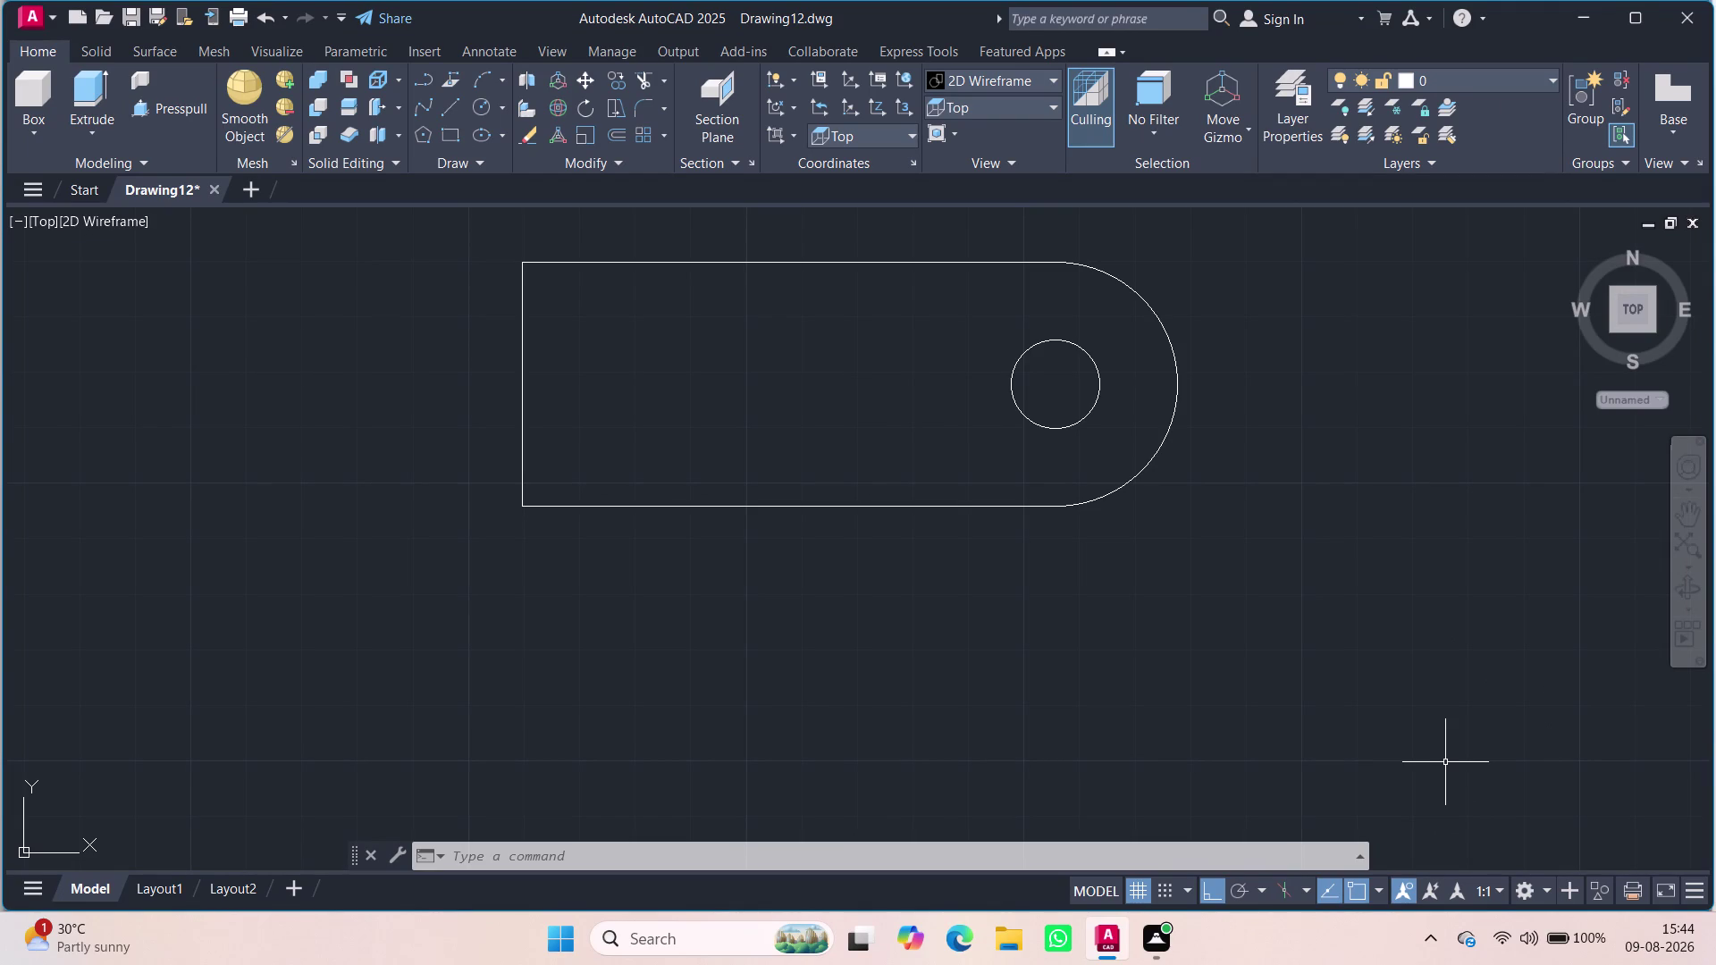
Draw a 40-unit line leftward from the existing hole's centre as a placement guide.
key(Escape)
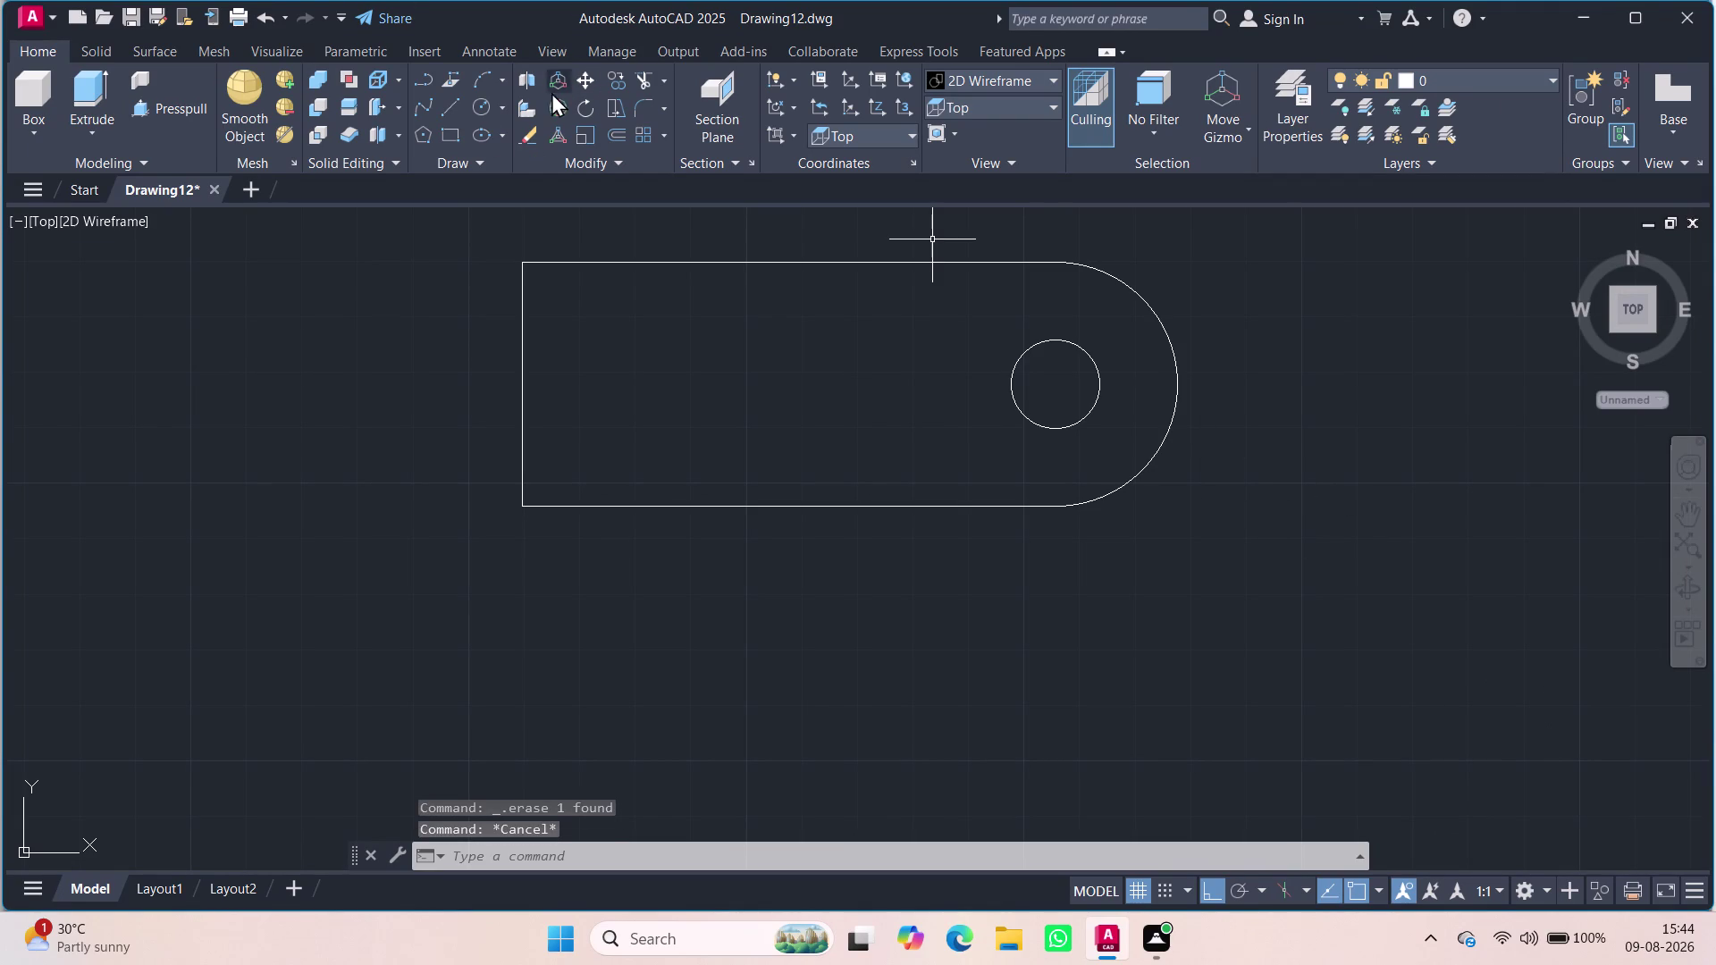
key(l)
key(Return)
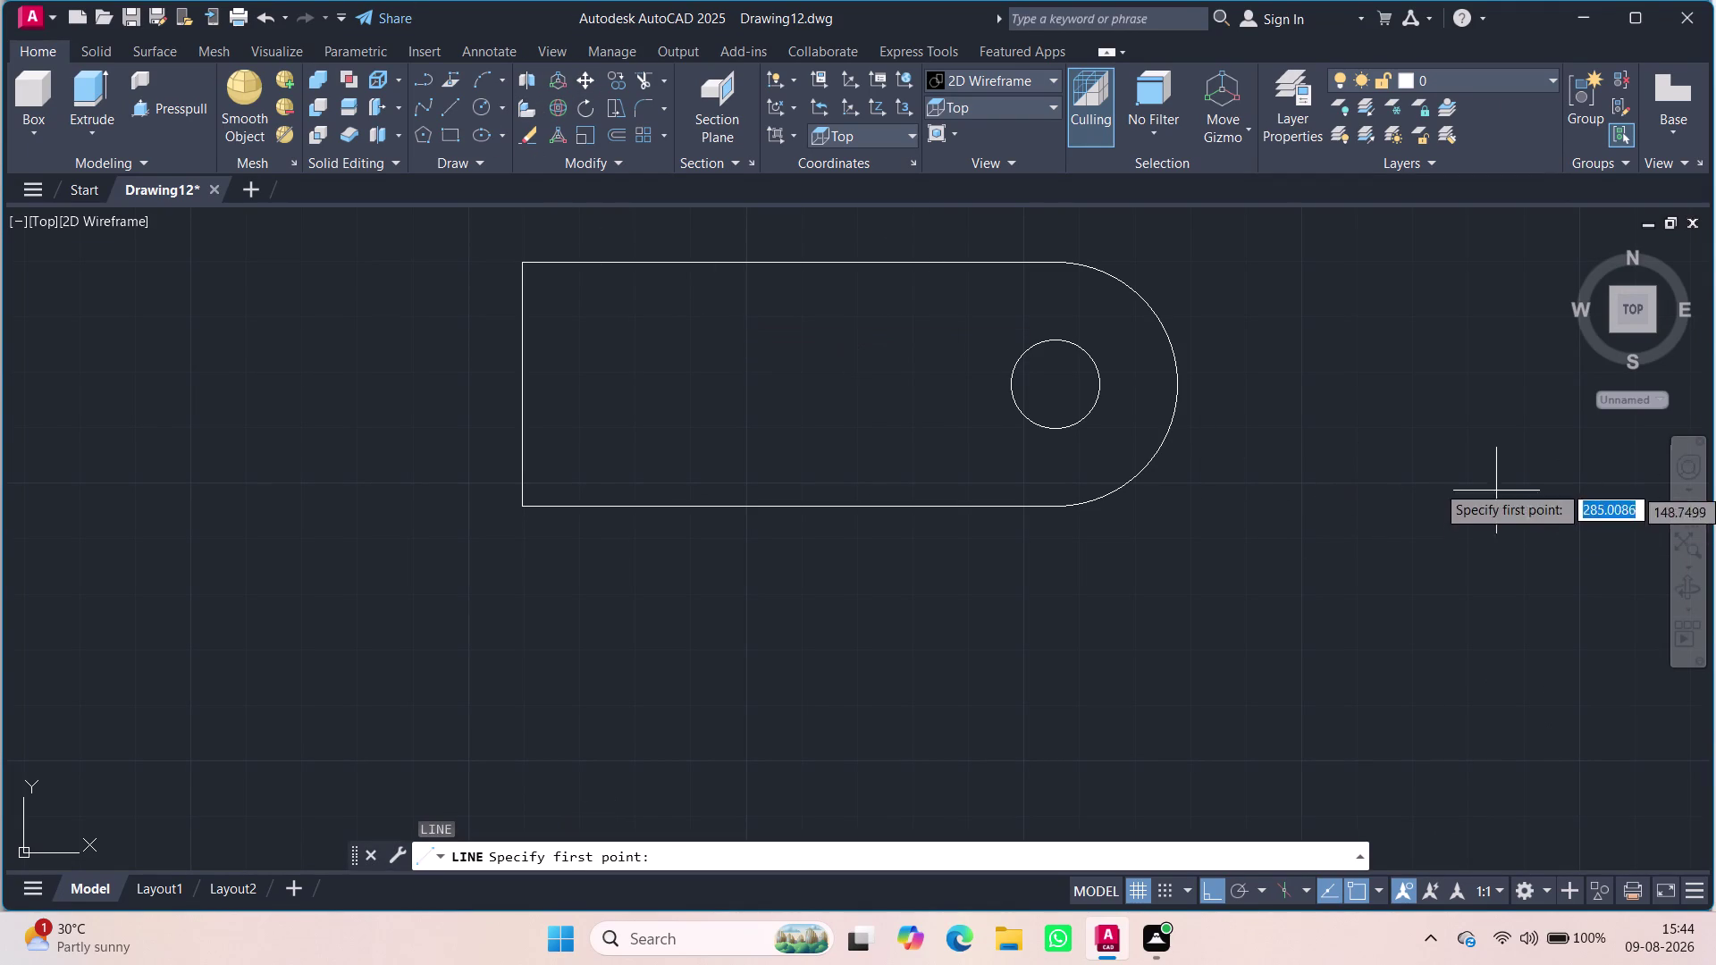
click(1096, 387)
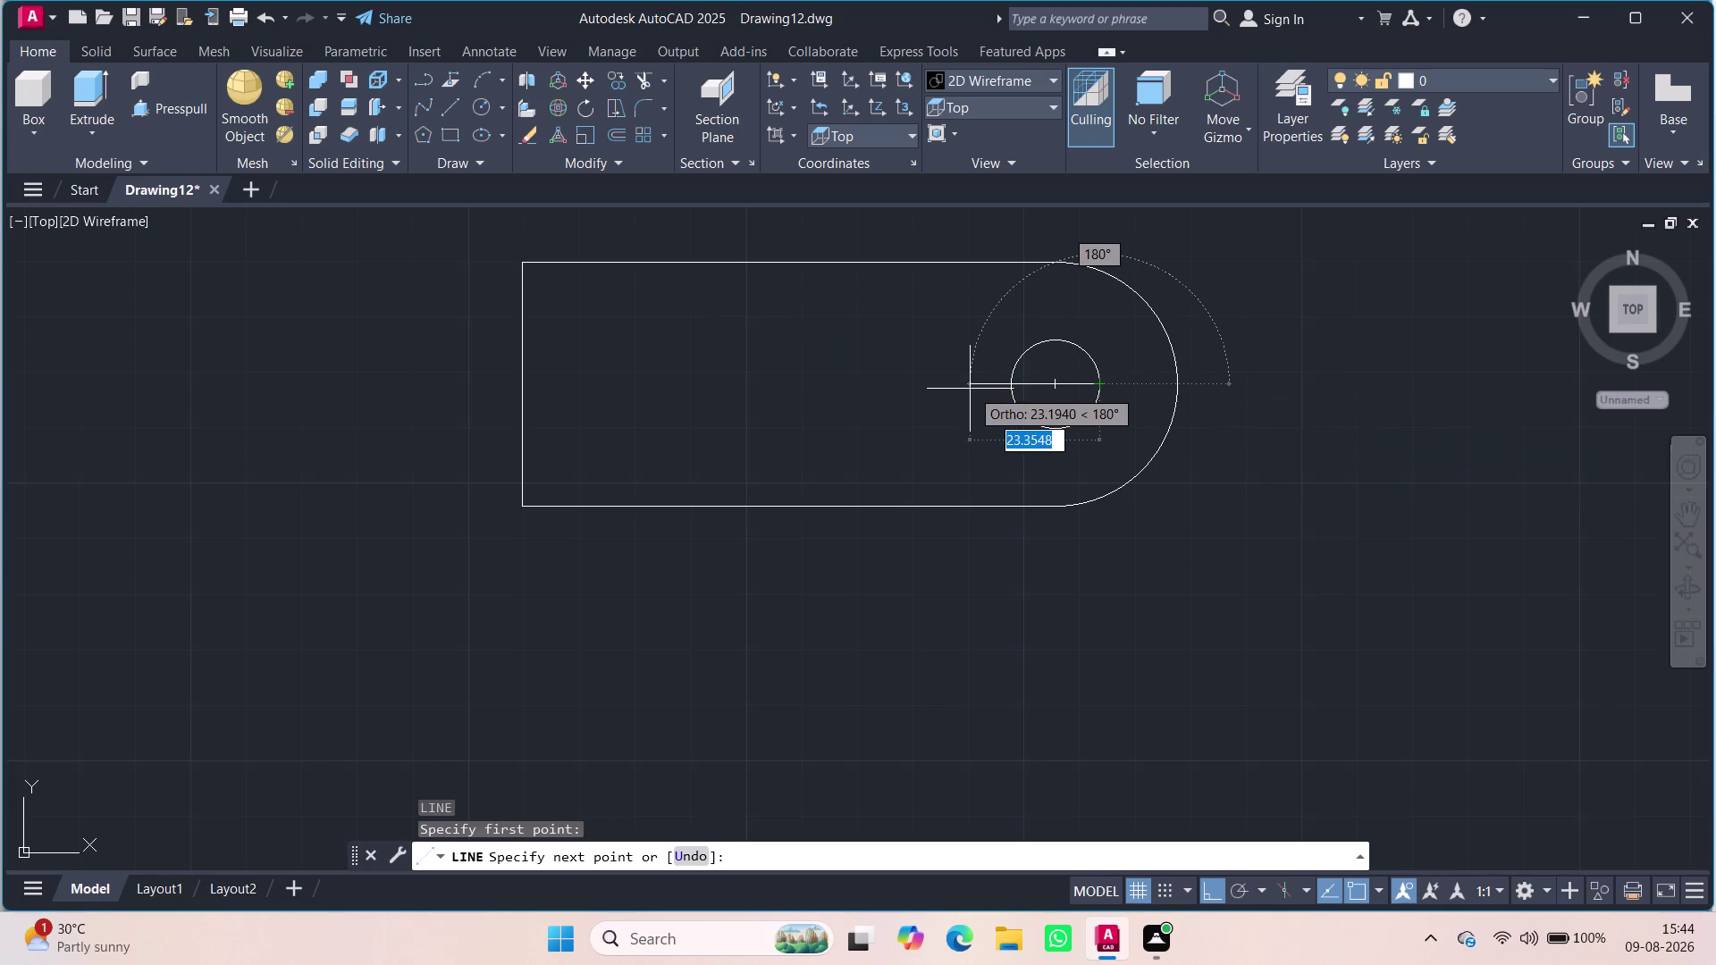
text(40)
key(Return)
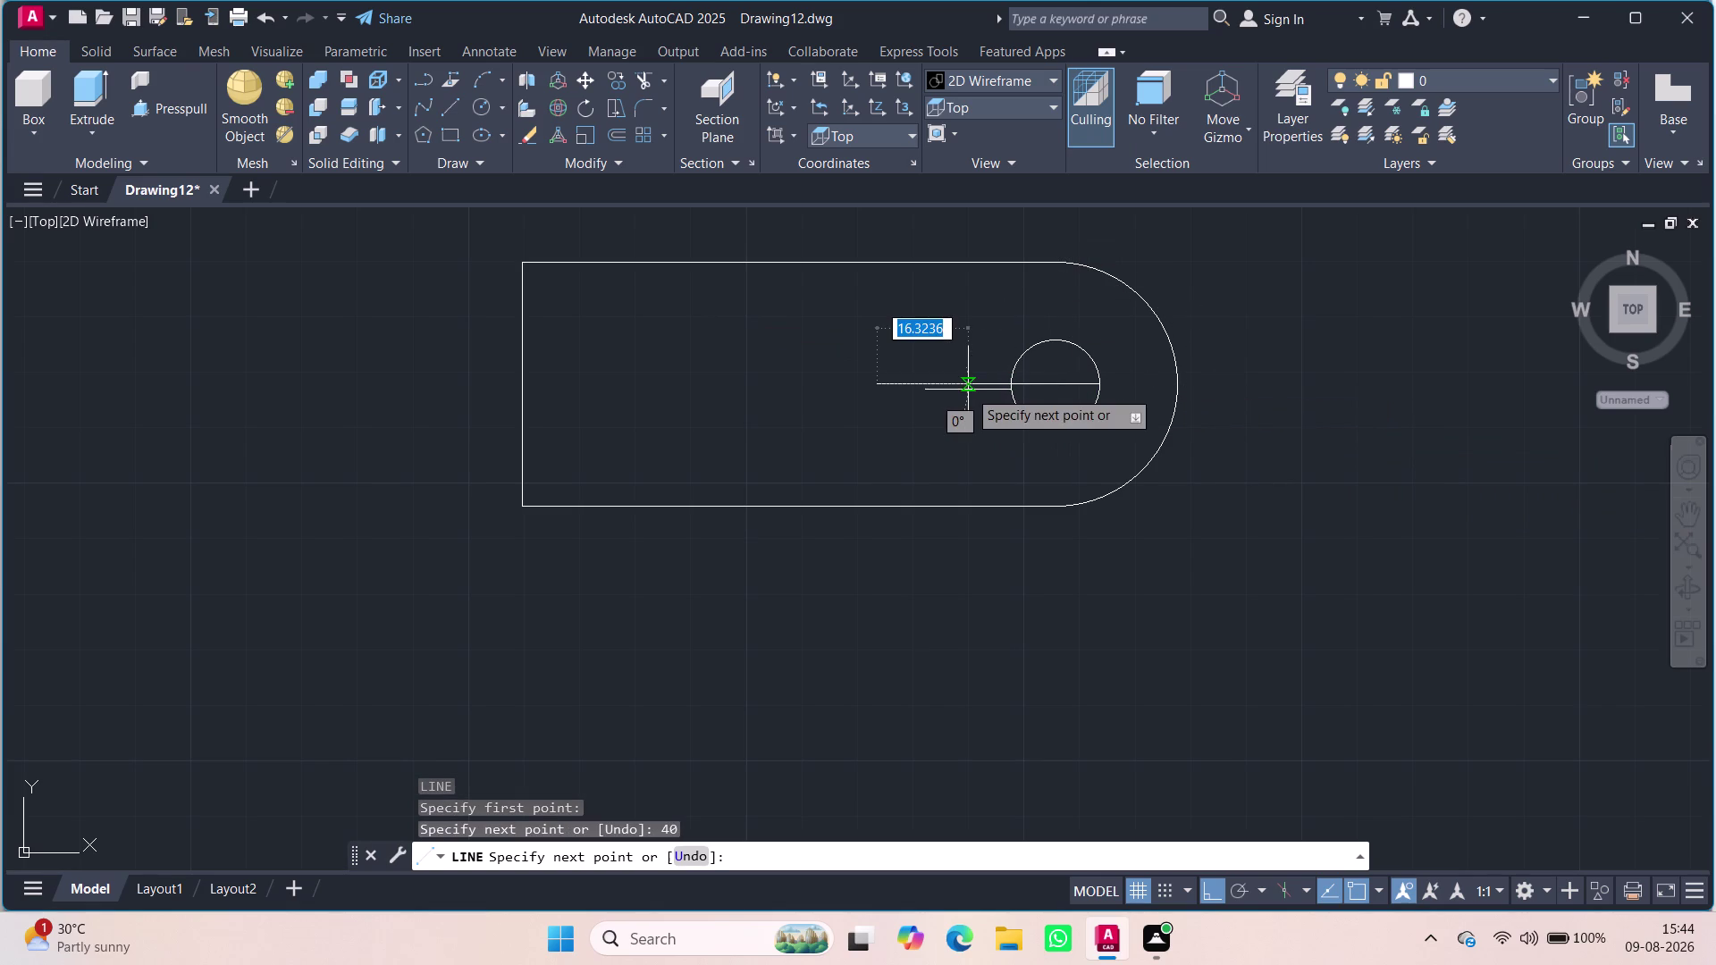
key(Escape)
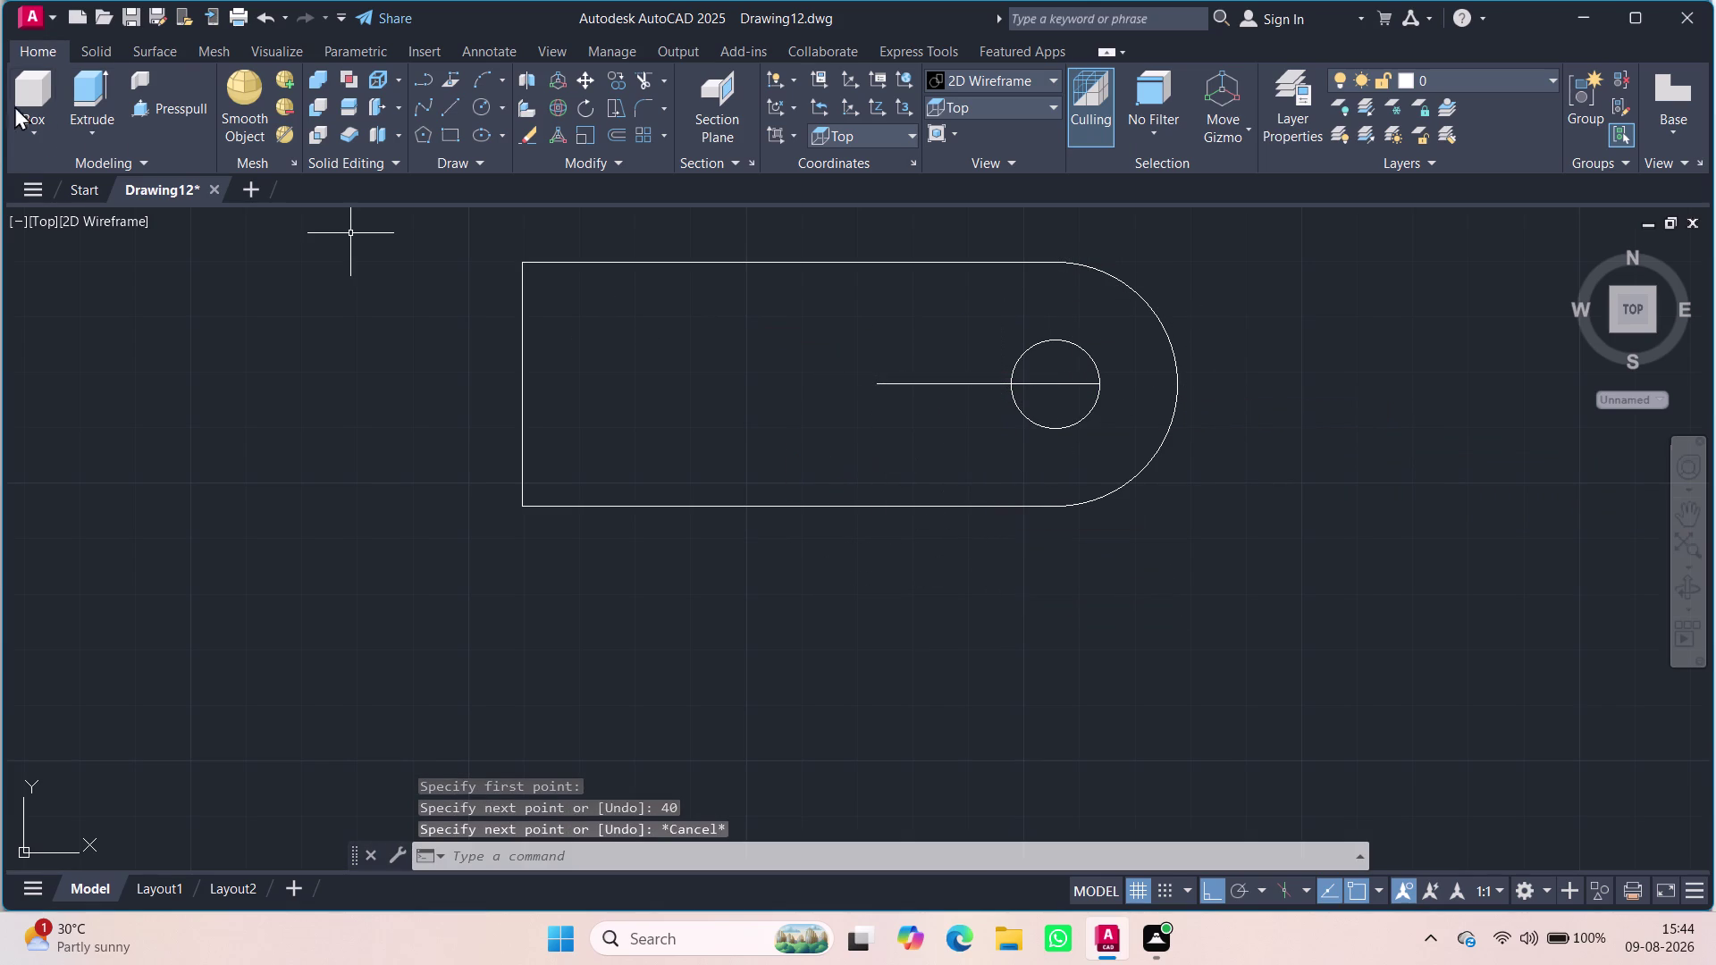
click(476, 109)
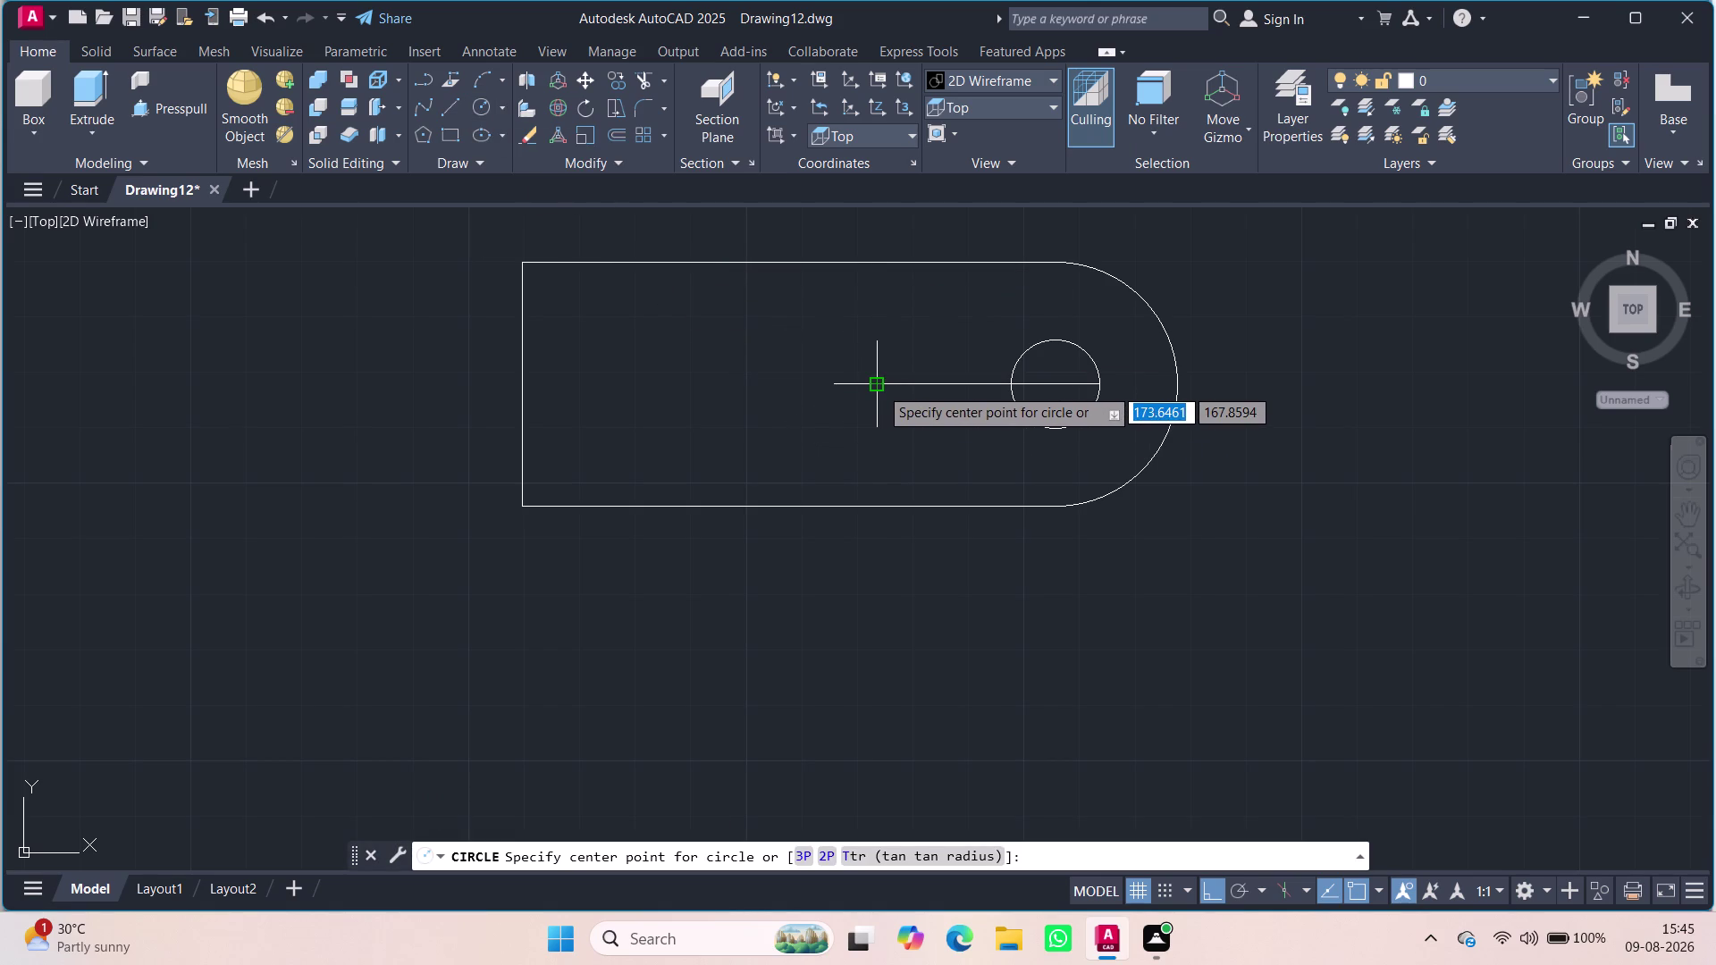
text(tk)
key(Return)
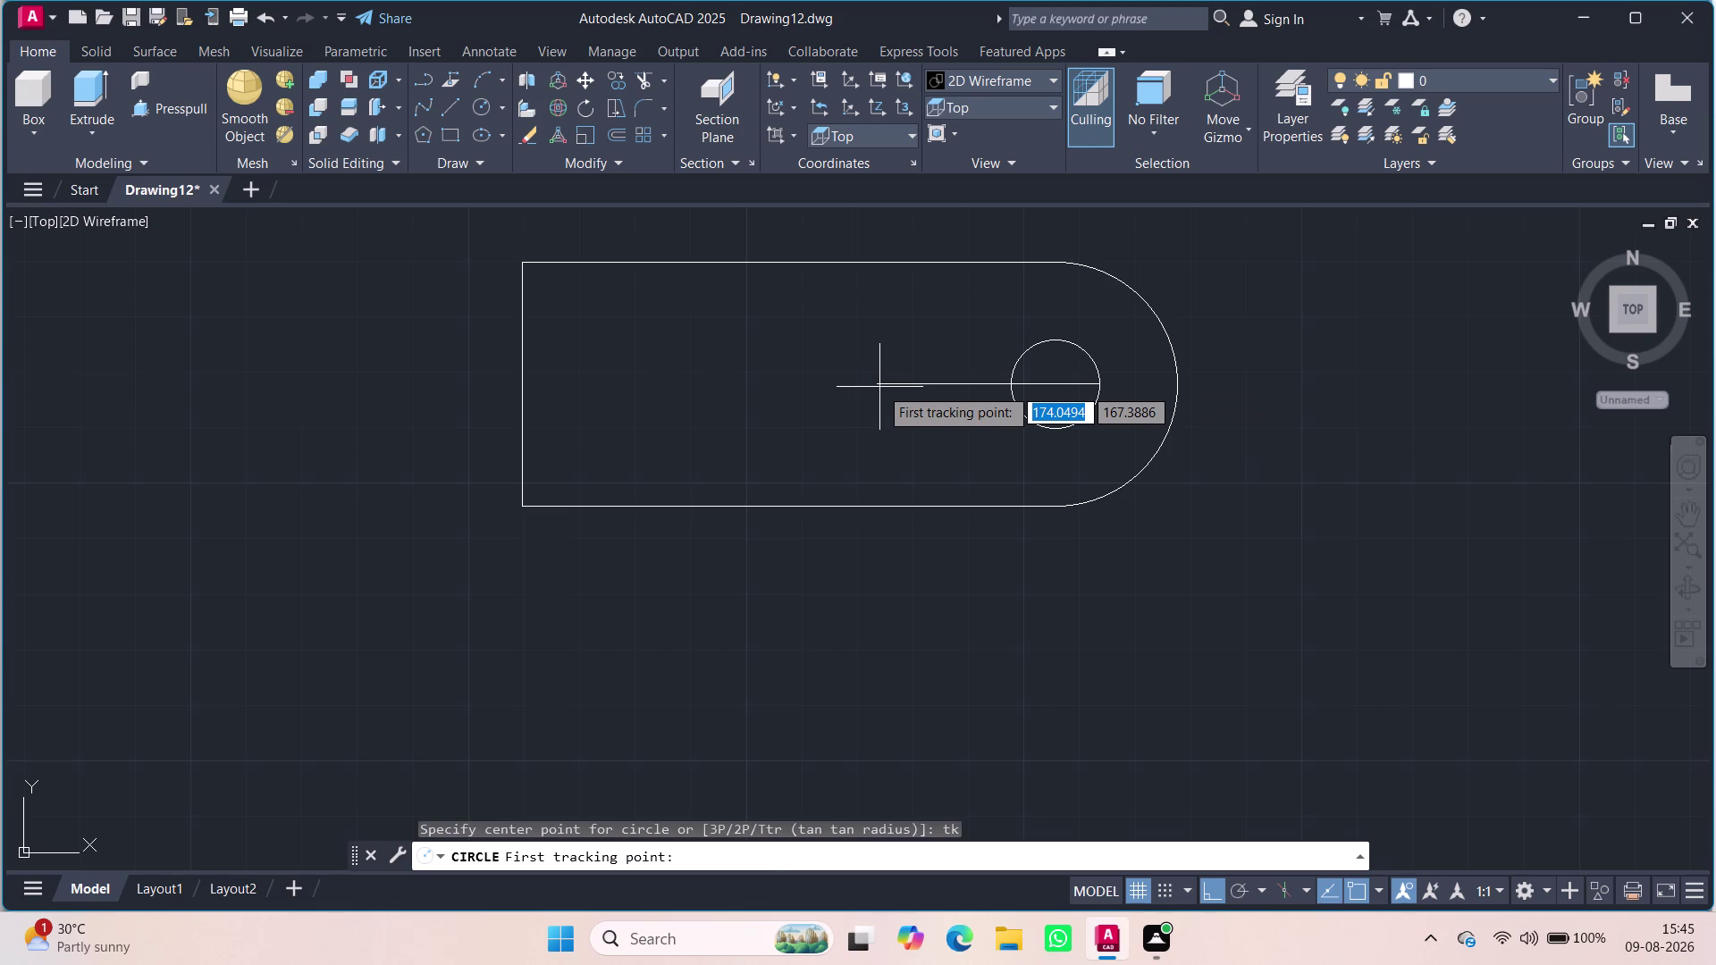
key(8)
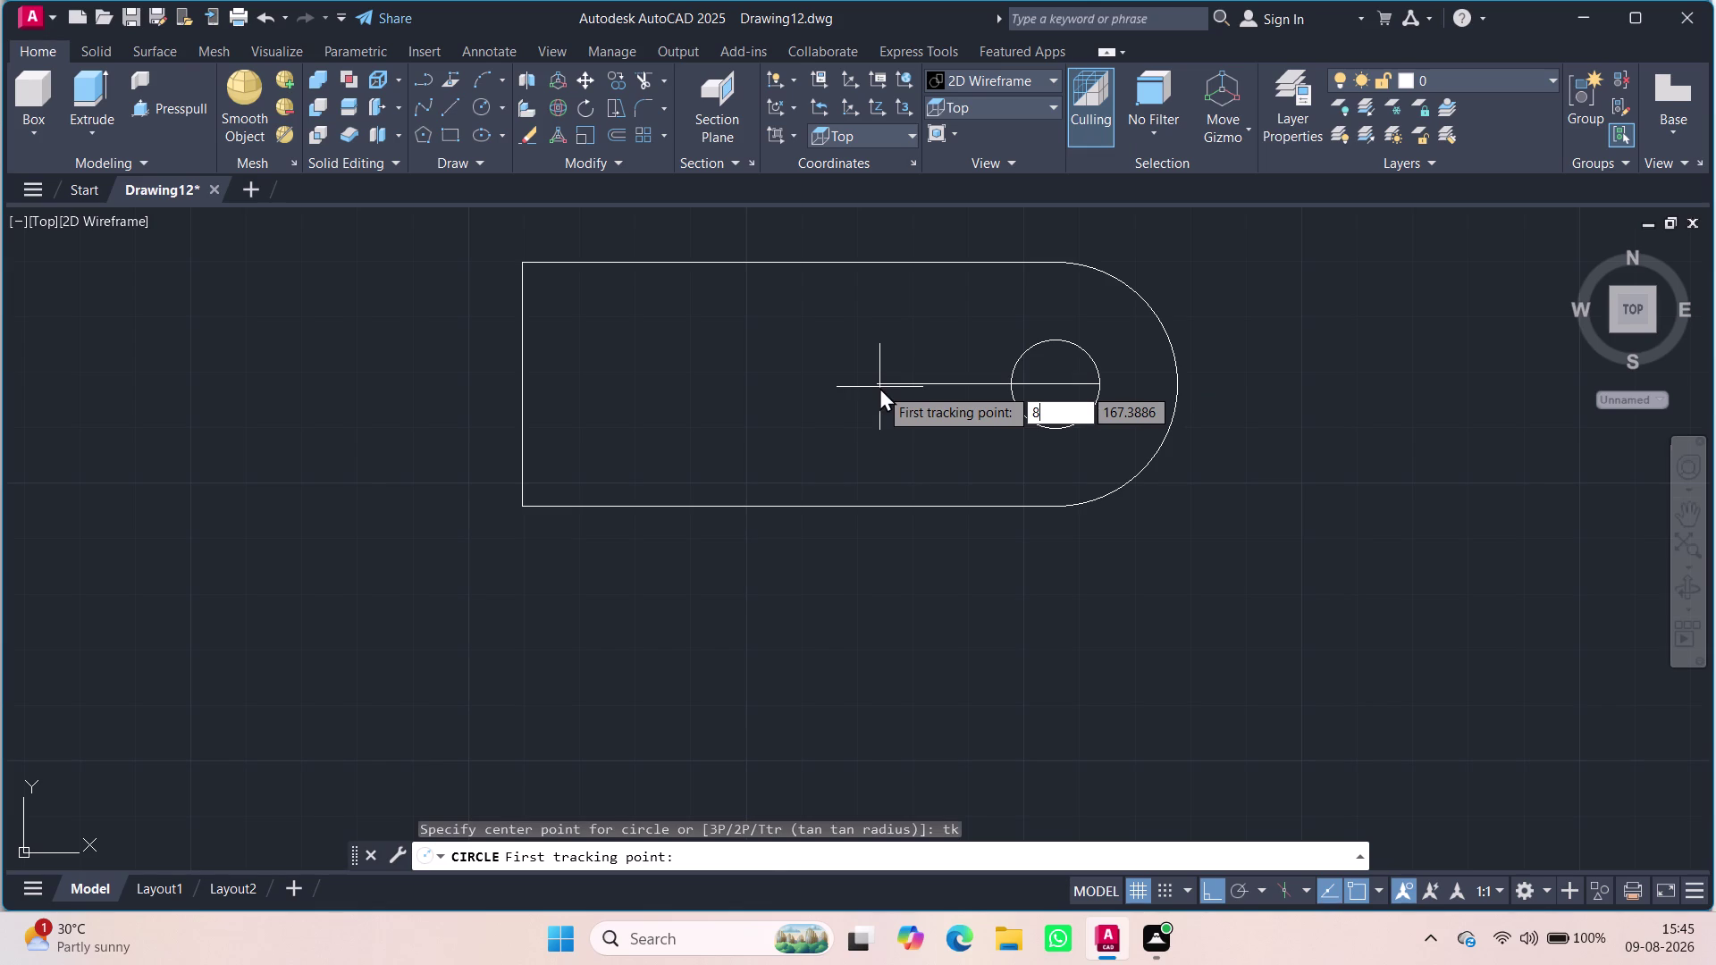
key(Return)
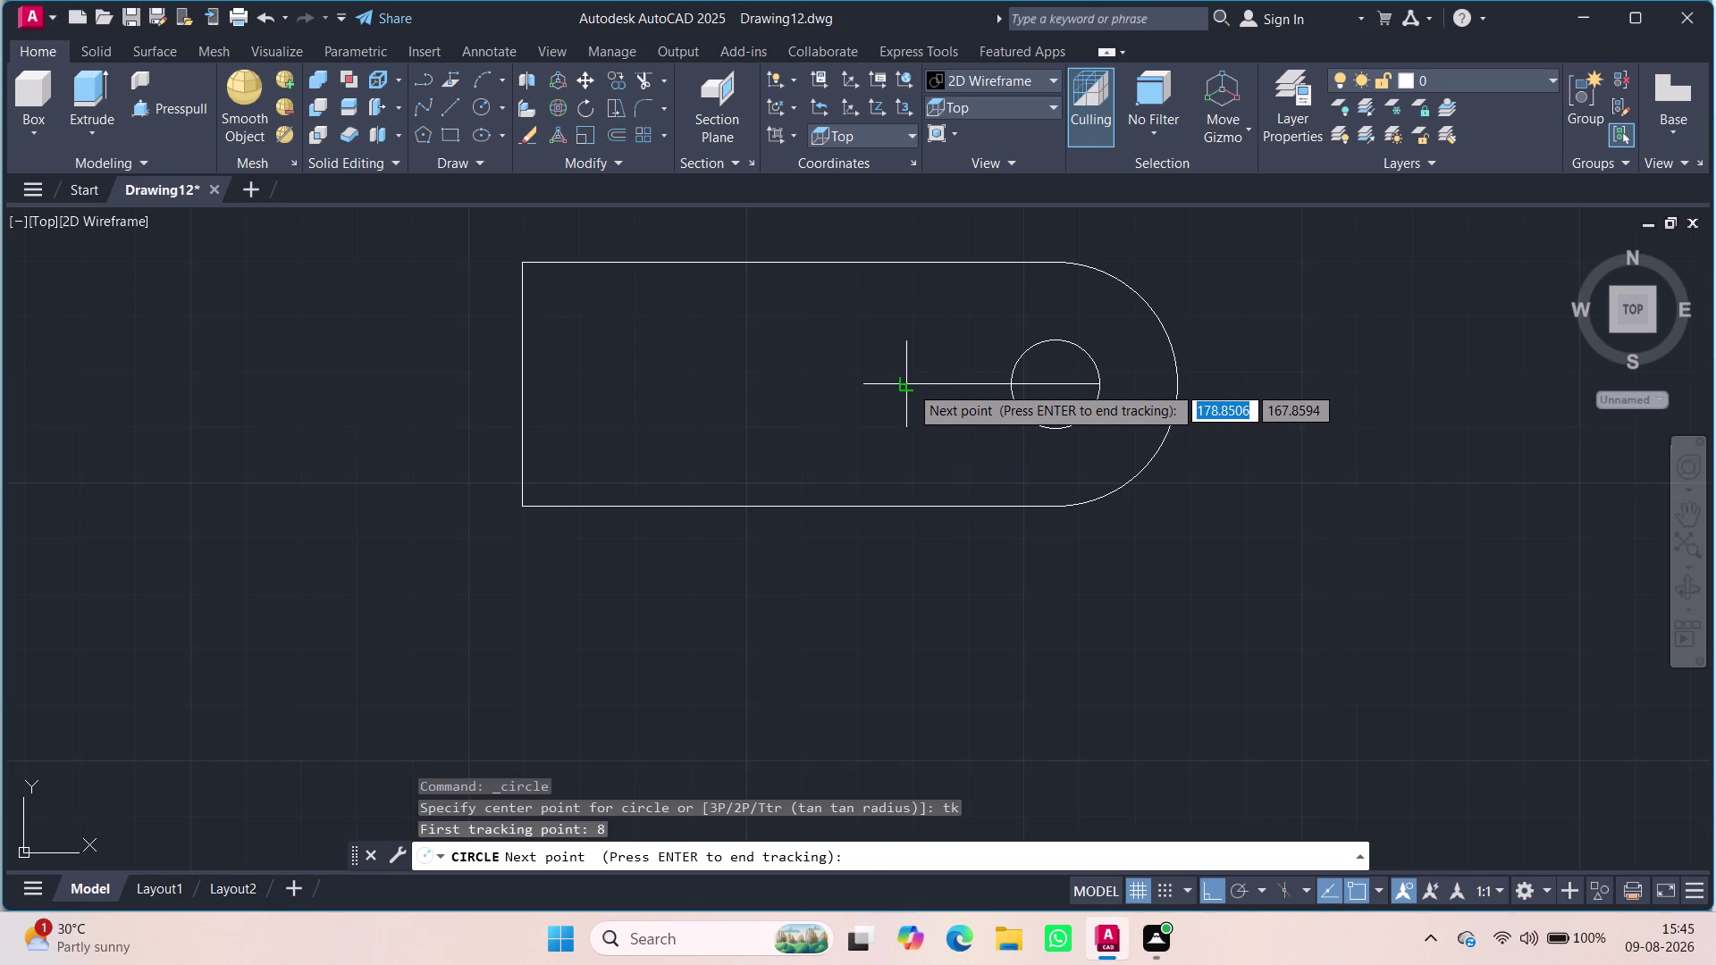
key(Return)
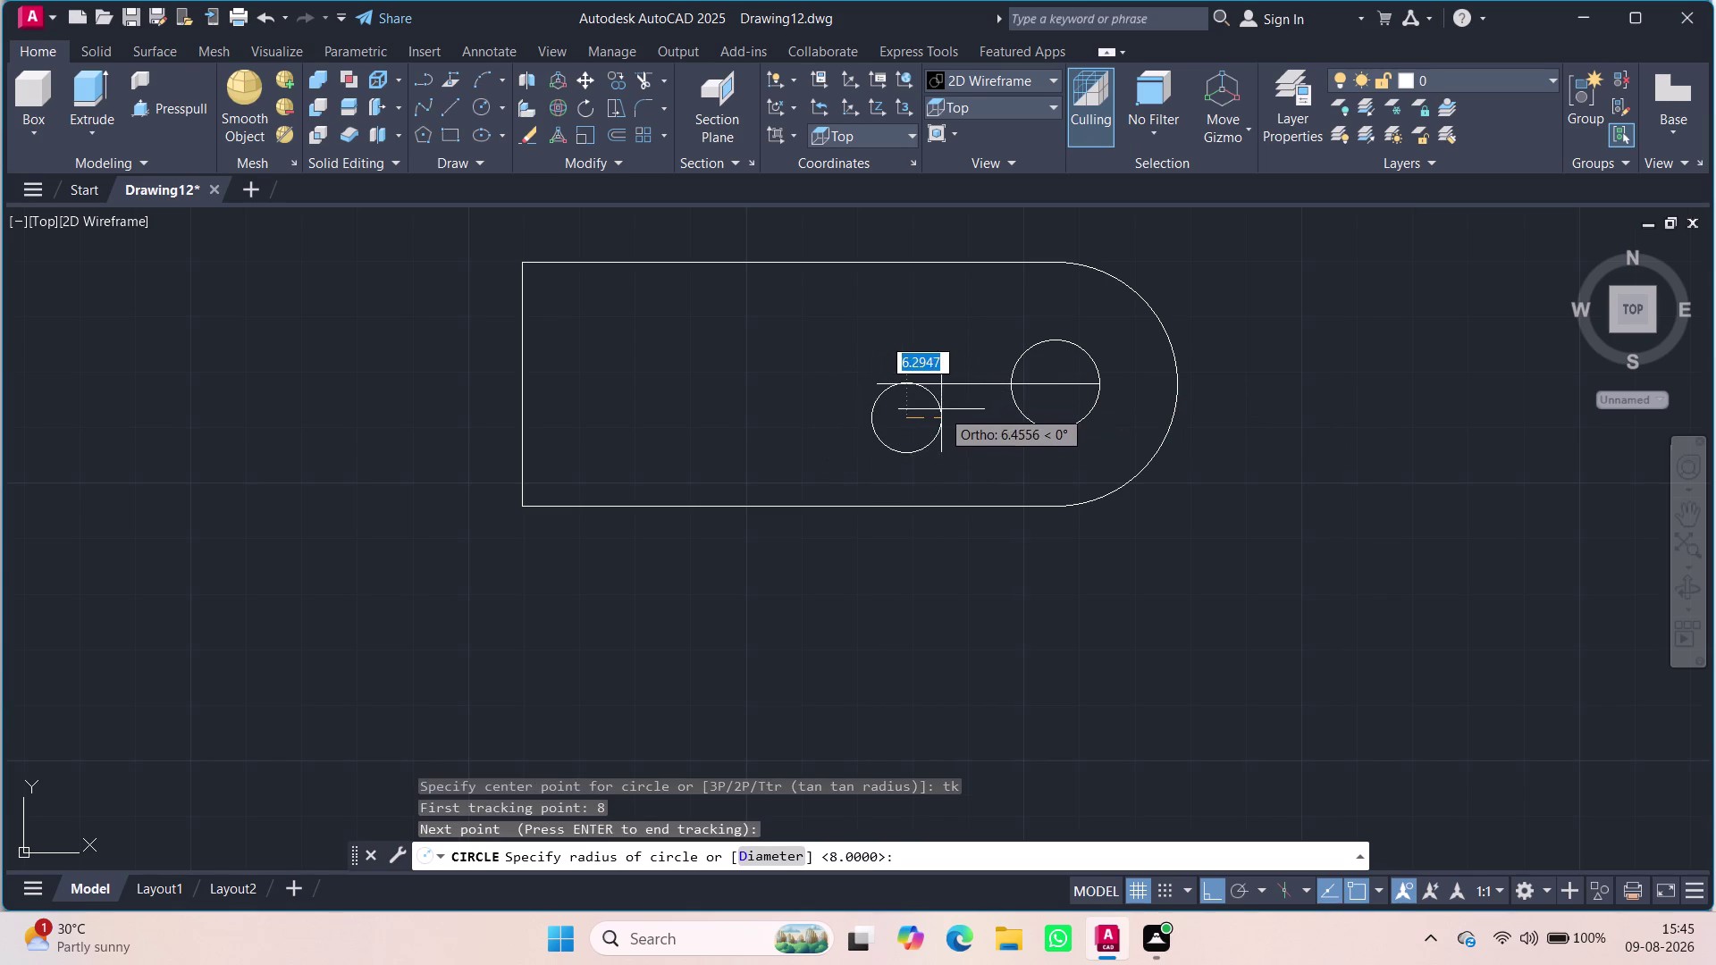
key(Escape)
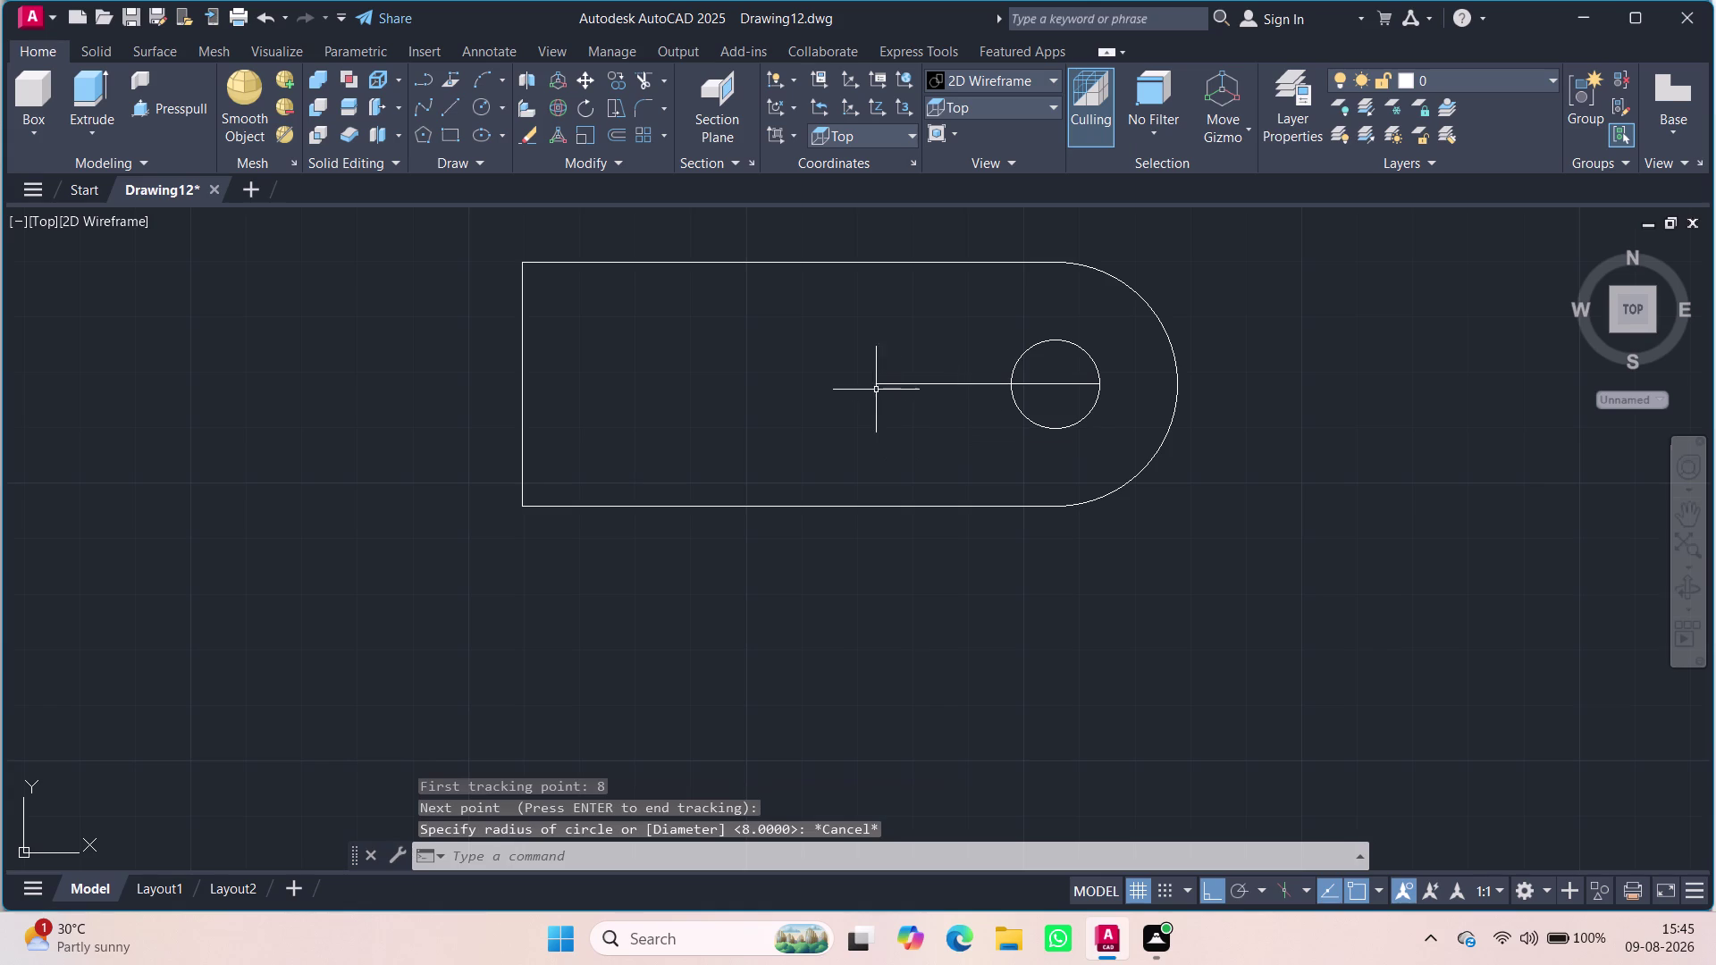
click(478, 103)
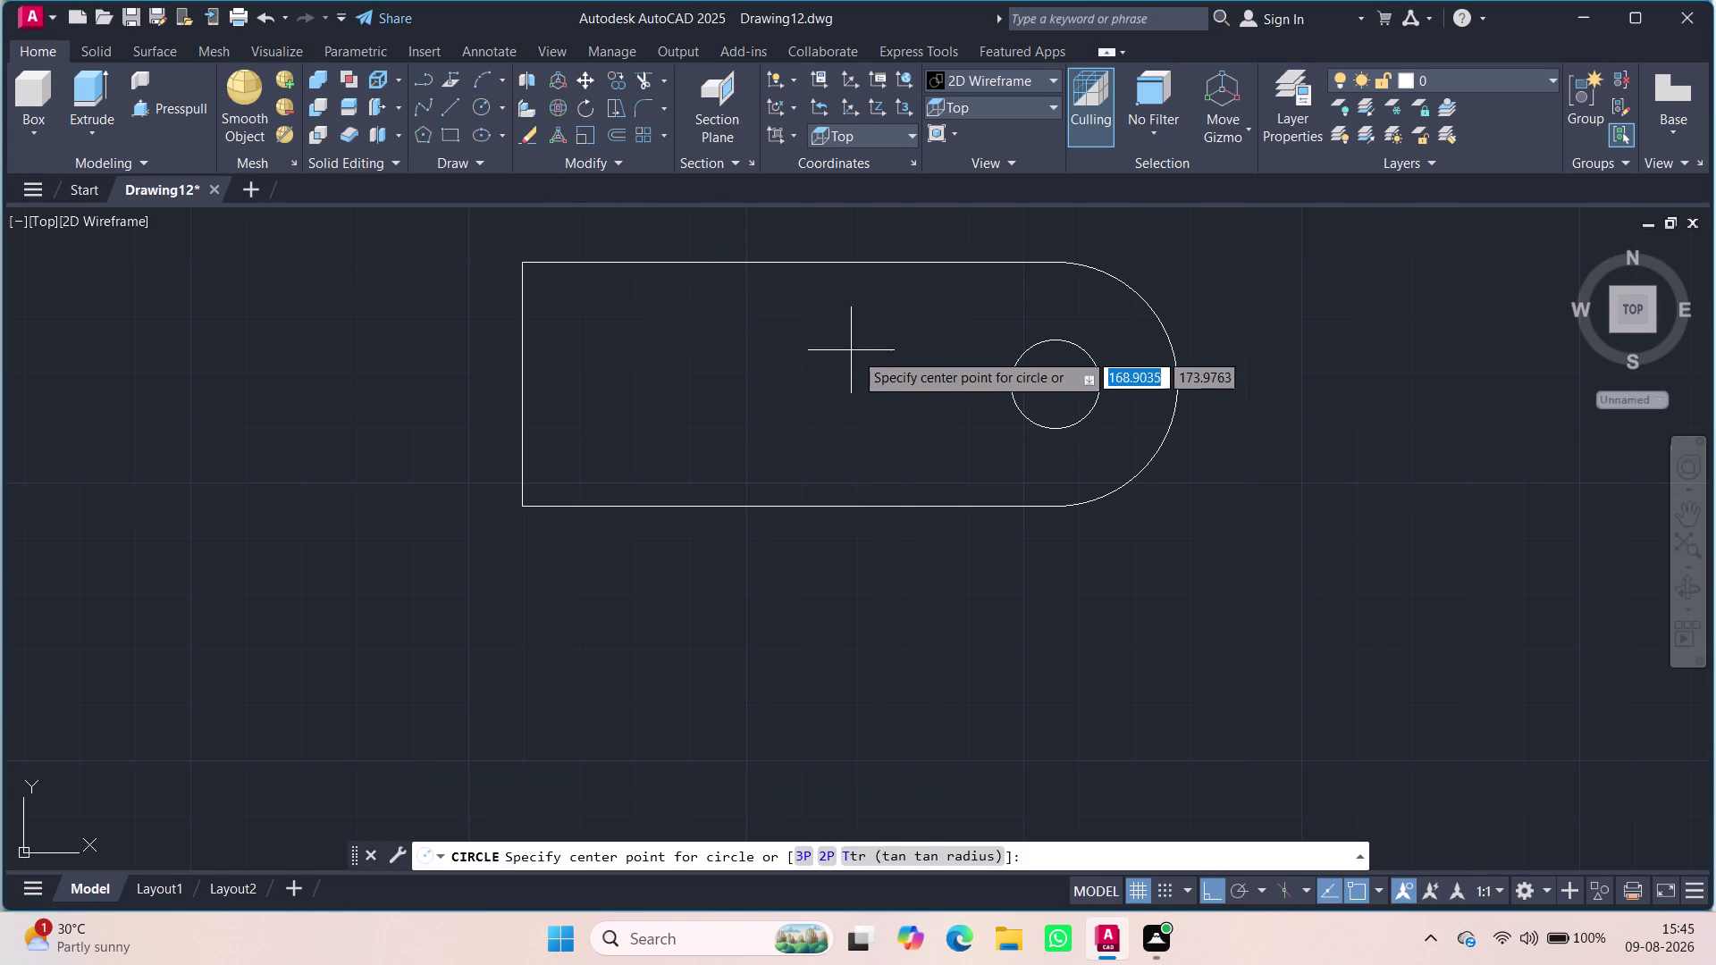
click(879, 382)
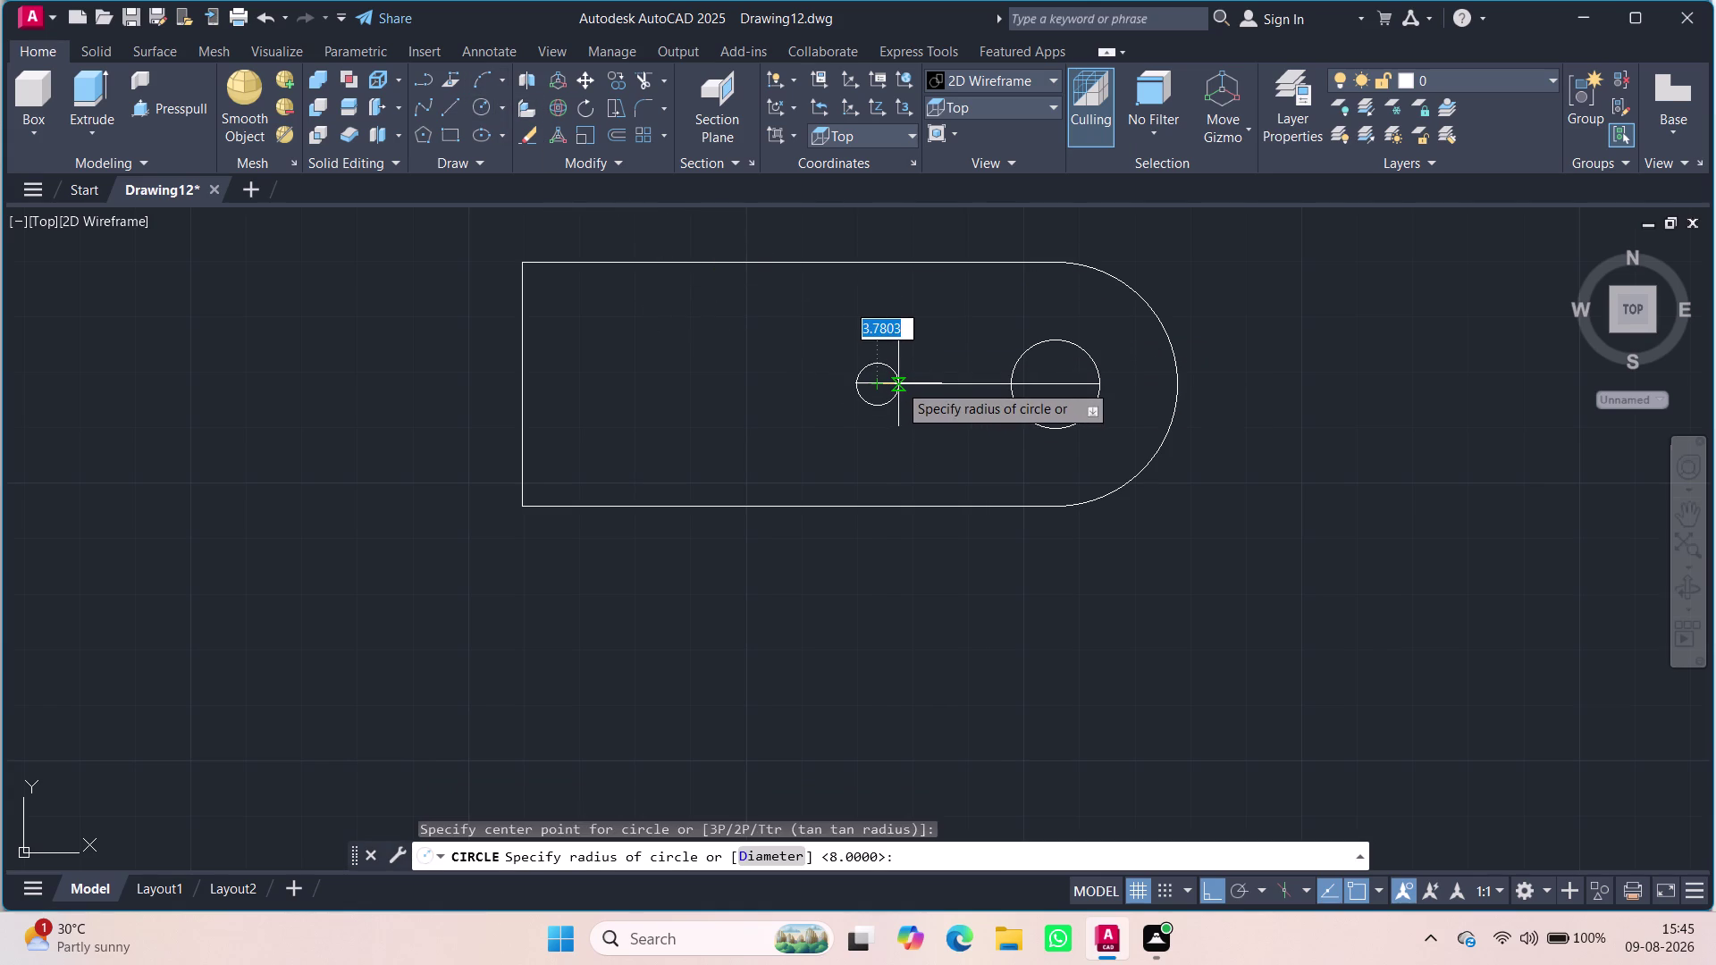
text(tk)
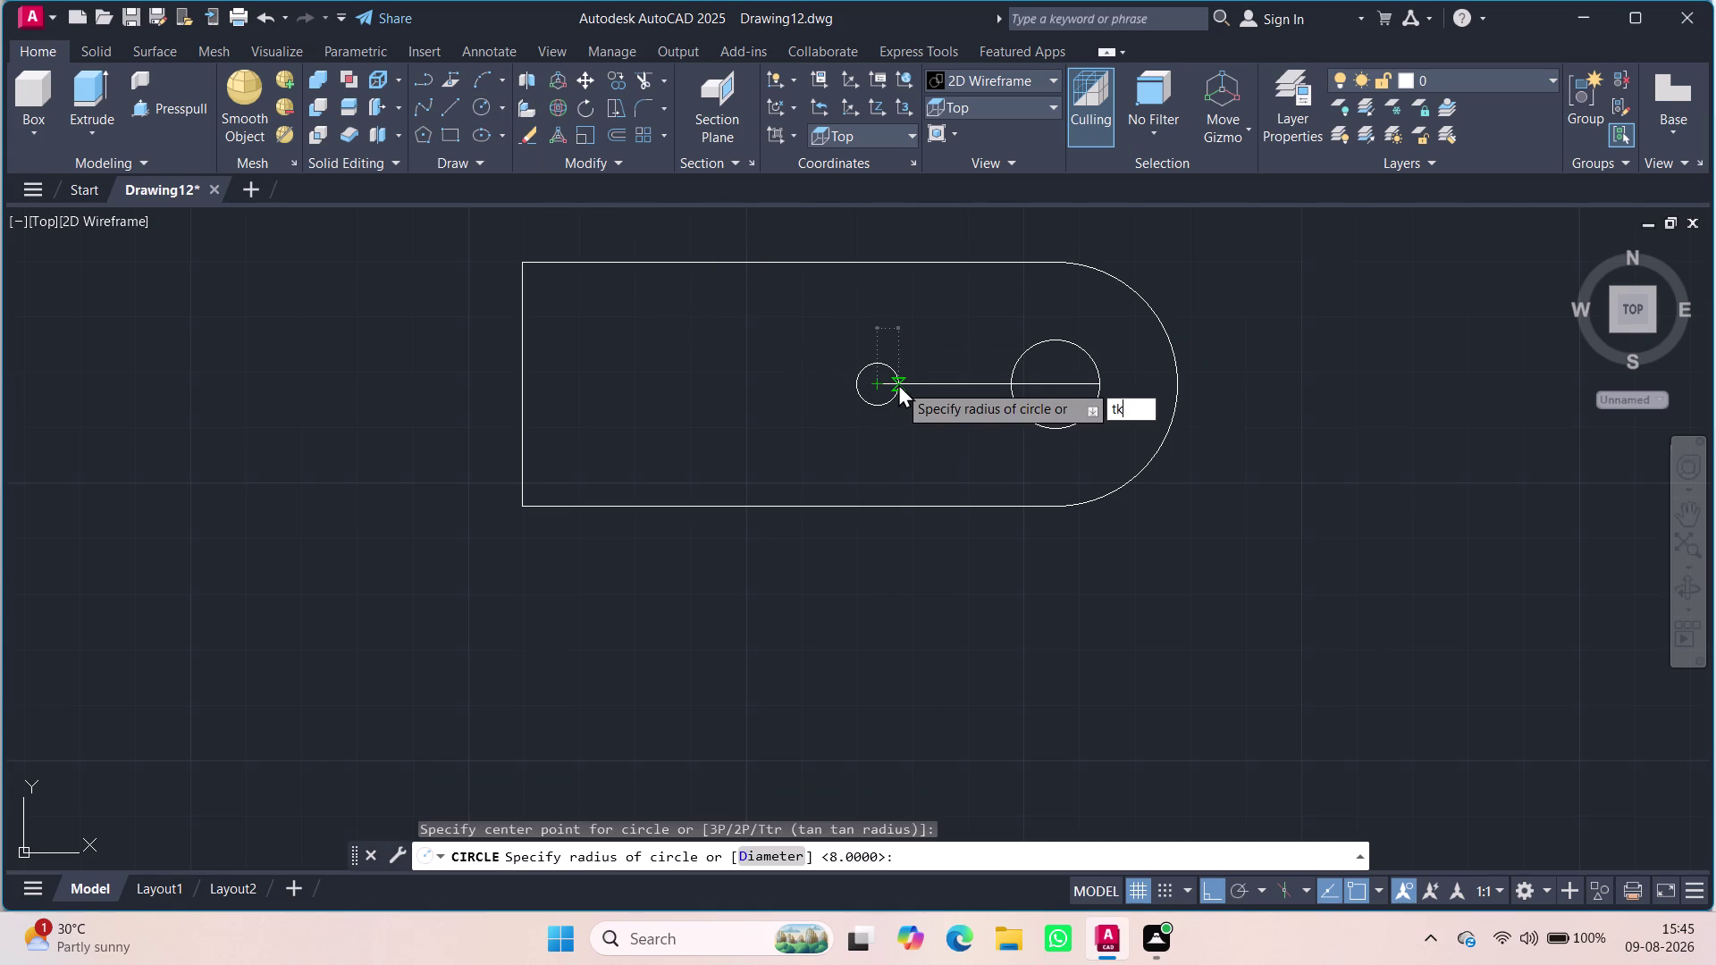
key(Return)
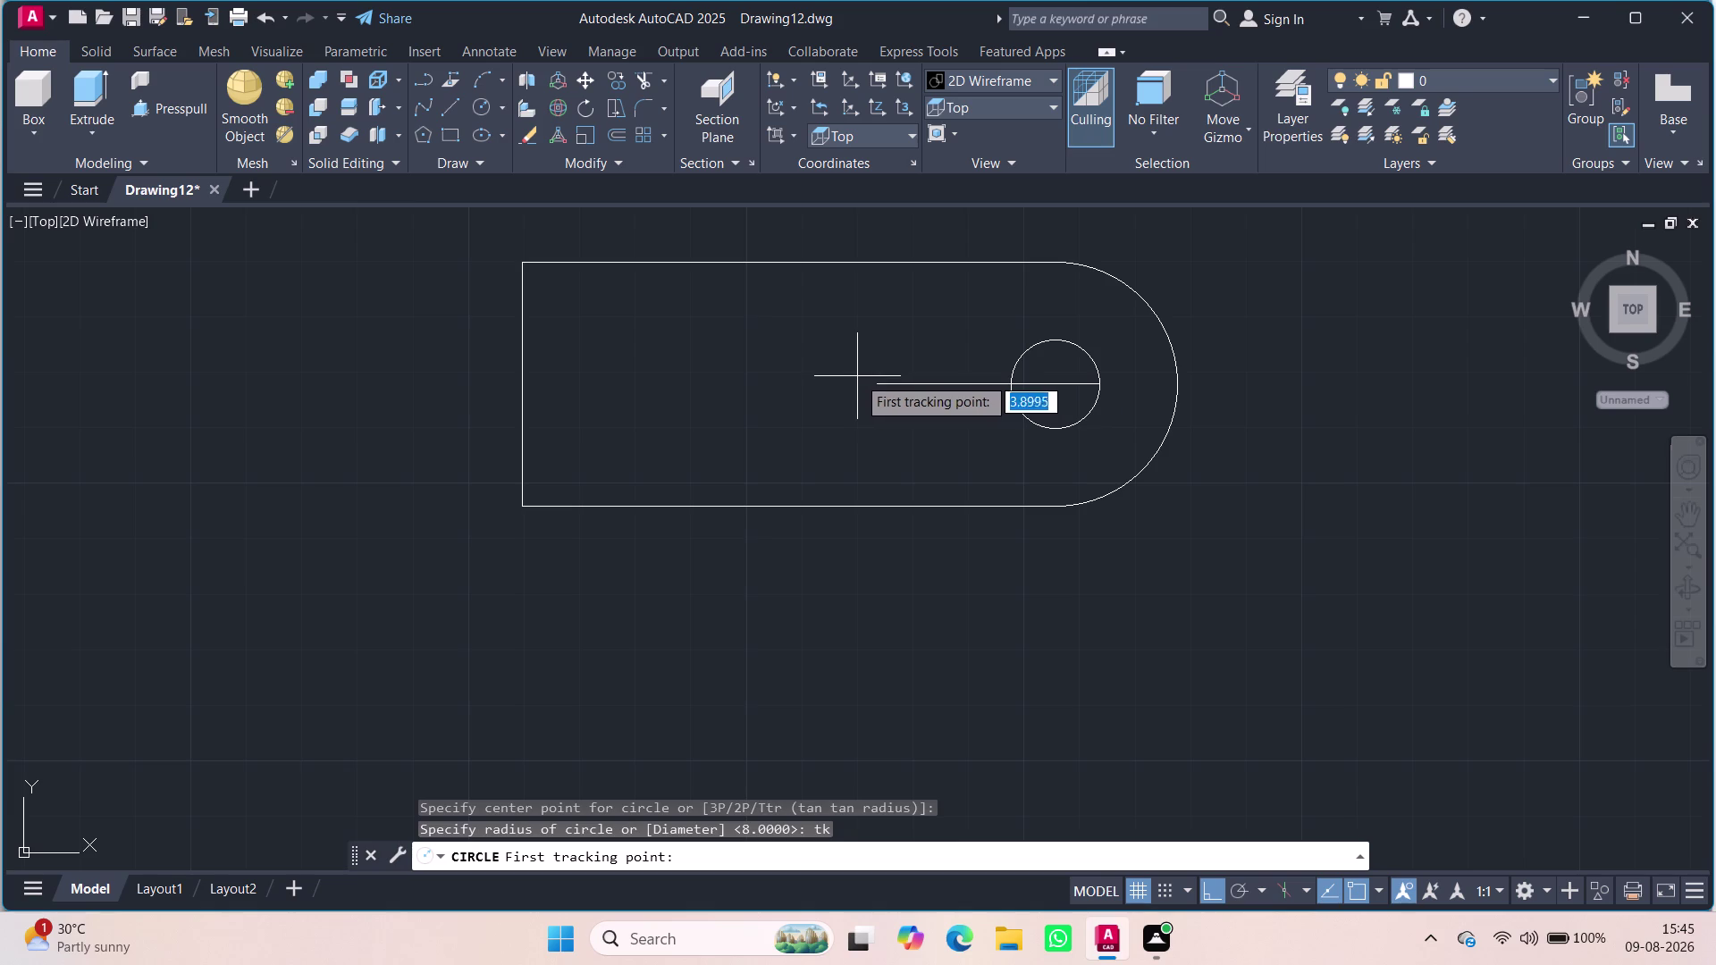
click(872, 380)
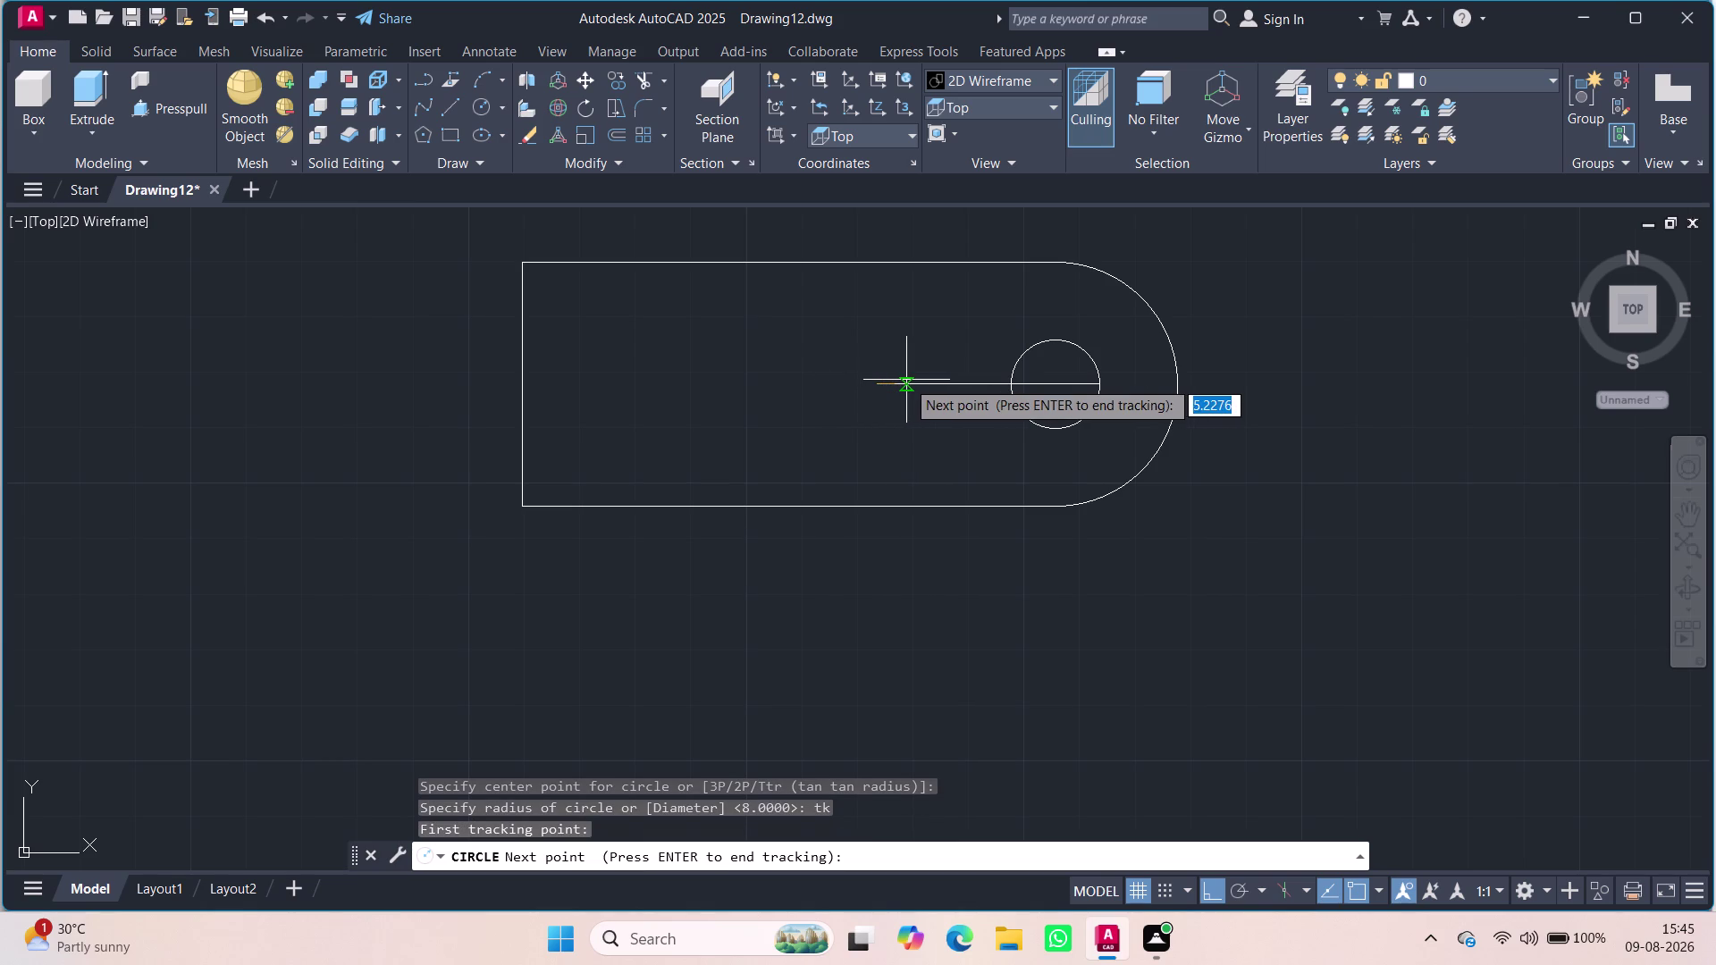
key(8)
key(Return)
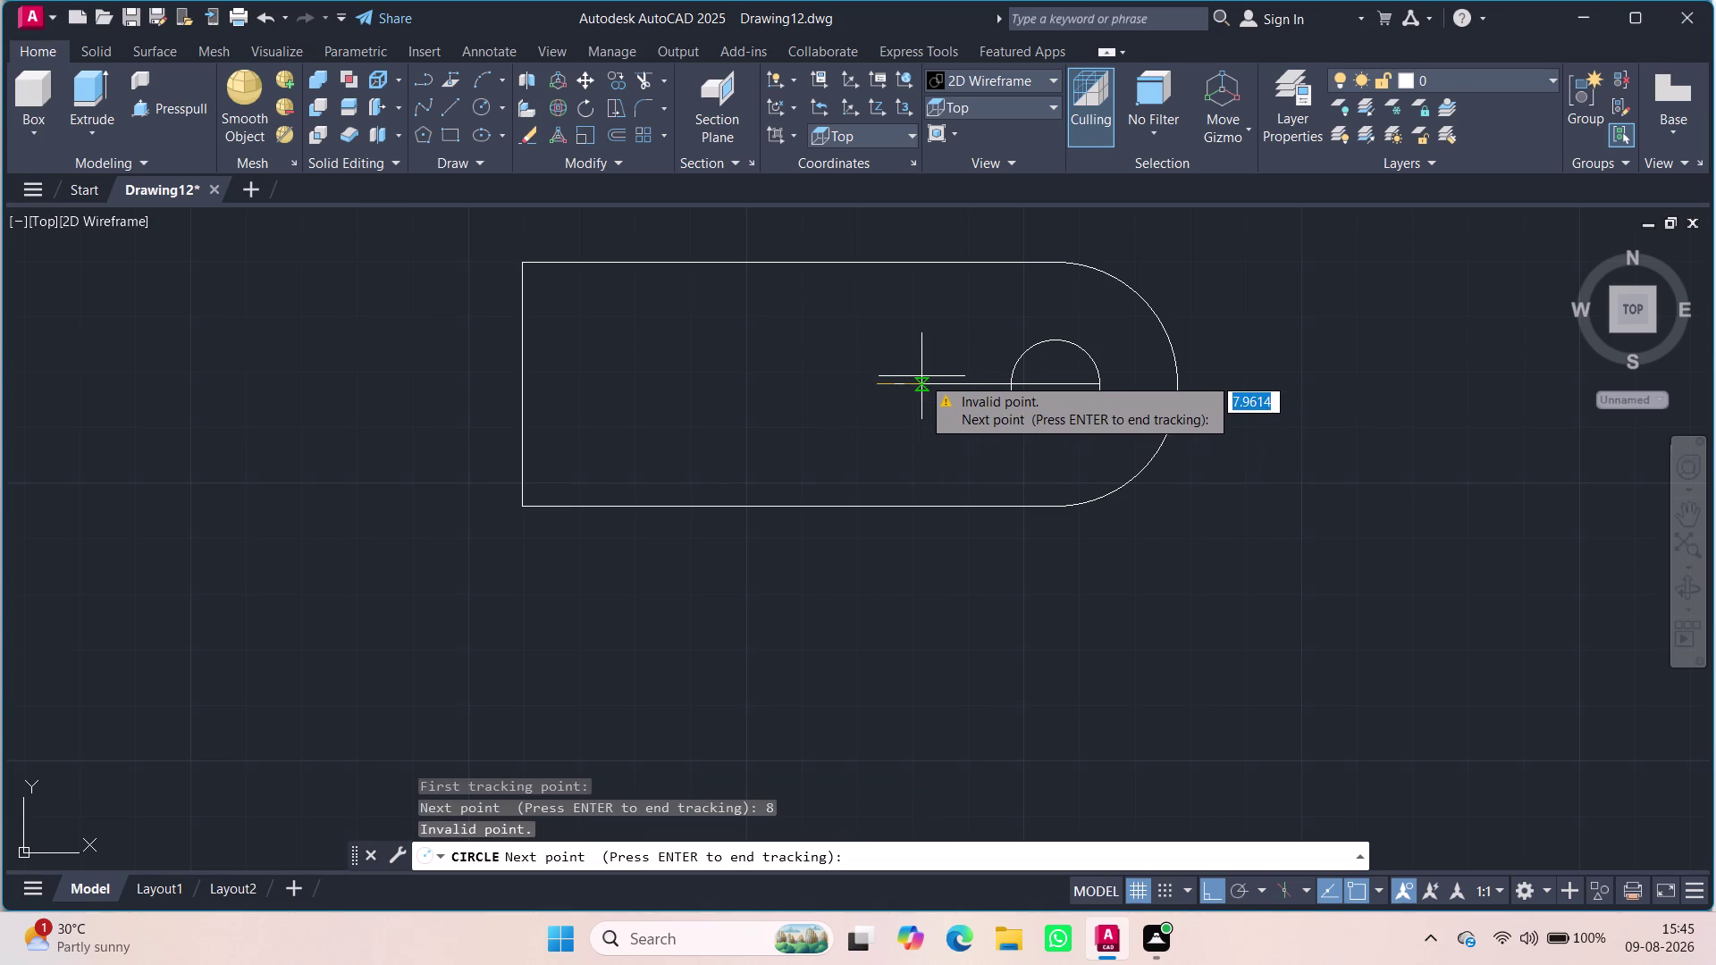
key(Escape)
key(Escape)
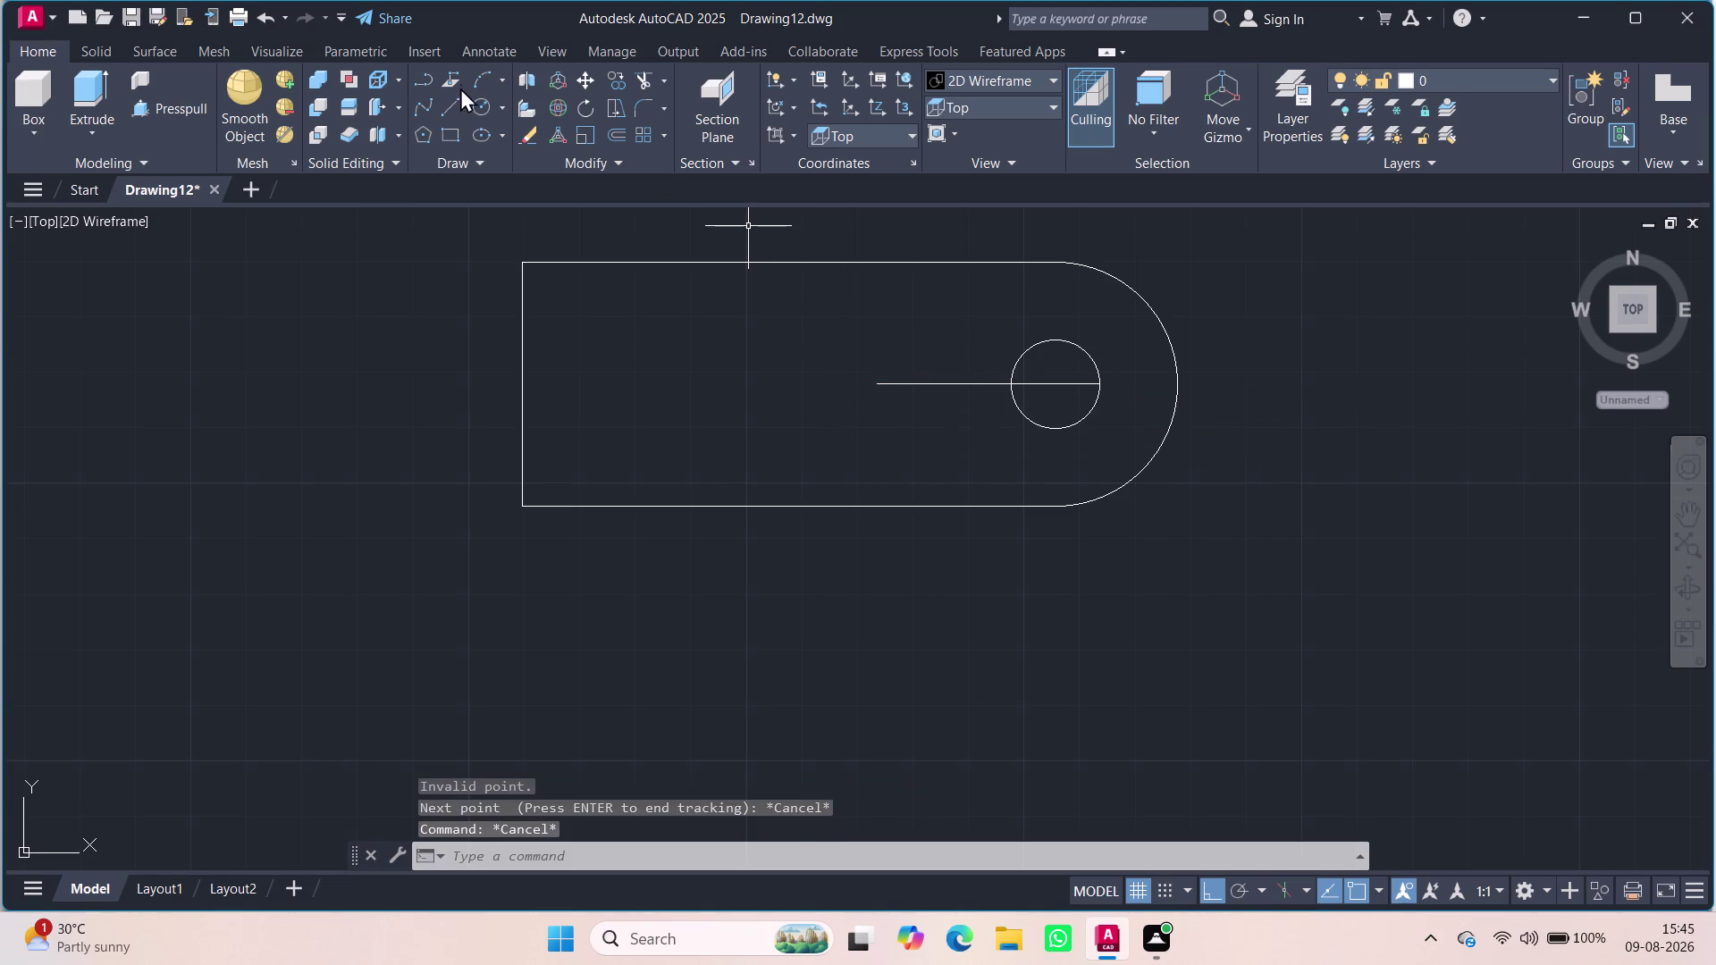
key(c)
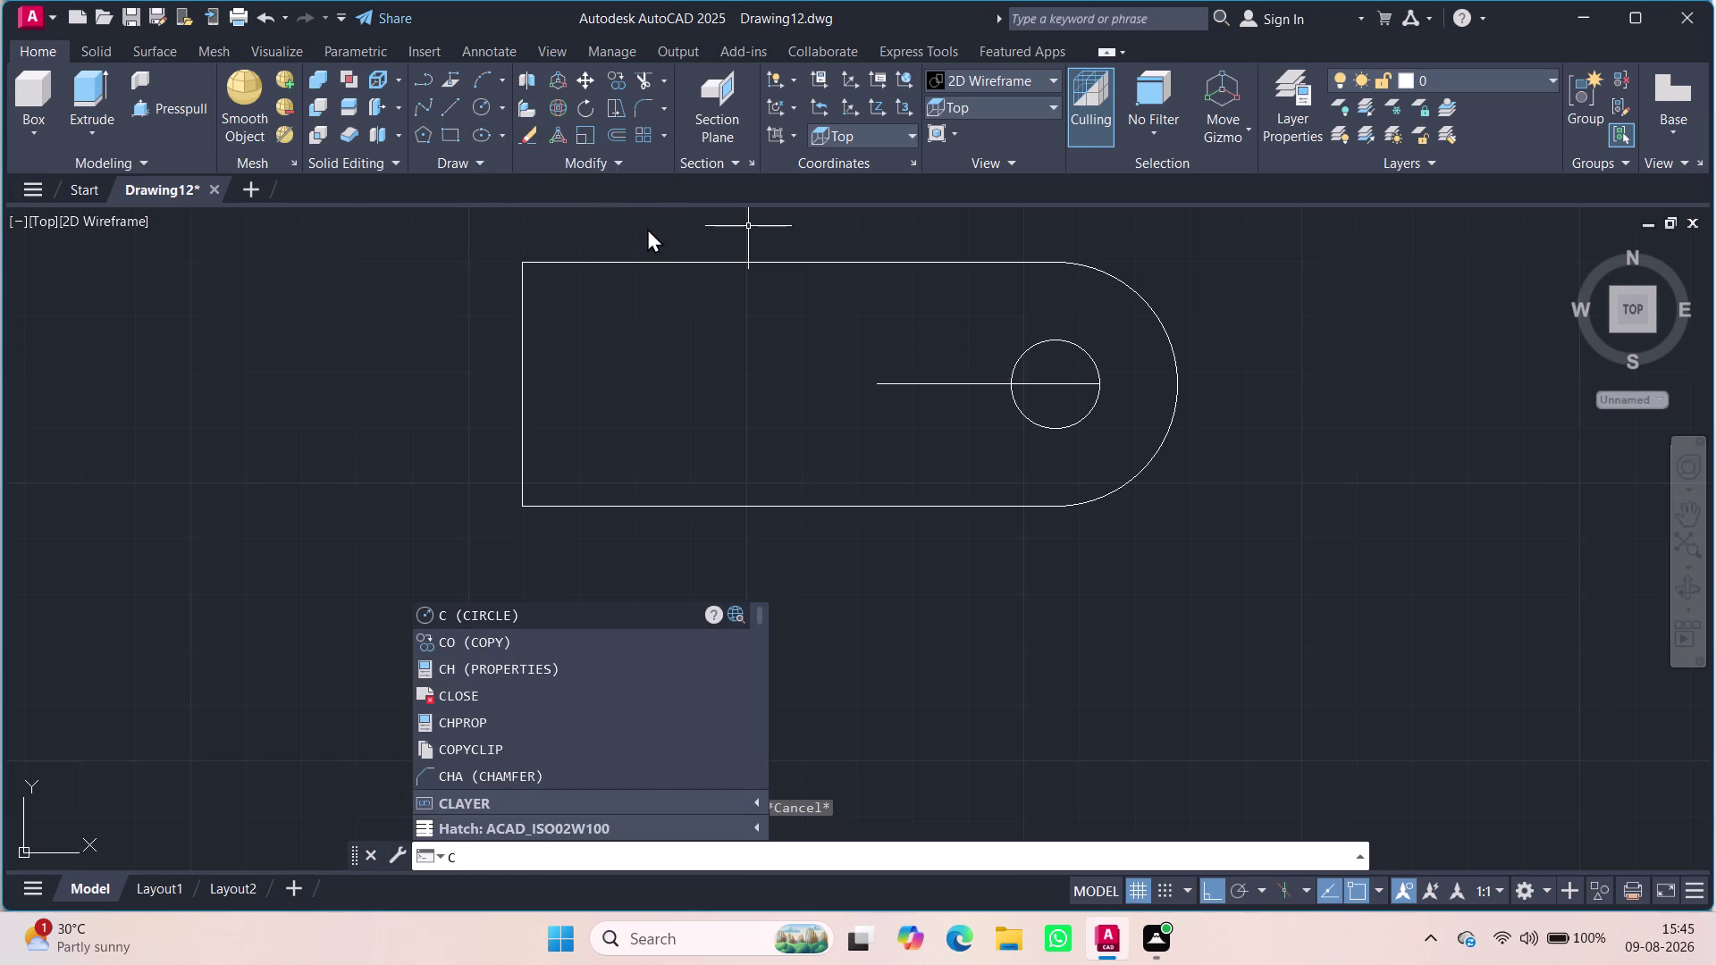
Start a circle centred by tracking 8 units from the guide line's left end.
click(475, 115)
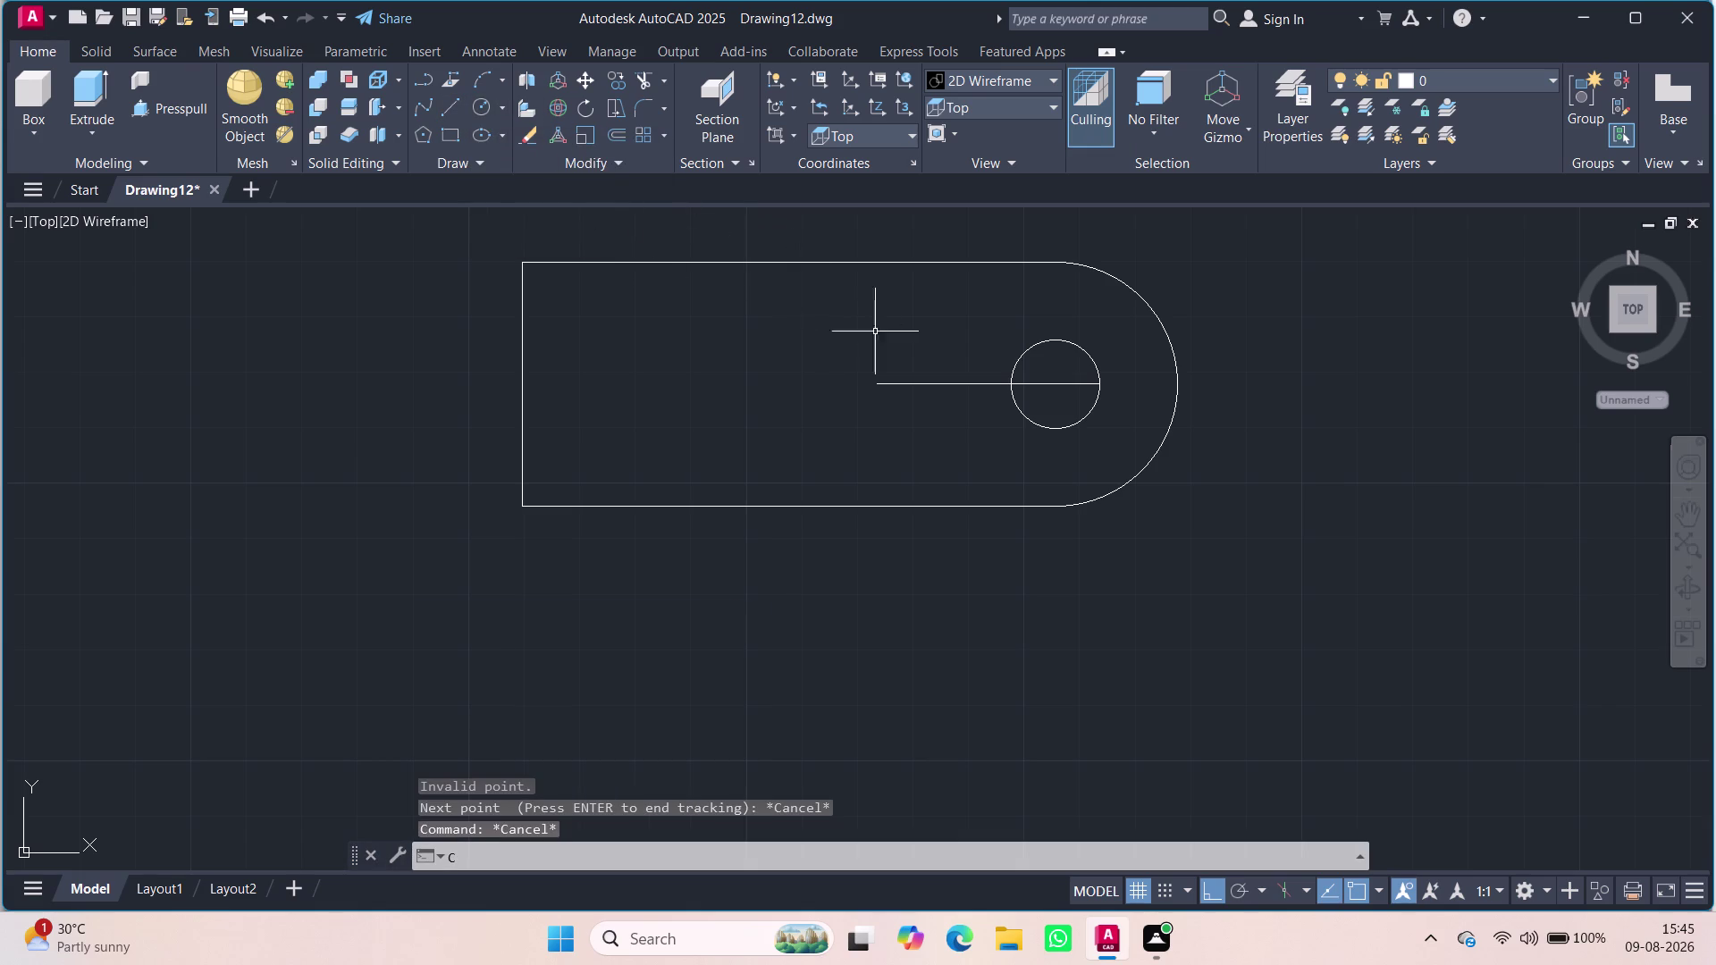
click(476, 100)
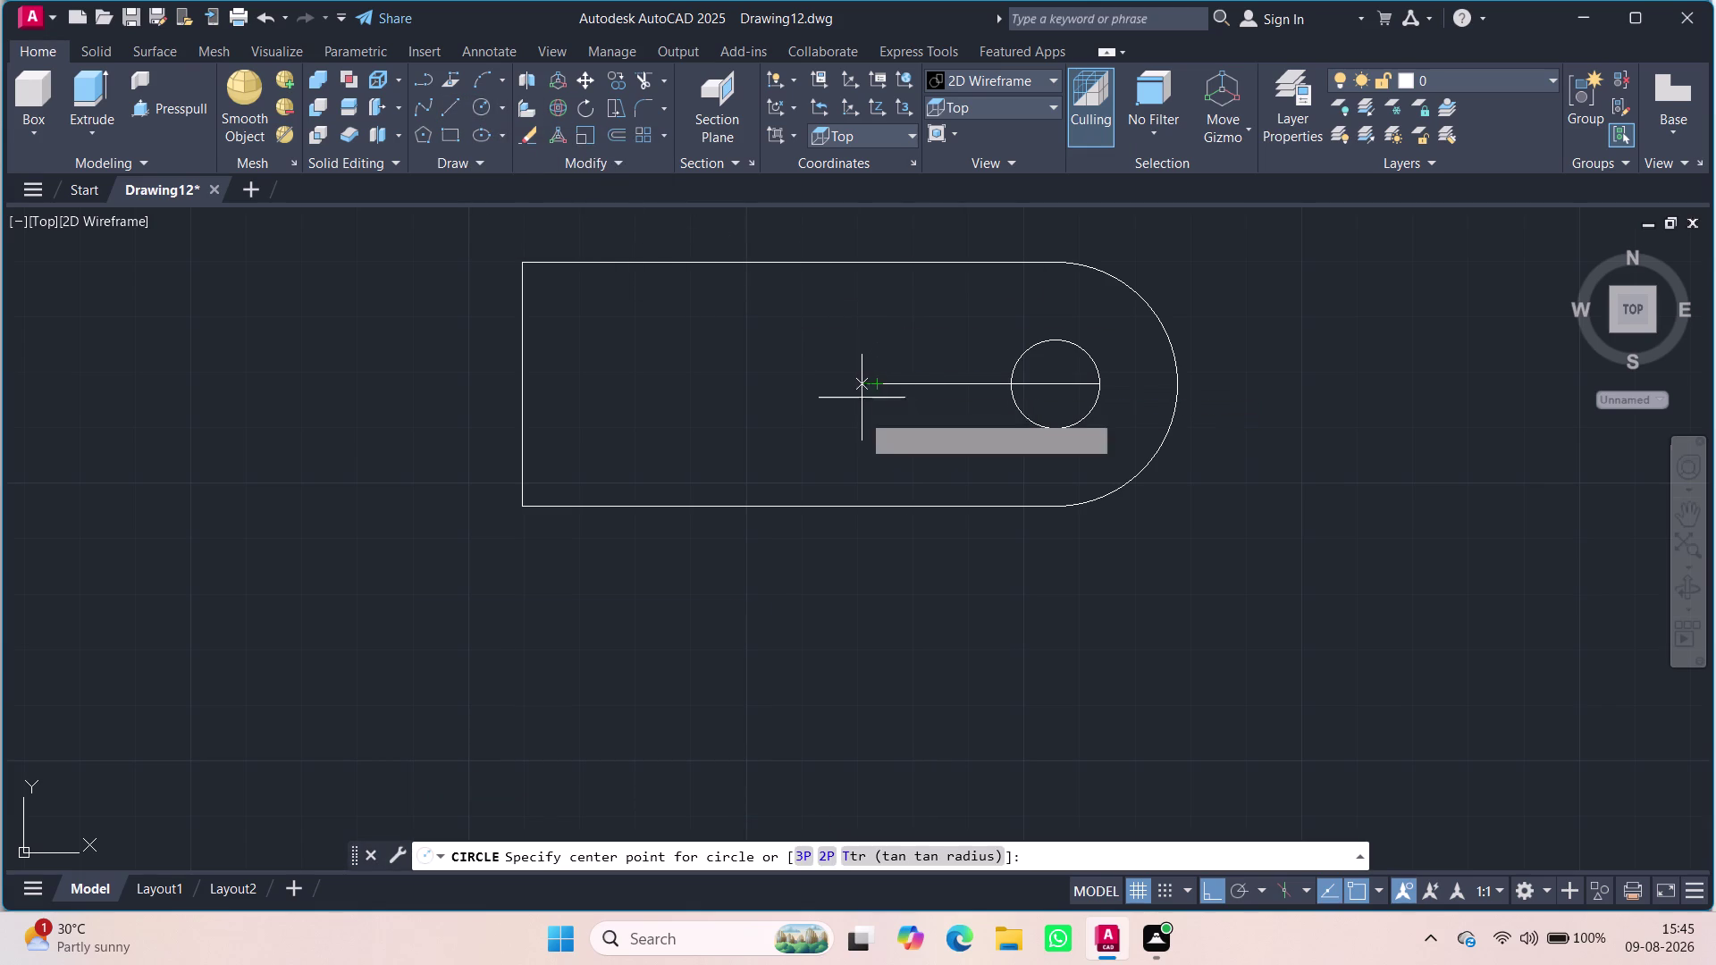
text(tk)
key(Return)
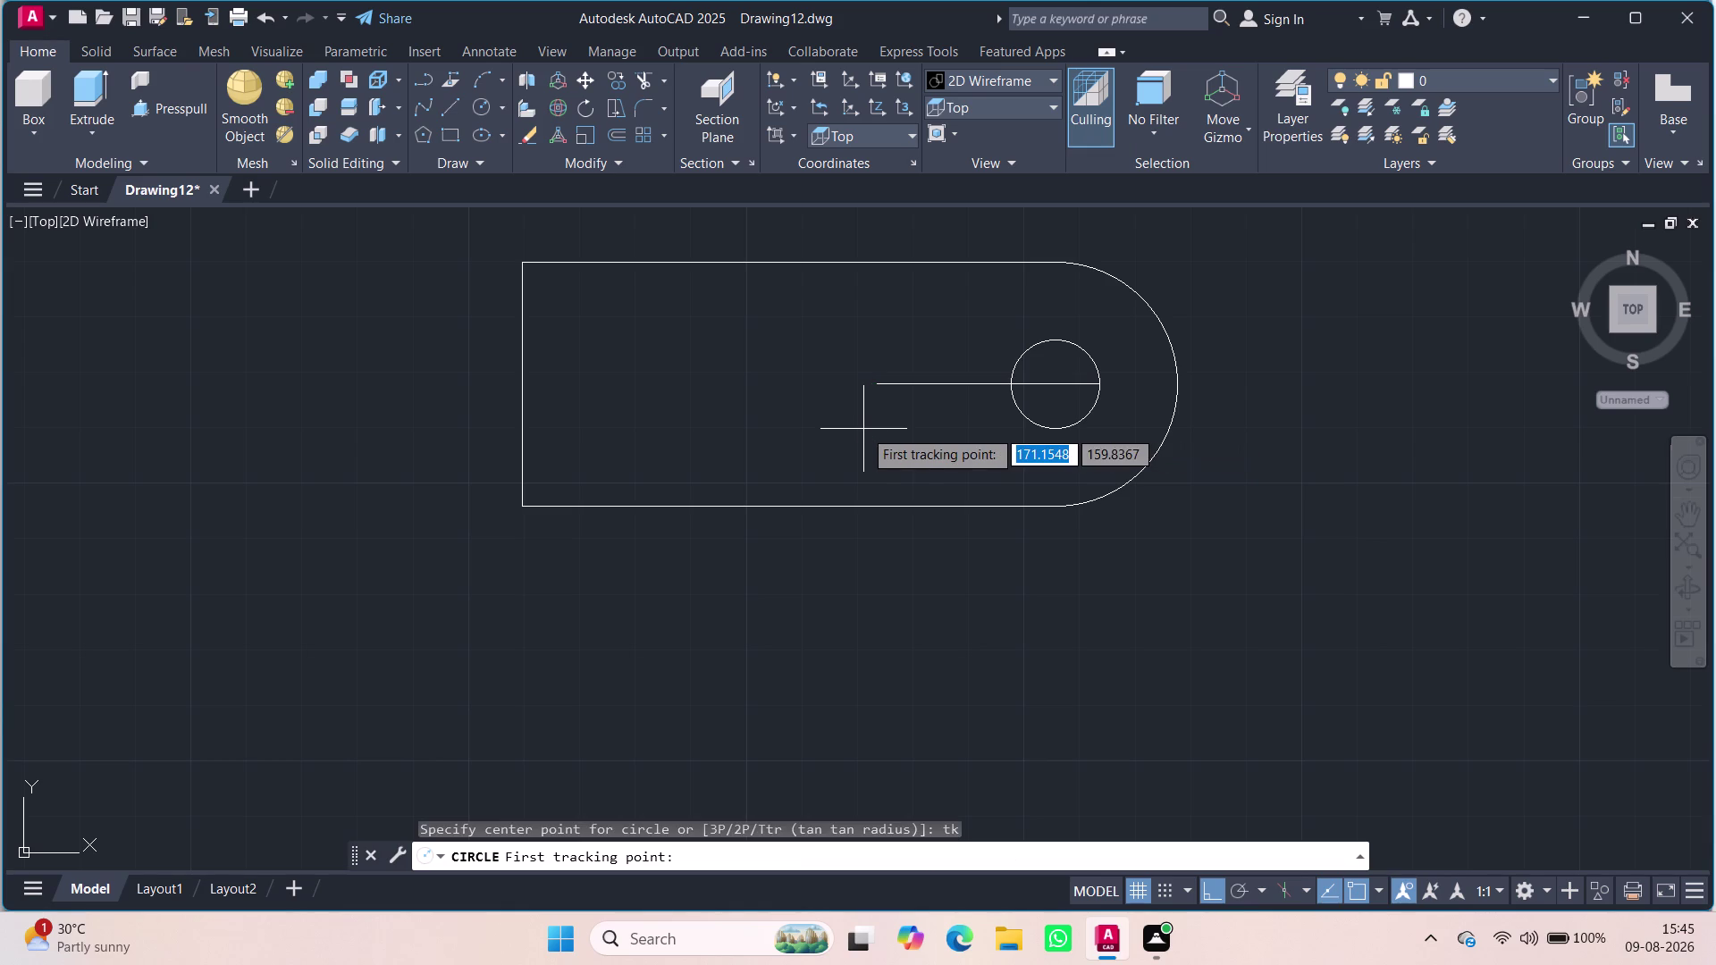
click(877, 386)
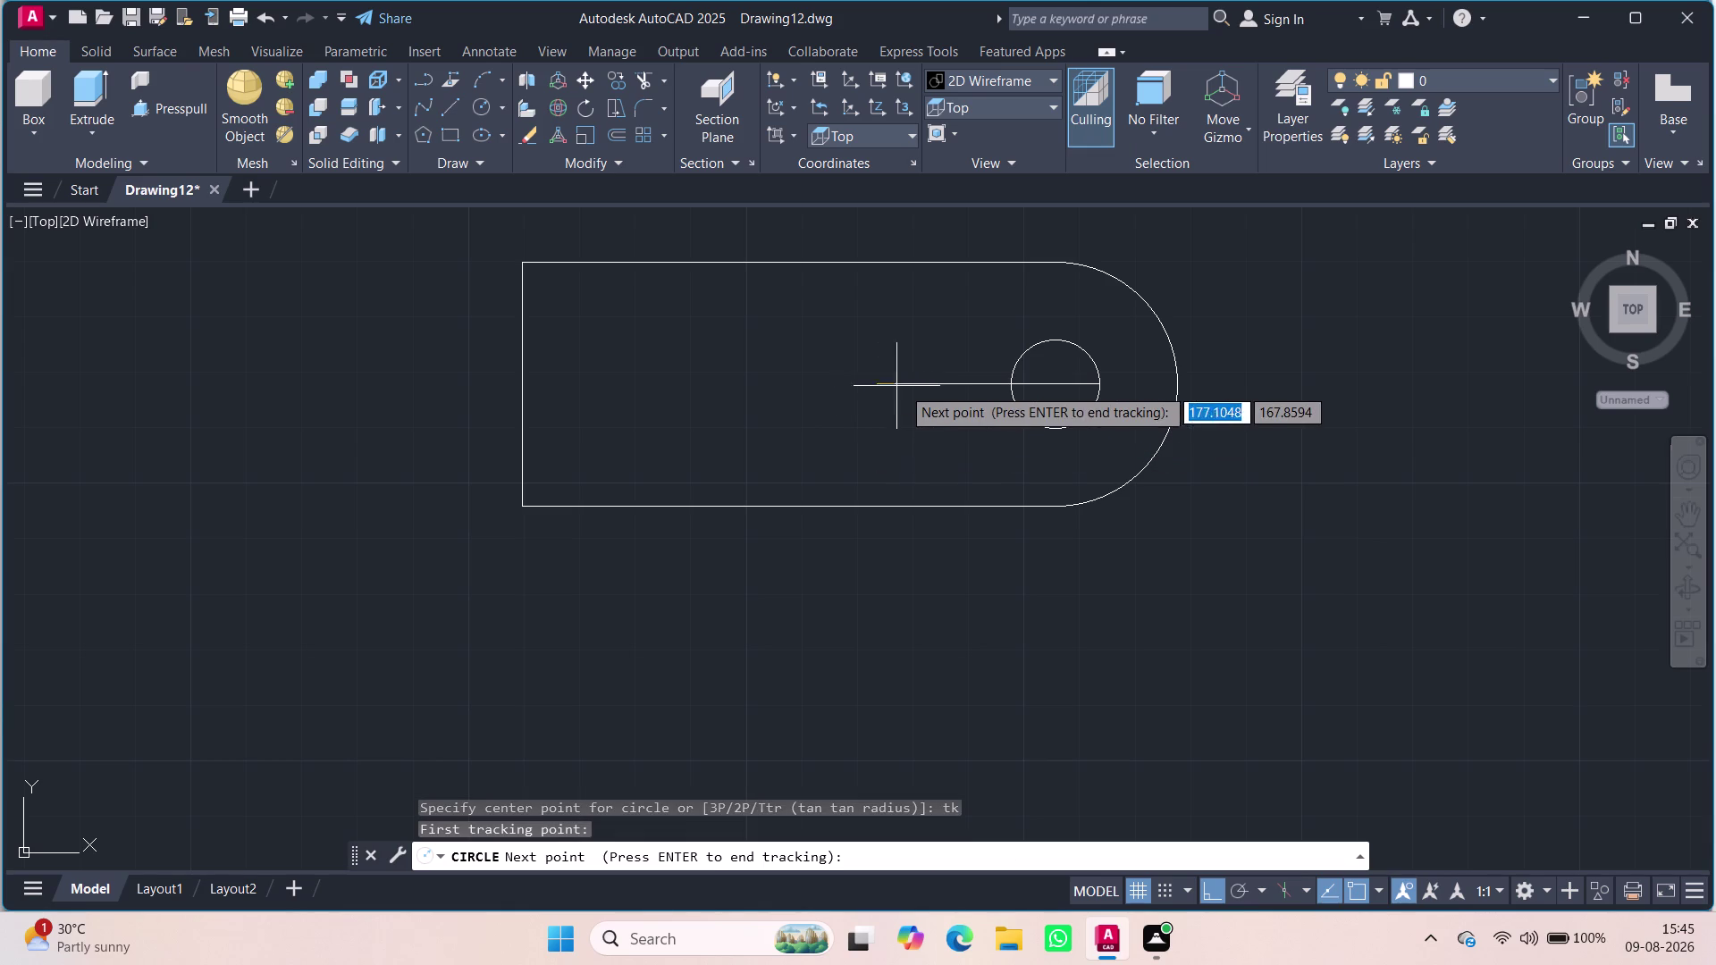
key(8)
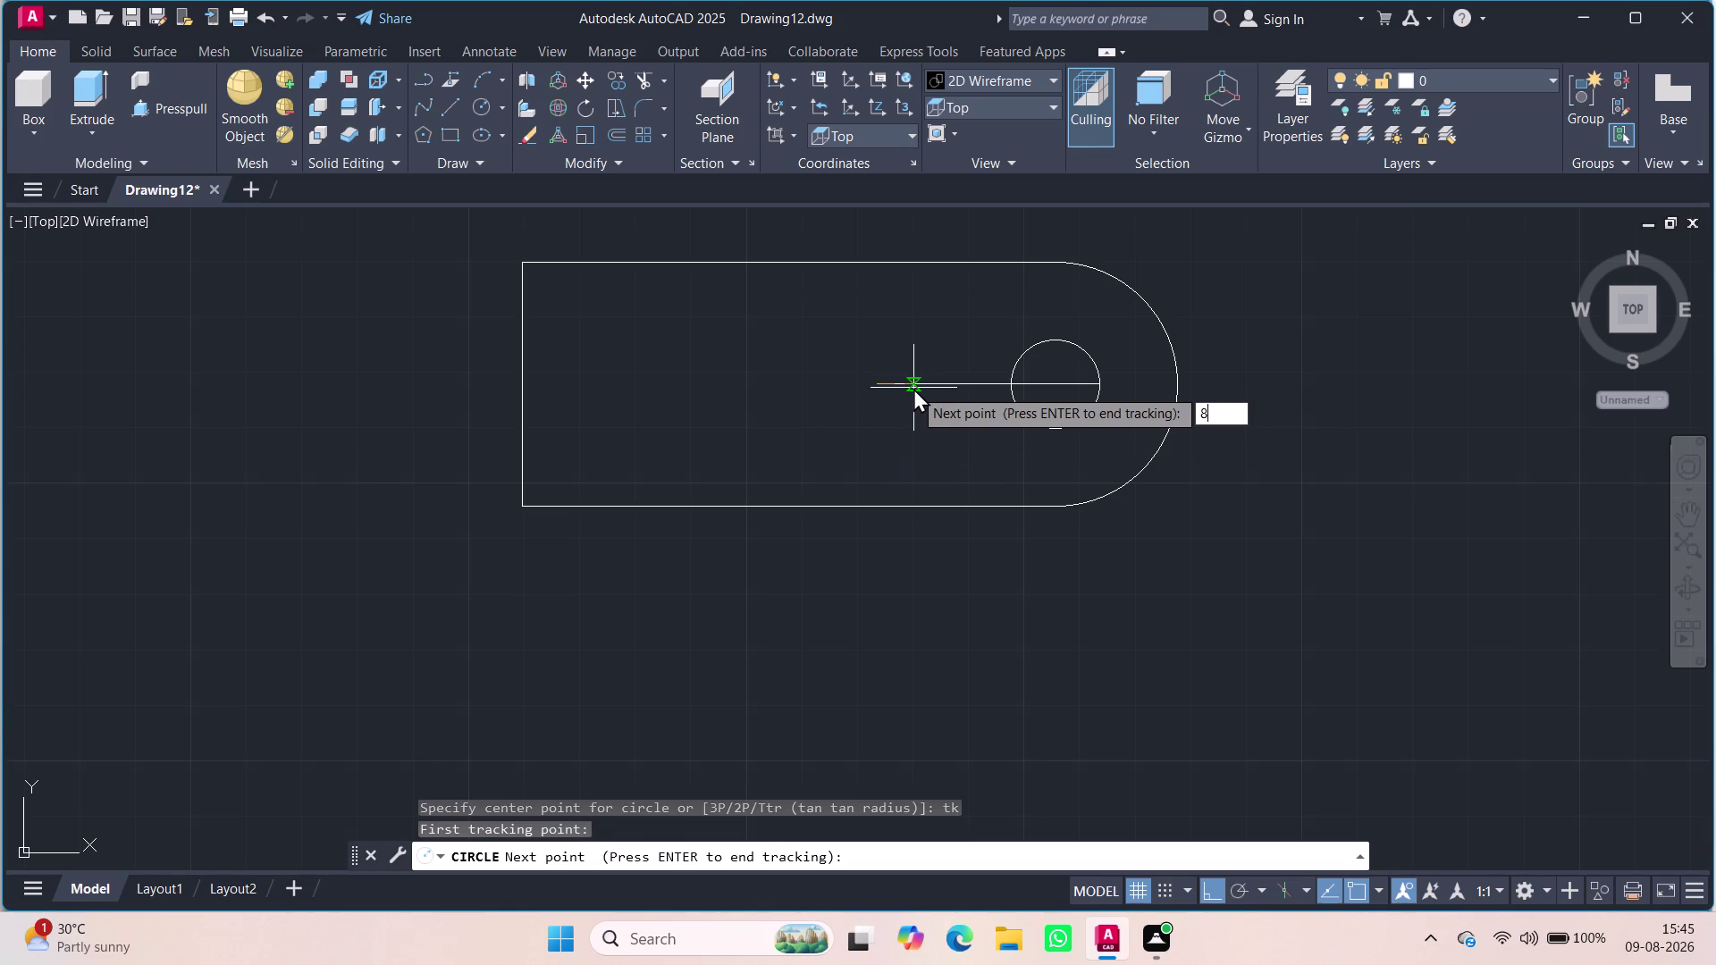
key(Return)
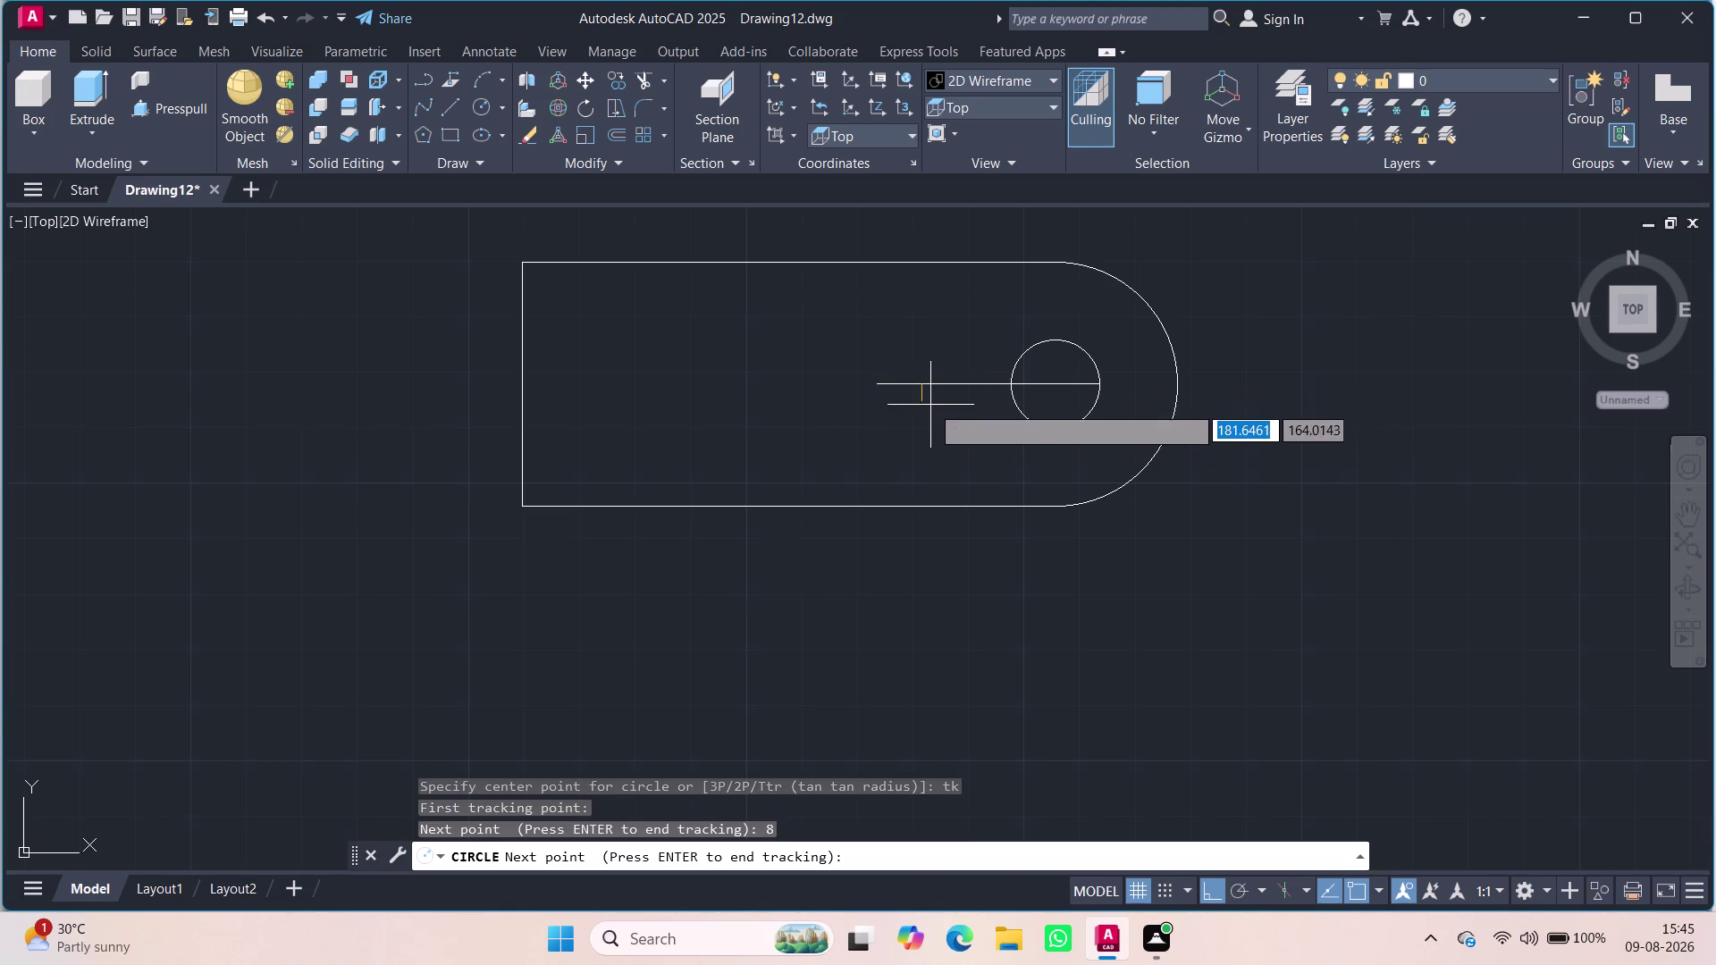
click(923, 390)
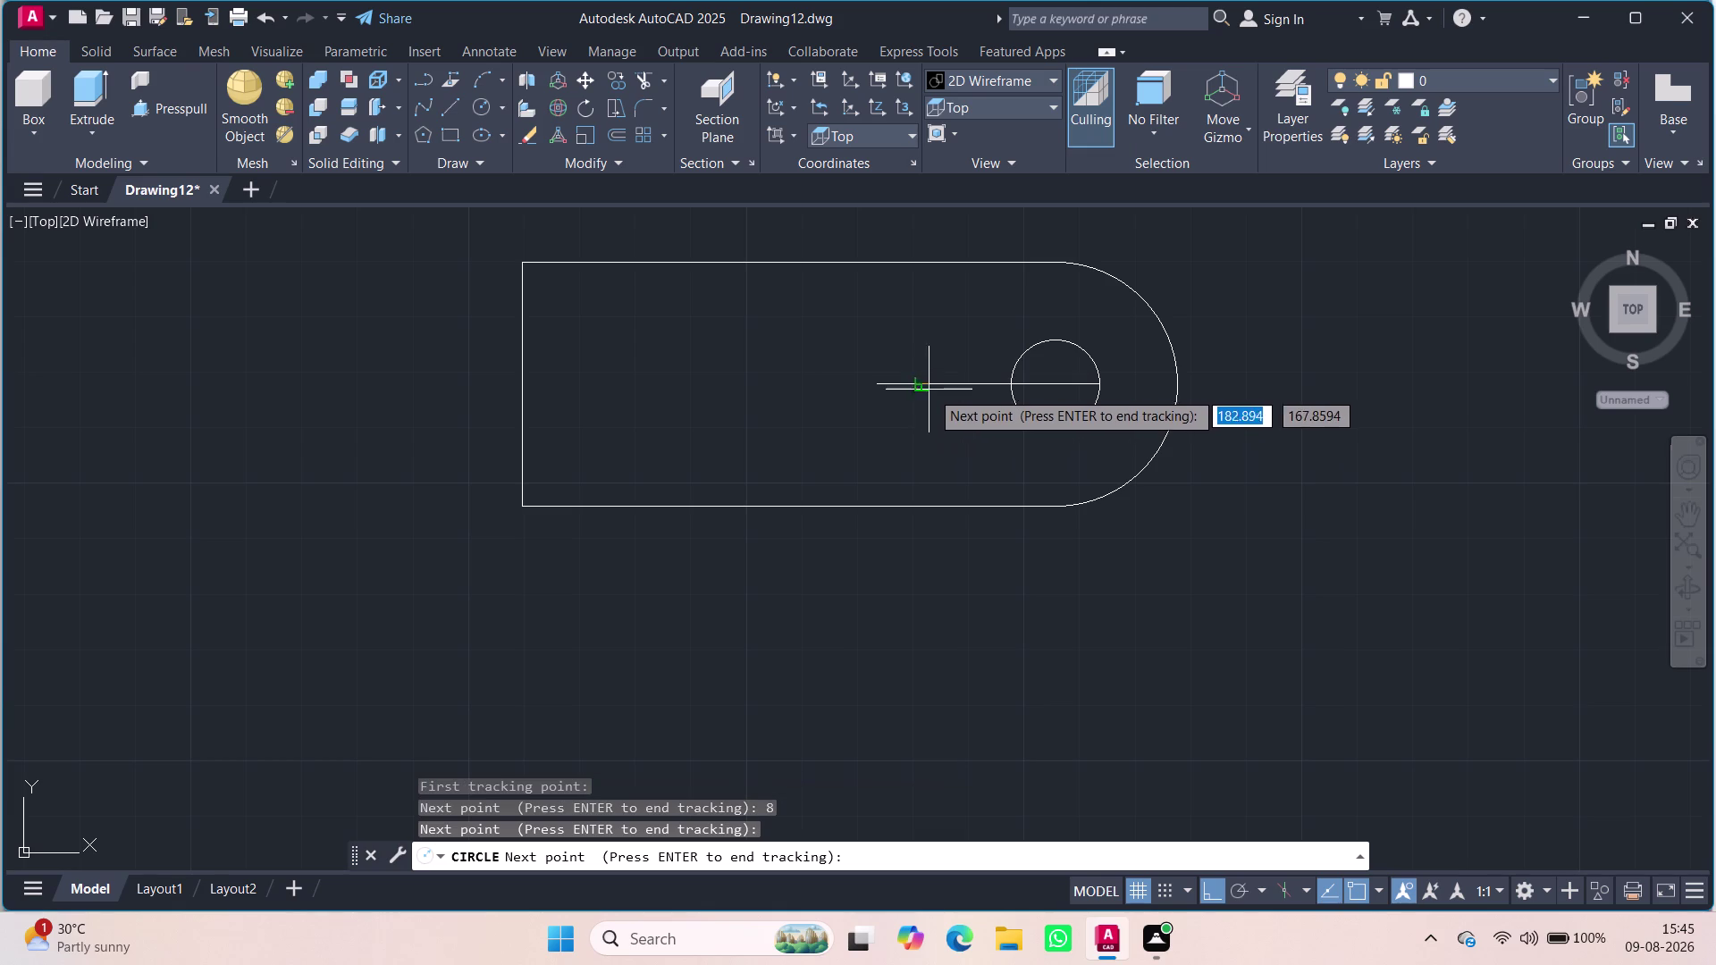
key(Return)
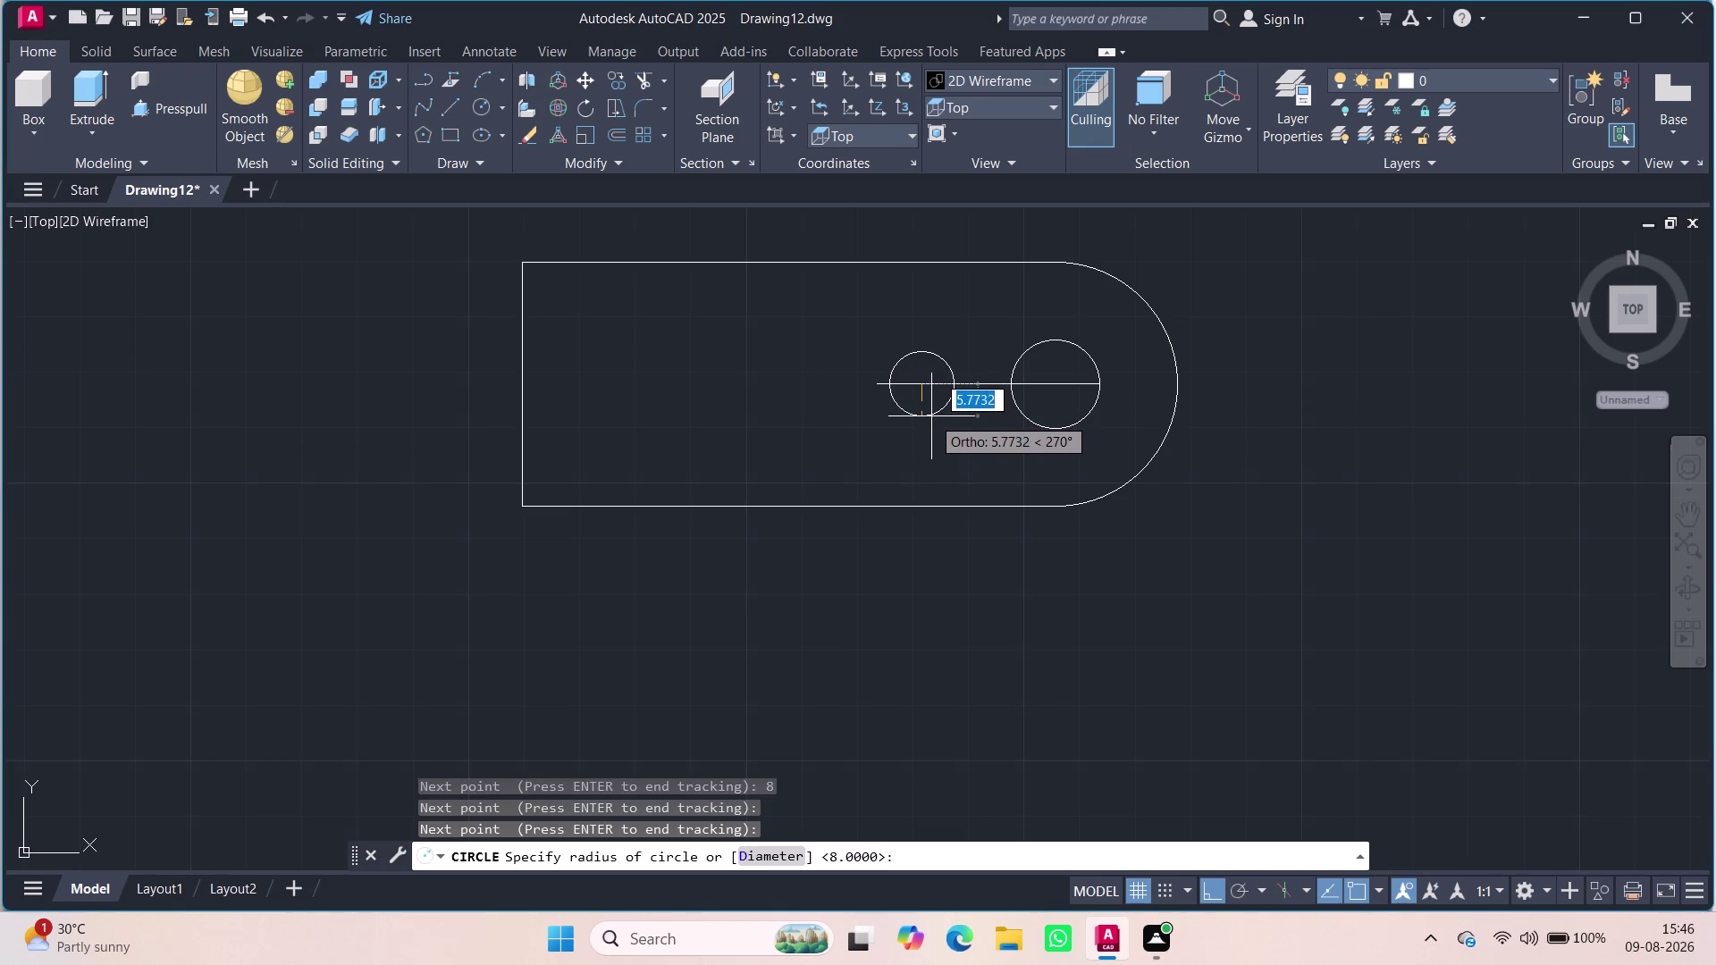
Give the new hole radius 8 and erase the guide line.
key(8)
key(Return)
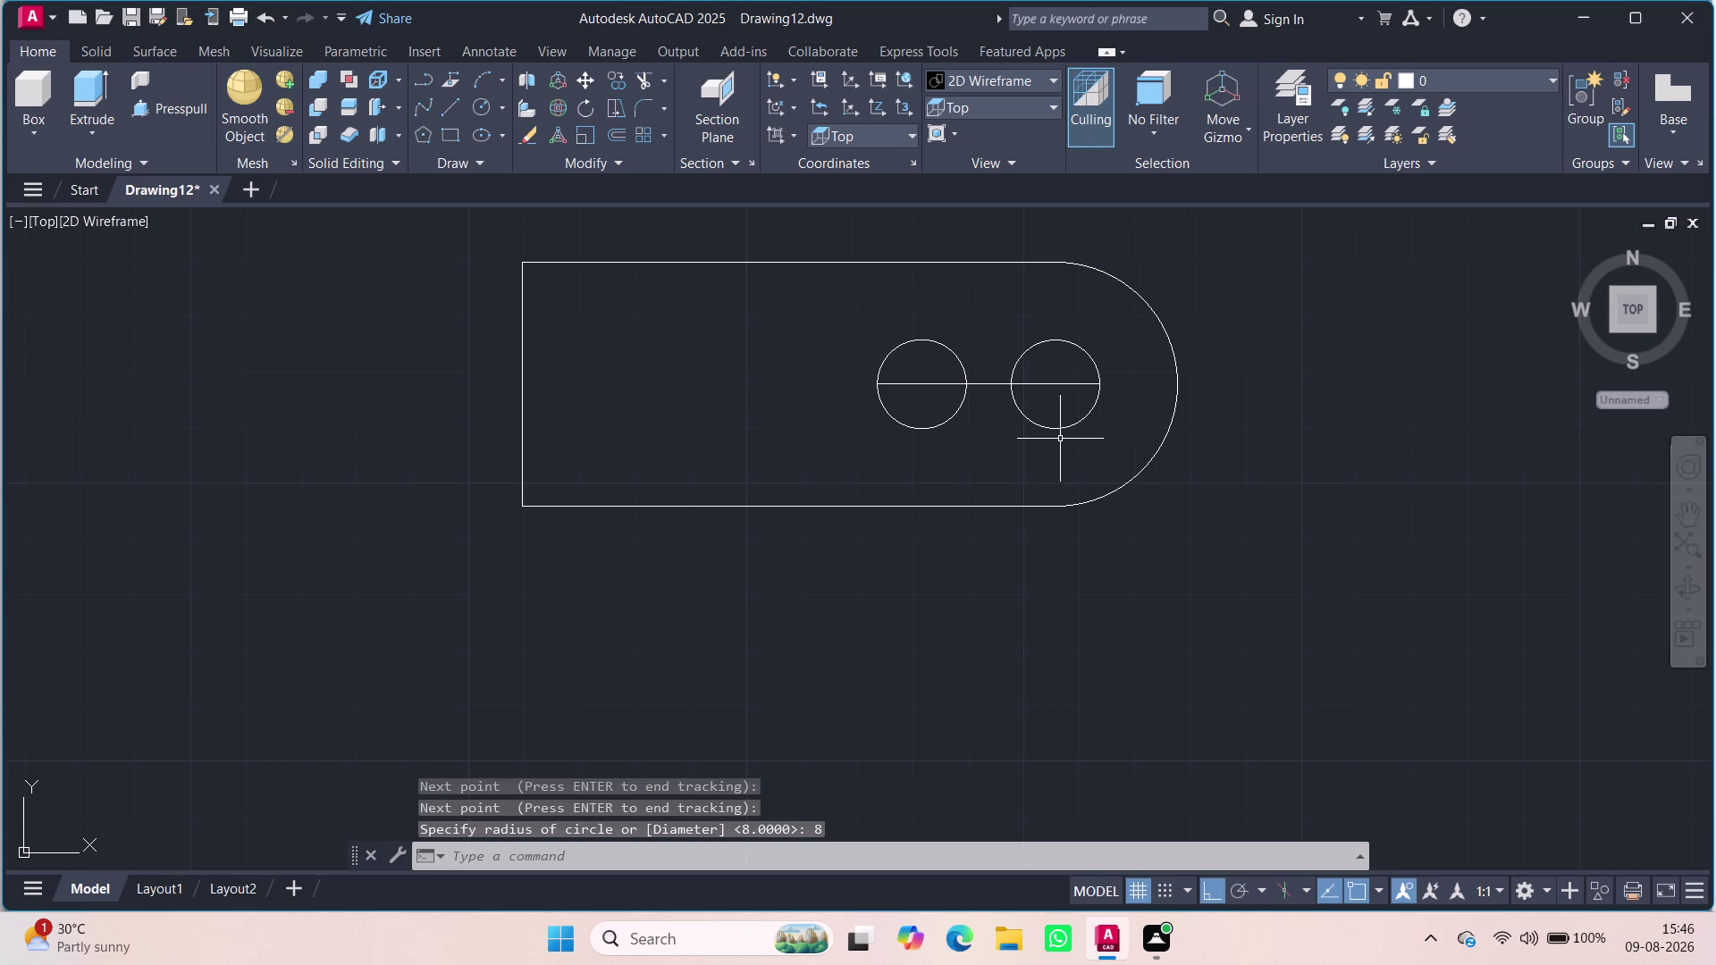
click(990, 386)
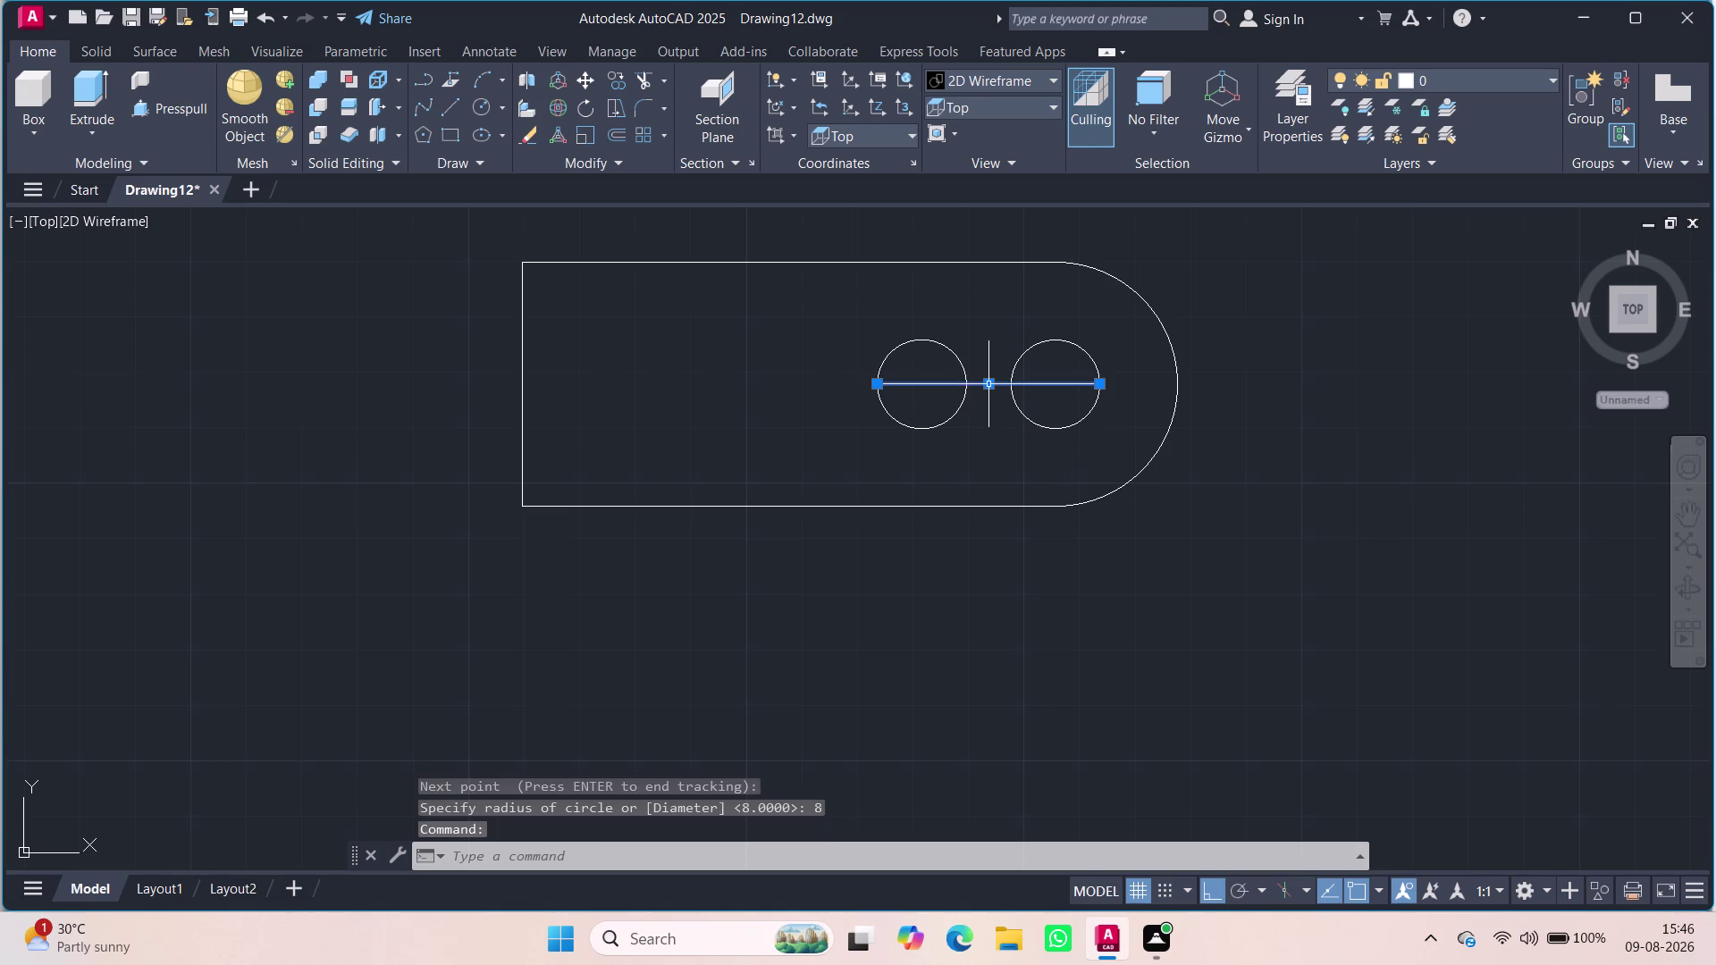
key(Delete)
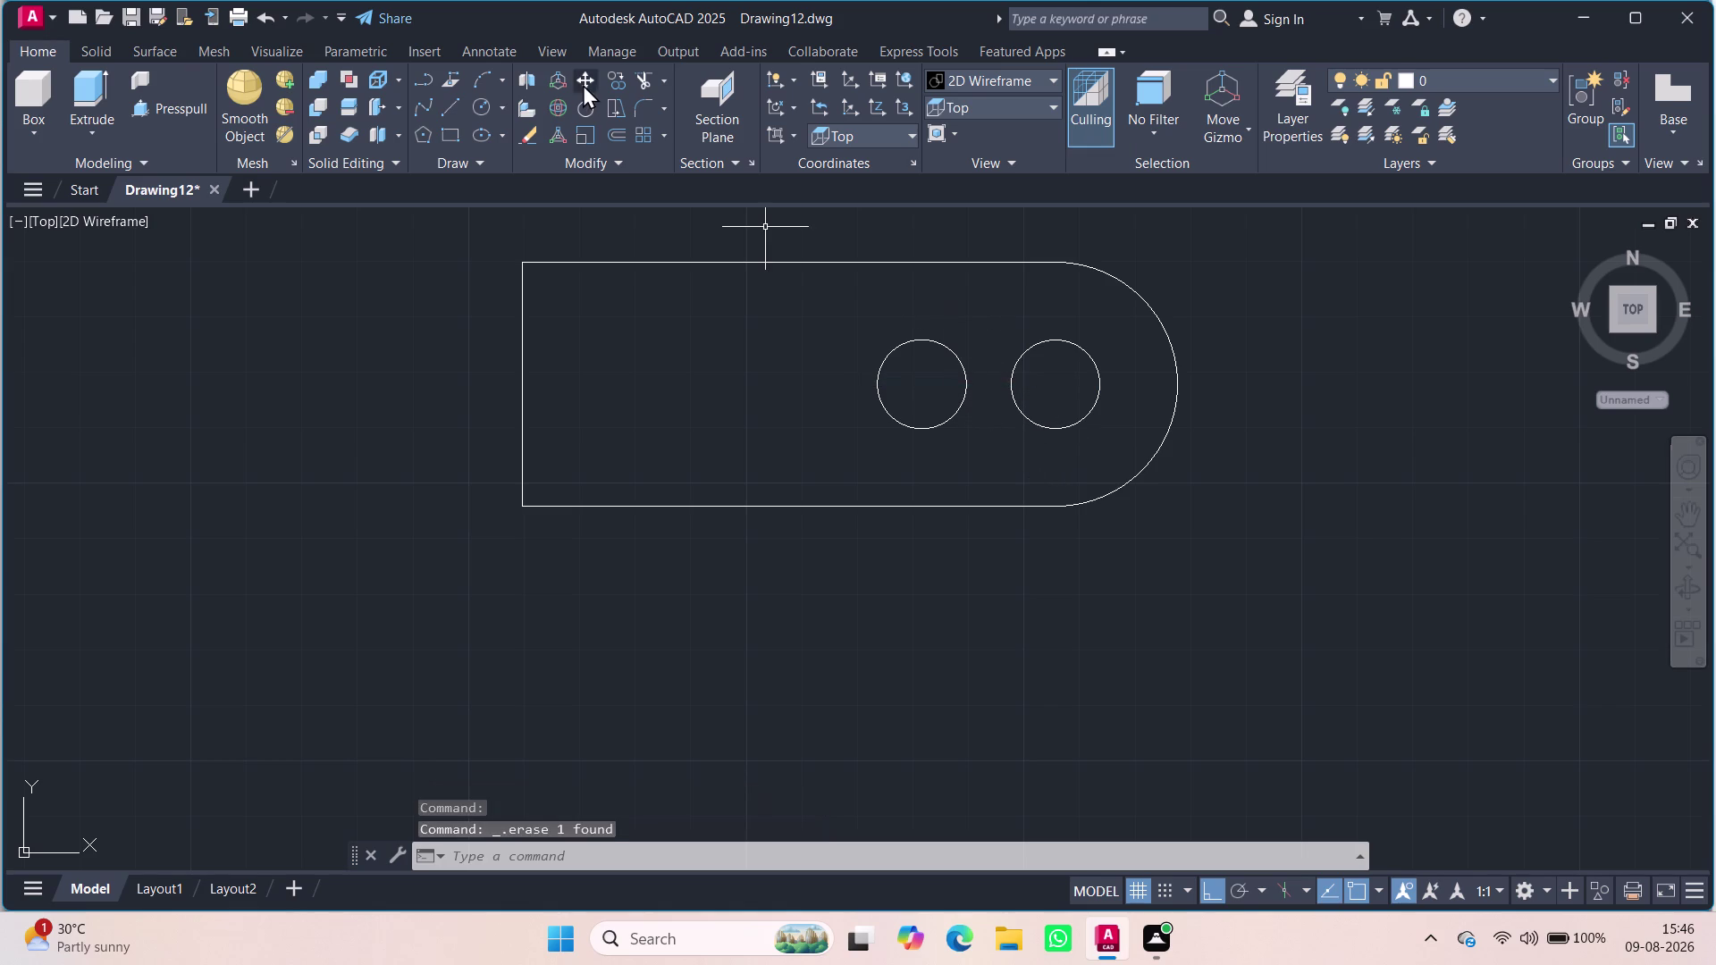
Draw lines connecting the tops and bottoms of the two circles.
key(l)
key(Return)
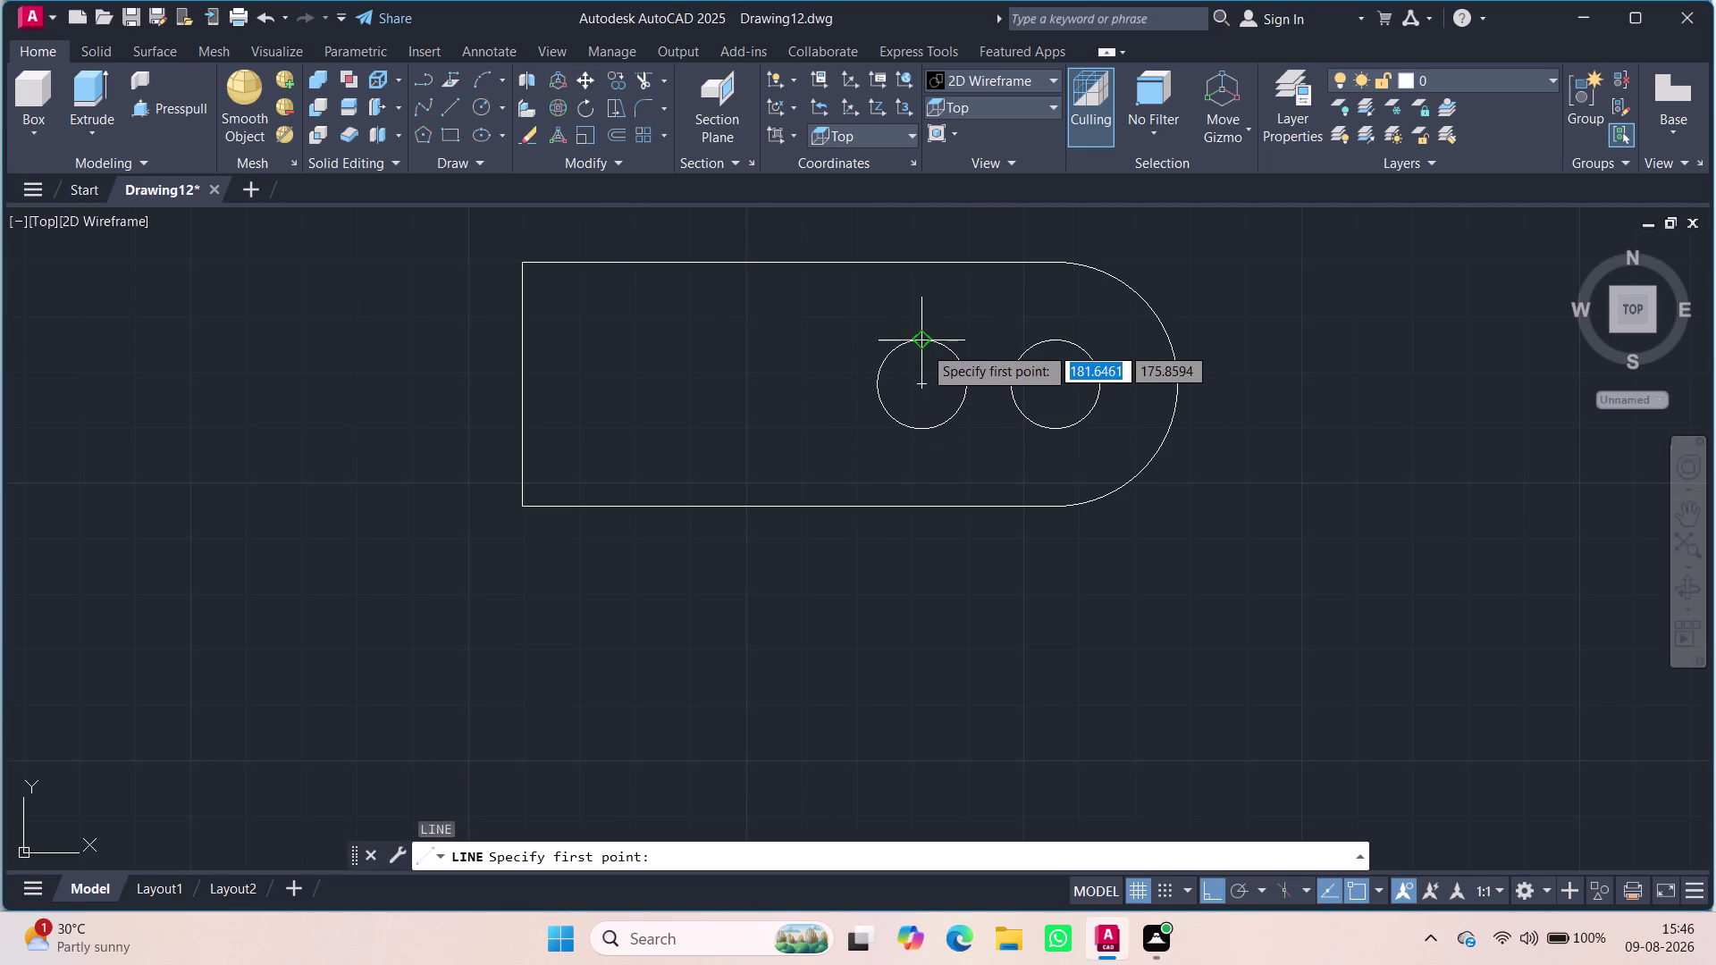
click(918, 341)
click(1049, 342)
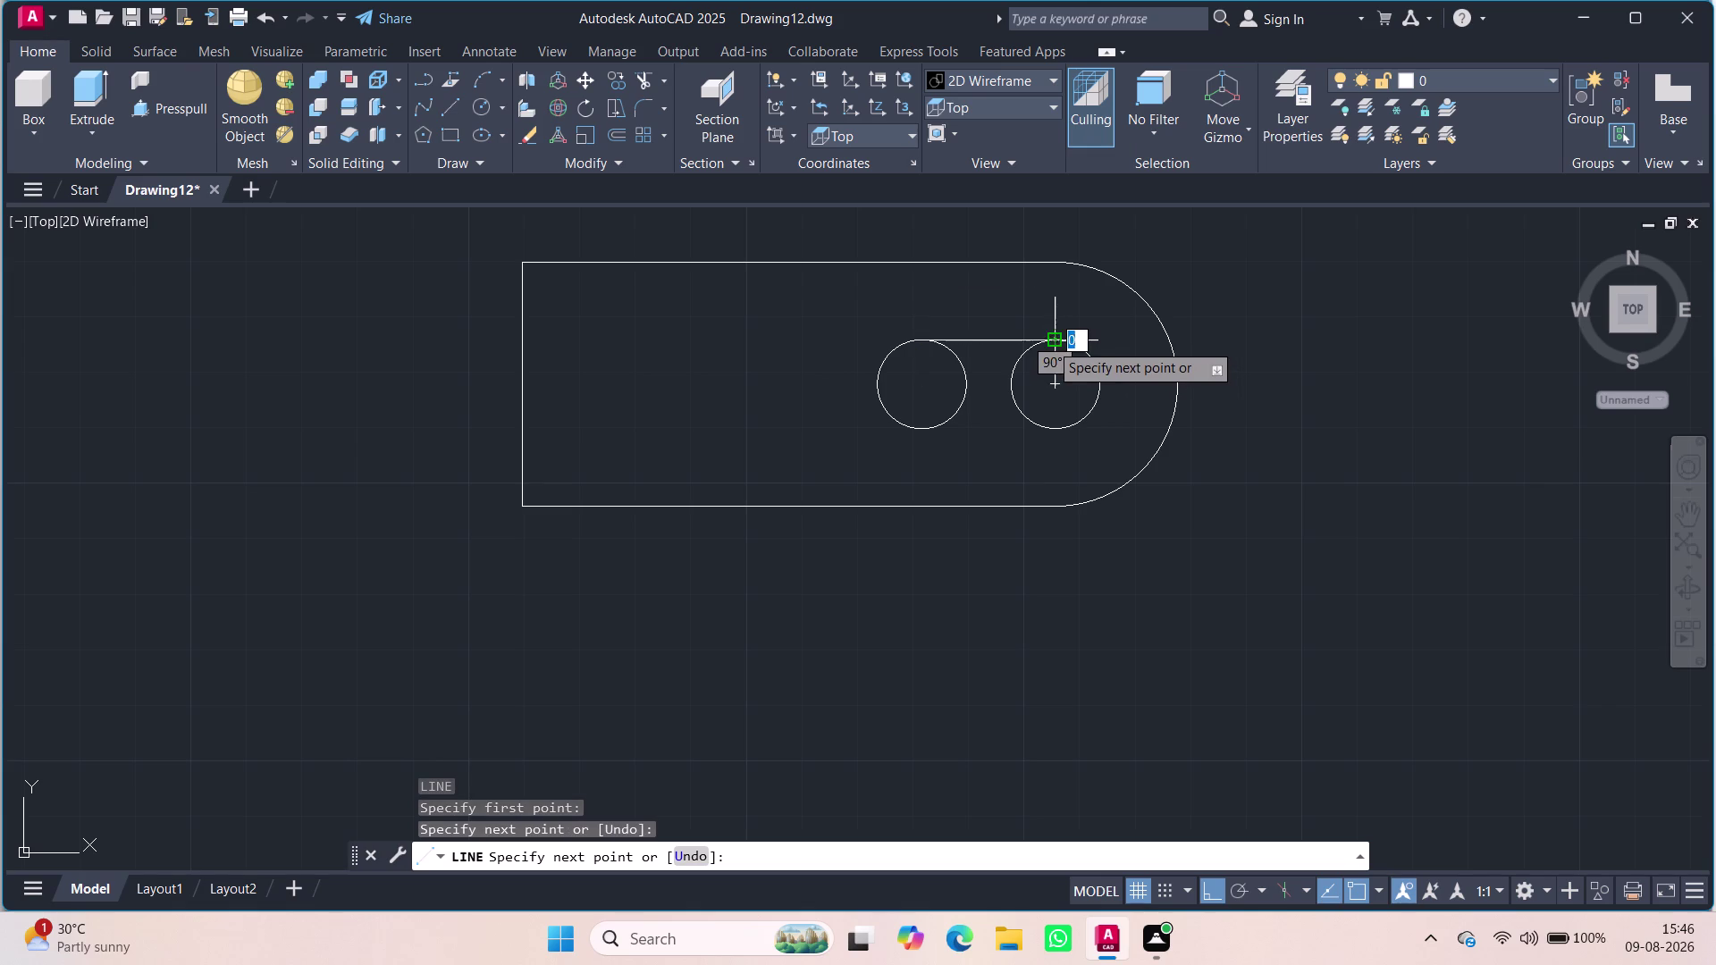
key(Escape)
key(space)
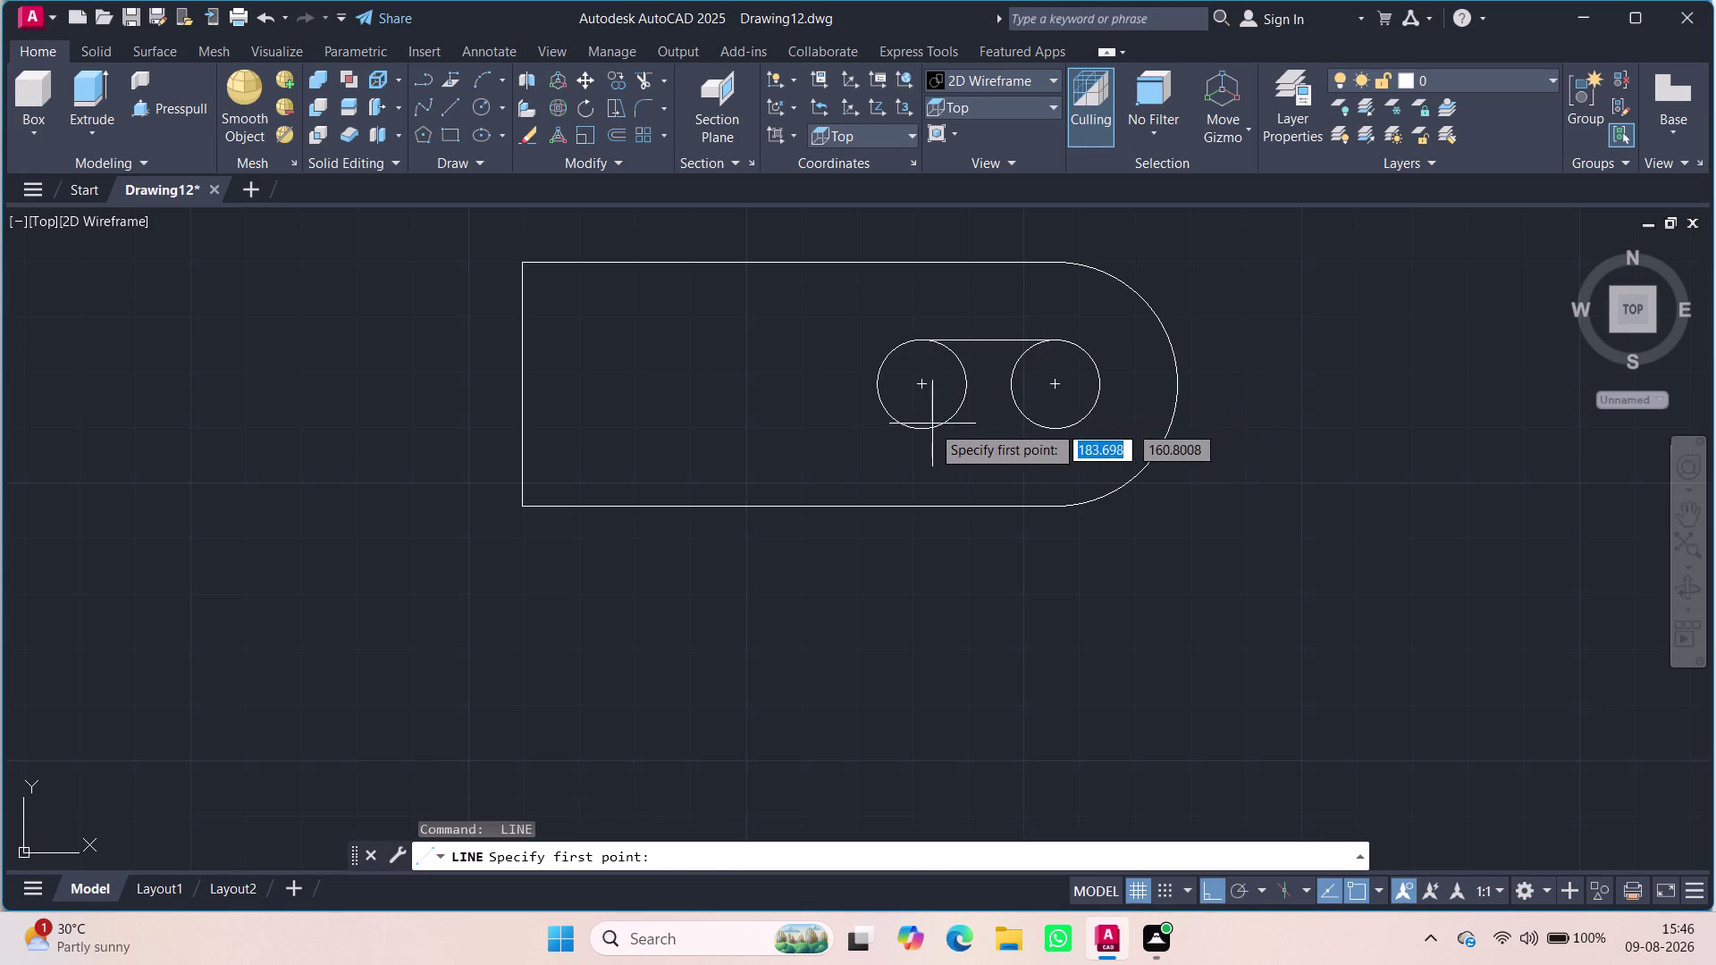
click(924, 428)
click(1051, 434)
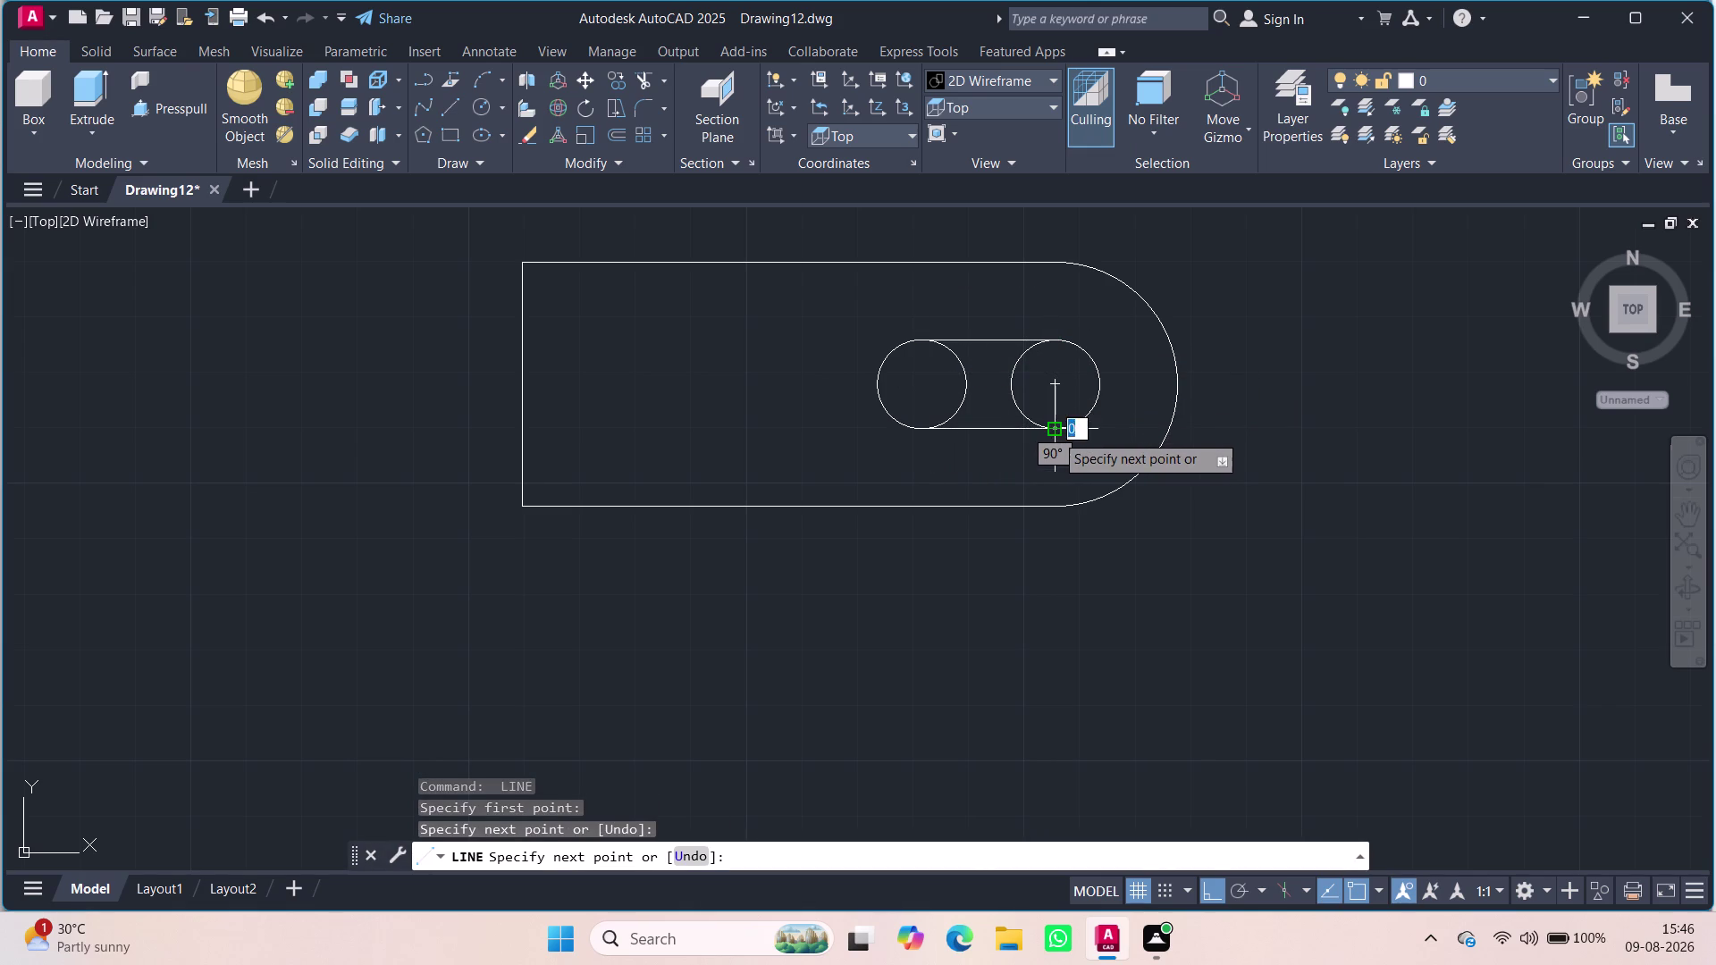
key(Escape)
Trim both circles' inner arcs to leave a single slot outline.
text(tr)
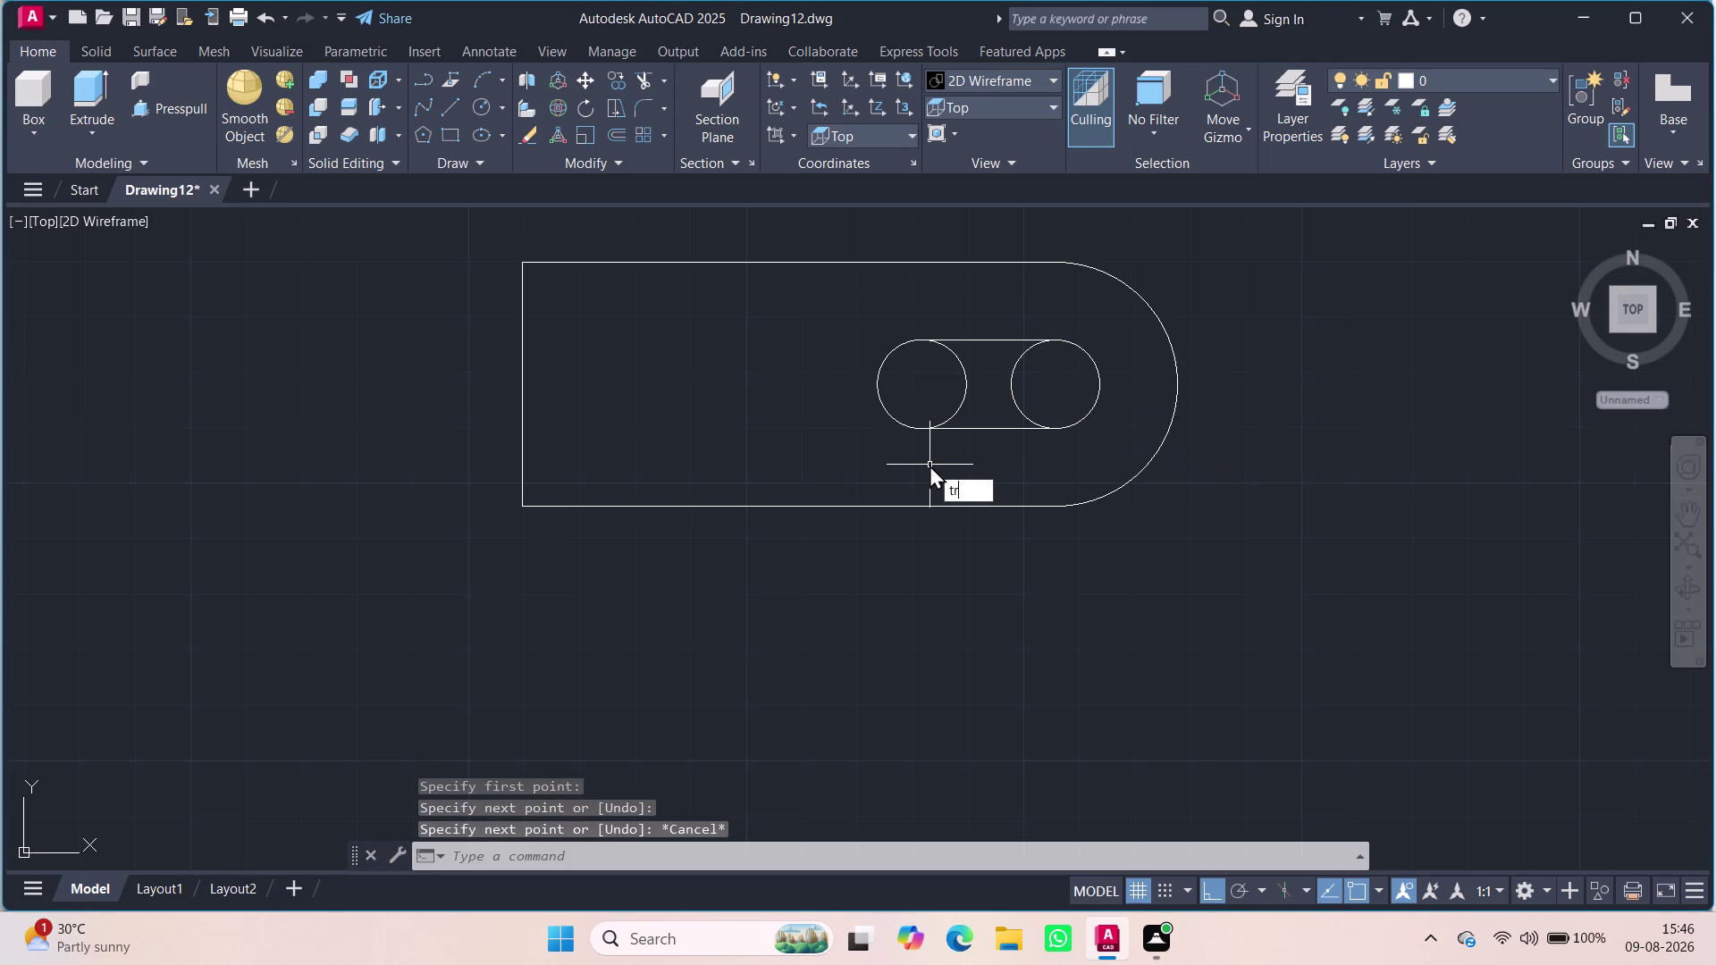
key(Return)
key(Return)
click(1011, 392)
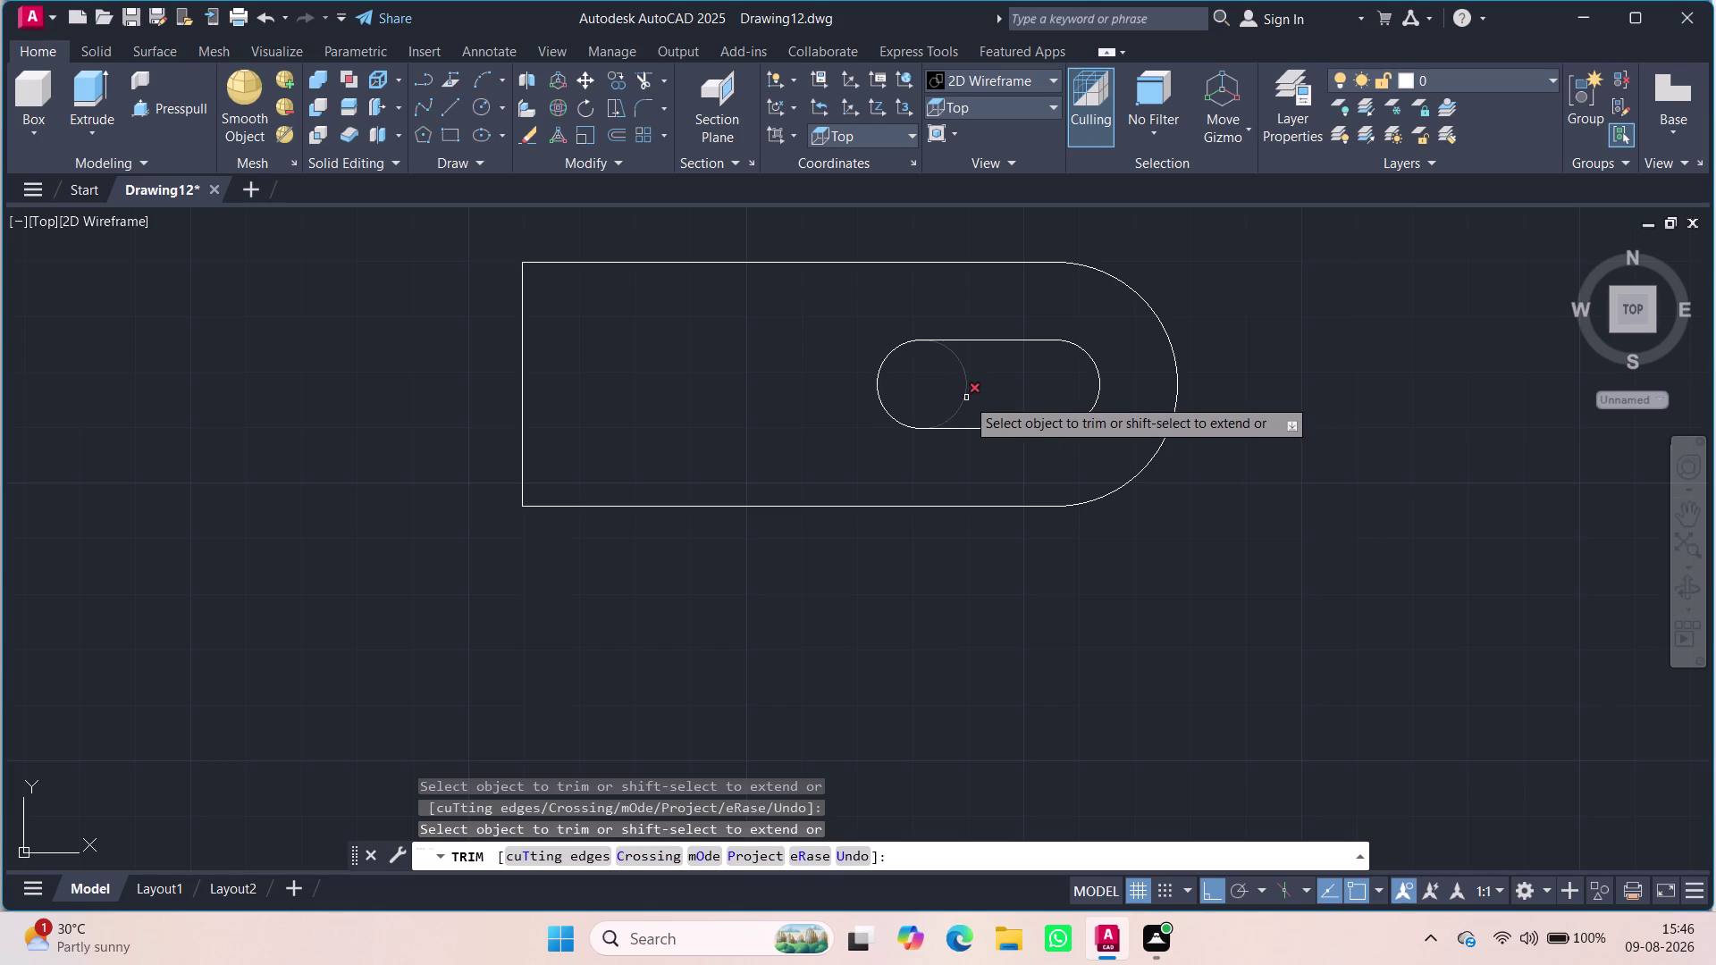
click(966, 398)
key(Escape)
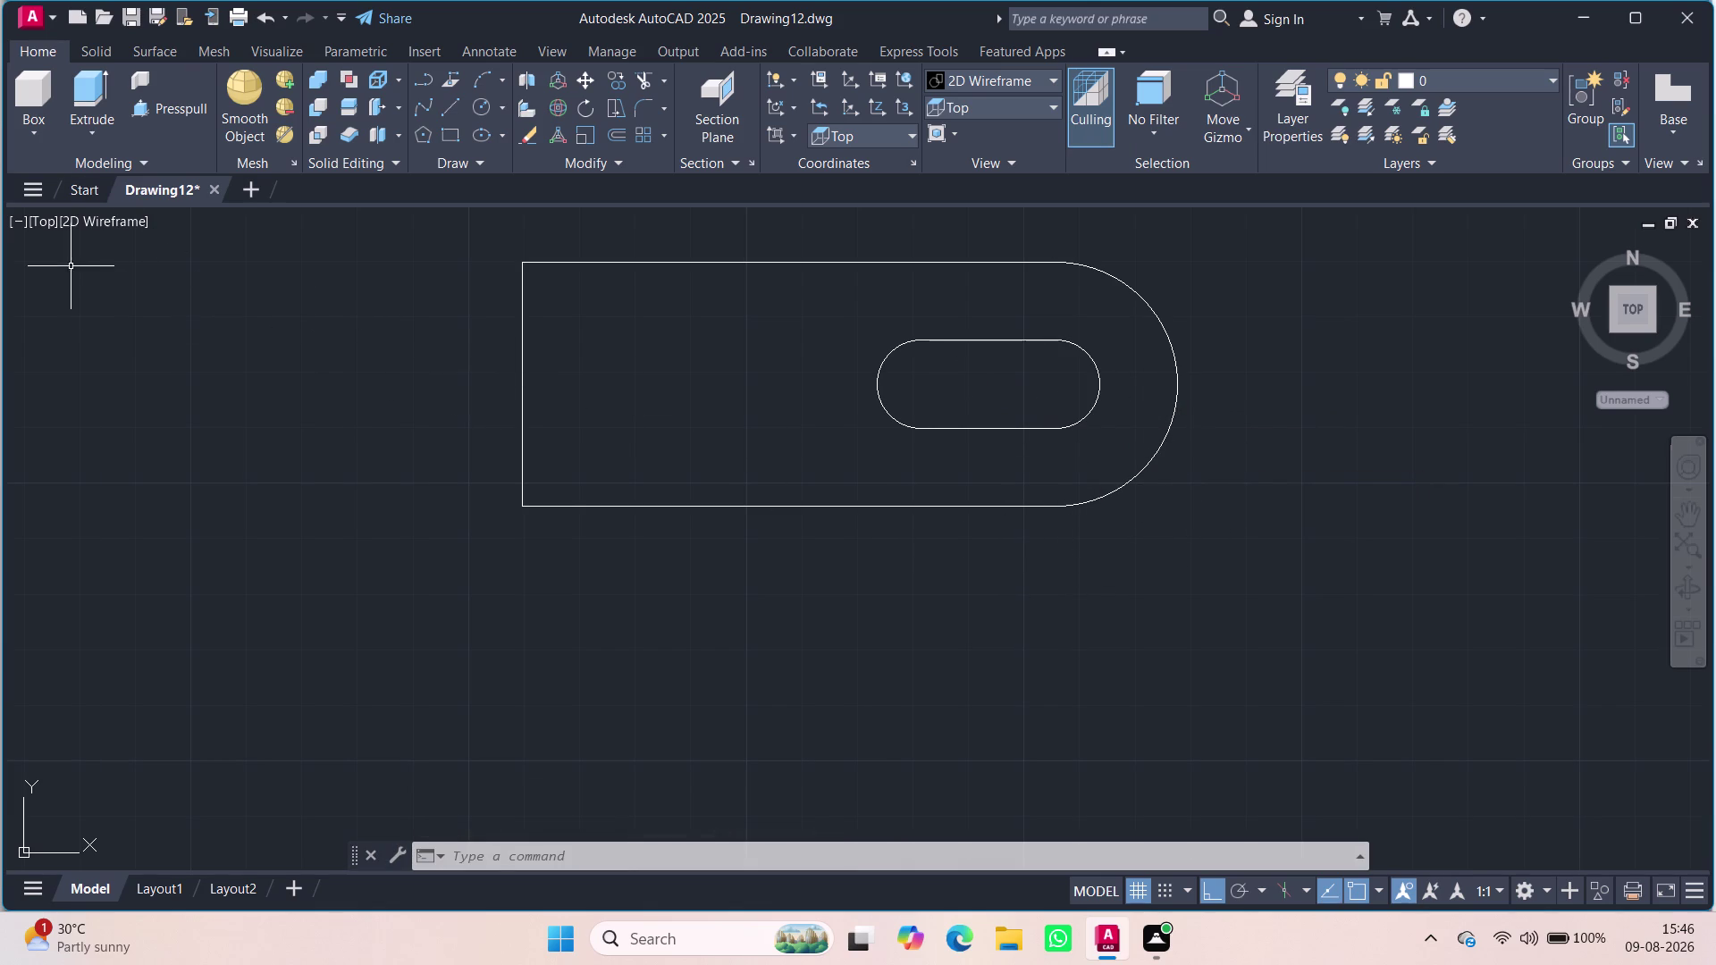
click(43, 225)
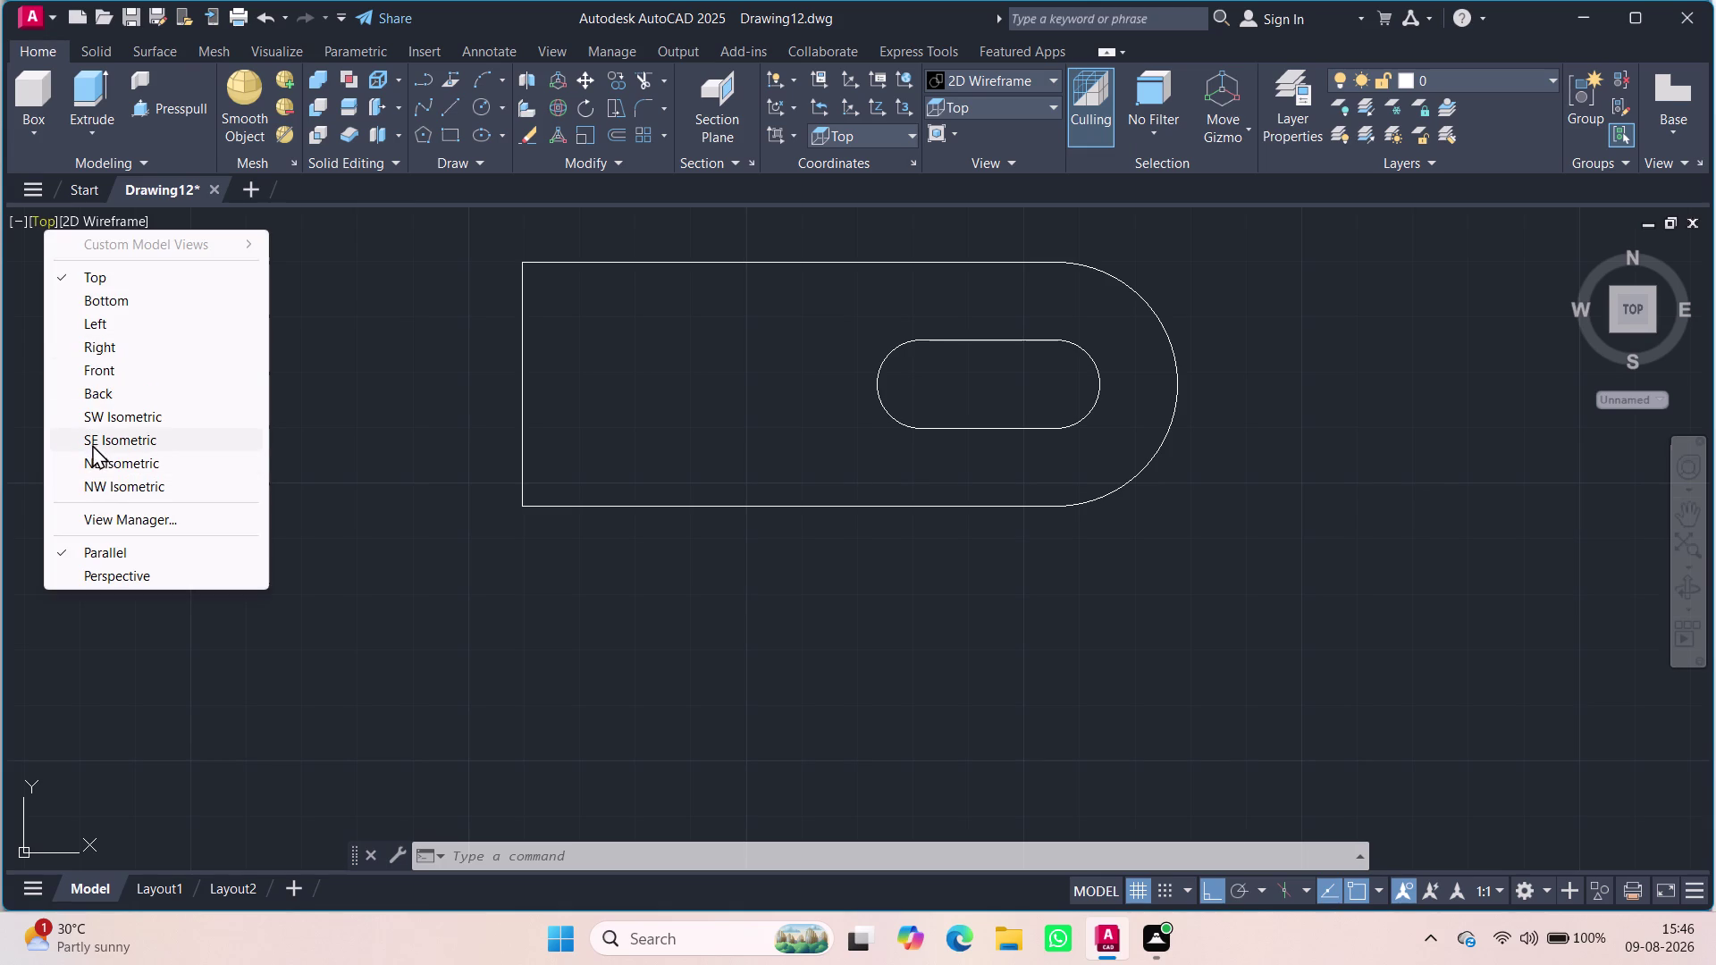
Switch to the SE Isometric view and adjust the zoom.
click(96, 433)
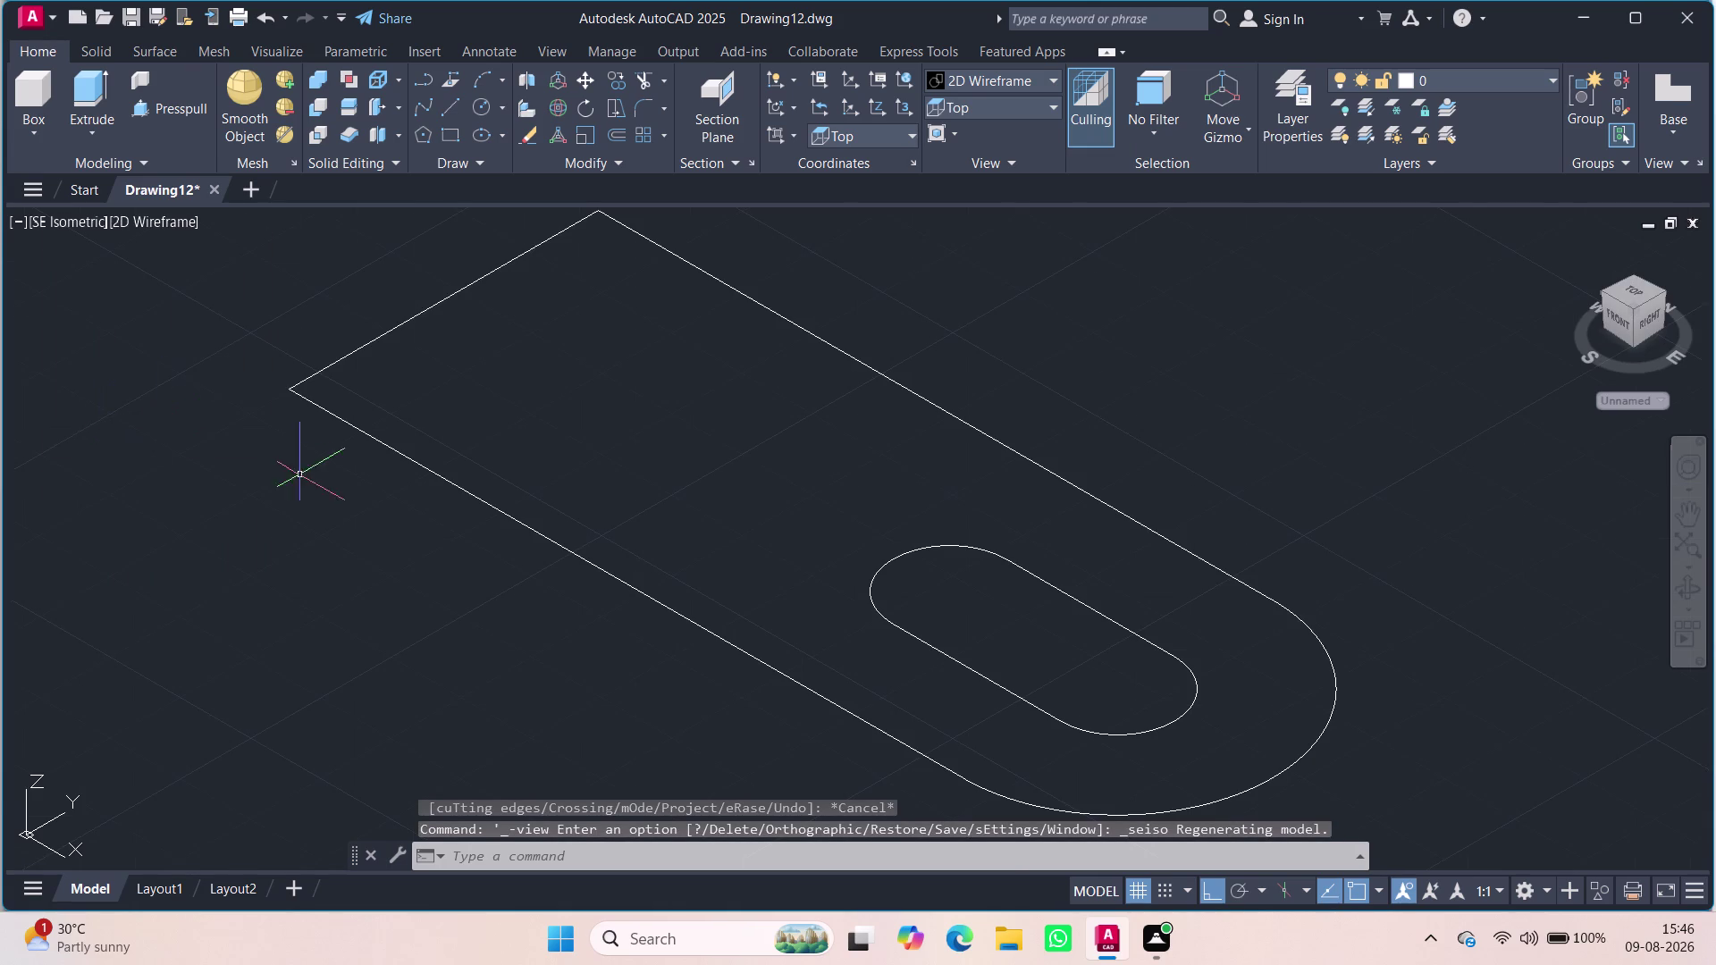
scroll(down, 3)
scroll(up, 3)
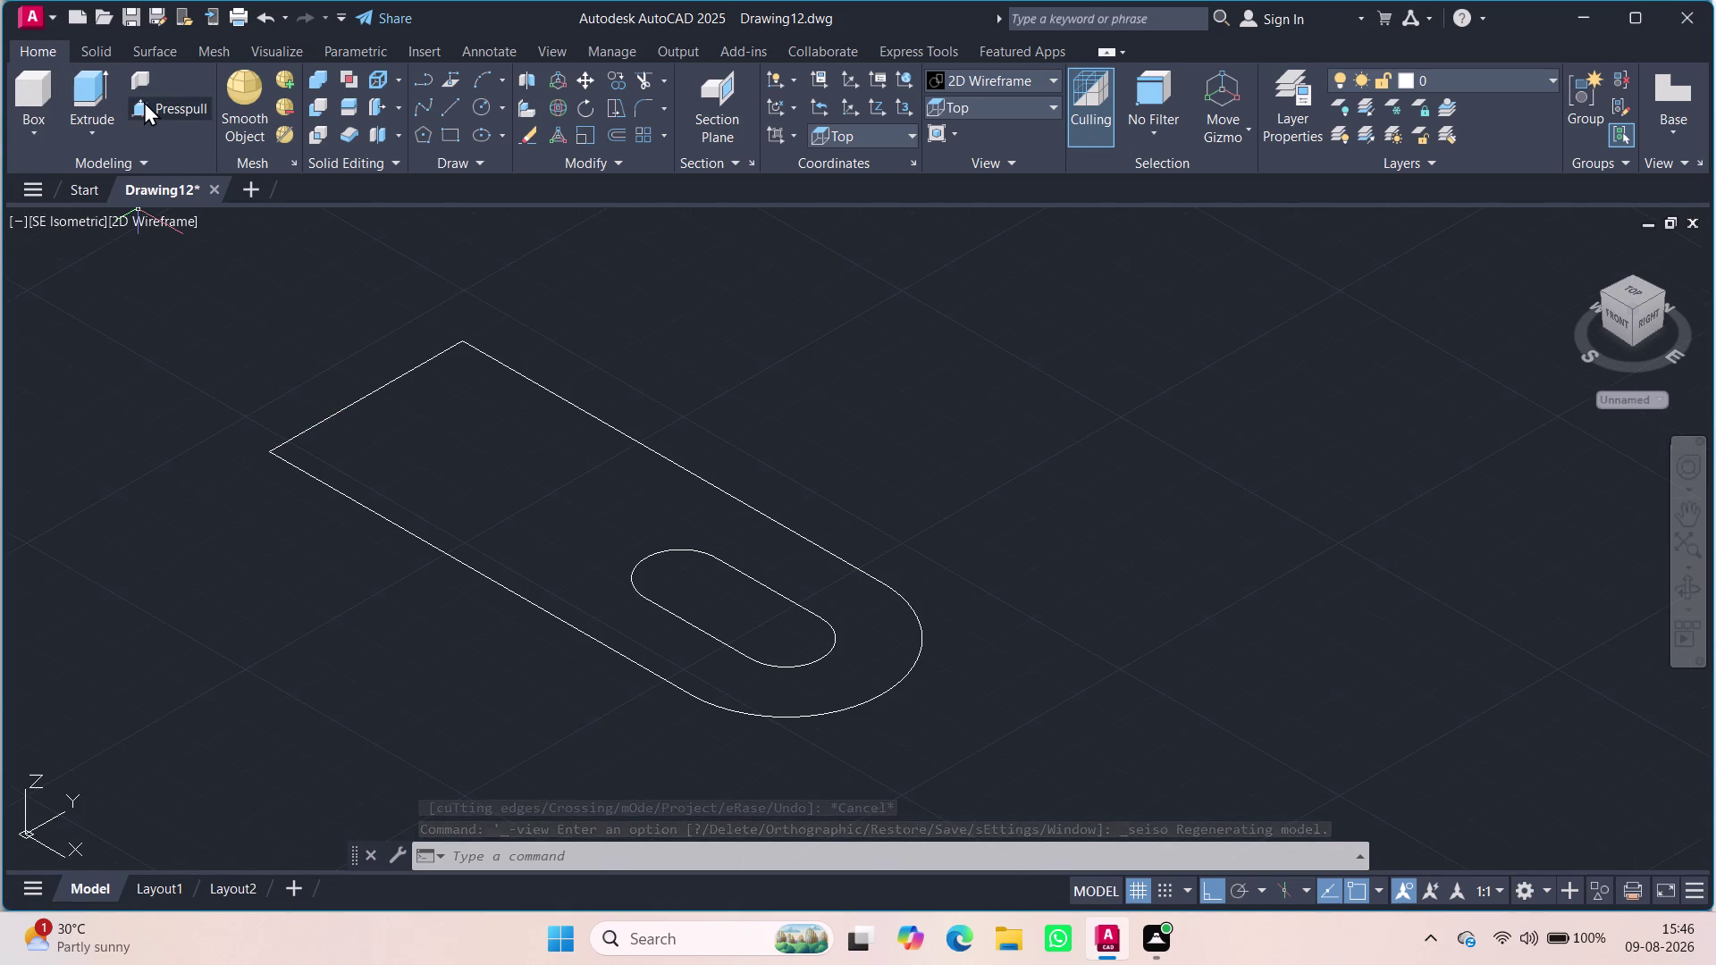
Start extruding the plate outline, then cancel the extrusion.
click(95, 96)
click(511, 476)
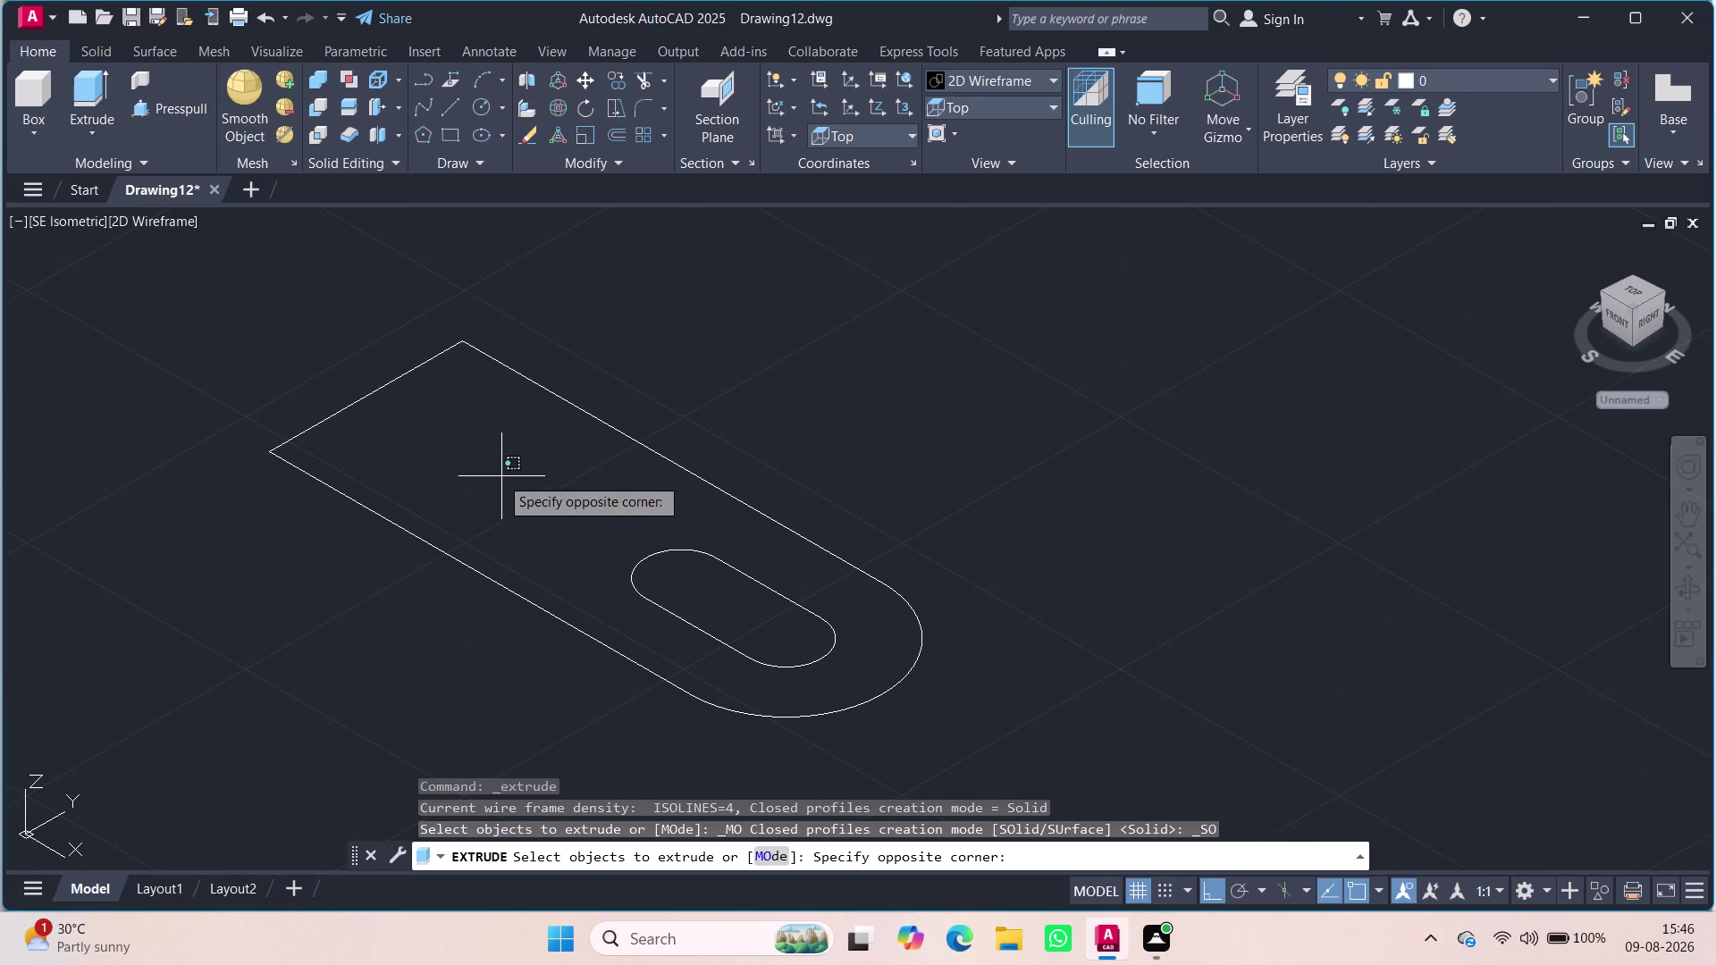
click(473, 497)
click(411, 533)
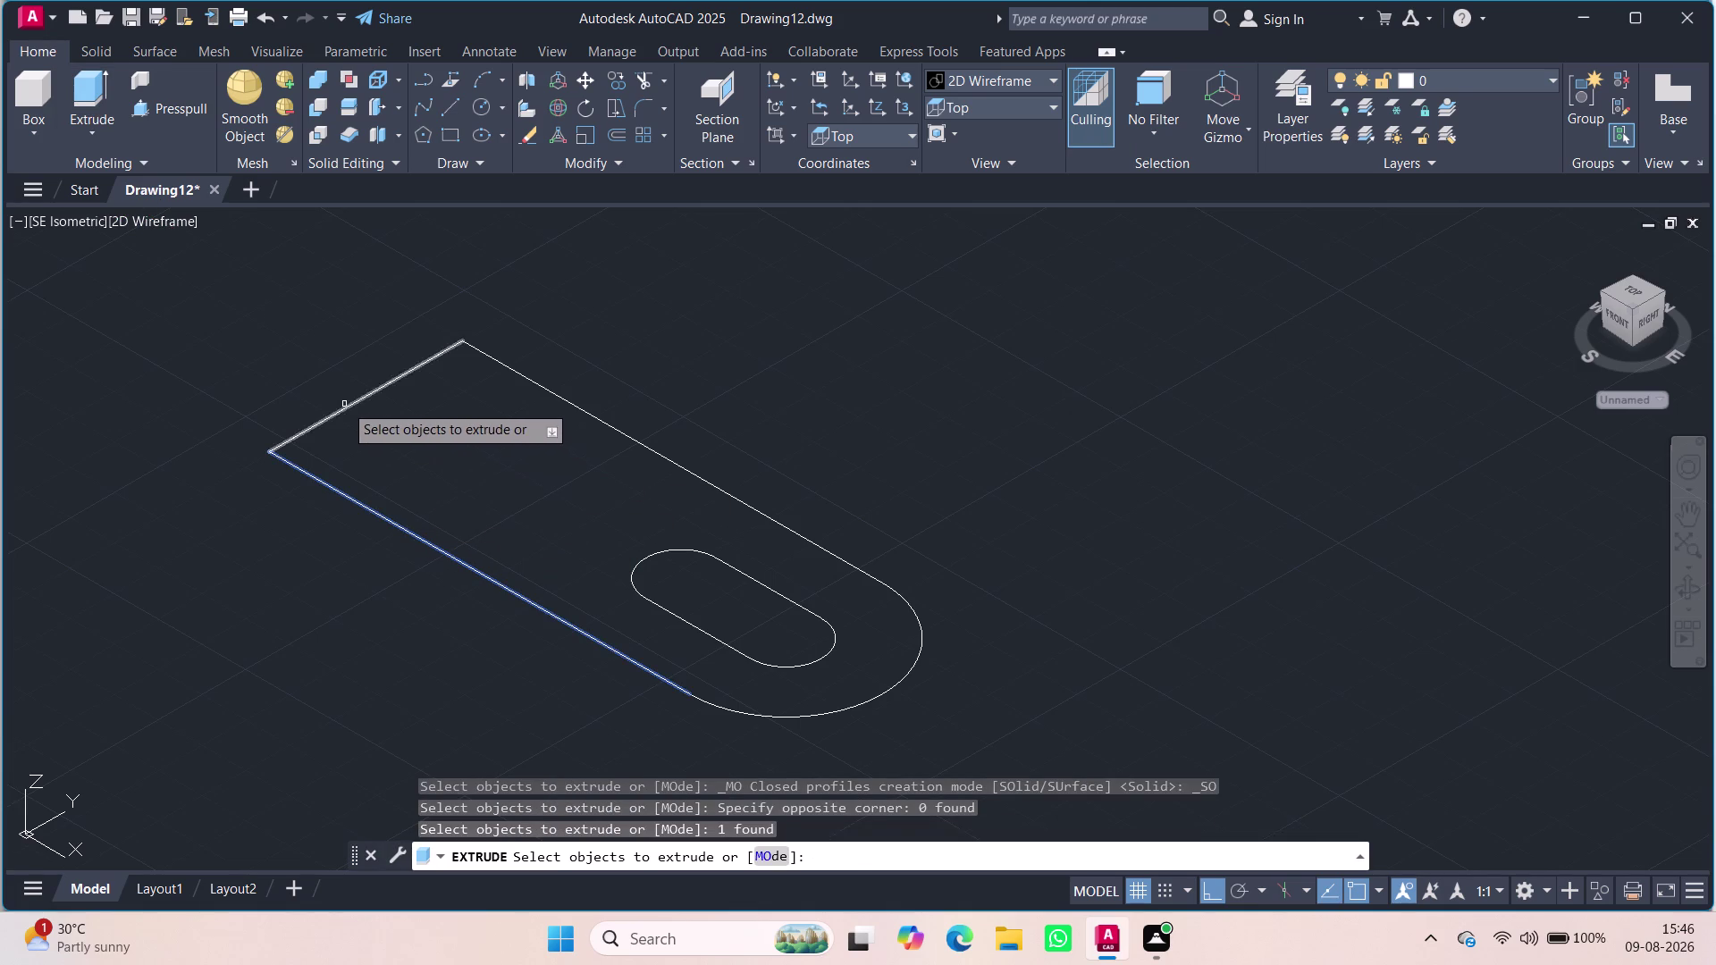
click(344, 402)
key(Escape)
key(Escape)
click(171, 94)
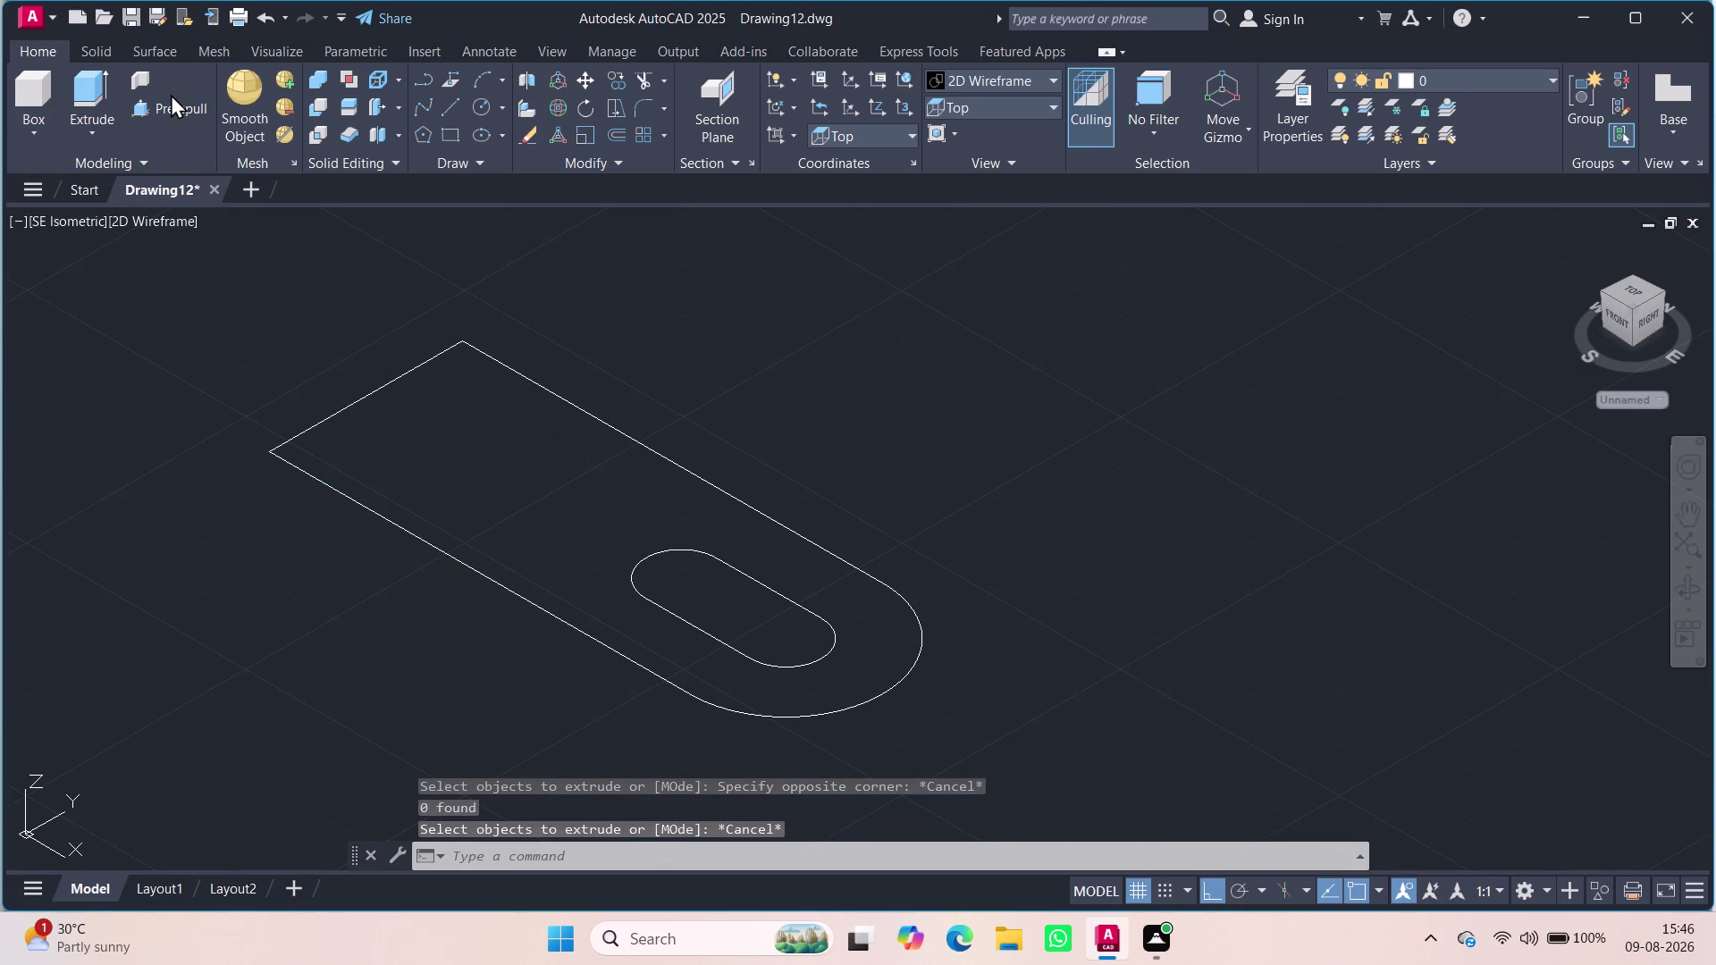
Press-pull the area inside the plate outline up 16 units into a slotted solid.
click(201, 111)
click(493, 493)
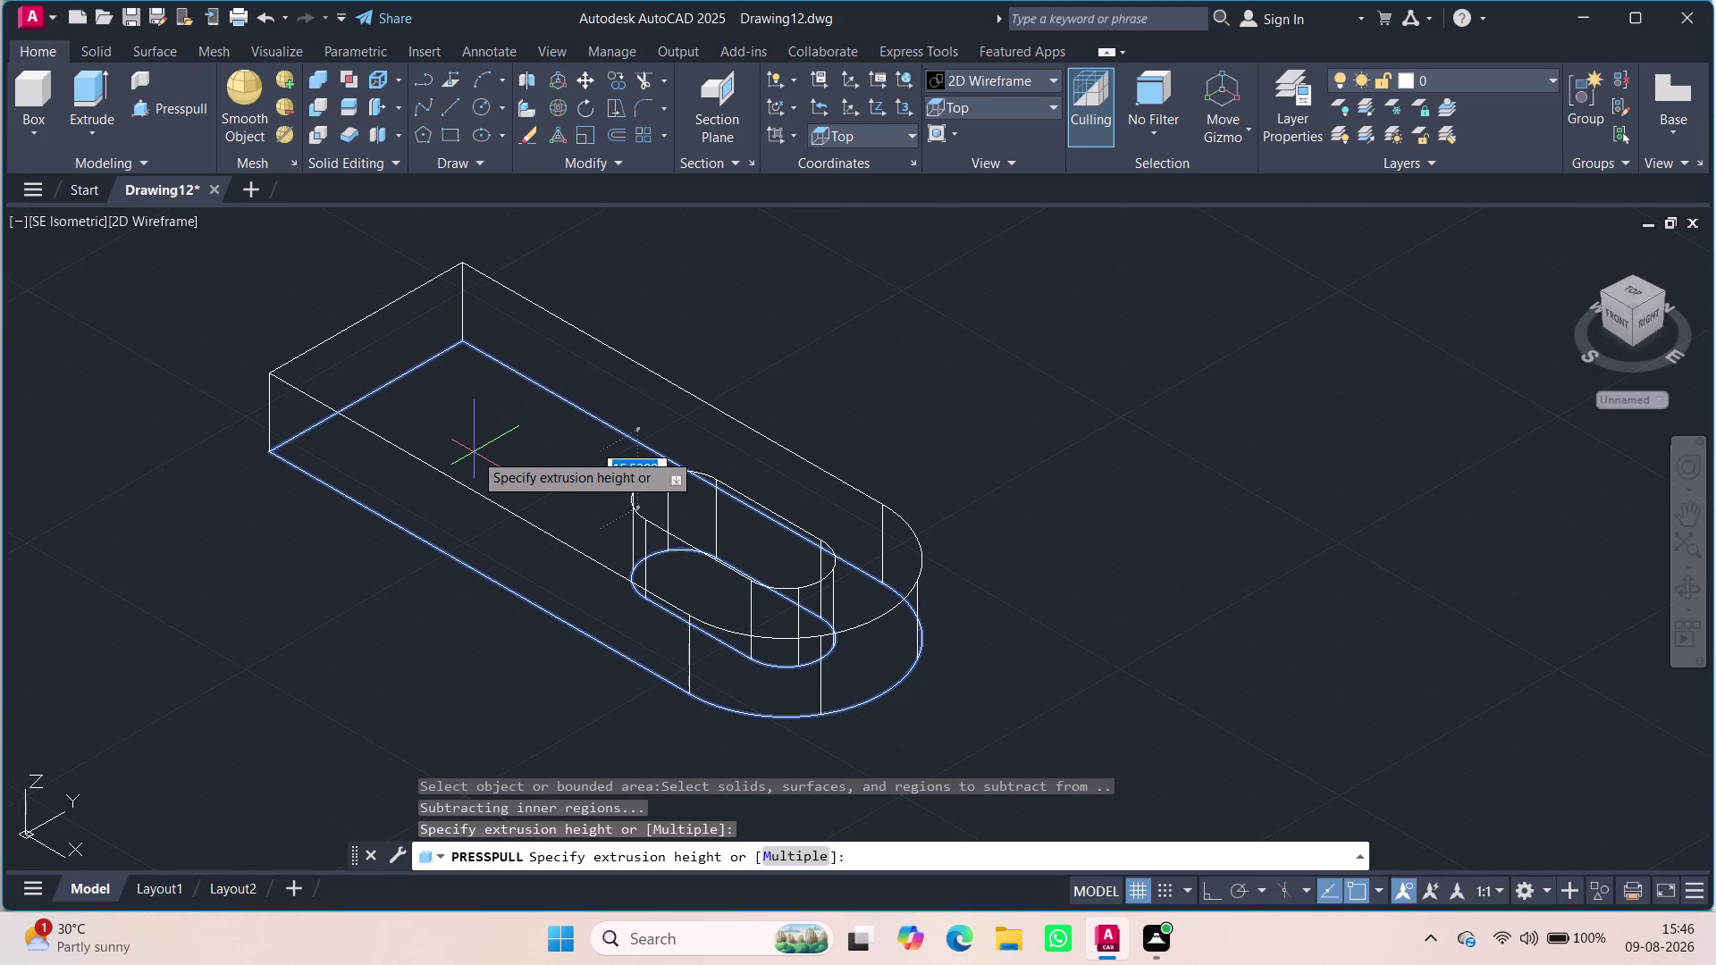
text(18)
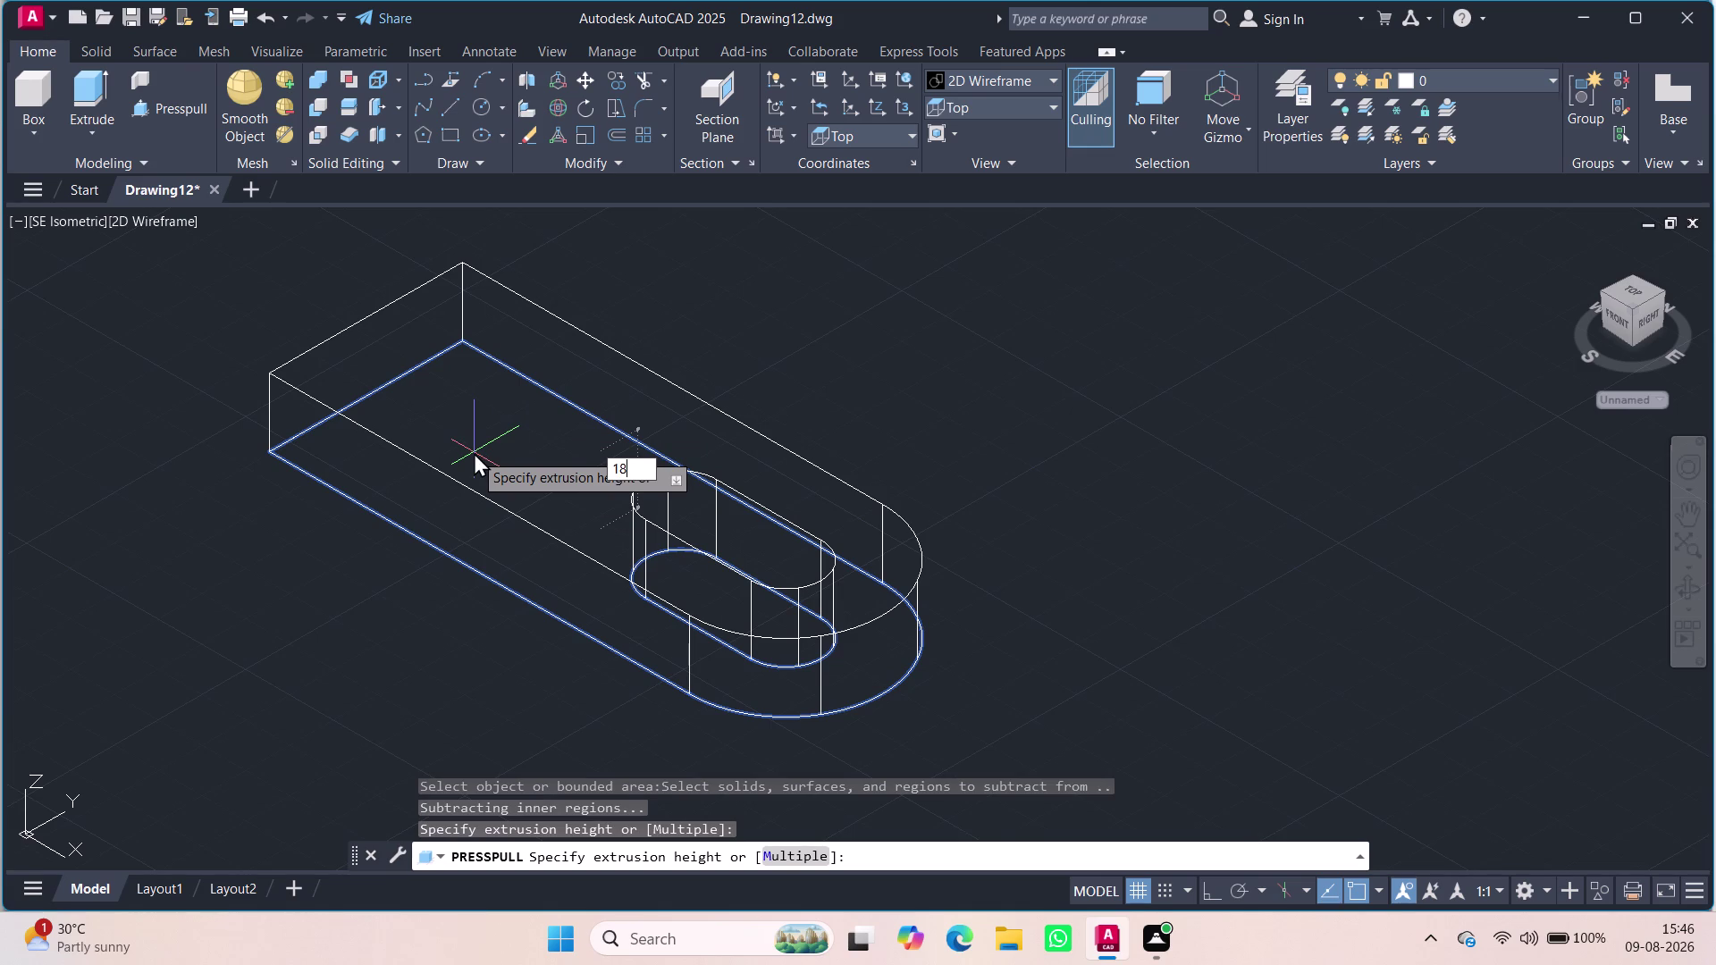
key(BackSpace)
key(6)
key(Return)
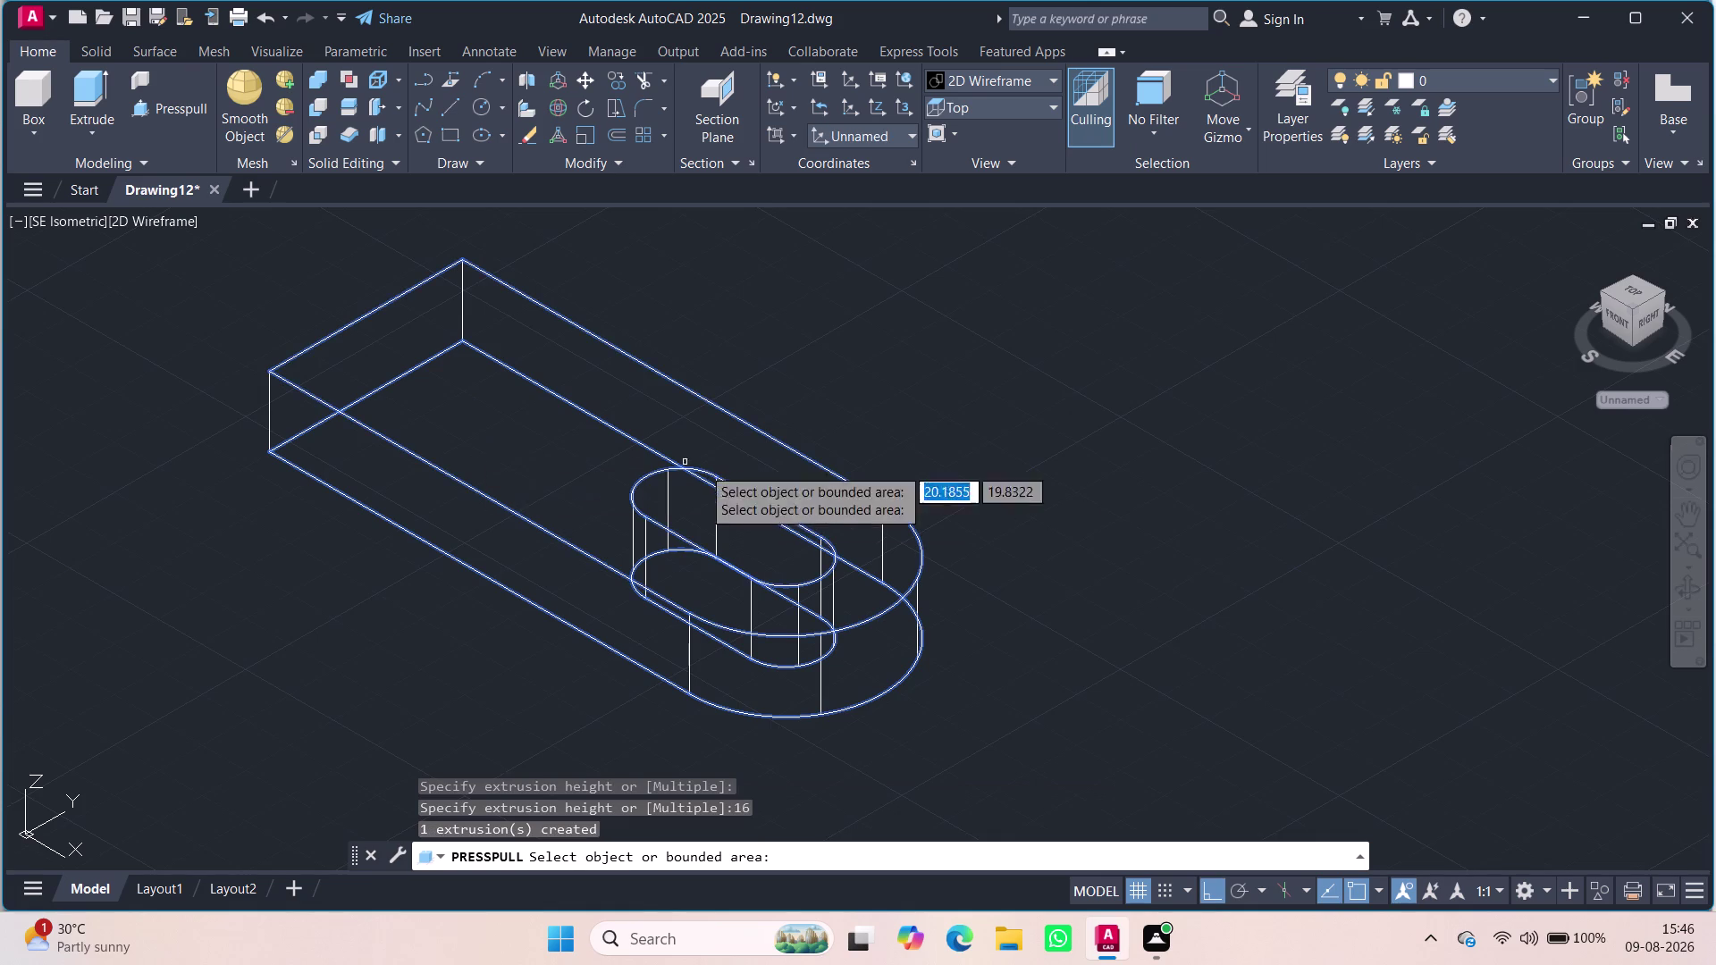
key(Escape)
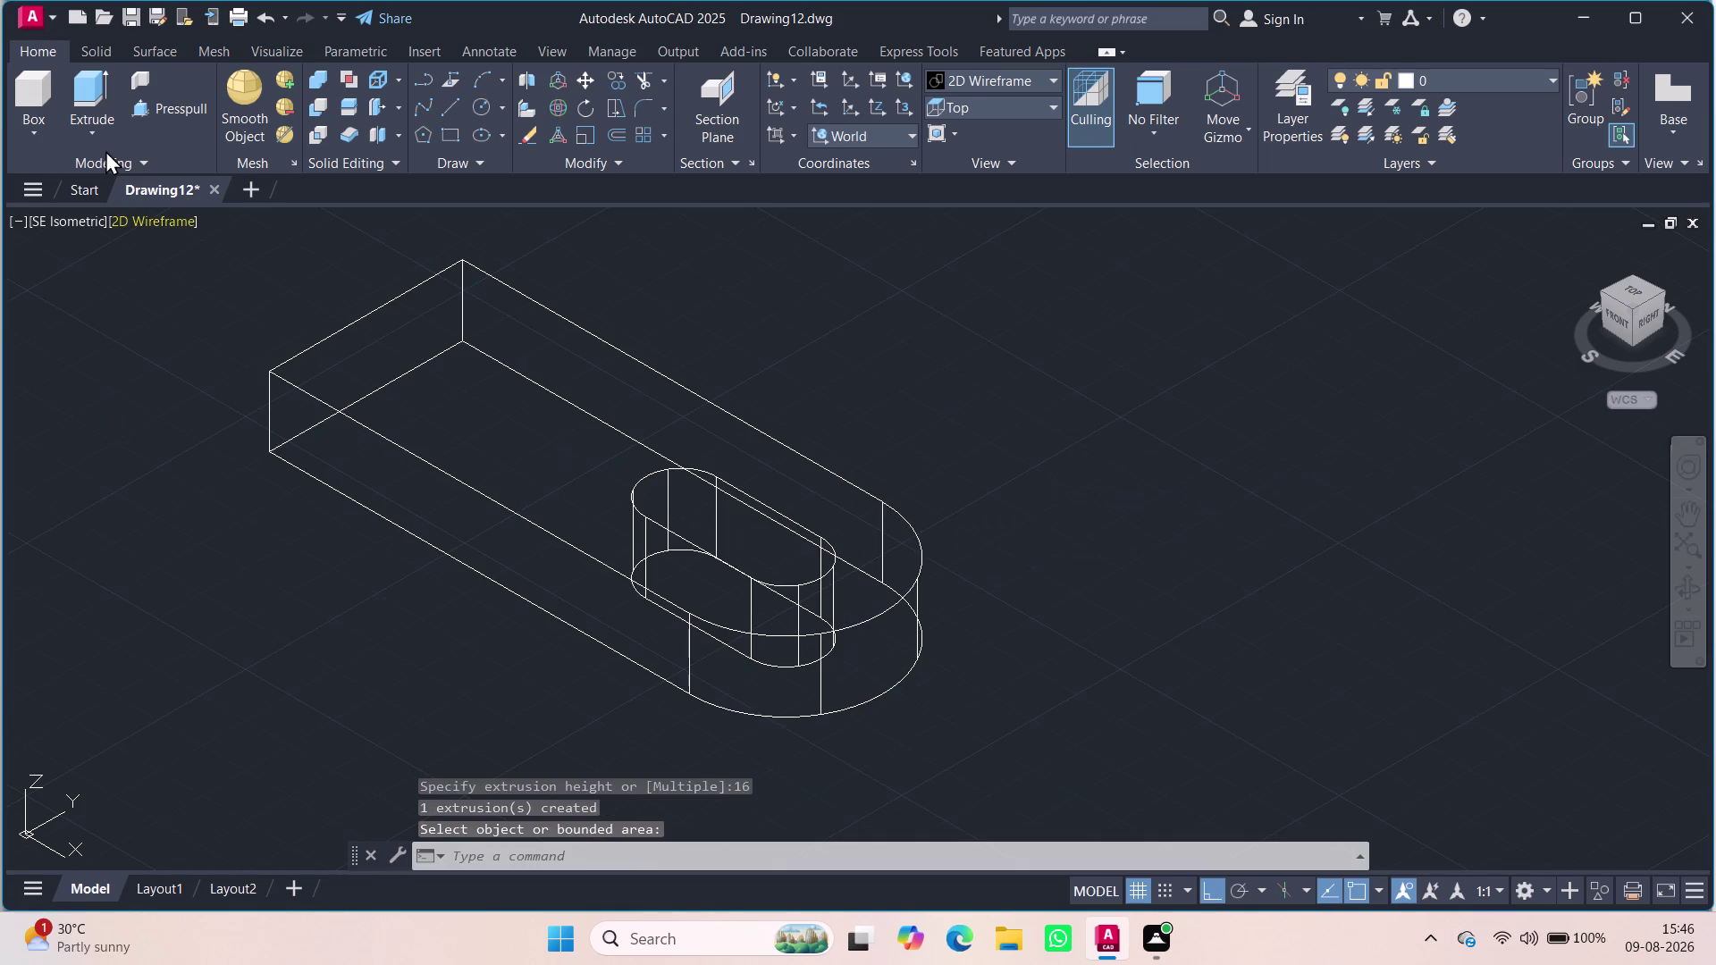
Change the visual style to Shades of Gray, then to Shaded.
click(176, 222)
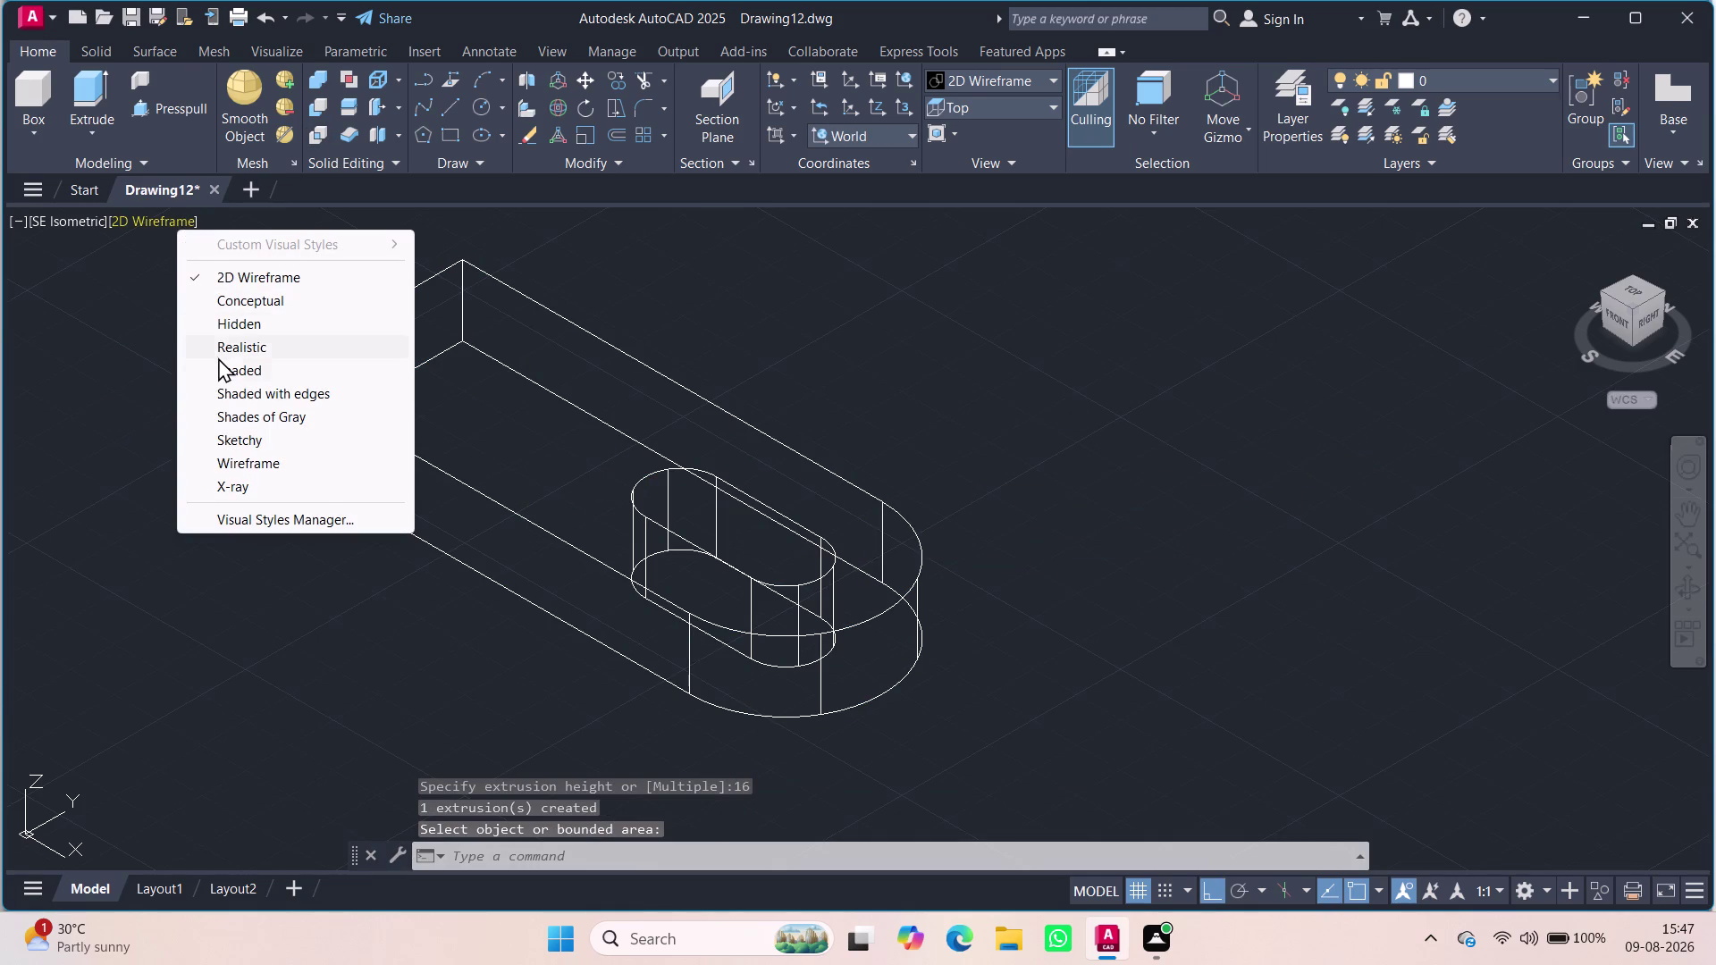
click(239, 407)
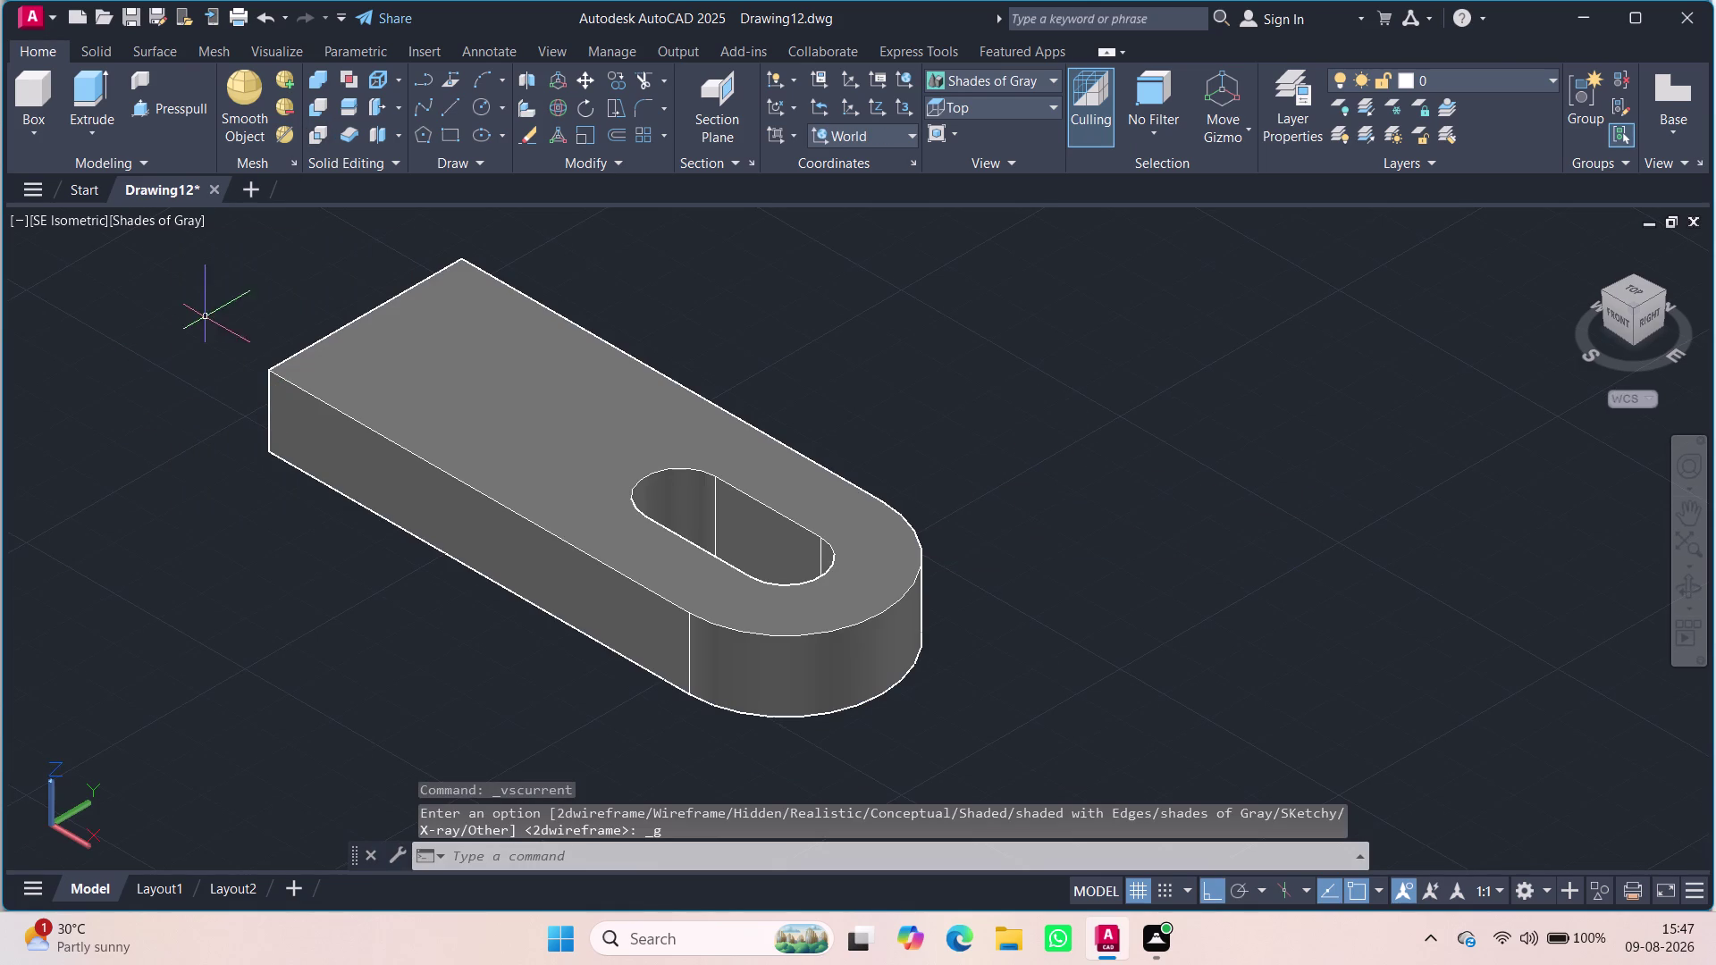
click(187, 213)
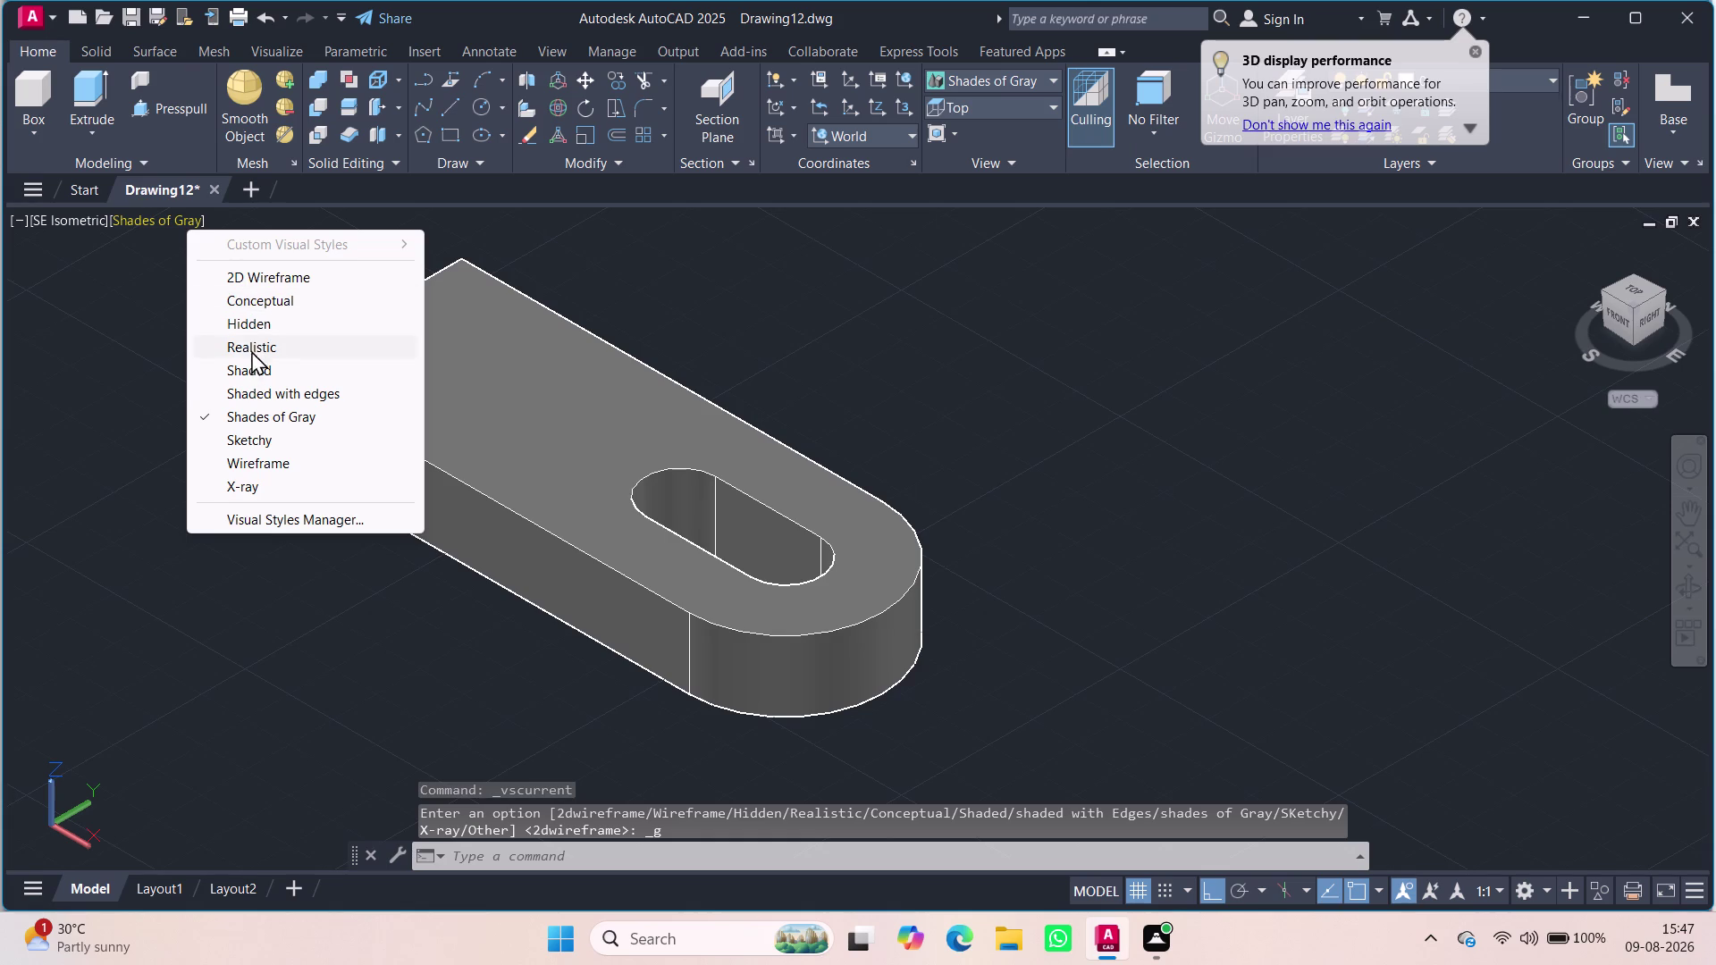
click(253, 373)
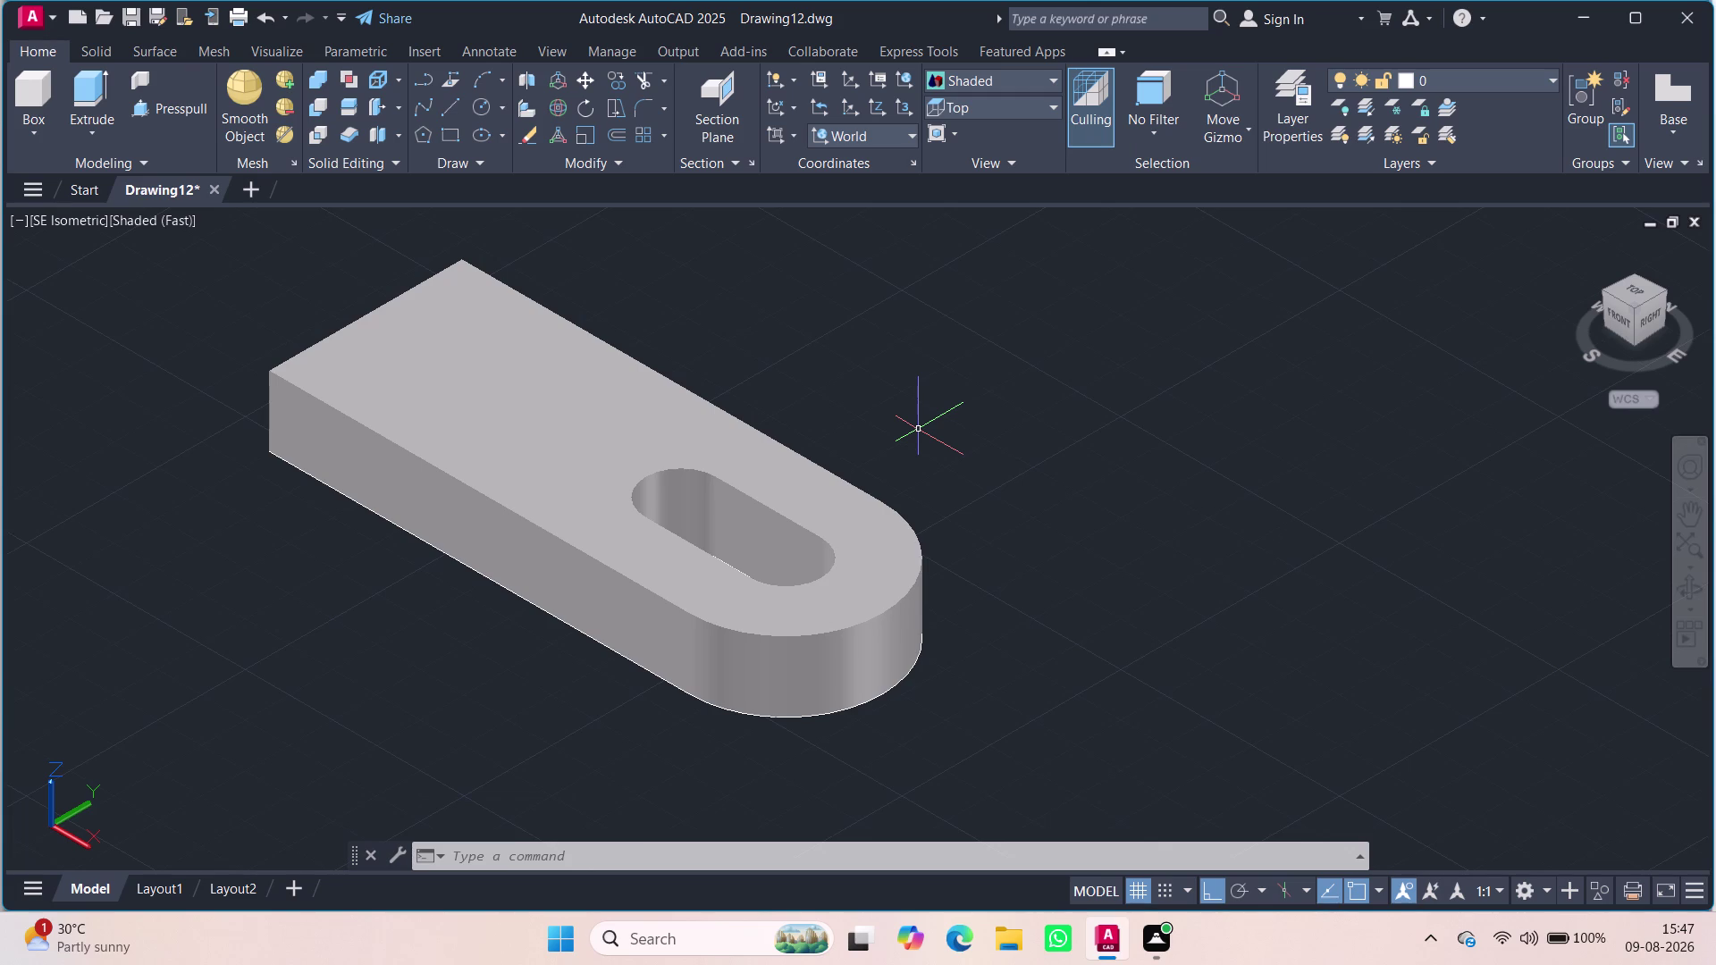
middle_drag(884, 451, 884, 452)
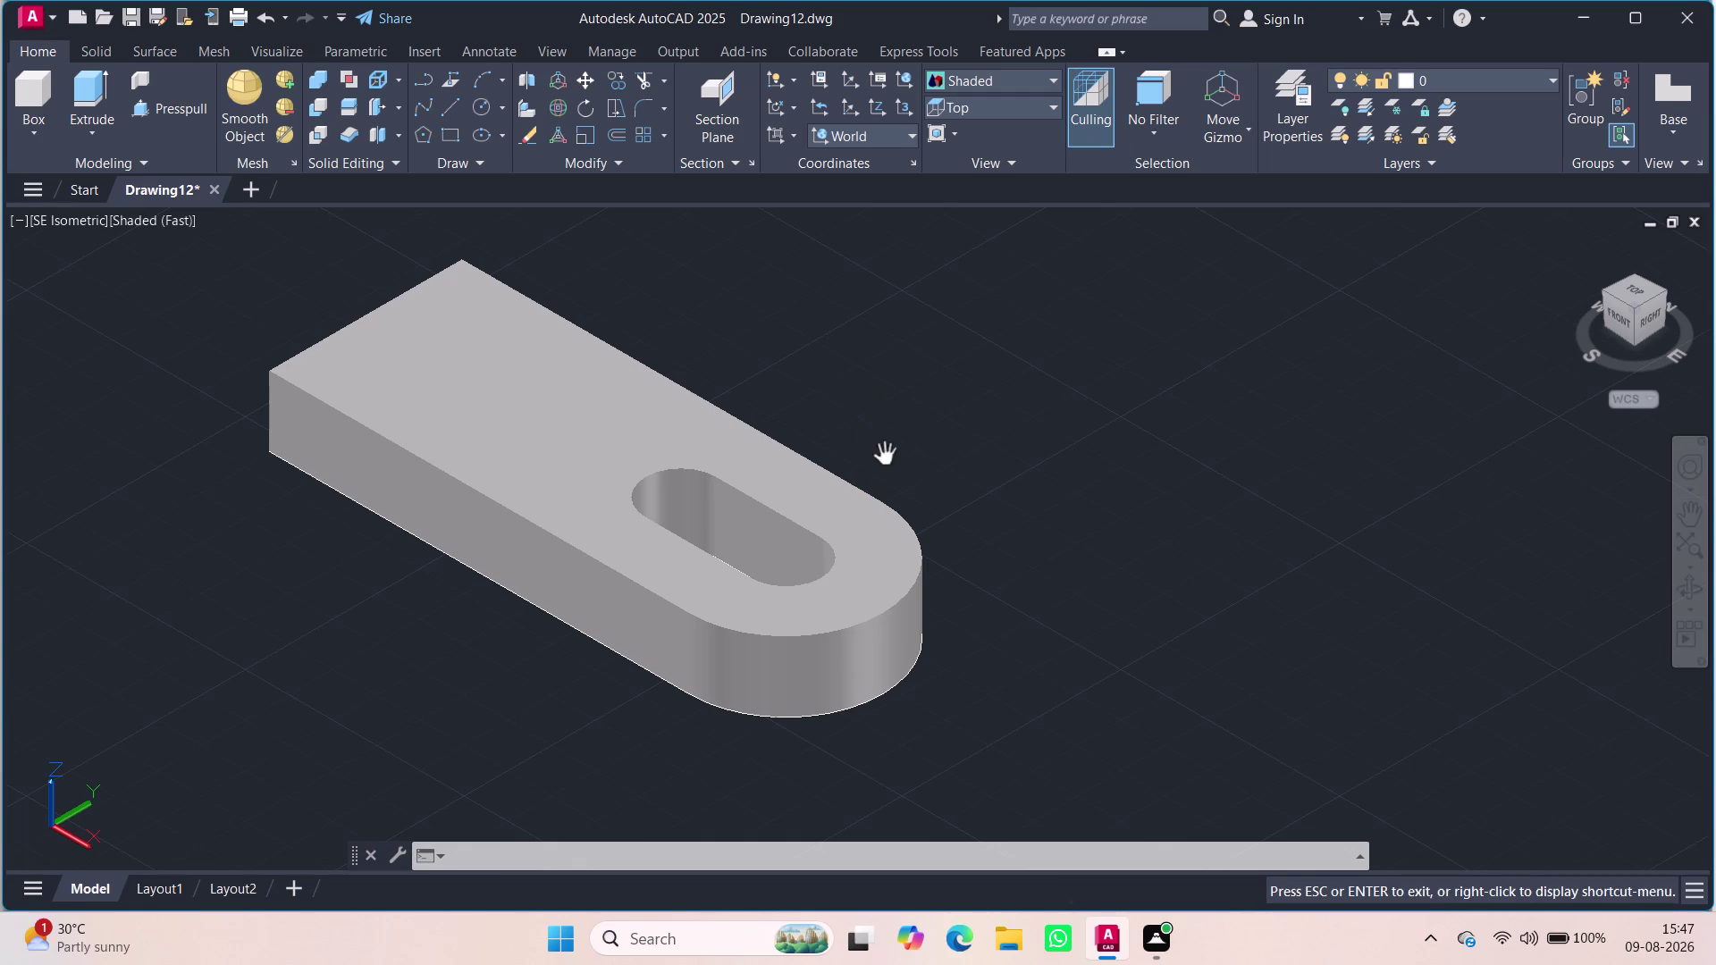
middle_drag(884, 452, 864, 420)
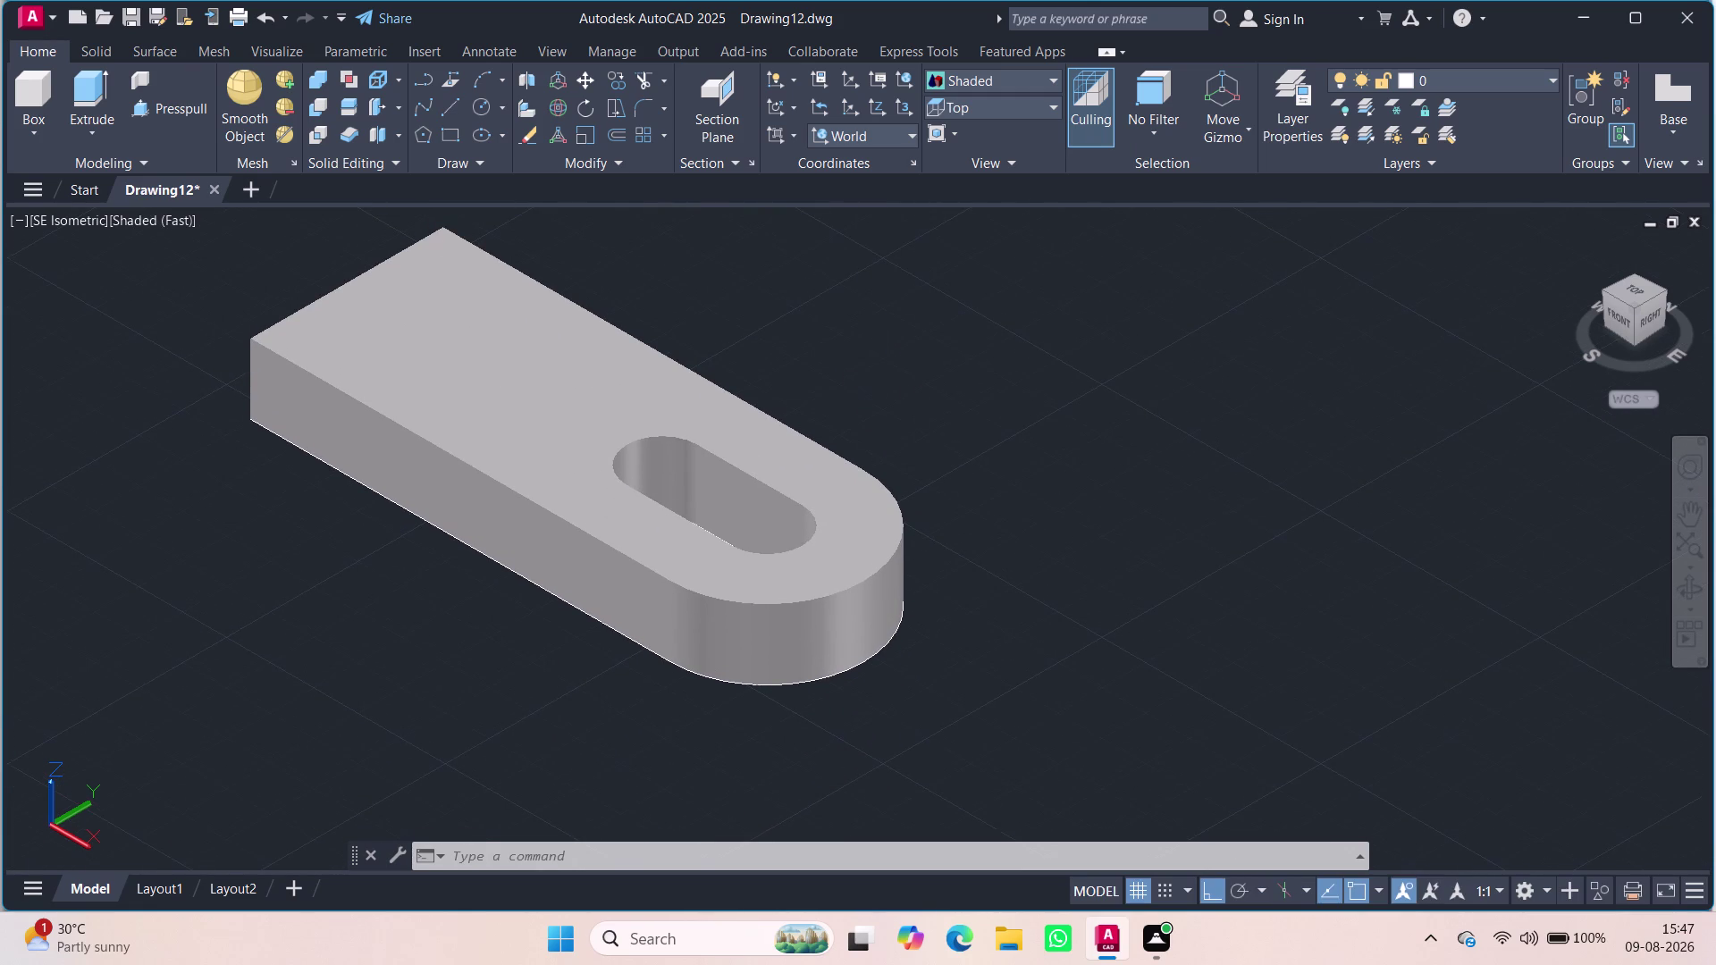
middle_click(893, 341)
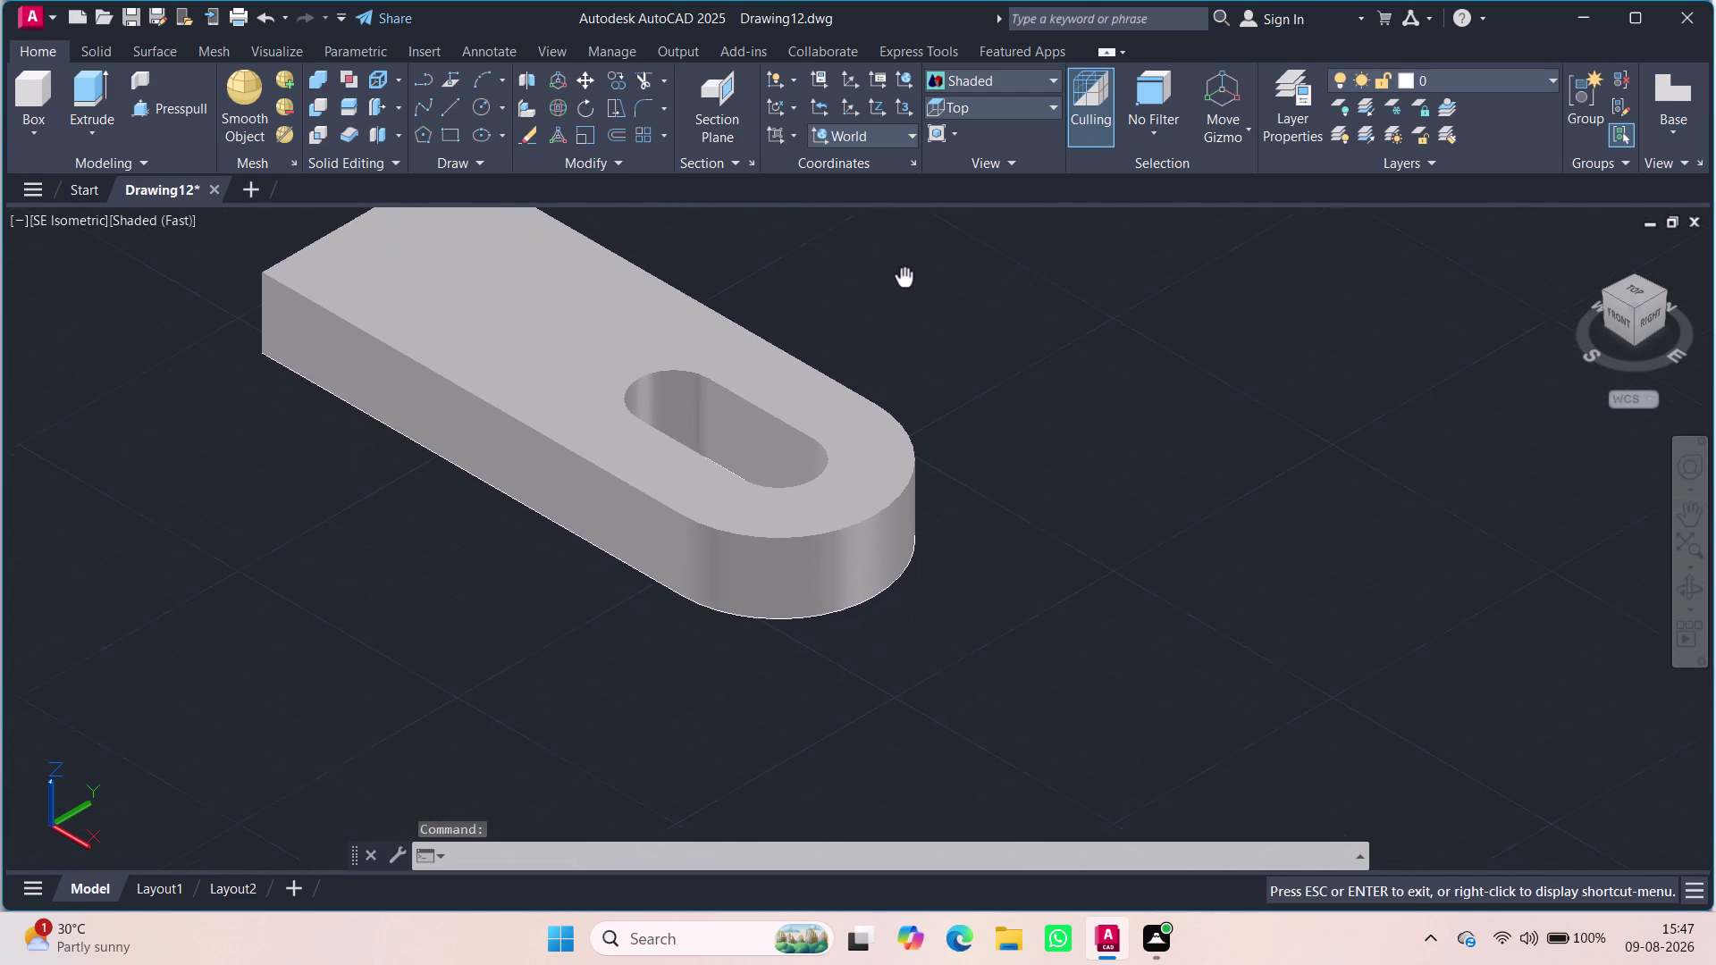
middle_drag(573, 407, 610, 403)
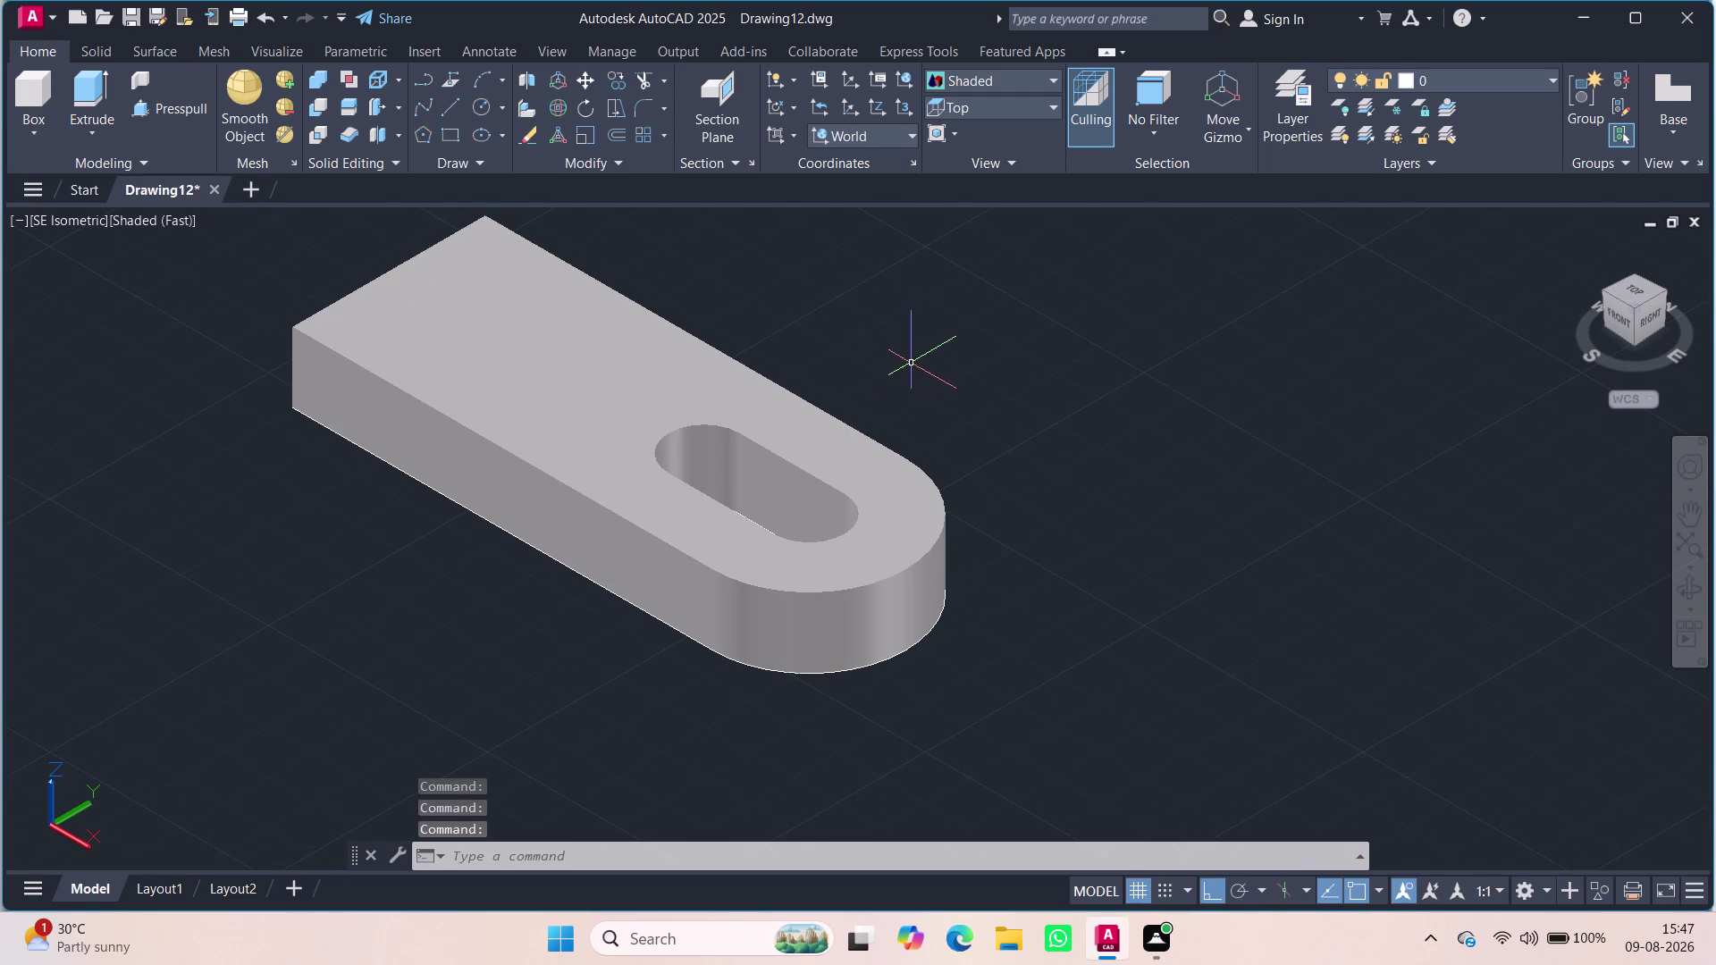
middle_drag(995, 661, 1010, 574)
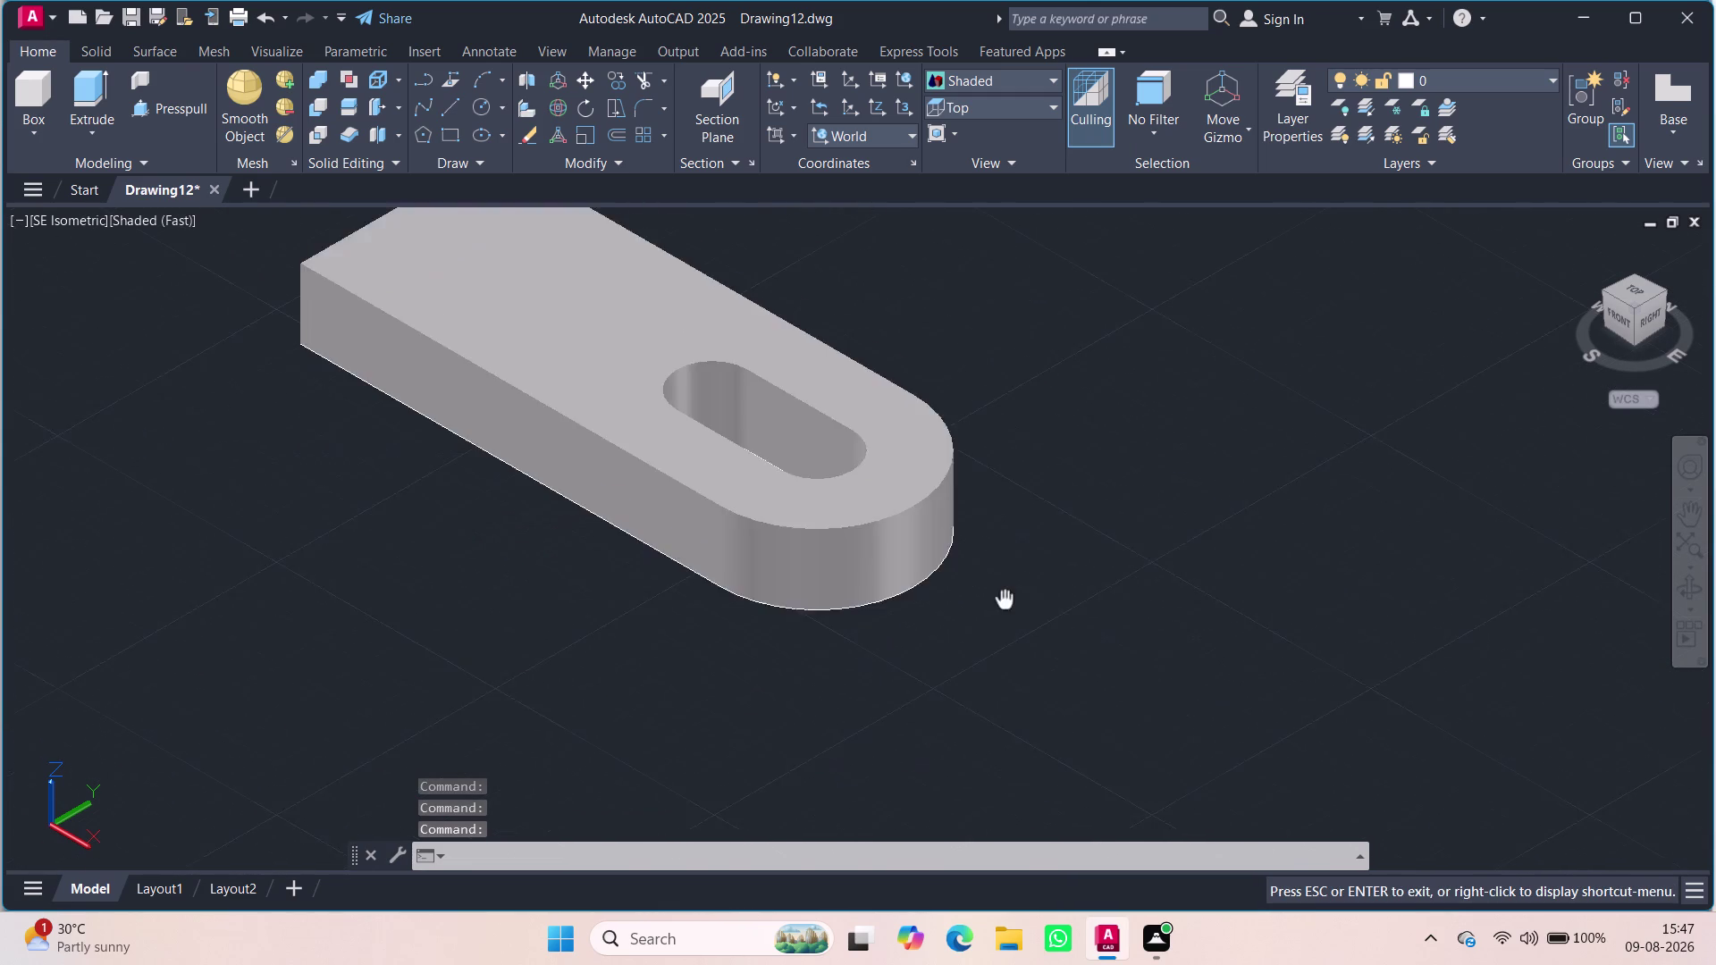
middle_drag(1010, 574, 1041, 666)
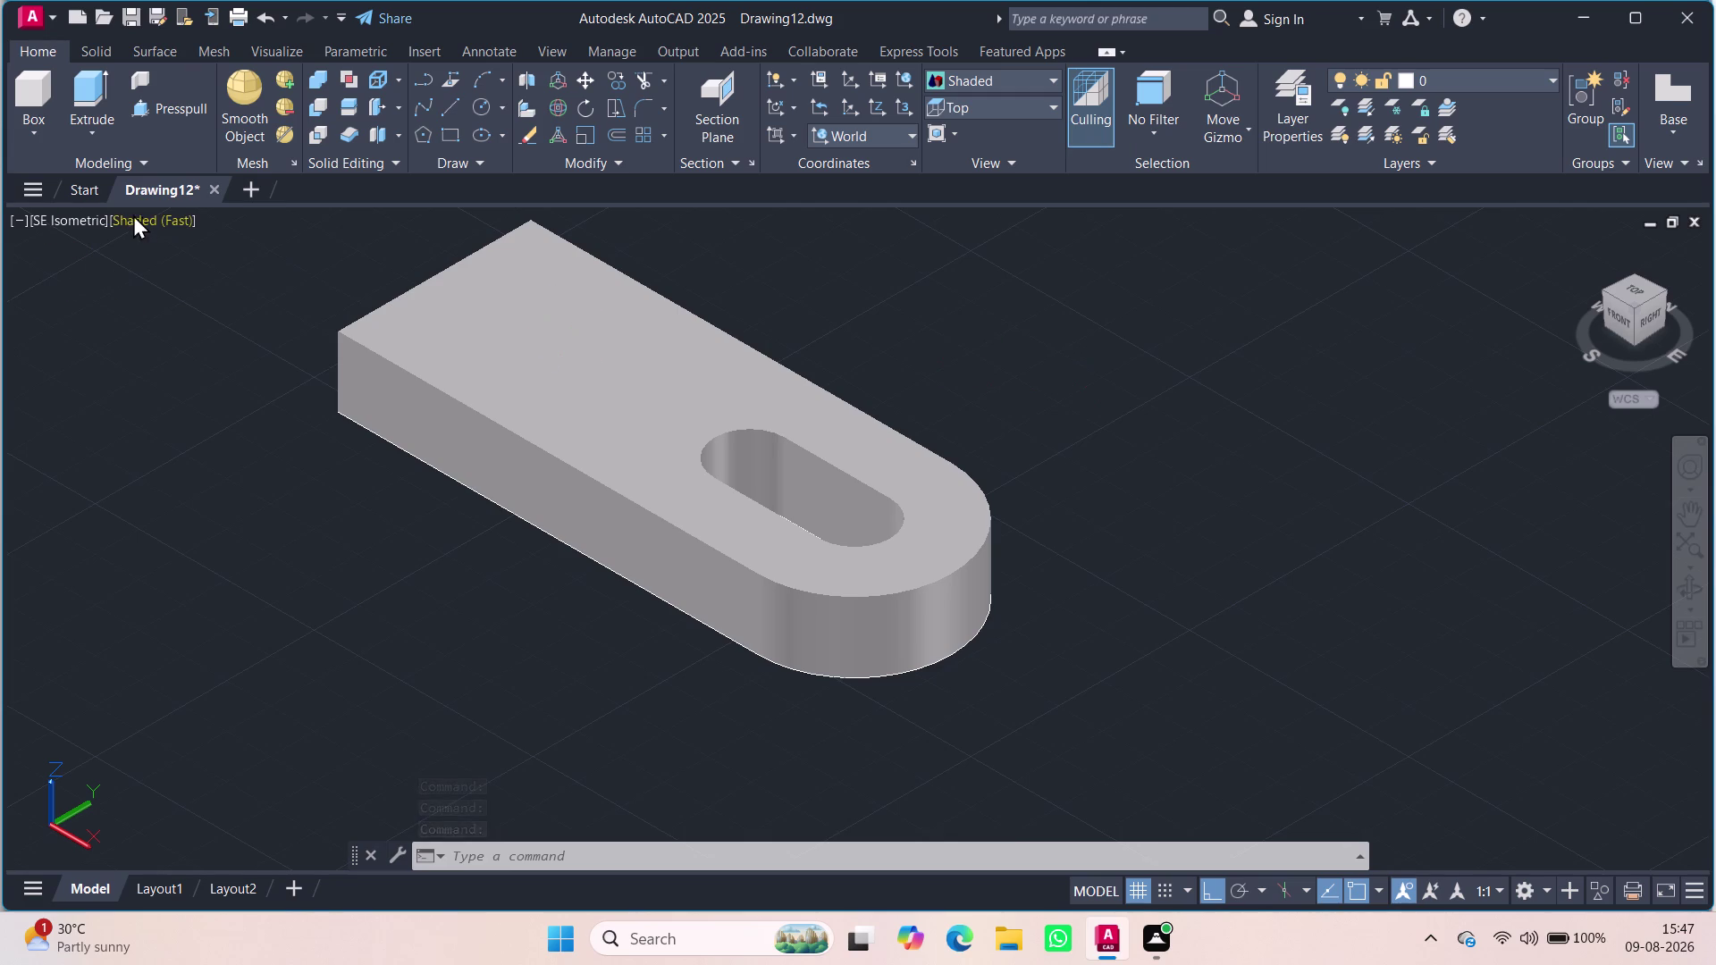
click(79, 217)
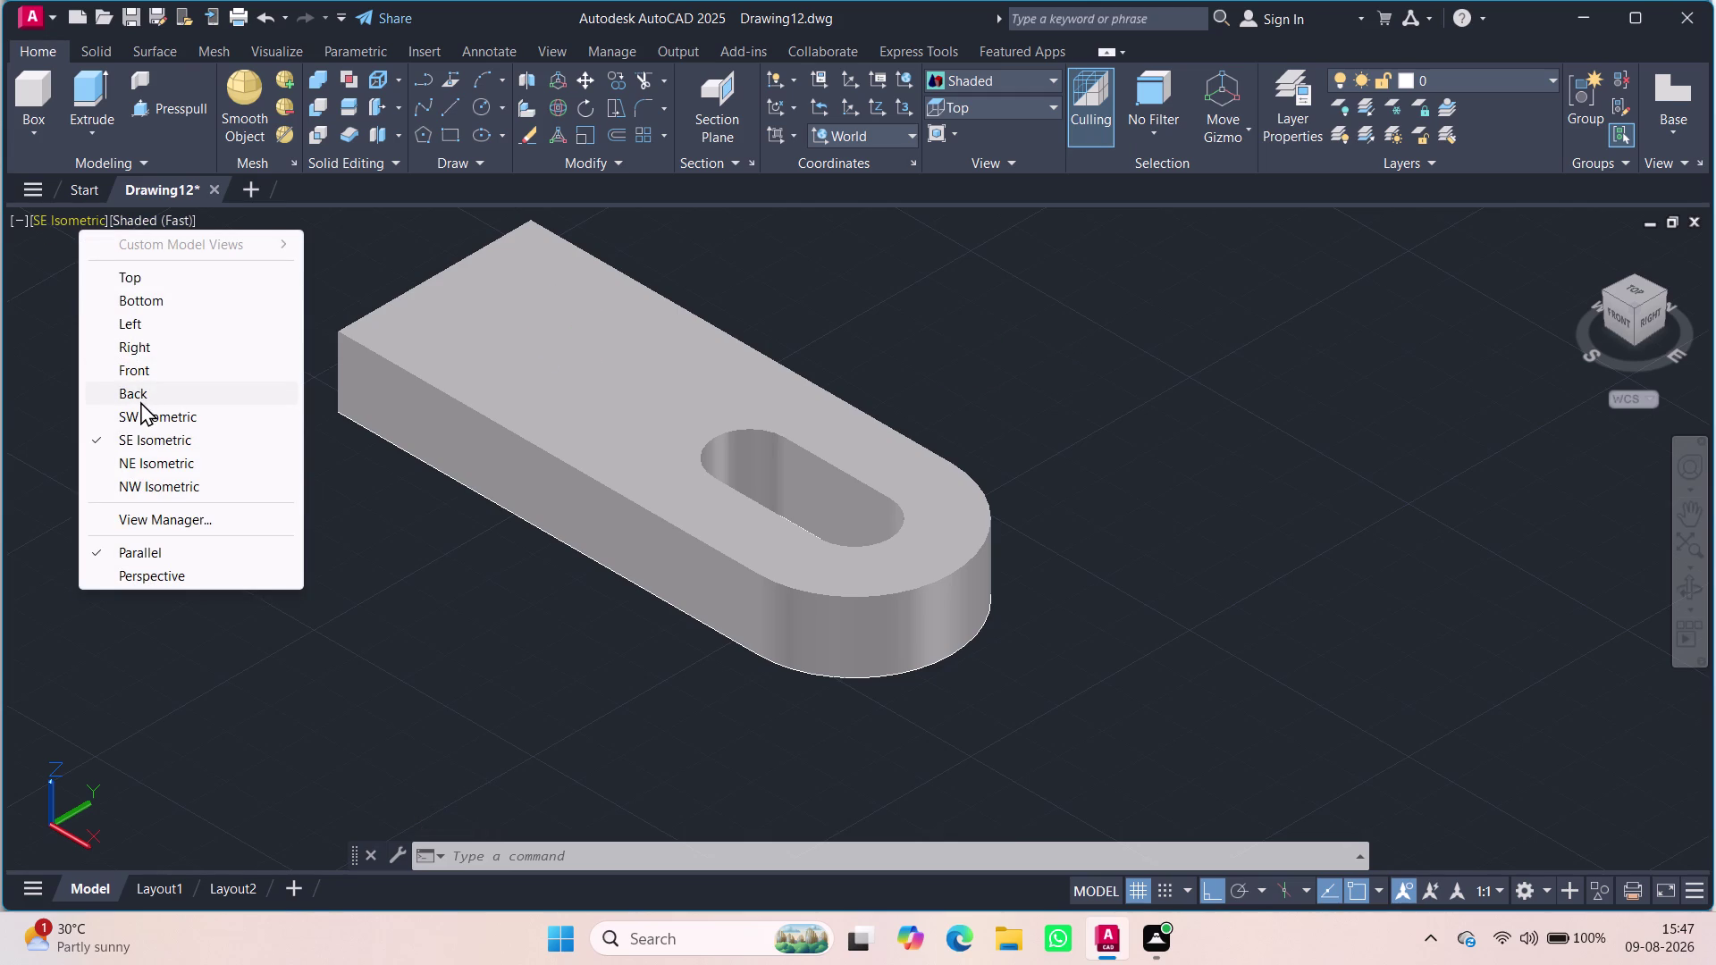
Check the plate from the south-west isometric and bottom views.
click(124, 415)
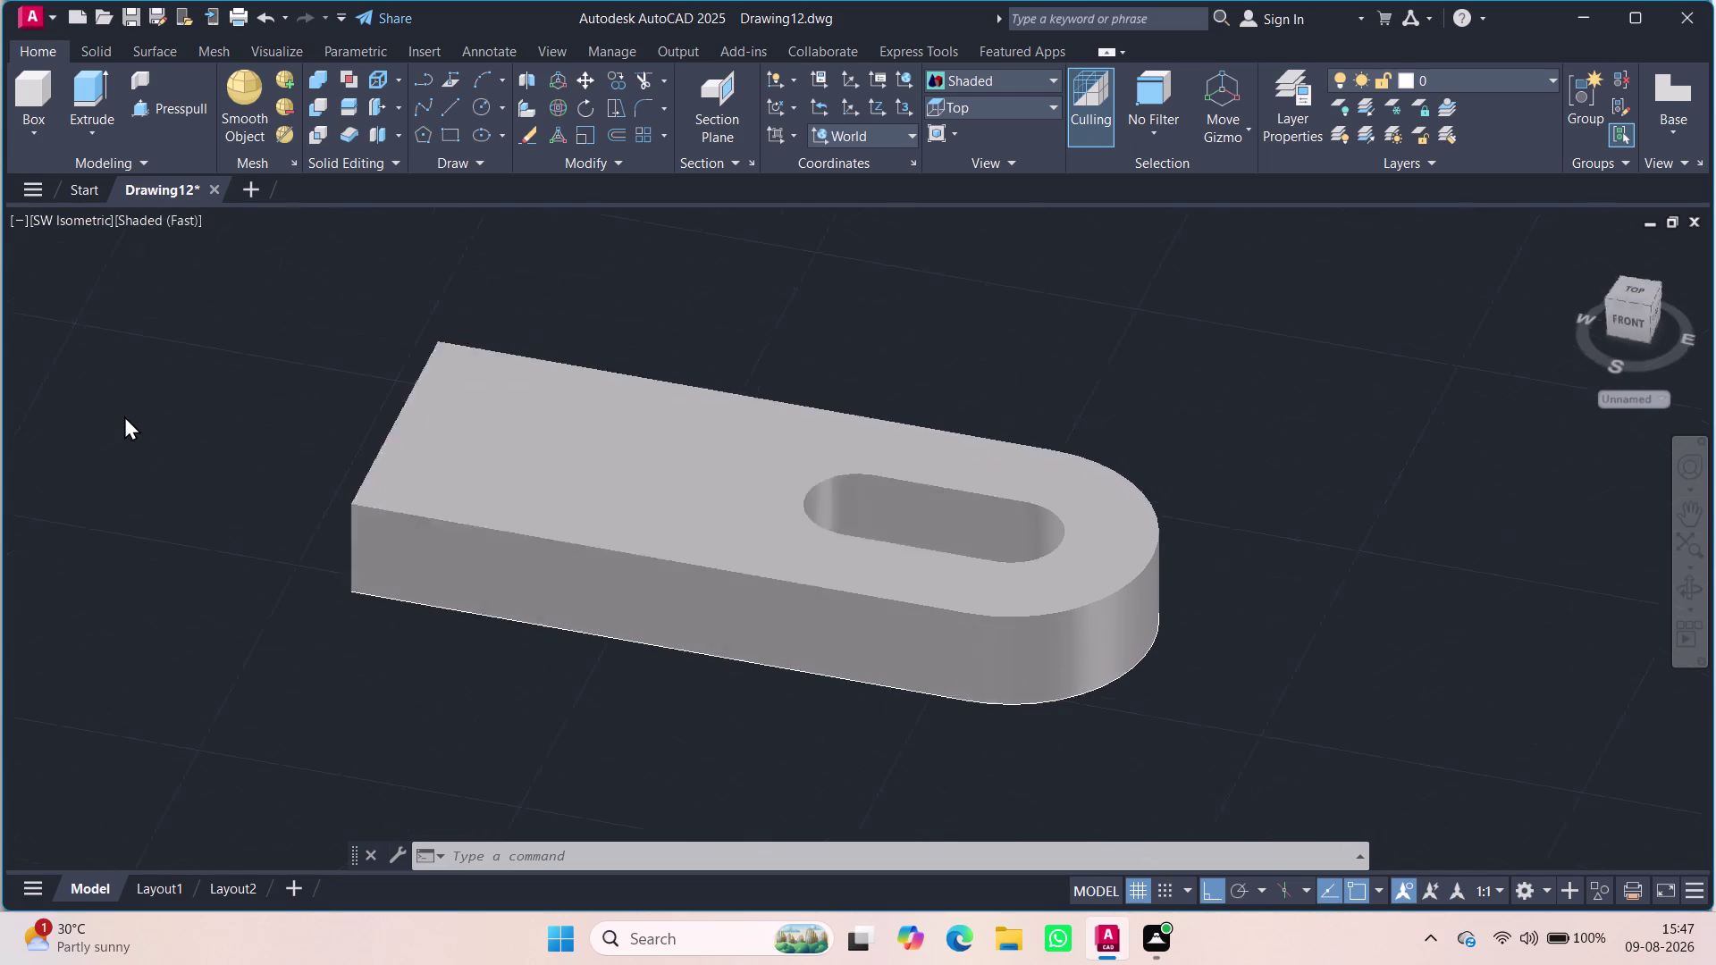
click(81, 227)
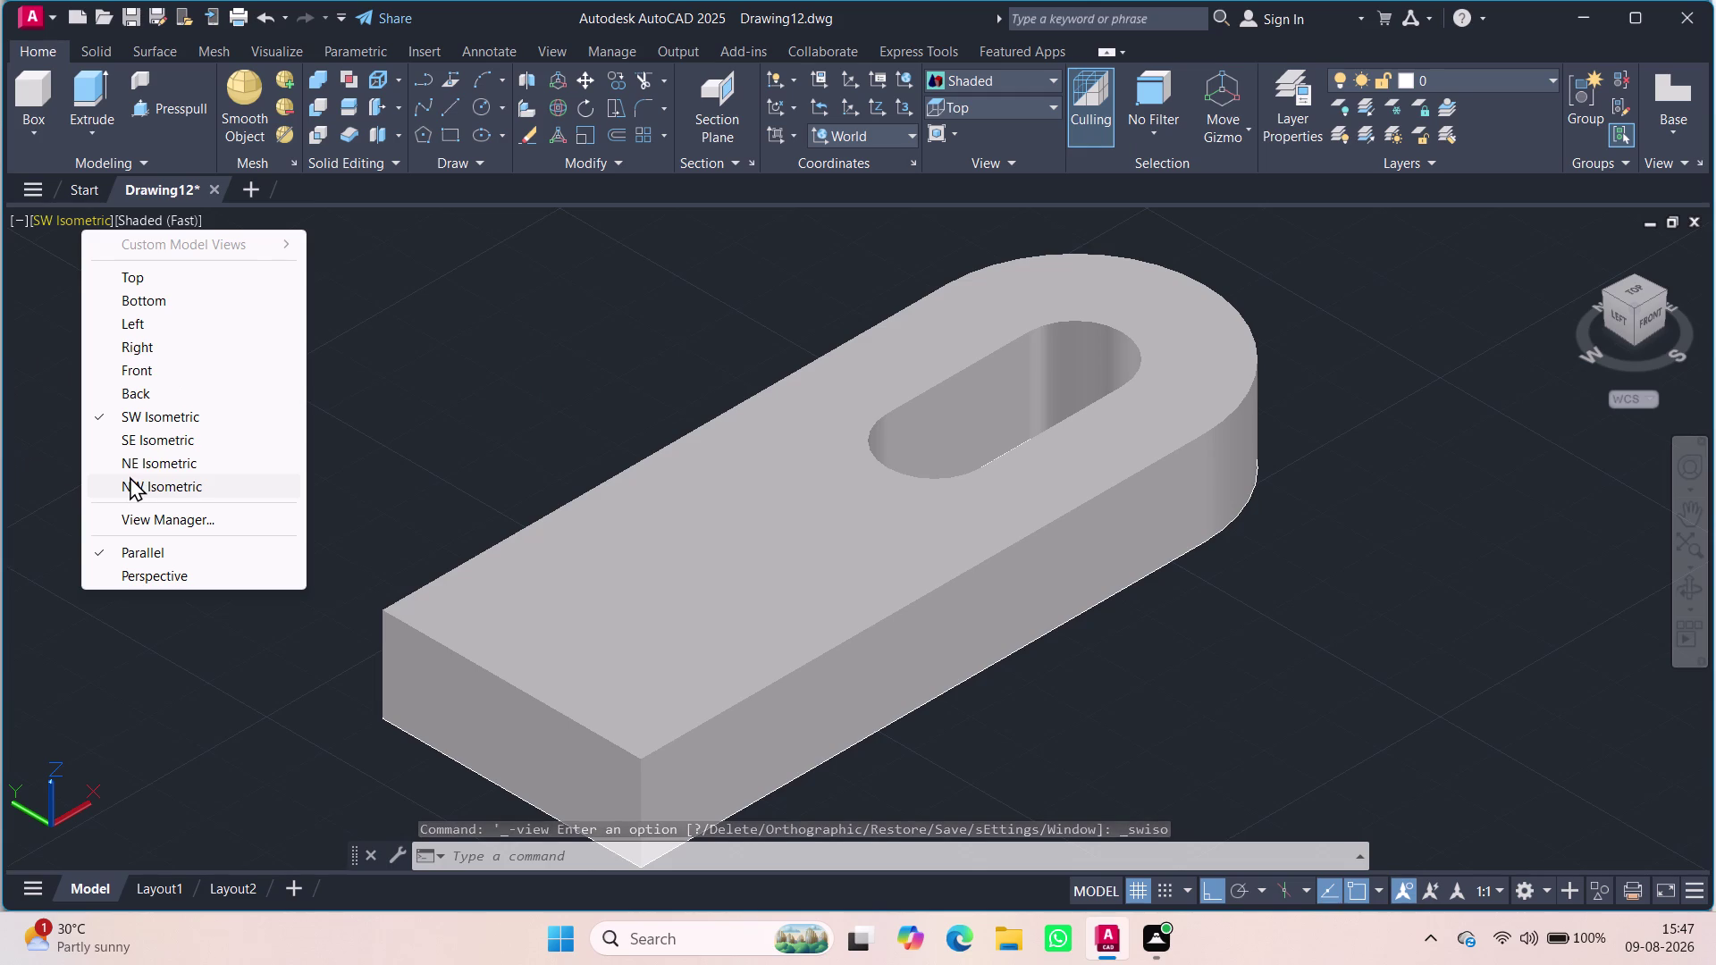
click(180, 301)
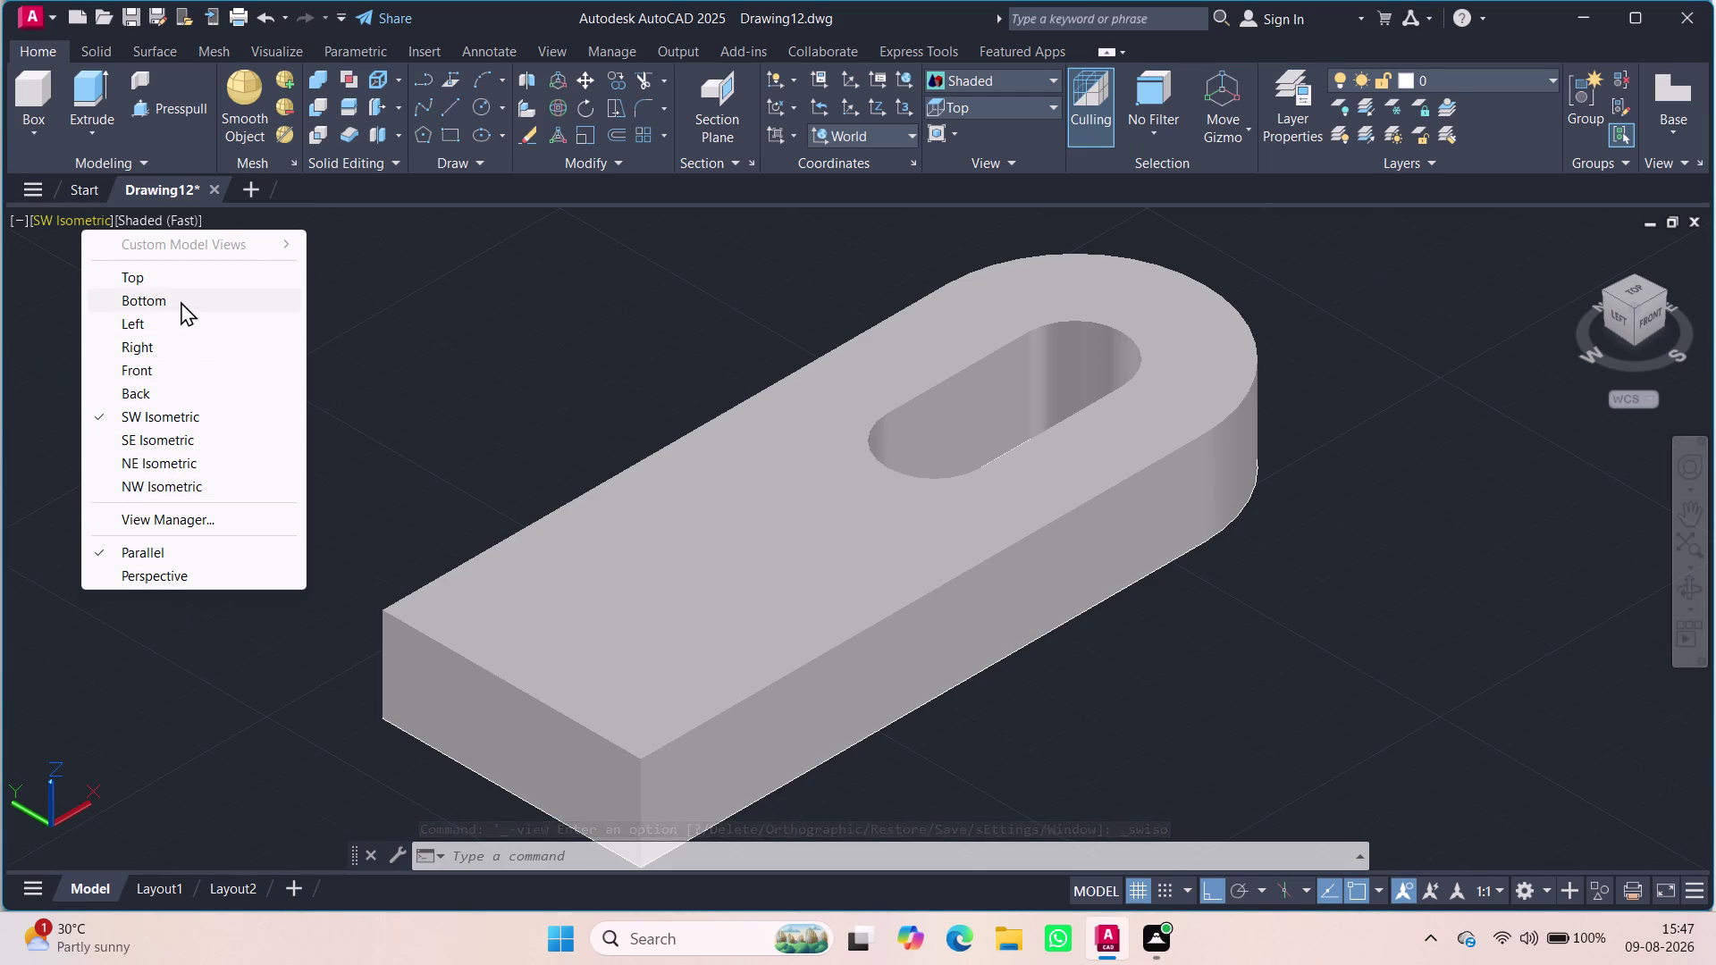
click(50, 213)
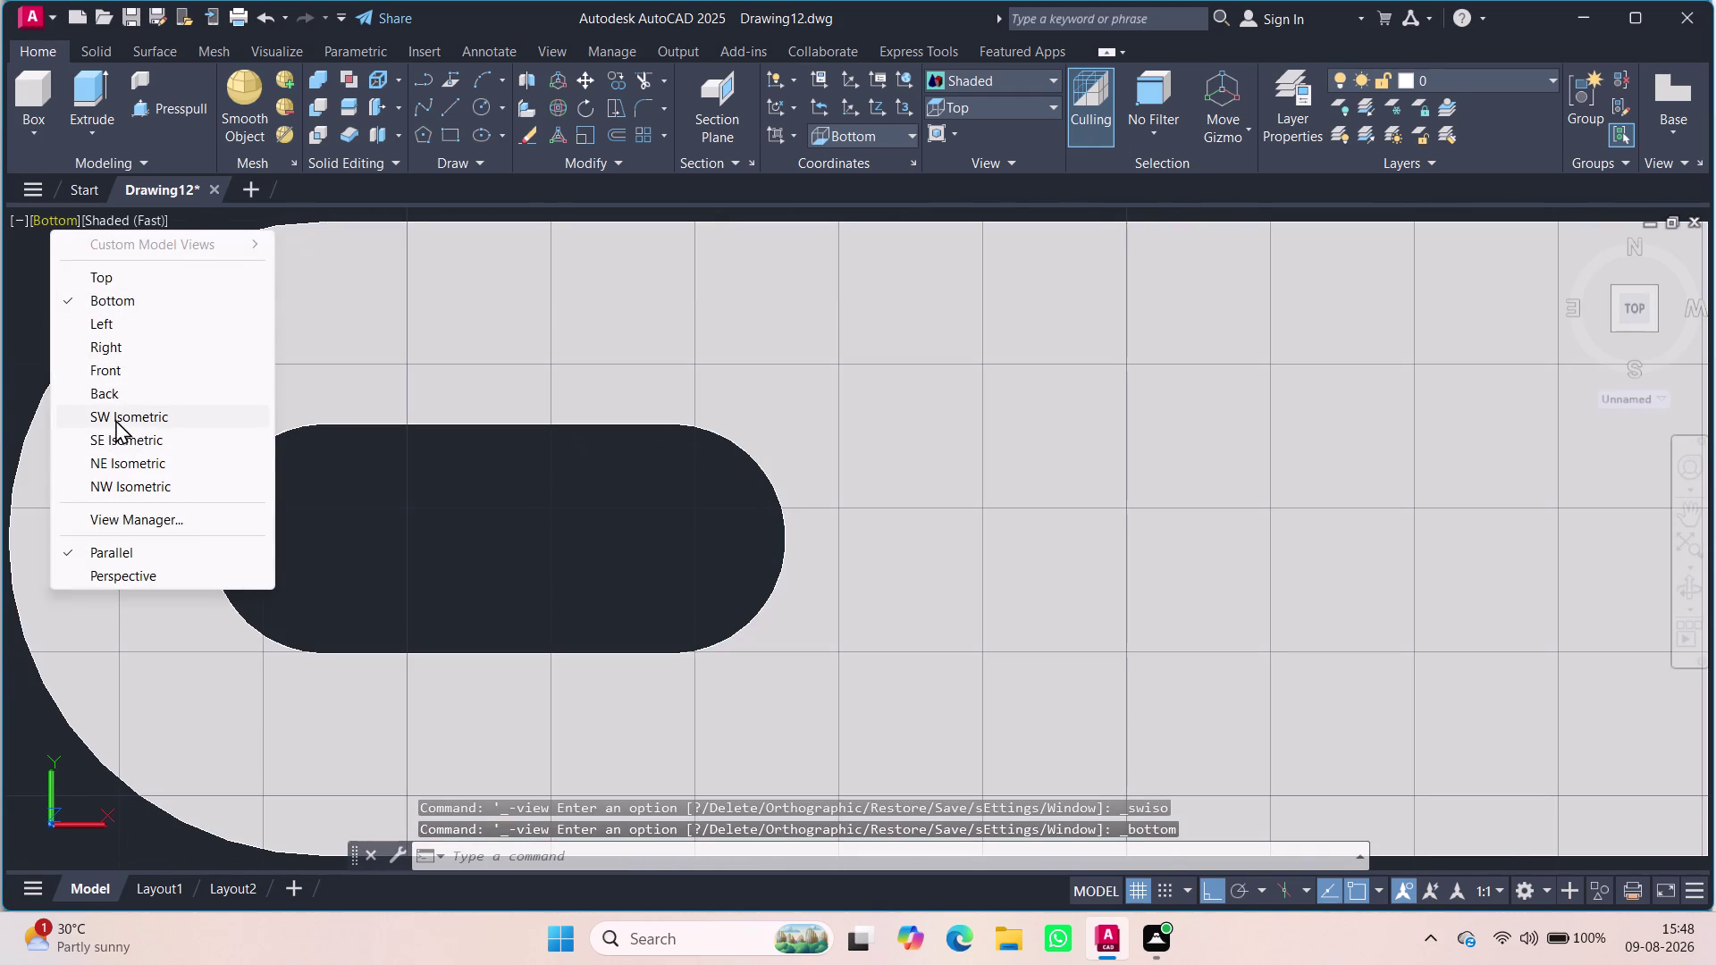
click(114, 419)
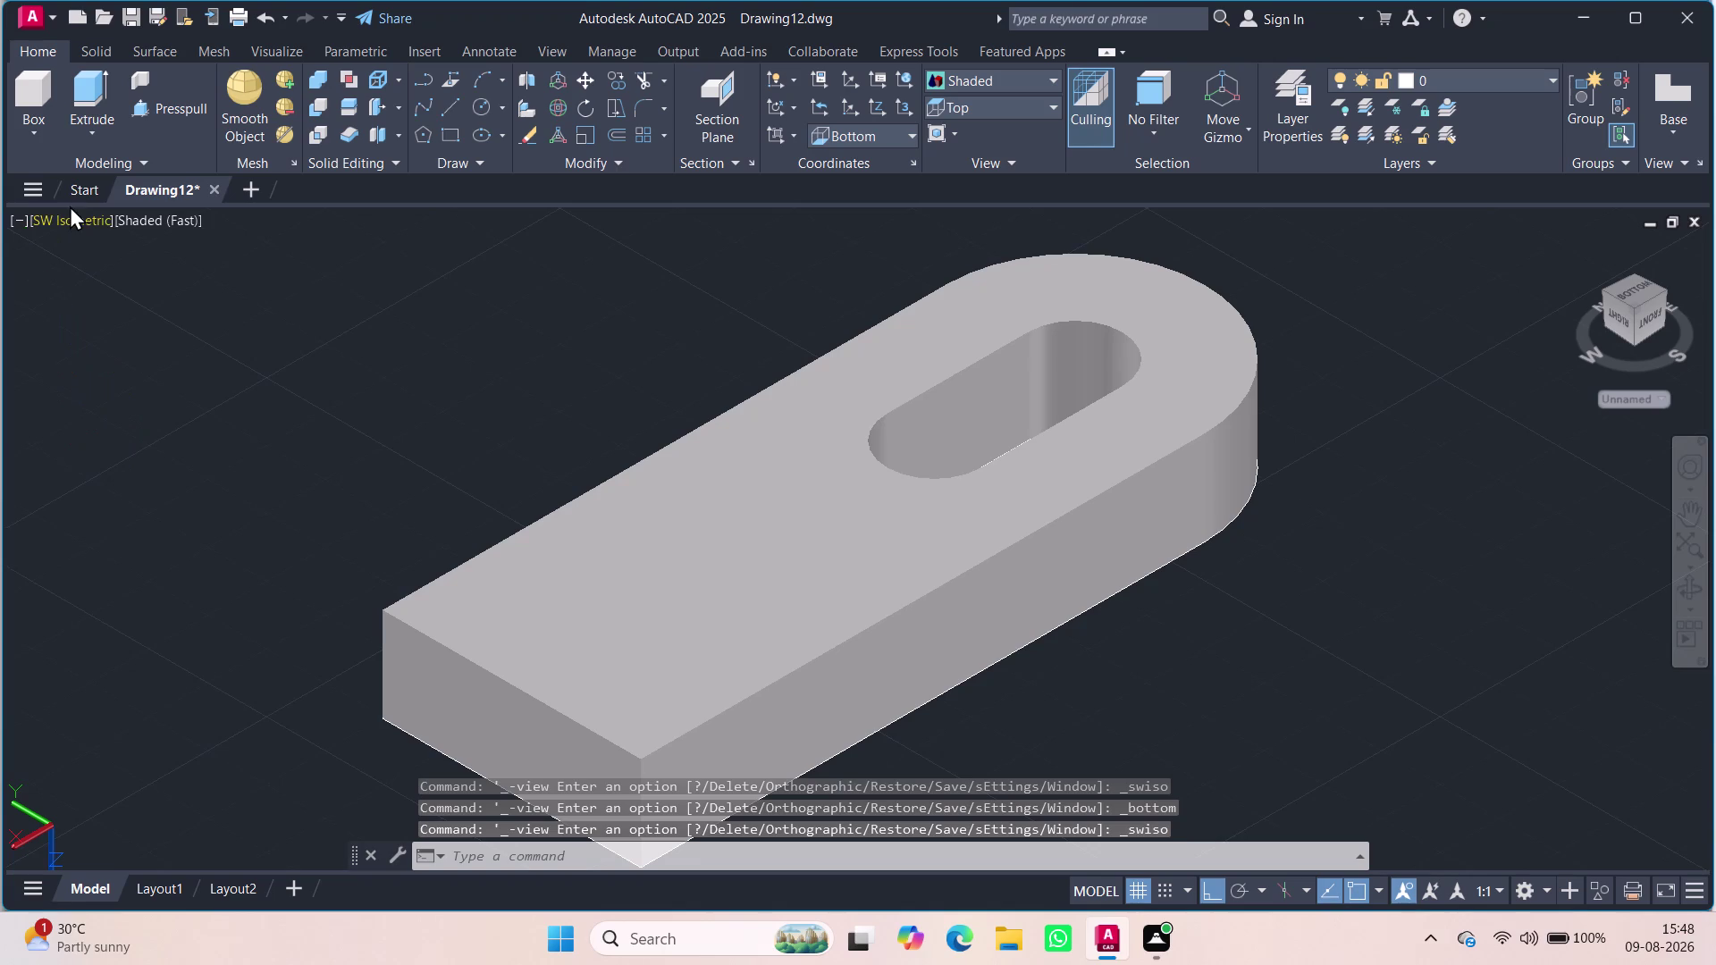
Switch to SE Isometric, zoom out, and select the base plate.
click(69, 212)
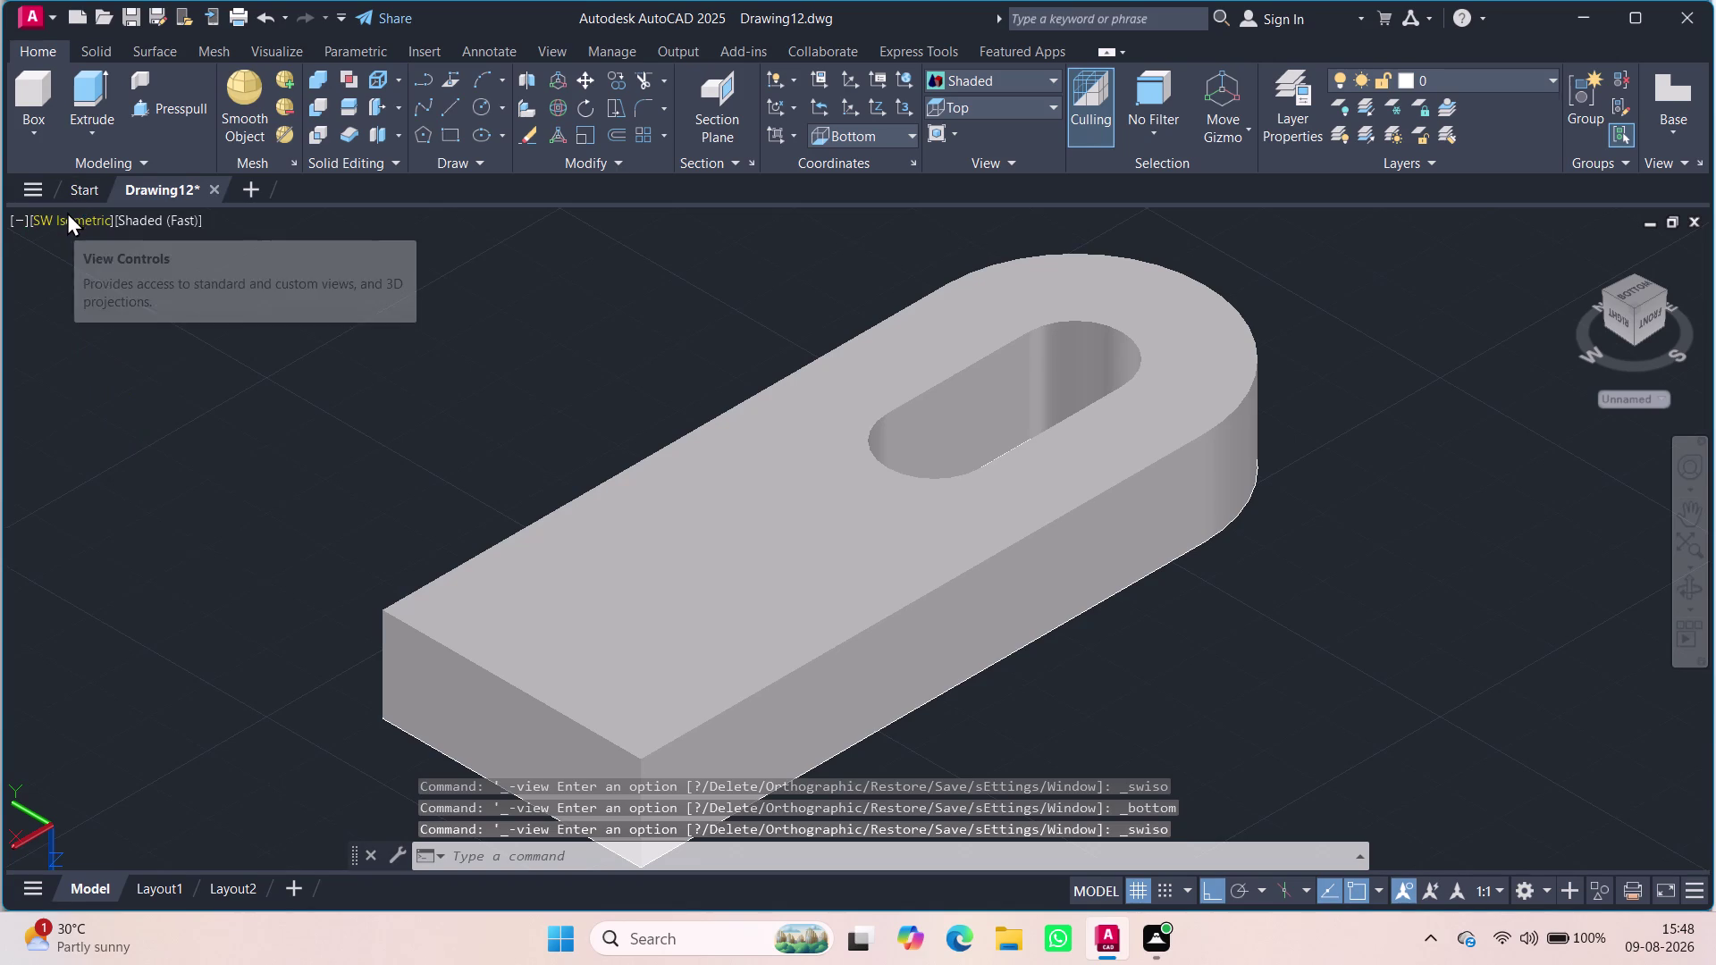
click(128, 436)
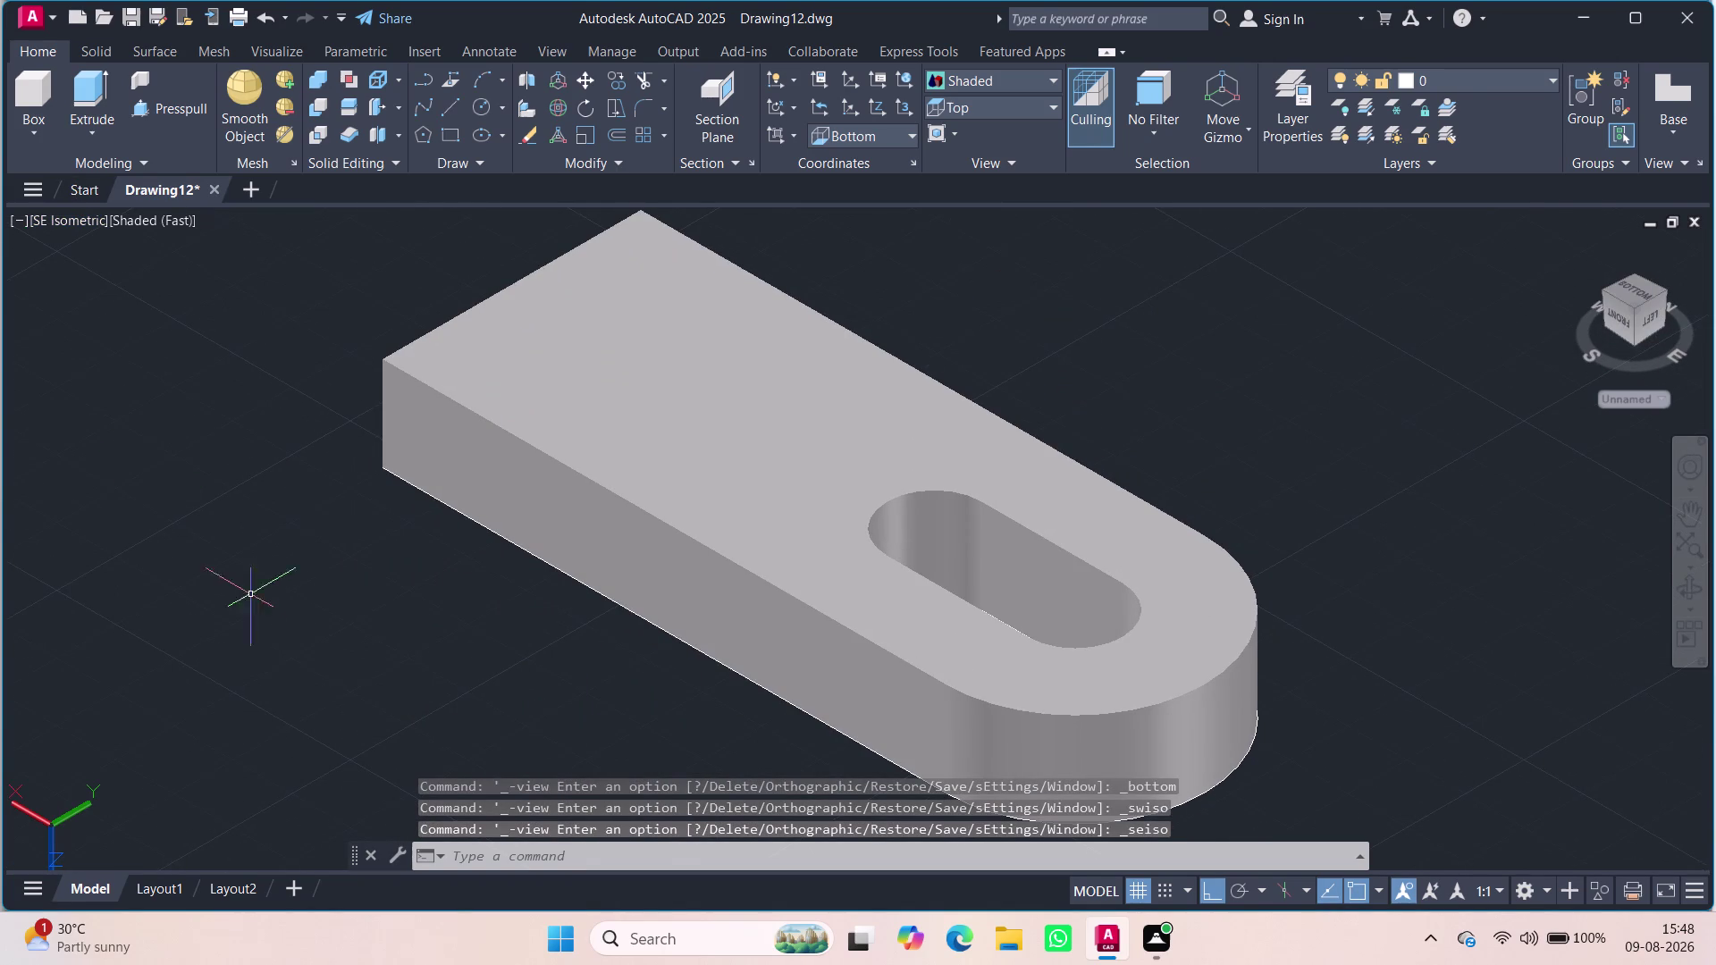
scroll(down, 3)
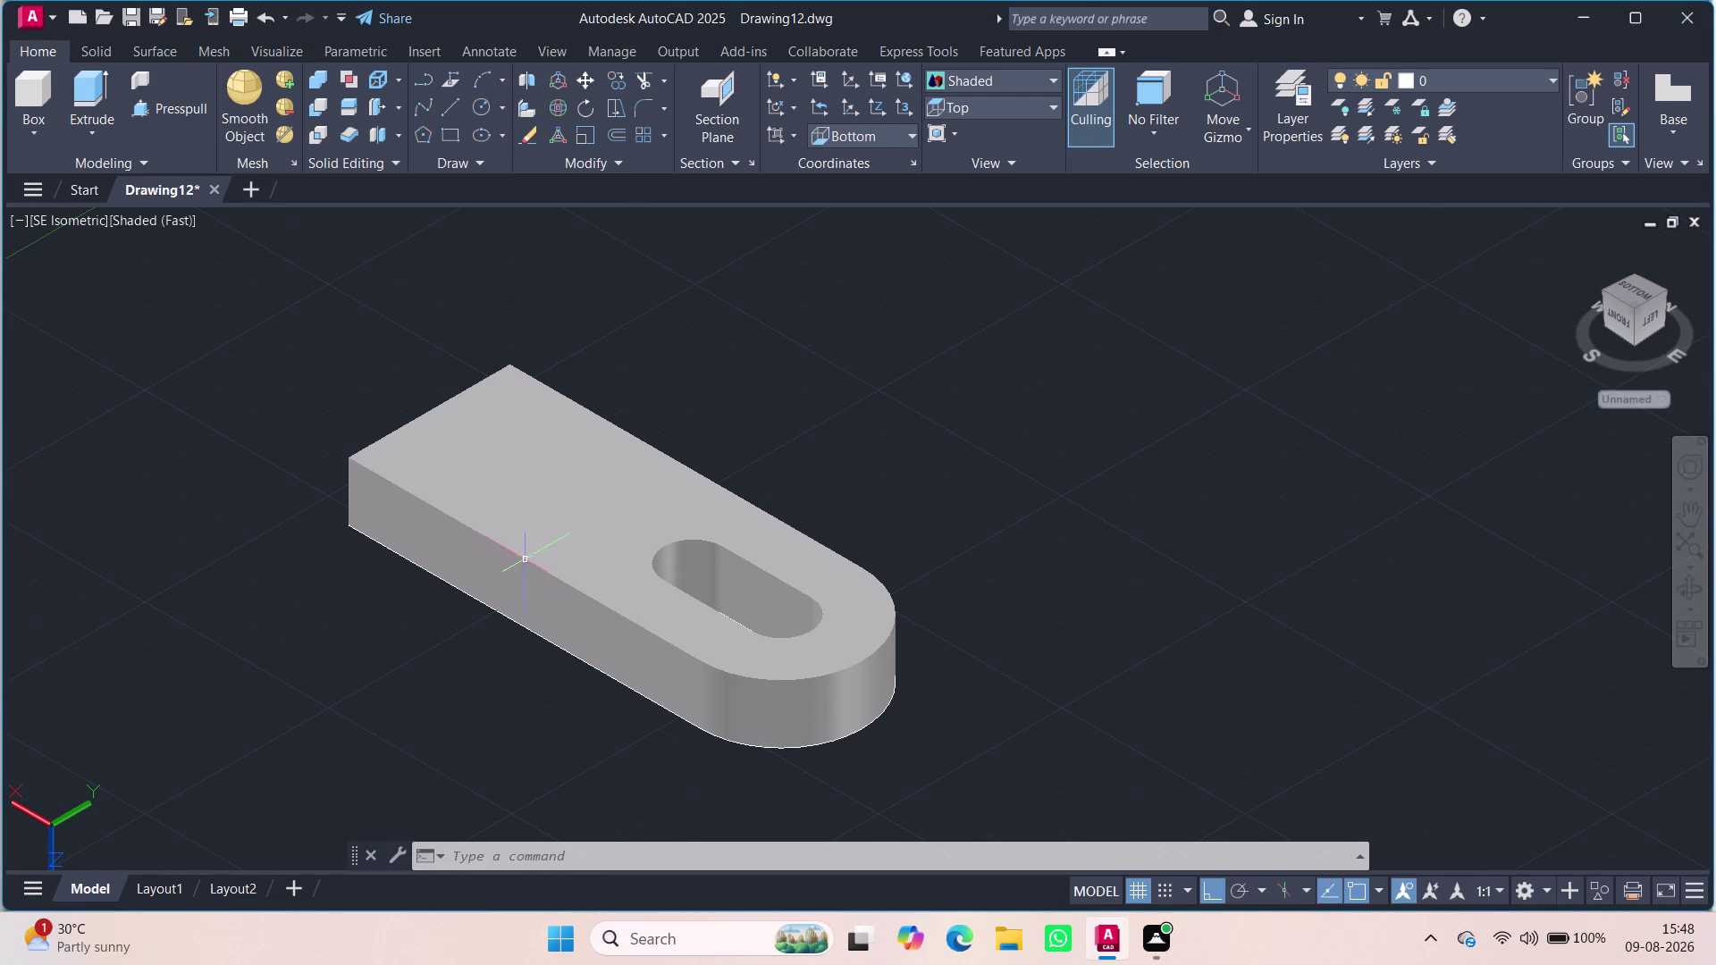
click(566, 509)
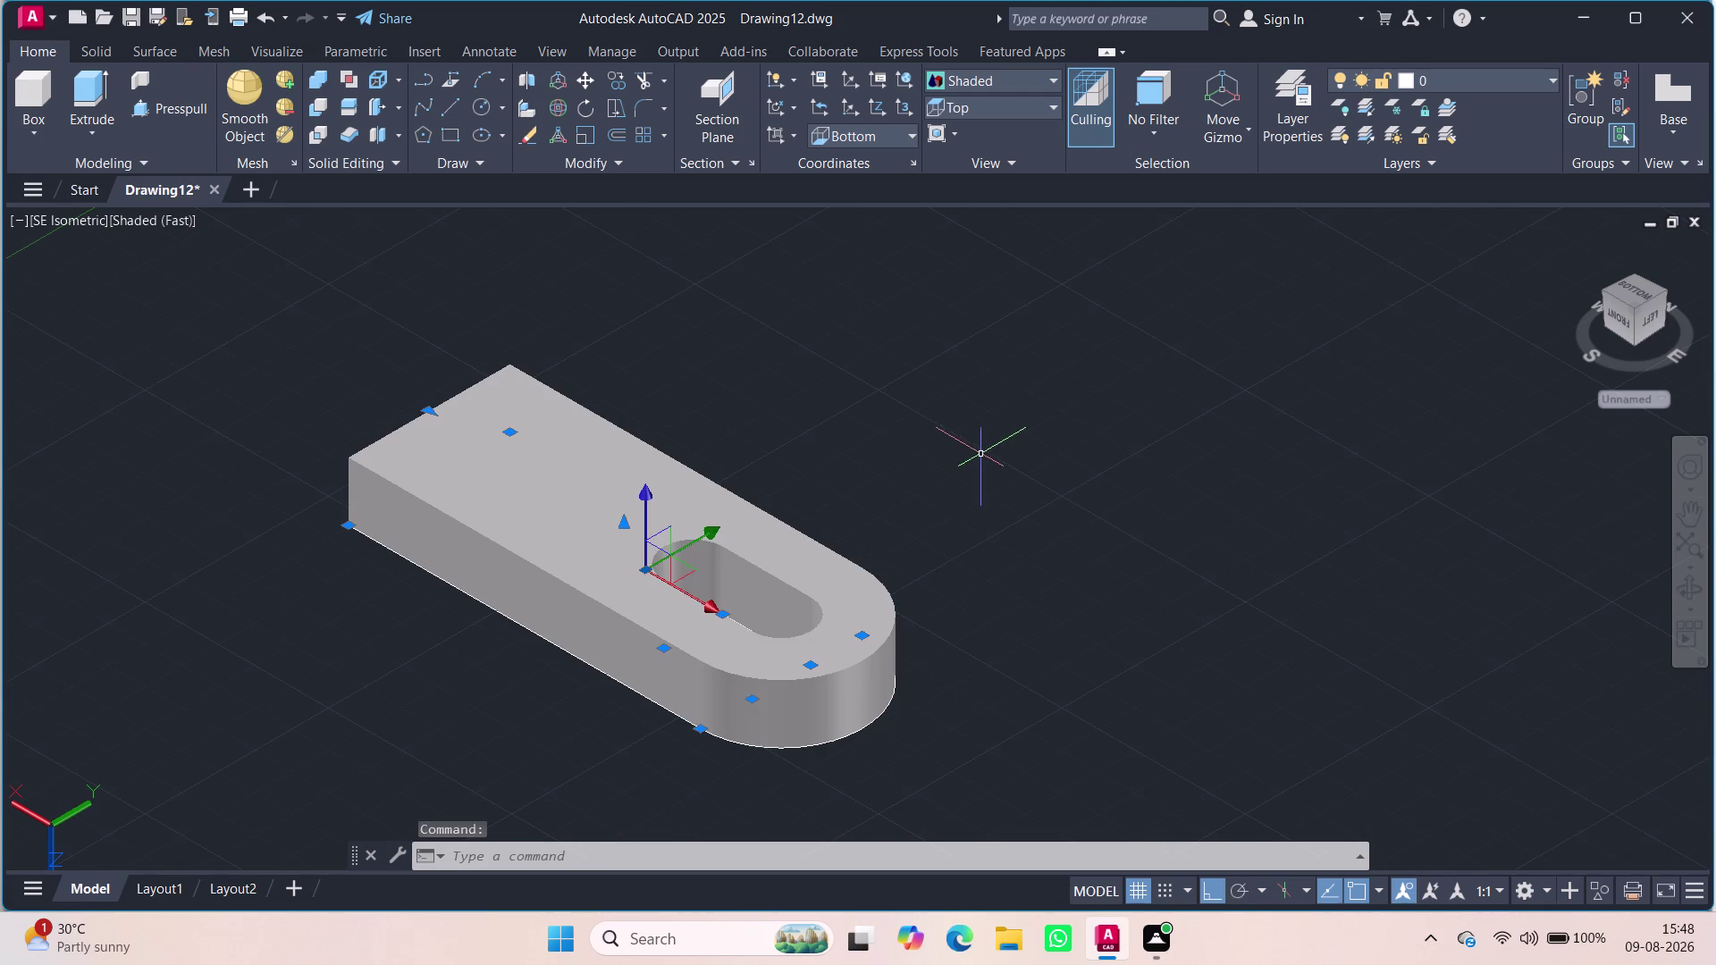
Clear the selection, switch to the Top view and zoom onto the plate.
key(Escape)
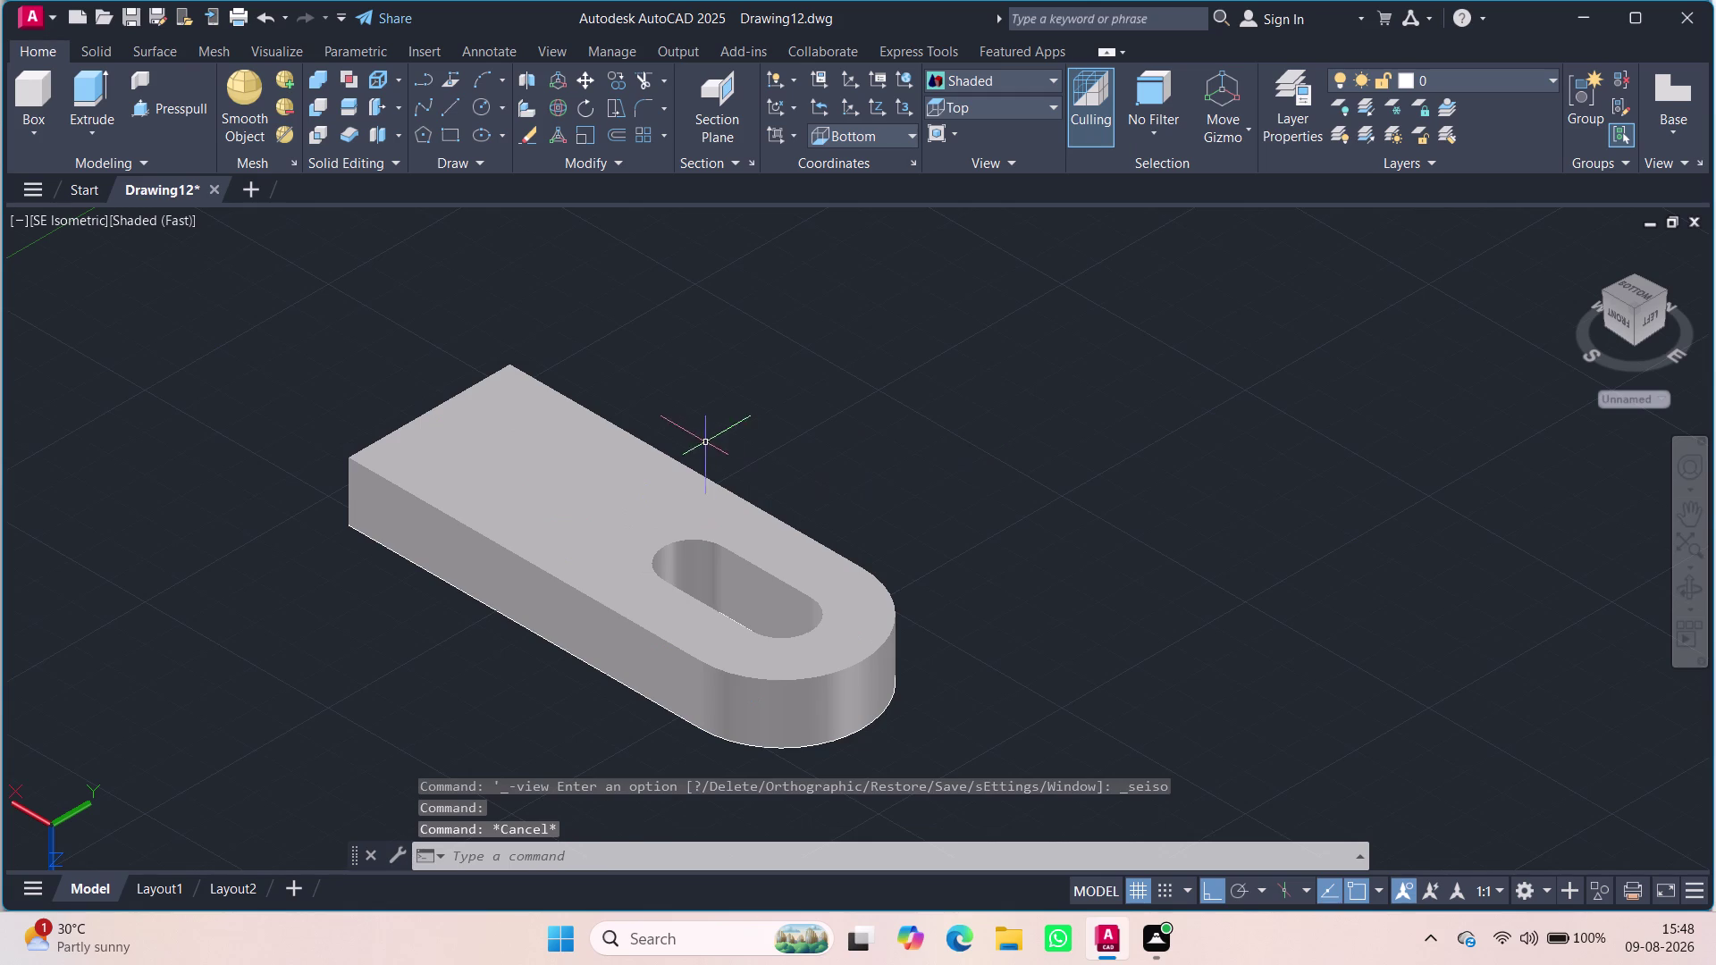
click(455, 490)
key(Escape)
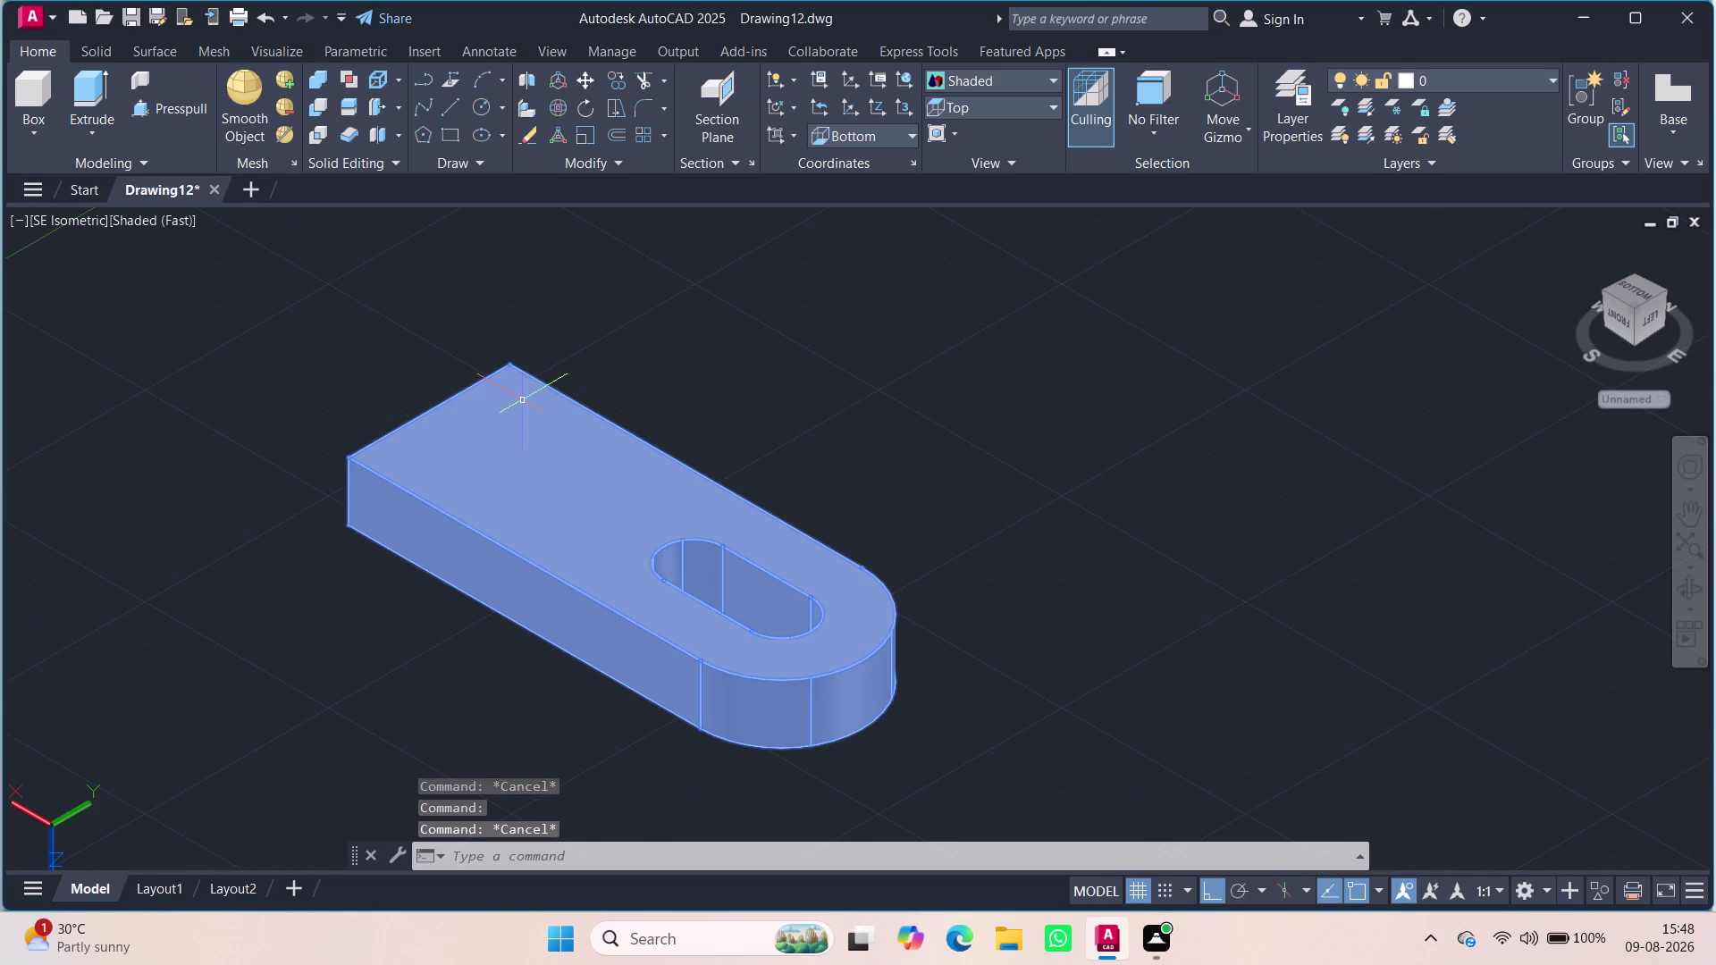
click(64, 223)
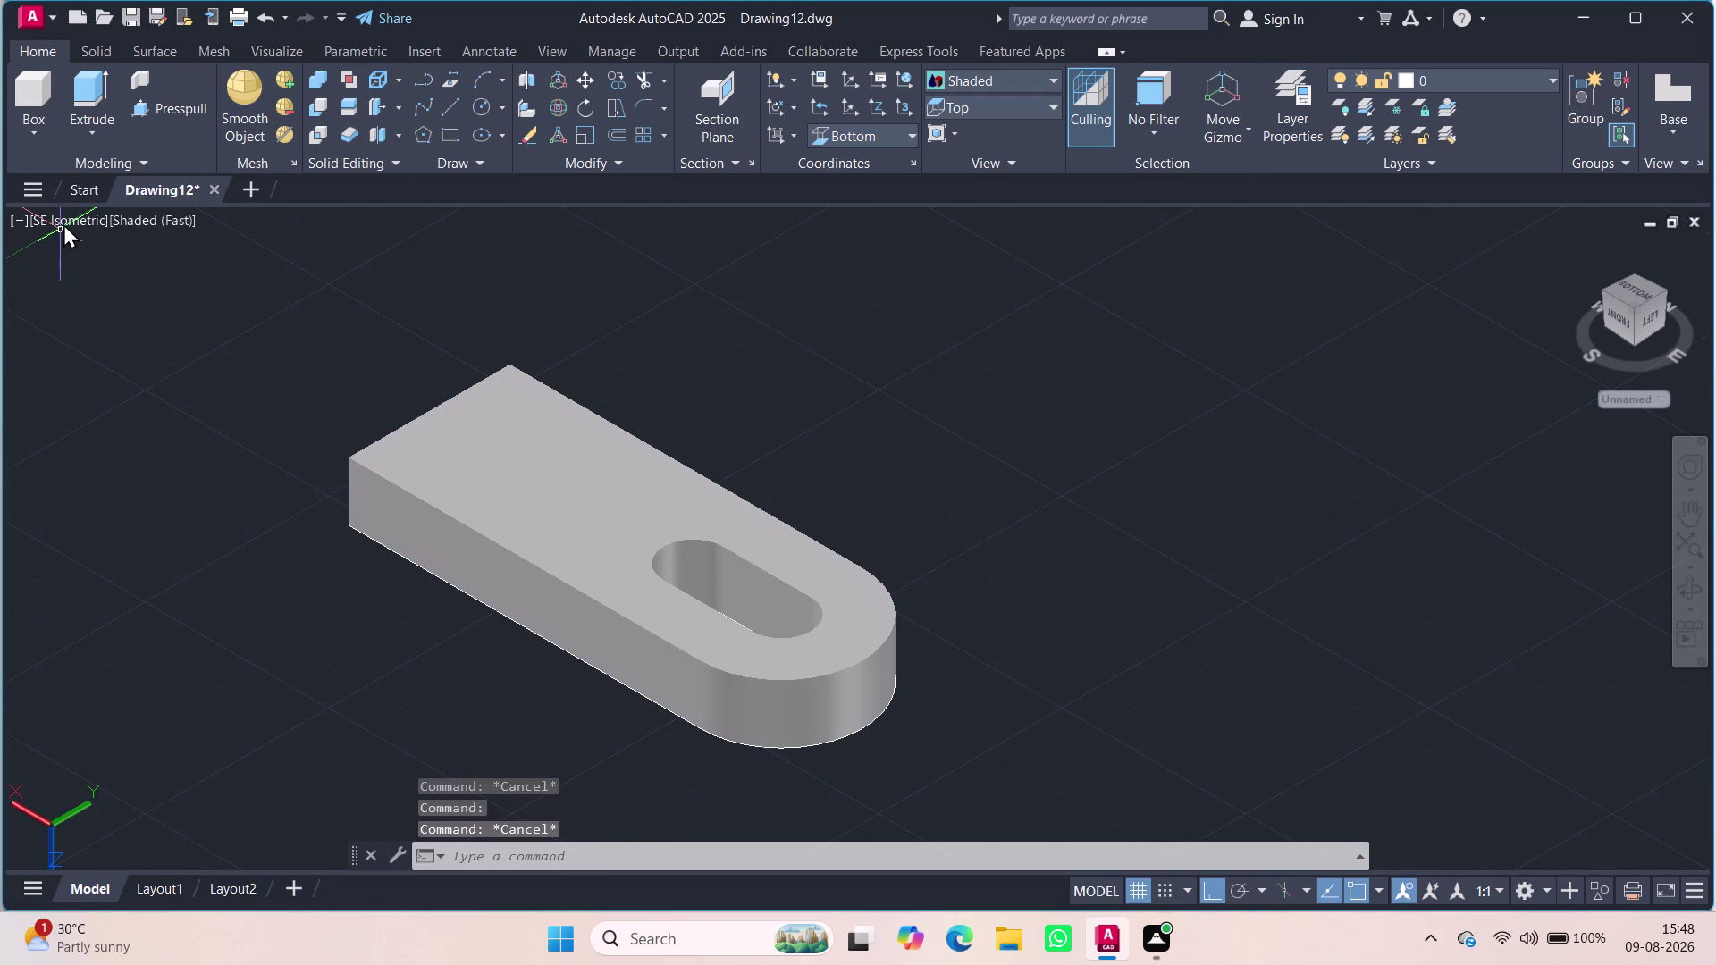
click(104, 256)
click(103, 267)
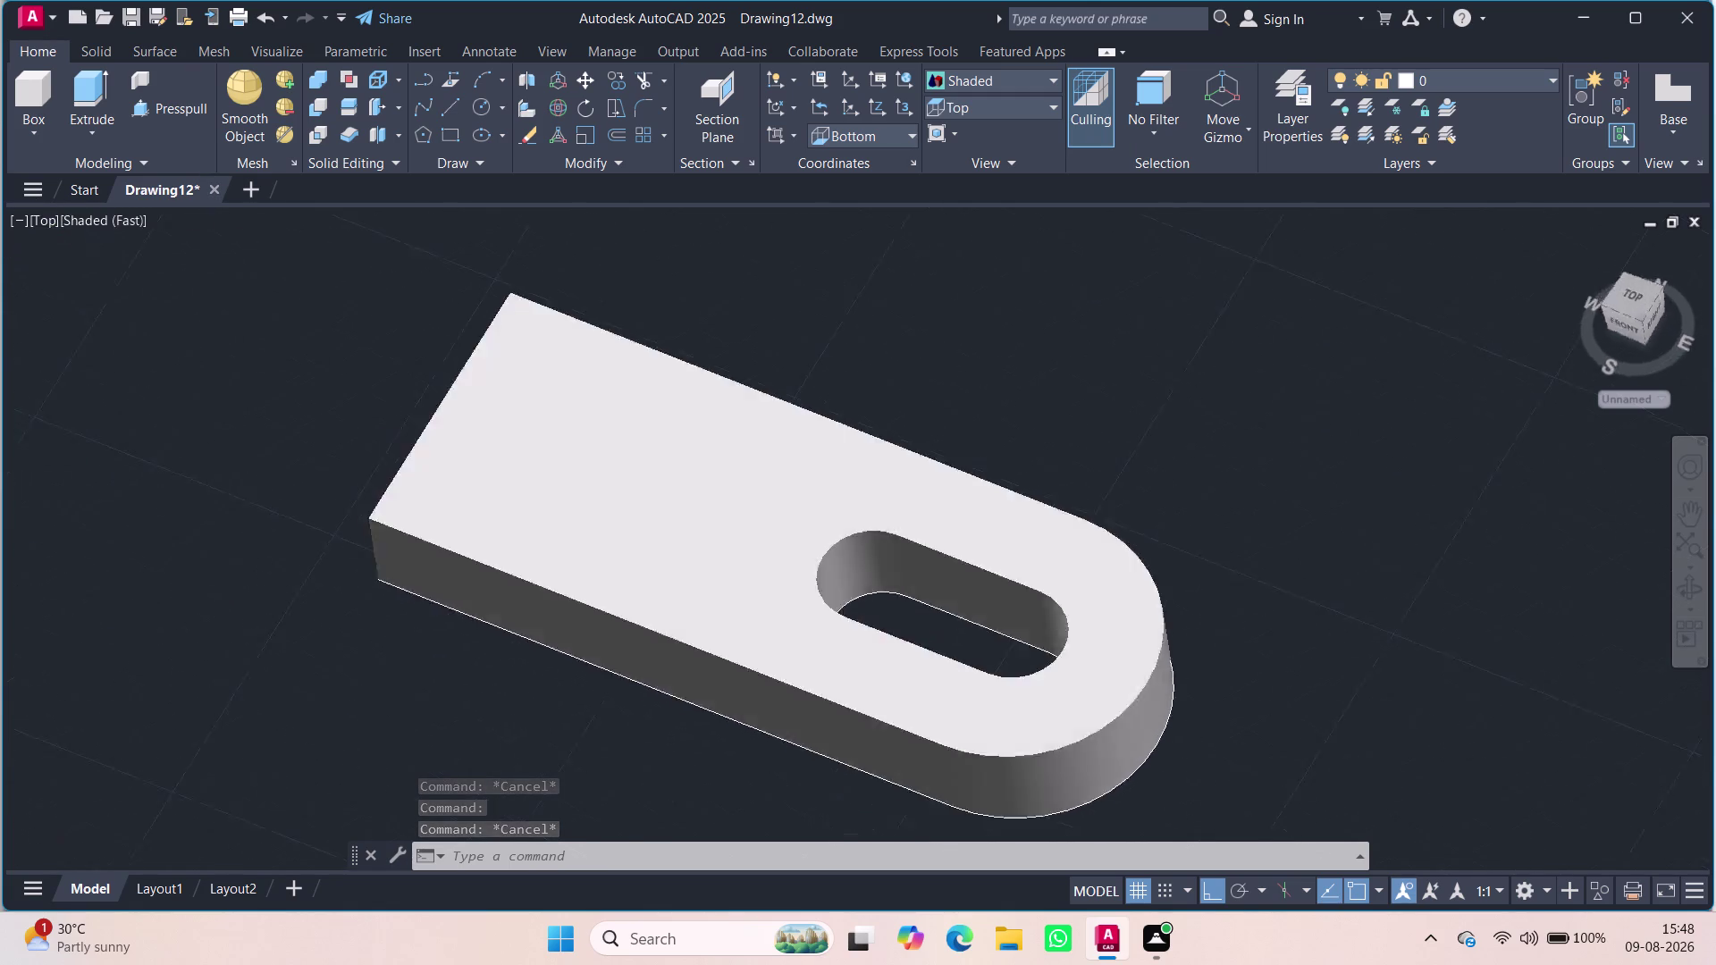
scroll(down, 3)
scroll(up, 3)
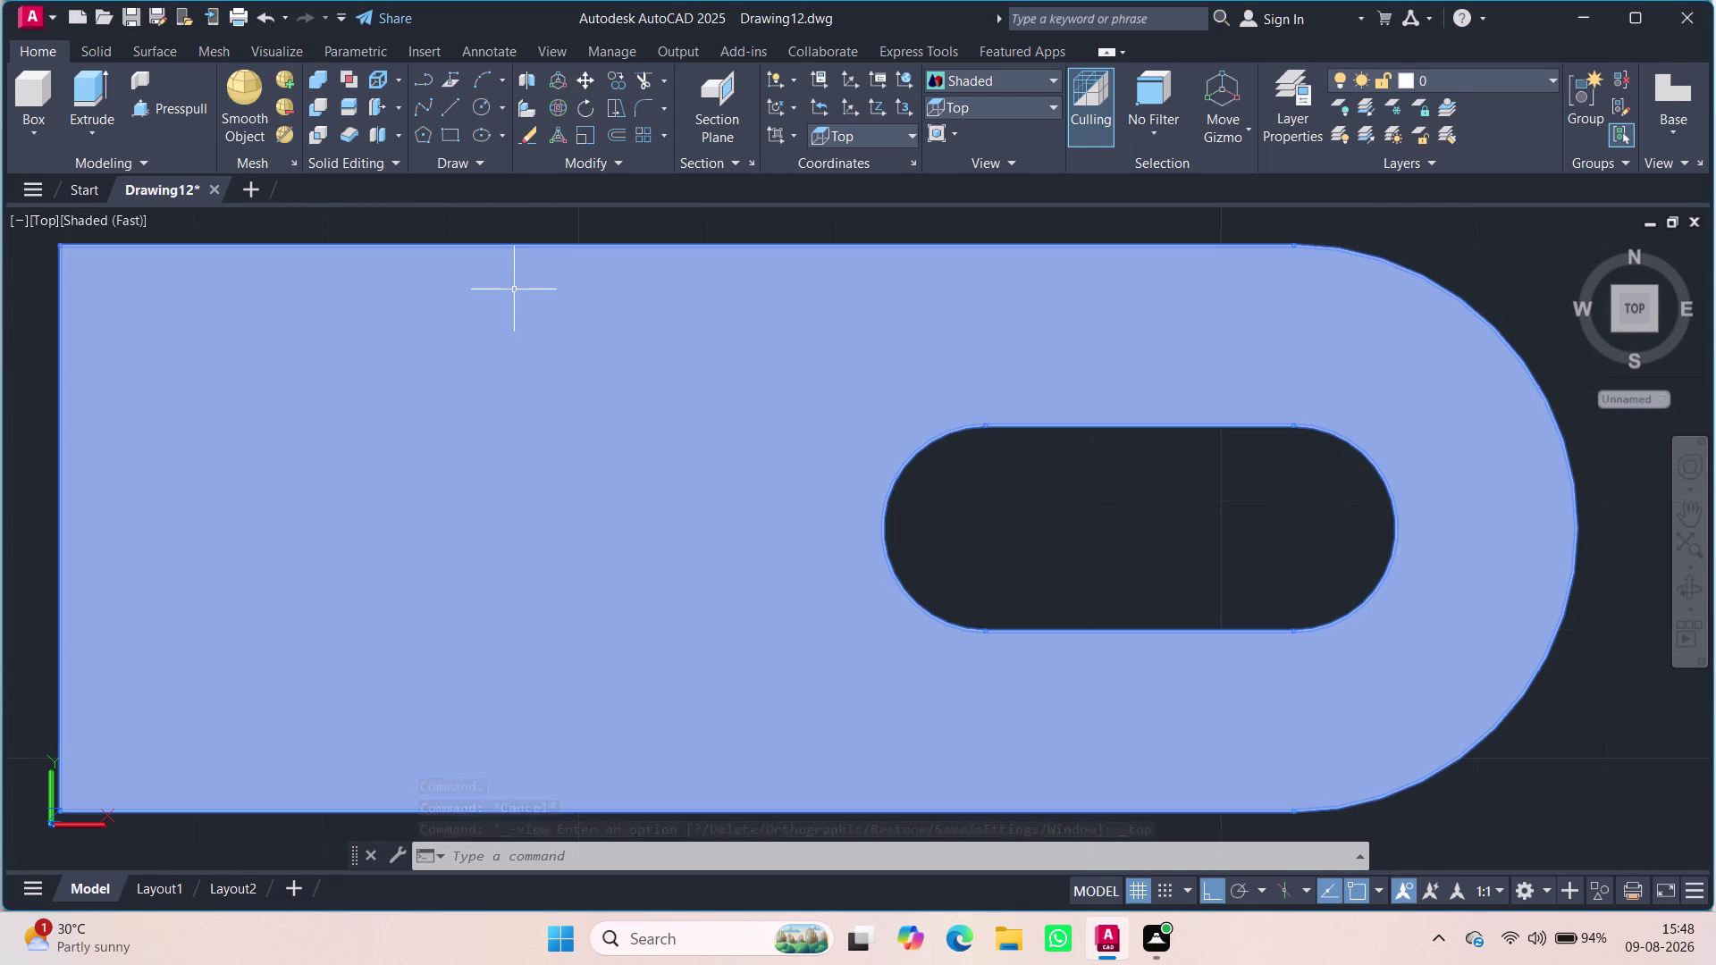
key(l)
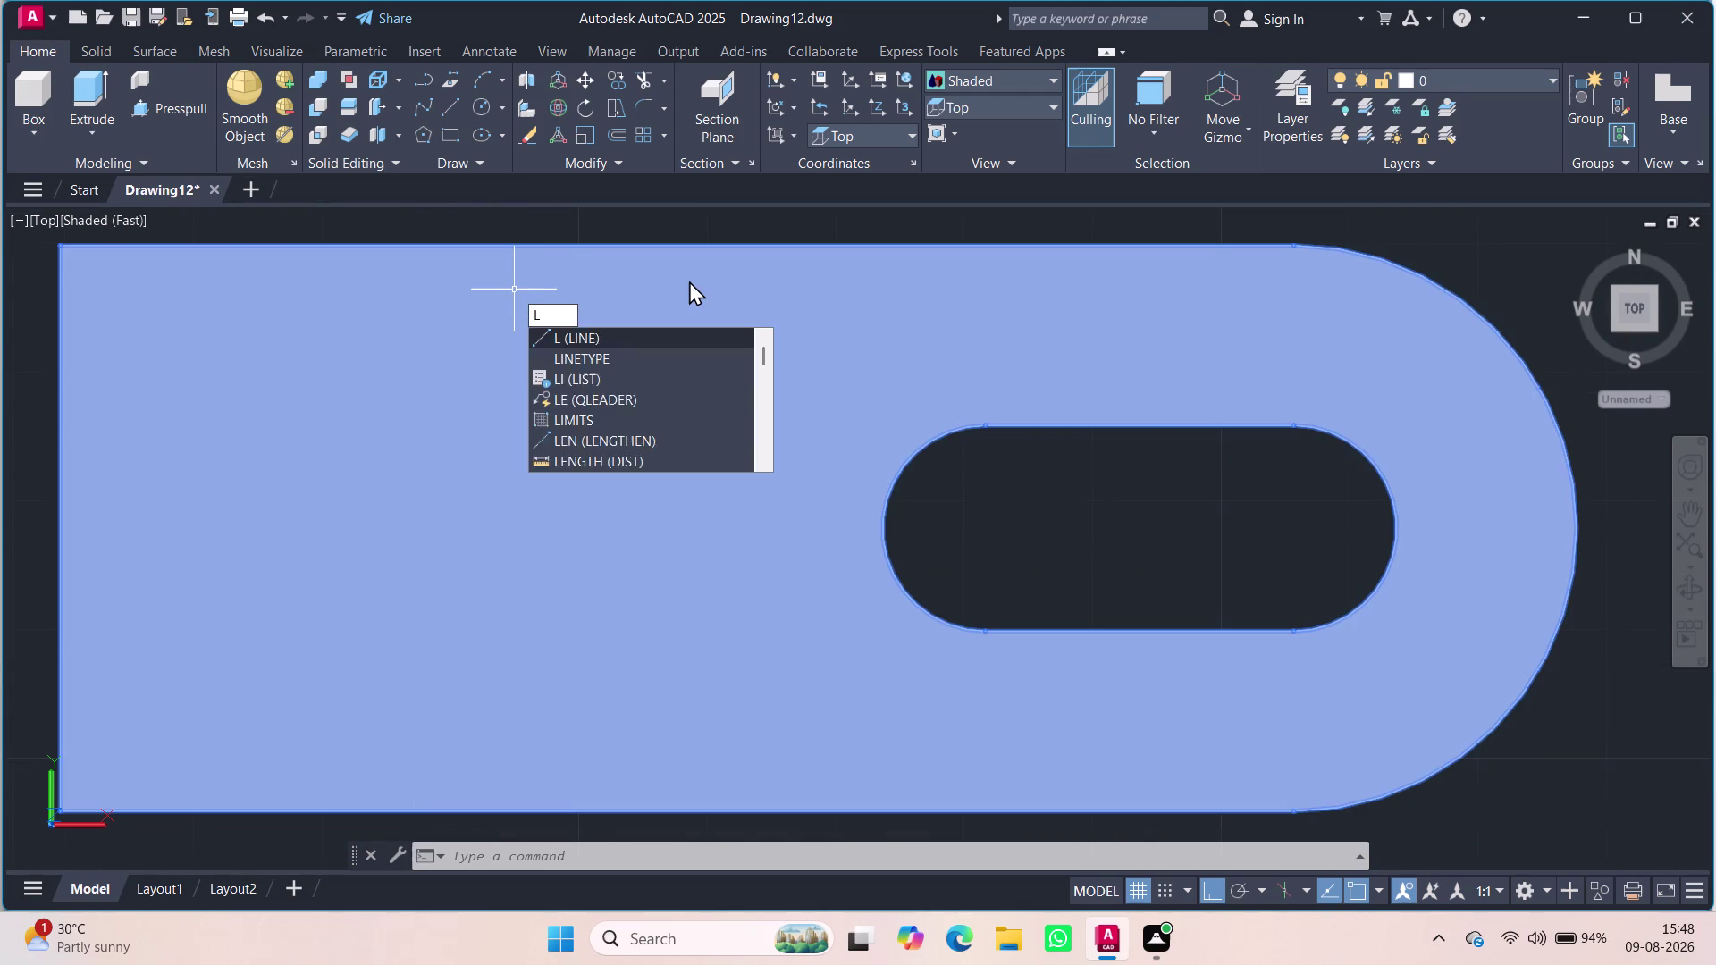
key(Return)
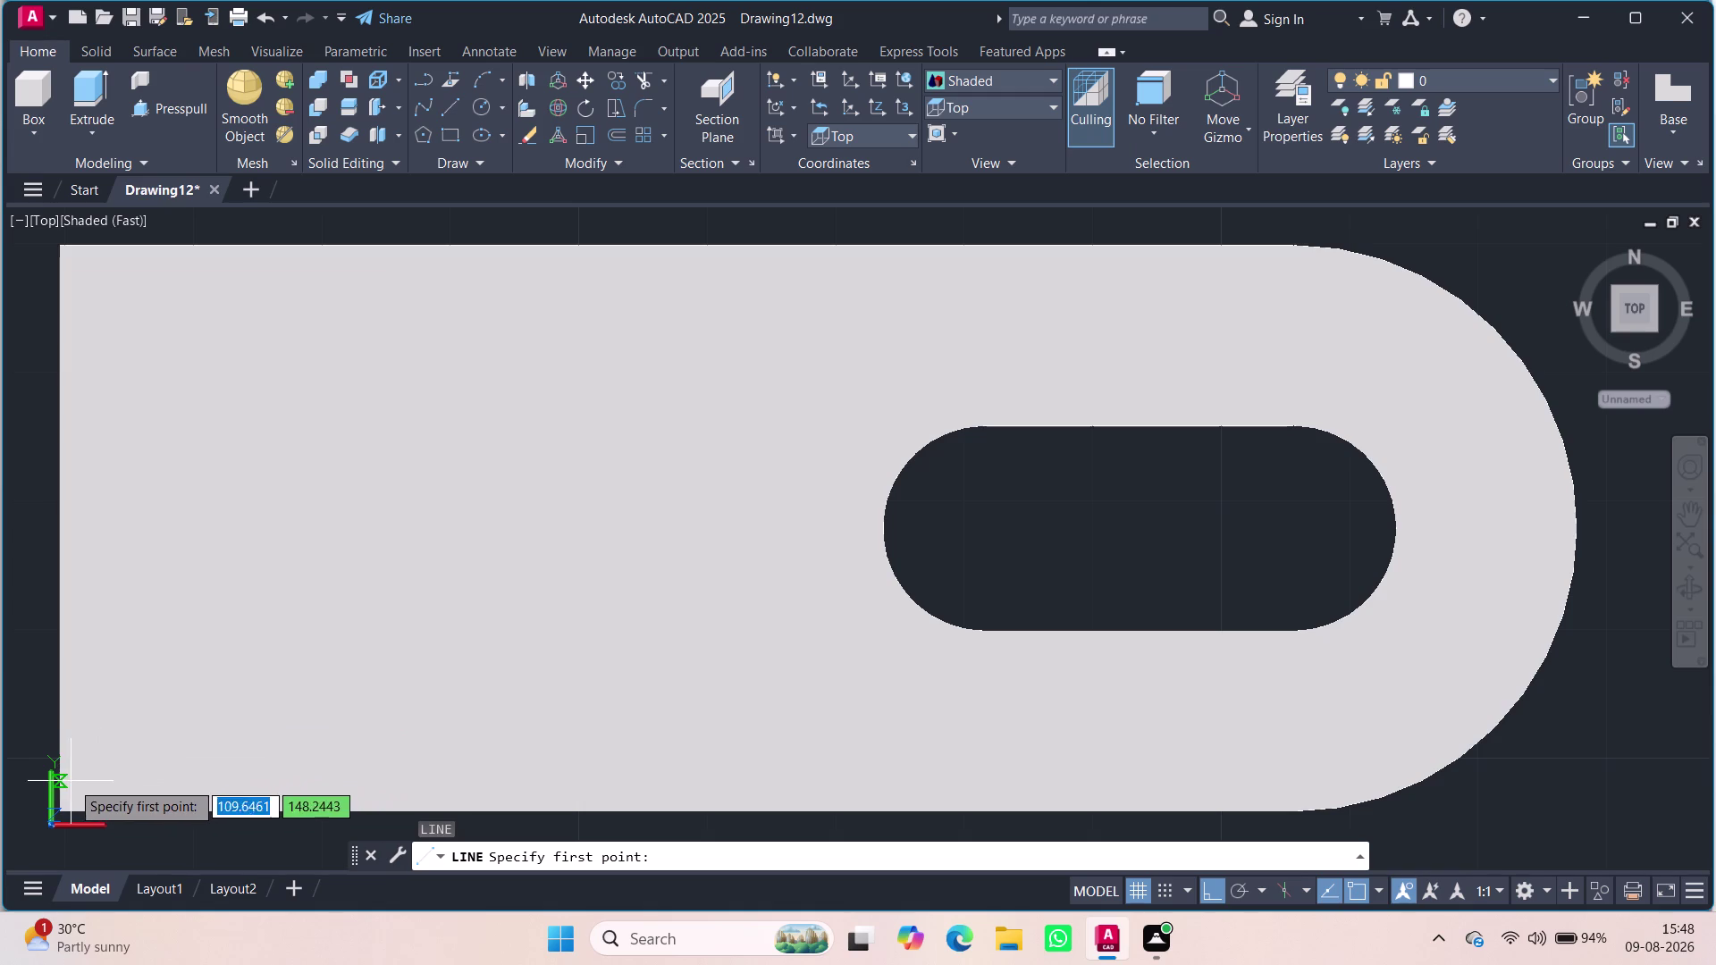
middle_drag(398, 597, 563, 576)
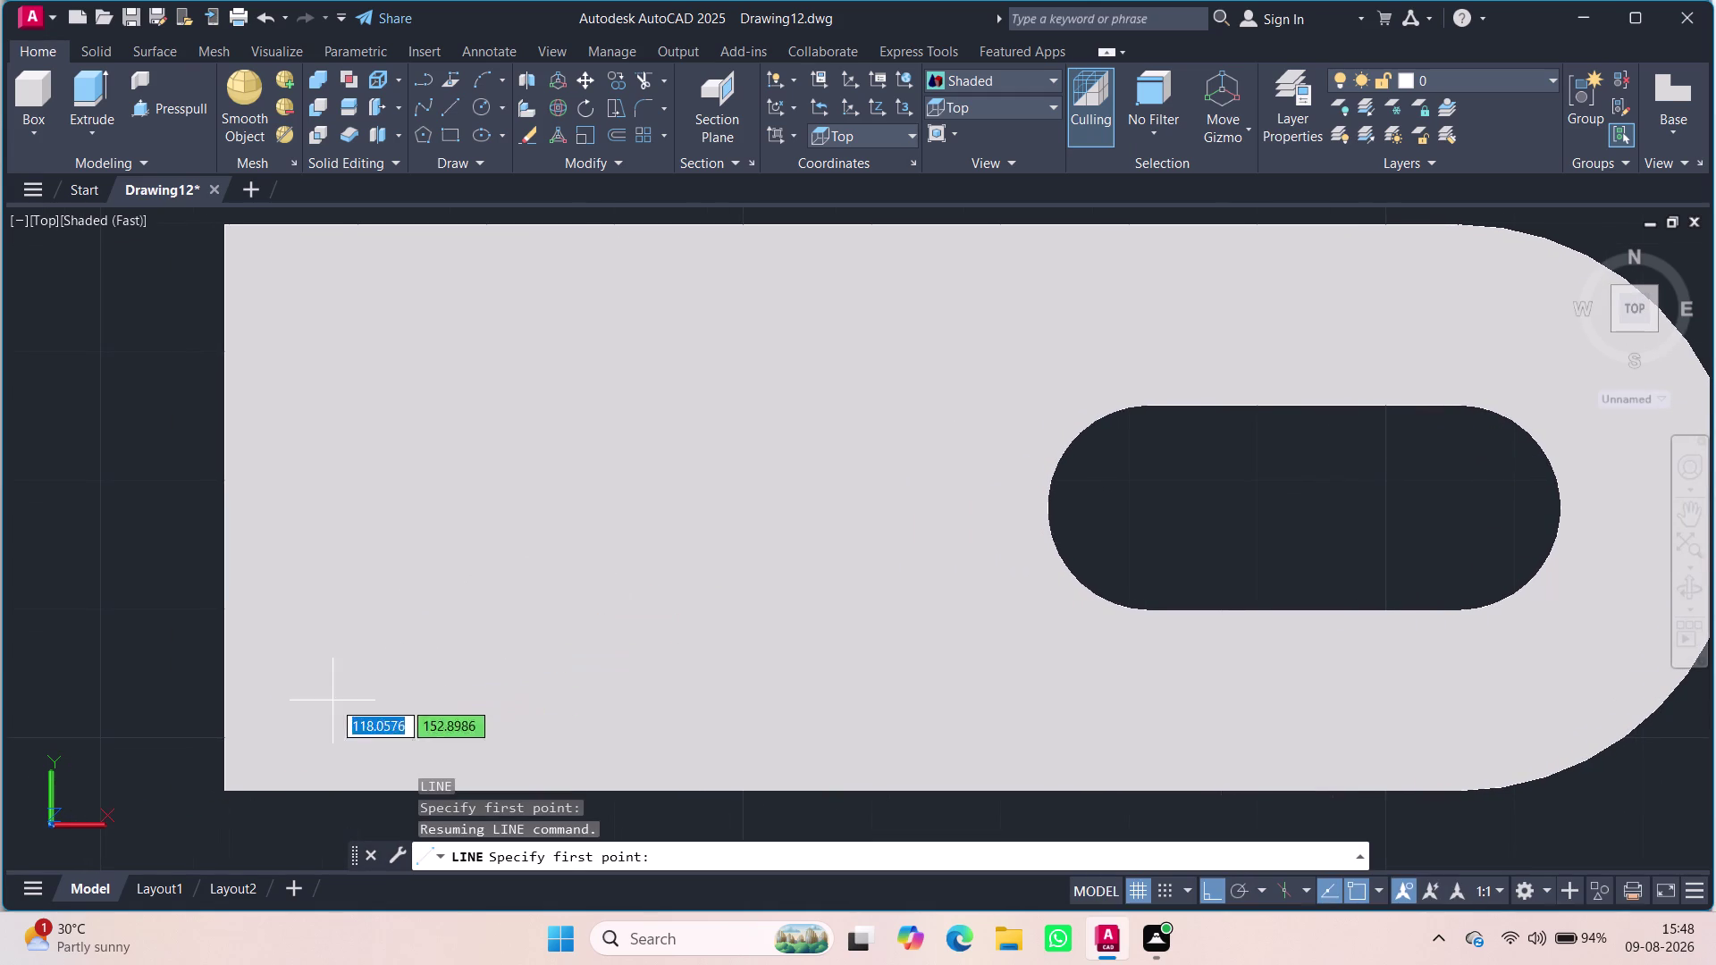
middle_drag(432, 597, 524, 507)
scroll(down, 3)
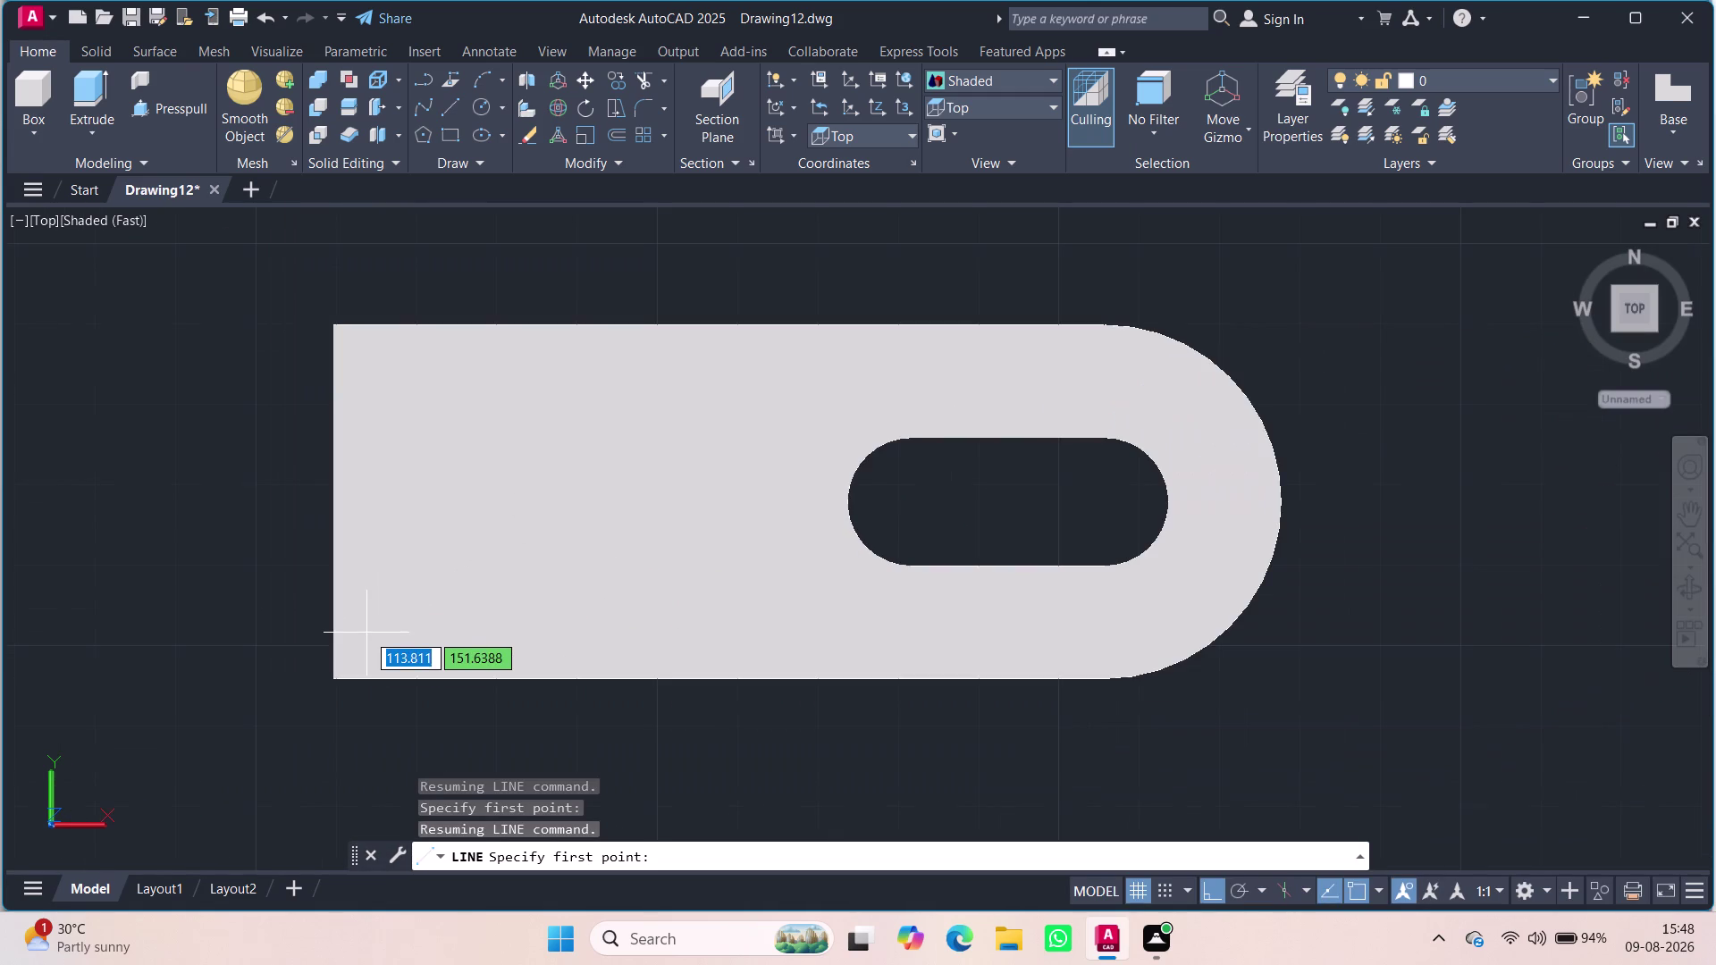
click(336, 674)
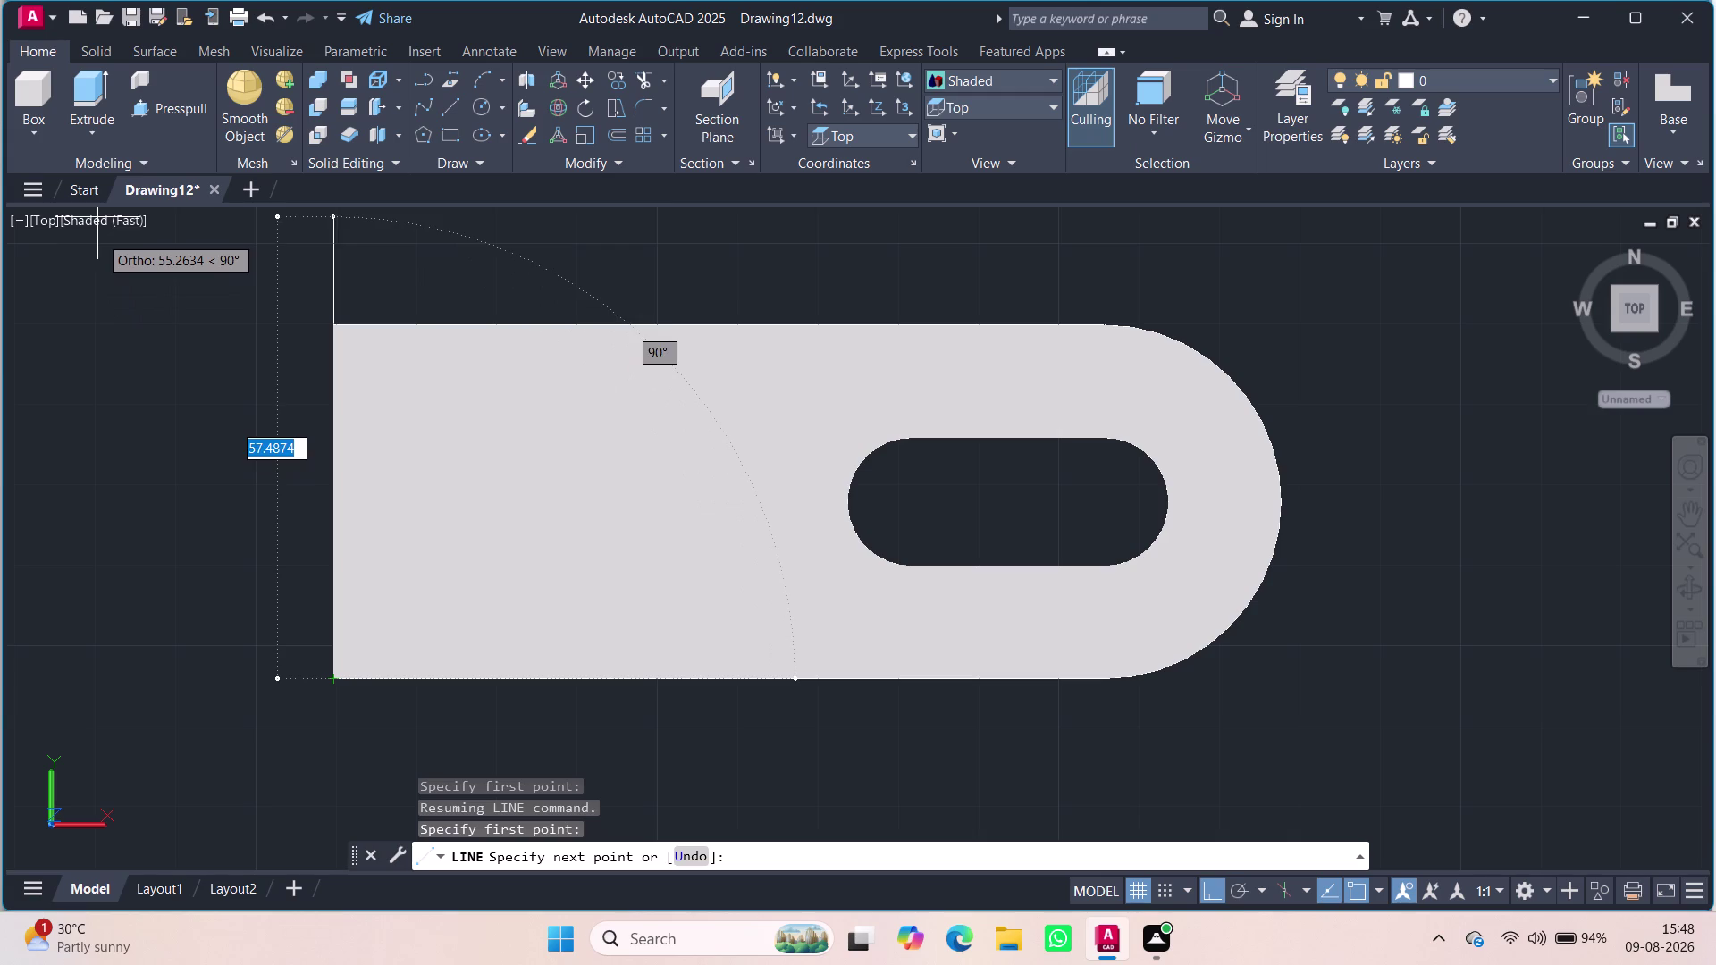
key(Escape)
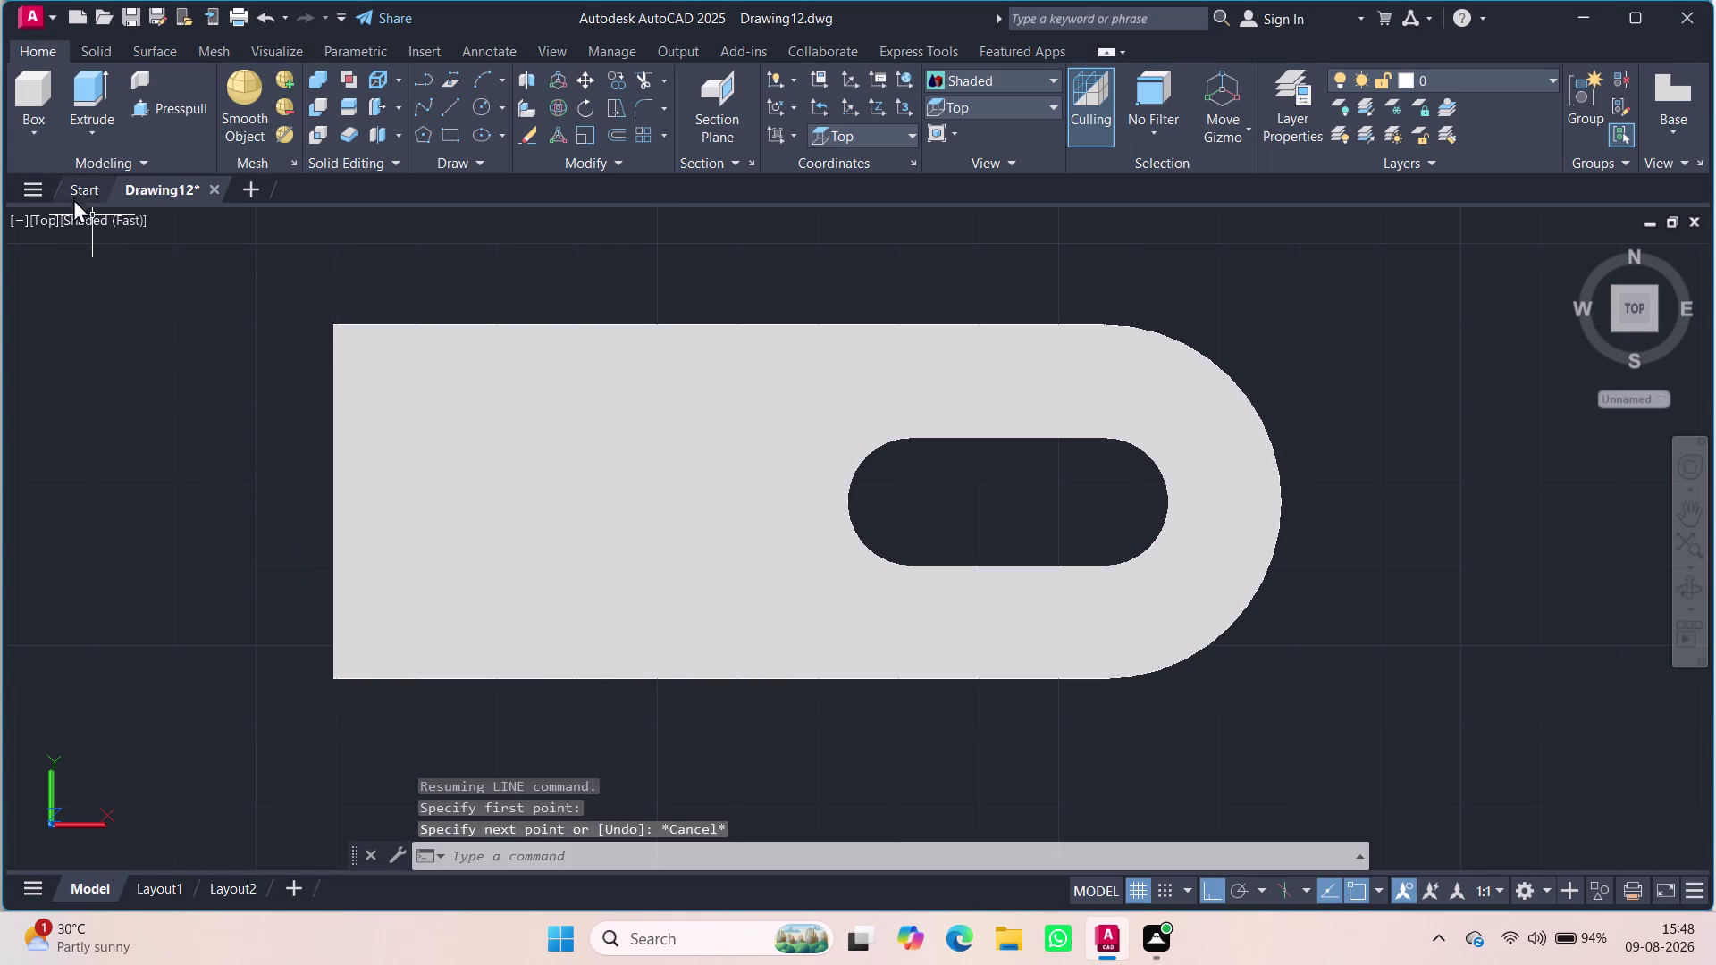
click(73, 212)
click(140, 344)
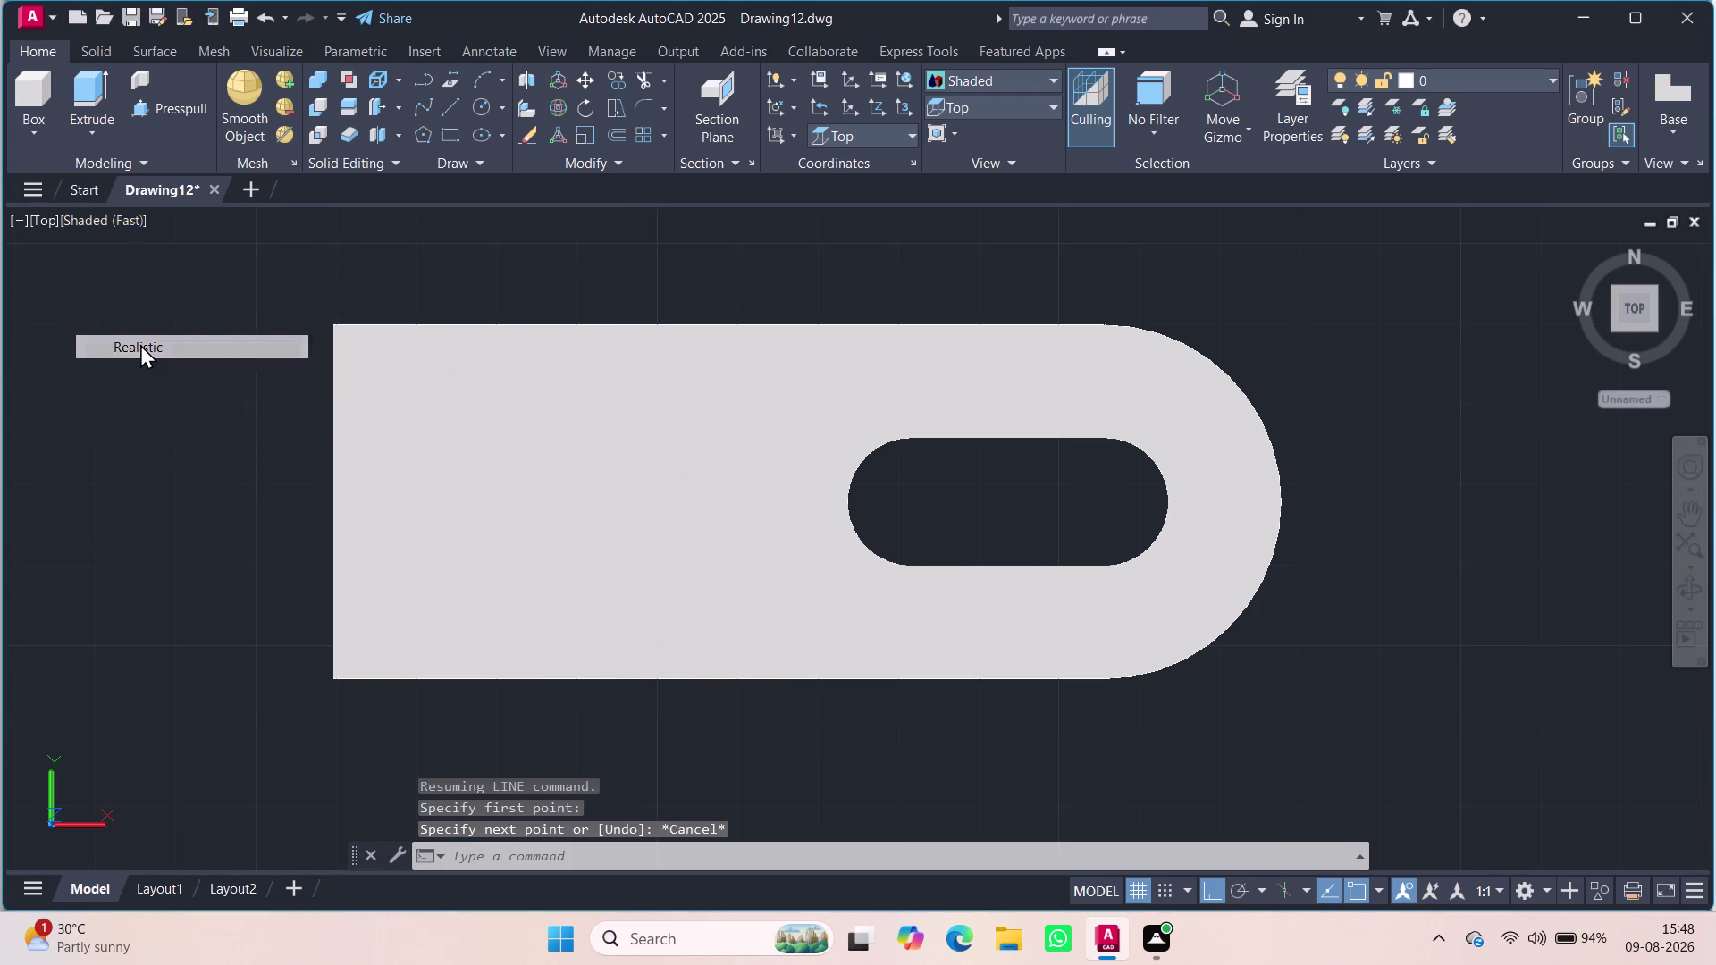
Try the Realistic and Hidden visual styles, then settle on Conceptual.
click(89, 215)
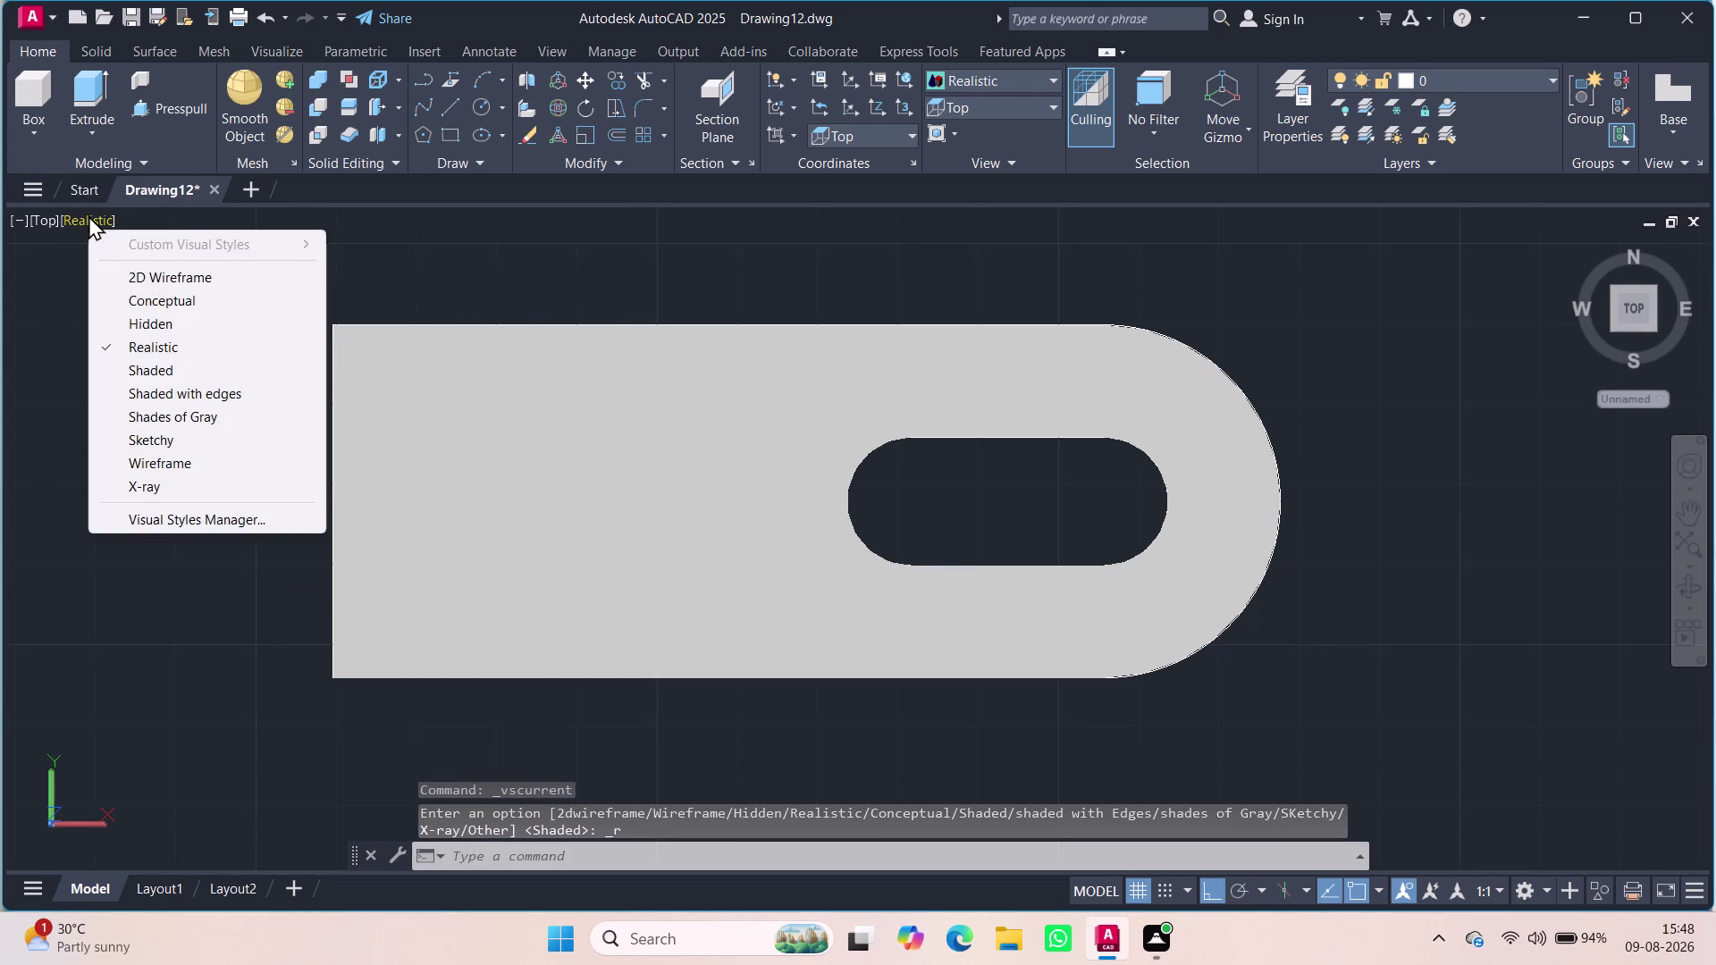
click(141, 322)
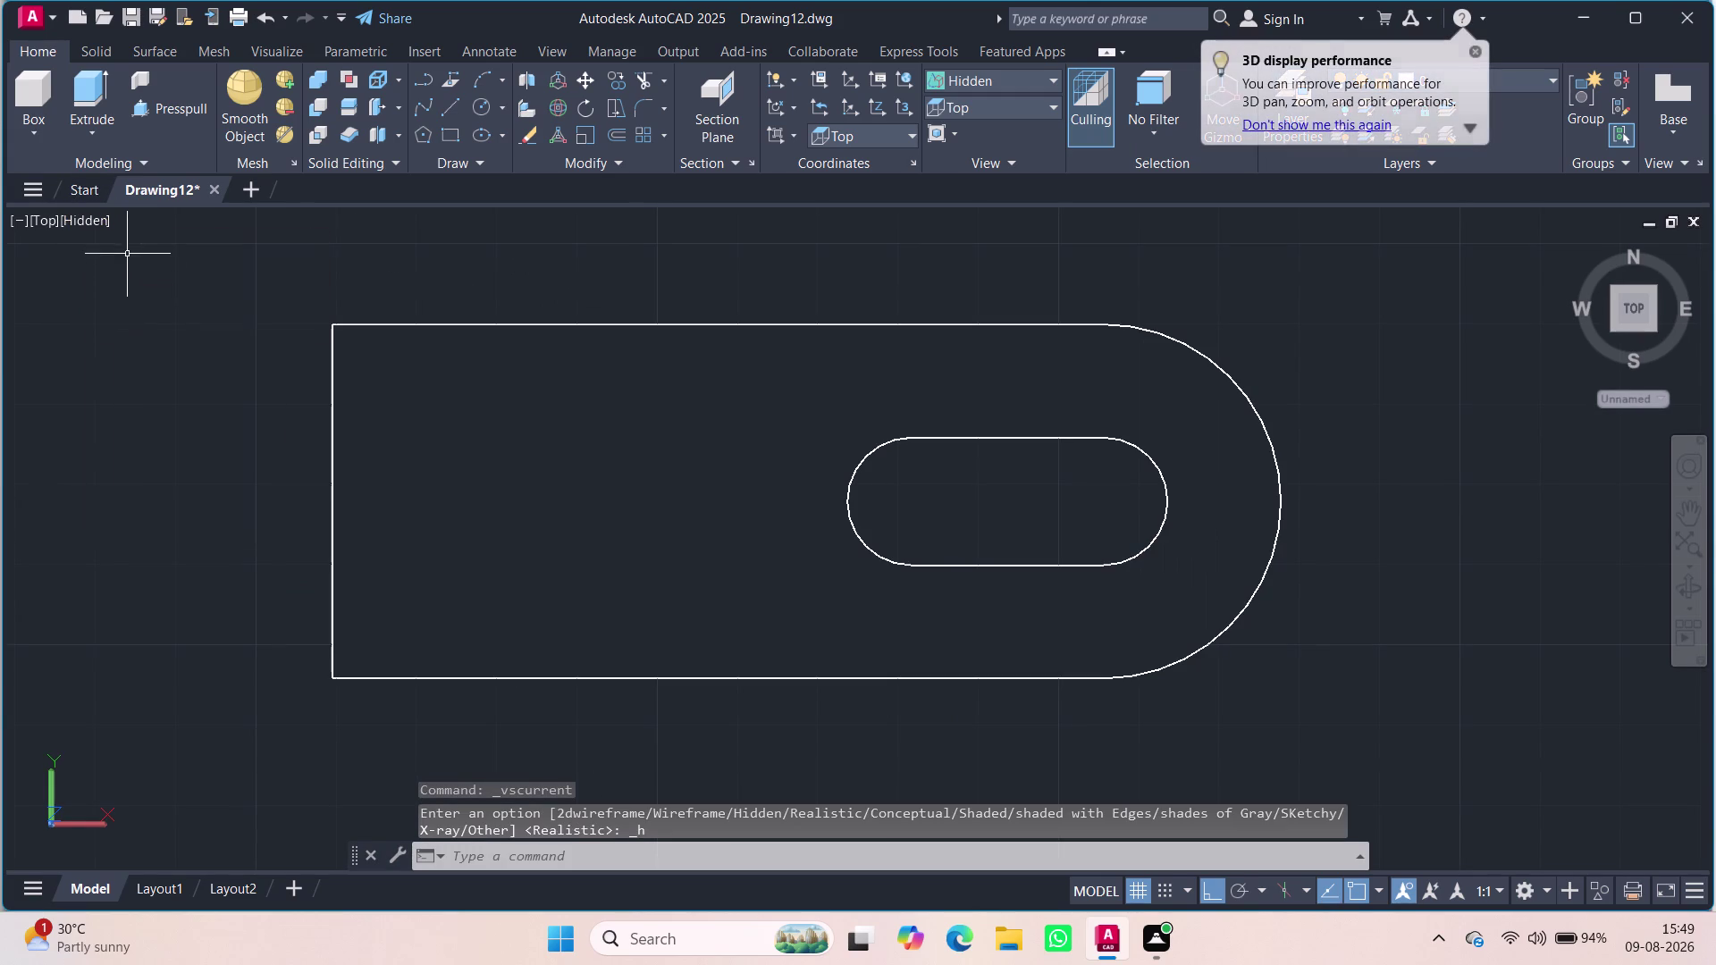
click(93, 223)
click(142, 293)
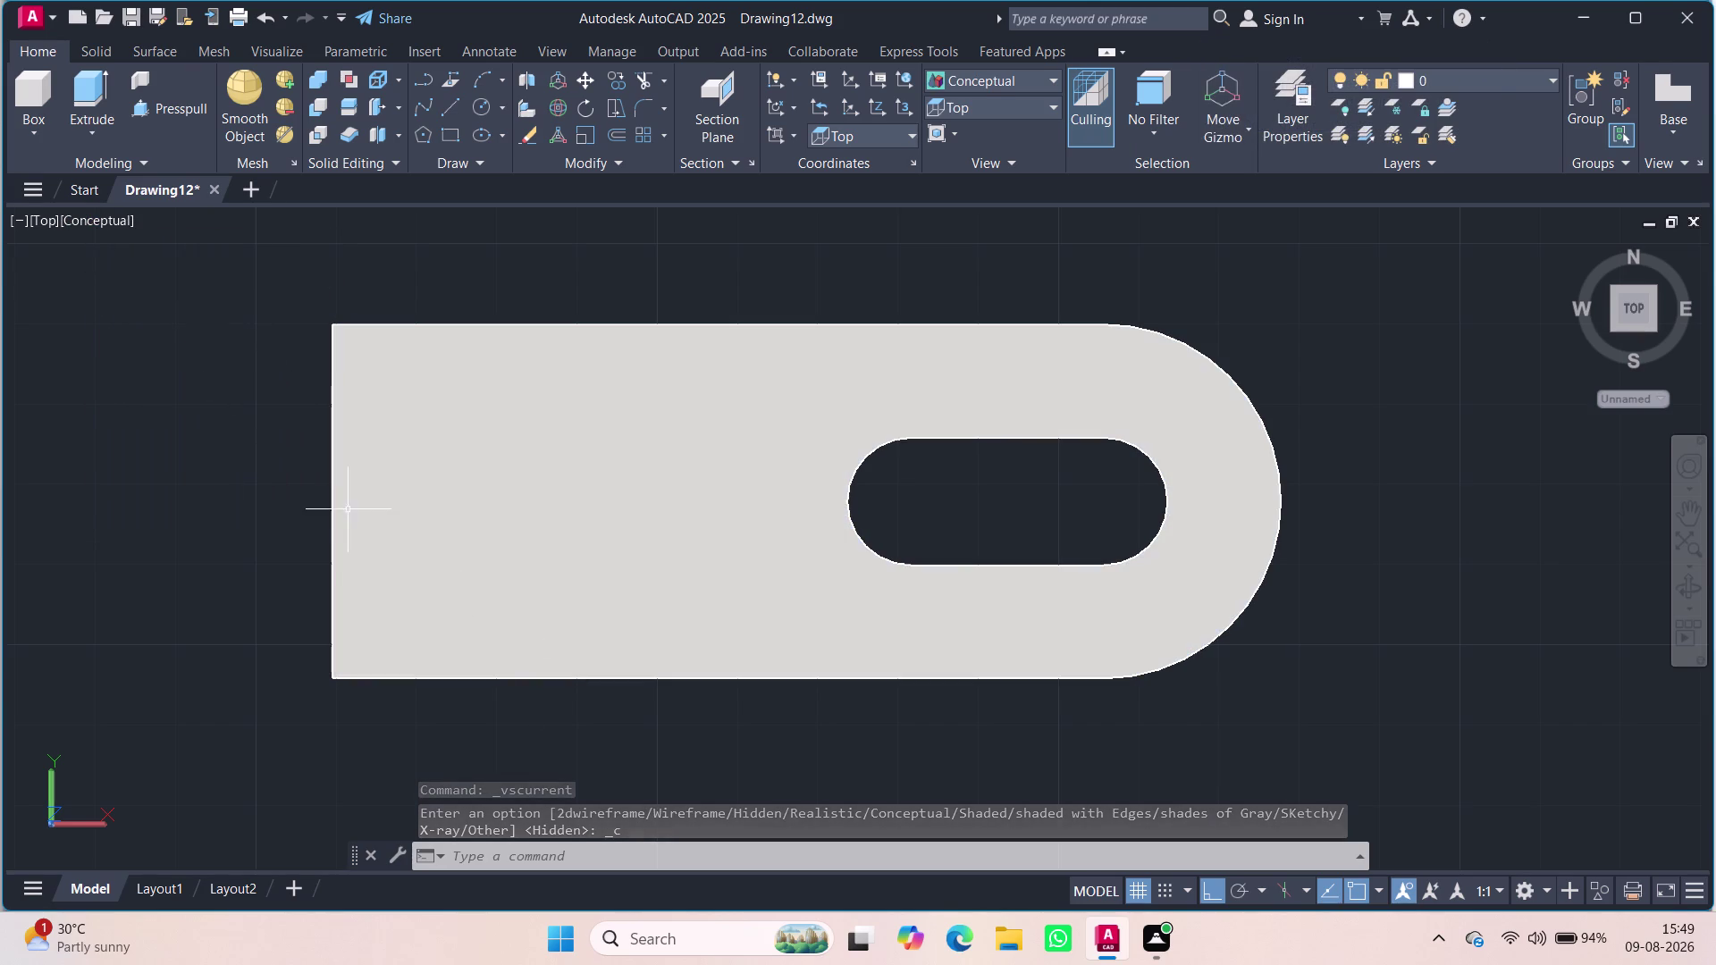
key(l)
key(Return)
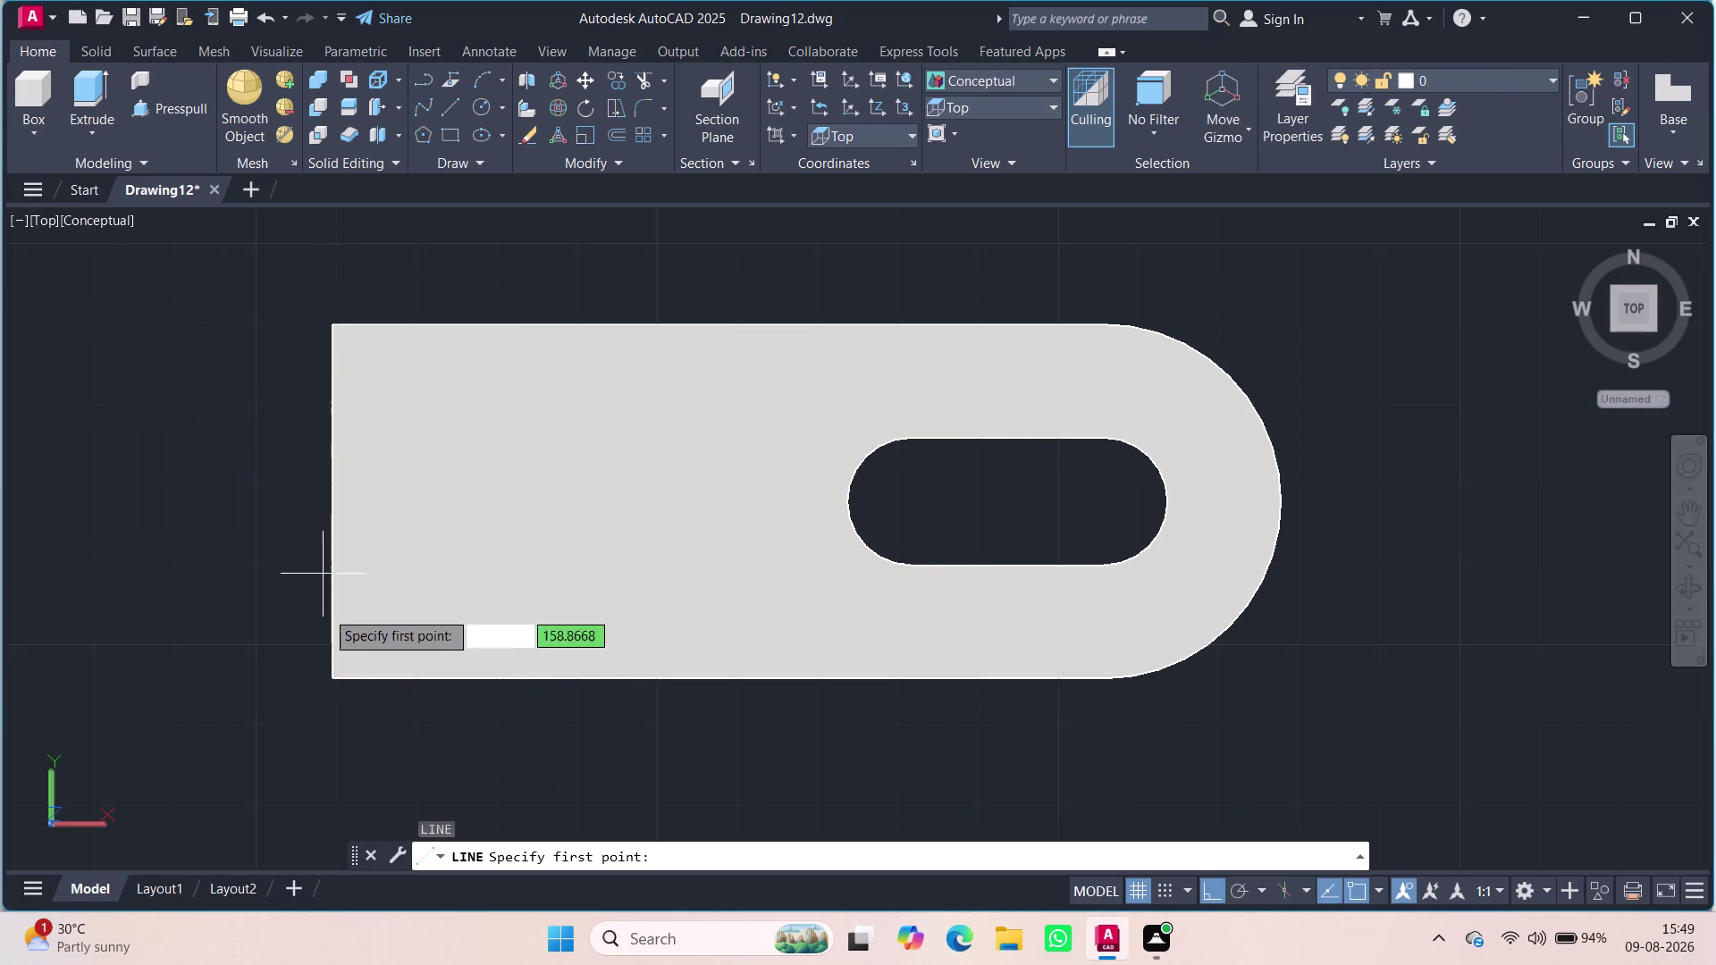
Draw a 12-unit vertical line from the plate's lower-left corner, then end the command.
click(331, 679)
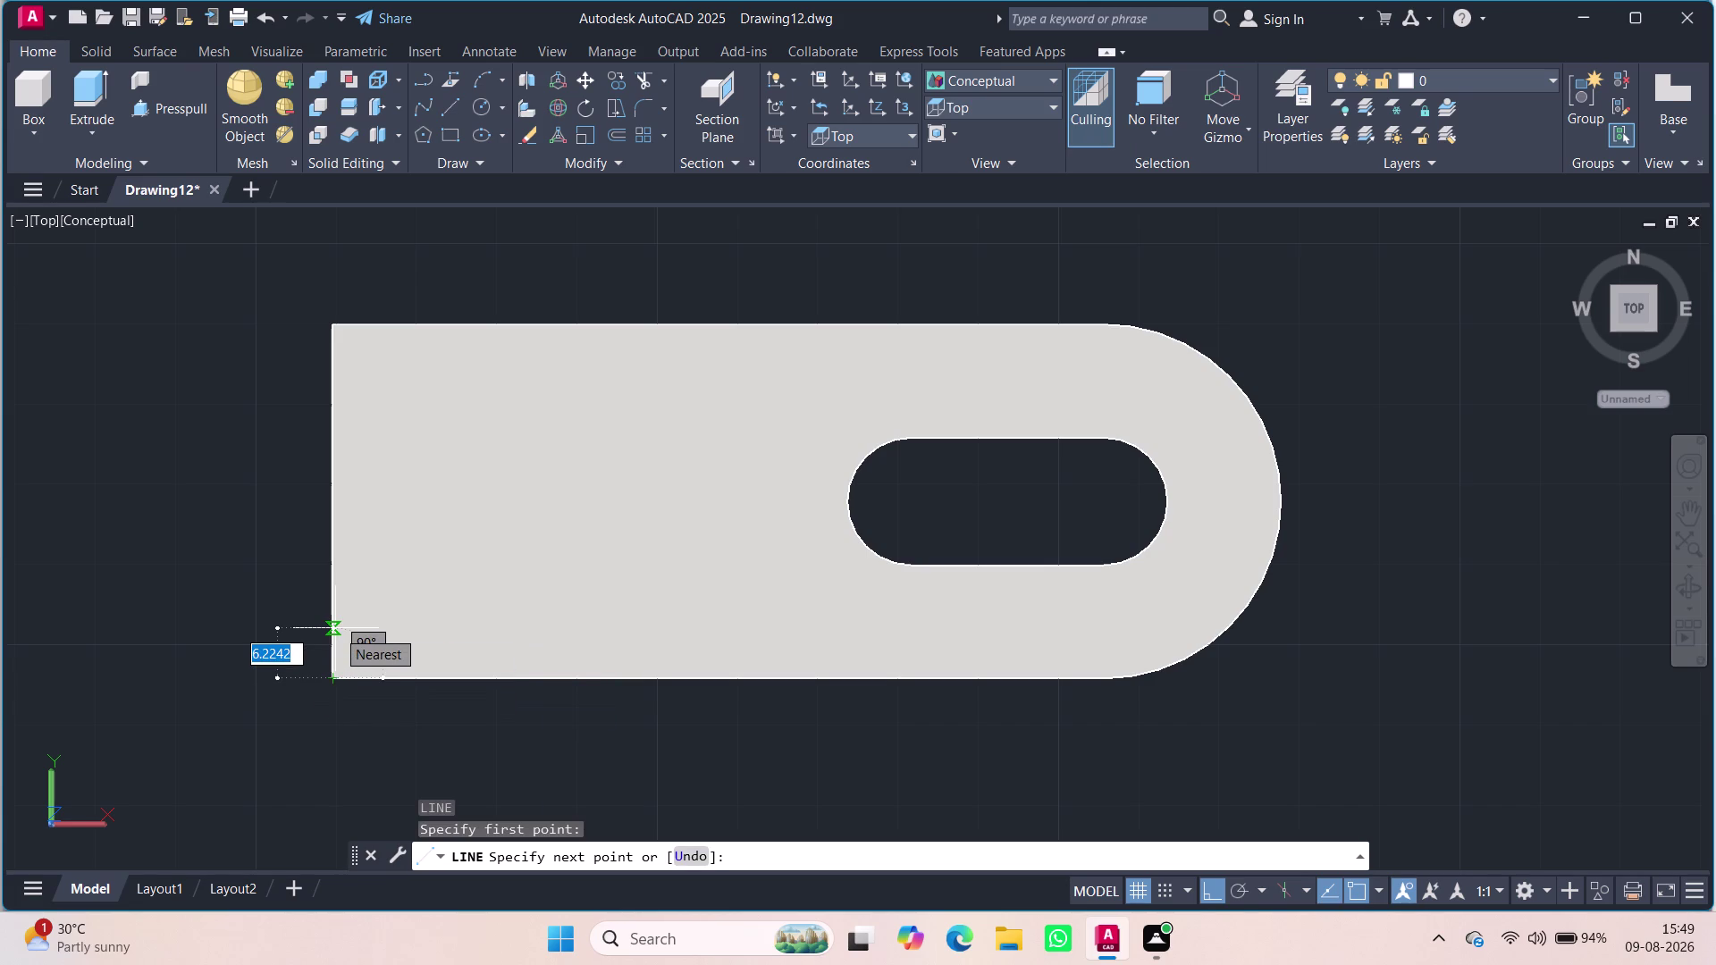
text(12)
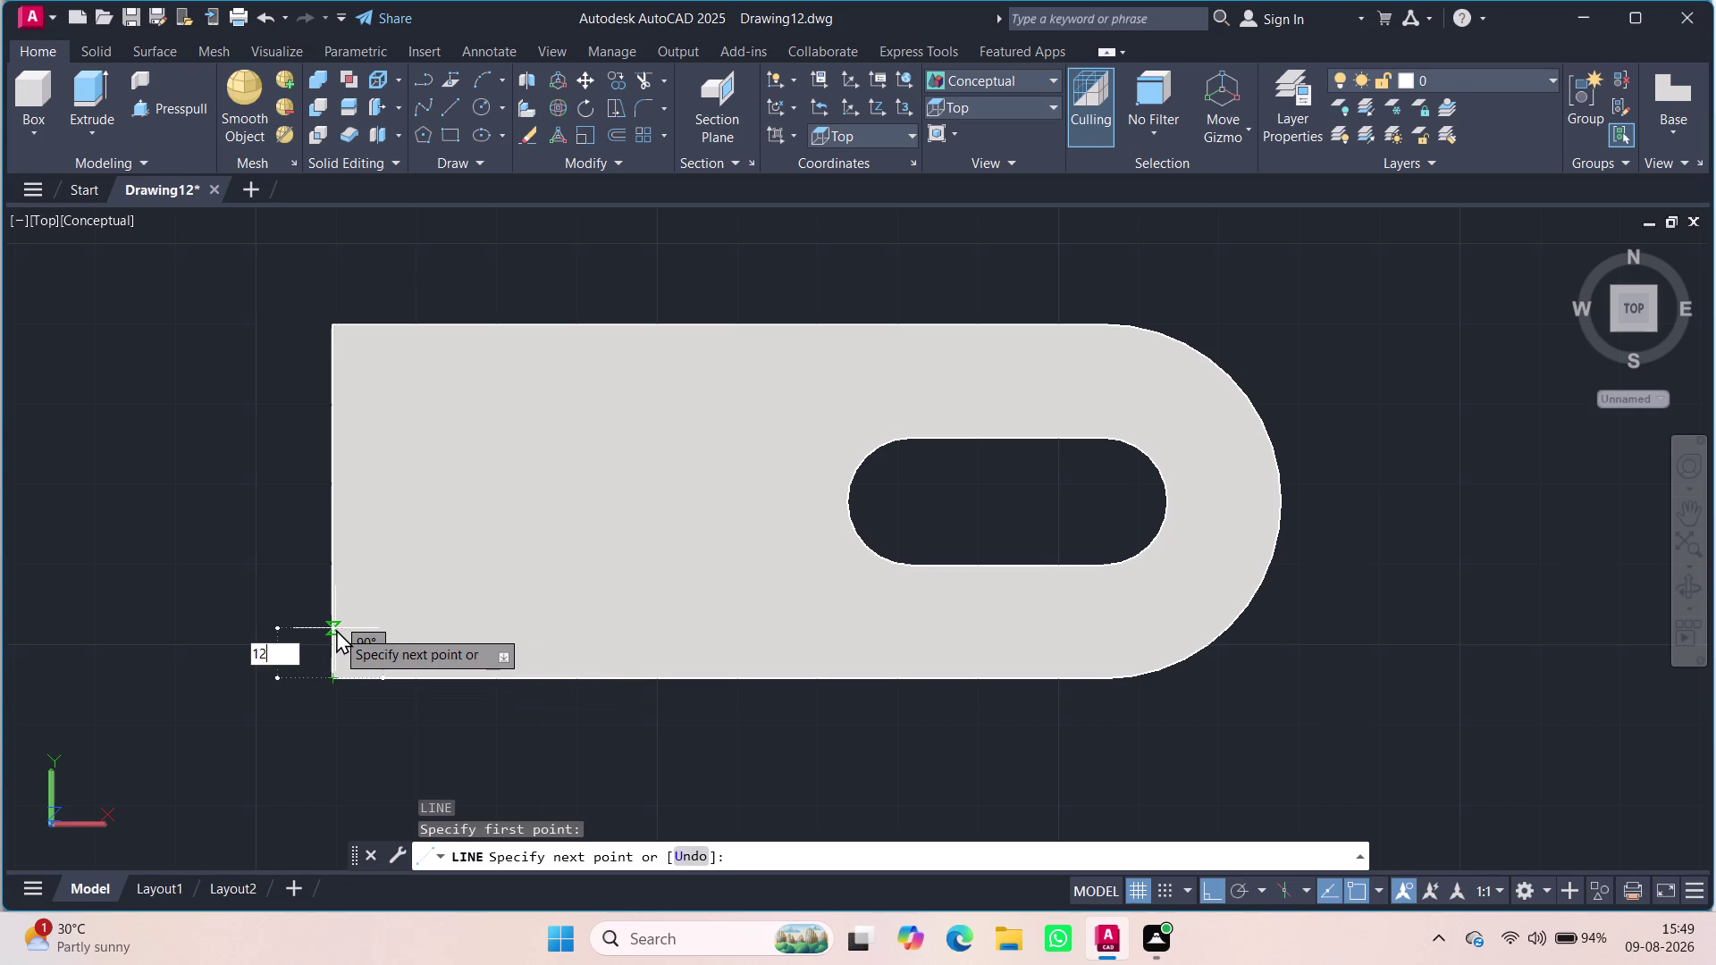
key(Return)
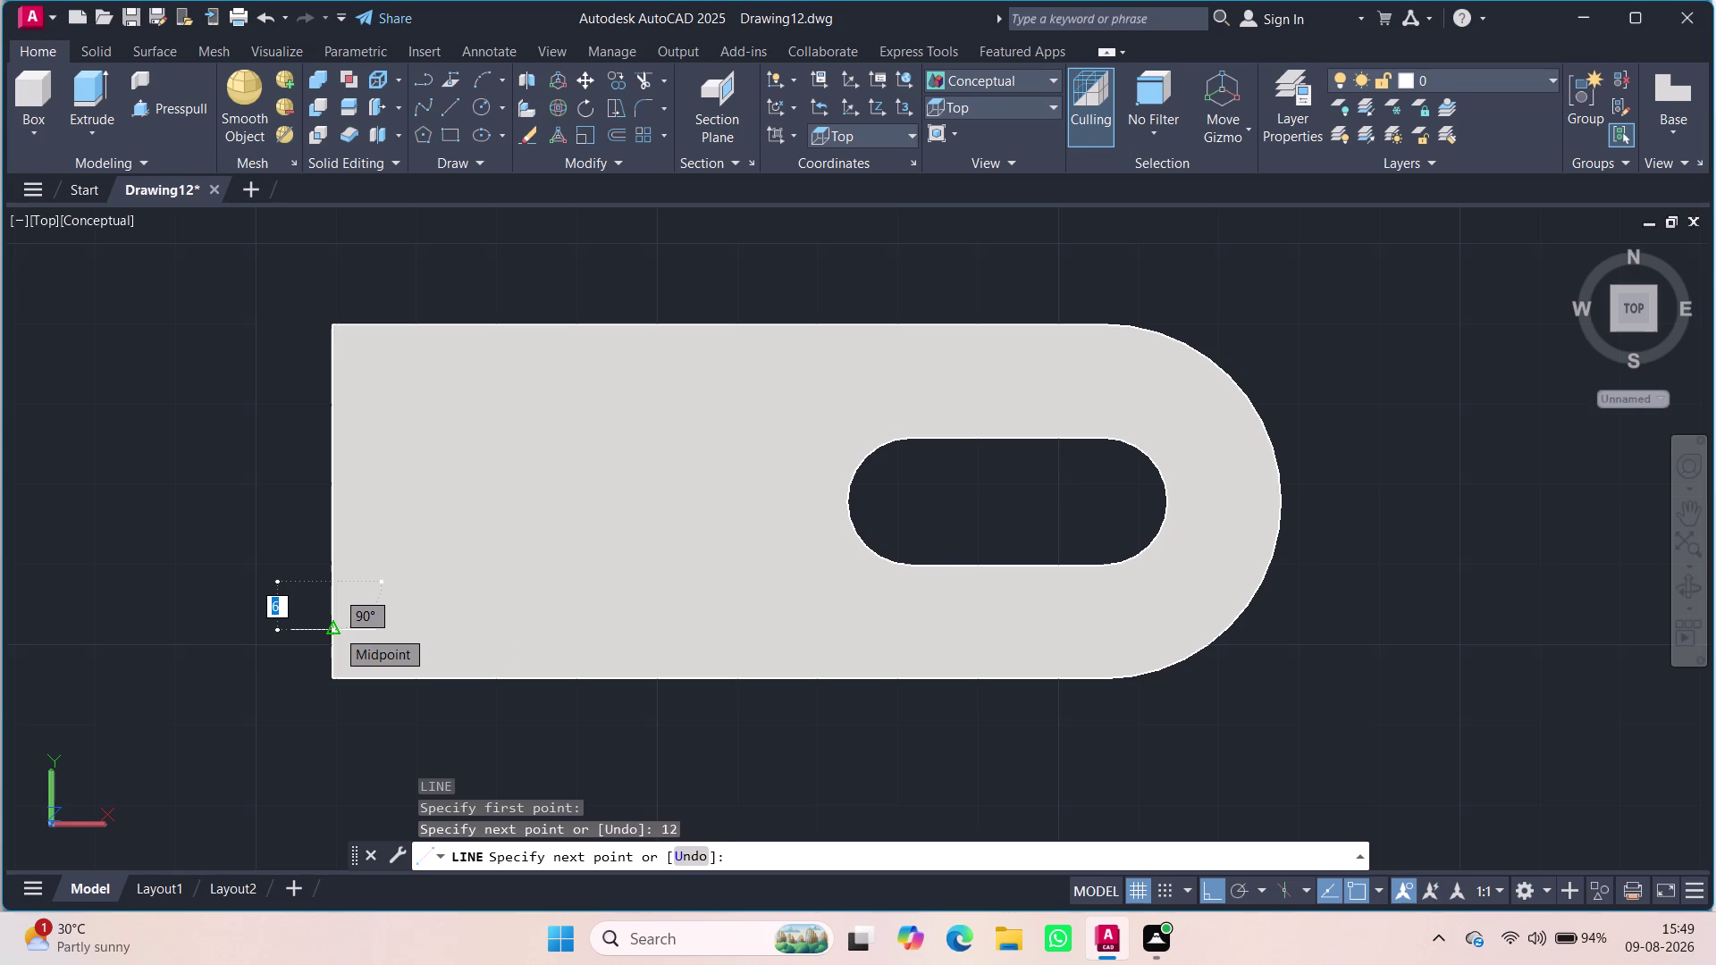
key(Escape)
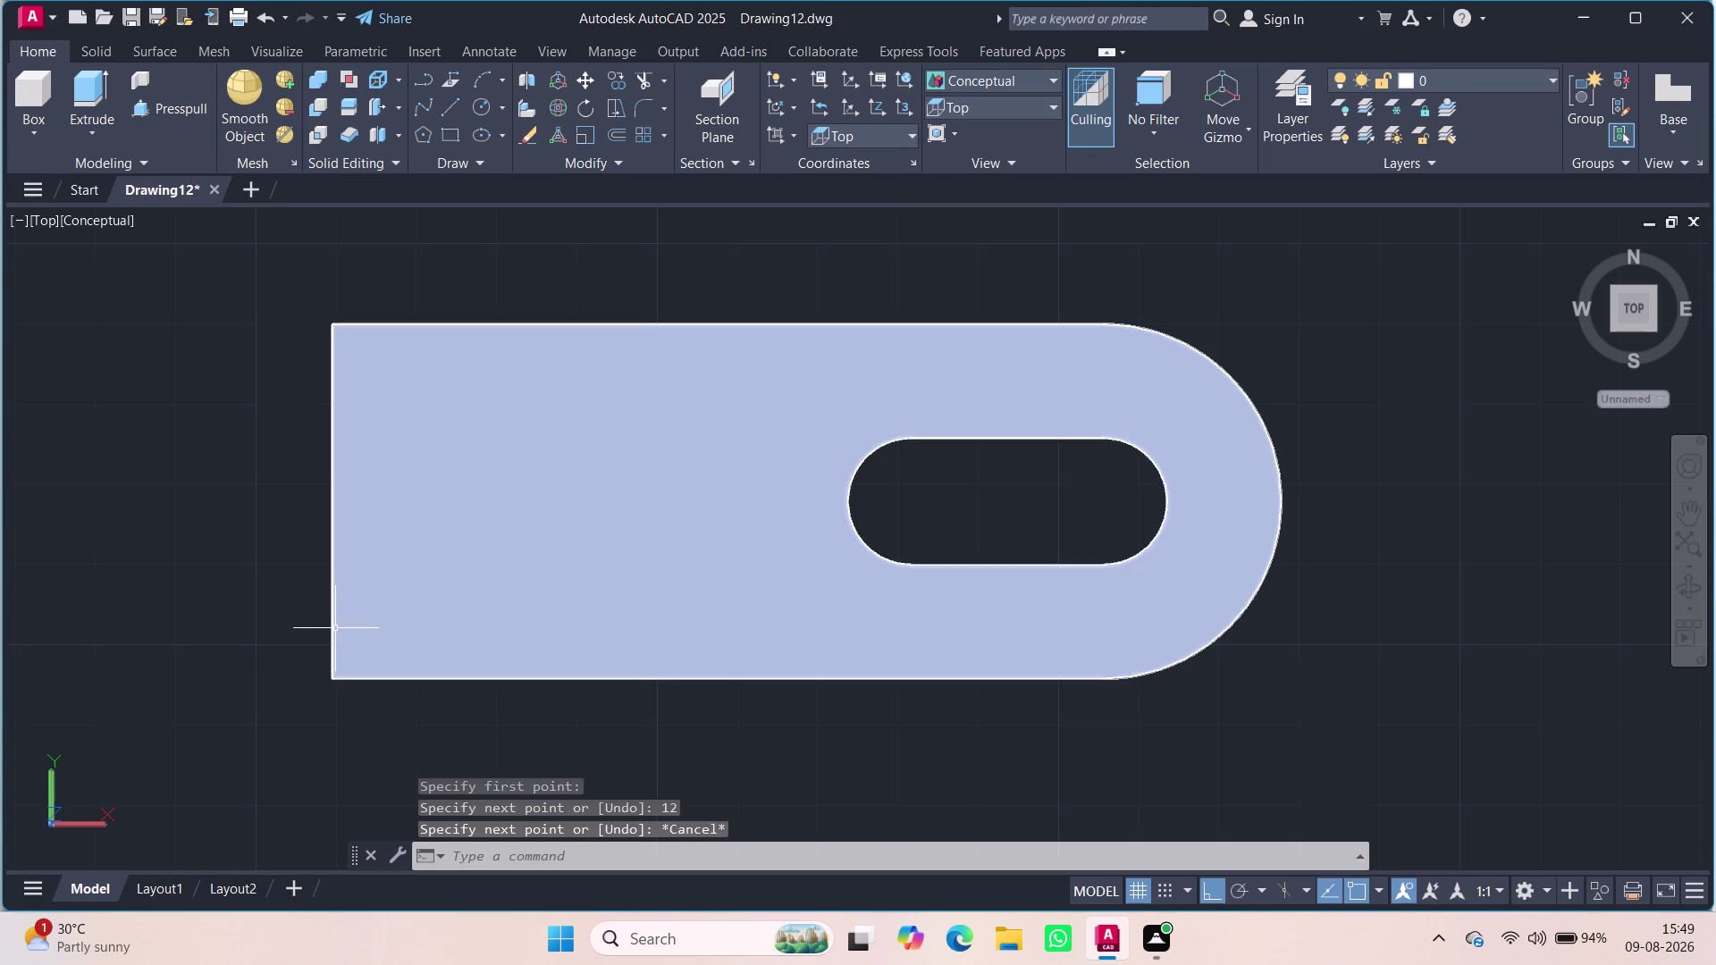
key(Escape)
key(Escape)
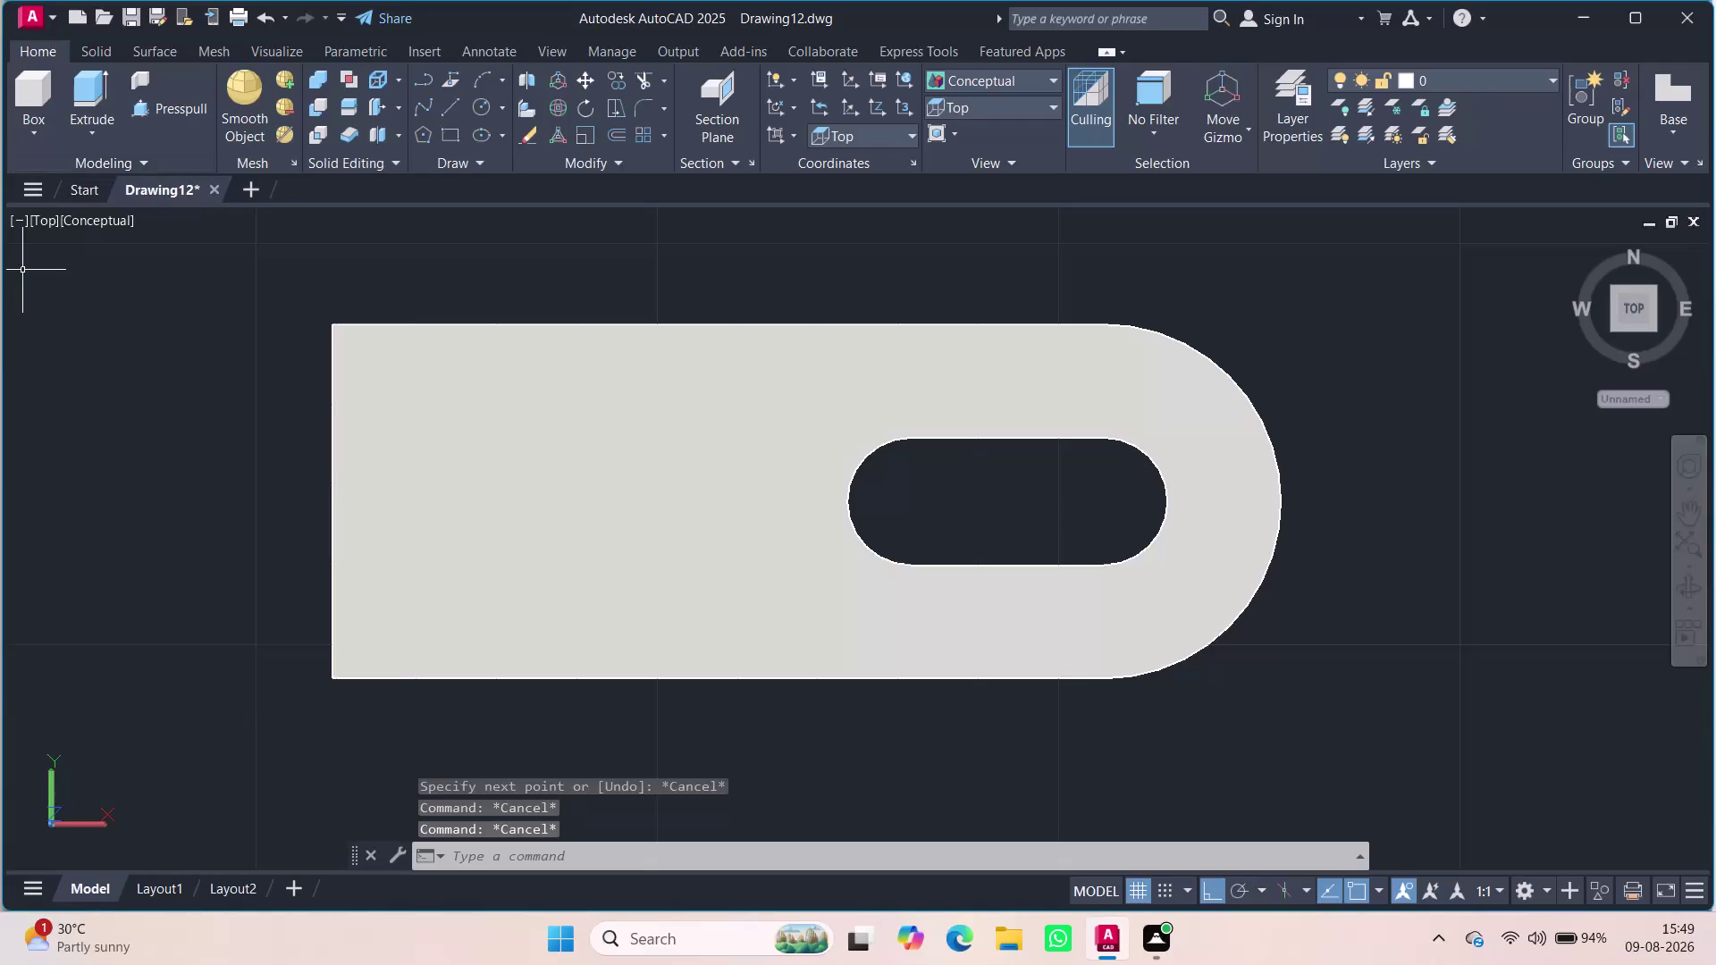
click(40, 225)
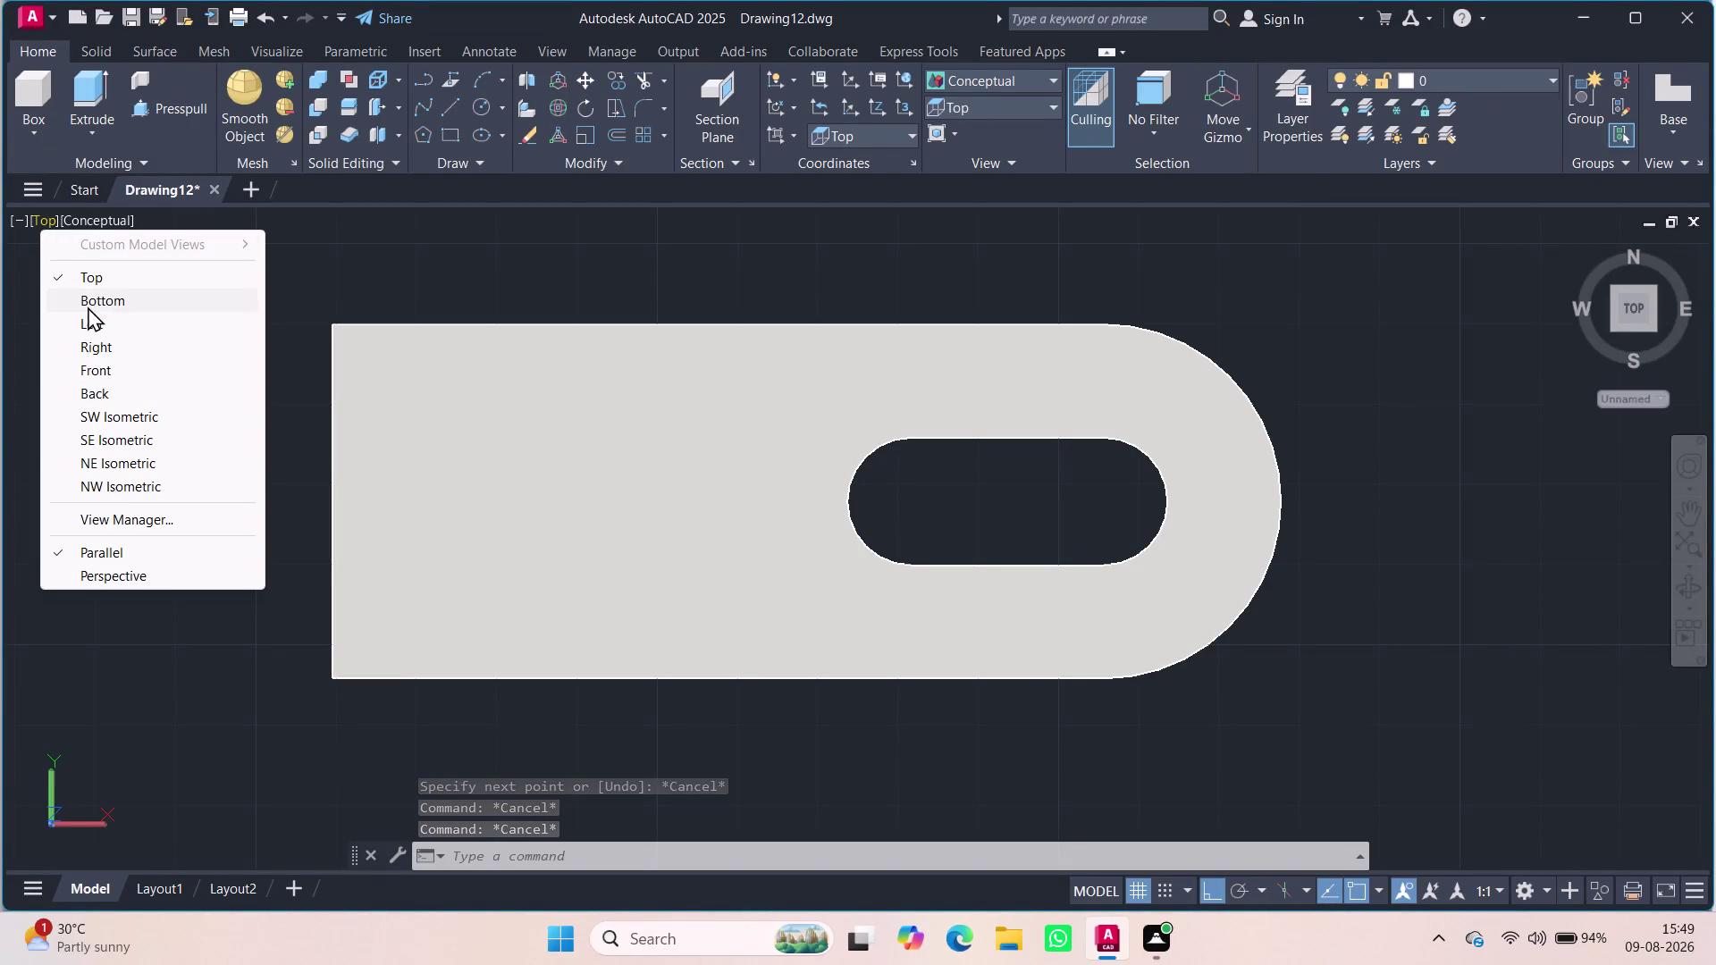
Cycle the viewport through the Left and Right preset views, ending on Front.
click(84, 319)
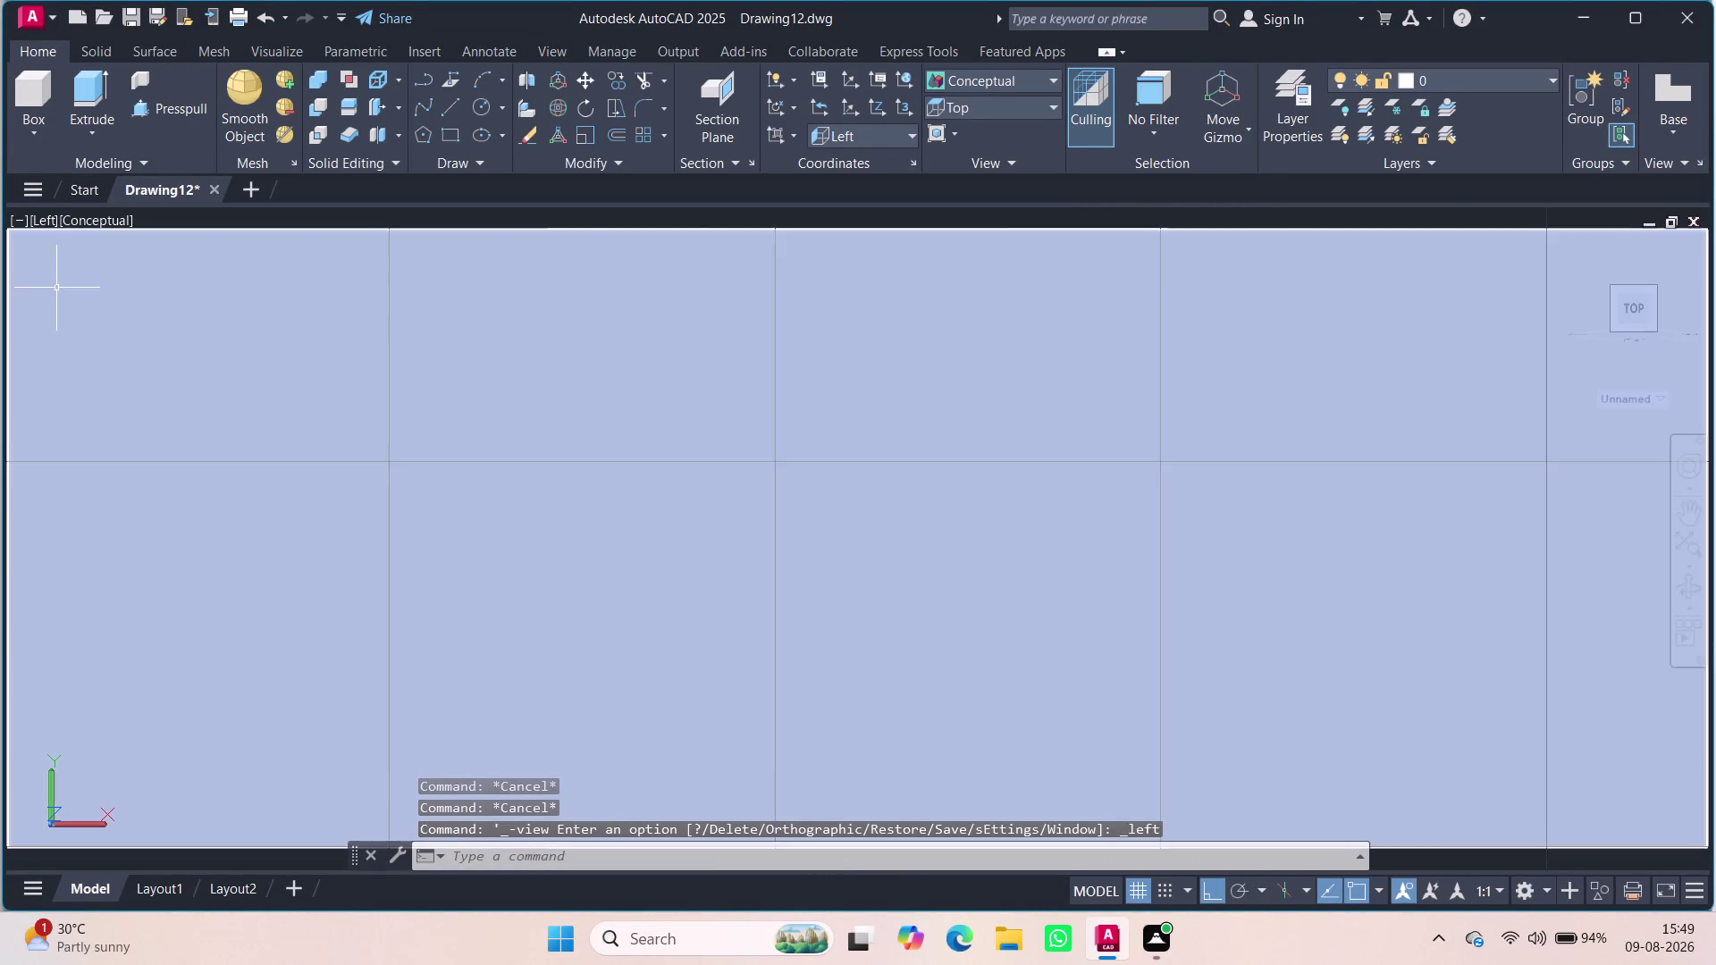
click(43, 224)
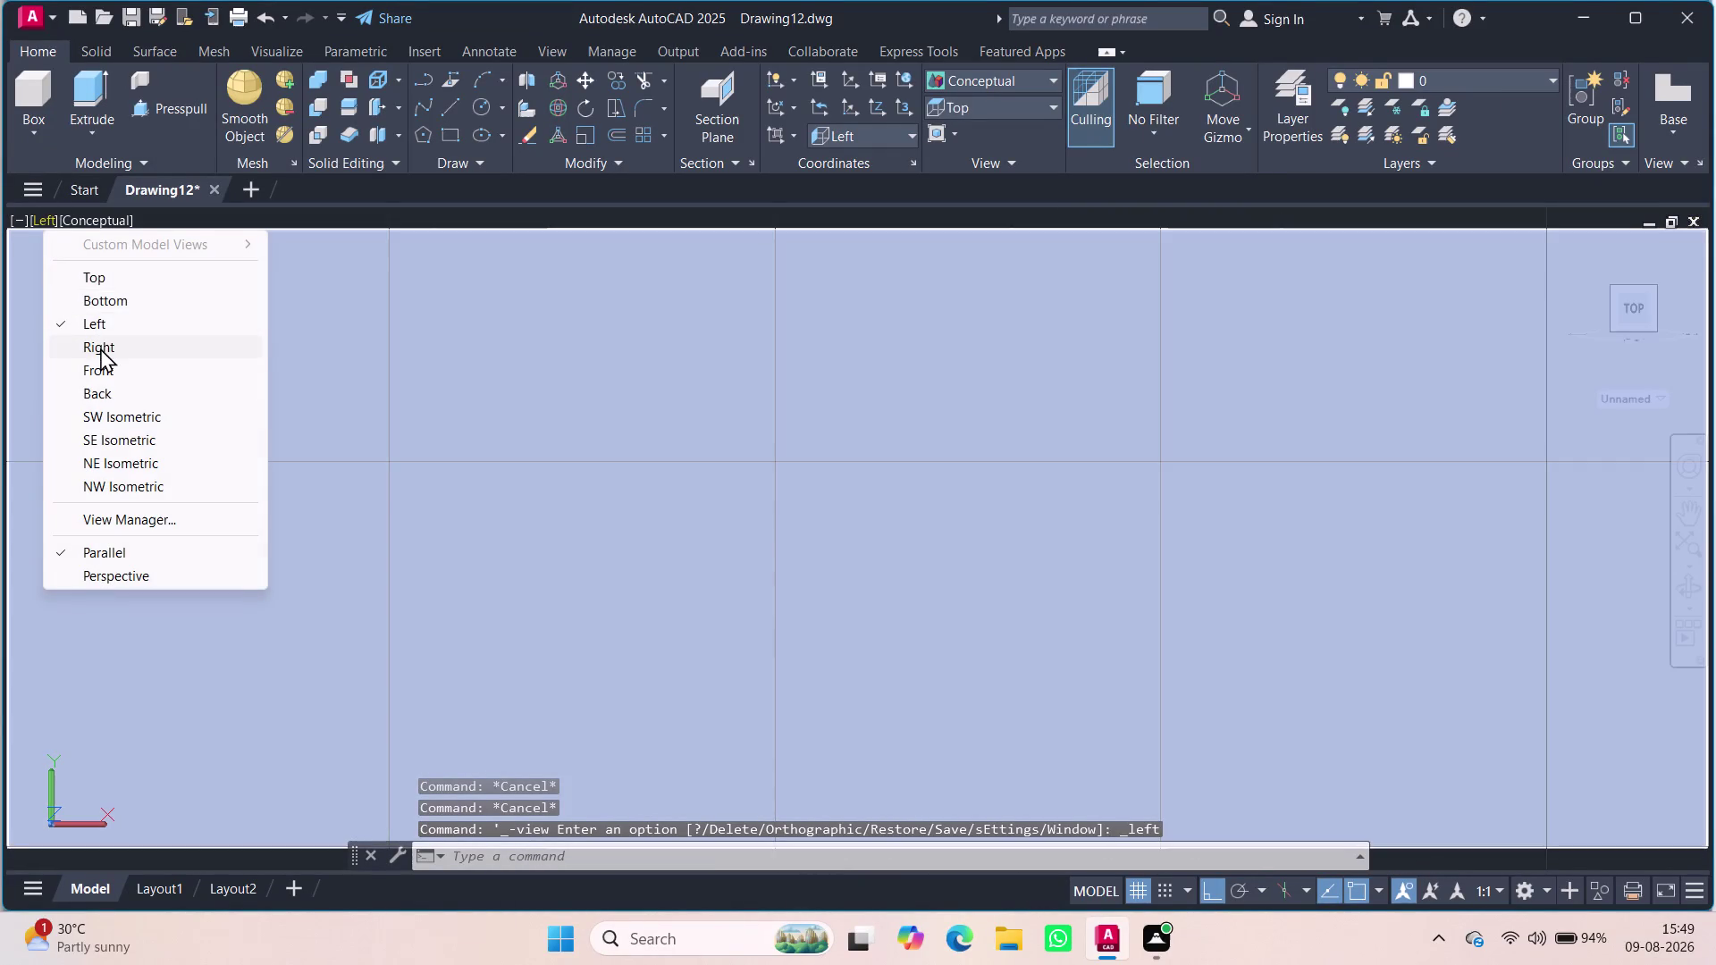
click(100, 347)
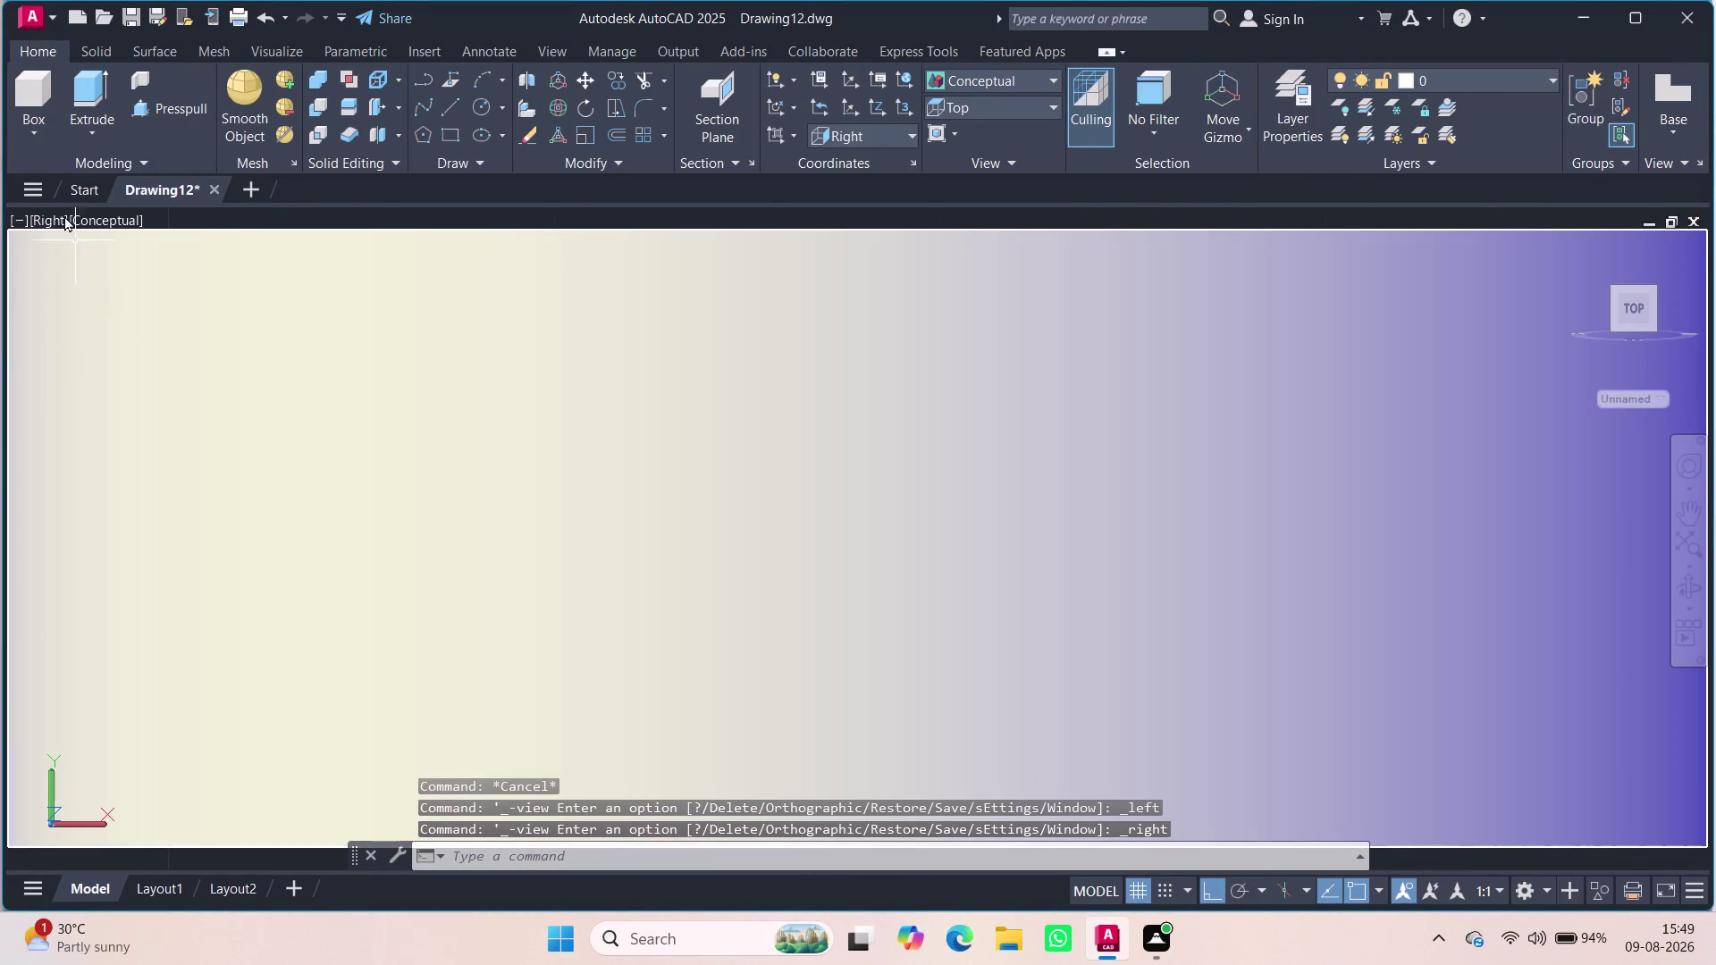
click(50, 217)
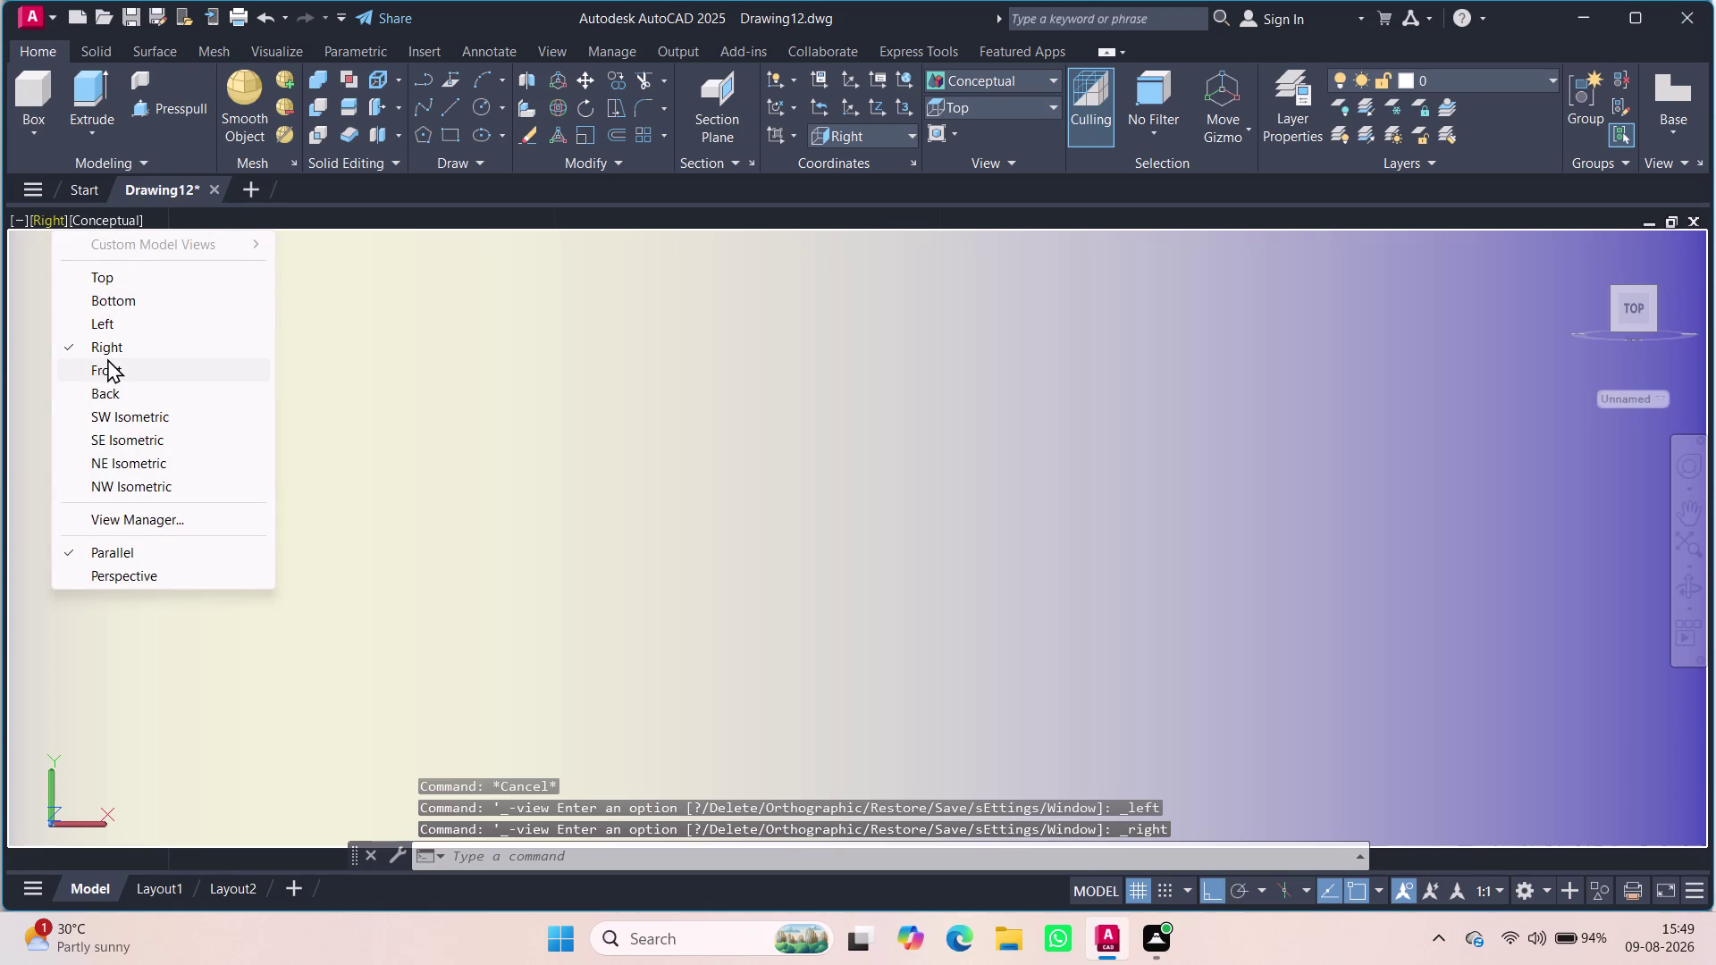
click(97, 369)
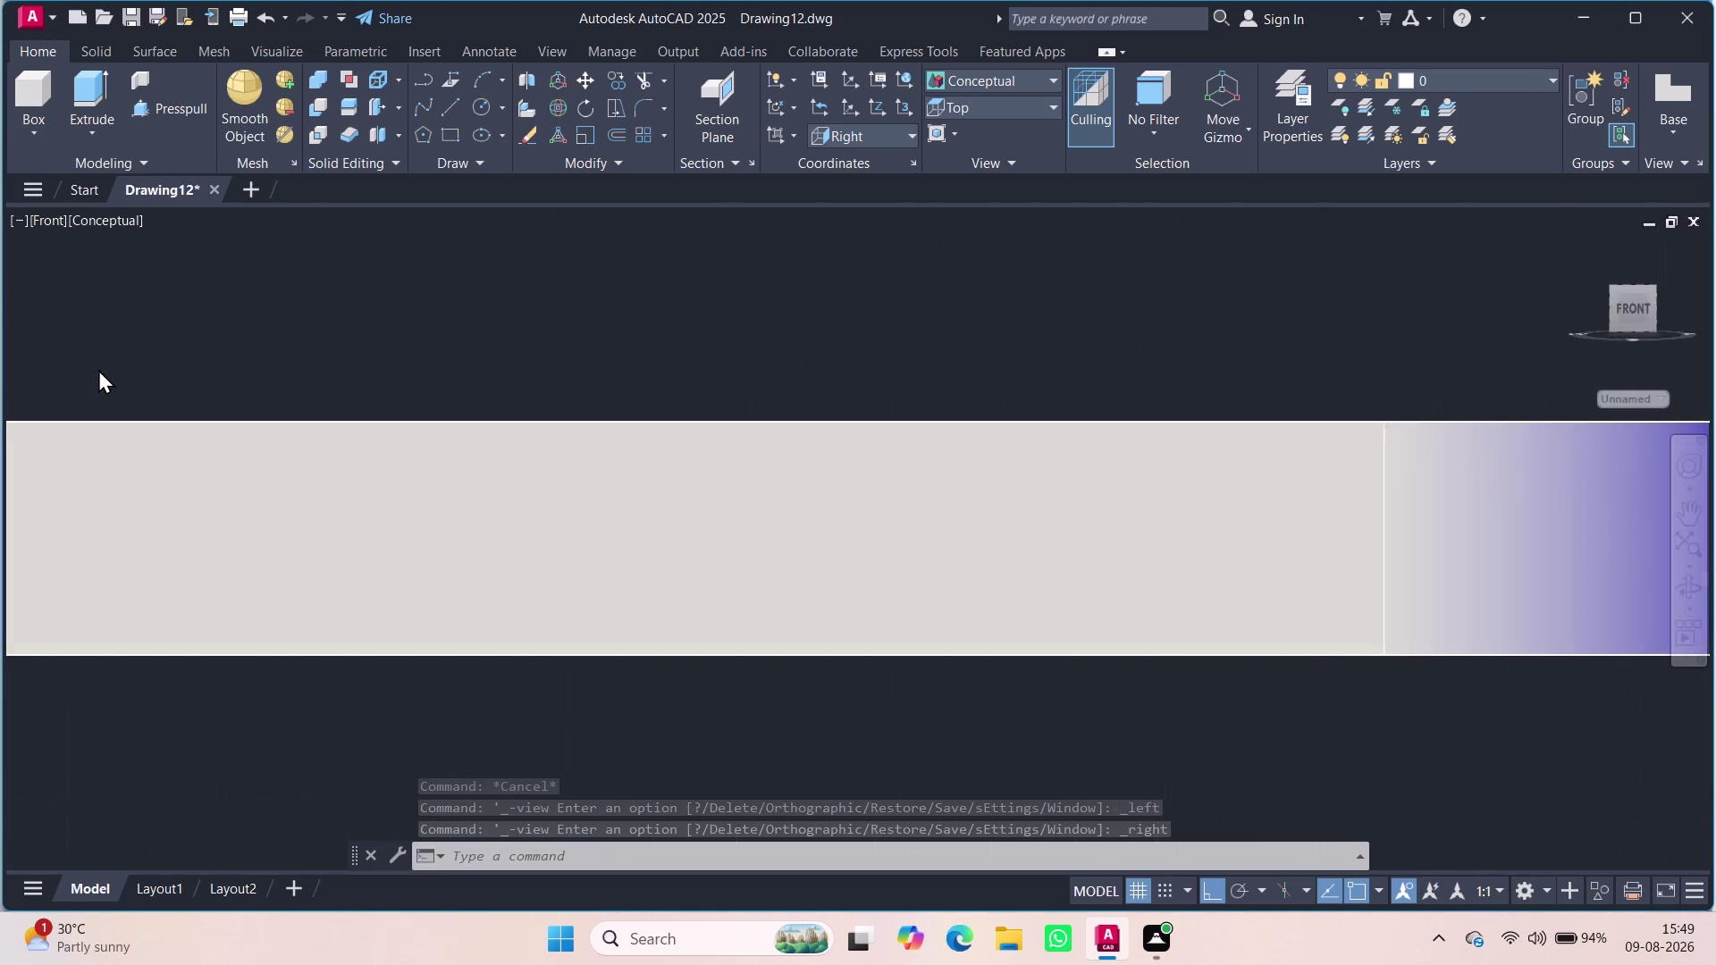
Zoom in and pan the front view so the plate sits low with space above.
scroll(down, 3)
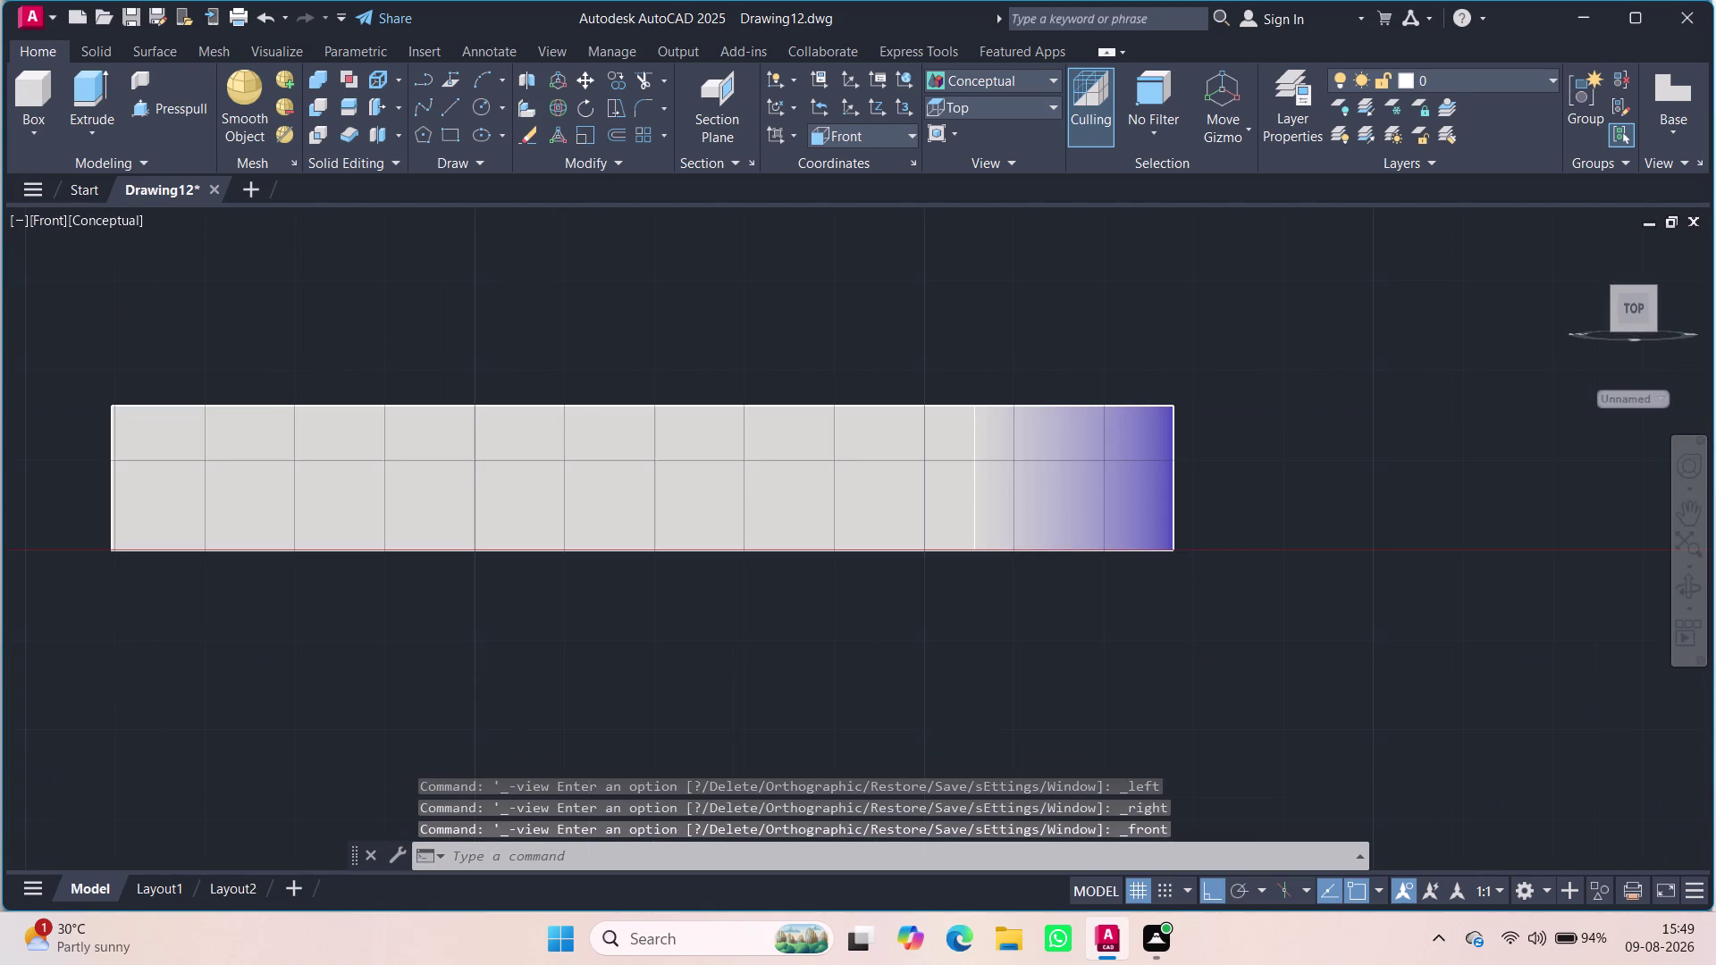
middle_drag(456, 613, 756, 646)
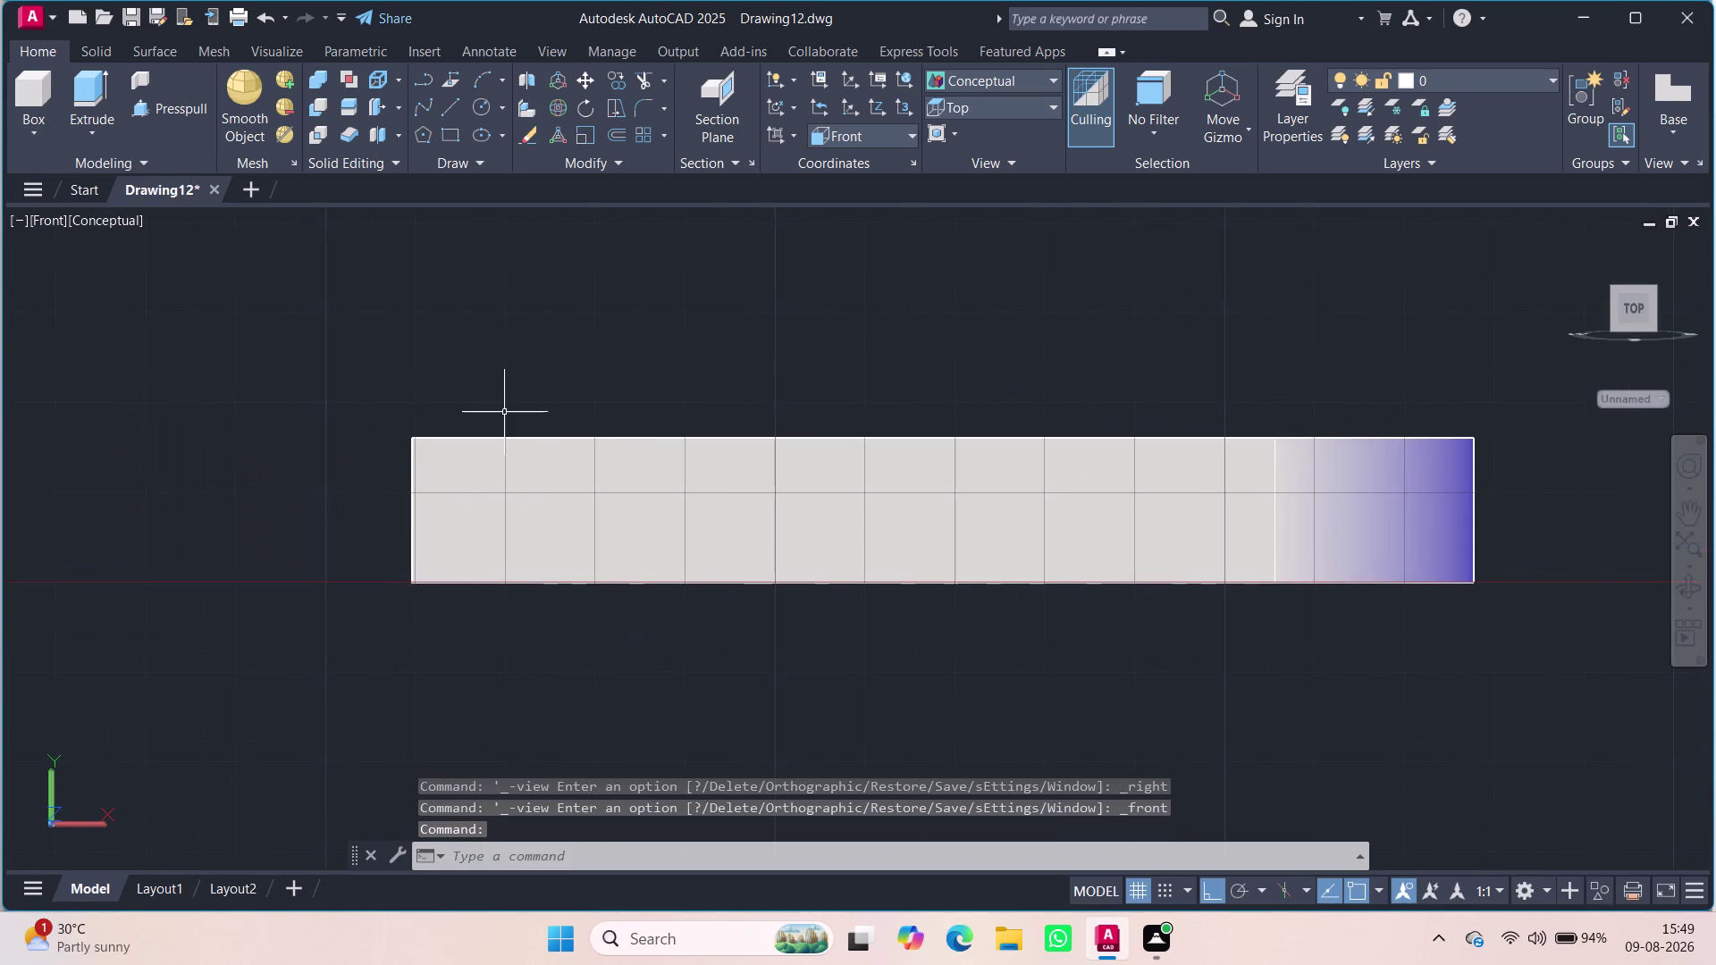
scroll(up, 3)
scroll(down, 3)
middle_drag(558, 330, 460, 585)
middle_drag(461, 551, 439, 477)
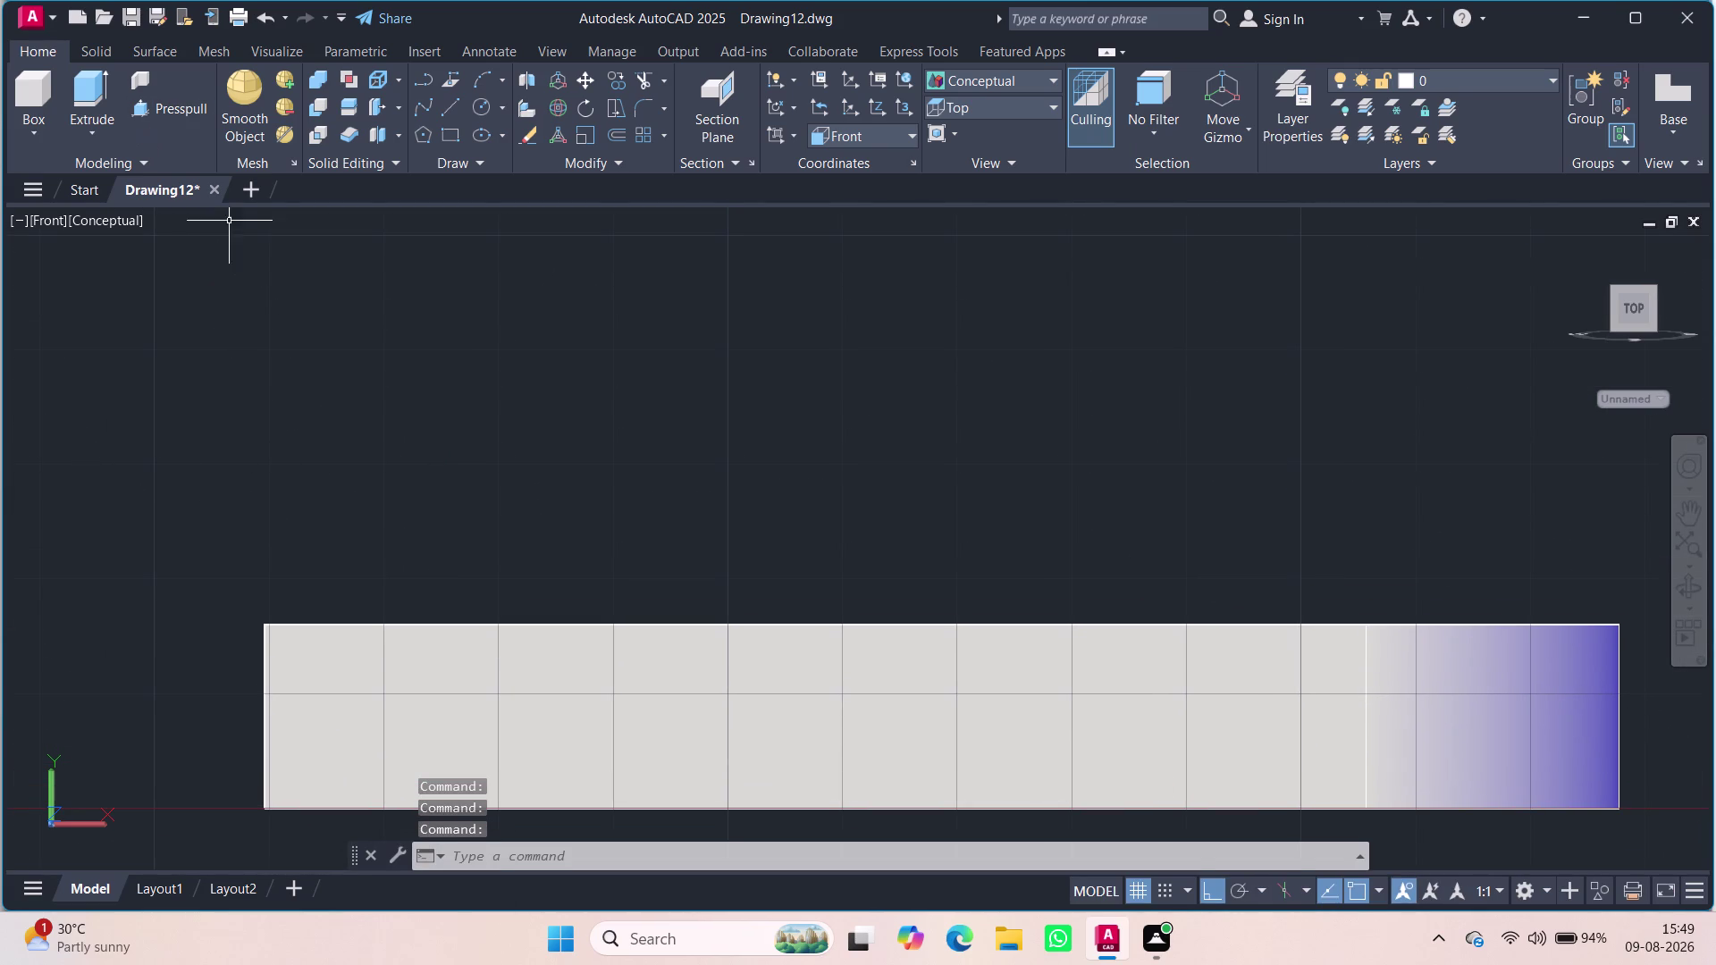
Draw a 24-unit vertical line up from the plate's top-left corner.
key(l)
key(Return)
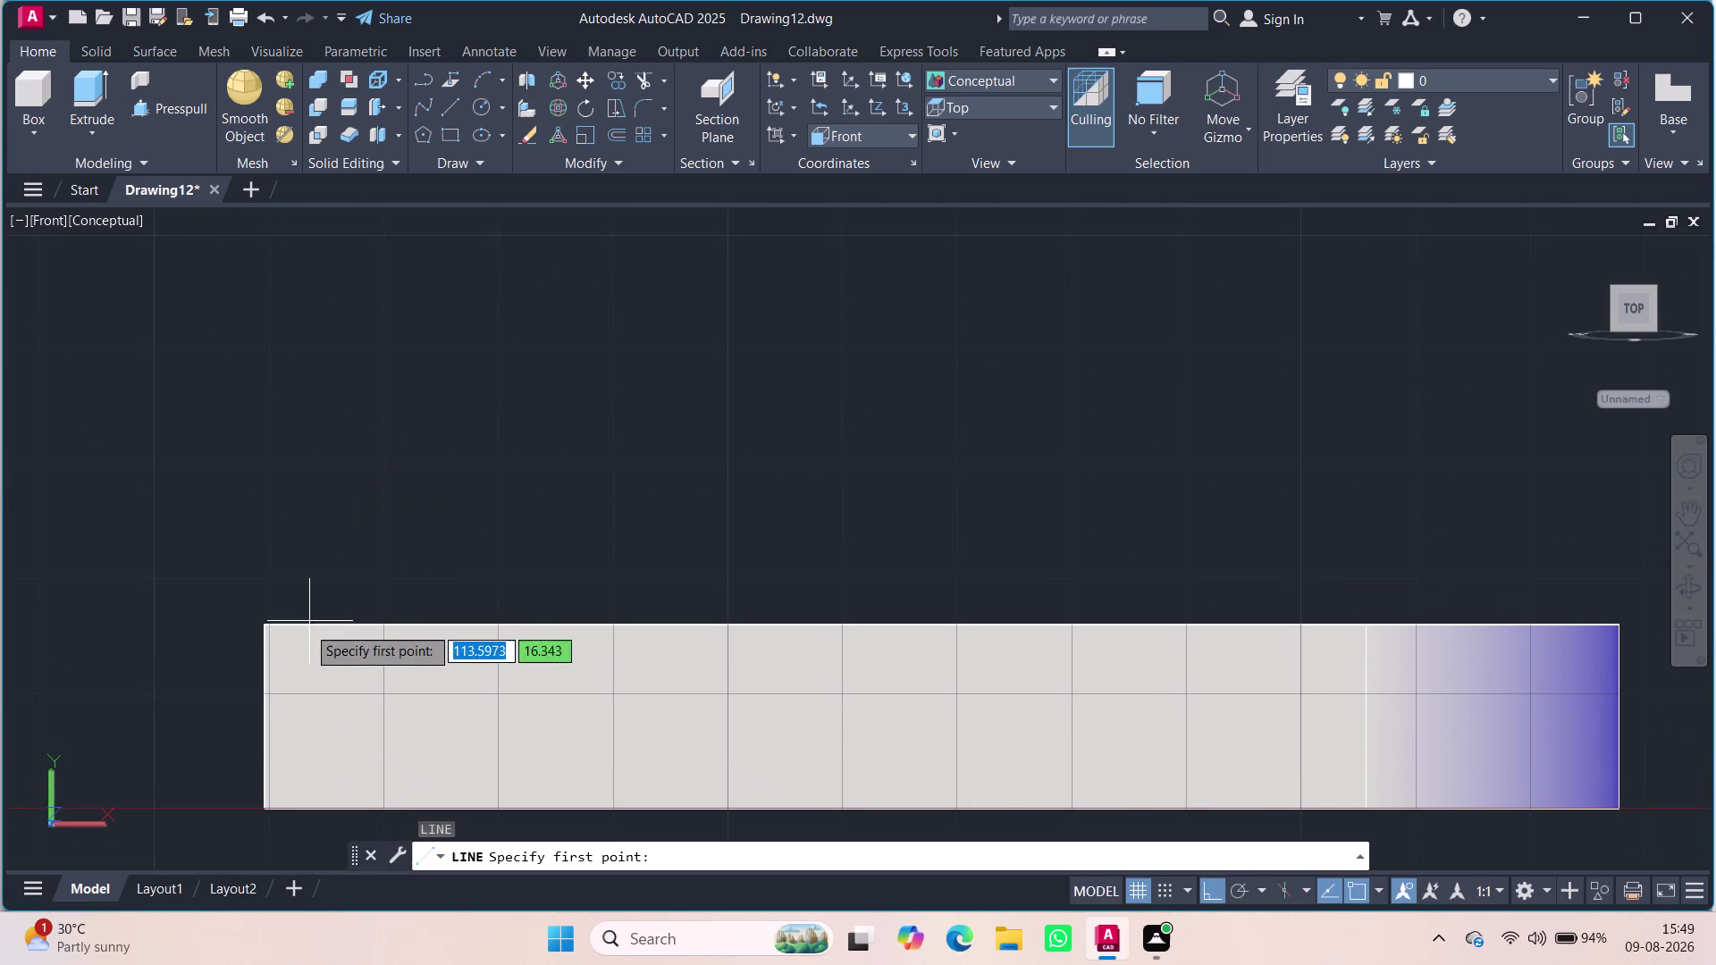
click(264, 623)
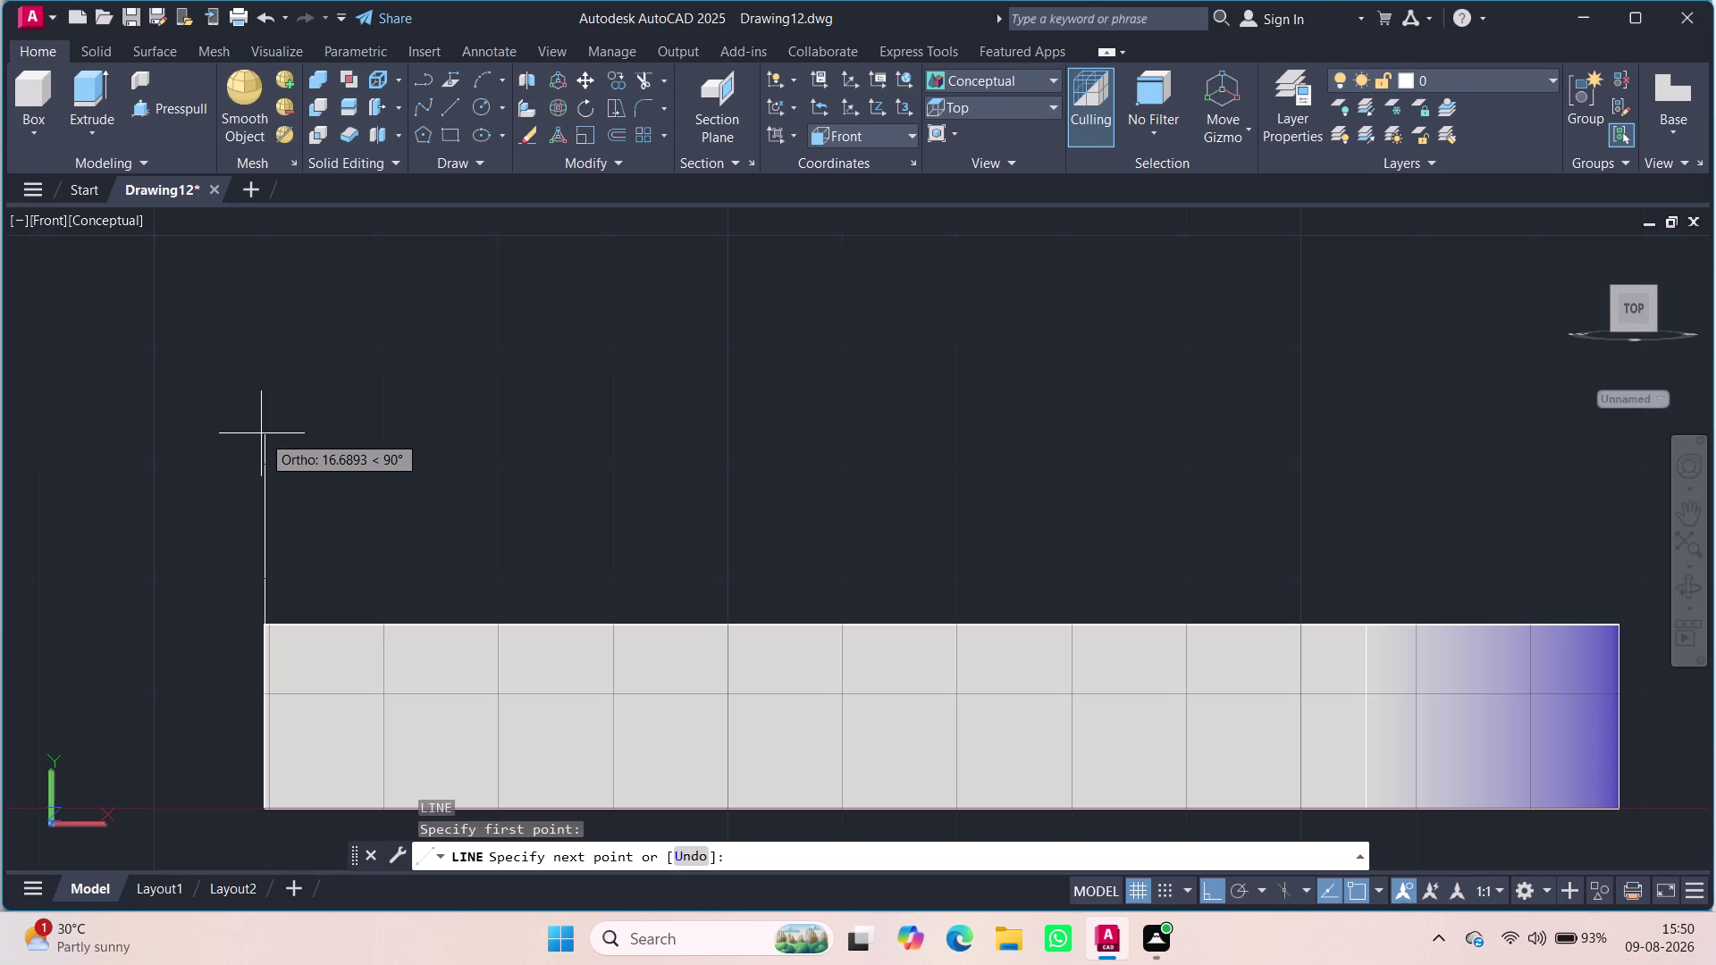
text(24)
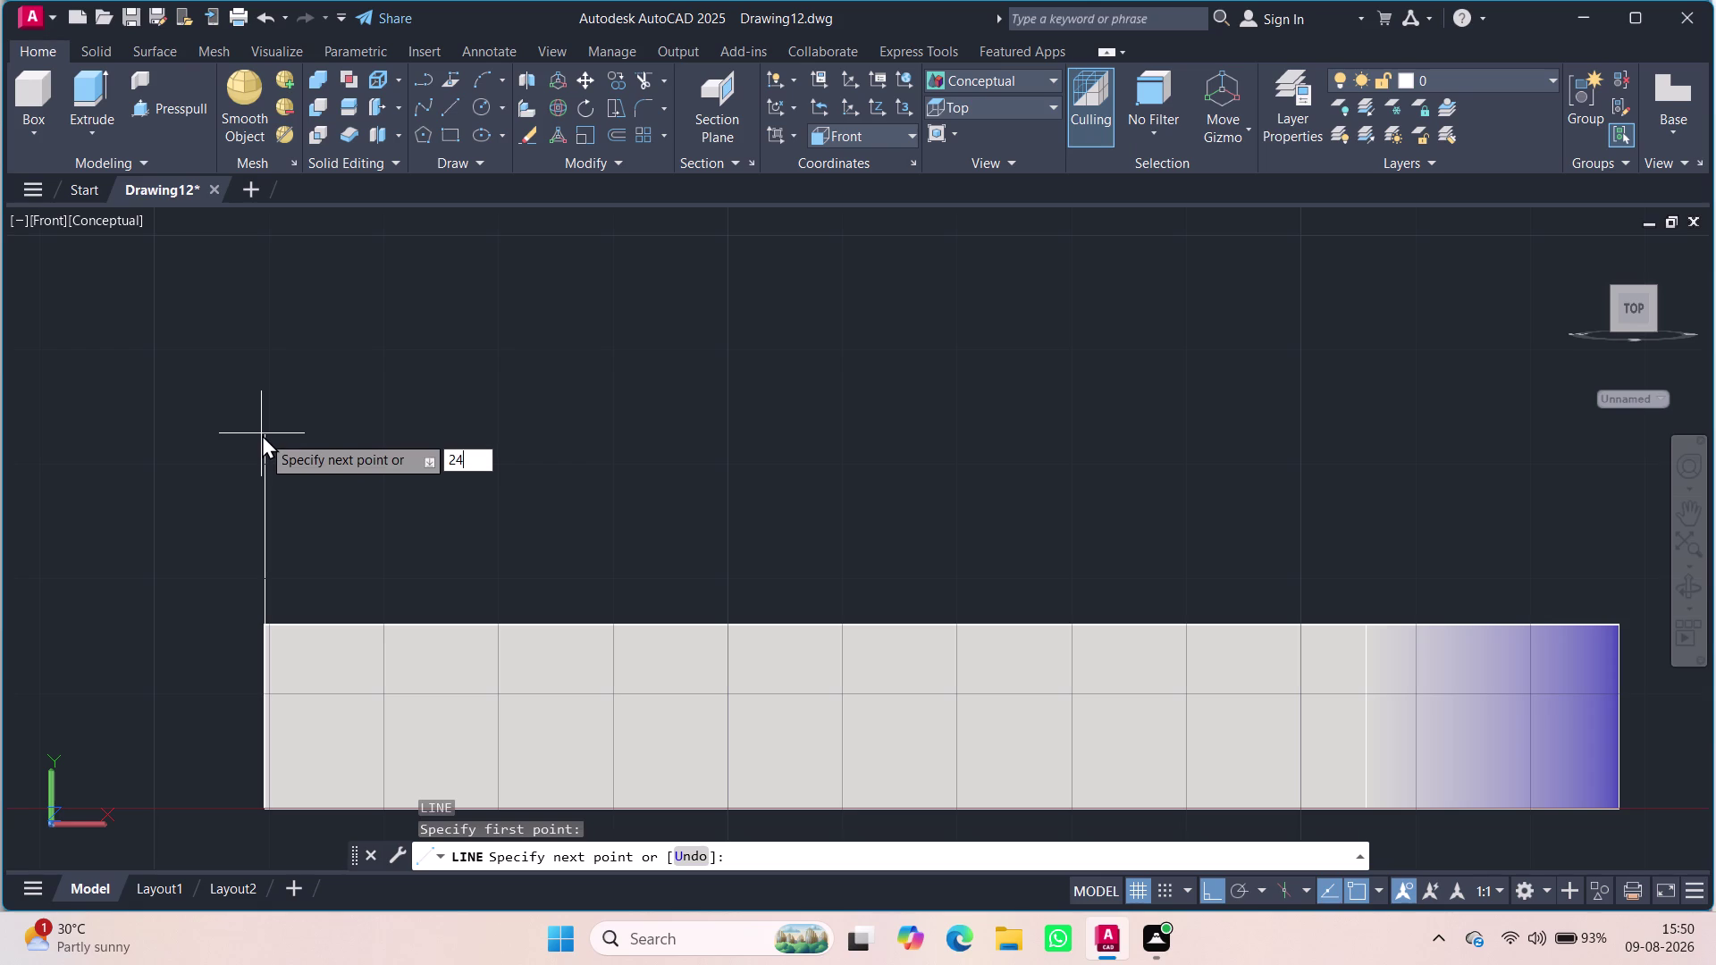
key(Return)
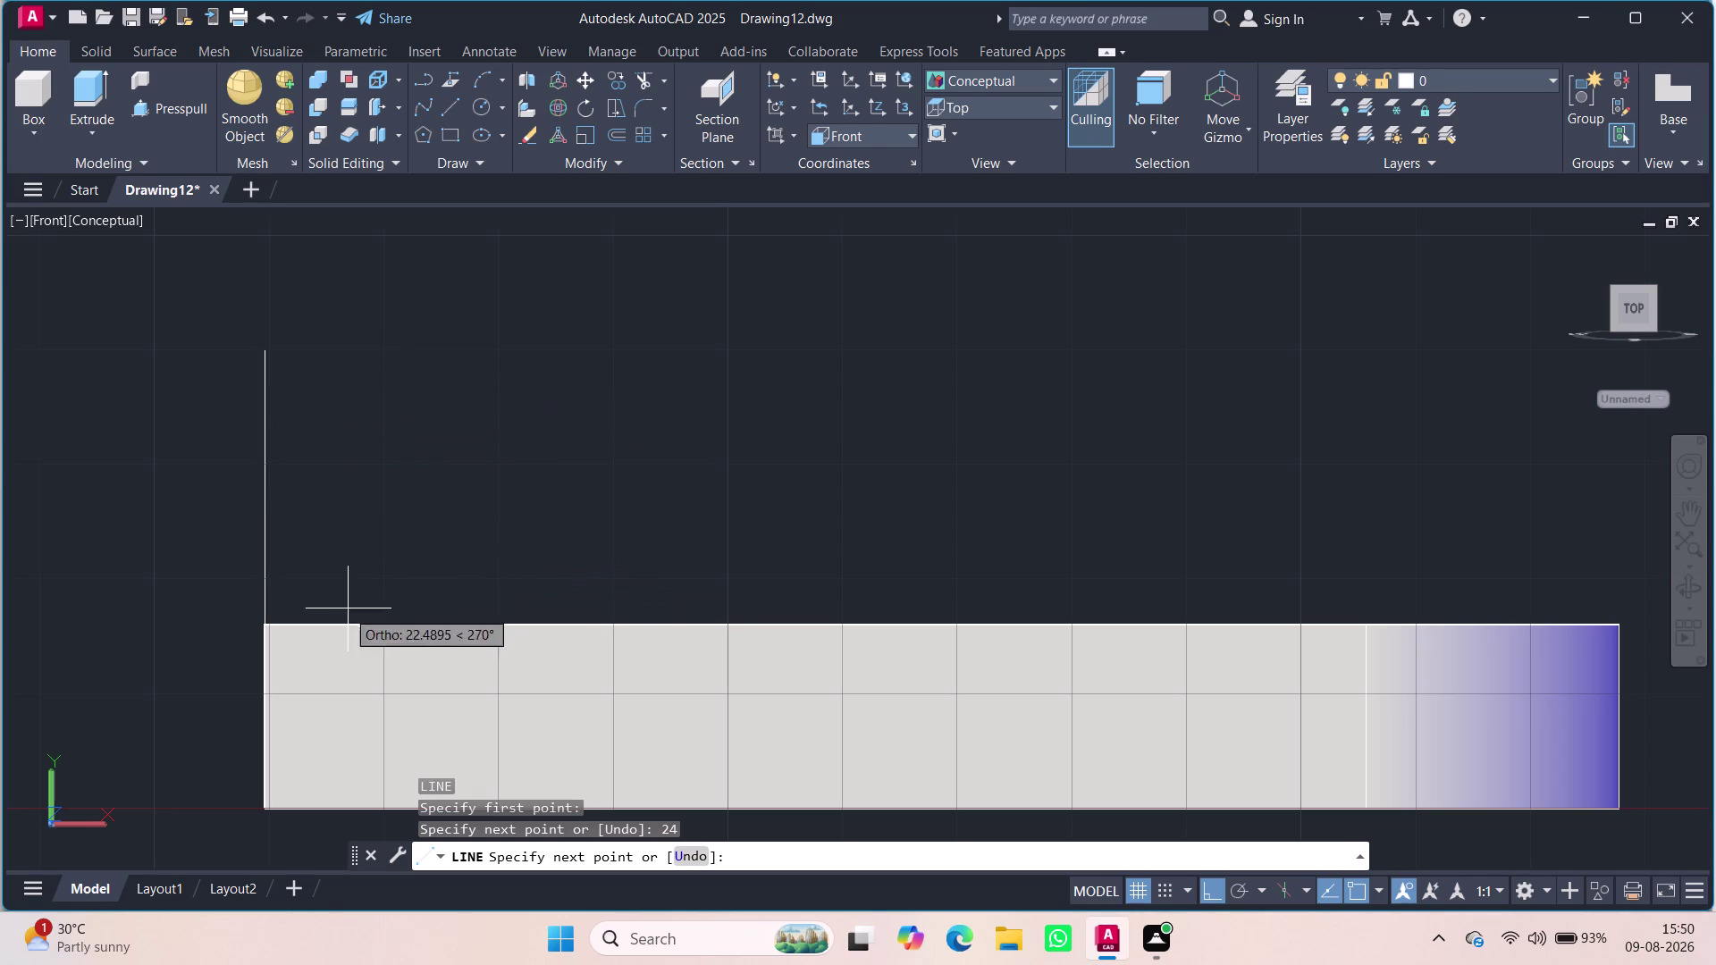
click(265, 627)
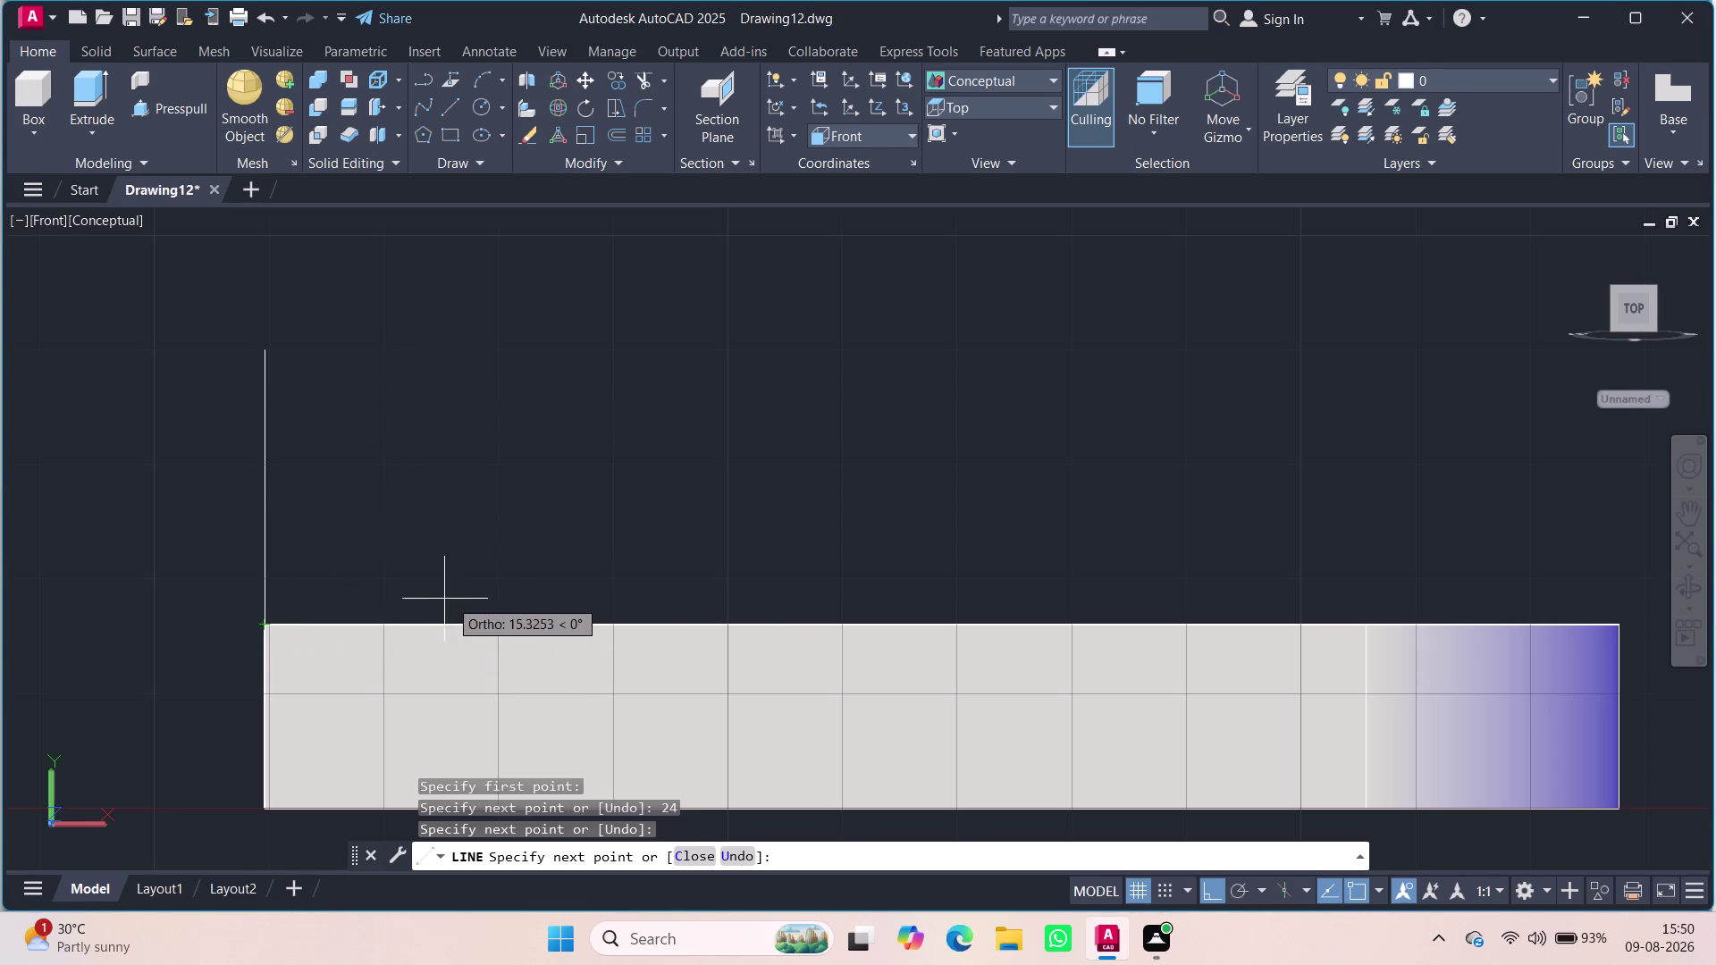
key(Escape)
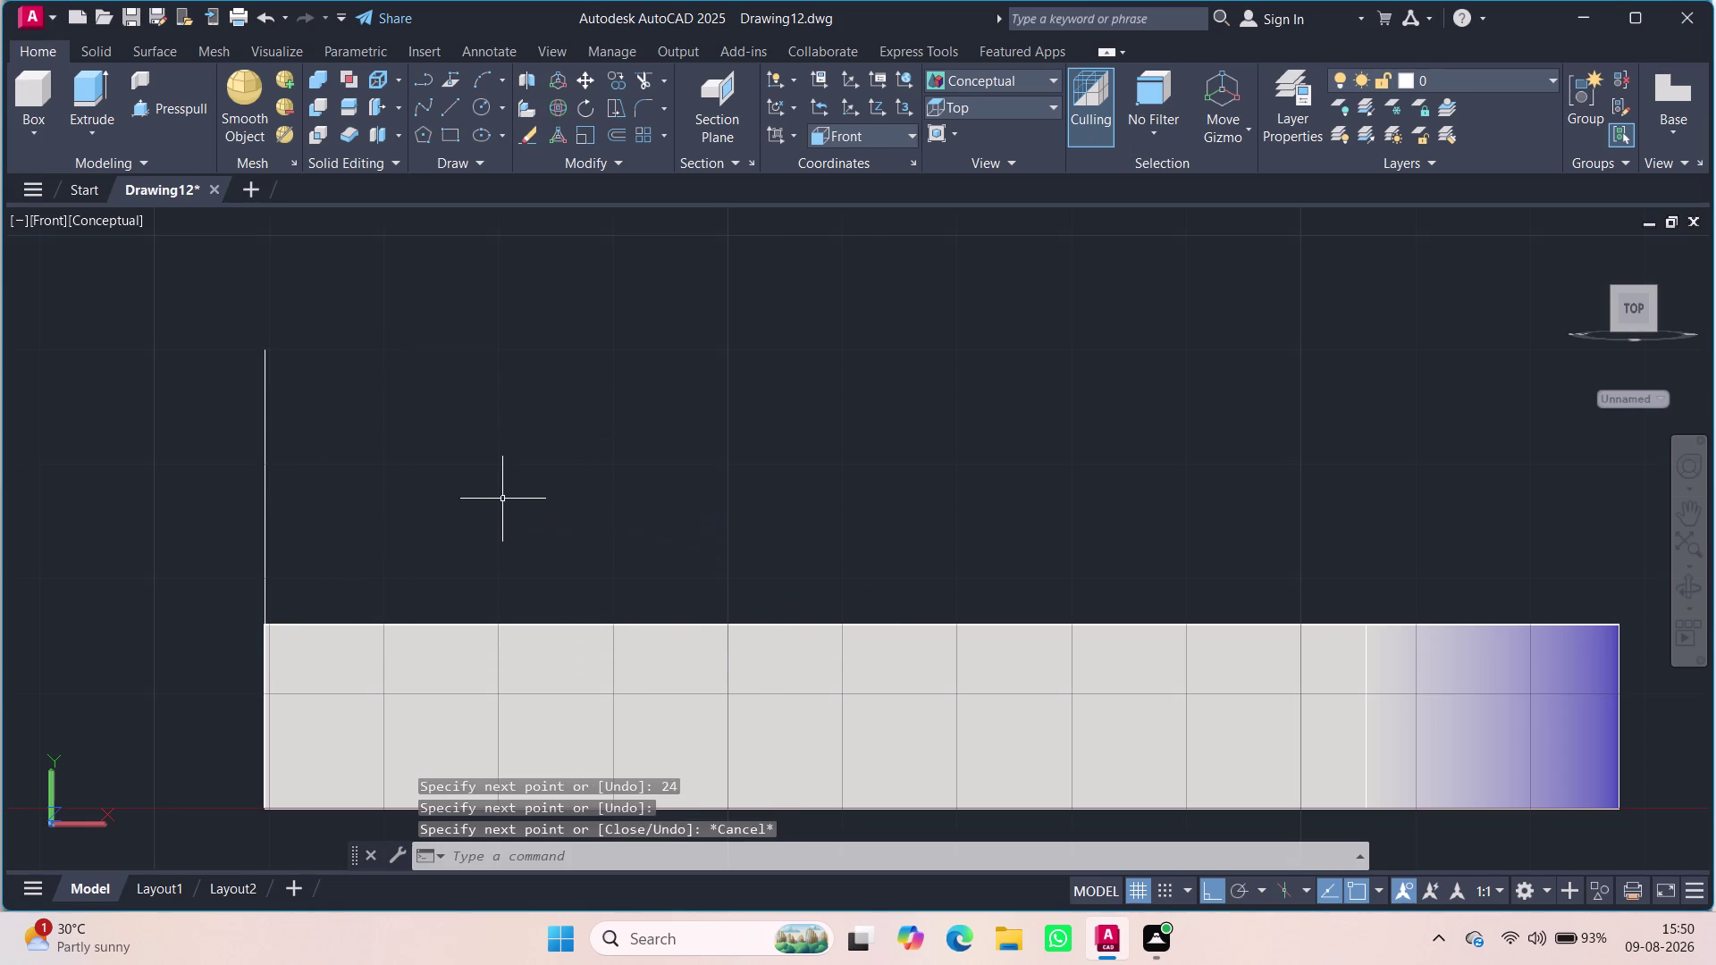
Start another line and cancel it before drawing anything.
key(Escape)
key(l)
key(Return)
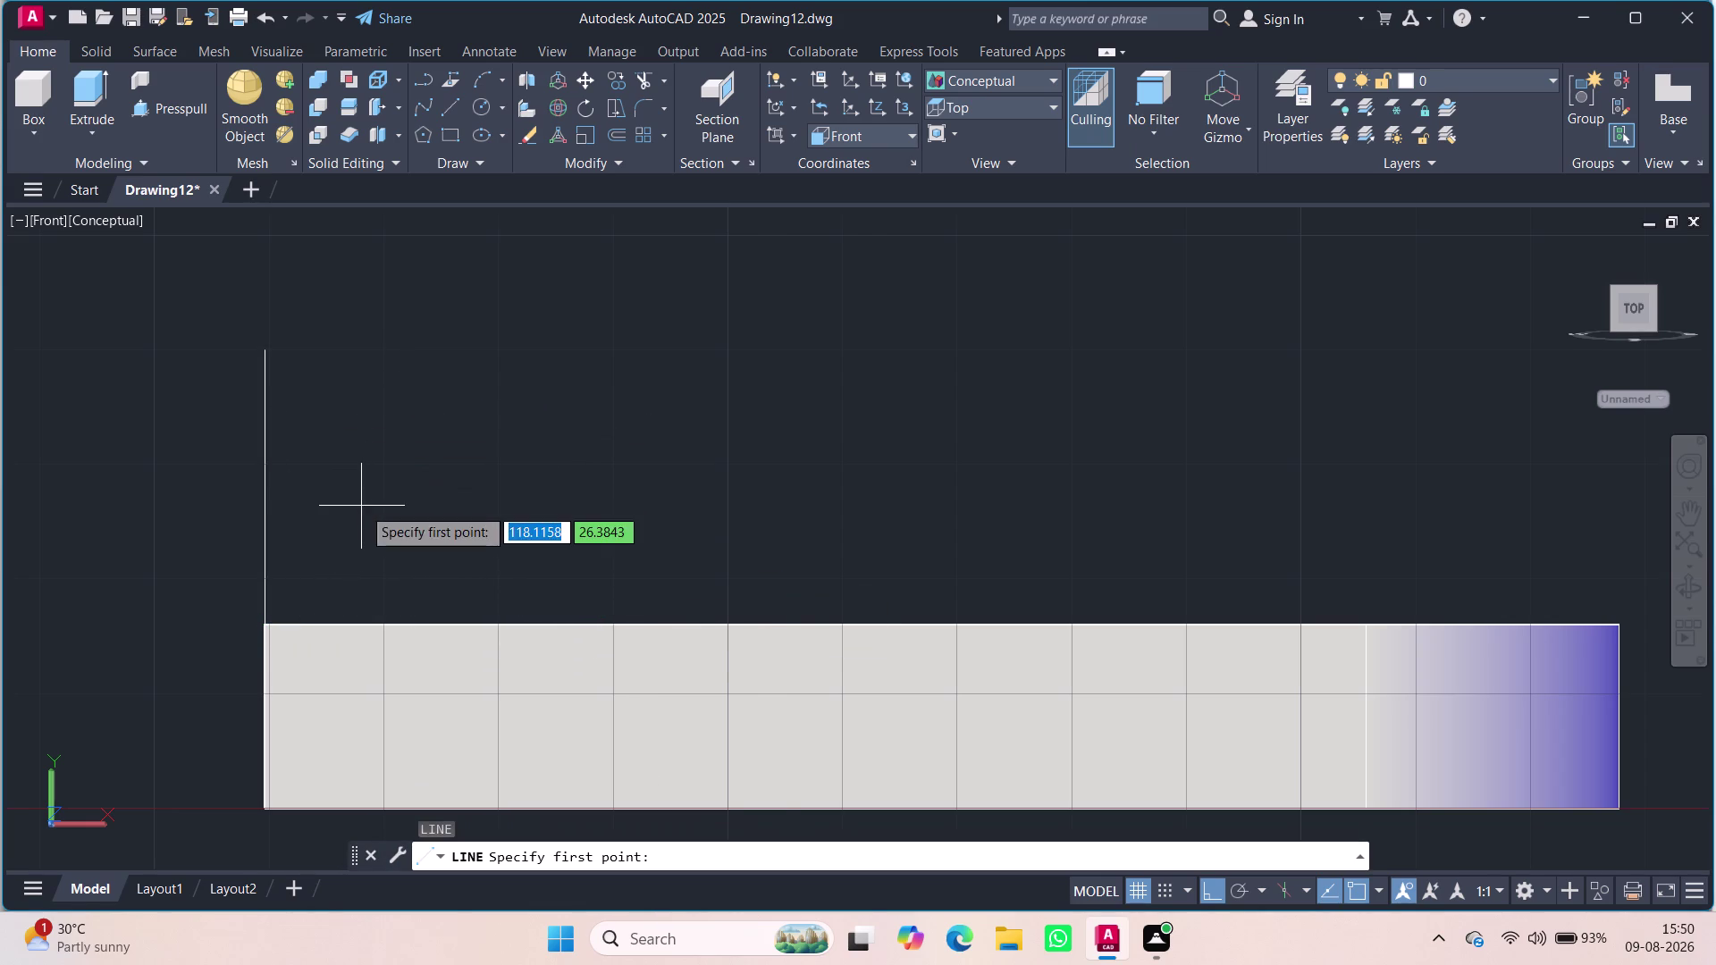
click(55, 224)
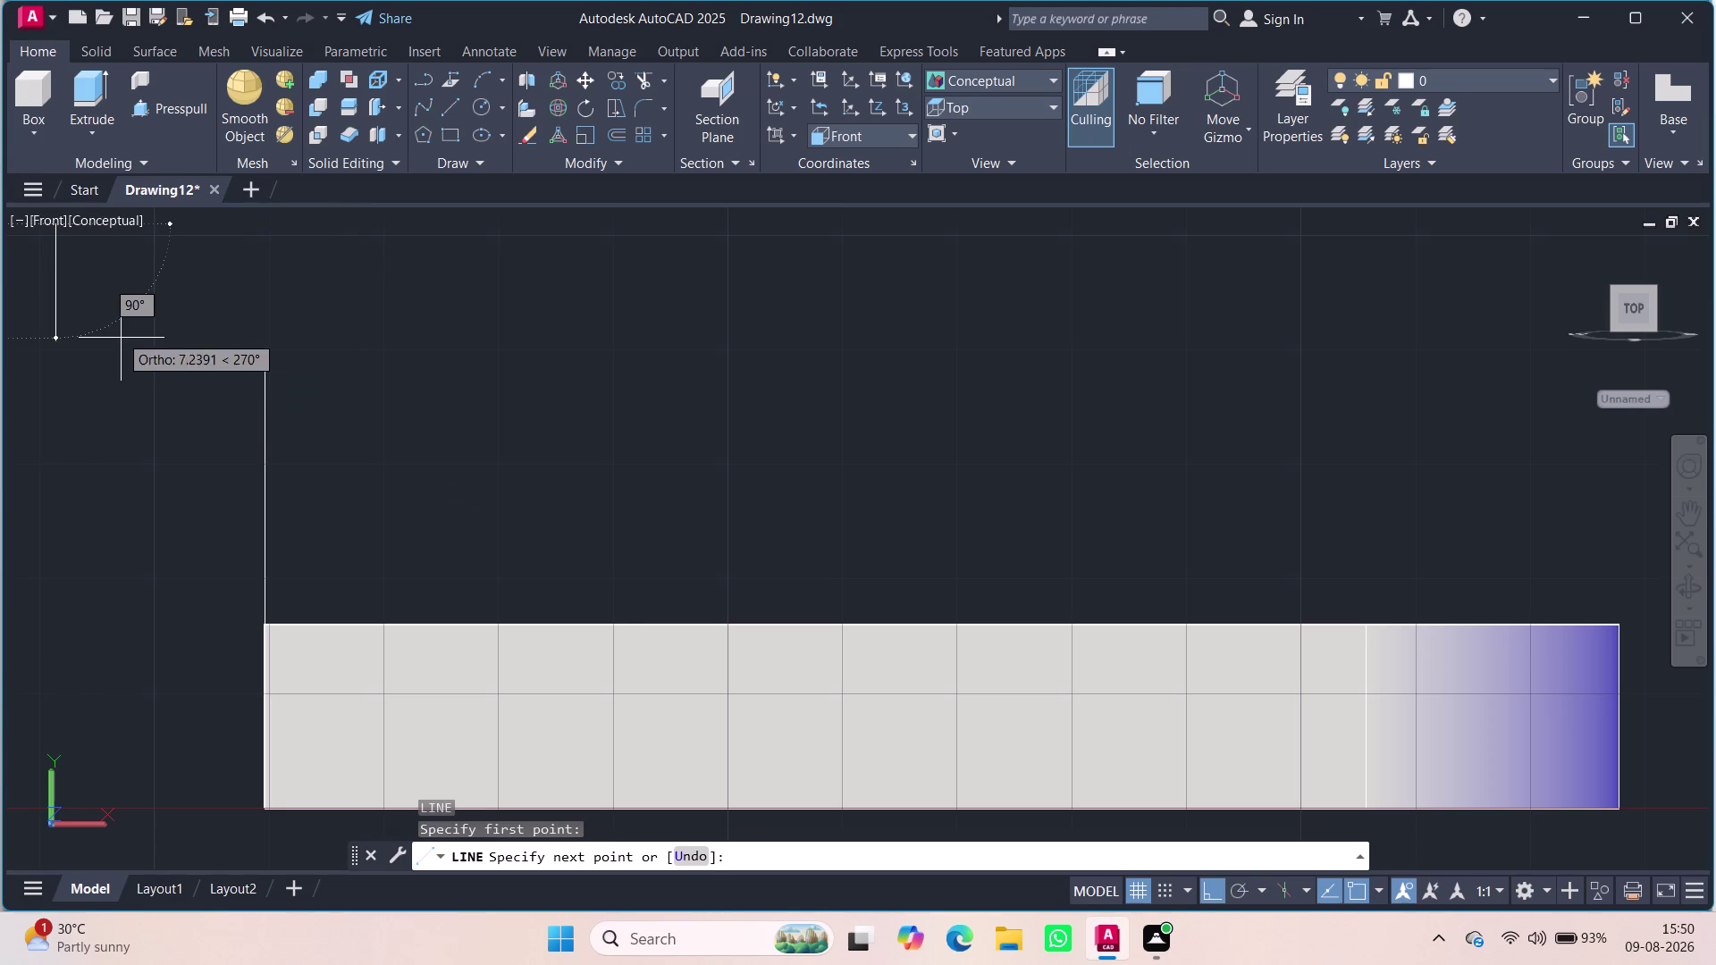
key(Escape)
click(99, 225)
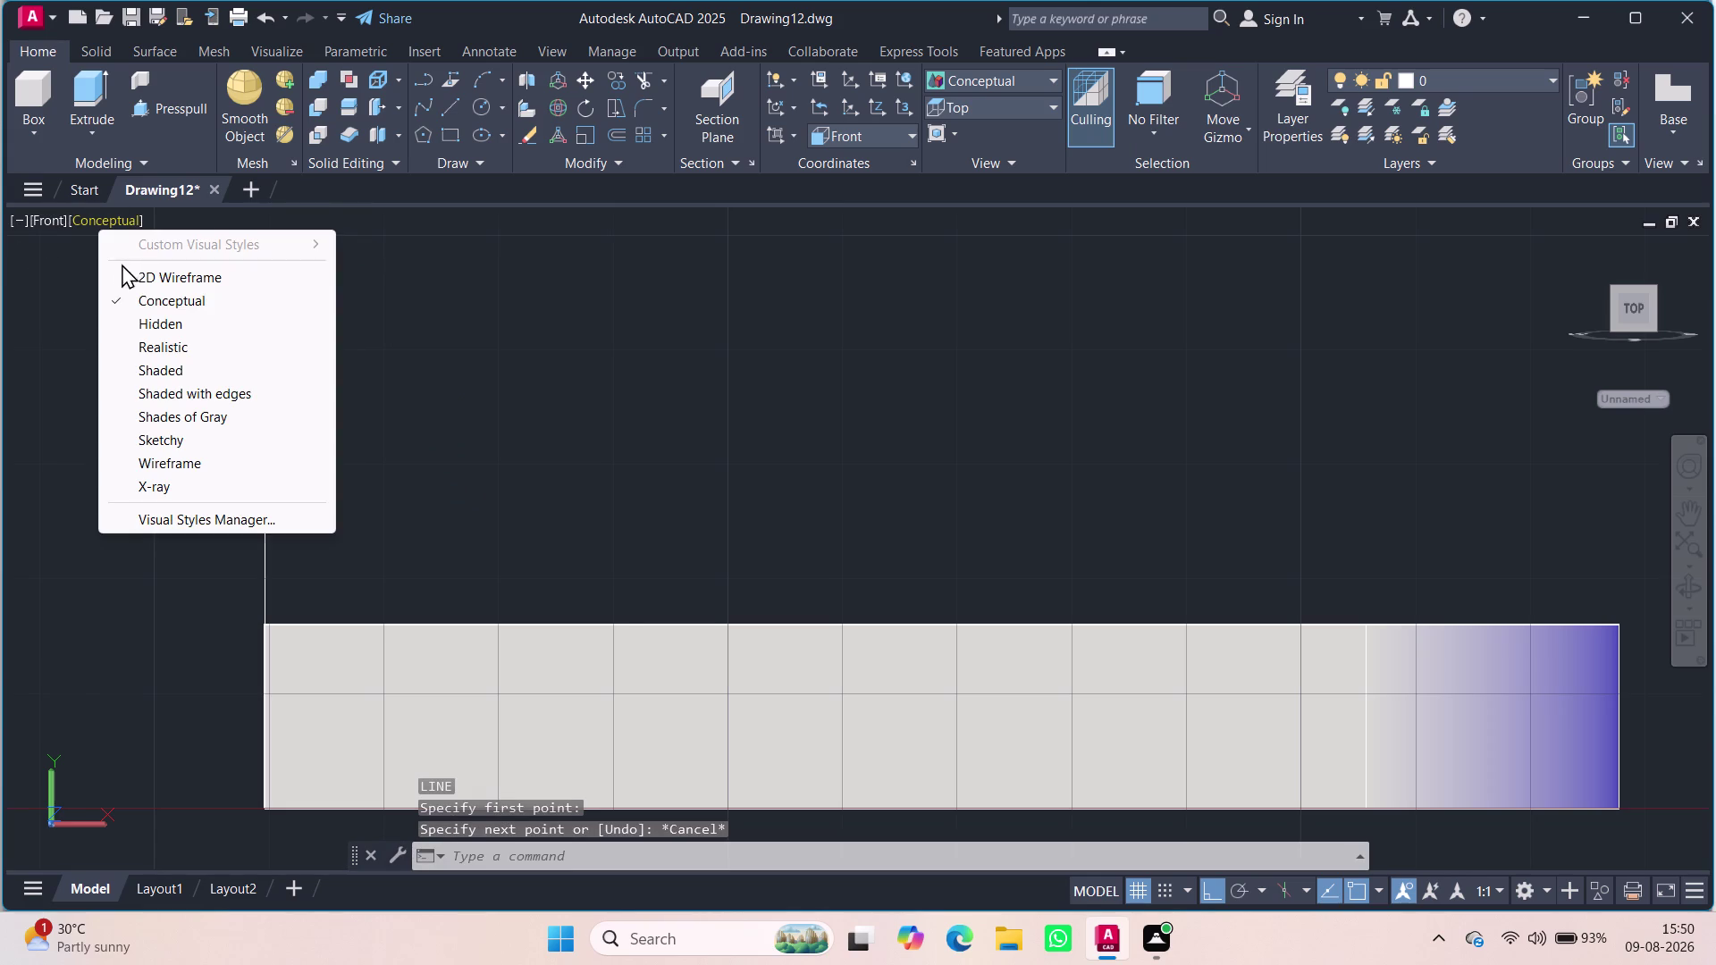
Switch to 2D Wireframe and draw a 48-unit line from the plate's top-left corner.
click(147, 286)
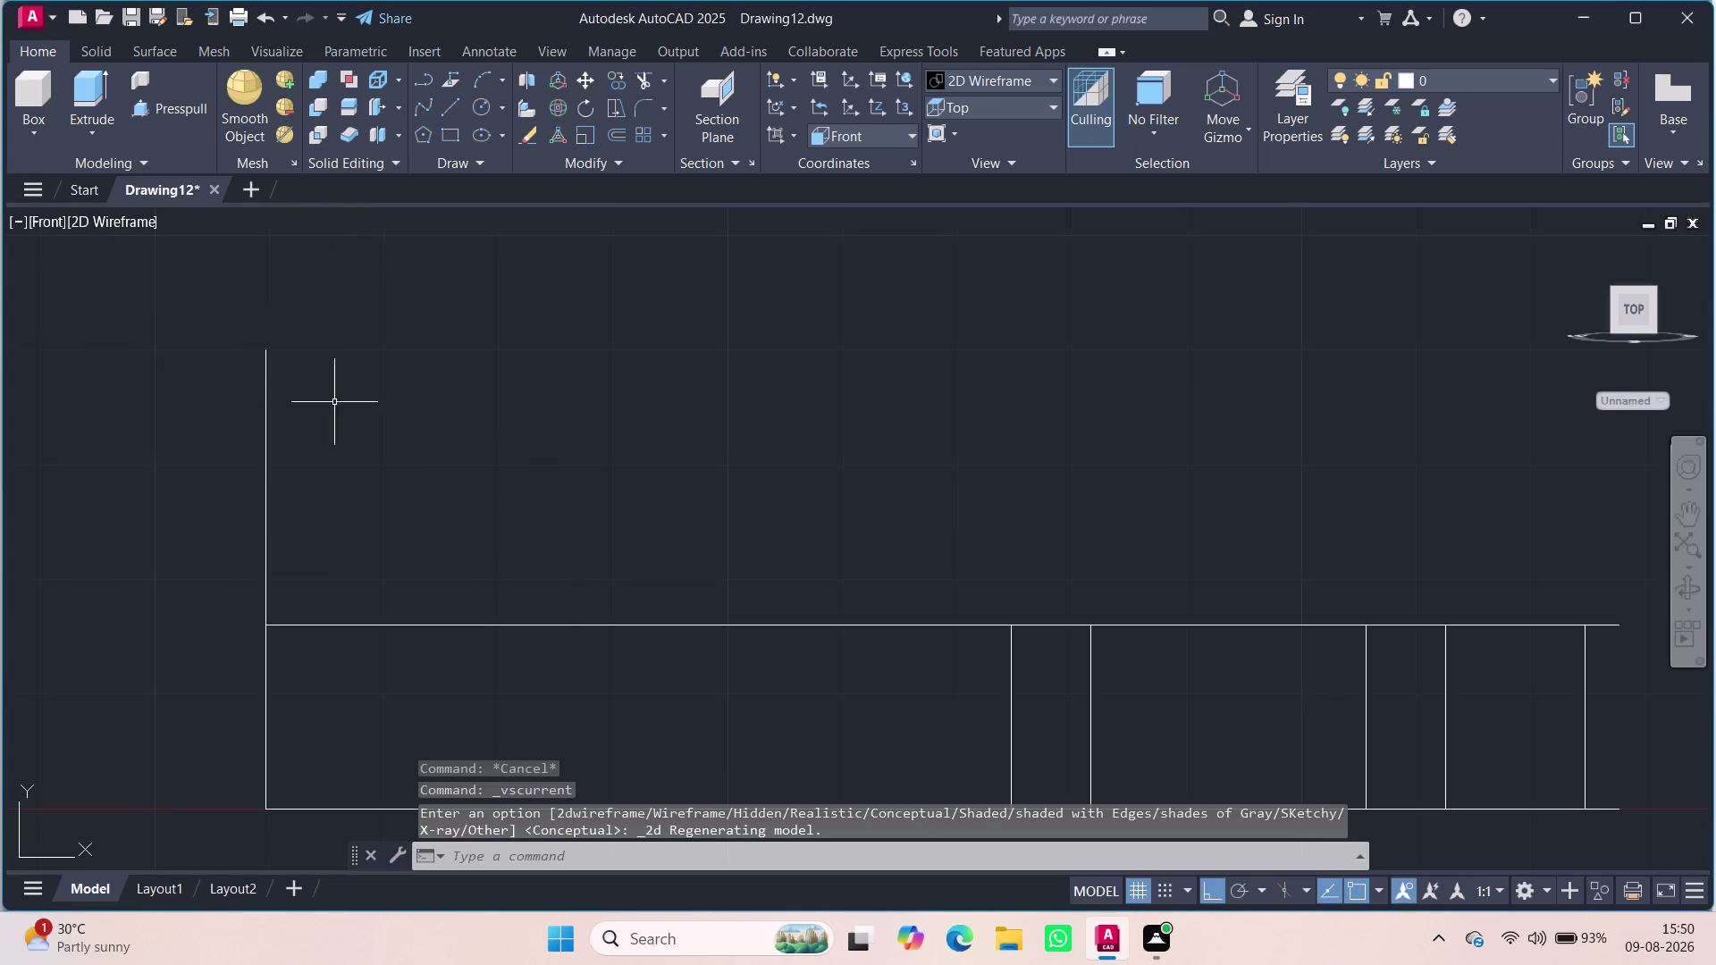
key(l)
key(Return)
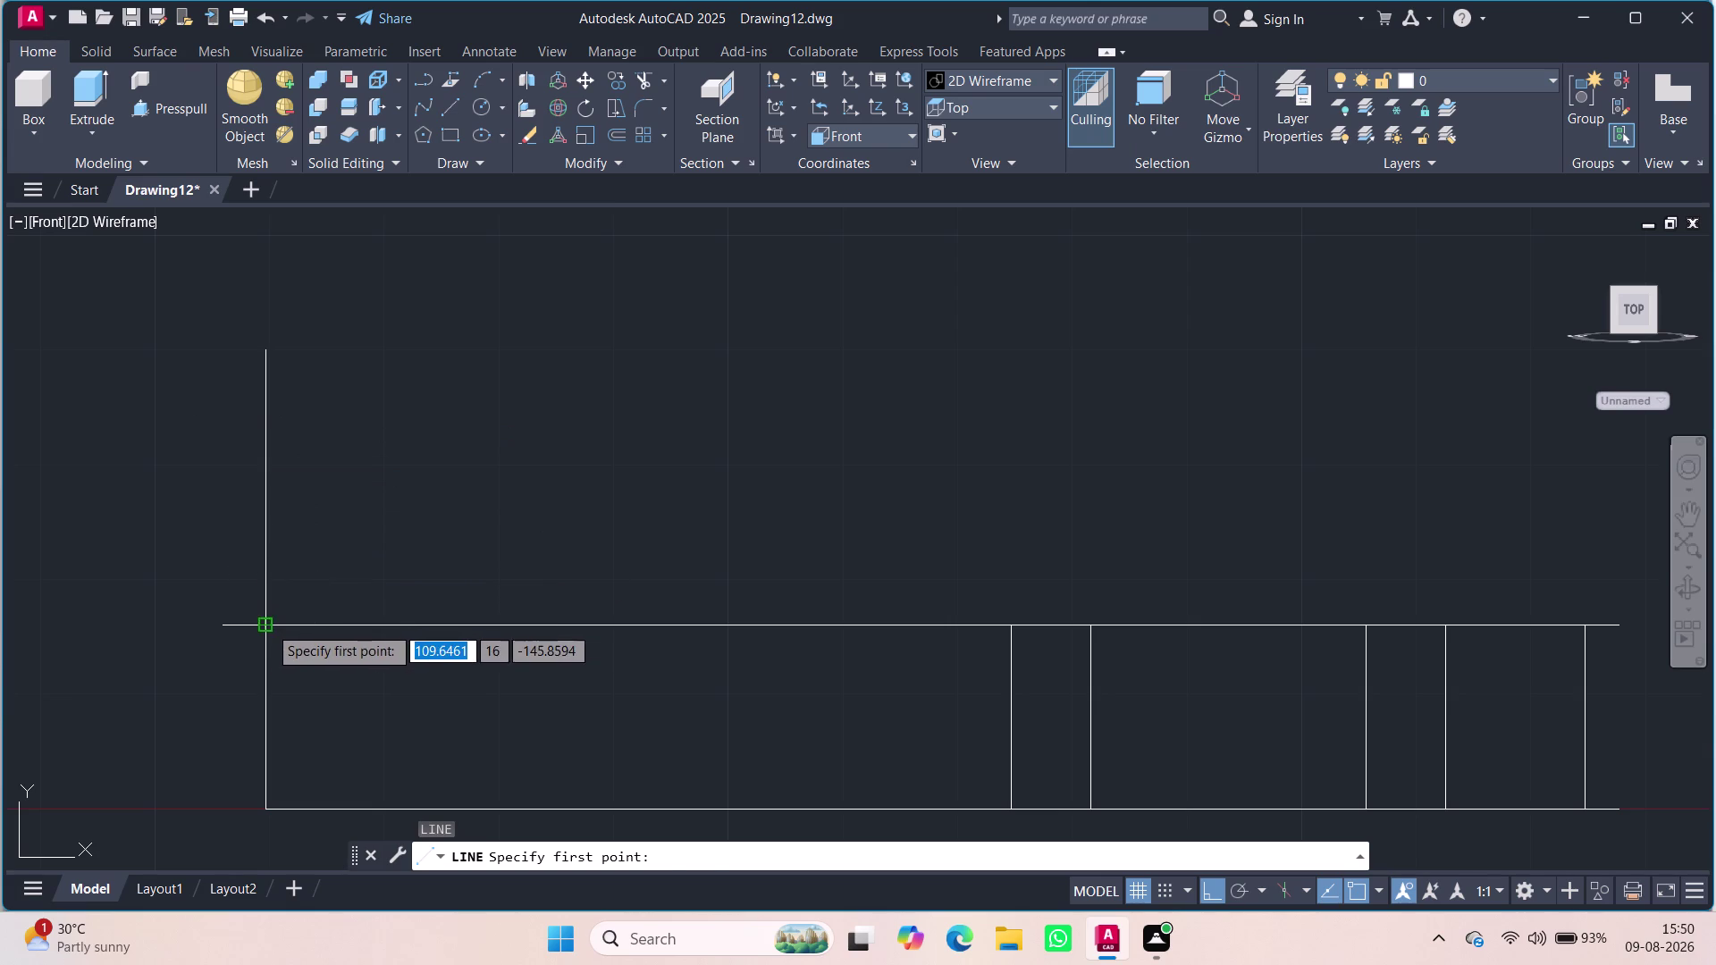
click(268, 626)
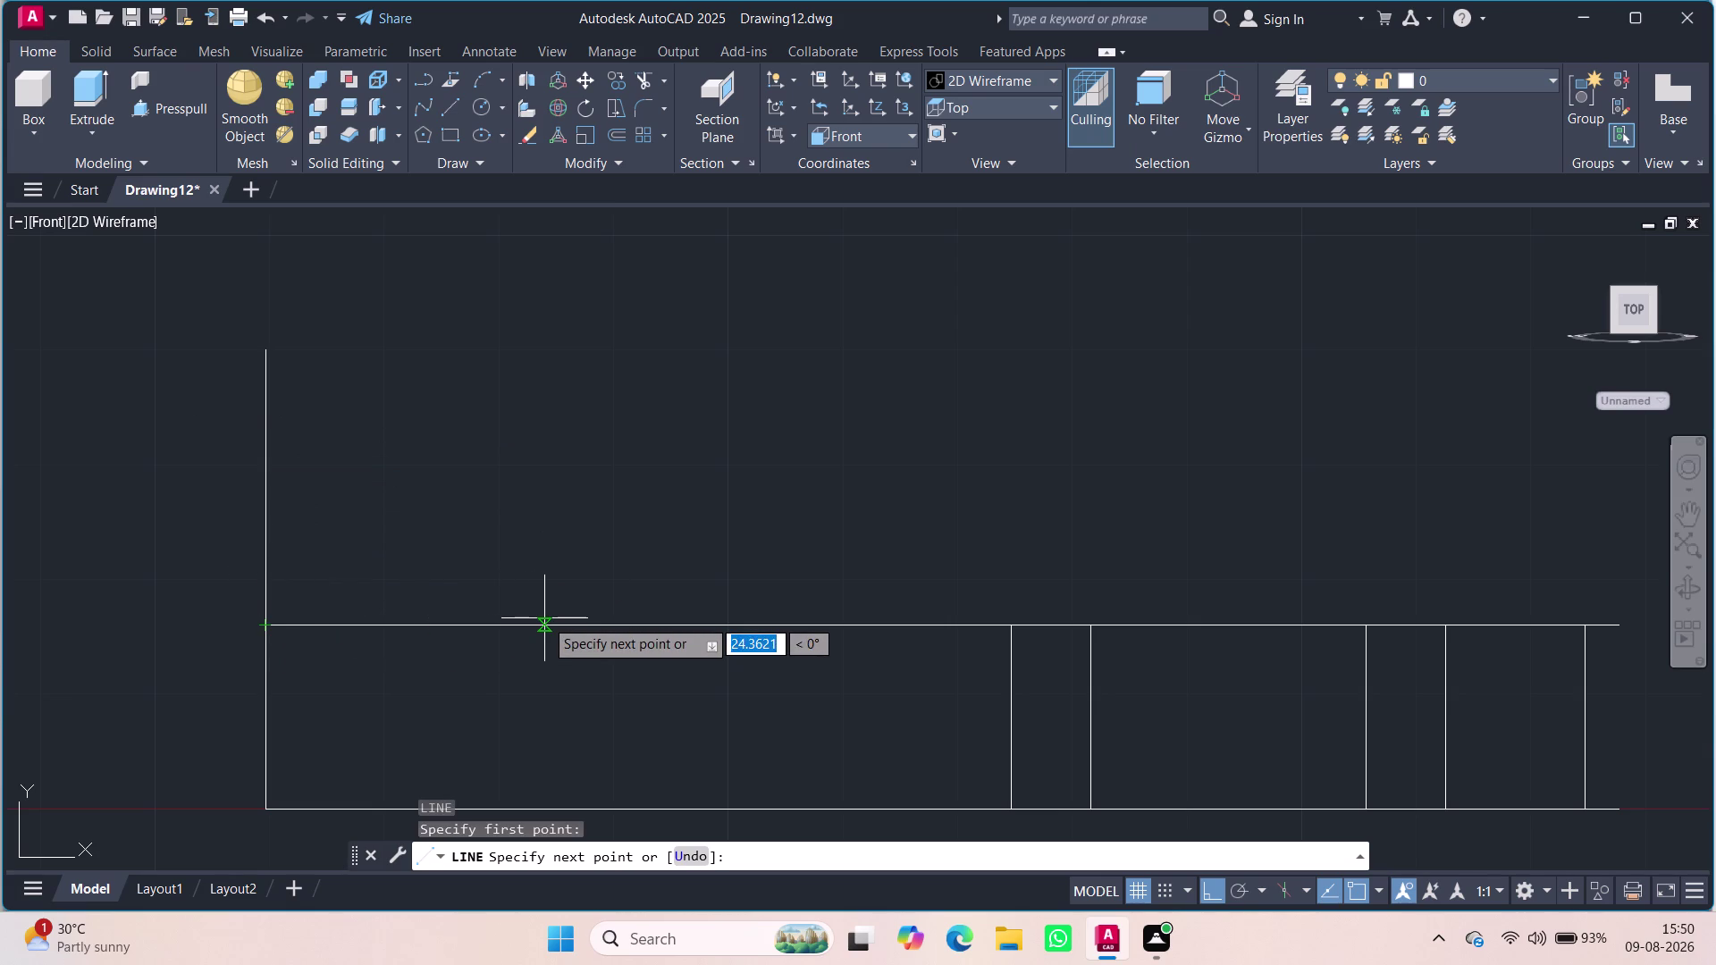
text(48)
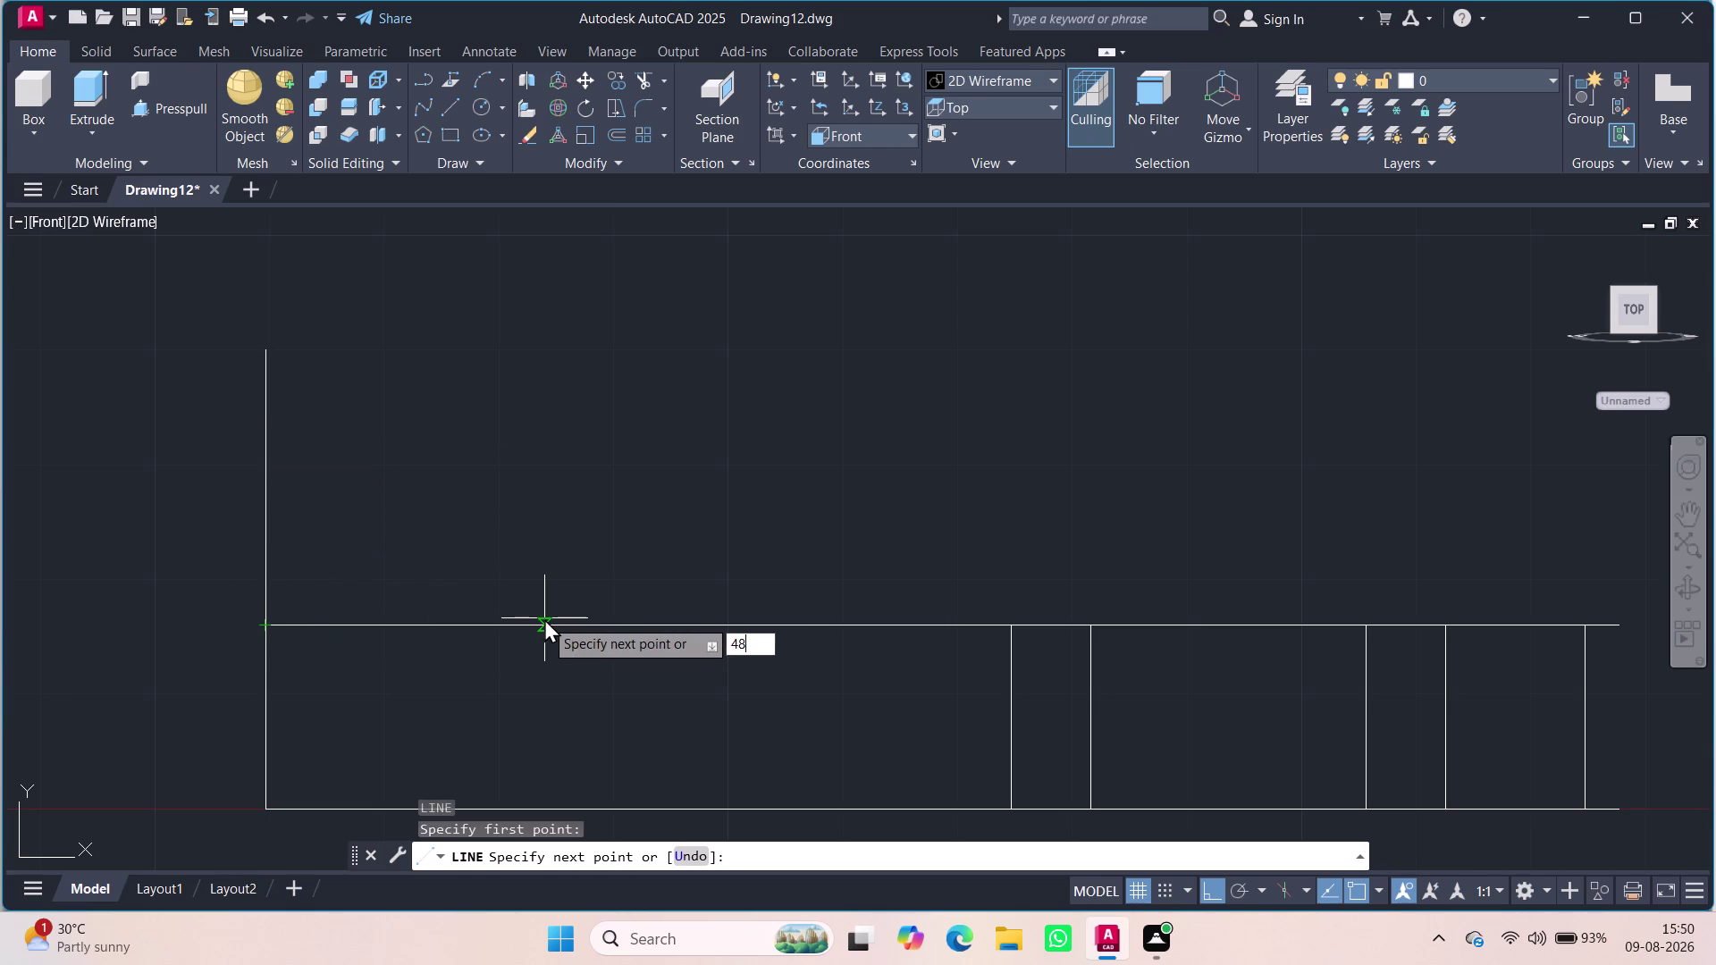
key(Return)
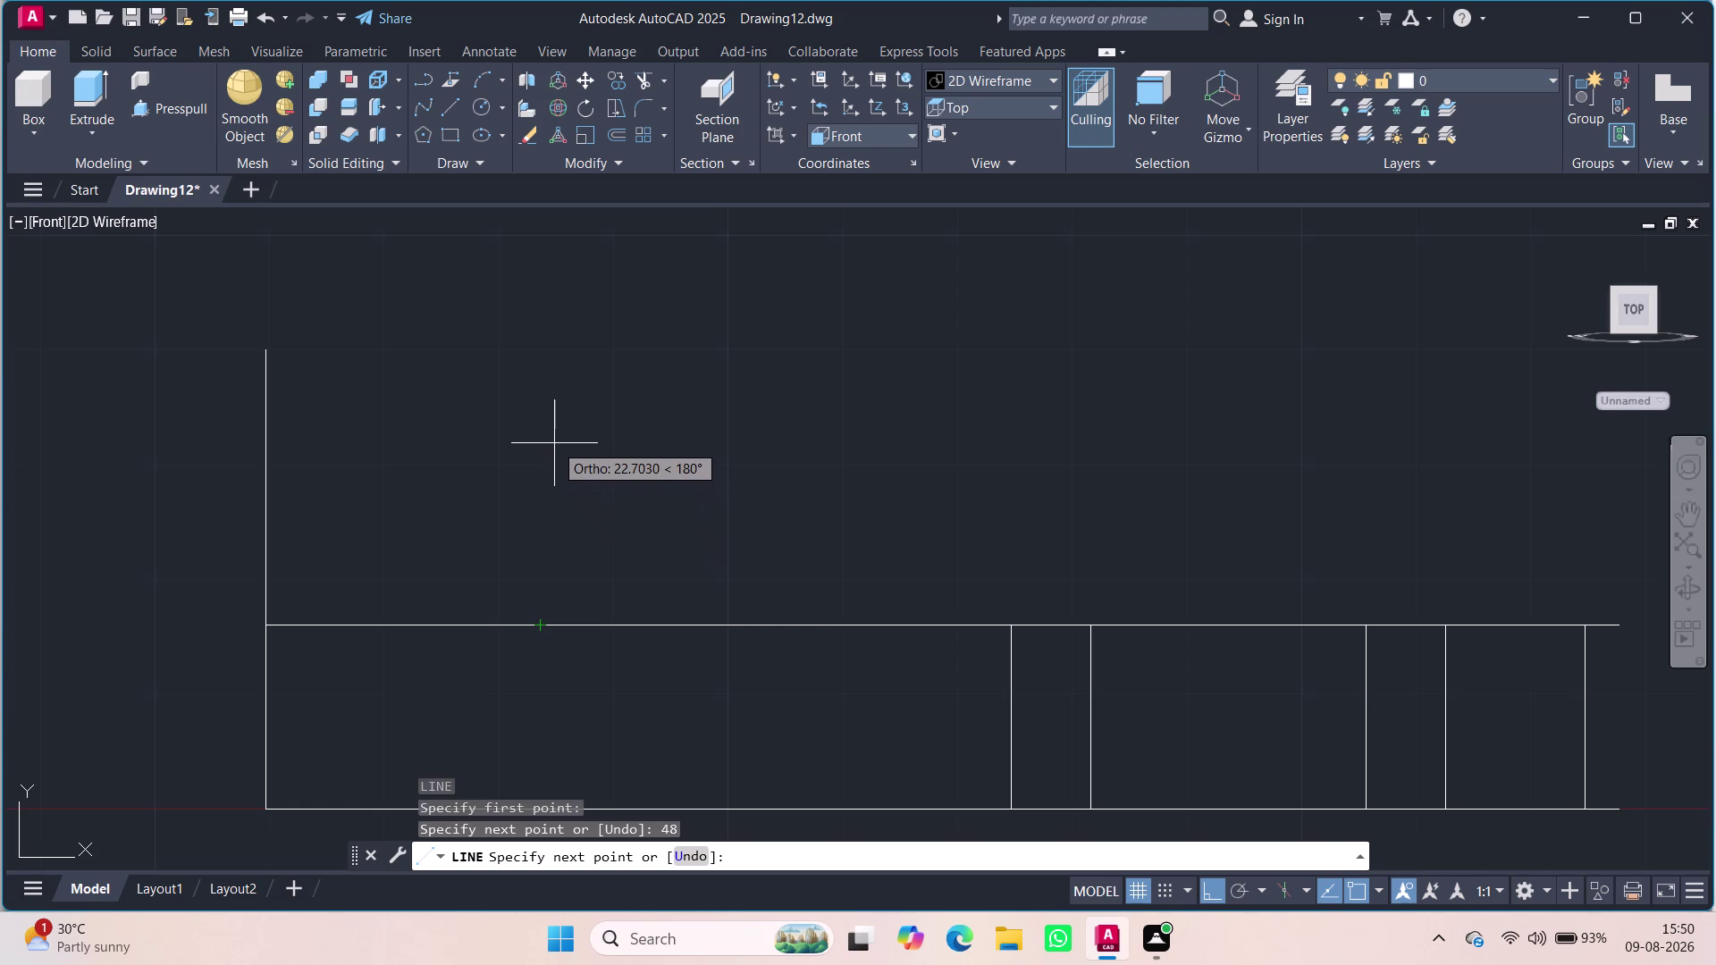
Continue the line with two 24-unit segments upward, then recentre the view.
text(24)
key(Return)
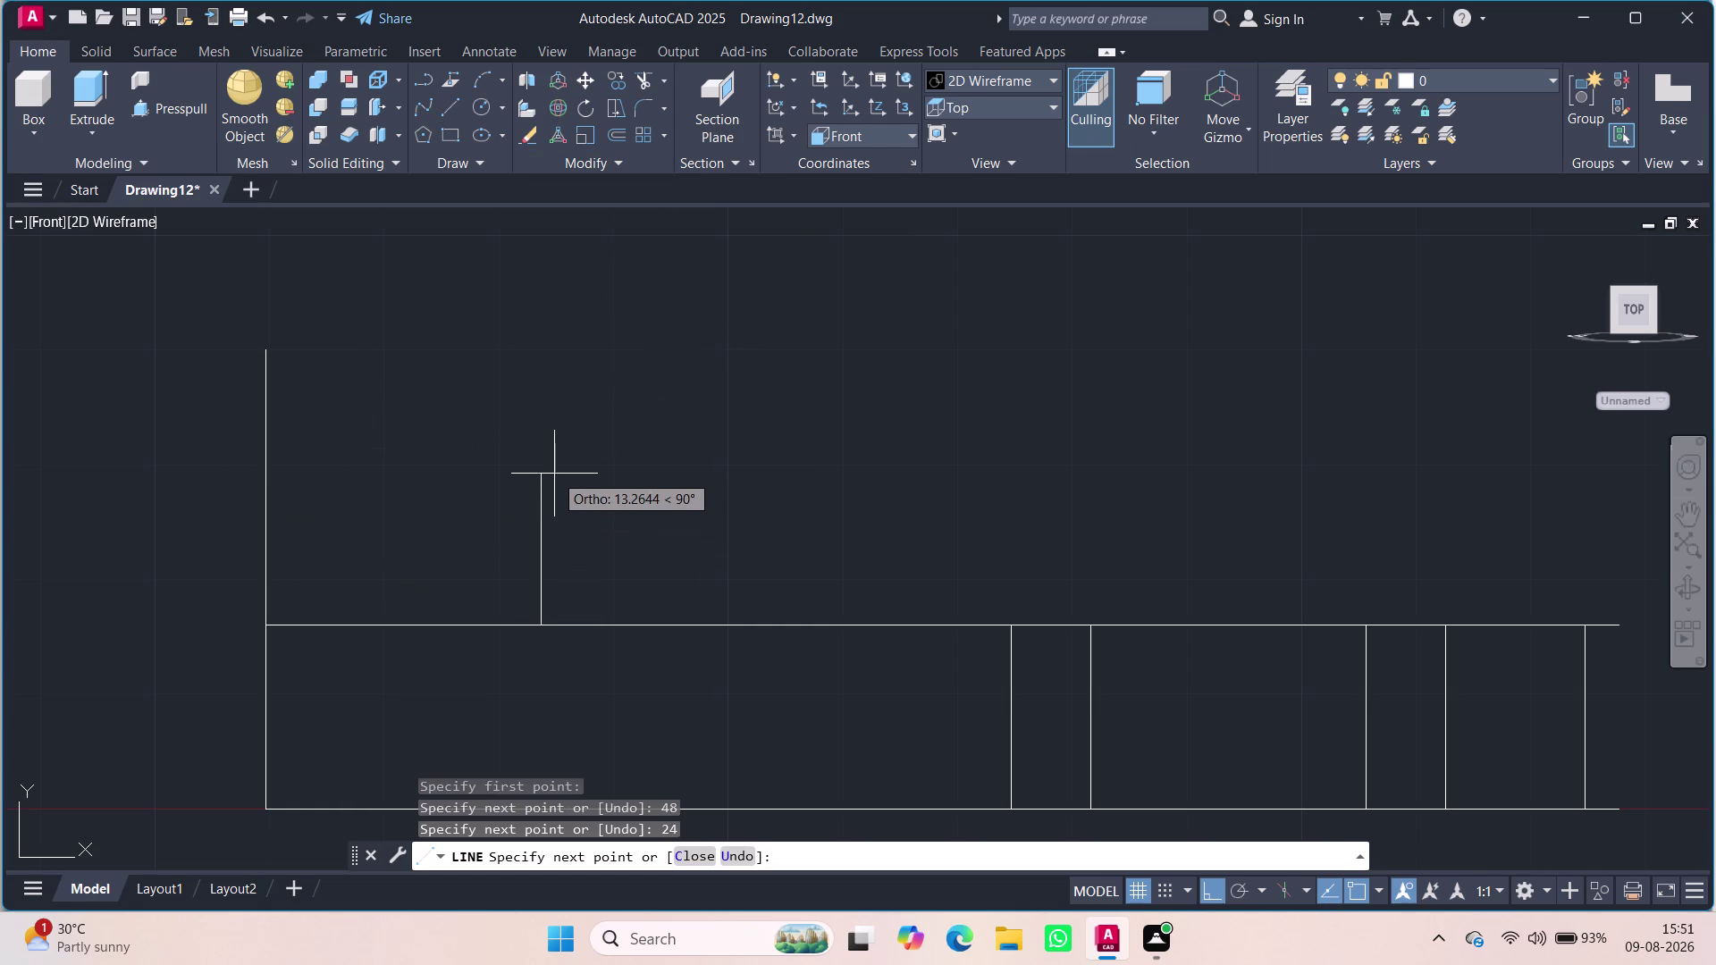
text(24)
key(Return)
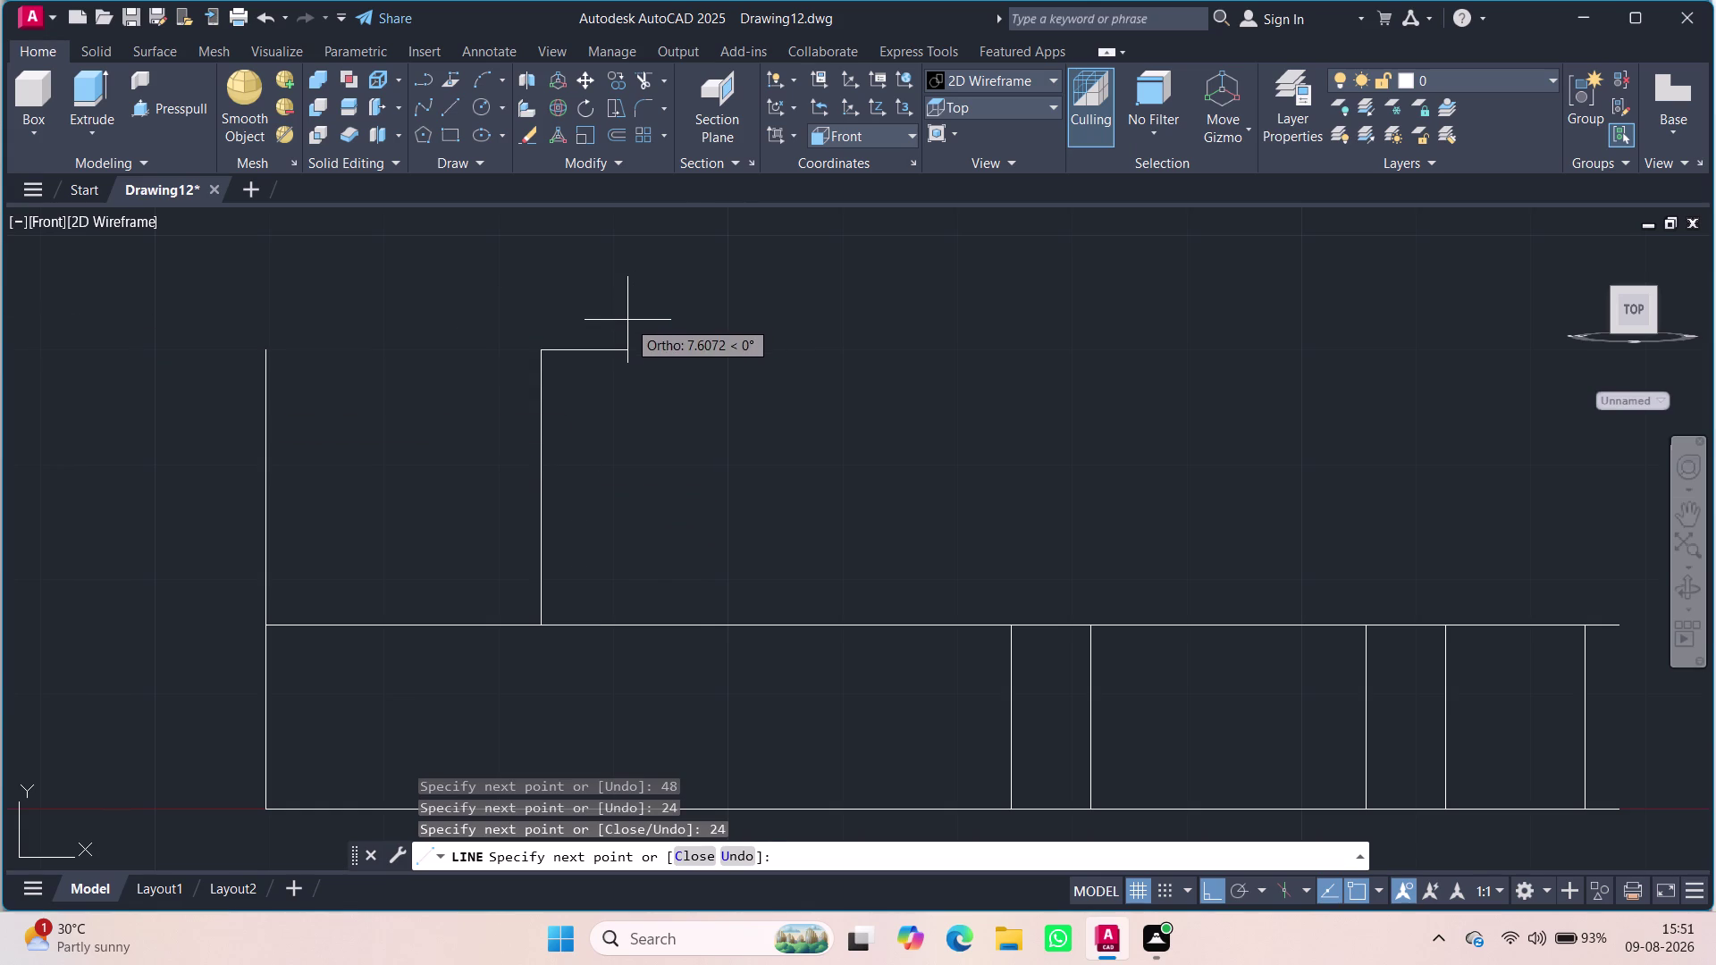
key(Escape)
scroll(down, 3)
scroll(up, 3)
scroll(down, 3)
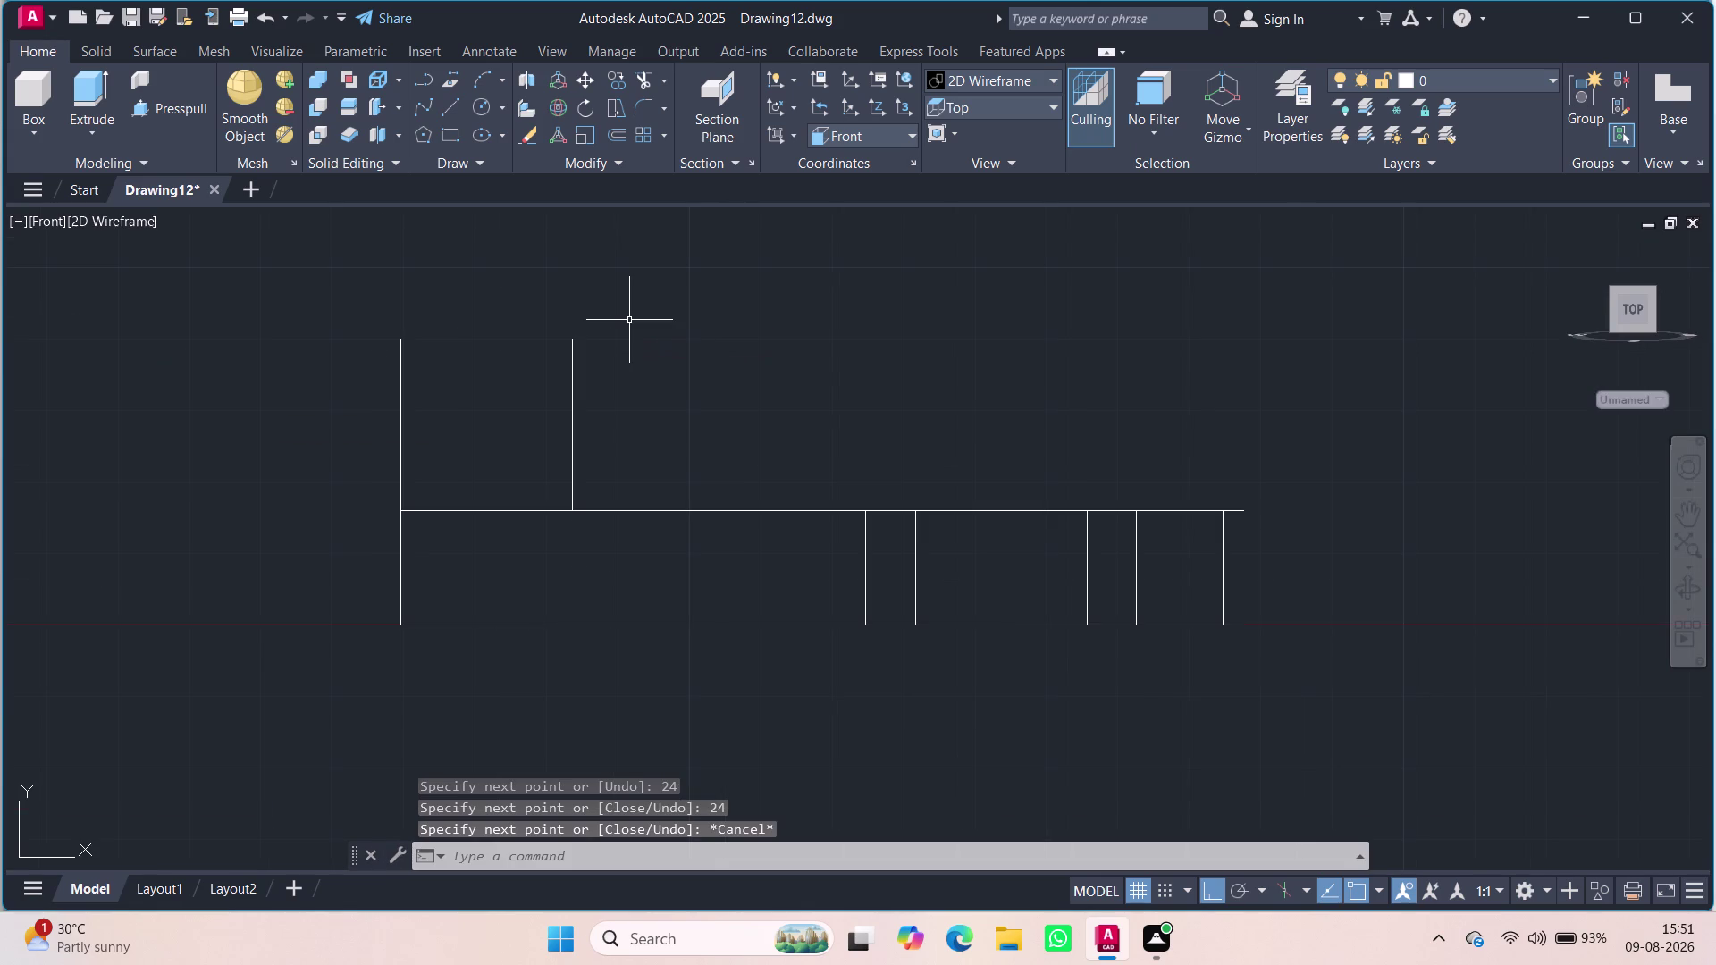
middle_drag(711, 316, 704, 410)
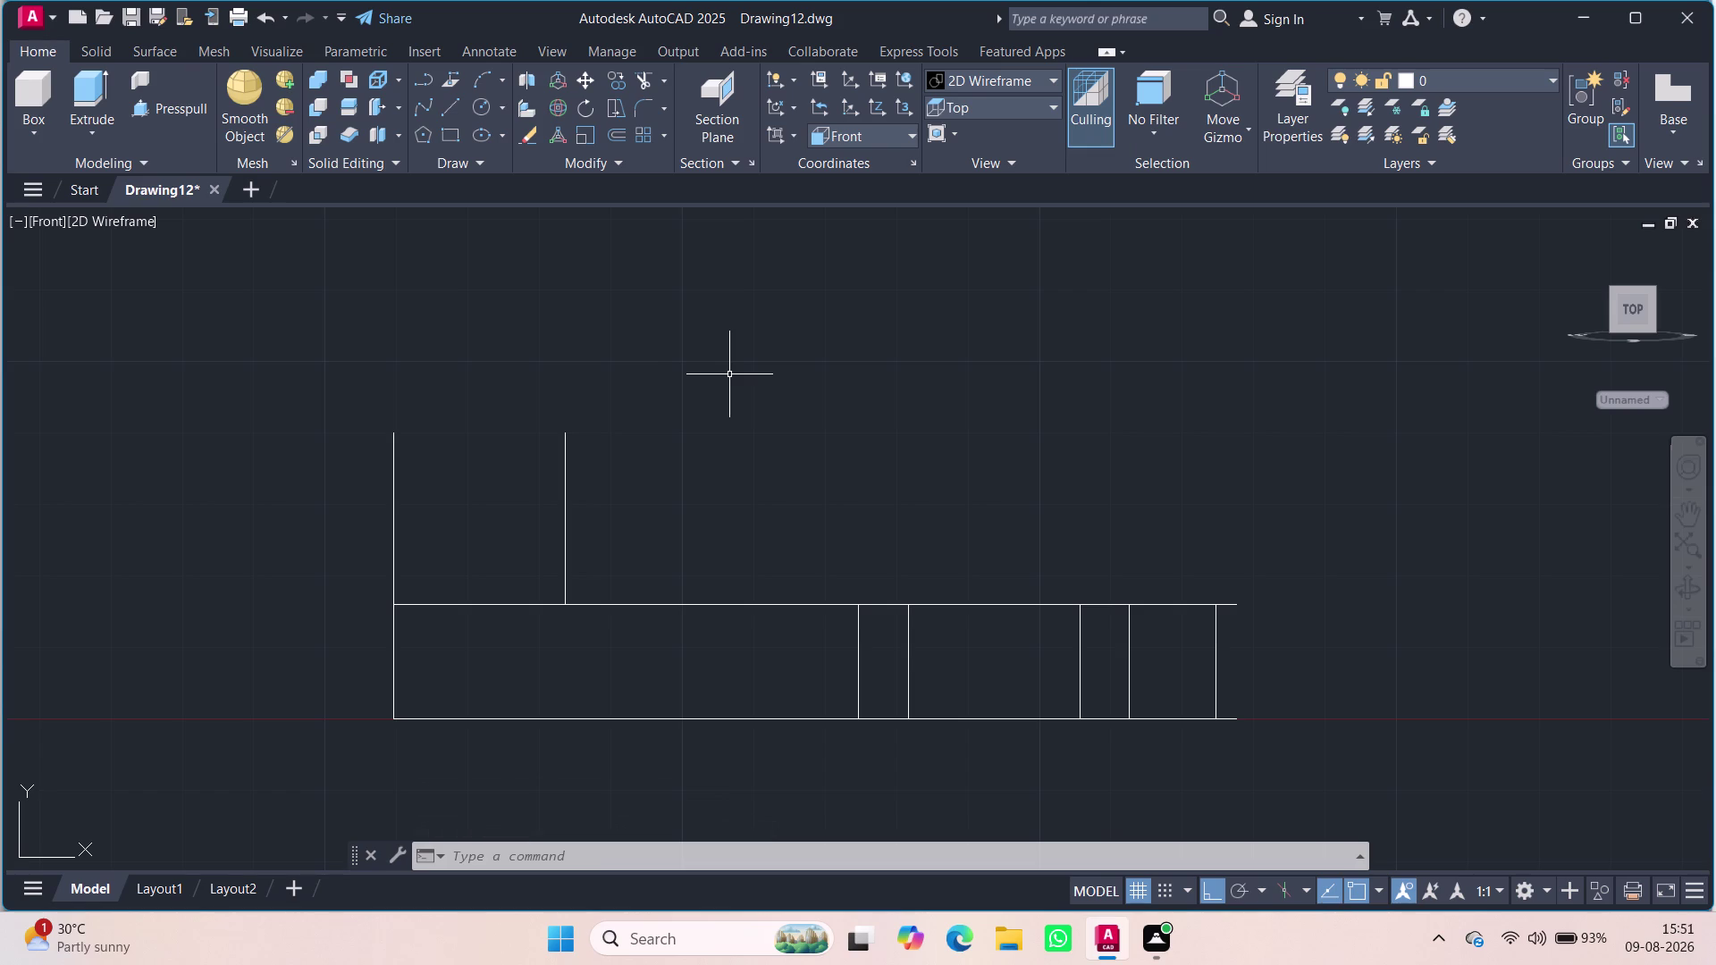
Delete the redundant line lying on the plate's top edge and clear the selection.
click(489, 605)
key(Delete)
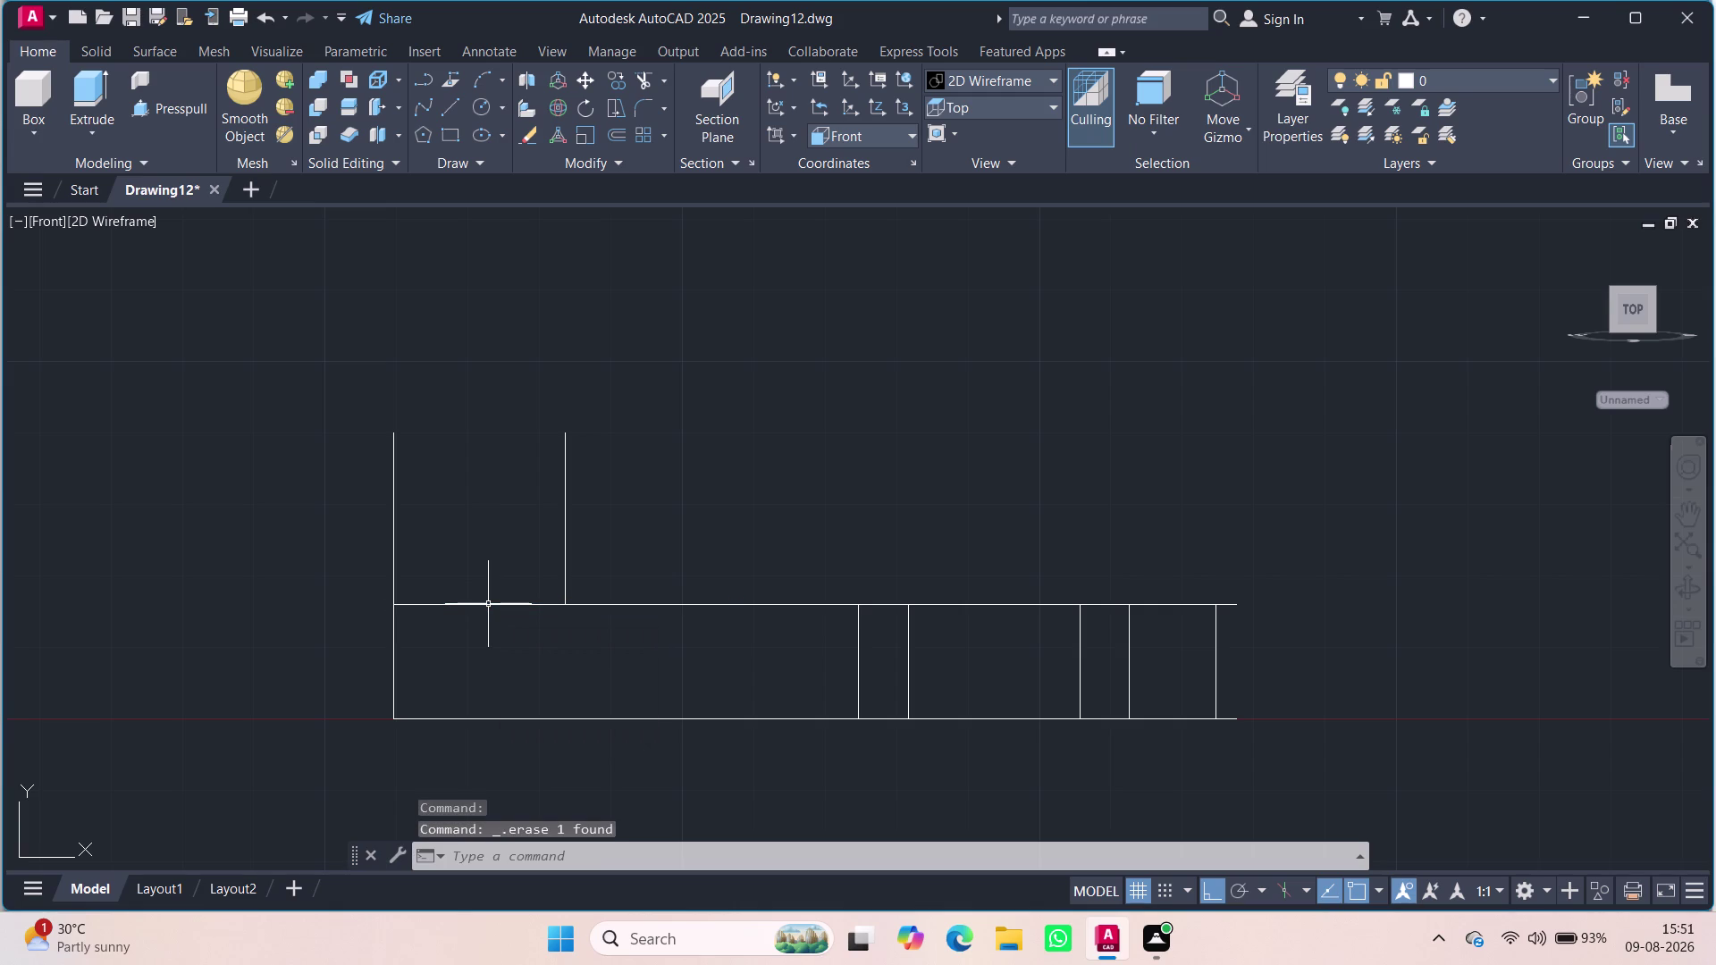
click(469, 605)
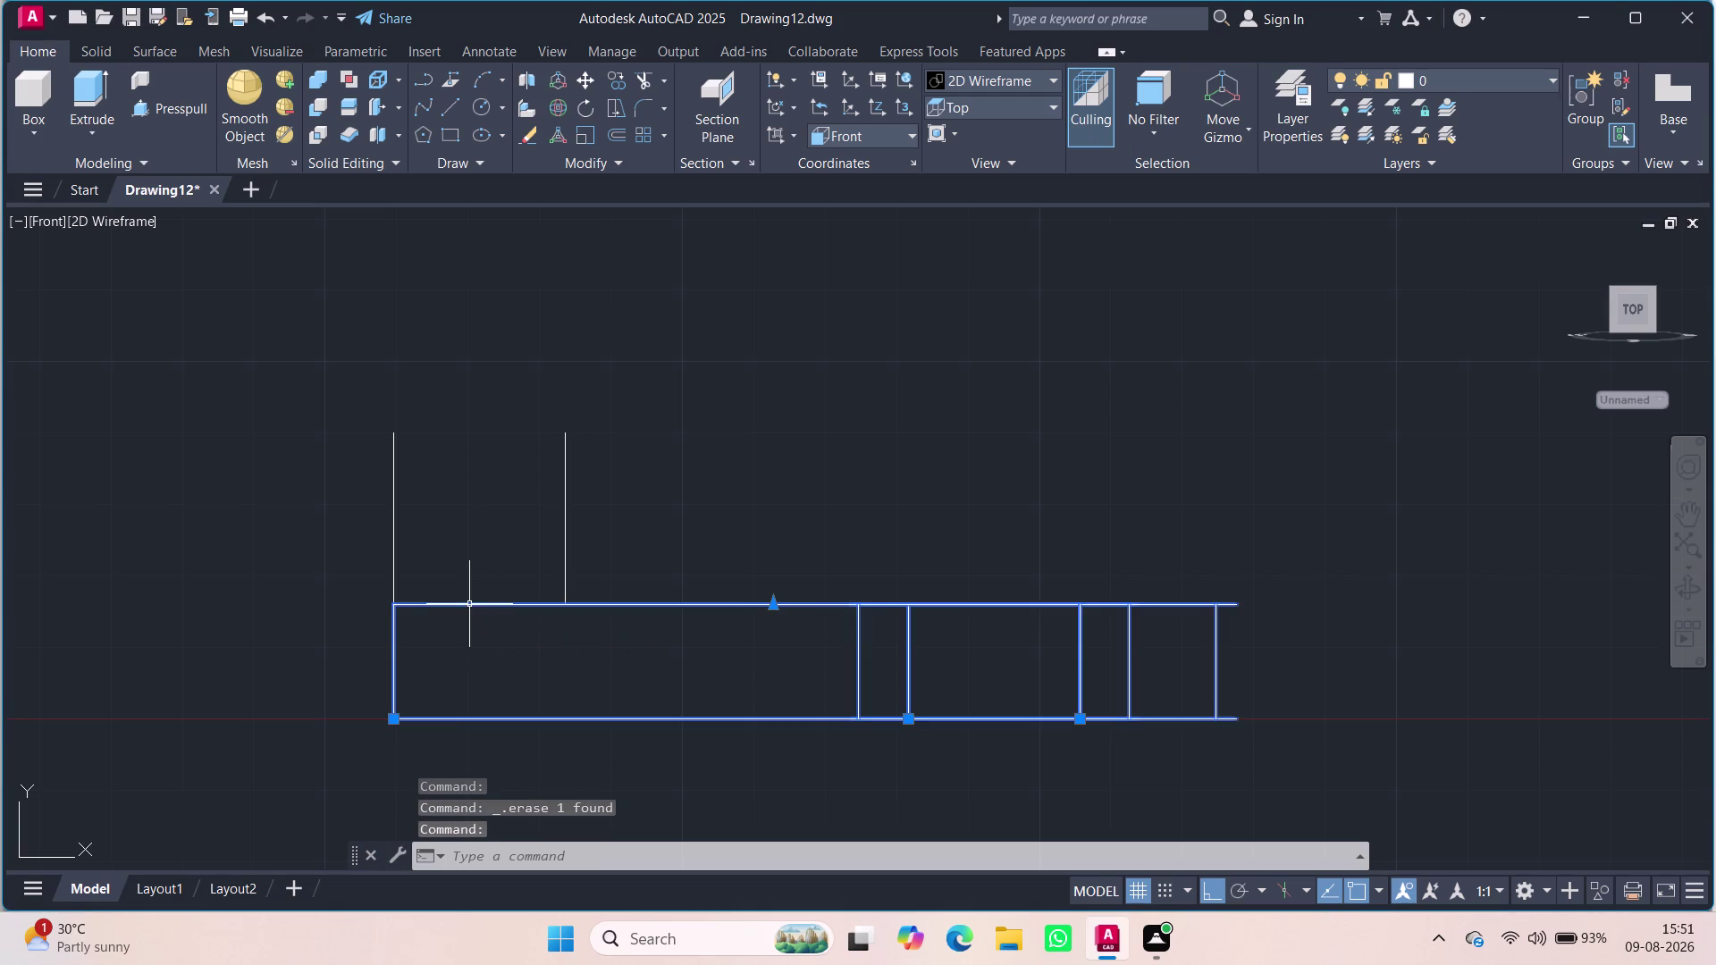
key(Escape)
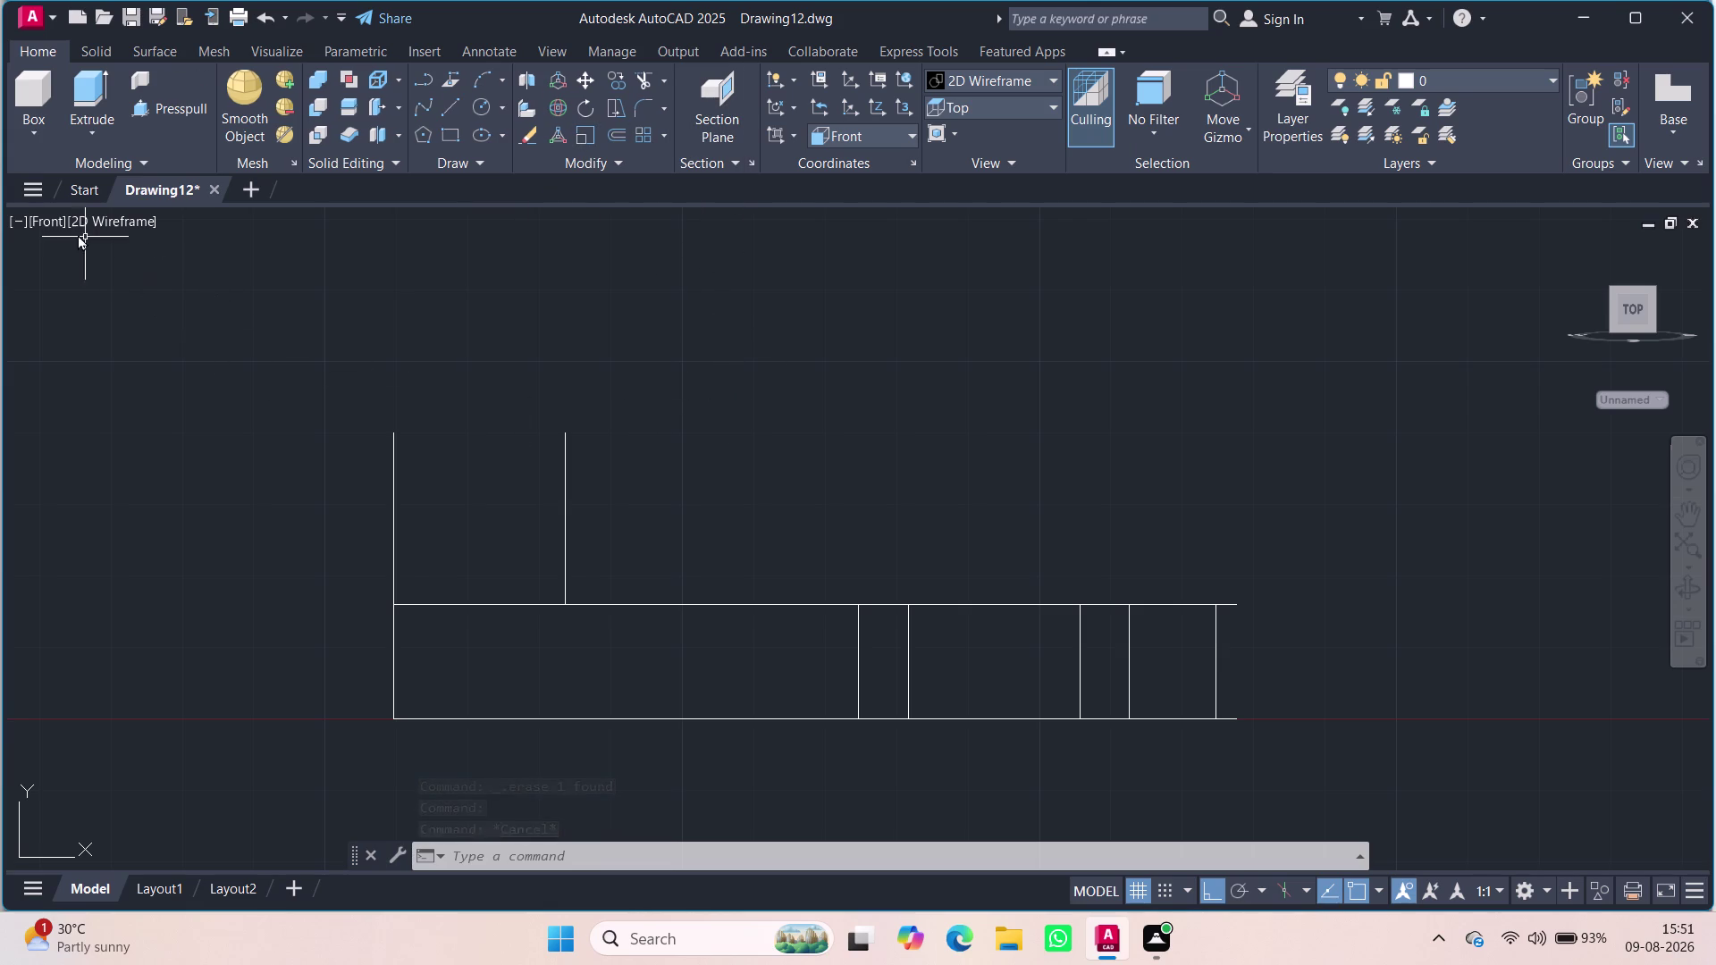
click(40, 219)
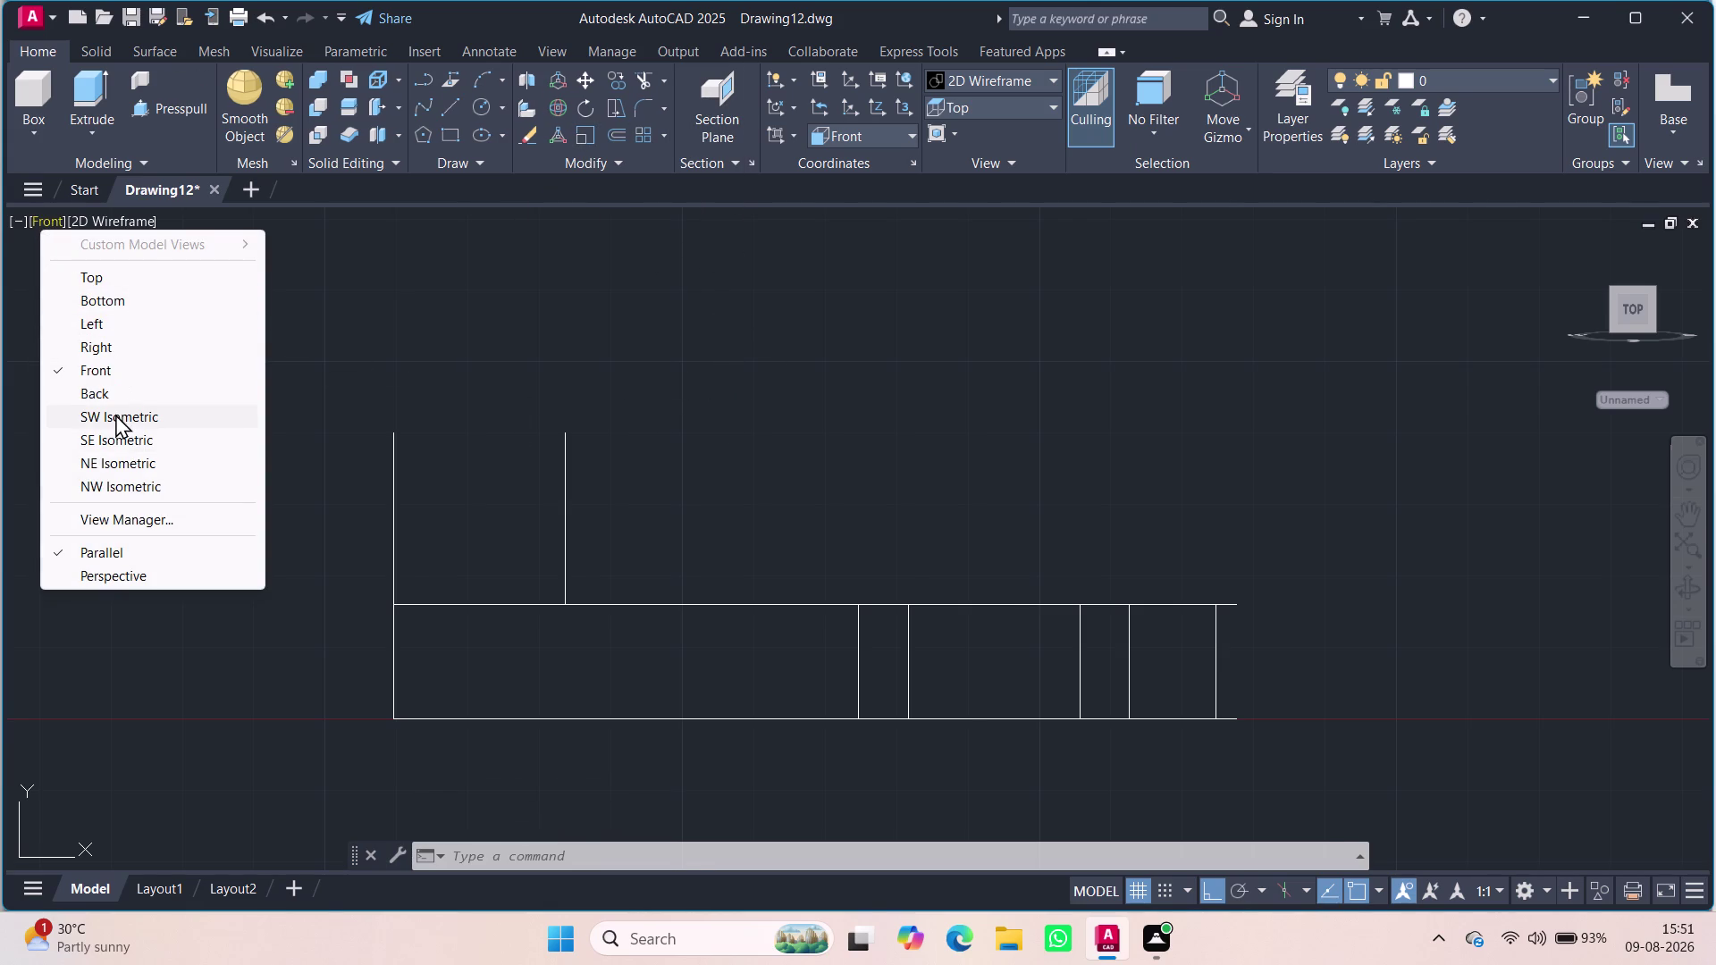
Switch to SW Isometric and attempt a DIM on a vertical line, cancelling it.
click(115, 413)
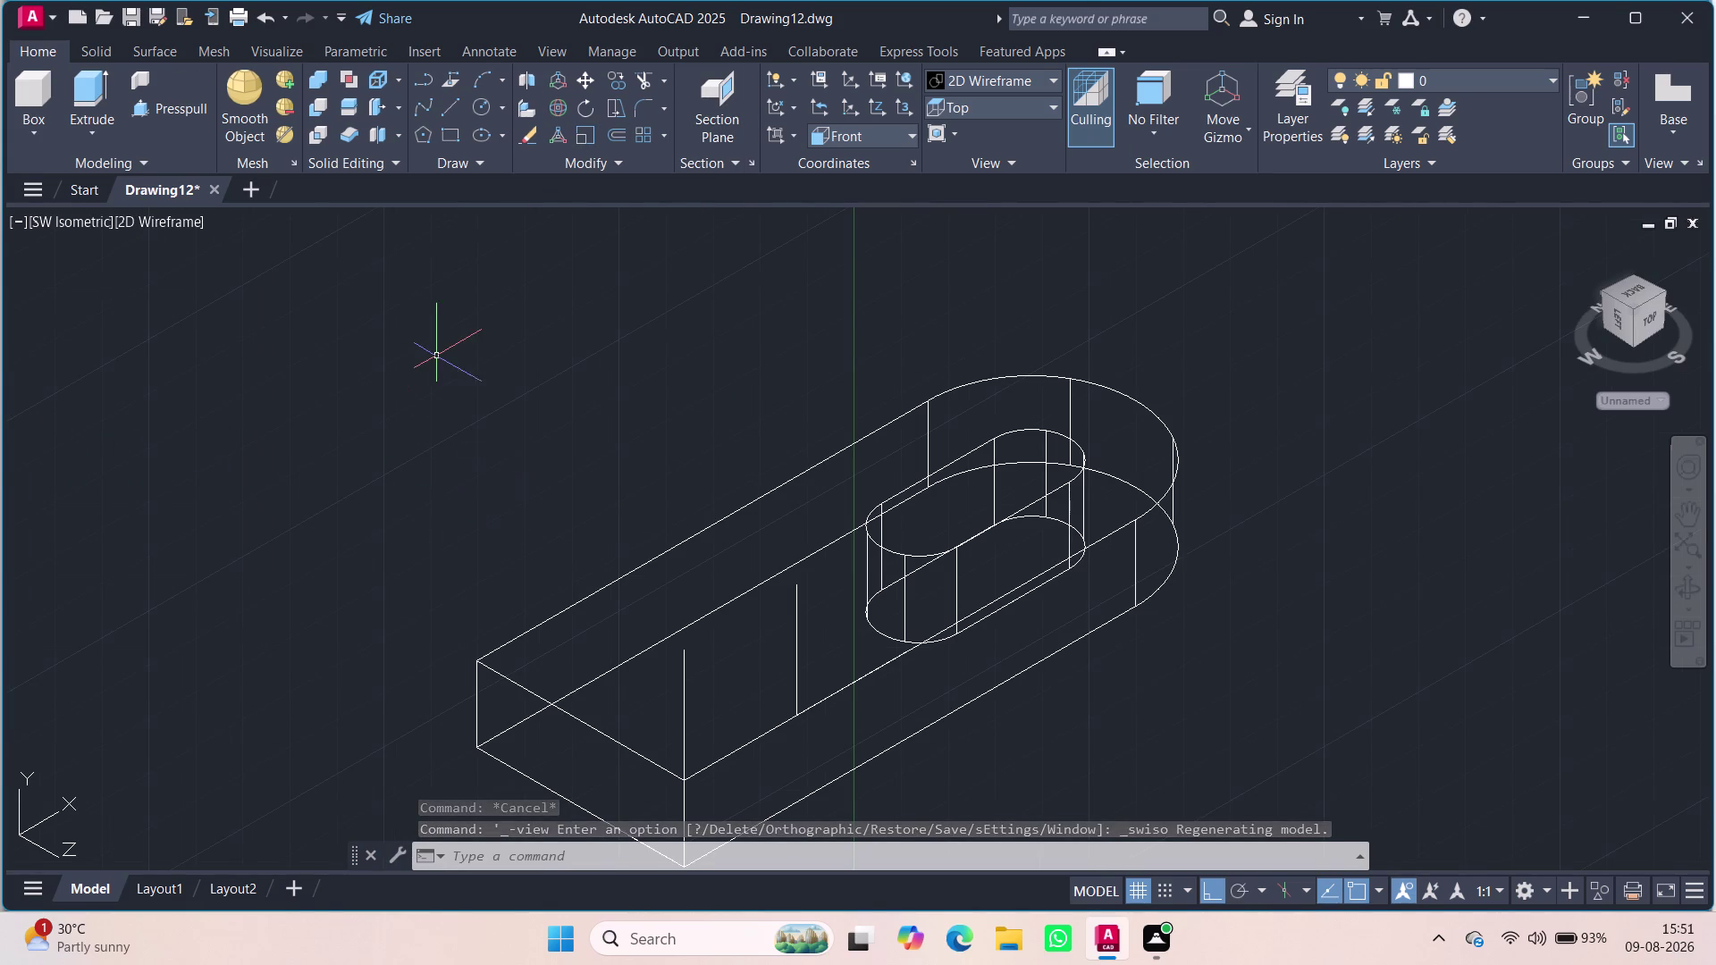
text(d)
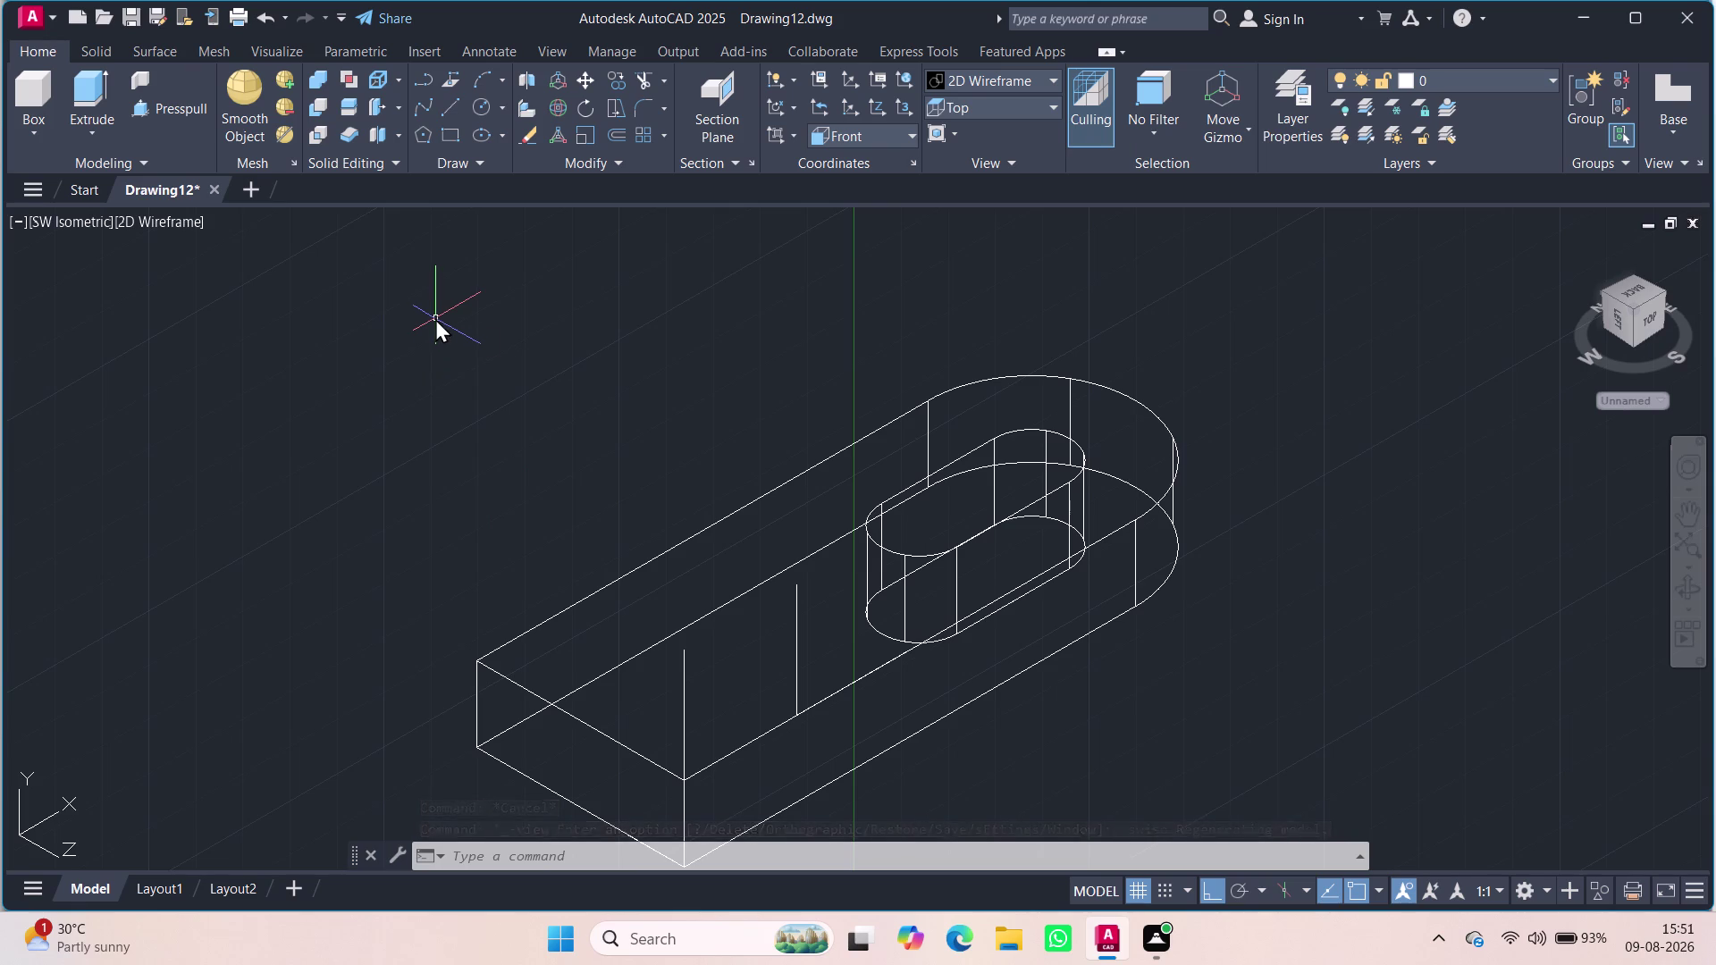
text(im)
click(487, 363)
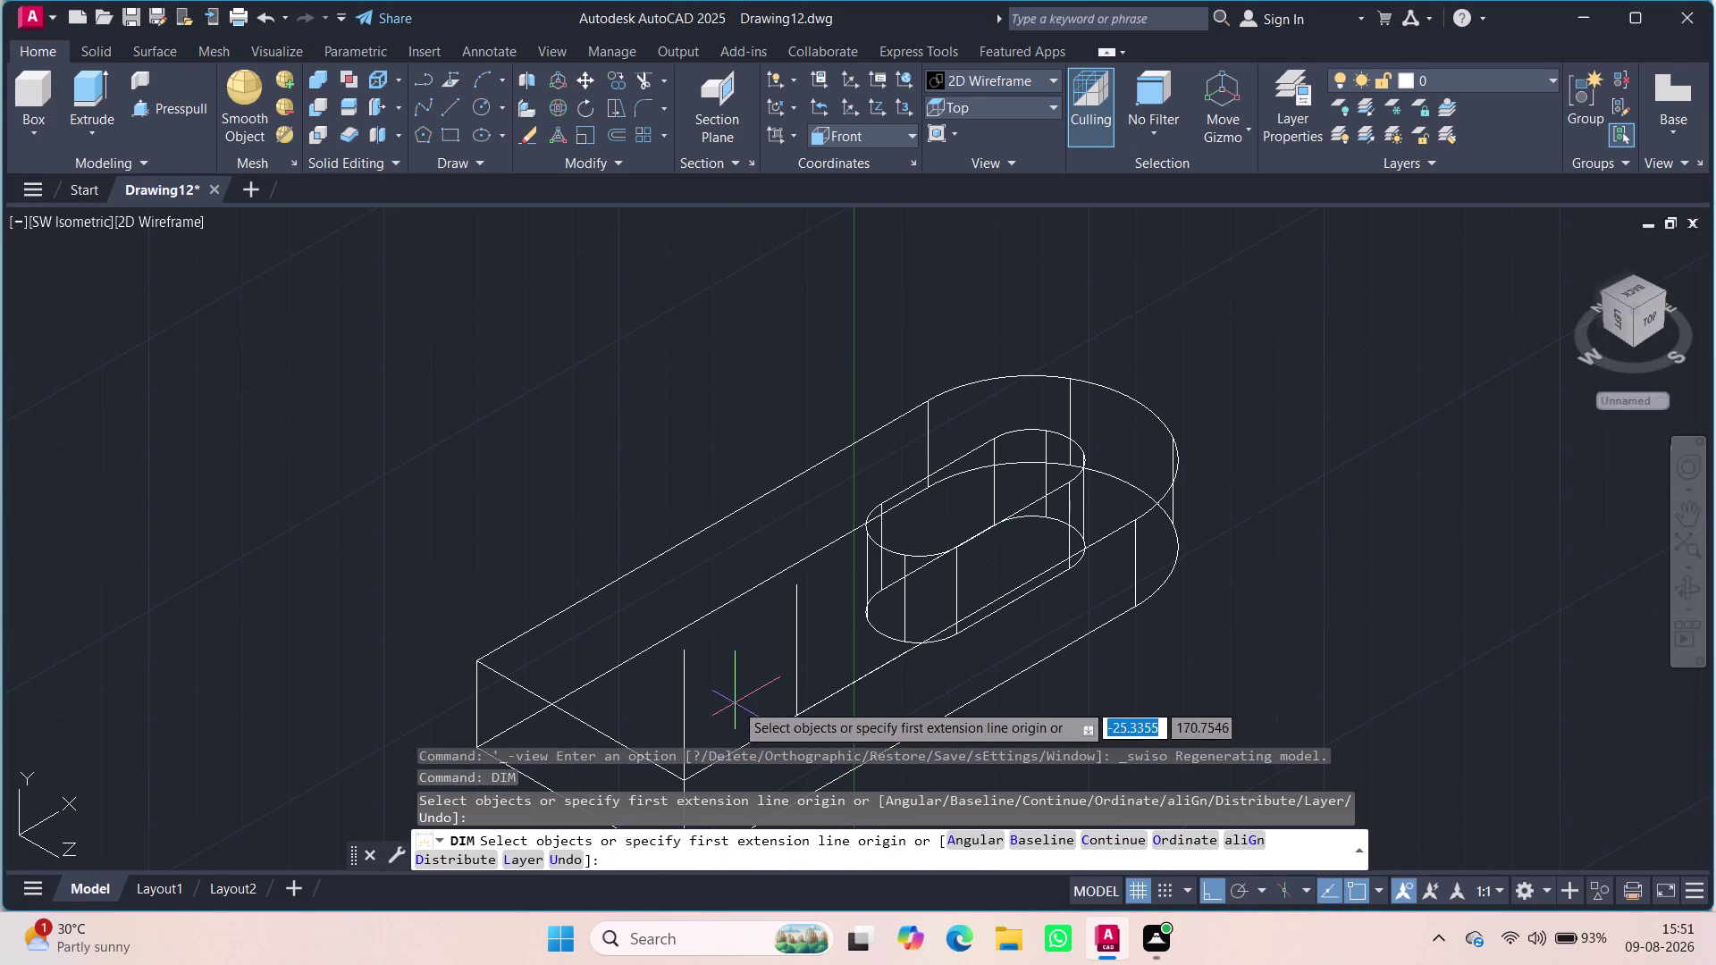
middle_drag(735, 703, 710, 539)
click(678, 611)
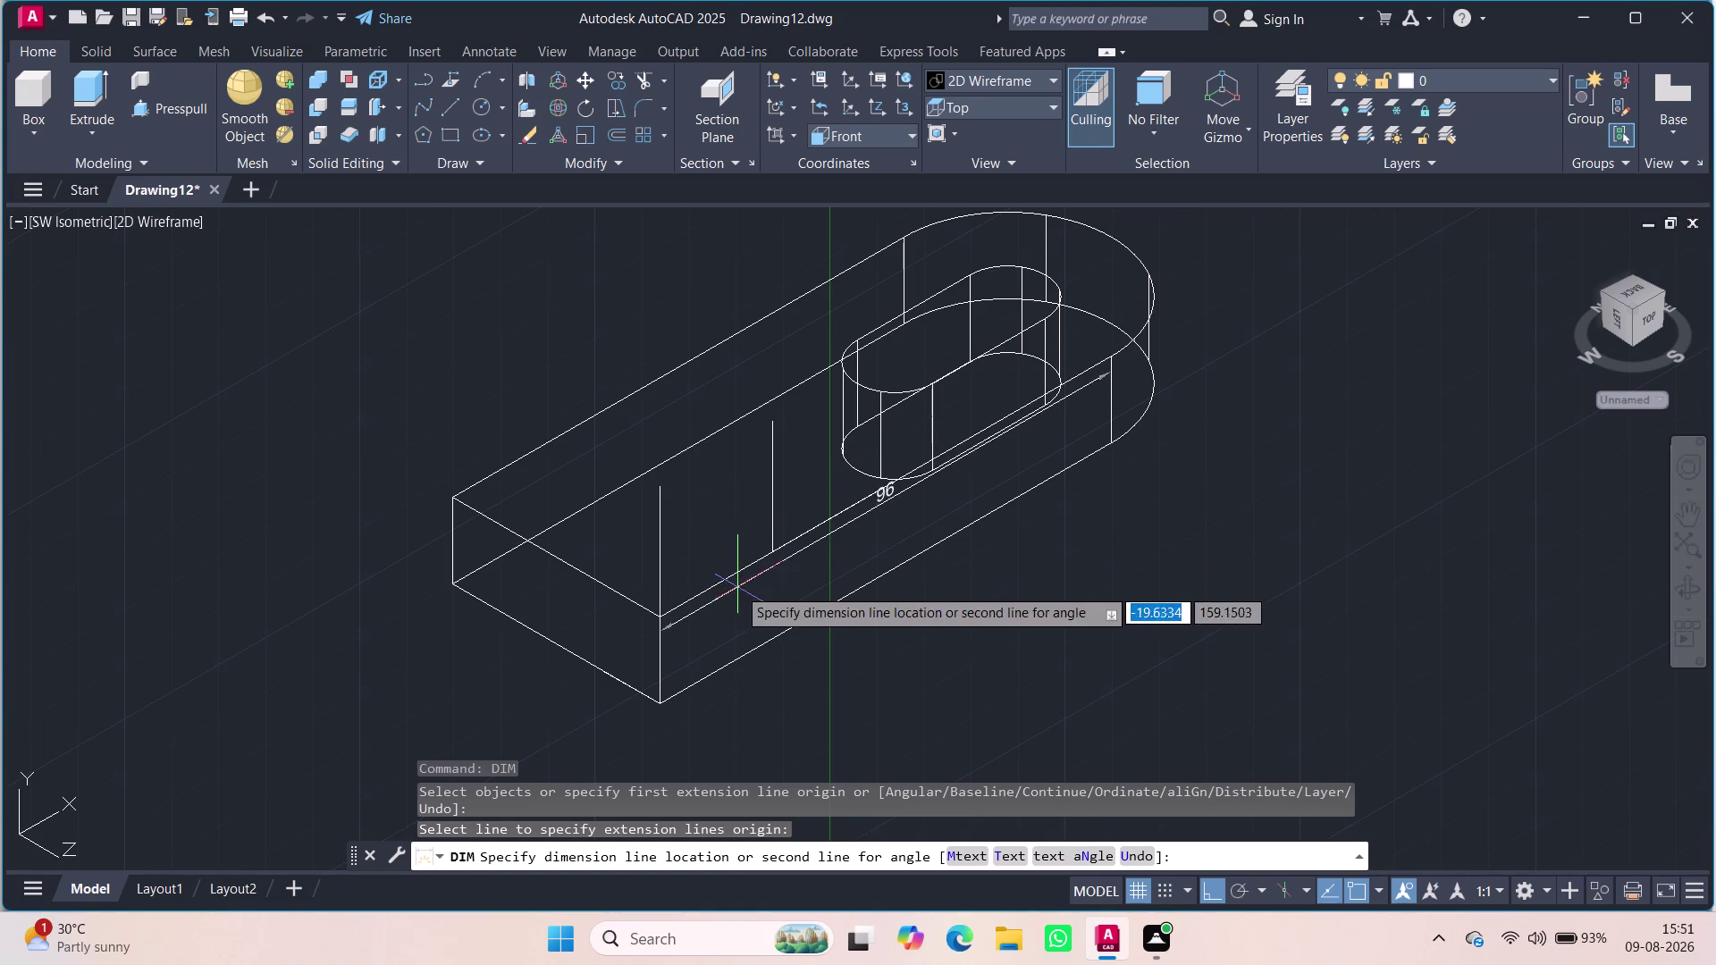
key(Escape)
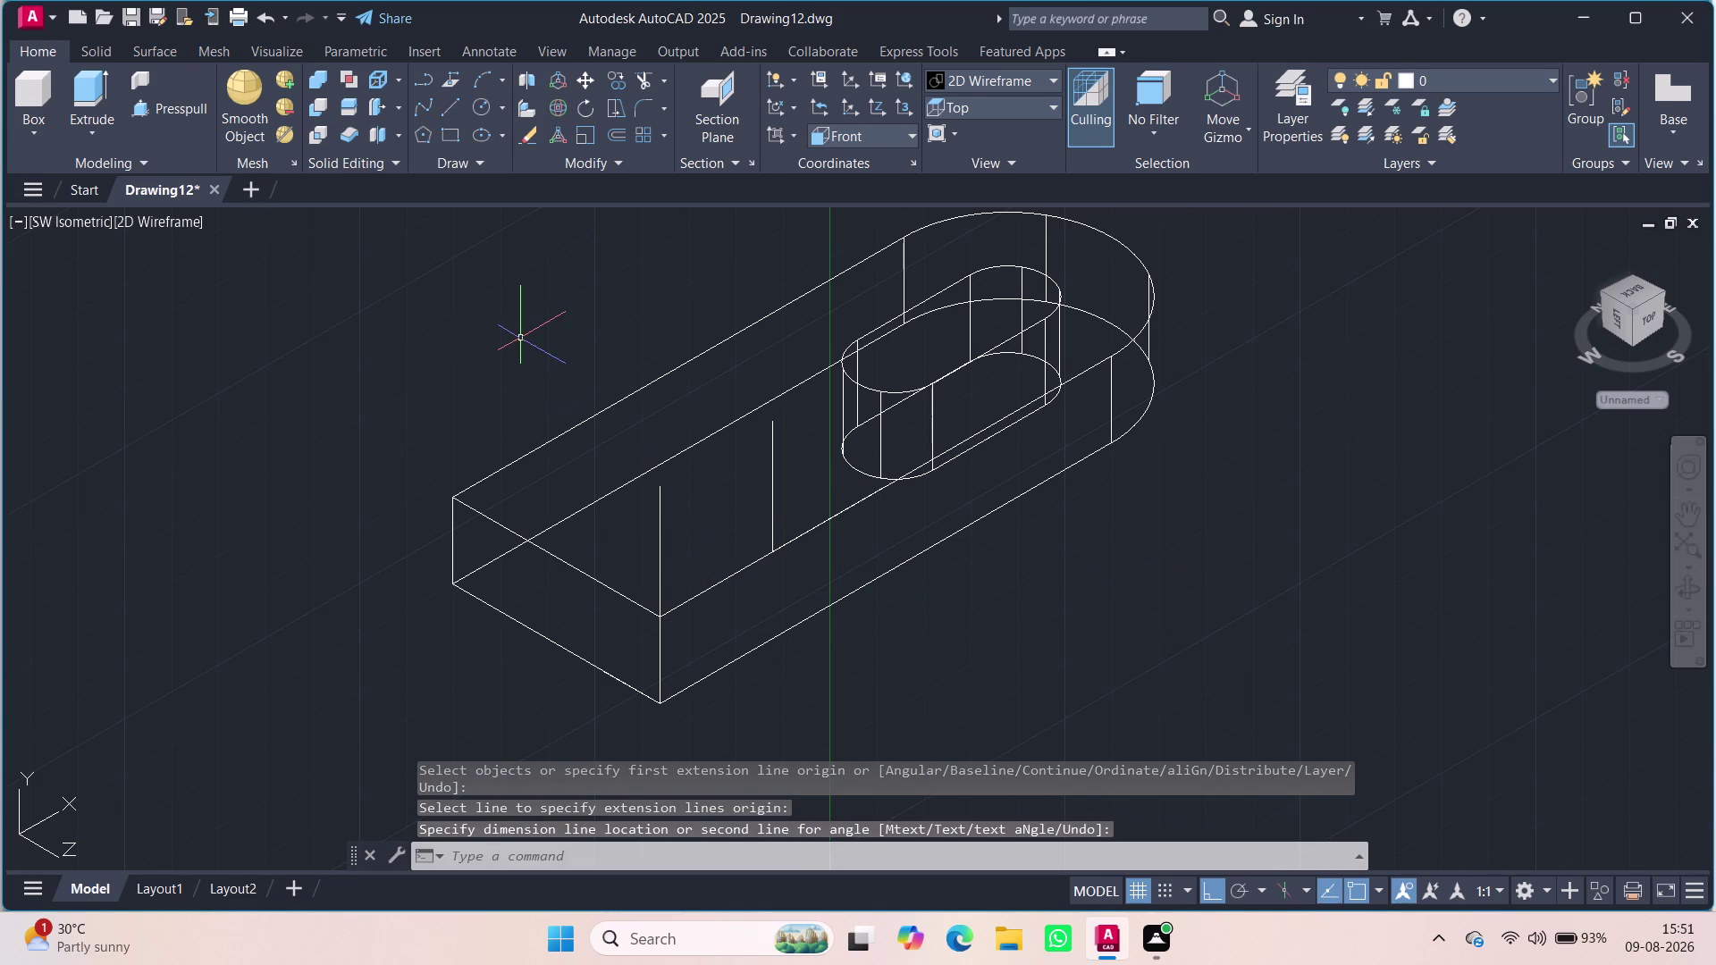
Retry dimensioning between the two parallel vertical lines, then cancel without placing it.
key(d)
key(i)
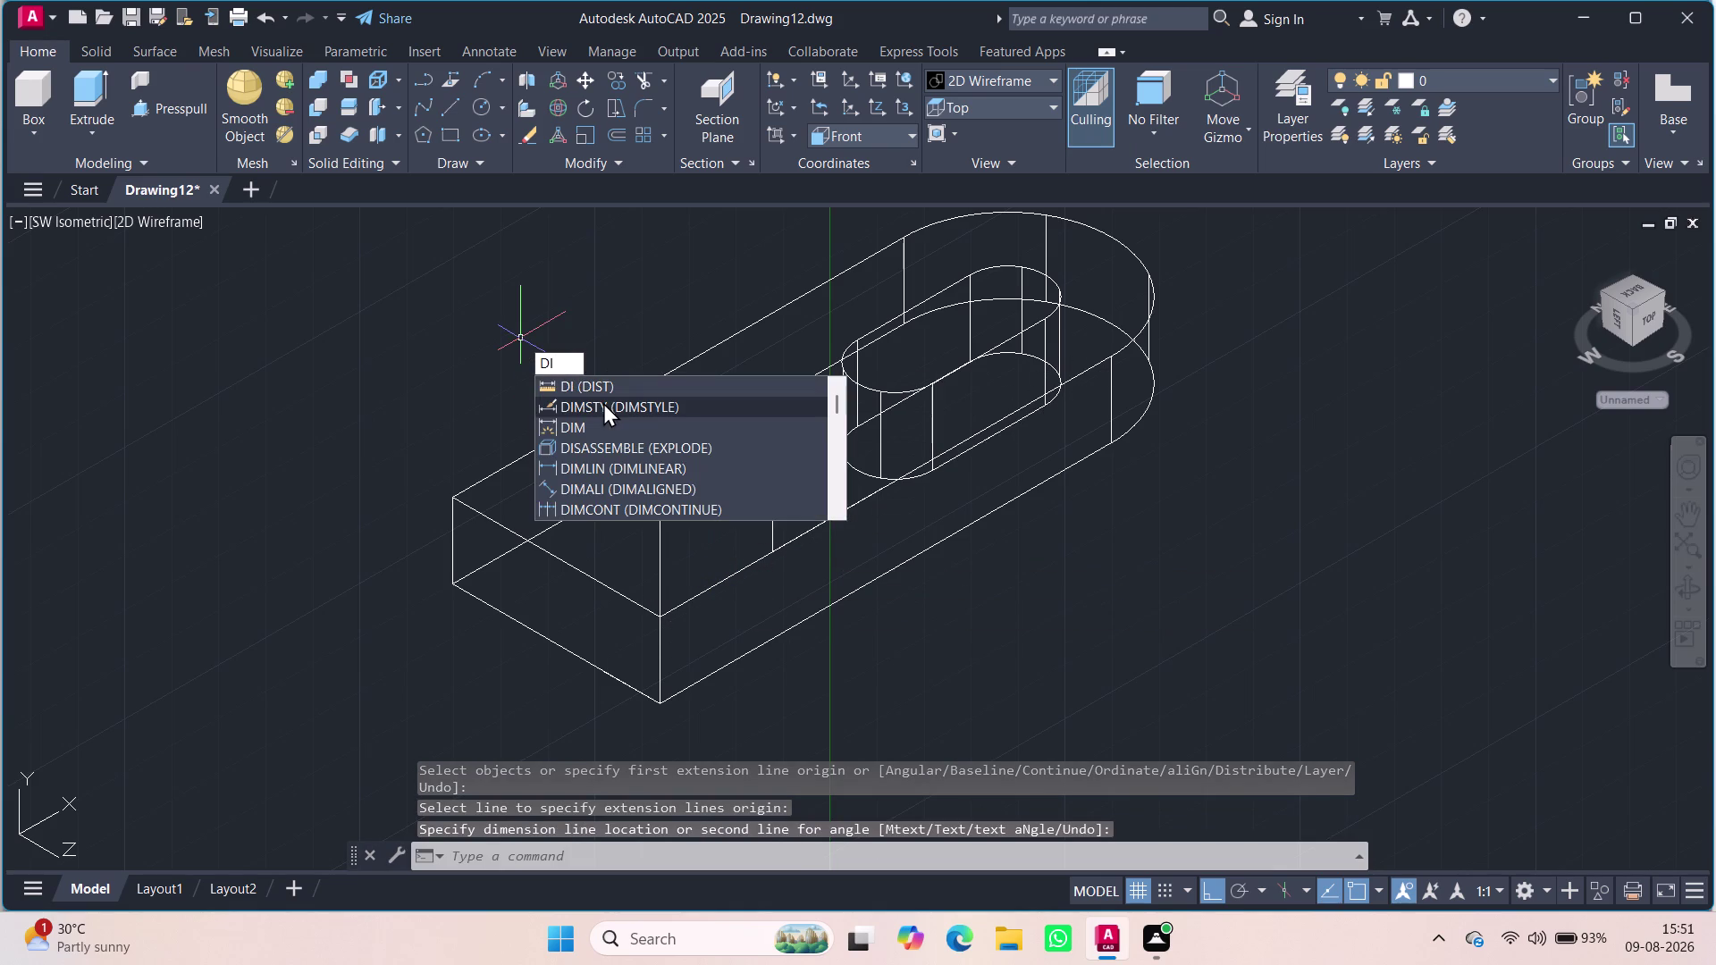
click(582, 424)
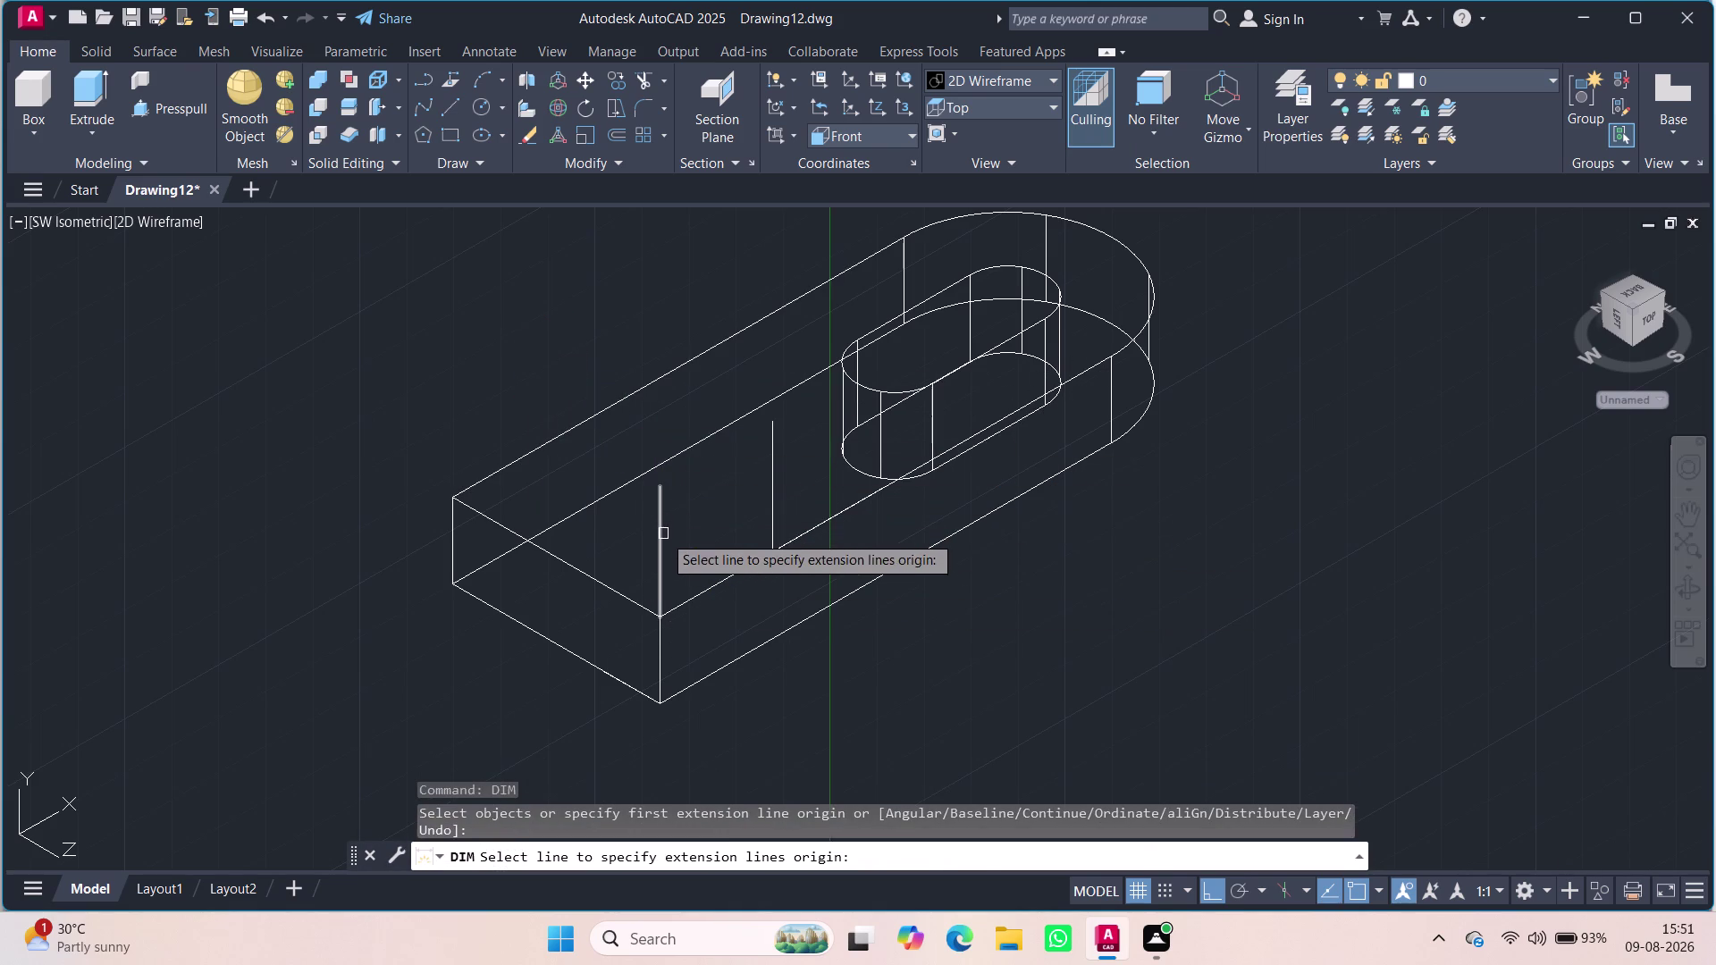
click(663, 534)
click(770, 506)
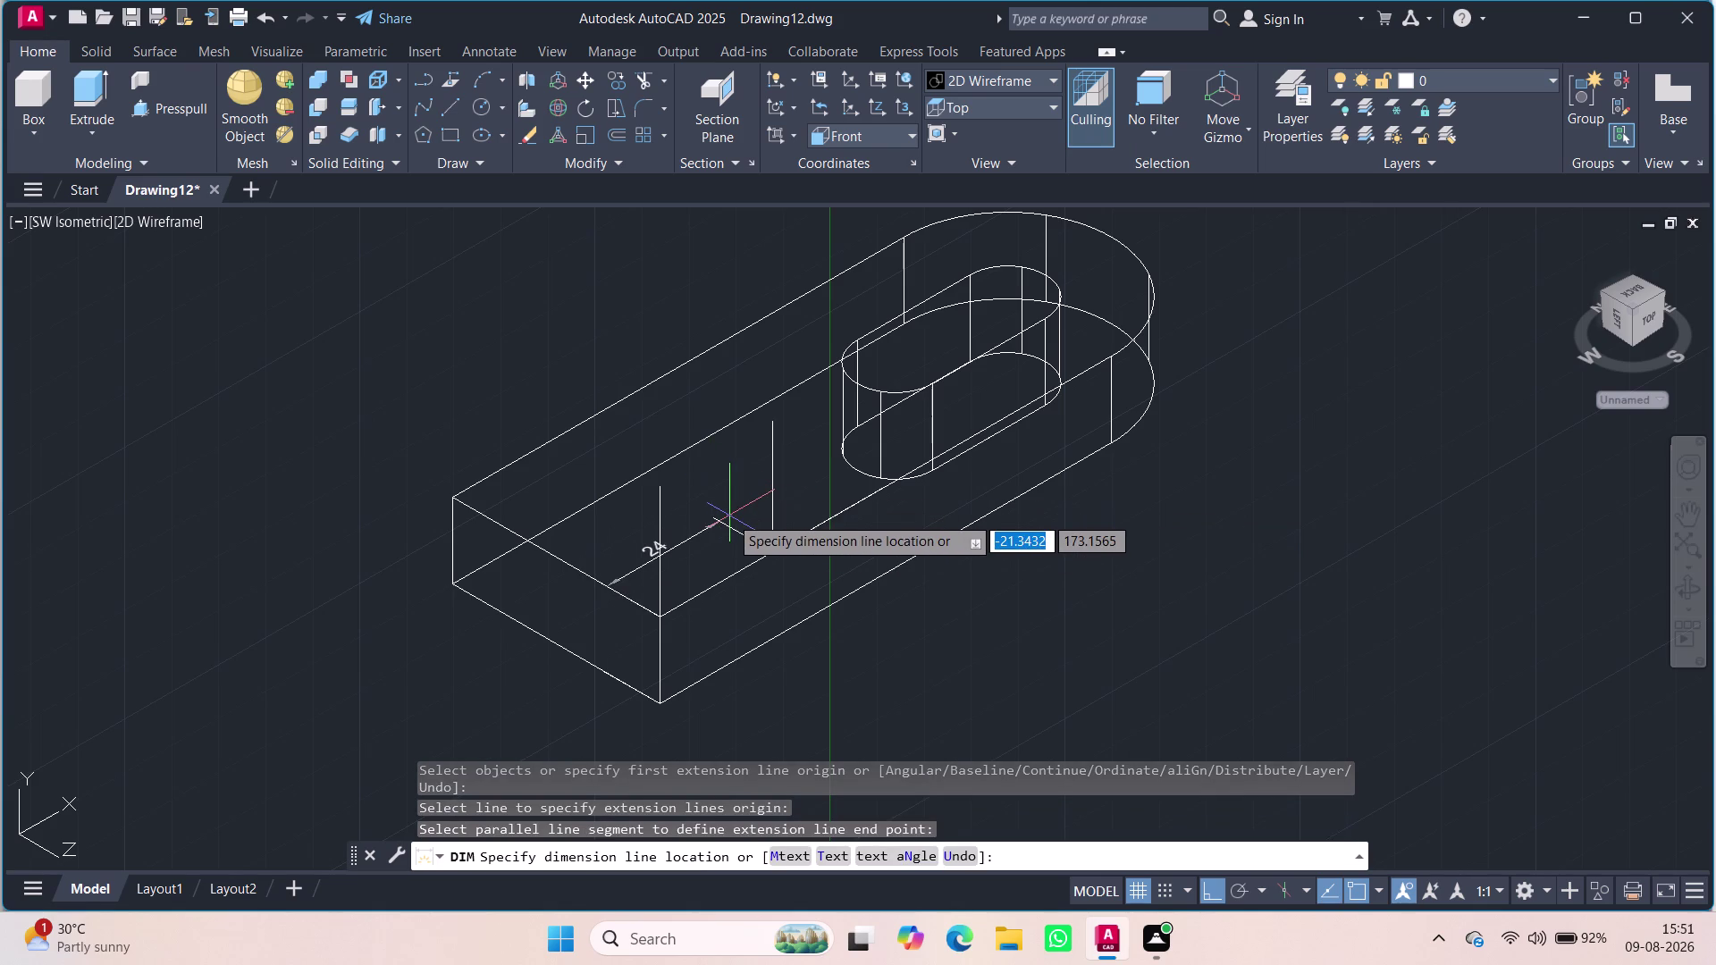
key(Escape)
key(Escape)
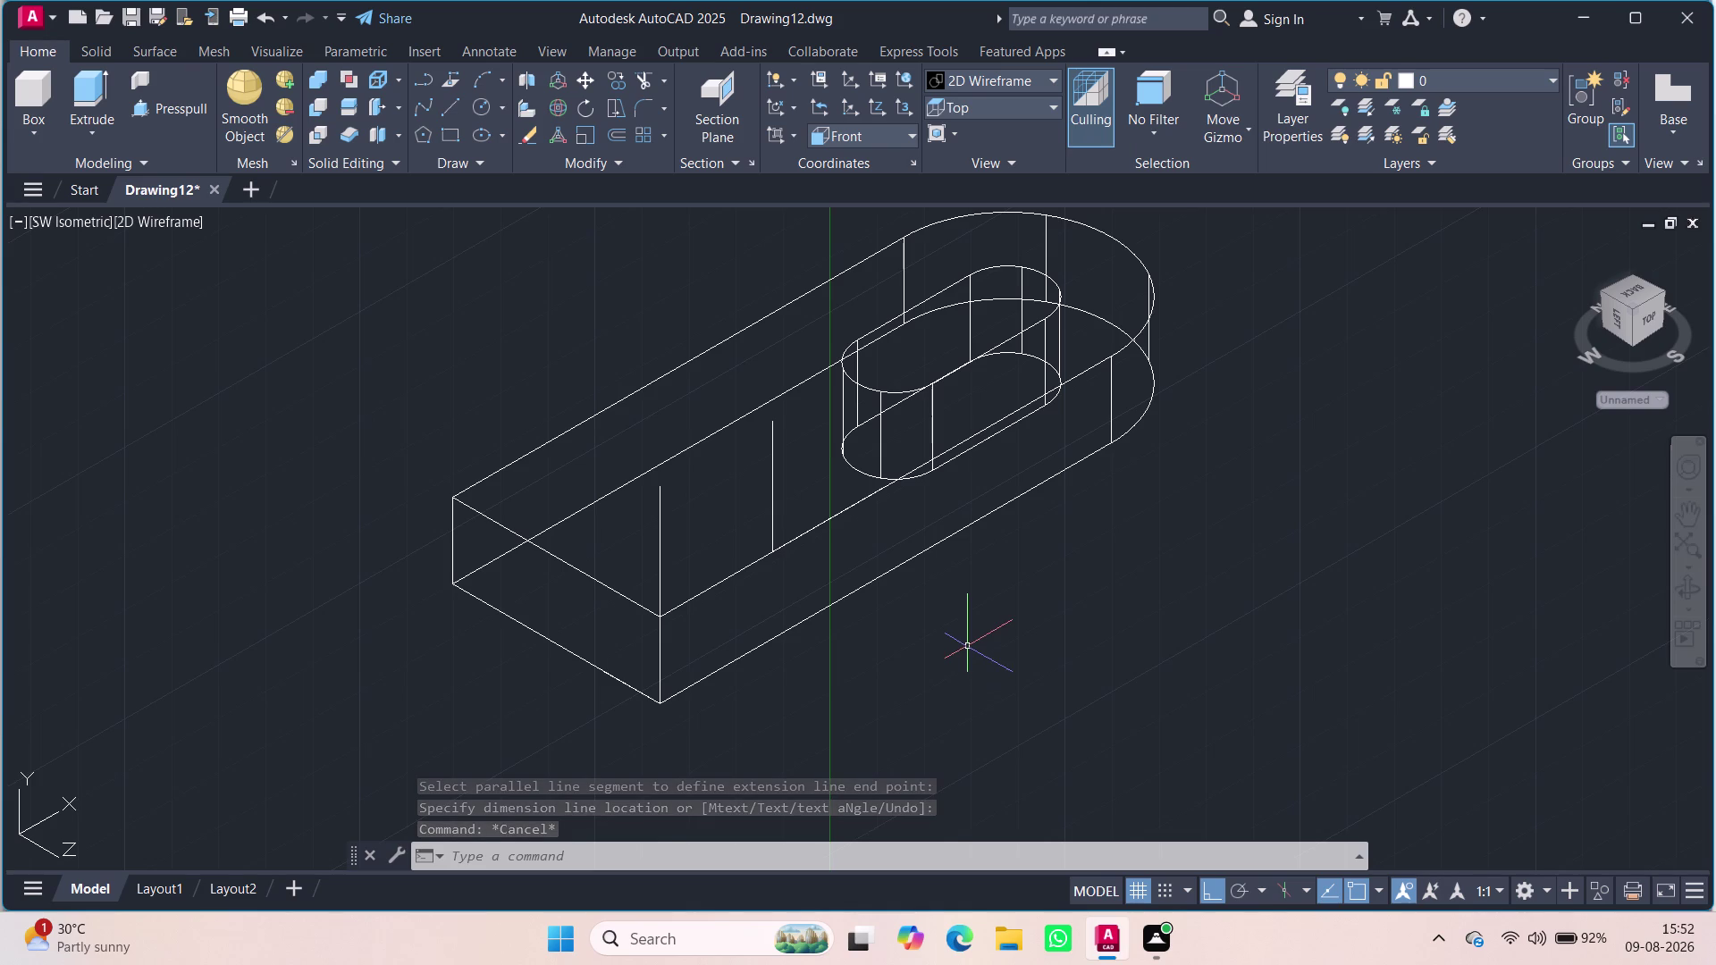
click(41, 225)
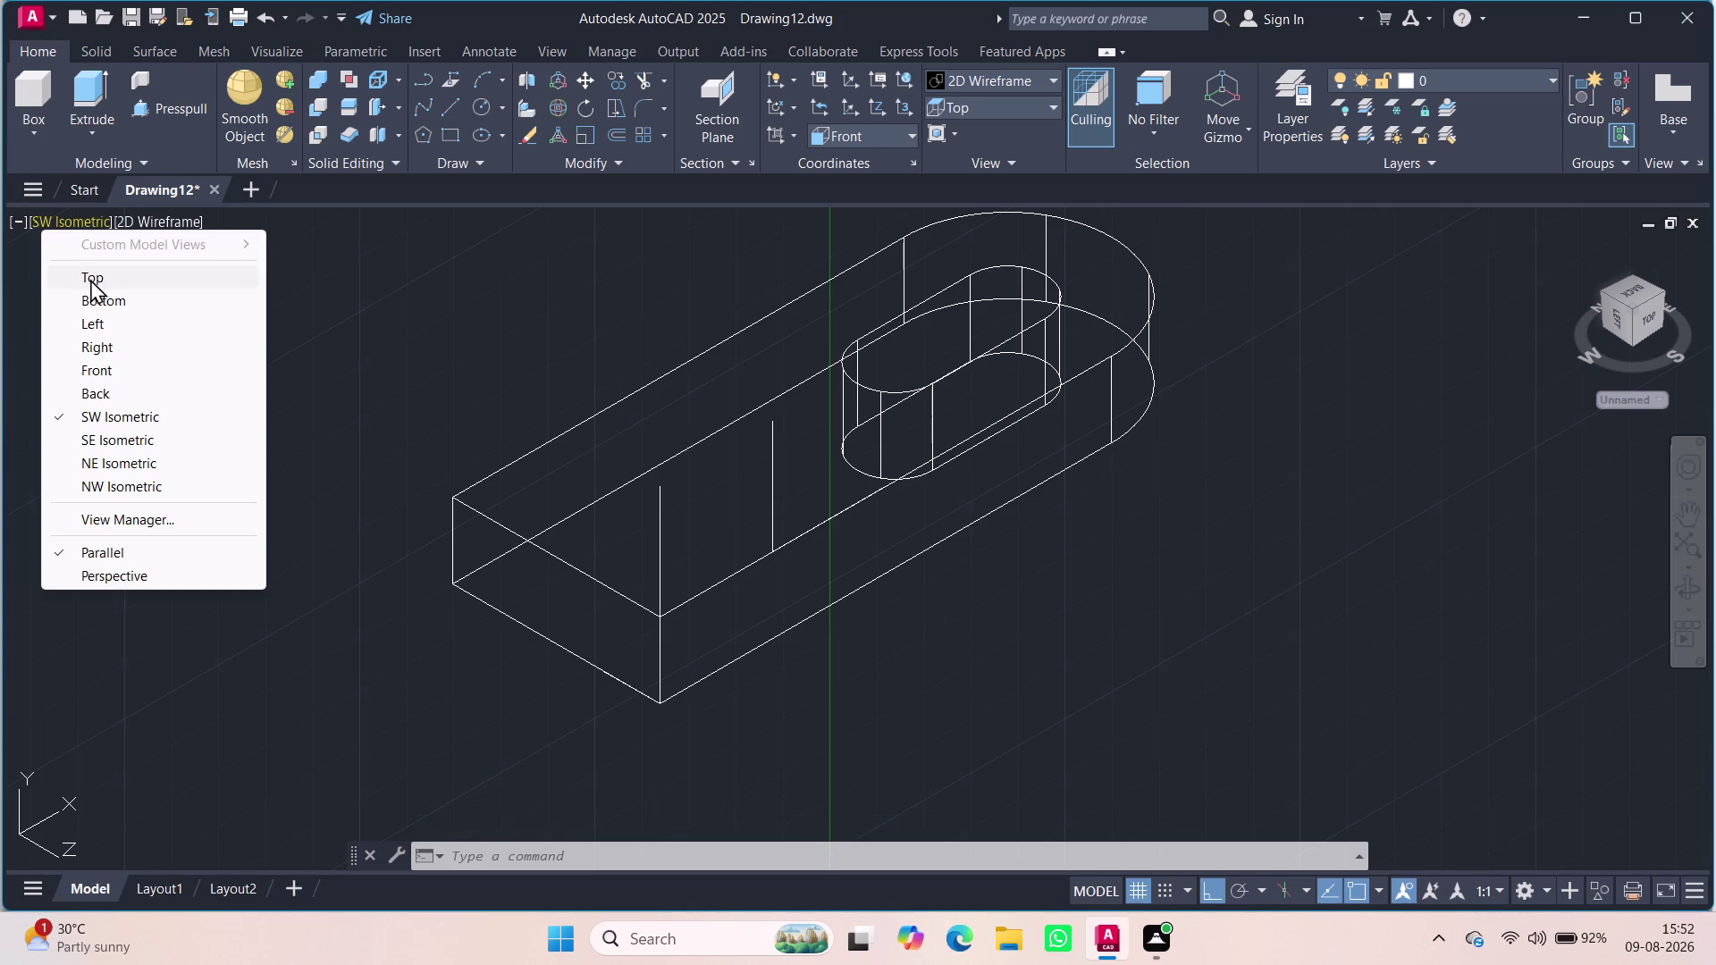
Switch the viewport to Top, then SE Isometric, and recentre the model.
click(91, 281)
scroll(down, 3)
scroll(up, 3)
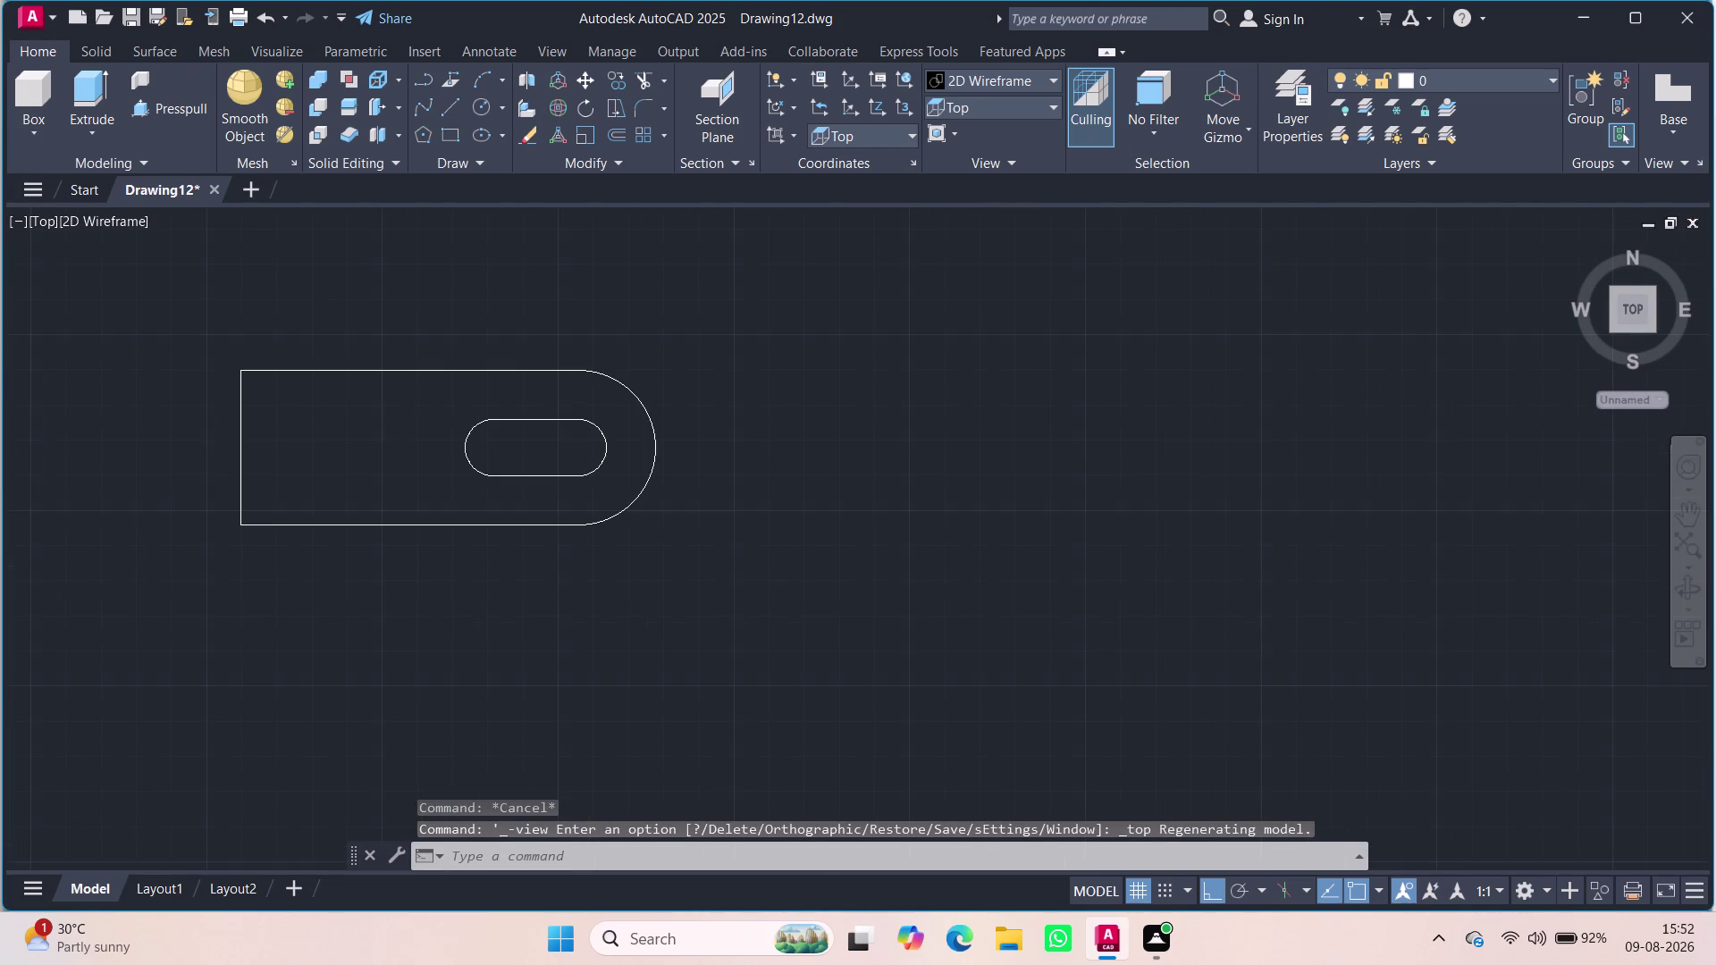
key(Escape)
key(Escape)
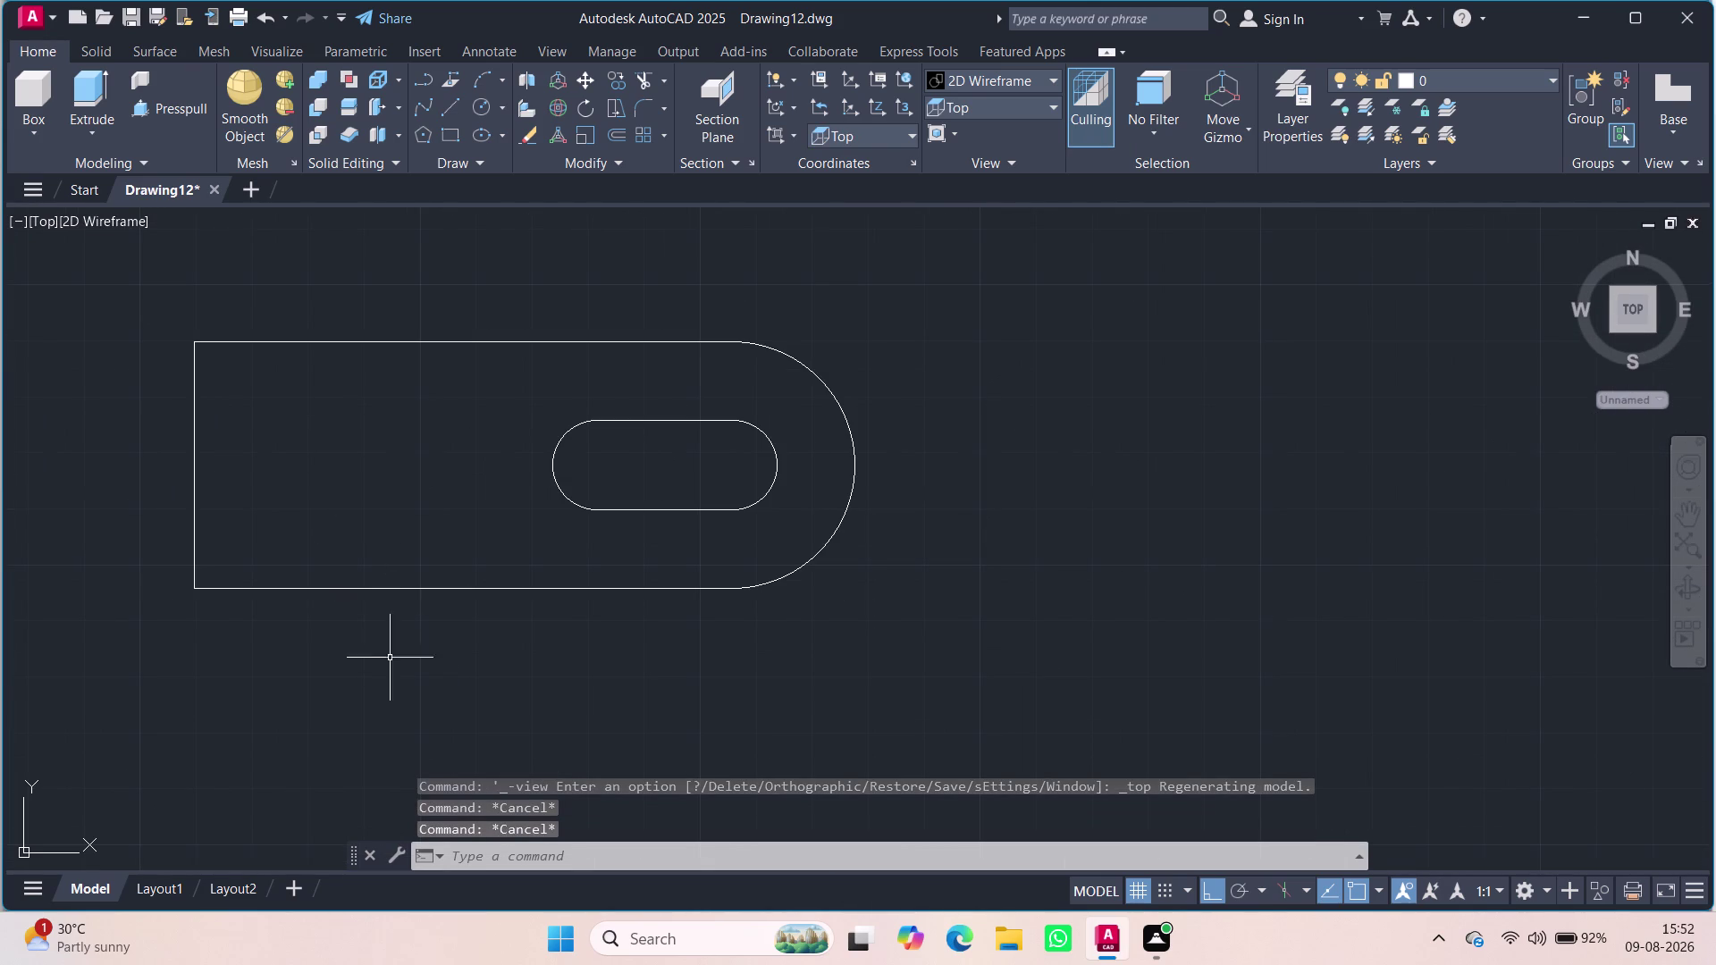
click(46, 221)
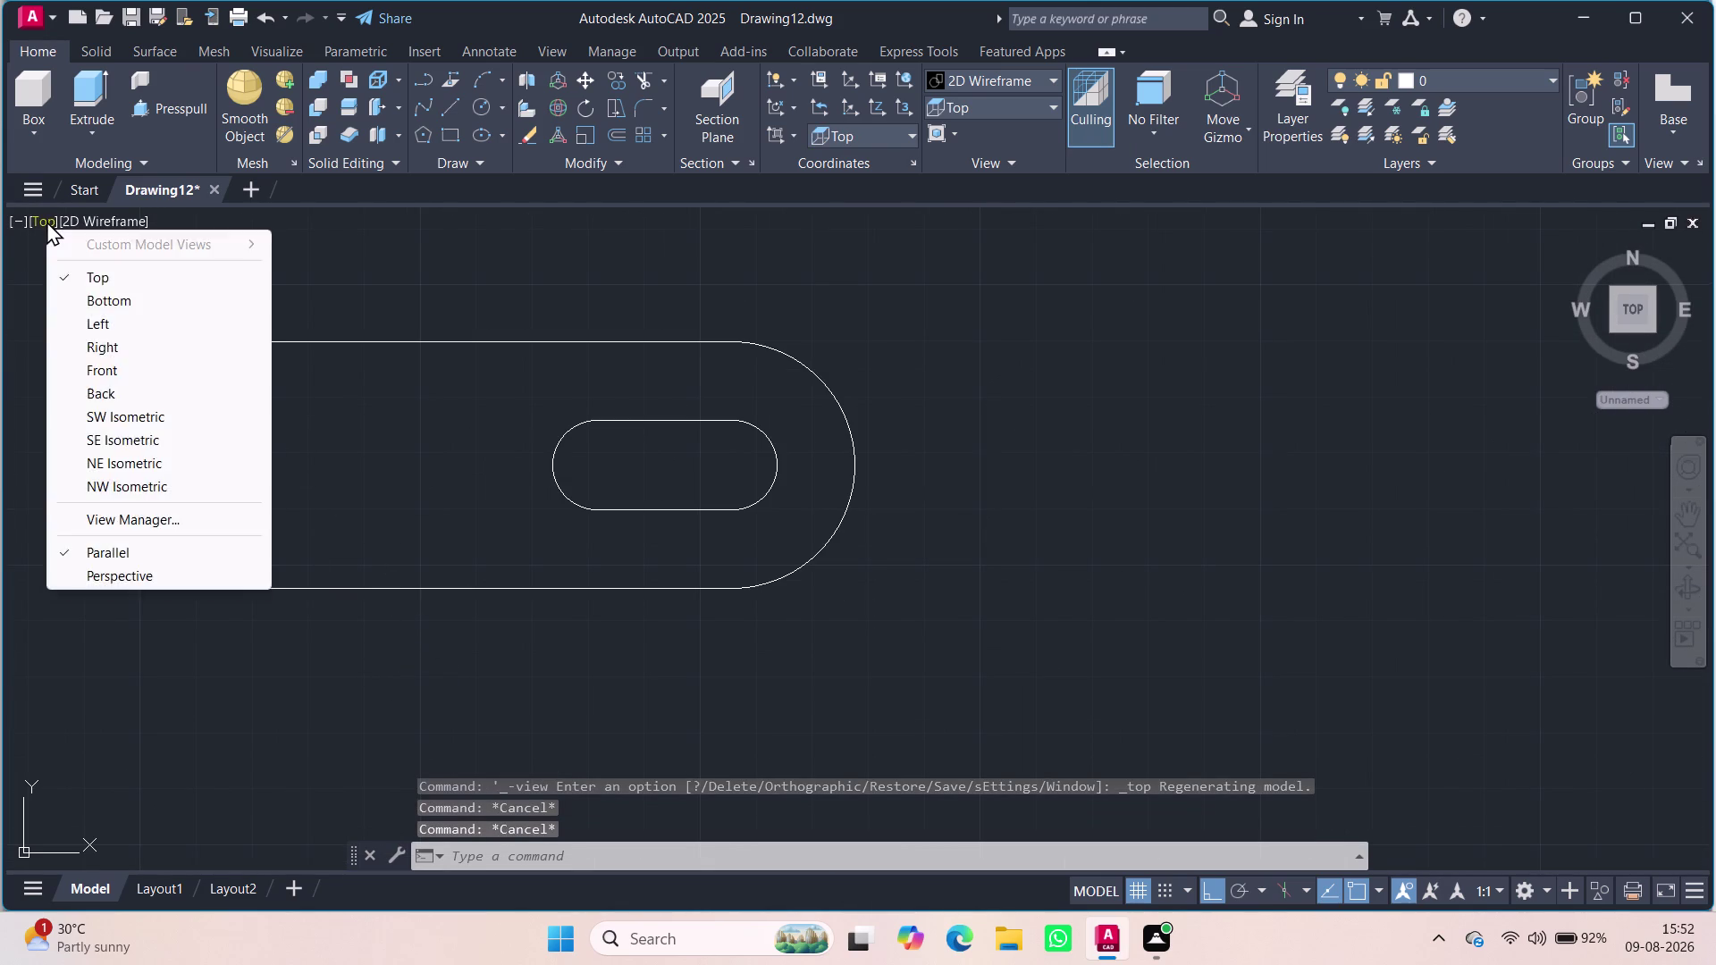
click(47, 221)
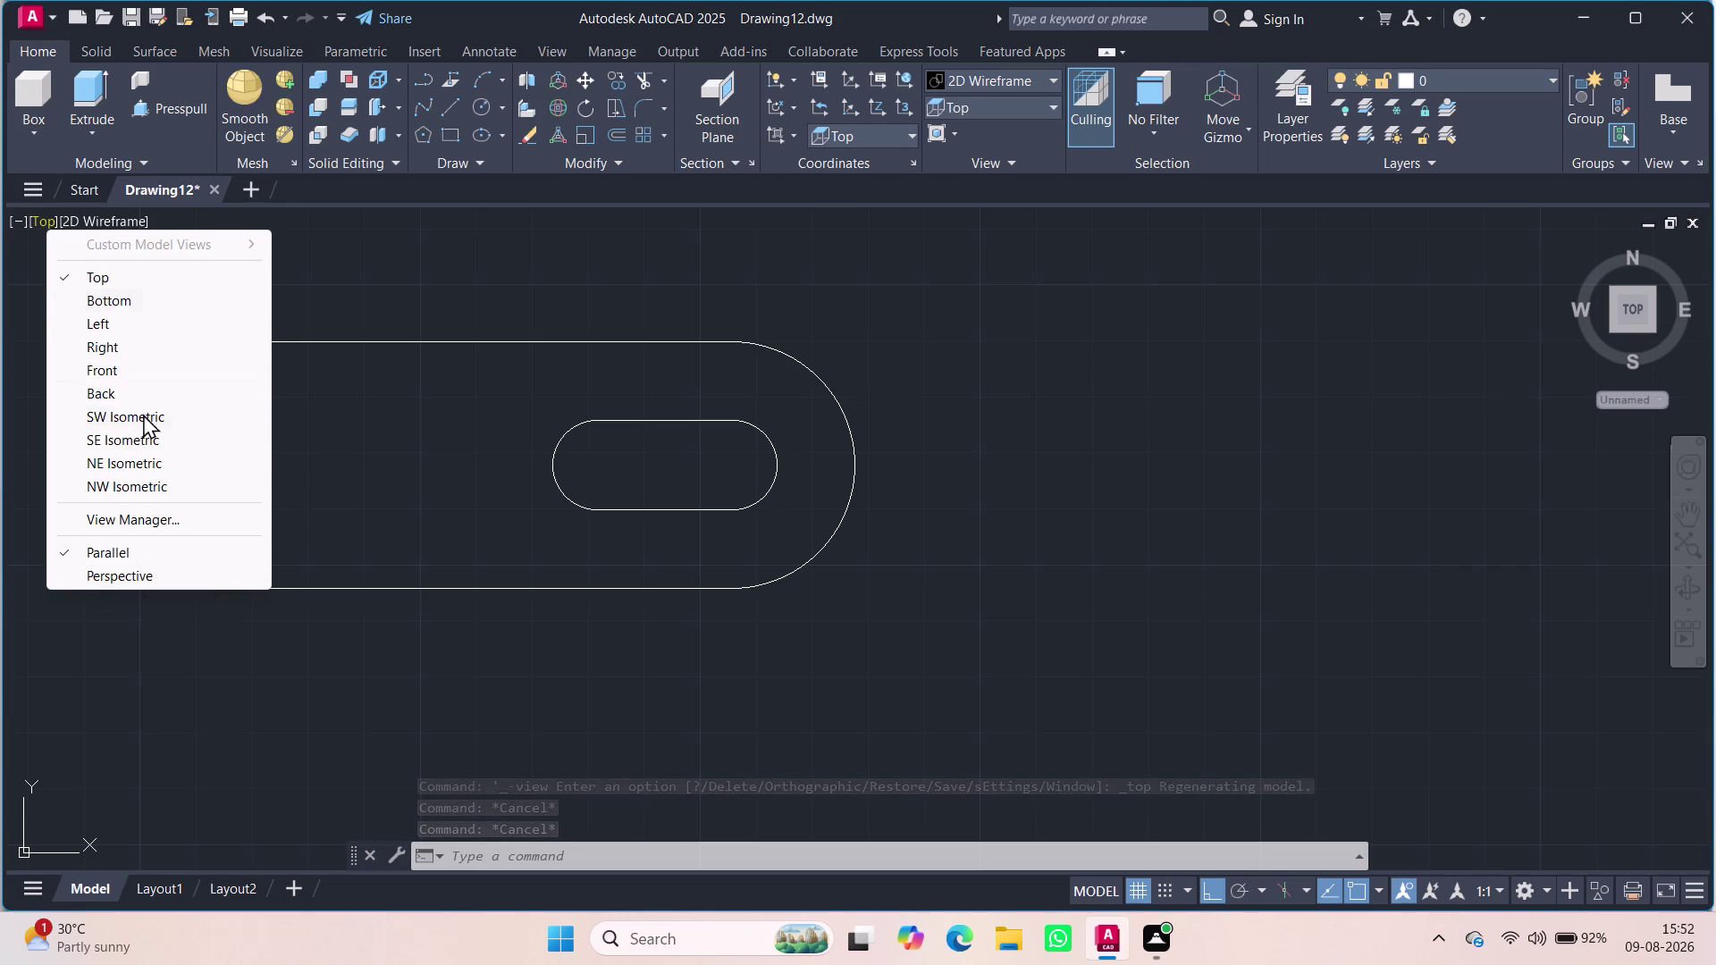
click(145, 437)
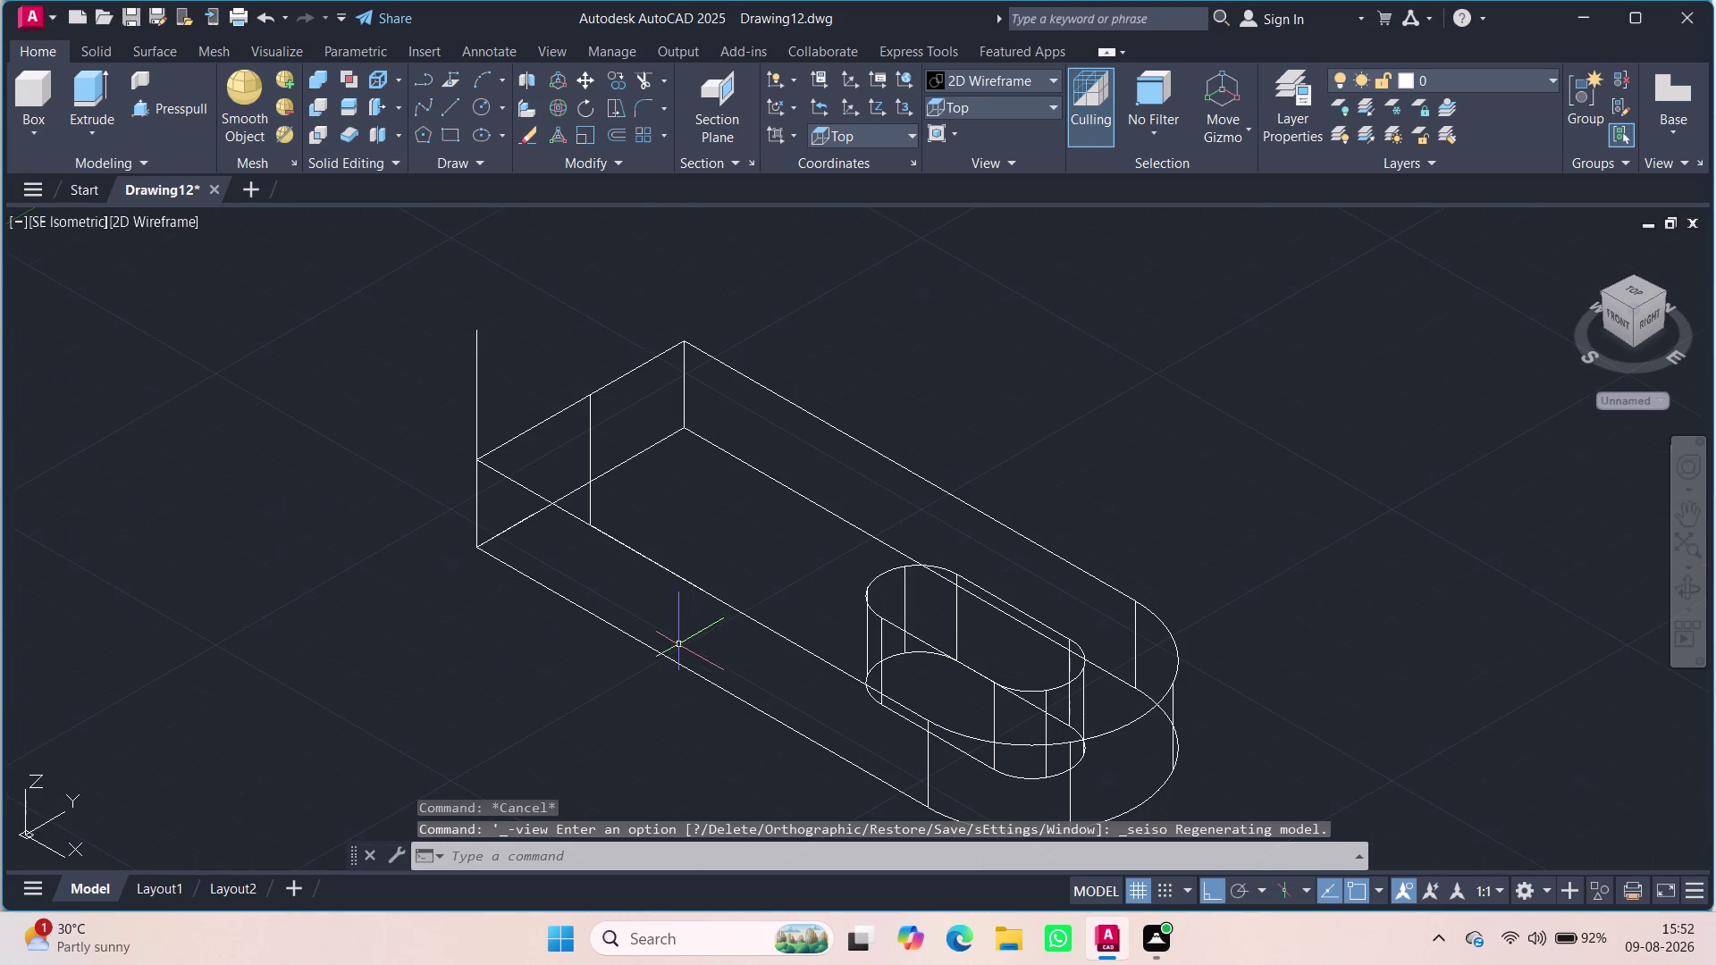
middle_drag(636, 714, 702, 691)
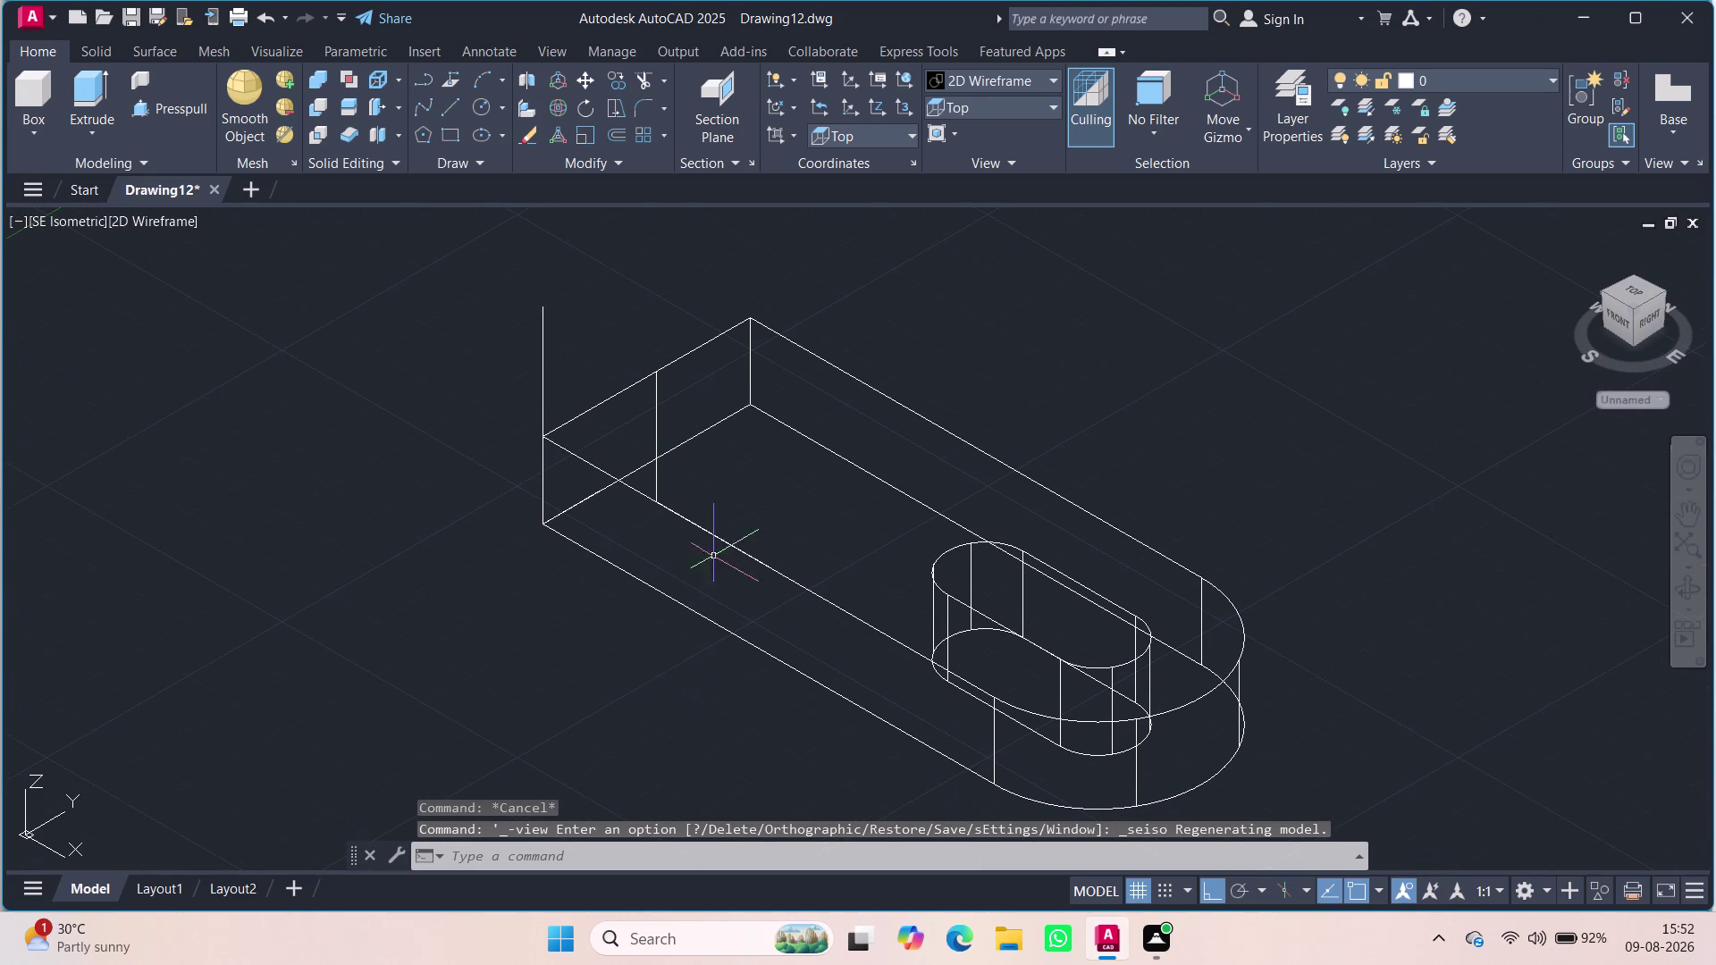
Erase the stray vertical line and show the model from the Front.
click(654, 441)
key(Delete)
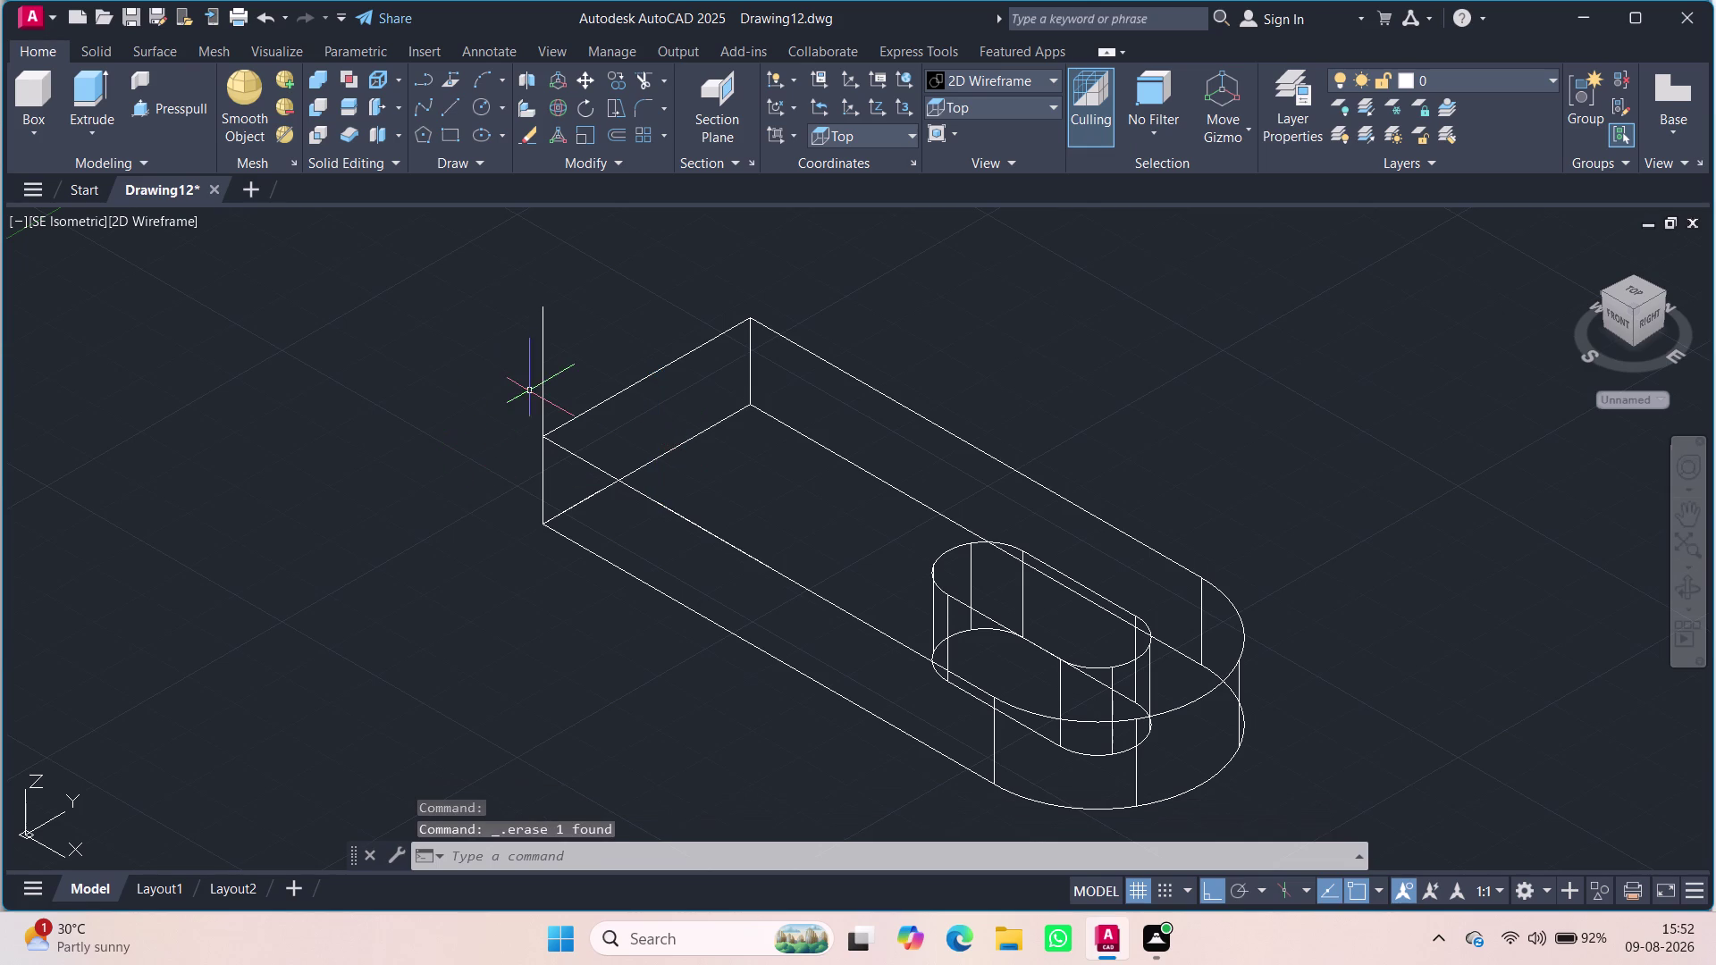
click(542, 386)
key(Delete)
drag(543, 315, 530, 324)
key(Delete)
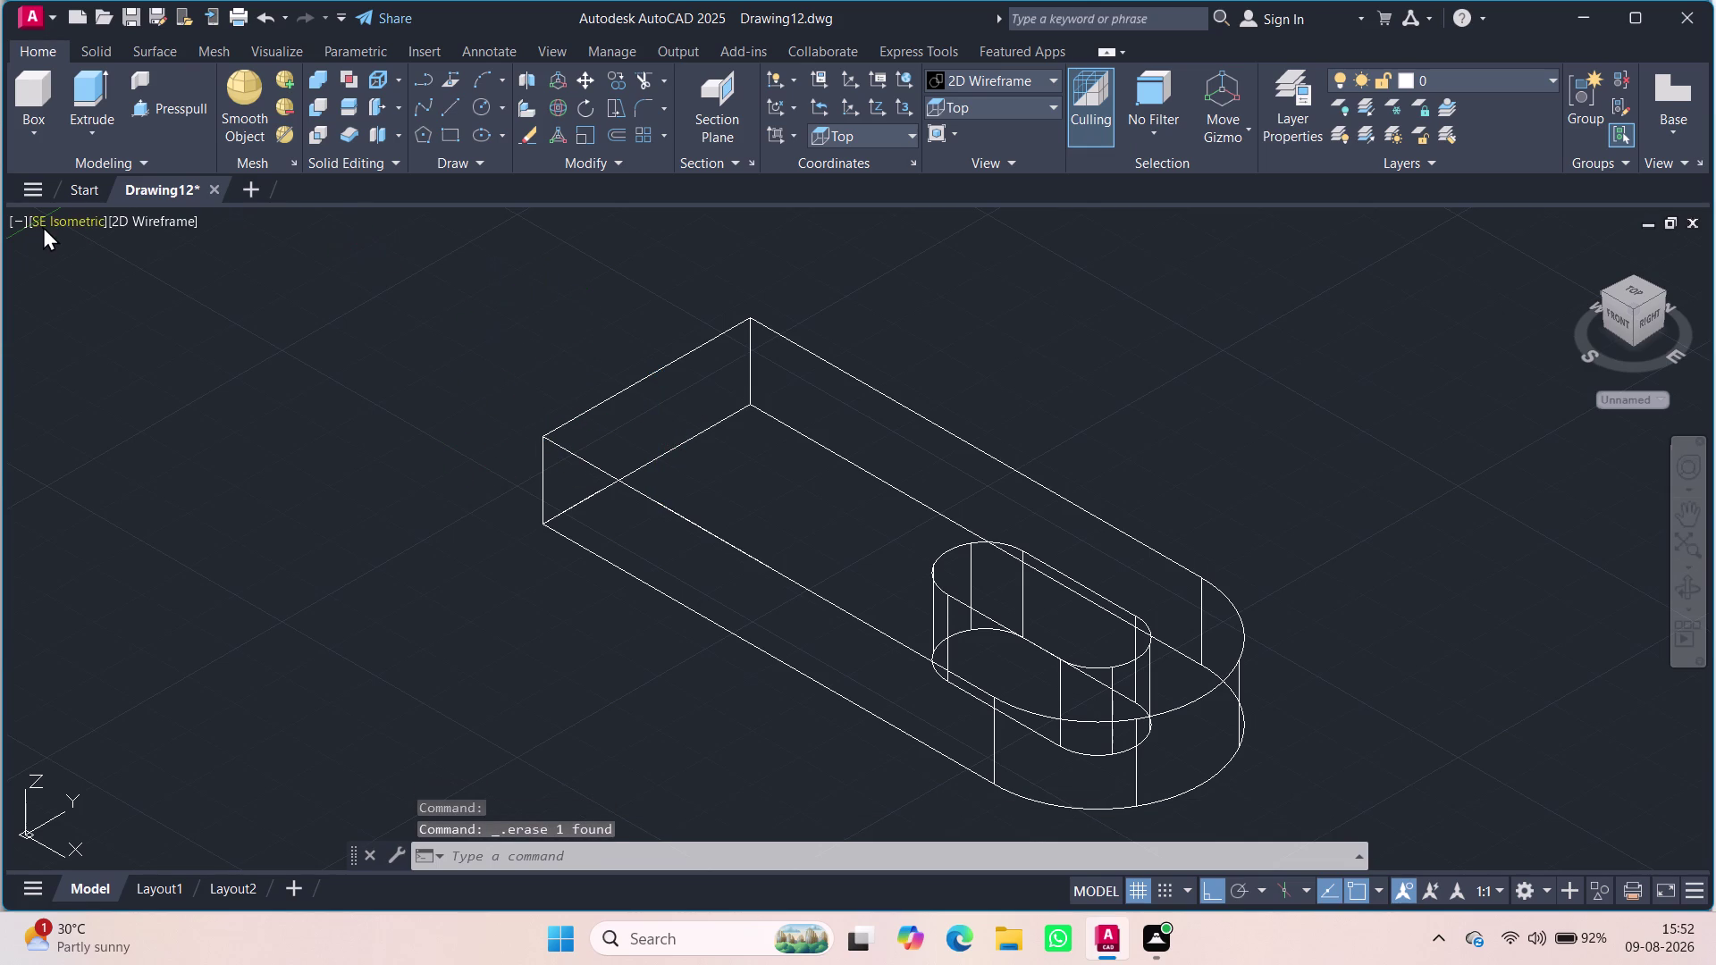
click(44, 223)
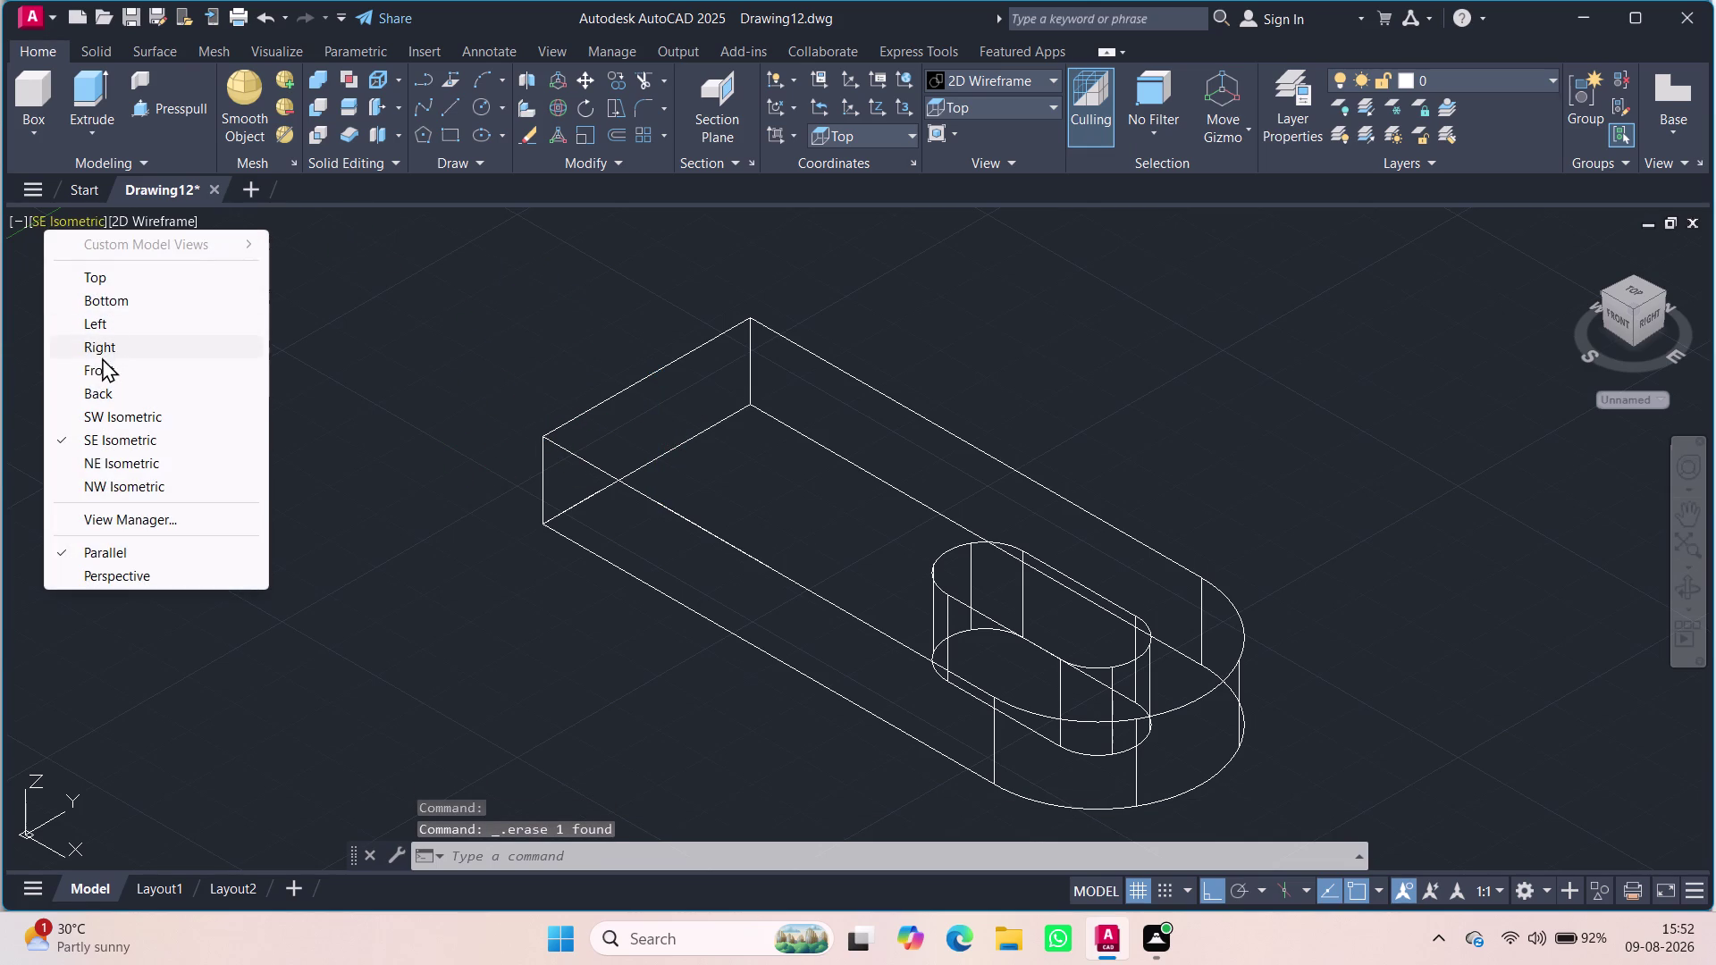
click(84, 377)
Draw a 48-unit line starting at the plate's top-left corner.
scroll(down, 3)
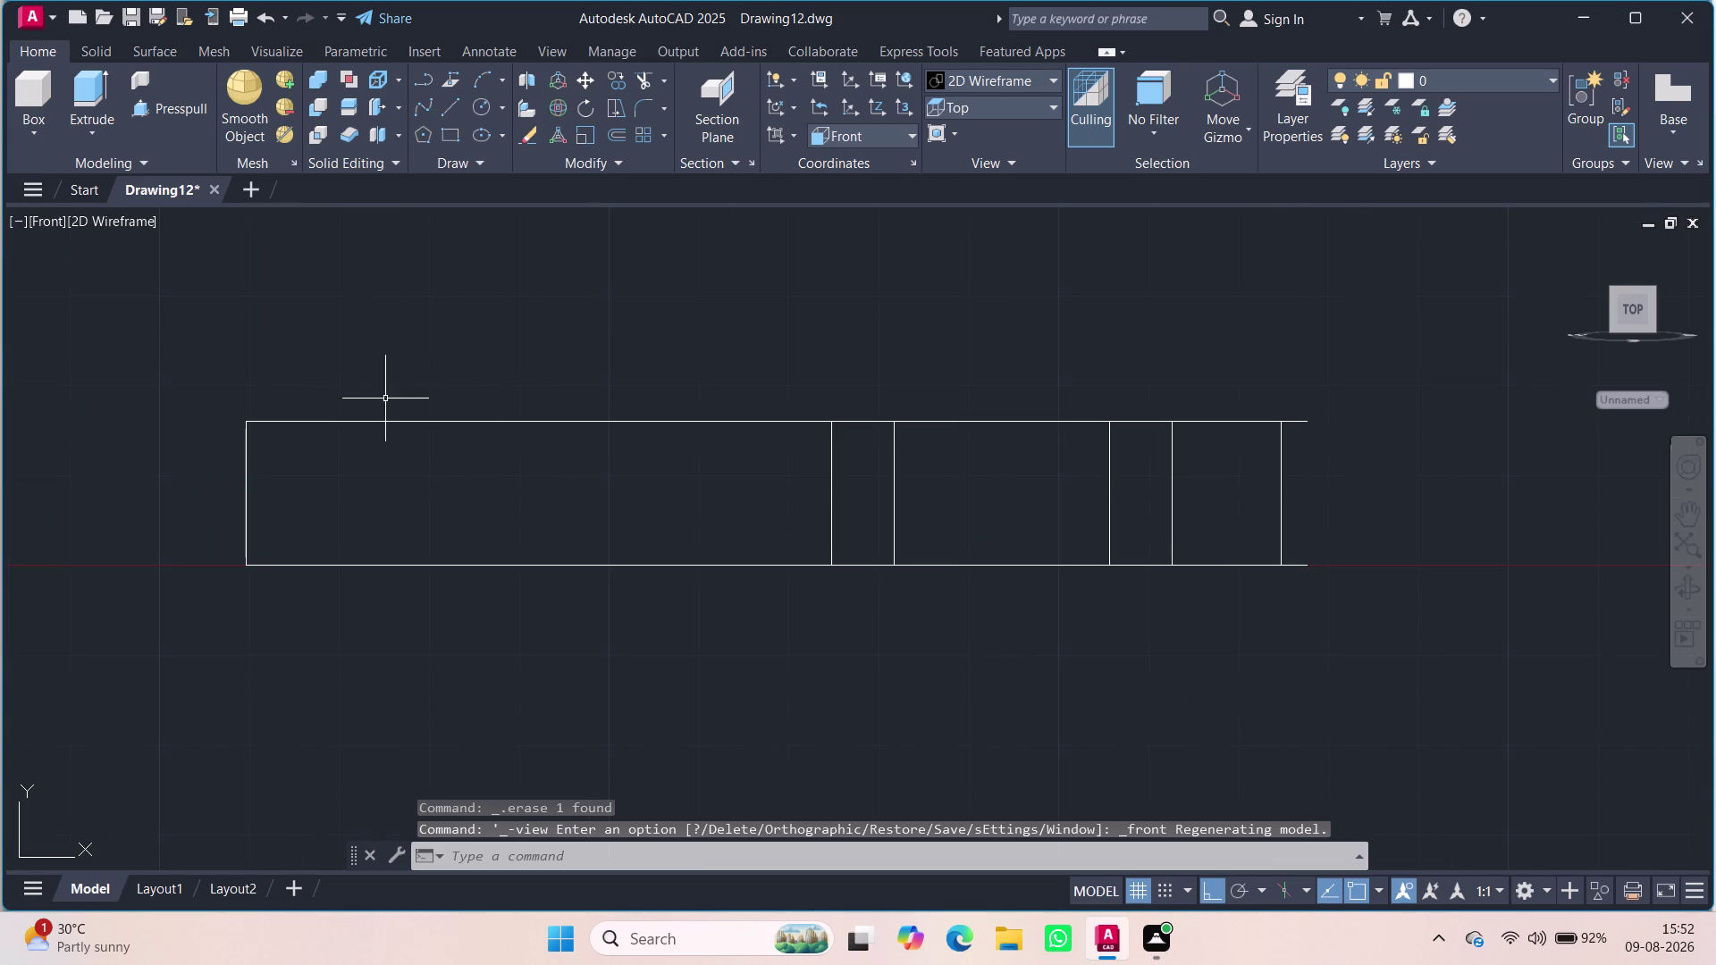
key(l)
key(Return)
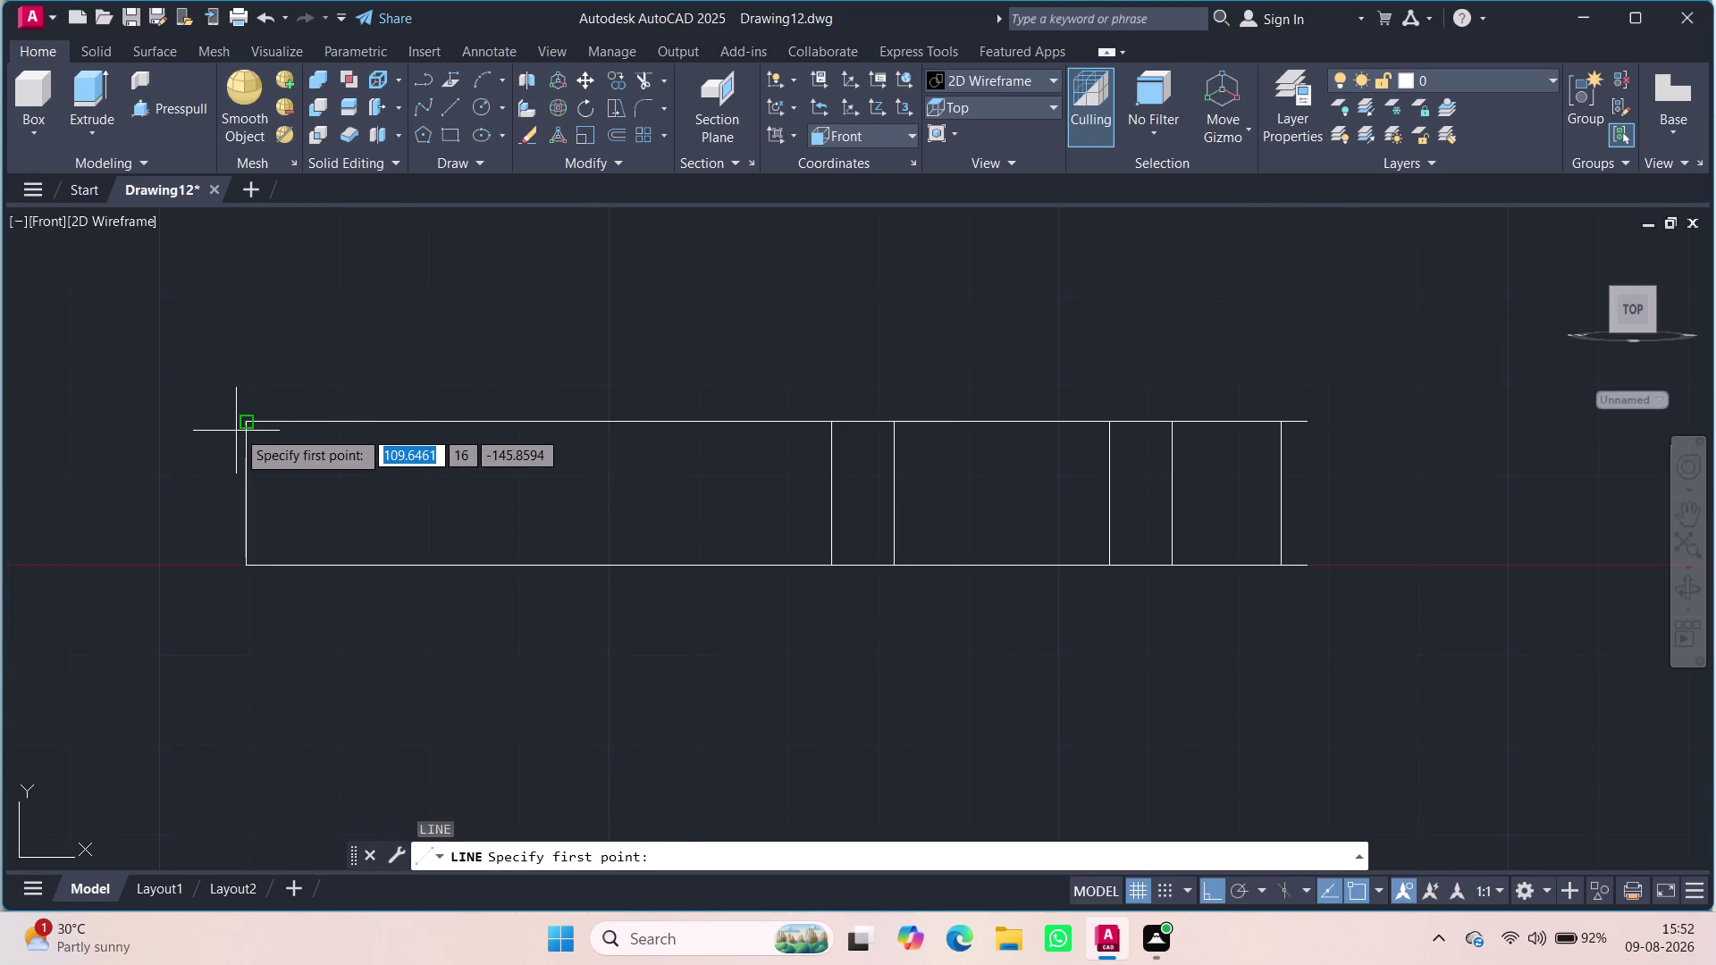
click(243, 425)
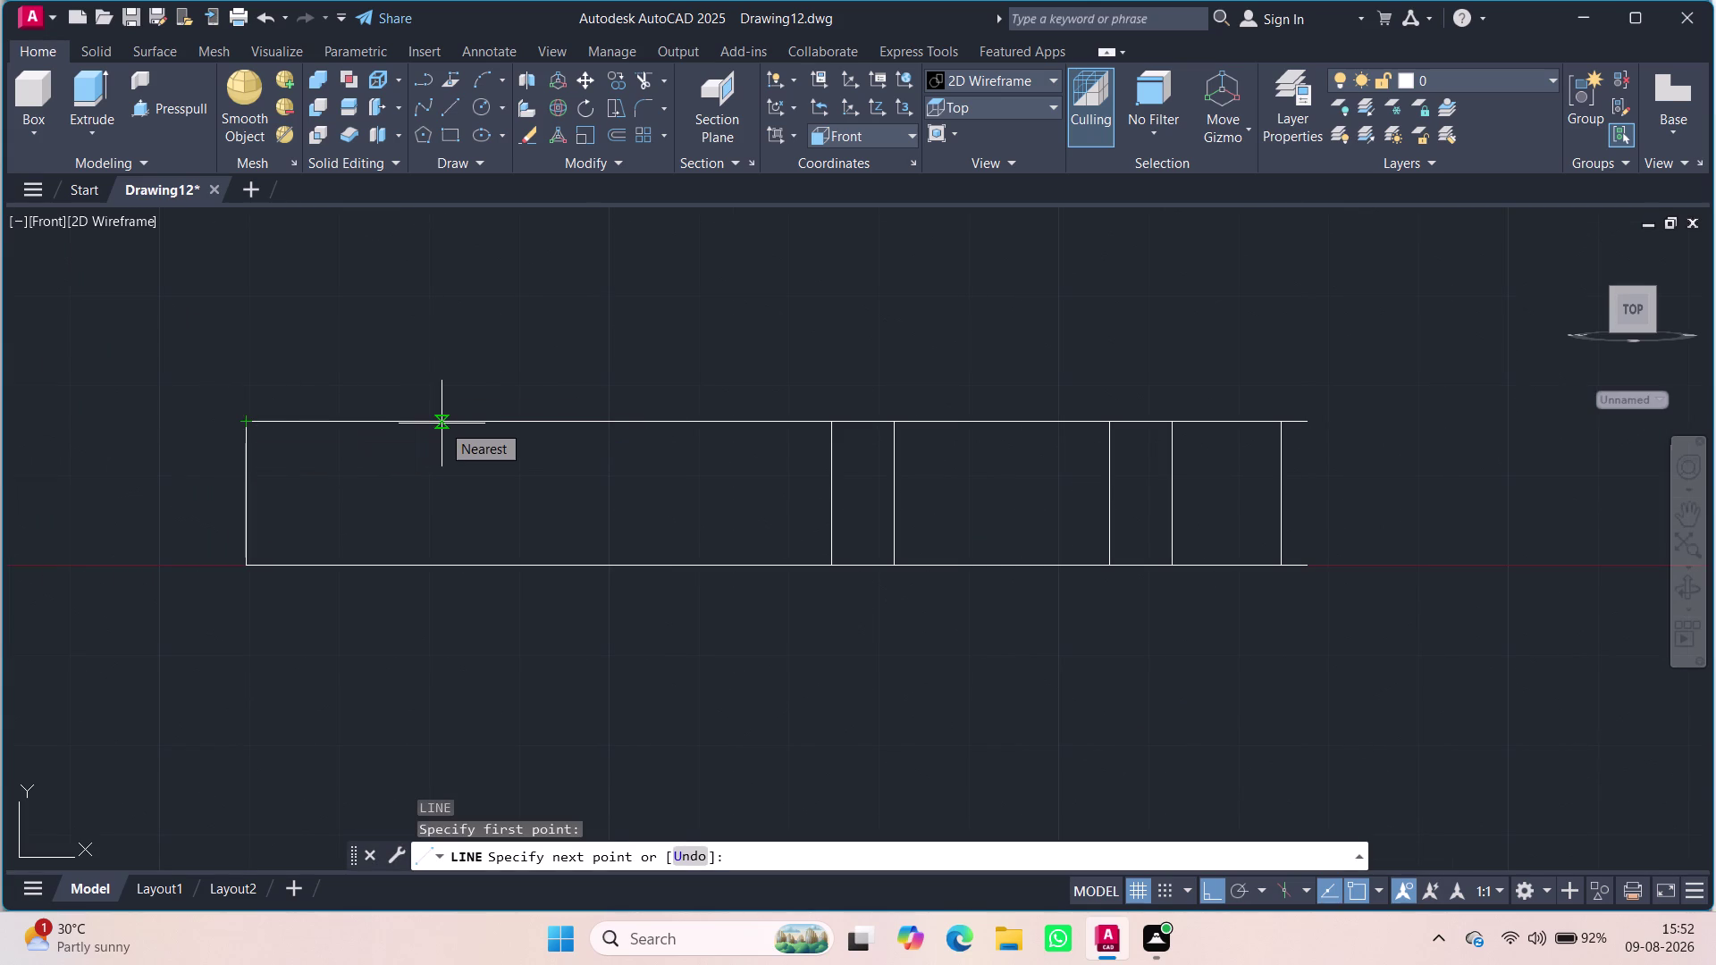
text(48)
key(Return)
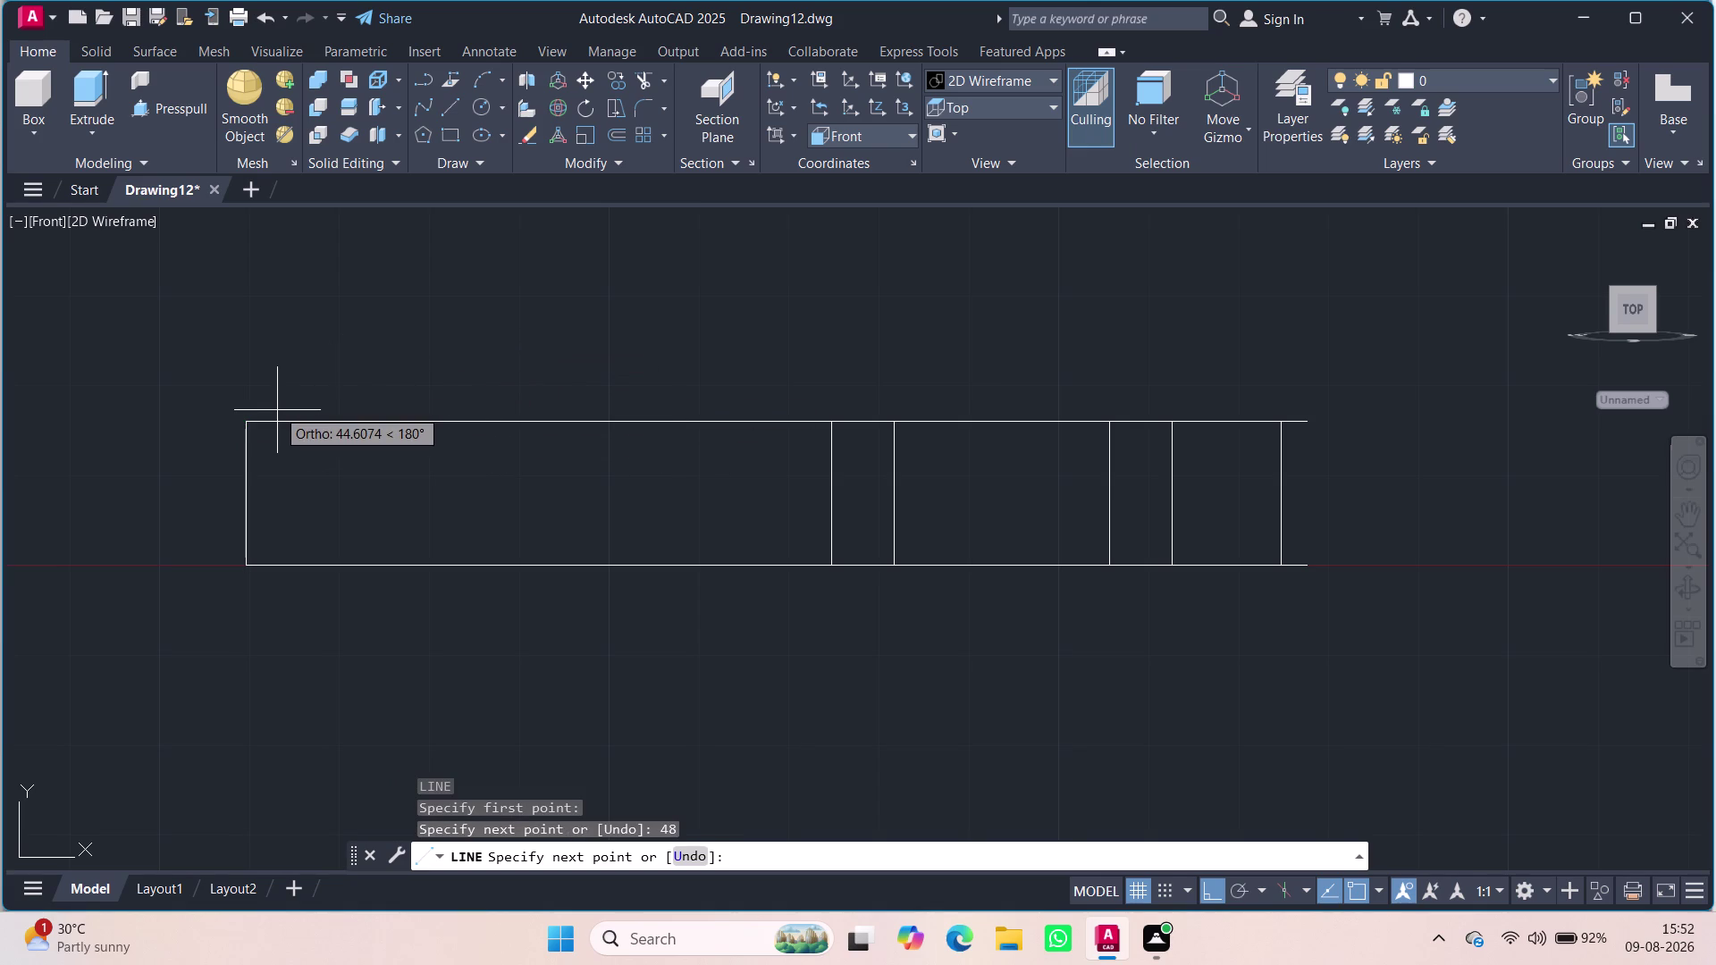
key(Escape)
key(Escape)
Redraw the 48-unit line along the plate's top edge.
key(l)
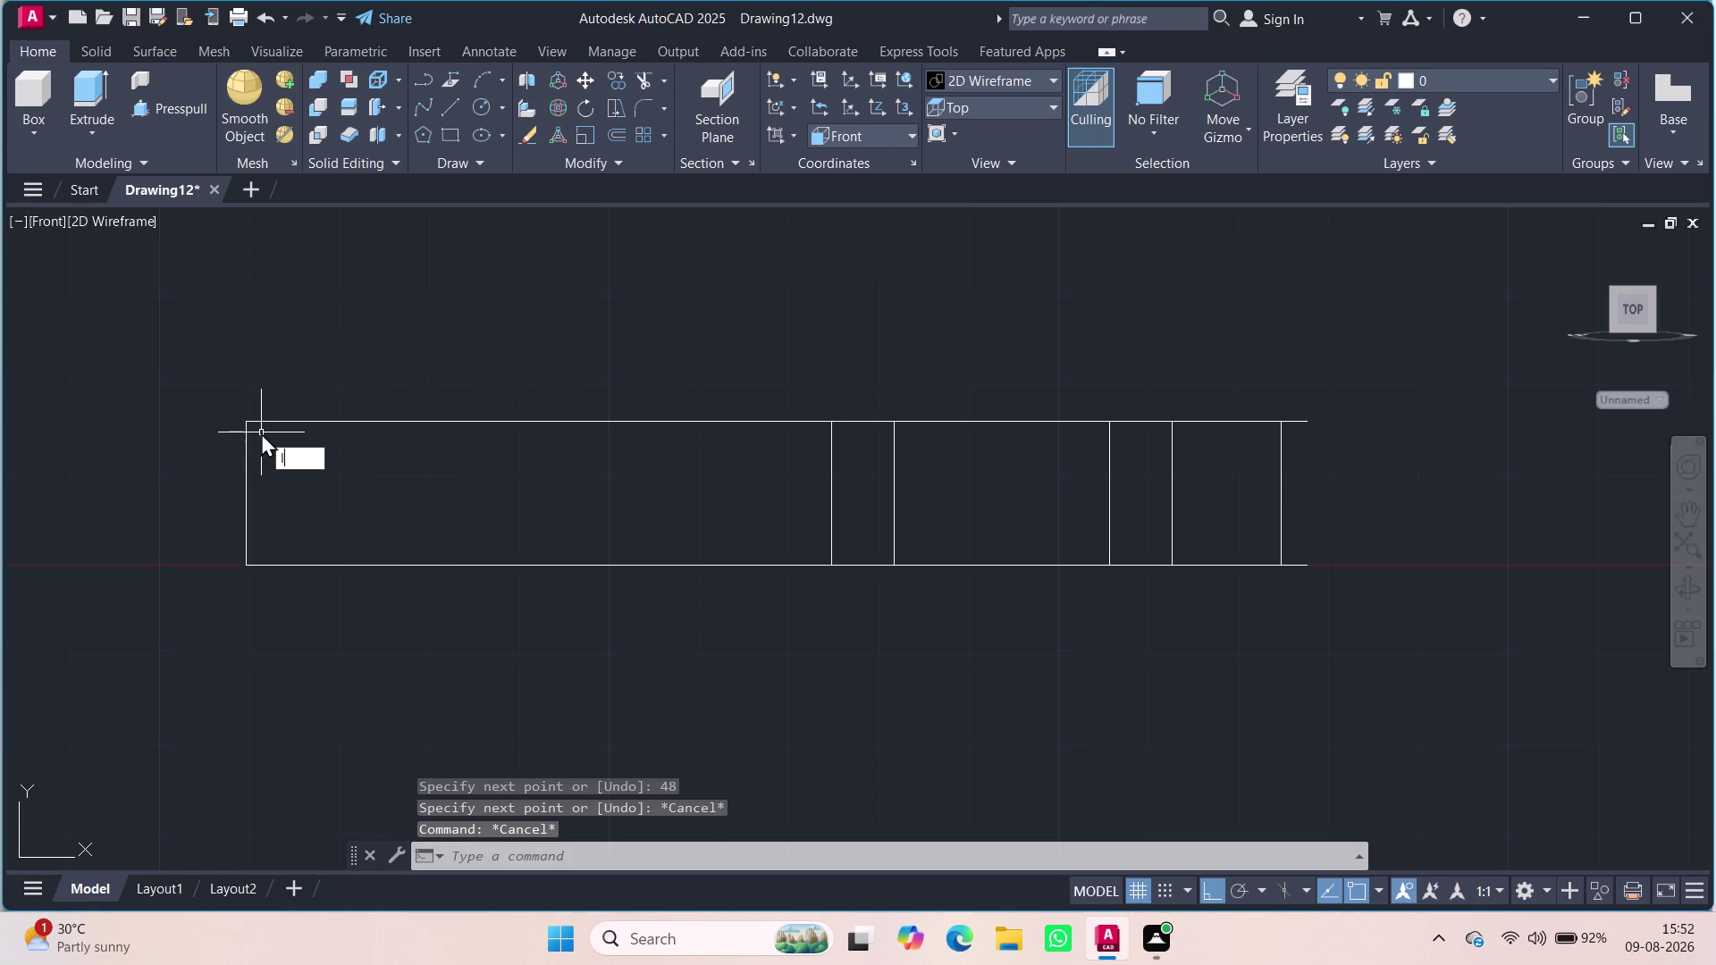
key(Return)
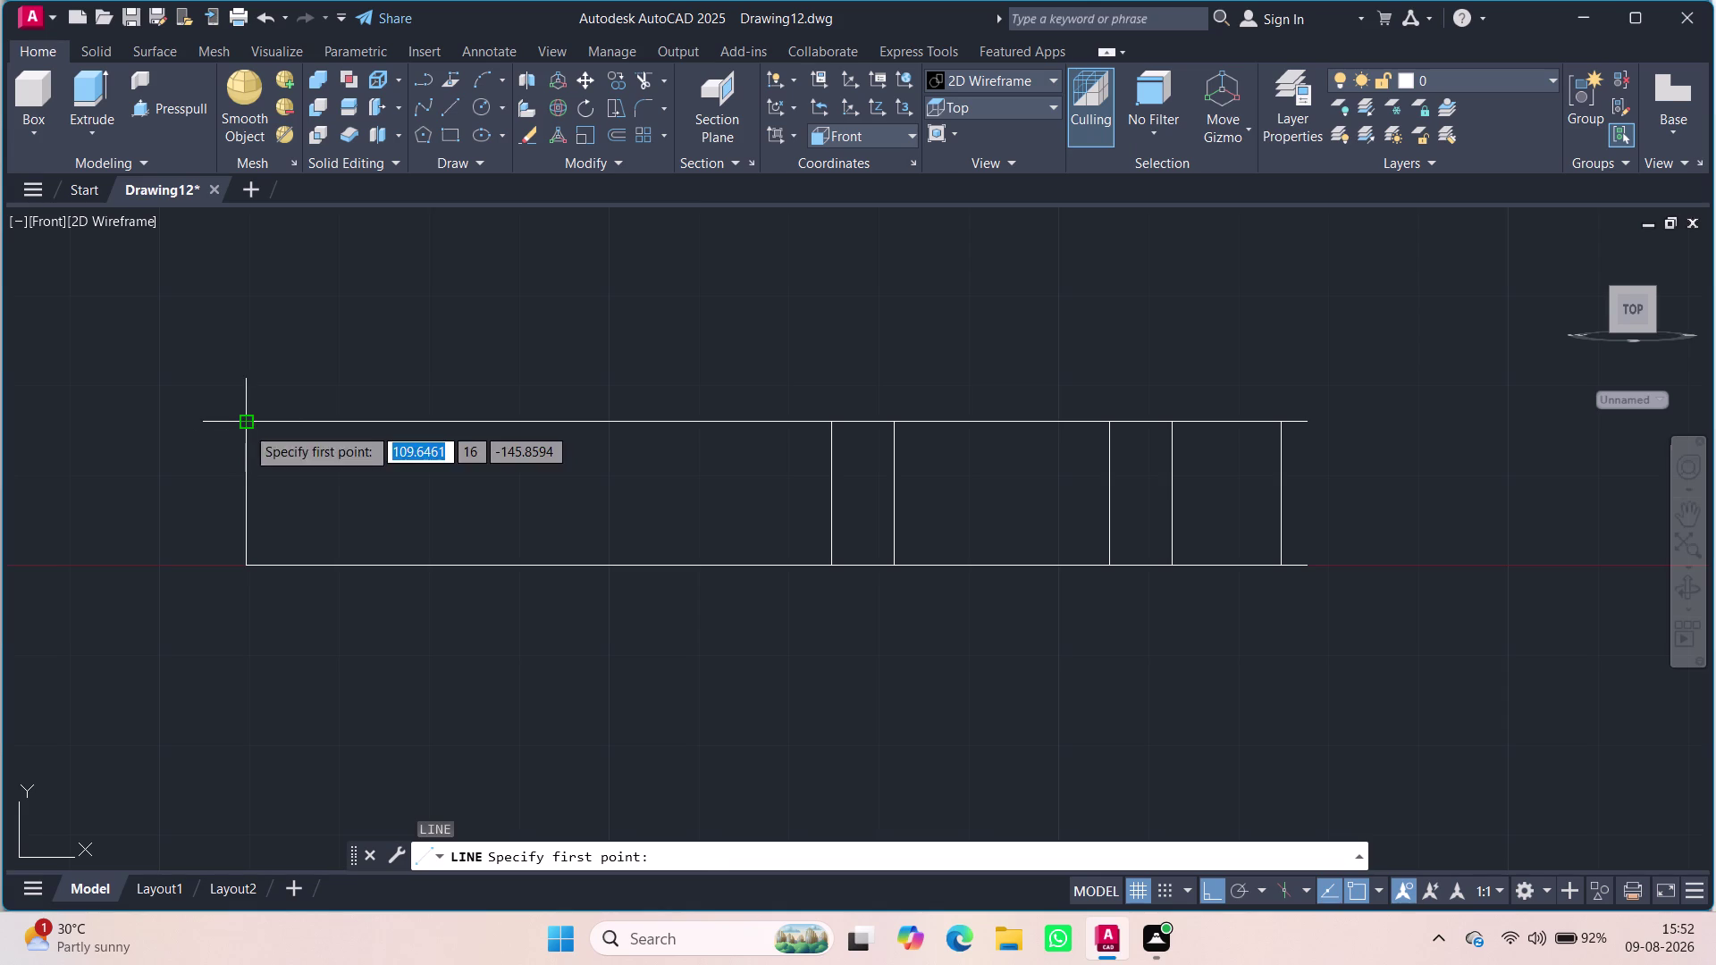
click(246, 426)
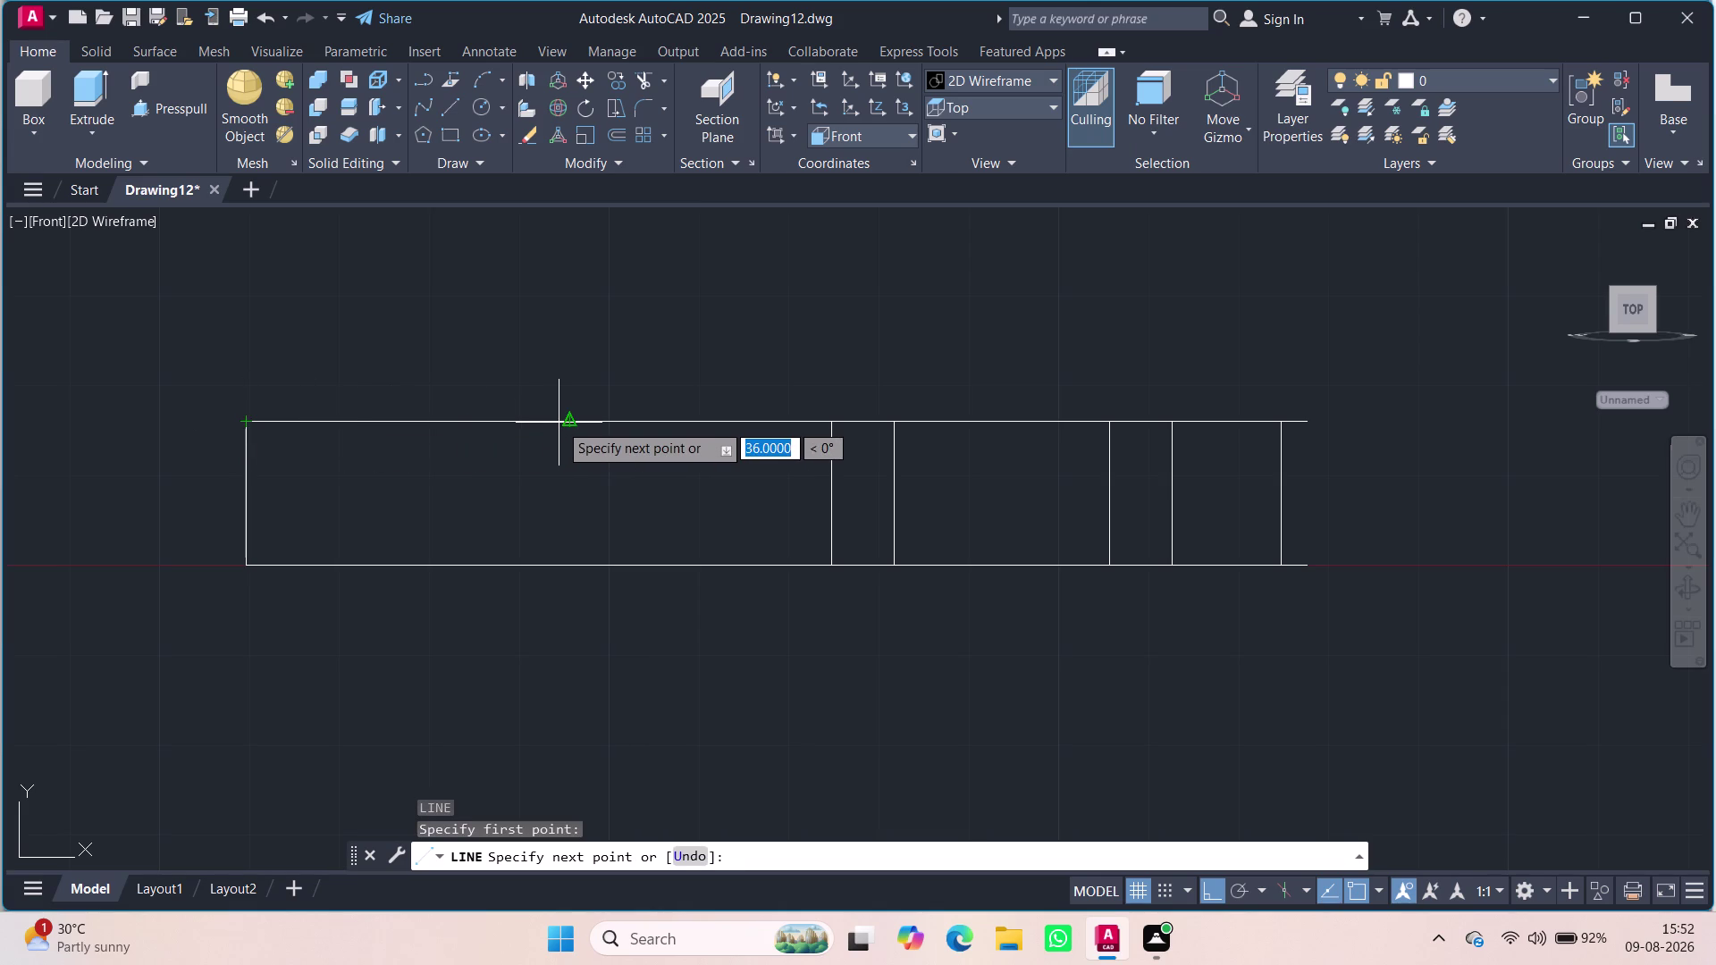
key(4)
key(8)
key(Return)
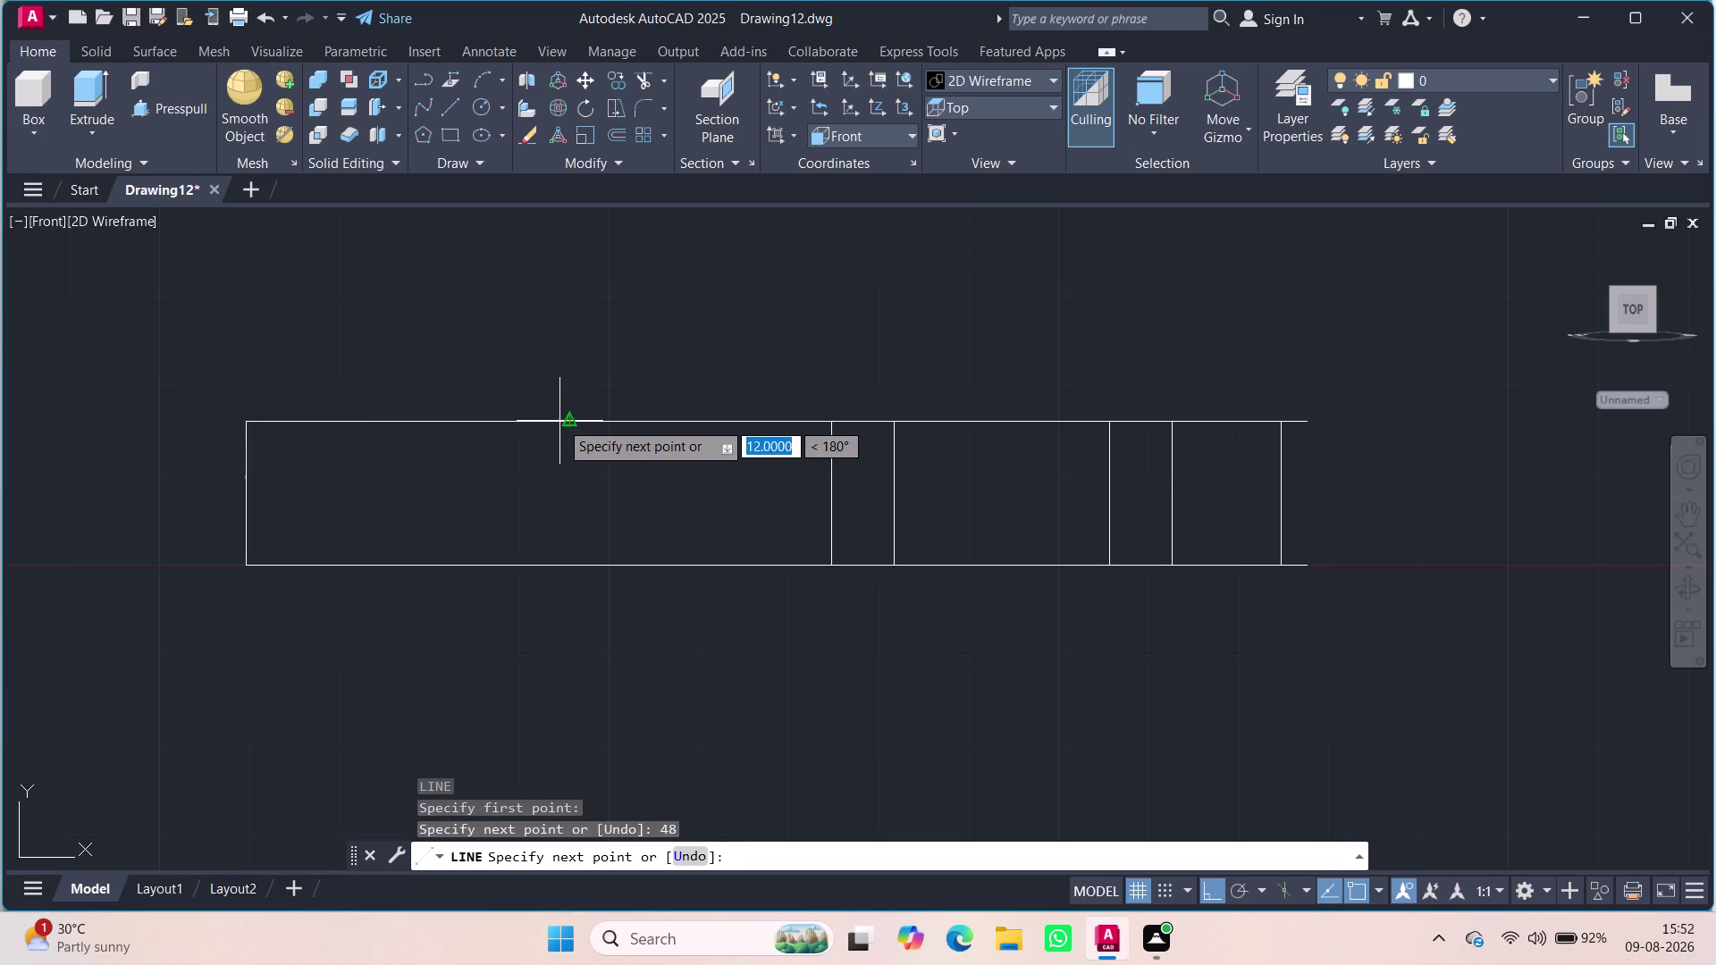
key(Return)
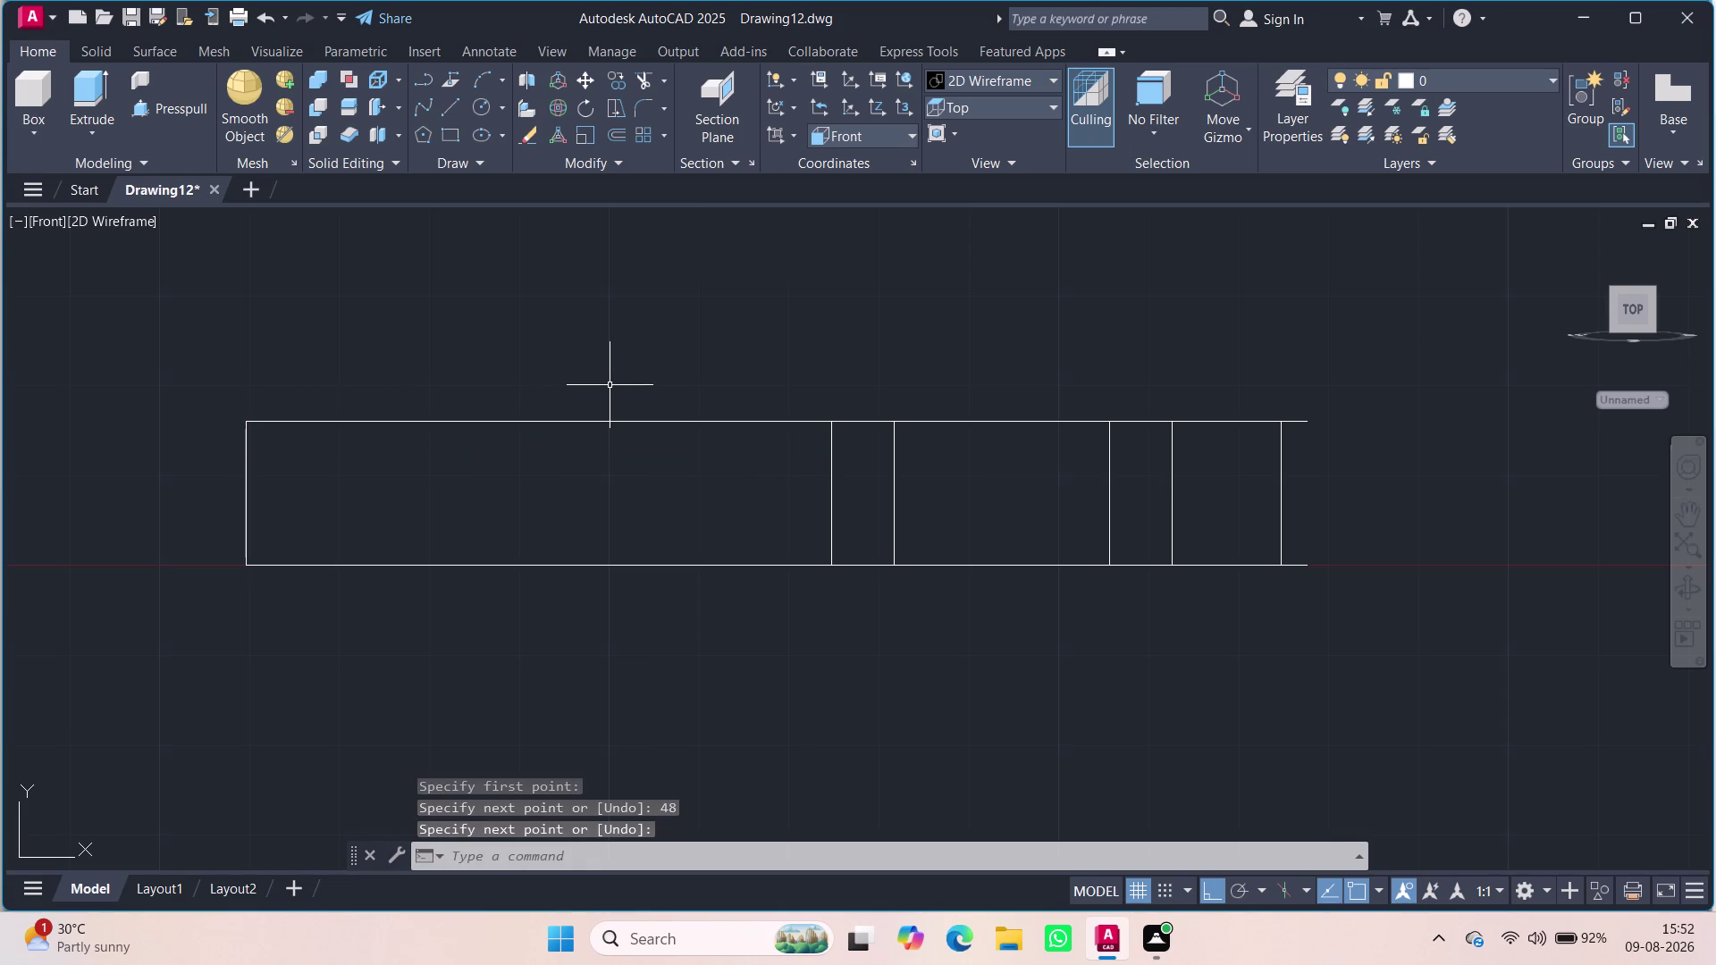
Draw a 24-unit vertical line up from the right point on the top edge.
key(l)
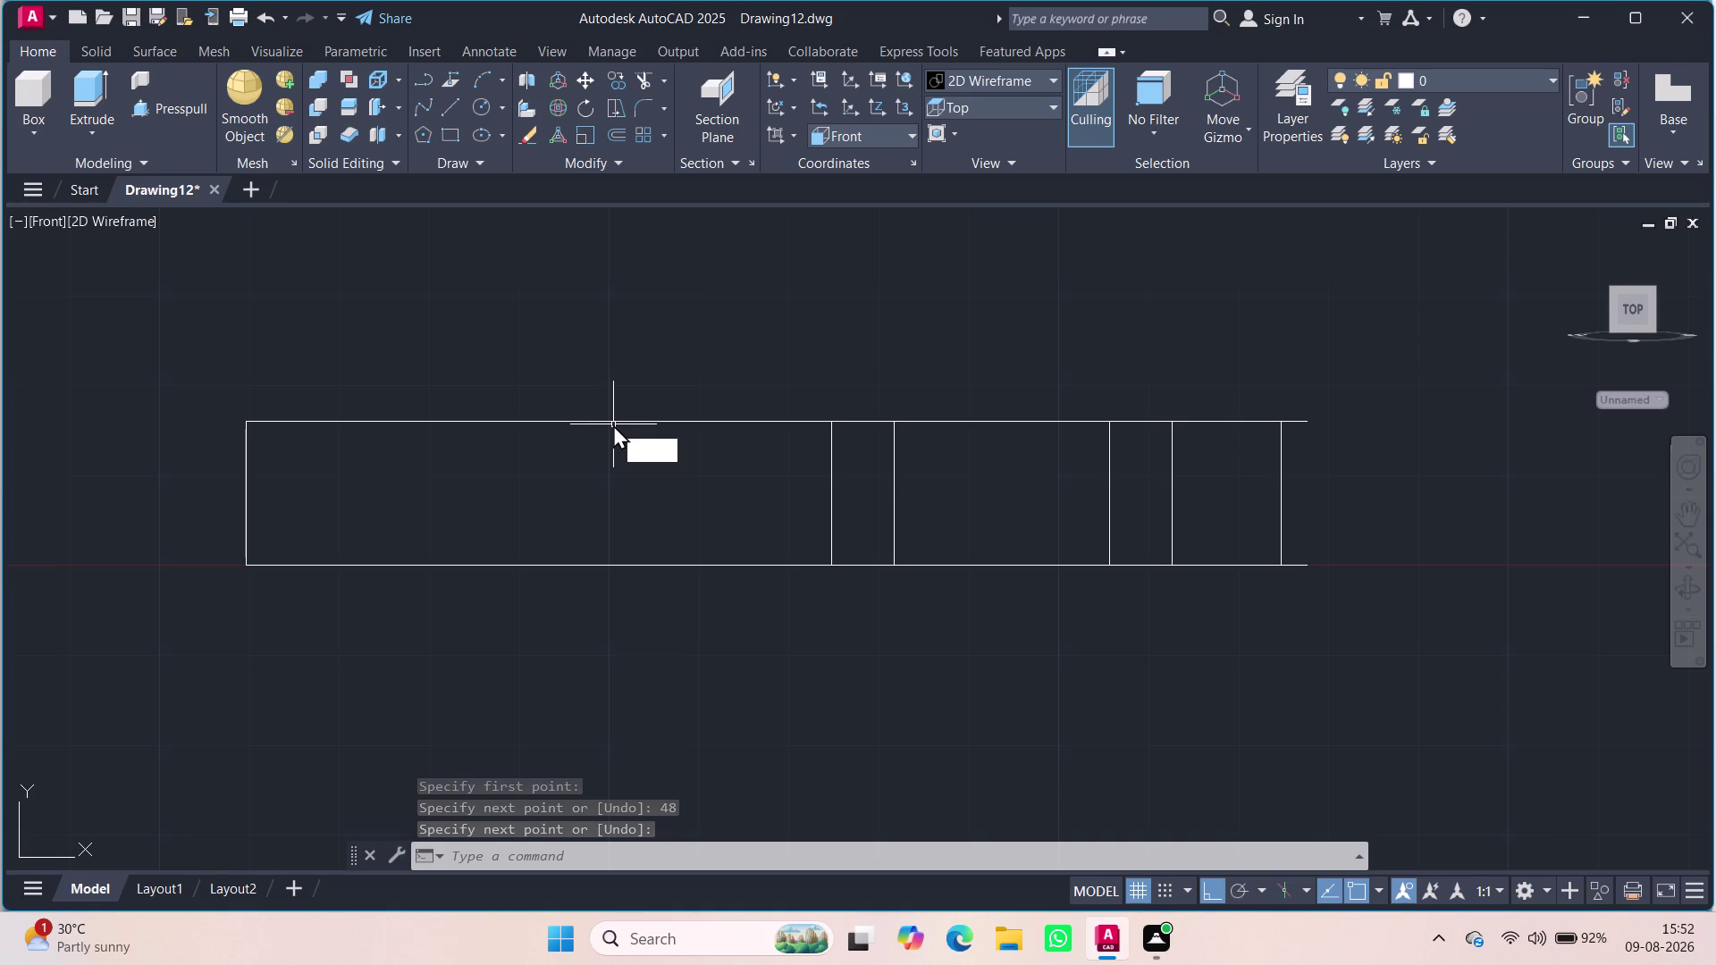
key(Return)
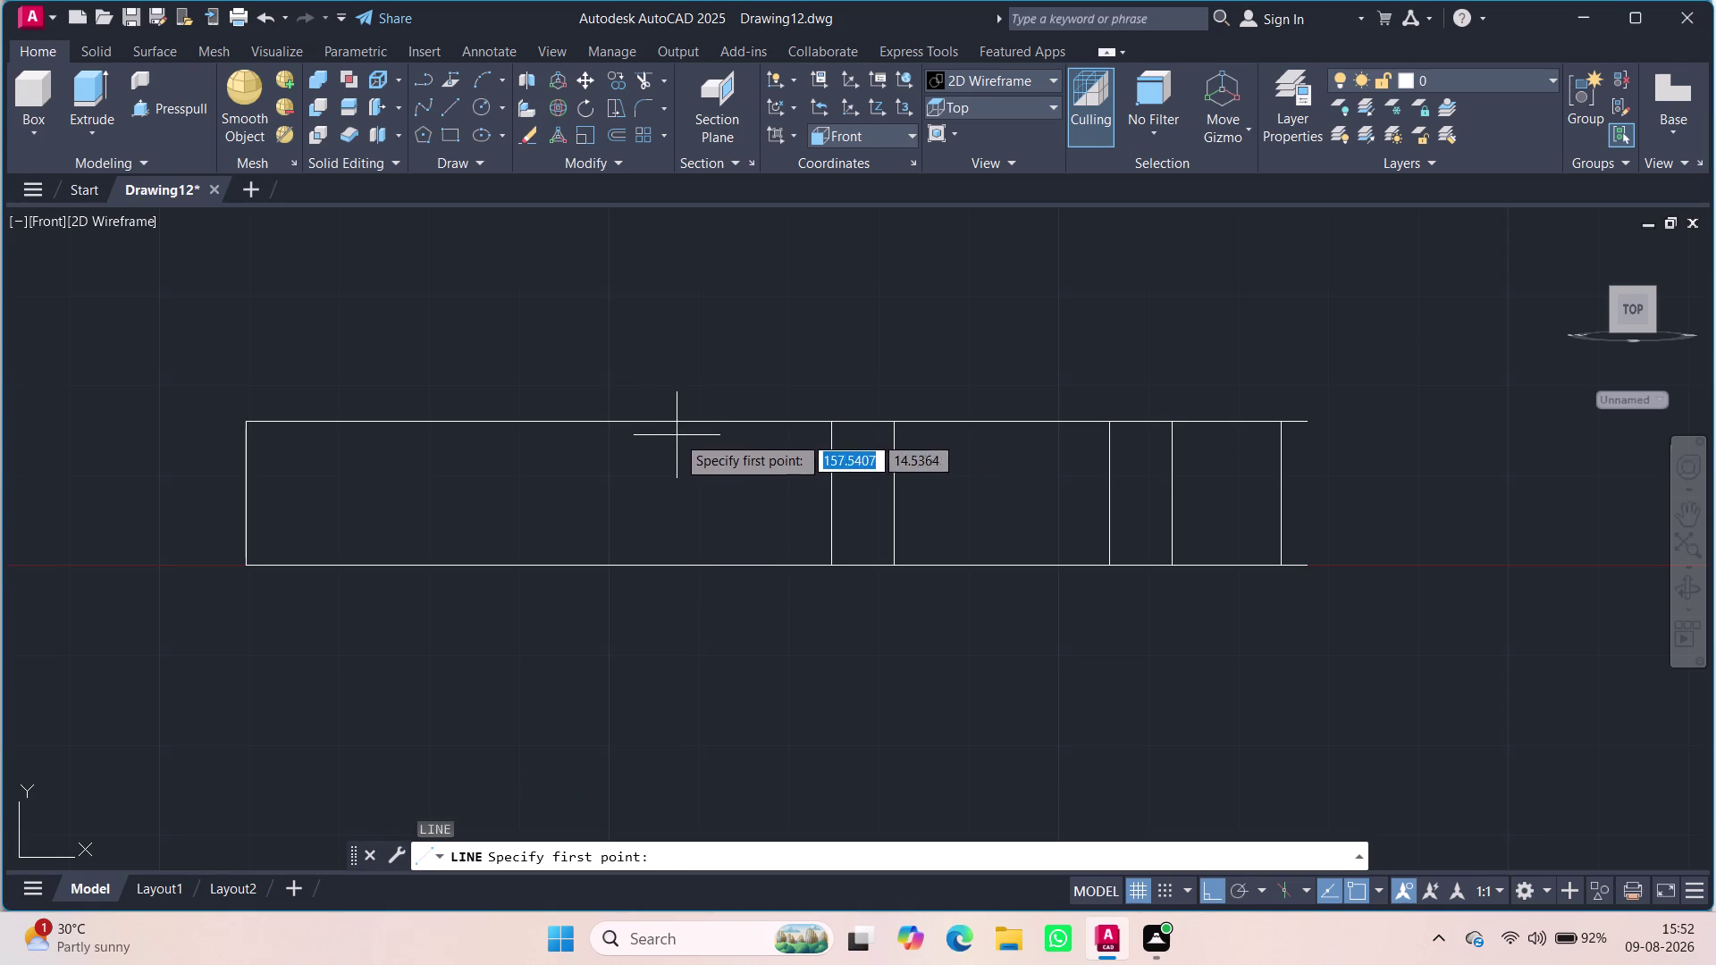
click(681, 422)
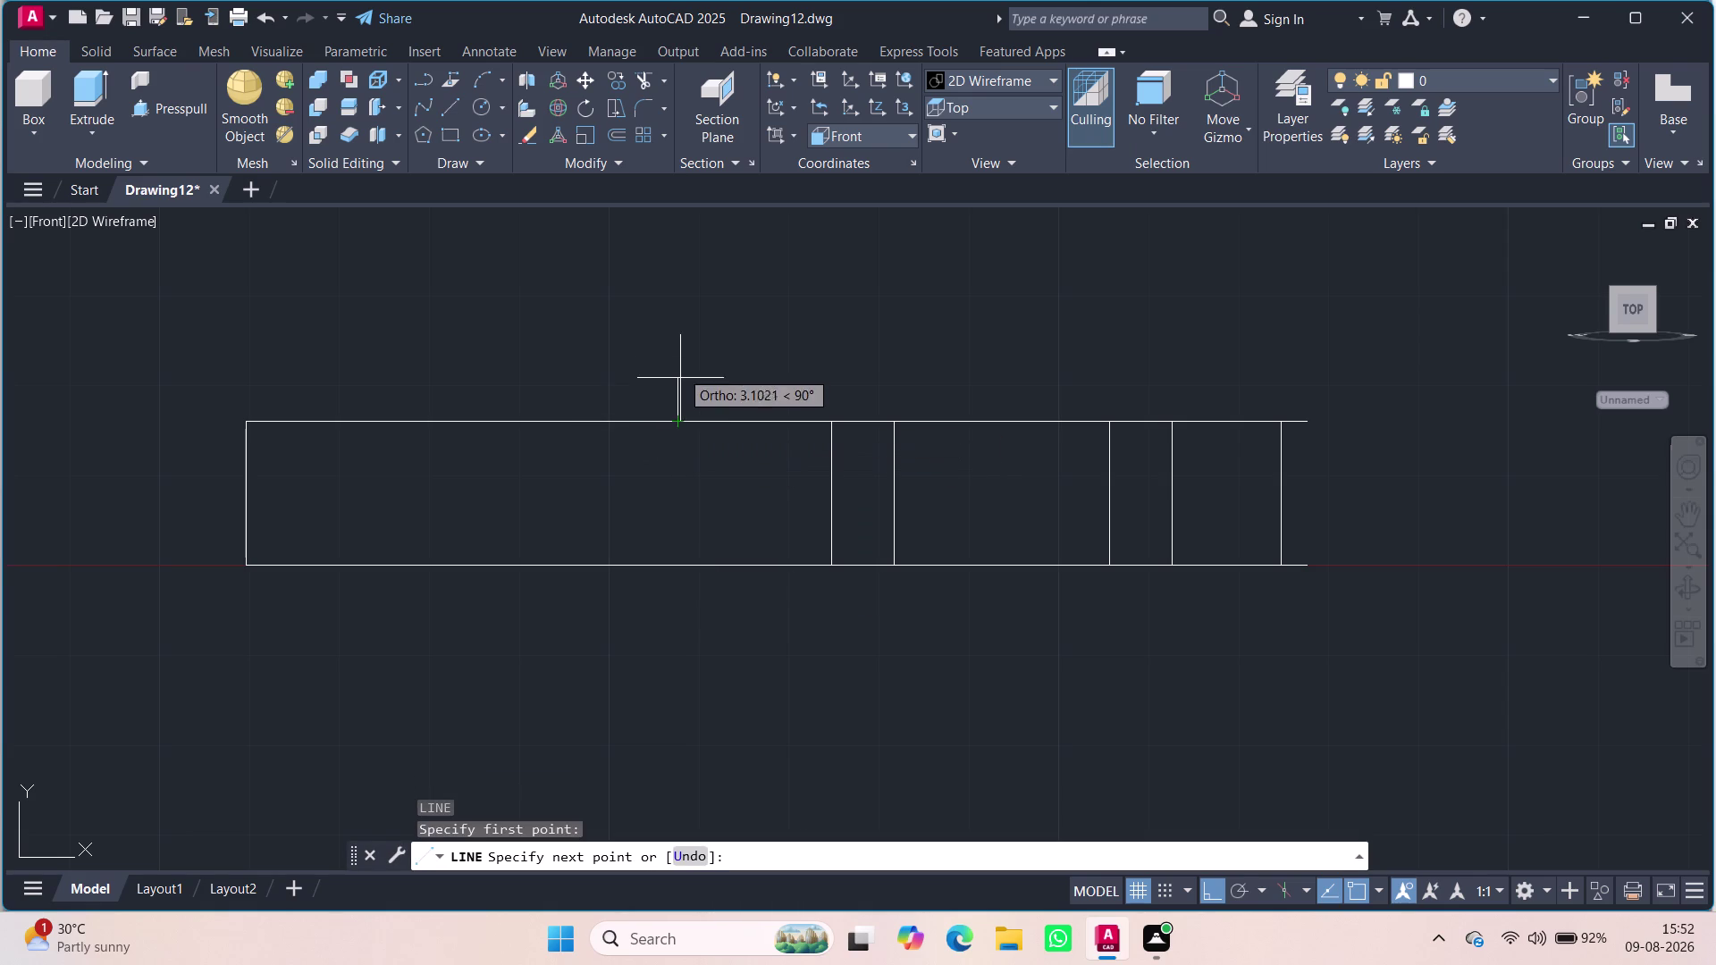
text(24)
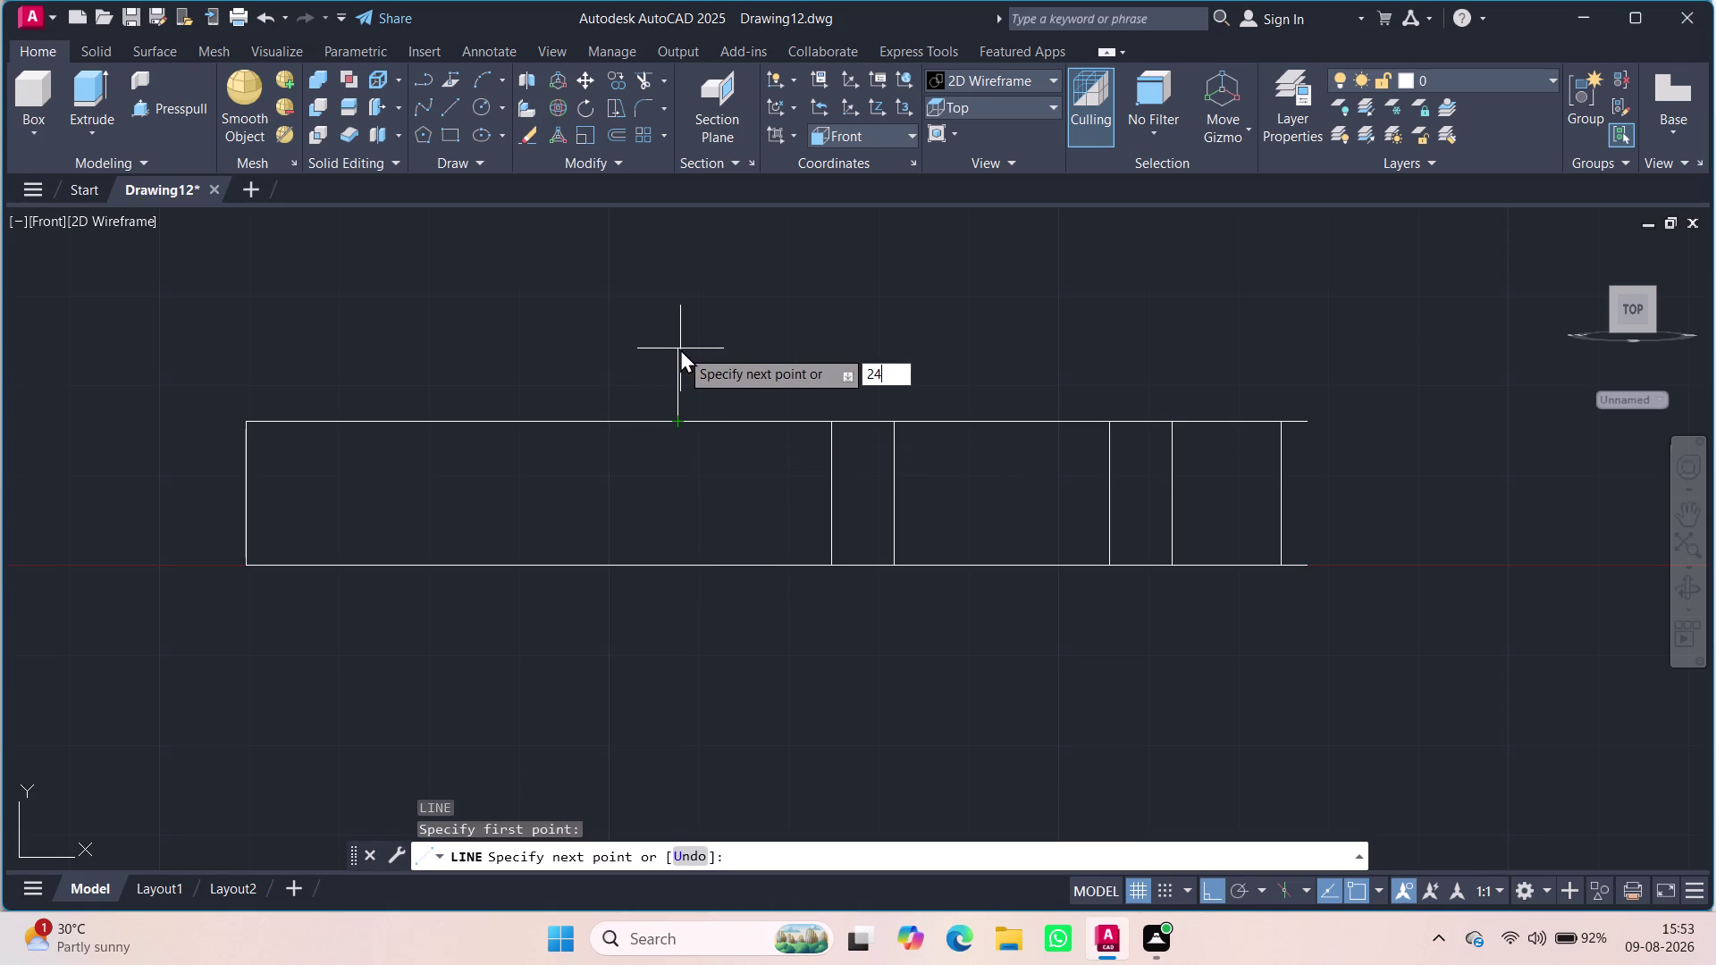
key(Return)
scroll(down, 3)
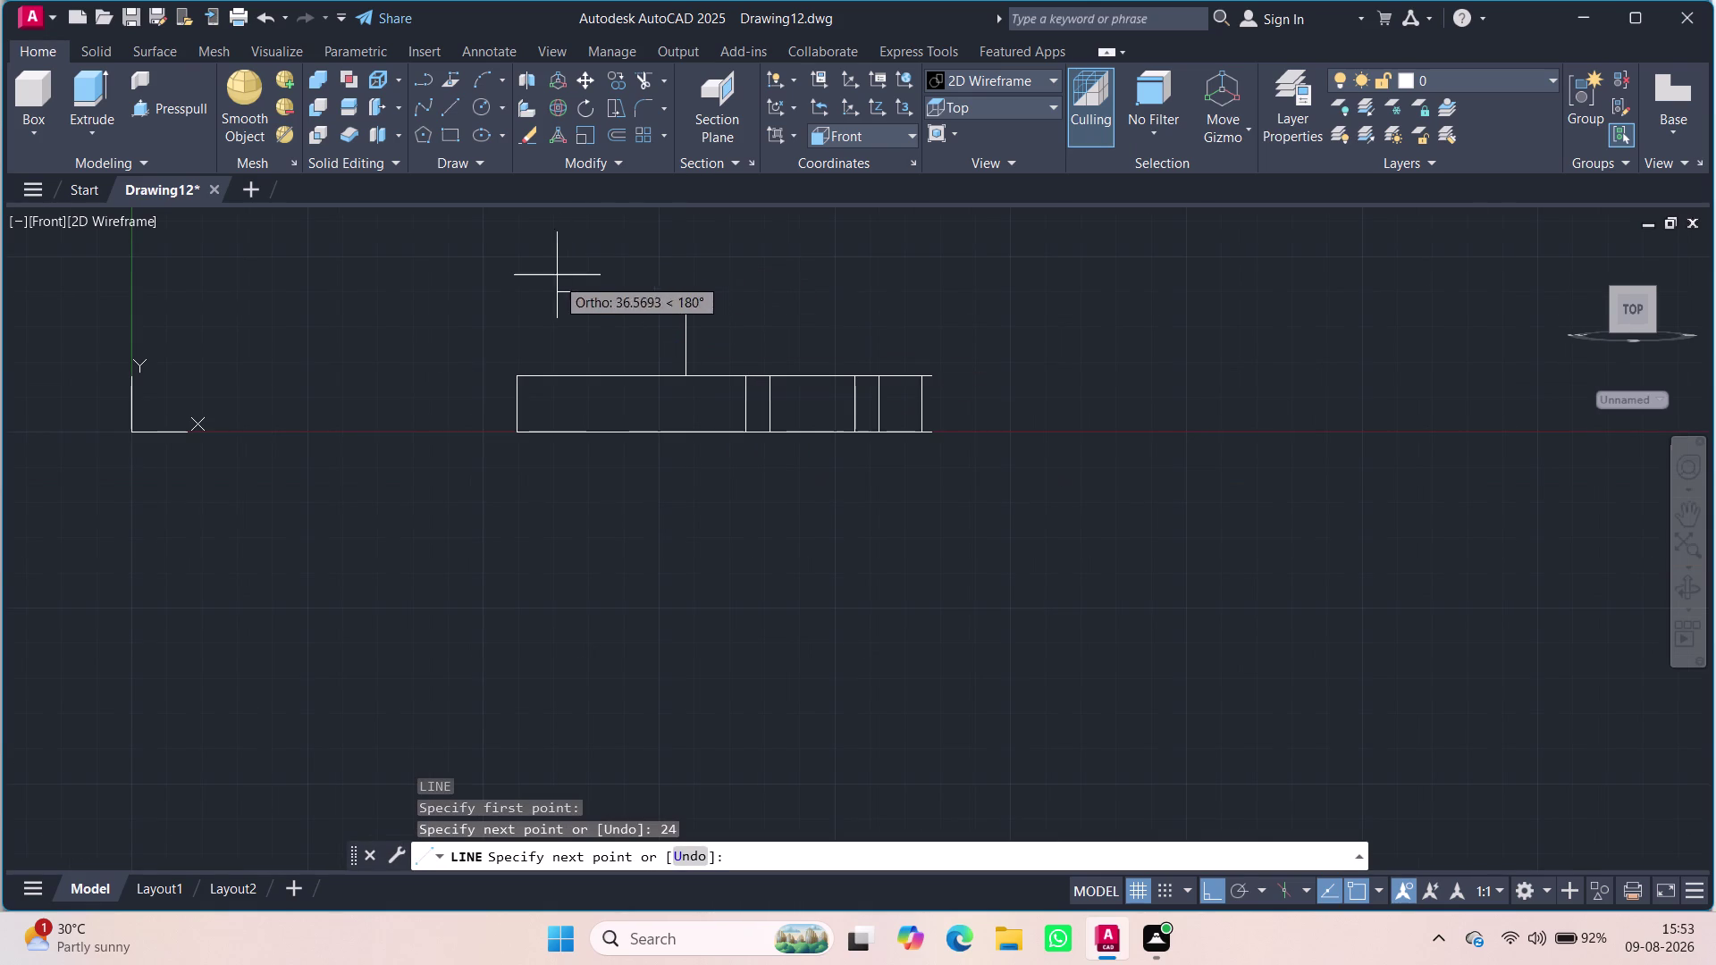
key(Escape)
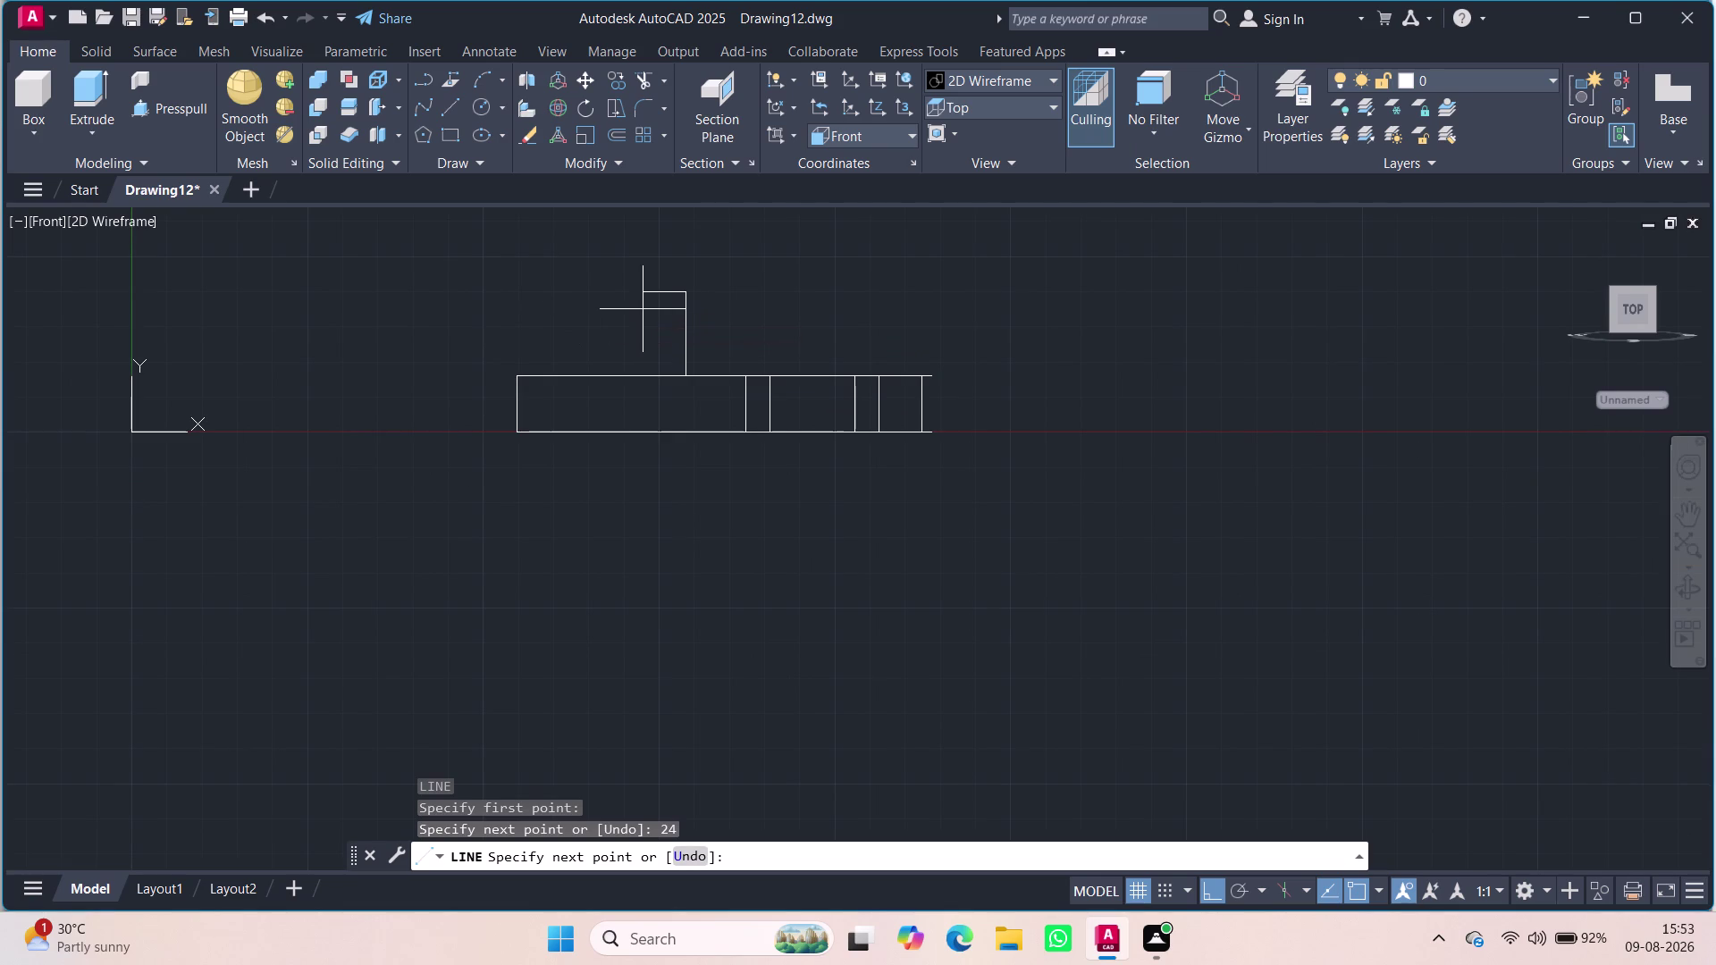
Draw a 24-unit vertical line up from the upright's left corner.
key(space)
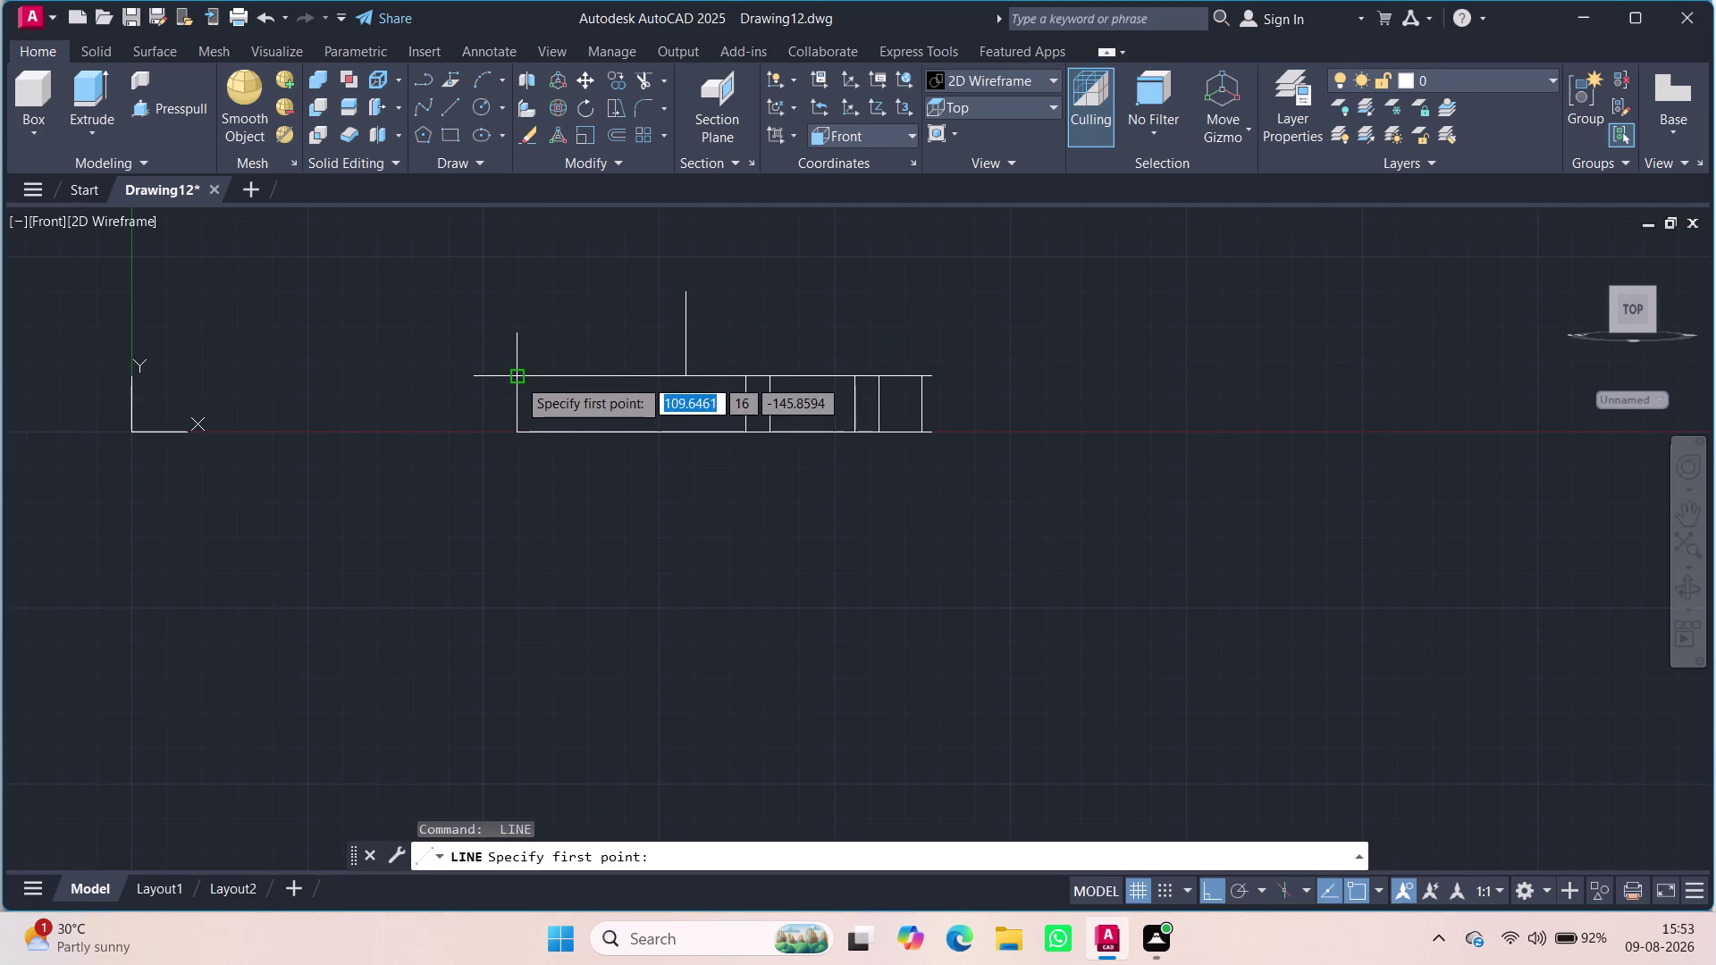
click(517, 378)
text(2)
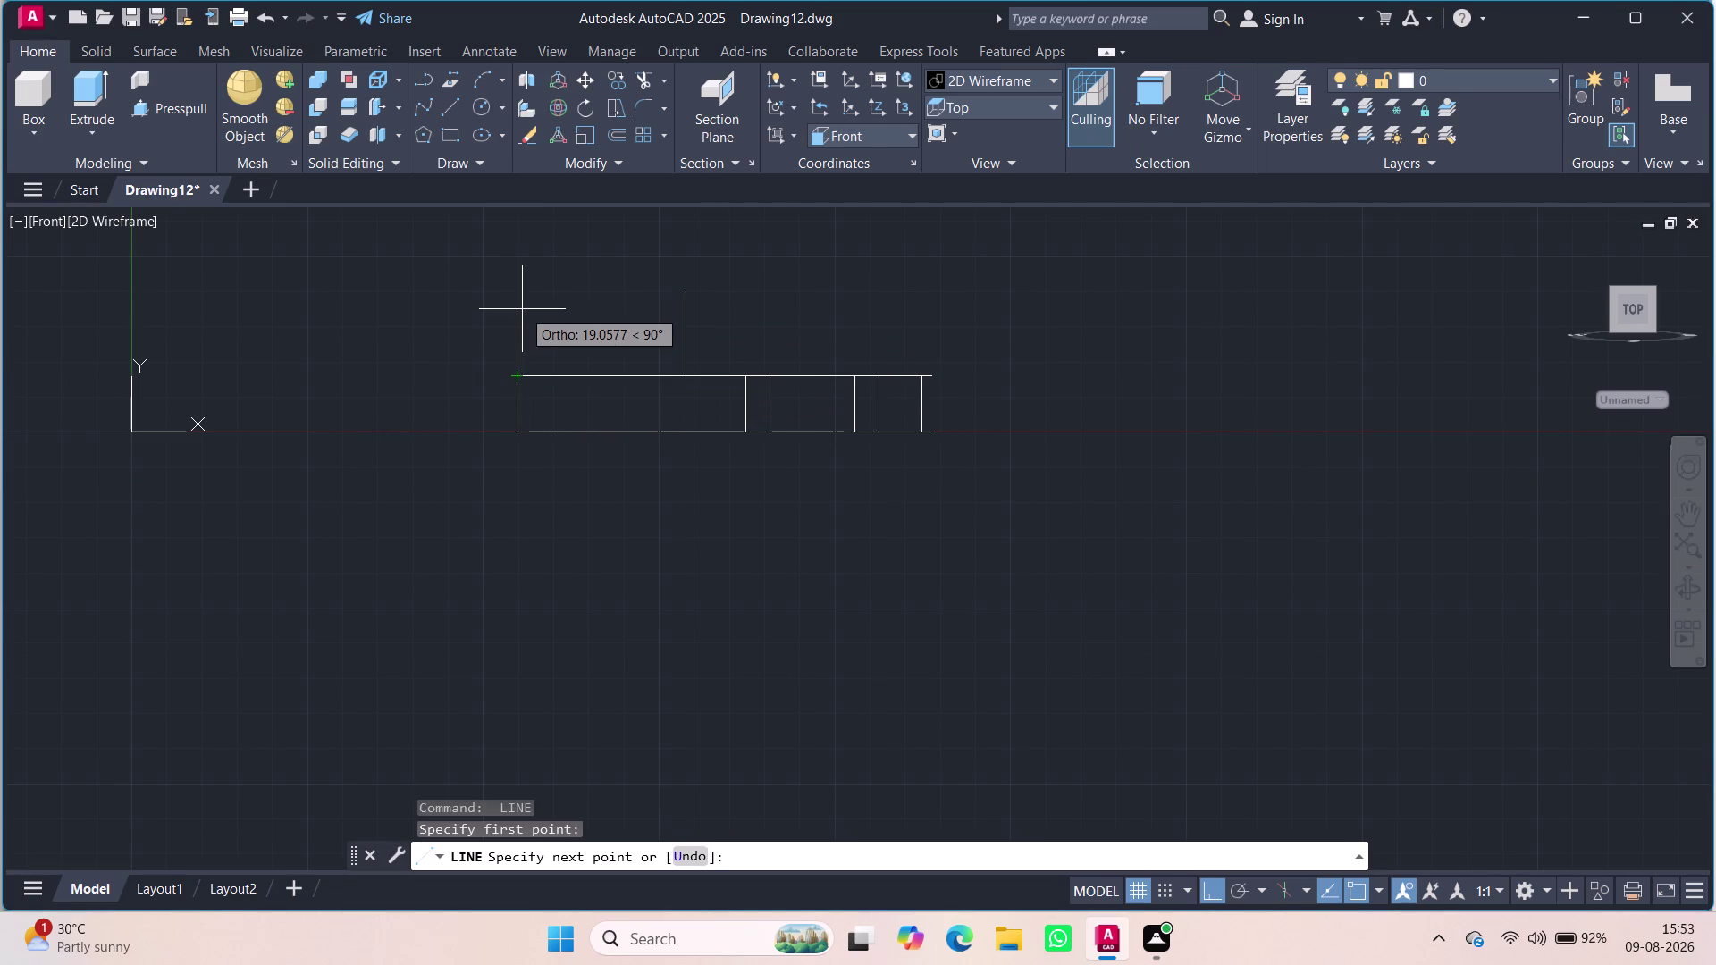
text(4)
key(Return)
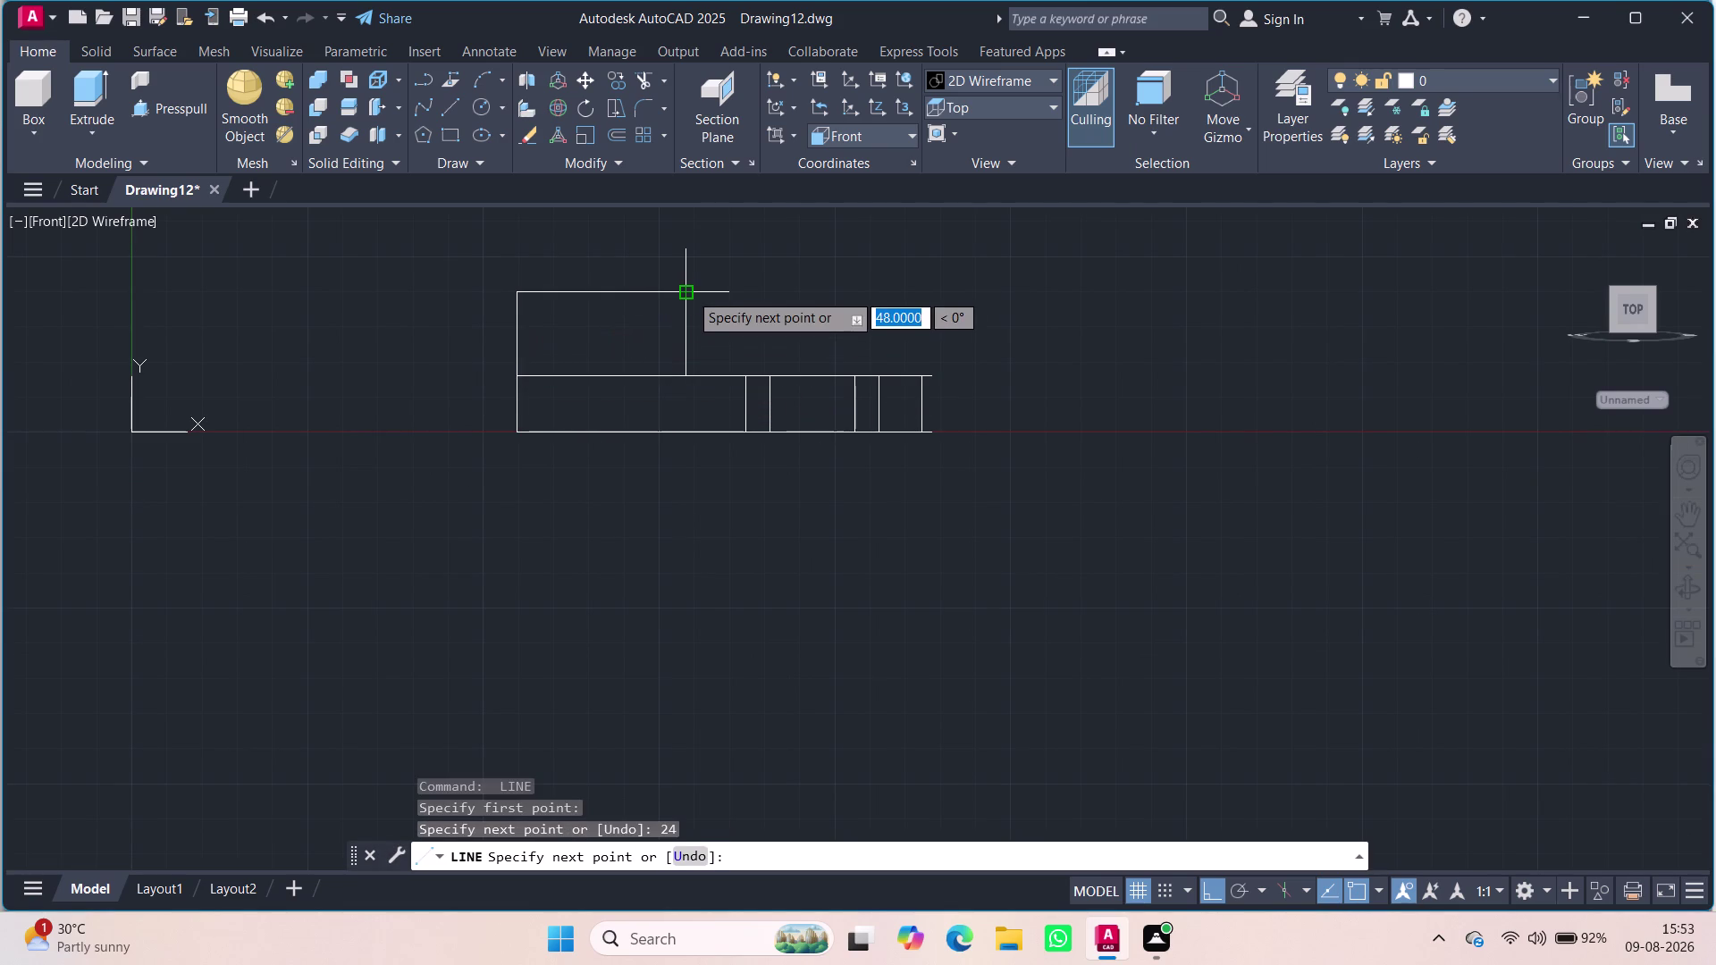
key(Escape)
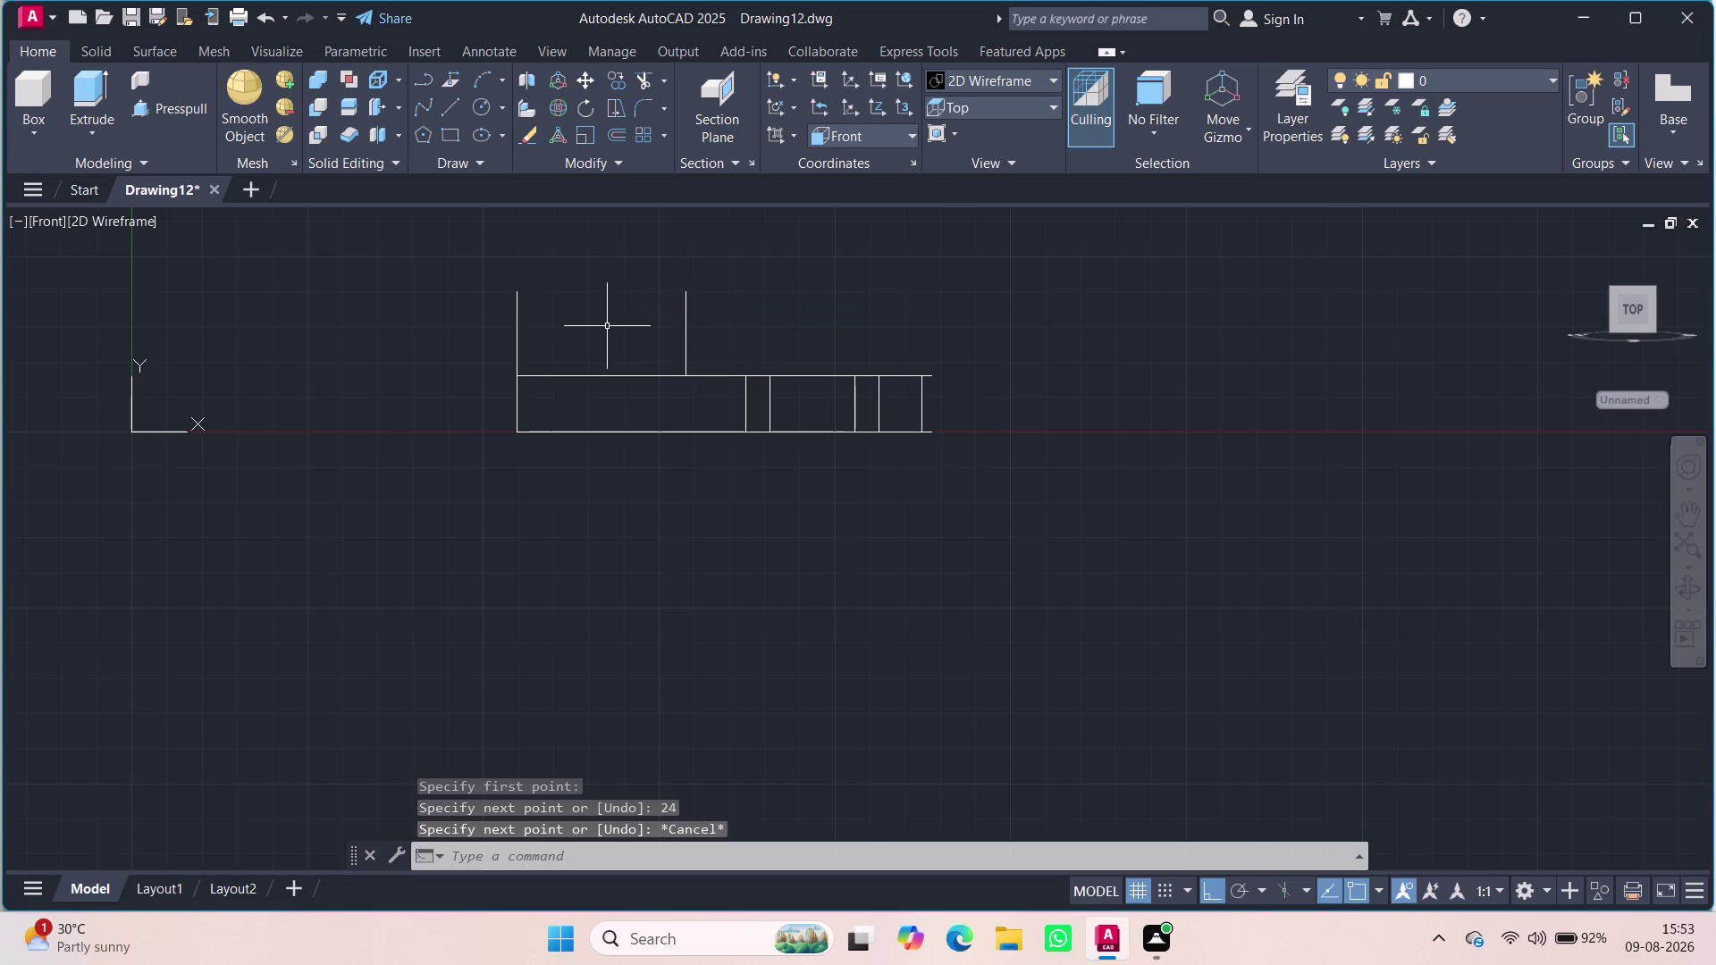
Add the upright's top edge from its top-left corner to its right side.
click(483, 105)
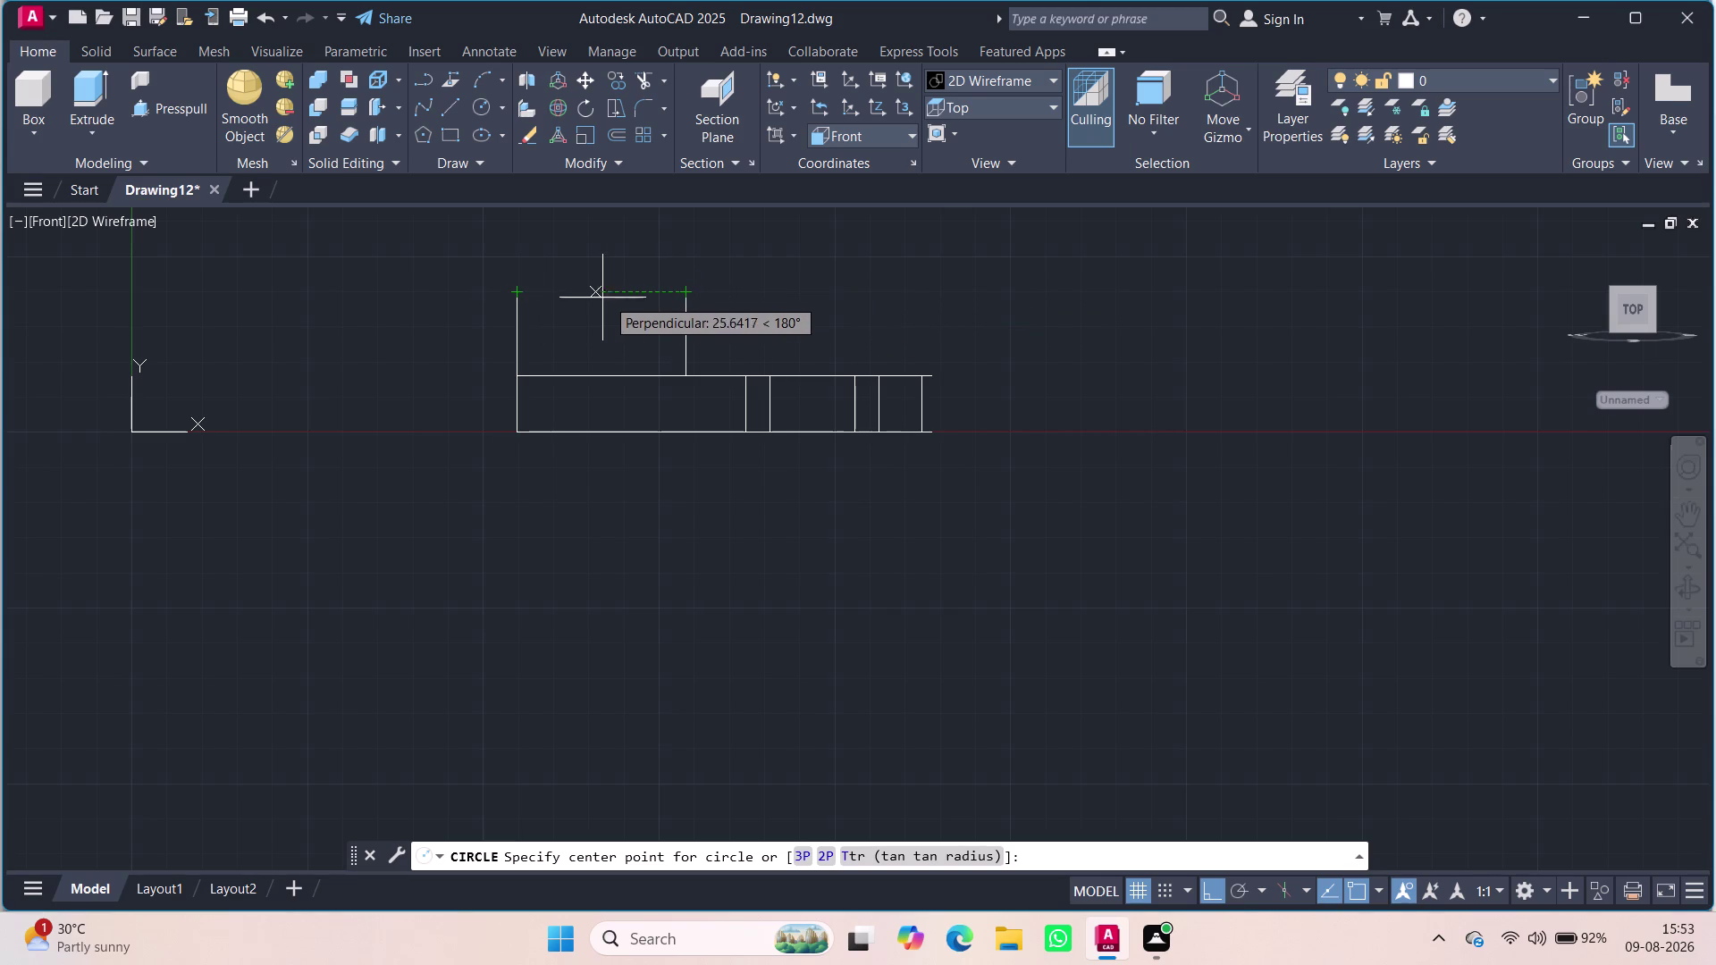
key(Escape)
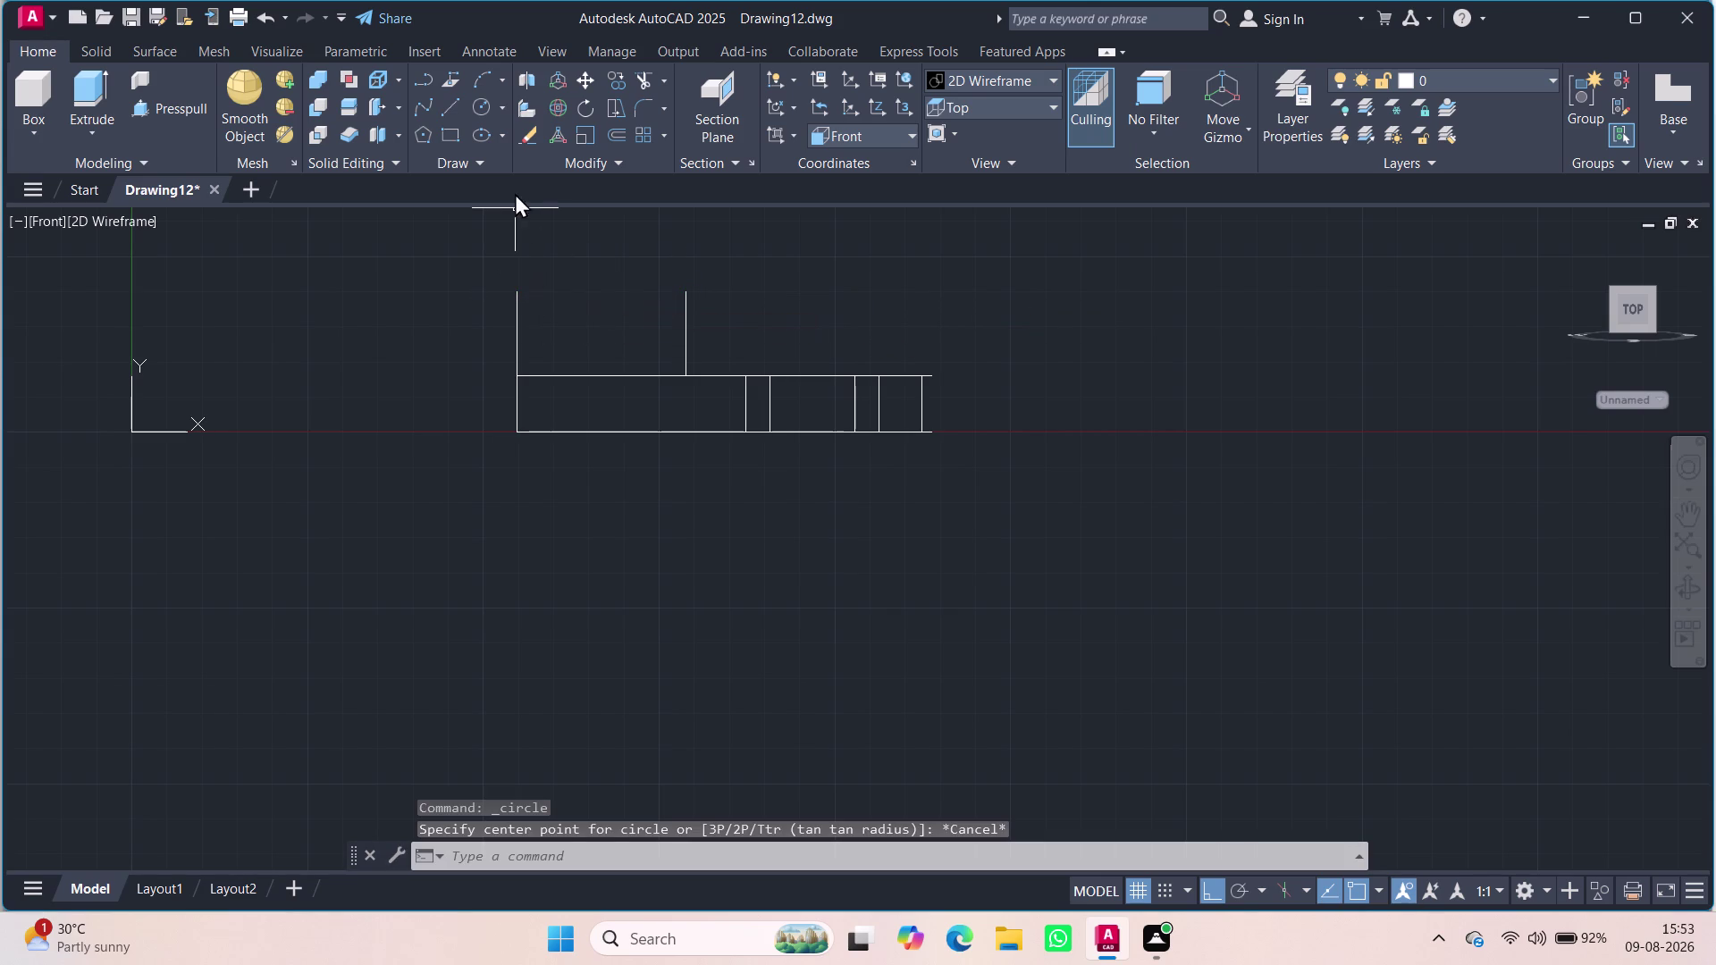
click(450, 108)
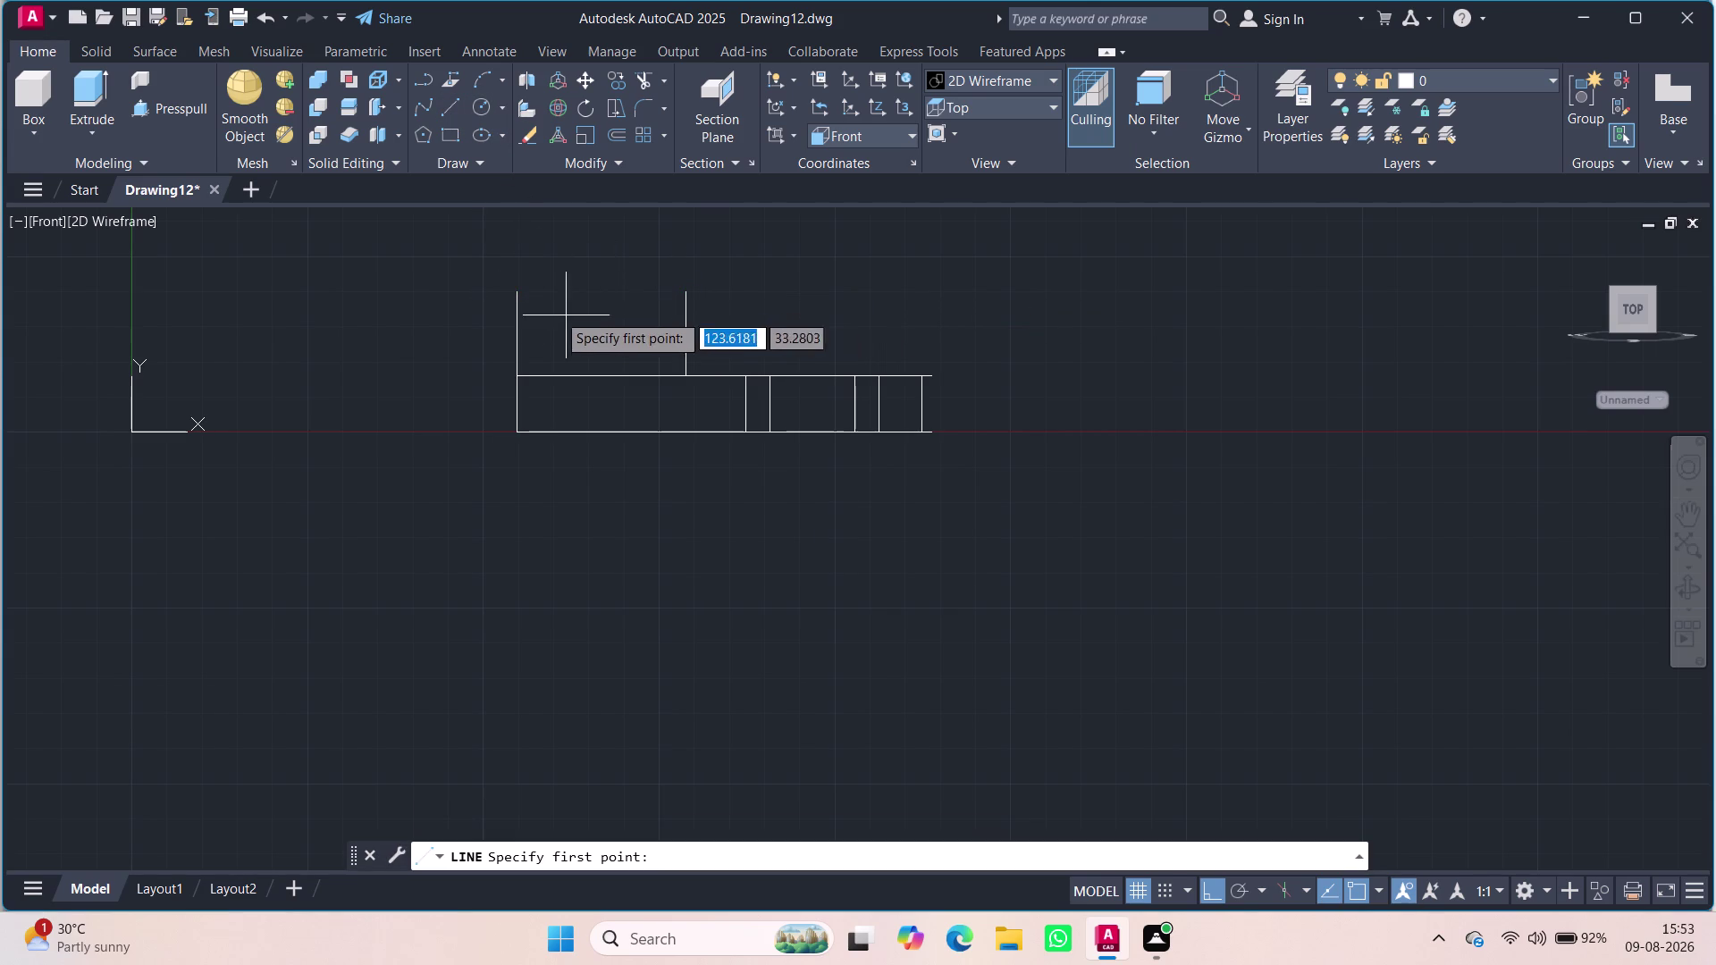
click(520, 297)
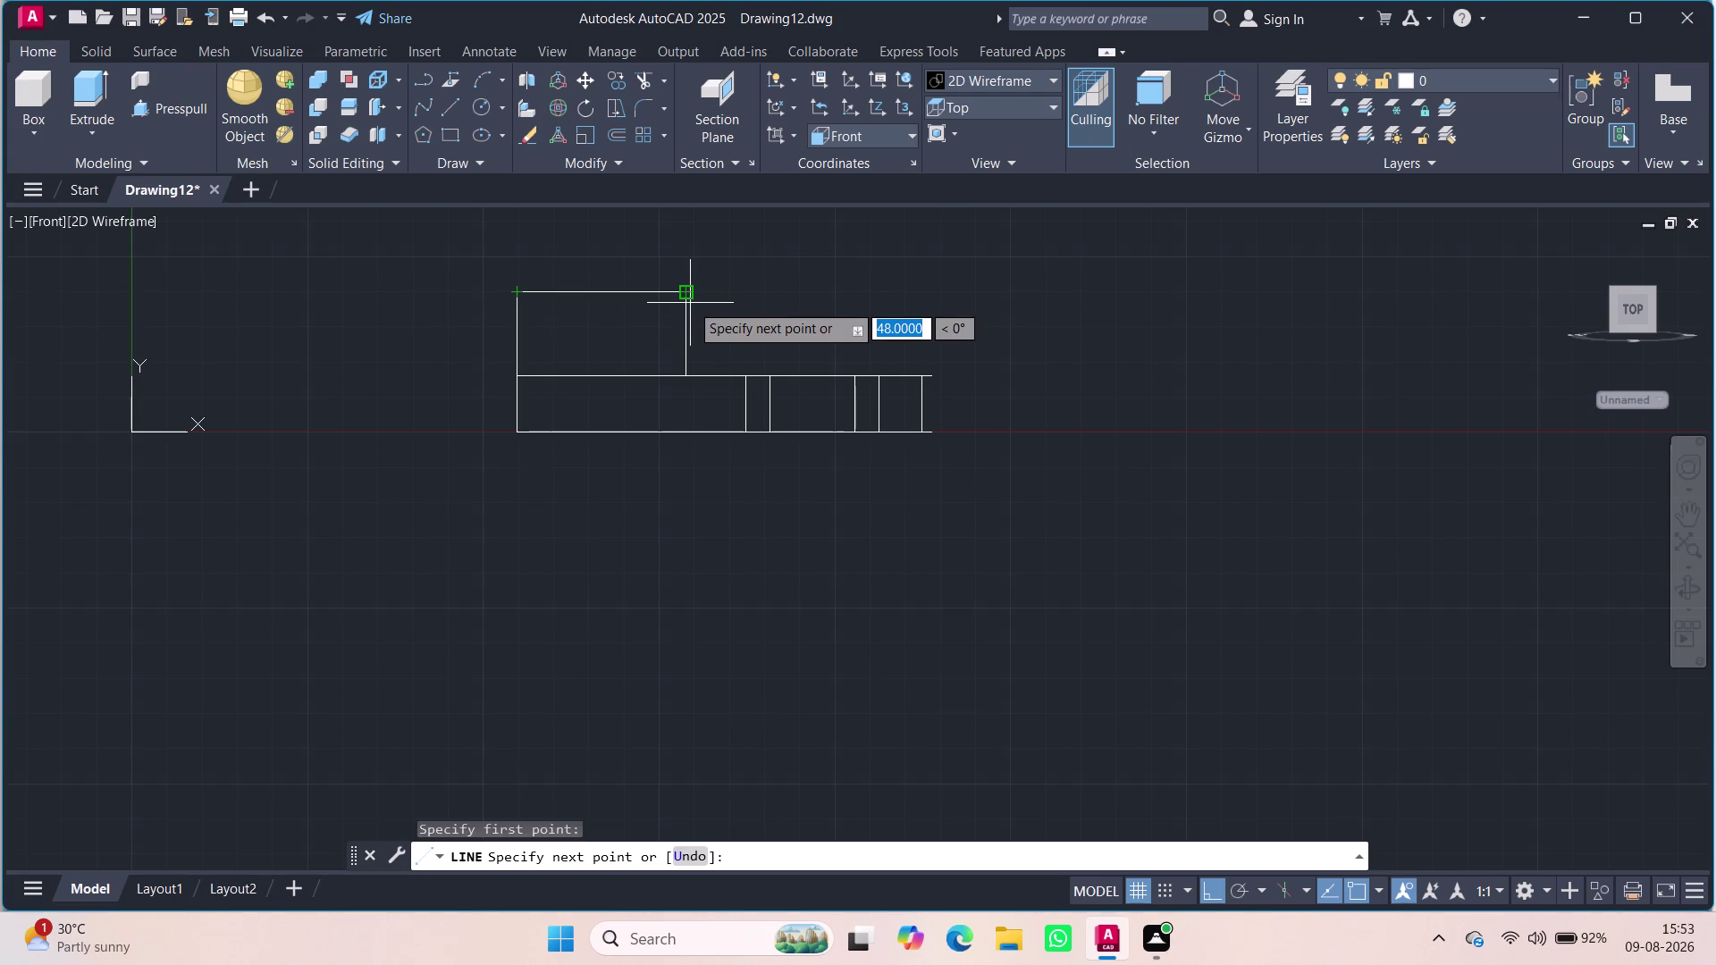
click(686, 302)
key(Escape)
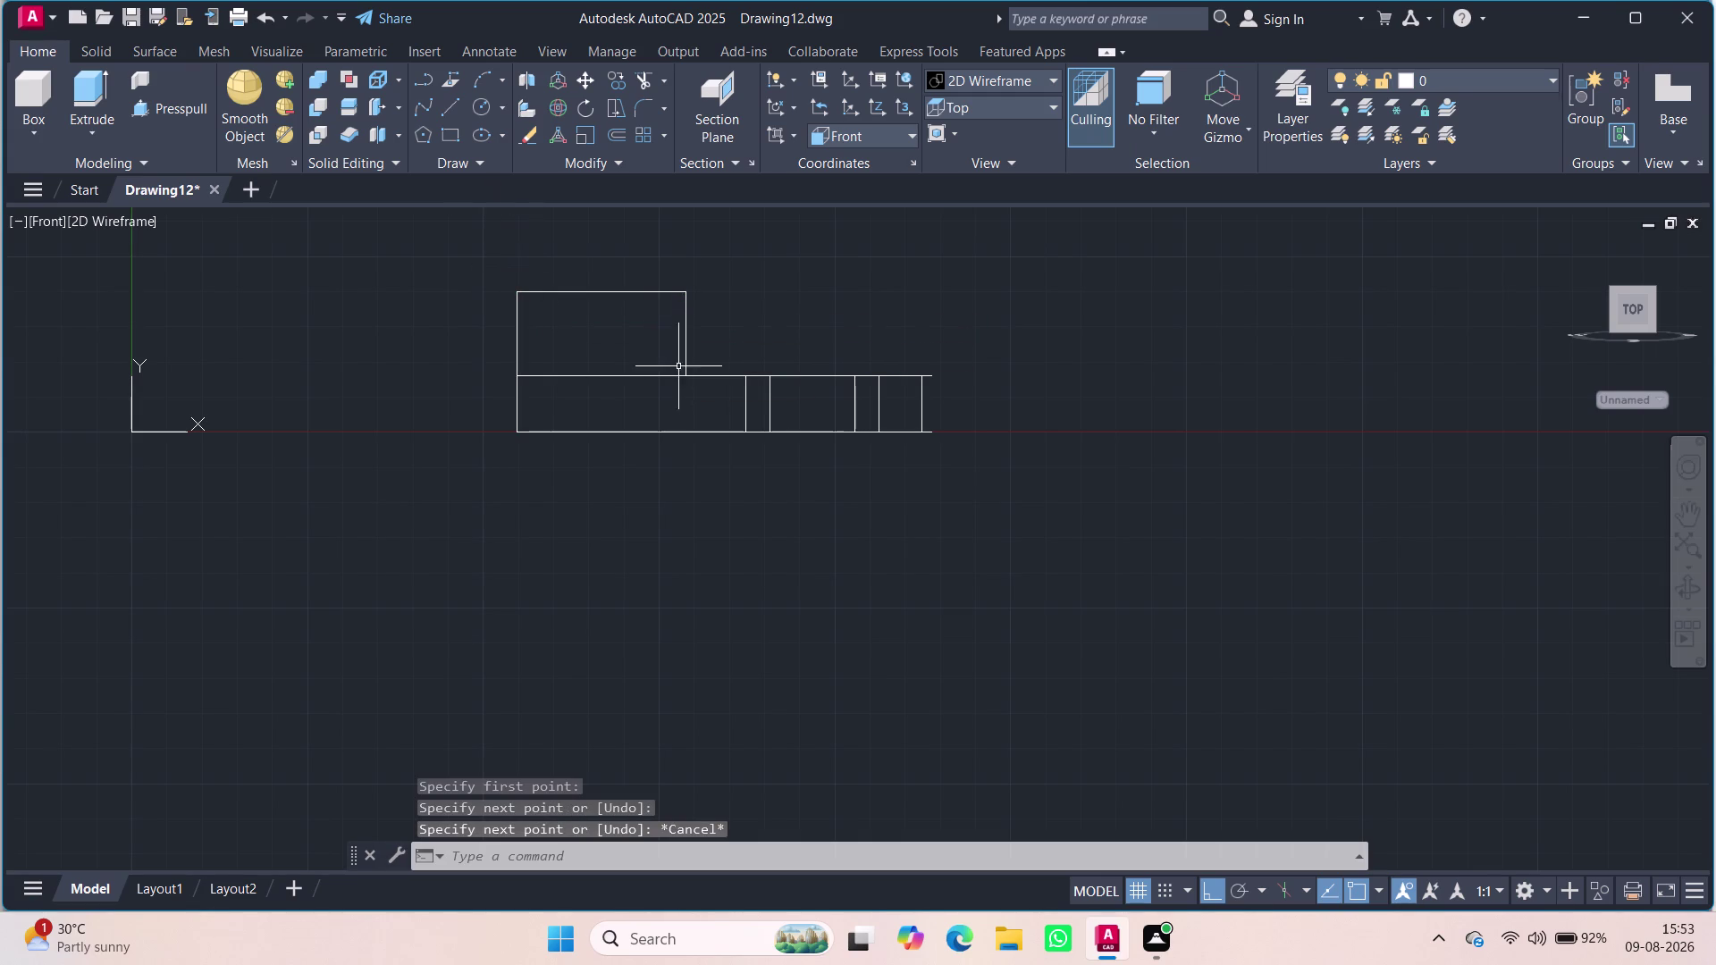
click(478, 110)
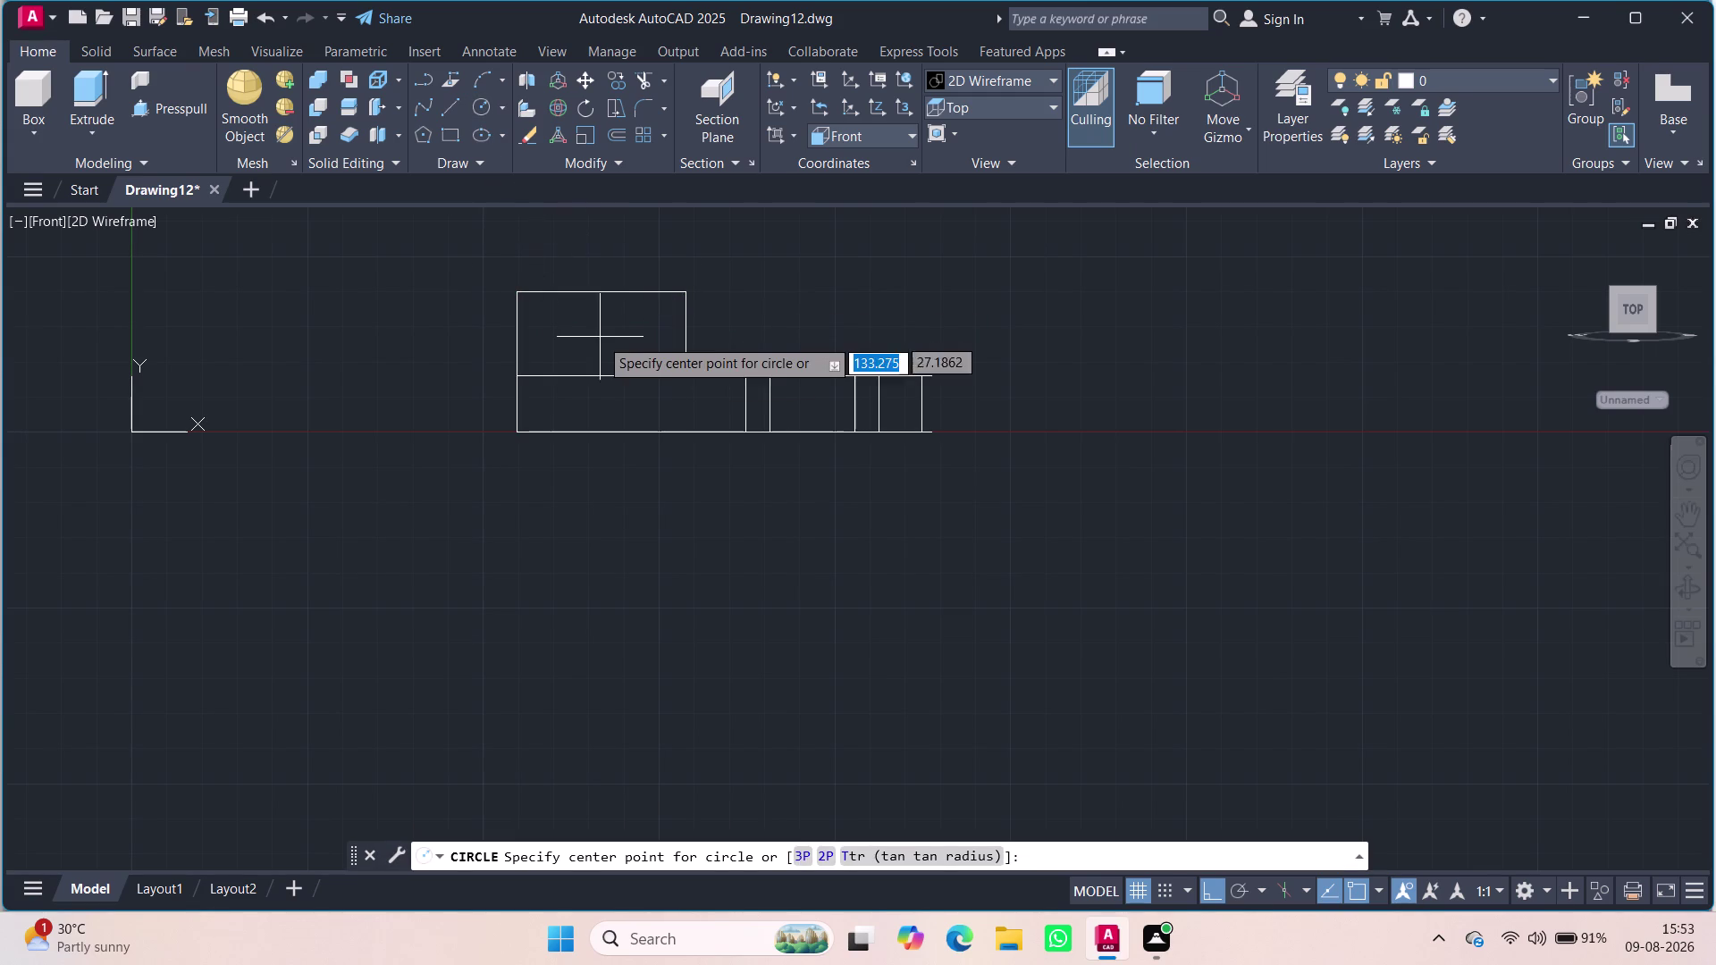
Draw a diameter-20 circle centred on the upright's top edge.
click(600, 294)
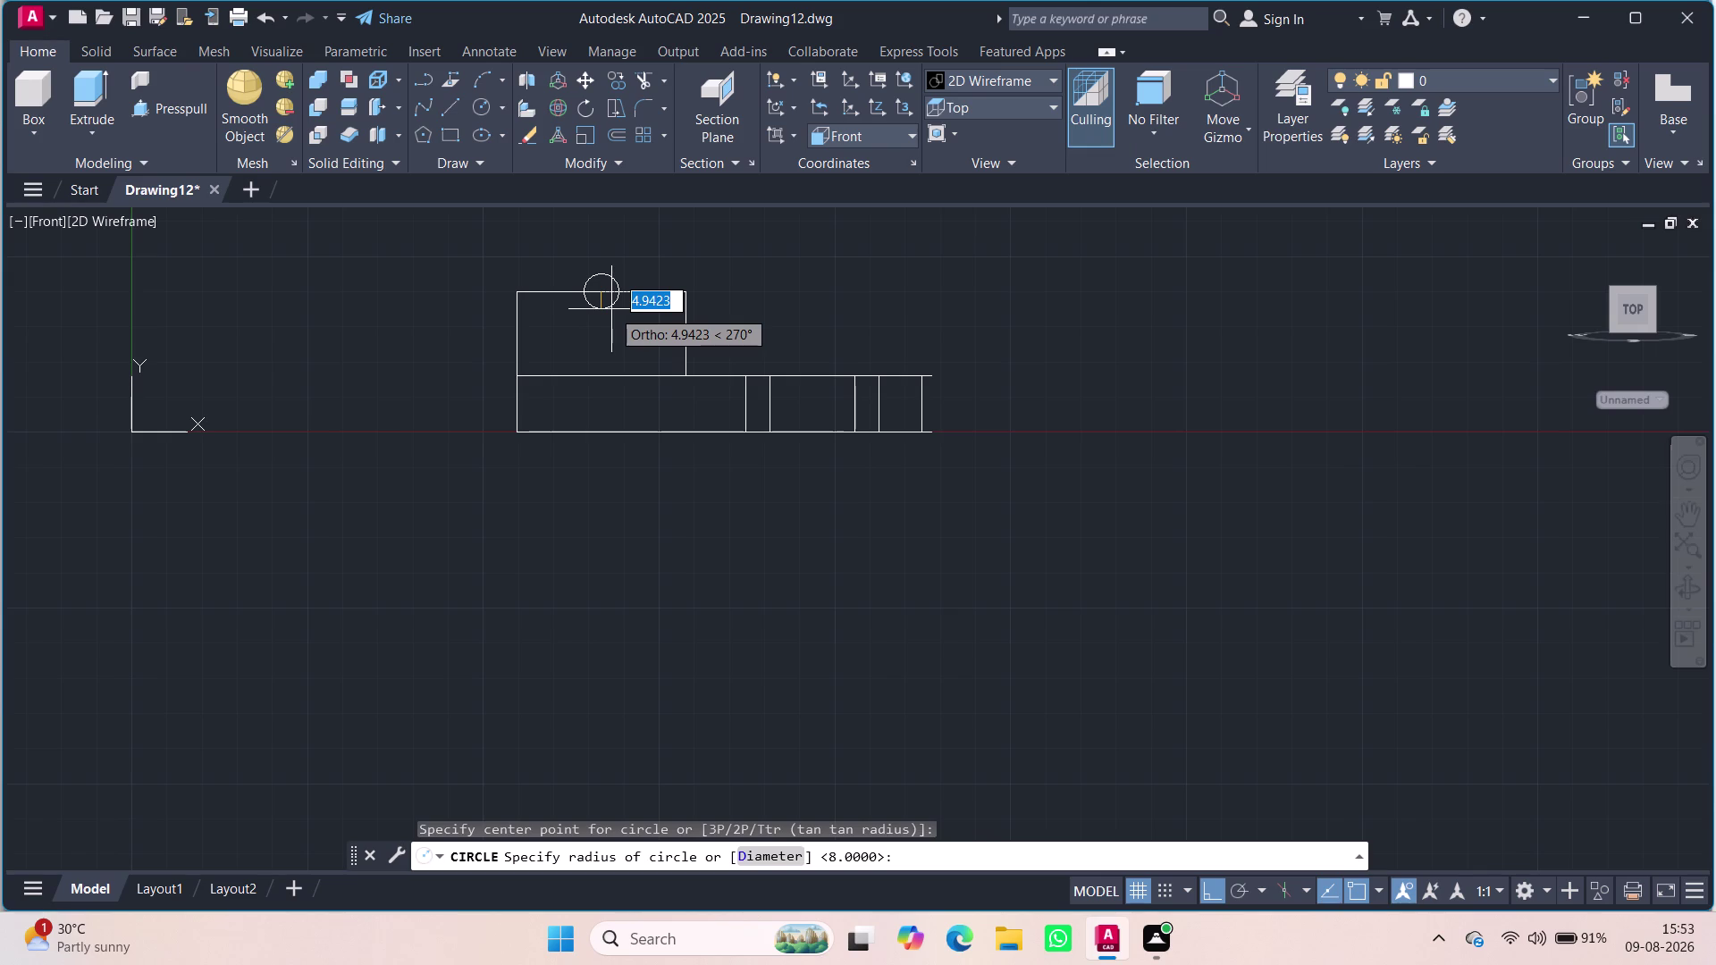
key(d)
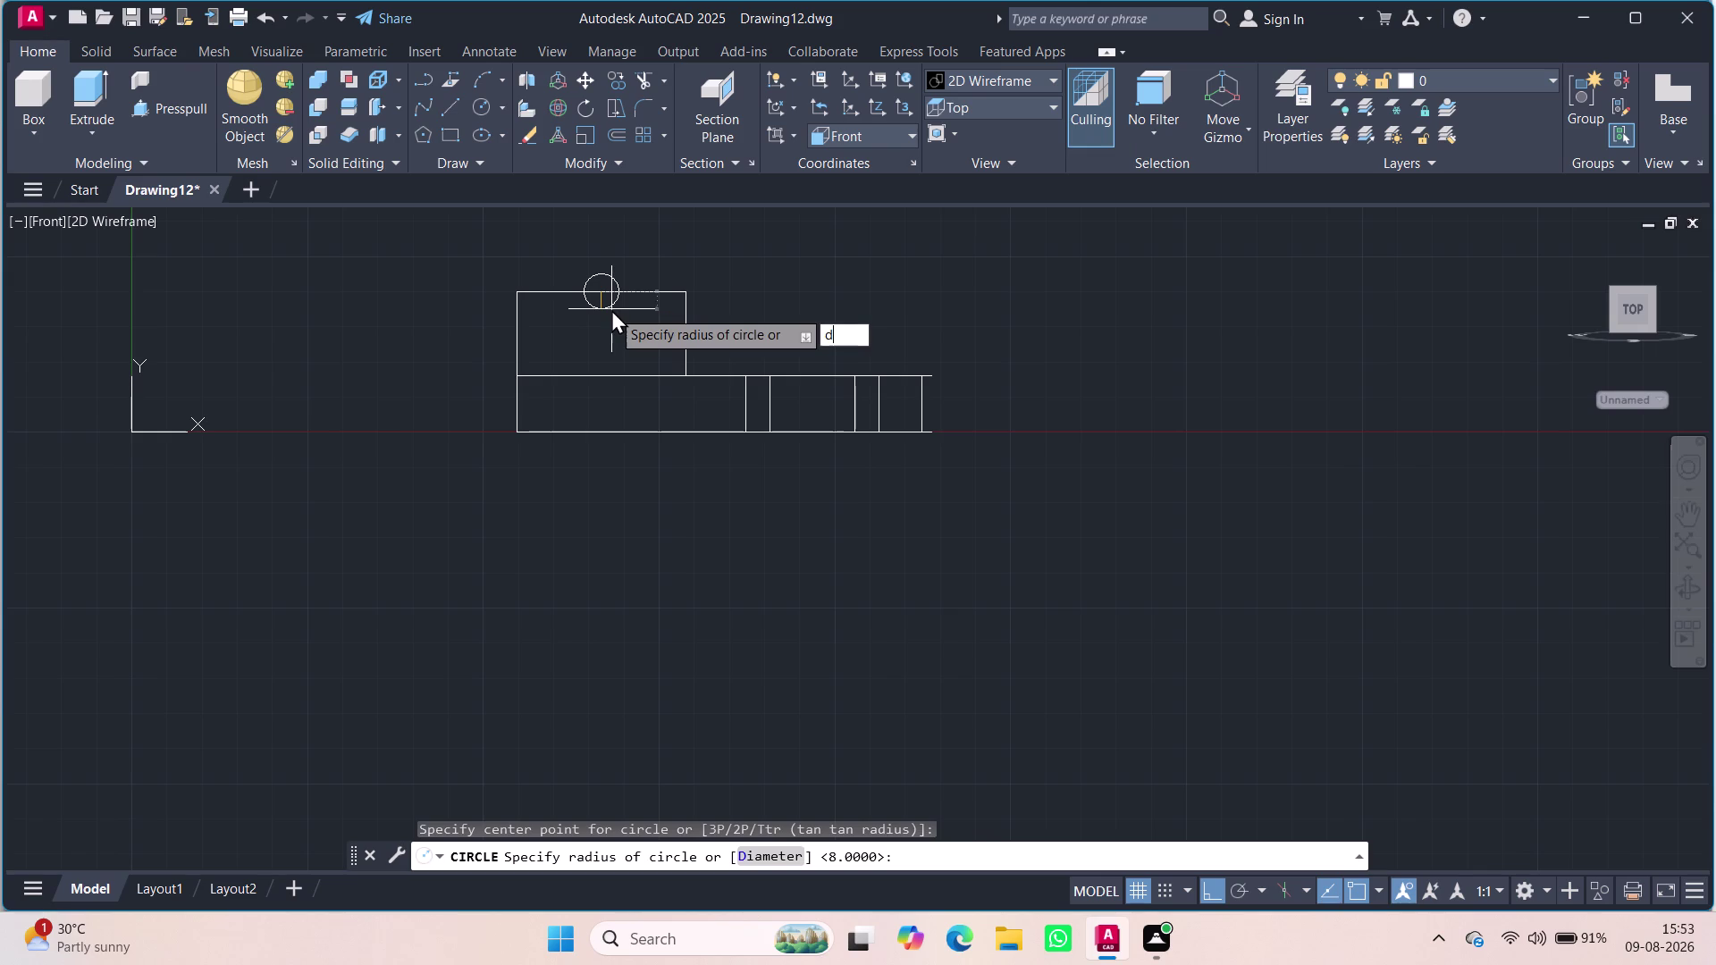
key(Return)
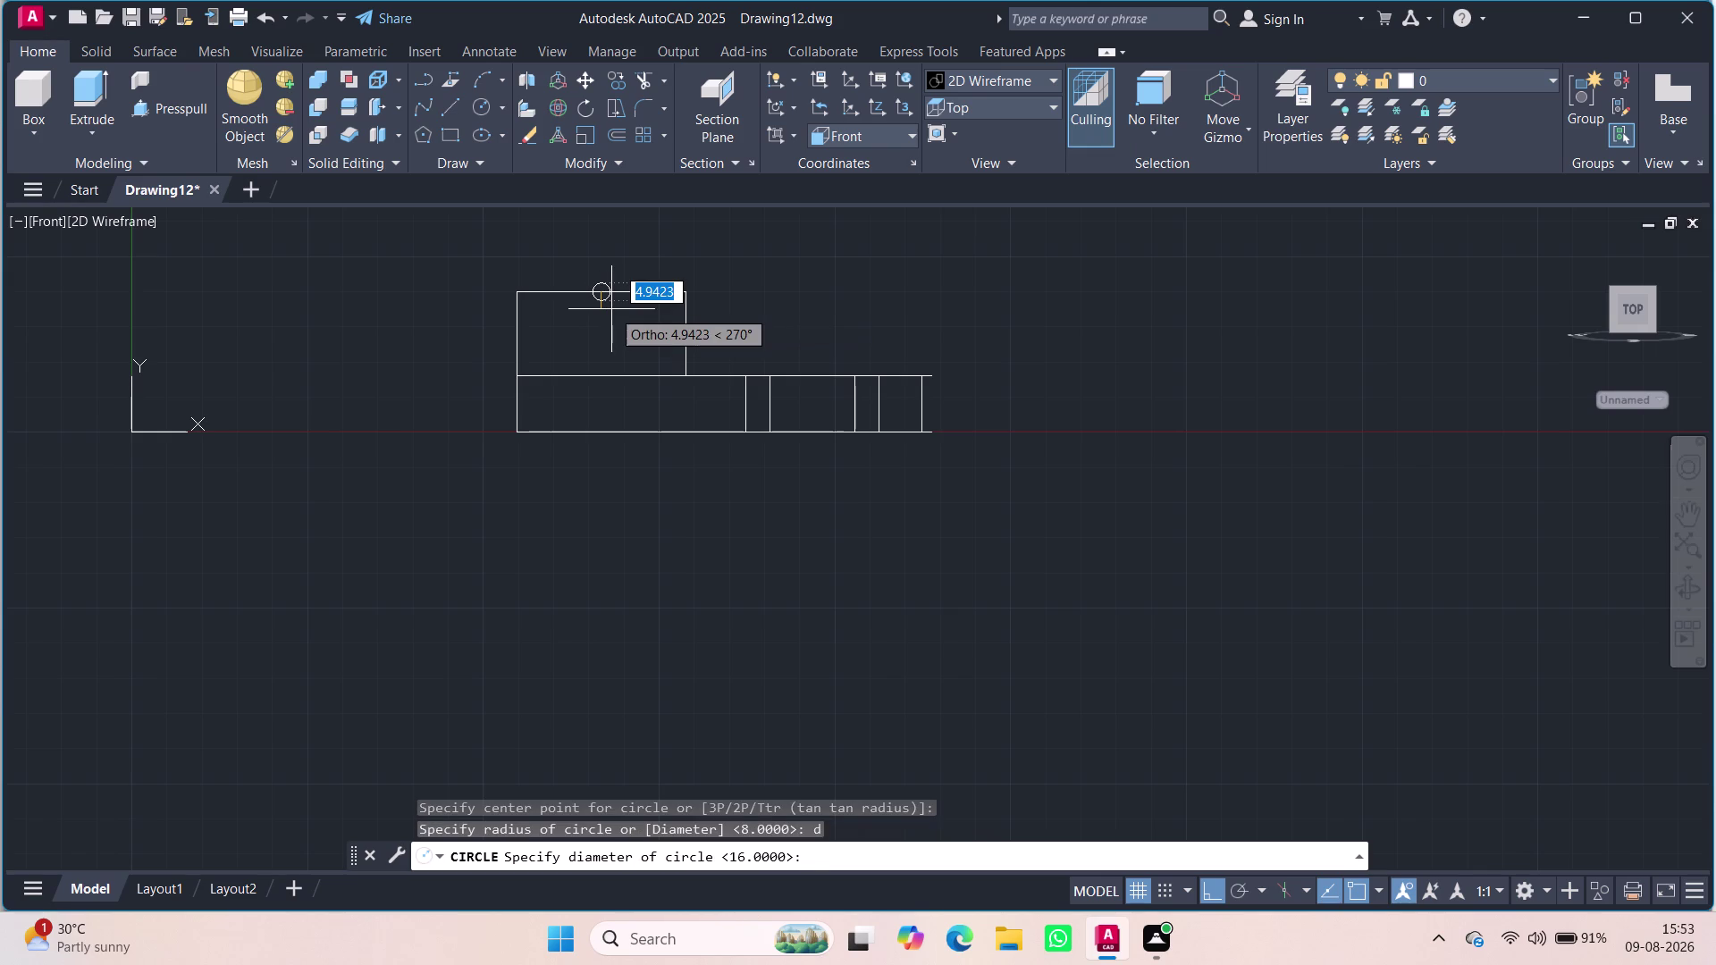
text(2)
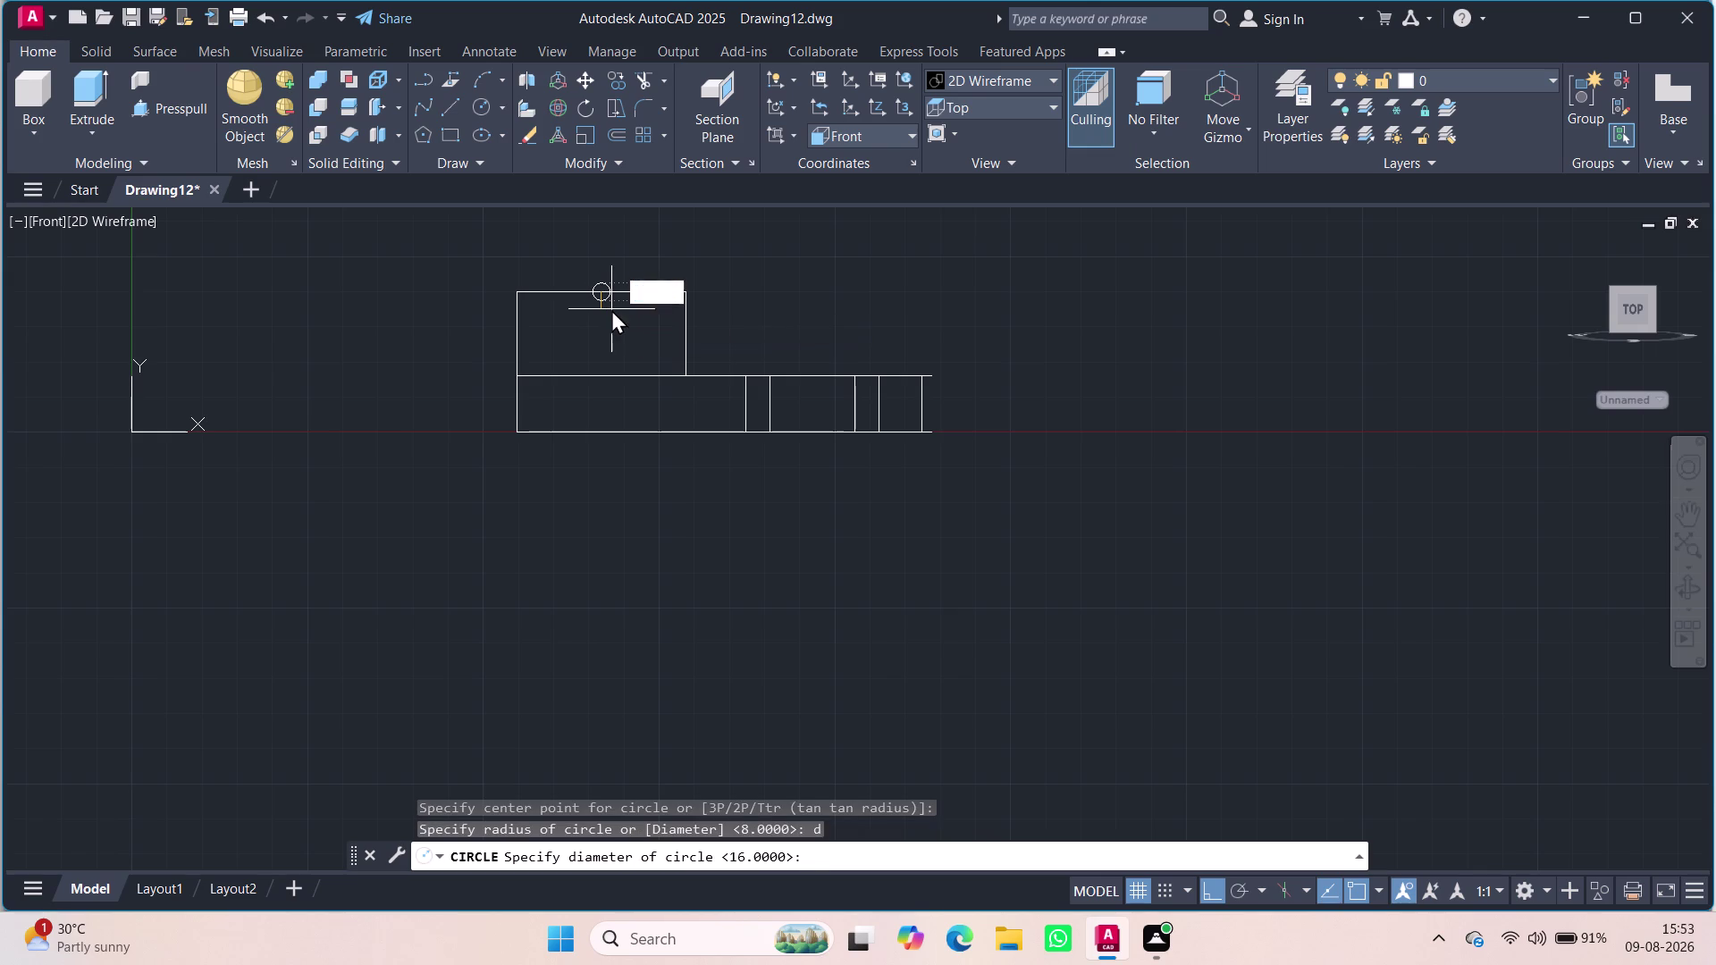
text(0)
key(Return)
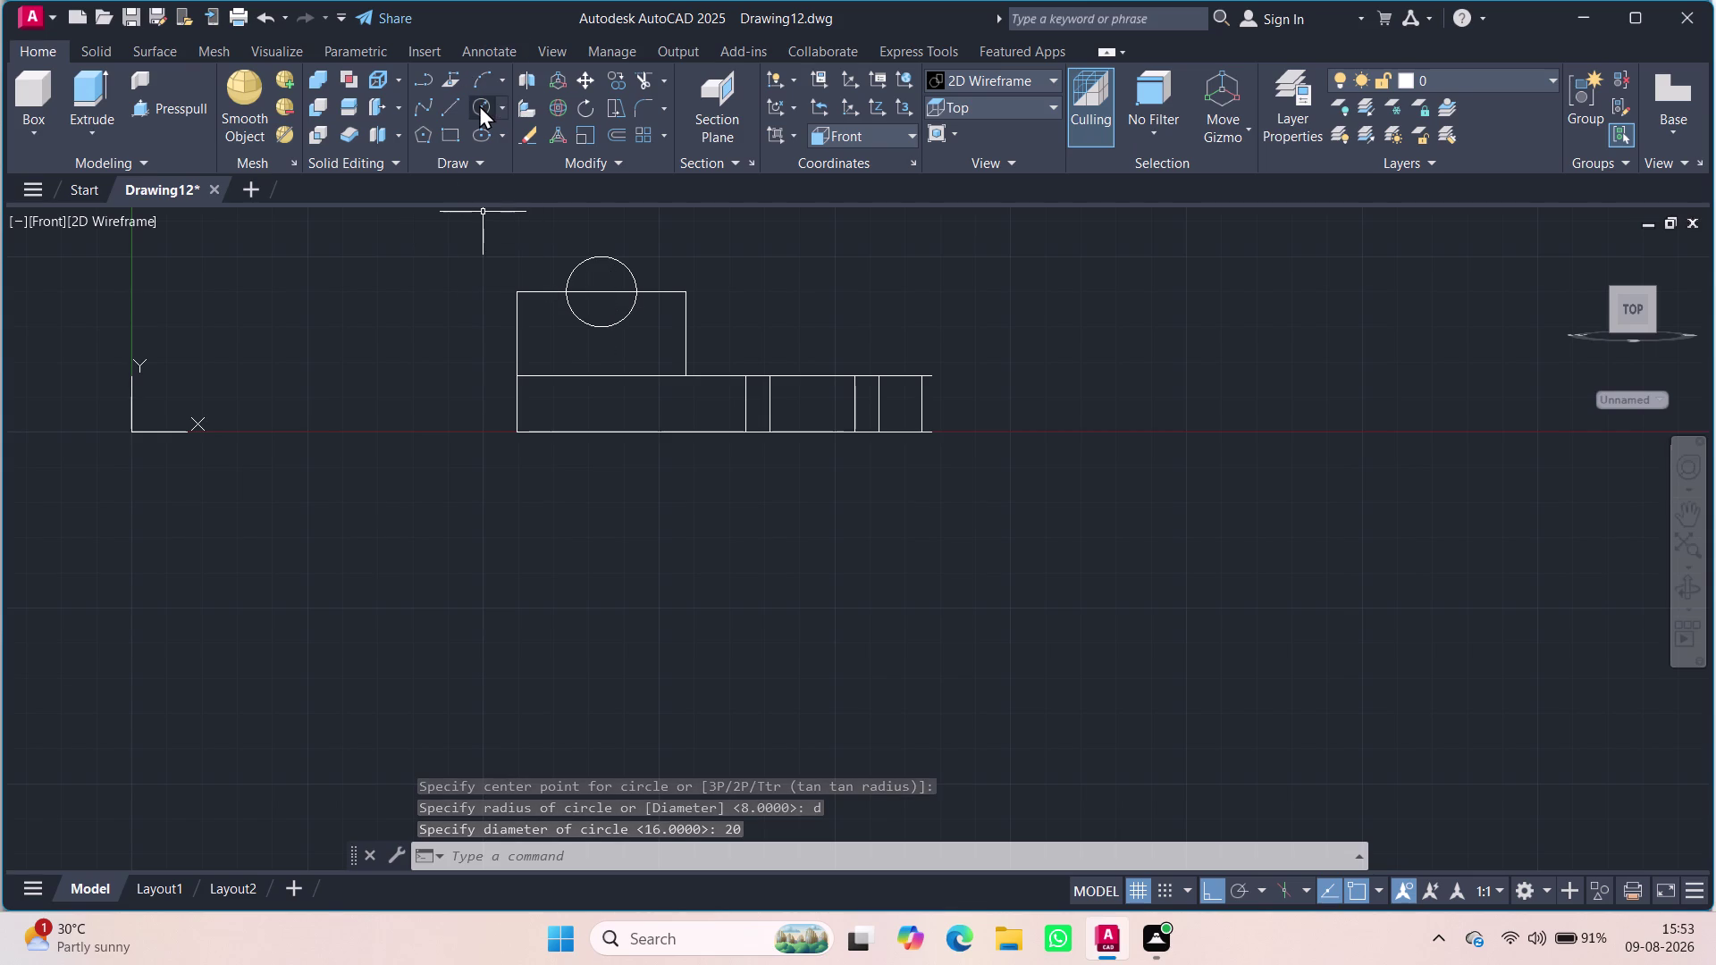
Add a concentric radius-24 circle at the same centre and start TR trimming.
click(479, 105)
click(595, 292)
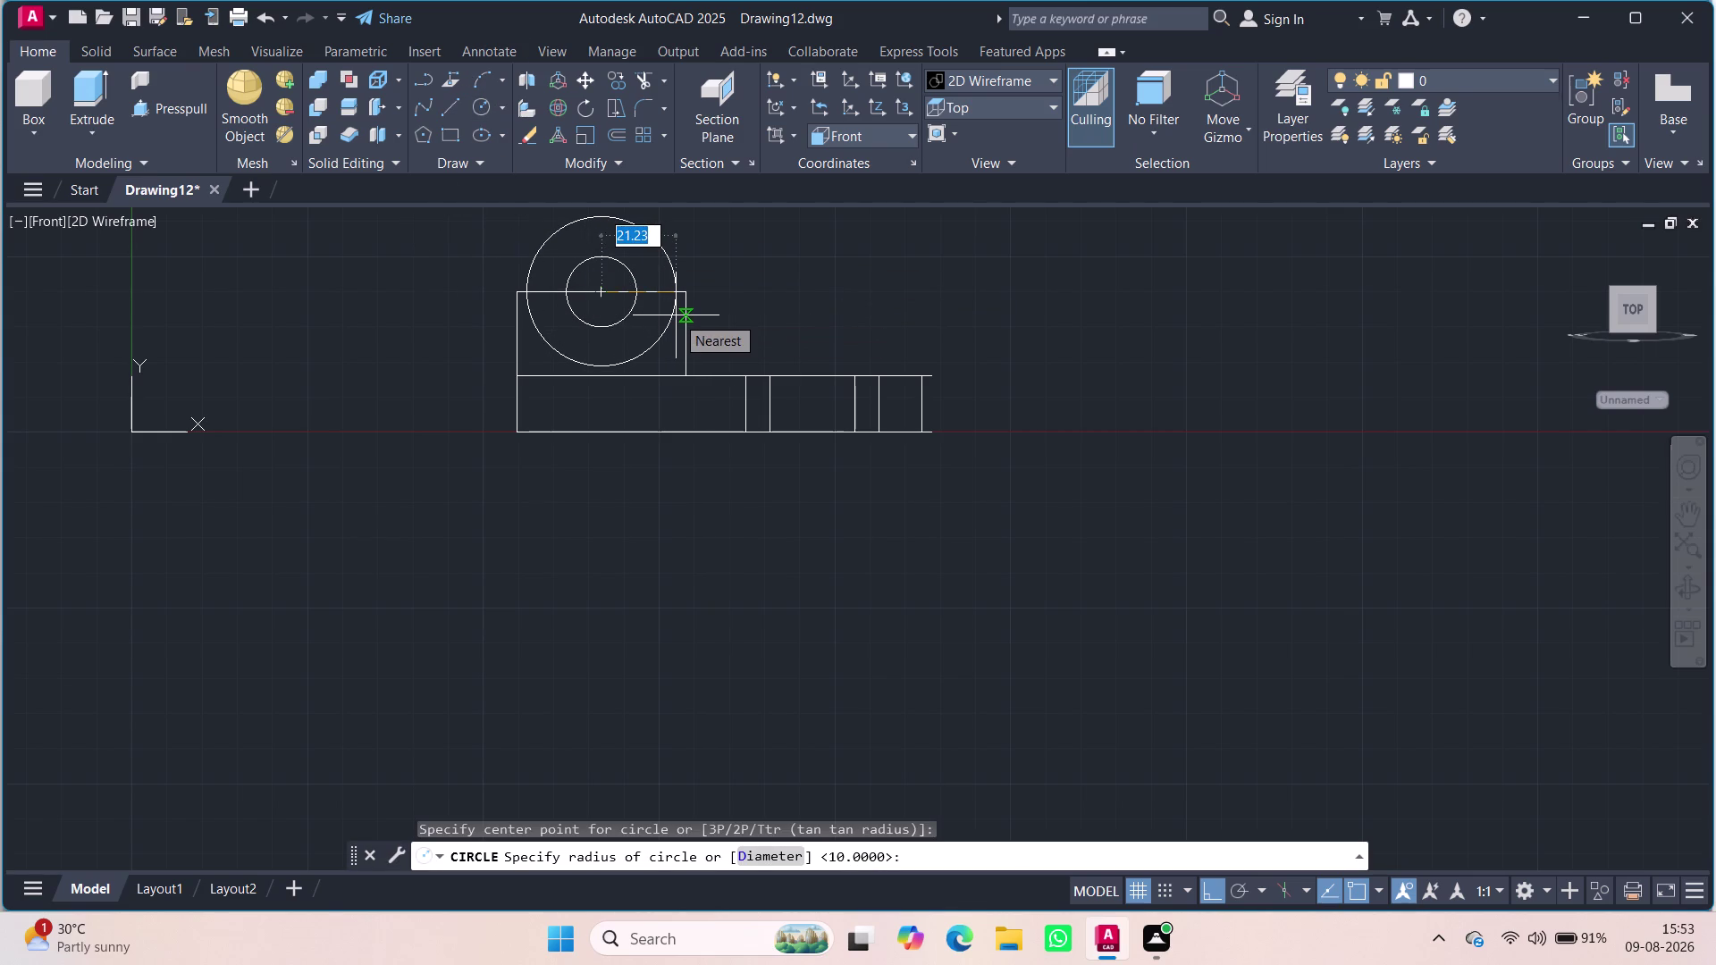
text(24)
key(Return)
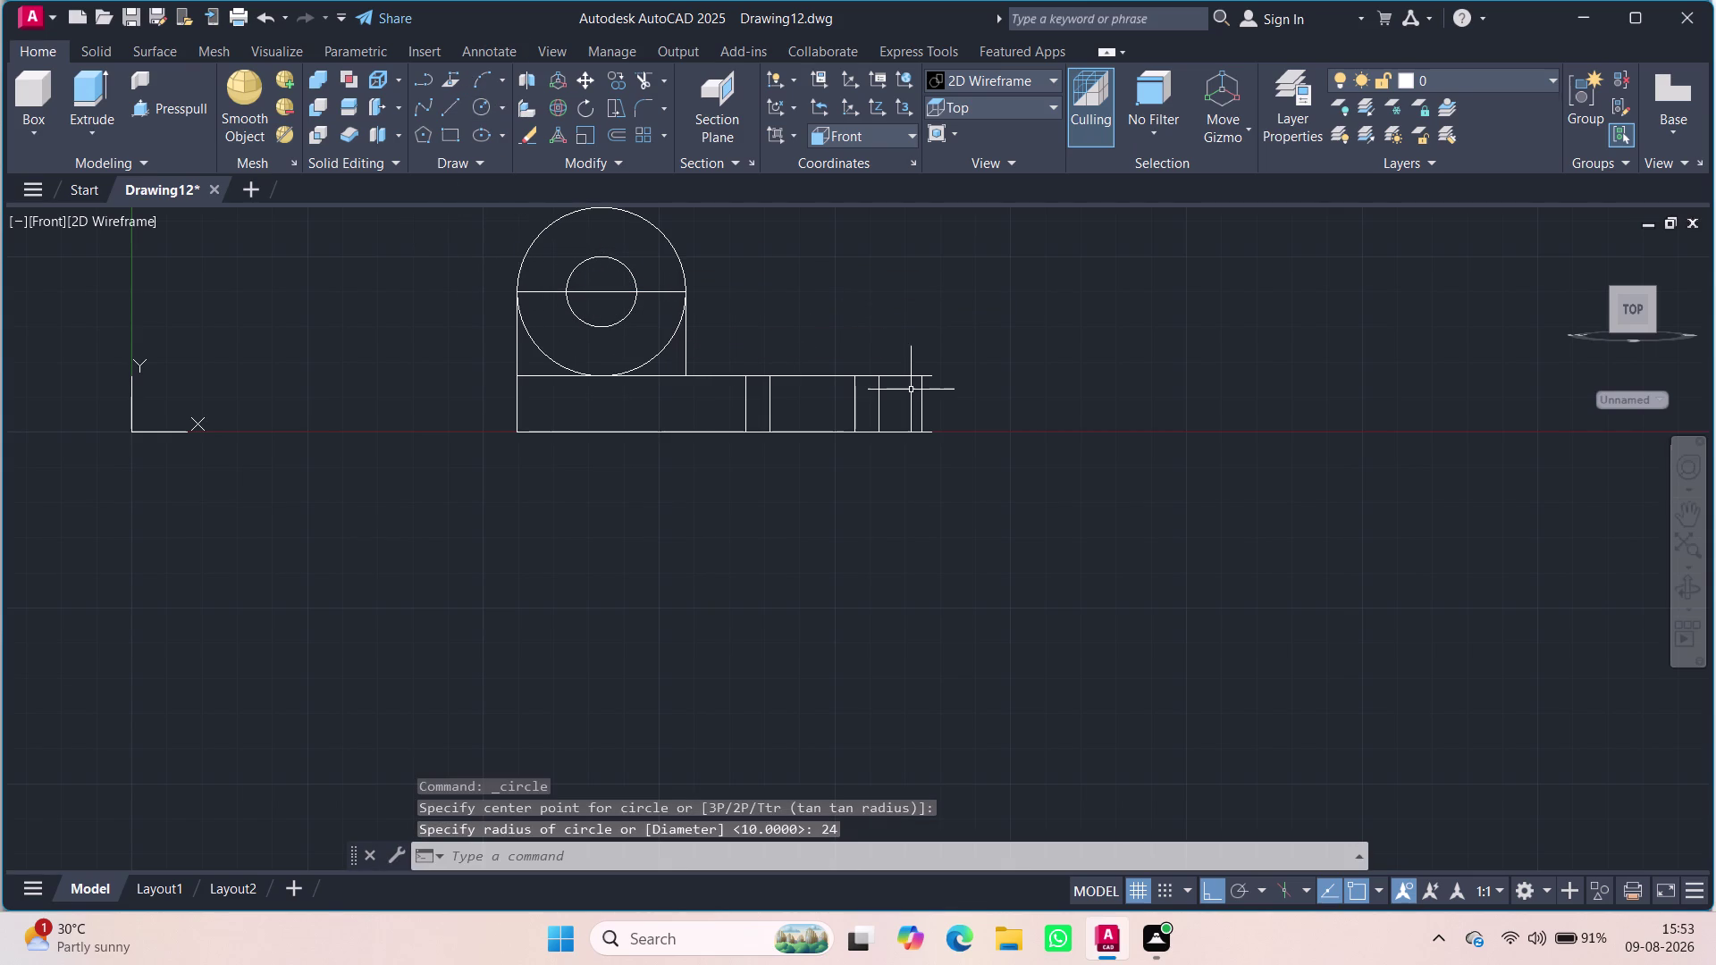
text(tr)
key(Return)
key(Return)
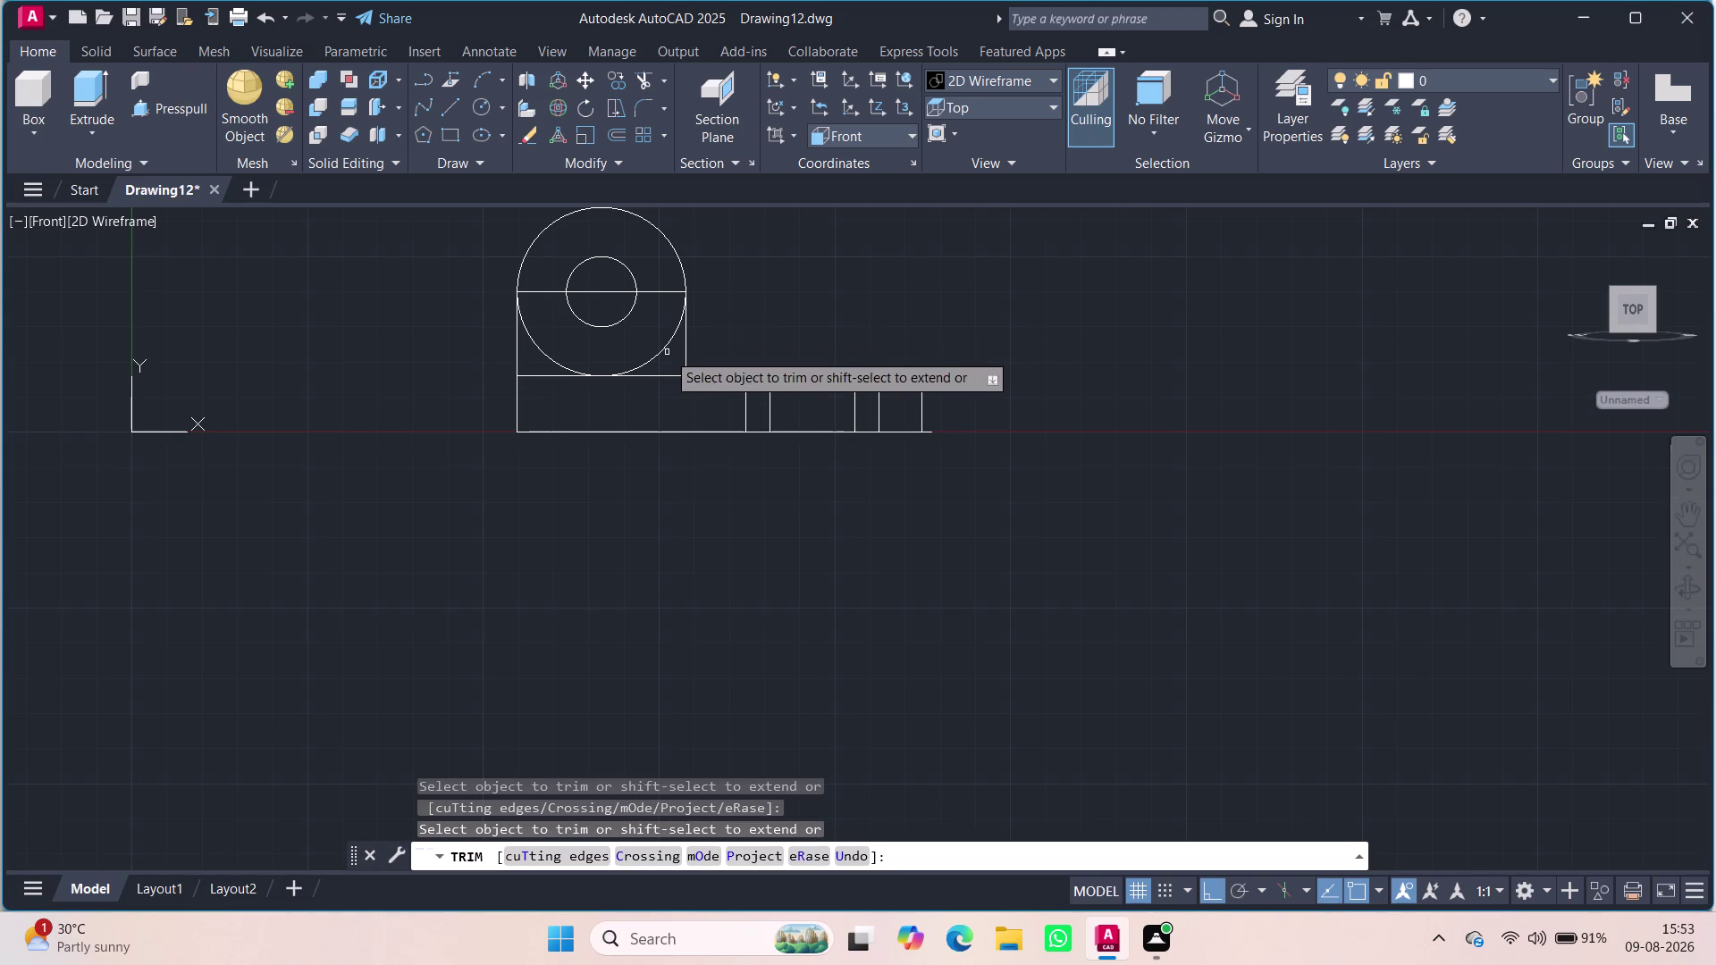
Cancel the trim and delete the horizontal top edge line across the circles.
click(659, 352)
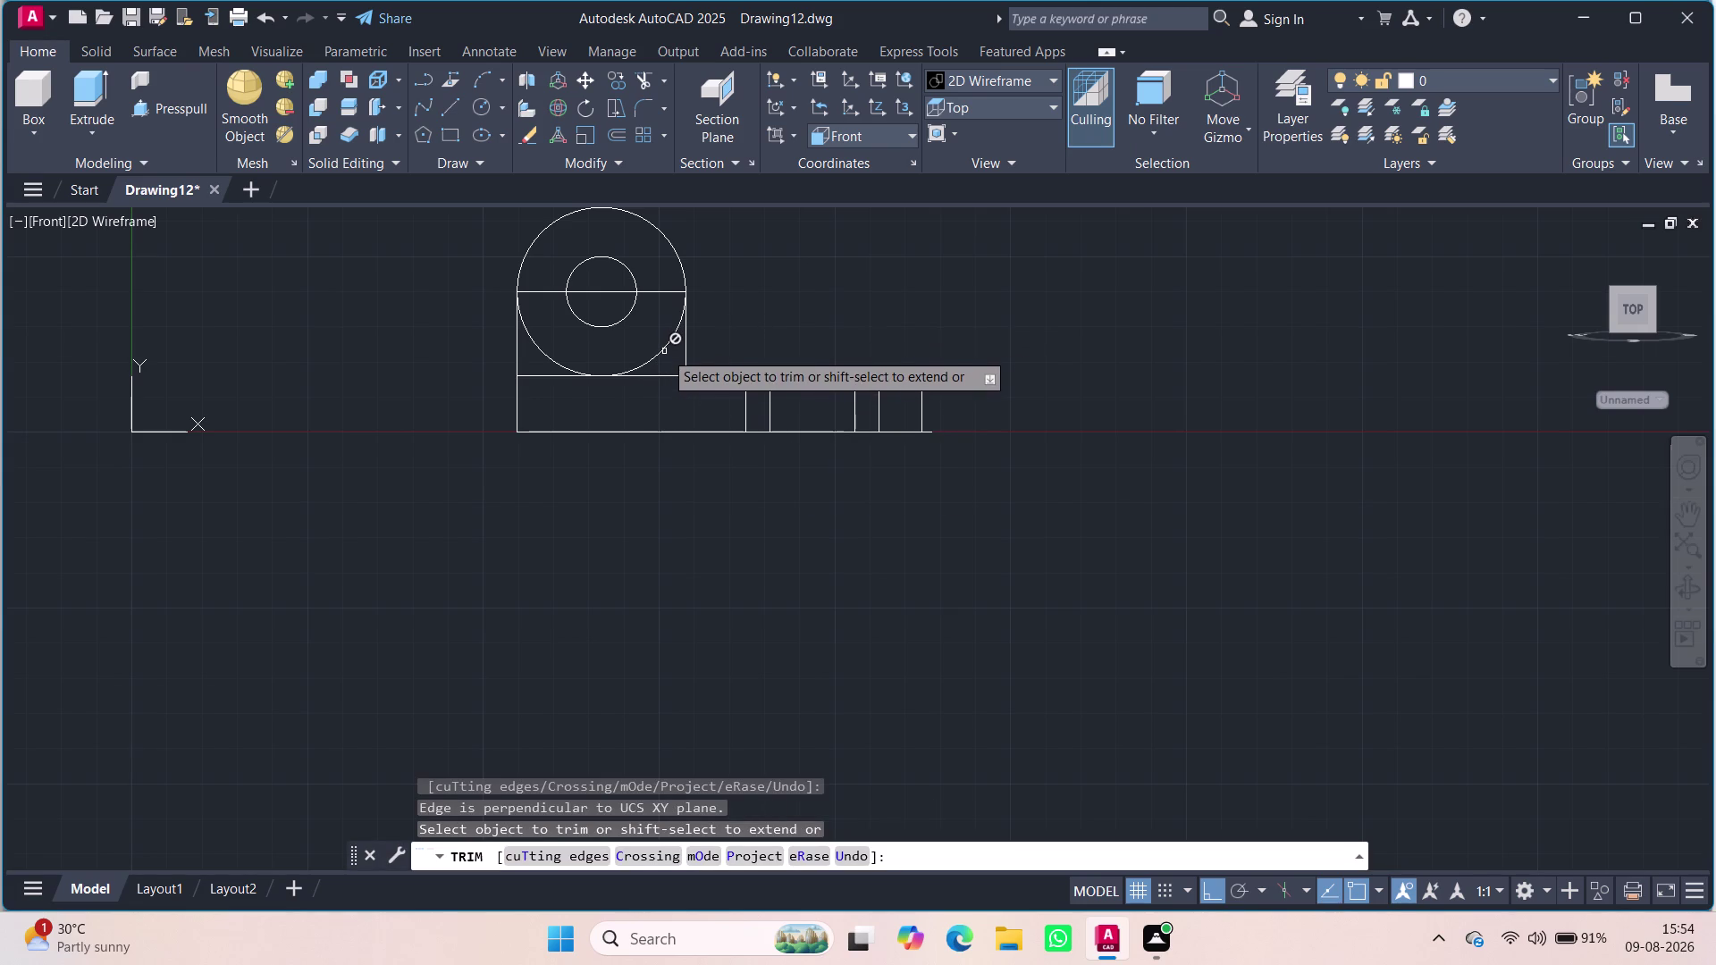
key(Escape)
key(Escape)
key(Escape)
scroll(up, 3)
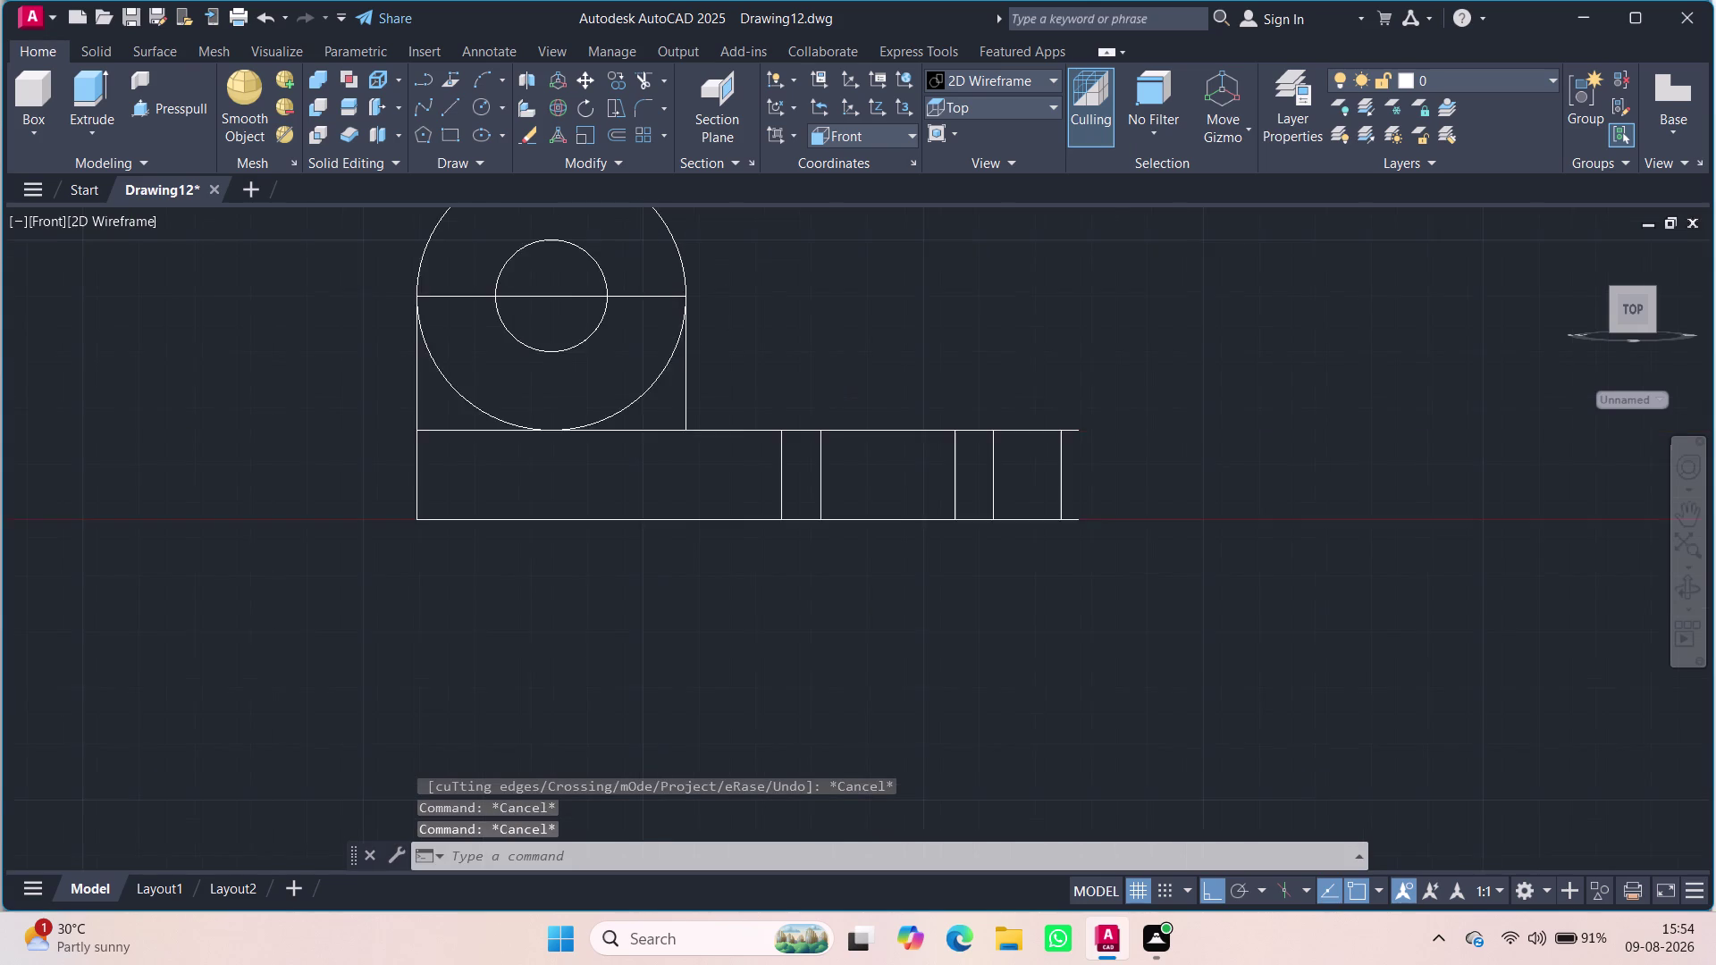
scroll(up, 3)
scroll(down, 3)
scroll(down, 3)
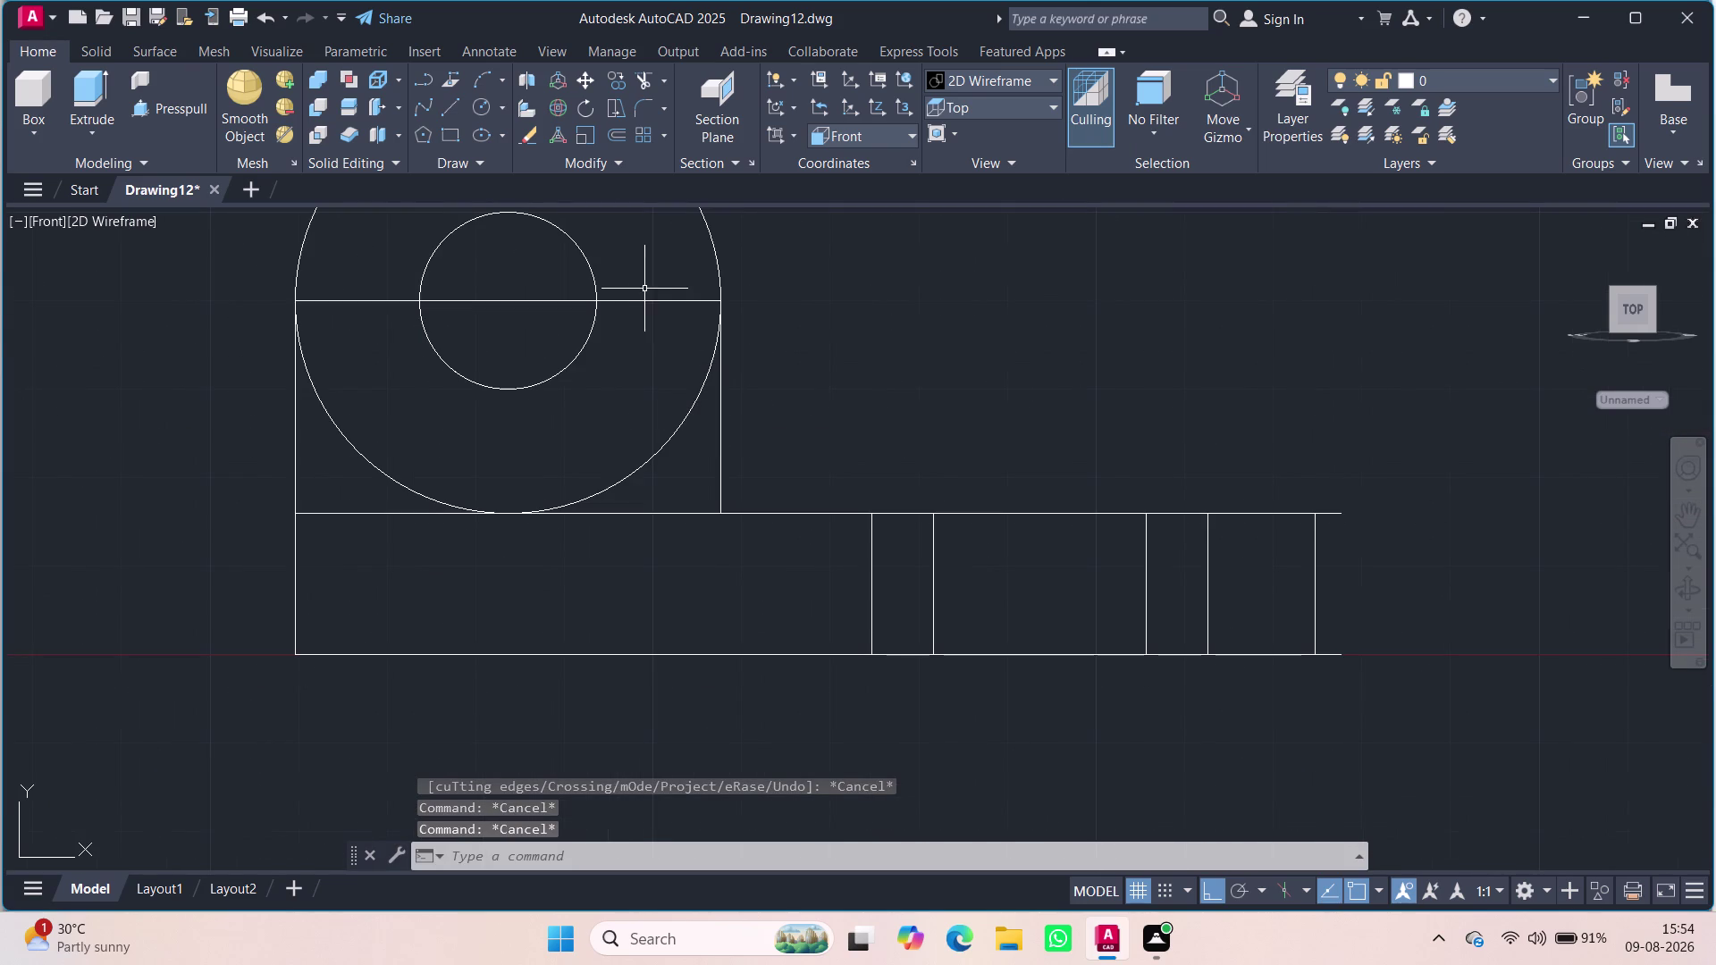
click(630, 301)
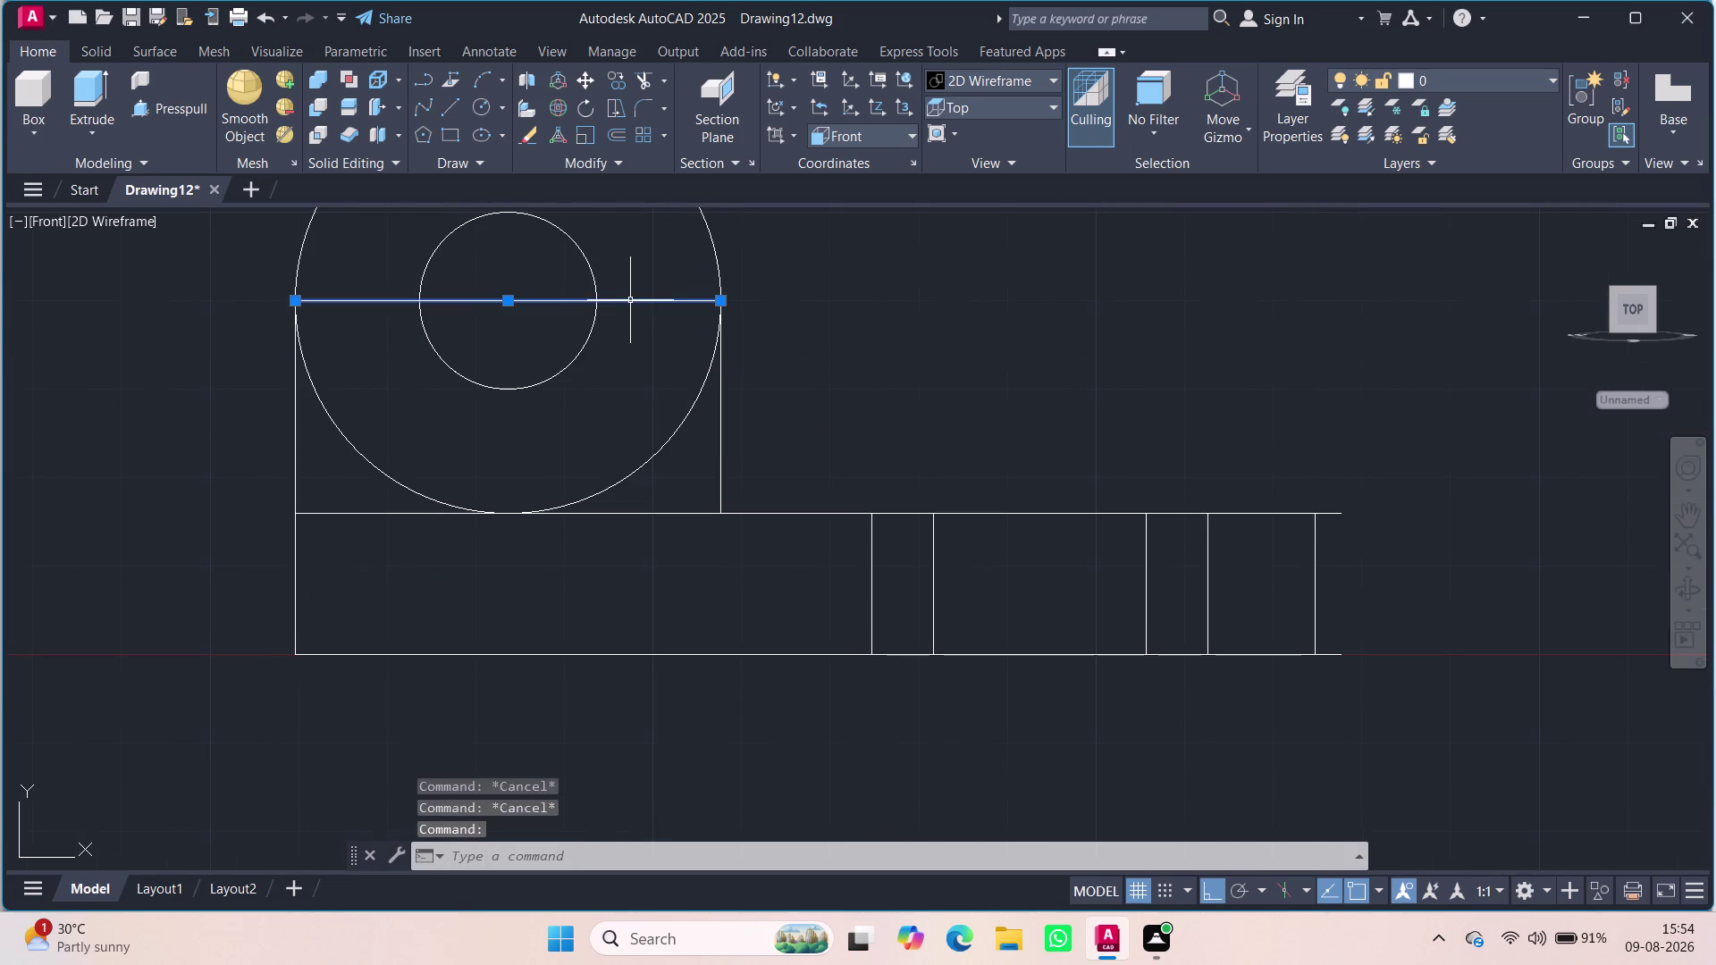
key(Delete)
scroll(down, 3)
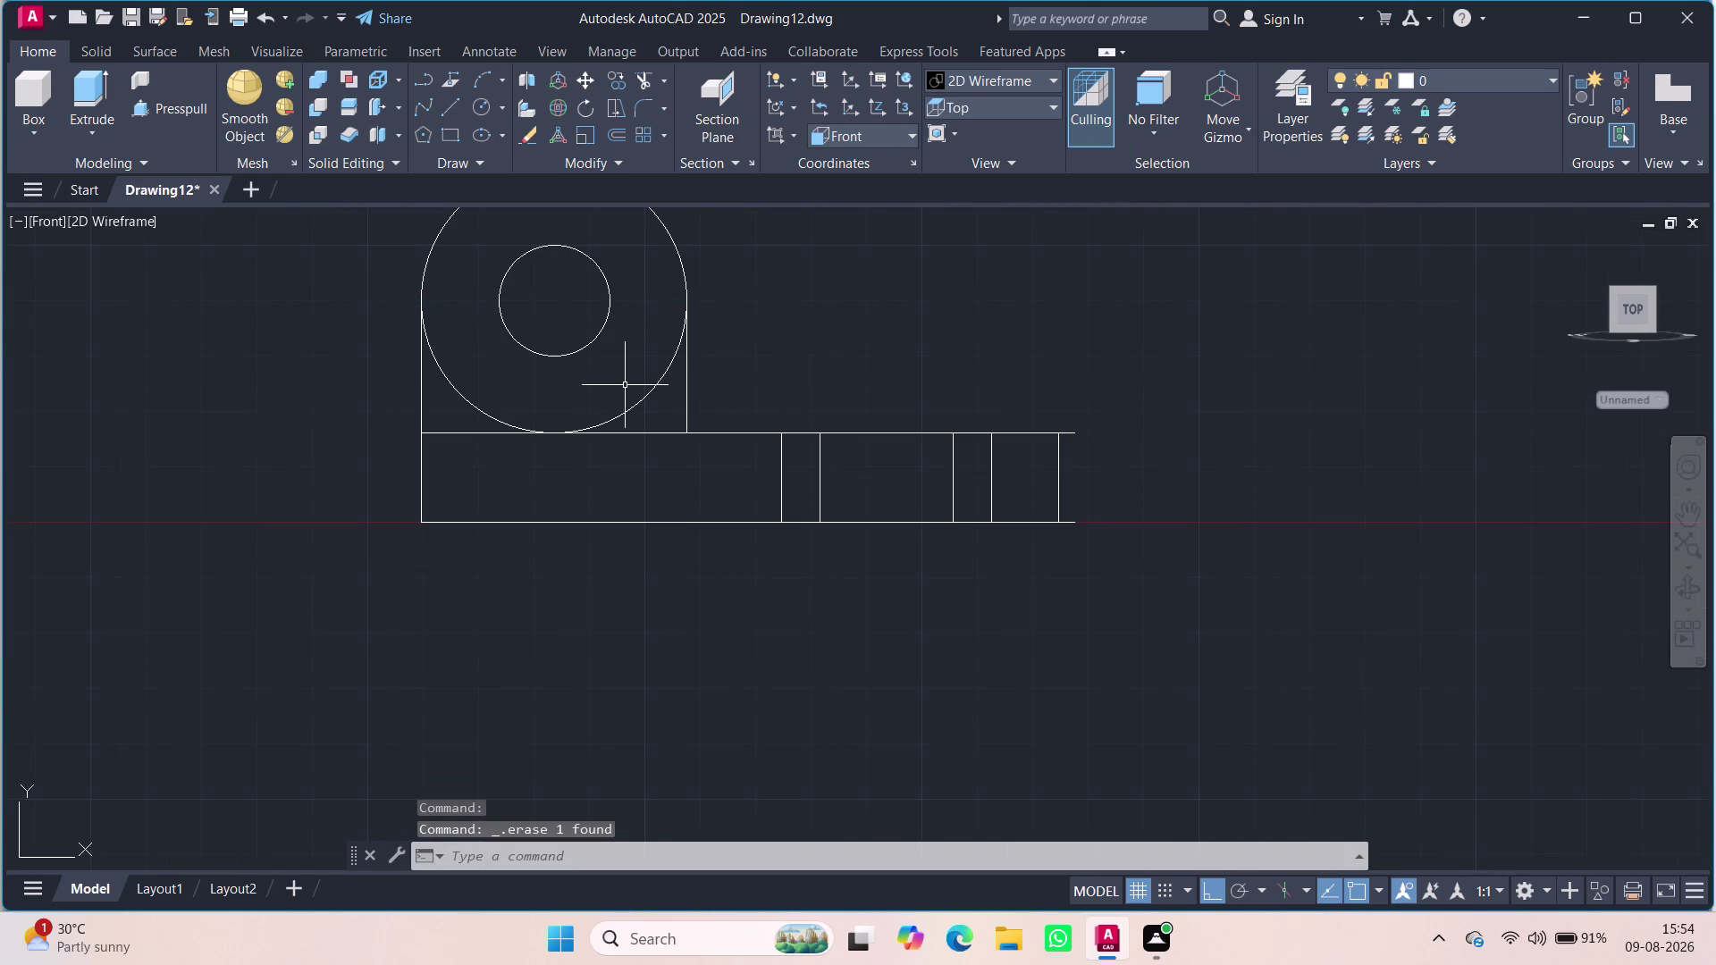
scroll(up, 3)
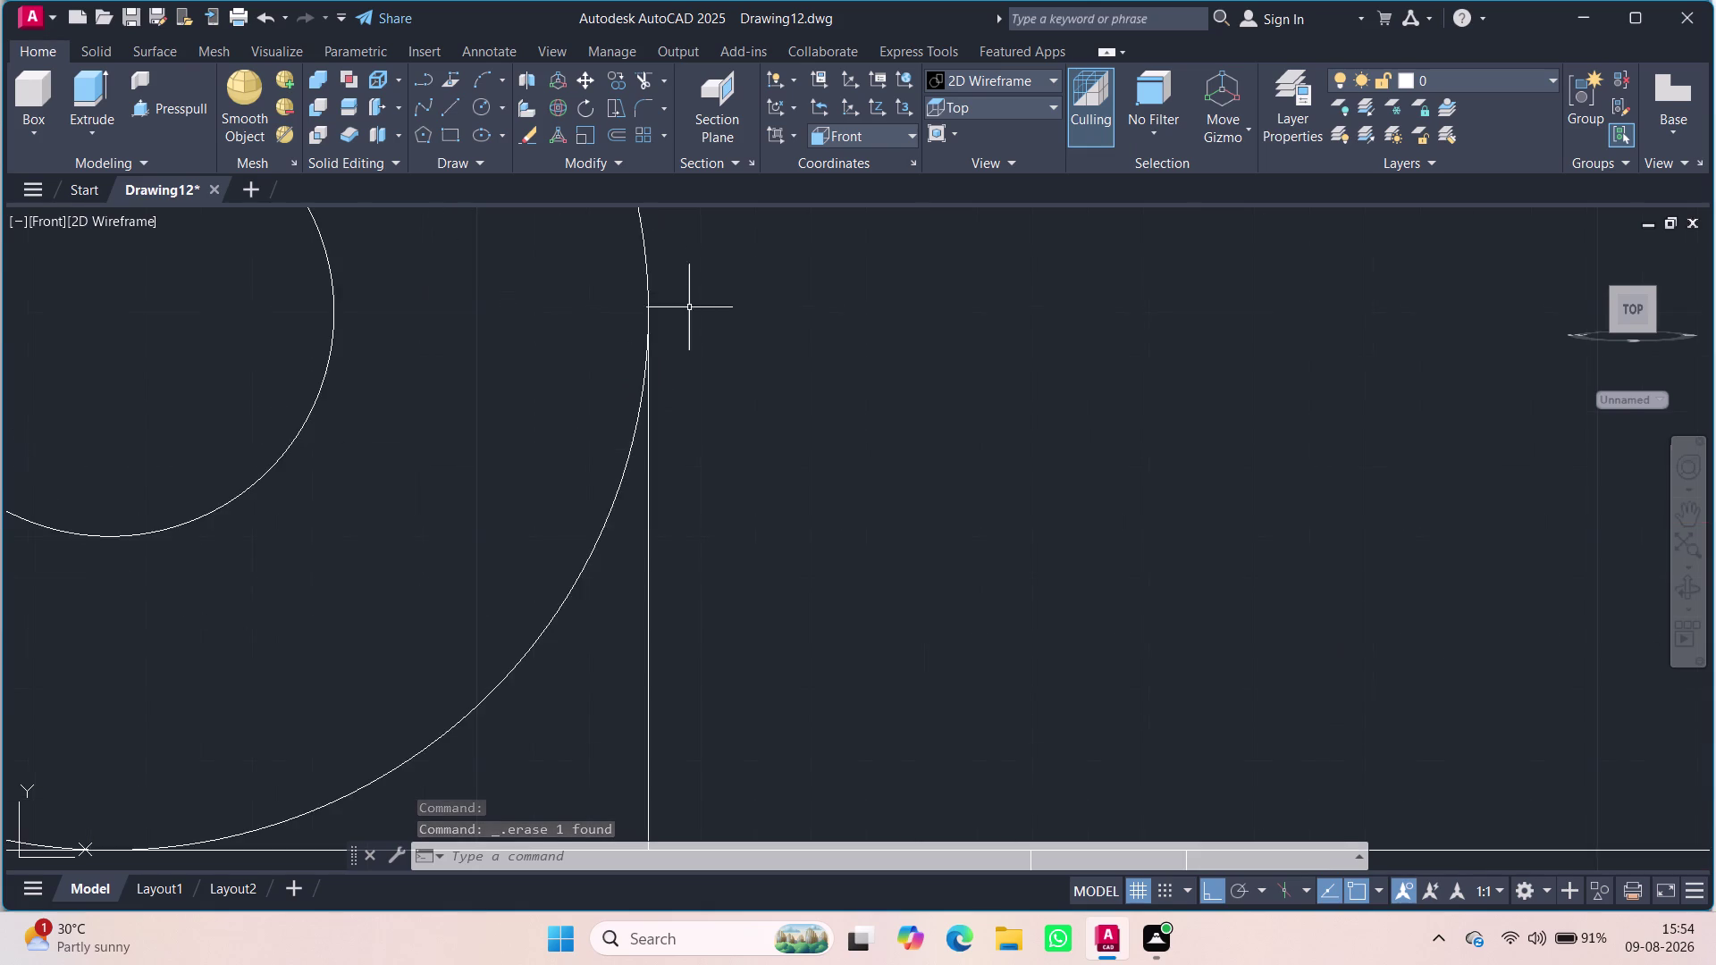
scroll(up, 3)
scroll(down, 3)
scroll(down, 3)
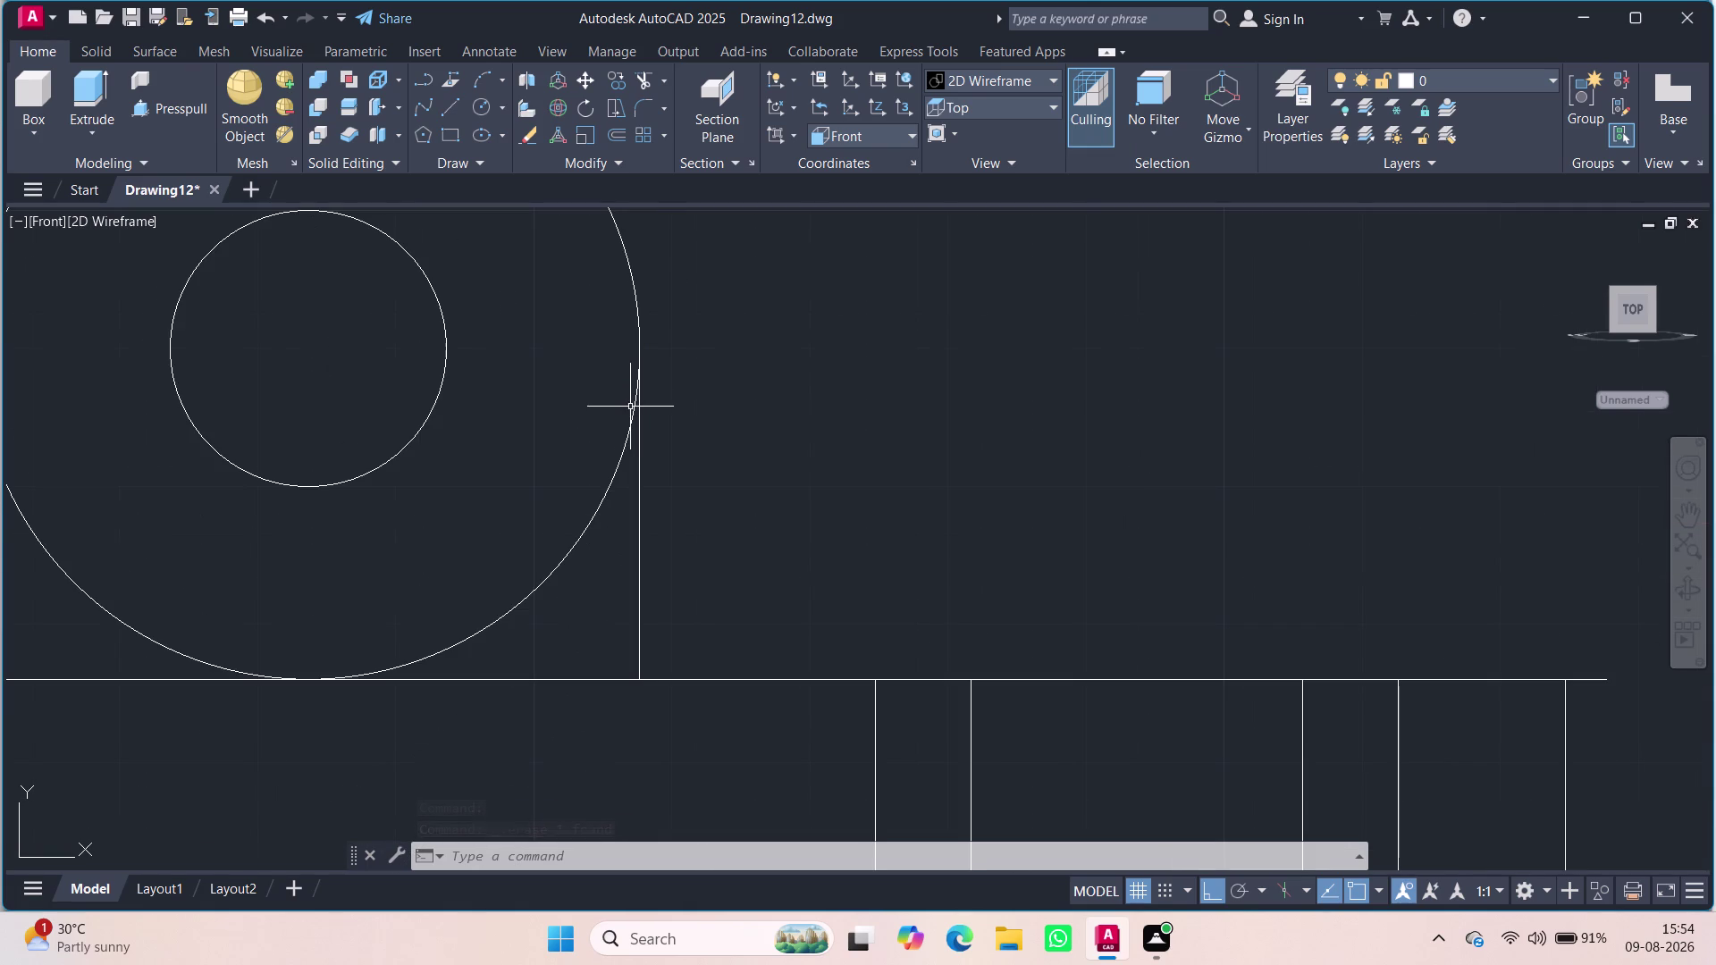
Trim the big circle's lower arcs with TR, then undo the last trim.
key(t)
key(r)
key(Return)
key(Return)
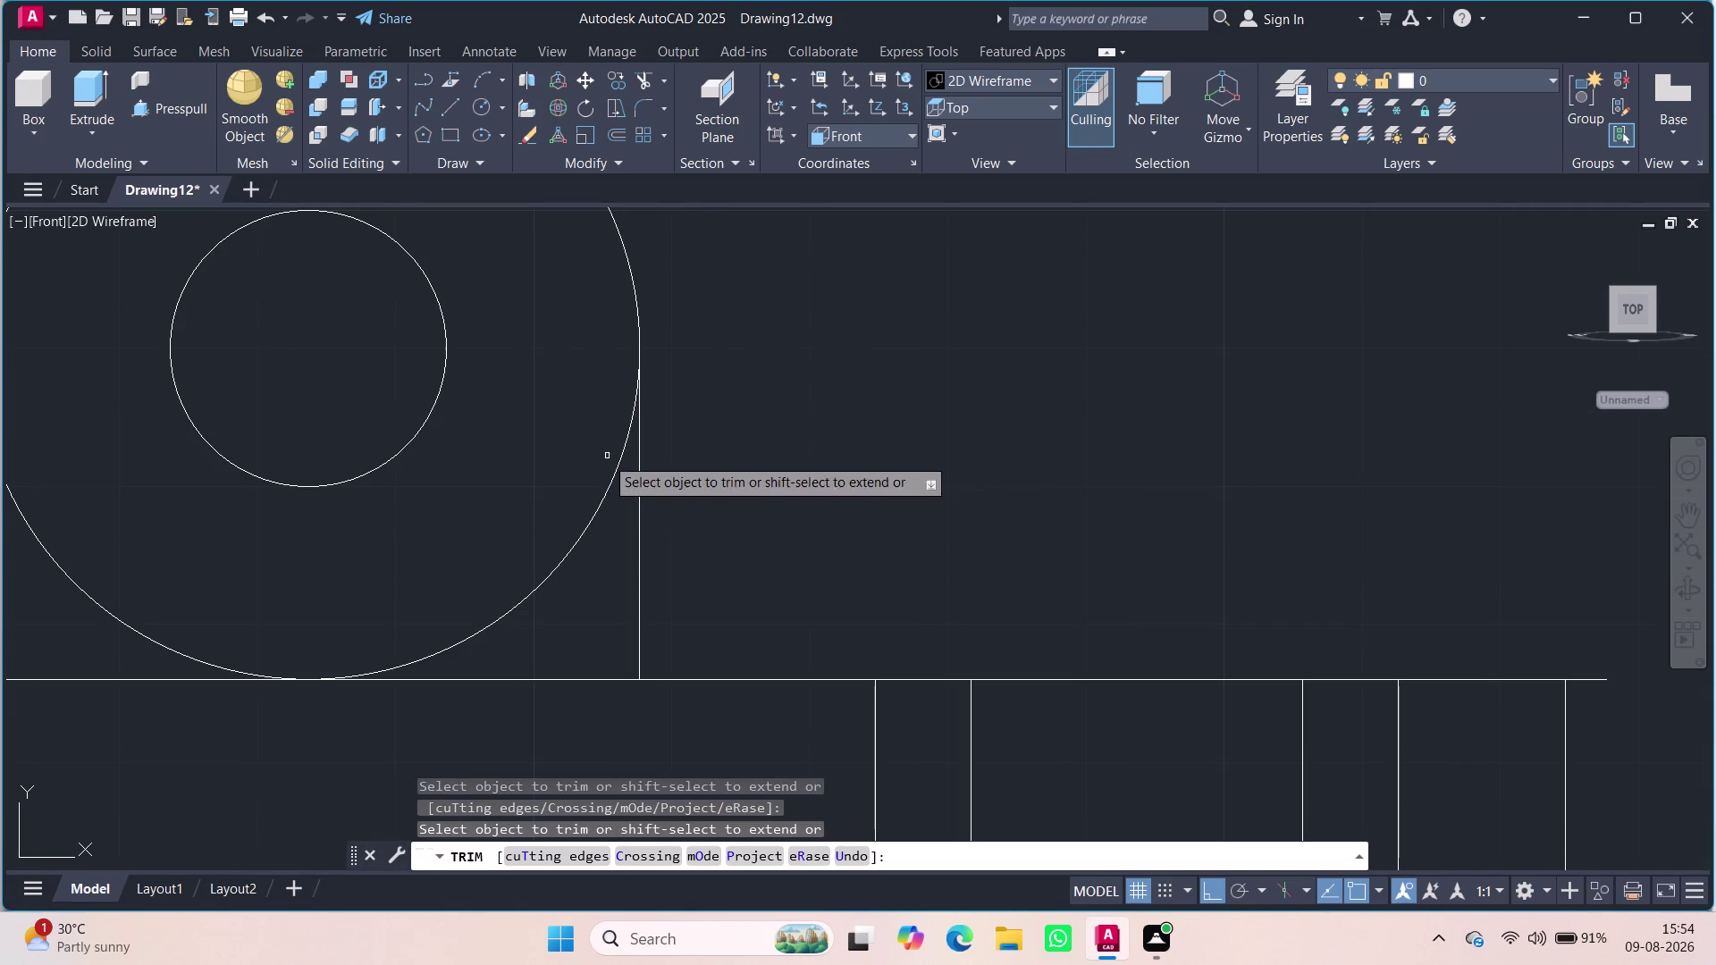
click(542, 583)
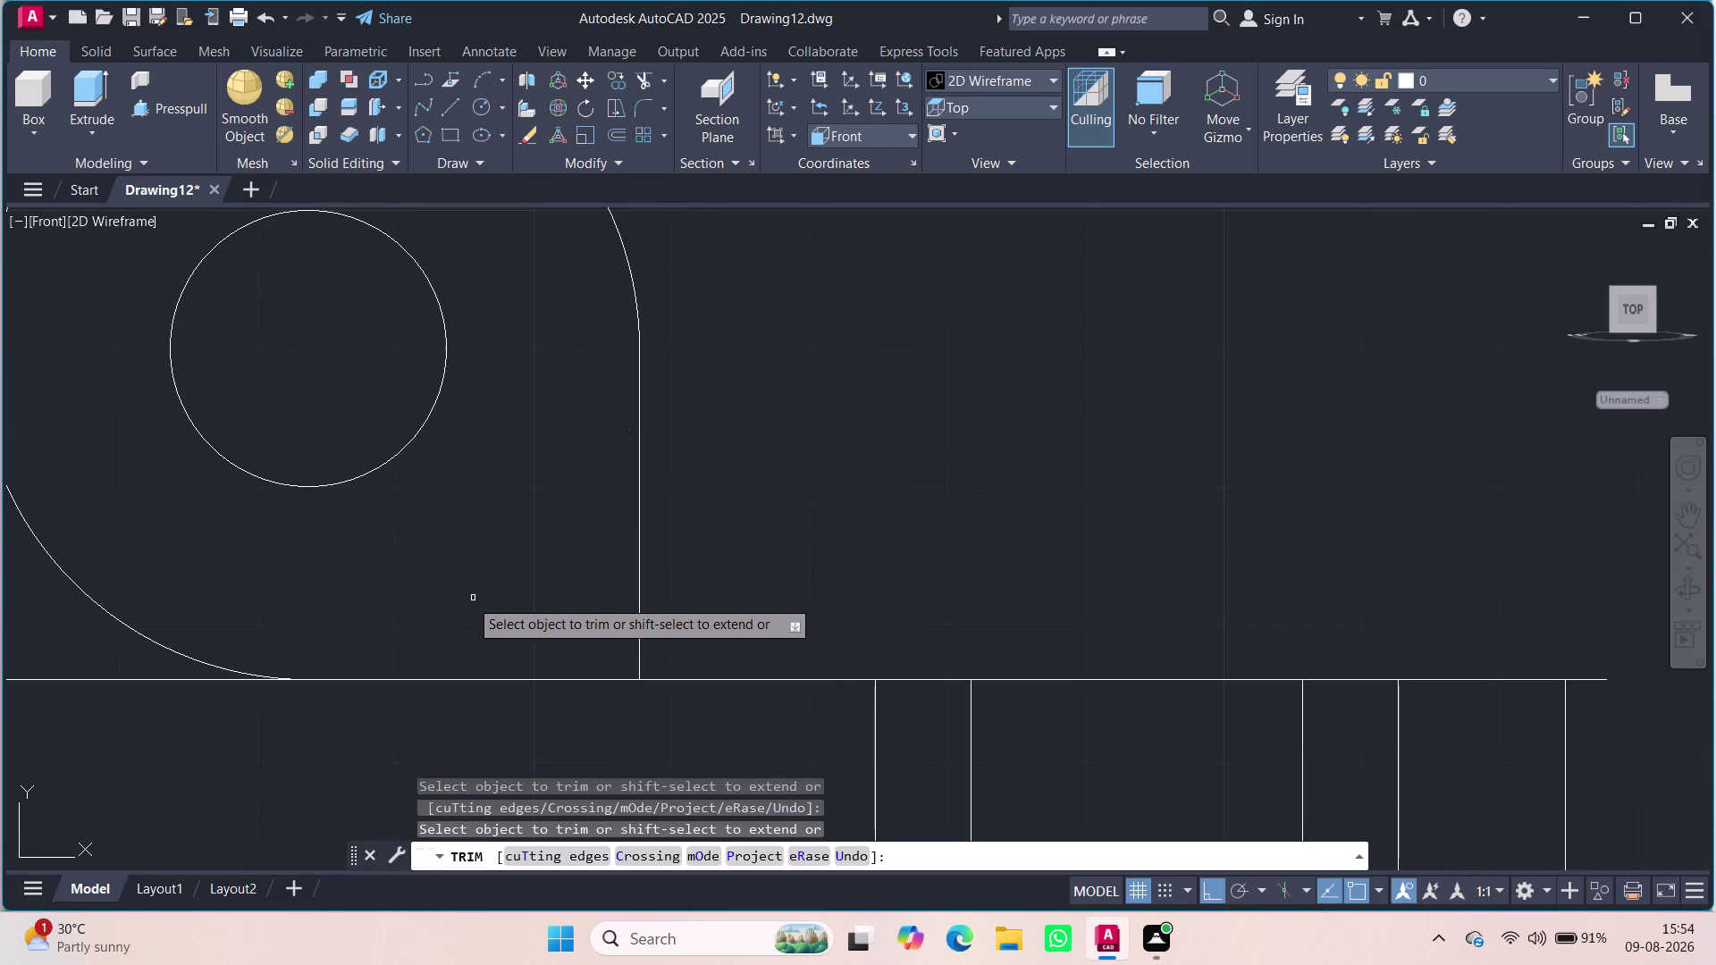
click(141, 634)
scroll(down, 3)
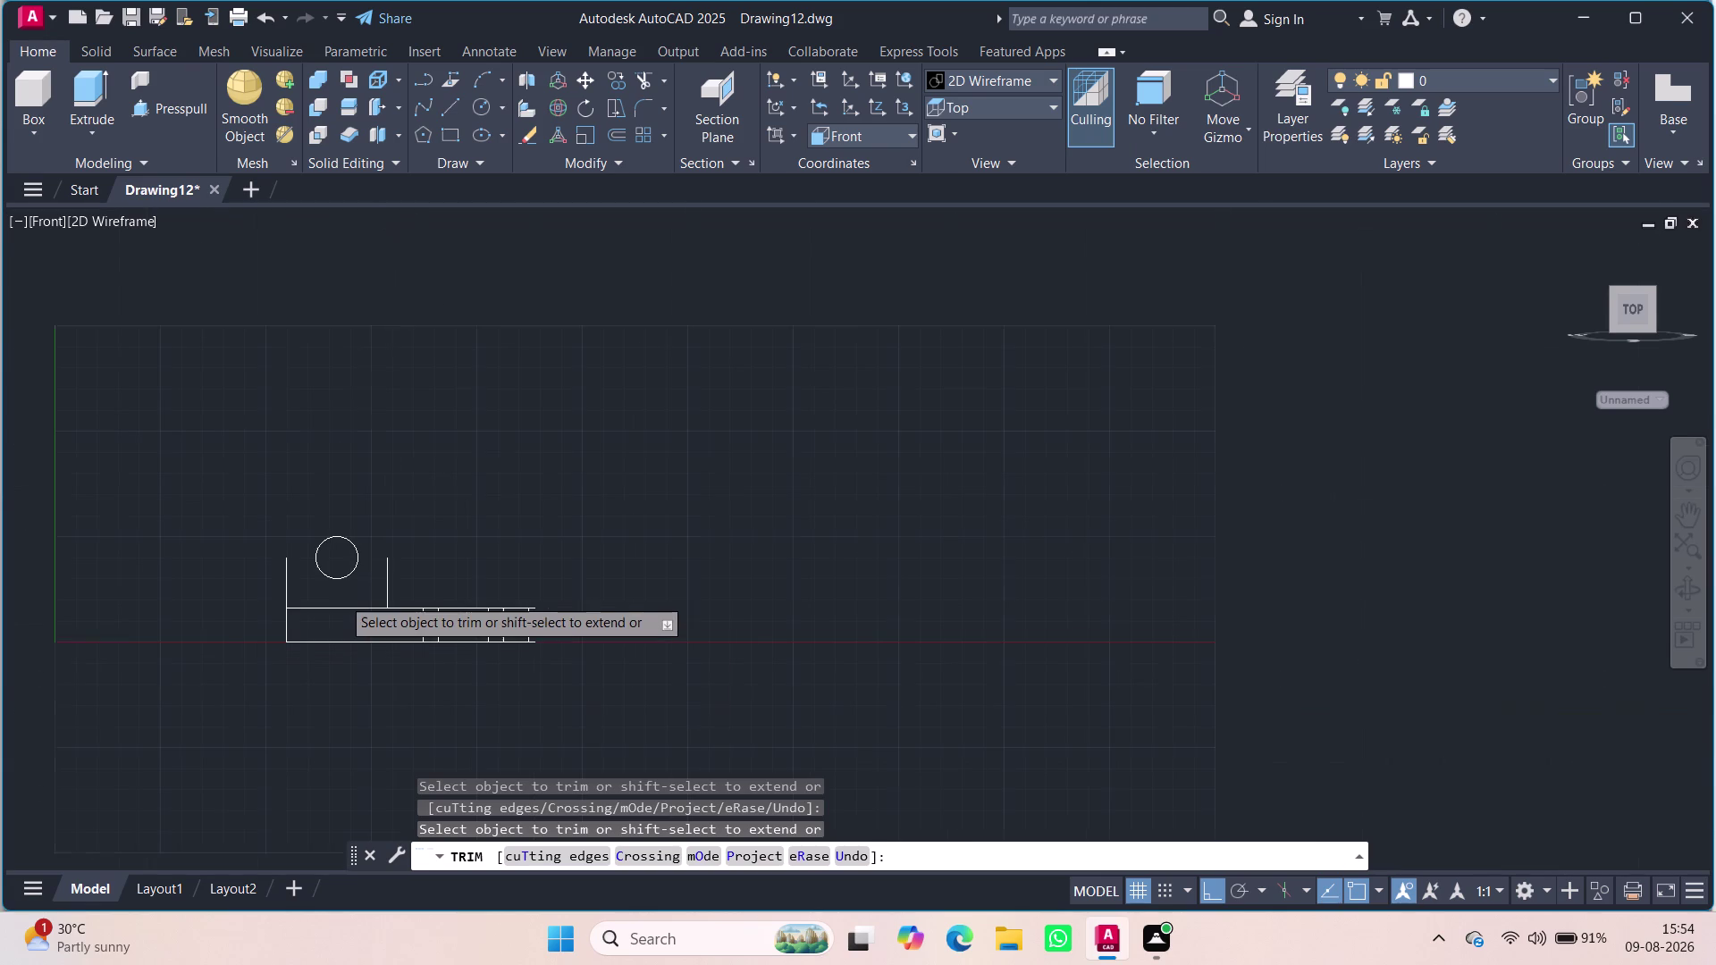
key(ctrl+z)
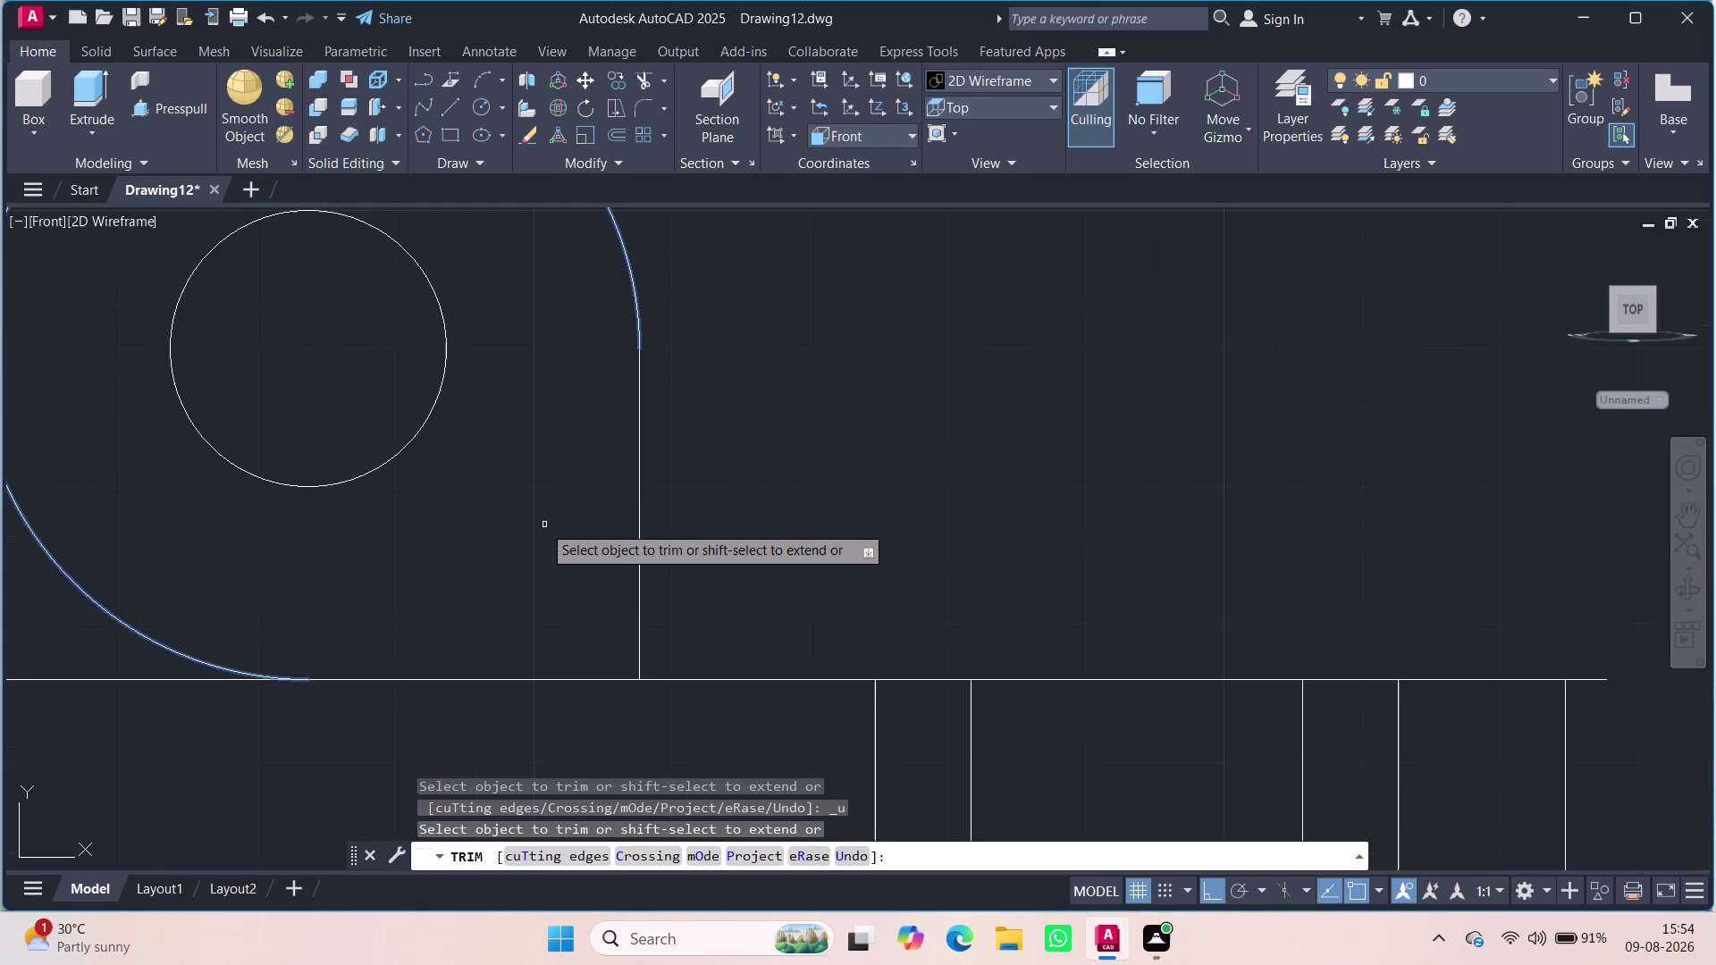
scroll(up, 3)
scroll(down, 3)
scroll(up, 3)
scroll(down, 3)
scroll(up, 3)
scroll(down, 3)
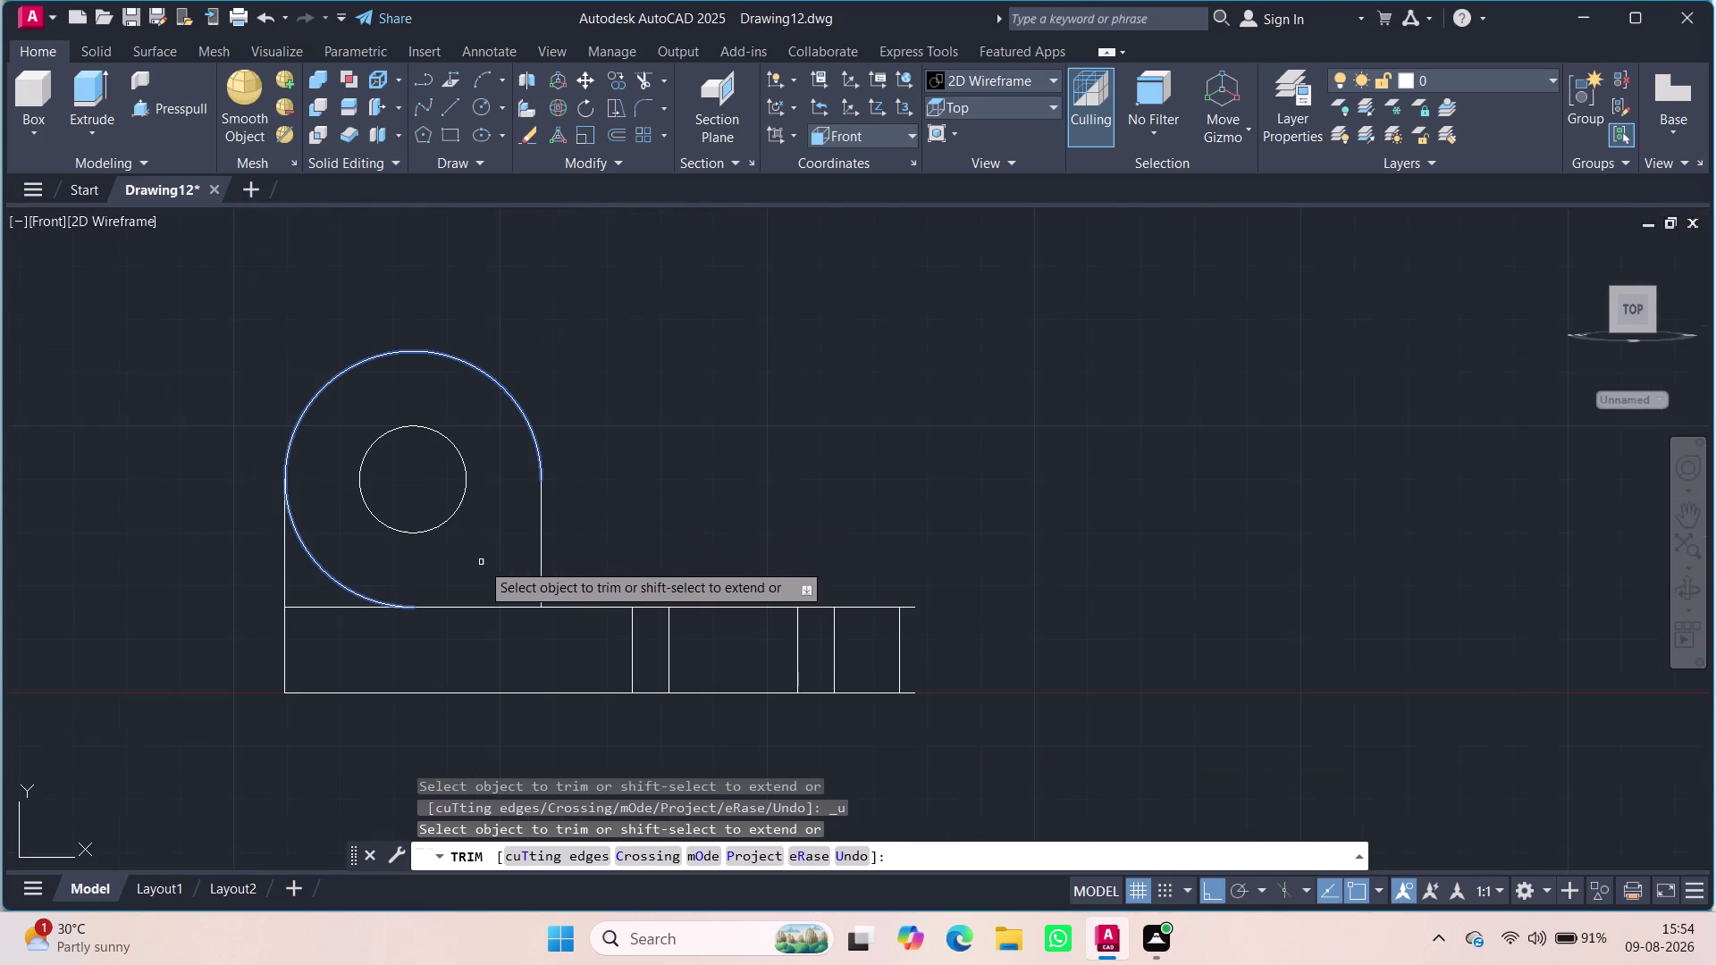
key(Escape)
key(Escape)
key(Escape)
key(Escape)
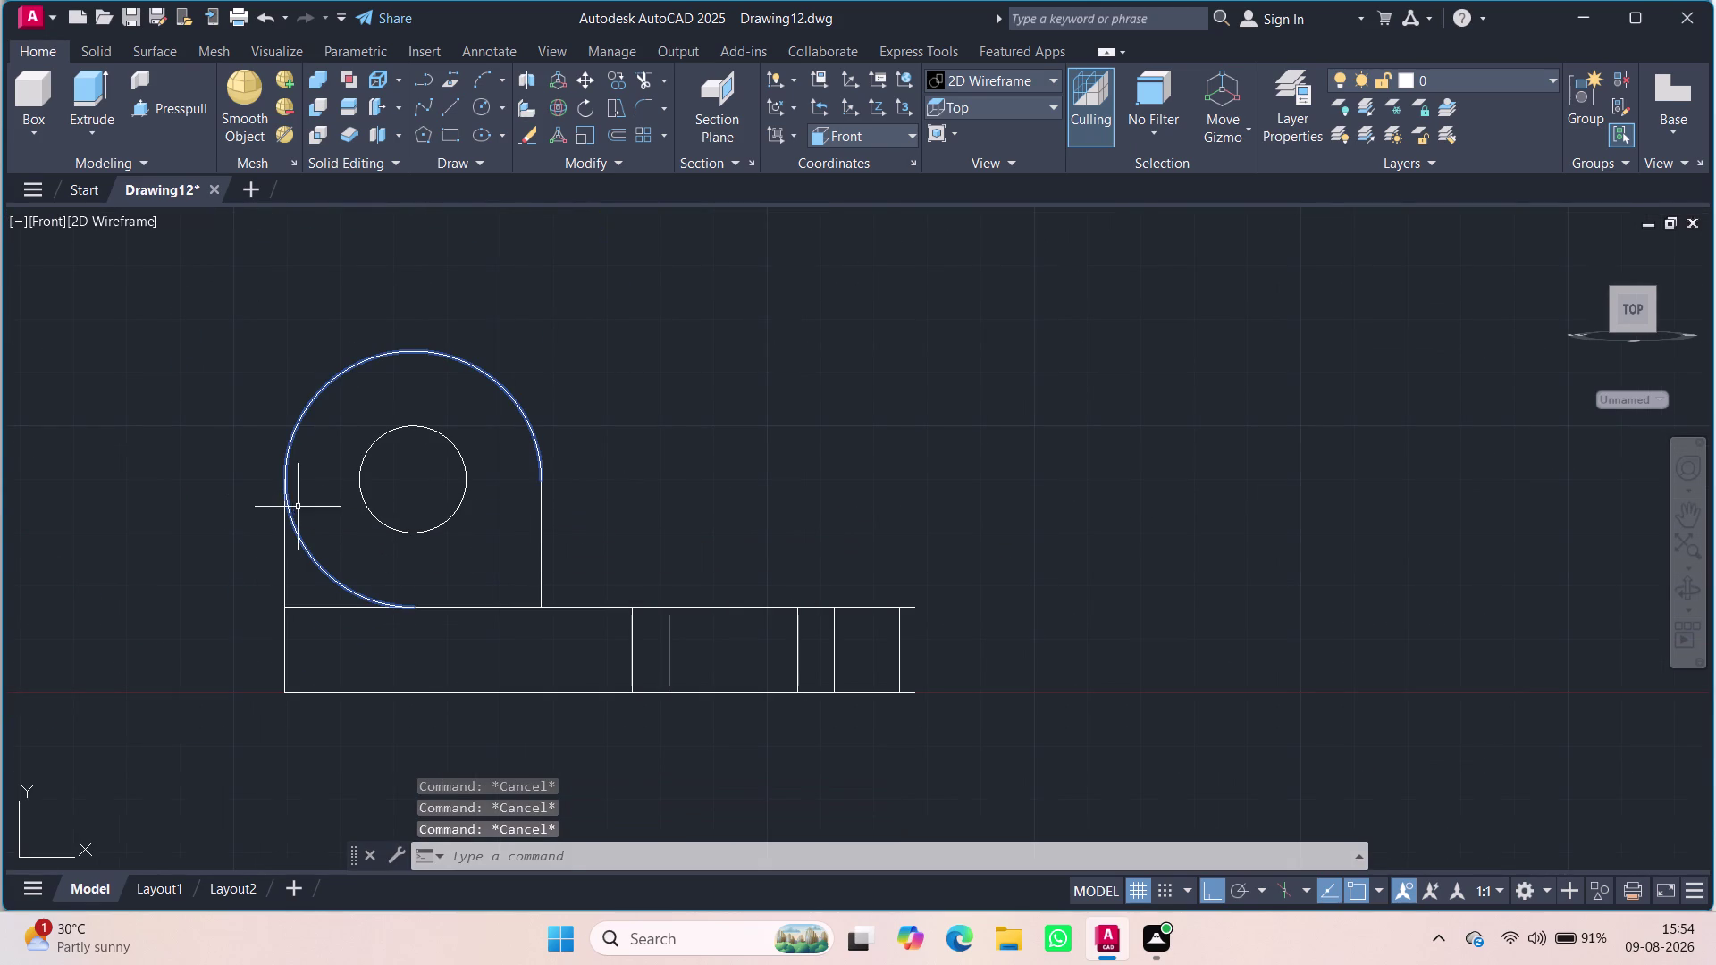
Clear accidental selections and undo the earlier trim of the big circle.
click(215, 424)
click(218, 430)
key(Escape)
key(Escape)
key(Escape)
key(Escape)
click(446, 531)
key(Escape)
click(440, 588)
double_click(423, 616)
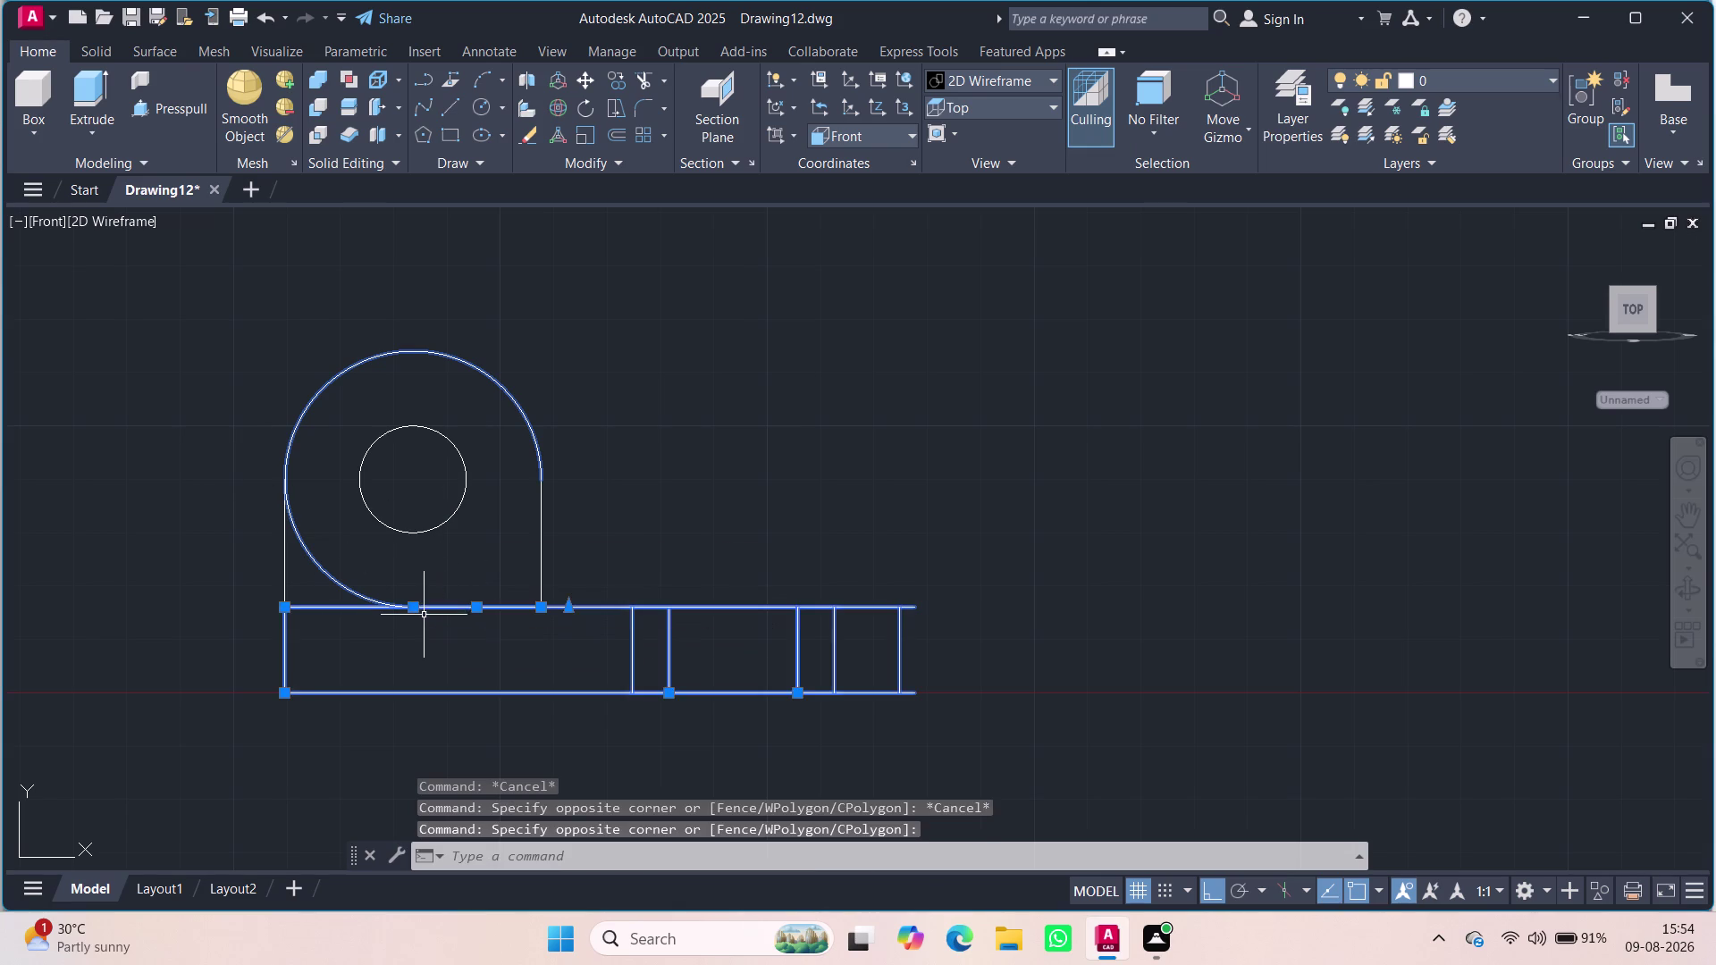
key(Escape)
key(Escape)
key(Escape)
key(ctrl+z)
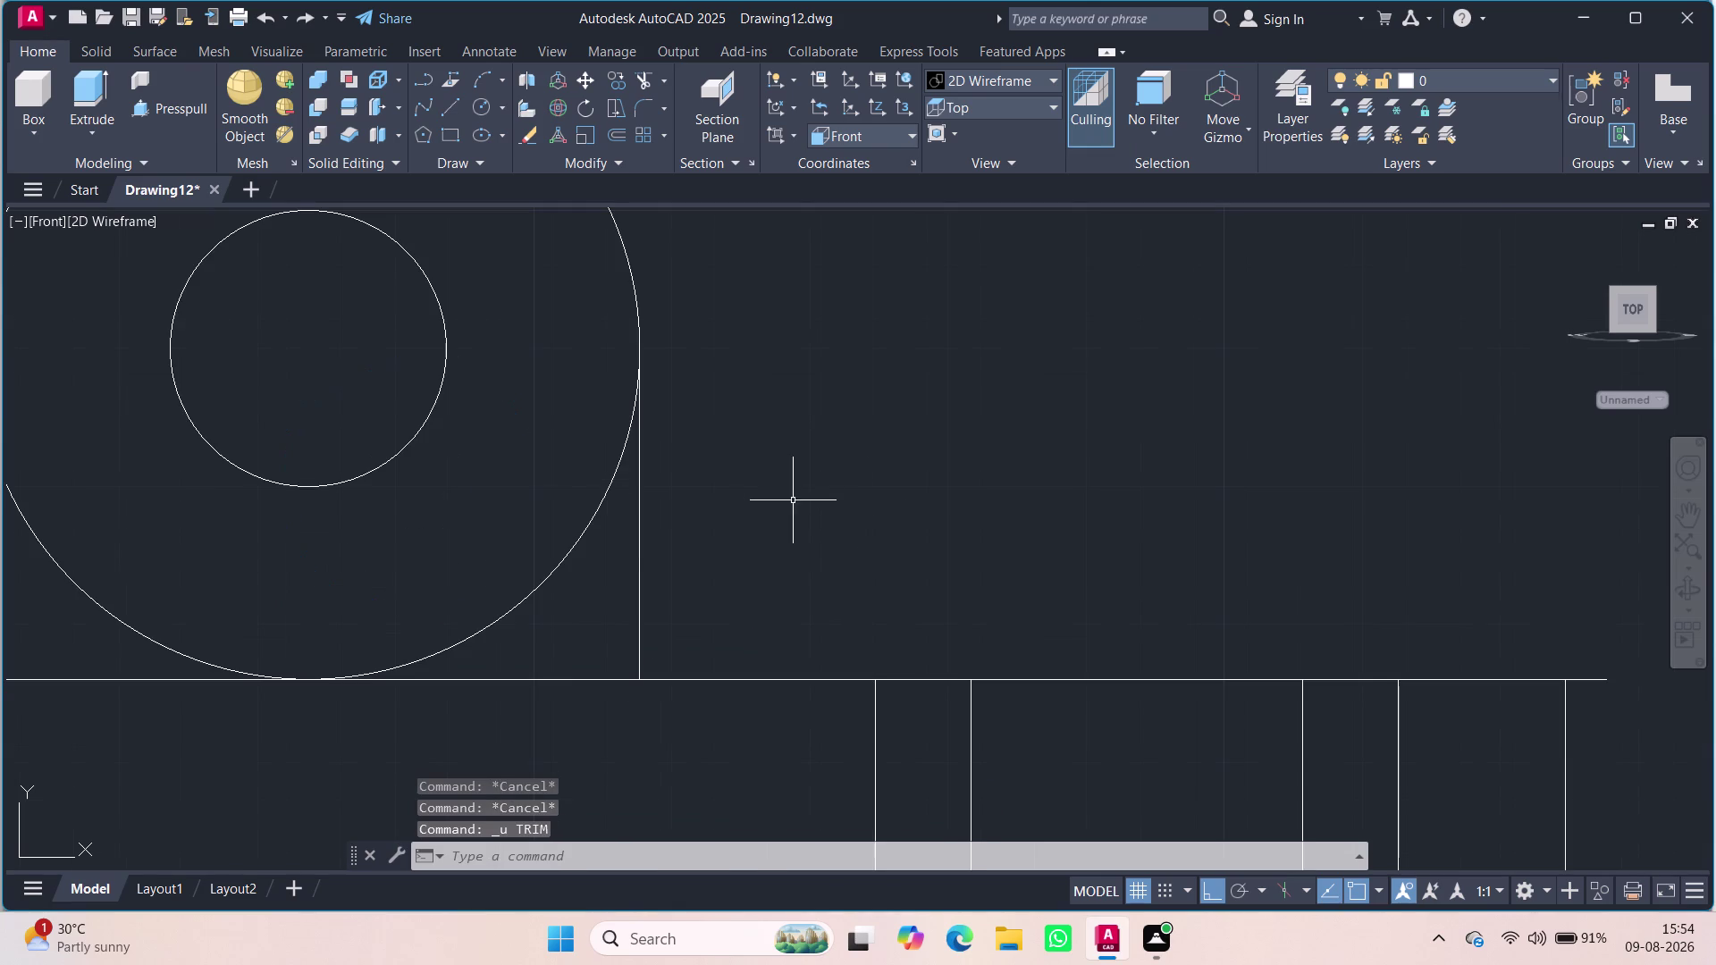
scroll(down, 3)
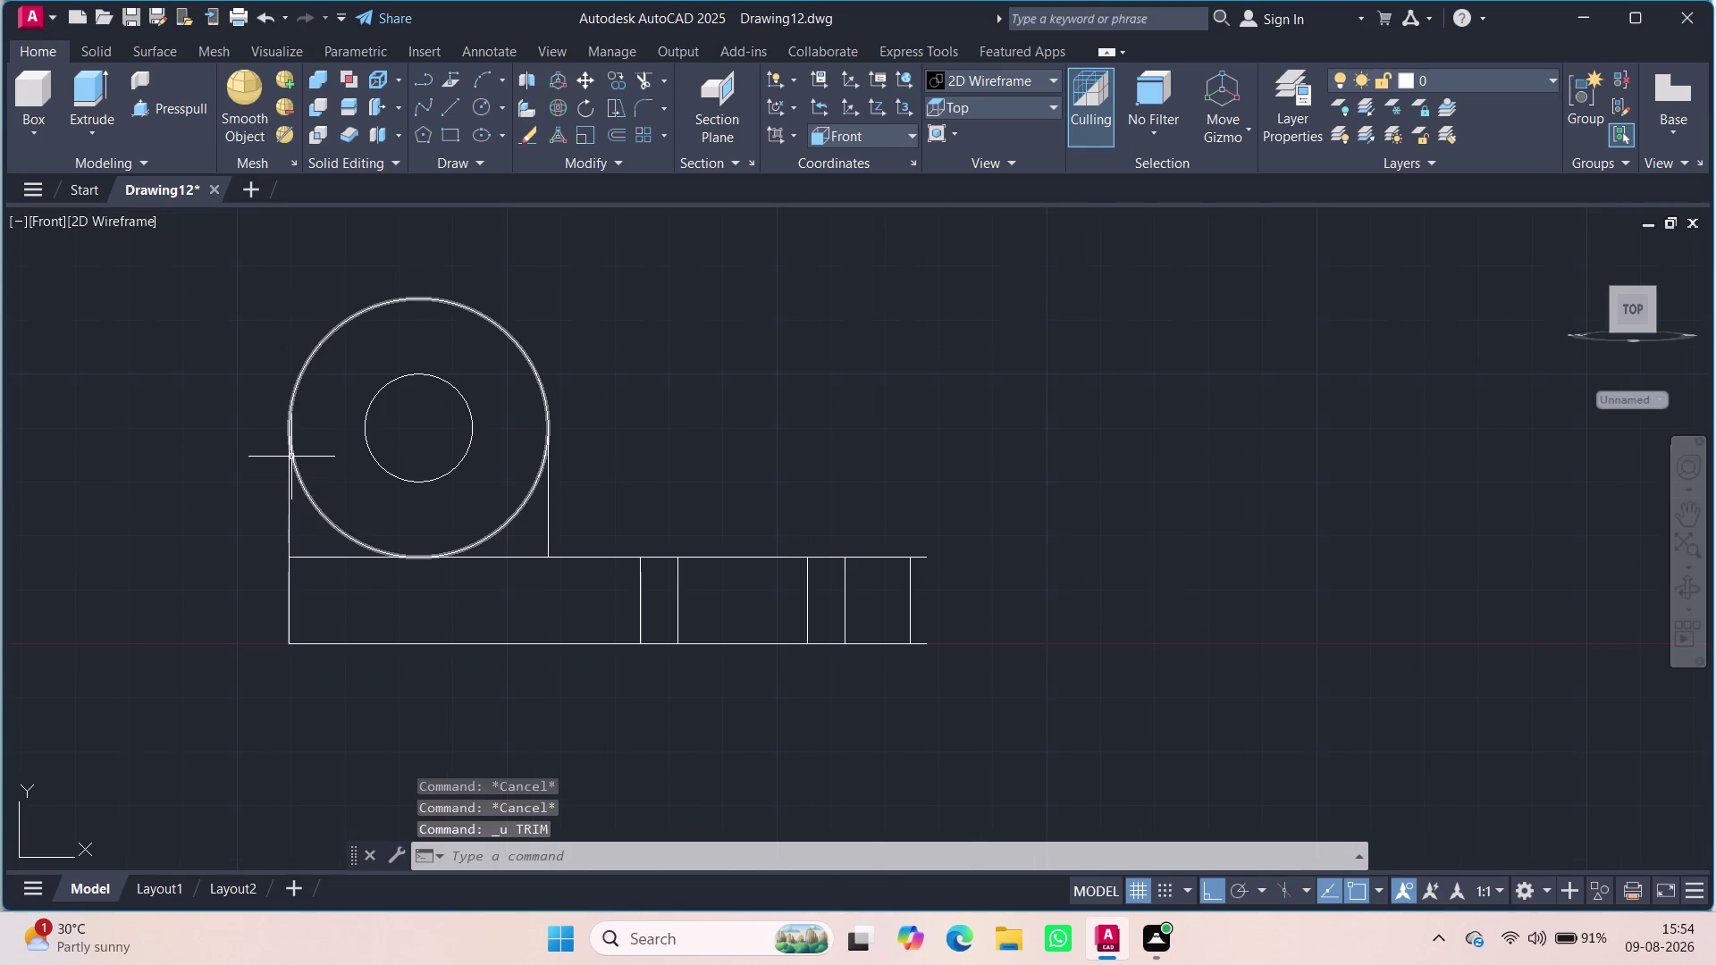
Cancel a restarted trim and select the large outer circle at its bottom point.
text(tr)
key(Return)
key(Return)
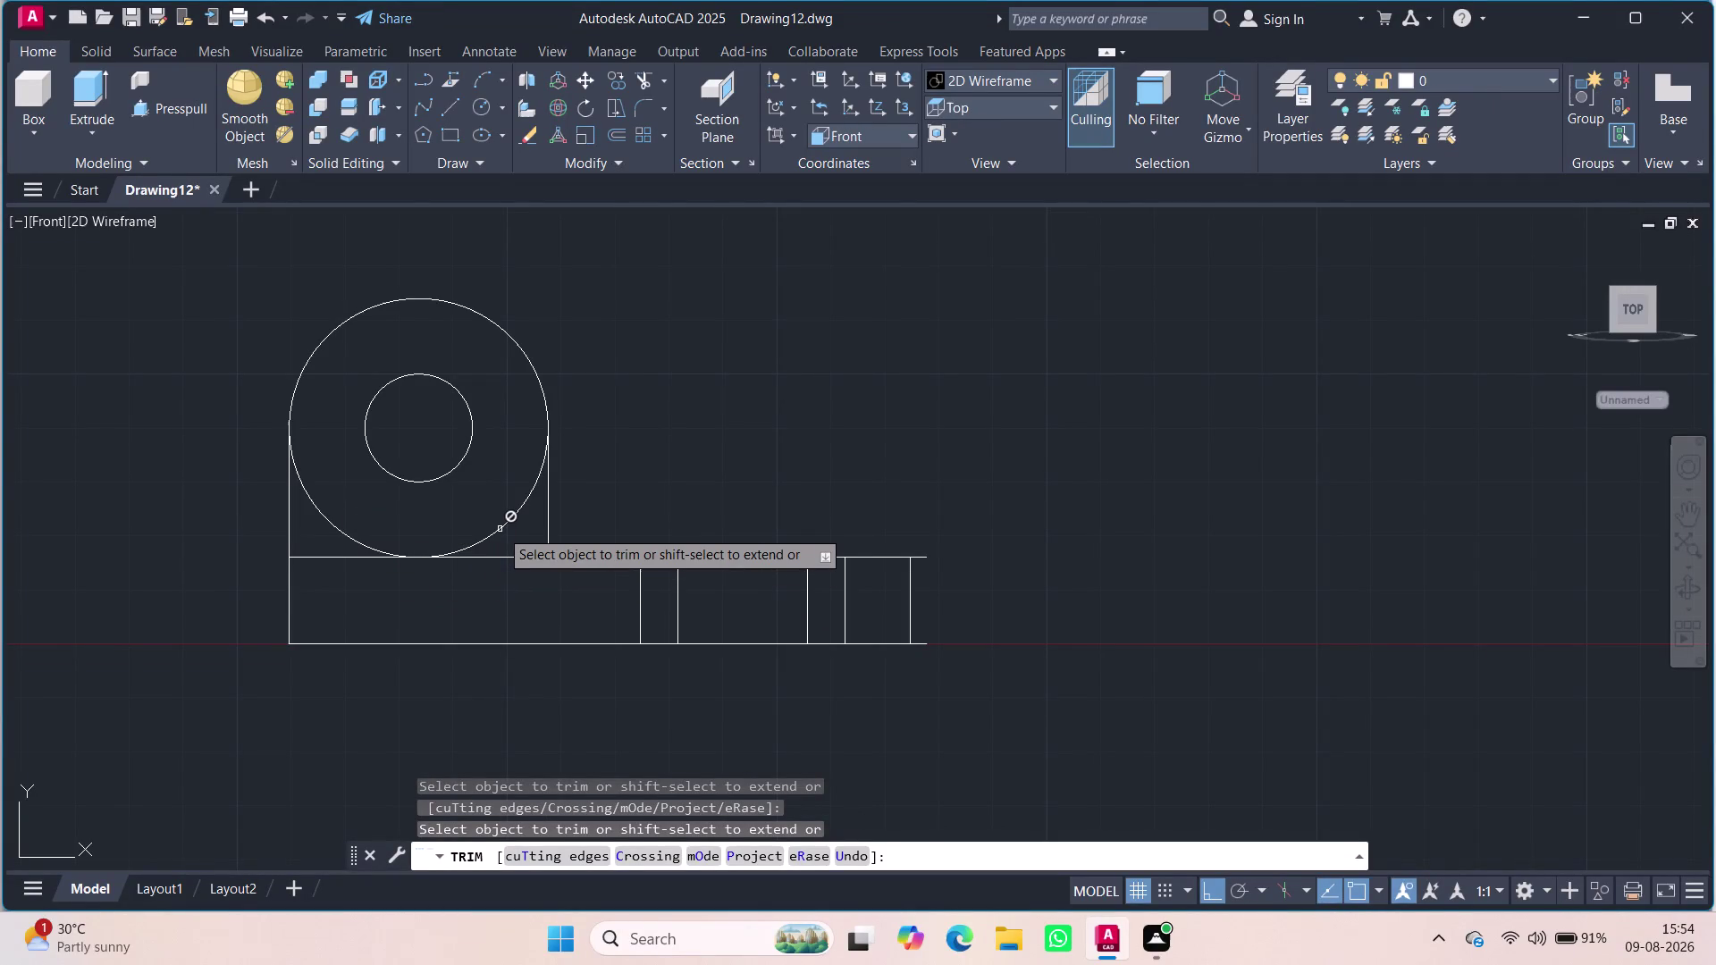
key(Escape)
key(Escape)
key(Escape)
scroll(up, 3)
scroll(up, 3)
scroll(up, 3)
scroll(up, 3)
scroll(down, 3)
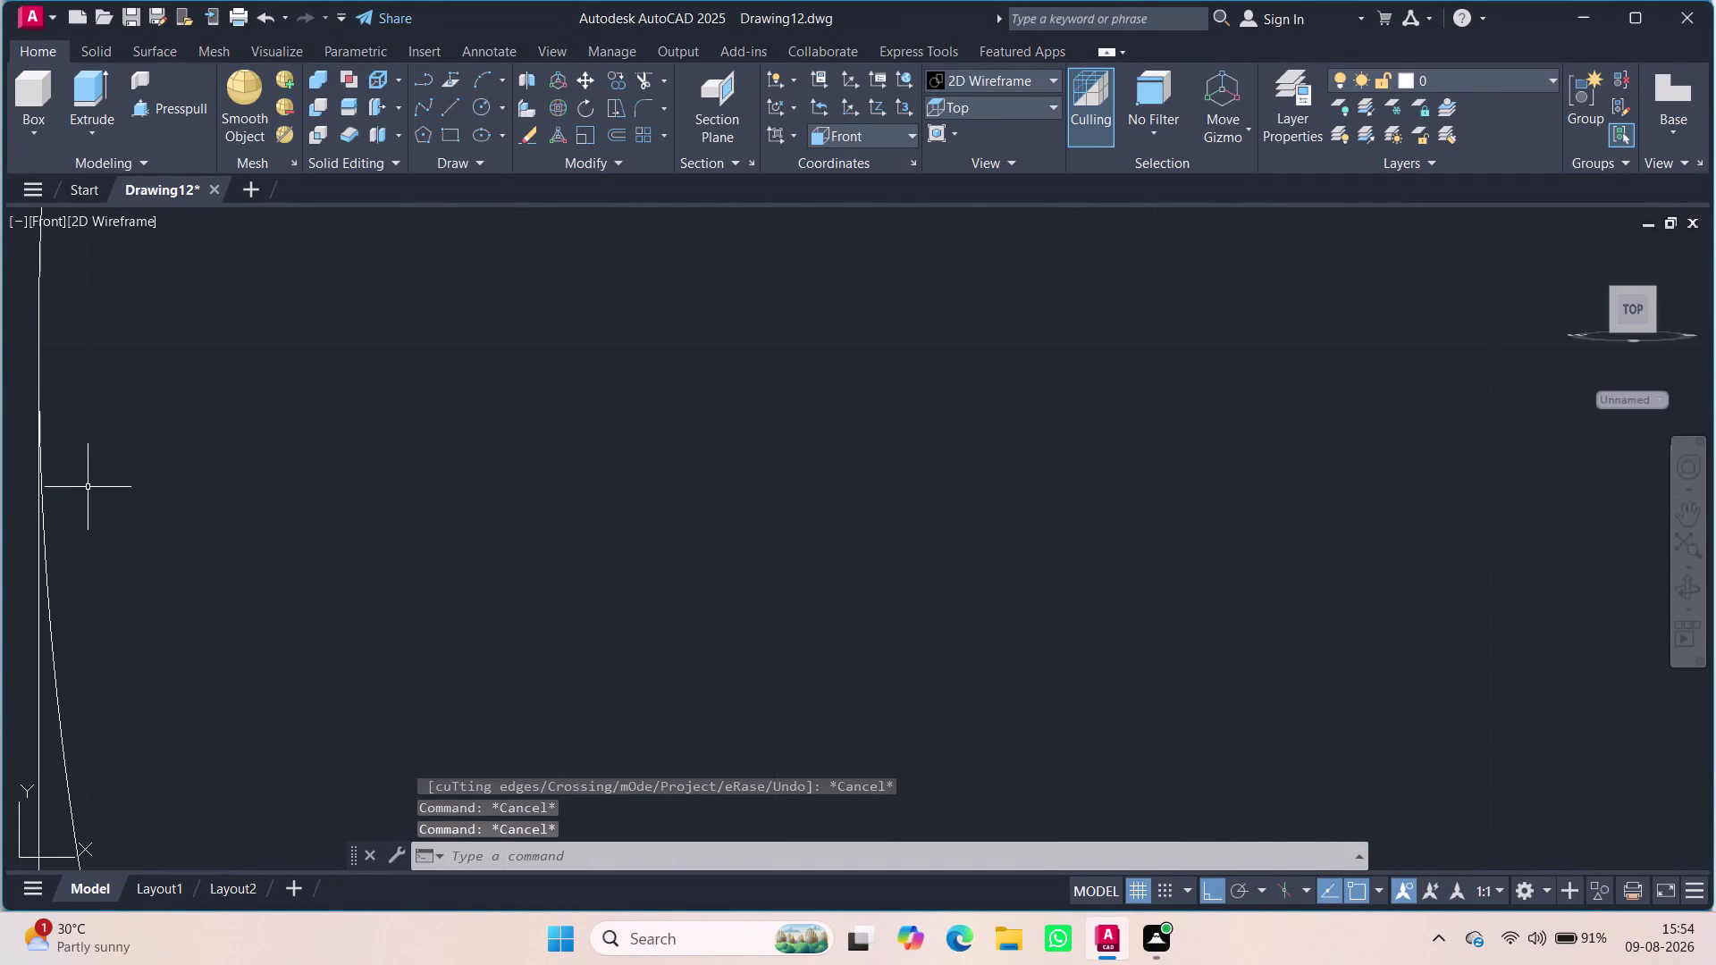
scroll(up, 3)
scroll(down, 3)
scroll(up, 3)
scroll(down, 3)
scroll(up, 3)
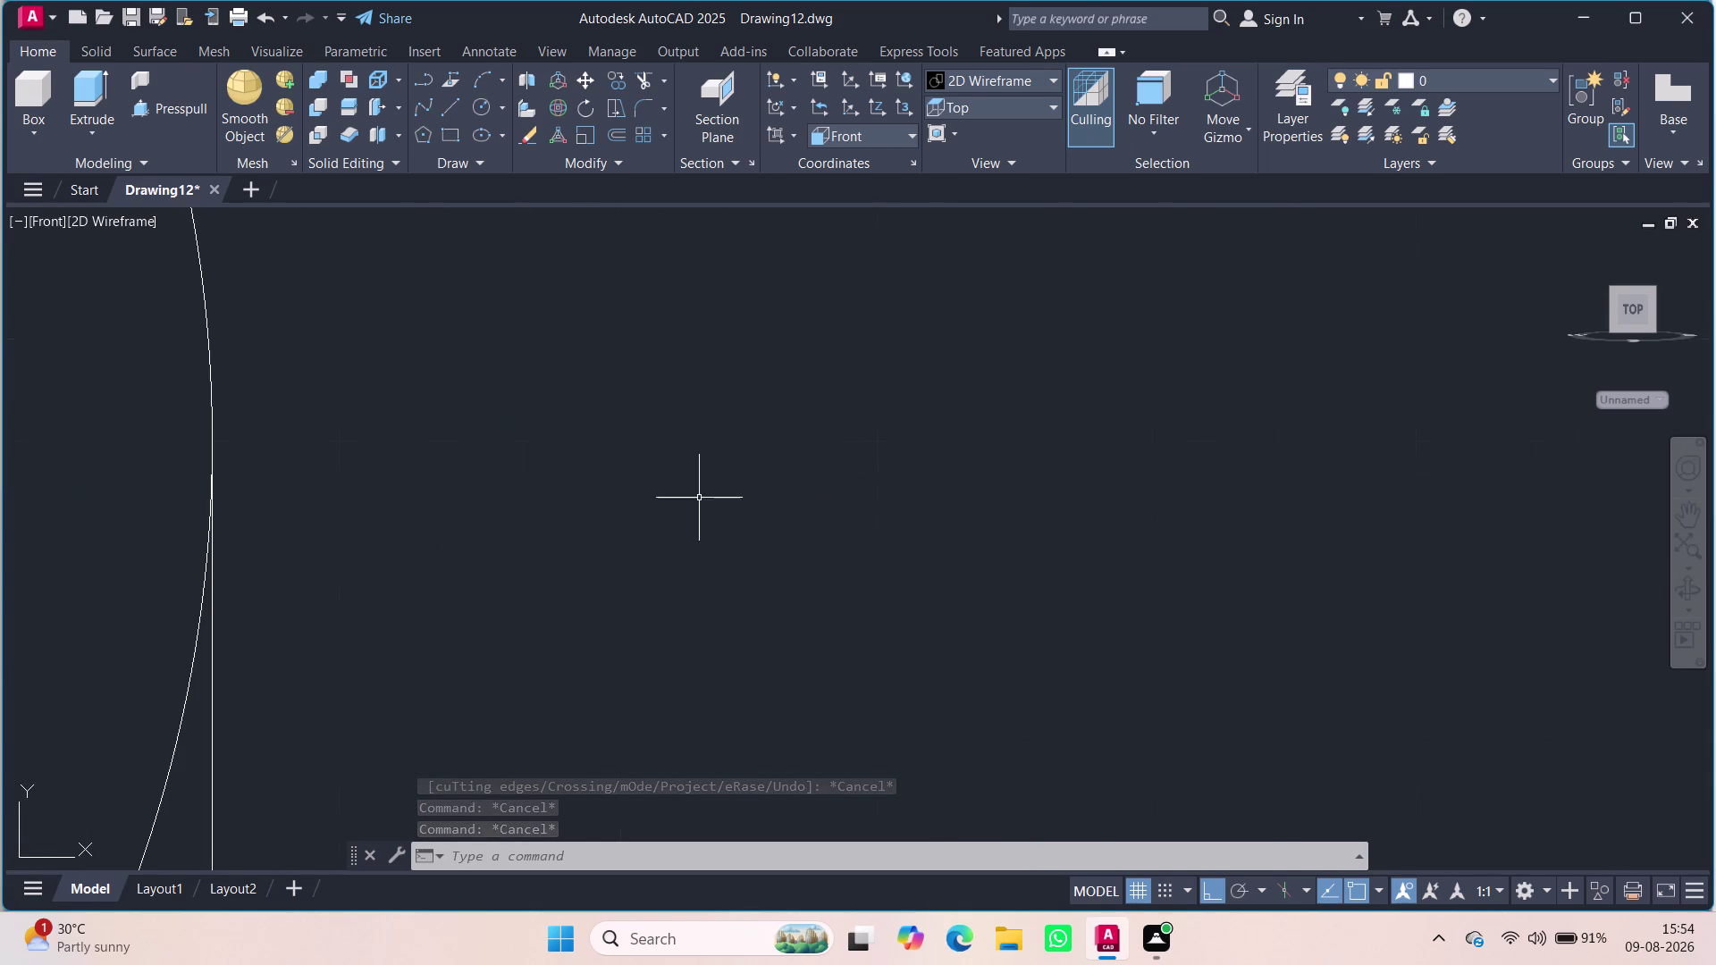
scroll(down, 3)
scroll(down, 3)
scroll(up, 3)
scroll(down, 3)
click(408, 583)
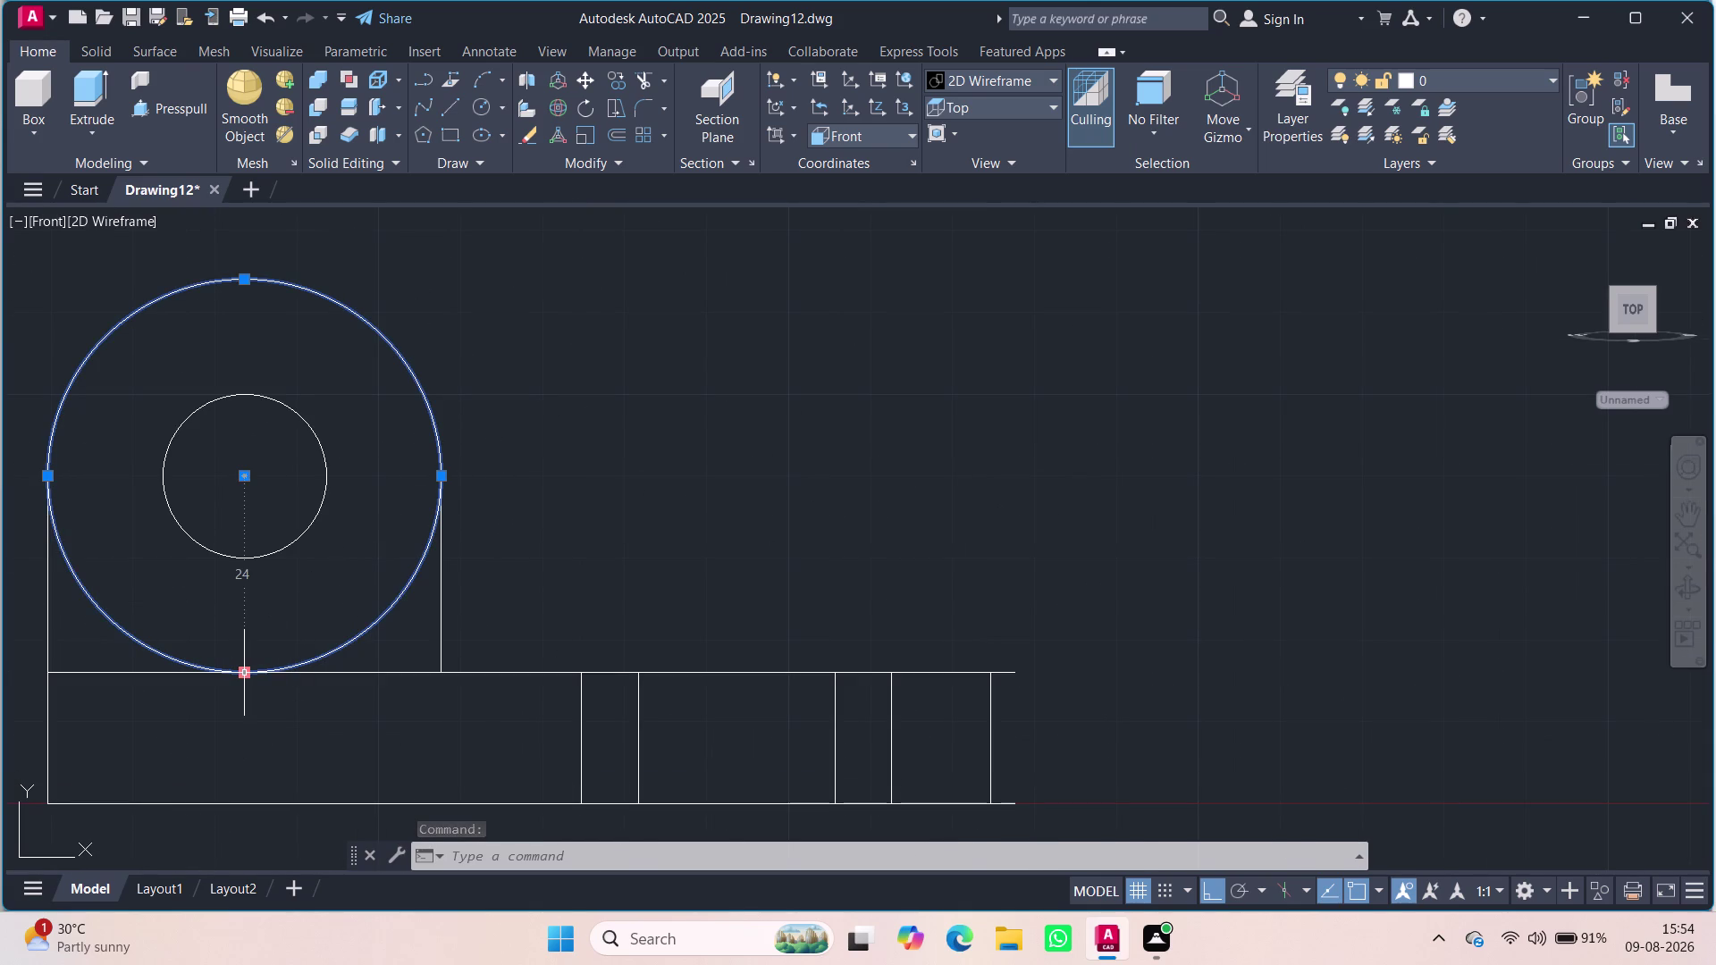
click(372, 675)
key(Escape)
key(Escape)
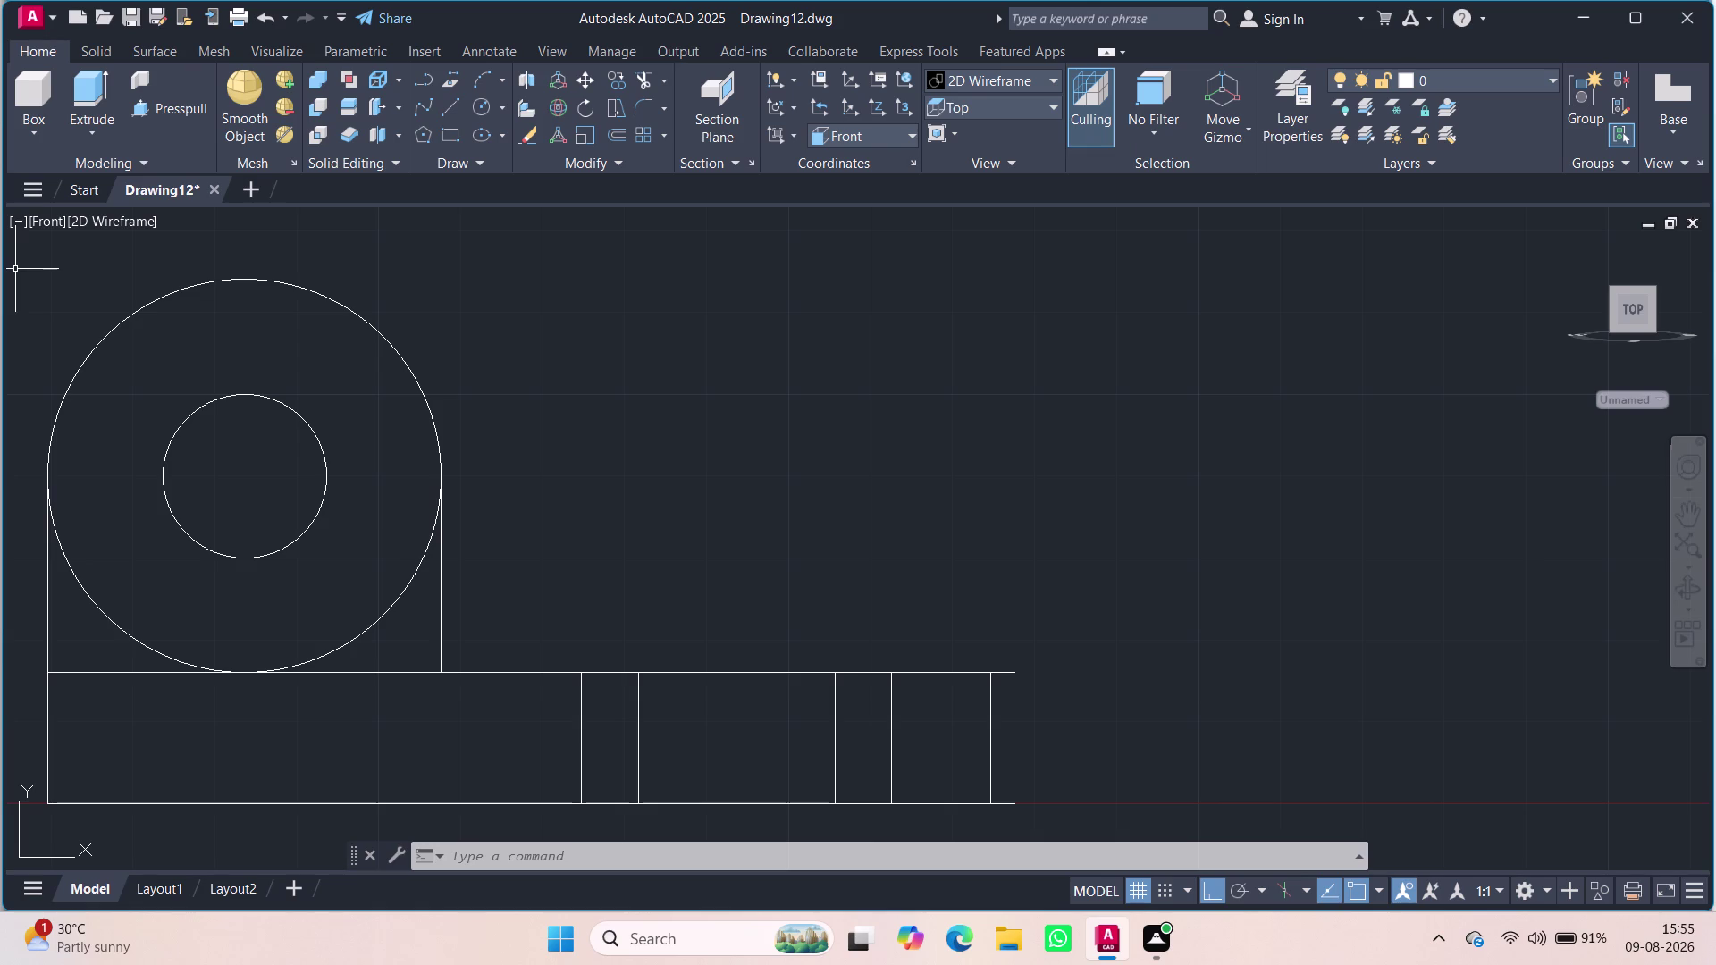
Start a line from the small circle's centre, then cancel it.
key(Escape)
key(Escape)
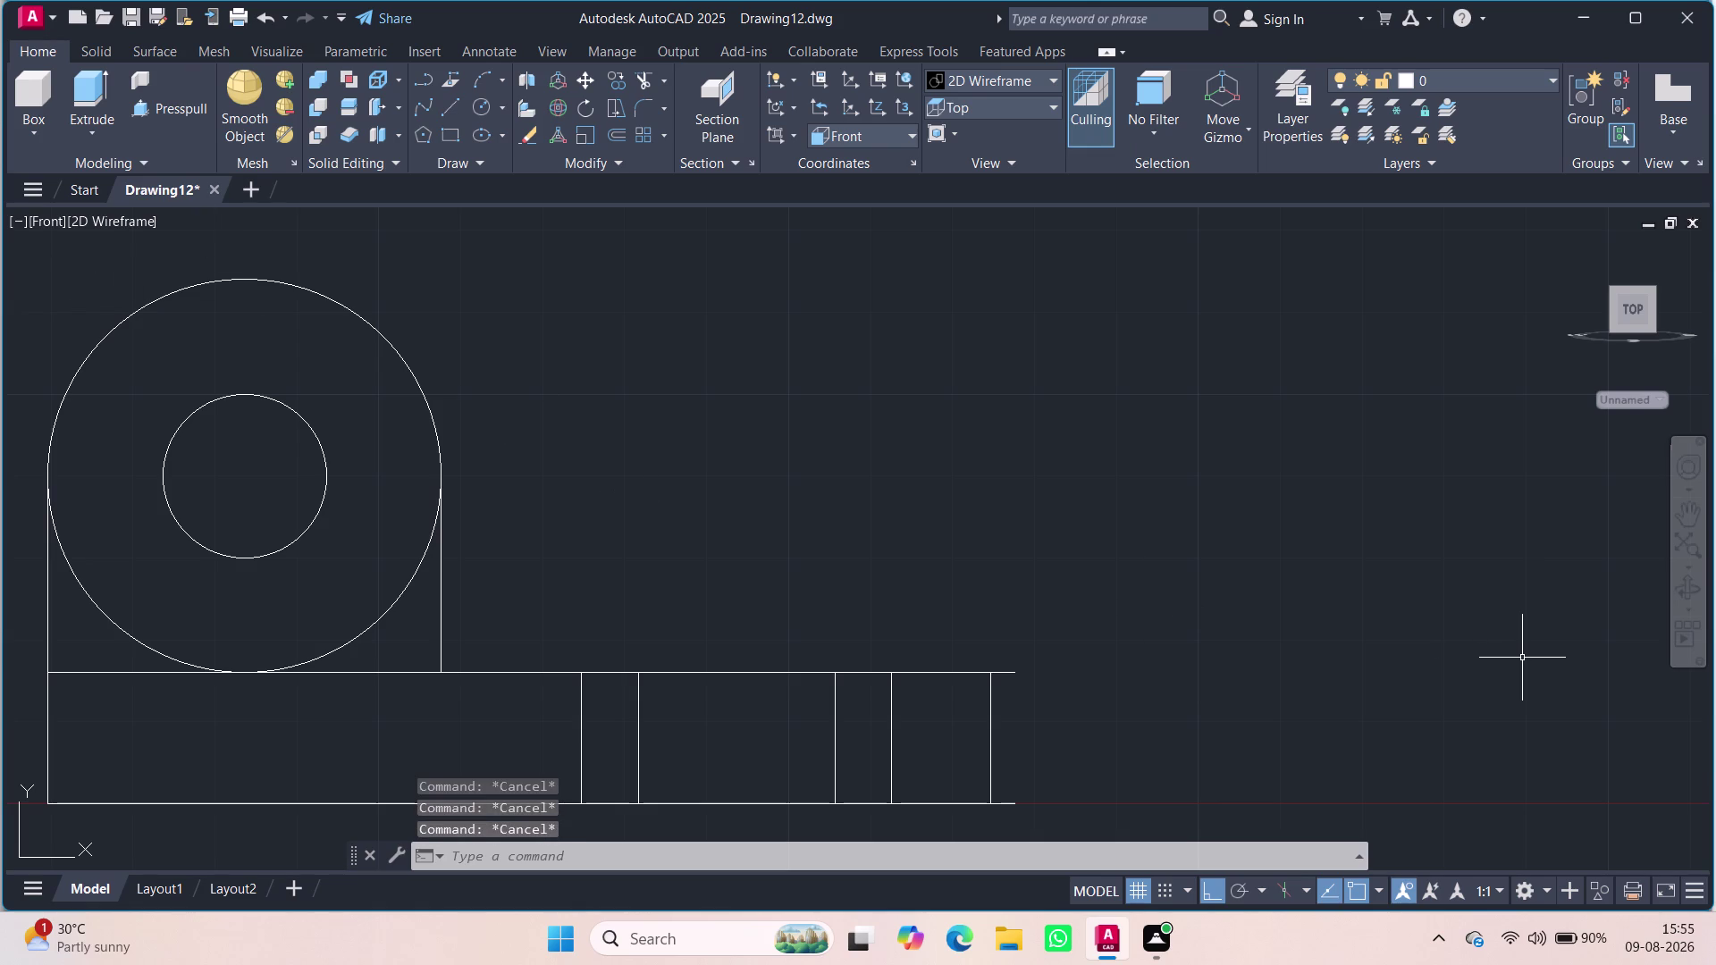
key(l)
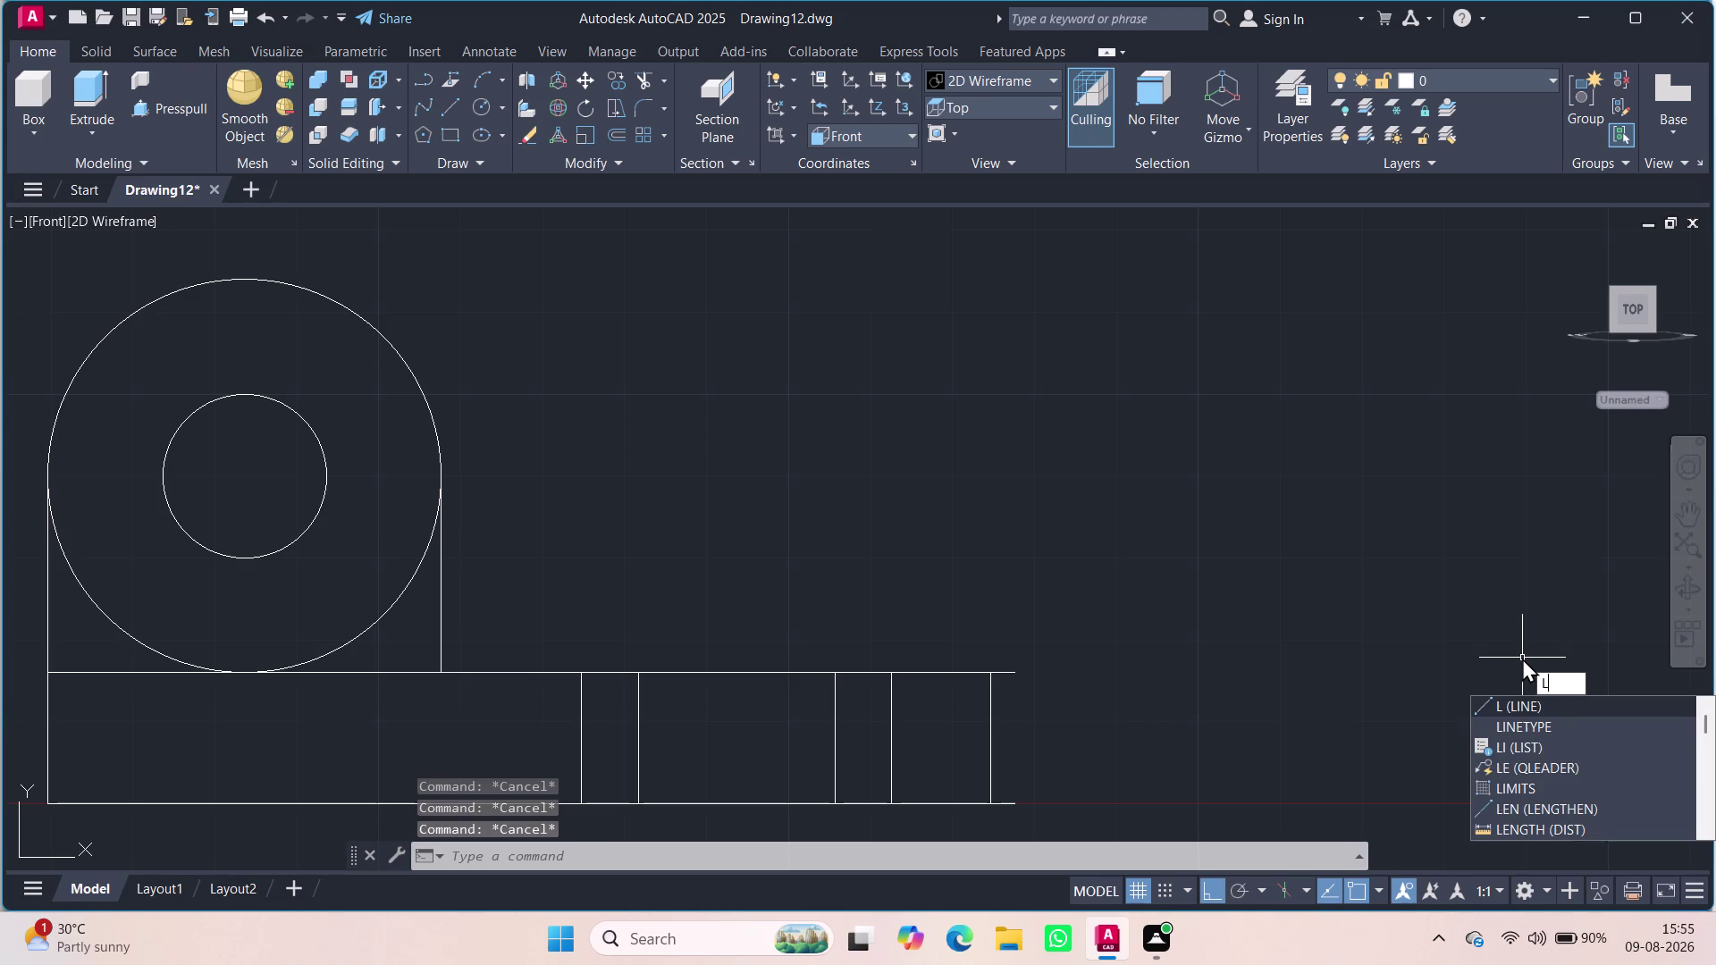
key(Return)
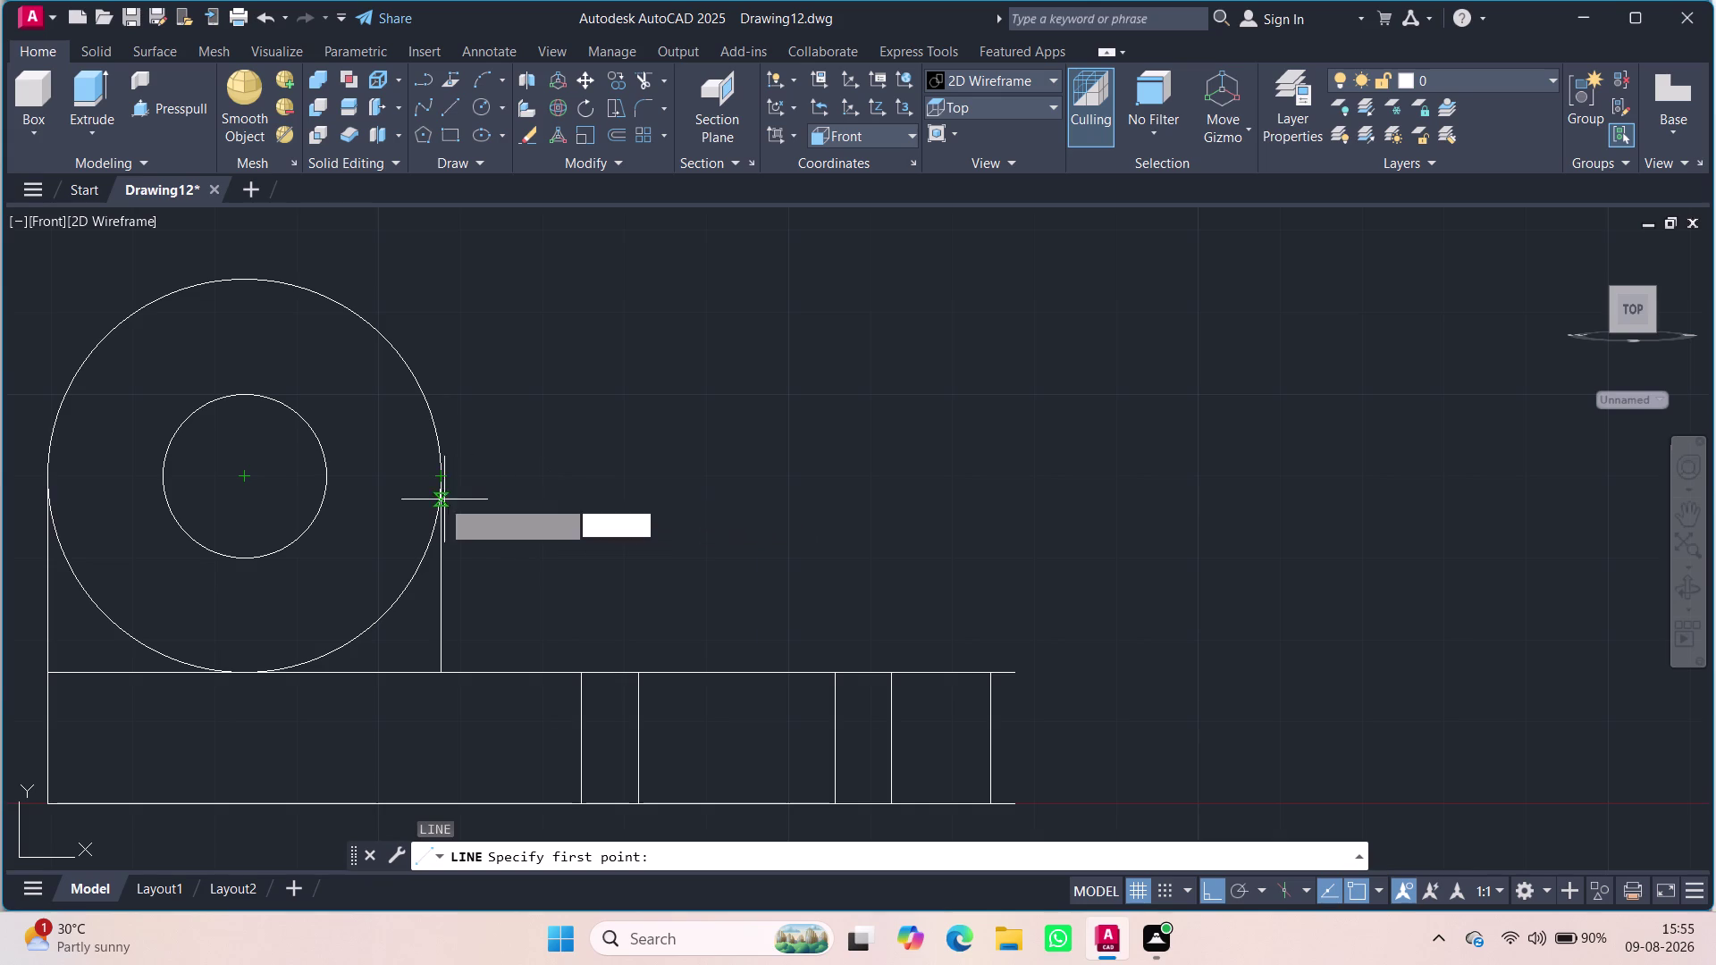
scroll(up, 3)
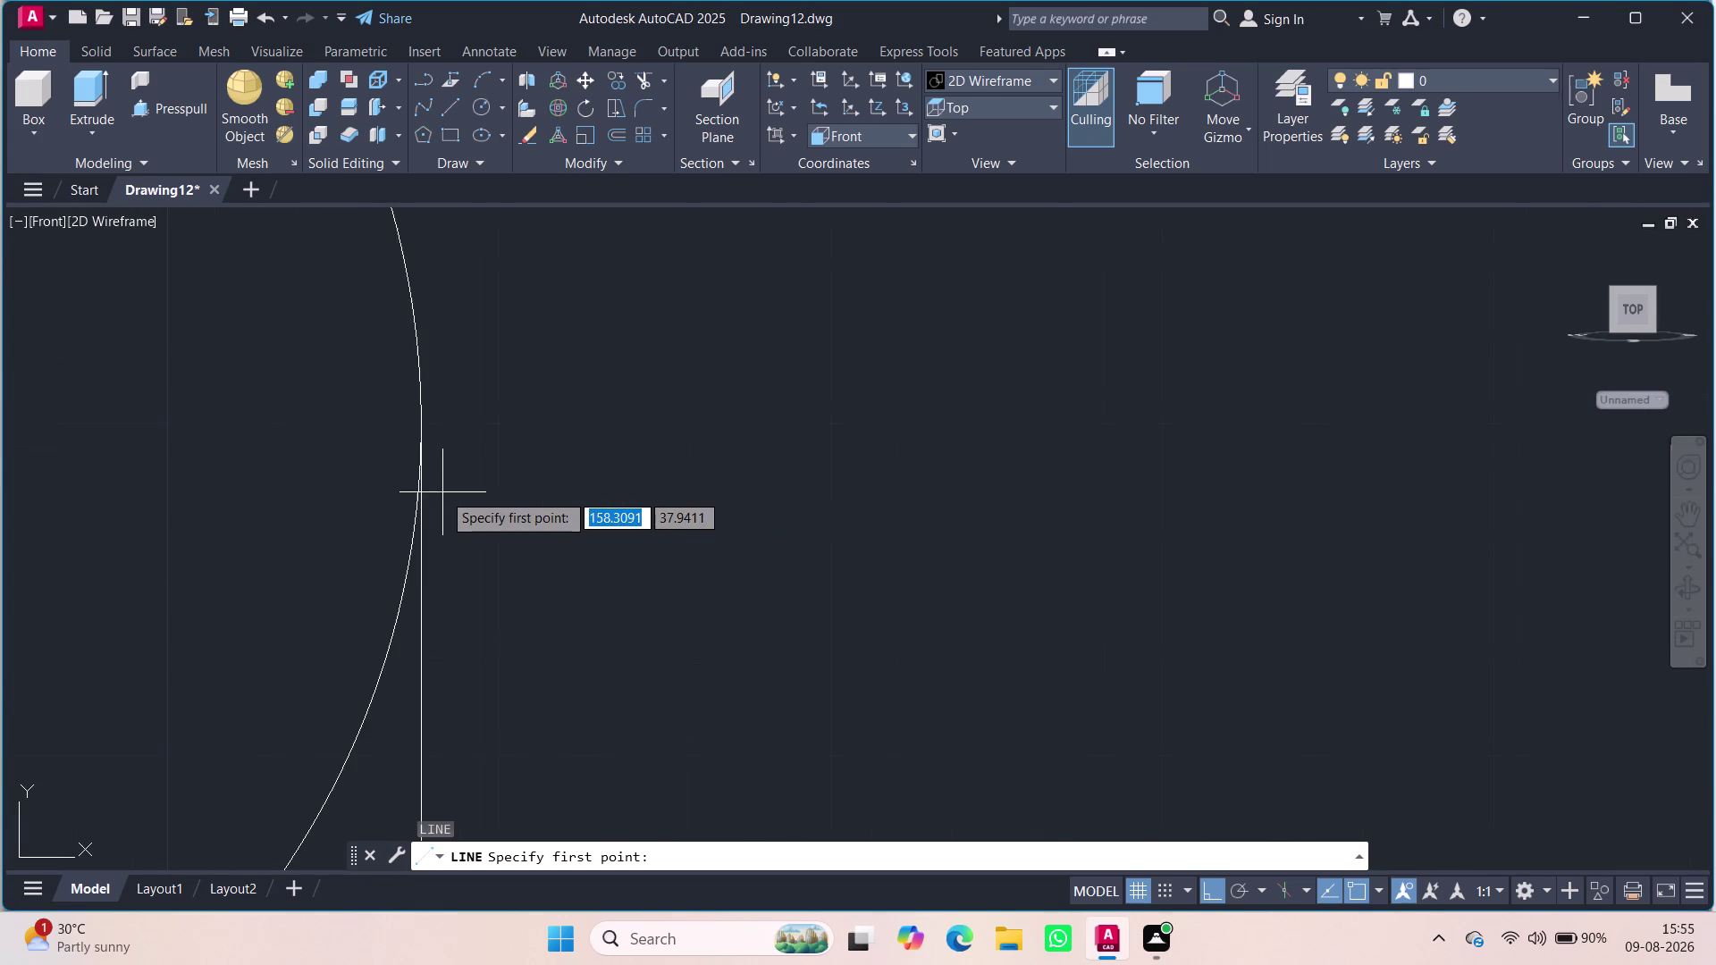
scroll(up, 3)
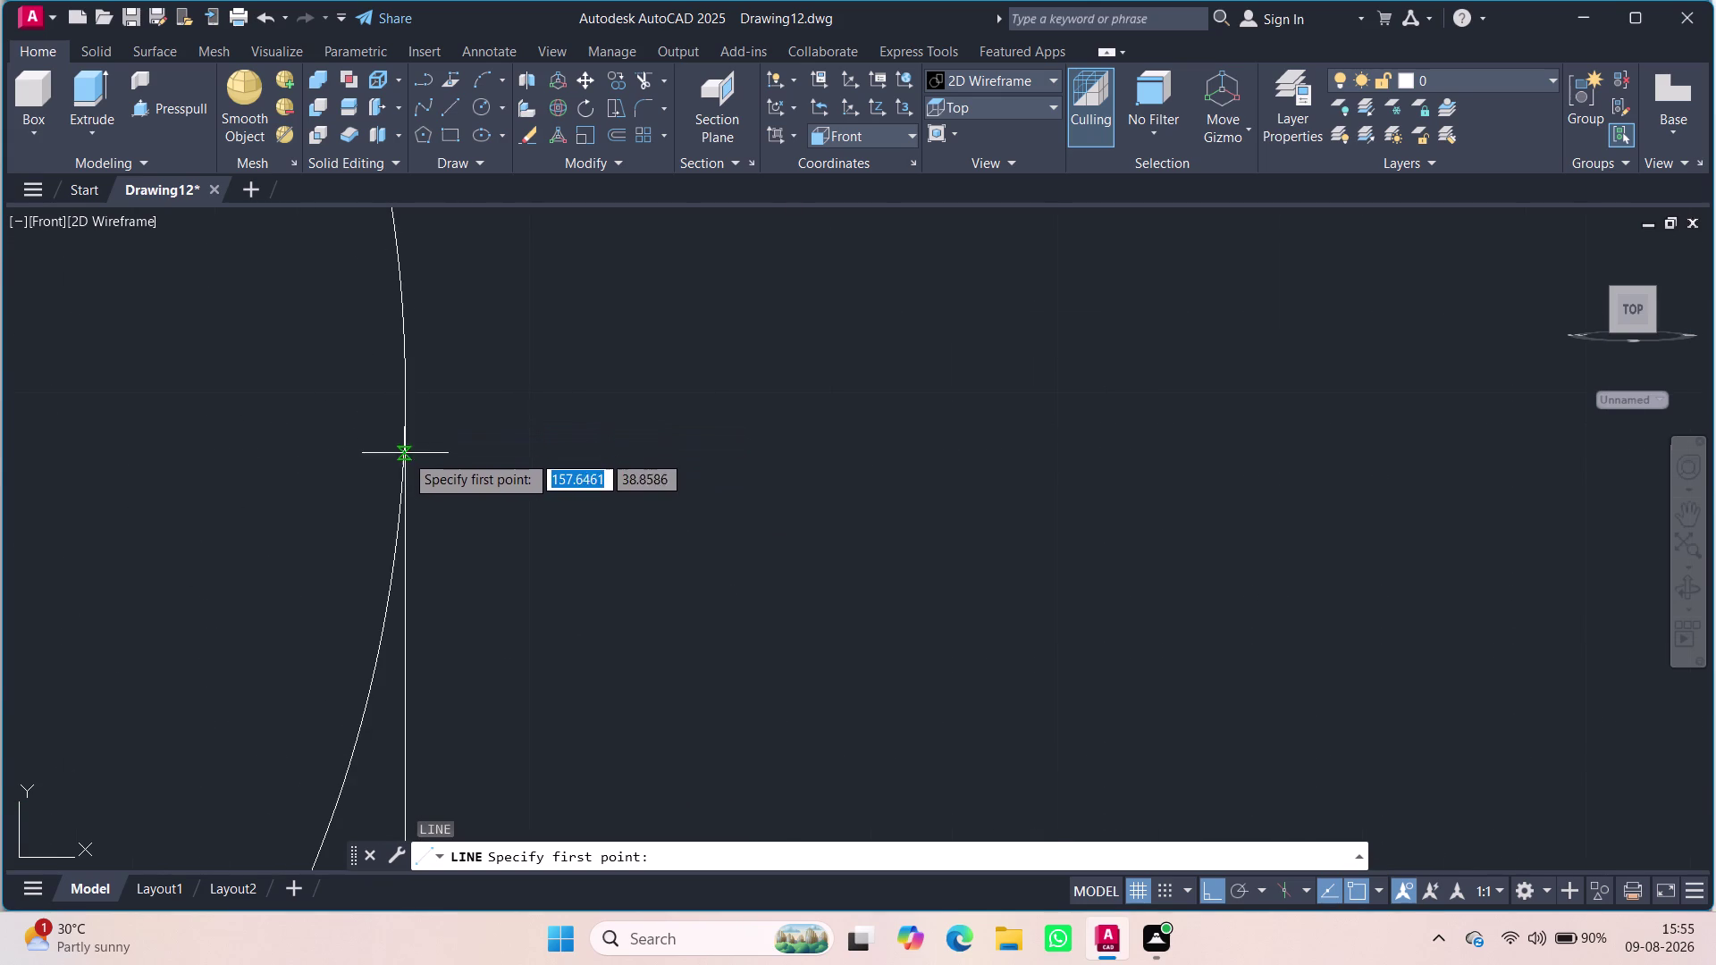
scroll(down, 3)
scroll(up, 3)
scroll(down, 3)
scroll(up, 3)
scroll(down, 3)
scroll(up, 3)
scroll(down, 3)
scroll(up, 3)
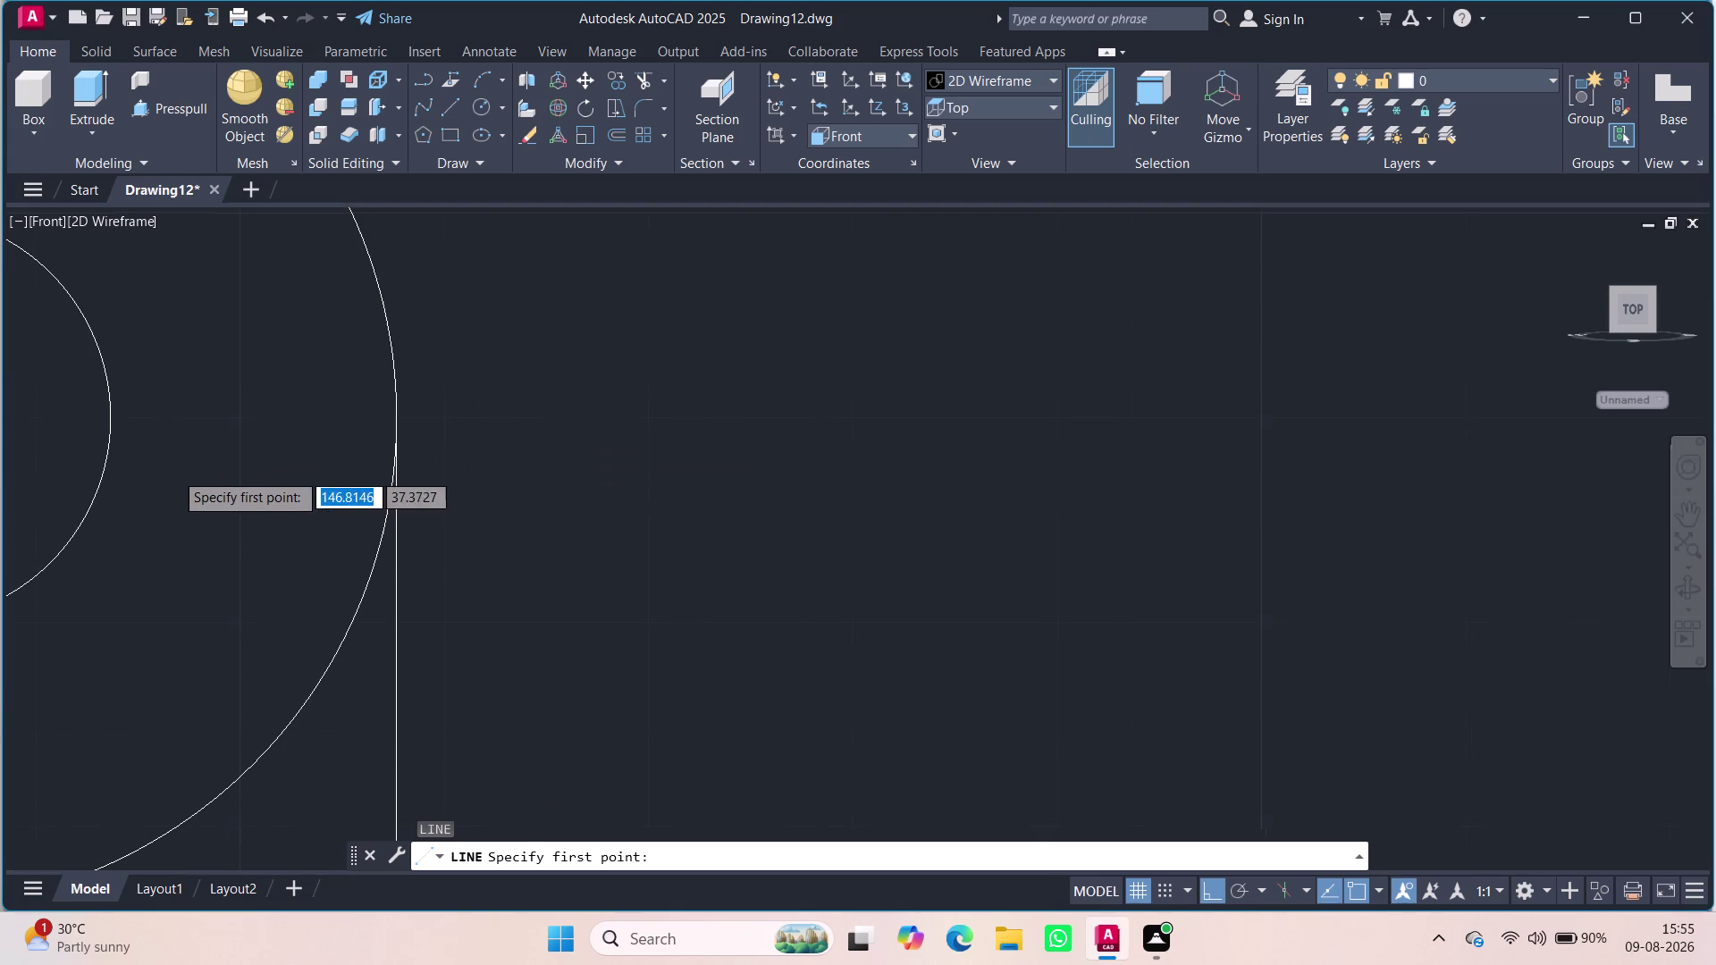
scroll(down, 3)
scroll(up, 3)
scroll(down, 3)
middle_drag(172, 471, 494, 487)
scroll(up, 3)
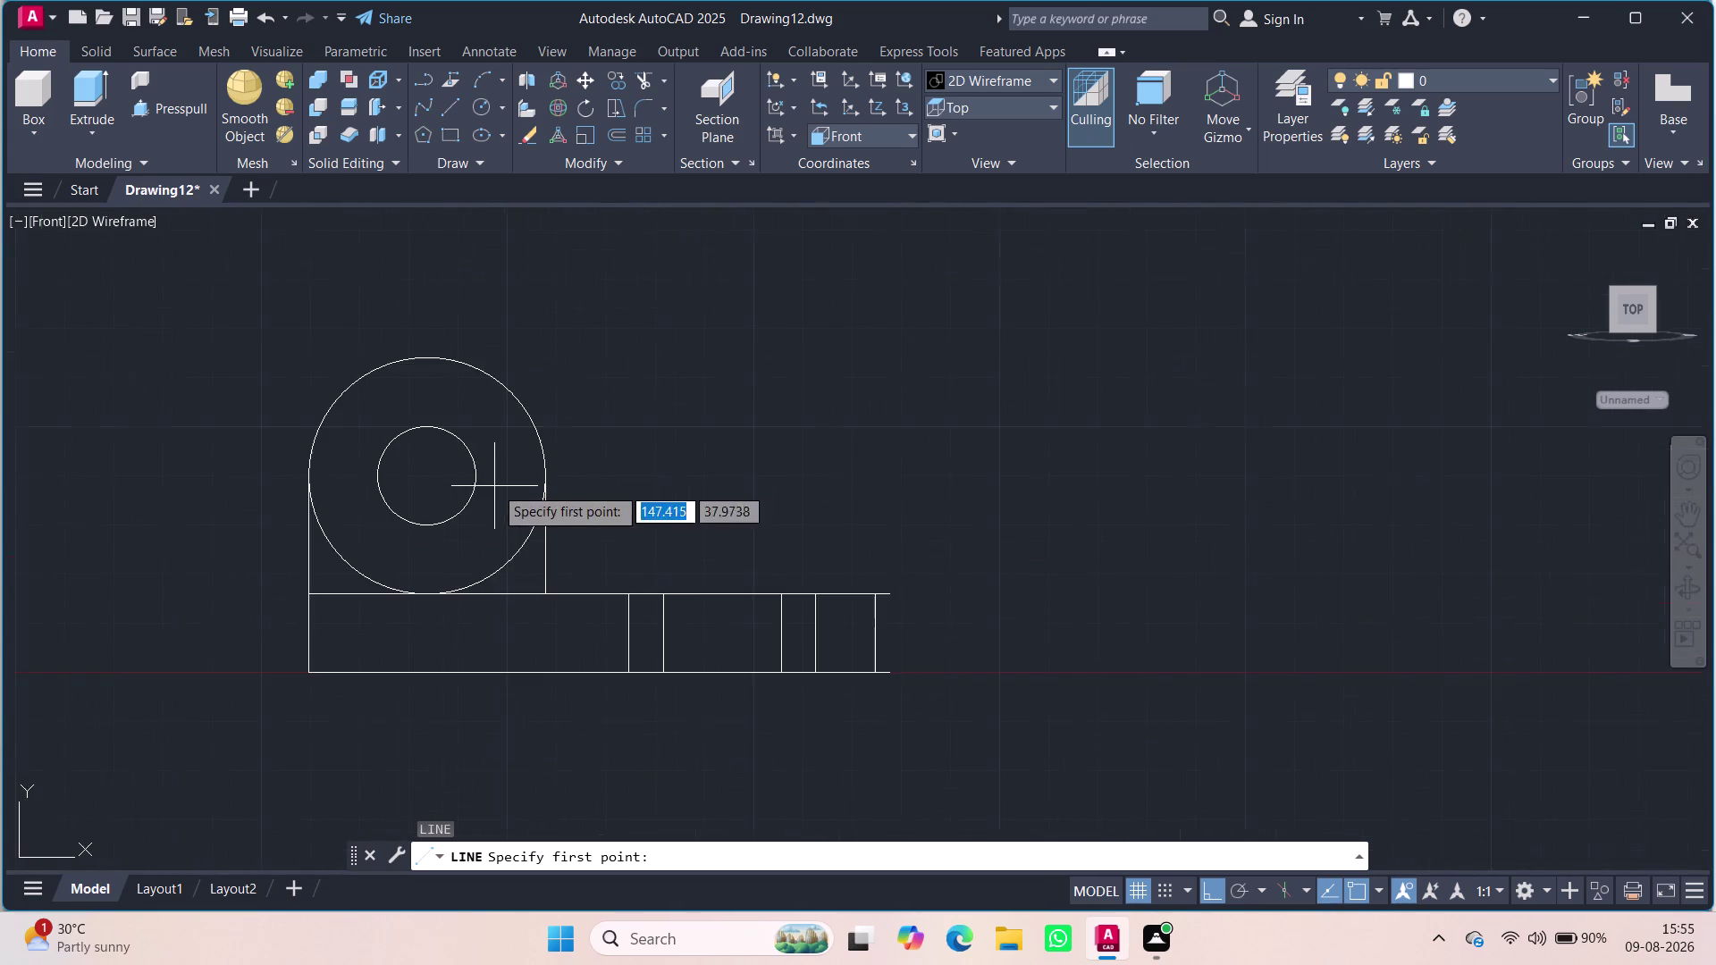
scroll(up, 3)
scroll(down, 3)
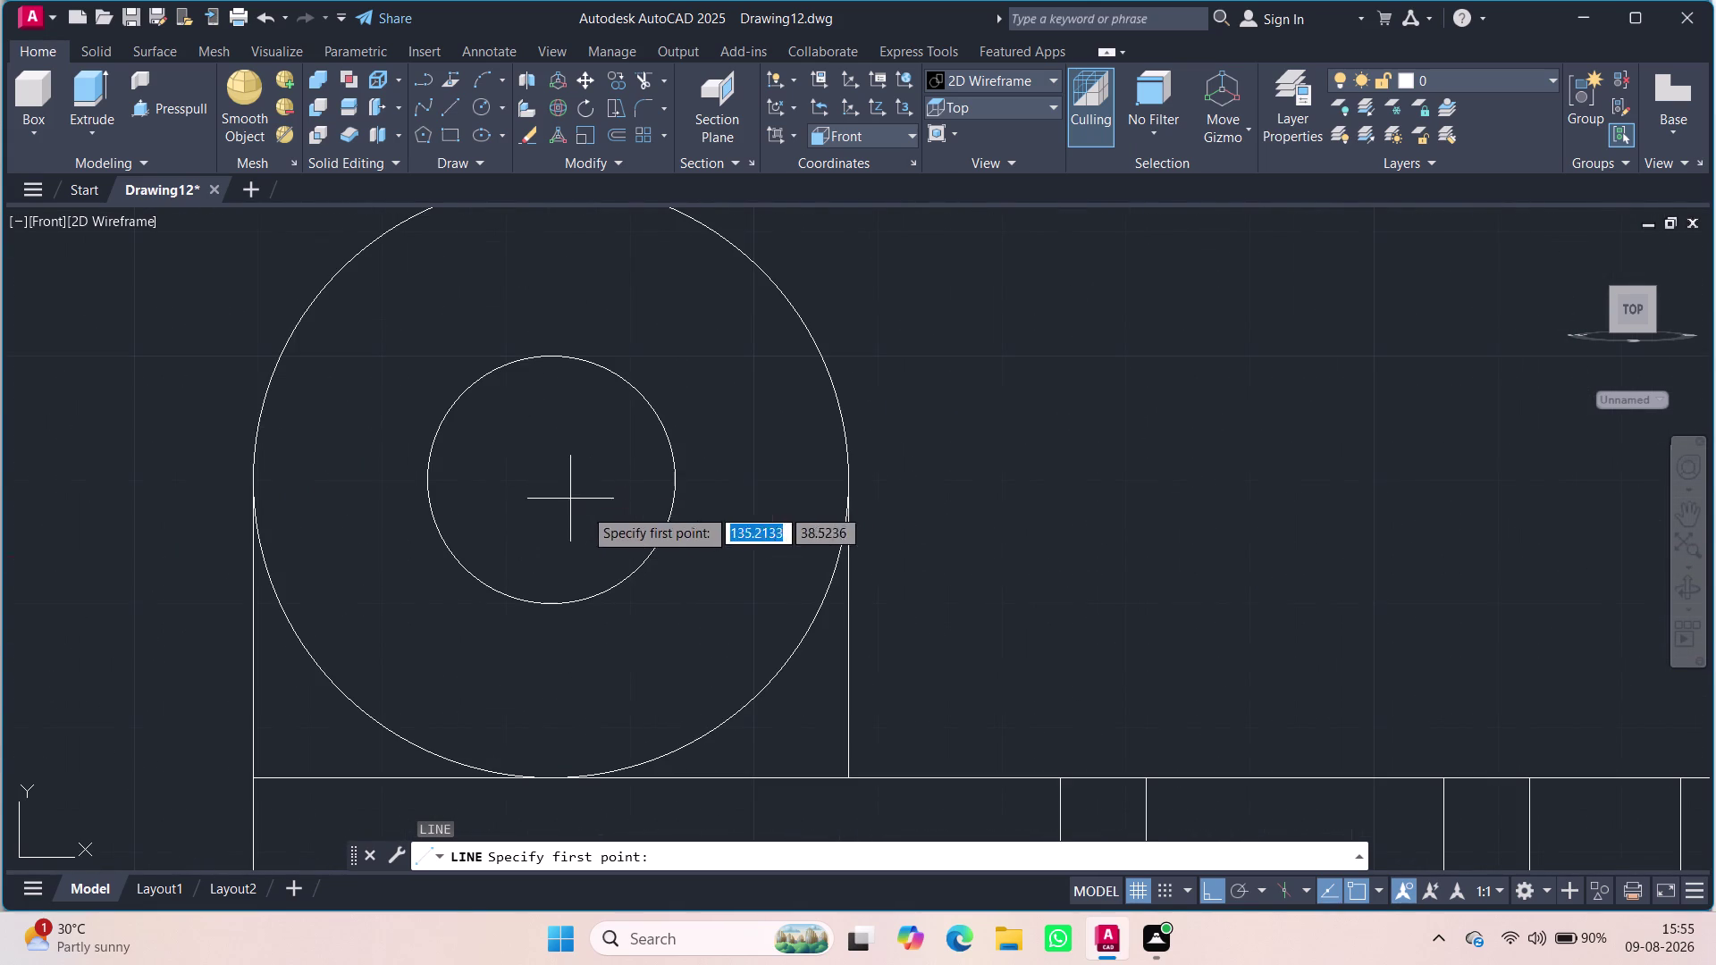
click(548, 476)
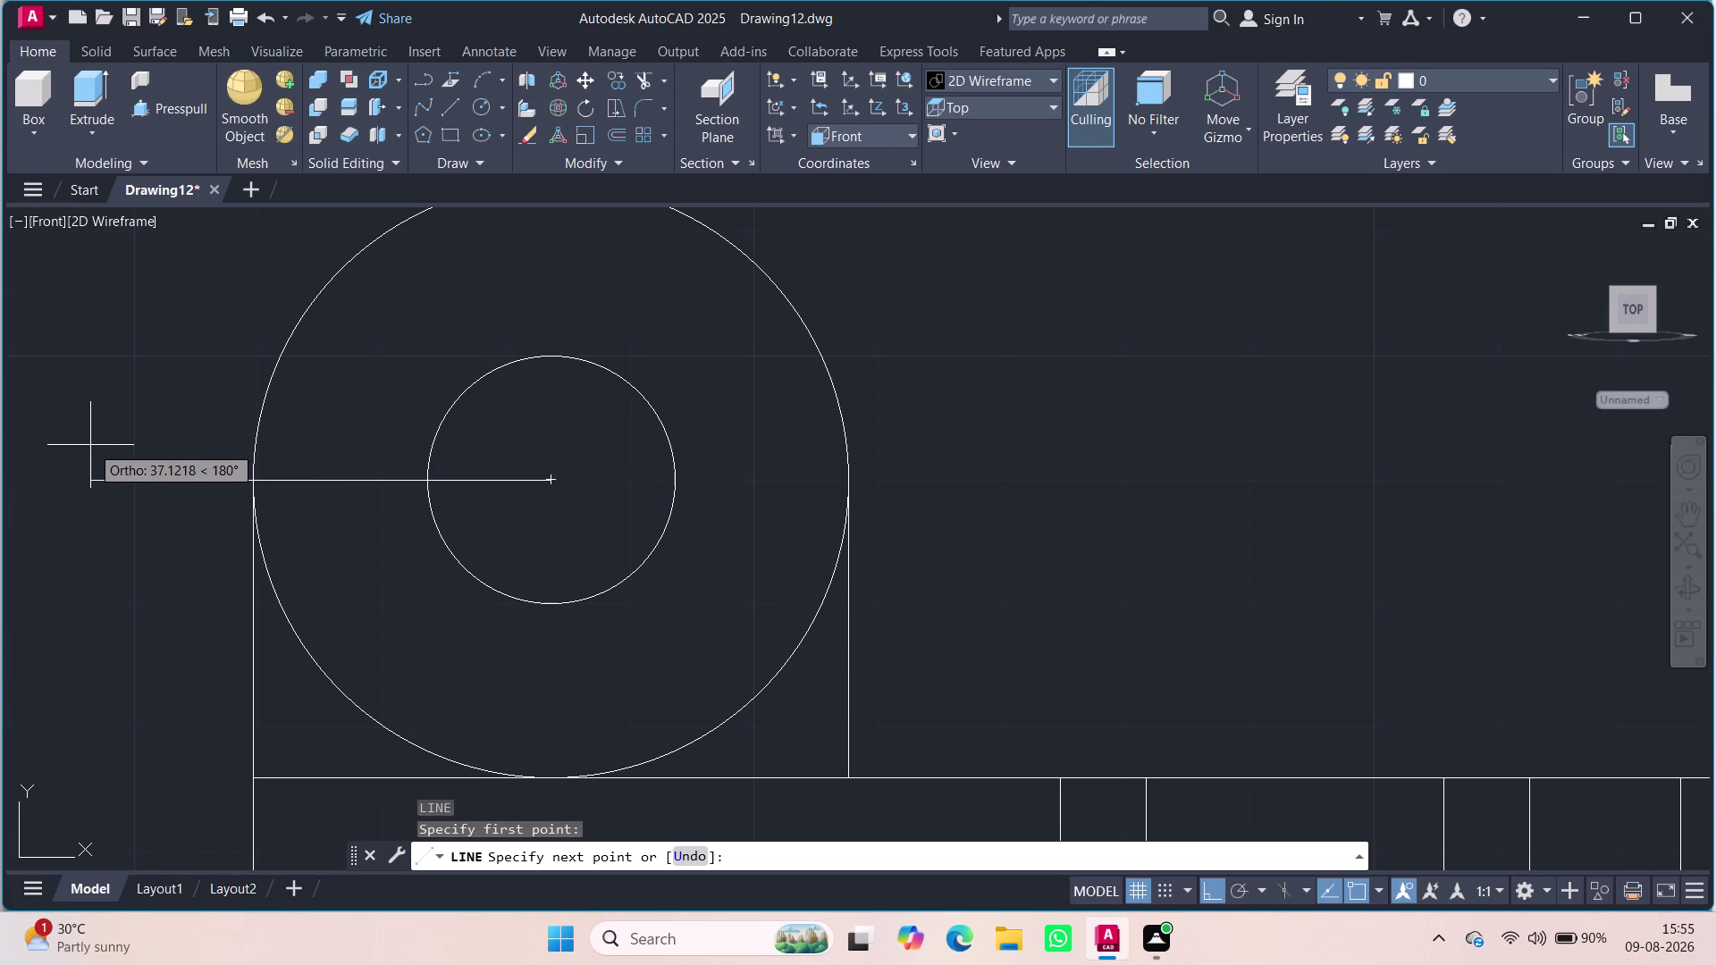
key(Escape)
key(Escape)
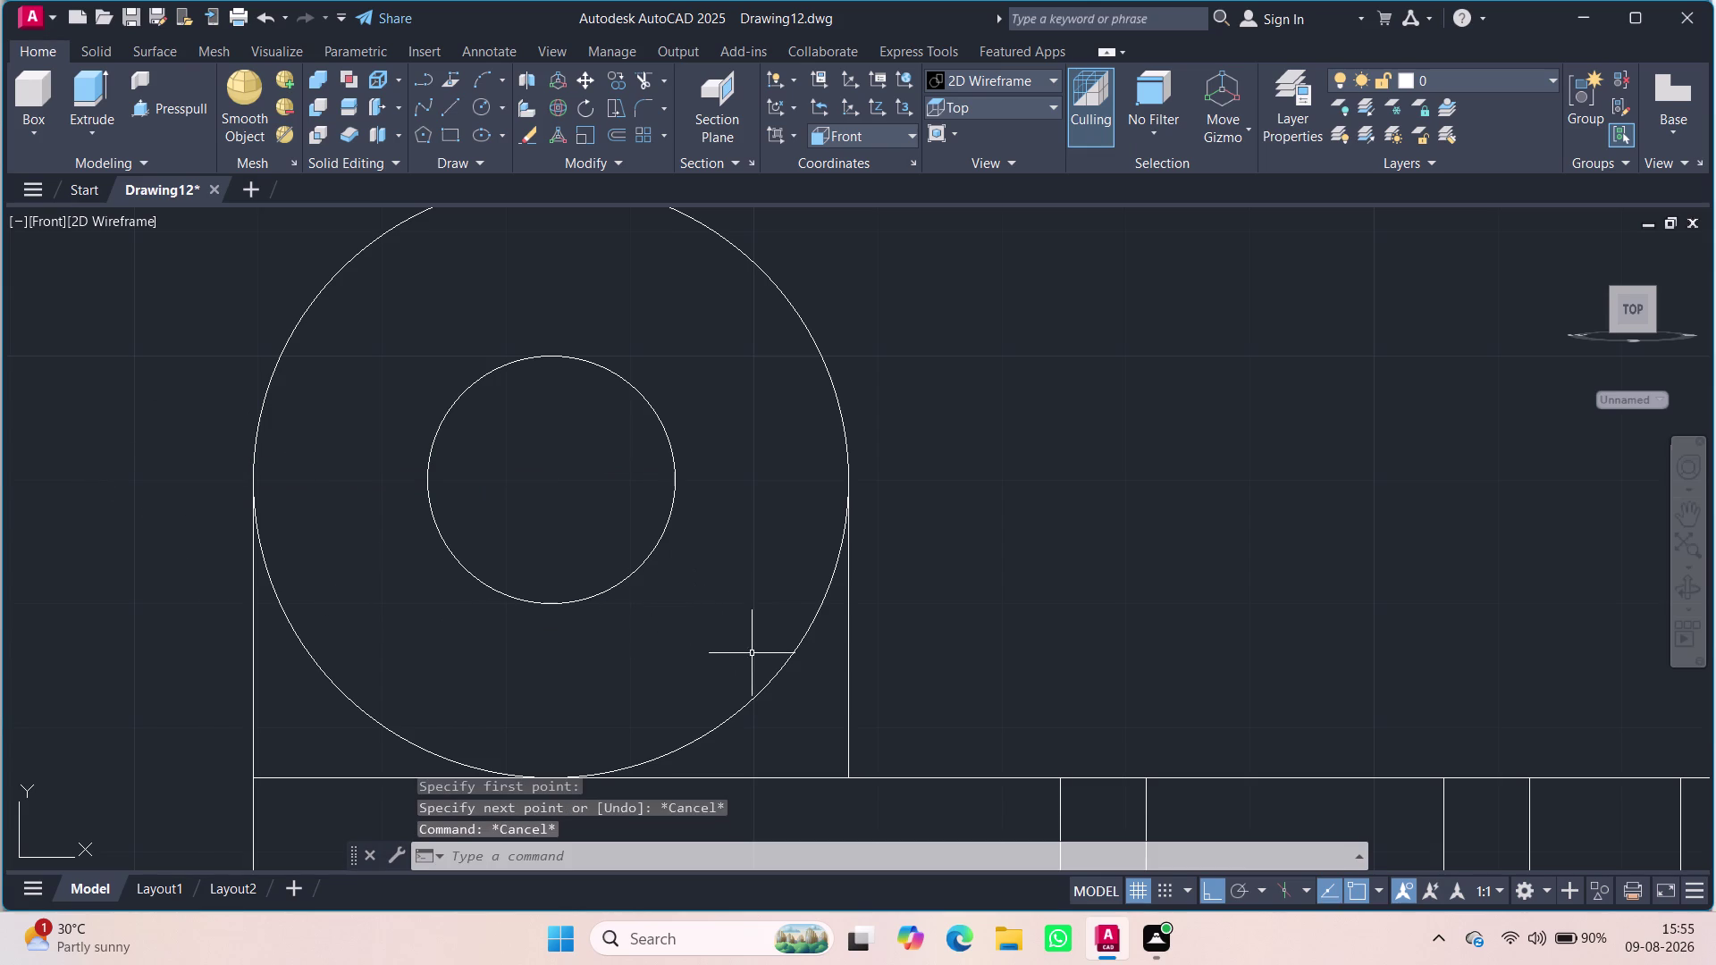
Erase the large outer circle and draw the top edge between both verticals' top ends.
click(779, 664)
key(Delete)
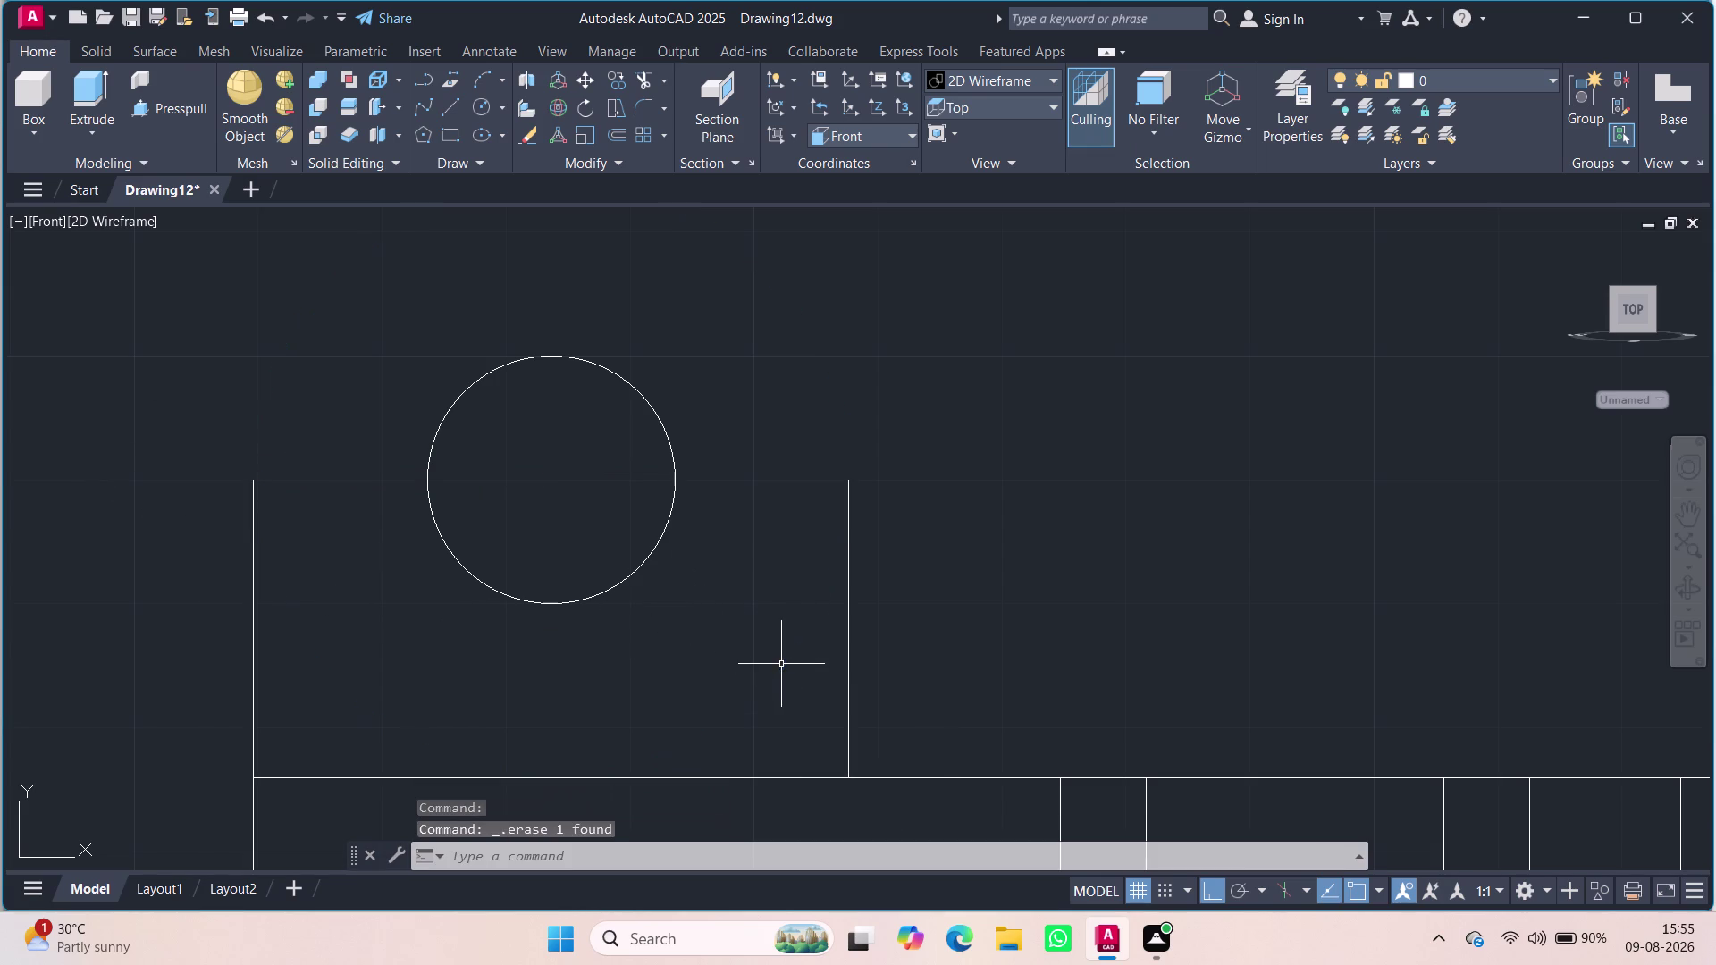
key(l)
key(Return)
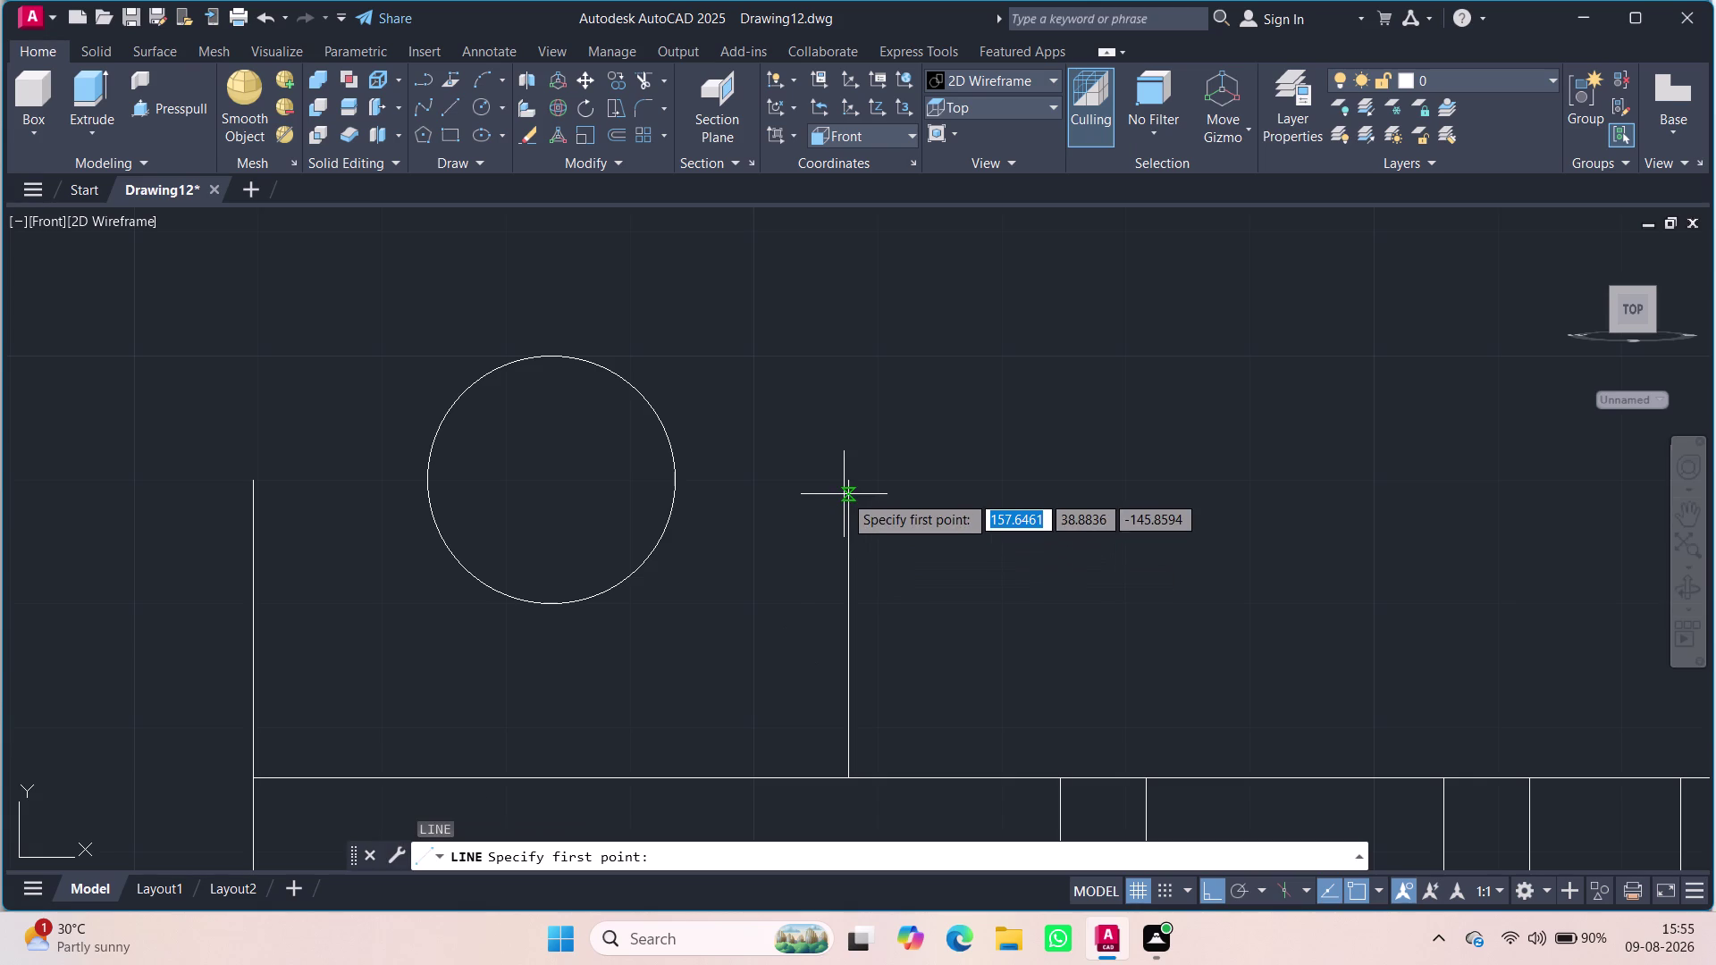
click(851, 481)
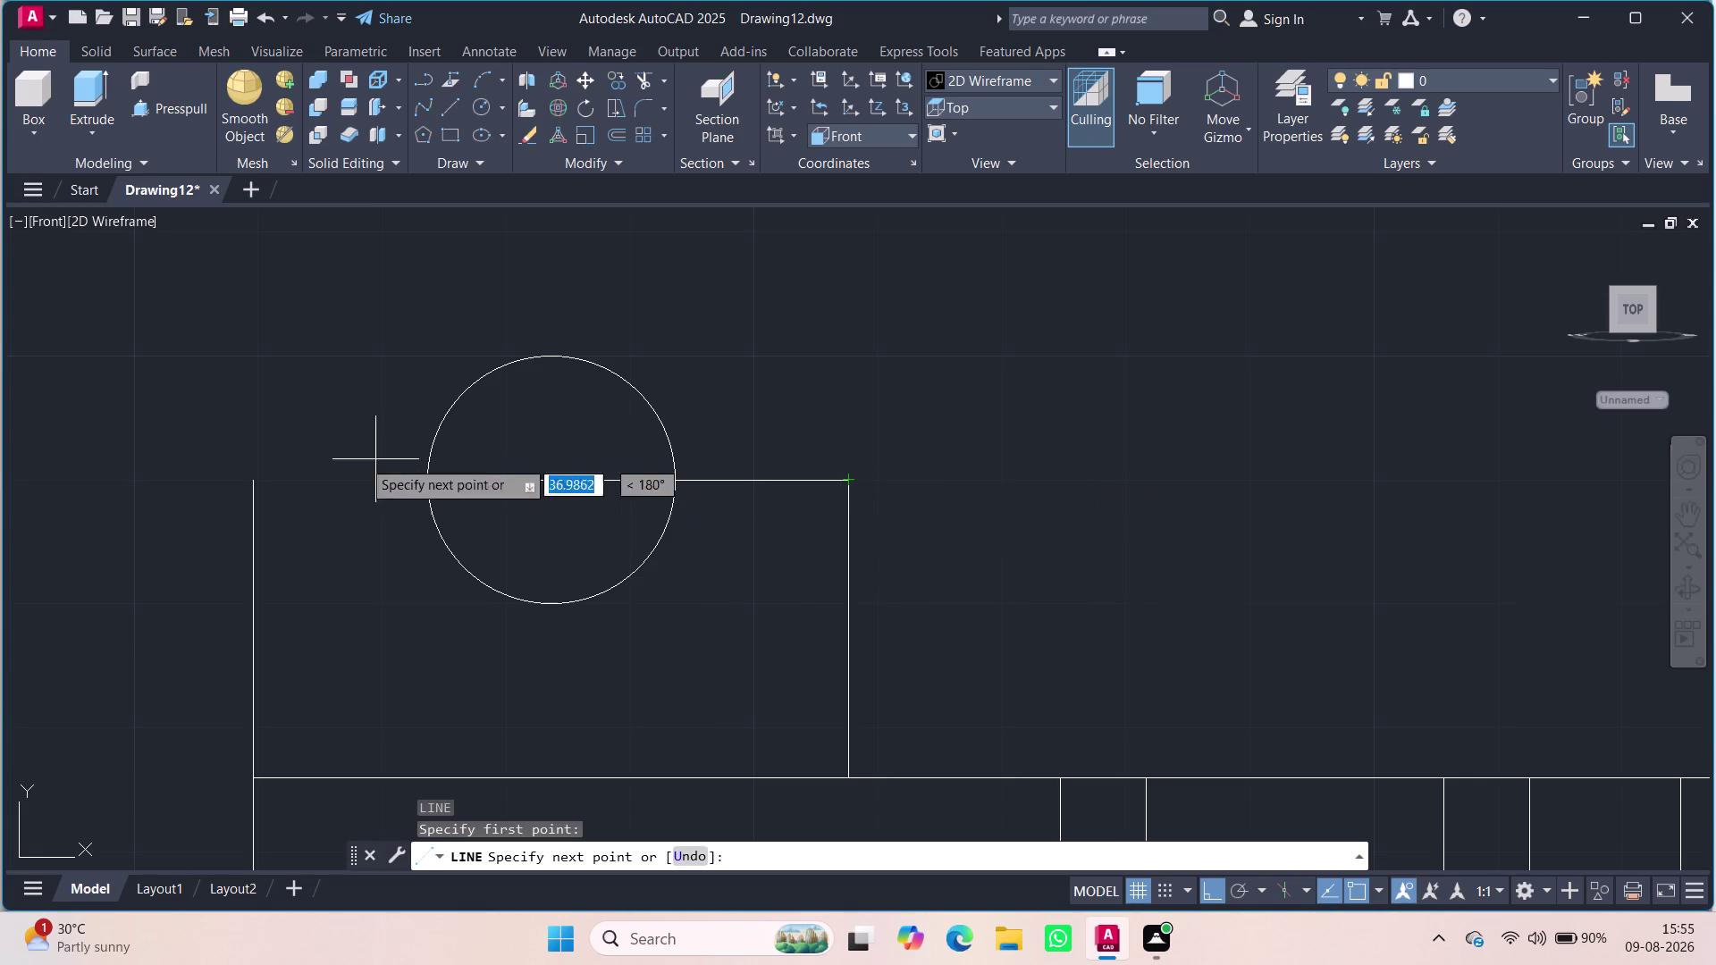
click(253, 483)
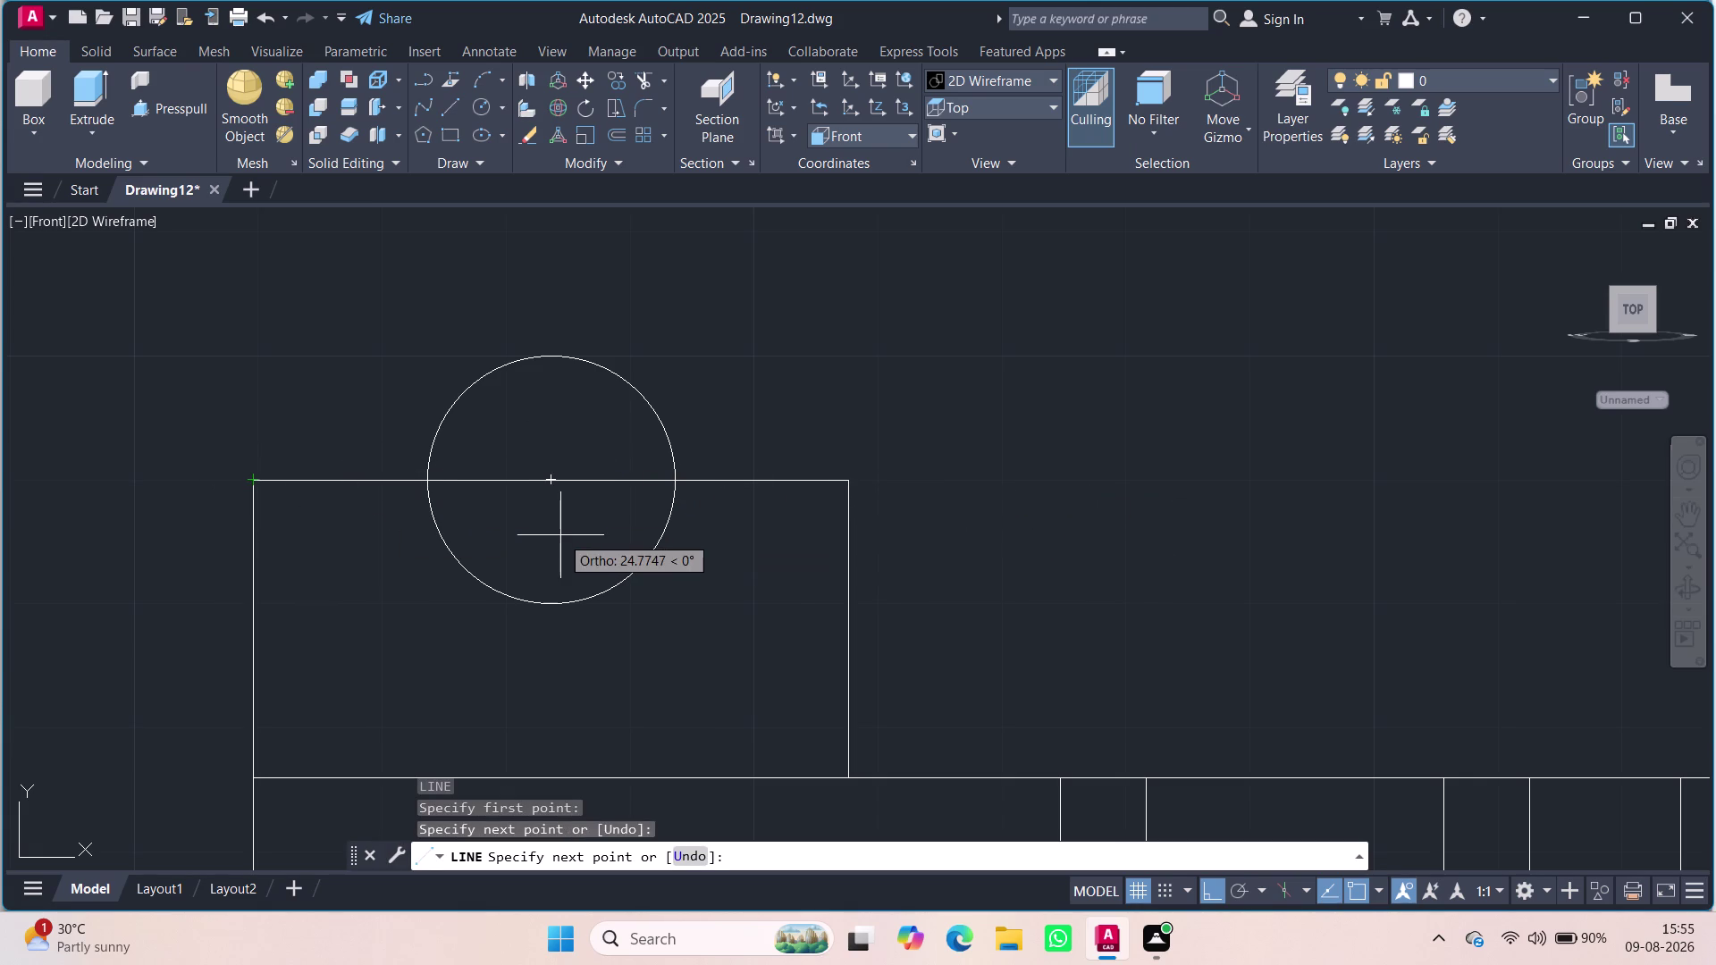
key(Escape)
scroll(up, 3)
scroll(down, 3)
scroll(down, 3)
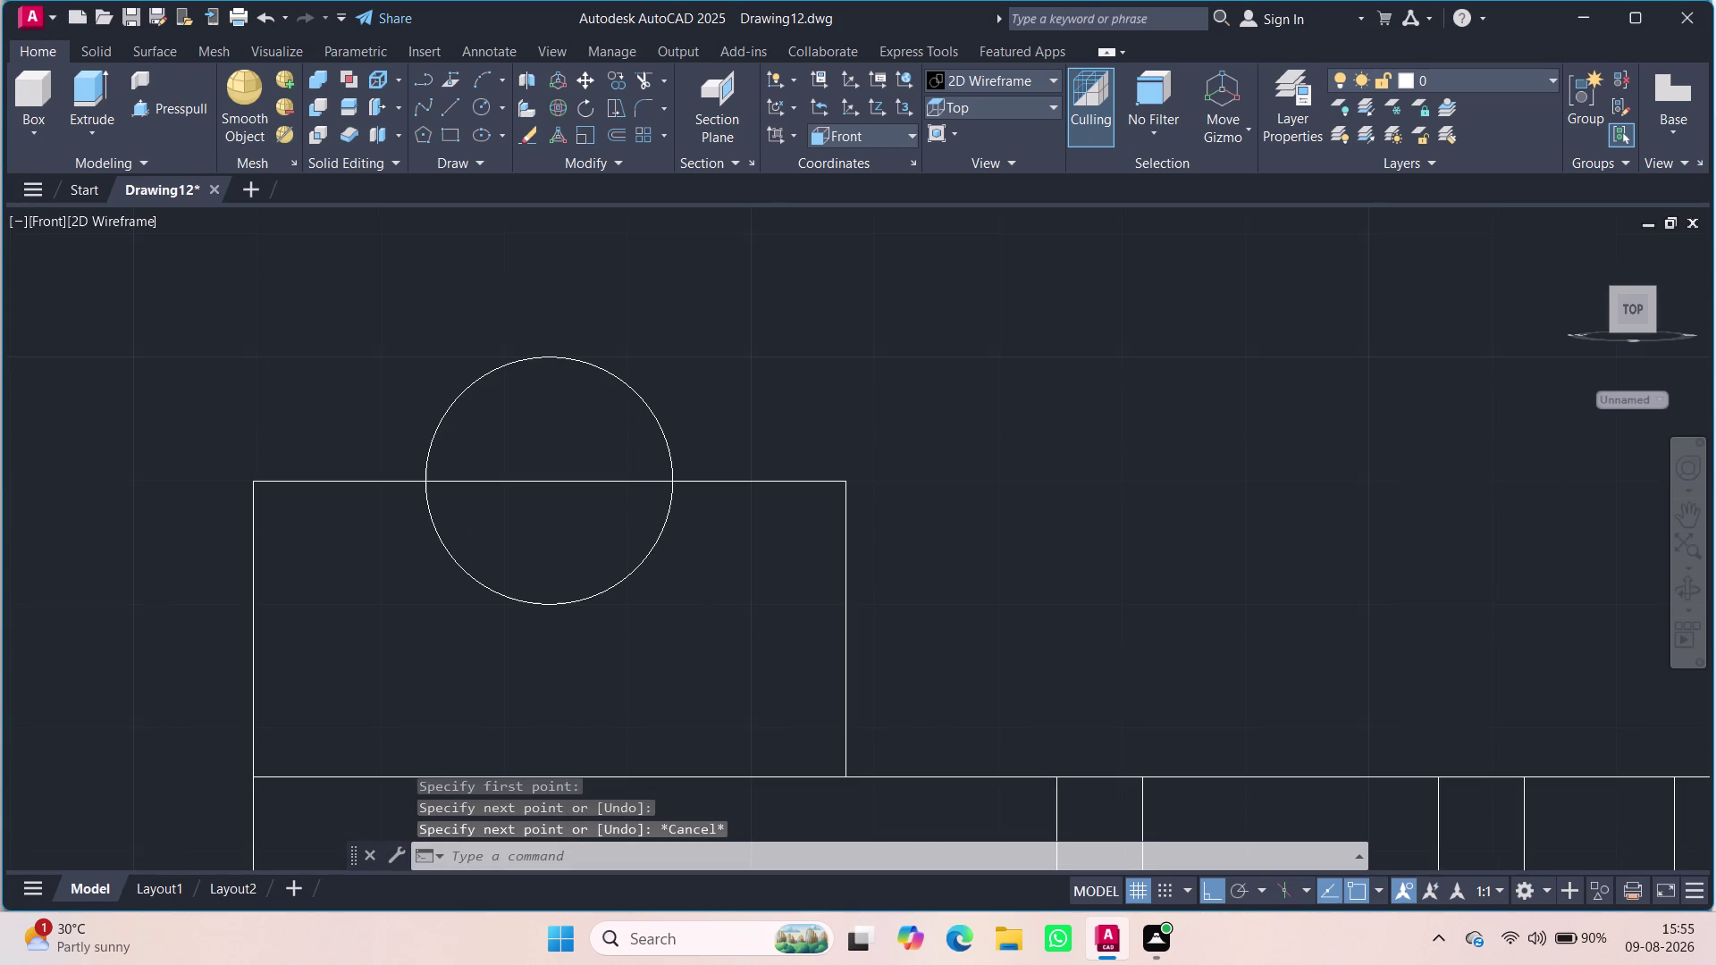
key(c)
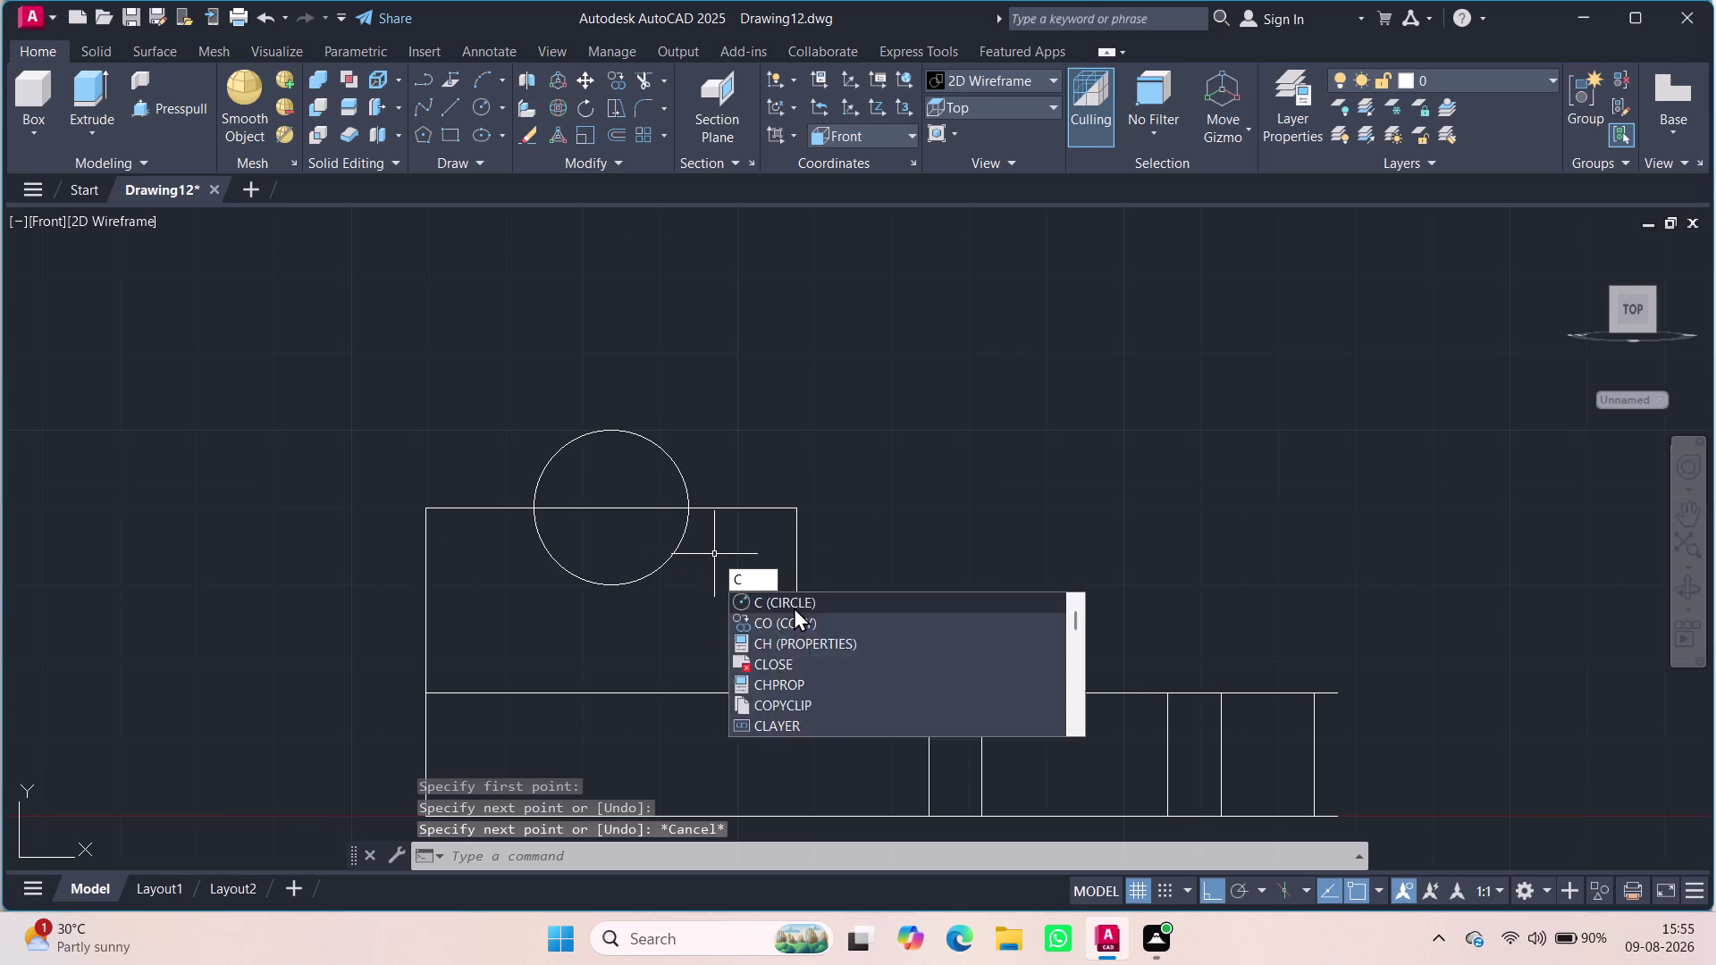
click(793, 606)
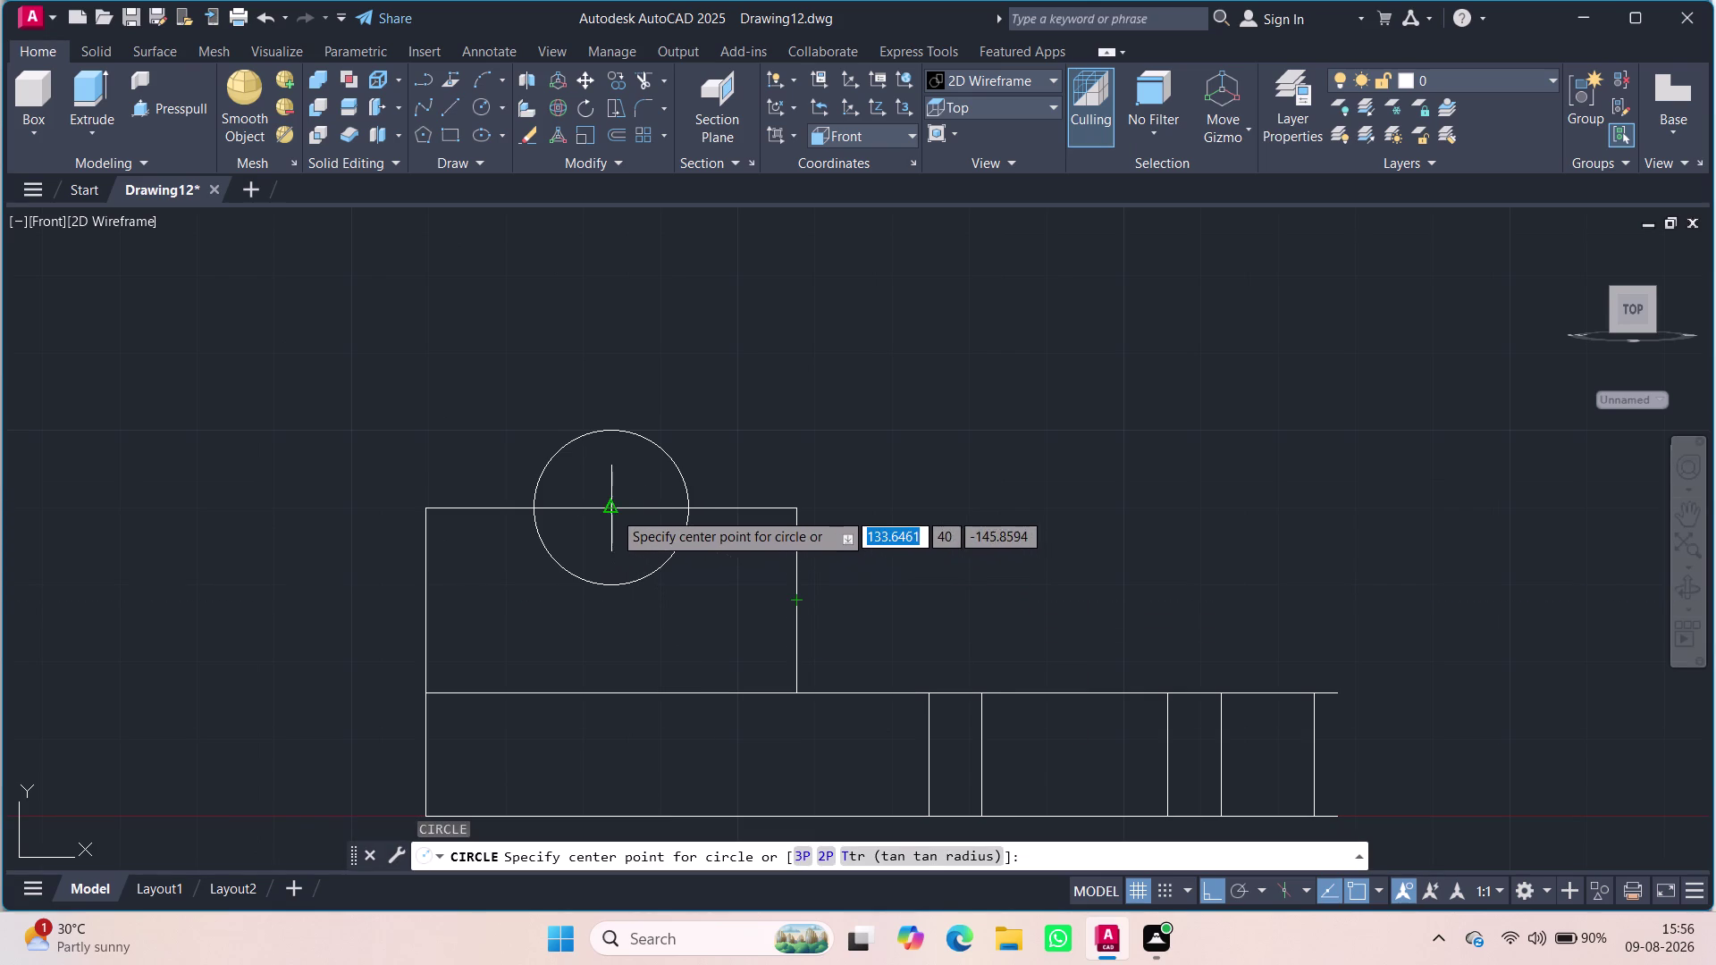
click(613, 511)
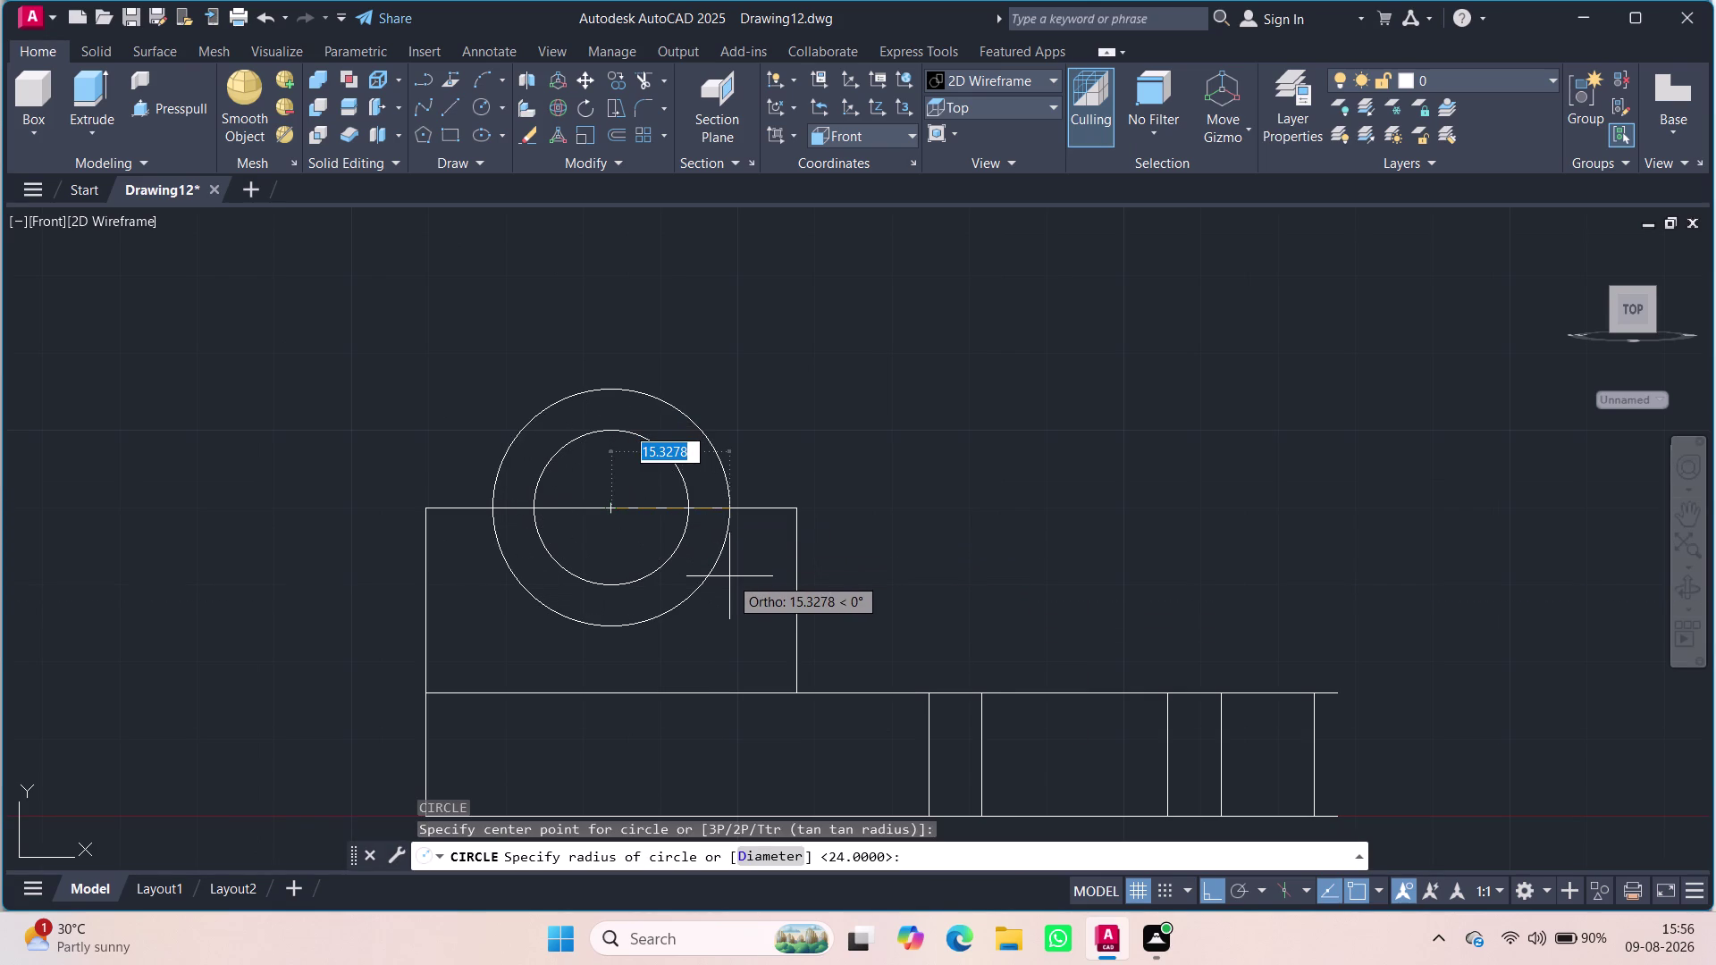
text(24)
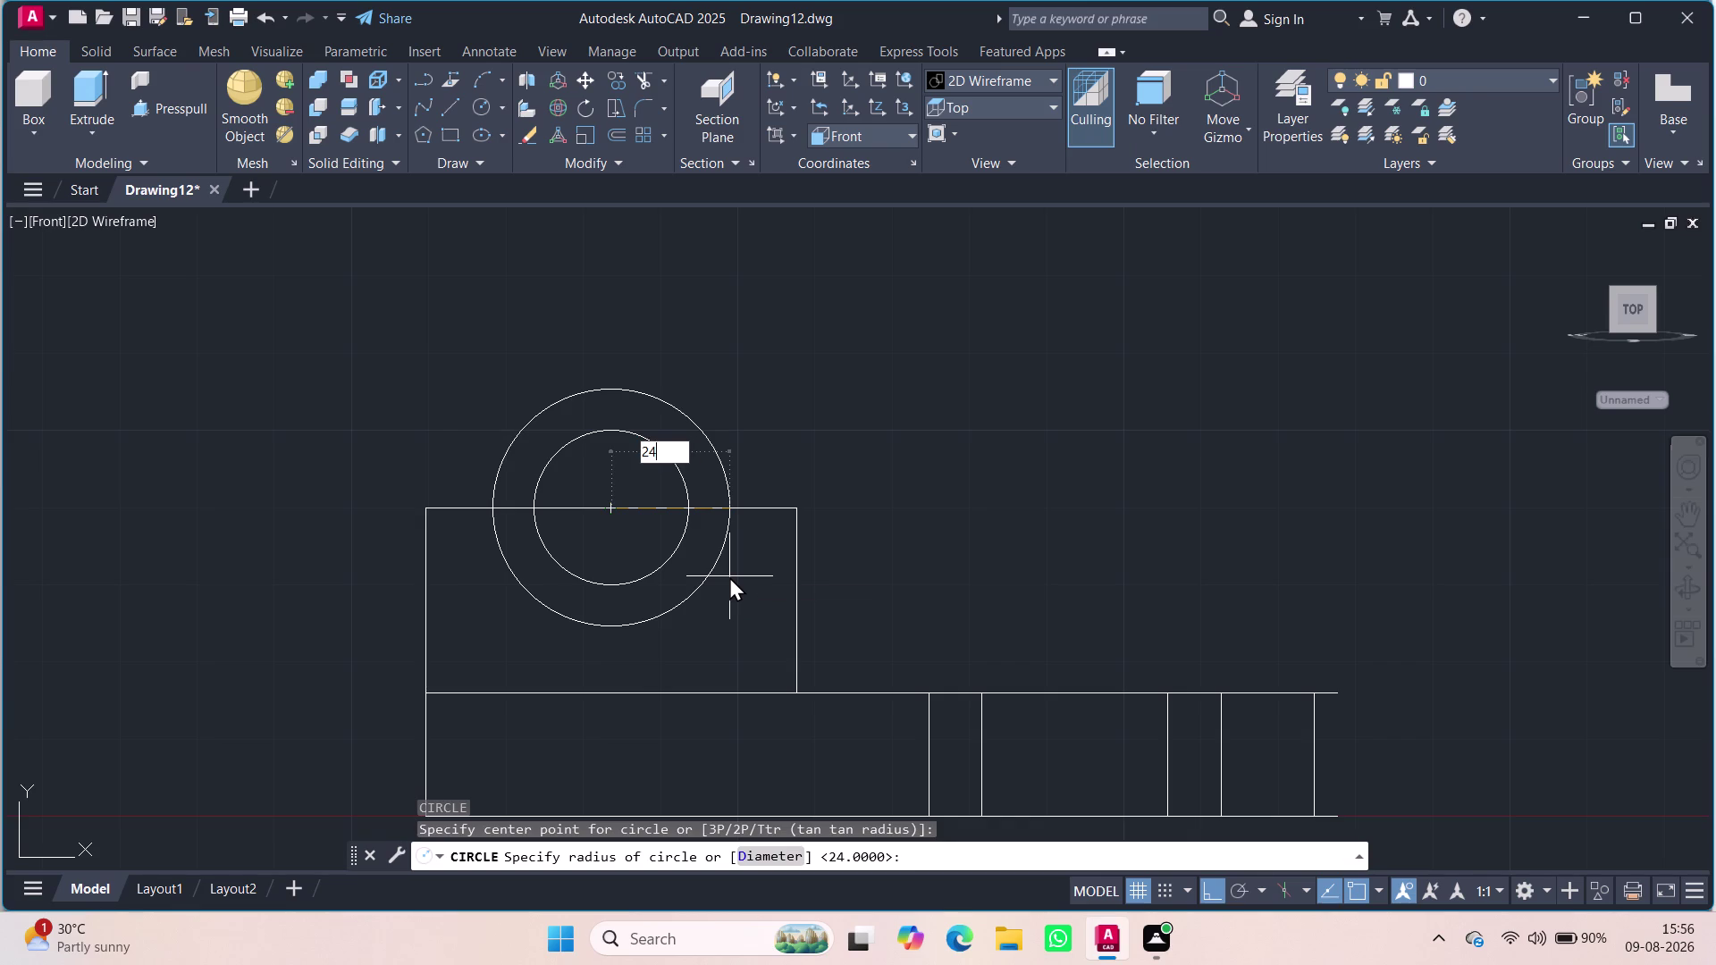
key(Return)
text(t)
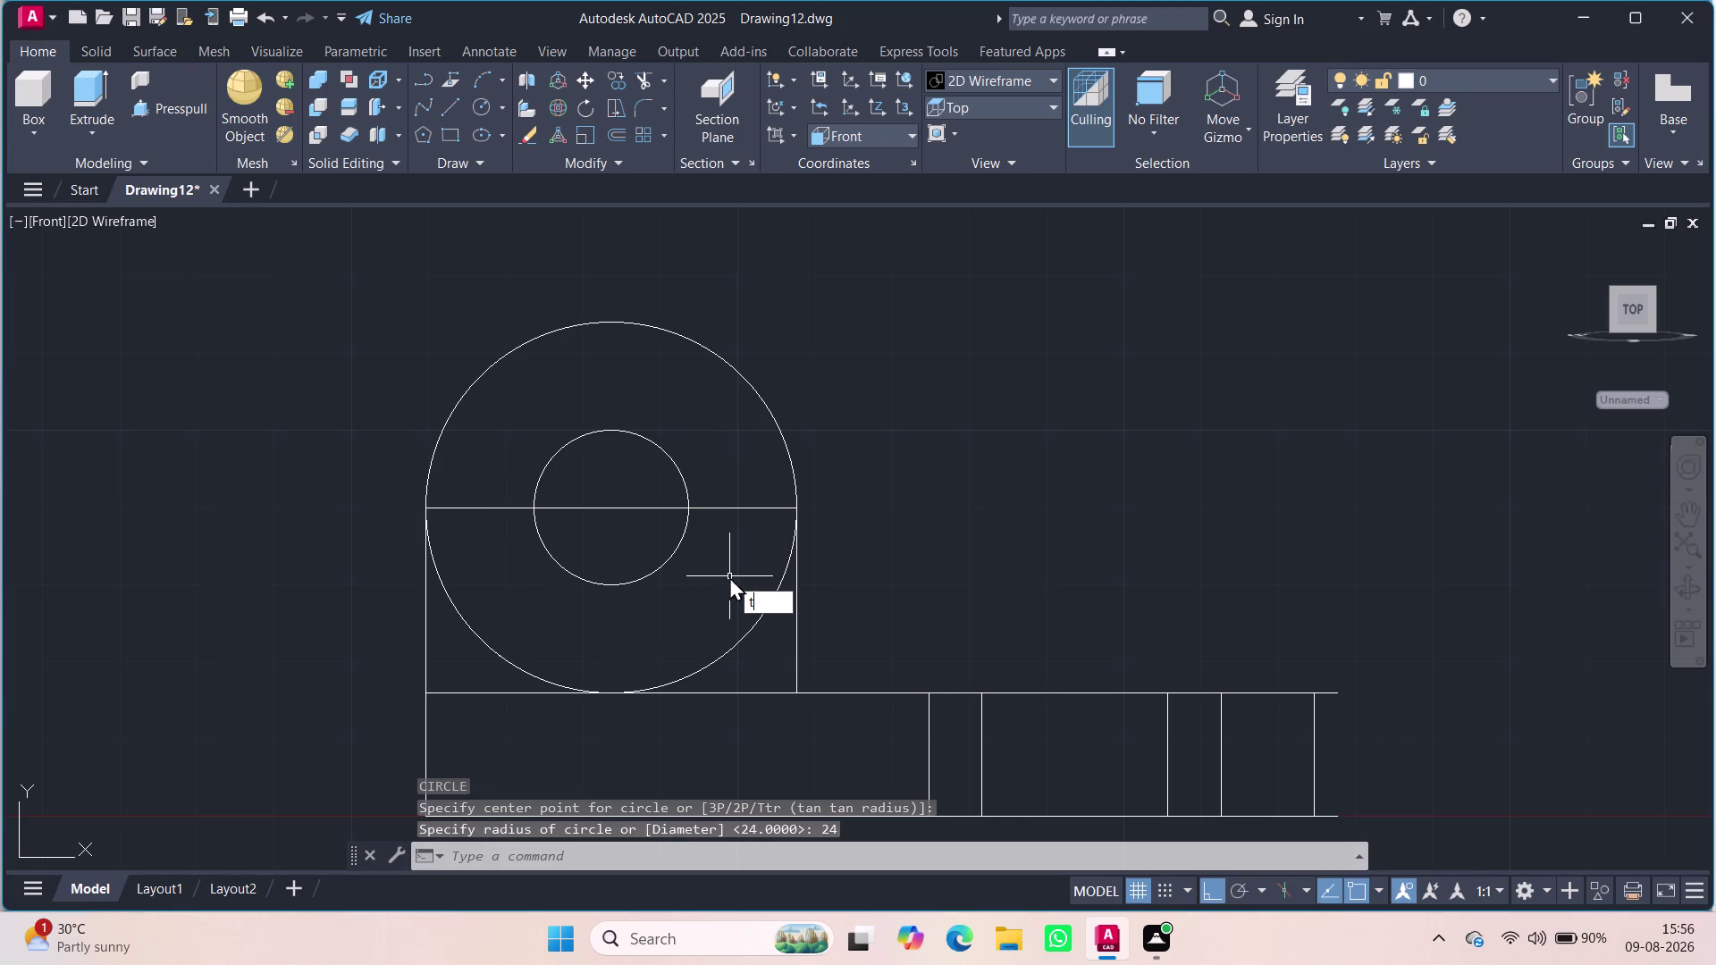
text(r)
key(Return)
key(Return)
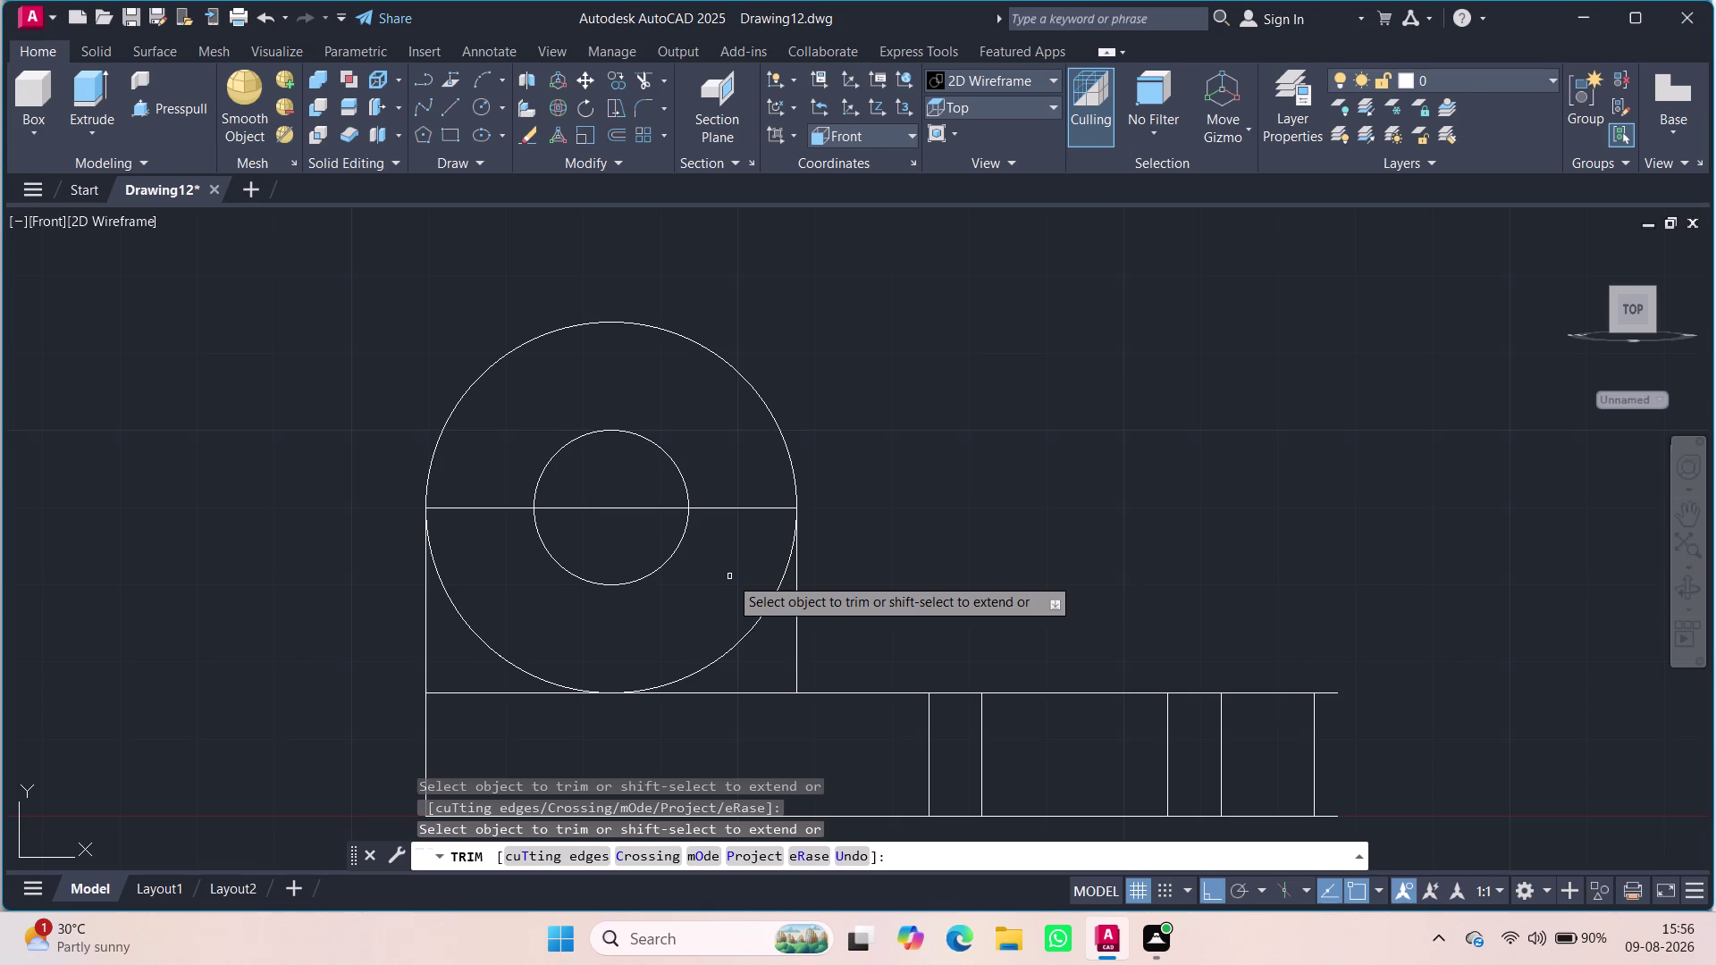
click(745, 635)
drag(454, 635, 524, 602)
click(527, 601)
drag(460, 621, 444, 626)
click(444, 625)
click(439, 579)
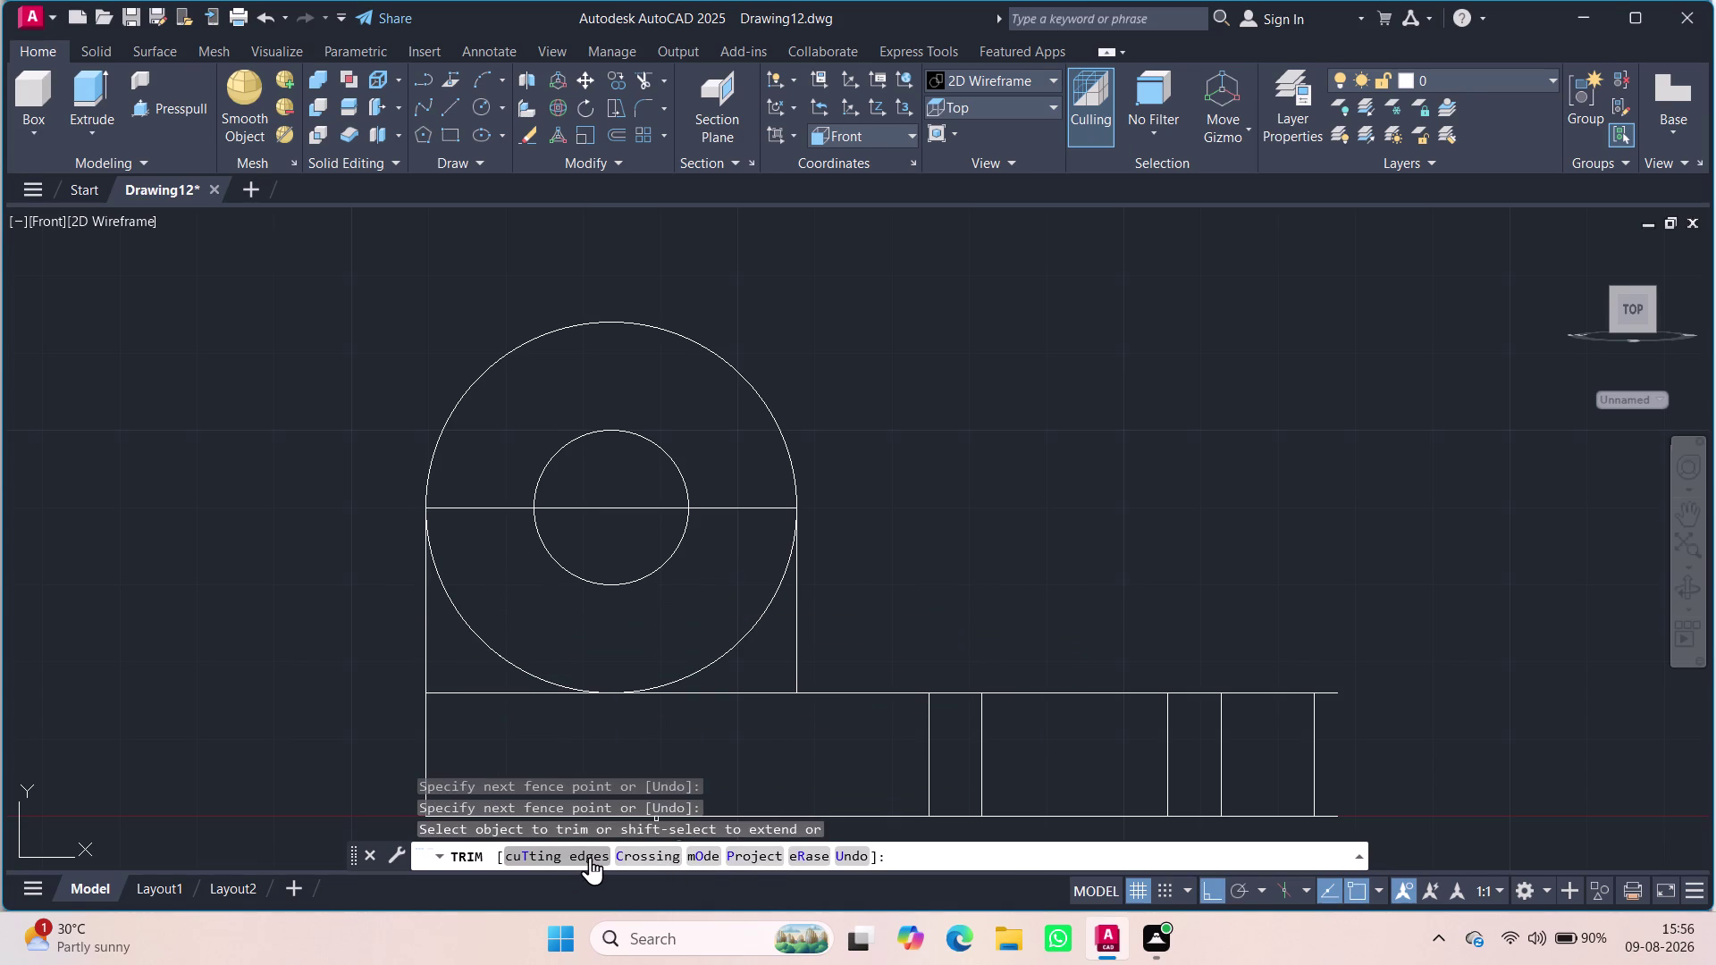
click(796, 855)
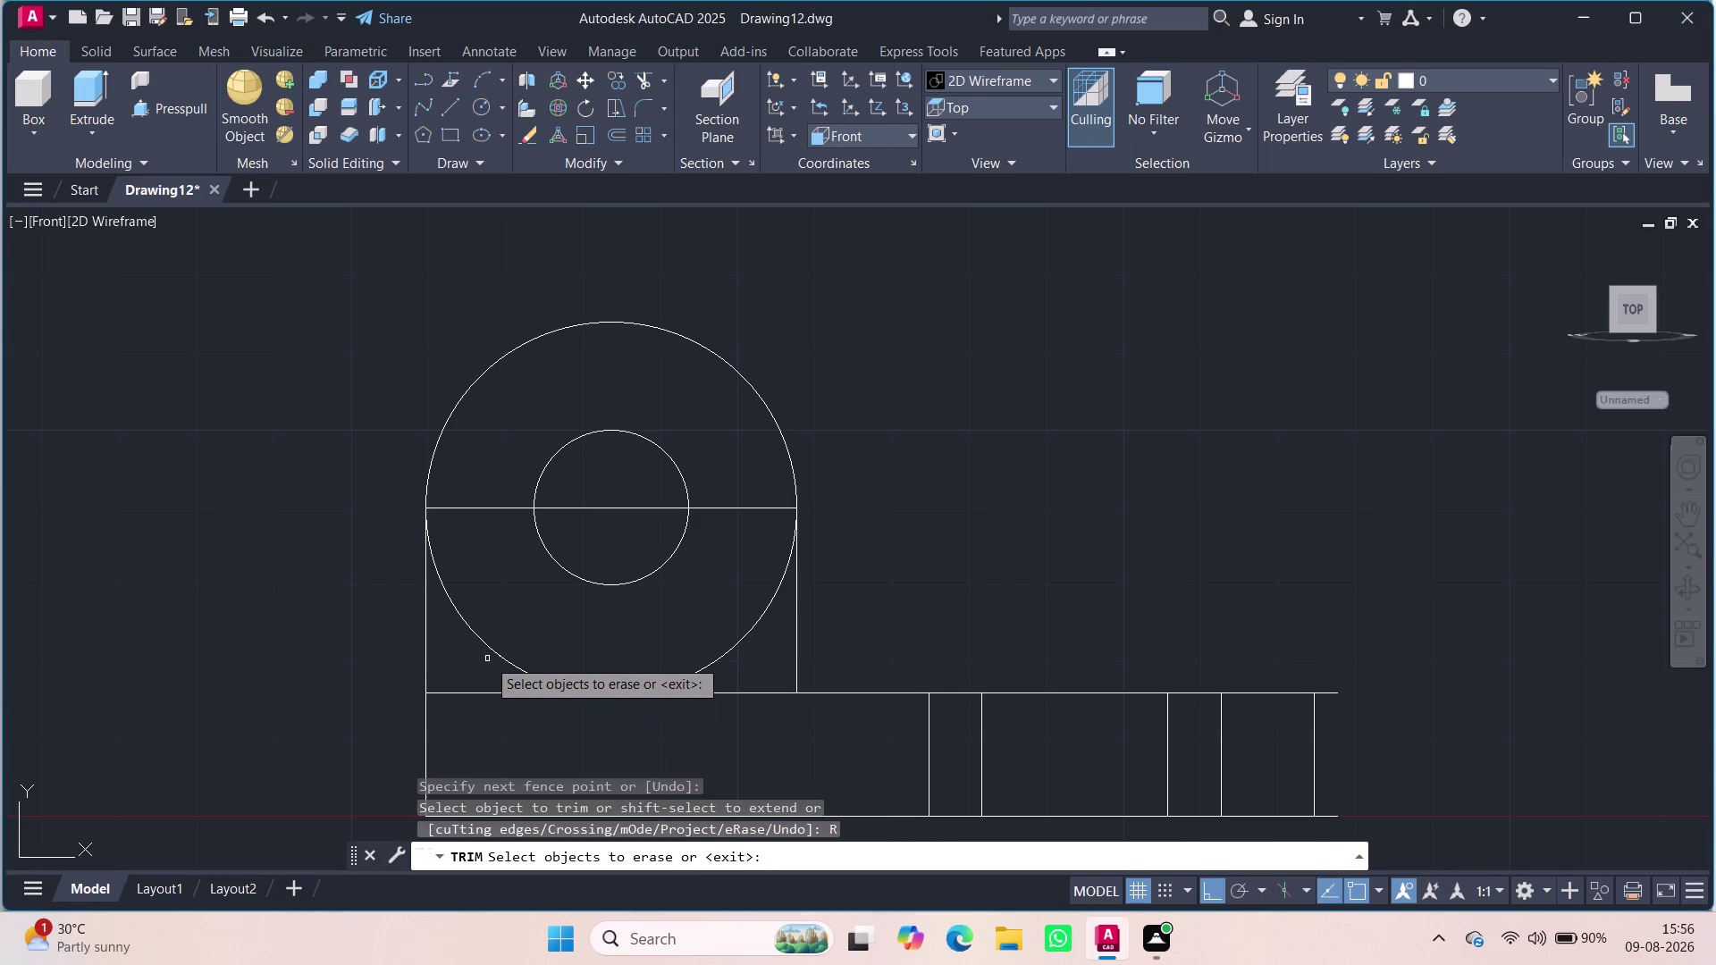
click(492, 653)
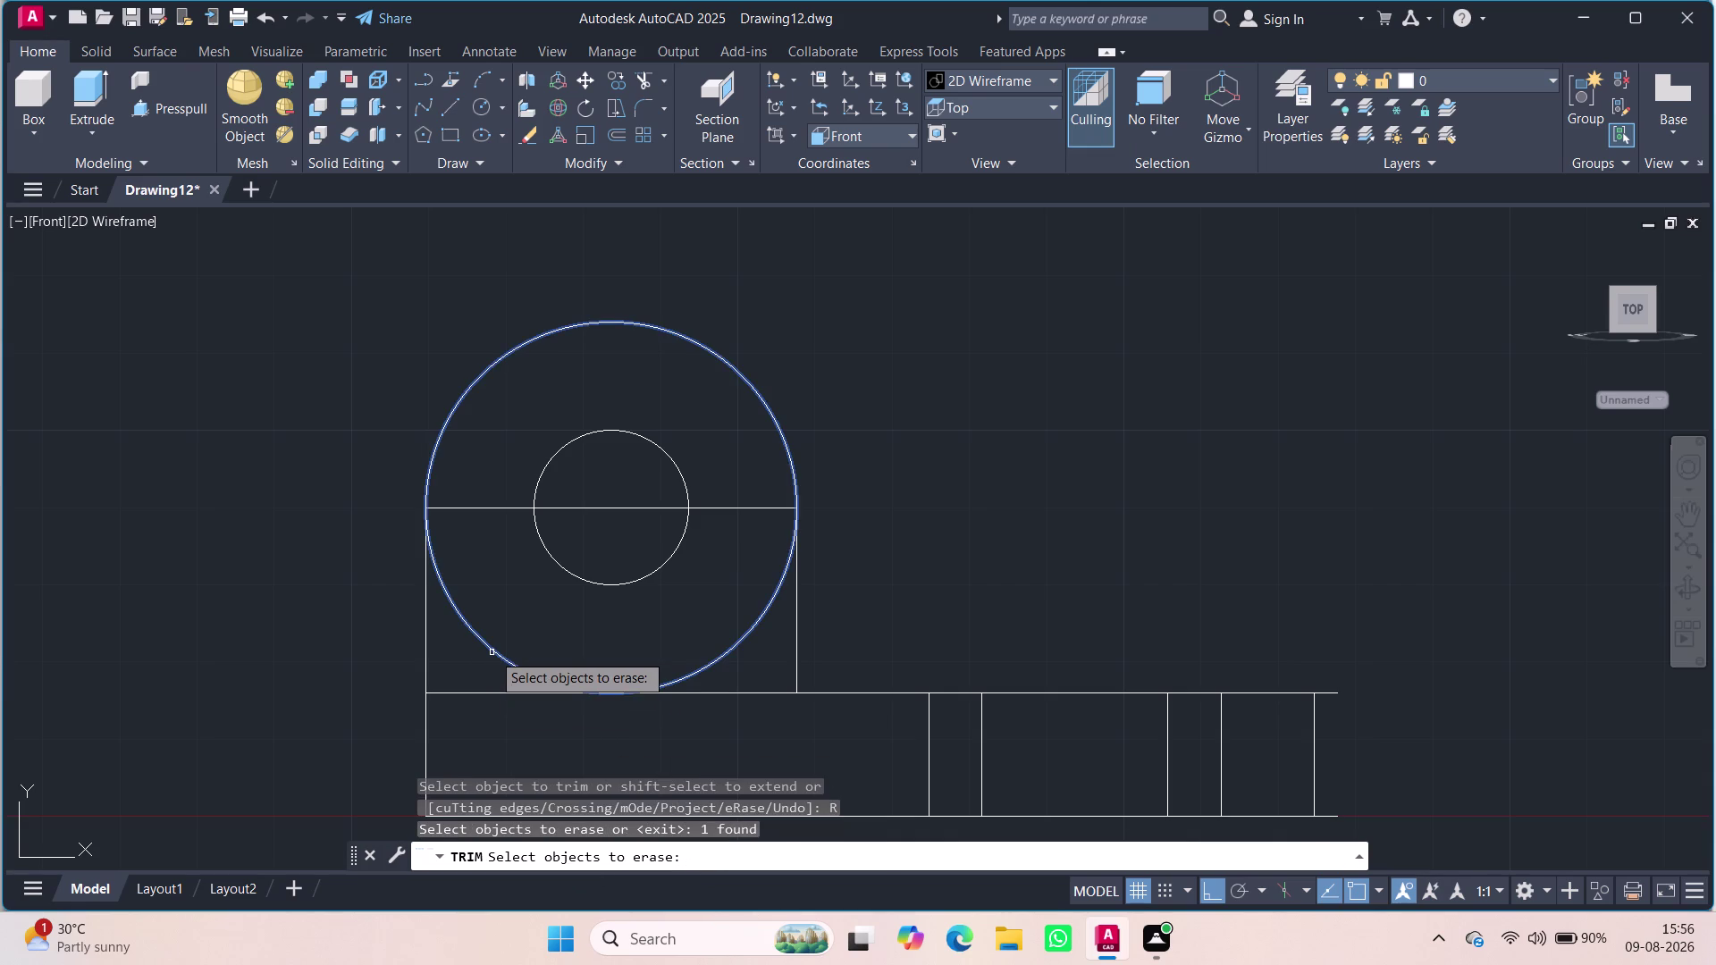
key(Return)
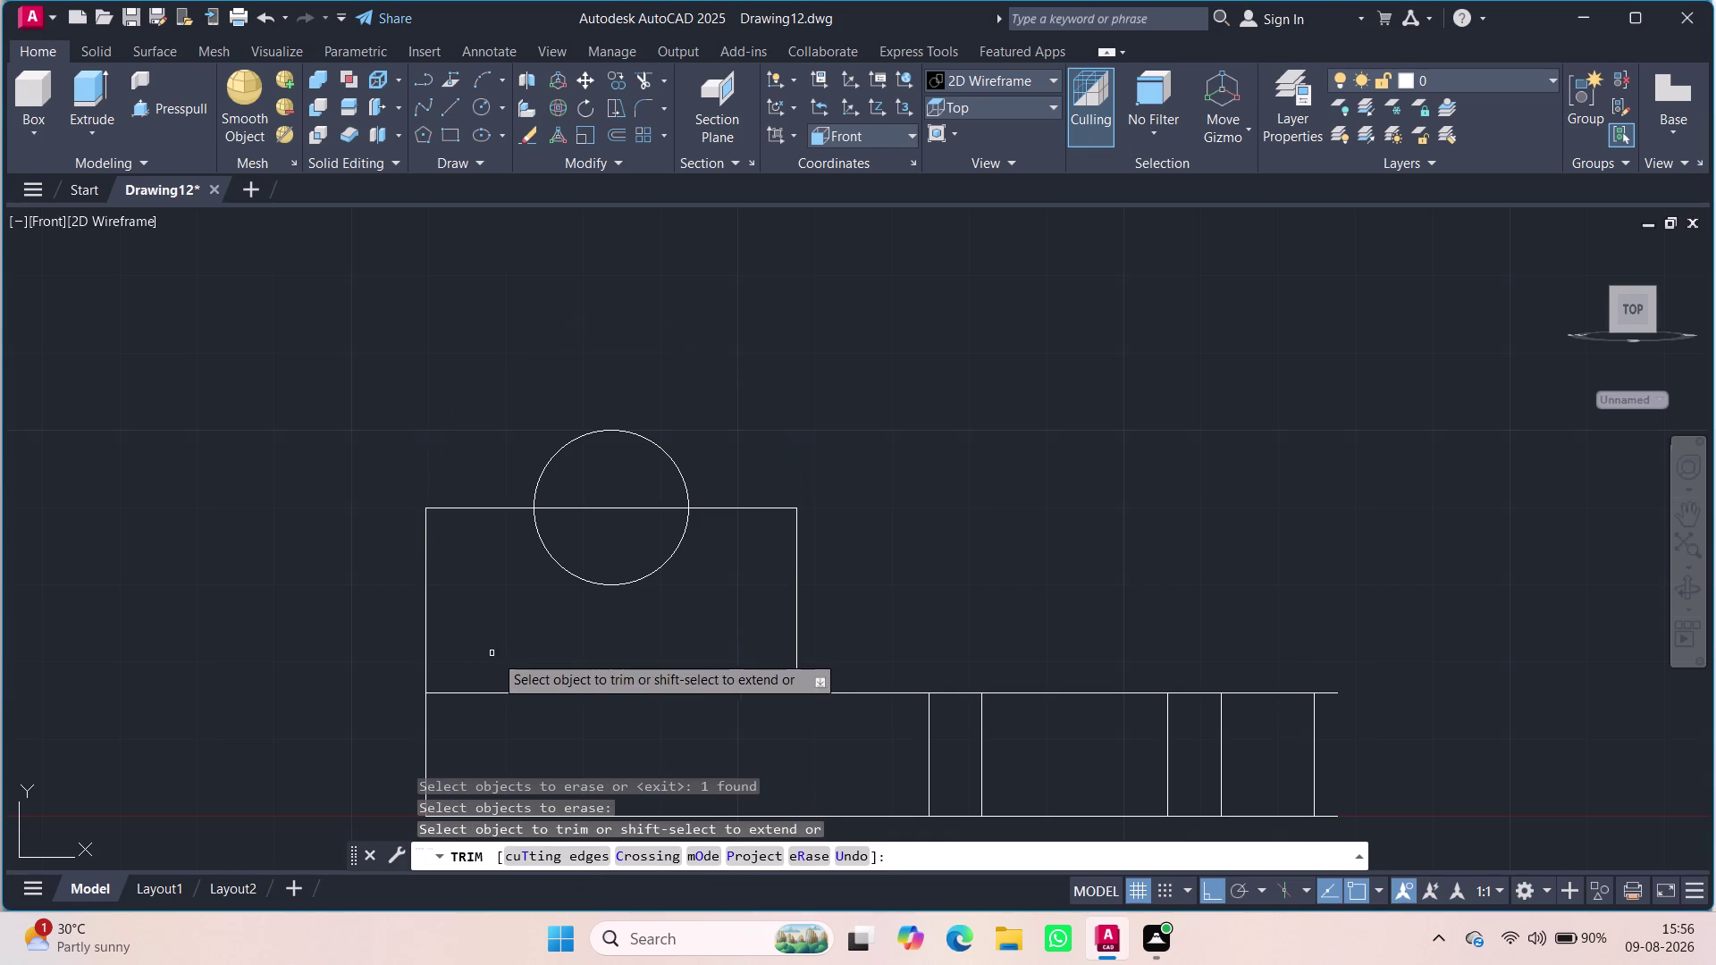
key(Escape)
key(Escape)
key(Escape)
key(Escape)
key(Escape)
key(Escape)
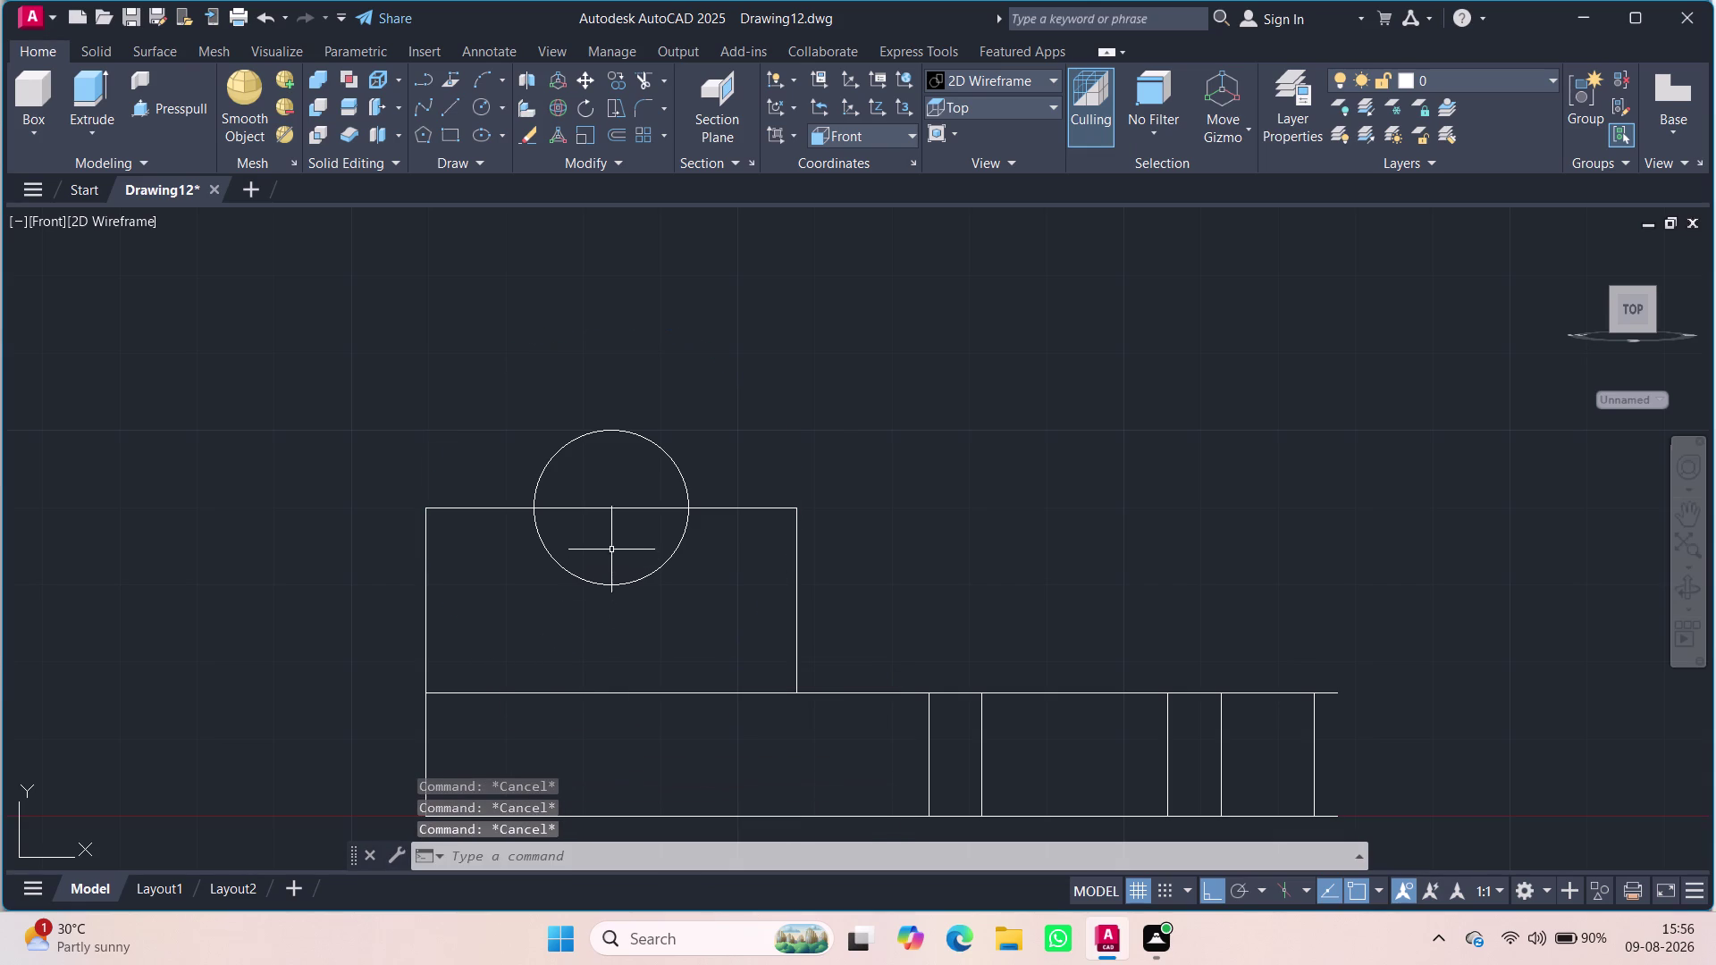
key(Escape)
key(Escape)
Check the model in southwest isometric view, then return to the Front view.
key(Escape)
click(503, 115)
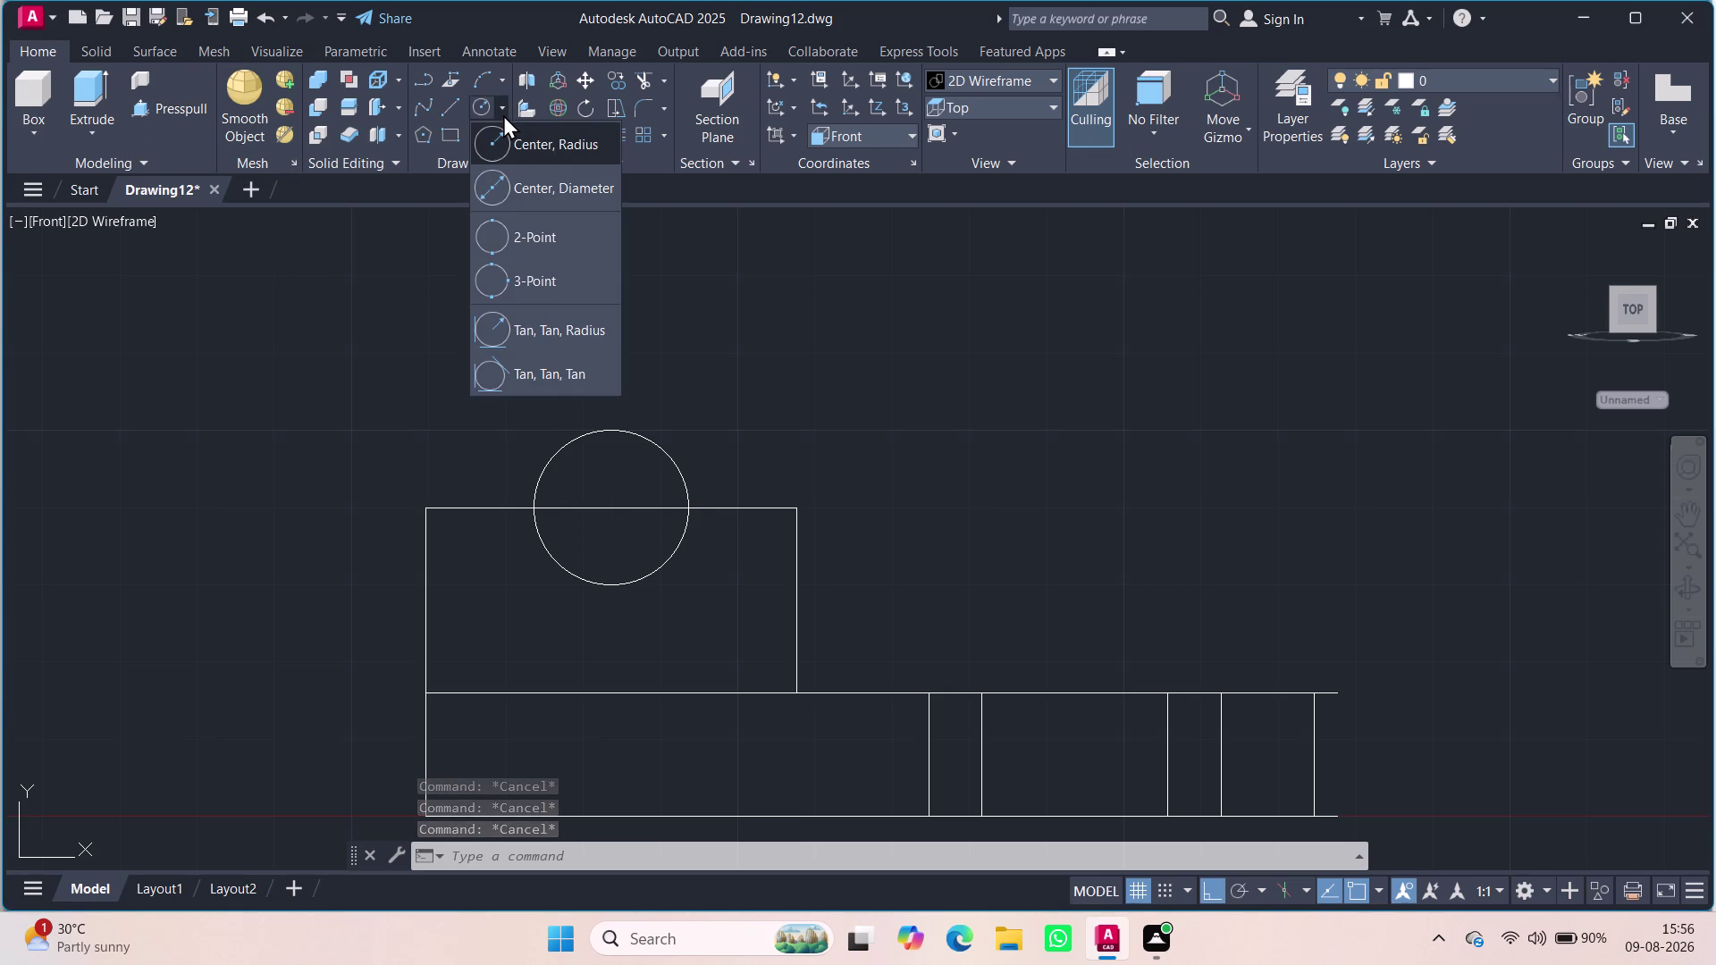
click(503, 114)
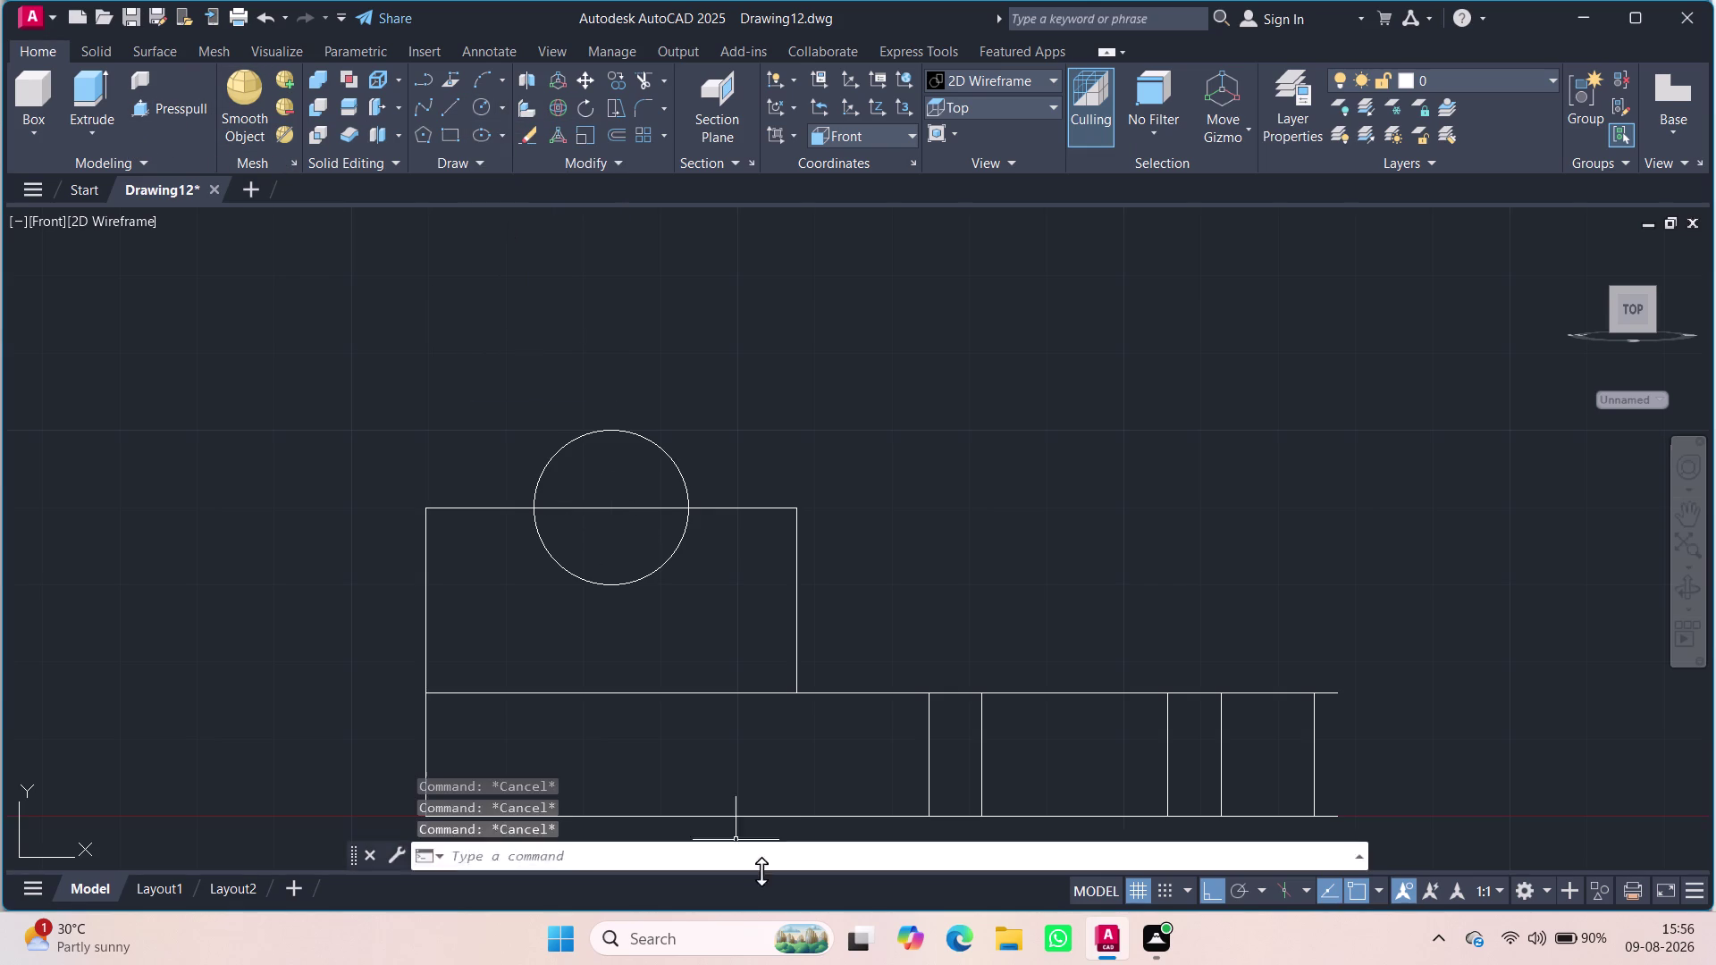
click(43, 221)
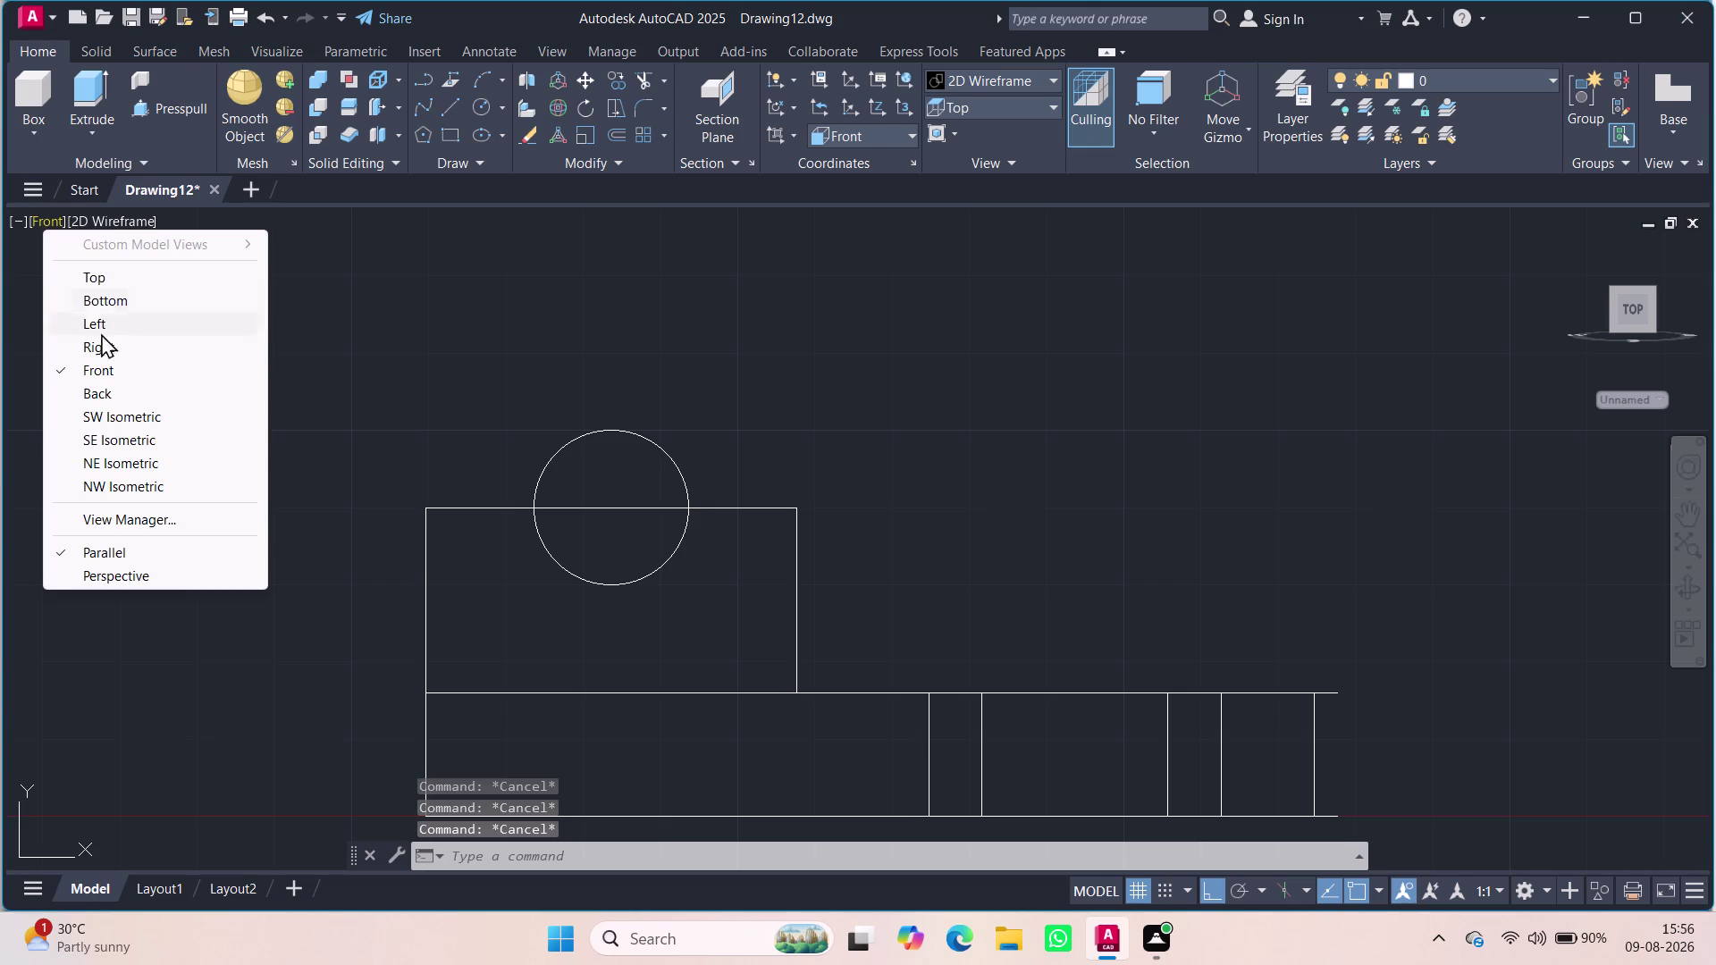
click(113, 416)
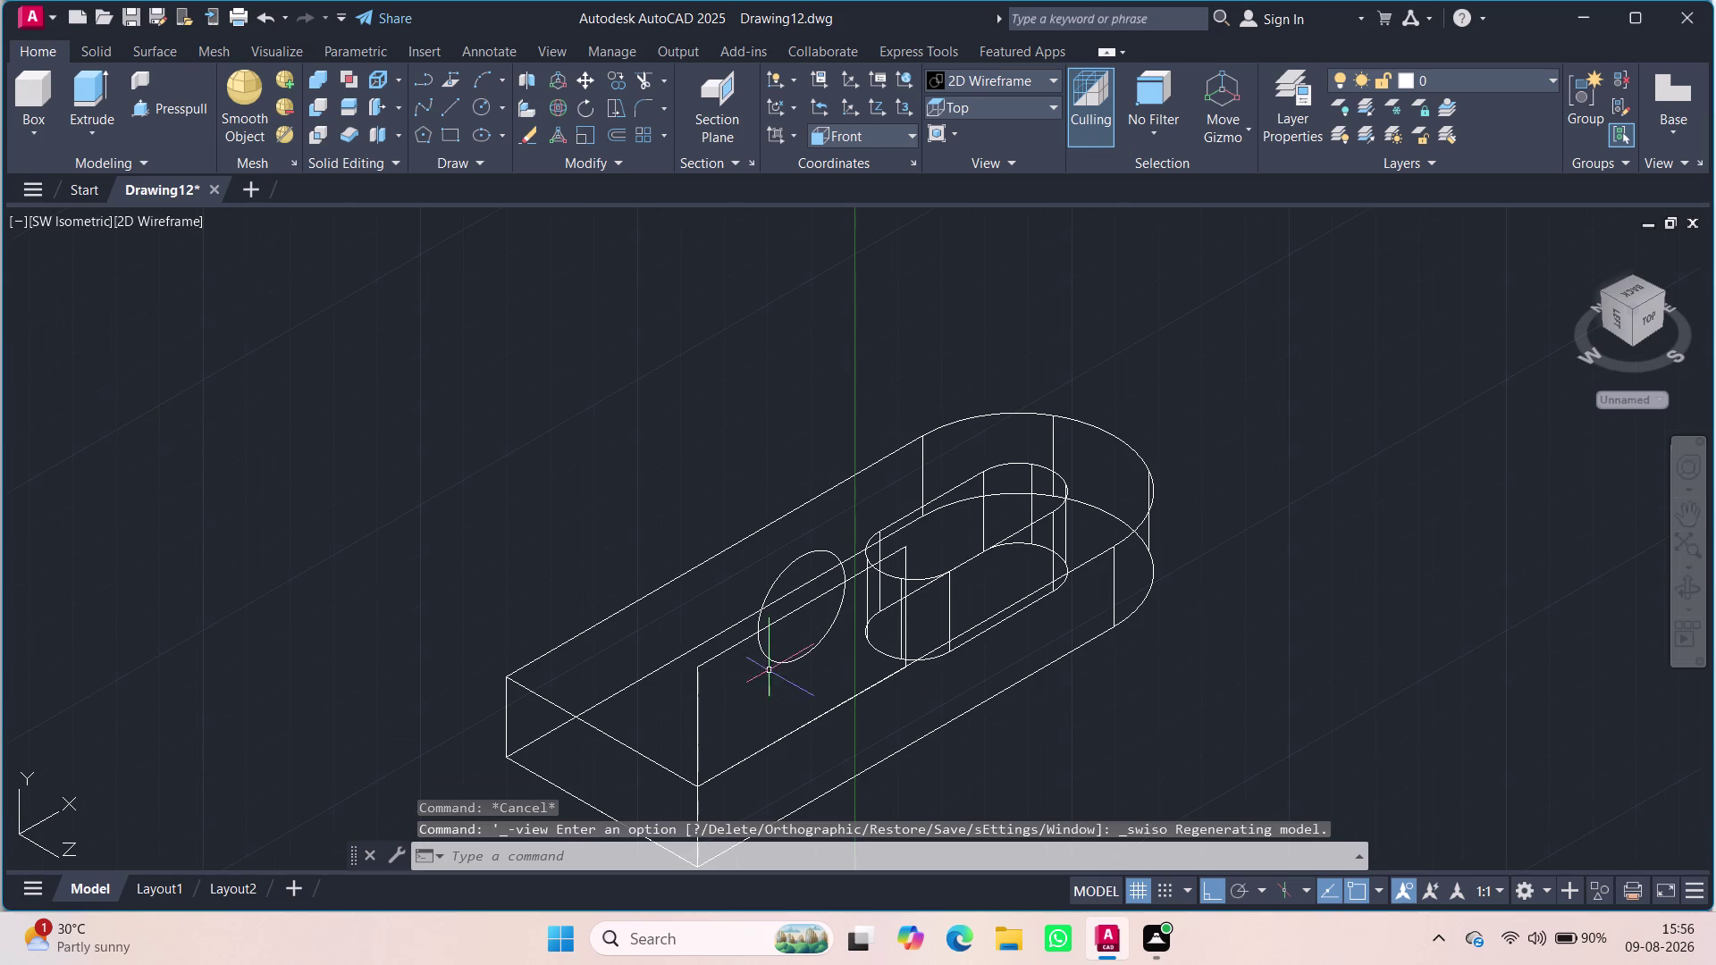
middle_drag(1090, 797, 849, 736)
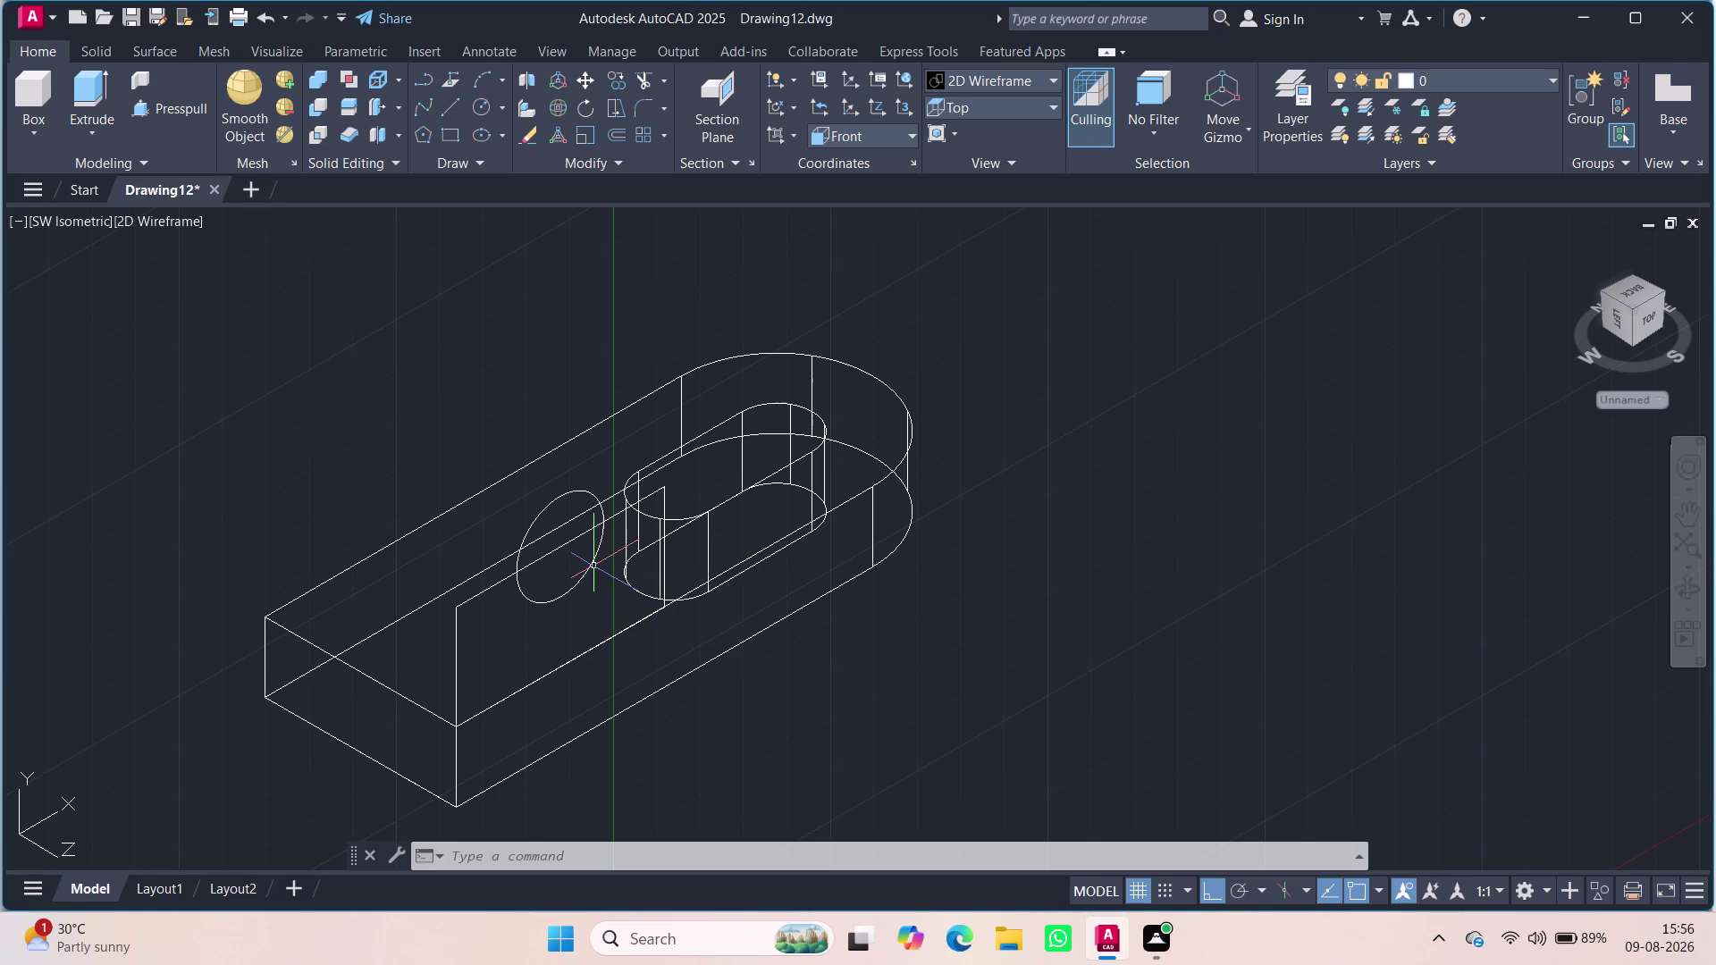
click(62, 219)
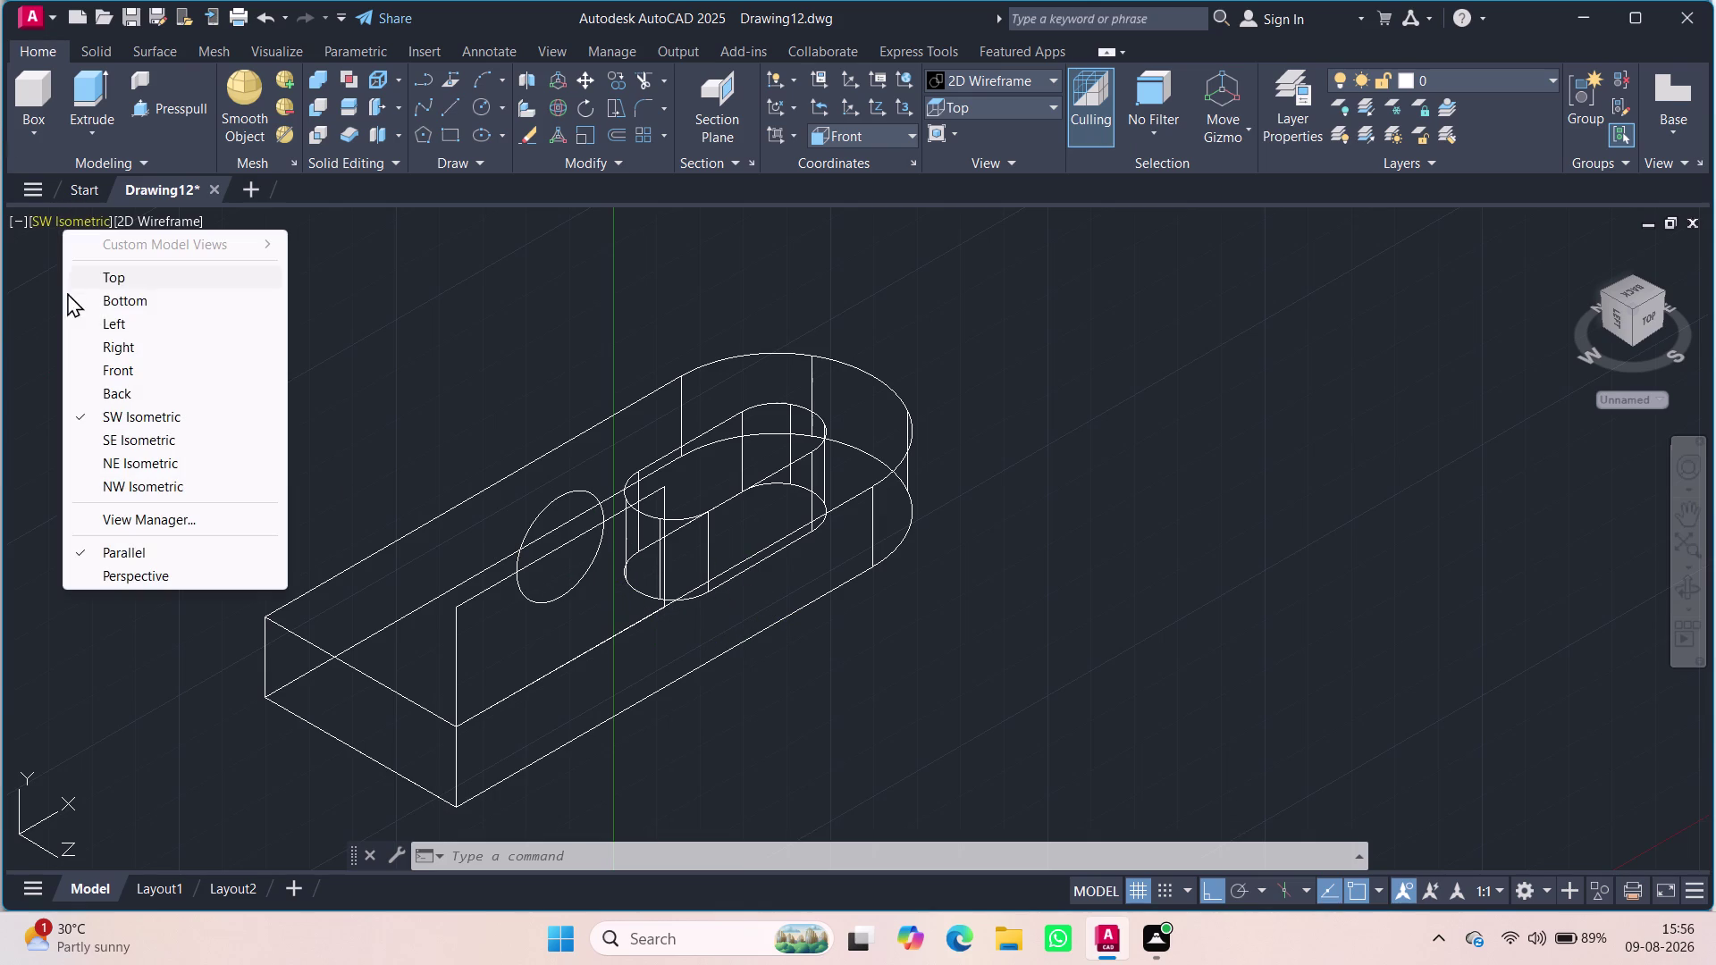
click(121, 367)
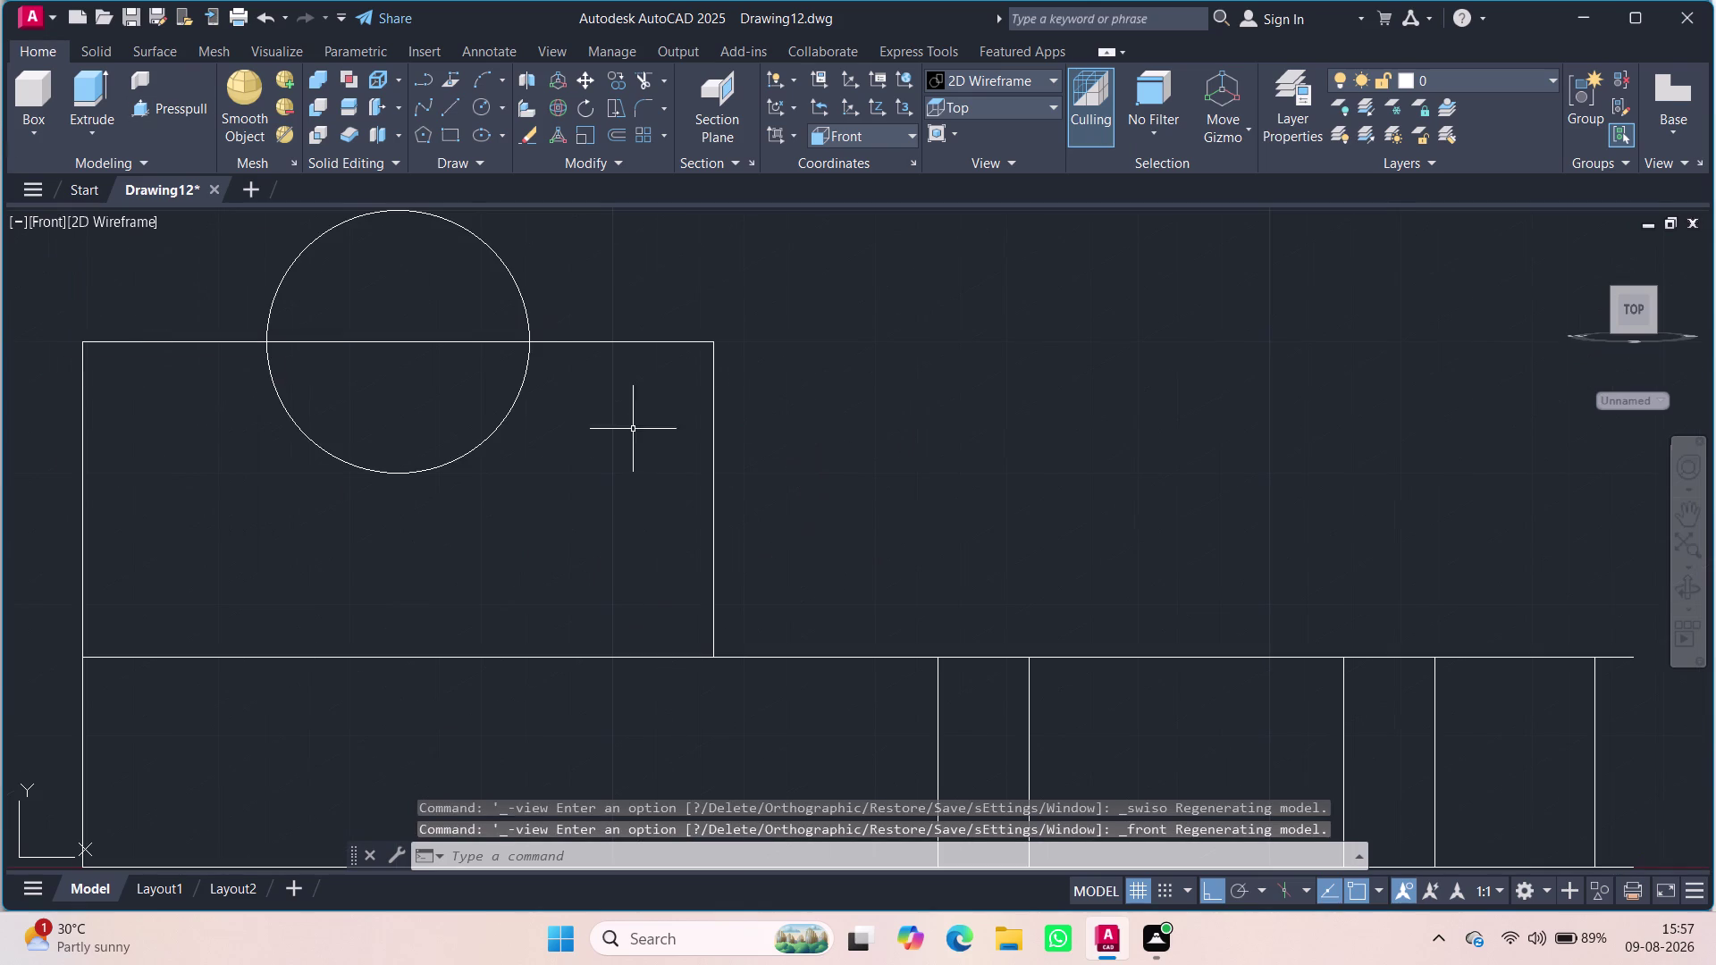
scroll(down, 3)
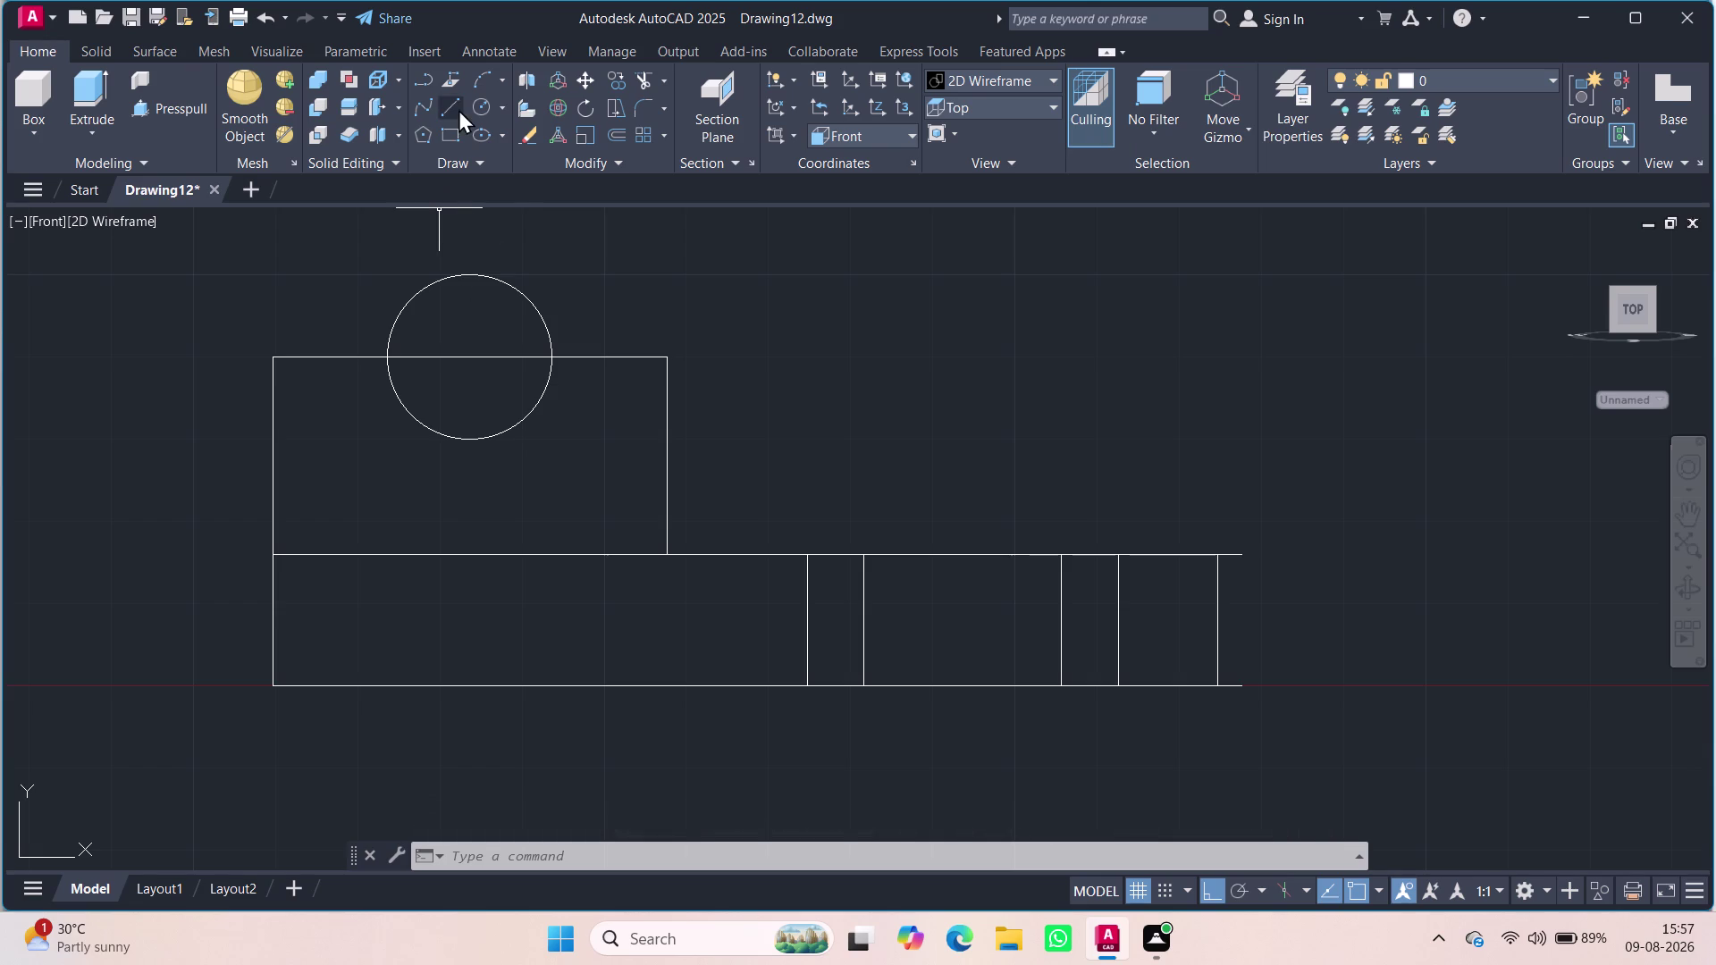
click(495, 130)
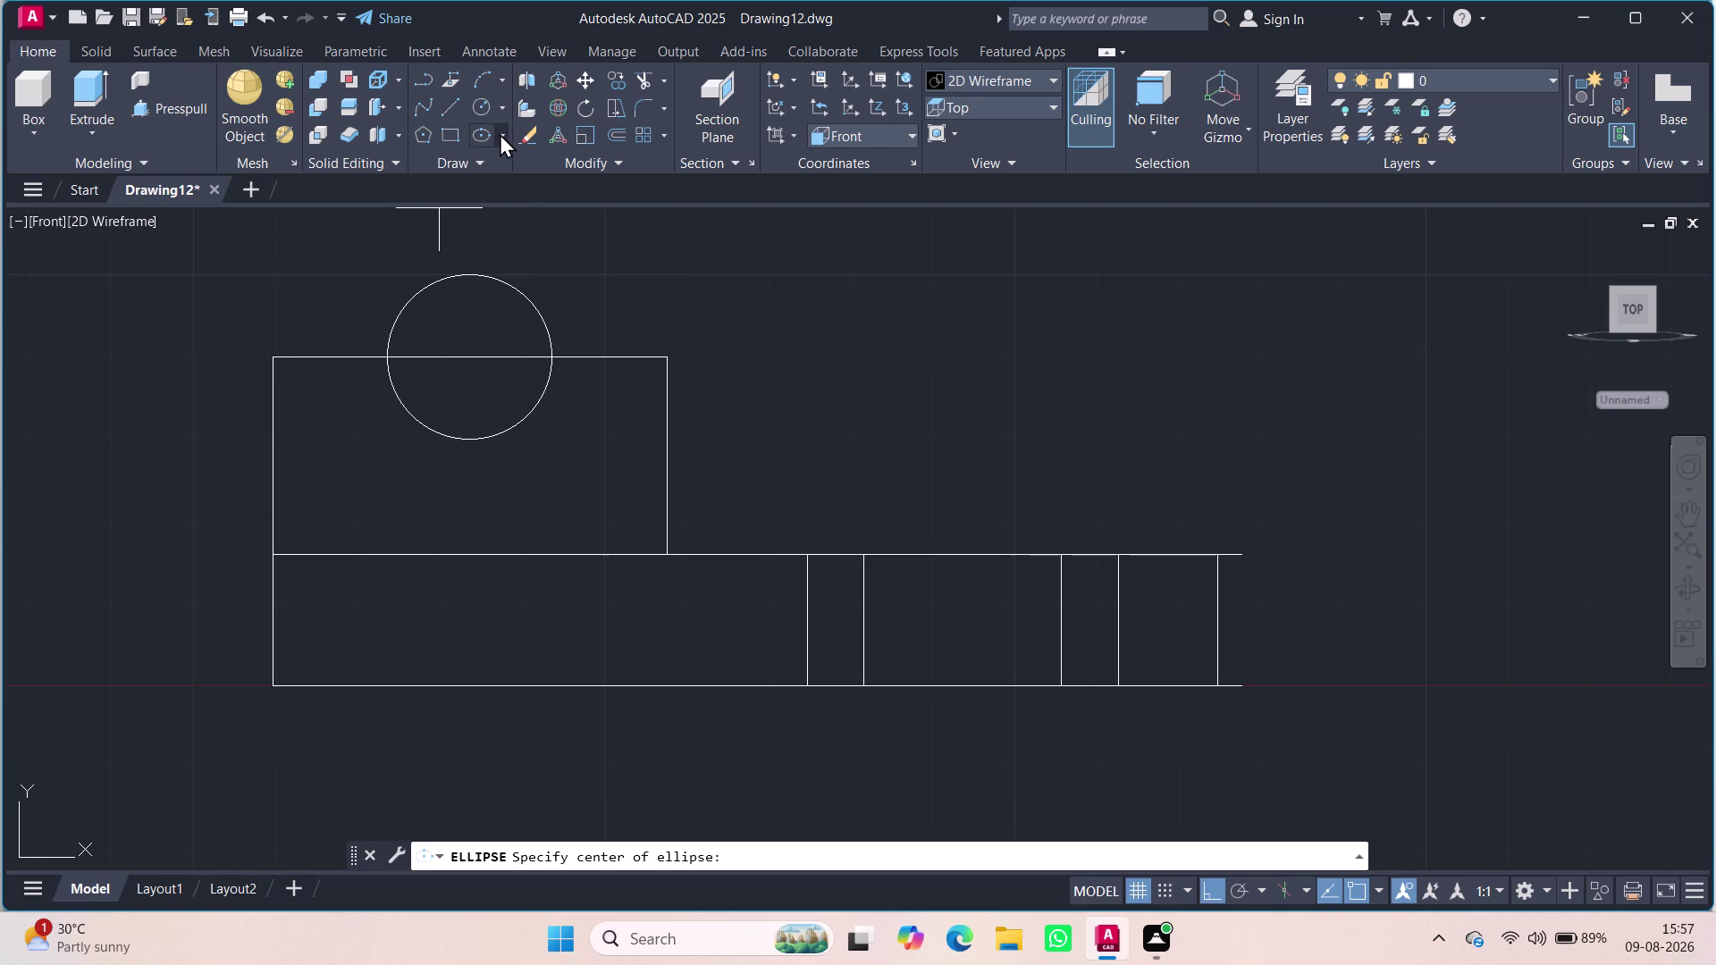
click(500, 134)
click(499, 133)
text(e)
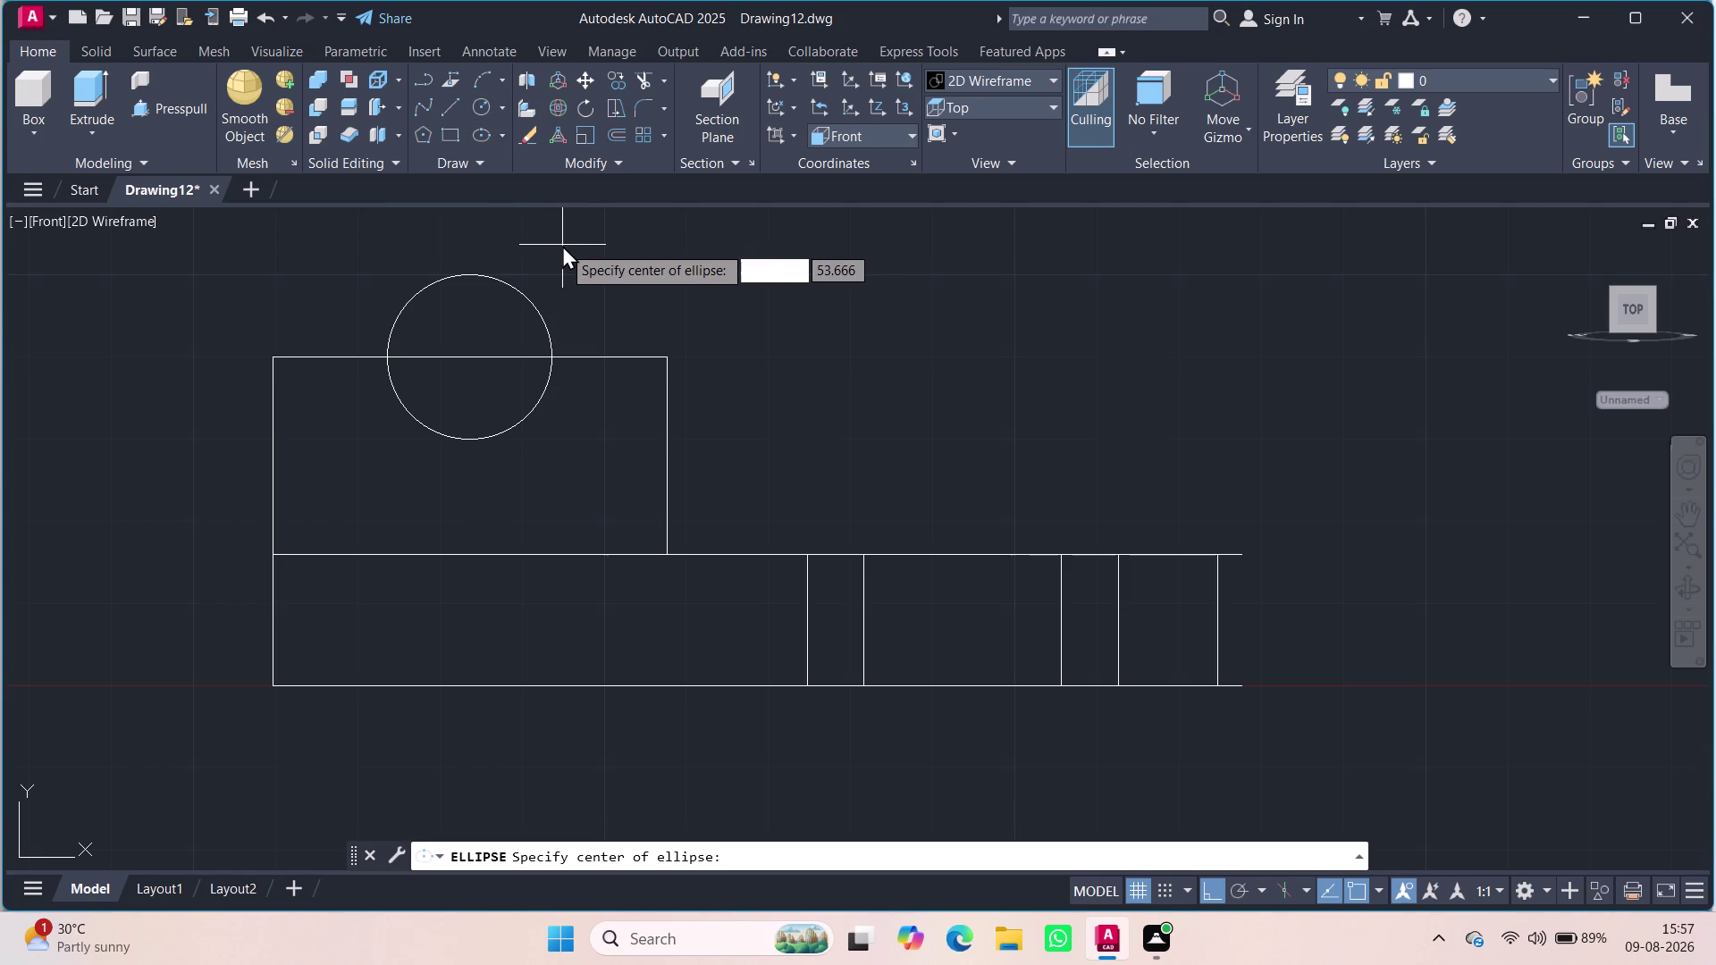
text(ll)
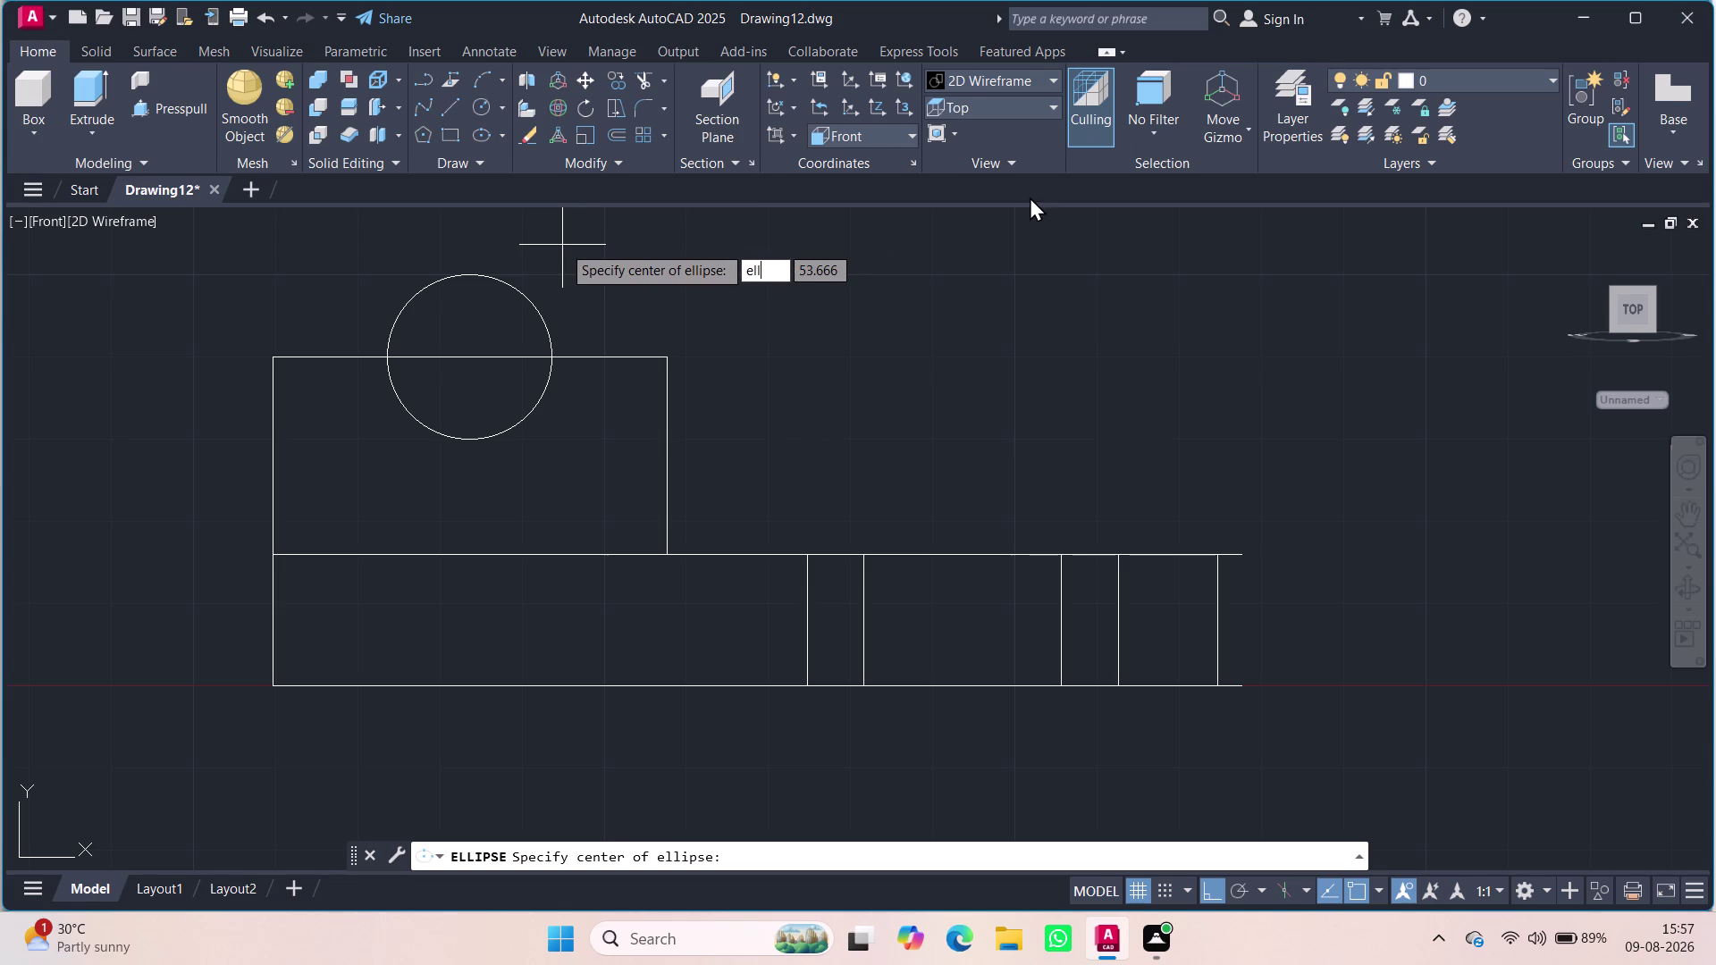
key(grave)
key(Escape)
key(Escape)
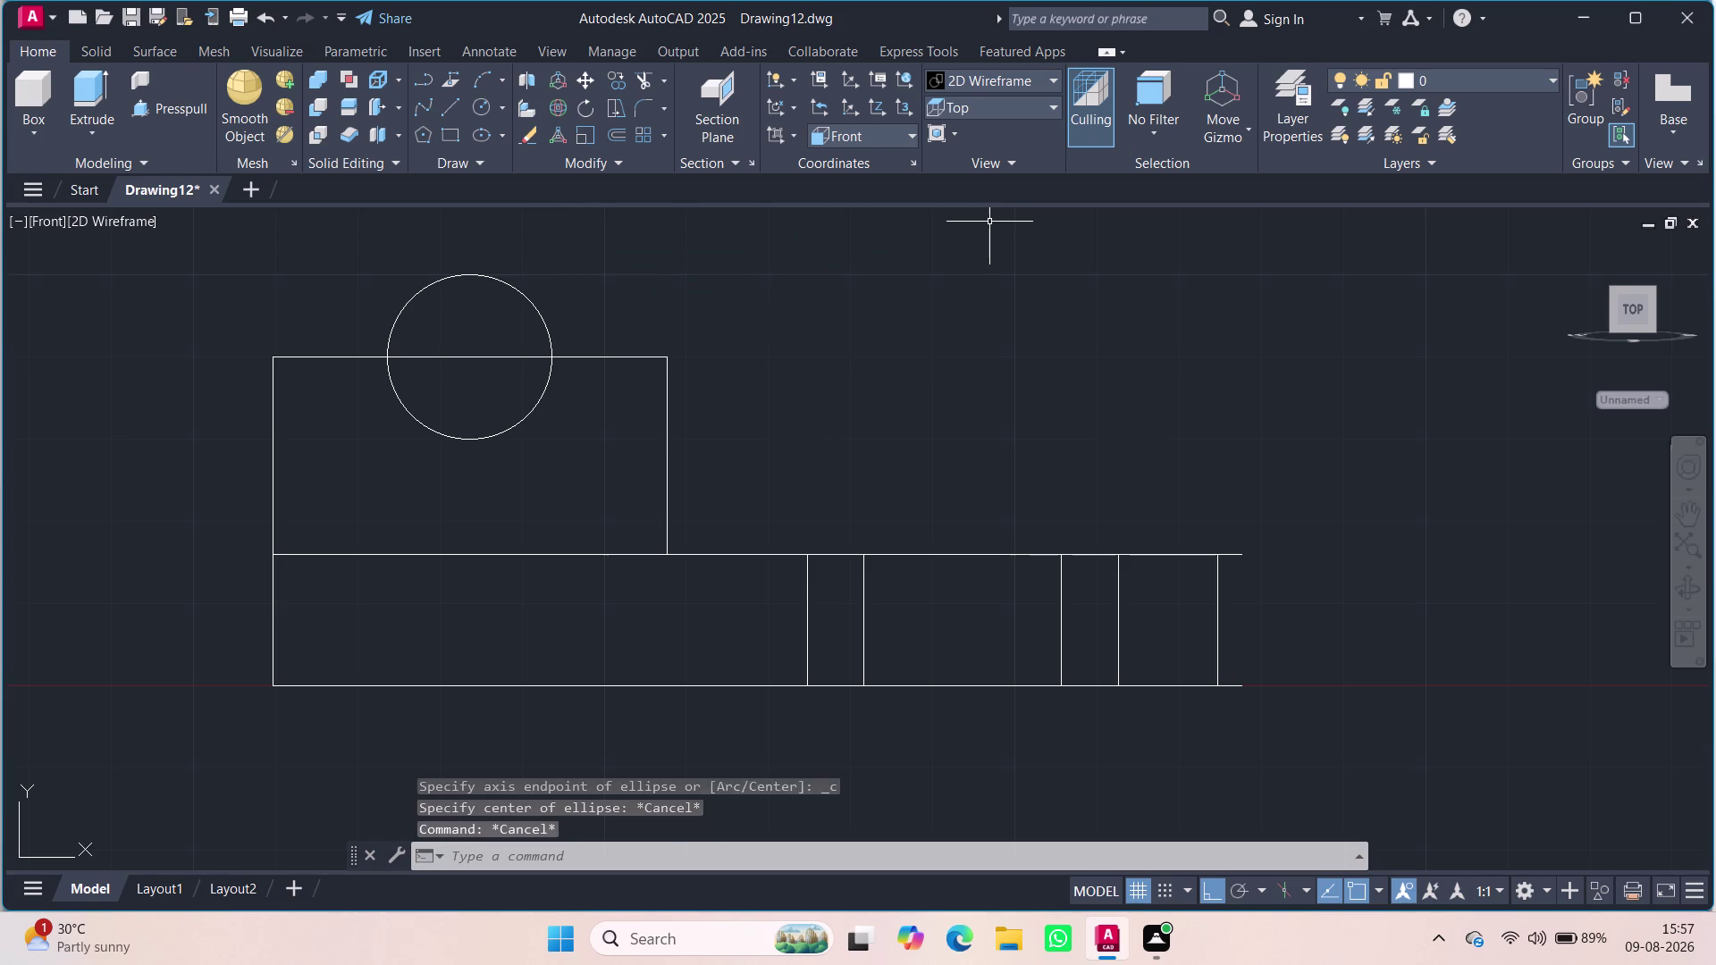
key(Escape)
text(ell)
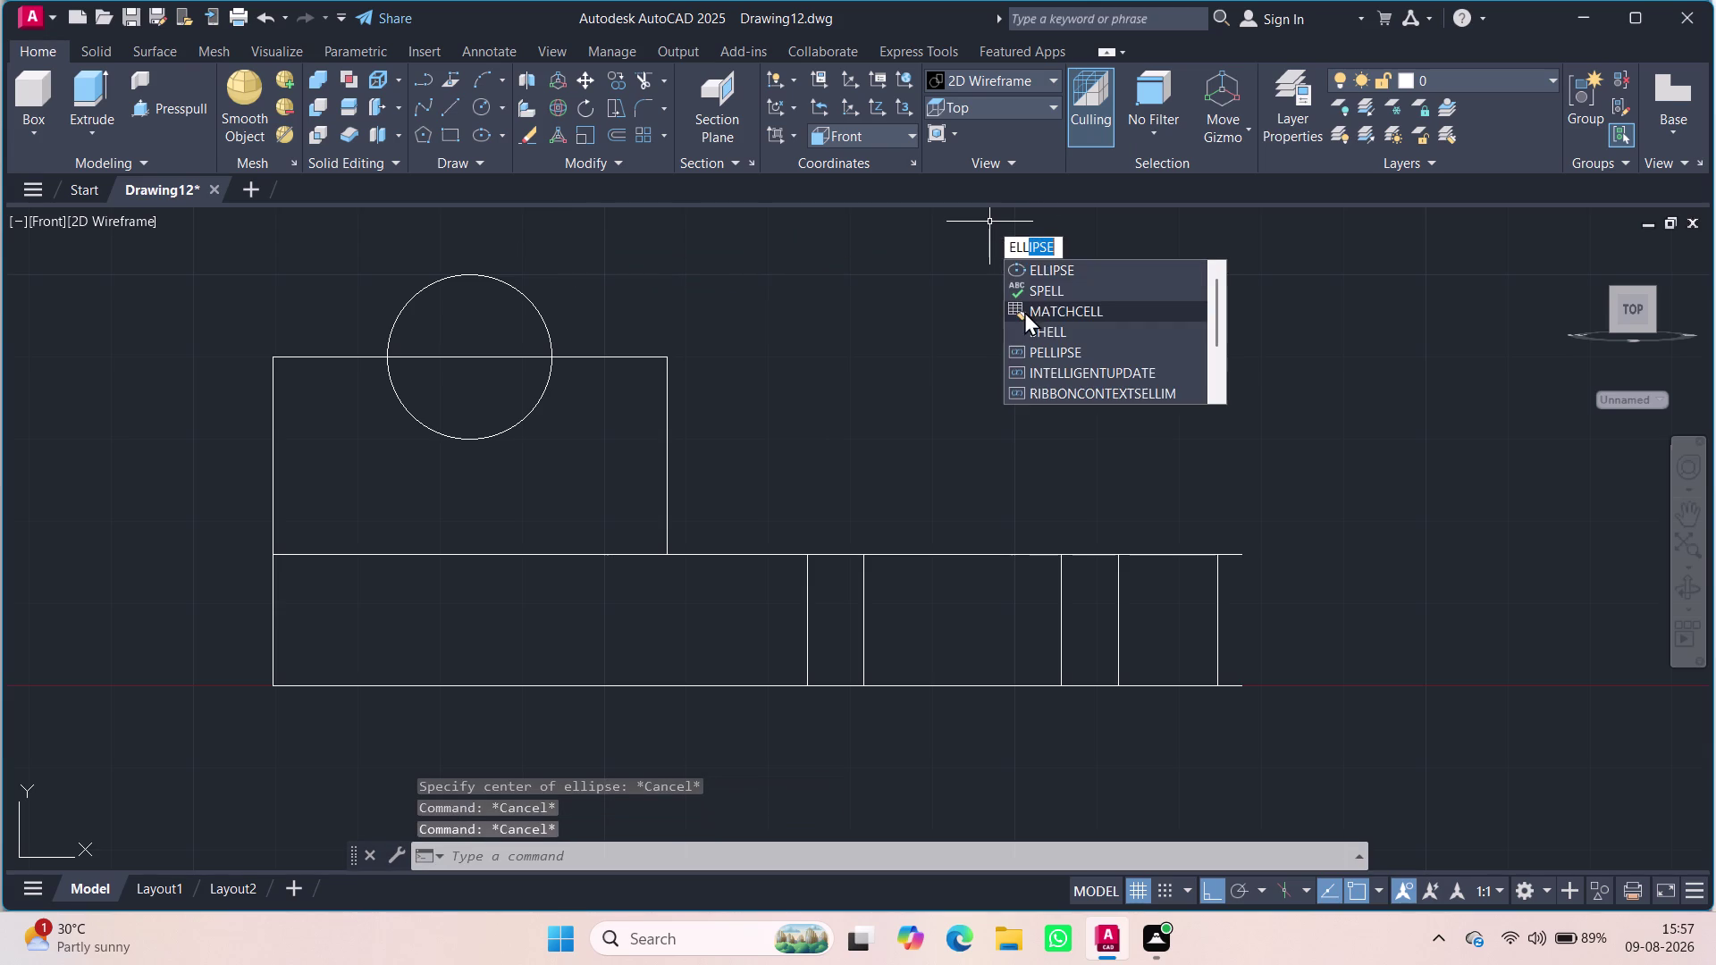
click(1042, 266)
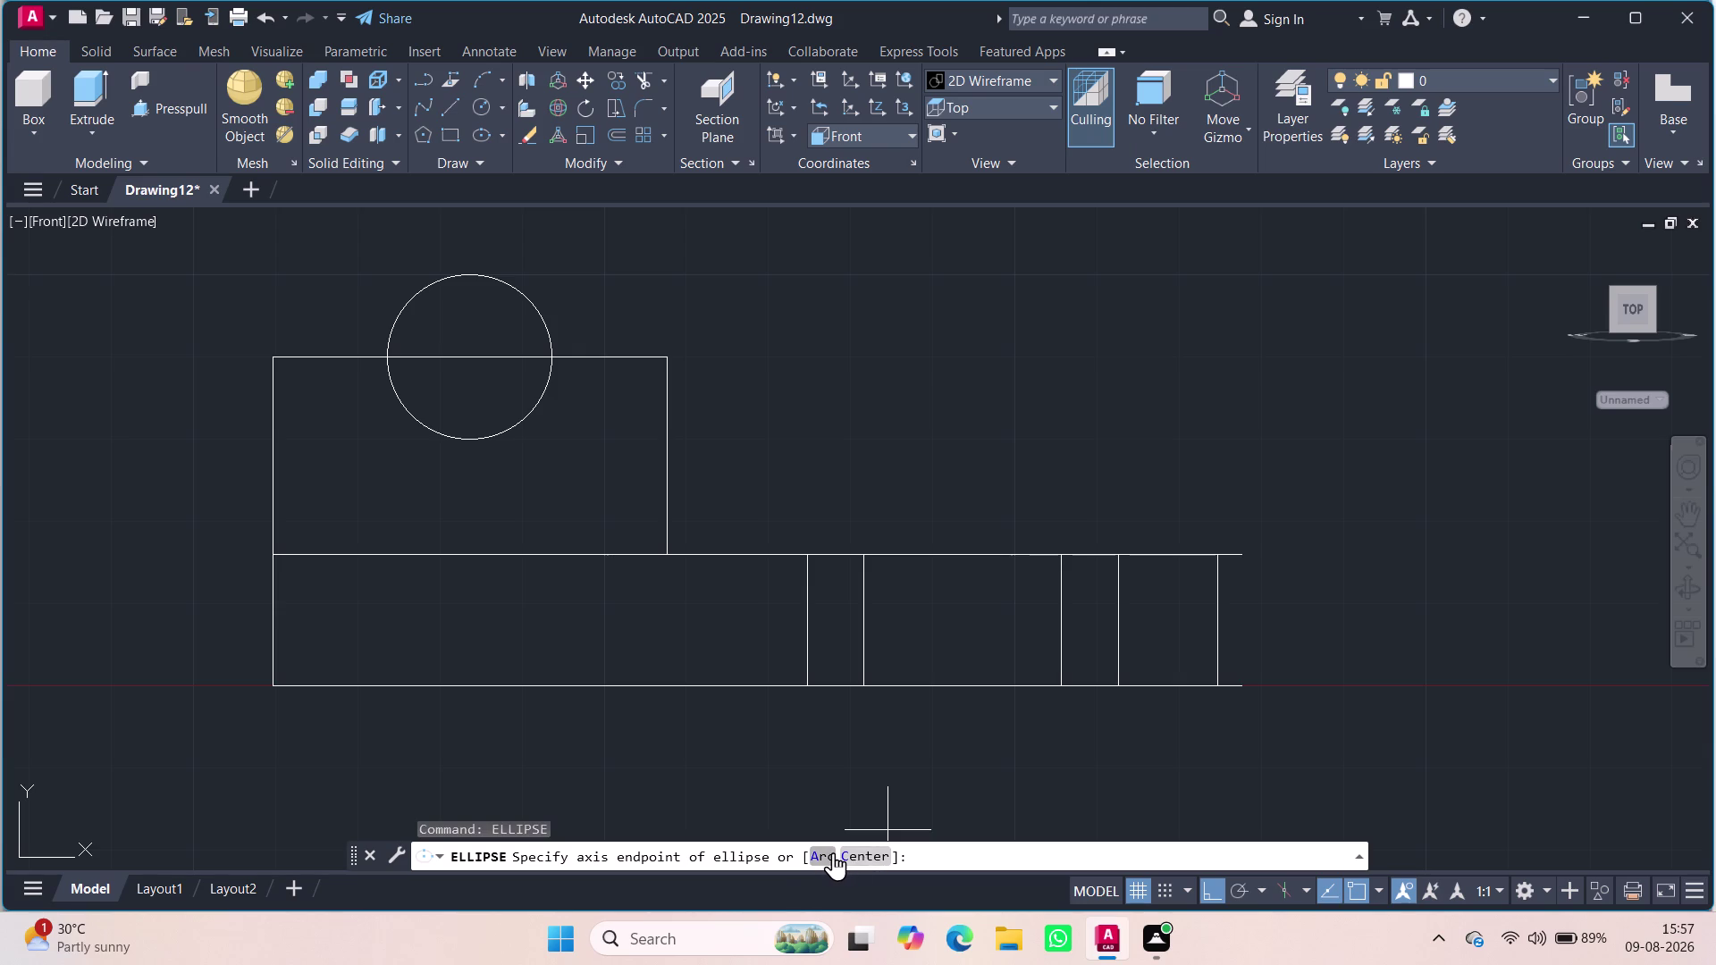
click(860, 853)
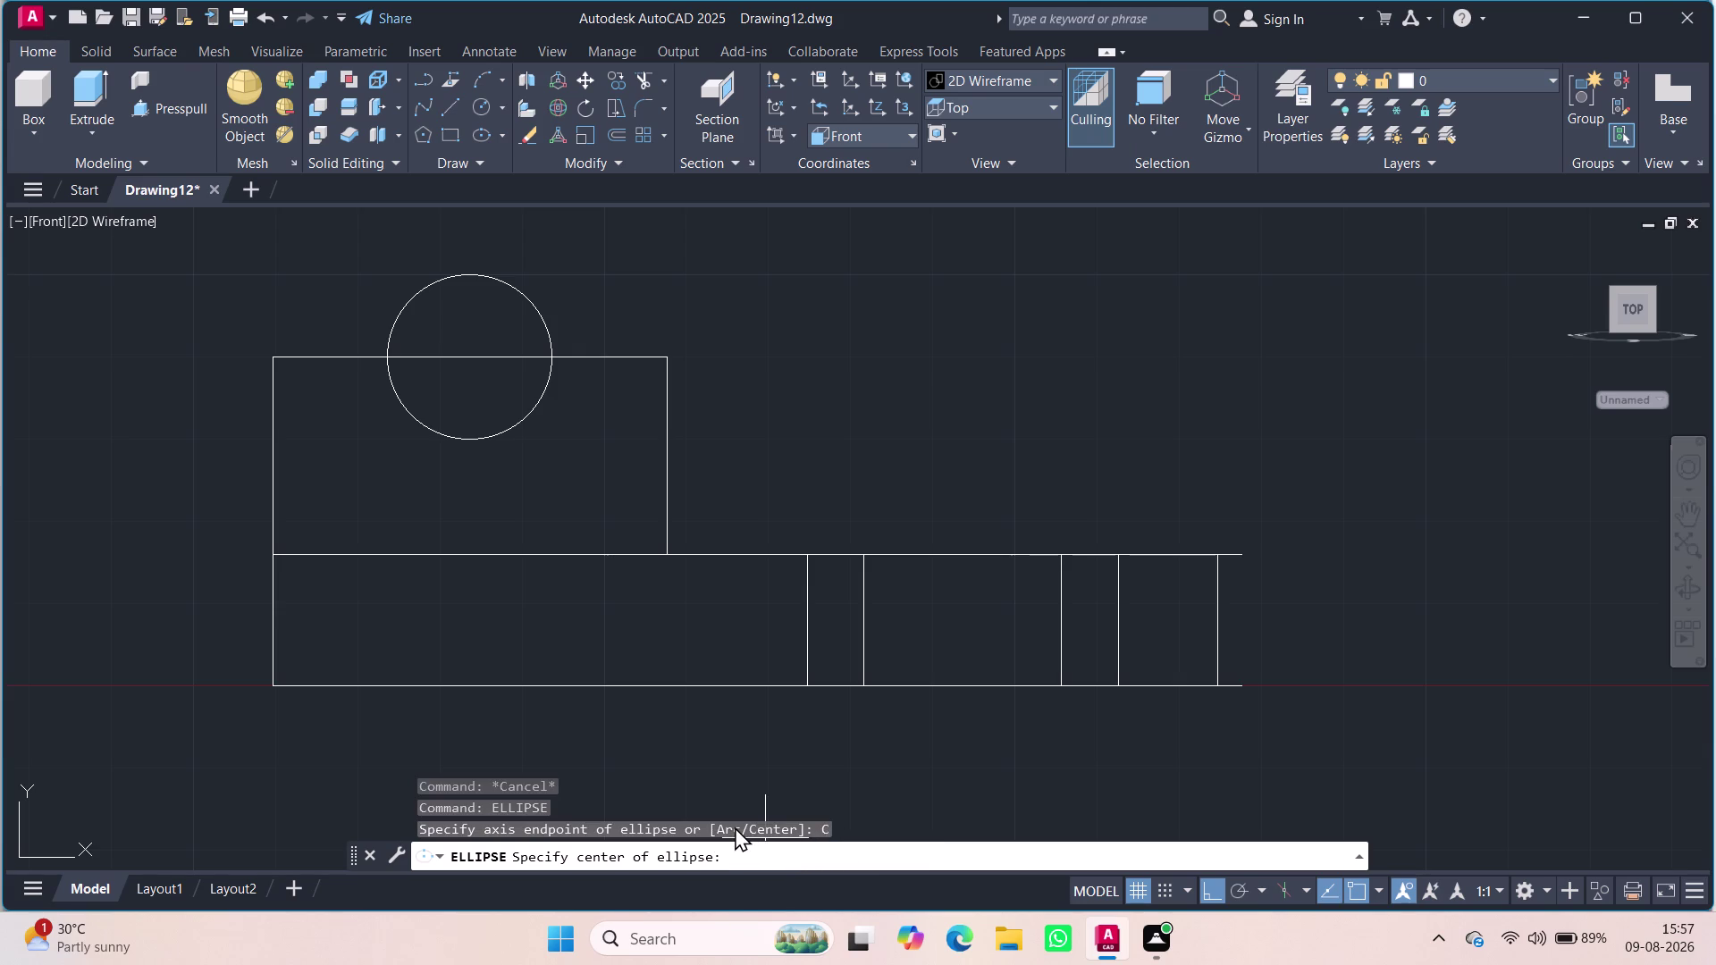
click(734, 826)
key(ctrl+z)
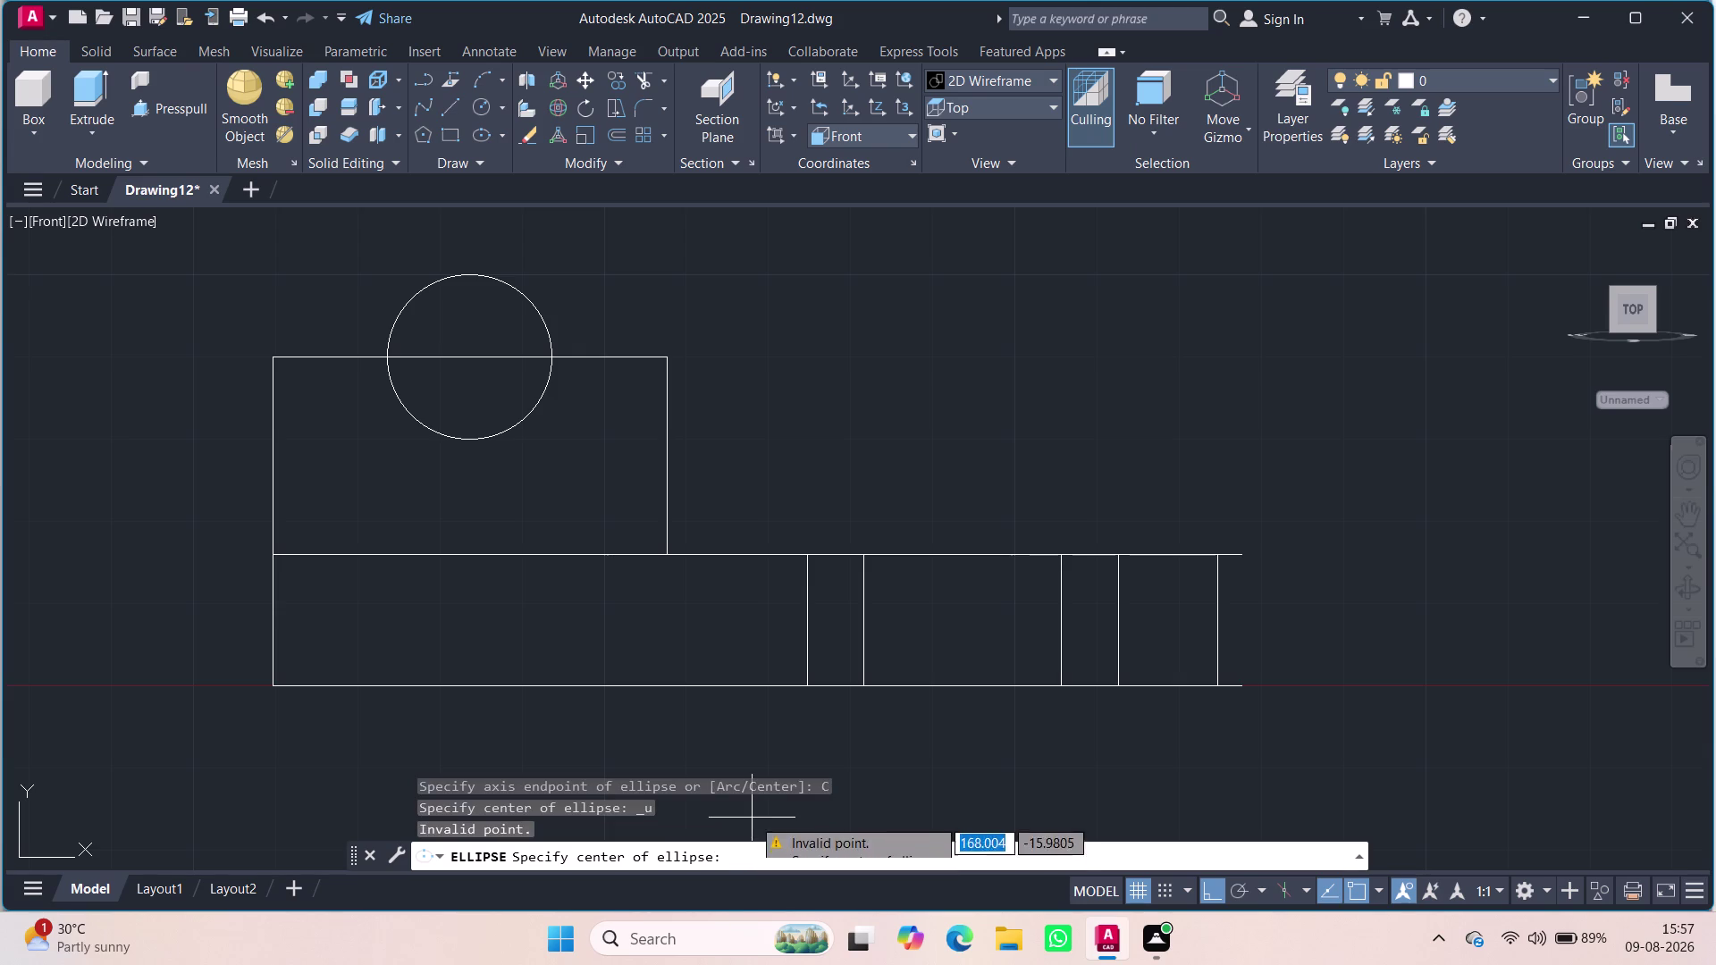
key(Escape)
key(Escape)
key(Escape)
text(e)
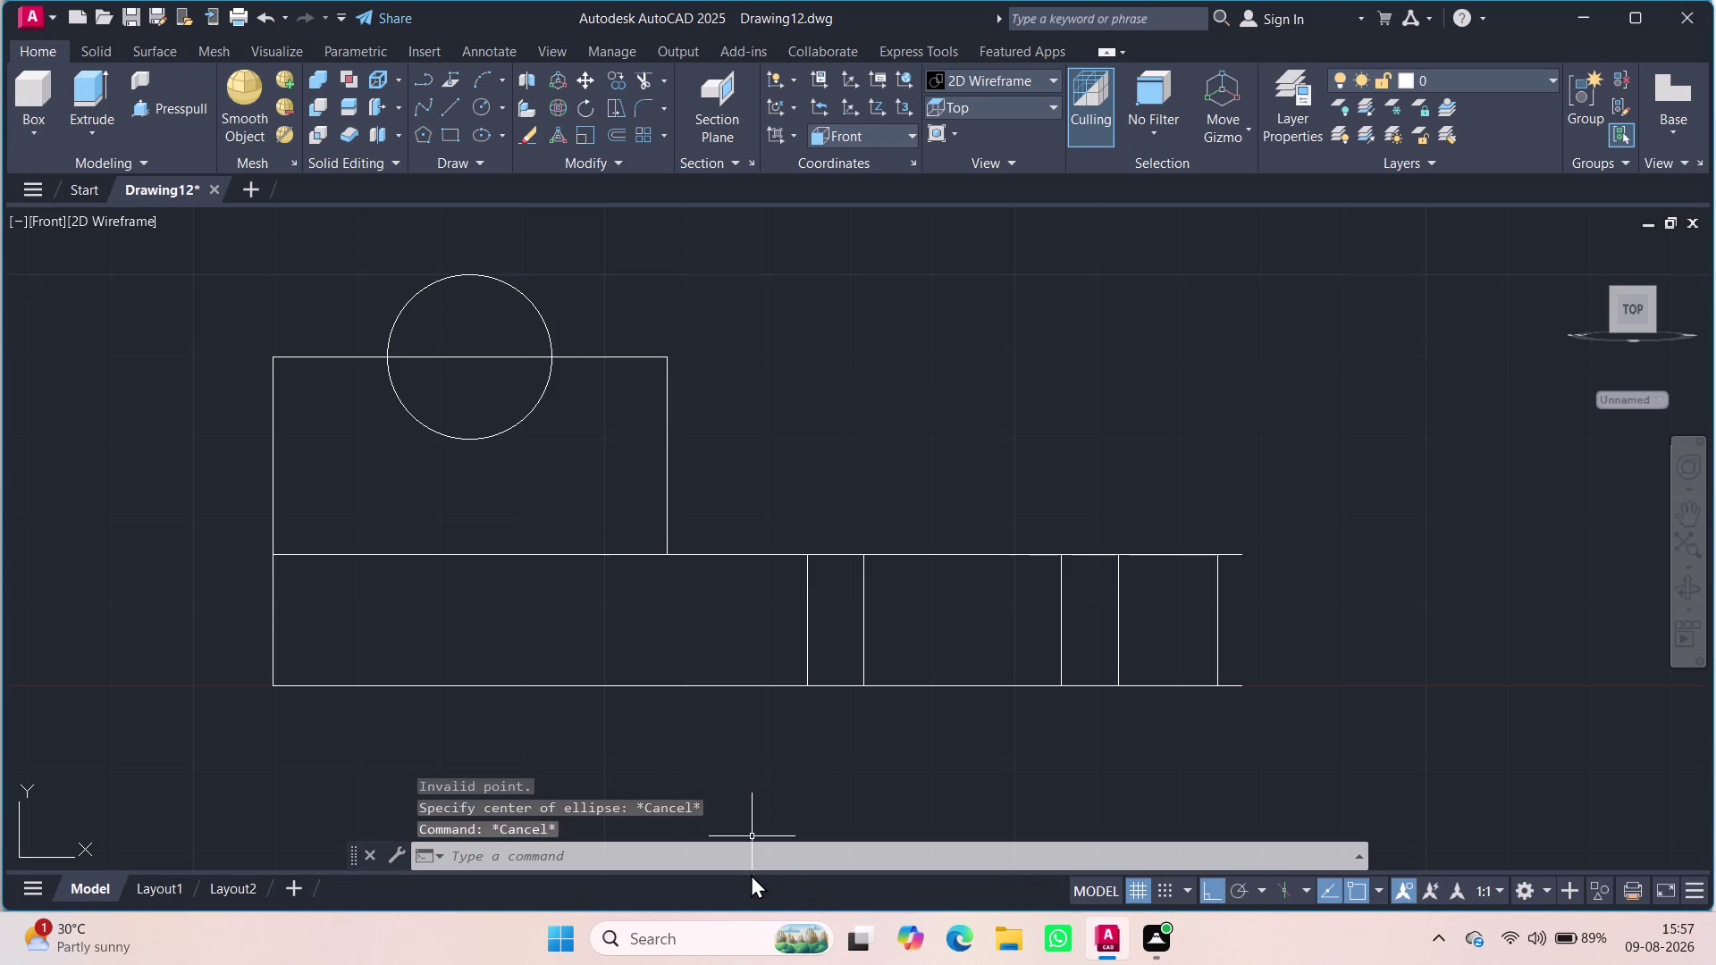
text(l)
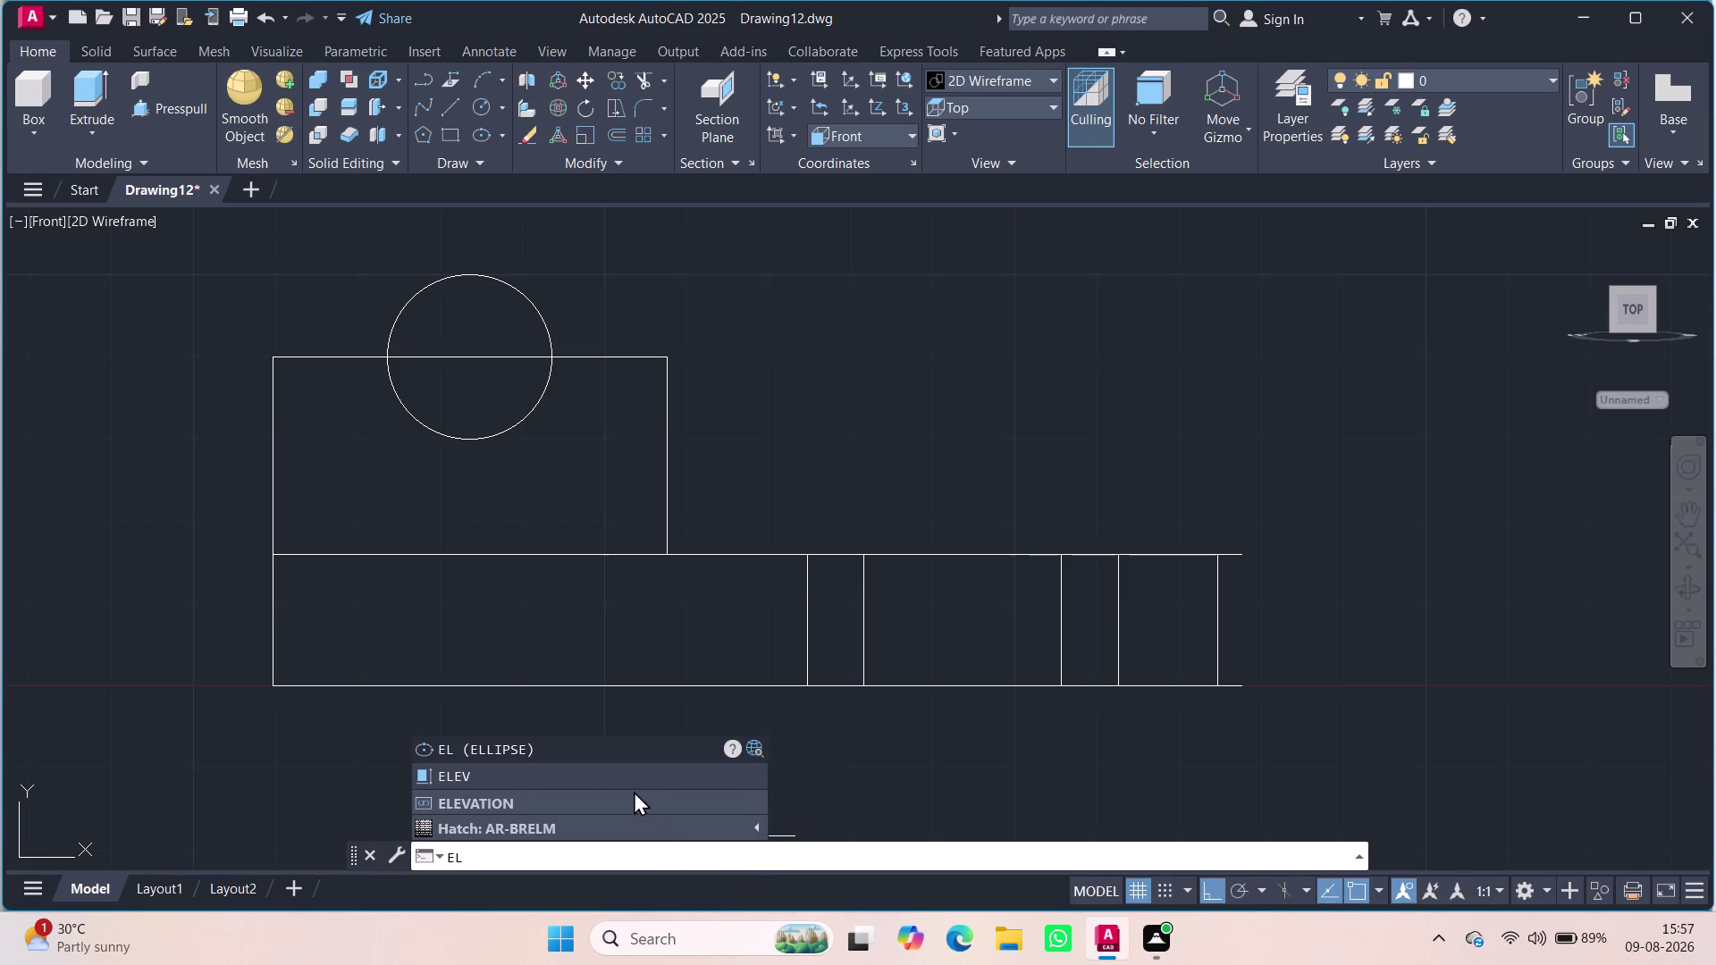
click(609, 738)
click(824, 860)
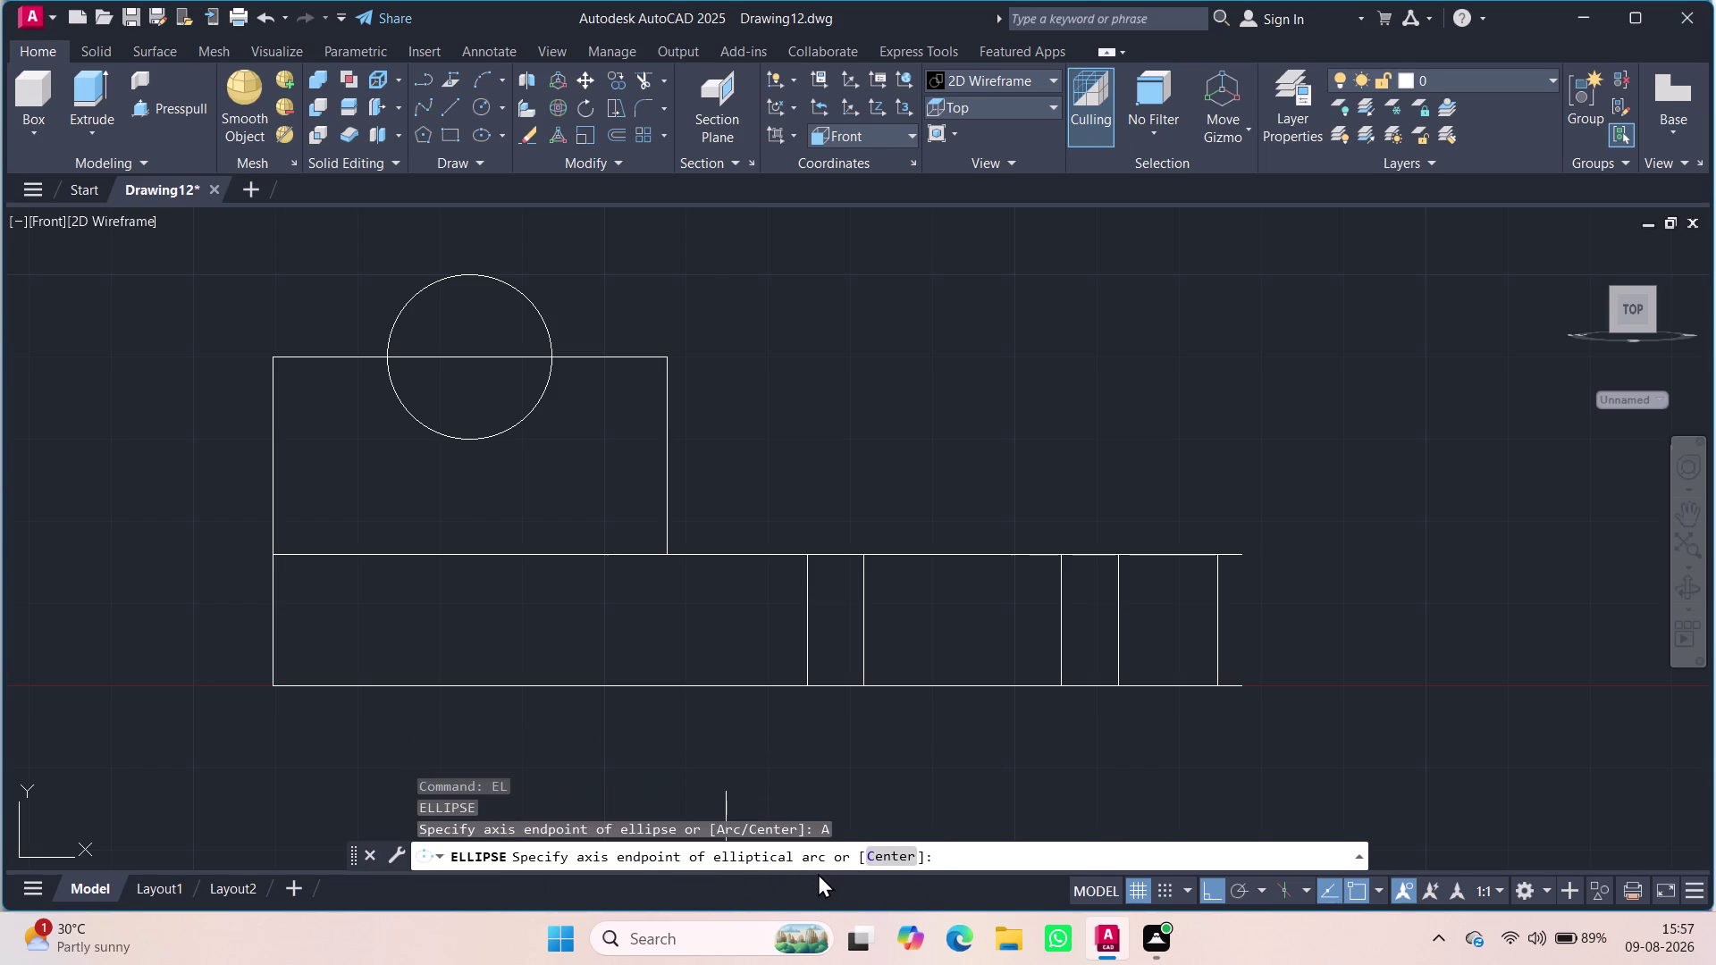
key(Escape)
key(Escape)
key(Escape)
key(Escape)
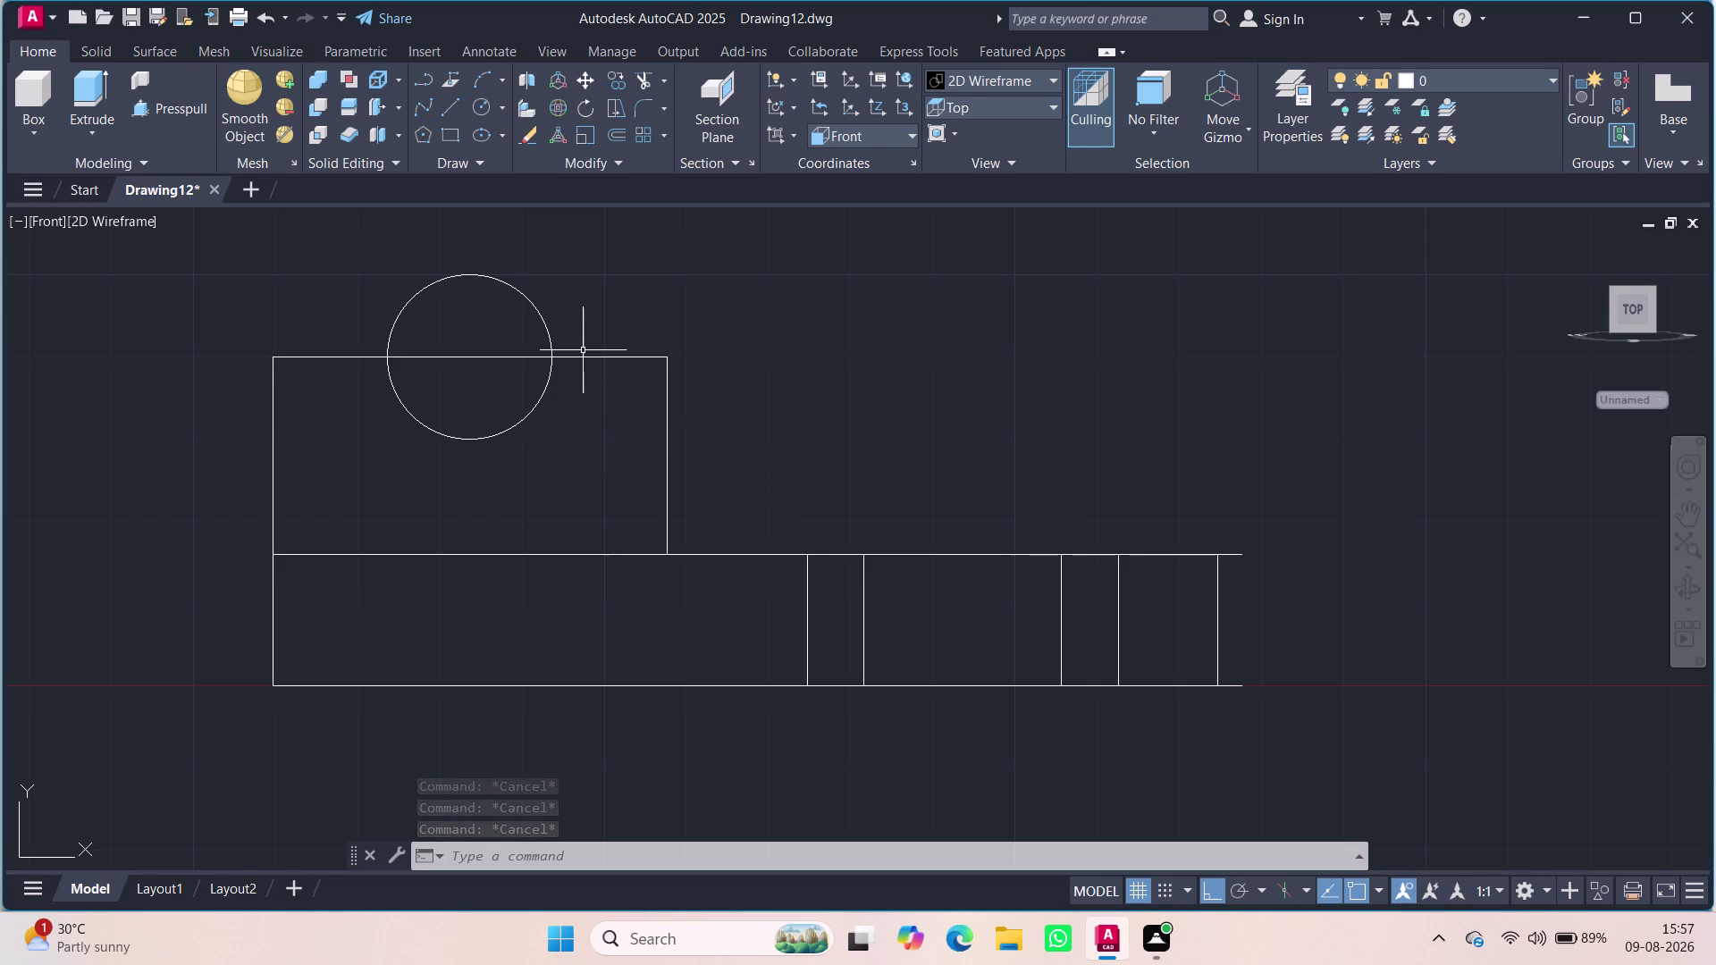
scroll(up, 3)
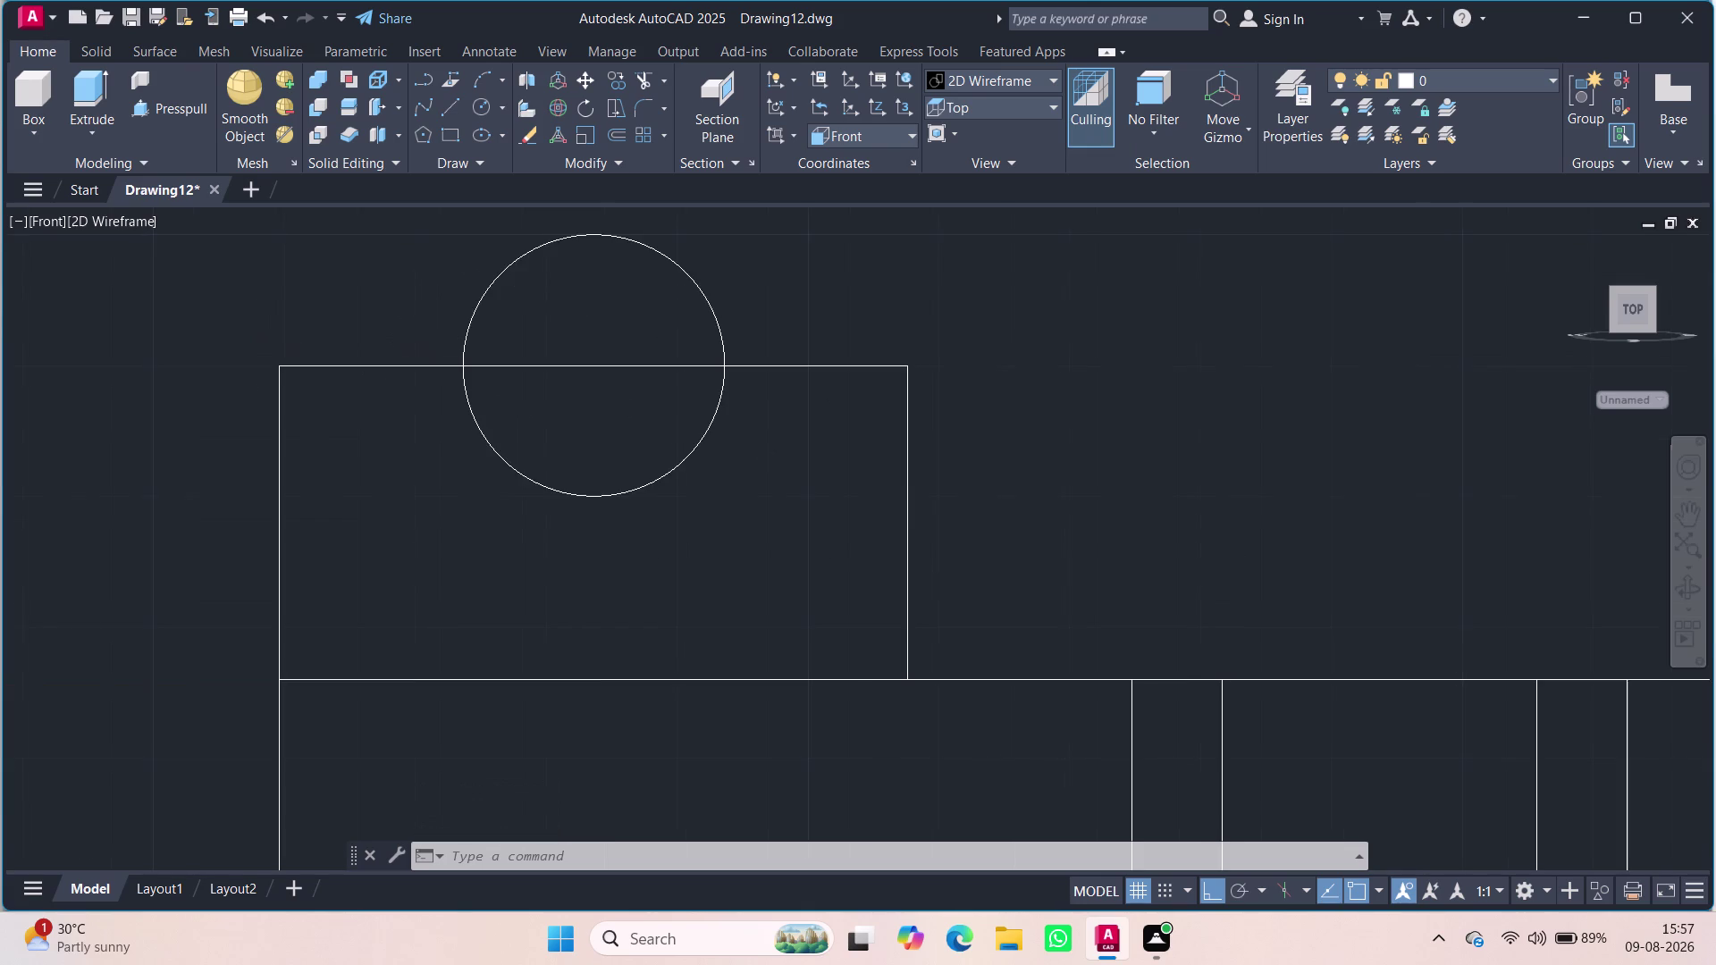
scroll(down, 3)
scroll(up, 3)
scroll(down, 3)
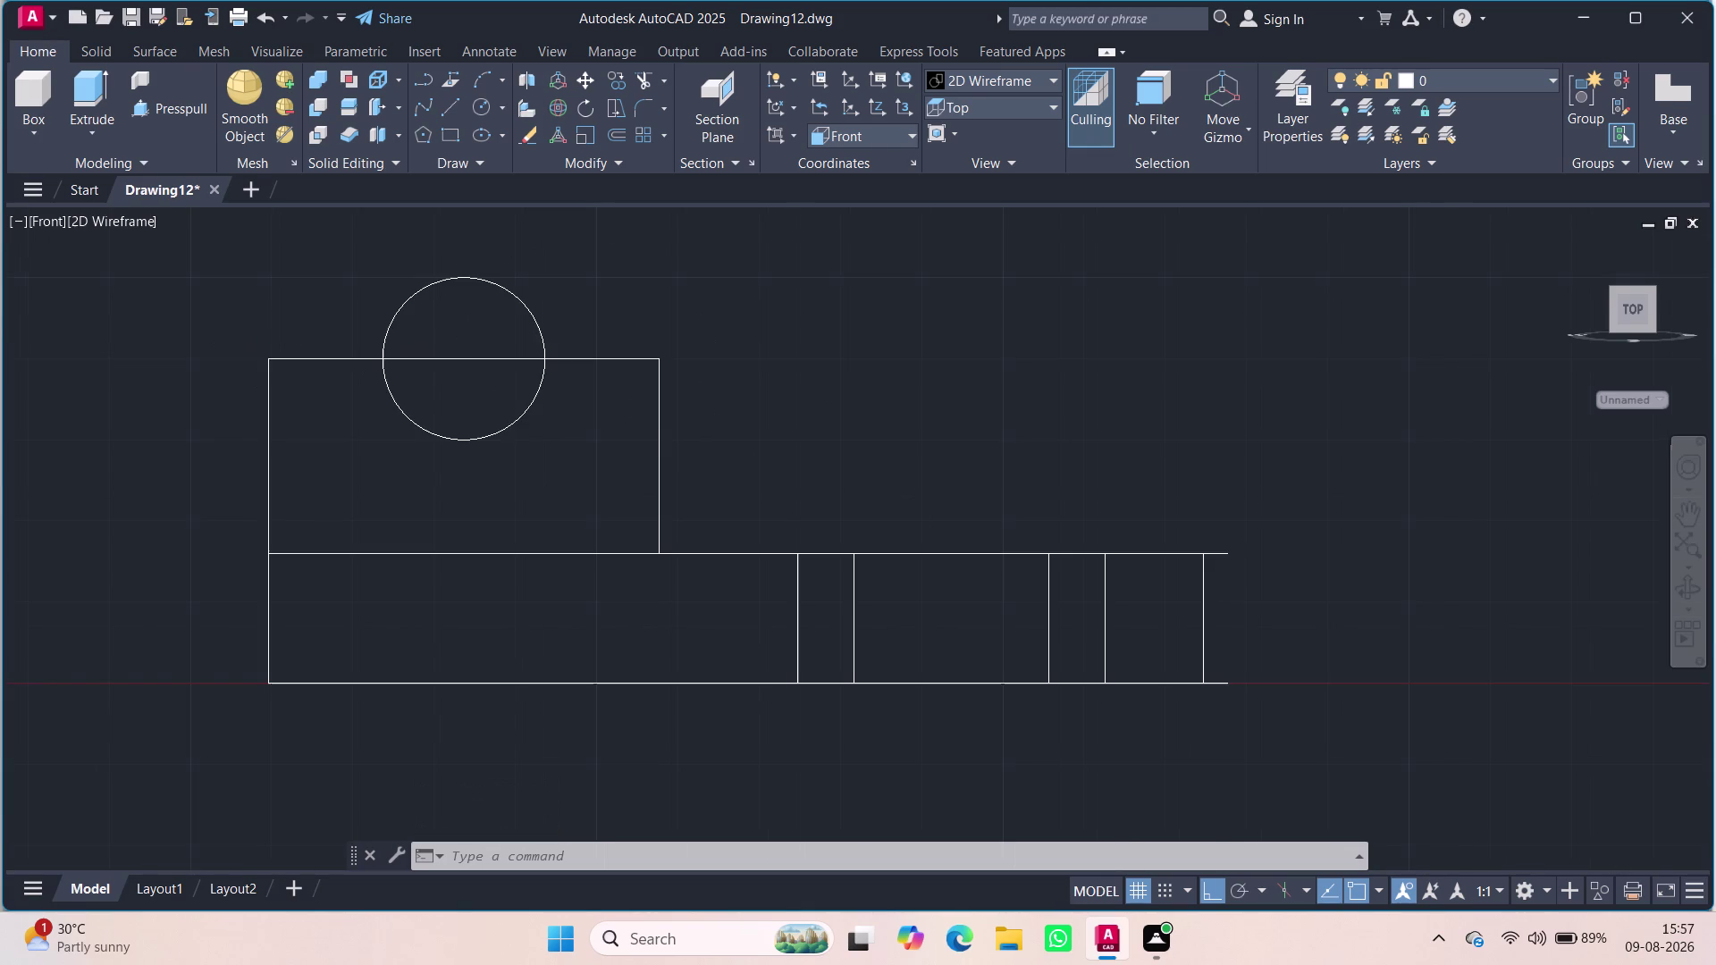
scroll(down, 3)
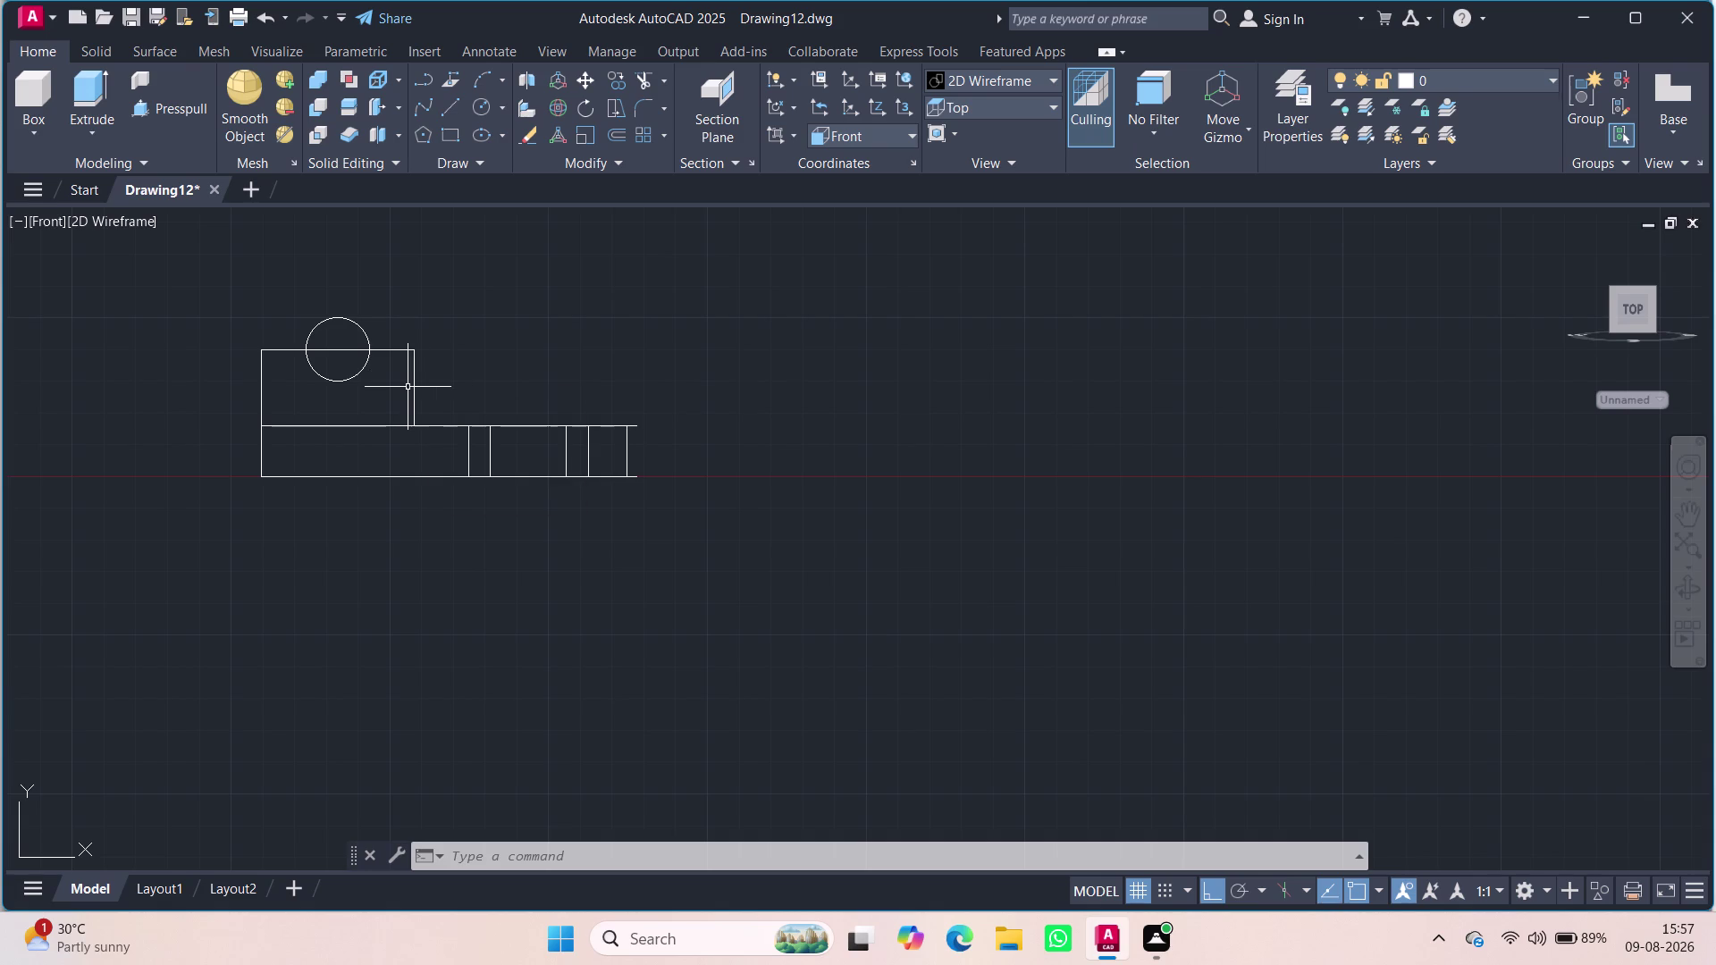
click(382, 428)
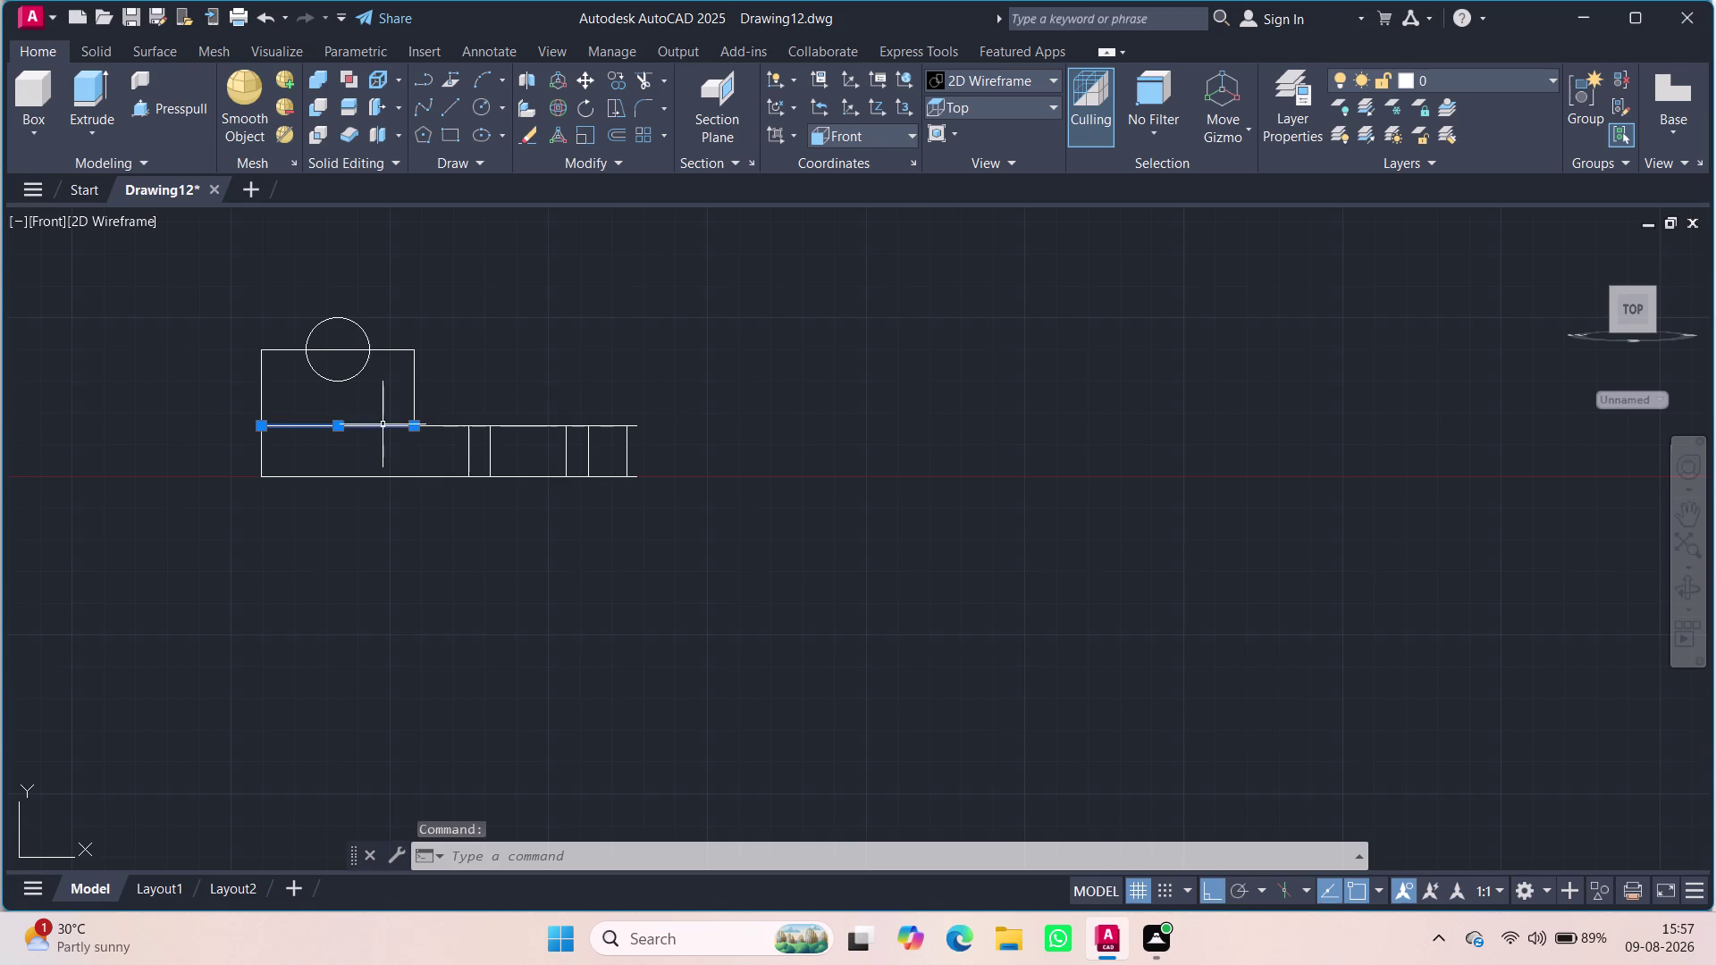
key(Escape)
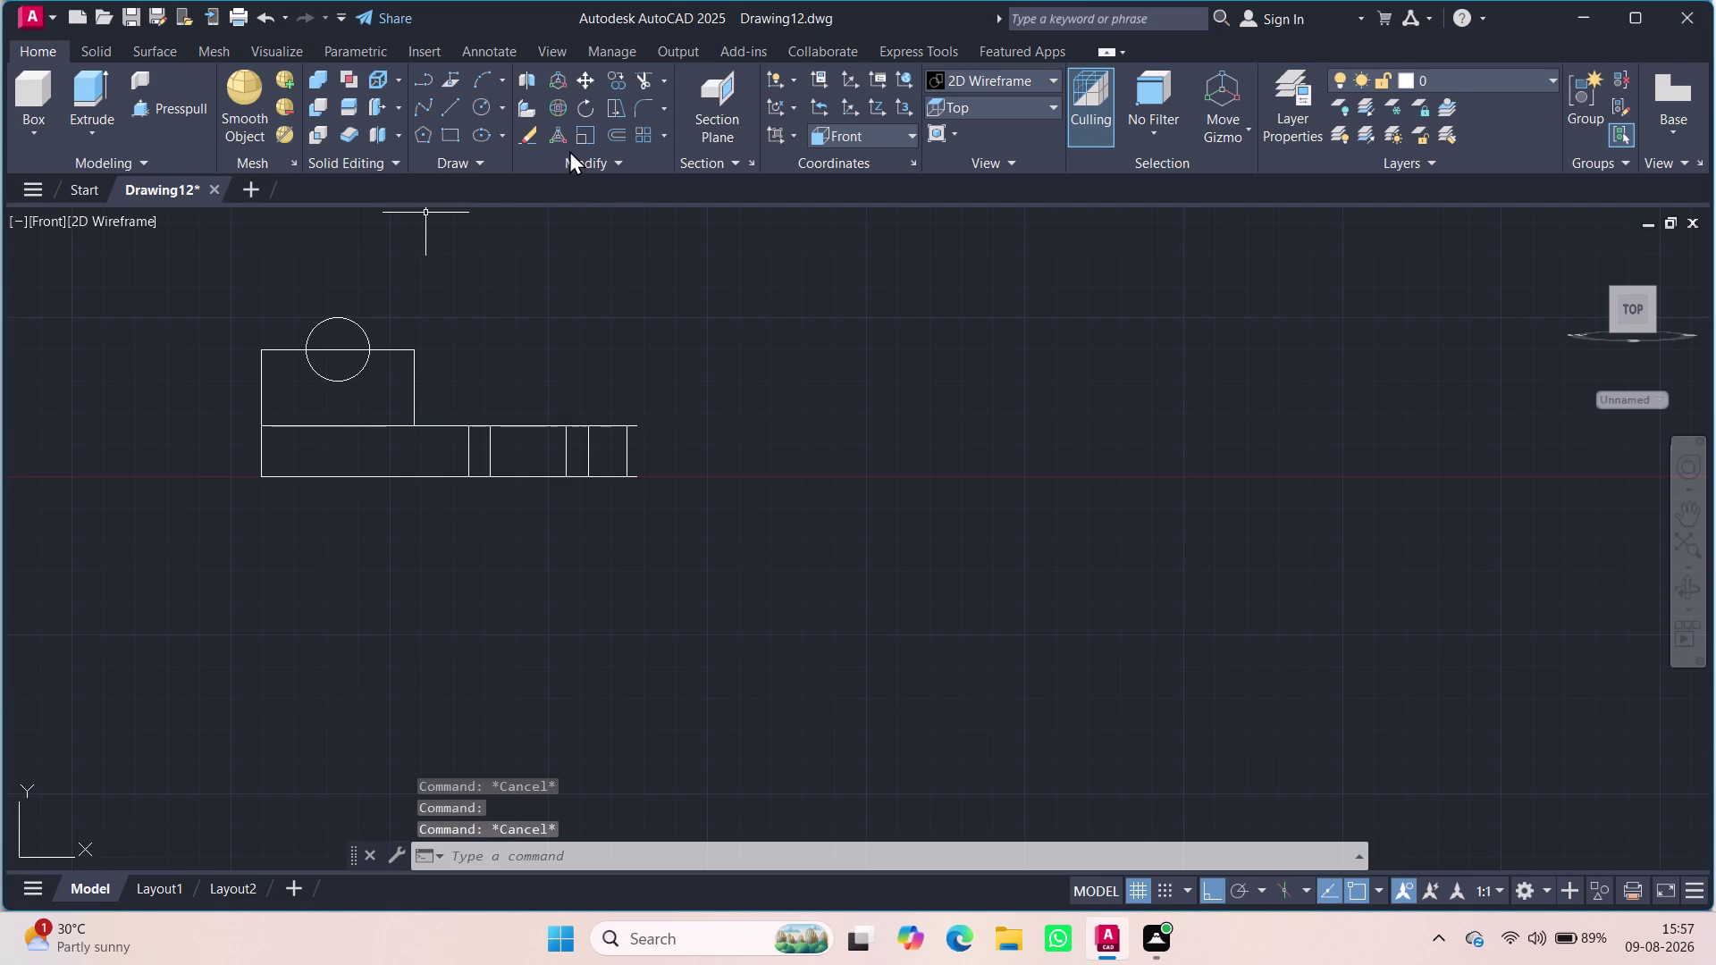
text(dim)
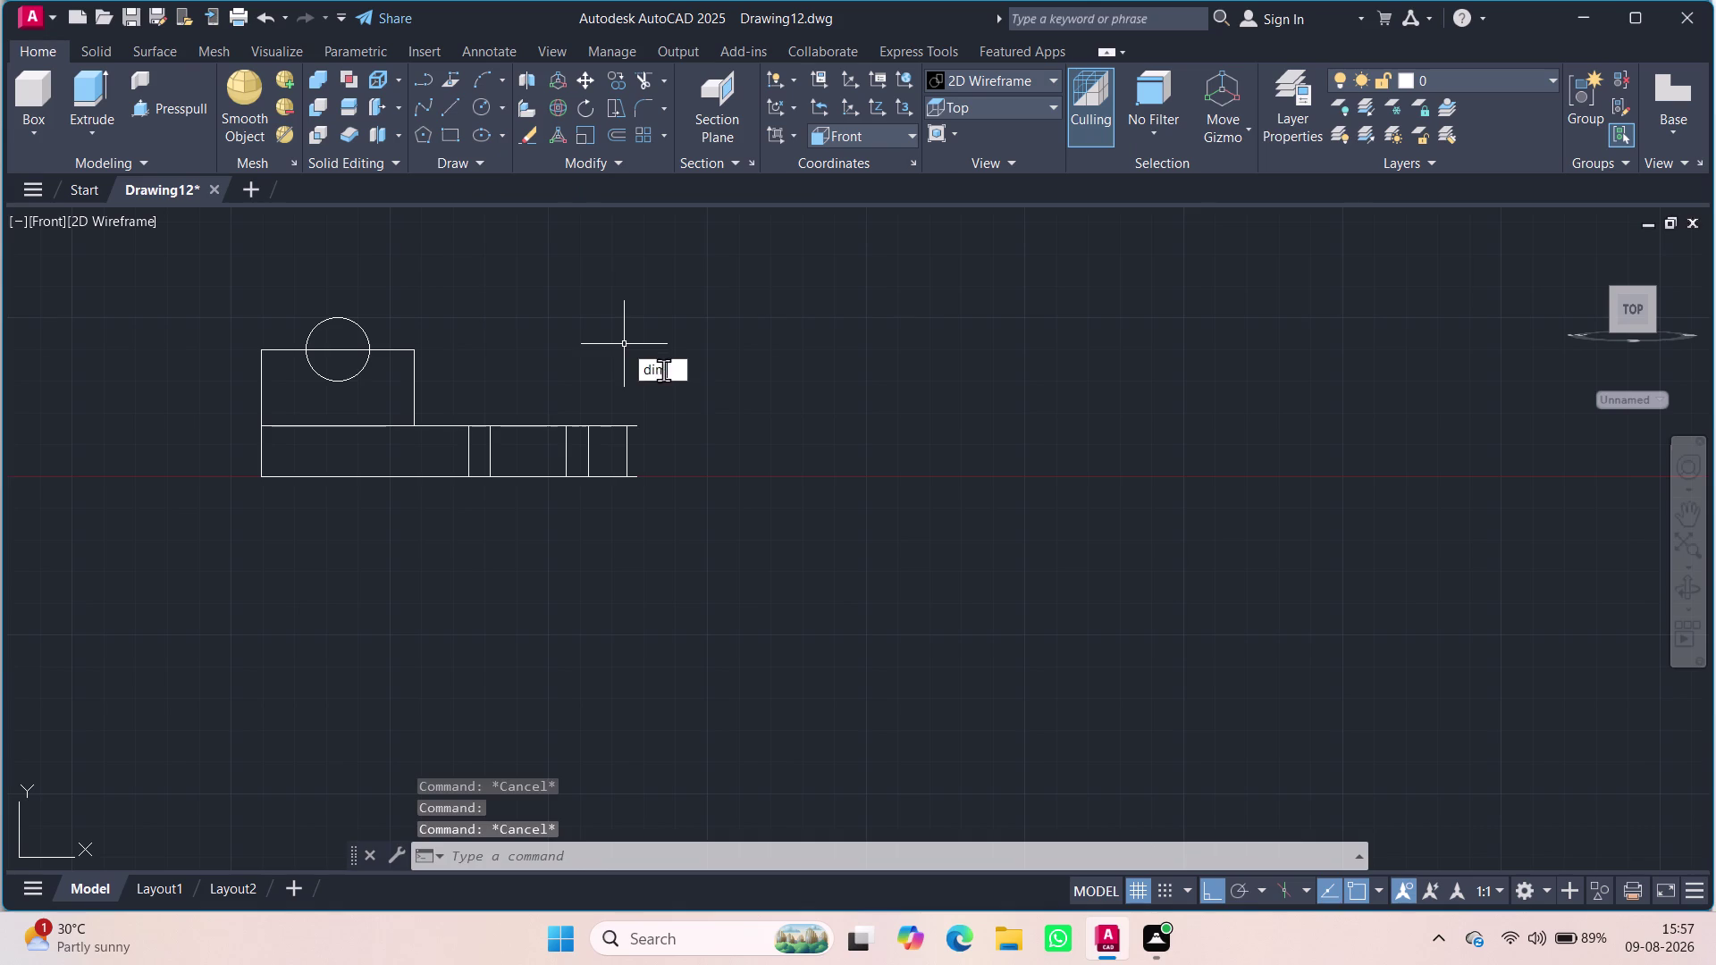
Place a 48 dimension below the outline, from the left end to the block's right corner.
click(665, 388)
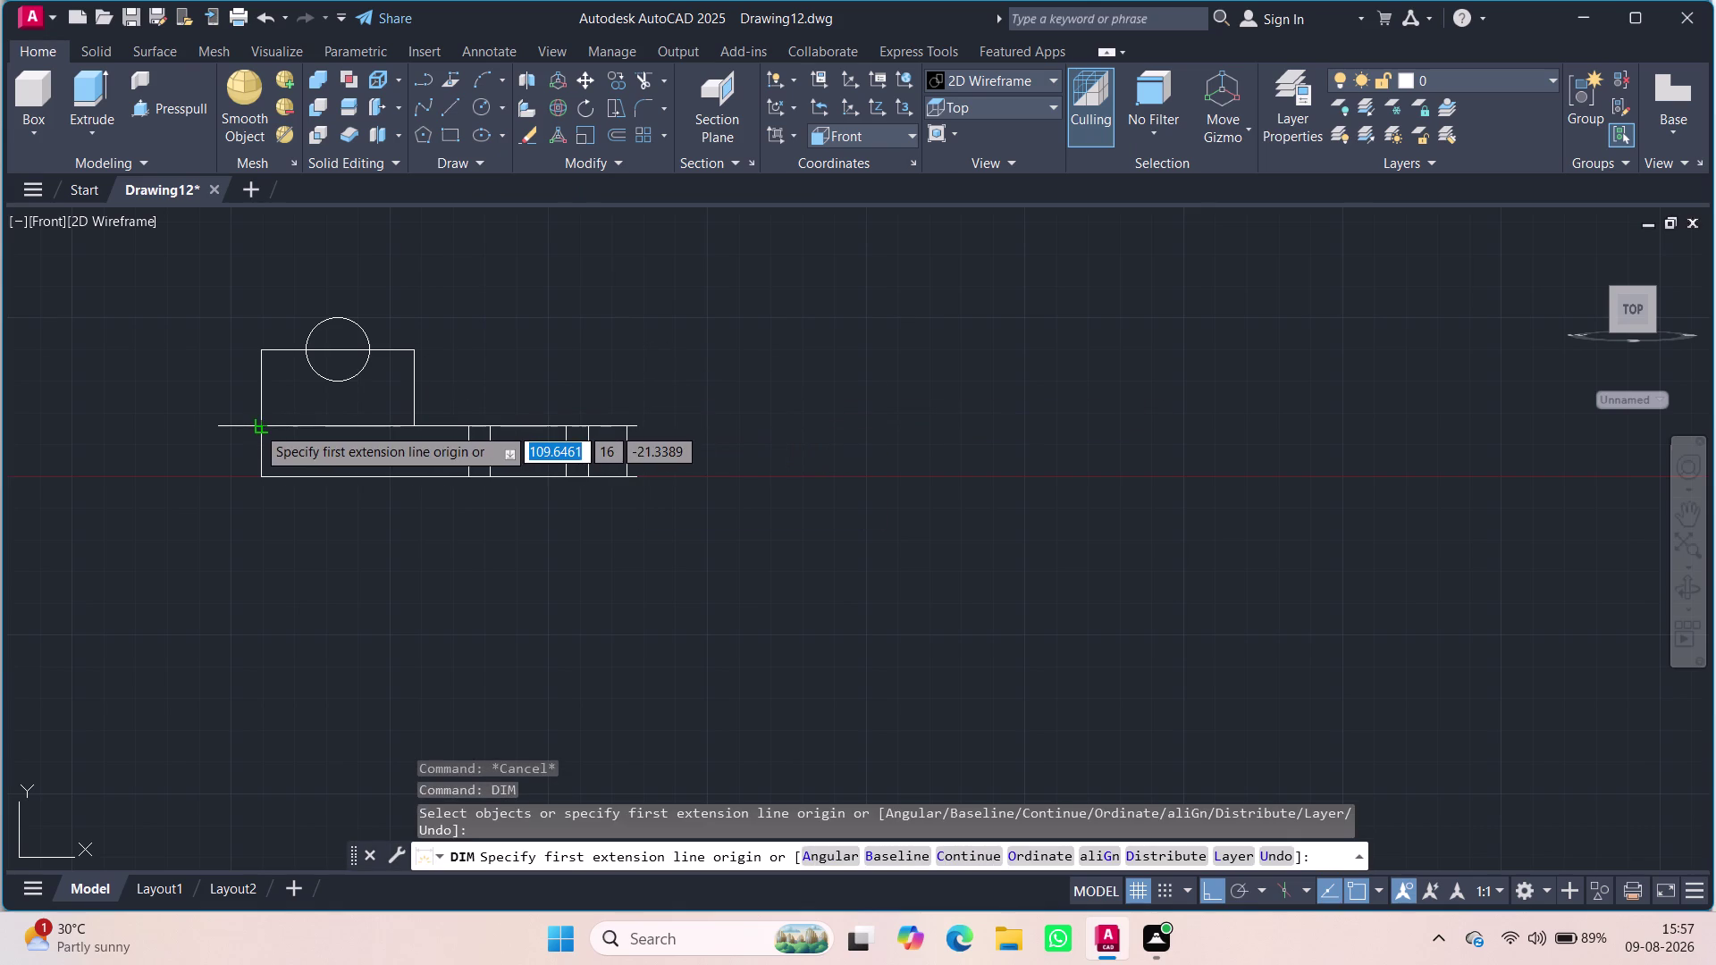
click(263, 429)
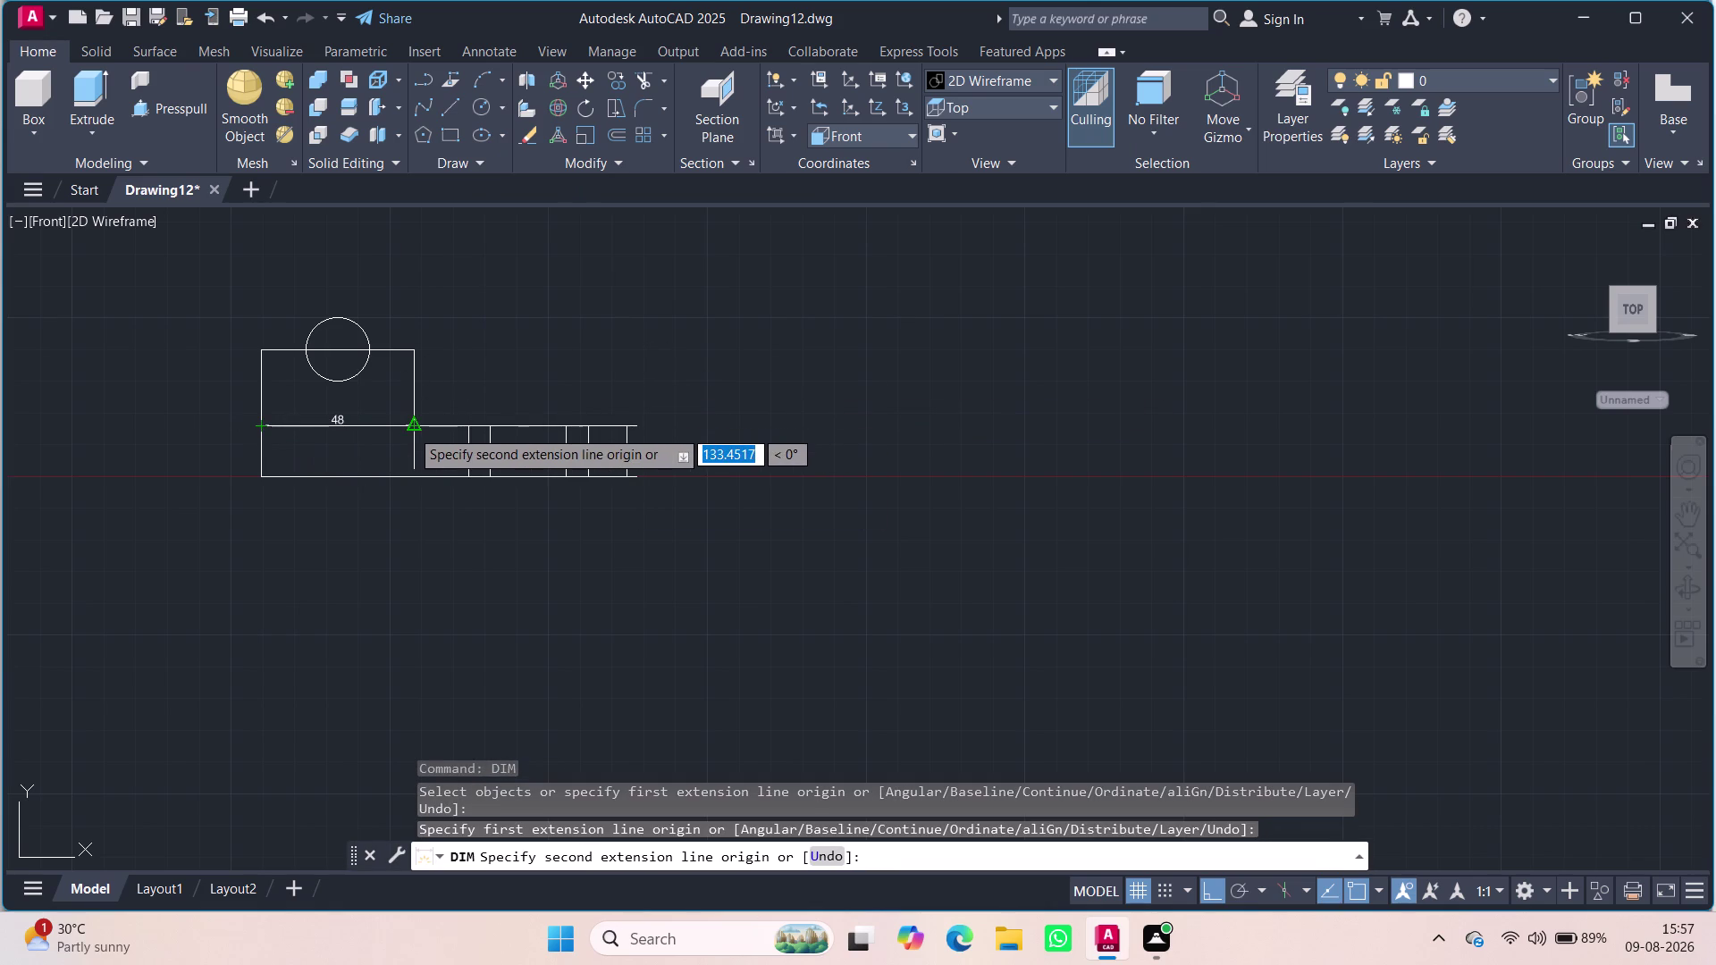
click(410, 429)
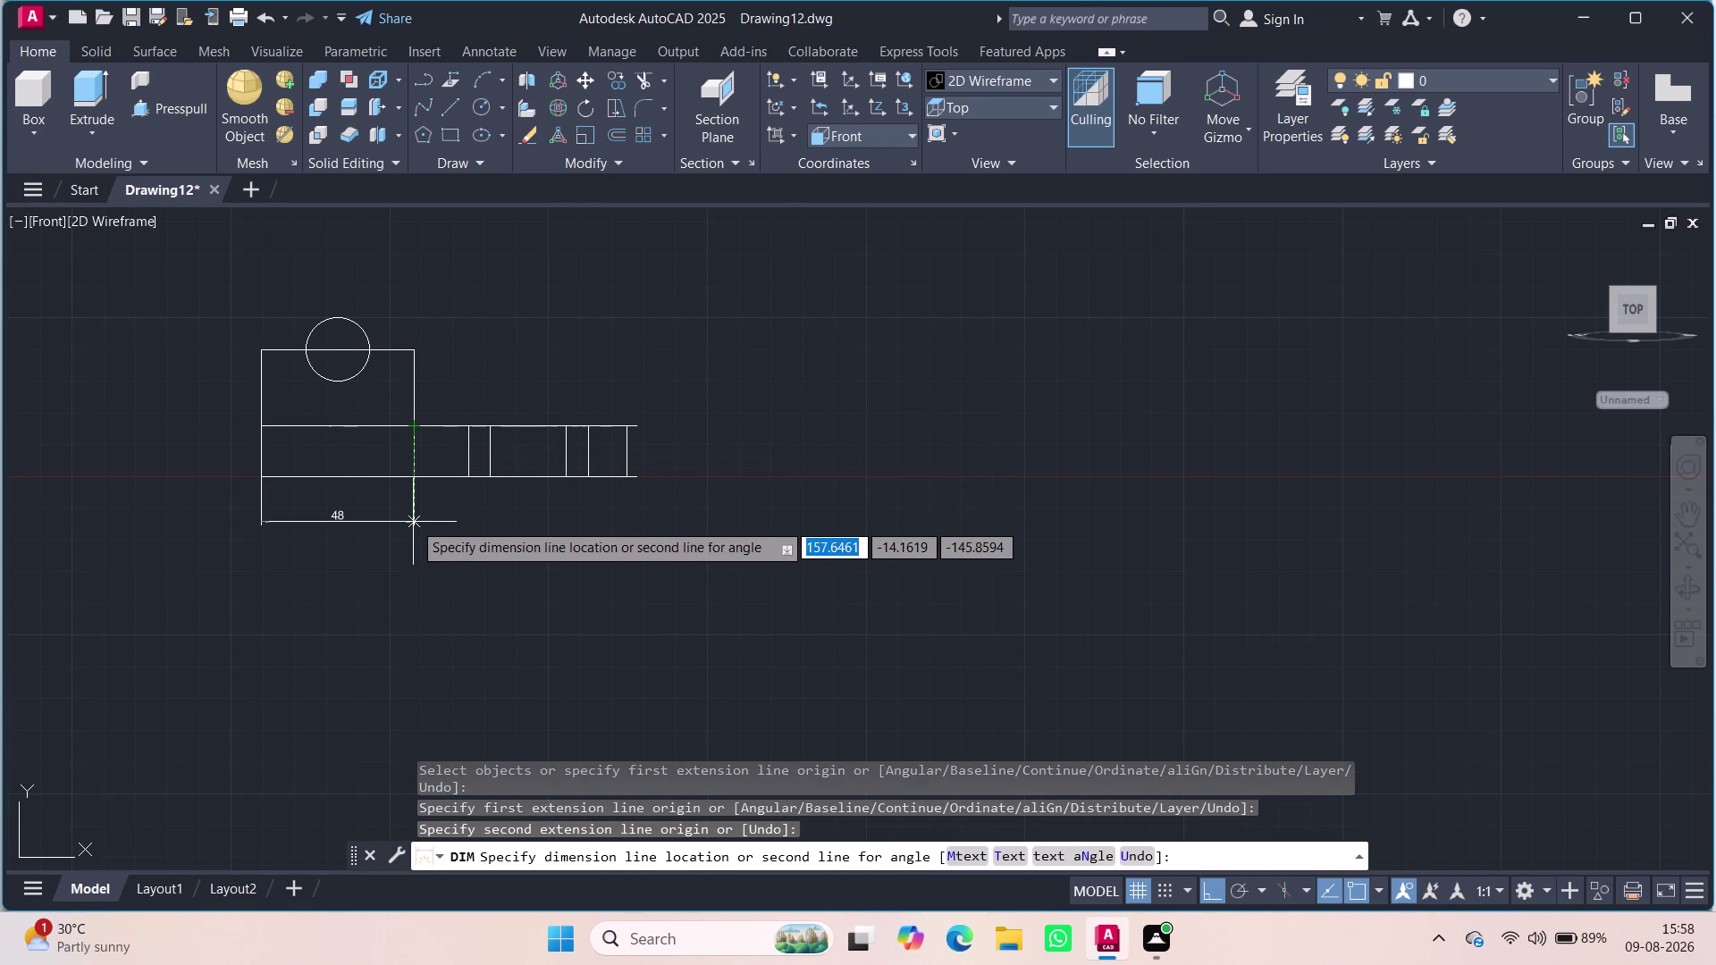
click(412, 523)
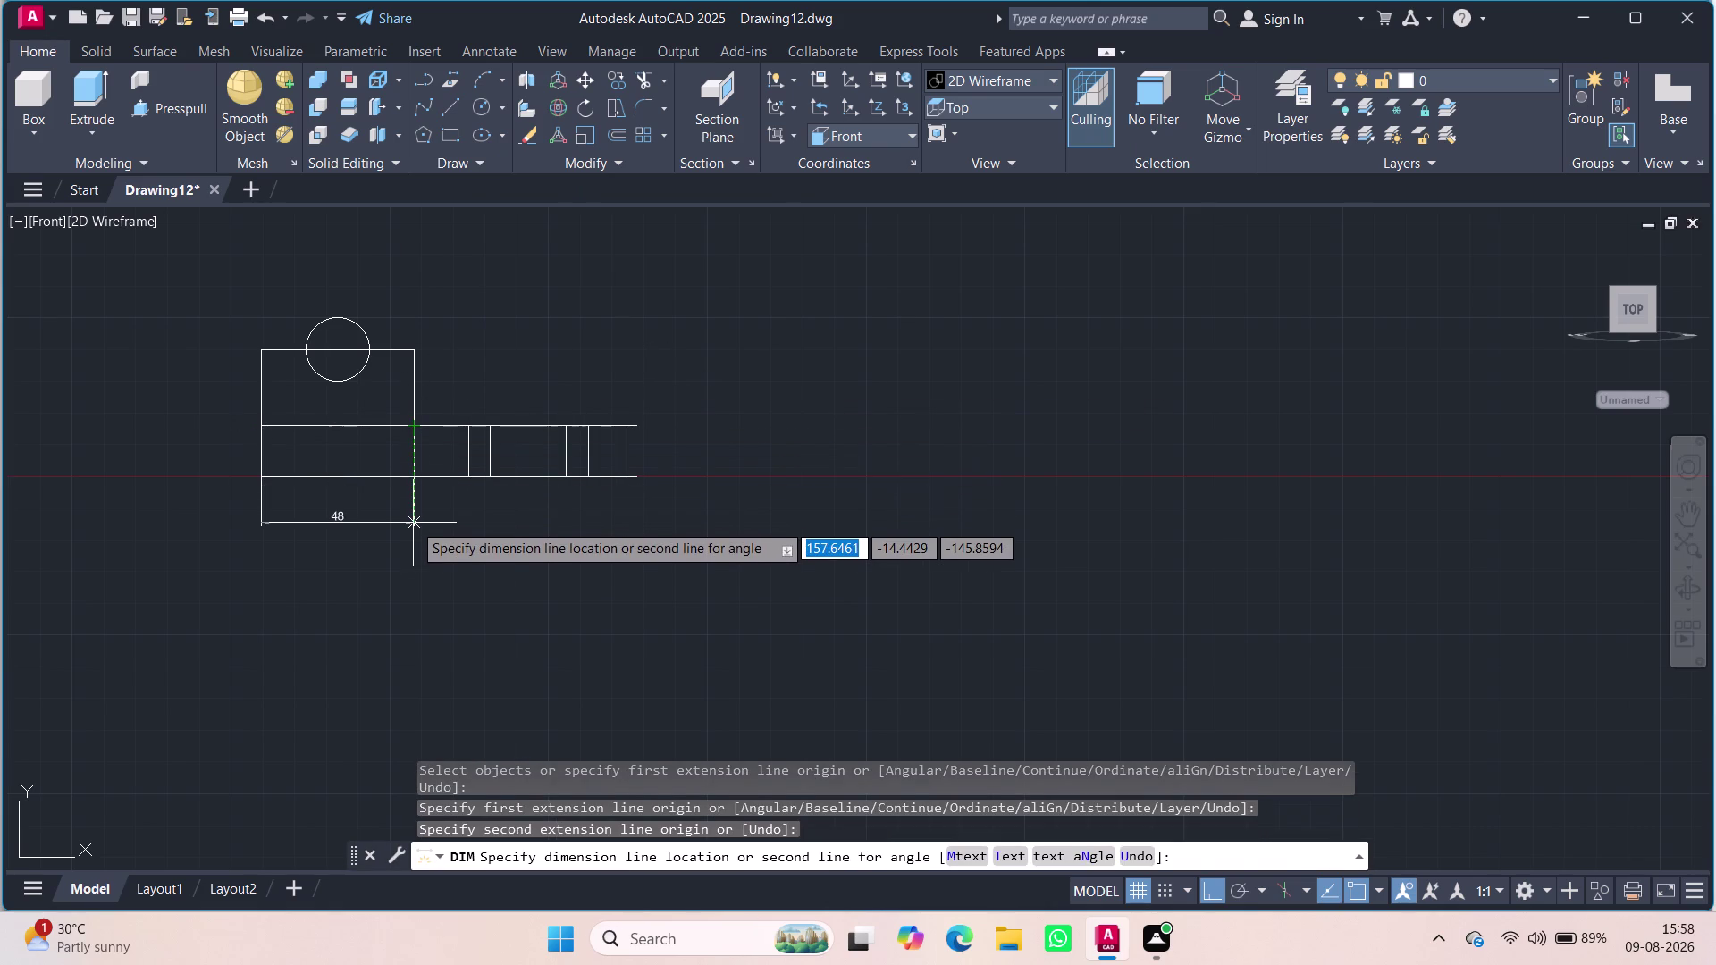
scroll(up, 3)
scroll(down, 3)
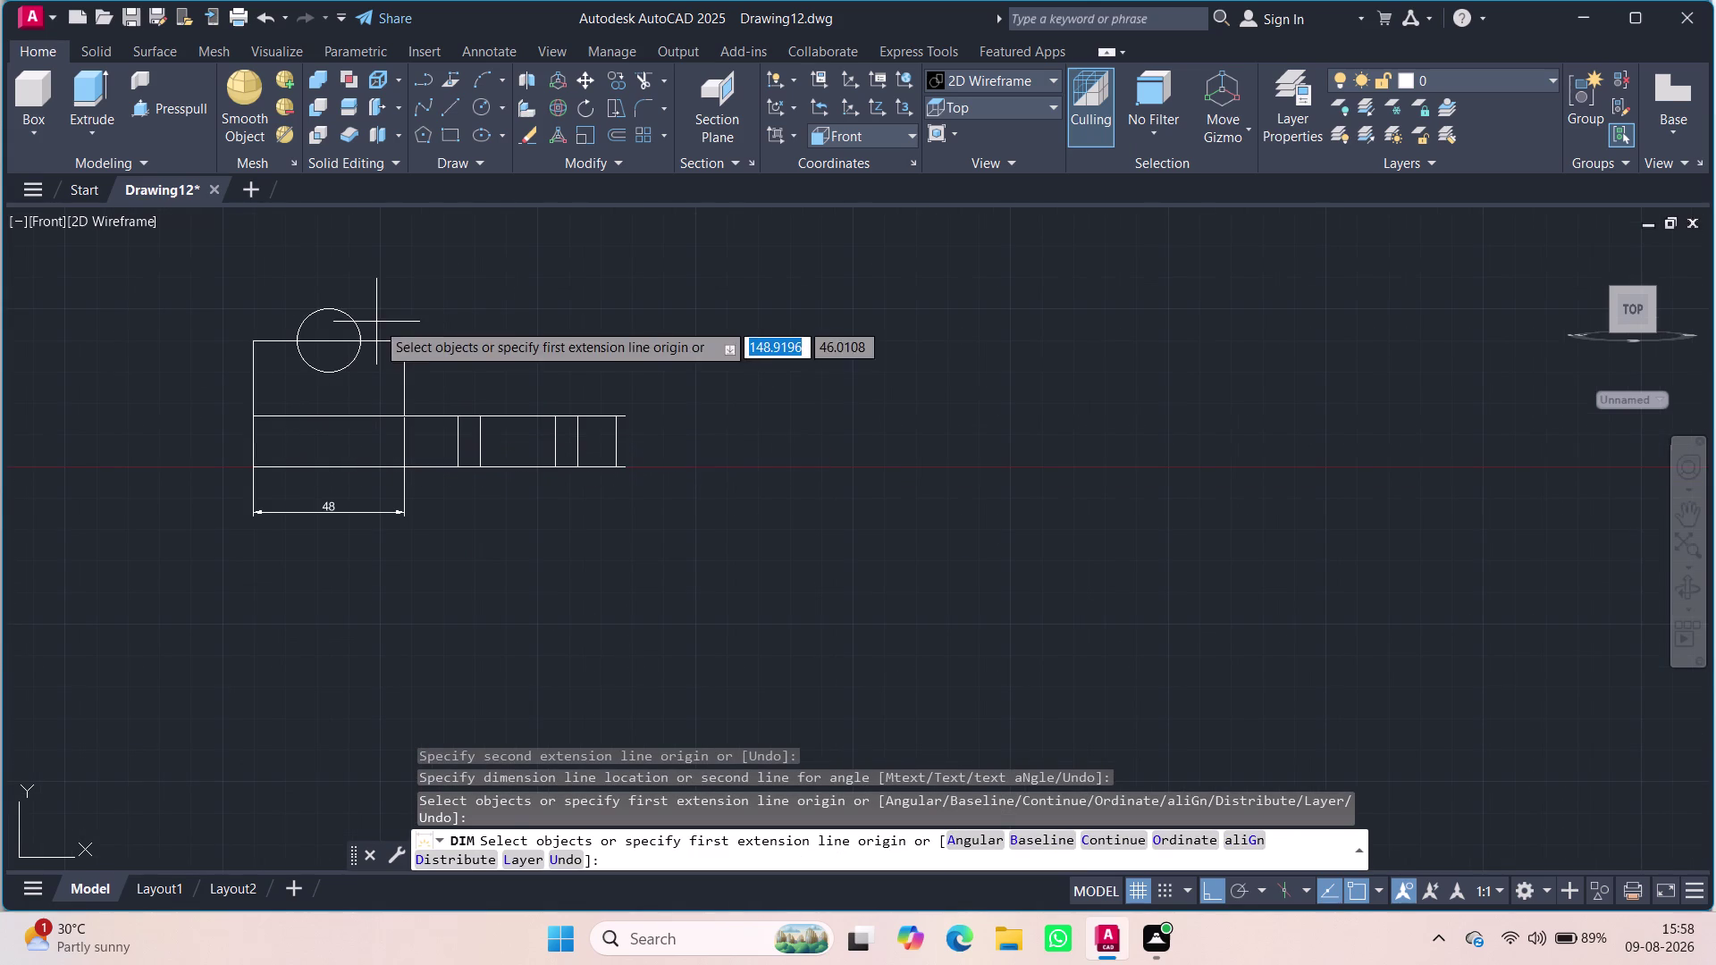
key(Escape)
scroll(up, 3)
scroll(down, 3)
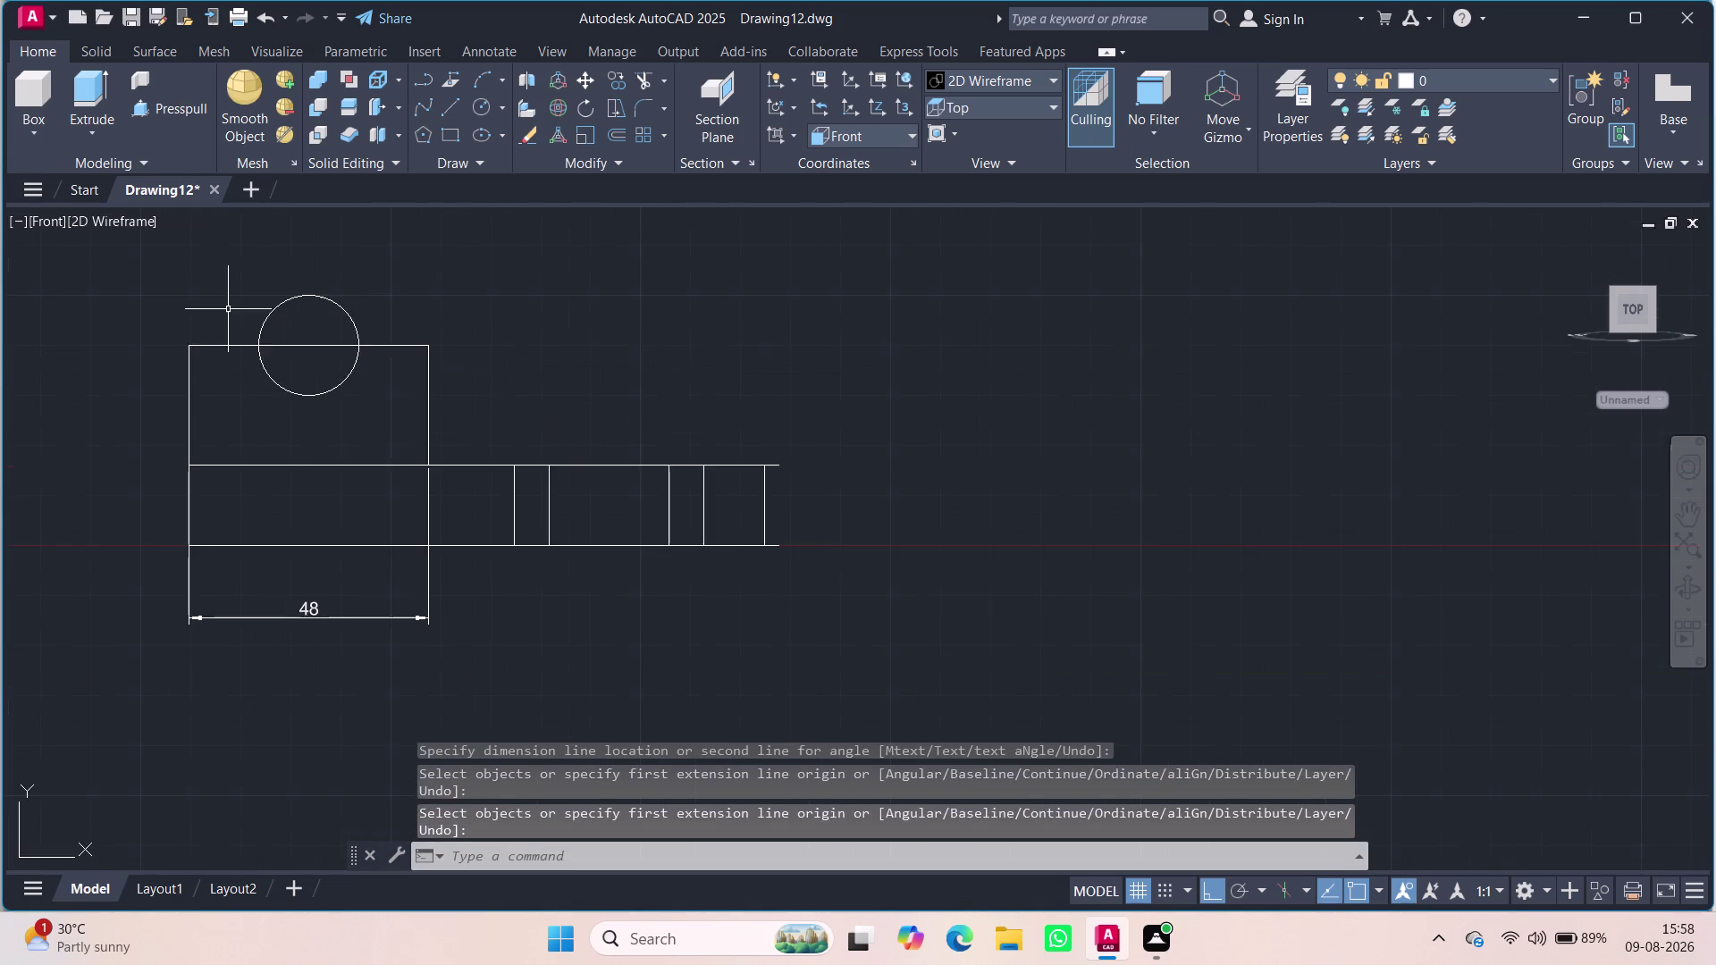
scroll(up, 3)
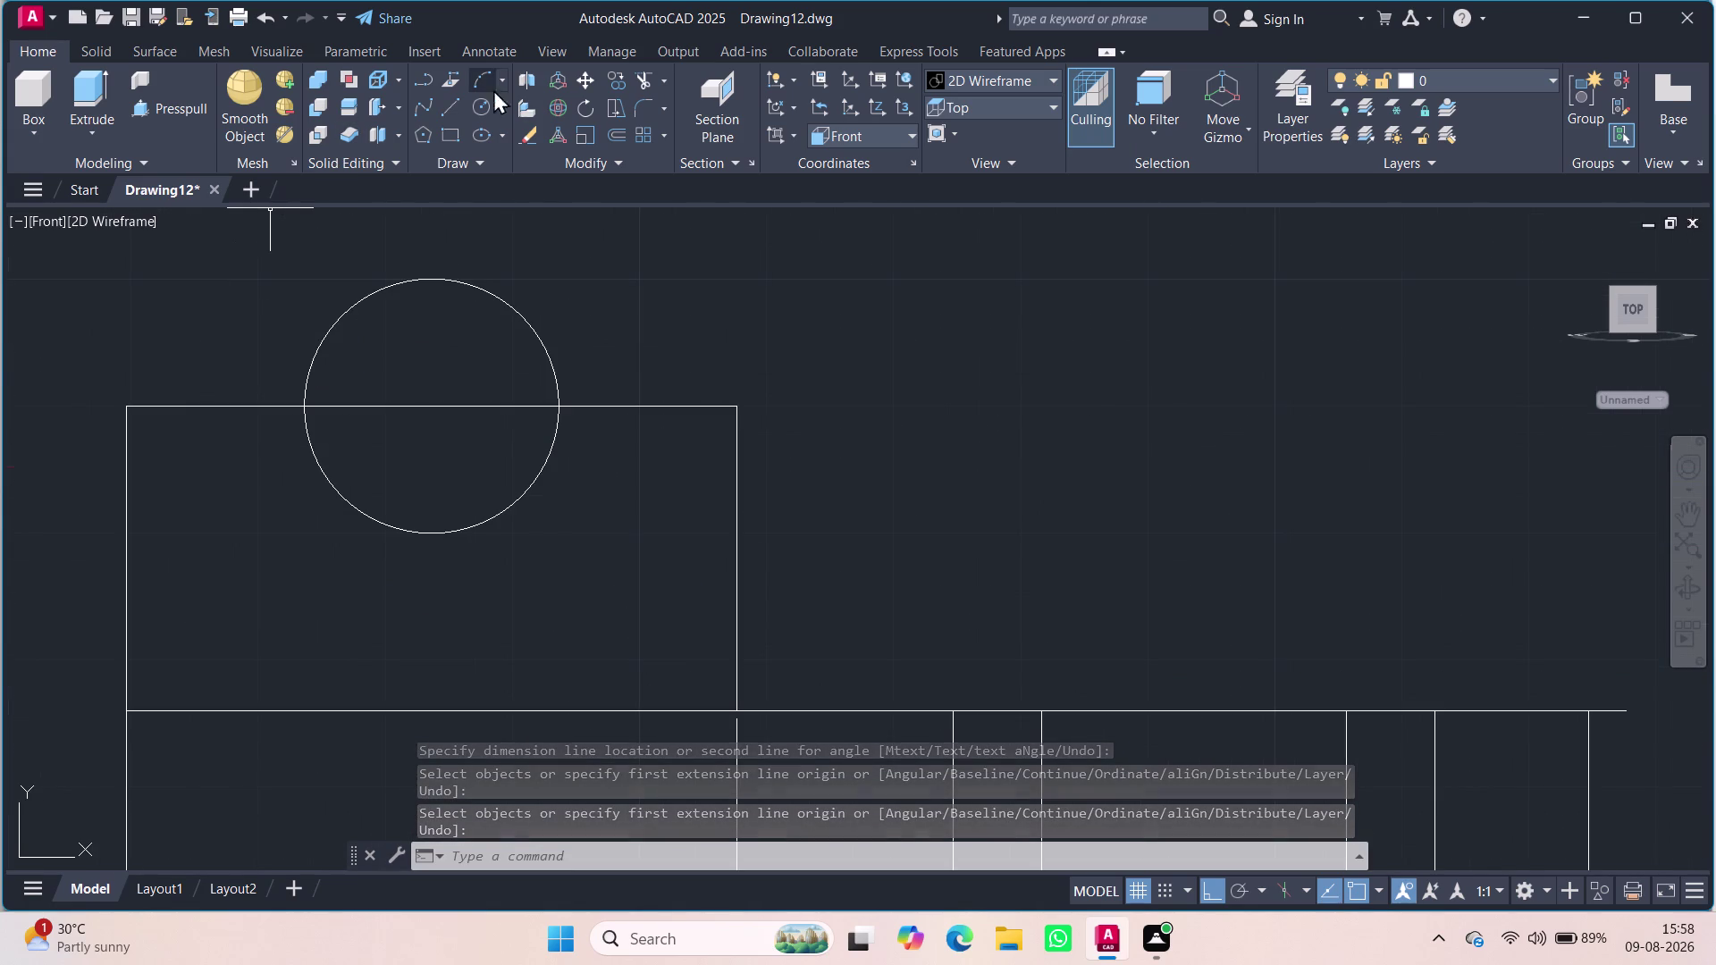
click(500, 132)
click(501, 132)
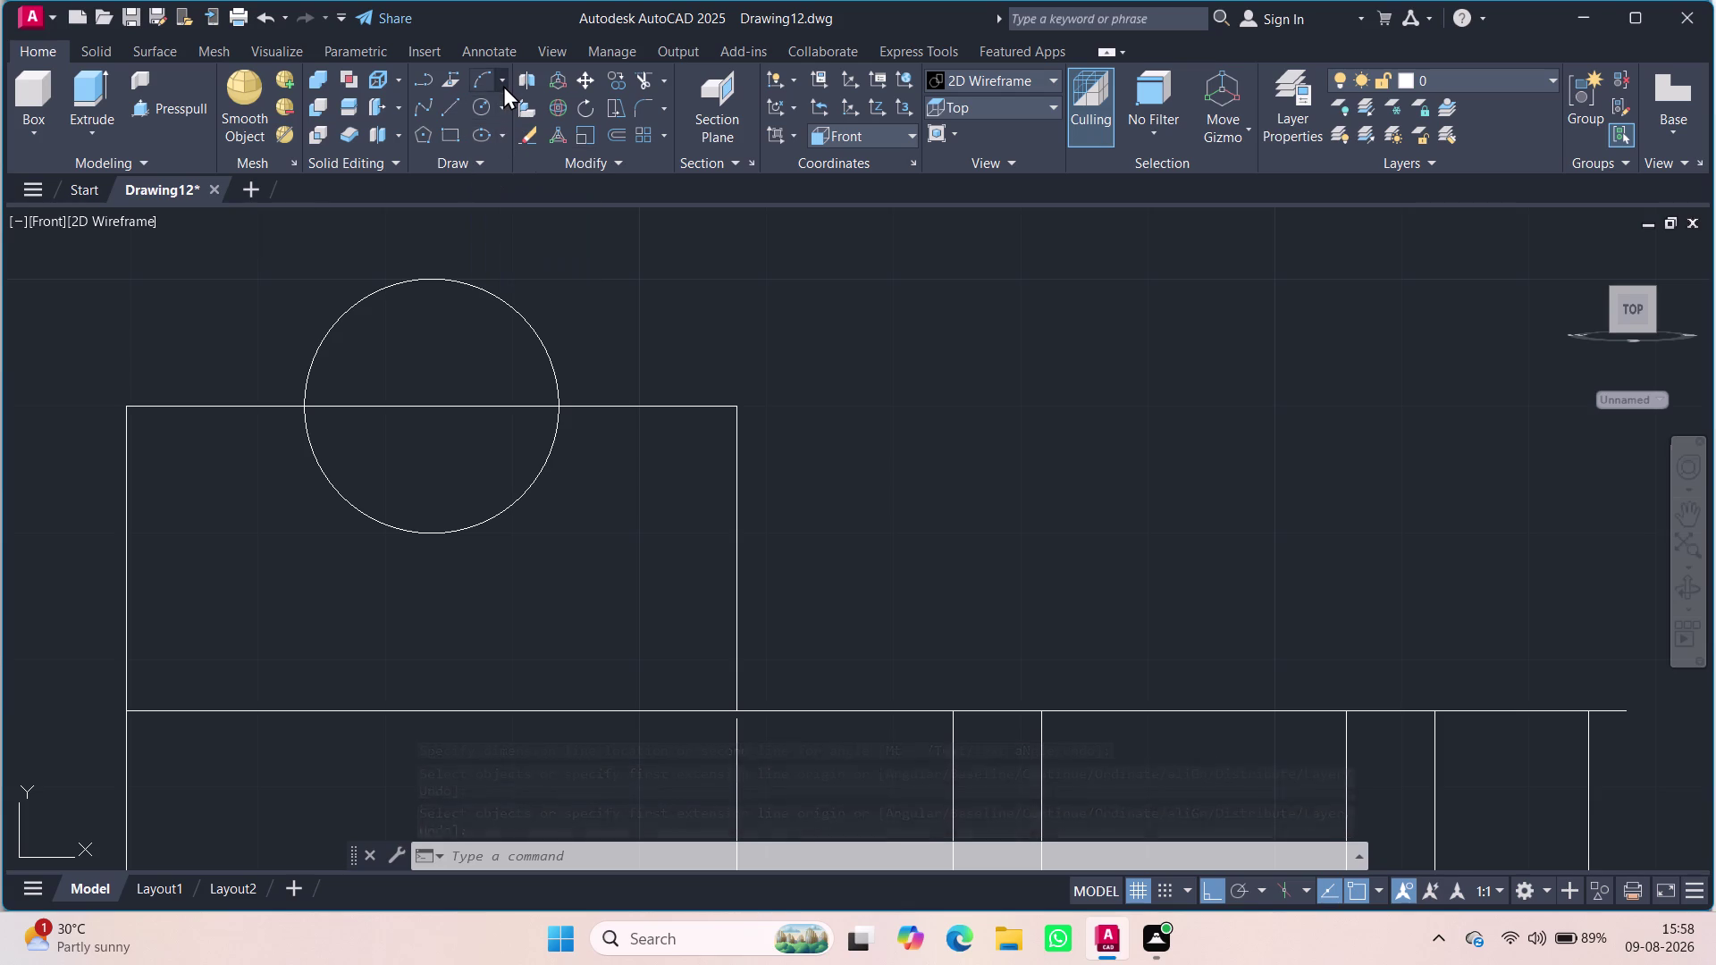
click(503, 85)
click(512, 116)
click(131, 407)
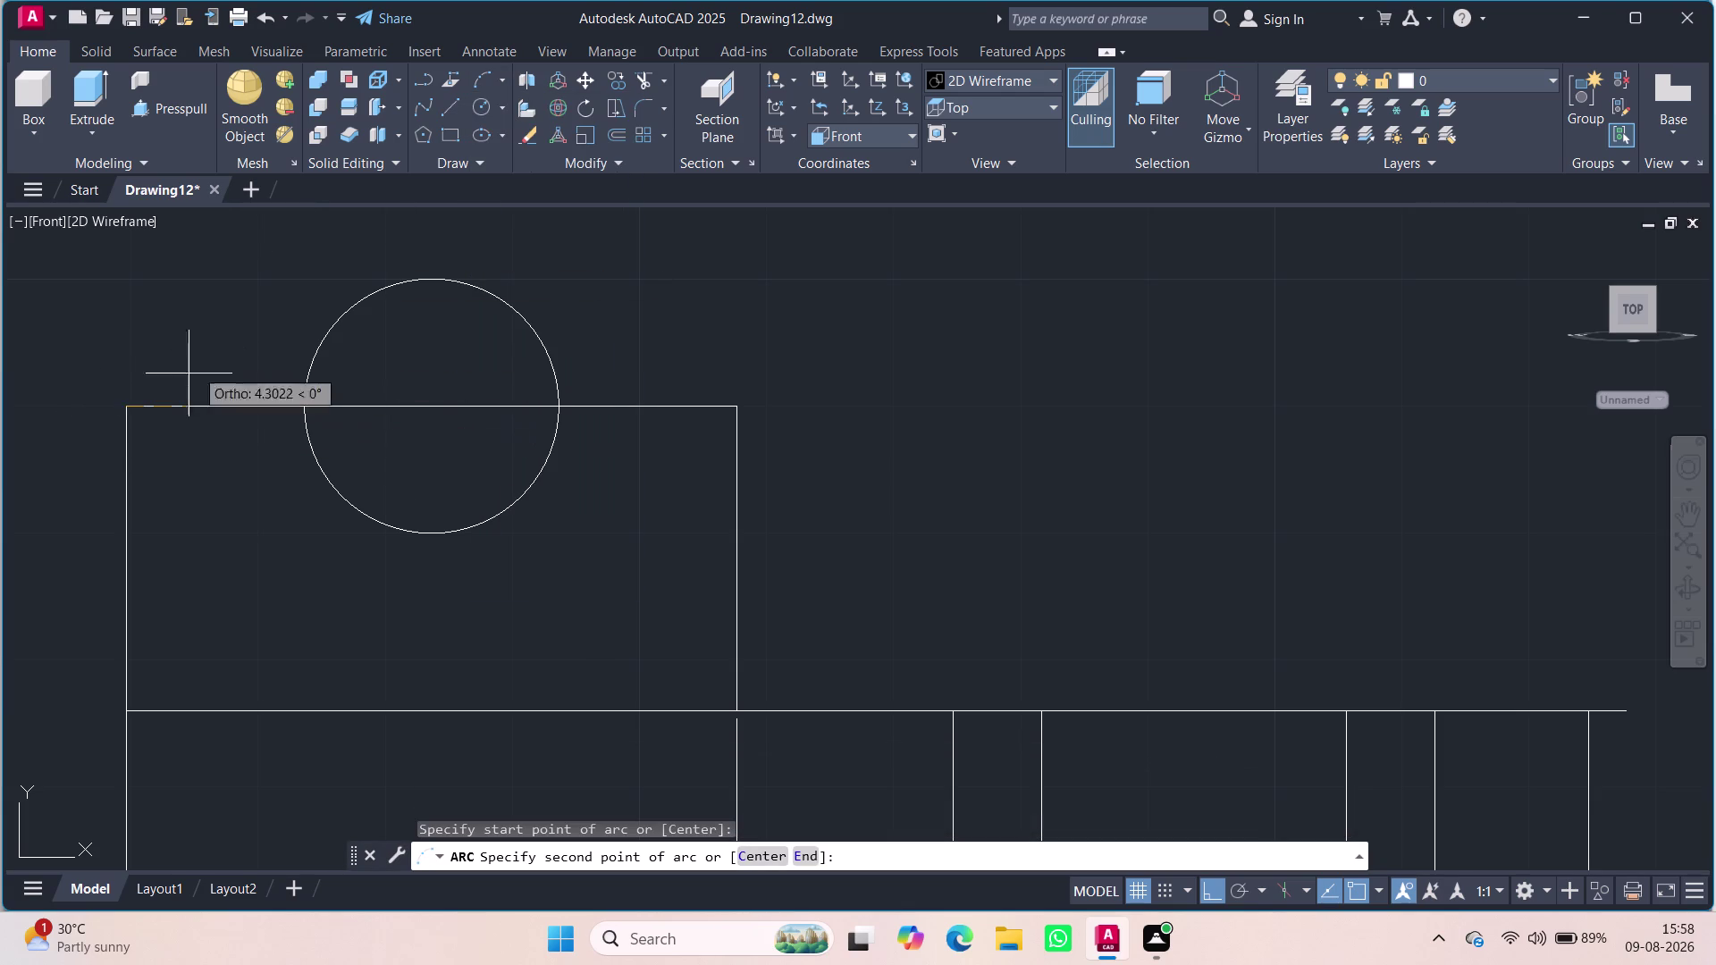
click(728, 409)
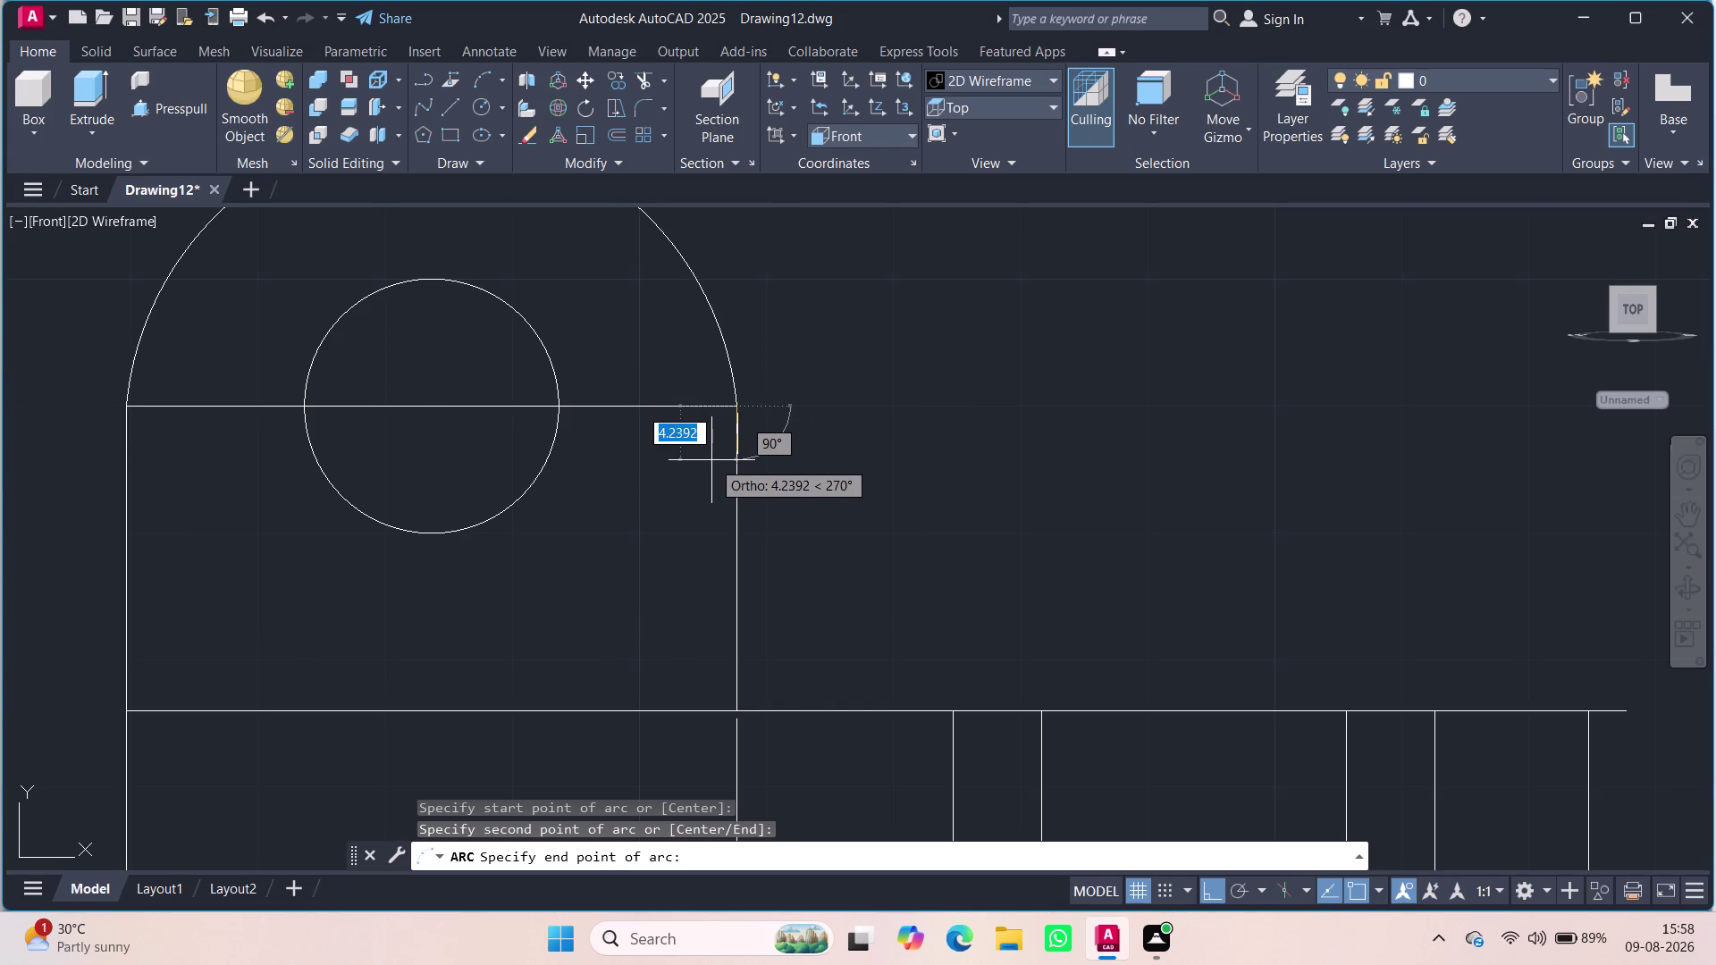
scroll(down, 3)
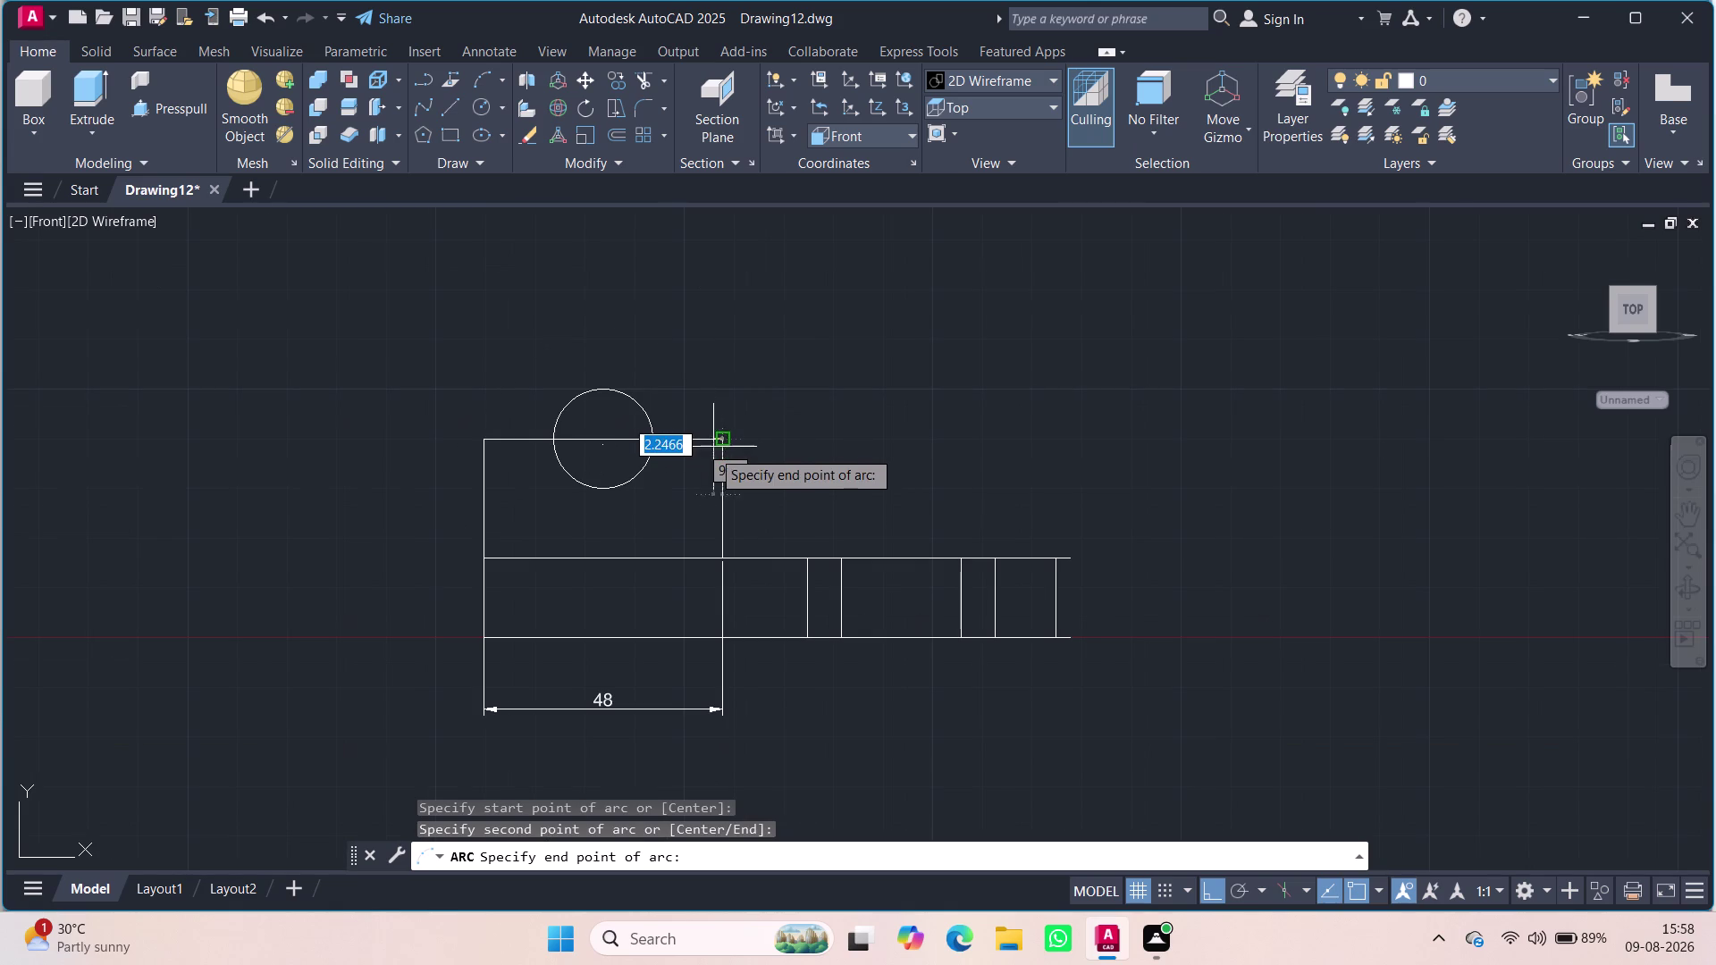
click(722, 443)
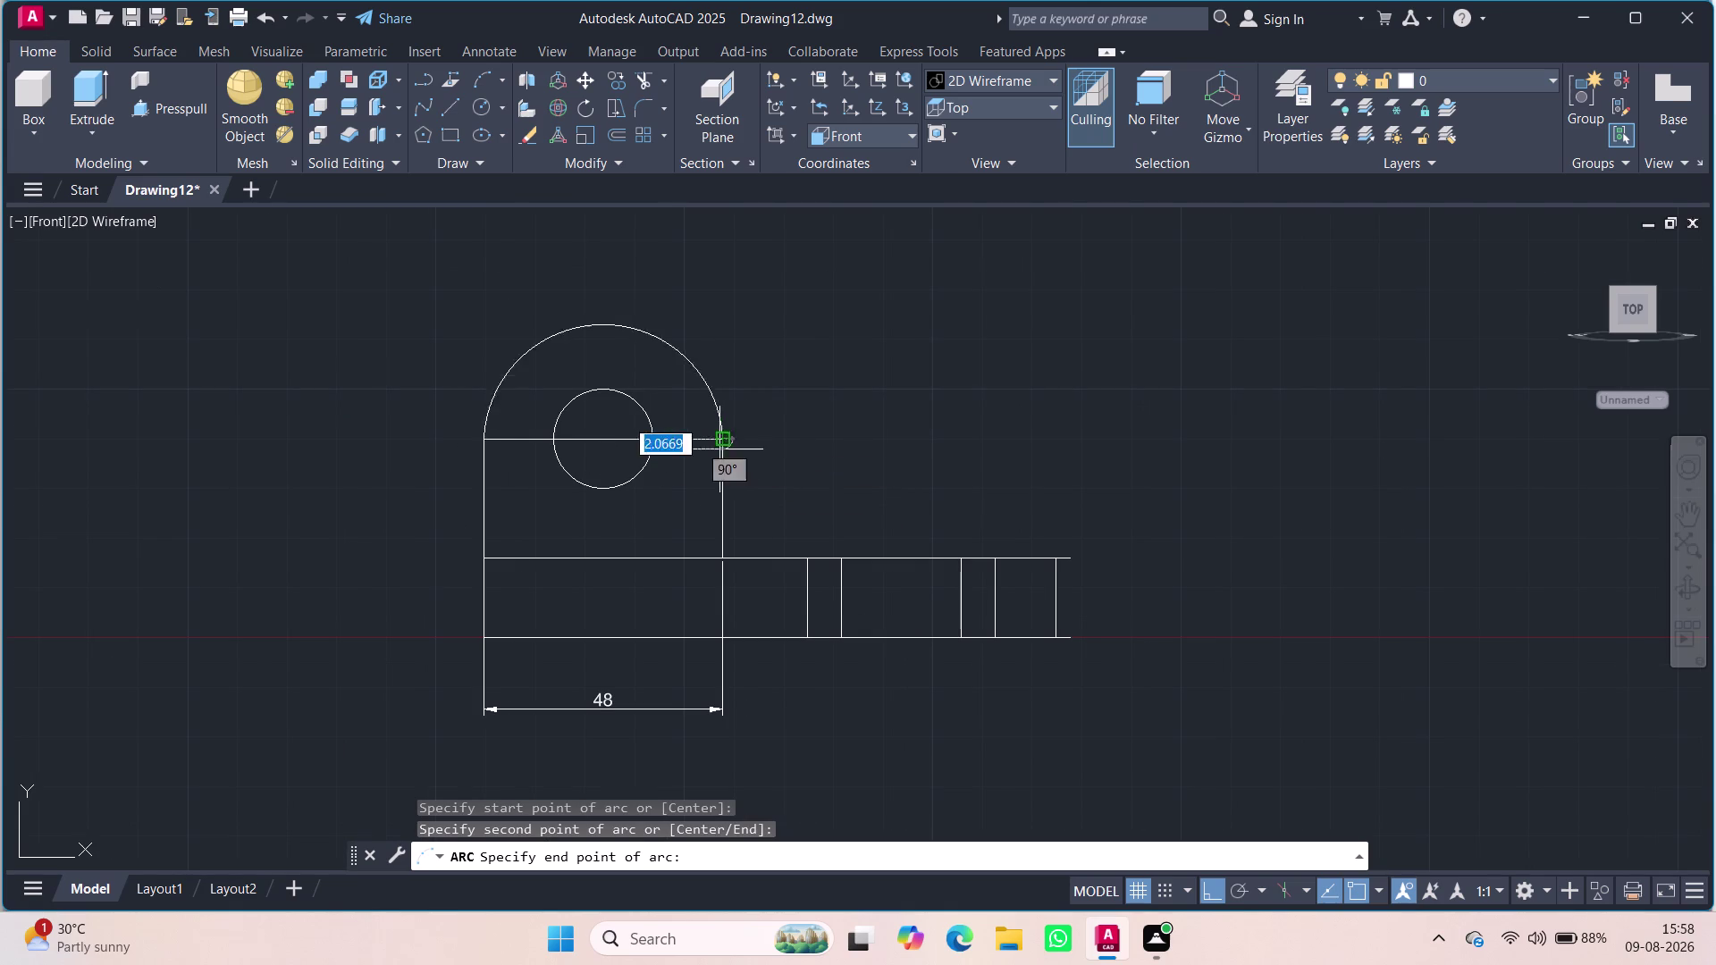
click(724, 442)
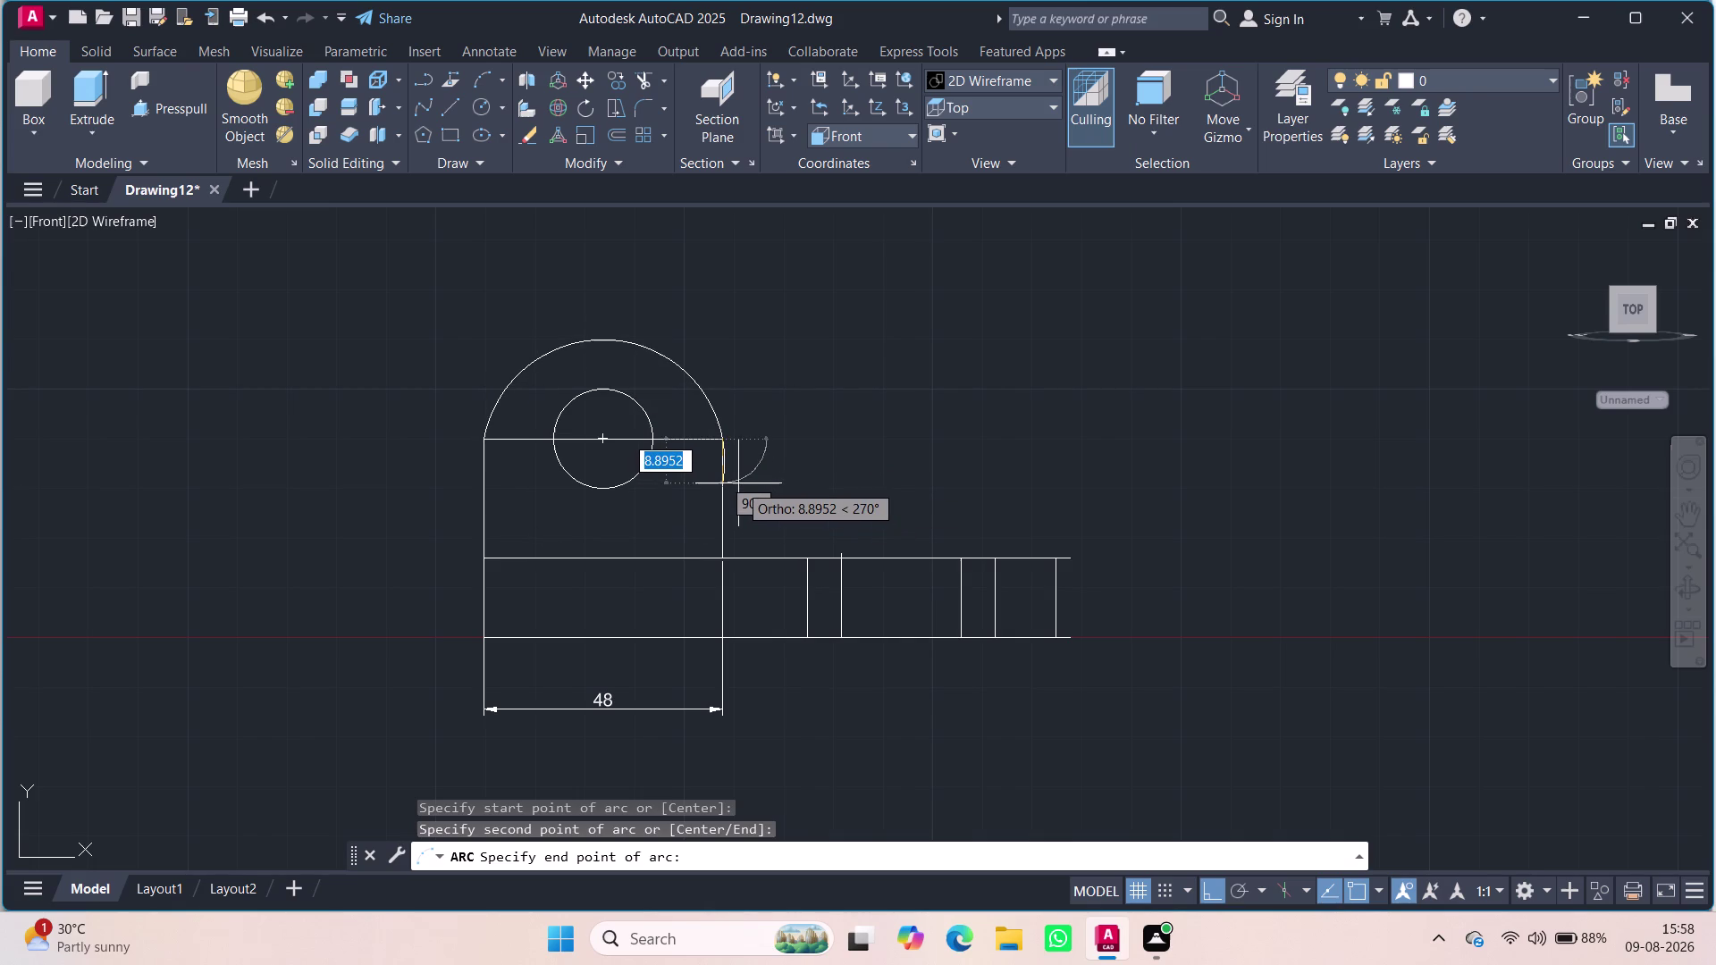
key(Escape)
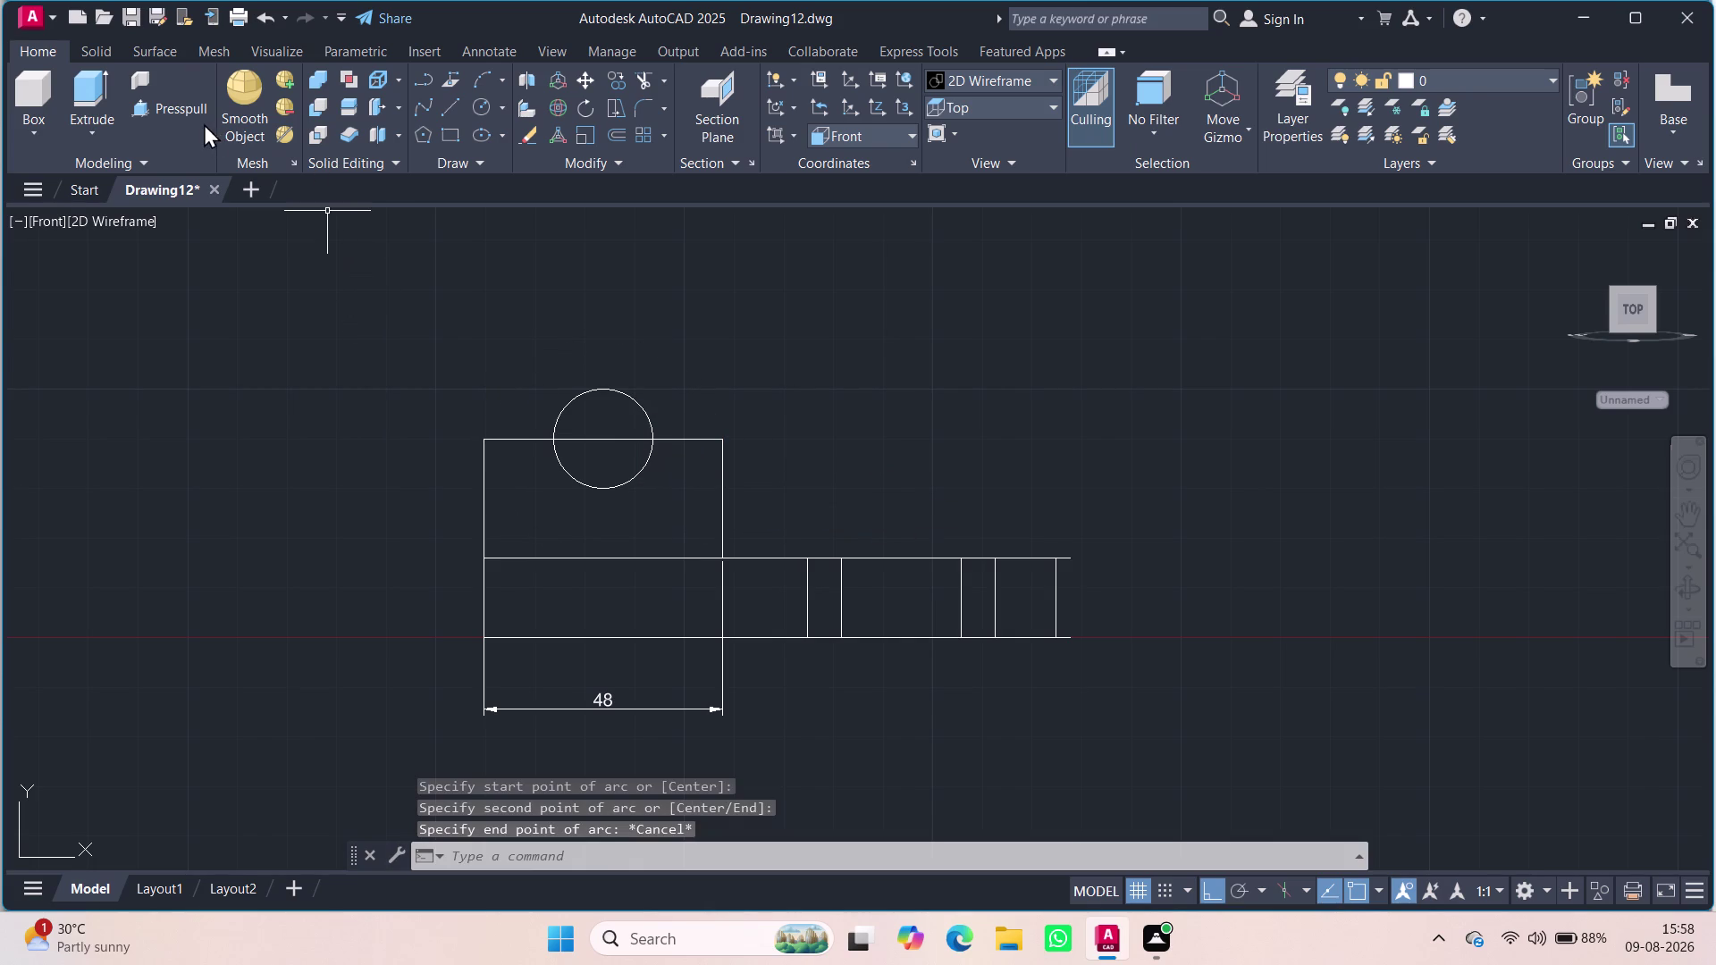
click(498, 84)
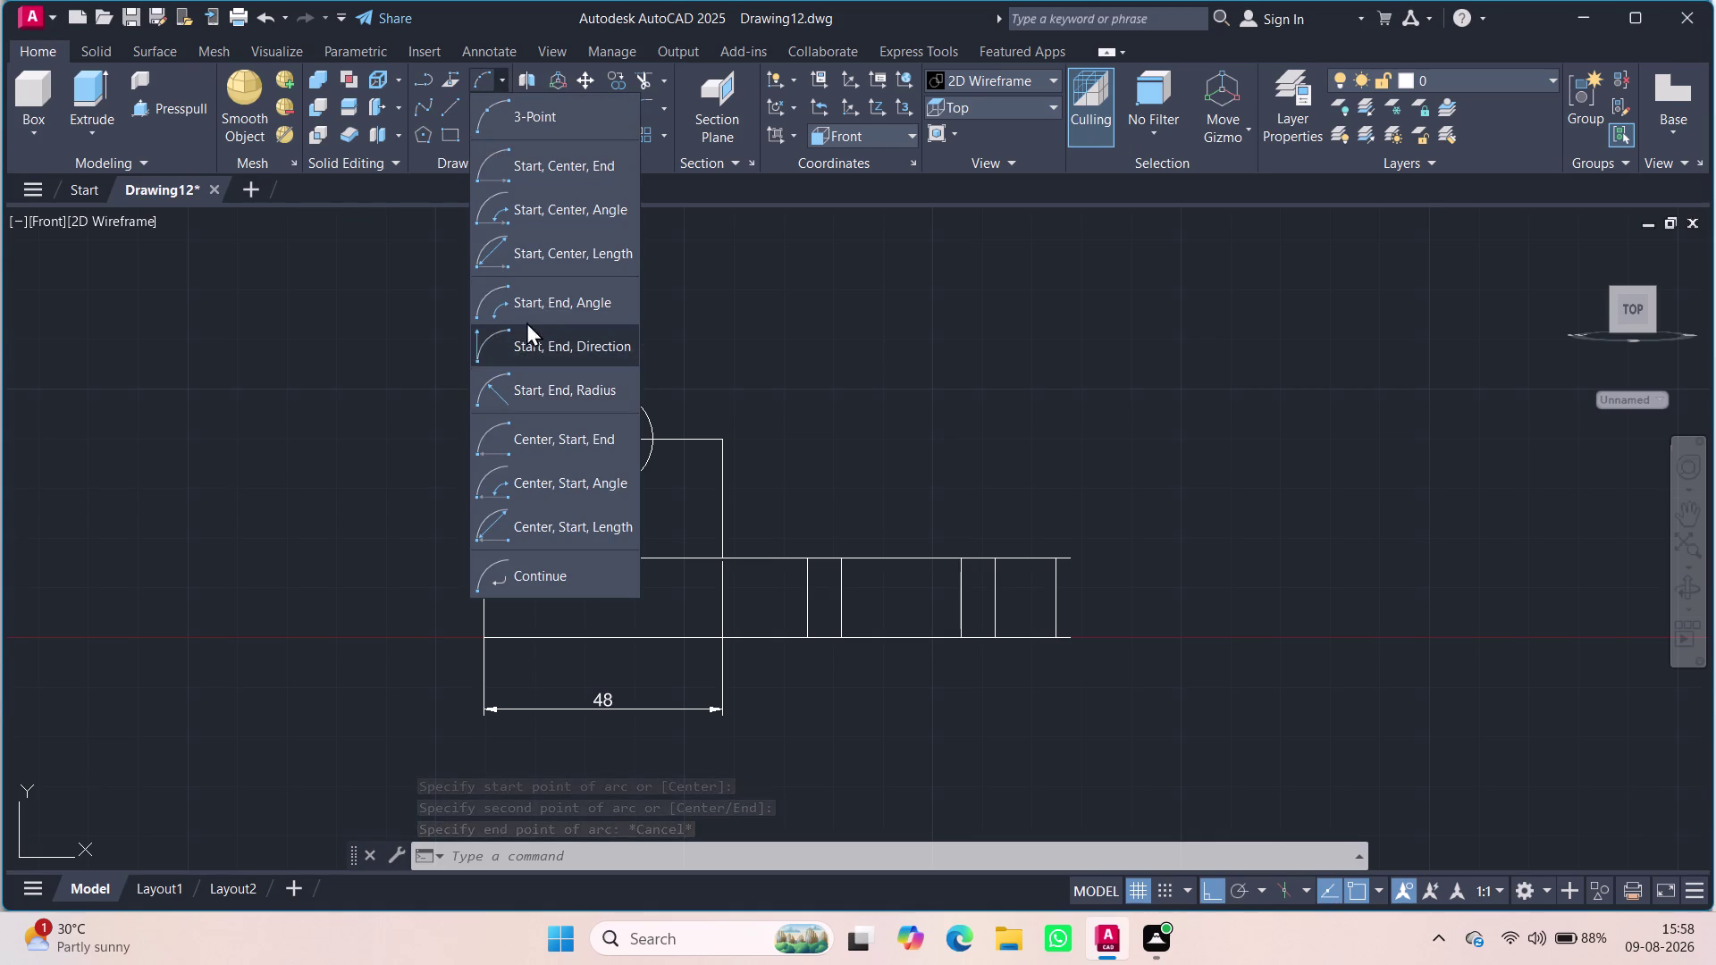
click(537, 389)
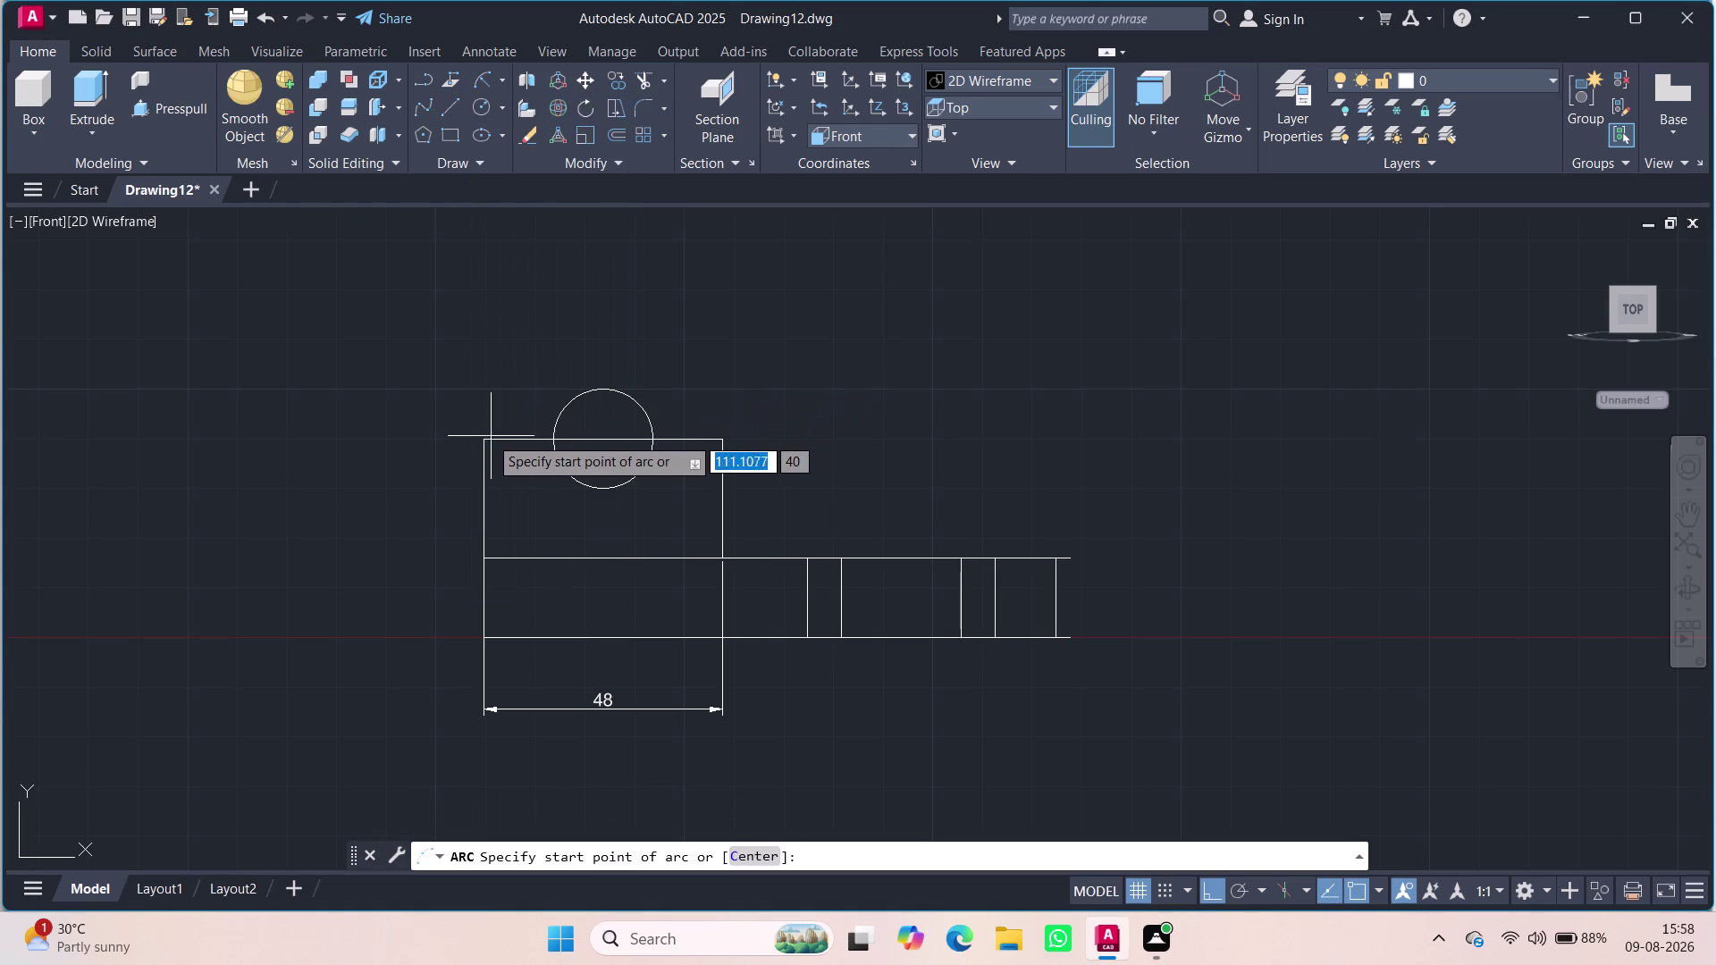
click(486, 437)
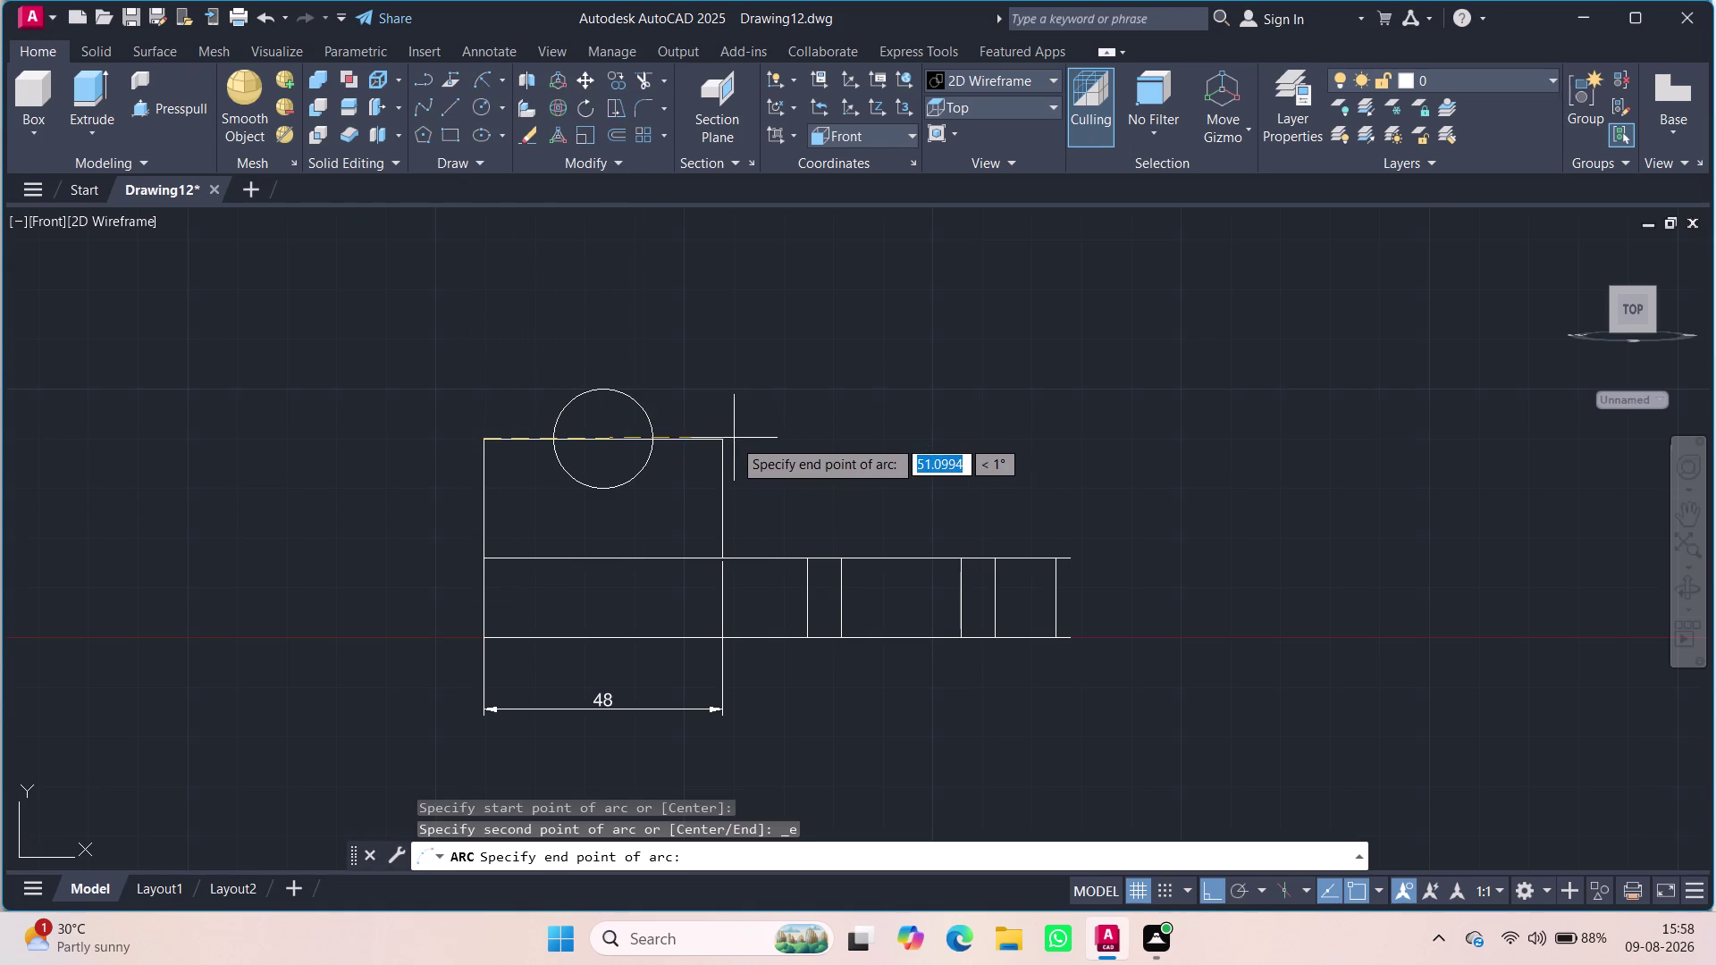
click(721, 442)
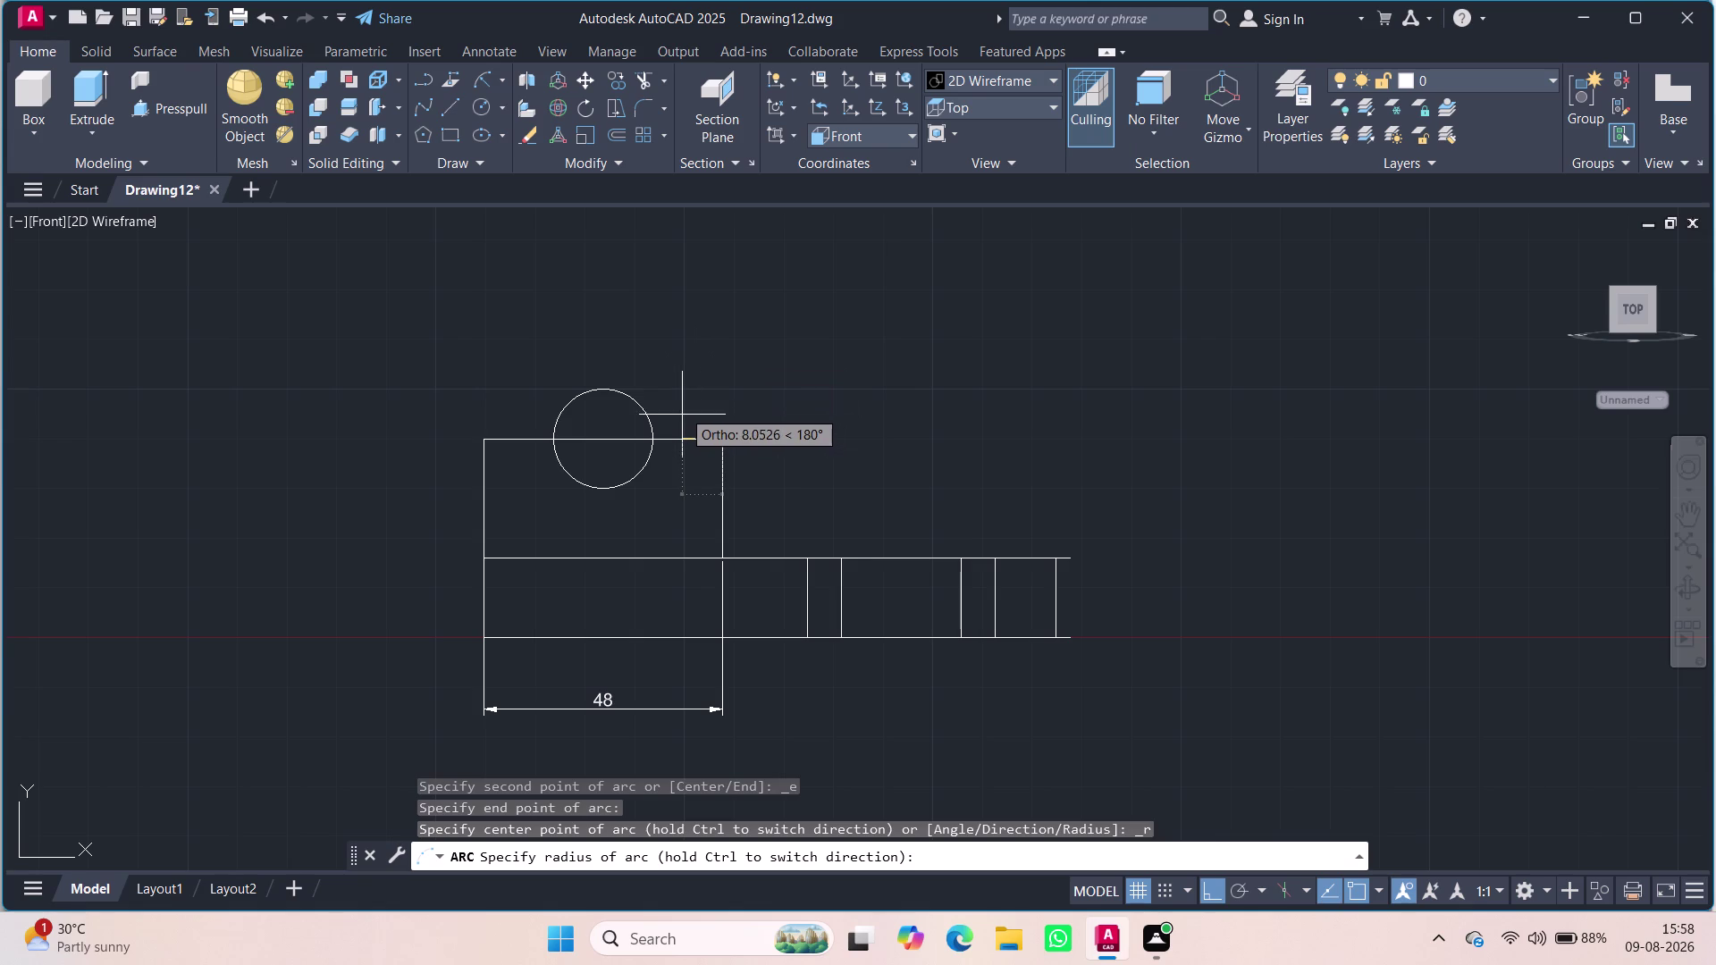
click(669, 373)
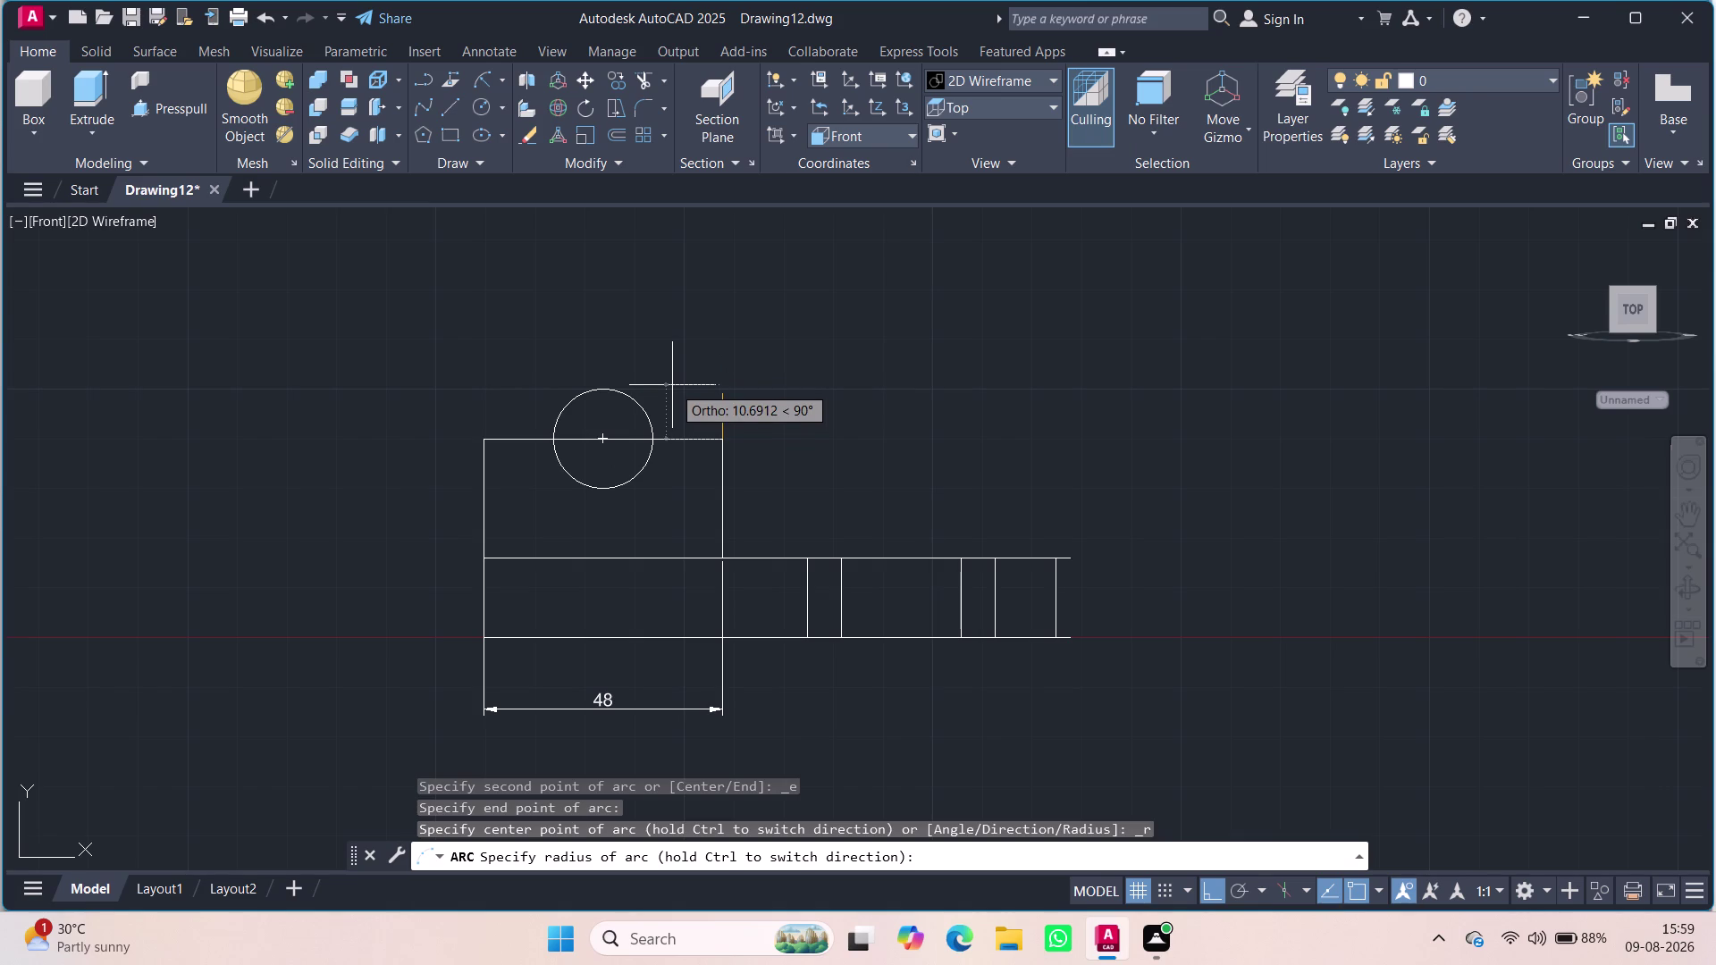
text(24)
key(Return)
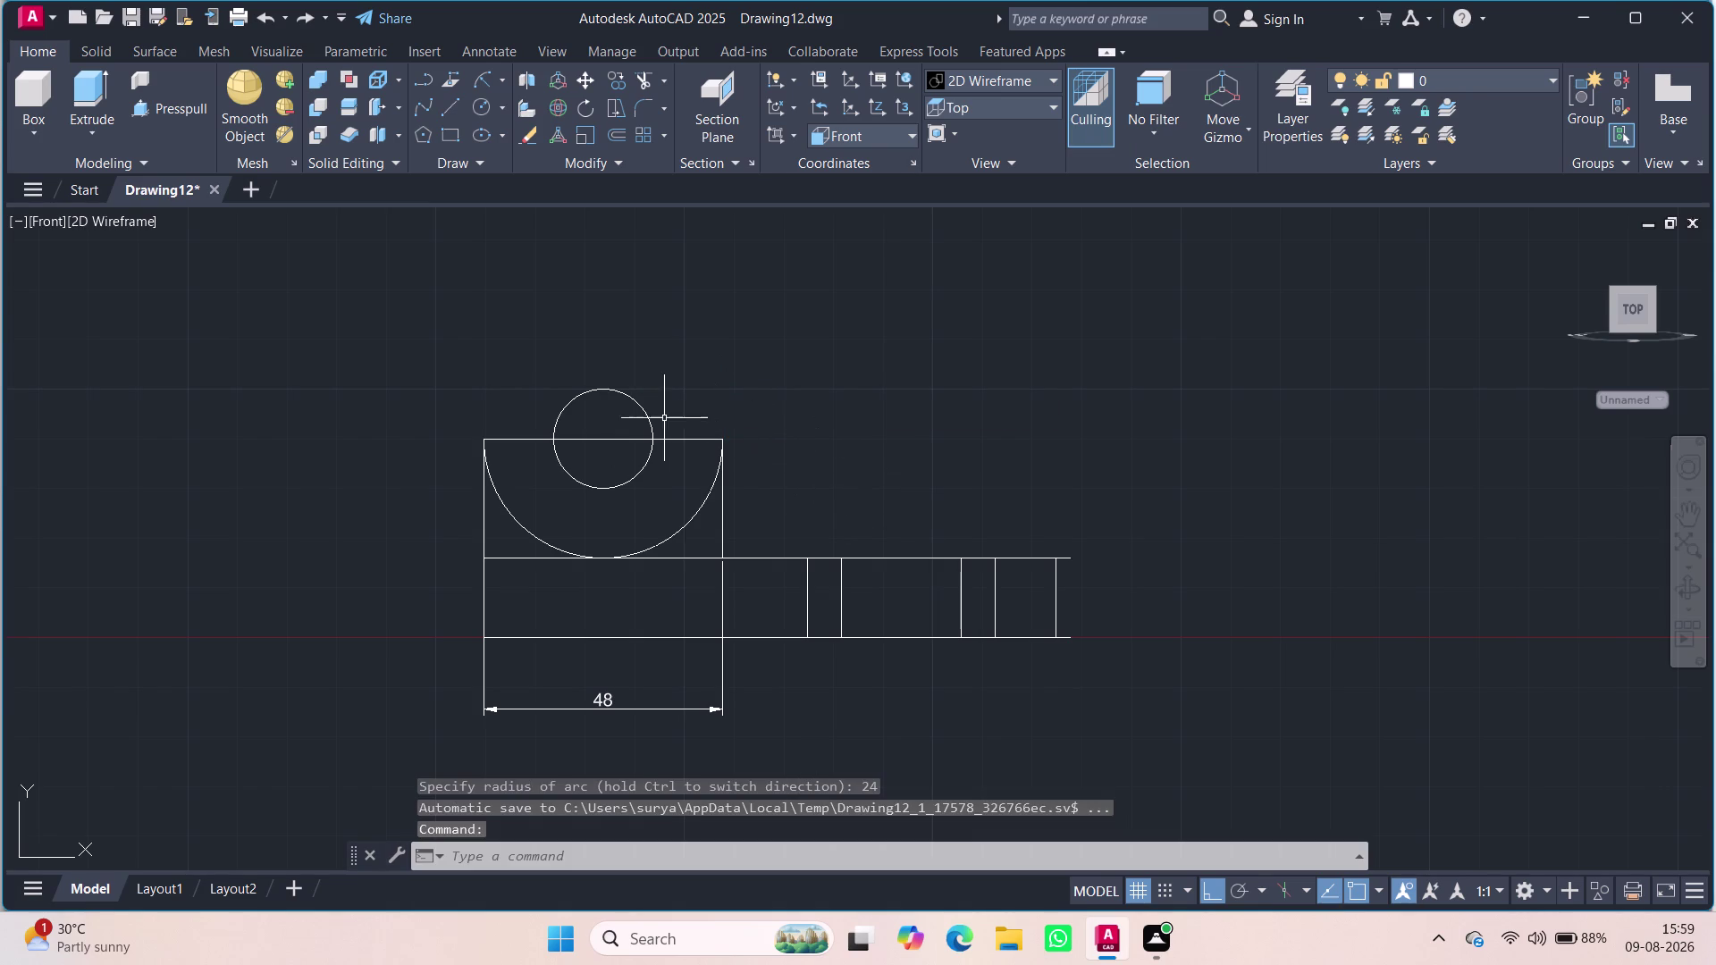
click(706, 498)
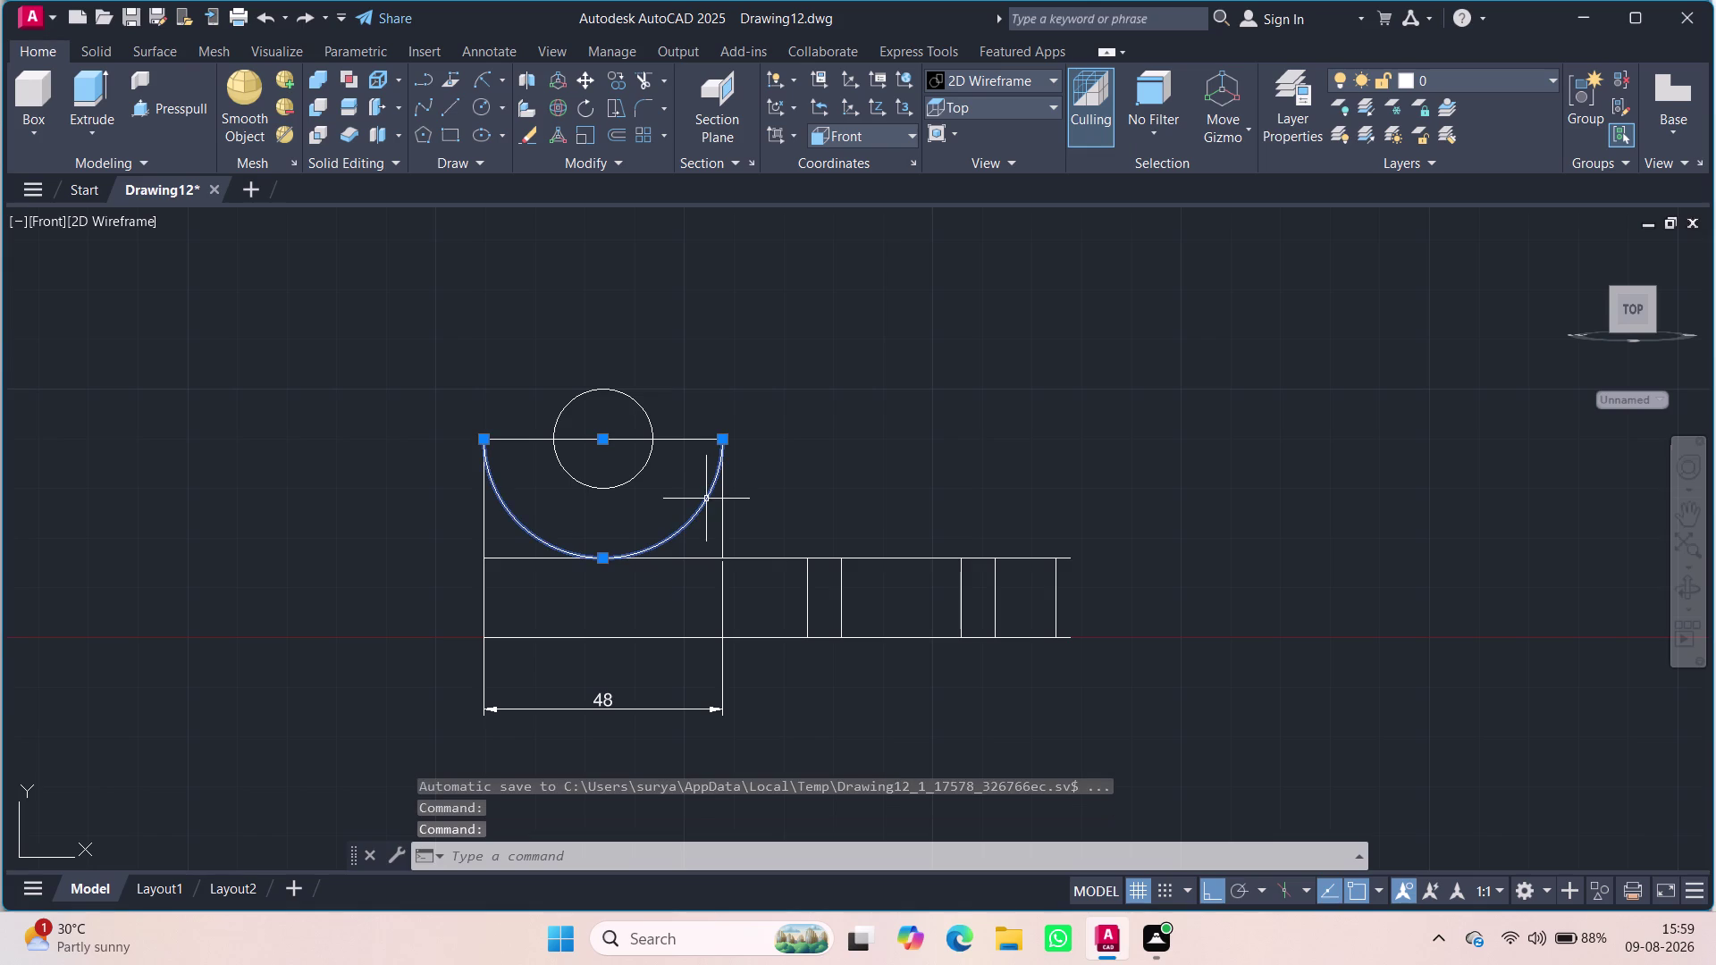
key(Escape)
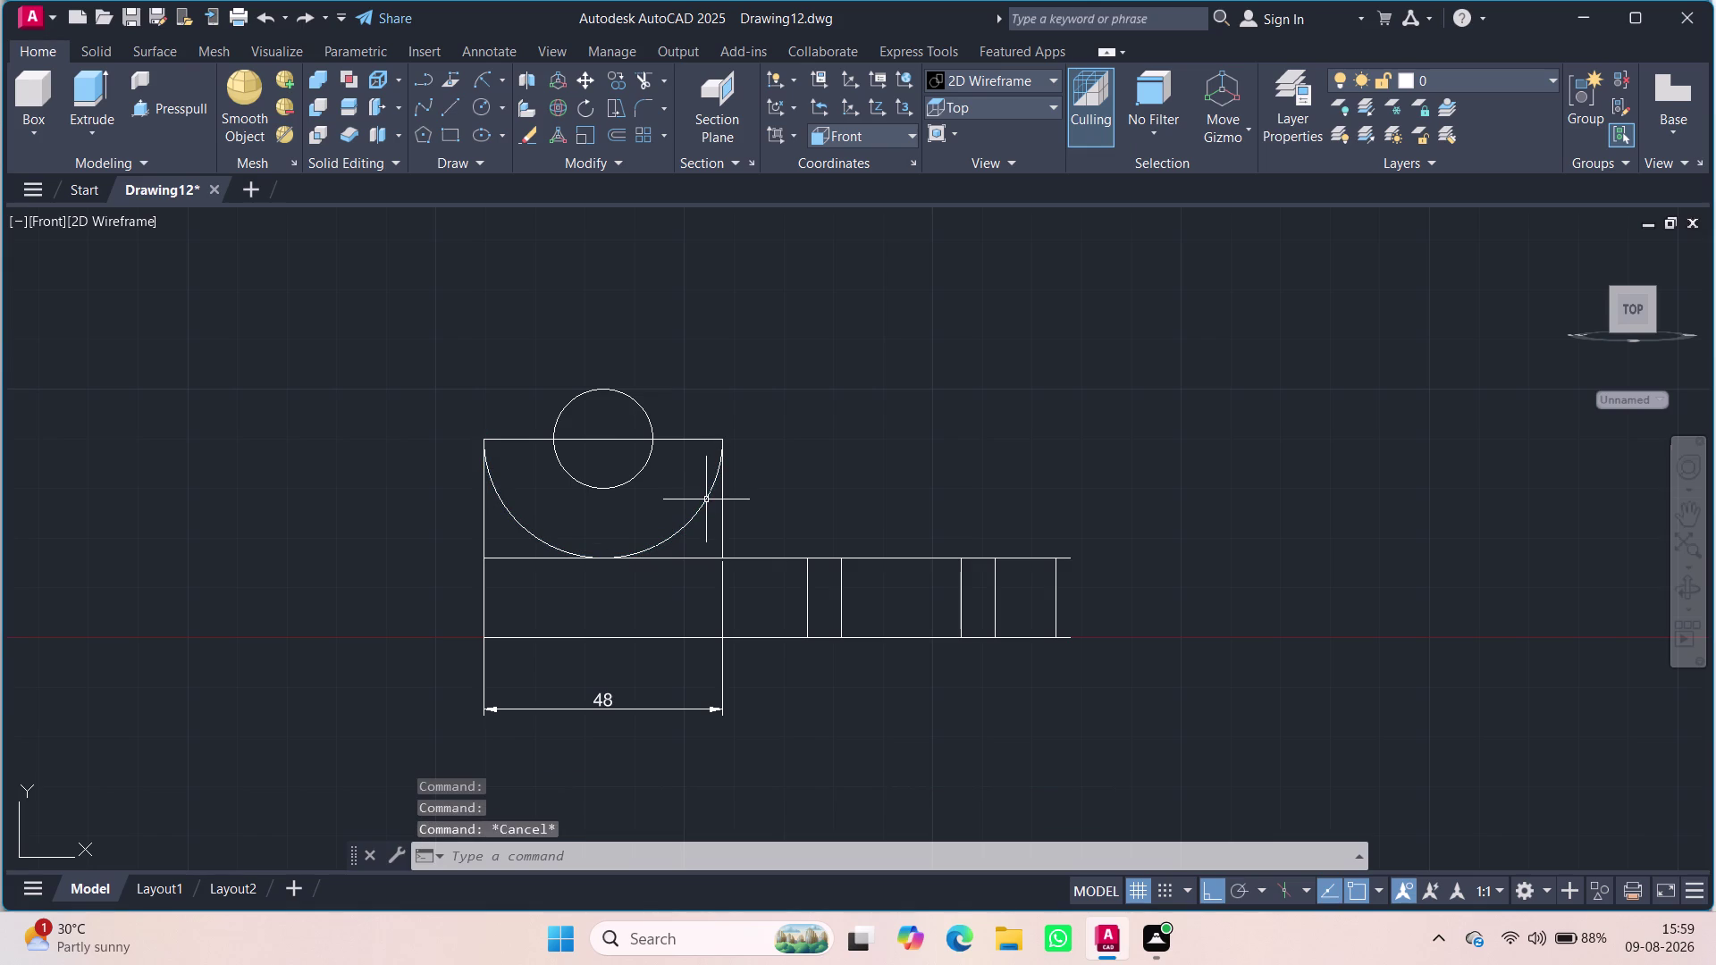
click(706, 501)
key(Delete)
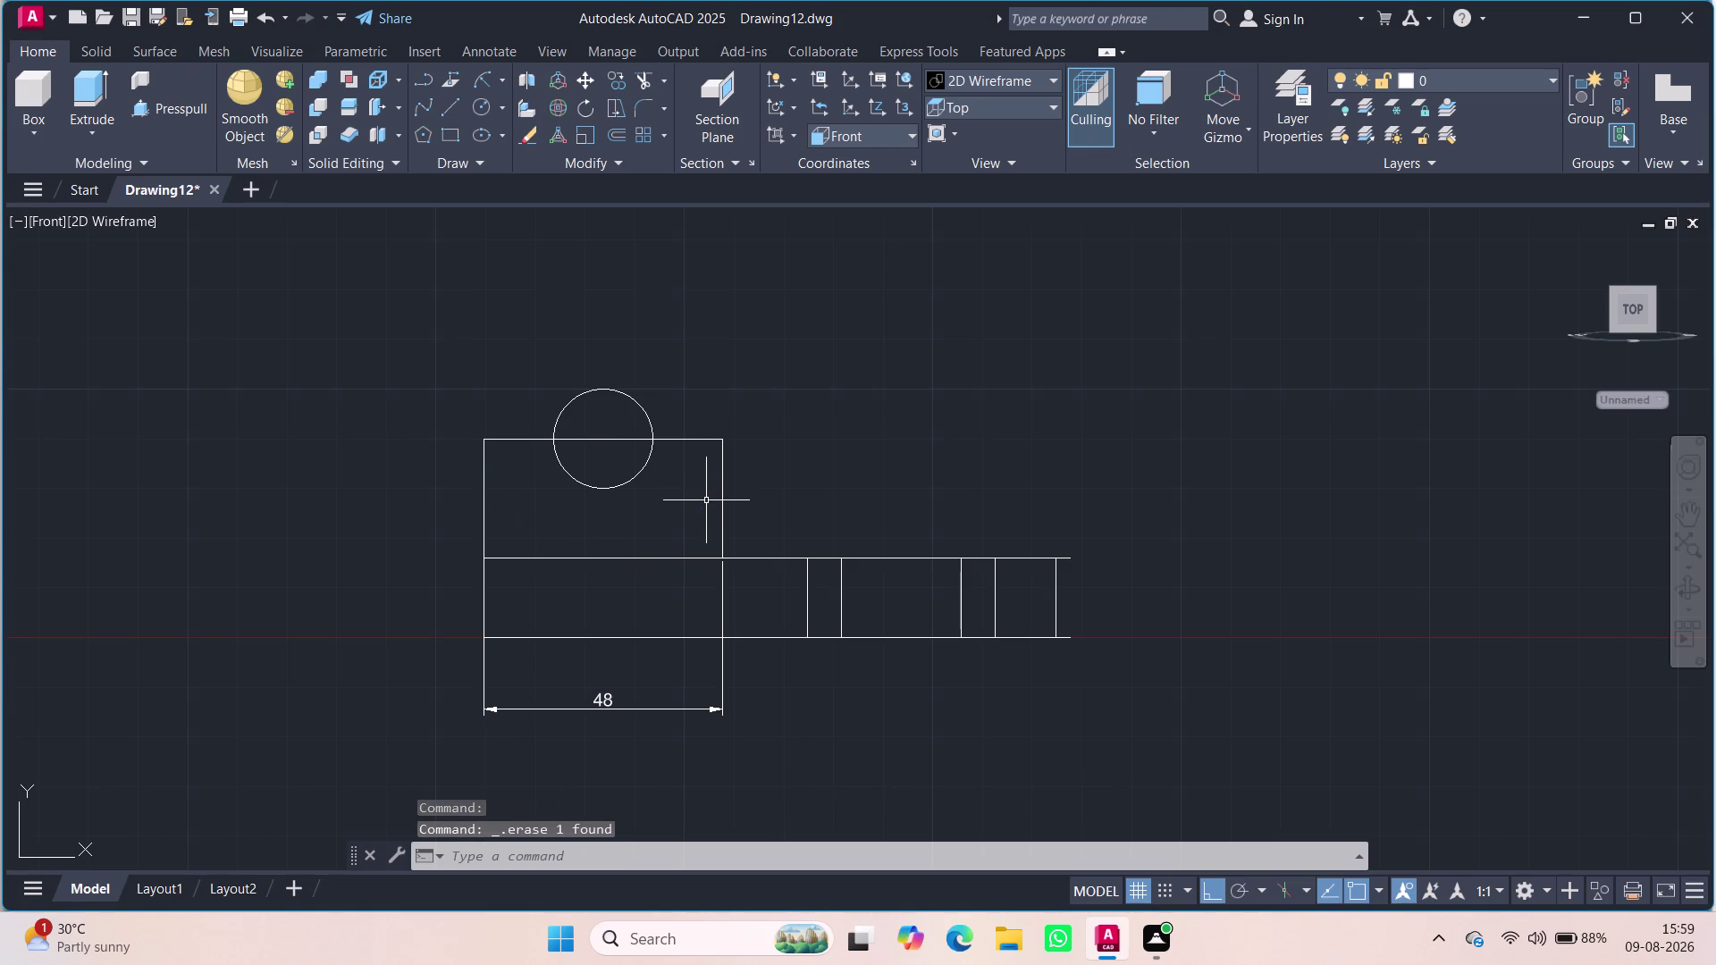
Draw a radius-24 start-end-radius arc over the upright's top corners.
click(477, 75)
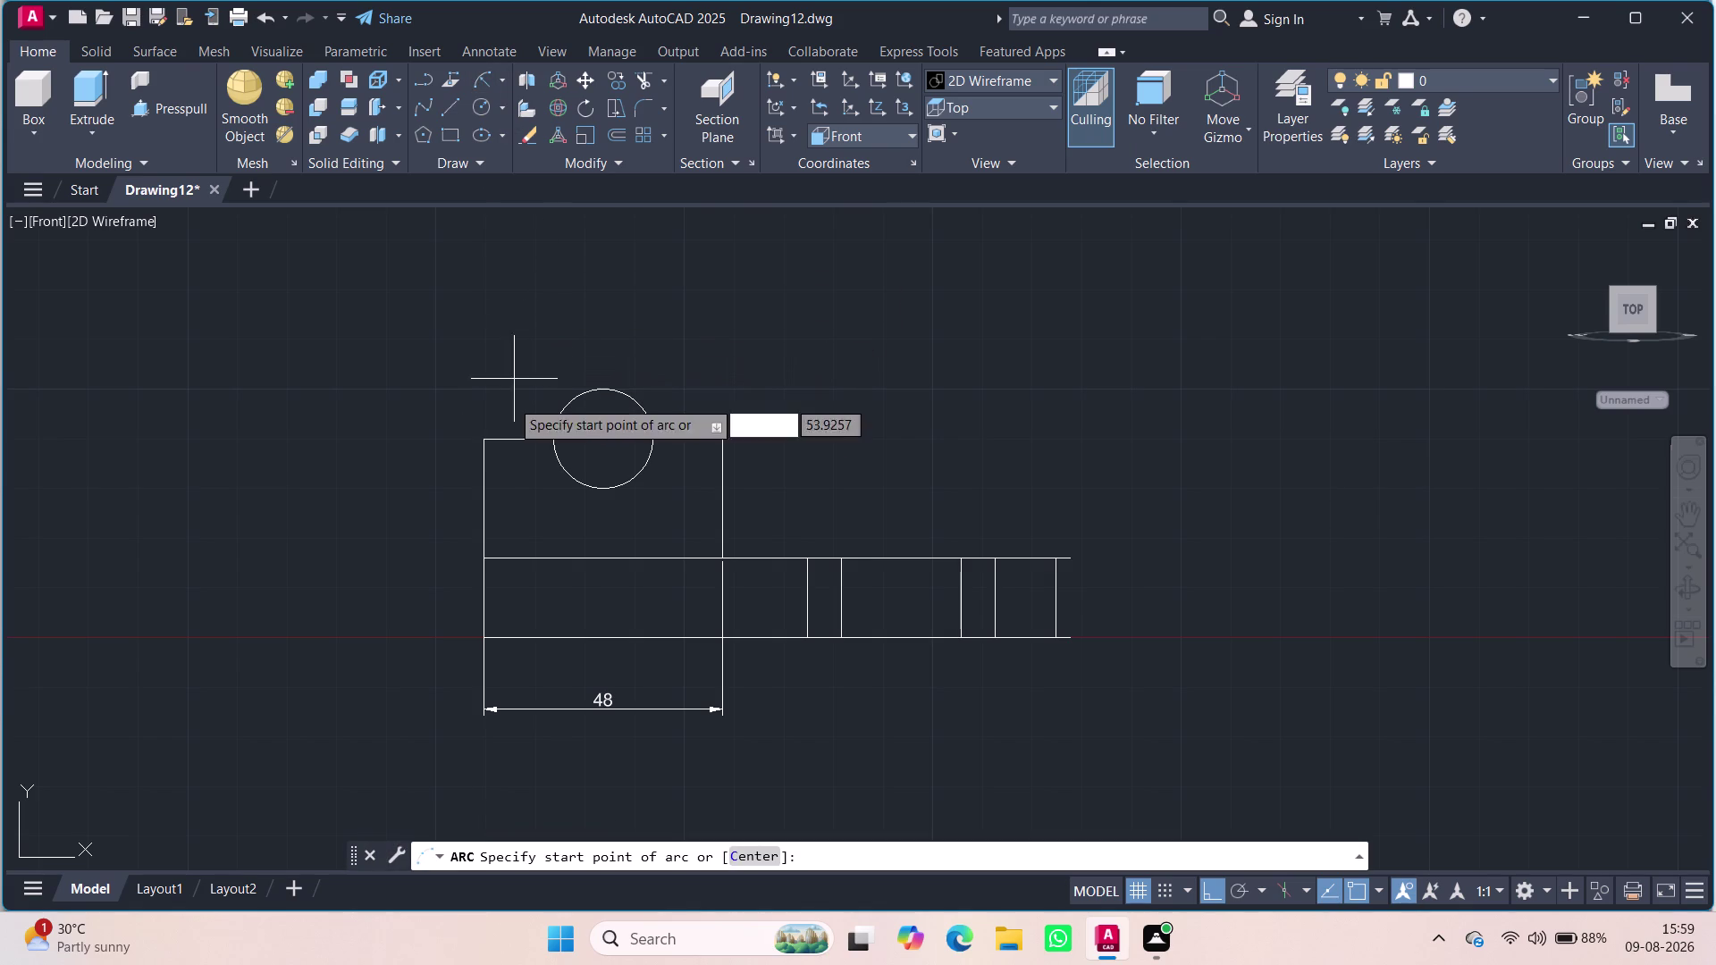
click(487, 437)
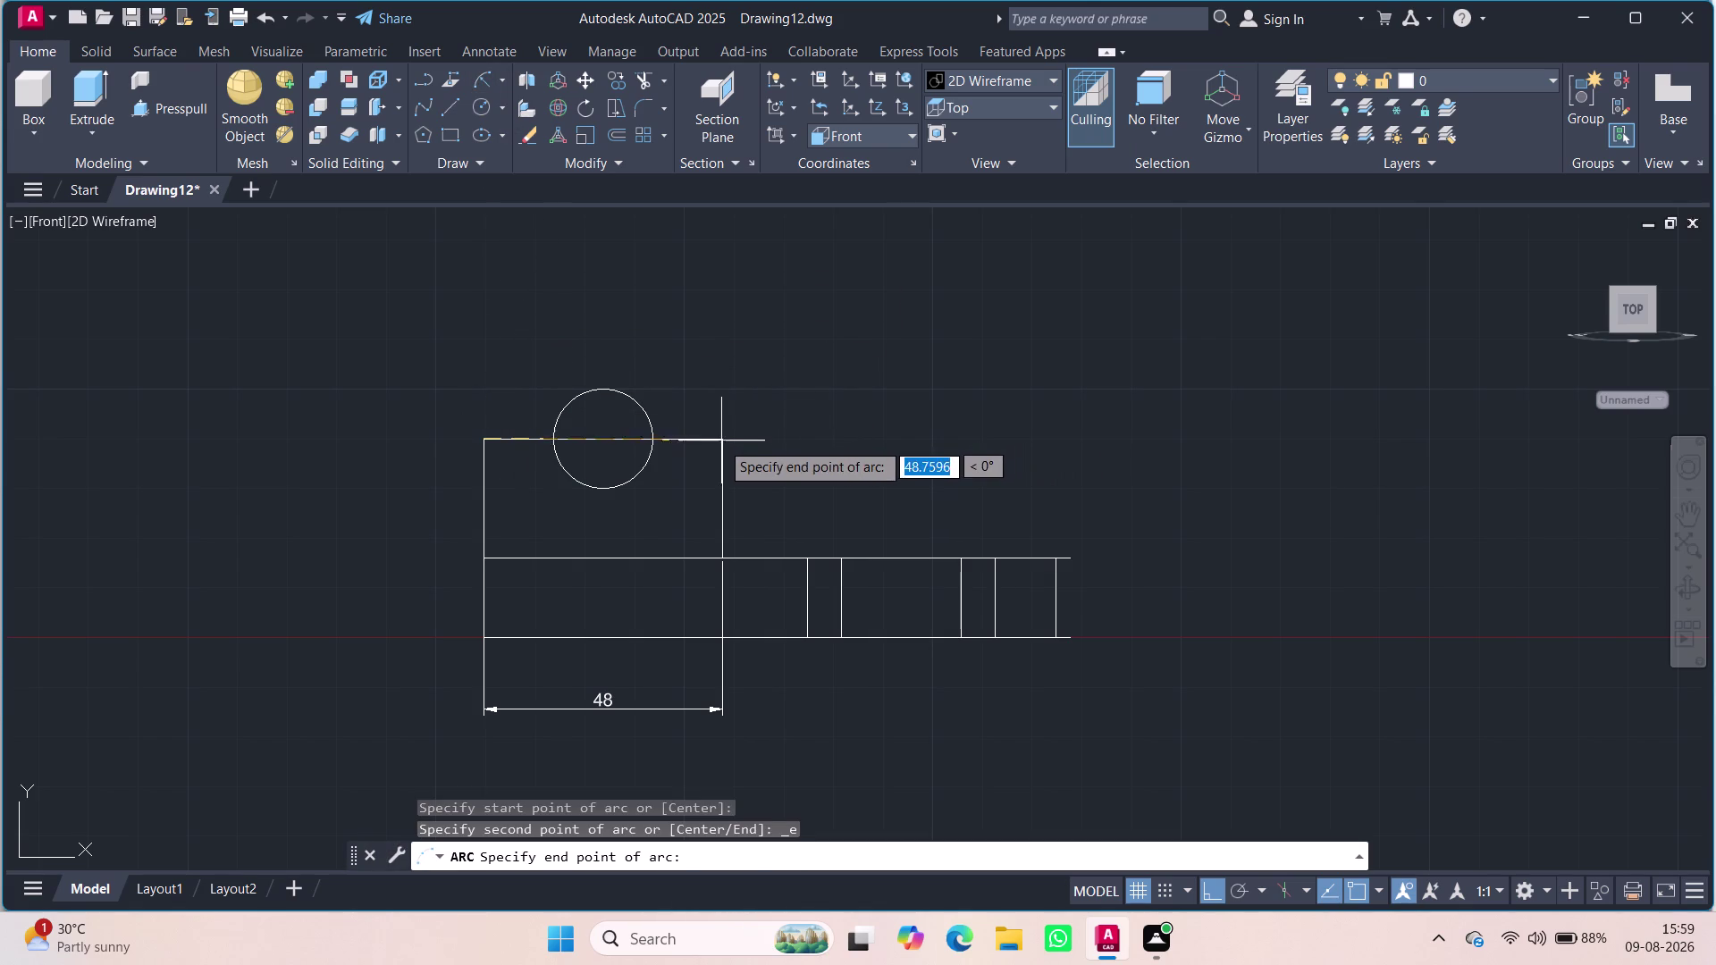
click(719, 442)
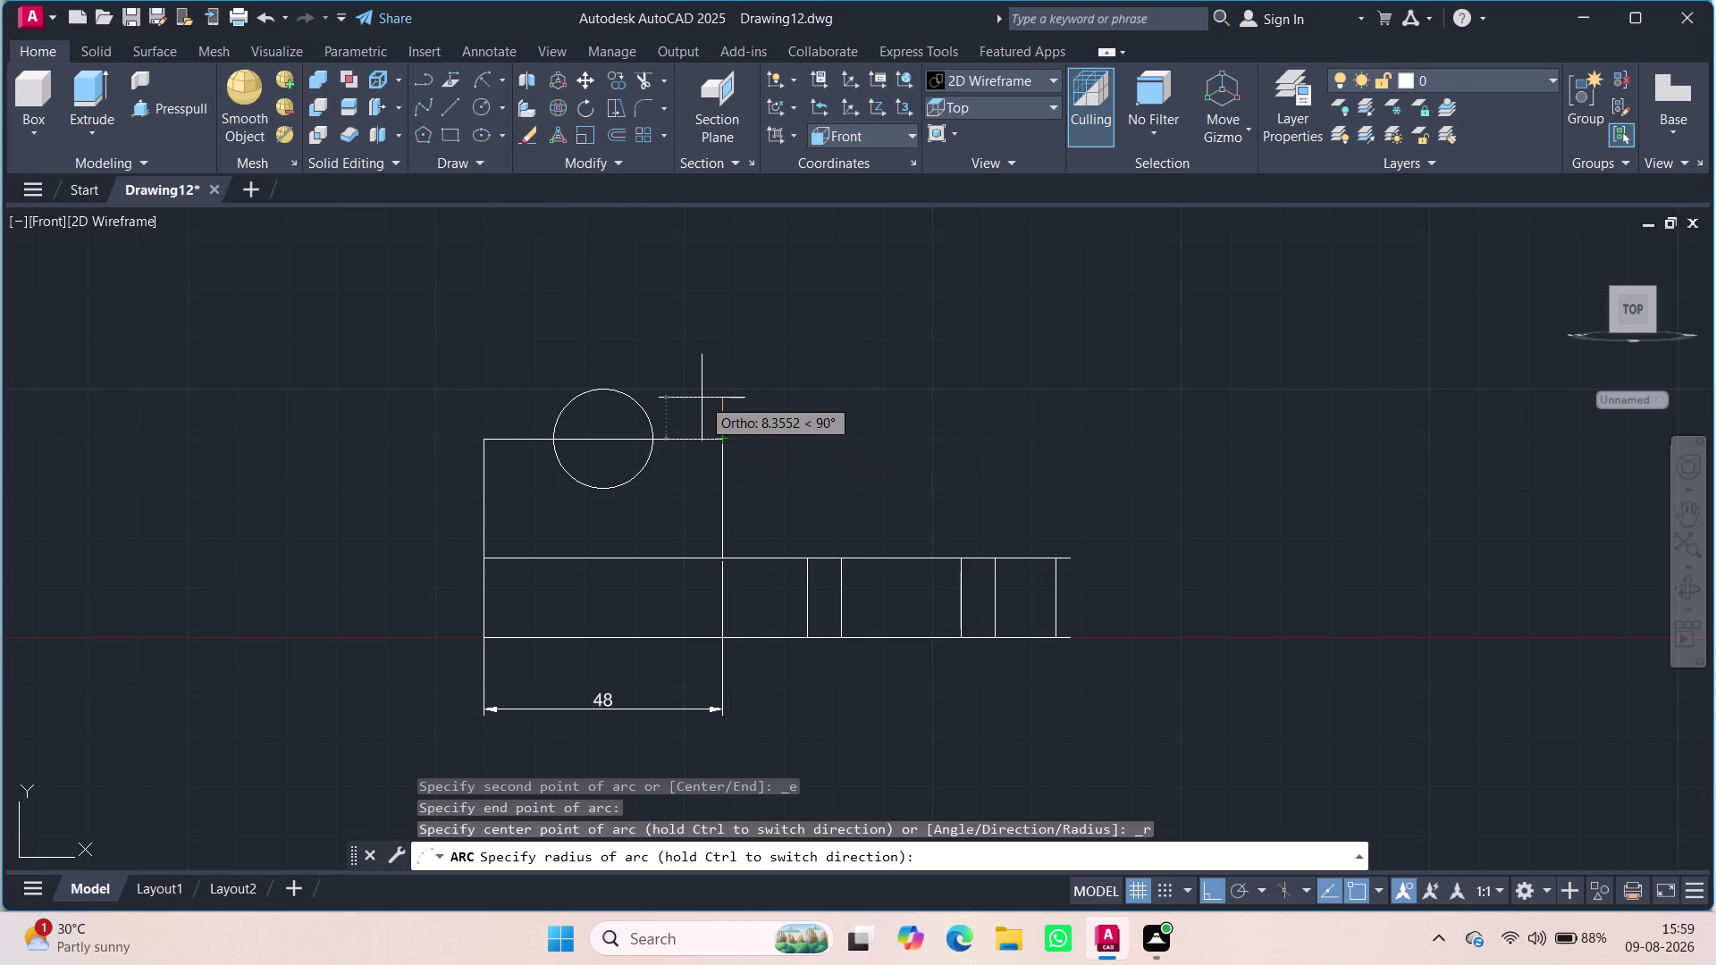
text(24)
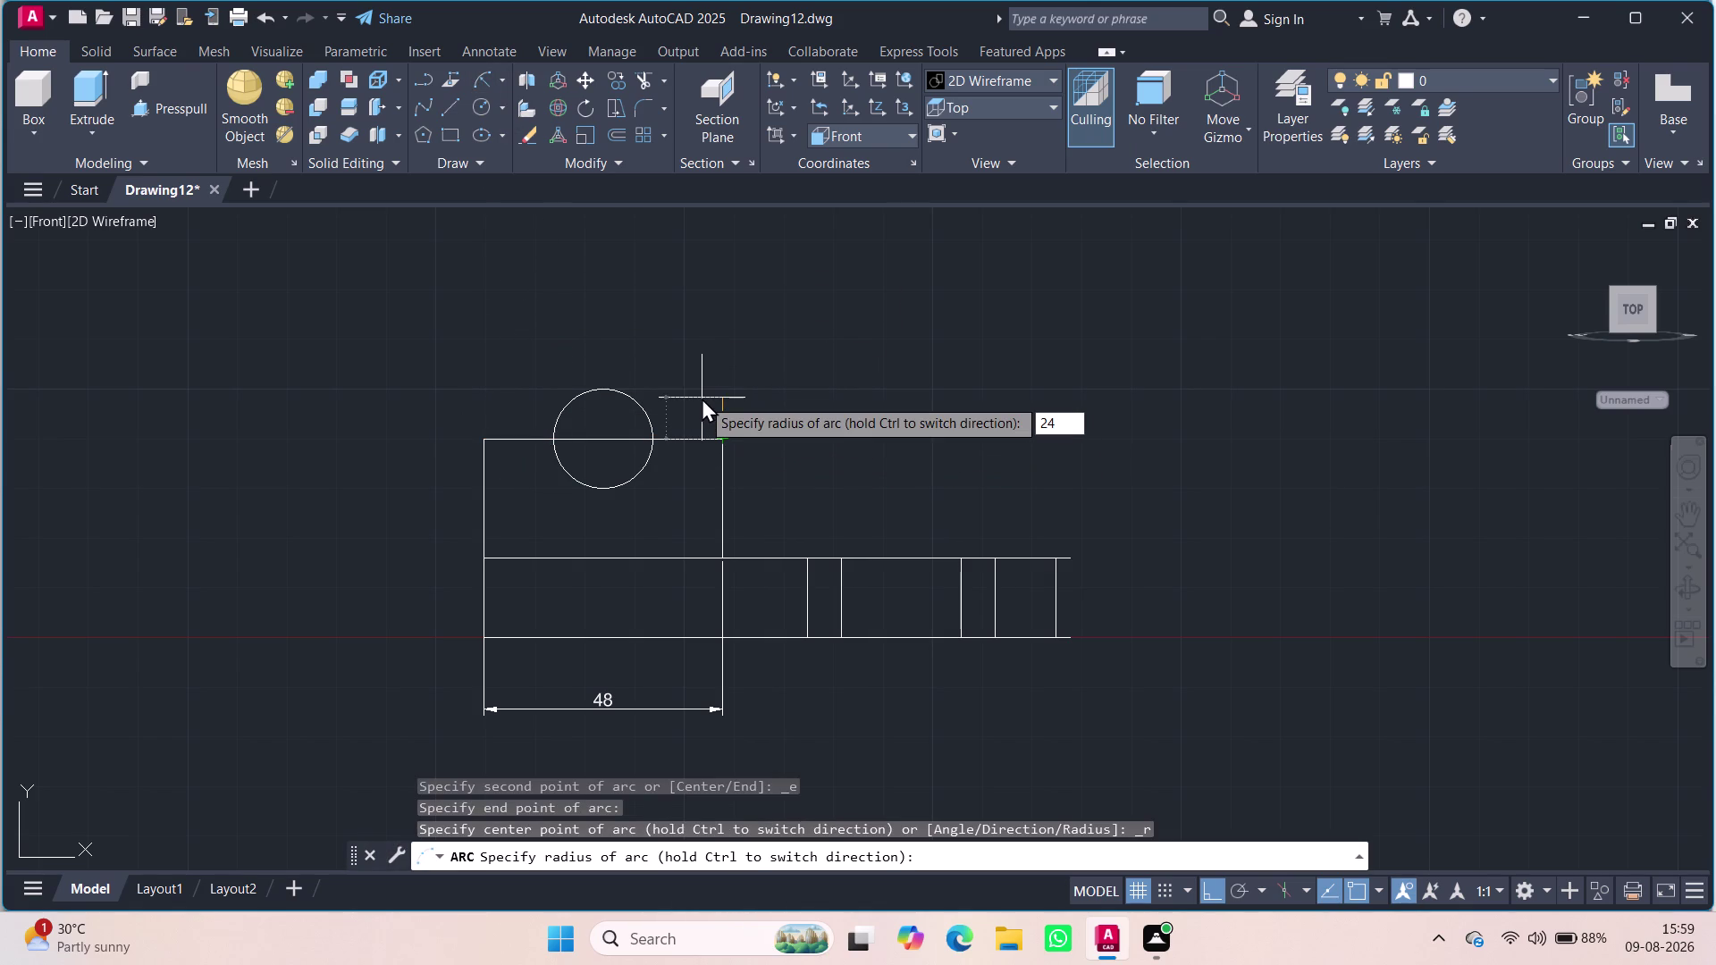
key(ctrl+Return)
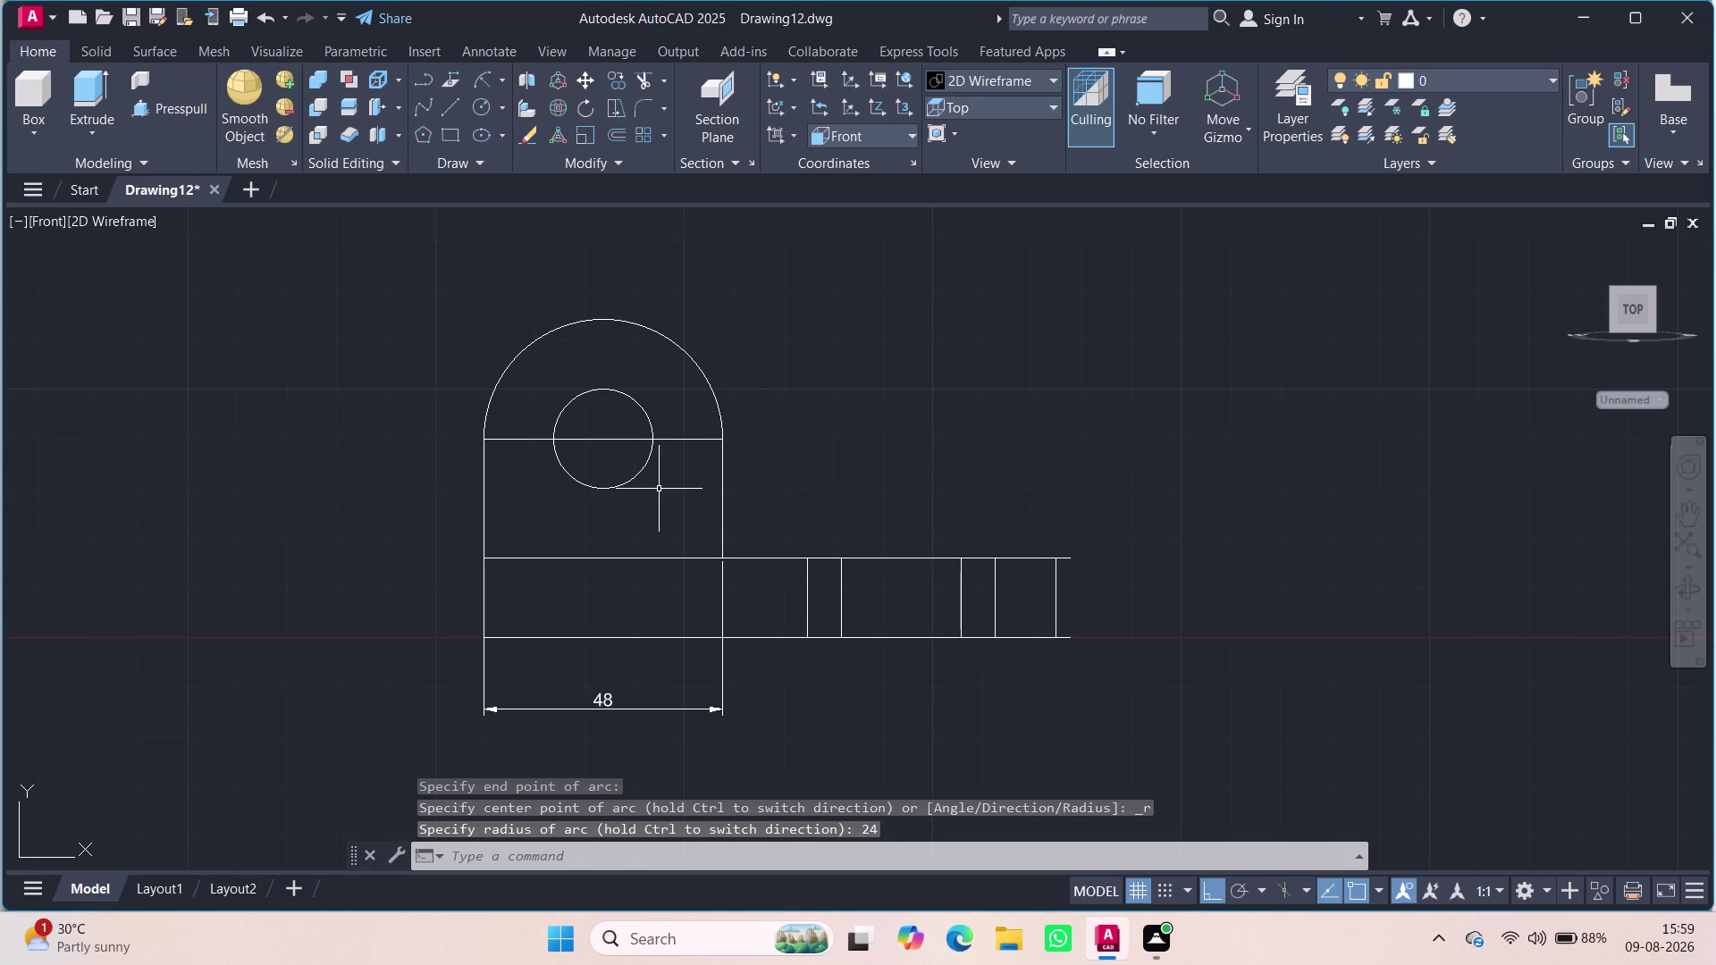
Erase the upright's straight top edge and the 48 dimension.
click(608, 432)
click(594, 442)
key(Delete)
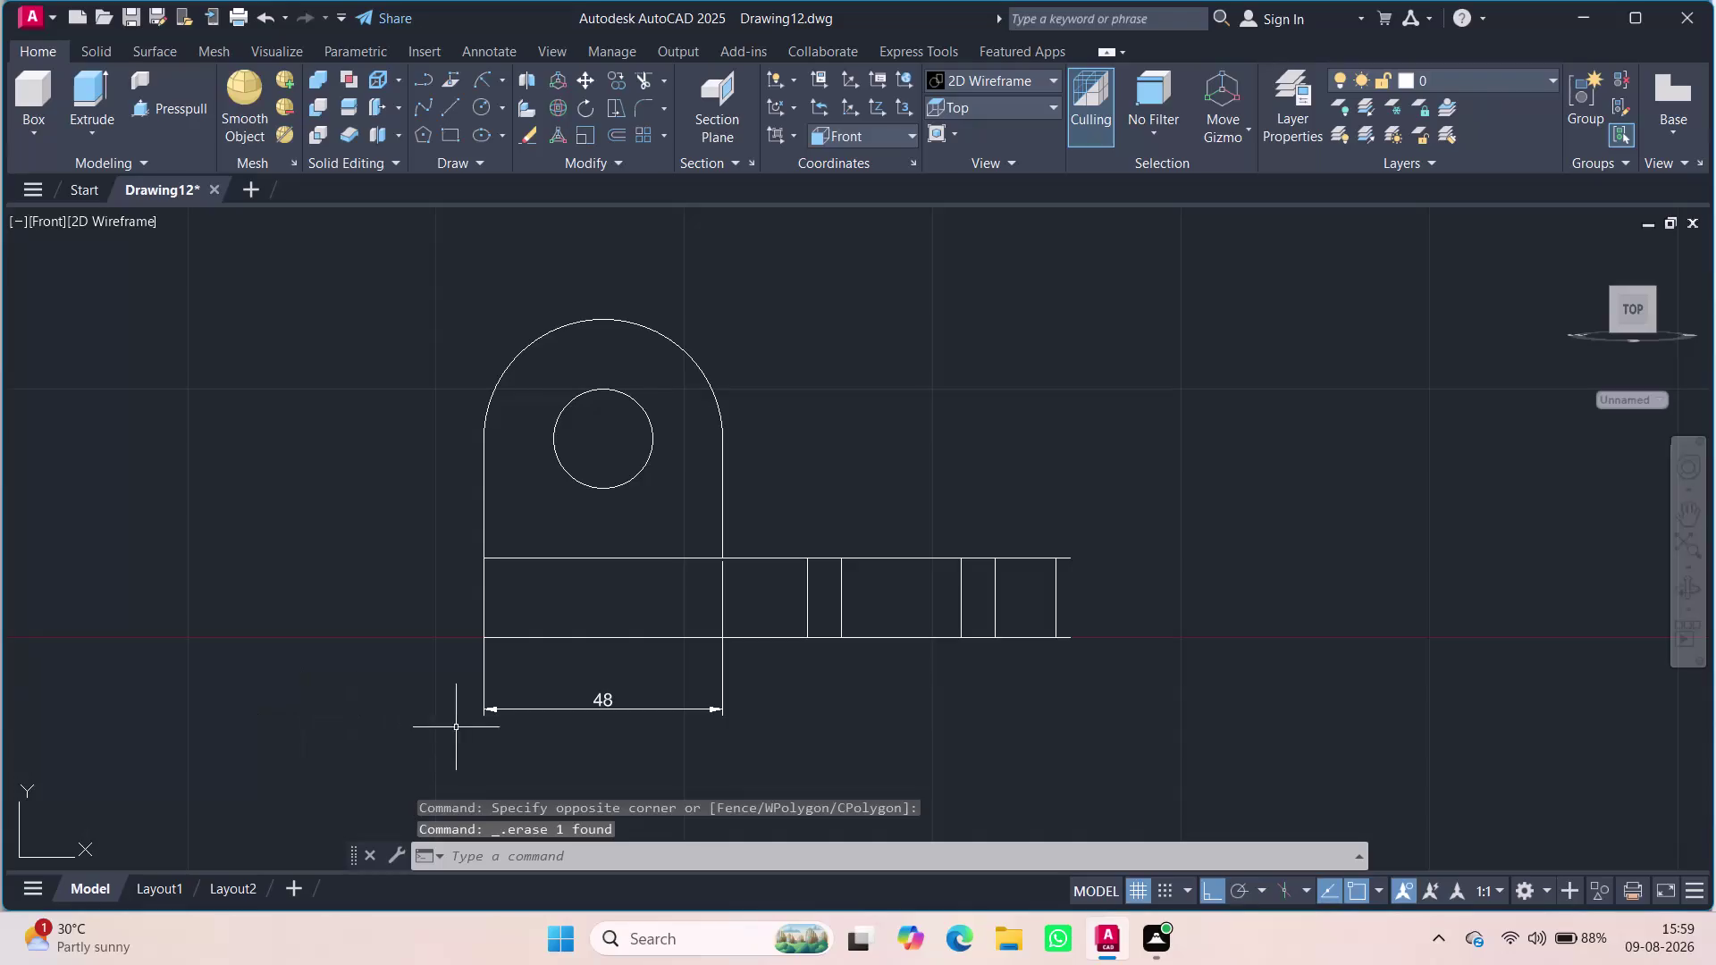
click(608, 710)
key(Delete)
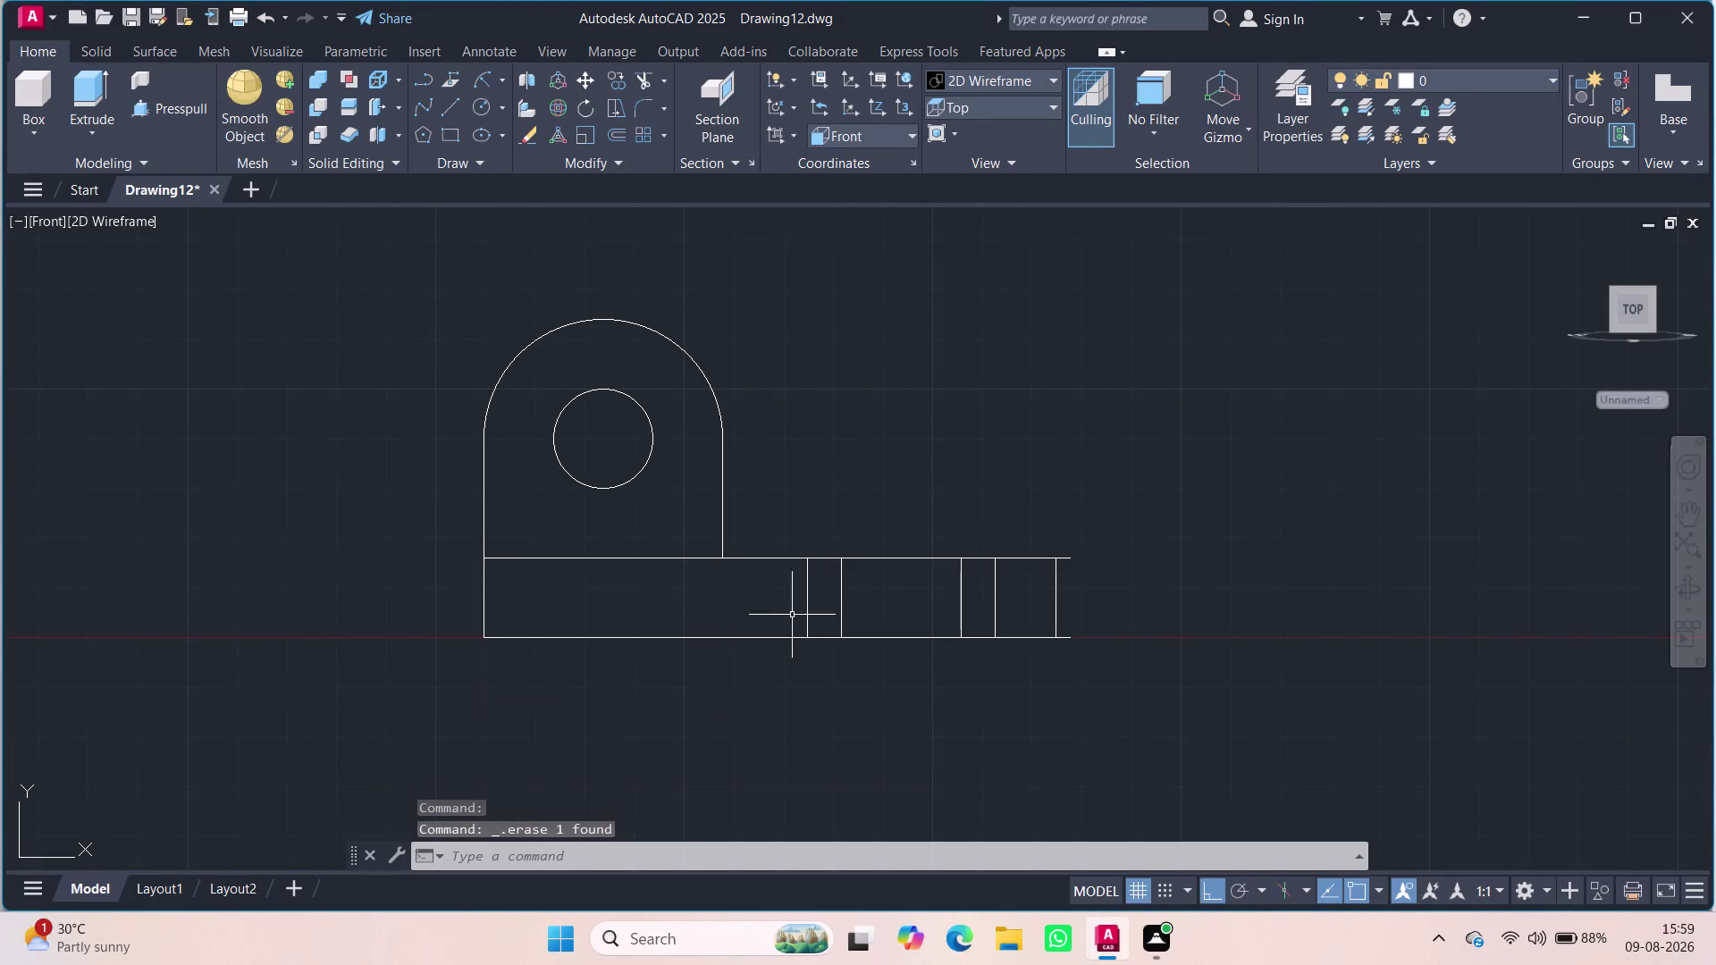
click(53, 223)
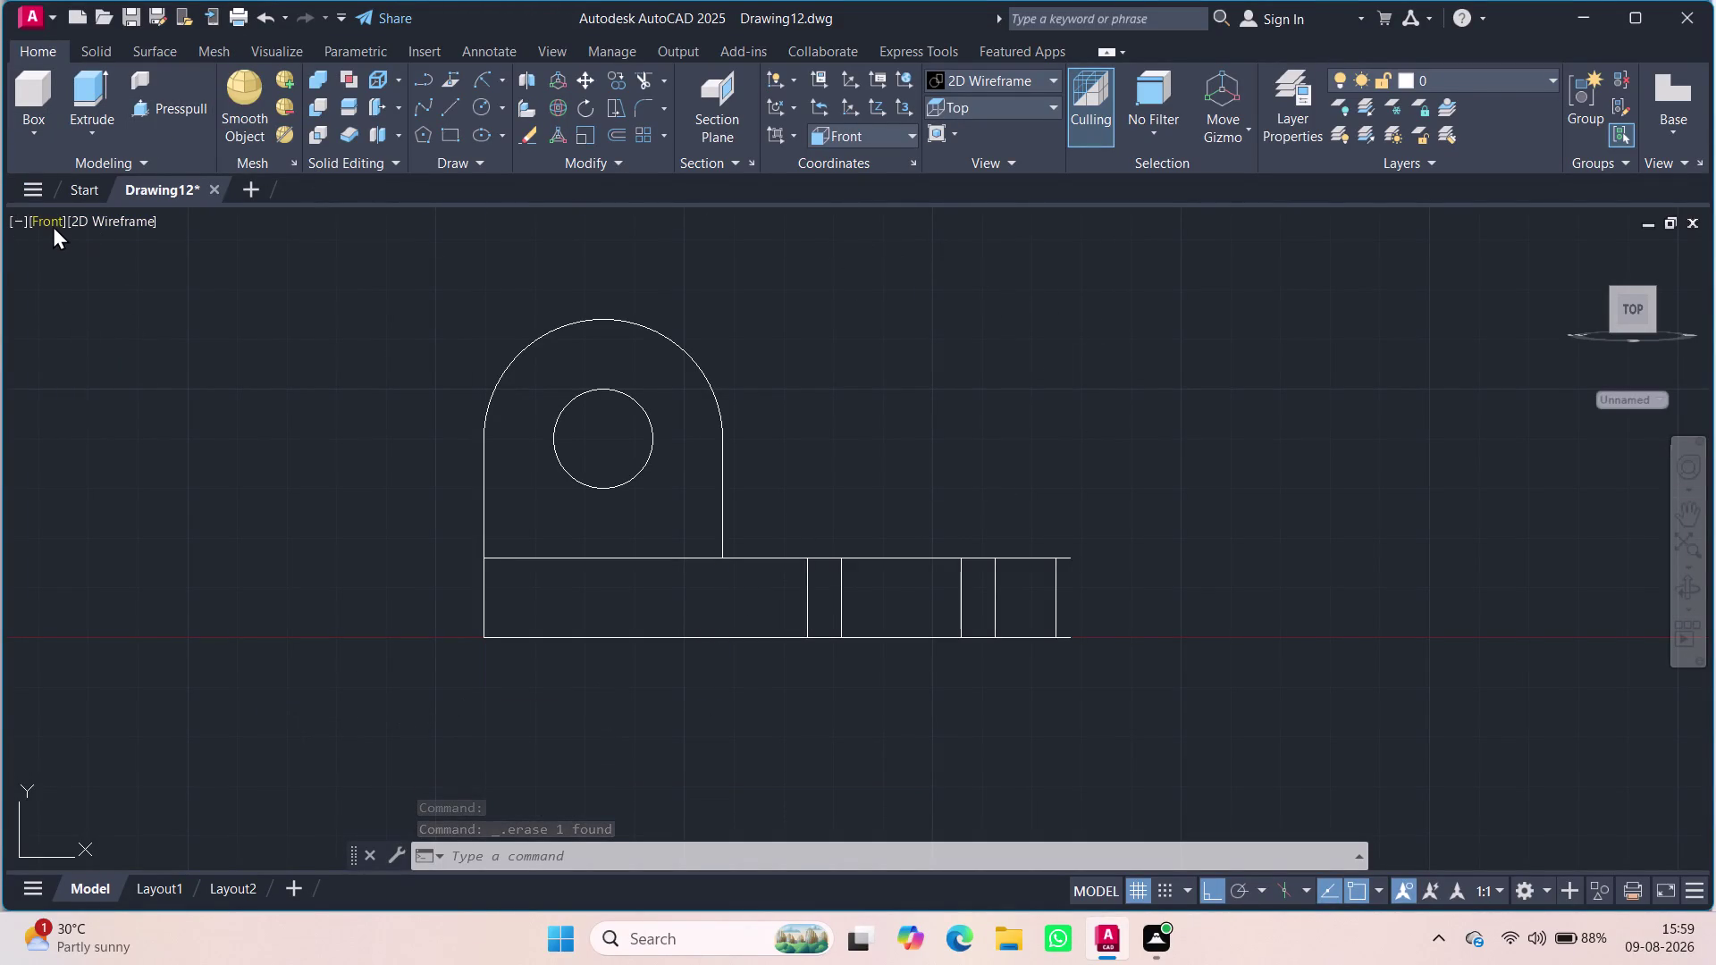
click(52, 225)
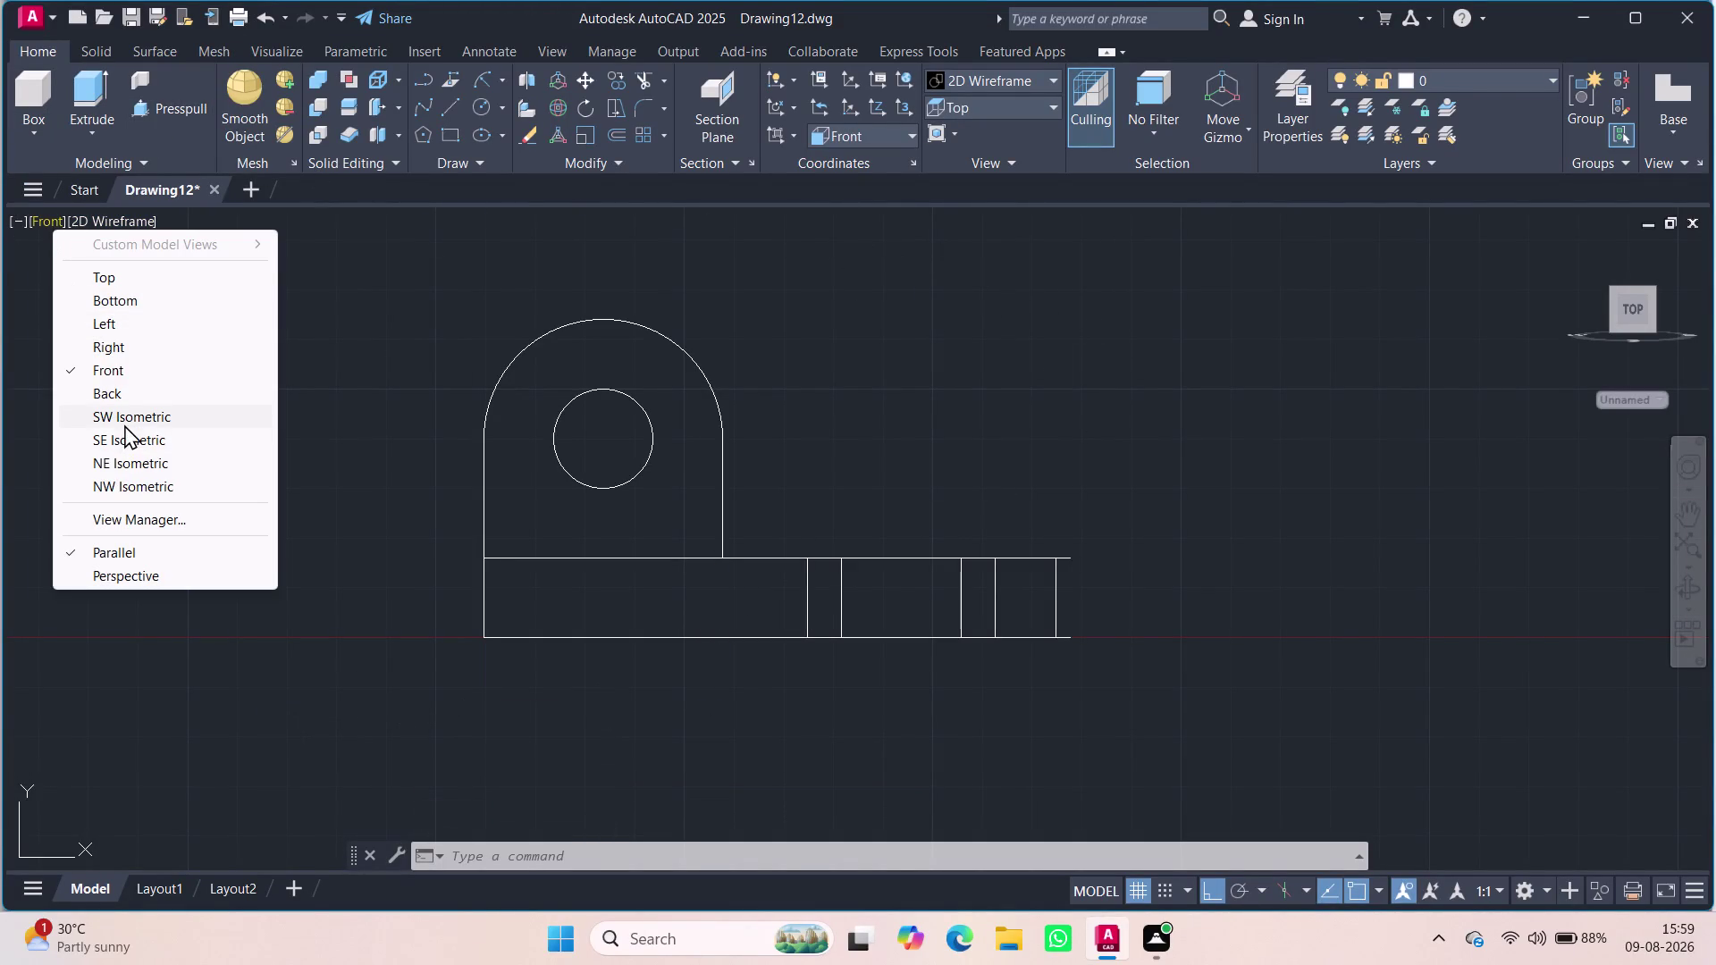
Switch to SE Isometric and set the visual style to Conceptual, then Shaded with Edges.
click(111, 431)
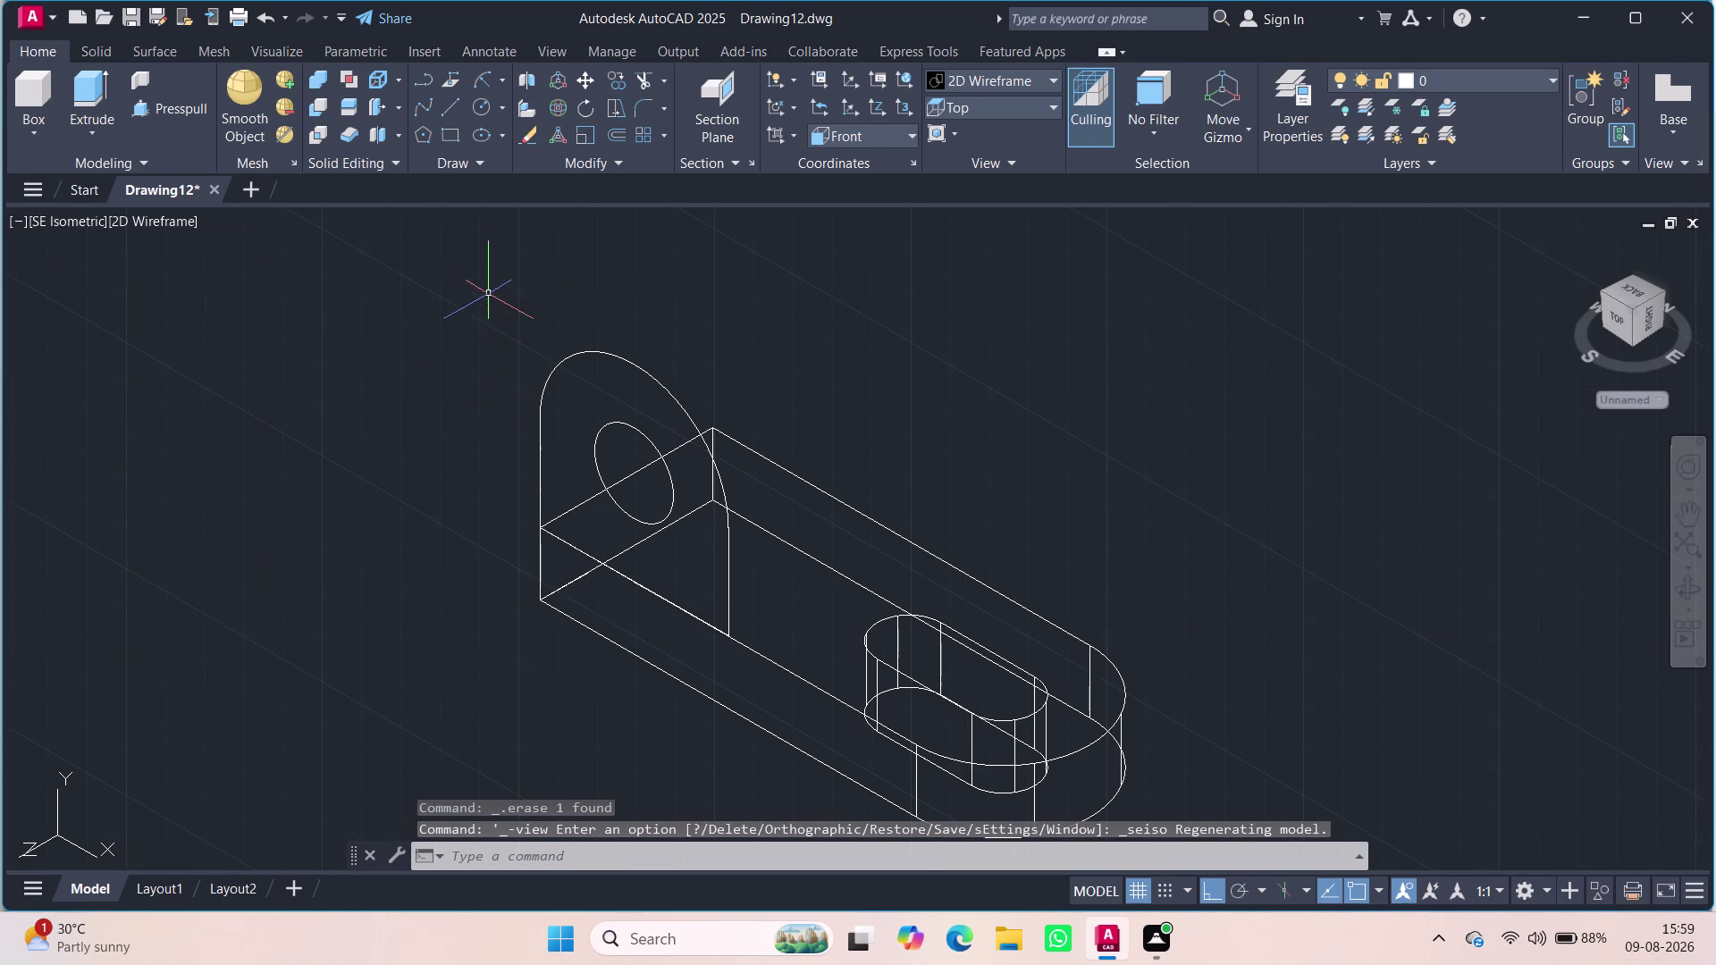
click(143, 229)
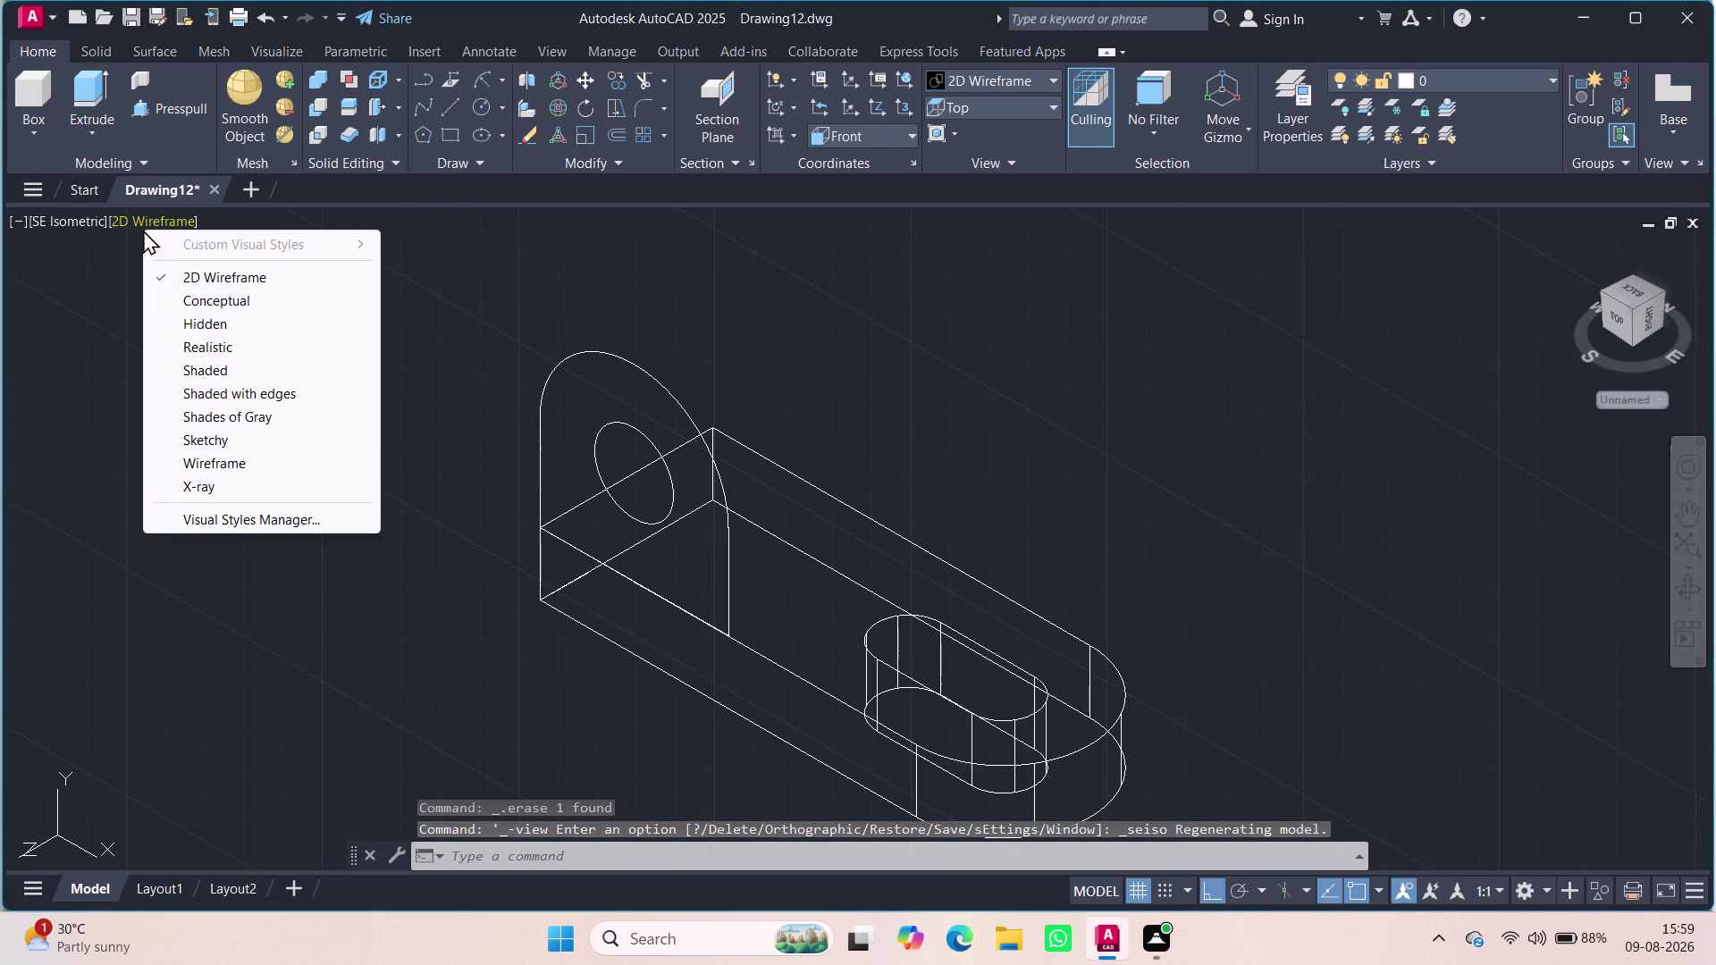
click(216, 303)
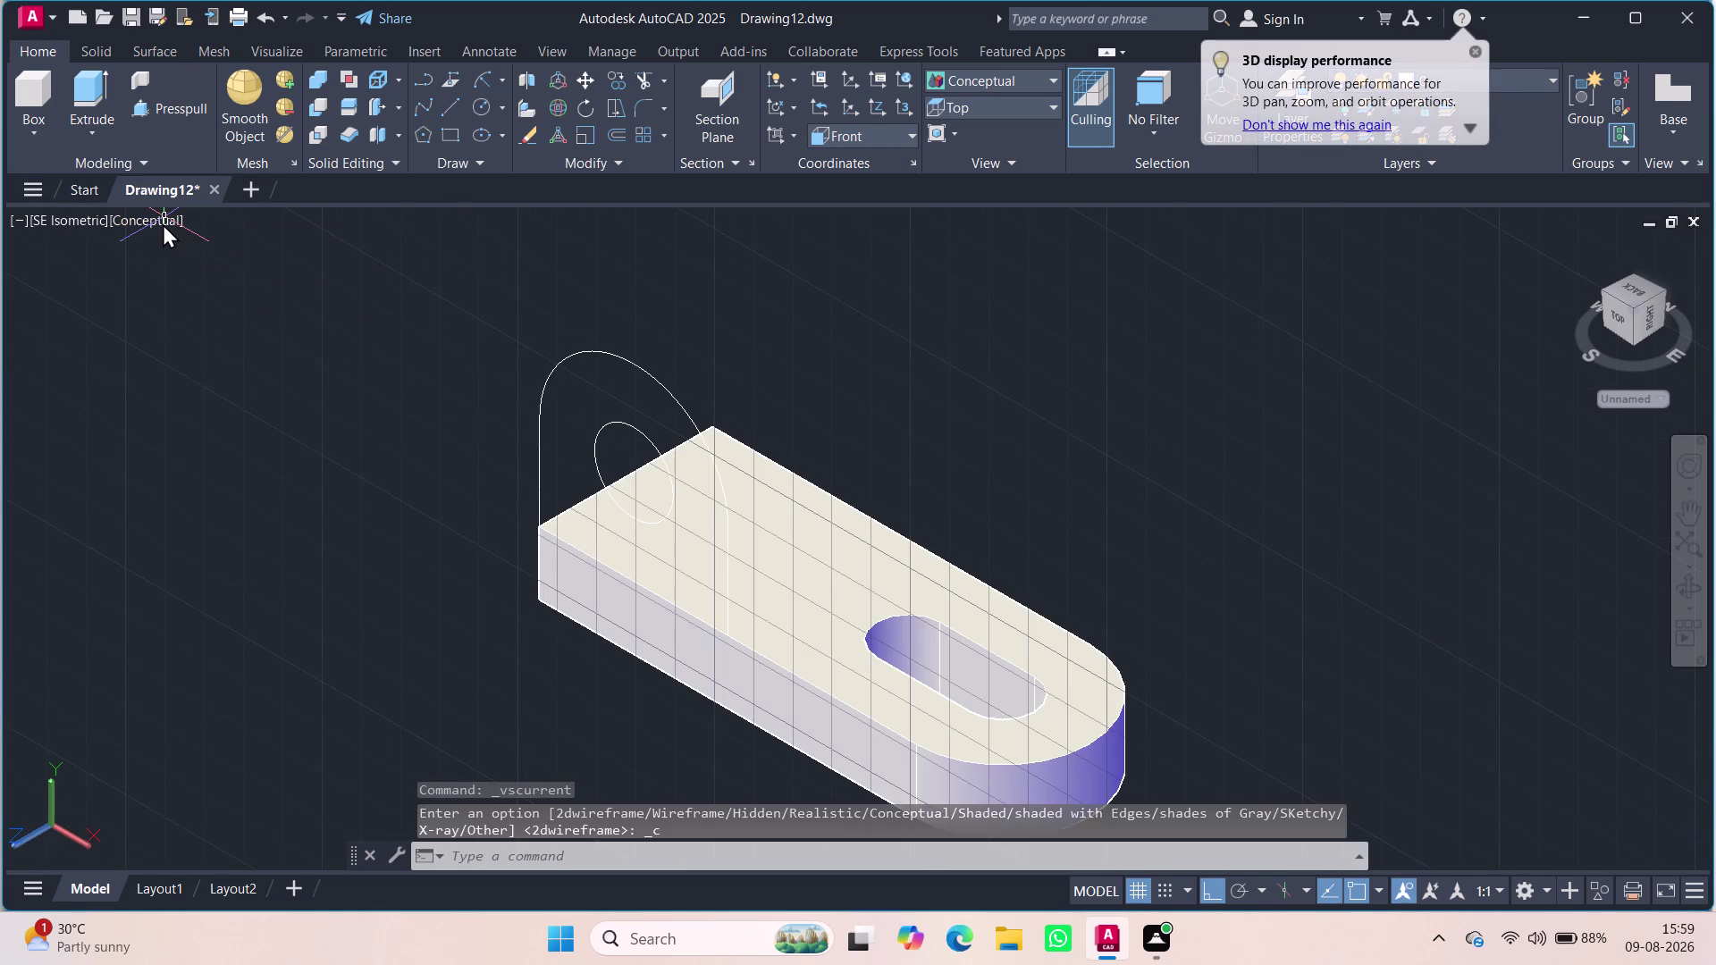
click(163, 224)
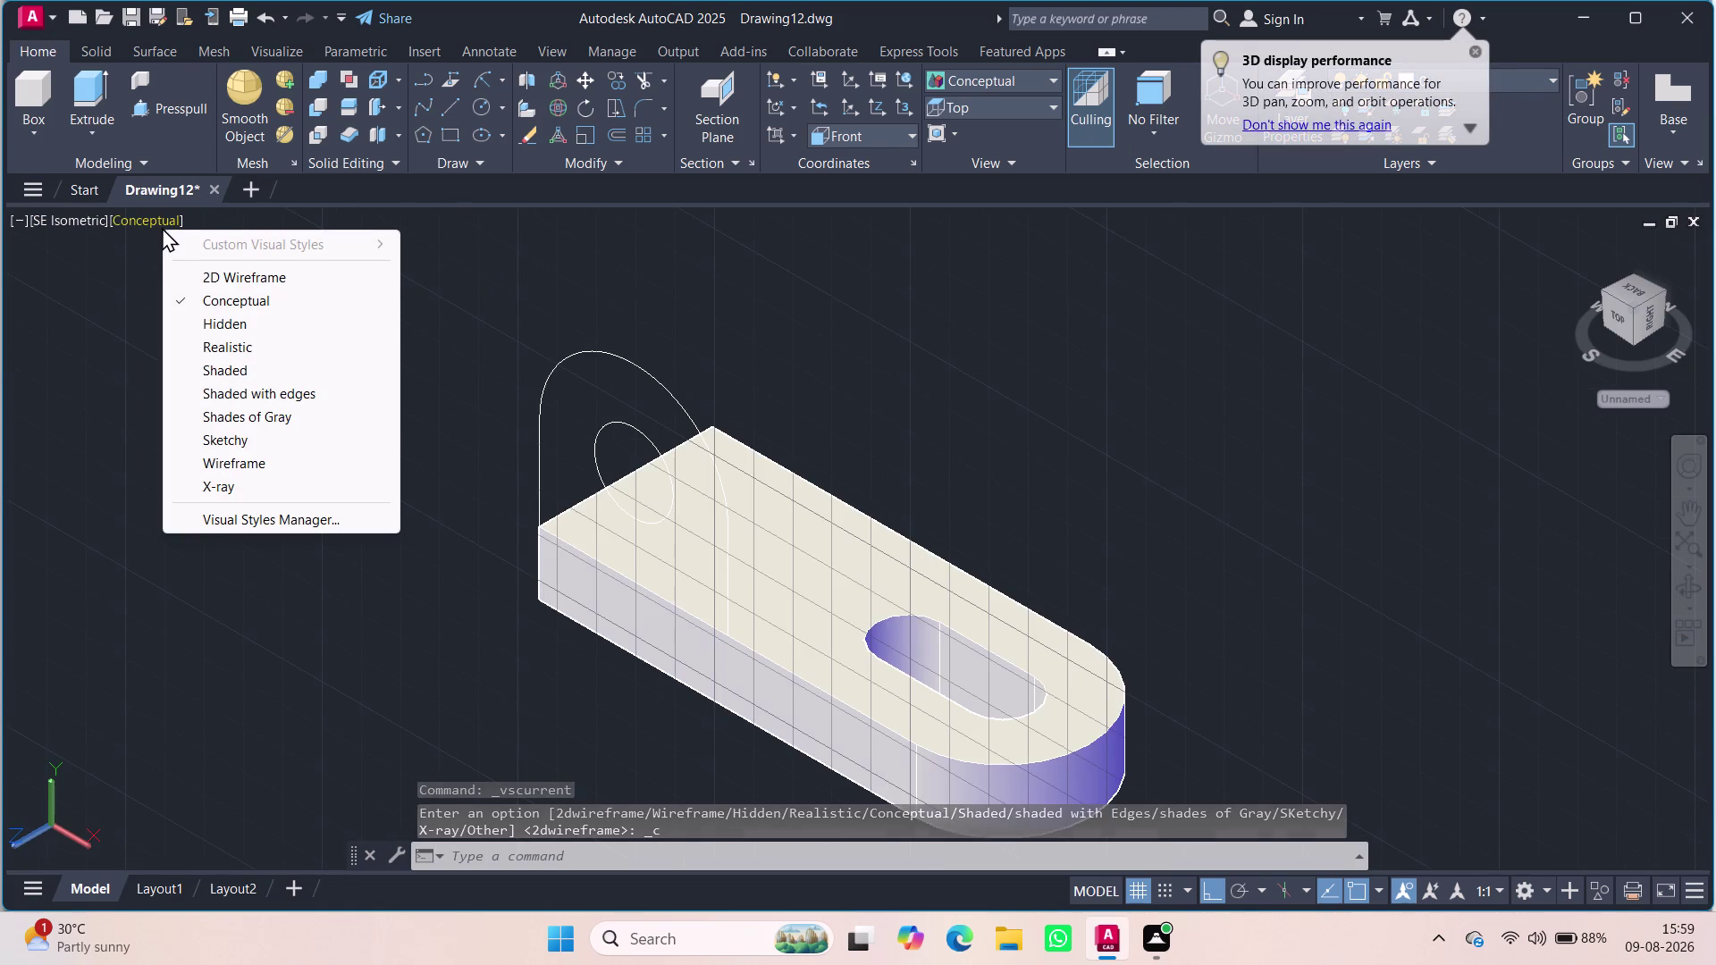
click(239, 394)
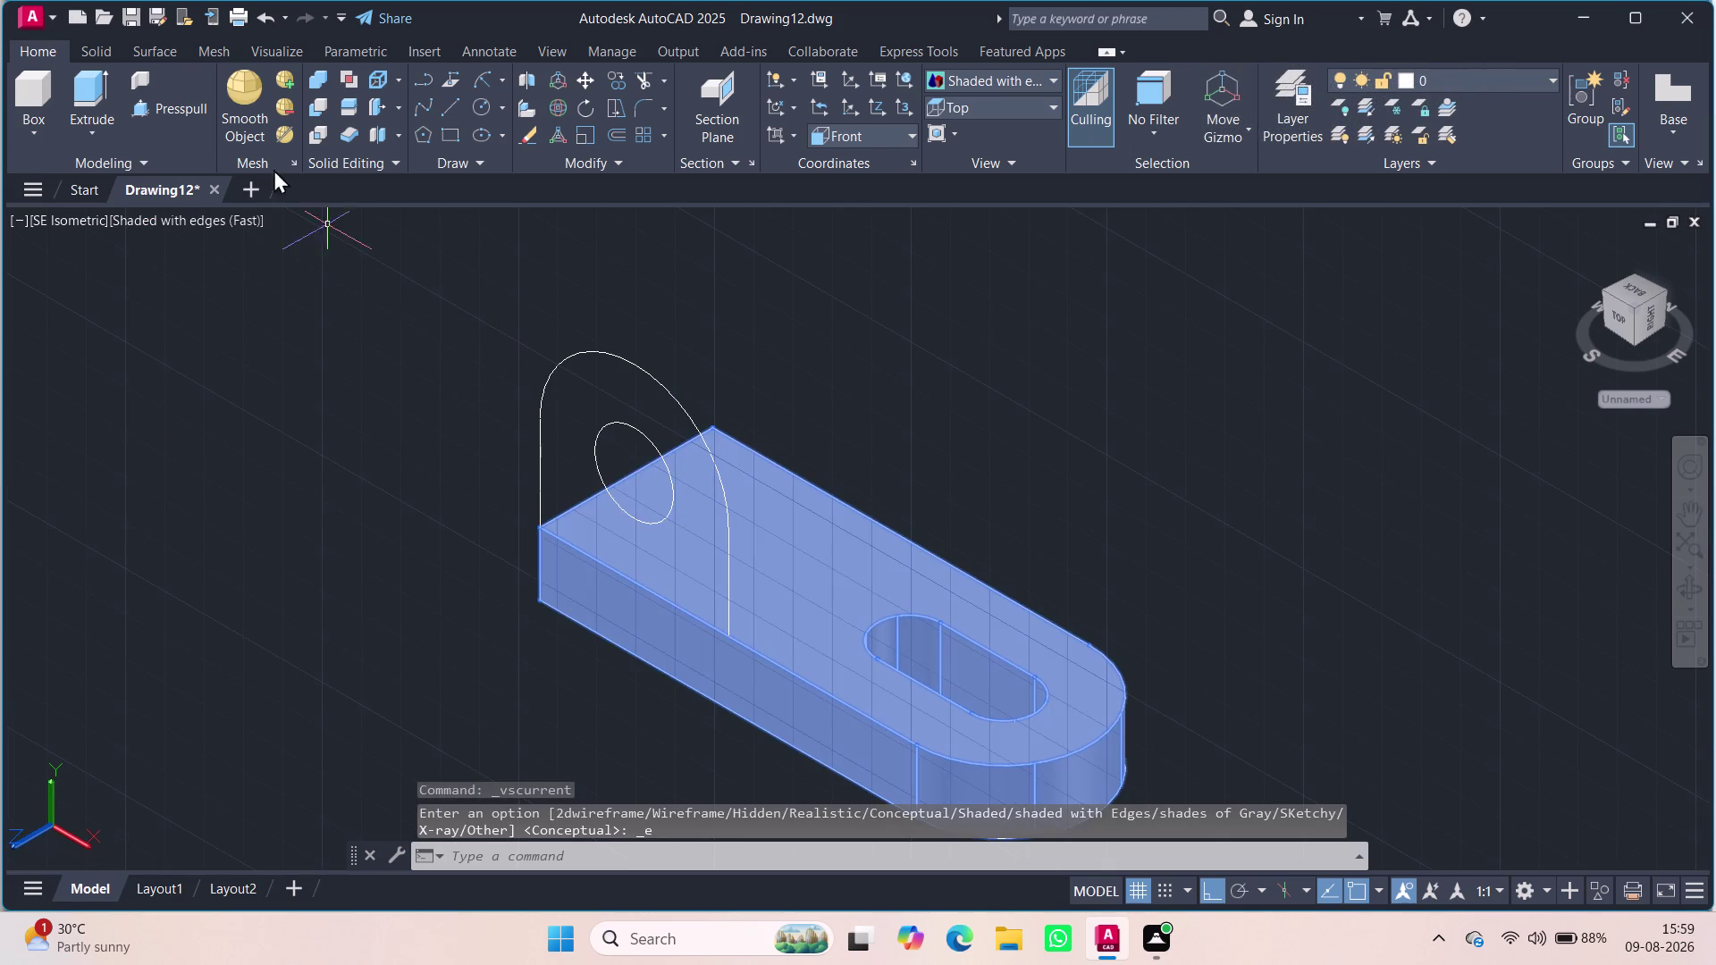
click(183, 110)
Try press-pulling the base area and the upright profile, cancelling each attempt.
click(694, 521)
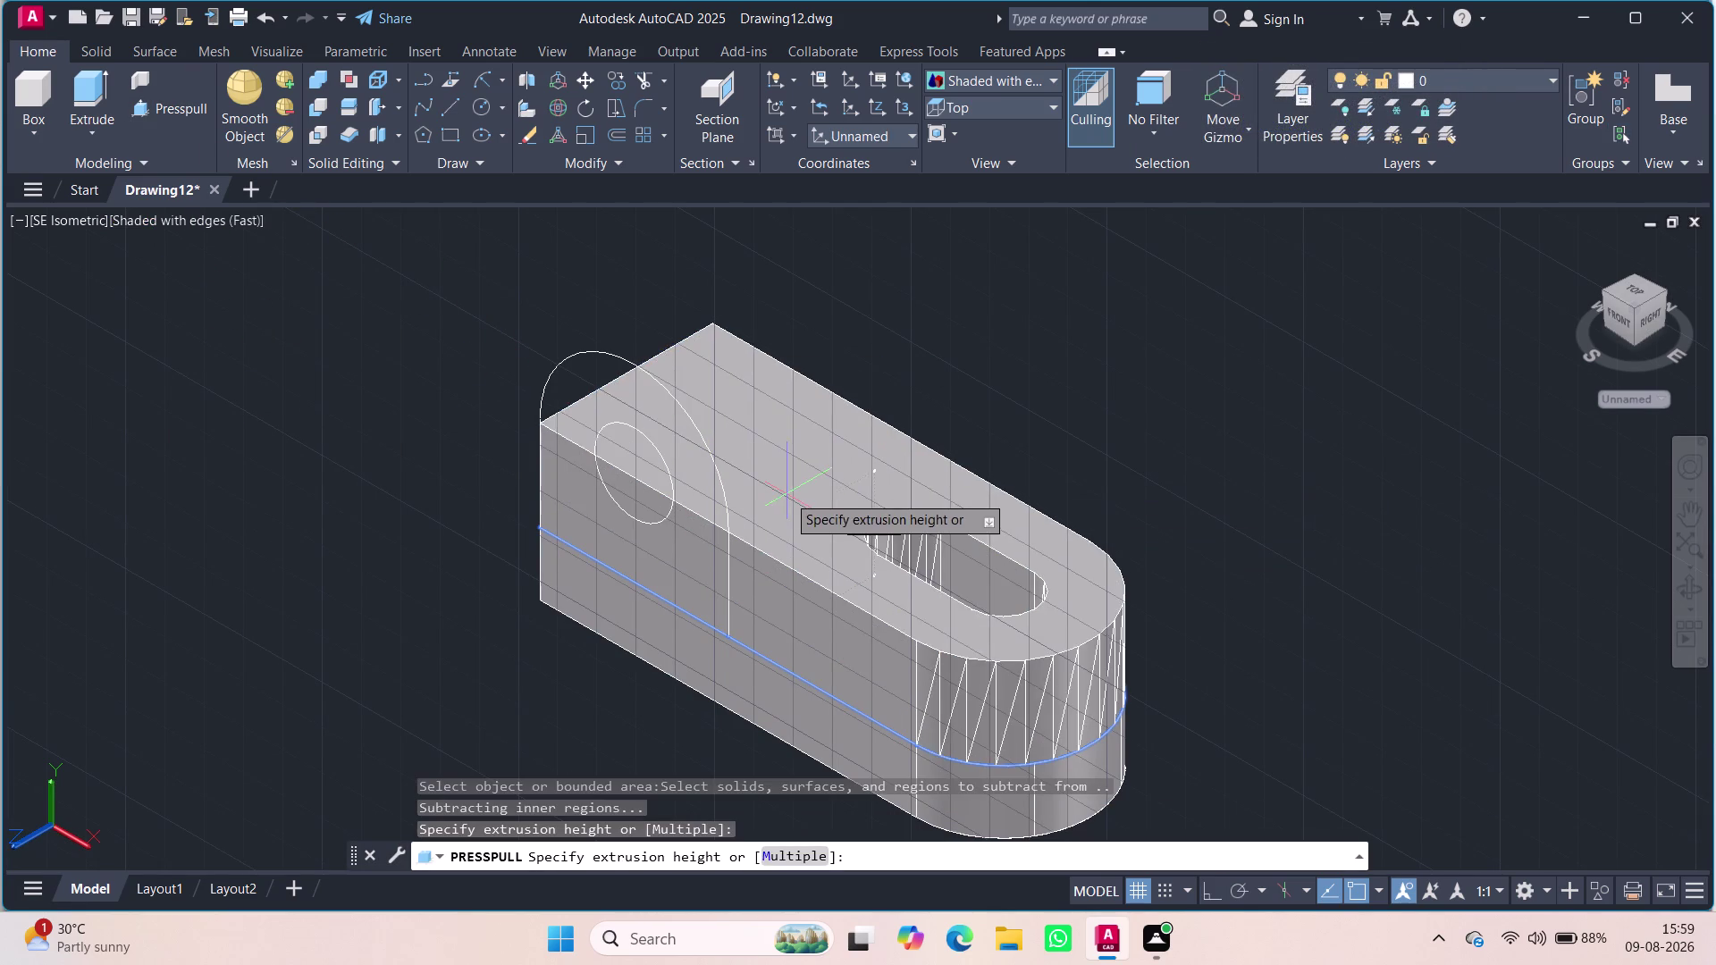
key(Escape)
click(655, 403)
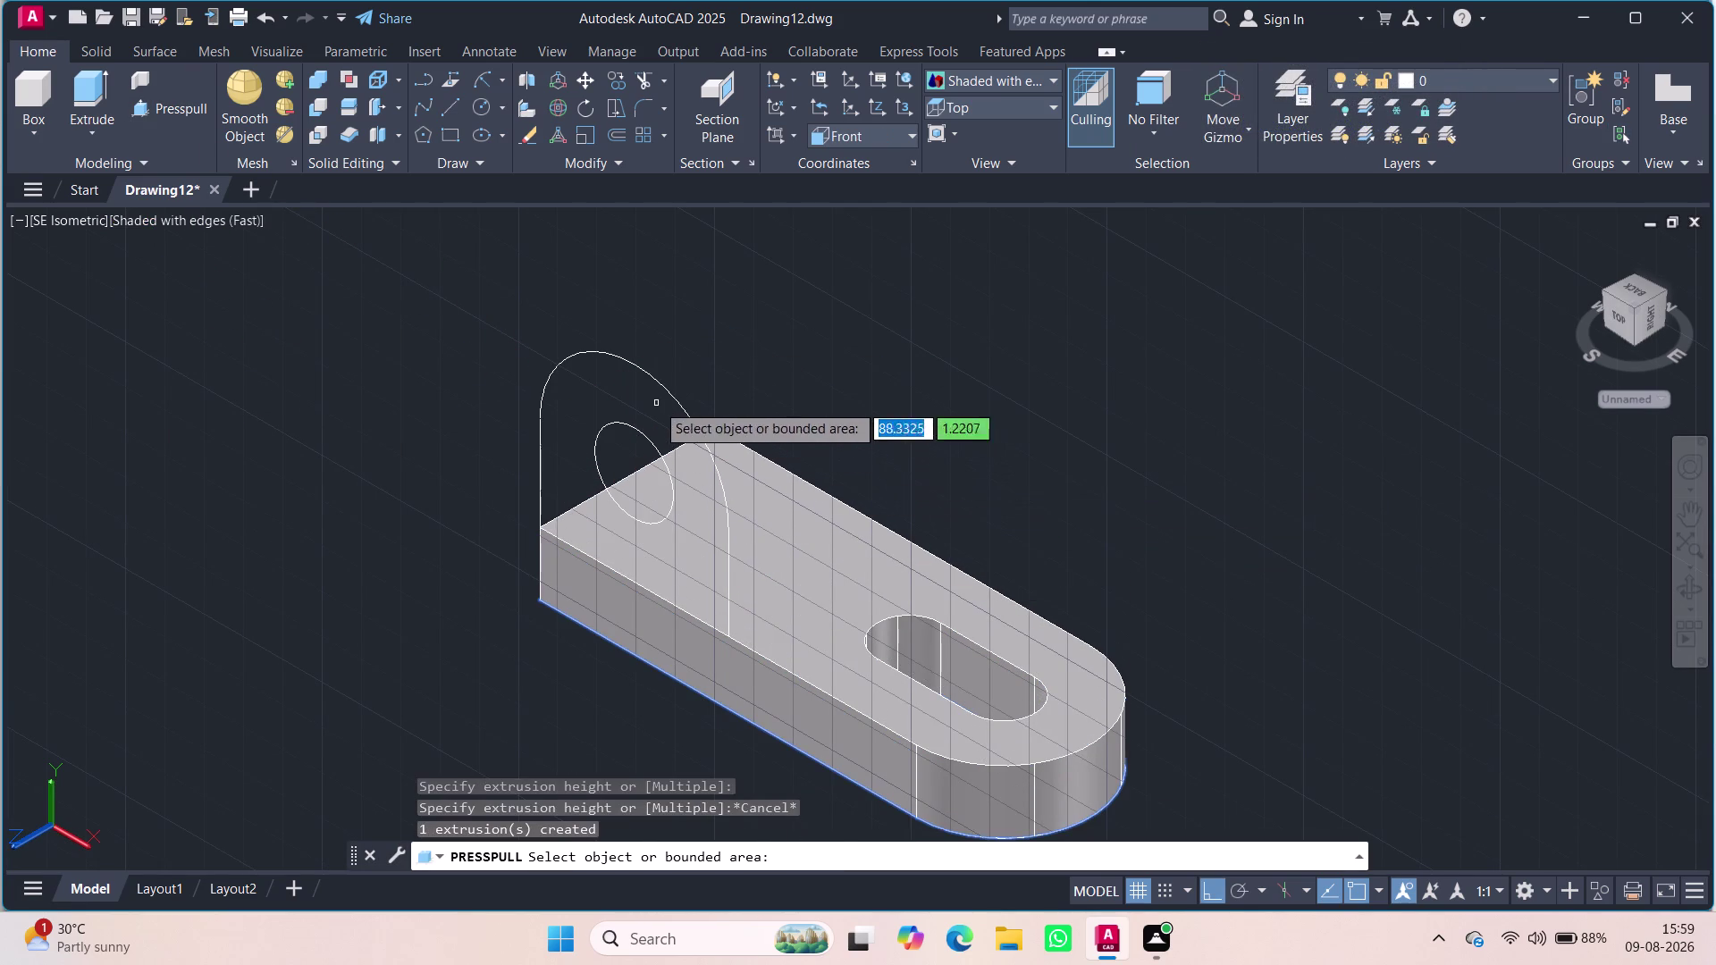
click(640, 369)
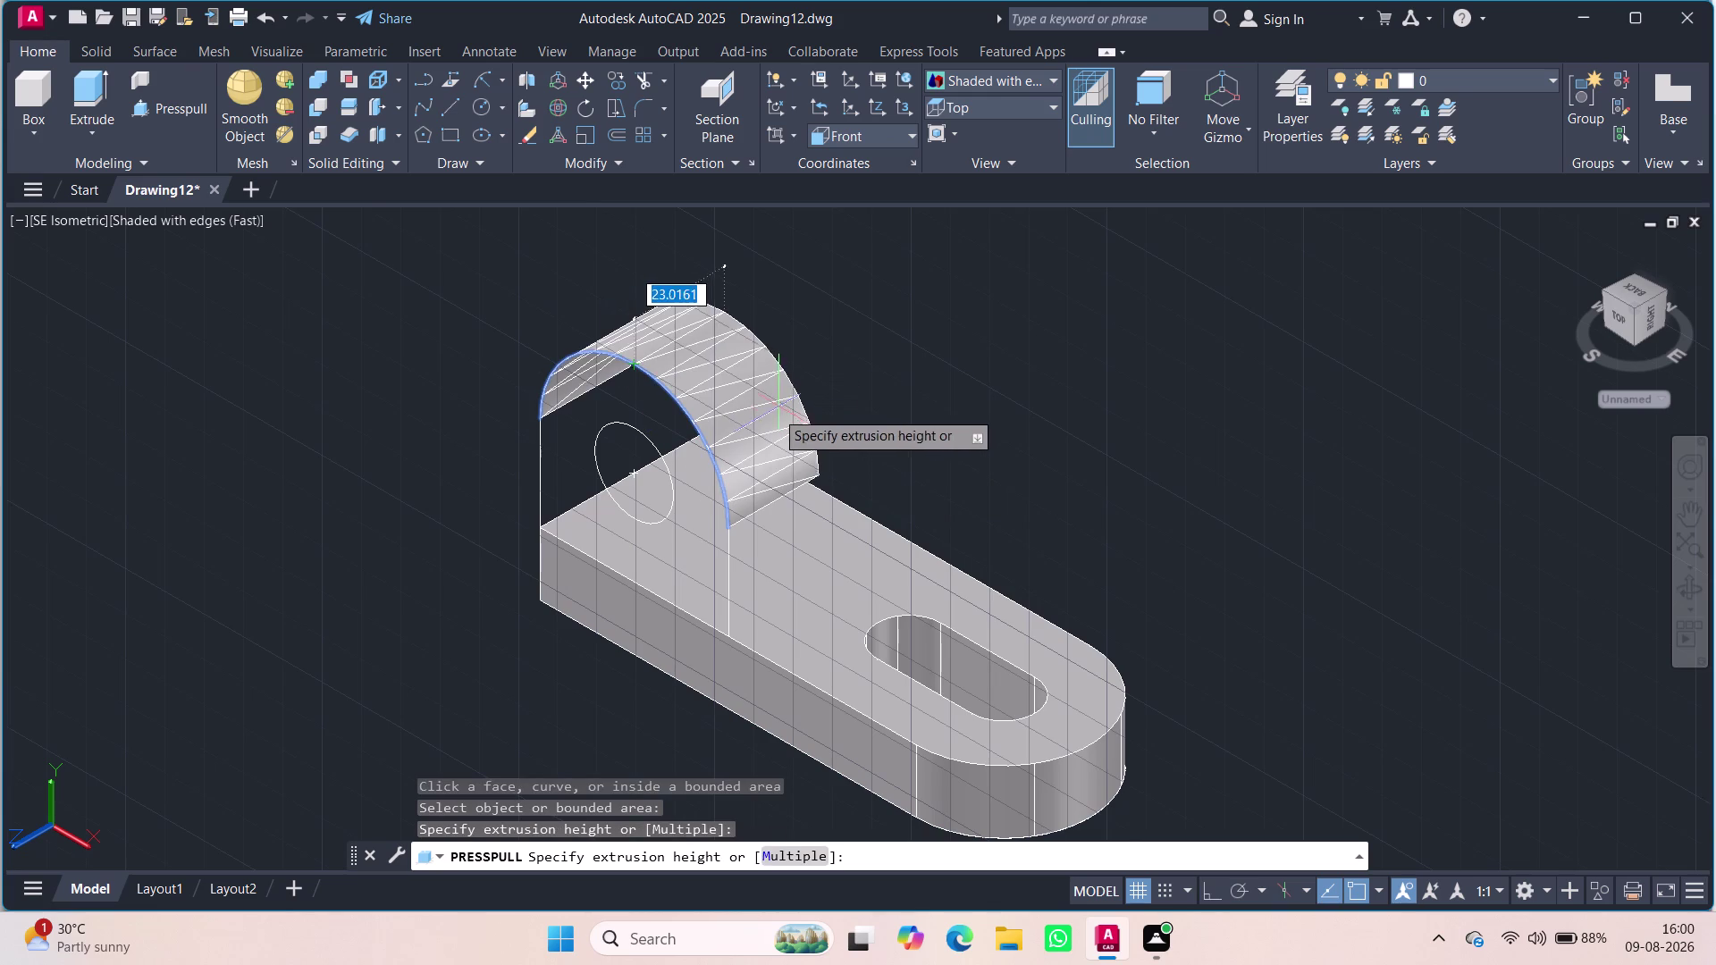
key(Escape)
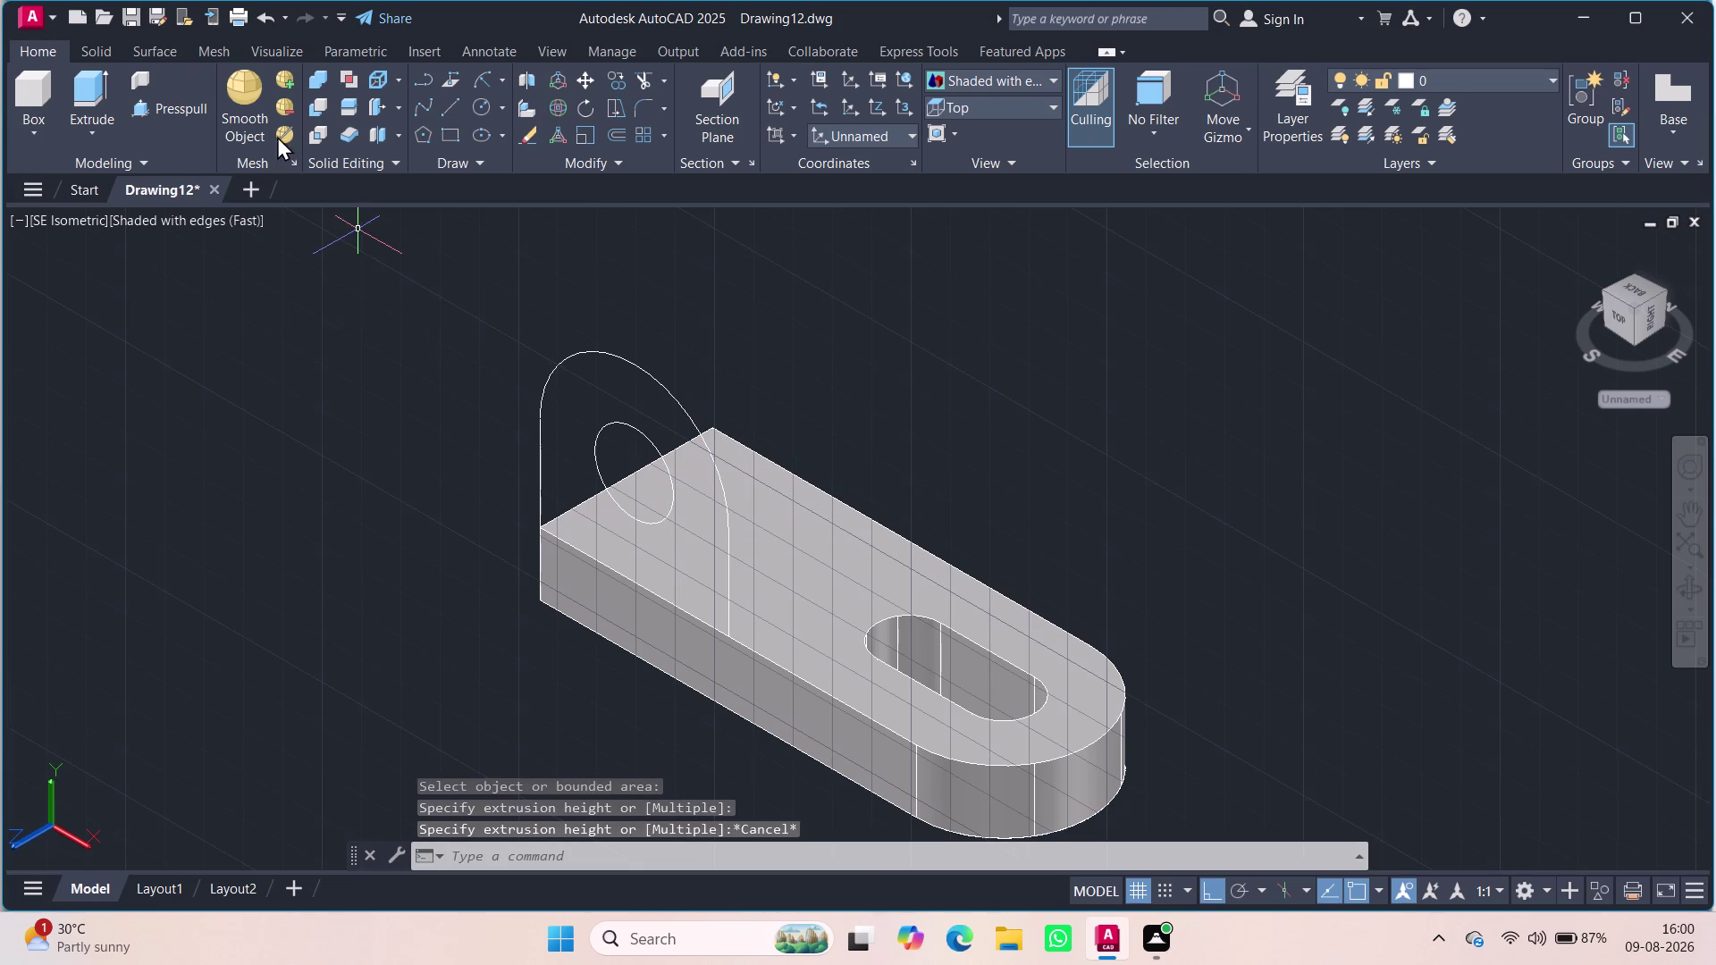
Extrude the upright's outline edges and inner circle, preview, then cancel.
click(101, 105)
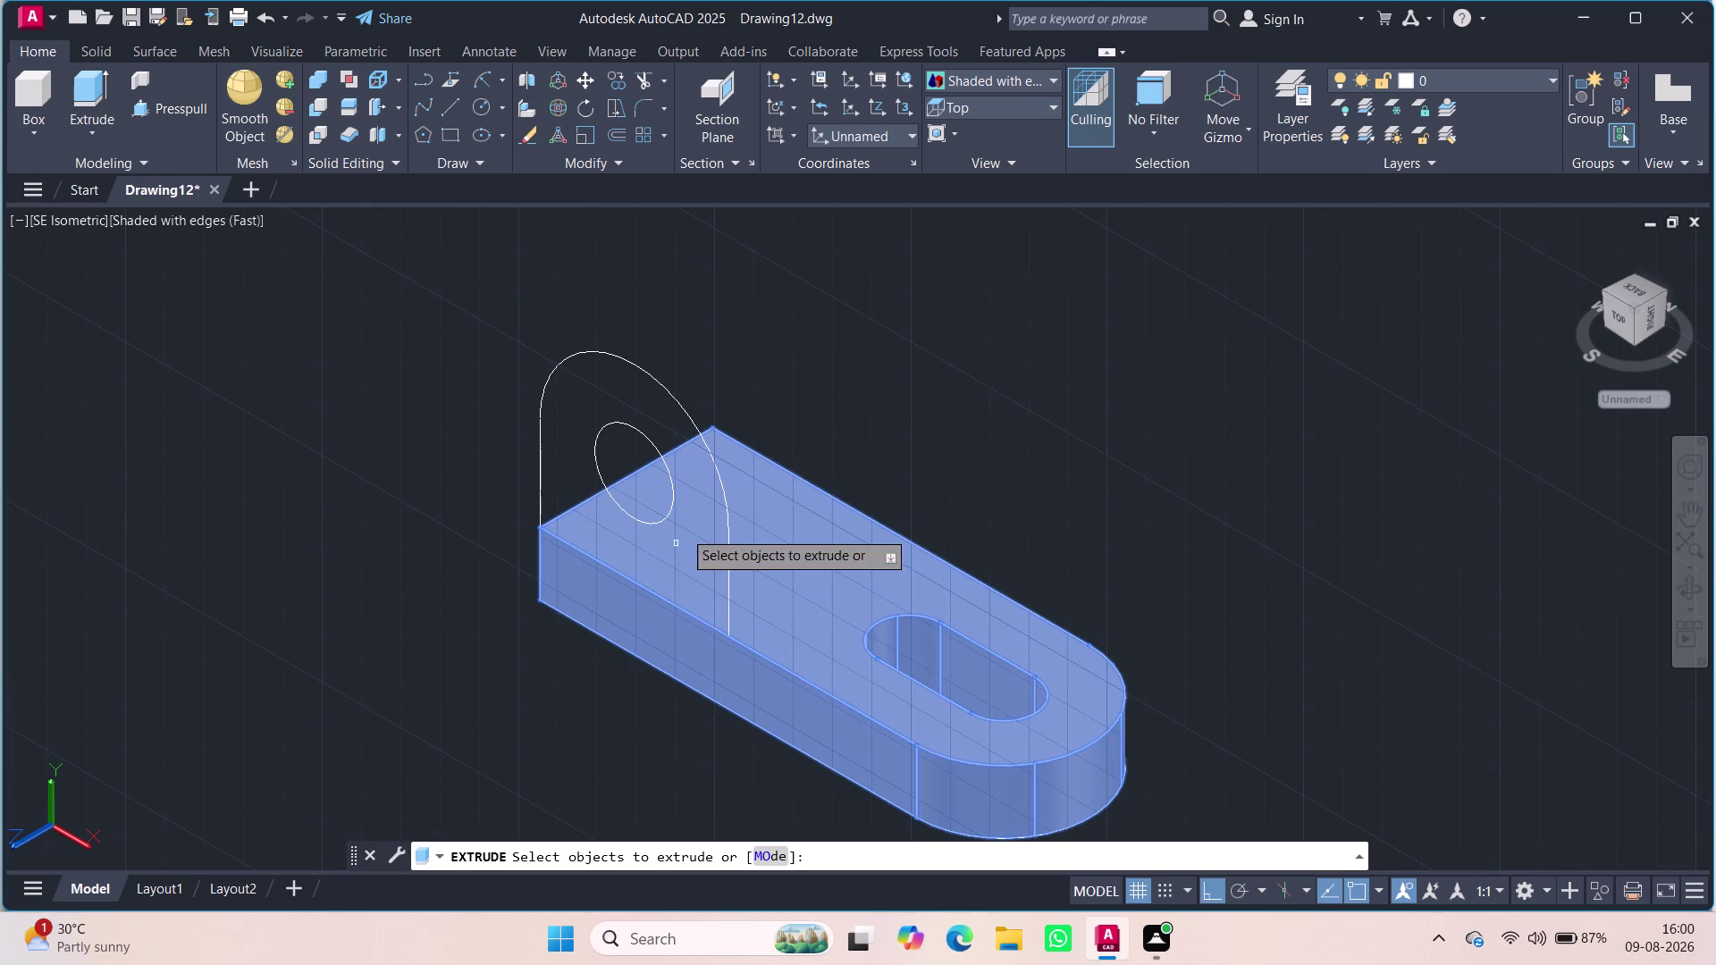
click(642, 416)
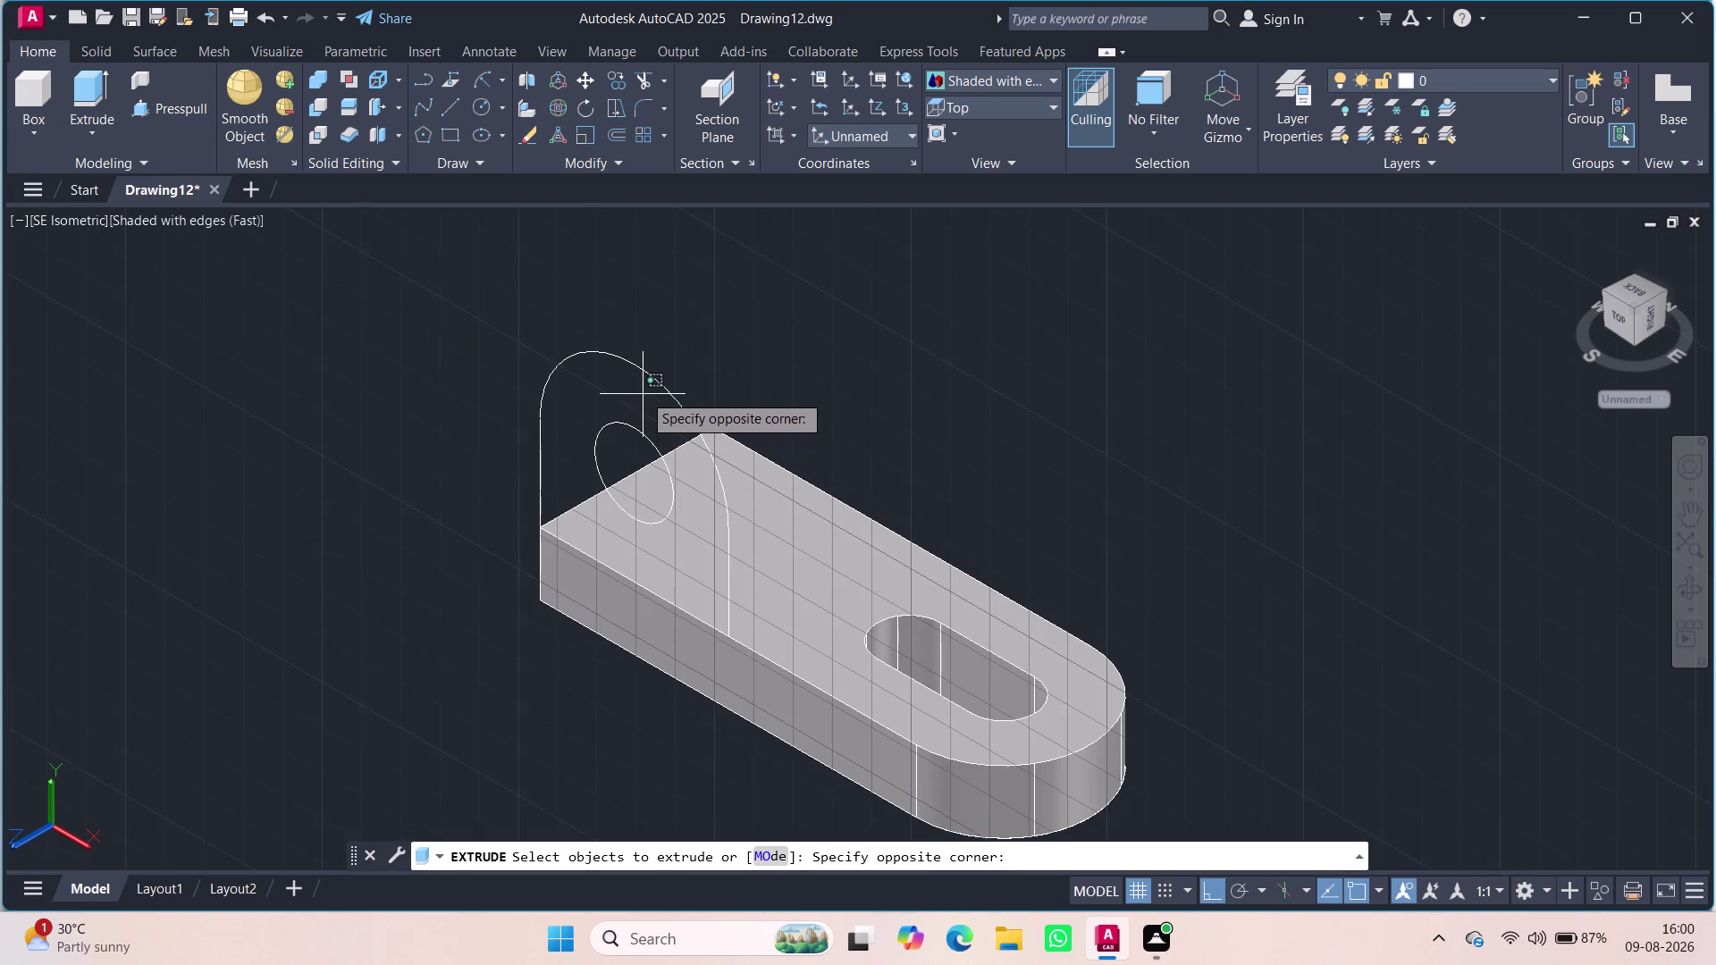
click(642, 393)
click(644, 379)
click(644, 373)
click(658, 378)
click(640, 377)
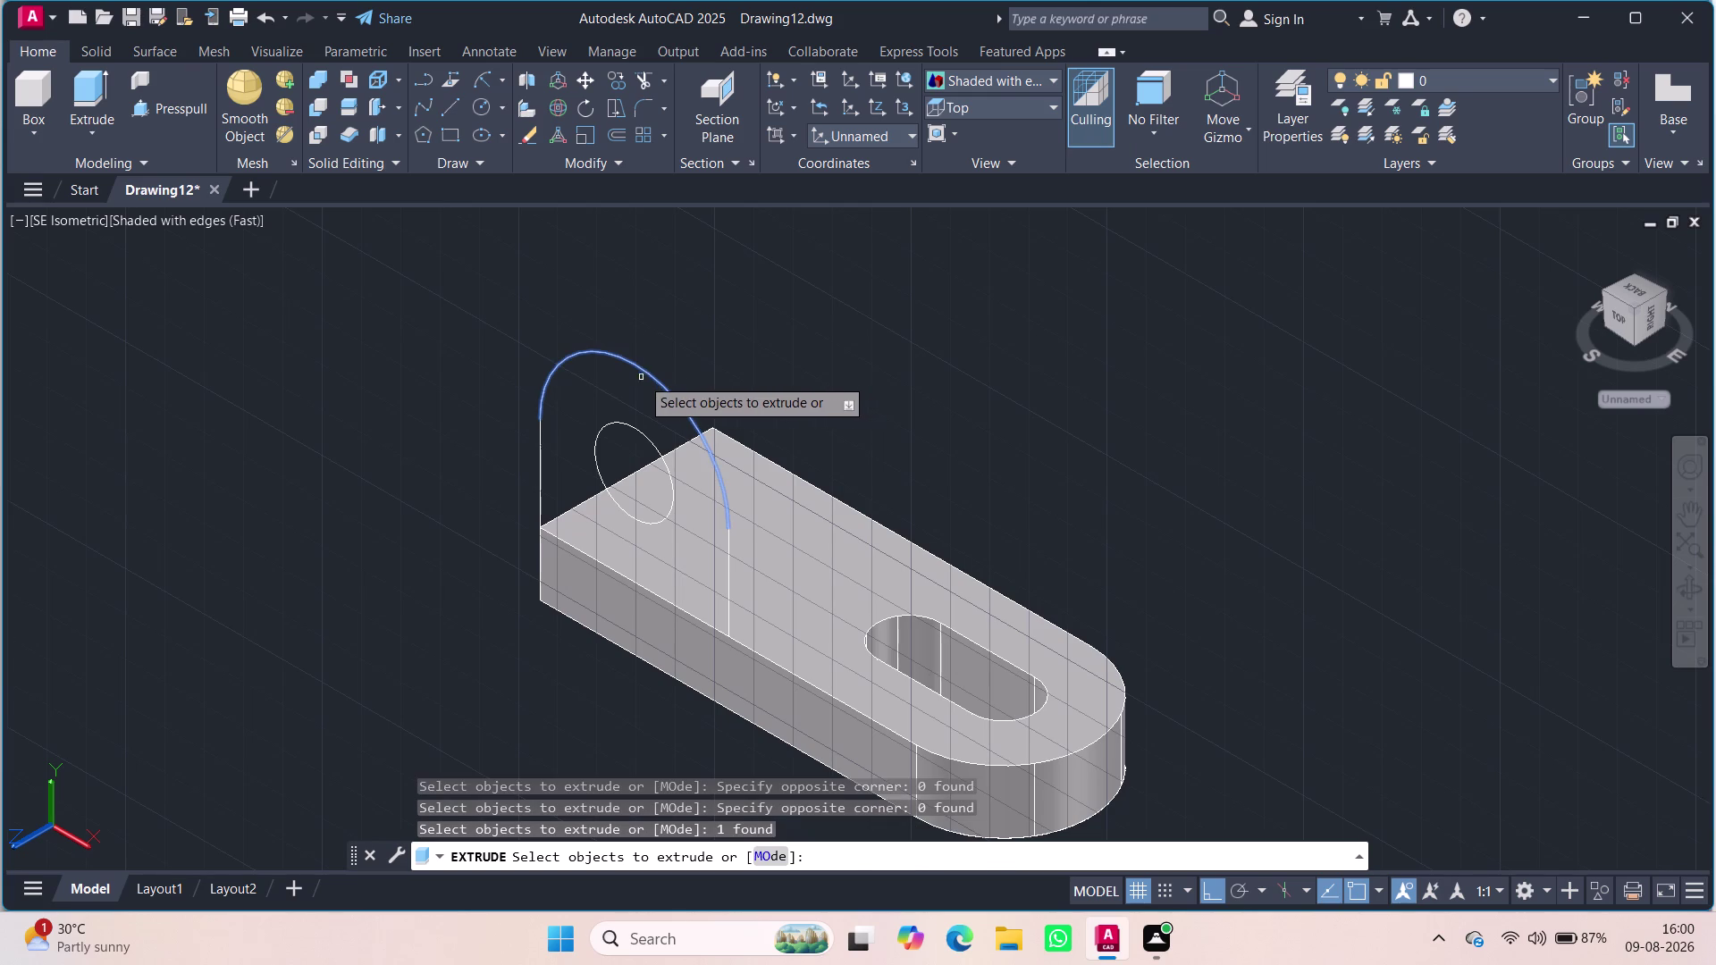
click(637, 377)
click(539, 430)
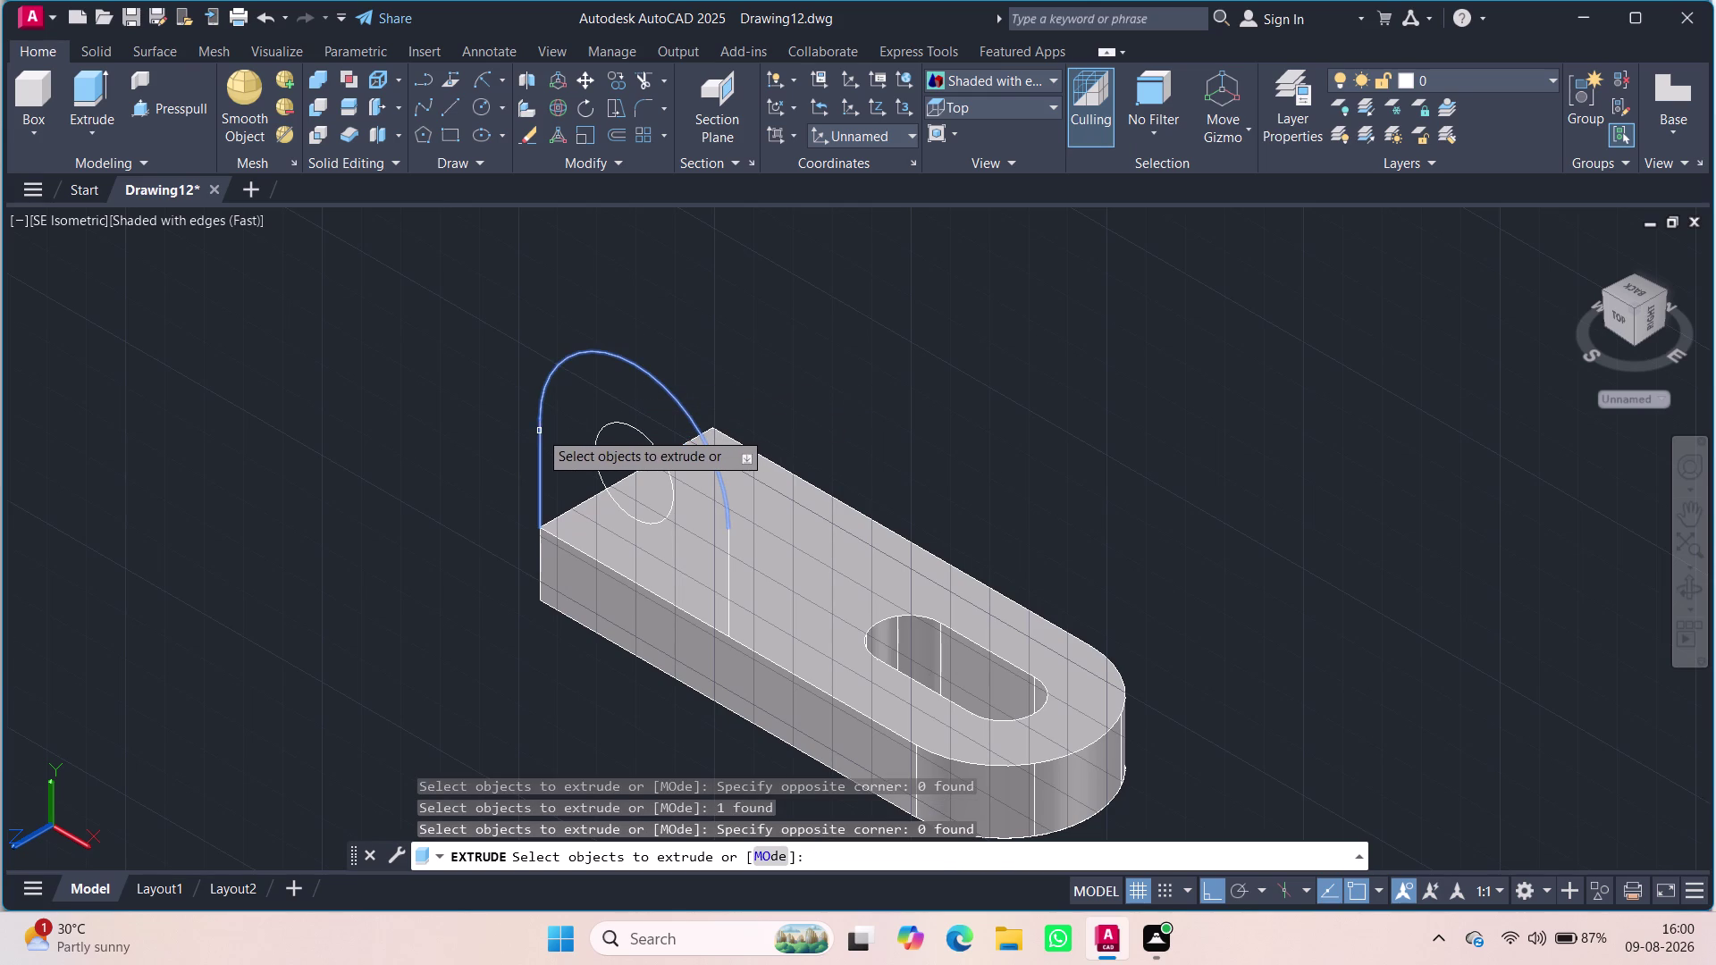
click(727, 560)
click(667, 521)
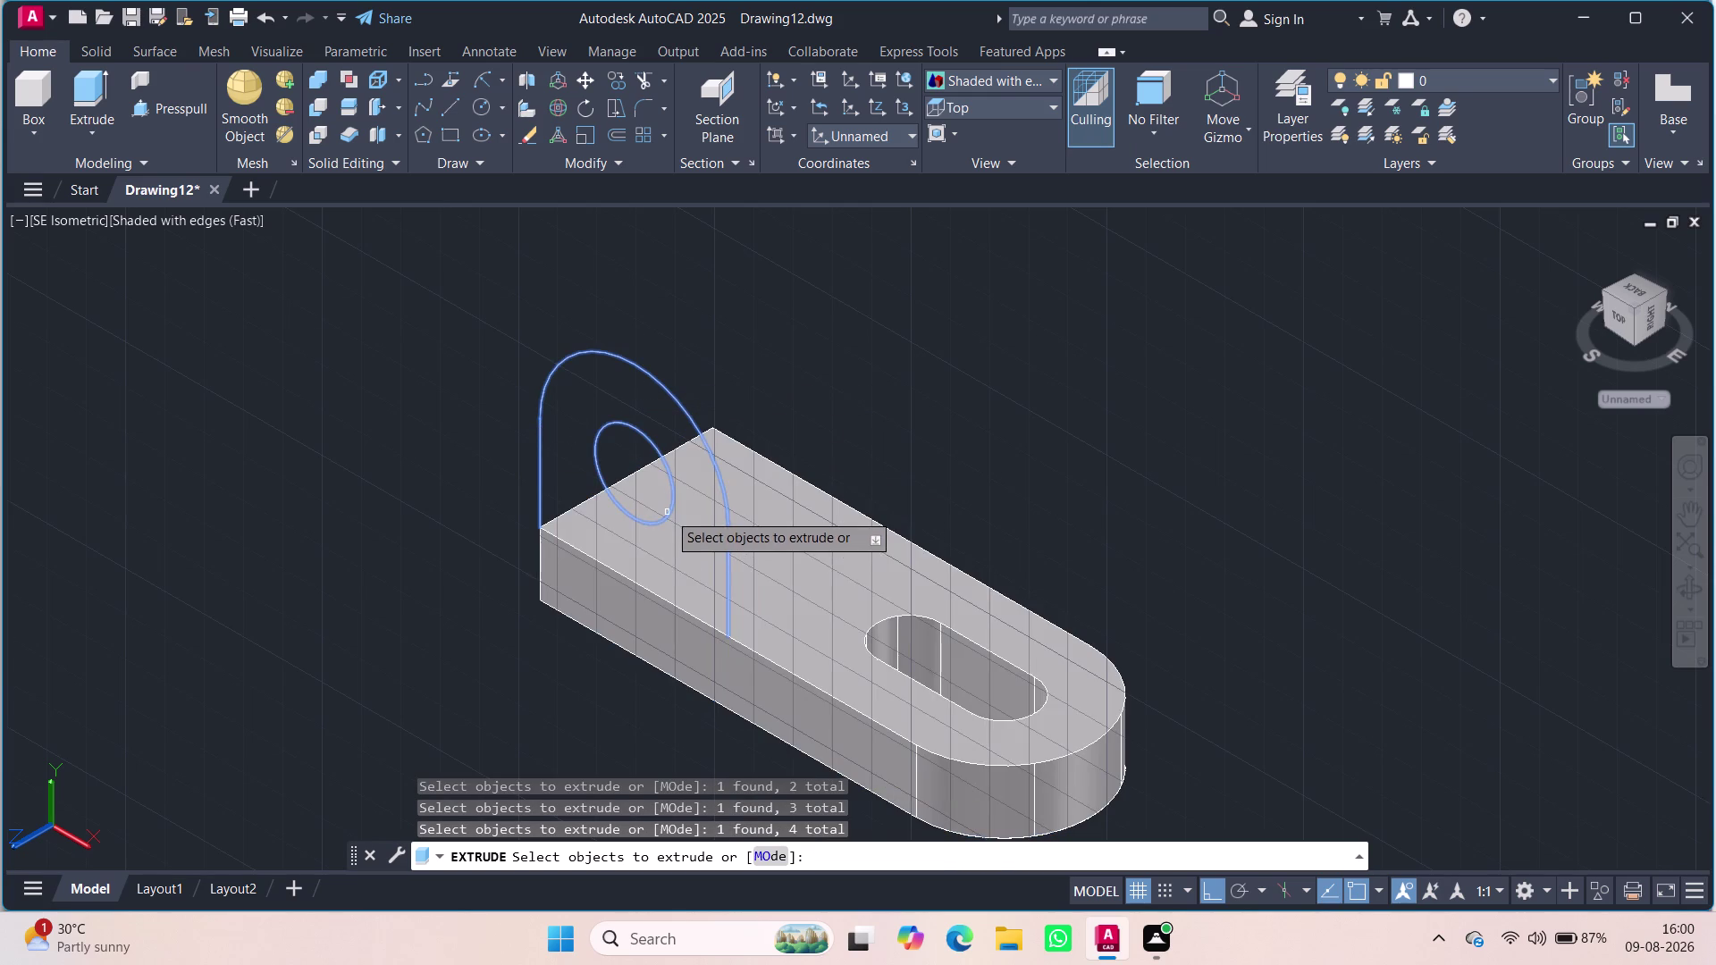
key(Return)
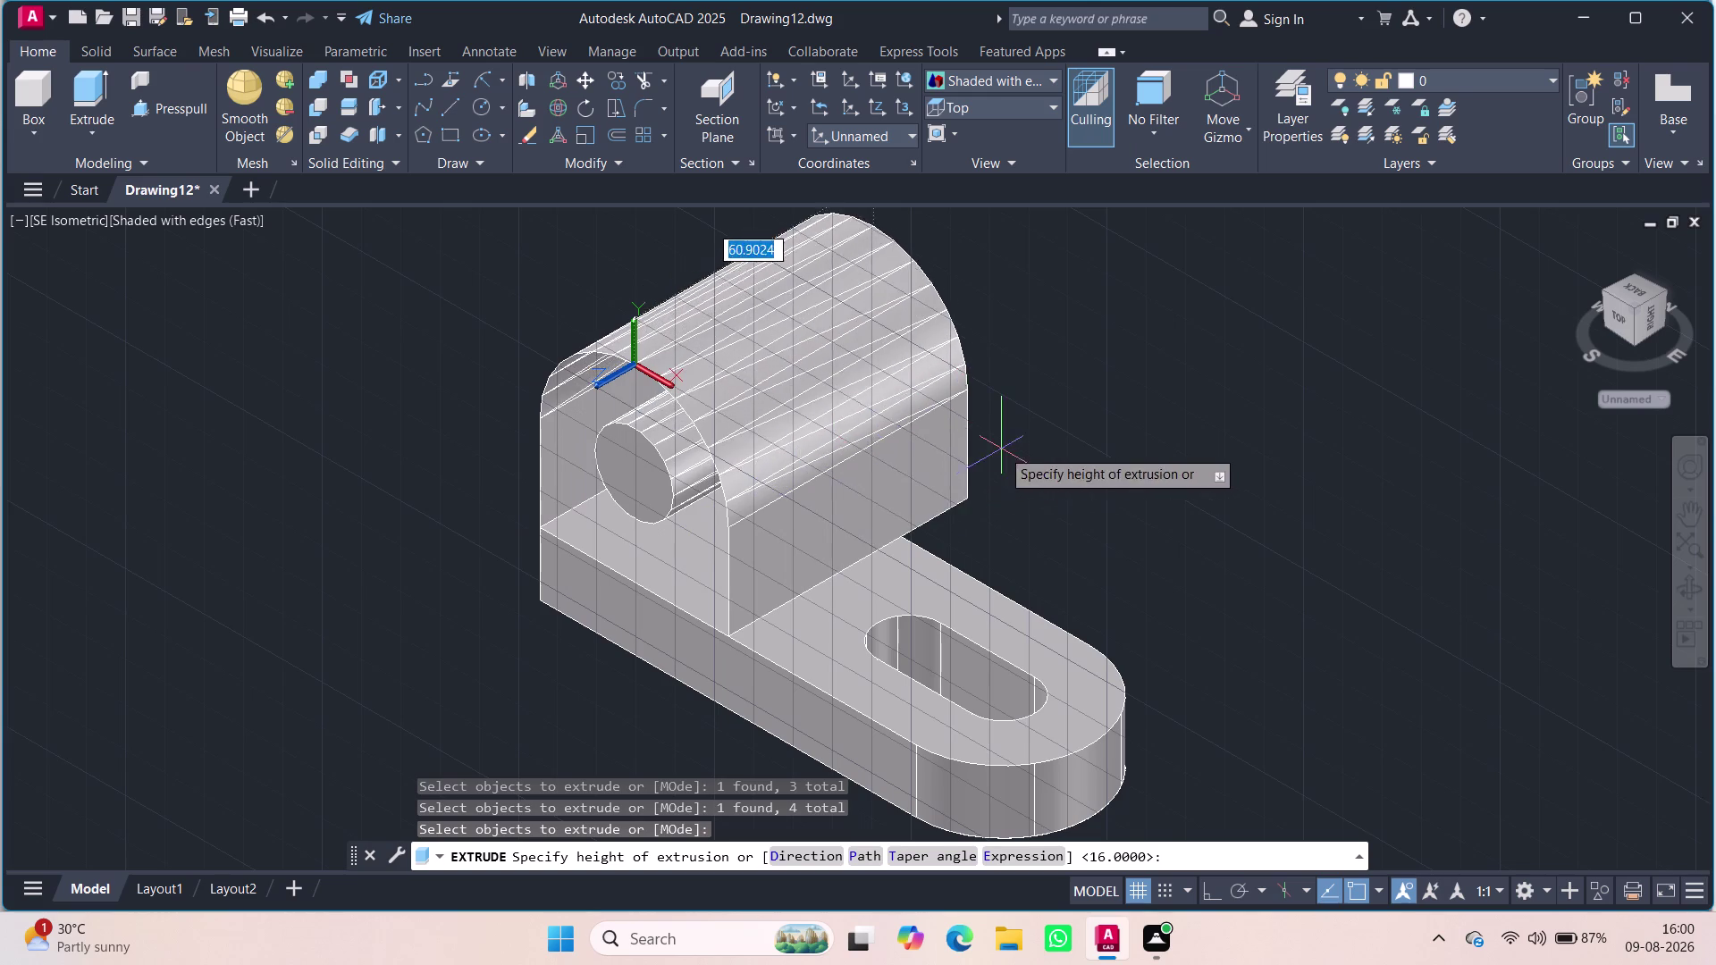
key(Escape)
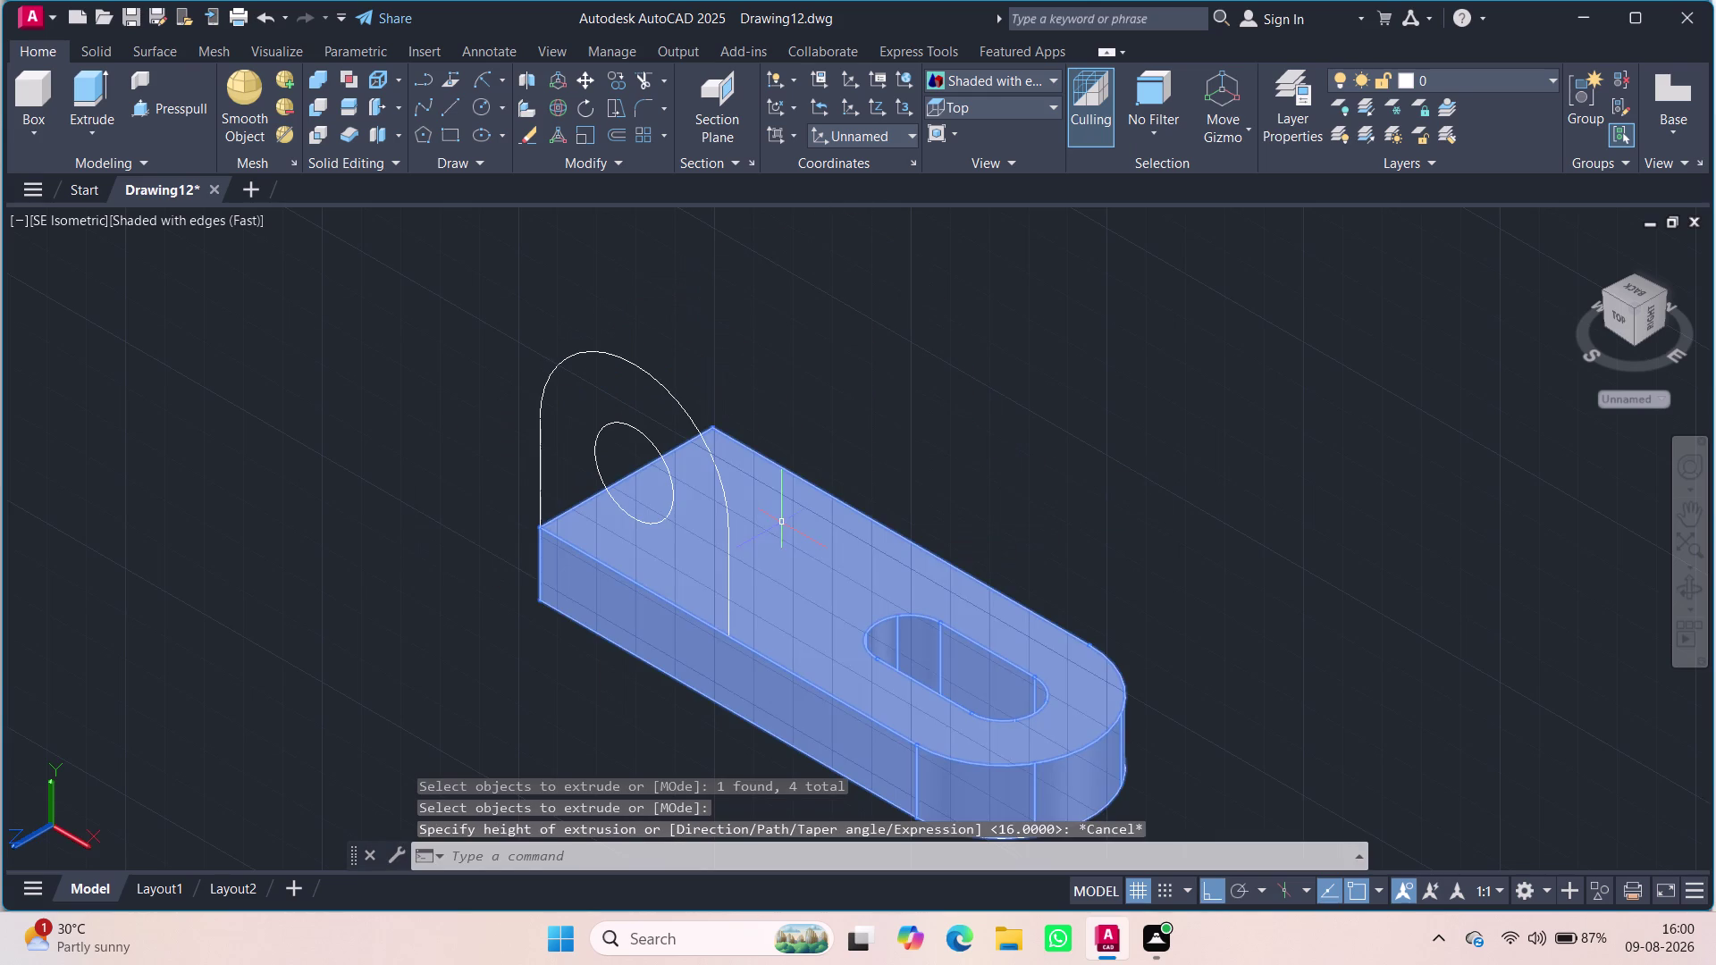
Retry extruding the arch curve and side line, cancel, then delete the inner circle.
click(655, 378)
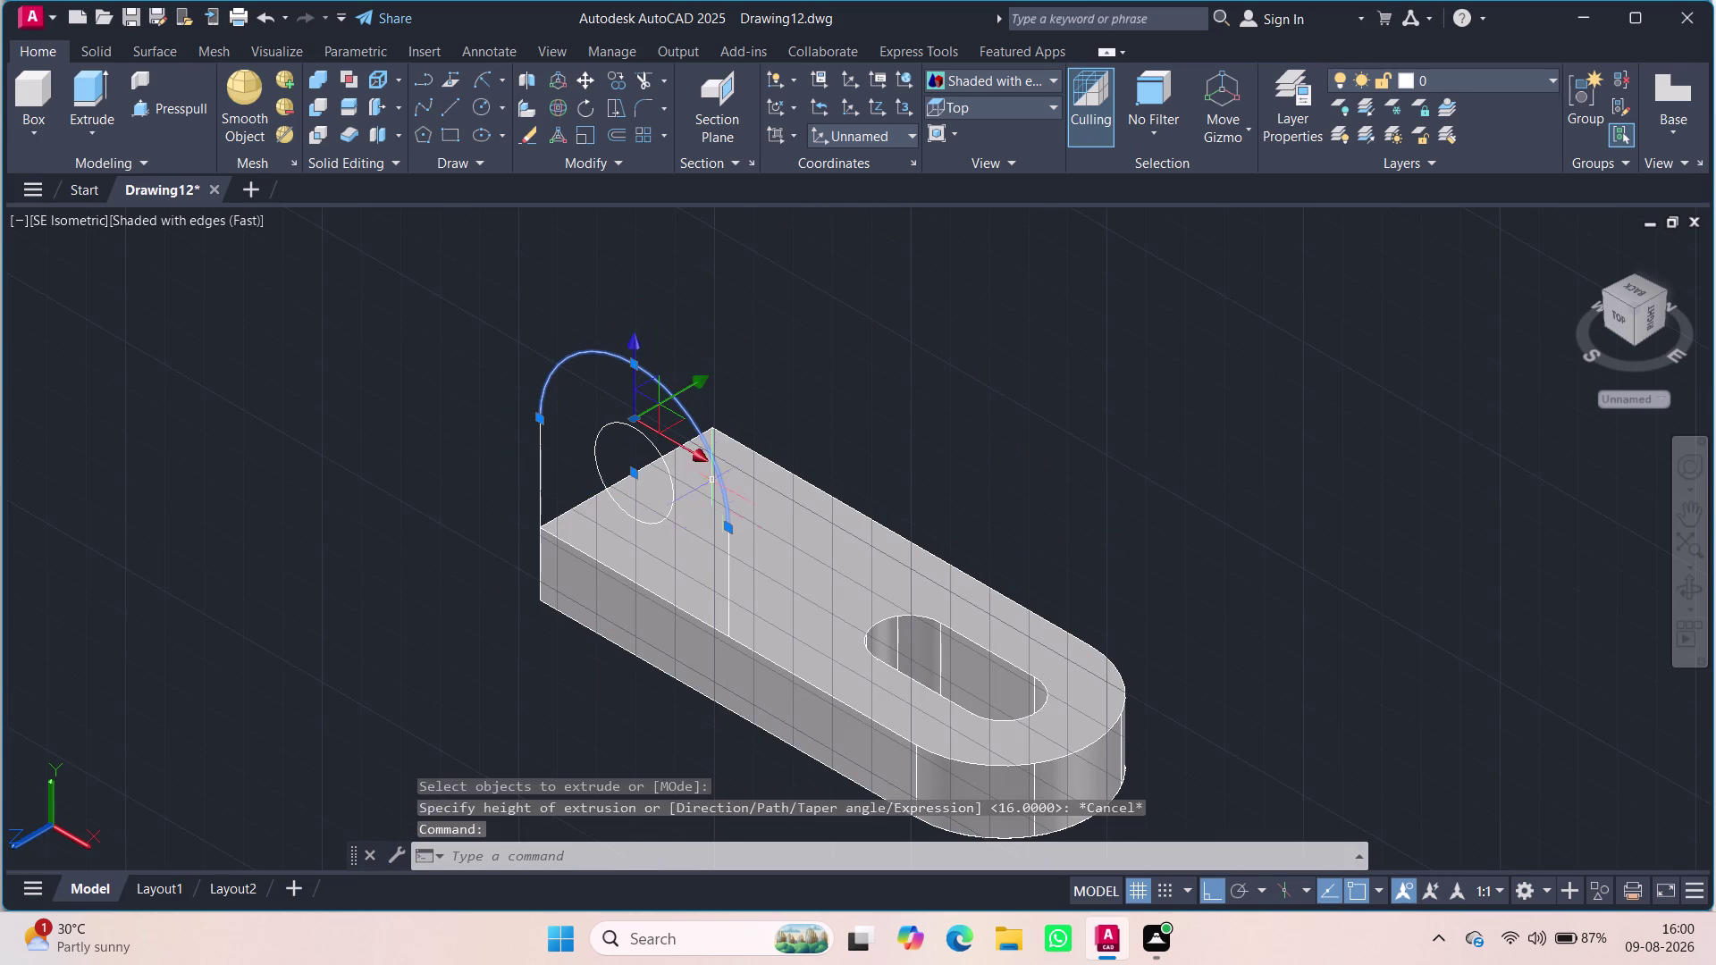
click(726, 597)
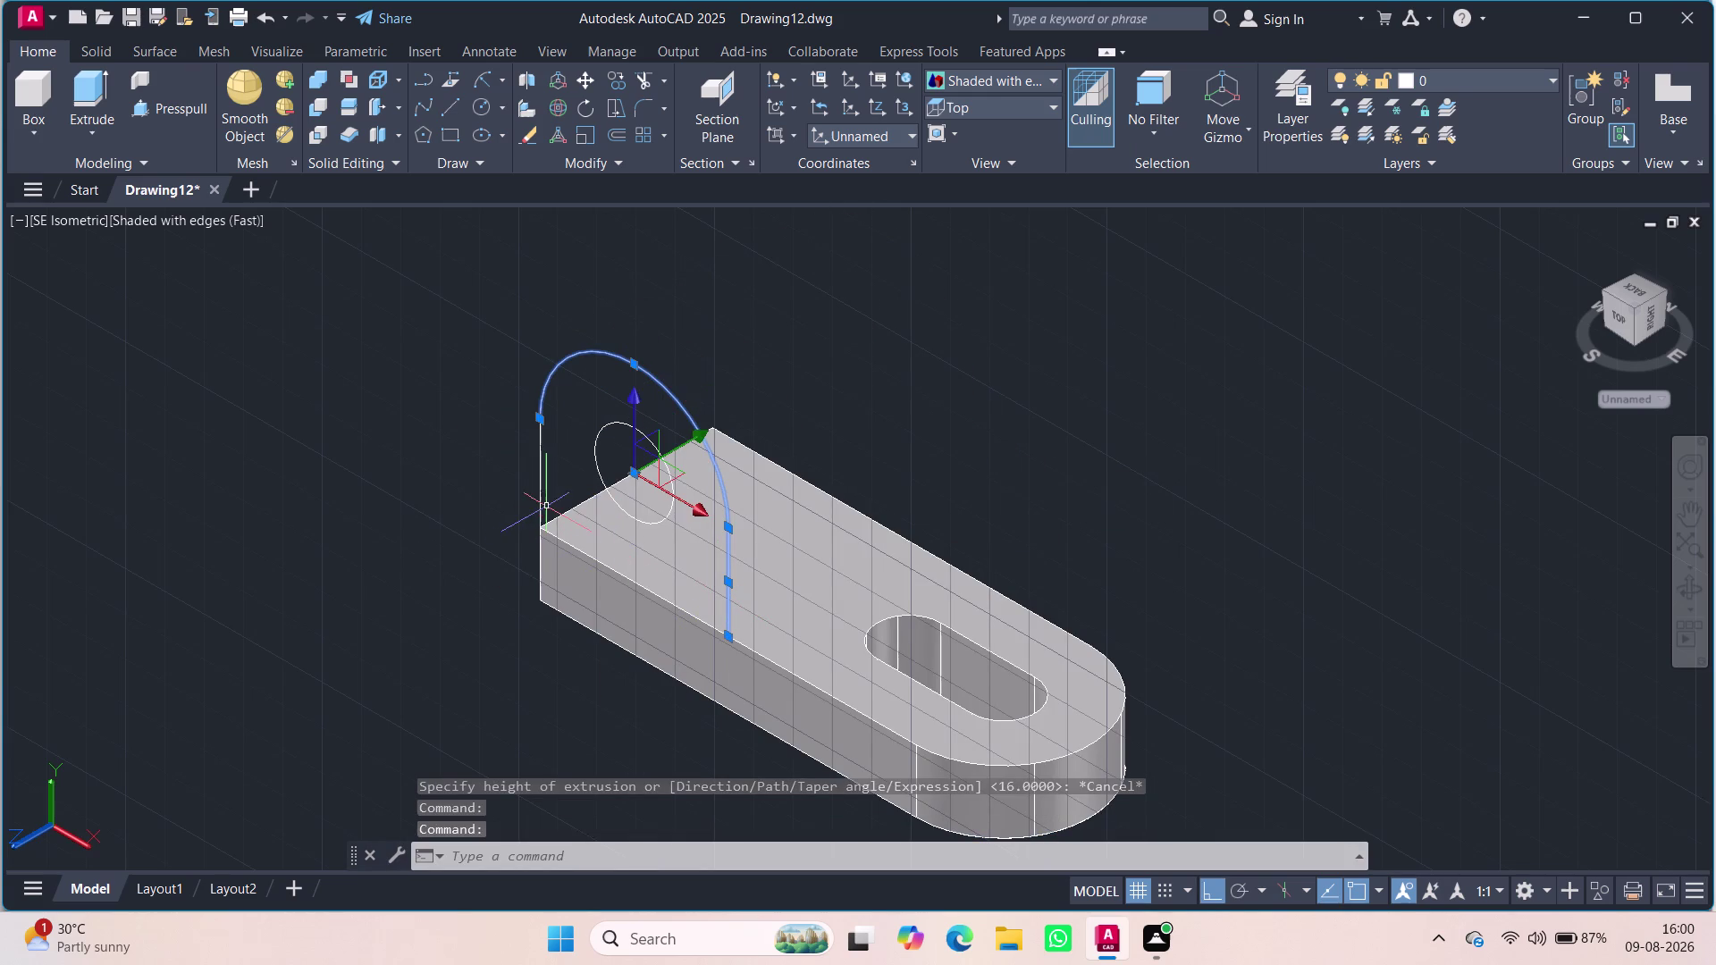
click(537, 503)
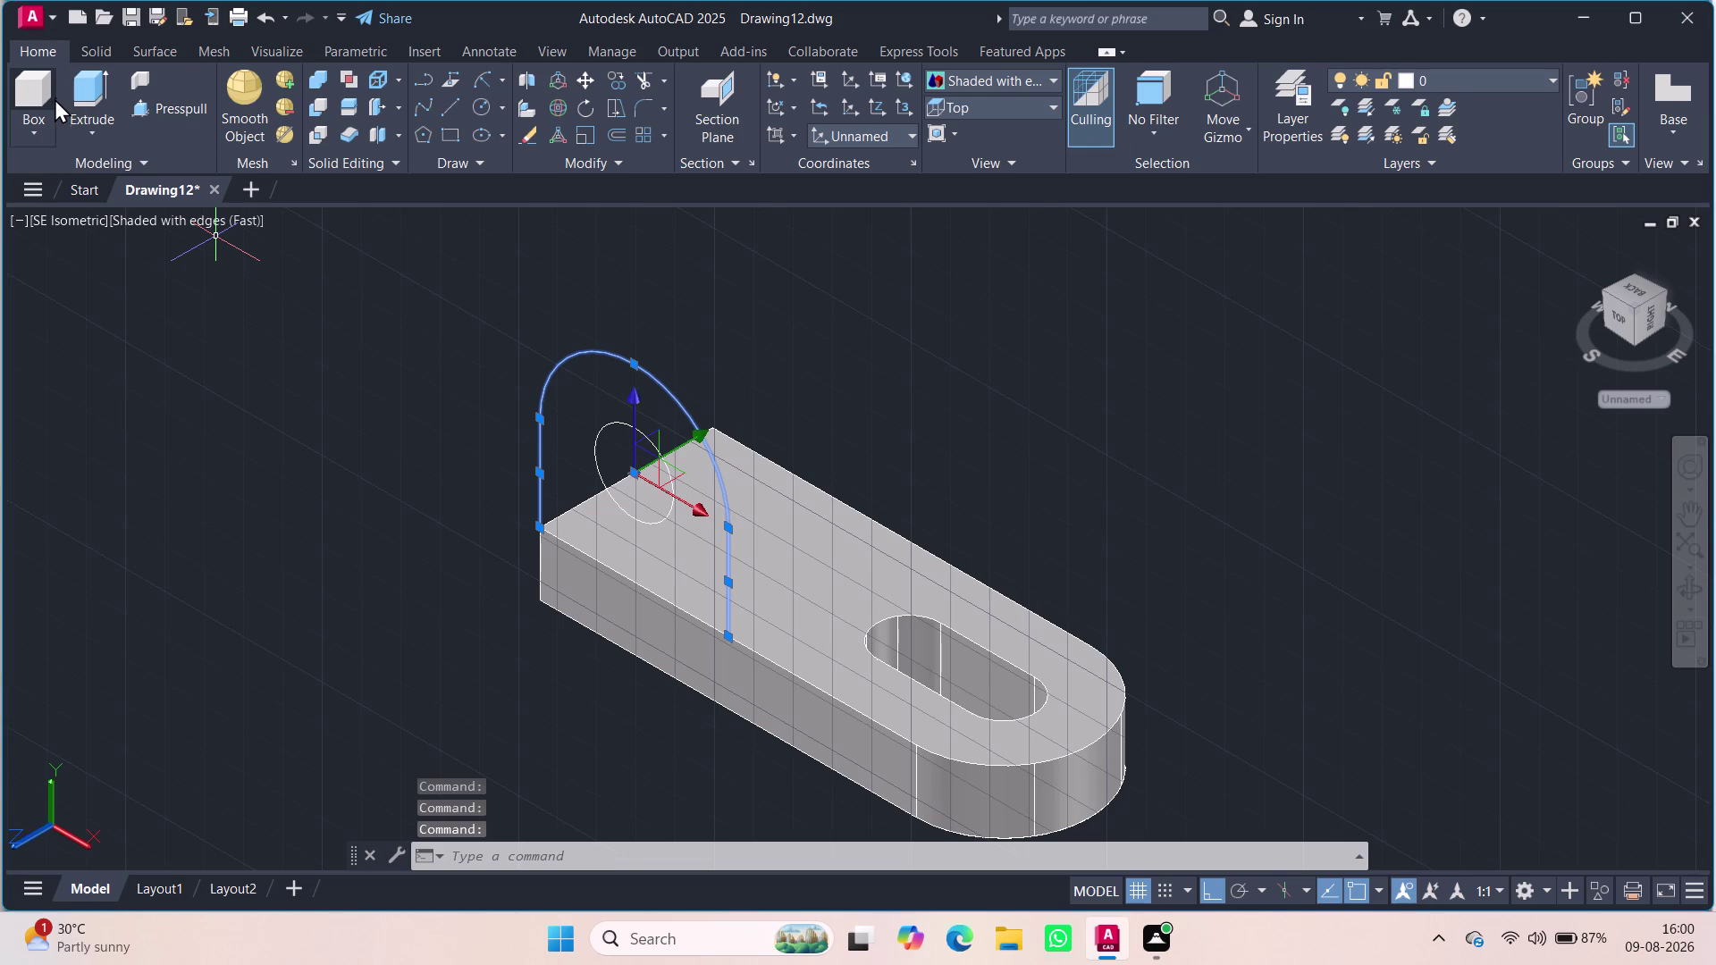
click(85, 83)
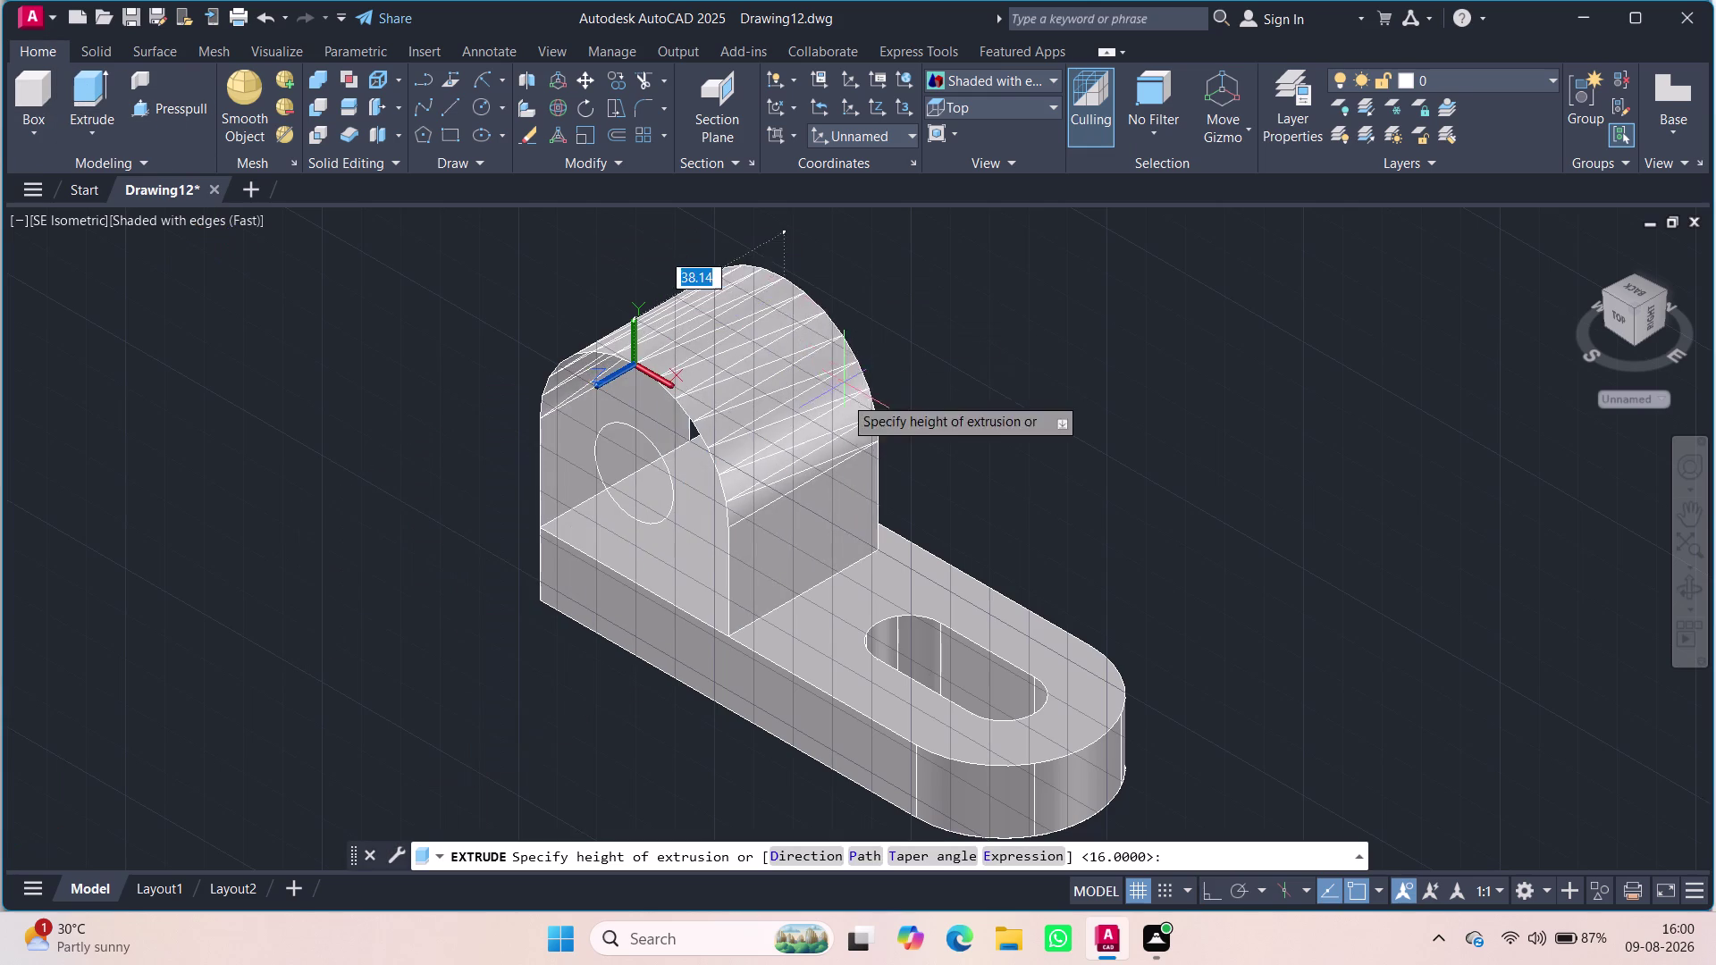
key(Escape)
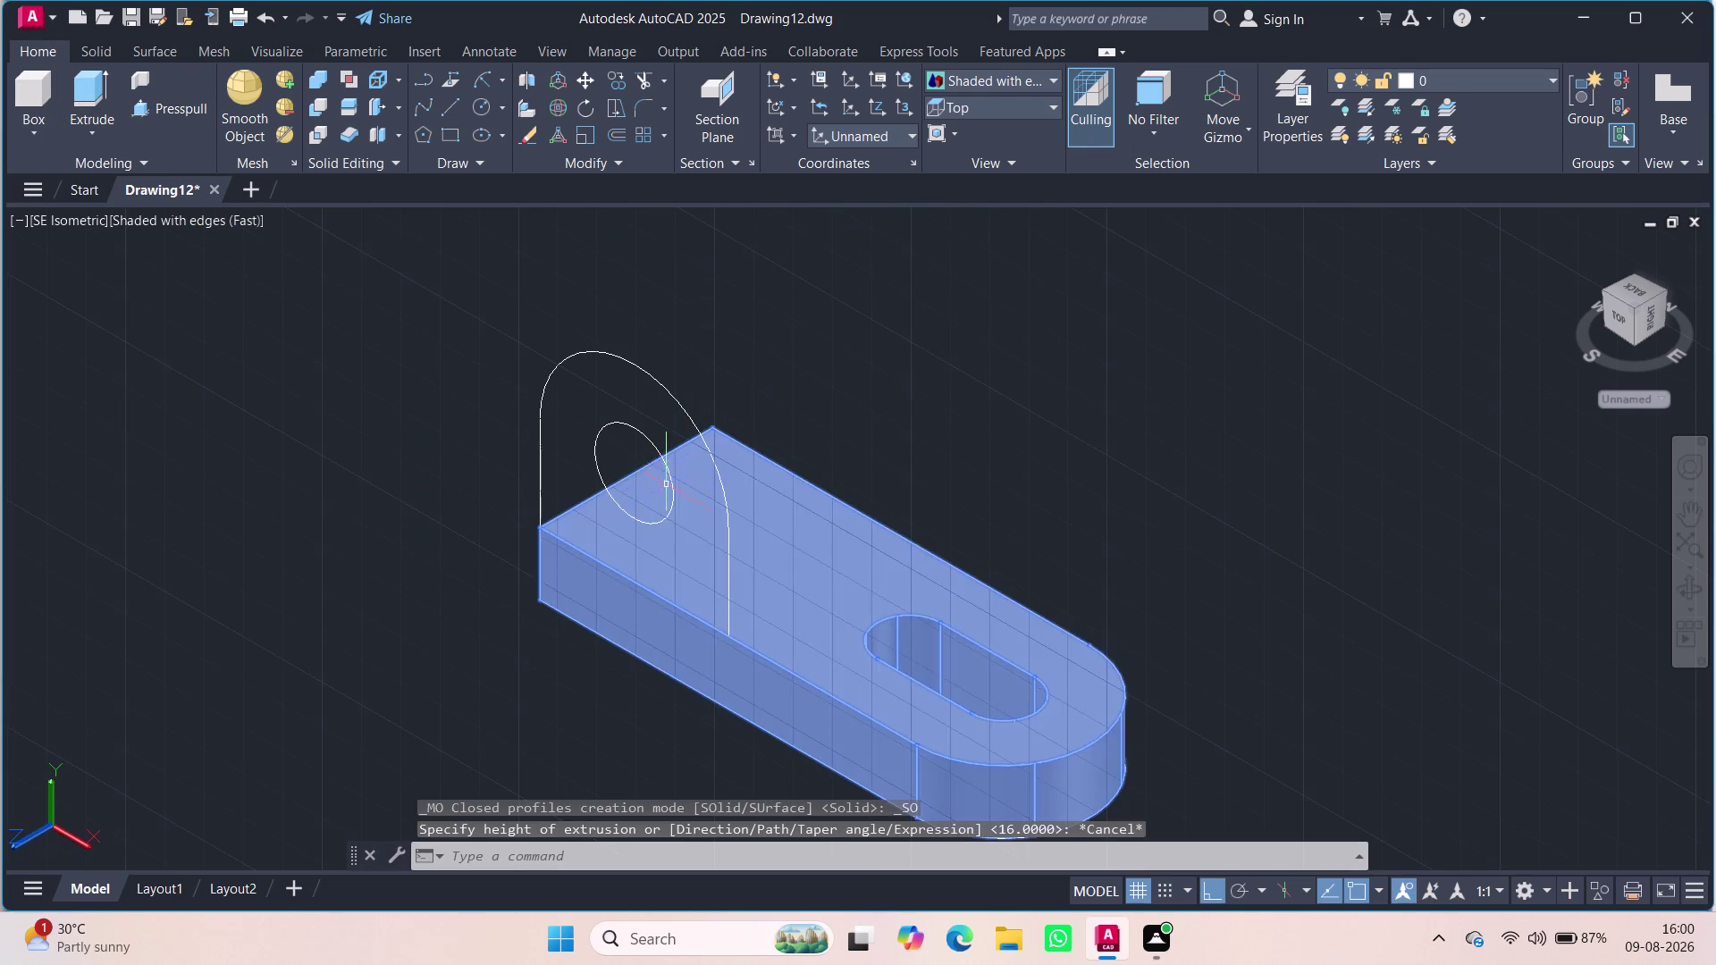
click(661, 455)
key(Delete)
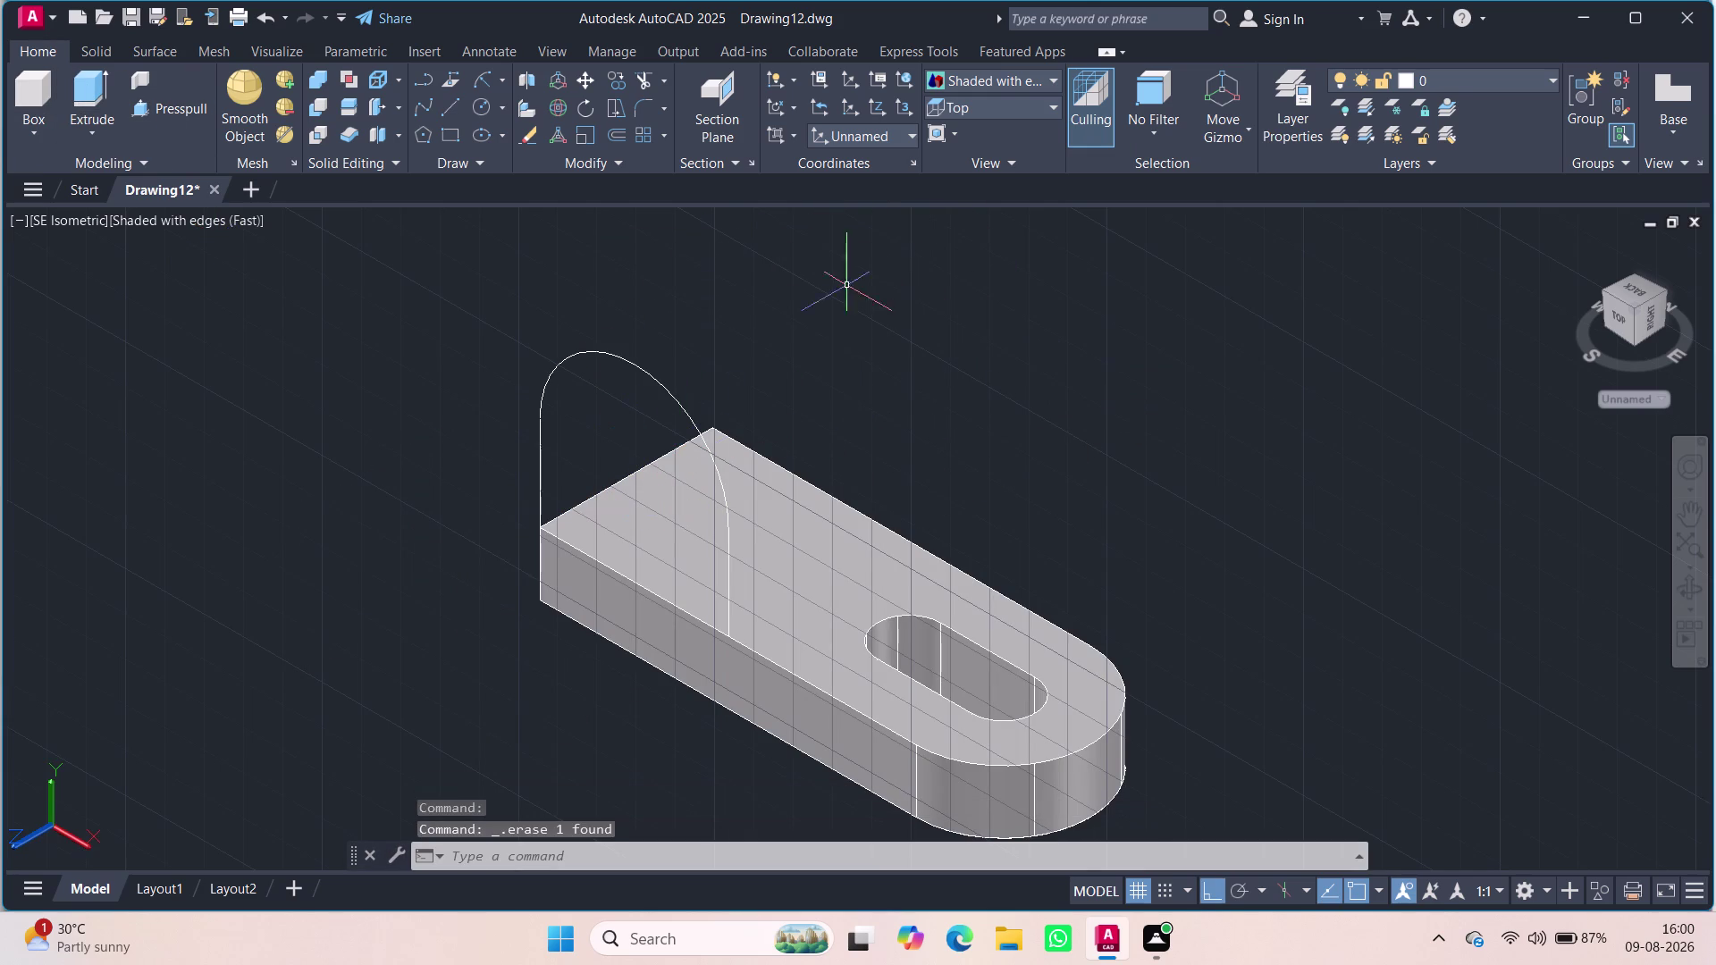
Set the UCS to World and try press-pulling the area inside the arch, then cancel.
click(901, 130)
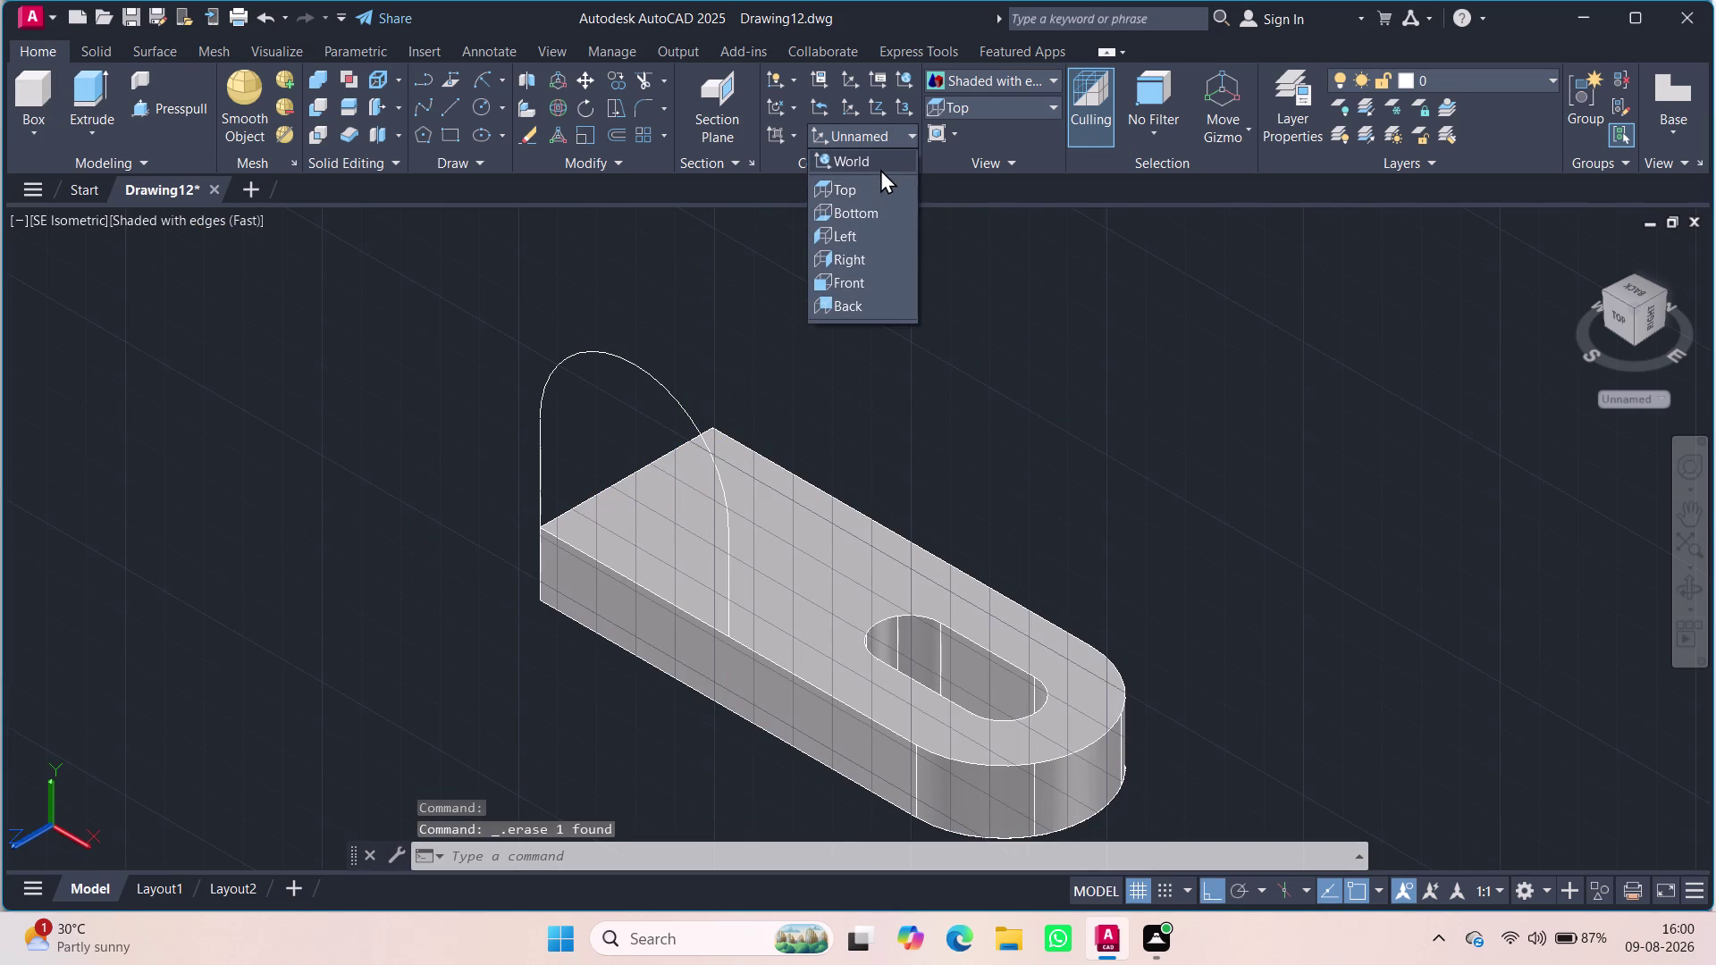
click(880, 169)
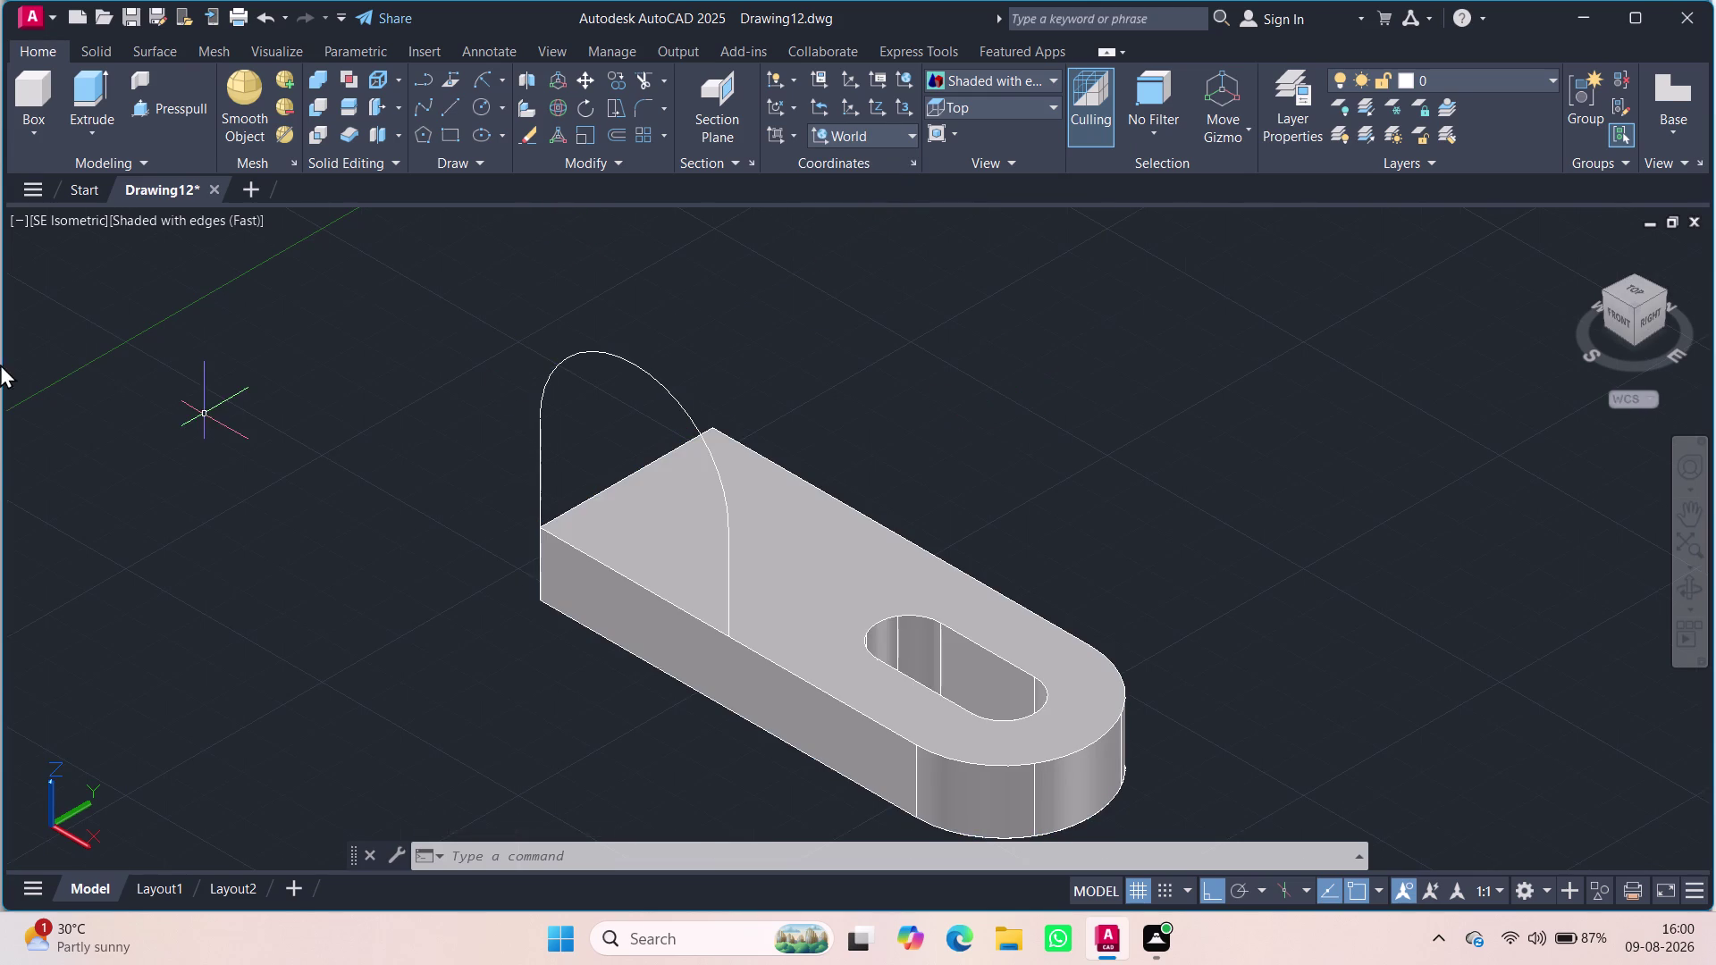
click(204, 101)
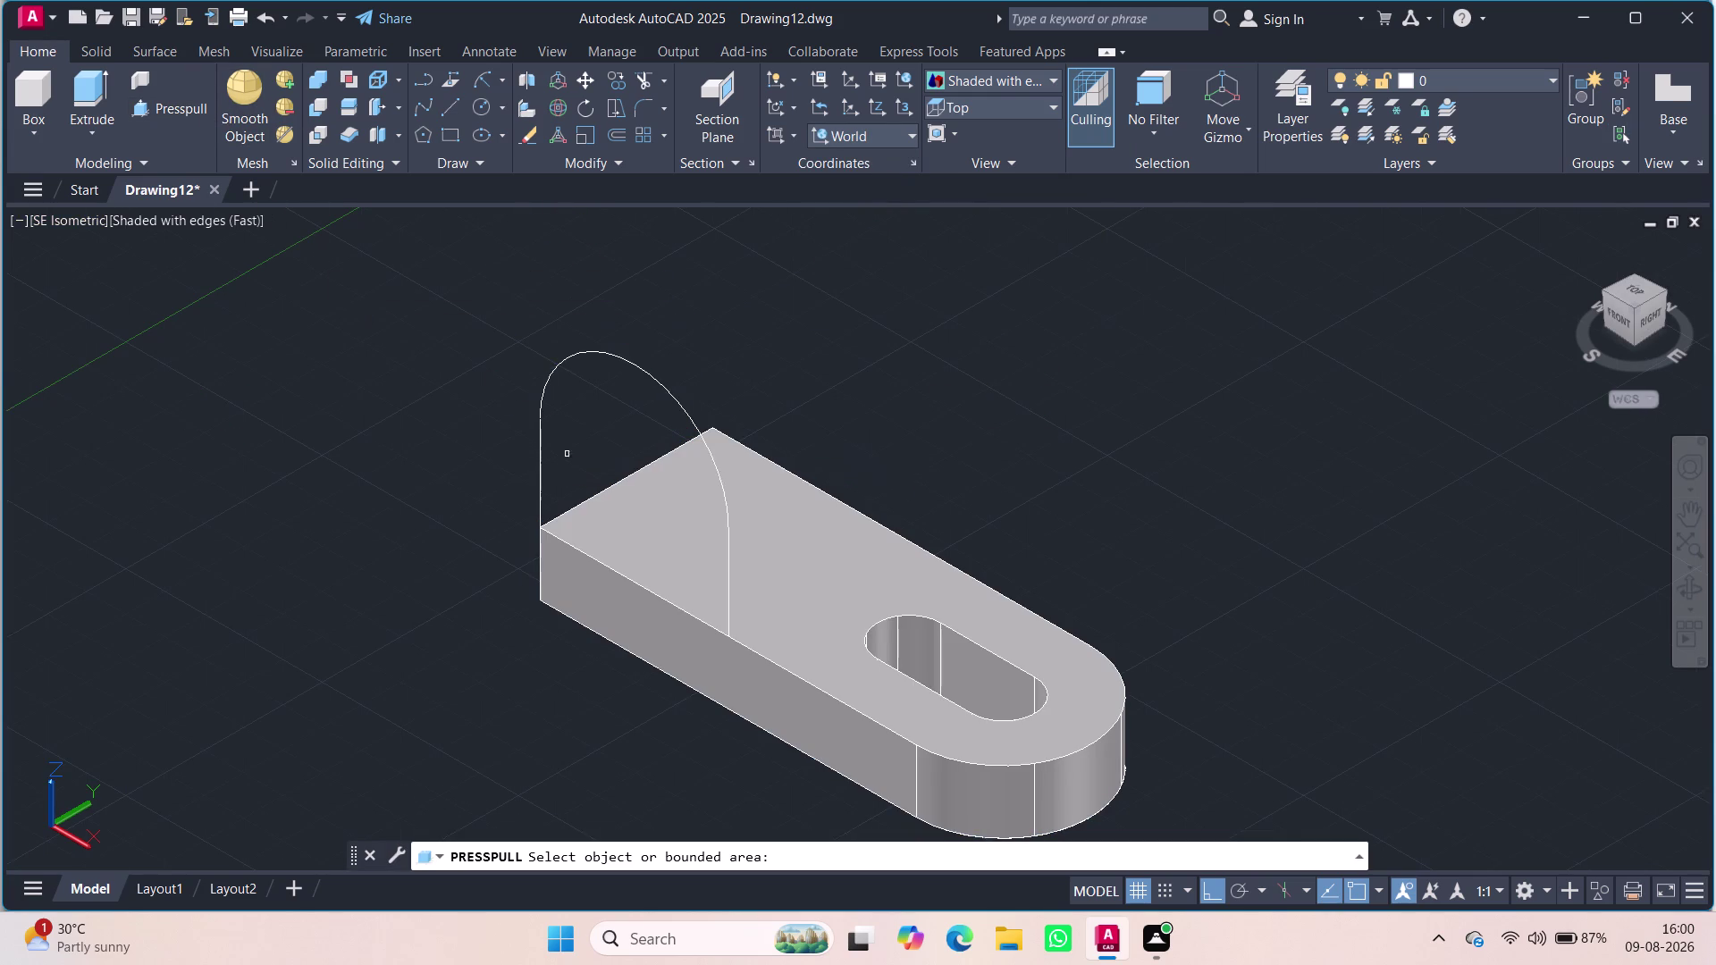
click(602, 415)
click(644, 371)
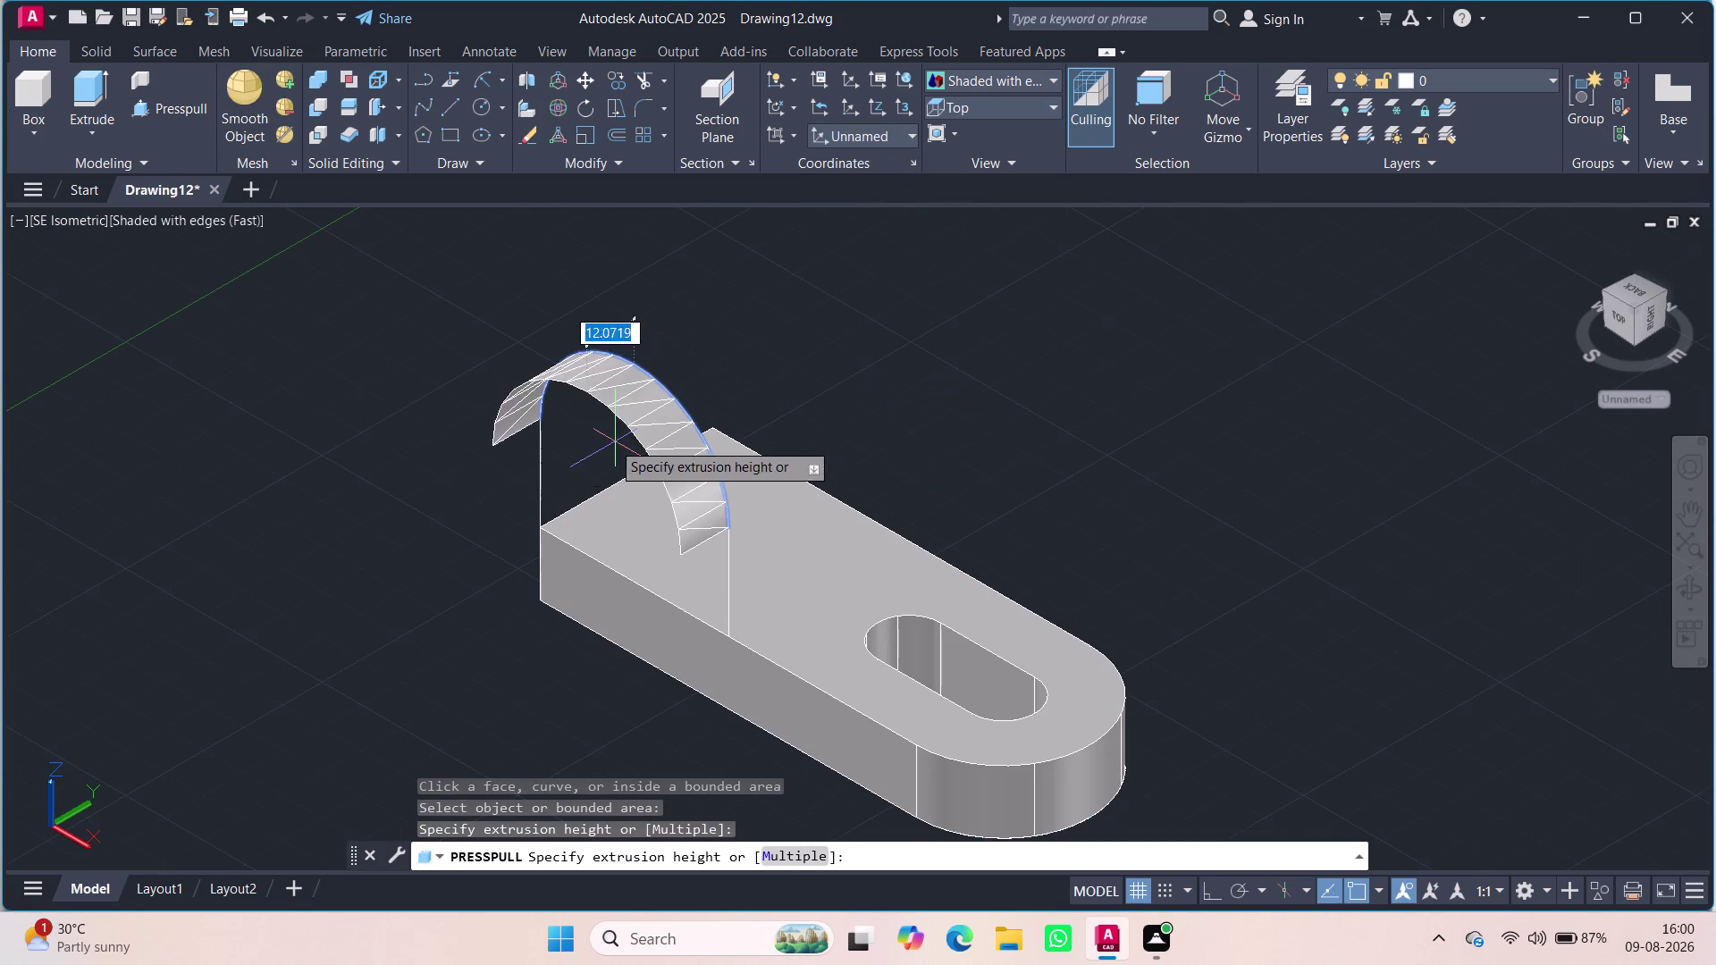
key(Escape)
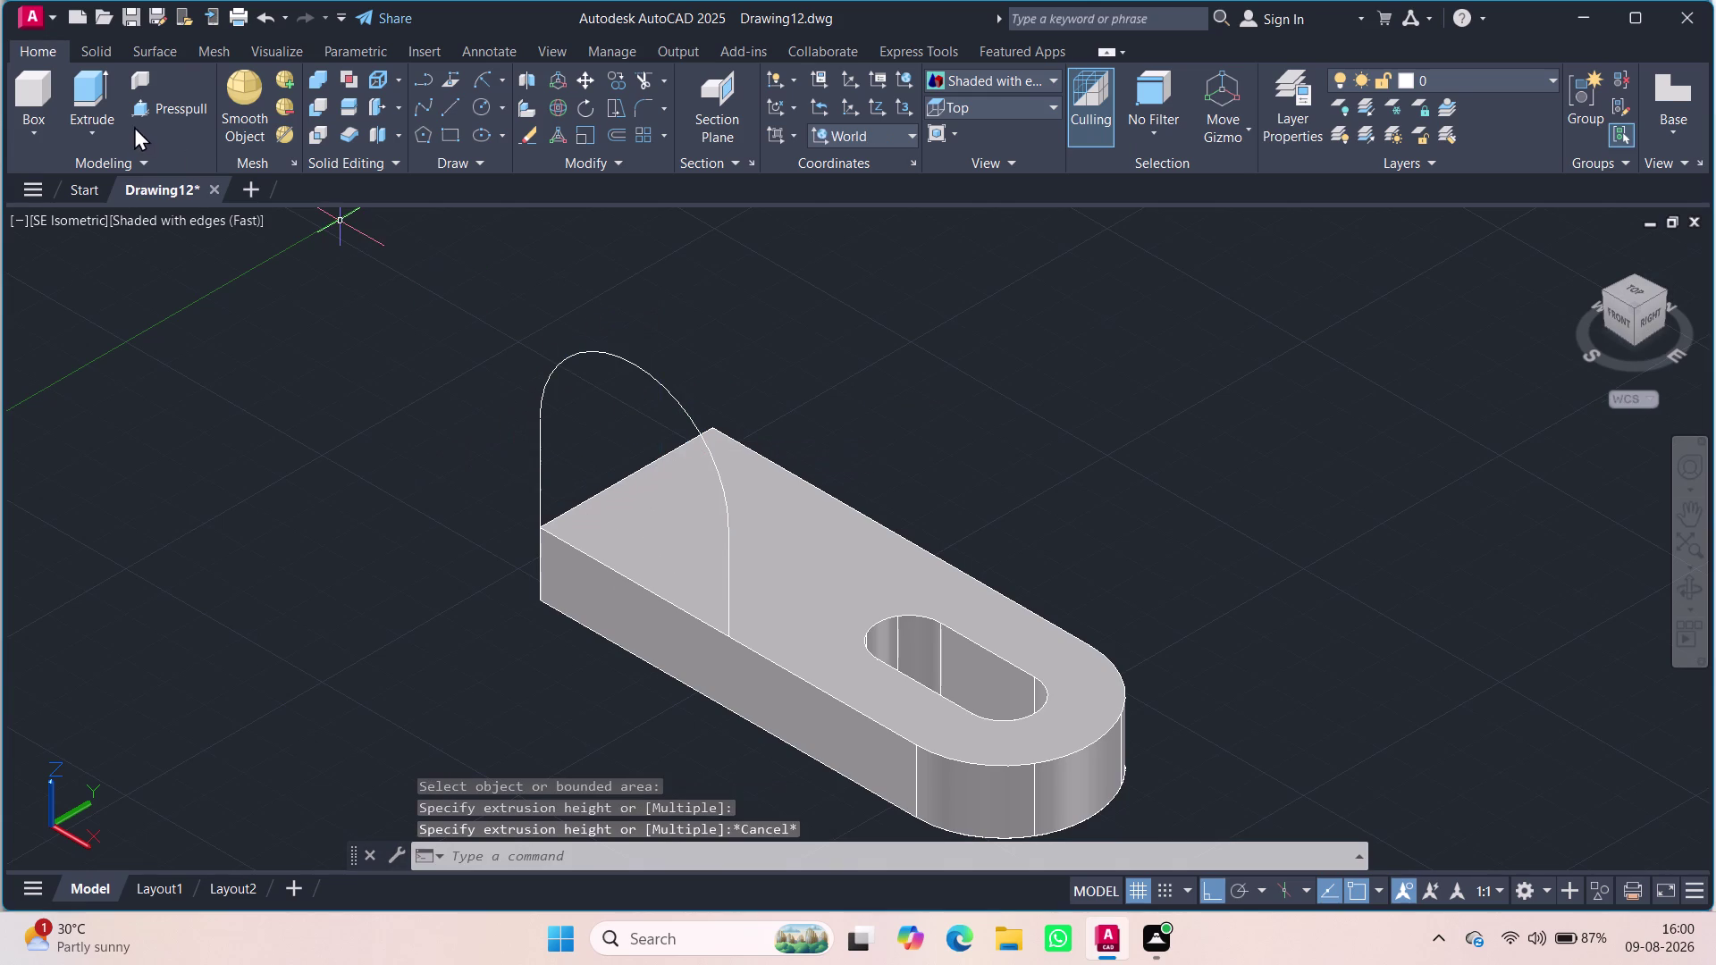
Extrude the arch outline edges, inspect the preview, then cancel and clear the selection.
click(120, 103)
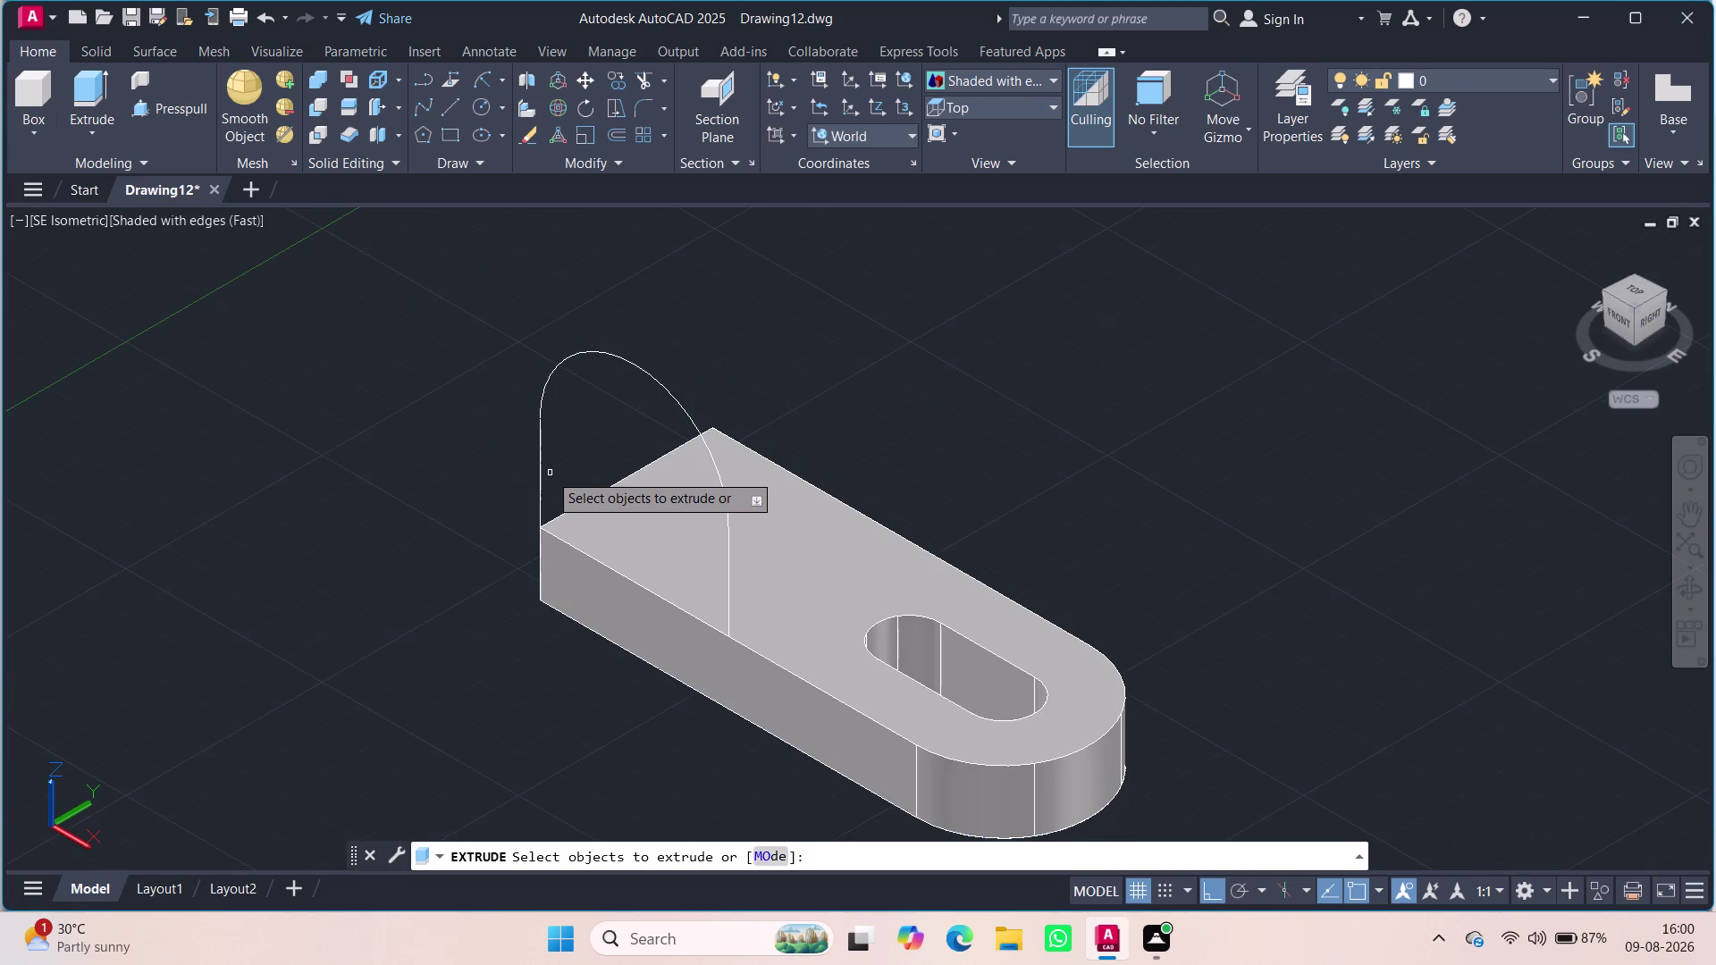
click(531, 469)
click(546, 469)
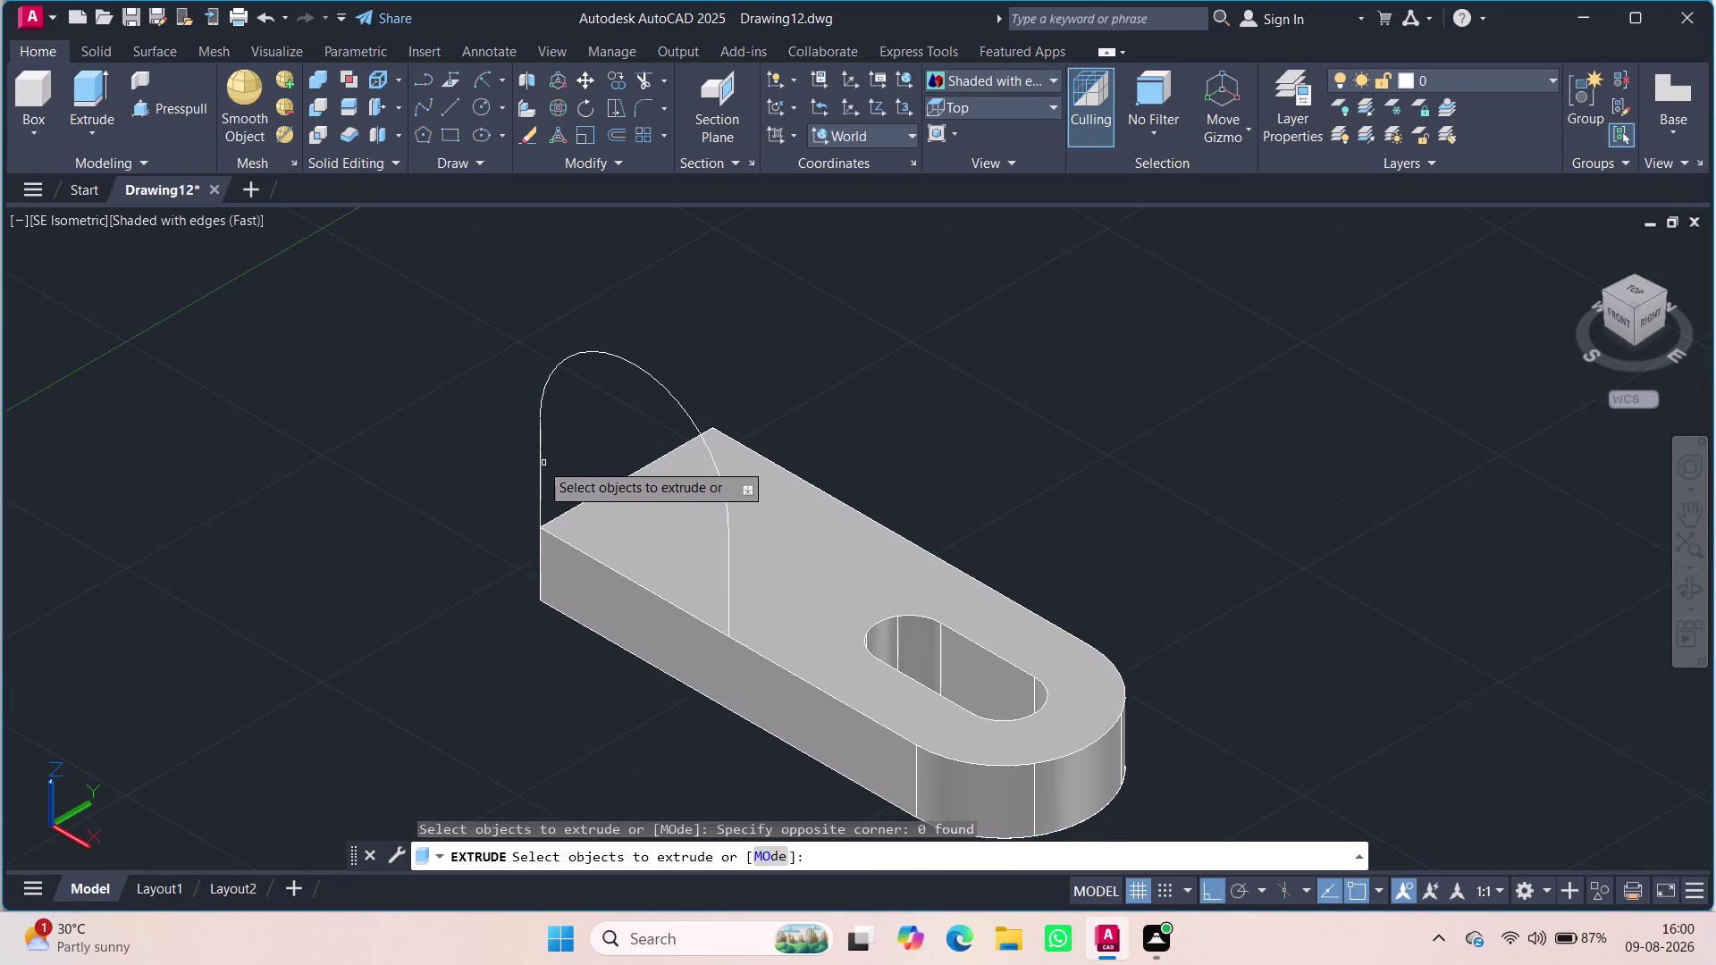
click(538, 462)
click(546, 384)
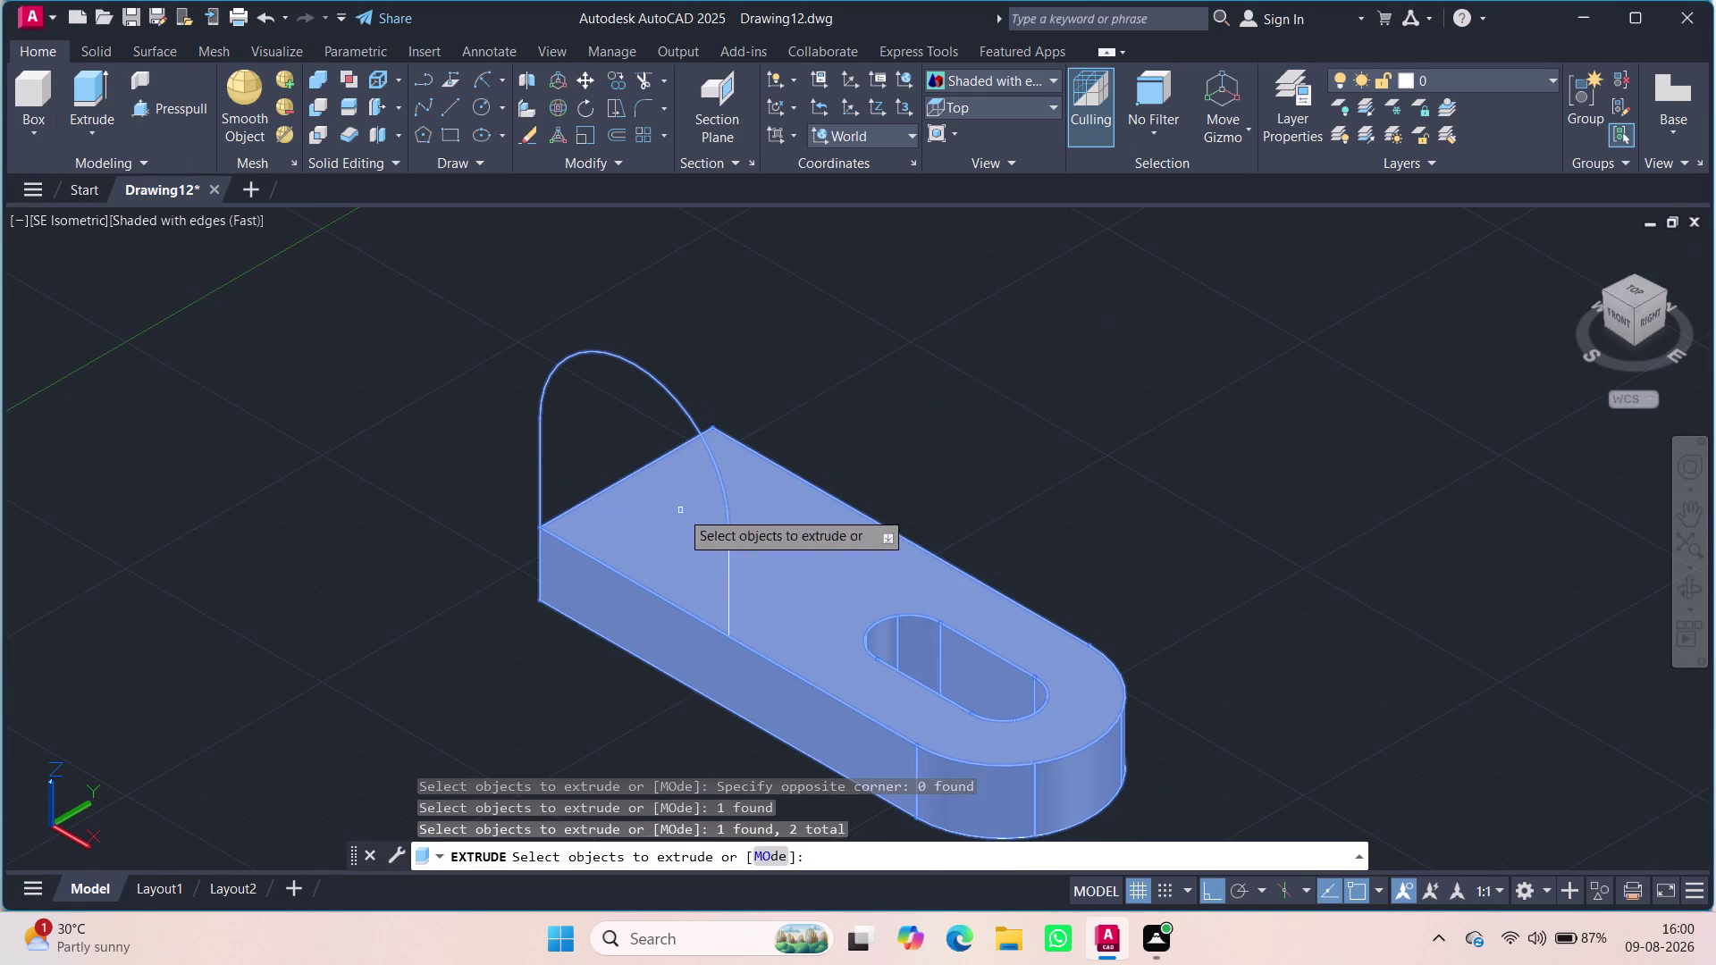
click(726, 558)
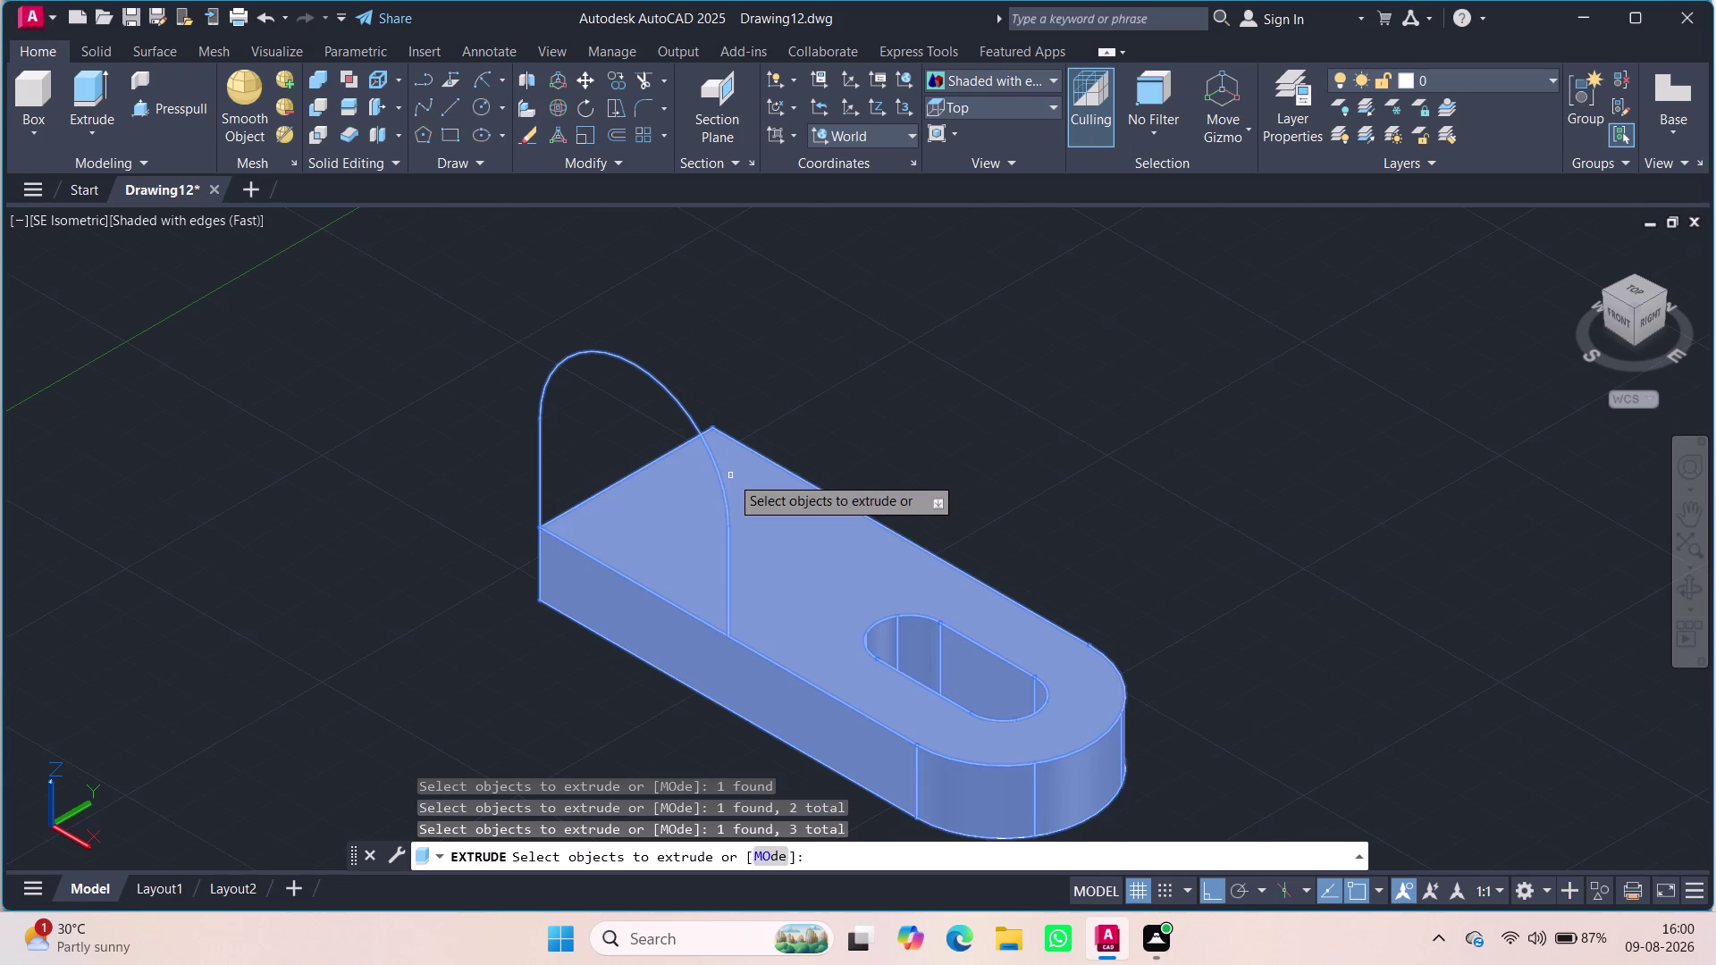
key(Return)
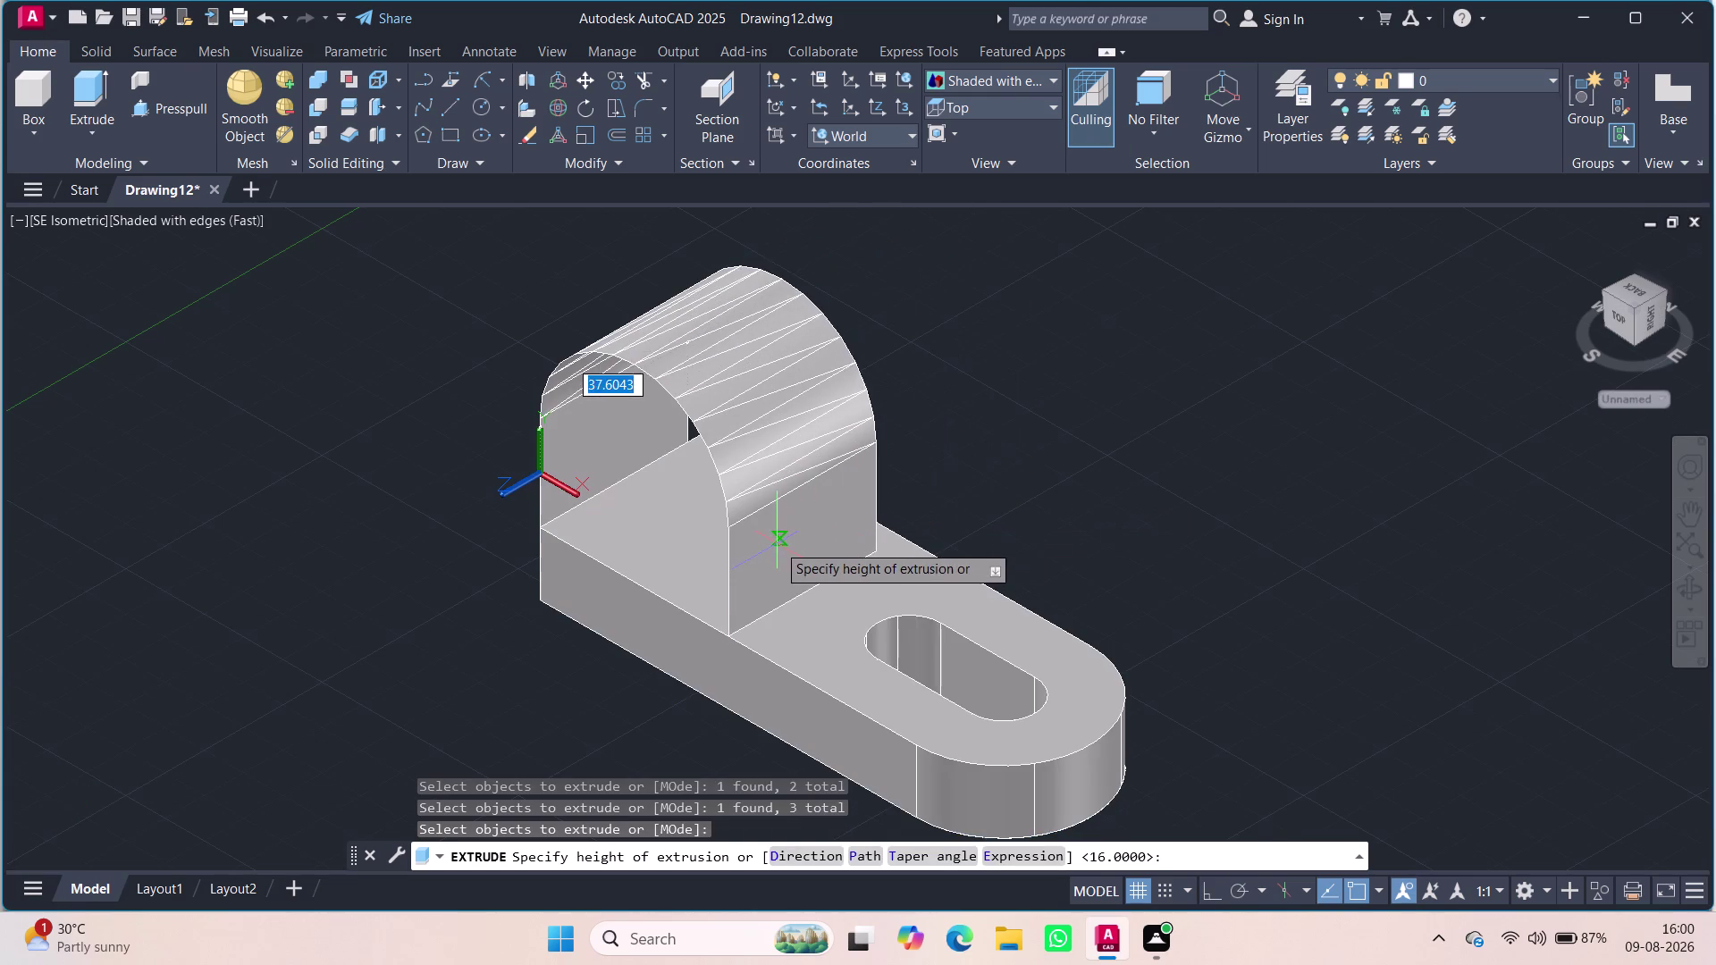
middle_drag(673, 669, 685, 683)
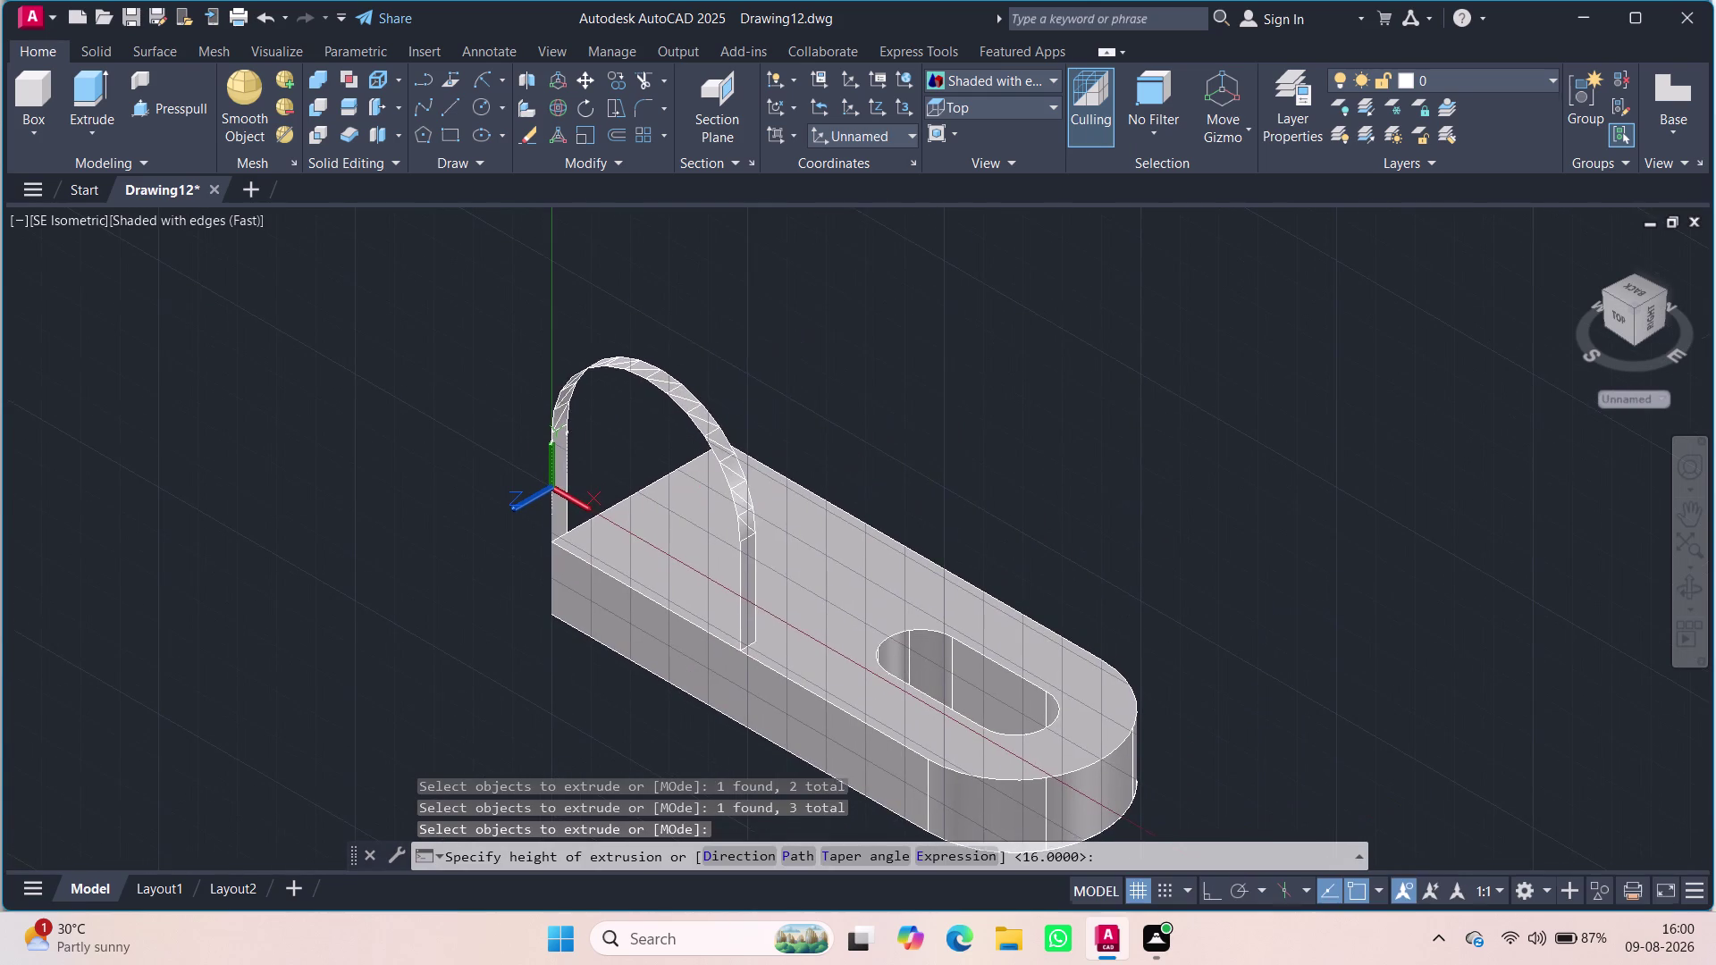
key(Escape)
key(Escape)
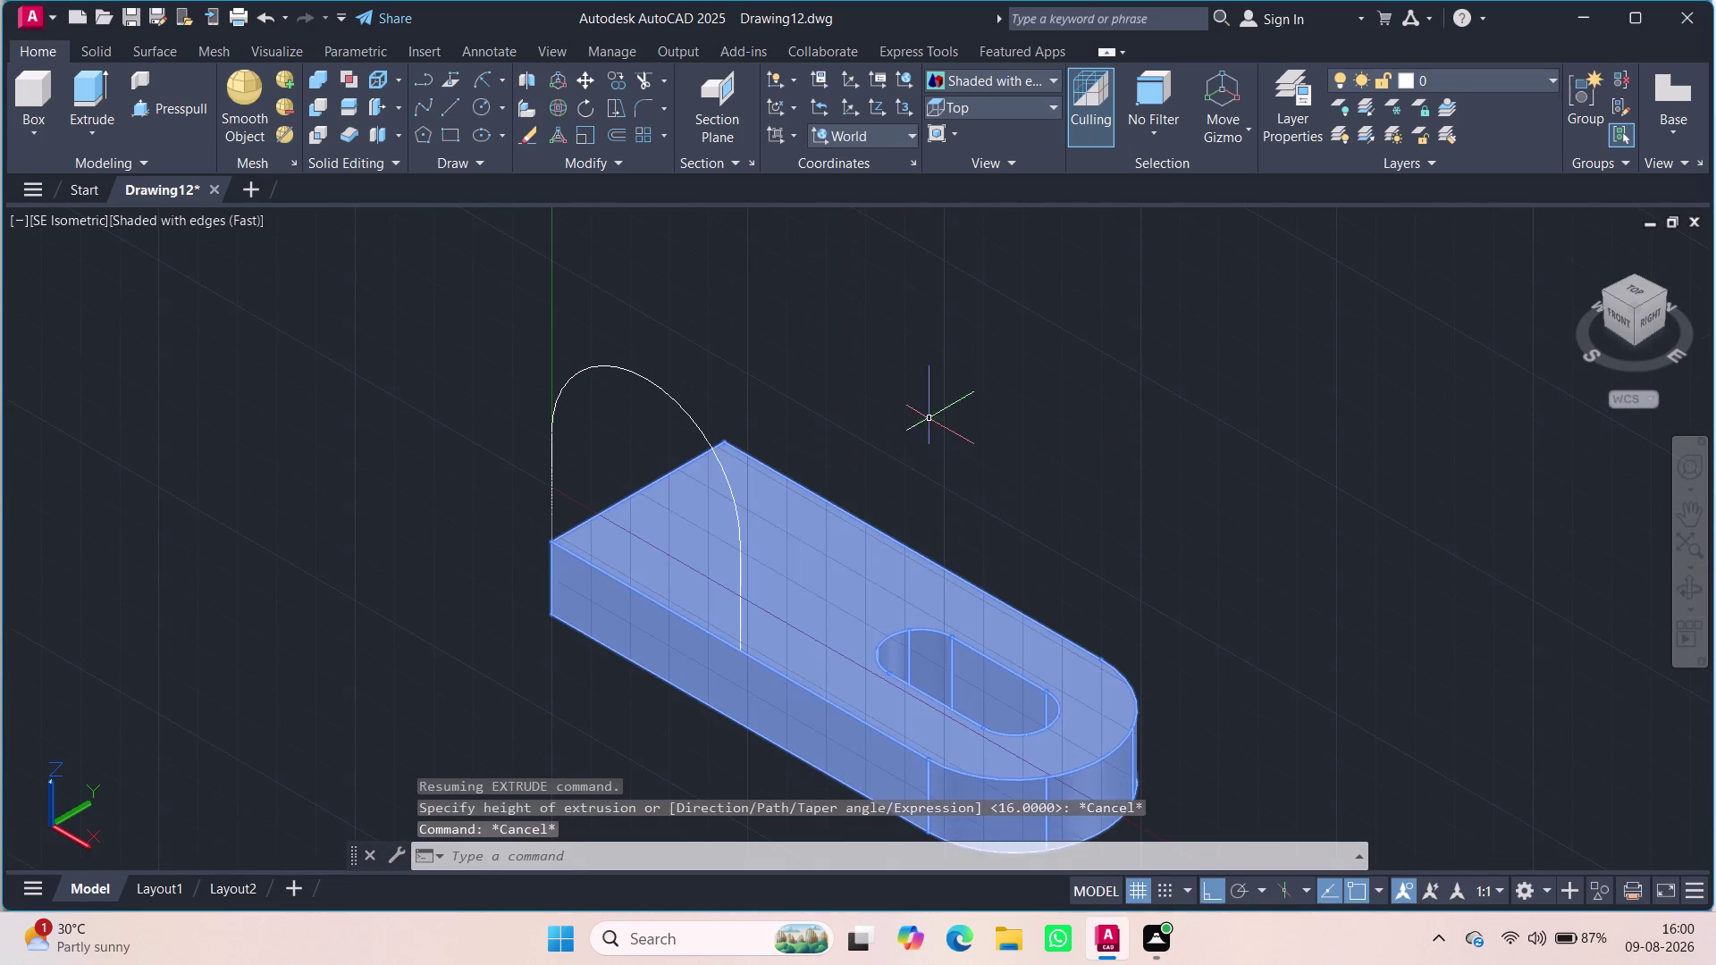
key(Escape)
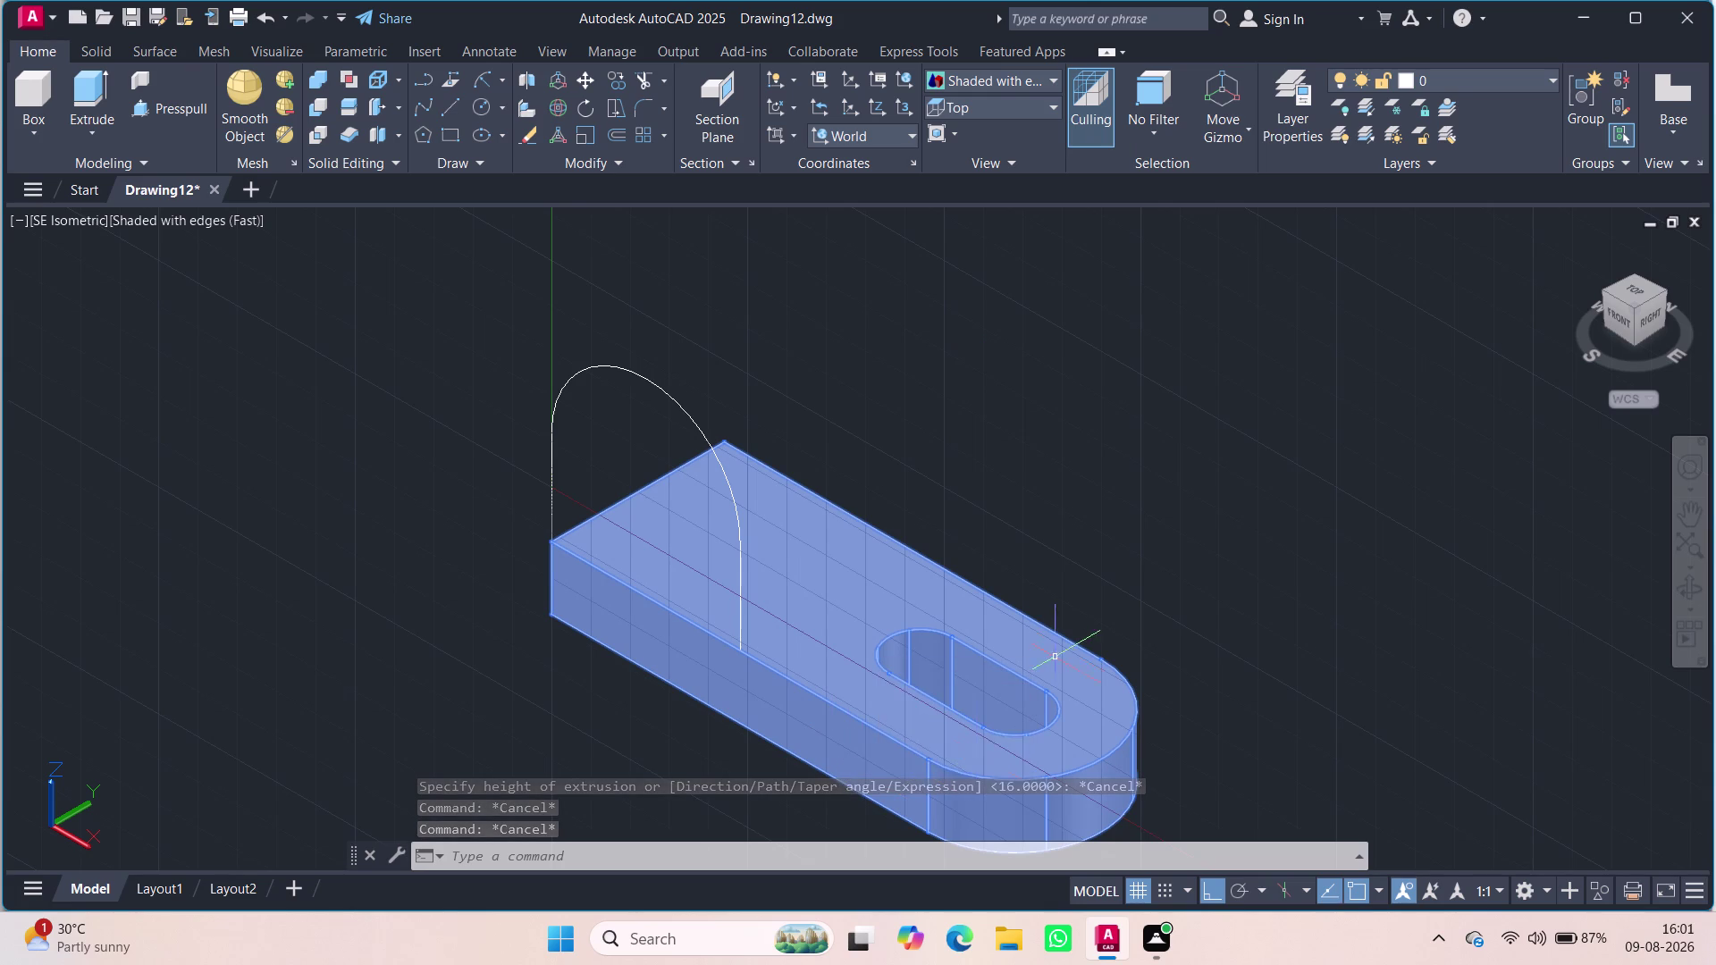
key(Escape)
key(Escape)
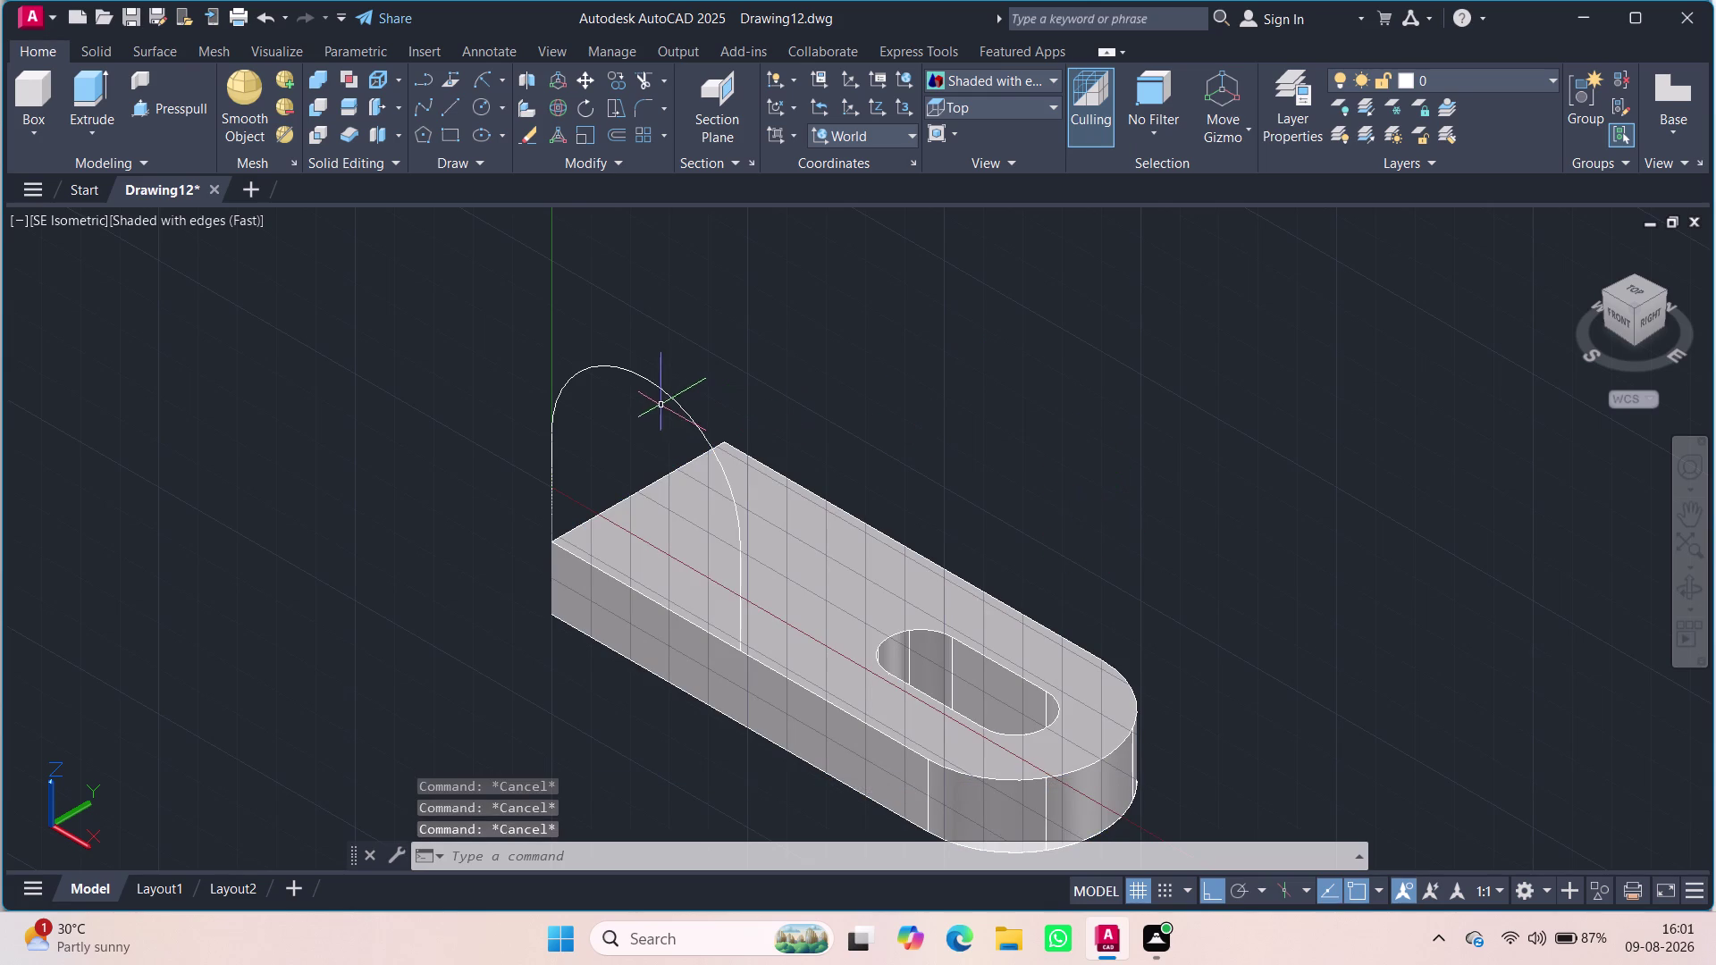
Lasso-select the arch outline and attempt to delete it, then clear the selection.
drag(677, 393, 501, 413)
click(529, 464)
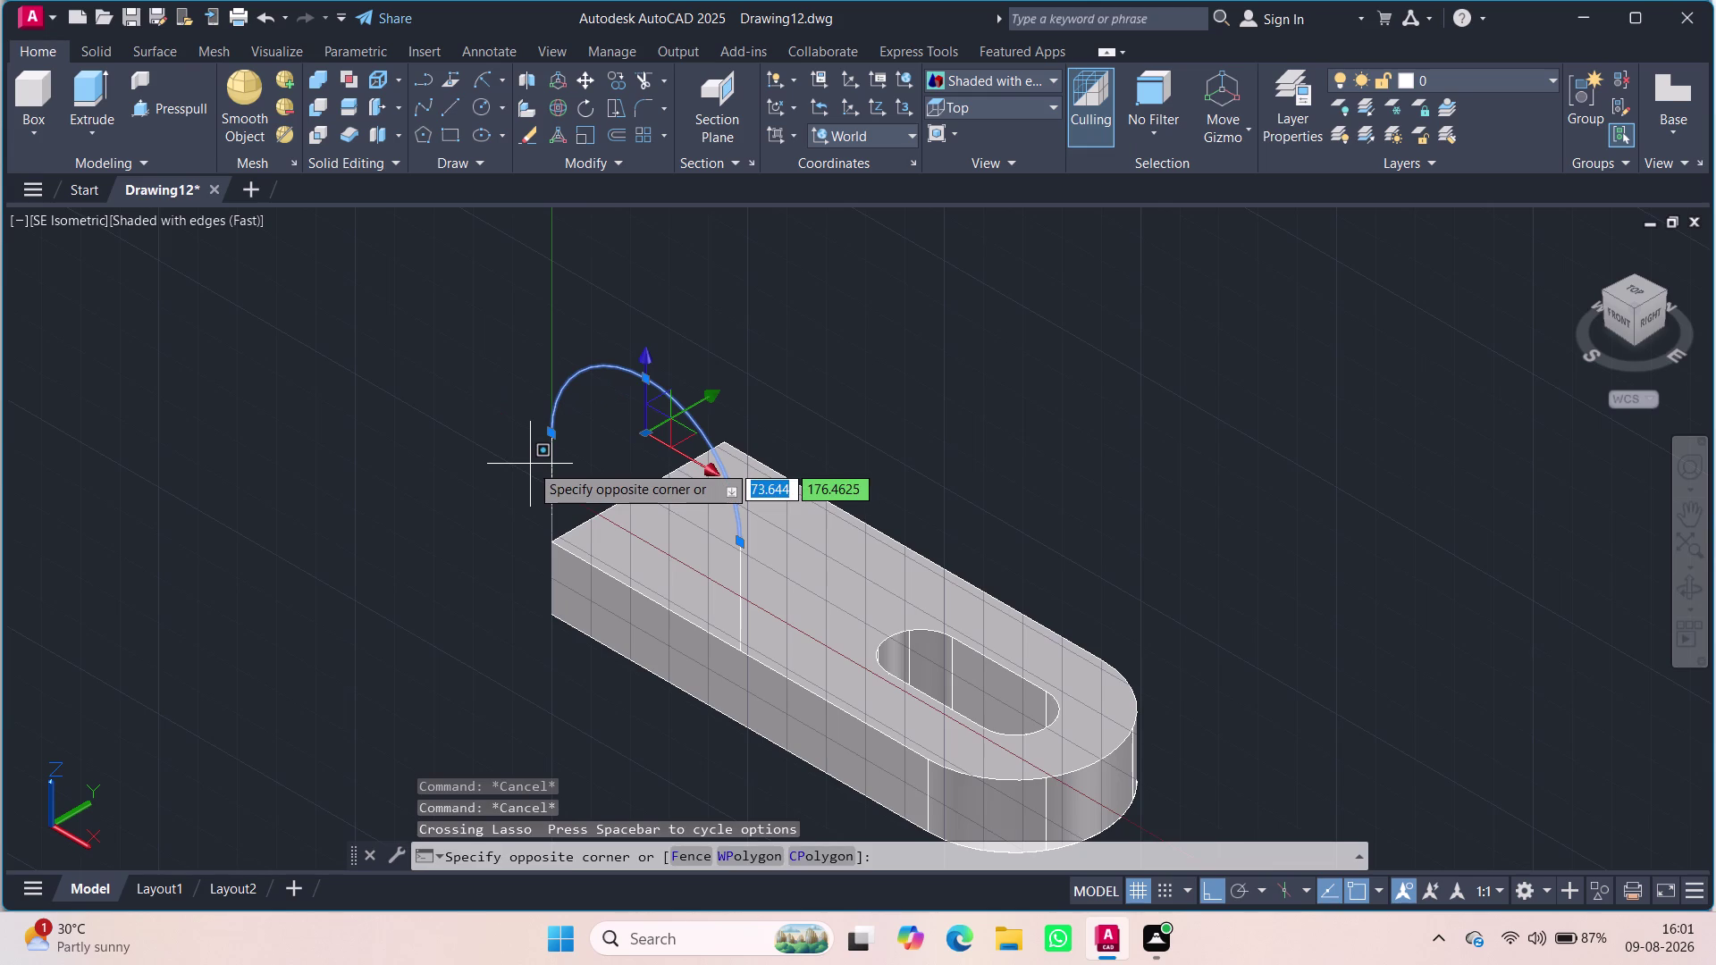
key(Delete)
key(Delete)
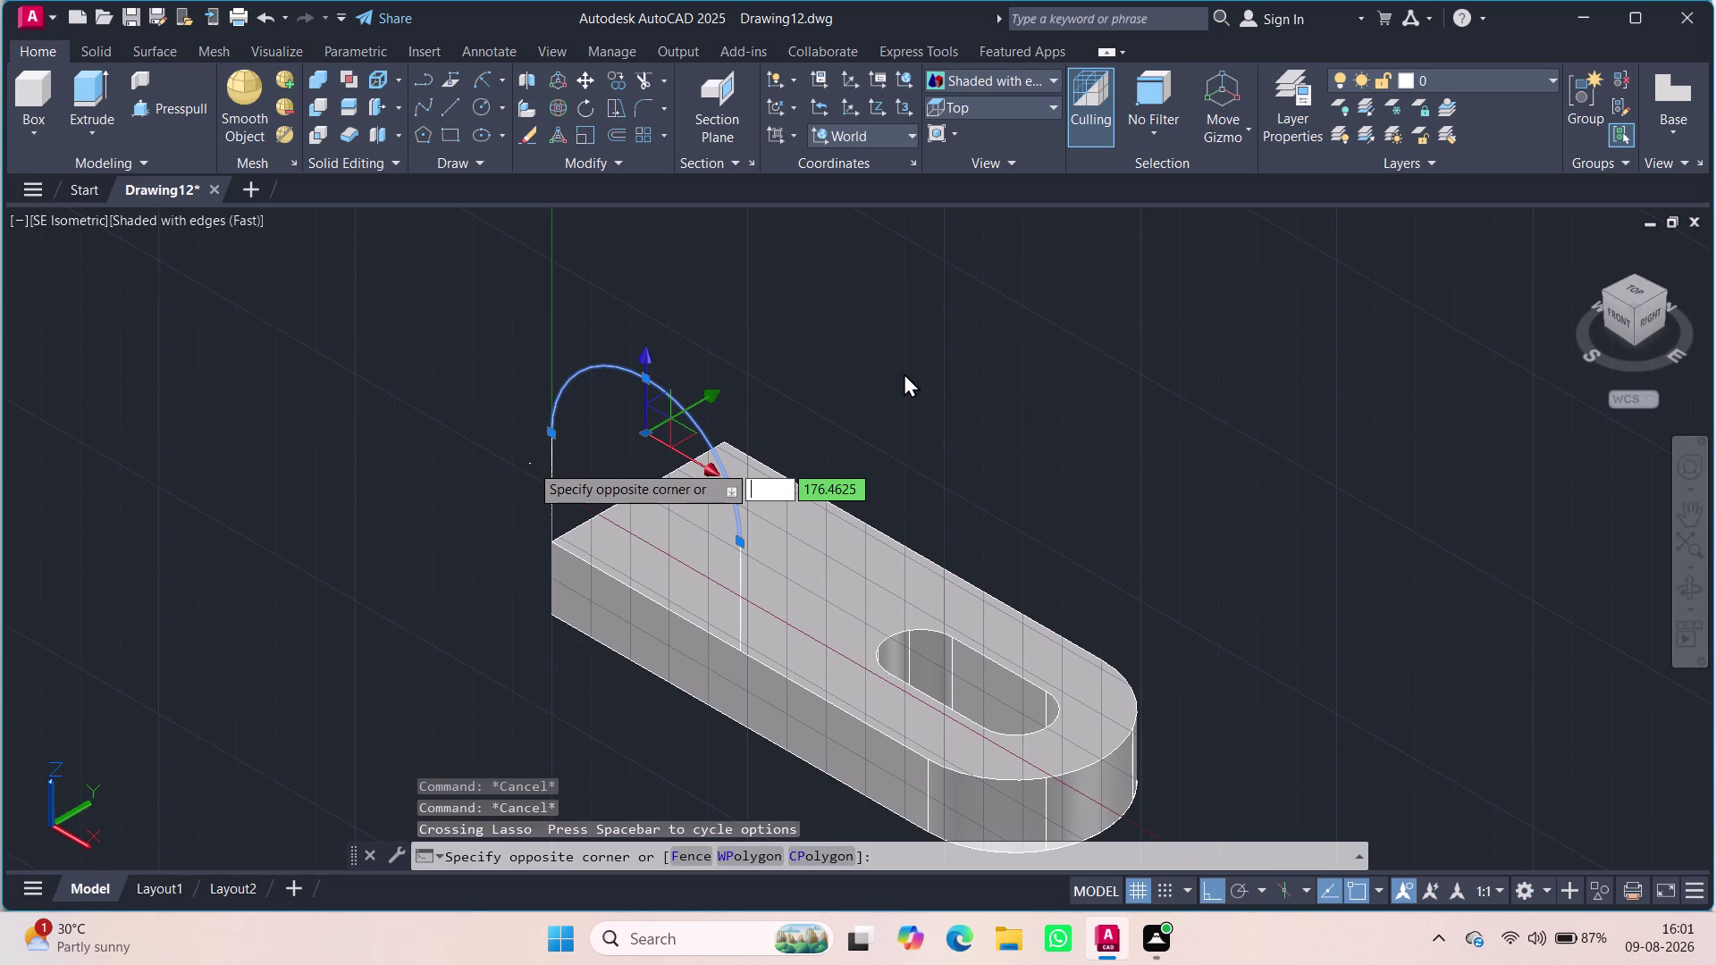
key(Escape)
key(Escape)
key(Escape)
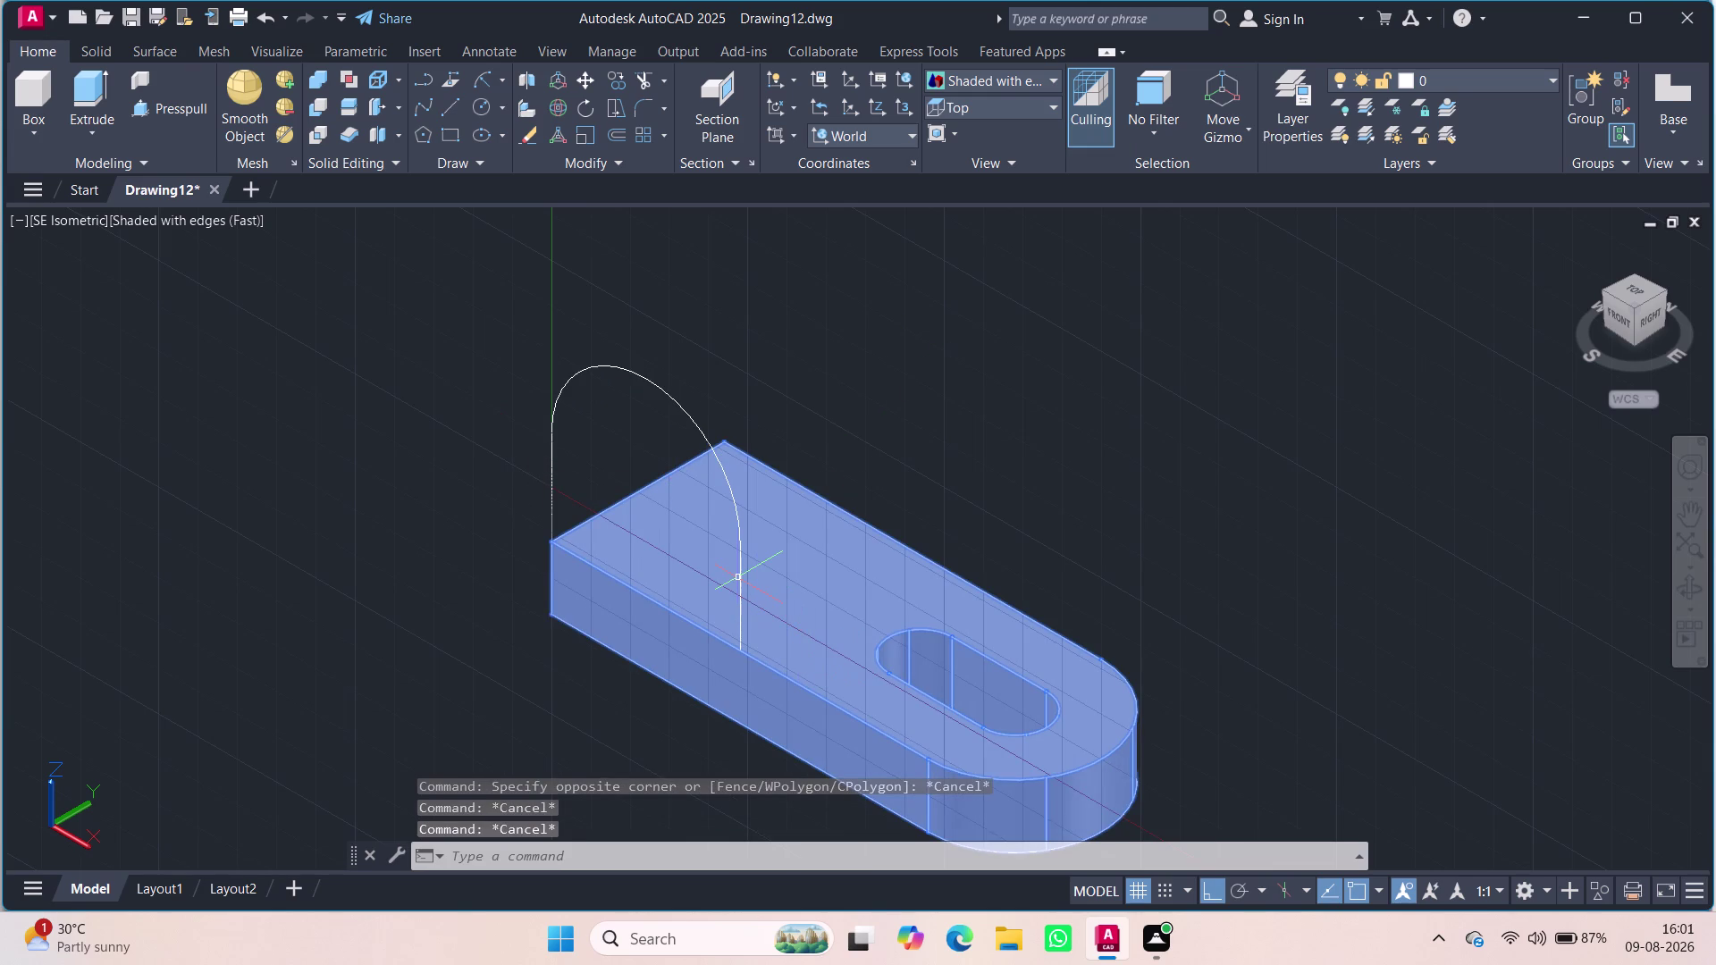
Erase the outline's side line, arch curve and remaining line one by one.
click(744, 576)
key(Delete)
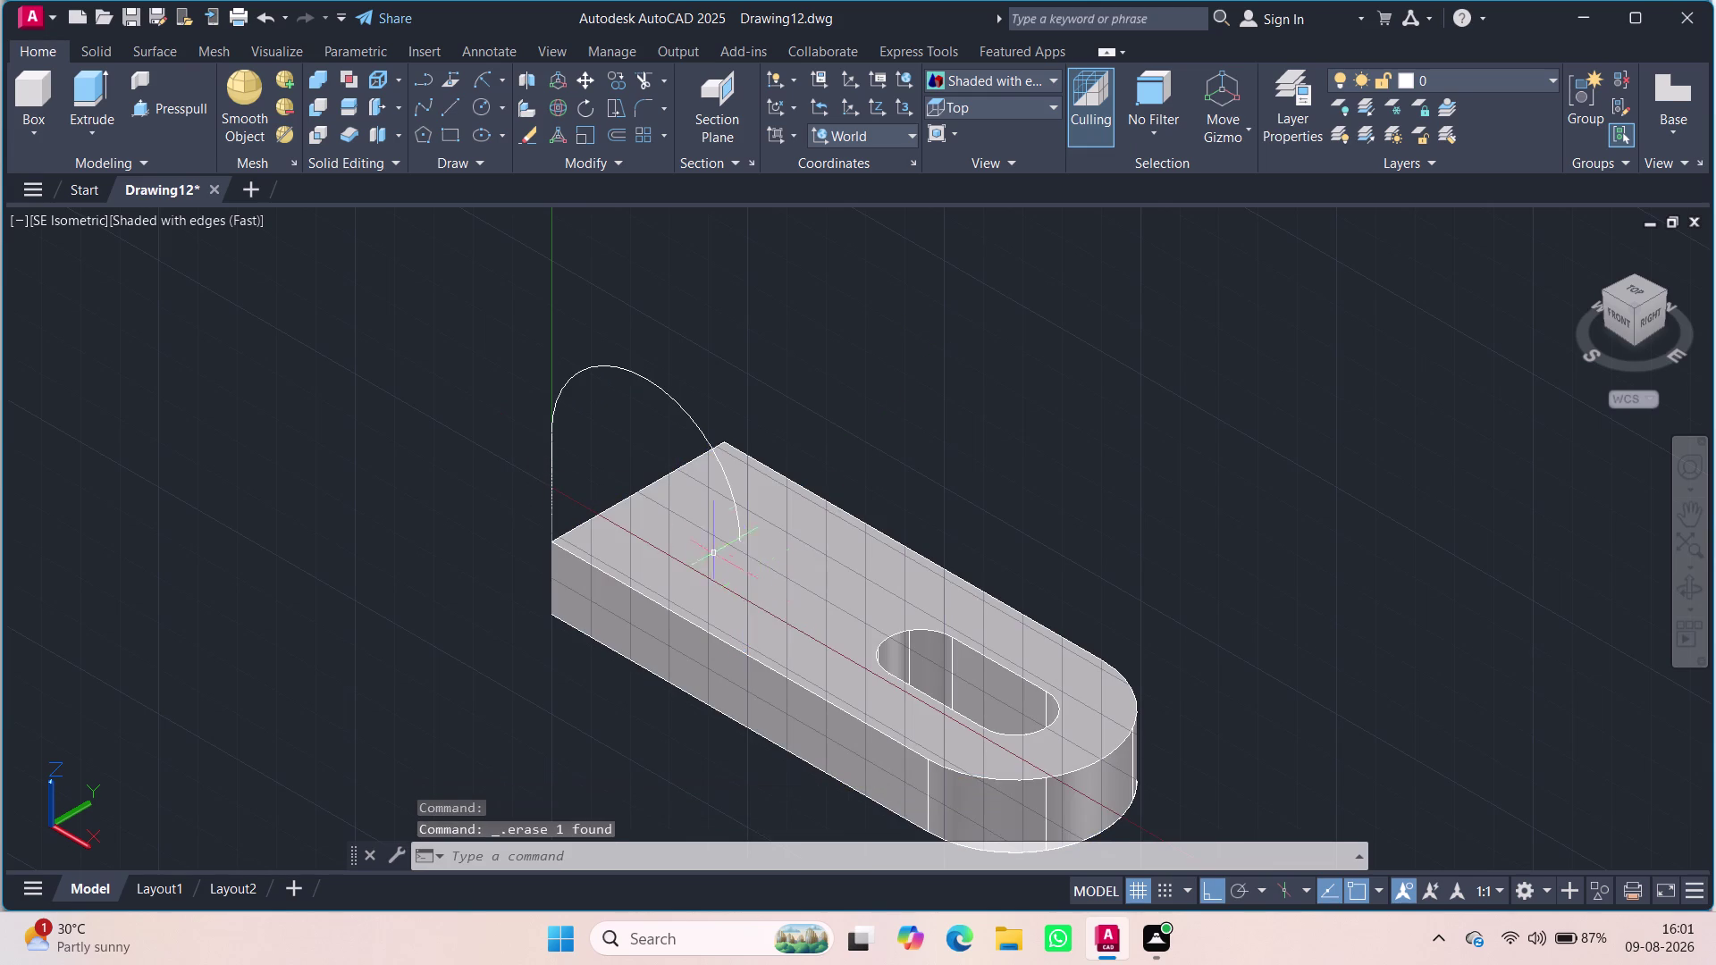
click(711, 444)
key(Delete)
click(547, 473)
key(Delete)
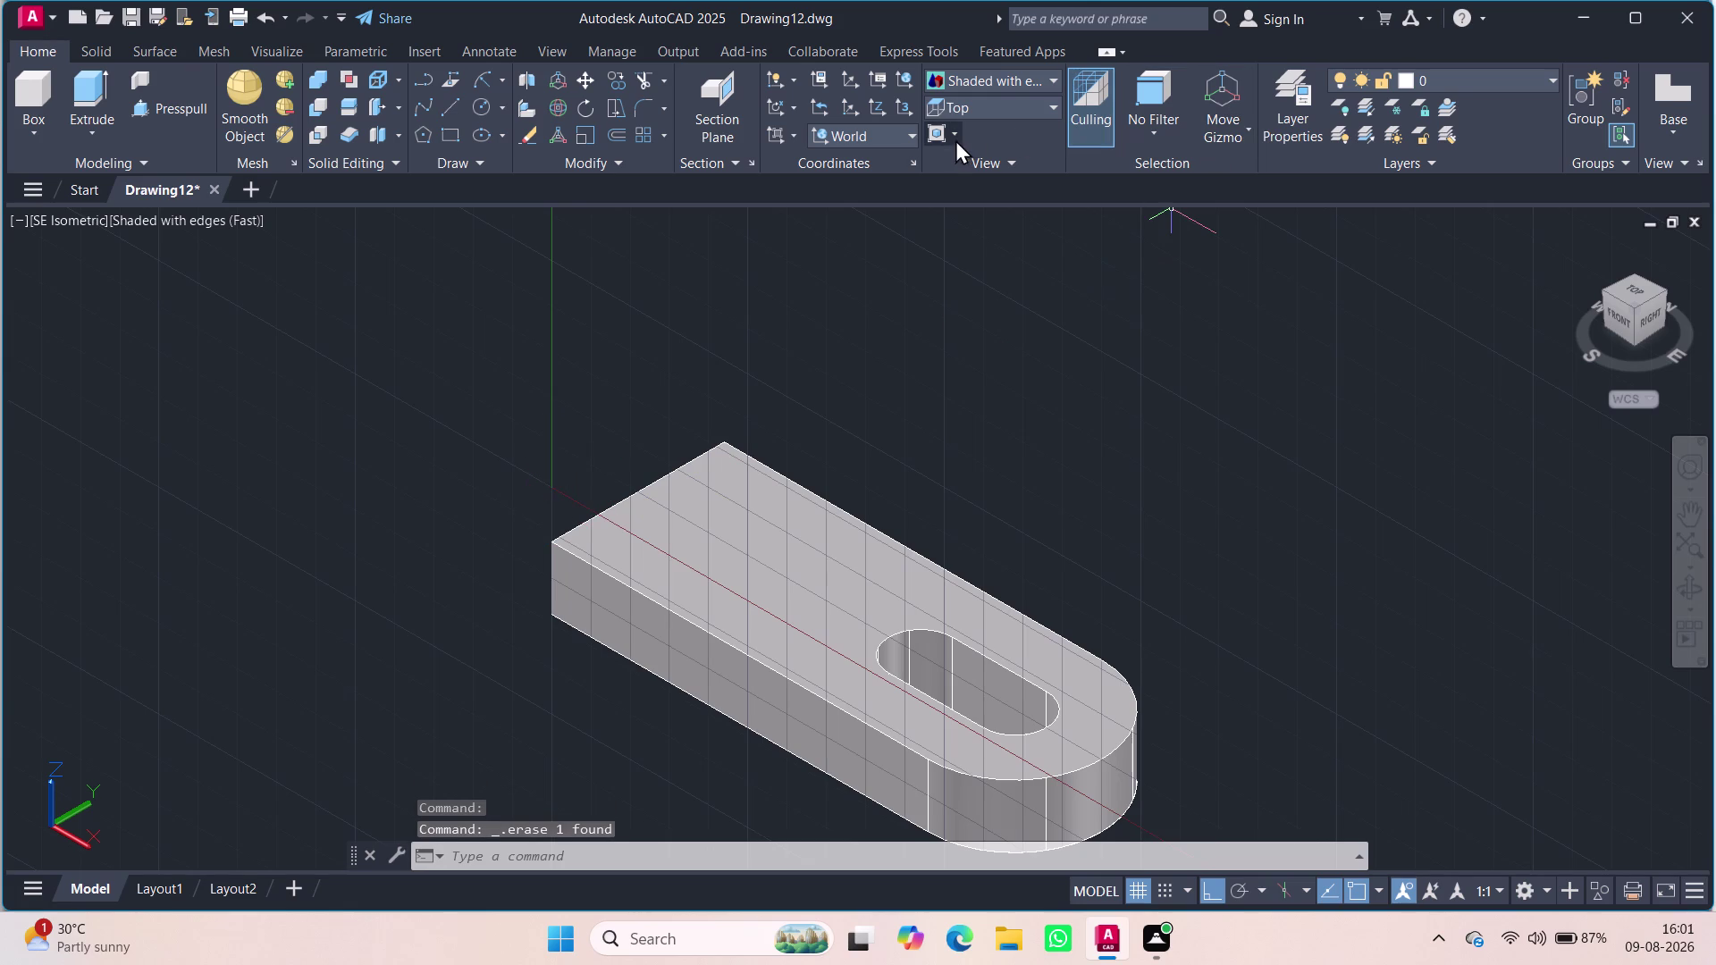
Change the coordinate system presets from the UCS list, settling on World.
click(893, 133)
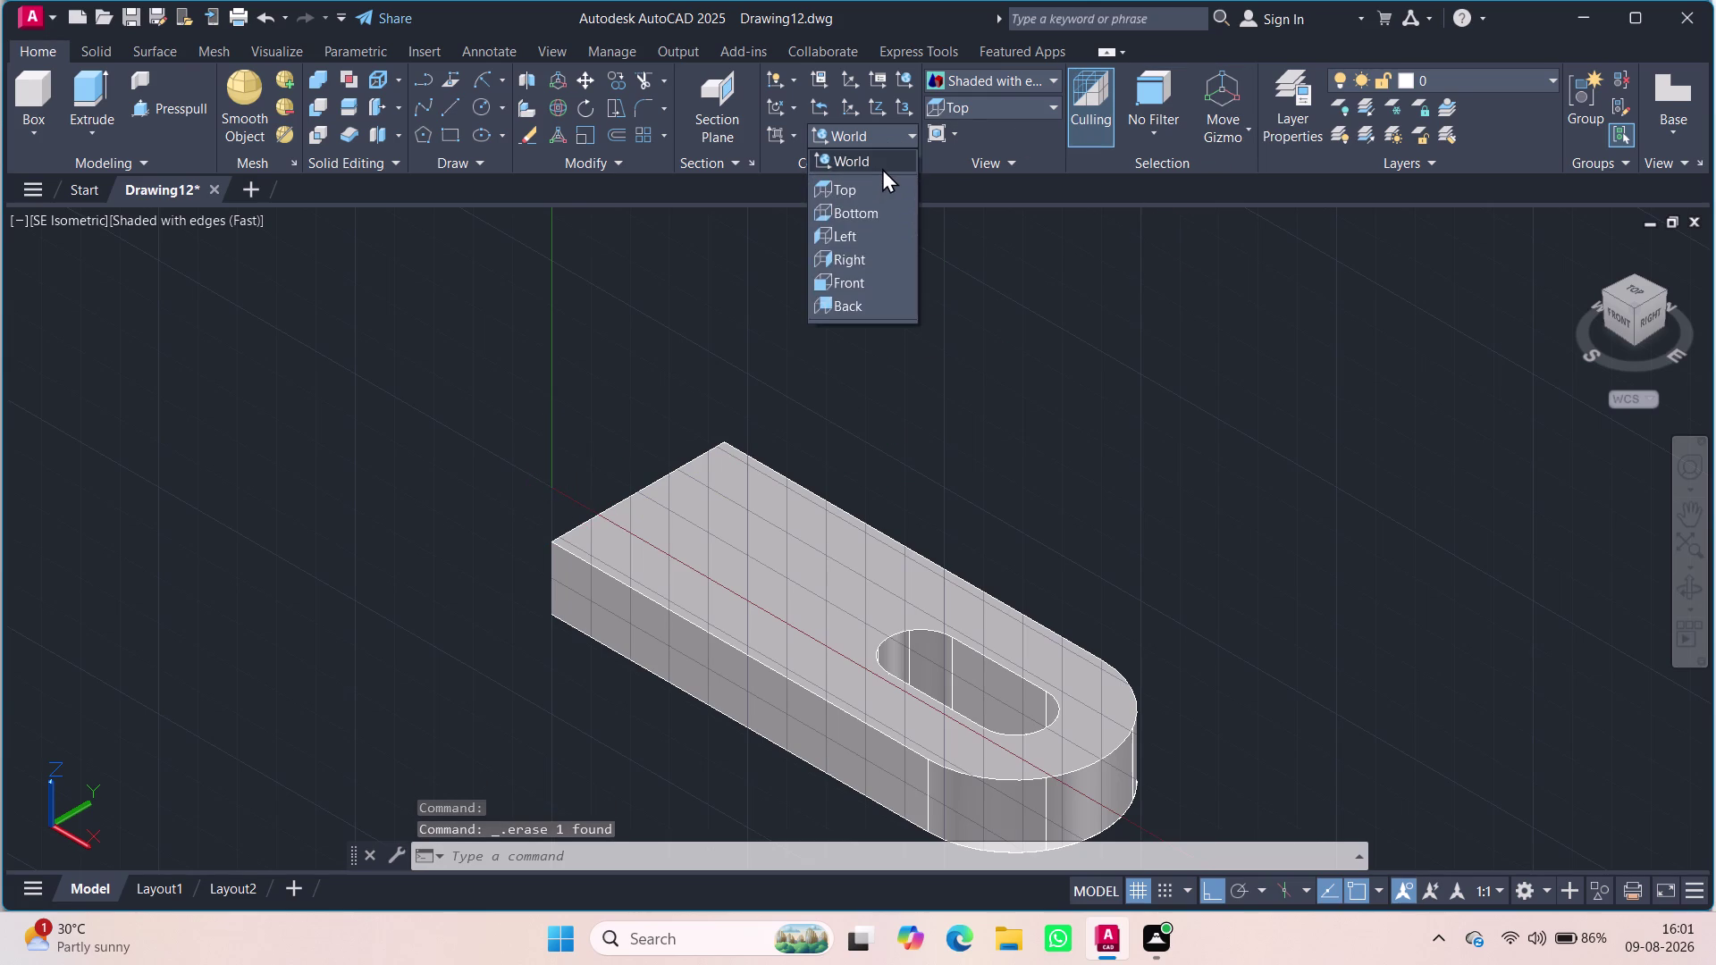
click(882, 168)
click(895, 131)
click(890, 180)
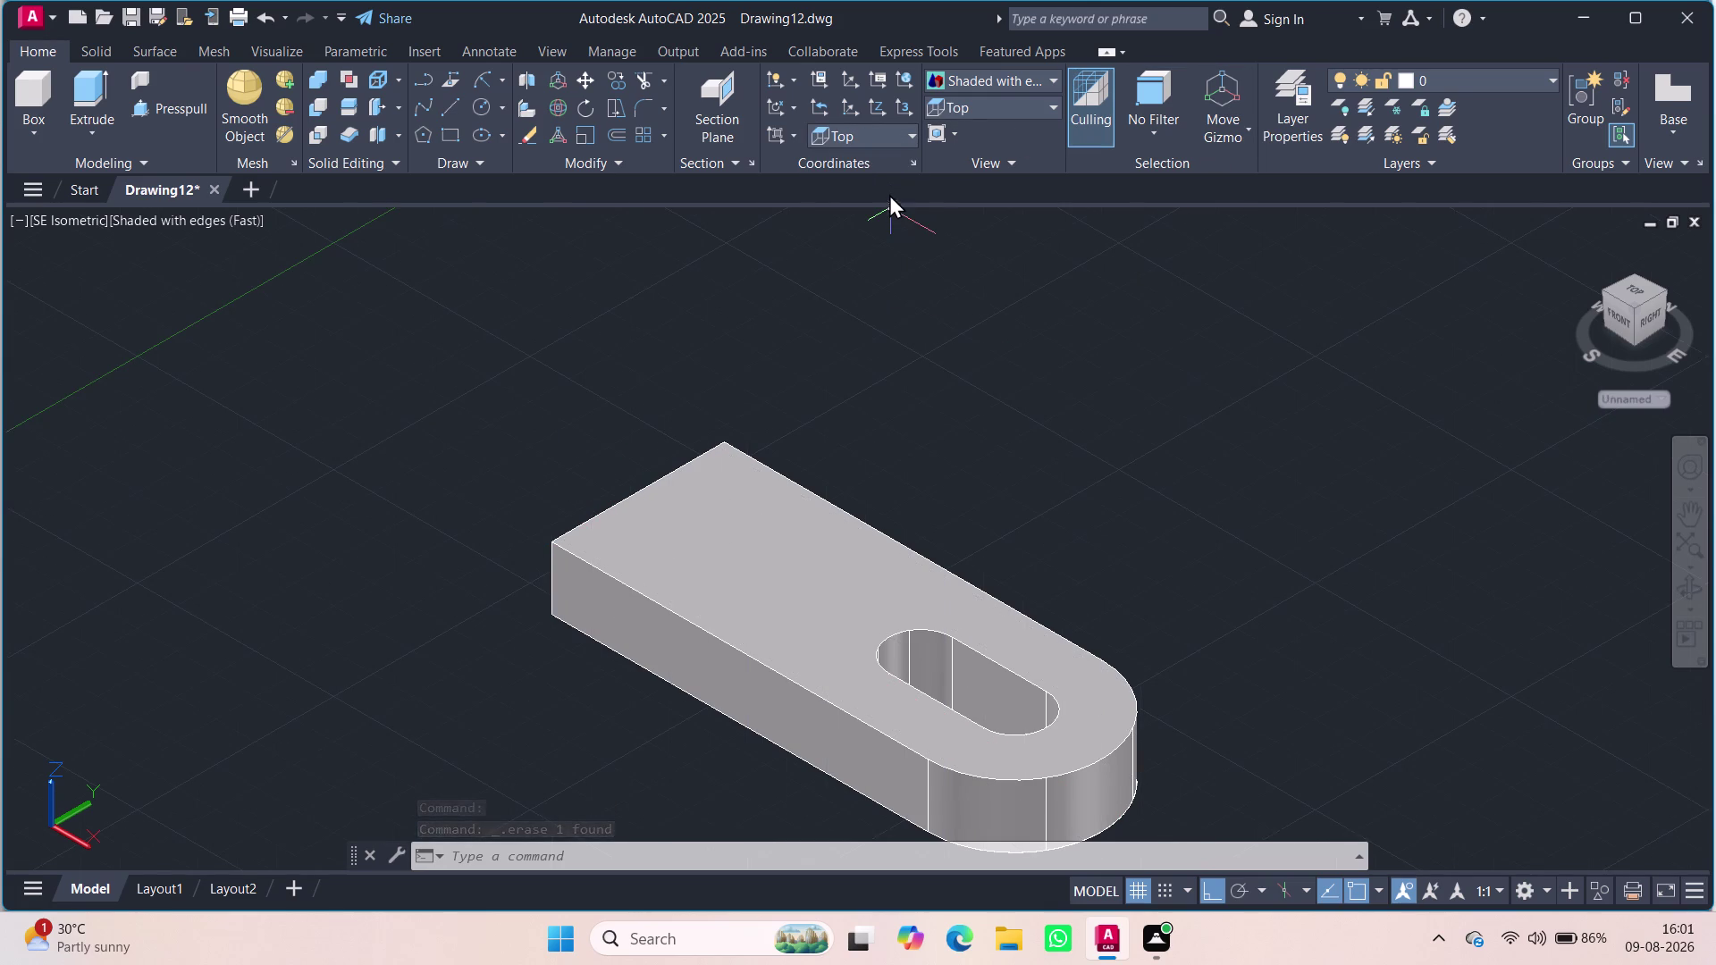
click(894, 136)
click(867, 150)
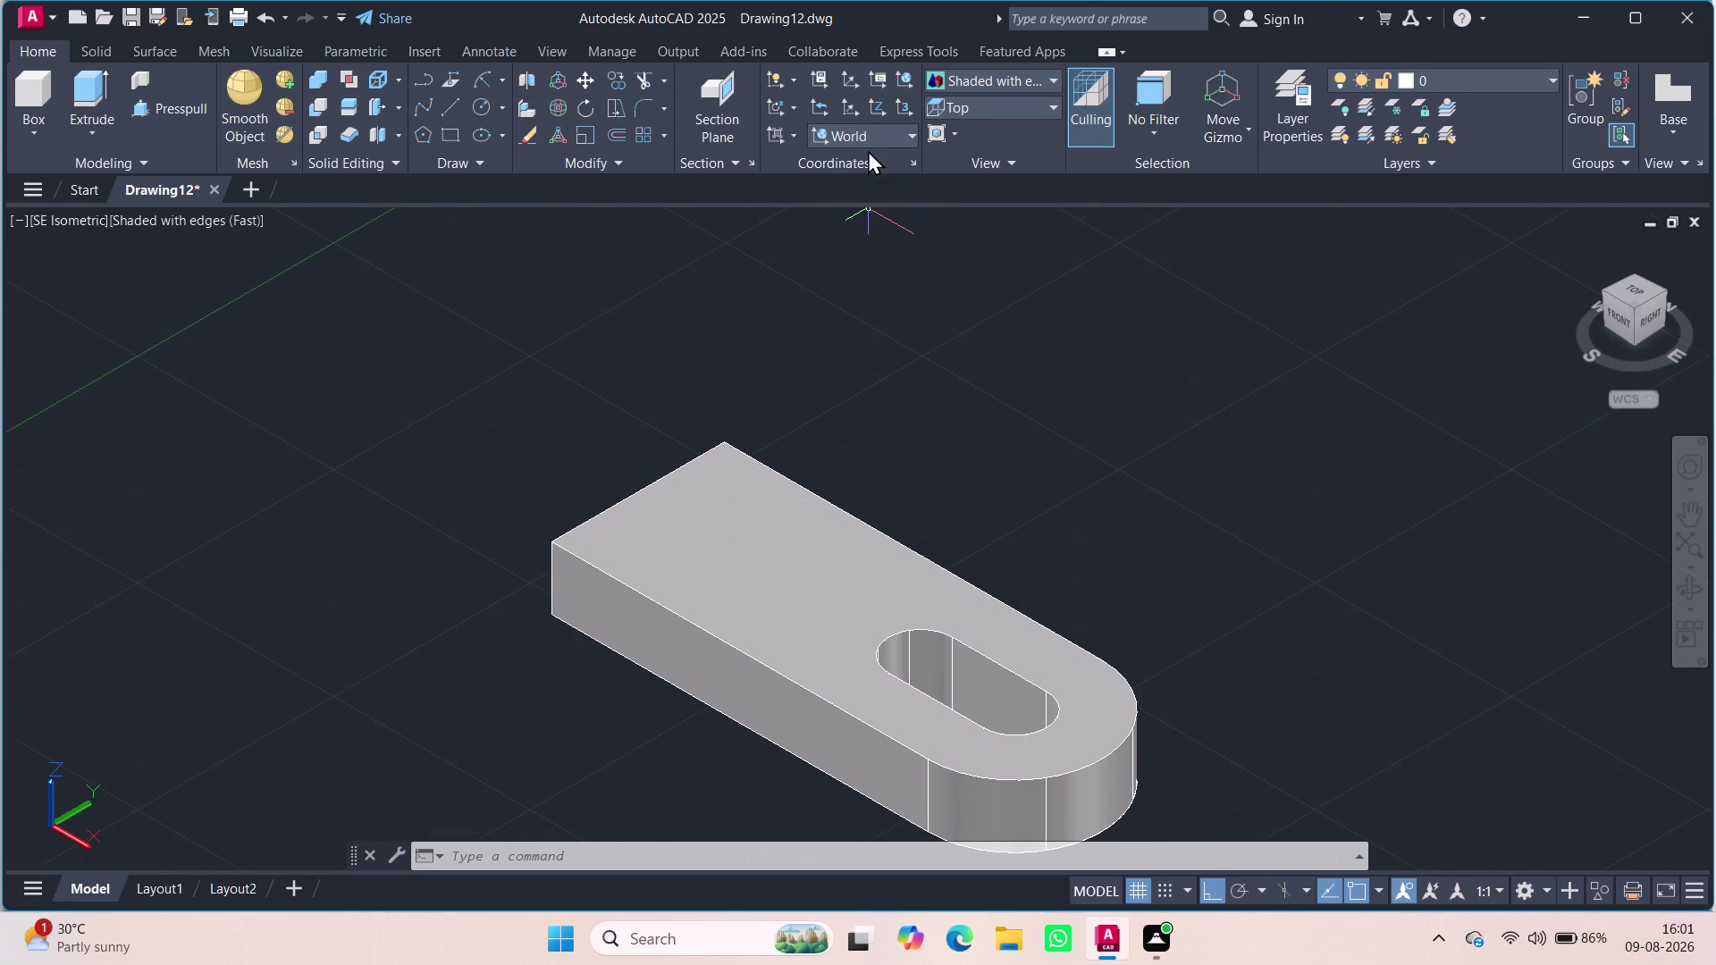
Pan the plate within the view and click around the empty viewport.
middle_drag(921, 488, 922, 435)
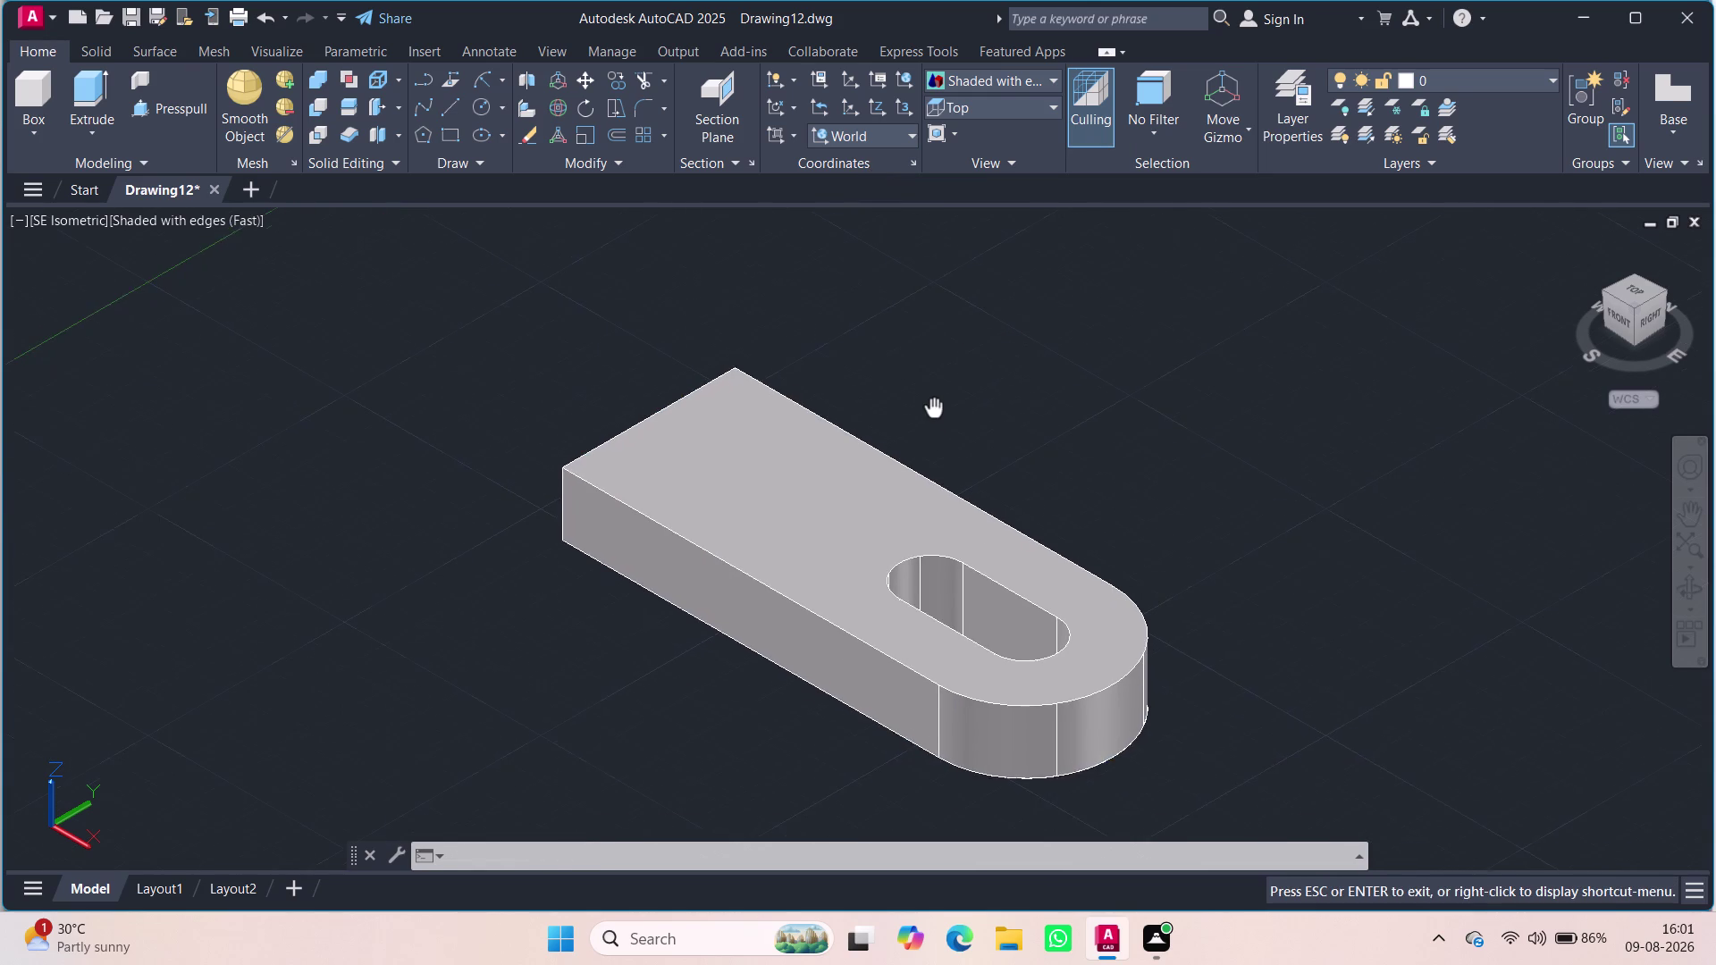
middle_drag(922, 435, 903, 461)
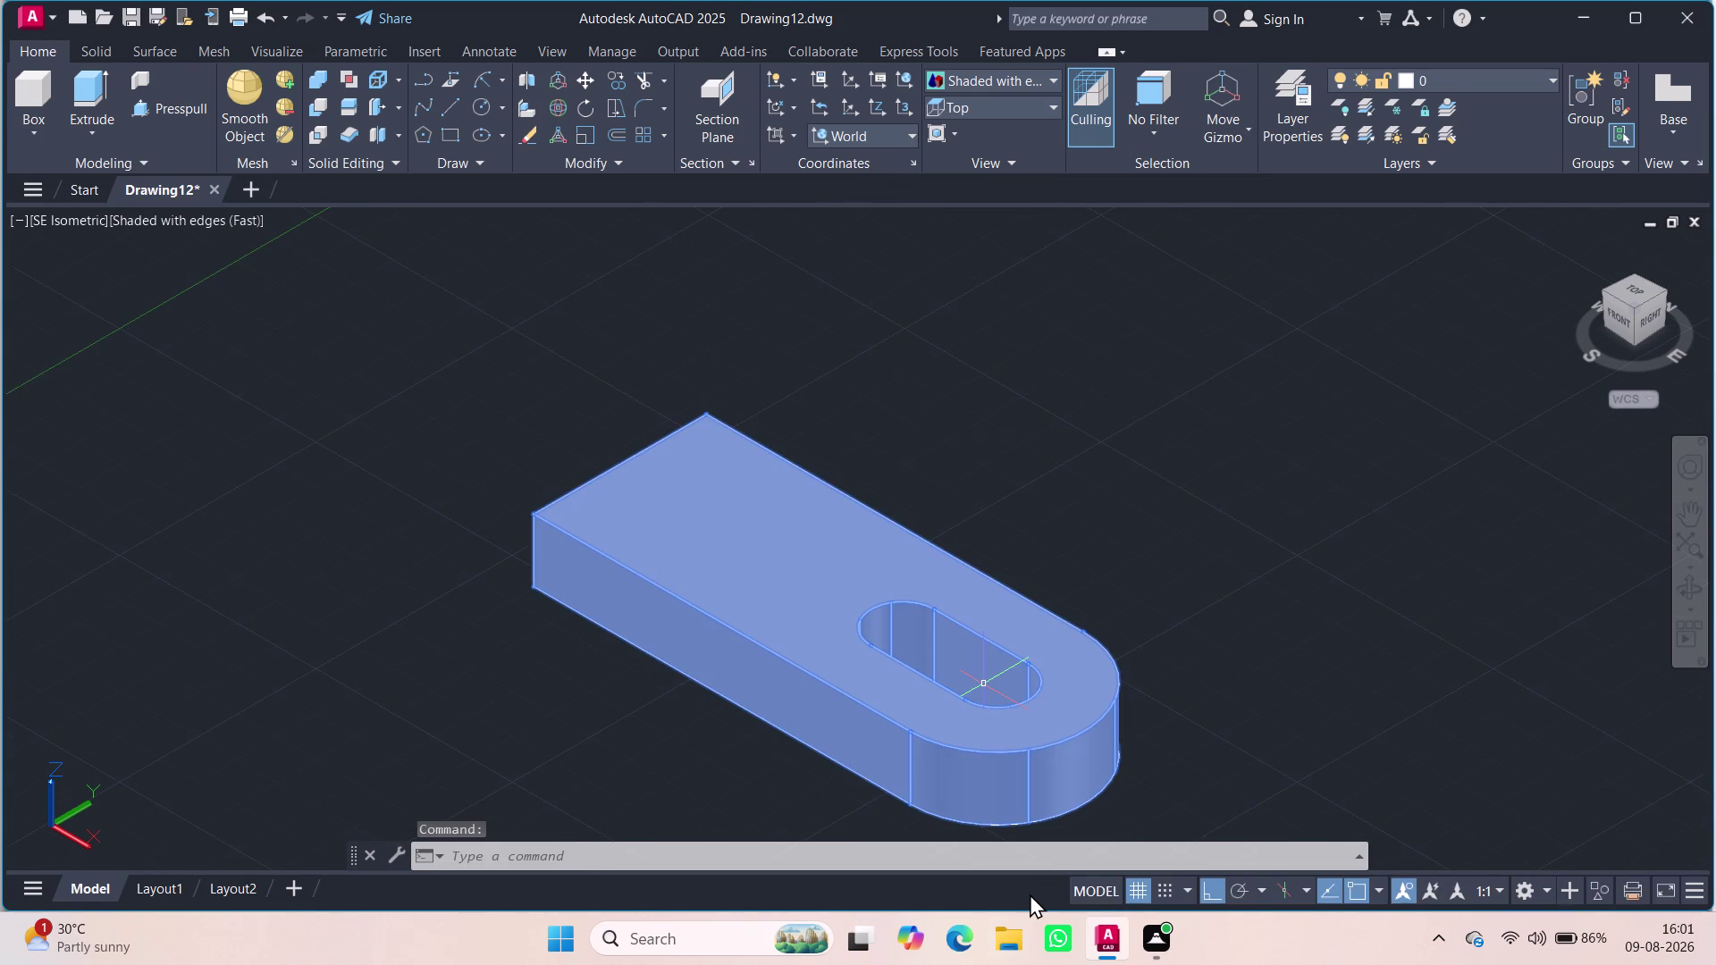
click(1020, 443)
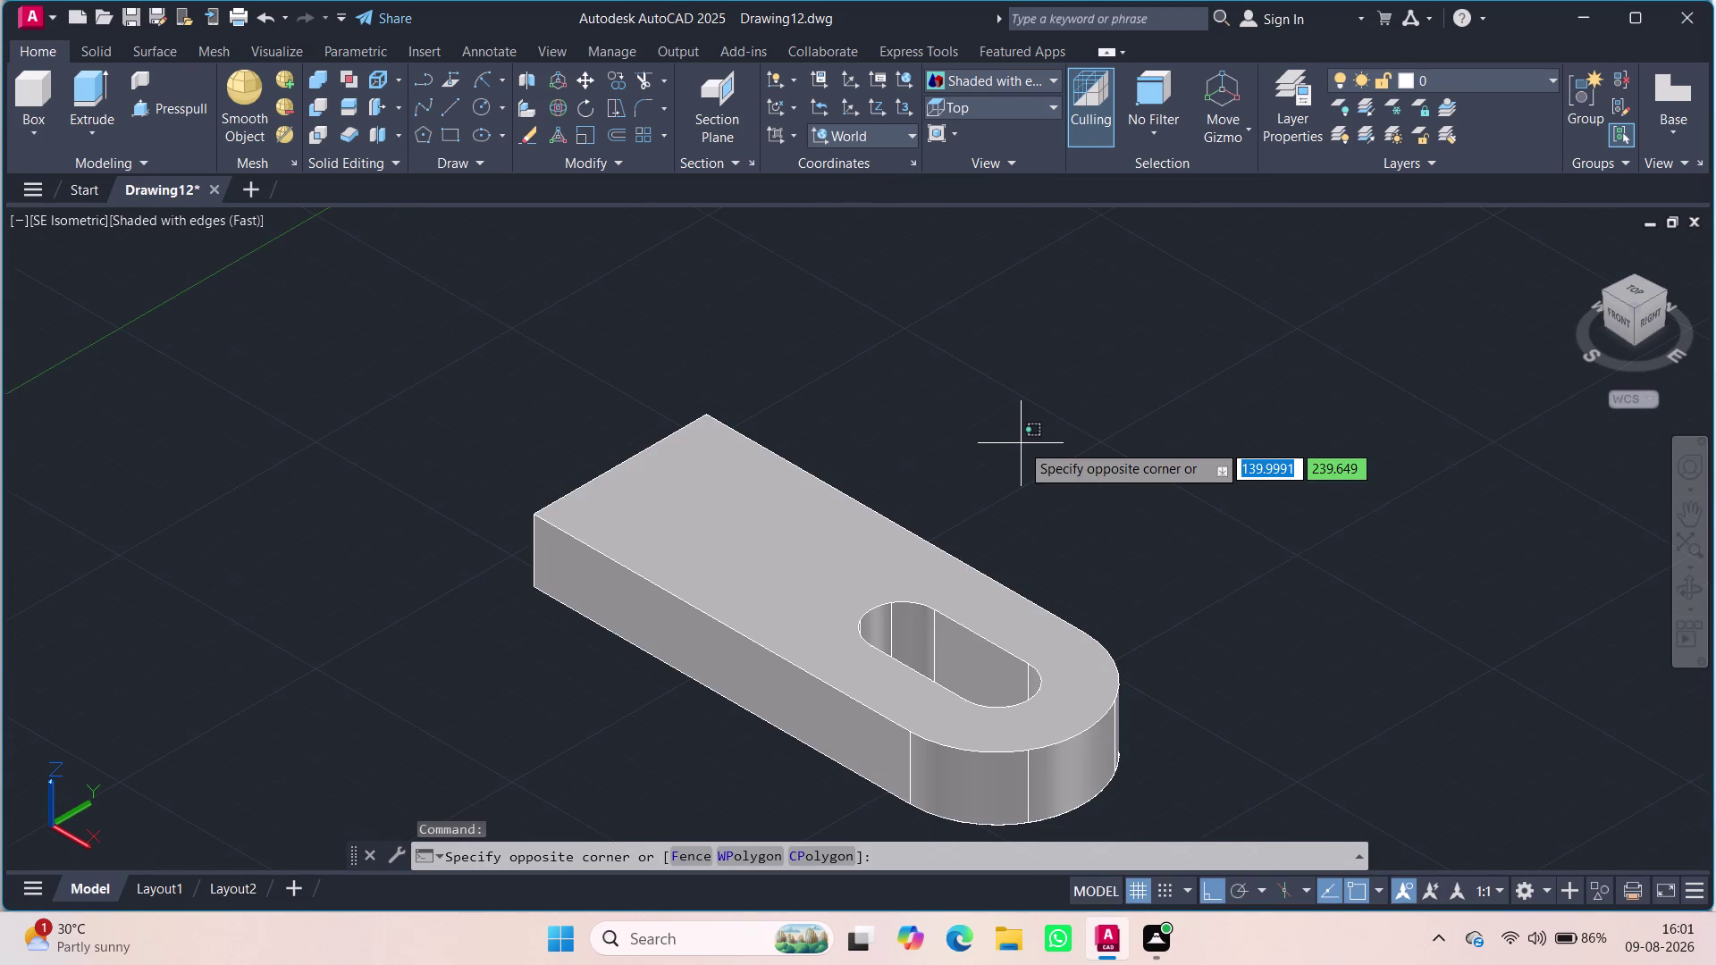
click(1021, 443)
click(1140, 519)
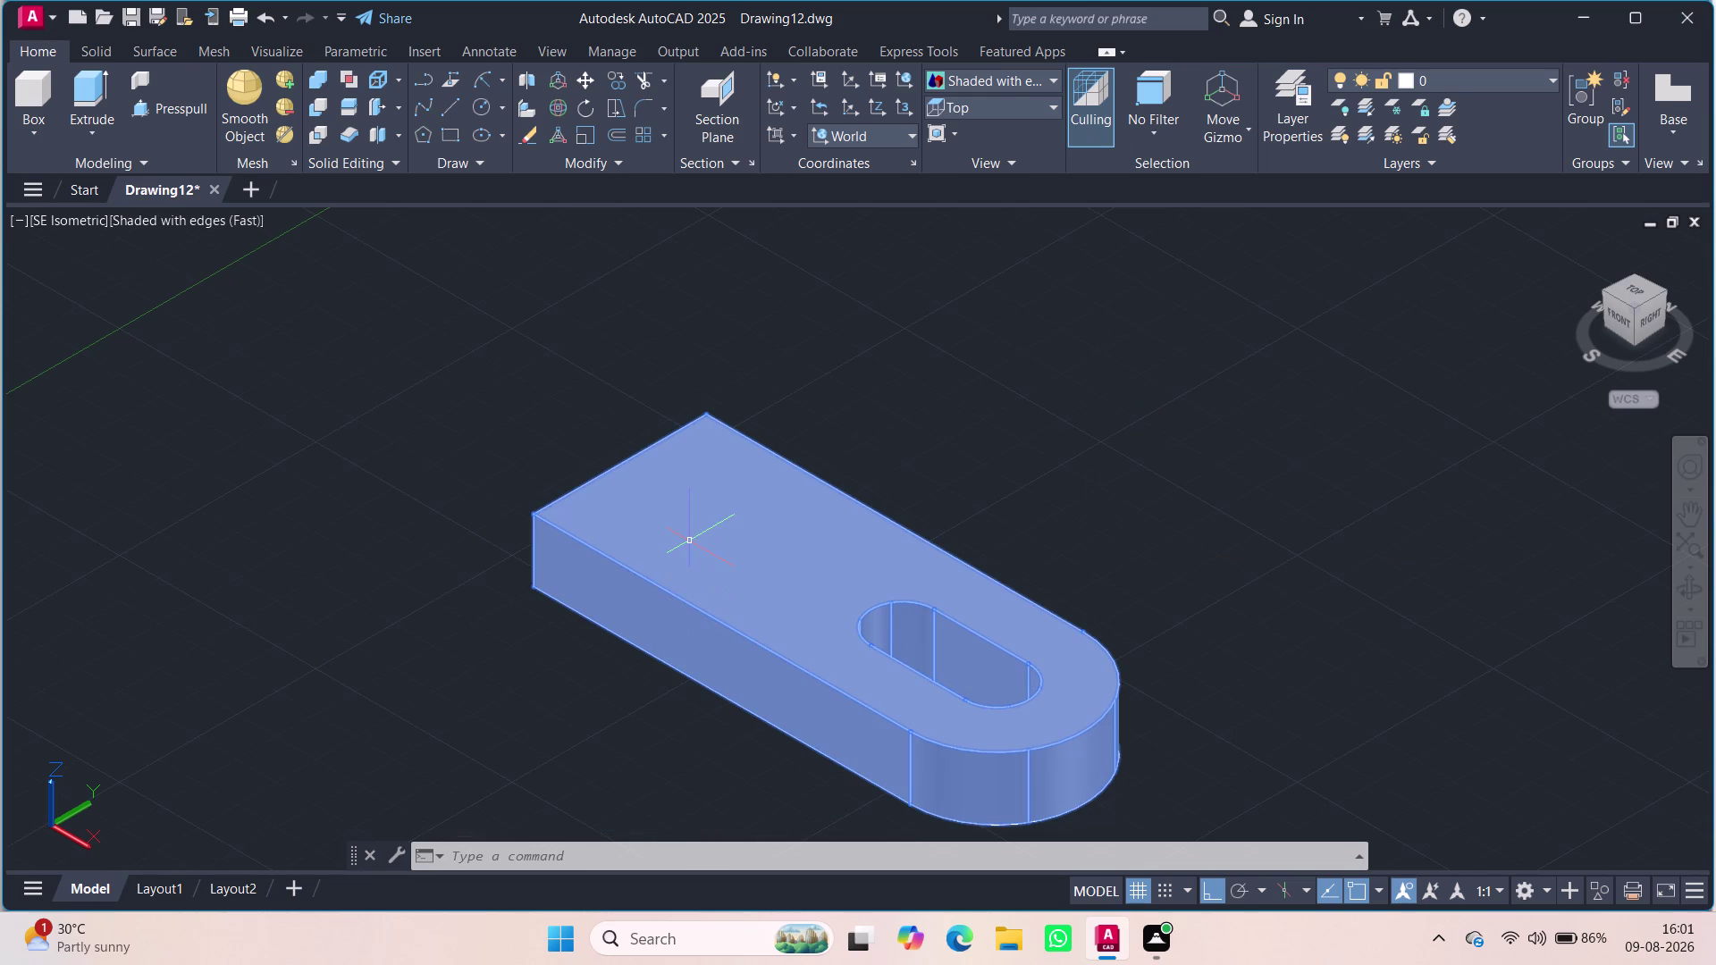
middle_click(559, 683)
click(229, 312)
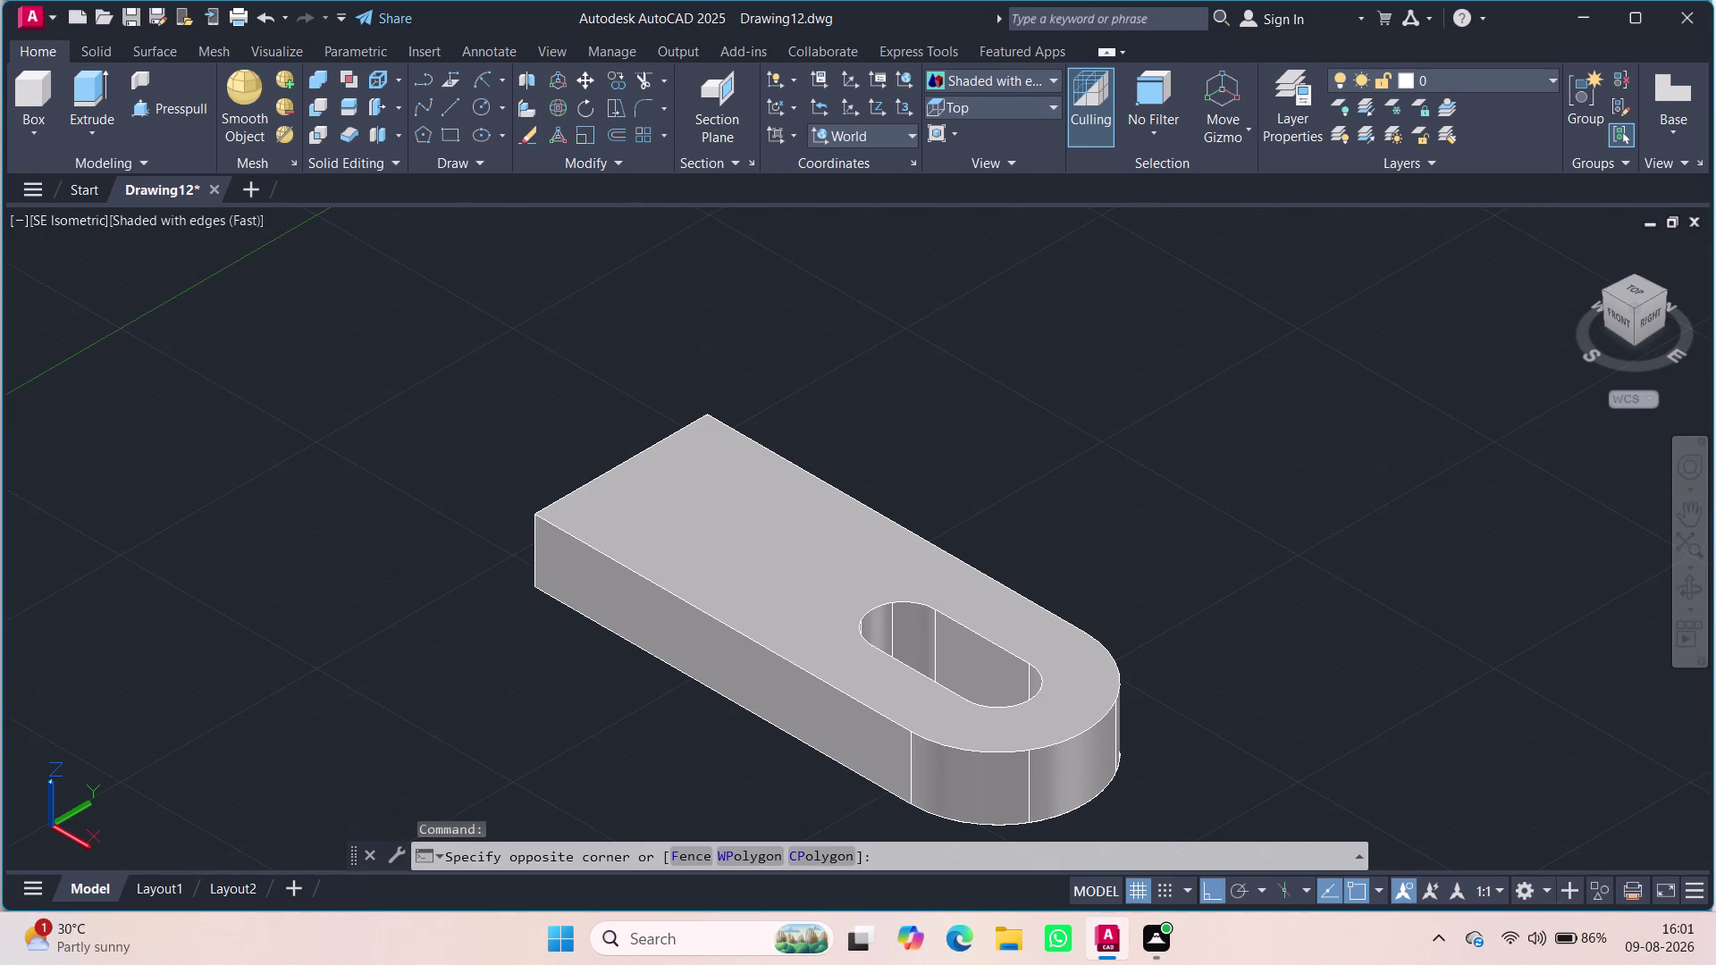
click(122, 229)
Look at the plate from the Top preset view, then from the Right view.
click(85, 225)
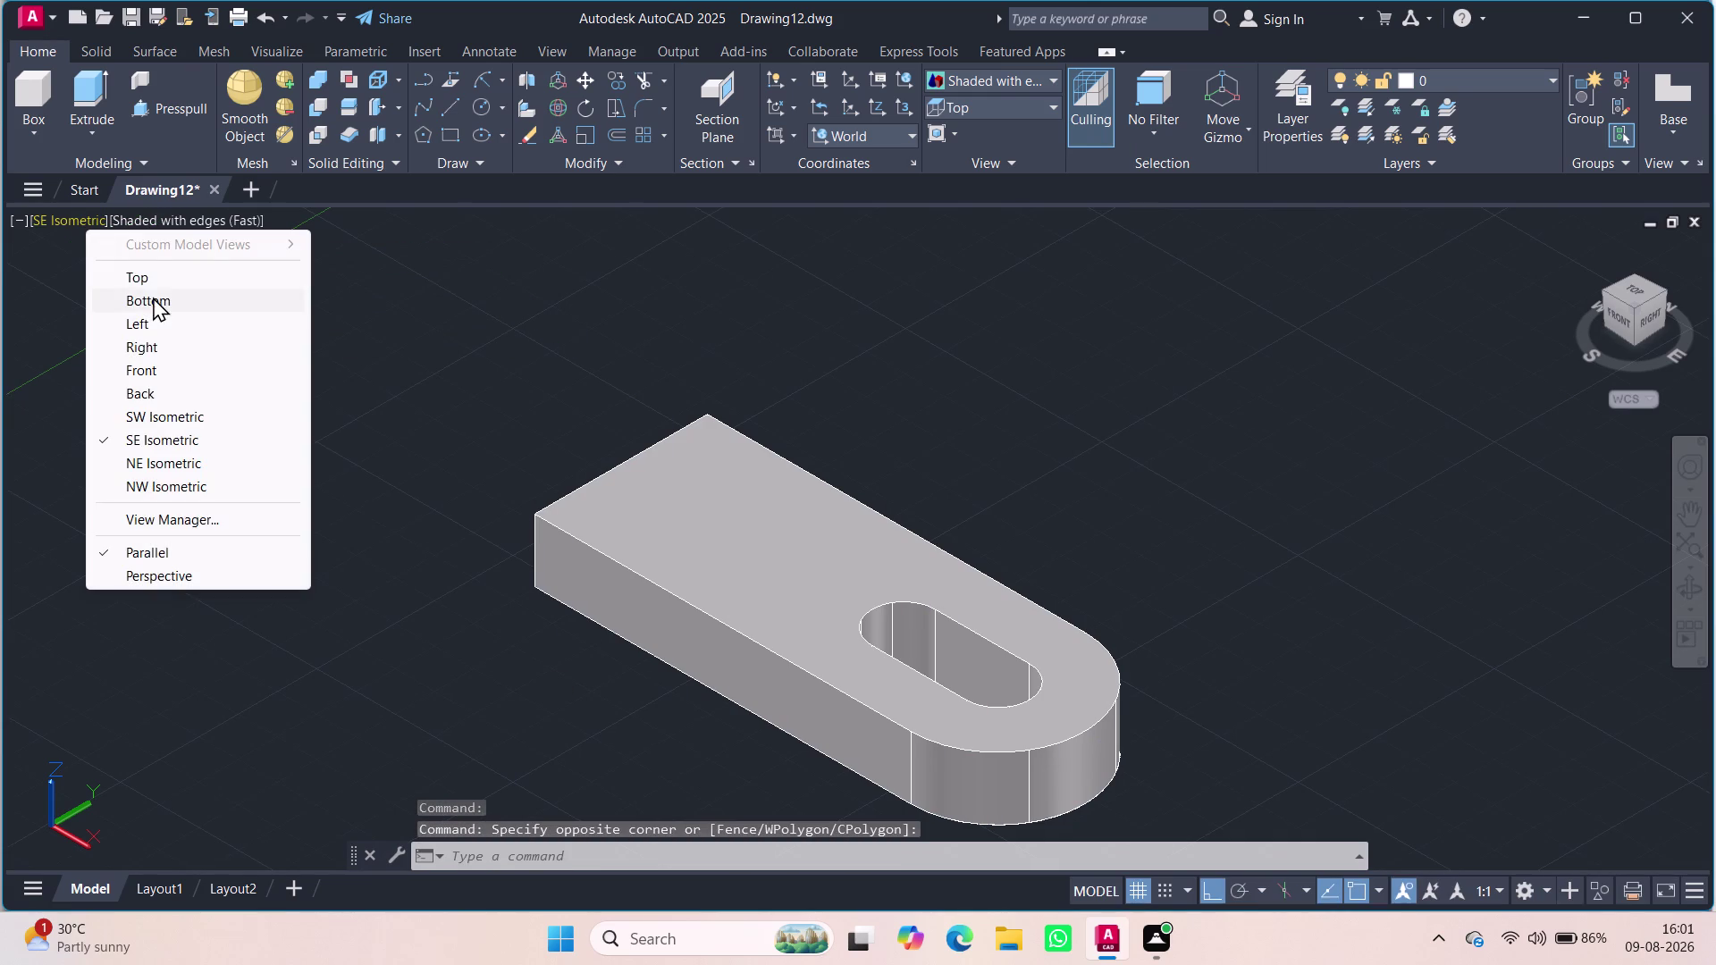
click(159, 278)
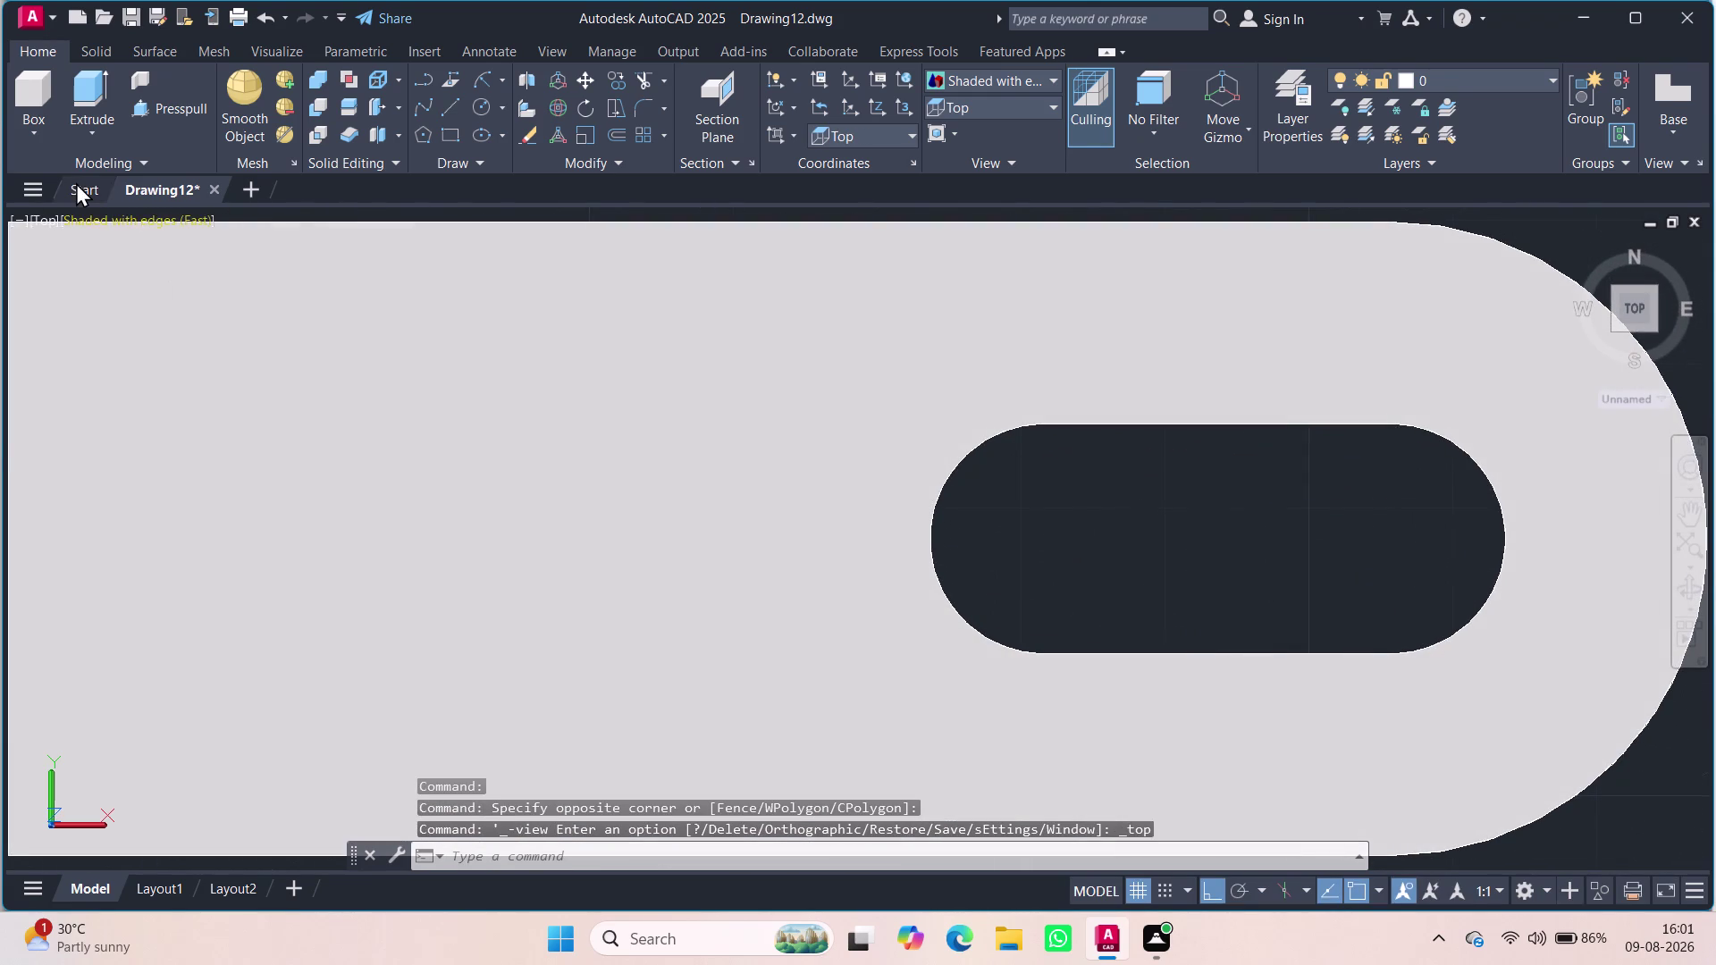
click(47, 218)
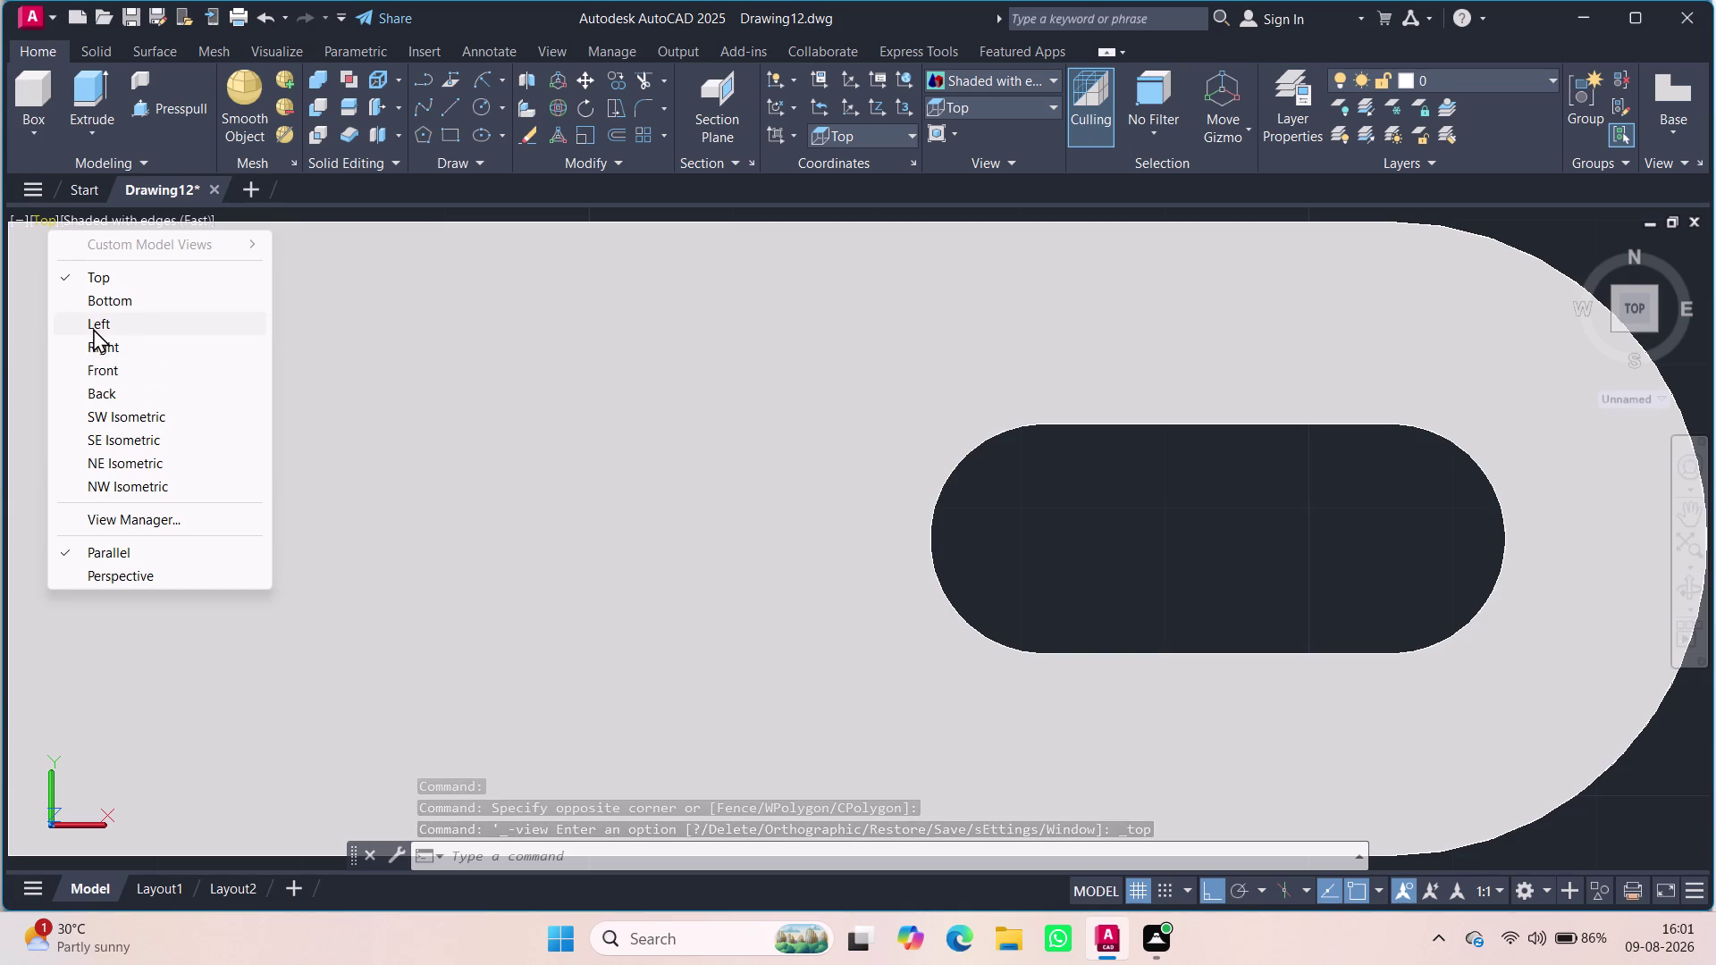
click(91, 356)
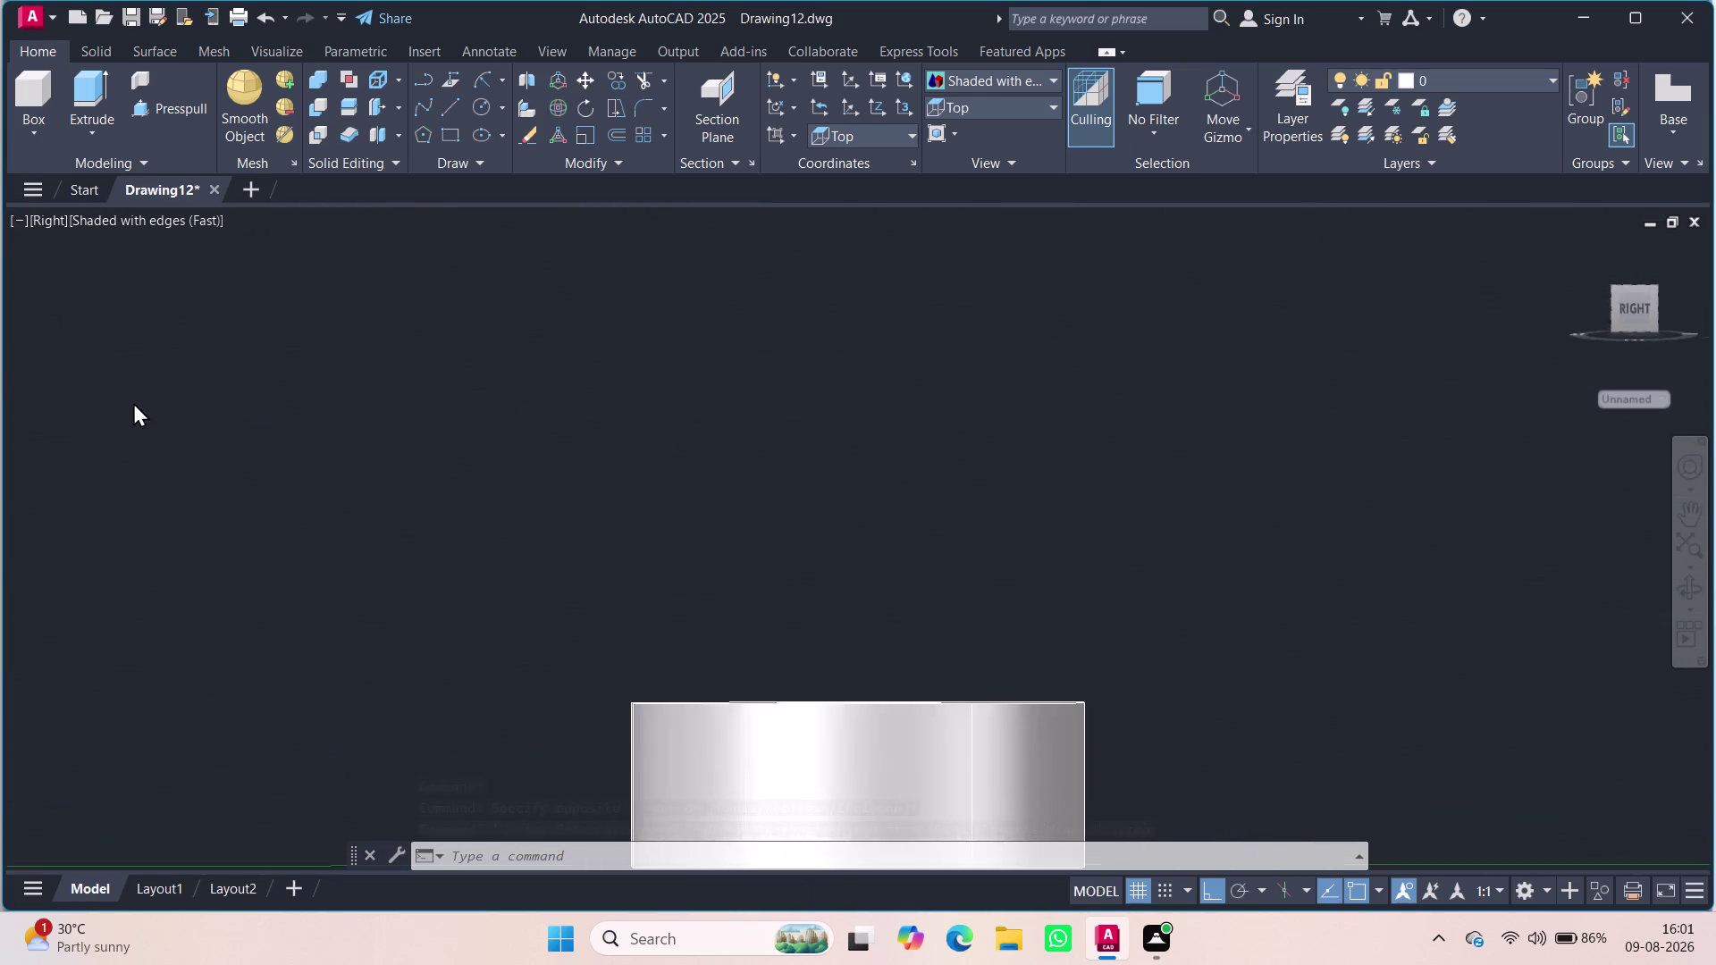
Switch to Front view and draw a 24-unit upright line from the plate's top-left corner.
click(59, 215)
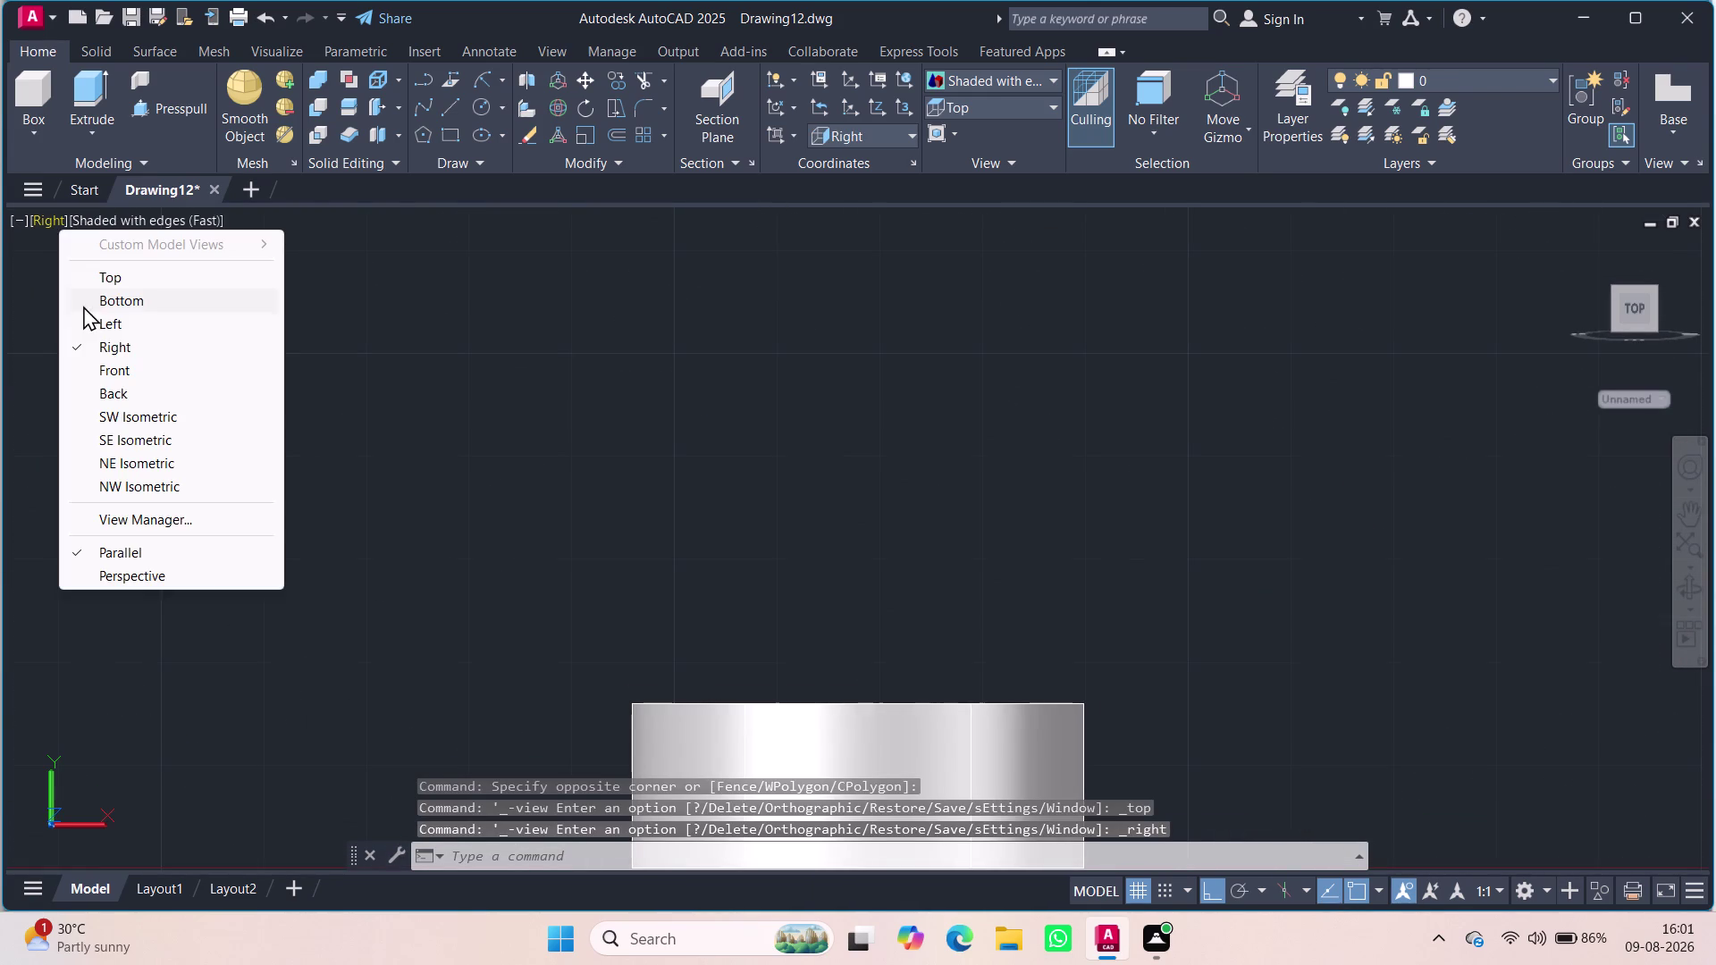
click(107, 369)
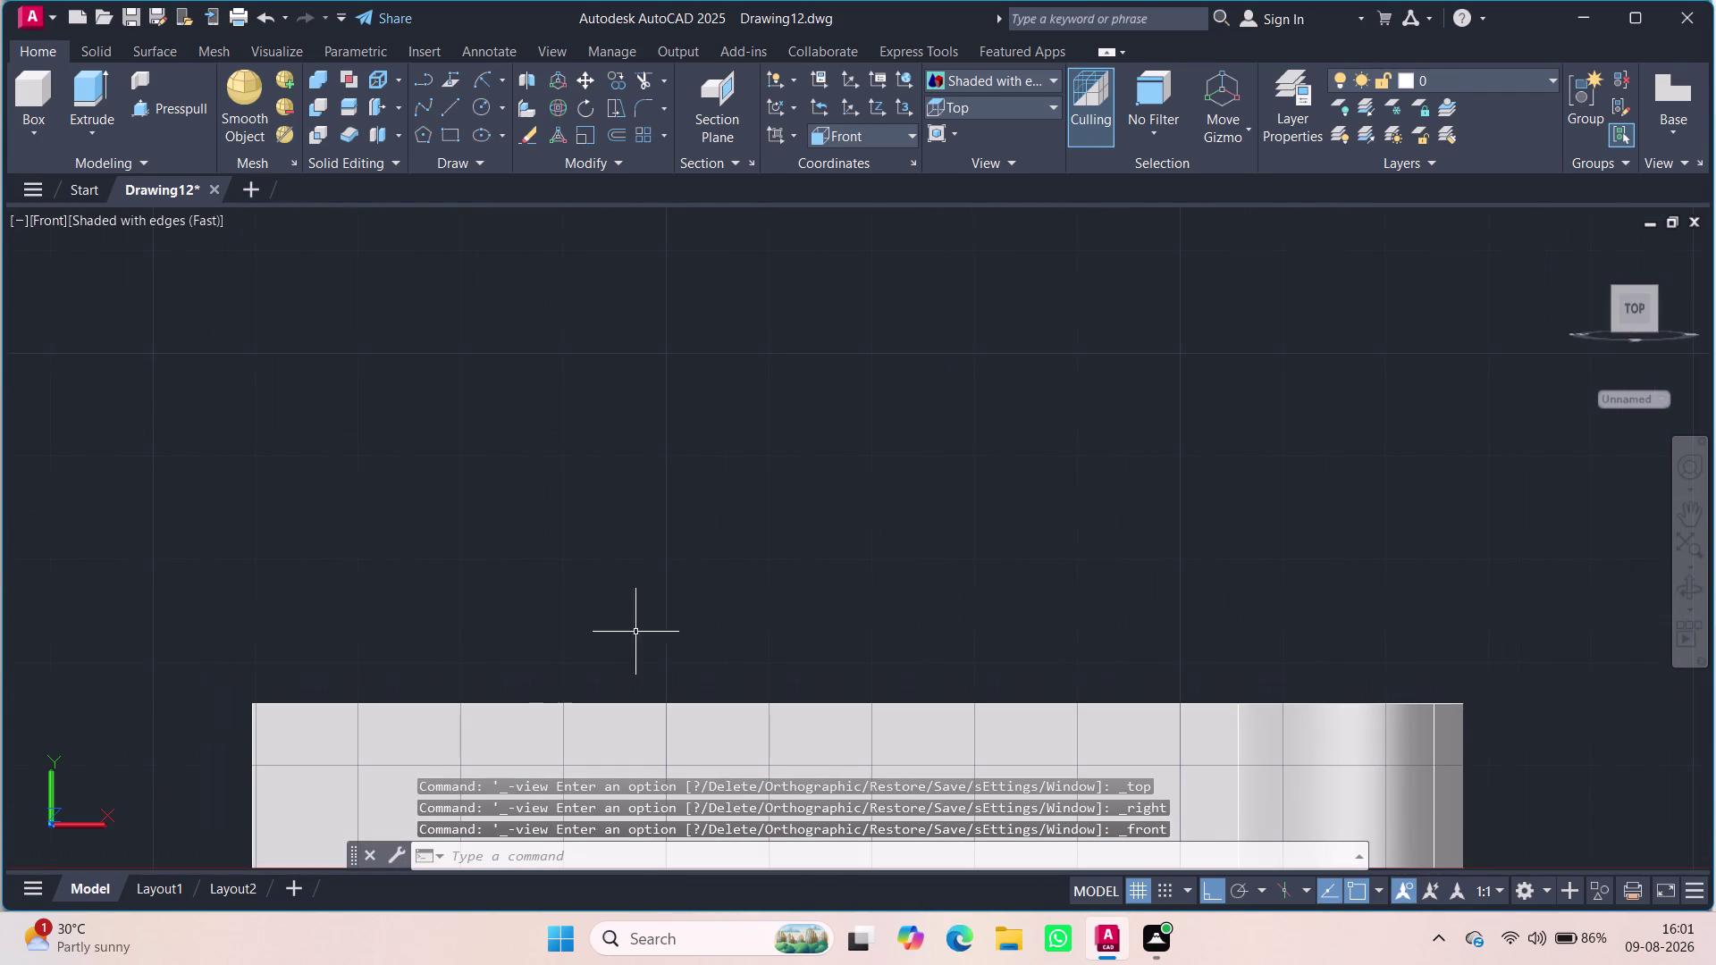
middle_drag(683, 540, 677, 427)
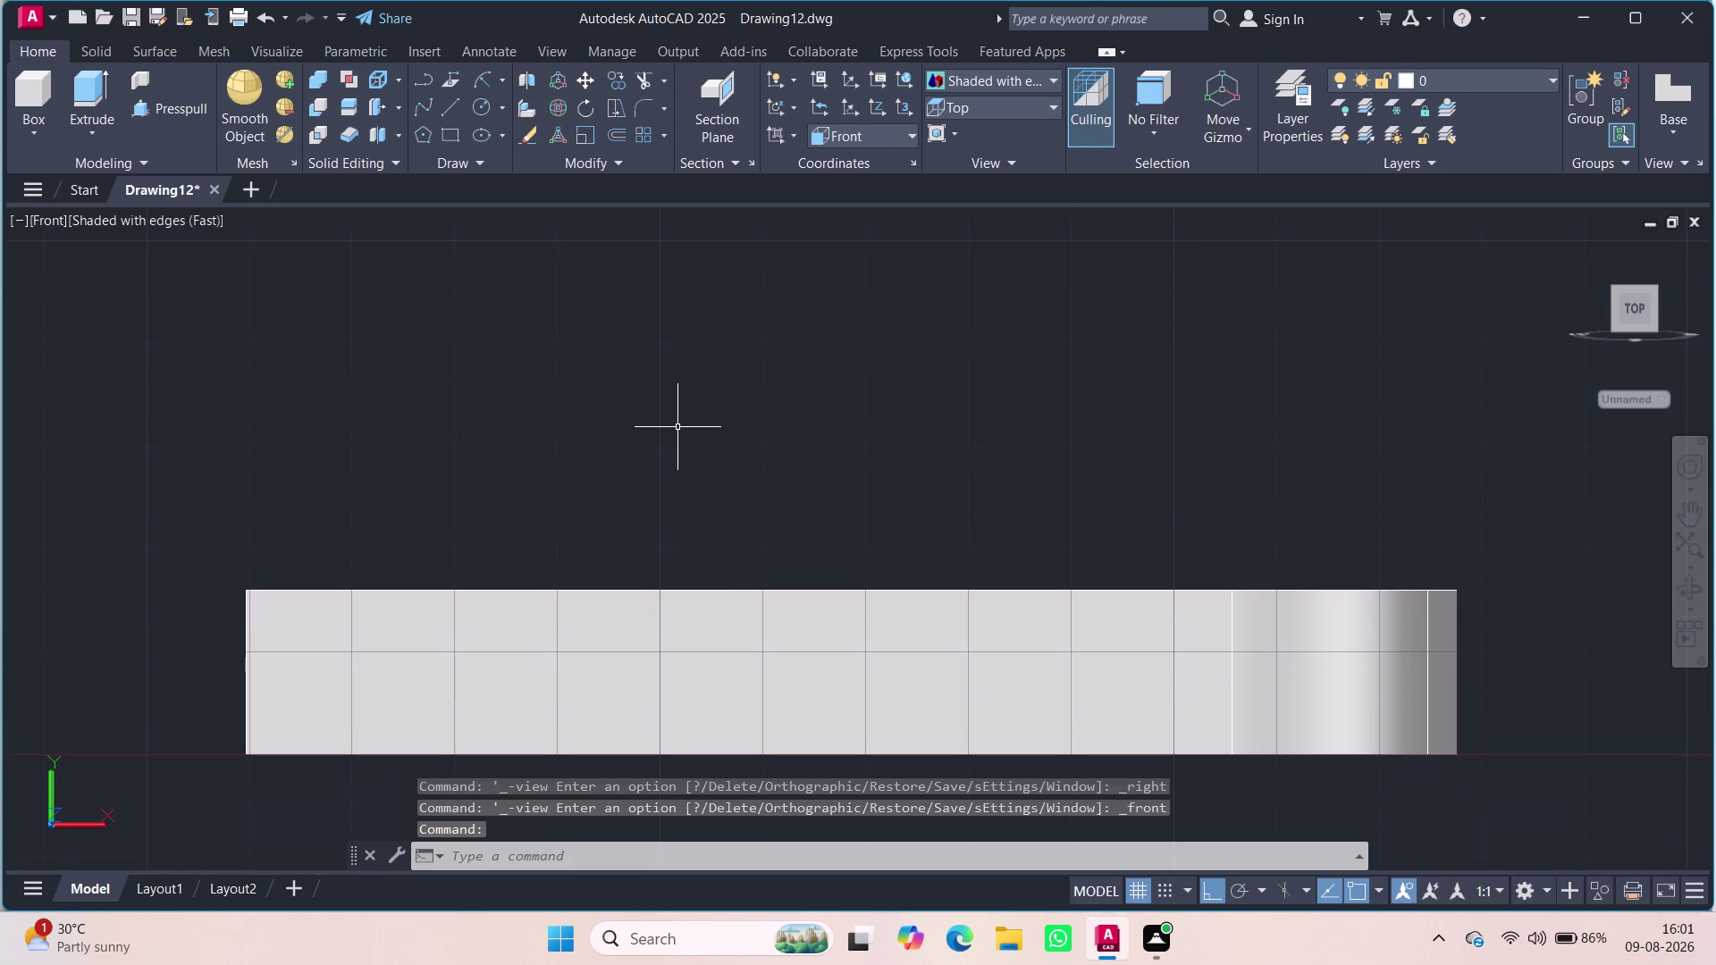
click(452, 101)
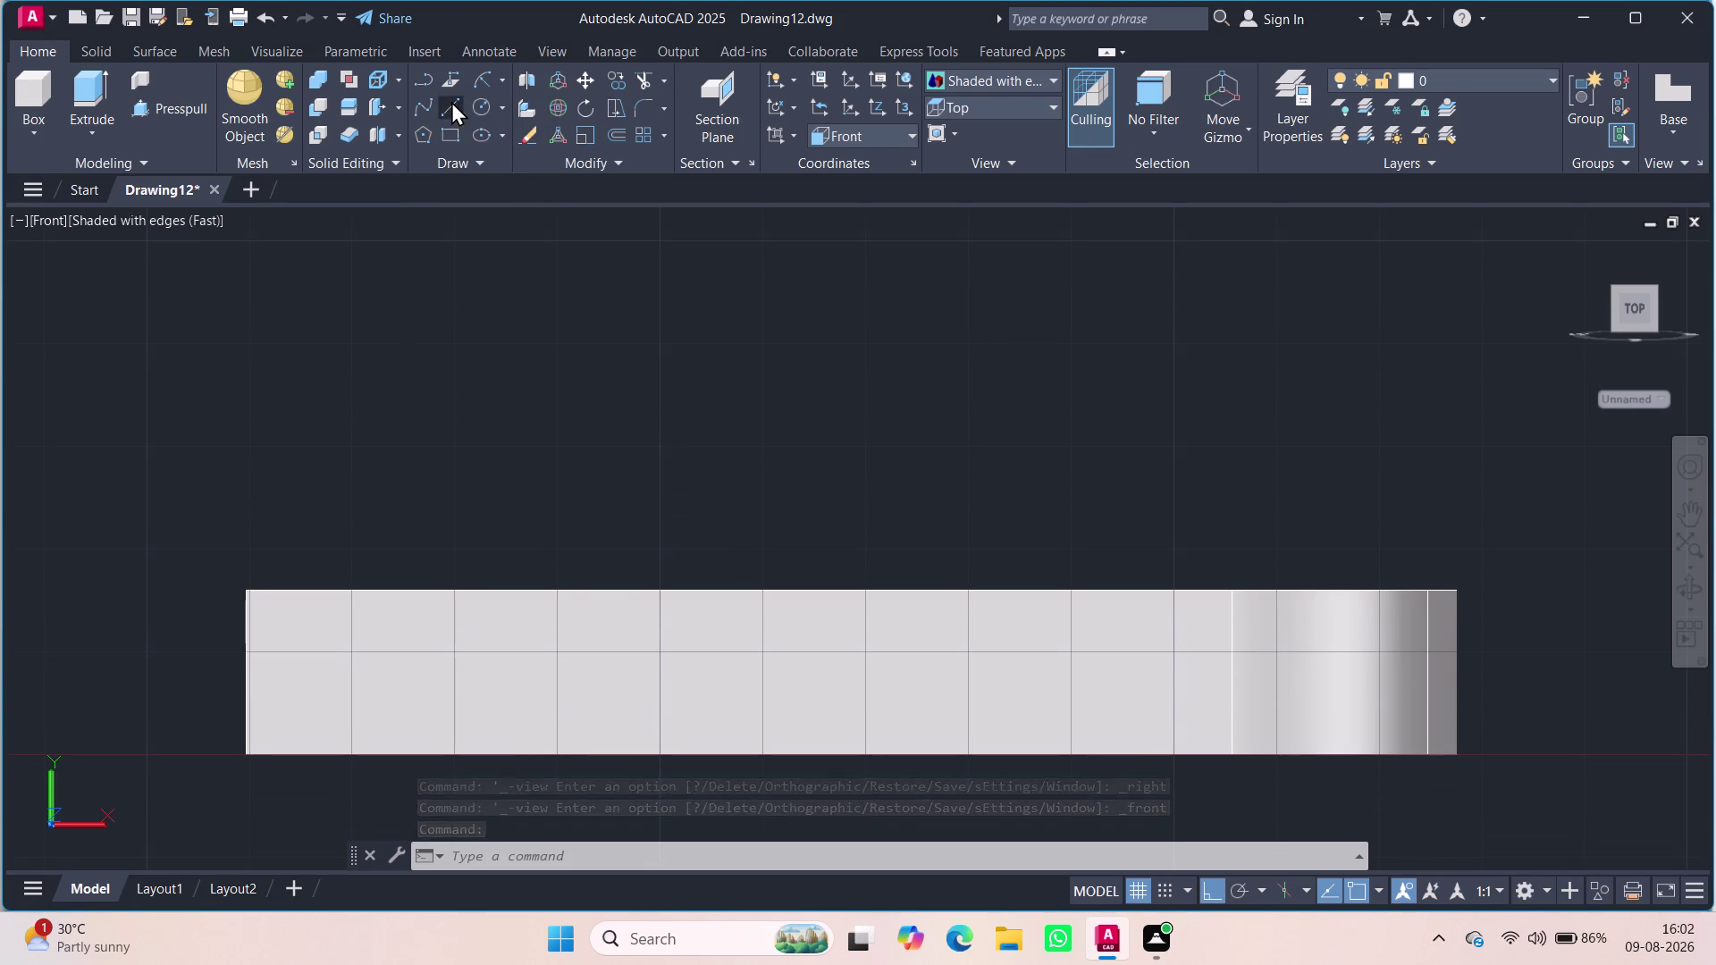
click(248, 594)
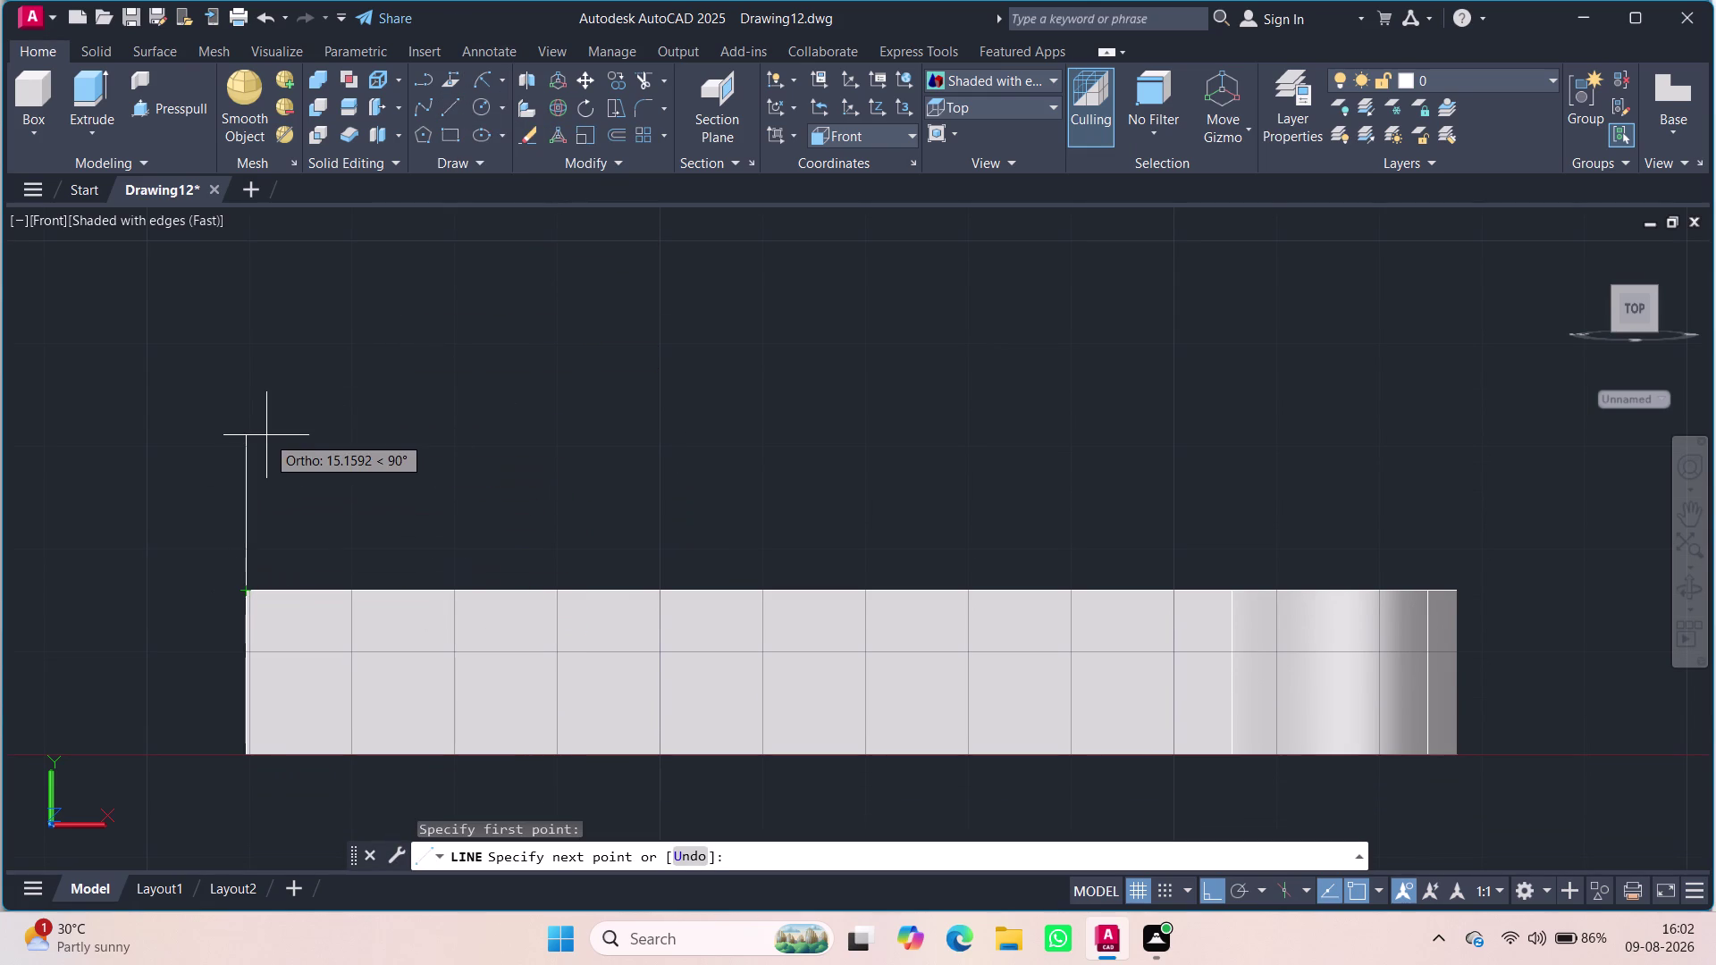
text(24)
key(Return)
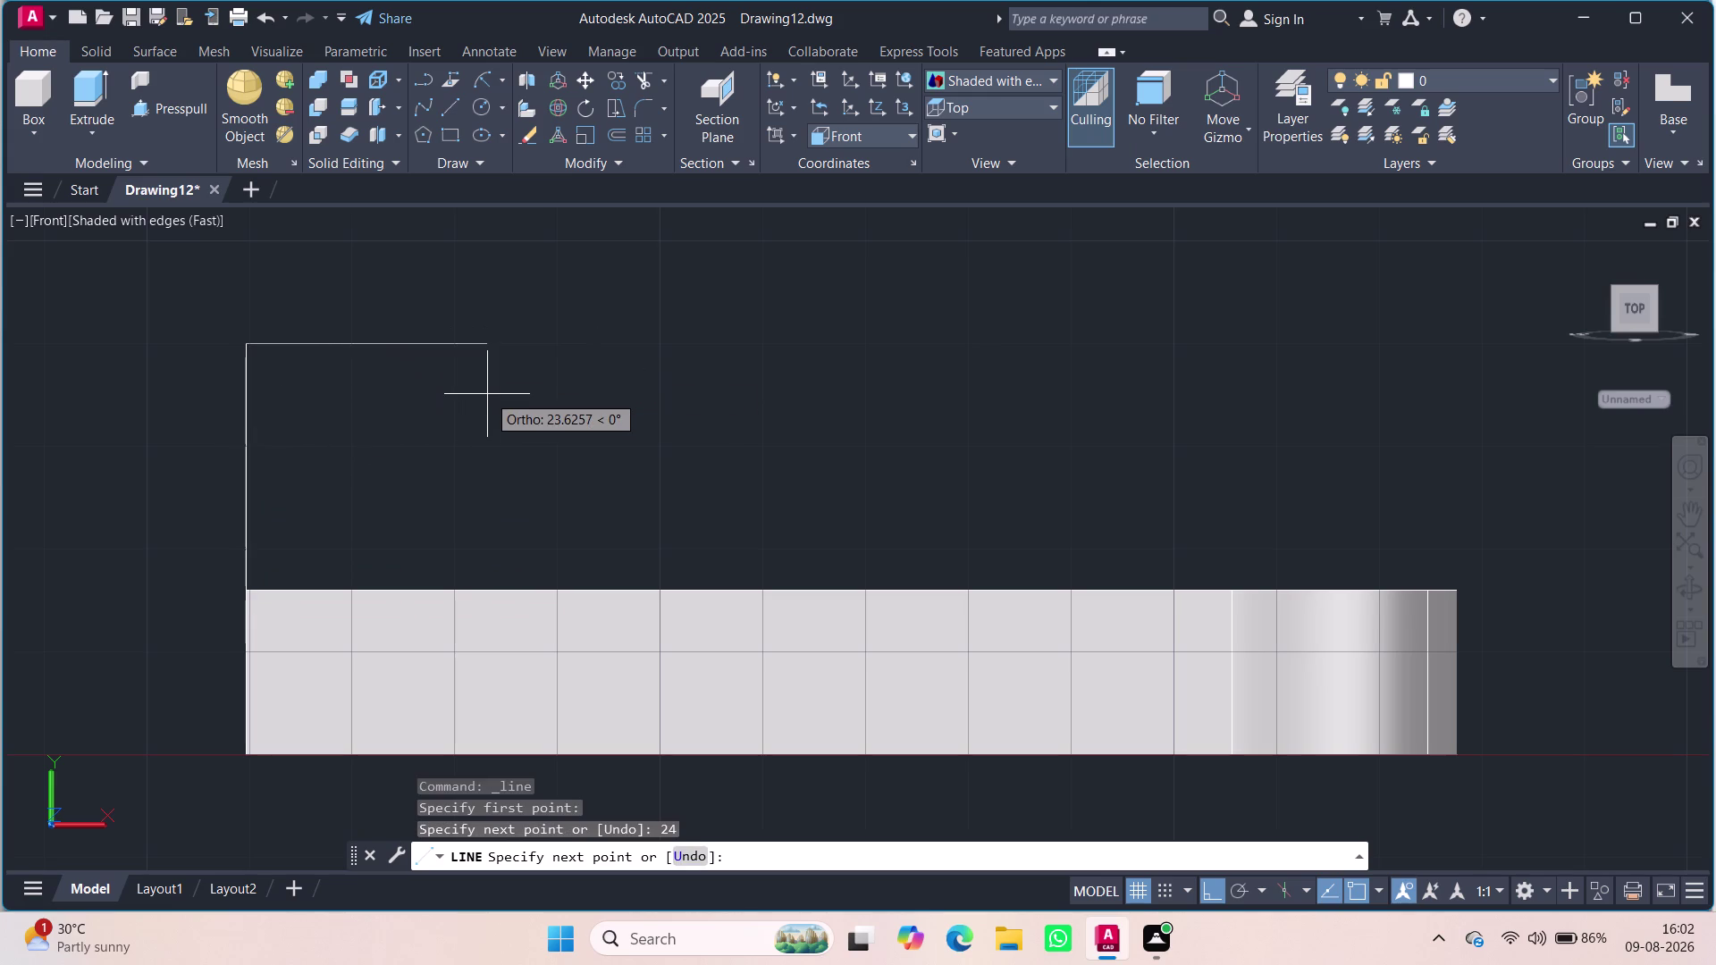
key(Escape)
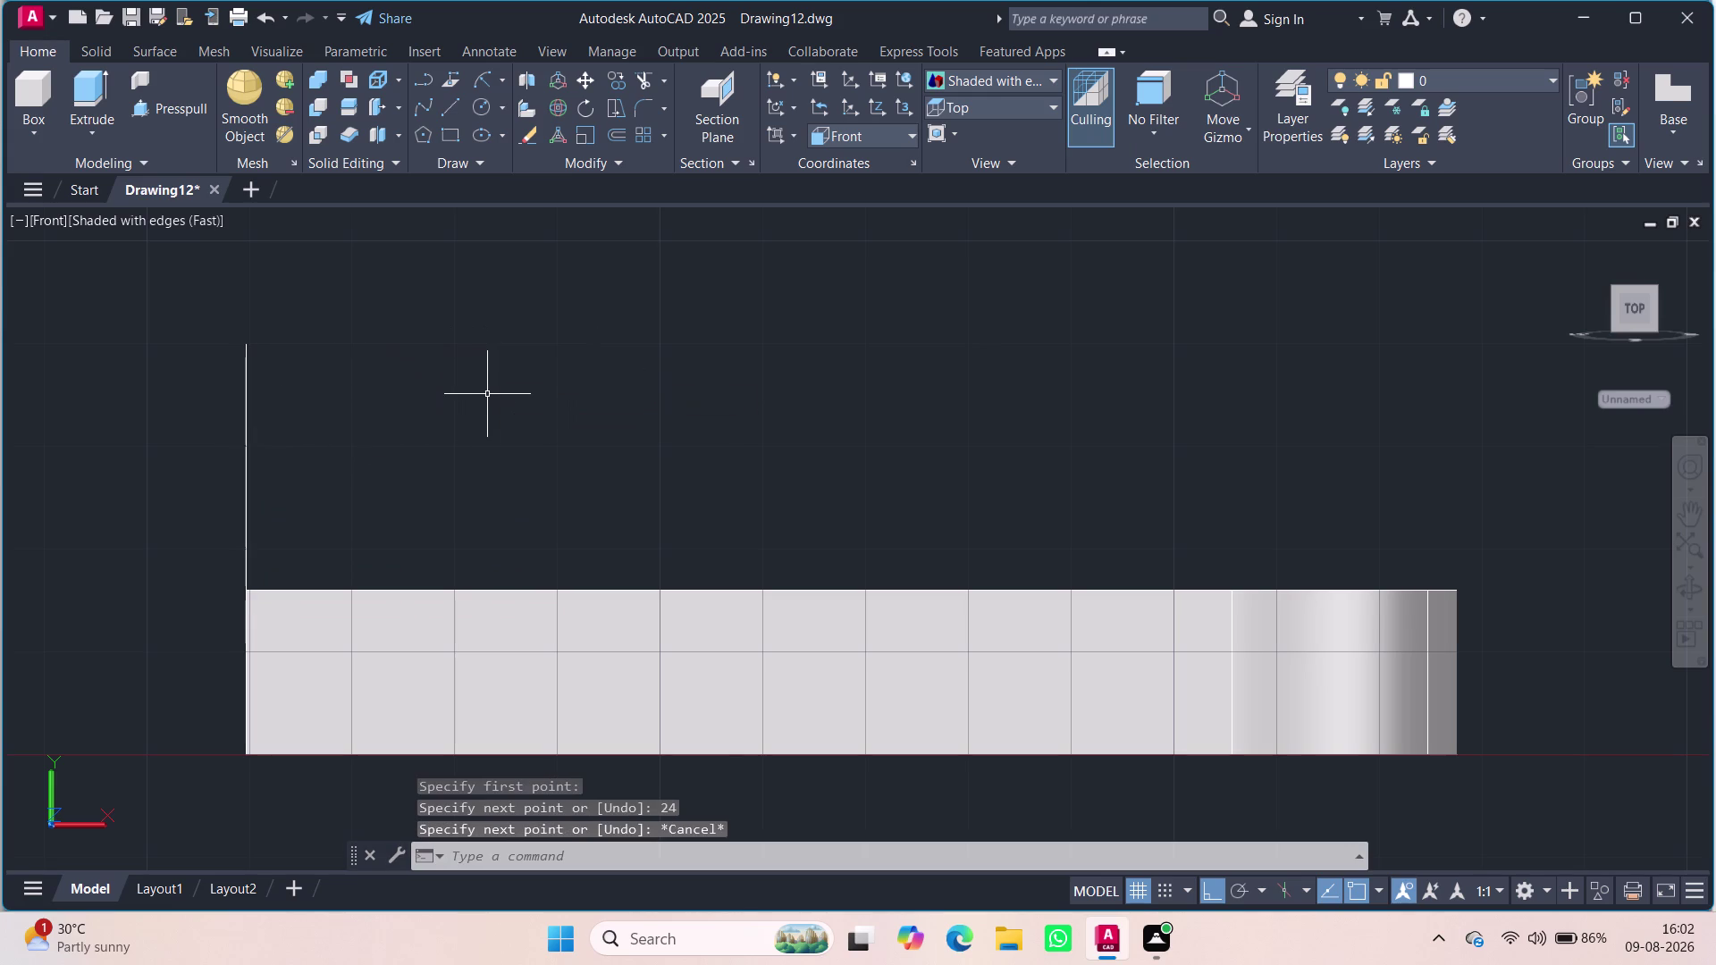
Draw a 48-unit line along the top edge, a 24-unit upright, and close to the first line.
key(space)
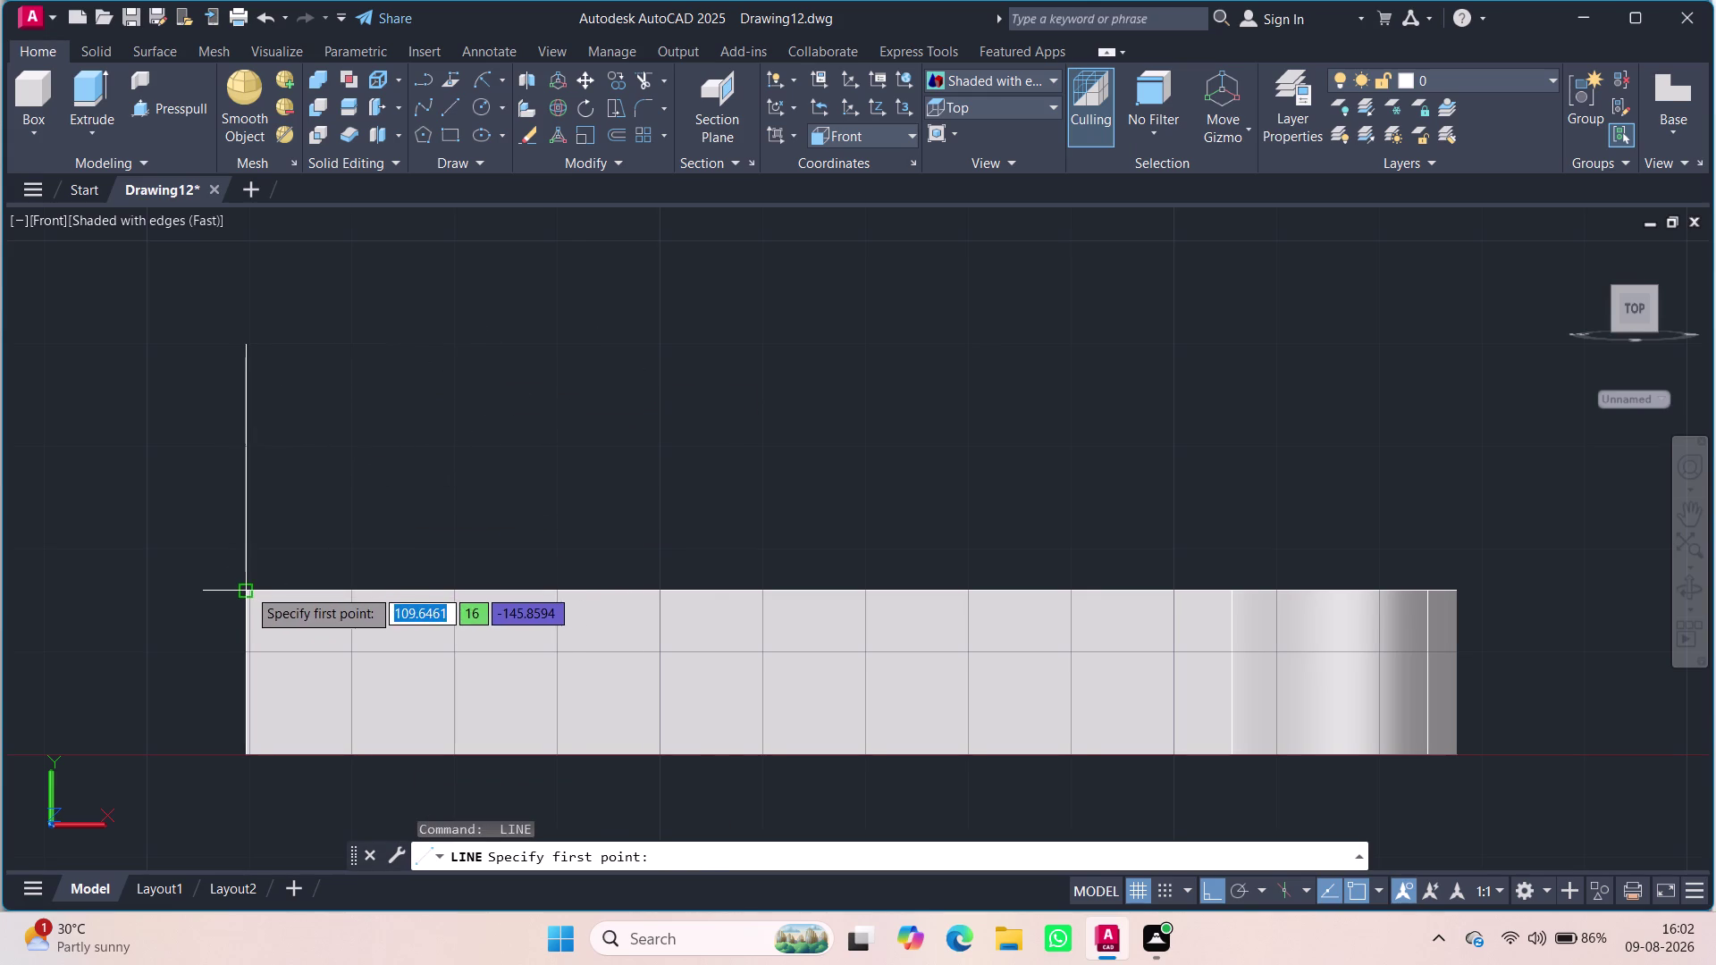
click(248, 588)
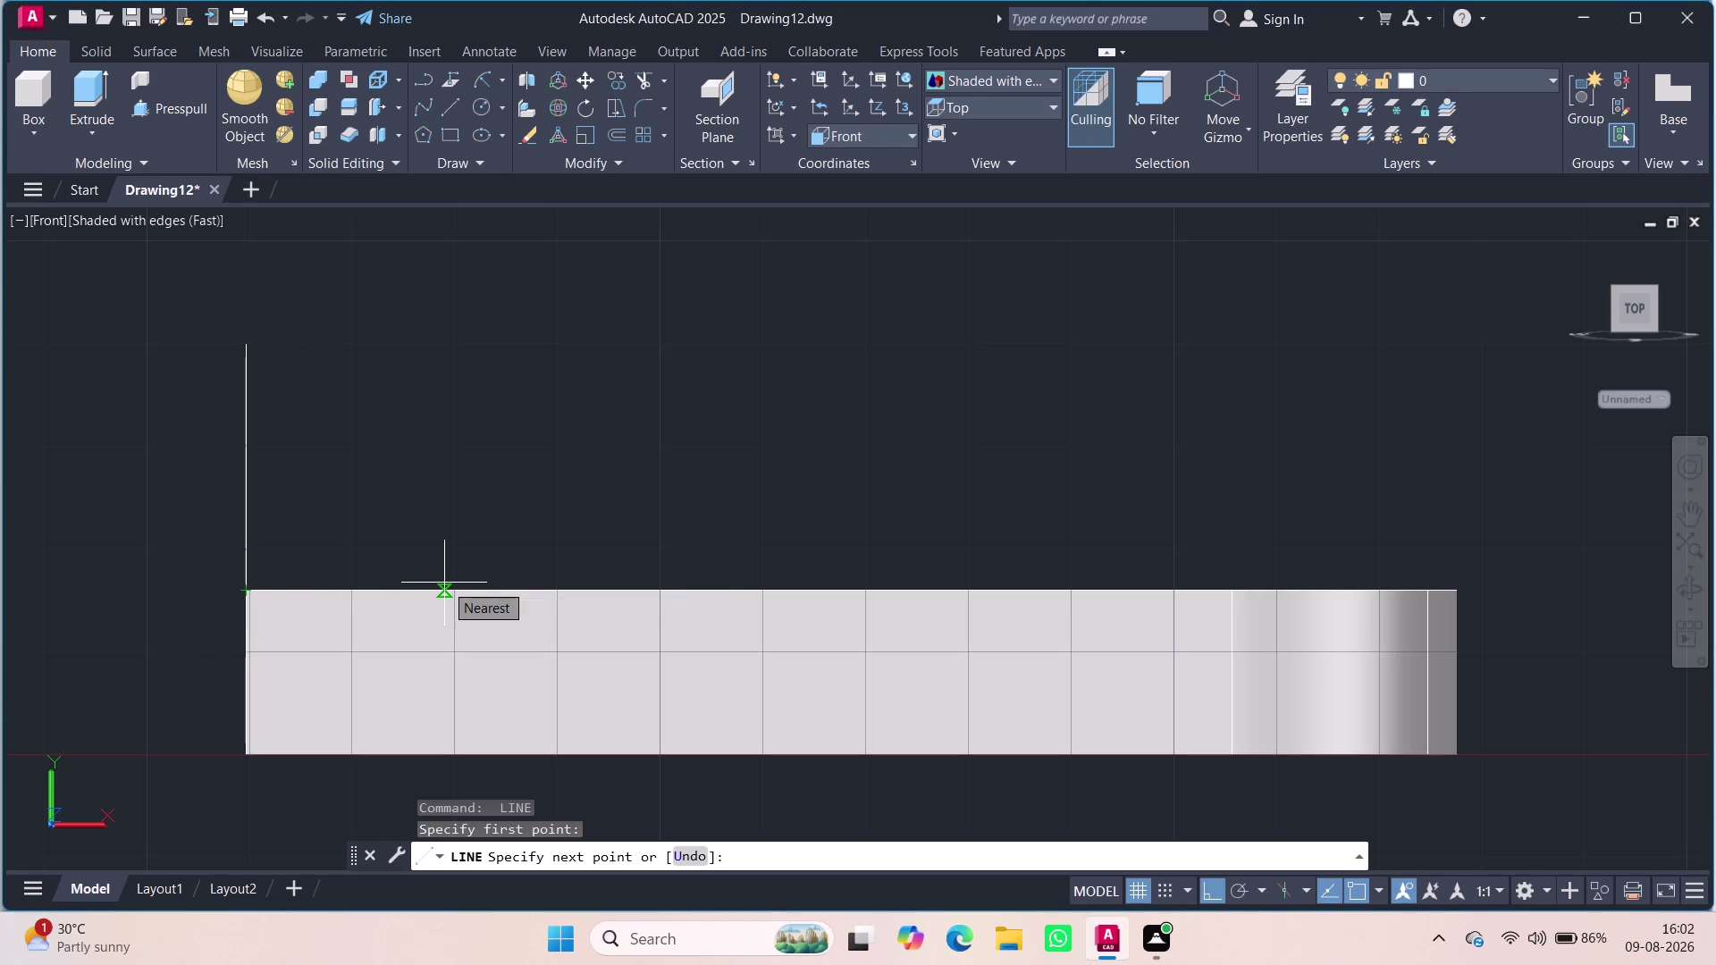
text(48)
key(Return)
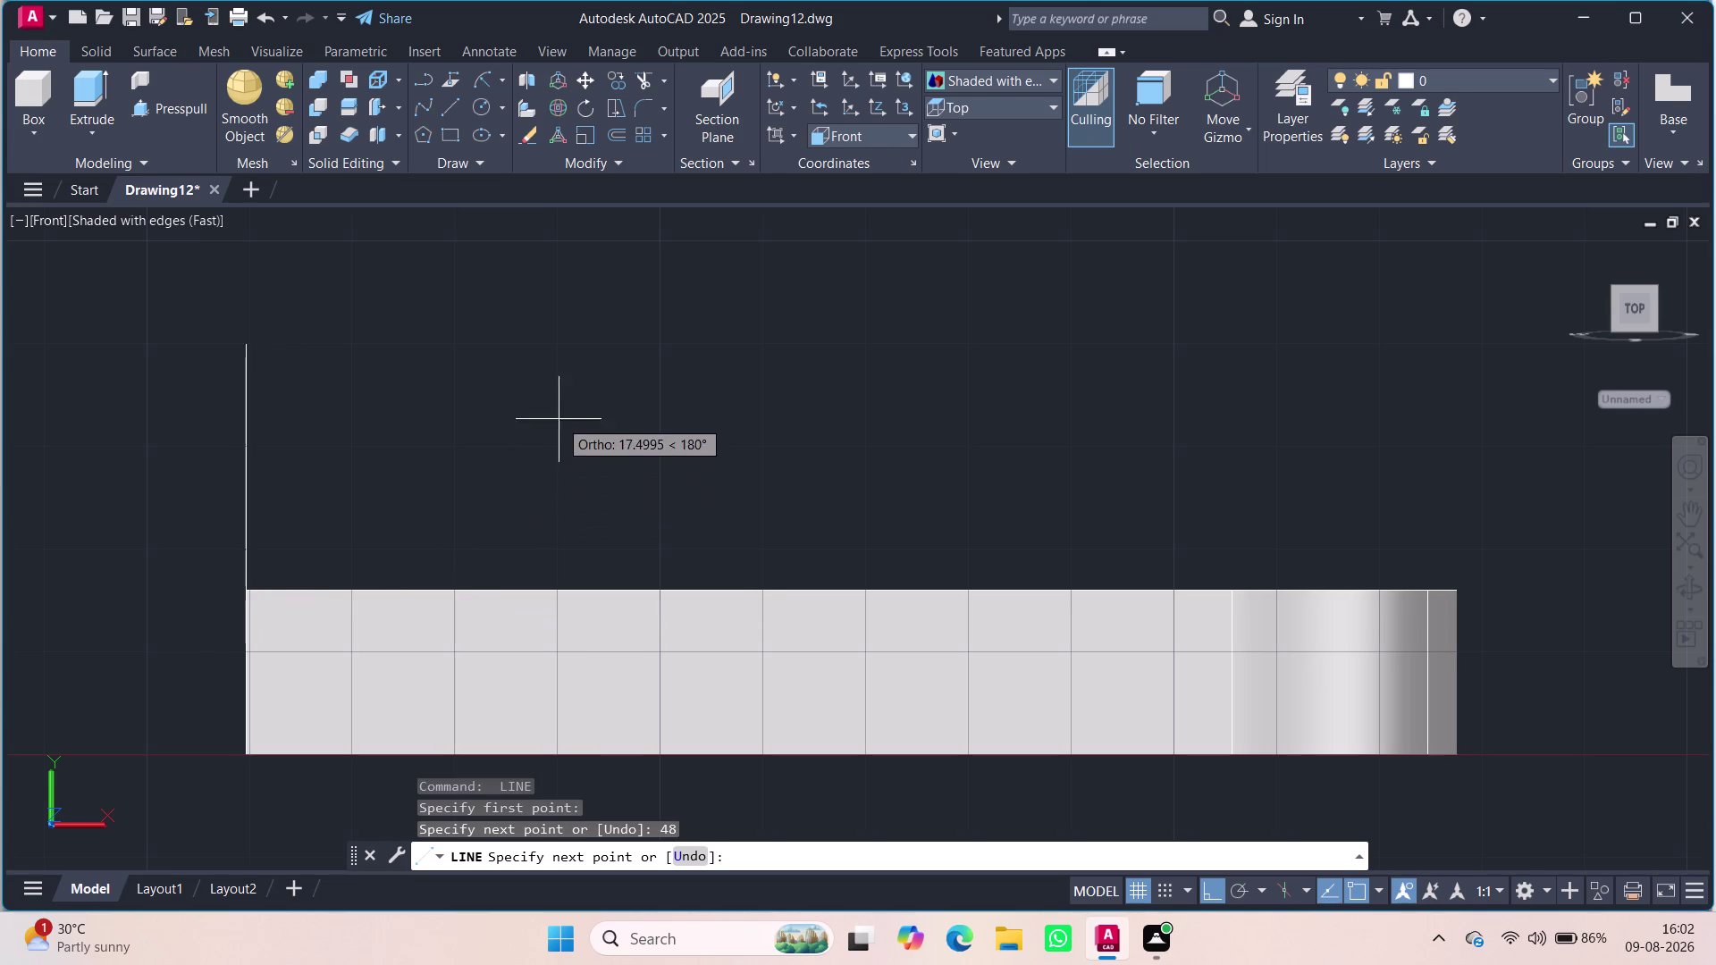
click(570, 596)
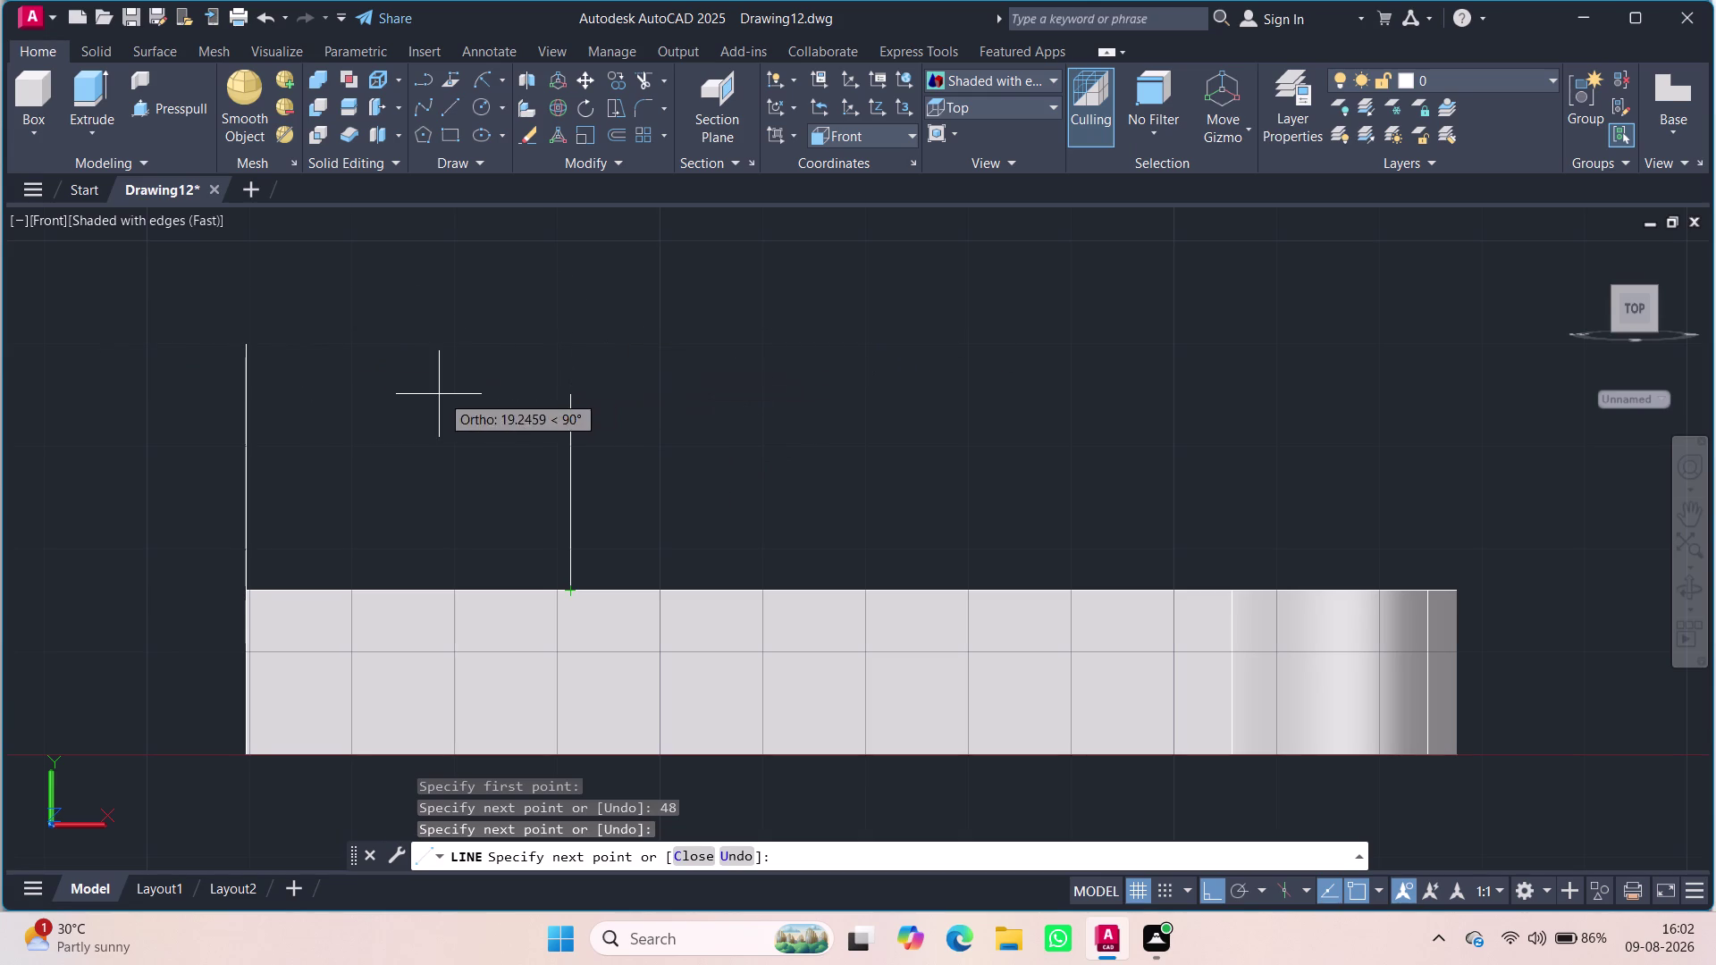
text(2)
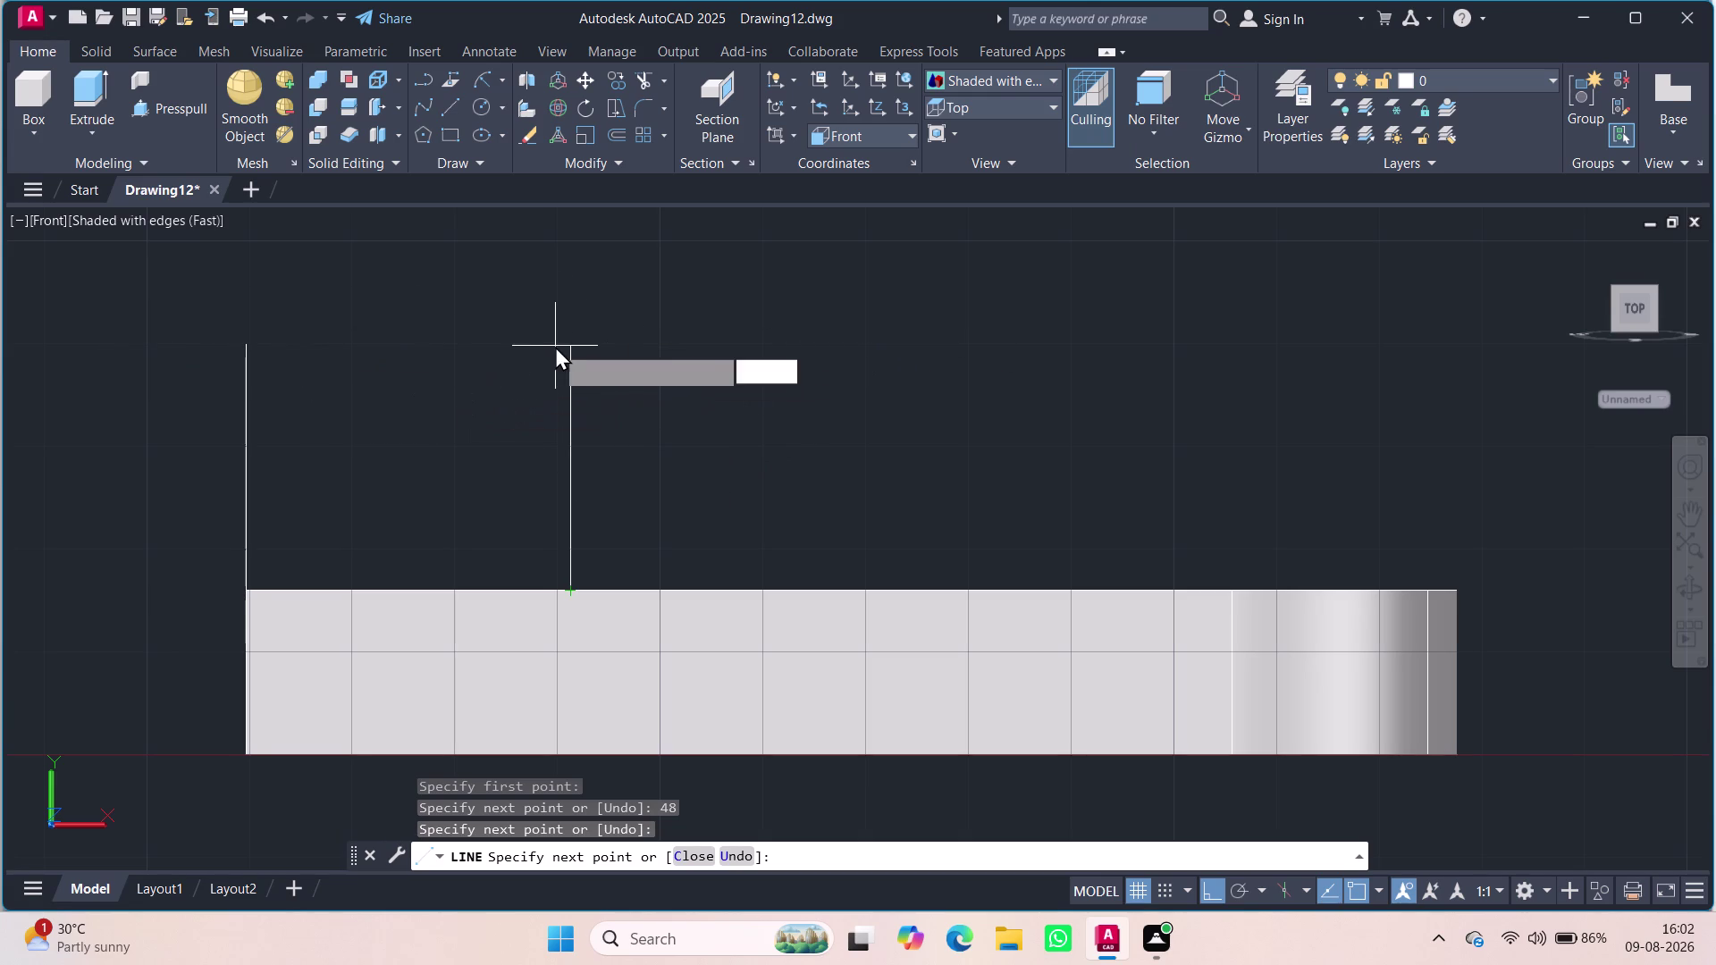
text(4)
key(Return)
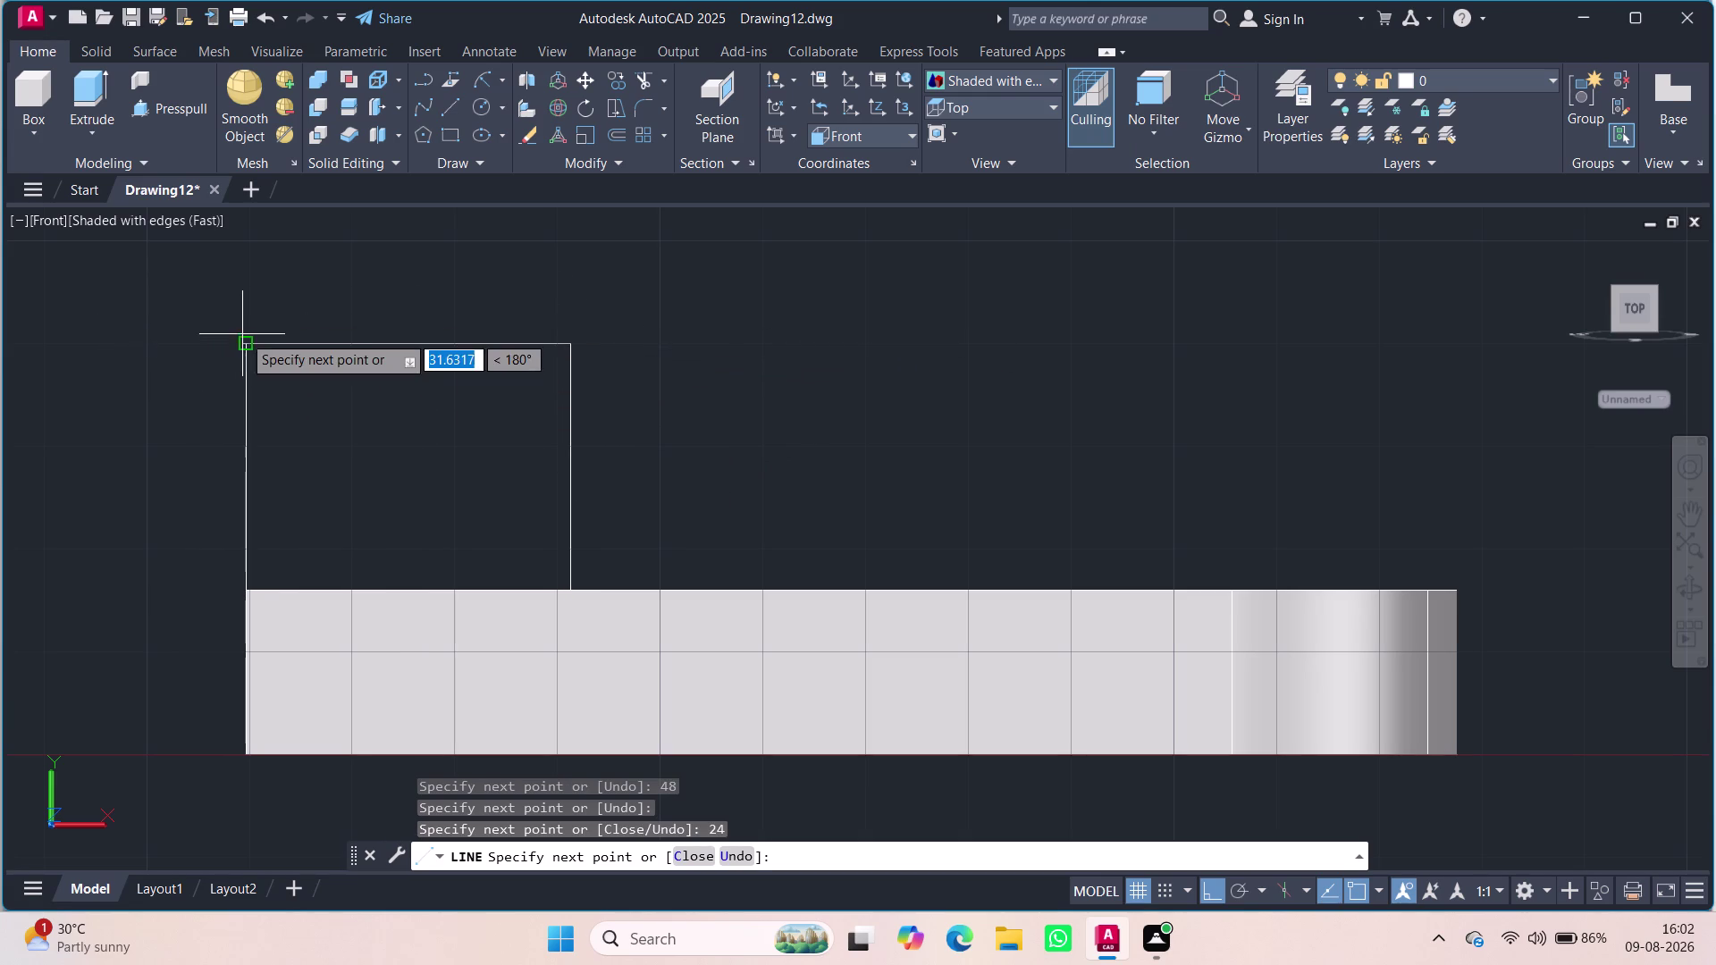
click(250, 348)
key(Escape)
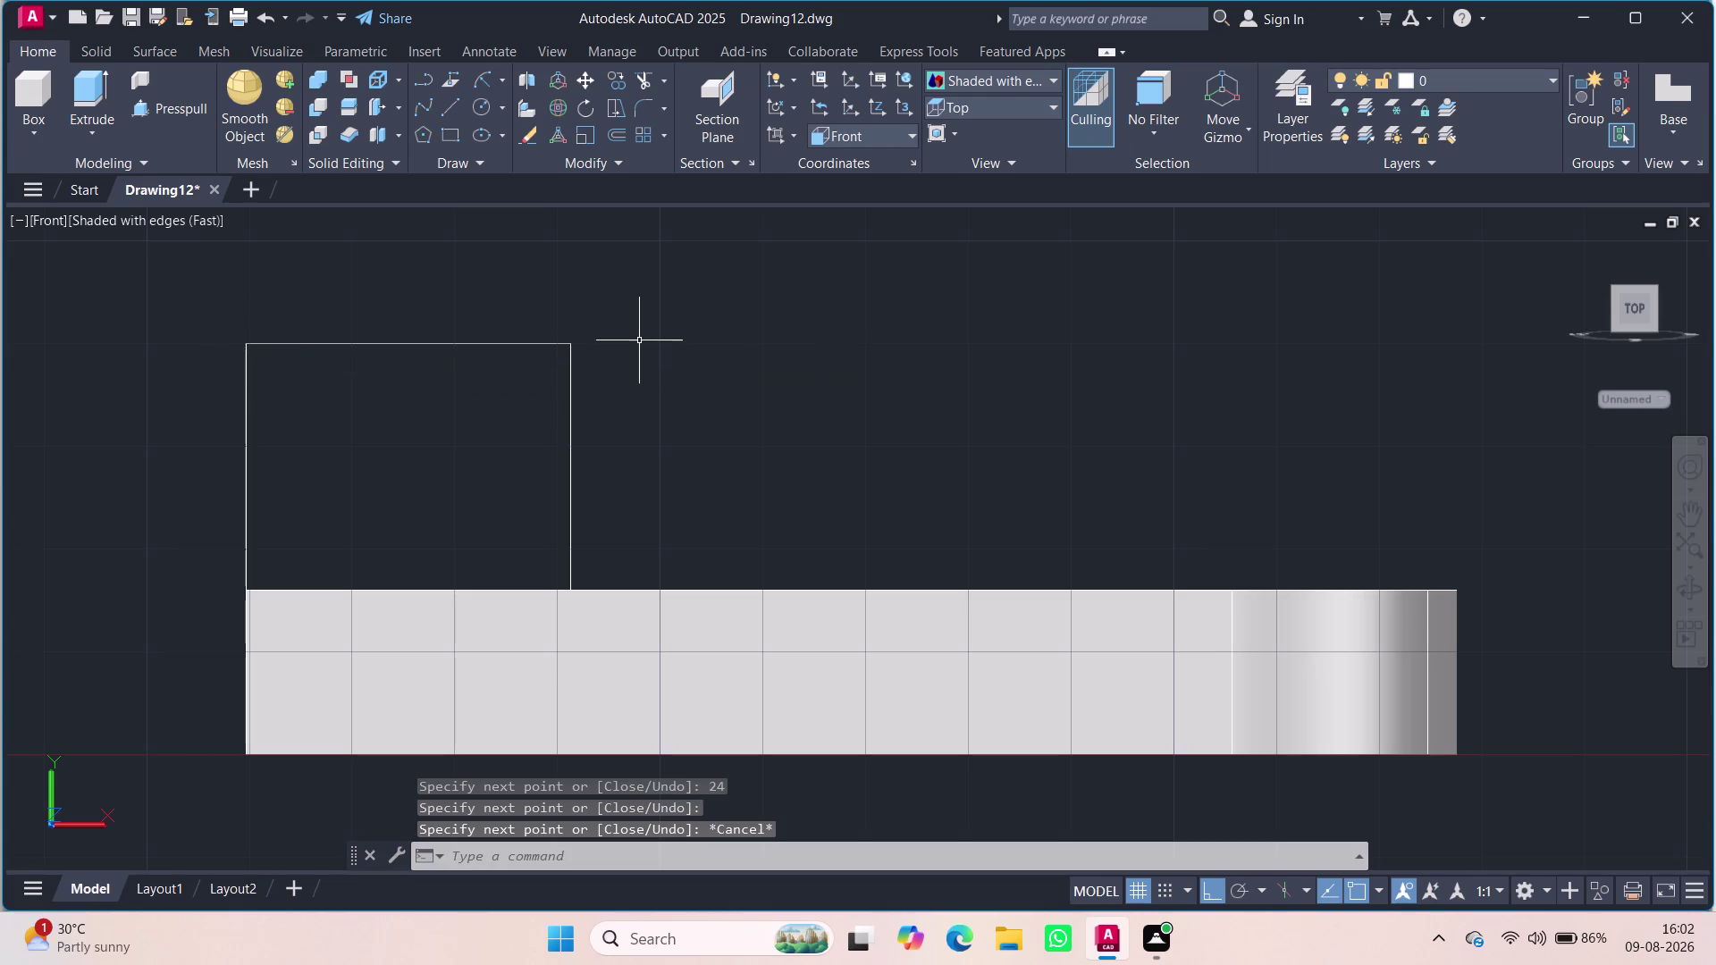
click(477, 111)
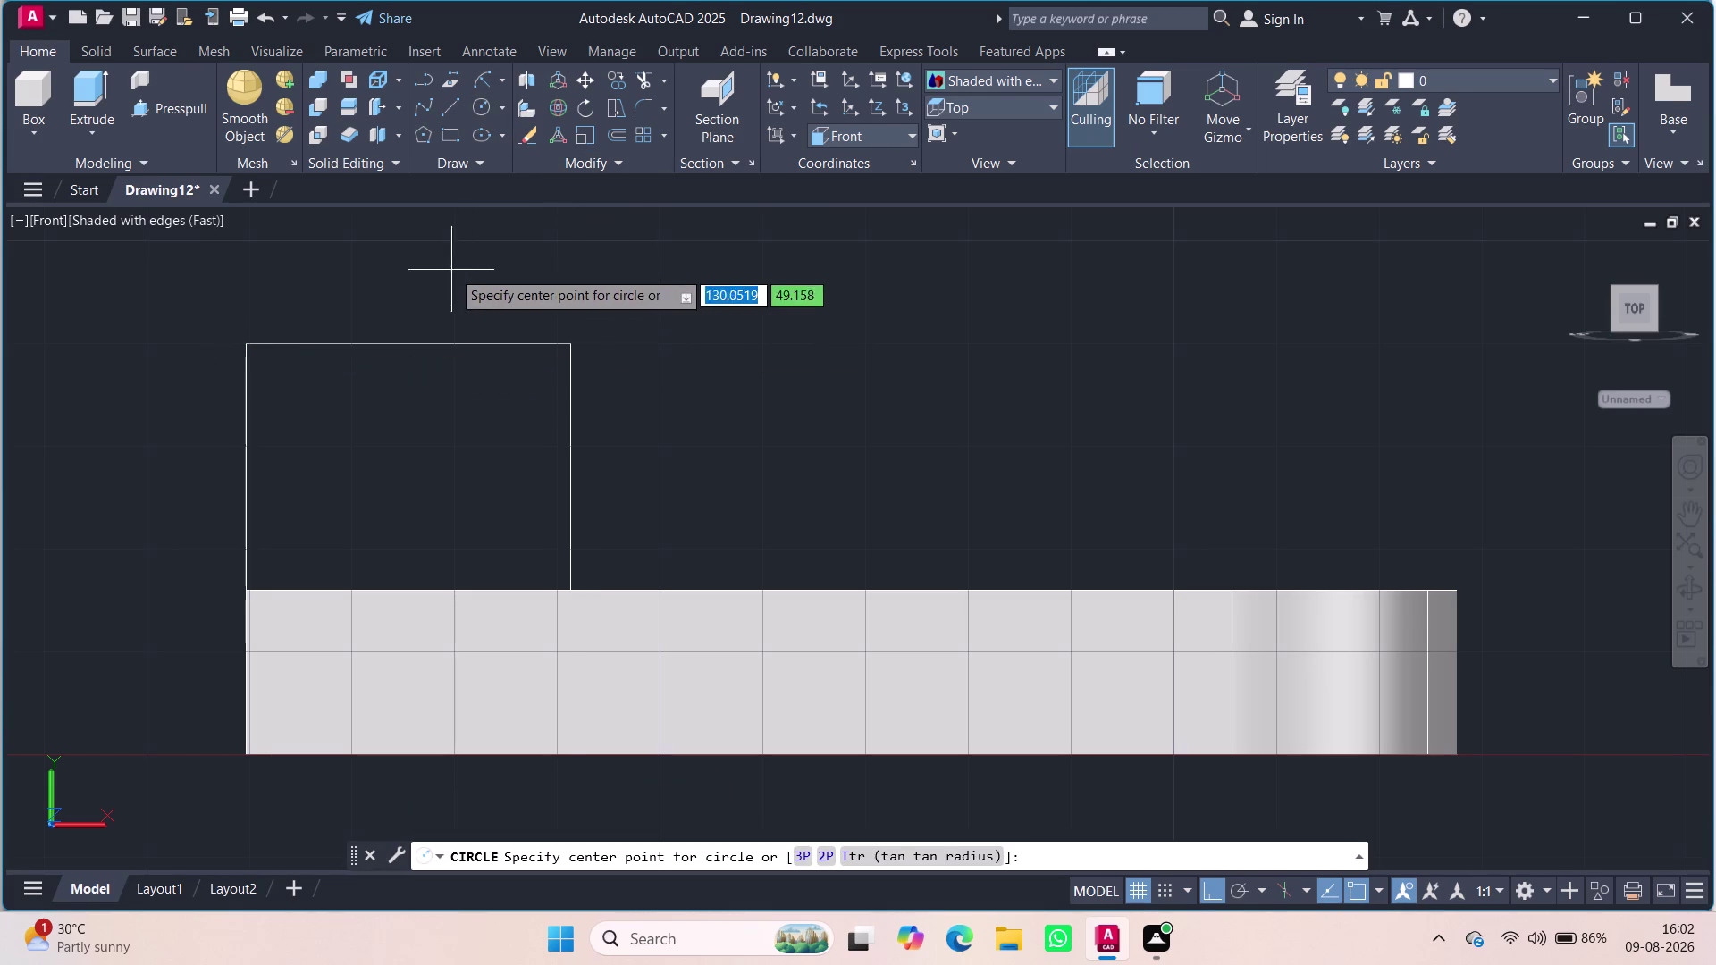
Draw a radius-10 circle centred on the outline's top edge.
click(409, 338)
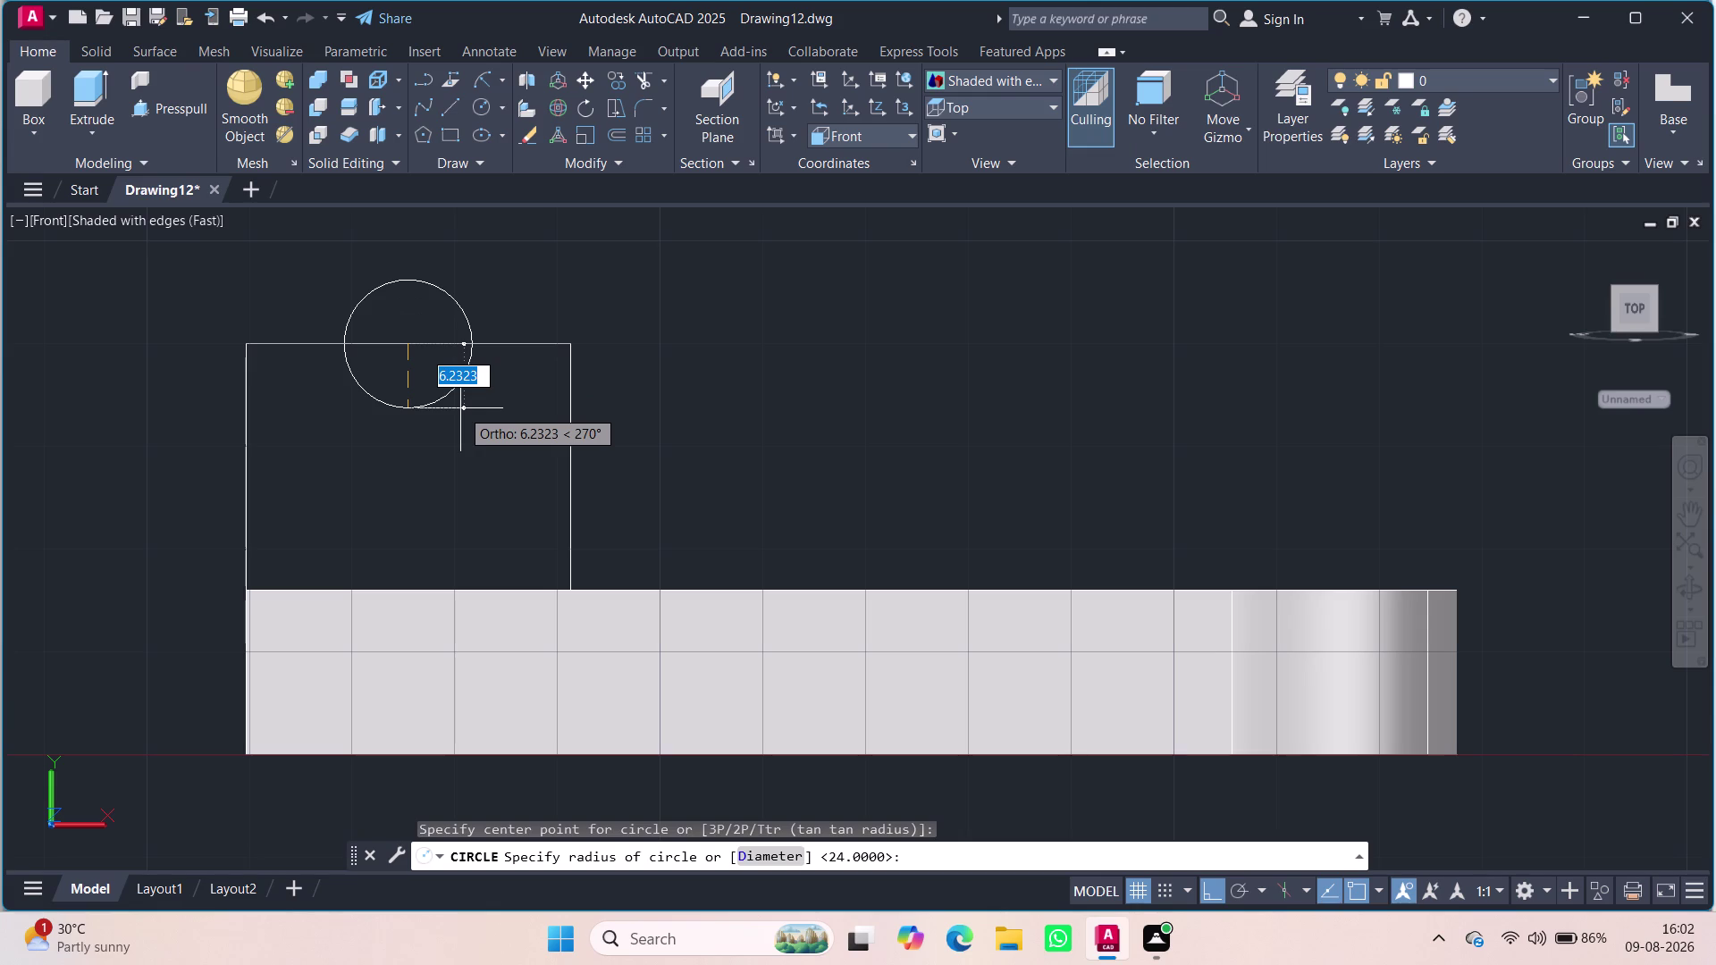
text(10)
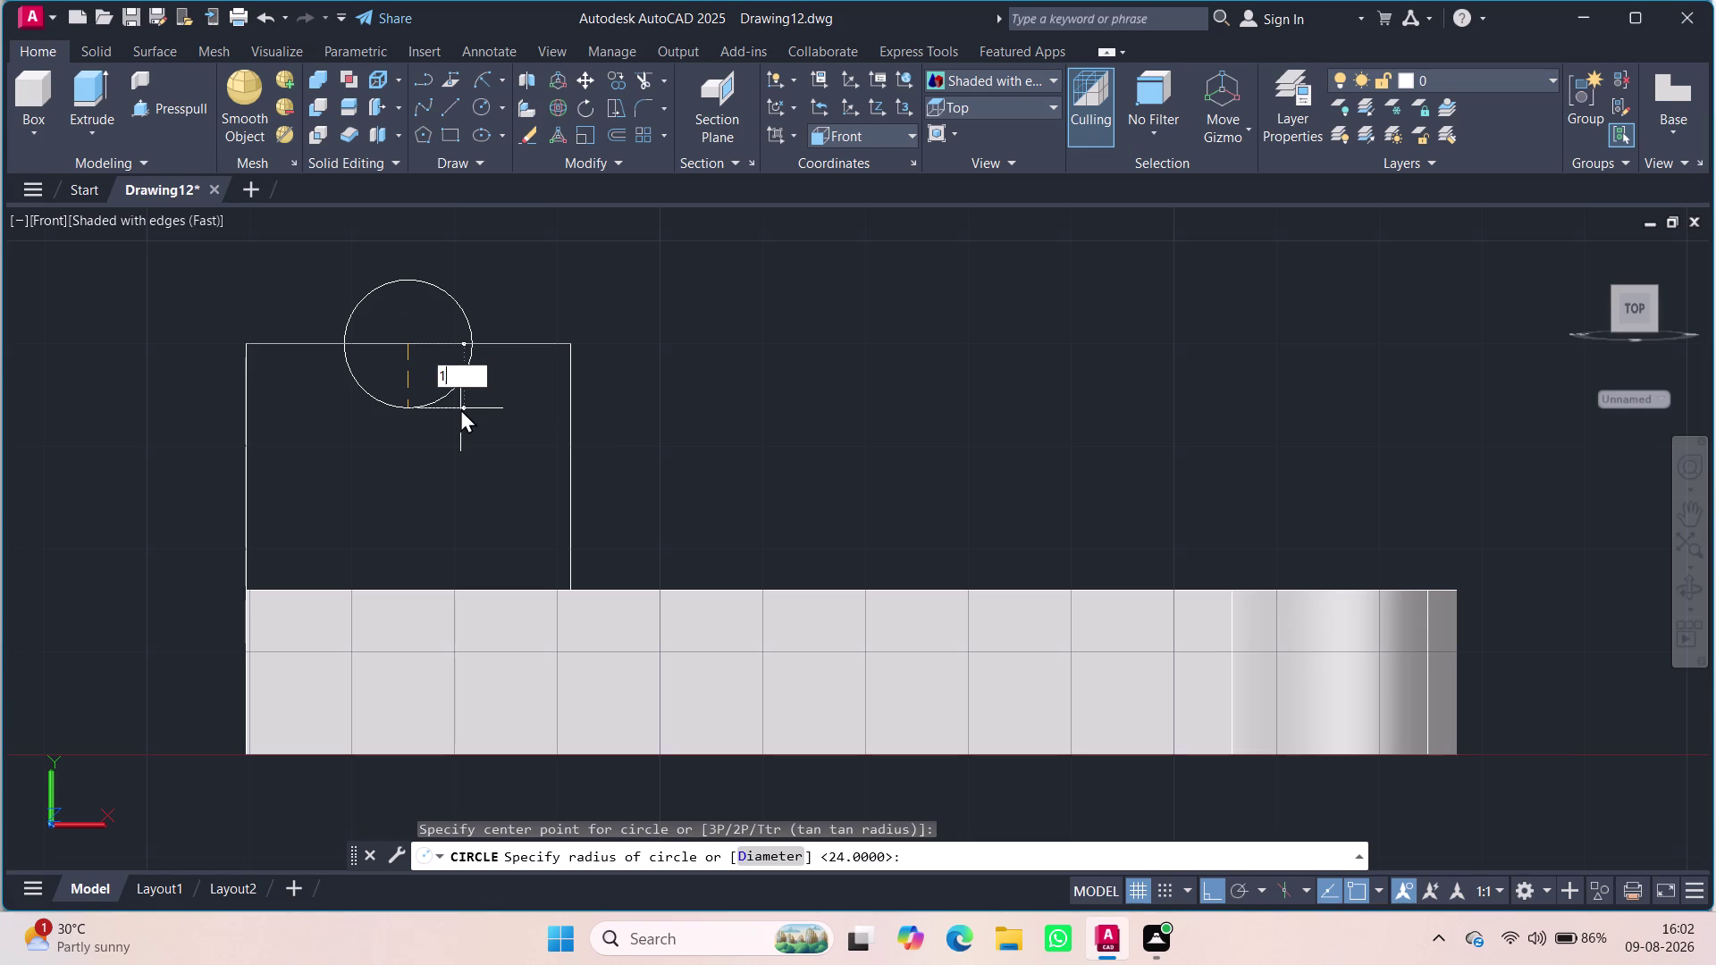
key(Return)
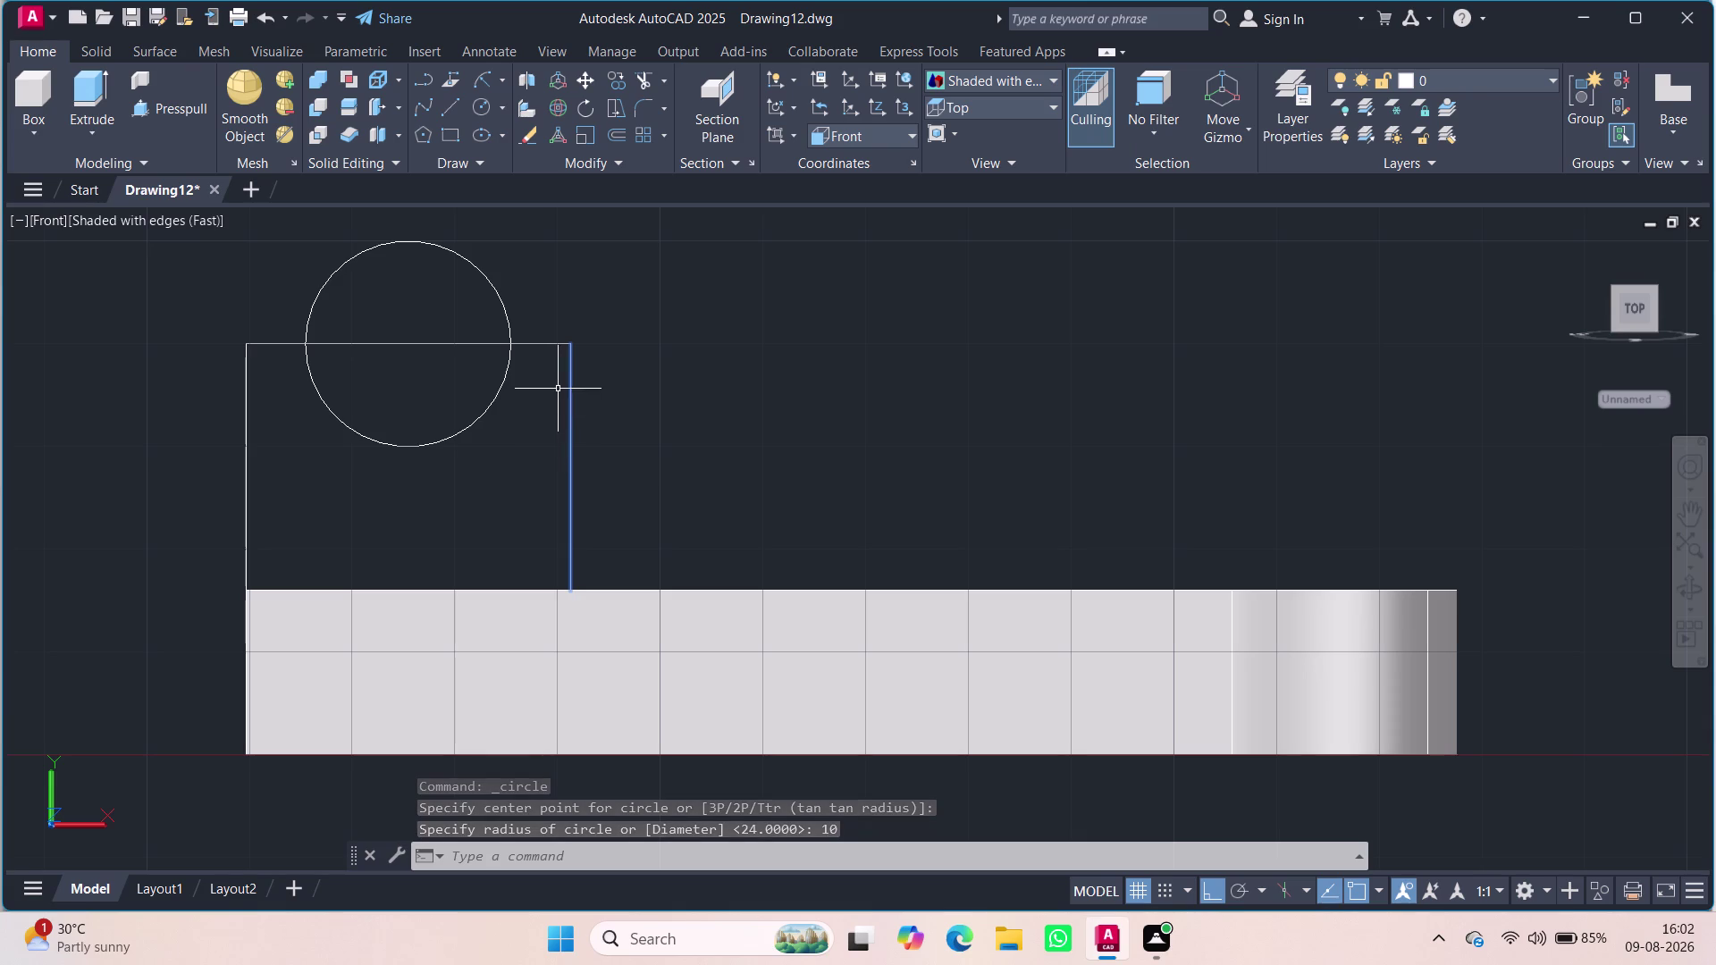
Zoom out and erase the trial circle and the block outline's top edge.
scroll(down, 3)
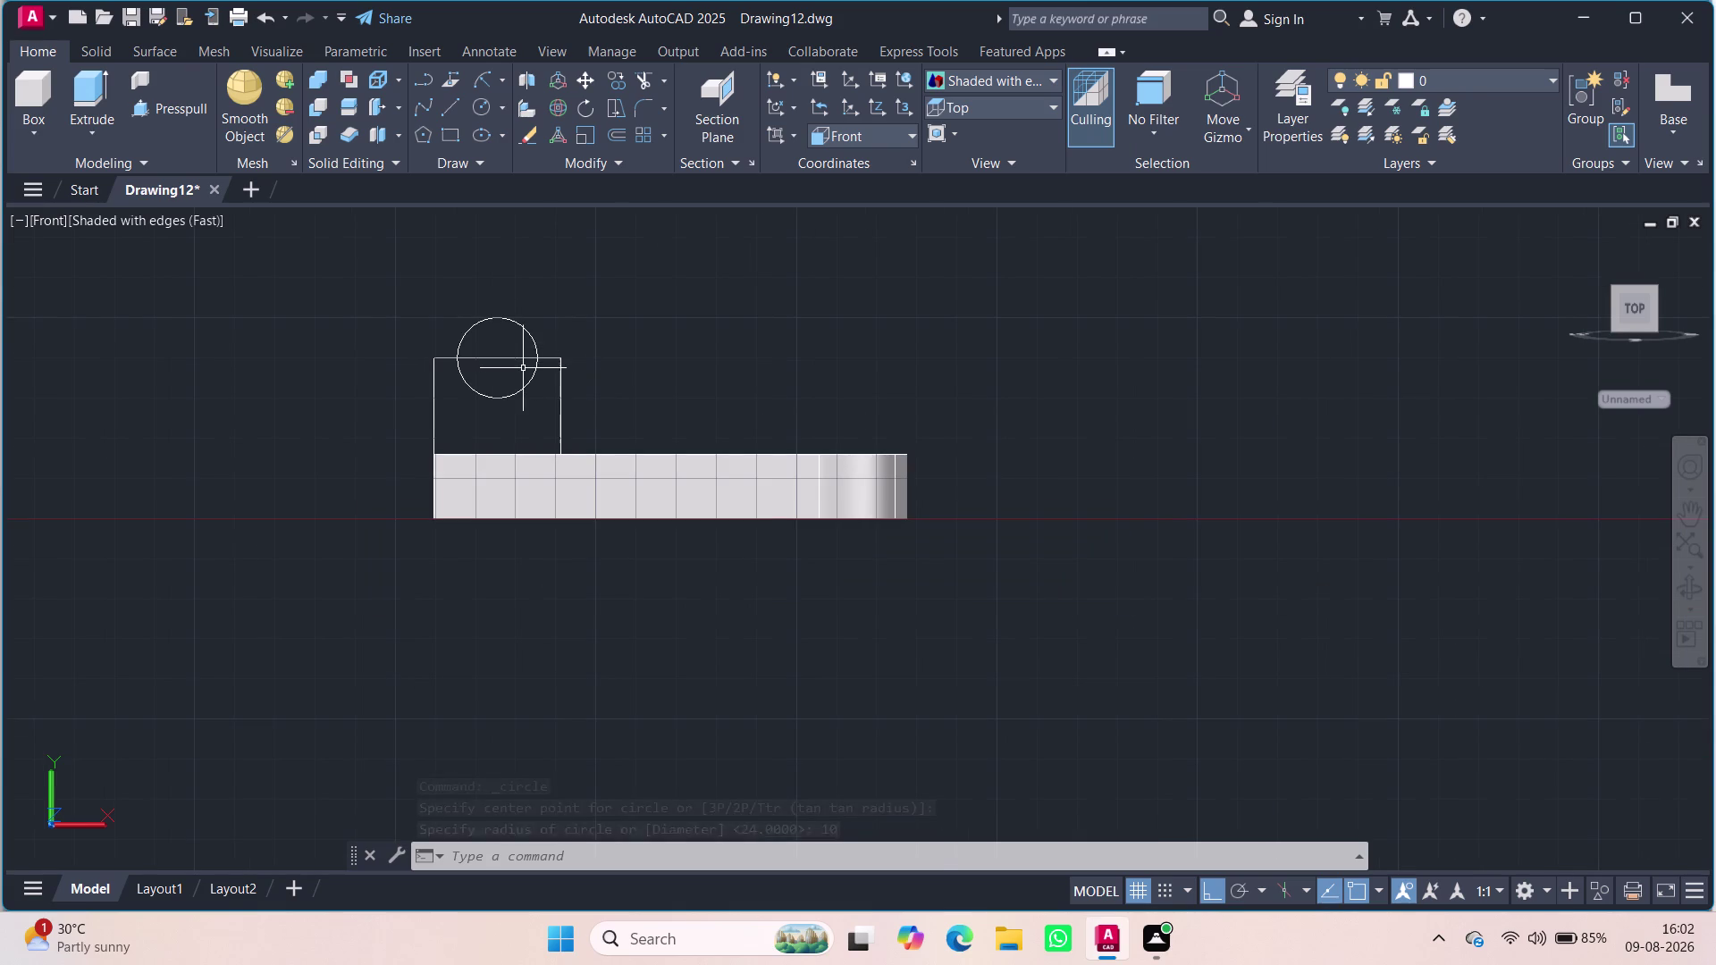
click(537, 373)
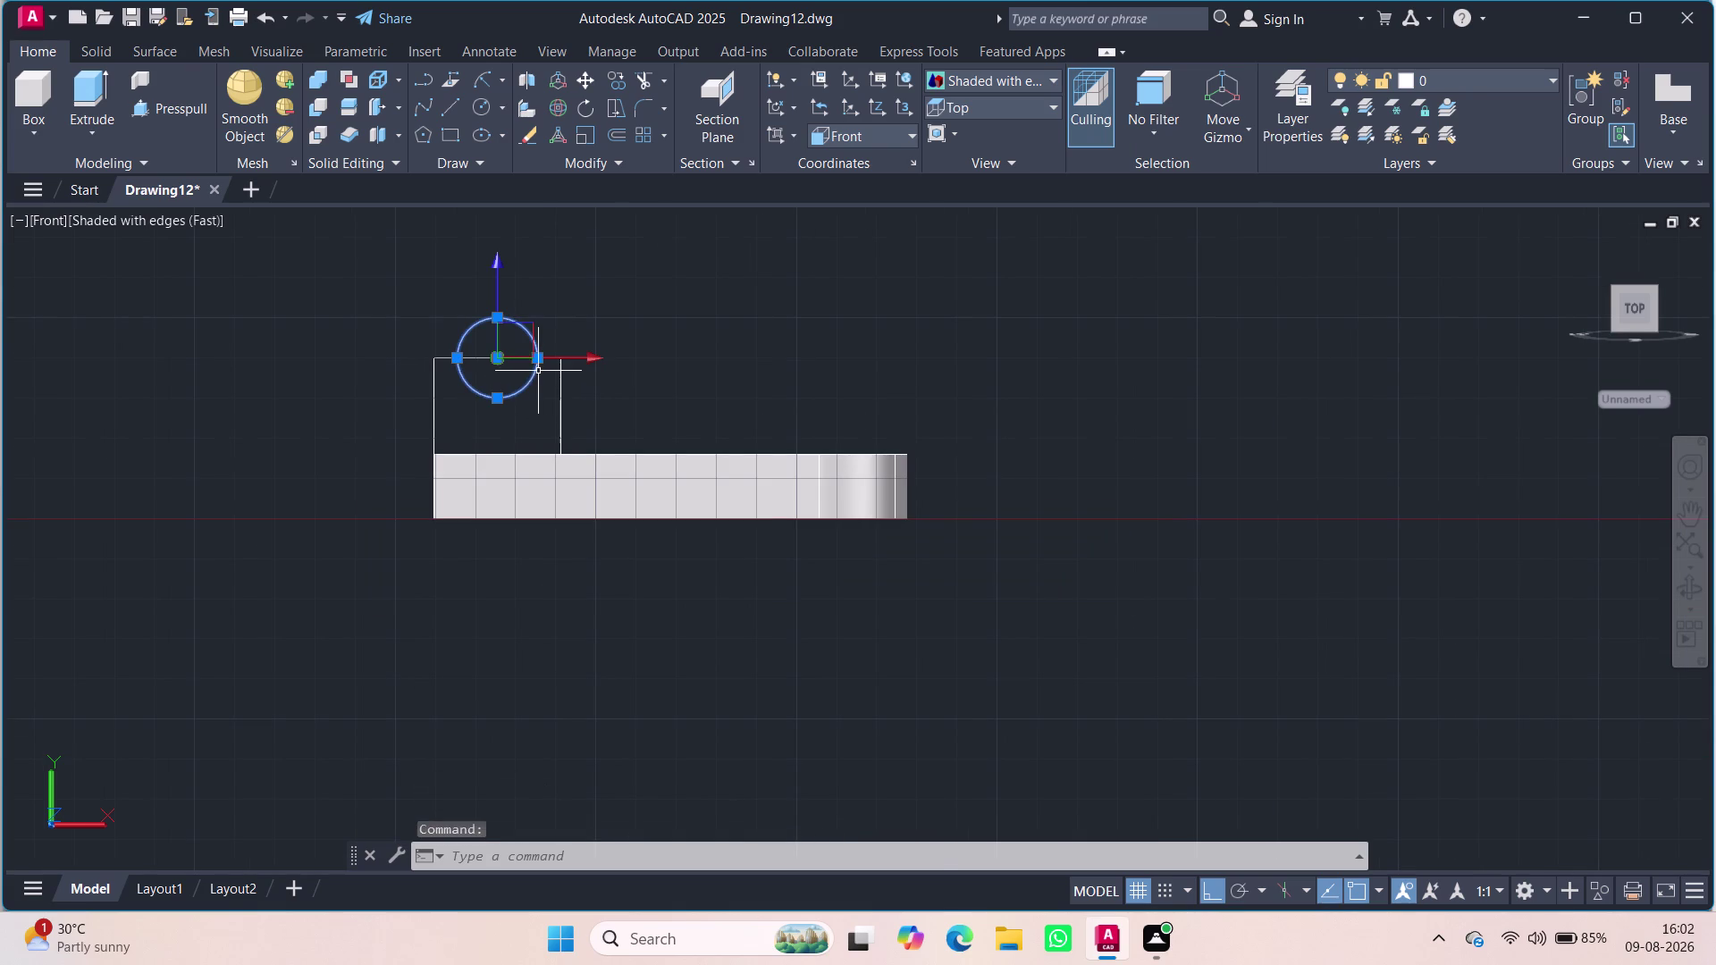
key(Delete)
click(537, 356)
key(Delete)
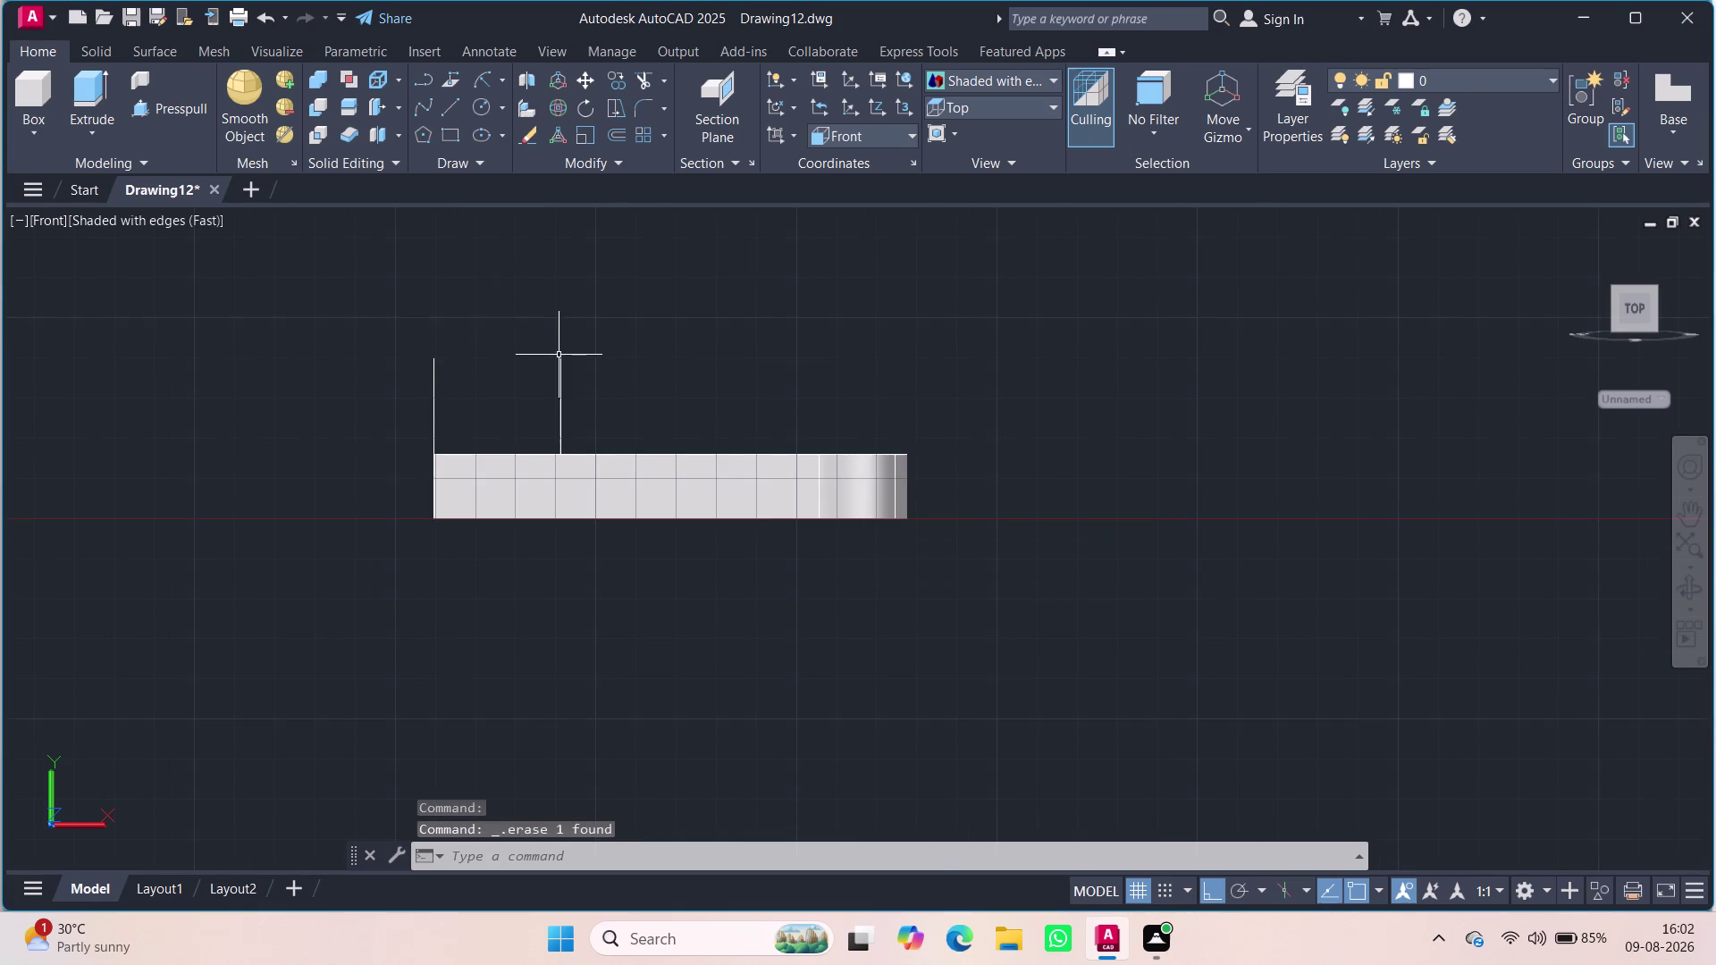
click(478, 81)
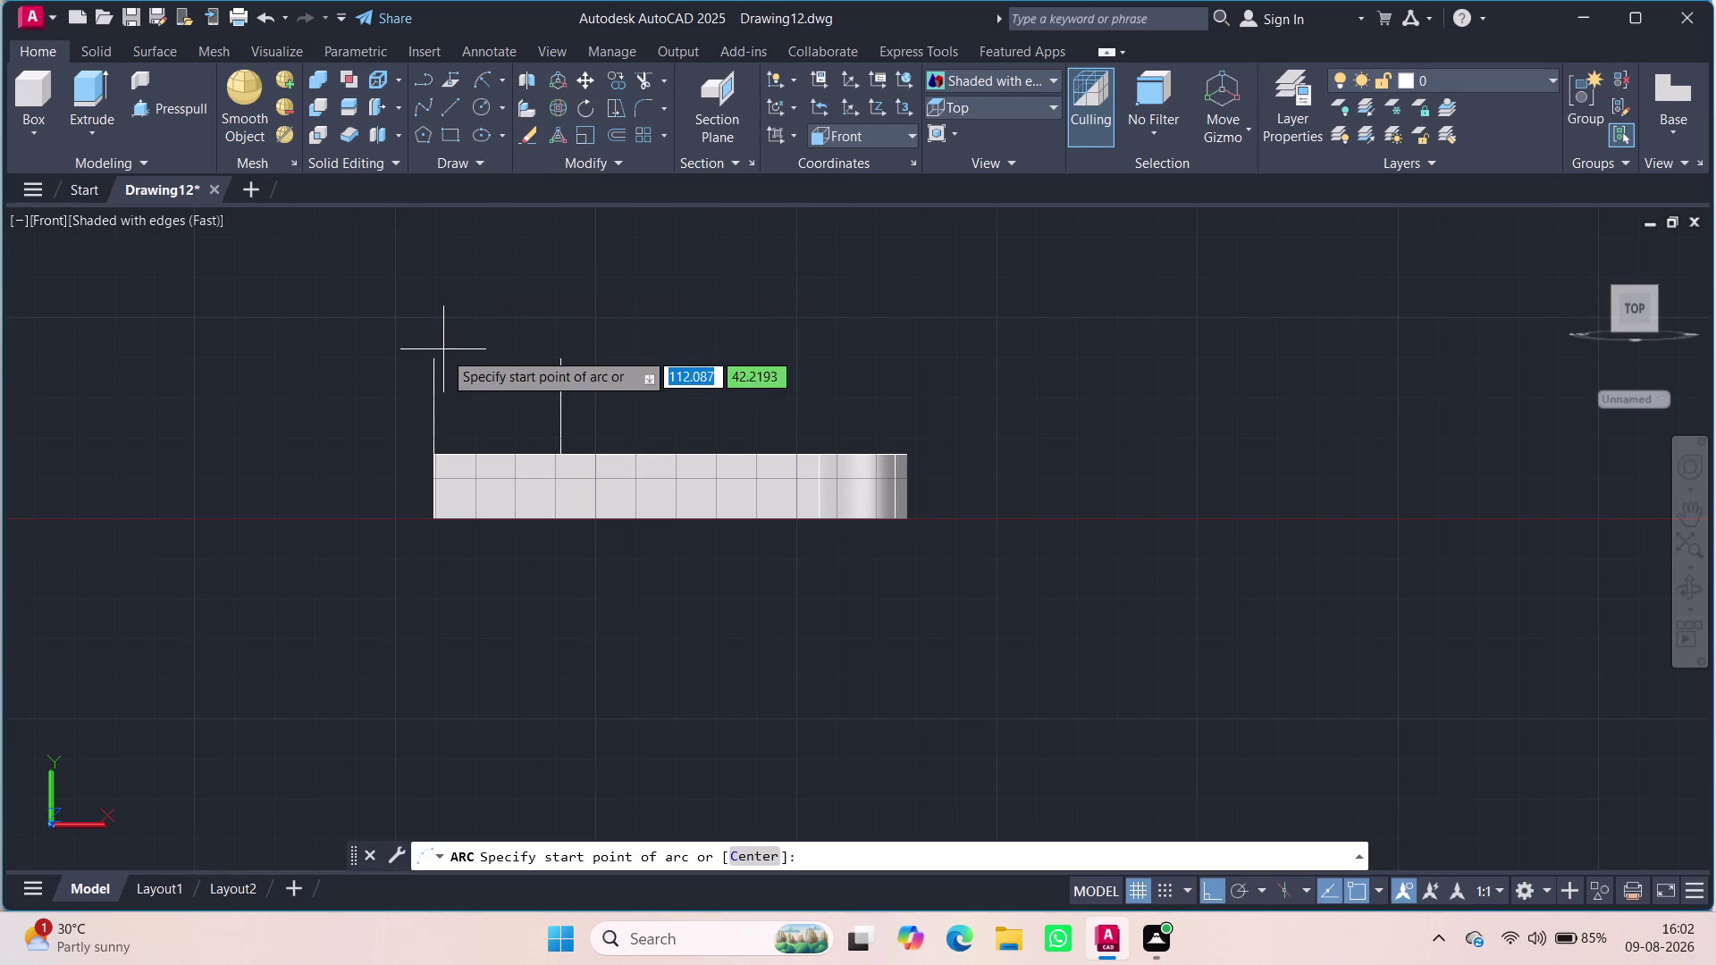
click(434, 357)
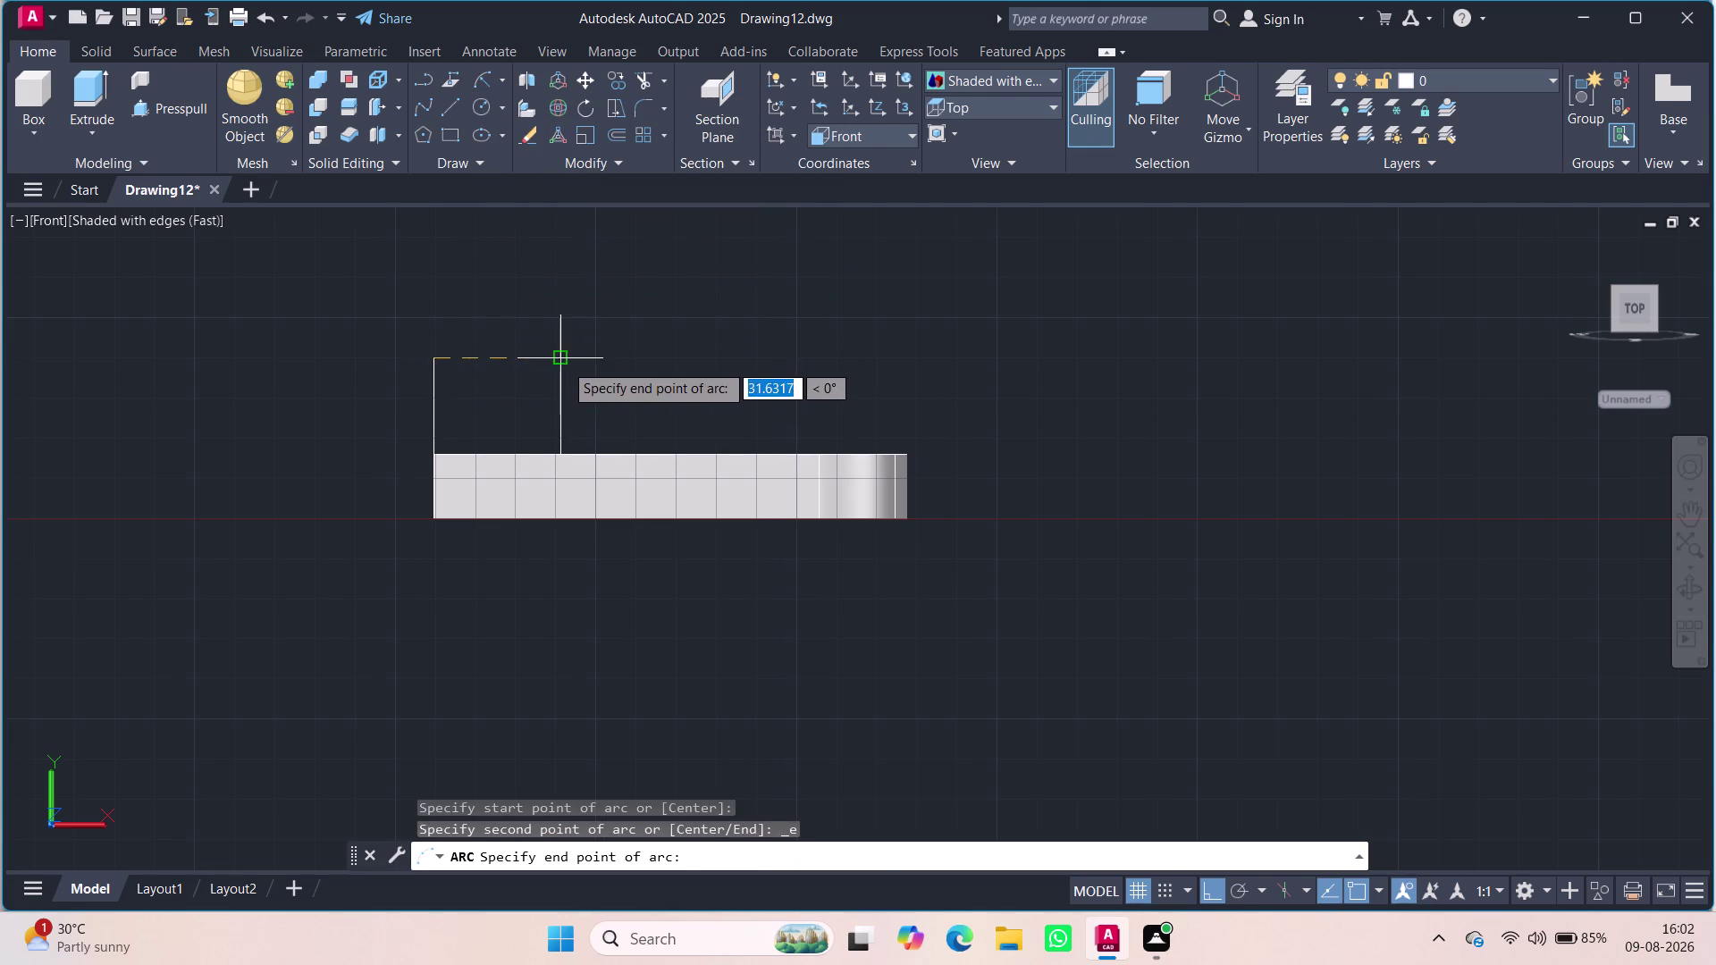
click(564, 363)
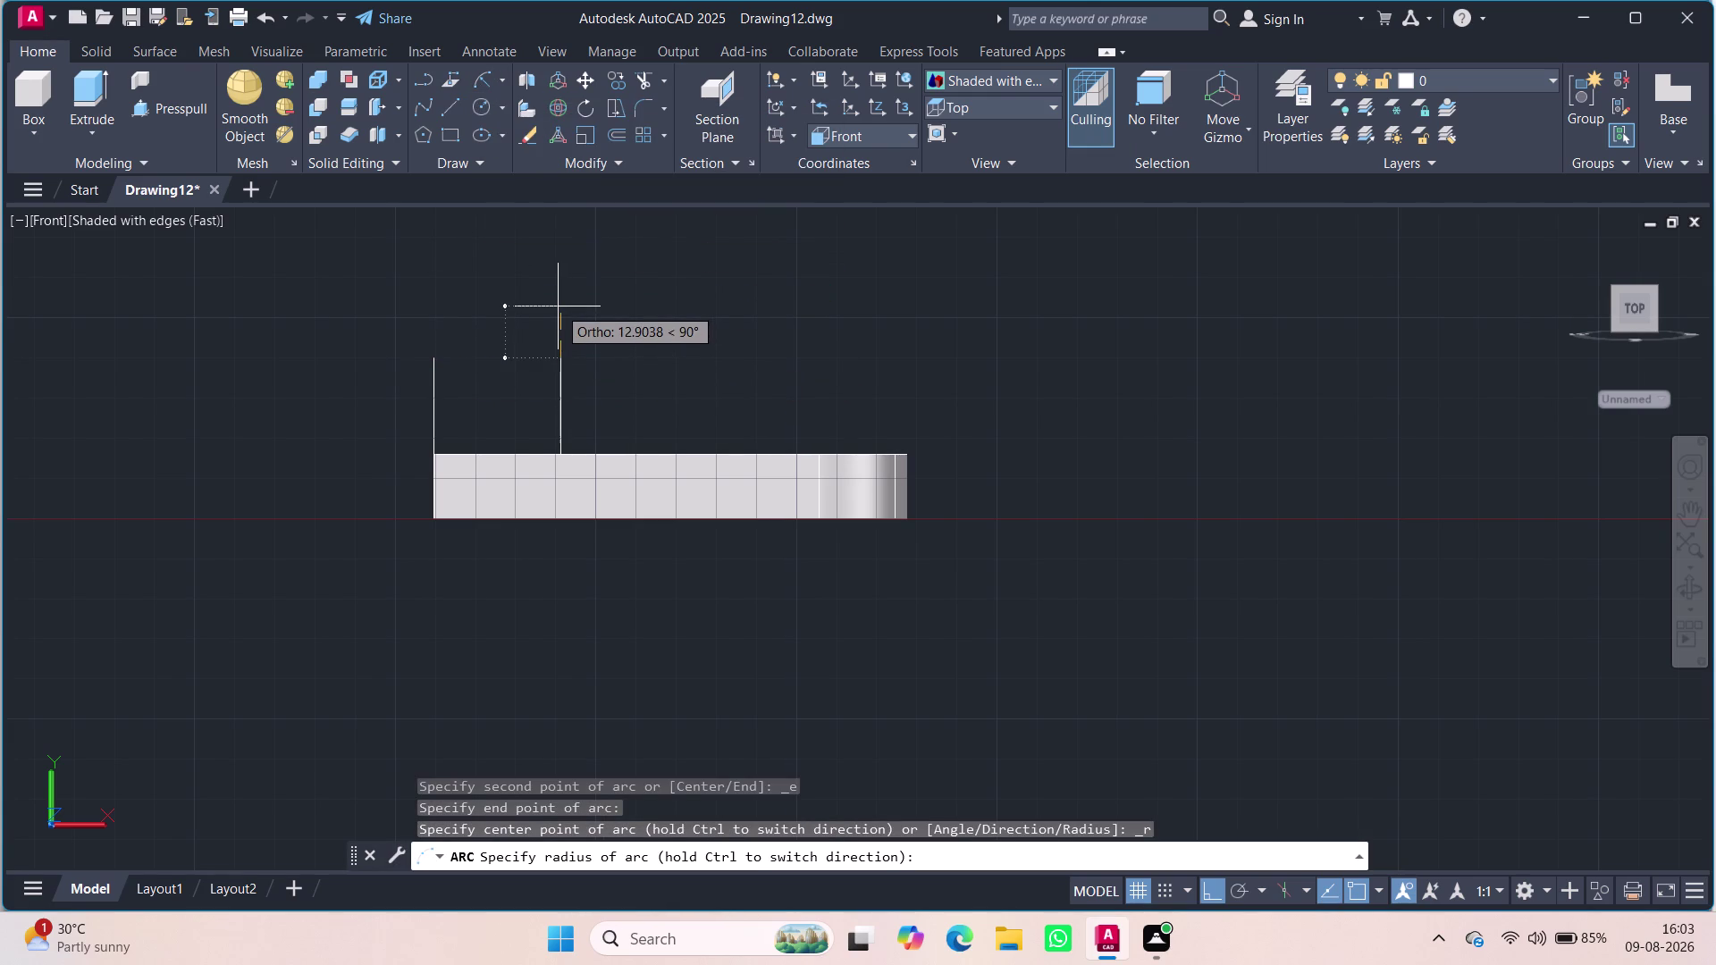
key(ctrl+2)
key(ctrl+4)
key(ctrl+Return)
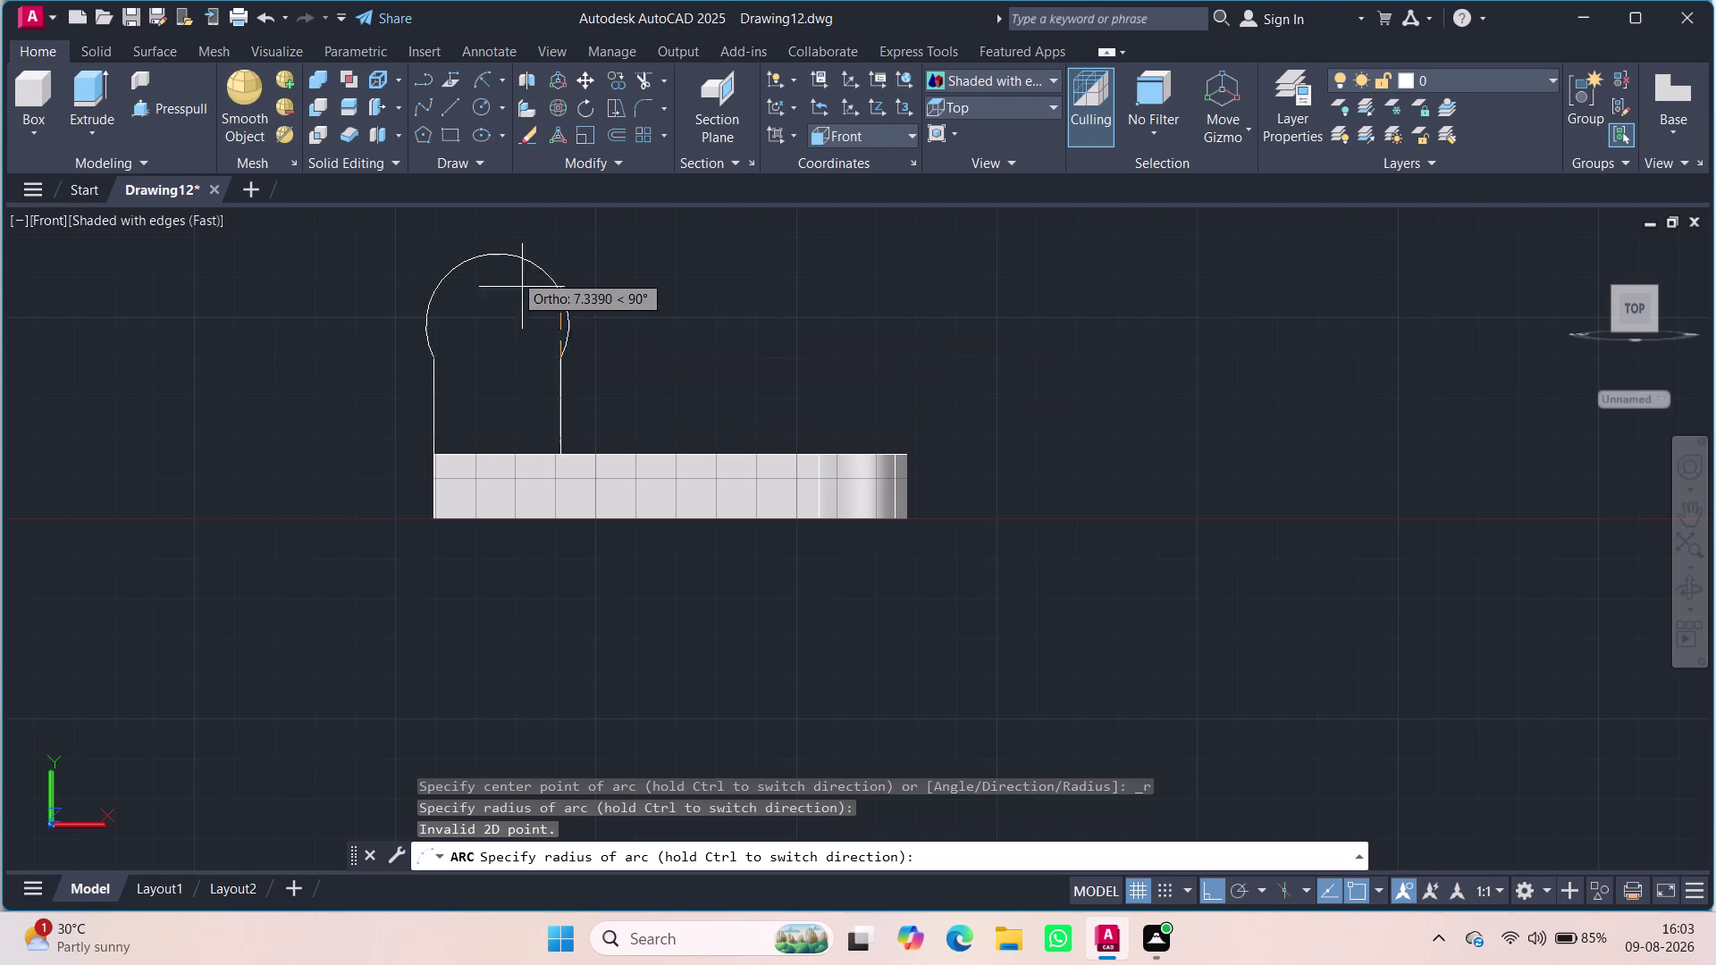
key(Escape)
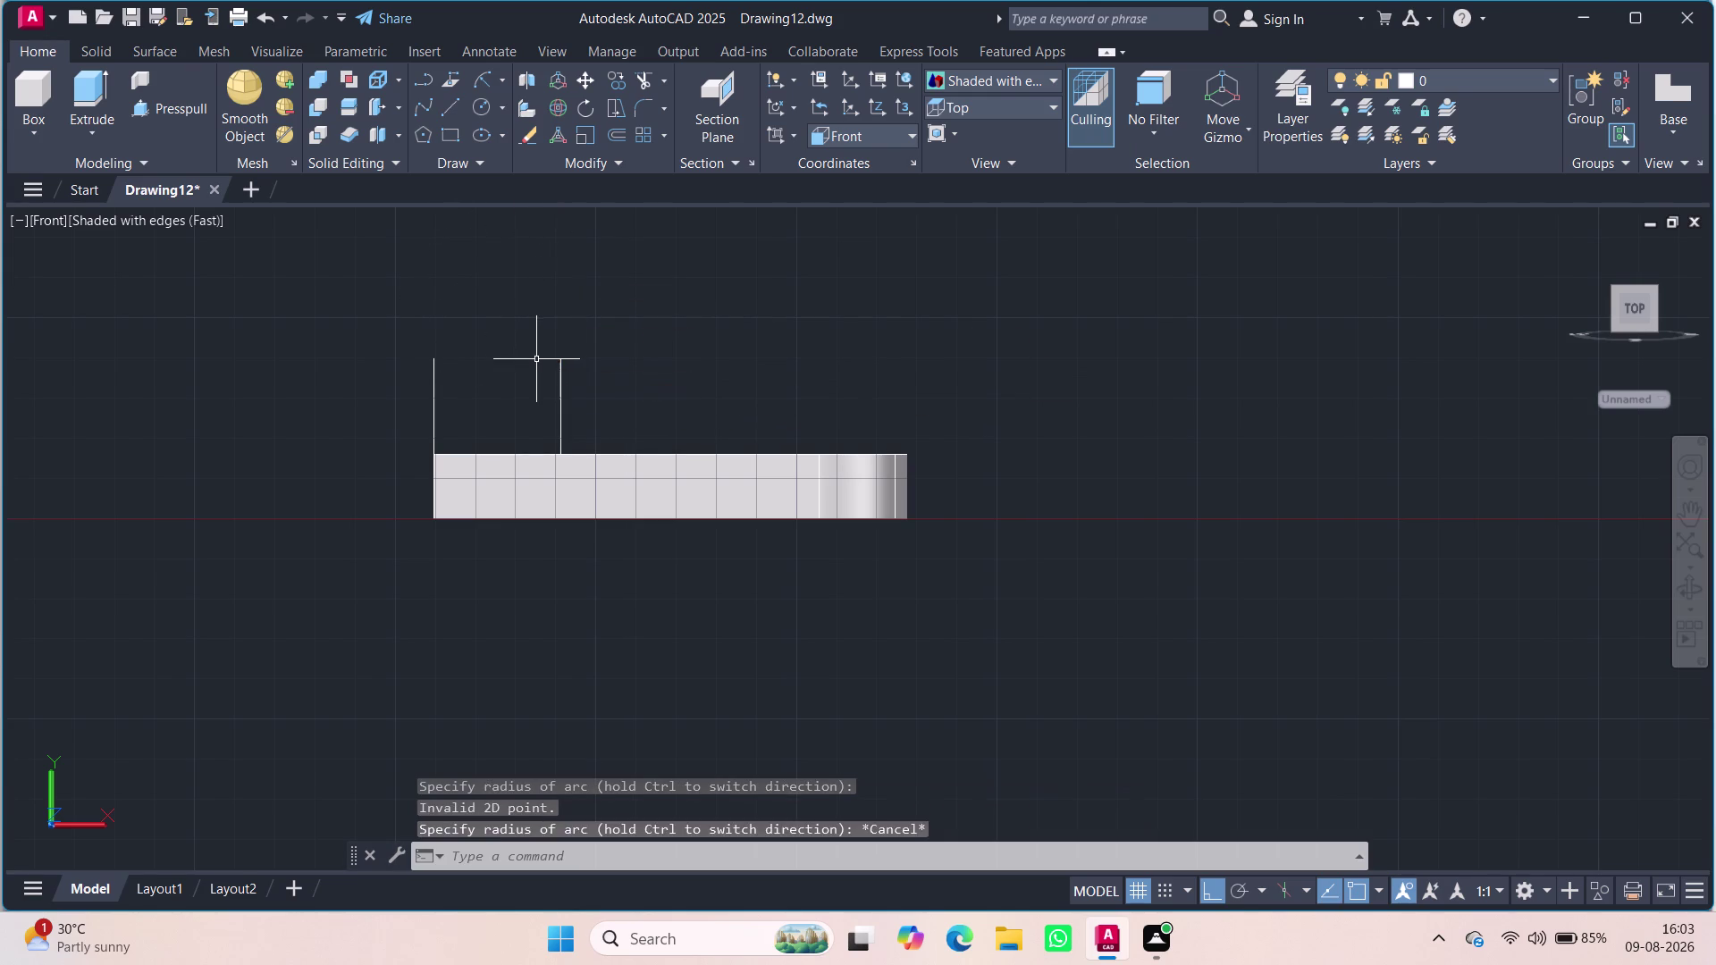
key(Escape)
click(502, 81)
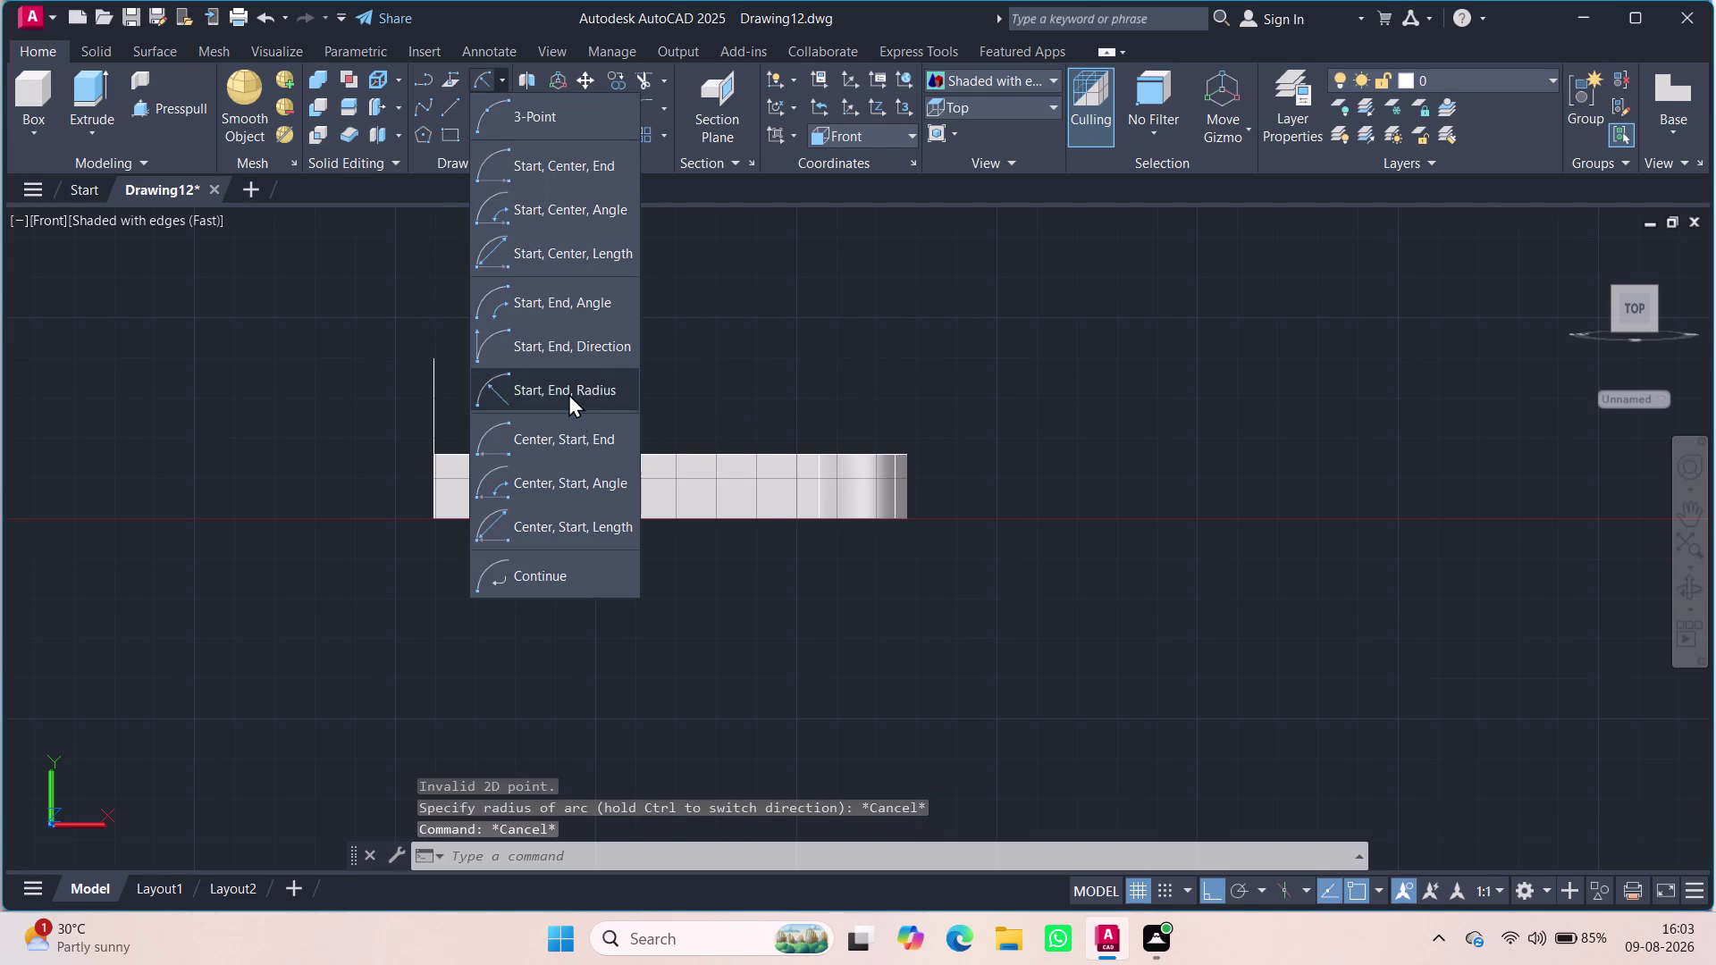
click(568, 394)
click(431, 359)
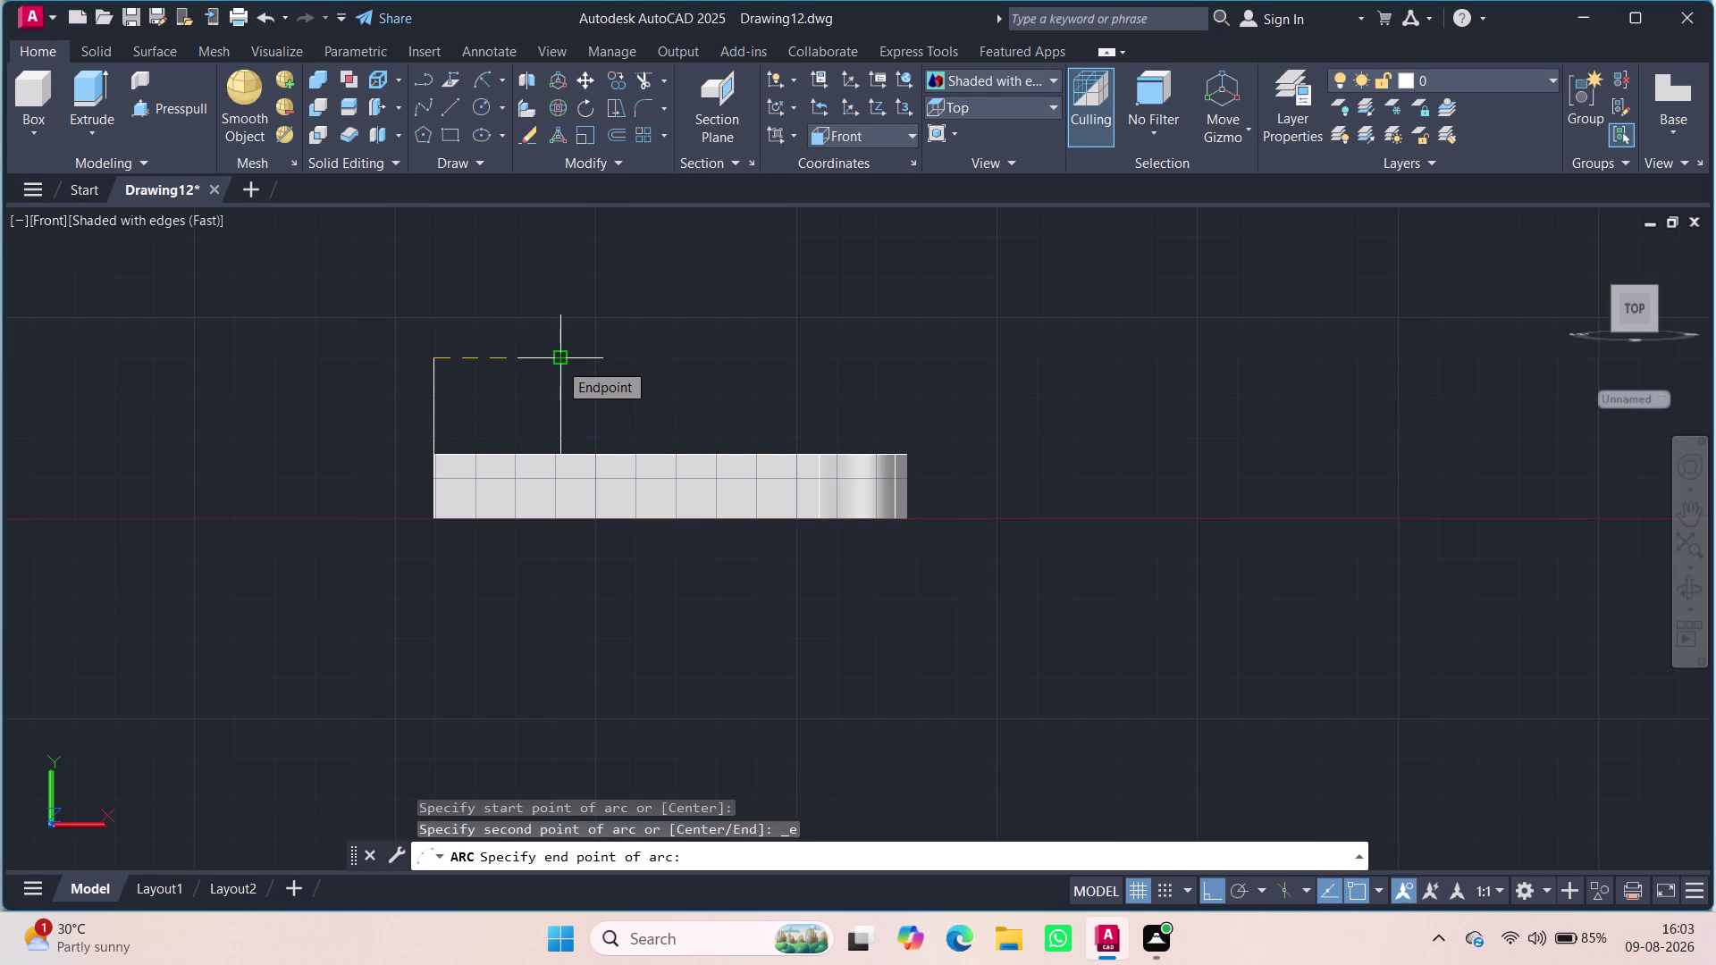
click(559, 362)
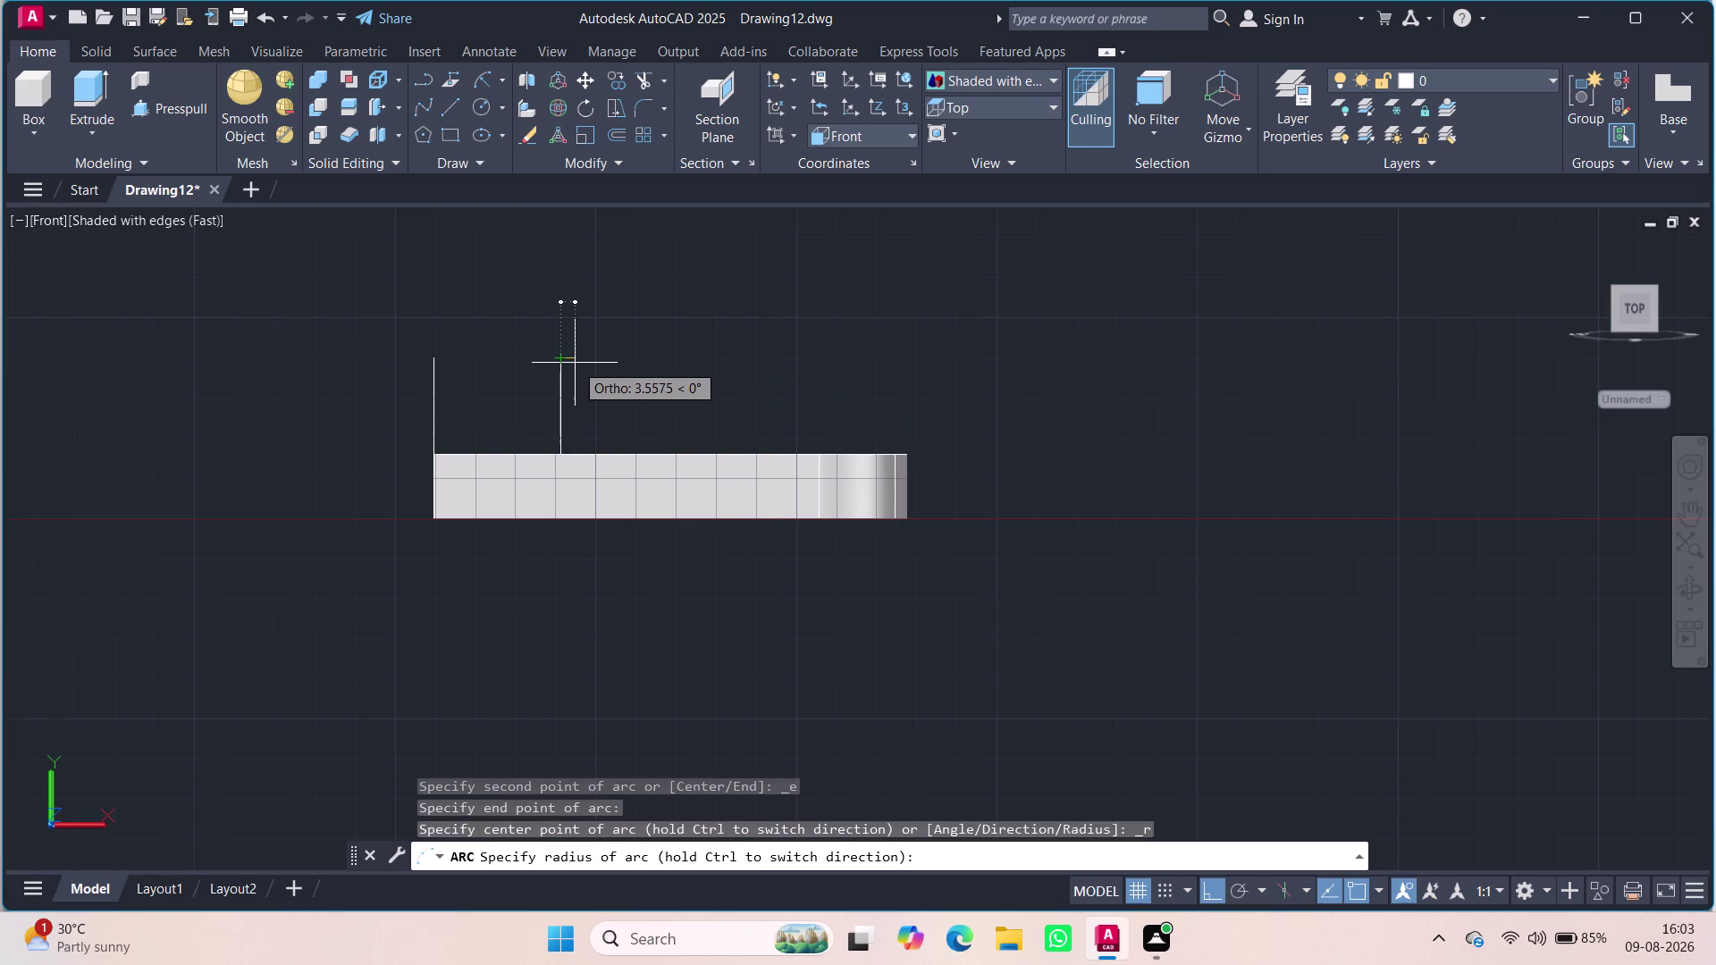
text(24)
key(Return)
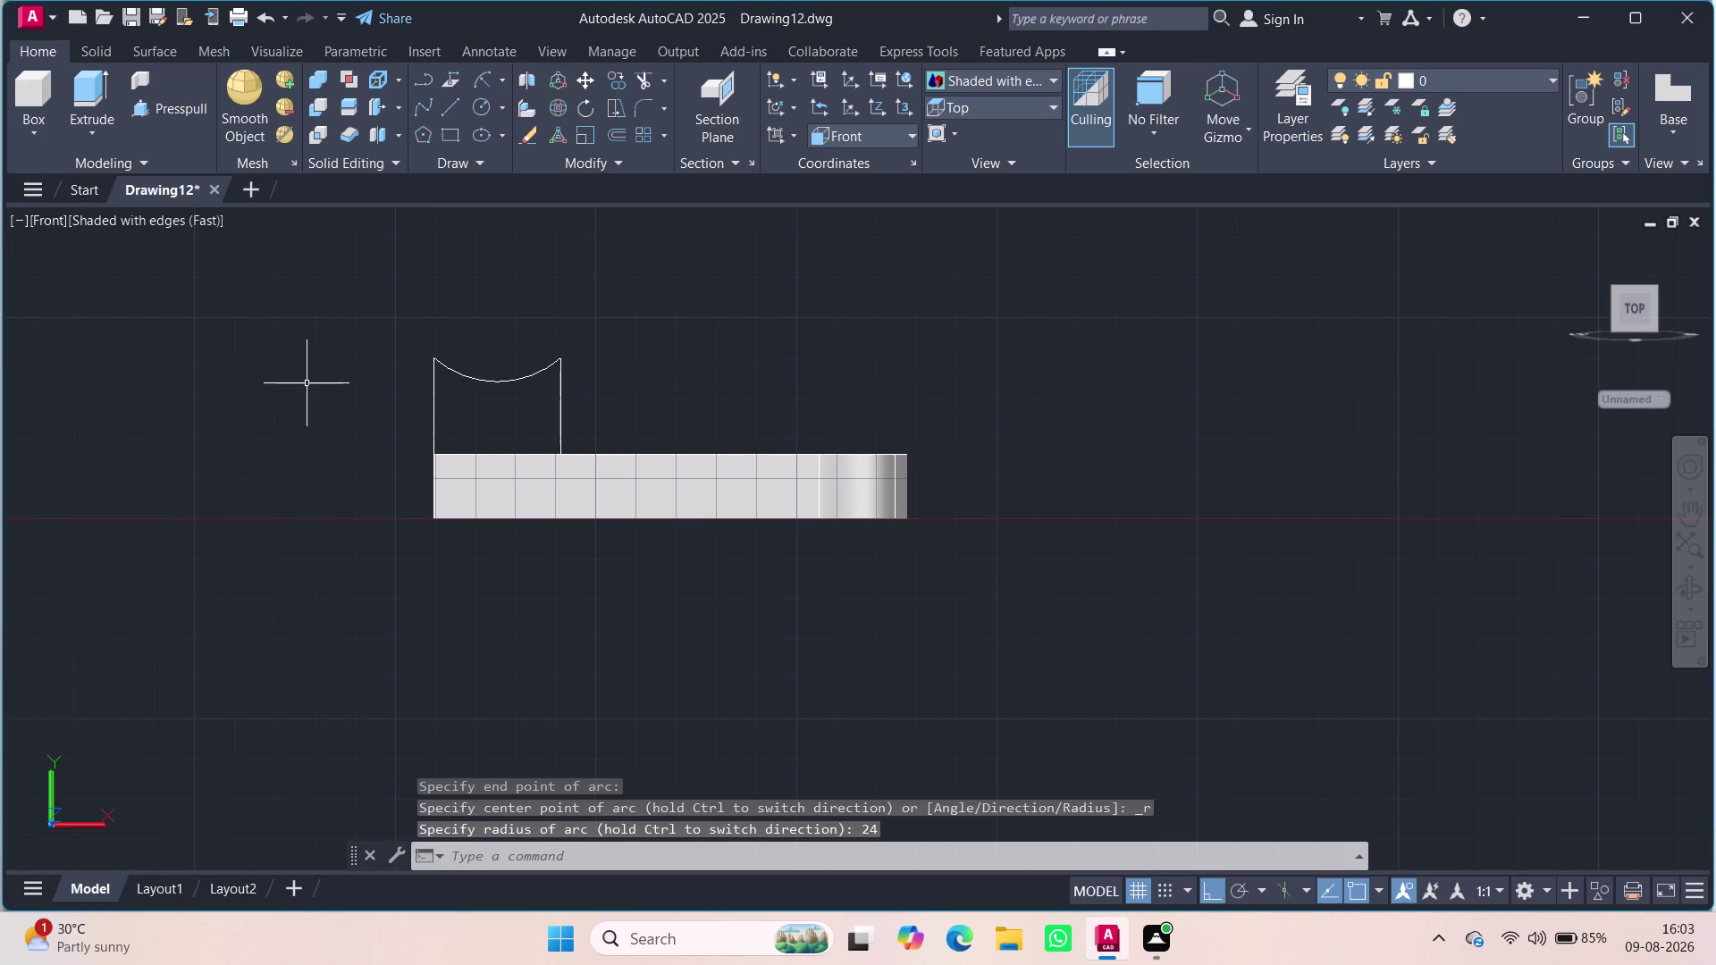
scroll(down, 3)
scroll(up, 3)
scroll(up, 3)
scroll(up, 3)
scroll(down, 3)
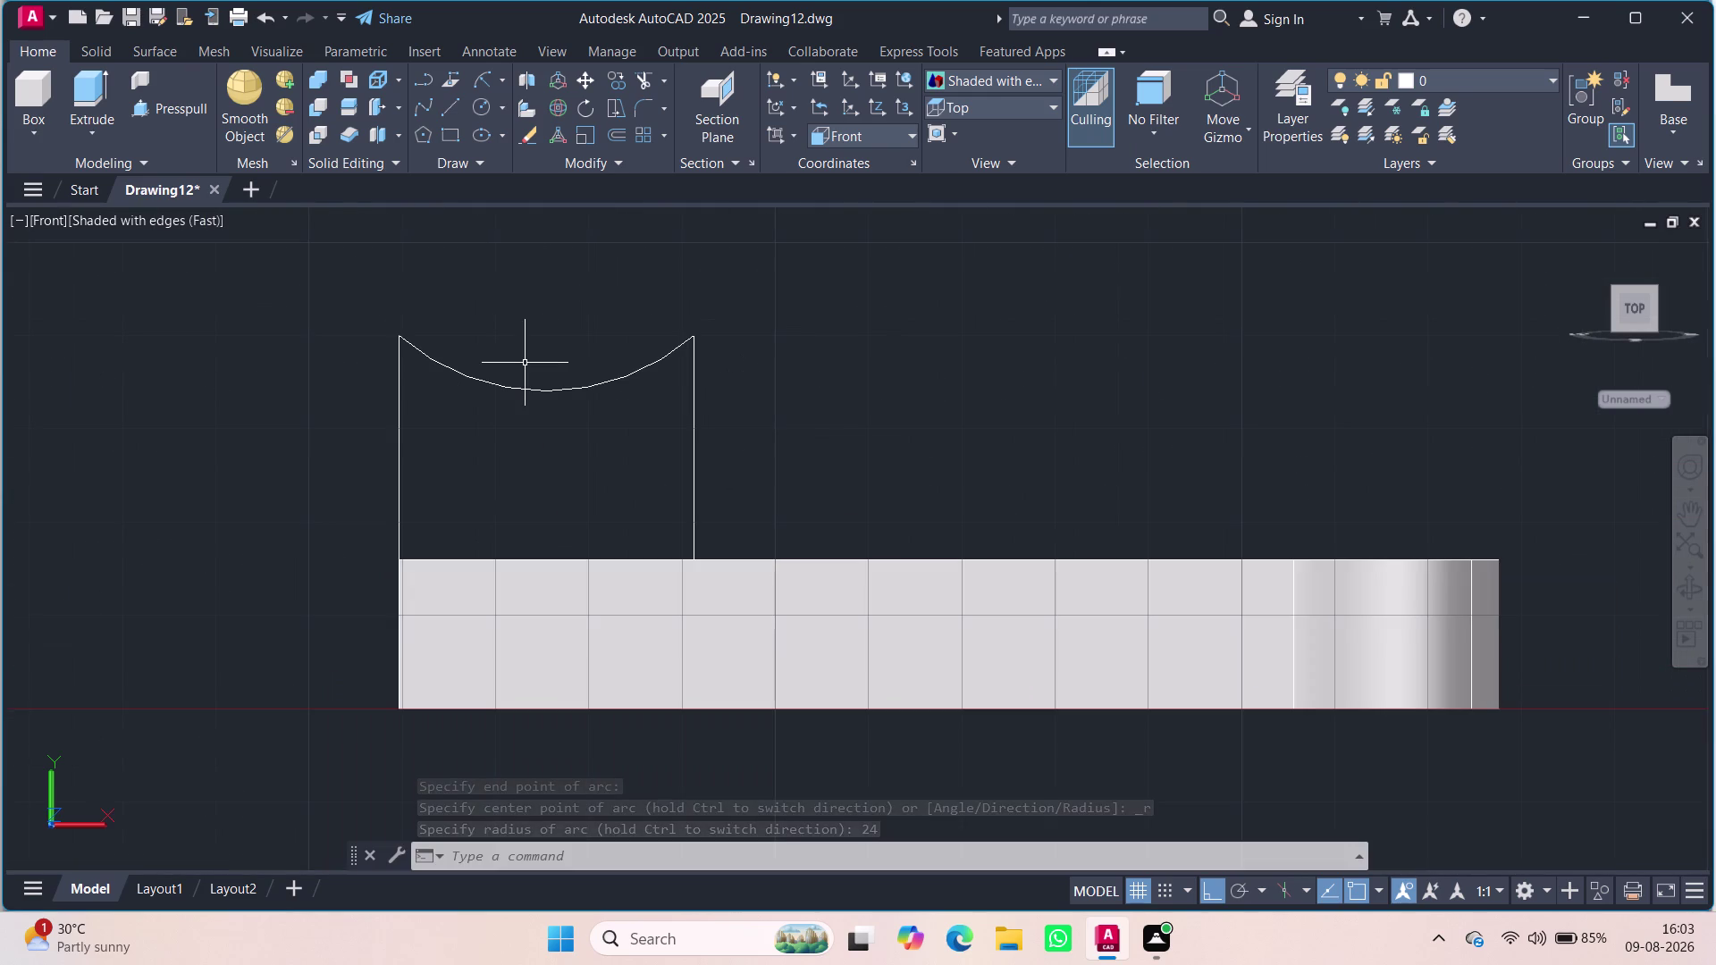
click(551, 390)
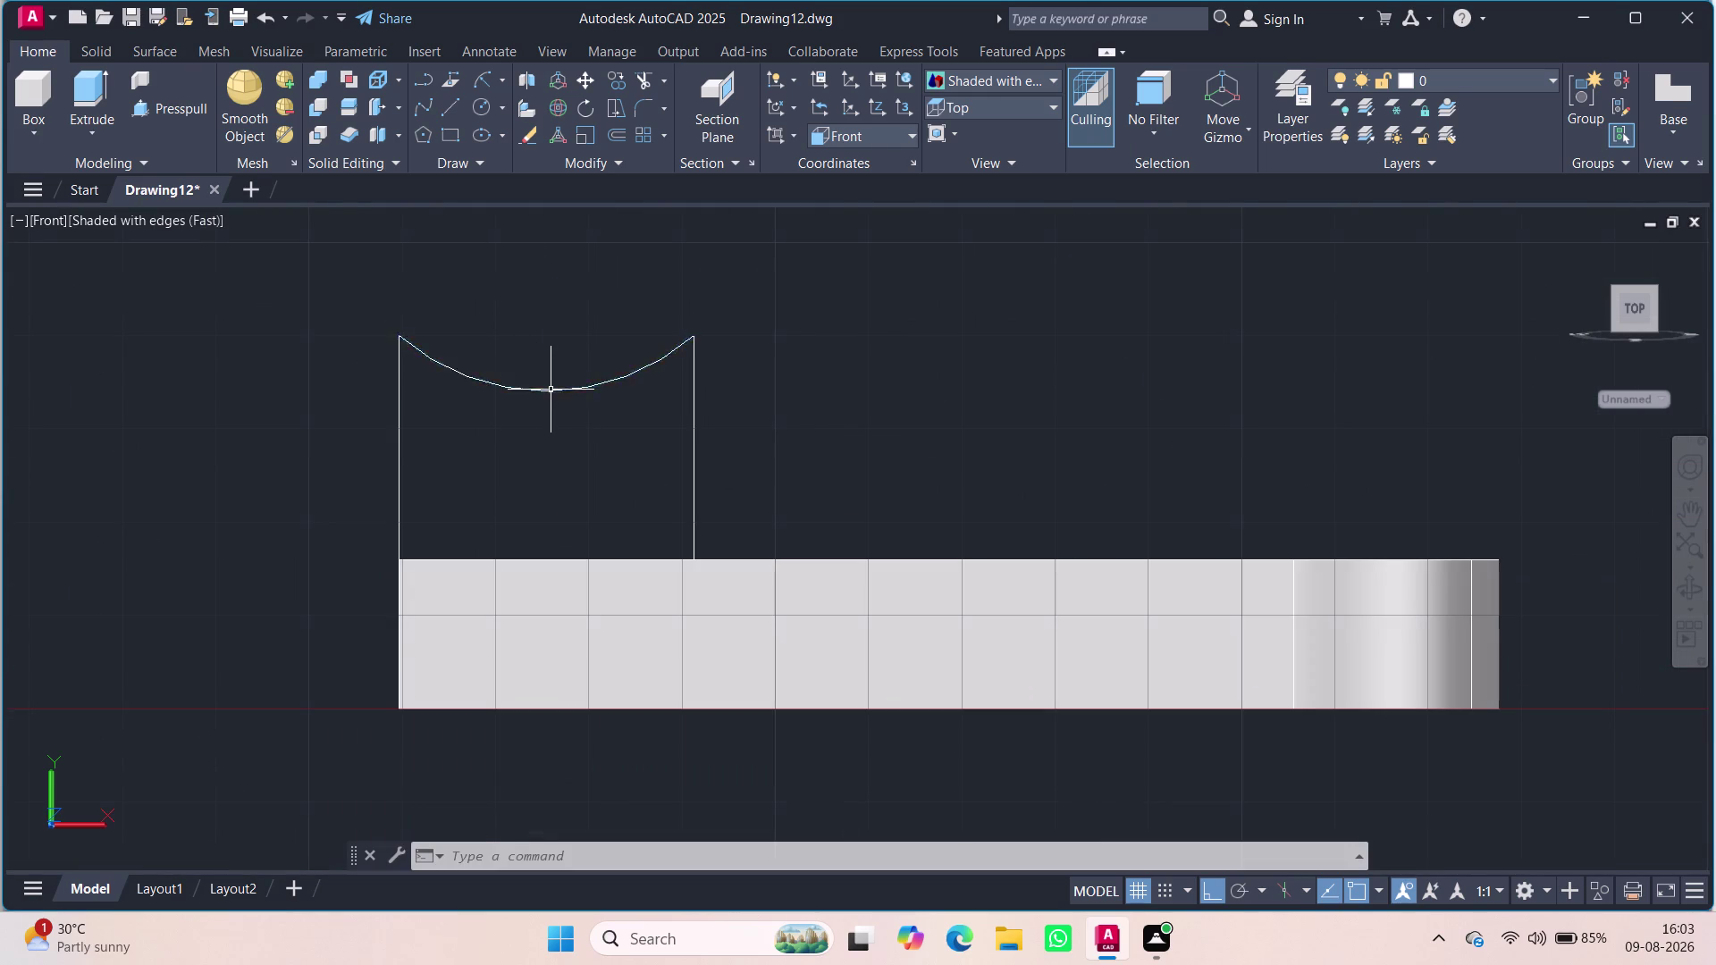
key(Delete)
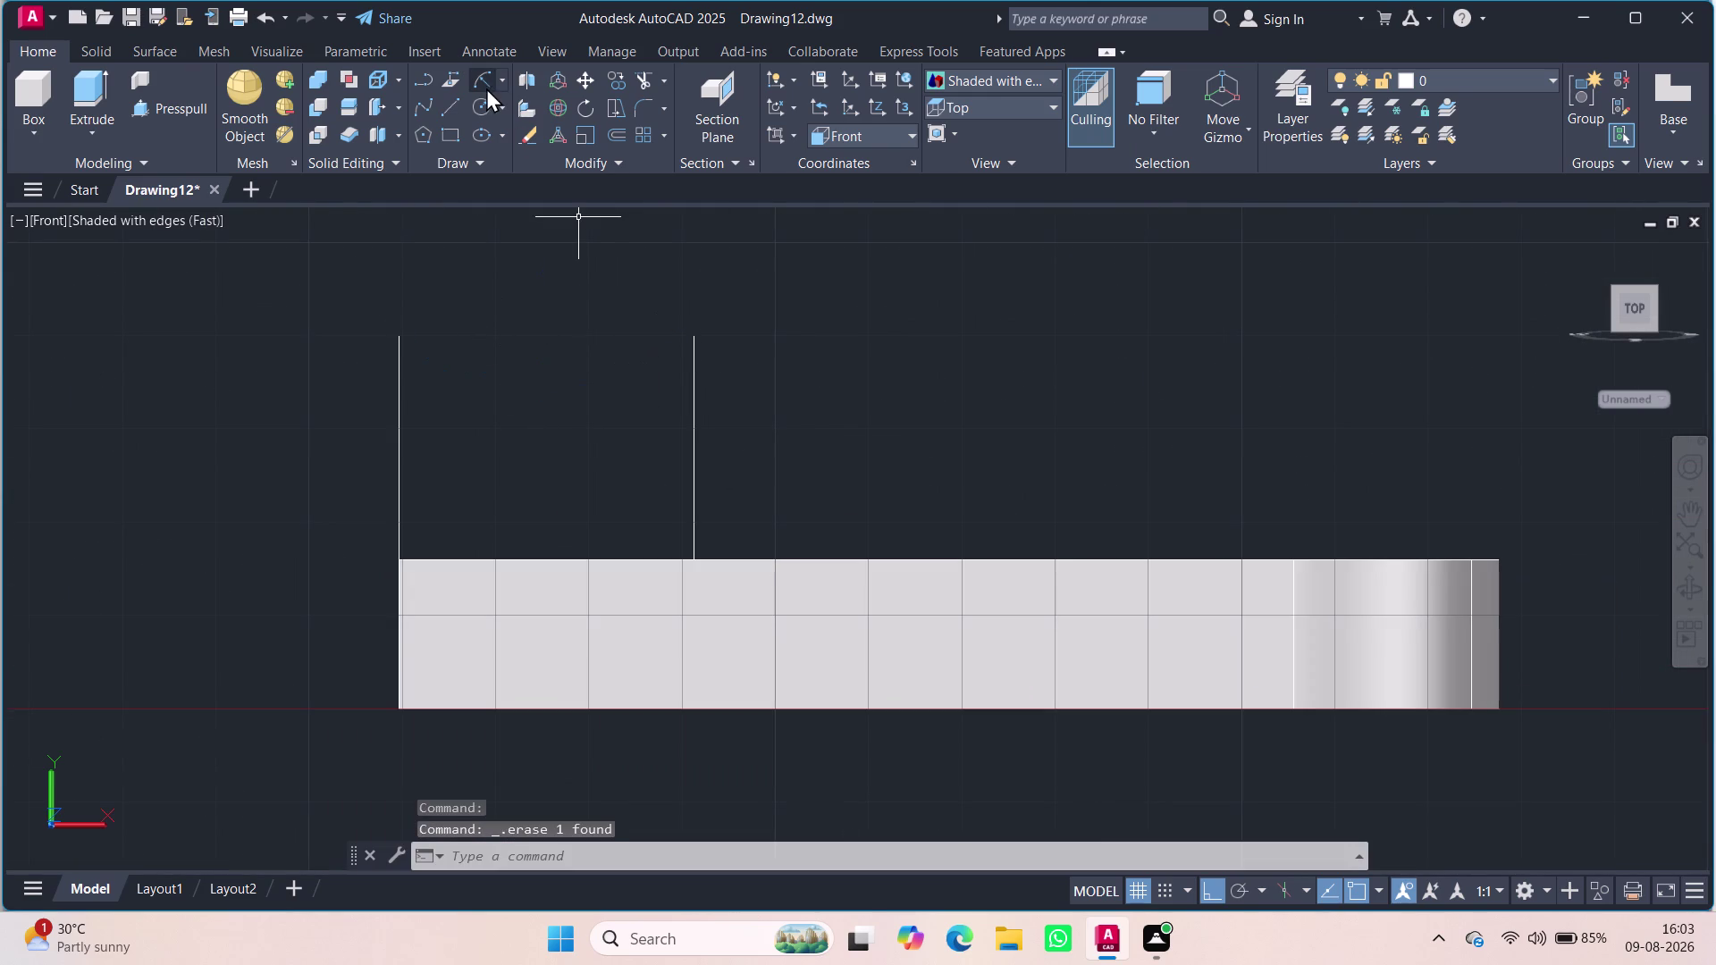
Start DIM and cancel it, then open and close the standard views list.
text(di)
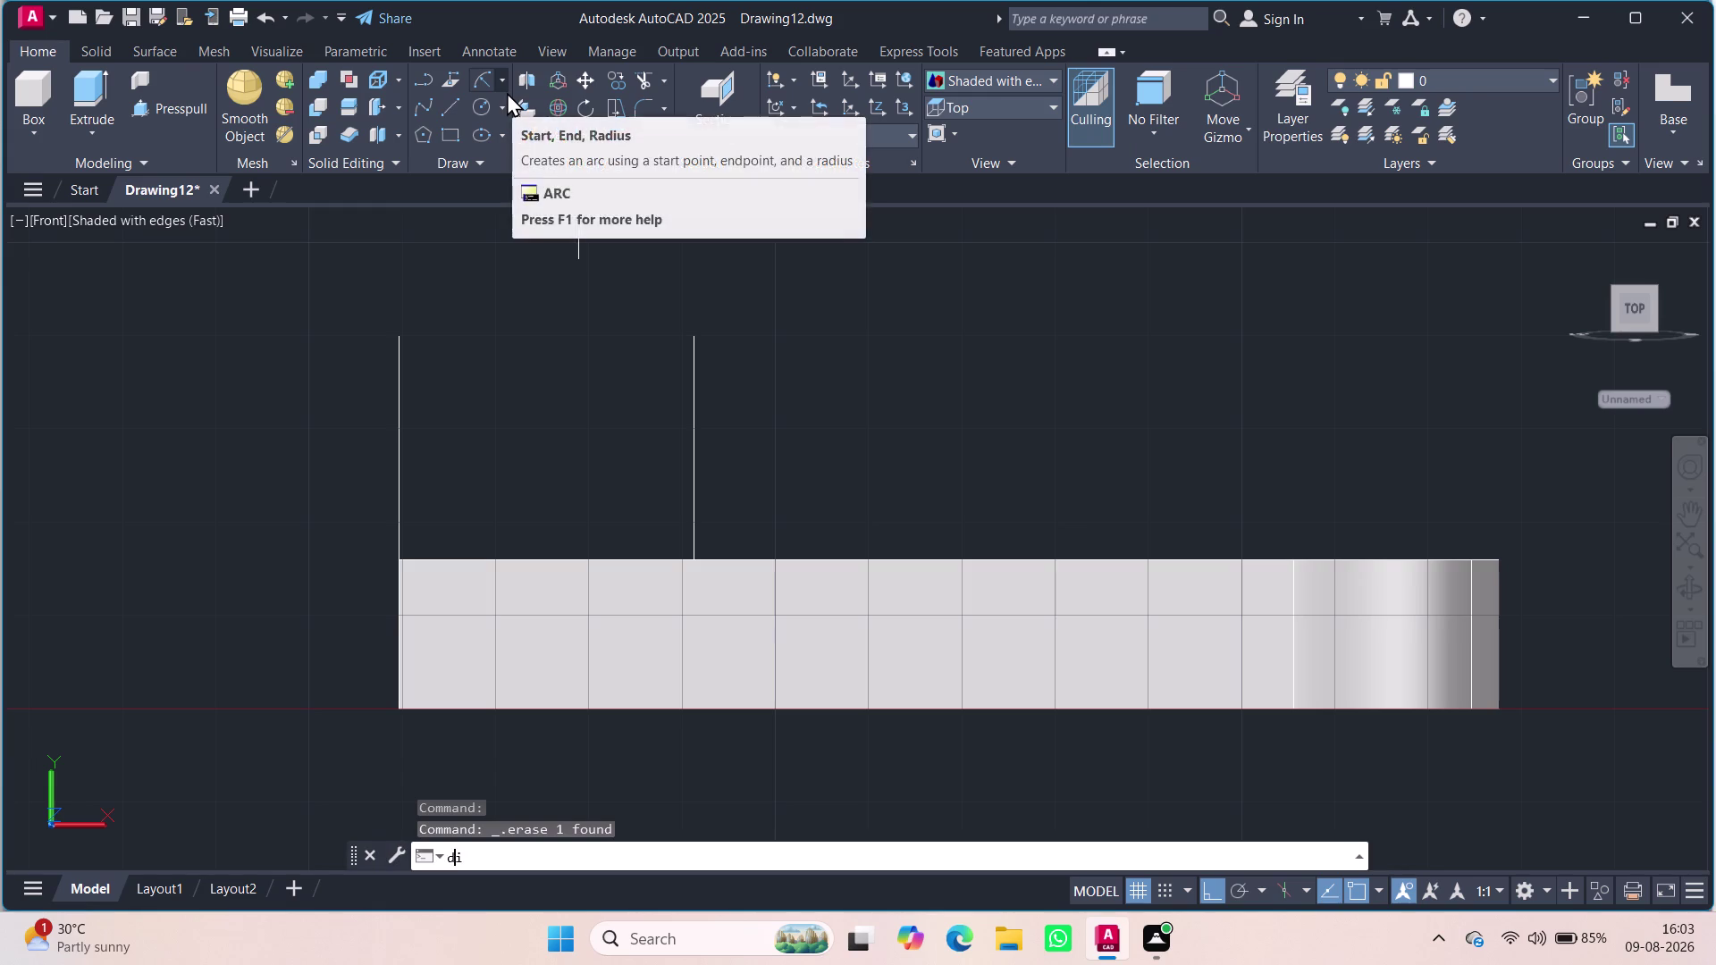
text(m)
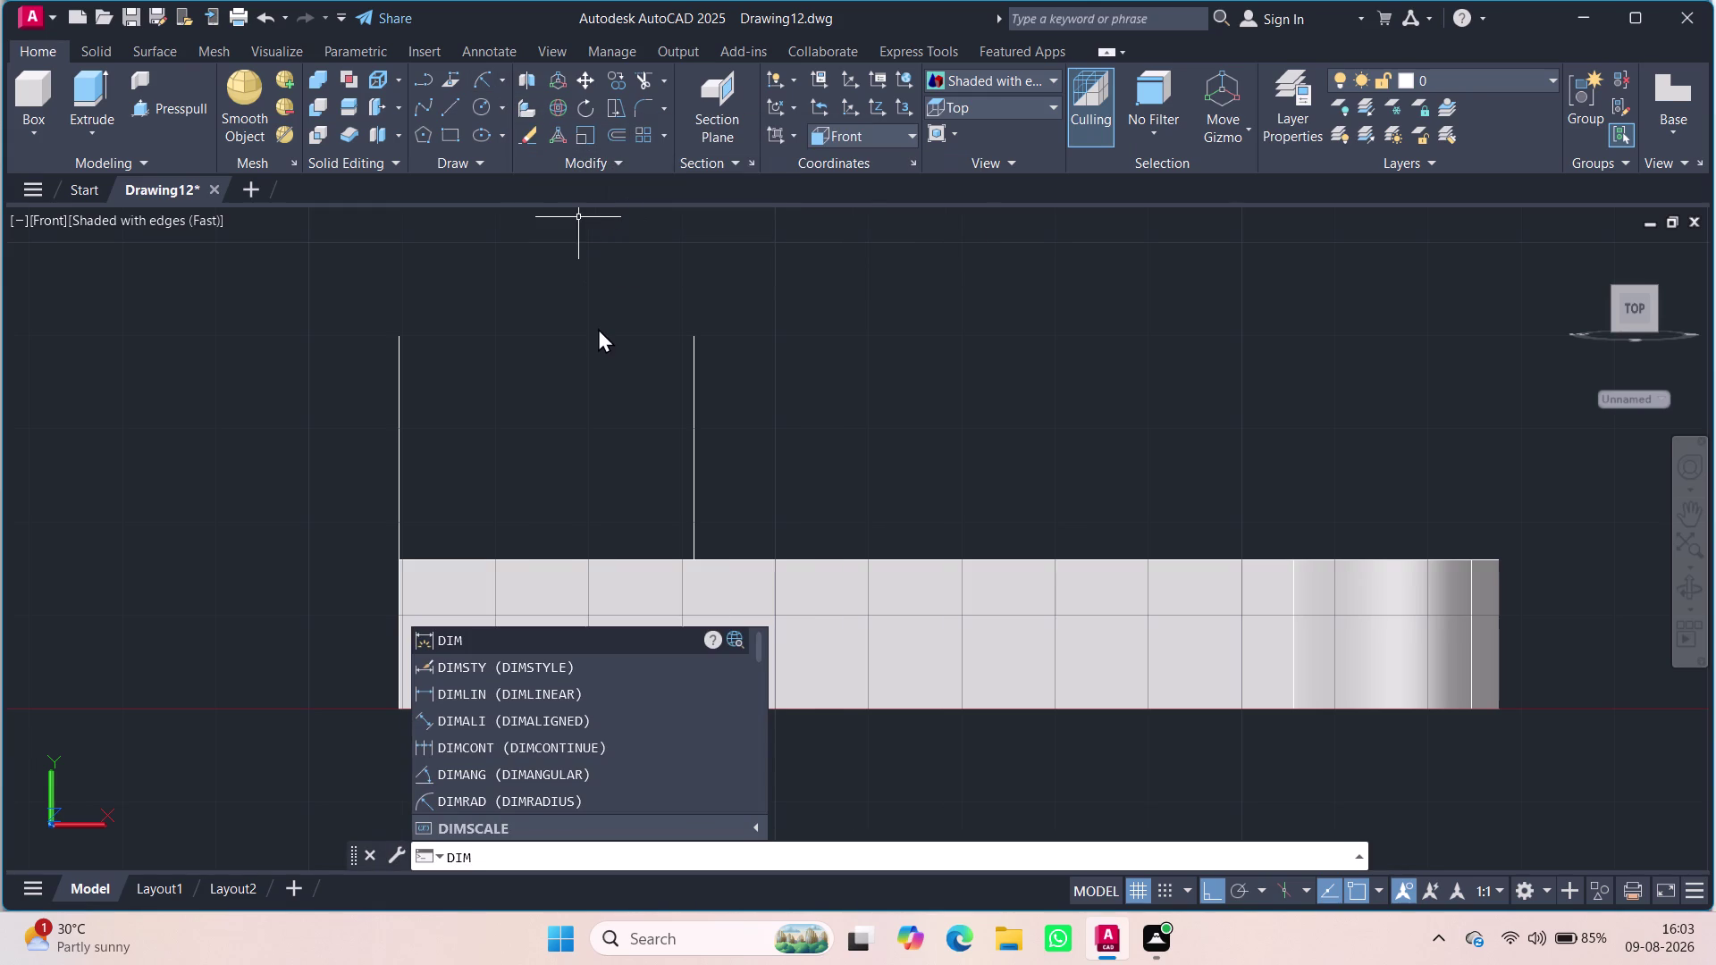
key(Escape)
key(Escape)
key(Escape)
click(50, 220)
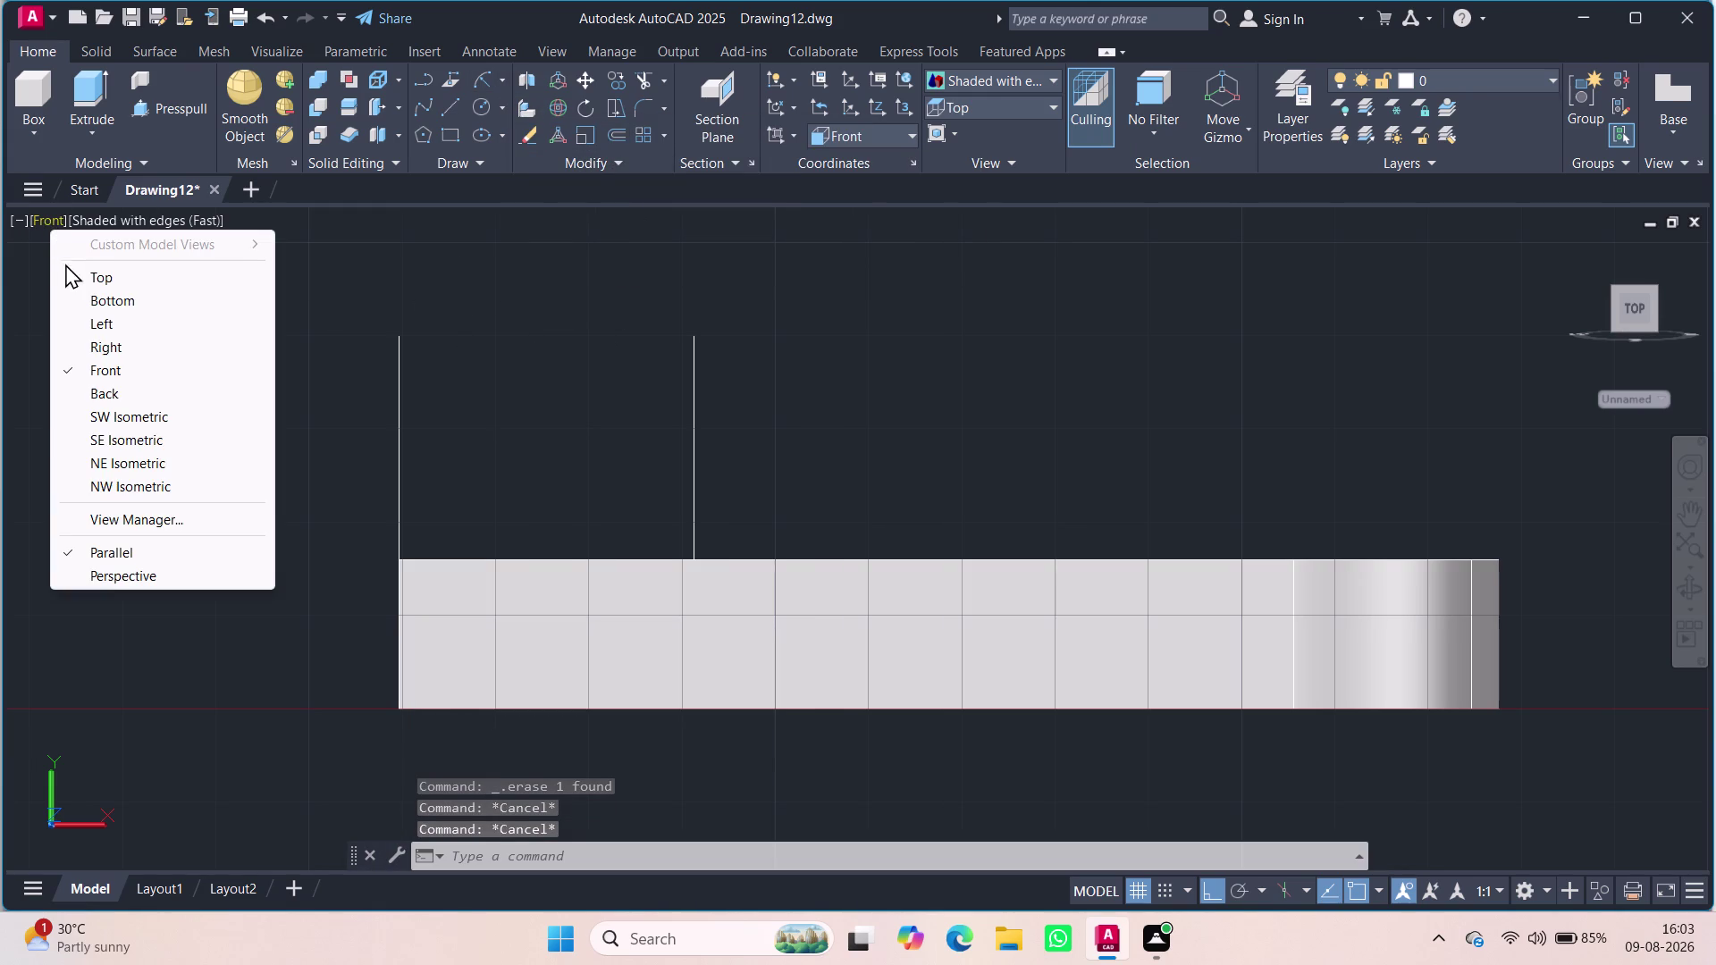
click(137, 218)
click(137, 218)
key(Escape)
key(Escape)
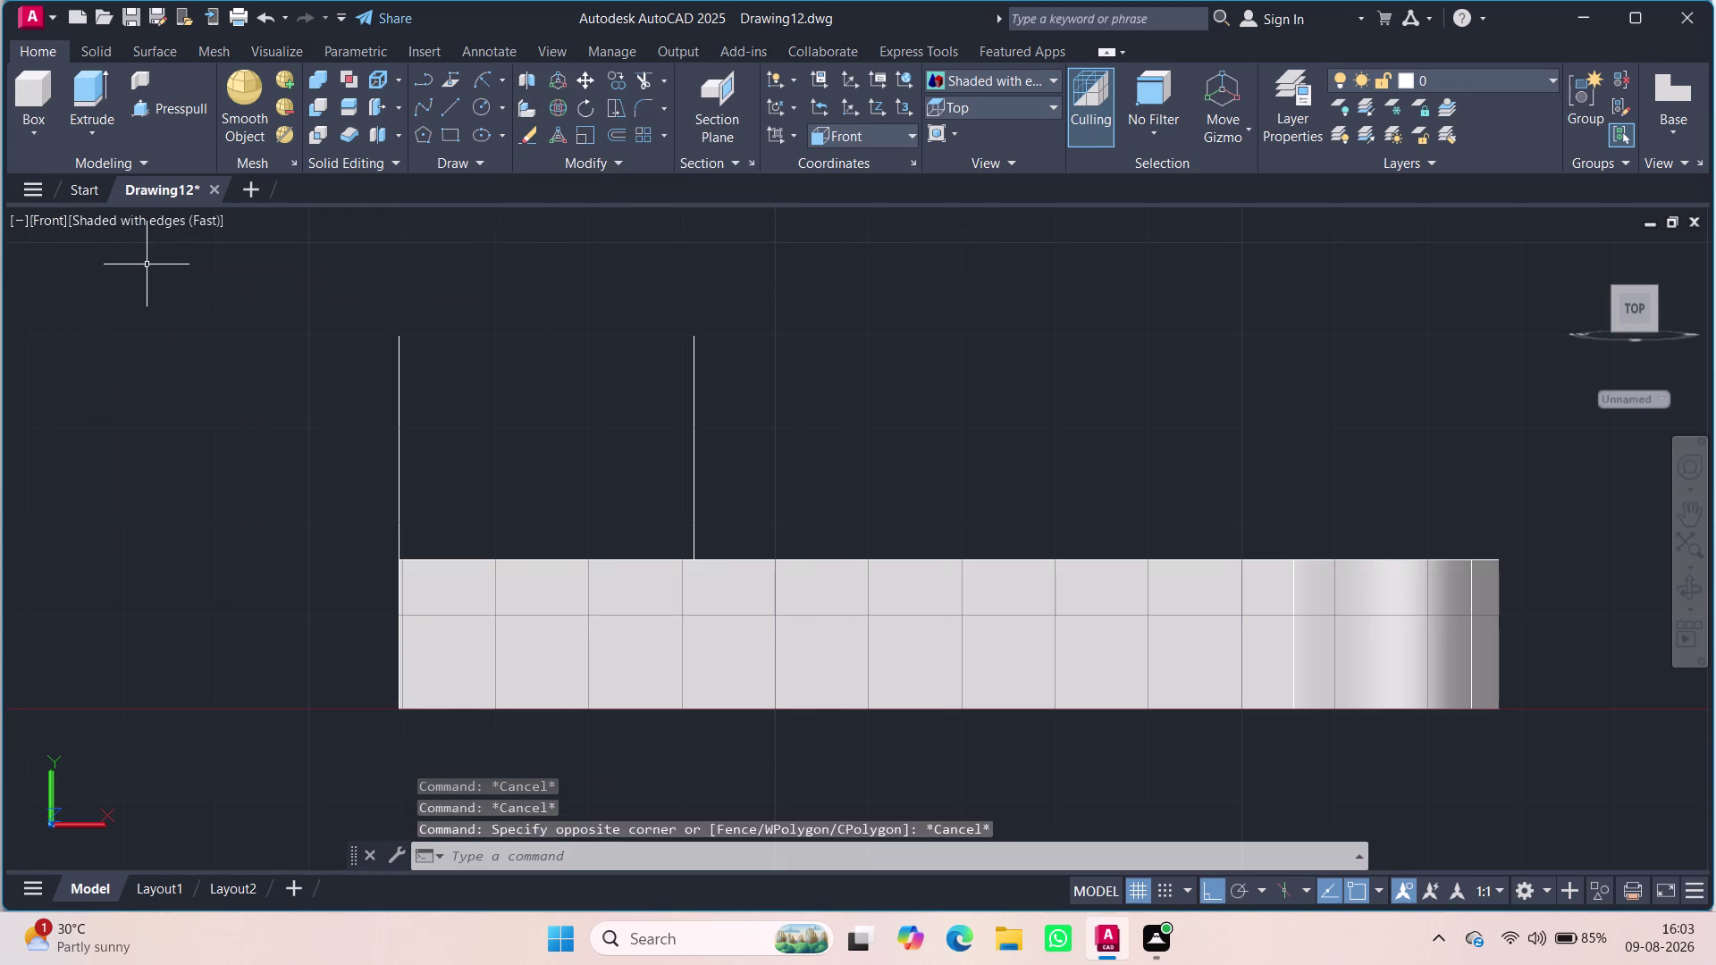
Switch to 2D Wireframe and try a dimension from the right upright line's top, then cancel.
click(130, 222)
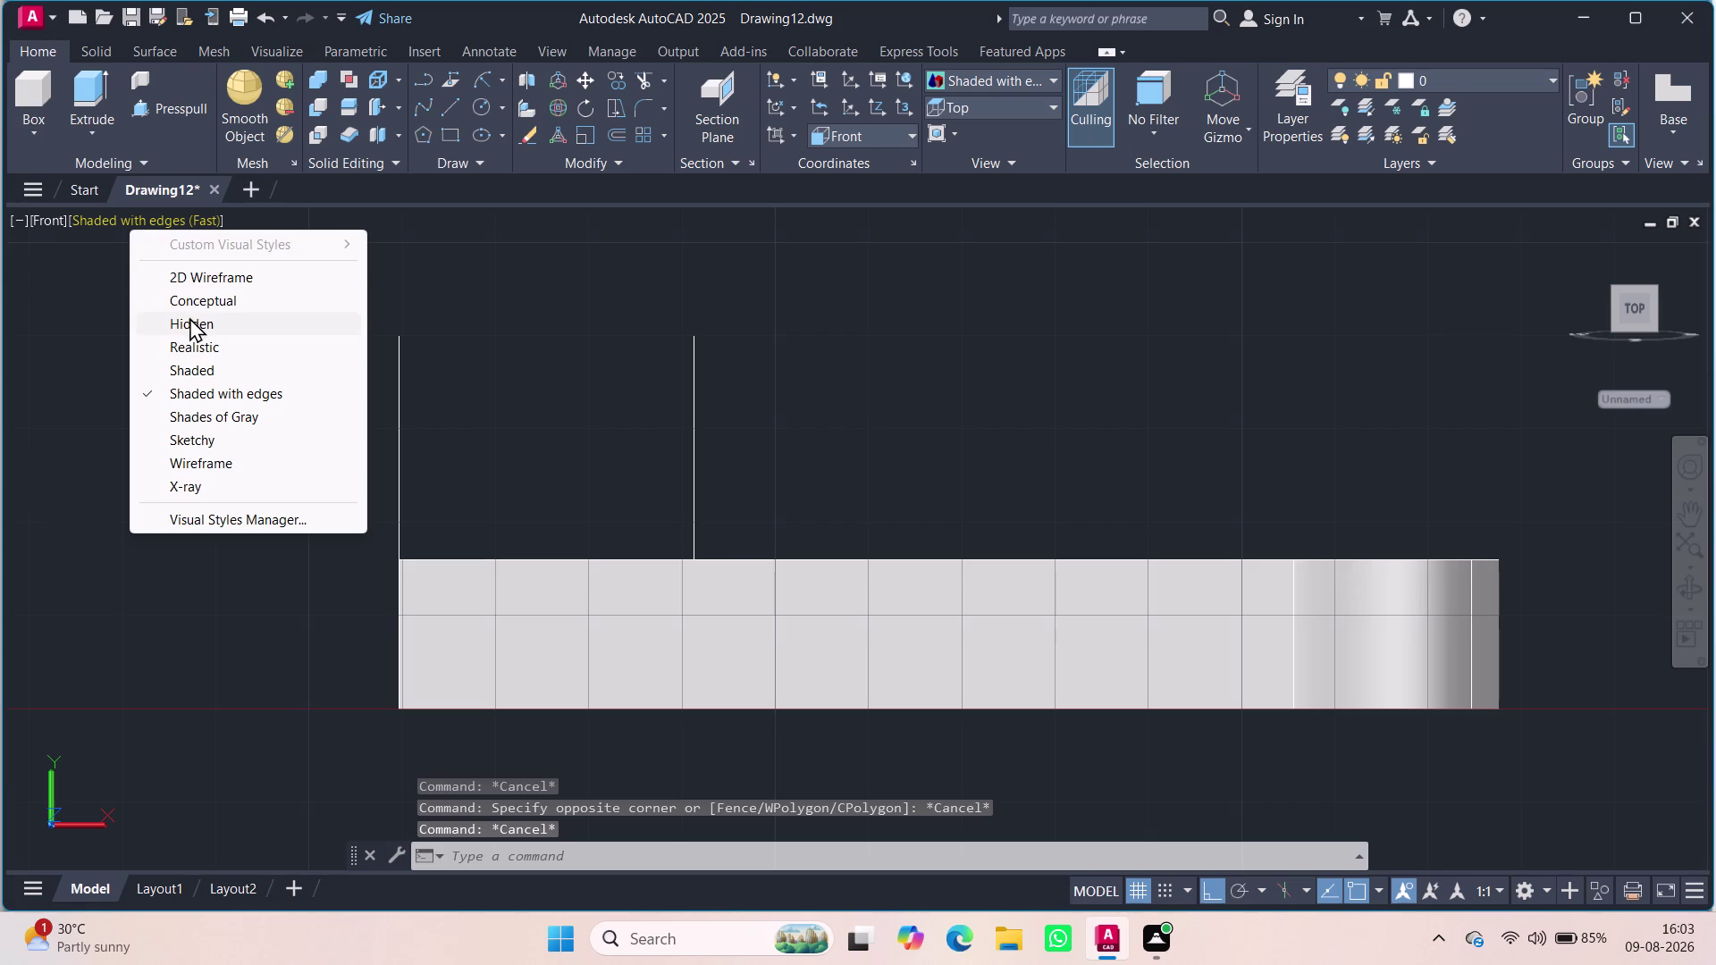
click(186, 275)
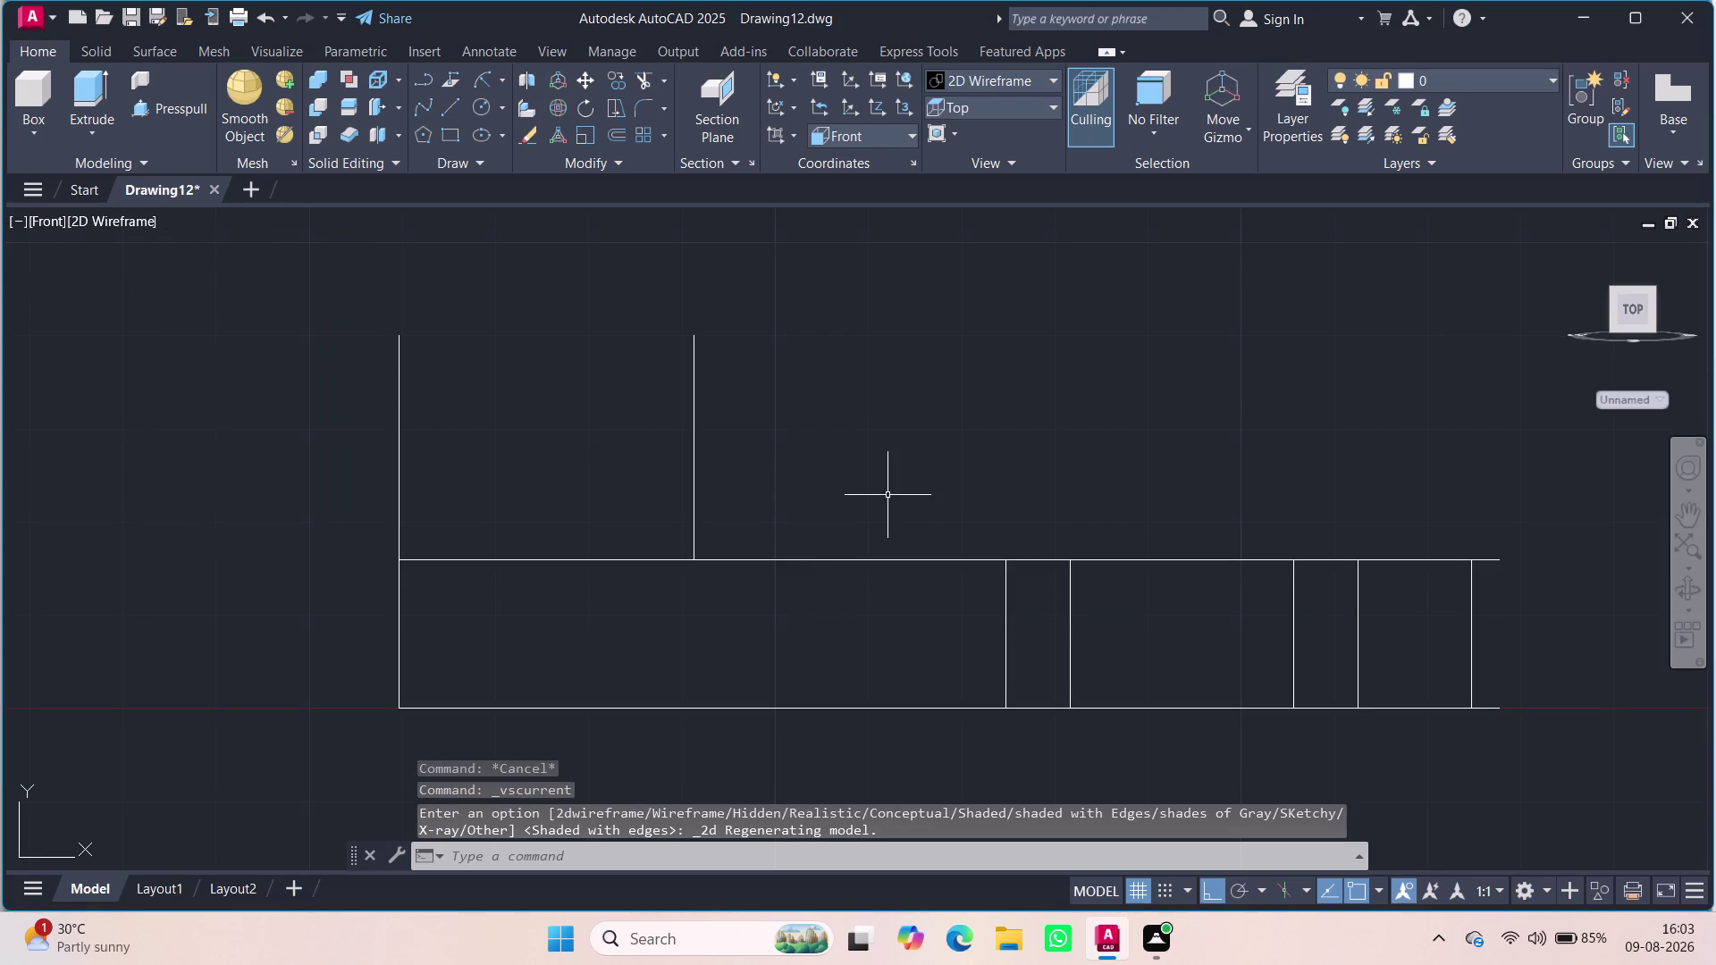
key(d)
key(i)
key(m)
key(Return)
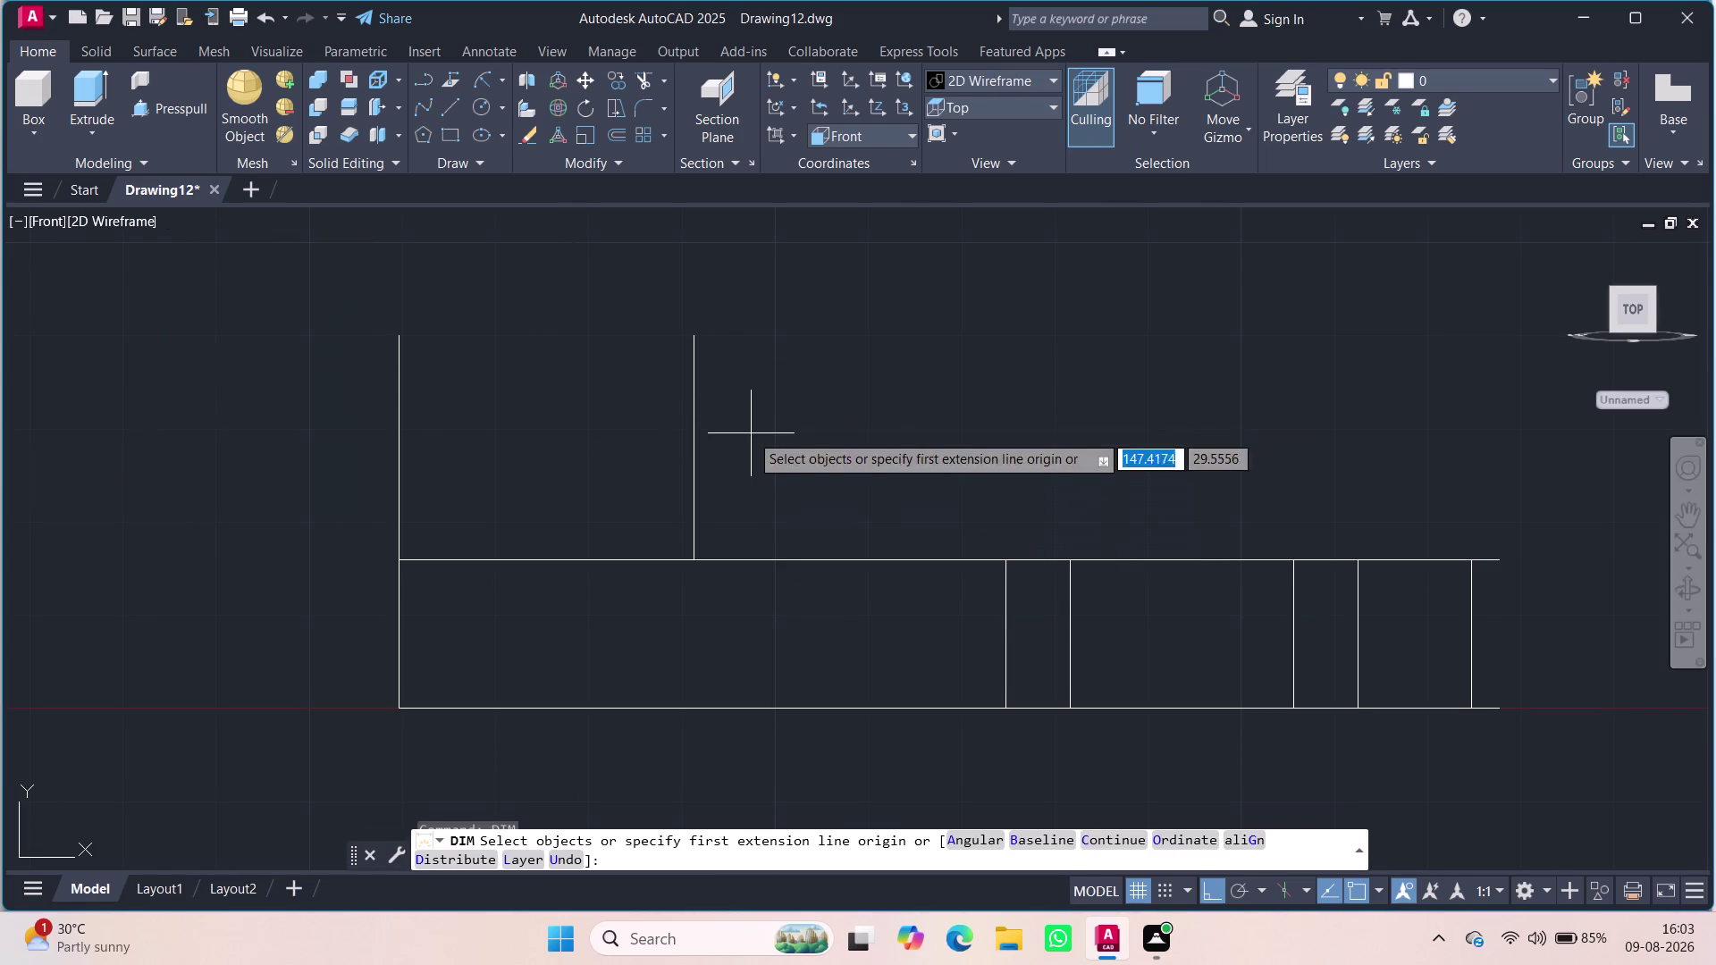
click(694, 336)
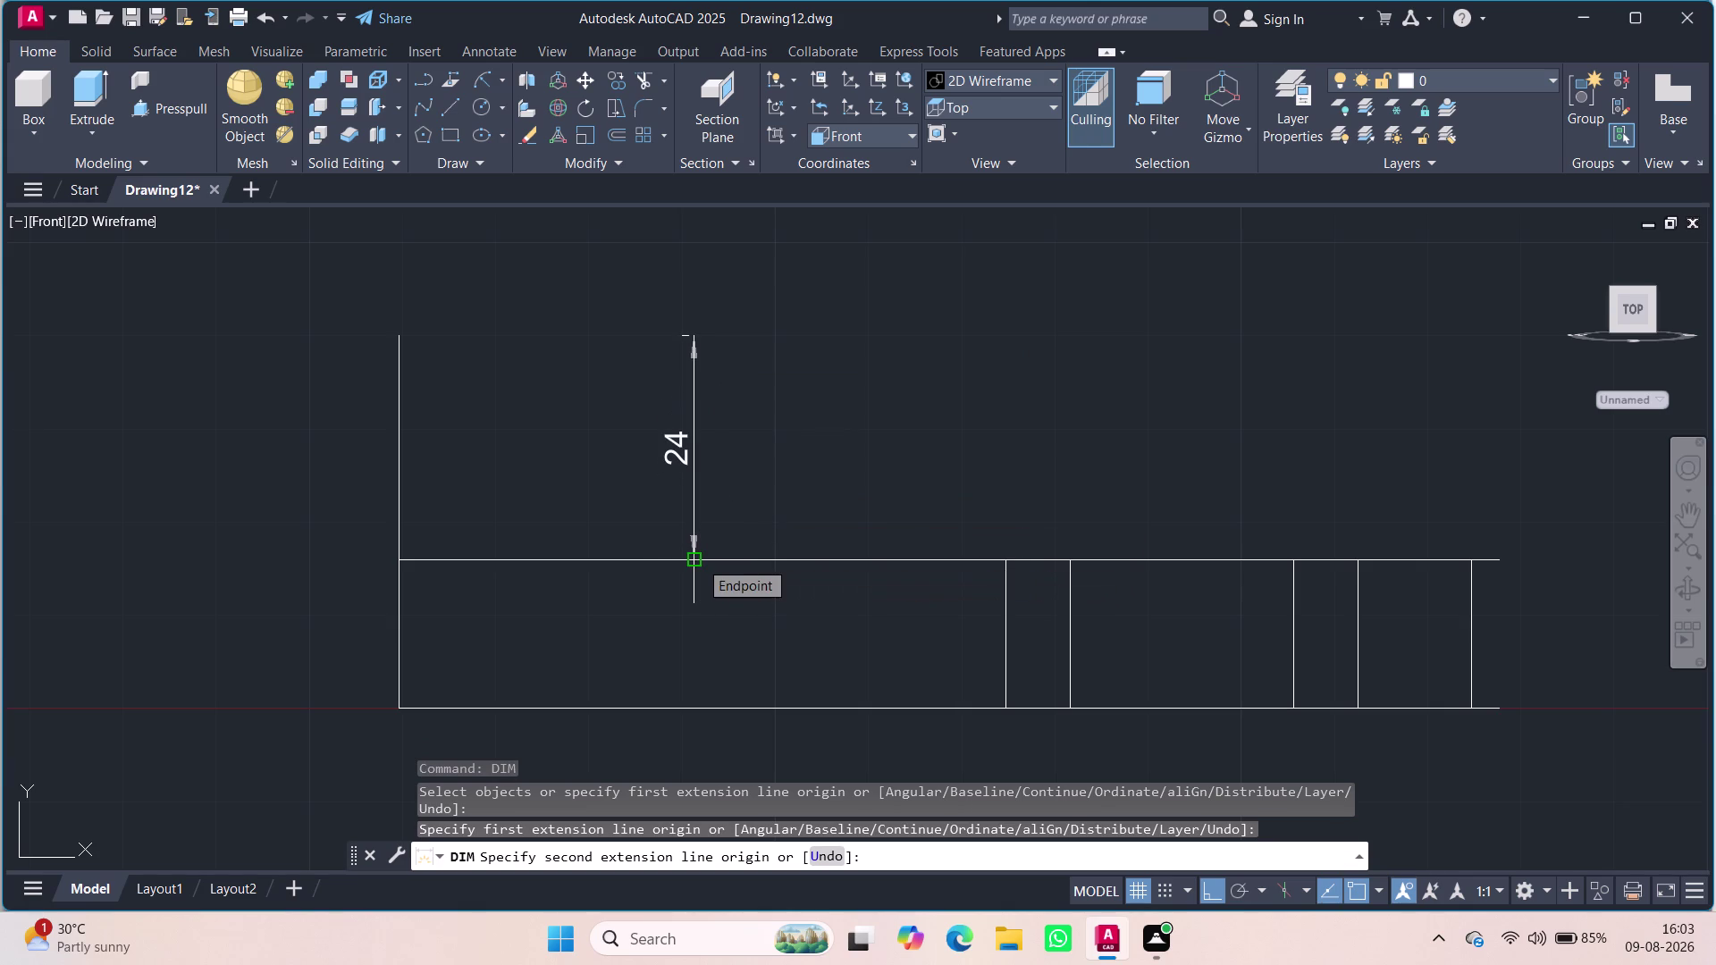
key(Escape)
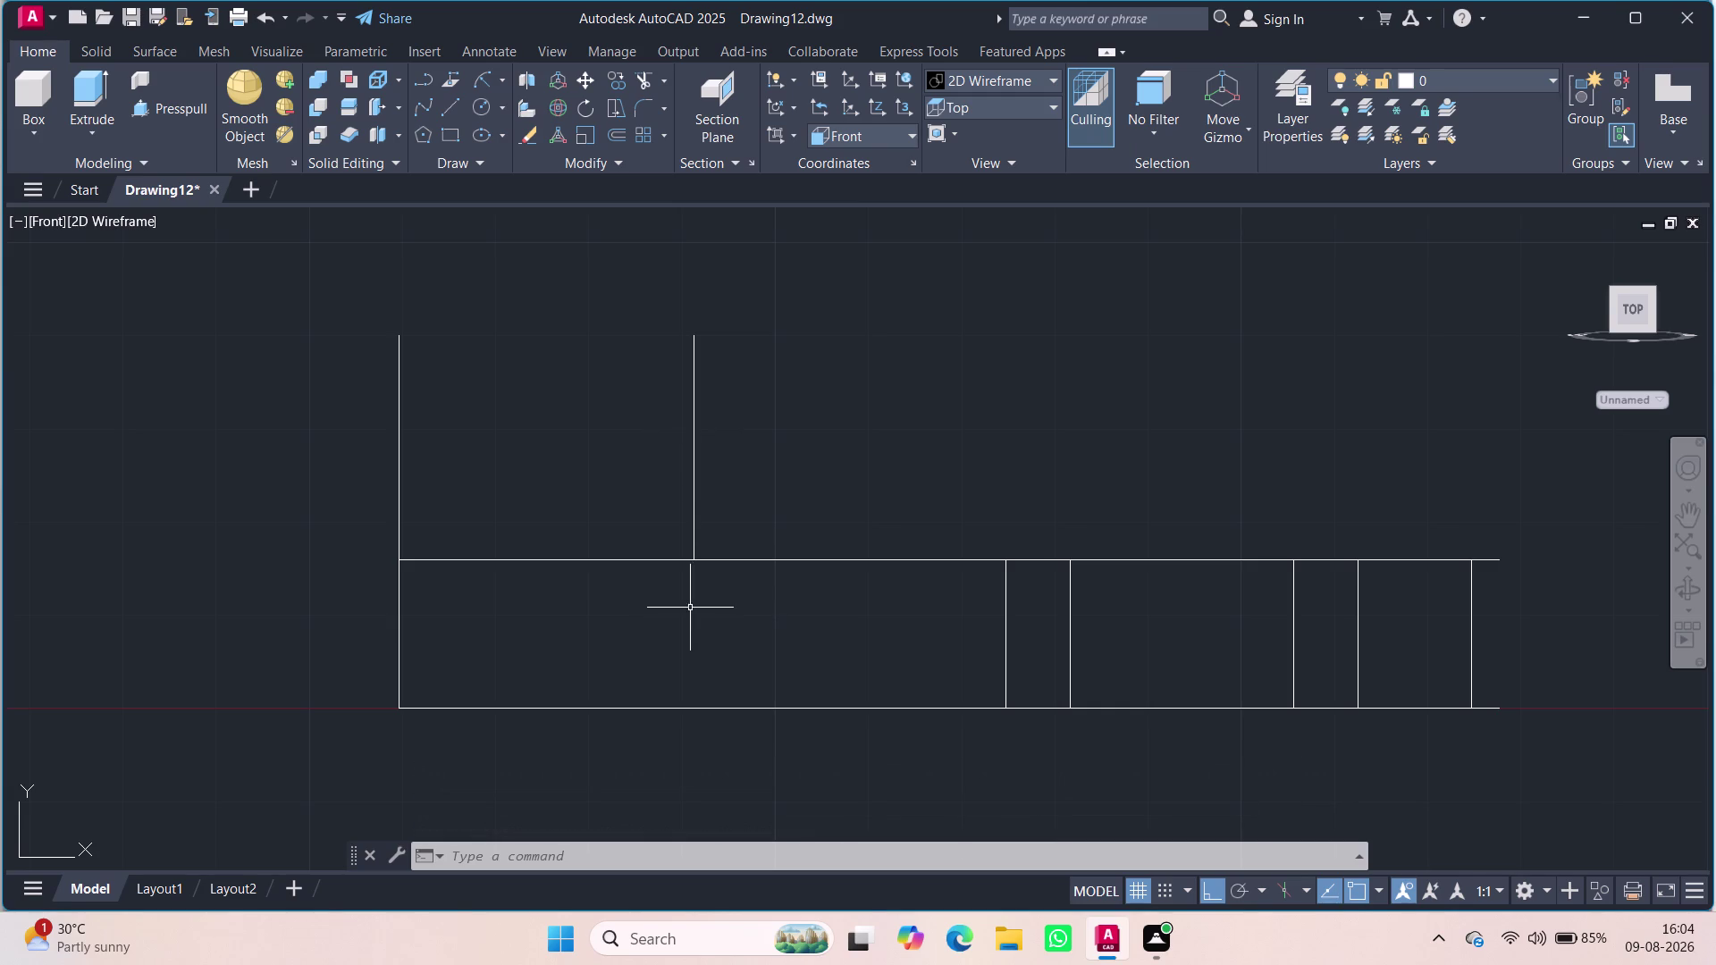
Erase the selected base plate lines, then undo the erase.
click(629, 555)
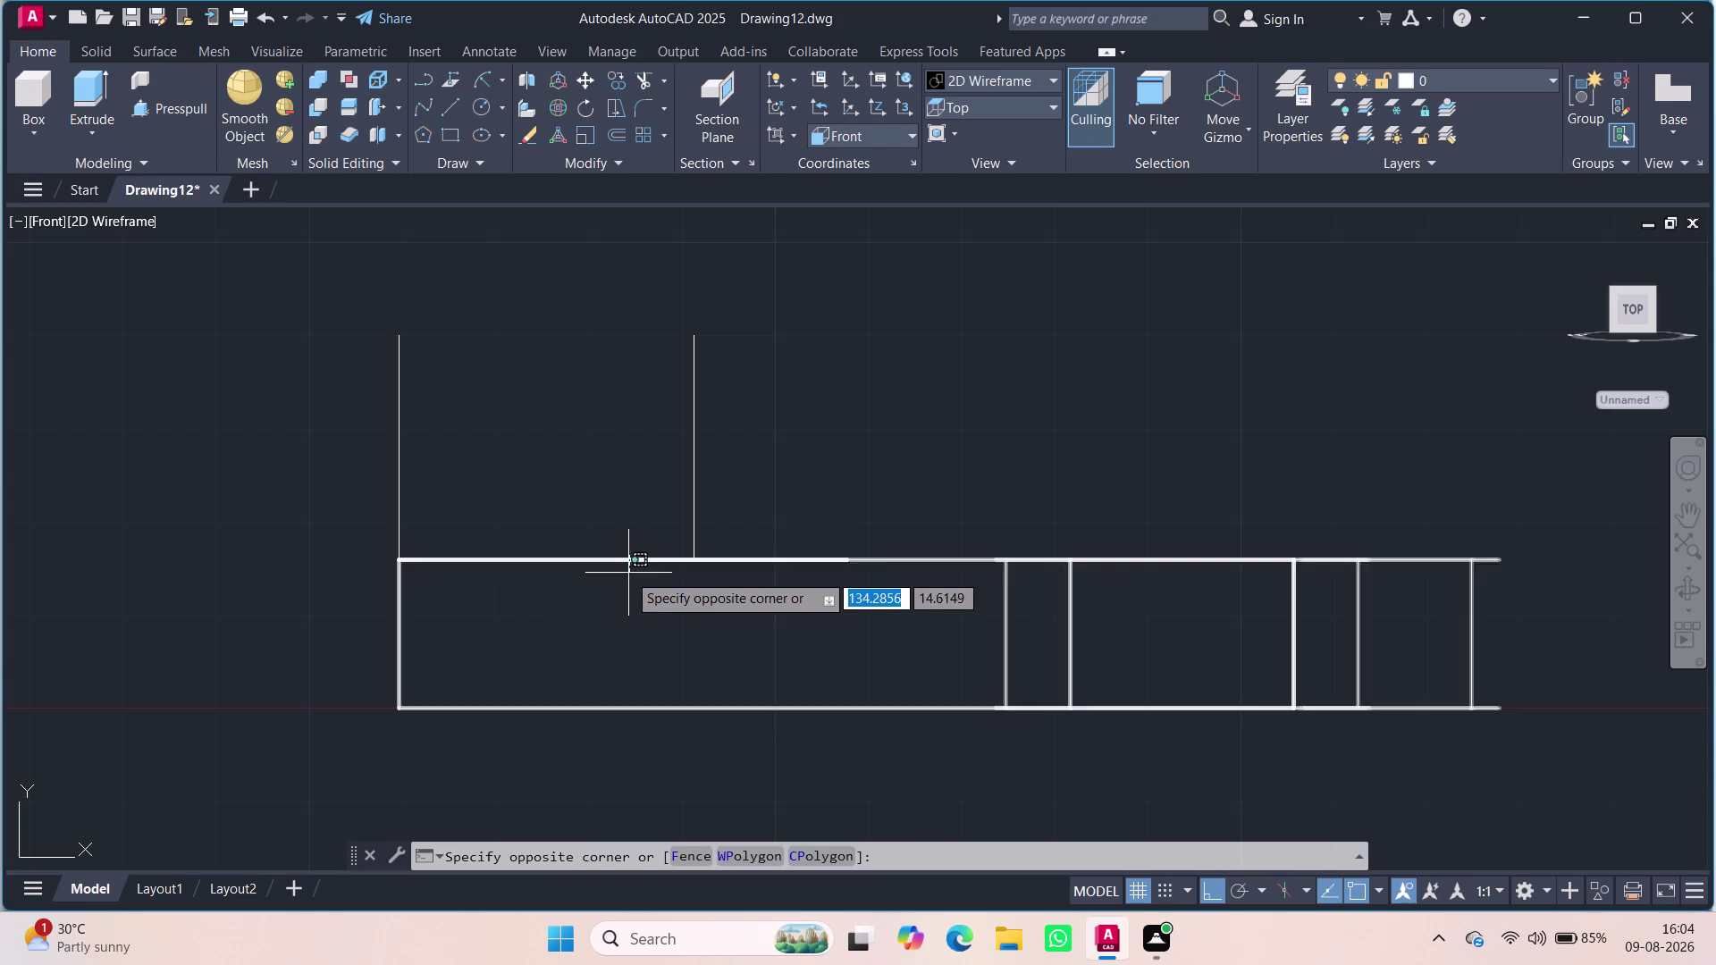
click(627, 573)
key(Delete)
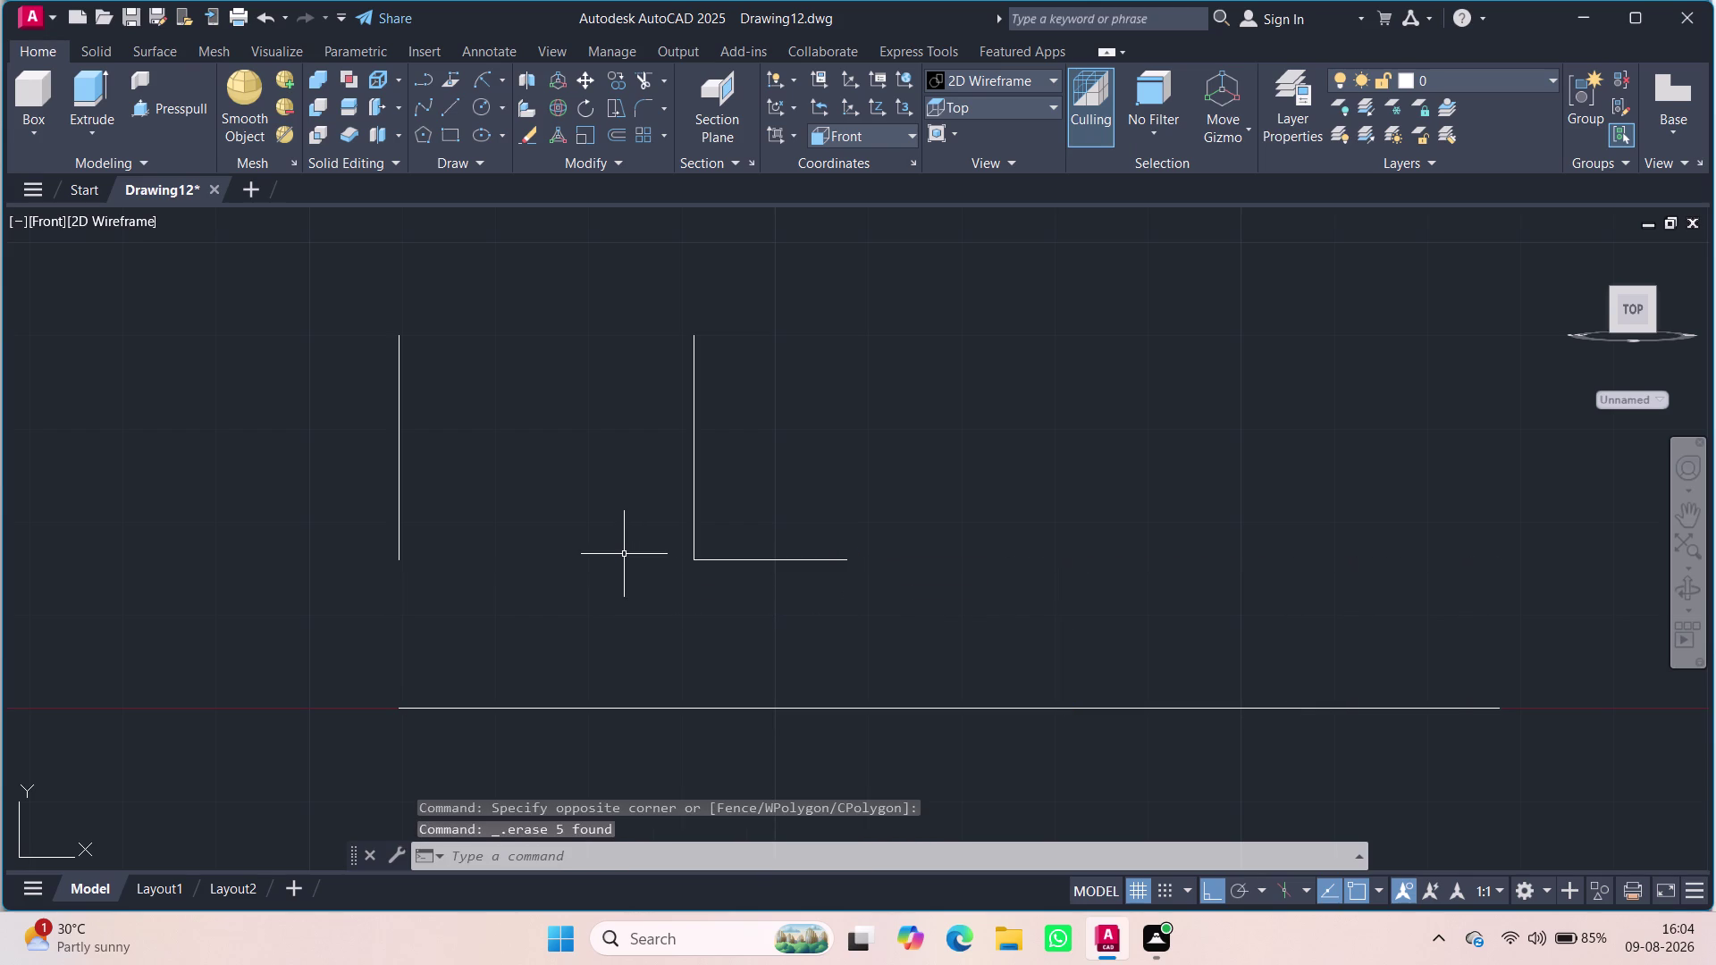
key(ctrl+z)
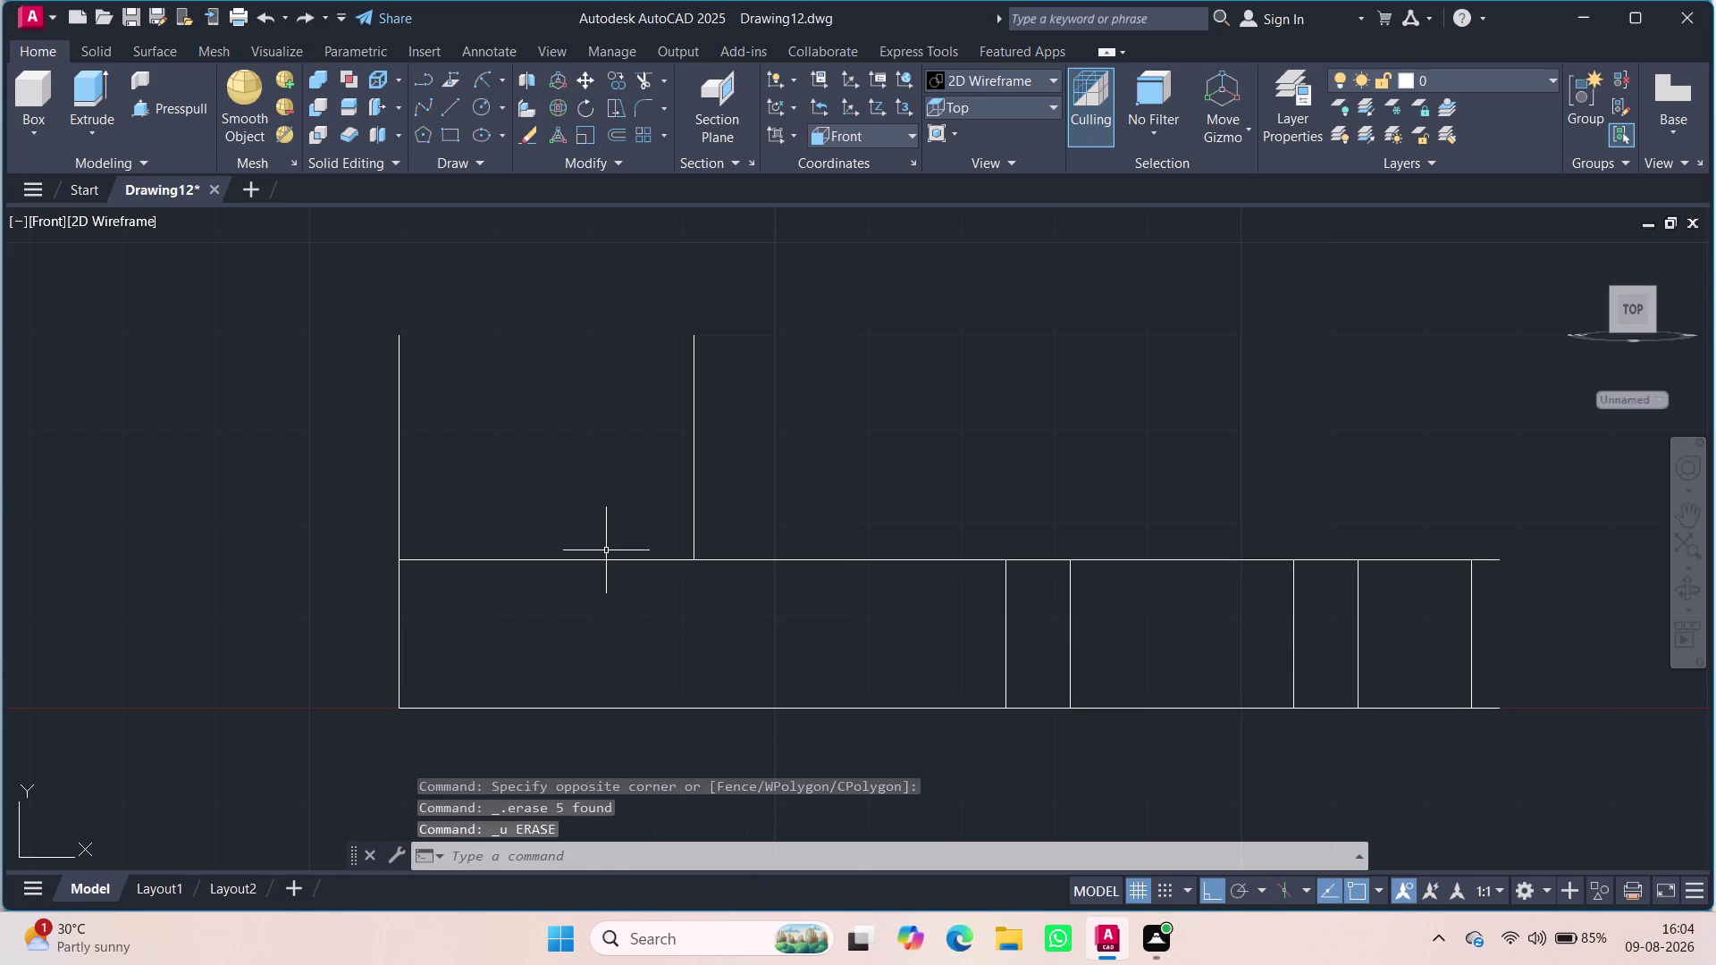
Delete a stray line and the right upright line.
click(597, 557)
key(Delete)
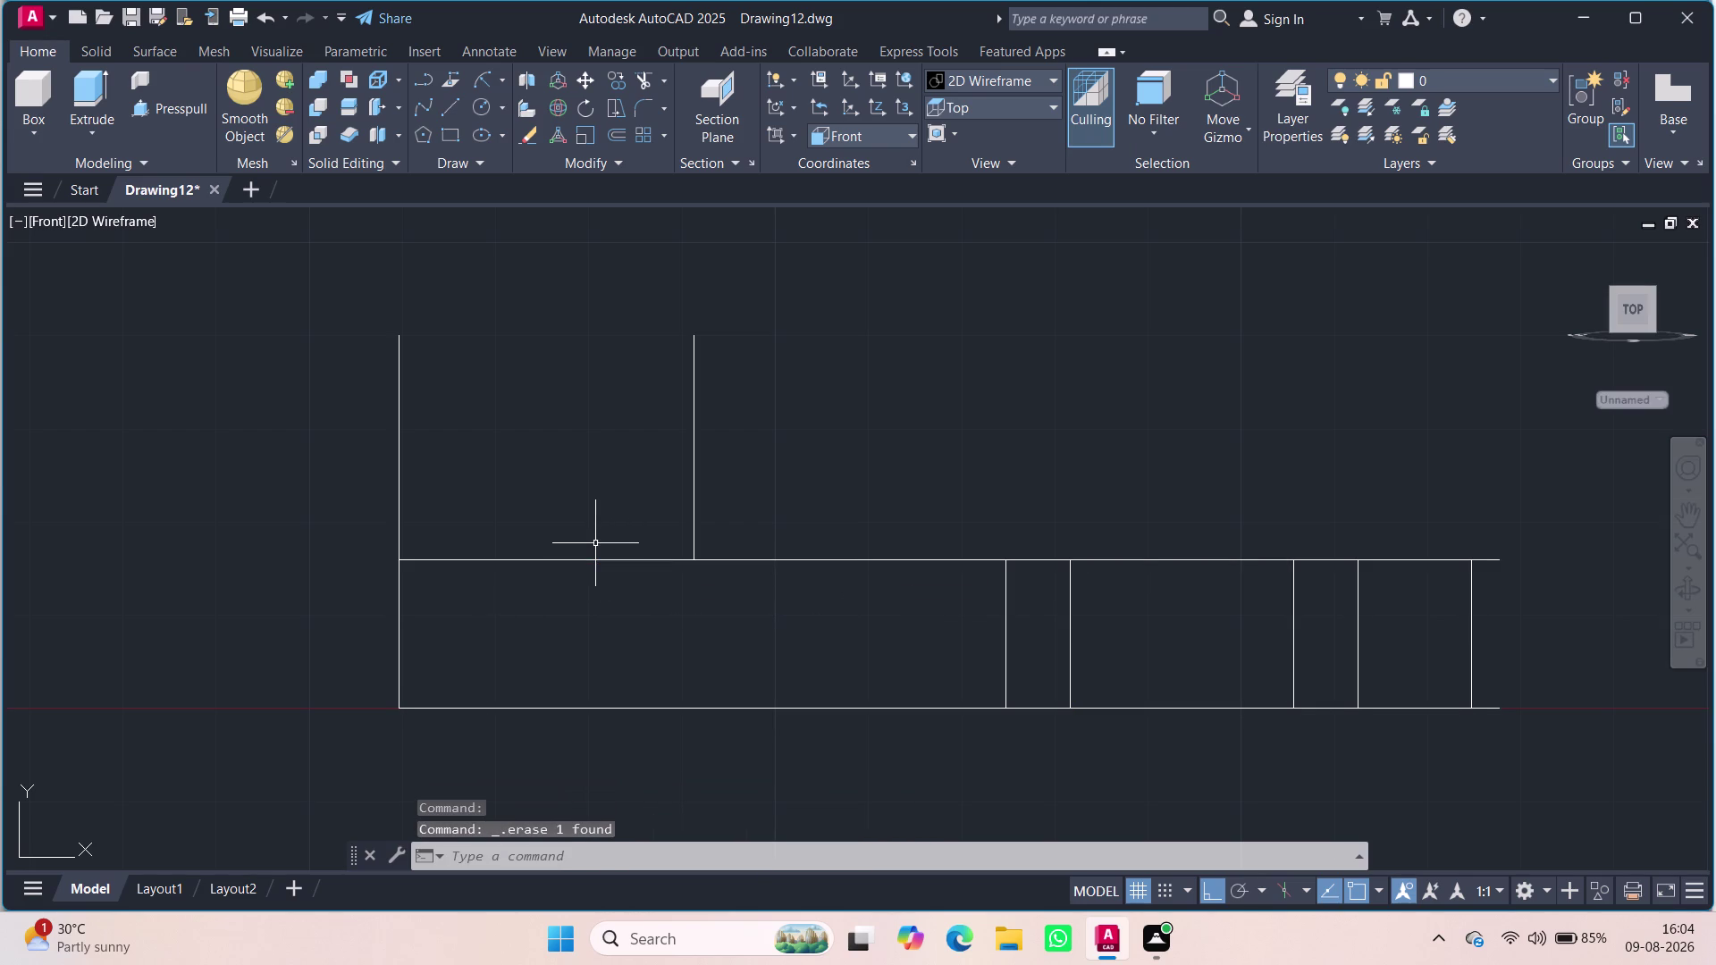
click(694, 463)
key(Delete)
click(391, 477)
click(409, 478)
drag(409, 478, 409, 478)
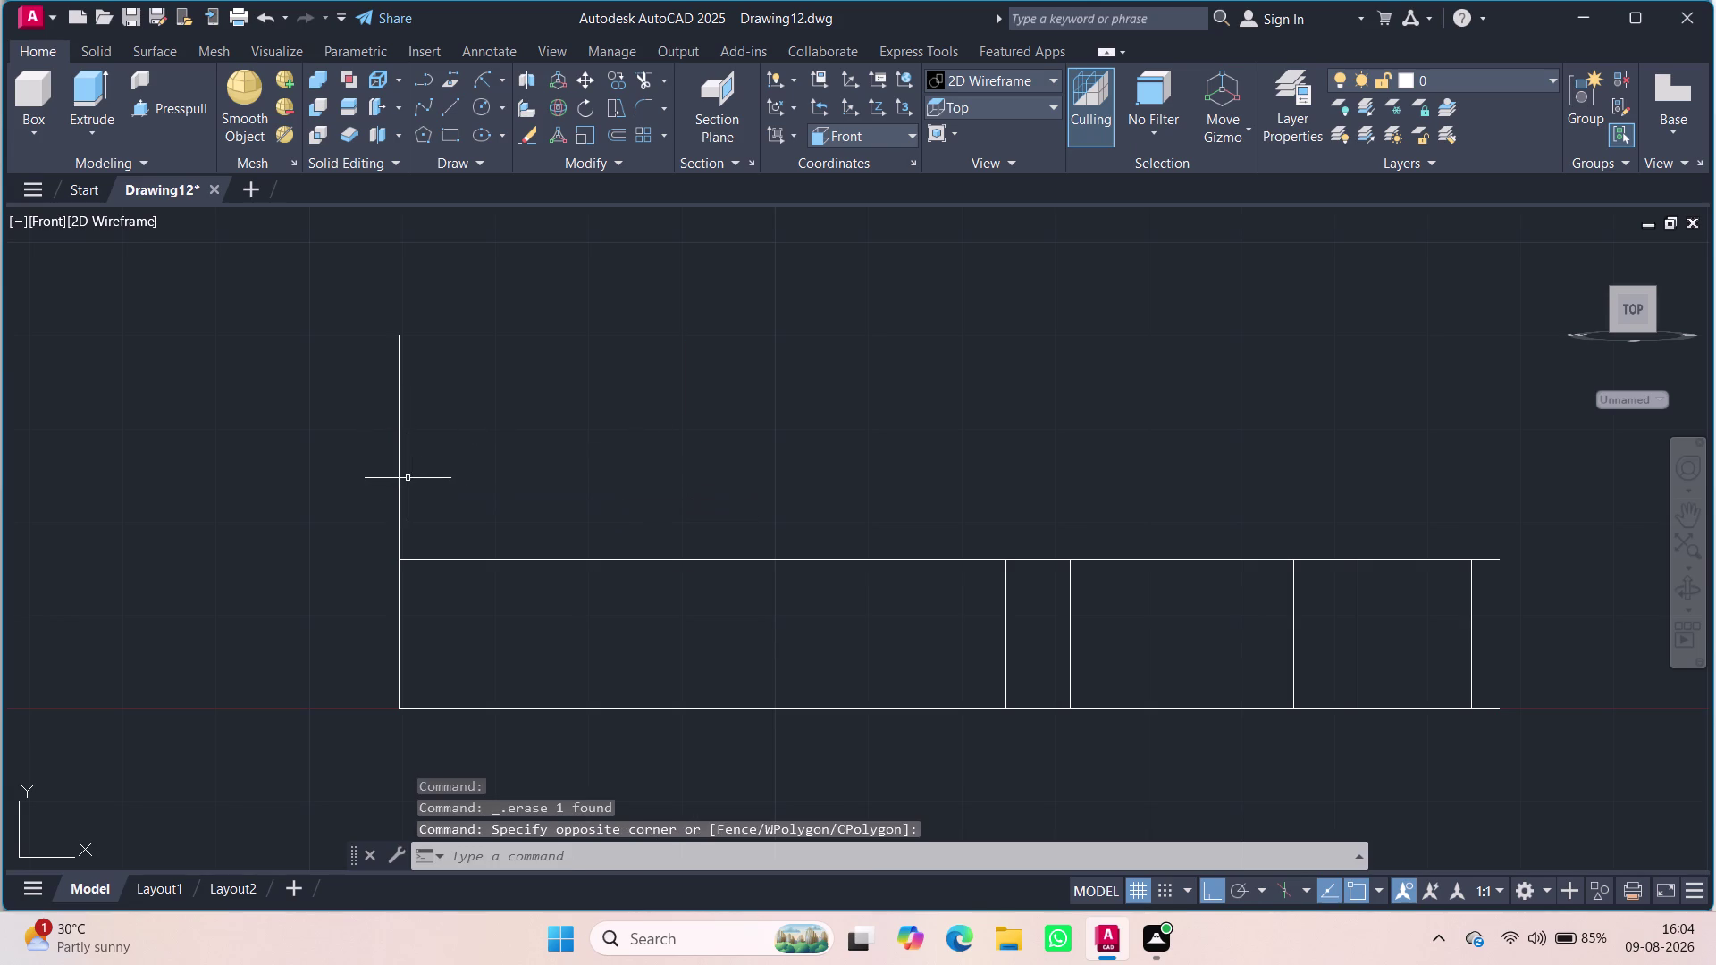
Delete the existing left upright line.
drag(408, 478, 376, 476)
drag(462, 480, 340, 483)
click(339, 483)
key(Delete)
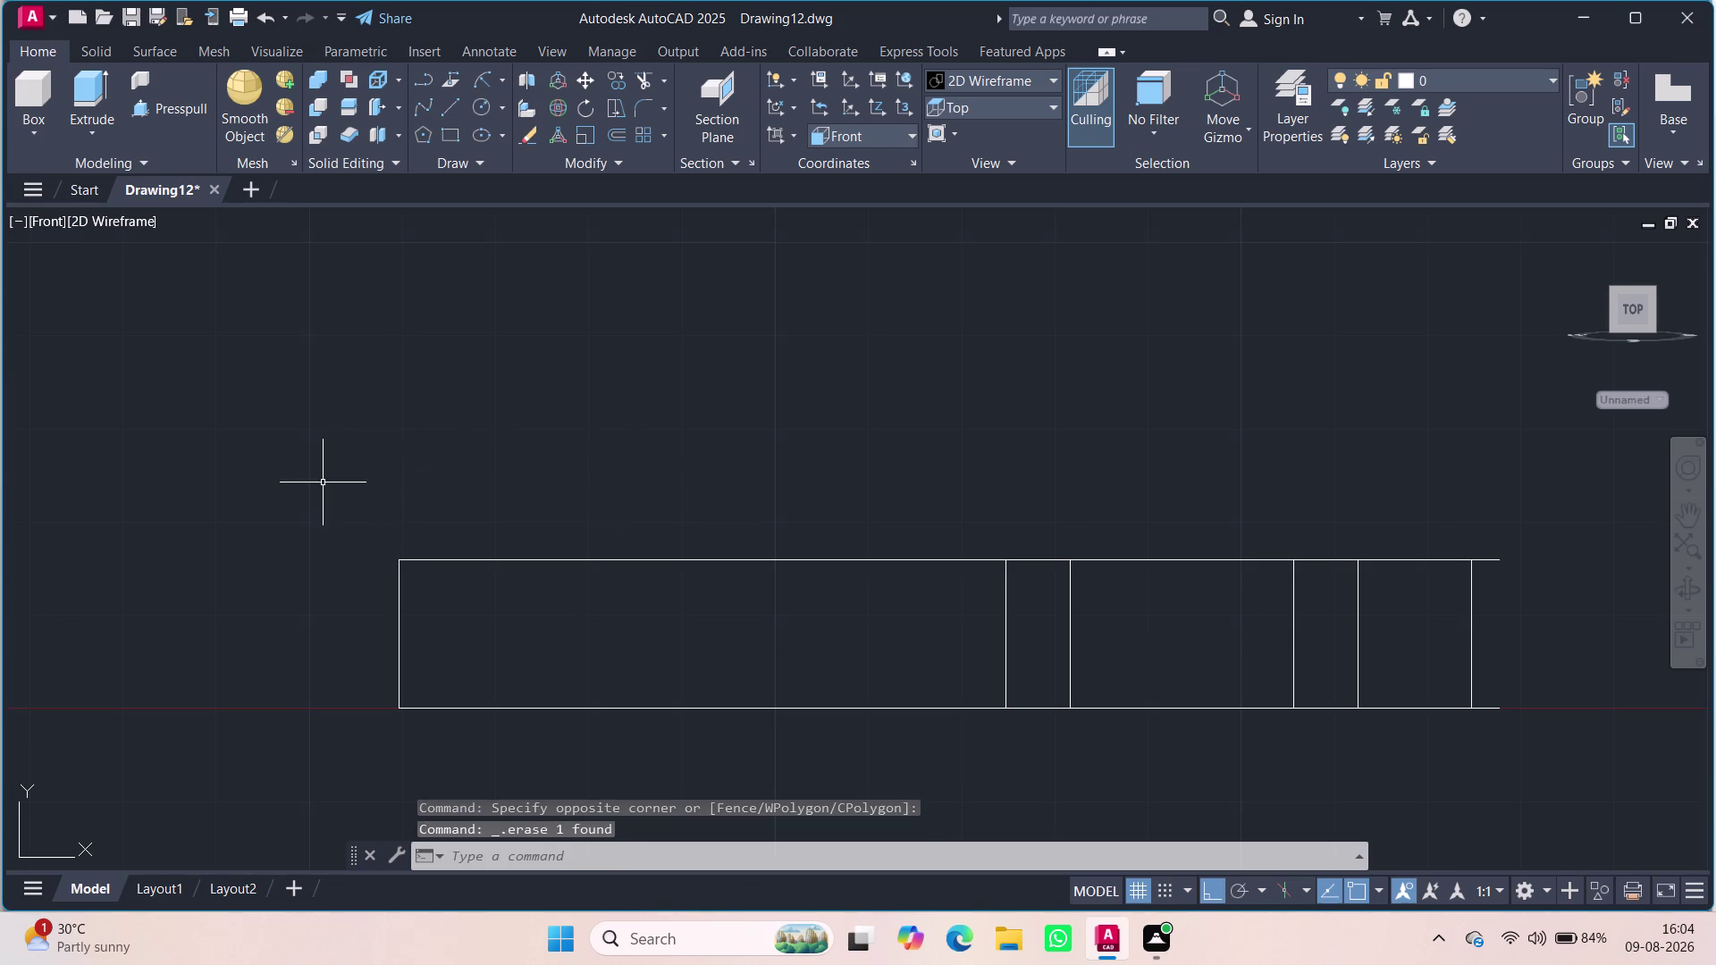
Draw a 48-unit line from the base's top-left corner.
key(l)
key(Return)
click(403, 563)
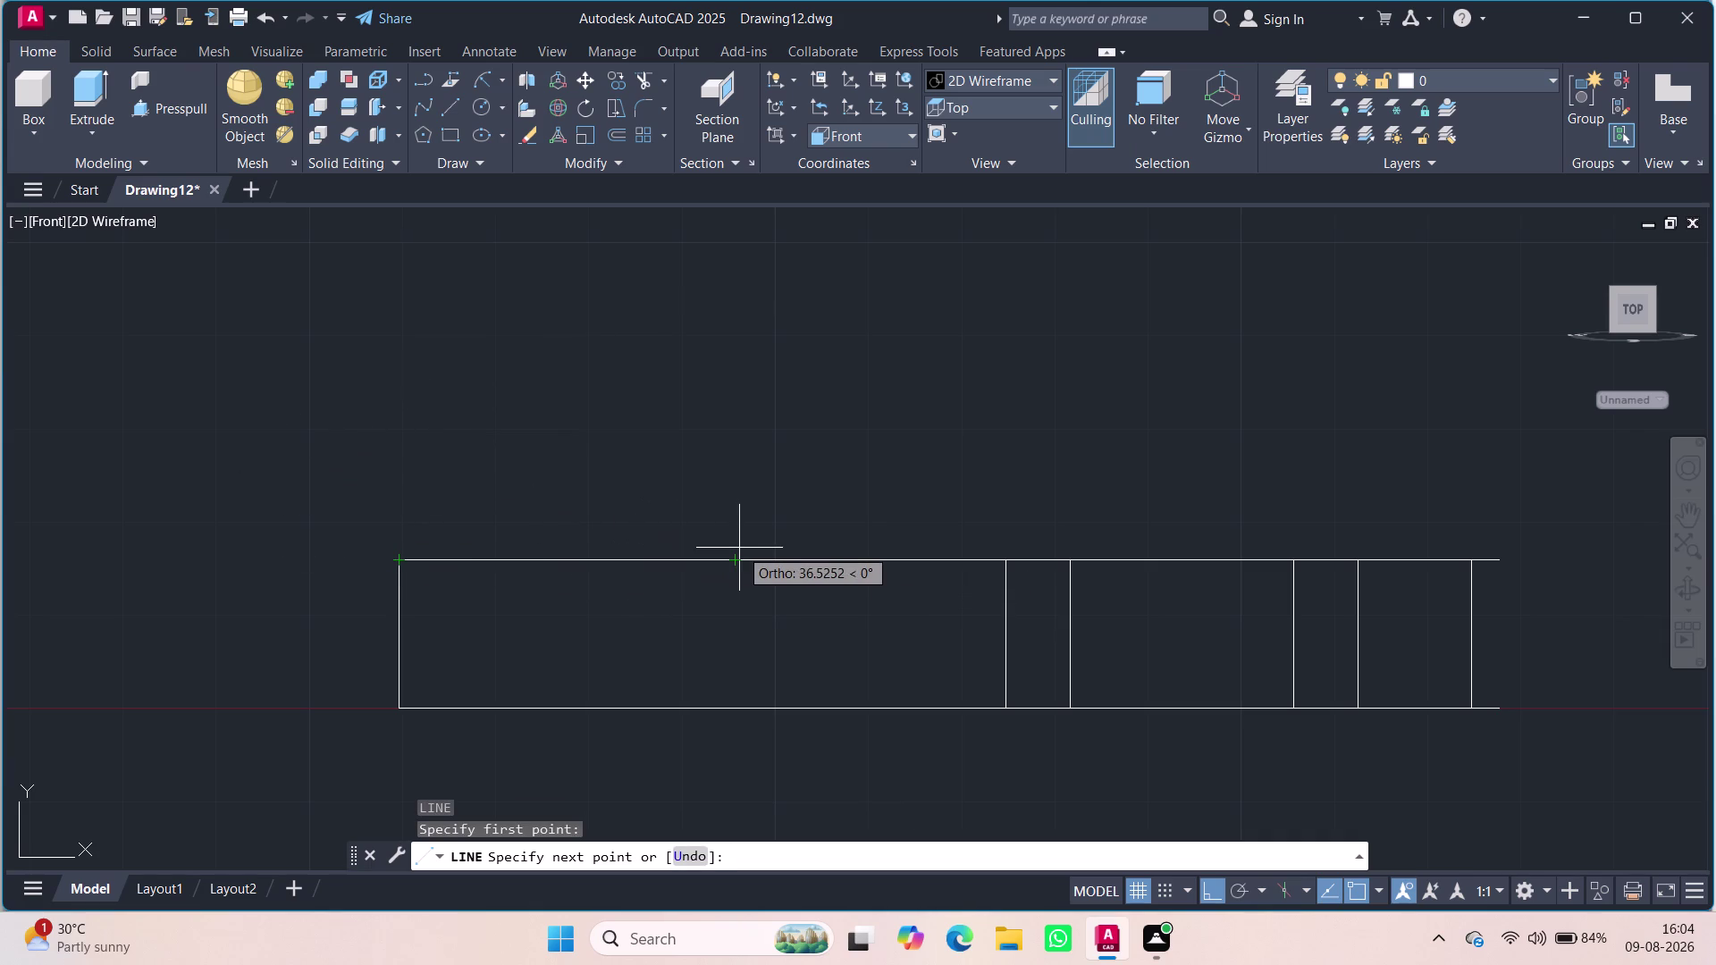
text(48)
key(Return)
key(Return)
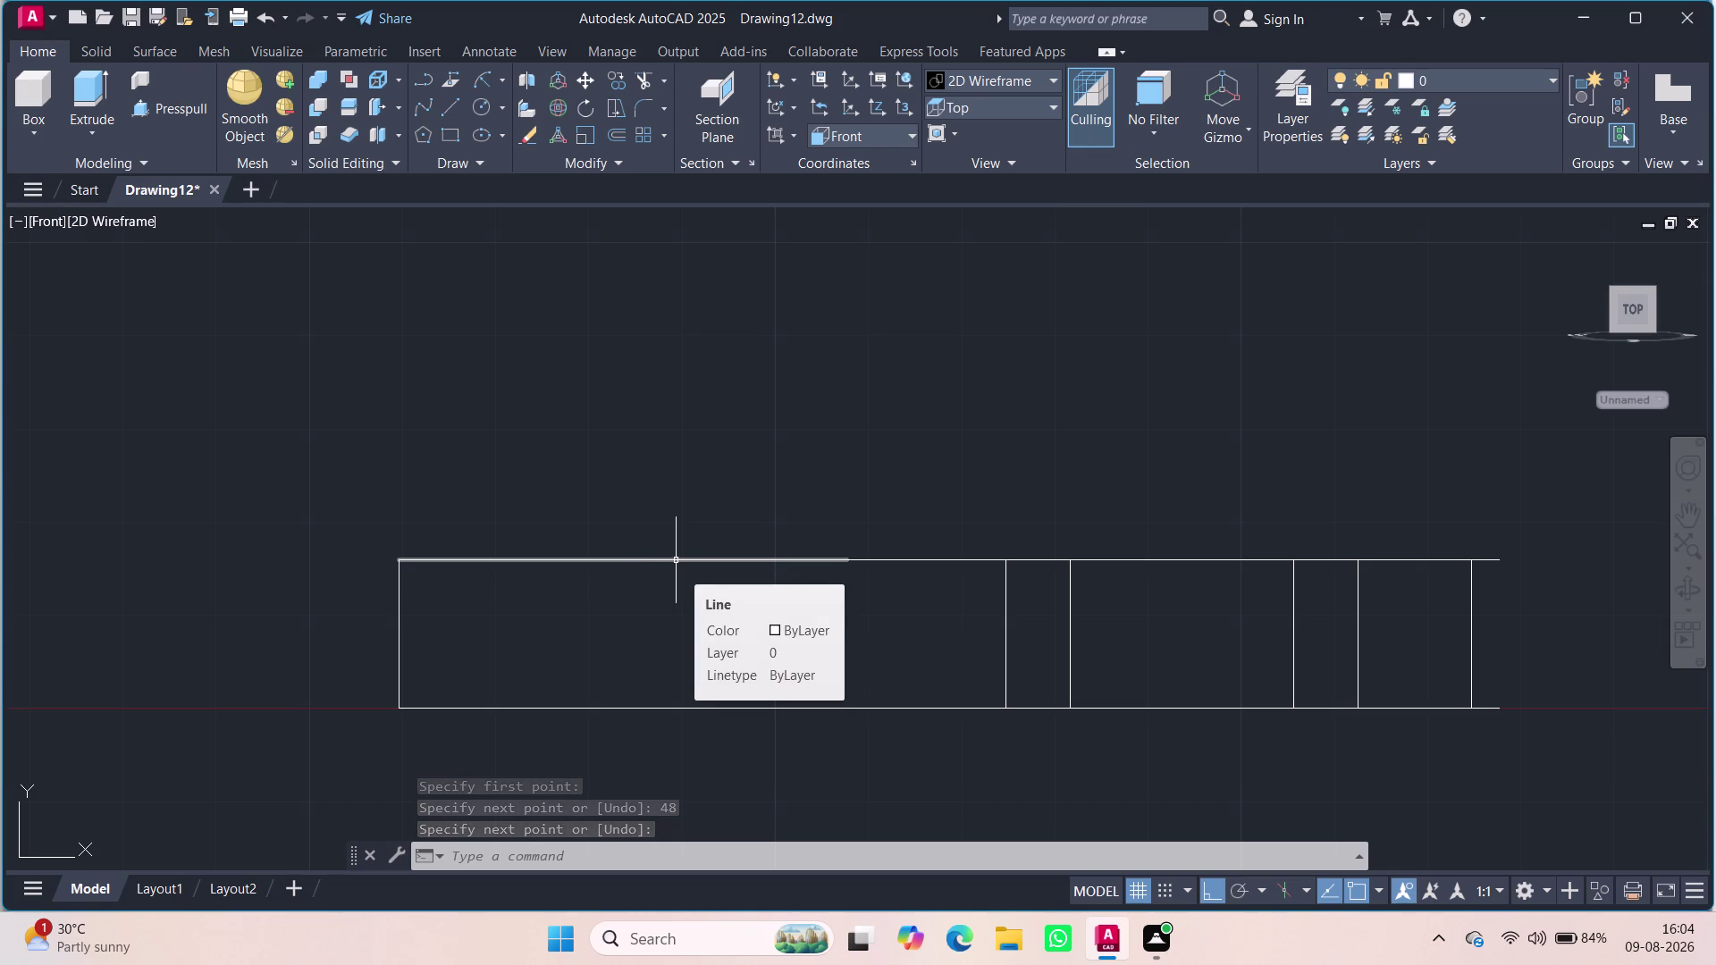
Draw a 24-unit upright side line at the 48-unit mark.
key(l)
key(Return)
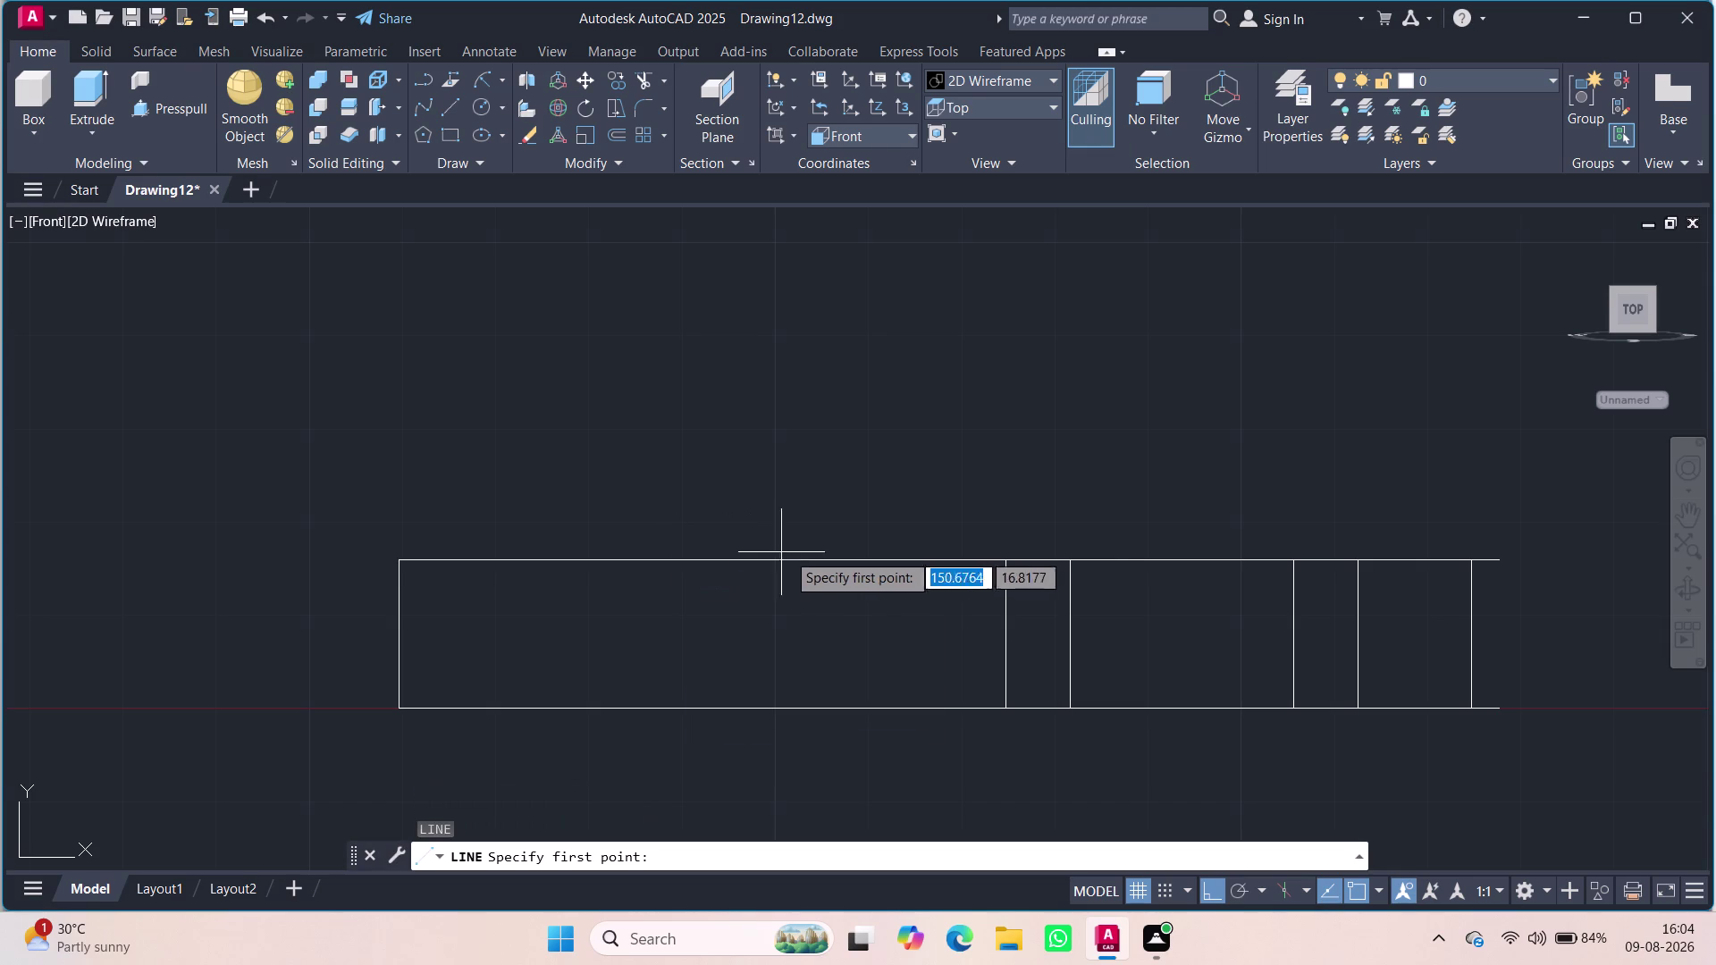
click(847, 560)
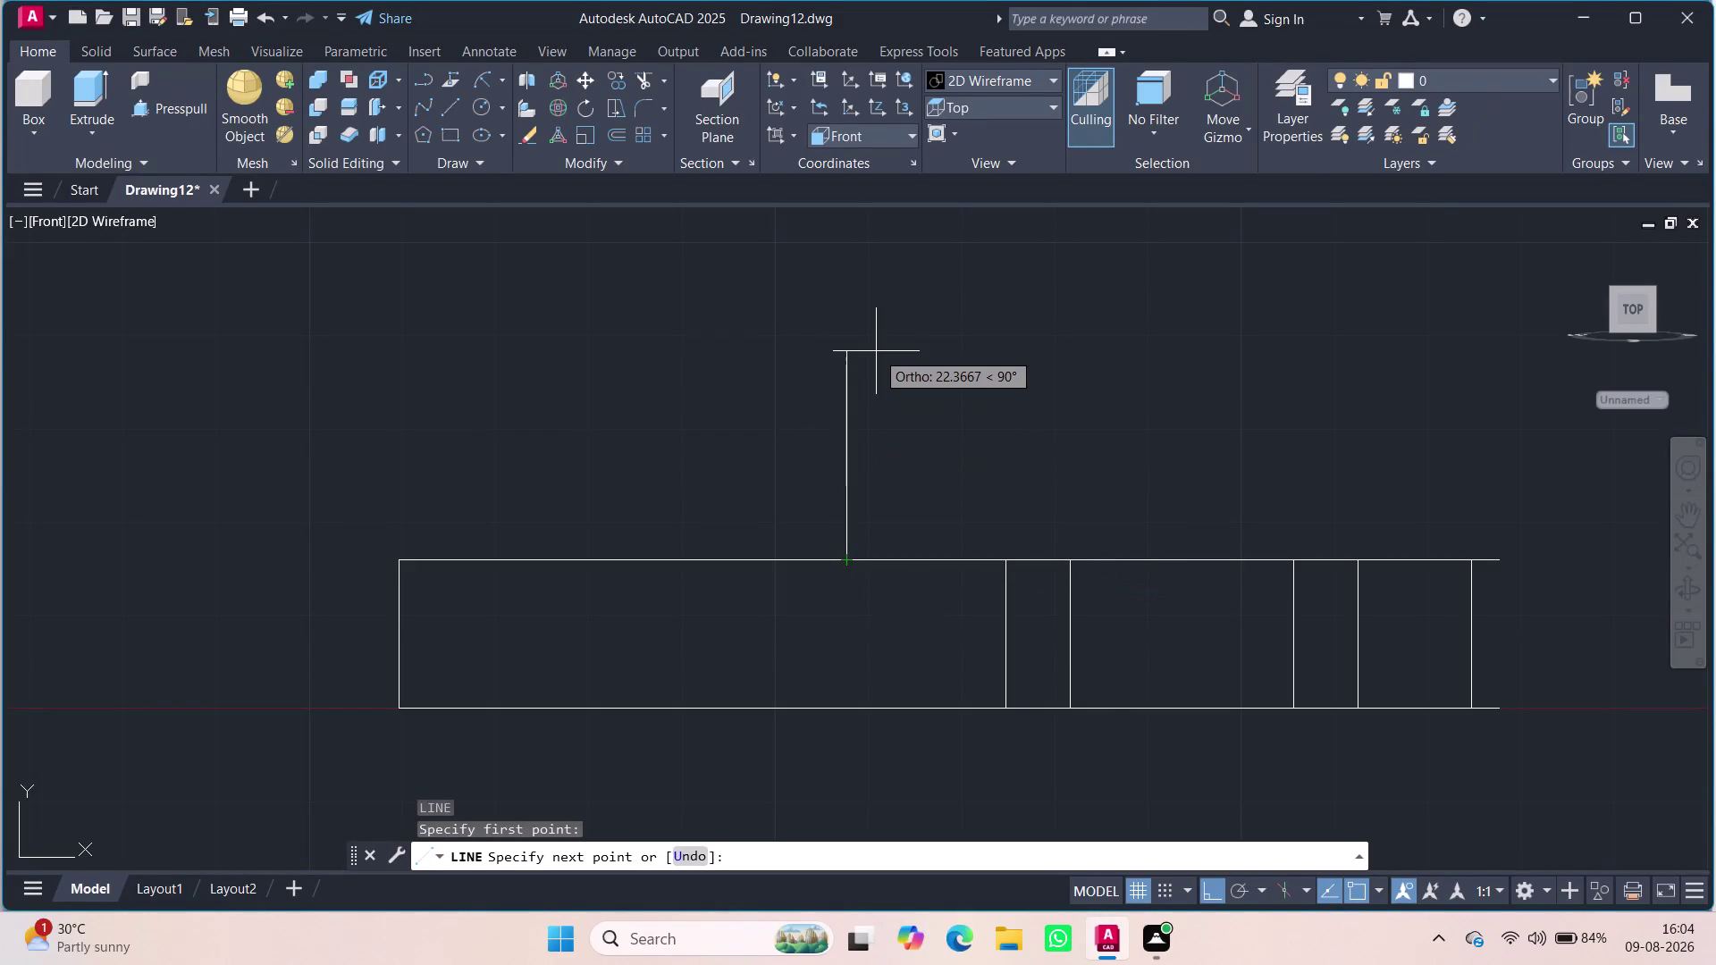
text(24)
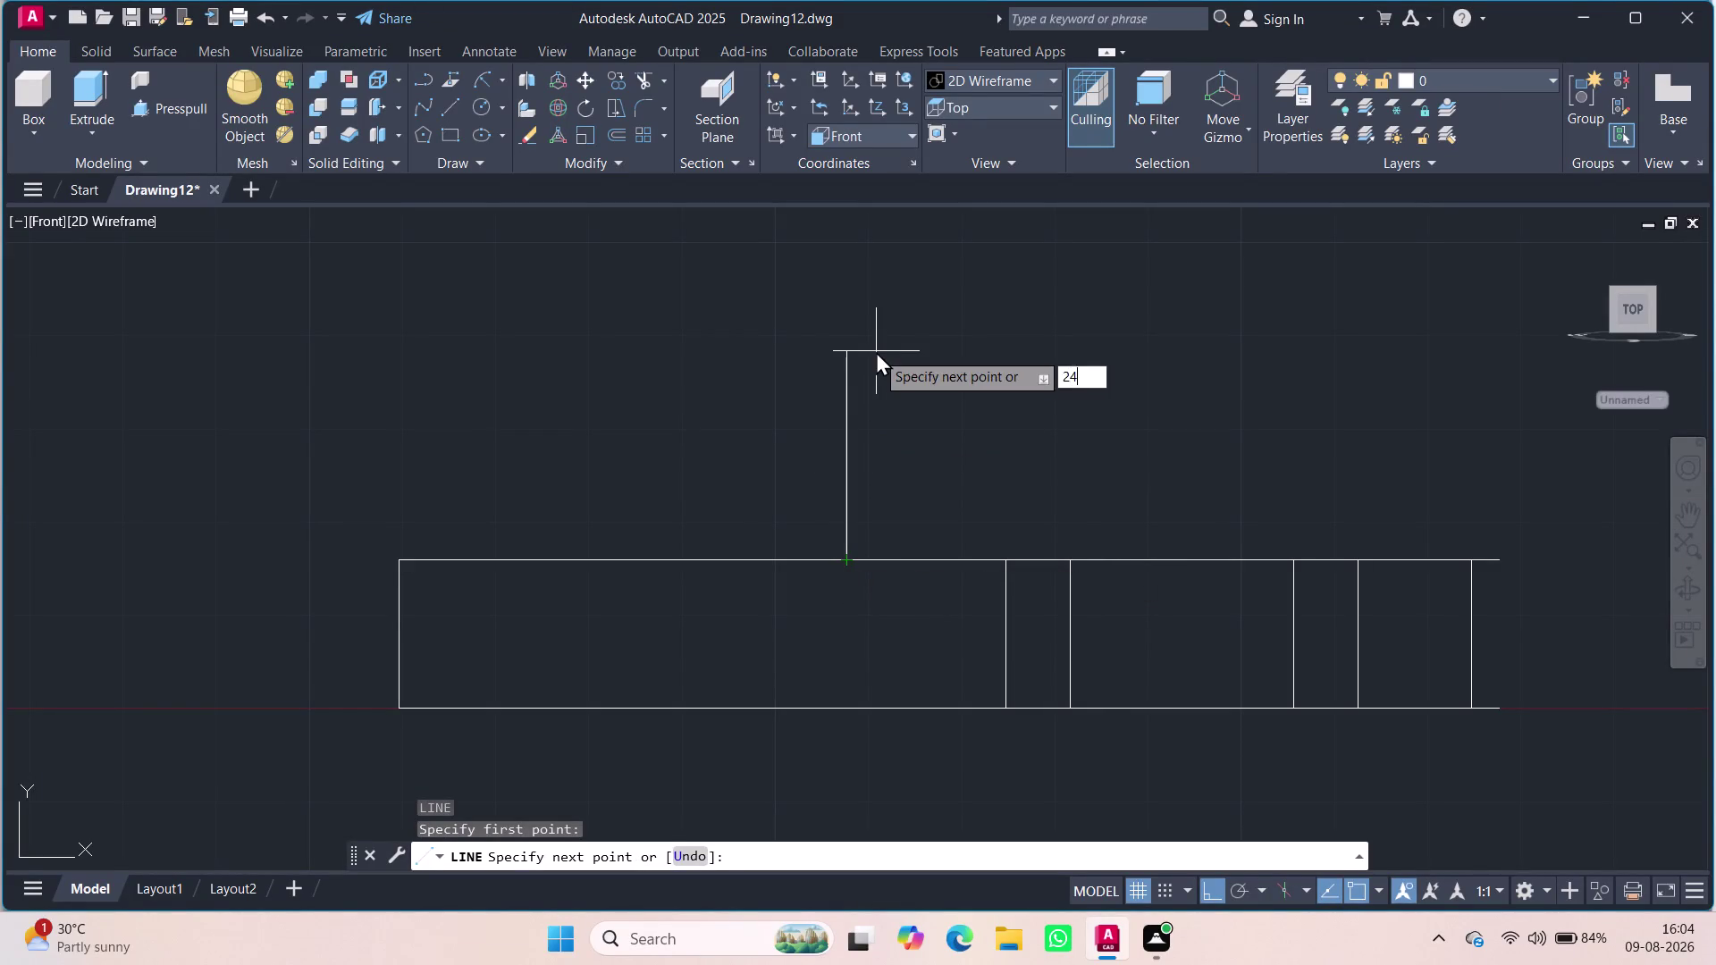
key(Return)
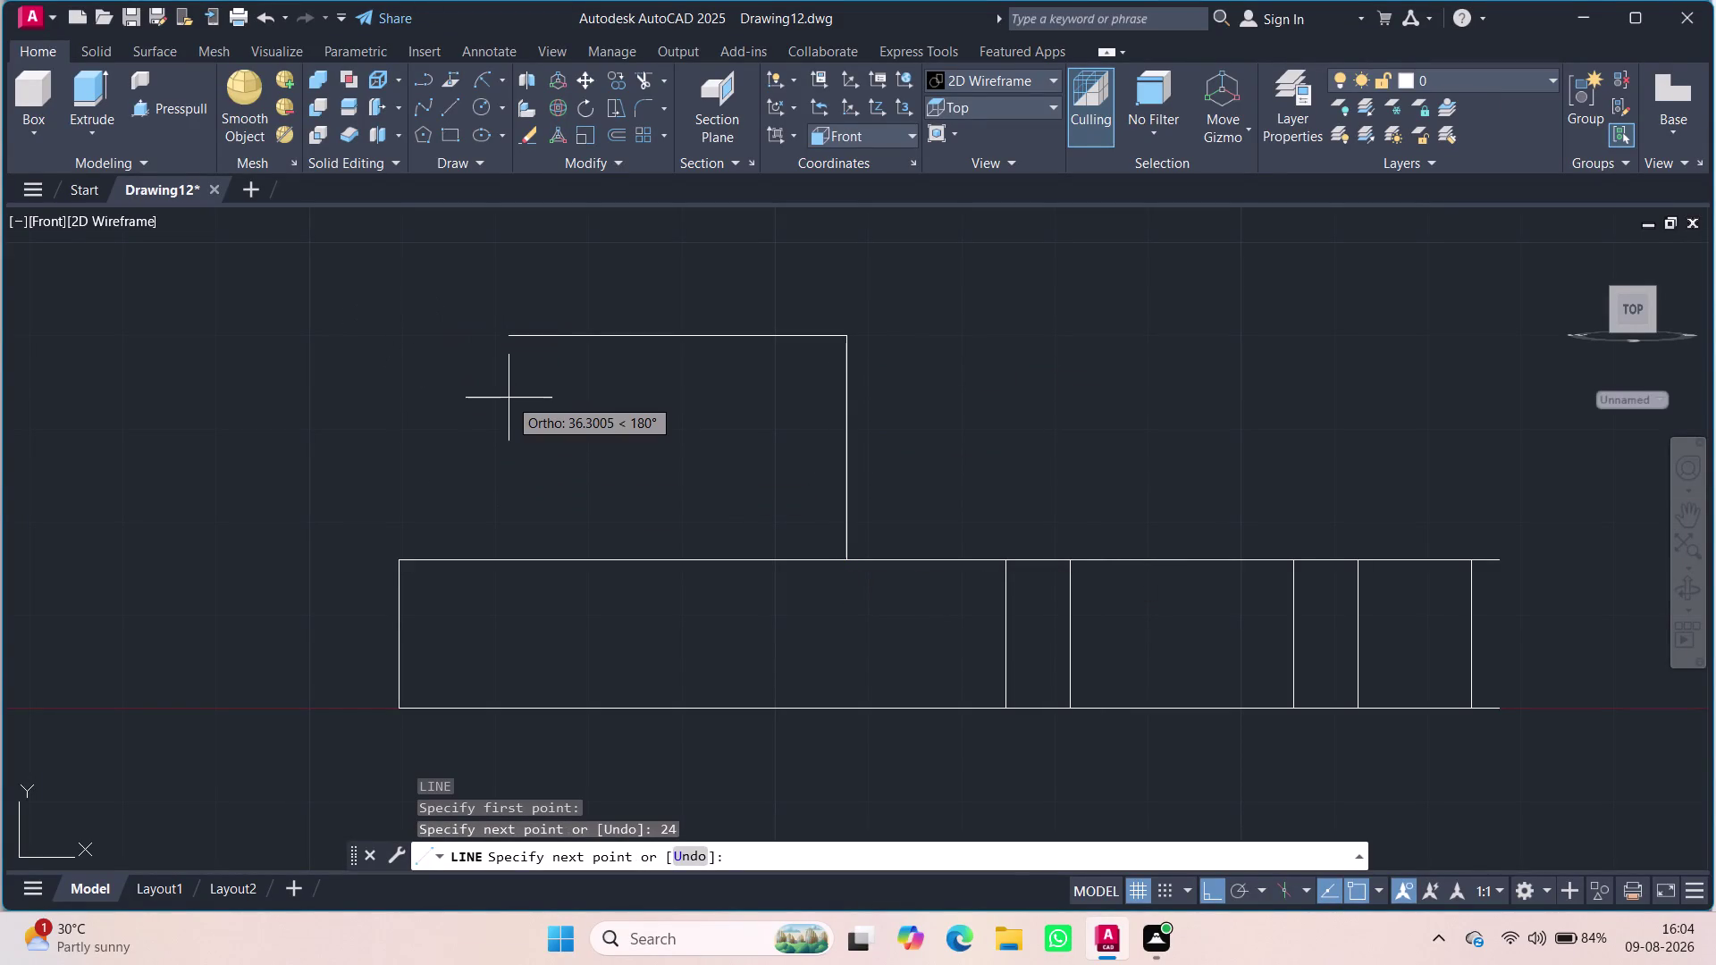
Draw a 24-unit upright line rising from the base's left end.
key(Escape)
key(space)
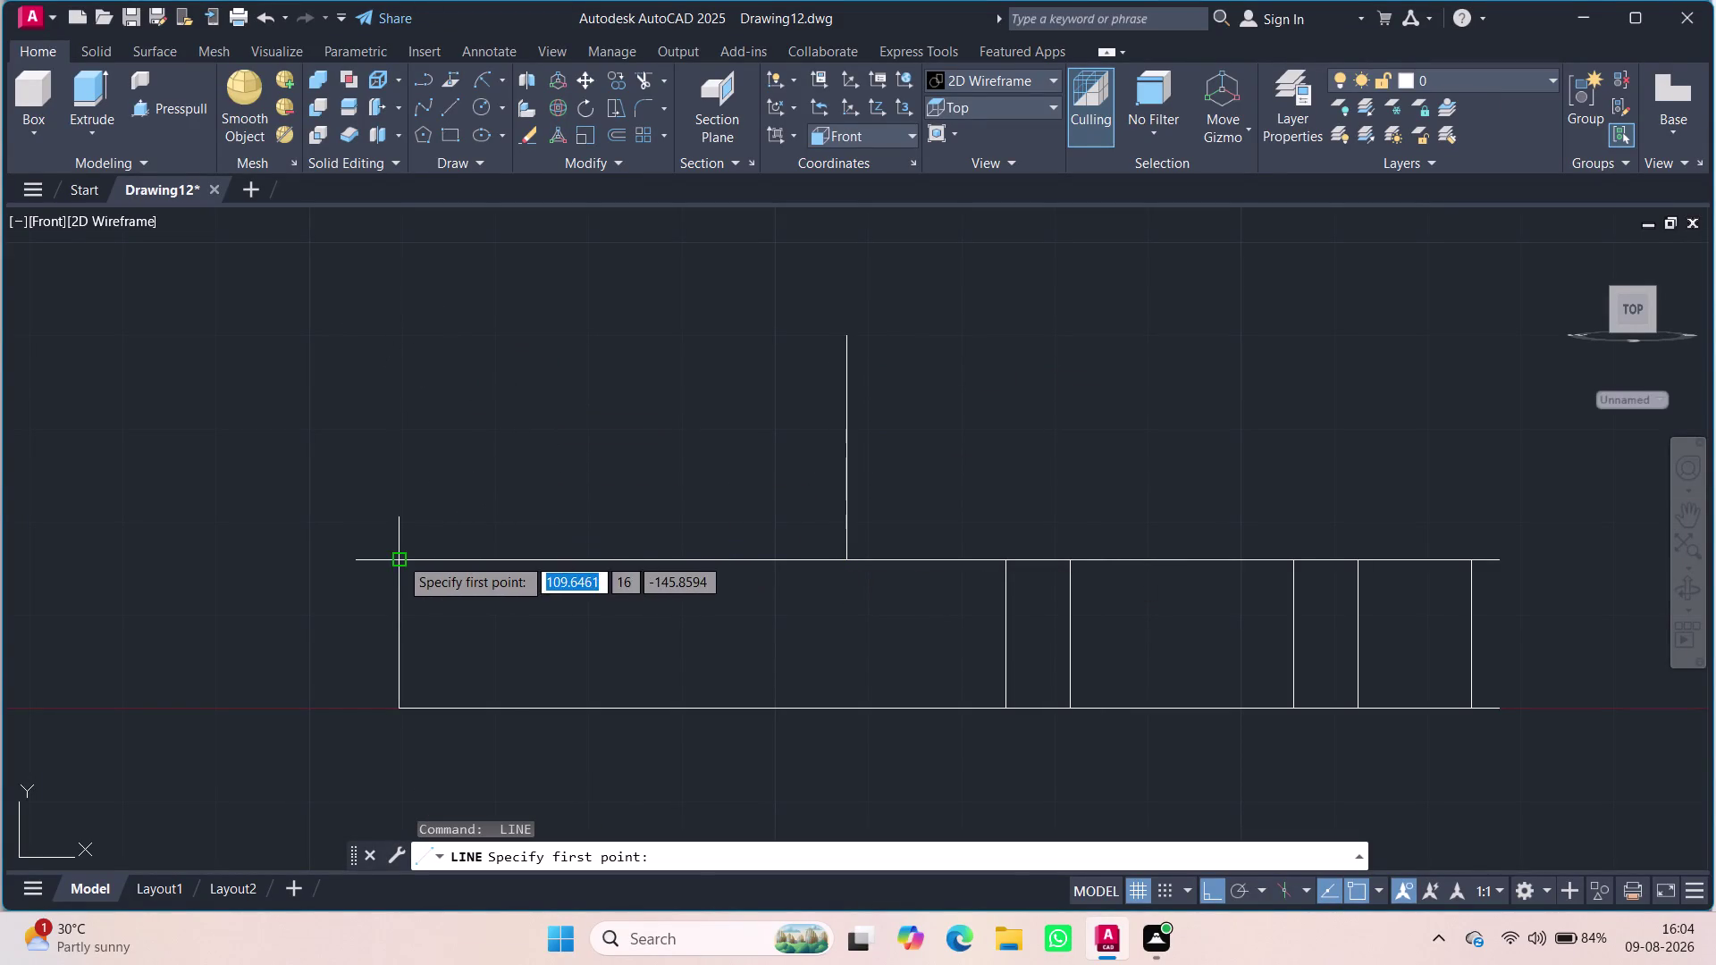
click(394, 558)
text(24)
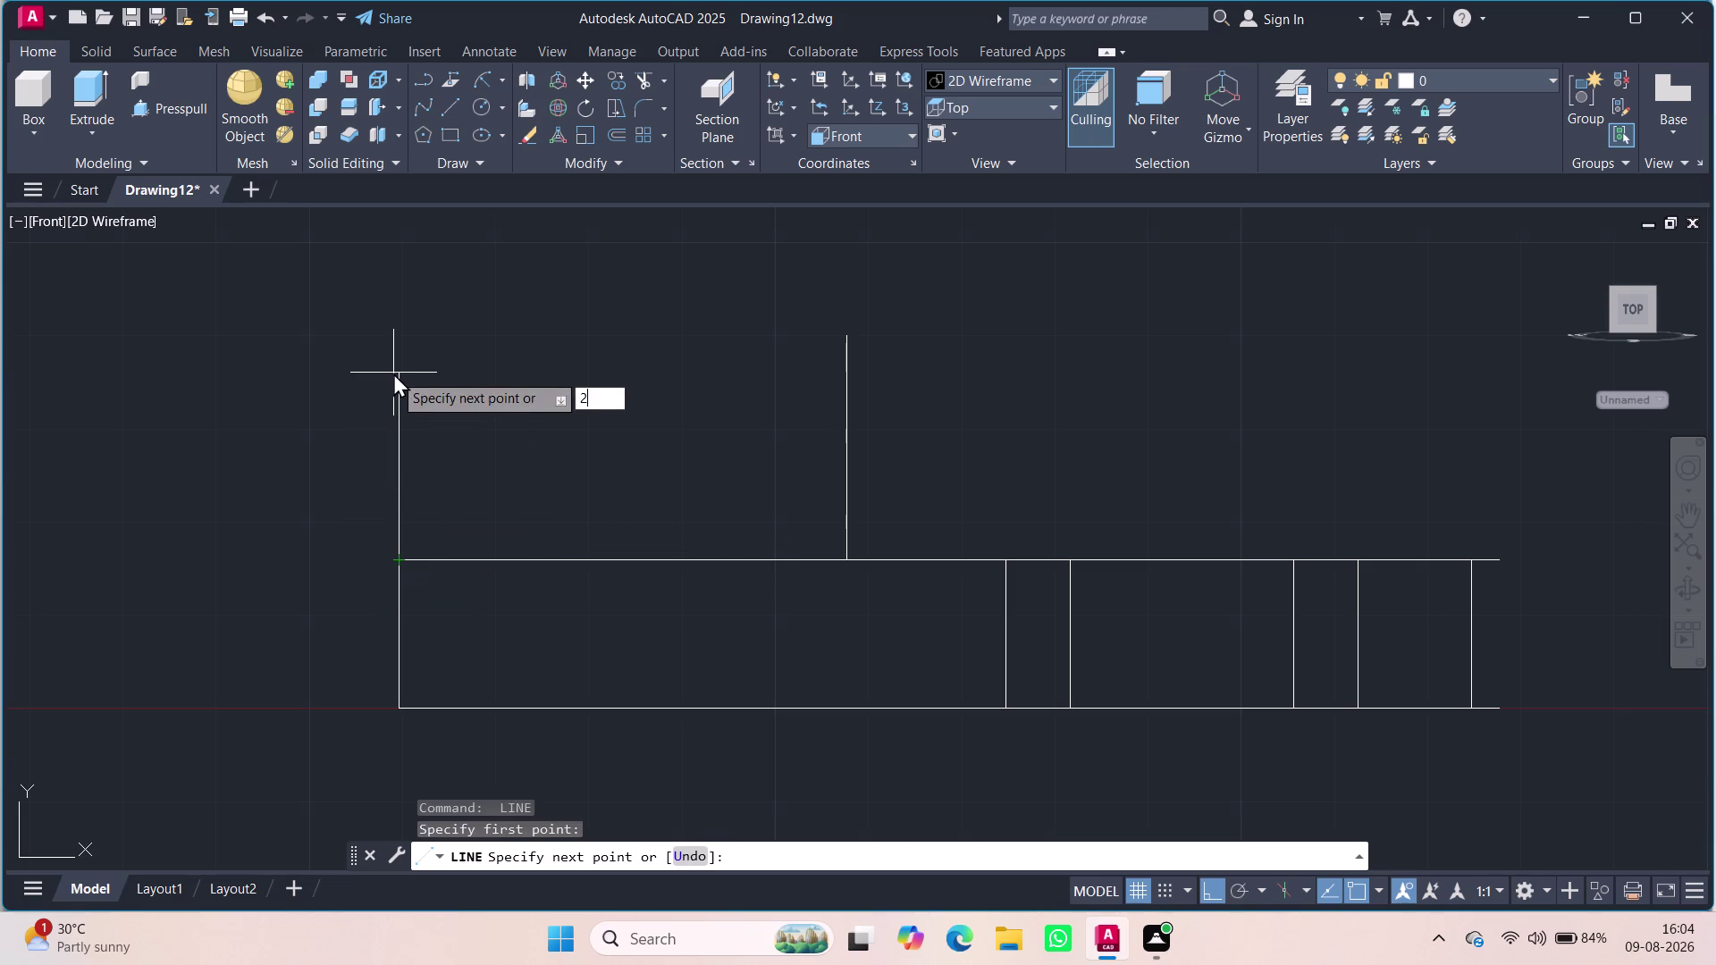
key(Return)
key(Escape)
Start a DIM to check the 48-unit spacing, then cancel it.
text(d)
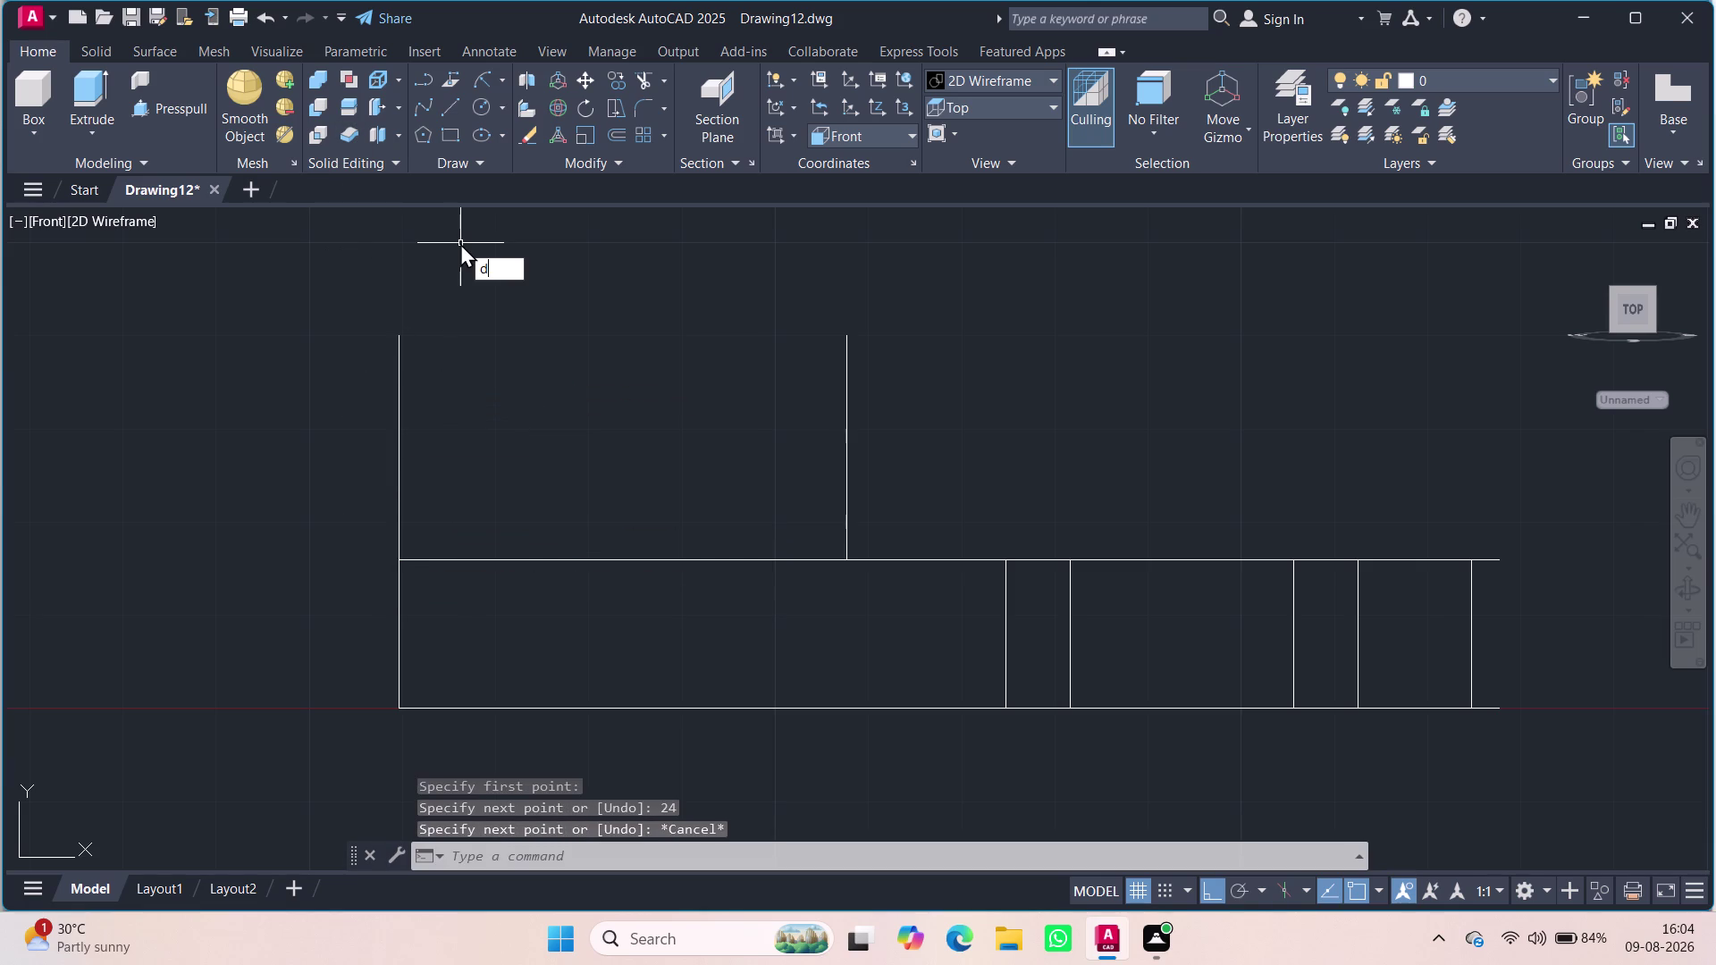
text(im)
key(Return)
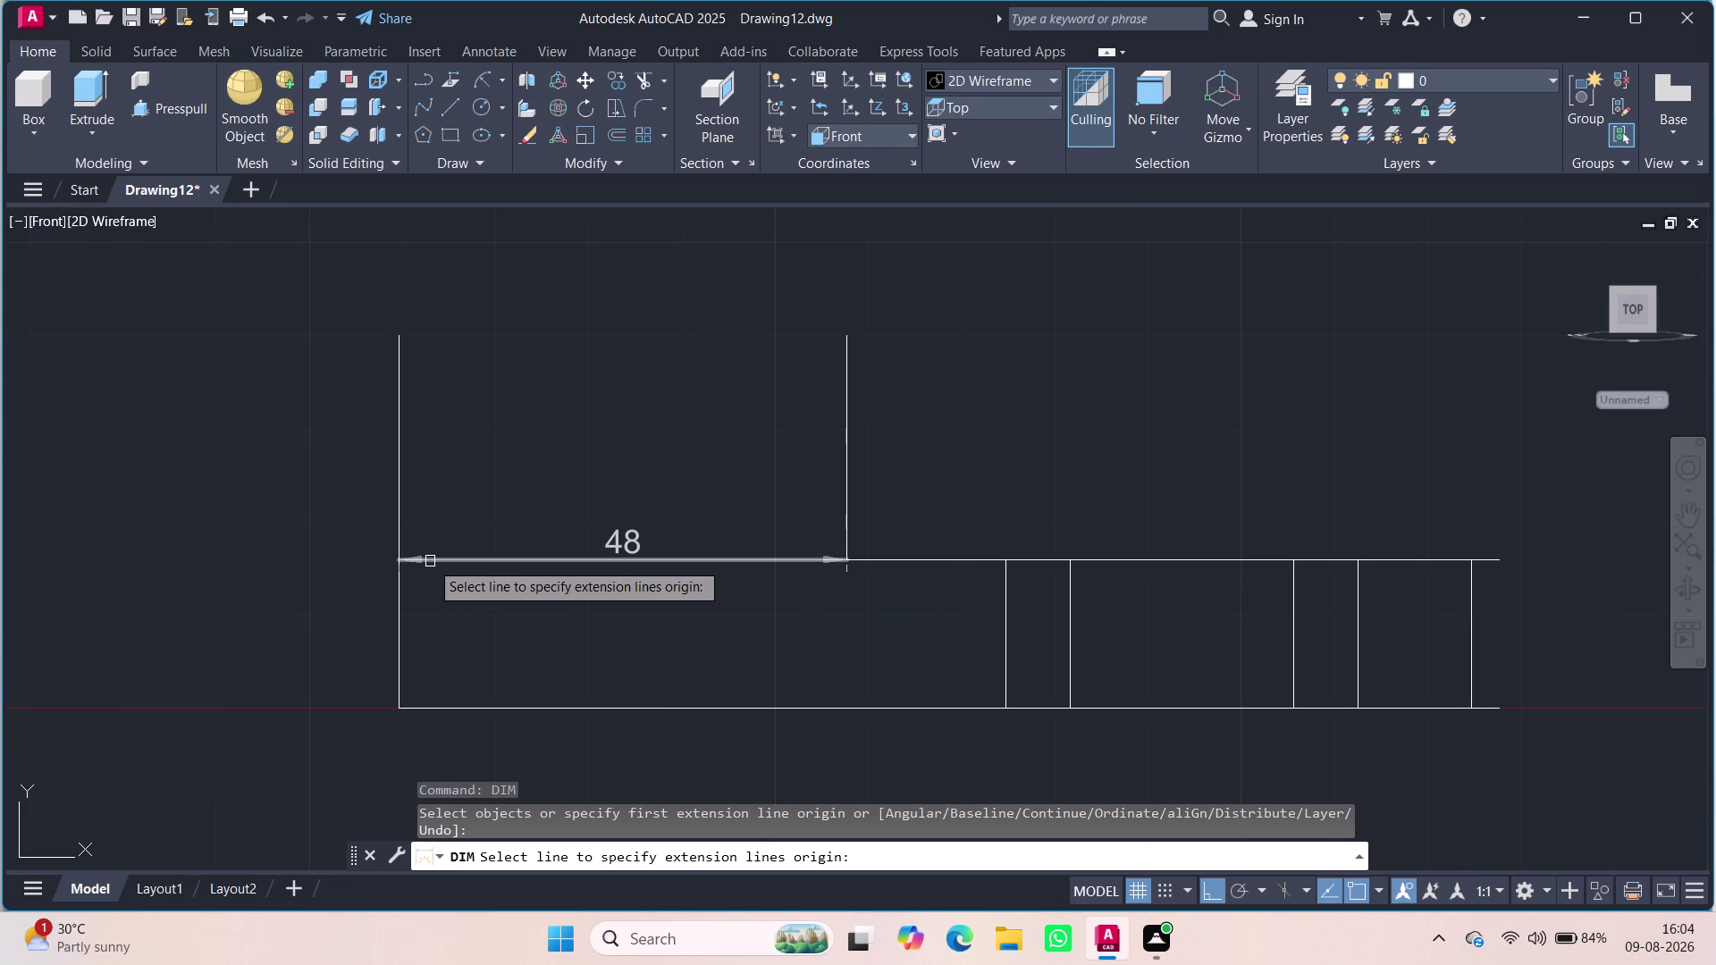
key(Escape)
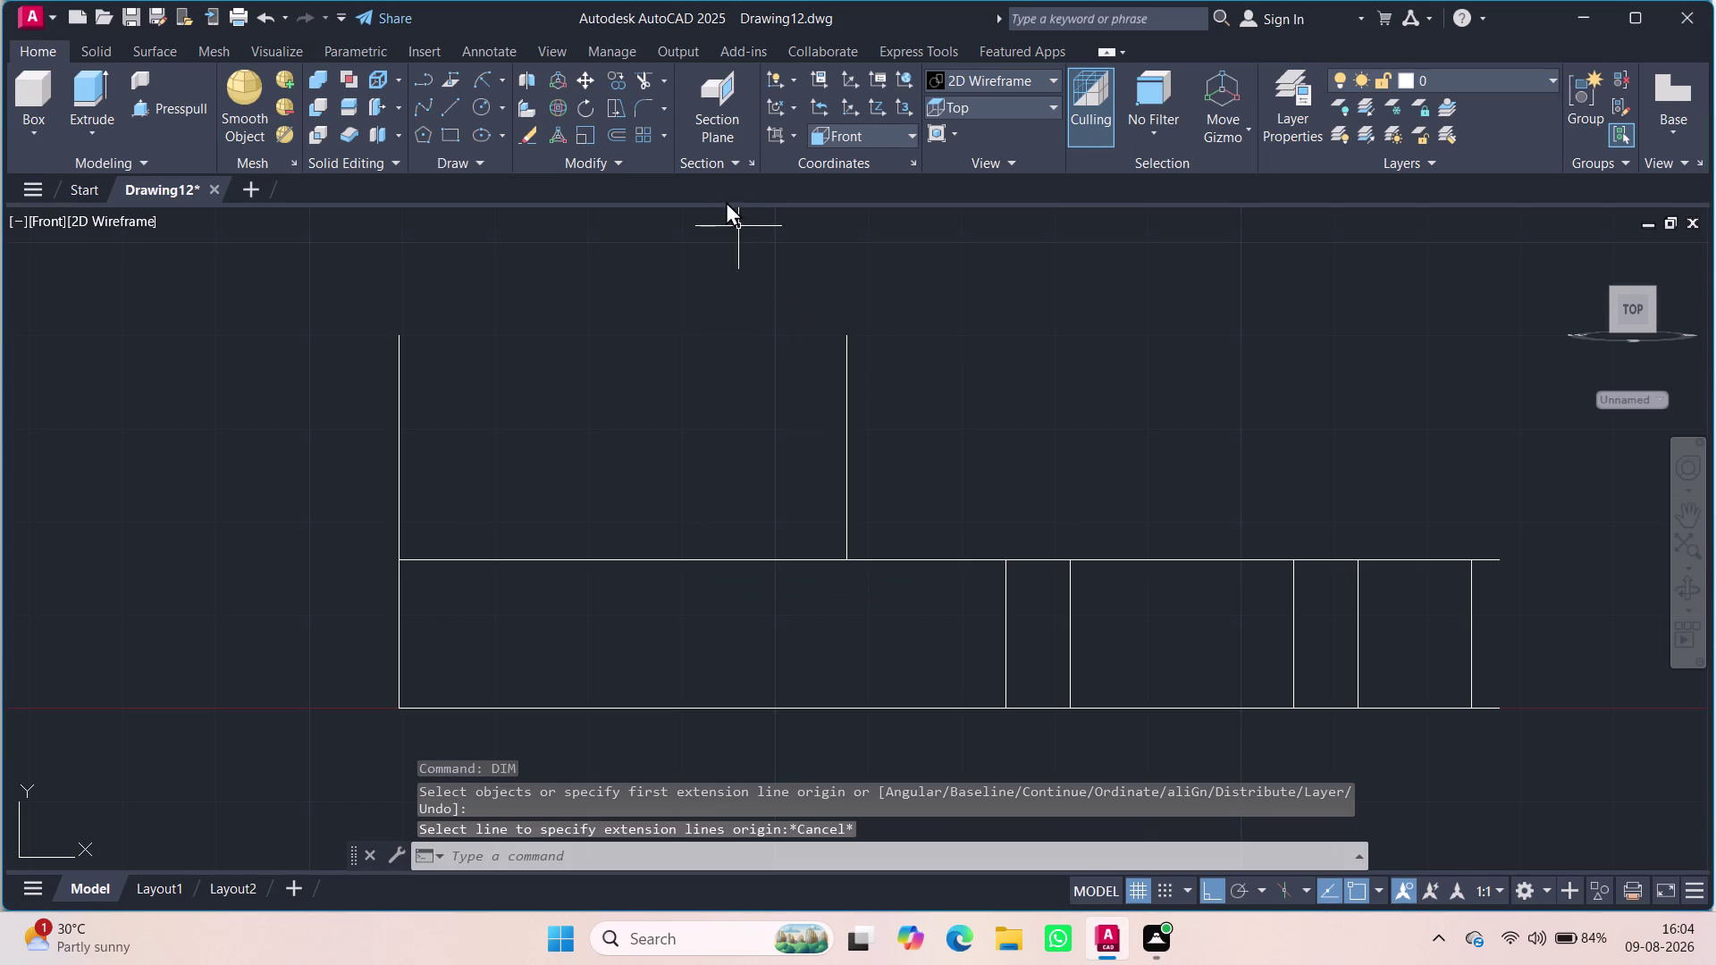
click(489, 77)
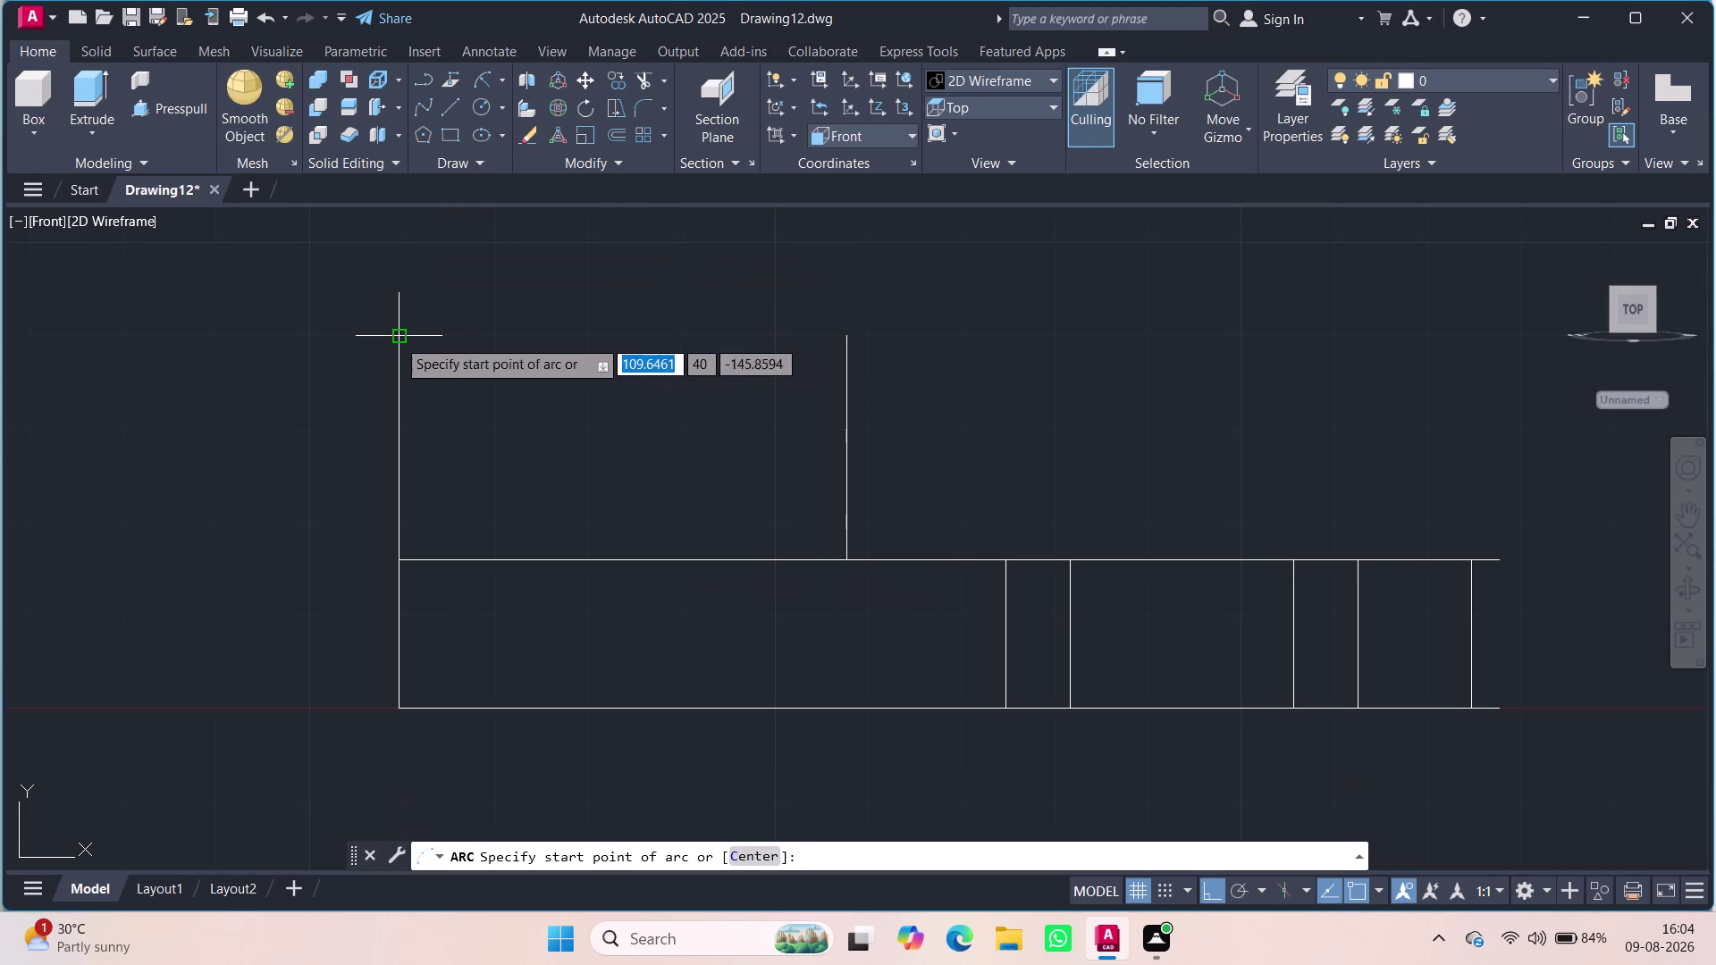
Draw a radius-24 arc from the left side line's top to the right side line's top.
click(397, 339)
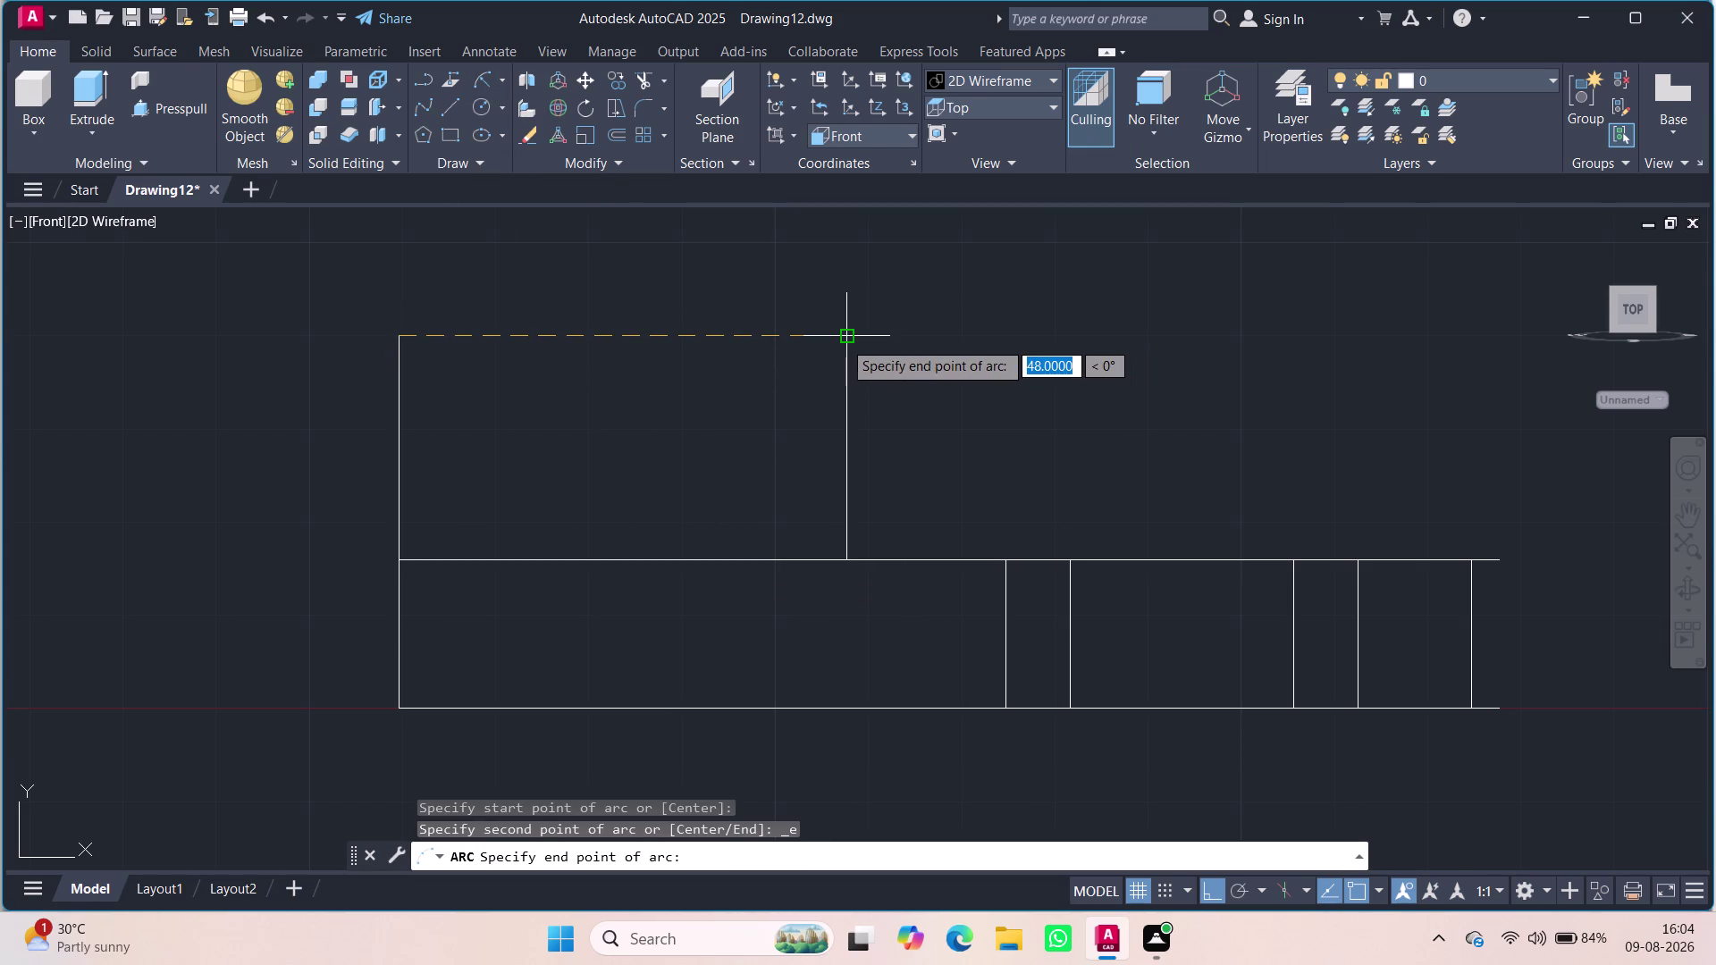
scroll(down, 3)
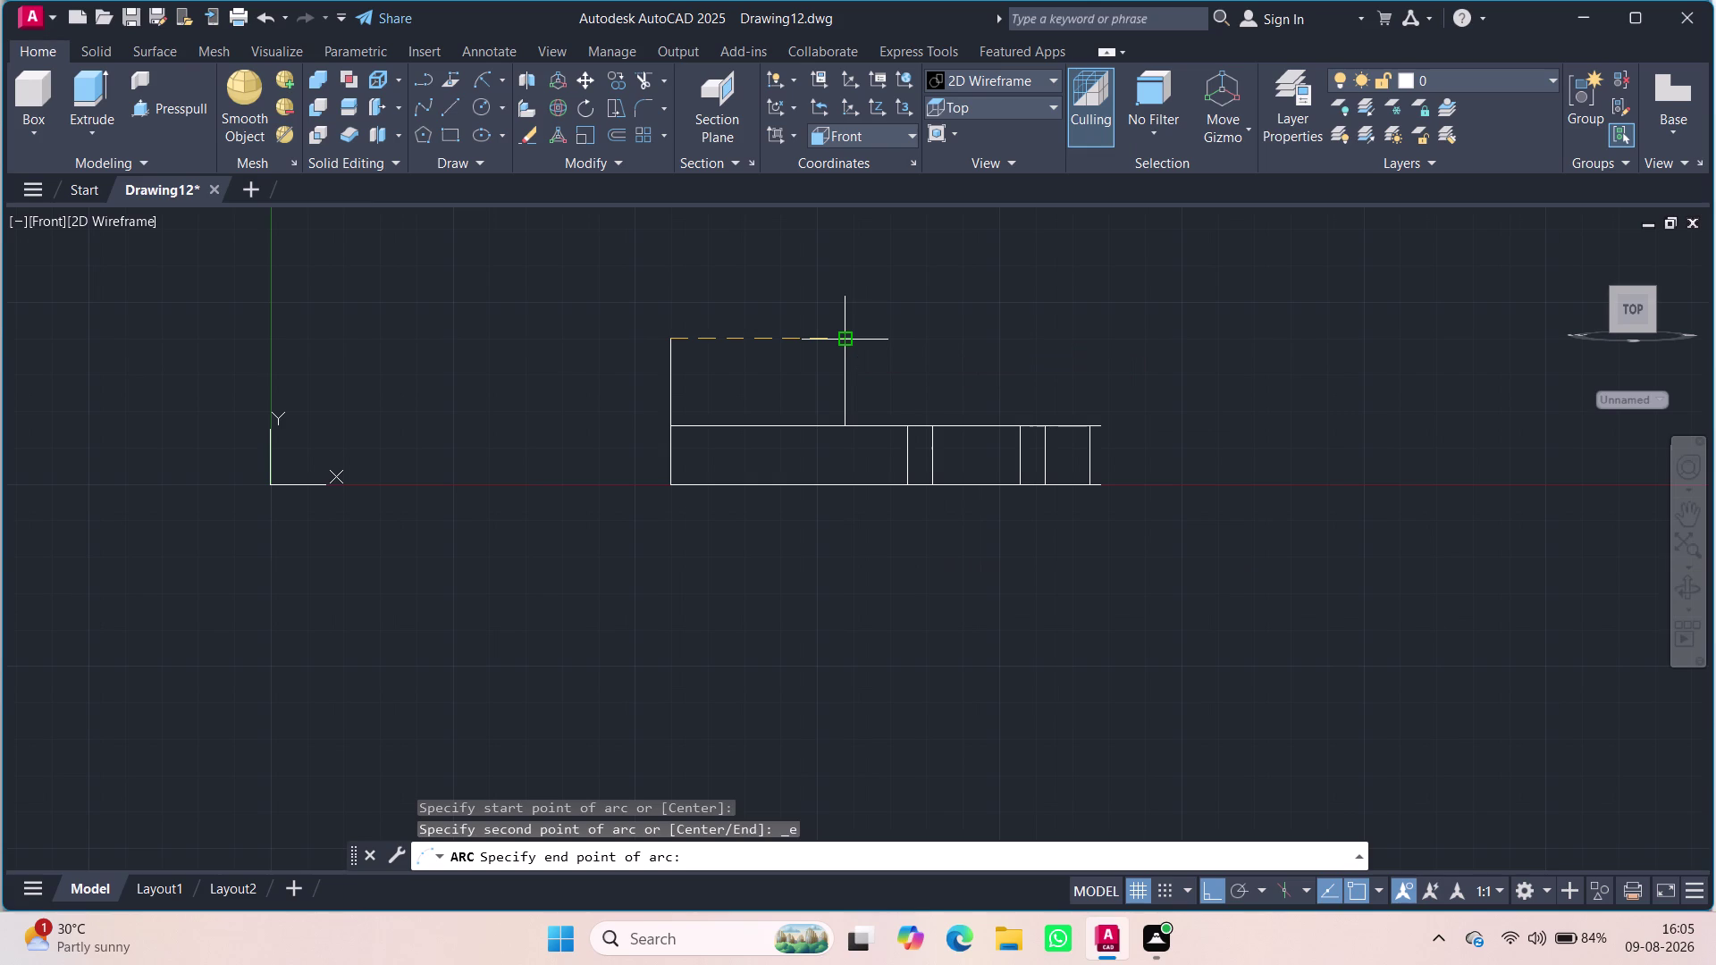
click(842, 341)
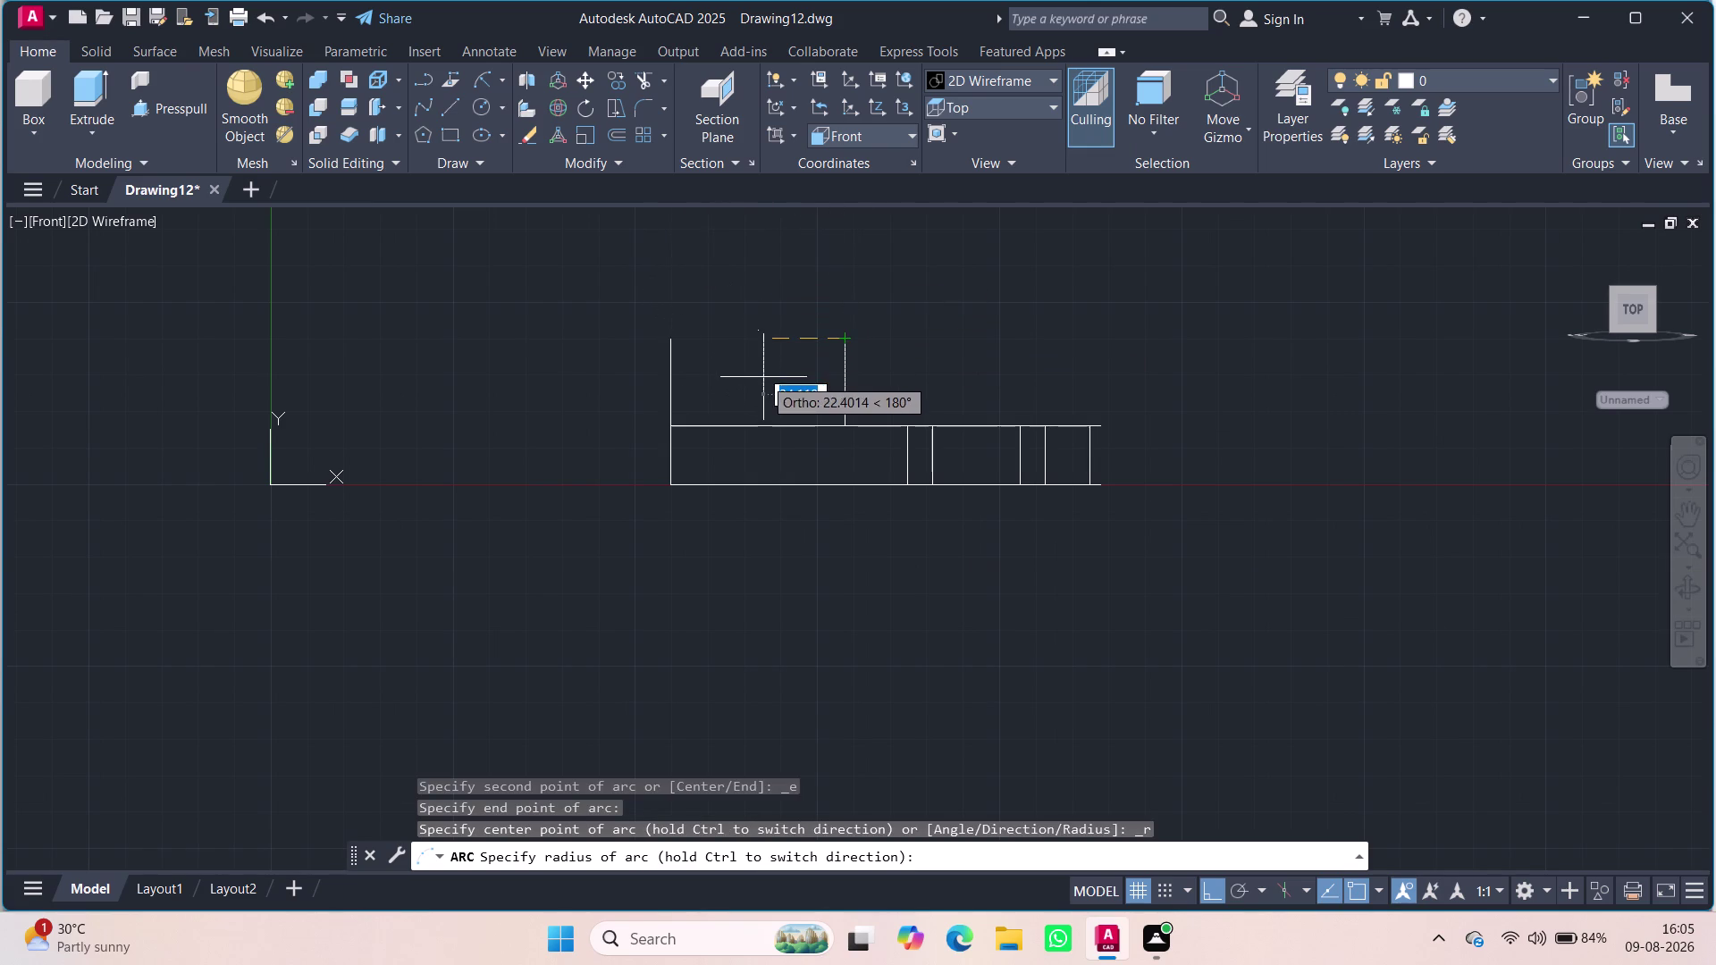
text(24)
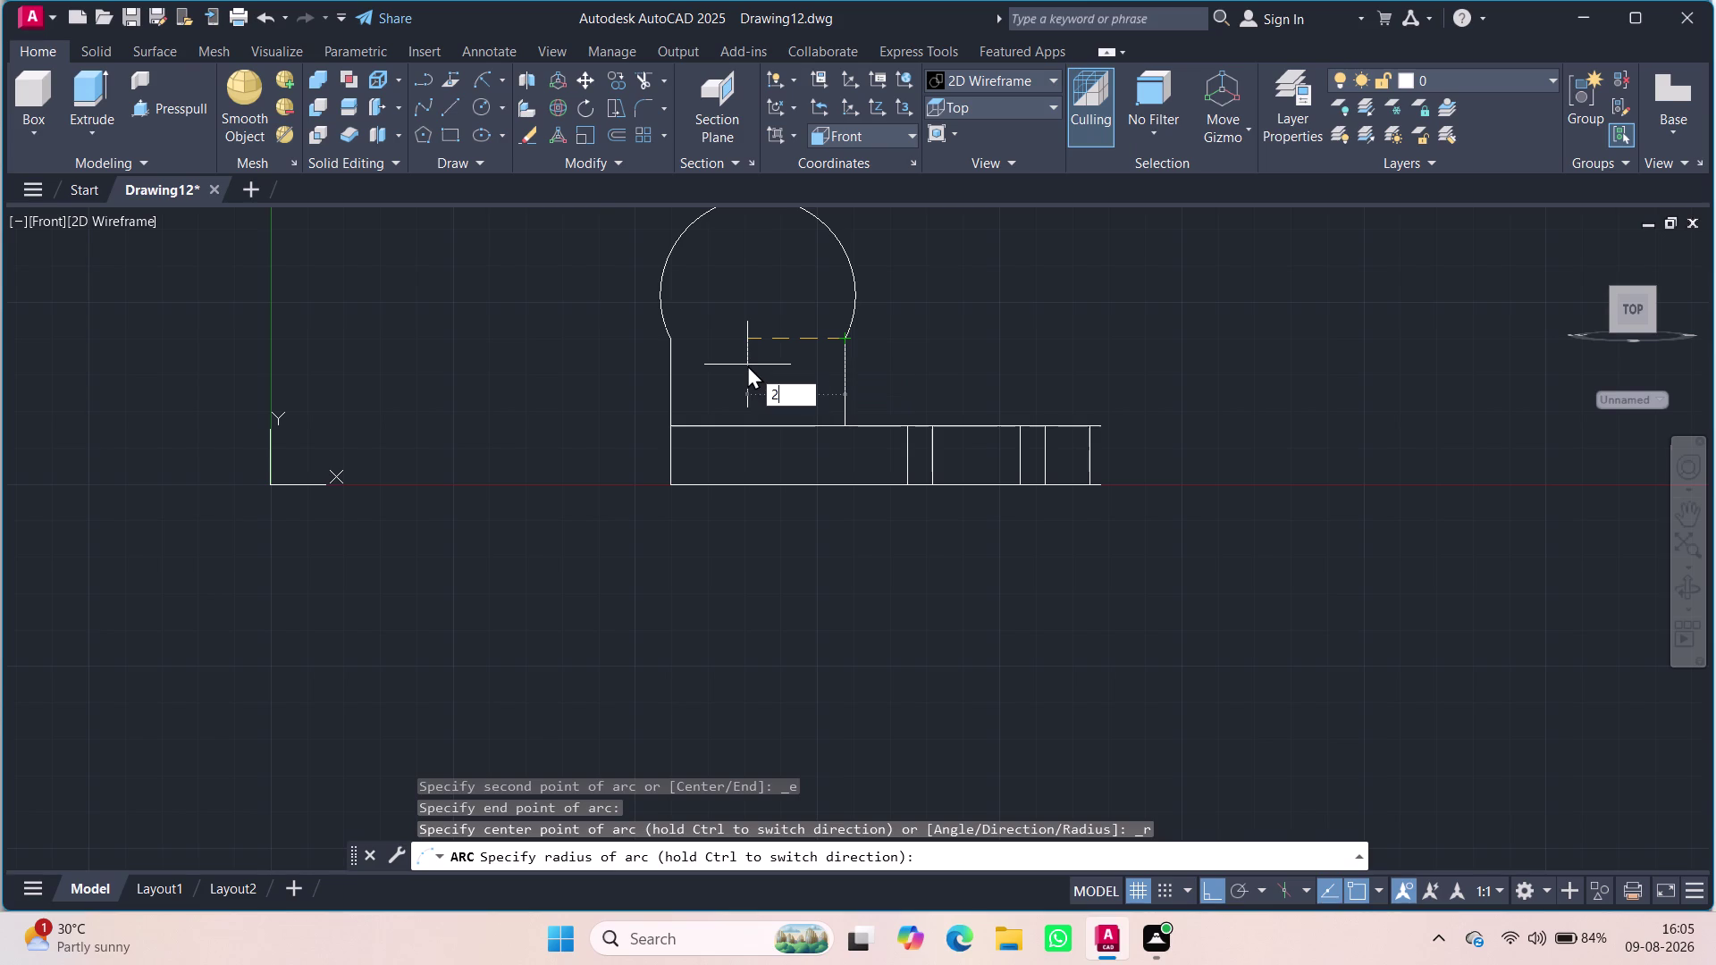
key(Return)
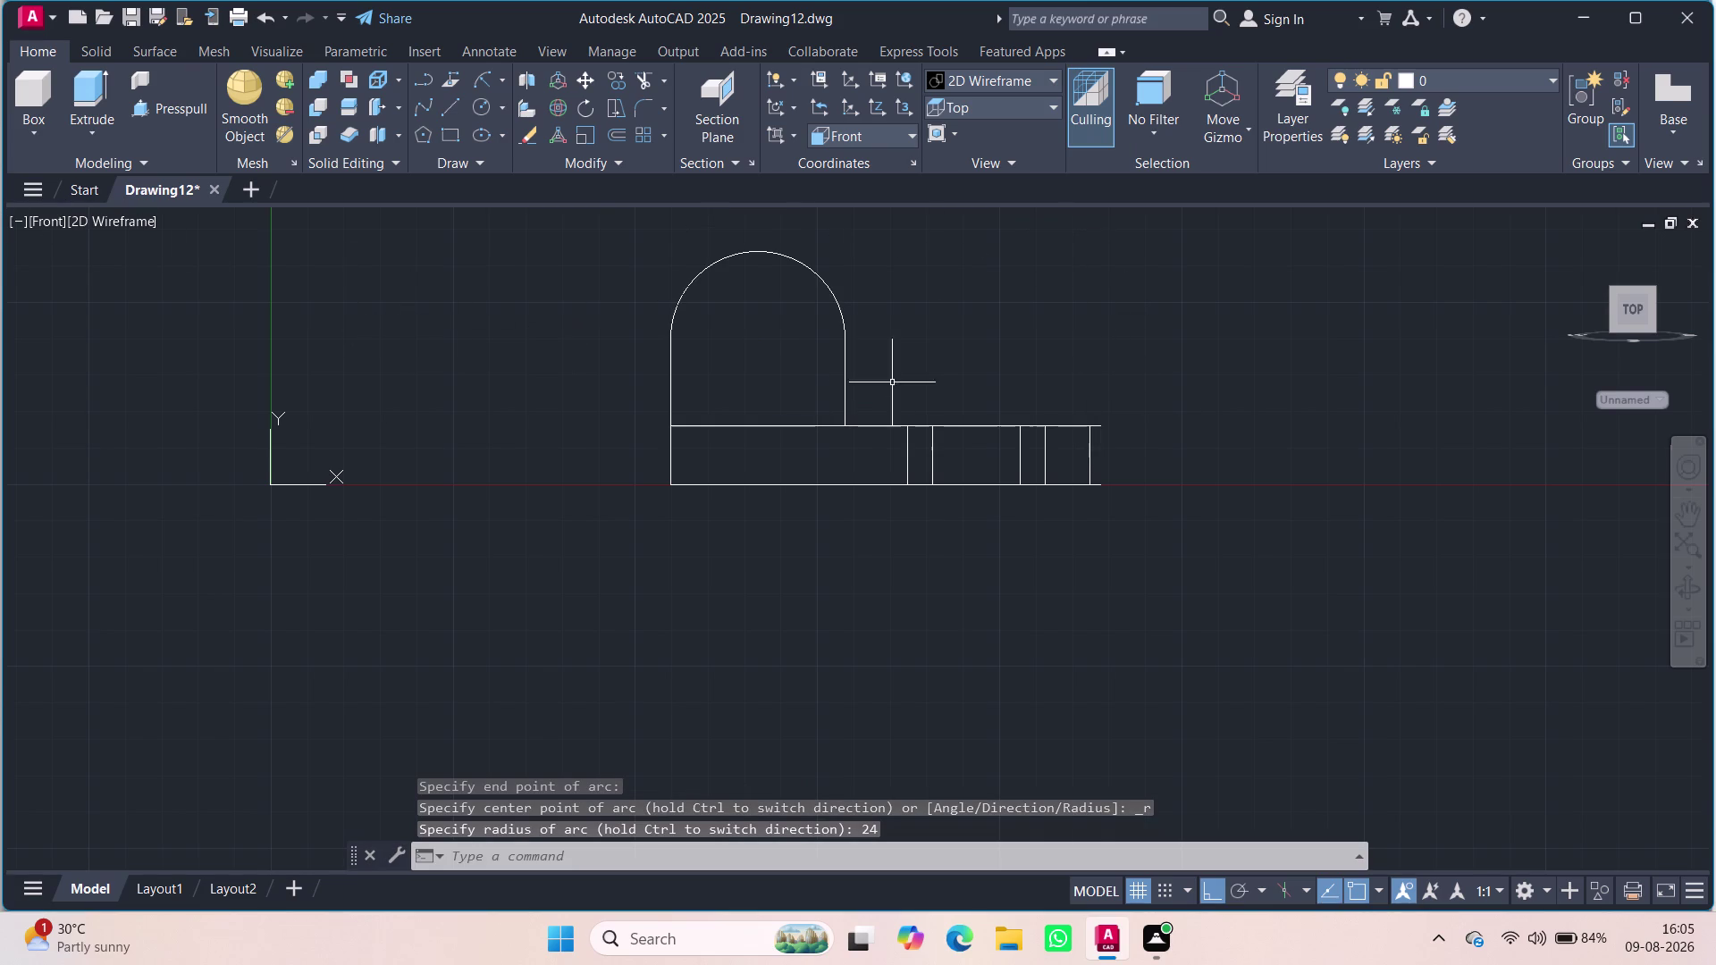
scroll(up, 3)
scroll(up, 3)
scroll(down, 3)
scroll(up, 3)
scroll(down, 3)
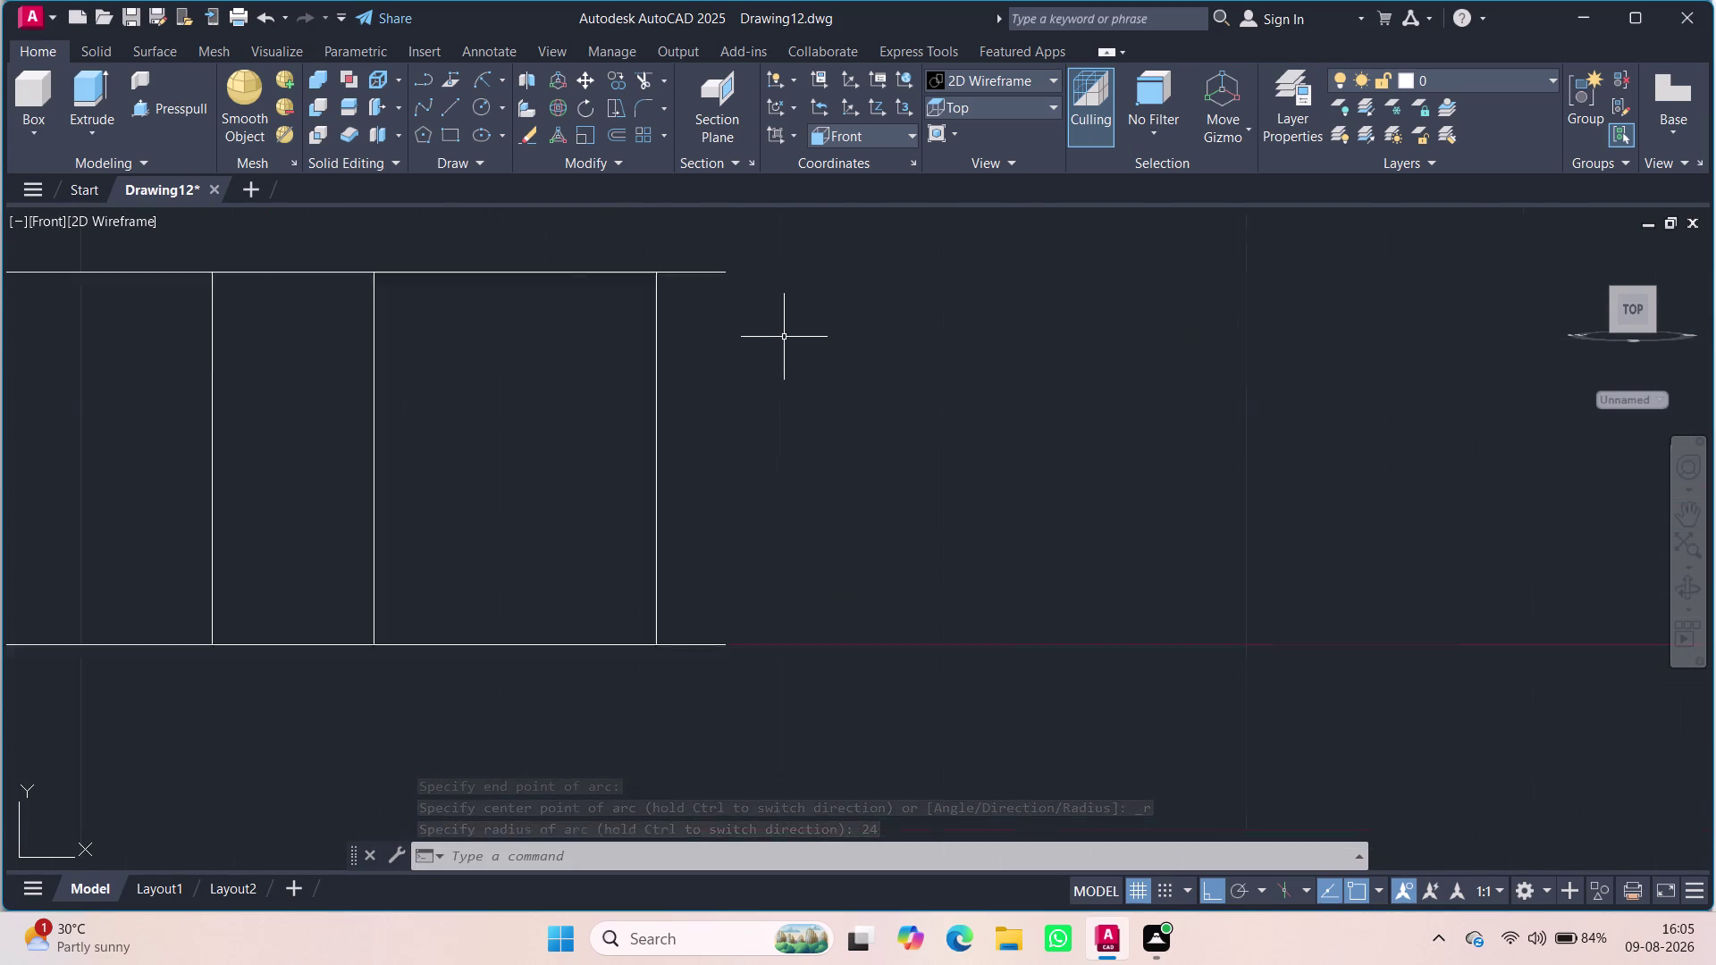
scroll(down, 3)
scroll(down, 3)
scroll(down, 3)
scroll(up, 3)
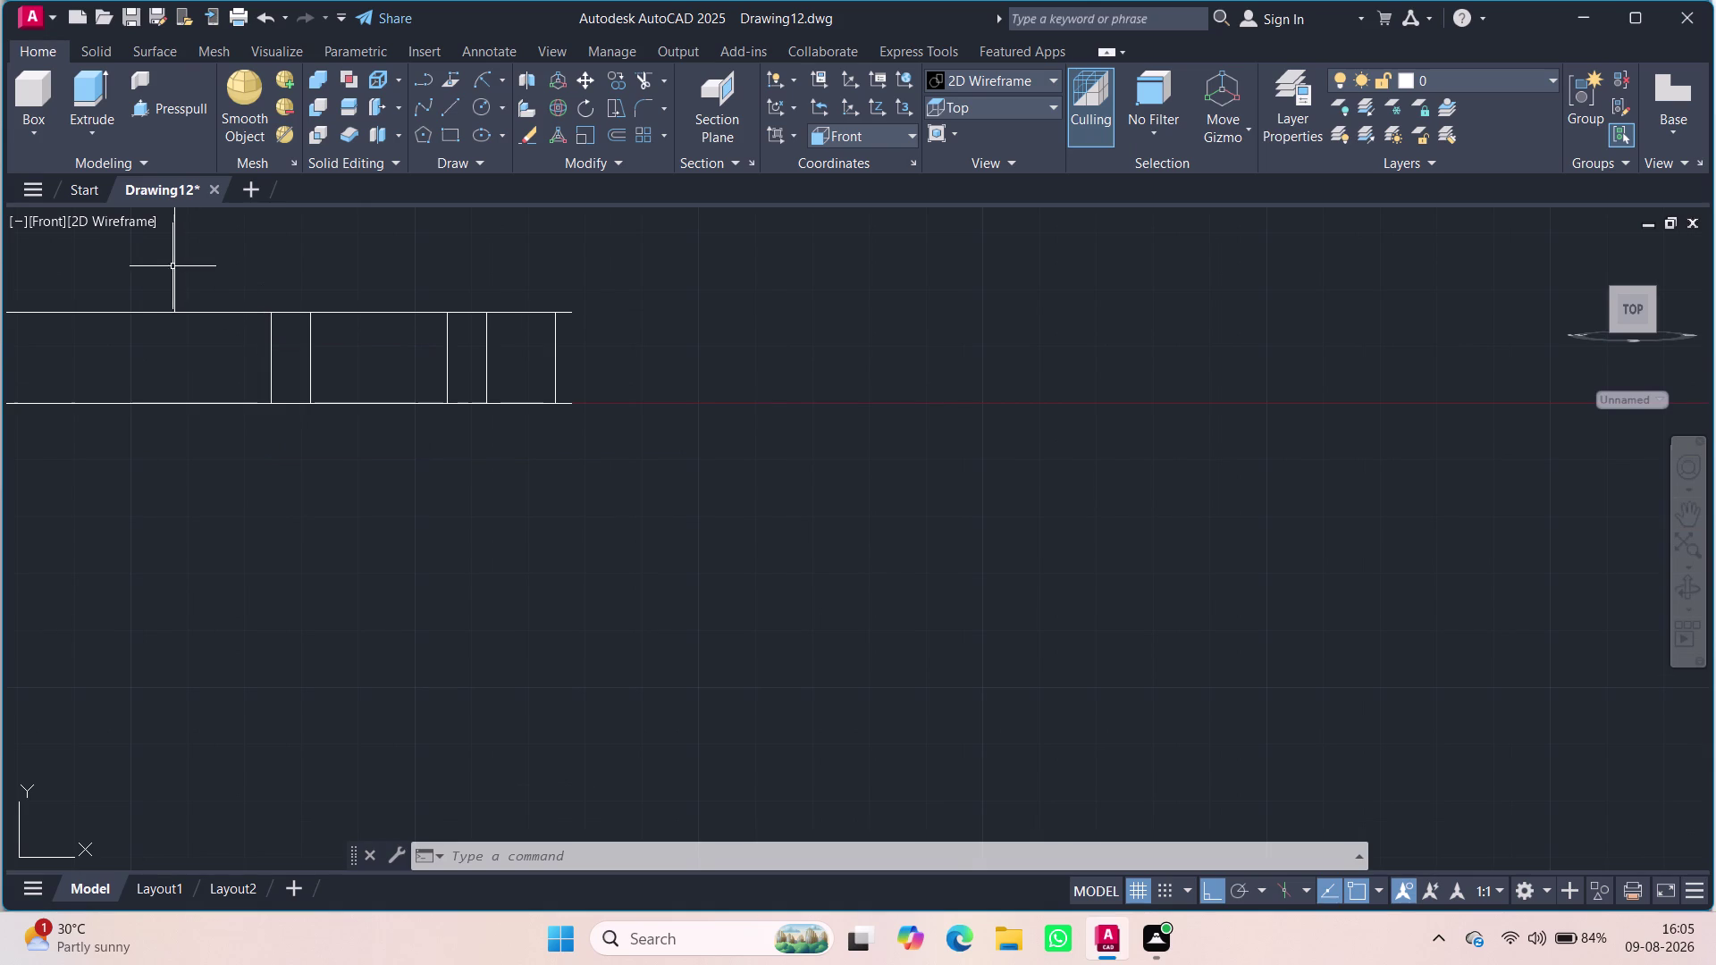
Set the visual style to Shaded with edges.
click(121, 224)
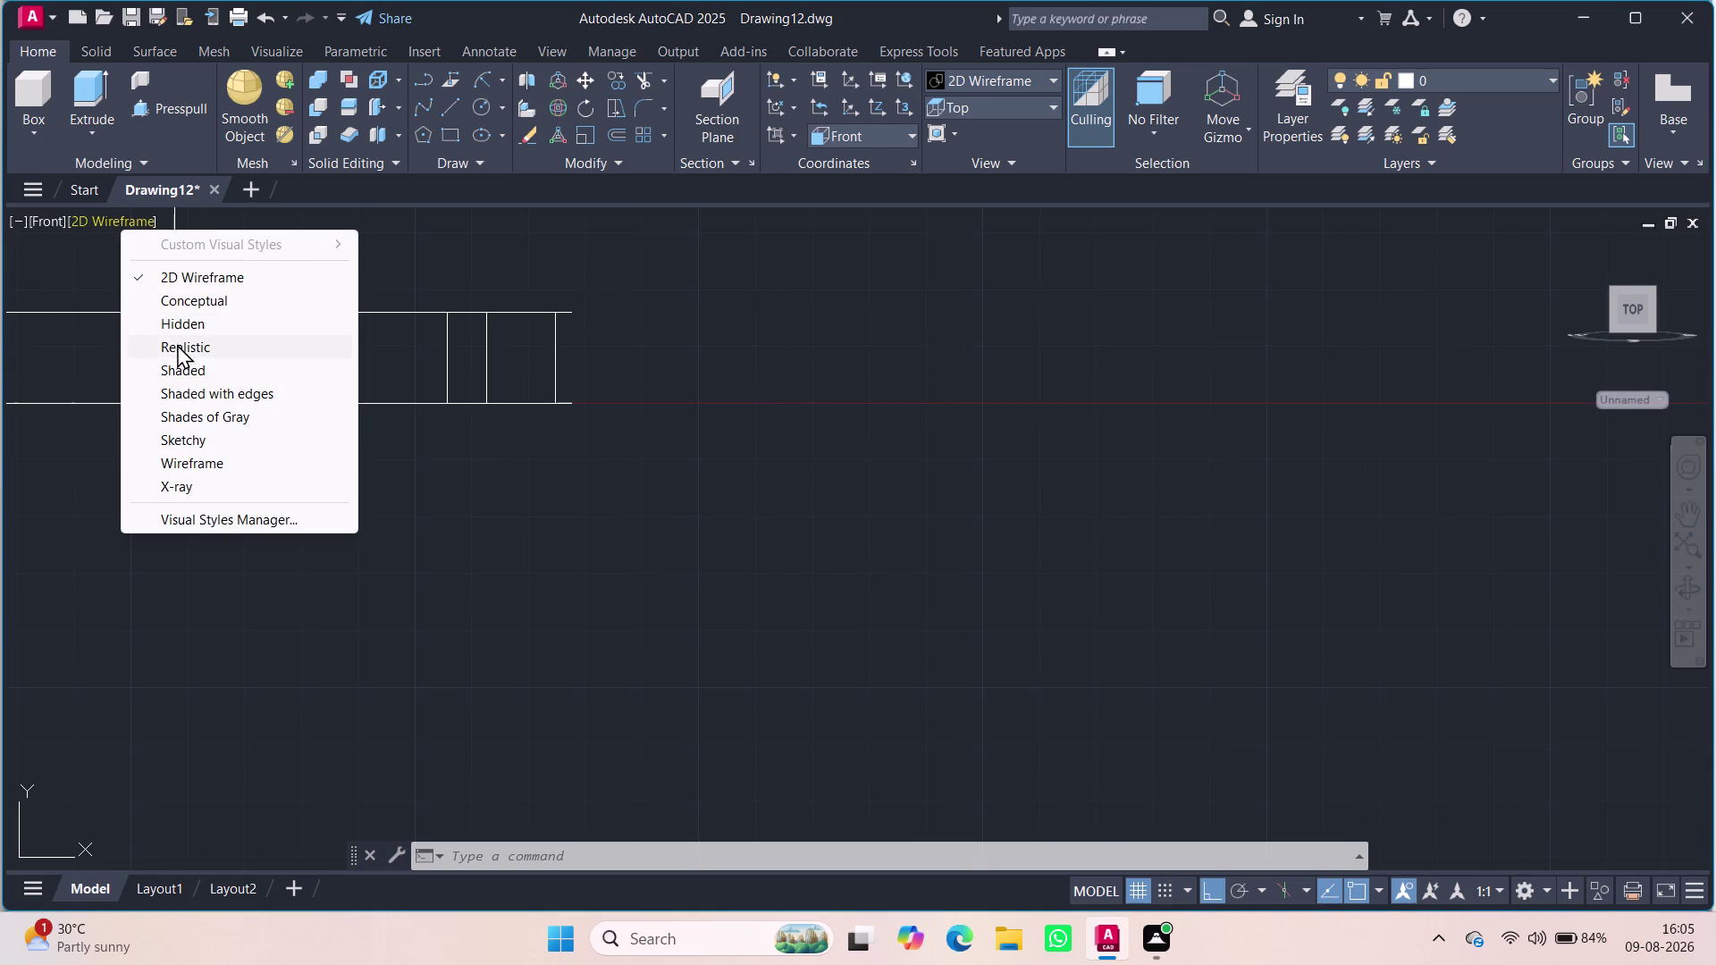
click(184, 387)
scroll(down, 3)
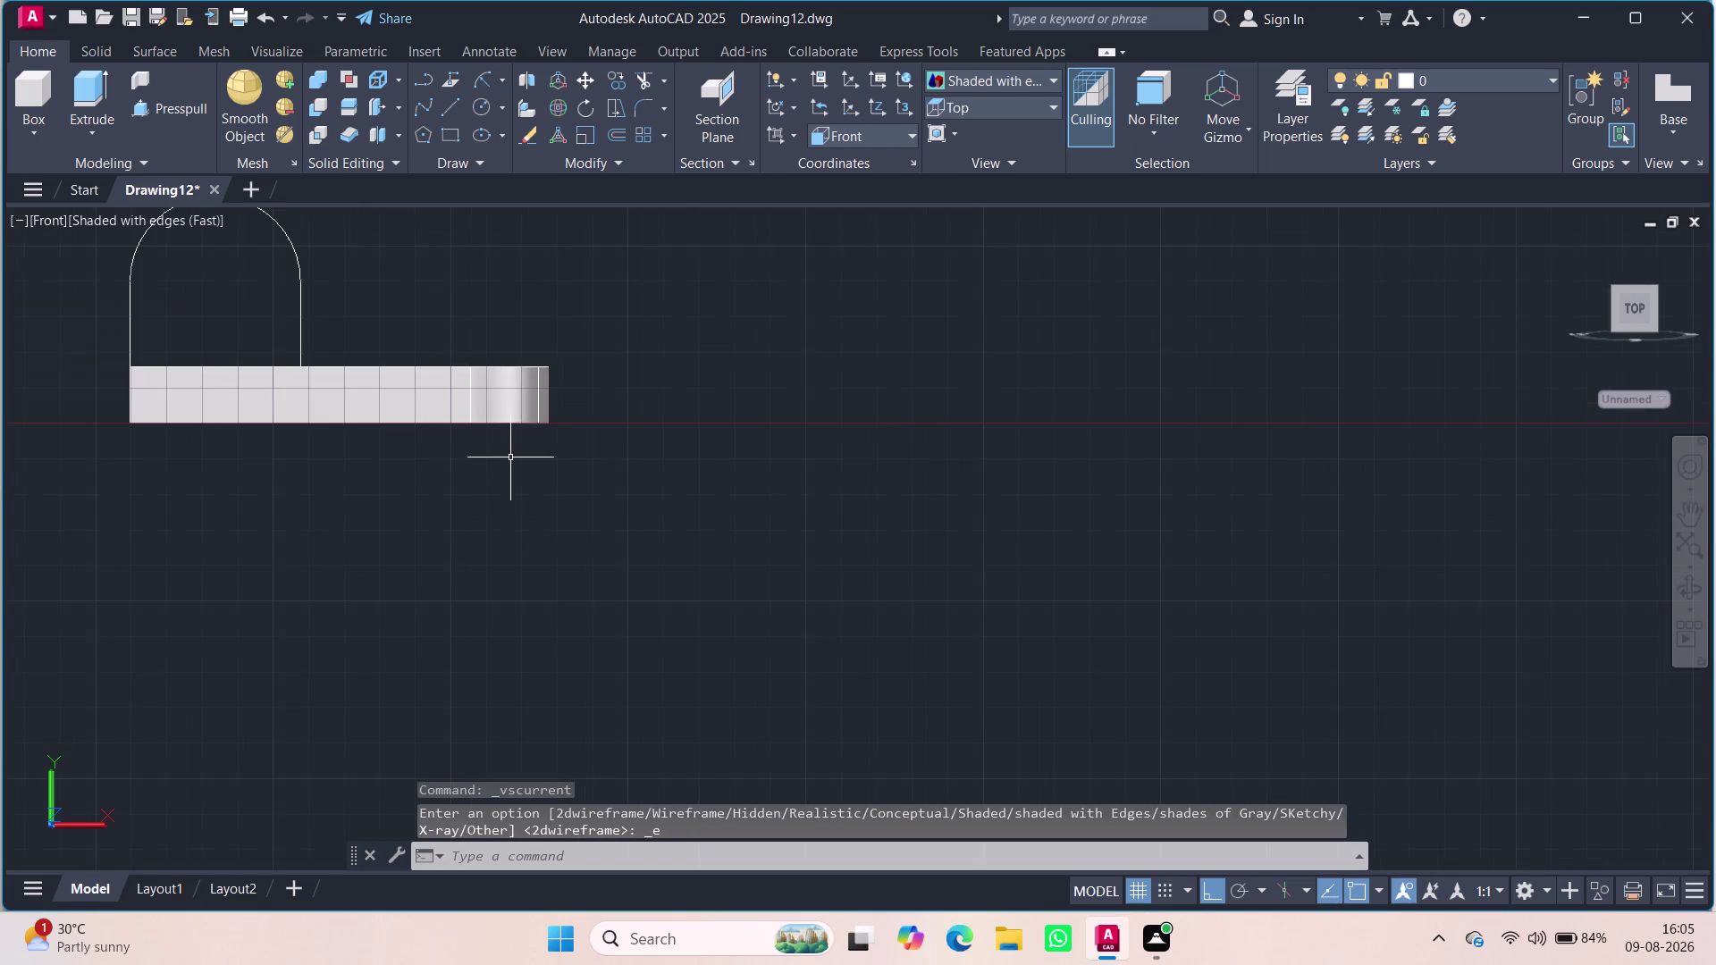
scroll(down, 3)
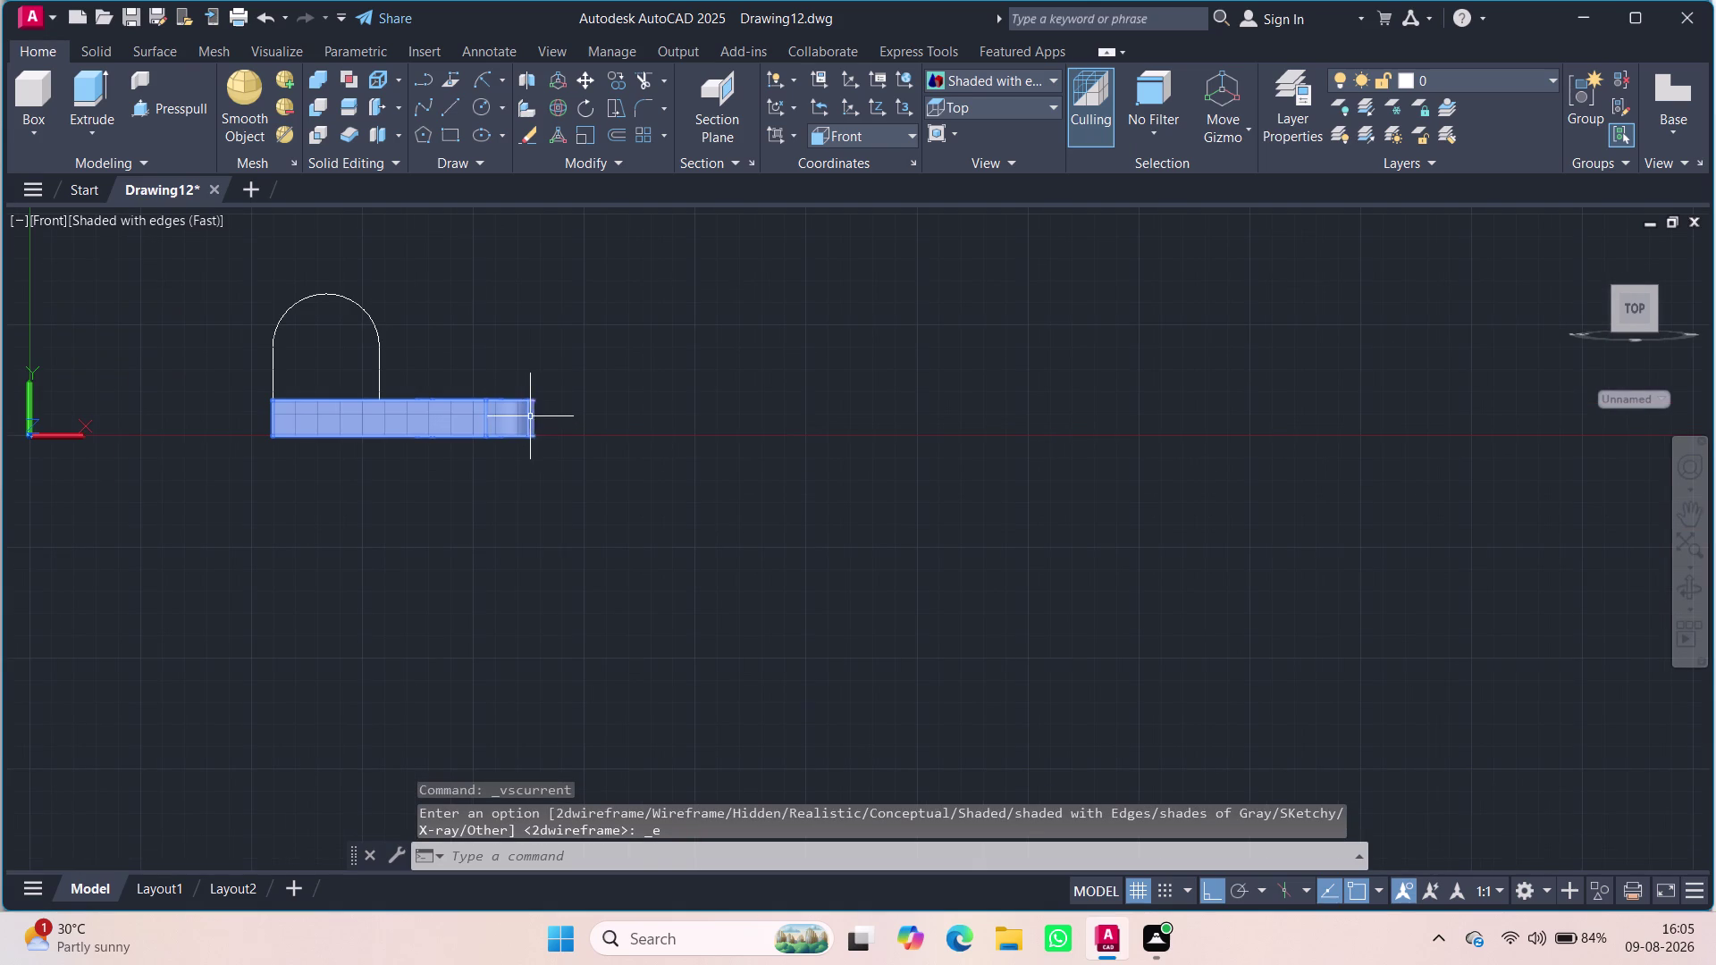
scroll(down, 3)
scroll(up, 3)
scroll(up, 3)
click(513, 399)
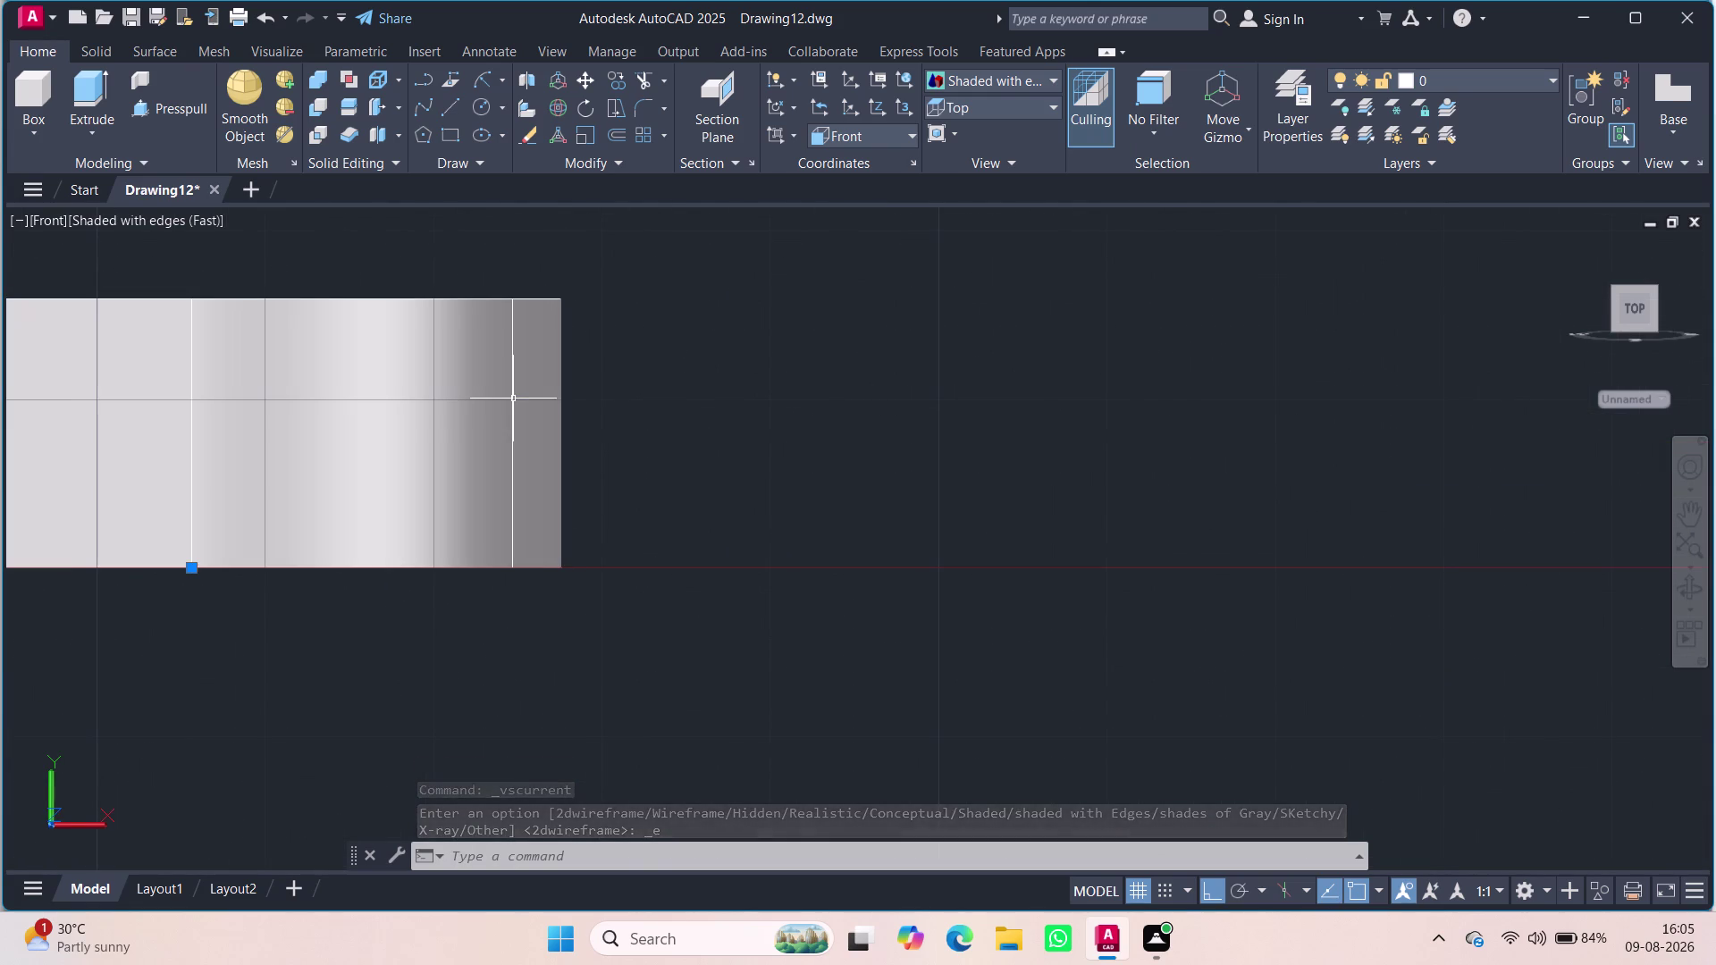
key(Escape)
key(Escape)
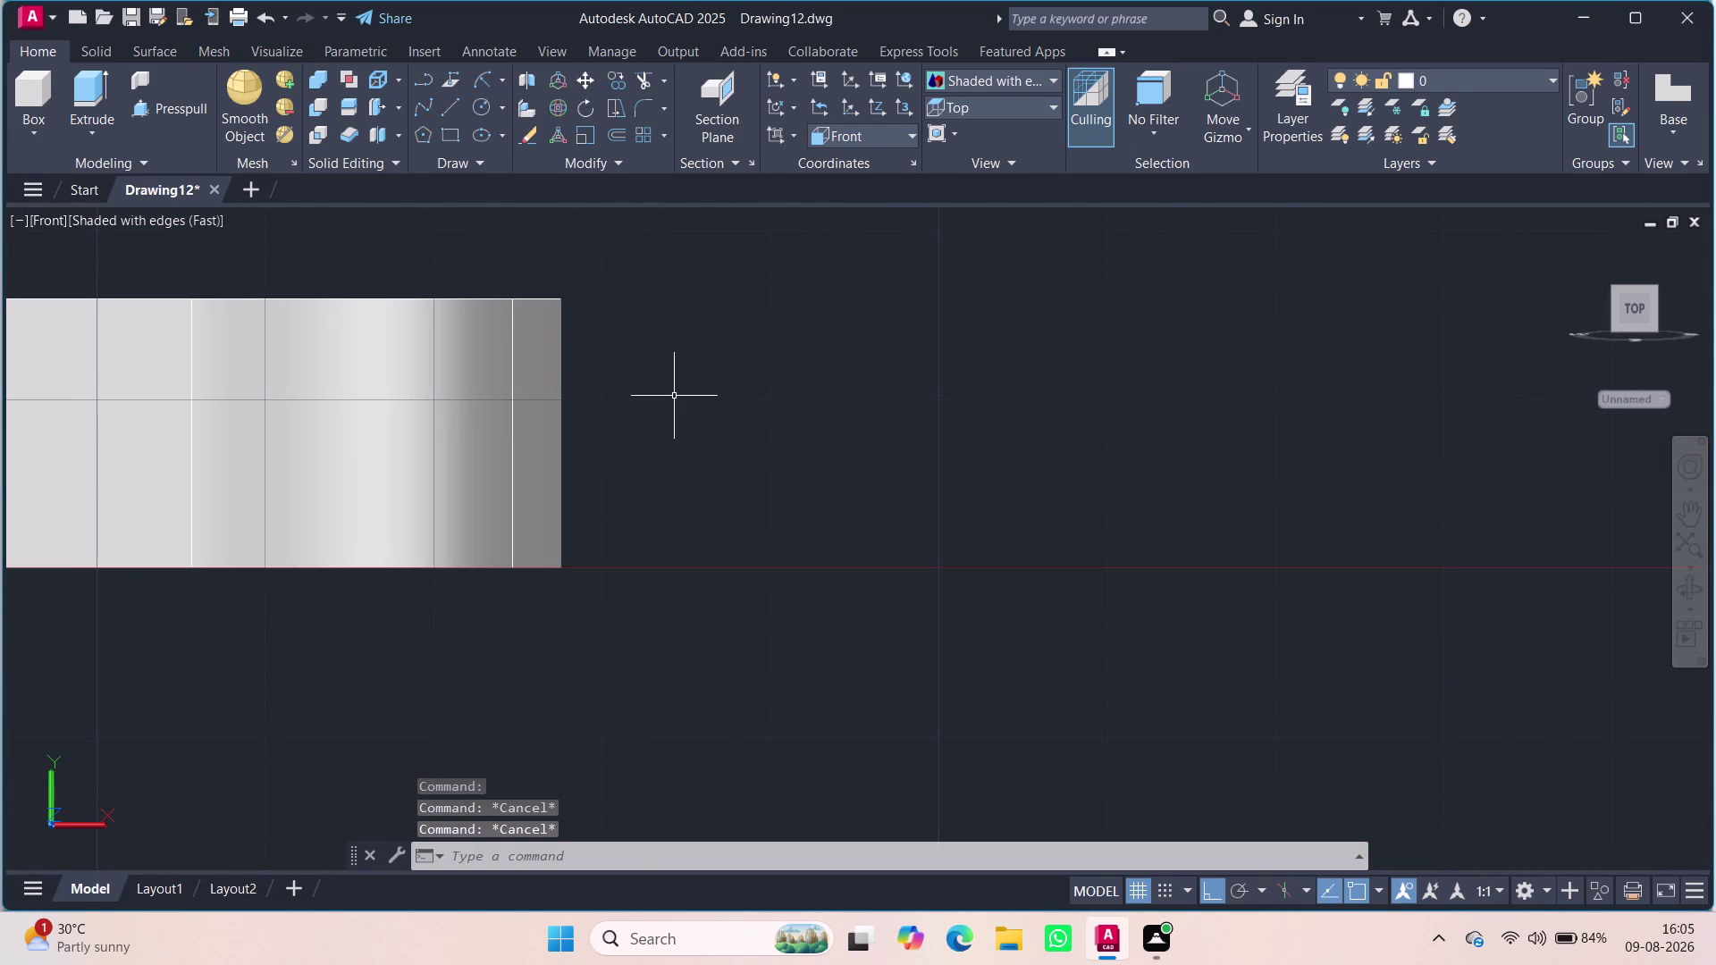
Switch to the SE Isometric view and pan the bracket slightly.
click(59, 222)
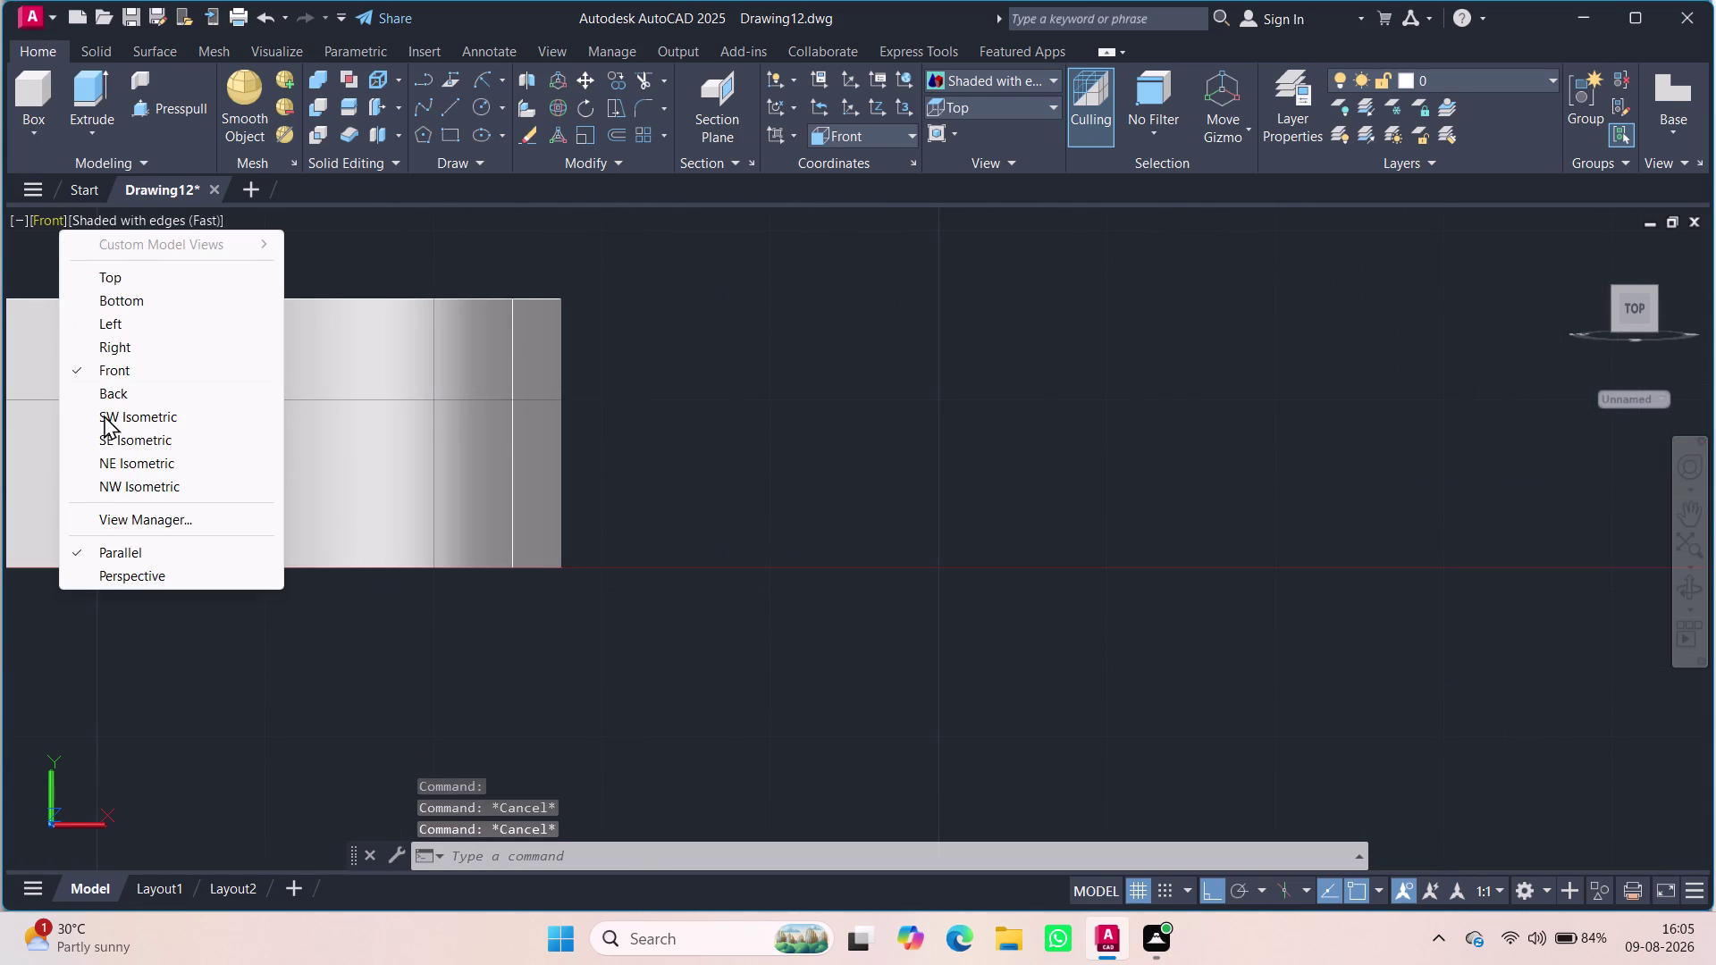
click(116, 433)
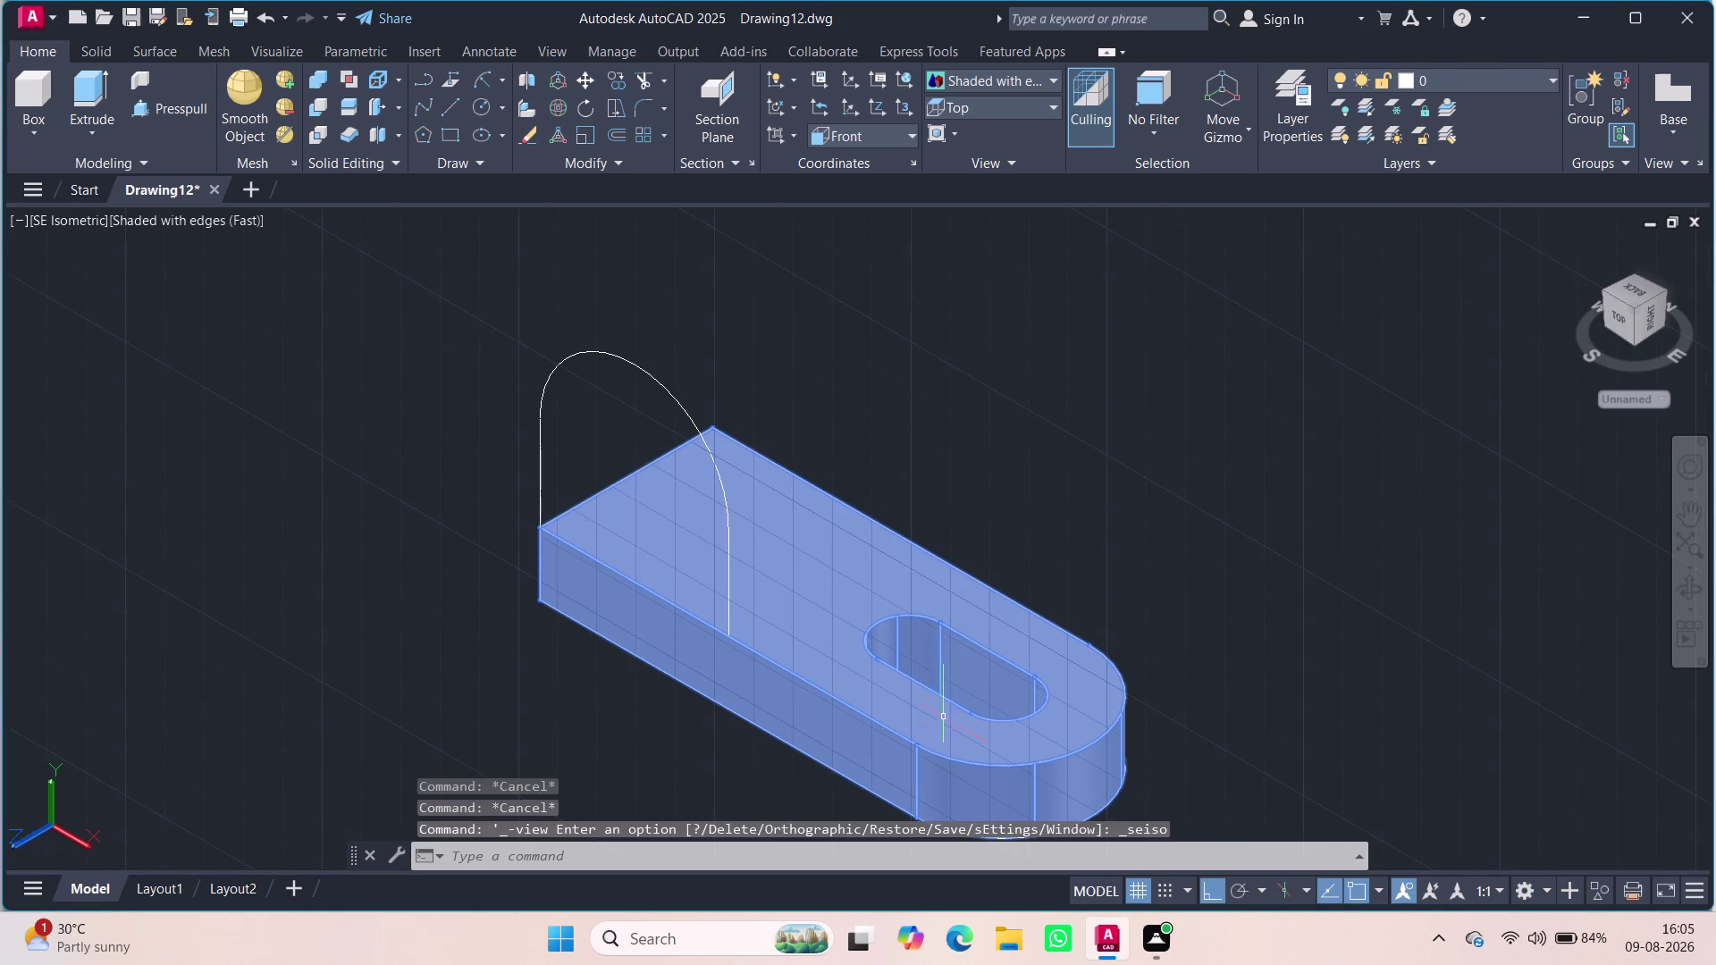
key(Escape)
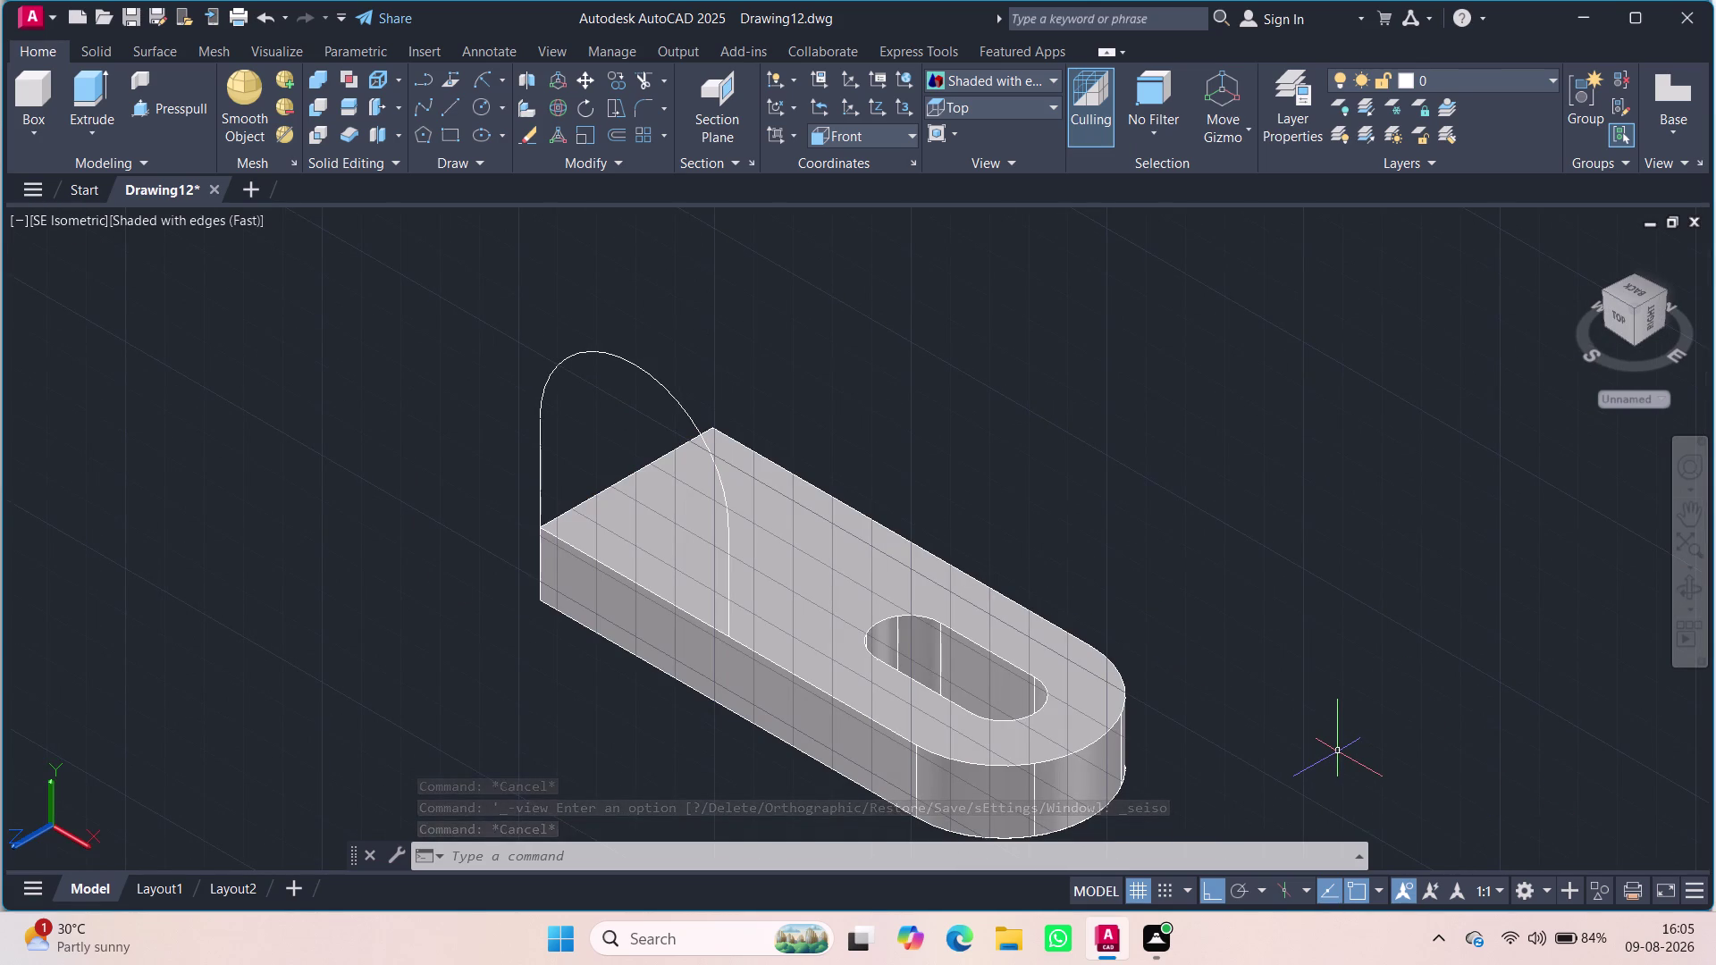
middle_drag(1294, 619, 1287, 562)
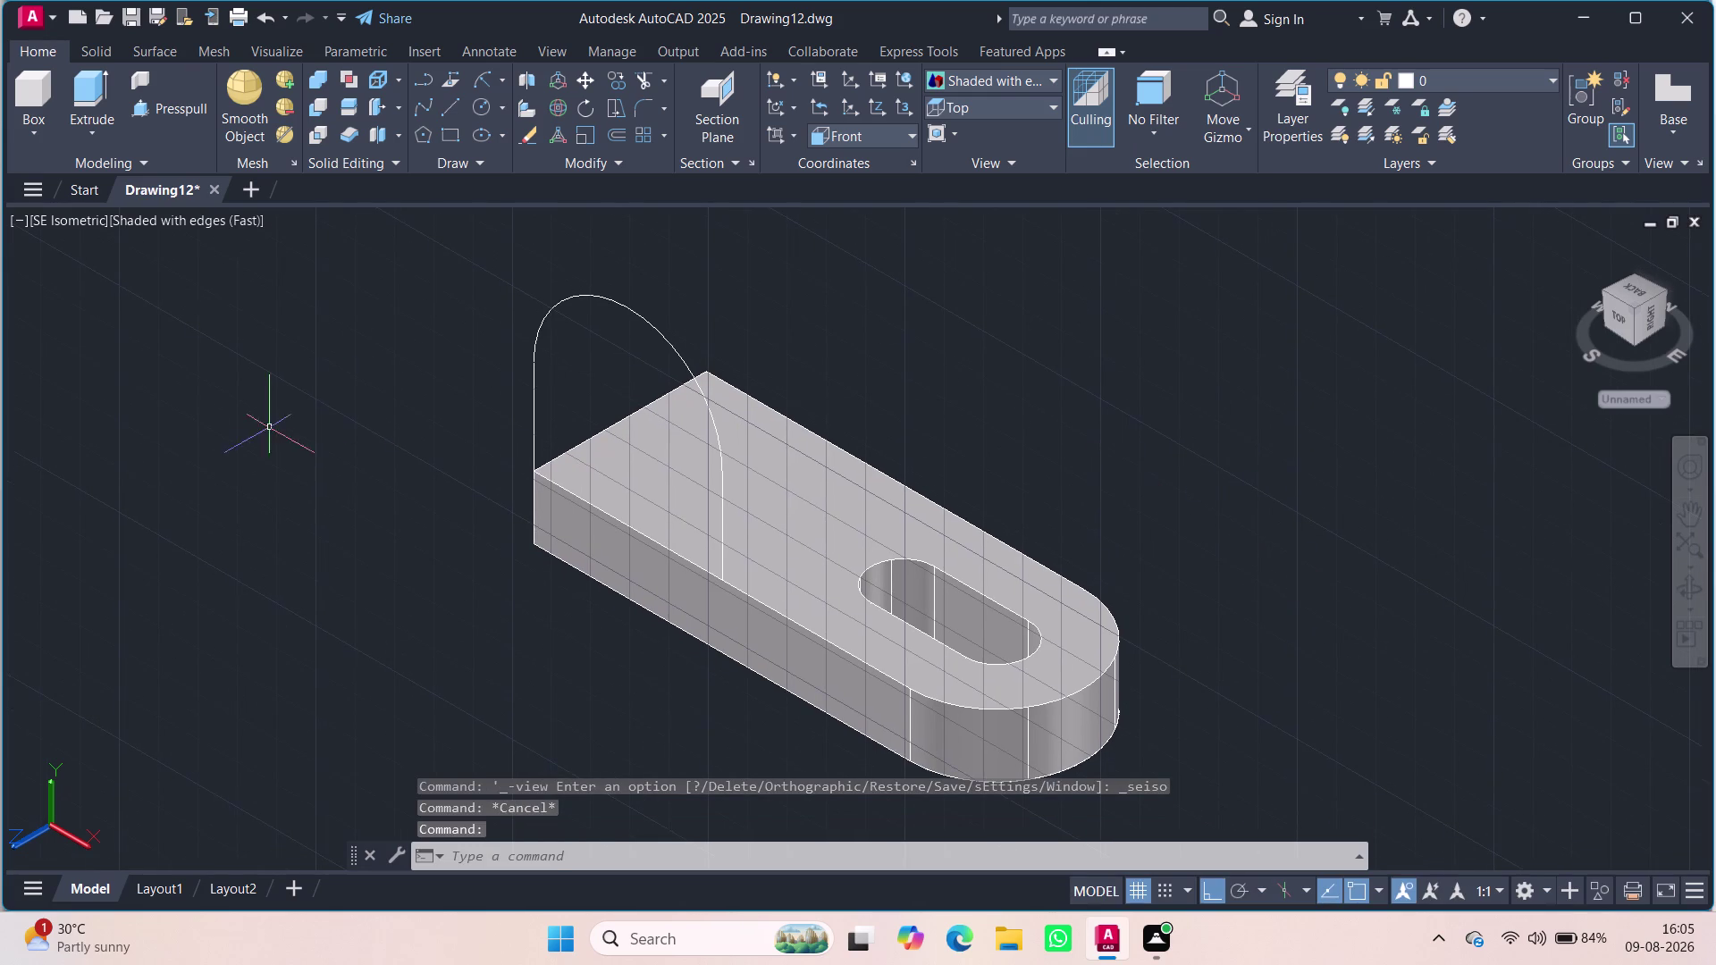
click(142, 224)
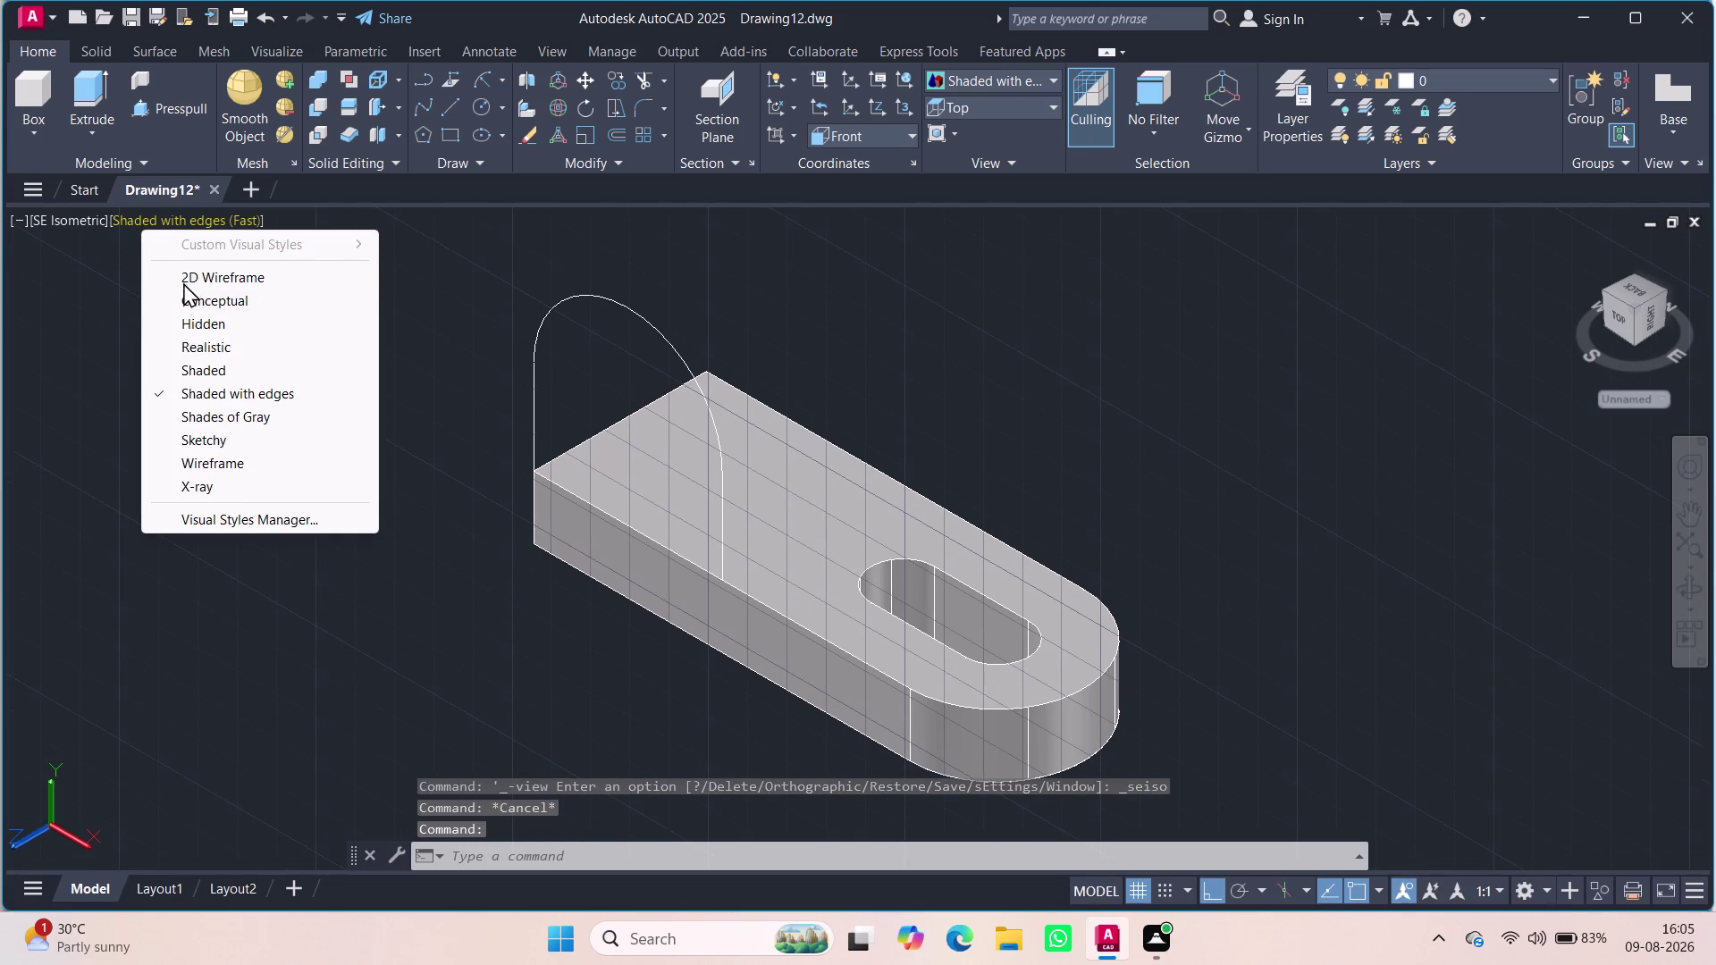
Set the visual style to Hidden and pan the bracket into view.
click(180, 324)
middle_drag(1316, 673, 1356, 582)
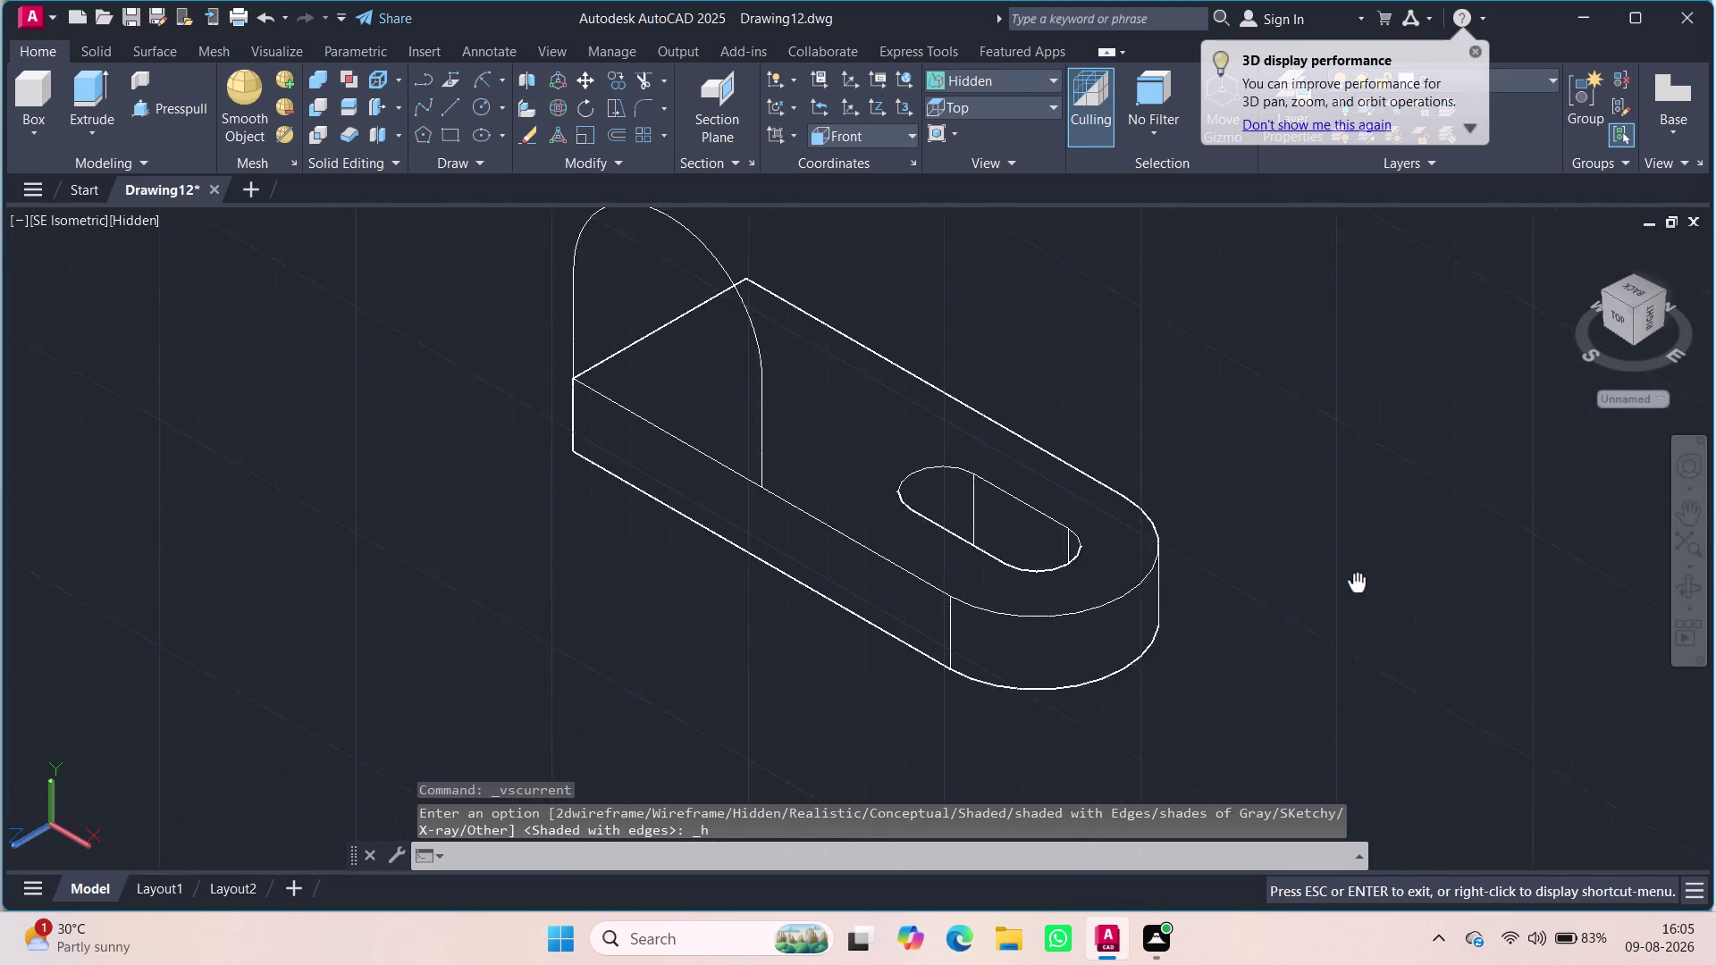
middle_drag(1356, 582, 1327, 625)
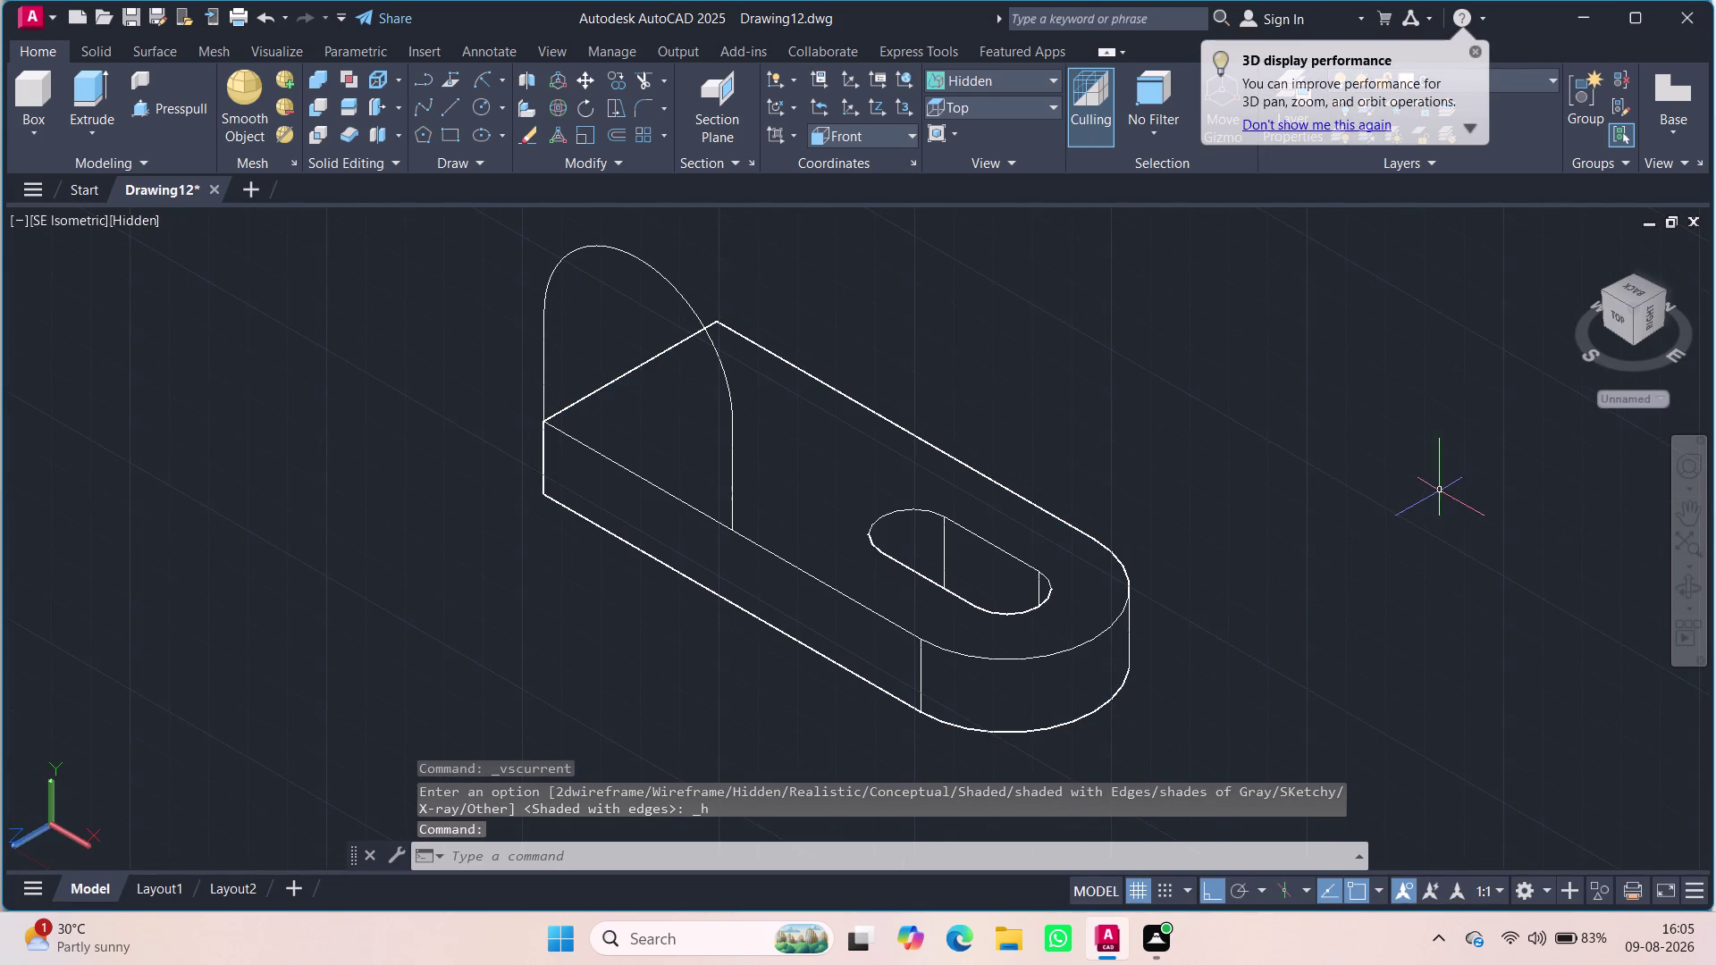
middle_drag(1091, 626, 1135, 589)
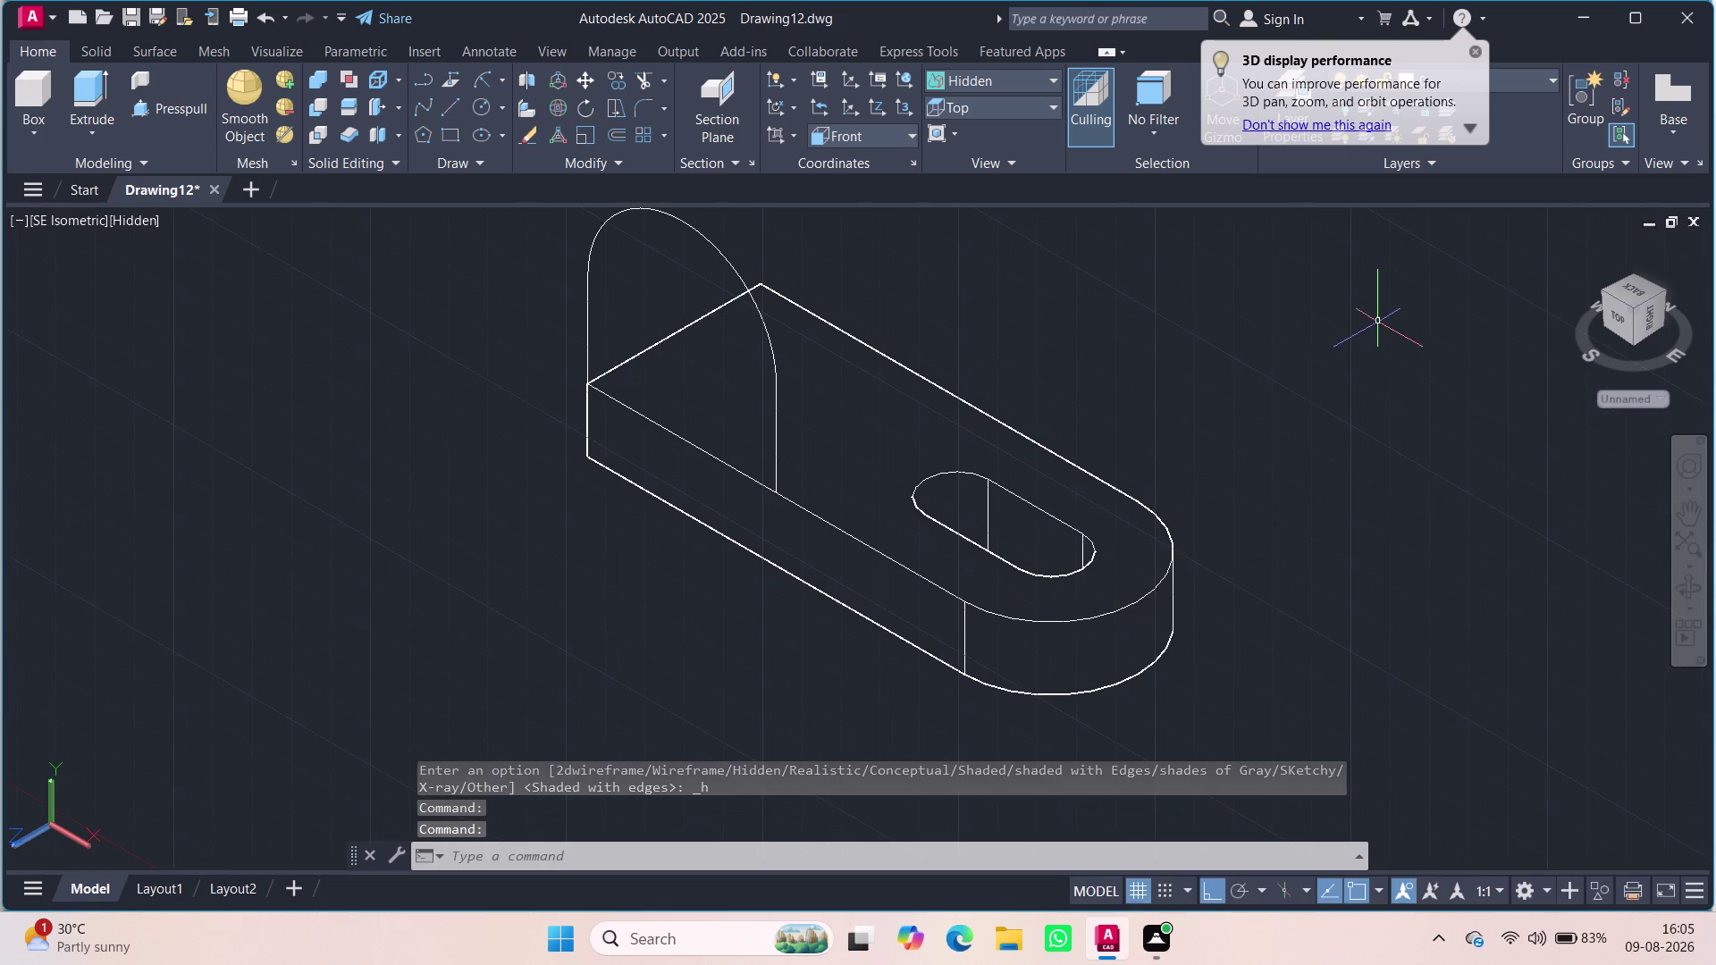
middle_drag(1371, 334, 1303, 548)
Select the upright's arched top and one side line.
click(588, 480)
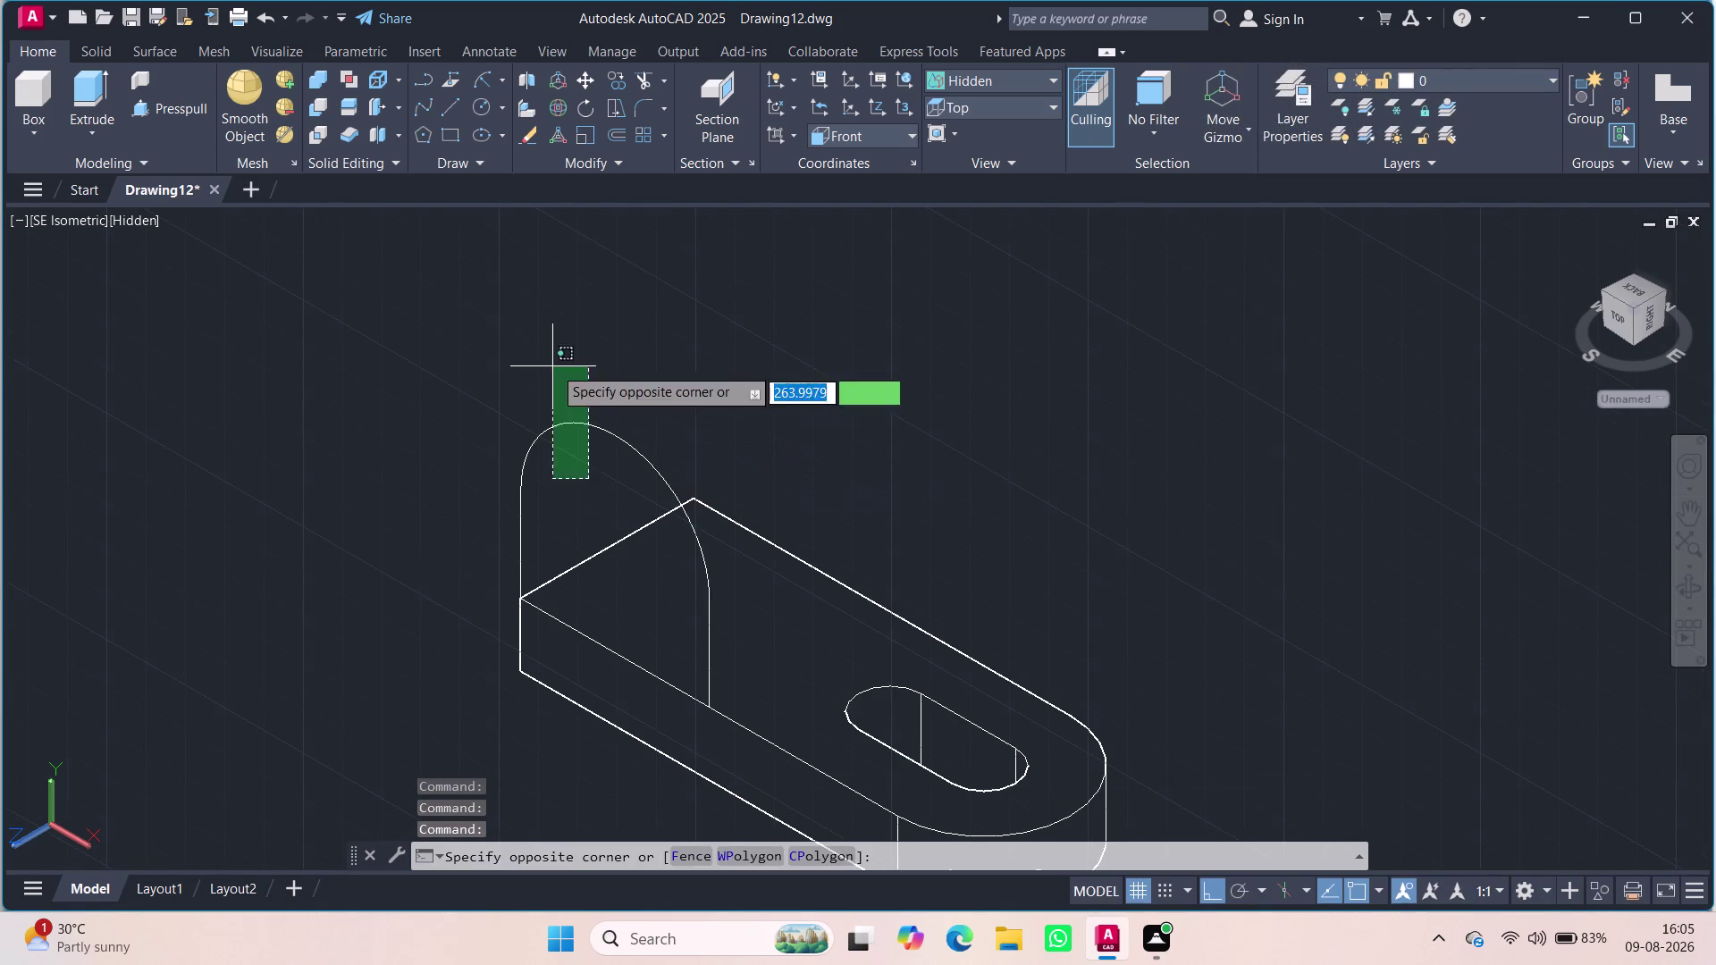
key(Escape)
drag(595, 484, 504, 520)
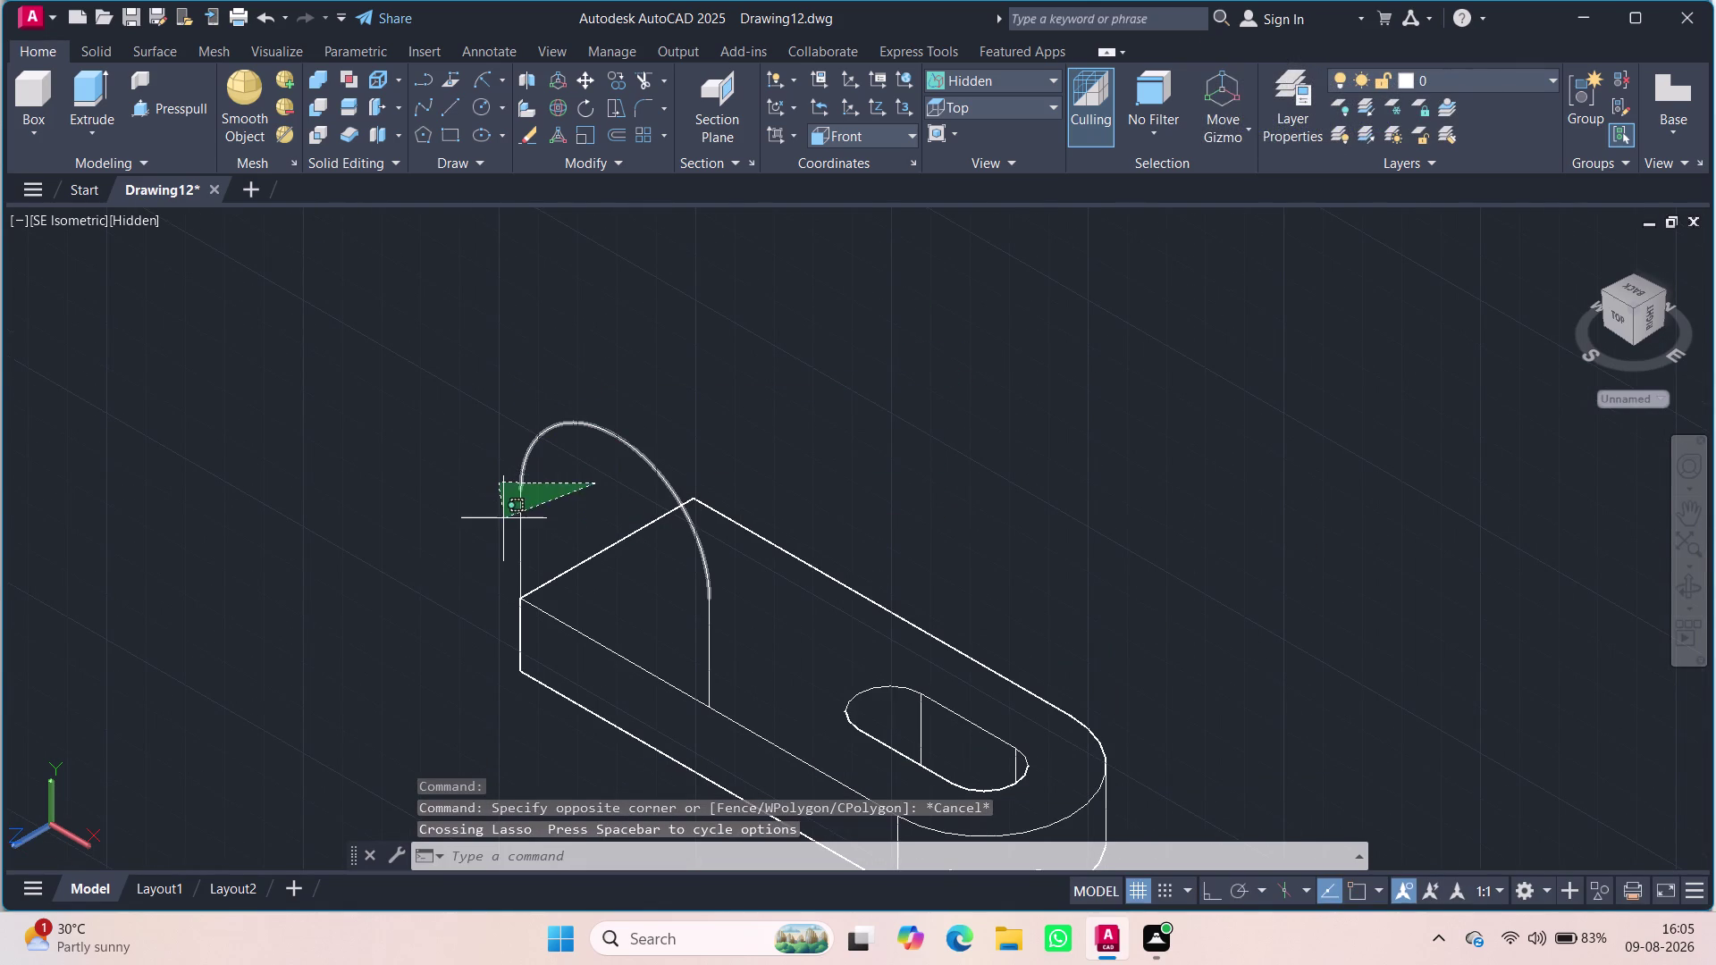
drag(504, 520, 689, 455)
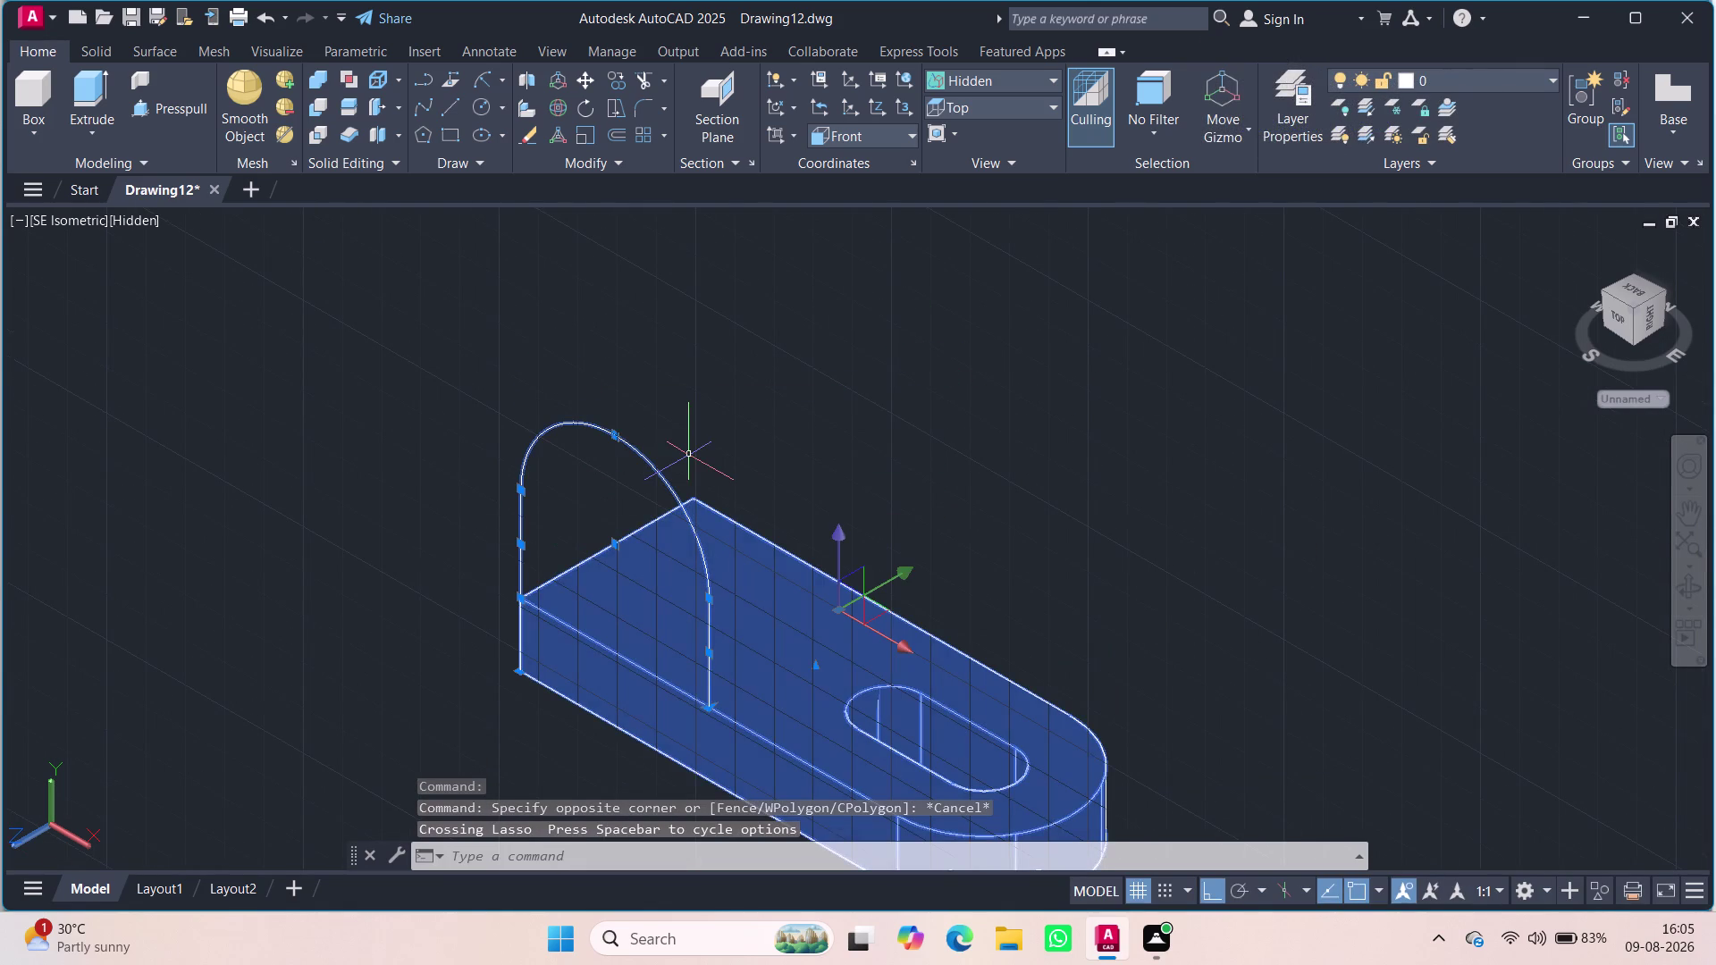
key(Escape)
key(Escape)
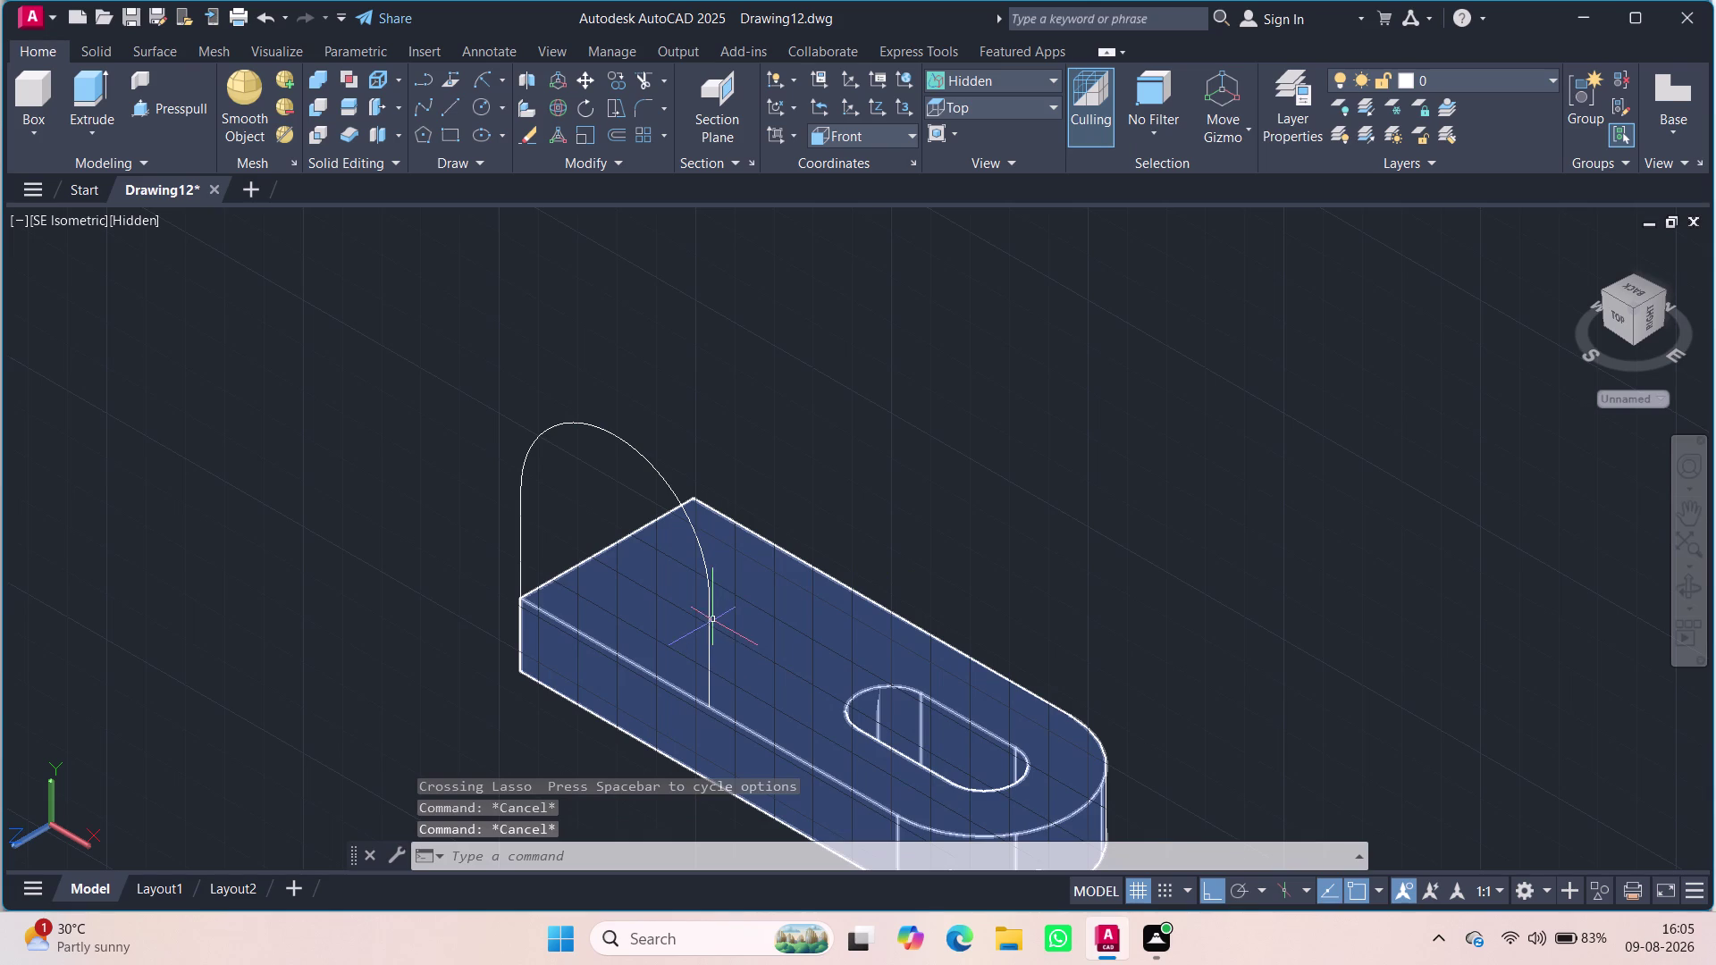
click(710, 619)
click(699, 548)
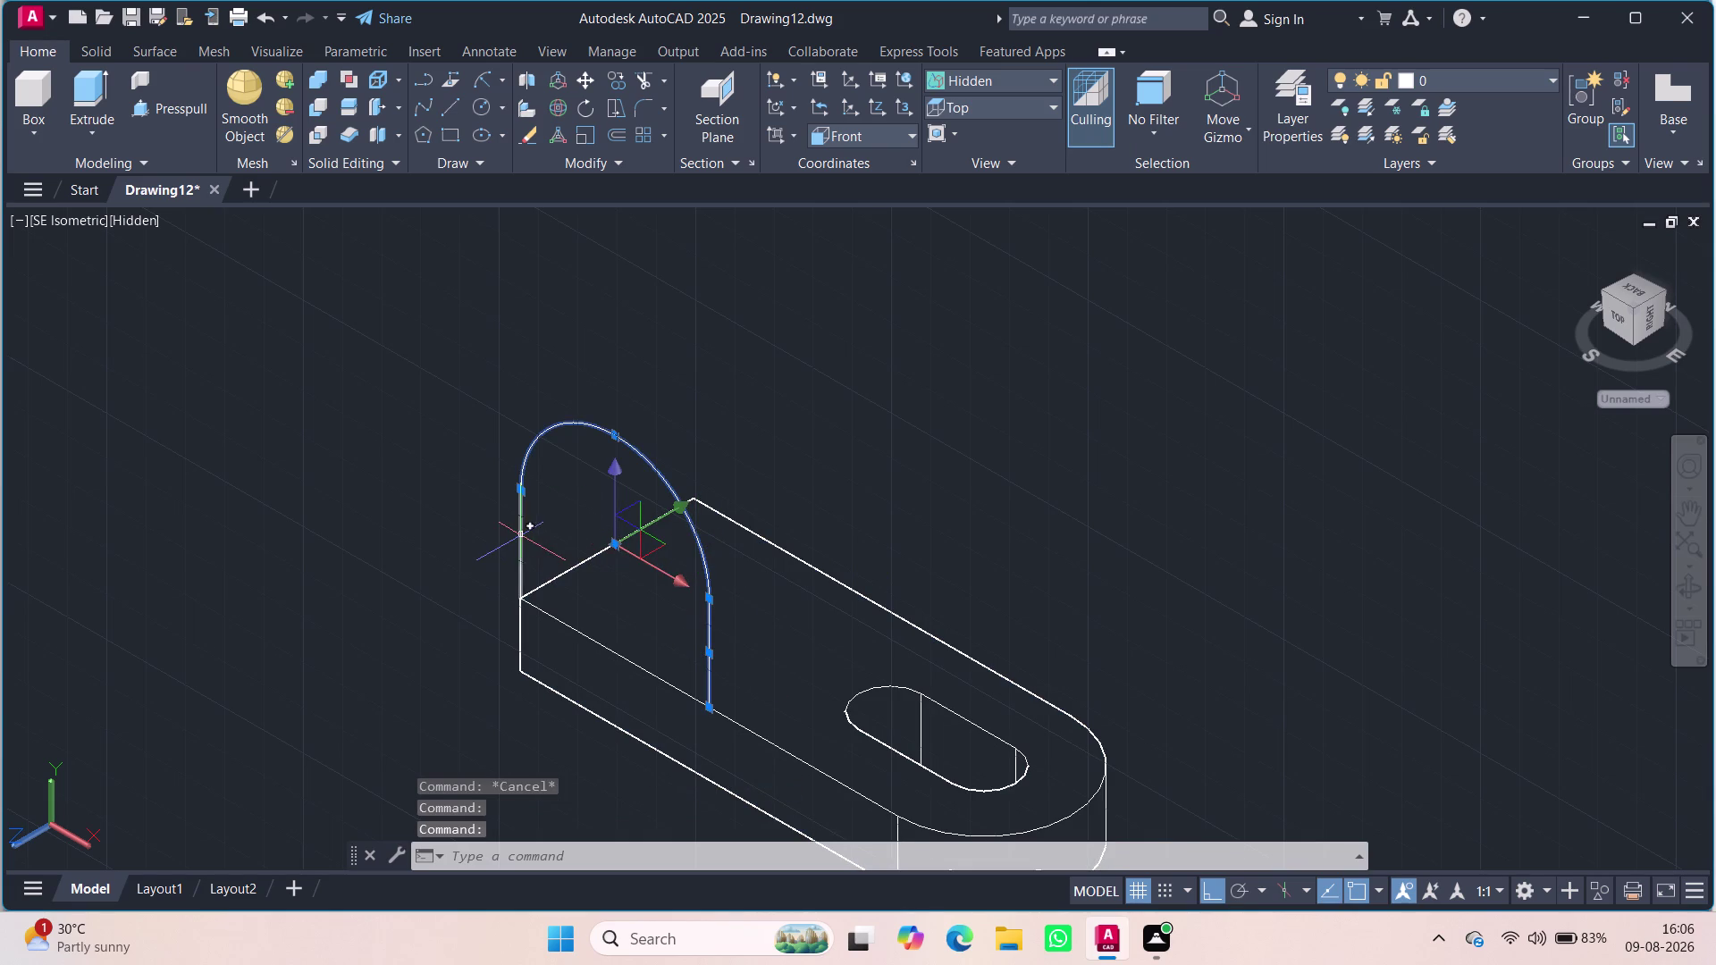
Select the upright outline's two side lines and arc, abandoning a stray group attempt.
click(520, 535)
key(g)
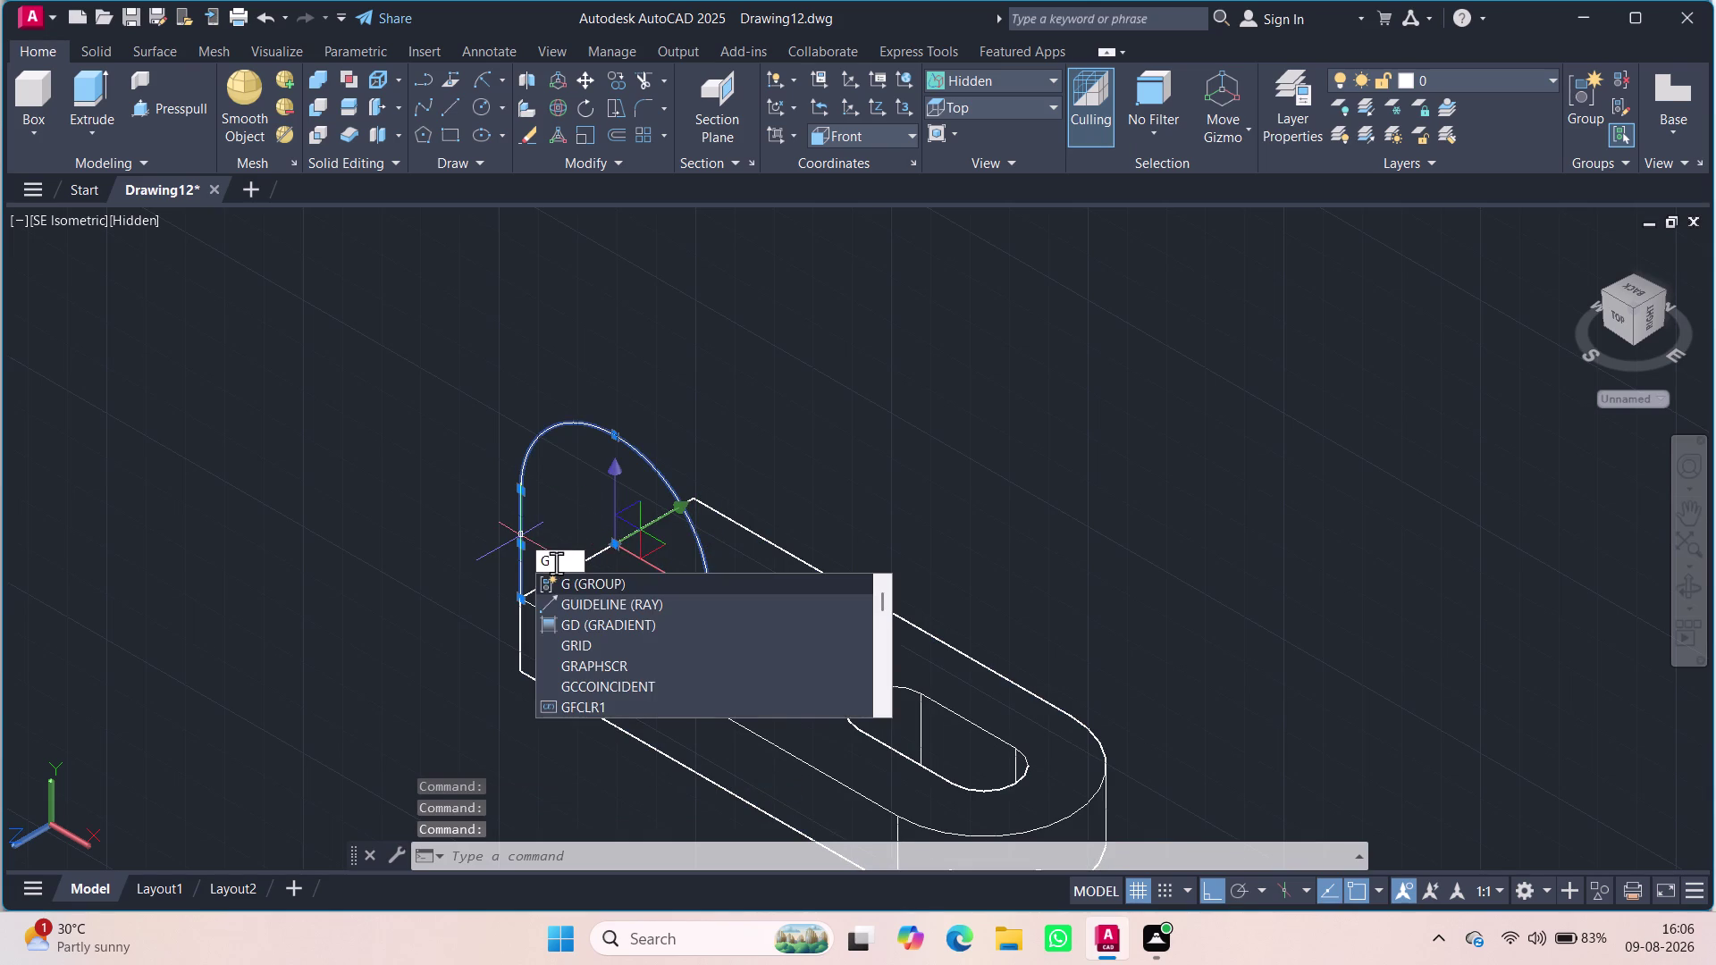
click(562, 584)
click(530, 452)
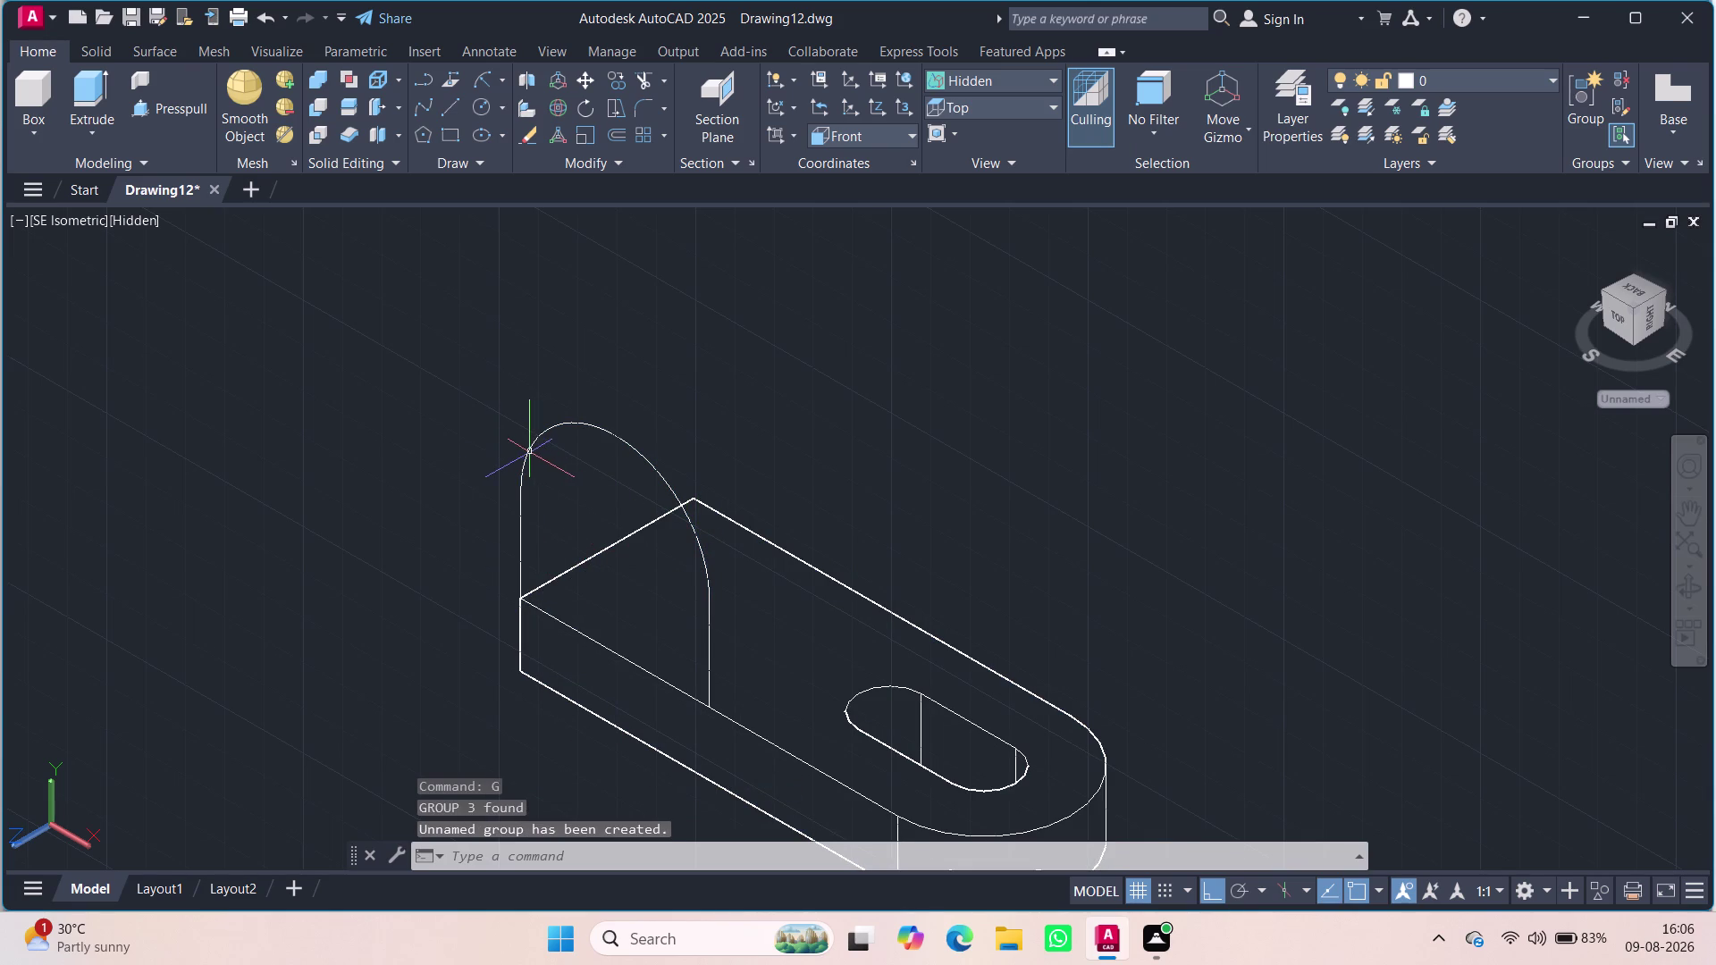
click(409, 404)
key(grave)
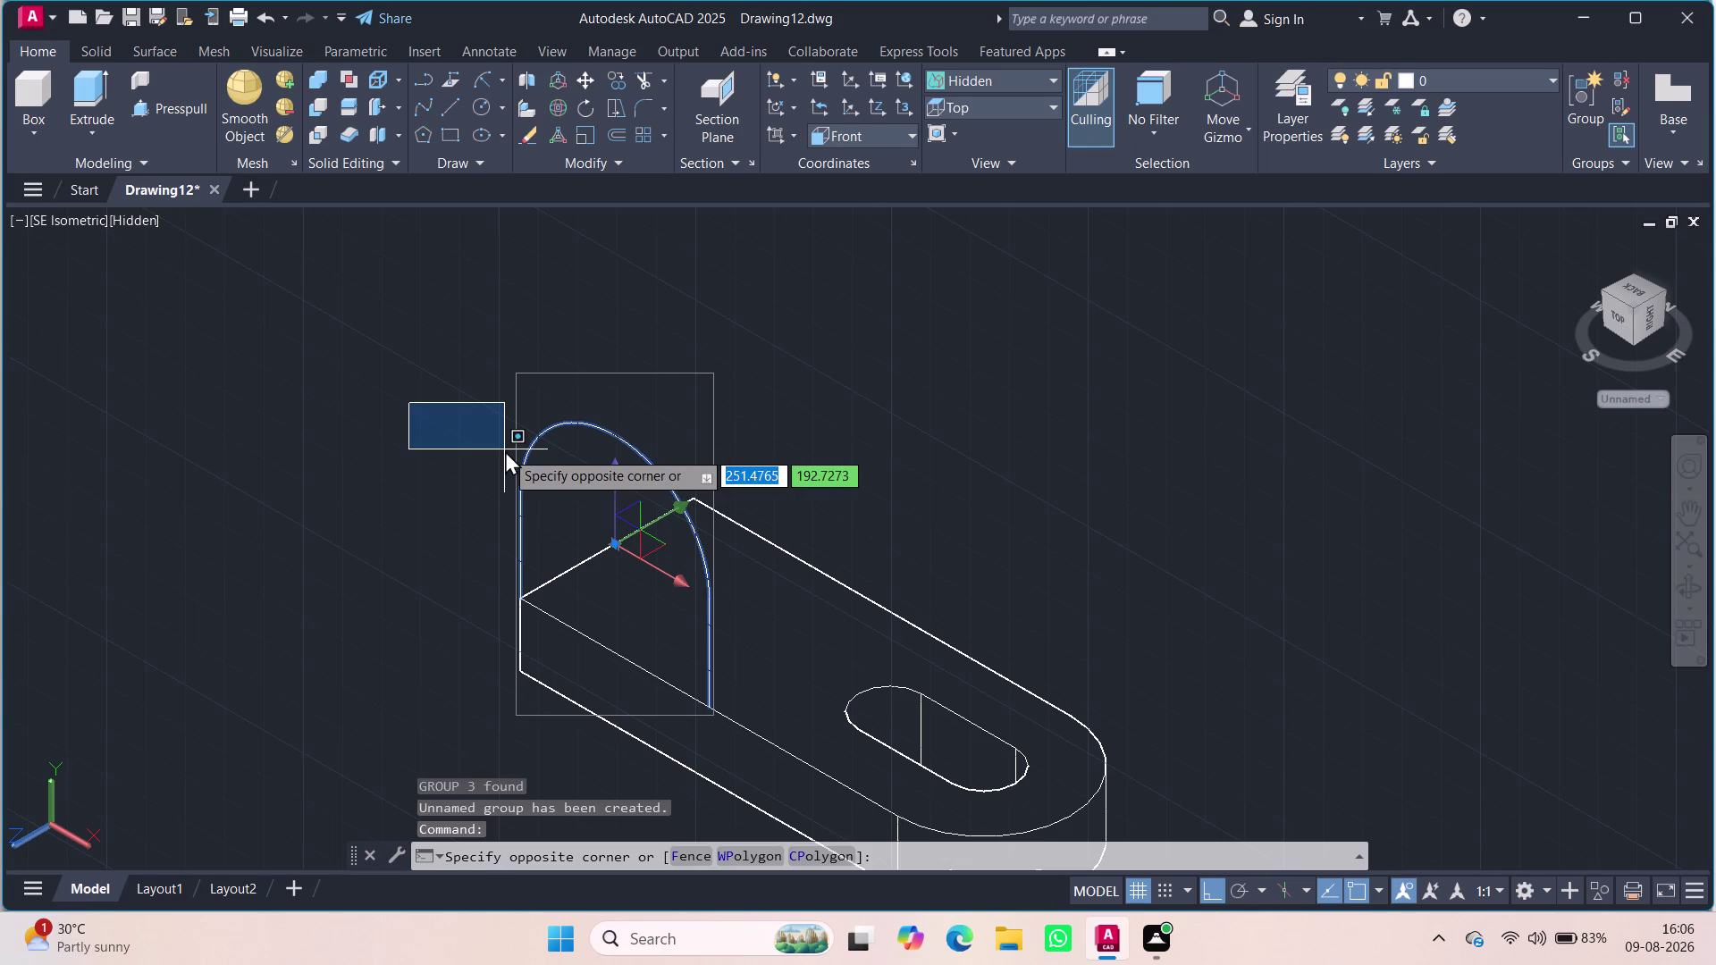
key(Escape)
key(Escape)
key(Escape)
drag(544, 443, 512, 531)
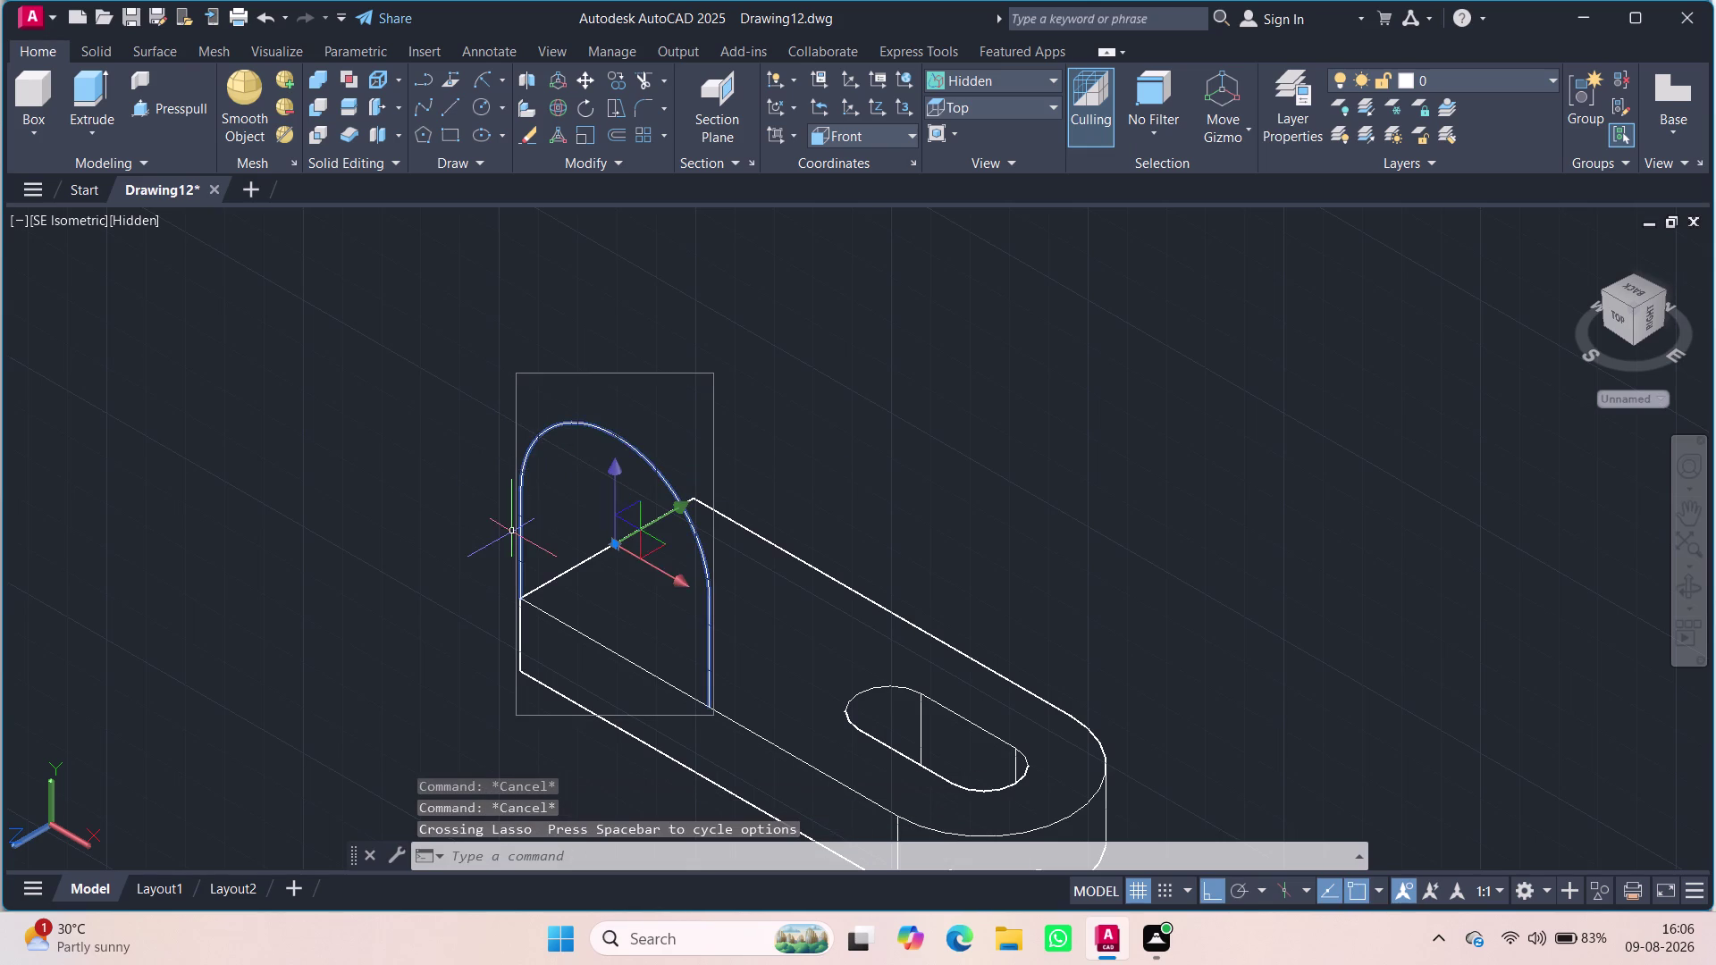
key(Escape)
click(520, 514)
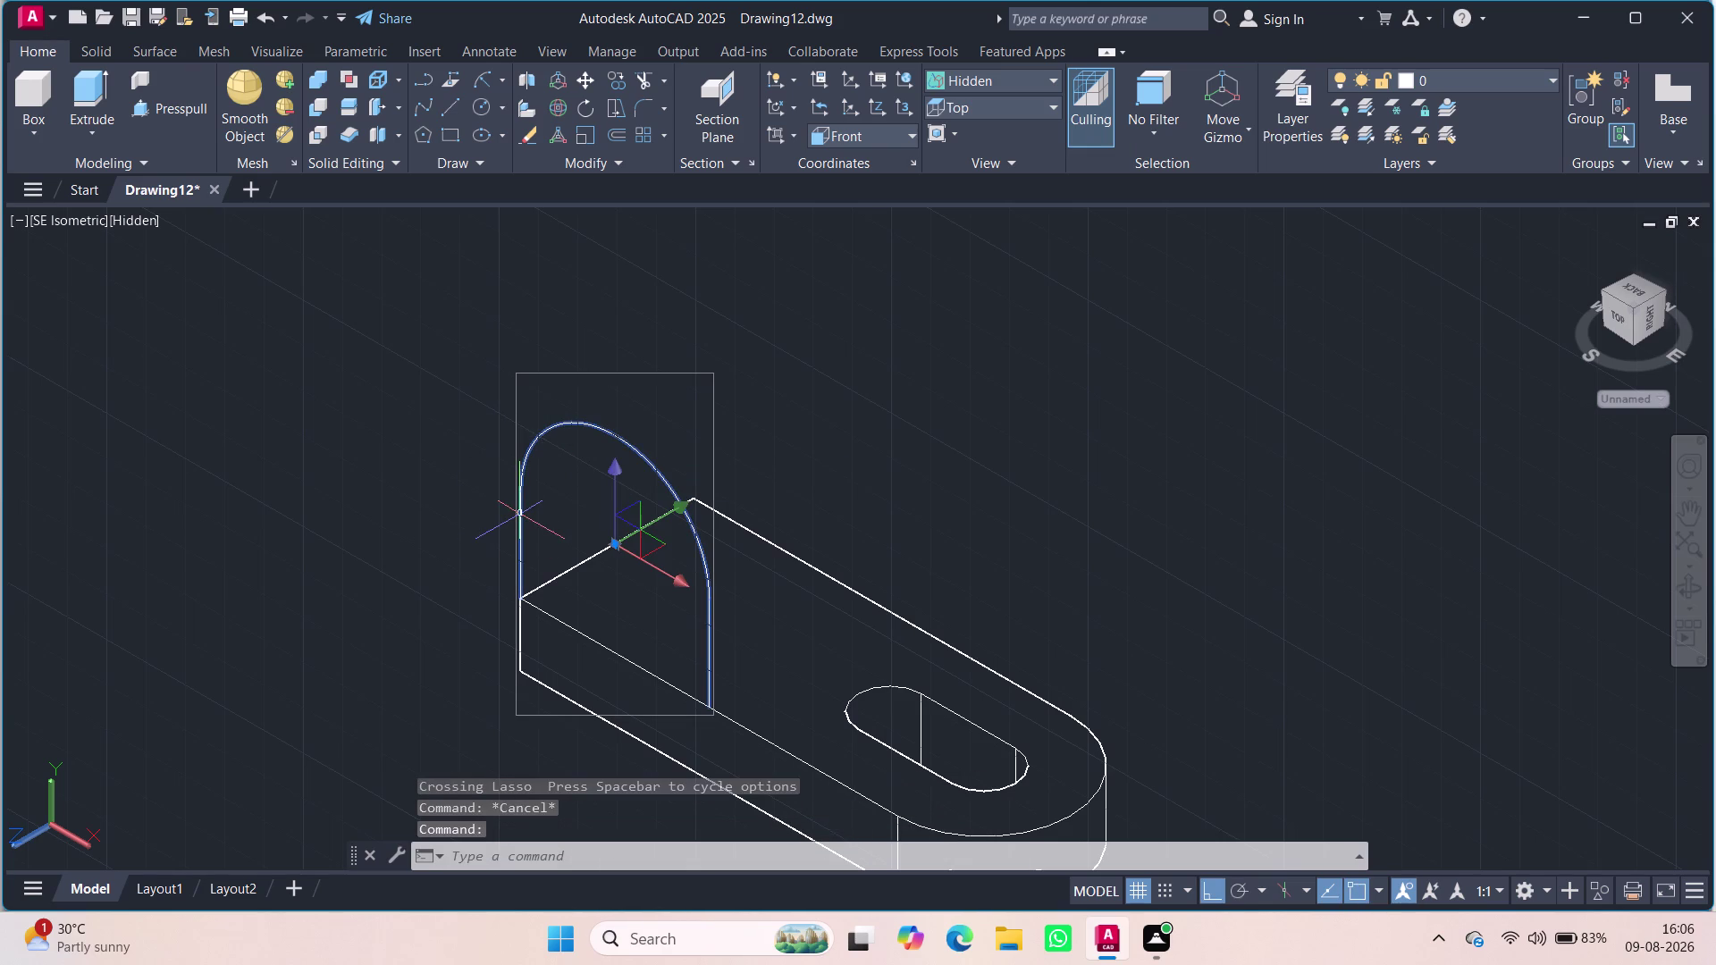
JOIN the arc and both side lines into one polyline and verify it.
key(j)
click(602, 560)
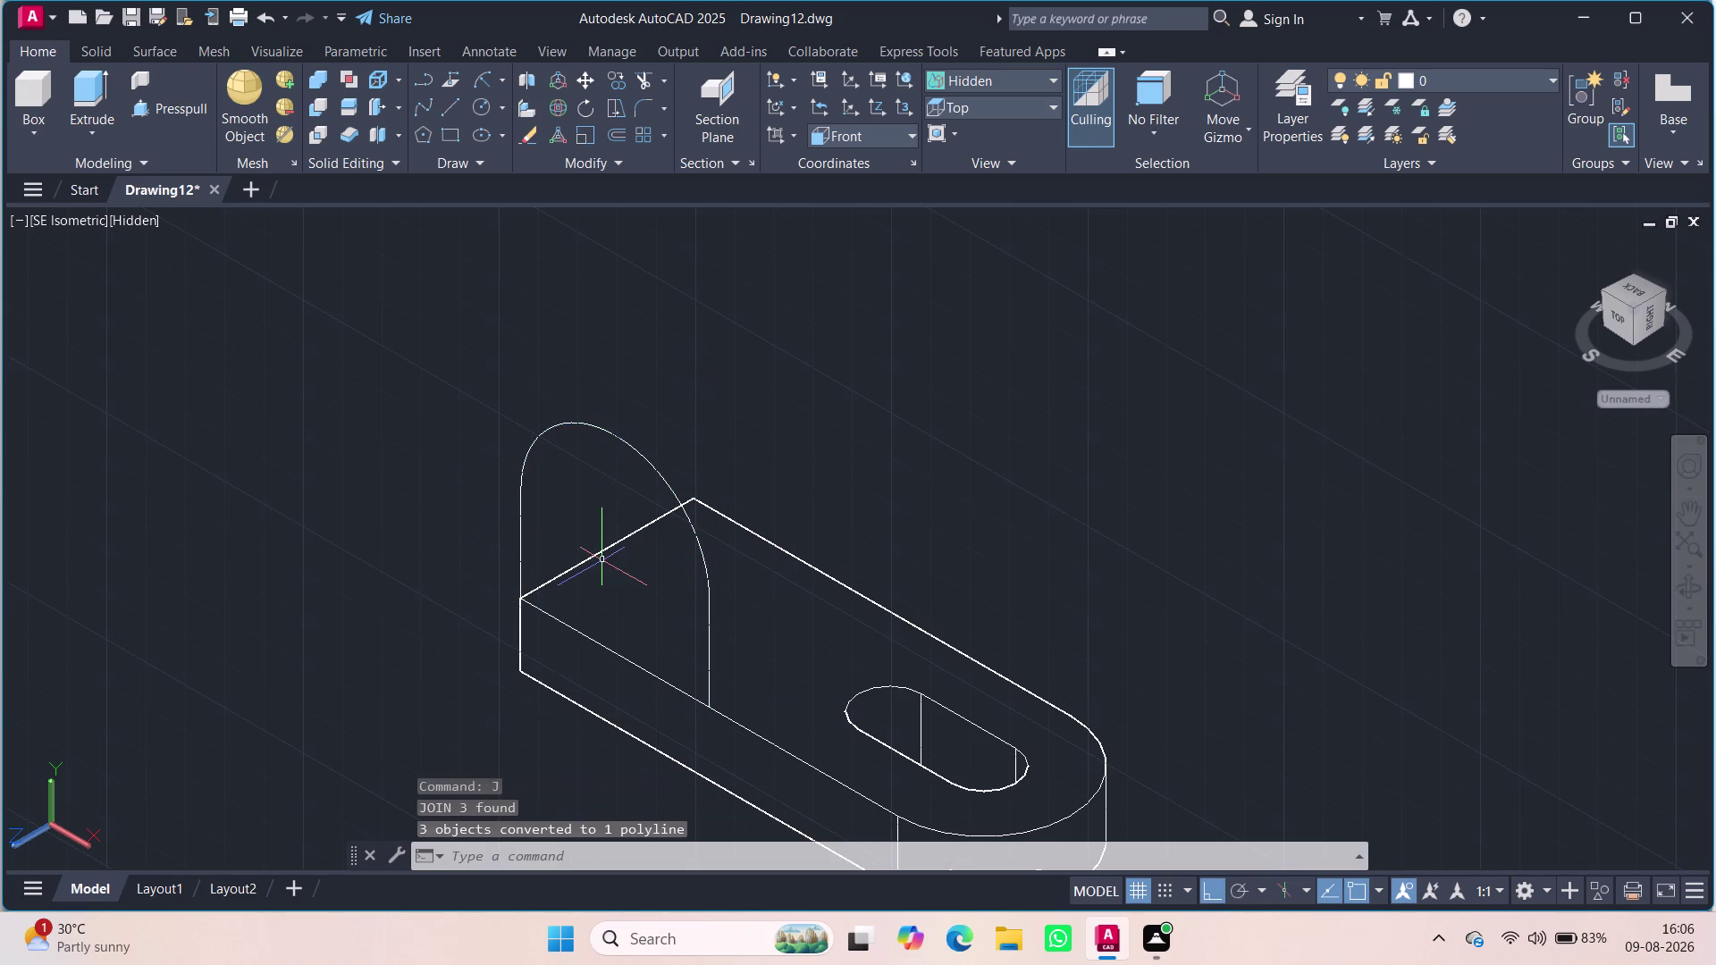
click(535, 452)
click(529, 447)
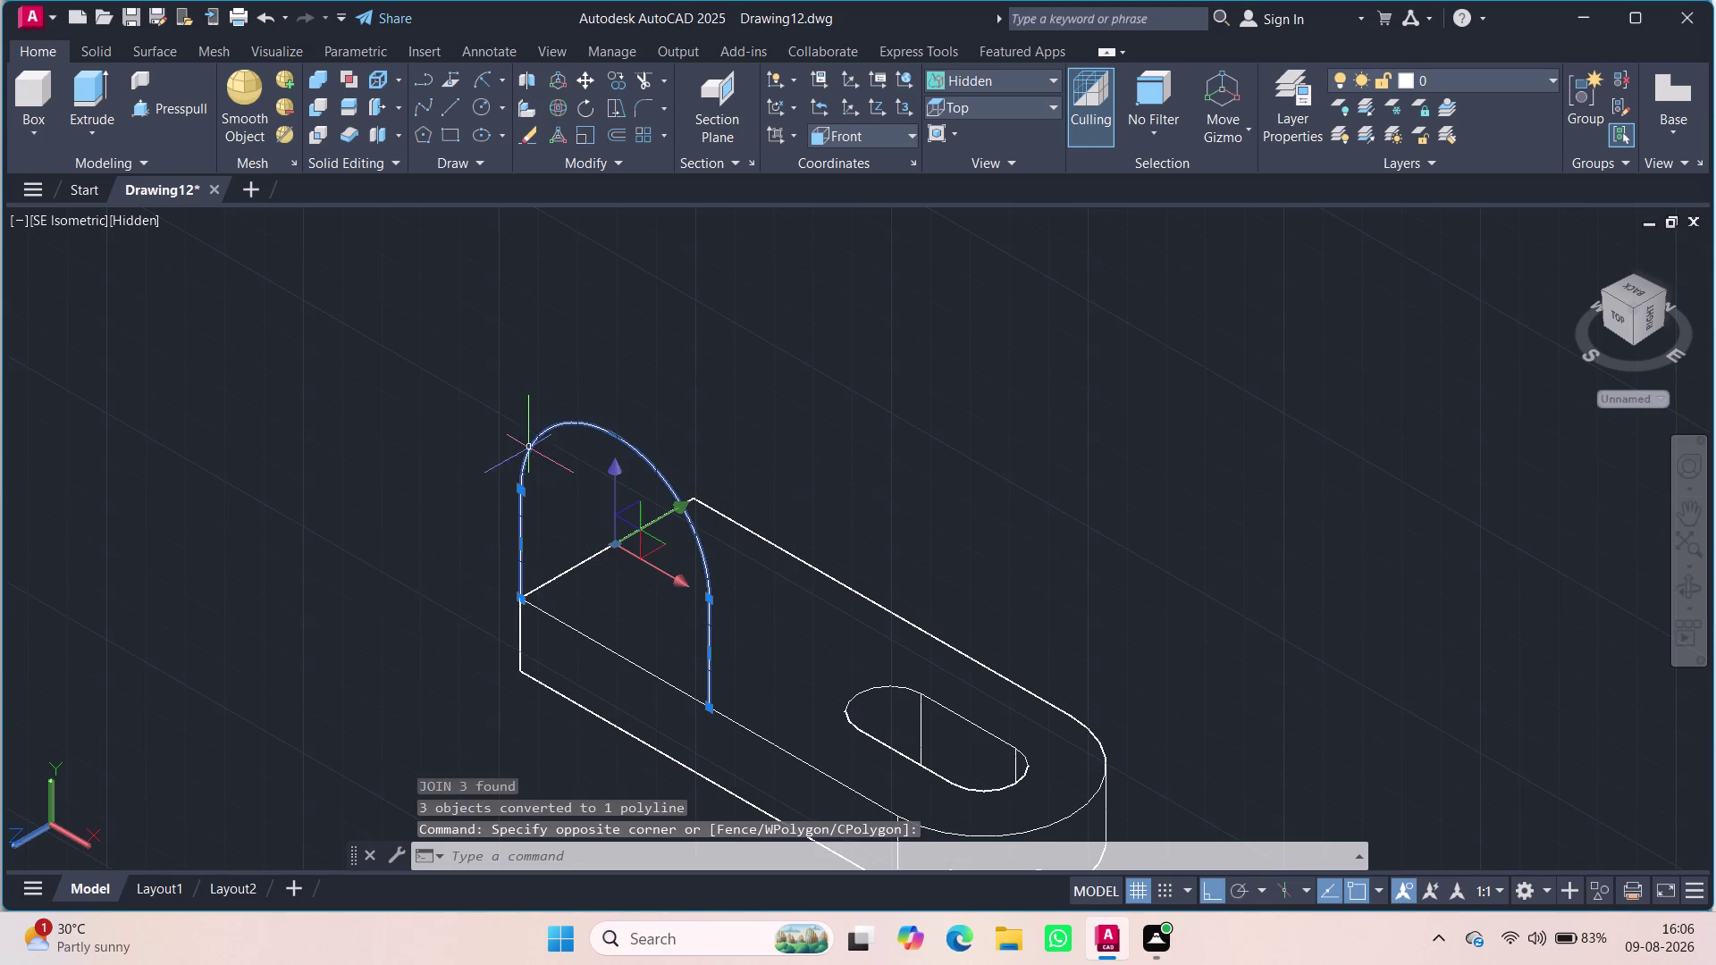
click(599, 641)
key(Escape)
key(Escape)
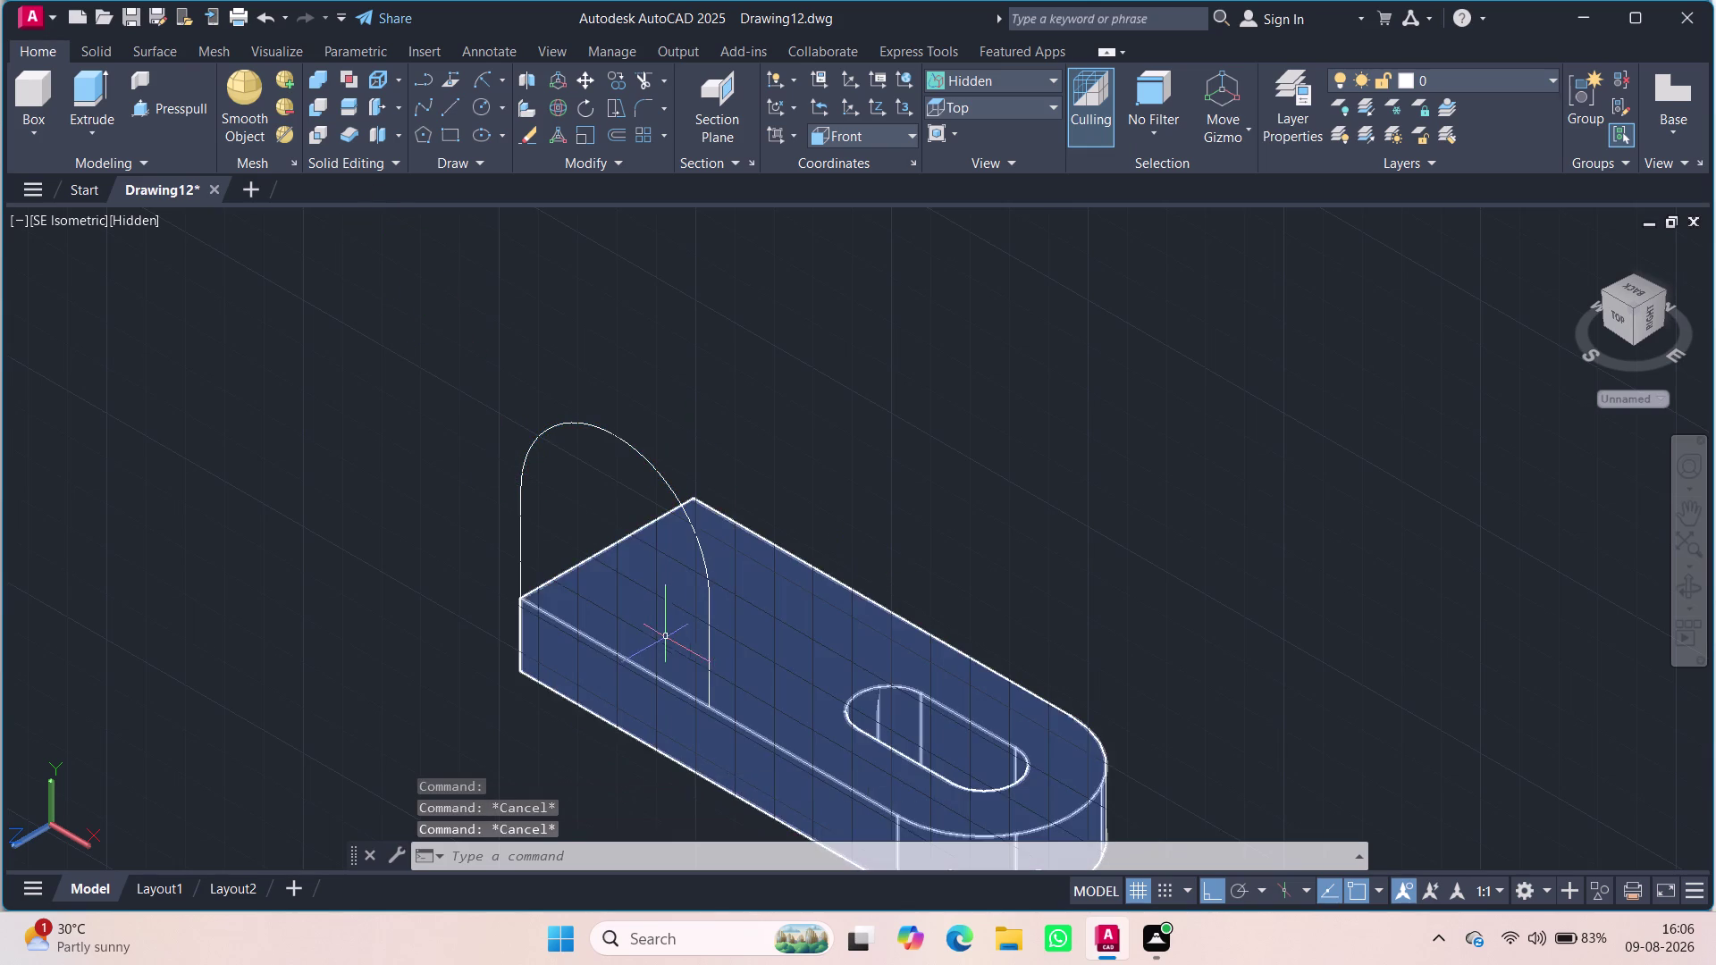
scroll(up, 3)
scroll(up, 3)
scroll(down, 3)
key(Escape)
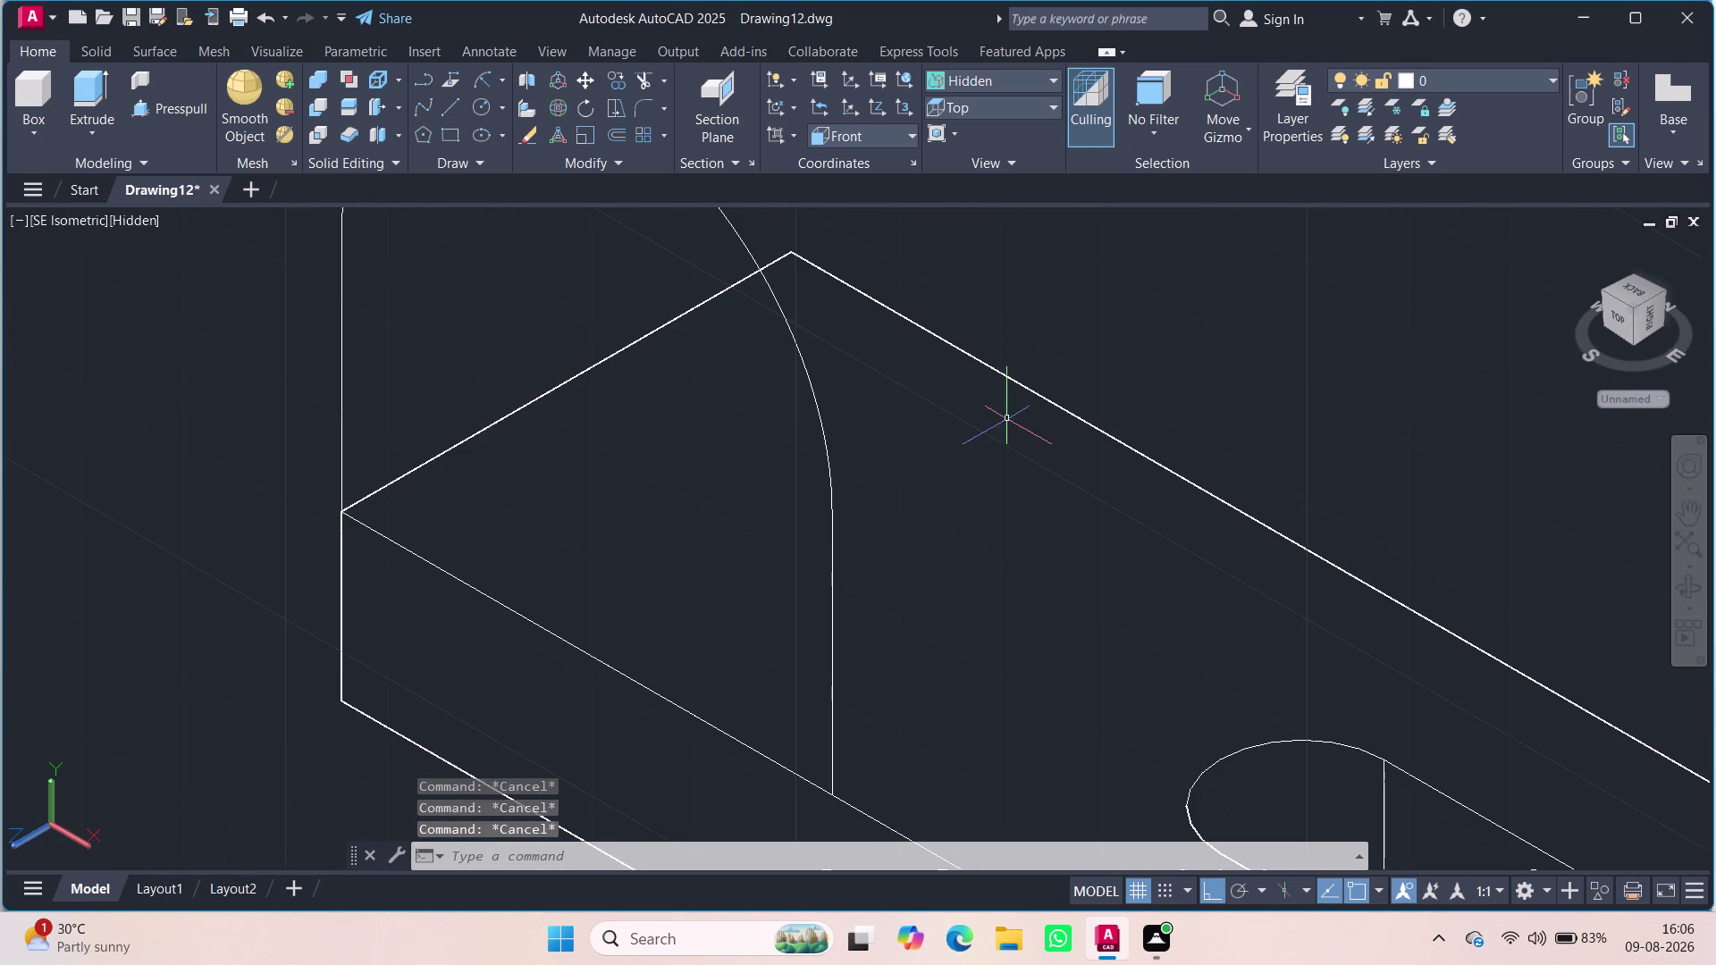
scroll(down, 3)
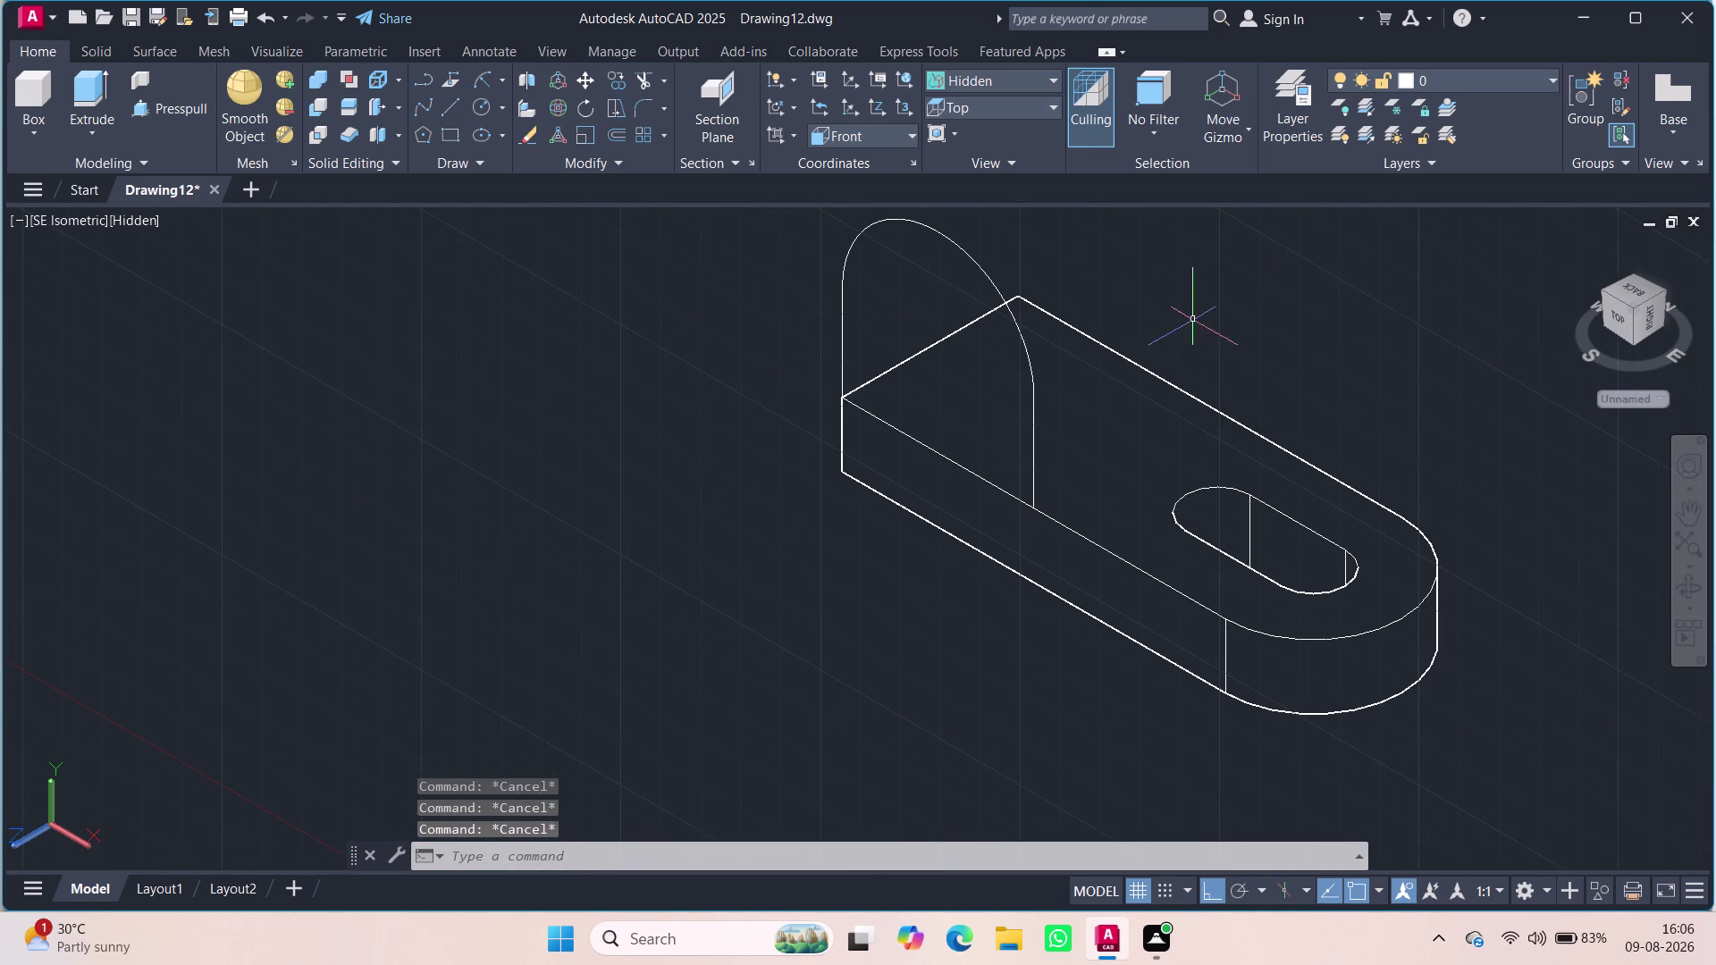
middle_drag(678, 336, 480, 528)
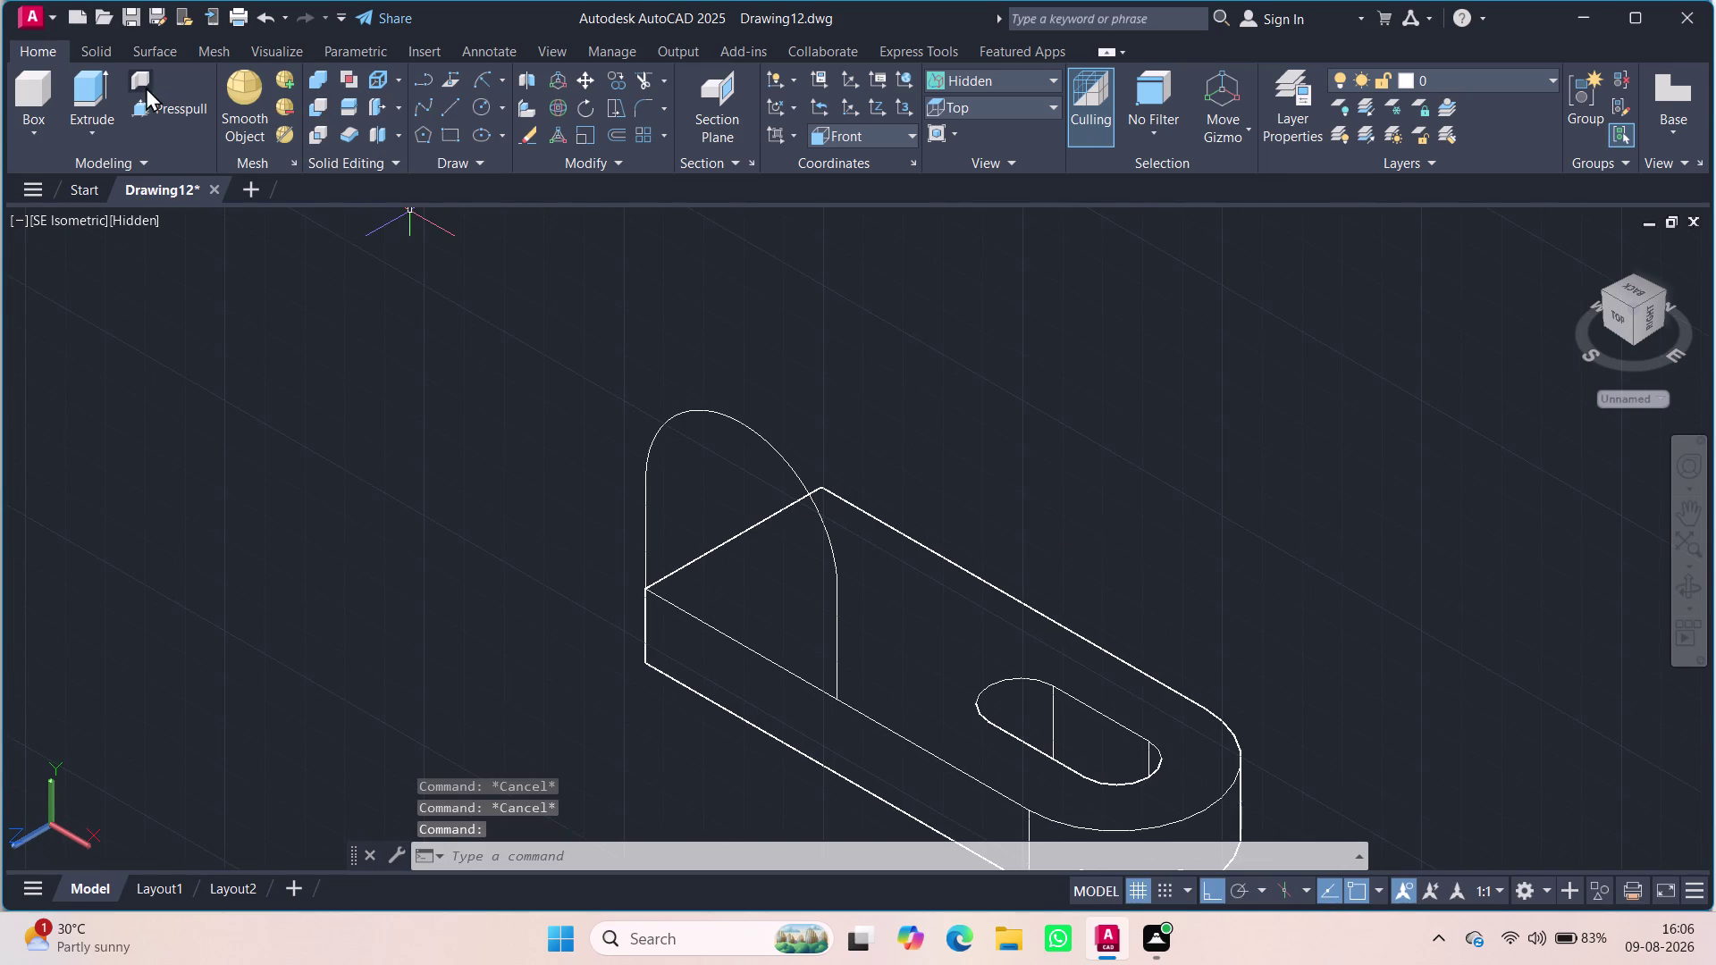
click(186, 106)
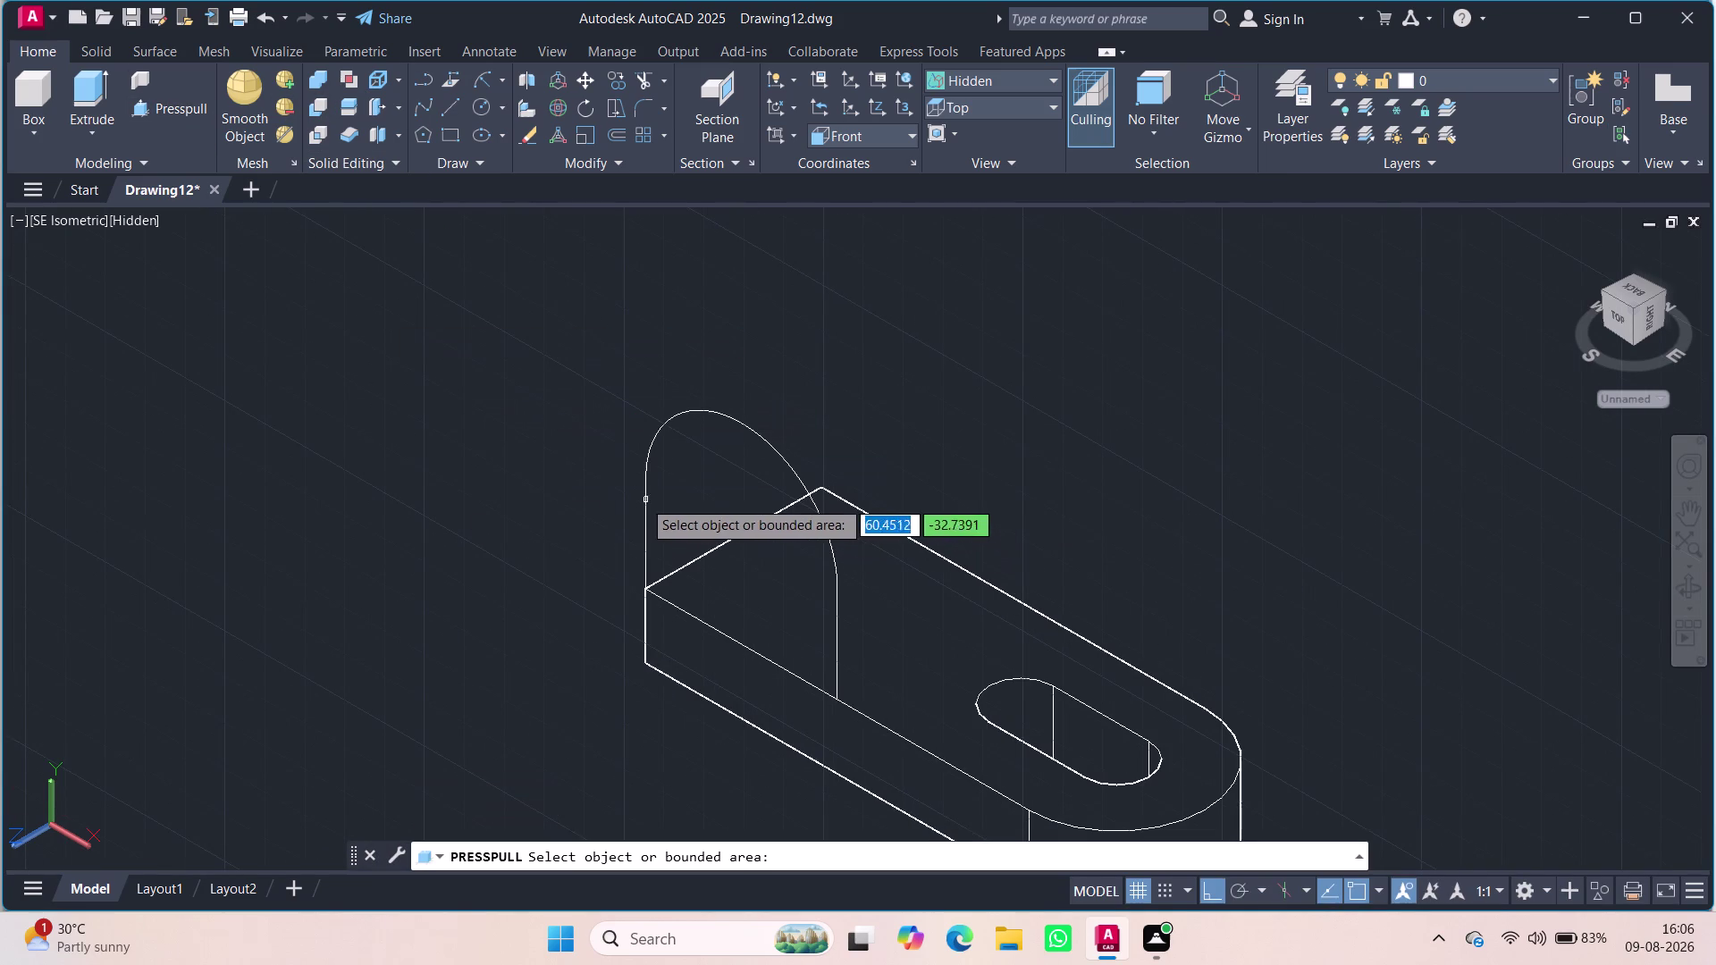
click(646, 499)
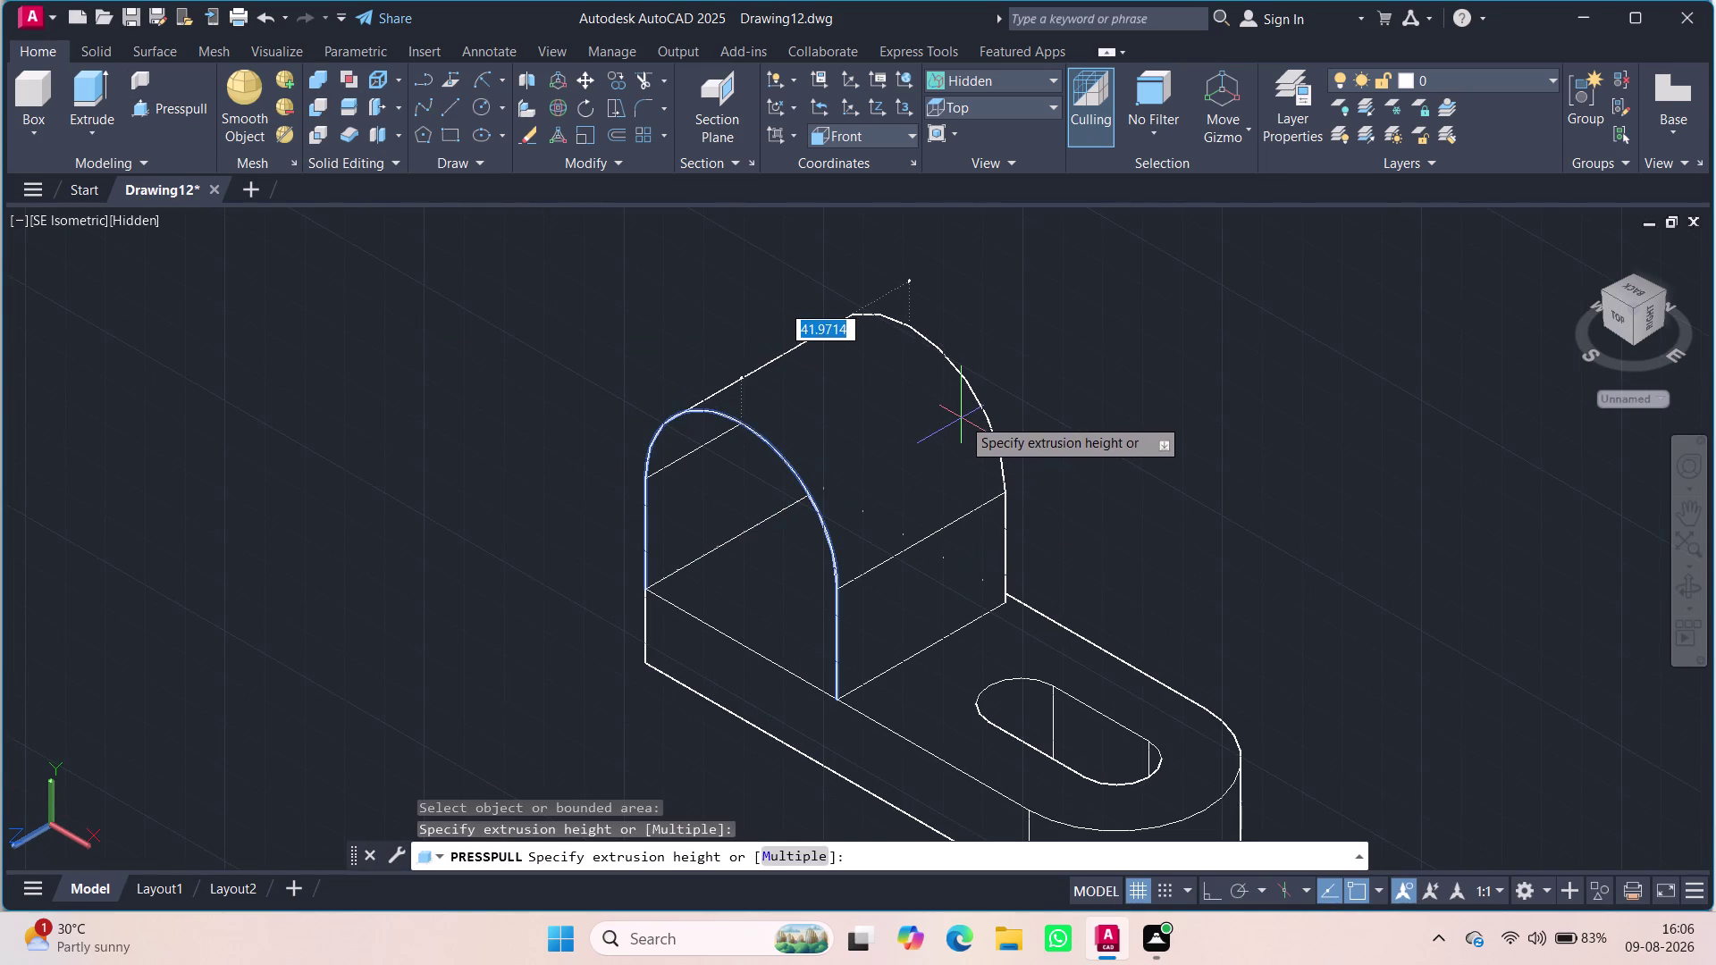
key(Escape)
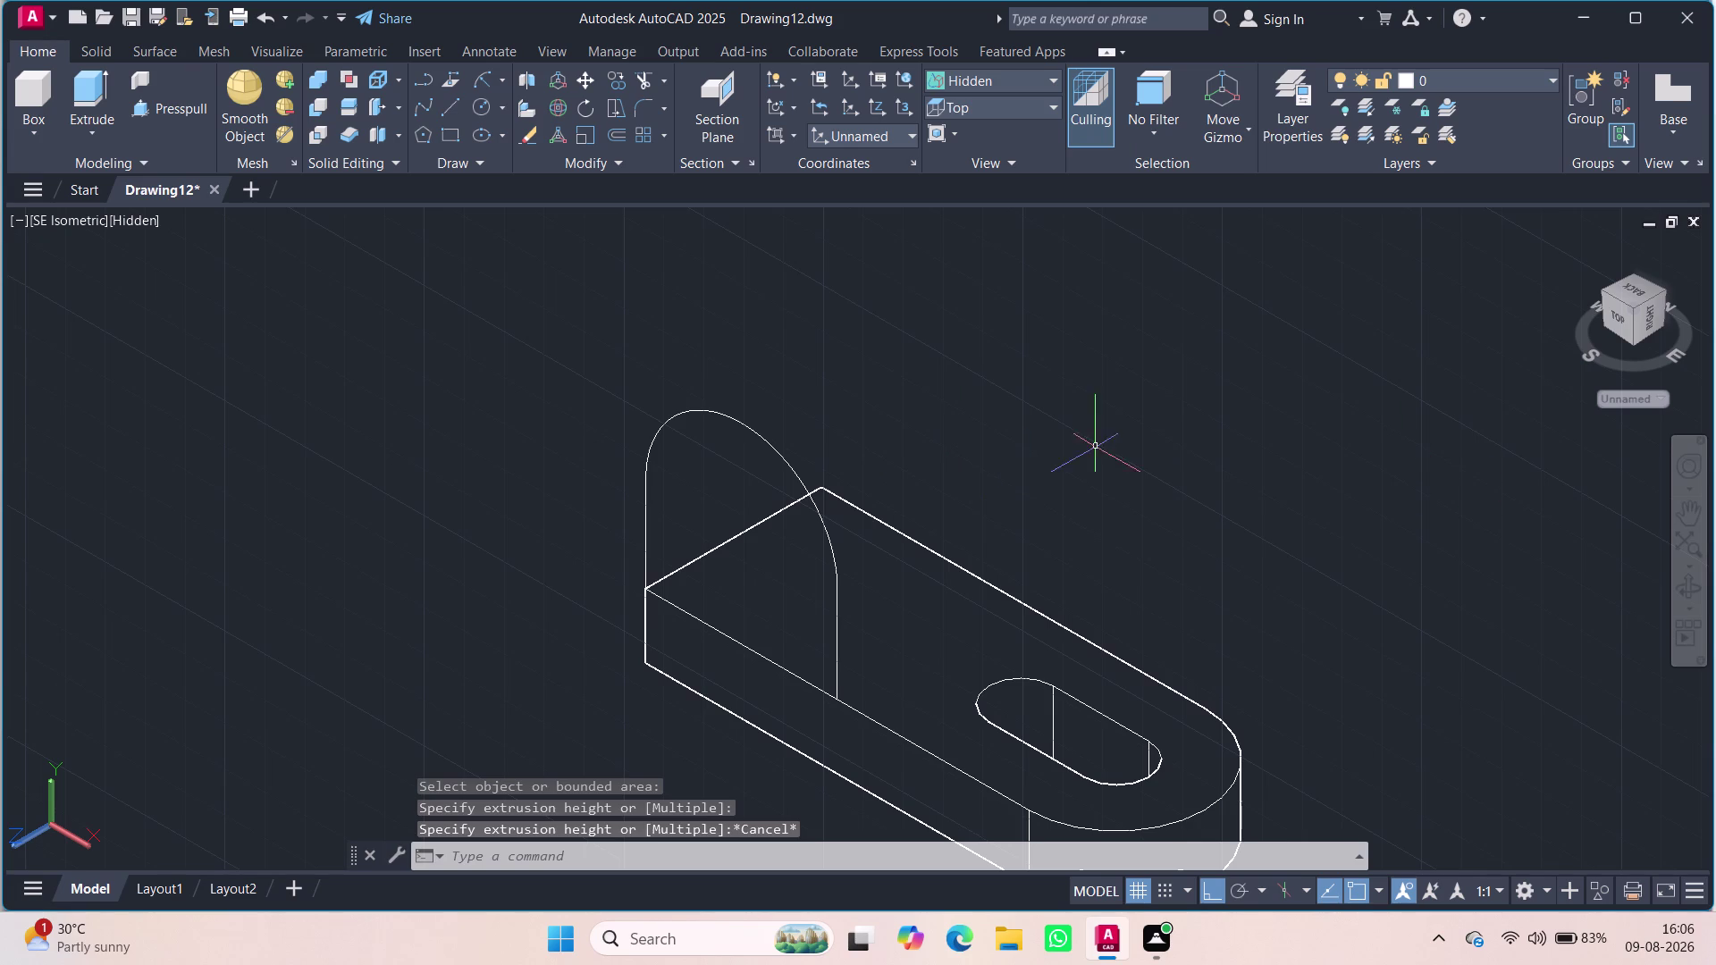
key(Escape)
key(Escape)
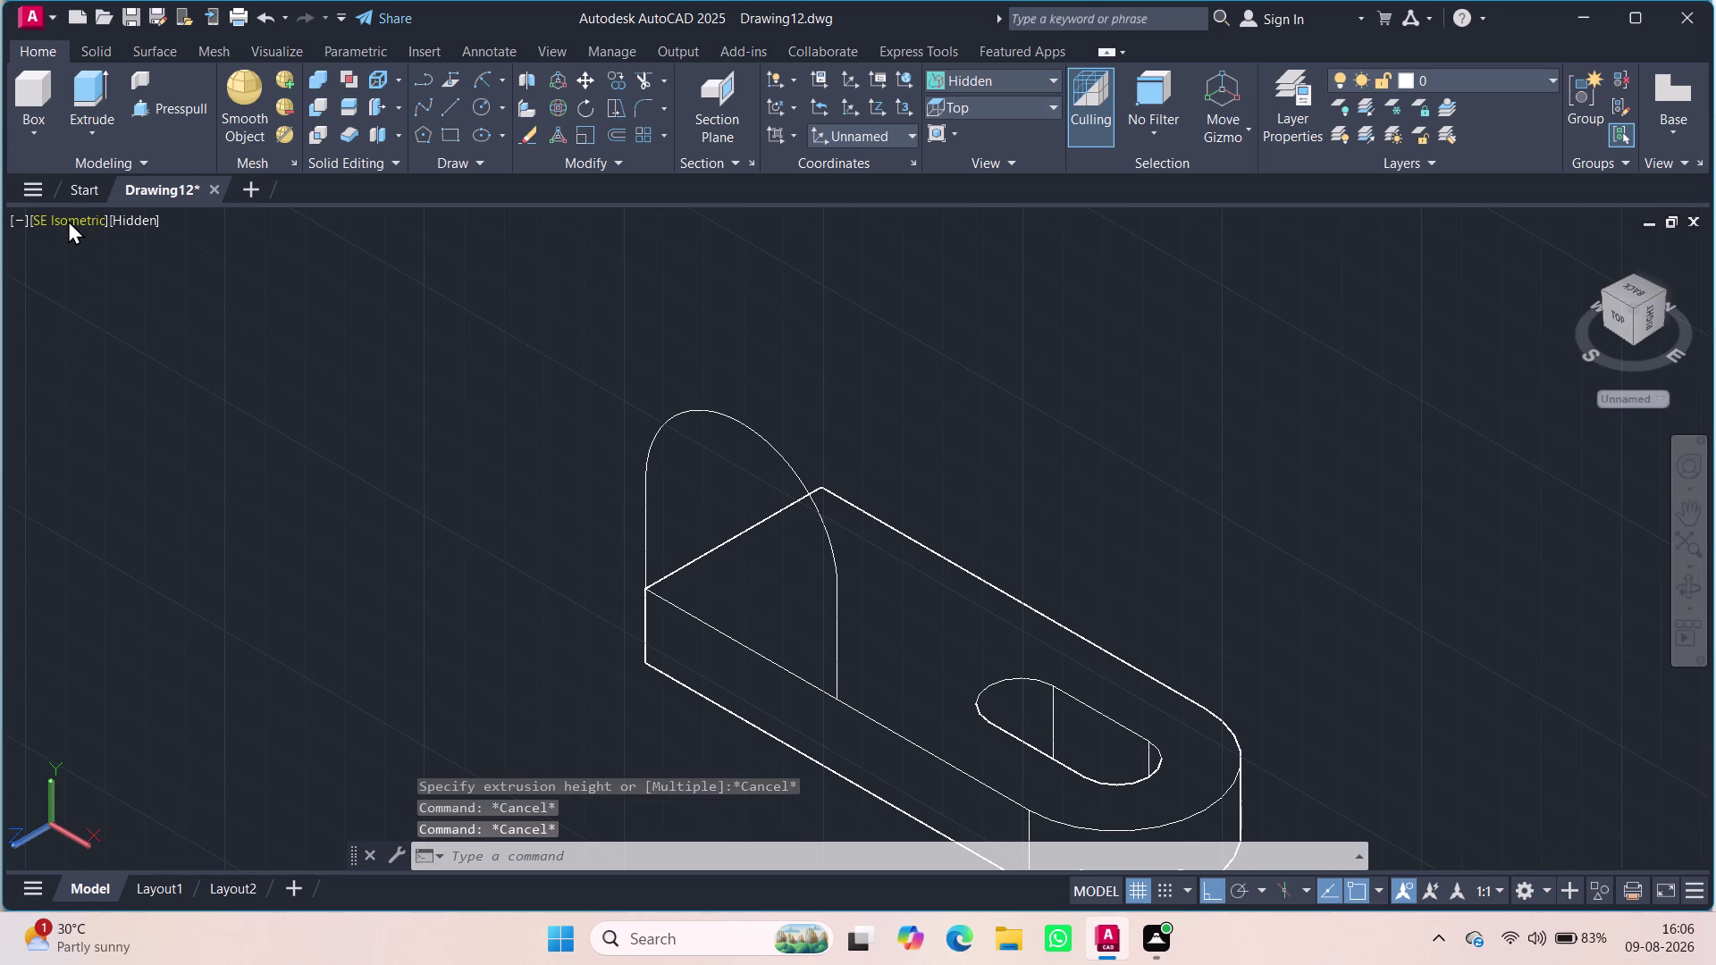
click(68, 219)
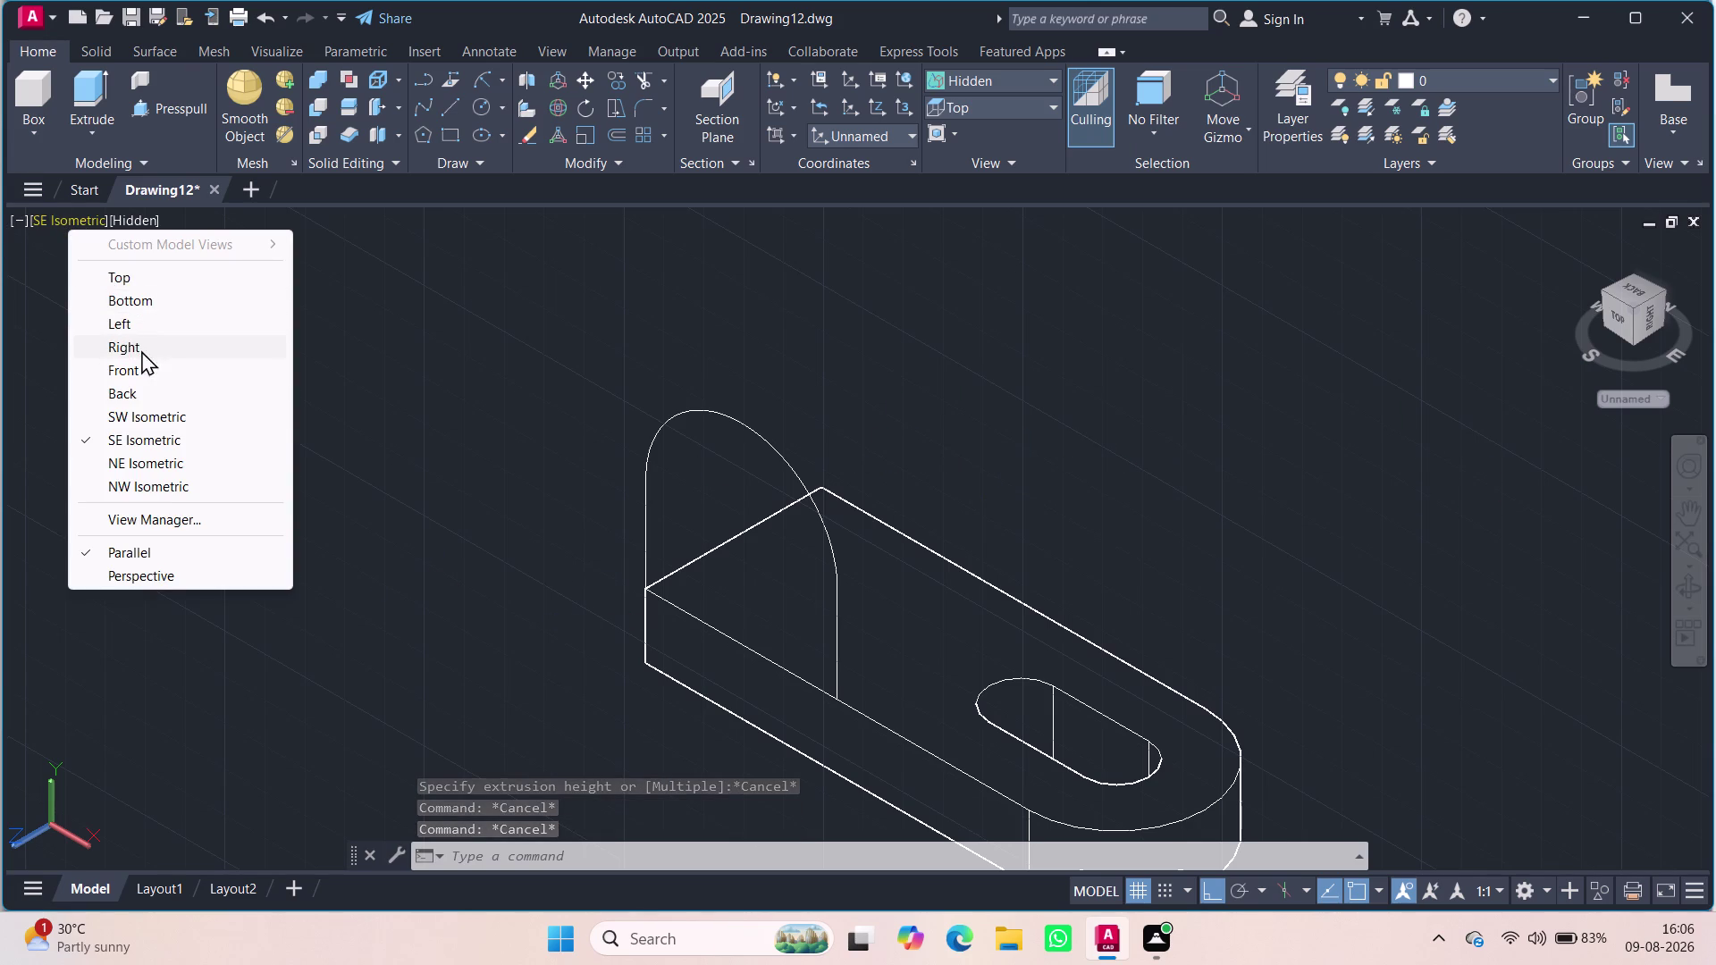
scroll(down, 3)
key(Escape)
key(Escape)
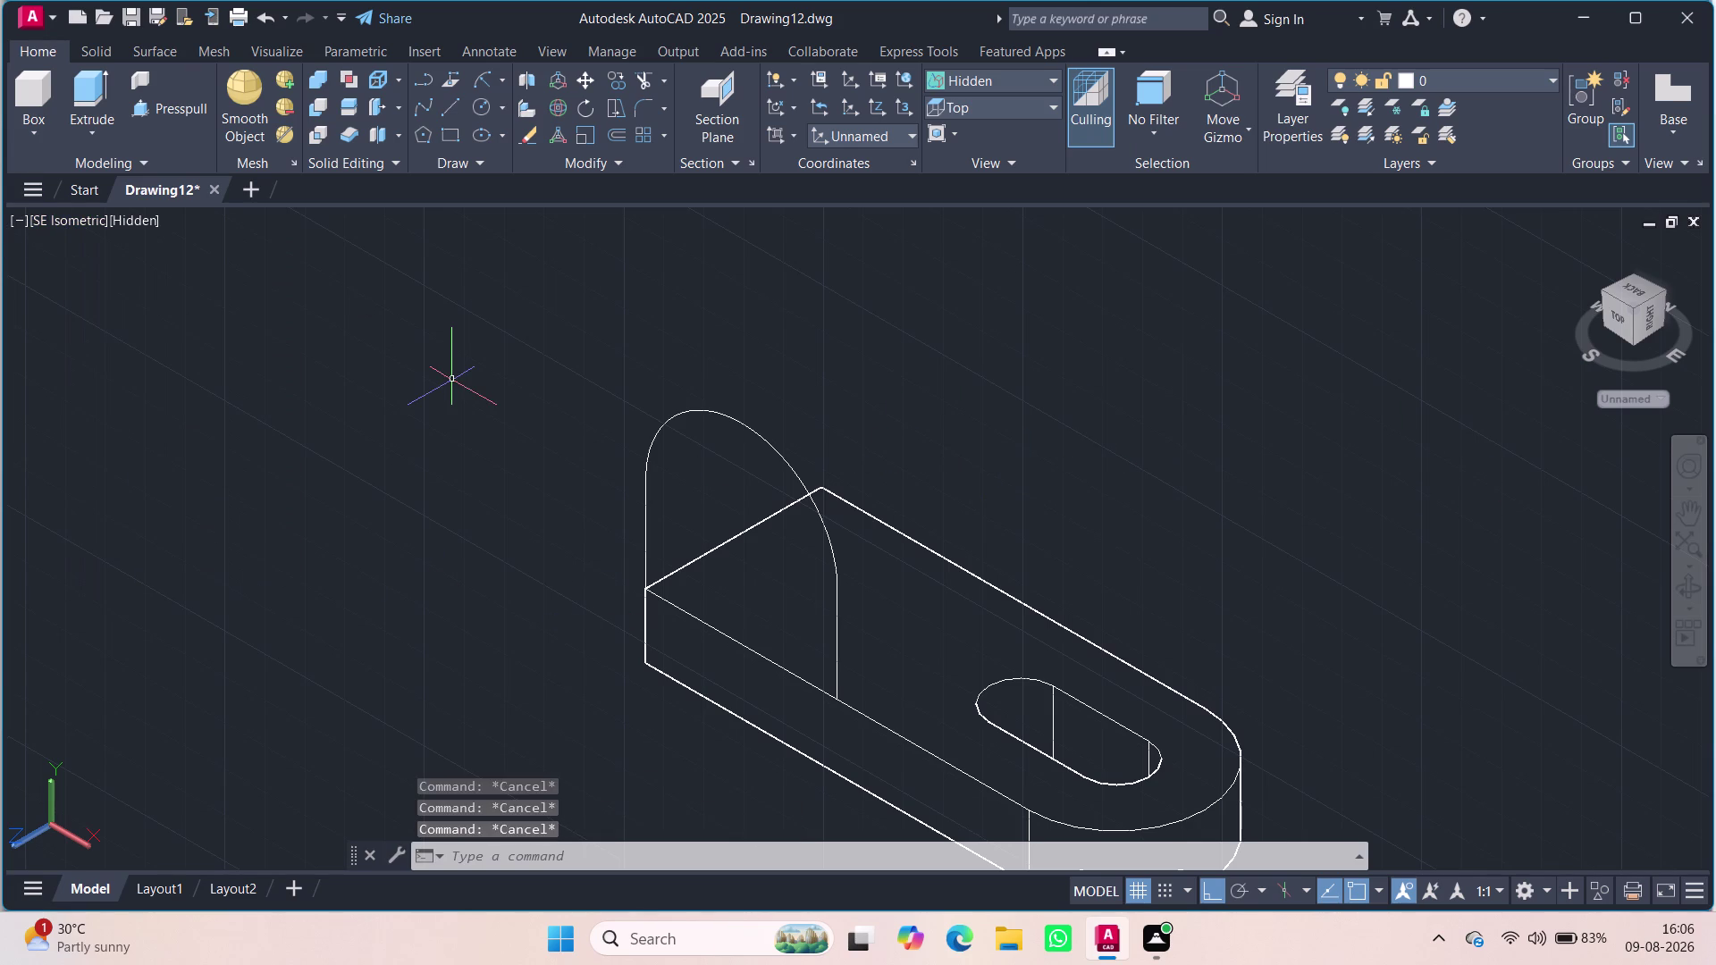
key(l)
Try a line from the arch's left foot to its right foot, then cancel.
key(Return)
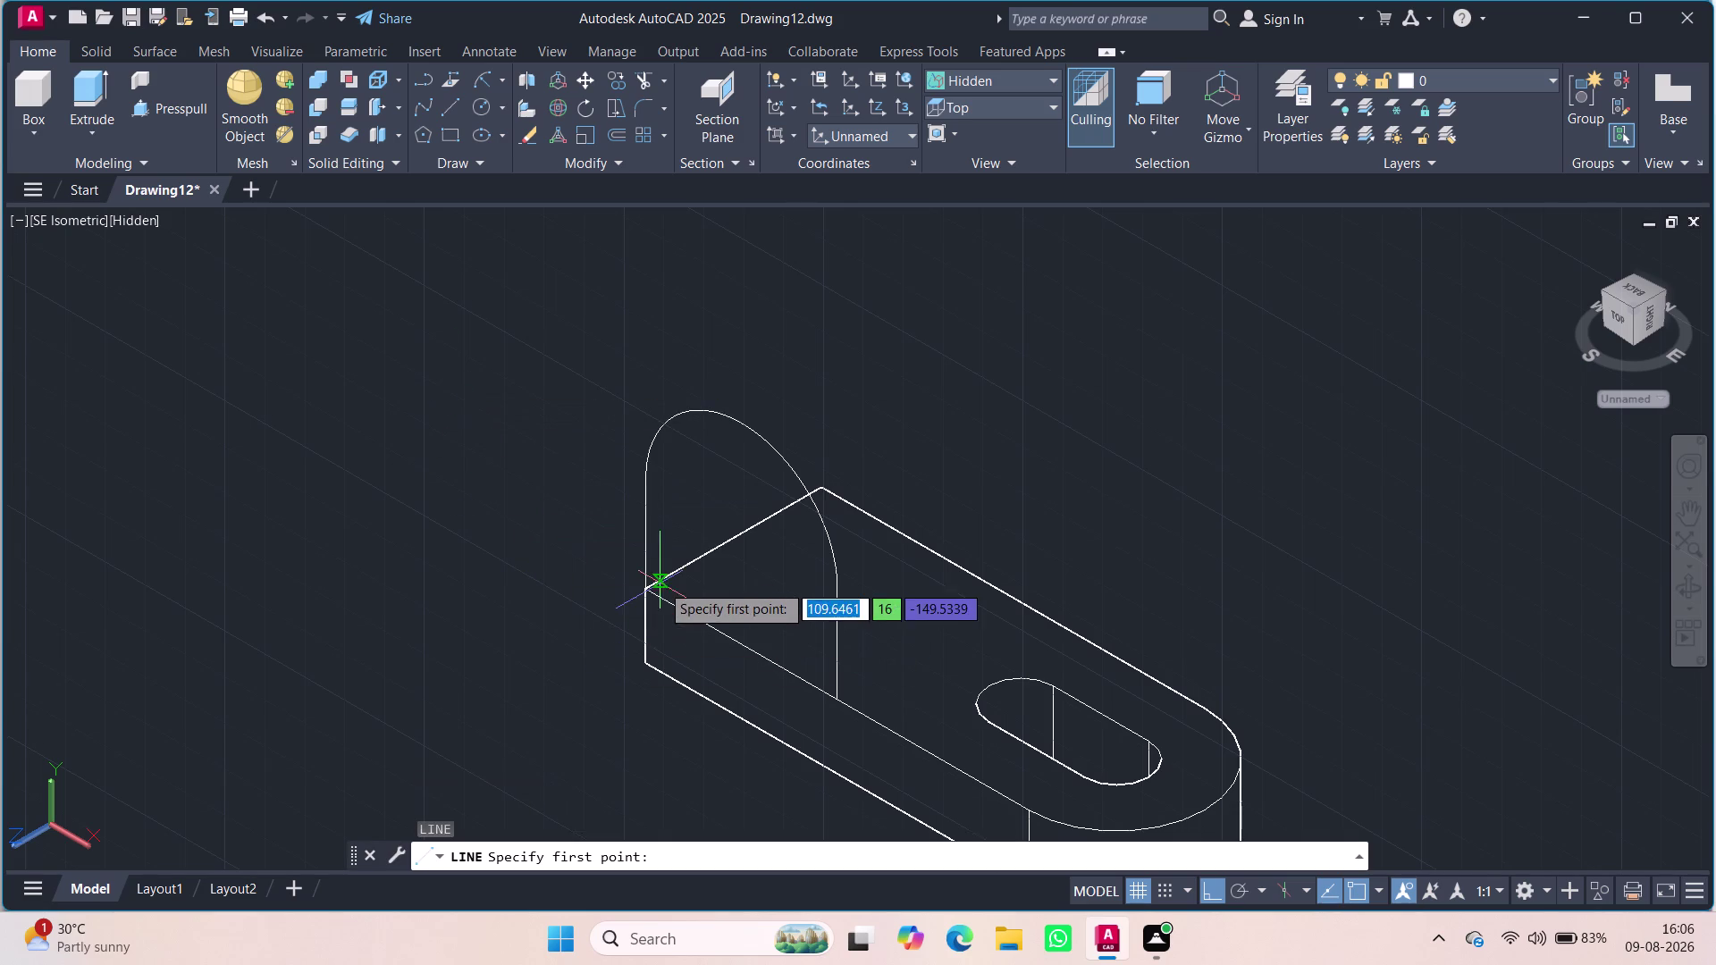
click(647, 586)
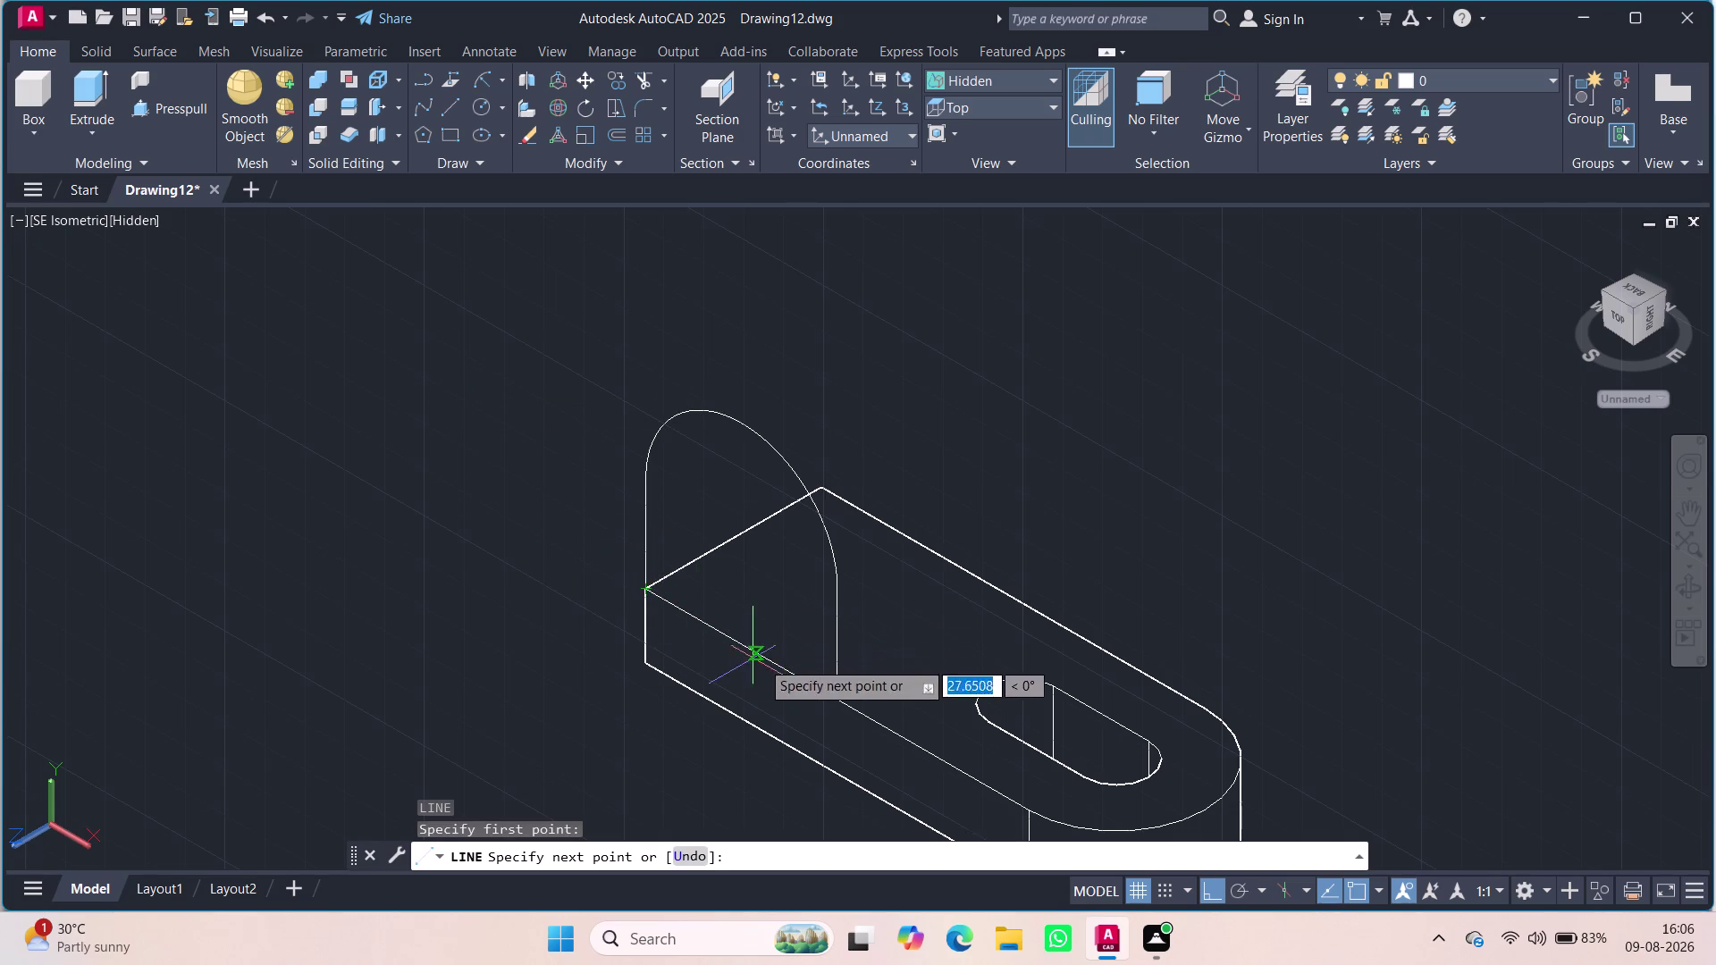
click(840, 698)
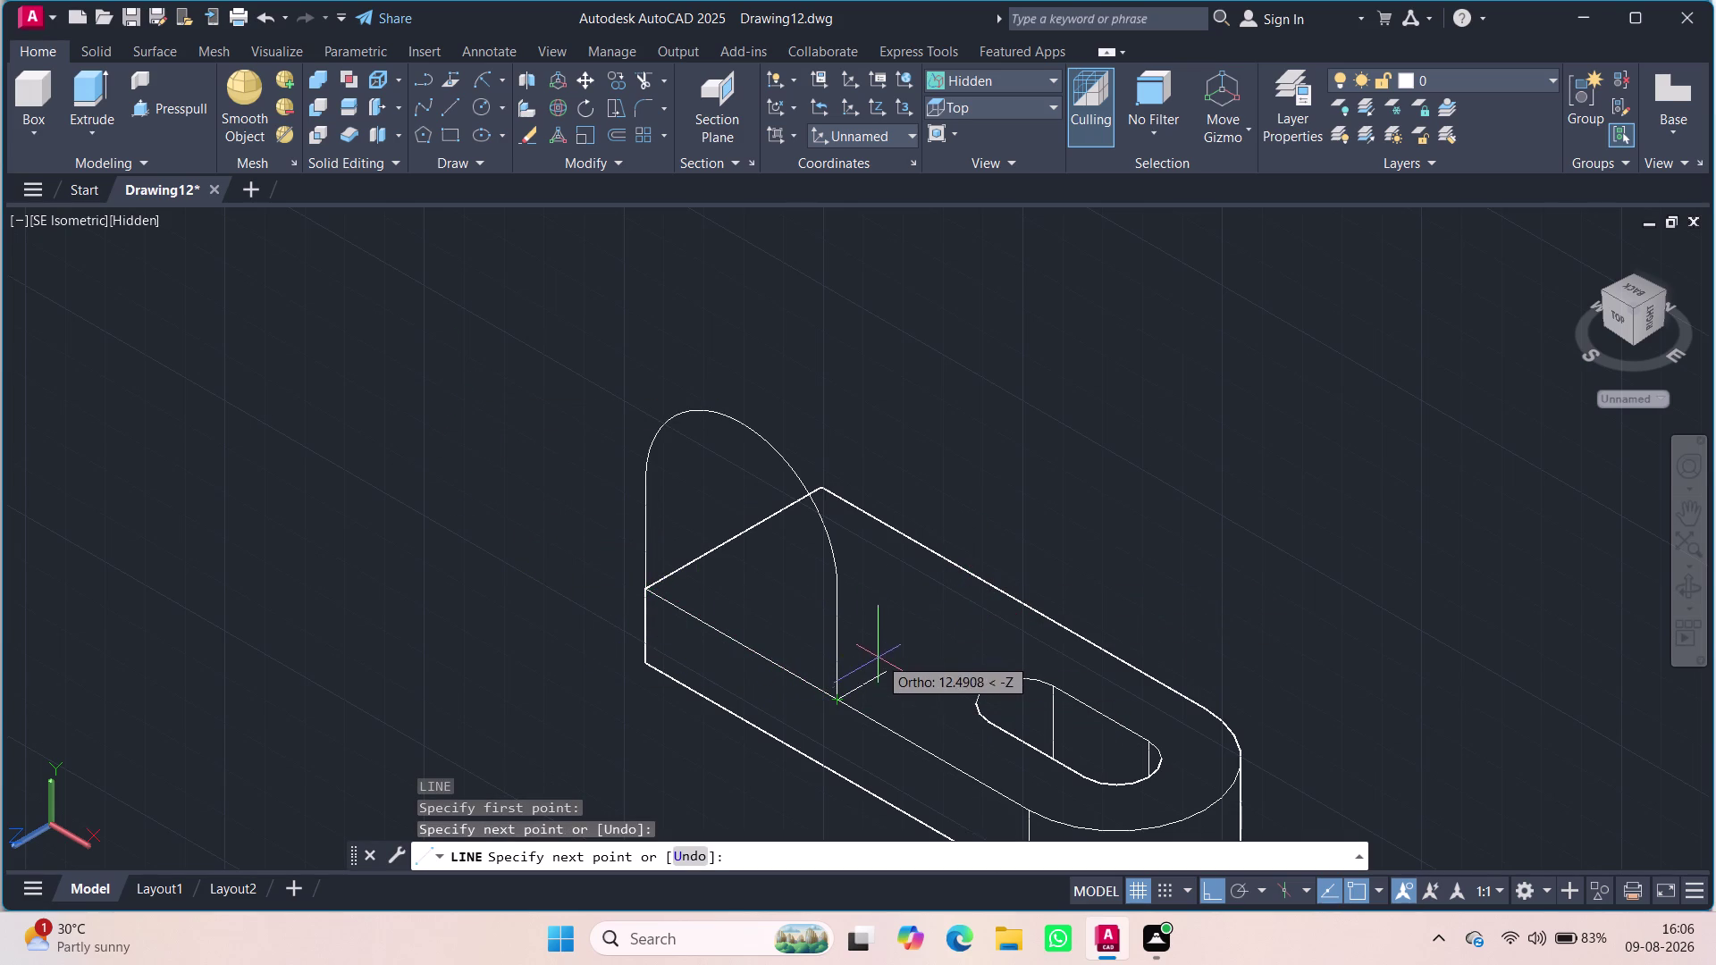
key(Escape)
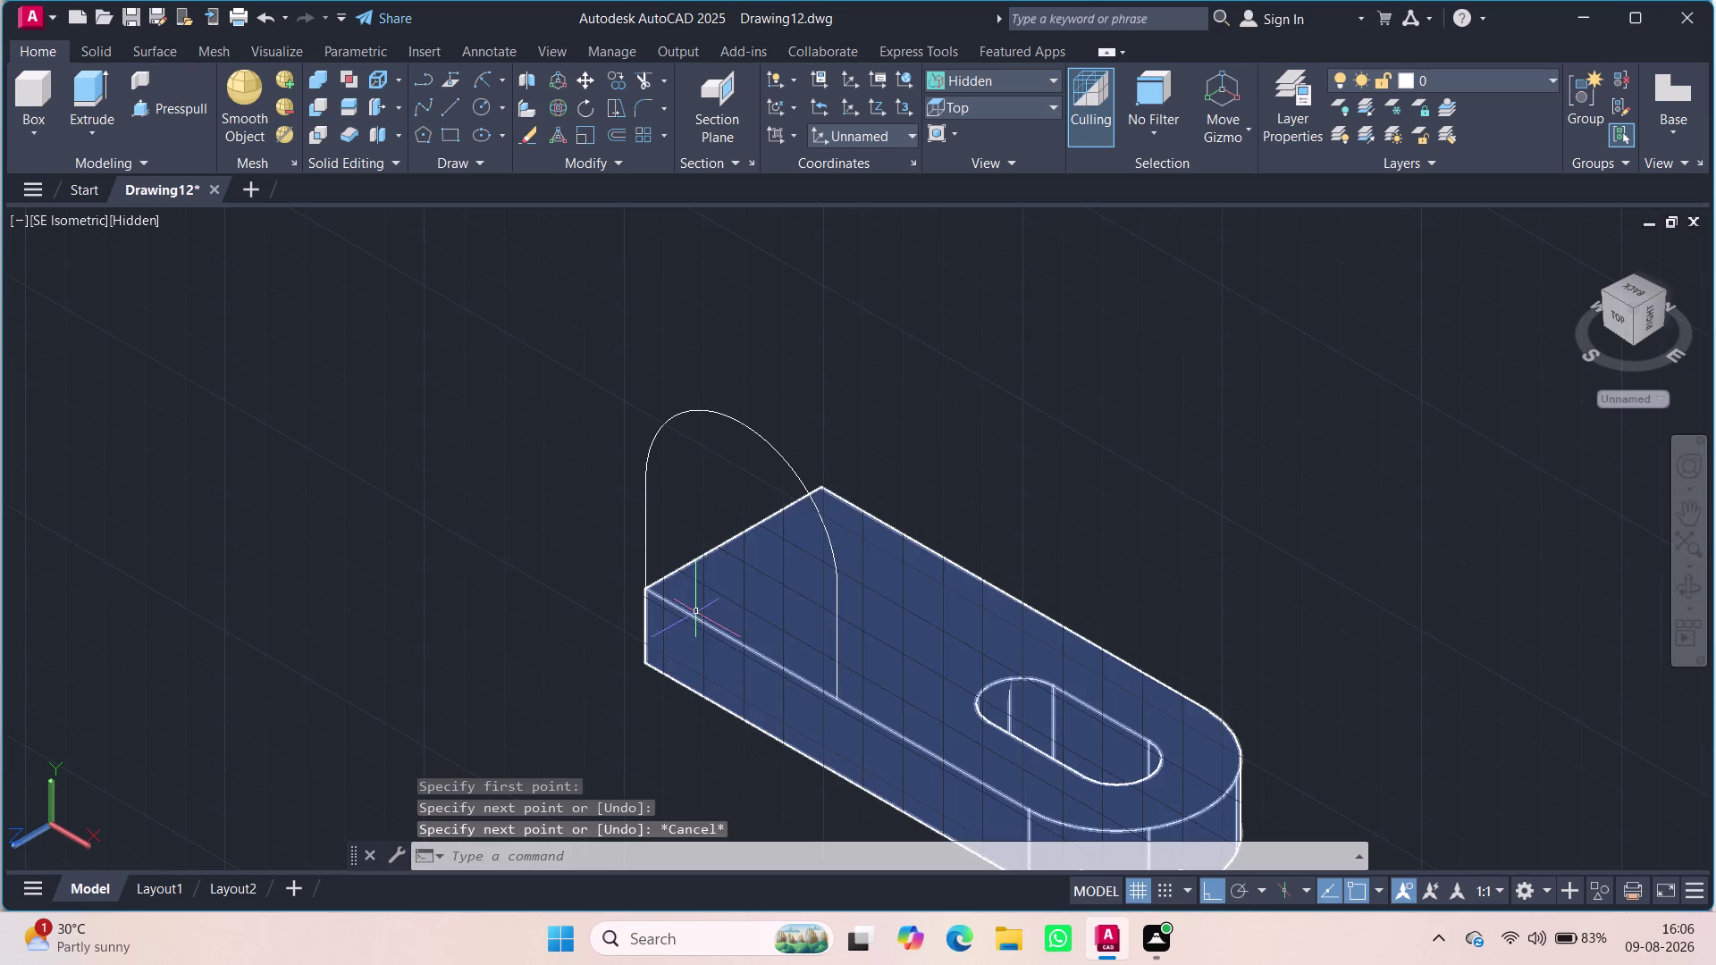
Zoom and pan the bracket back toward the centre of the view.
scroll(up, 3)
scroll(up, 3)
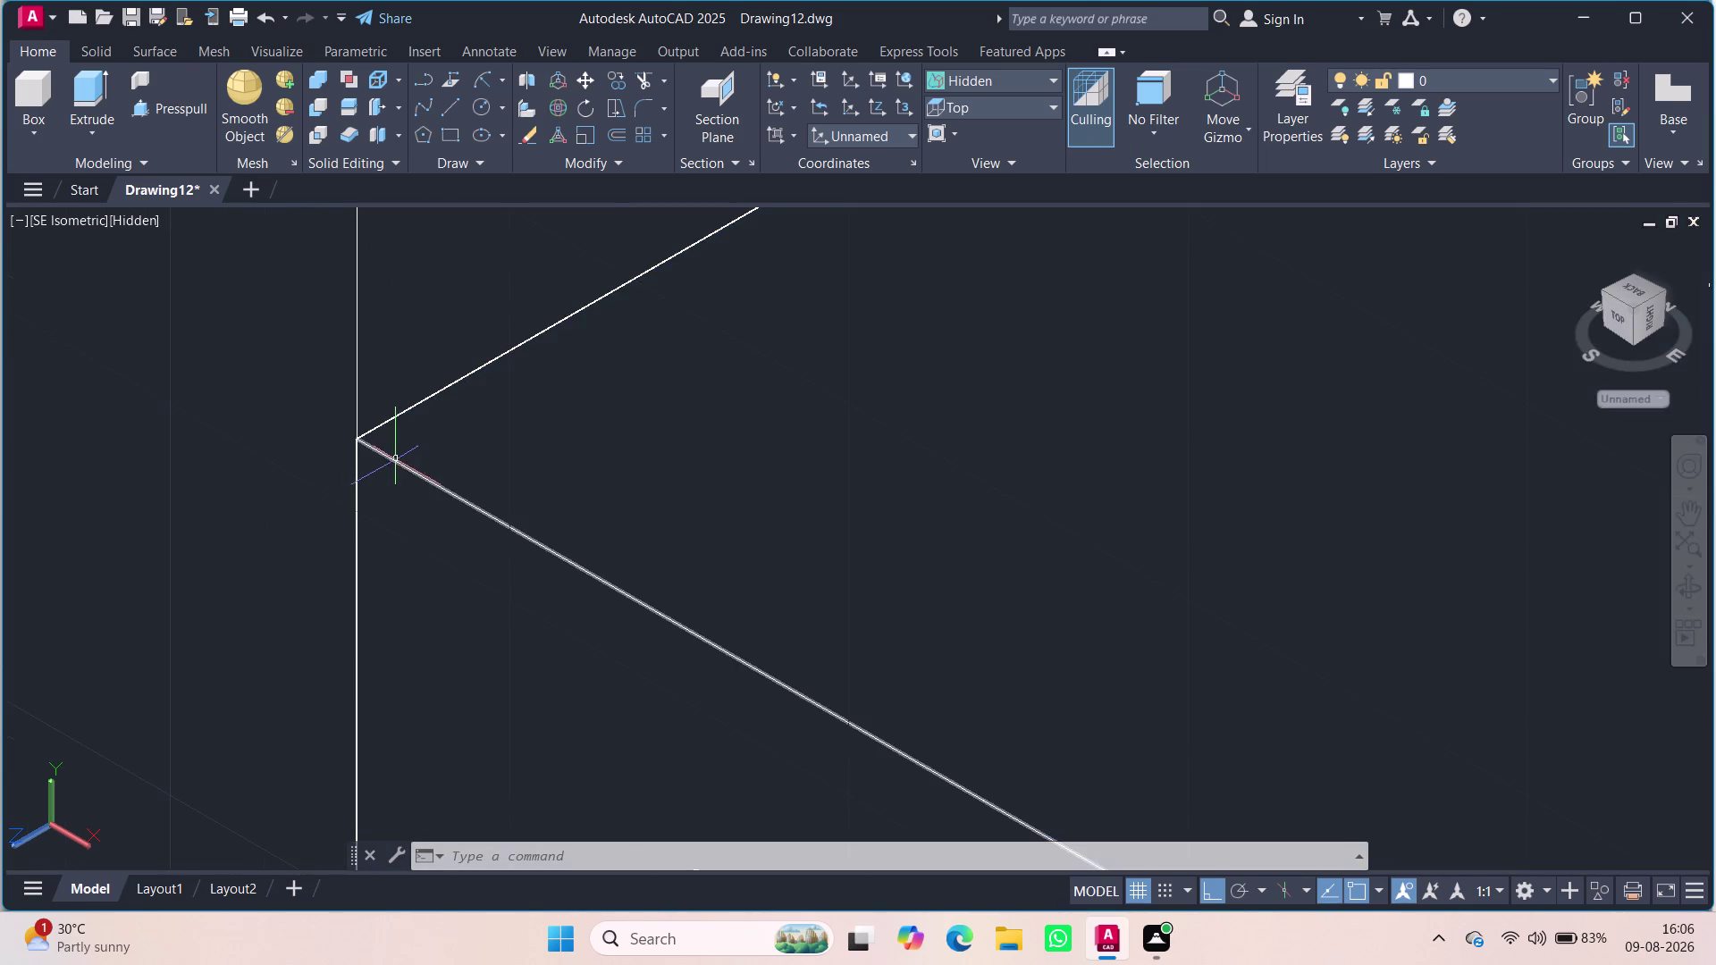
scroll(down, 3)
scroll(down, 3)
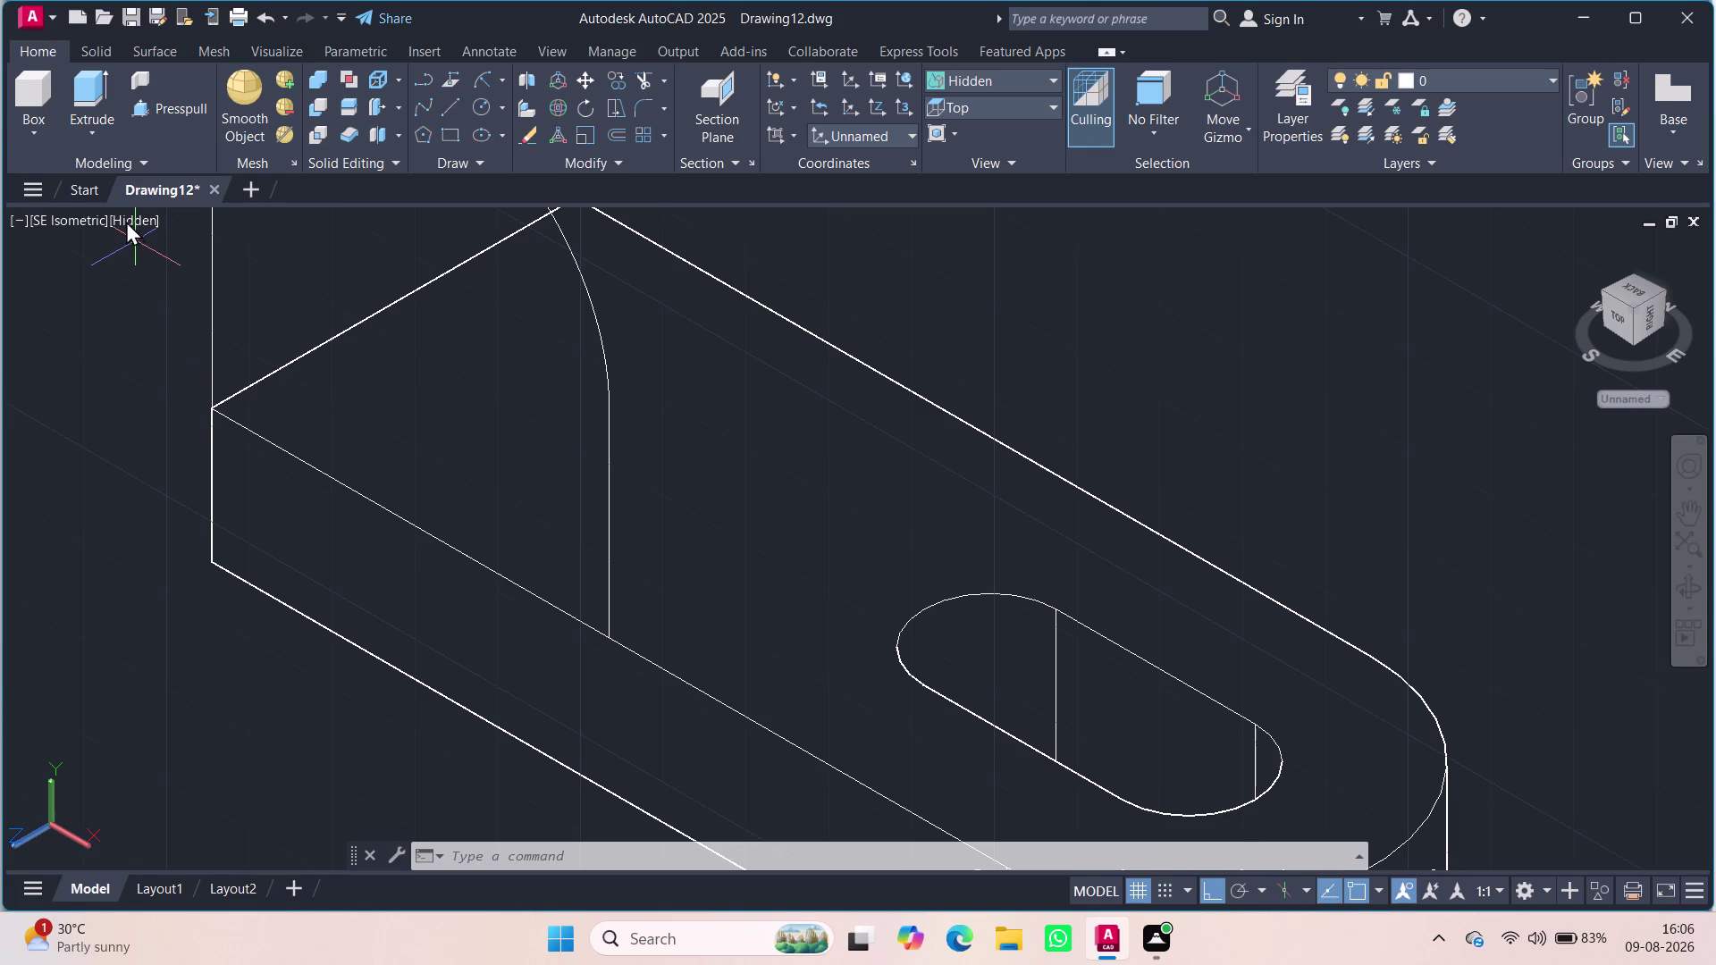
scroll(down, 3)
scroll(down, 3)
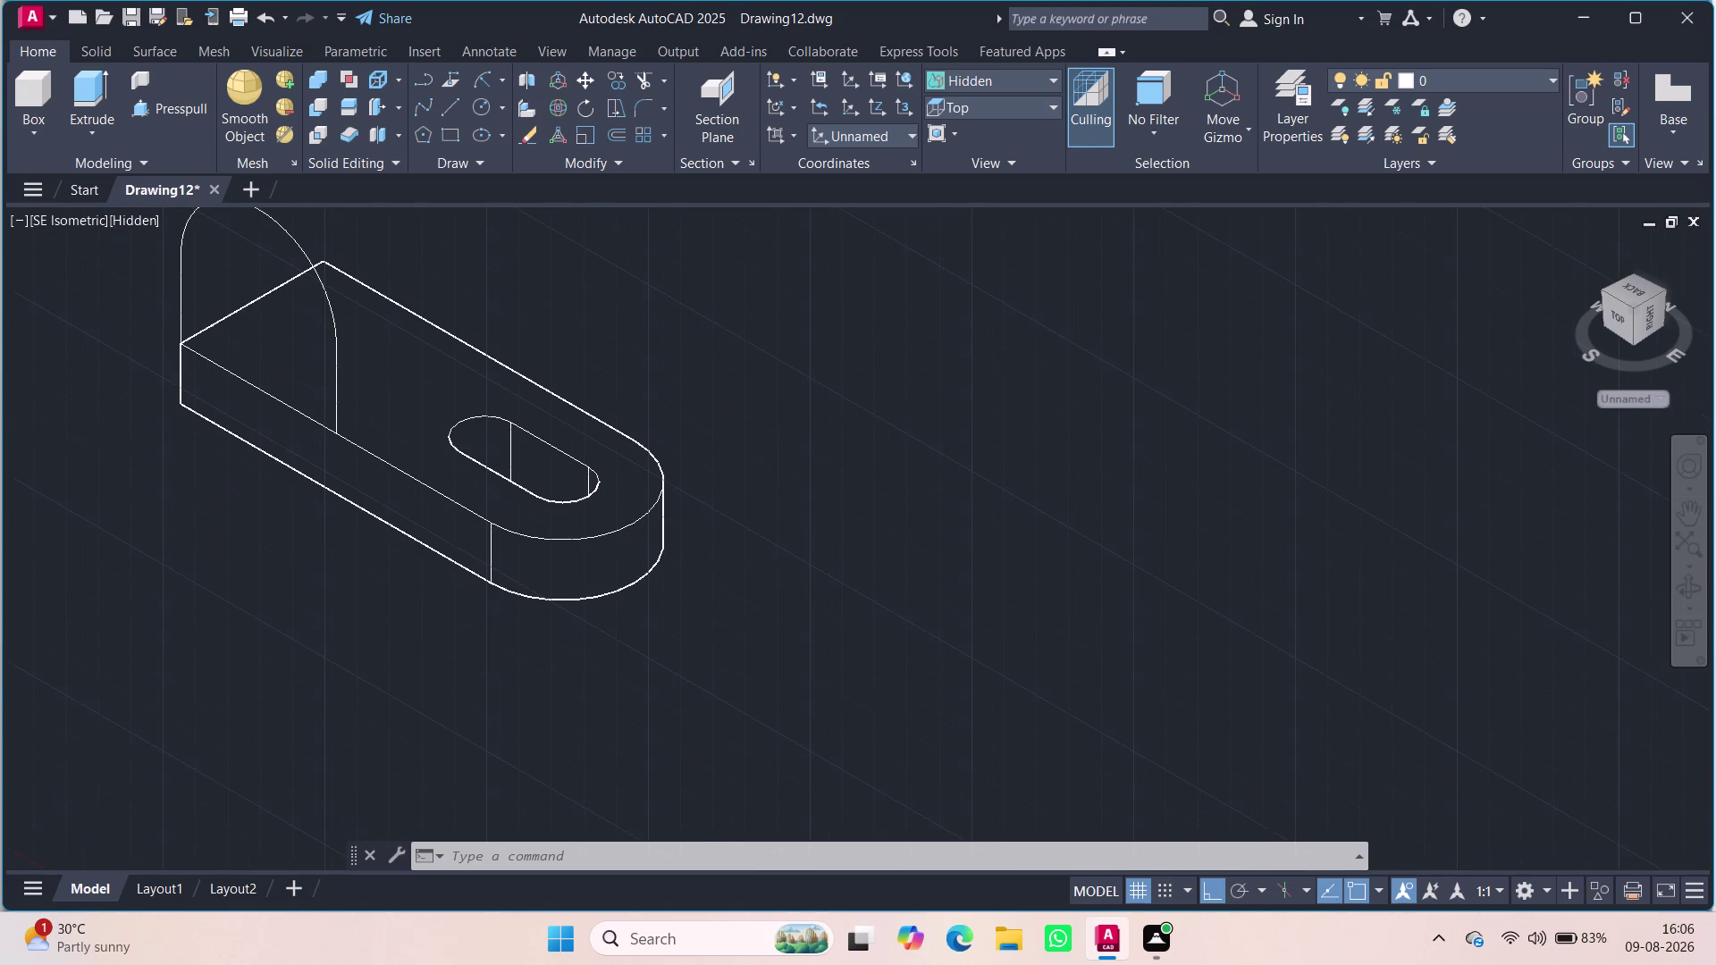
middle_drag(1271, 394, 1390, 635)
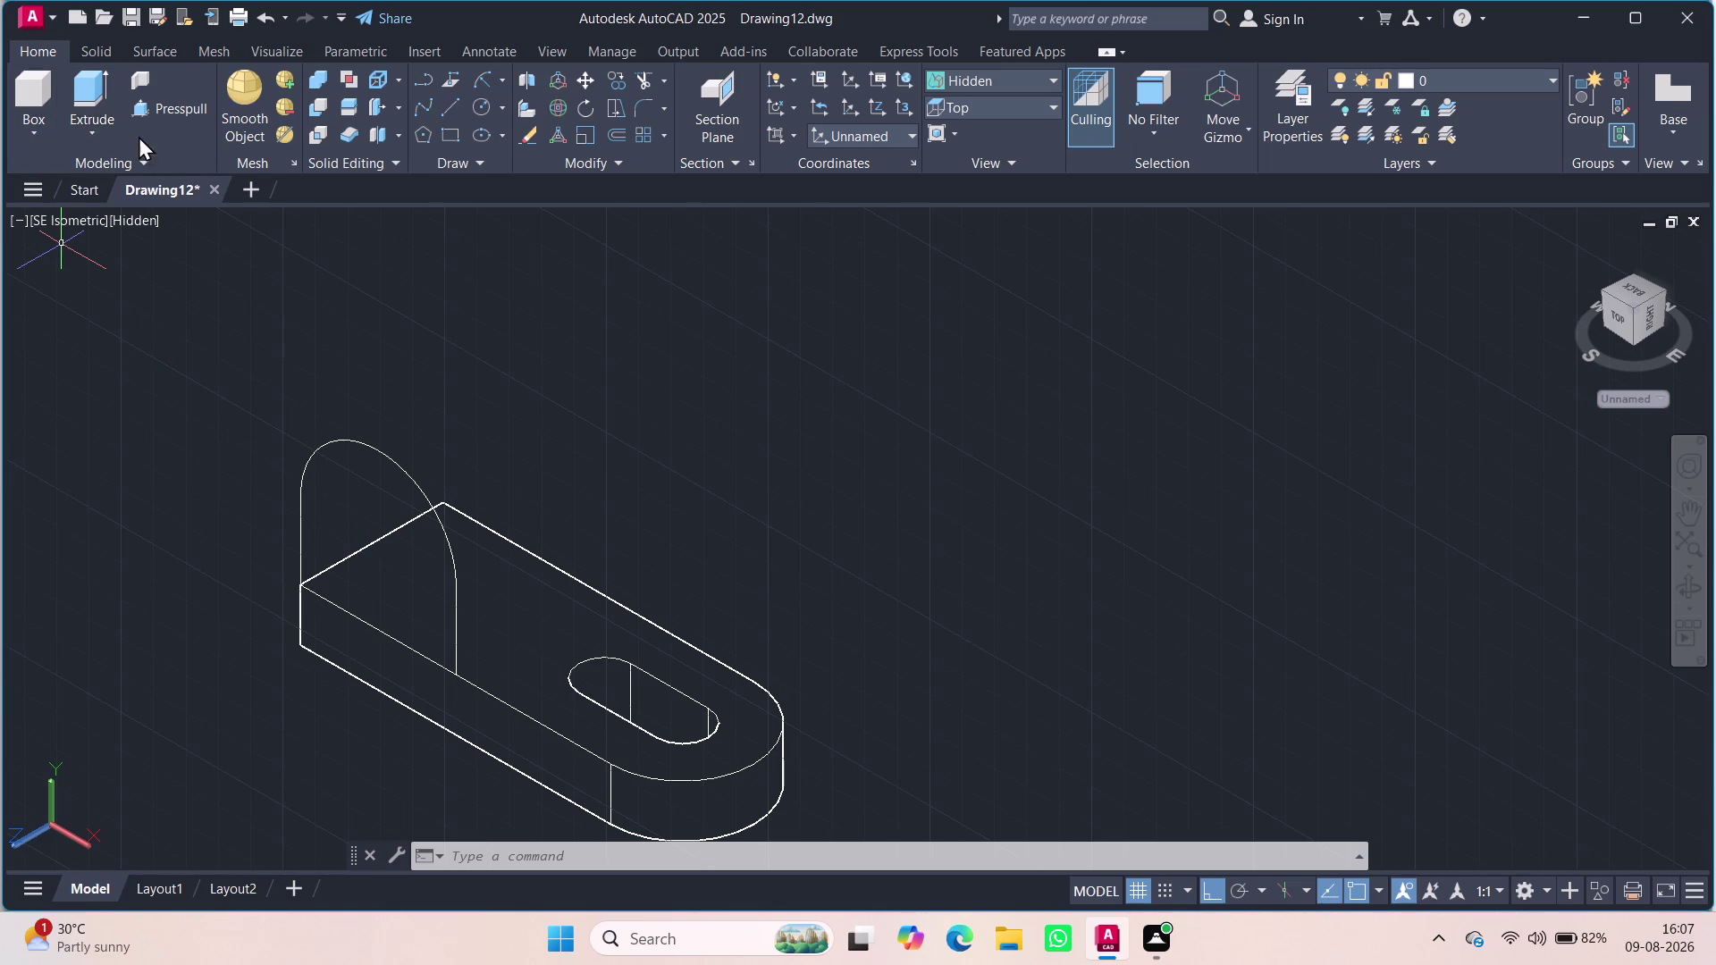
click(186, 99)
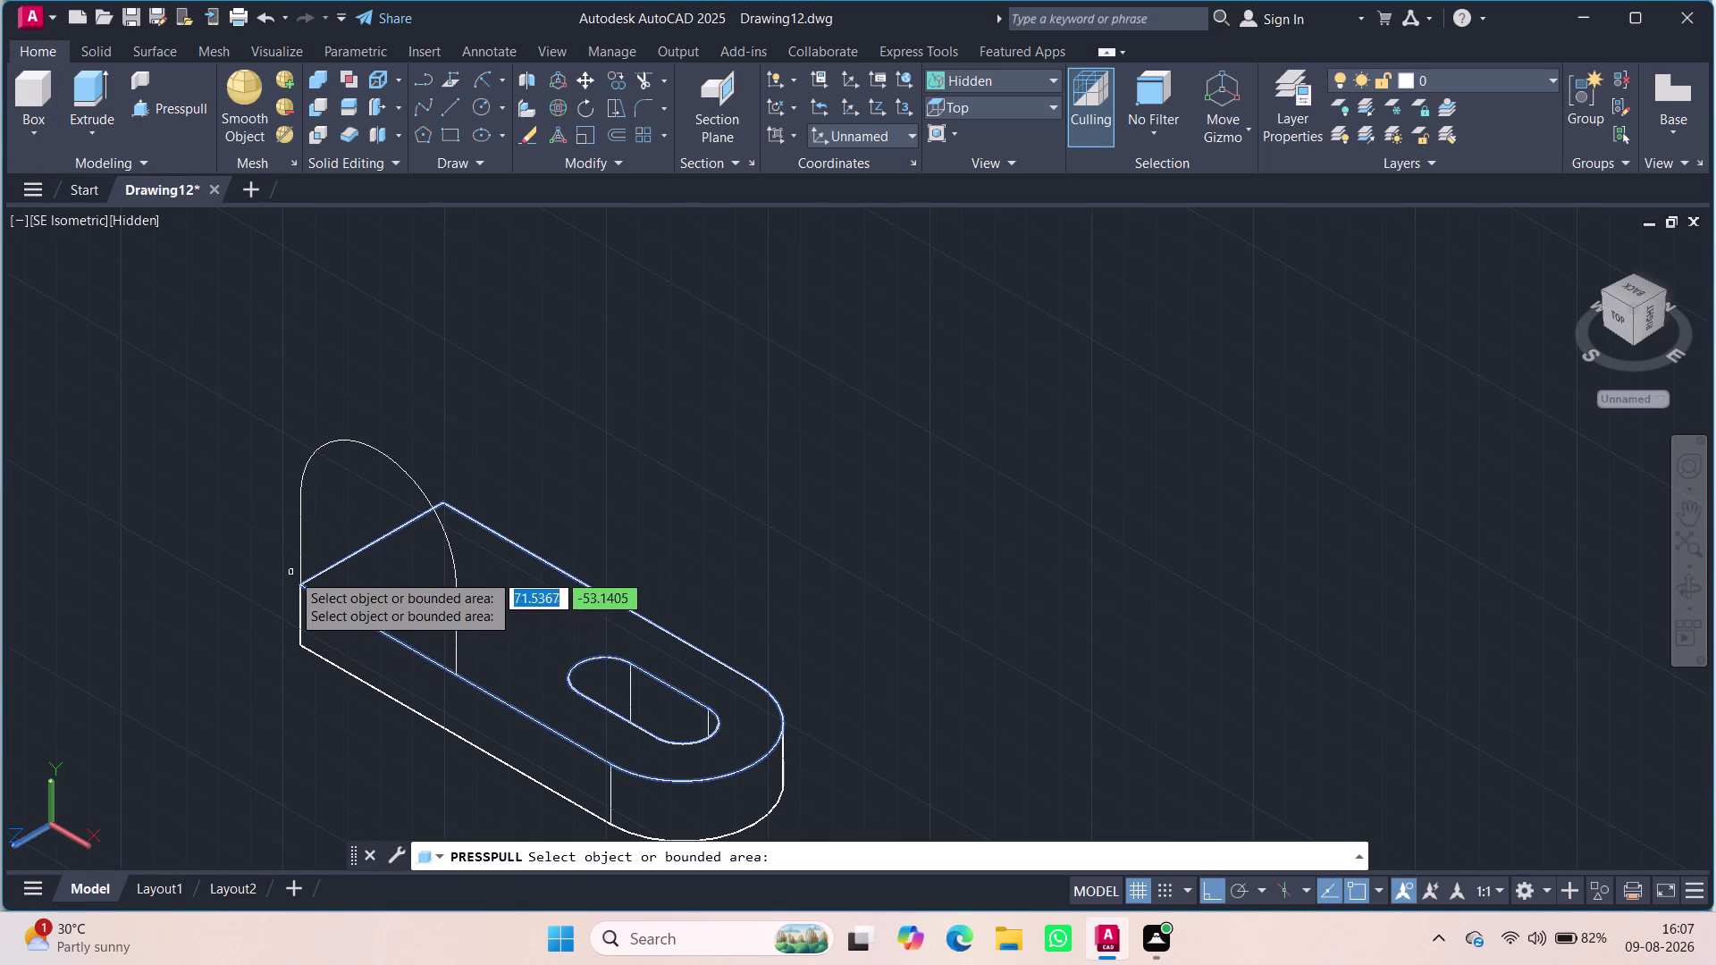
Press-pull the closed arch area across the plate into a solid upright.
click(304, 567)
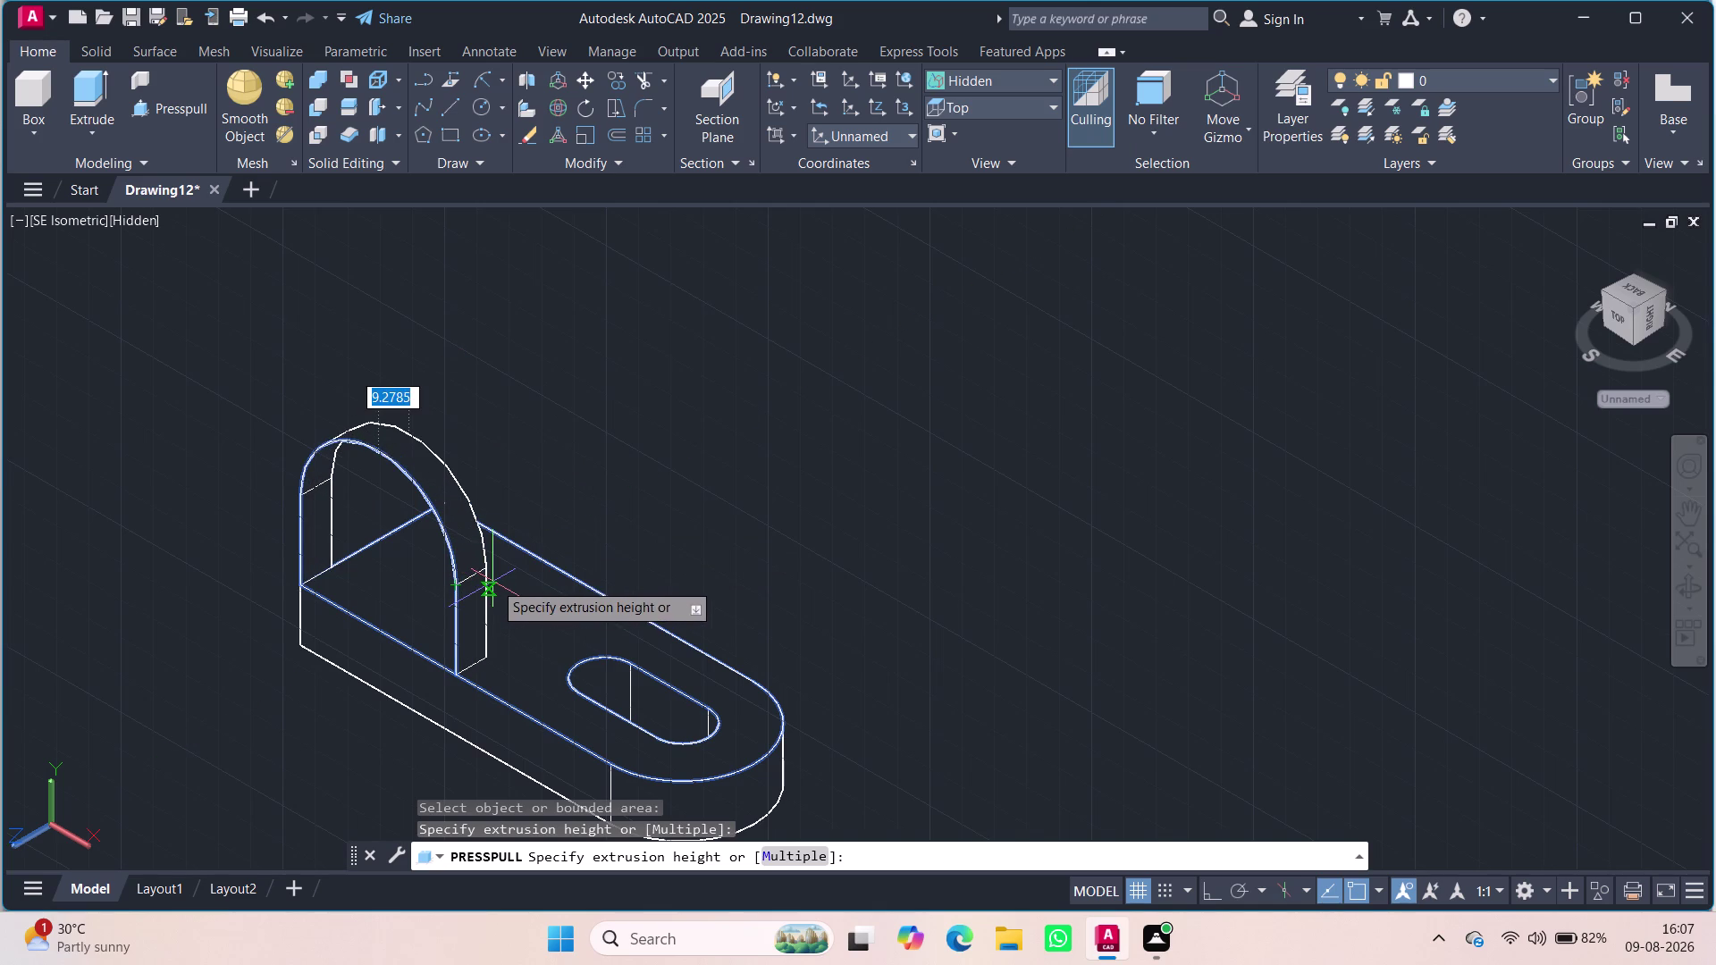
click(493, 582)
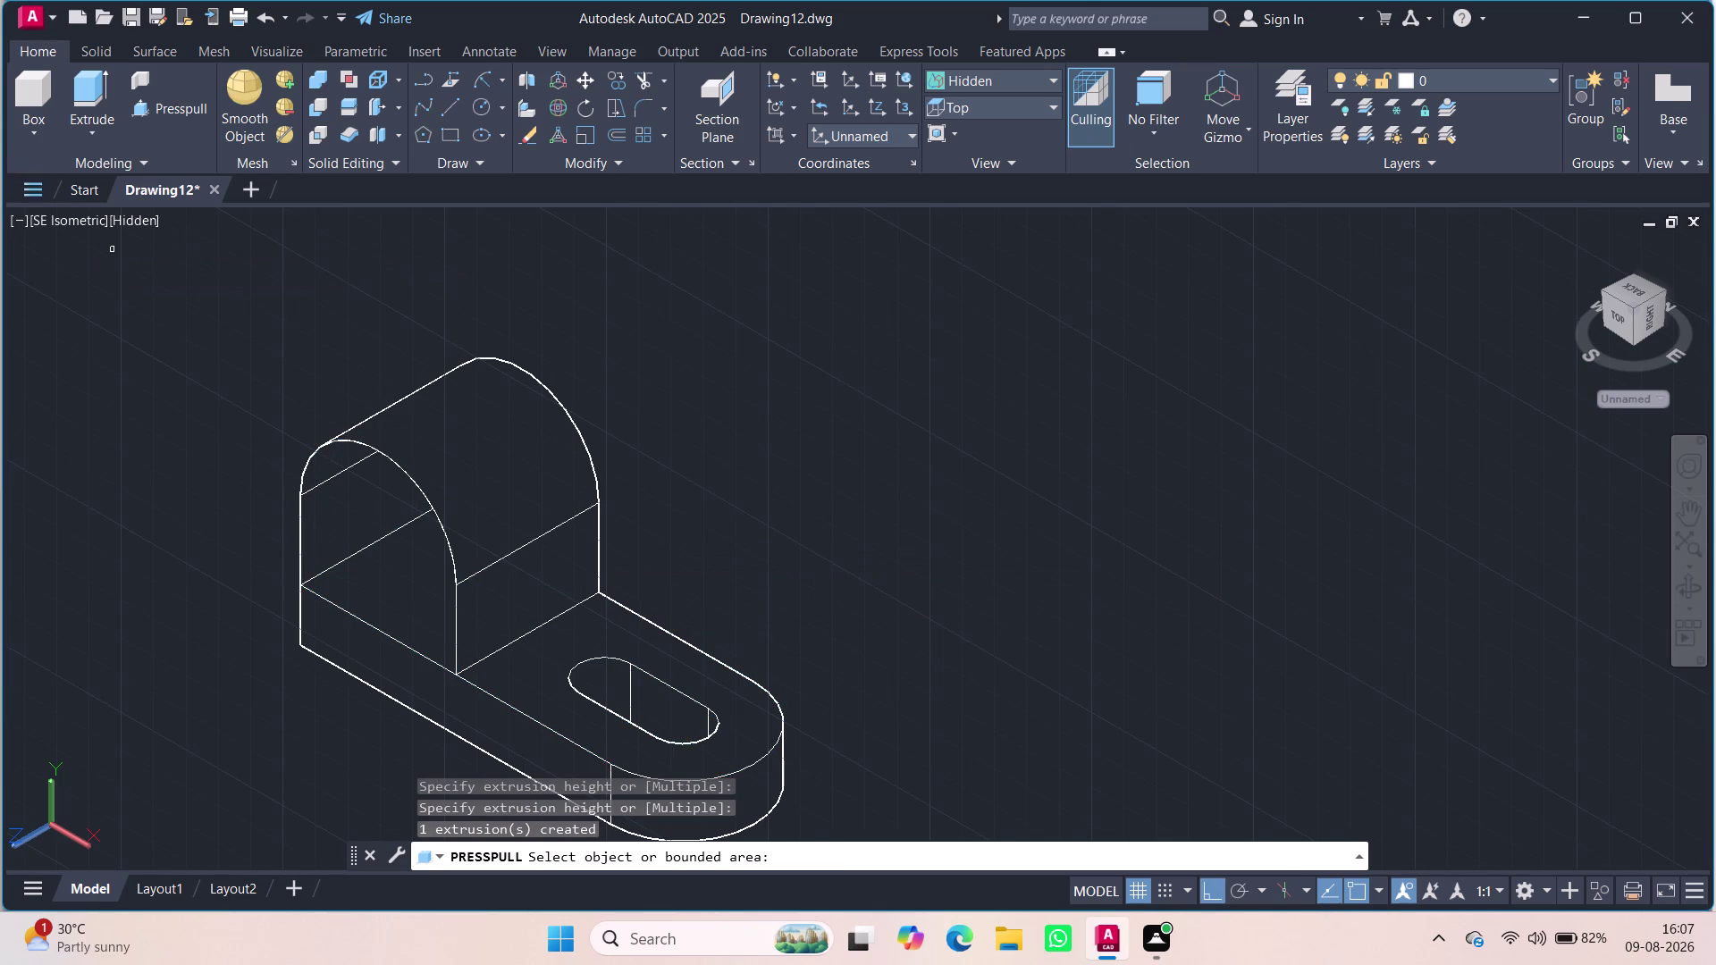
key(Escape)
Set the visual style to Shades of Gray and pan the bracket.
click(114, 217)
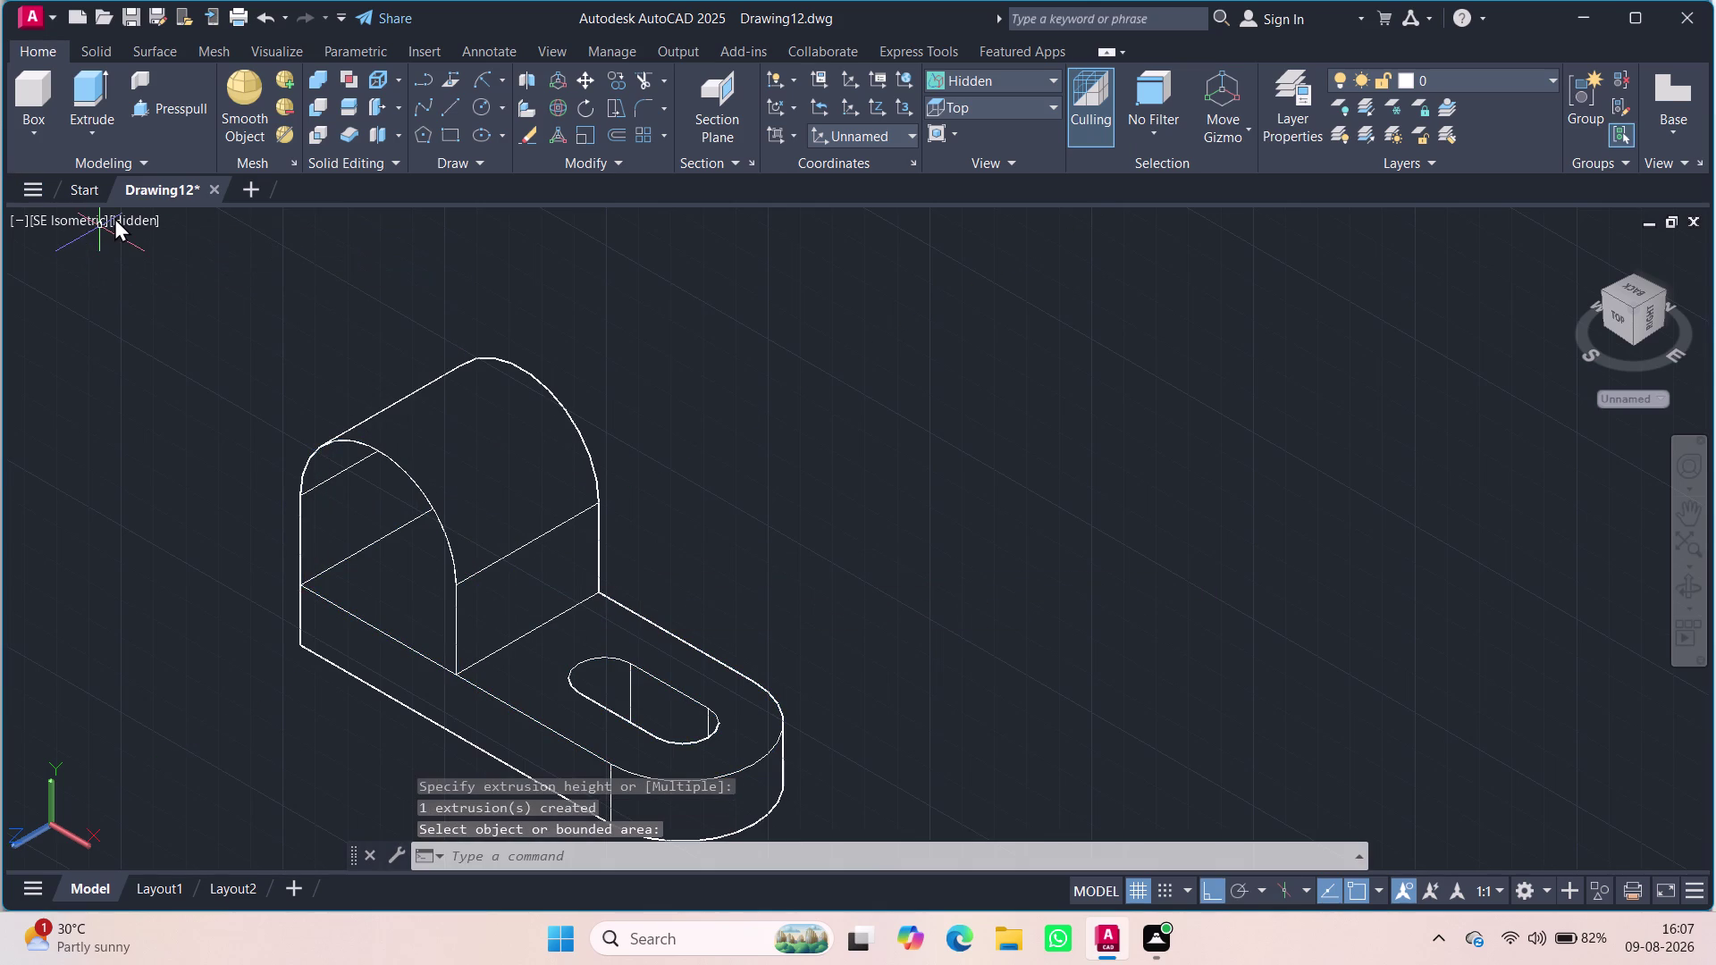
click(171, 407)
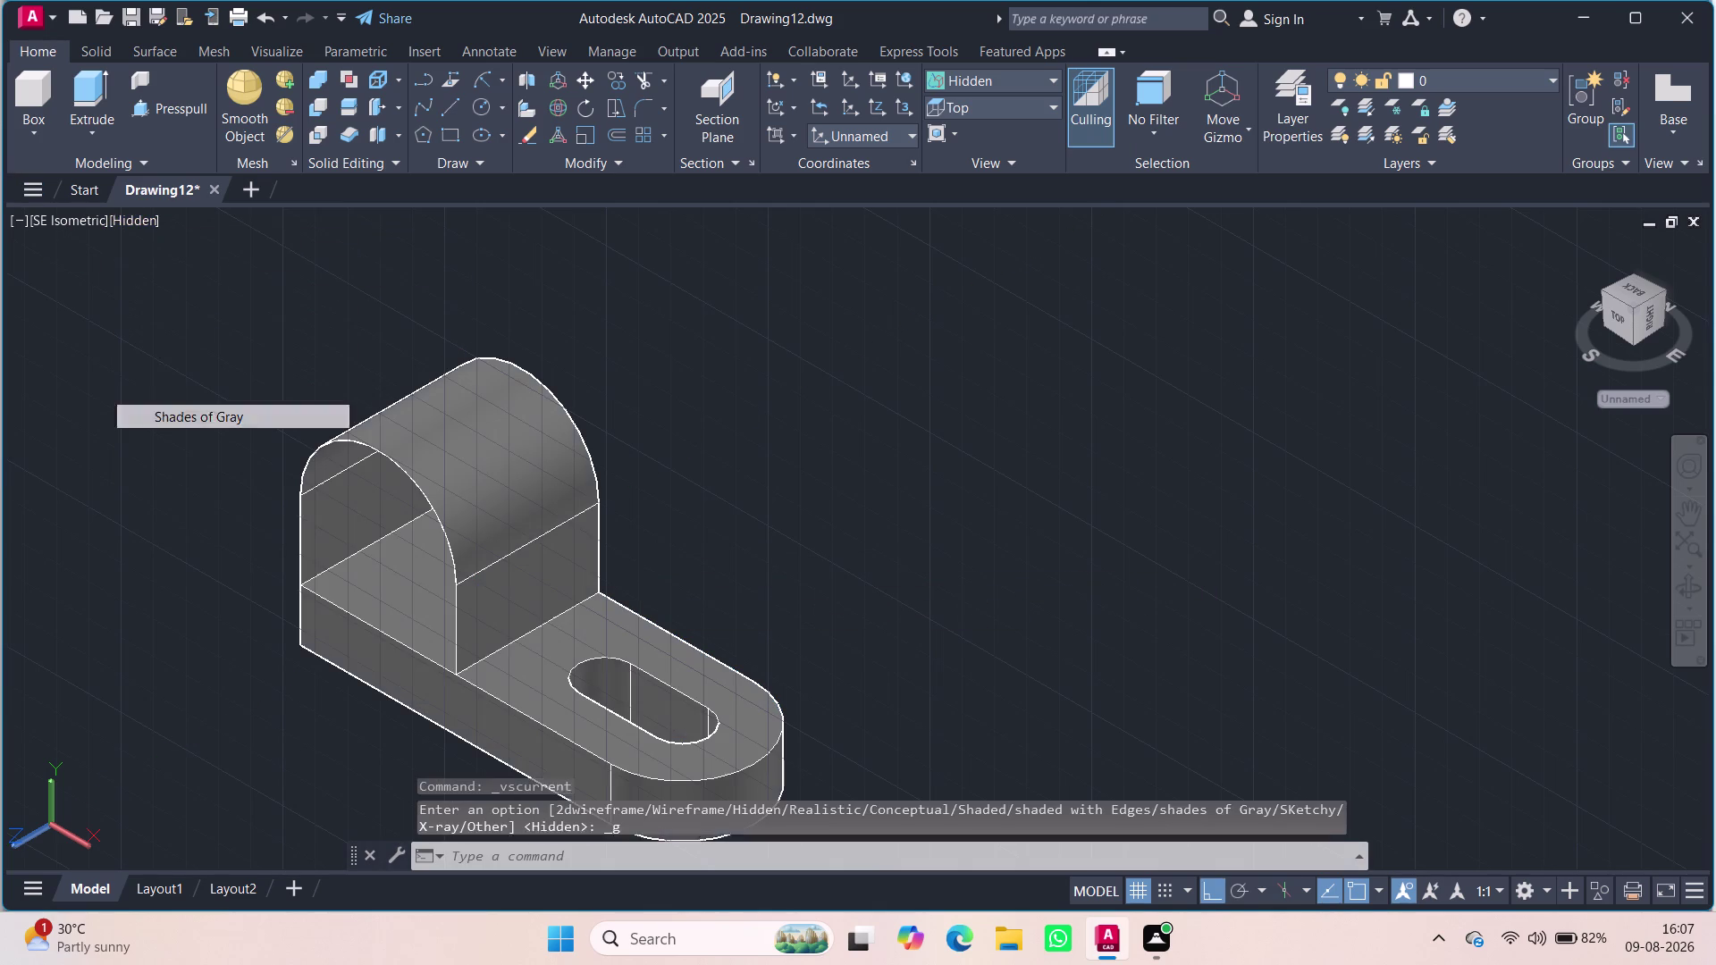
middle_drag(843, 540, 934, 450)
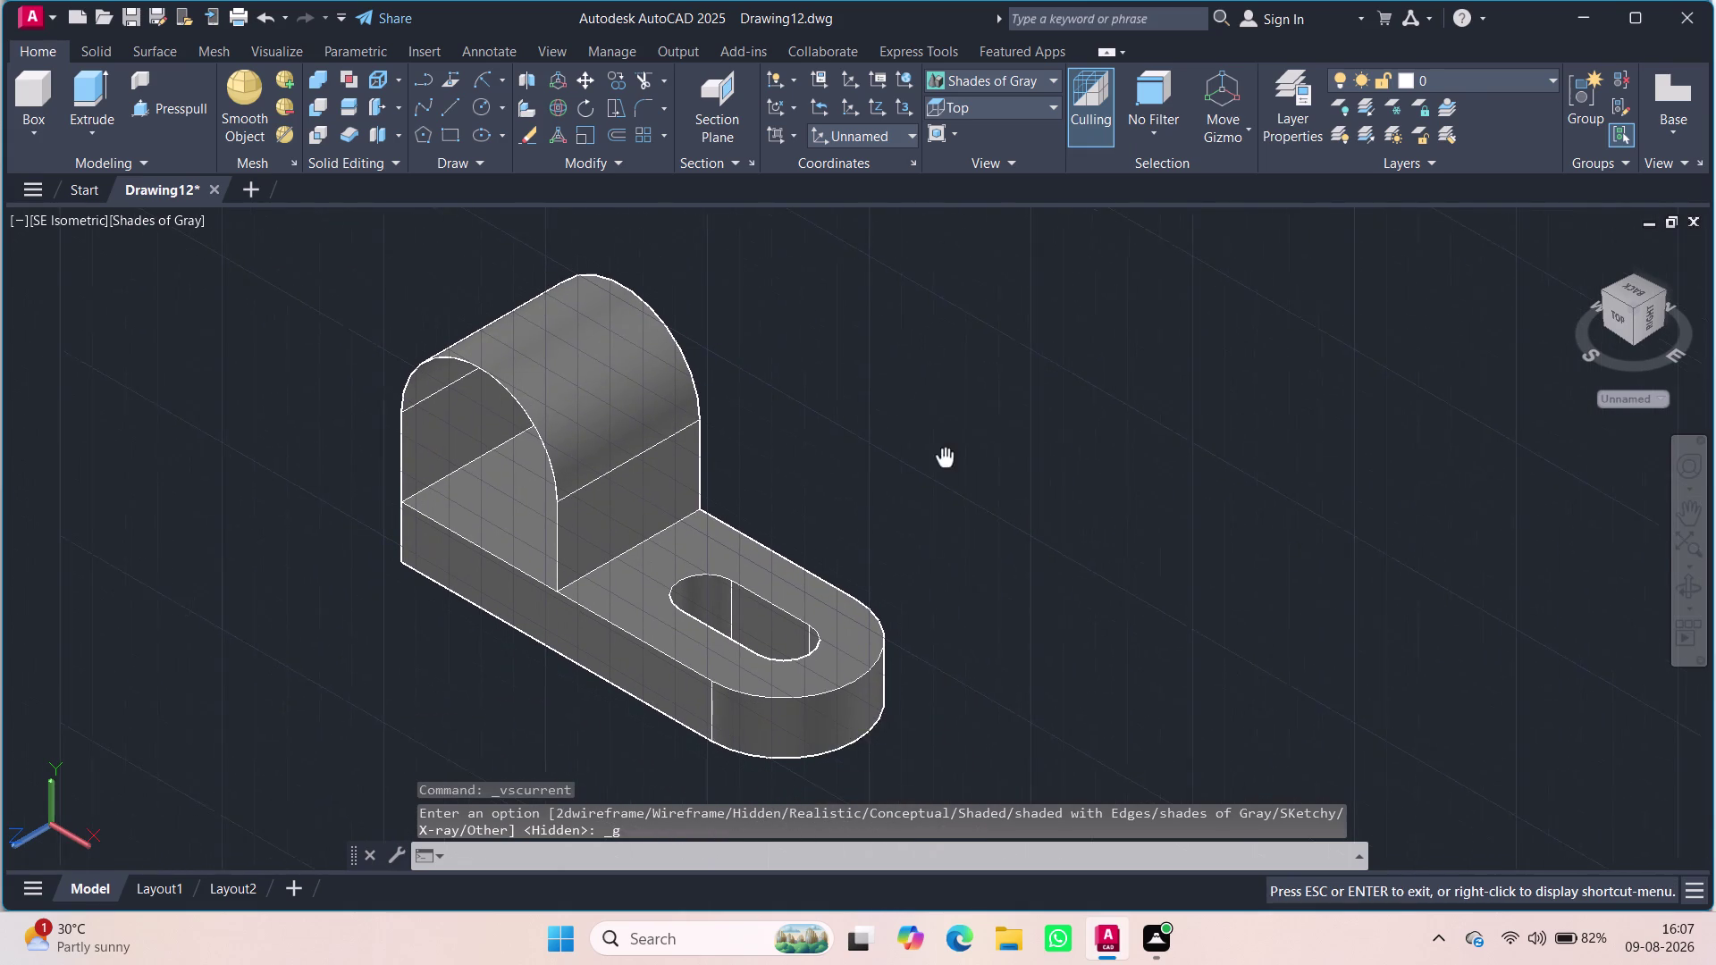
middle_drag(935, 450, 932, 450)
middle_drag(213, 565, 273, 636)
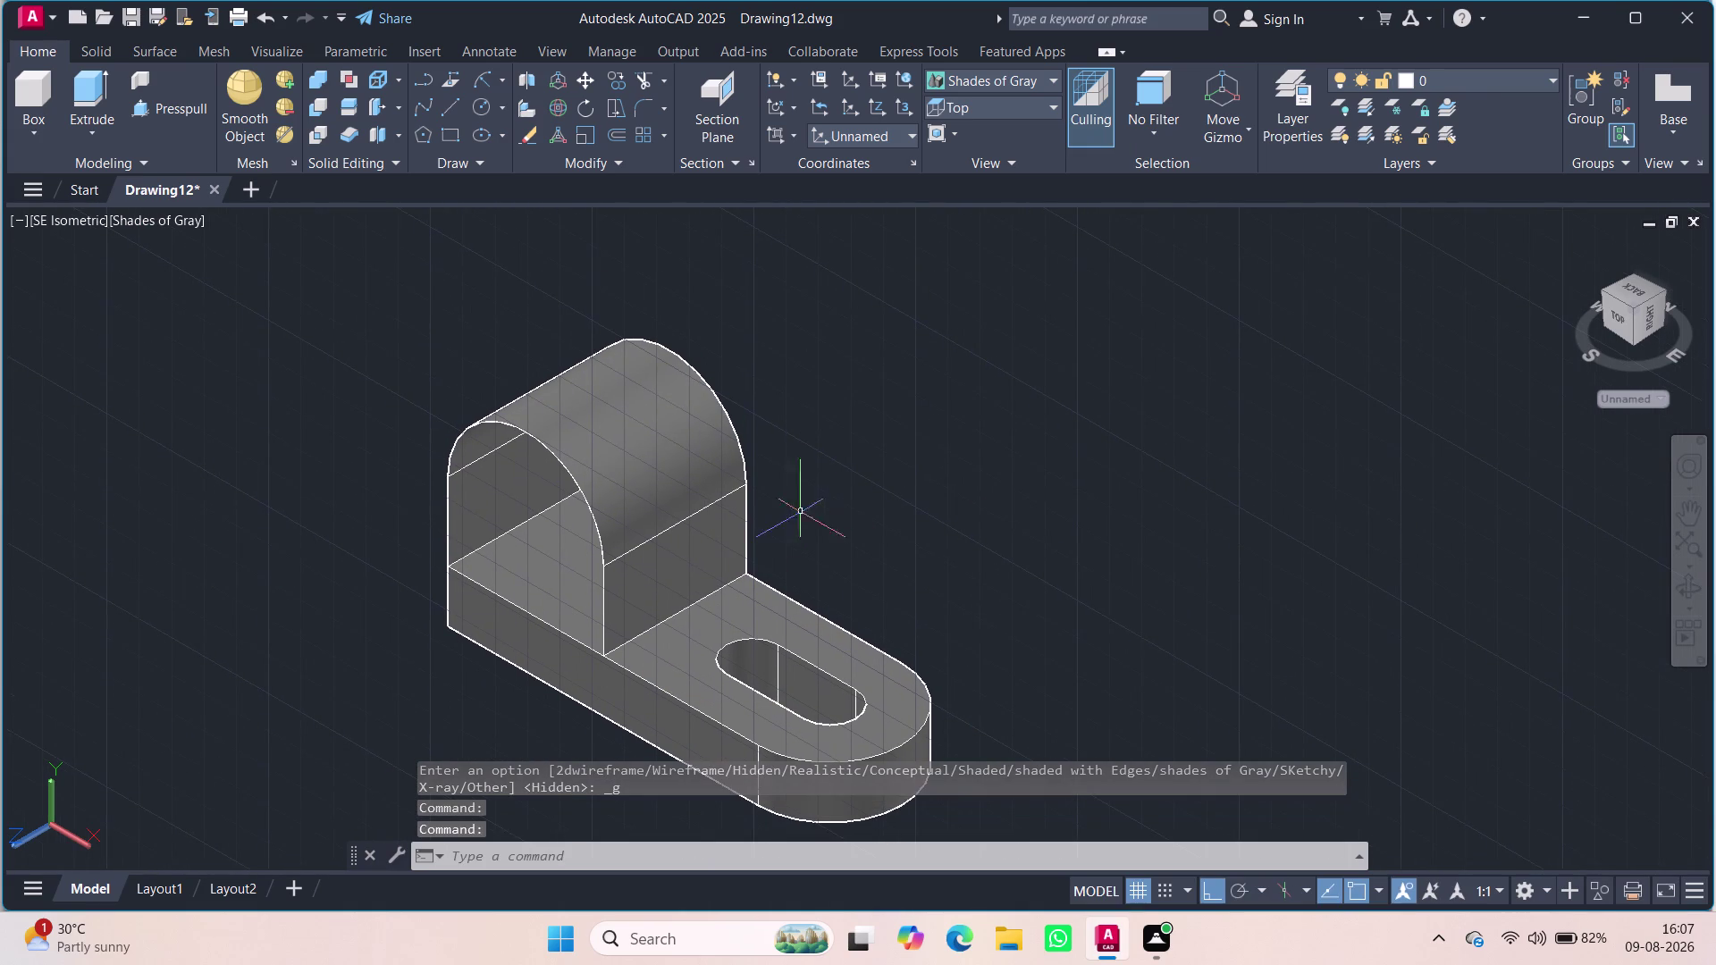
Undo the gray shading, the upright extrusion and earlier edits, closing Save Drawing As.
key(ctrl+z)
key(ctrl+z)
key(ctrl+z)
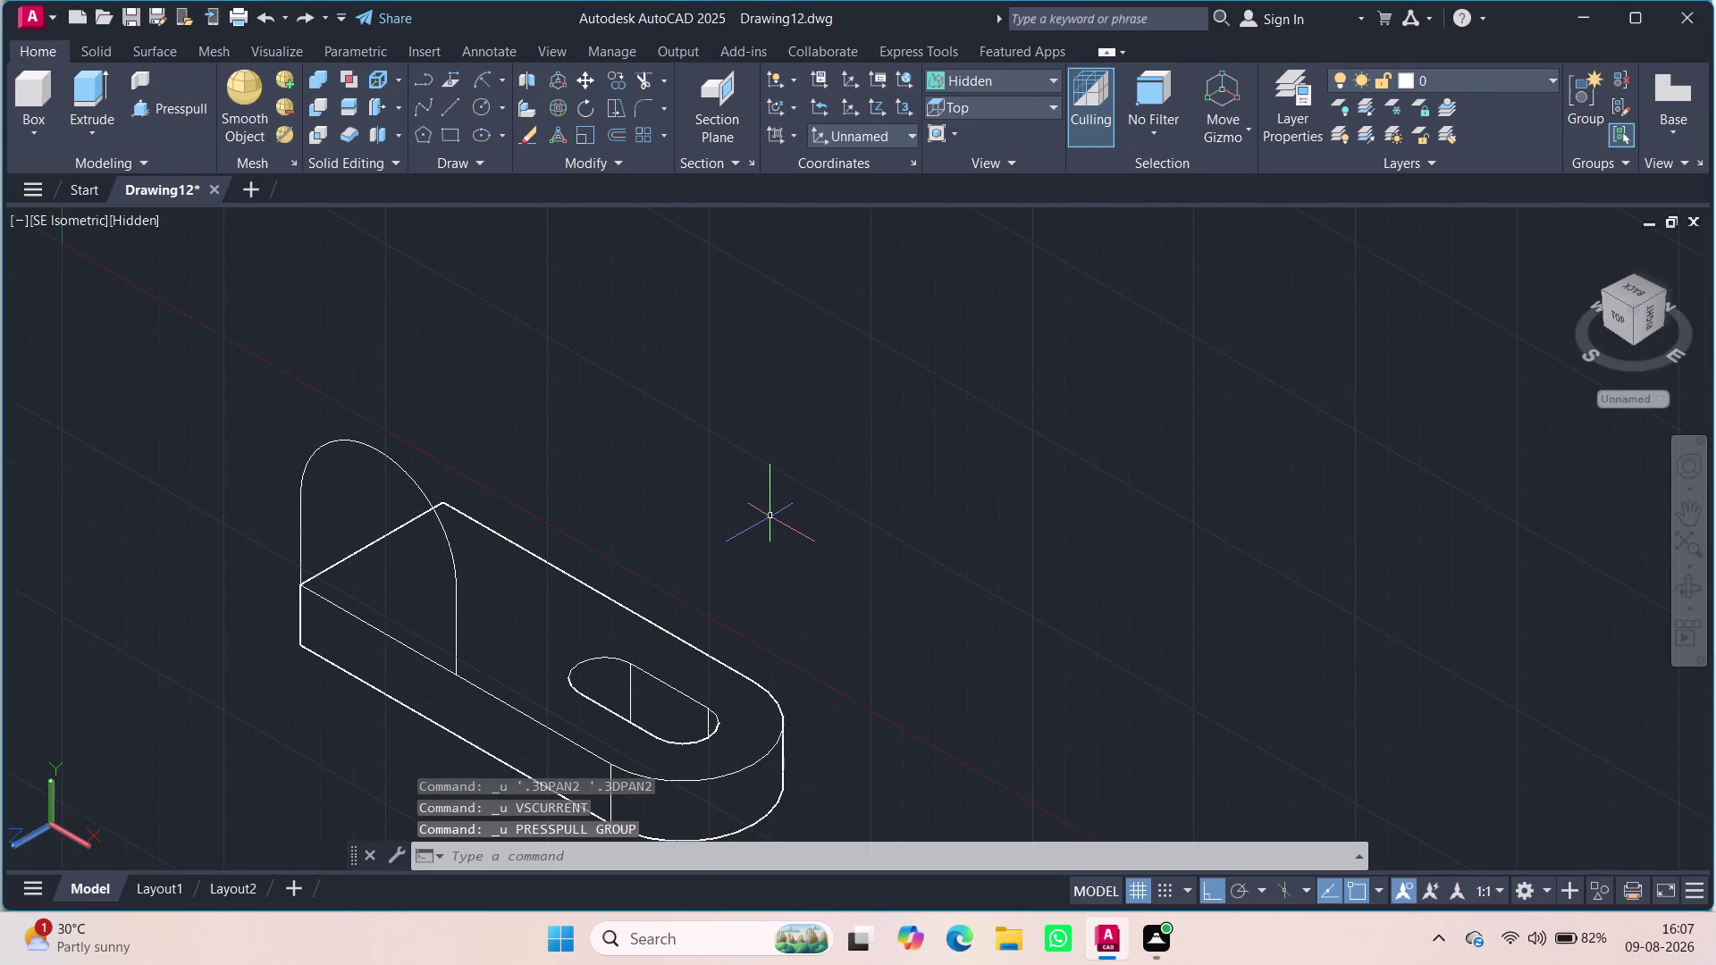
key(ctrl+z)
key(ctrl+z)
key(ctrl+z)
key(ctrl+s)
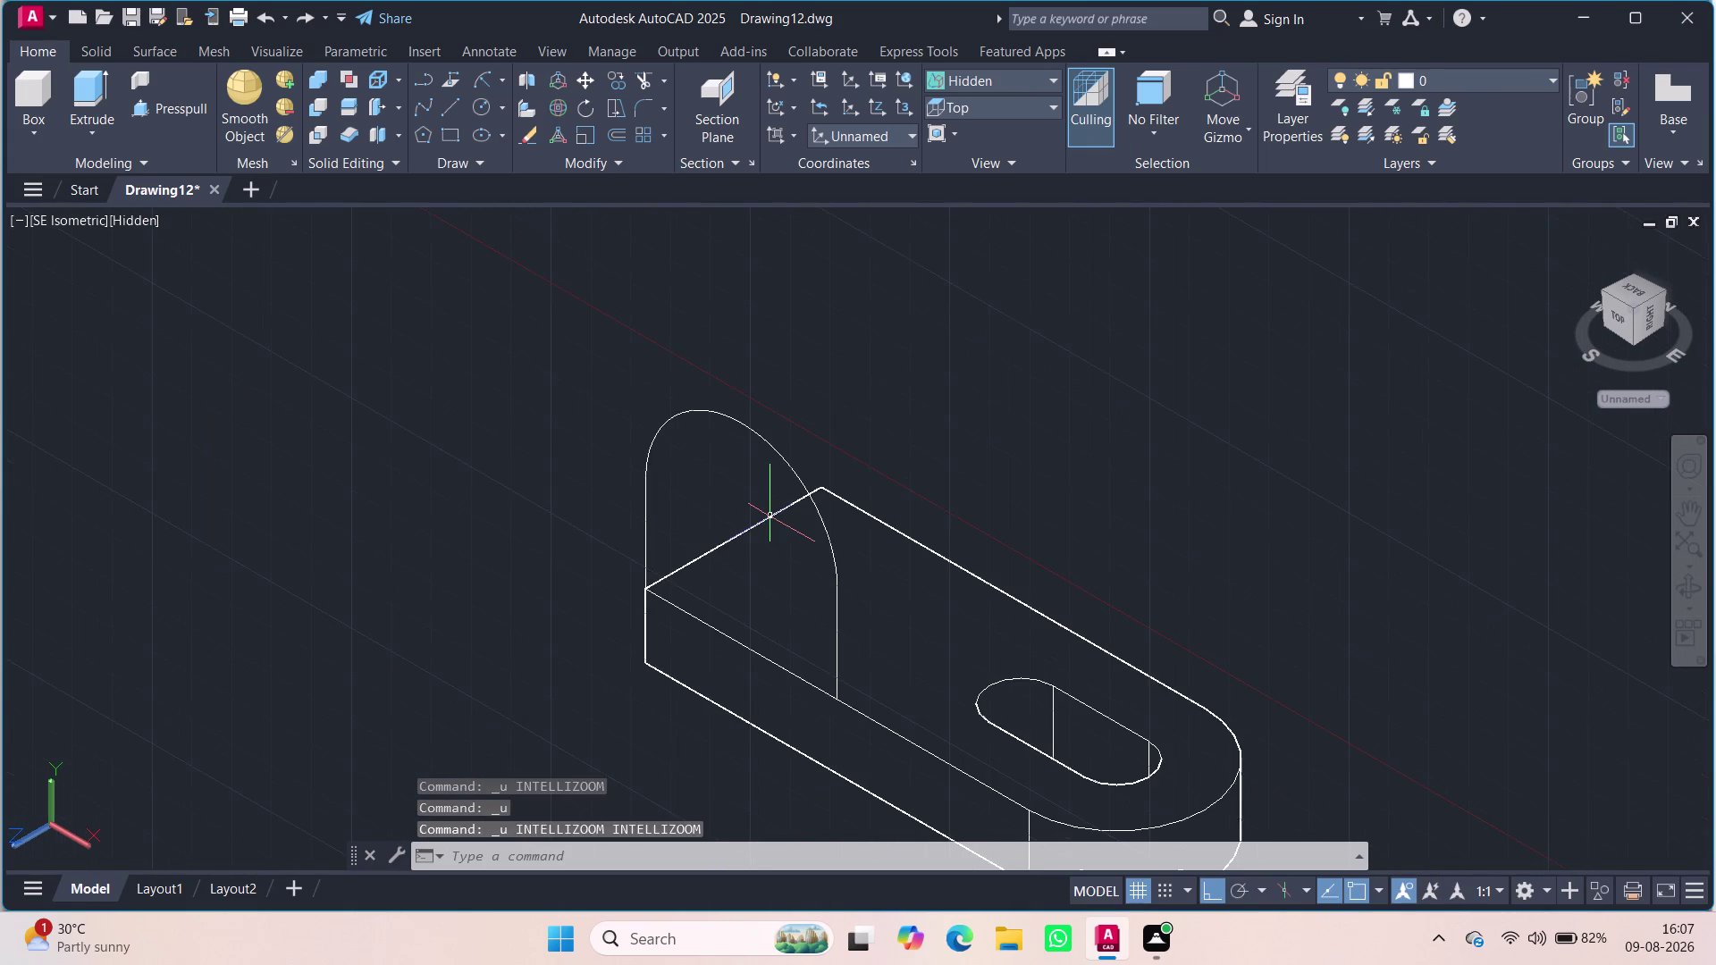
double_click(1227, 202)
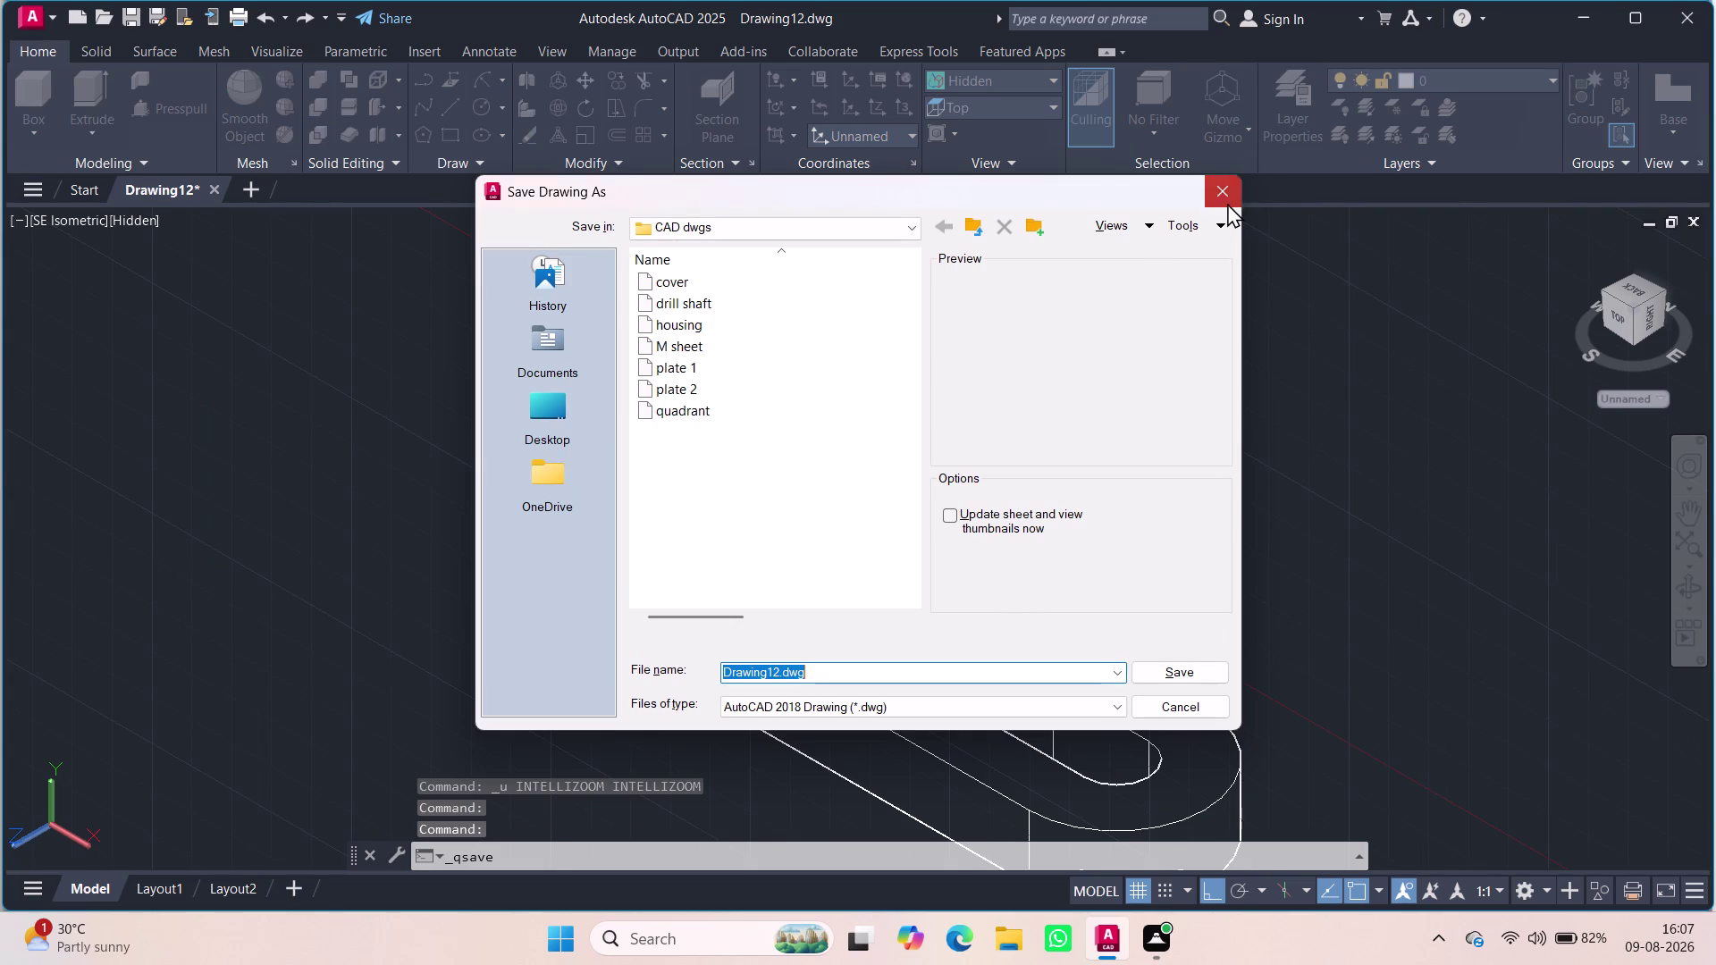
Undo several more edits and switch the viewport to the Front view.
key(ctrl+z)
key(ctrl+z)
key(ctrl+z)
key(ctrl+z)
key(ctrl+z)
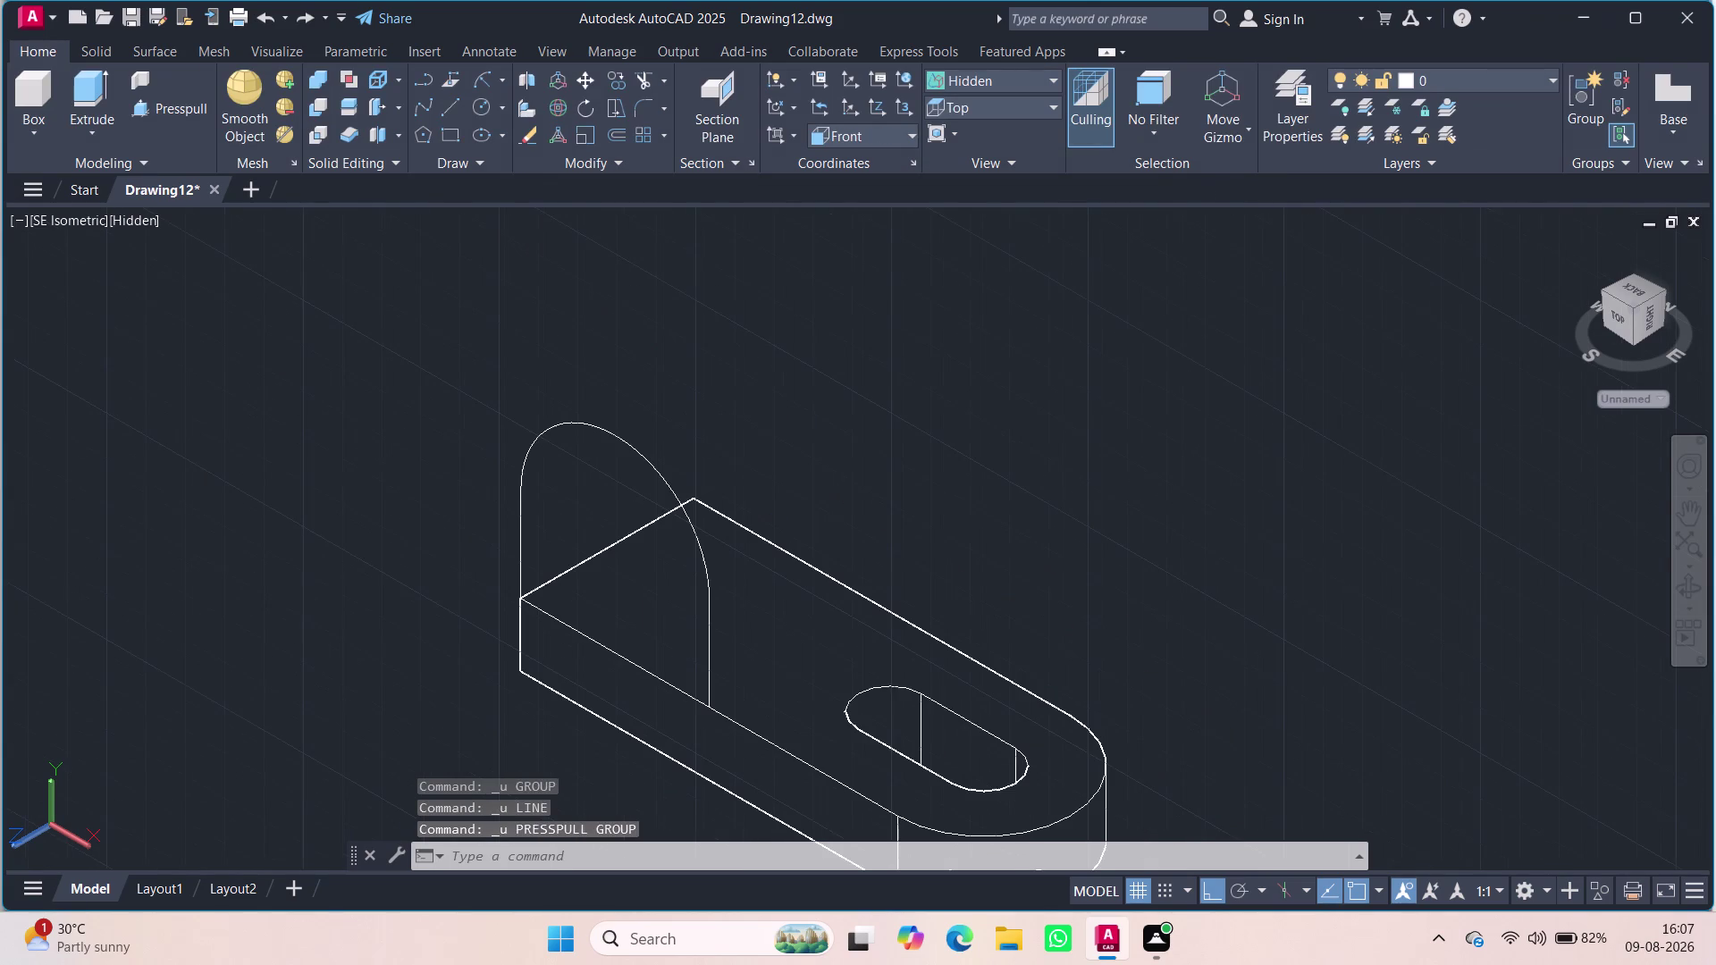
key(ctrl+z)
key(ctrl+z)
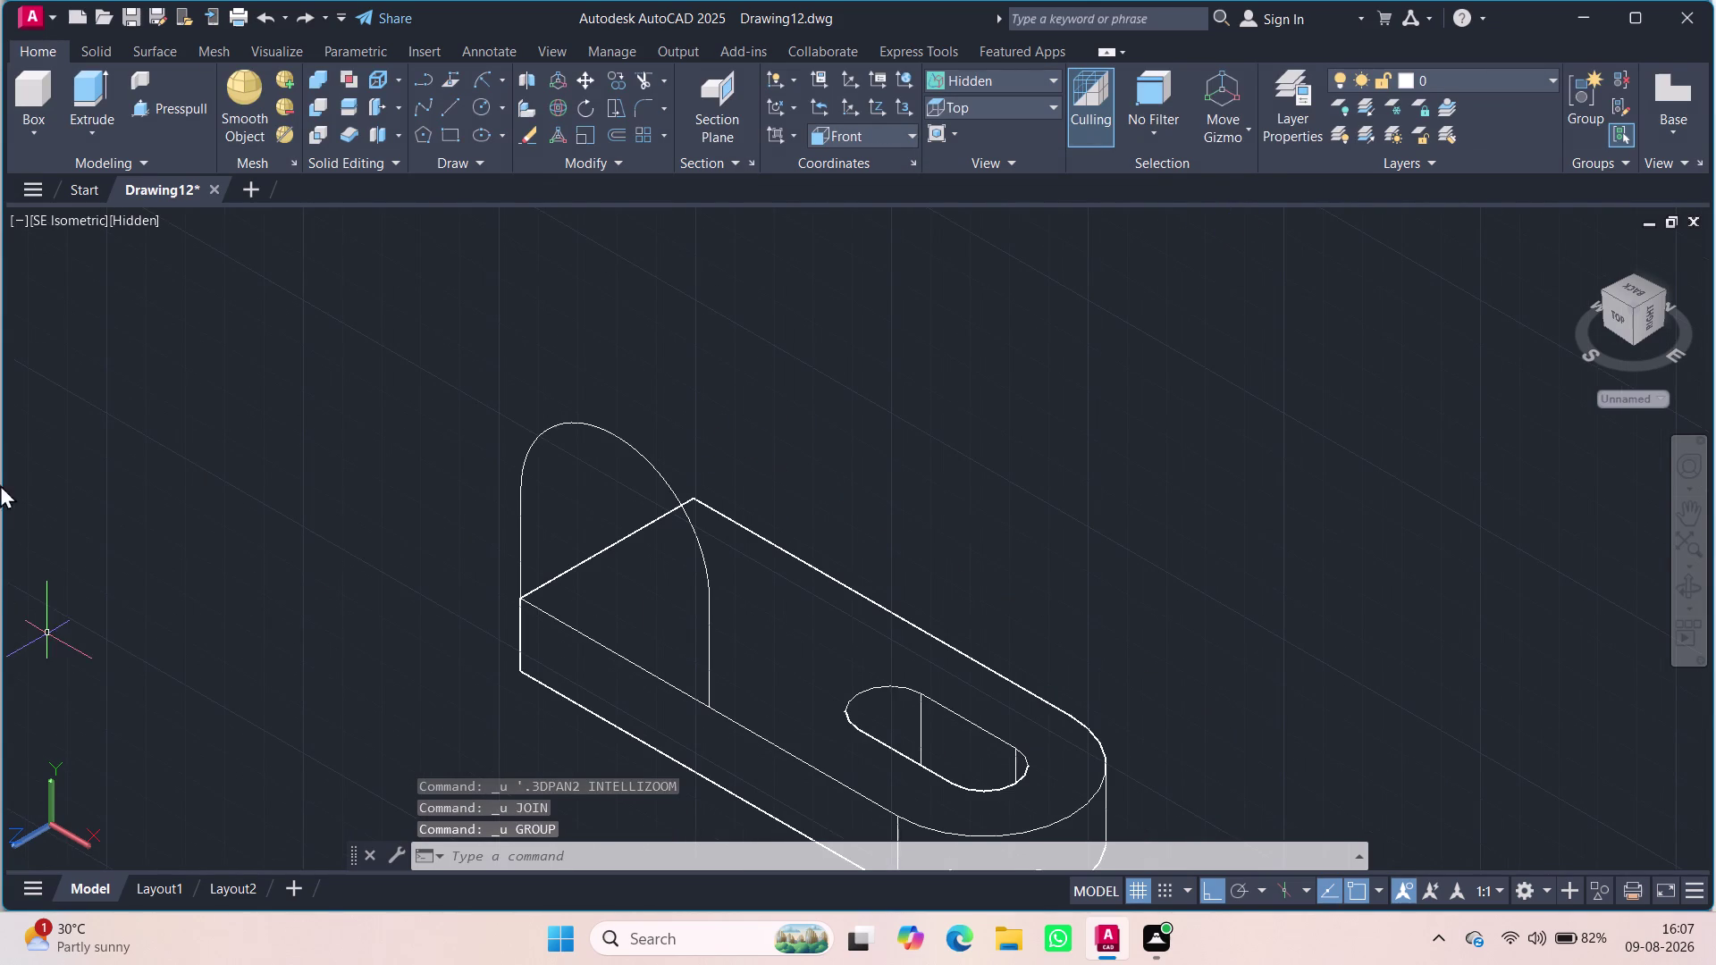
click(81, 227)
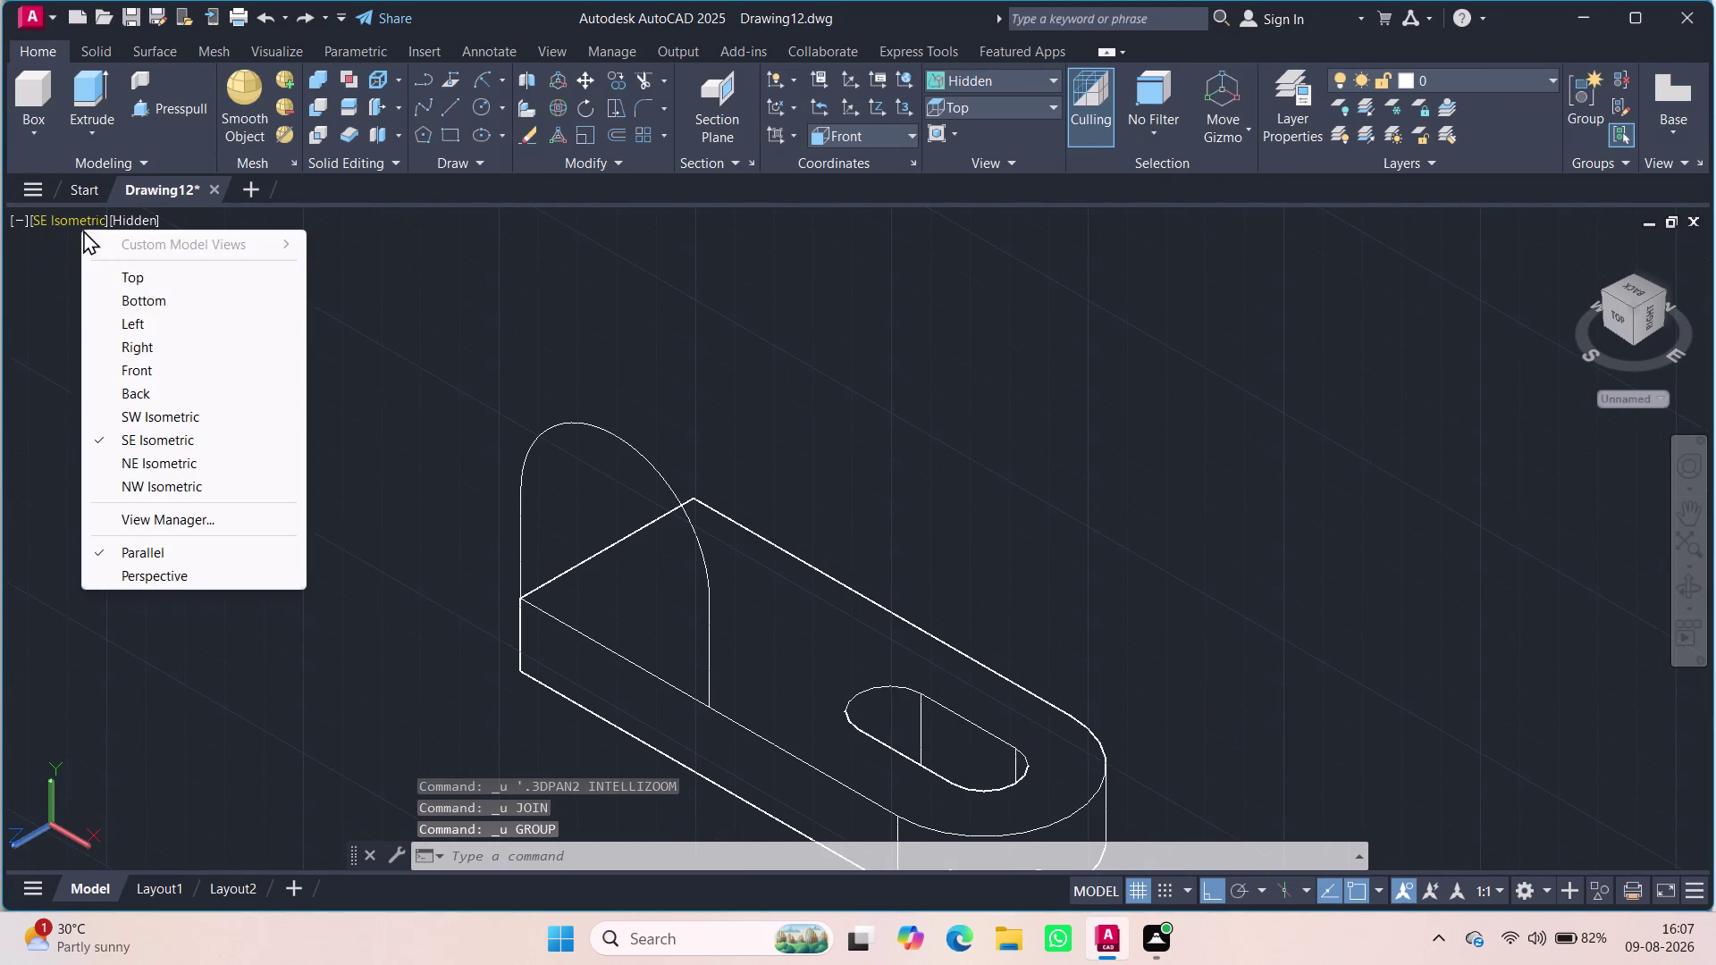
click(157, 376)
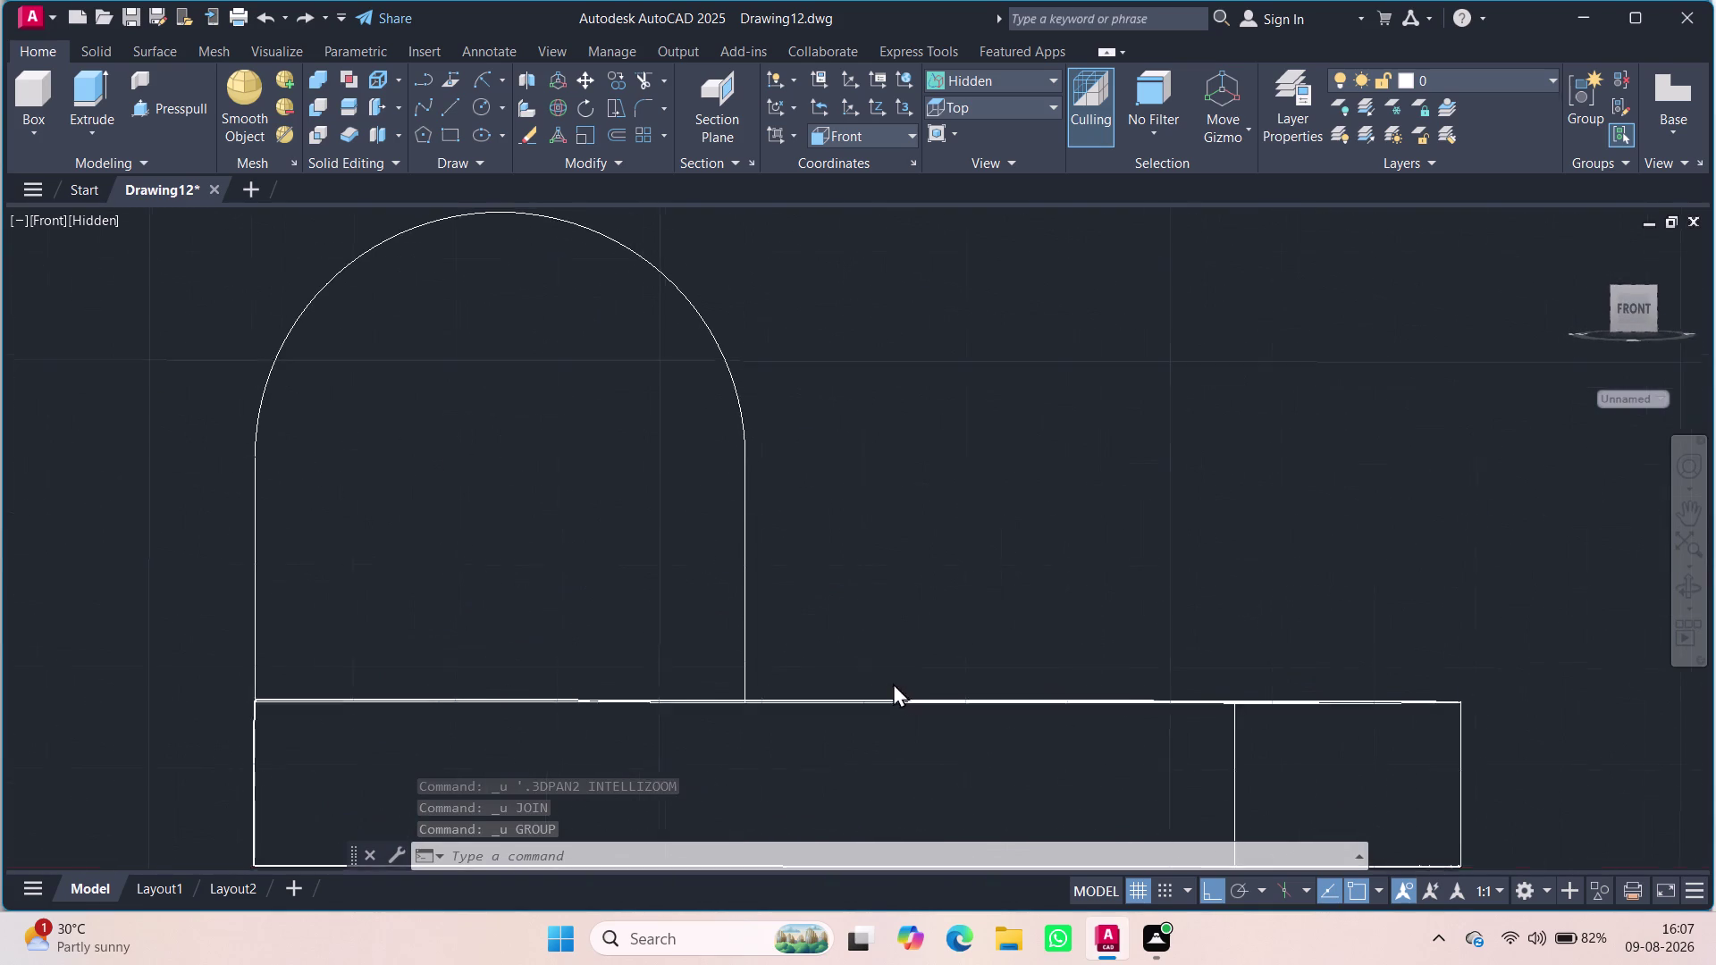
Select the base plate solid, recentre the view, then clear the selection.
click(710, 700)
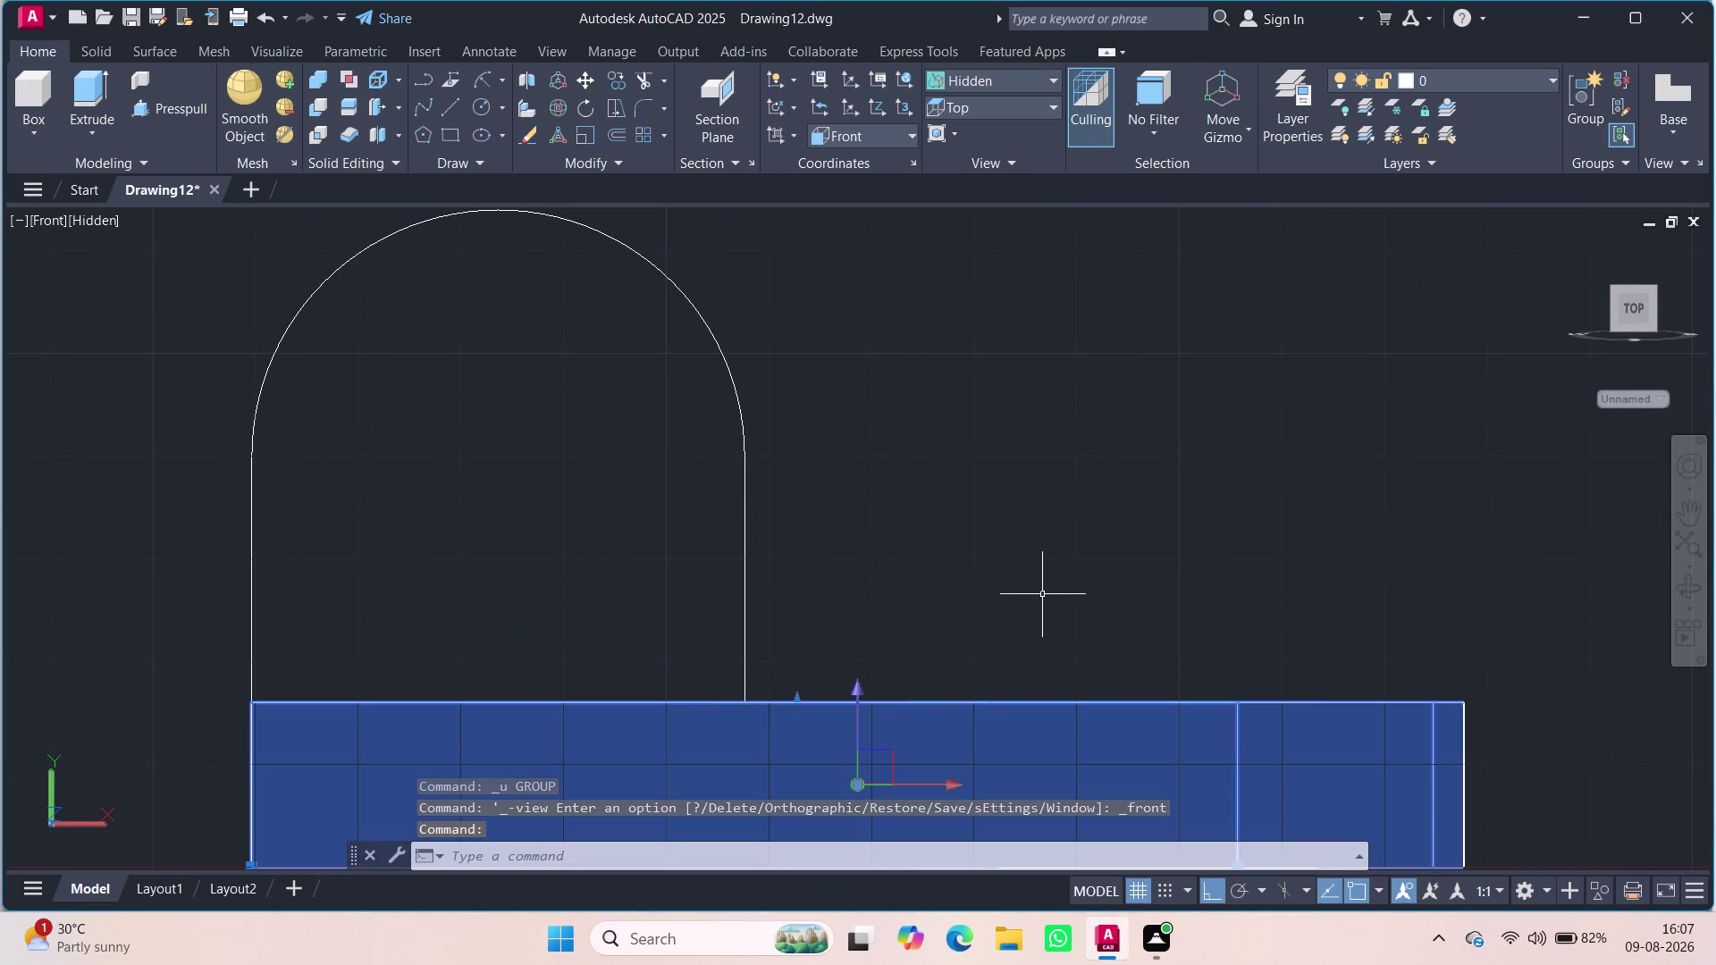
key(Escape)
key(Escape)
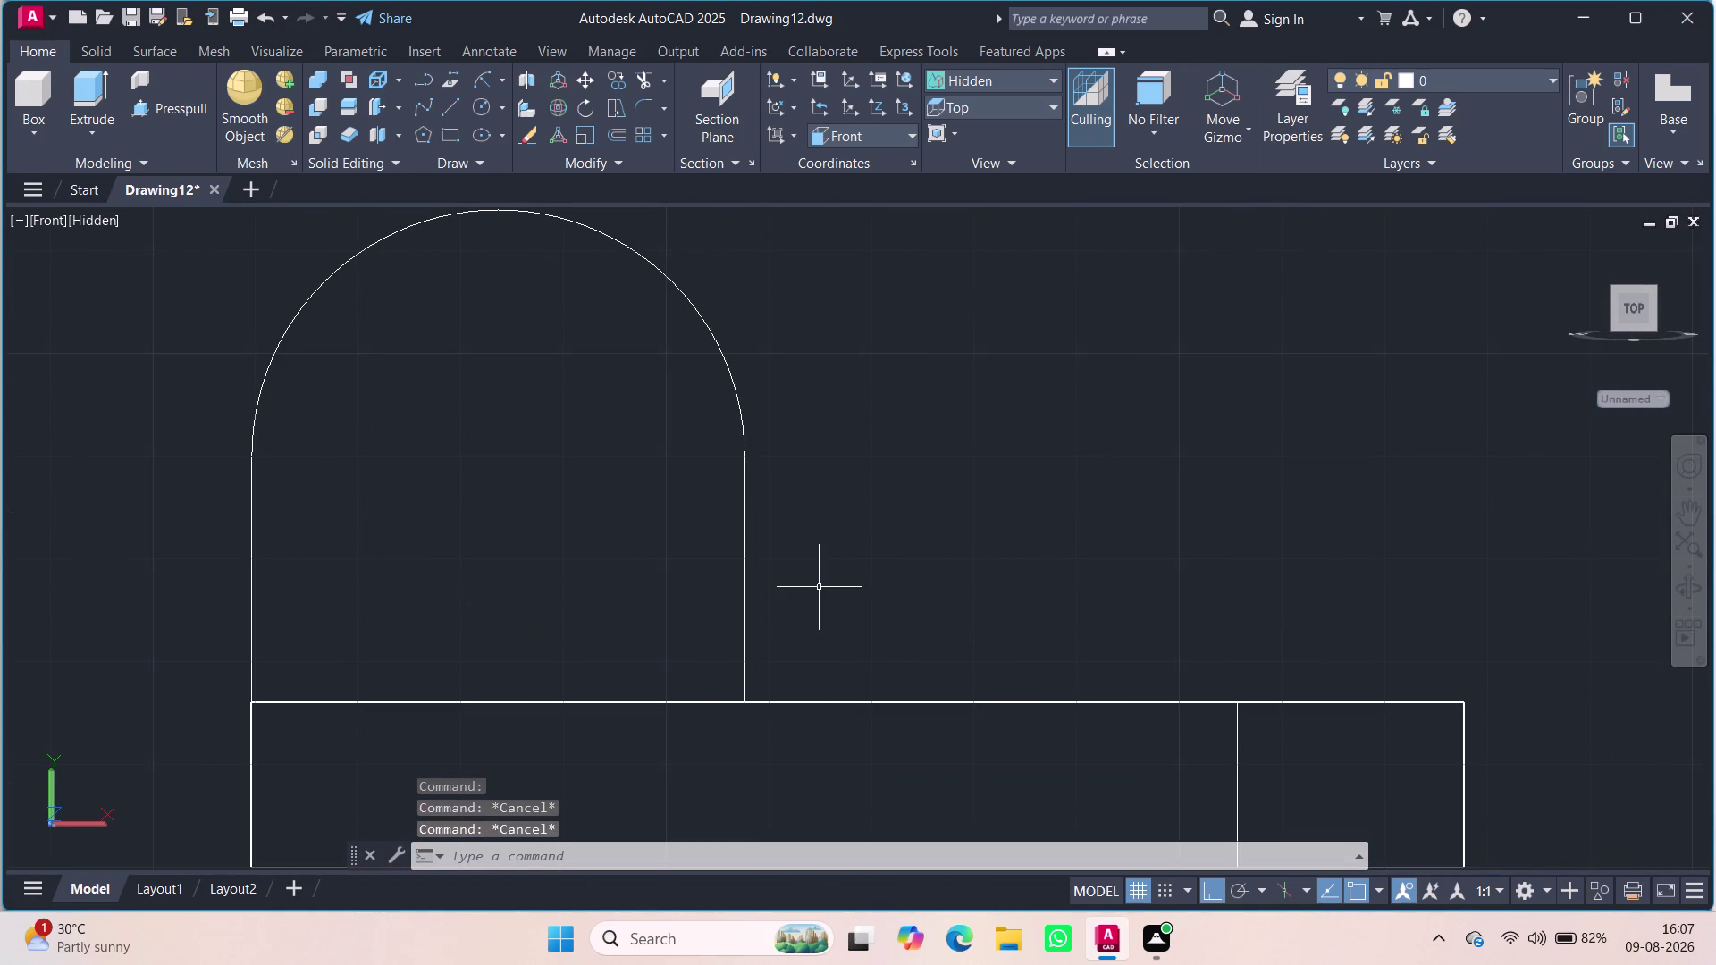
key(Escape)
key(Escape)
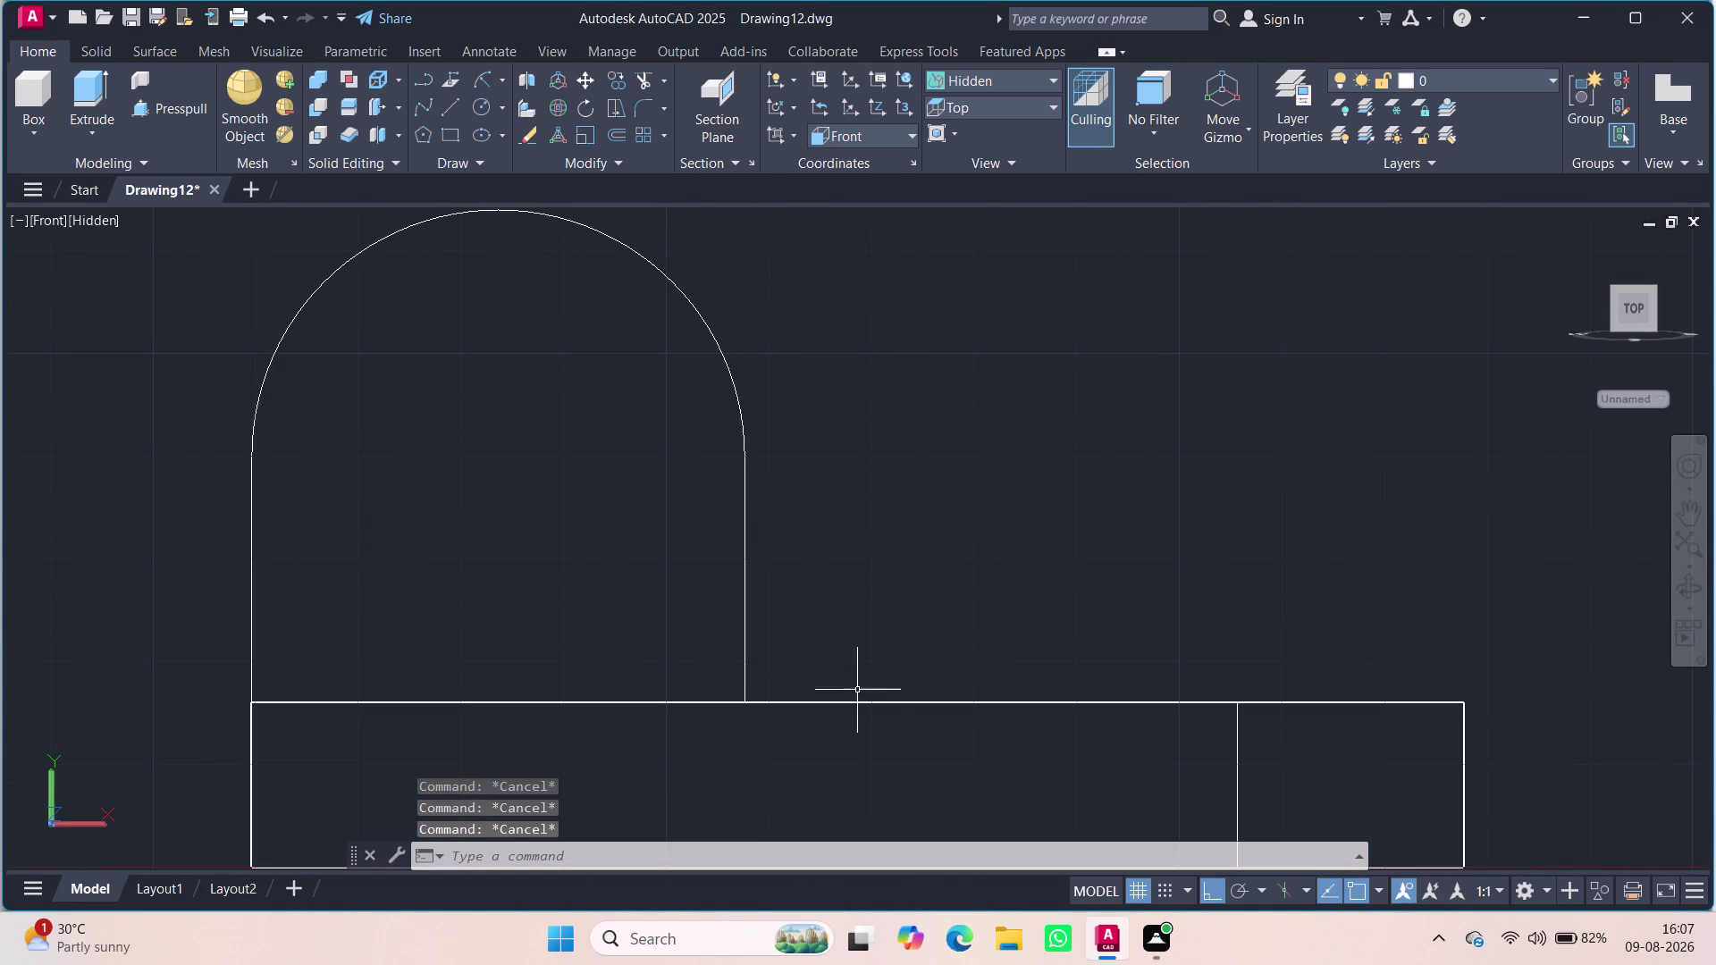
click(857, 707)
middle_drag(872, 606, 853, 418)
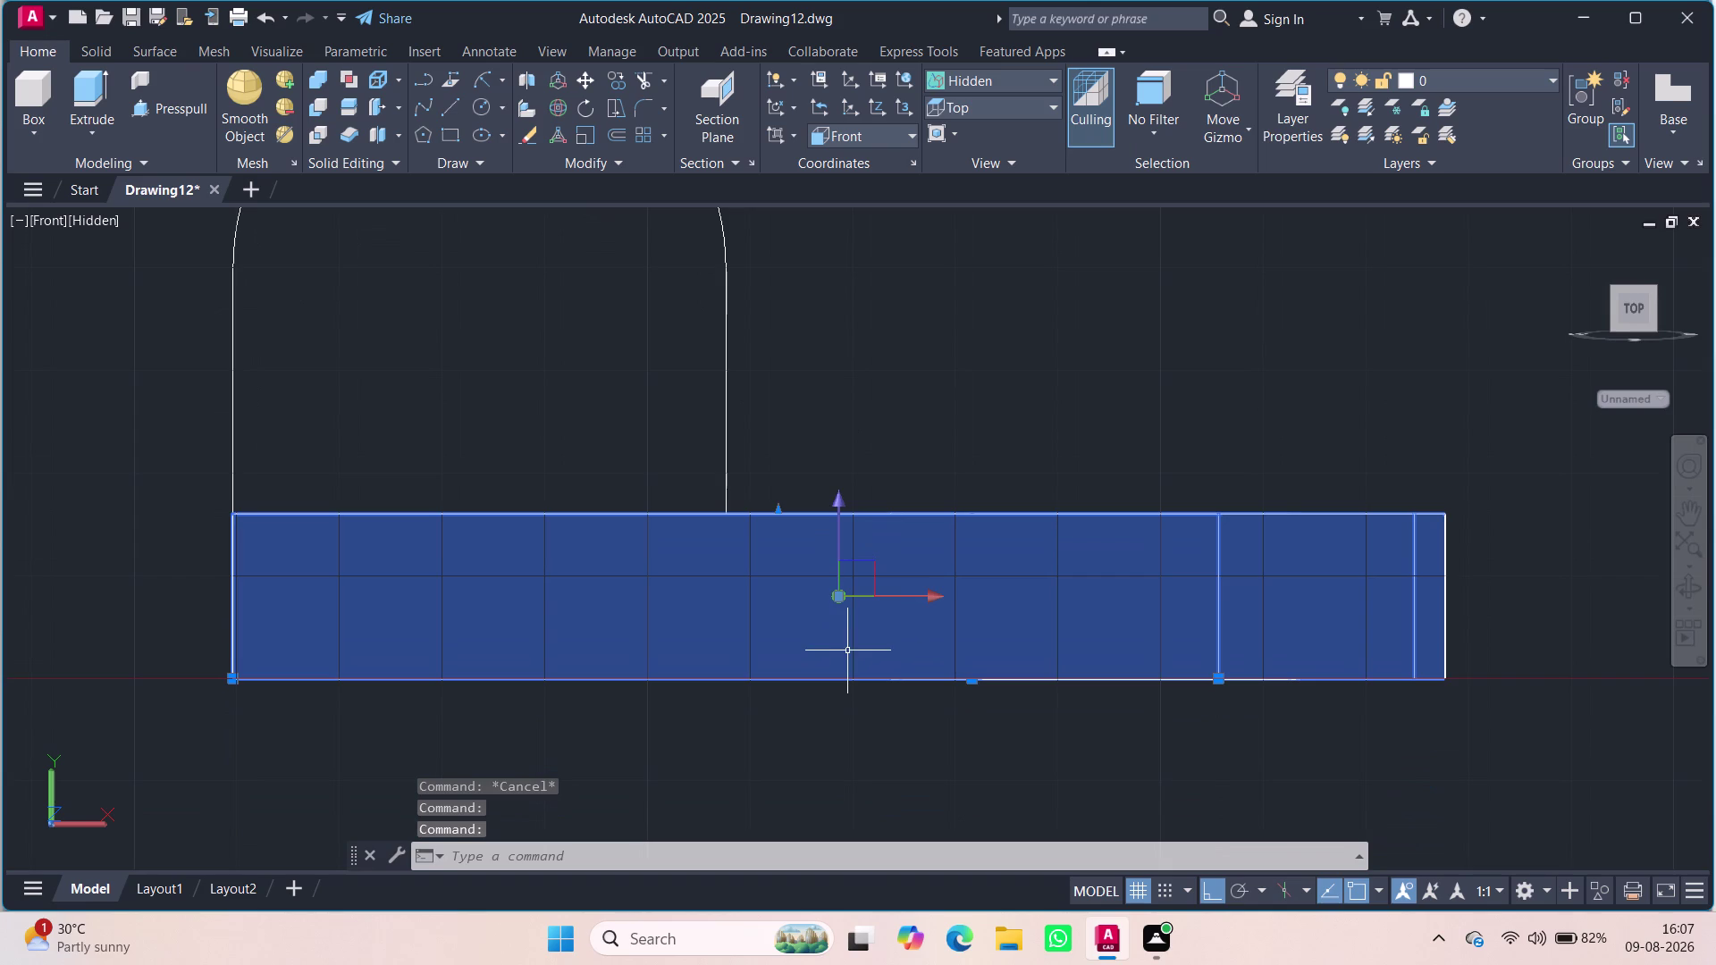
click(842, 595)
click(841, 620)
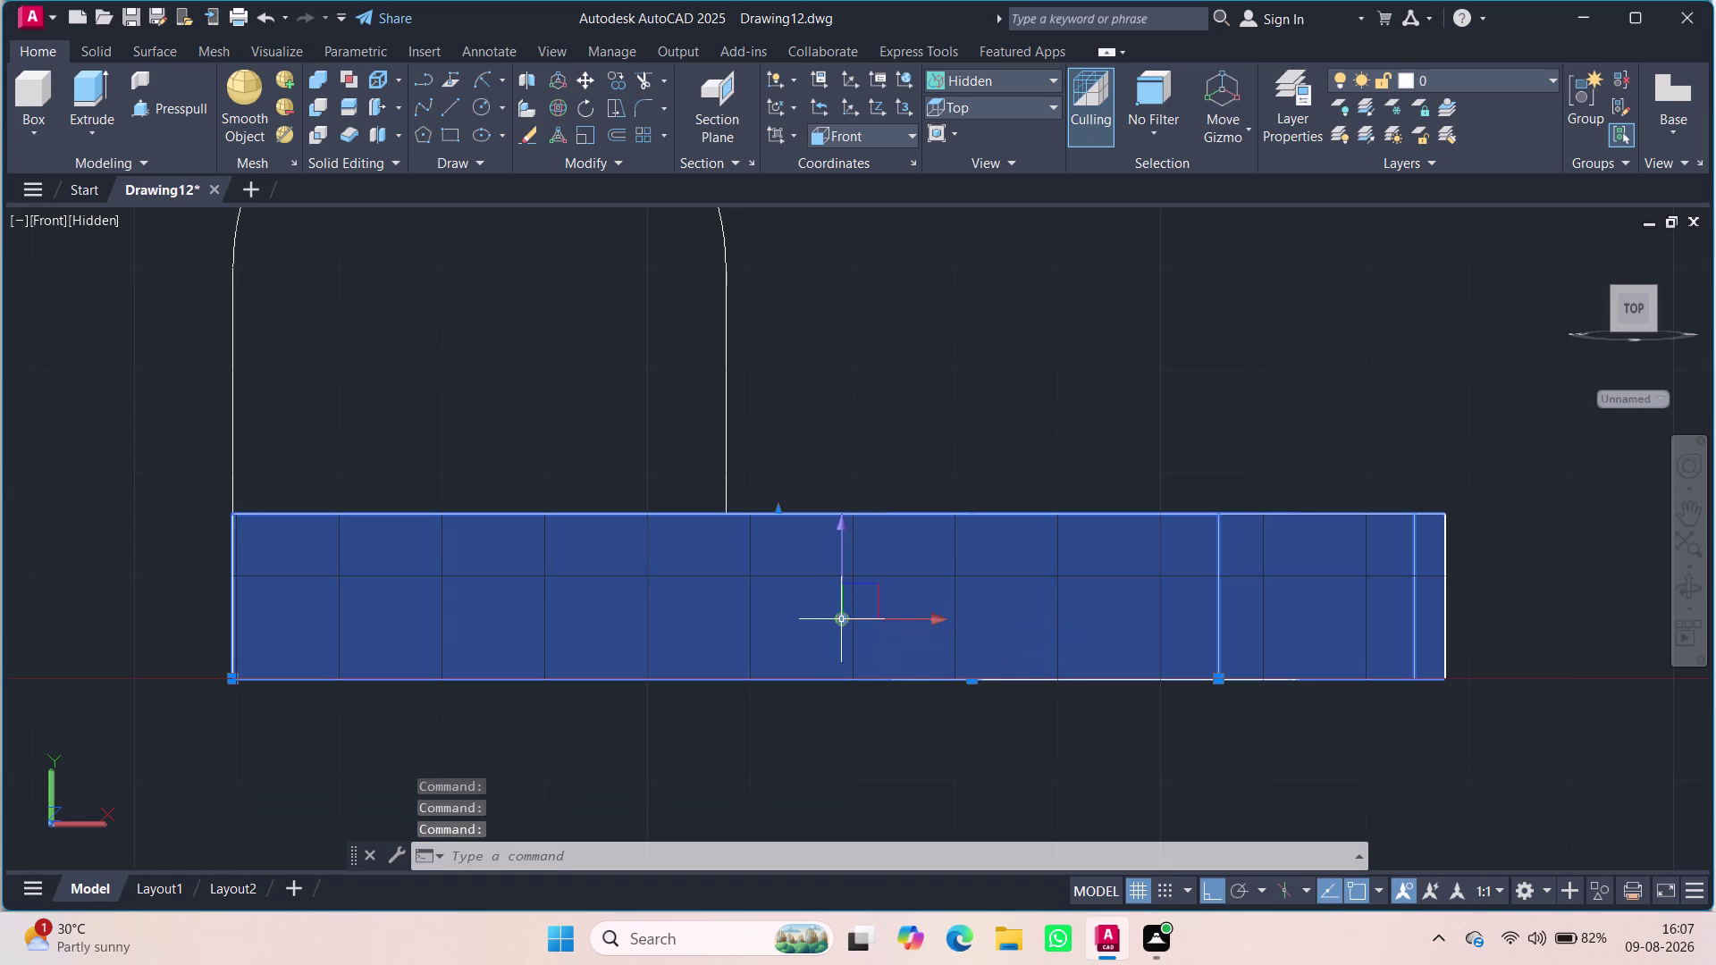
key(Escape)
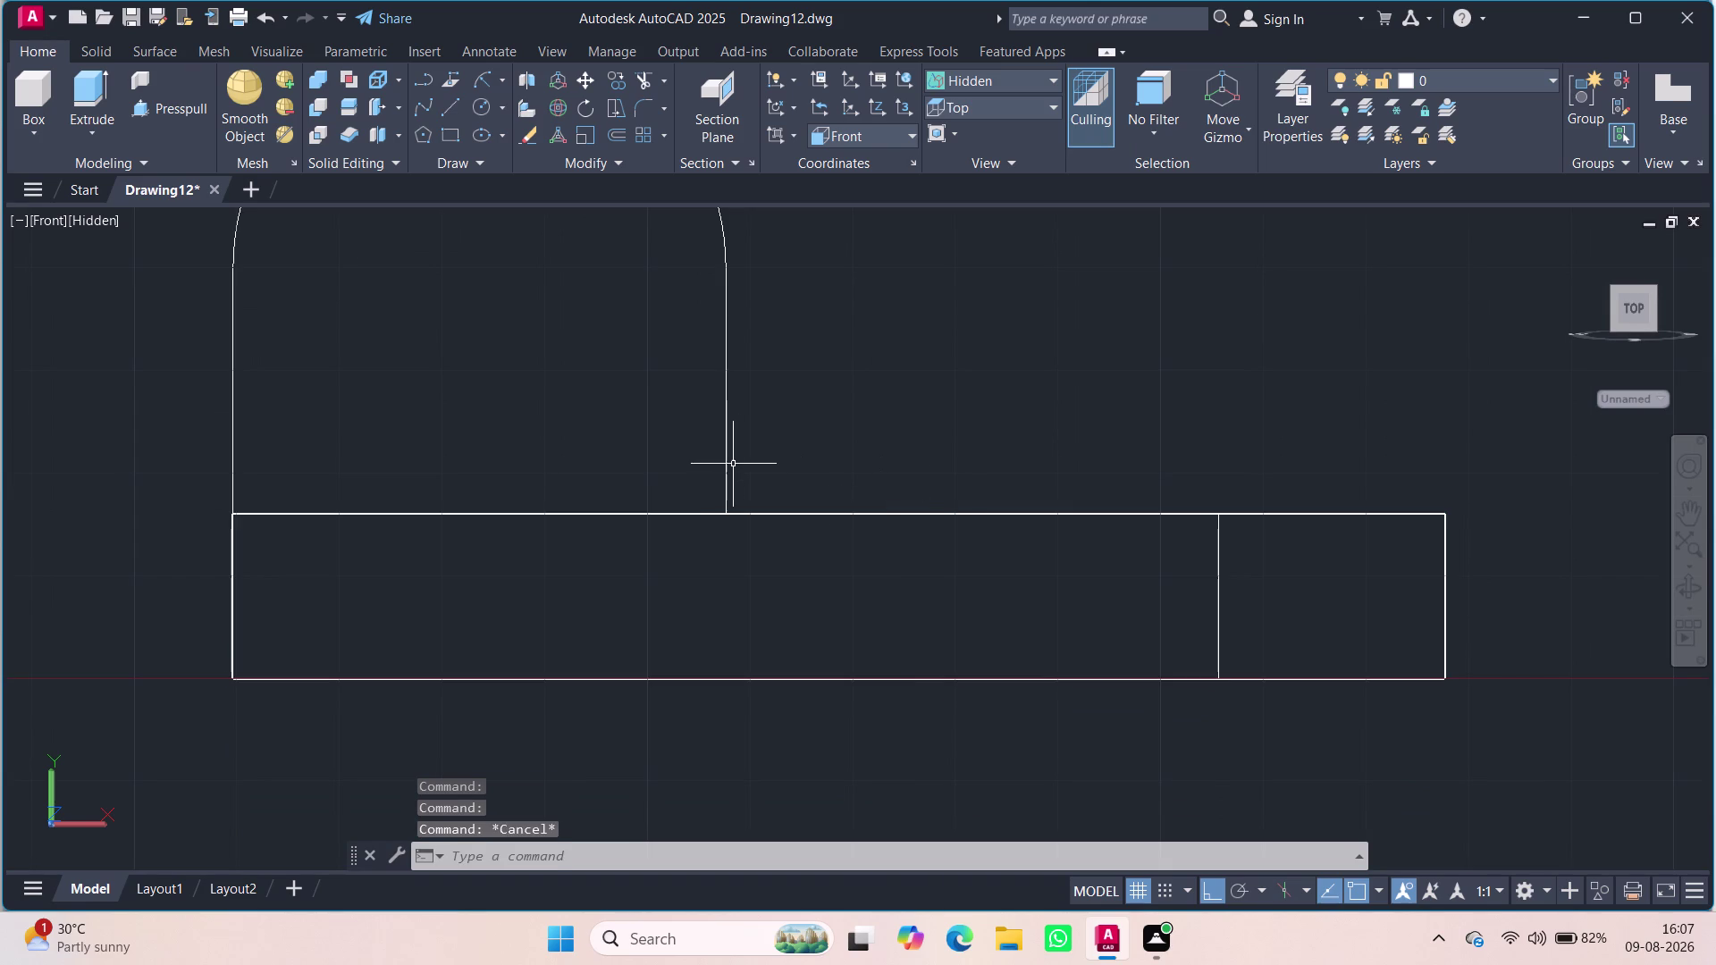
Select the upright's vertical edge, zoom out, clear it, and start the LINE command.
click(728, 472)
scroll(down, 3)
scroll(up, 3)
scroll(down, 3)
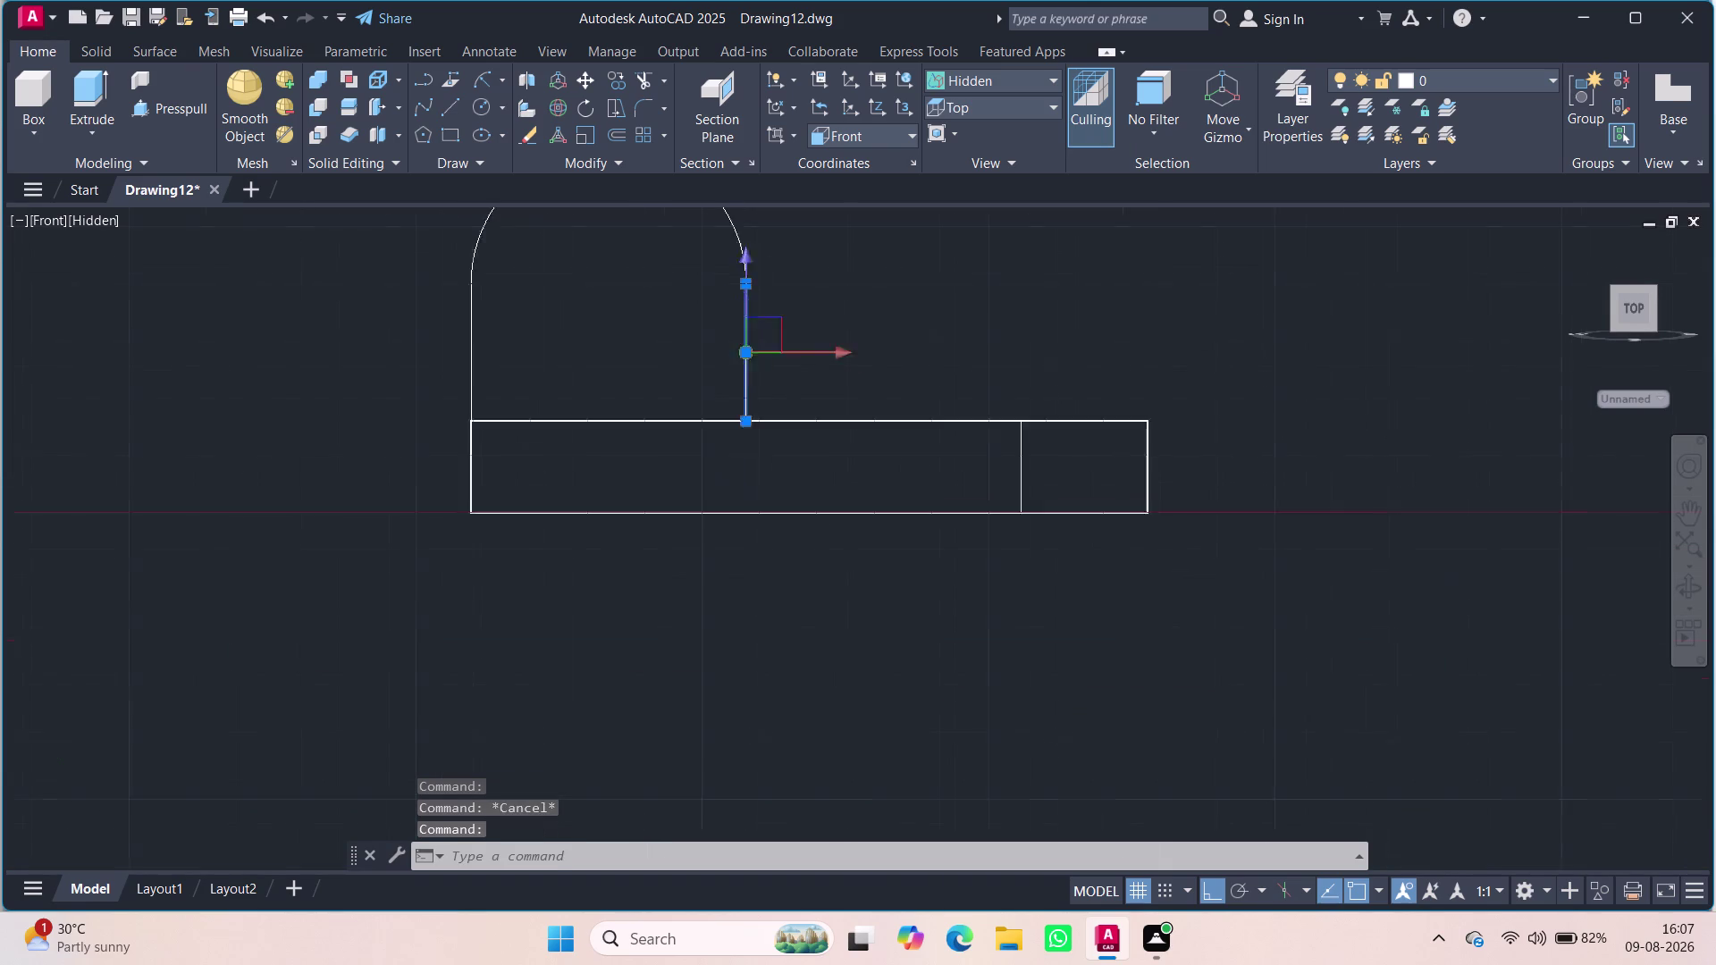
scroll(down, 3)
key(Escape)
key(Escape)
key(Escape)
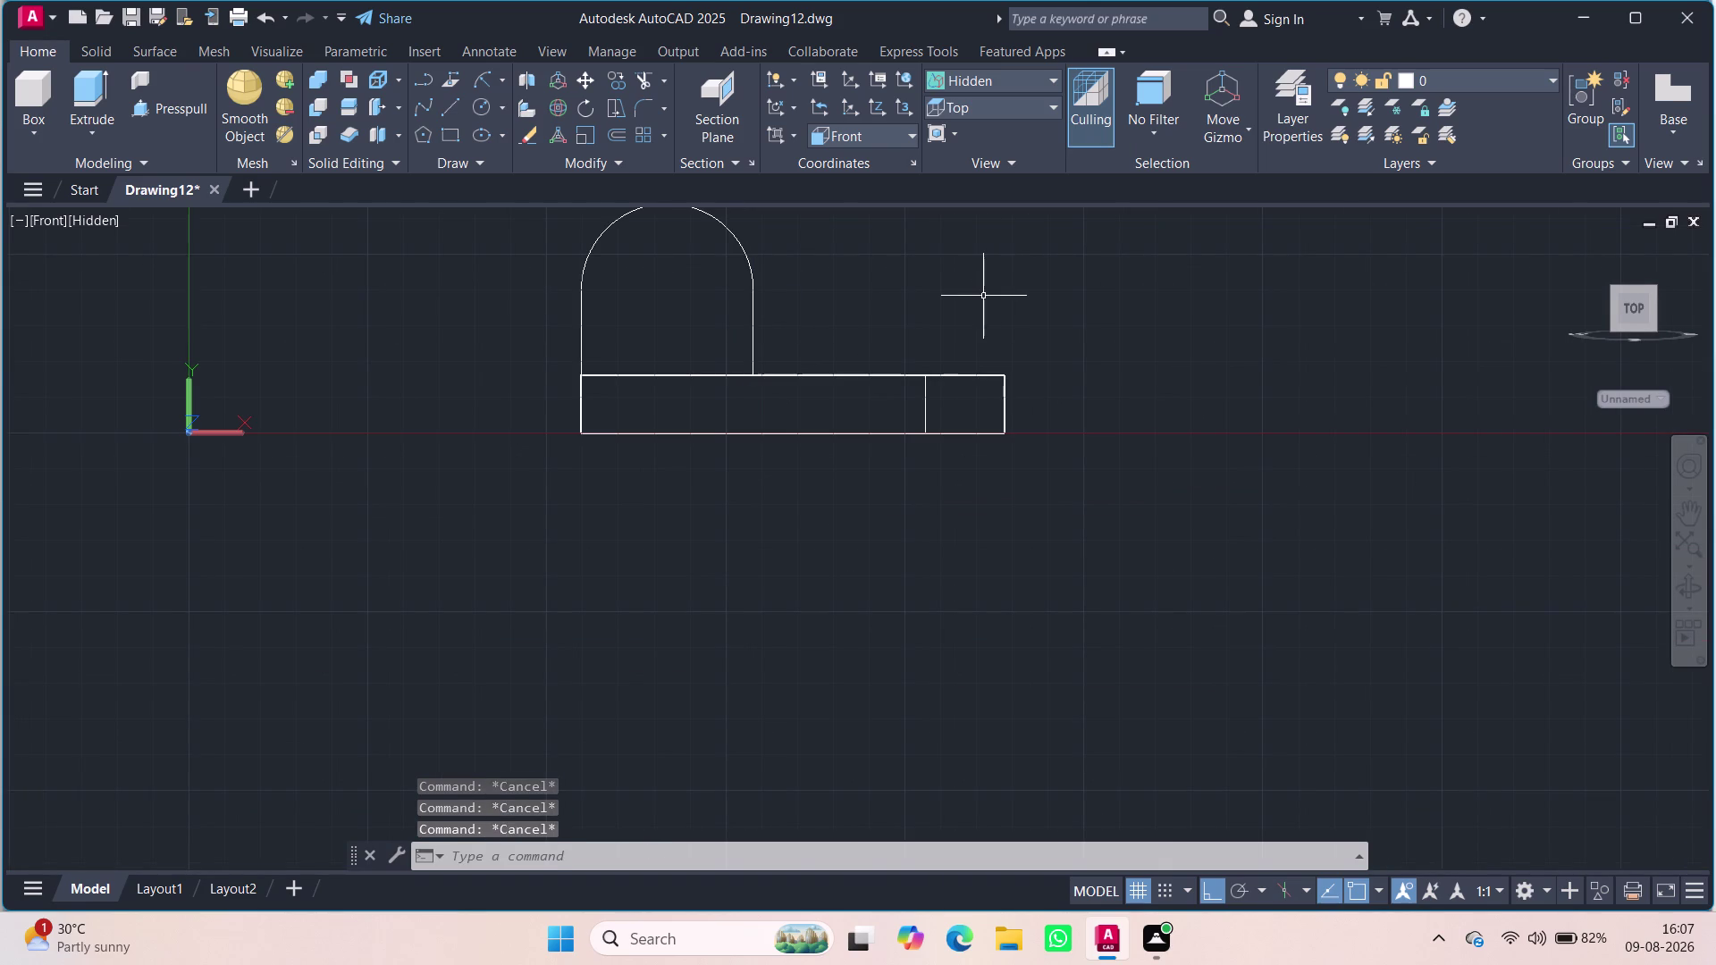
key(l)
key(Return)
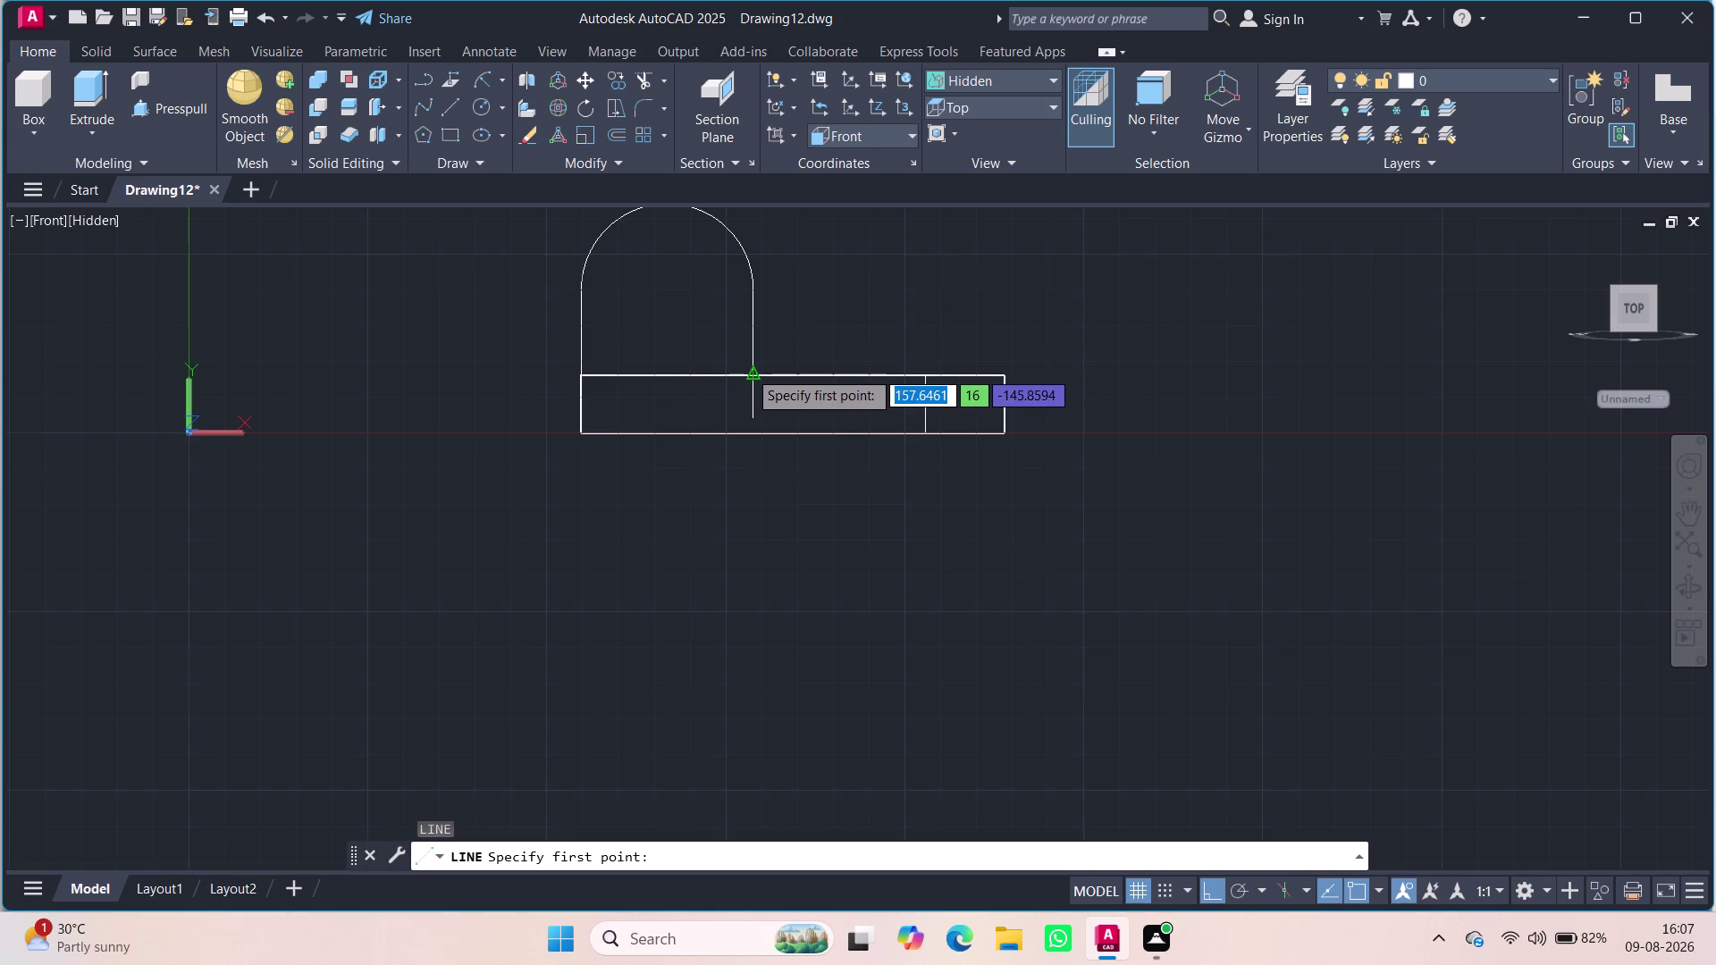
Try drawing a line from the base's top edge to its left edge, then cancel it.
middle_drag(862, 297, 860, 335)
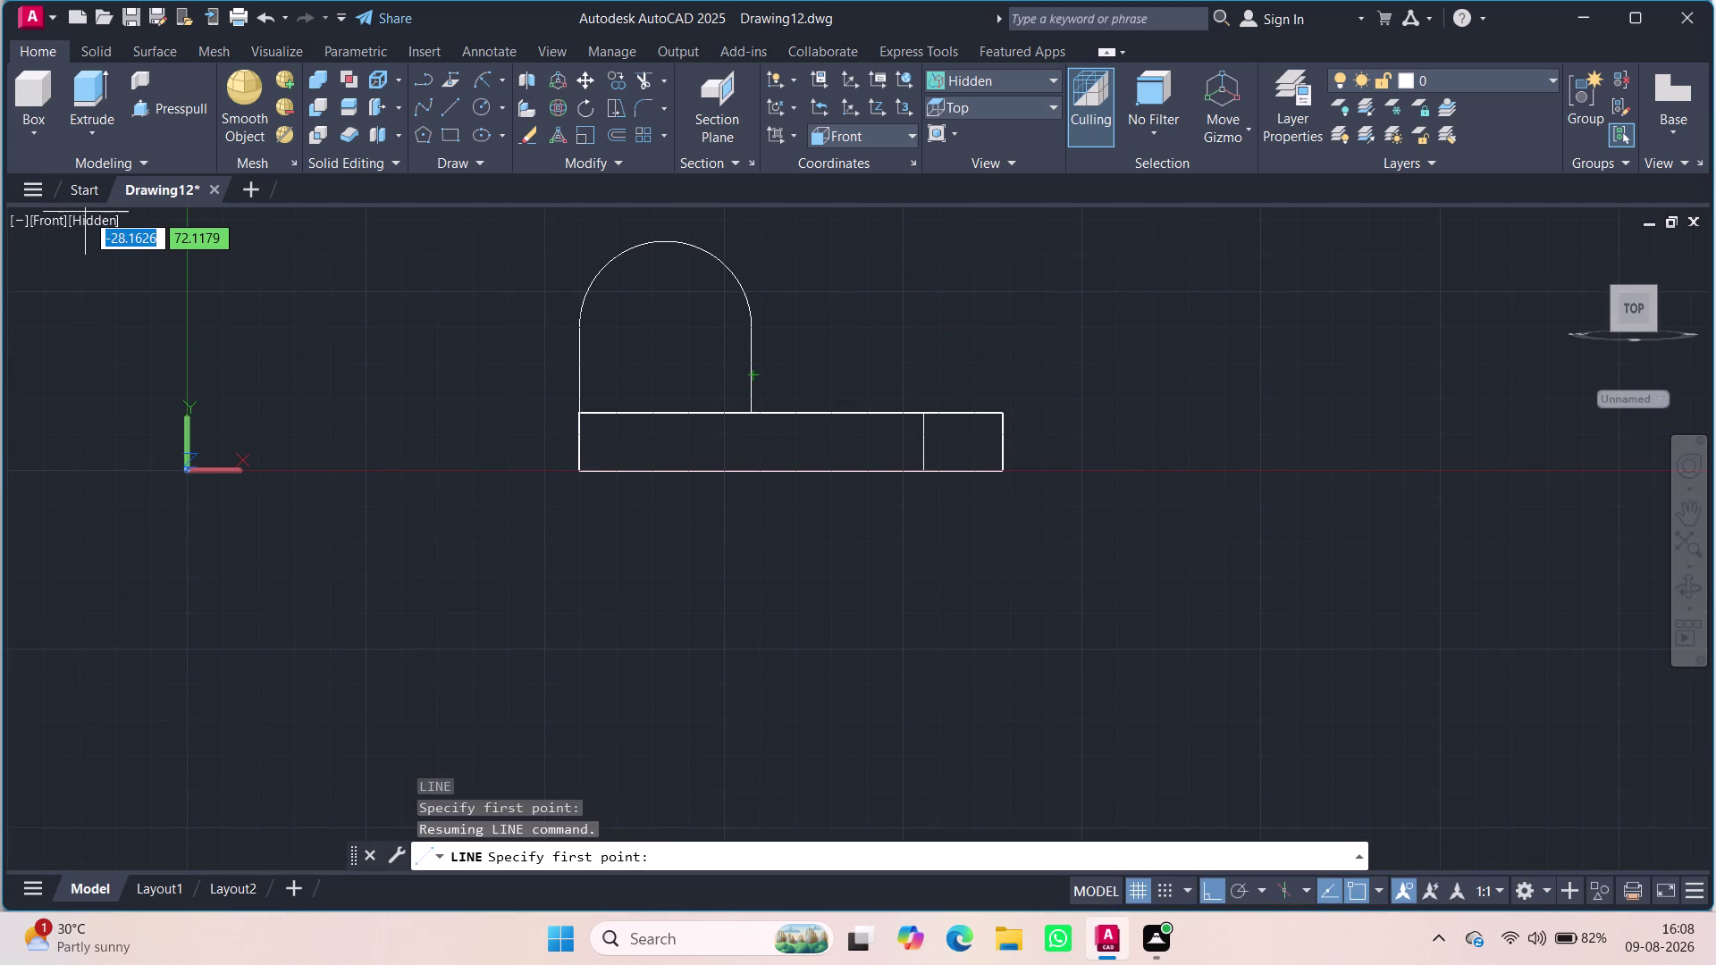
click(75, 228)
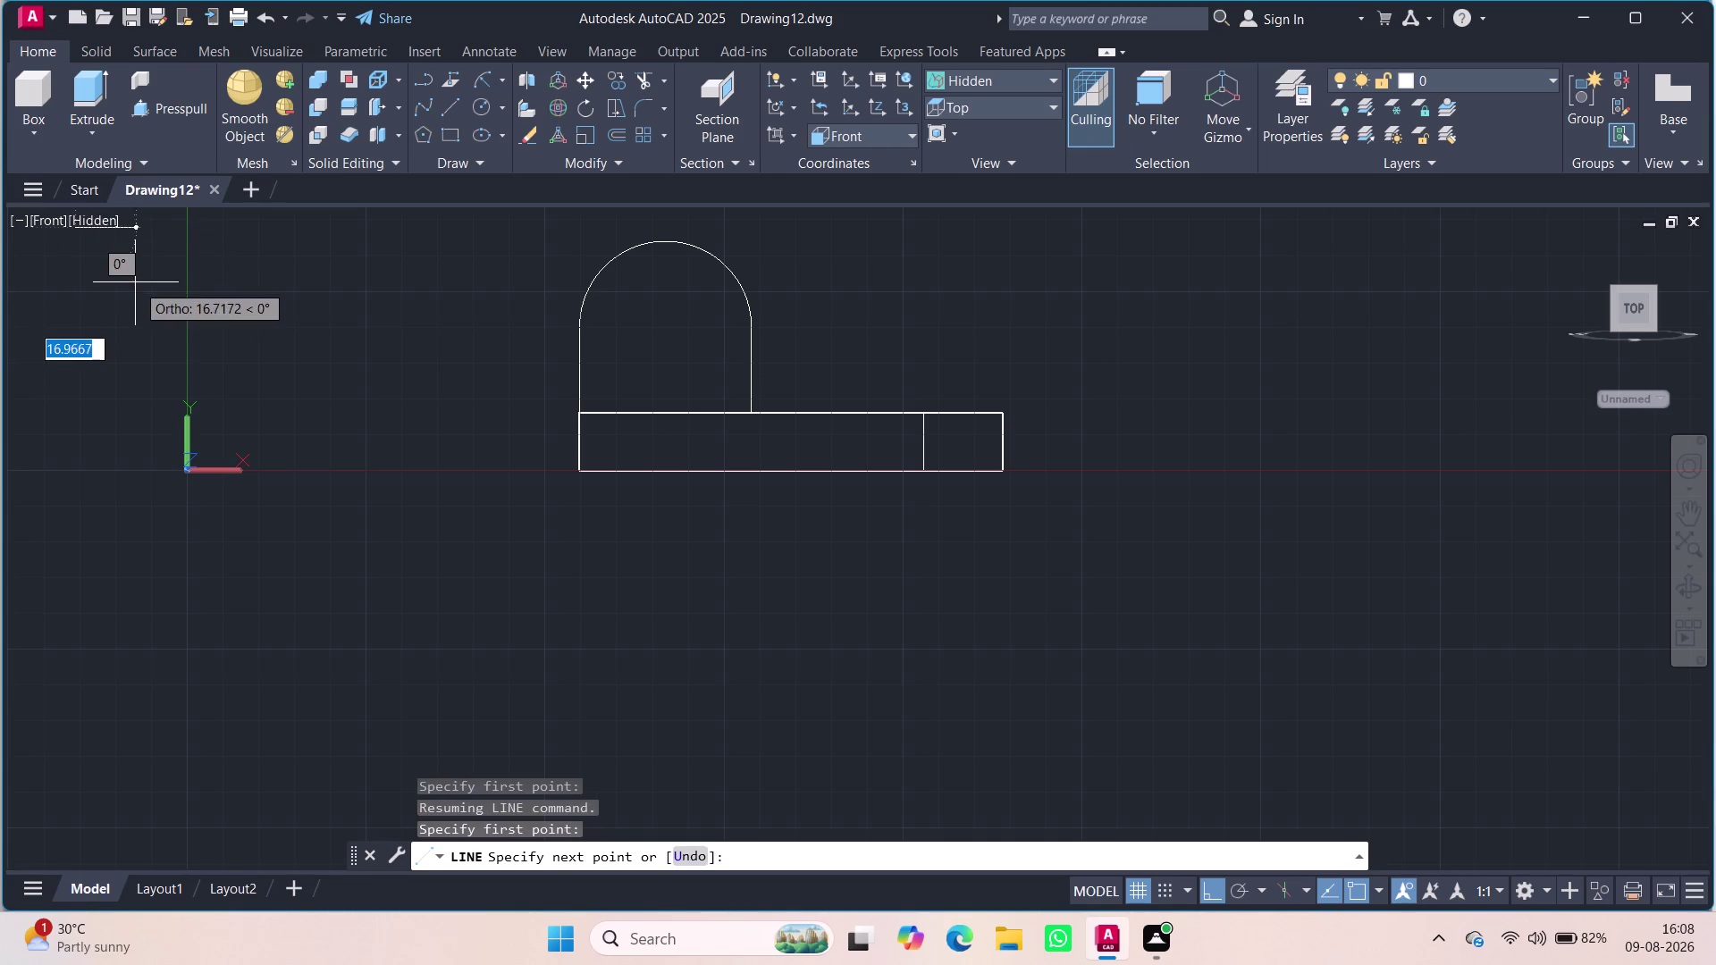
key(Escape)
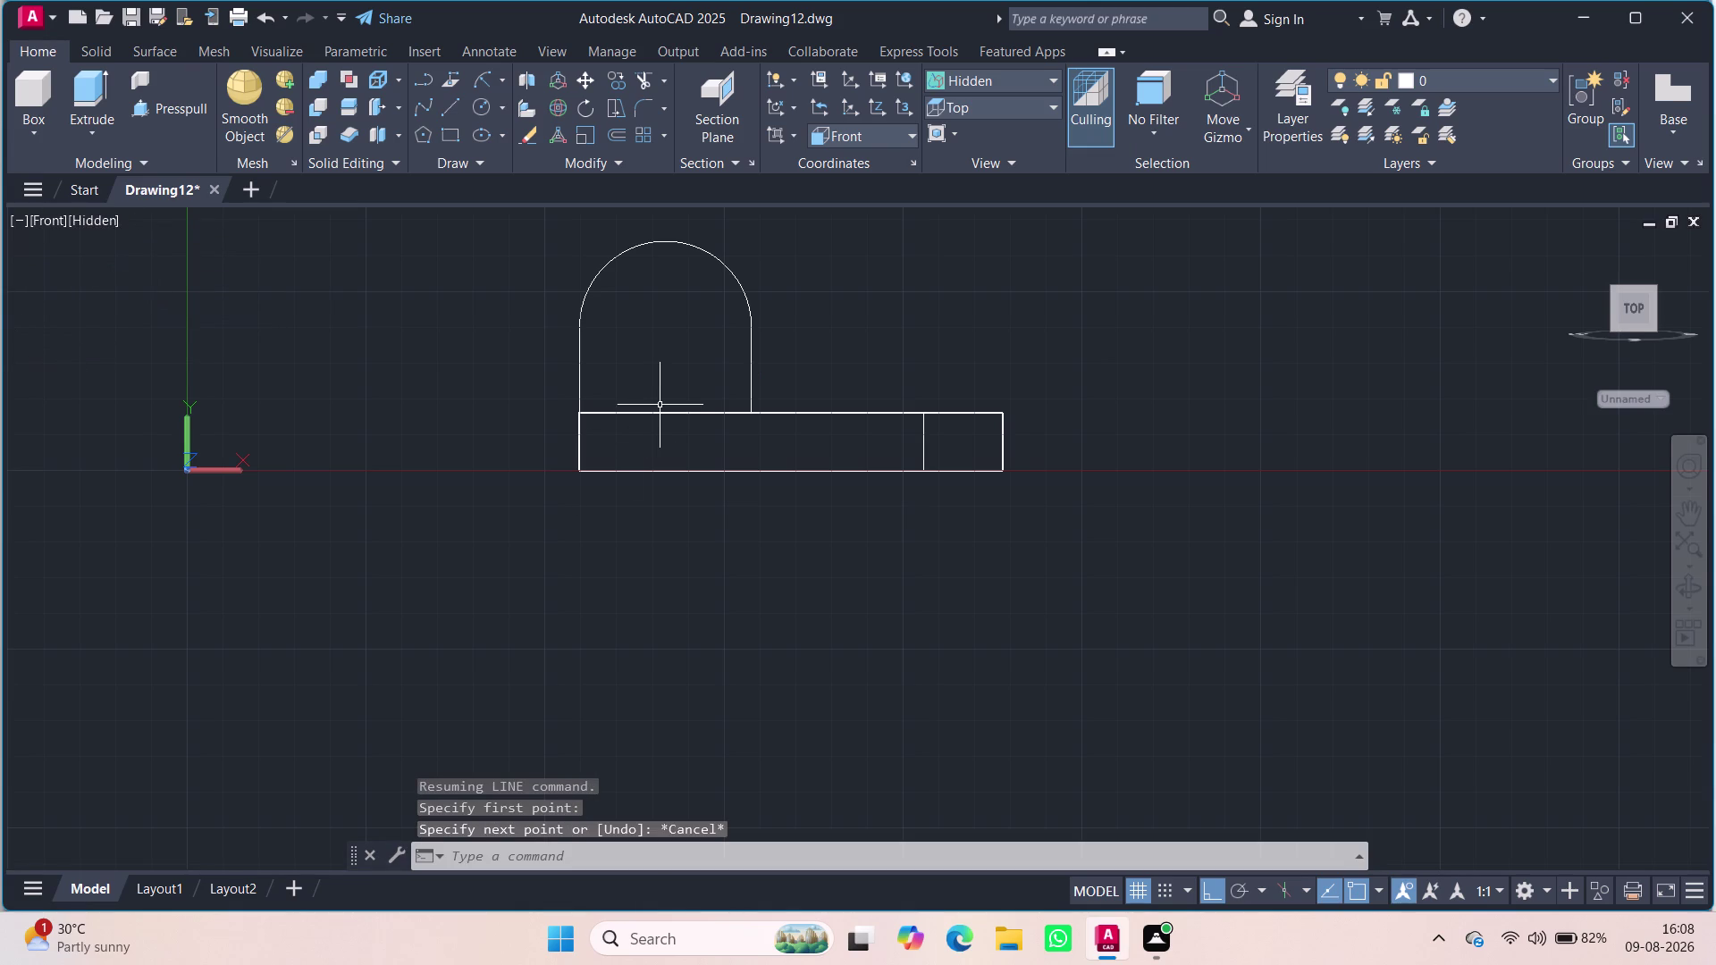
key(l)
key(Return)
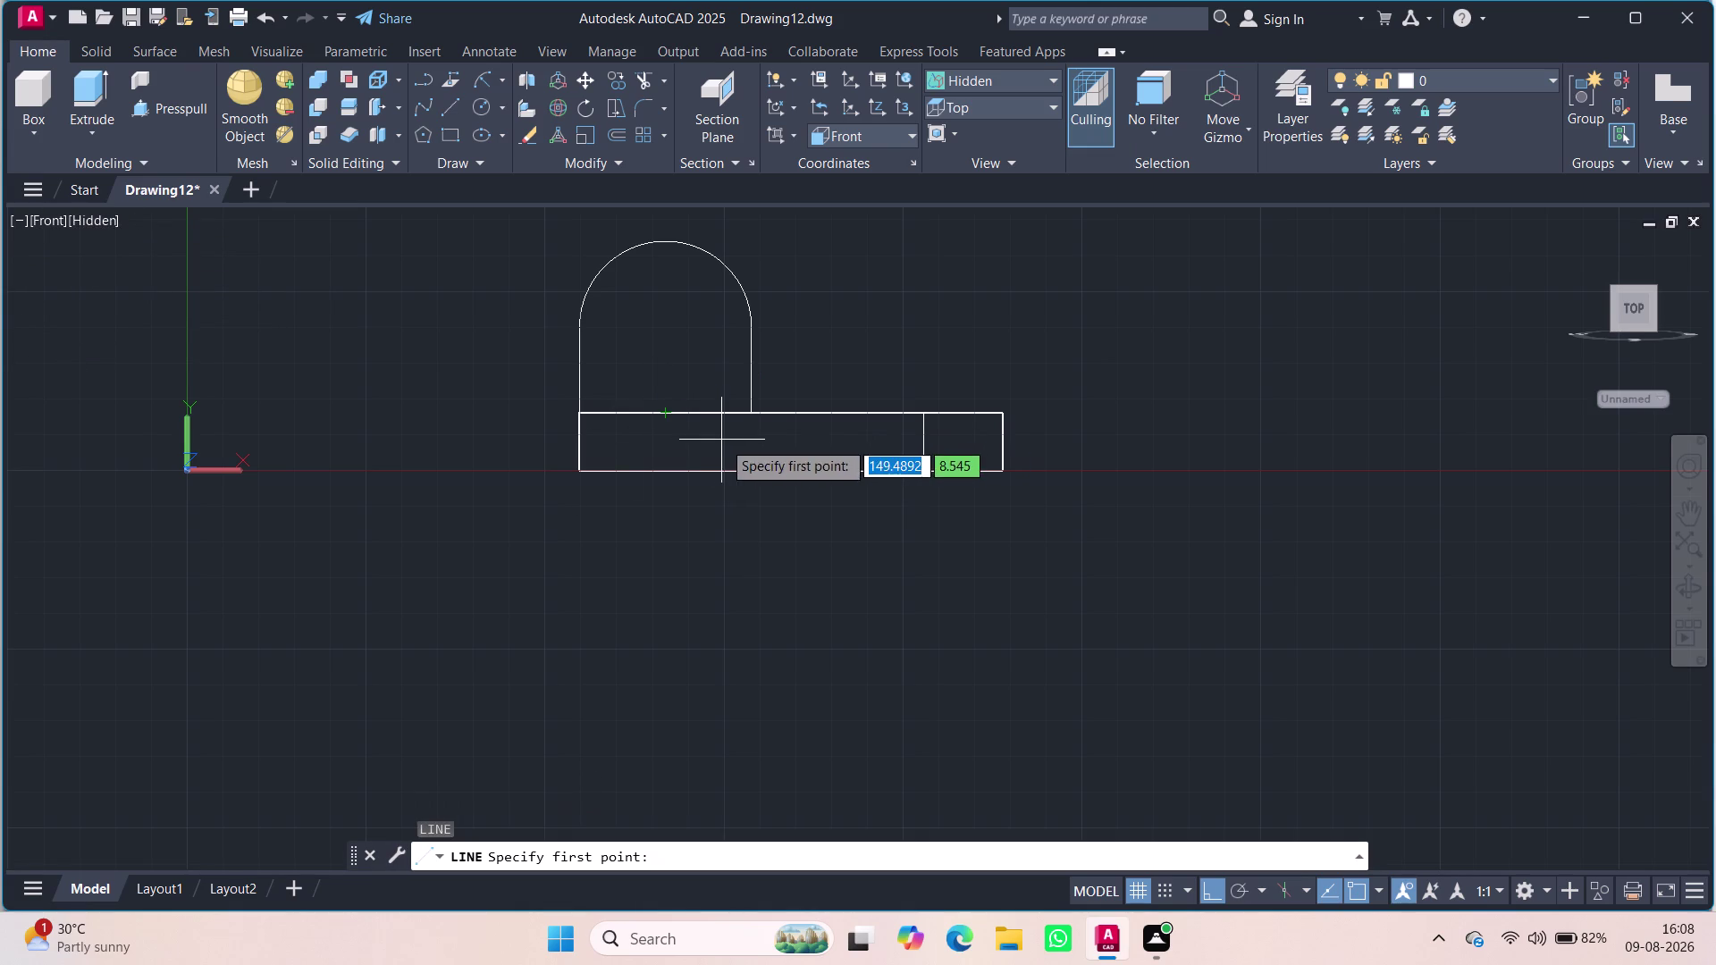
click(752, 417)
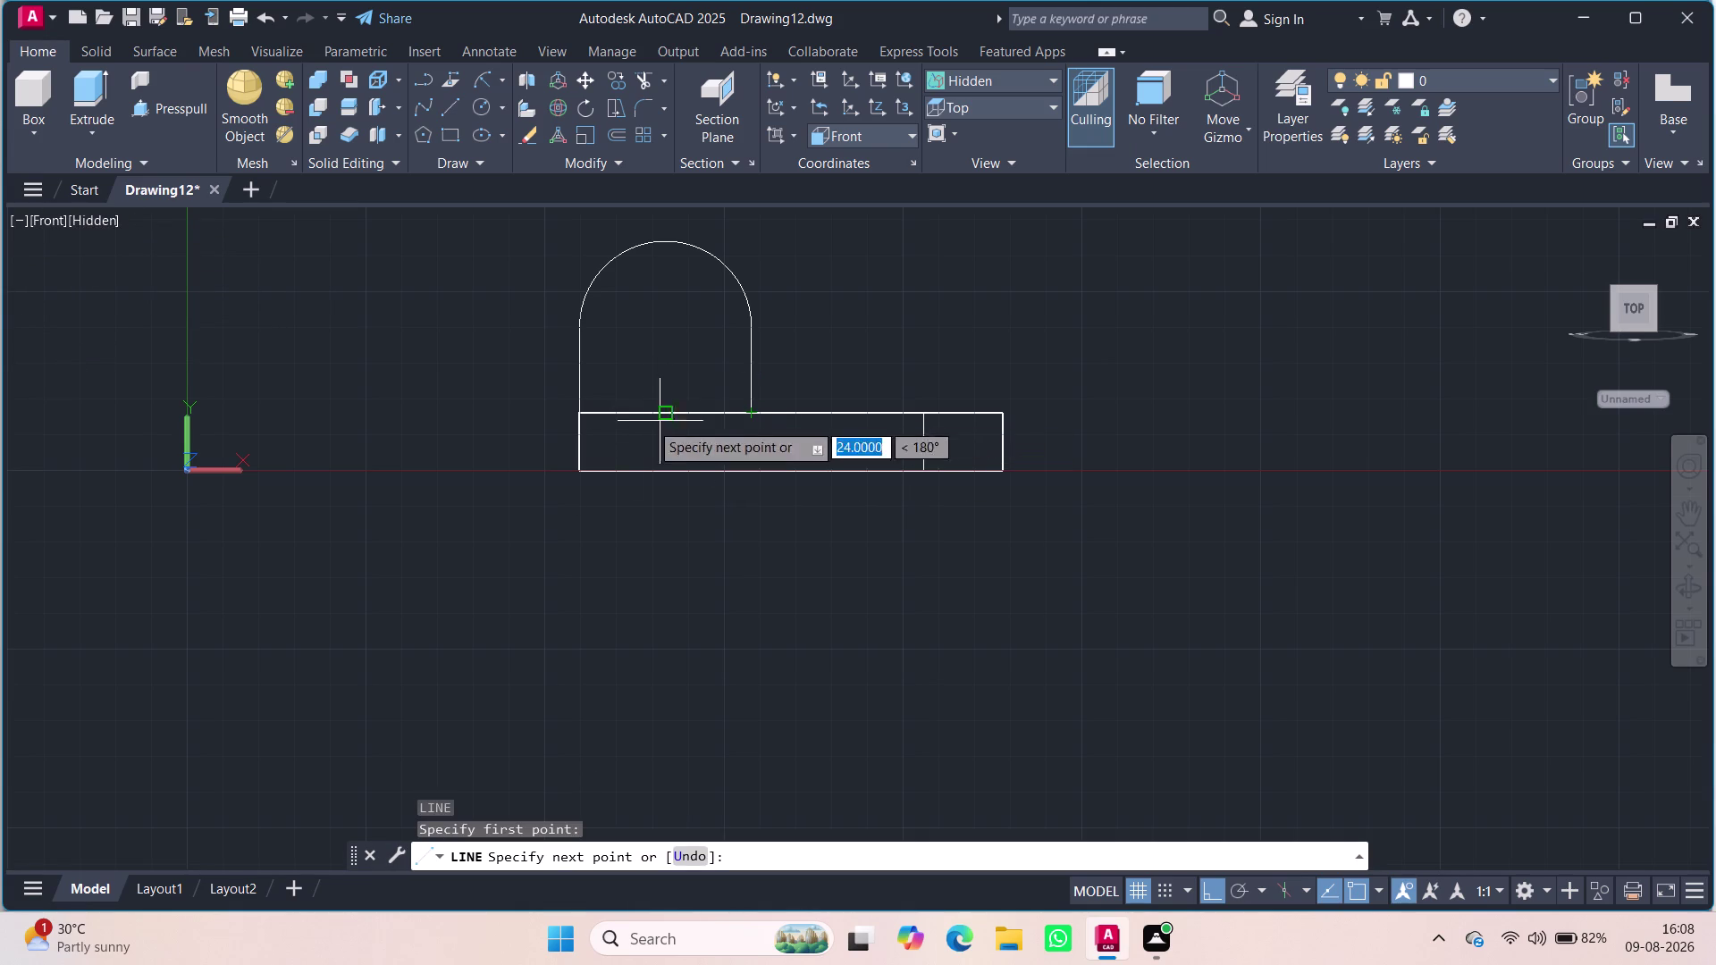
scroll(up, 3)
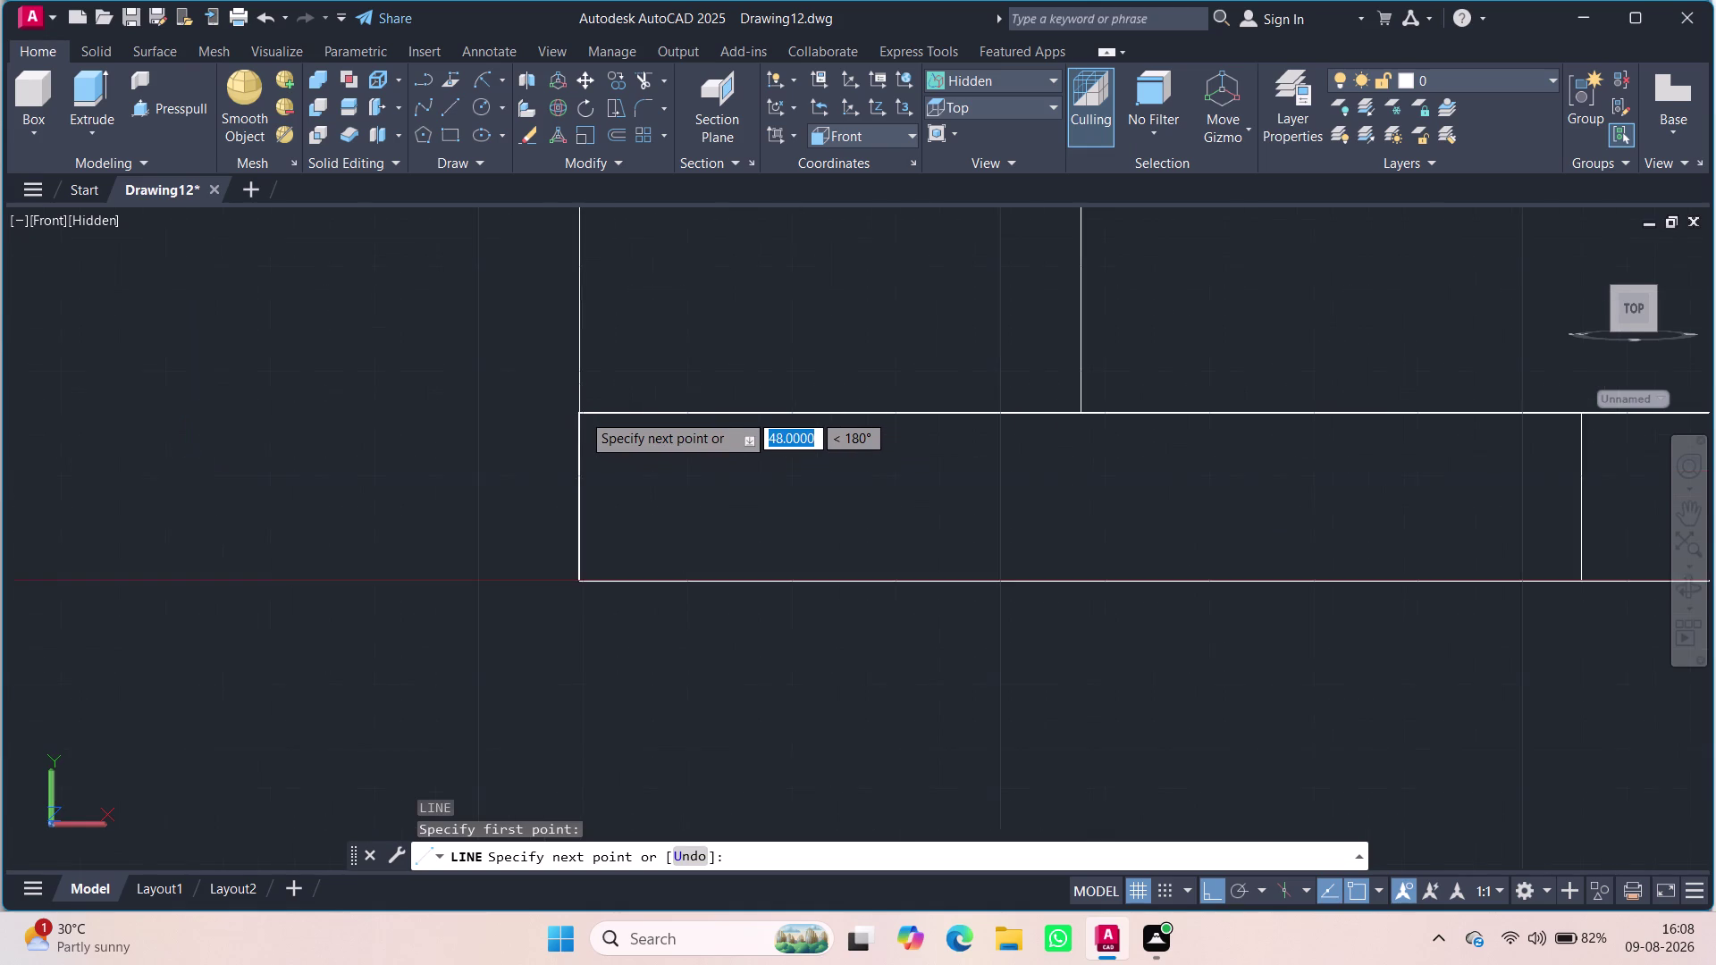
scroll(up, 3)
scroll(up, 3)
scroll(up, 3)
scroll(down, 3)
scroll(up, 3)
scroll(down, 3)
scroll(up, 3)
scroll(up, 3)
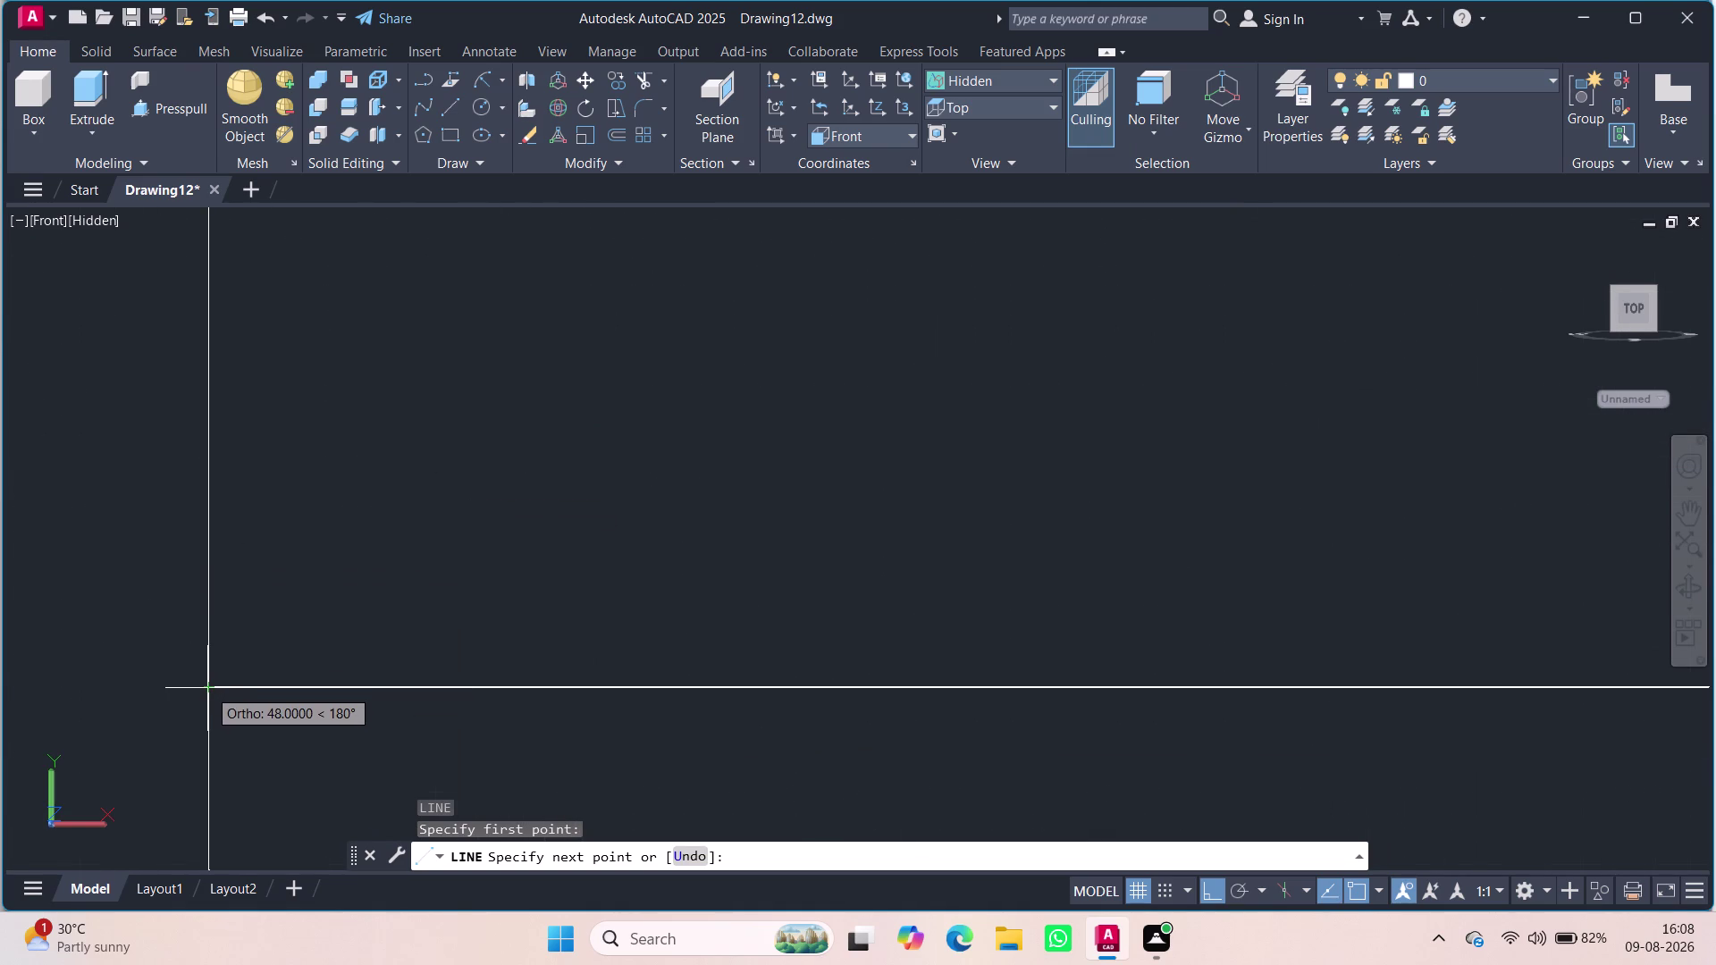
click(209, 687)
scroll(up, 3)
scroll(down, 3)
scroll(up, 3)
scroll(down, 3)
scroll(down, 3)
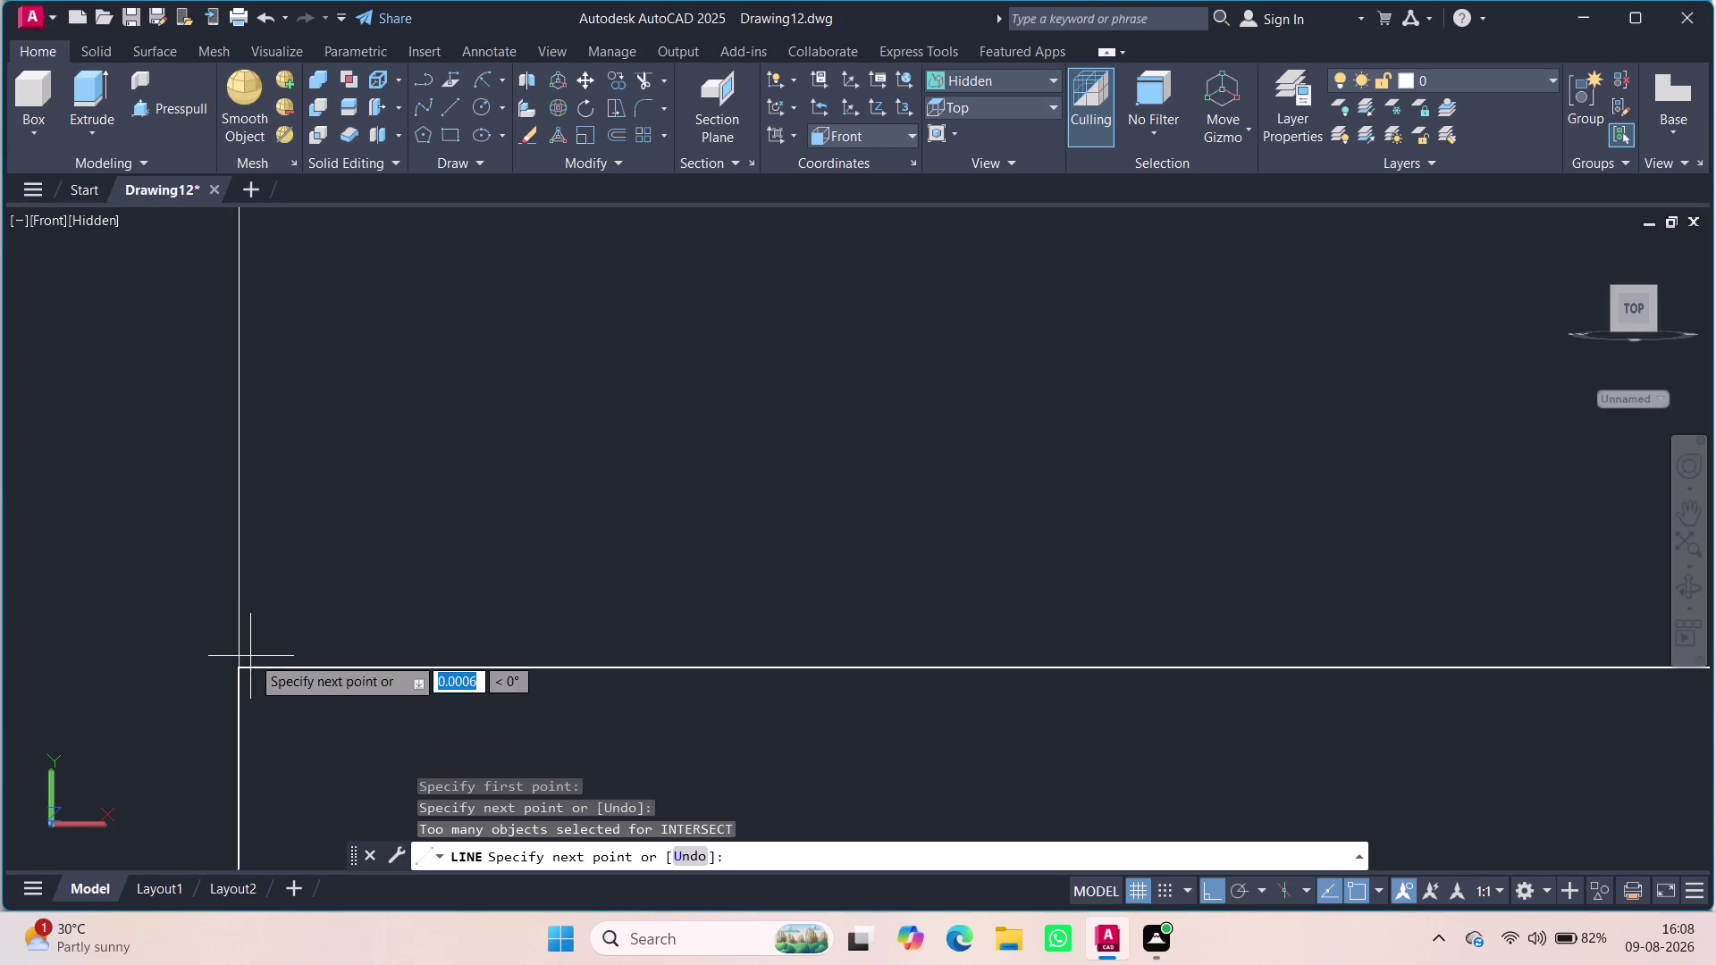
scroll(down, 3)
scroll(down, 3)
scroll(up, 3)
scroll(down, 3)
scroll(up, 3)
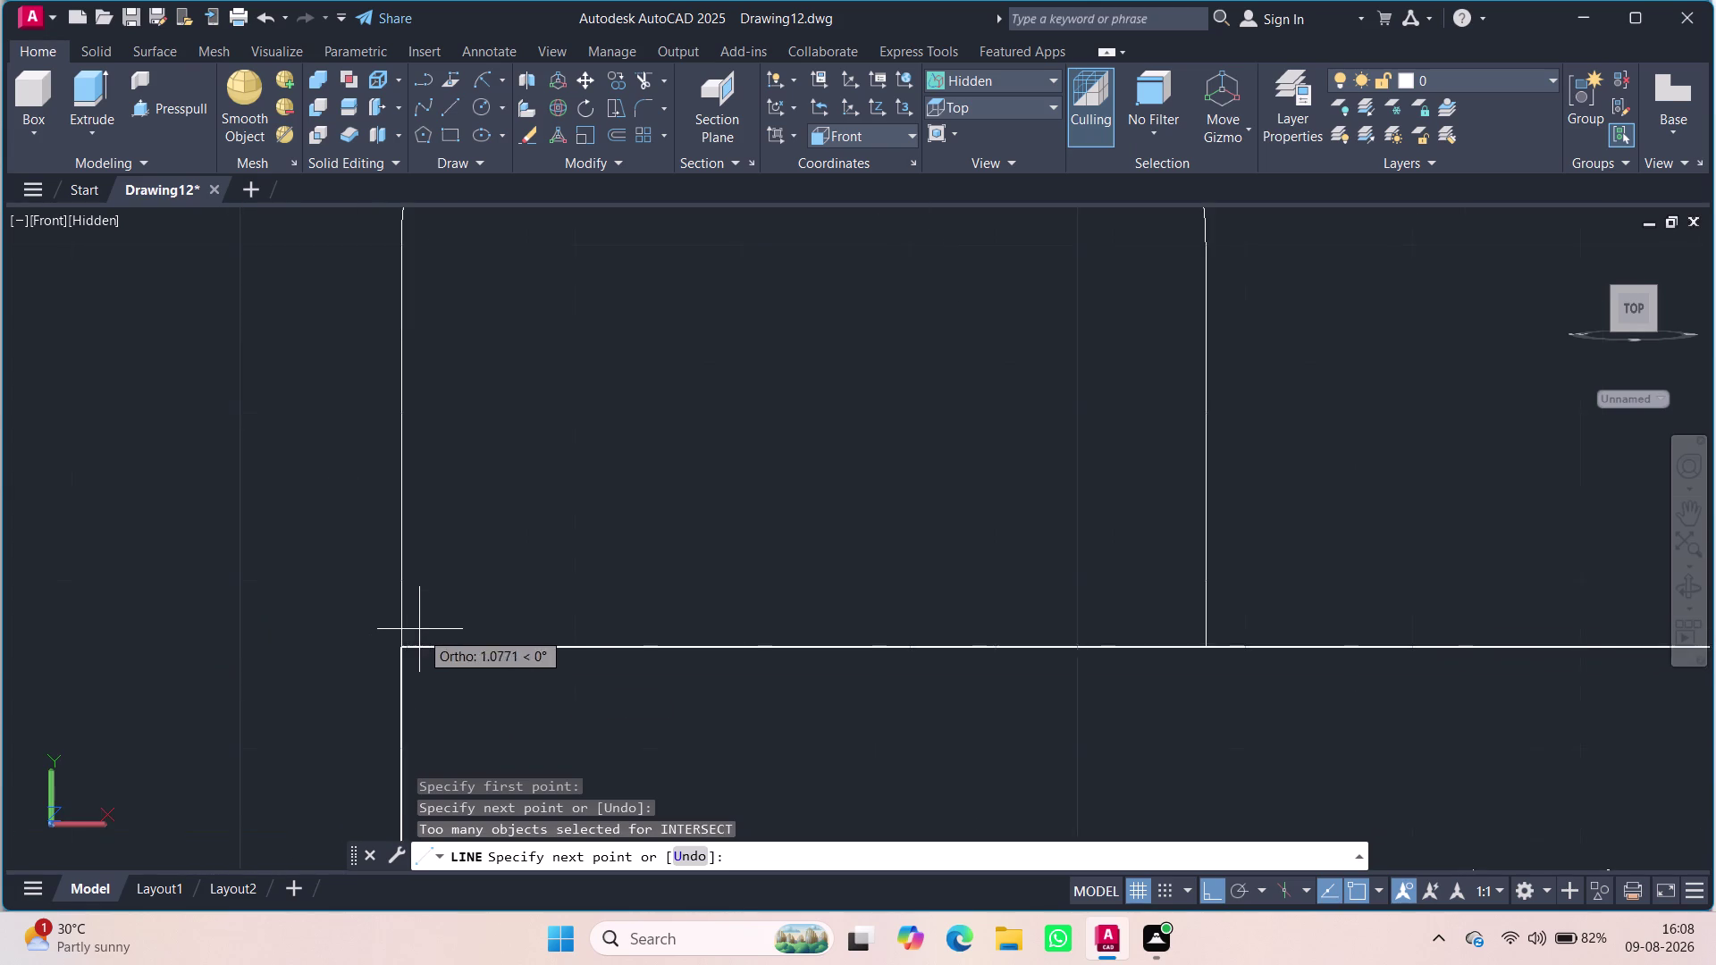
scroll(down, 3)
key(Escape)
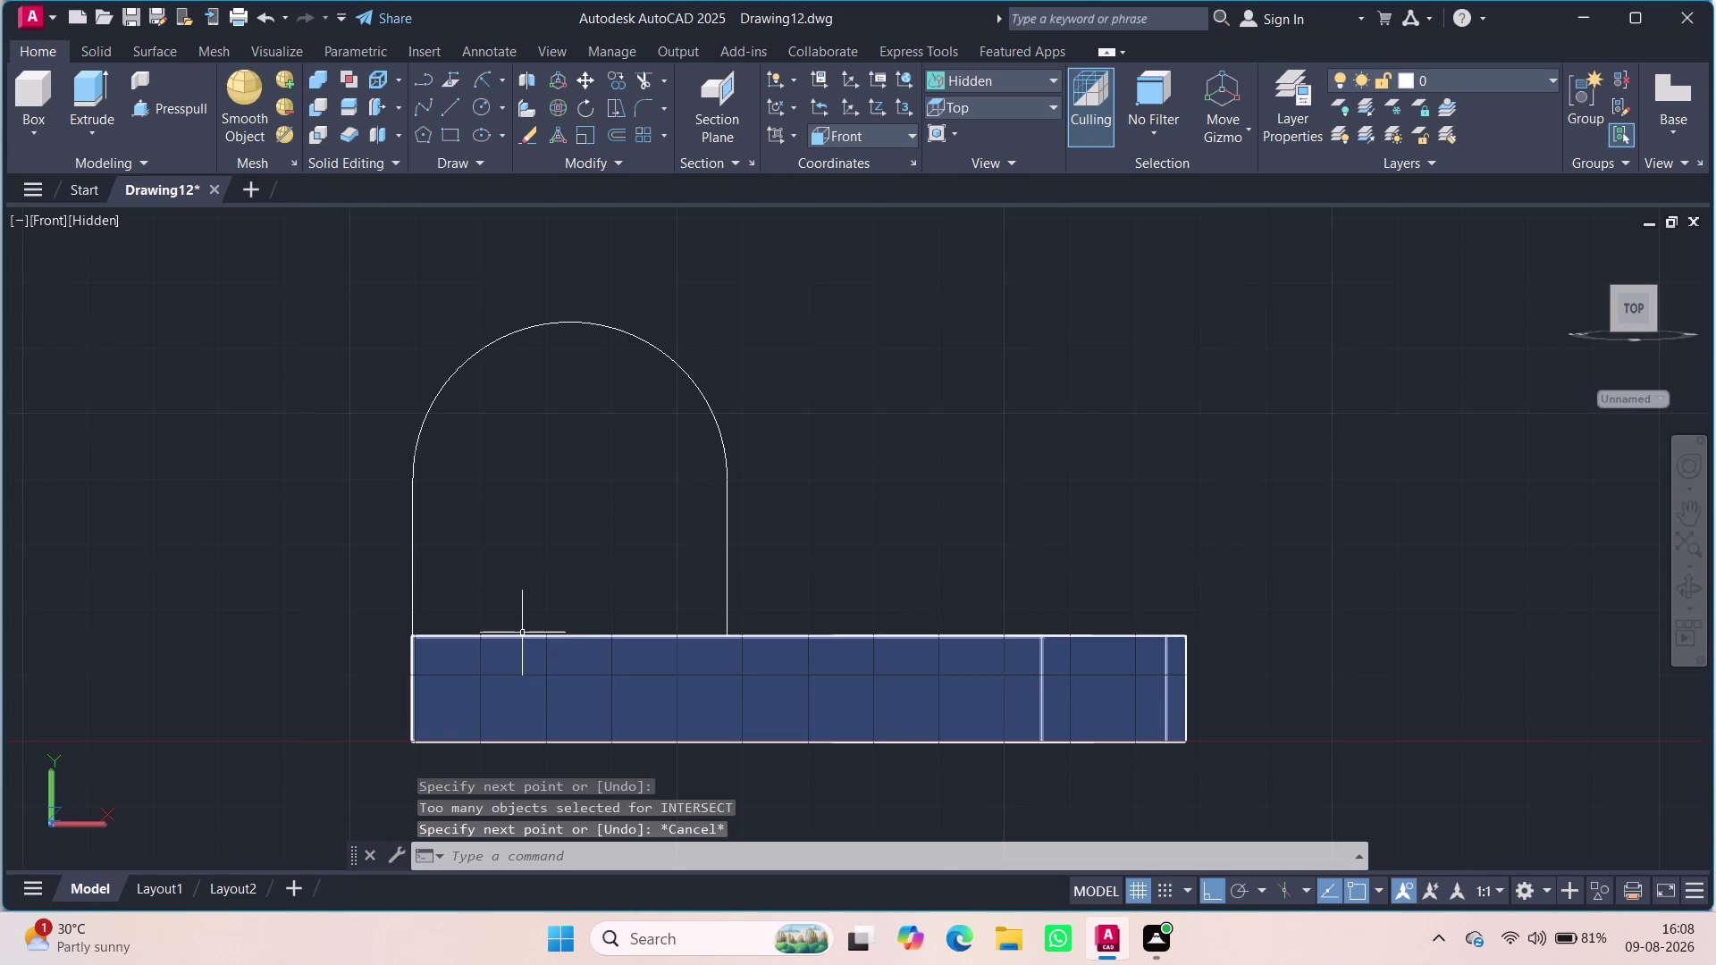
Select the base plate and delete it.
scroll(up, 3)
scroll(down, 3)
scroll(up, 3)
scroll(down, 3)
scroll(up, 3)
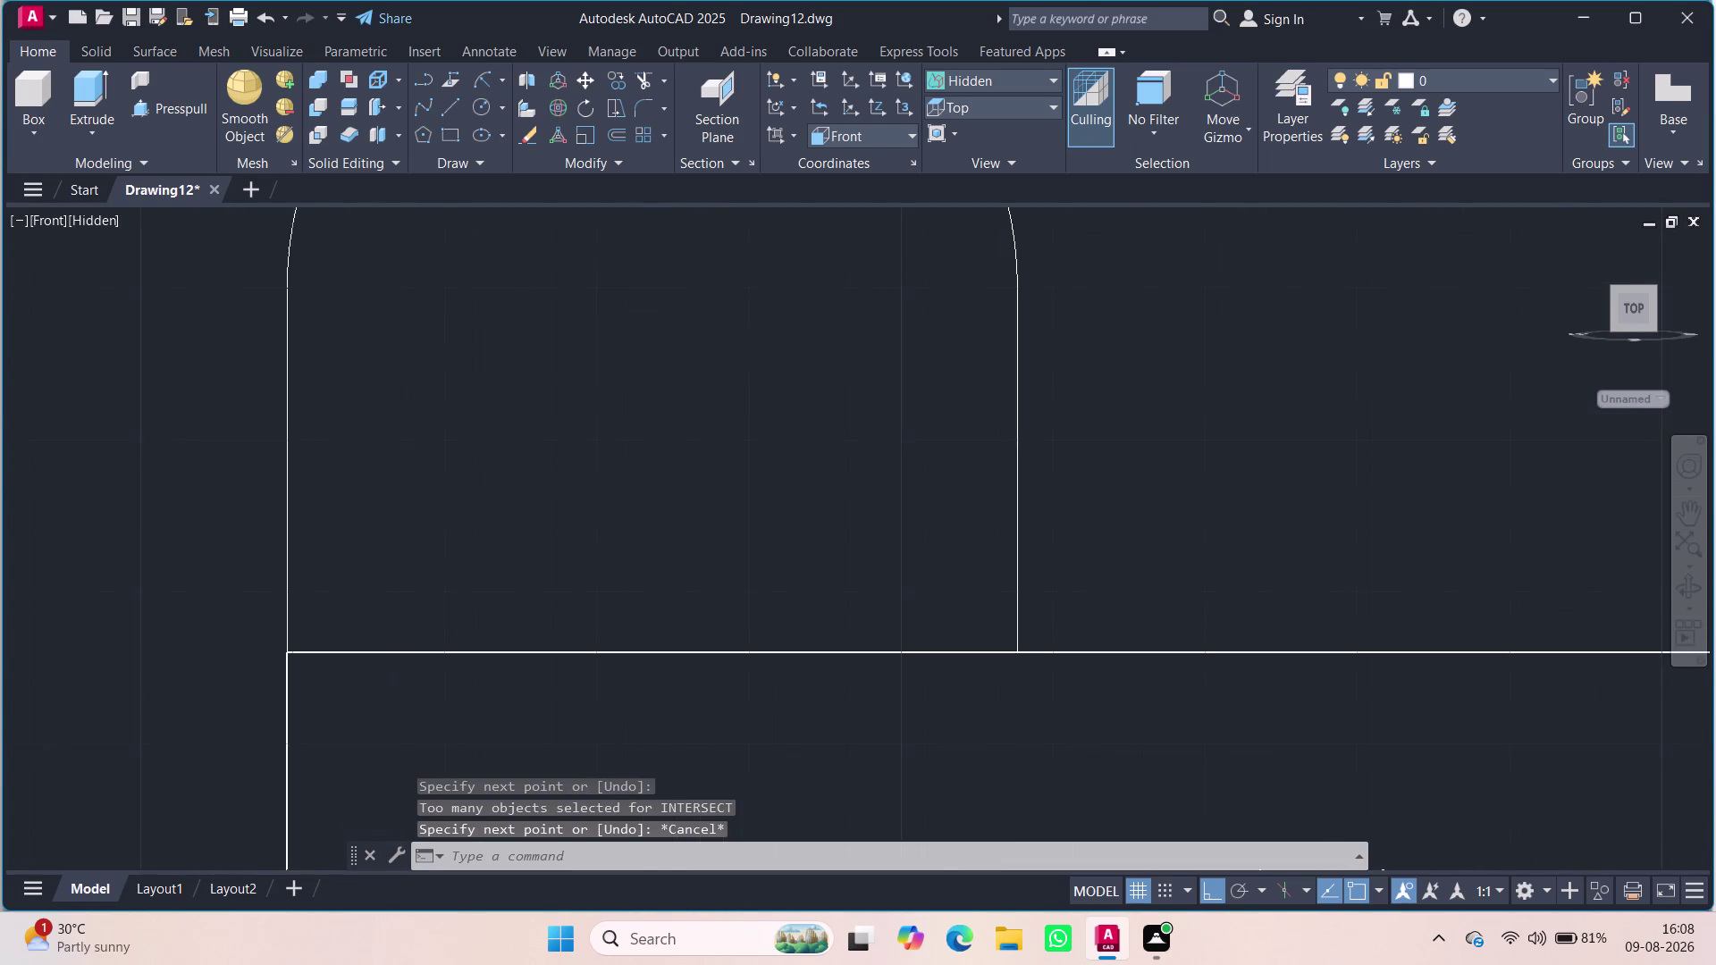
scroll(up, 3)
click(355, 685)
key(Delete)
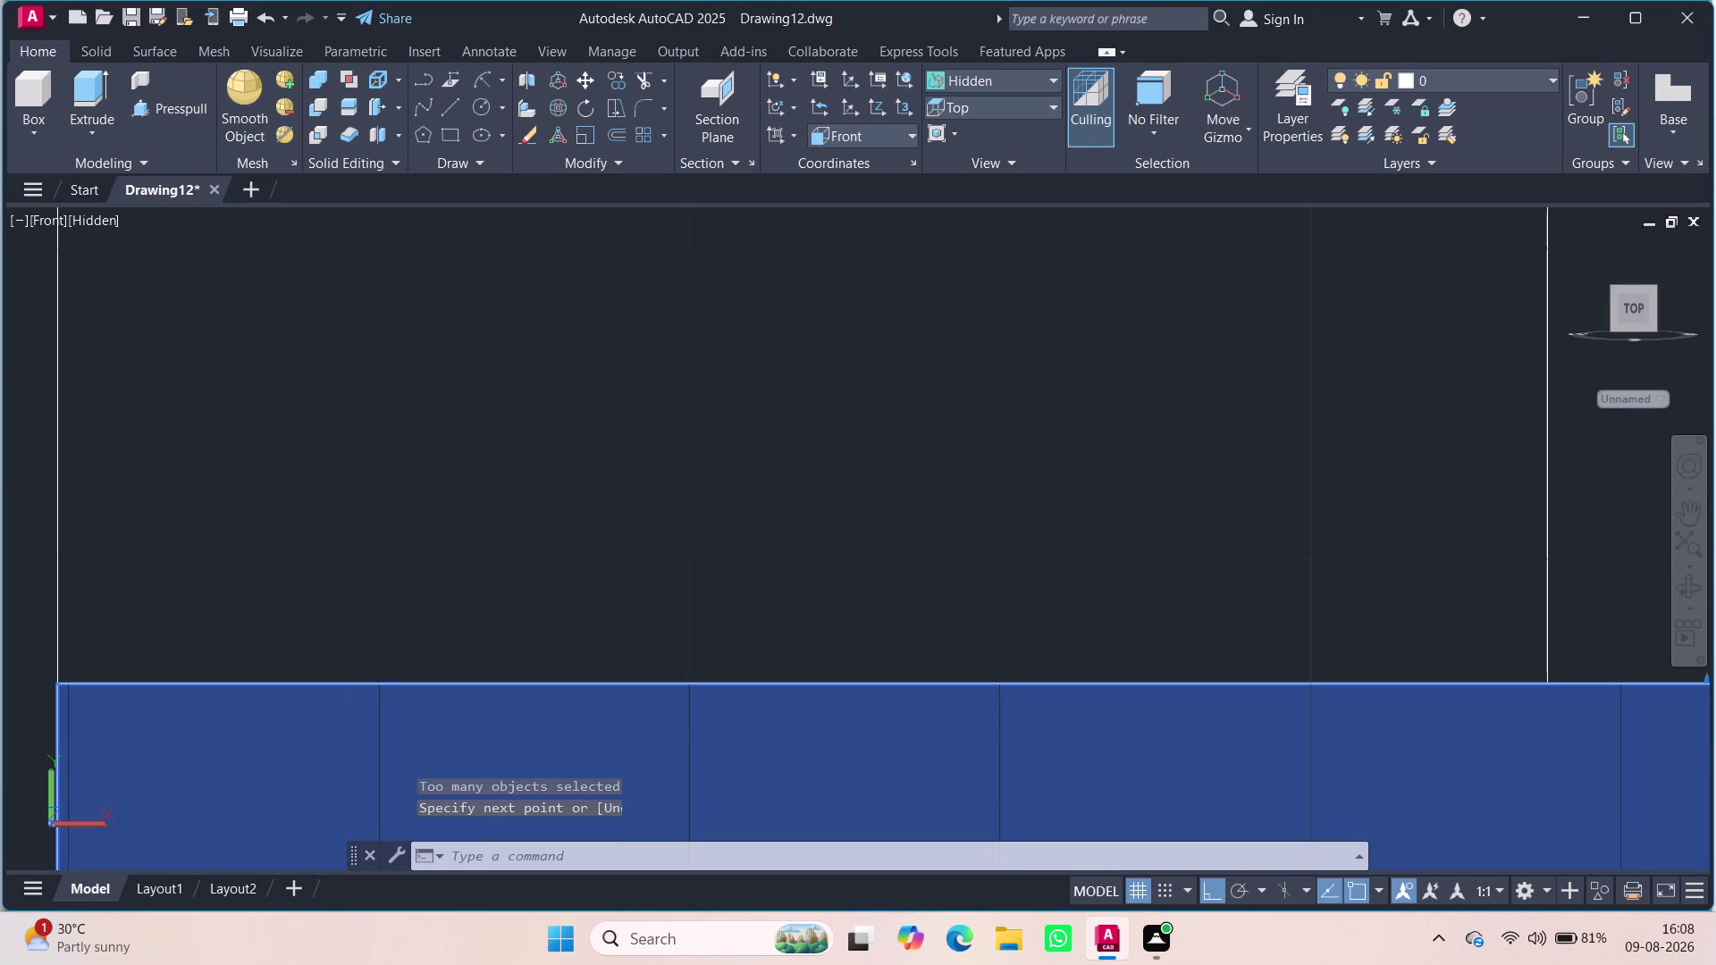
Window-select the upright's outline lines and delete them.
scroll(down, 3)
scroll(up, 3)
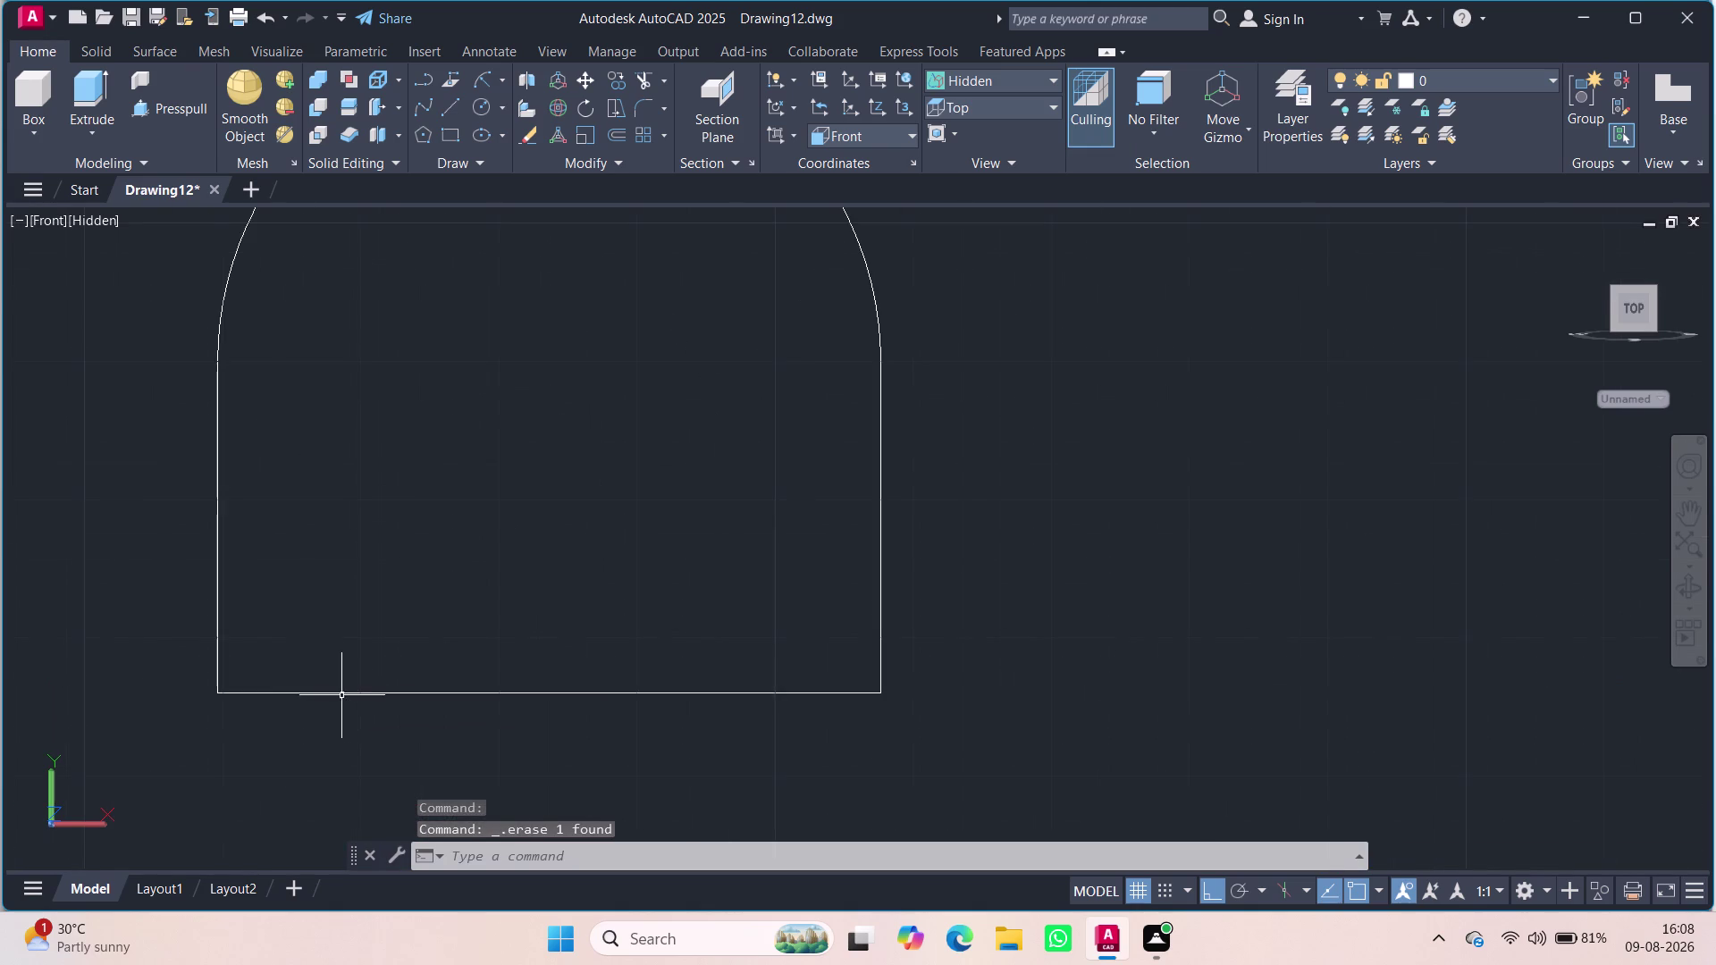
scroll(up, 3)
click(260, 713)
click(263, 670)
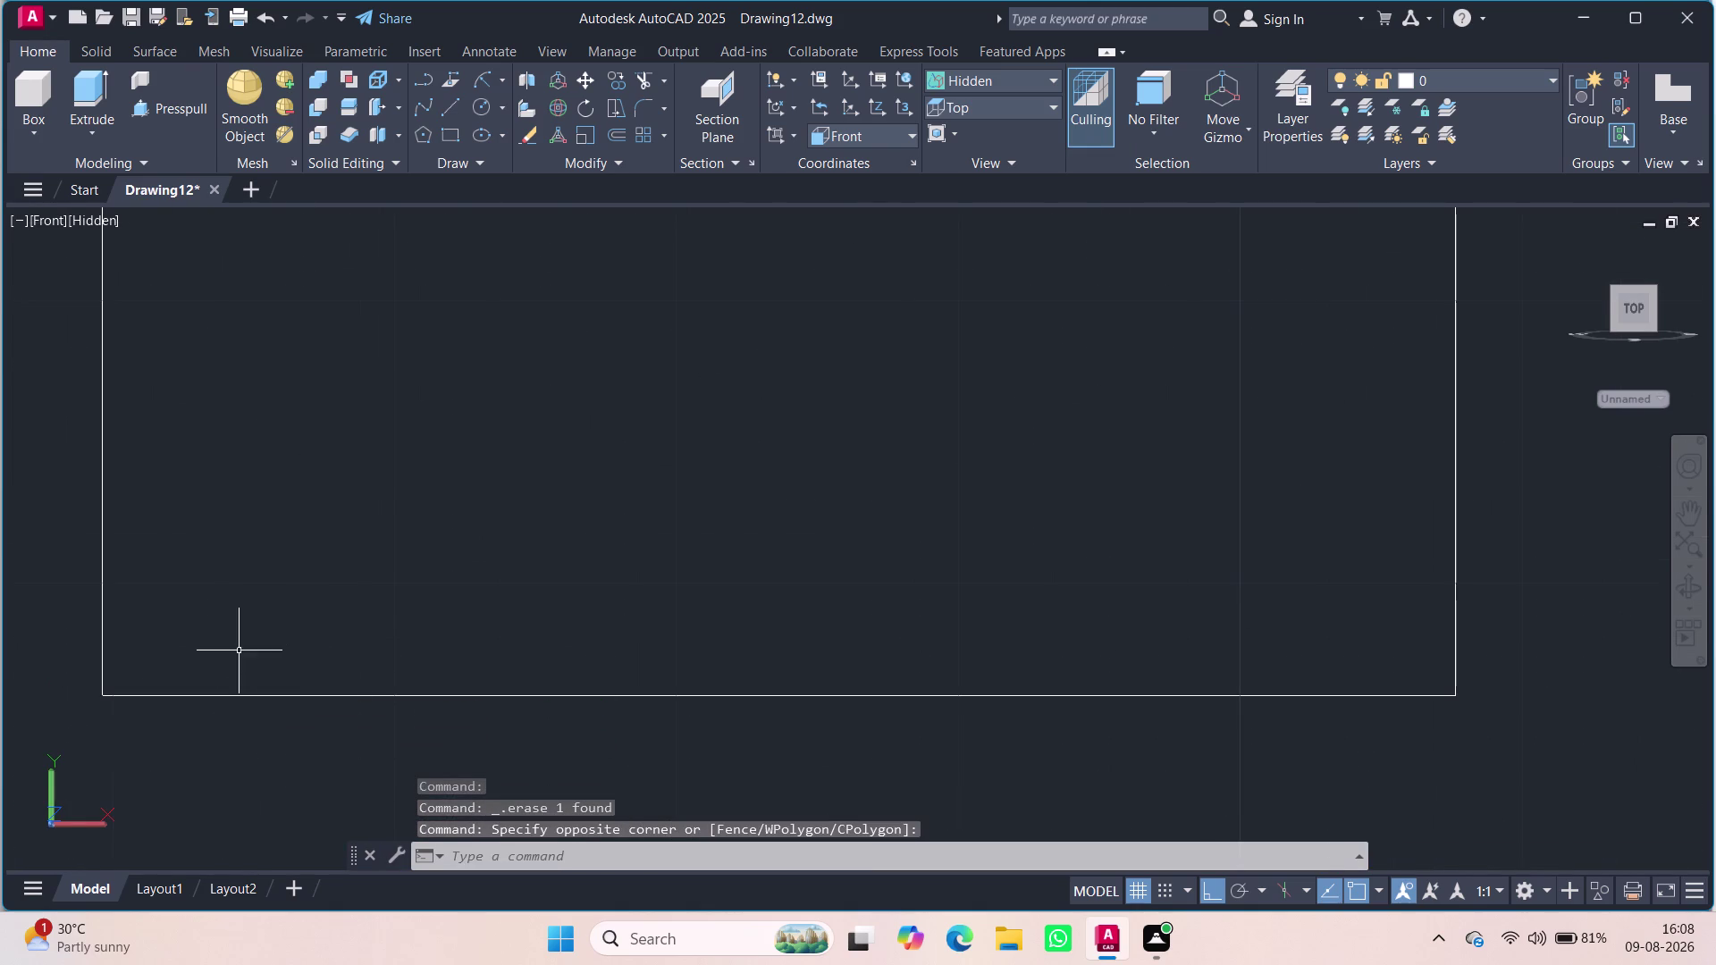
scroll(down, 3)
drag(1352, 727, 1125, 596)
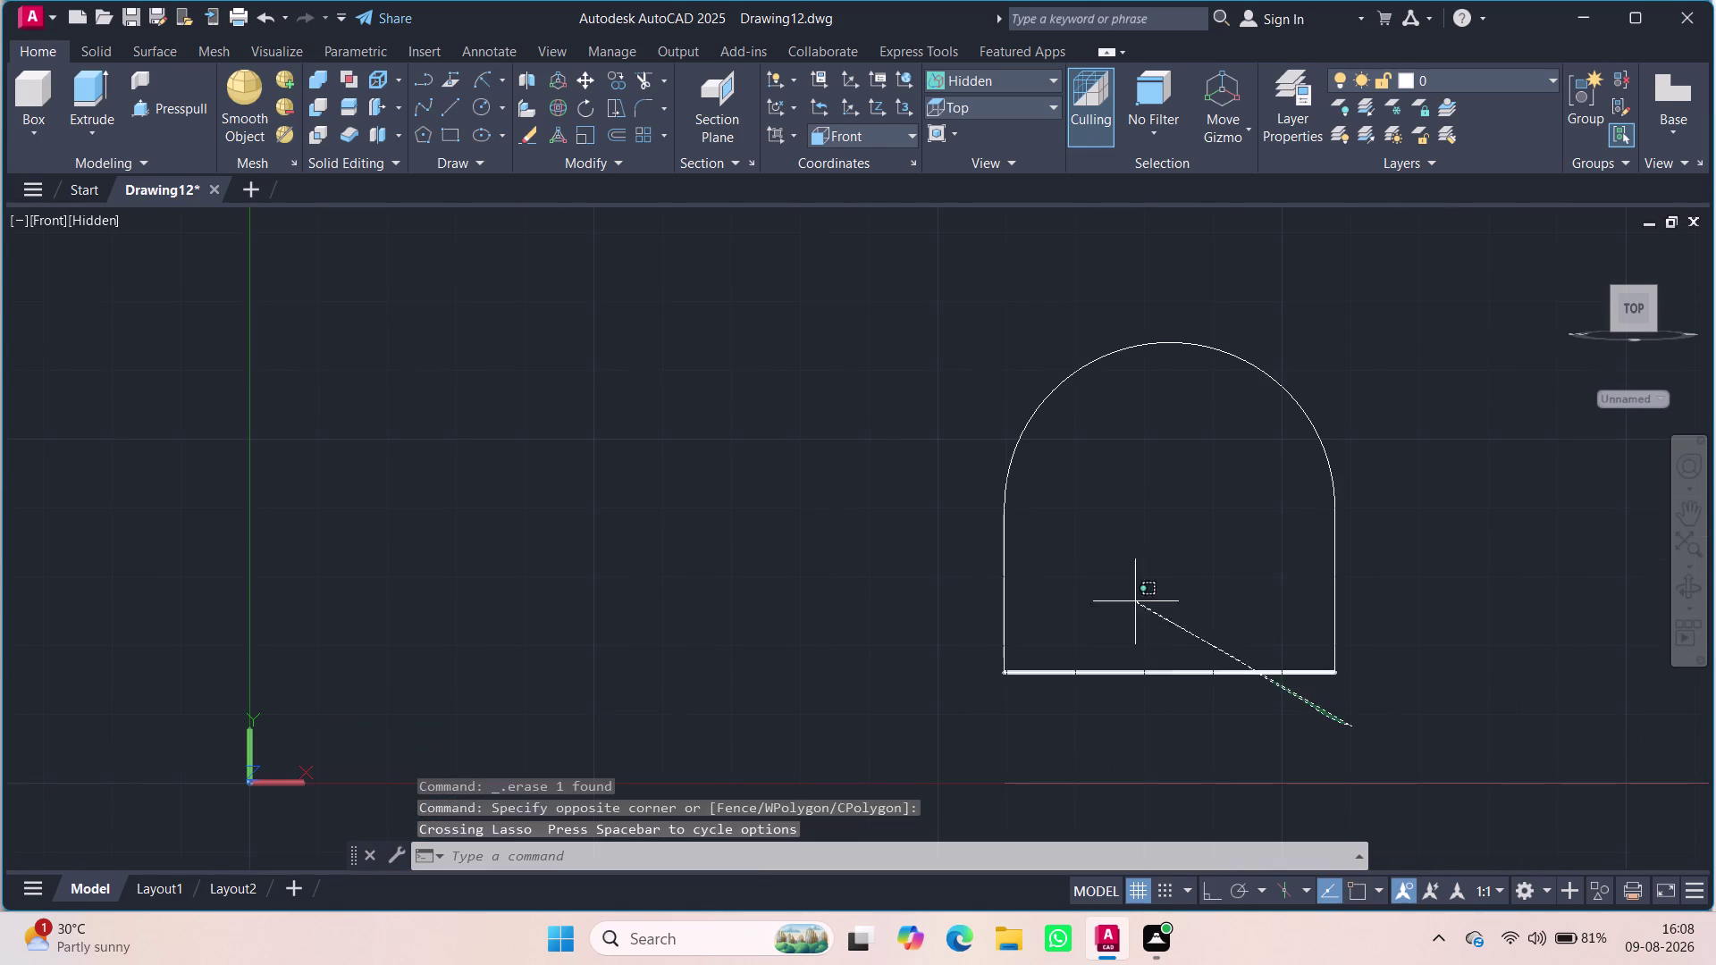
drag(1125, 596, 1120, 595)
scroll(up, 3)
key(Delete)
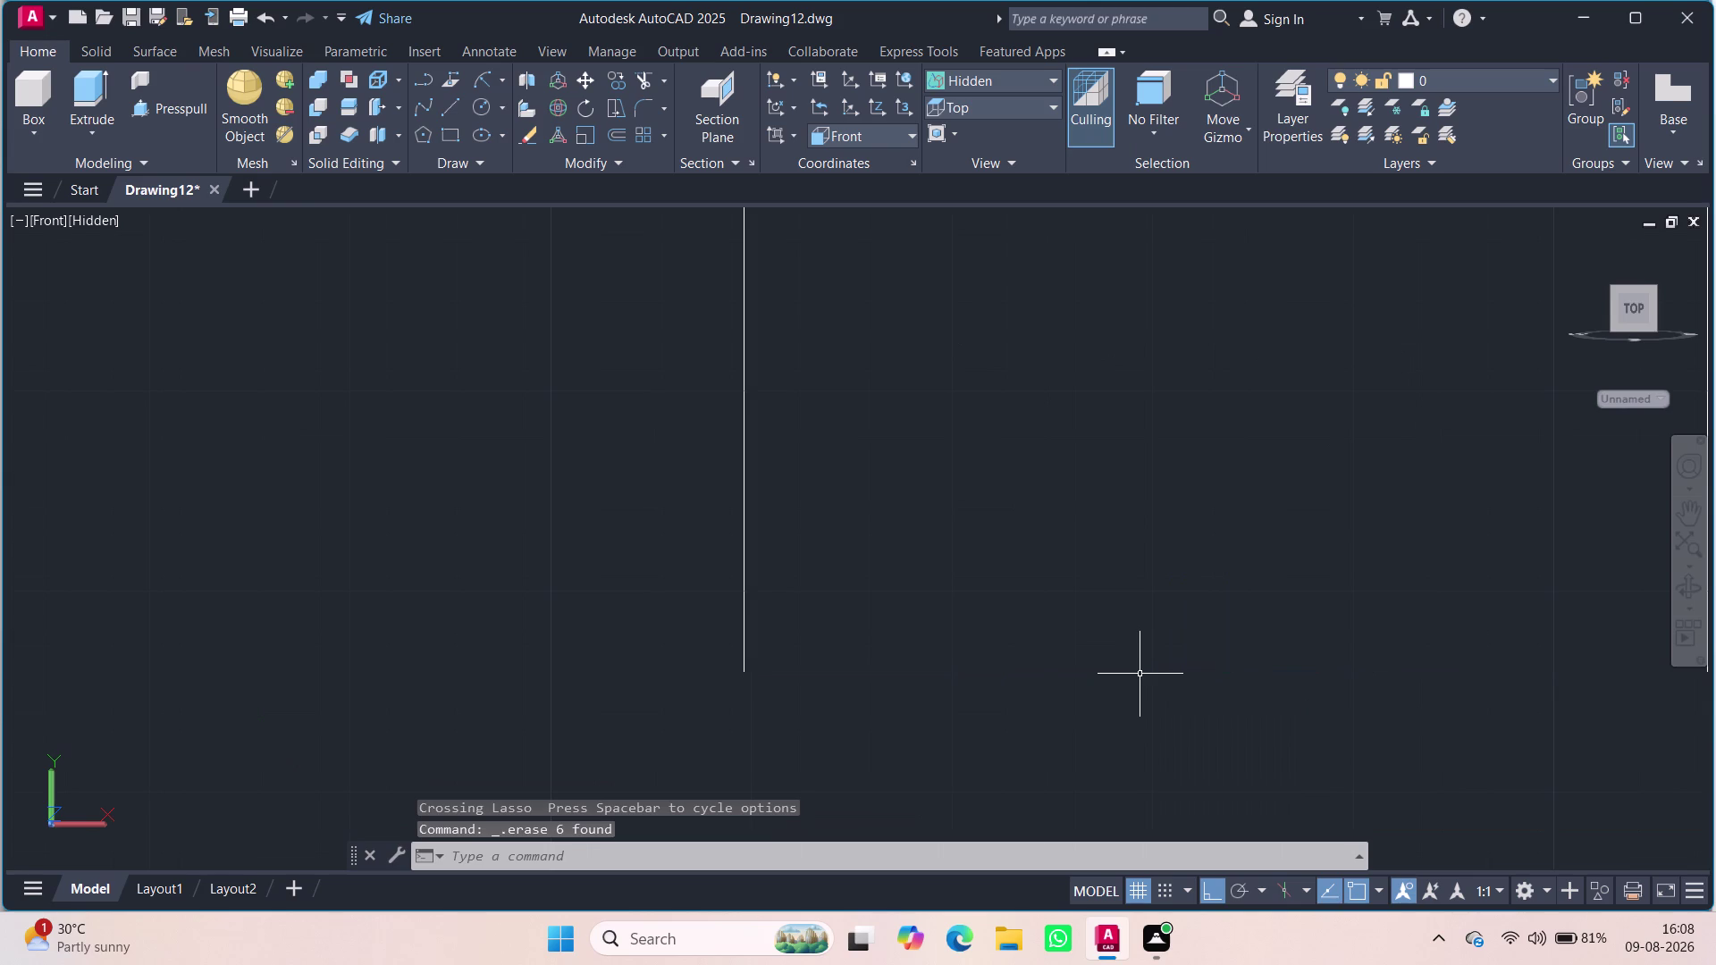
Undo the deletions, the zoom and the erase to restore the arched outline.
scroll(up, 3)
scroll(down, 3)
key(ctrl+z)
key(ctrl+z)
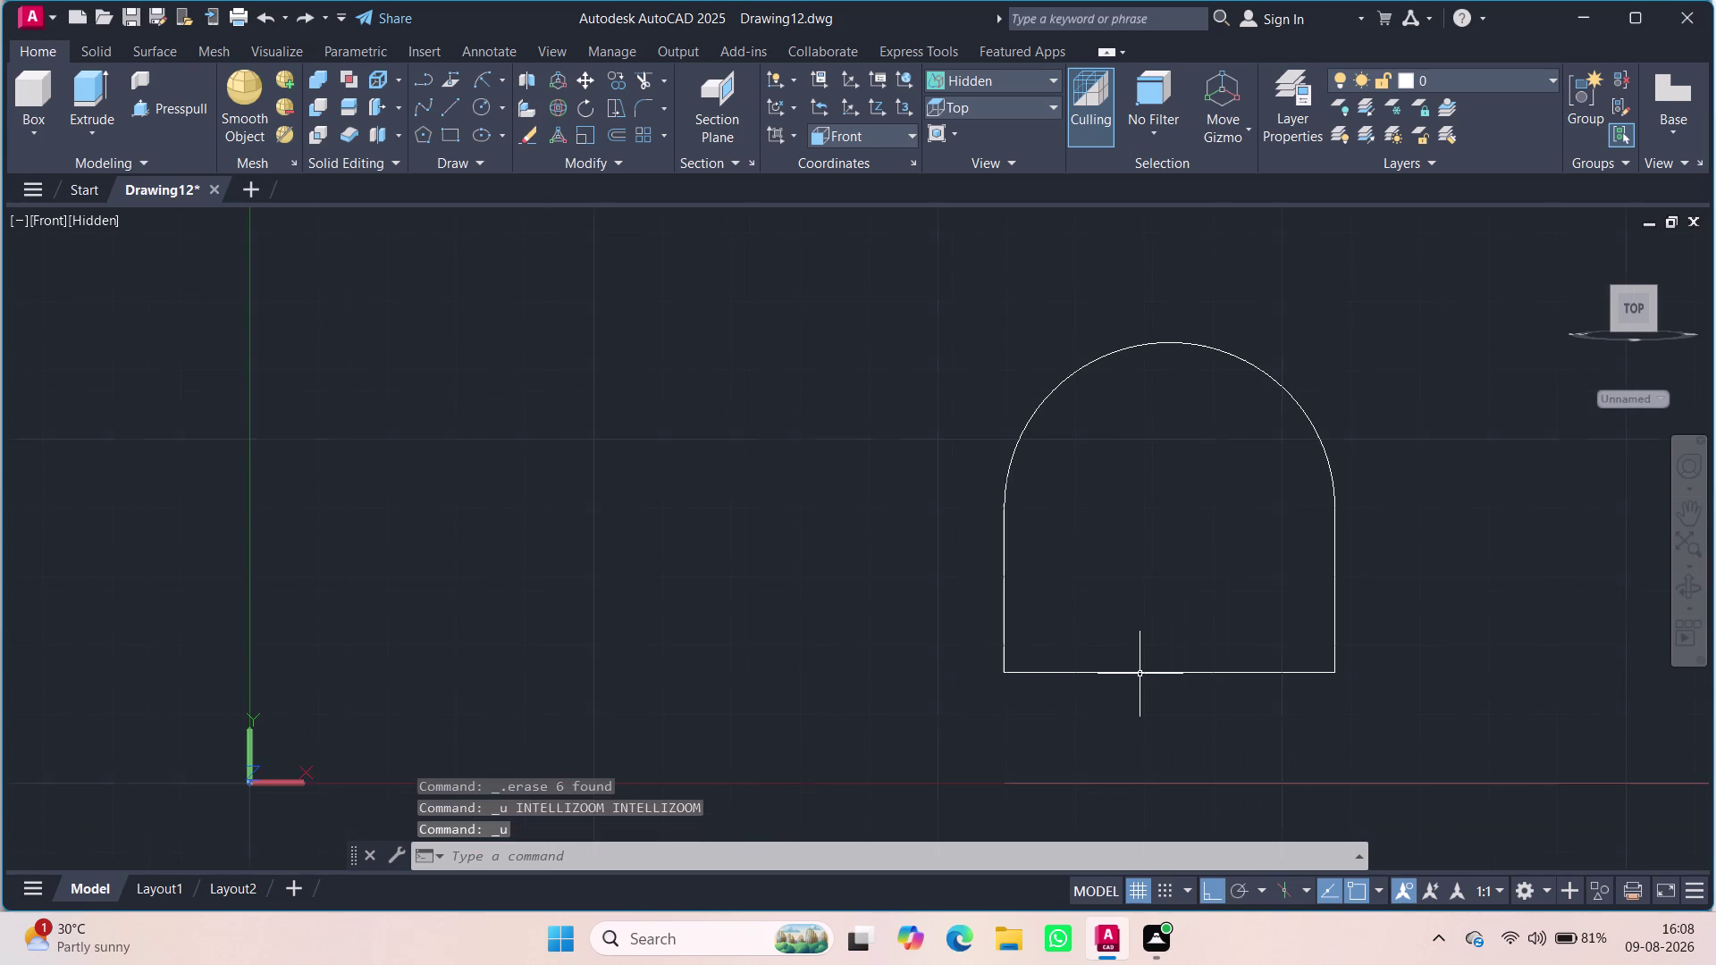
key(ctrl+z)
key(ctrl+z)
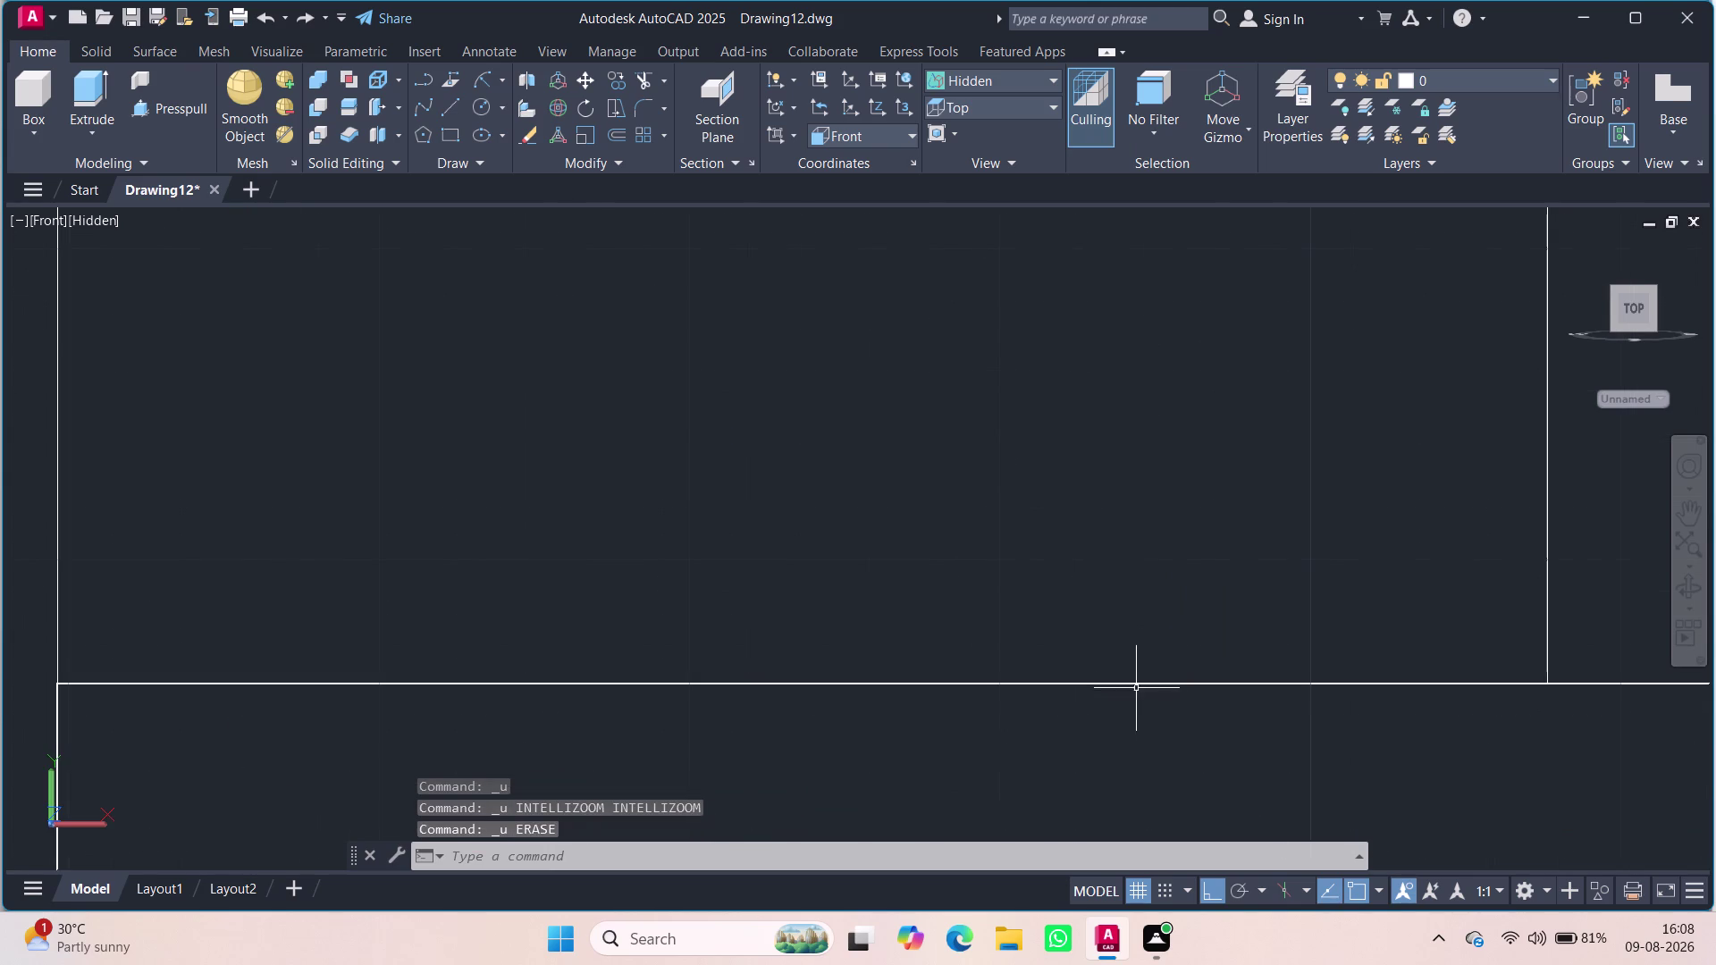
Crossing-select geometry along the lower plate edge and delete it.
drag(1572, 551, 562, 563)
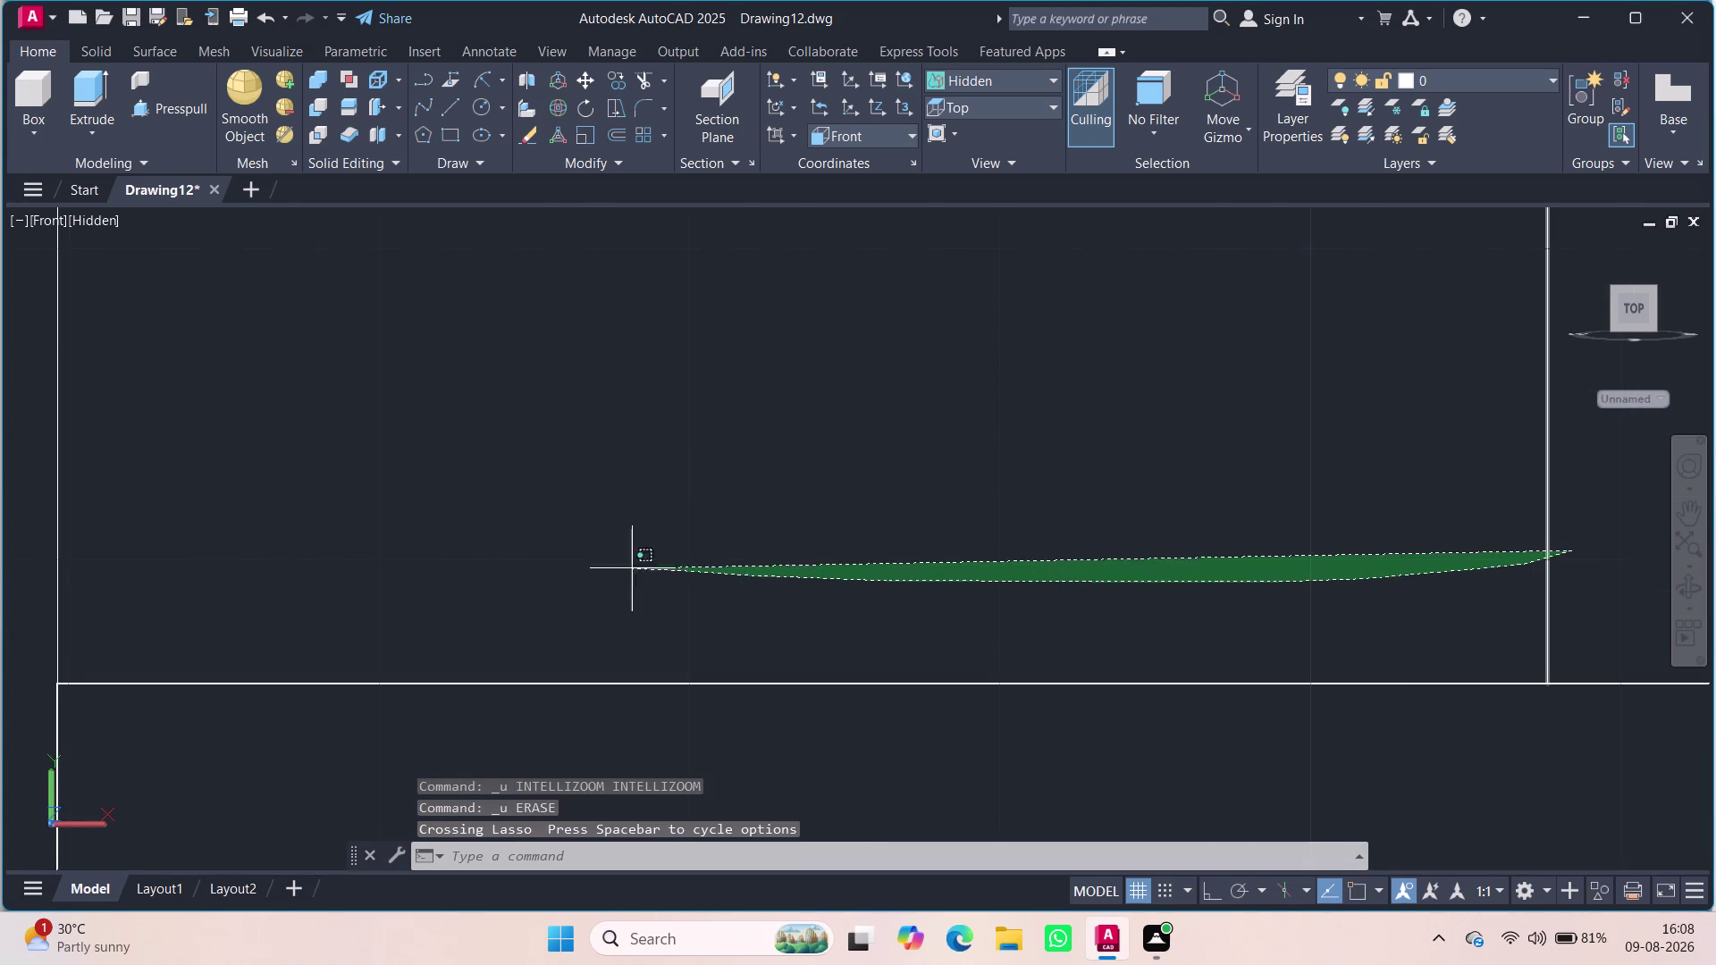
drag(562, 562, 0, 578)
click(0, 578)
key(Delete)
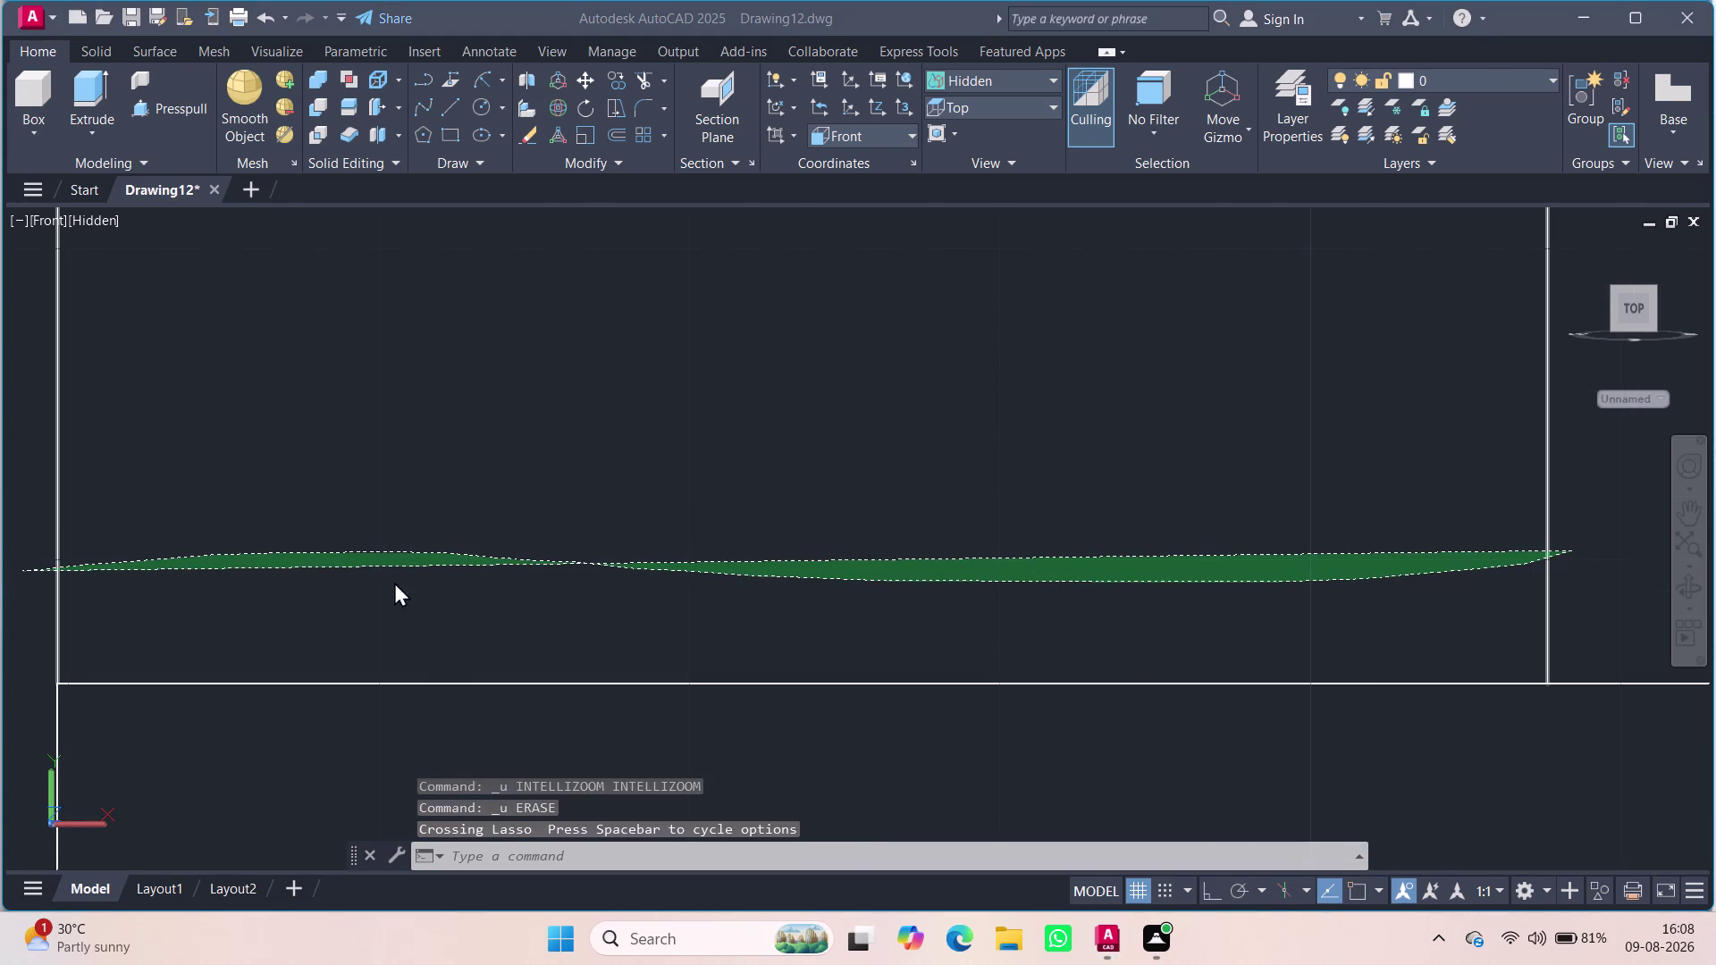
scroll(down, 3)
scroll(up, 3)
scroll(down, 3)
Erase the currently selected objects and clear all selections while adjusting the zoom.
scroll(up, 3)
scroll(down, 3)
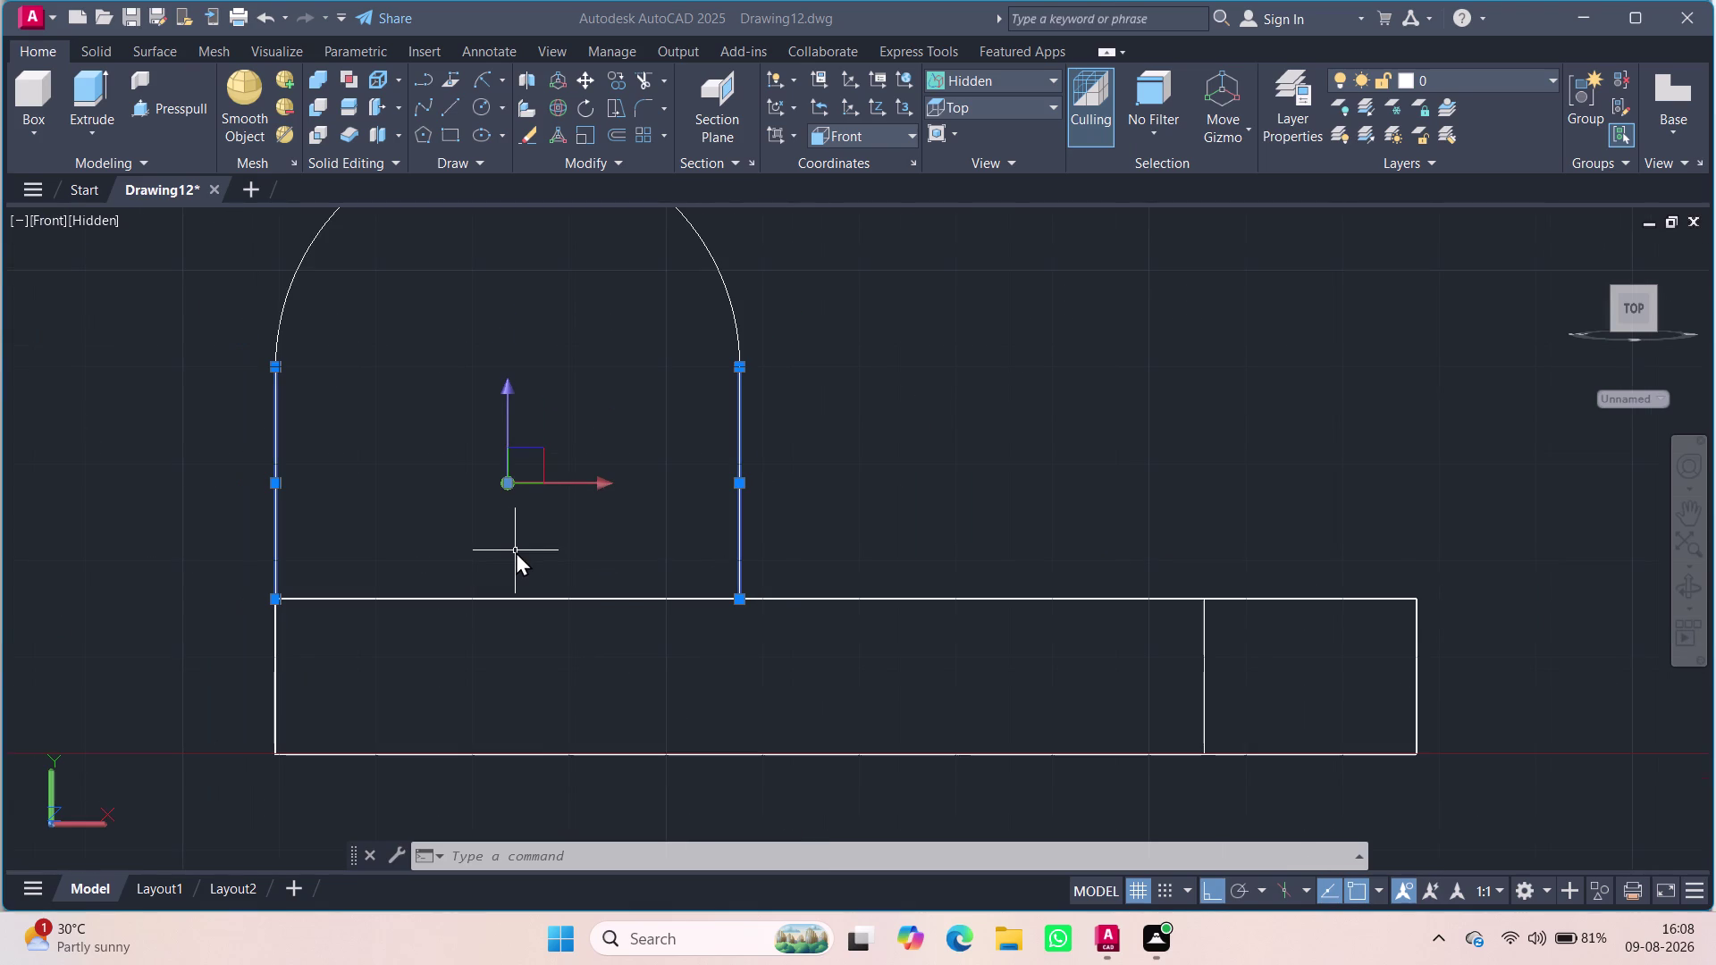
key(Delete)
key(Delete)
key(Delete)
key(Escape)
key(Escape)
key(Escape)
key(Escape)
key(Escape)
key(Escape)
key(Escape)
scroll(up, 3)
scroll(down, 3)
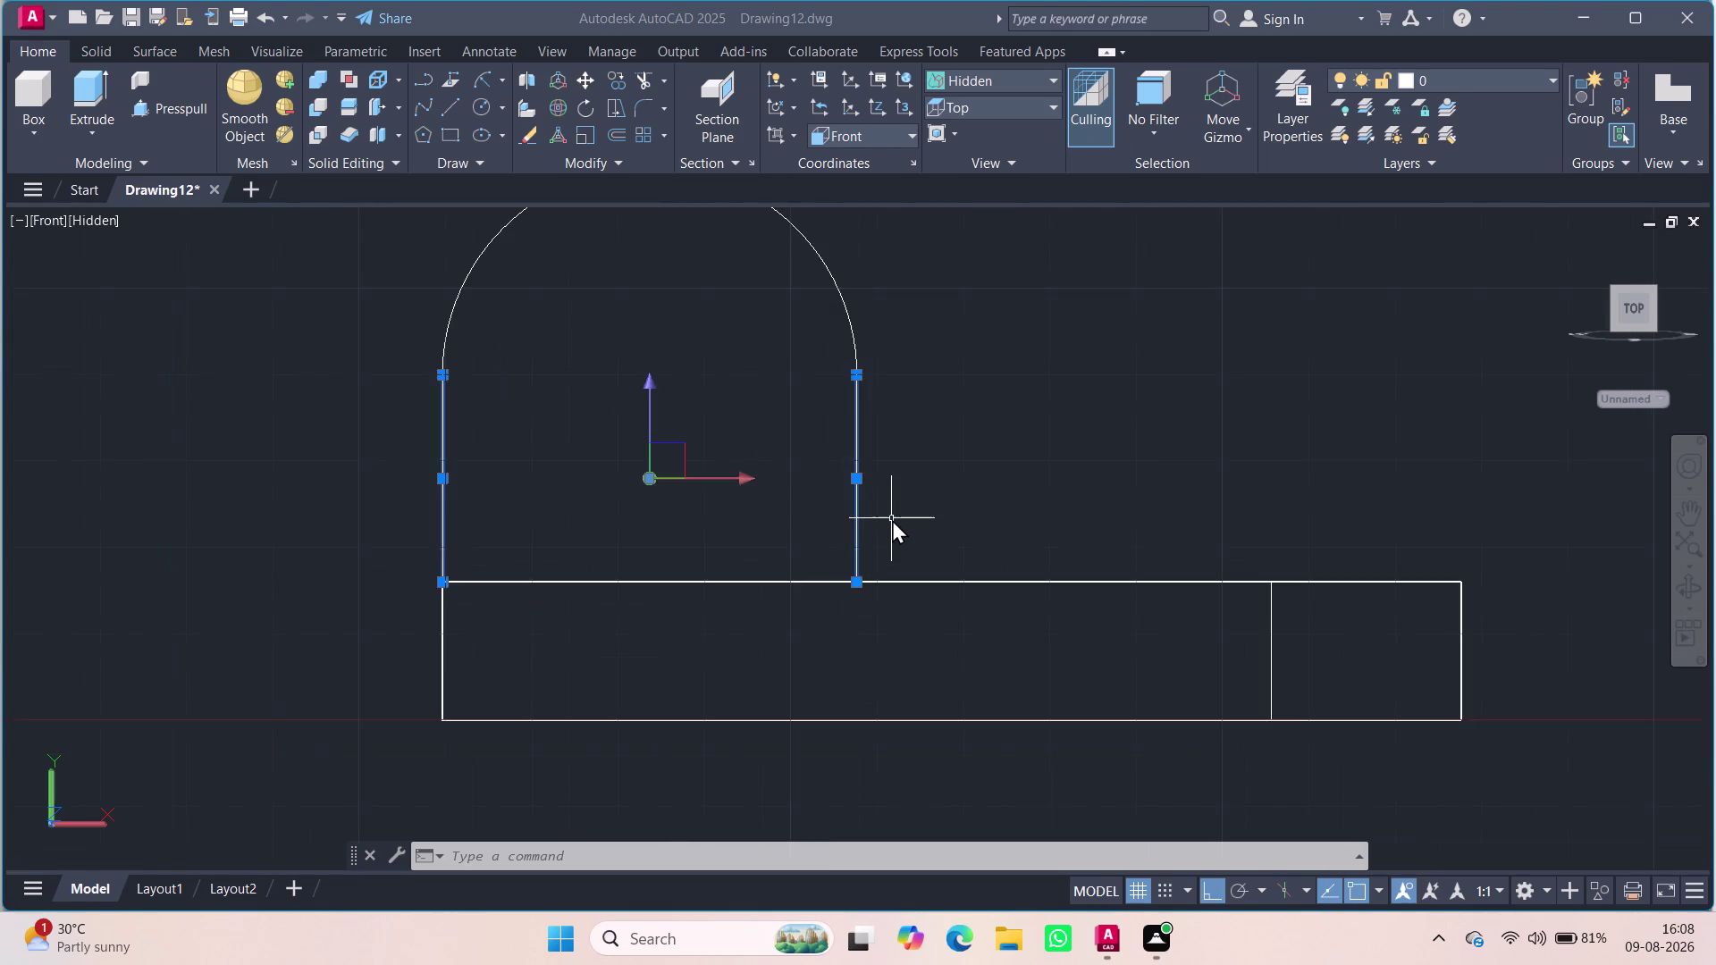
scroll(down, 3)
scroll(down, 3)
scroll(up, 3)
scroll(down, 3)
key(Escape)
key(Escape)
Window-select the three-piece arch outline and erase it, leaving the base plate.
click(975, 493)
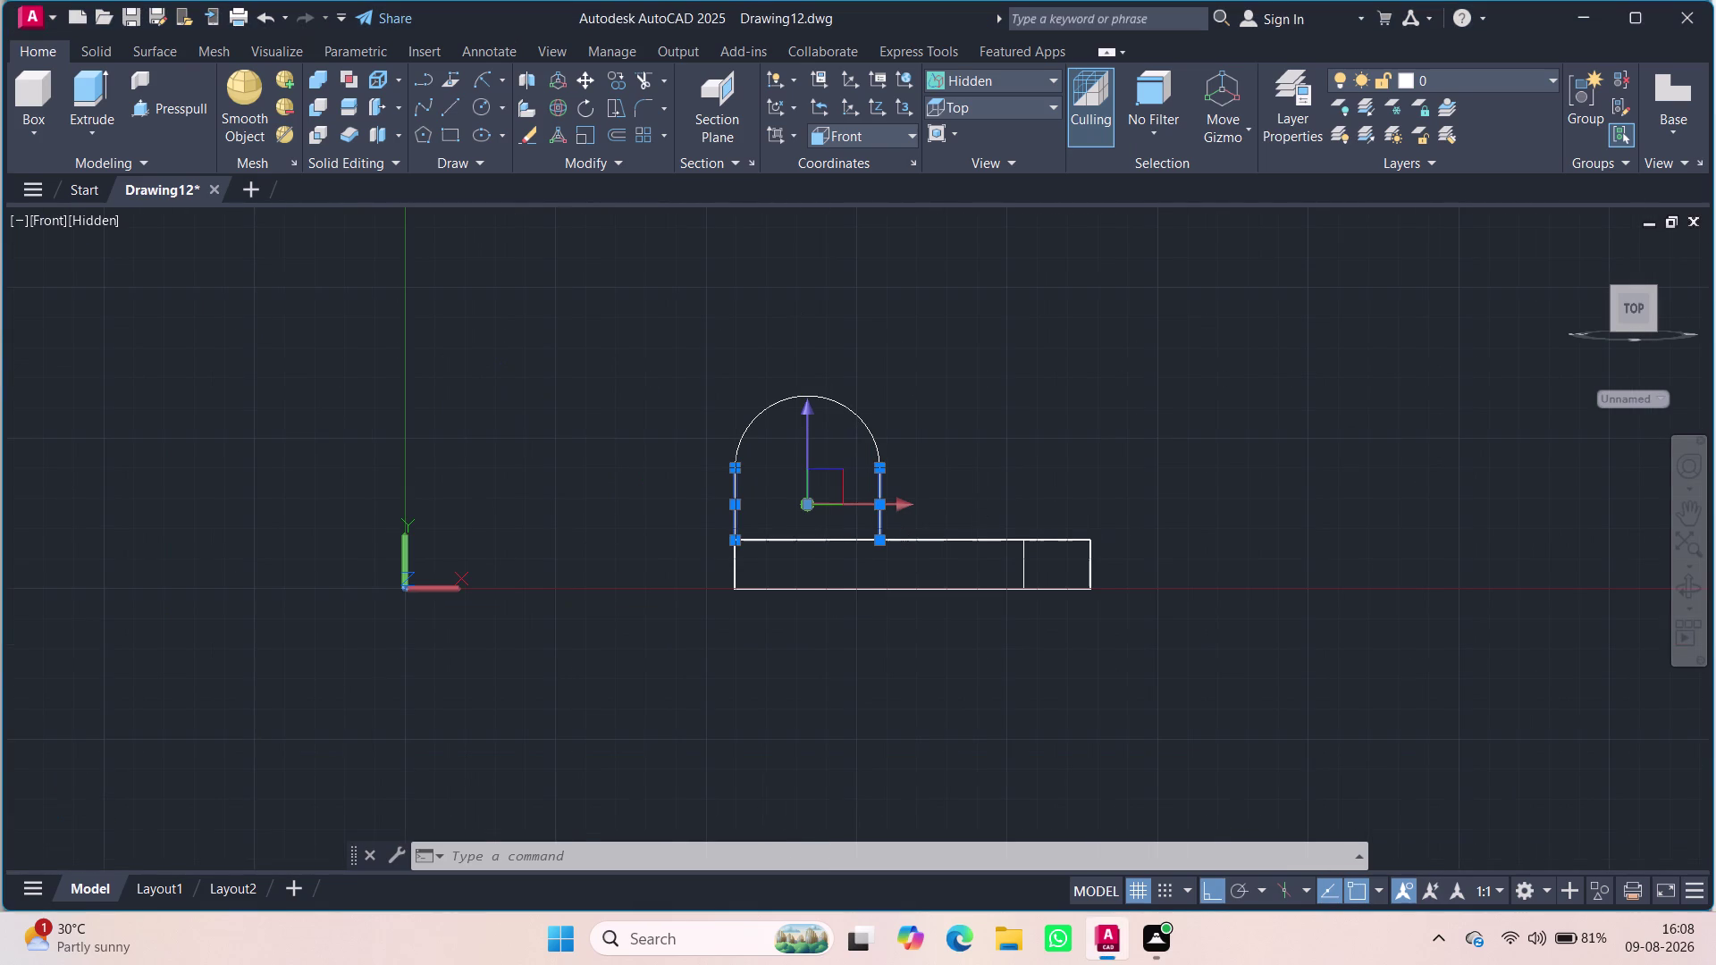
click(975, 547)
click(999, 484)
key(Escape)
key(Escape)
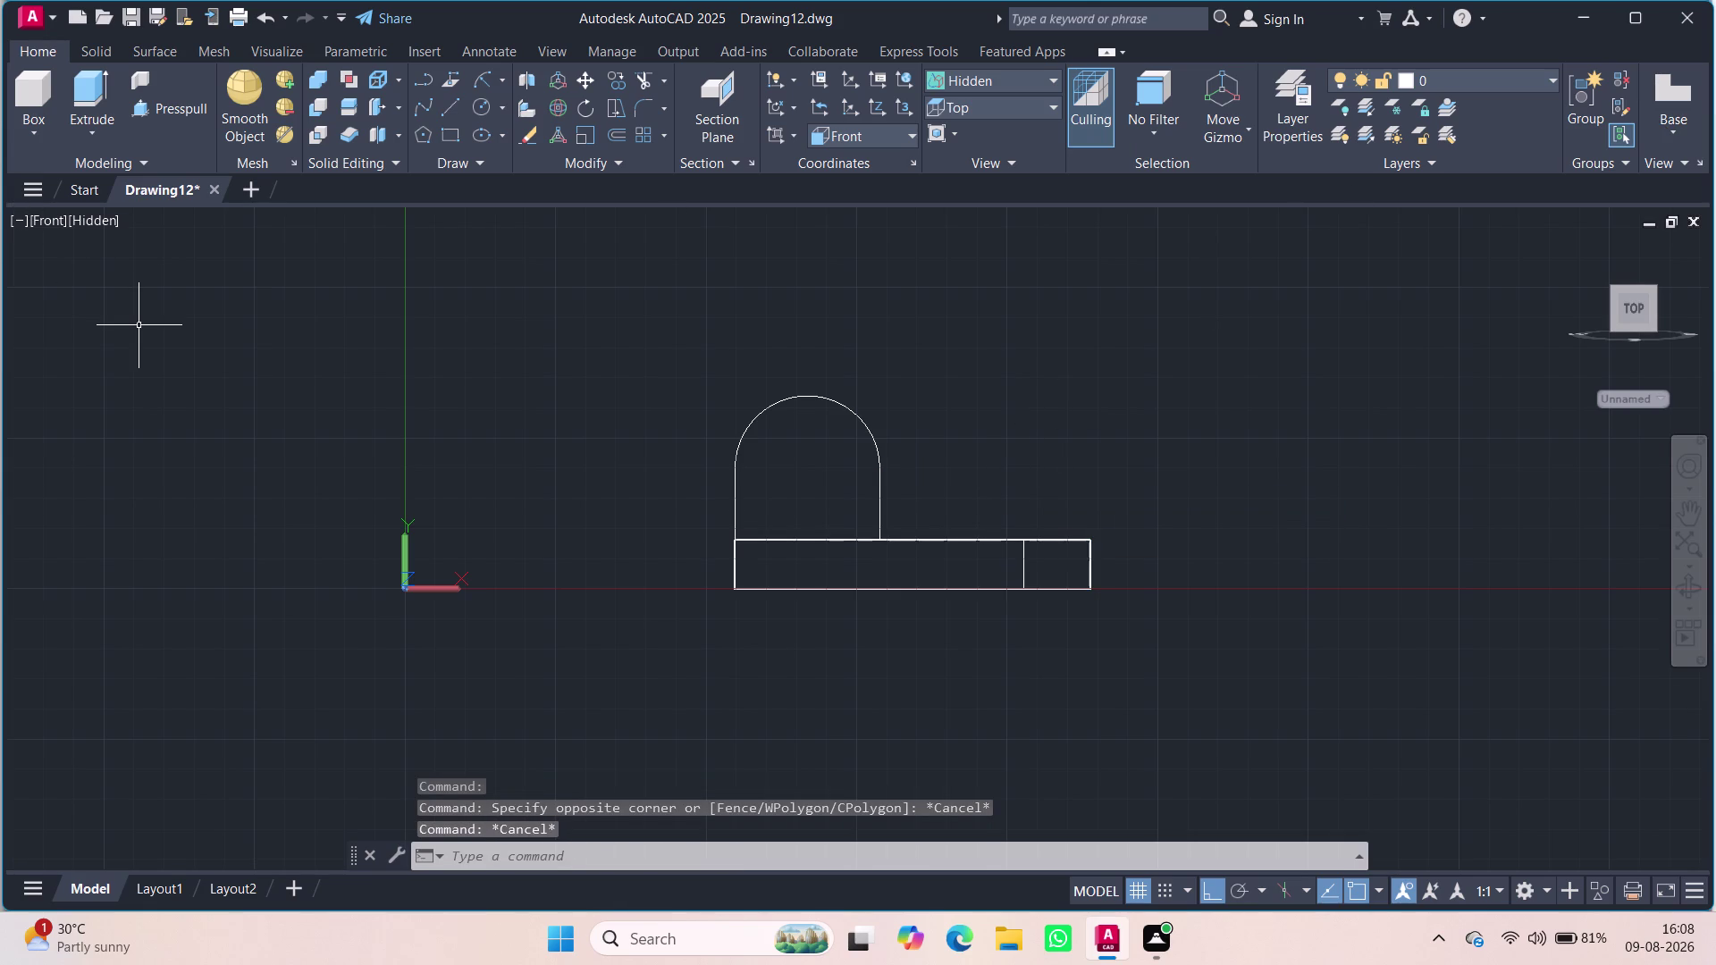
drag(941, 487, 834, 371)
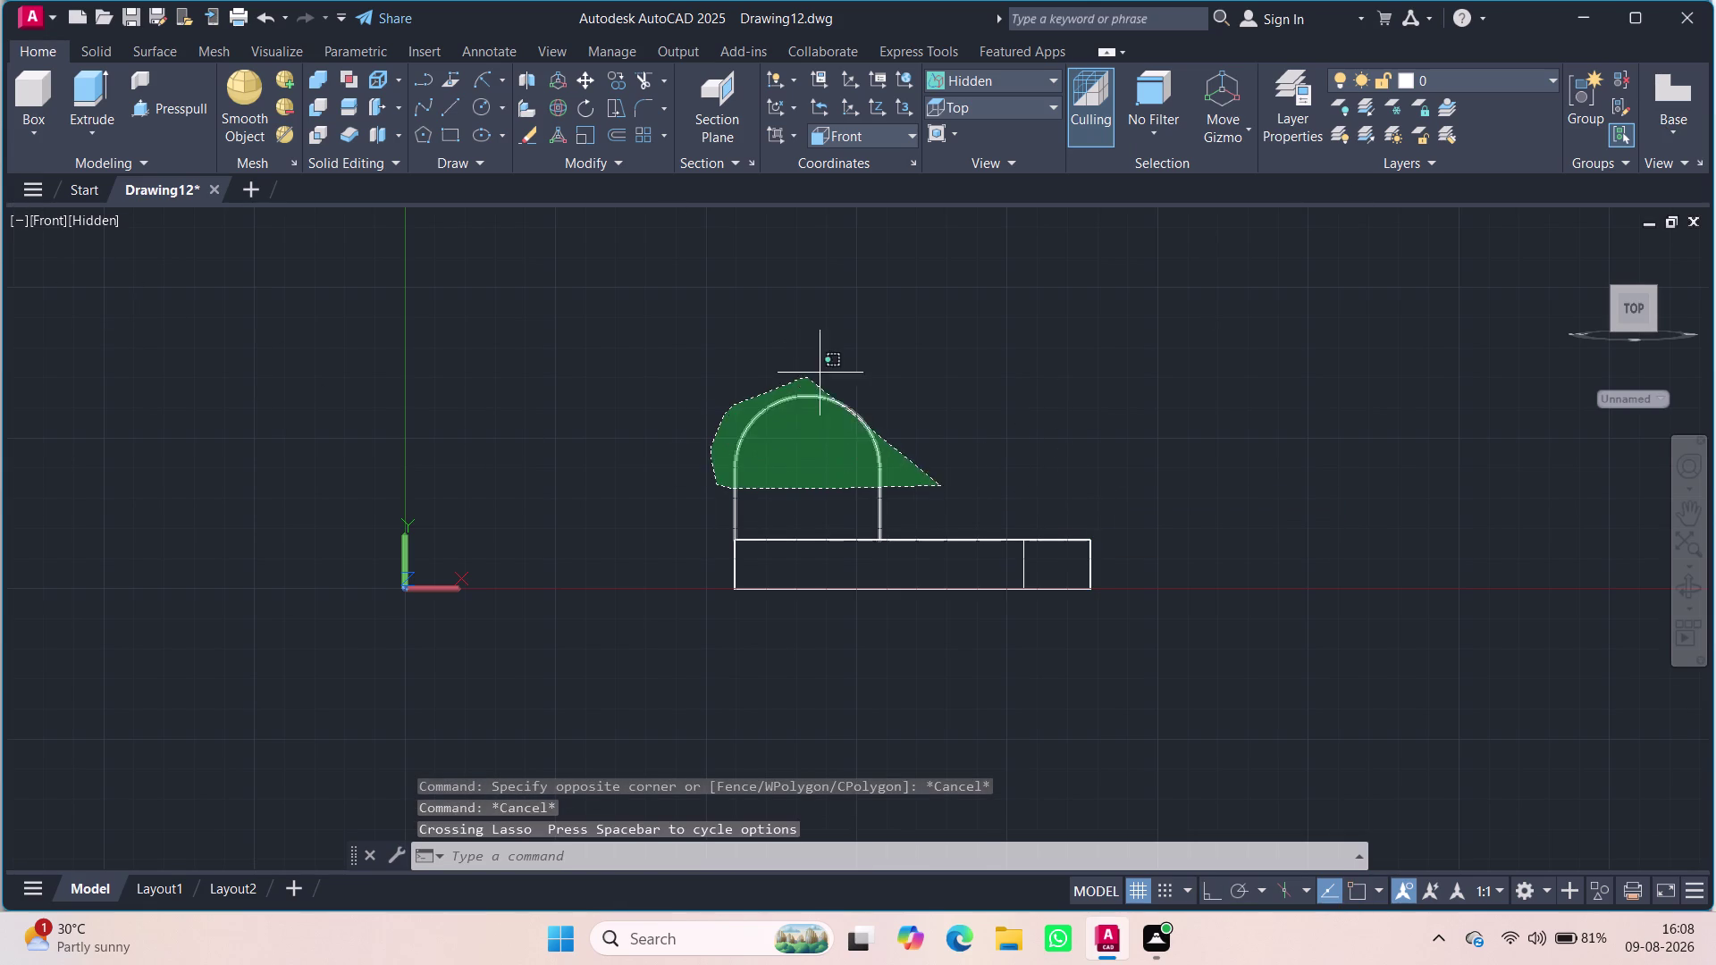
key(Delete)
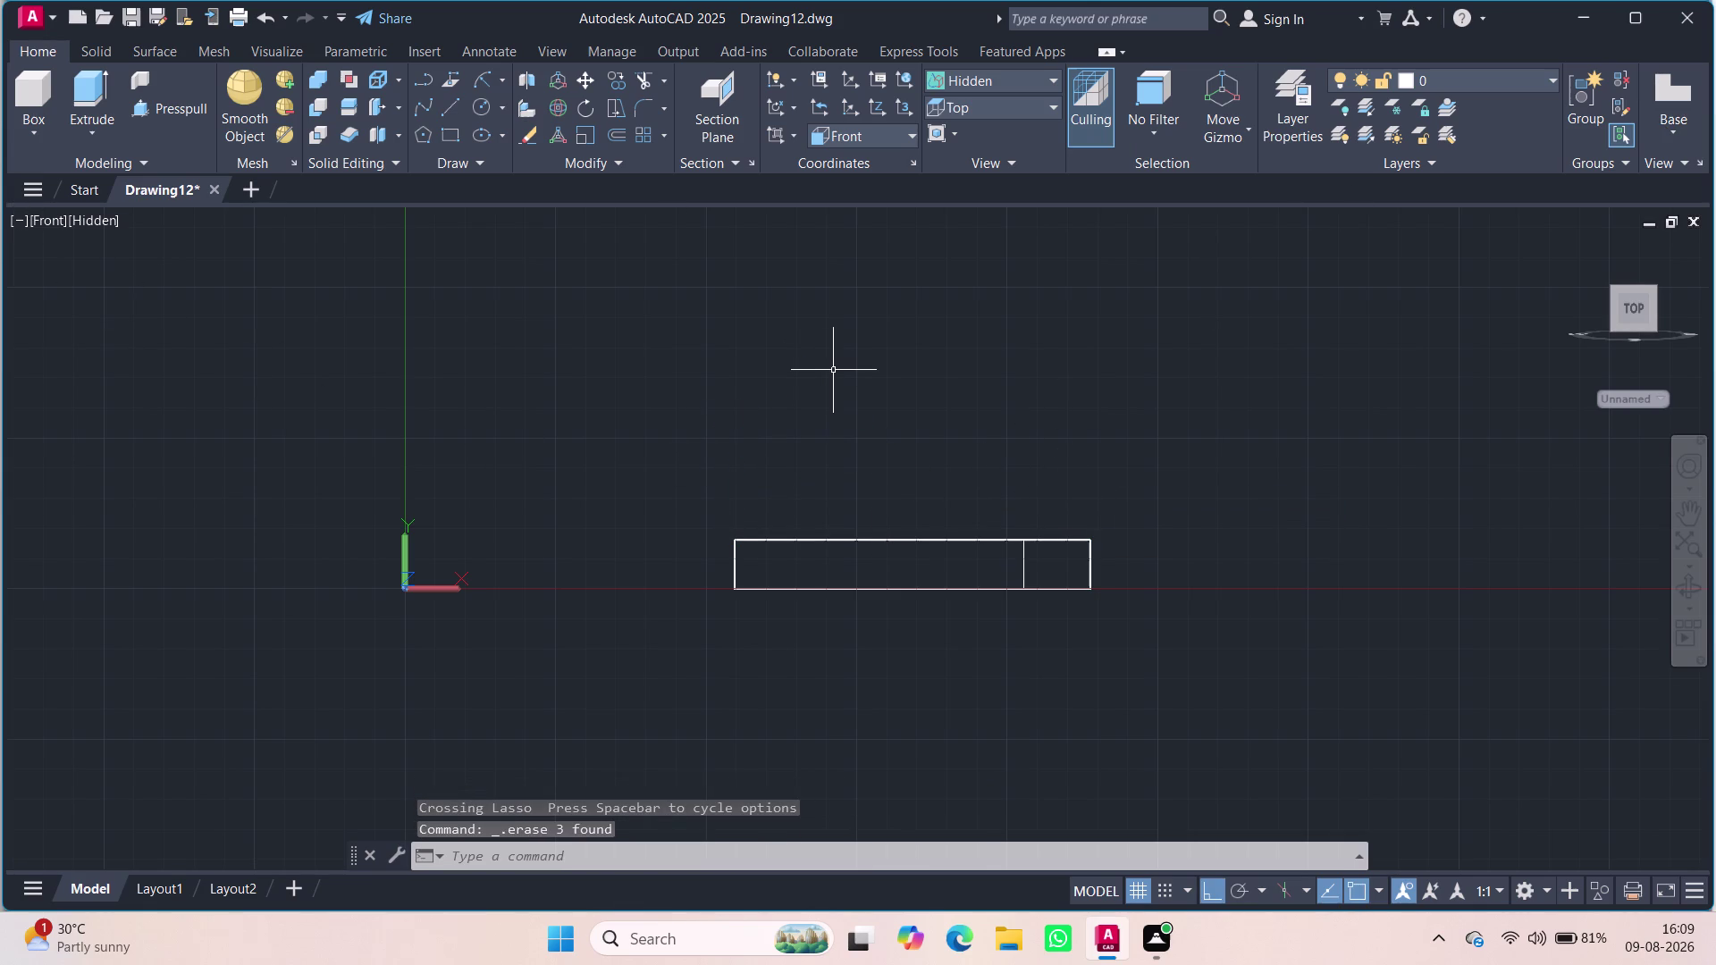
click(47, 218)
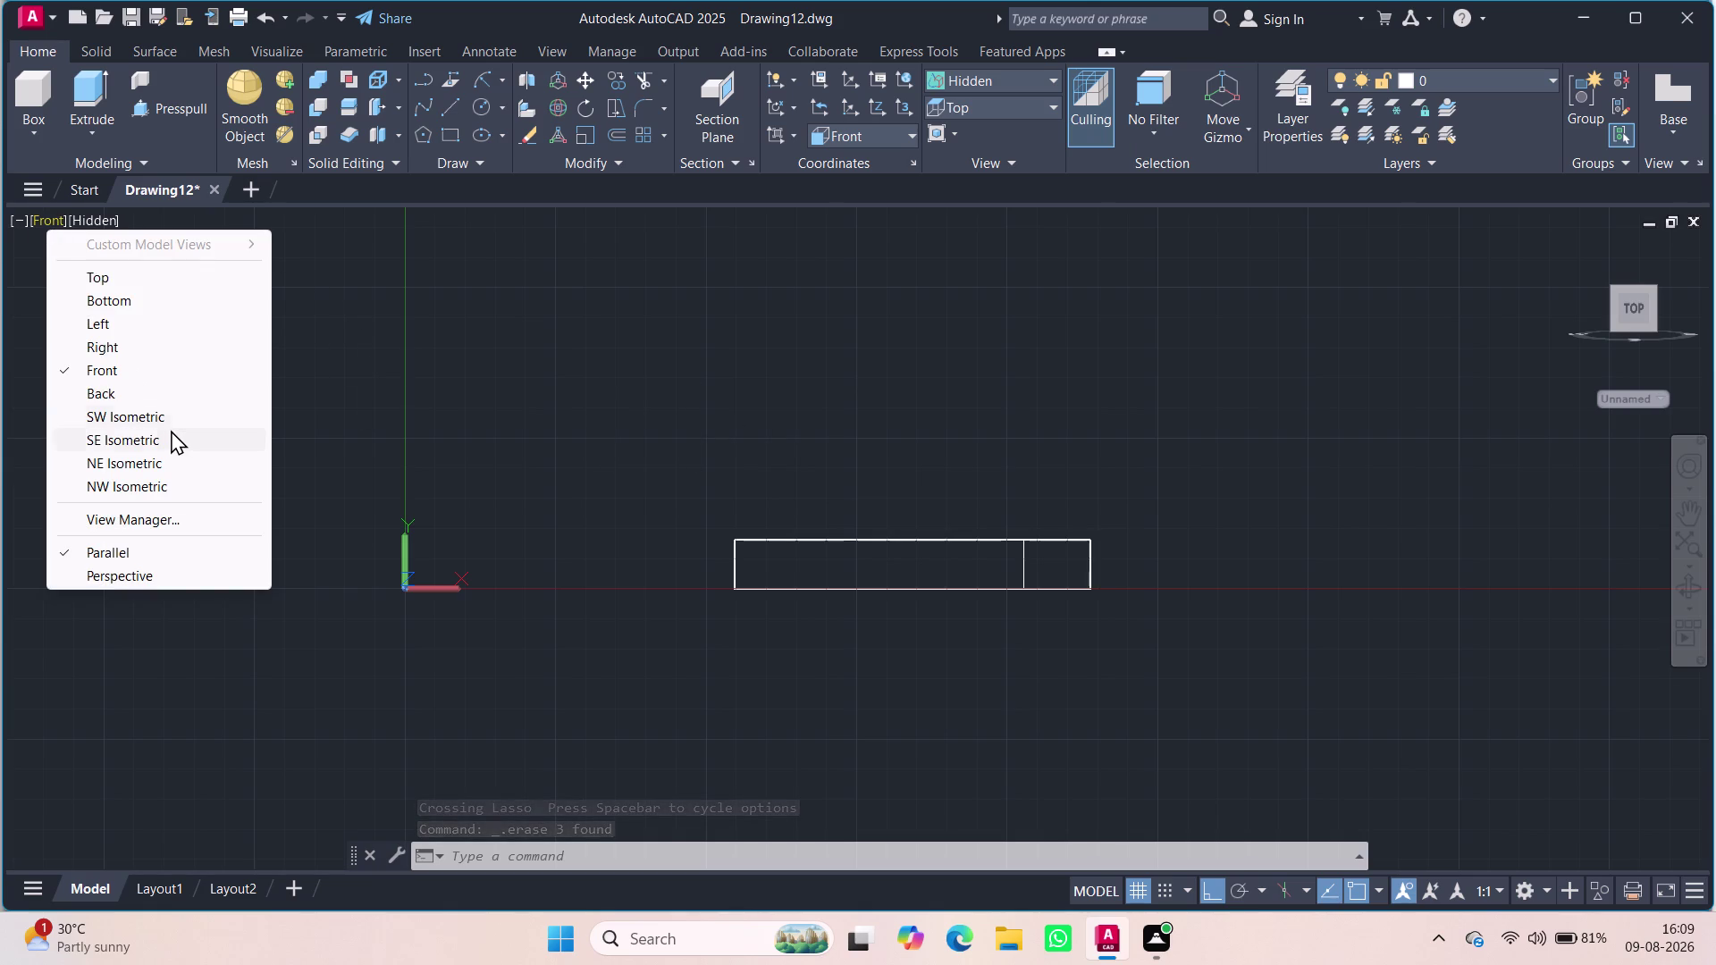
Switch to the southwest isometric view and select the plate solid.
click(153, 418)
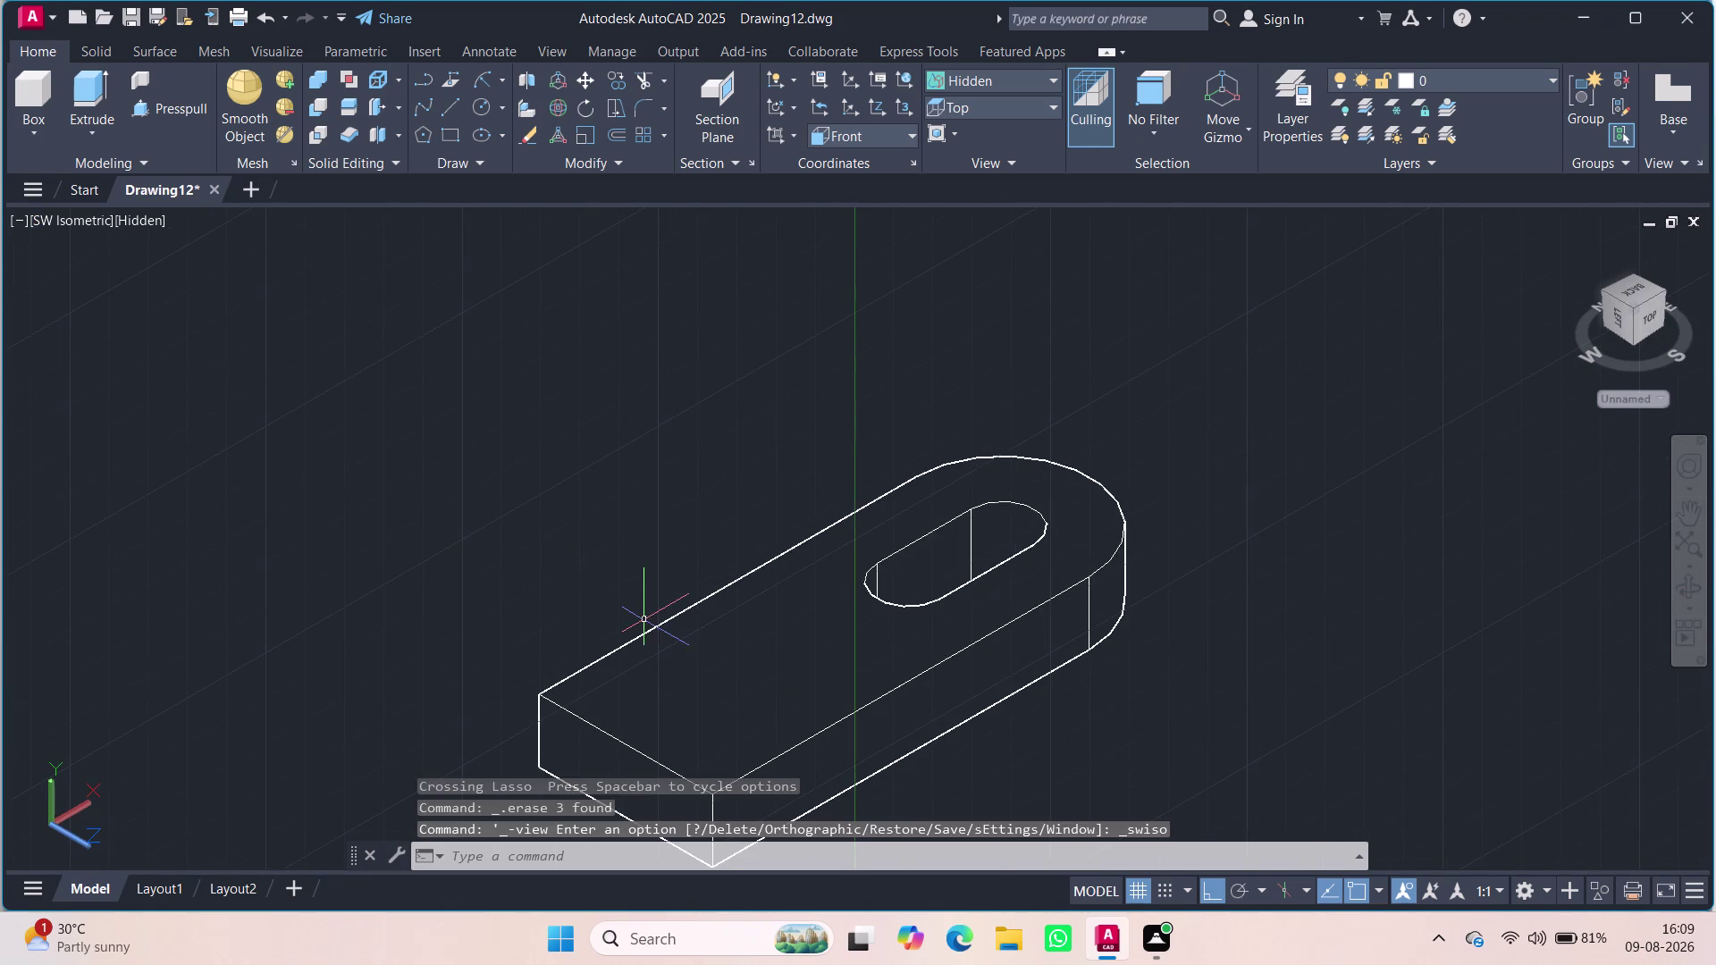
middle_drag(665, 470, 712, 369)
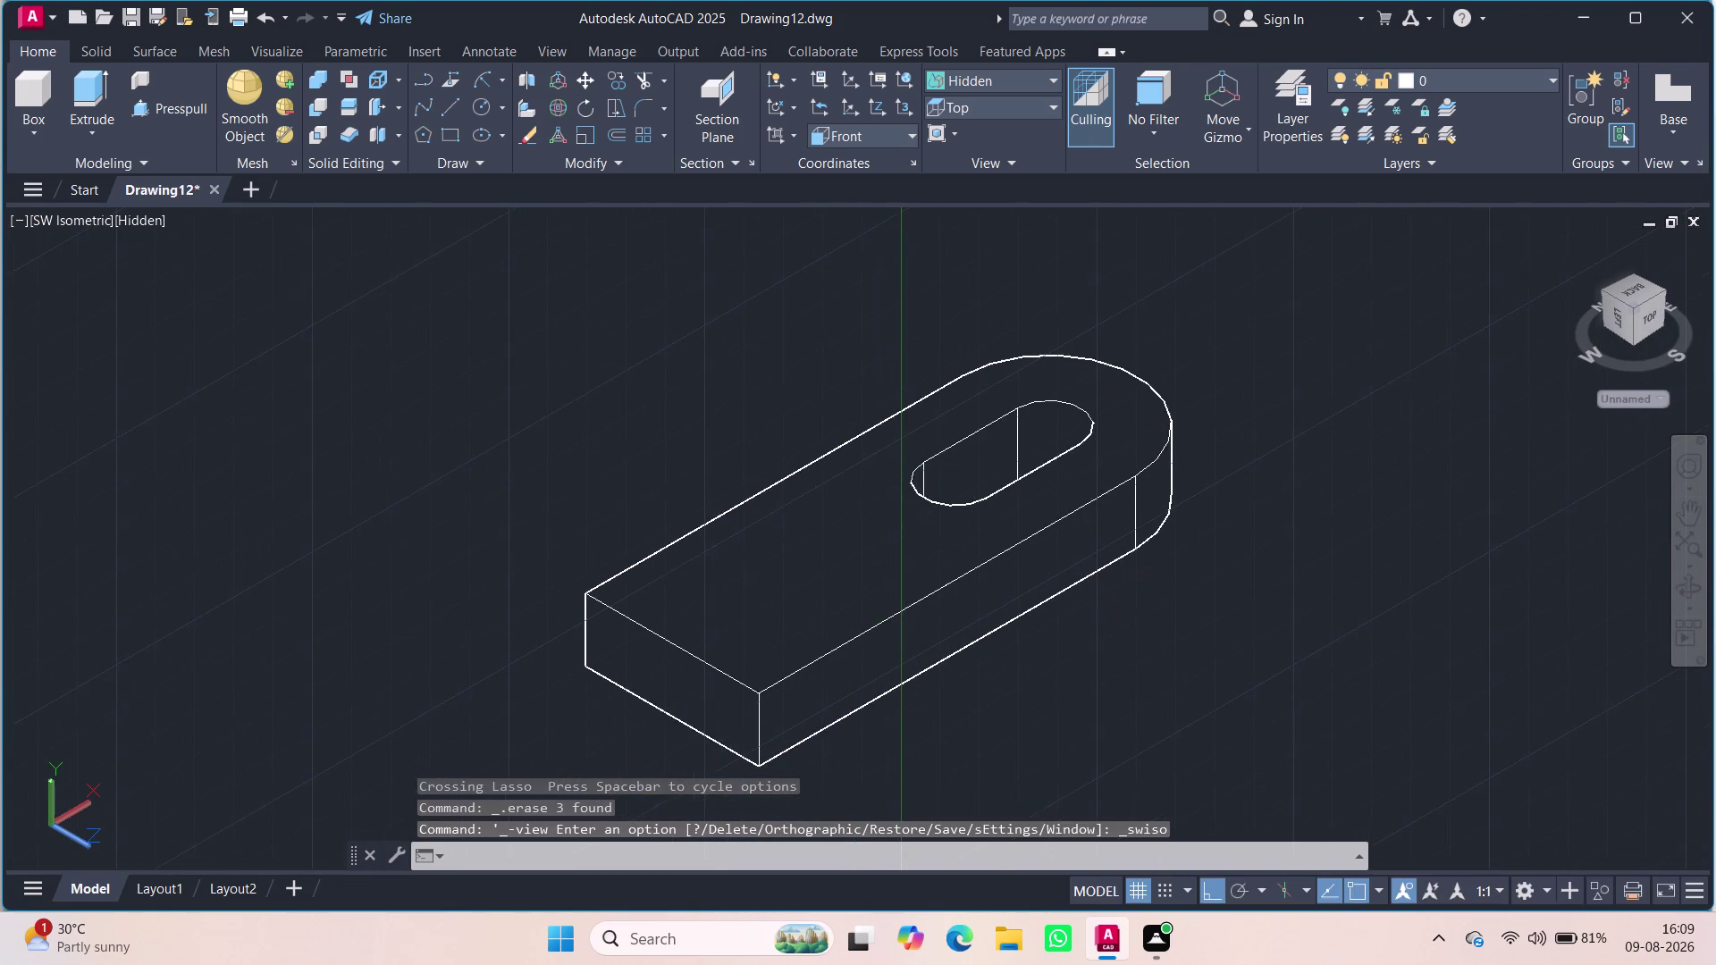
click(669, 547)
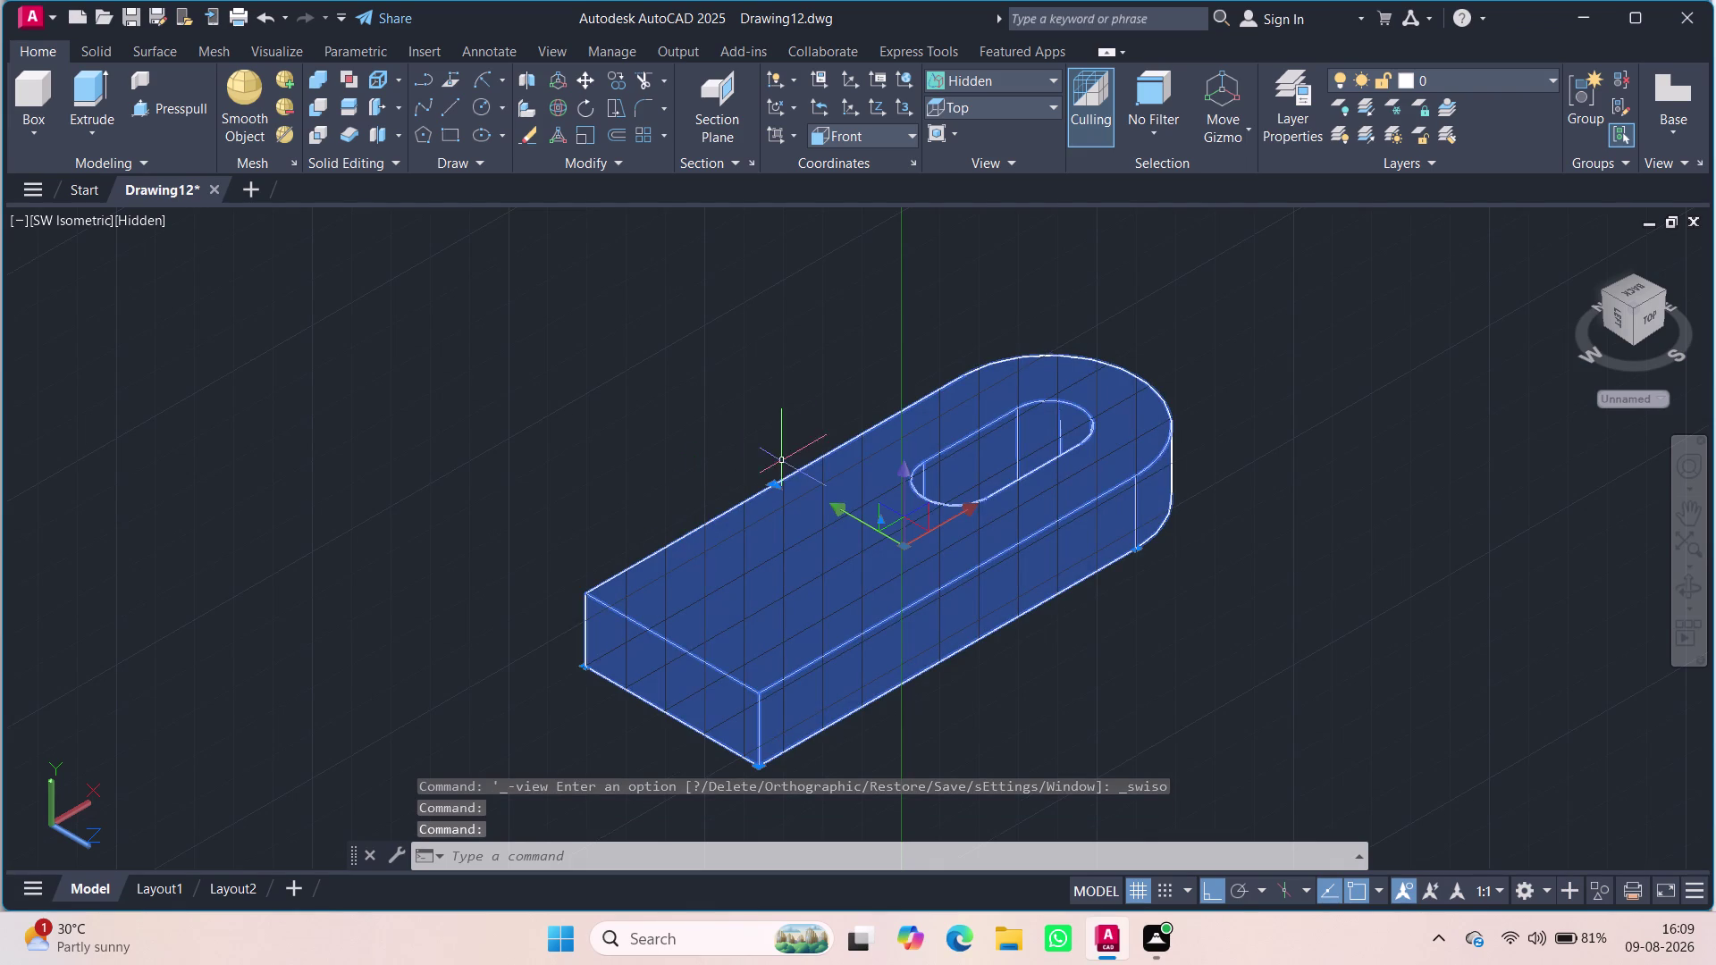
Undo an accidental grip stretch of the plate with Ctrl+Z.
drag(774, 483, 602, 372)
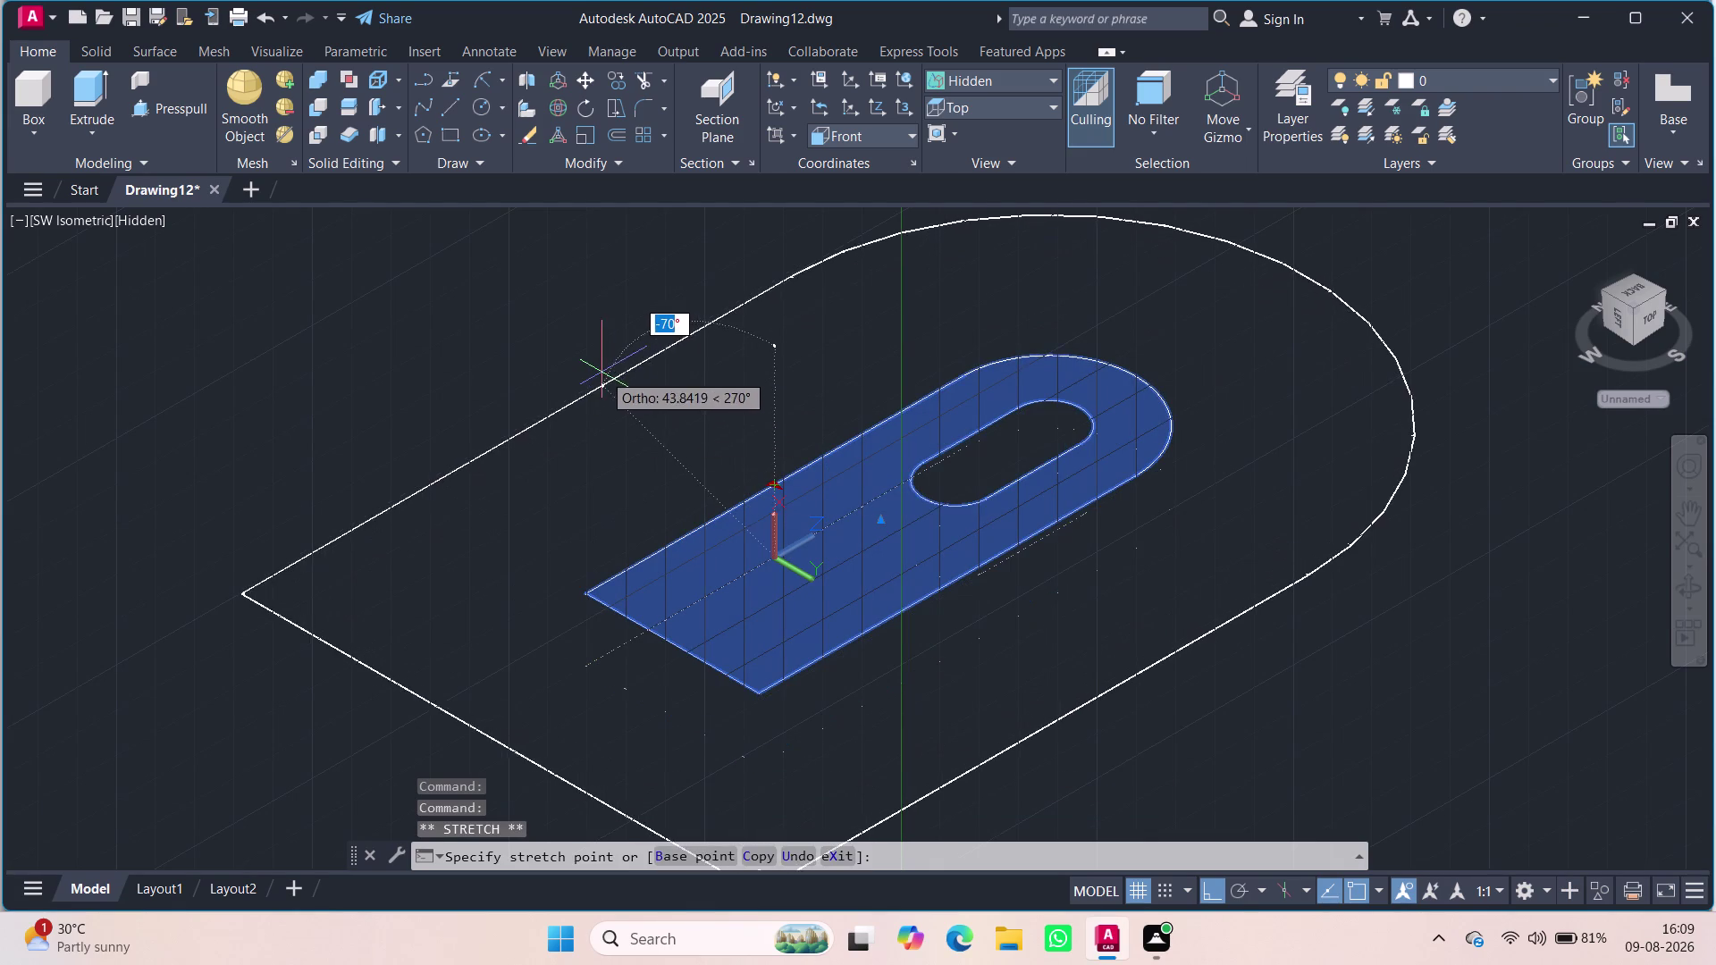
click(601, 371)
scroll(down, 3)
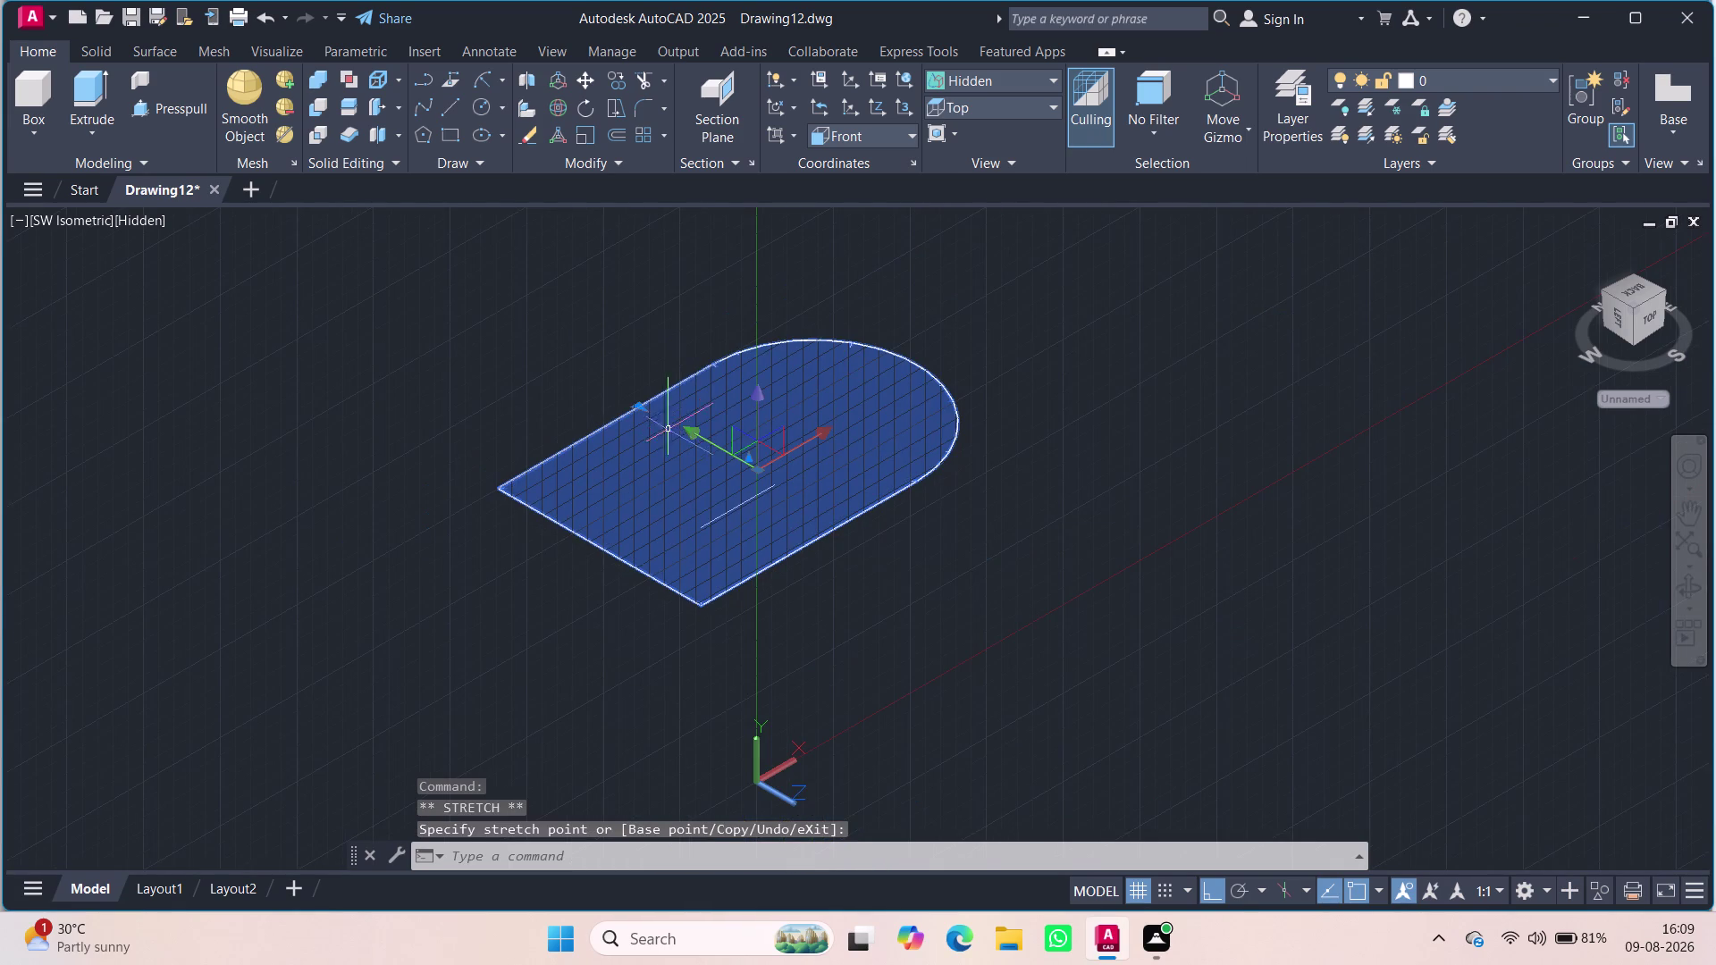
key(ctrl+z)
key(ctrl+z)
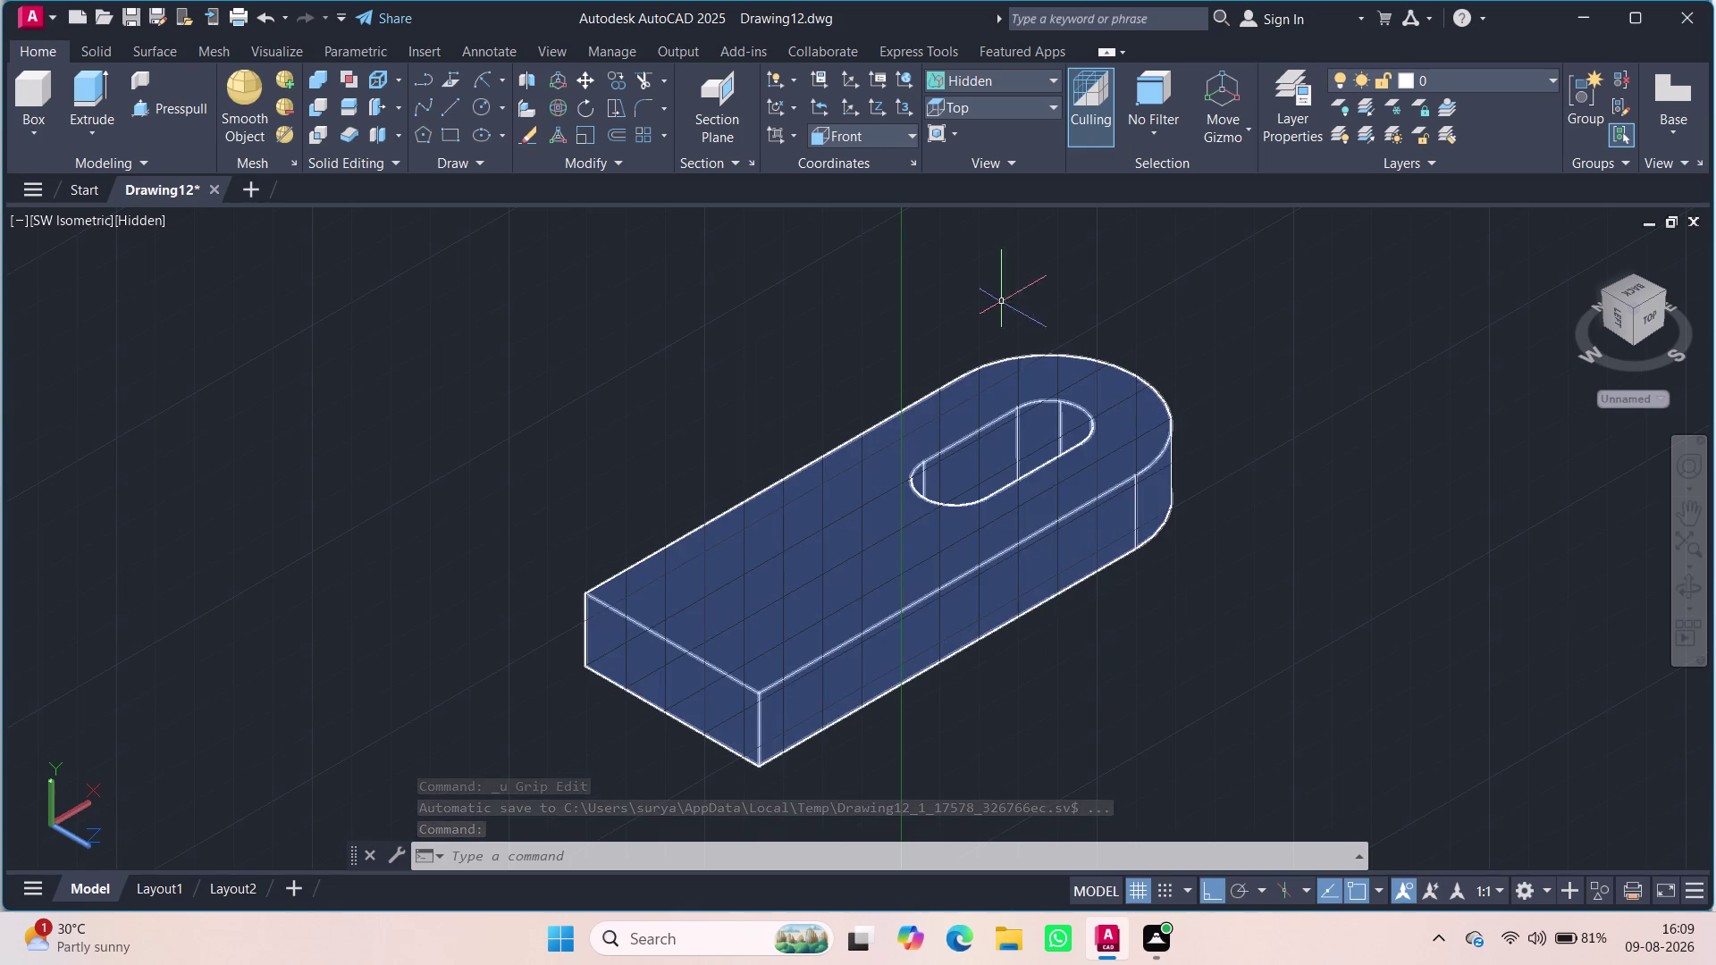
click(895, 136)
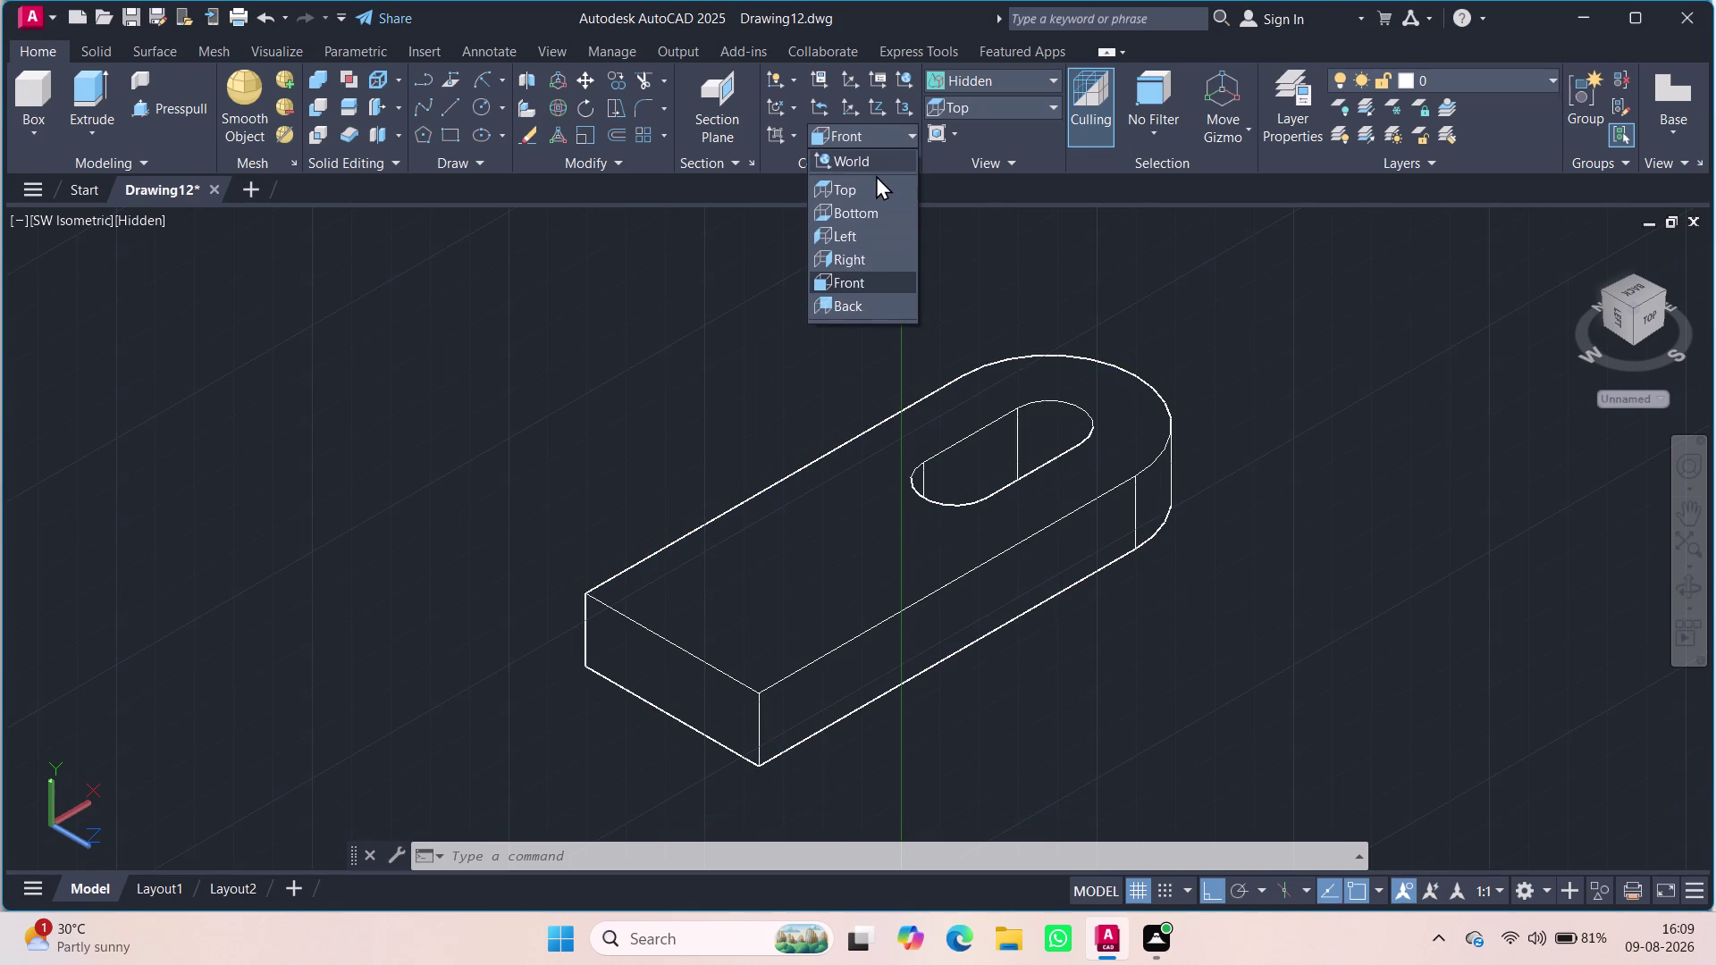
Set the UCS to World and pan the plate back to the centre.
click(863, 164)
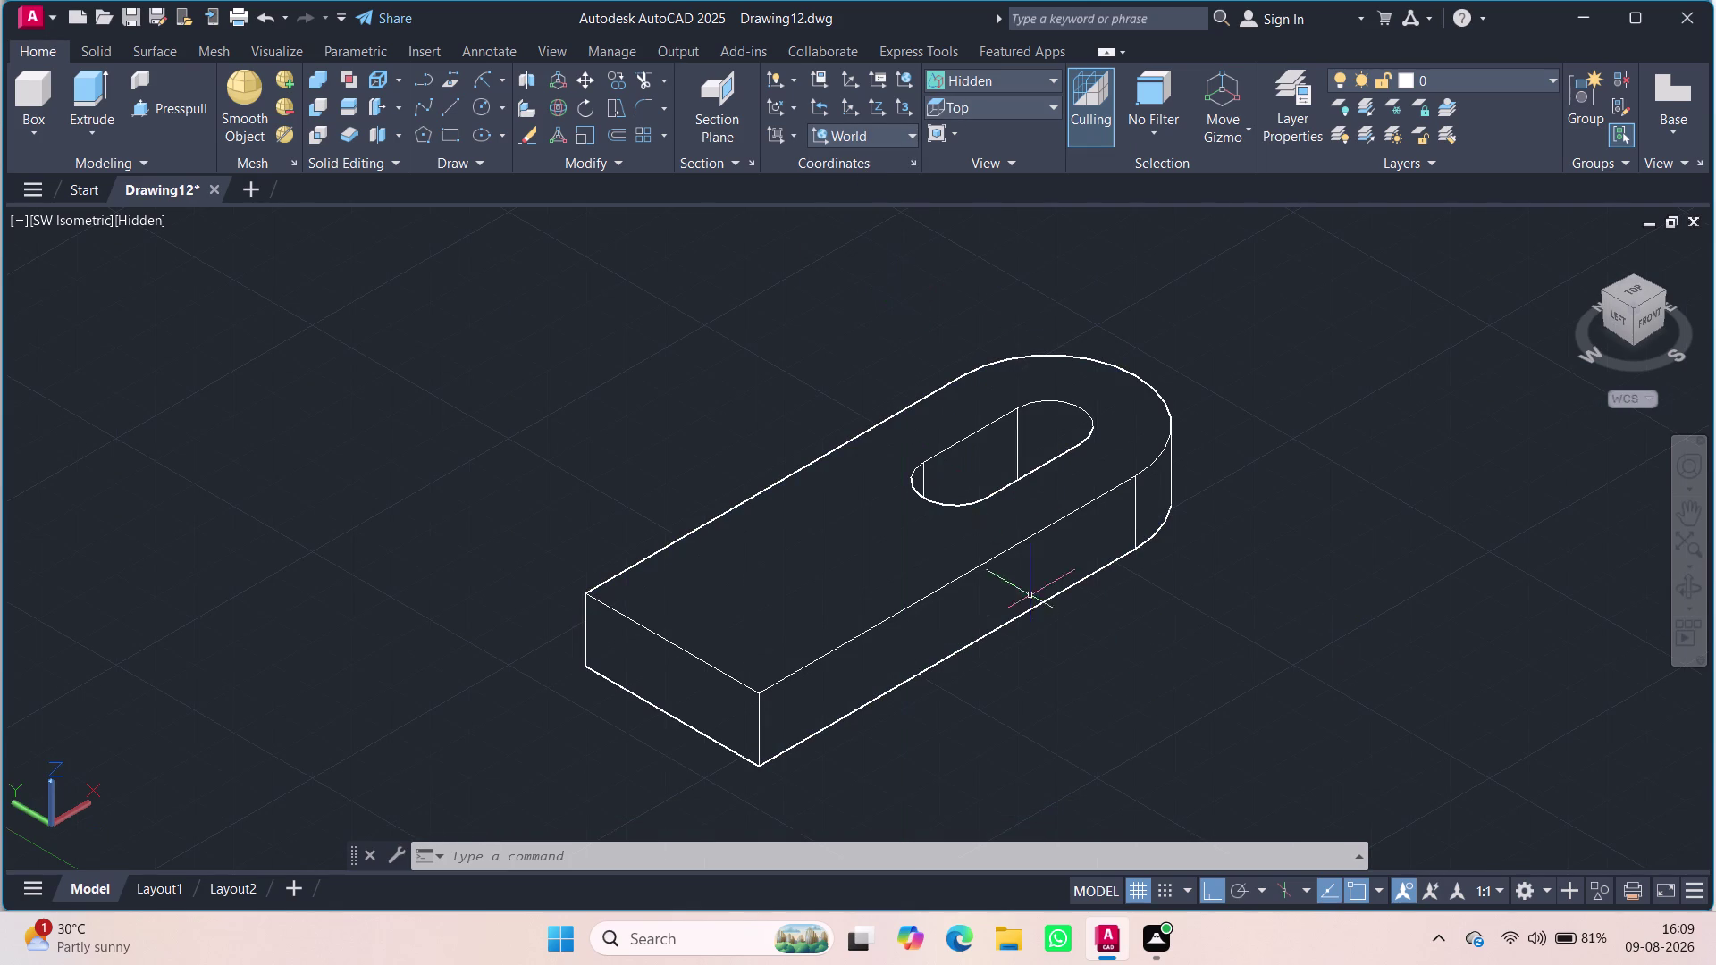
middle_drag(1054, 793, 1075, 563)
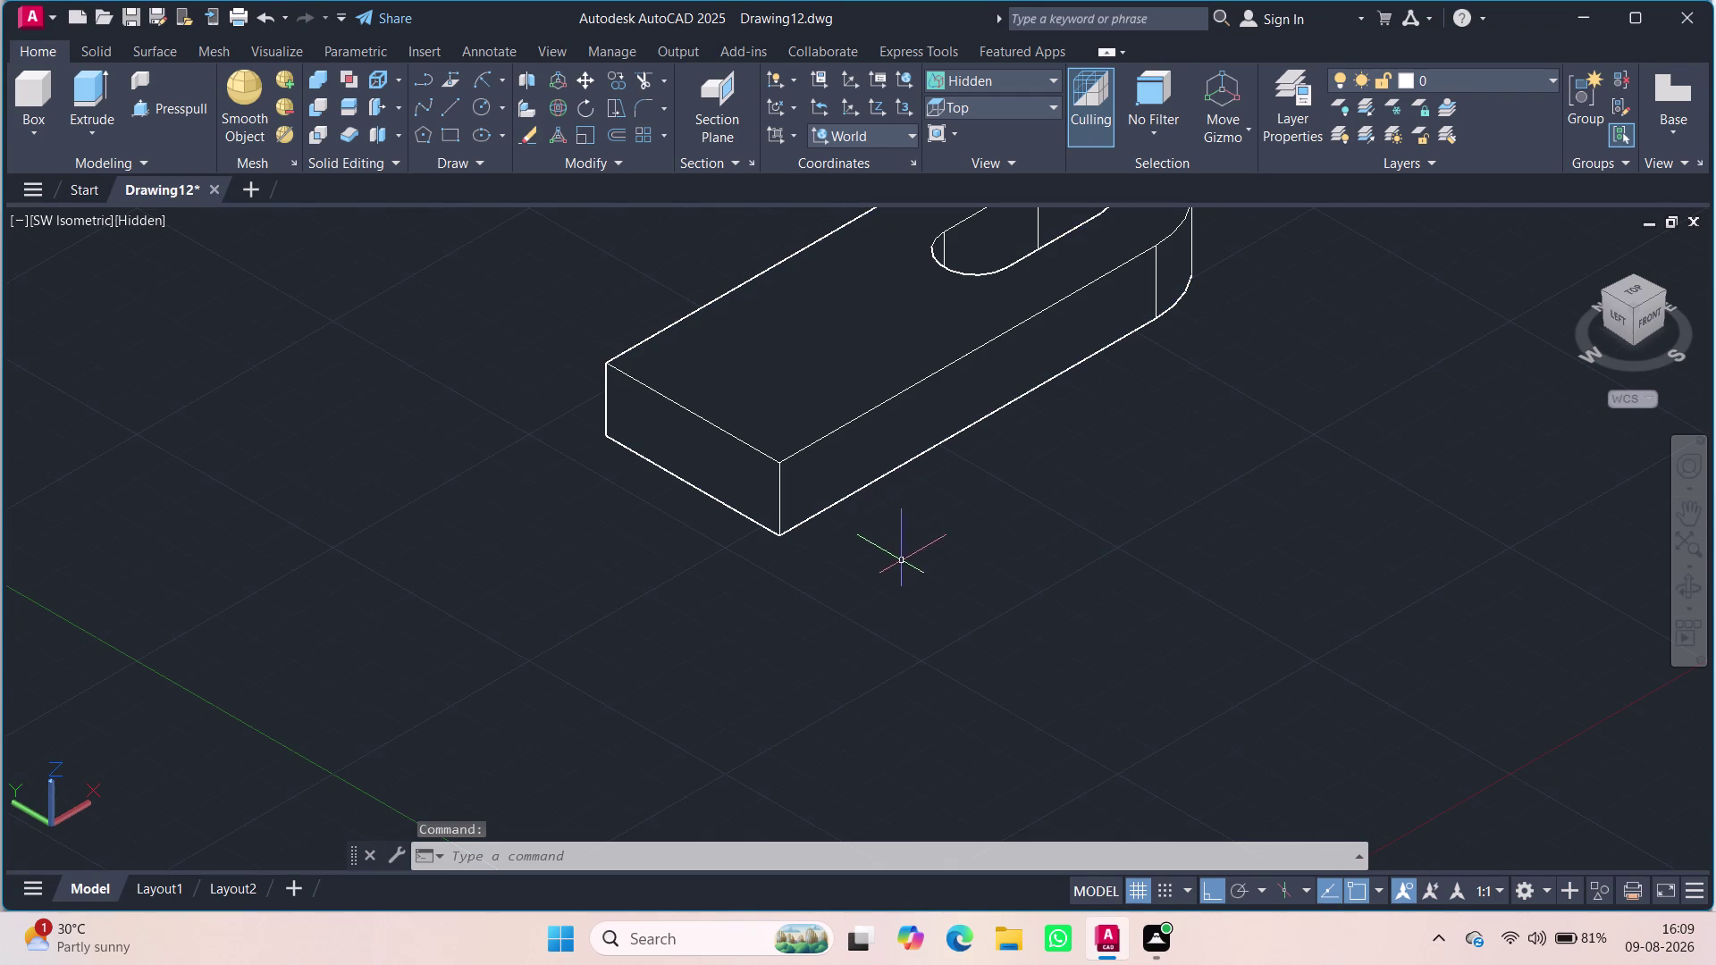
scroll(down, 3)
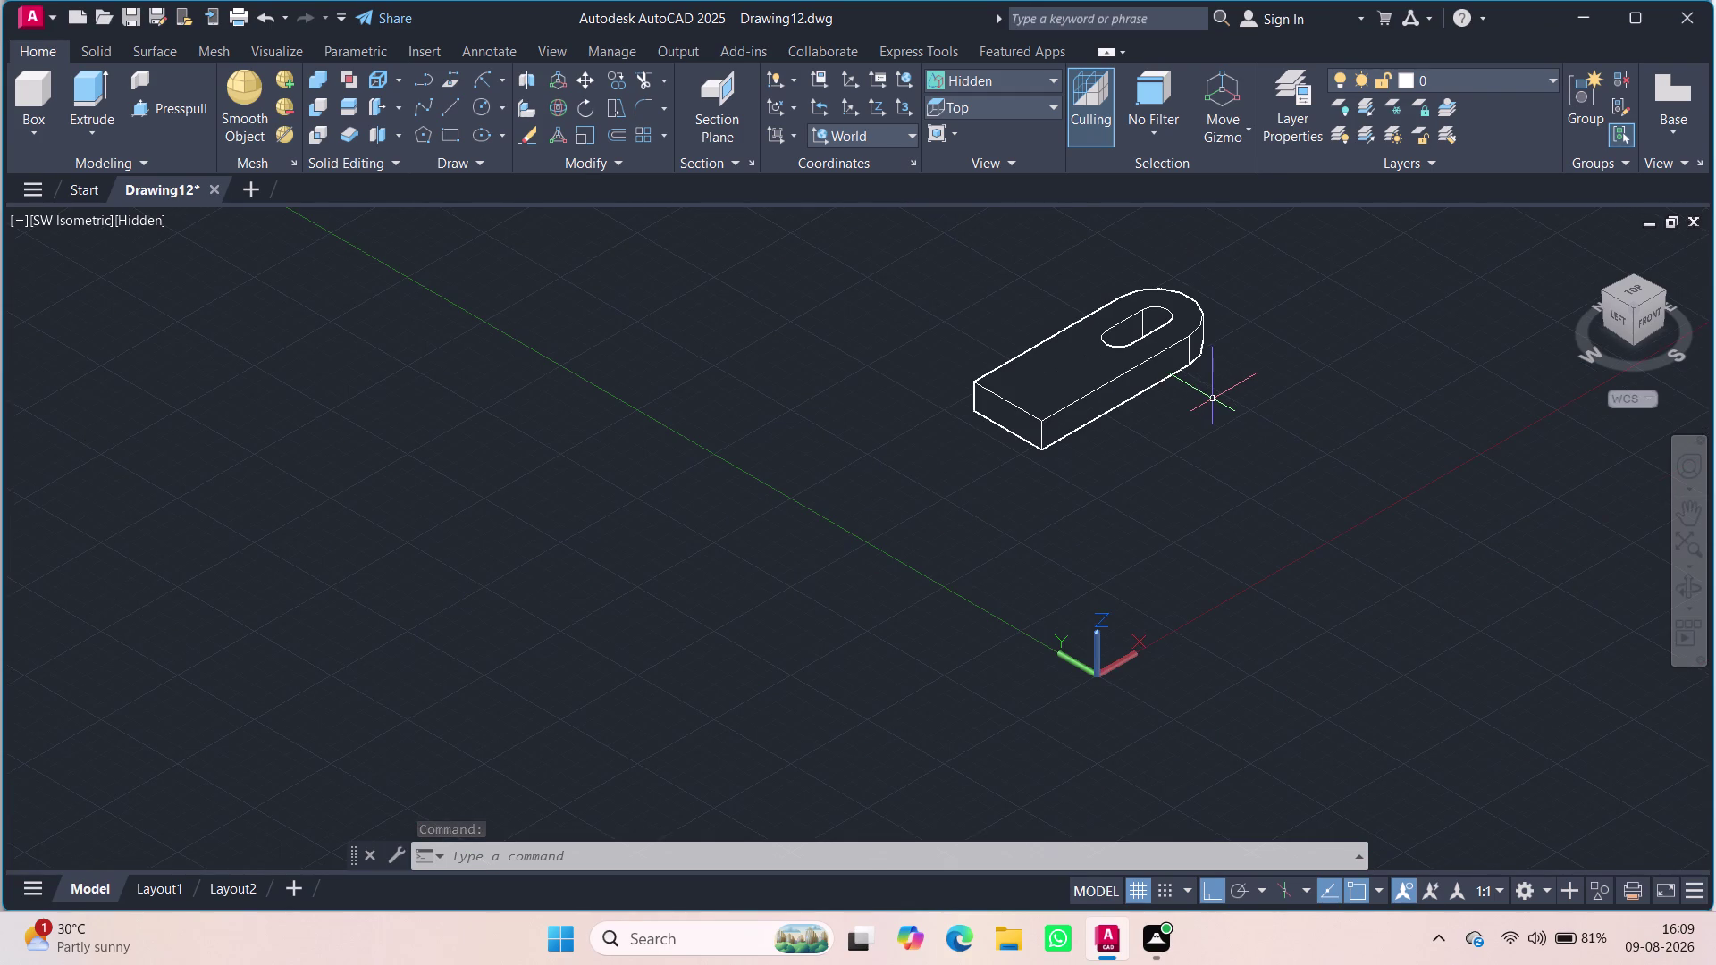
middle_drag(1193, 400, 1107, 488)
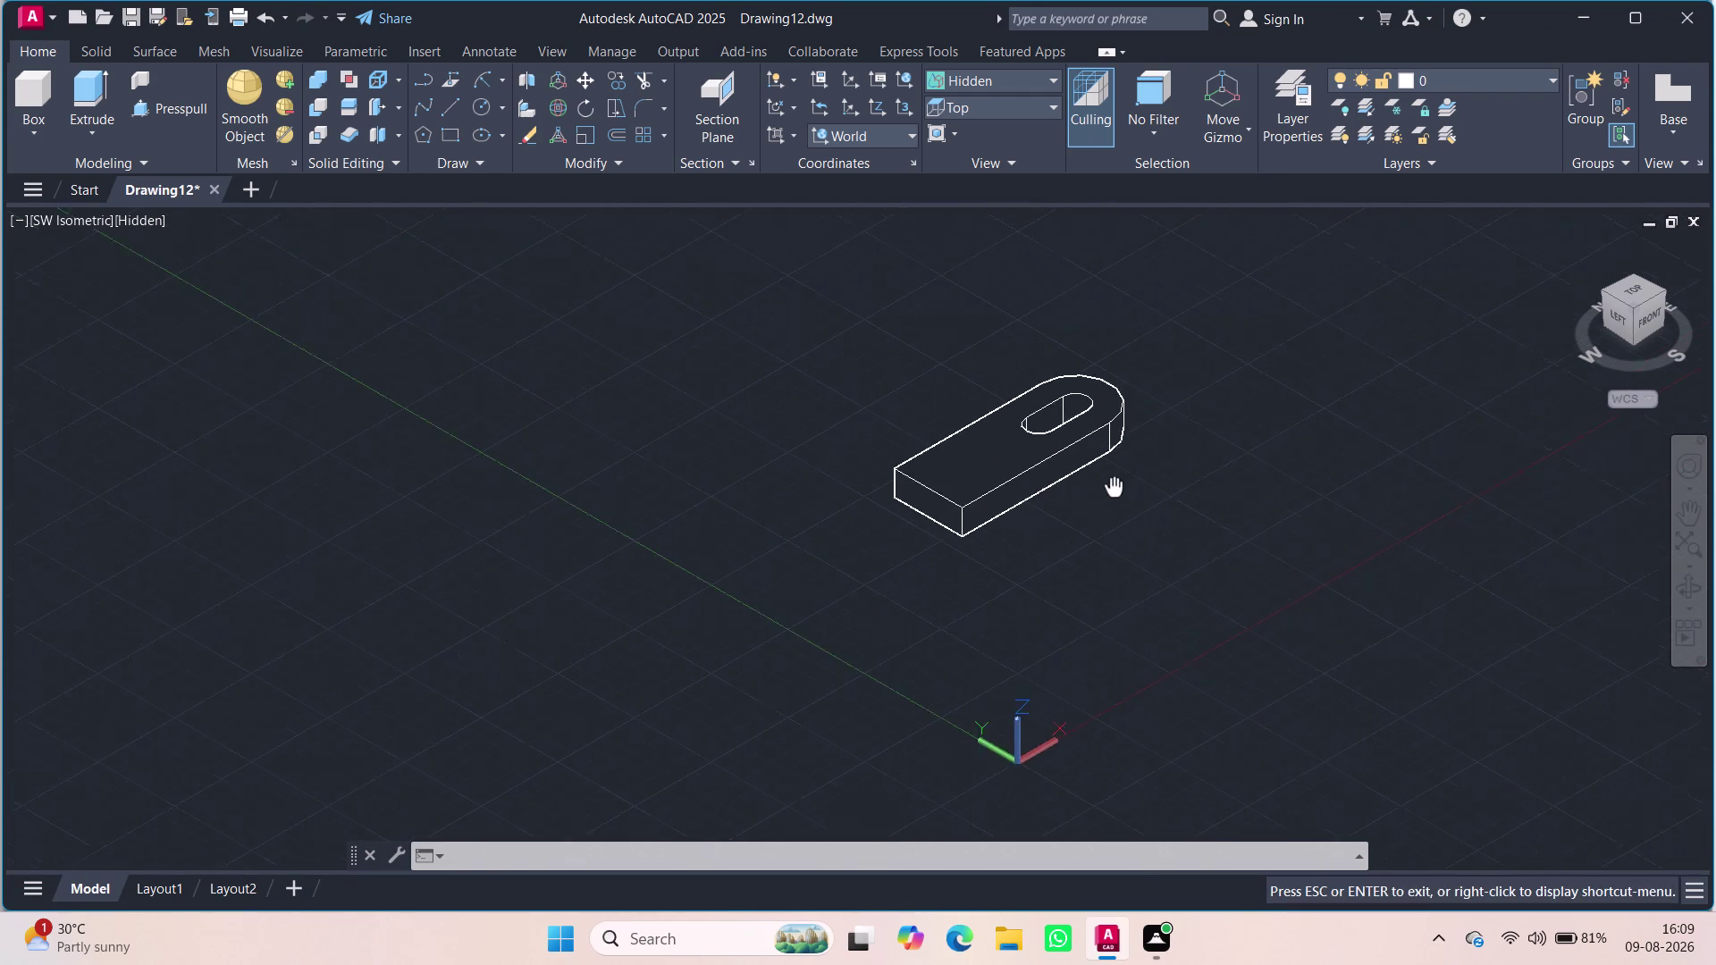
middle_drag(1107, 488, 989, 527)
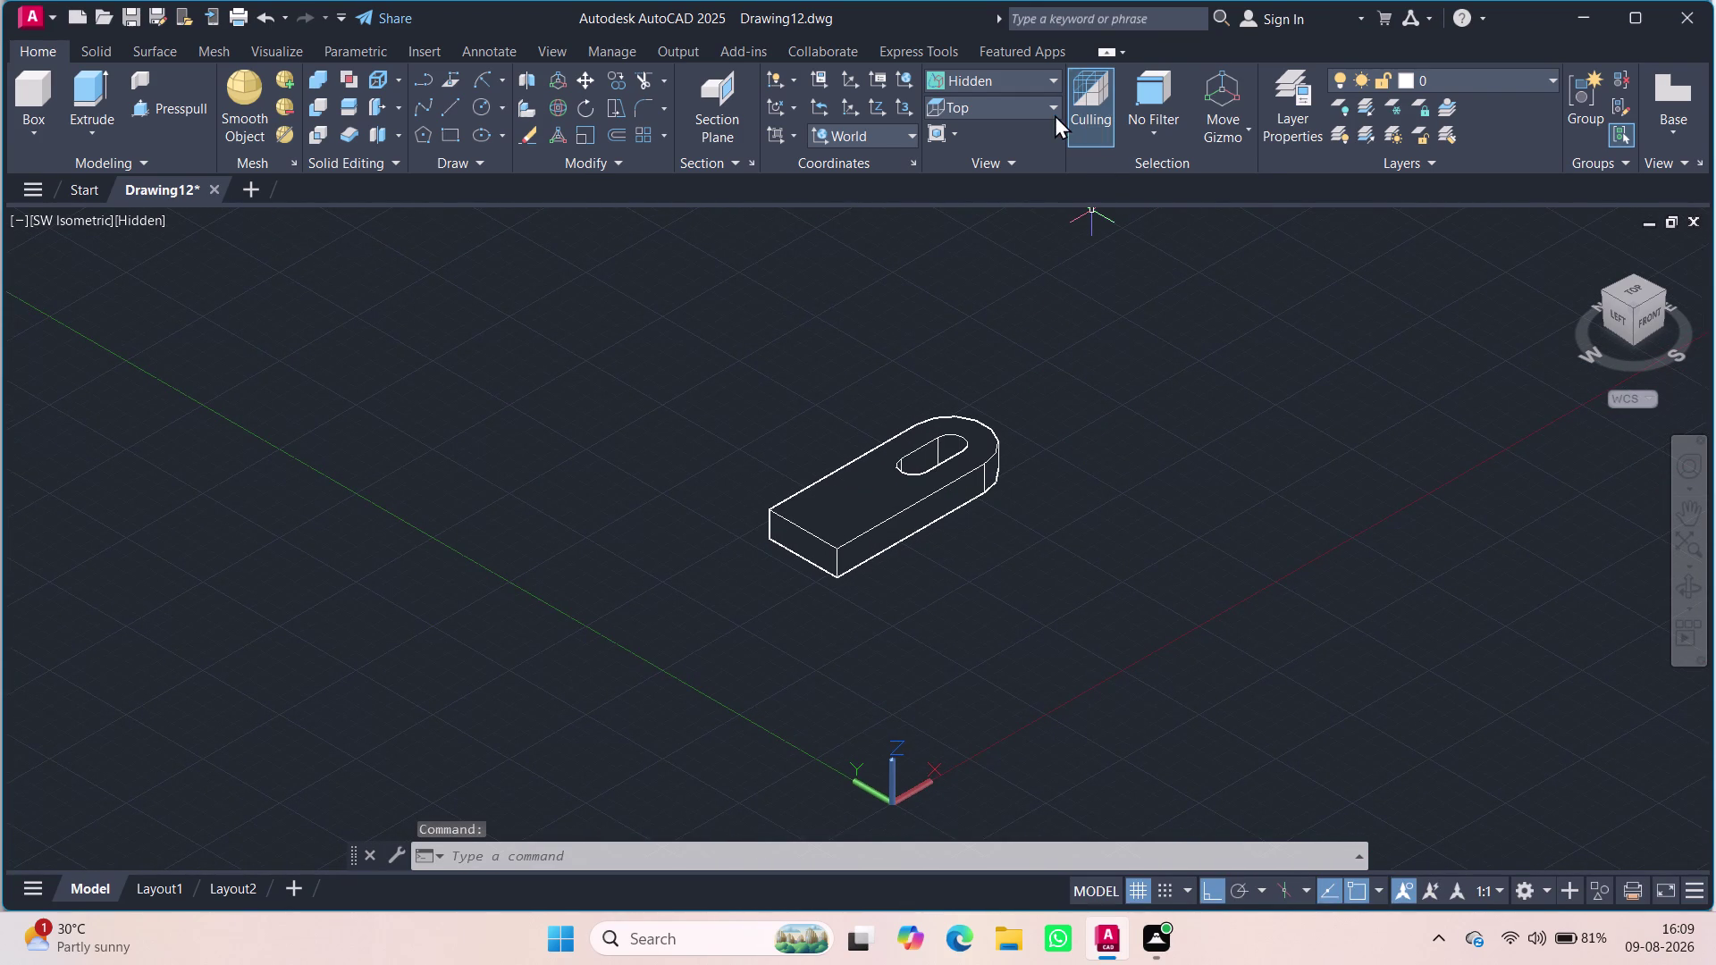
Try SW Isometric, then settle on the SE Isometric view, zoomed in.
click(1054, 109)
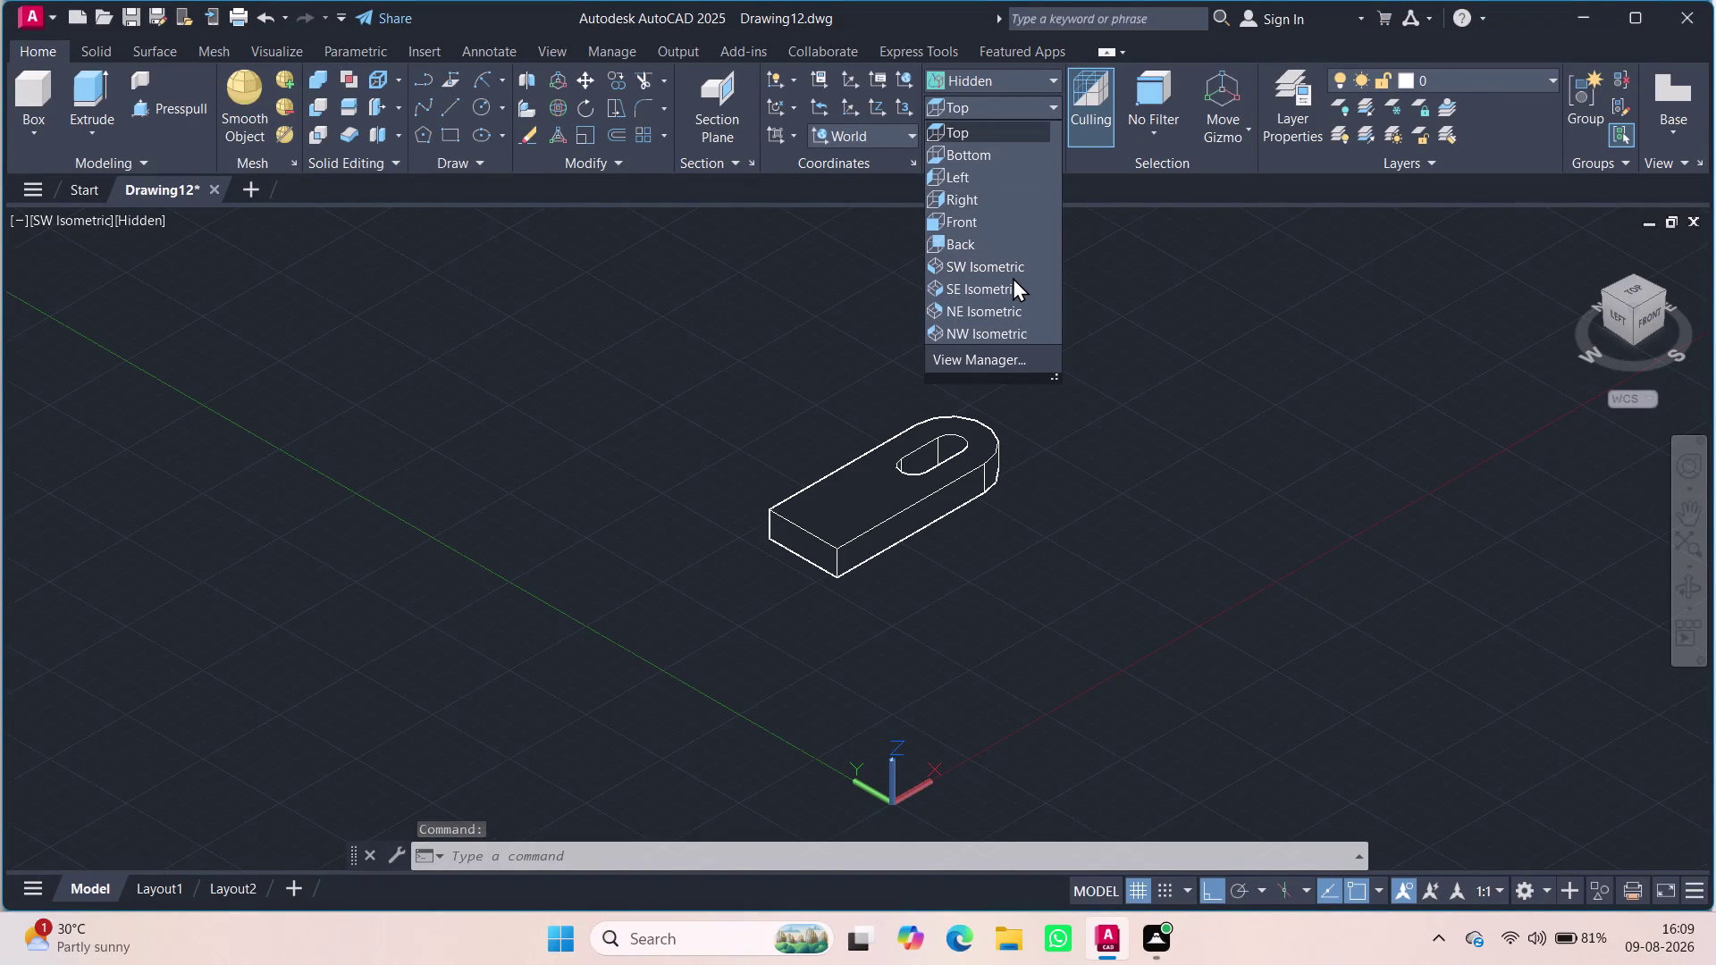
click(1013, 269)
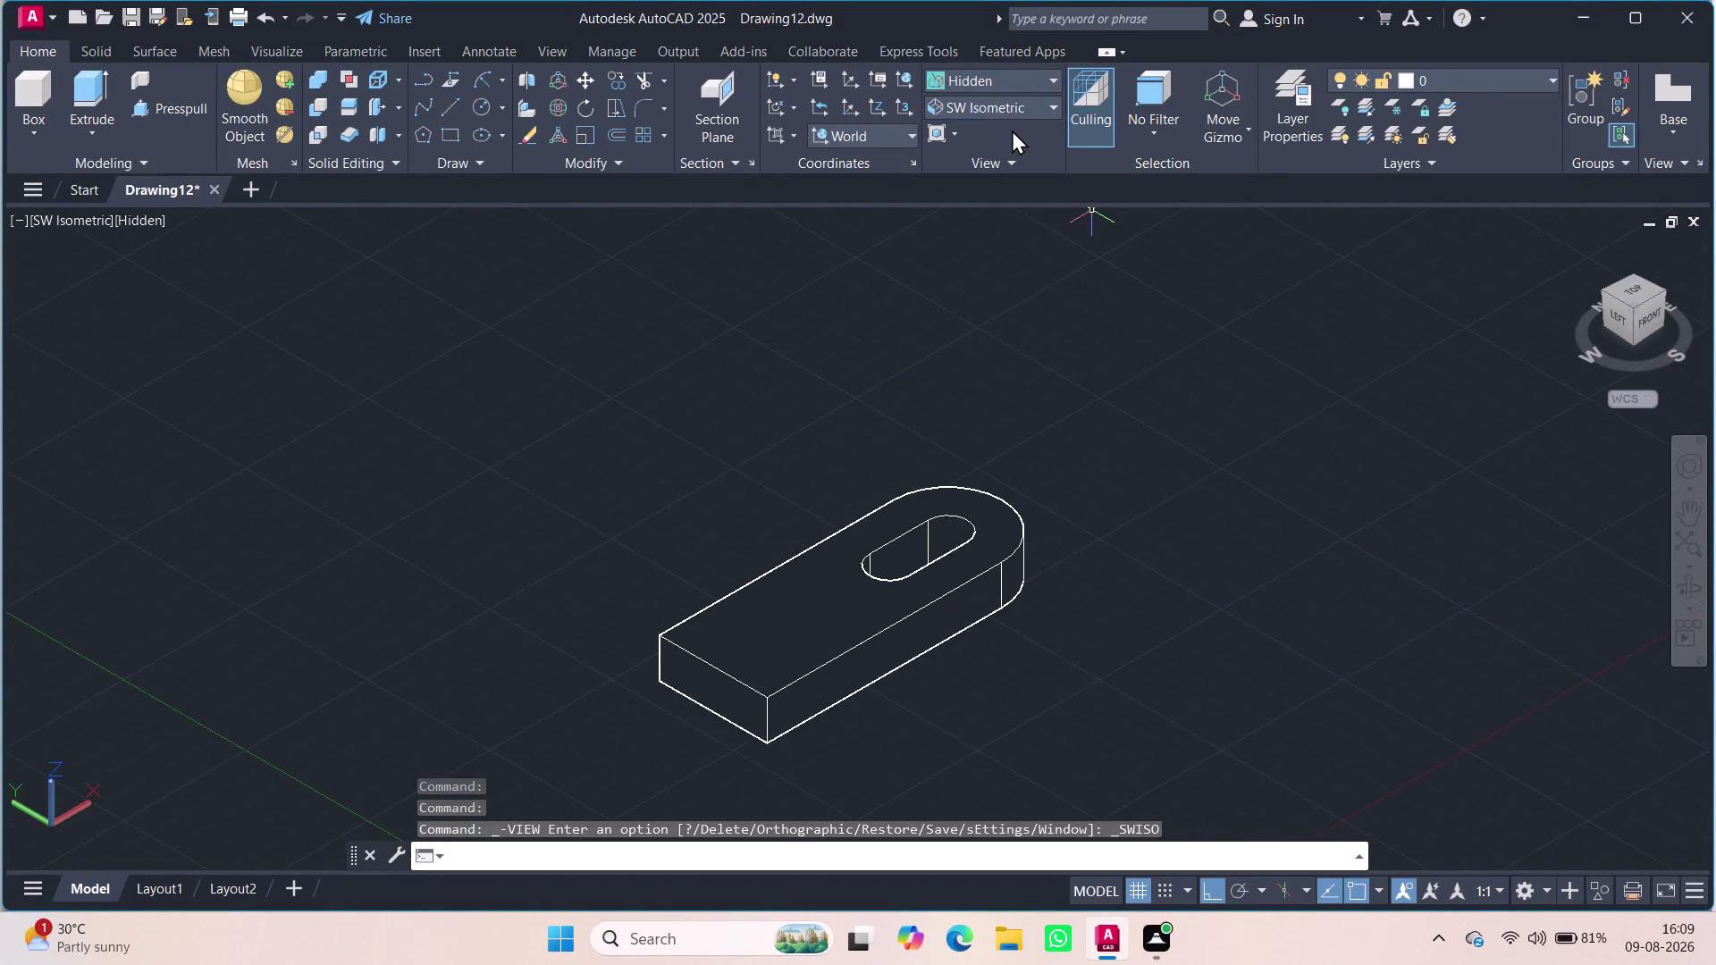
click(1028, 108)
click(1029, 106)
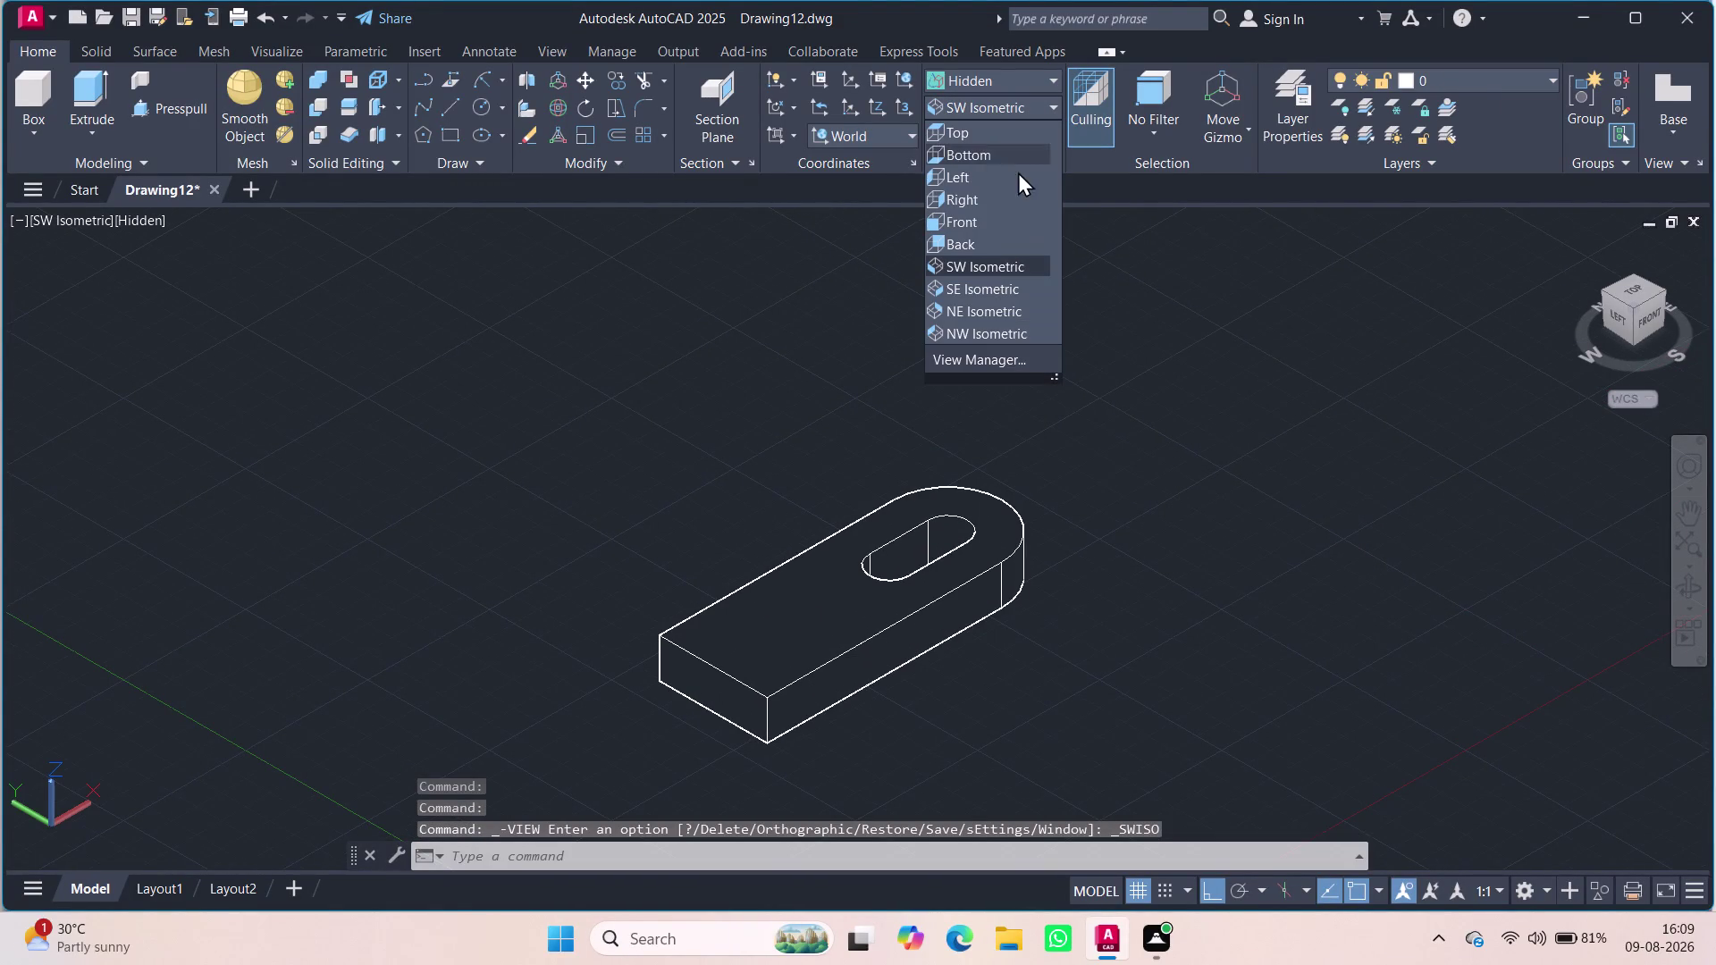
click(992, 284)
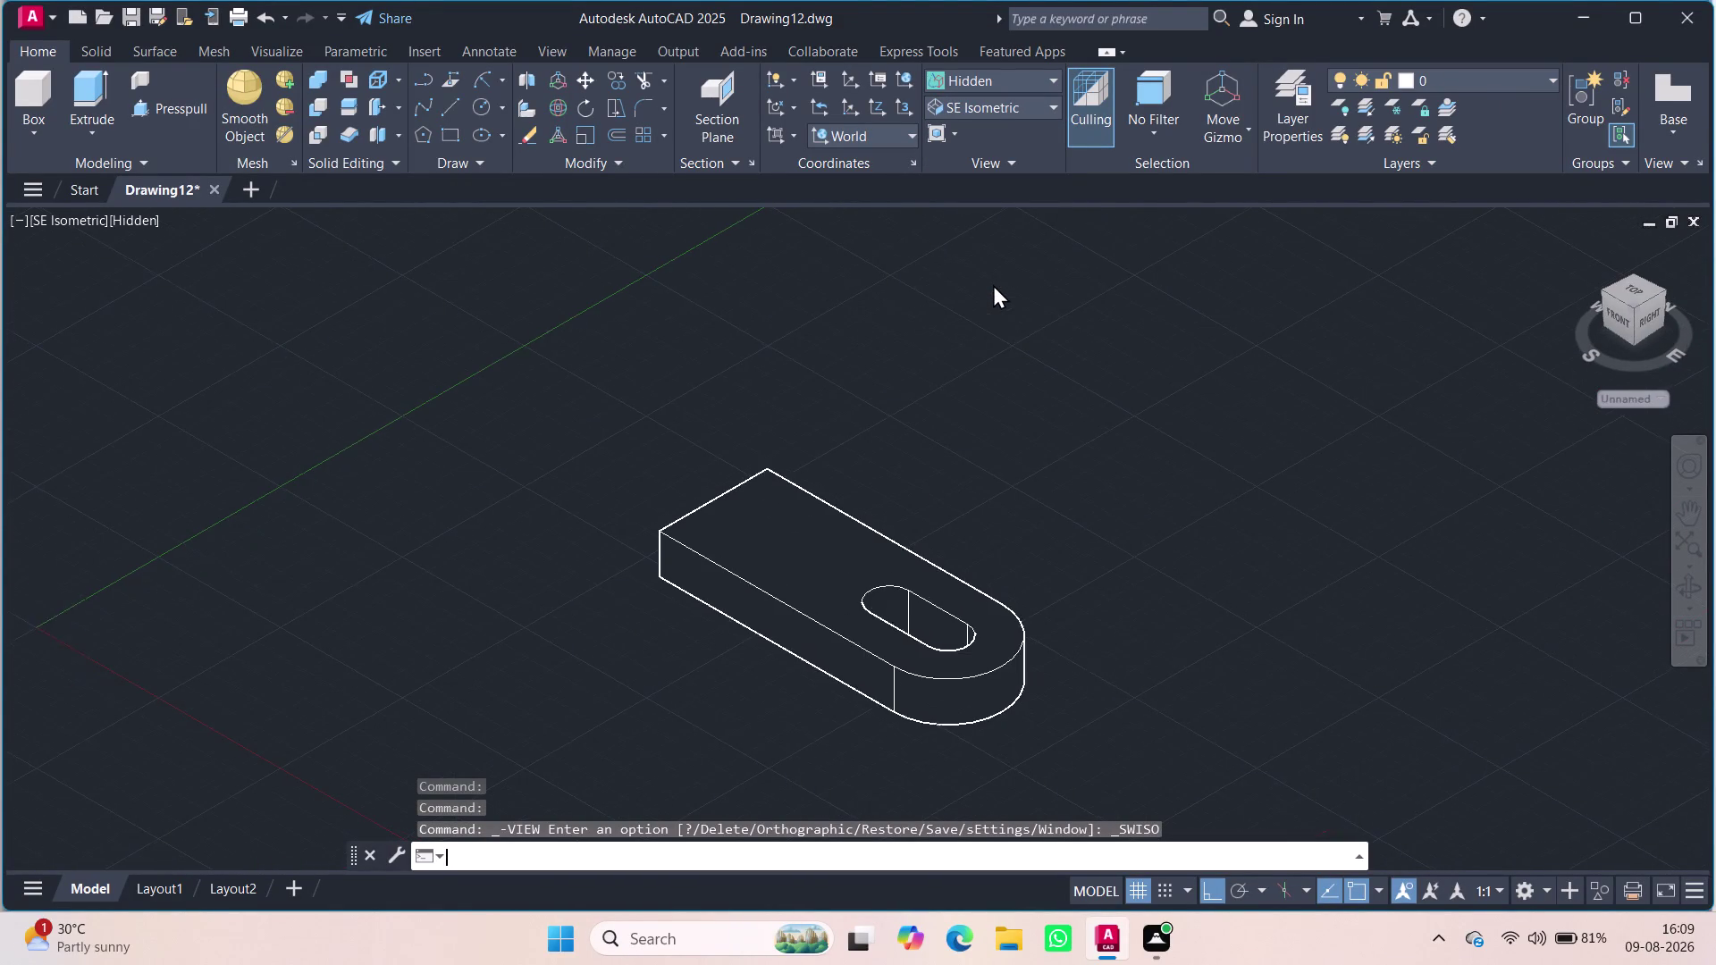
scroll(up, 3)
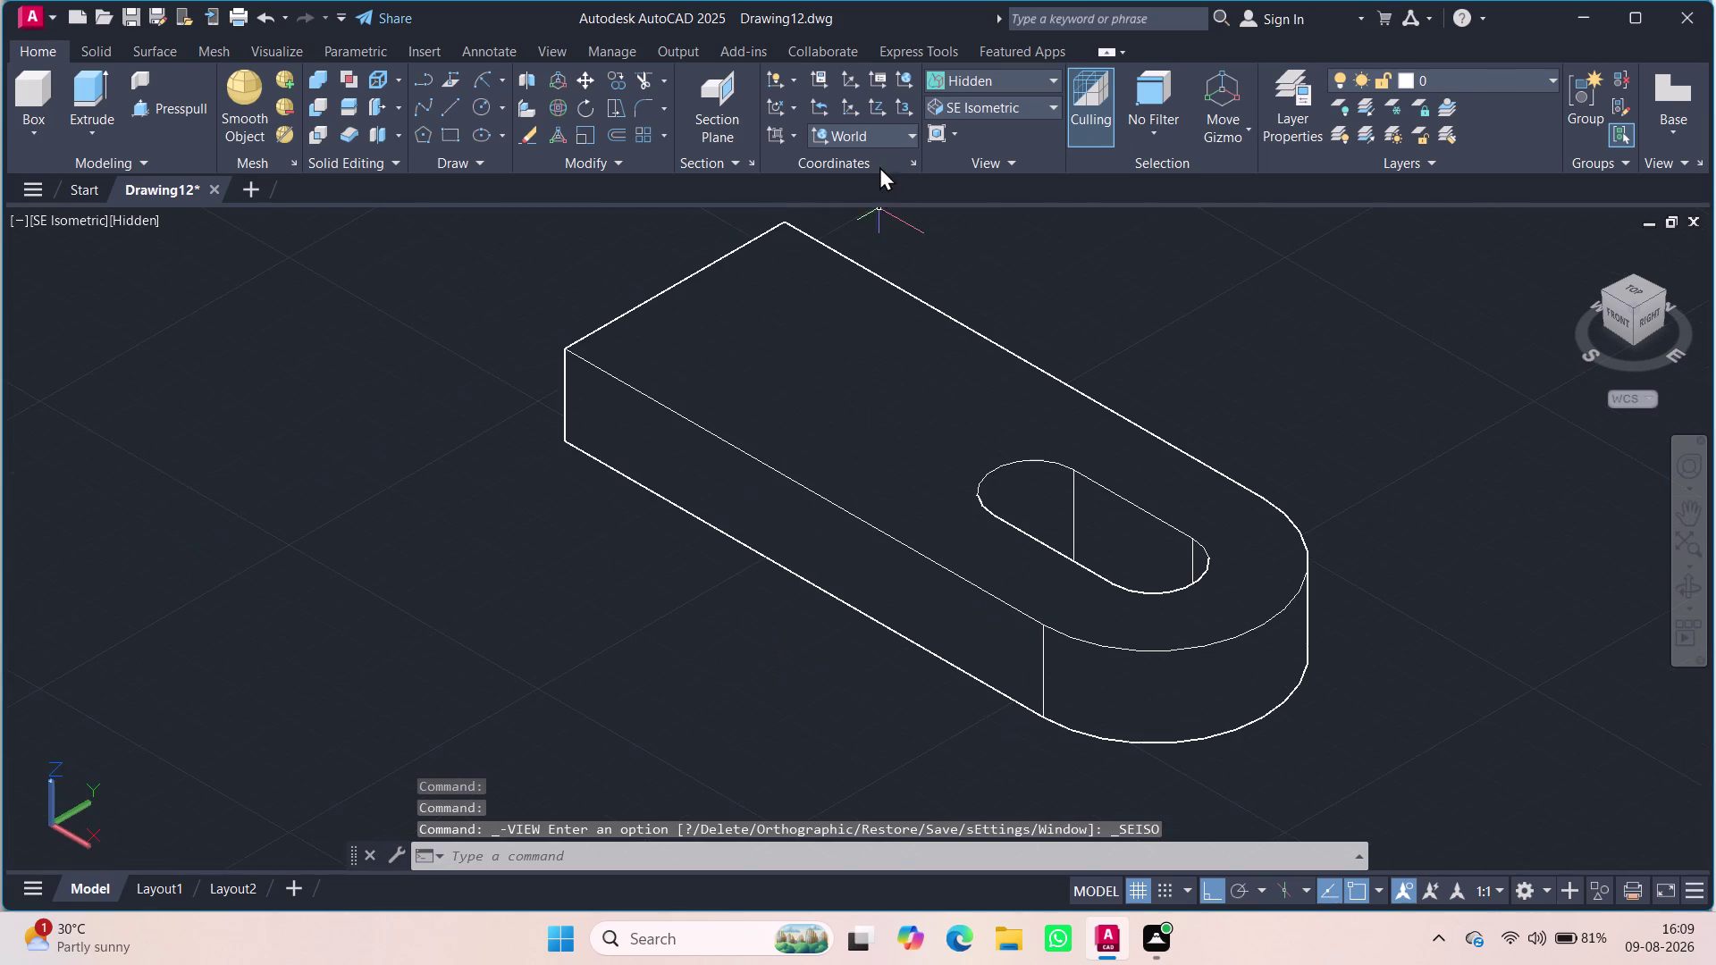
middle_drag(727, 739, 698, 797)
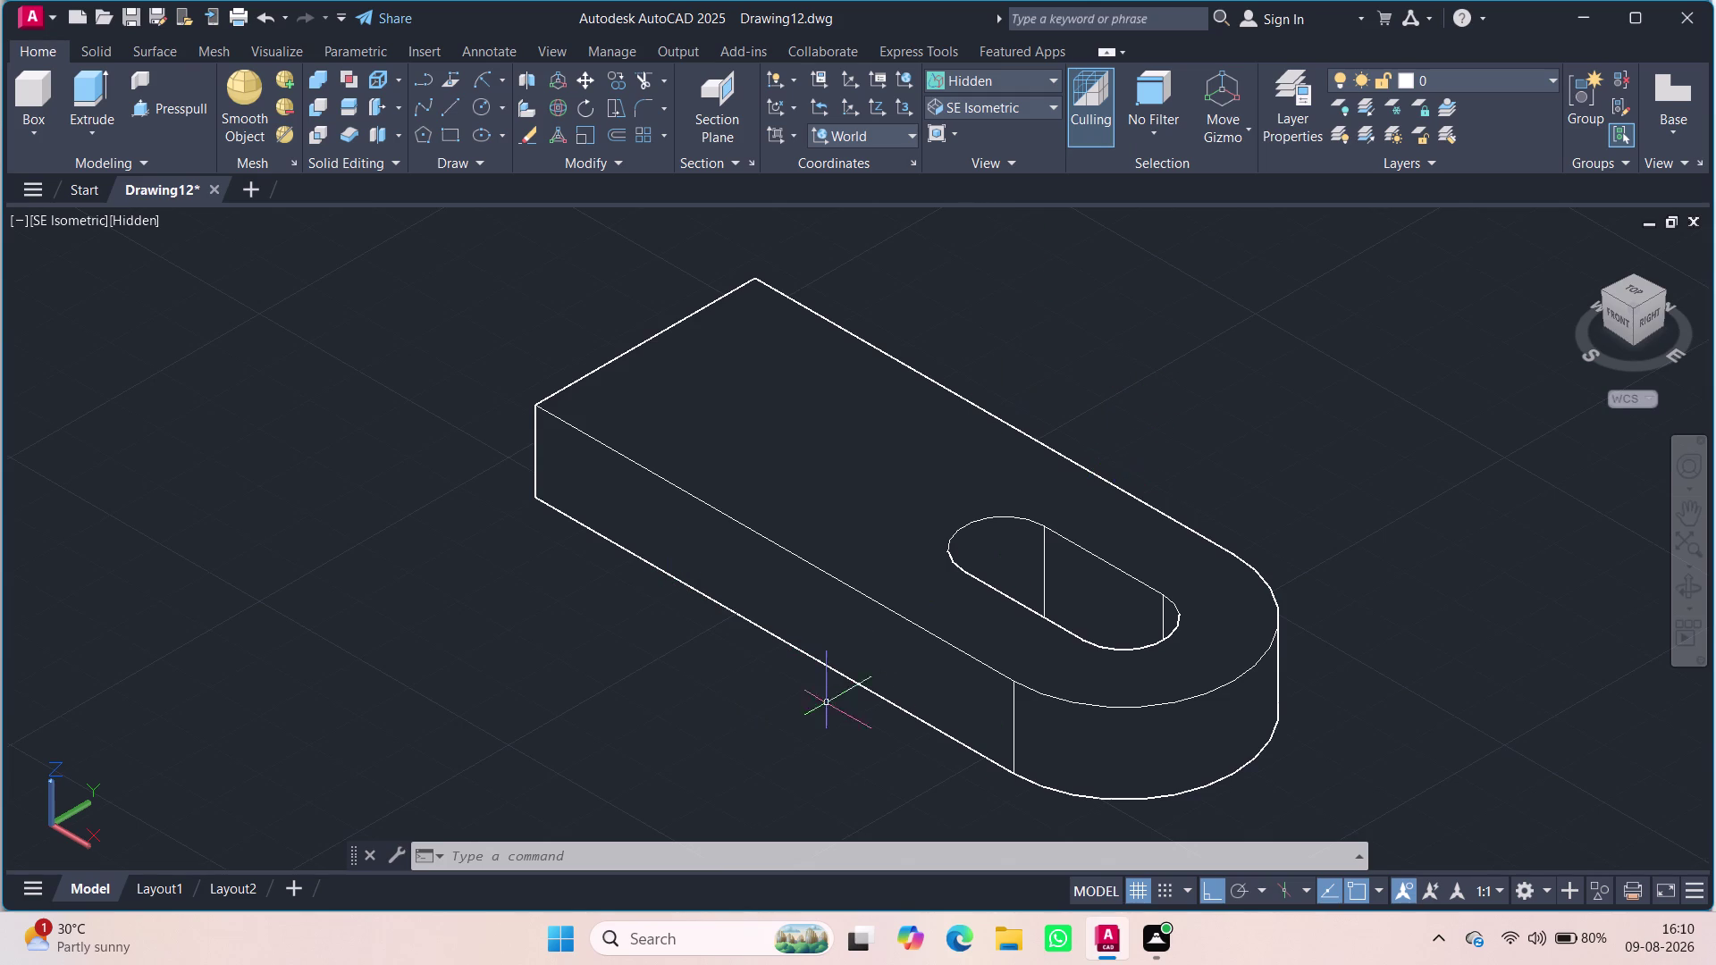
click(67, 216)
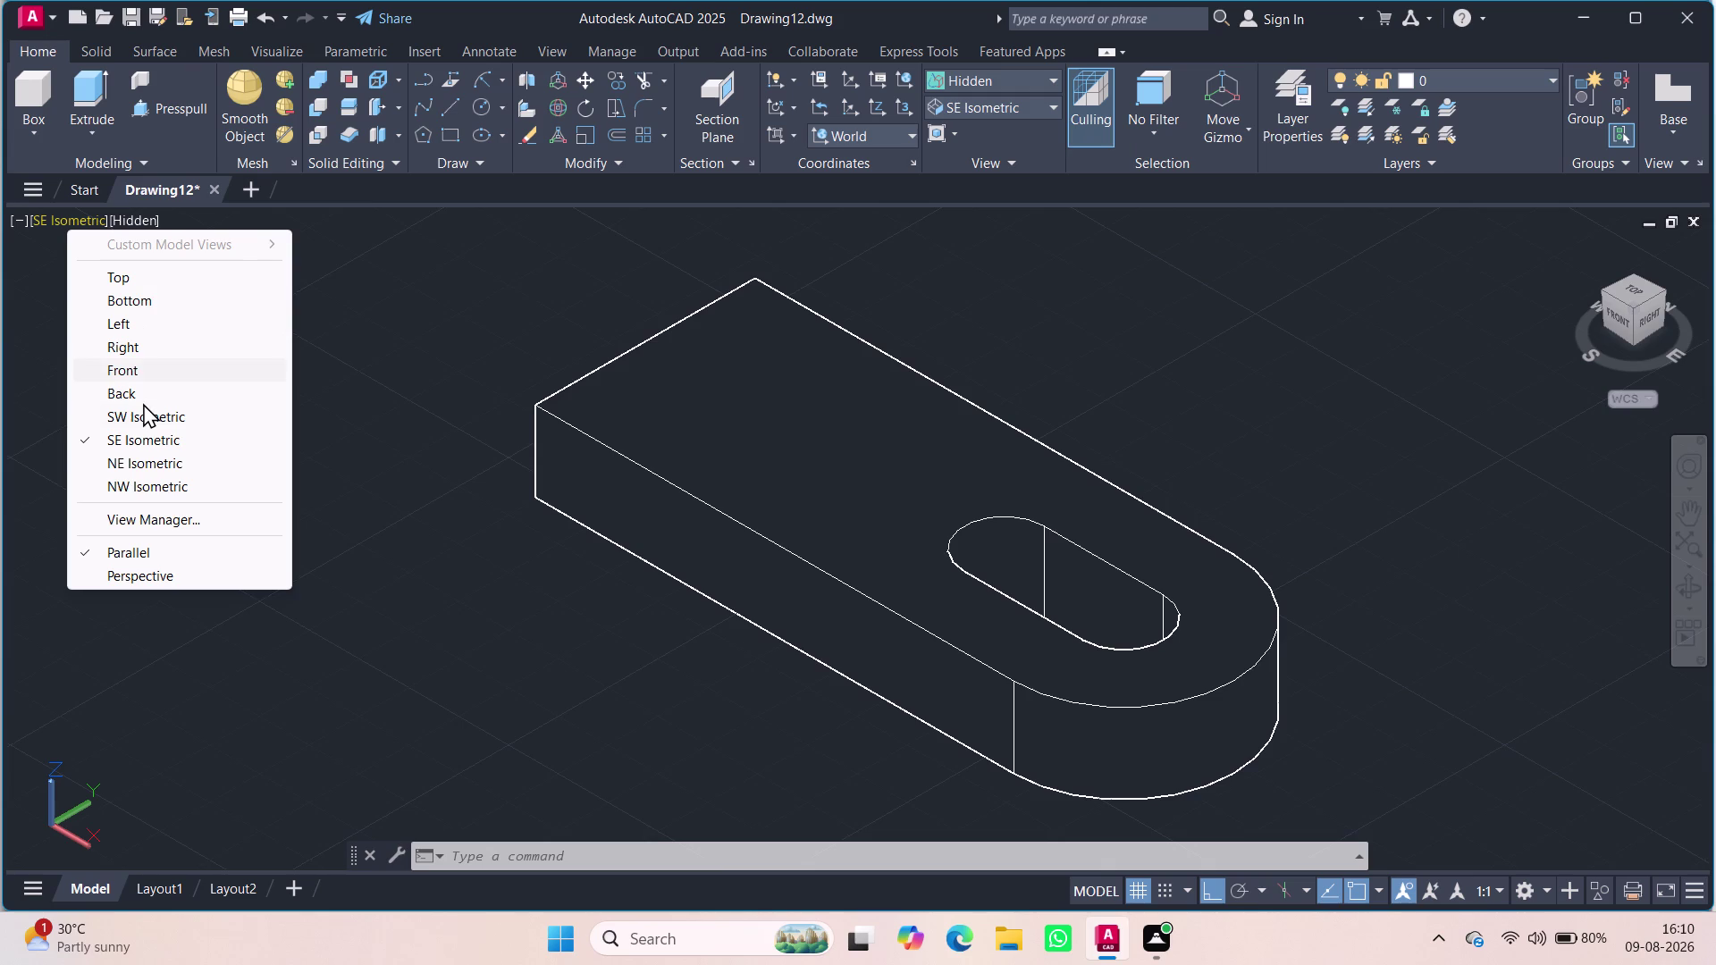
Switch to the Front view.
click(130, 362)
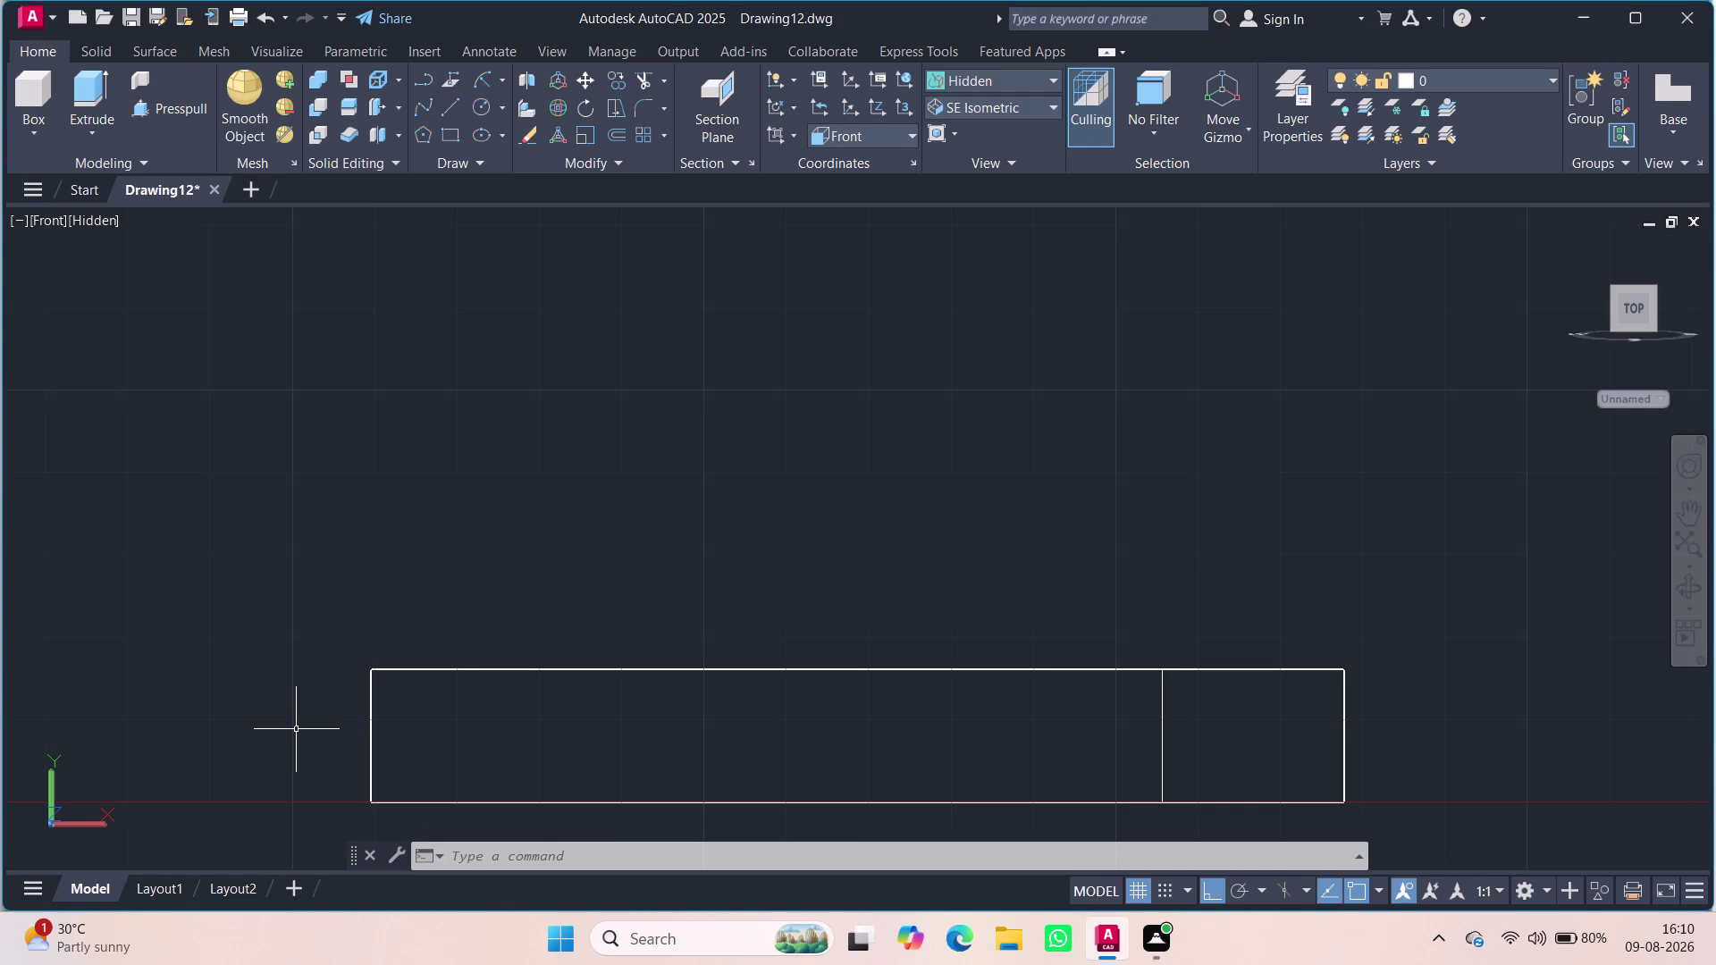
click(198, 646)
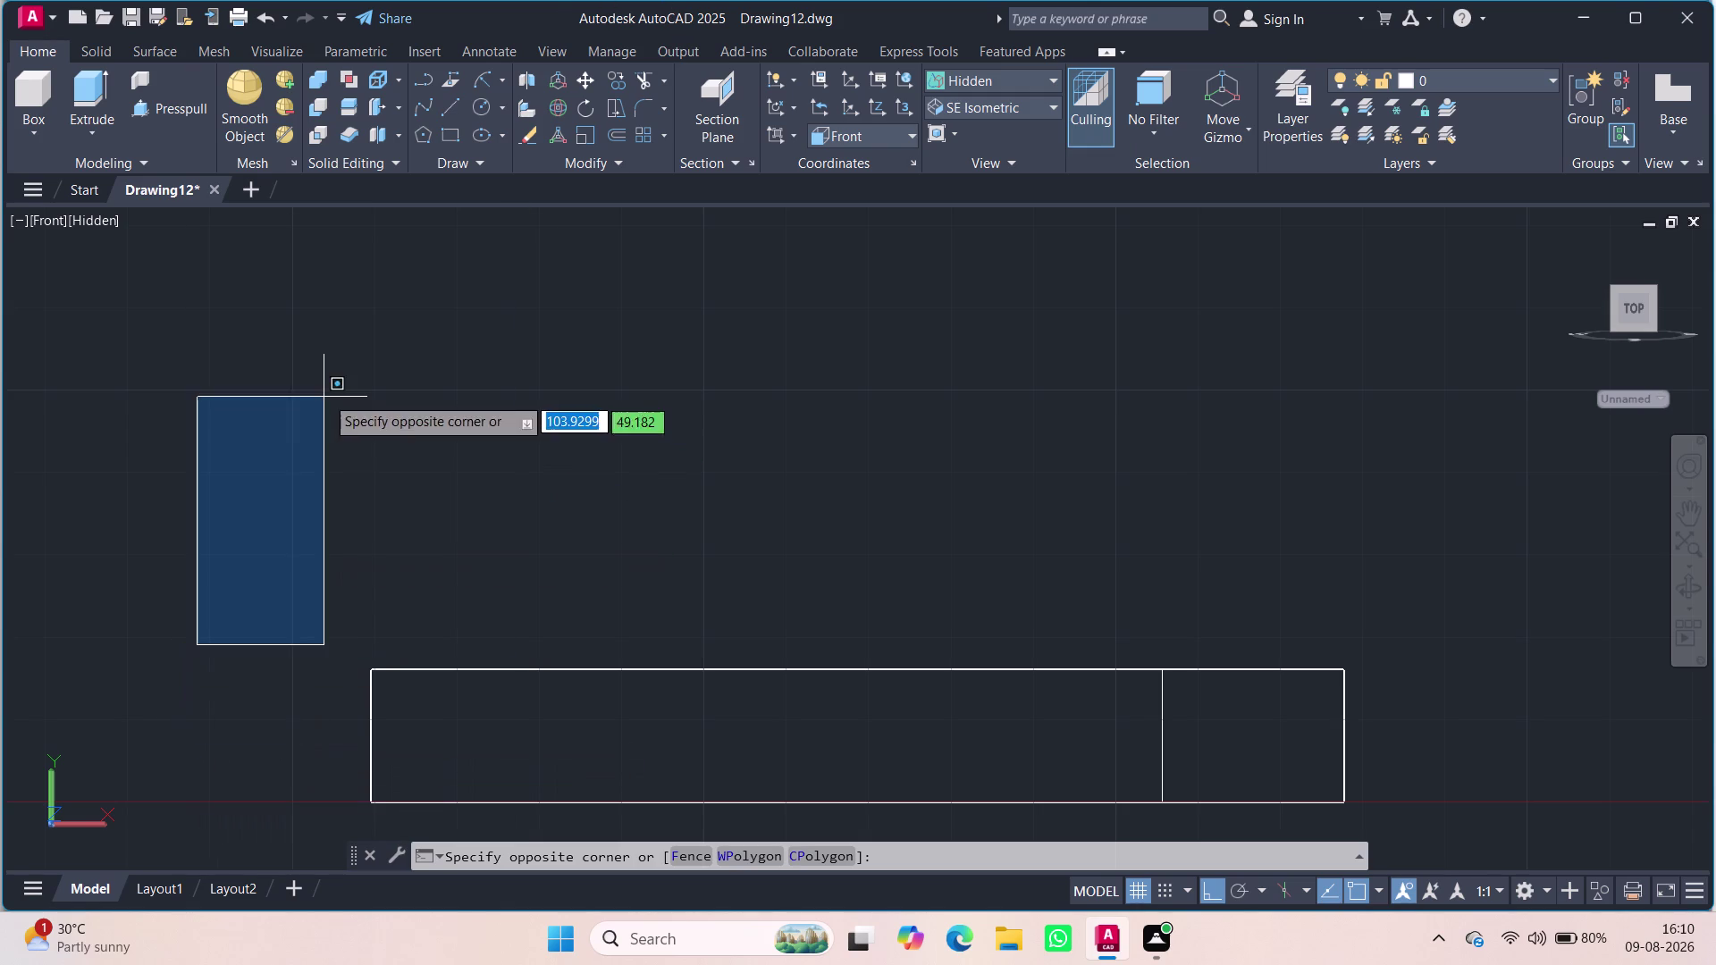
click(271, 478)
key(Escape)
Draw a 24-unit vertical line up from the base's top-left corner.
key(l)
key(Return)
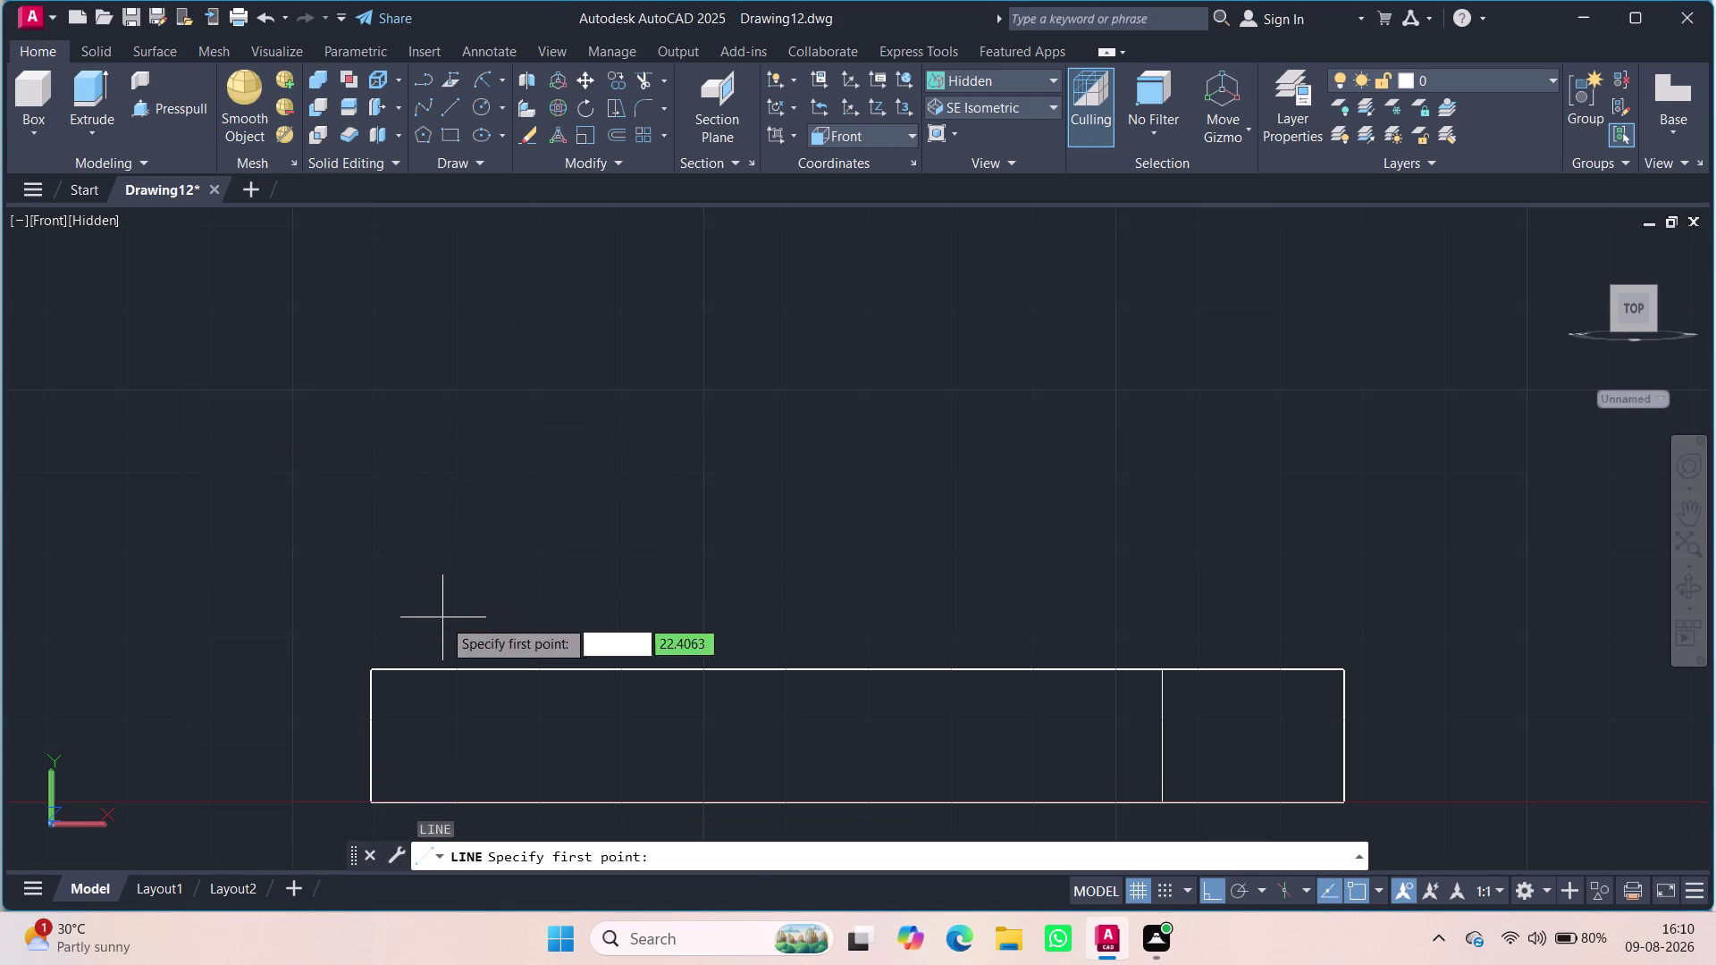
click(376, 677)
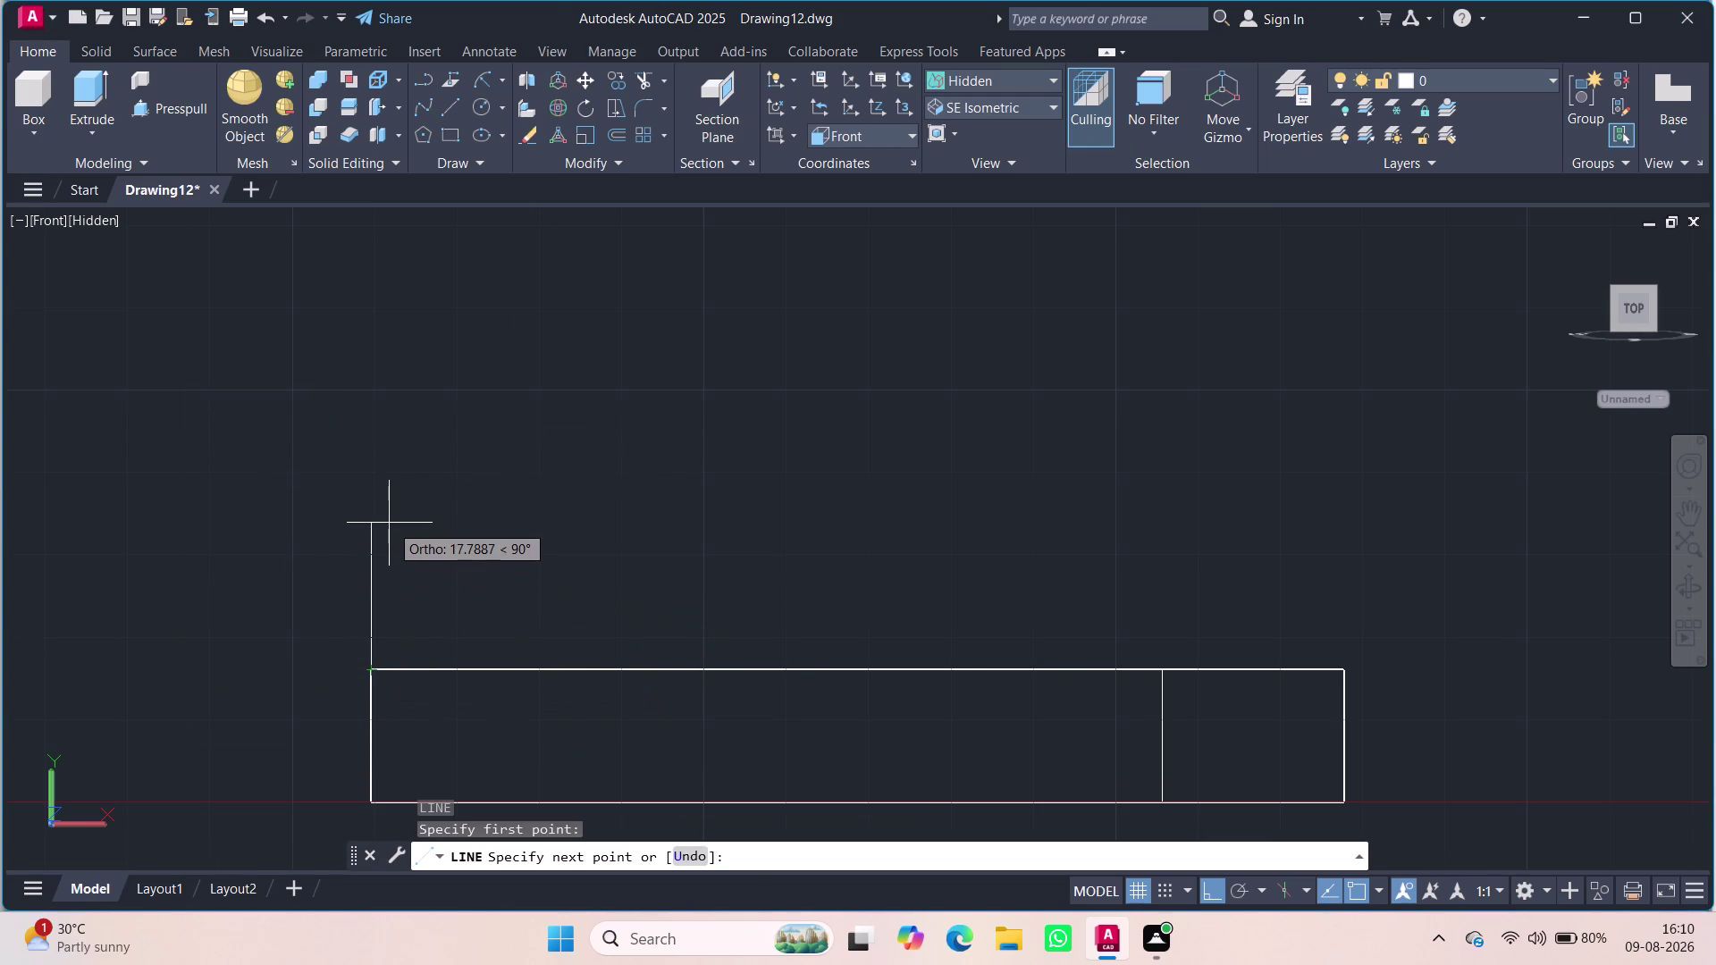
text(24)
key(Return)
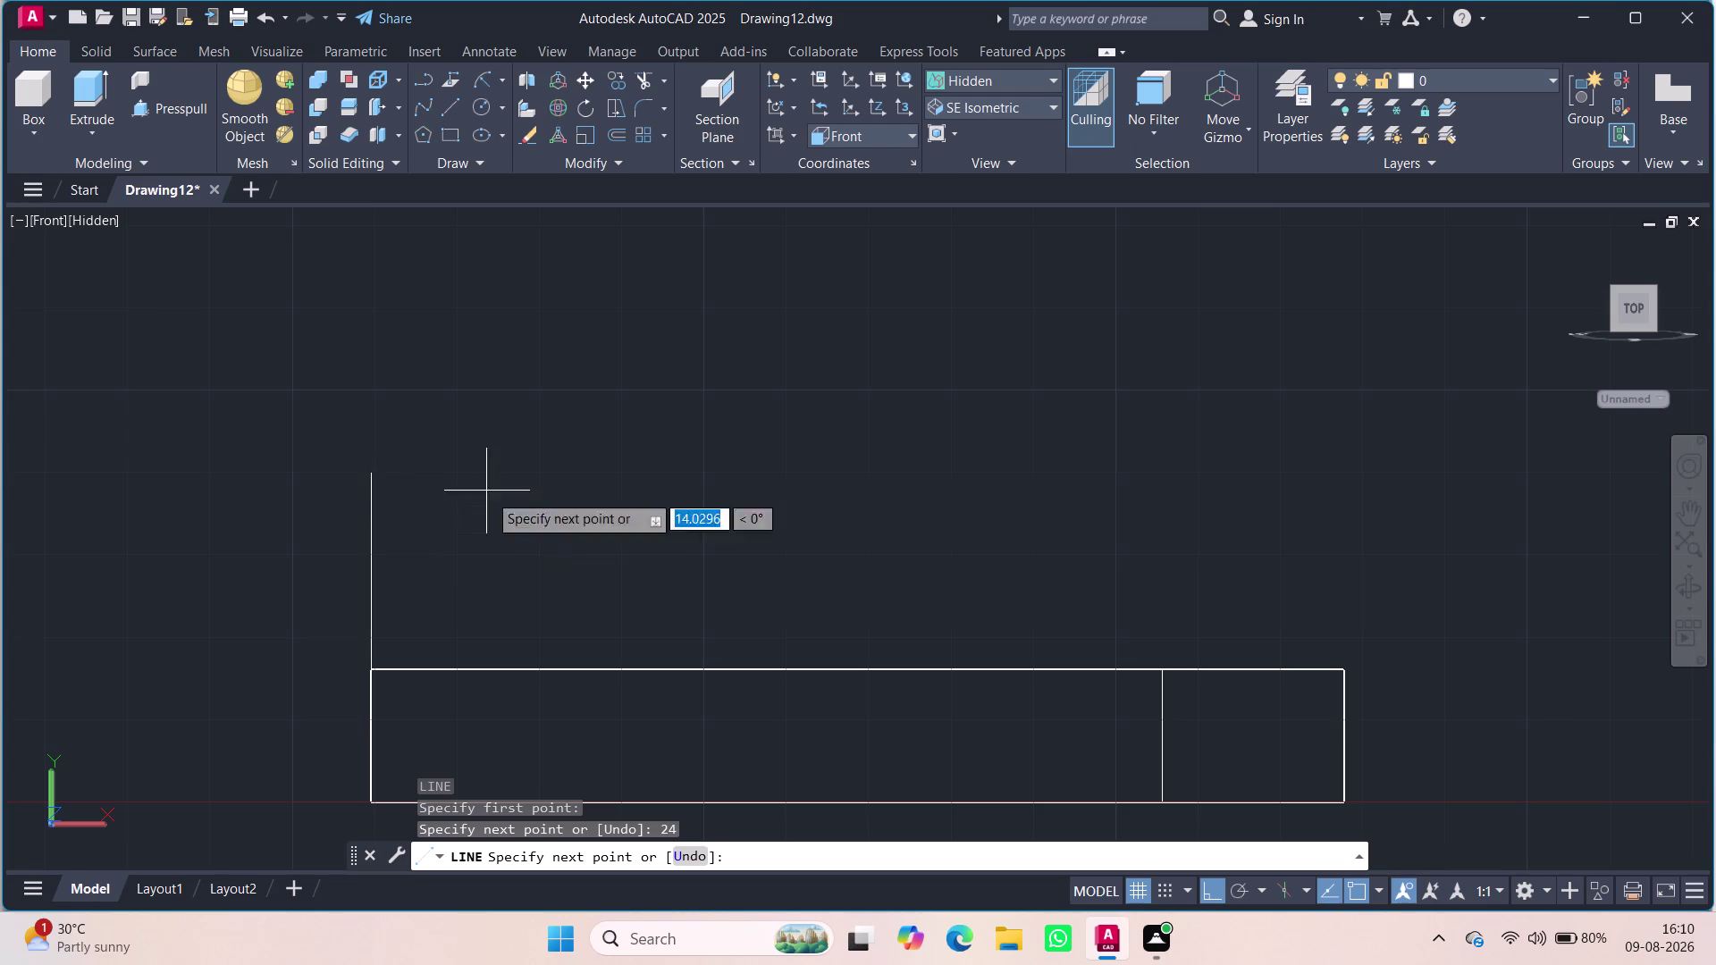
click(375, 474)
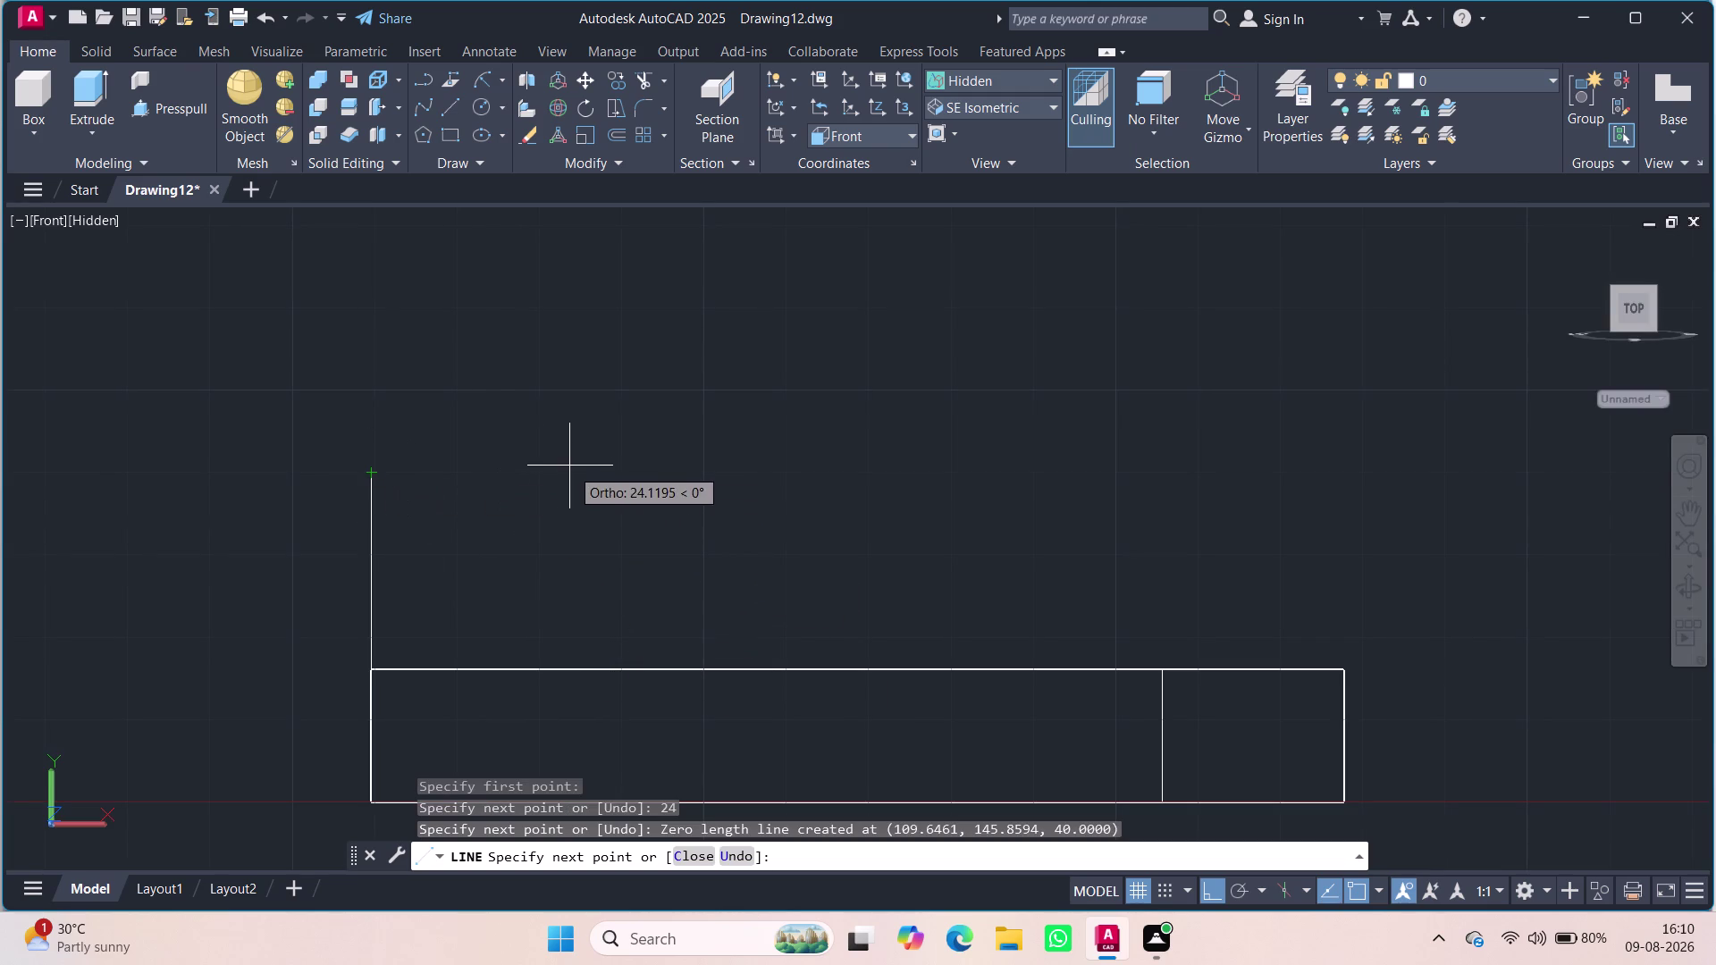
key(Escape)
Restart the LINE command at the top of the upright edge.
key(grave)
key(Escape)
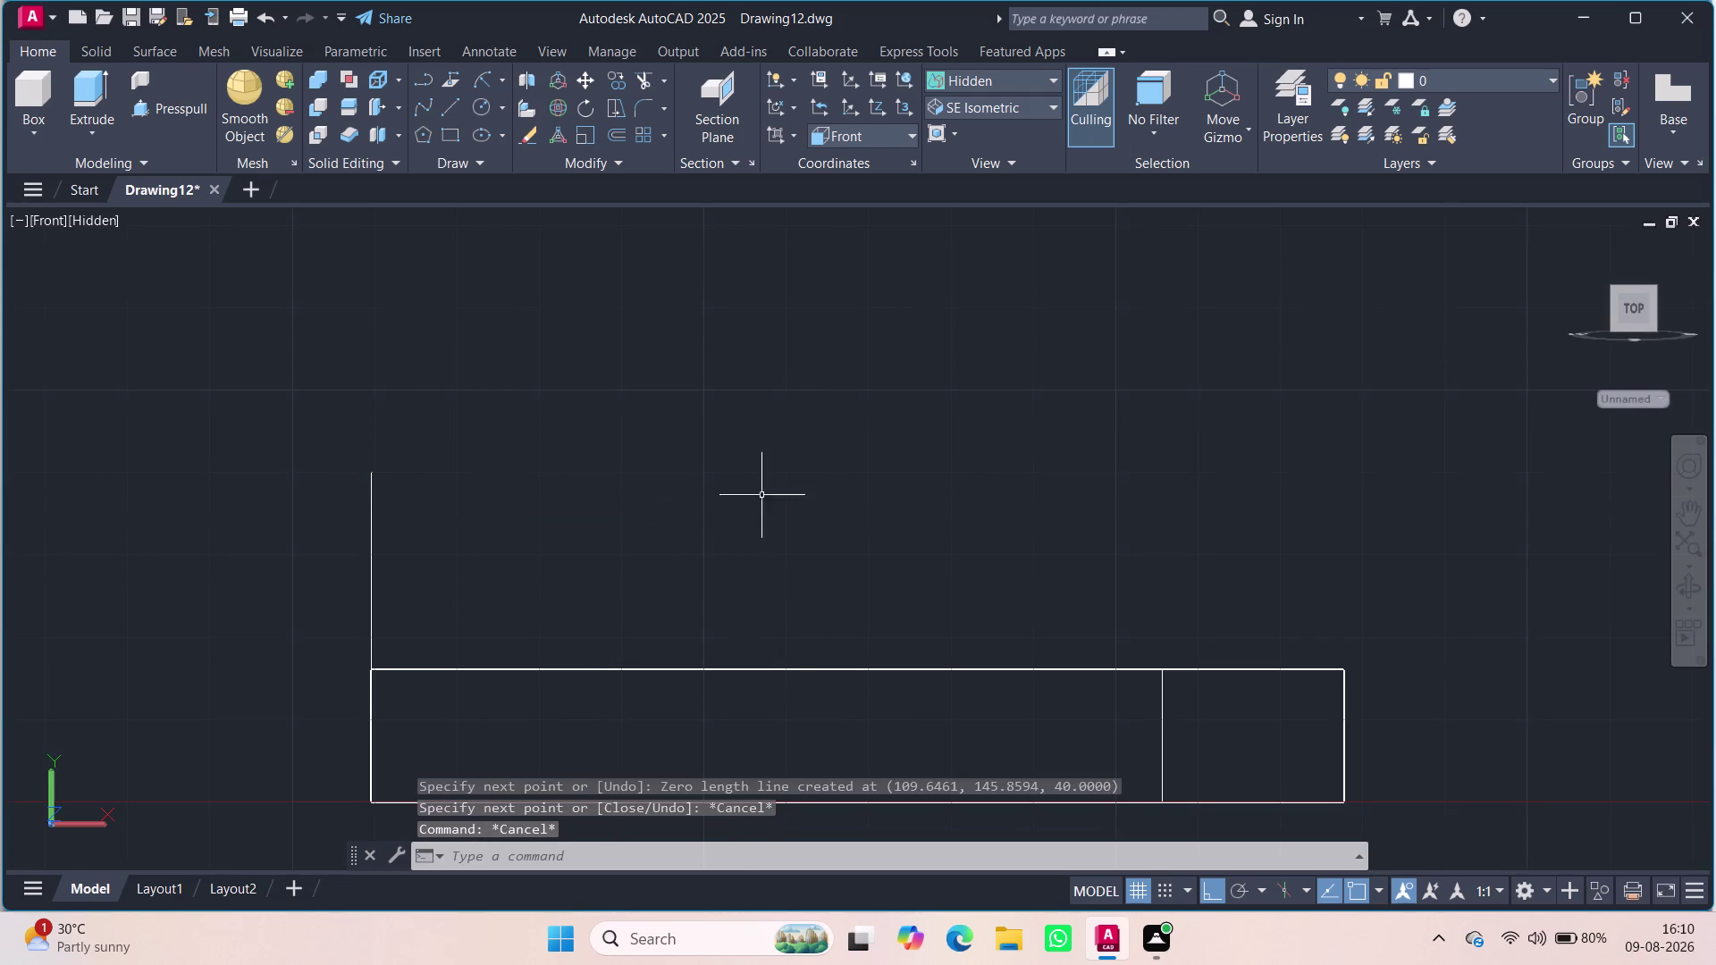
key(l)
key(Return)
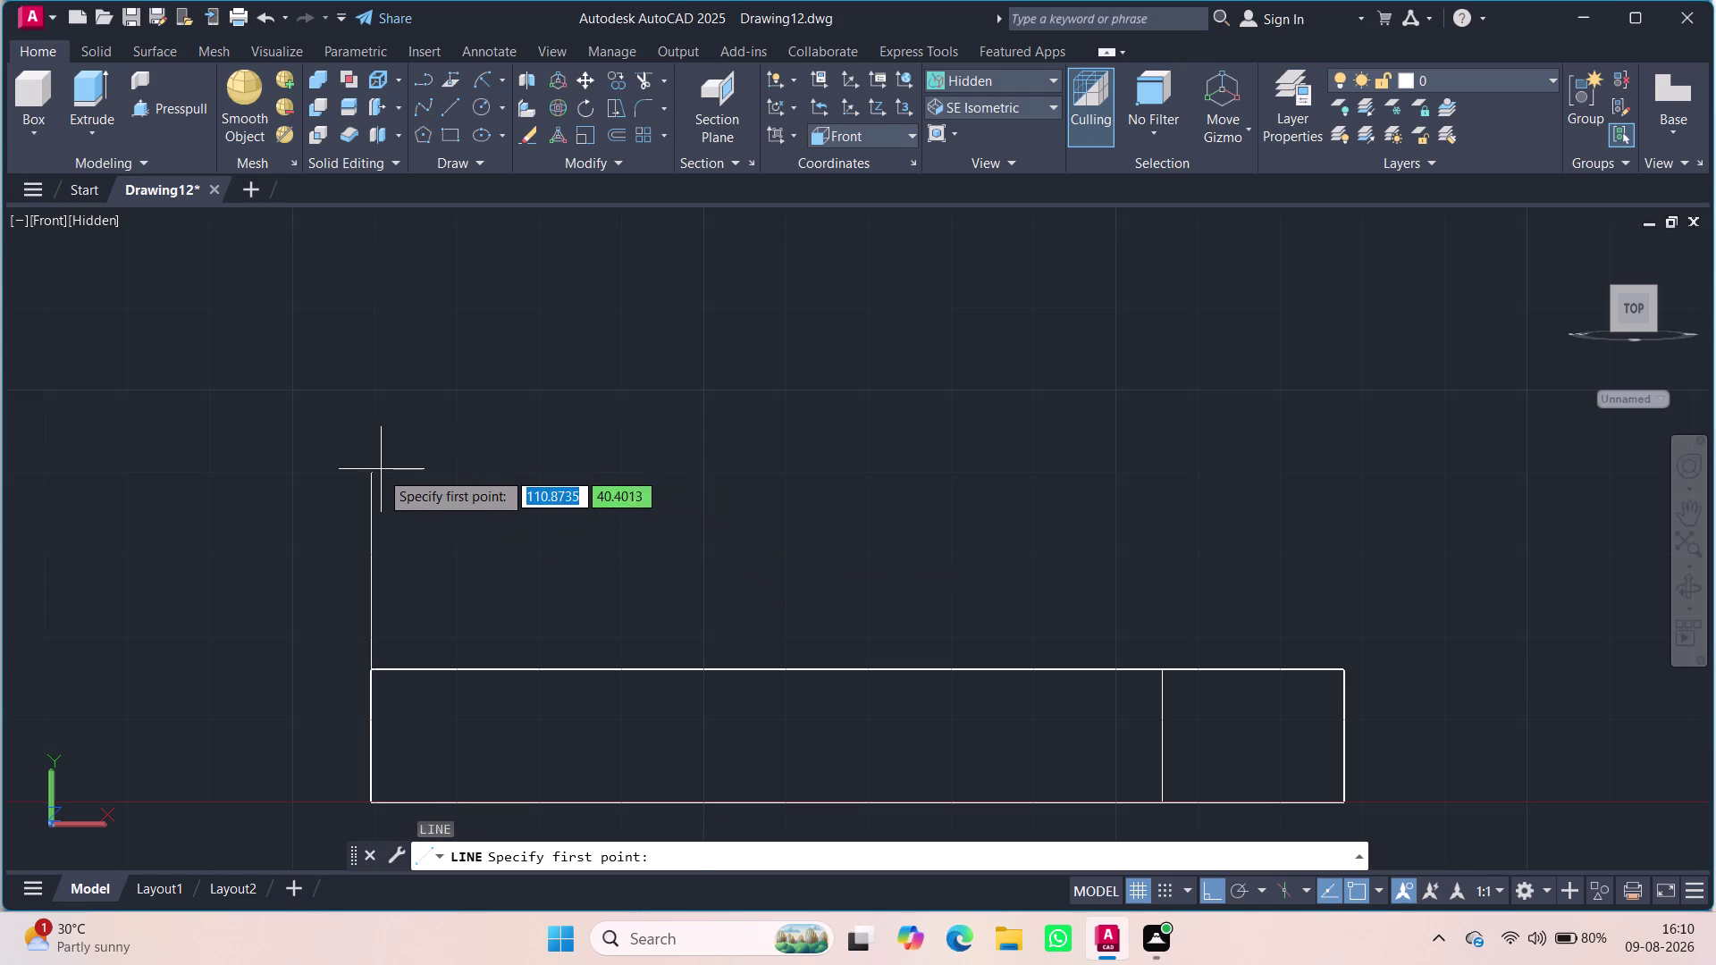
click(374, 475)
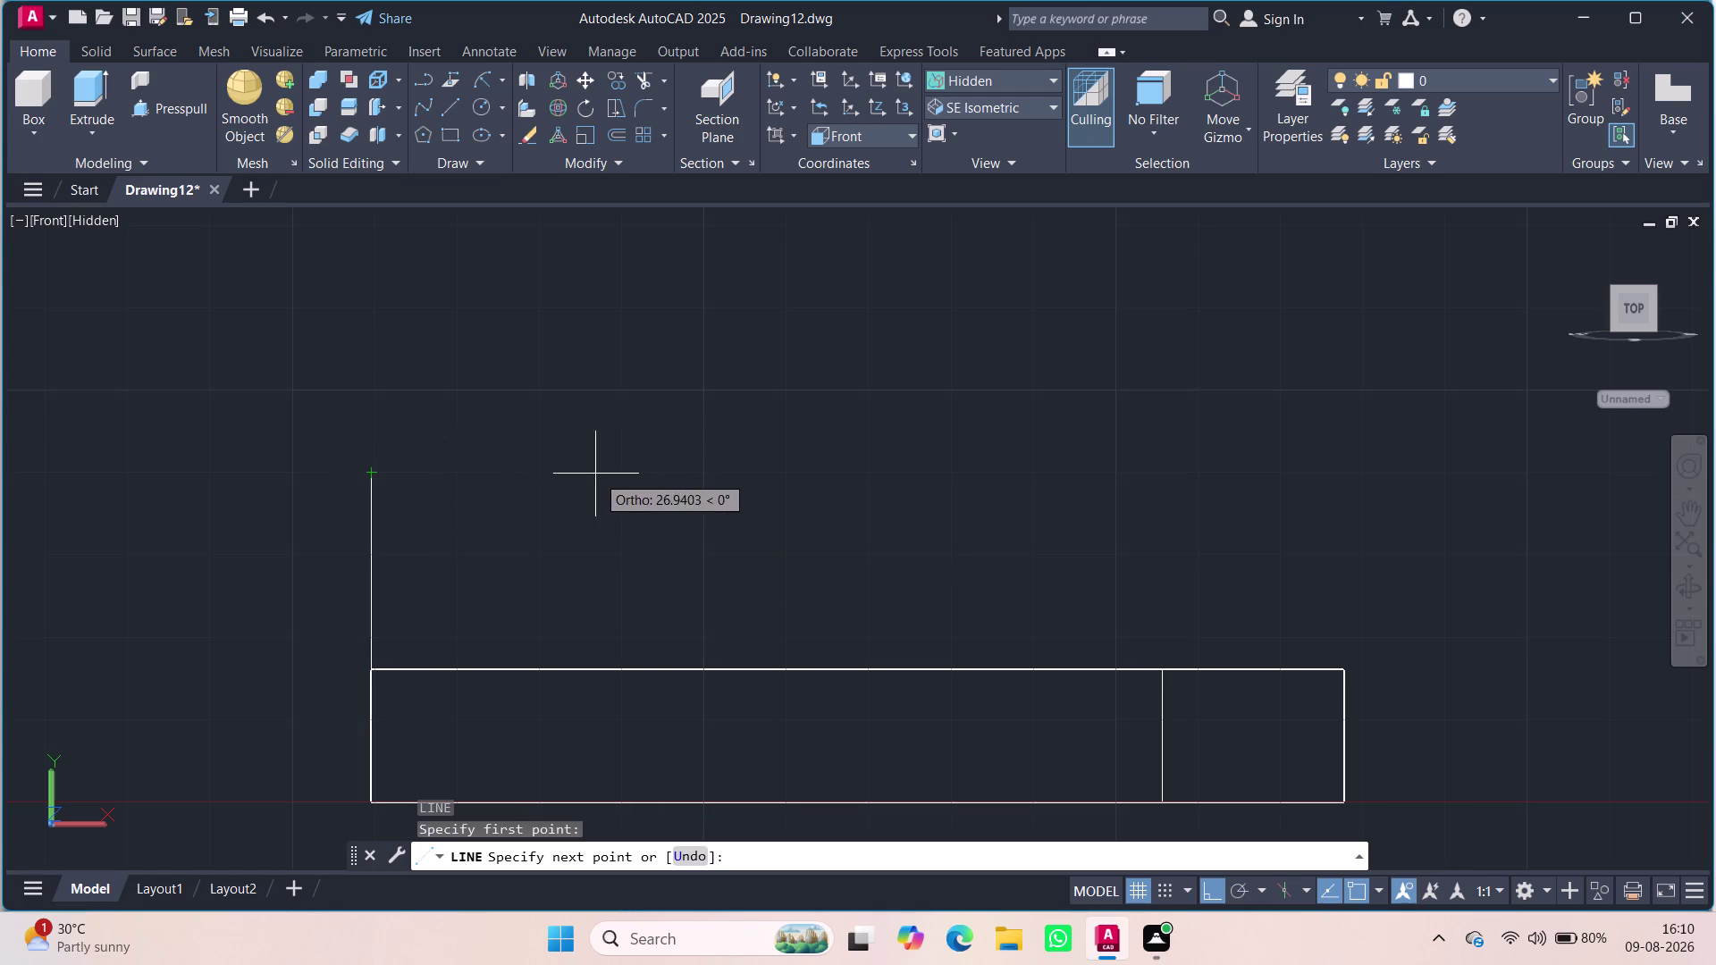
key(Escape)
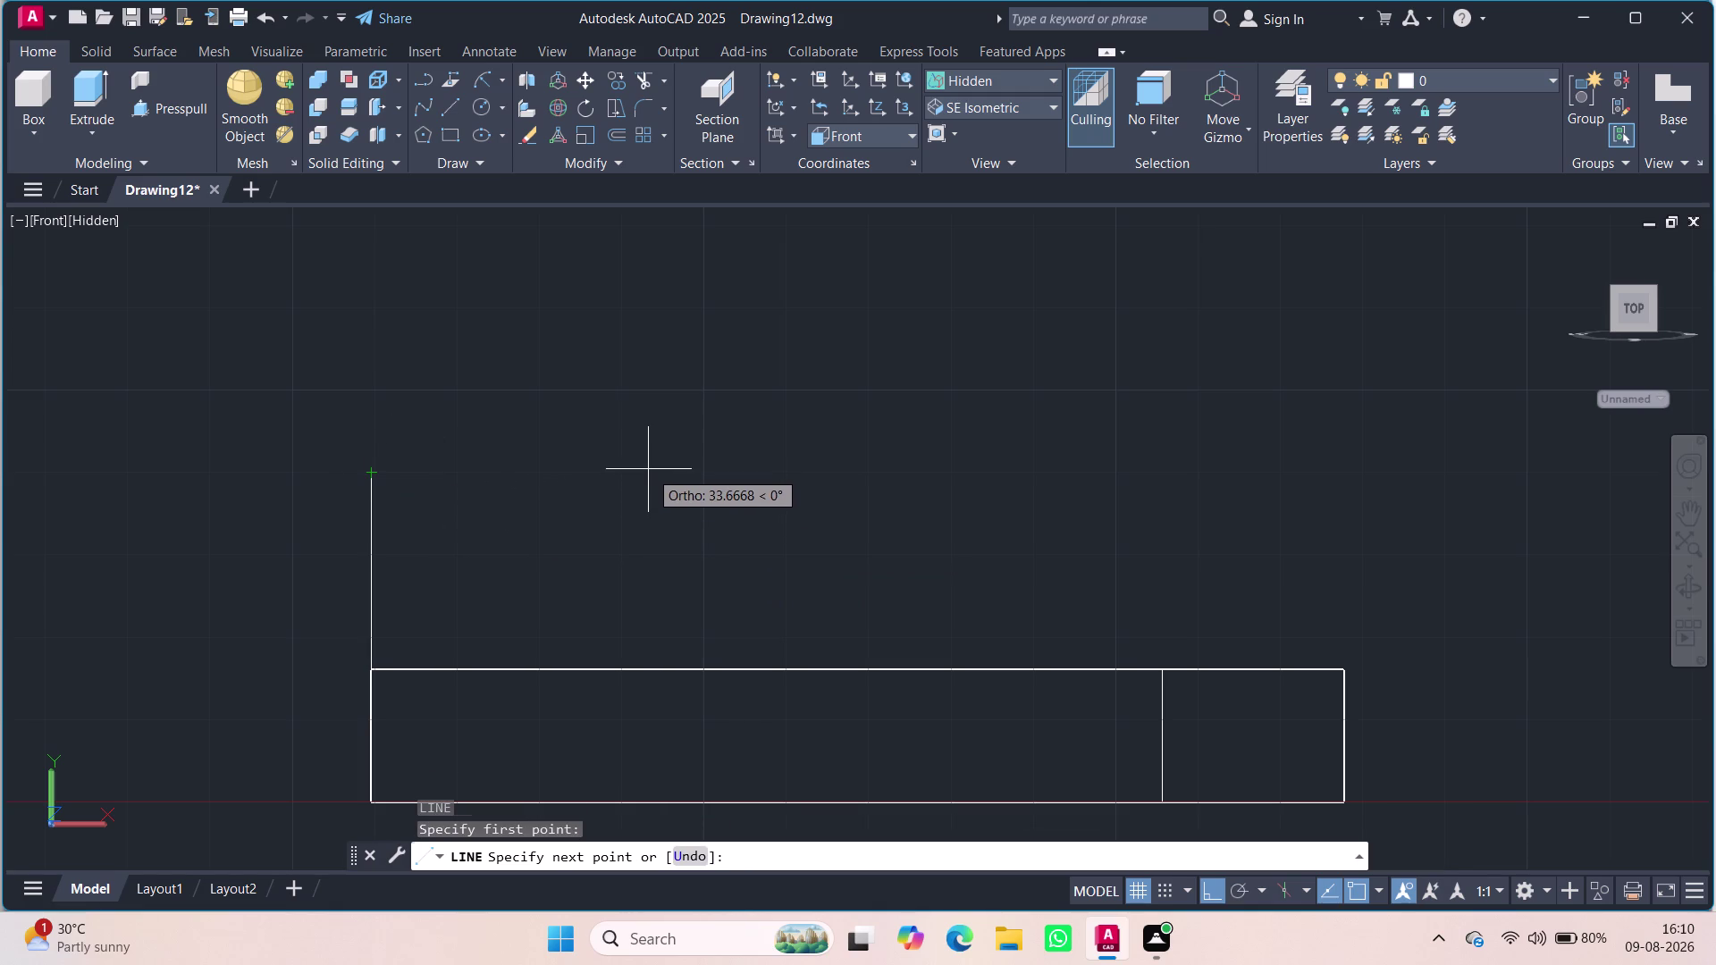
key(Escape)
key(Escape)
key(l)
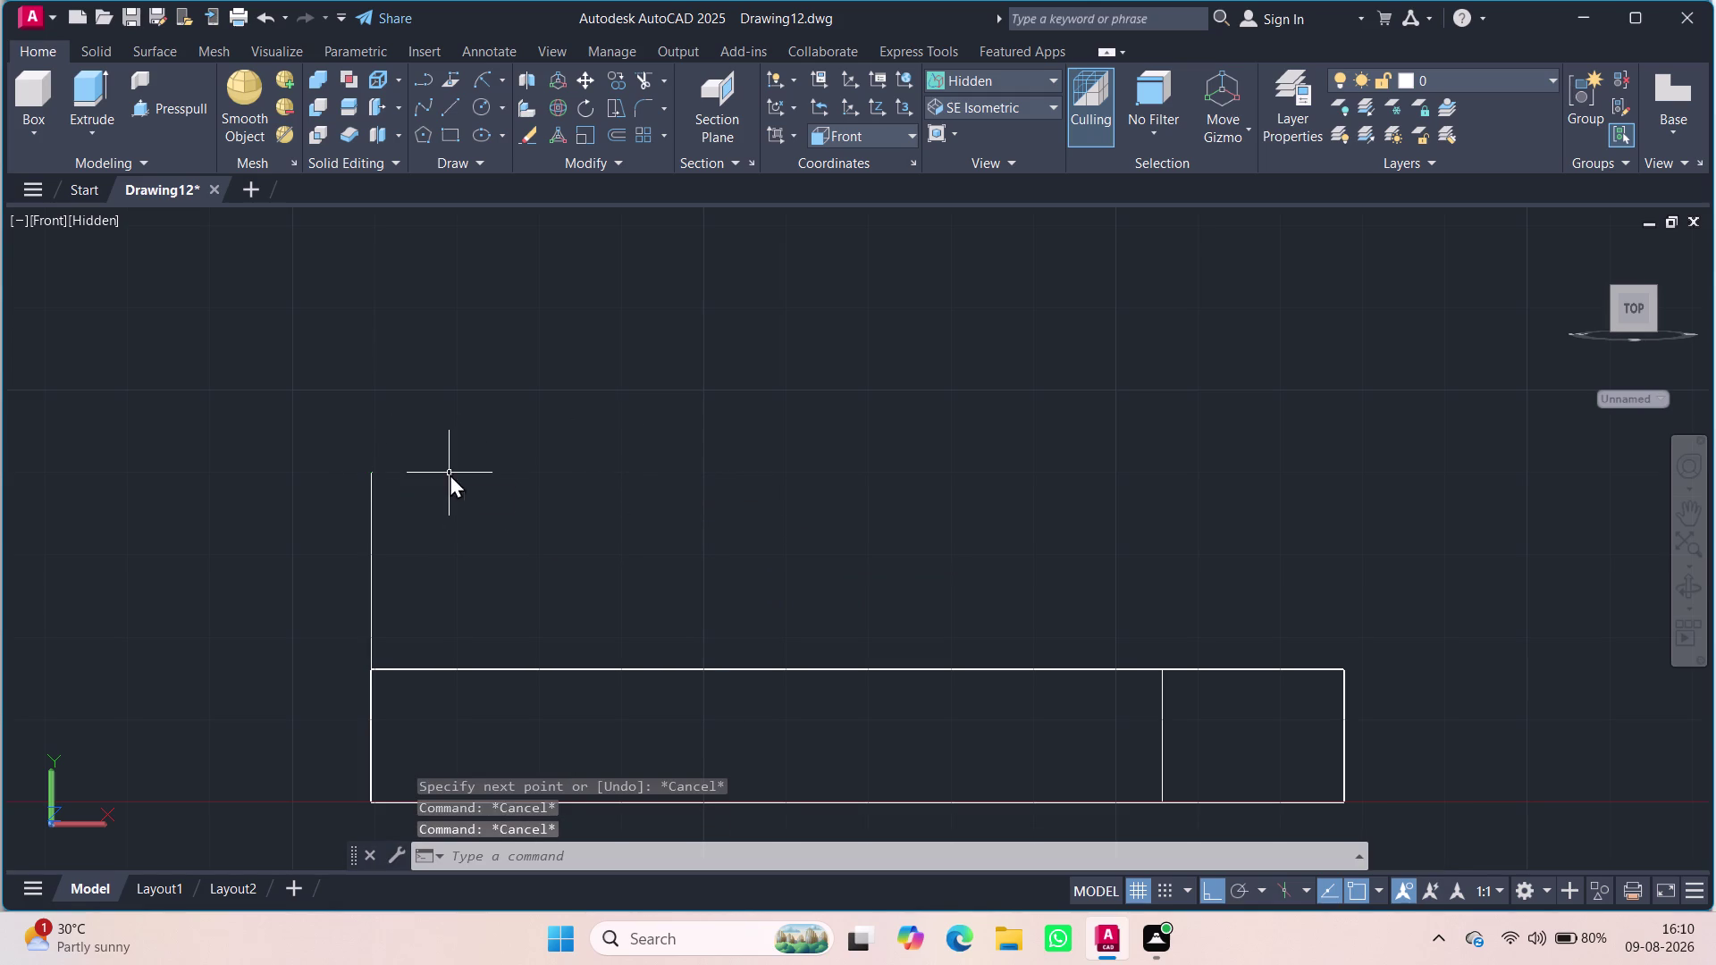
key(Return)
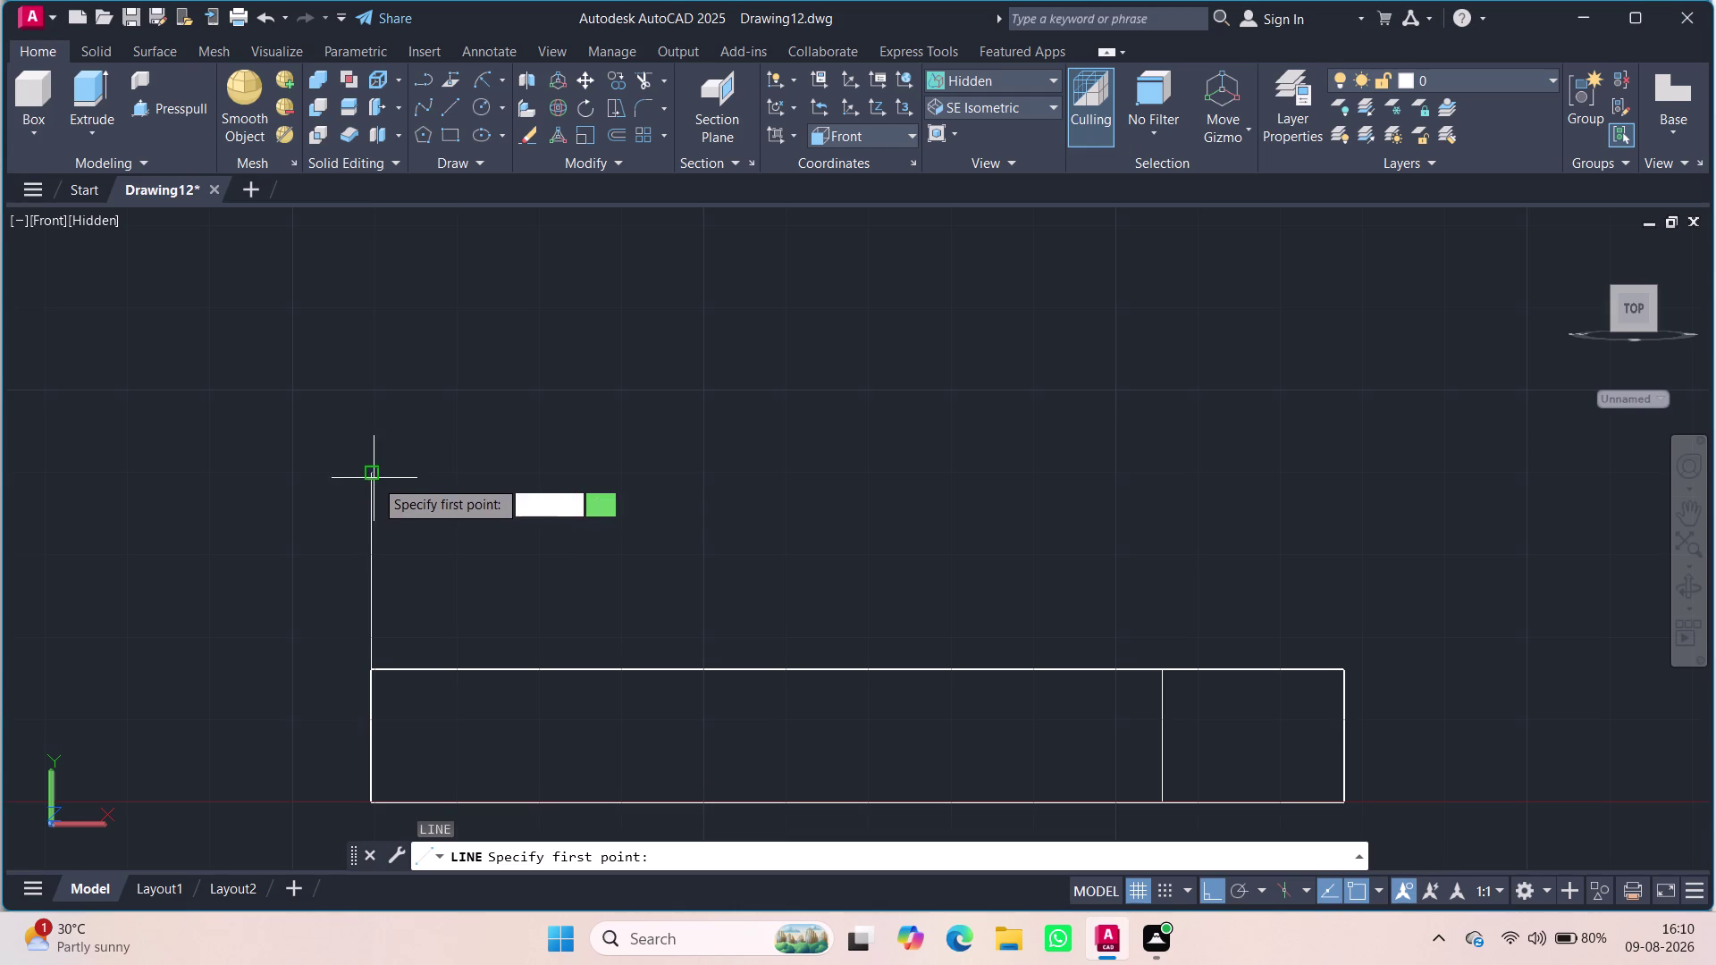
Draw the 48-unit top line and 24-unit downward line to close the profile.
click(375, 473)
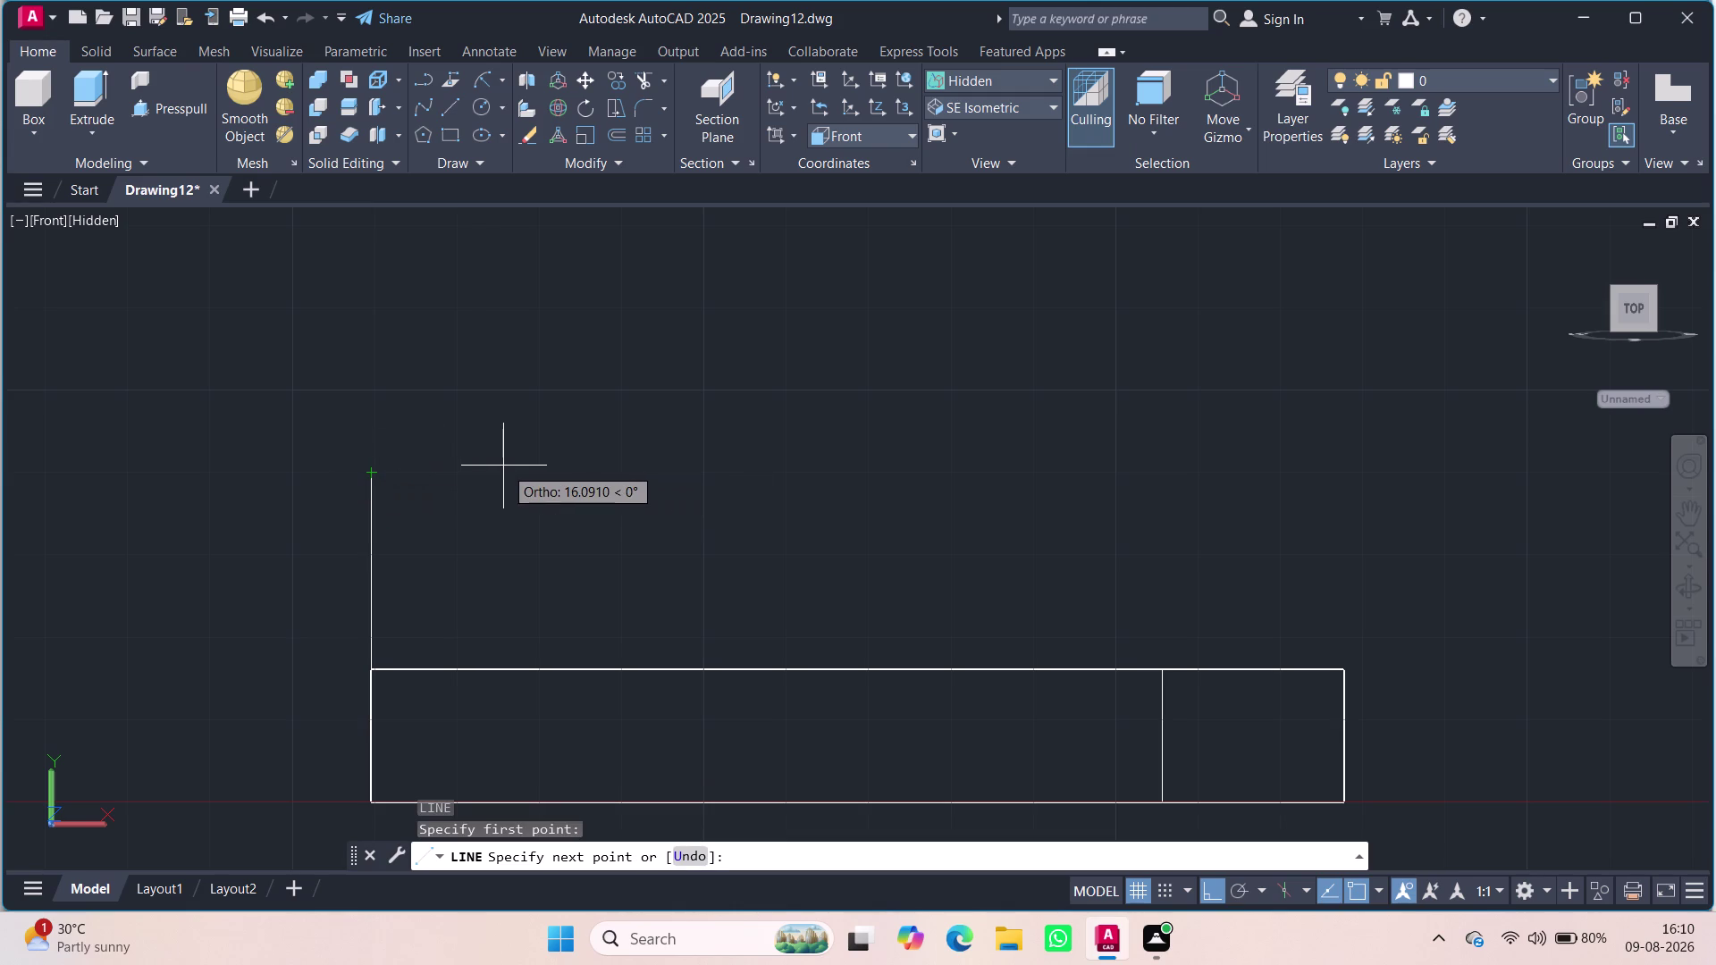
text(48)
key(Return)
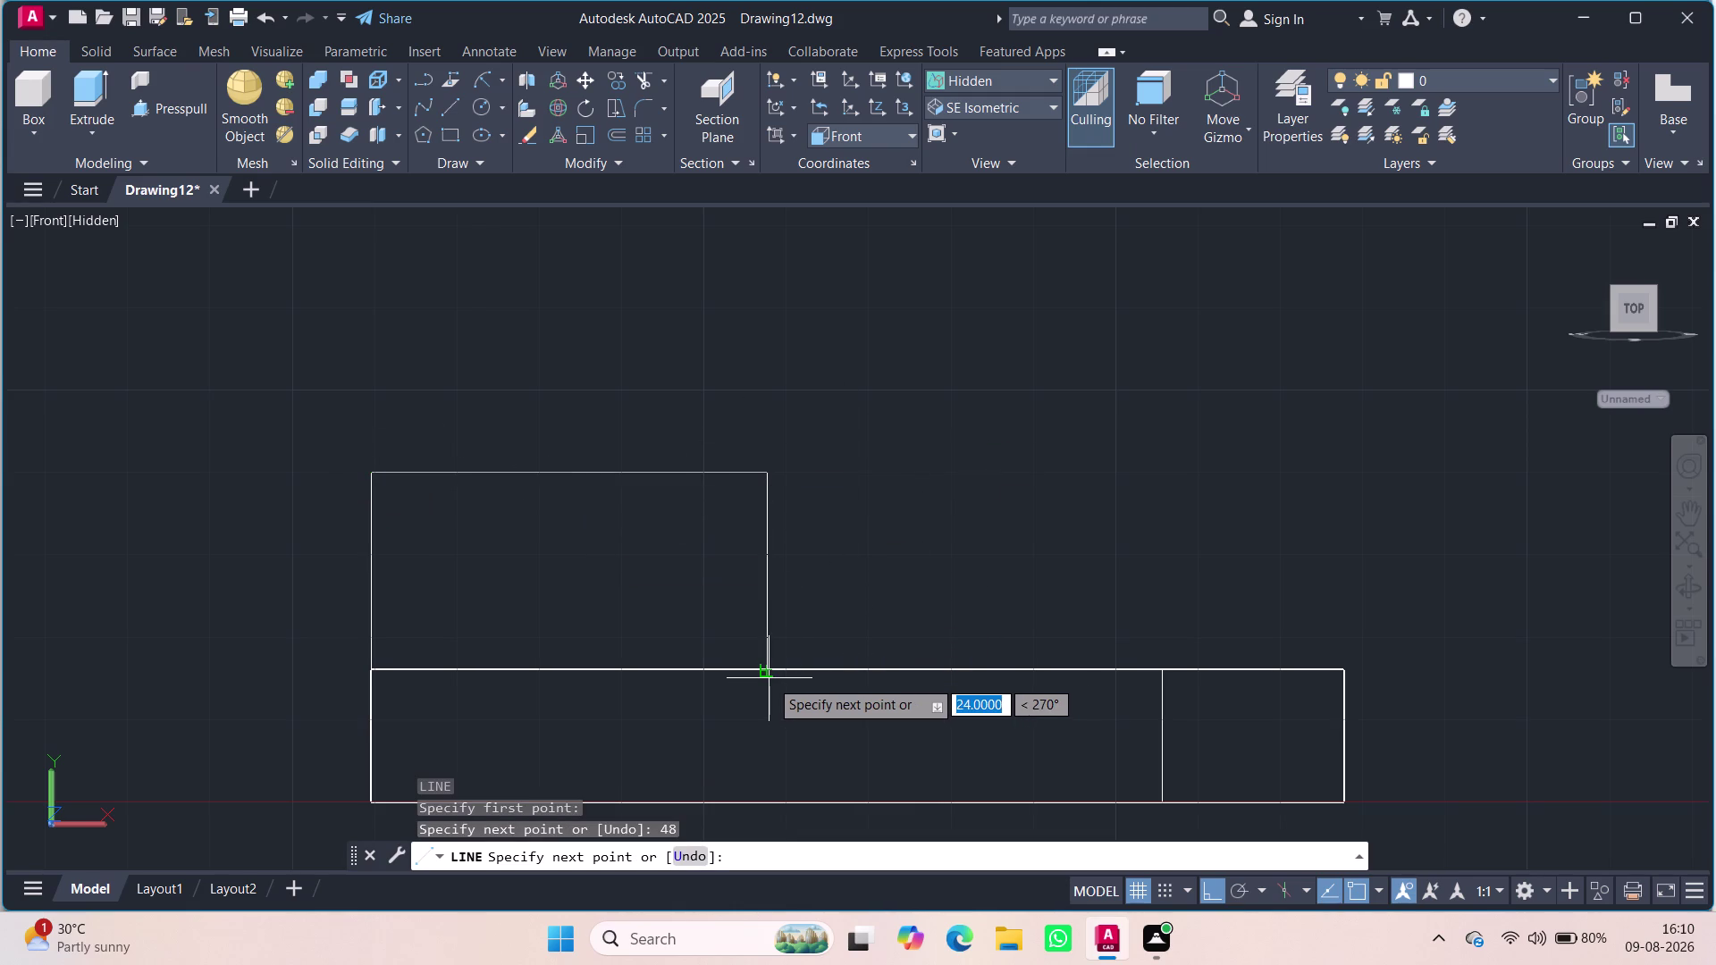
text(24)
key(Return)
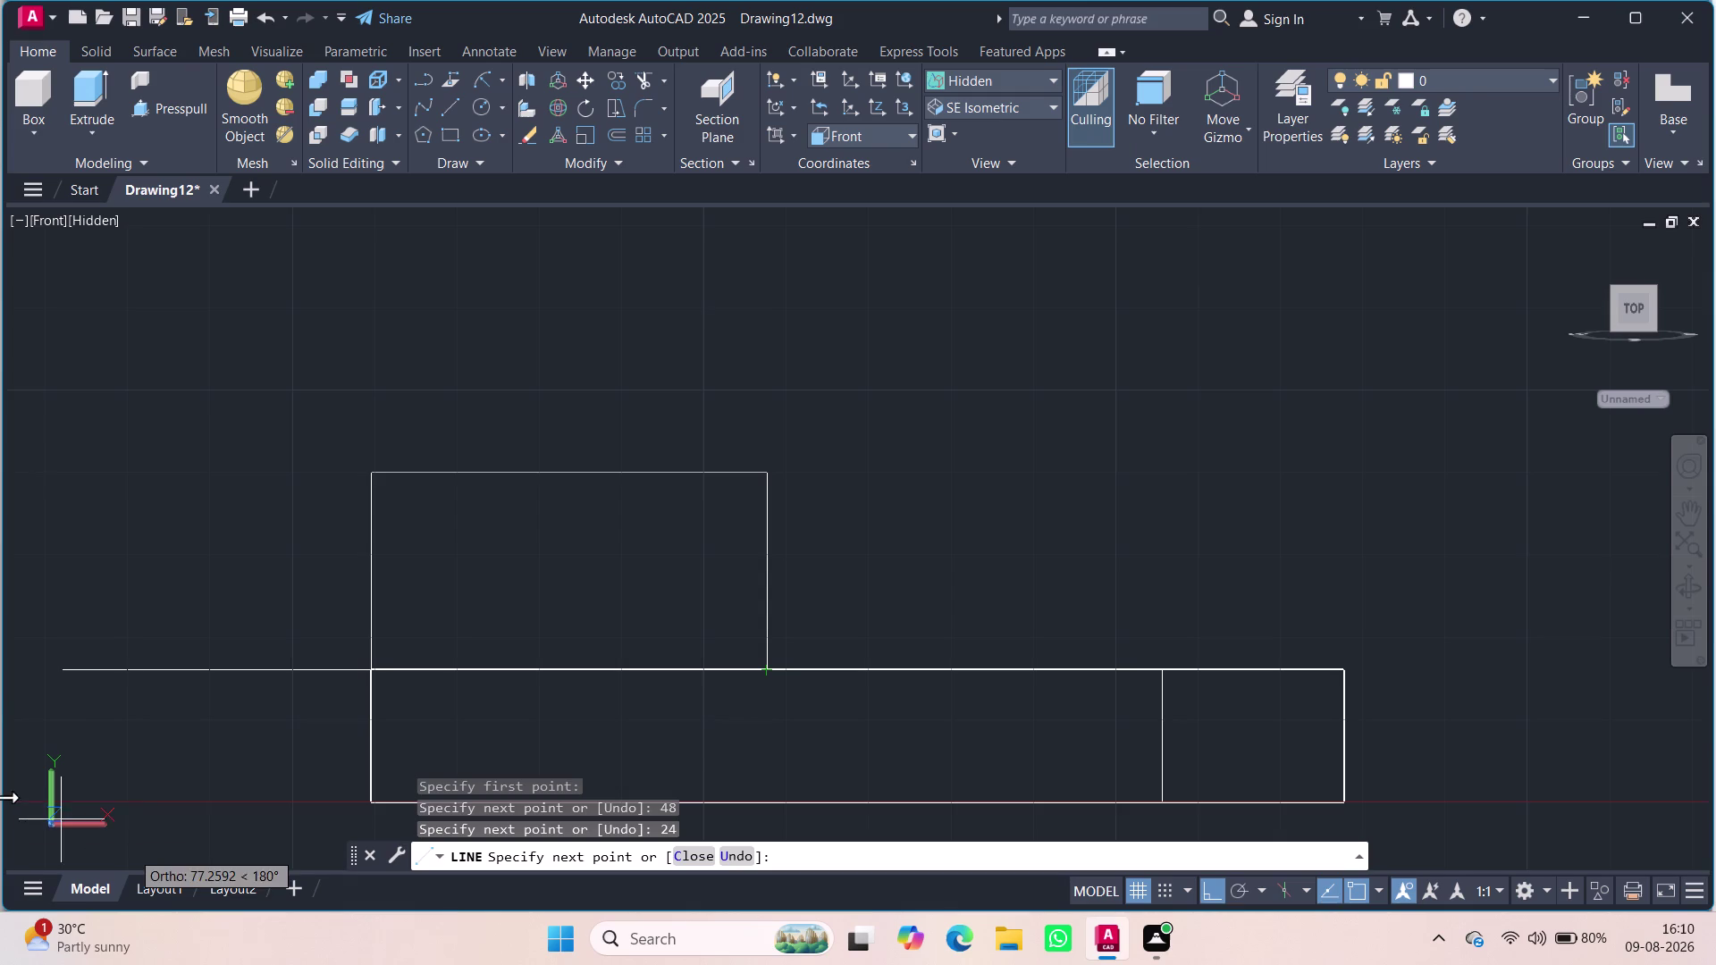
key(Escape)
key(Escape)
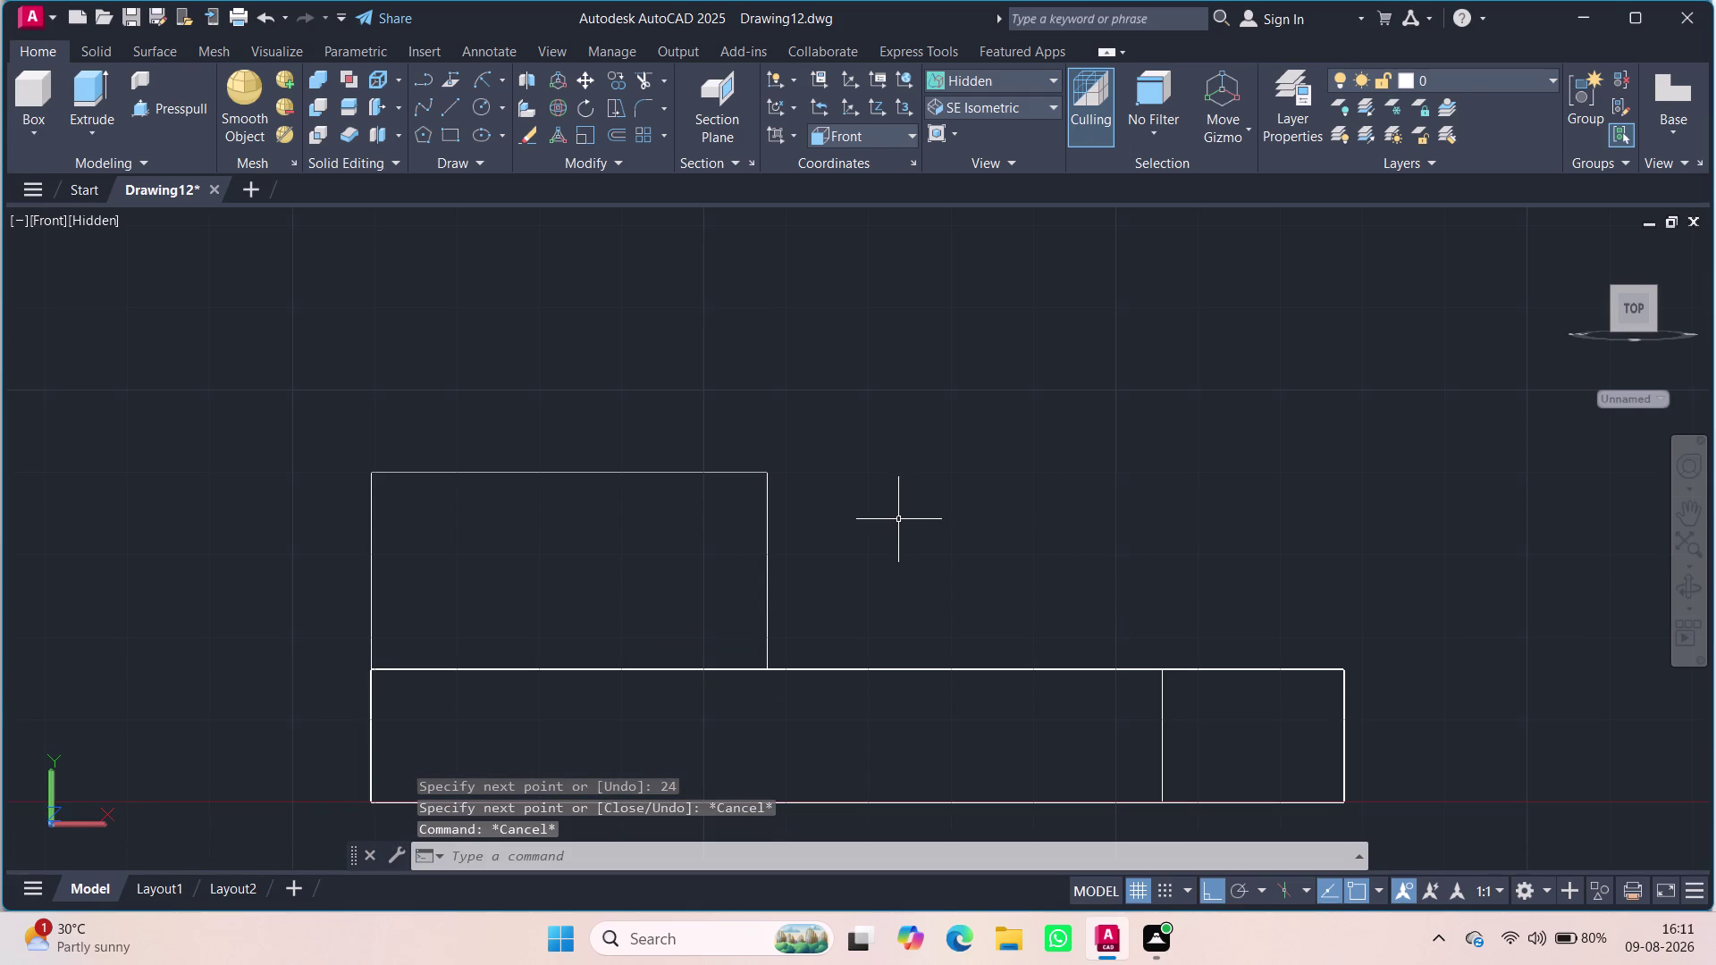
click(47, 221)
Switch to SW Isometric view, cancelling an accidental press-pull.
click(128, 421)
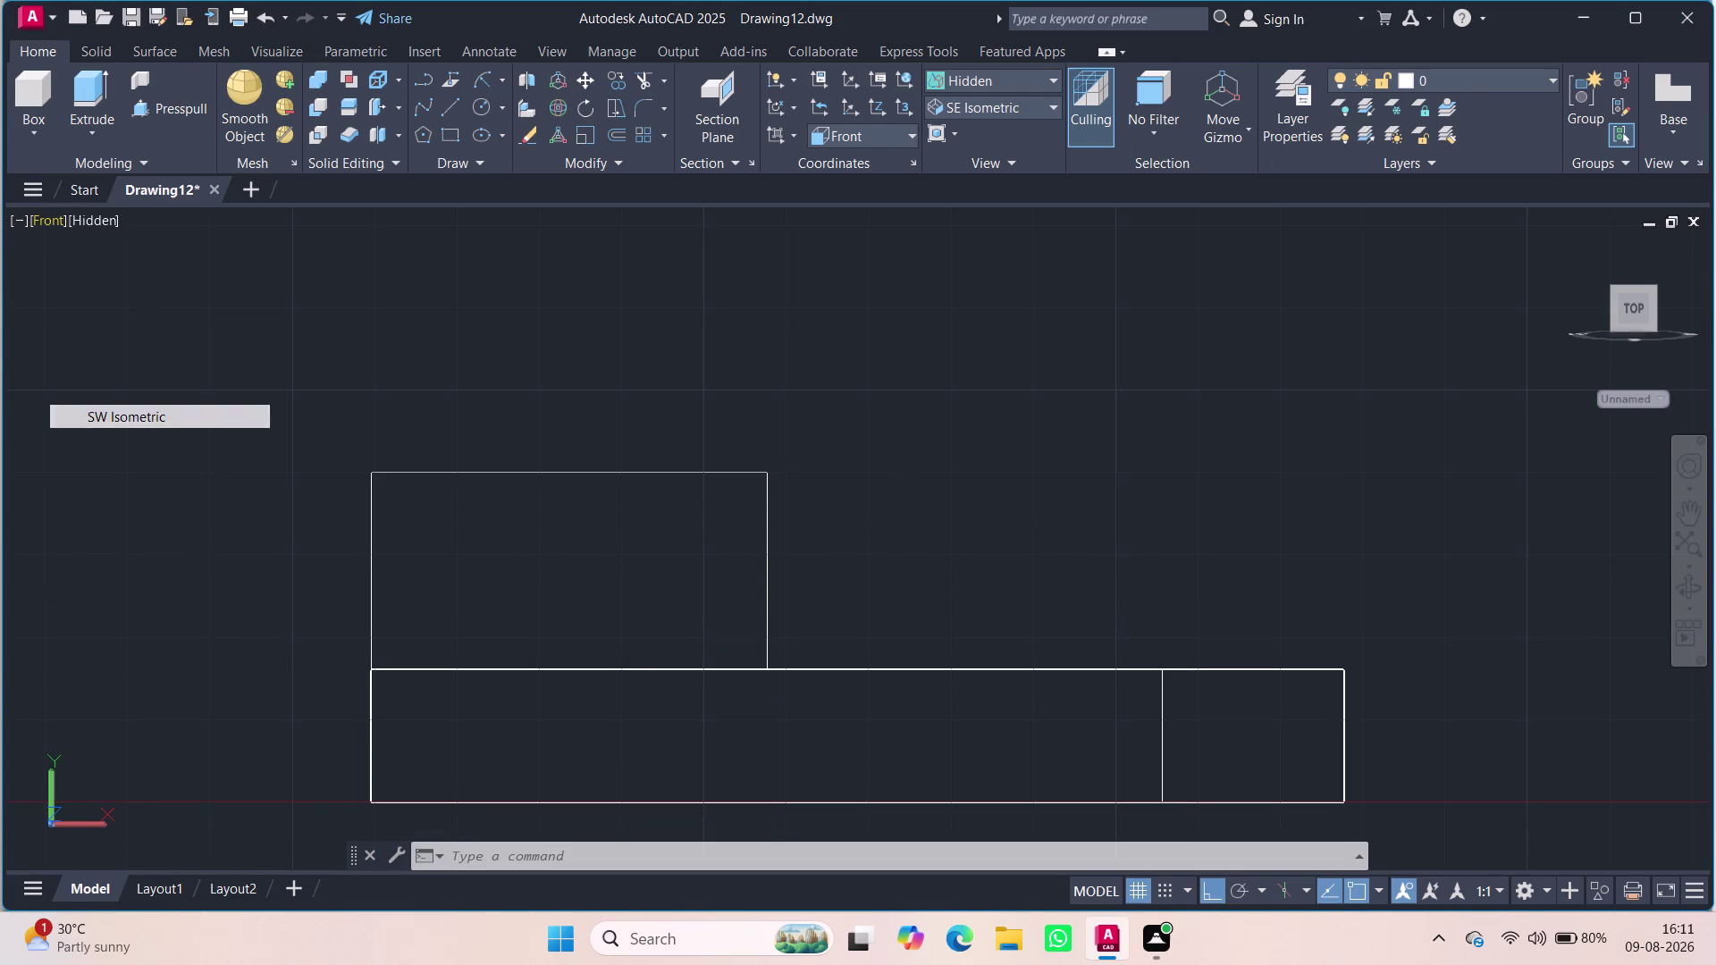
click(151, 111)
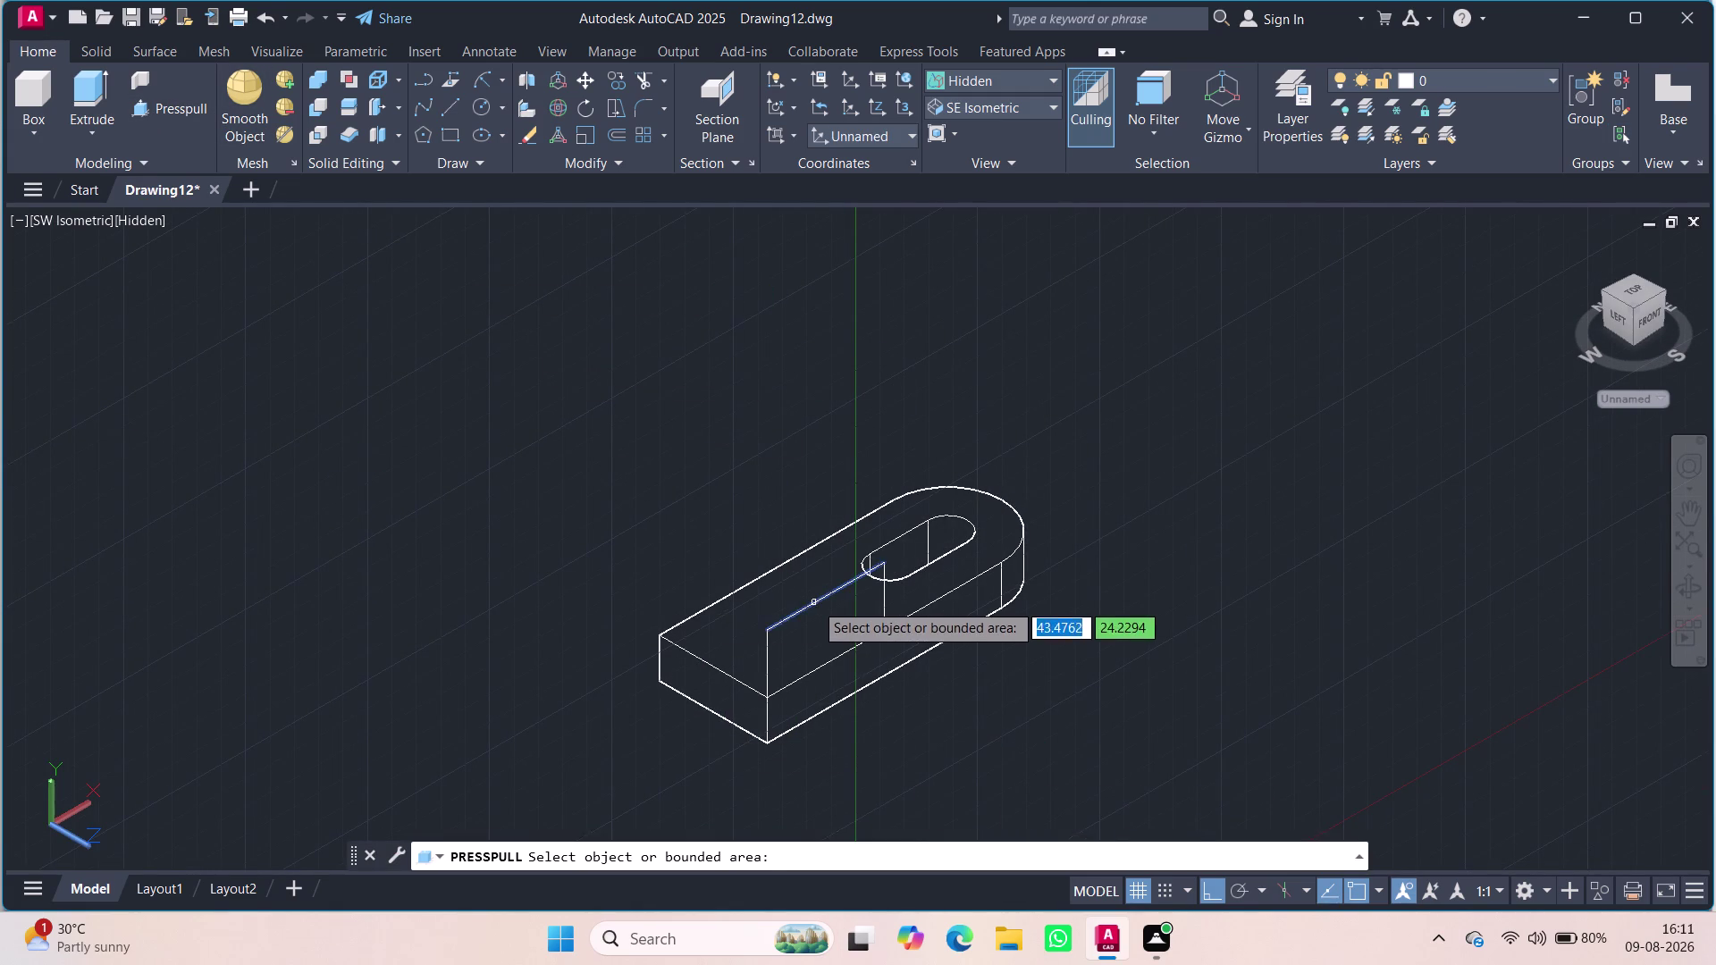
click(814, 602)
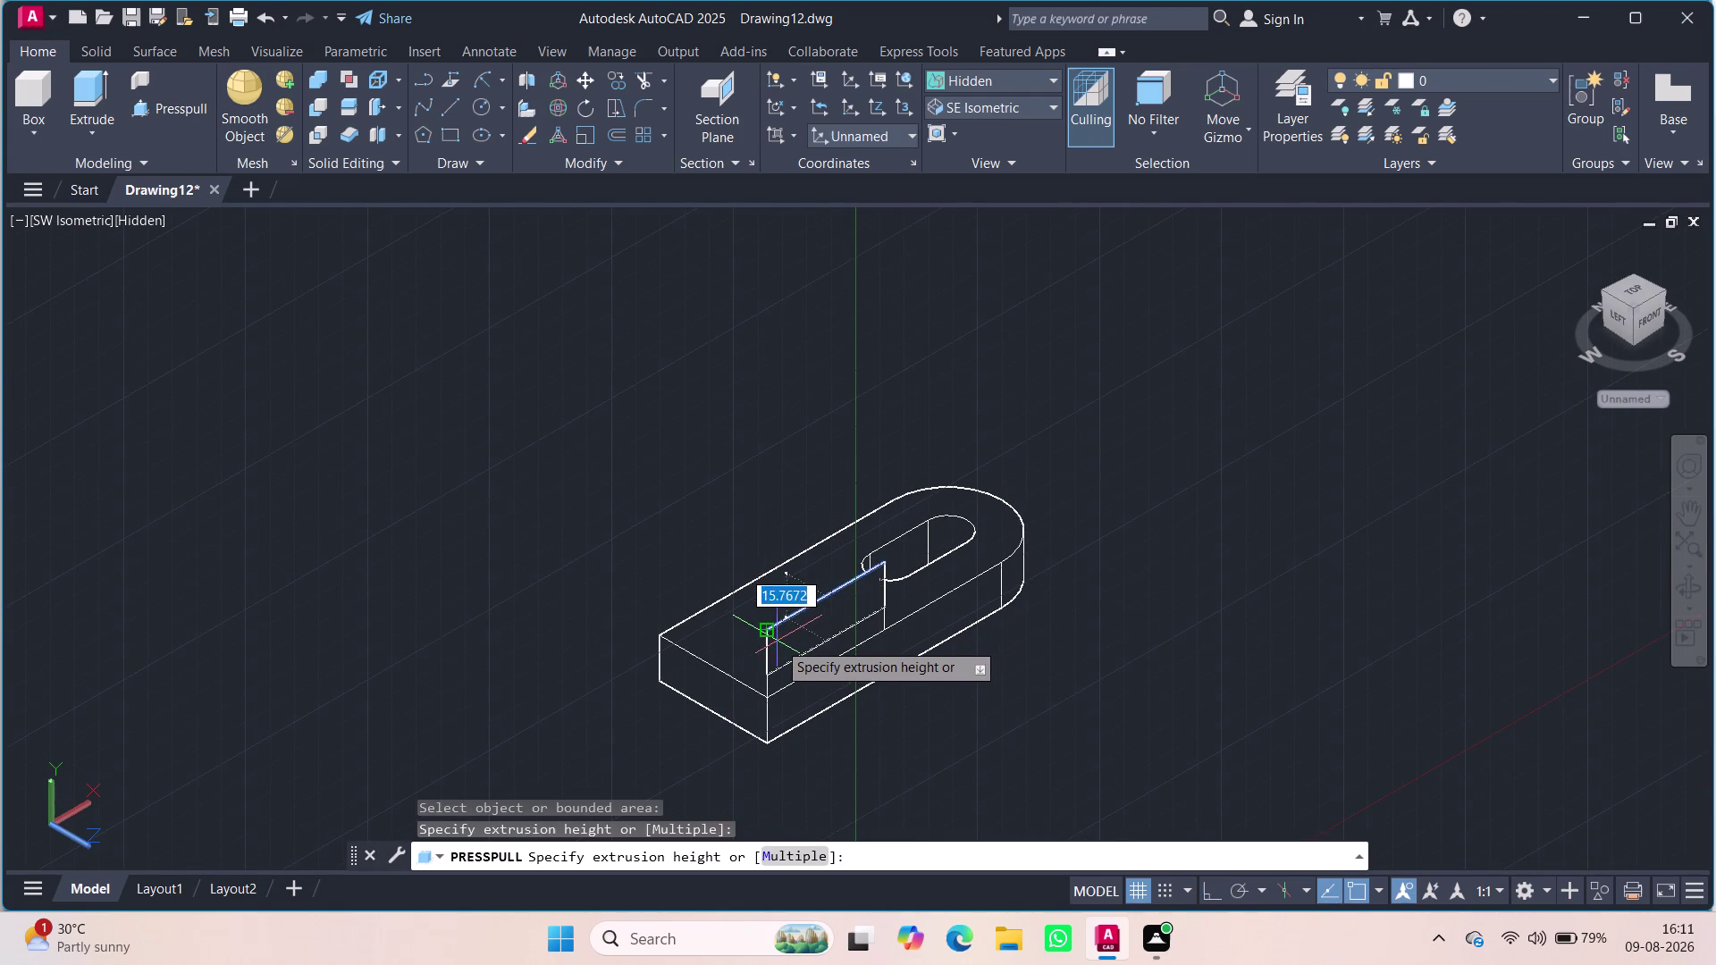
key(Escape)
key(Escape)
Extrude the three upright profile lines into a solid block on the plate.
click(91, 85)
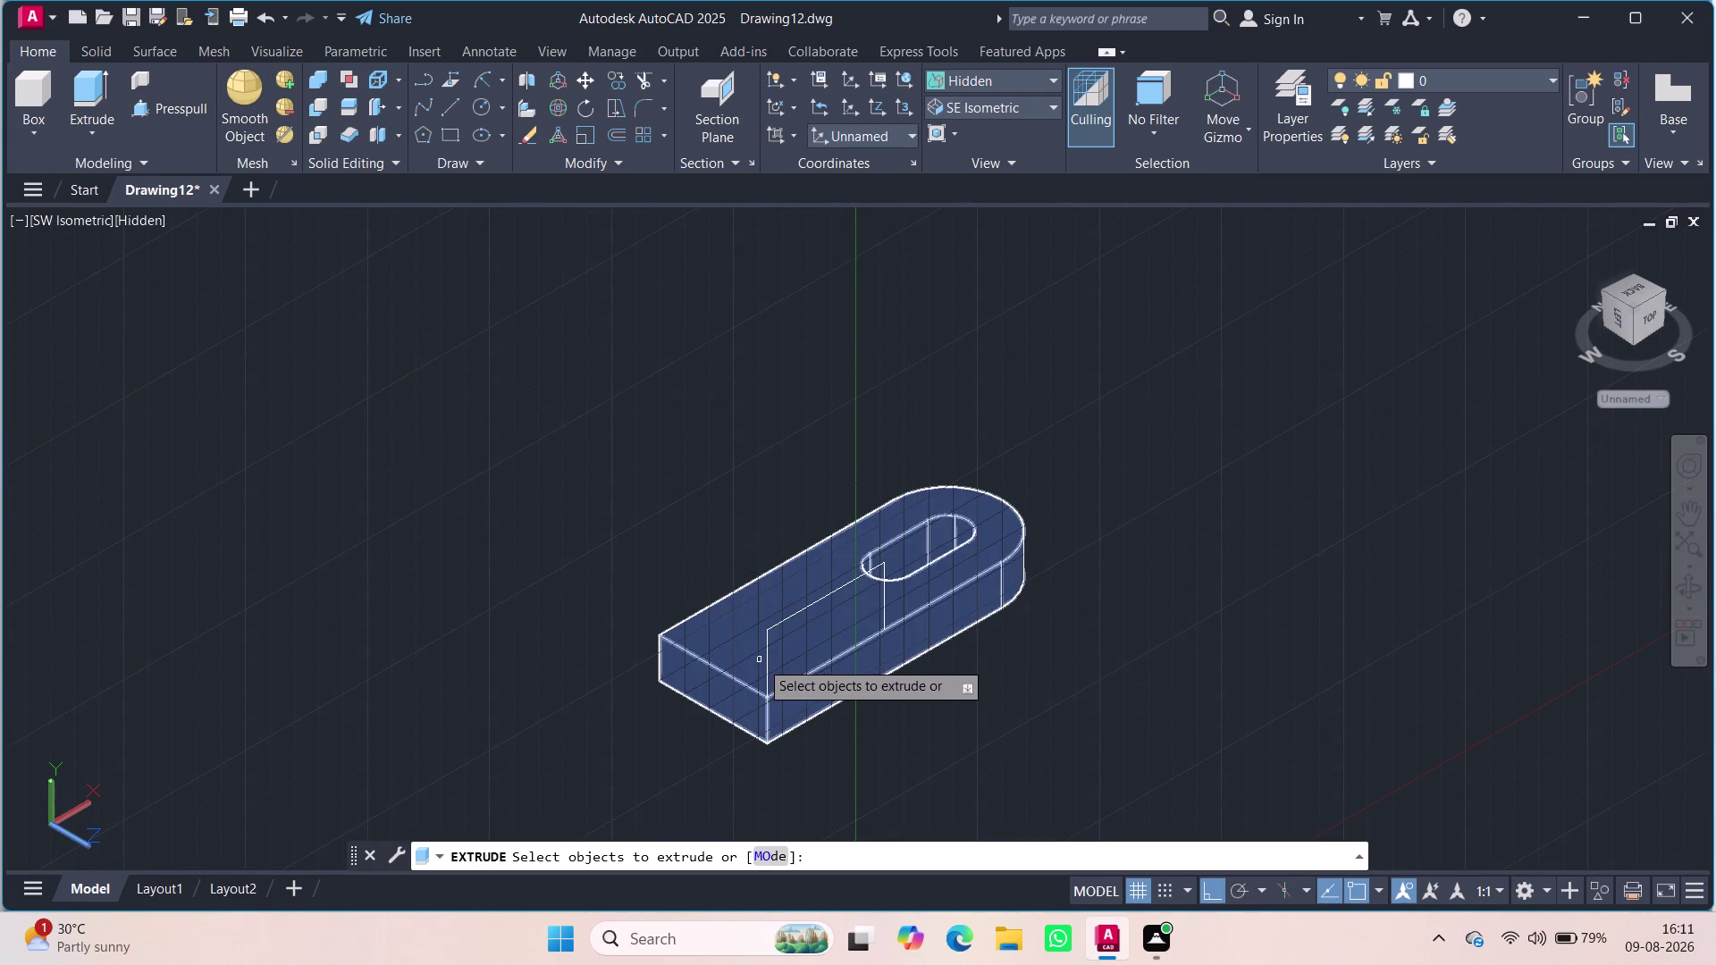
click(769, 661)
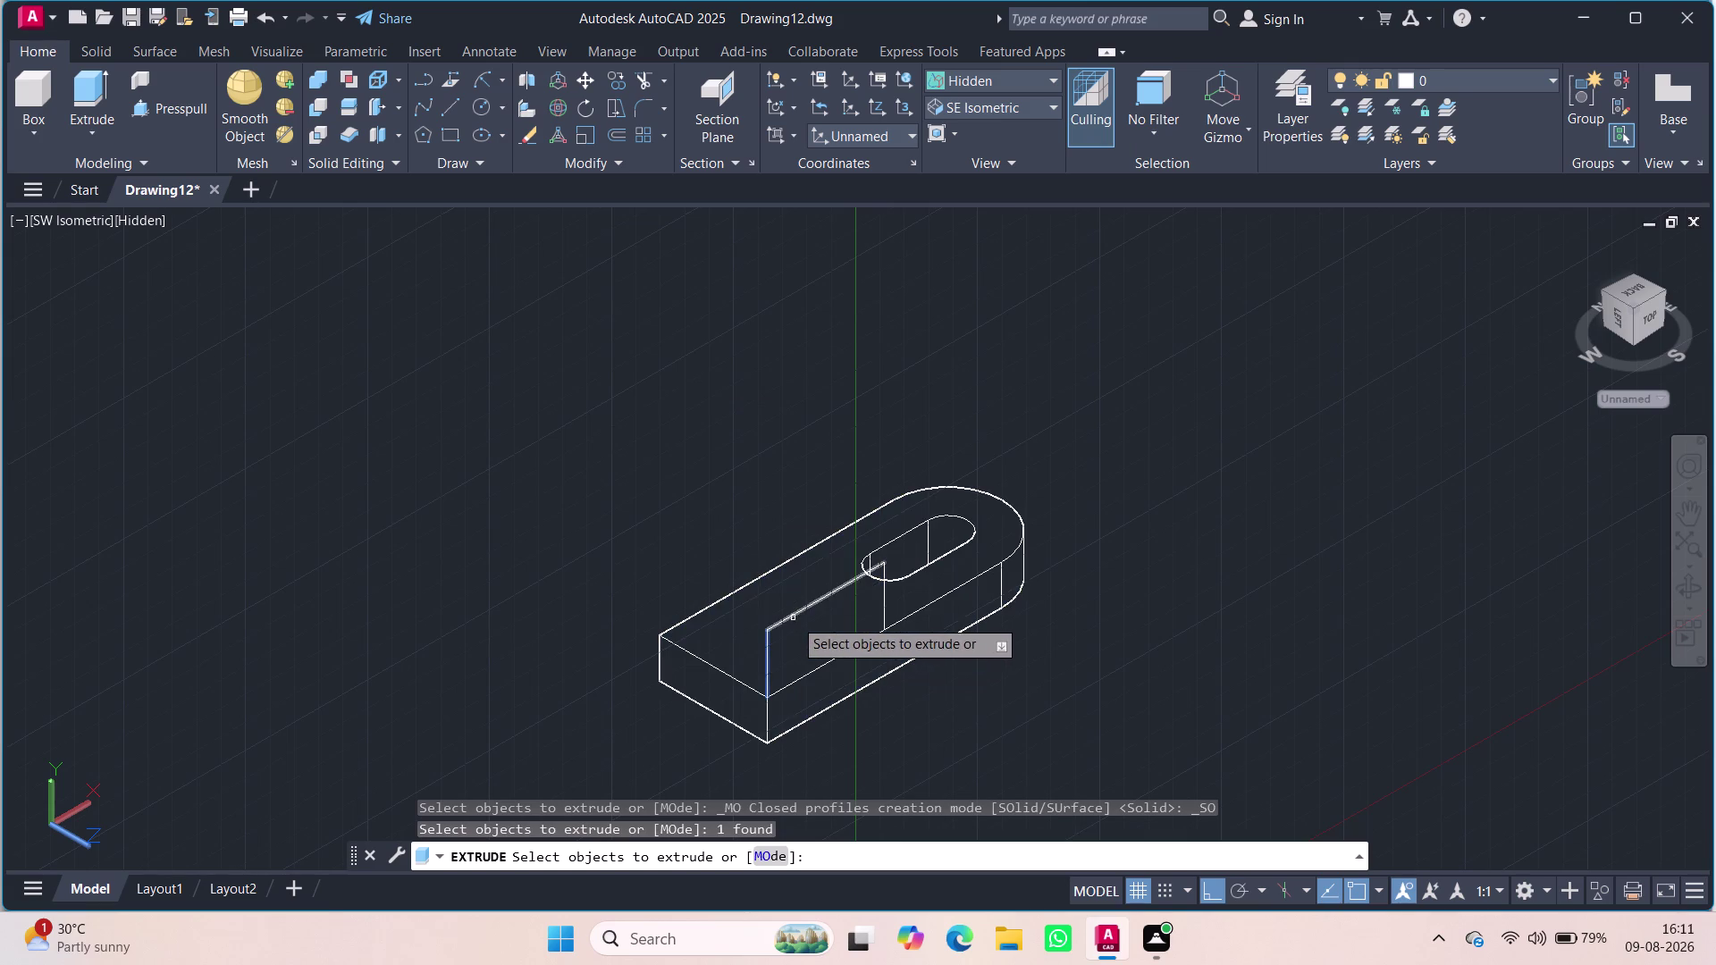
click(793, 618)
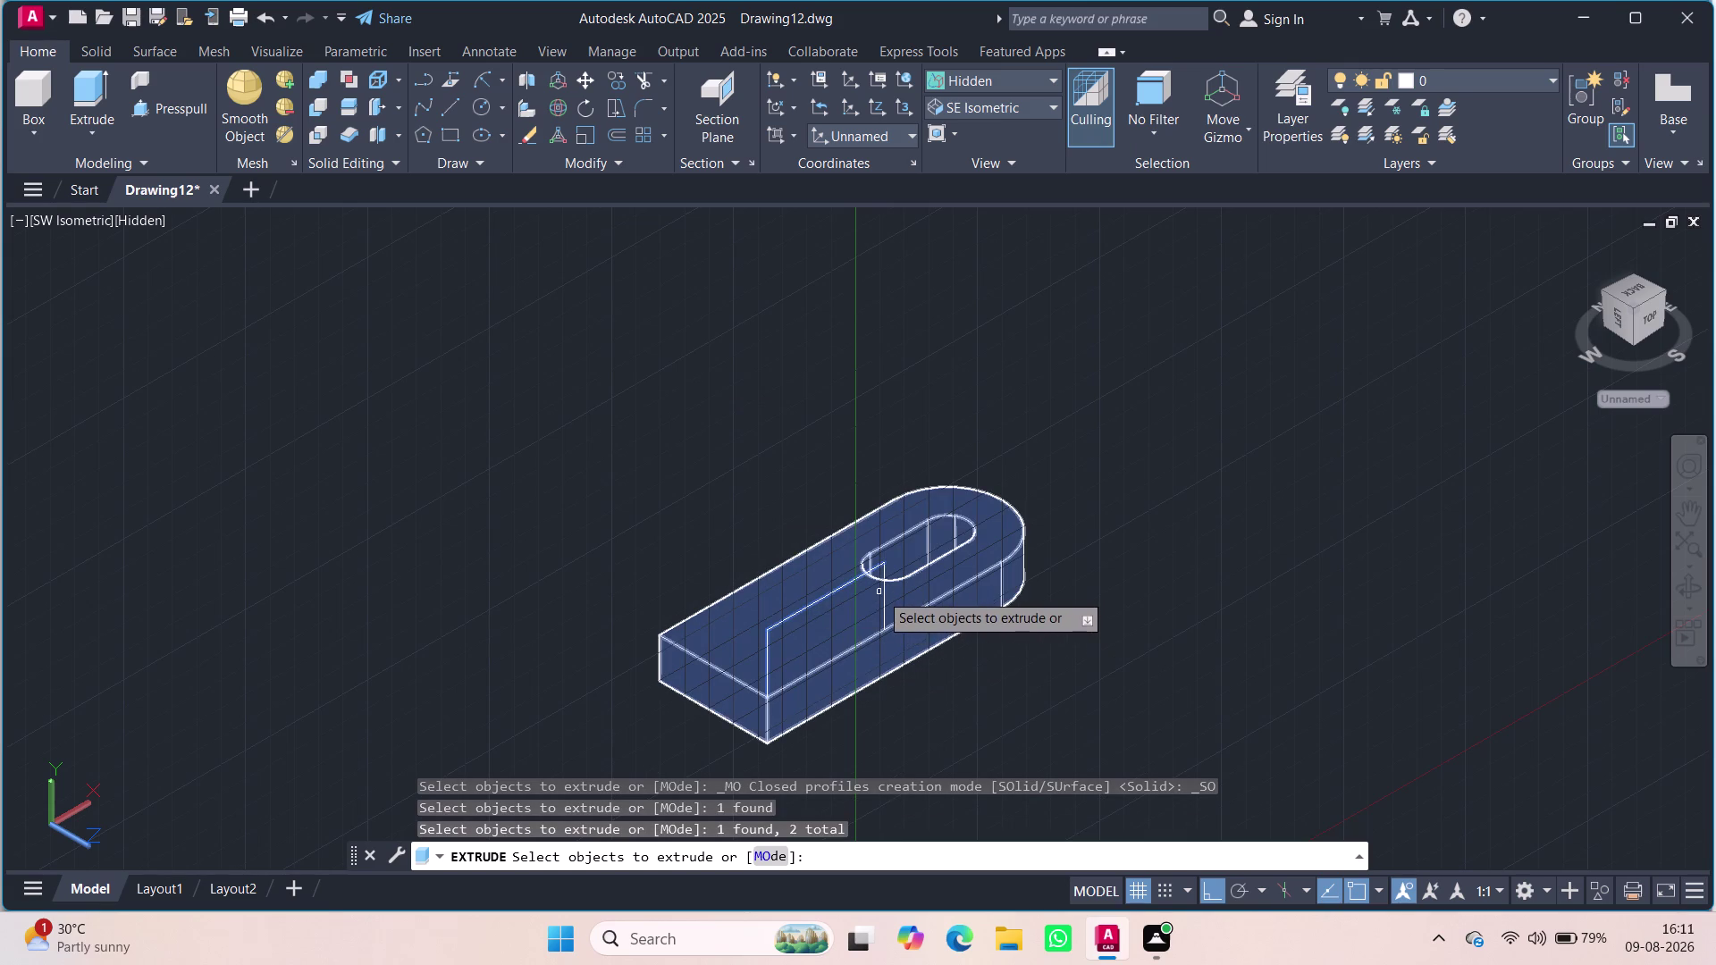
key(Escape)
scroll(up, 3)
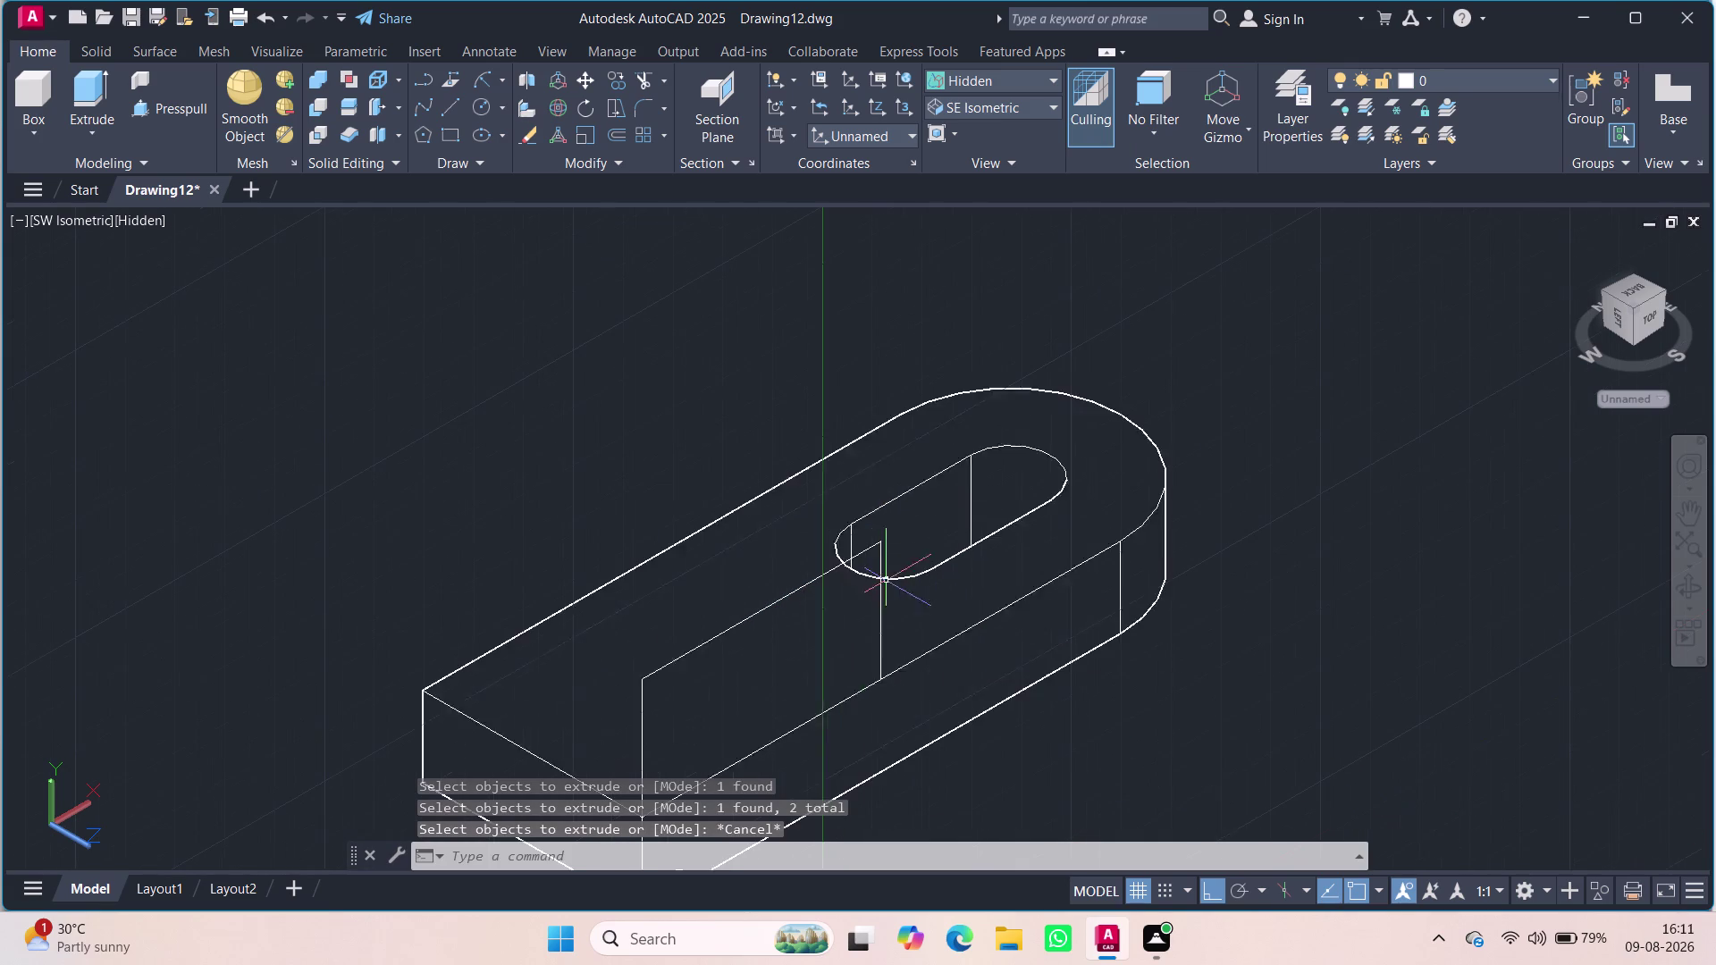
click(79, 96)
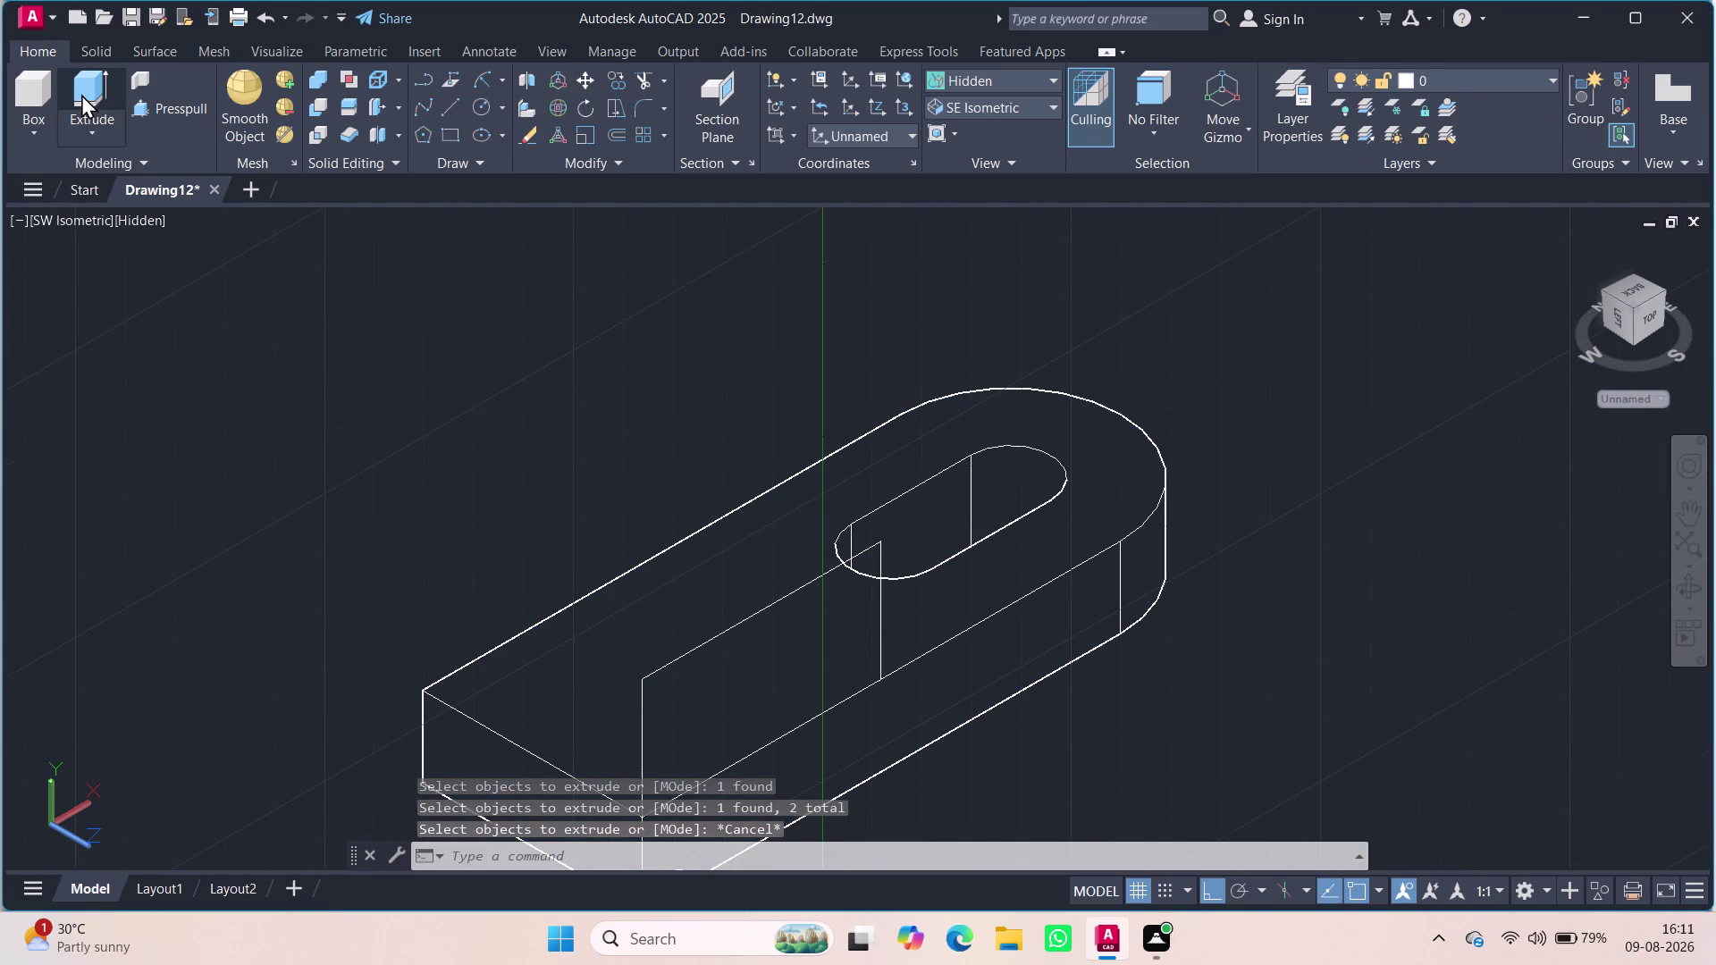
click(882, 601)
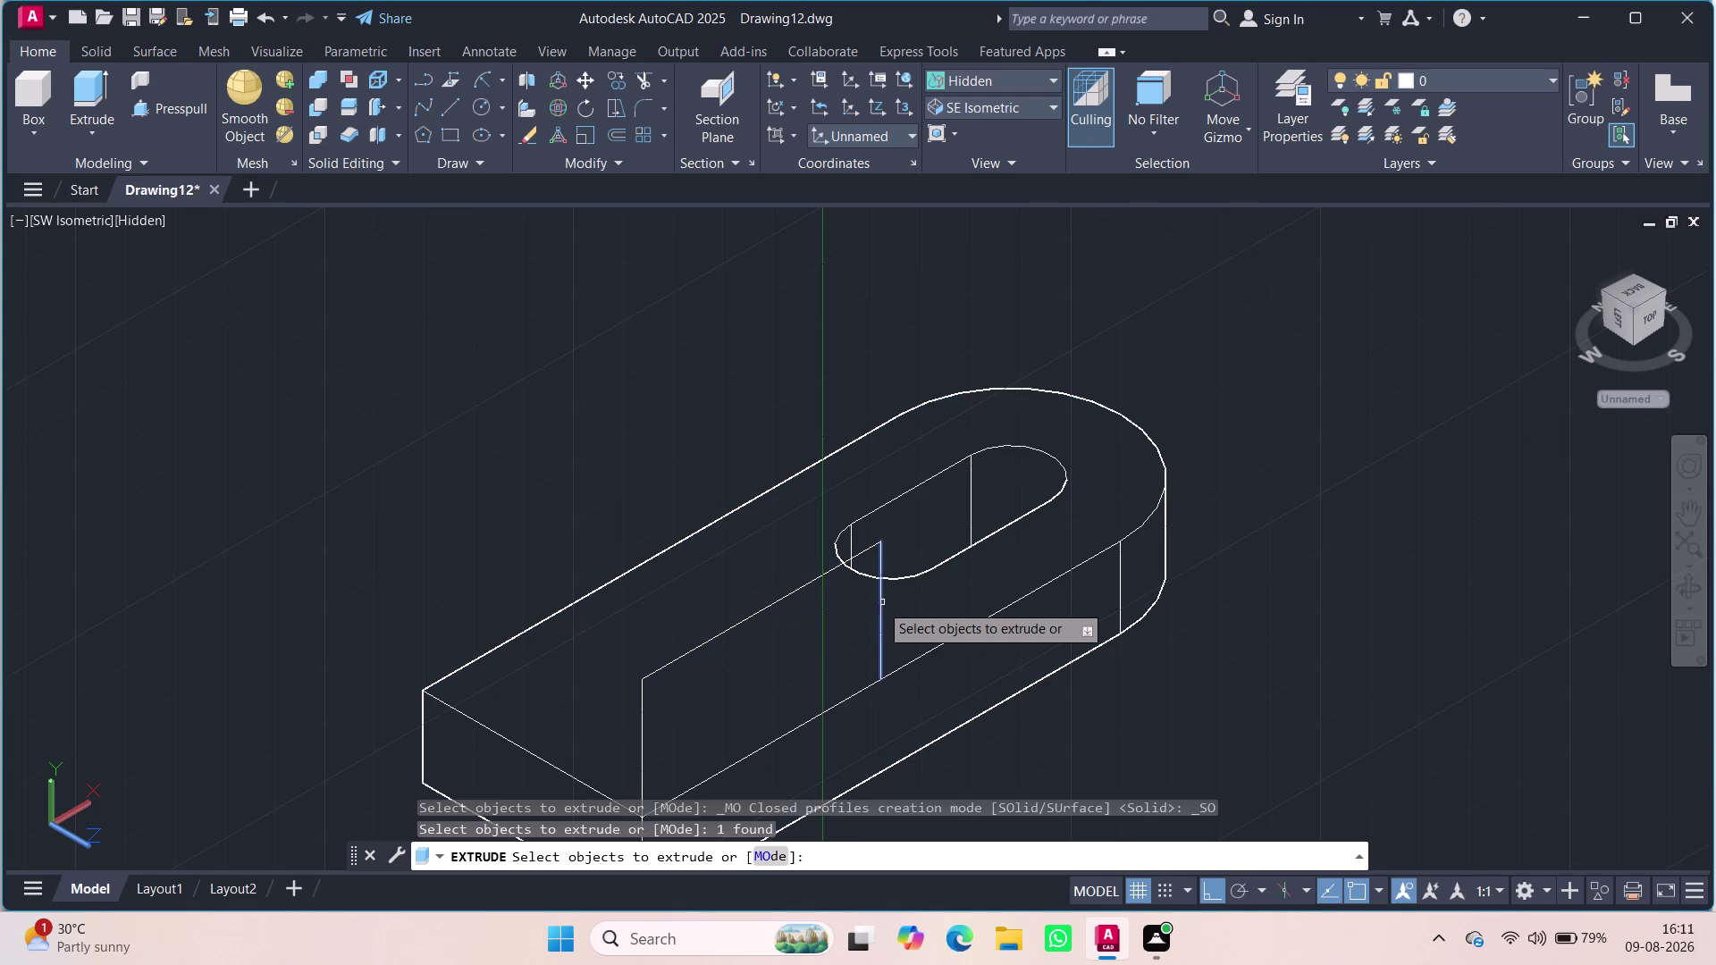
click(810, 582)
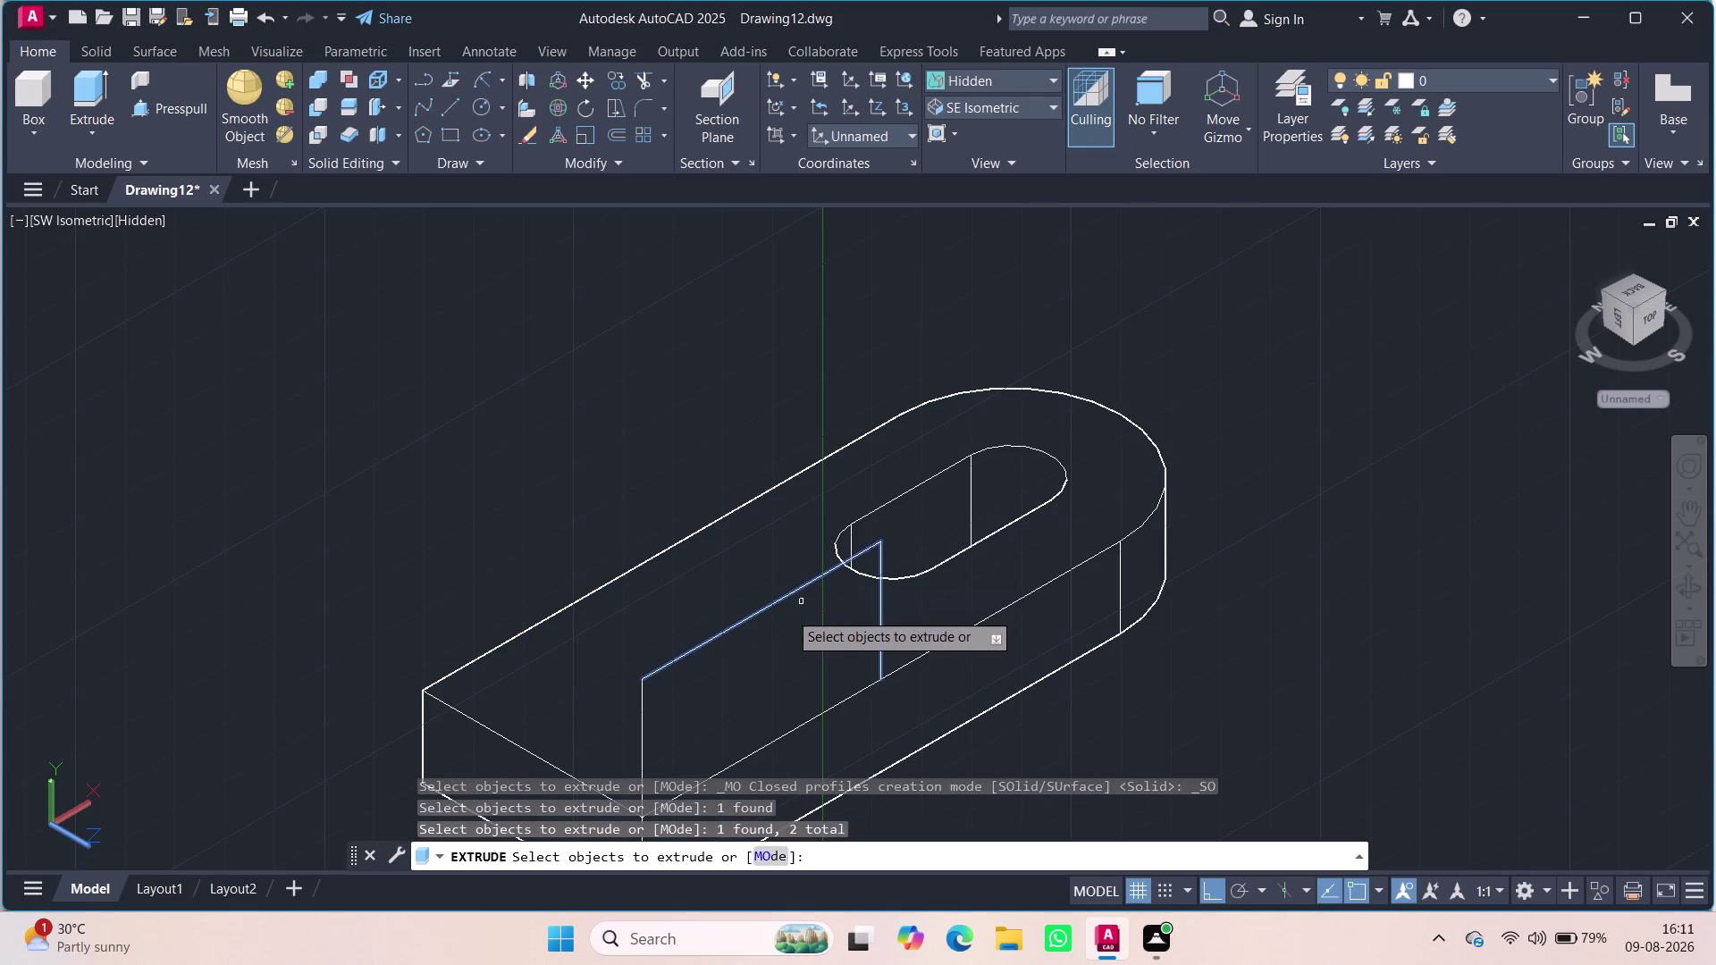
click(644, 696)
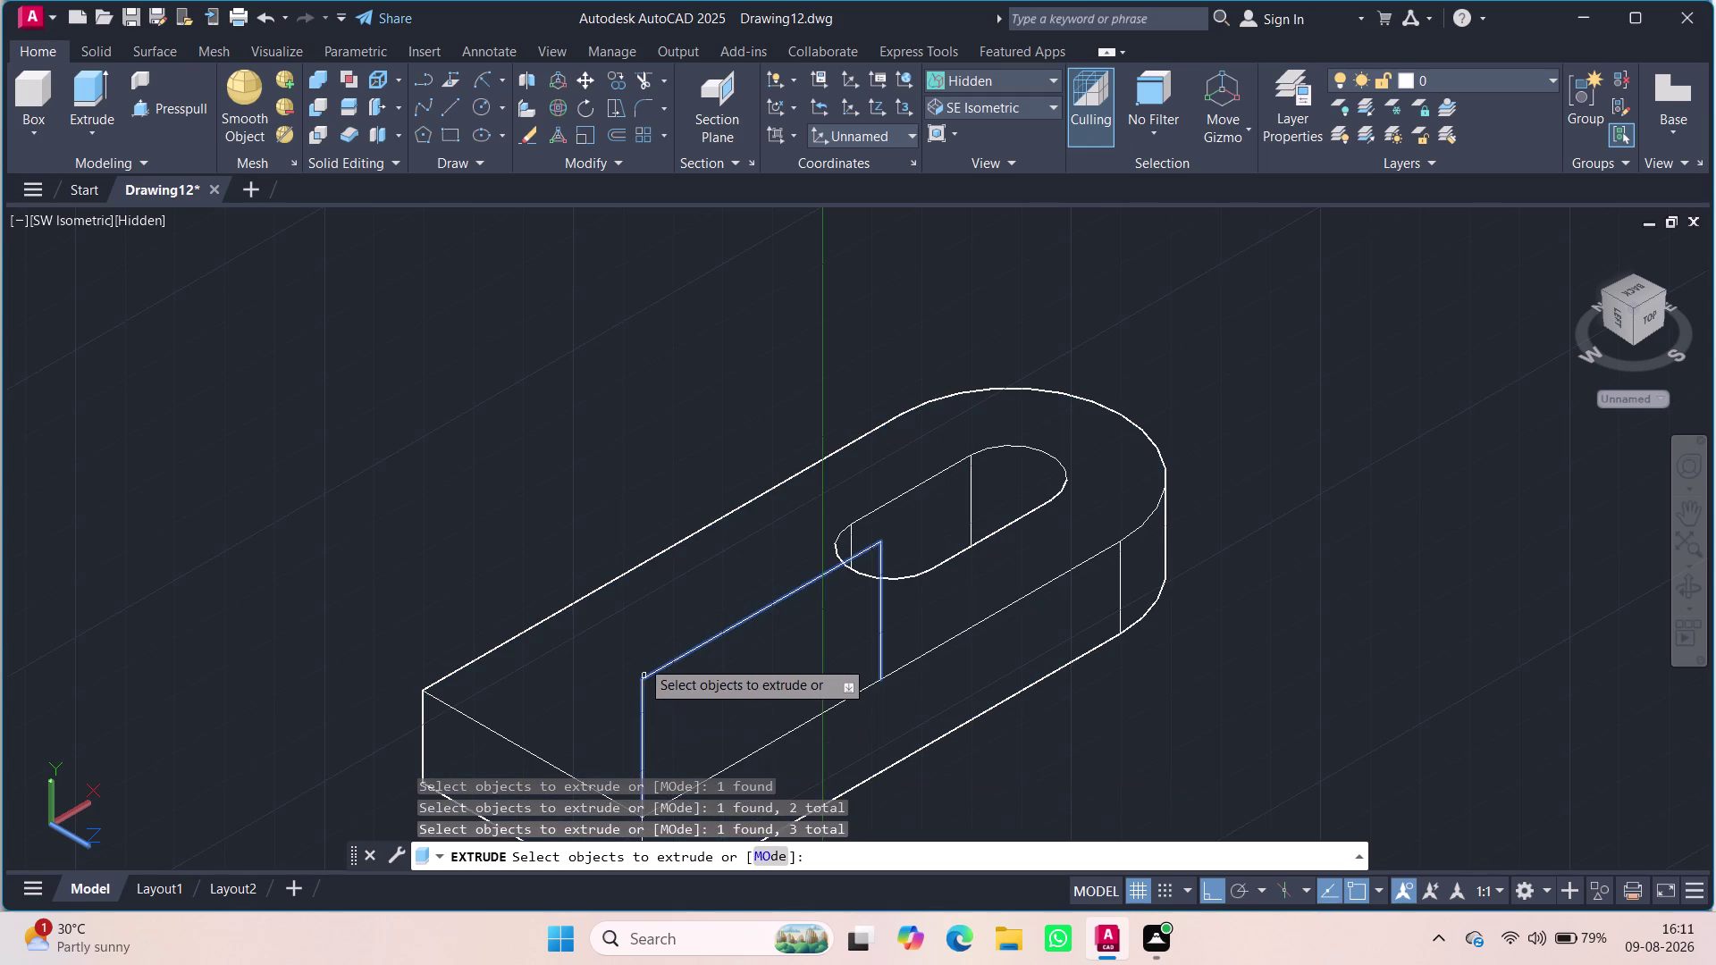
key(Return)
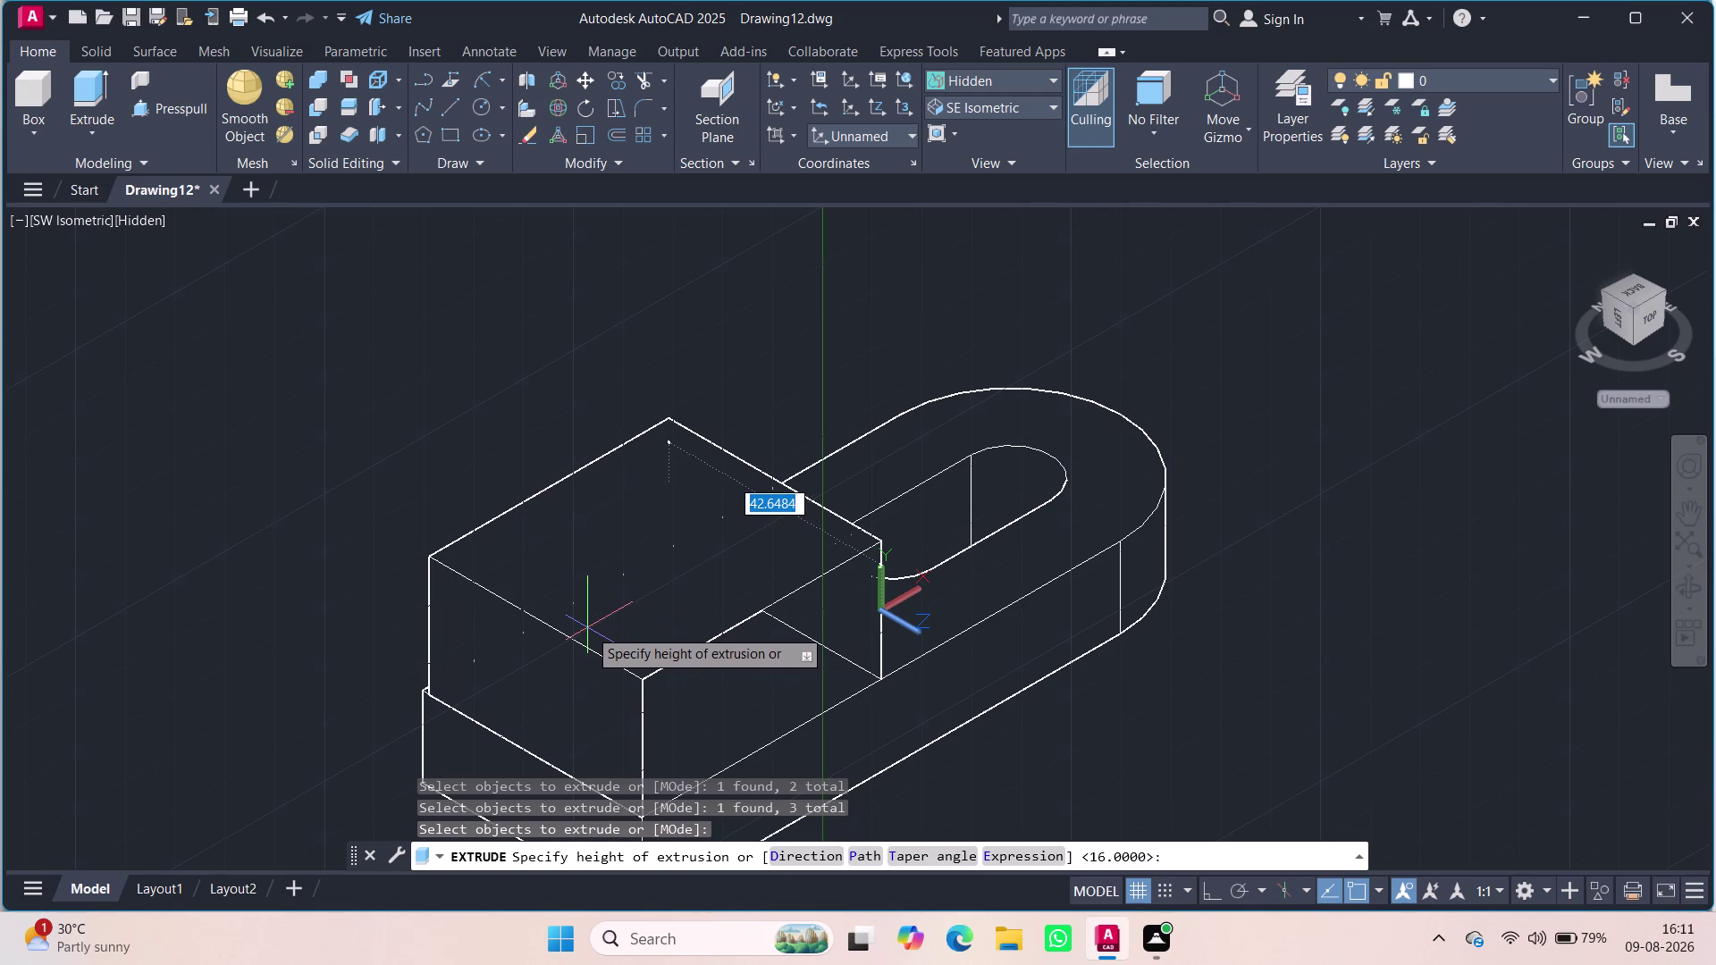
click(728, 695)
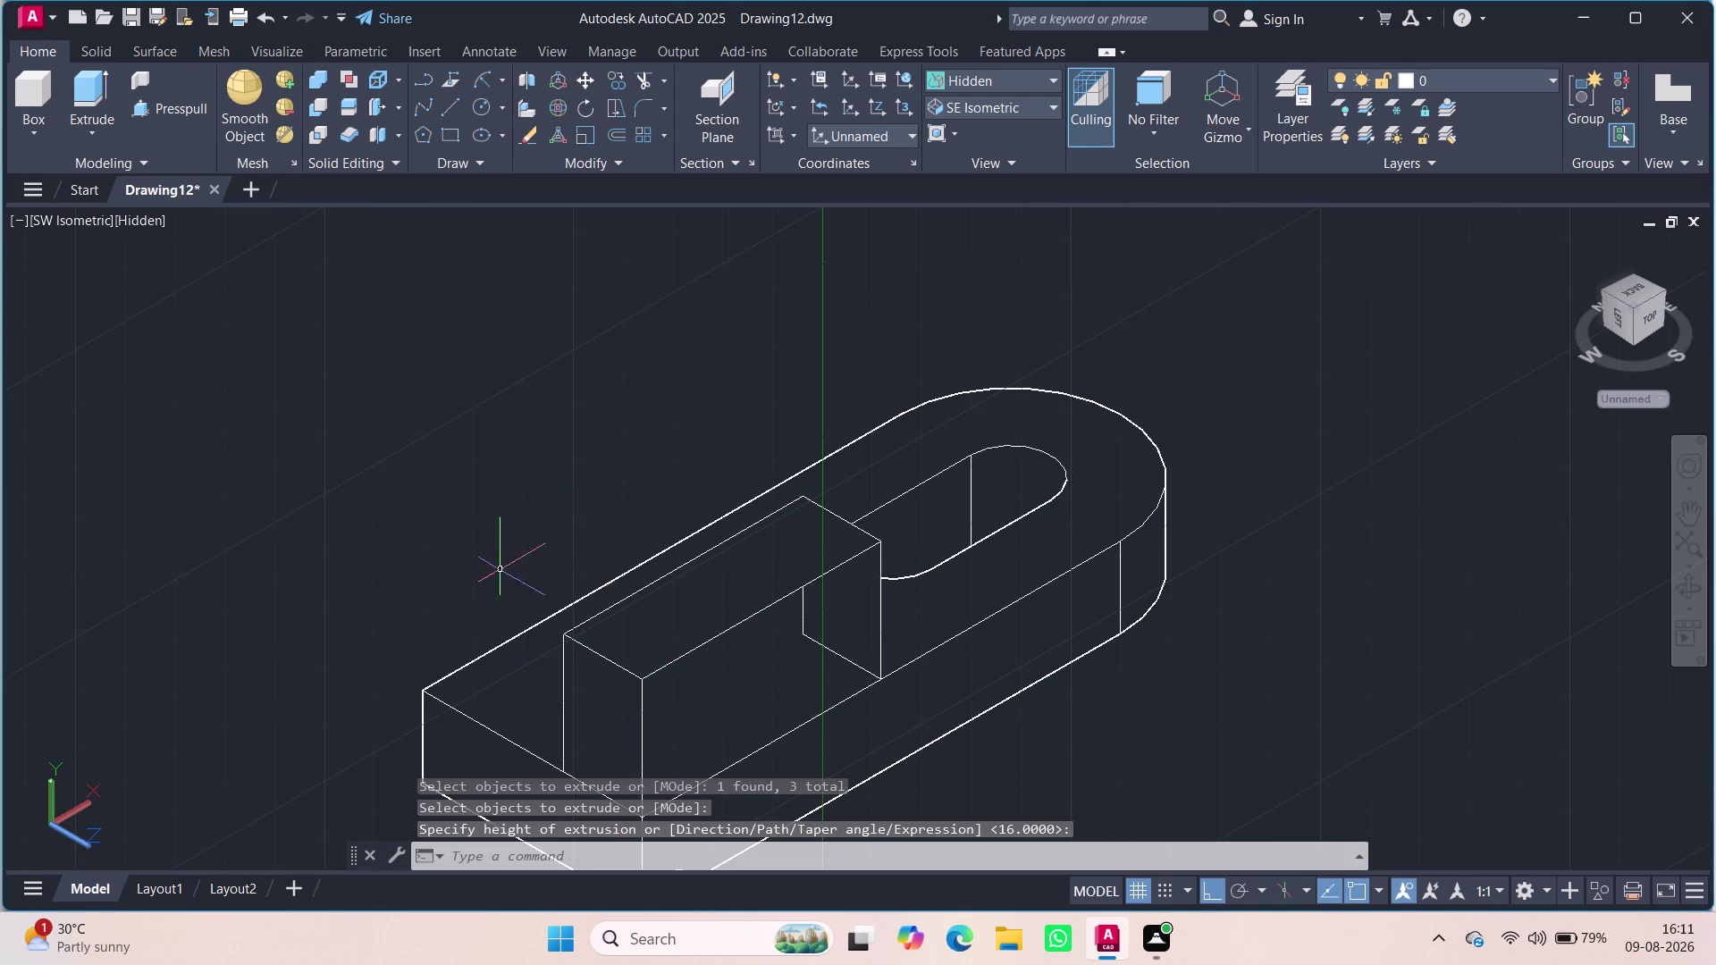
click(136, 224)
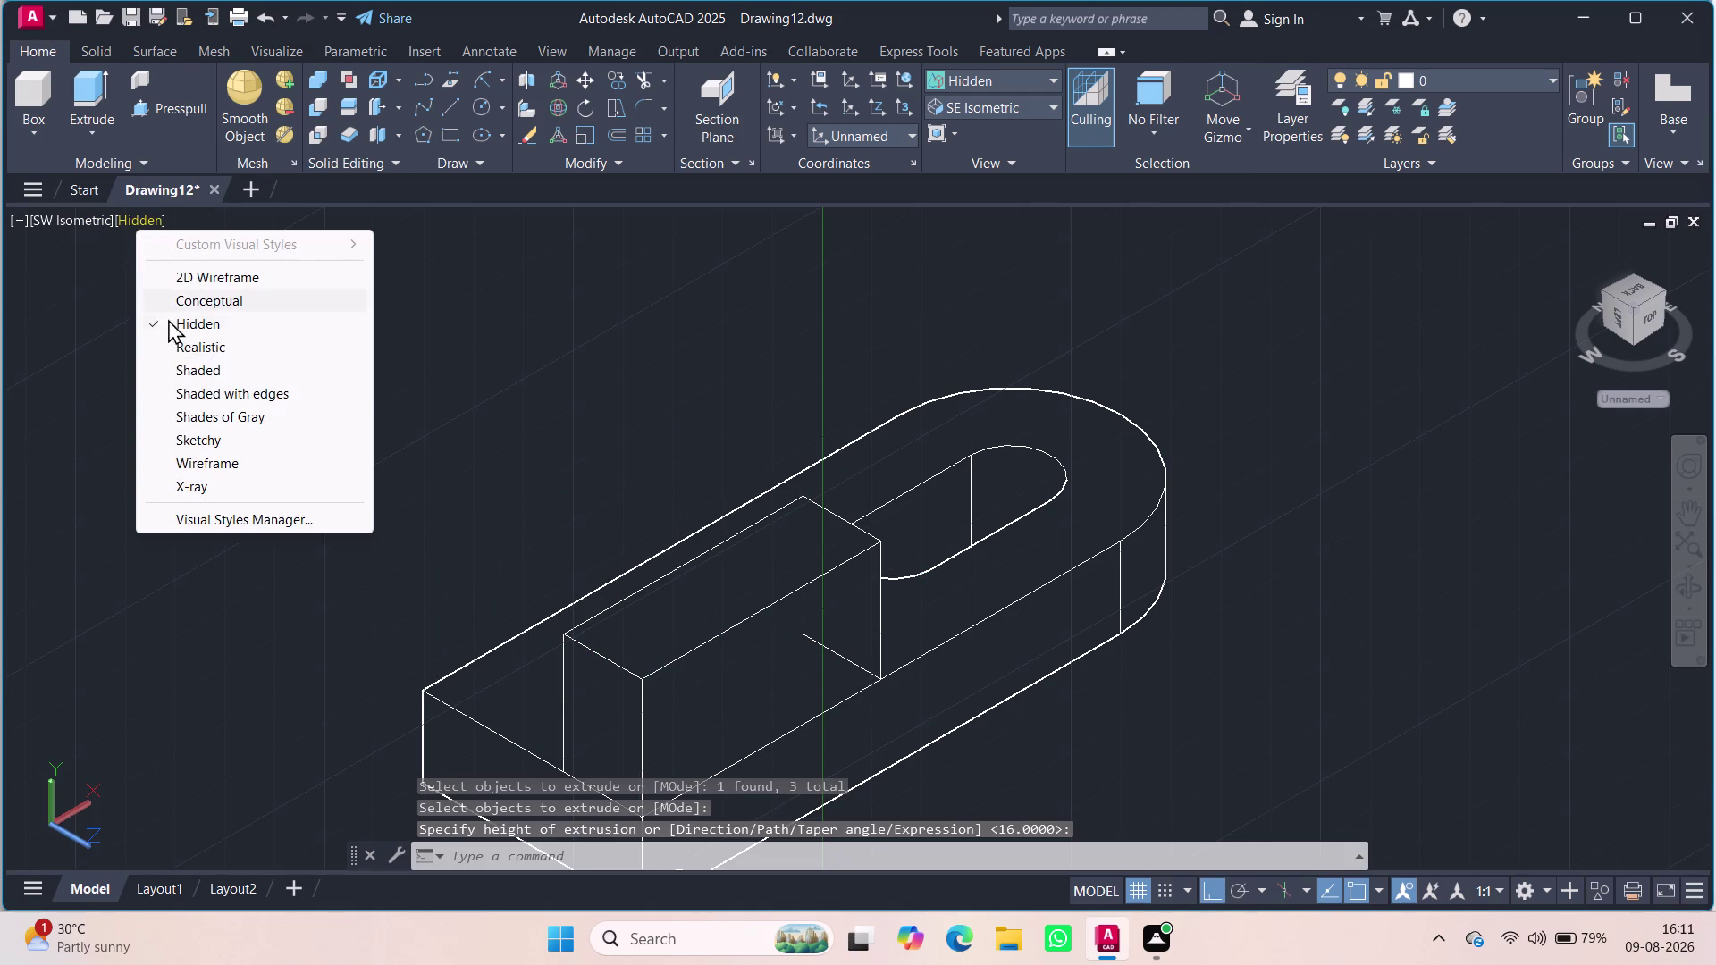
Apply the Shades of Gray visual style, then show SE Isometric zoomed in.
click(194, 409)
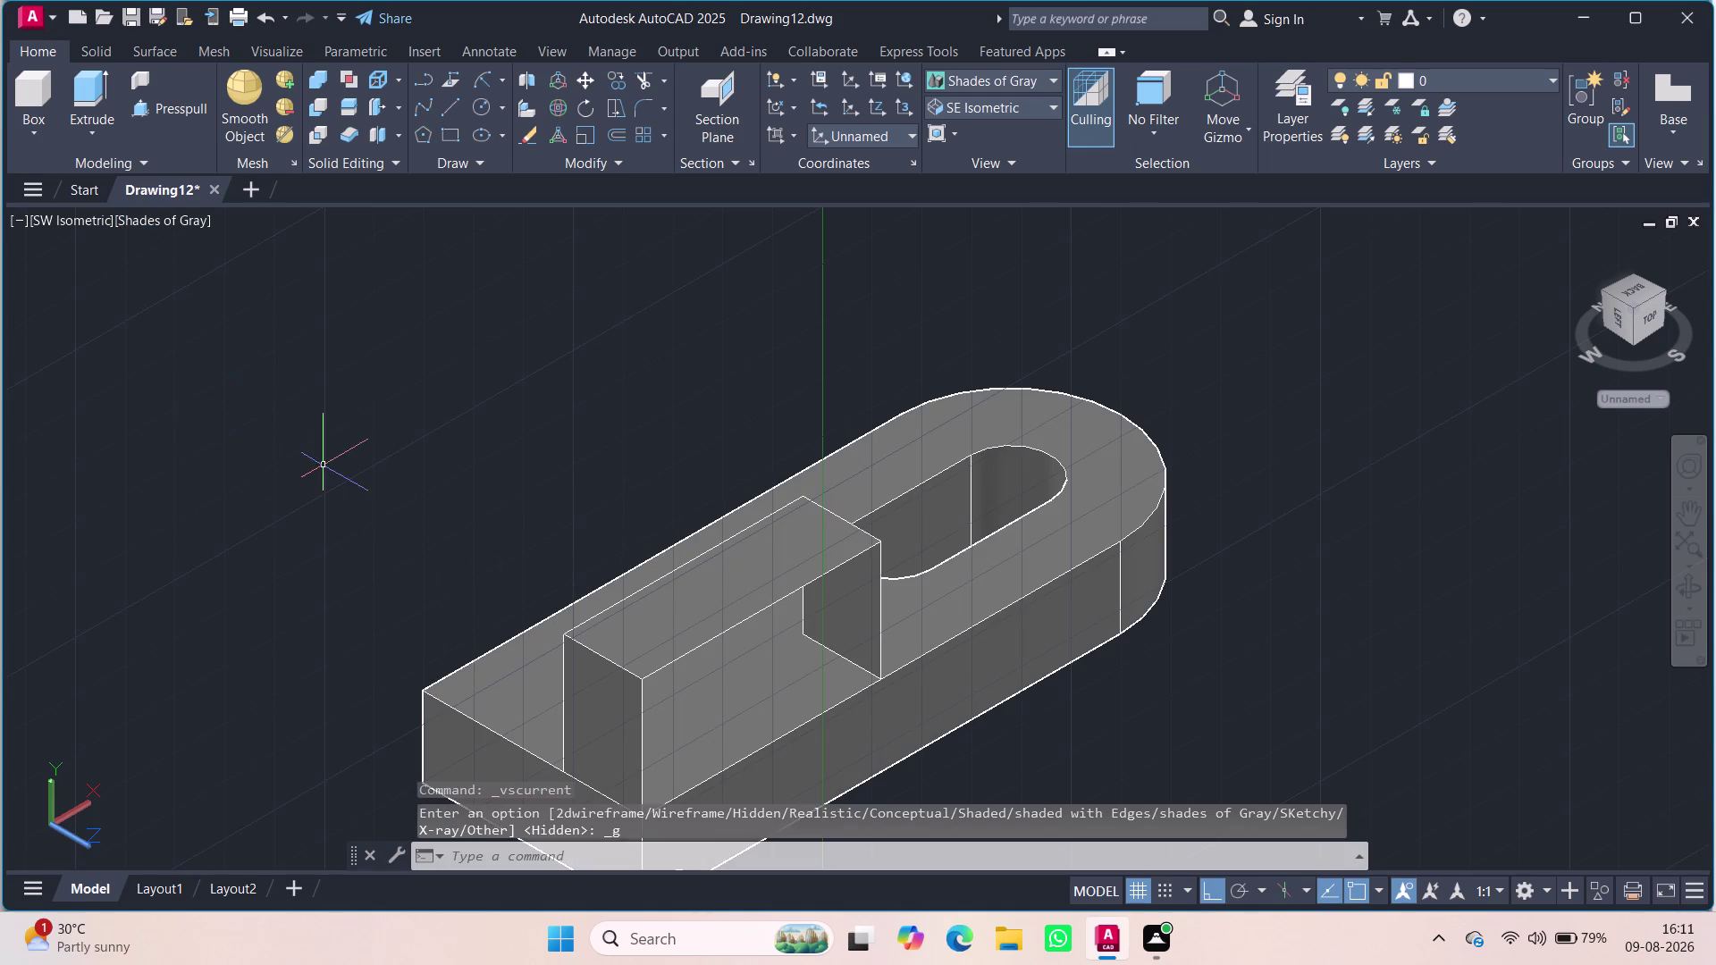
middle_drag(325, 475, 152, 403)
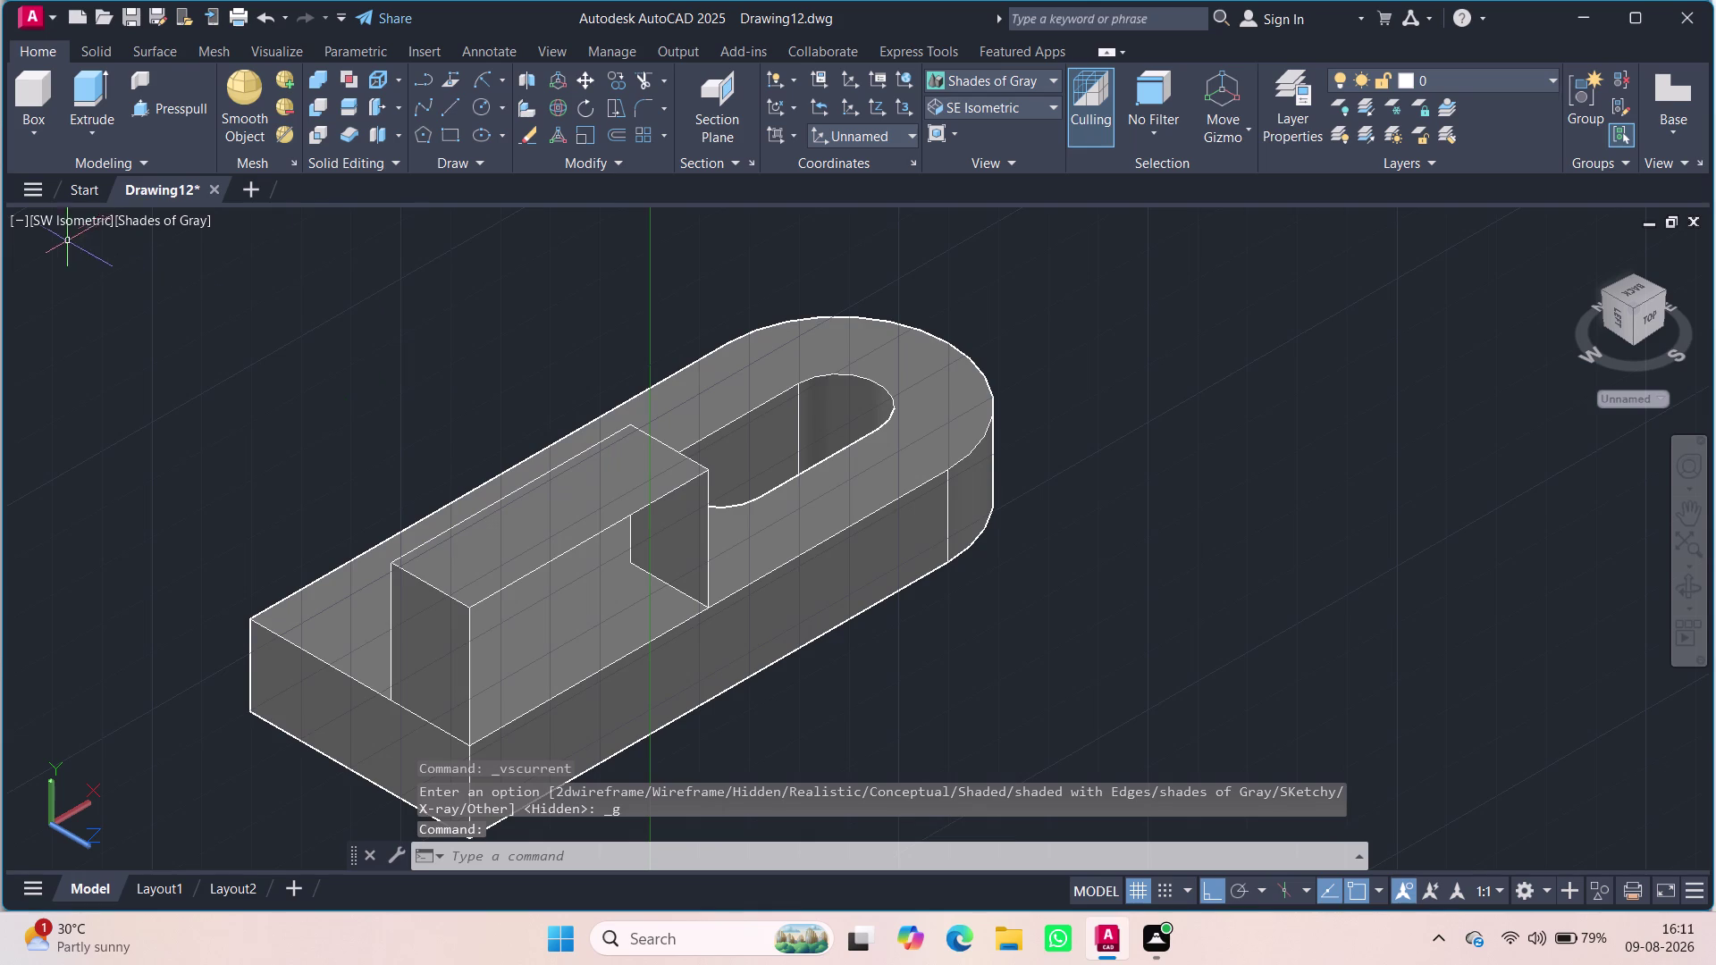
click(56, 224)
click(115, 444)
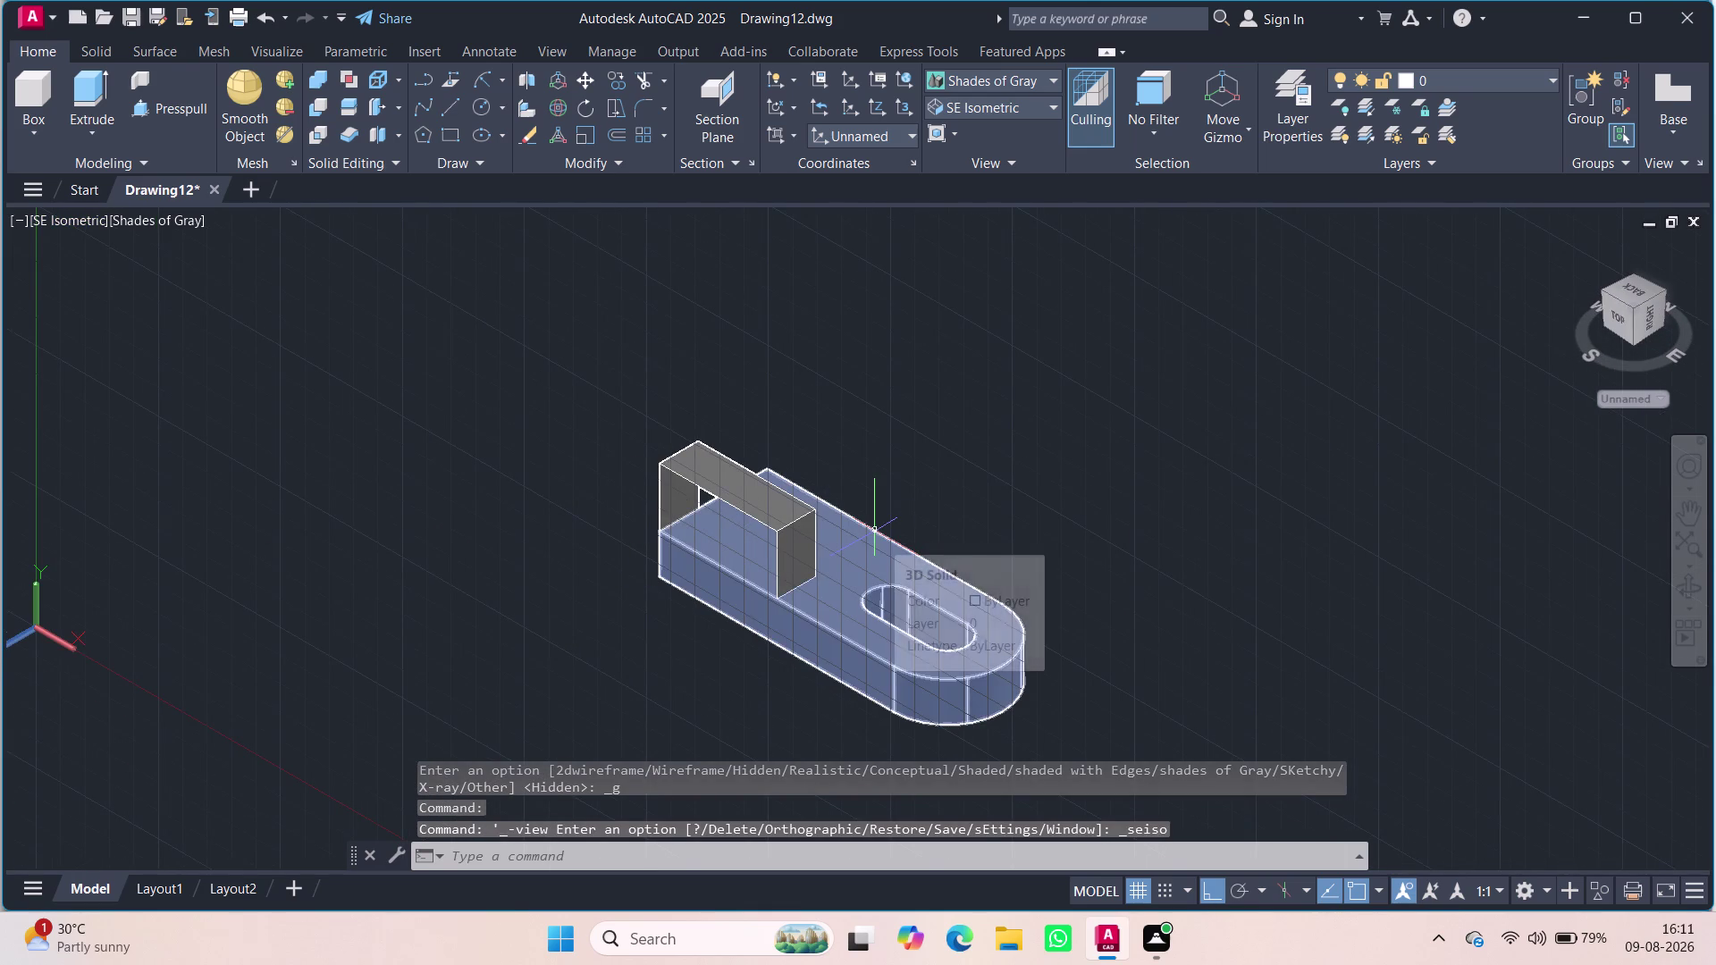
scroll(up, 3)
scroll(up, 3)
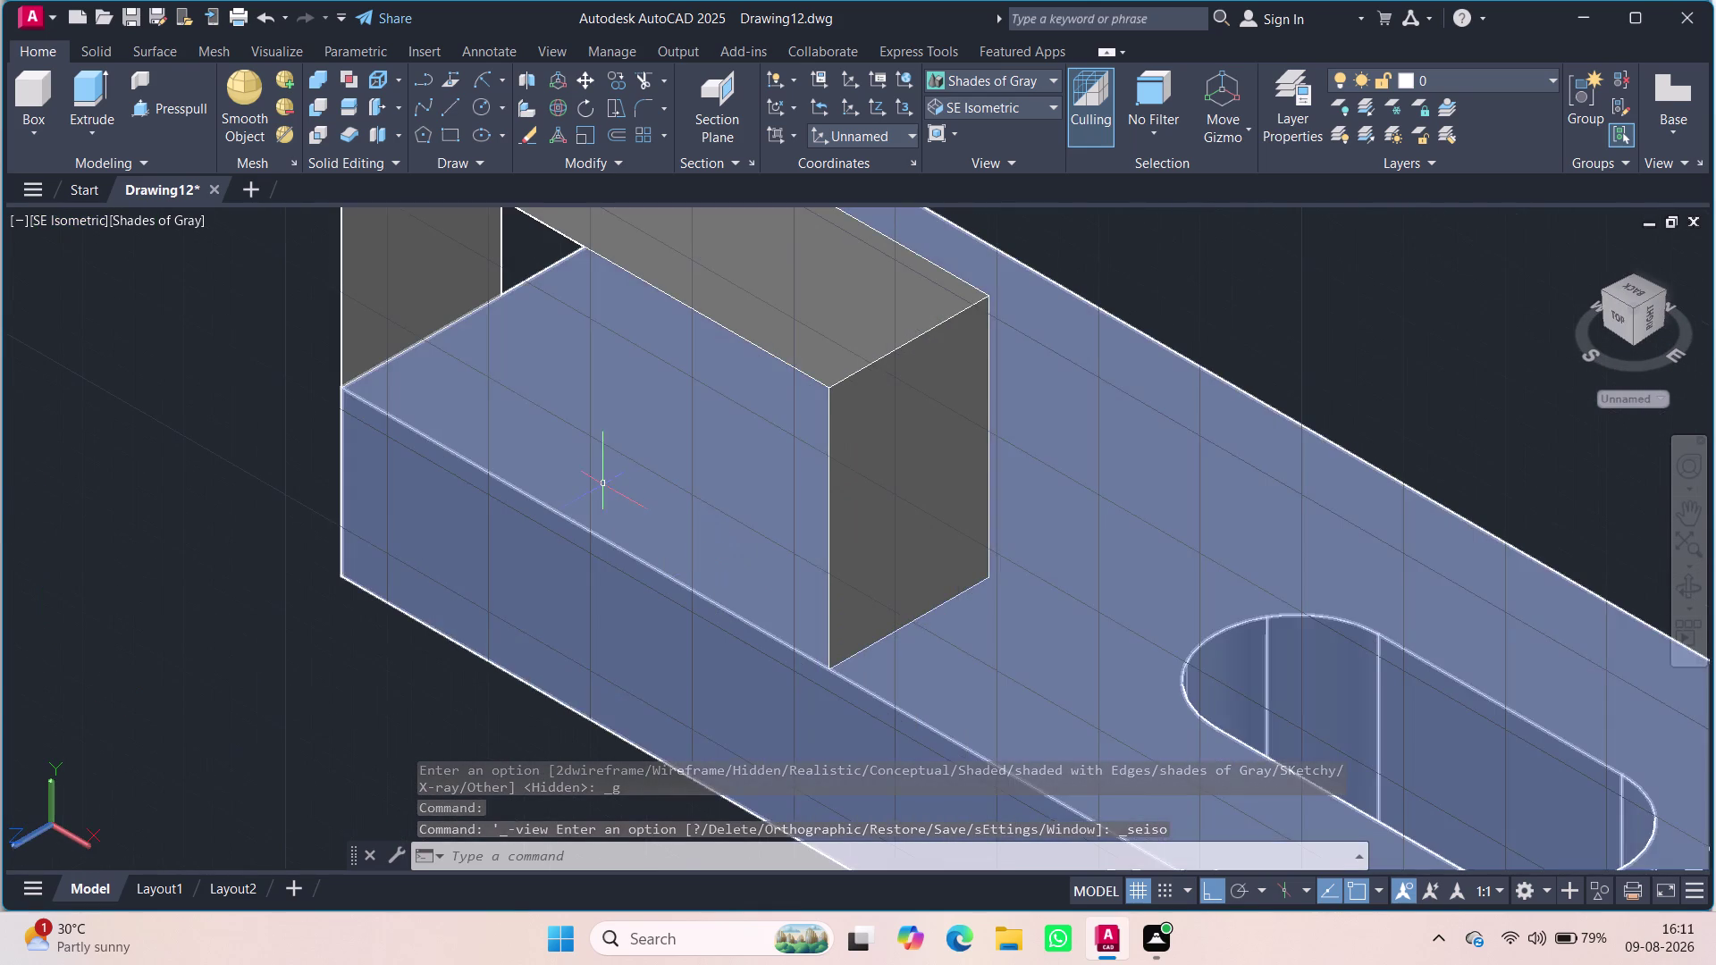
scroll(down, 3)
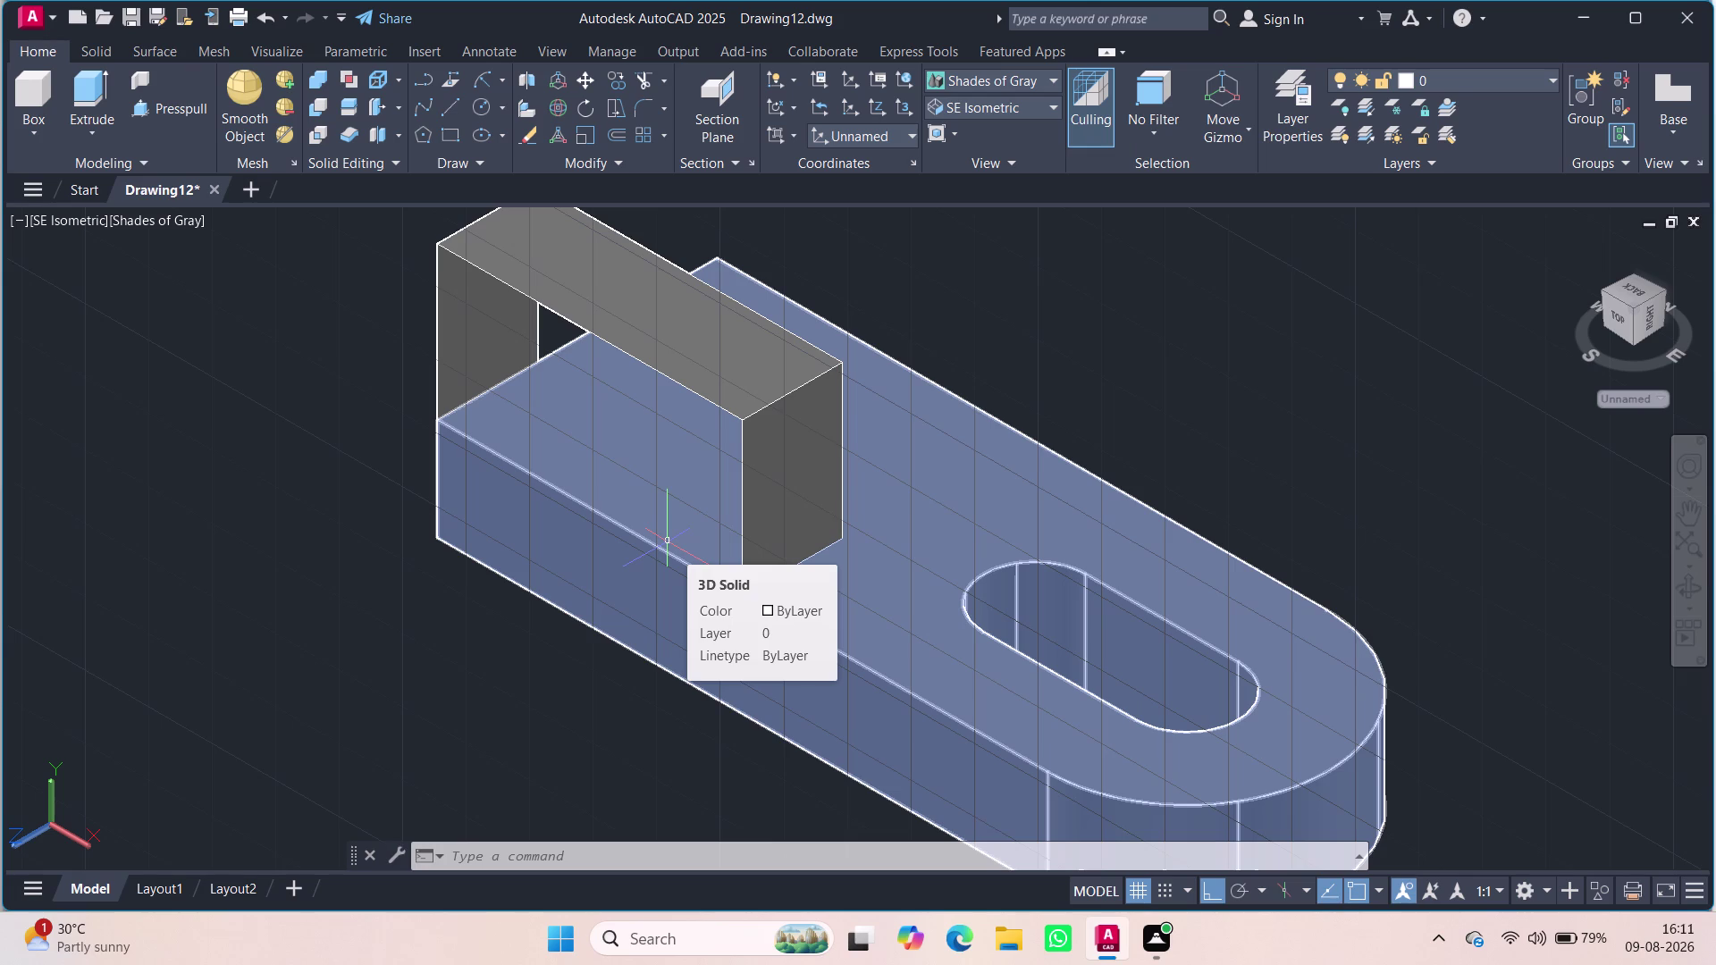
key(Escape)
Undo the view changes, gray shading and upright block extrusion.
key(Escape)
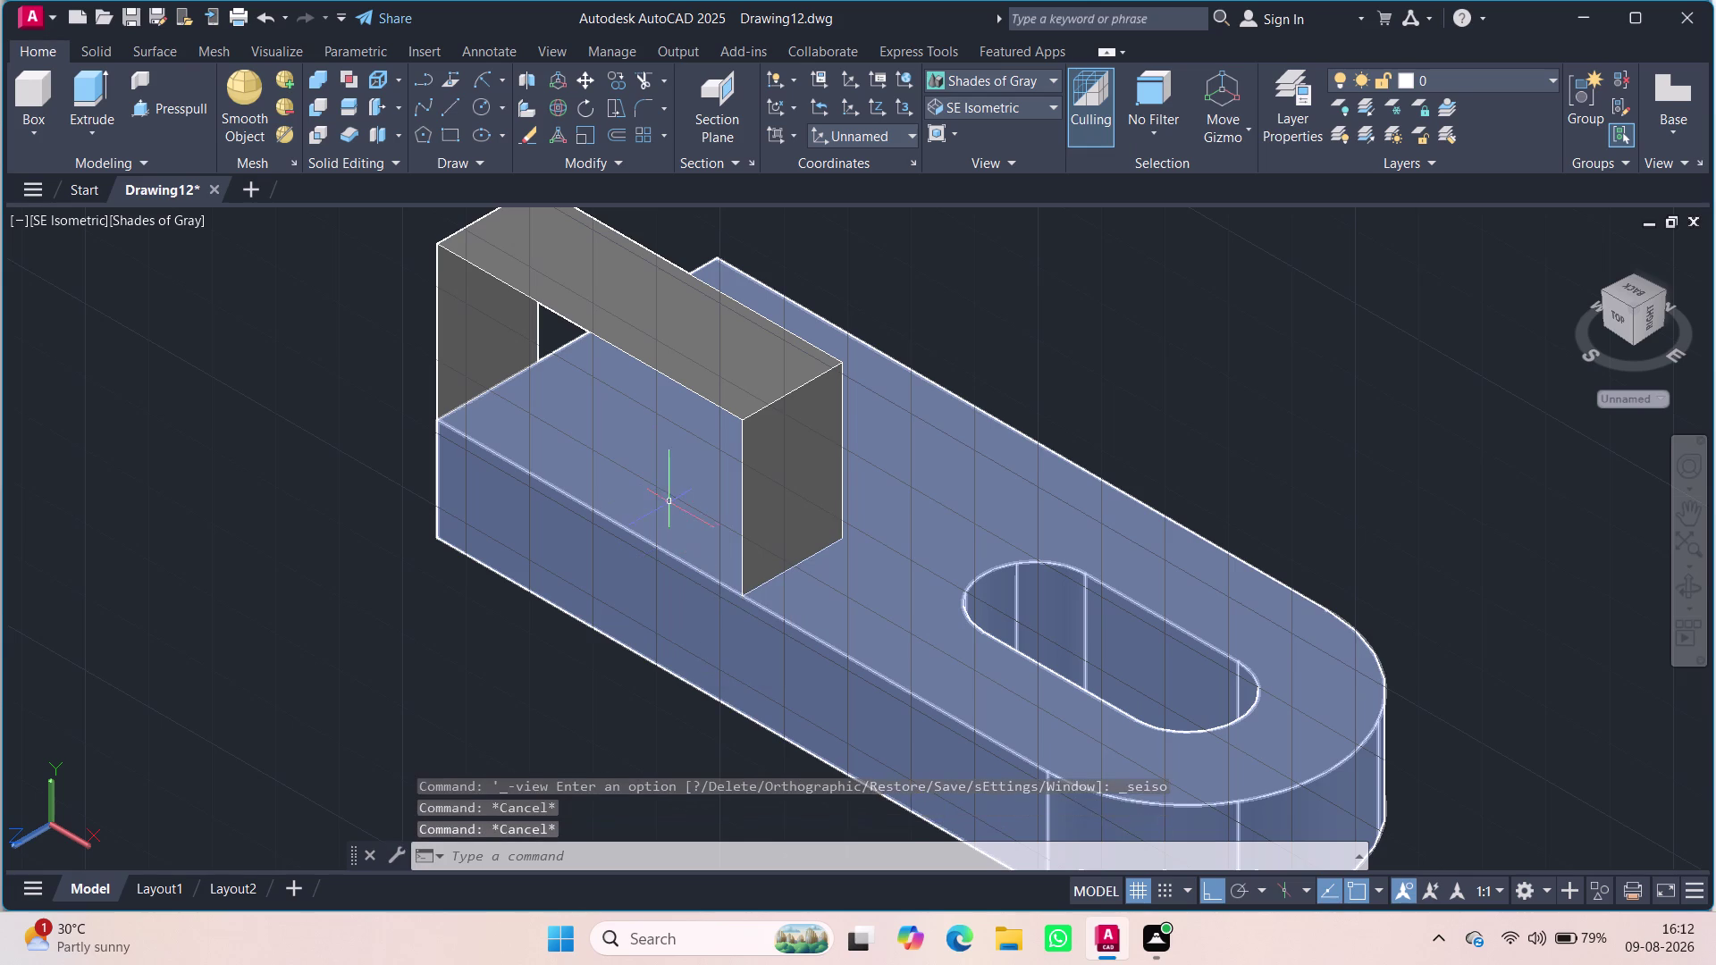
key(ctrl+z)
key(ctrl+z)
key(ctrl+z)
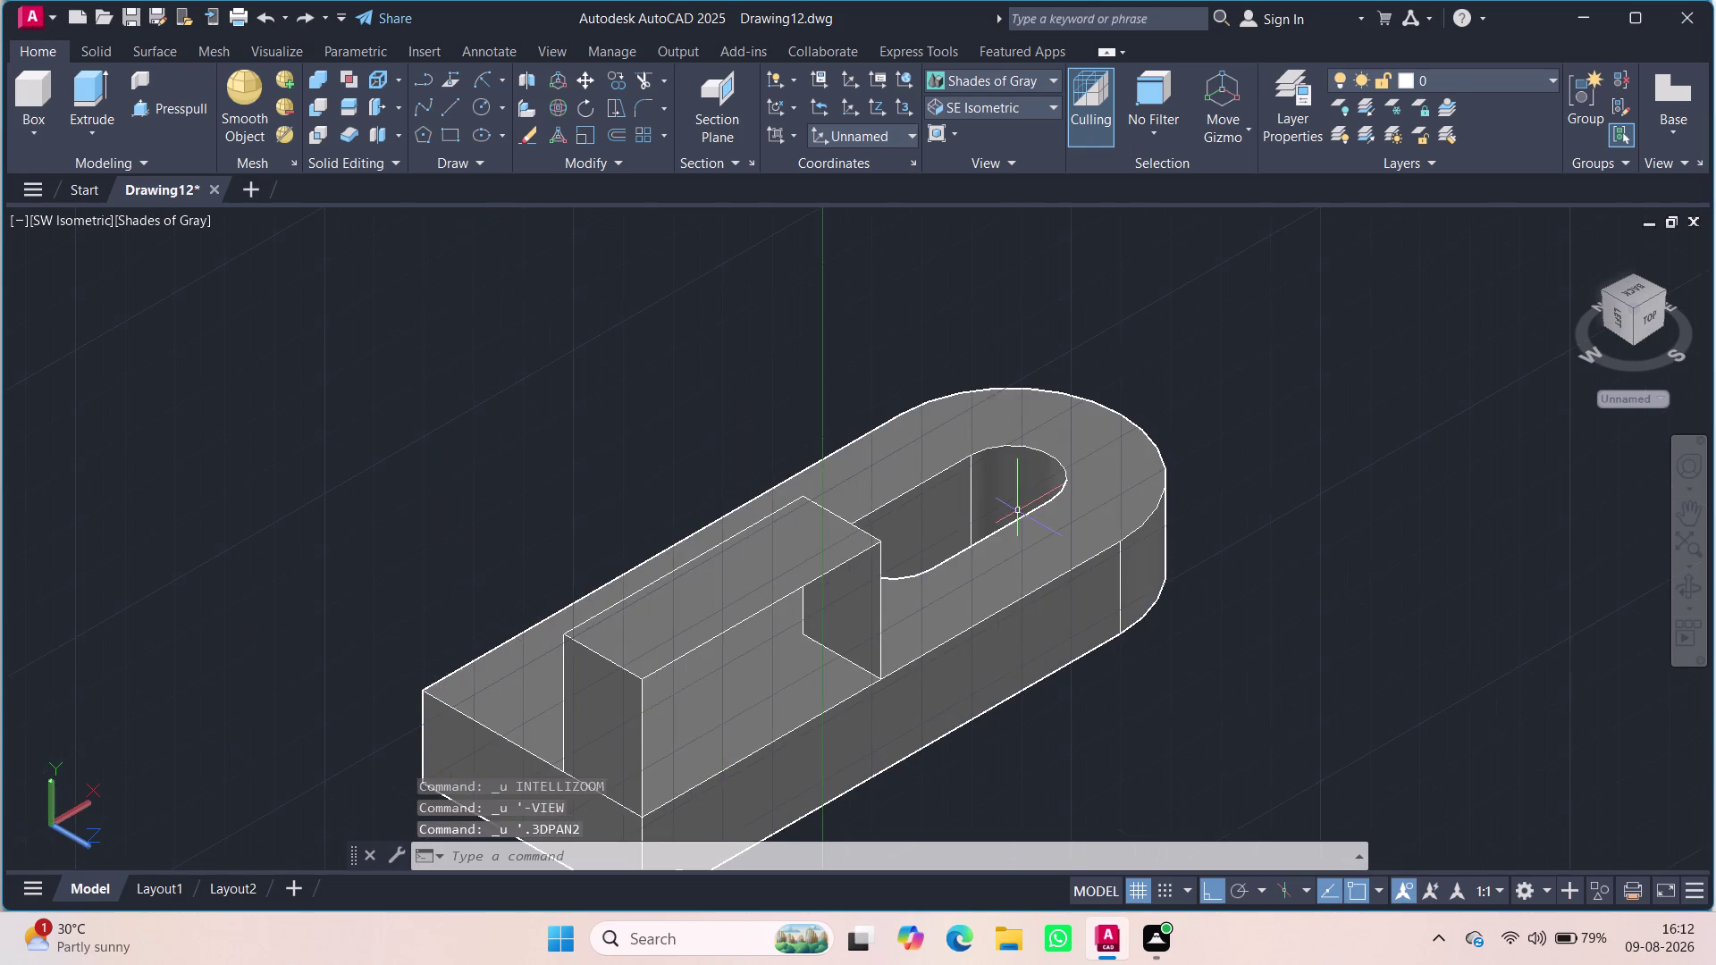
key(ctrl+z)
key(ctrl+z)
key(ctrl+z)
key(ctrl+z)
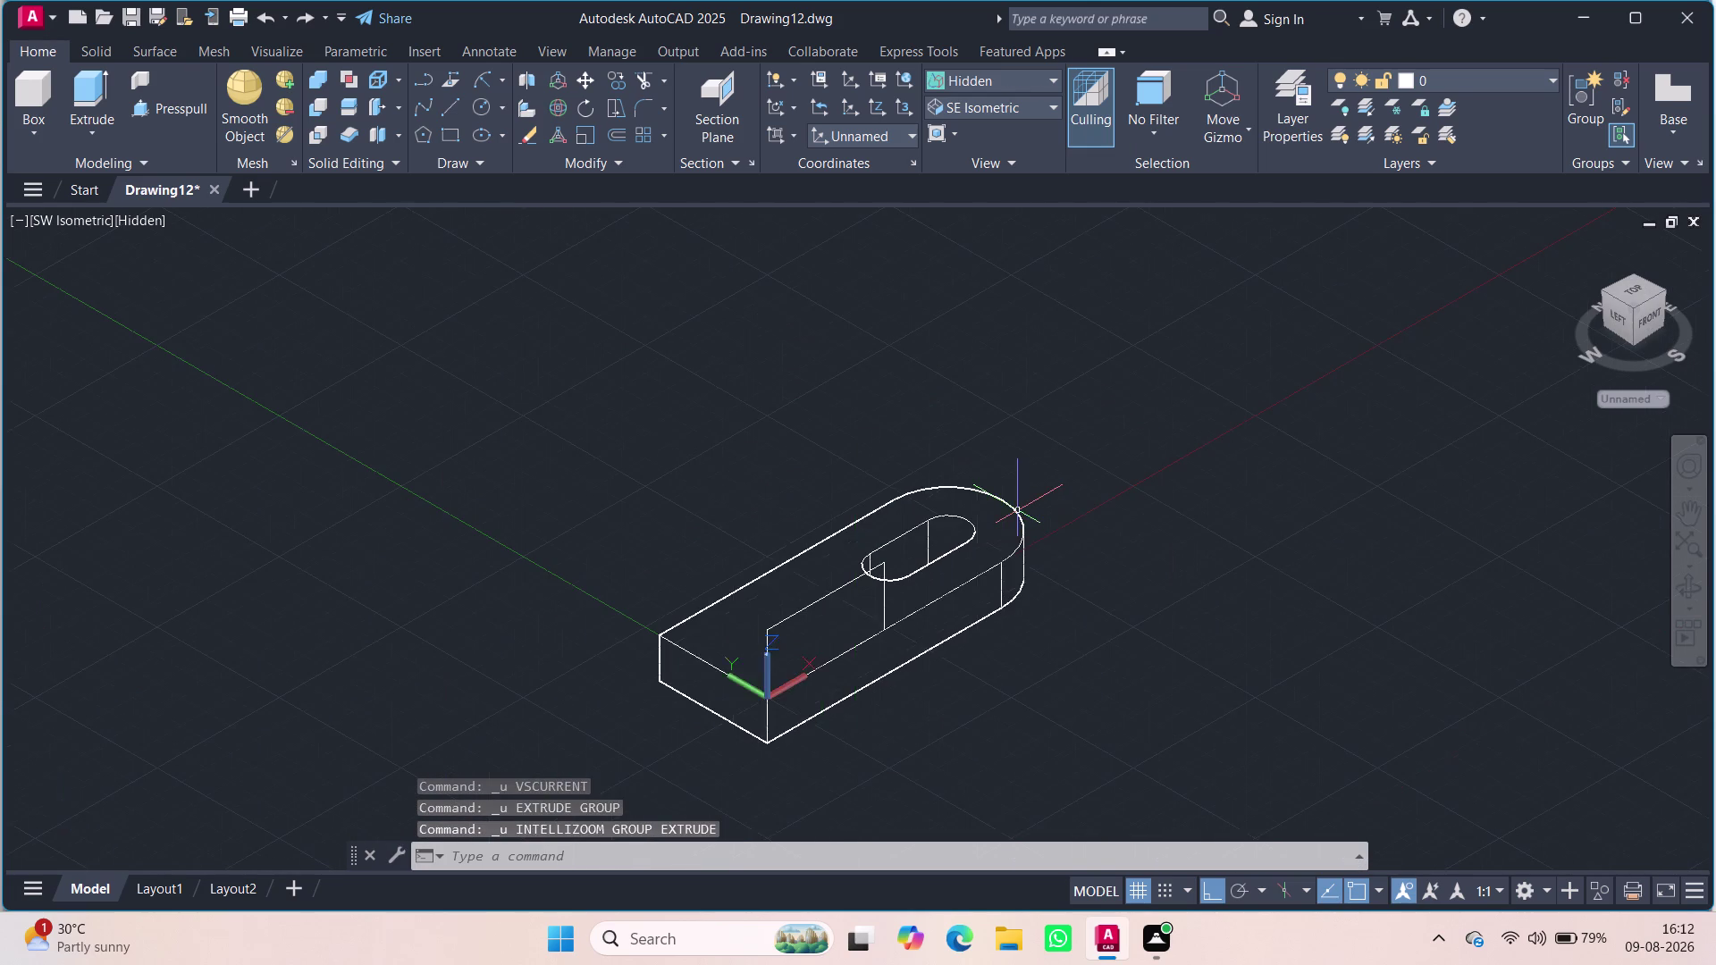
key(z)
key(Escape)
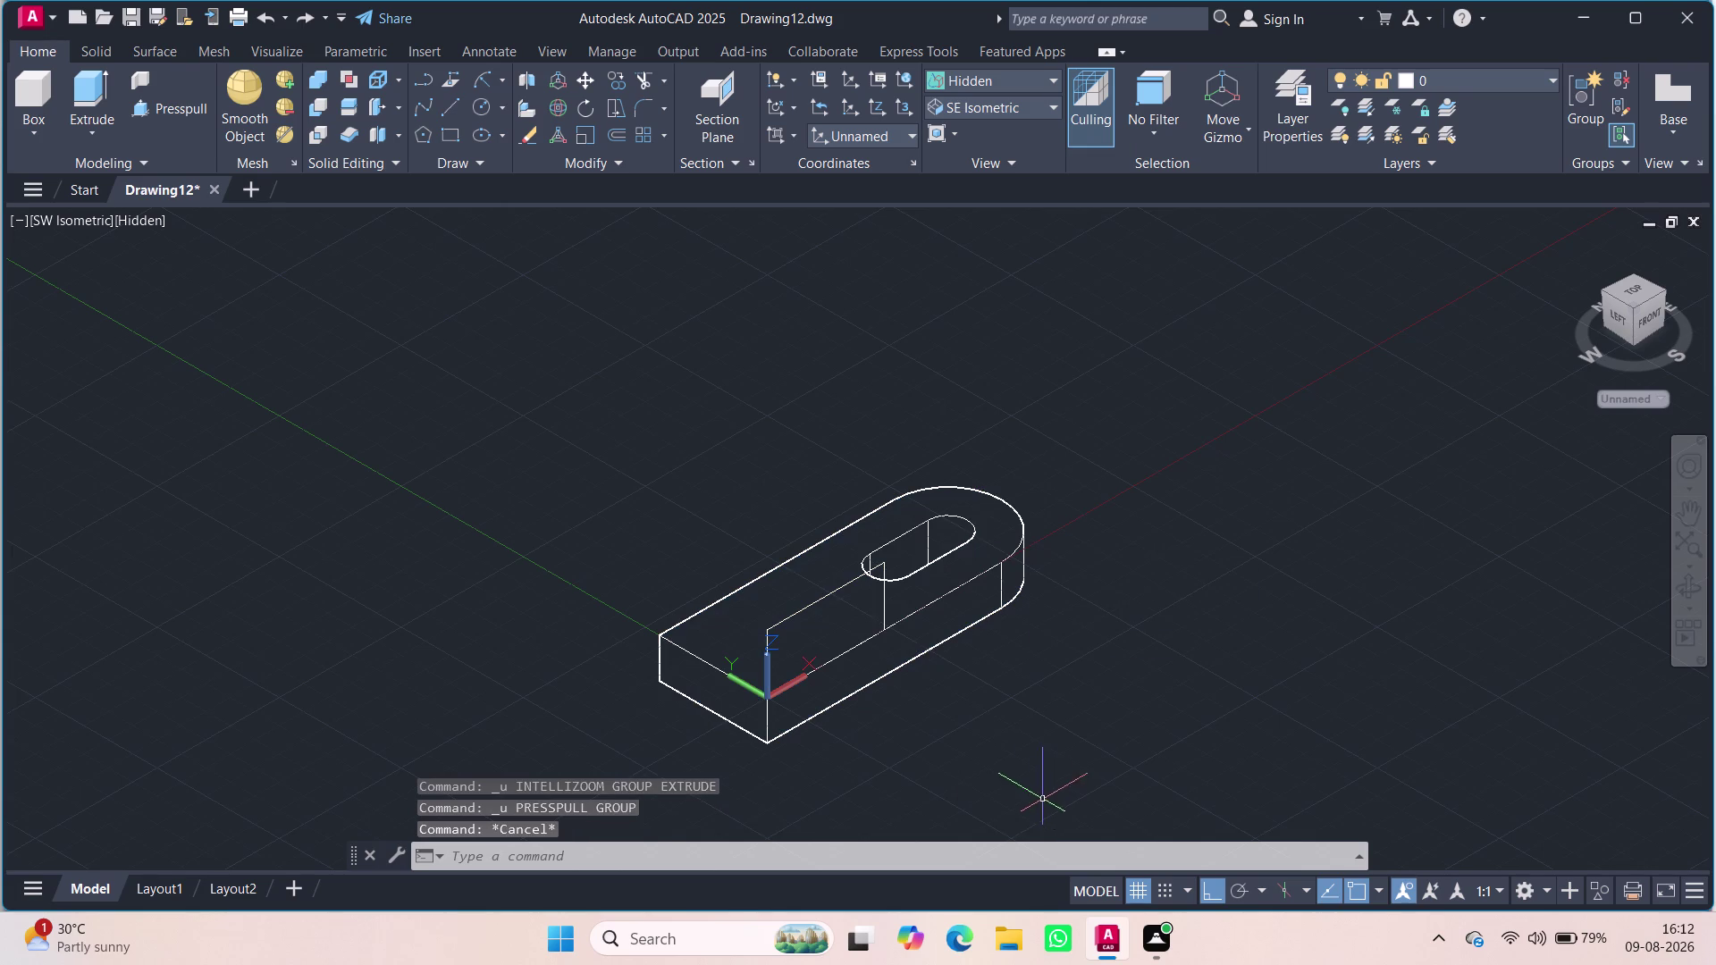
Erase the base plate solid, then undo to restore it.
click(823, 597)
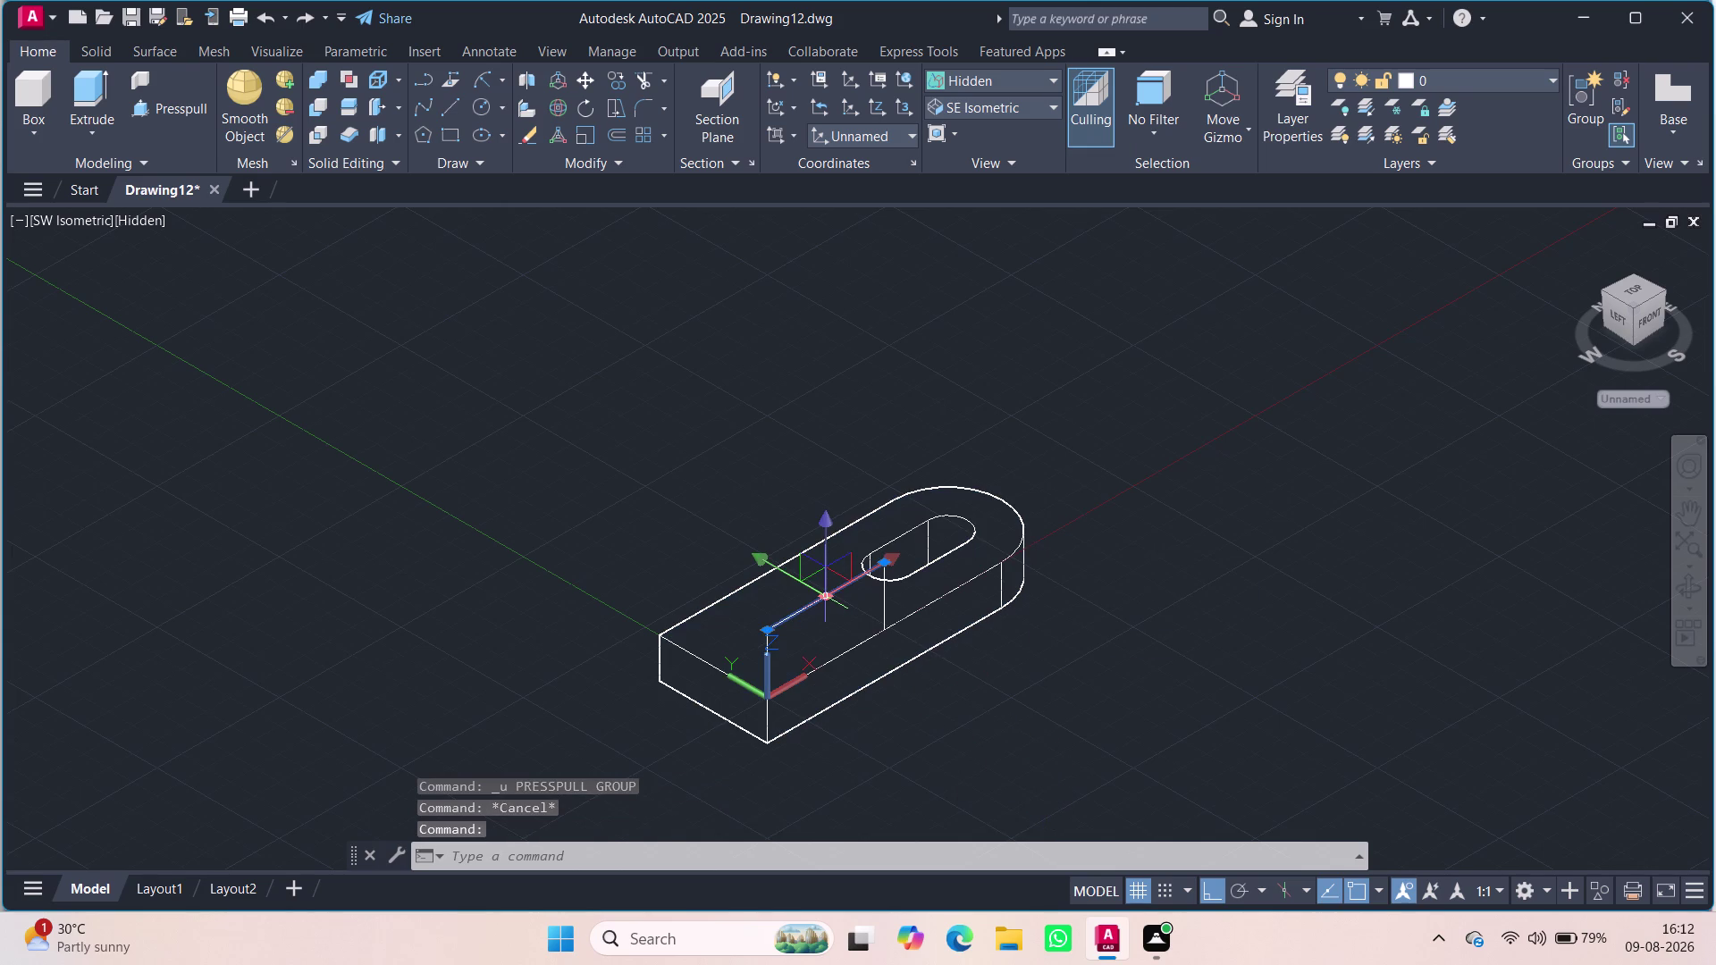
key(Delete)
click(889, 613)
click(884, 614)
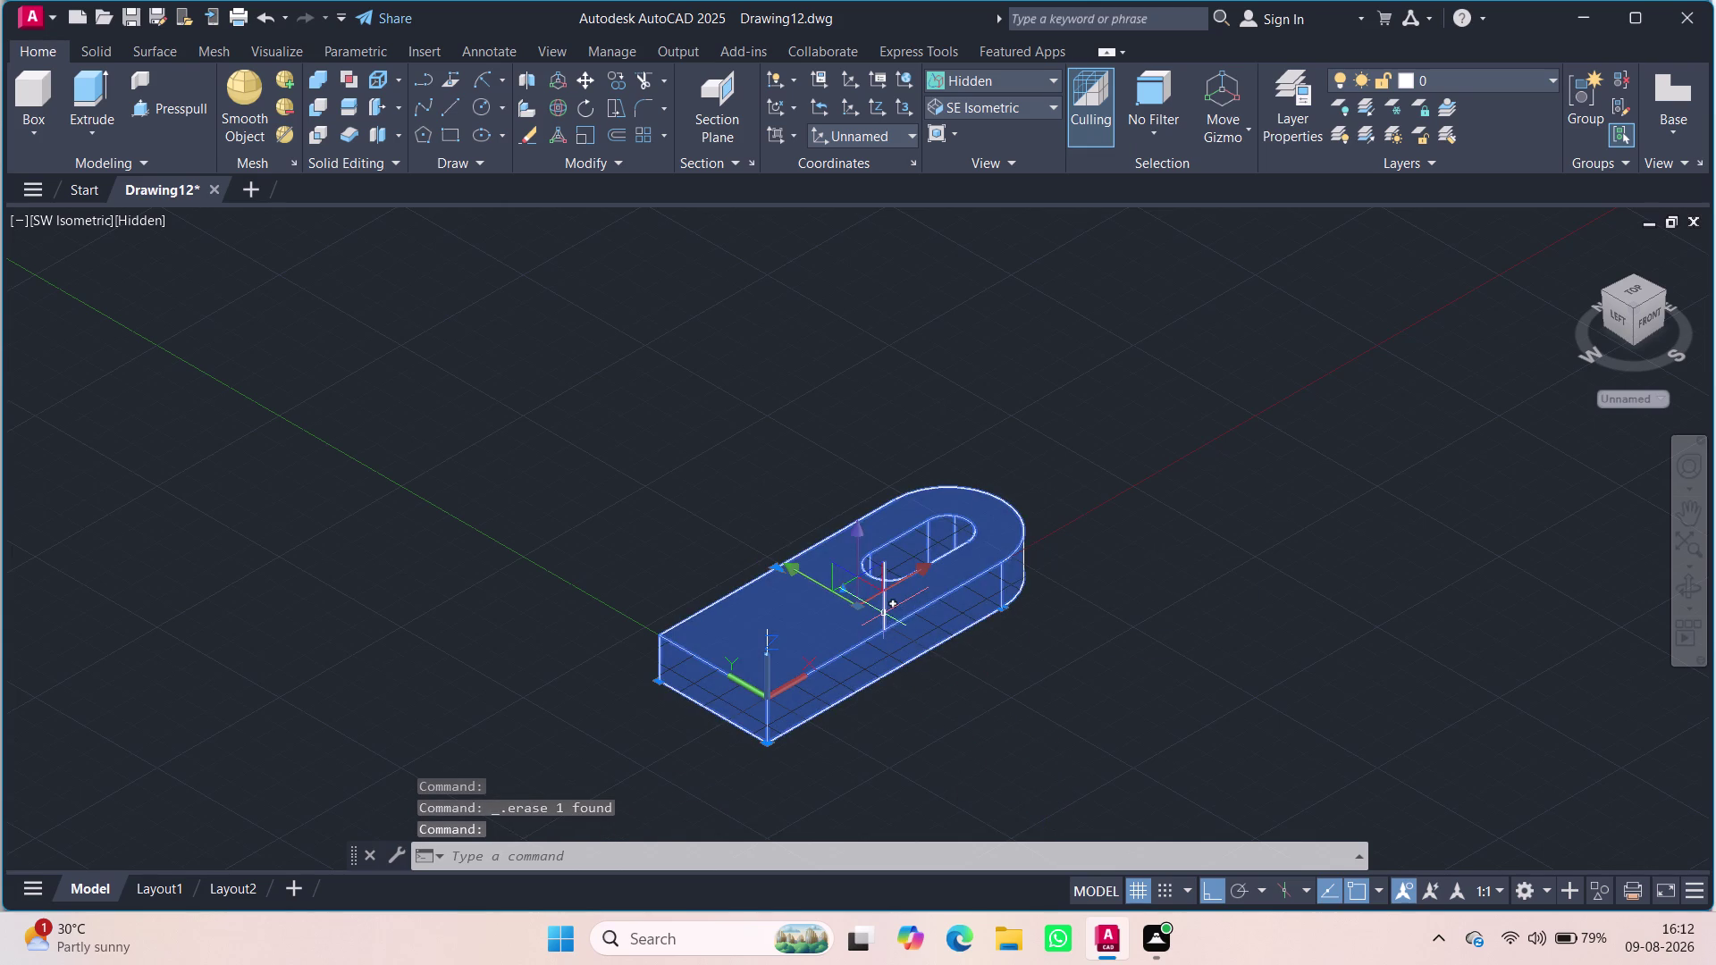
key(Delete)
click(767, 639)
key(Delete)
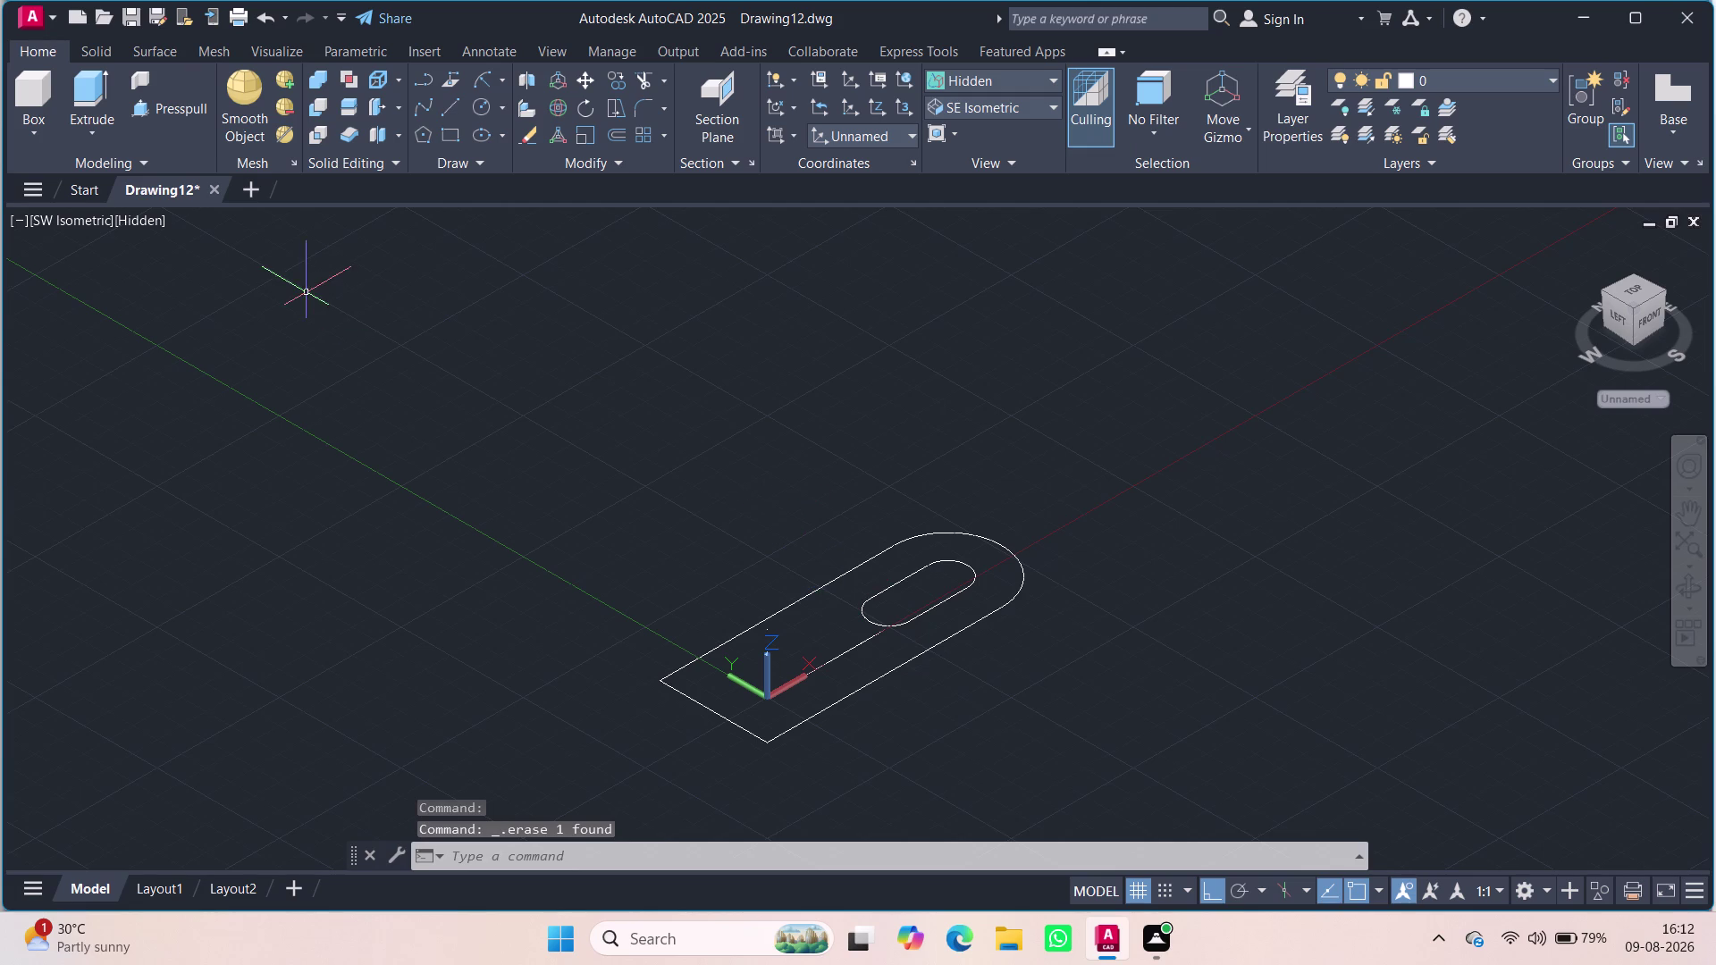
key(ctrl+z)
key(ctrl+z)
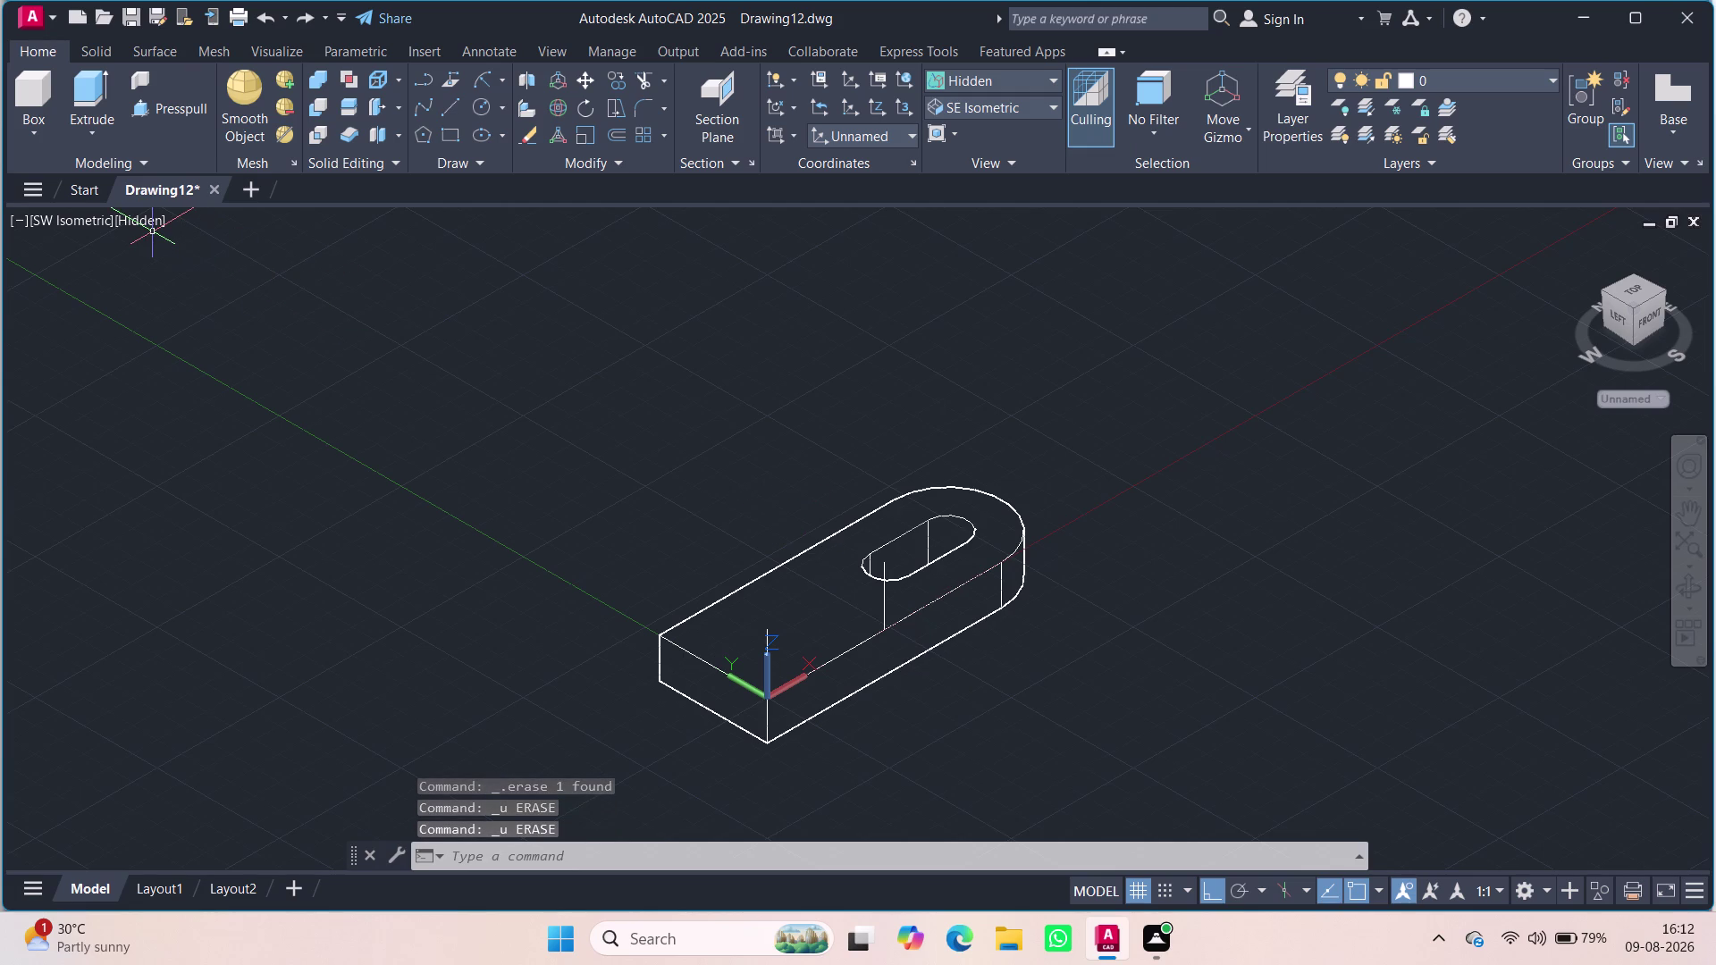
scroll(up, 3)
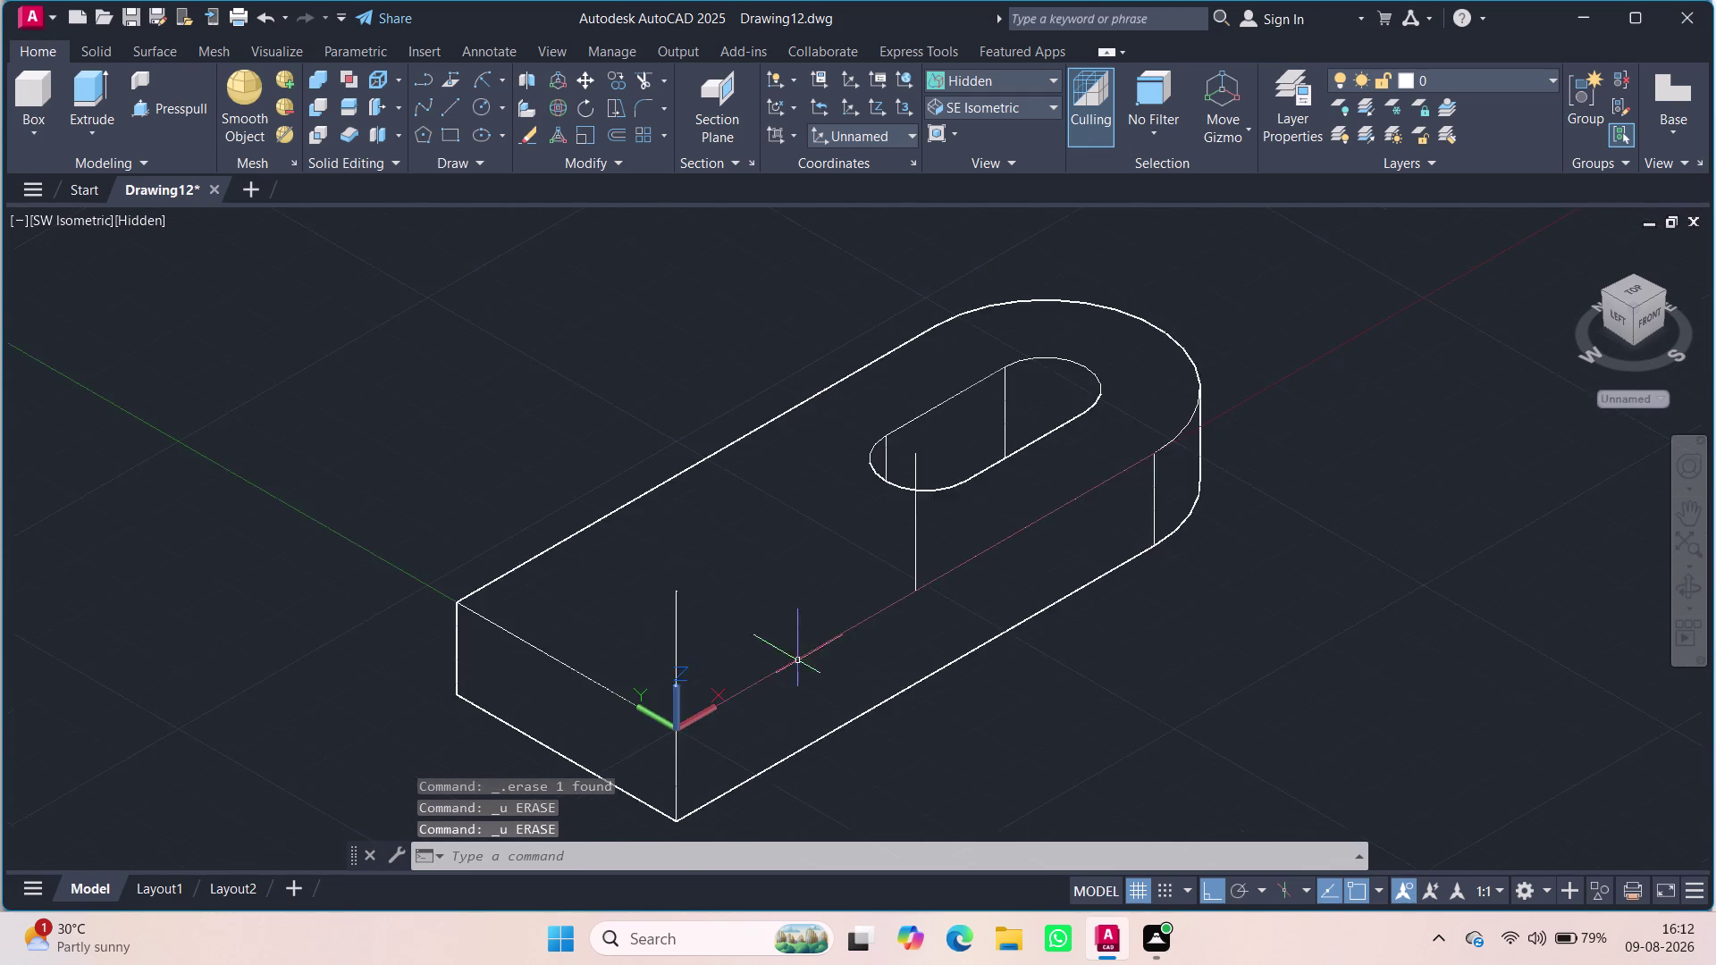
Erase the two stray vertical lines from the base plate.
scroll(up, 3)
click(631, 617)
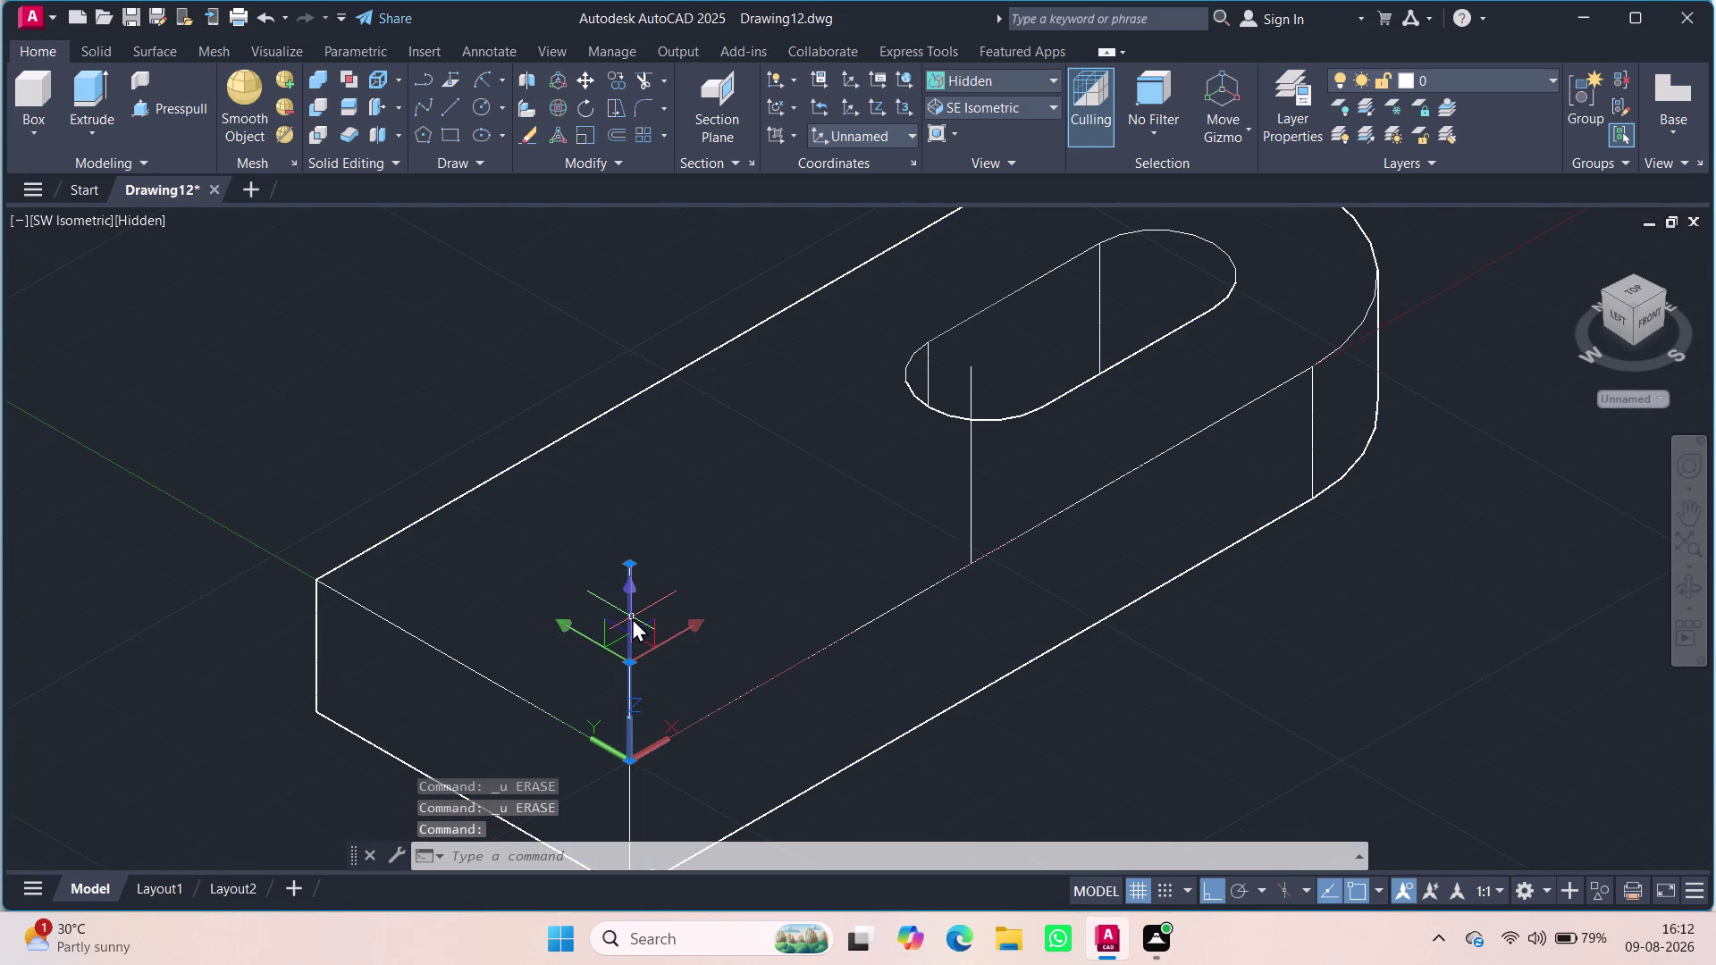
key(Delete)
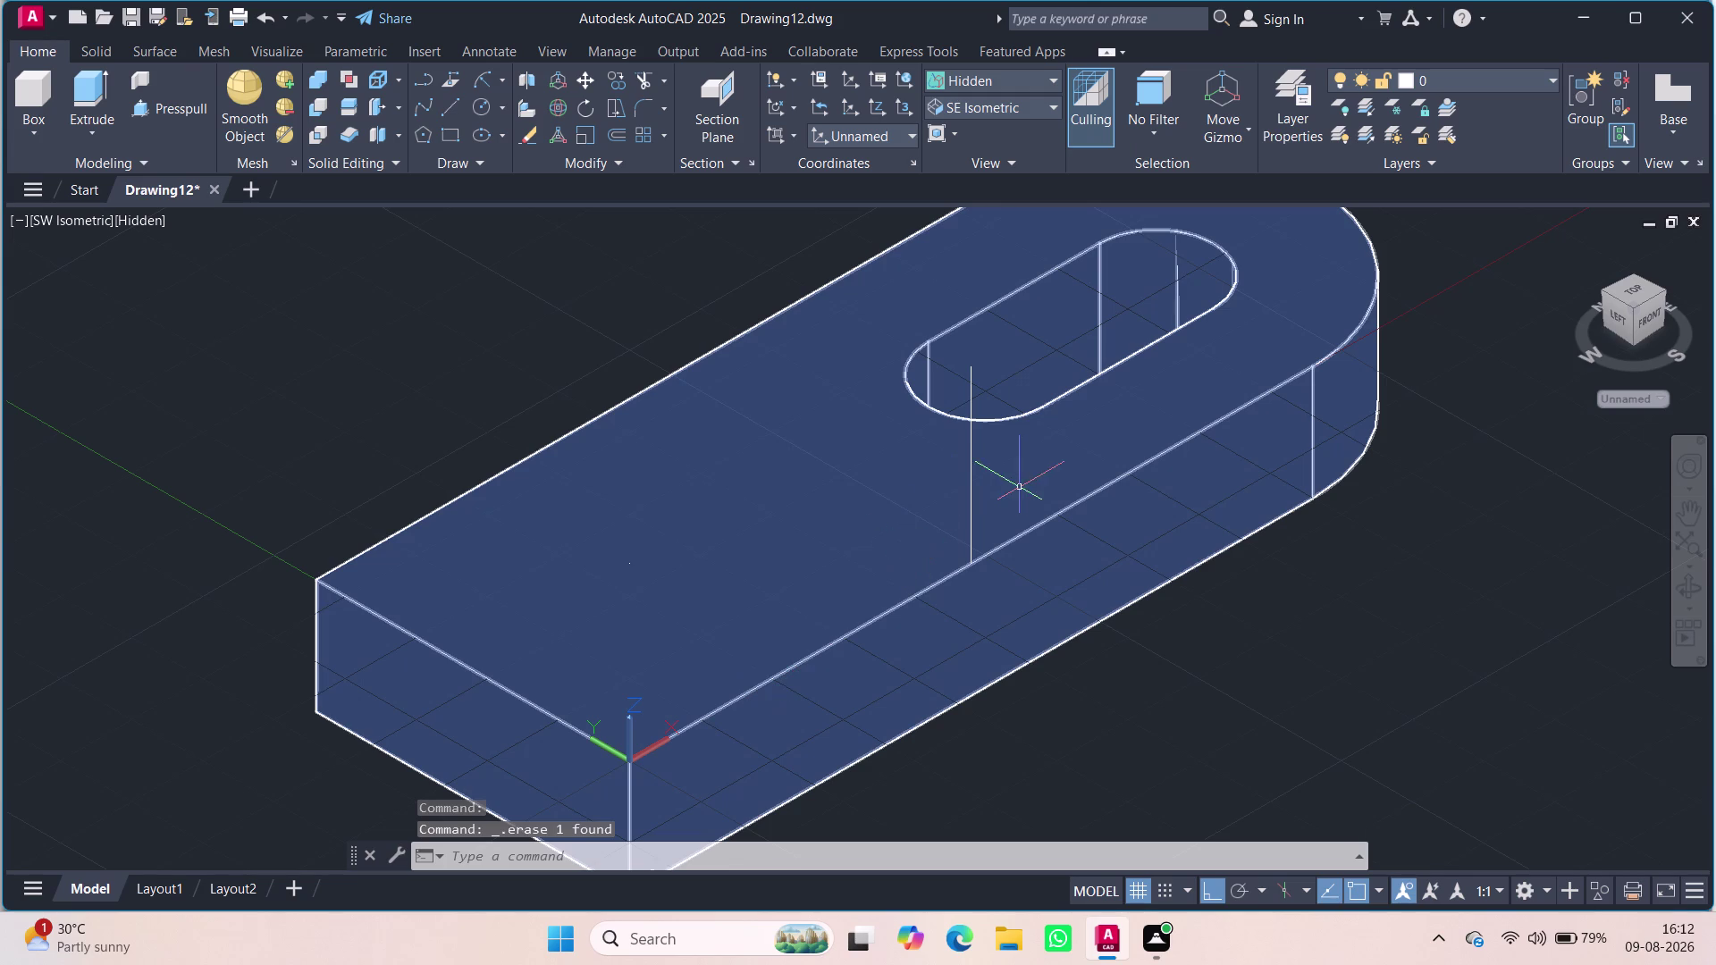
click(965, 445)
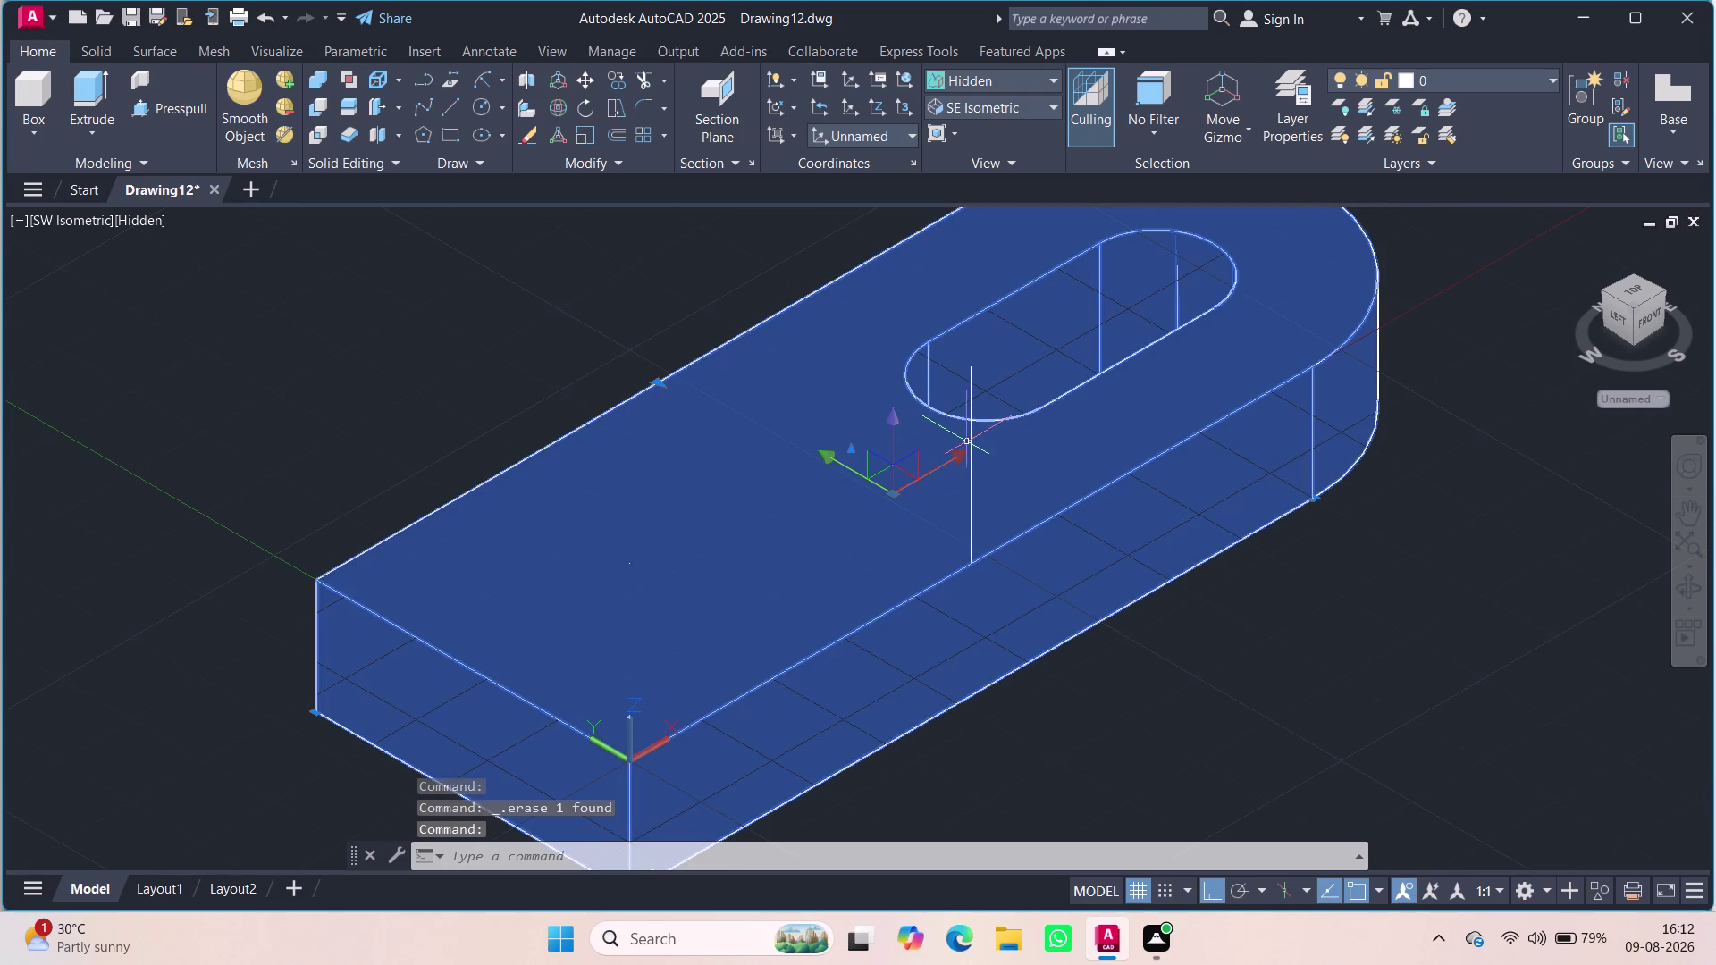
click(974, 442)
key(Escape)
key(Escape)
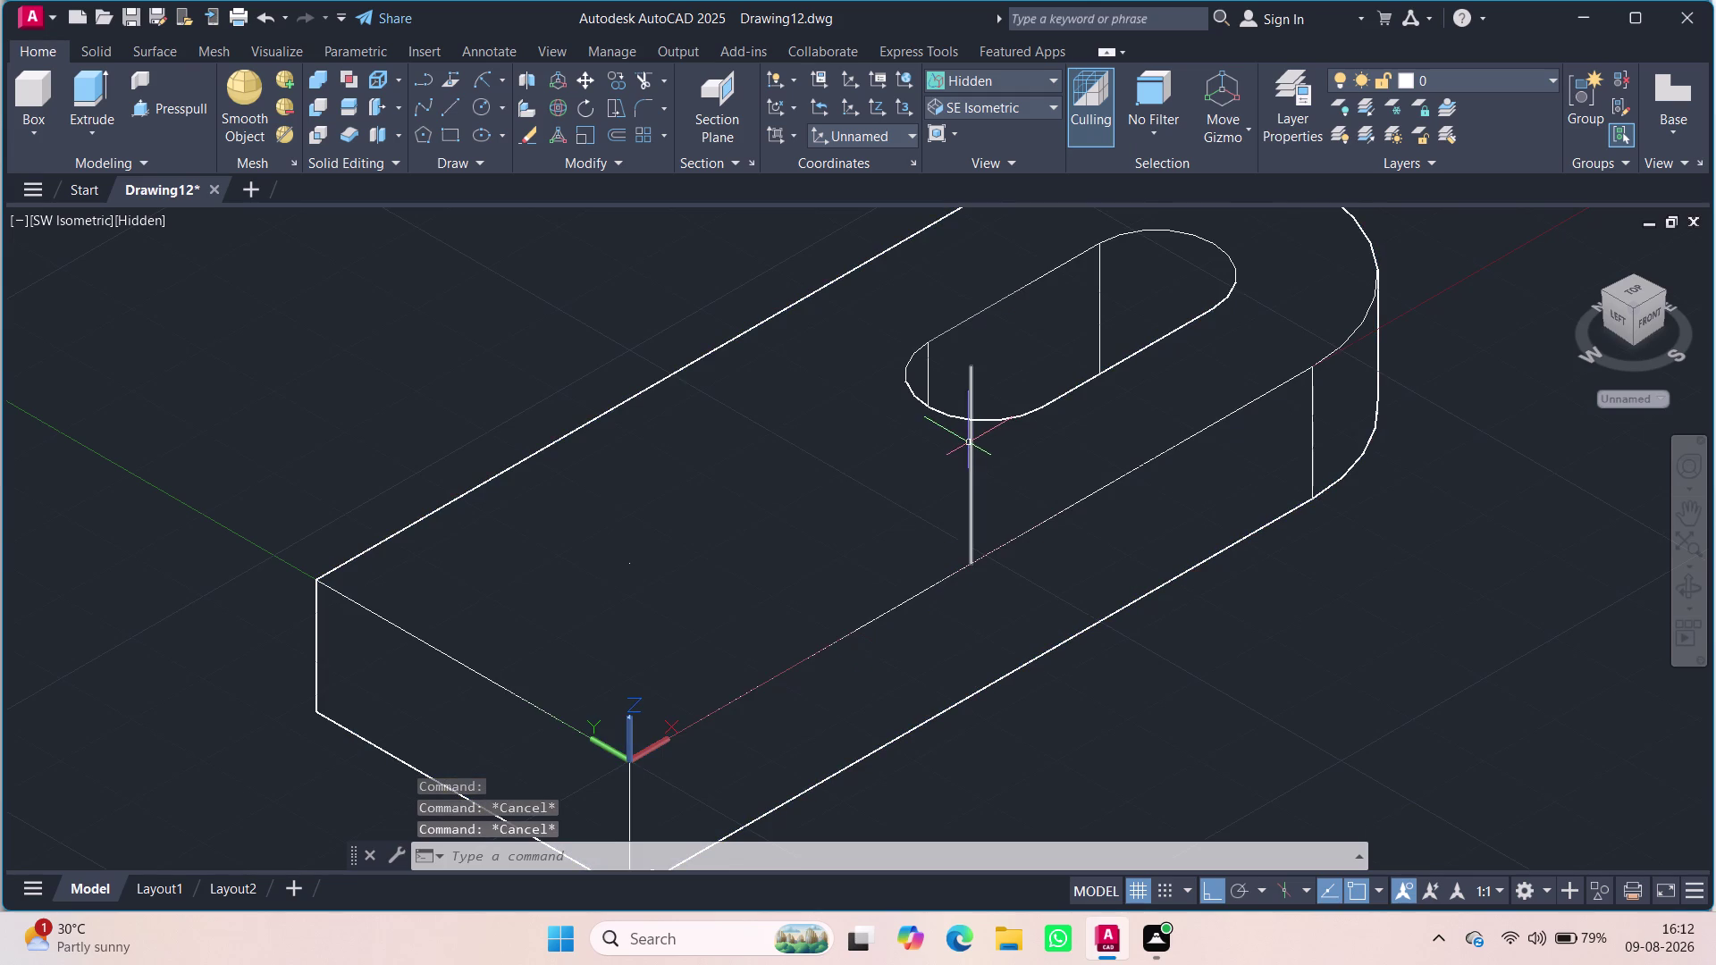
click(968, 444)
key(Delete)
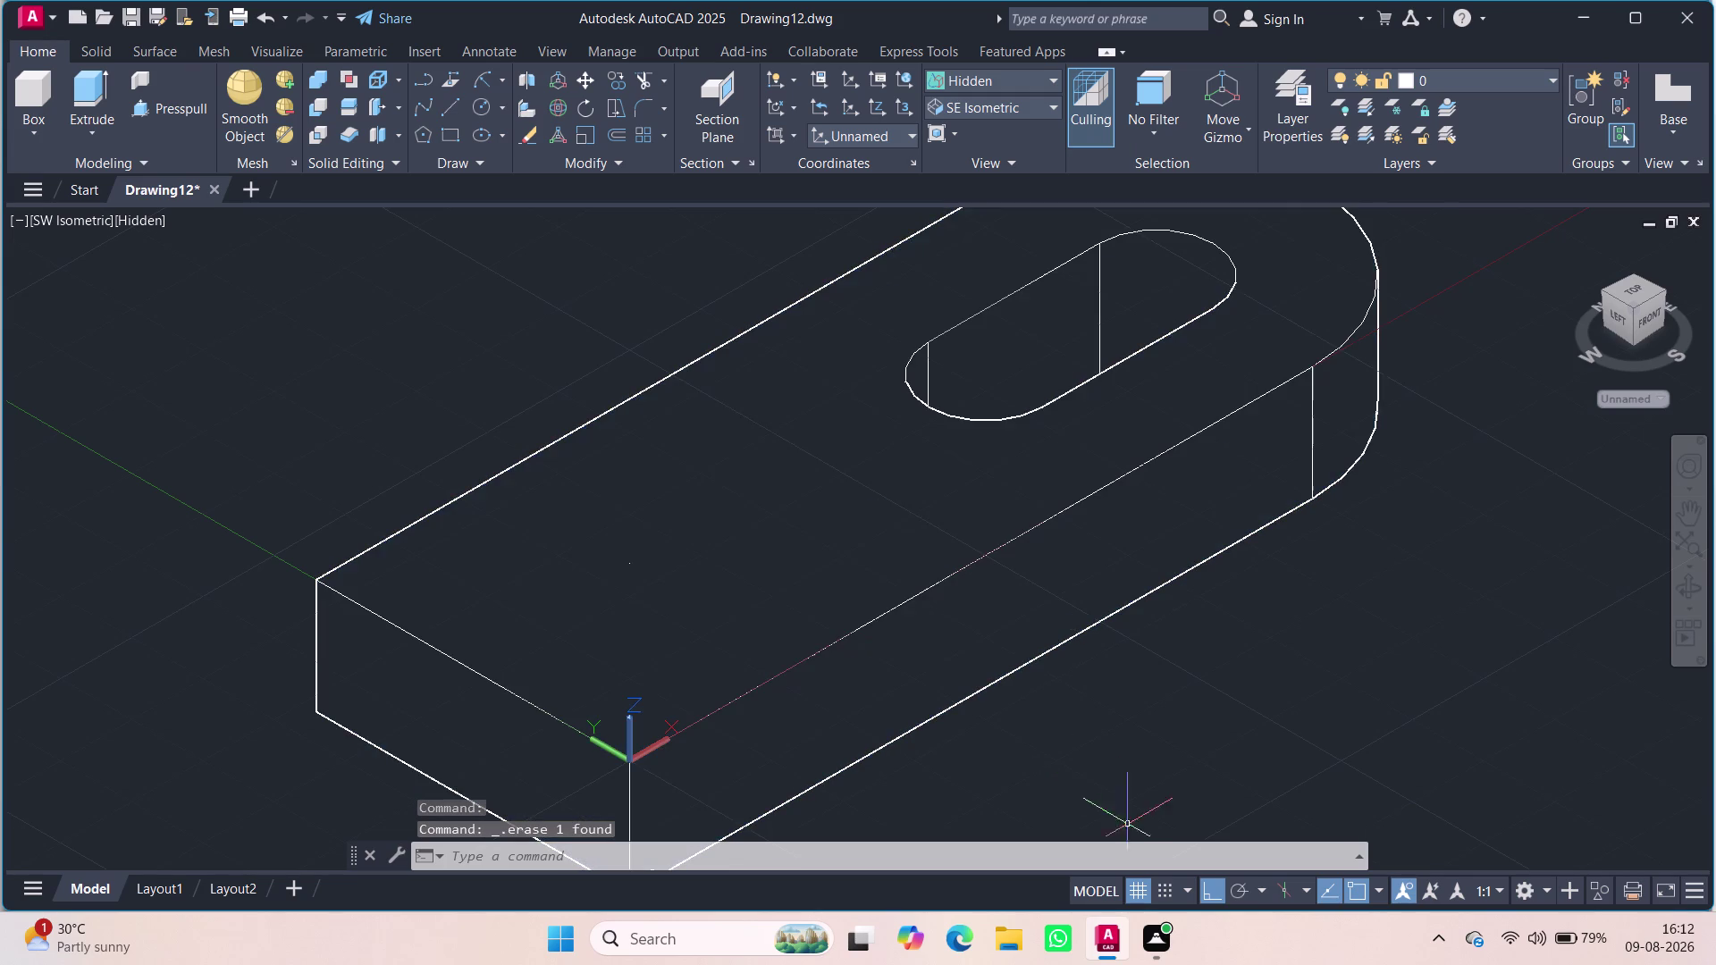
Recentre the plate and view it from SE Isometric.
middle_drag(1132, 756, 980, 707)
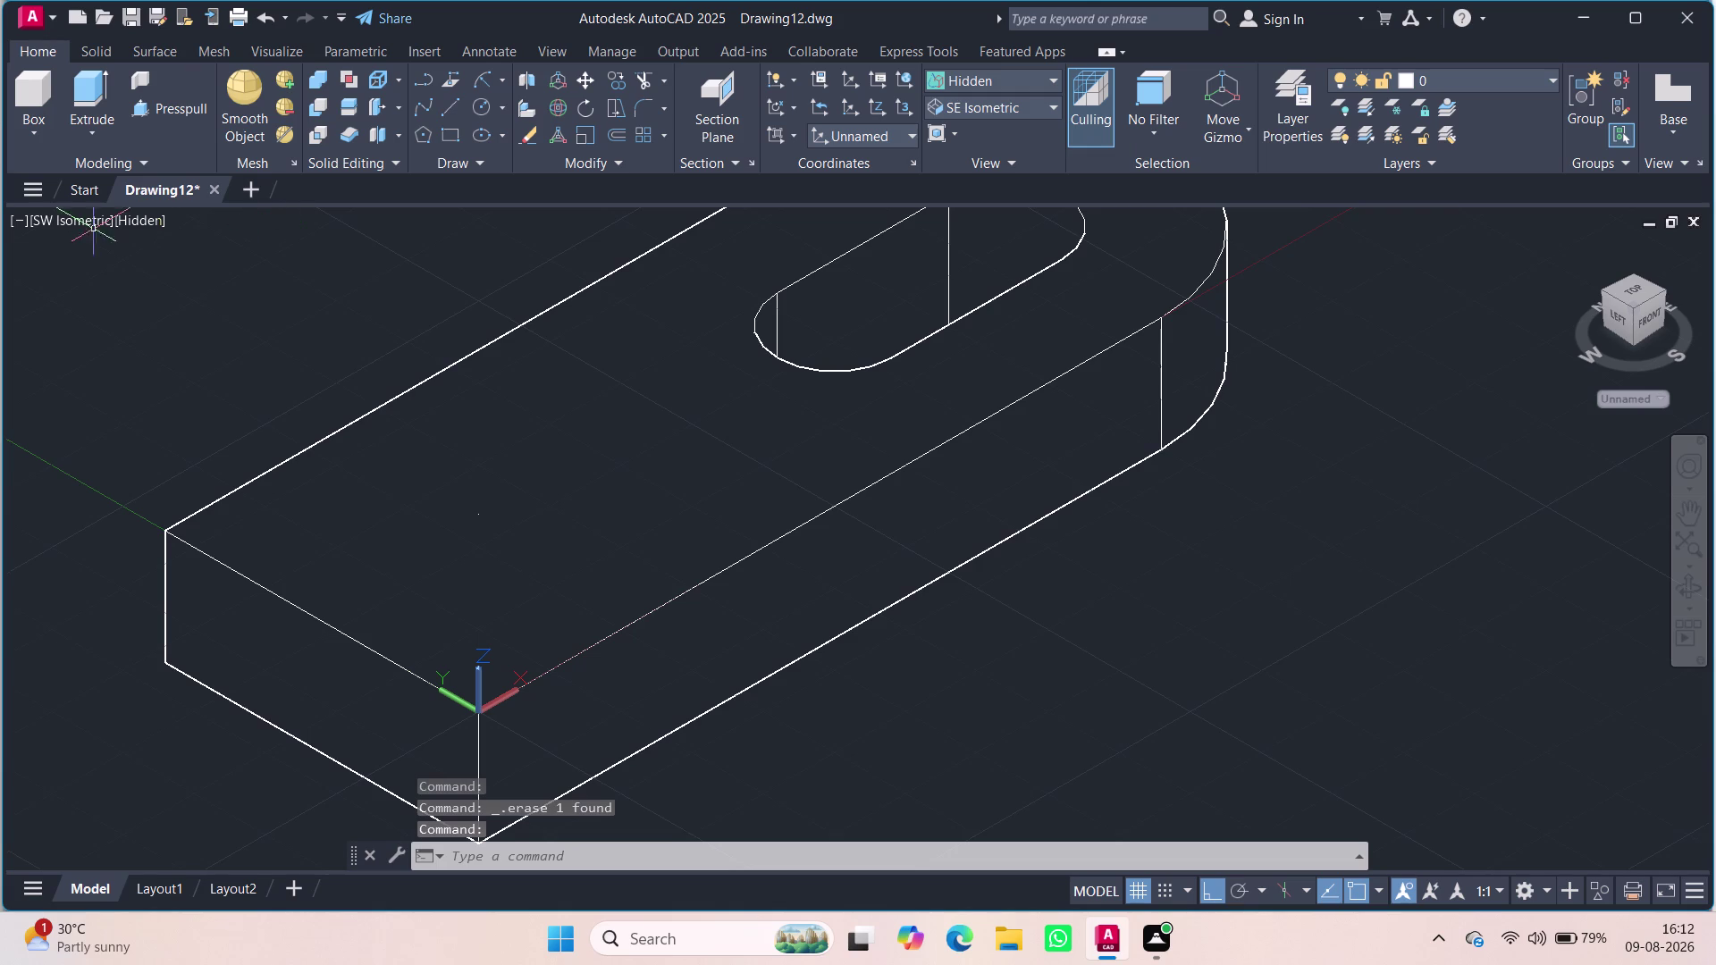
click(70, 226)
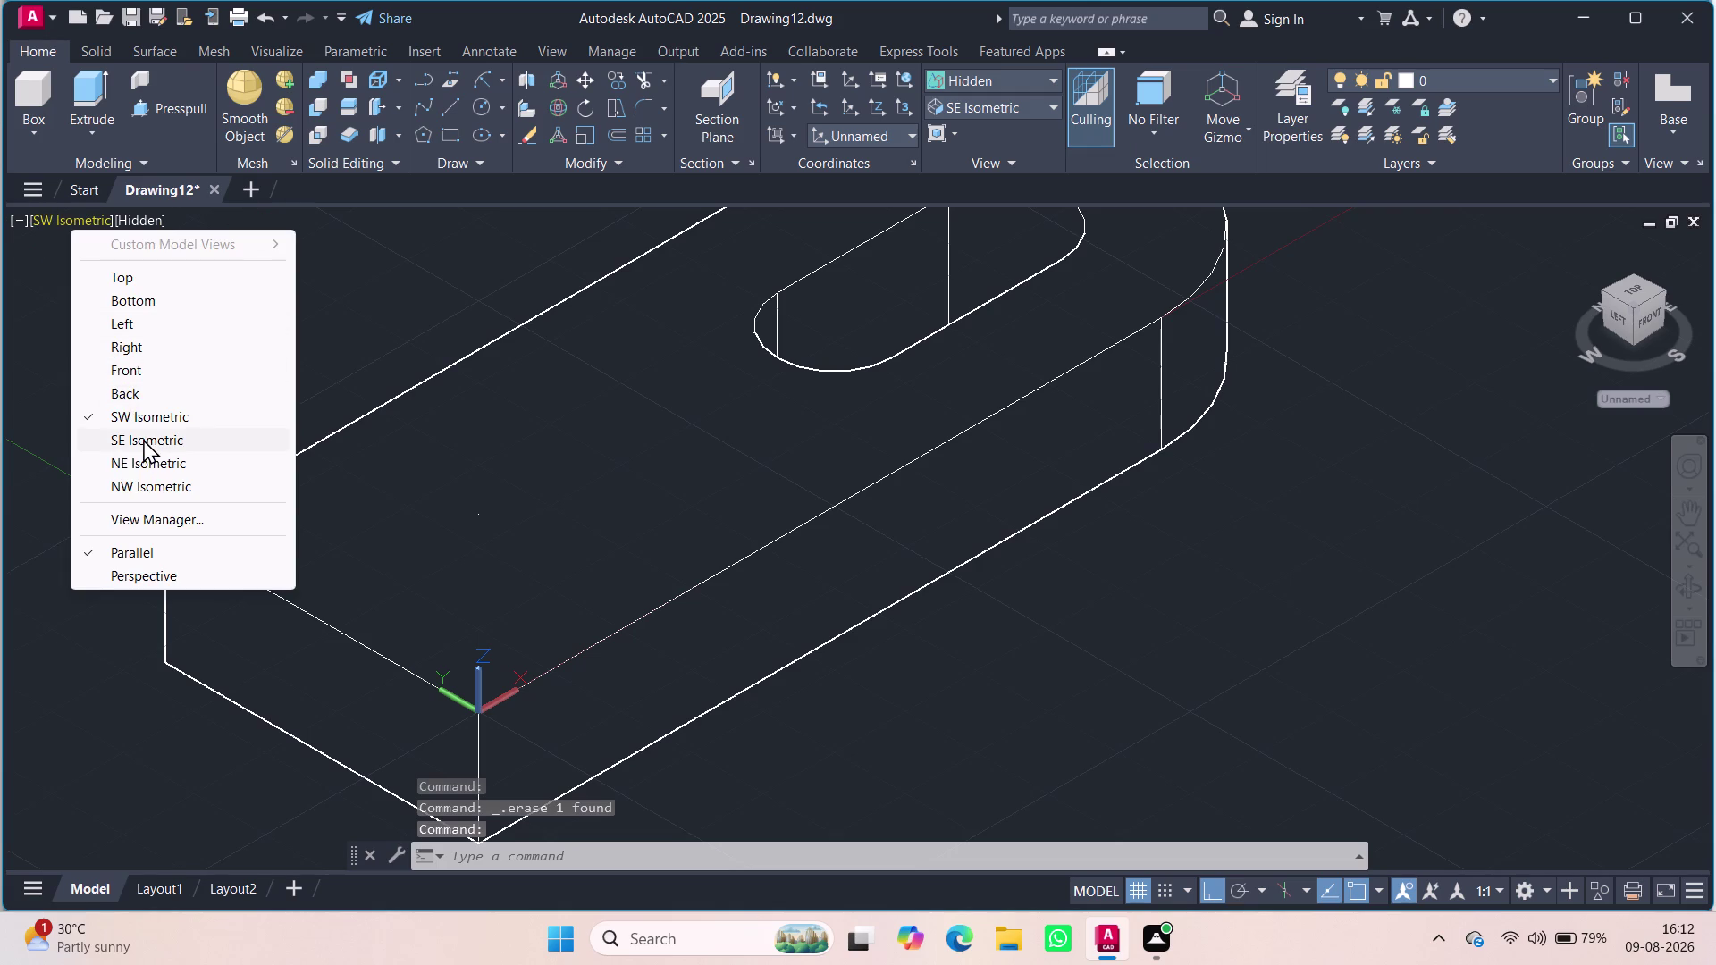
click(143, 438)
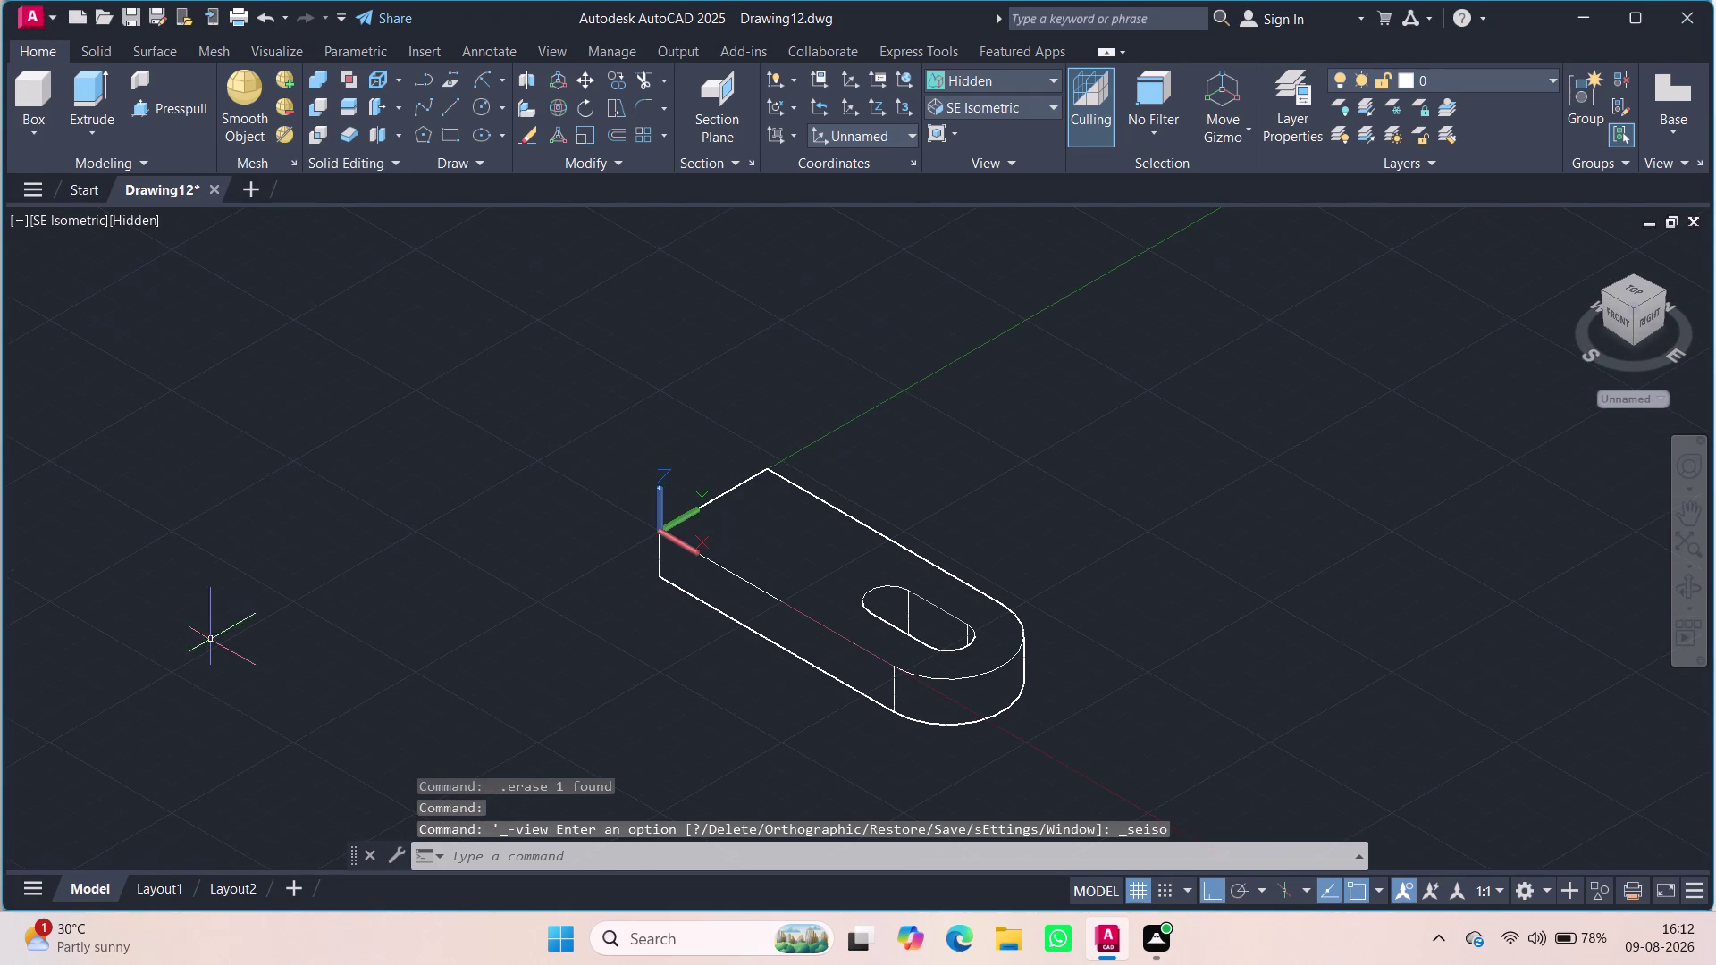
click(298, 607)
key(Escape)
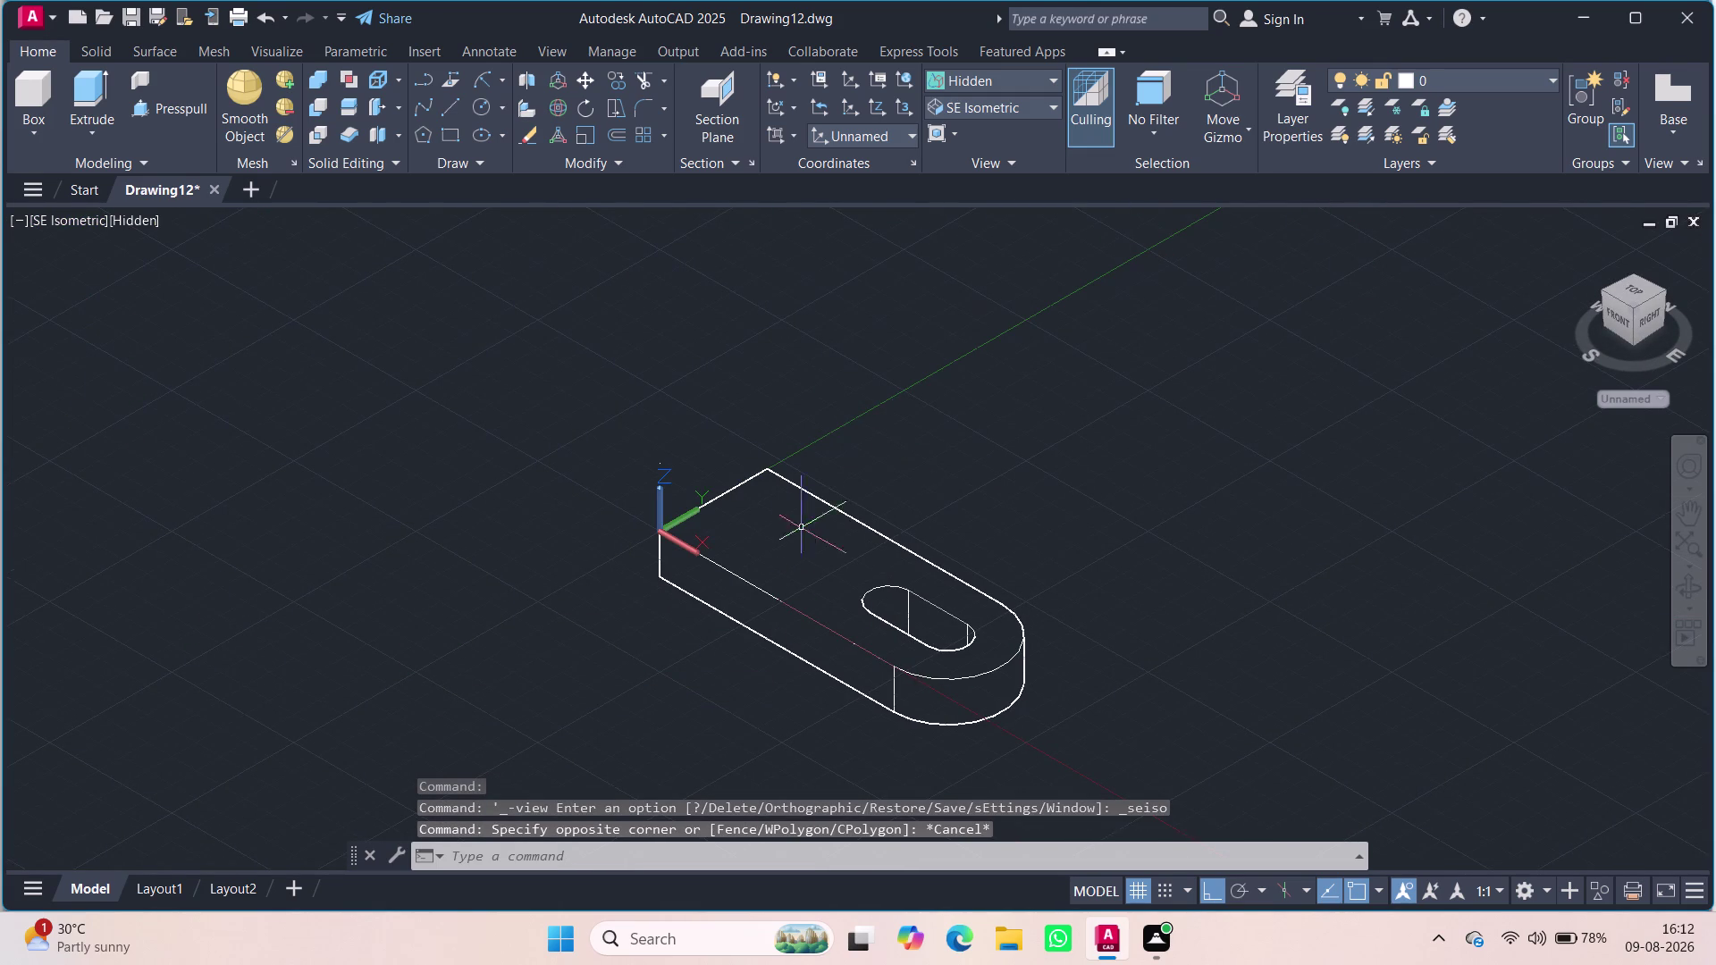
Try dragging the UCS origin off the plate, then cancel the move.
click(666, 514)
click(659, 525)
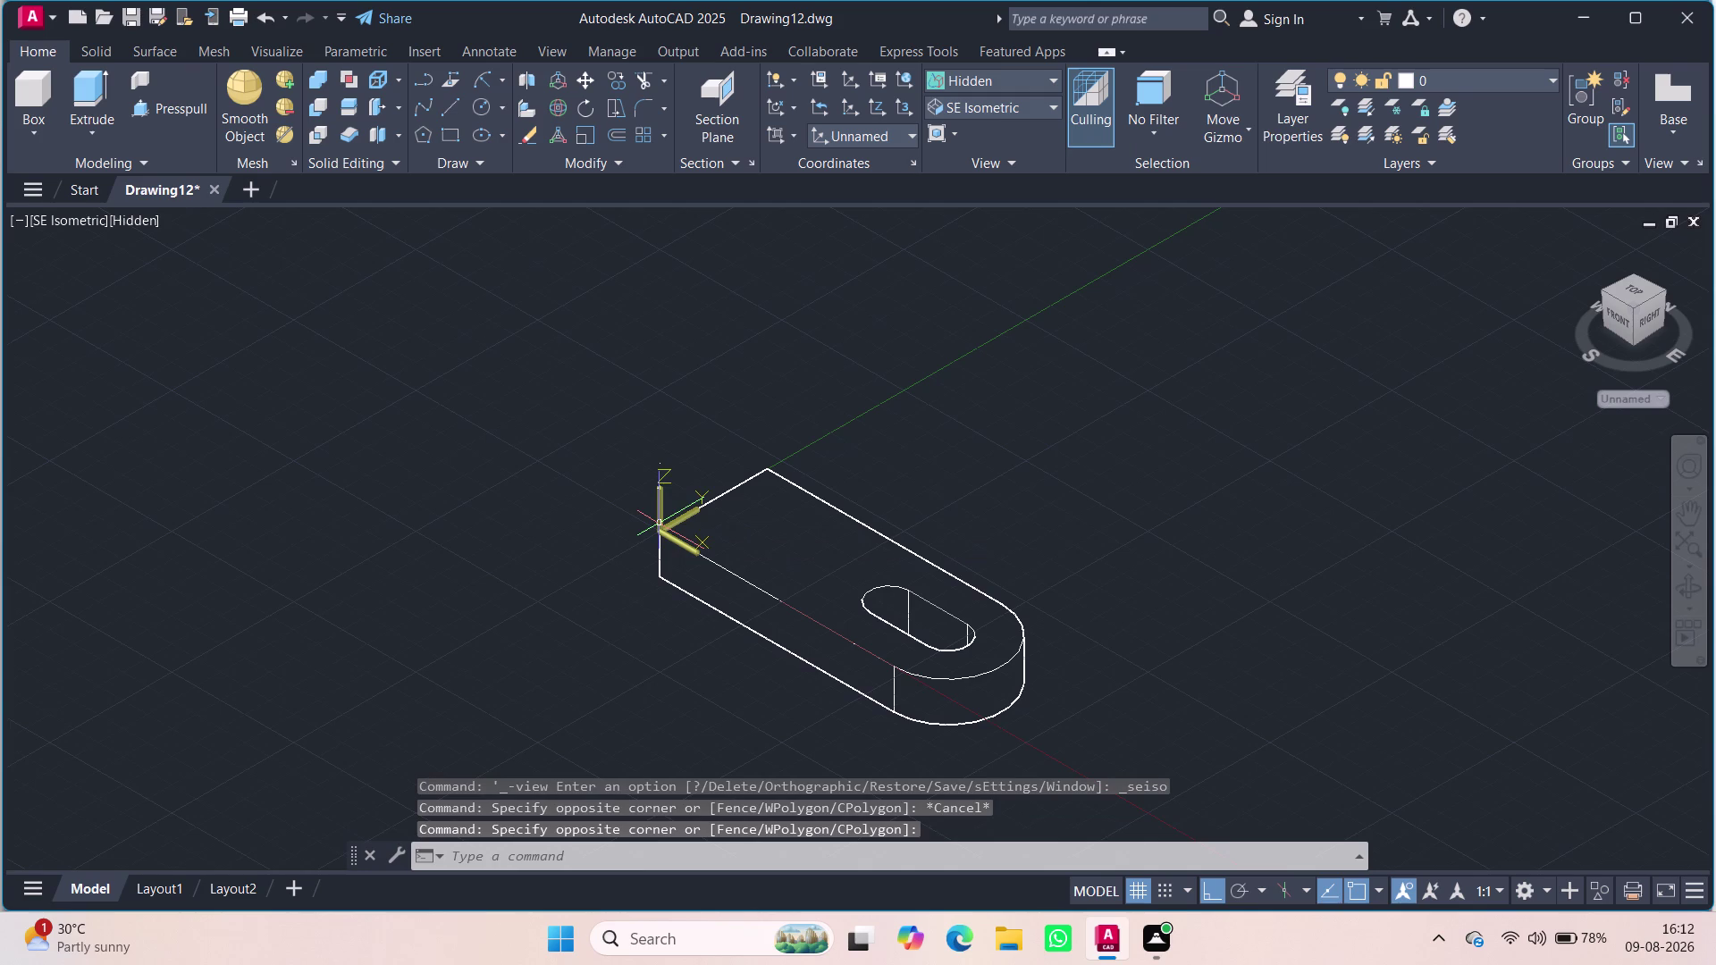
click(659, 523)
drag(657, 528, 464, 628)
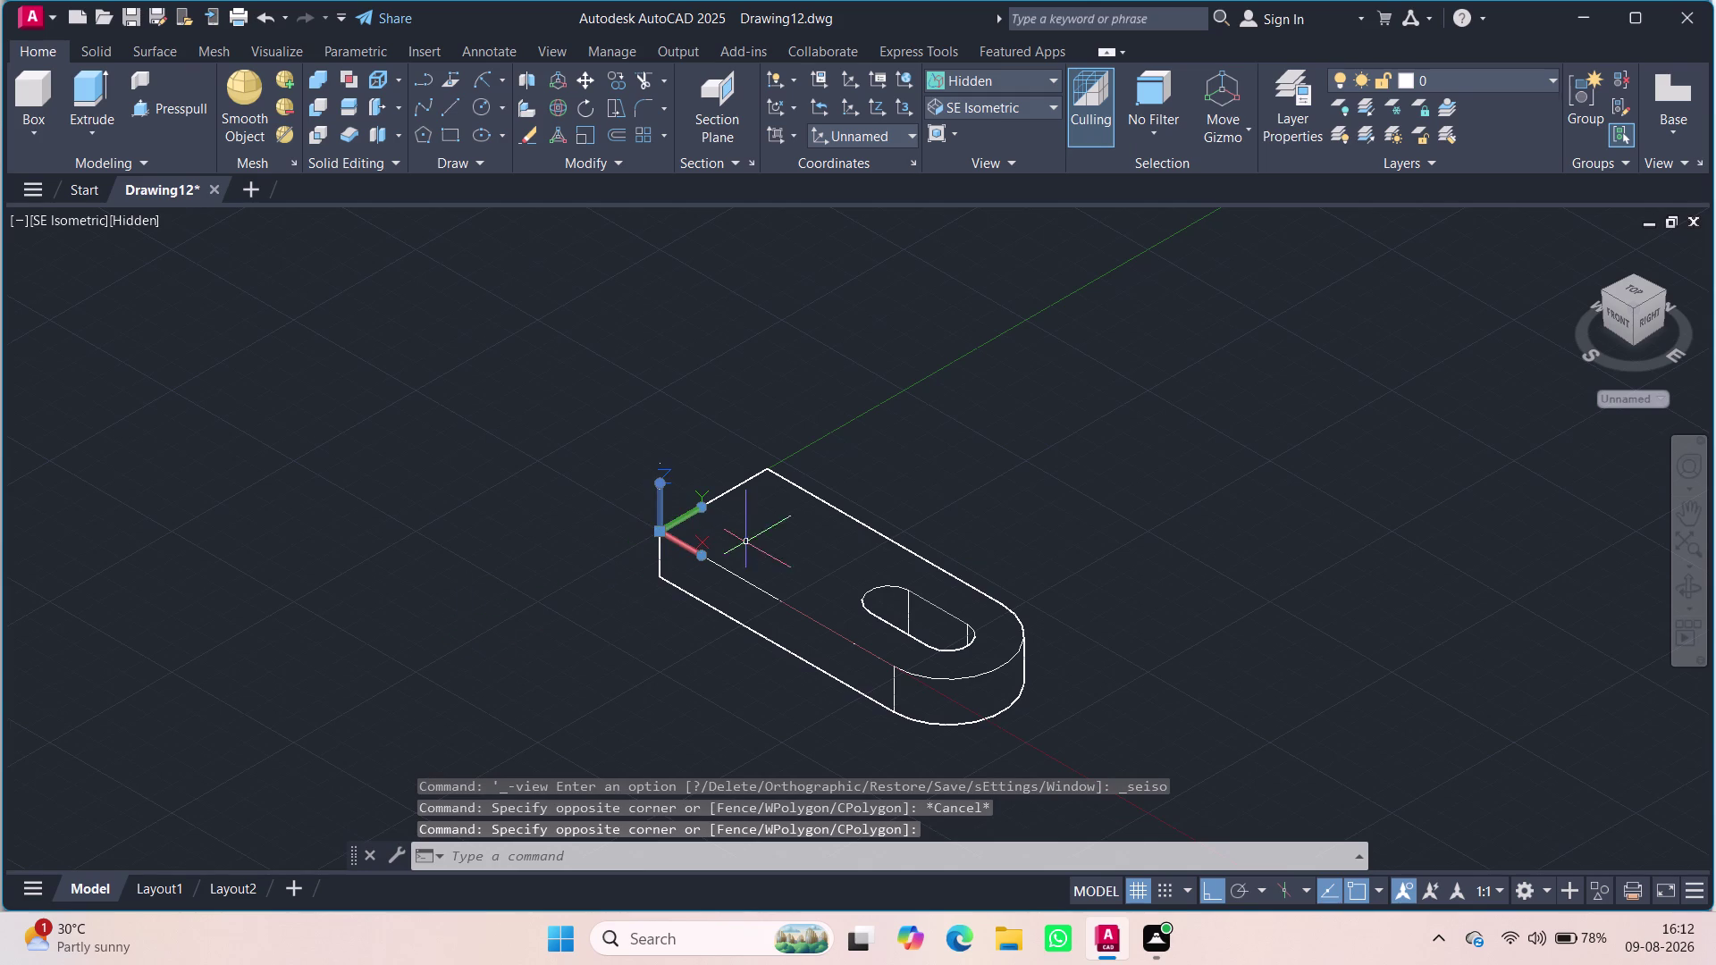
drag(664, 532, 271, 724)
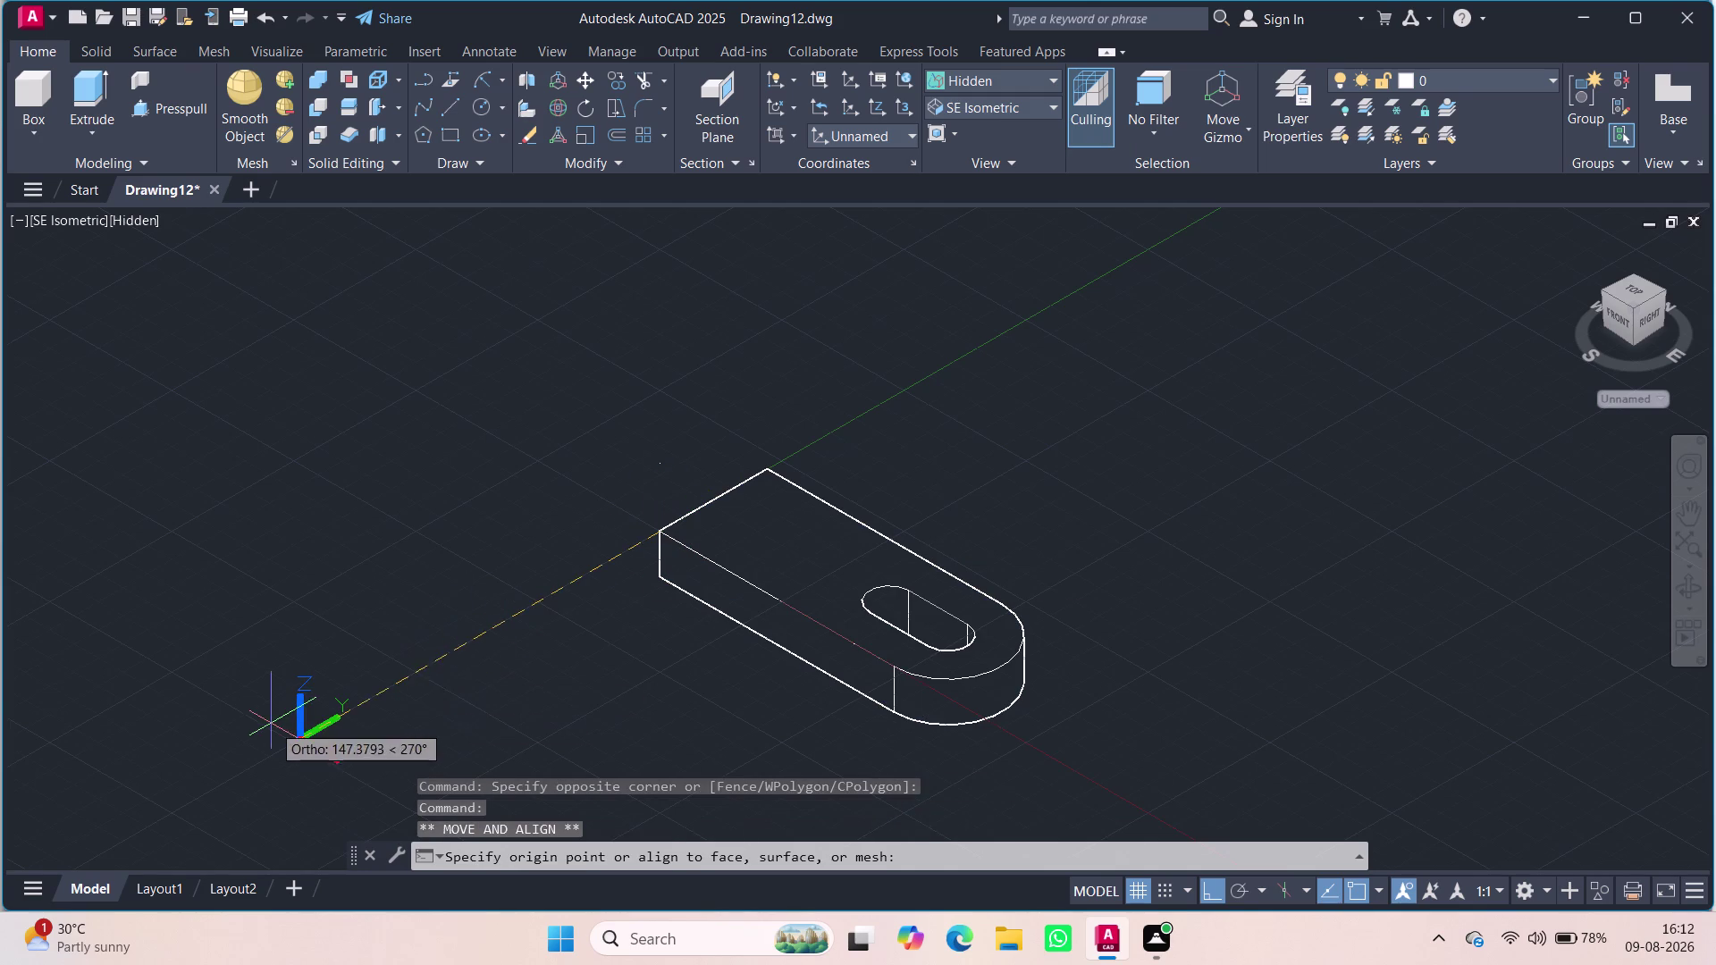
click(272, 724)
key(Escape)
key(Escape)
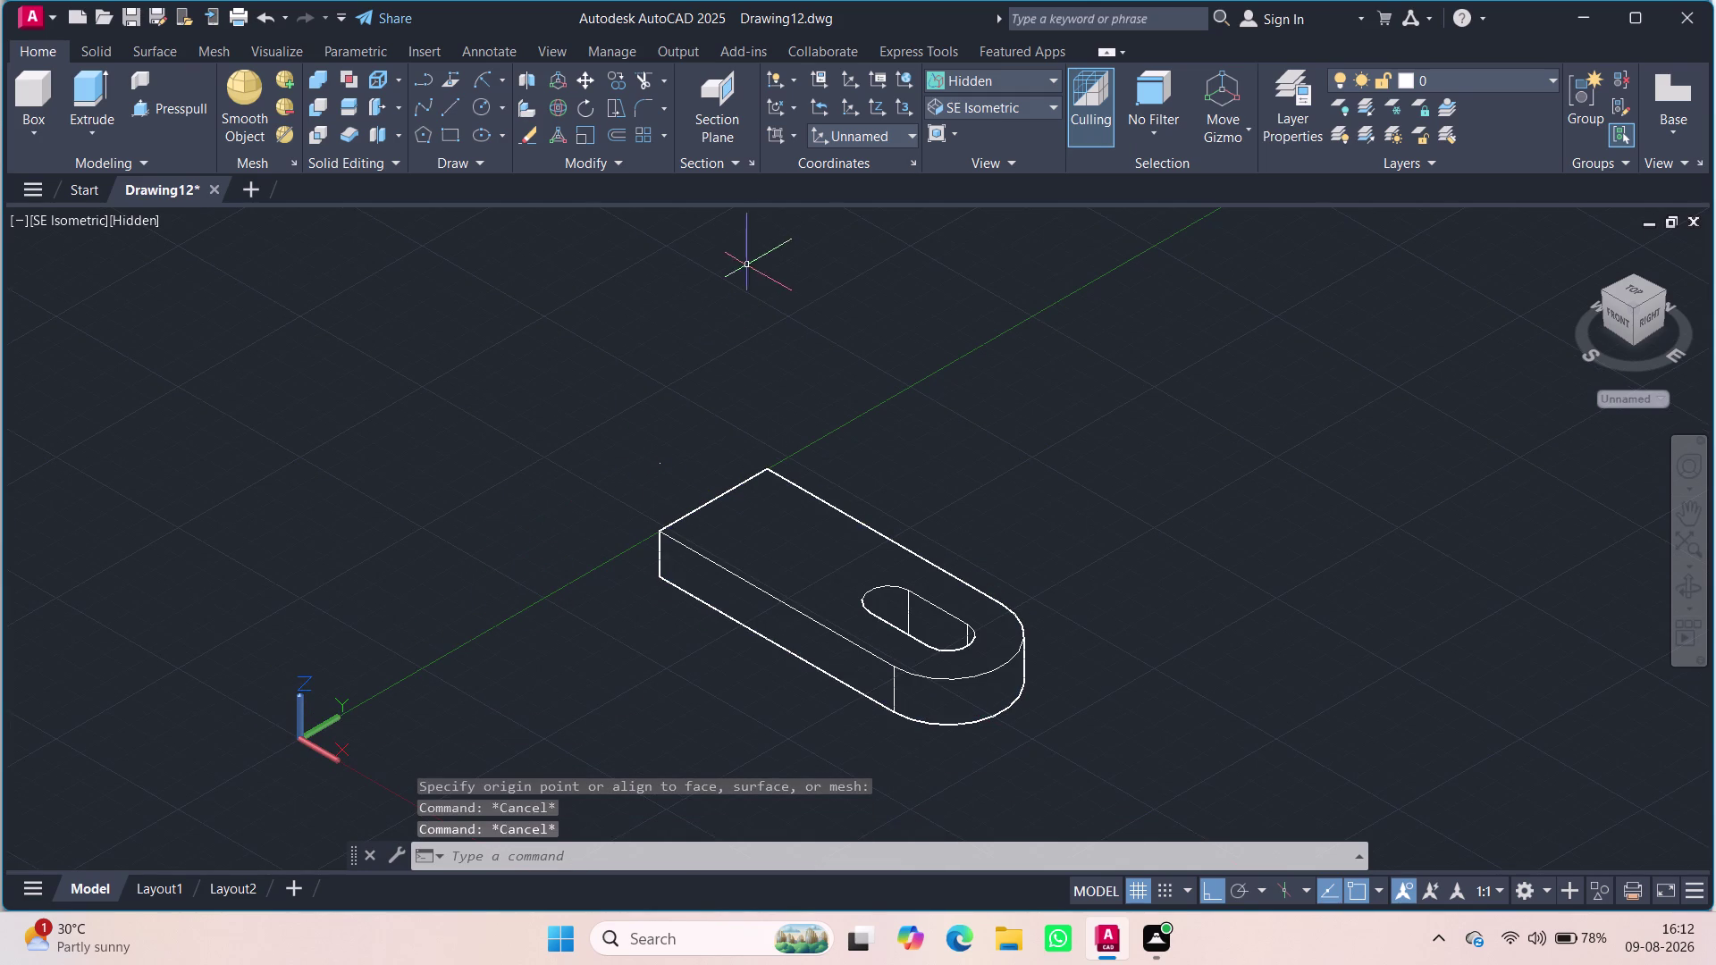
Reset the coordinate system to World.
click(905, 133)
click(891, 162)
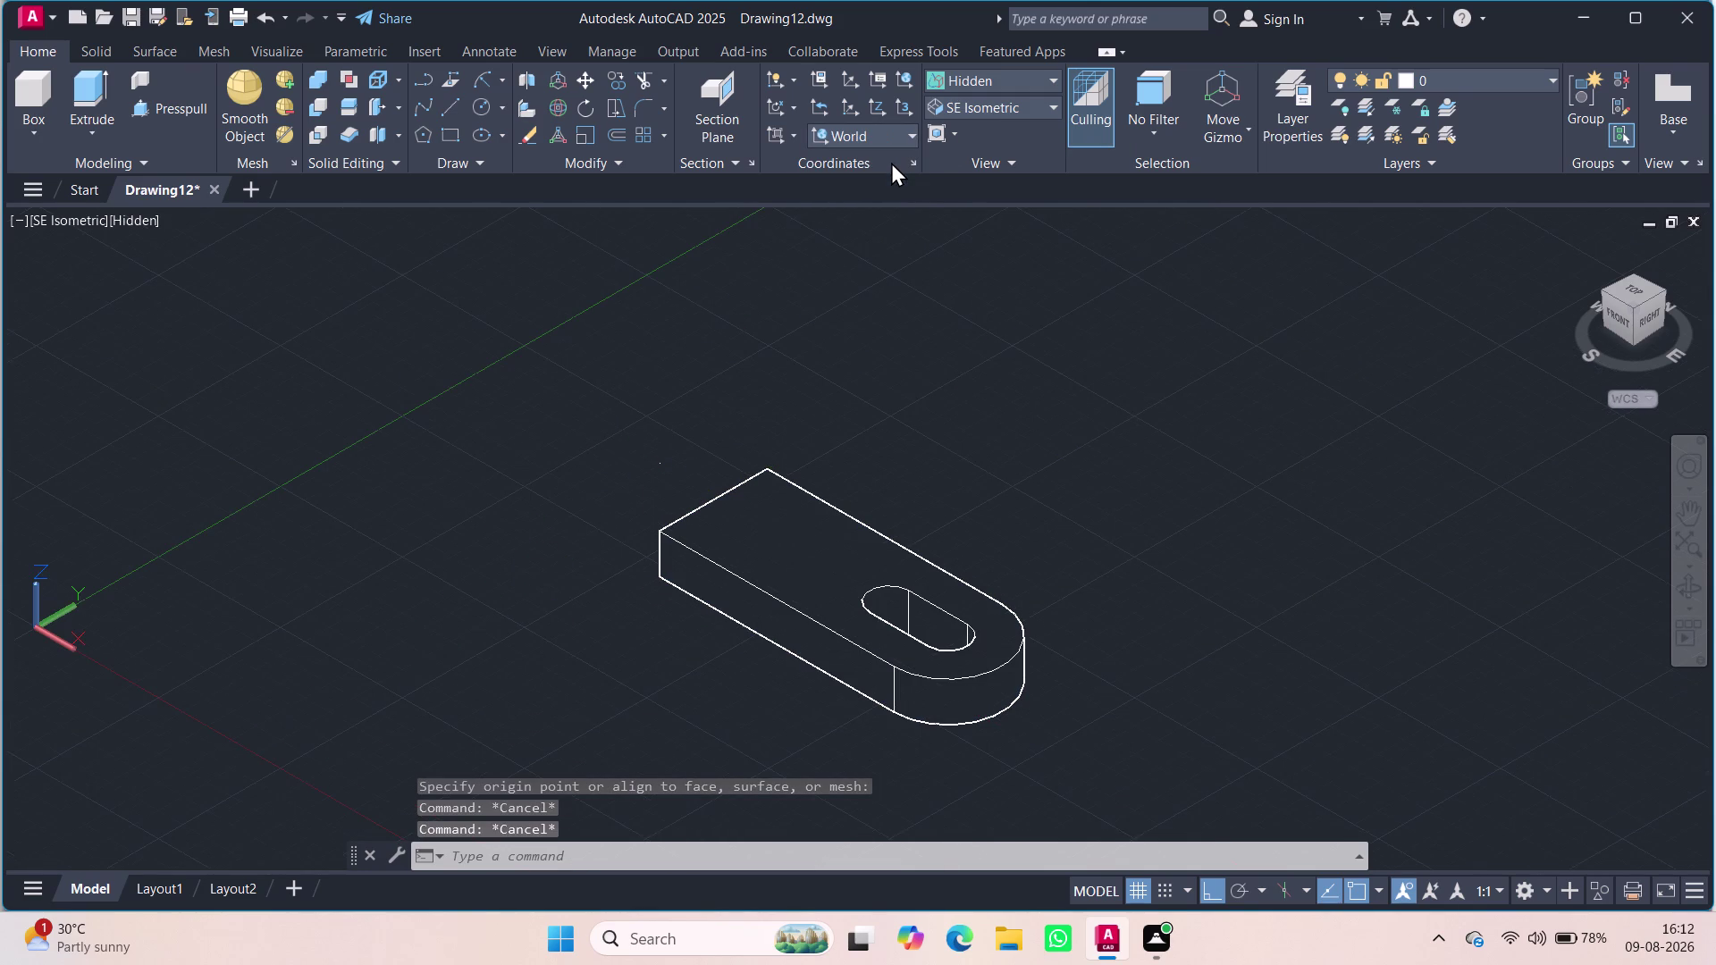
click(988, 104)
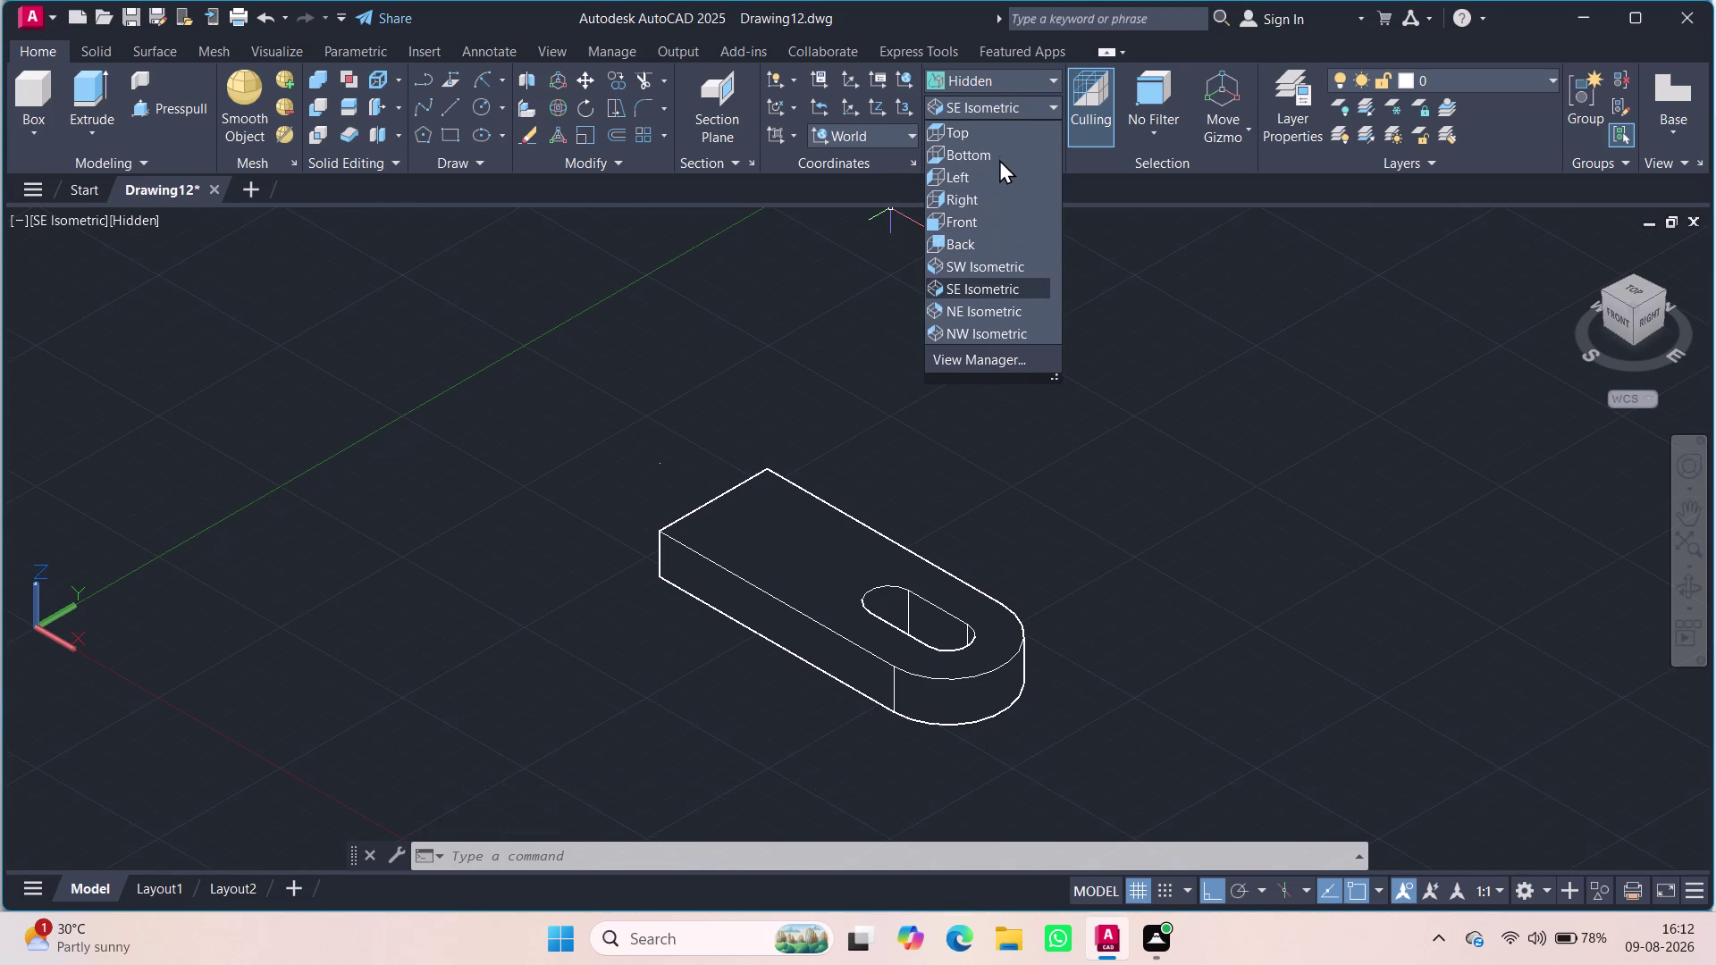
click(1000, 106)
click(1023, 75)
double_click(1025, 74)
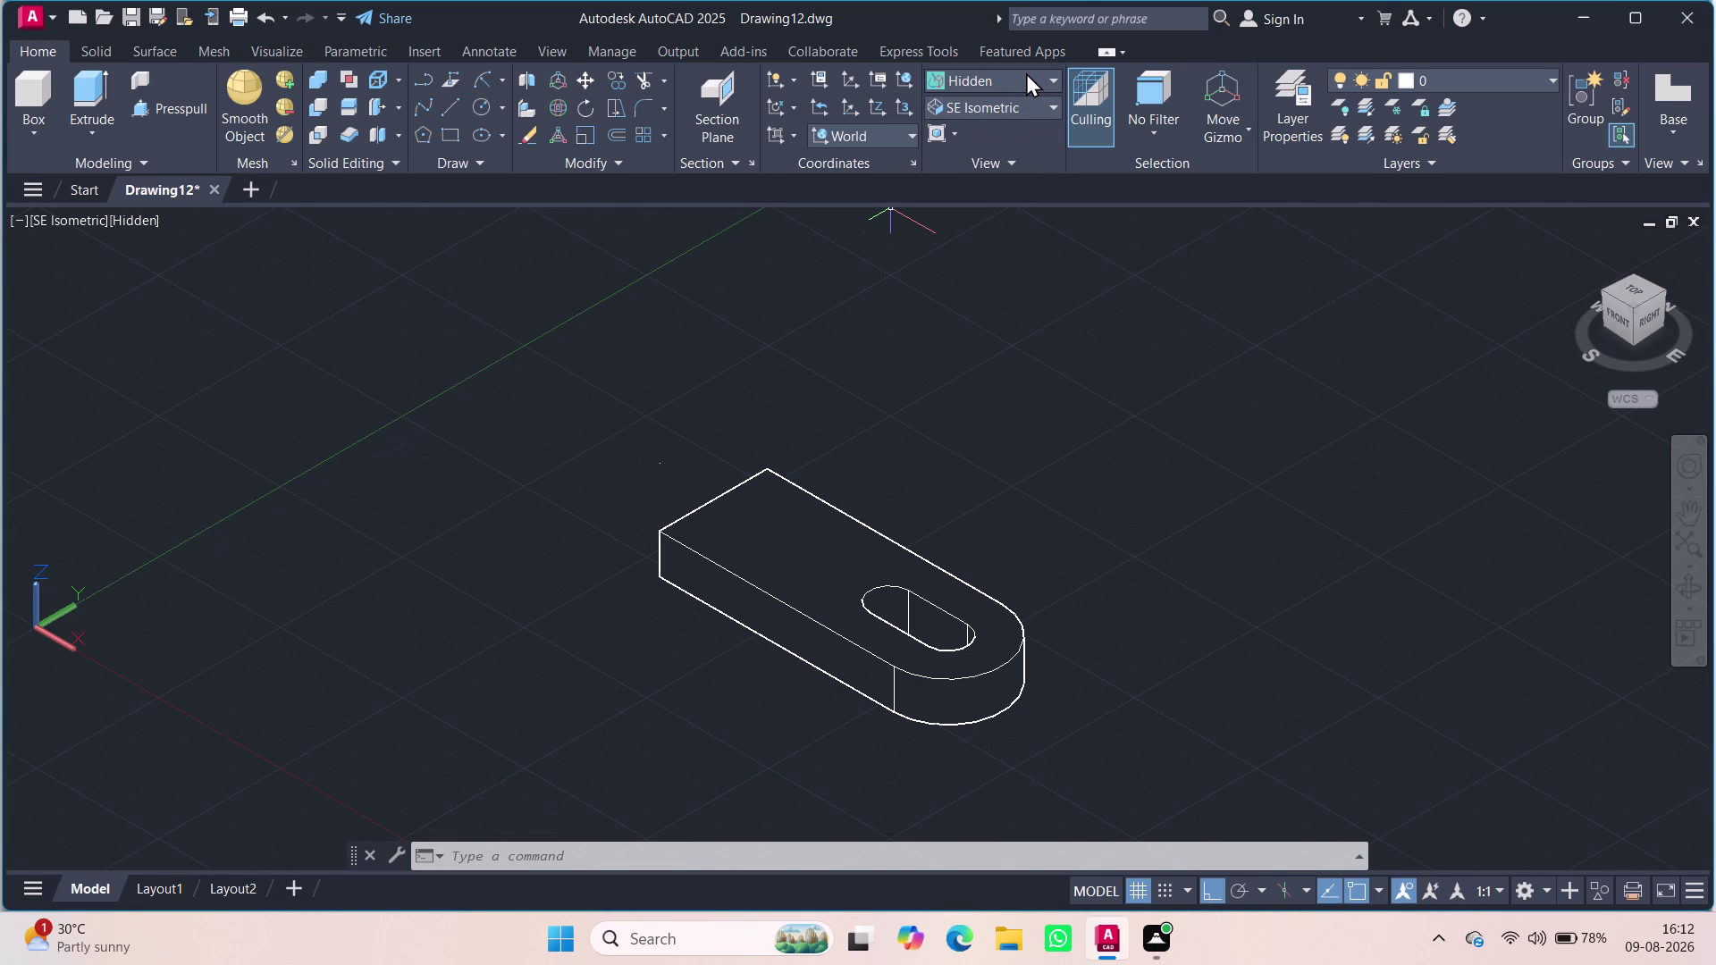
click(1026, 71)
click(92, 217)
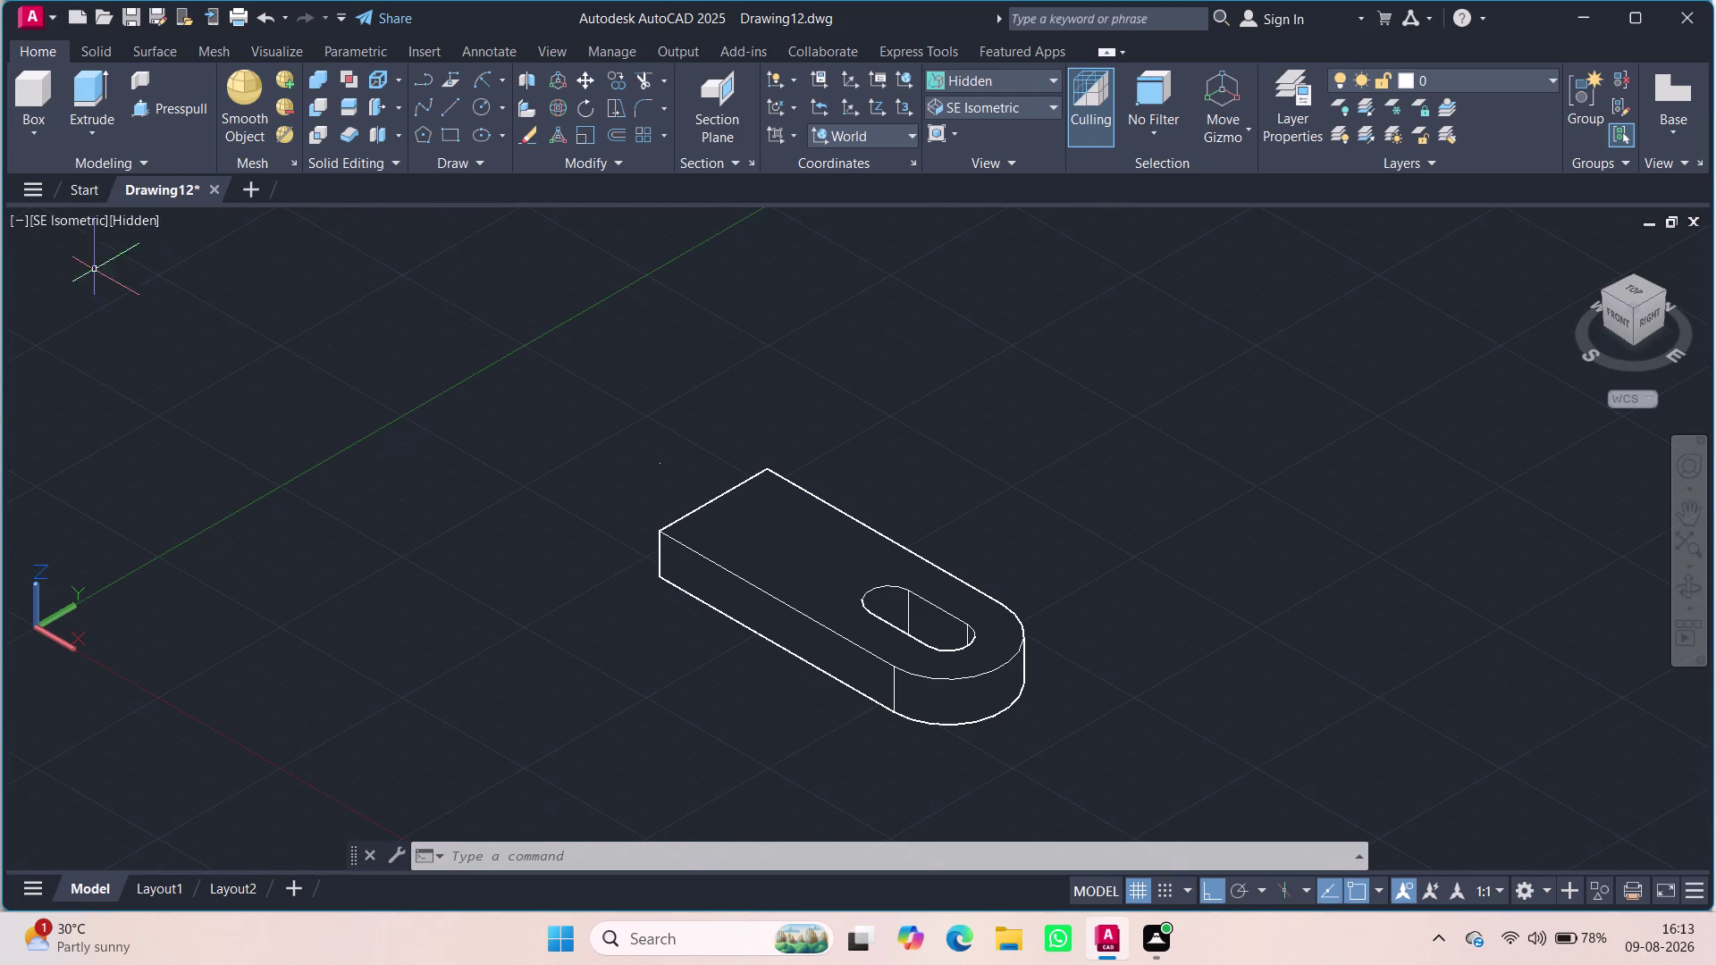
click(66, 227)
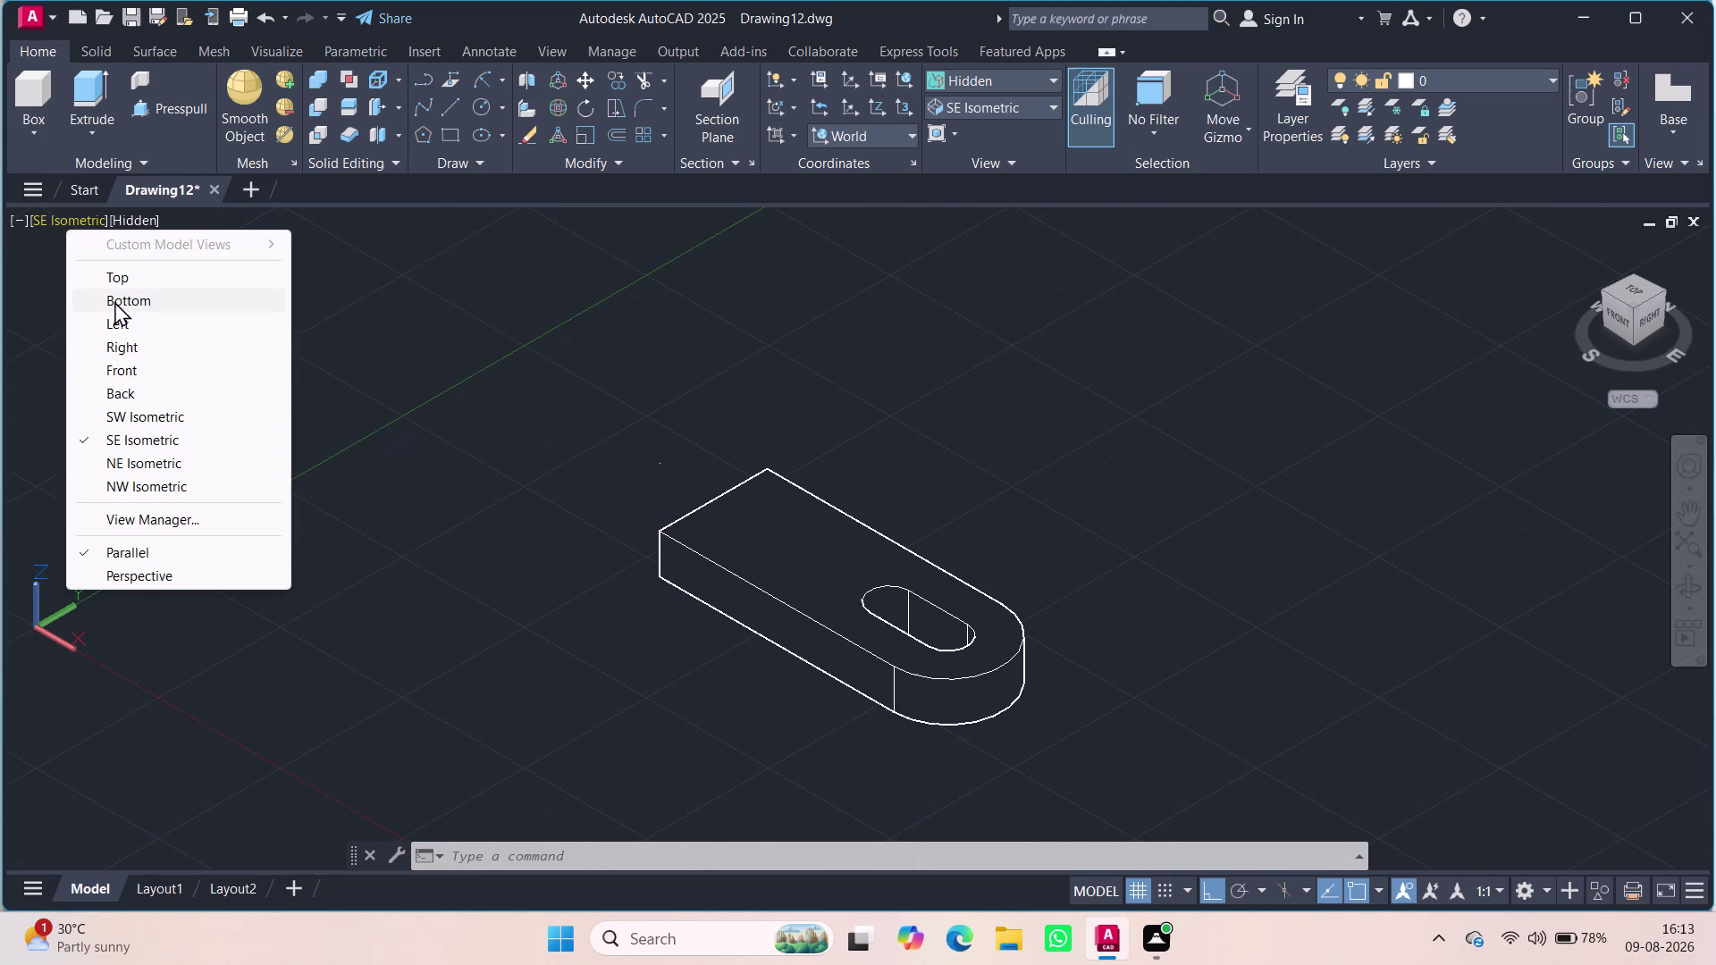
Switch to Front view and begin a 48-wide rectangle at the base's corner.
click(130, 365)
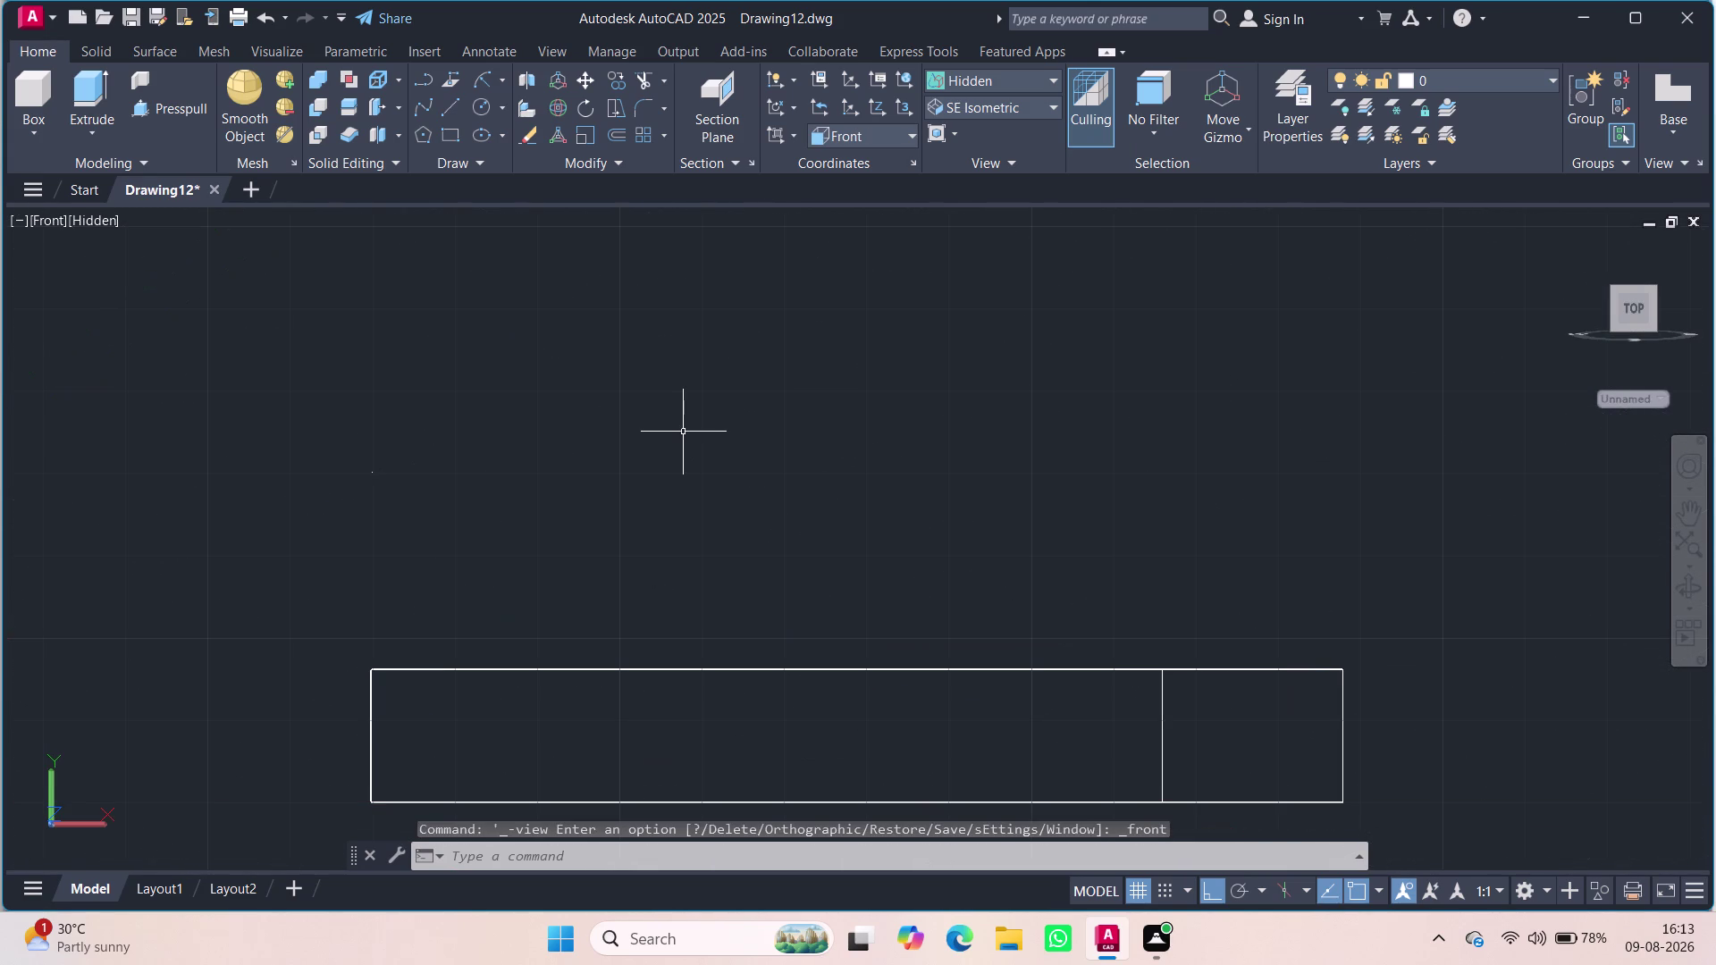
text(re)
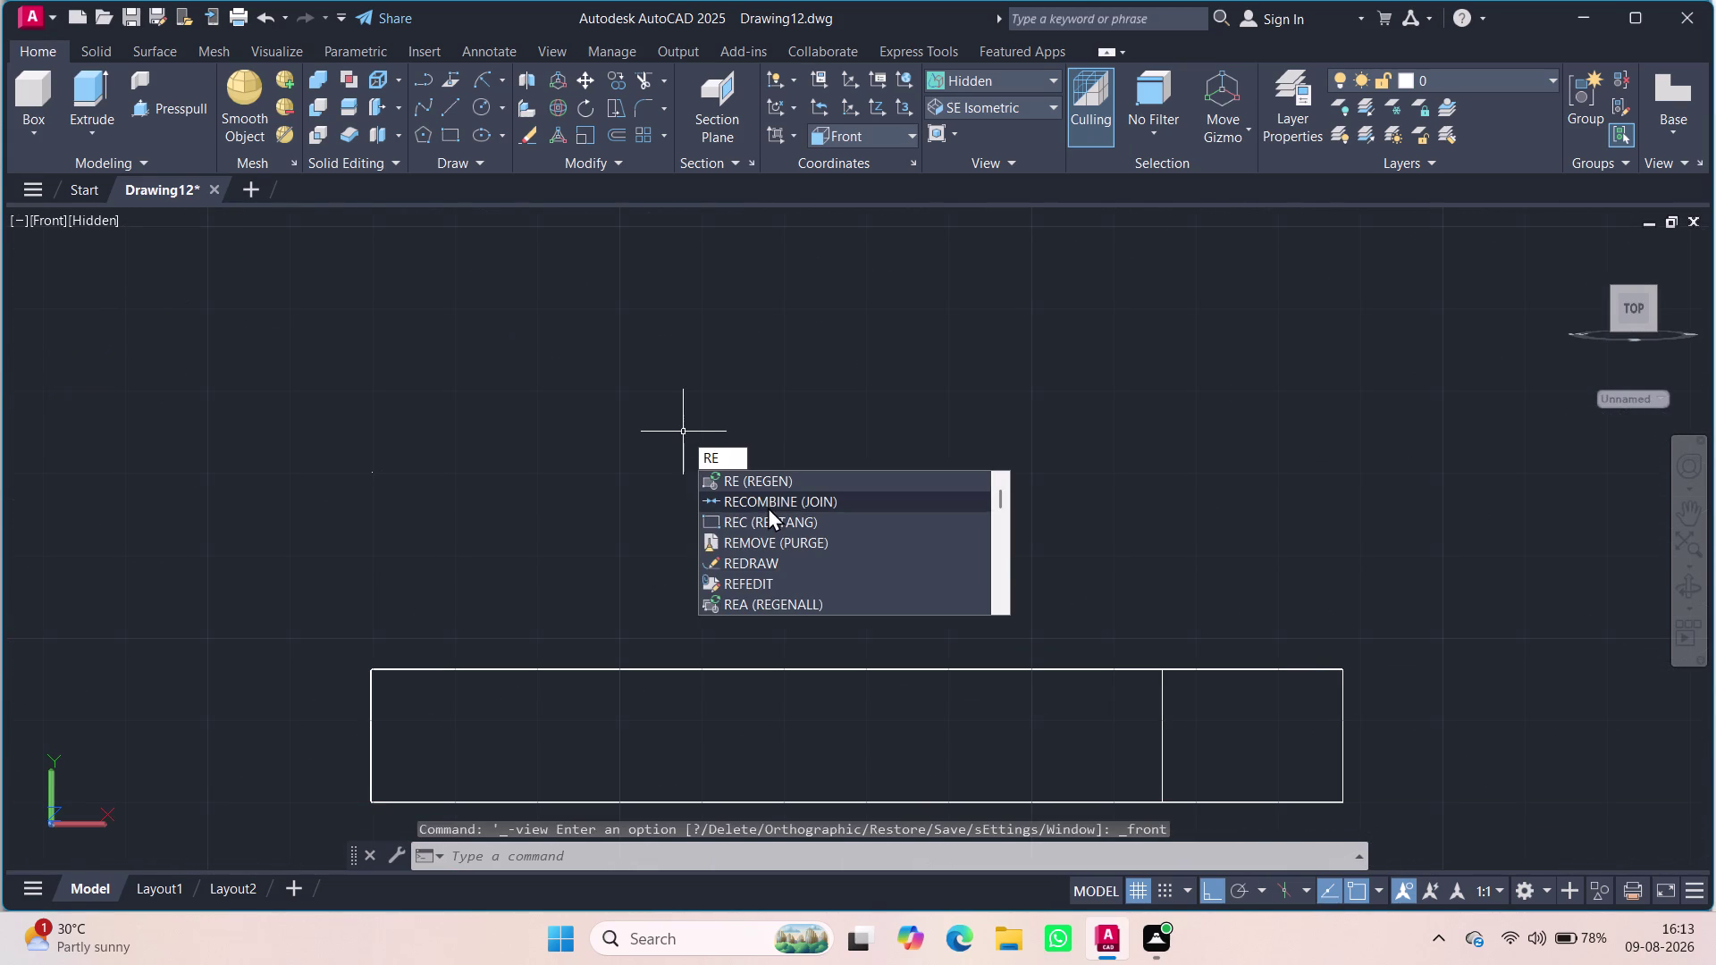
click(776, 529)
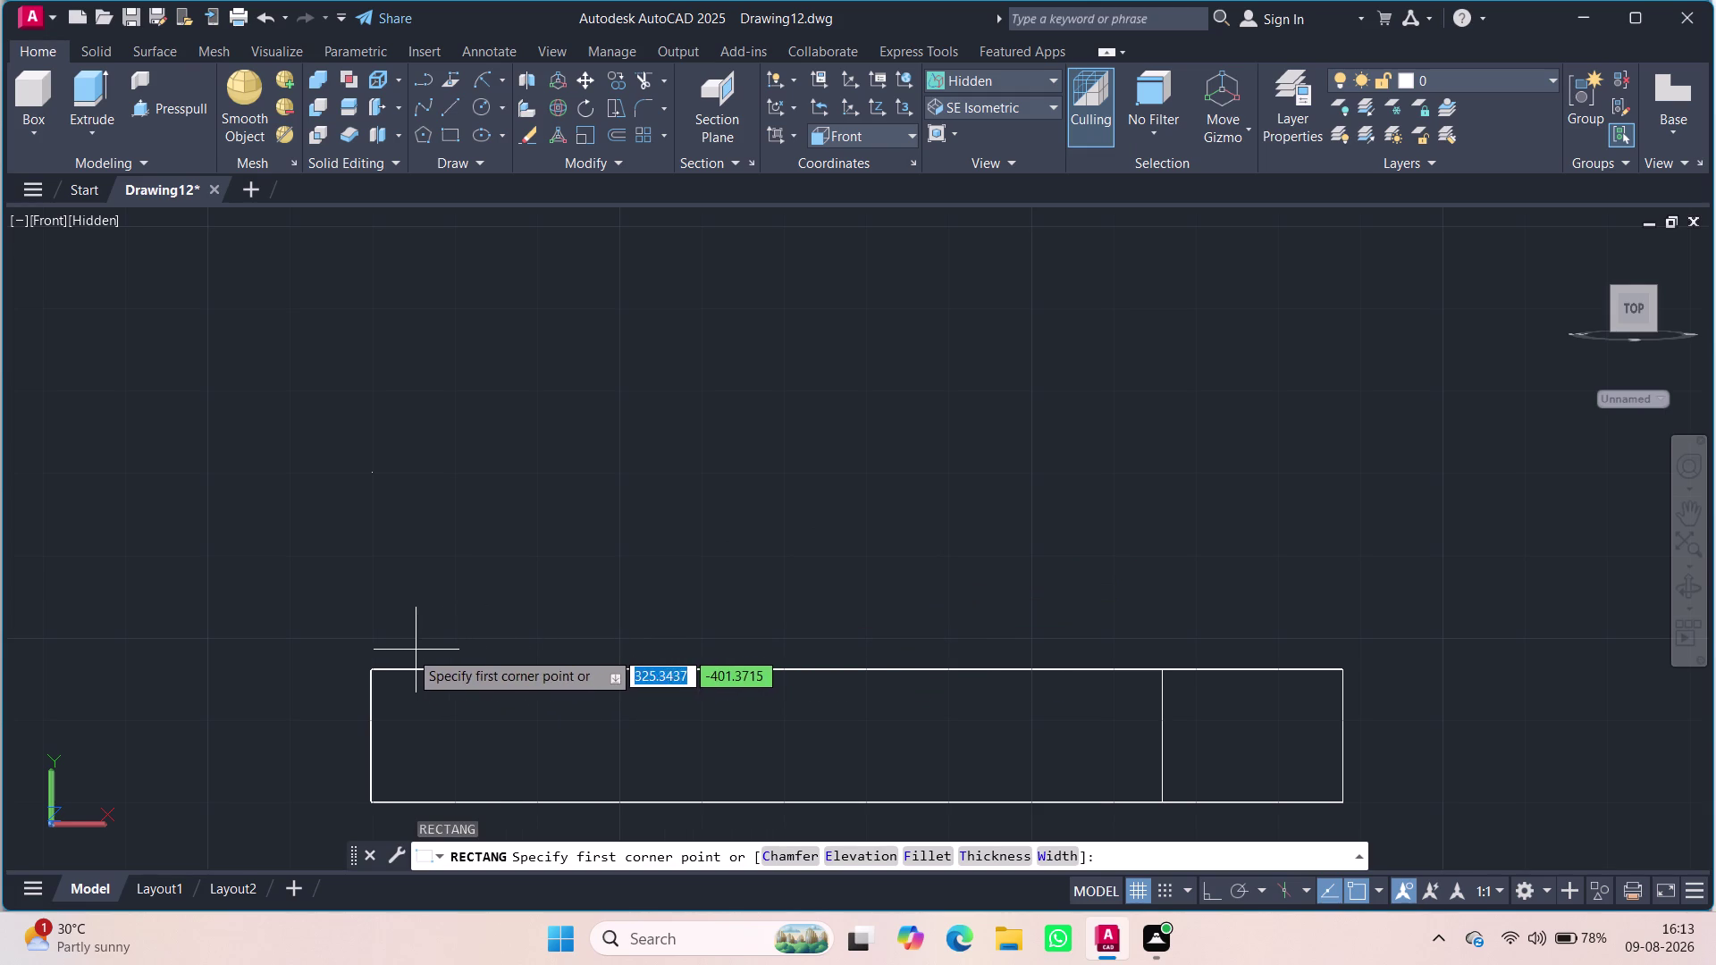
click(373, 669)
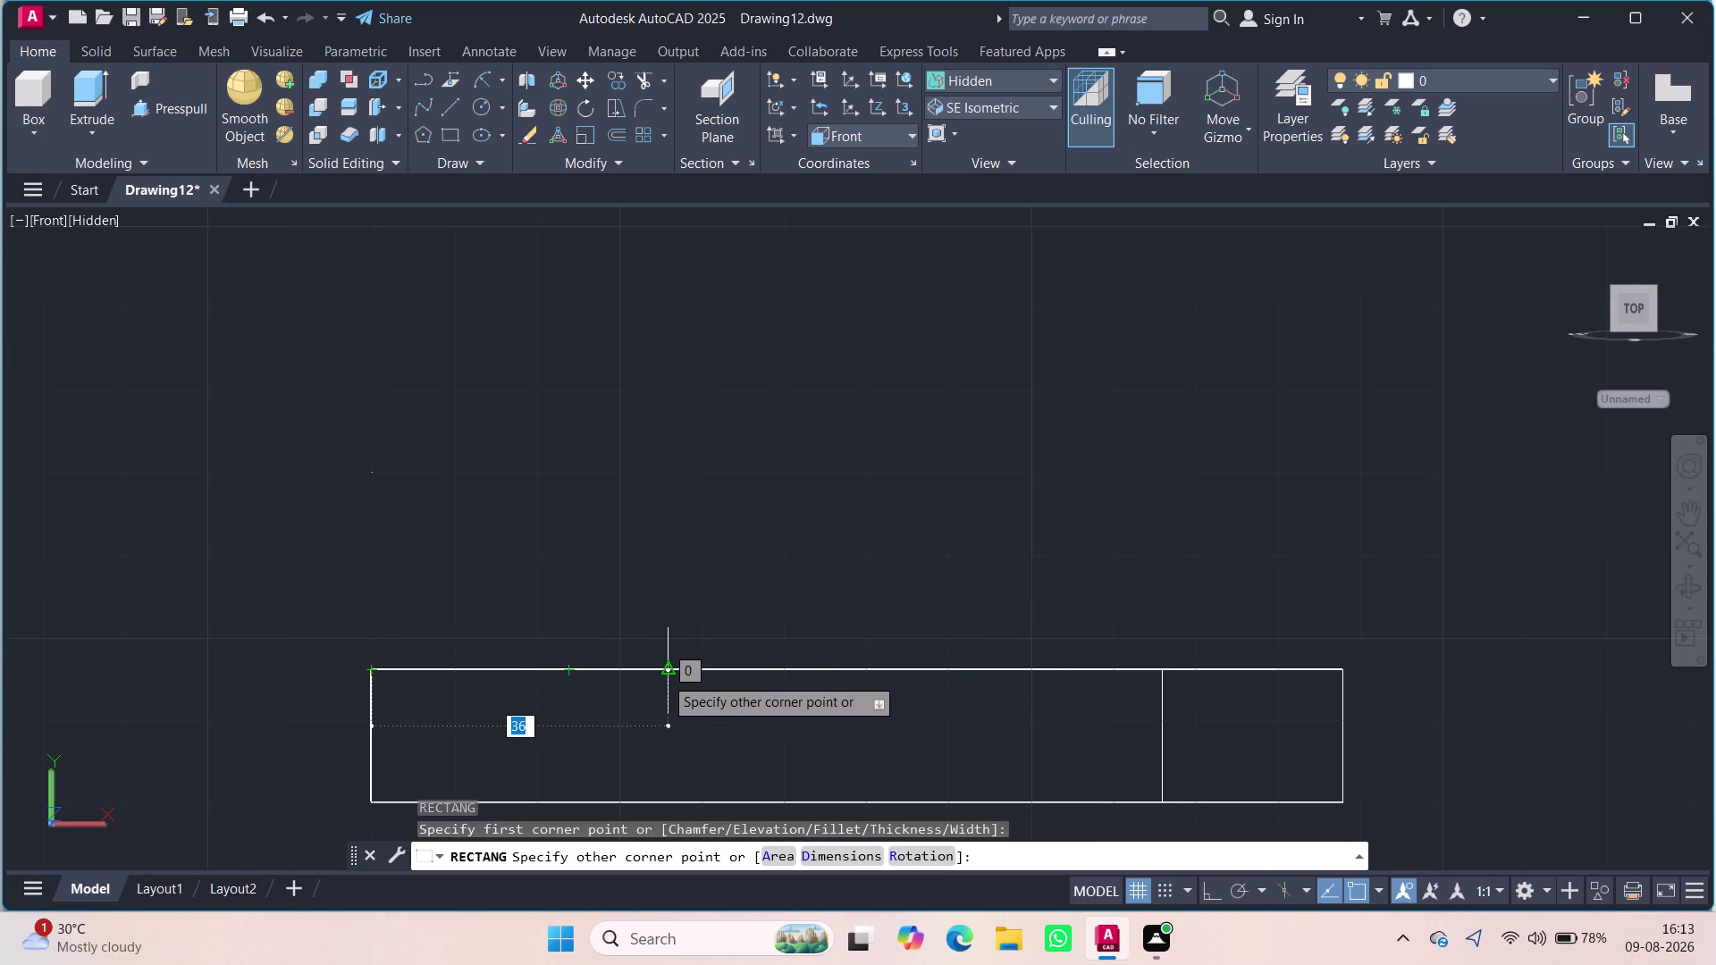
text(48)
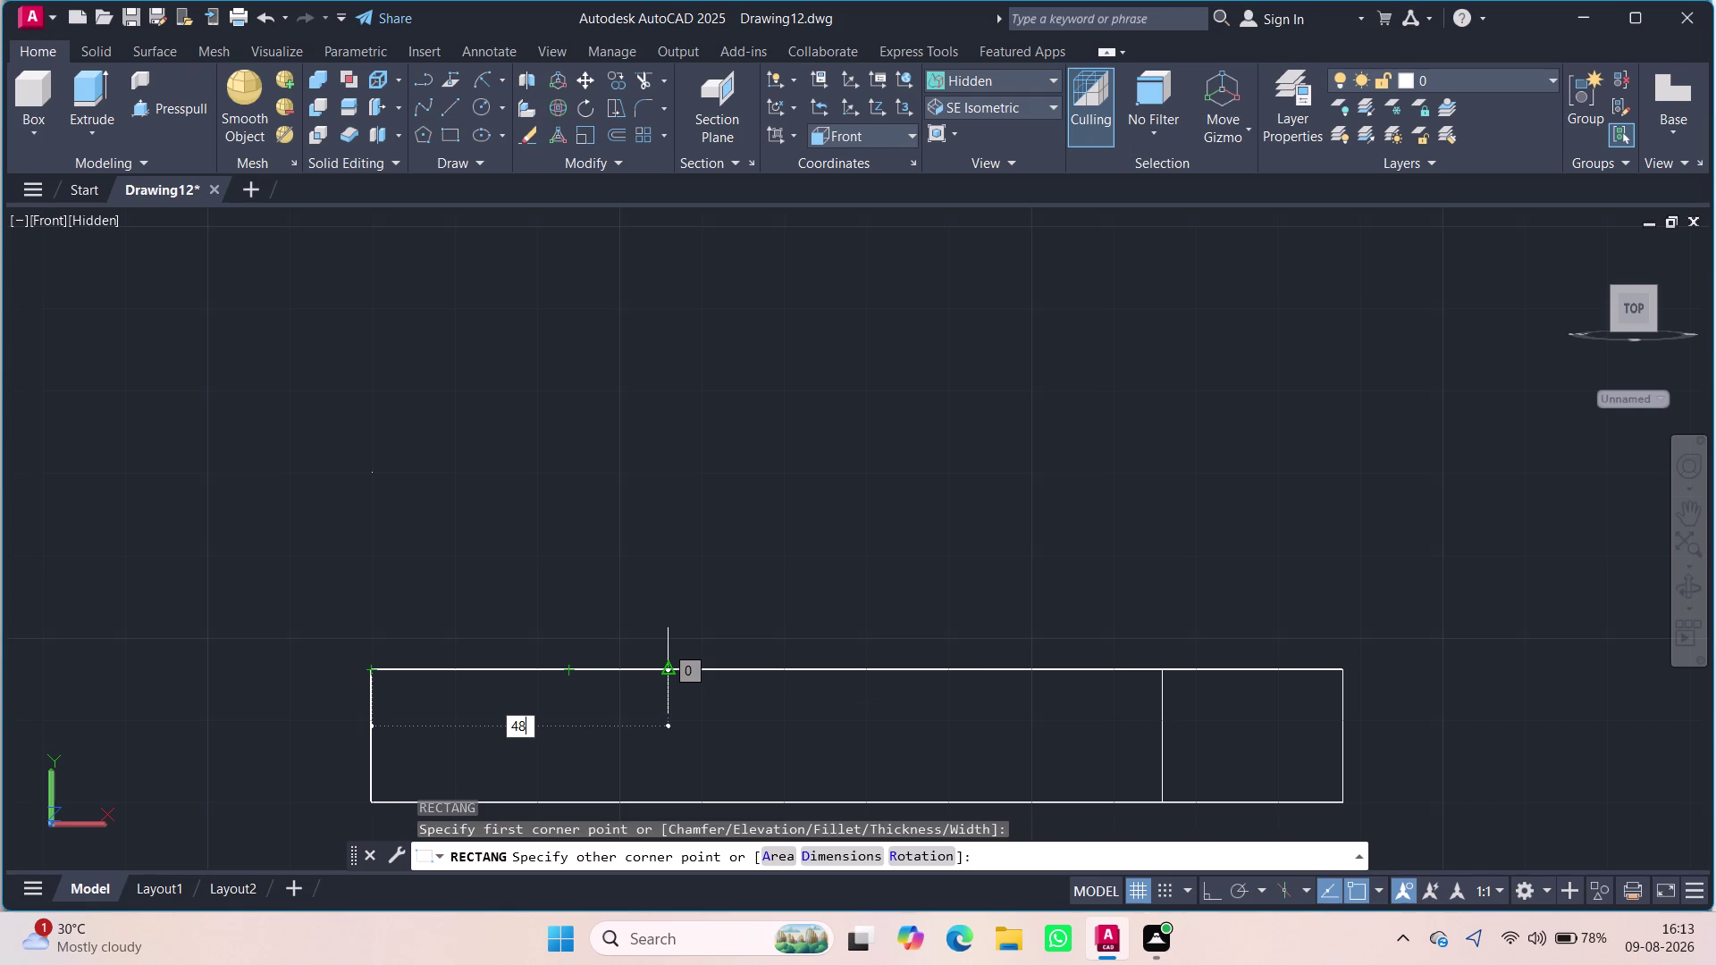
key(Return)
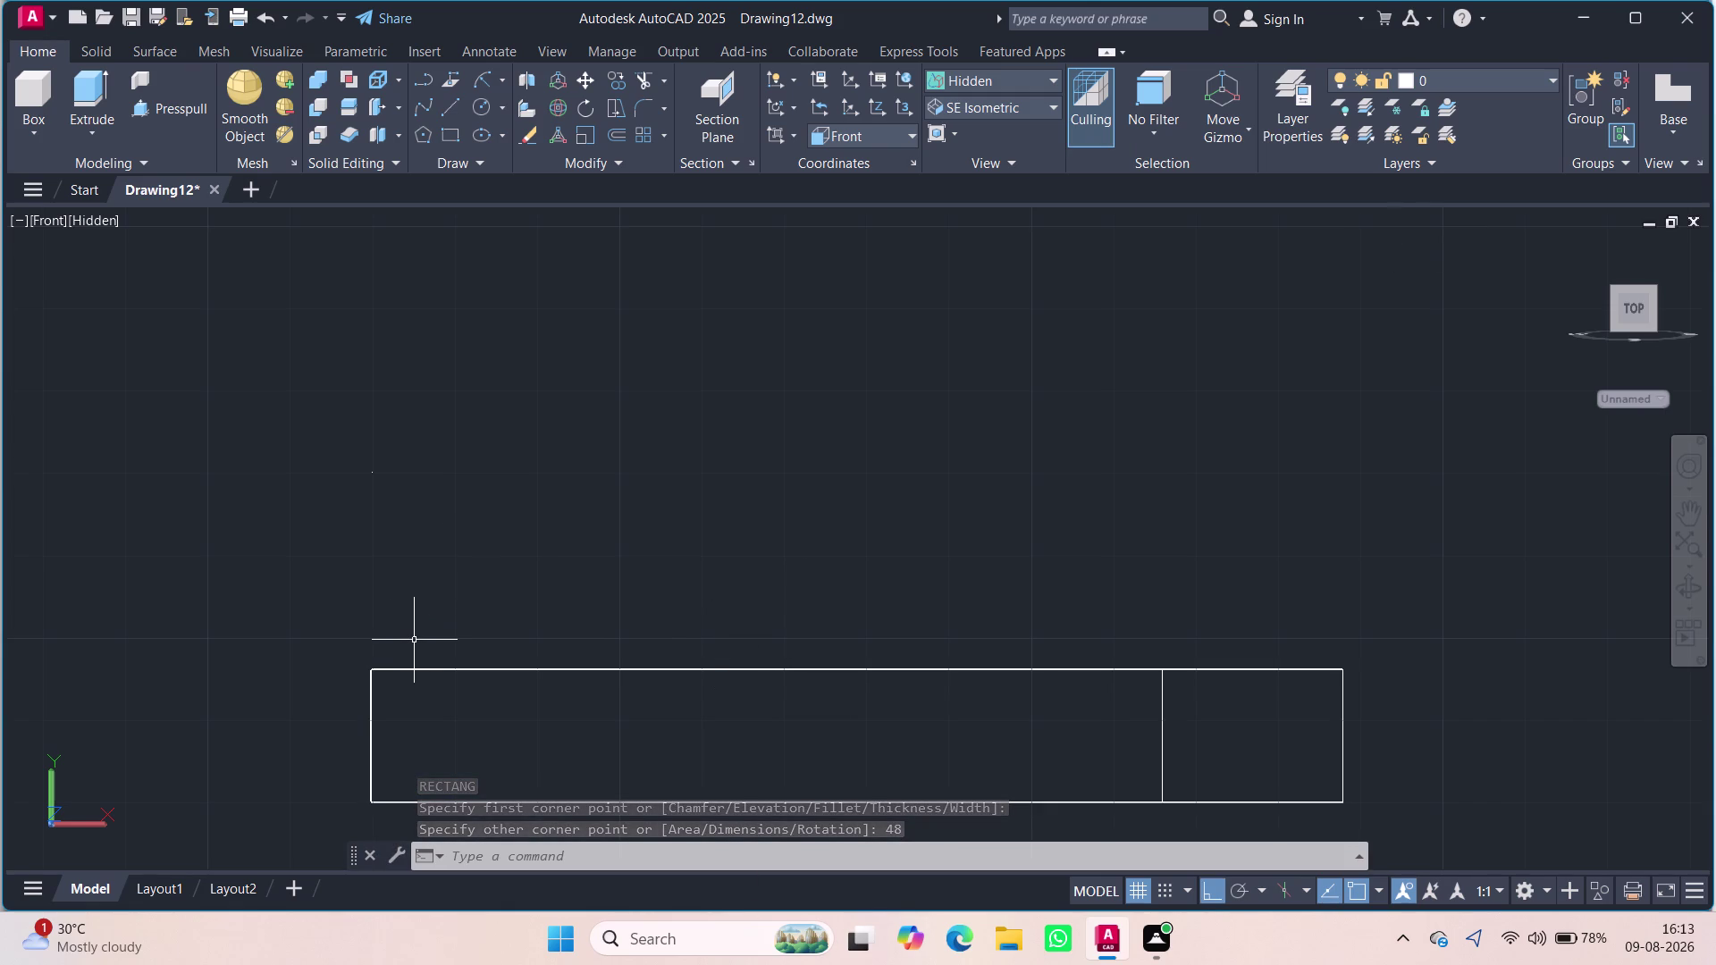
Draw the 48 by 24 rectangle anchored at the base's top-left corner.
click(444, 125)
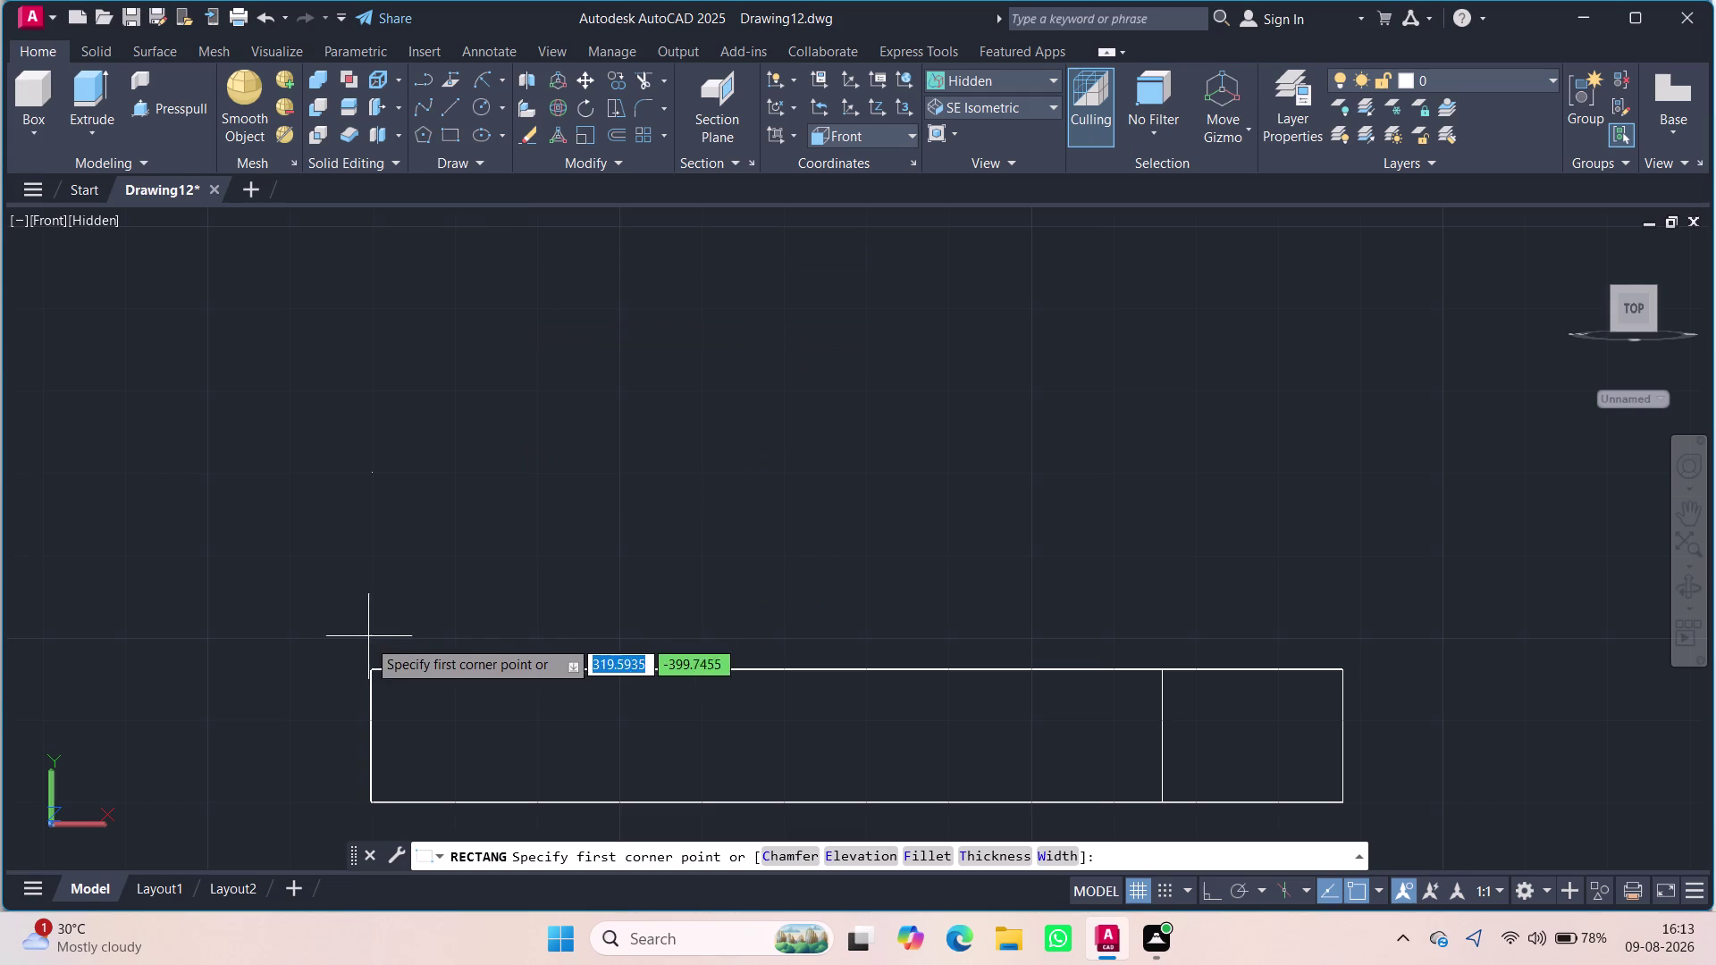
click(376, 673)
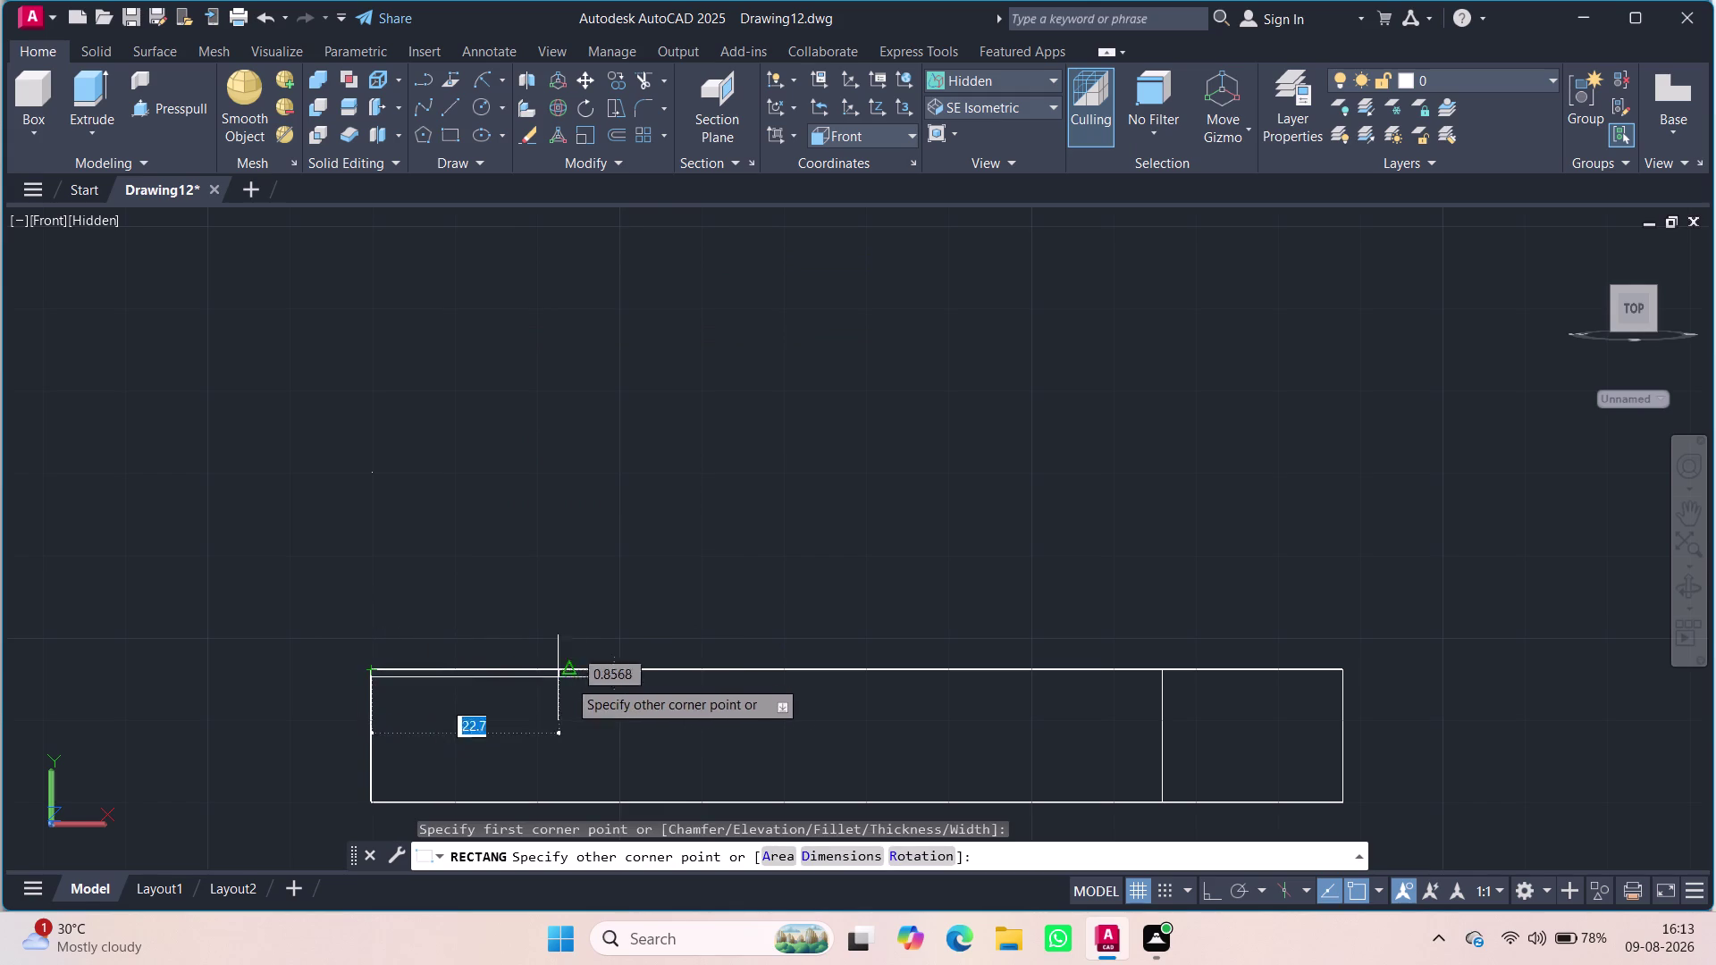
text(48)
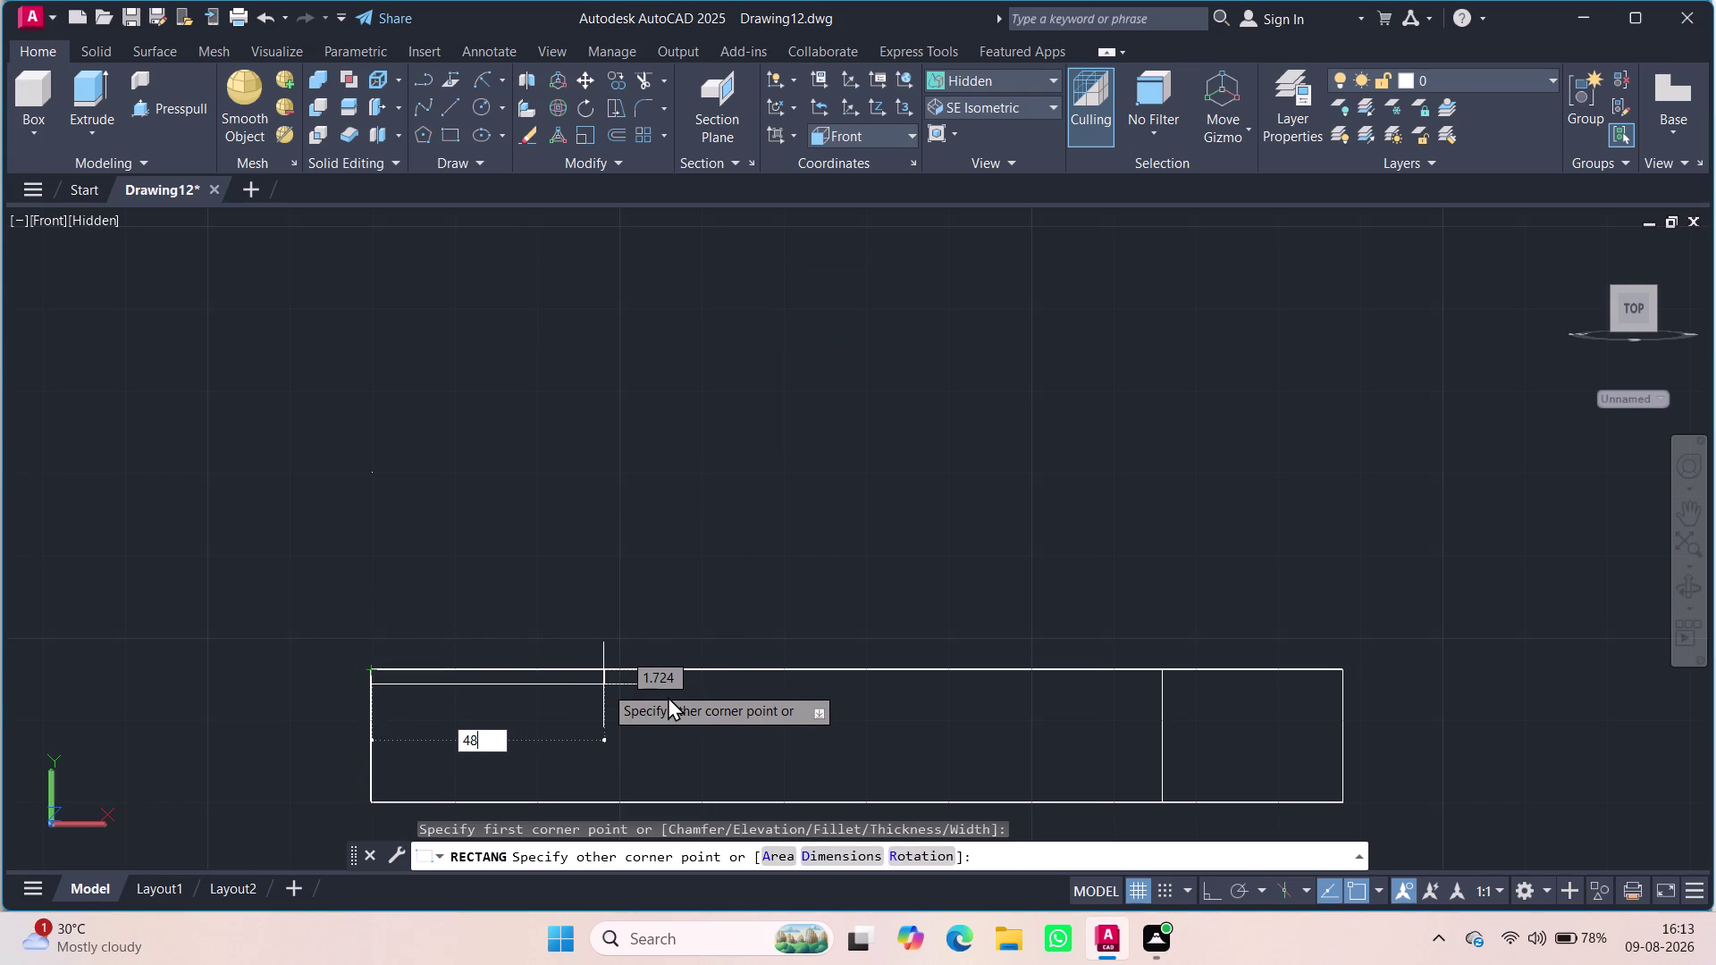
key(Tab)
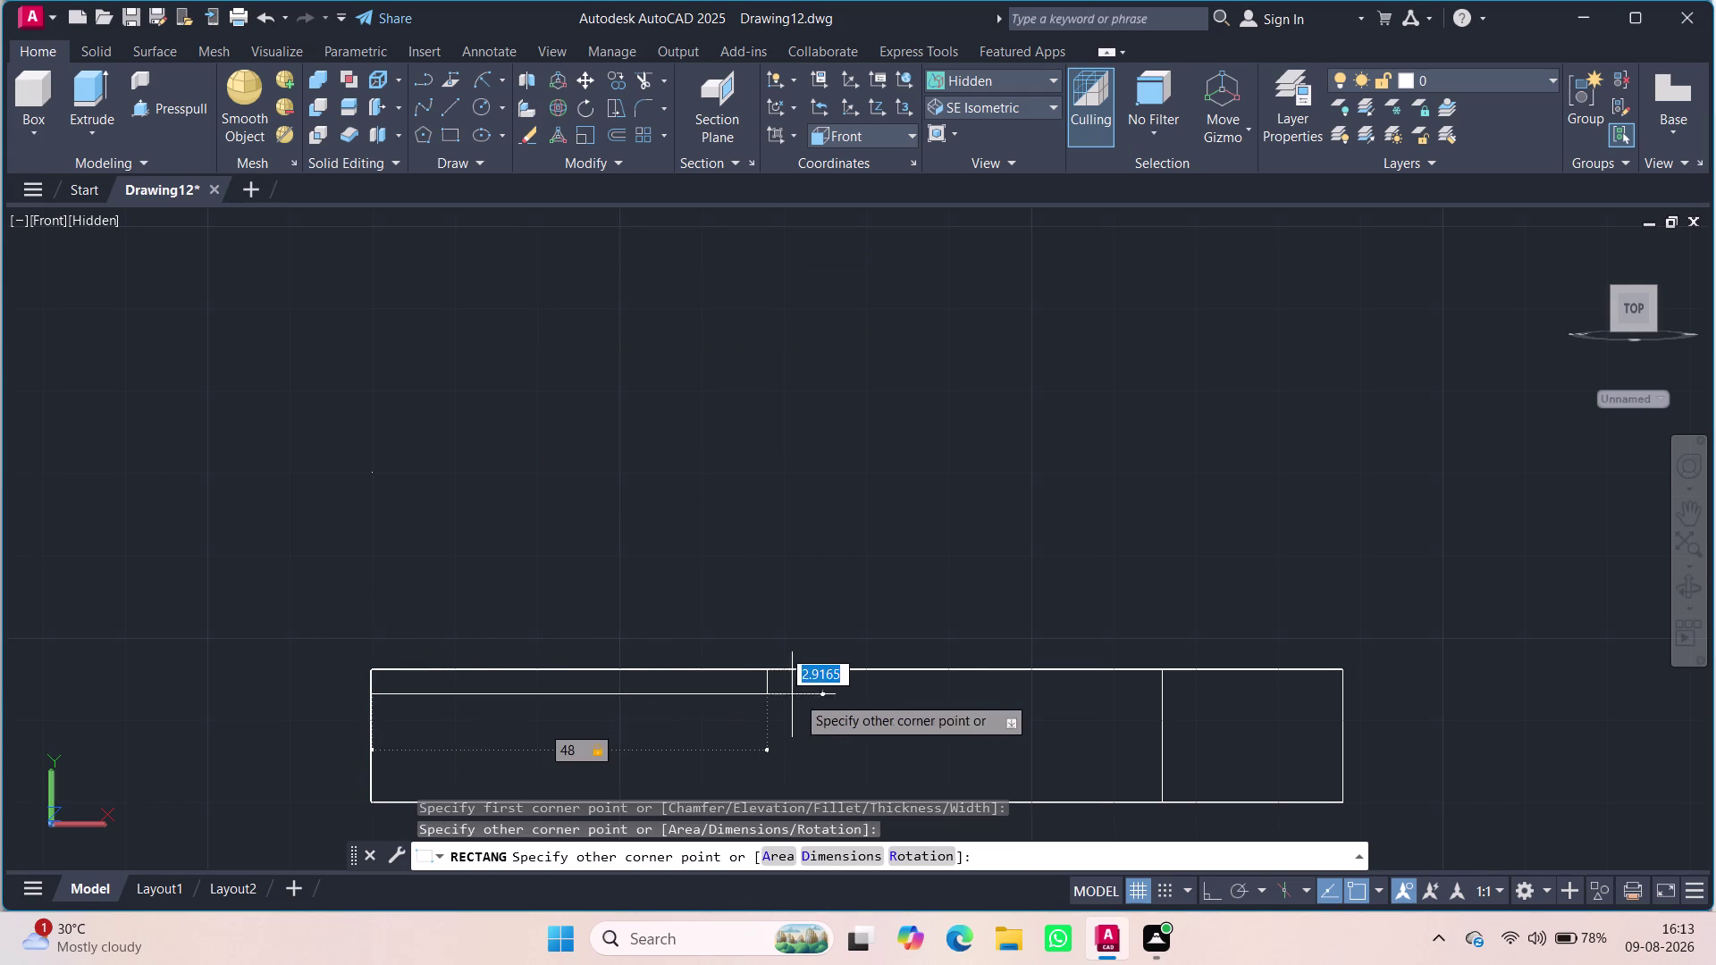
text(2)
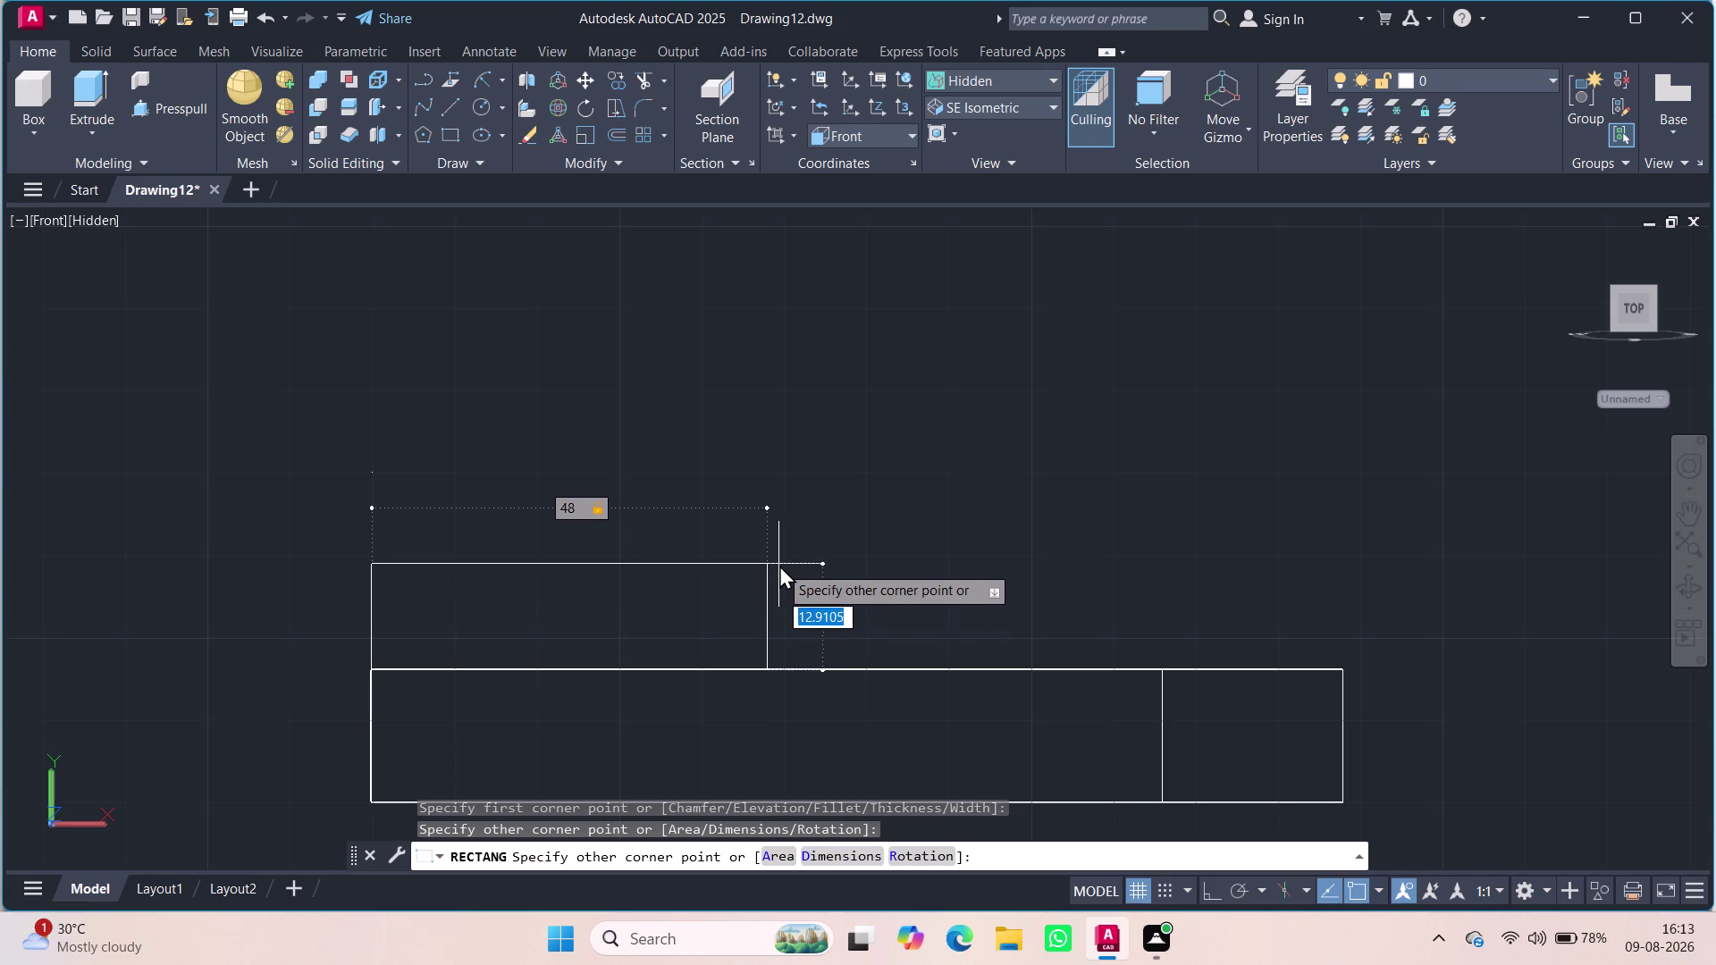
text(4)
key(Return)
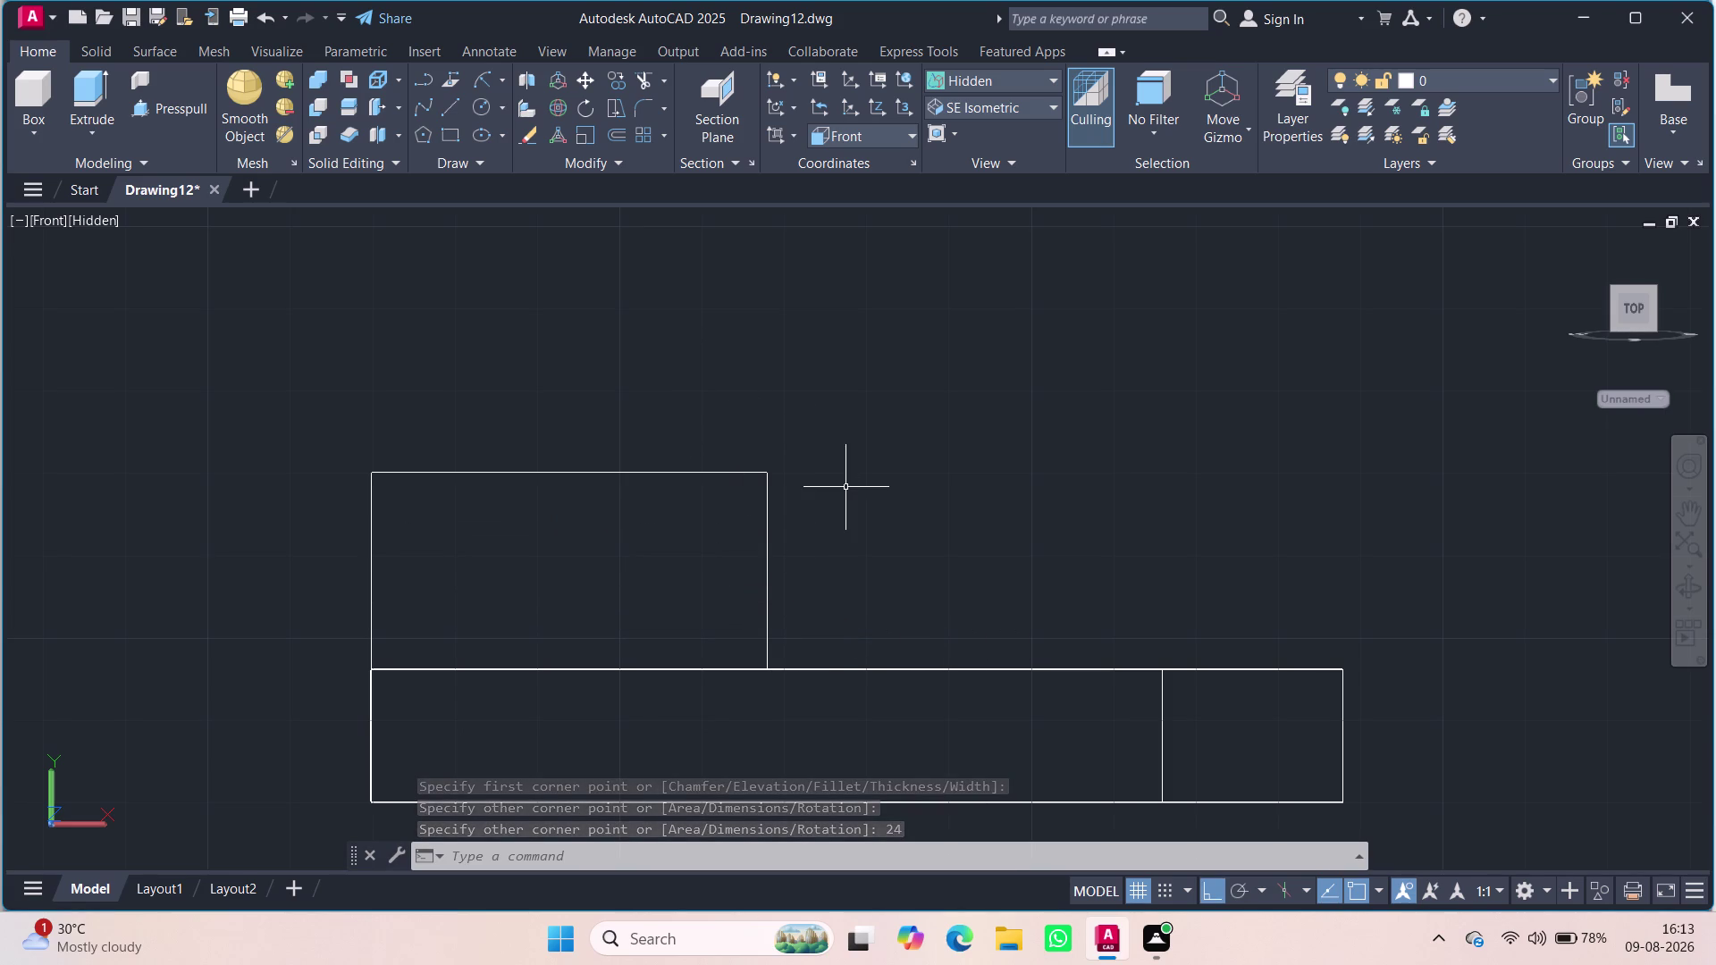
scroll(up, 3)
scroll(up, 3)
scroll(up, 3)
scroll(down, 3)
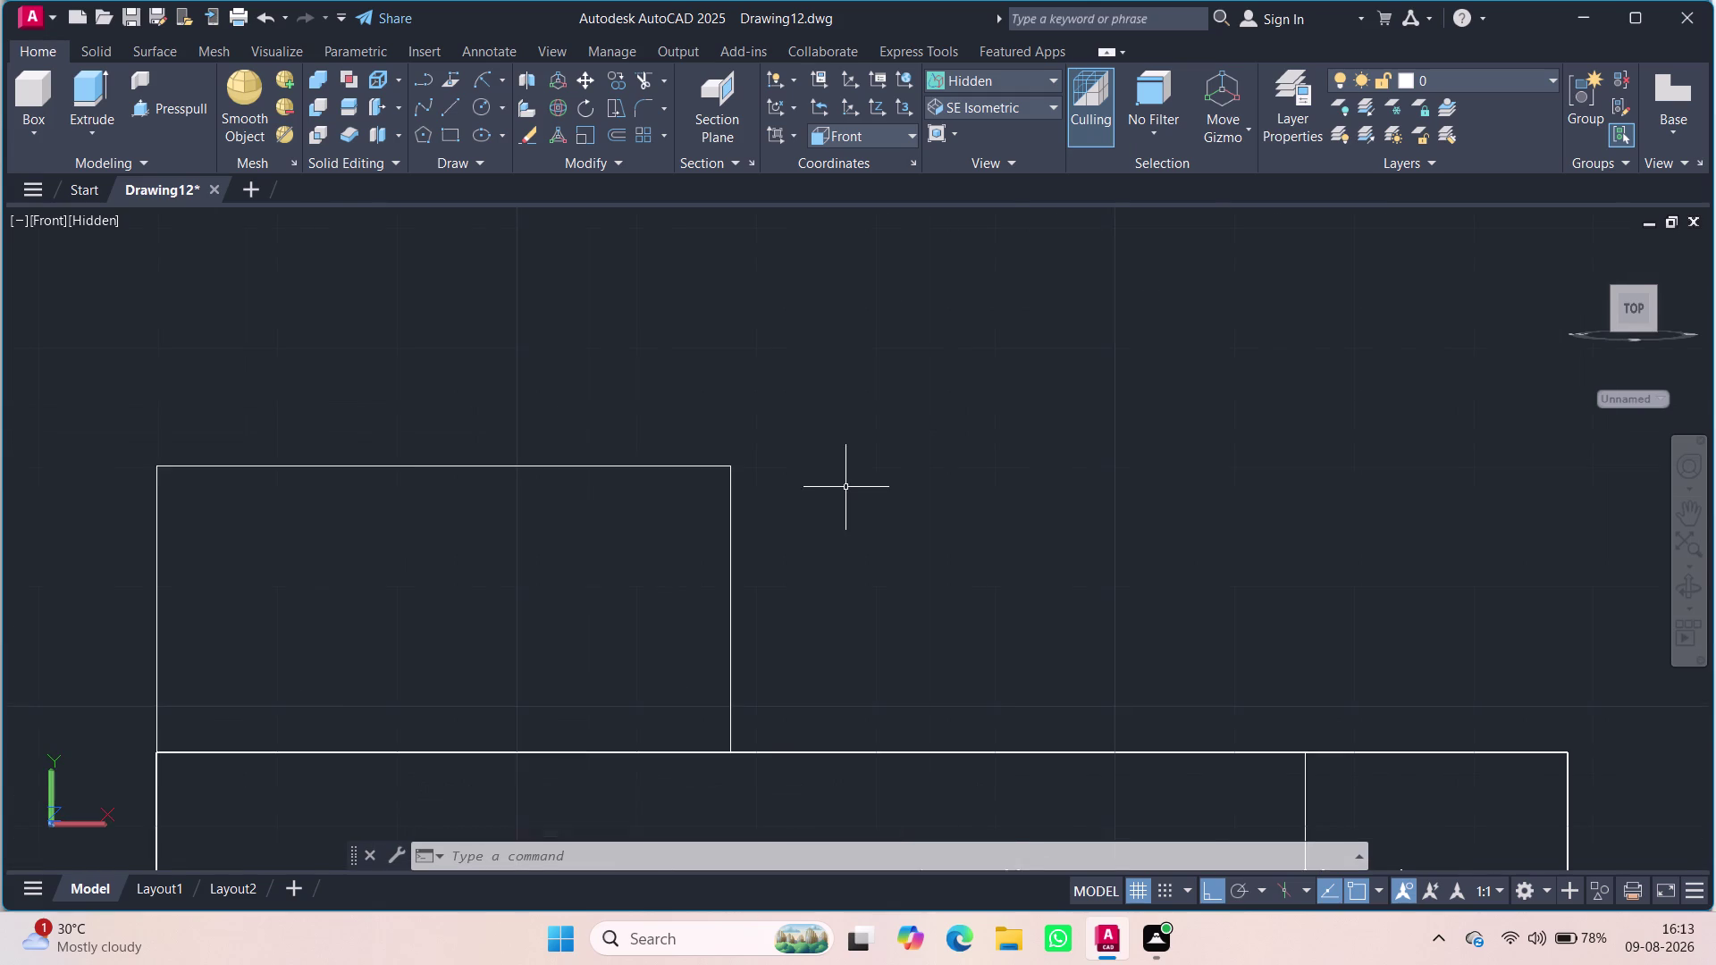
scroll(down, 3)
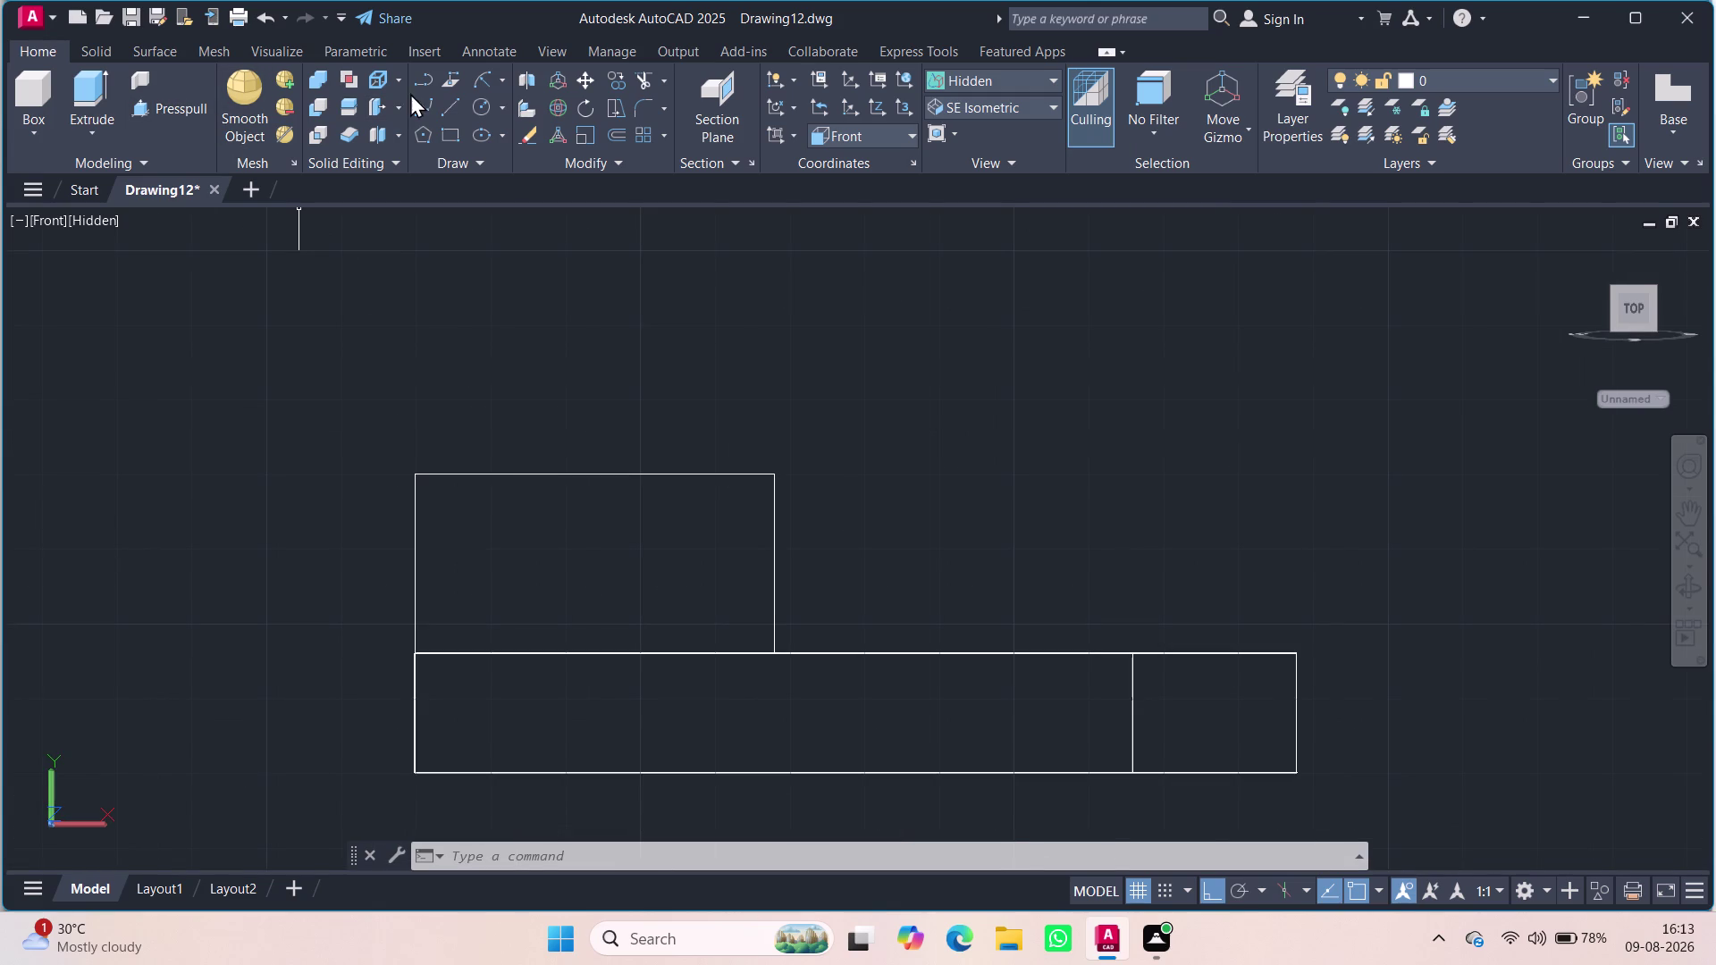
click(498, 75)
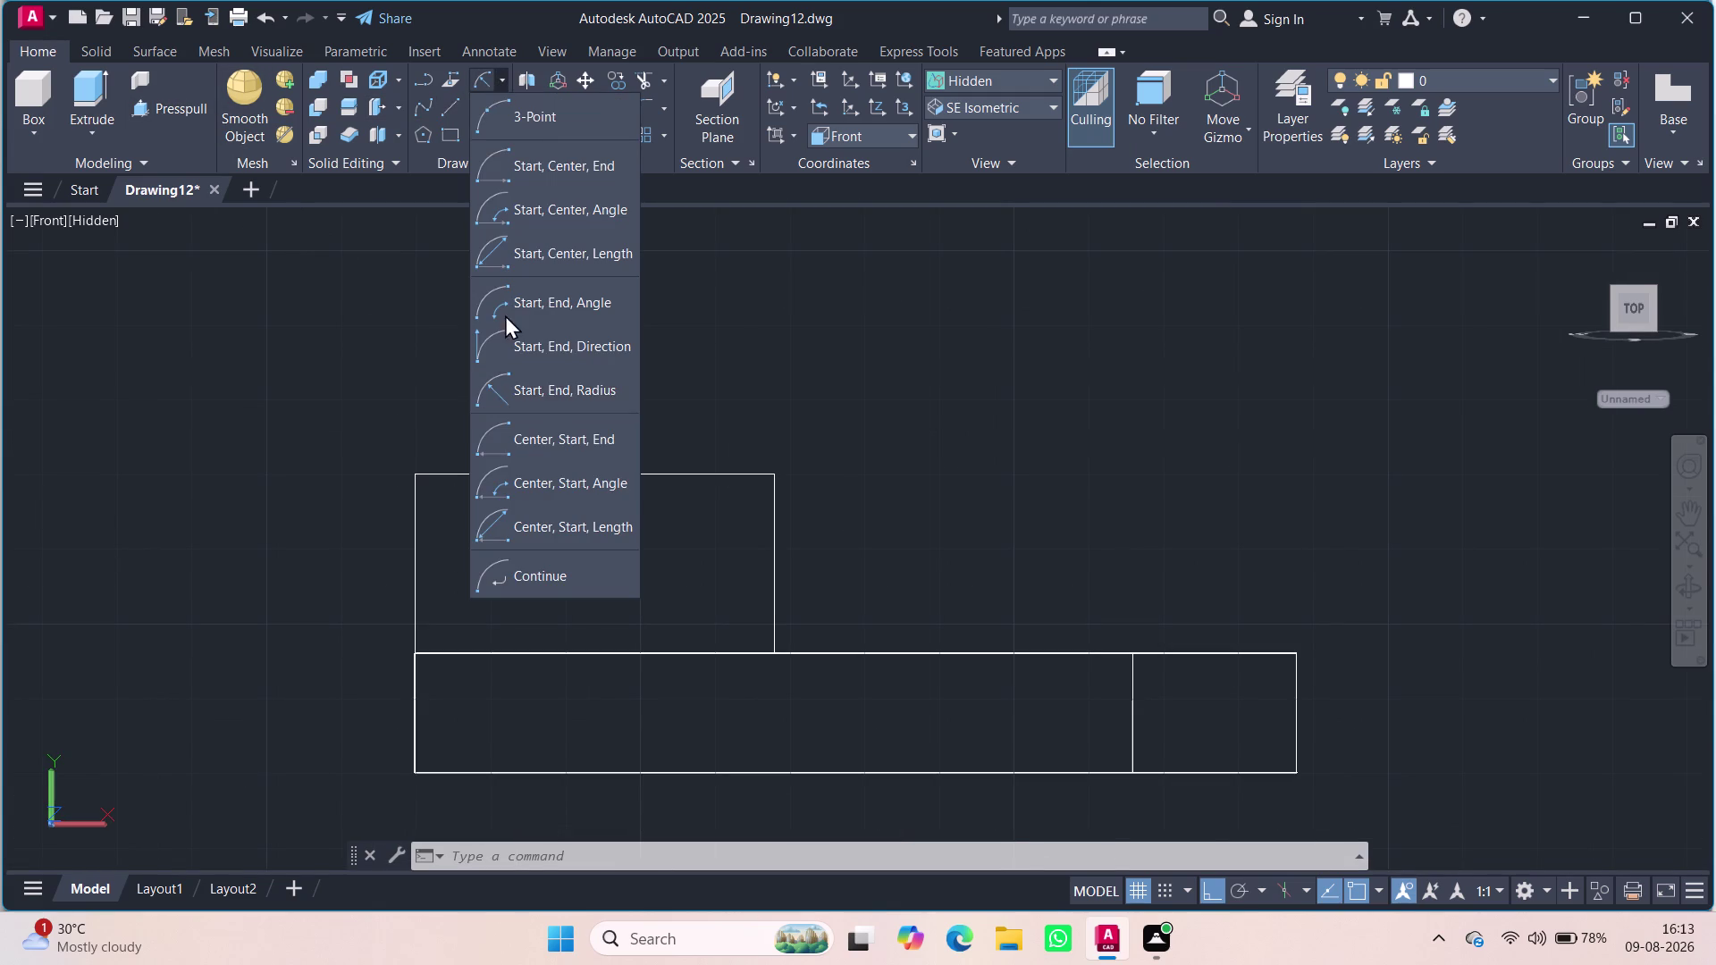
click(520, 407)
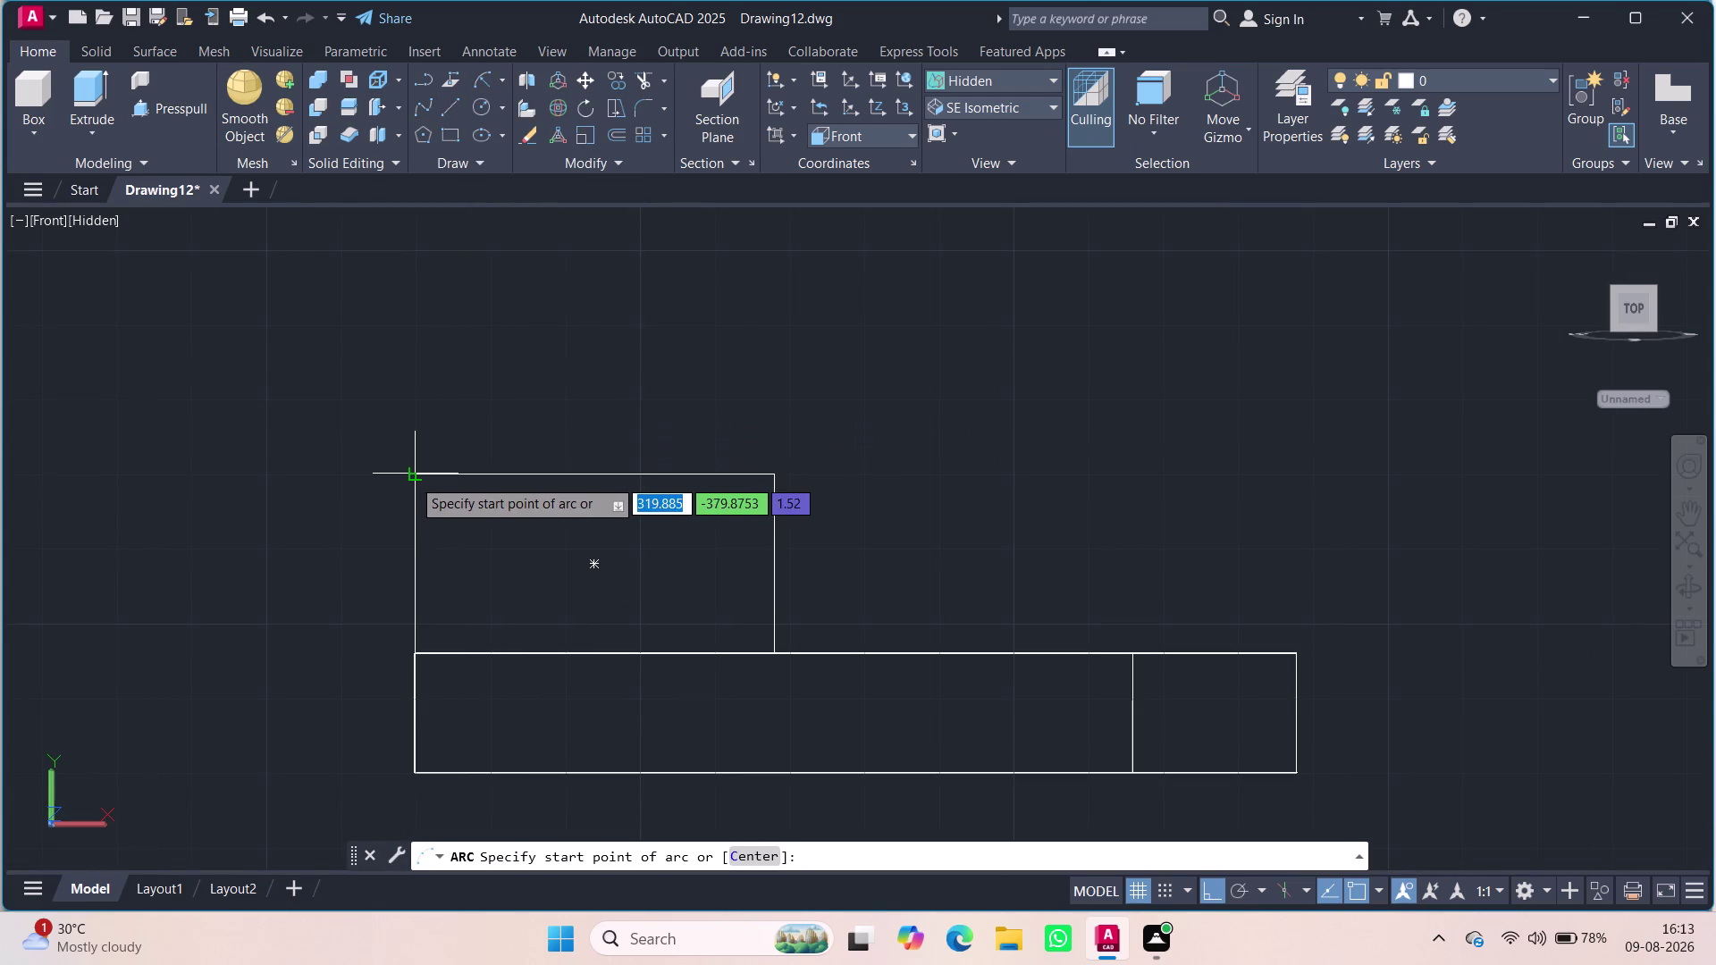
click(412, 477)
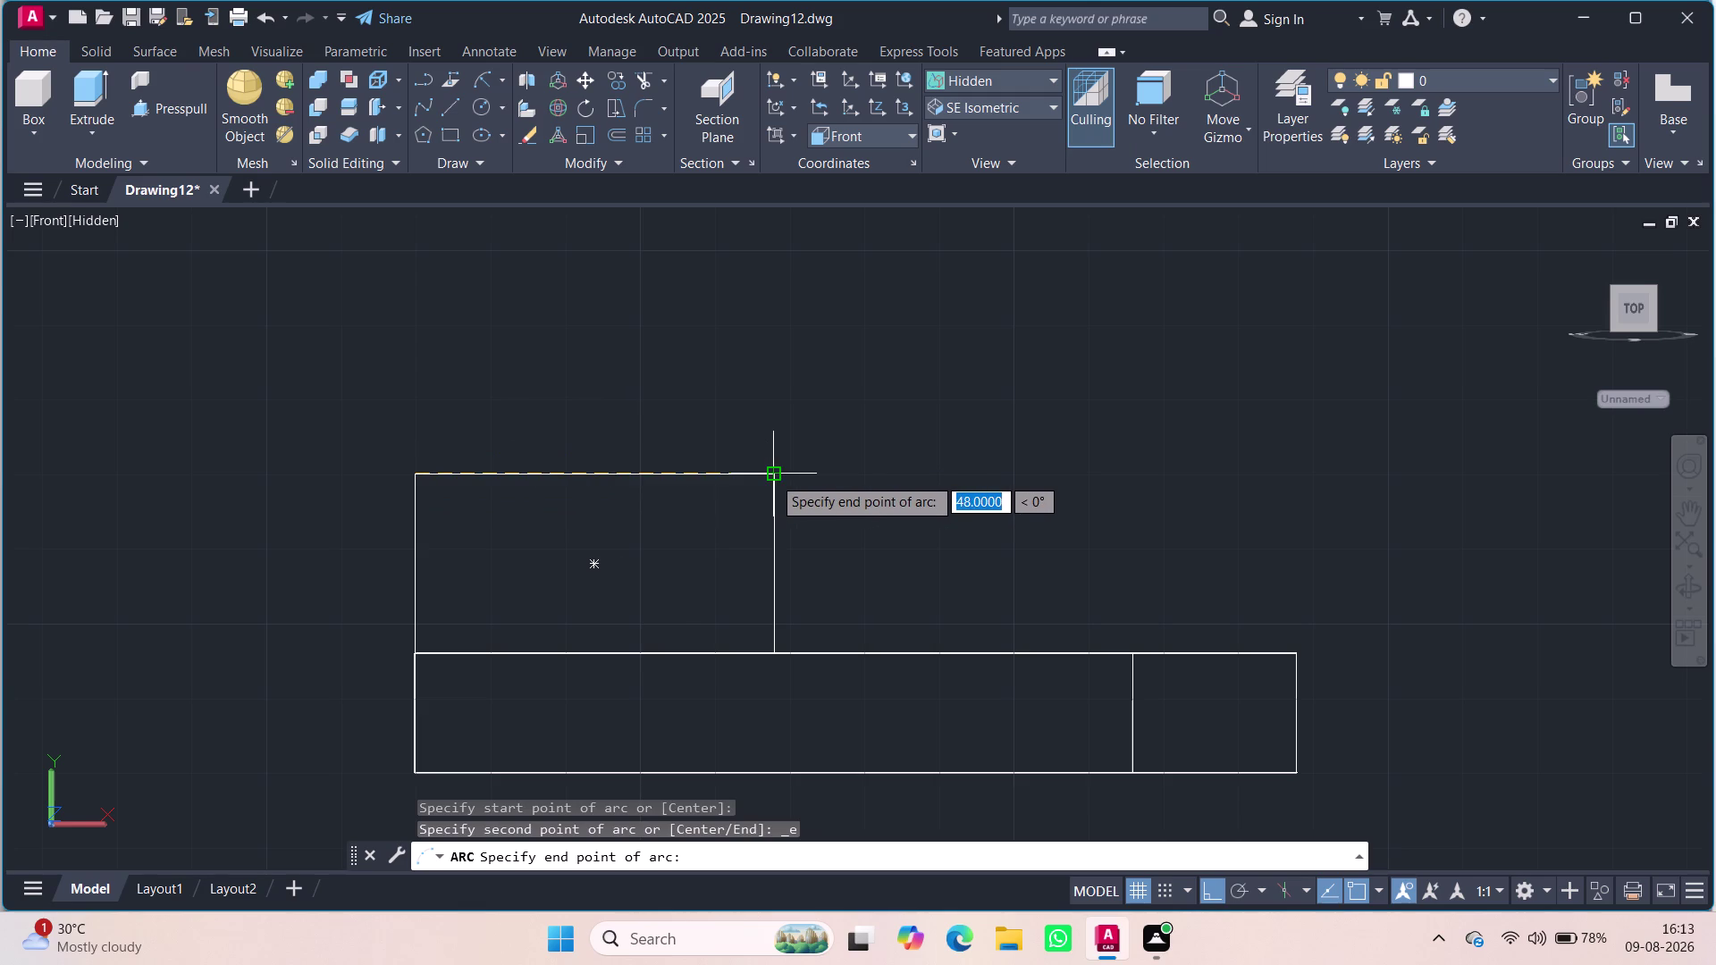
click(772, 476)
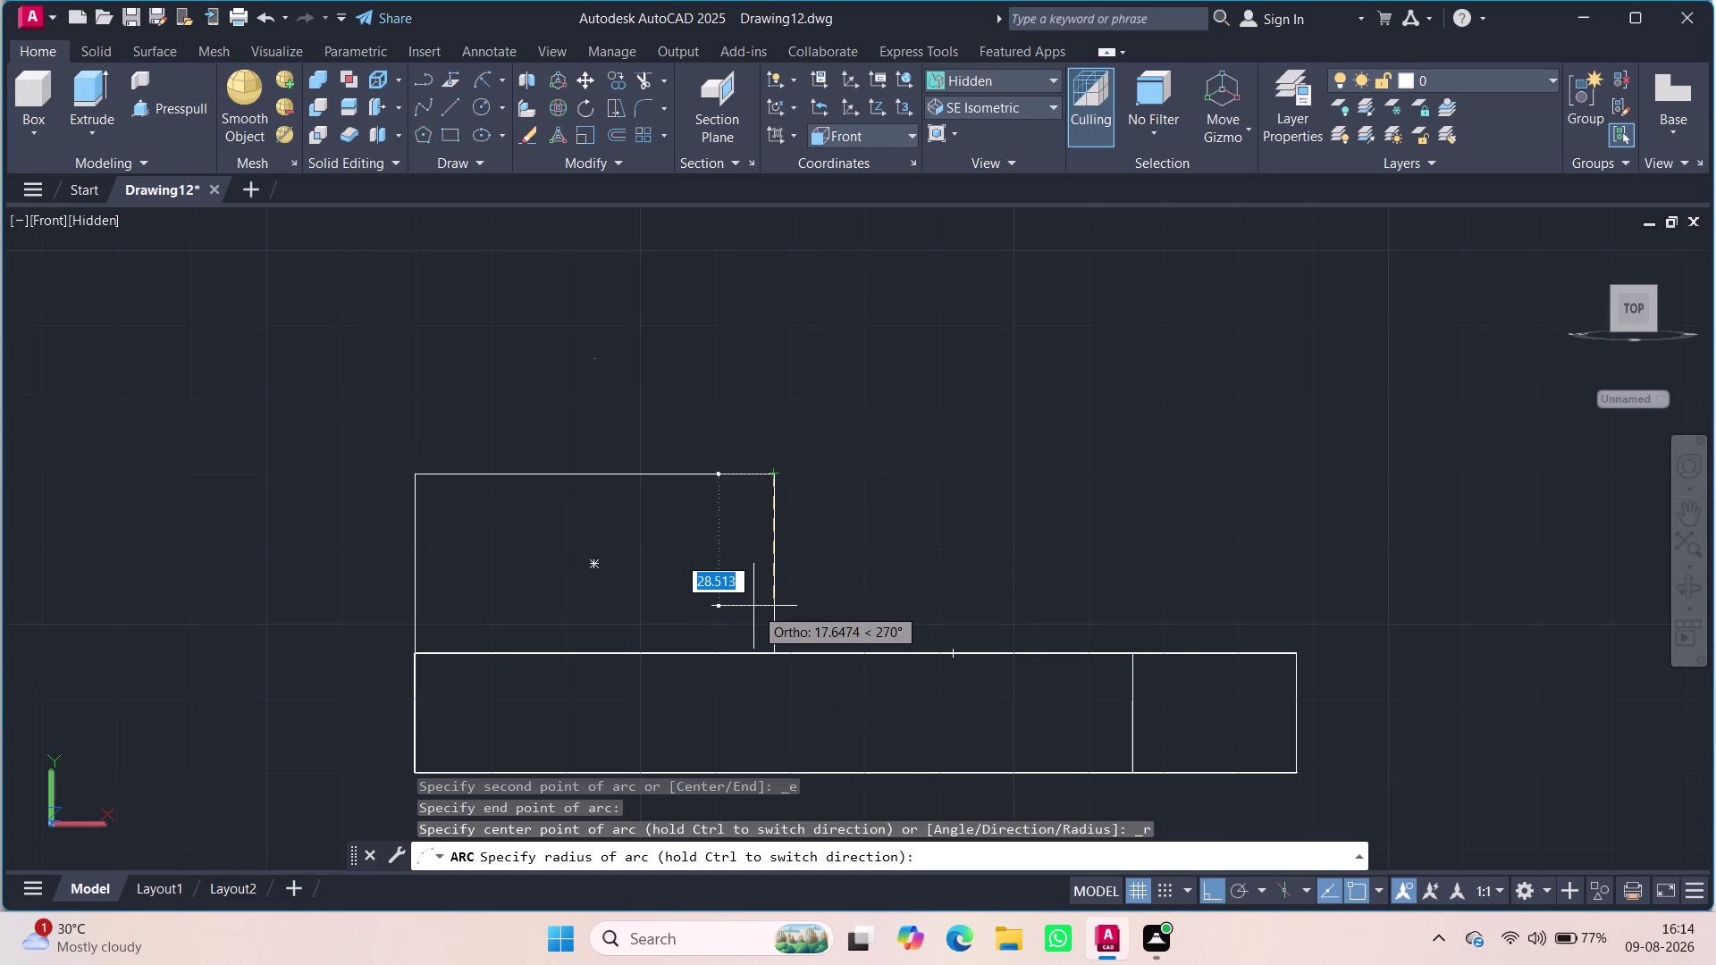
text(24)
key(Return)
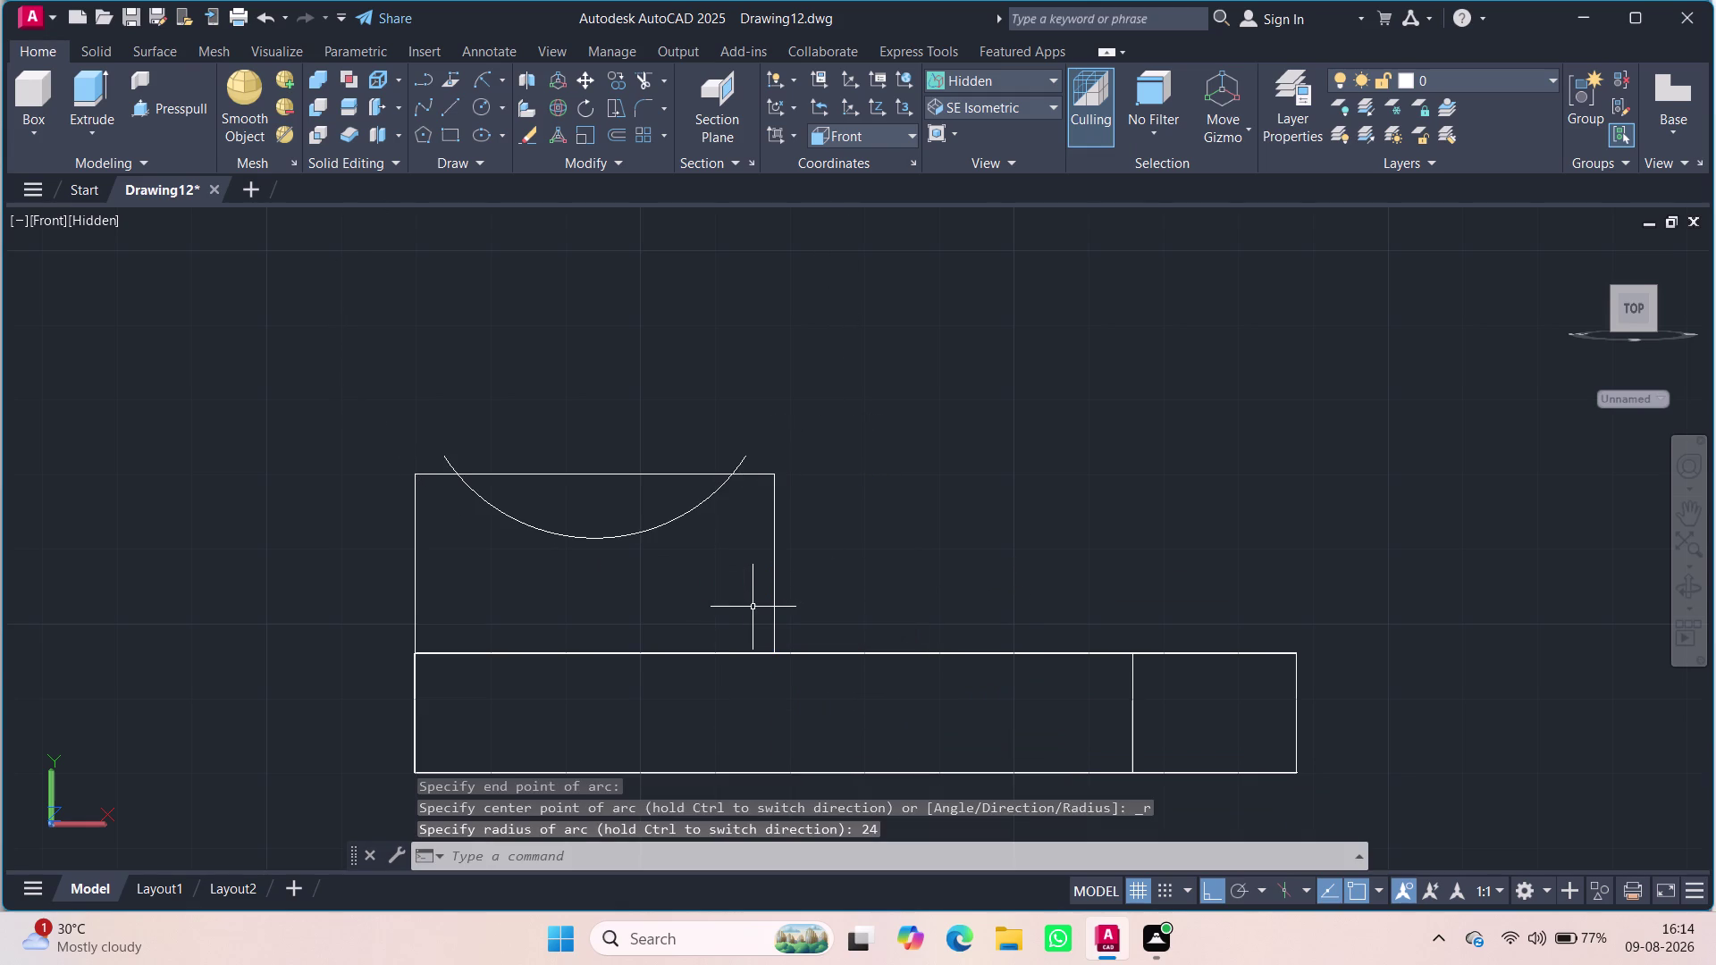
key(ctrl+z)
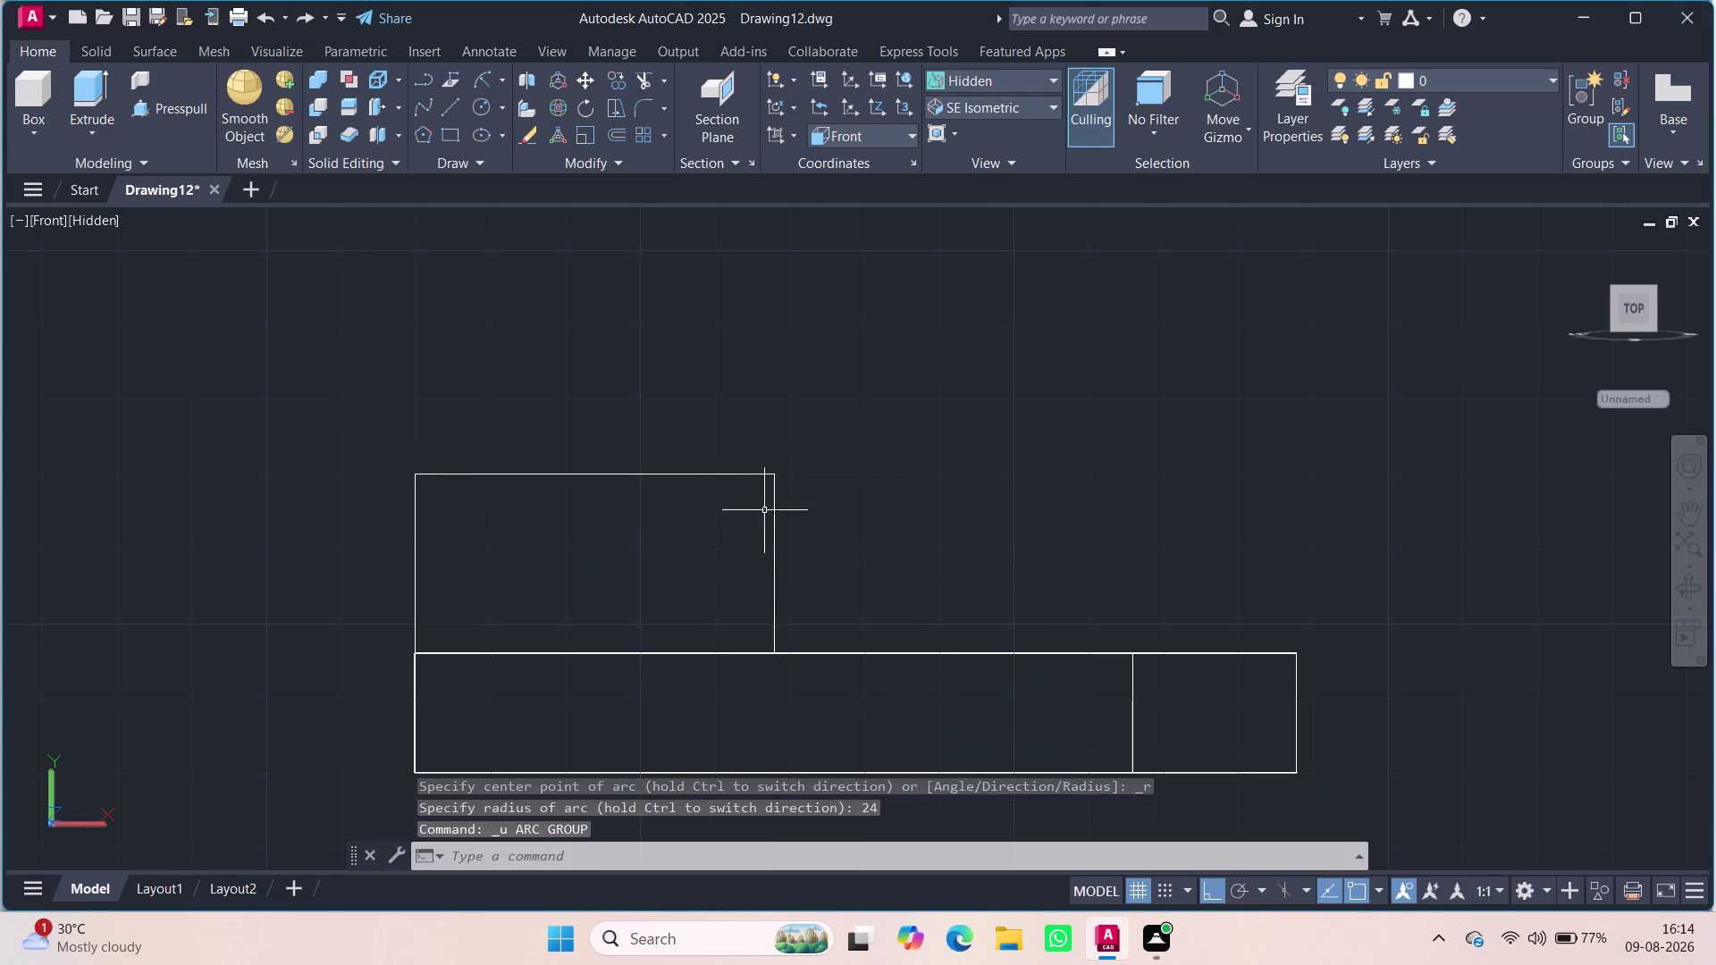
click(481, 78)
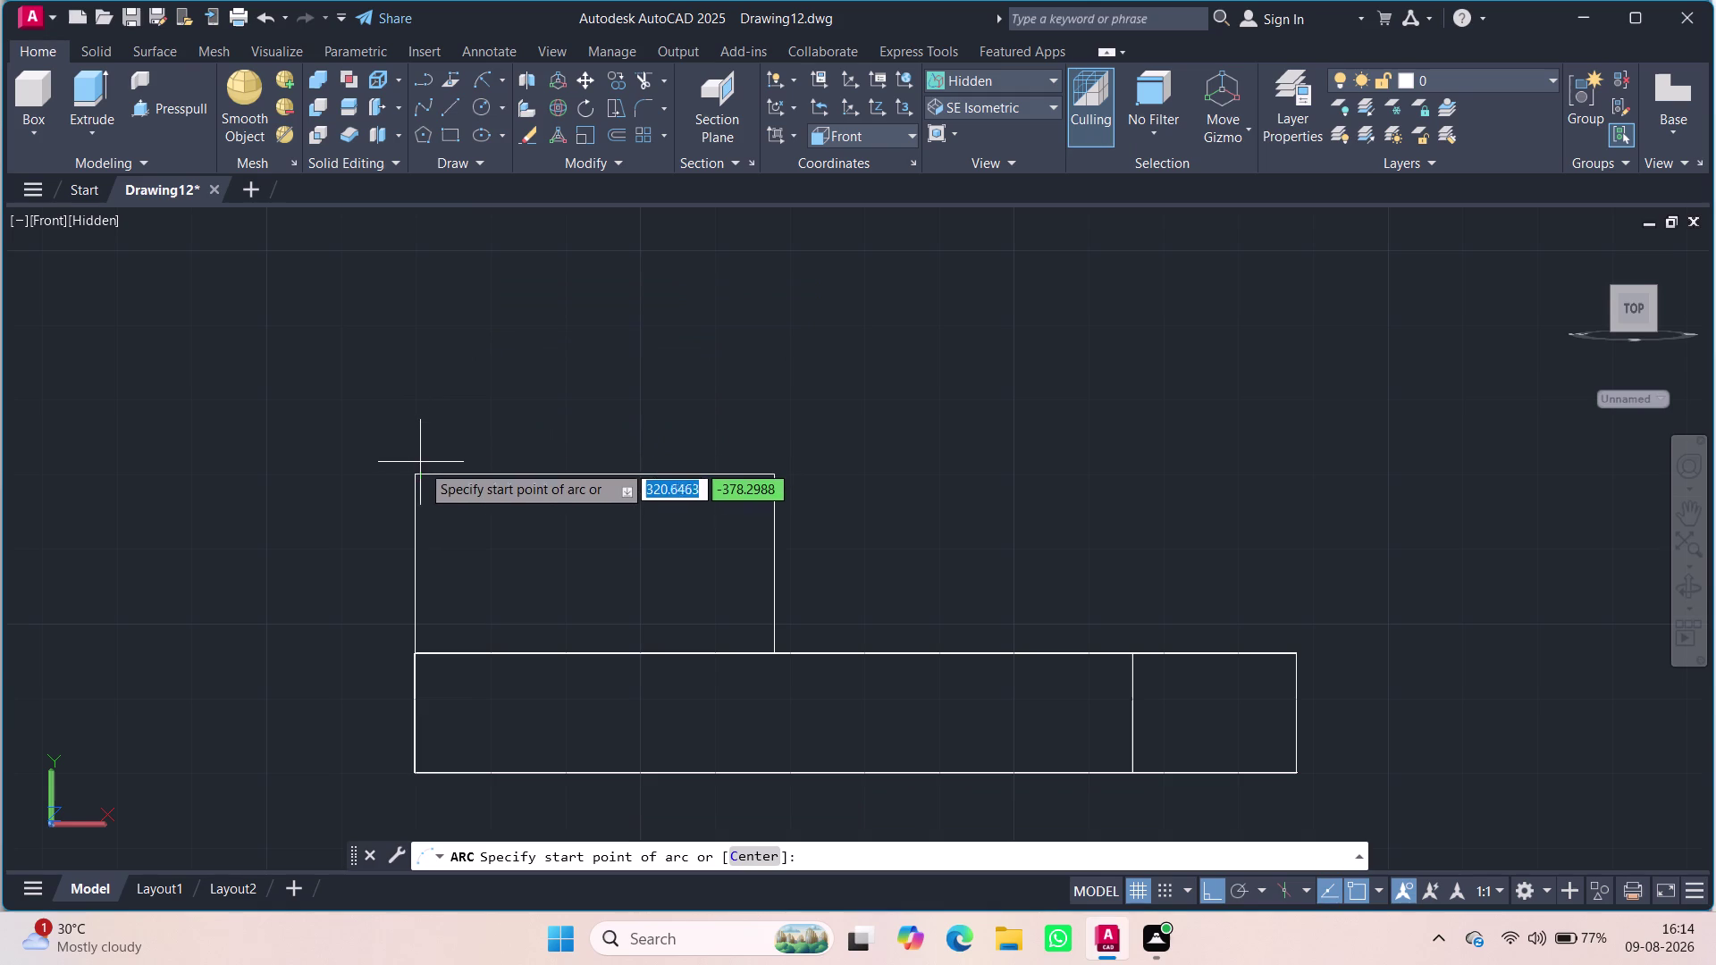
click(418, 470)
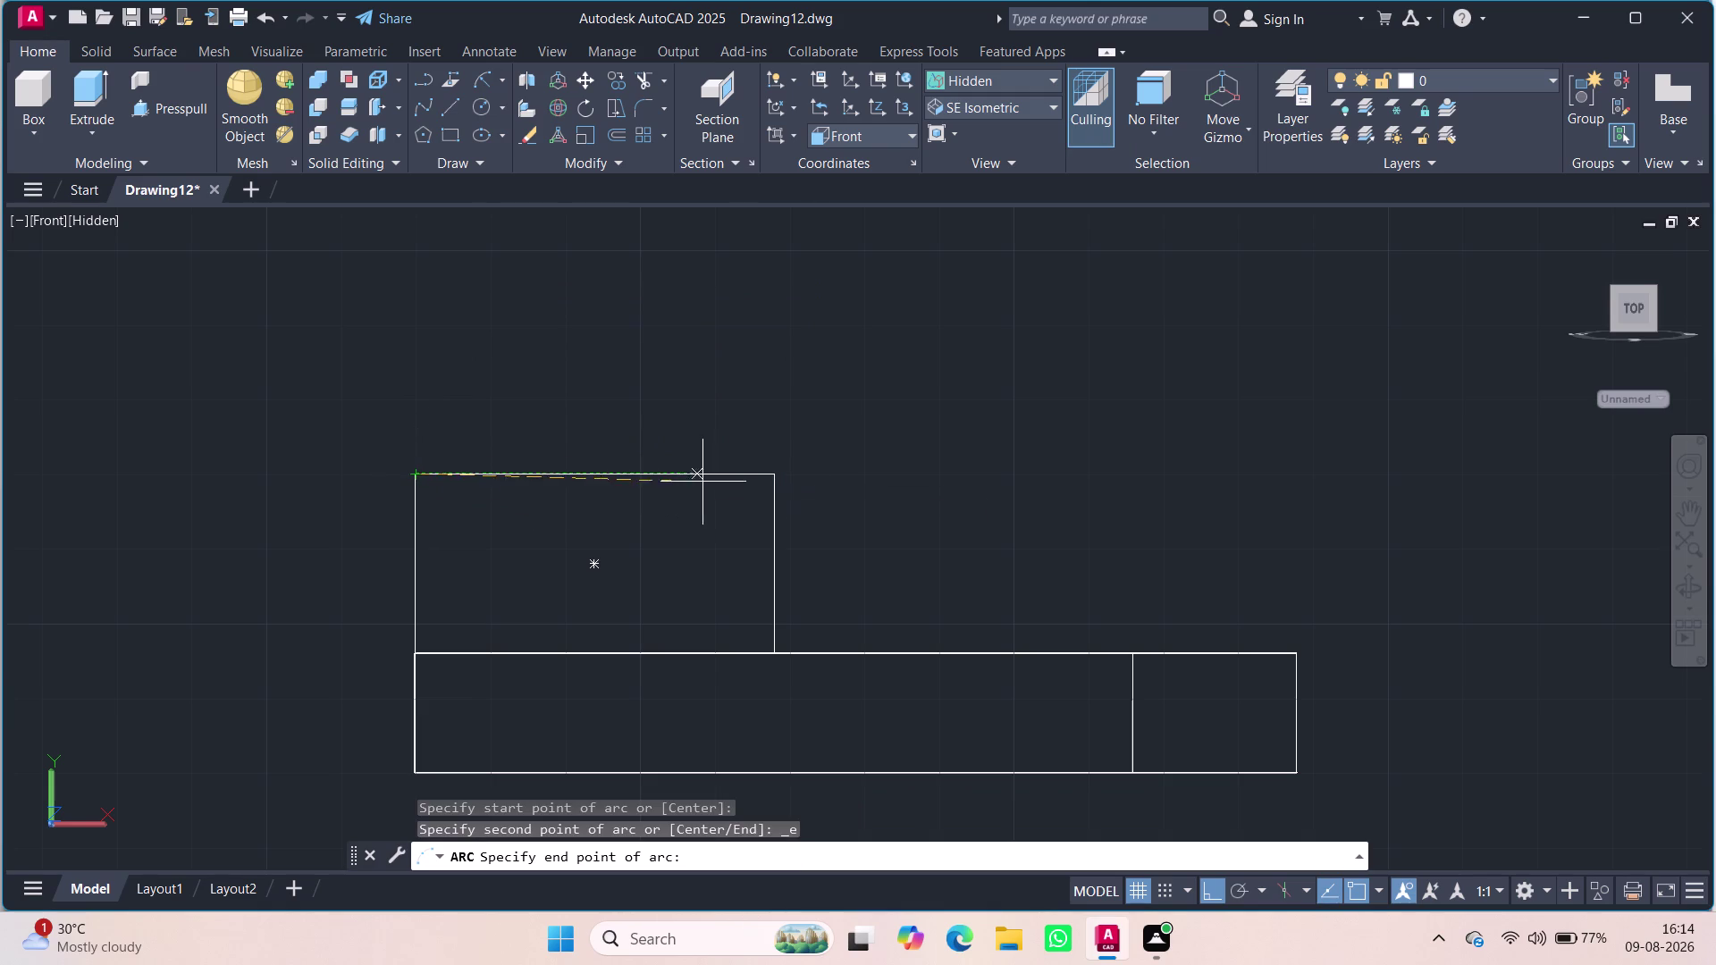
click(776, 477)
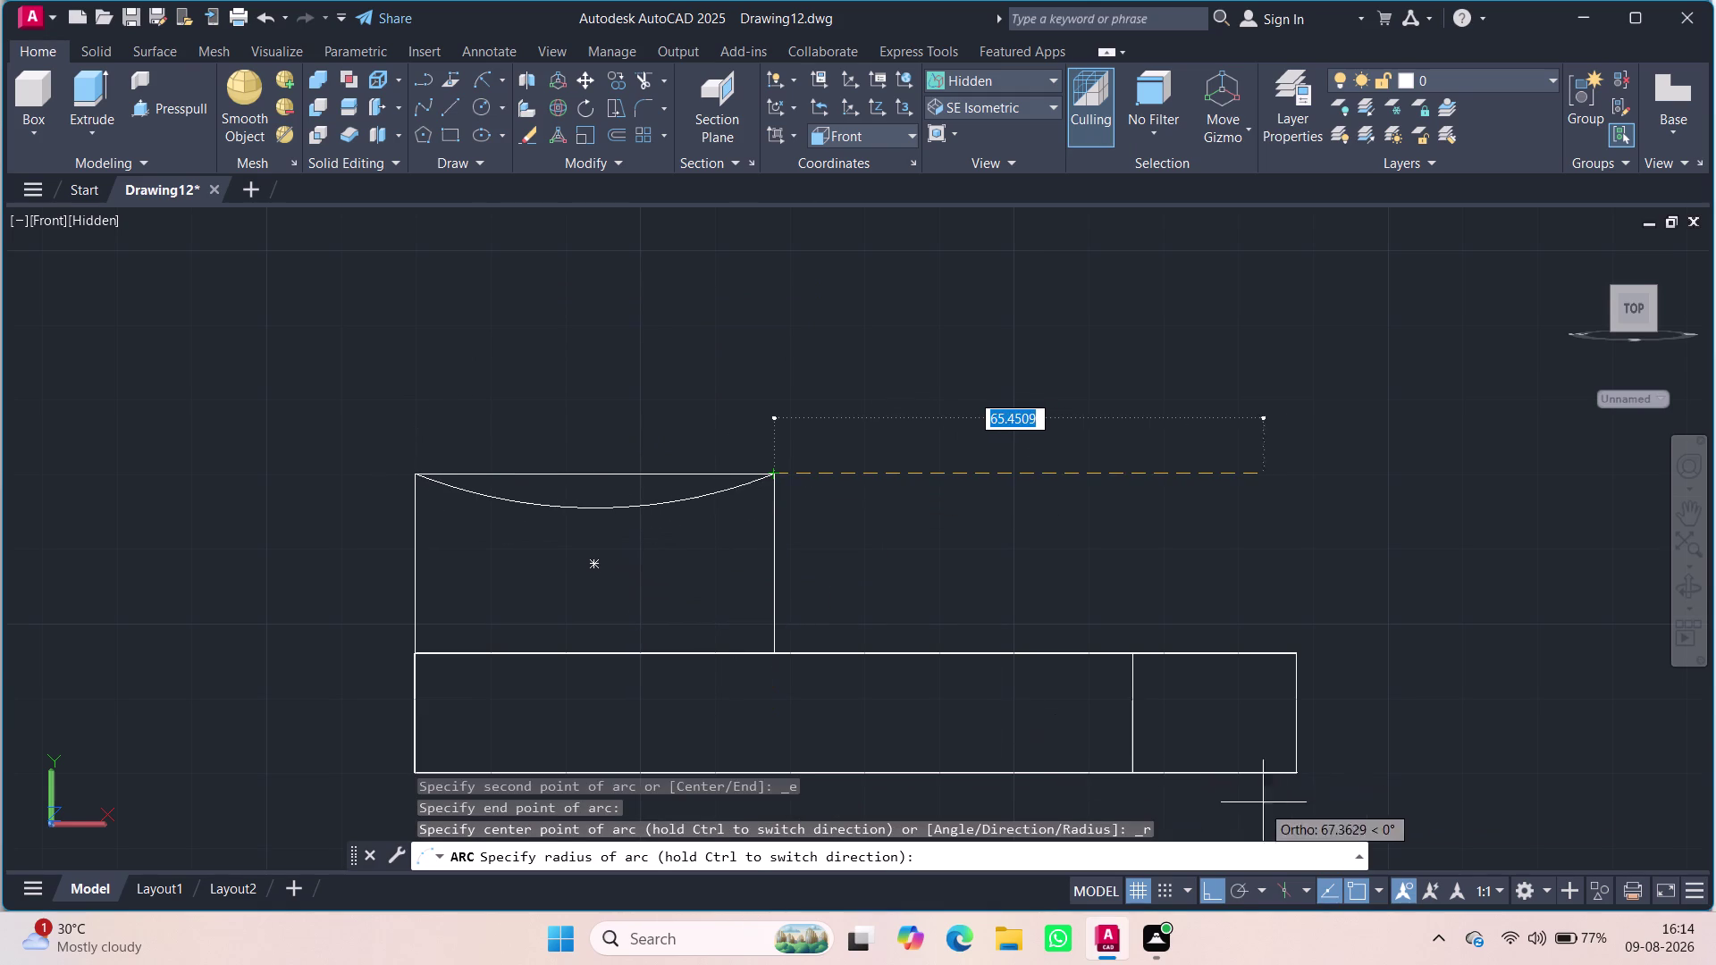
click(1215, 888)
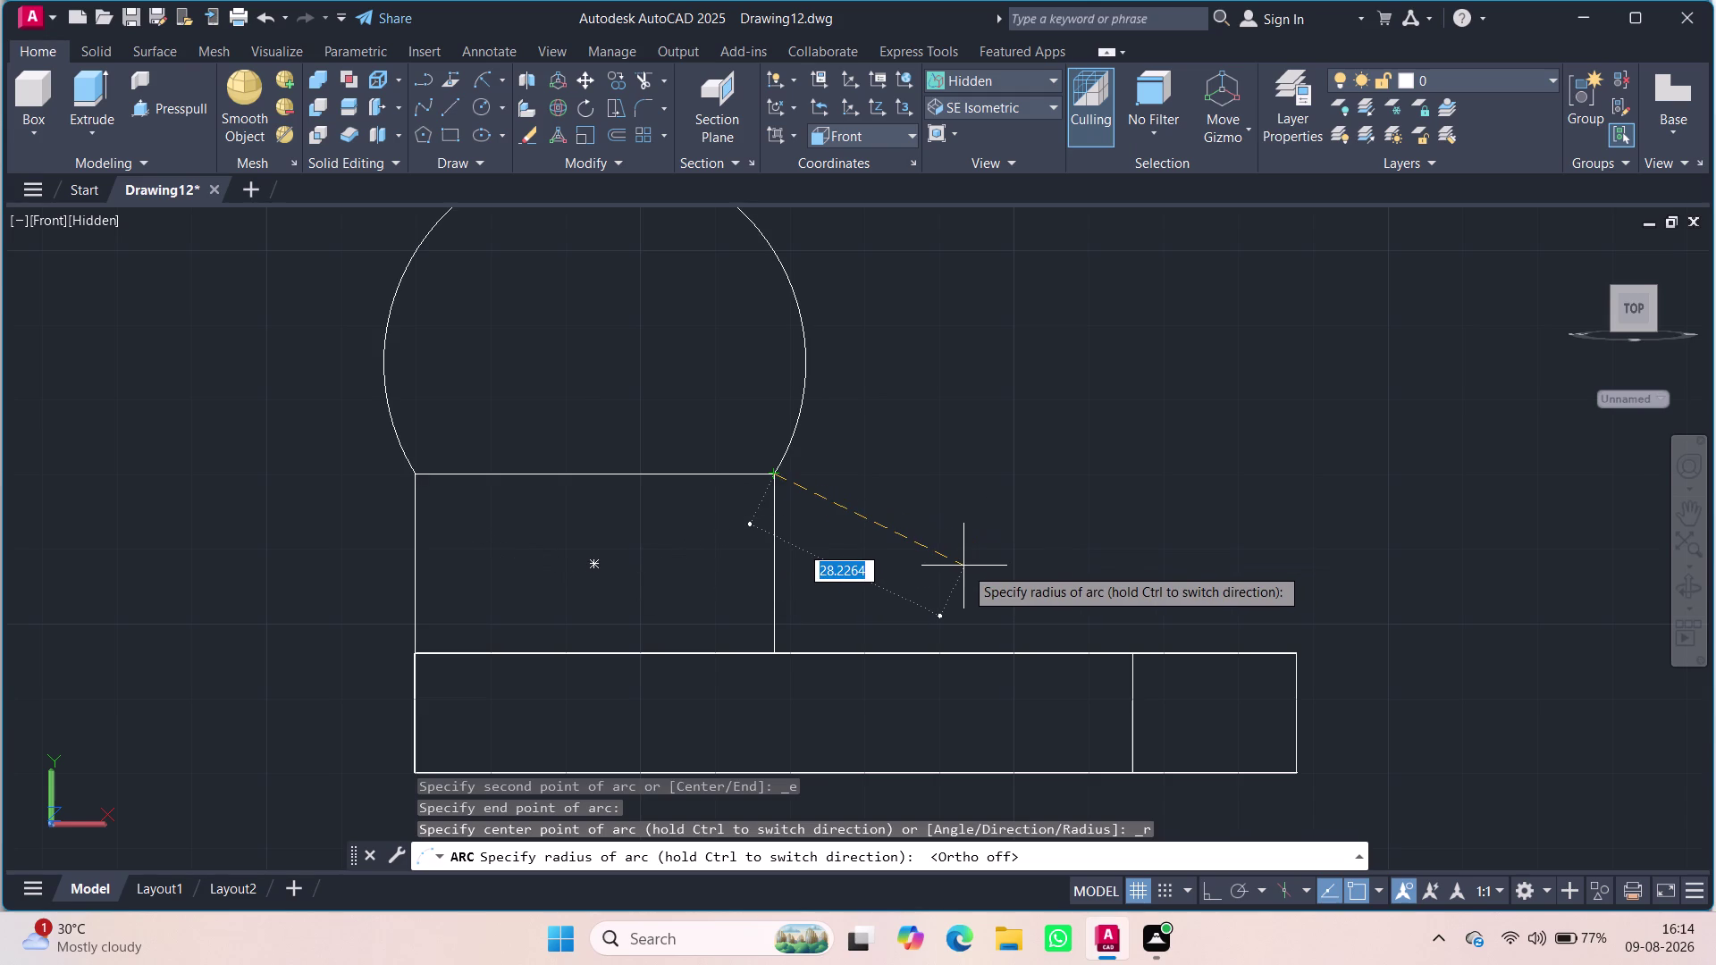
text(48)
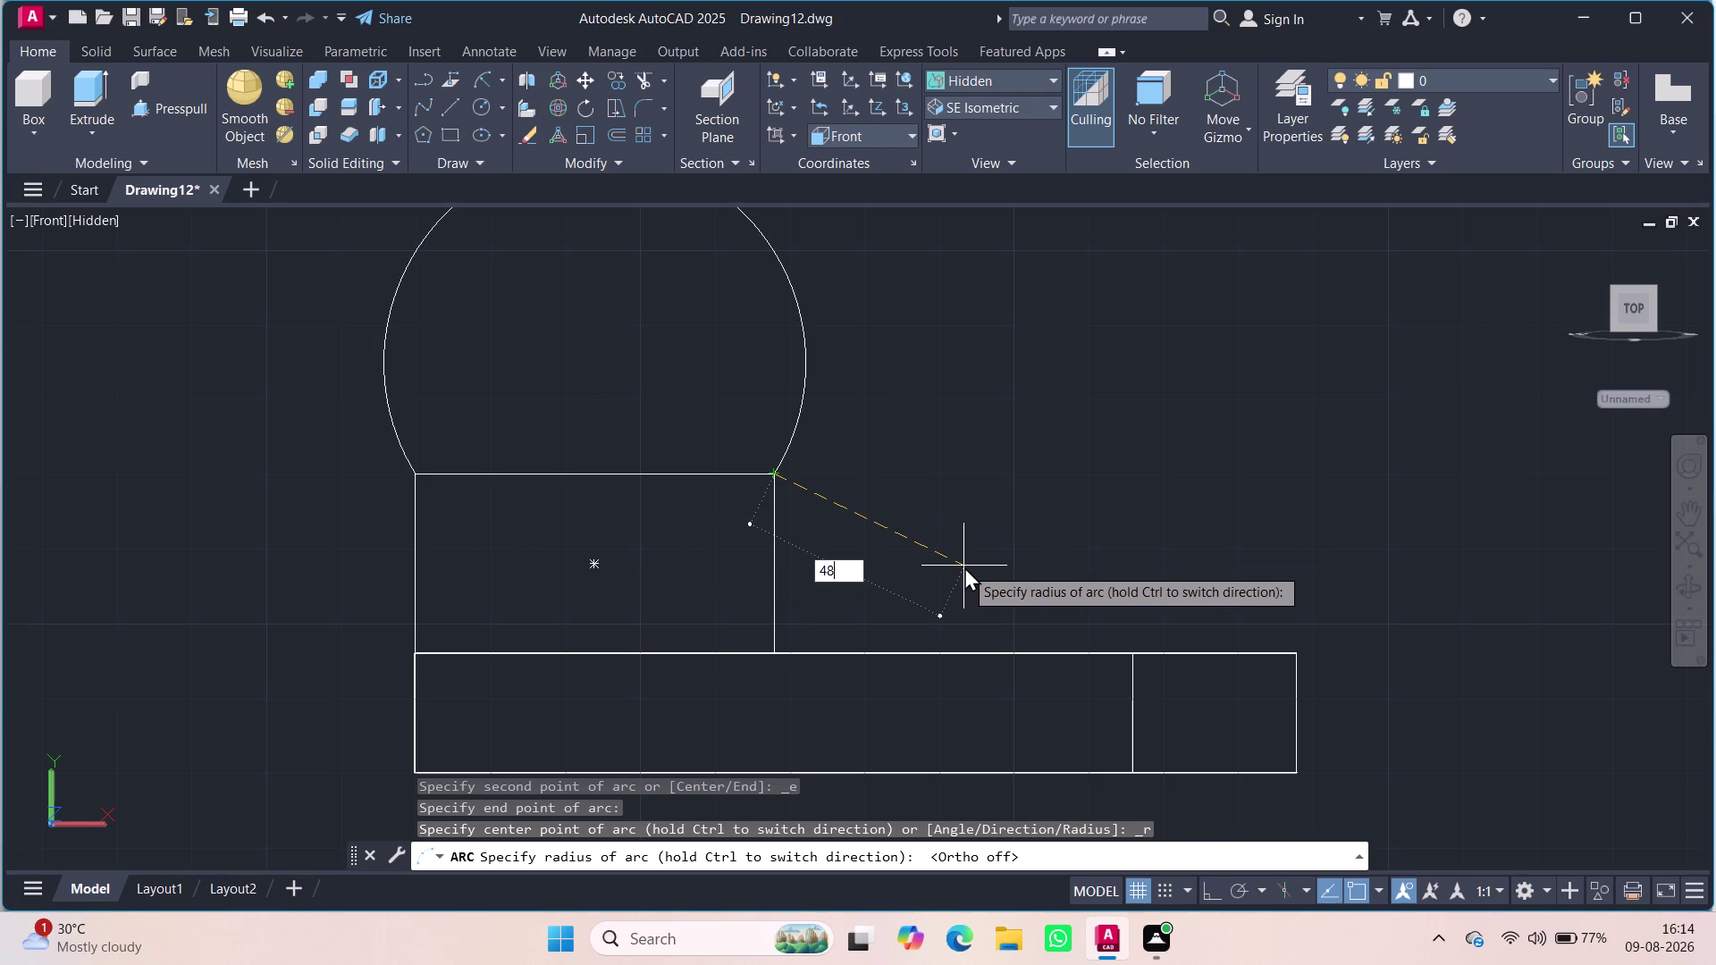
key(BackSpace)
key(BackSpace)
text(48)
key(Return)
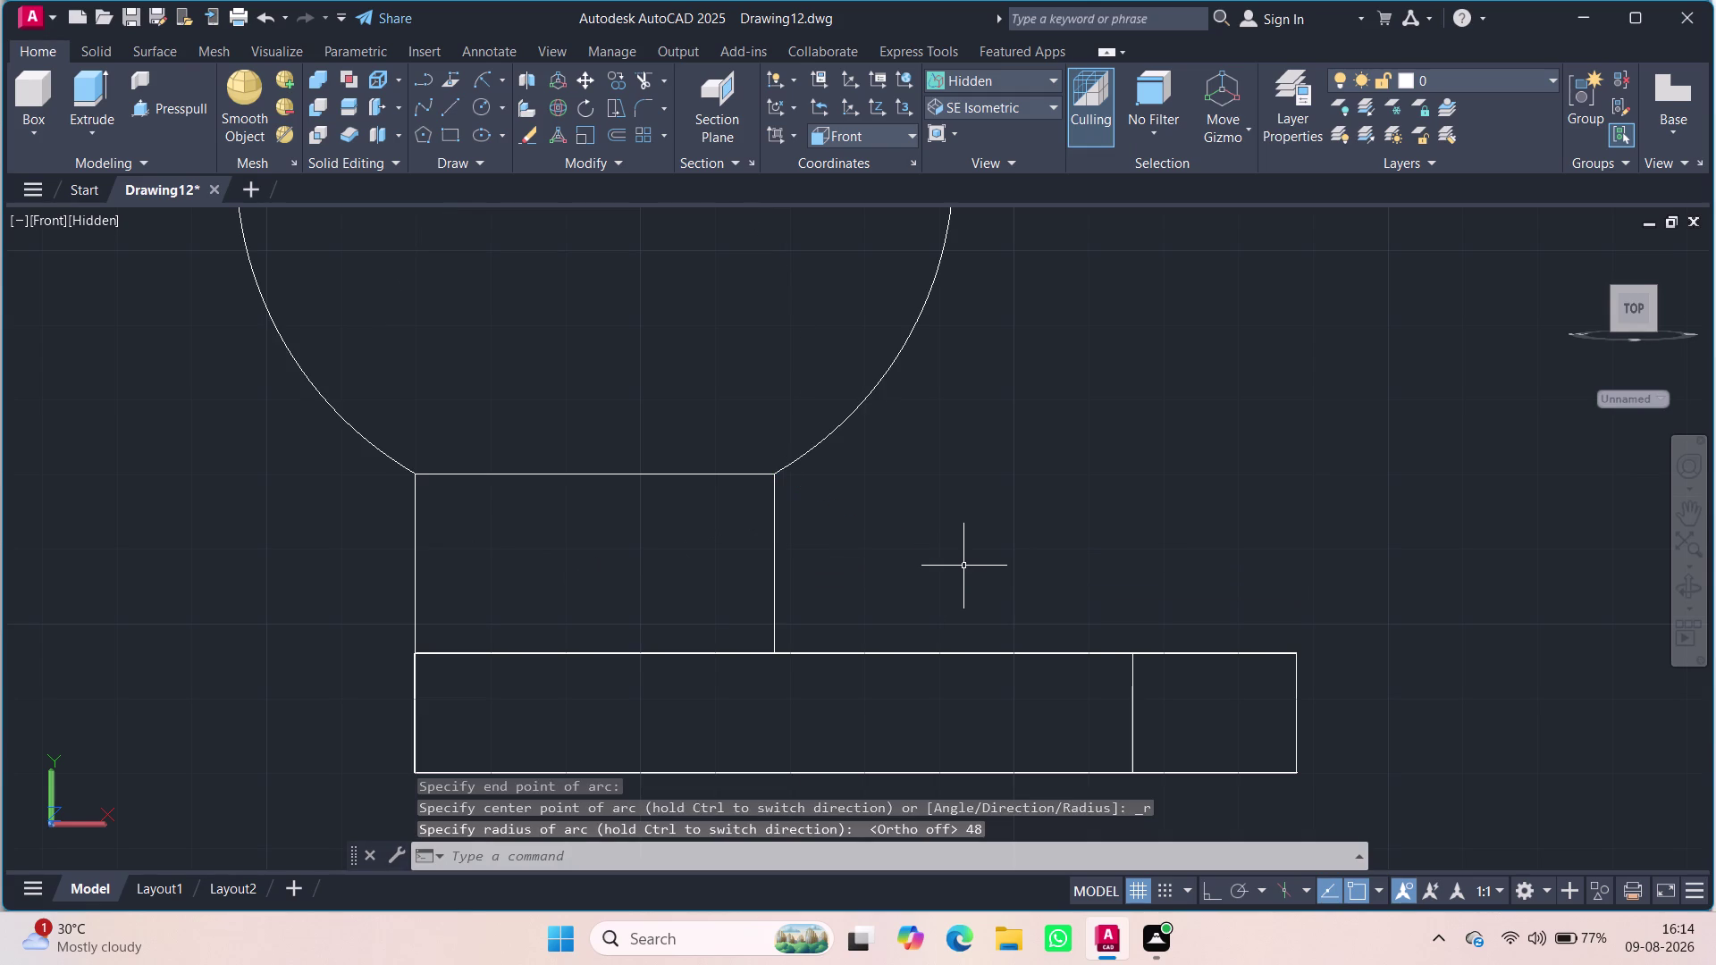
scroll(down, 3)
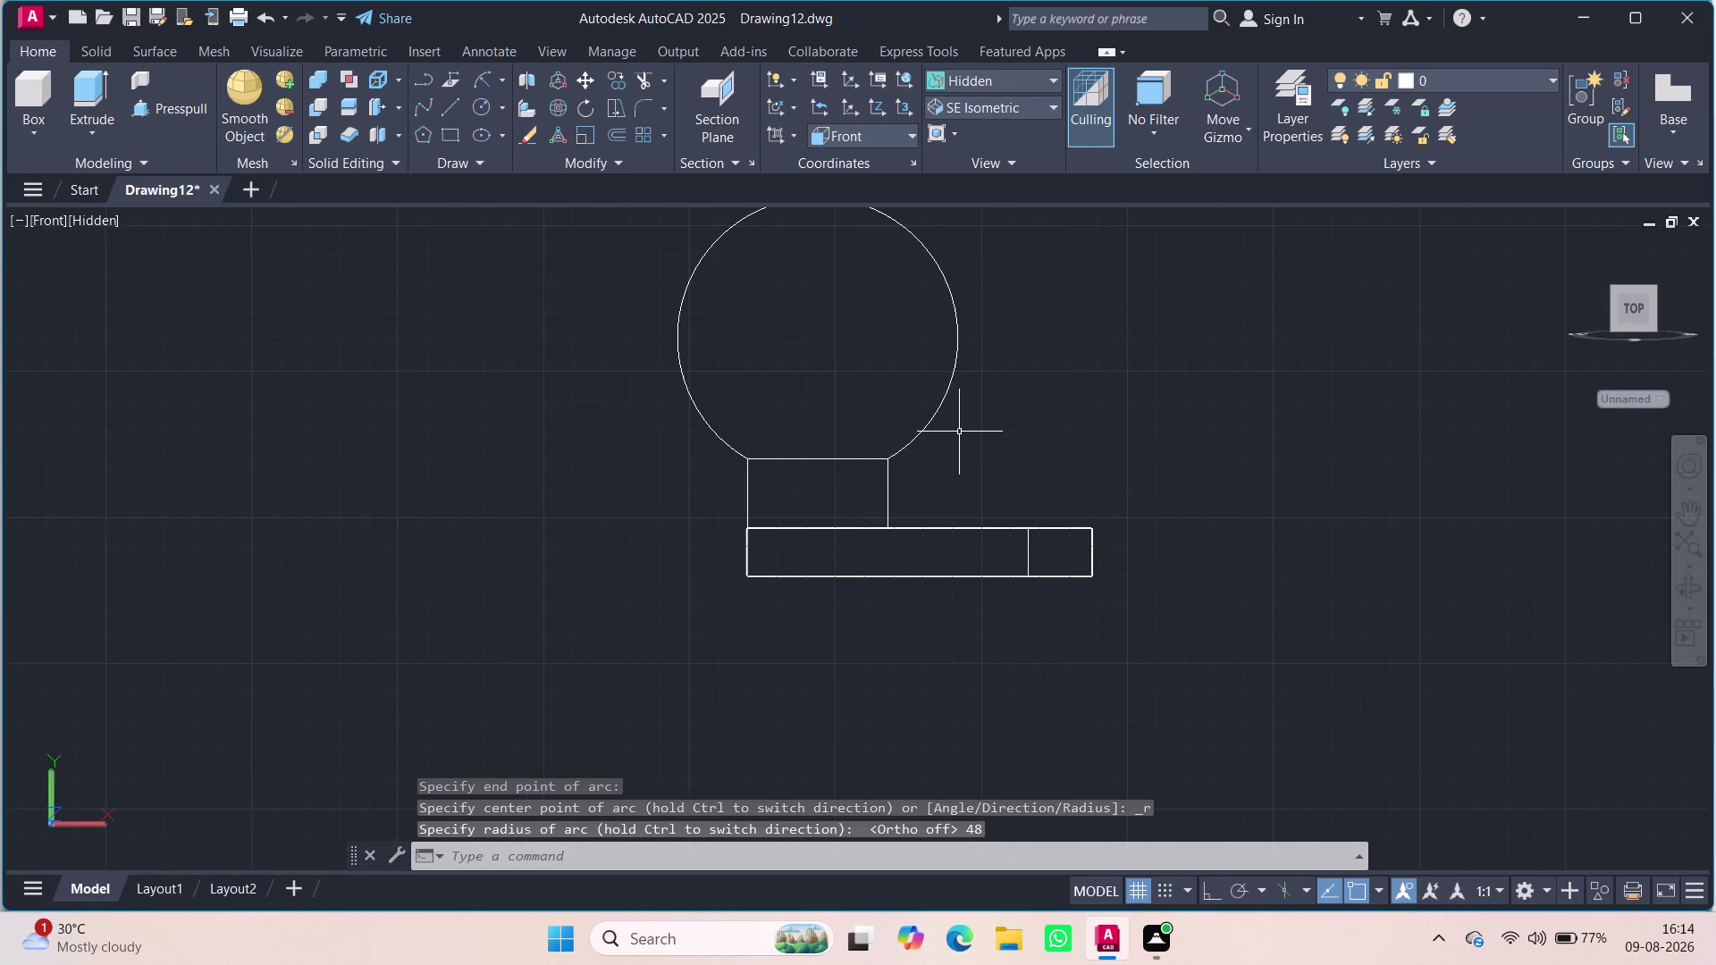
scroll(up, 3)
scroll(down, 3)
click(941, 403)
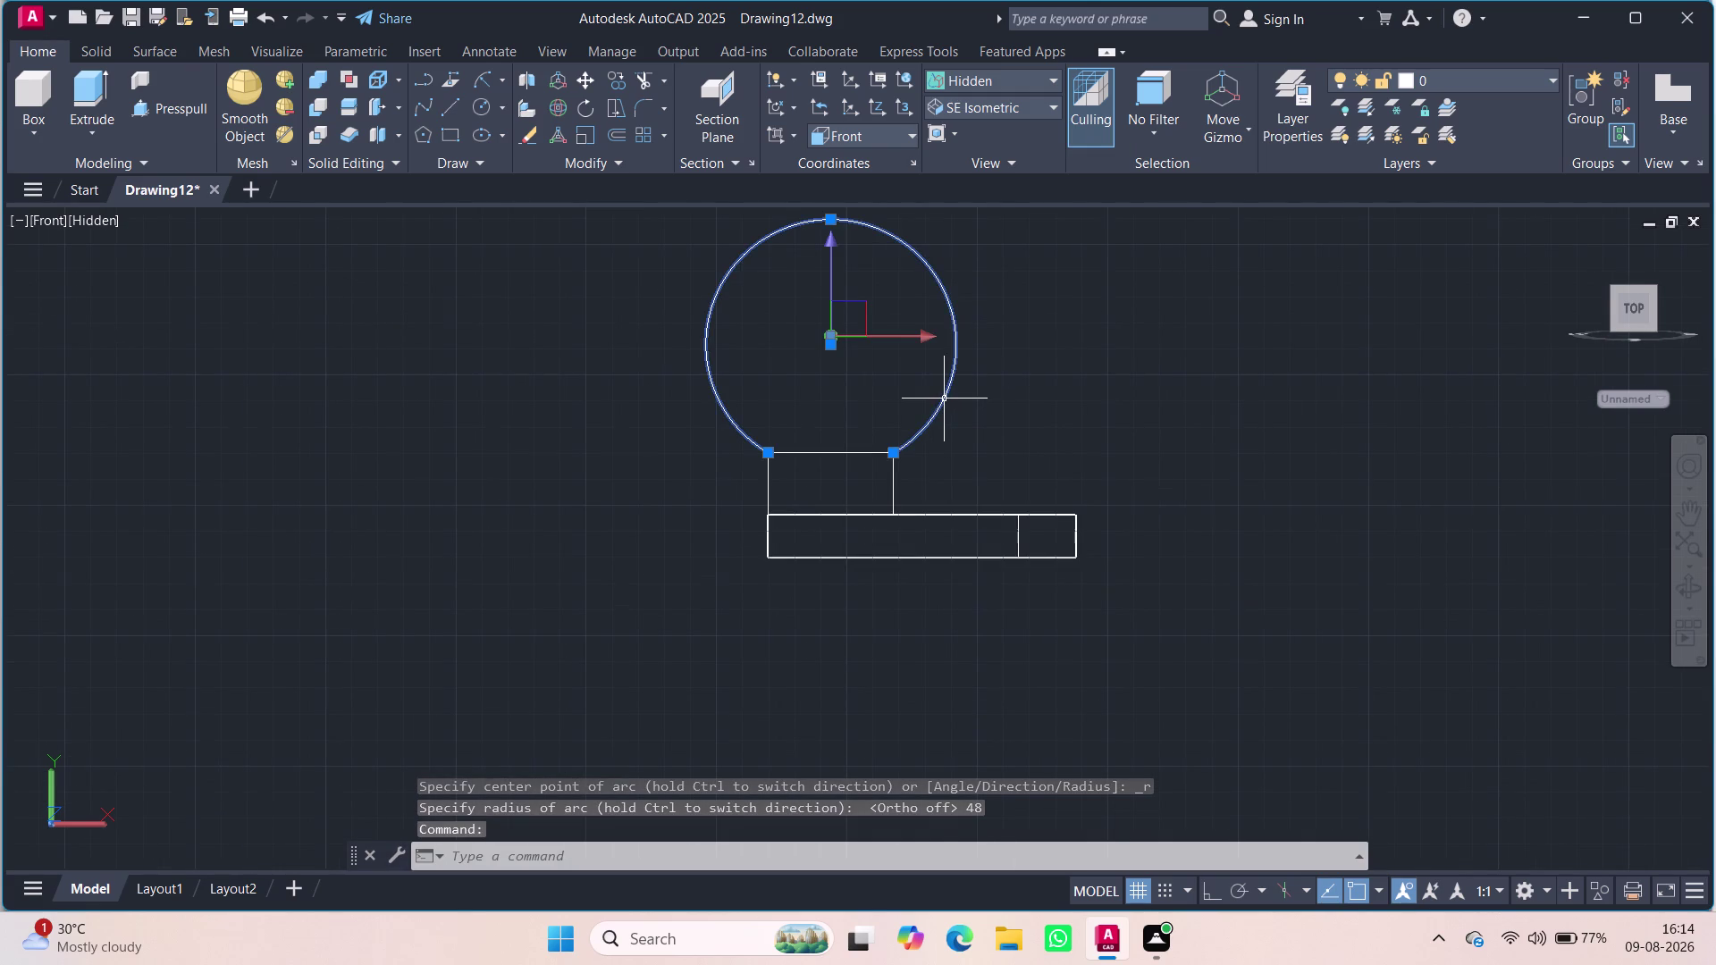
key(Delete)
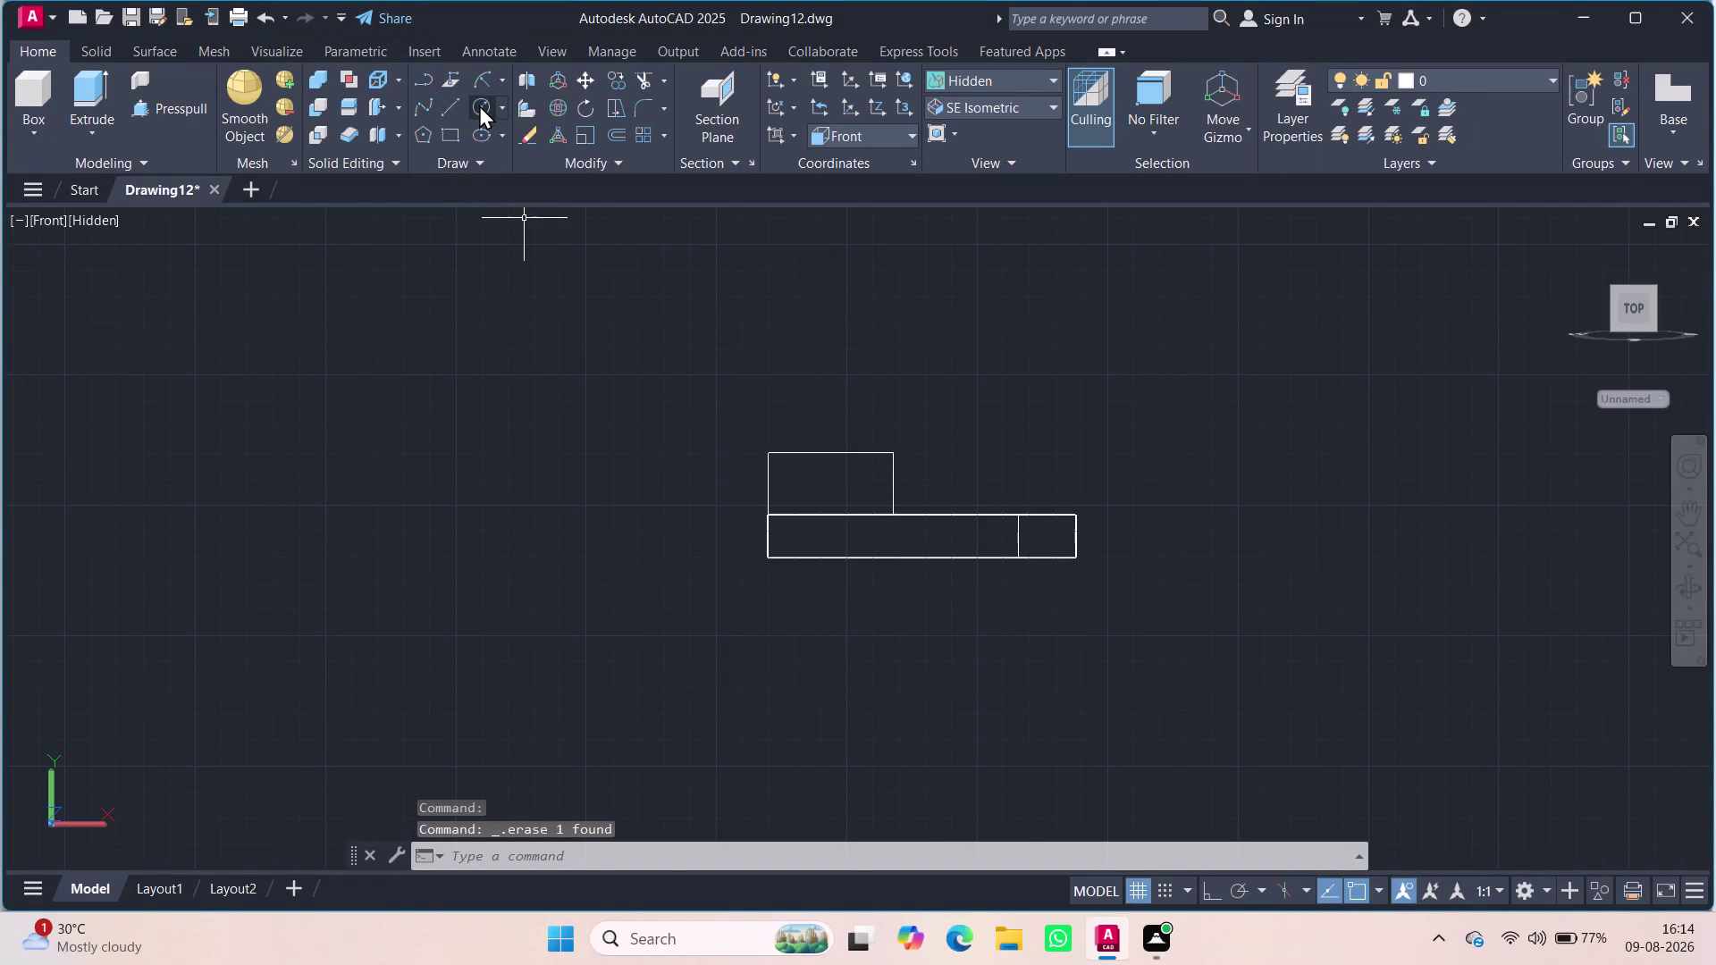
Draw a radius-24 circle on the rectangle's top edge, then start and cancel a trim.
click(479, 104)
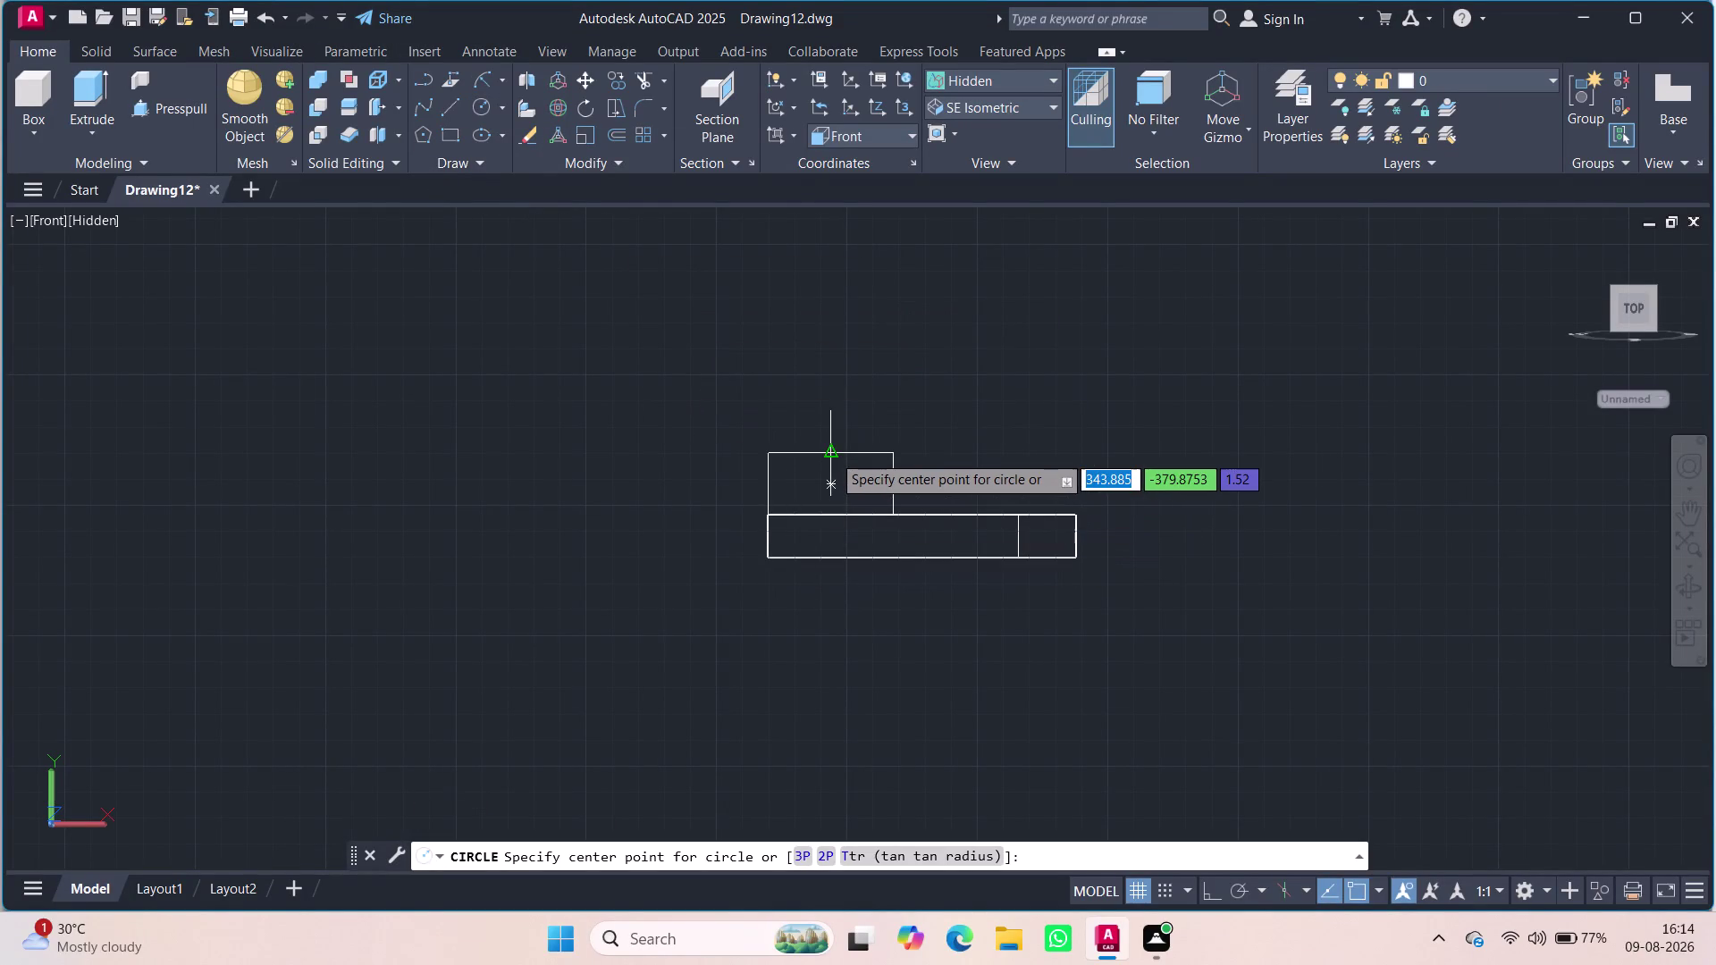
click(832, 454)
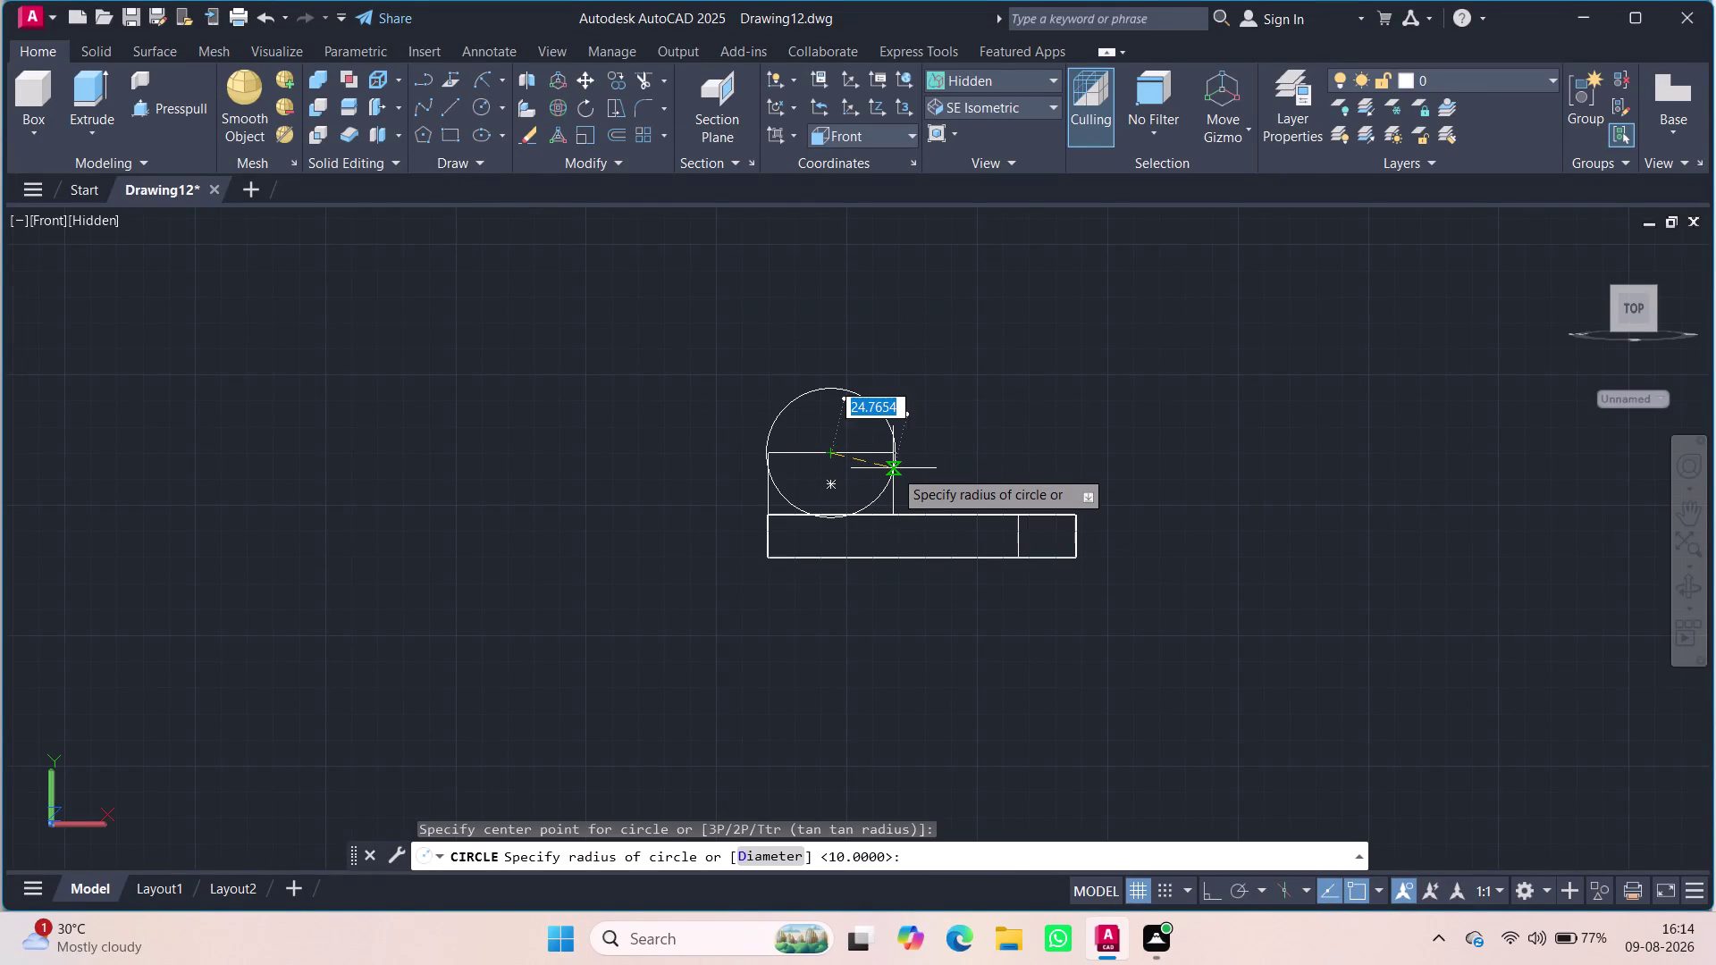
text(24)
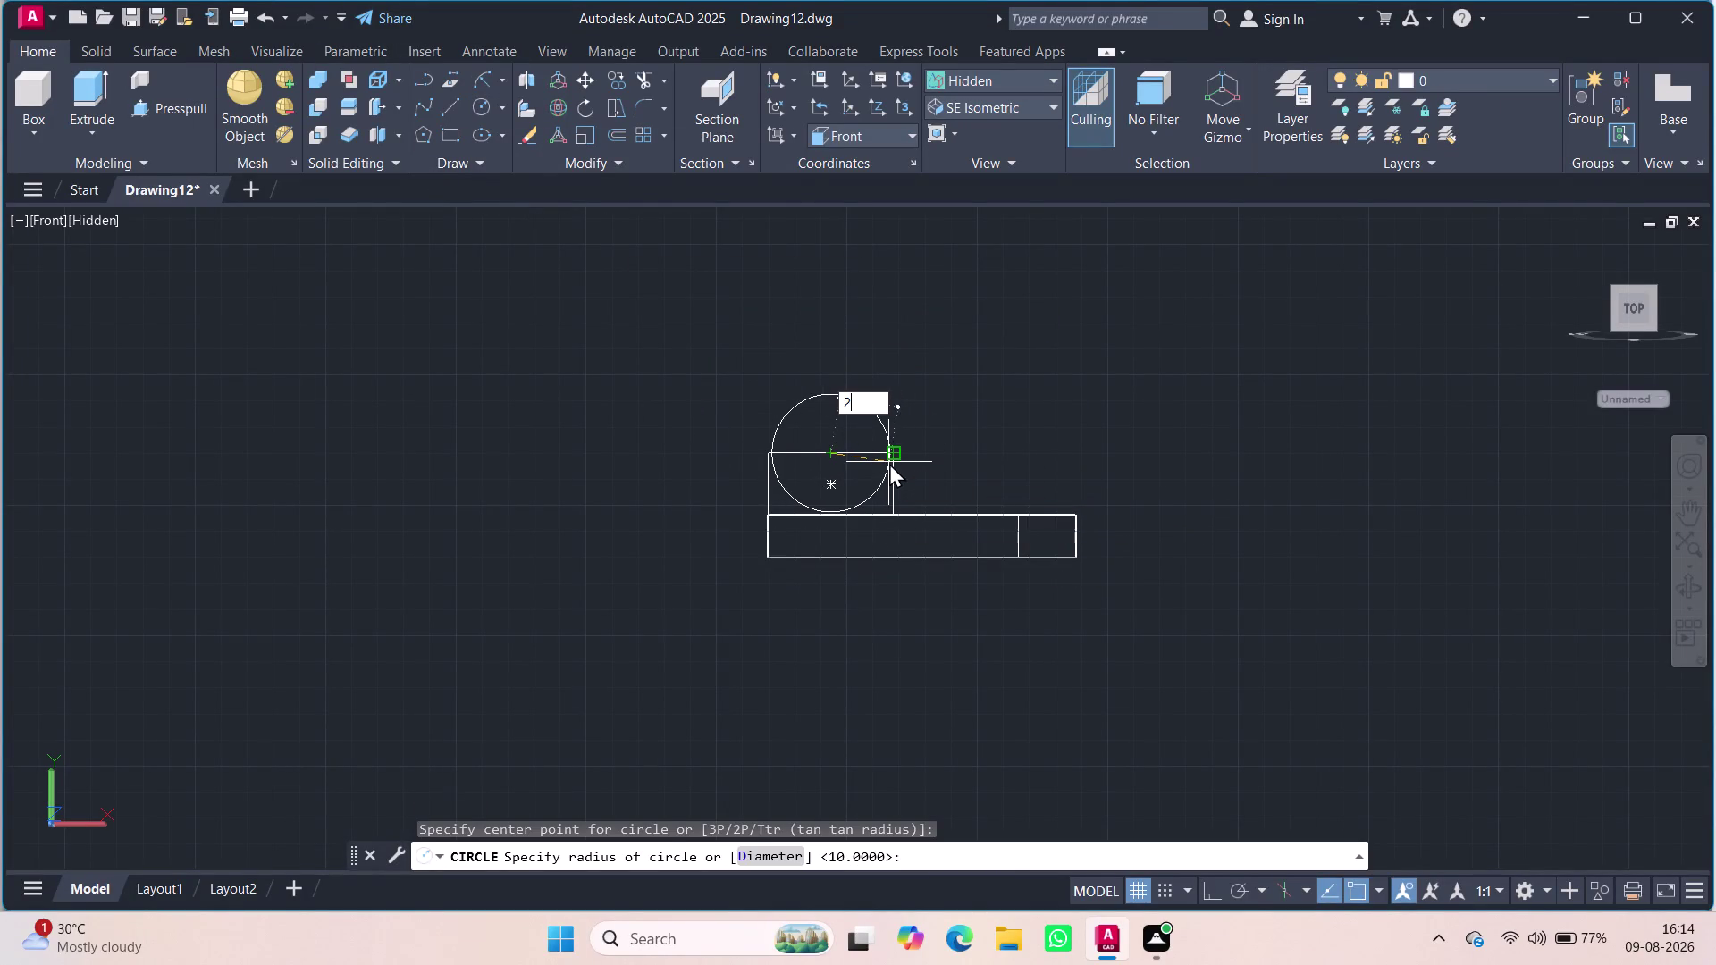
key(Return)
text(t)
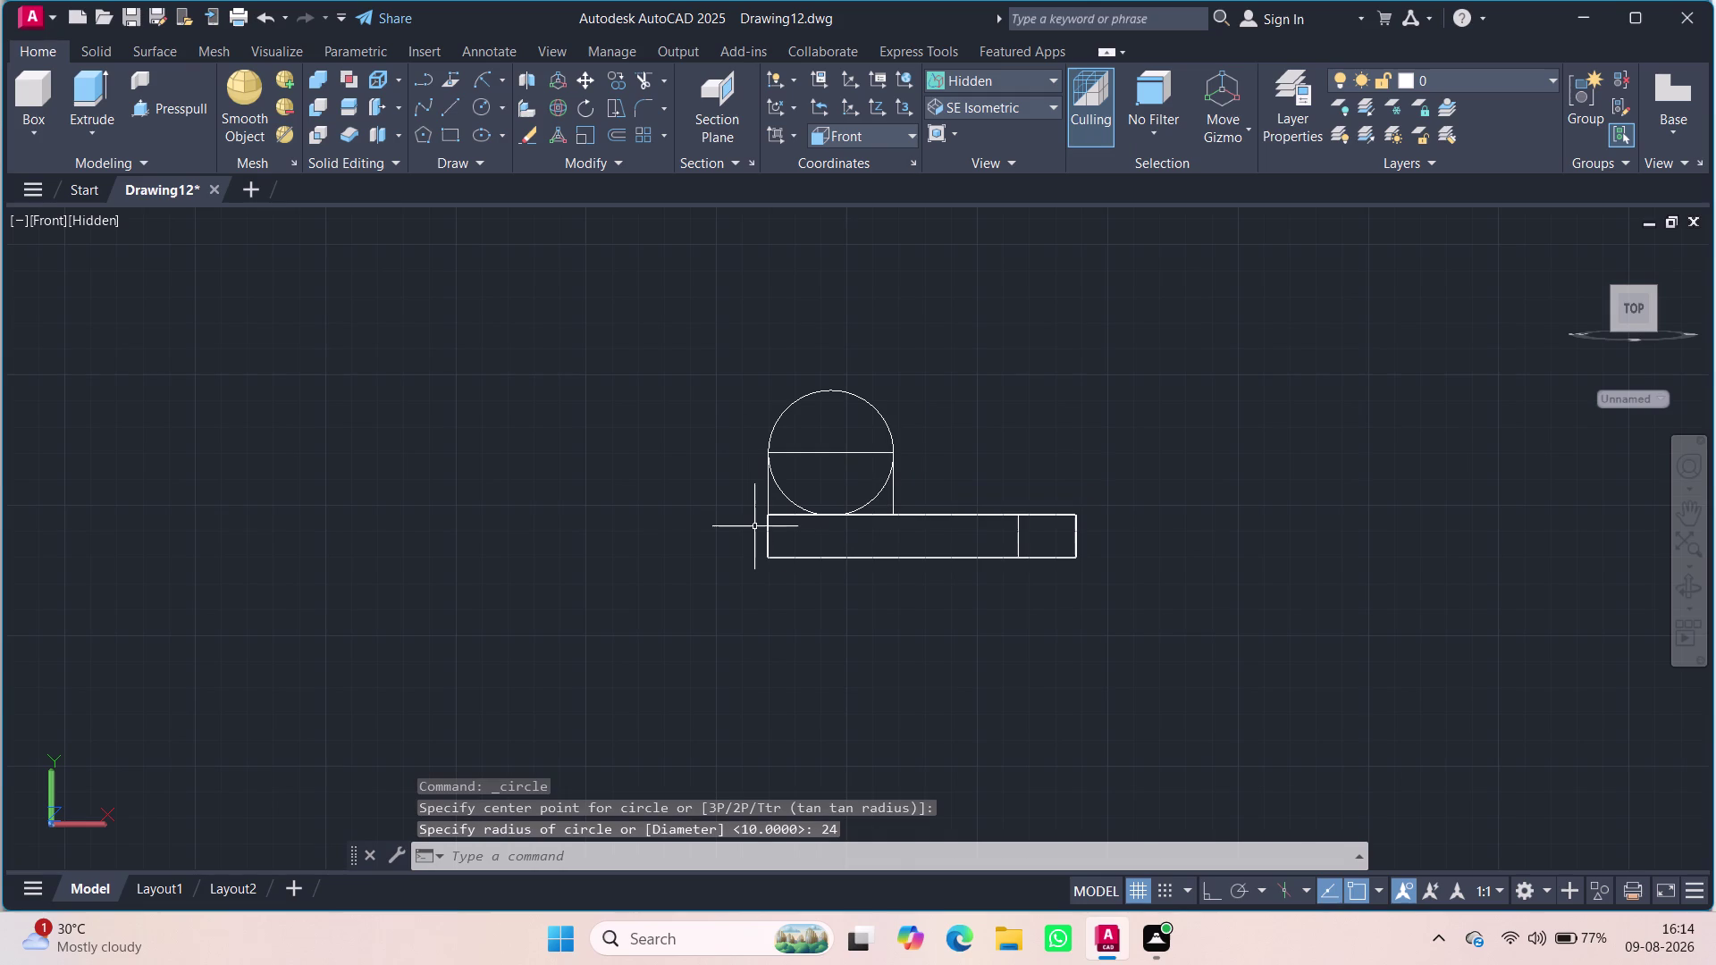
text(r)
key(Return)
key(Return)
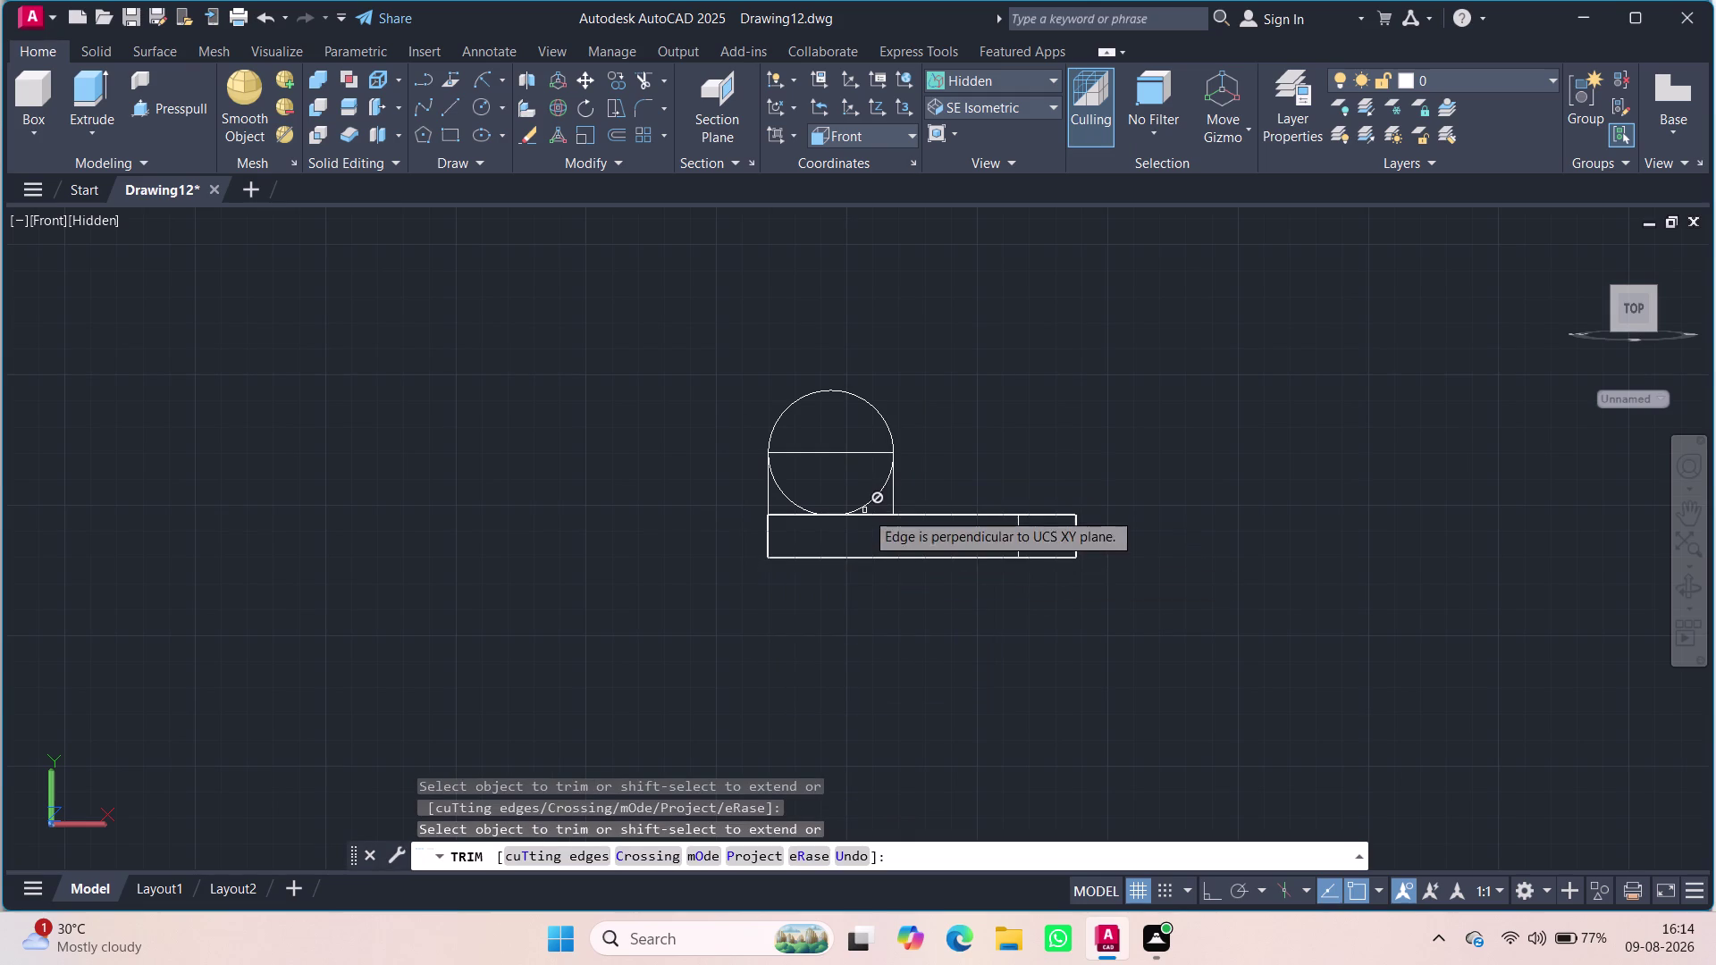
key(Escape)
key(Escape)
Delete the radius-24 circle.
scroll(down, 3)
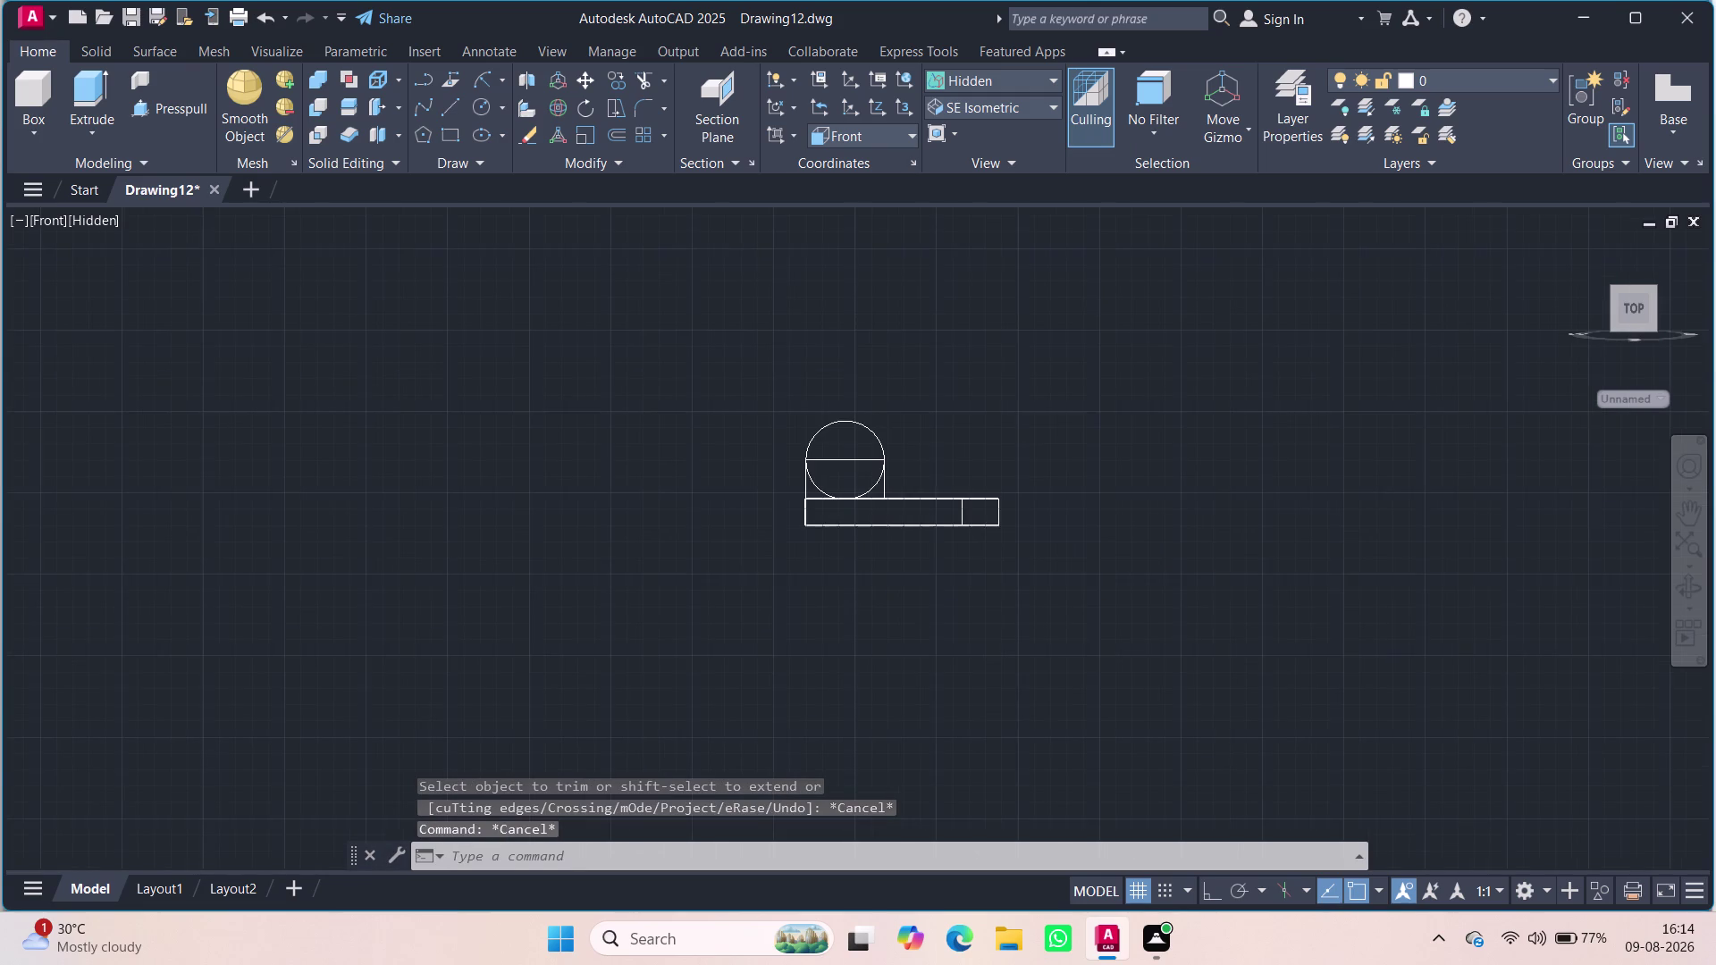
scroll(down, 3)
scroll(up, 3)
scroll(down, 3)
scroll(up, 3)
key(Escape)
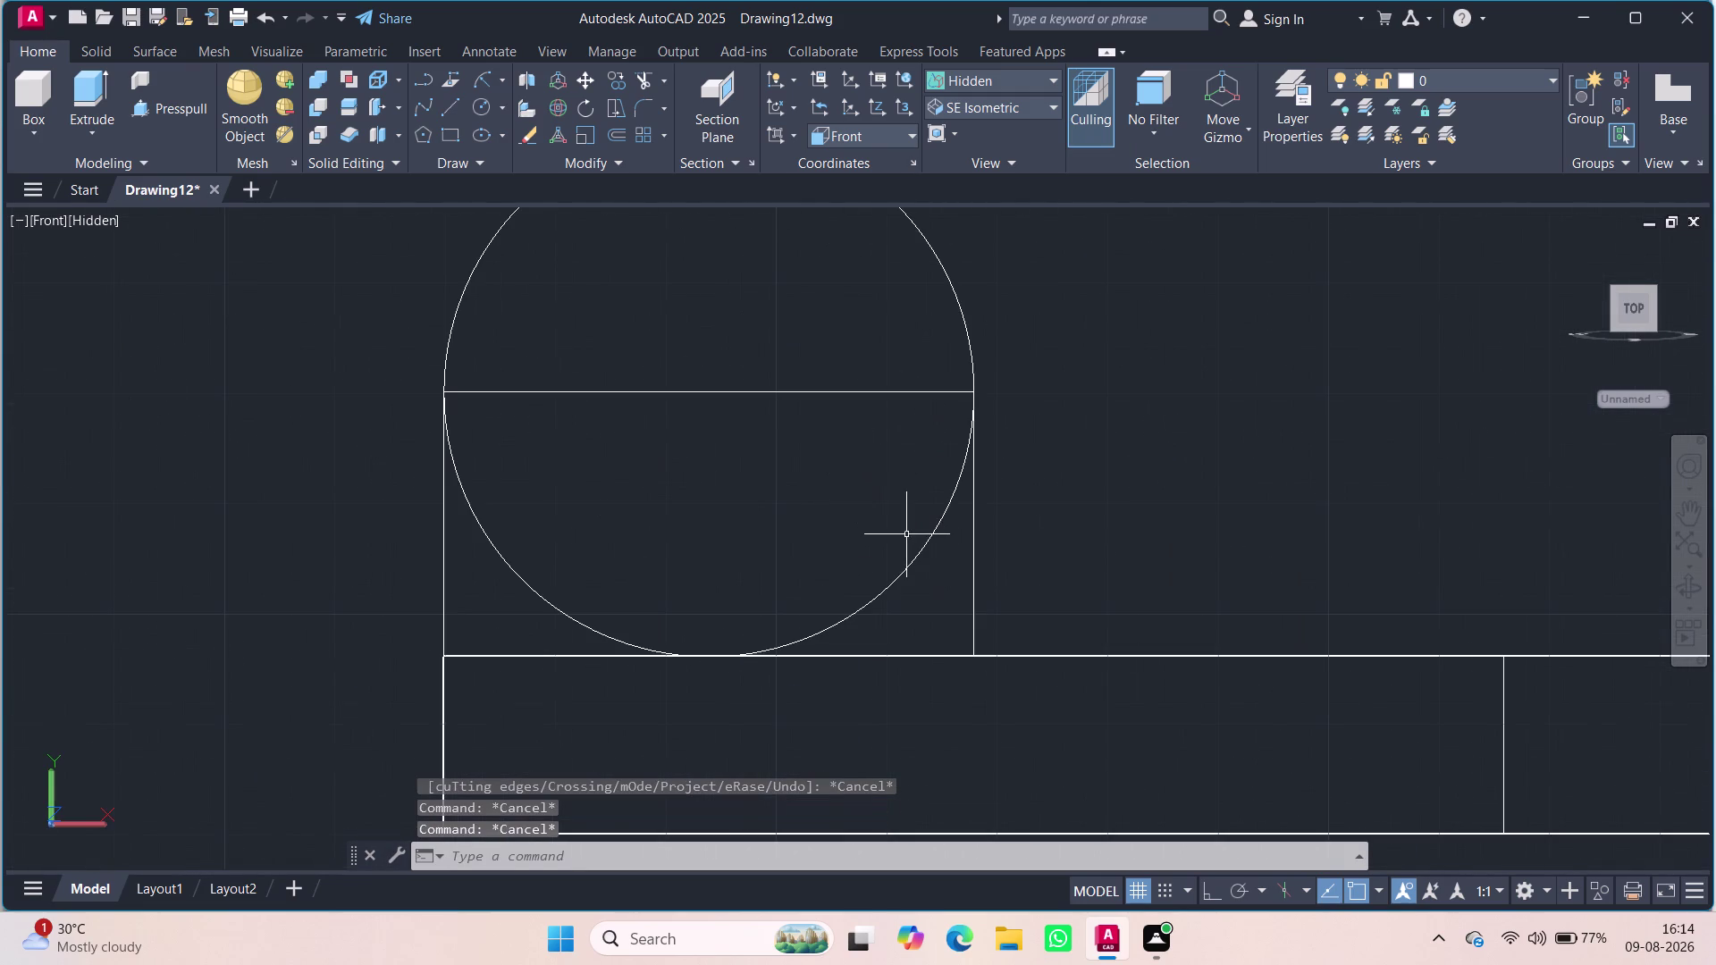
click(926, 543)
key(Delete)
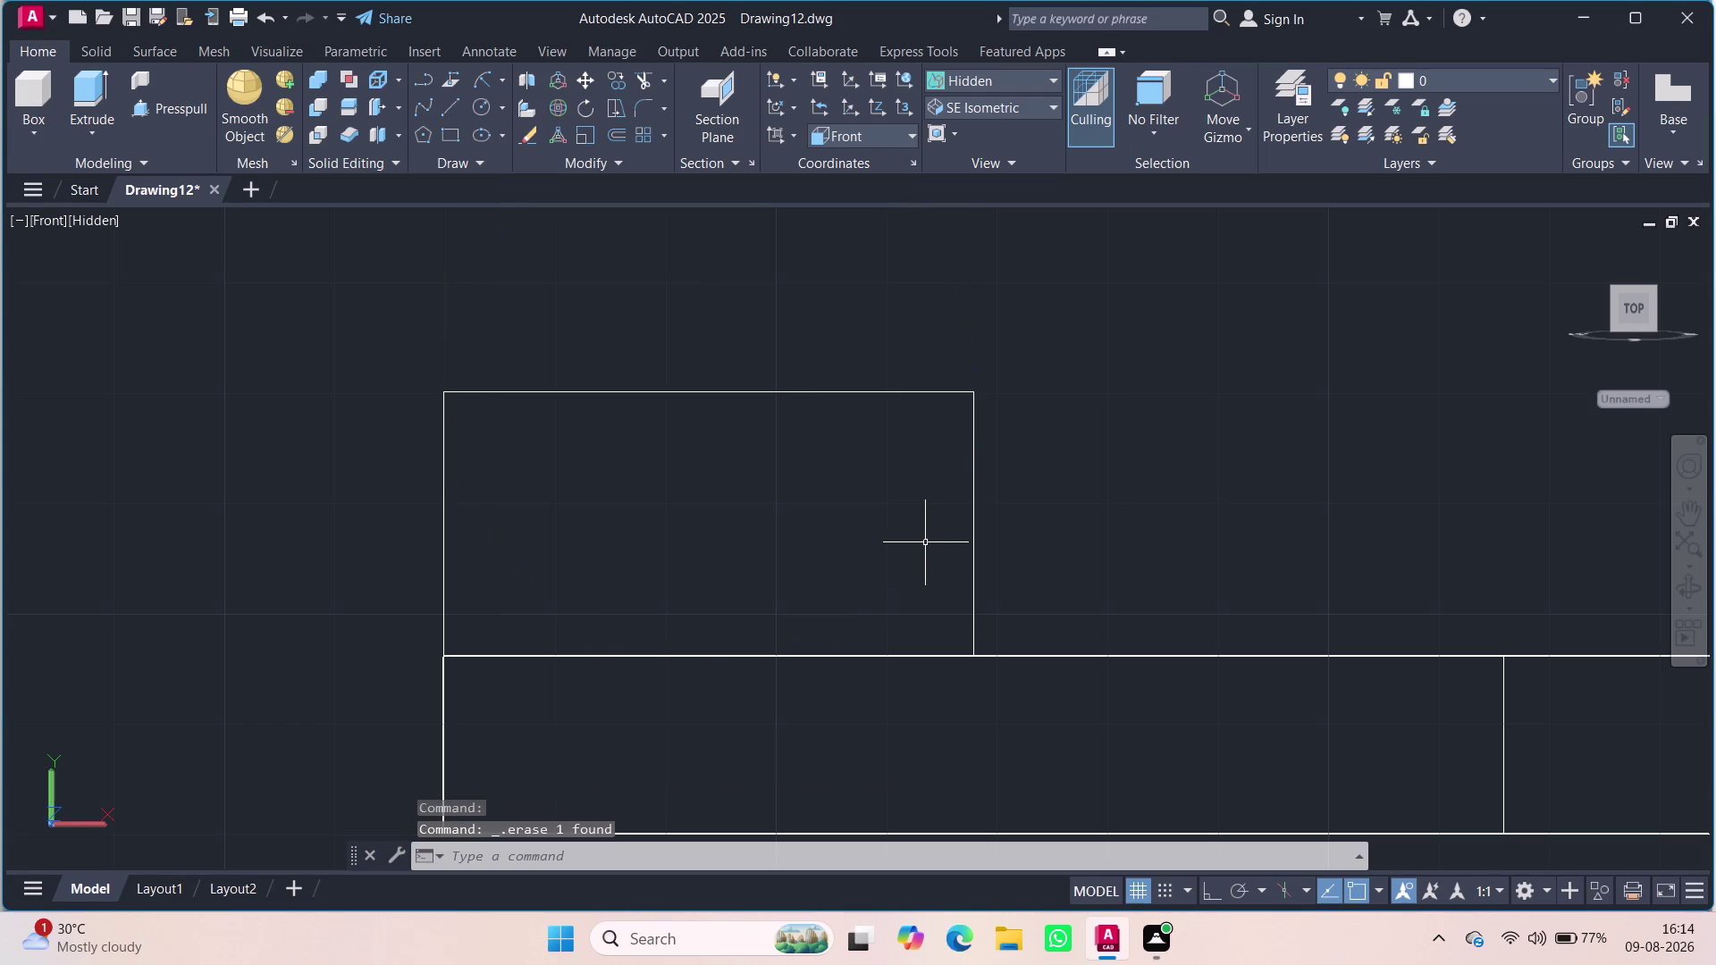
Draw a radius-10 circle centred on the rectangle's top-edge midpoint.
click(485, 106)
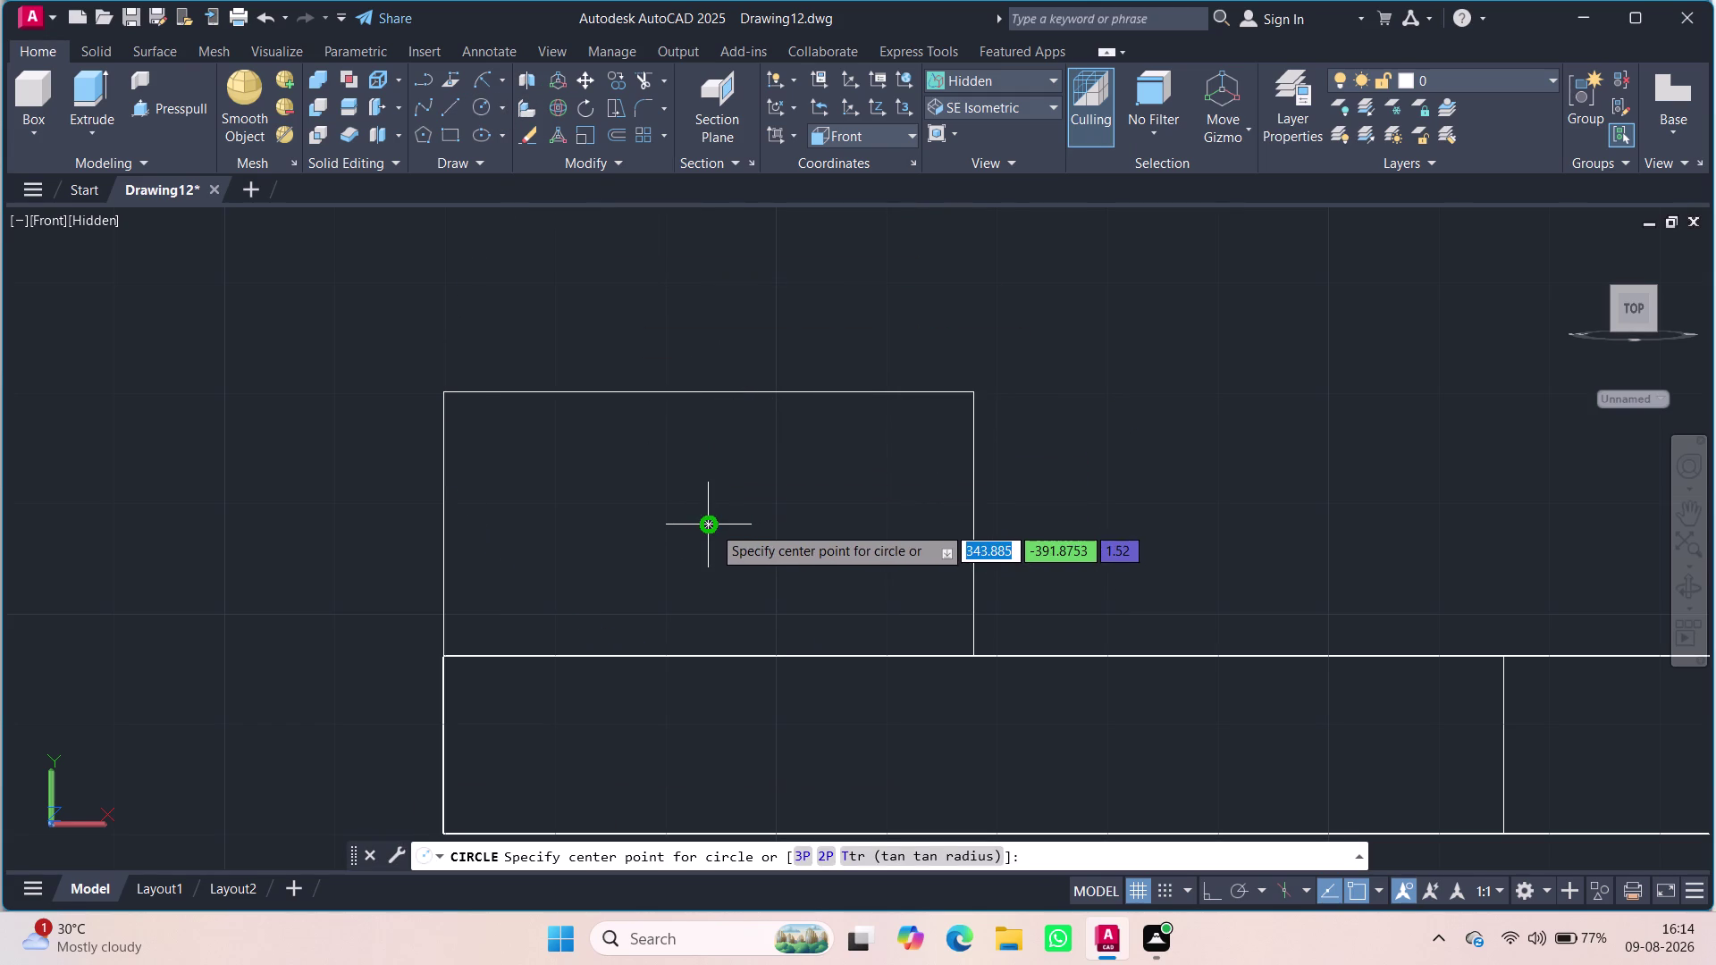
click(712, 395)
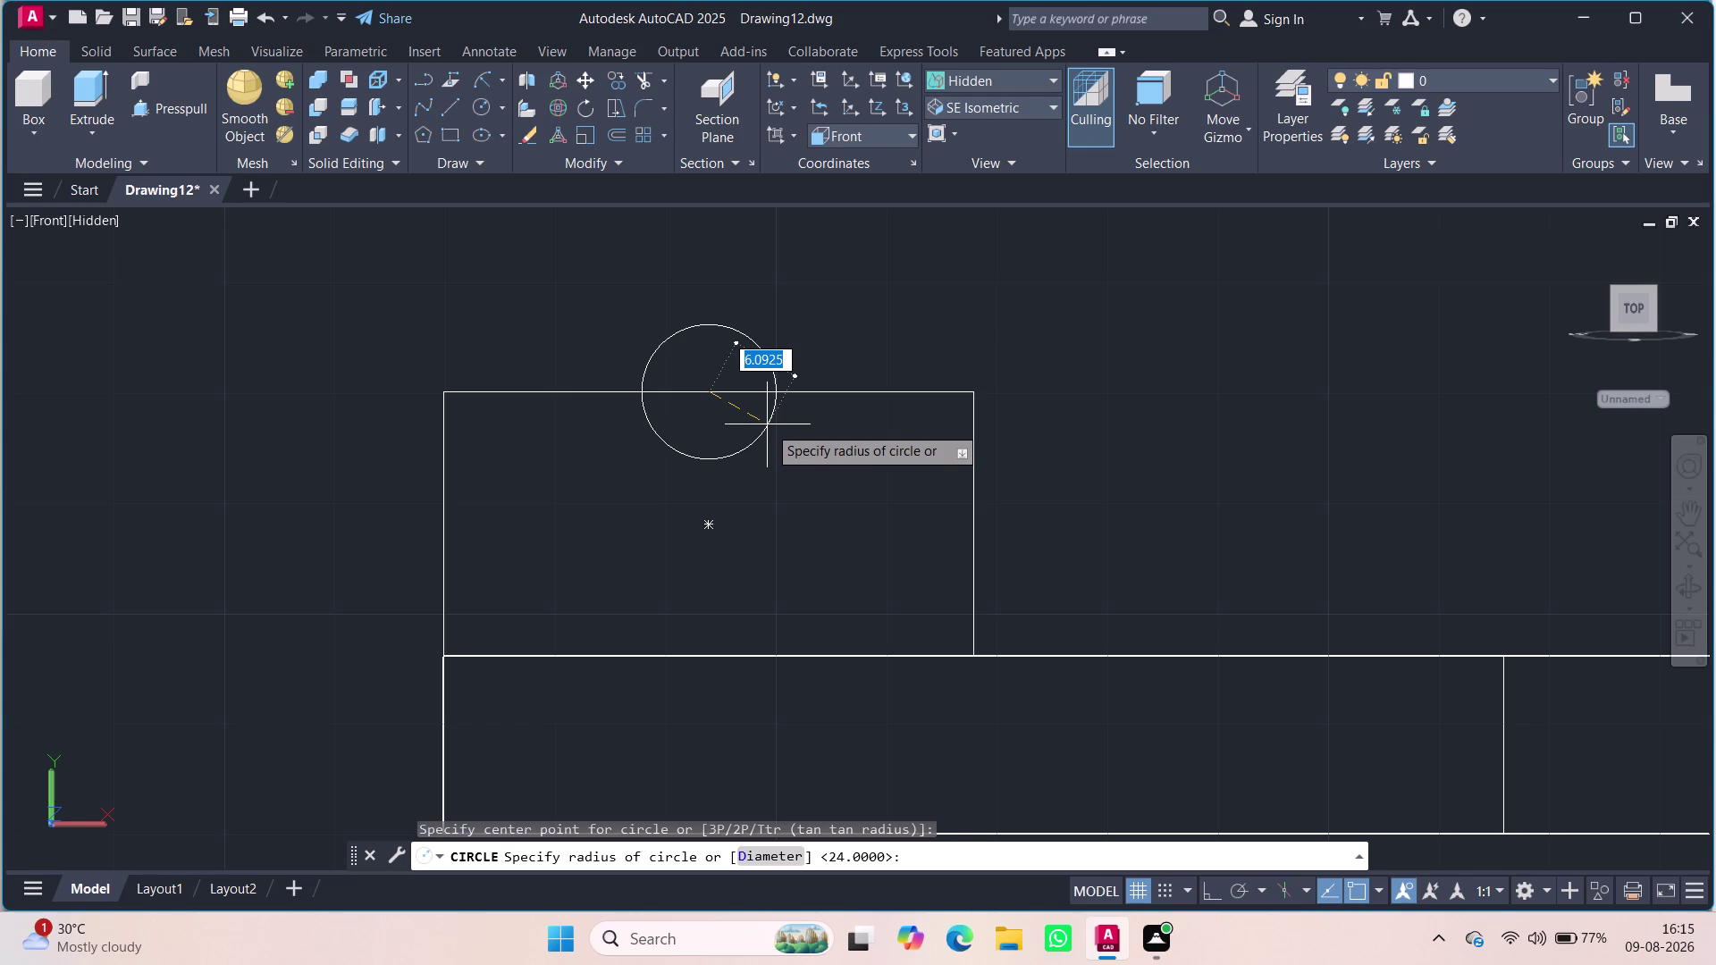
text(10)
key(Return)
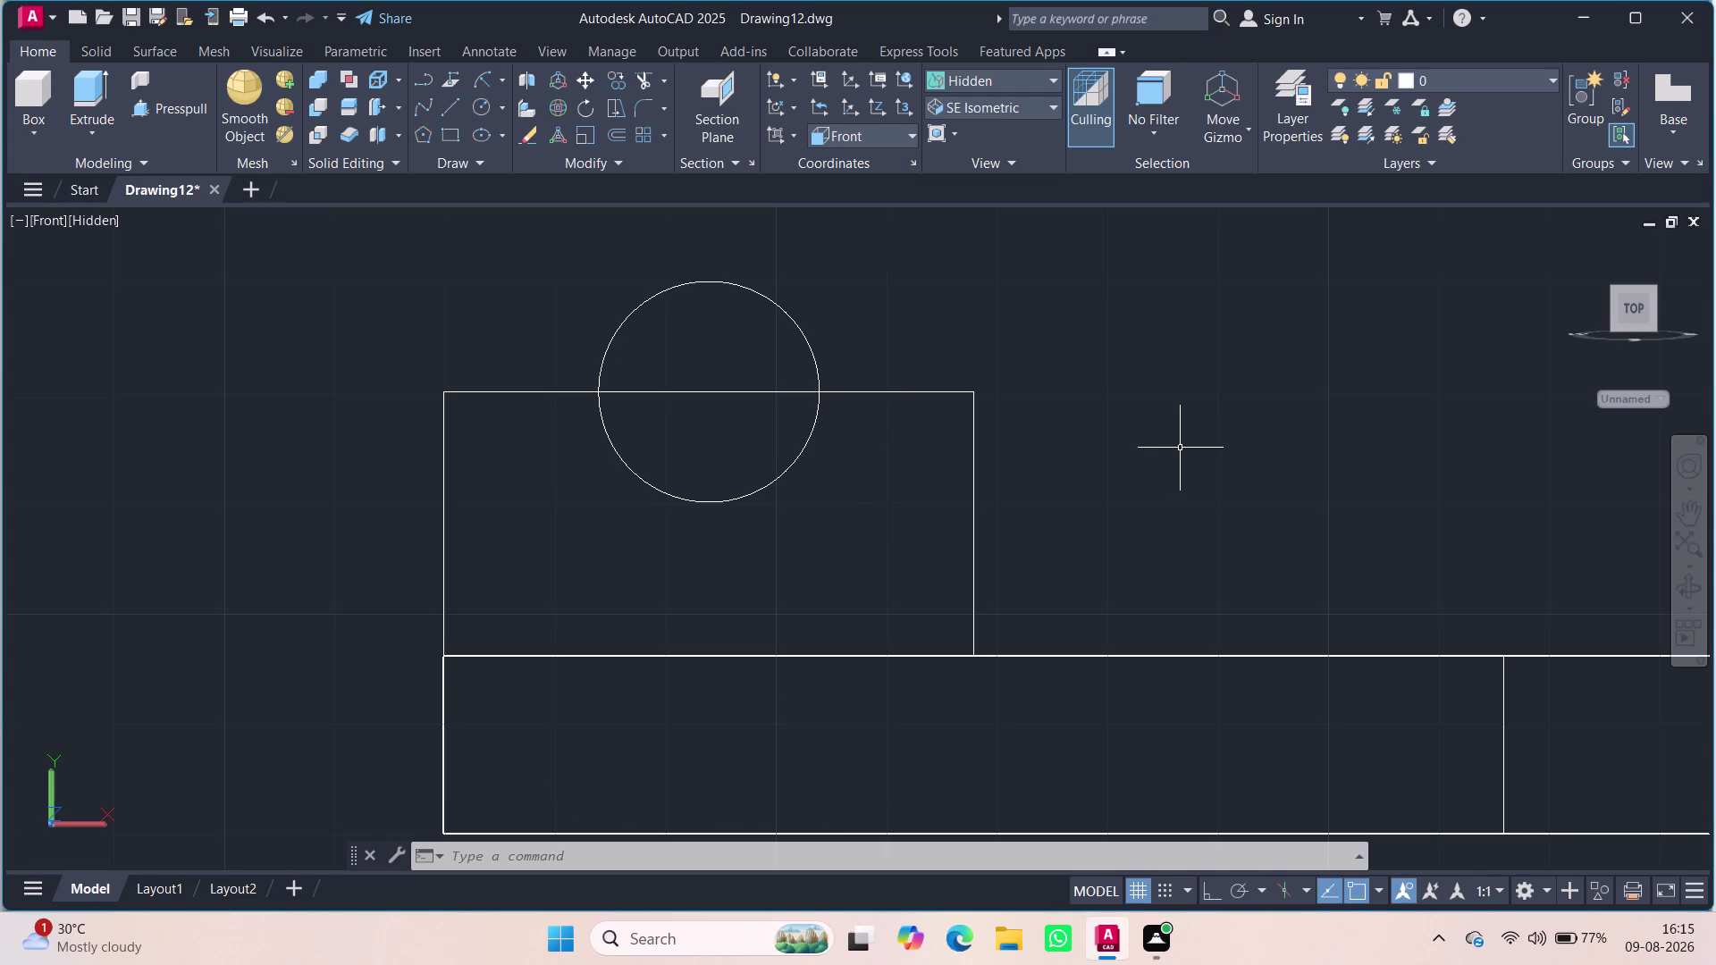
Start a trim with all edges as boundaries and cancel it without changes.
text(t)
text(r)
key(Return)
key(Return)
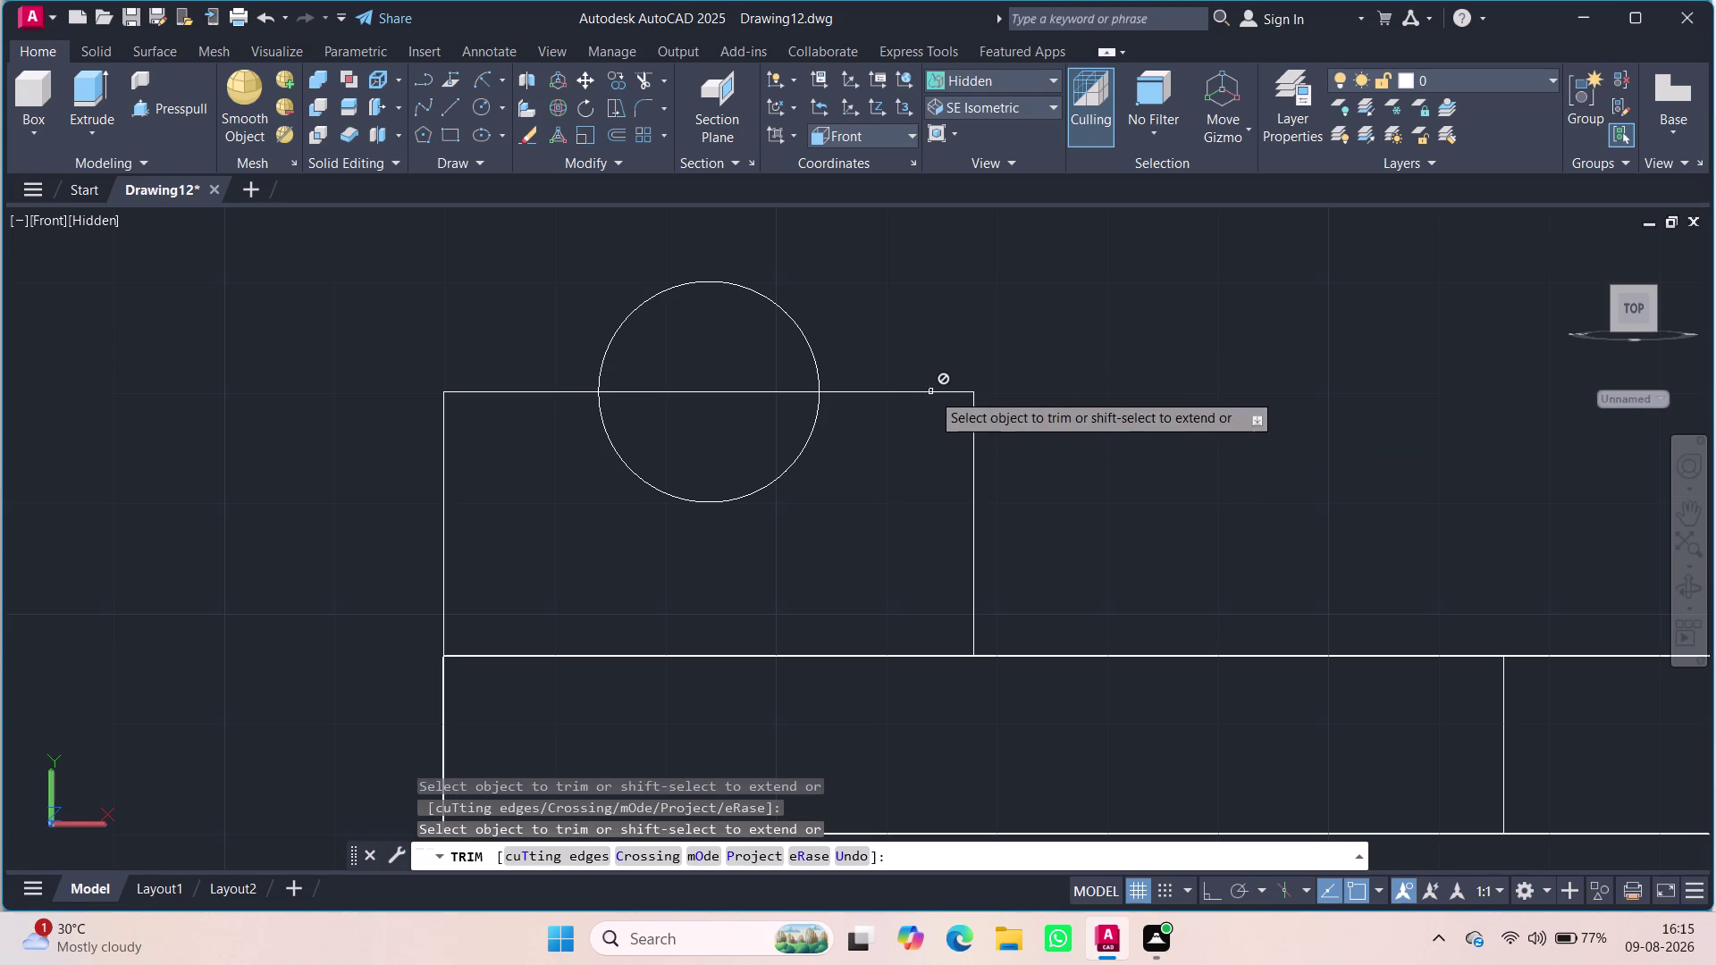
key(Escape)
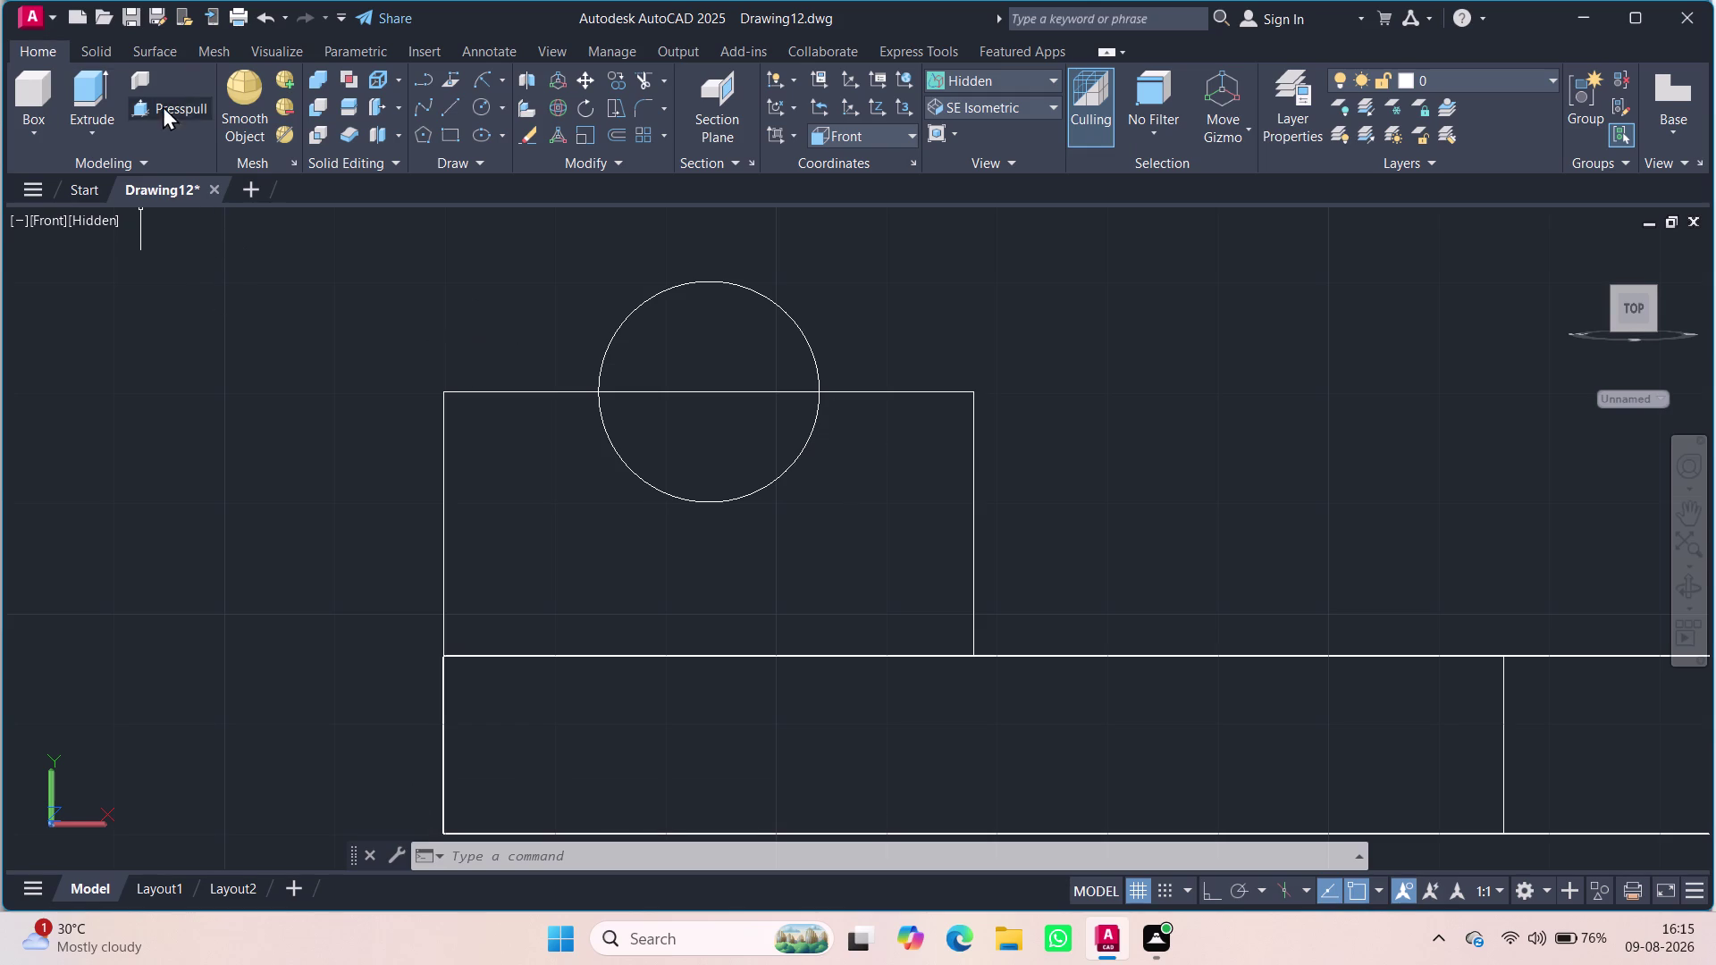
click(499, 84)
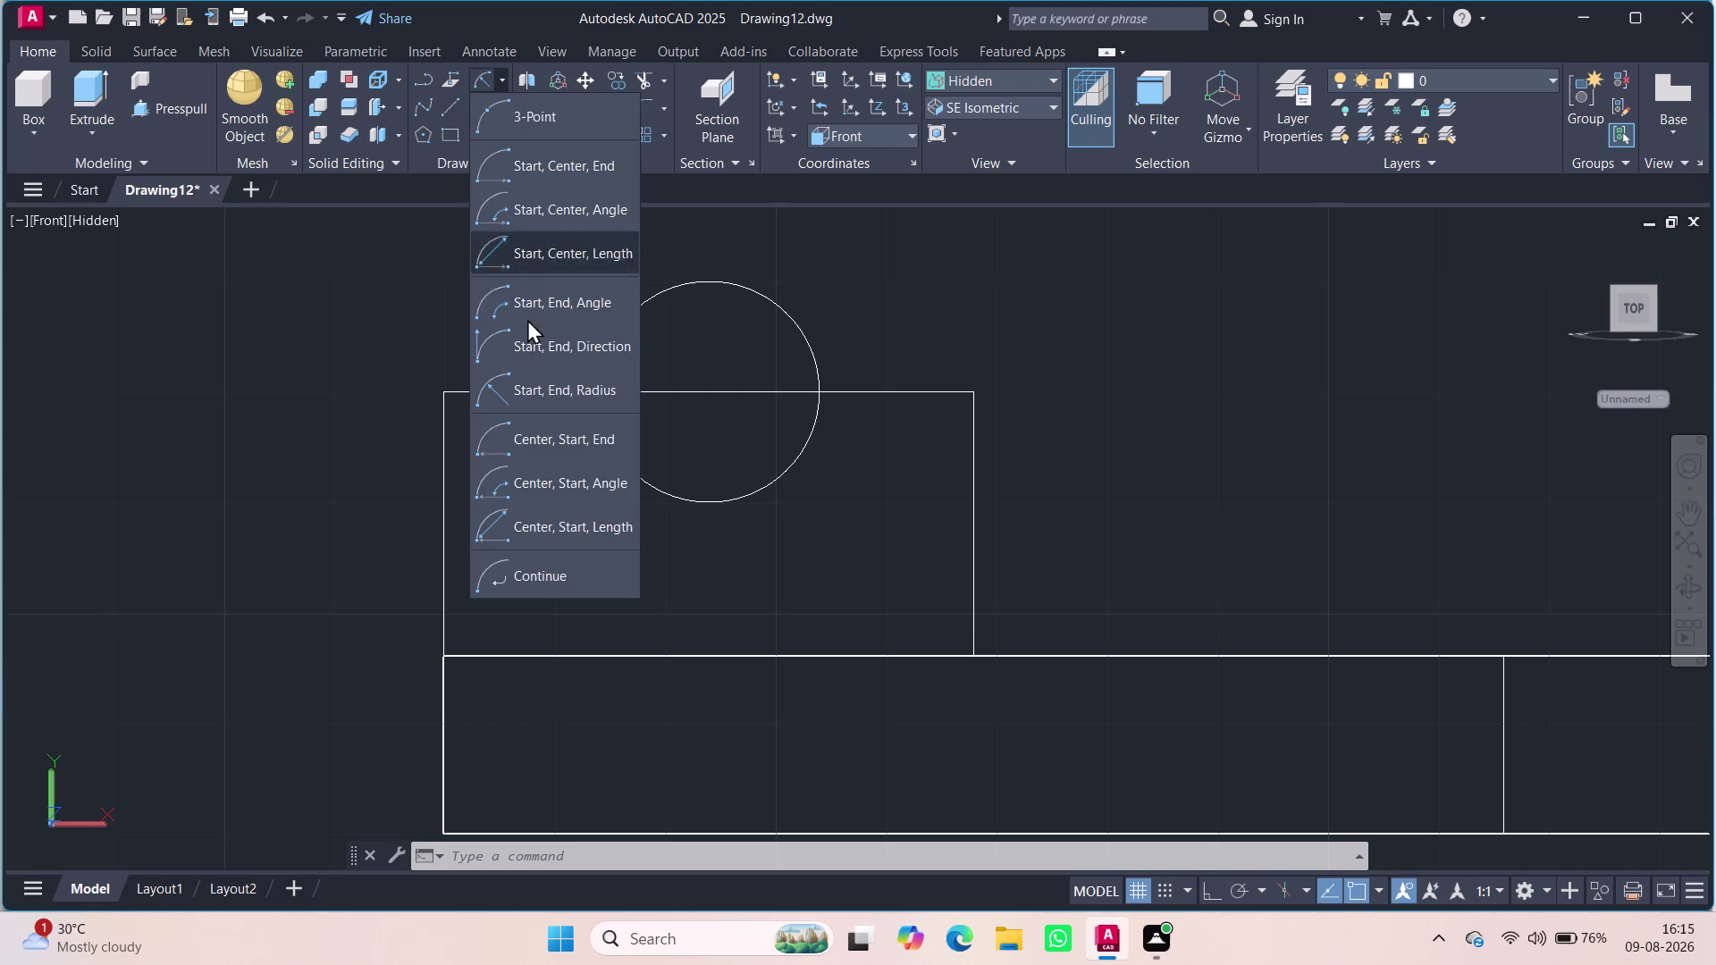
Draw a Start-End-Radius arc between the rectangle's top corners, then undo its downward bulge.
click(533, 402)
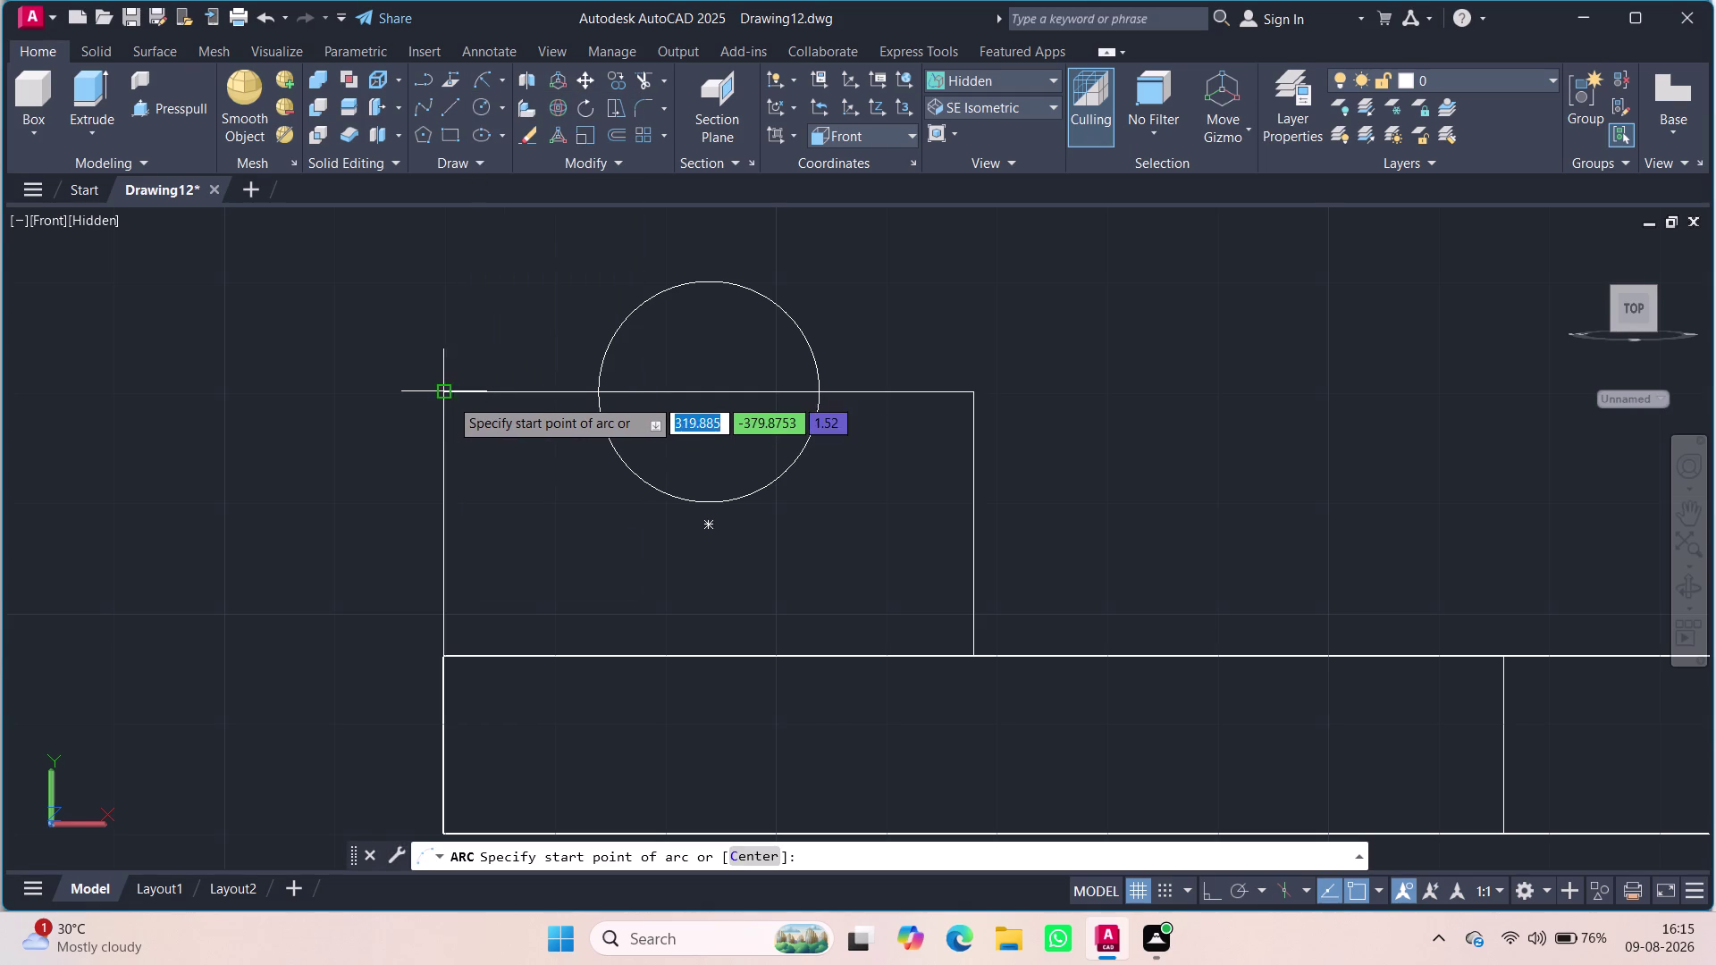
click(445, 398)
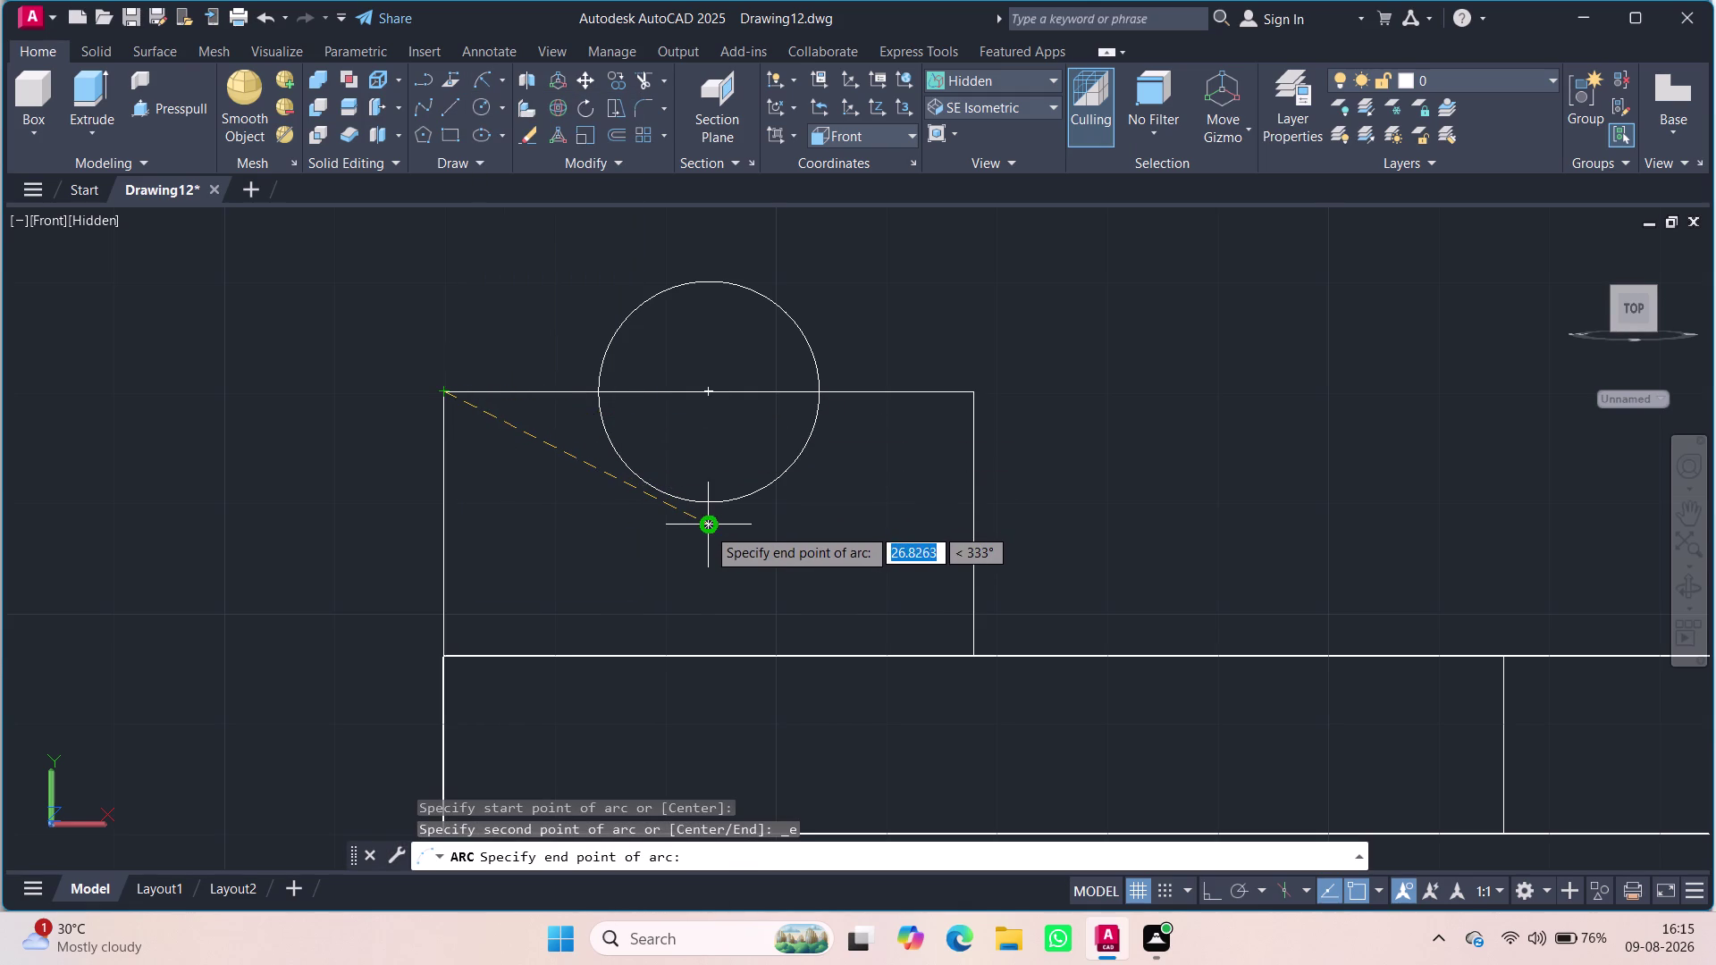
click(968, 394)
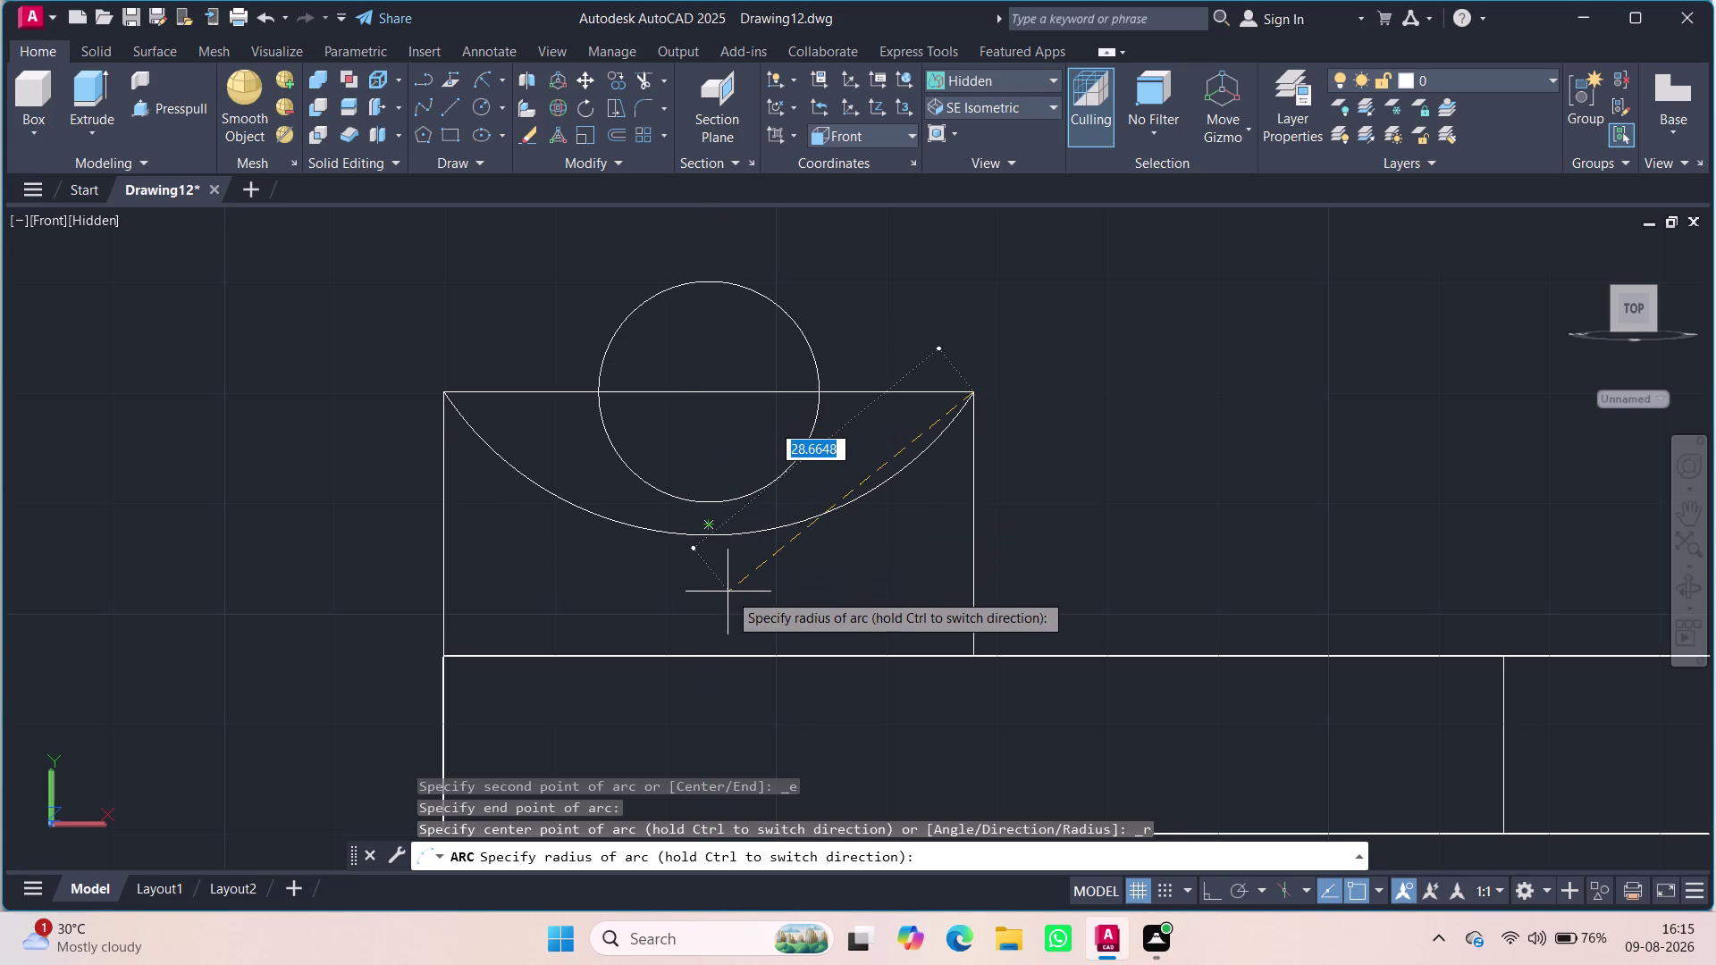
click(712, 390)
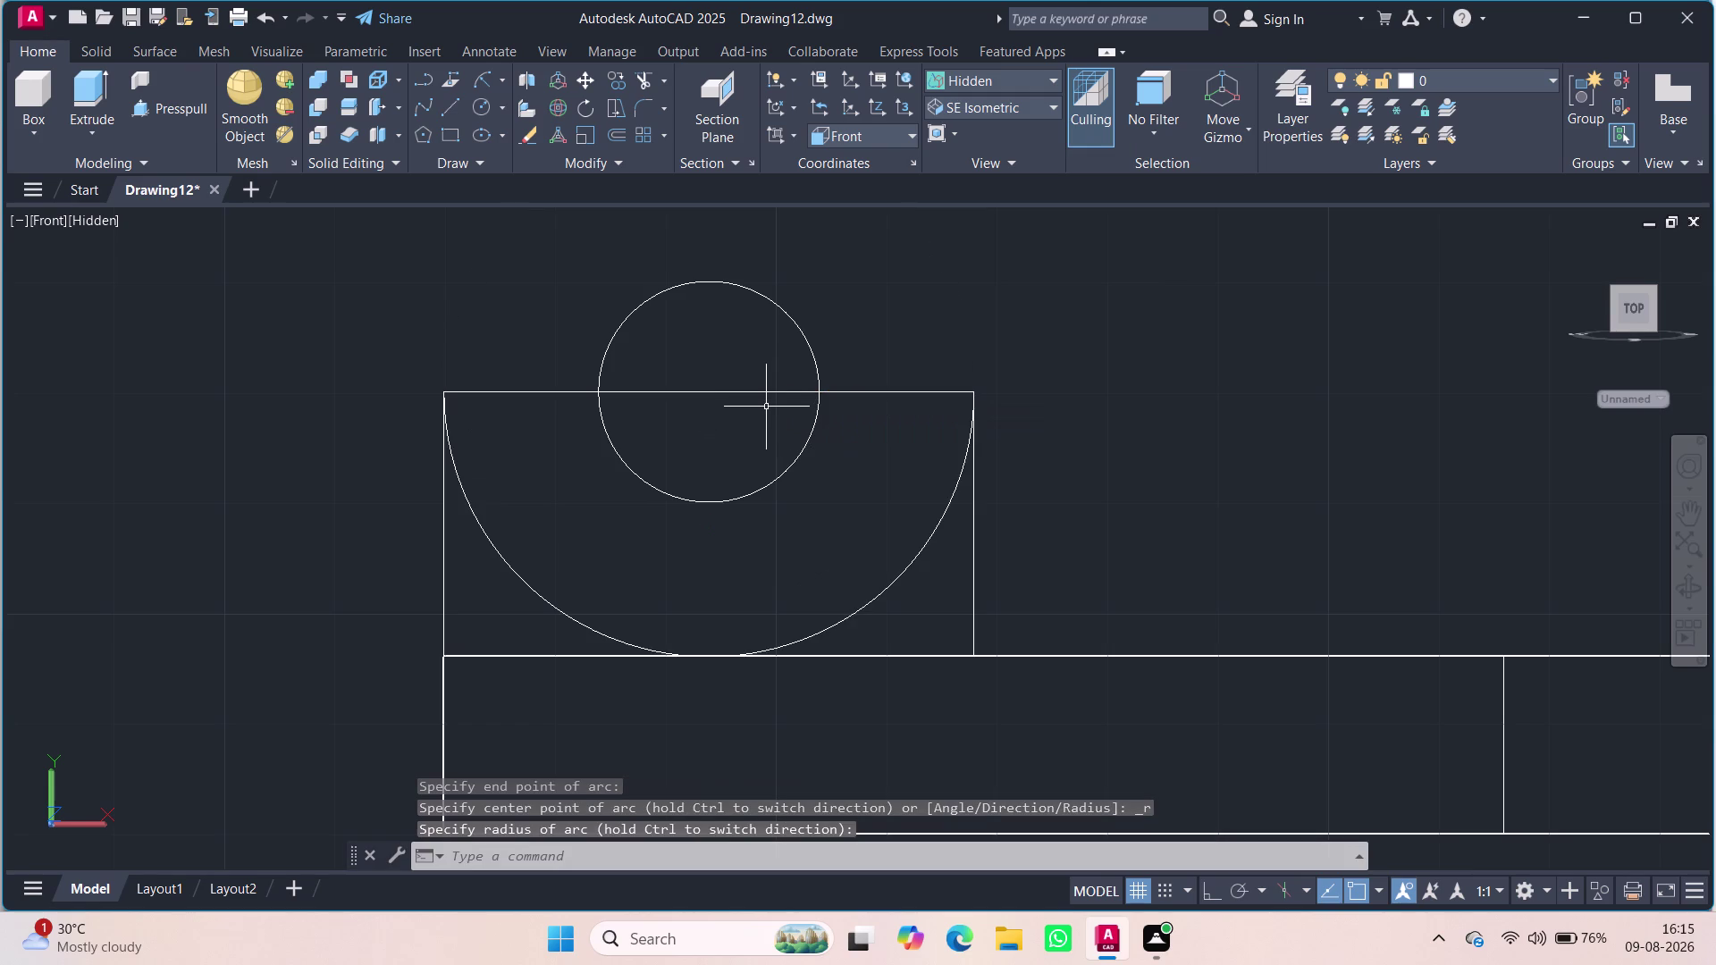
key(ctrl+z)
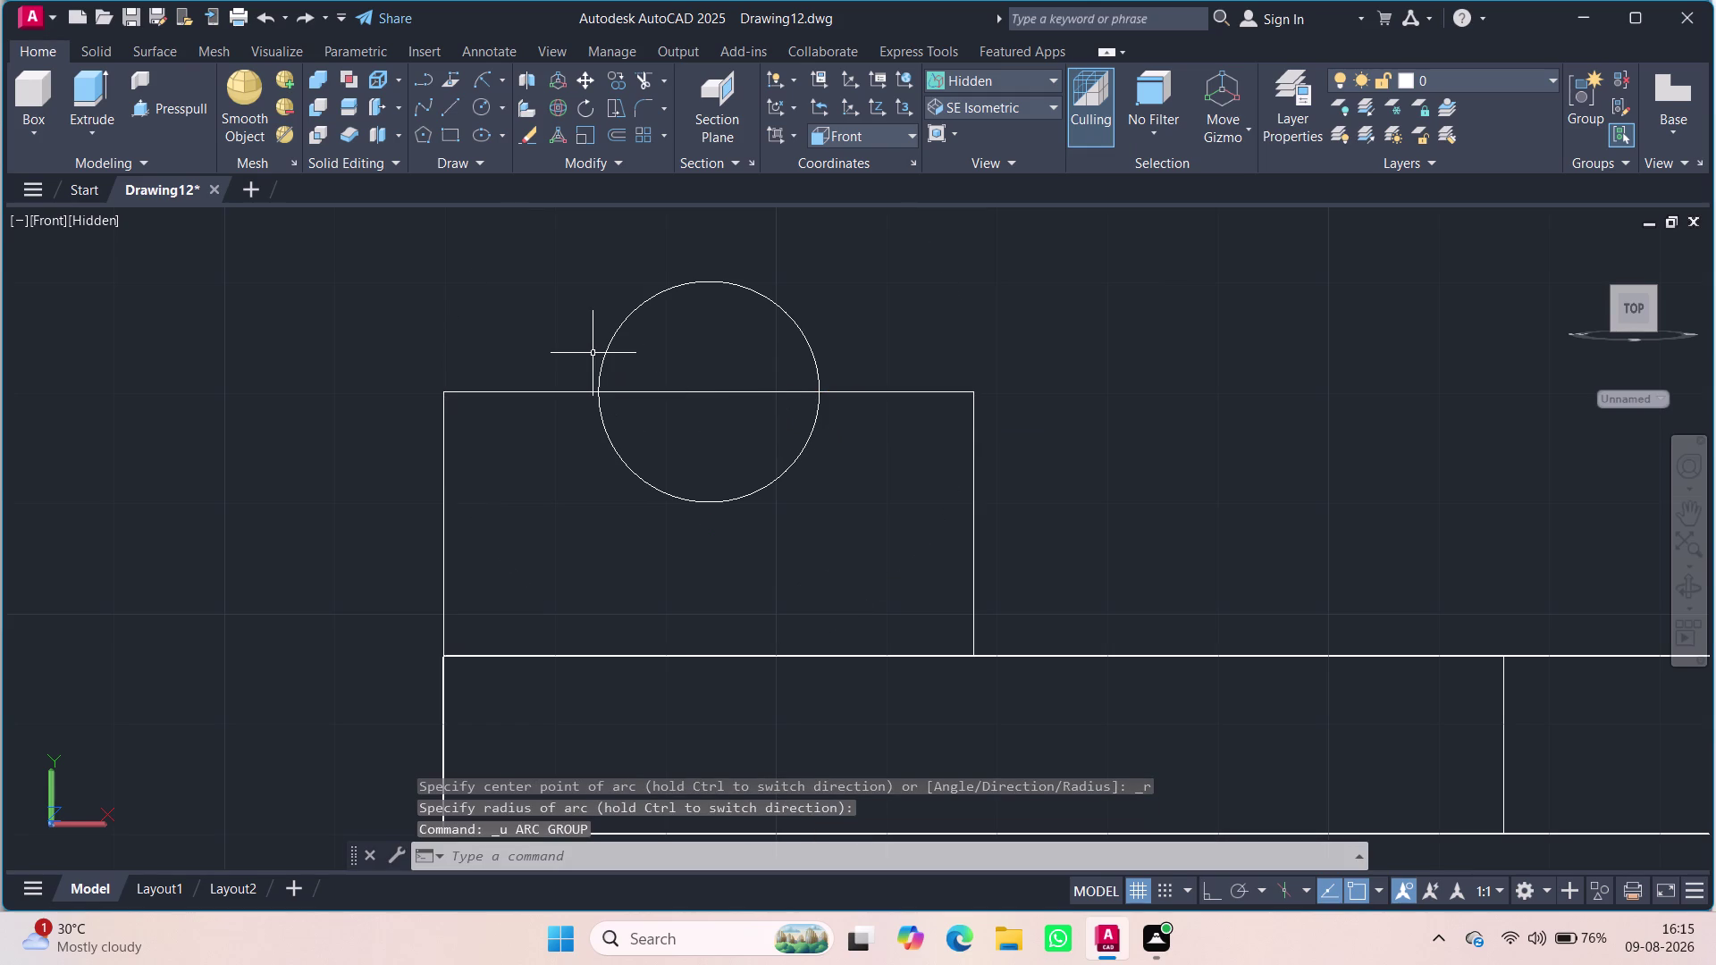
key(space)
Redraw the arc between the top corners bulging upward, then start a trim.
click(482, 84)
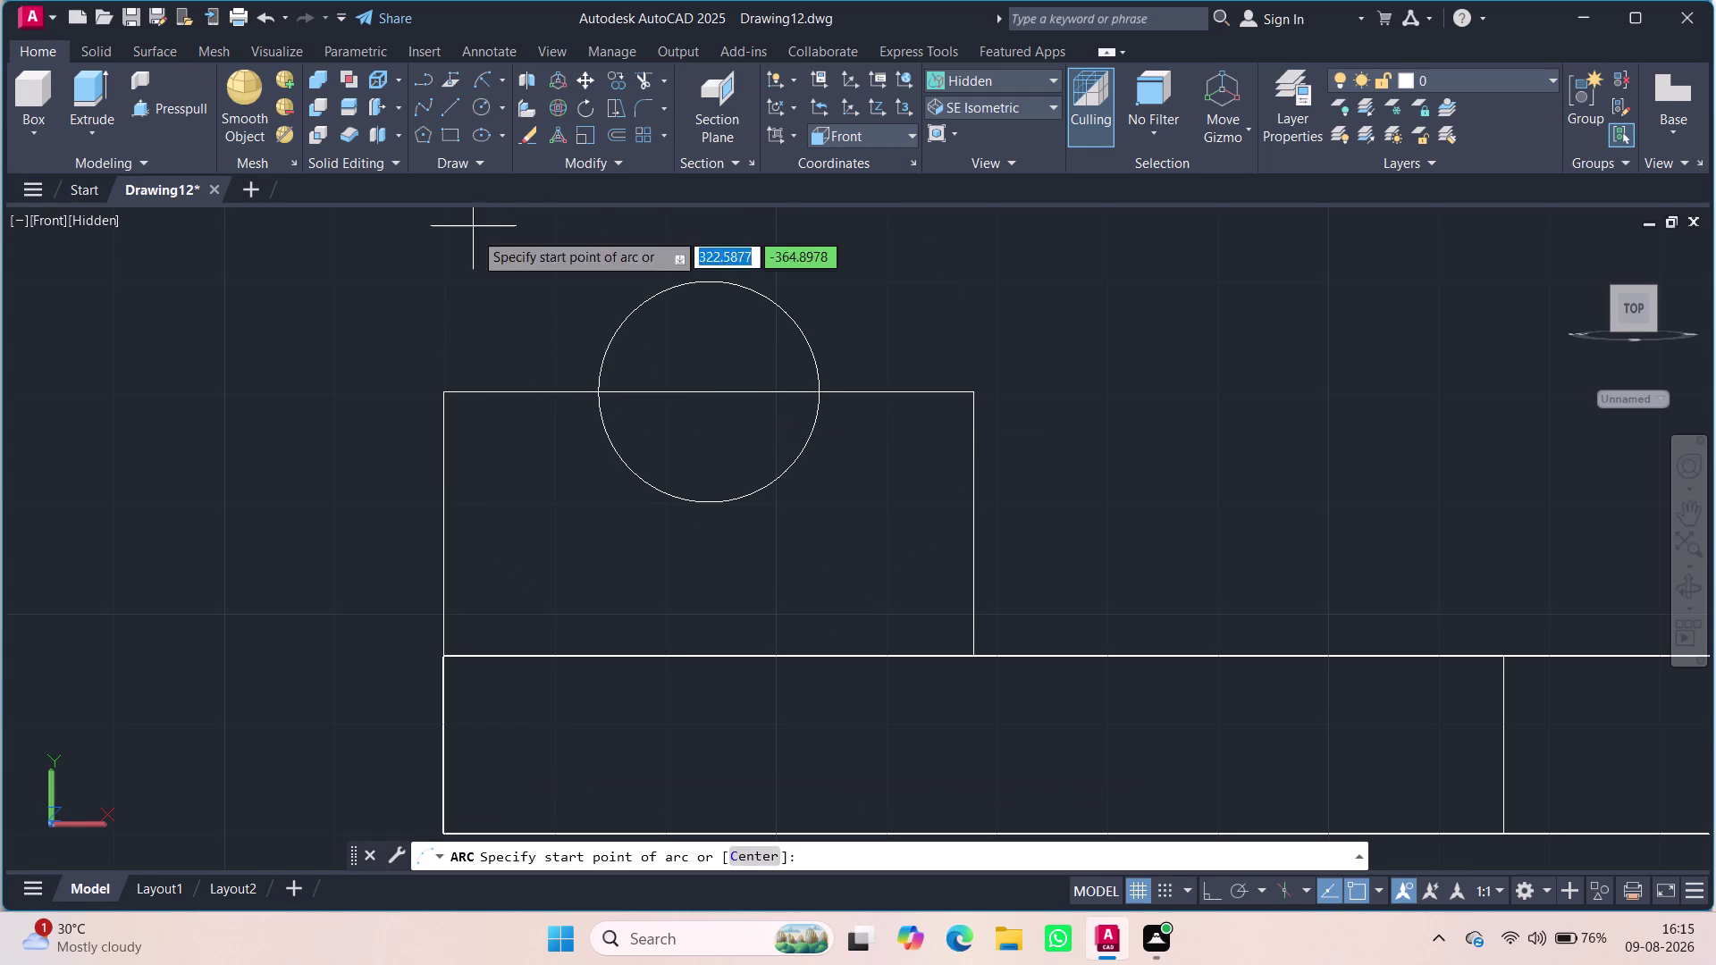
click(449, 397)
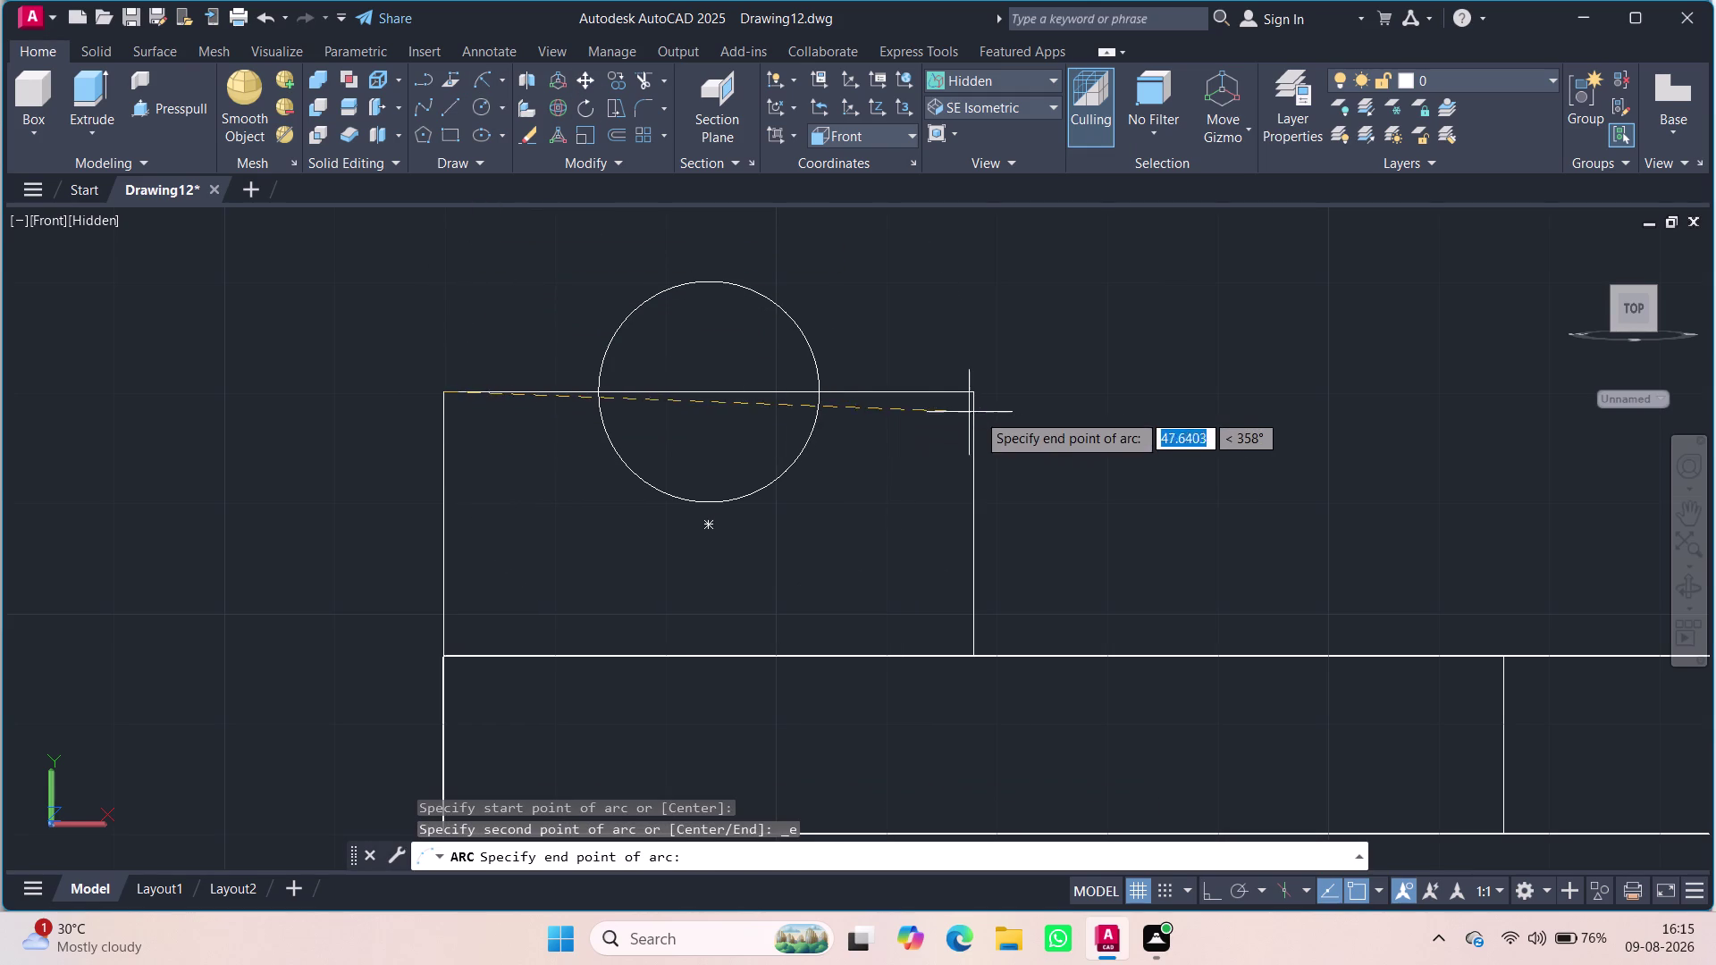
click(973, 397)
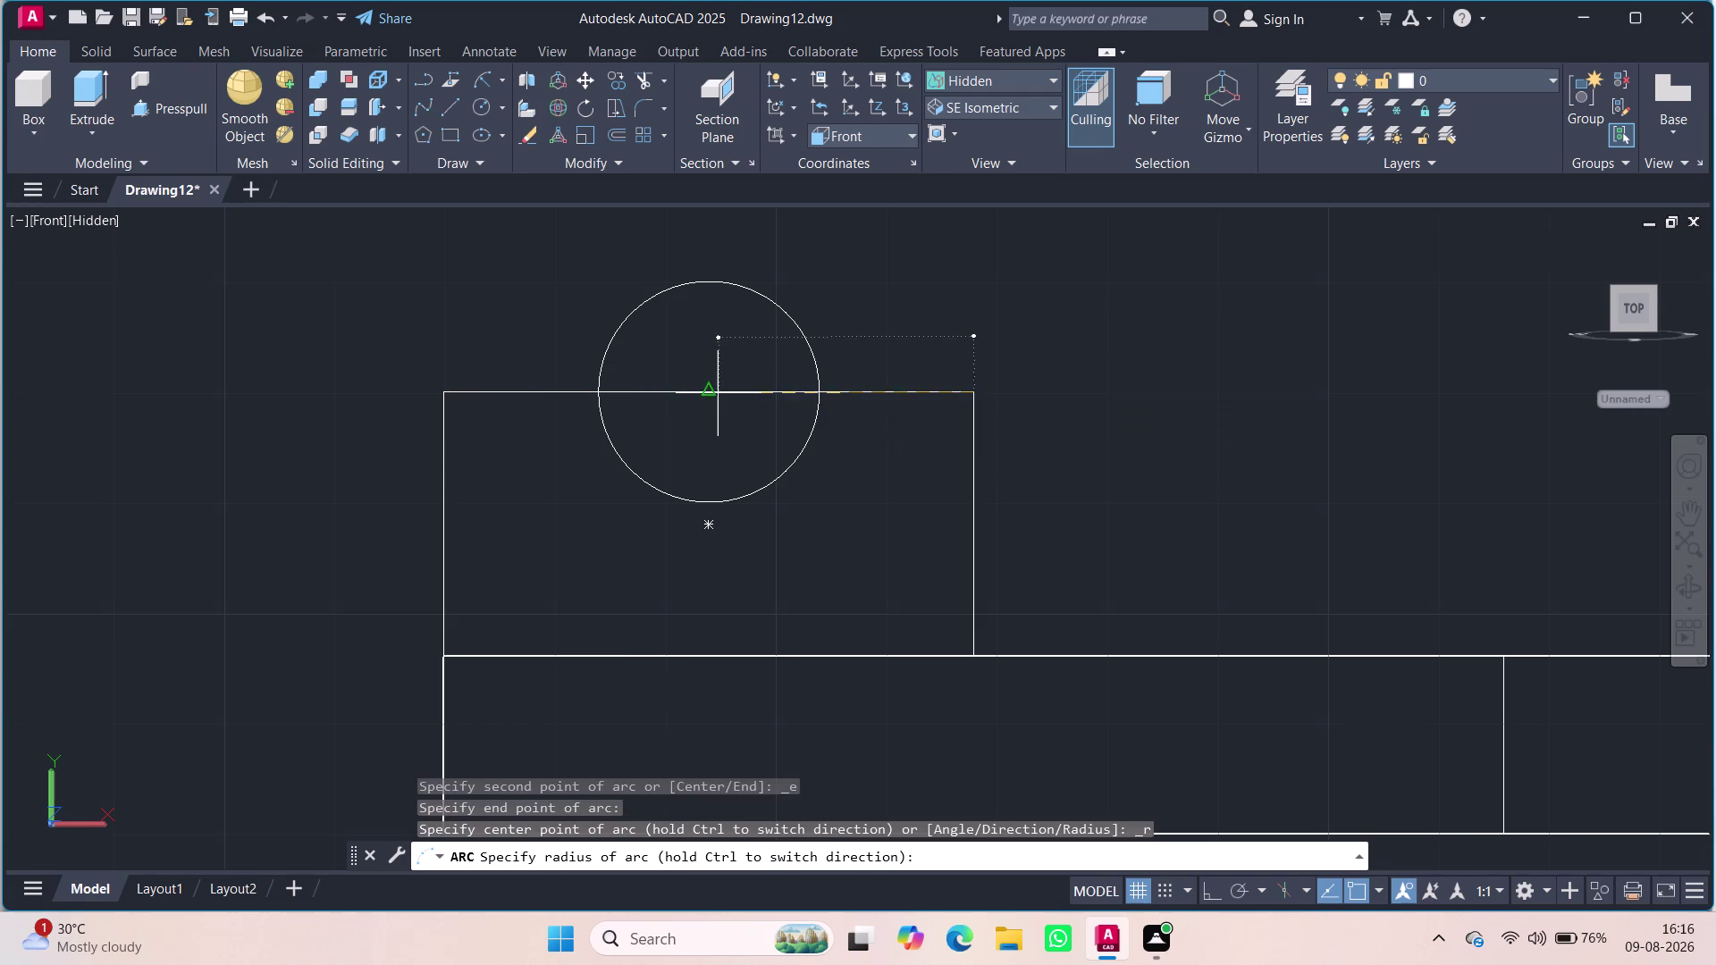
click(712, 397)
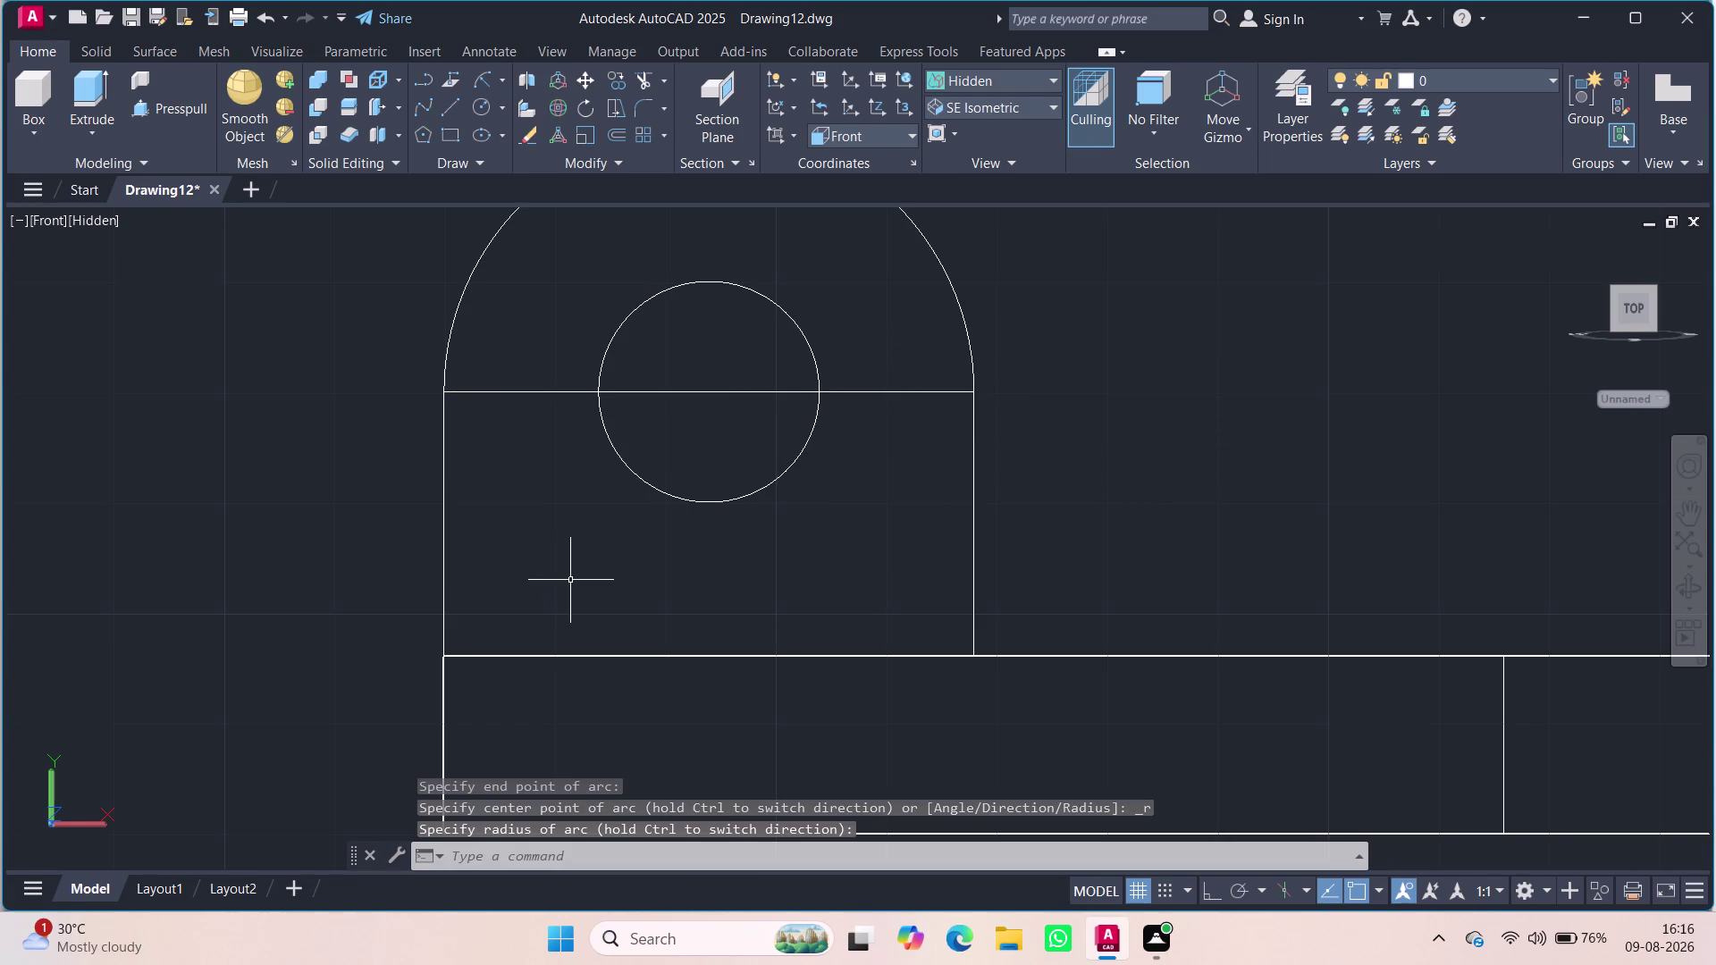
text(tr)
key(Return)
key(Return)
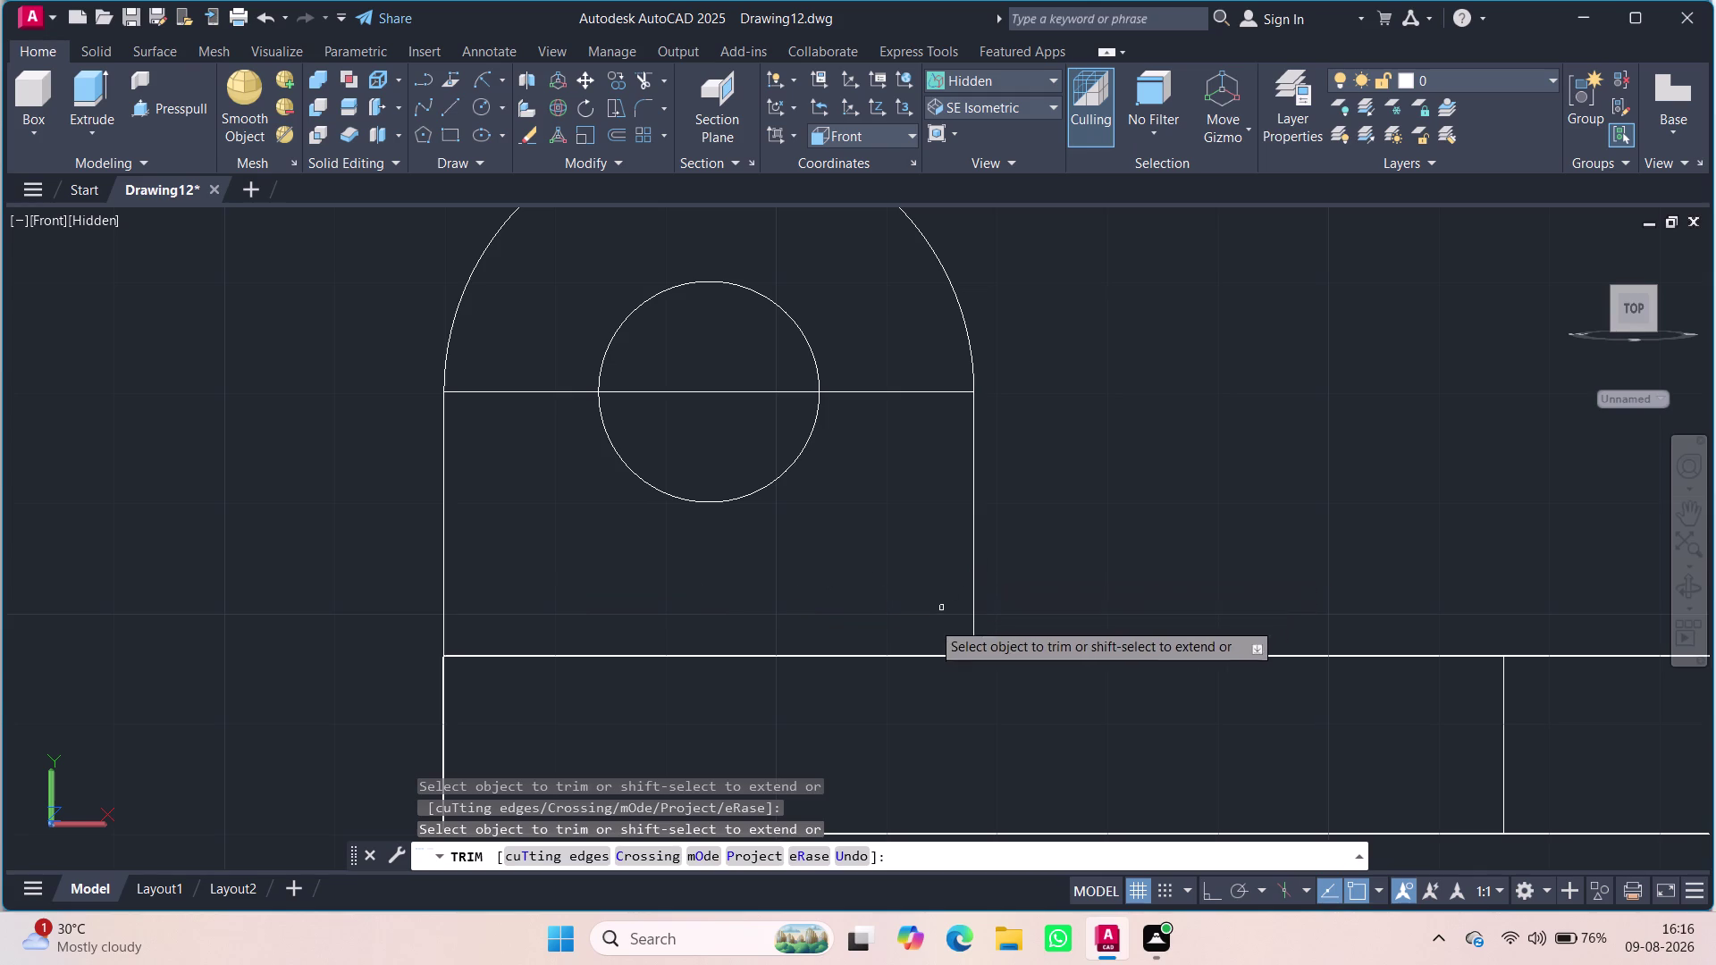
Trim leftover rectangle segments under the arc and zoom to check.
click(888, 395)
click(888, 389)
scroll(up, 3)
scroll(up, 3)
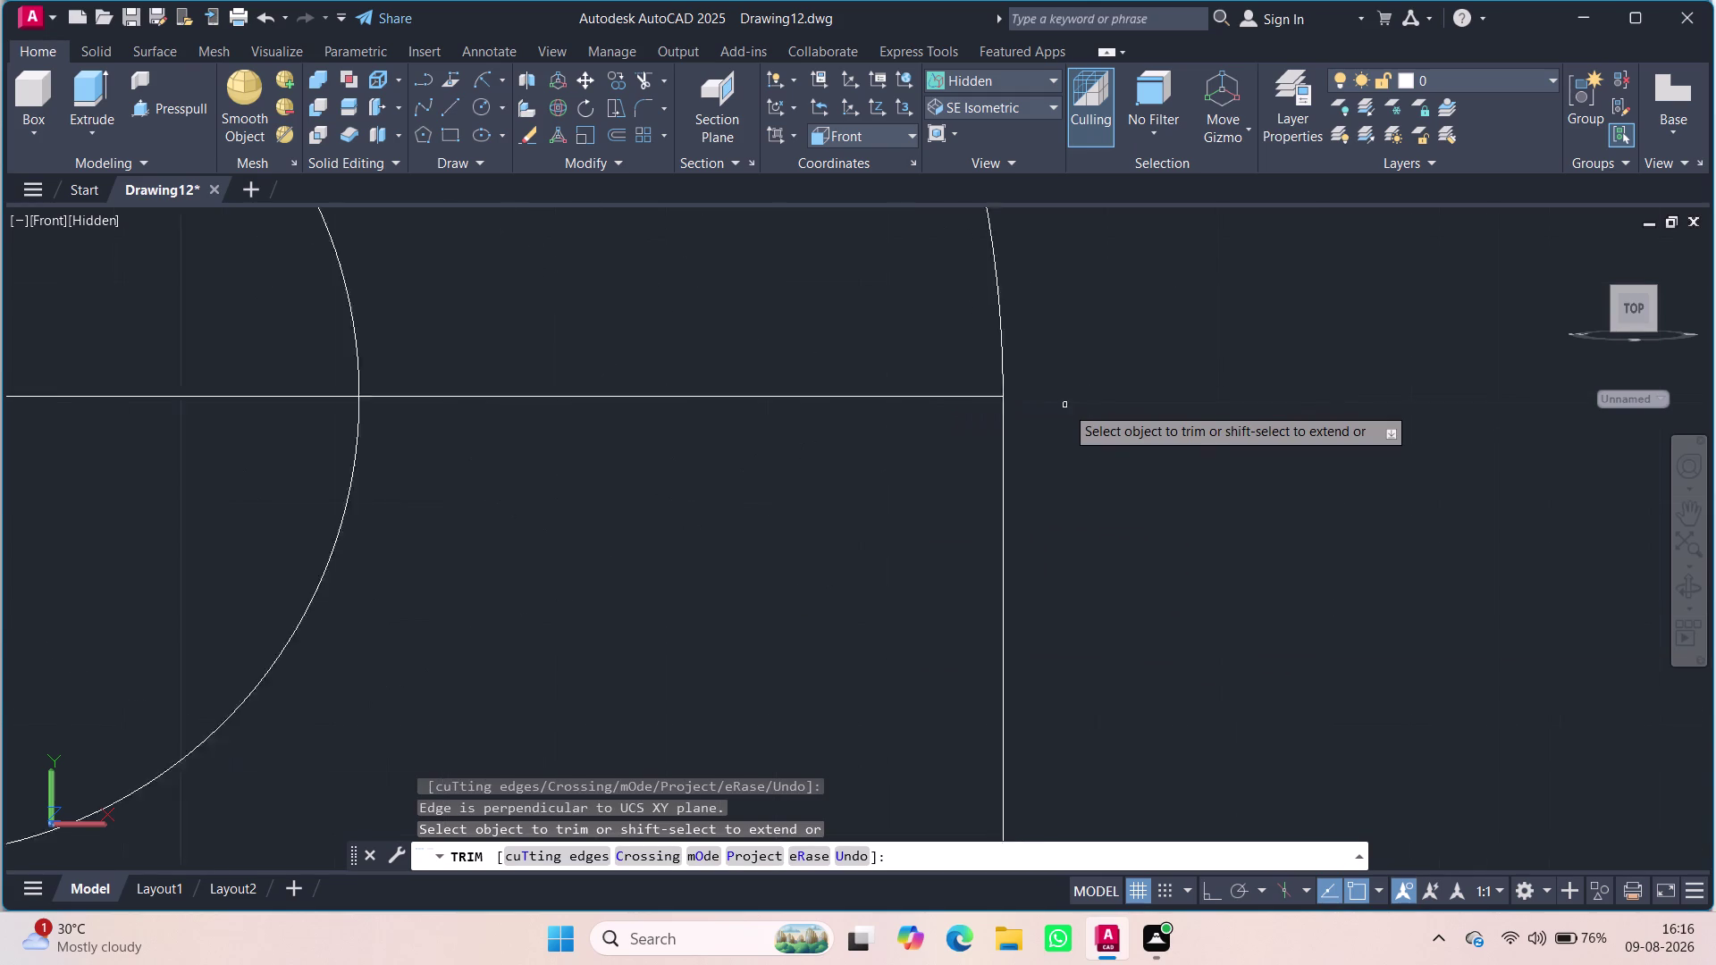
scroll(down, 3)
scroll(up, 3)
scroll(down, 3)
scroll(down, 3)
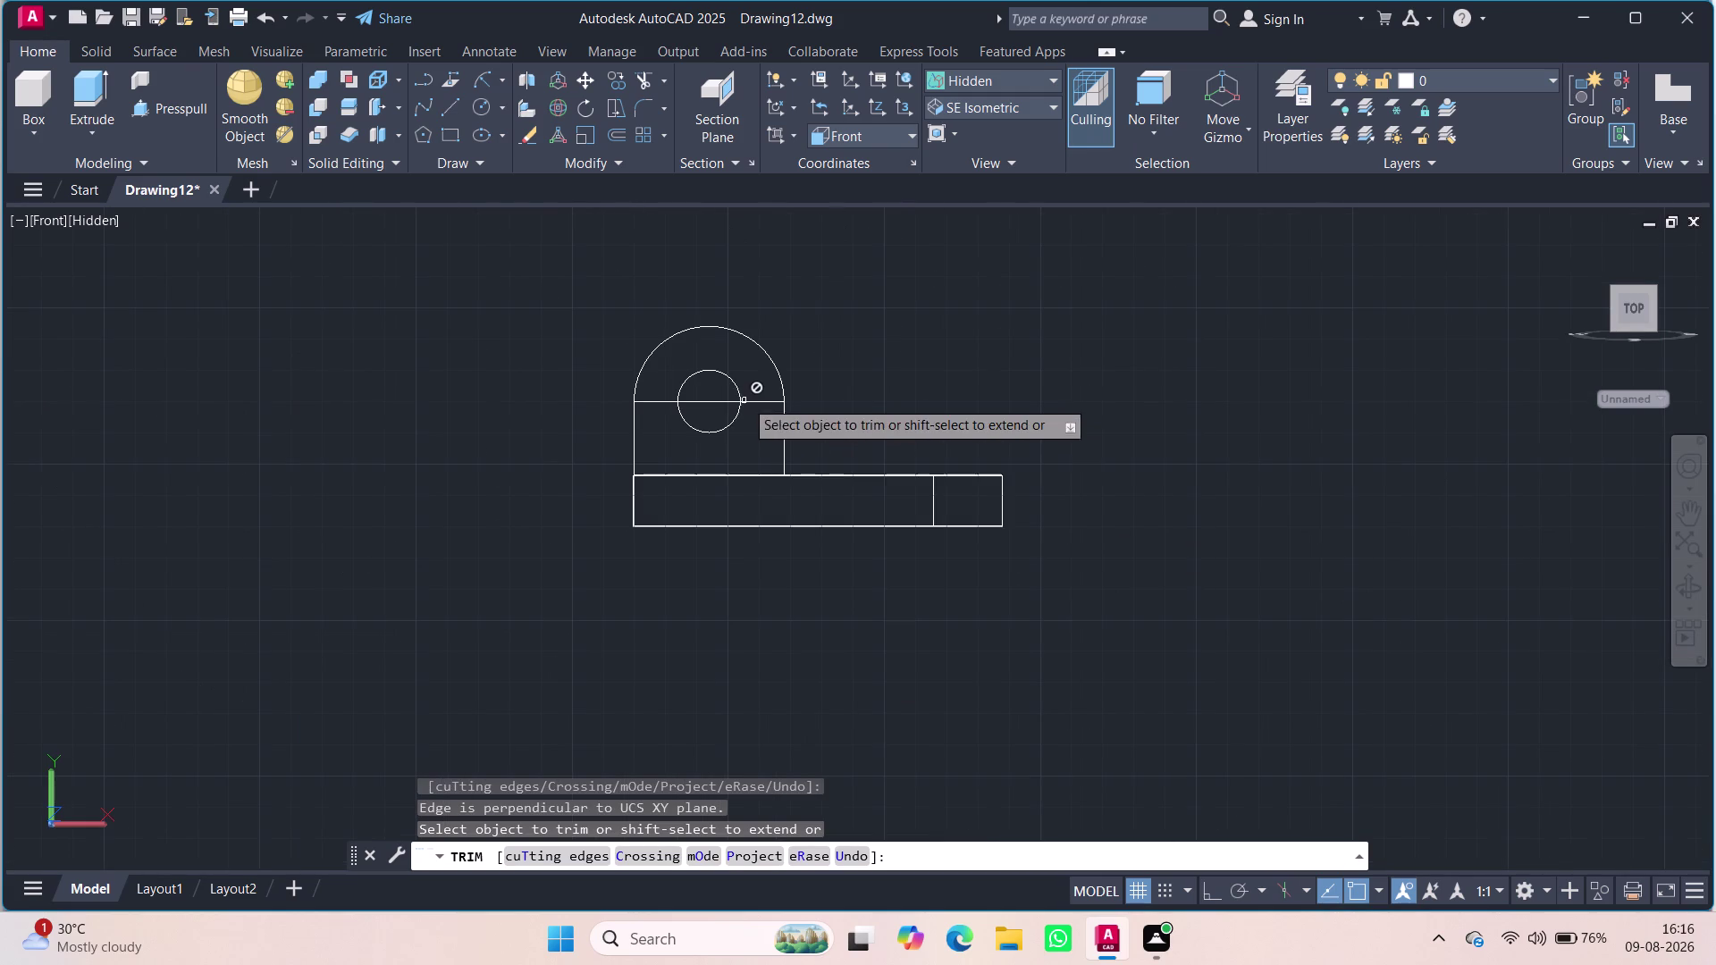
Cancel a fence trim attempt and delete the rectangle below the arc.
click(711, 404)
click(721, 397)
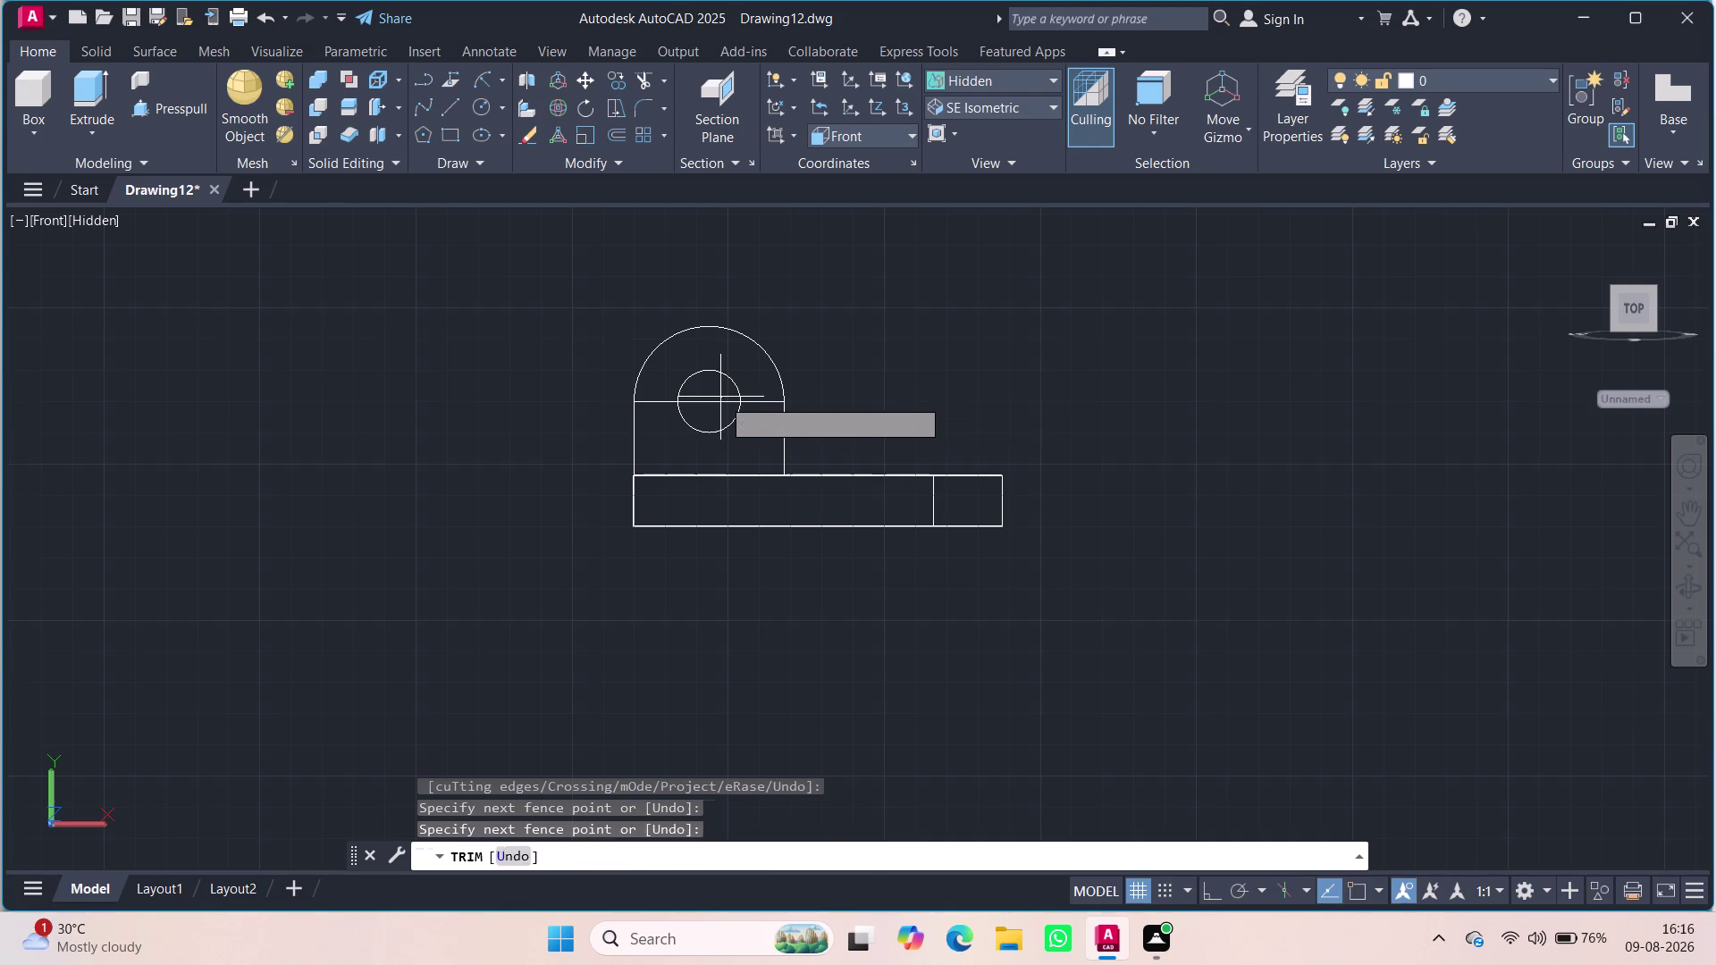
key(Escape)
key(Escape)
click(715, 404)
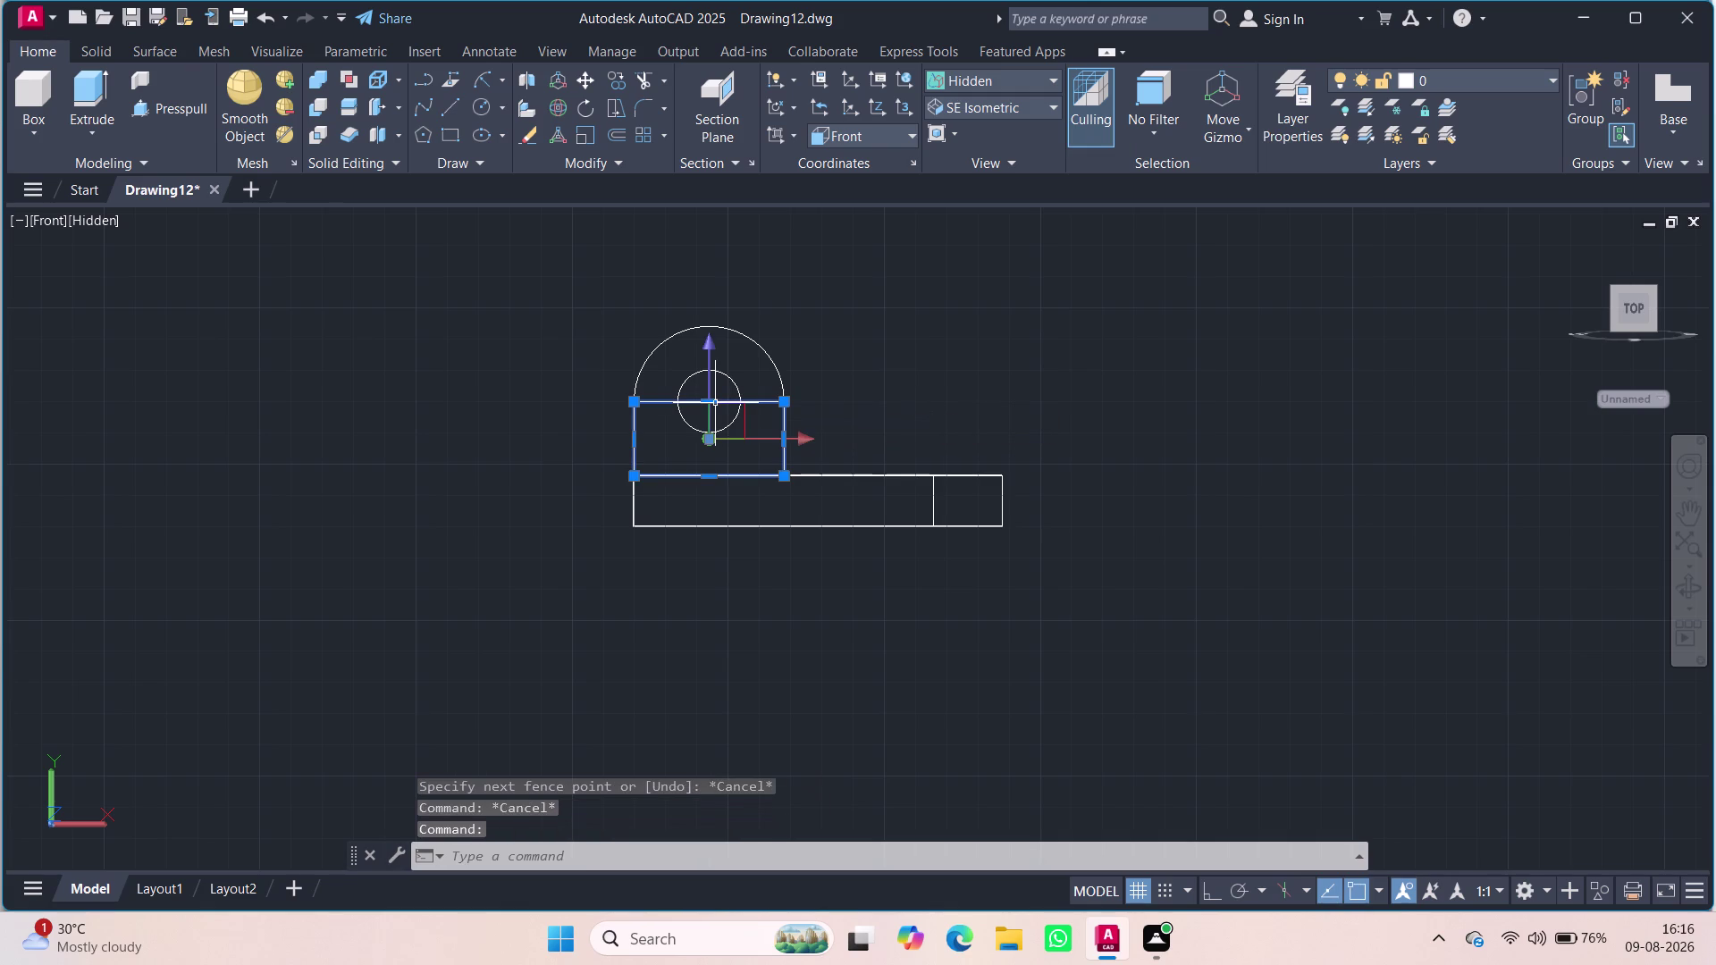
key(Delete)
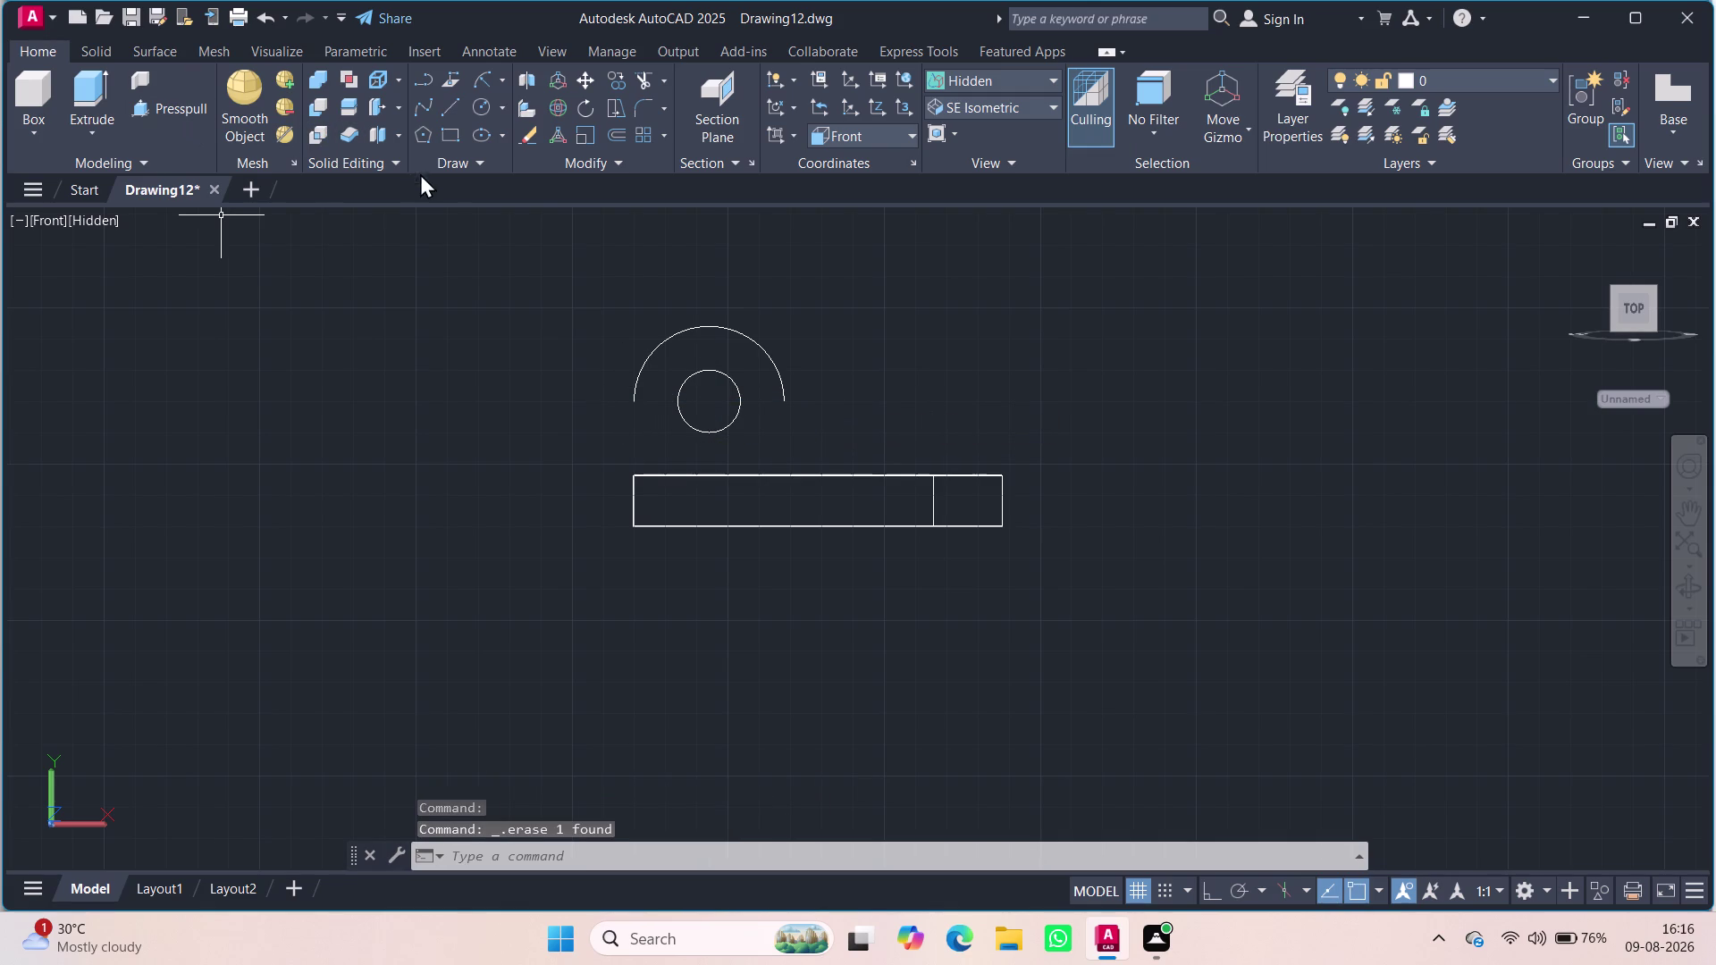
Draw lines from the arc's left end down to the plate, across, and up to its right end.
key(l)
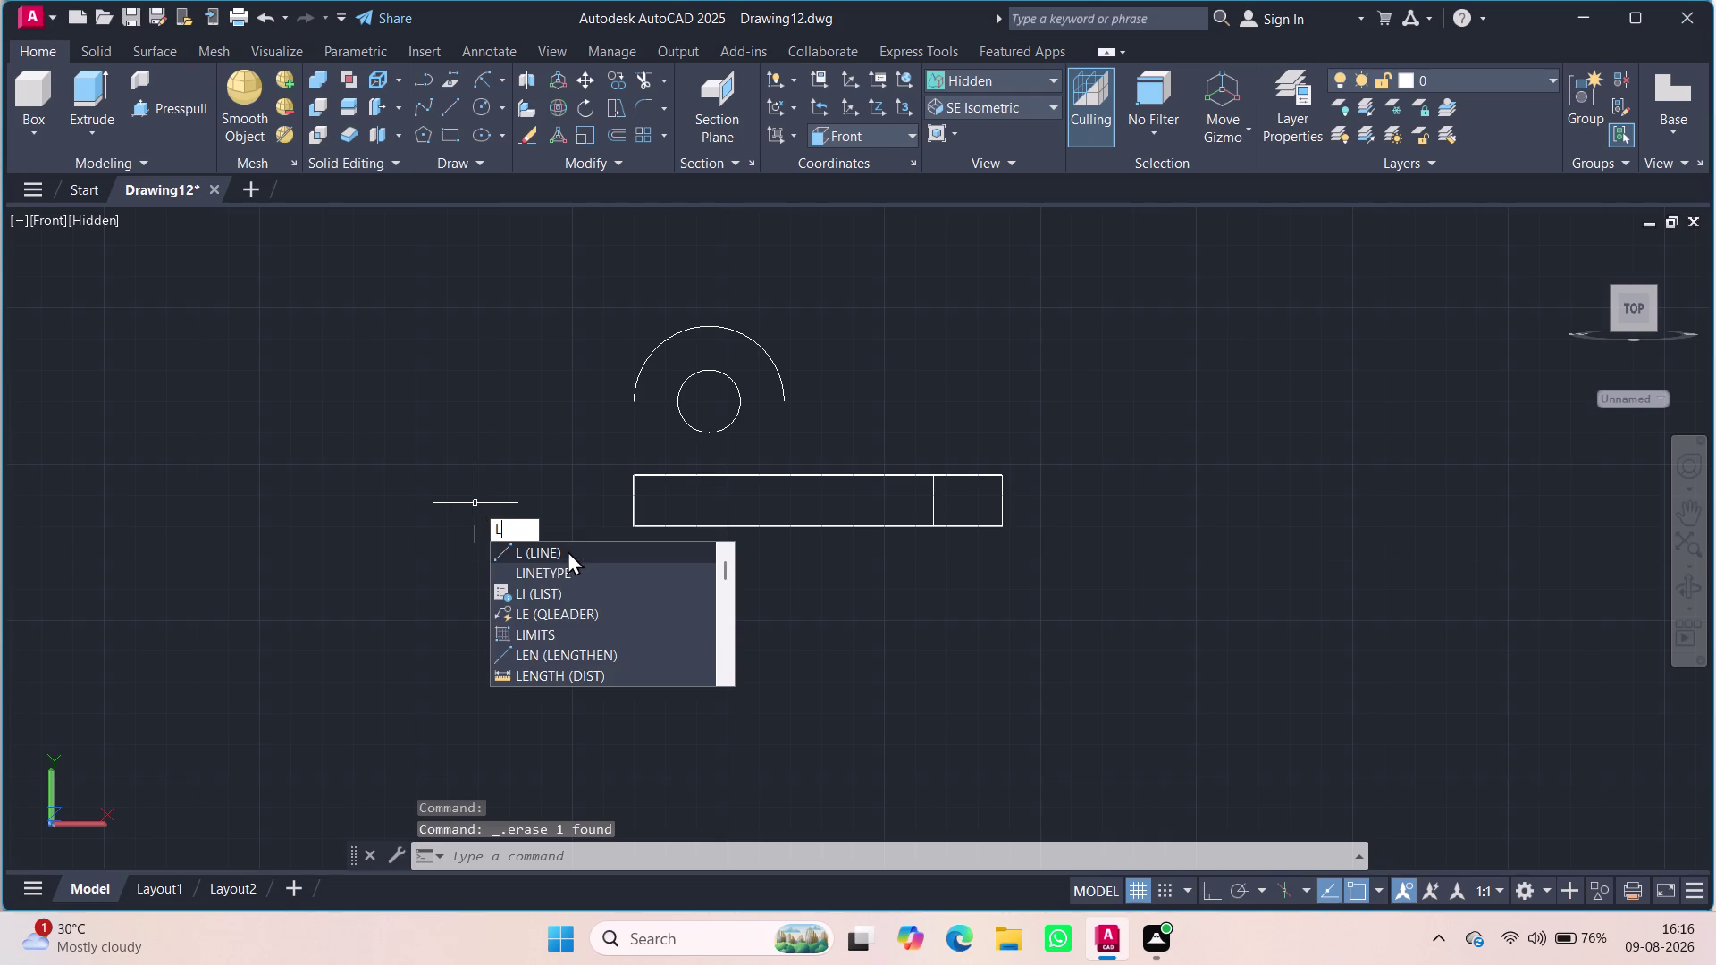
key(Return)
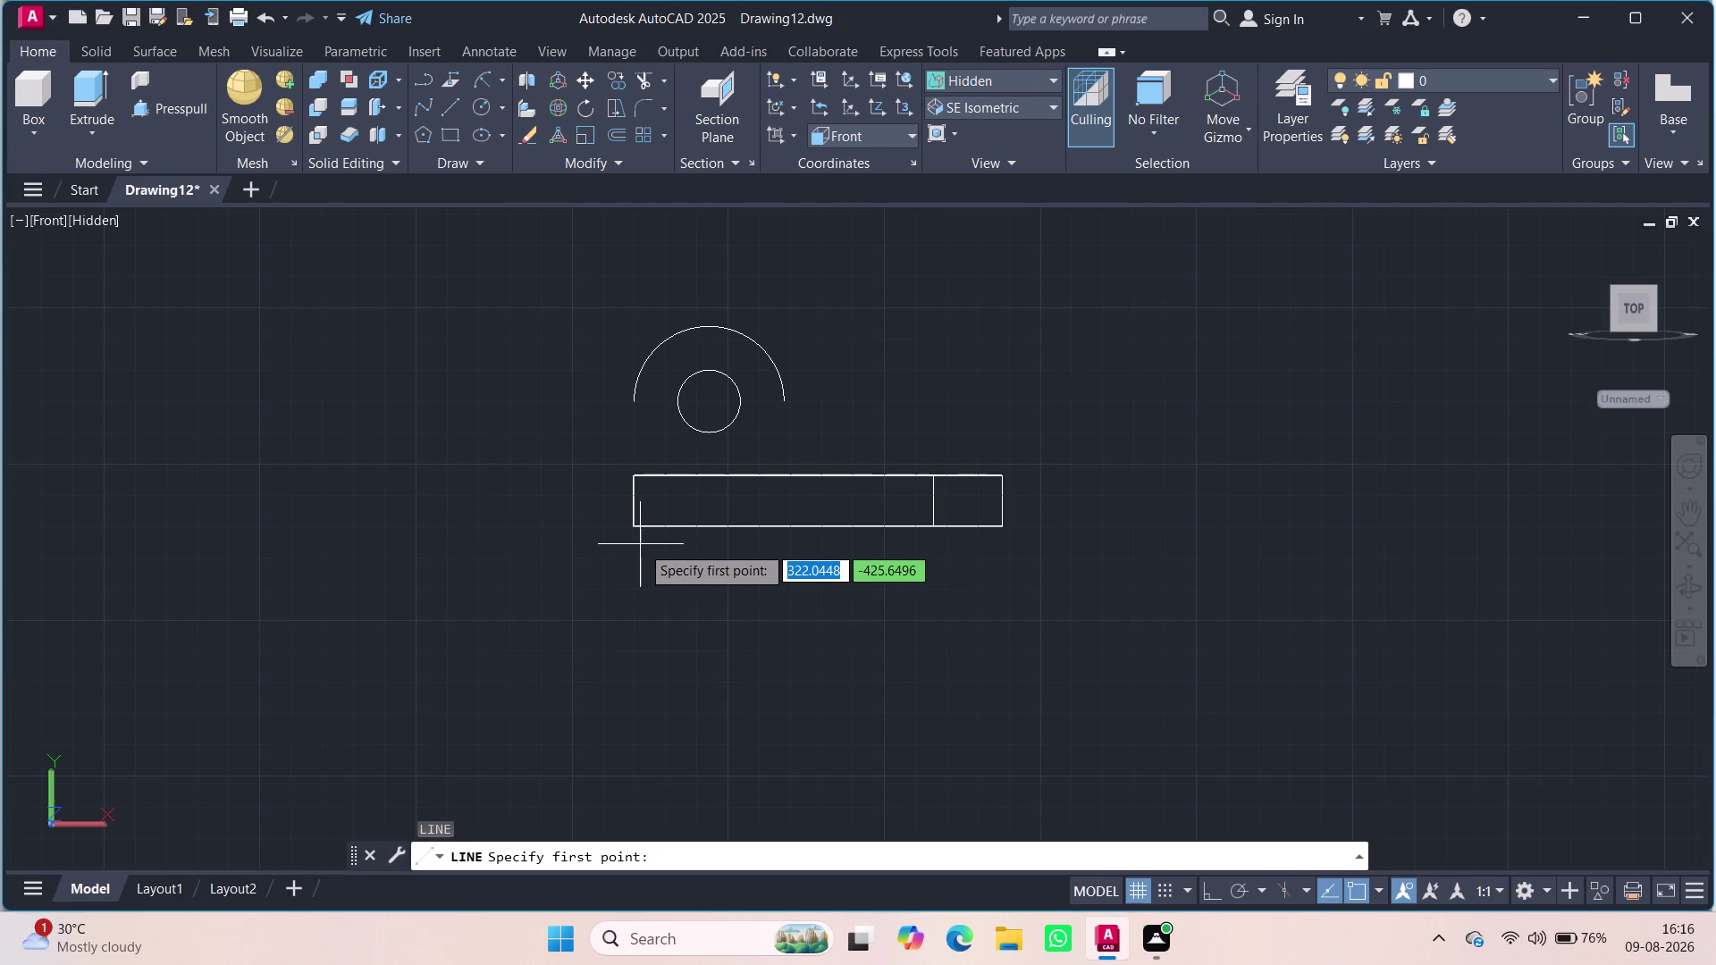
click(638, 404)
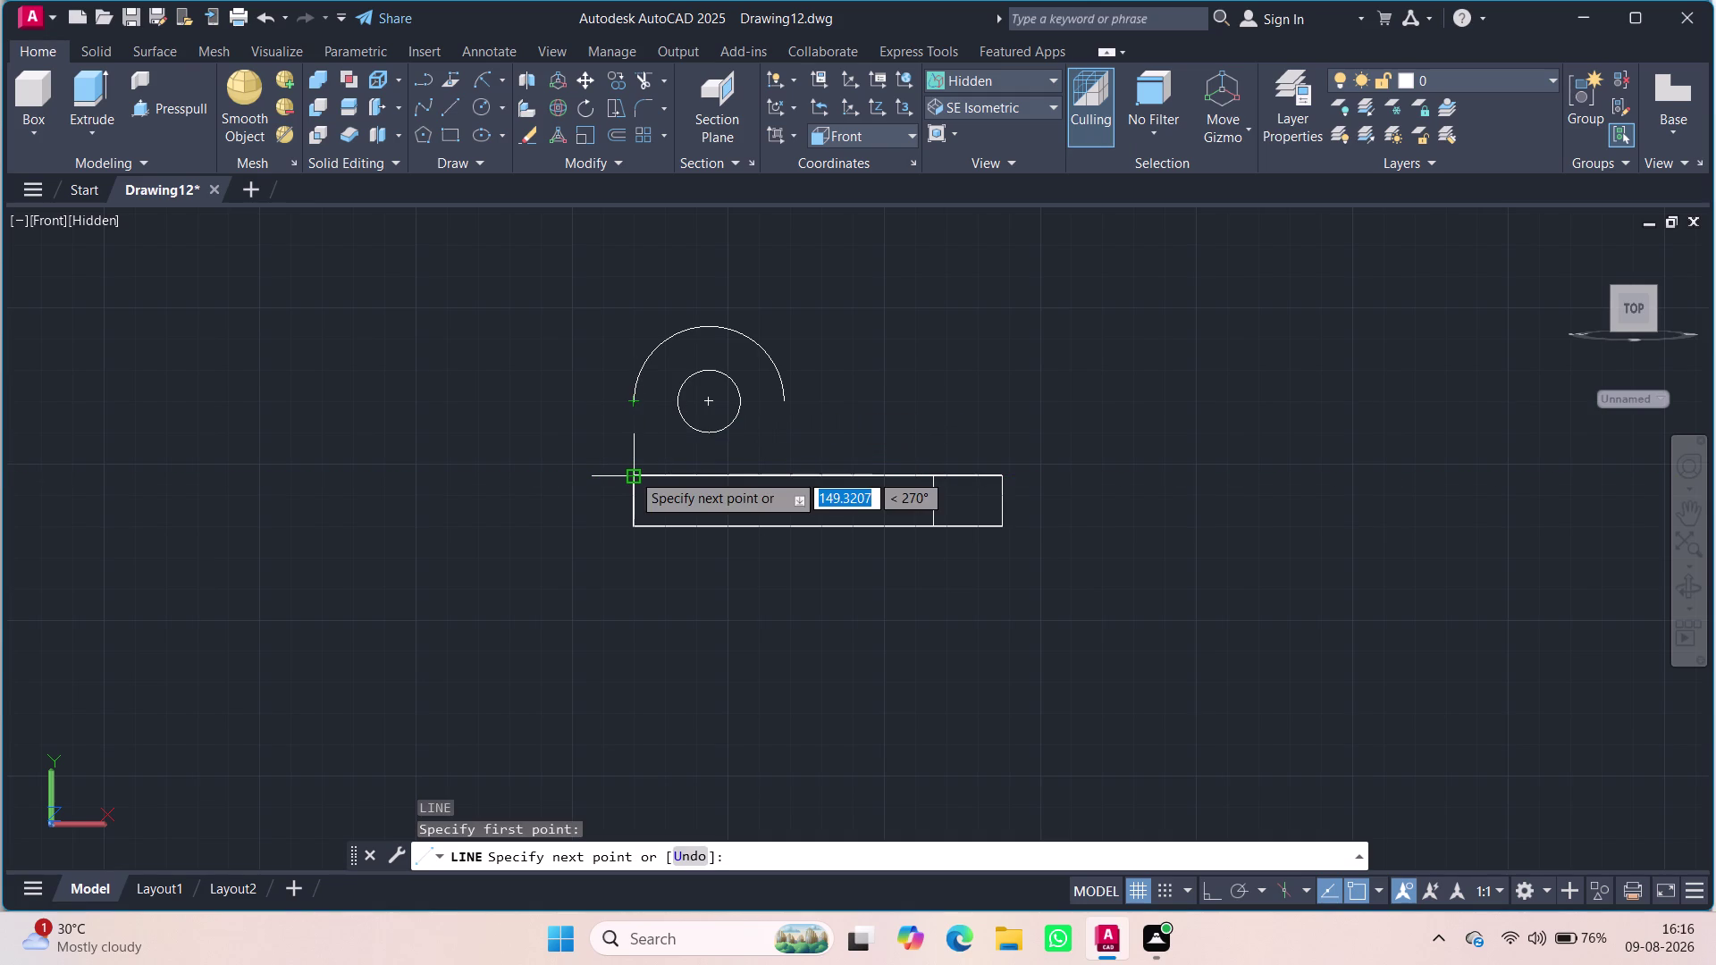
click(631, 472)
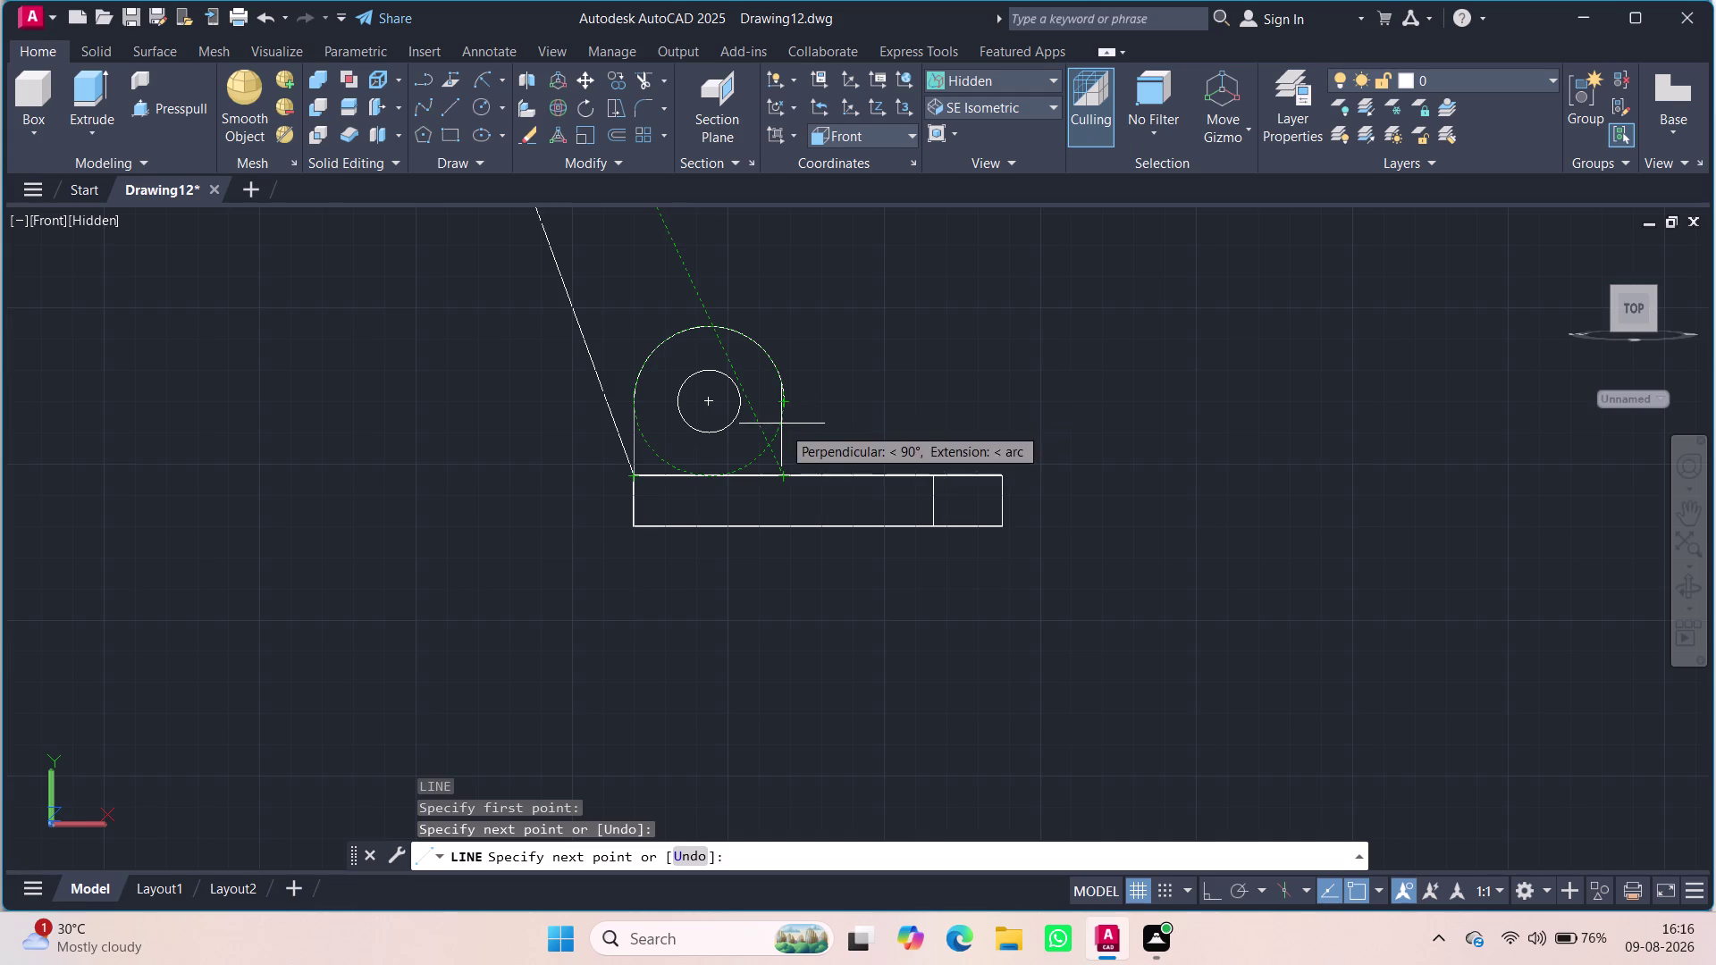
click(788, 475)
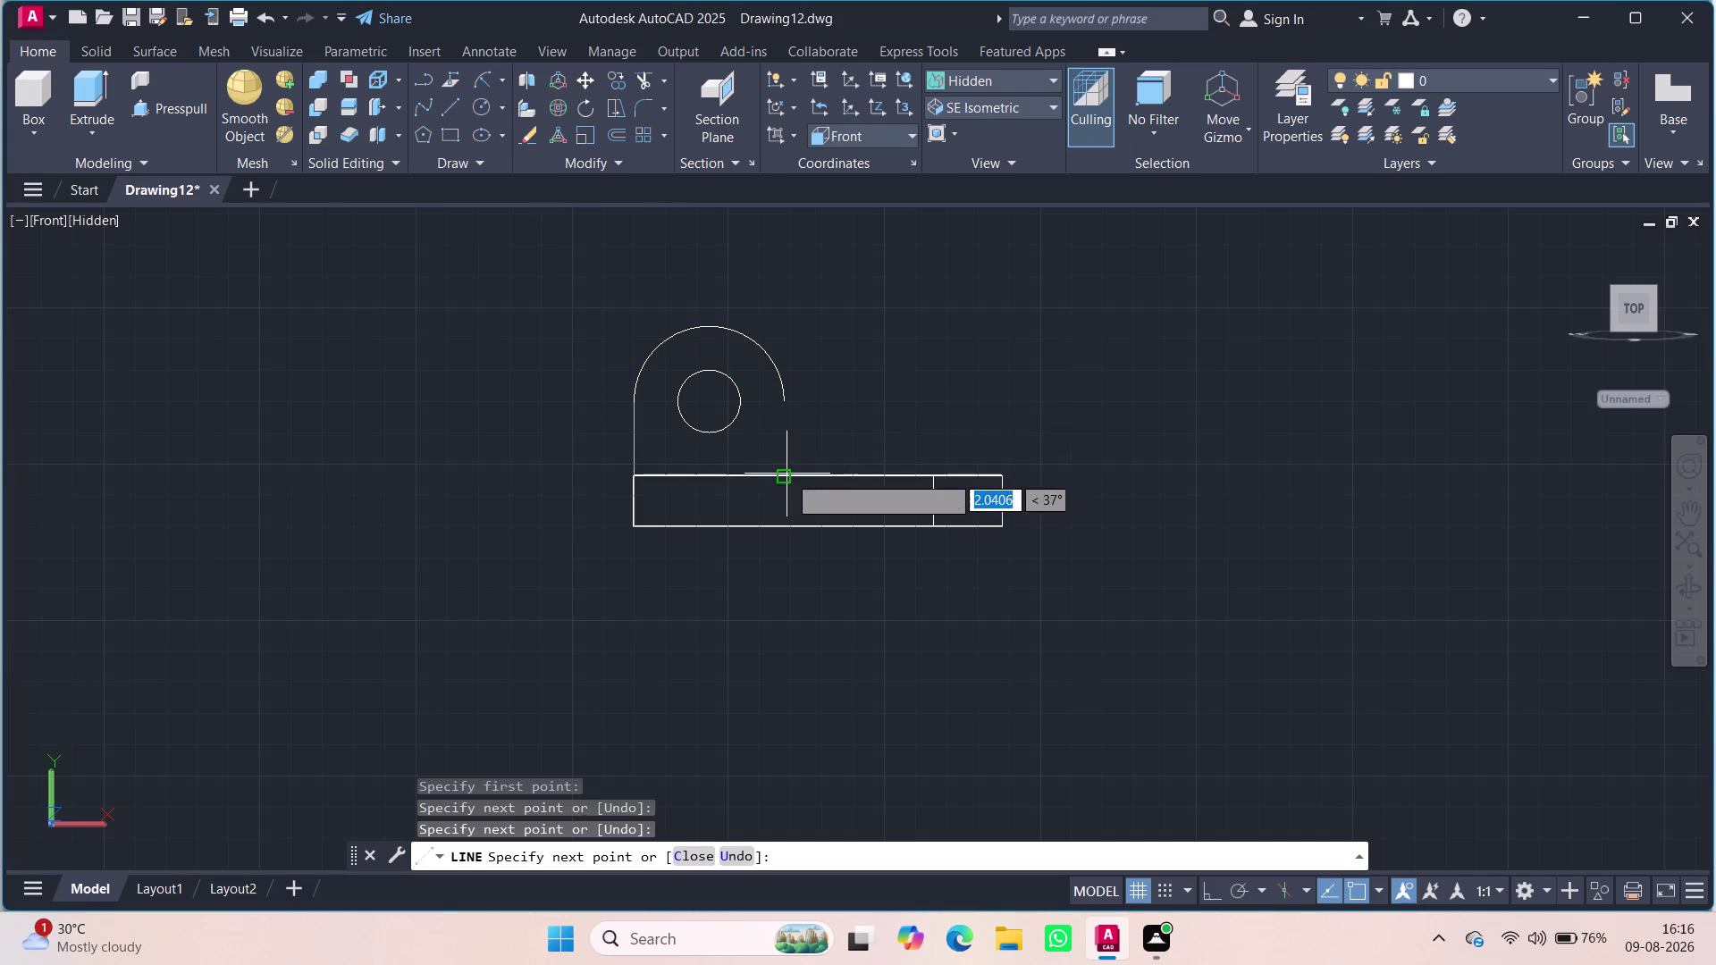
click(787, 405)
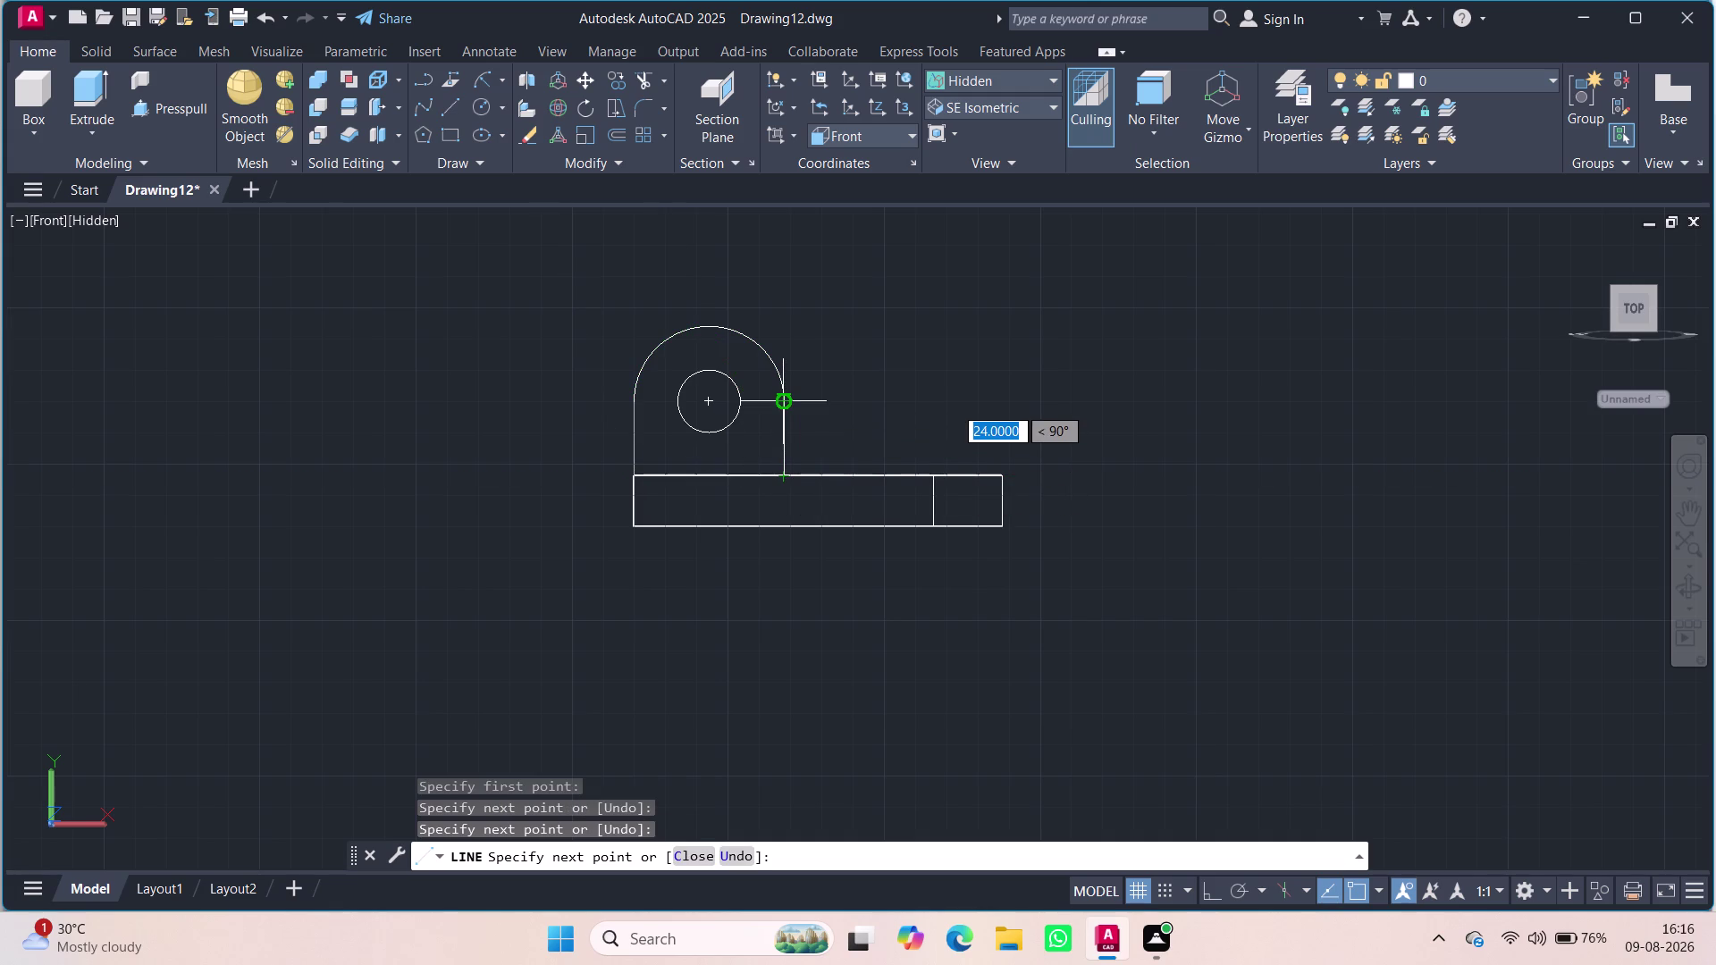
key(Escape)
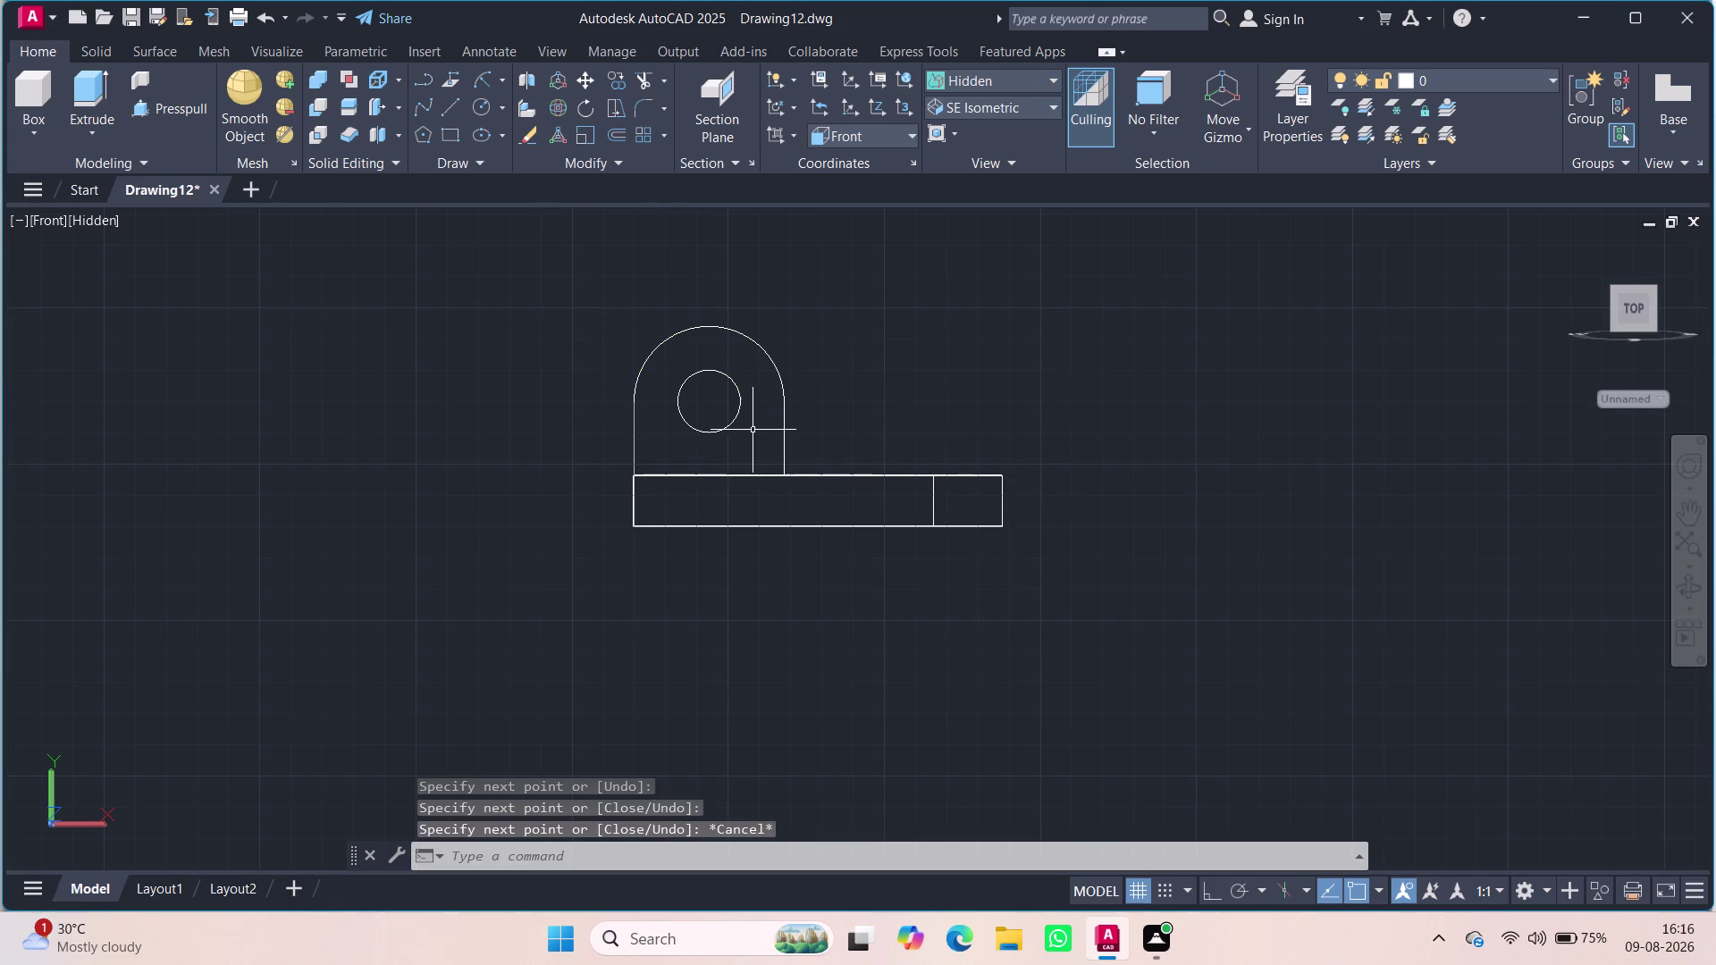
click(746, 474)
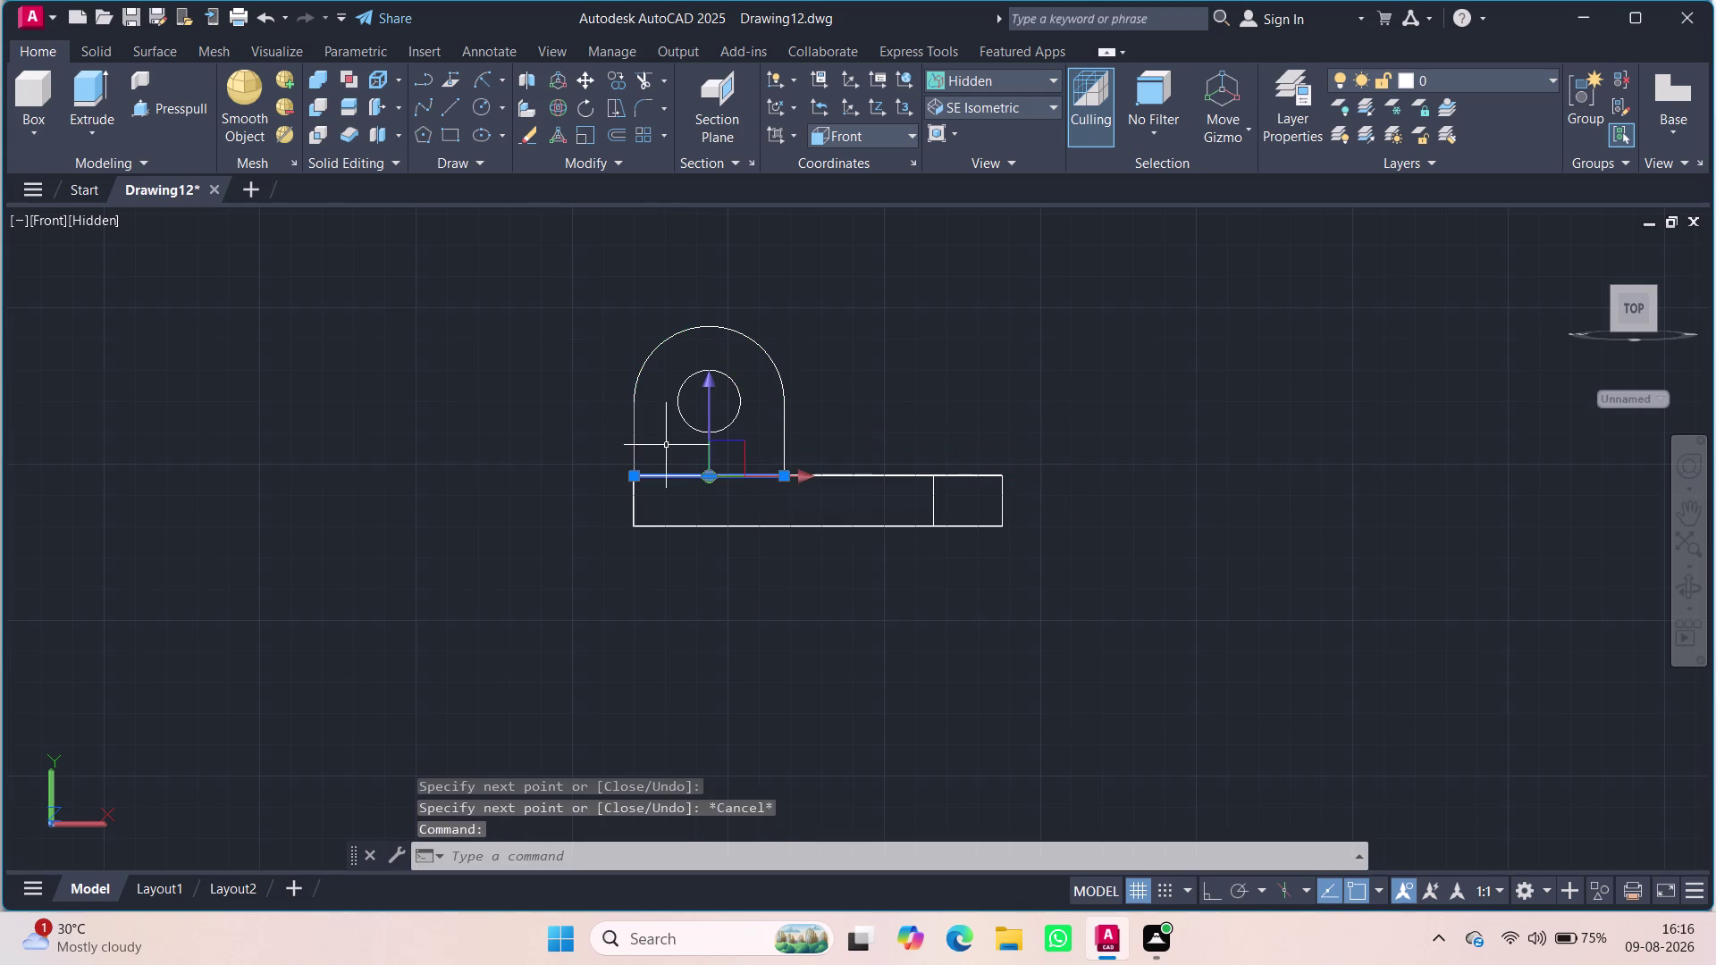
Select the upright's side lines and arc and attempt a join.
click(635, 448)
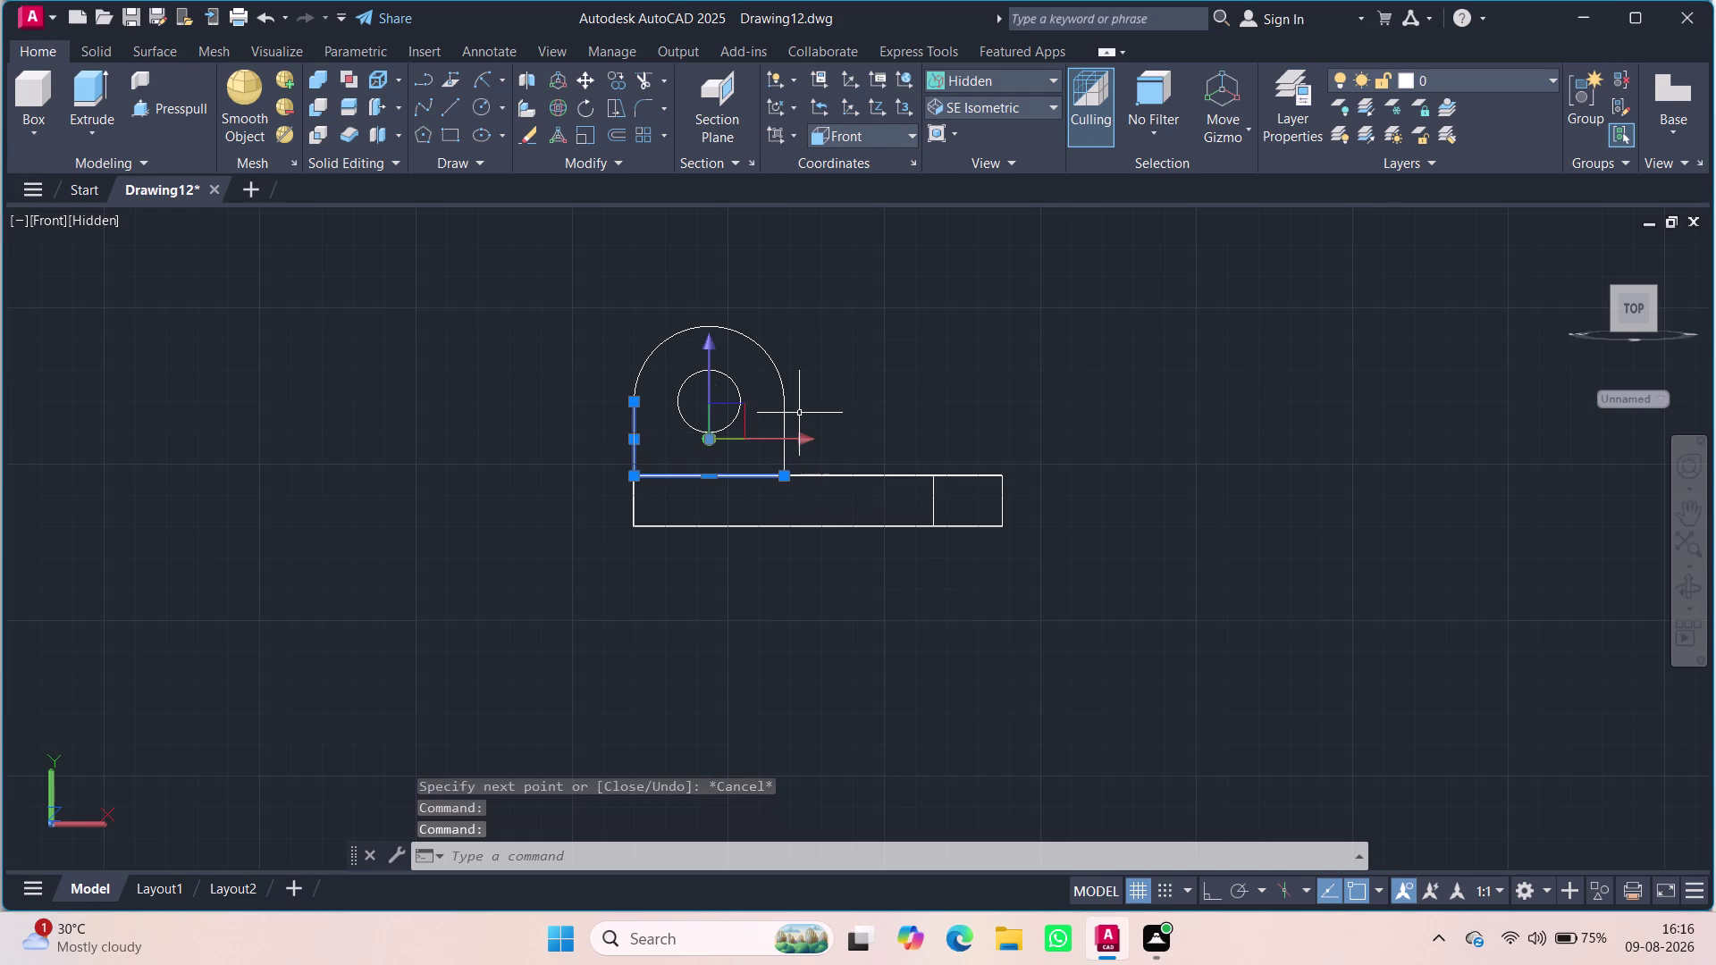
click(784, 418)
click(777, 376)
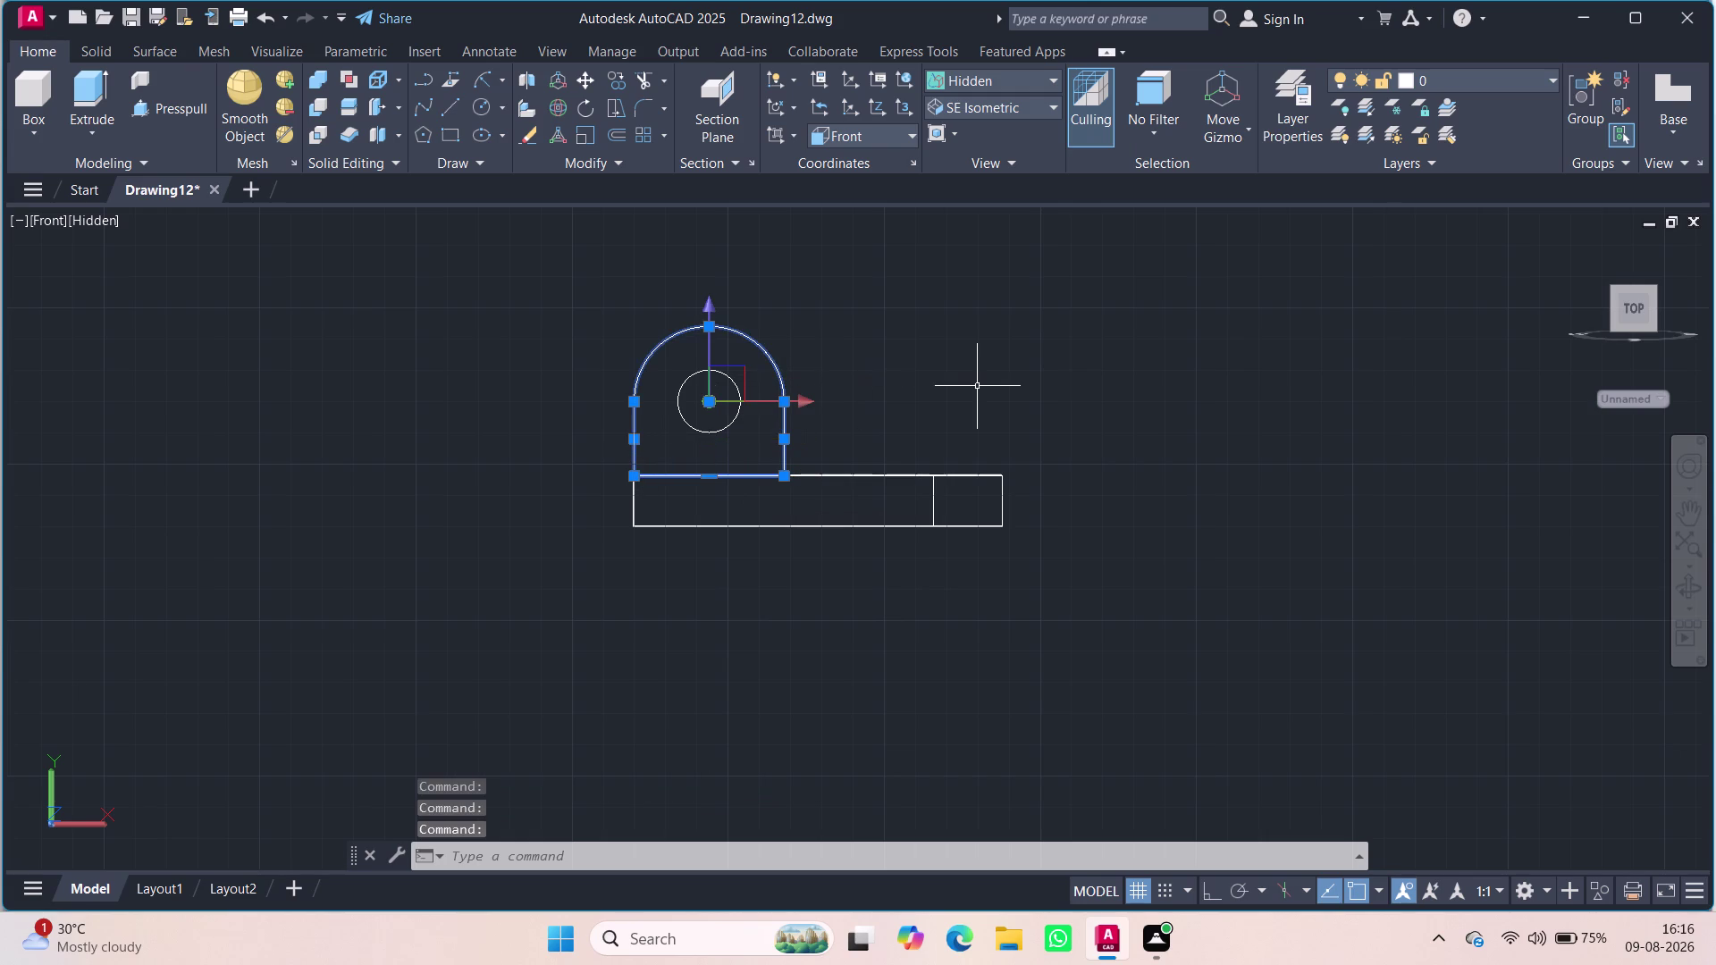
key(j)
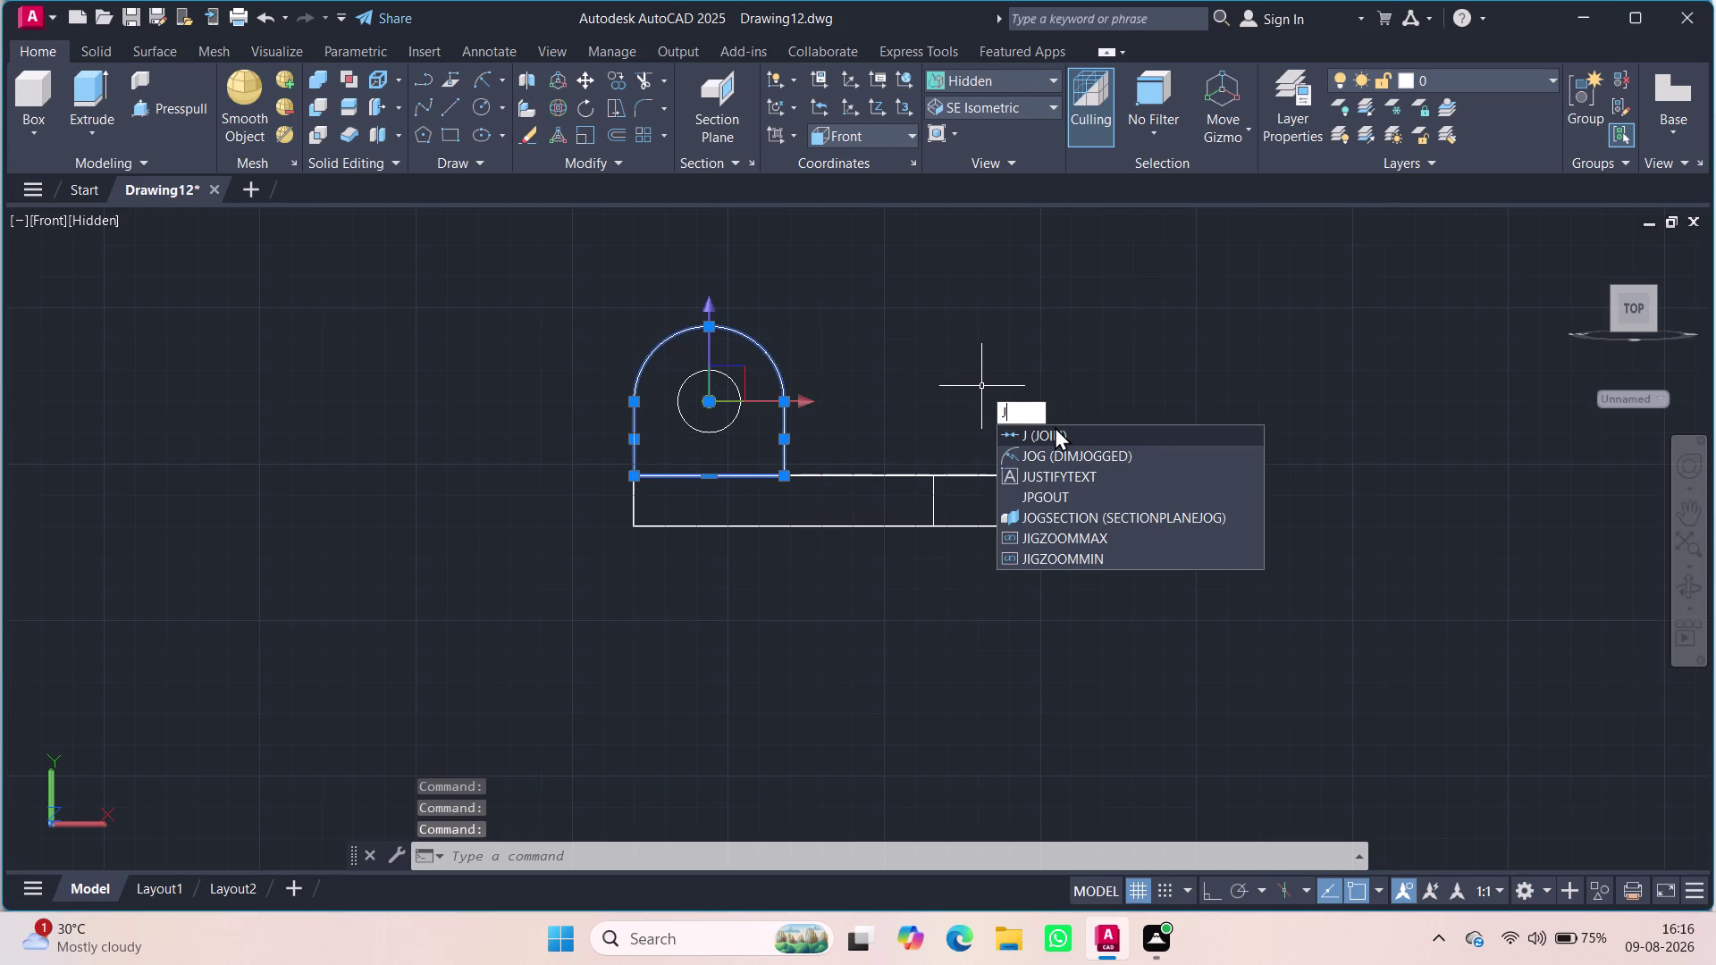
click(1055, 426)
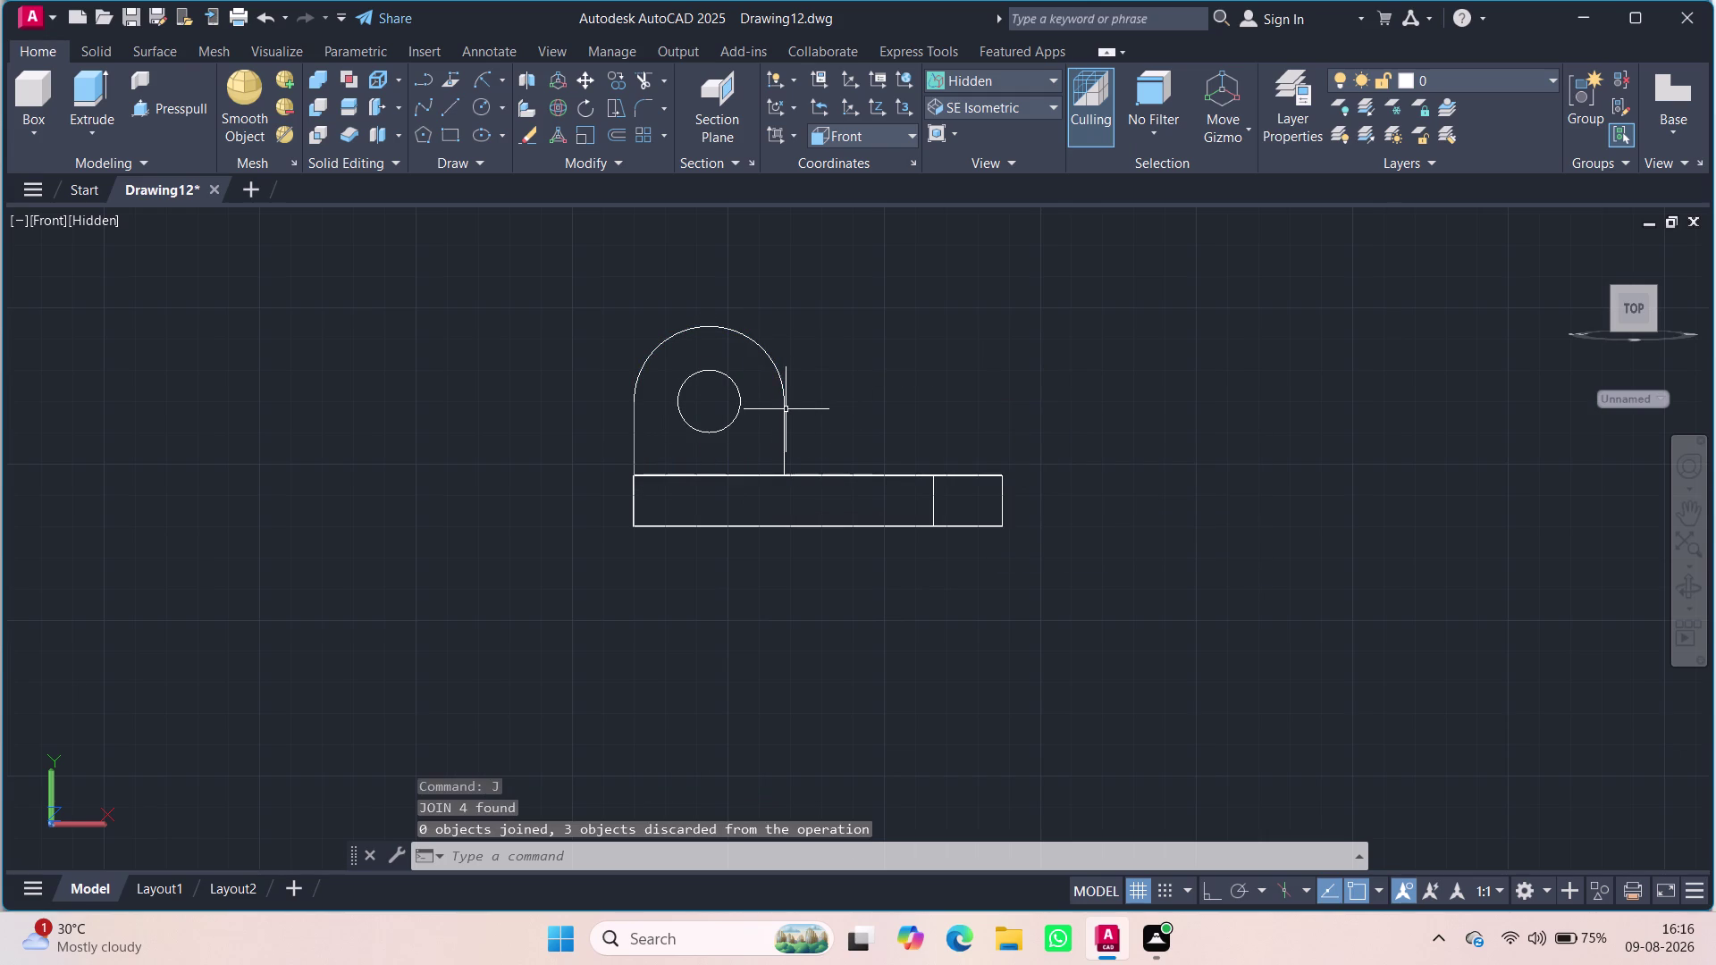
click(786, 410)
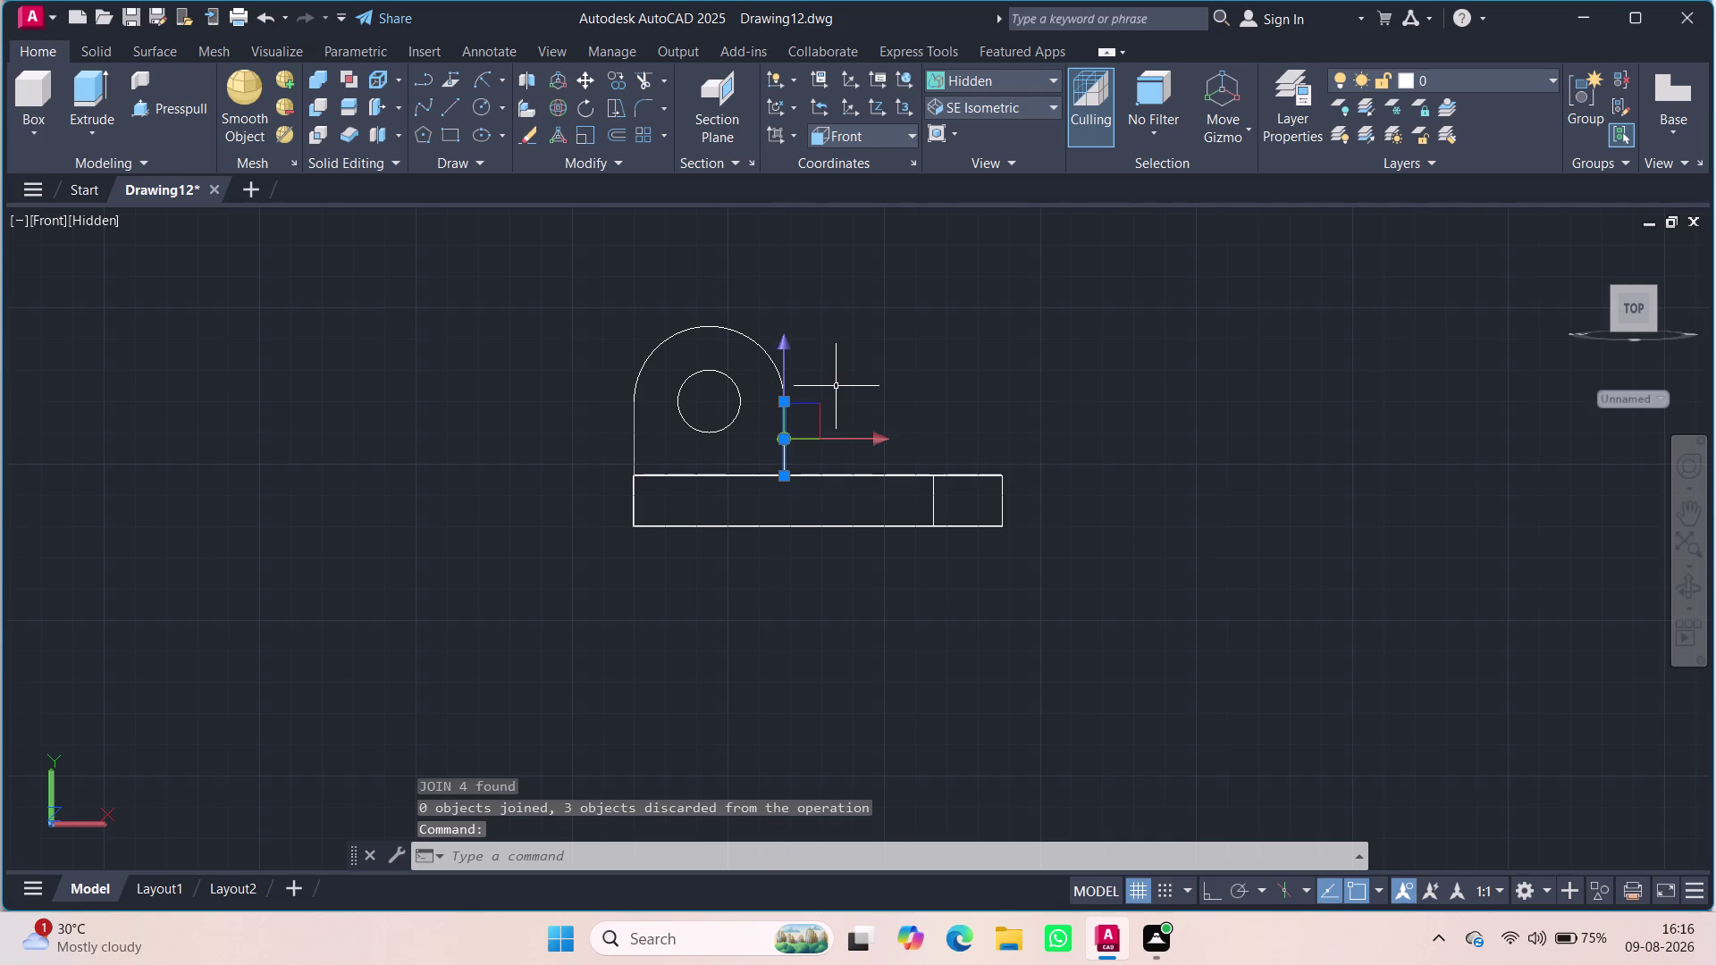
key(Escape)
Reselect the upright's bottom, sides and rounded top, then switch to south-east isometric view.
click(746, 478)
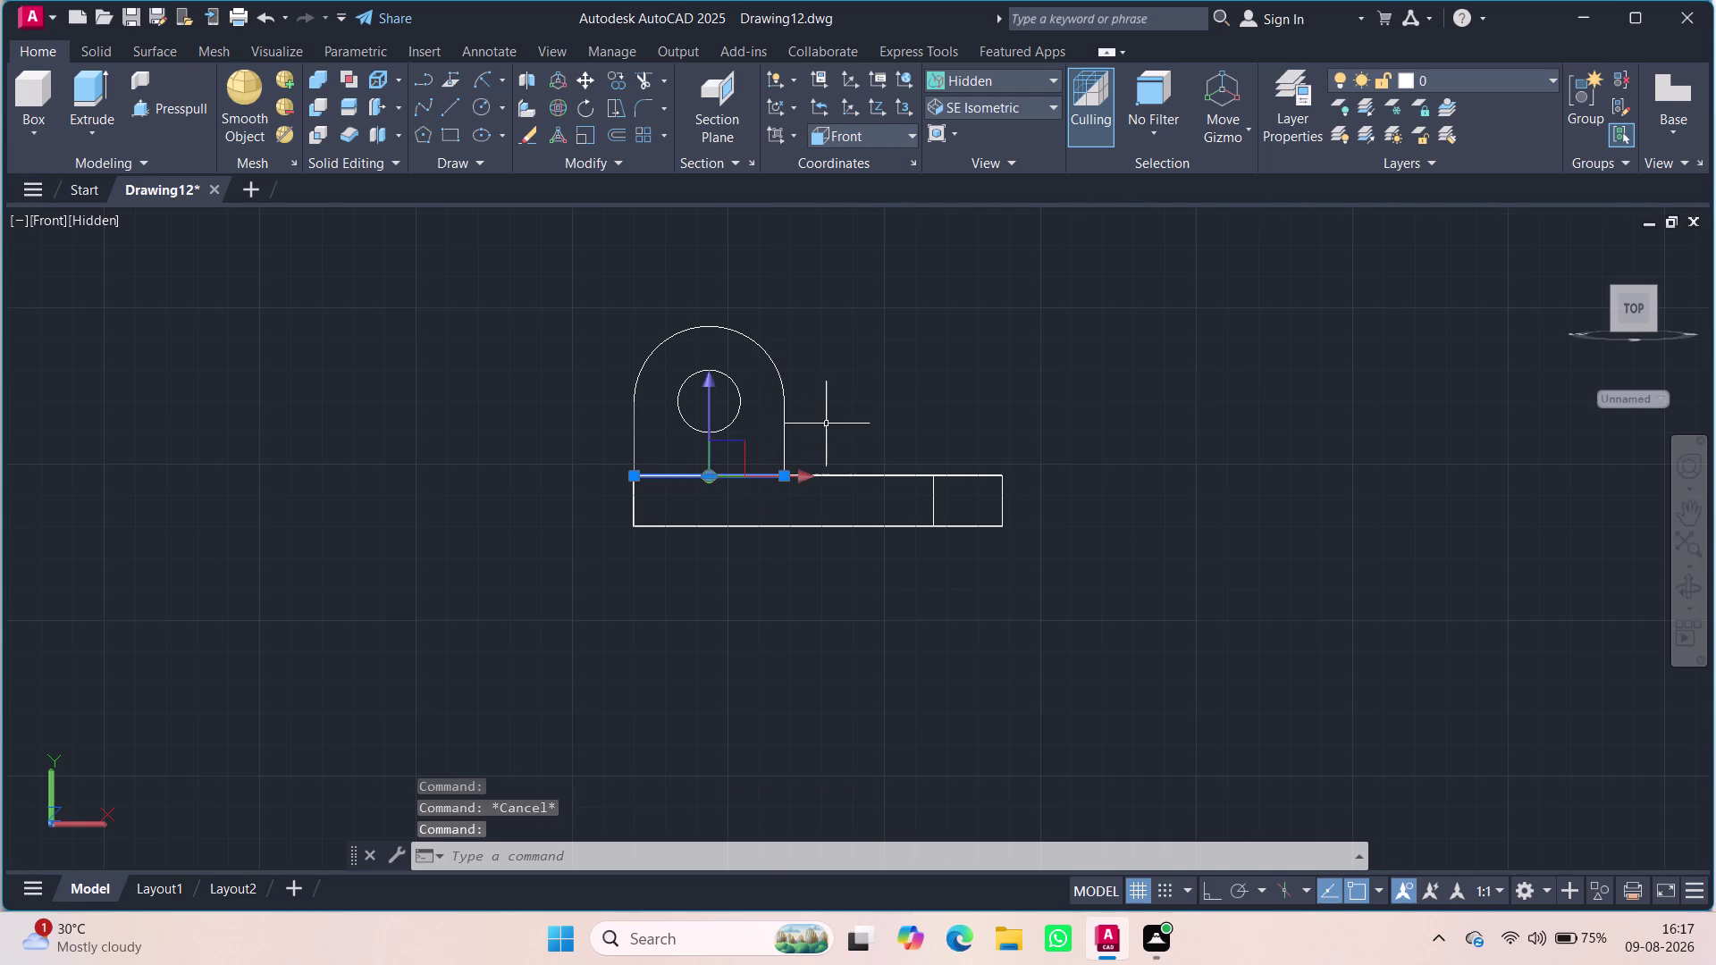
click(784, 439)
click(782, 381)
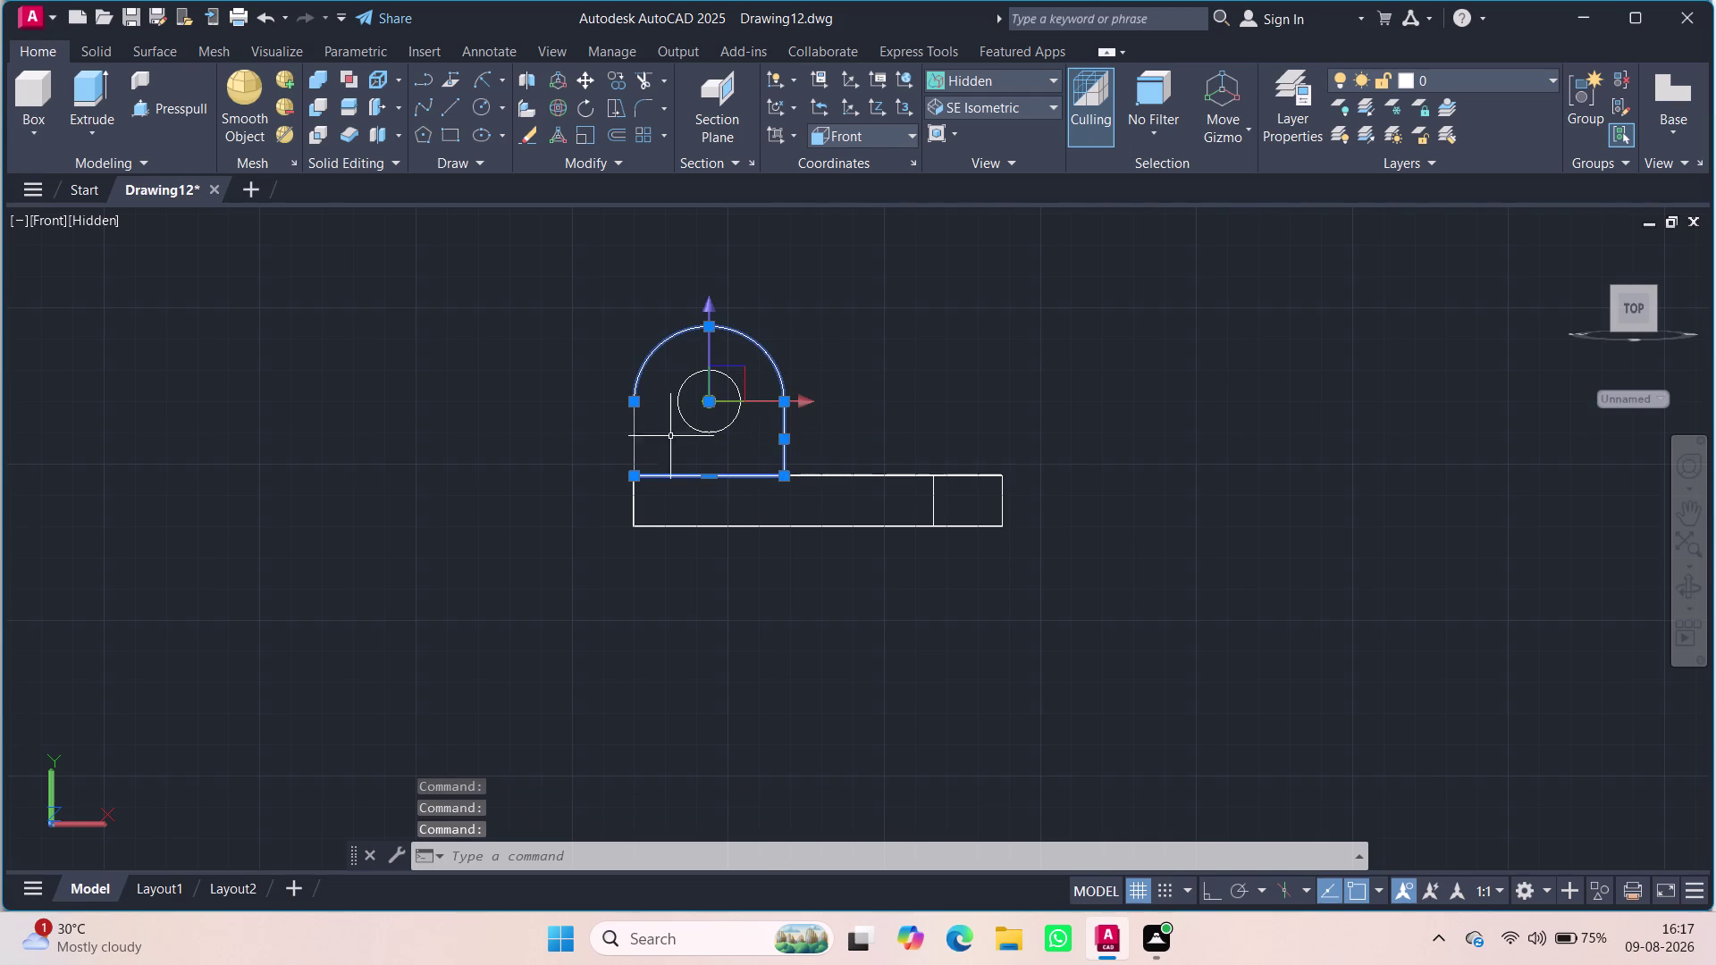
click(636, 447)
click(39, 226)
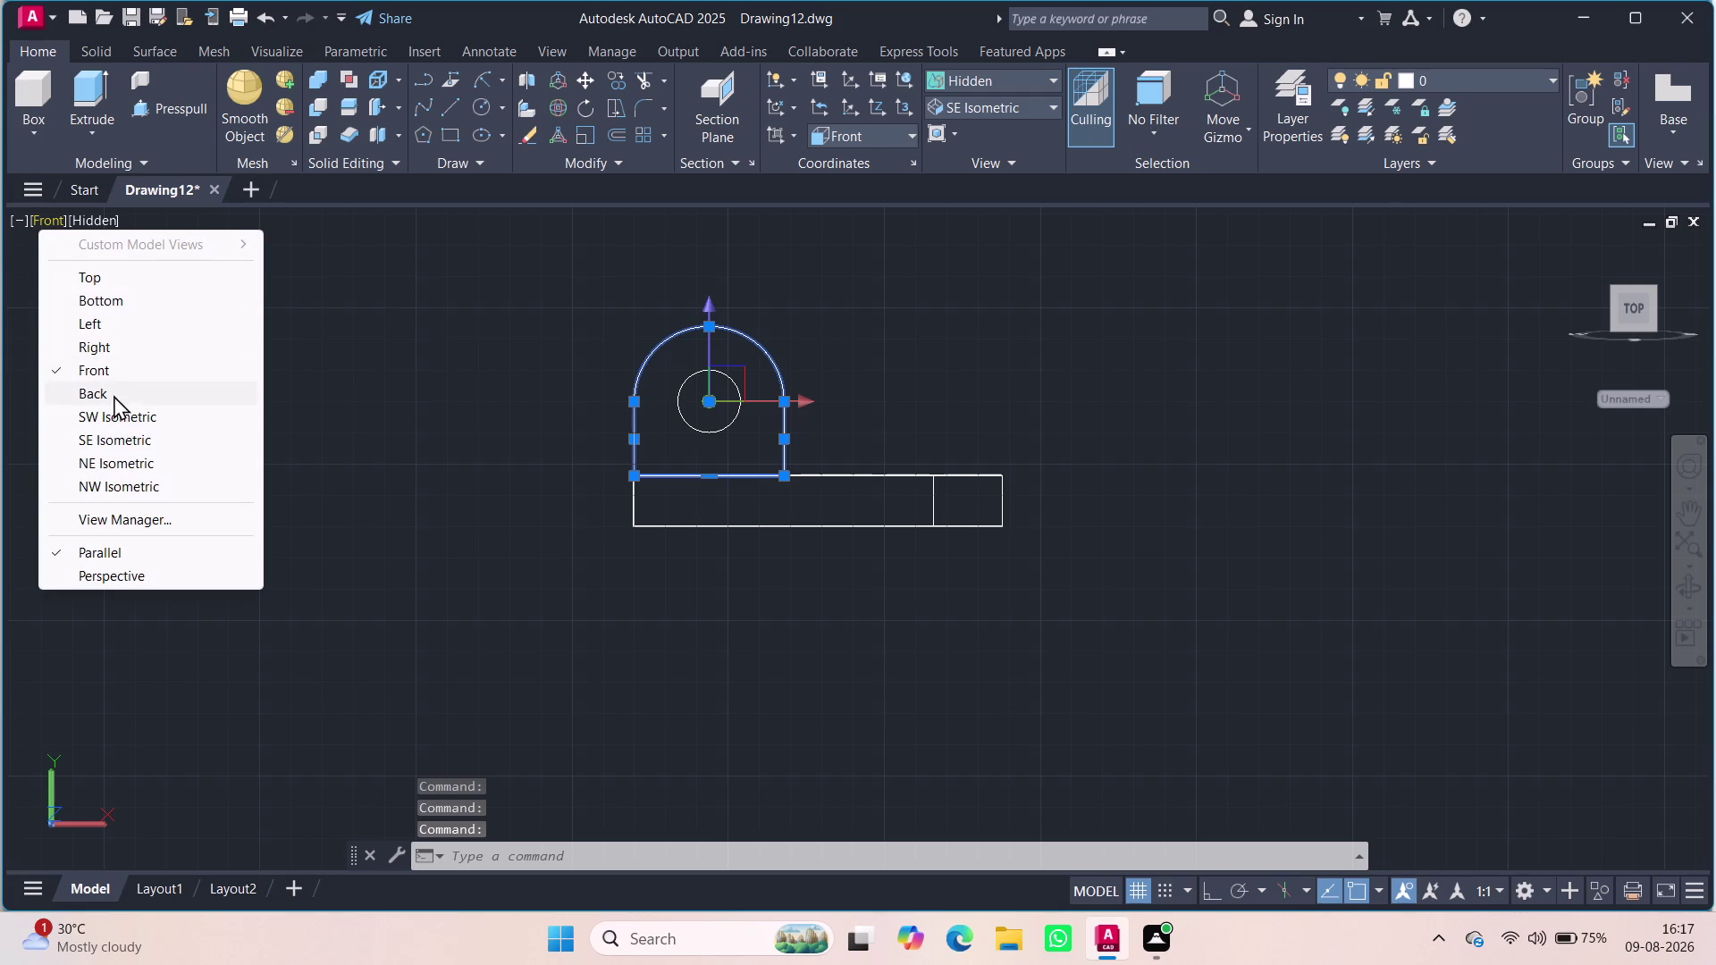
click(107, 438)
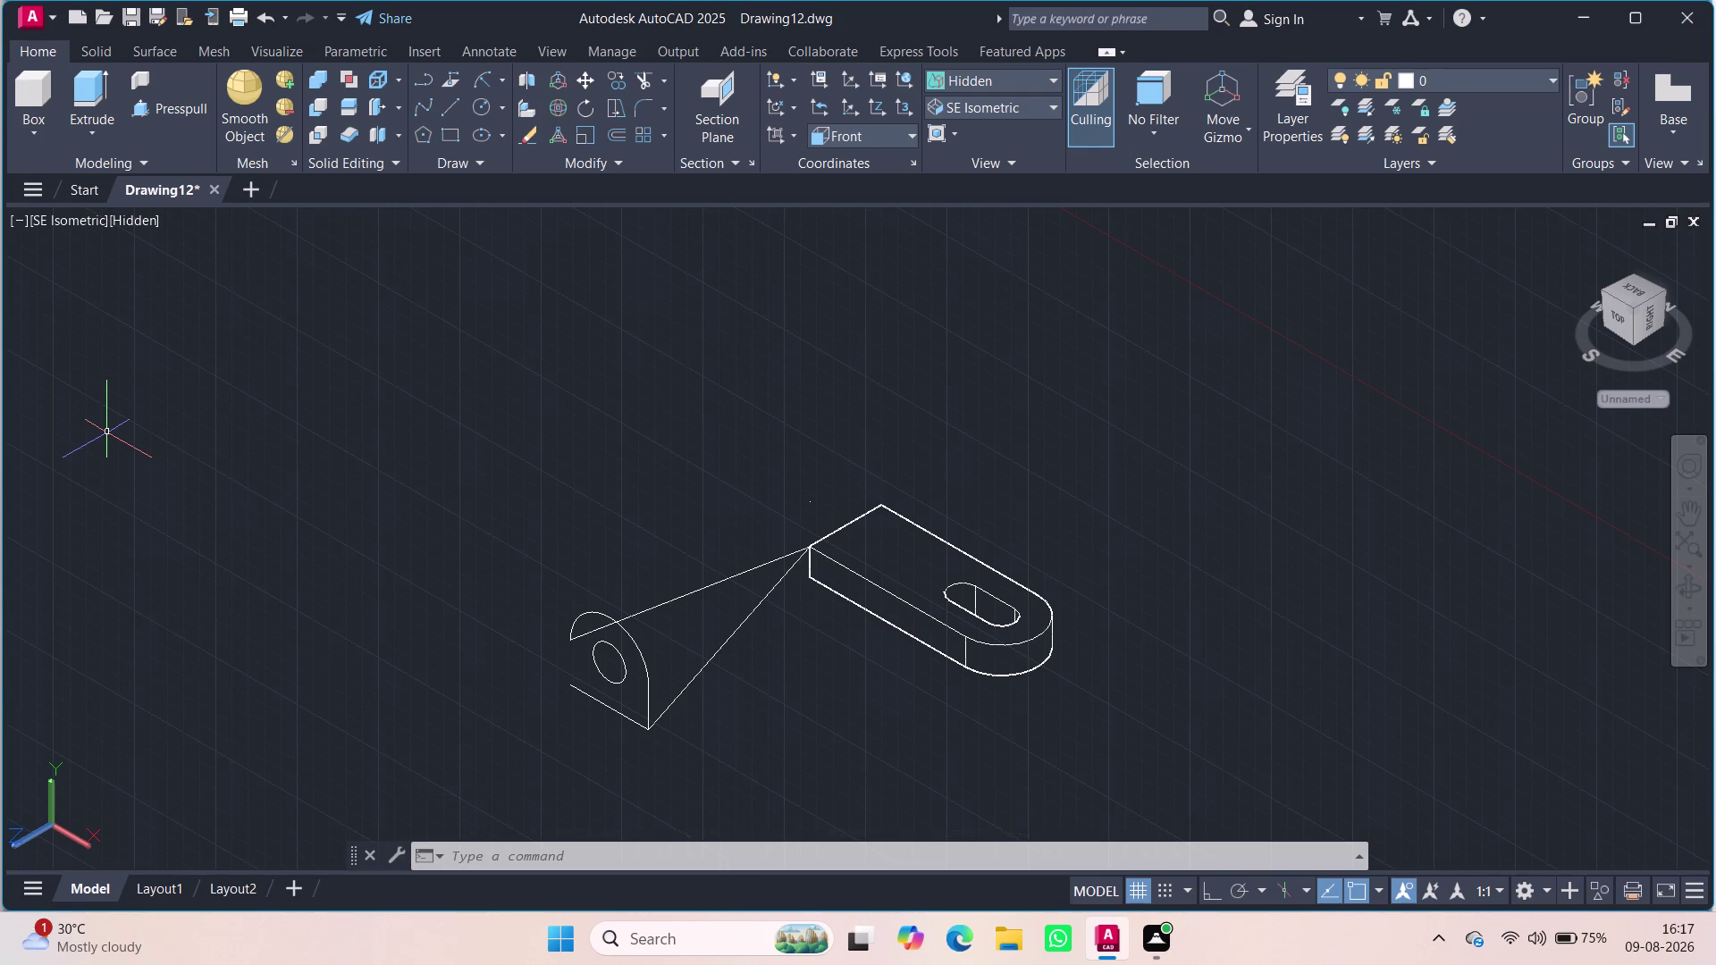
Undo back to Front view, then crossing-select and delete the upright arc, lines and hole circle.
key(ctrl+z)
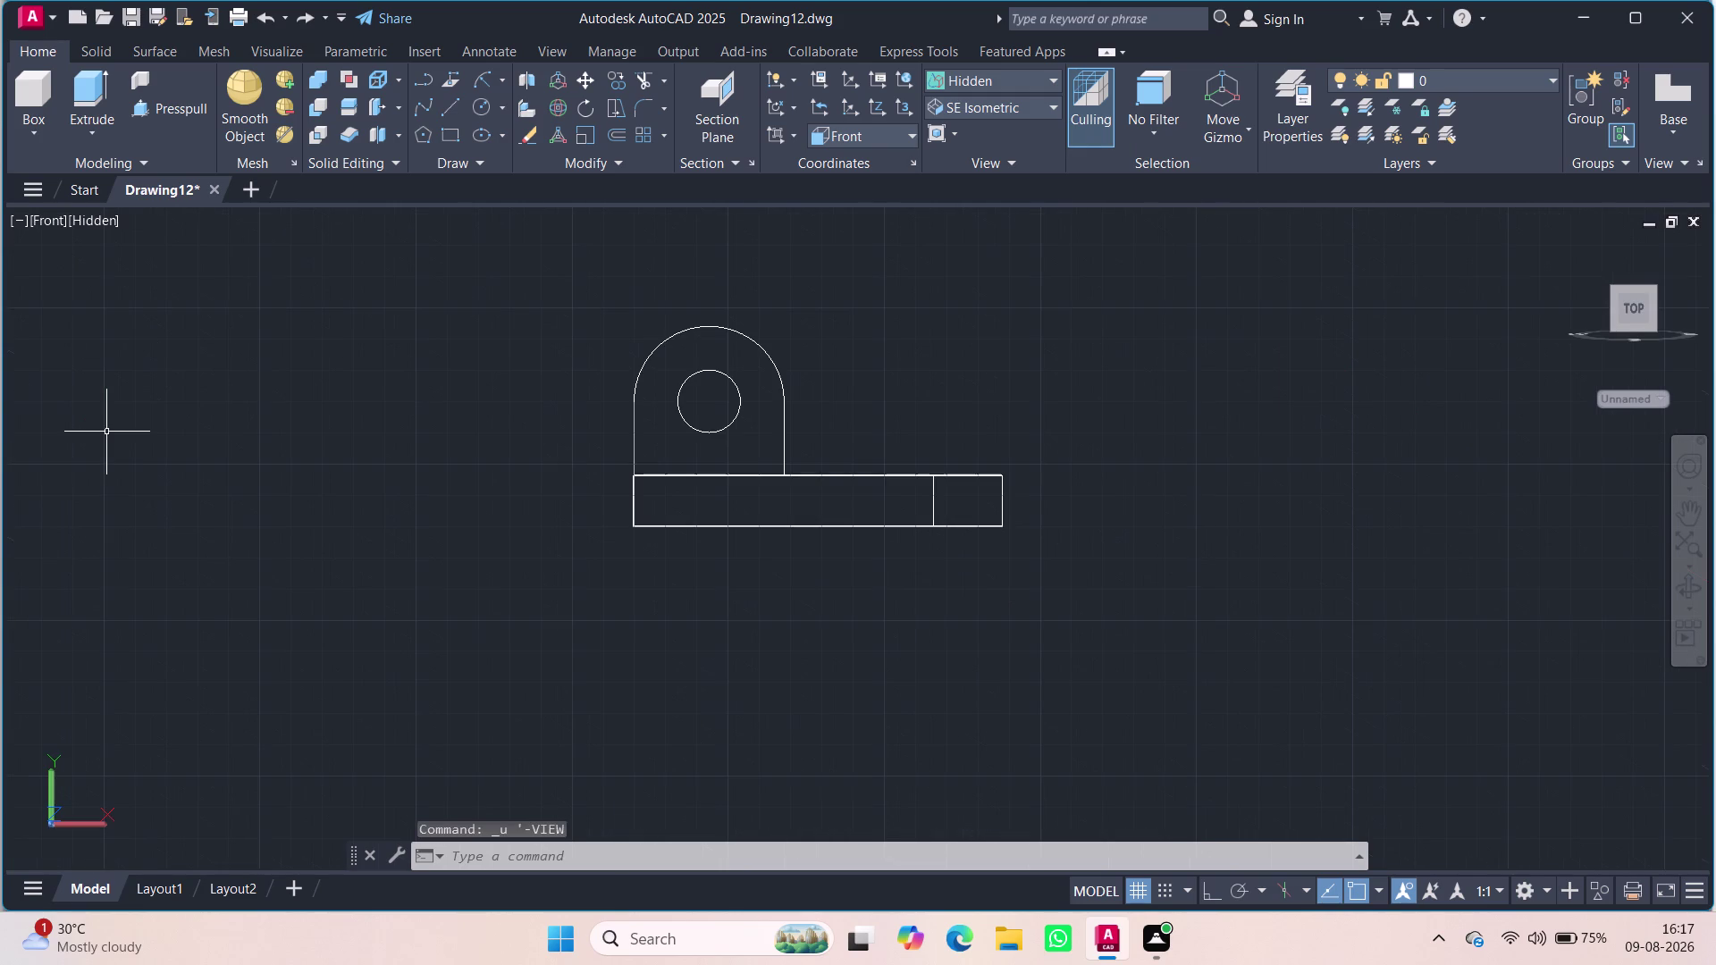
drag(865, 469, 805, 471)
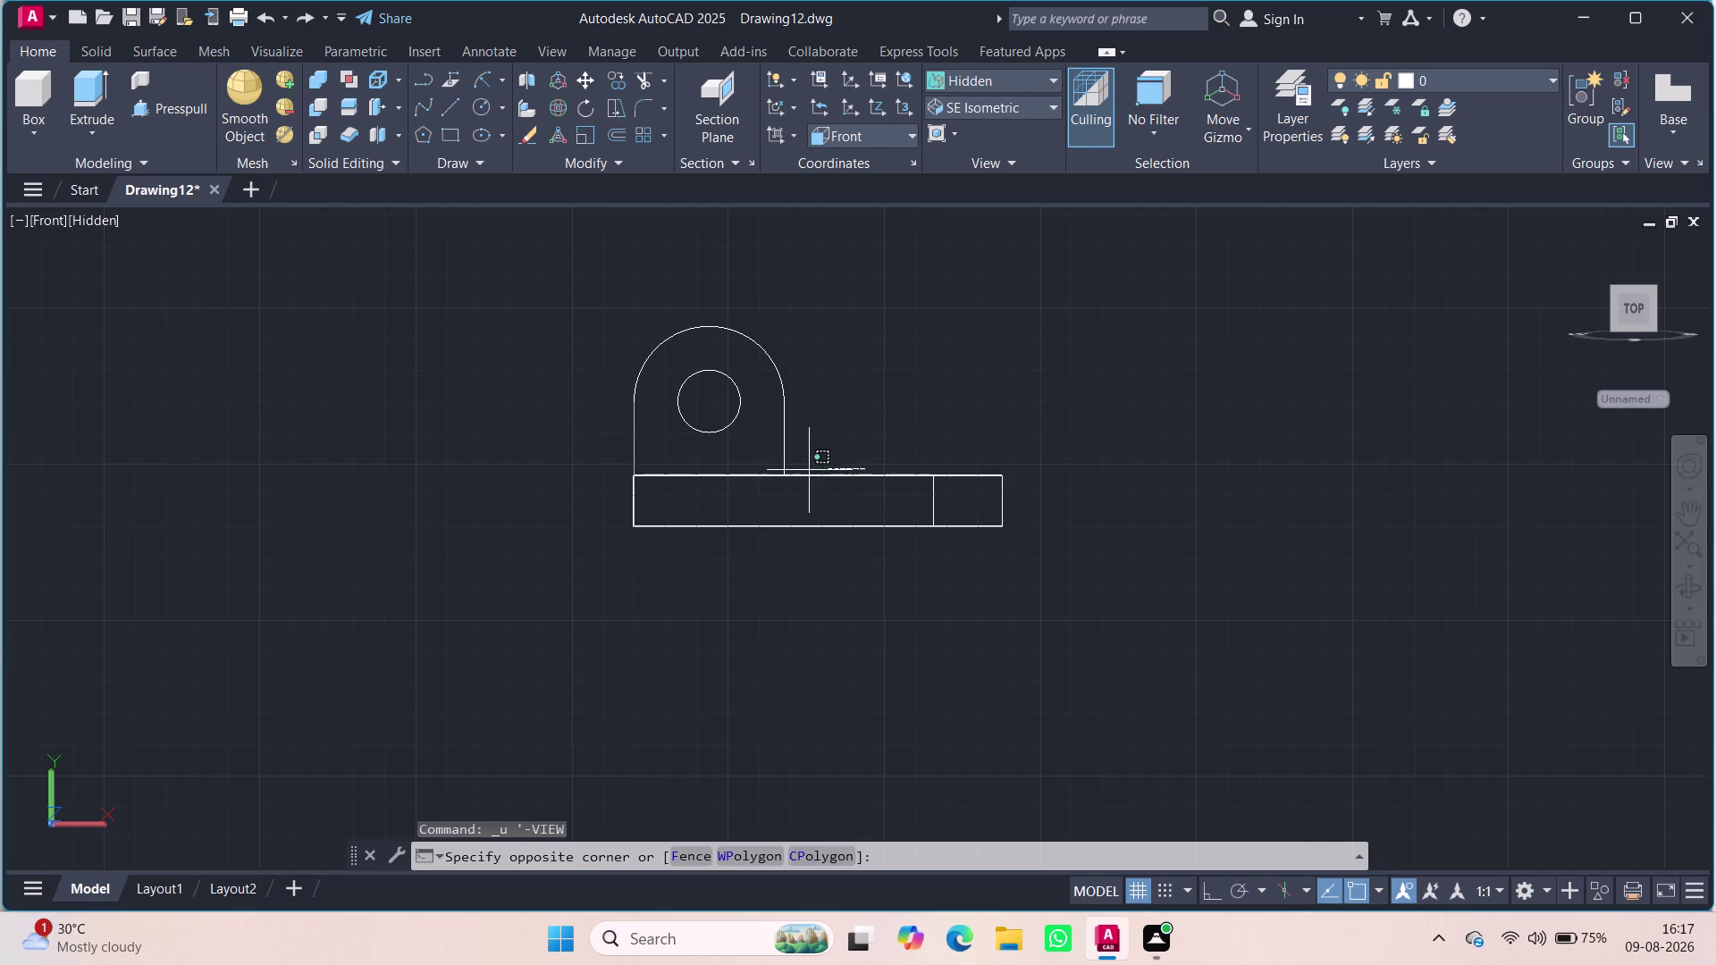
drag(805, 470, 725, 313)
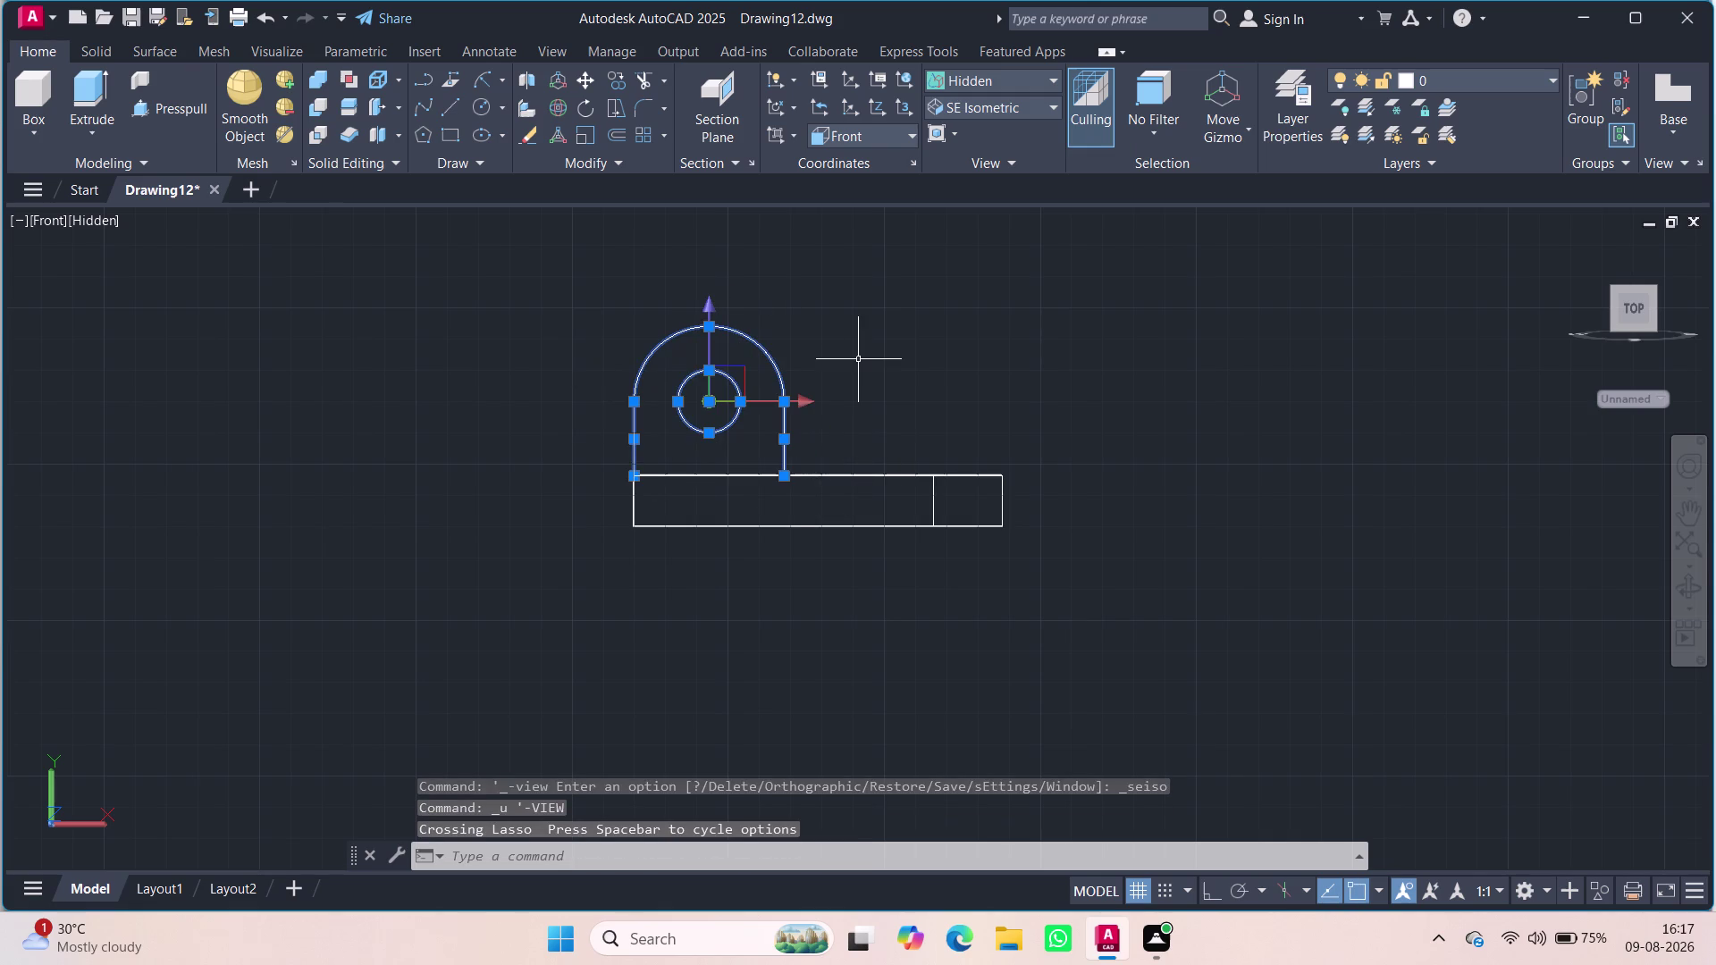
key(Delete)
key(Delete)
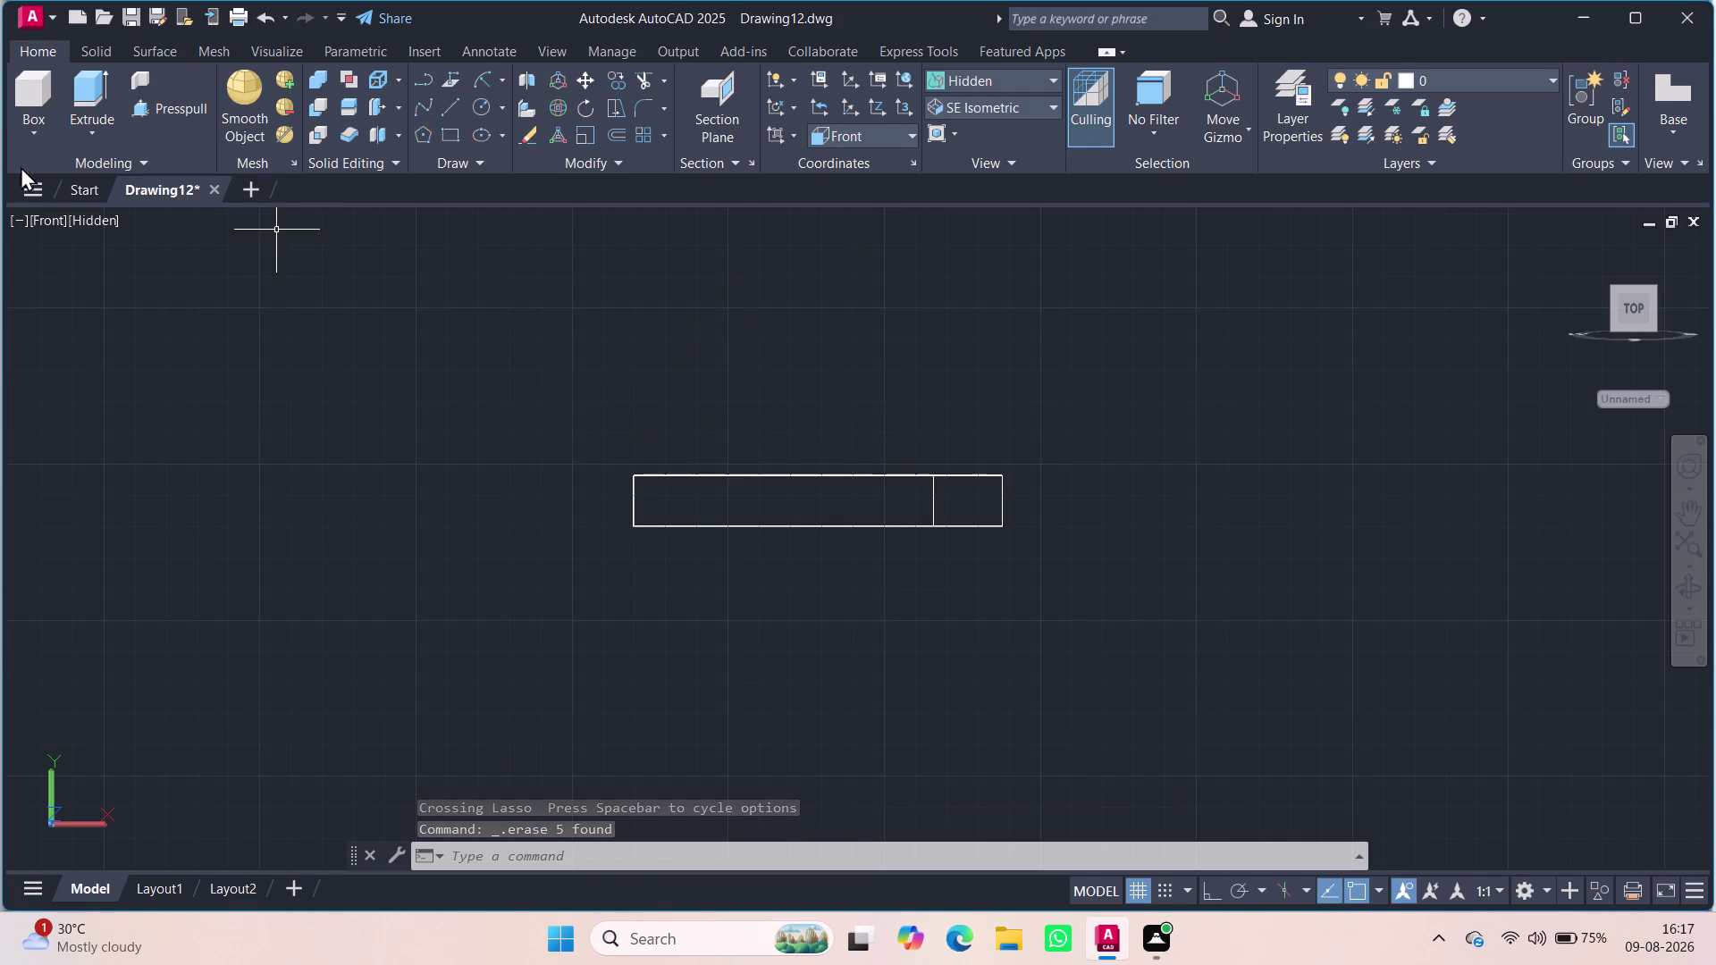
Switch to south-east isometric view and erase the leftover stray line.
click(47, 225)
click(115, 442)
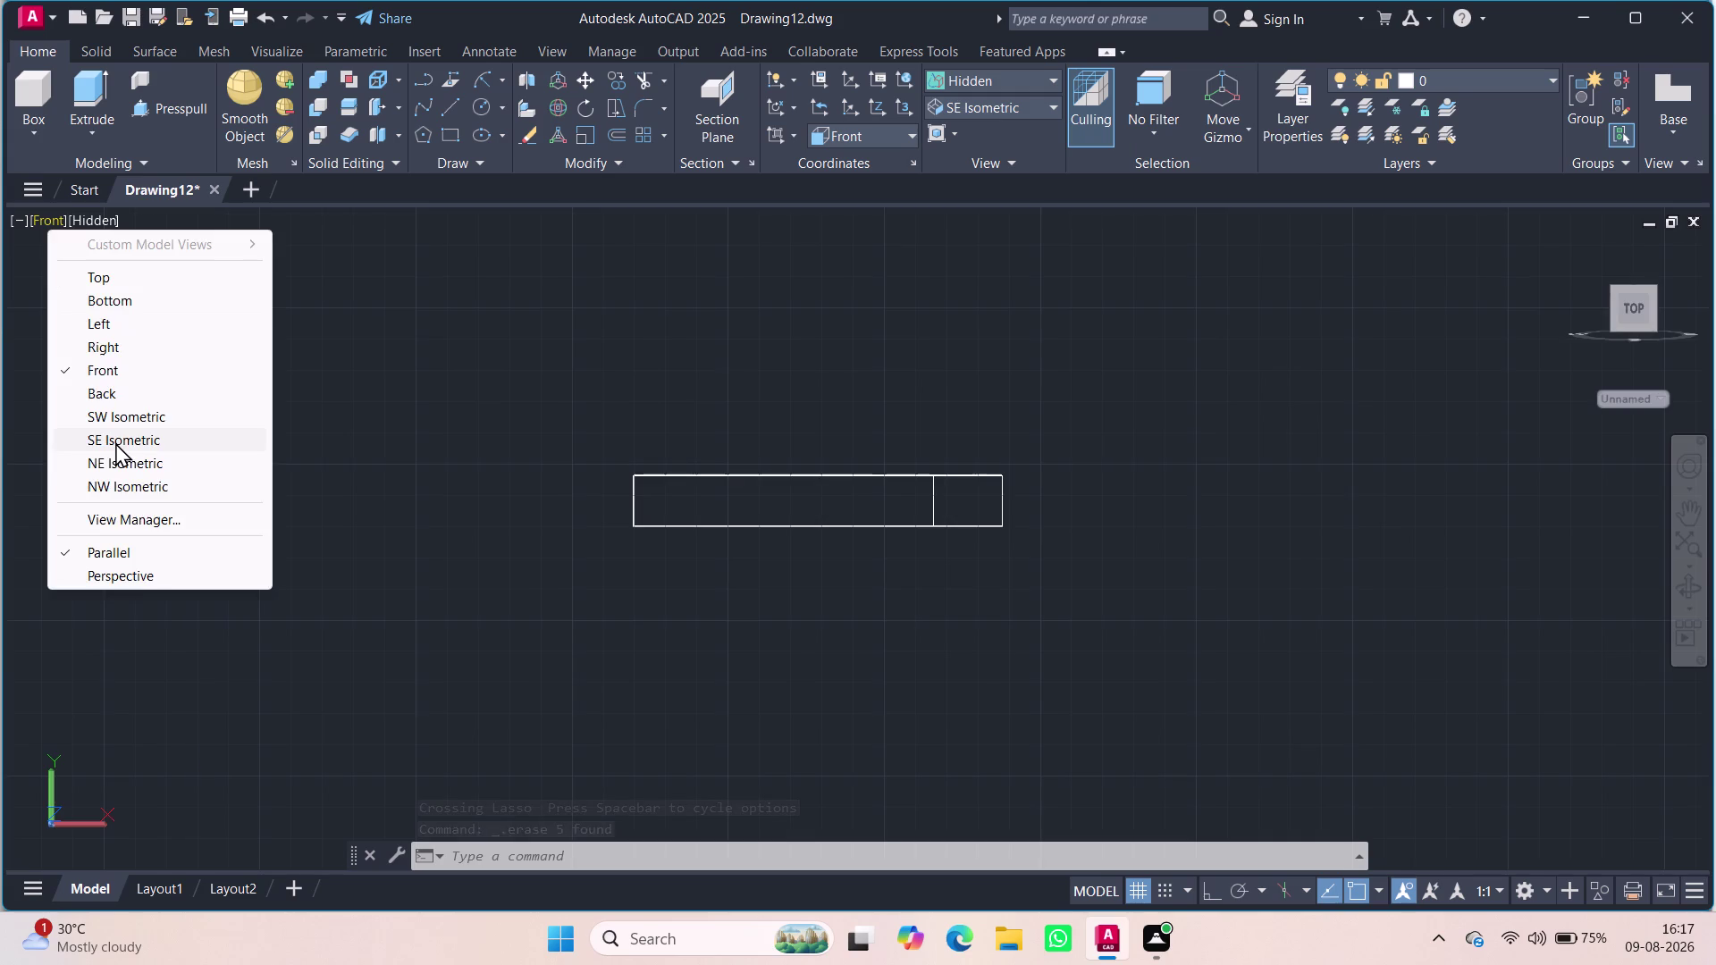
click(713, 658)
key(Delete)
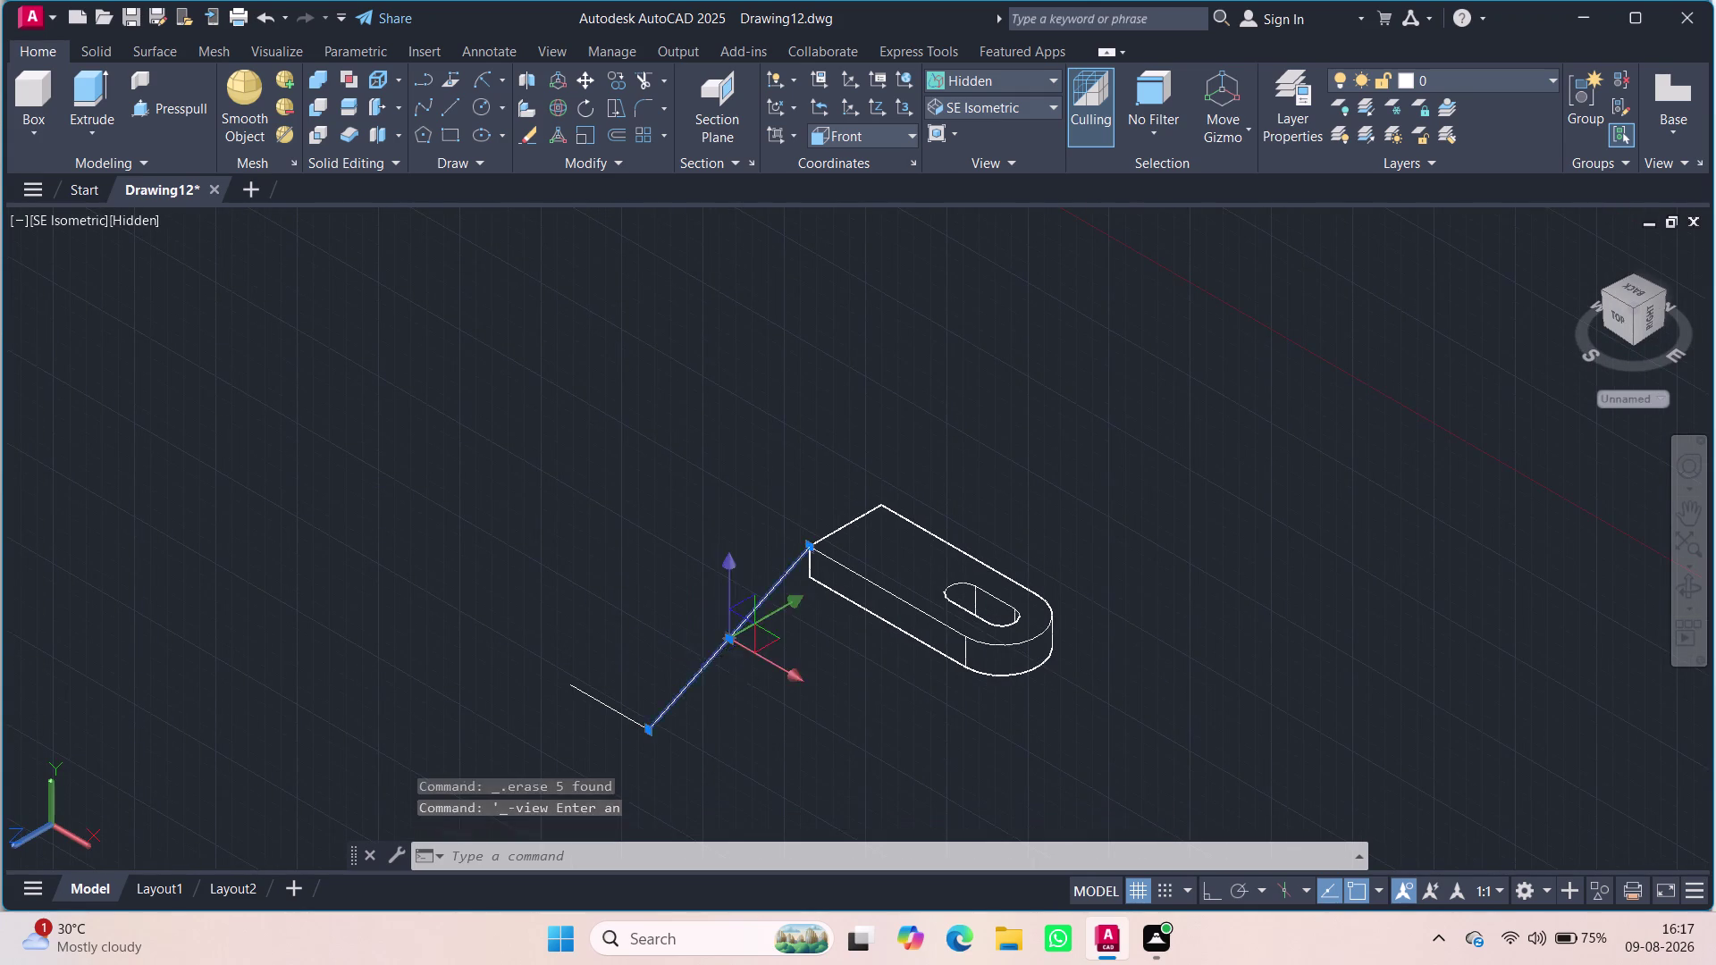
click(603, 702)
key(Delete)
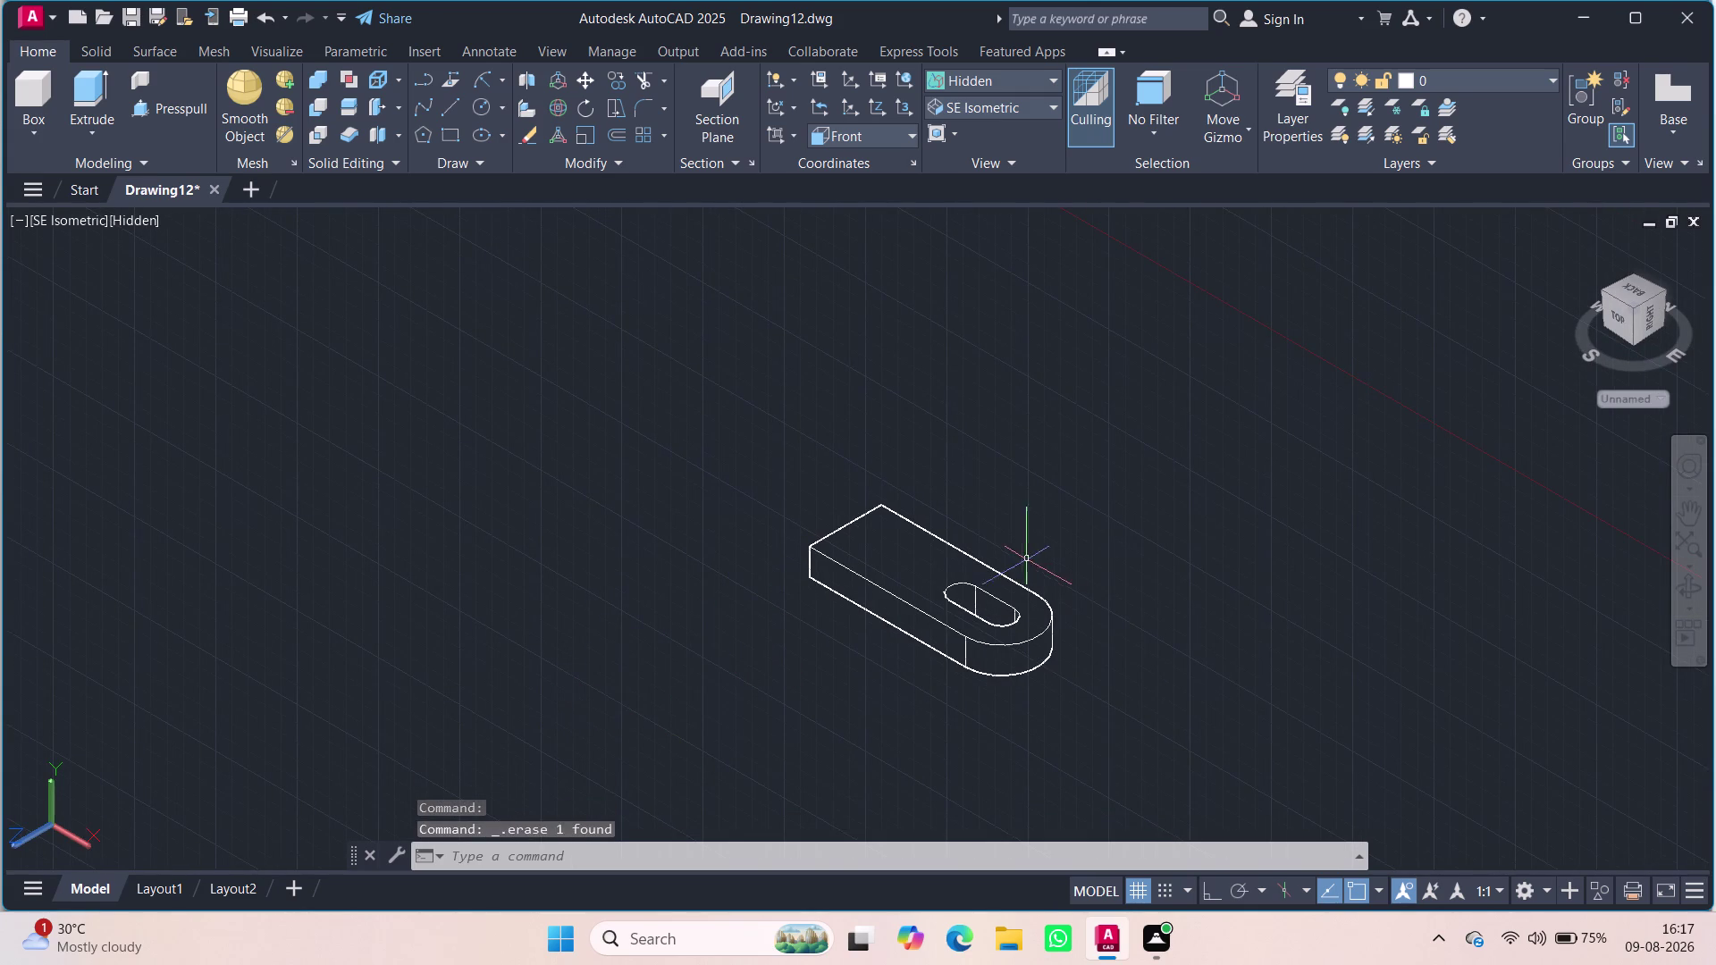
Return to the front view and zoom in on the base plate.
click(67, 213)
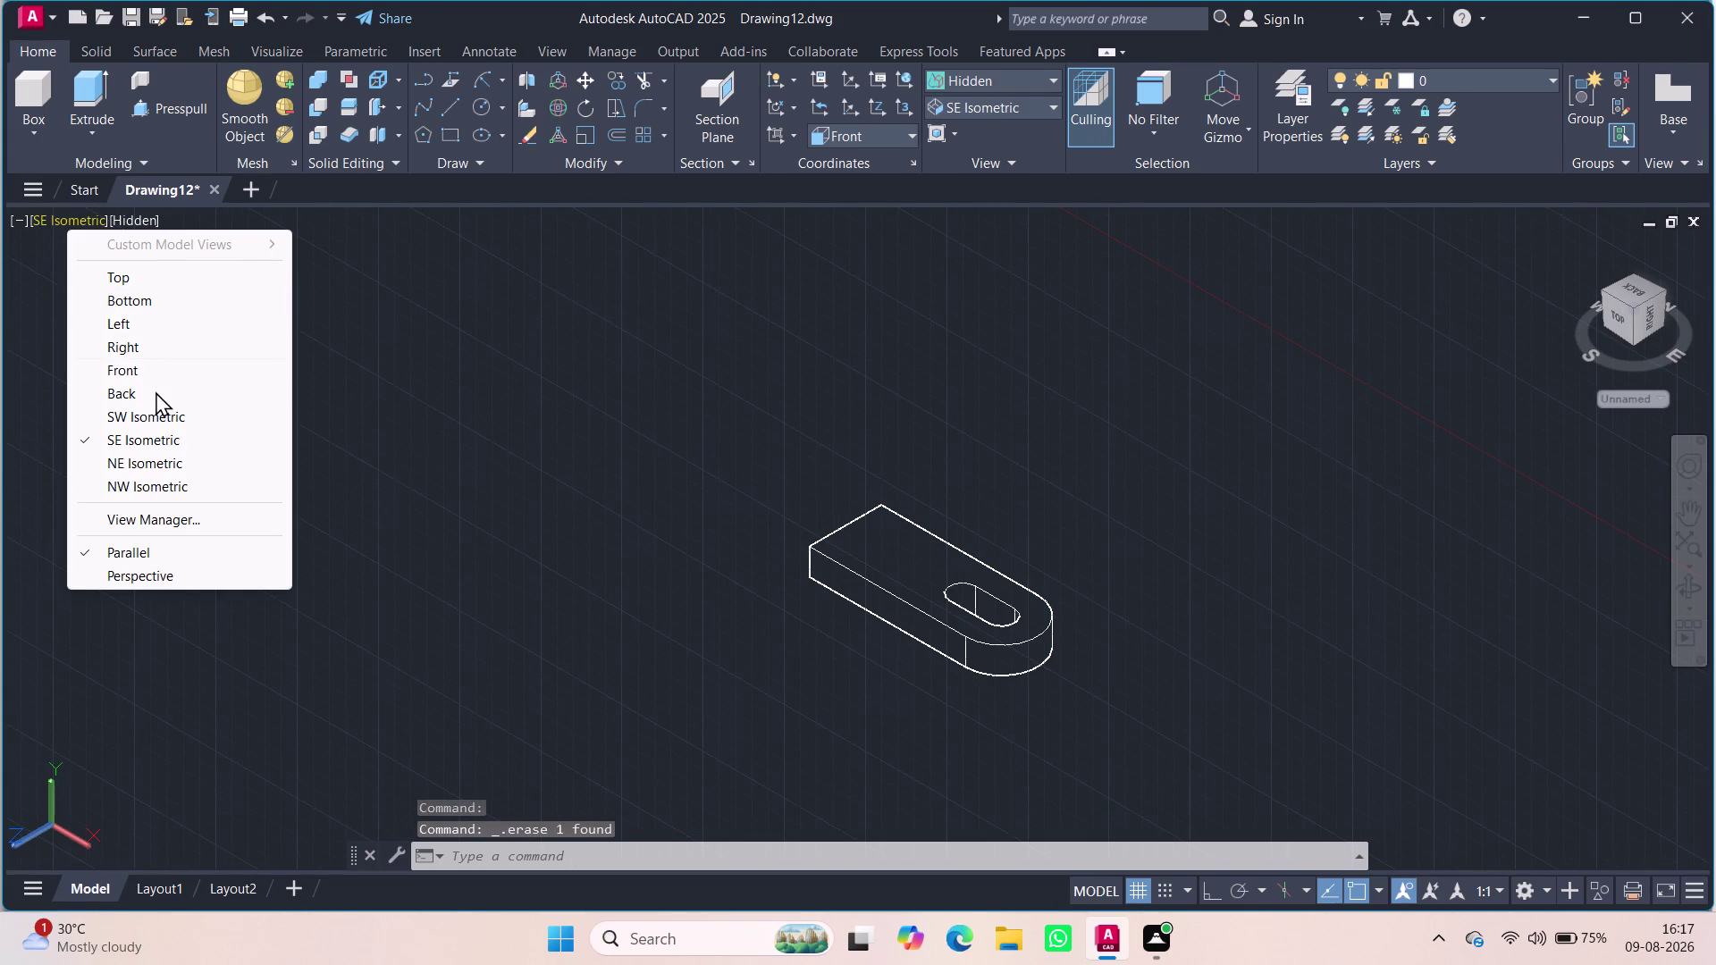
click(147, 373)
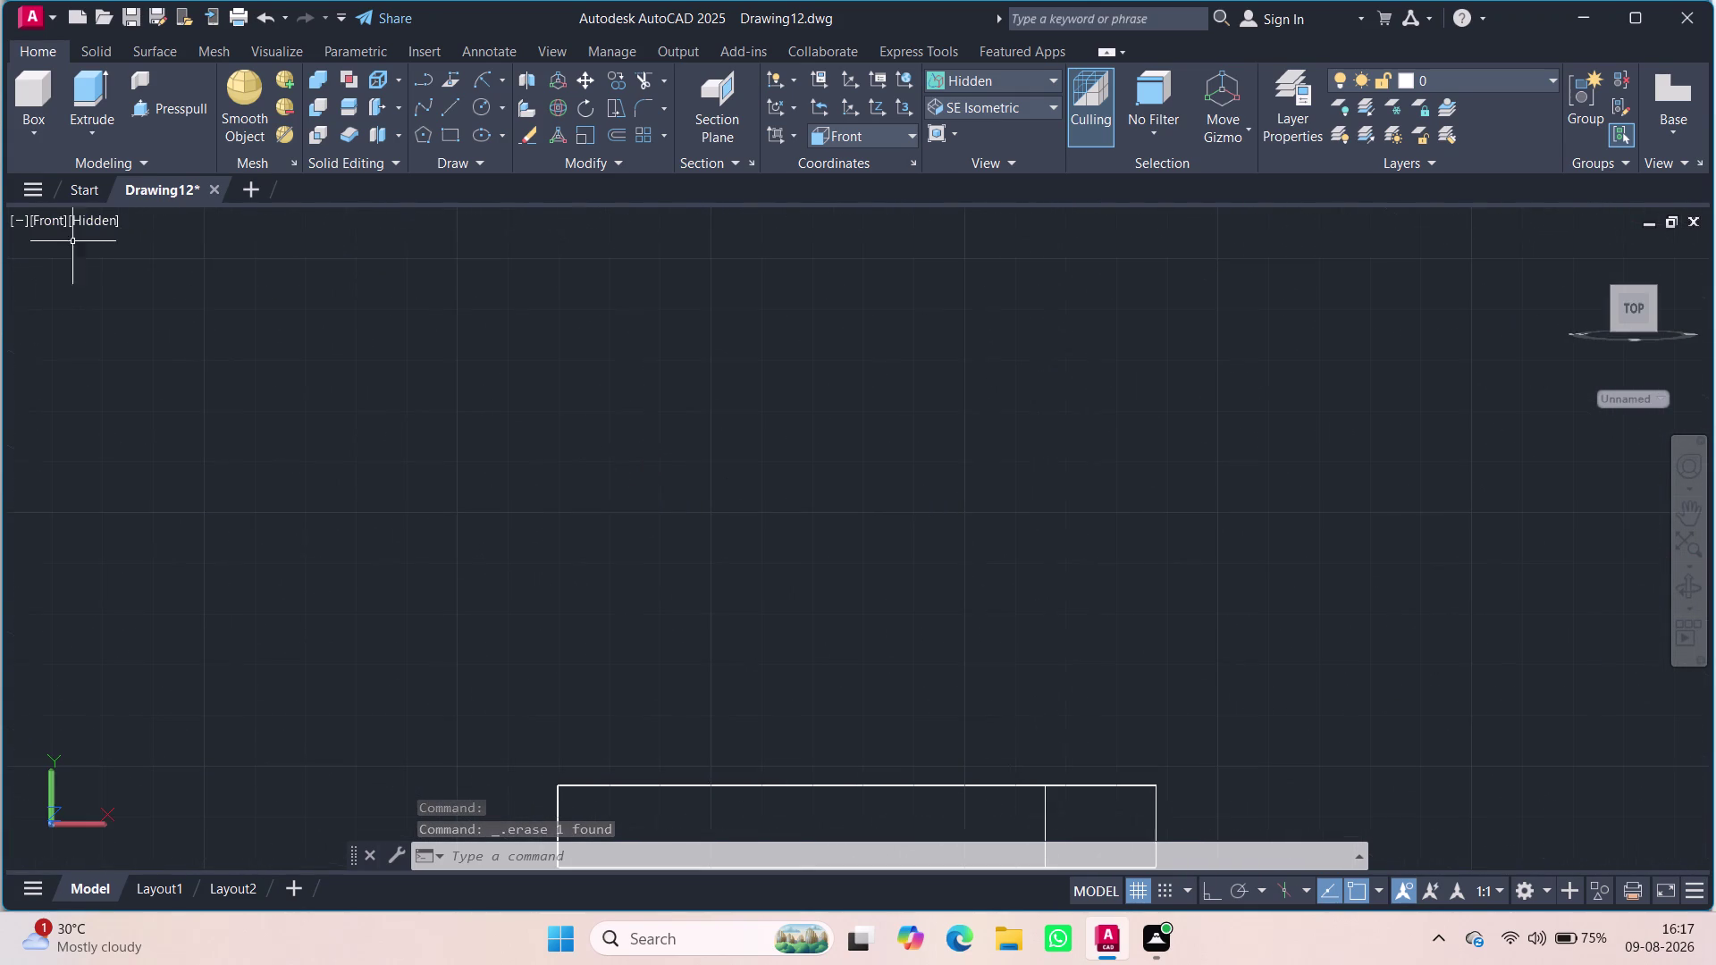
scroll(up, 3)
scroll(down, 3)
scroll(down, 3)
scroll(down, 3)
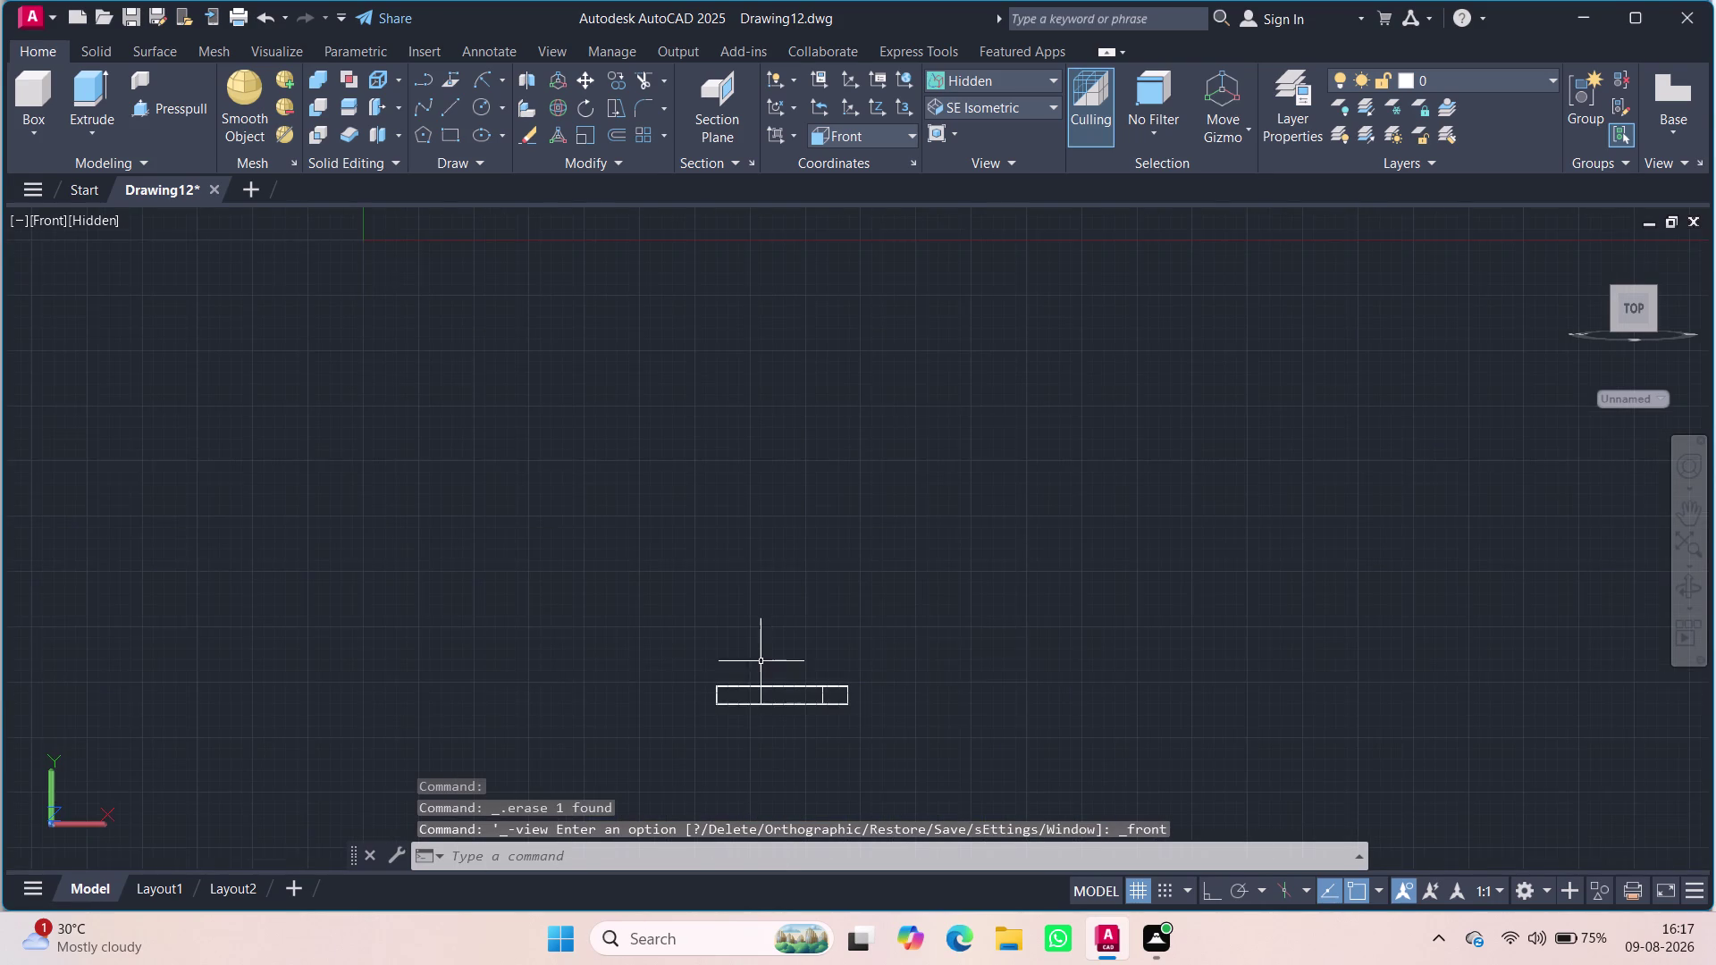
scroll(up, 3)
scroll(up, 3)
scroll(up, 3)
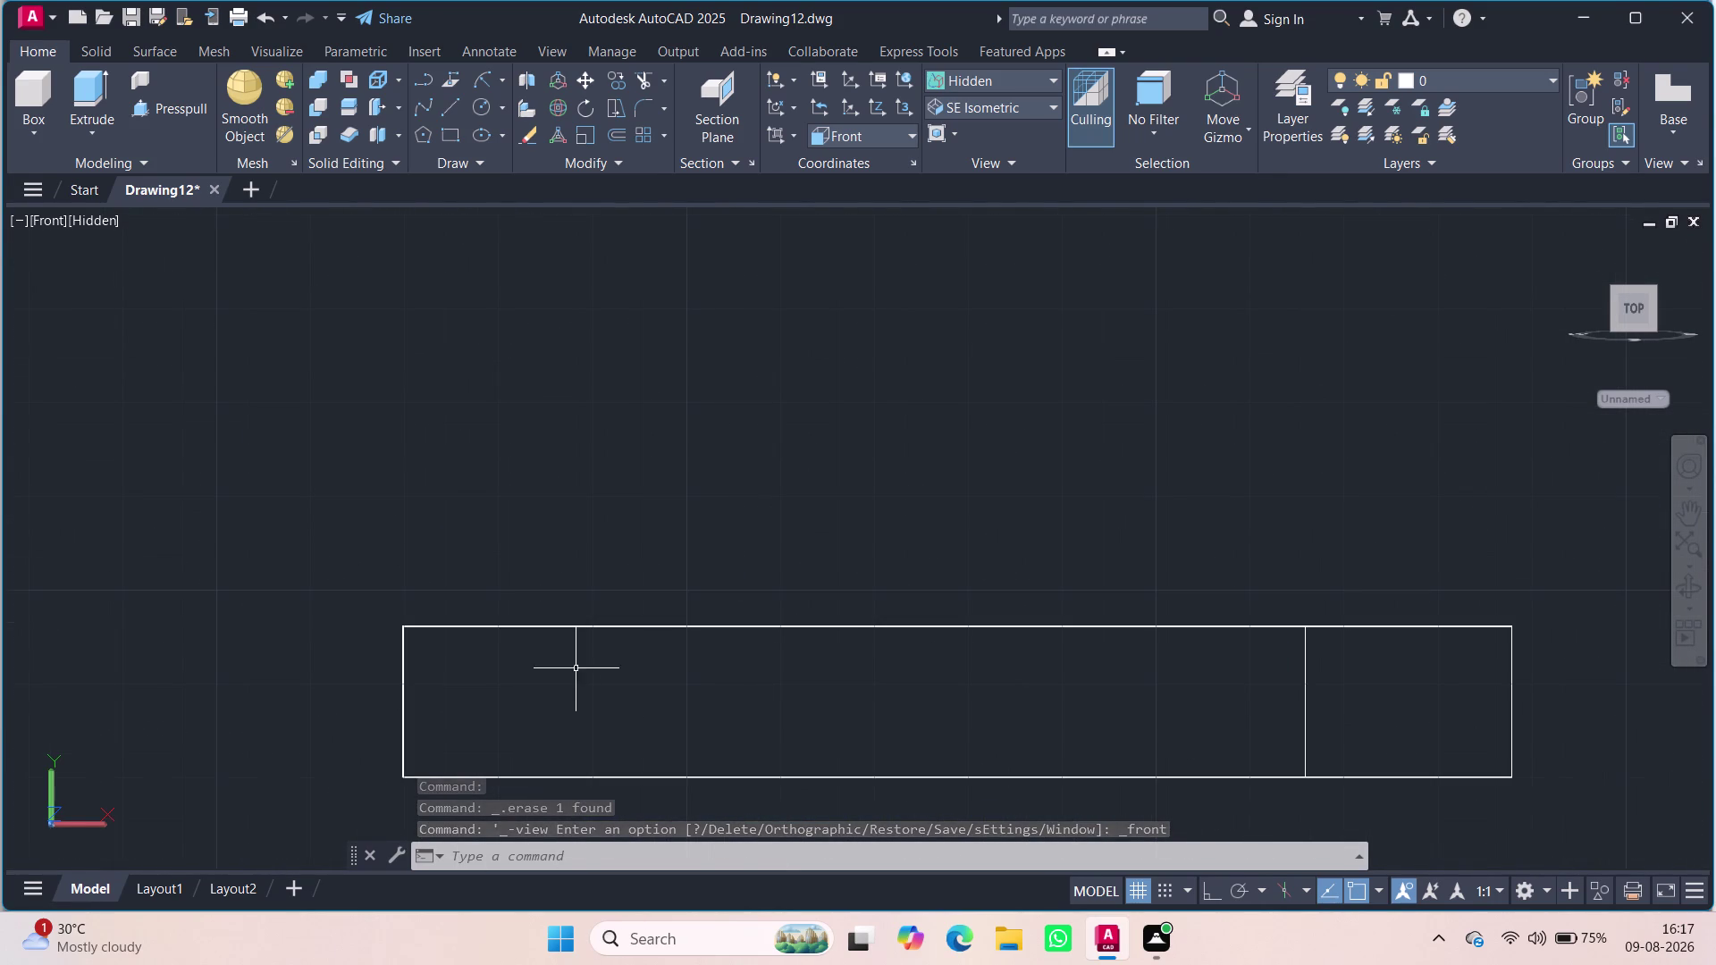
Draw a 48 by 24 line outline from the plate's top-left corner with Ortho on.
key(l)
key(Return)
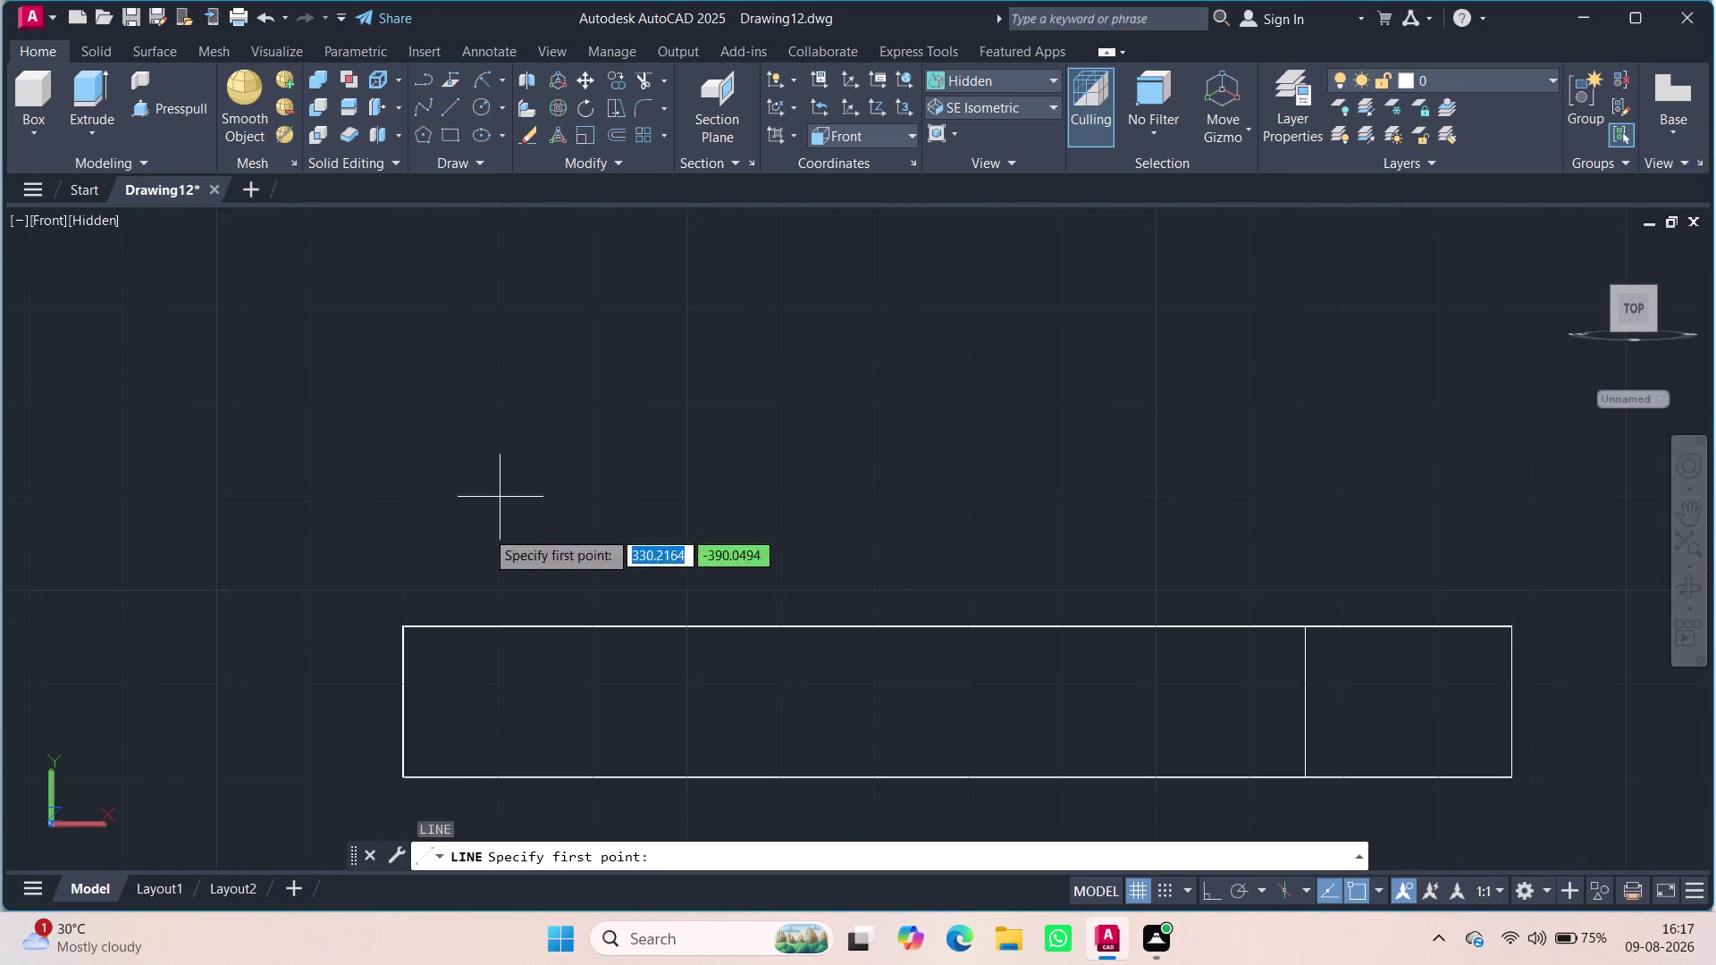
click(408, 631)
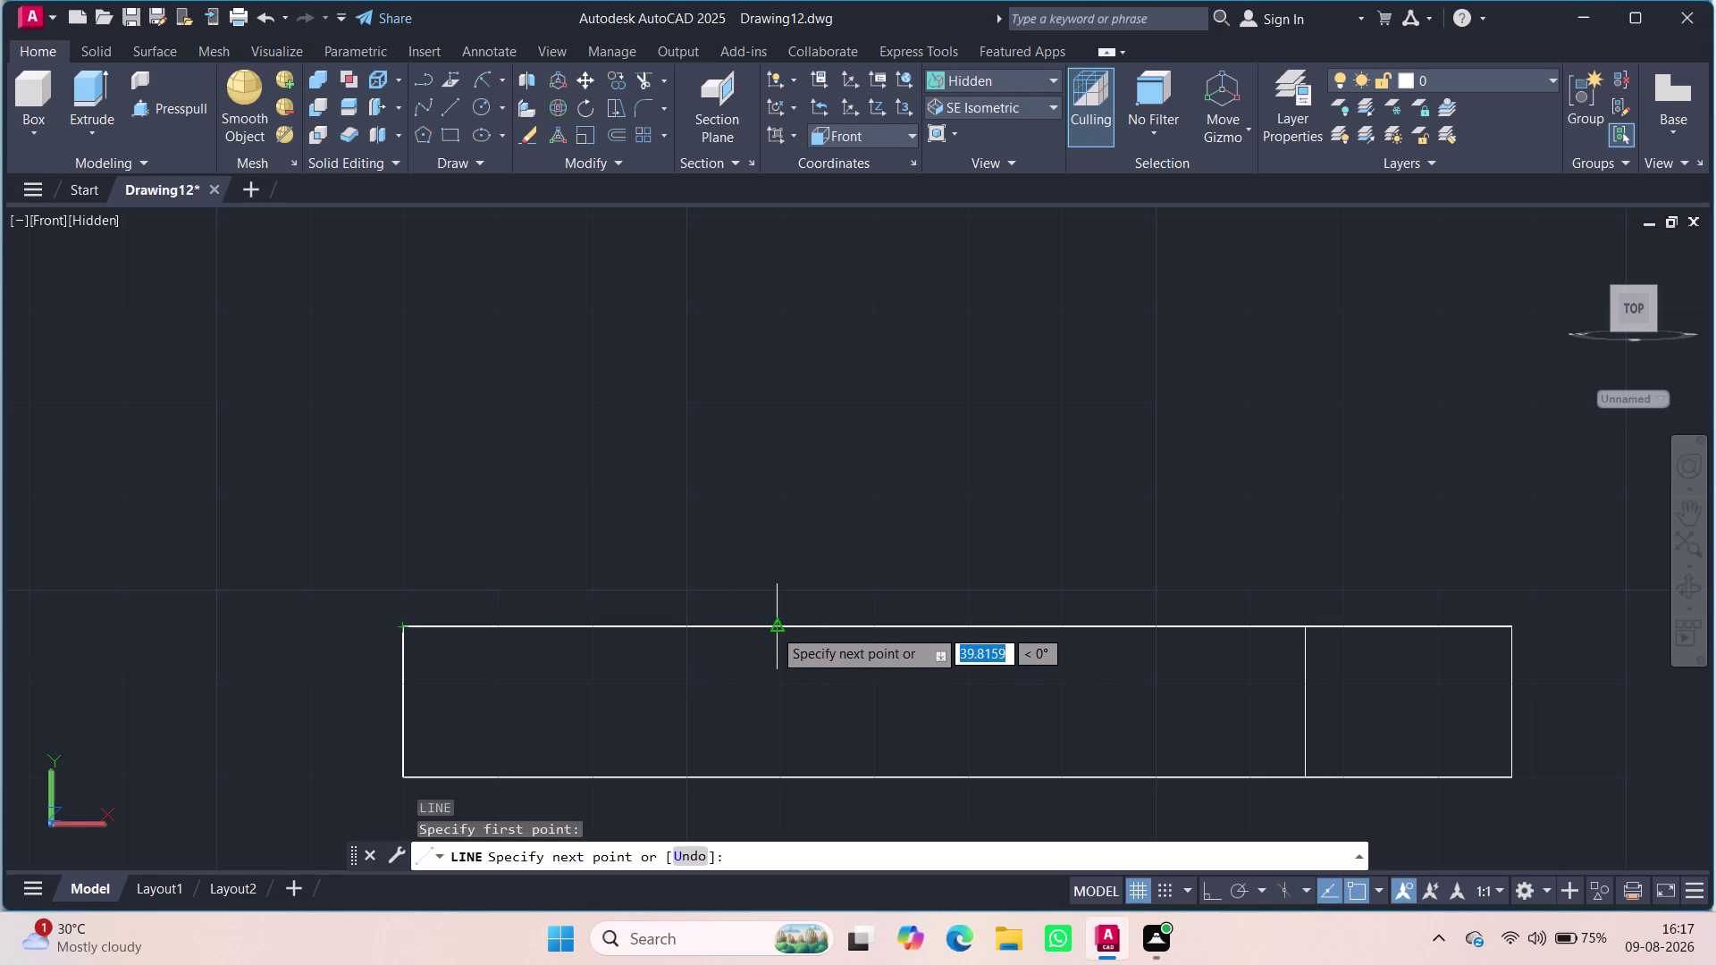
text(48)
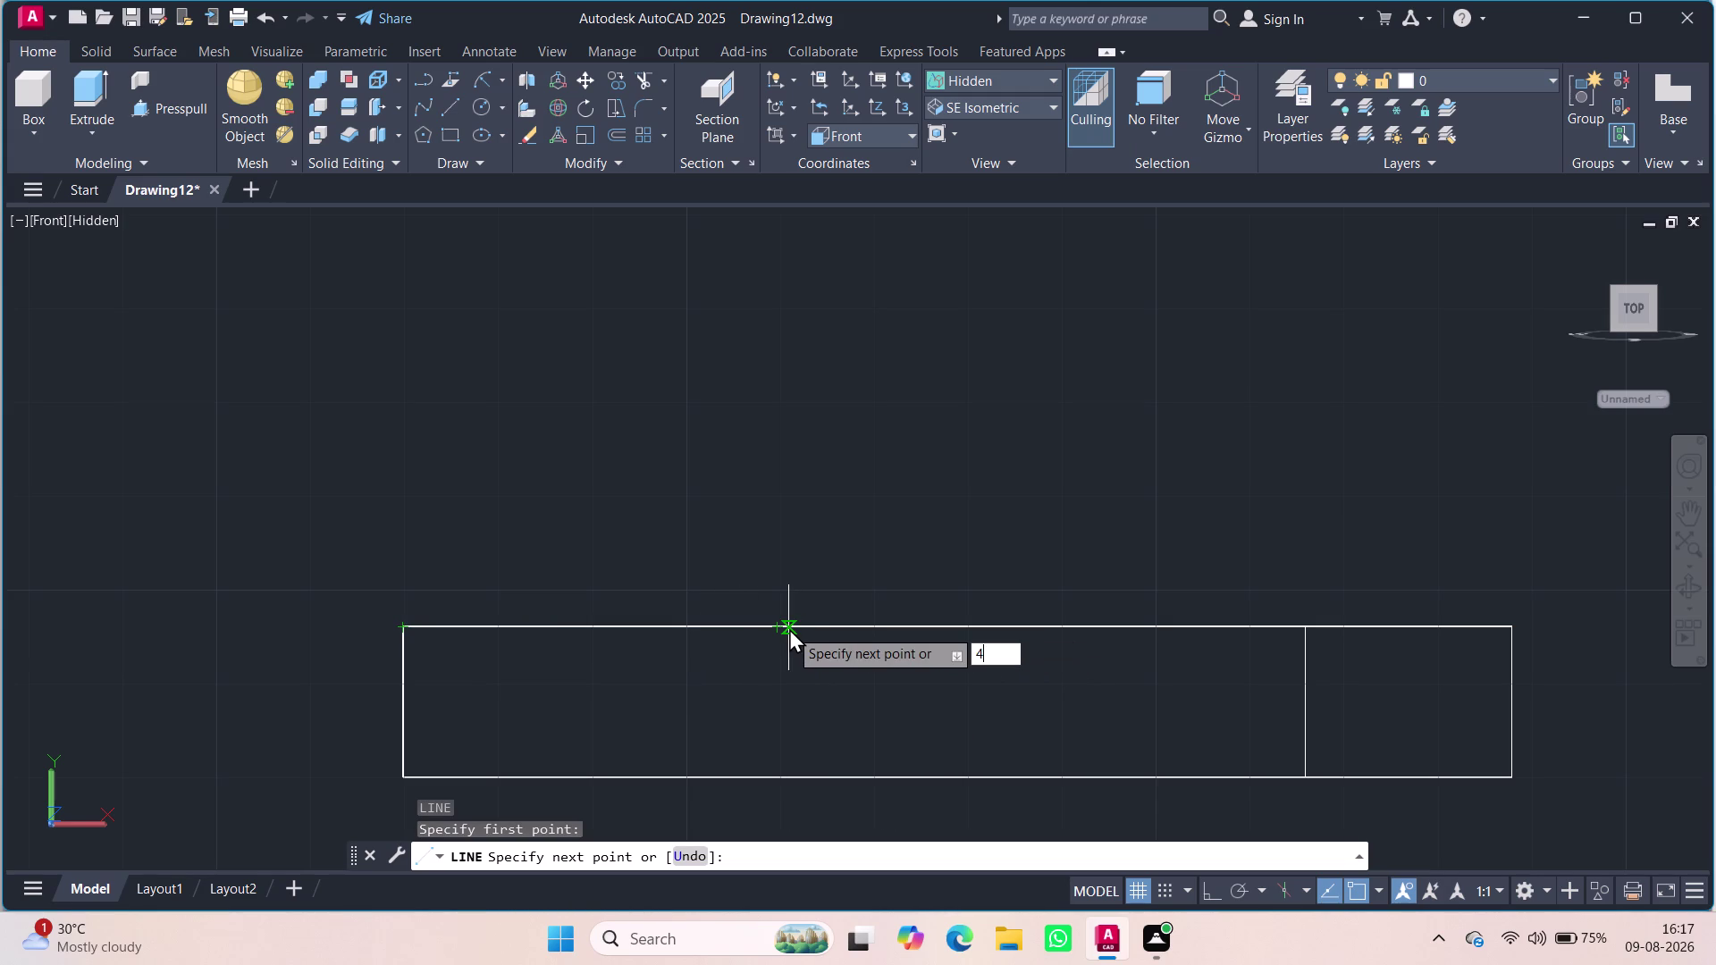
key(Return)
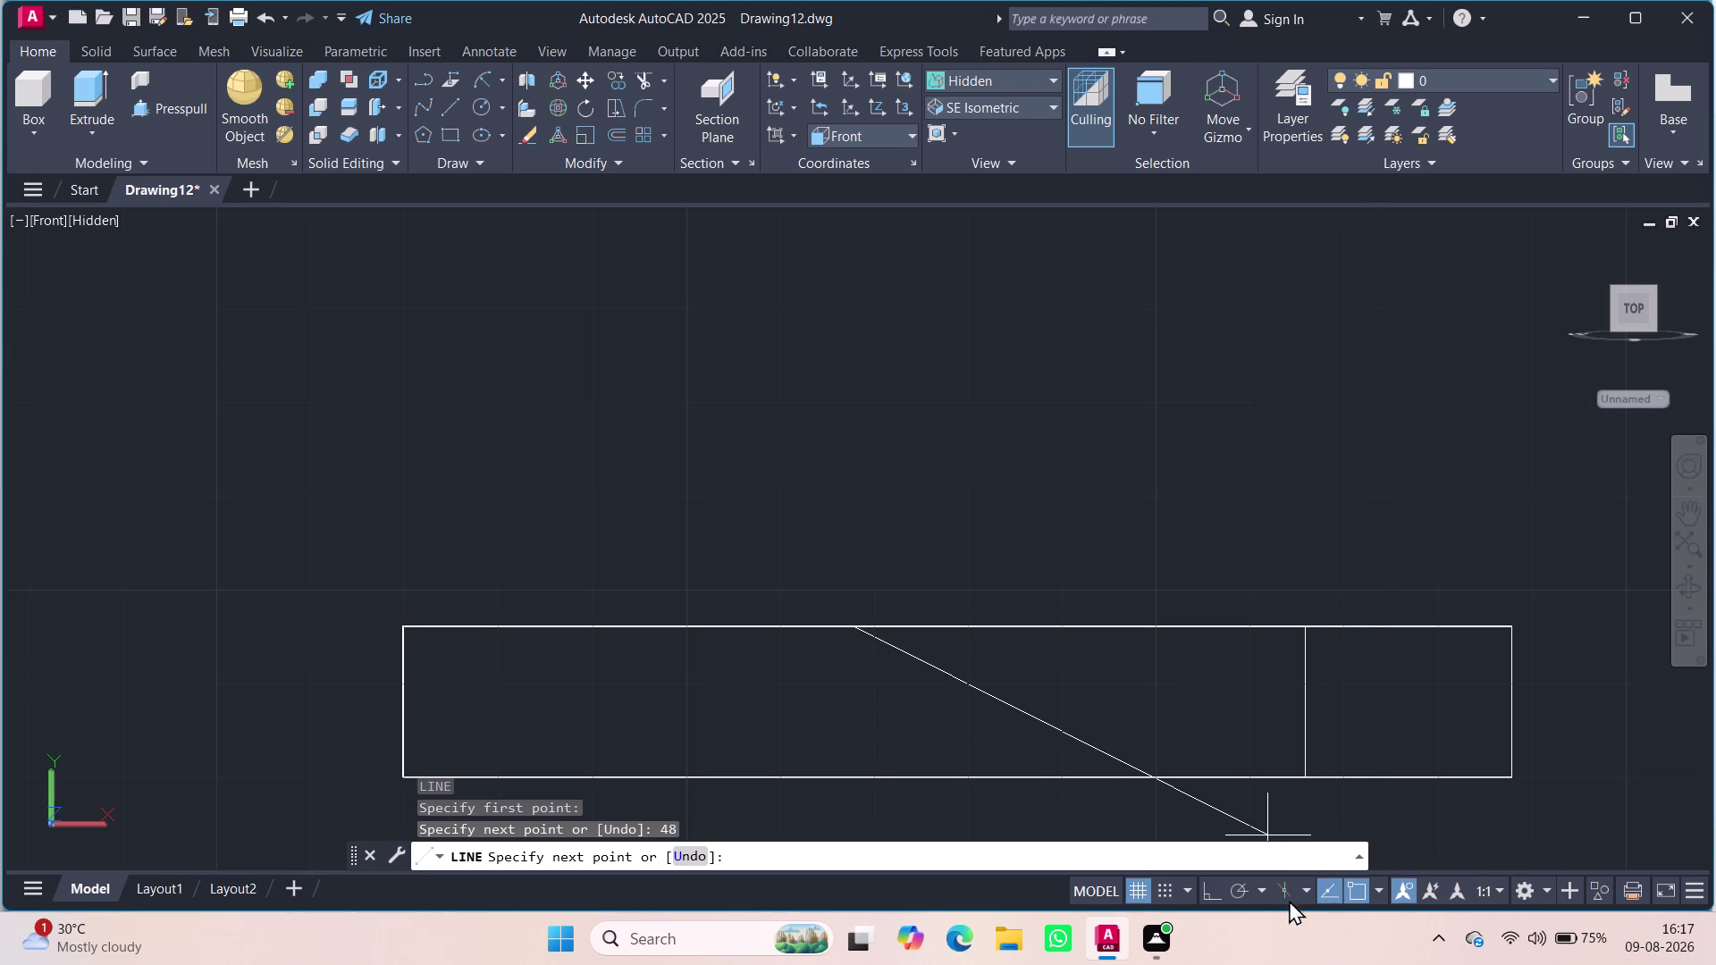
click(1220, 894)
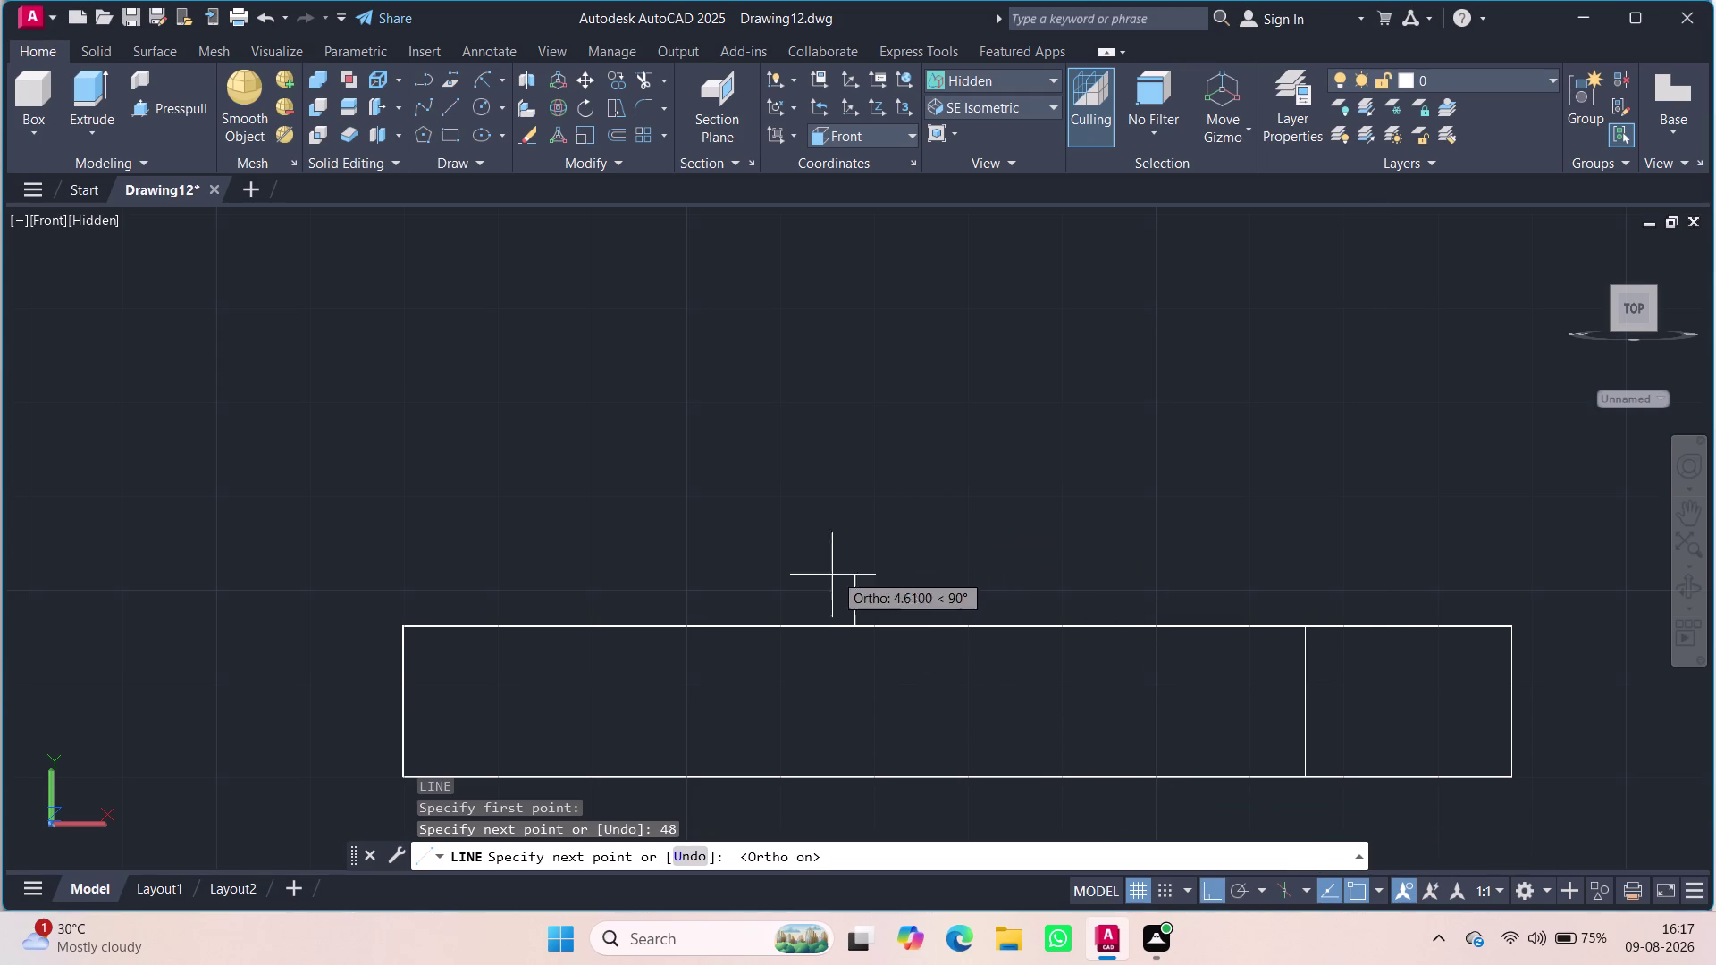
text(24)
key(Return)
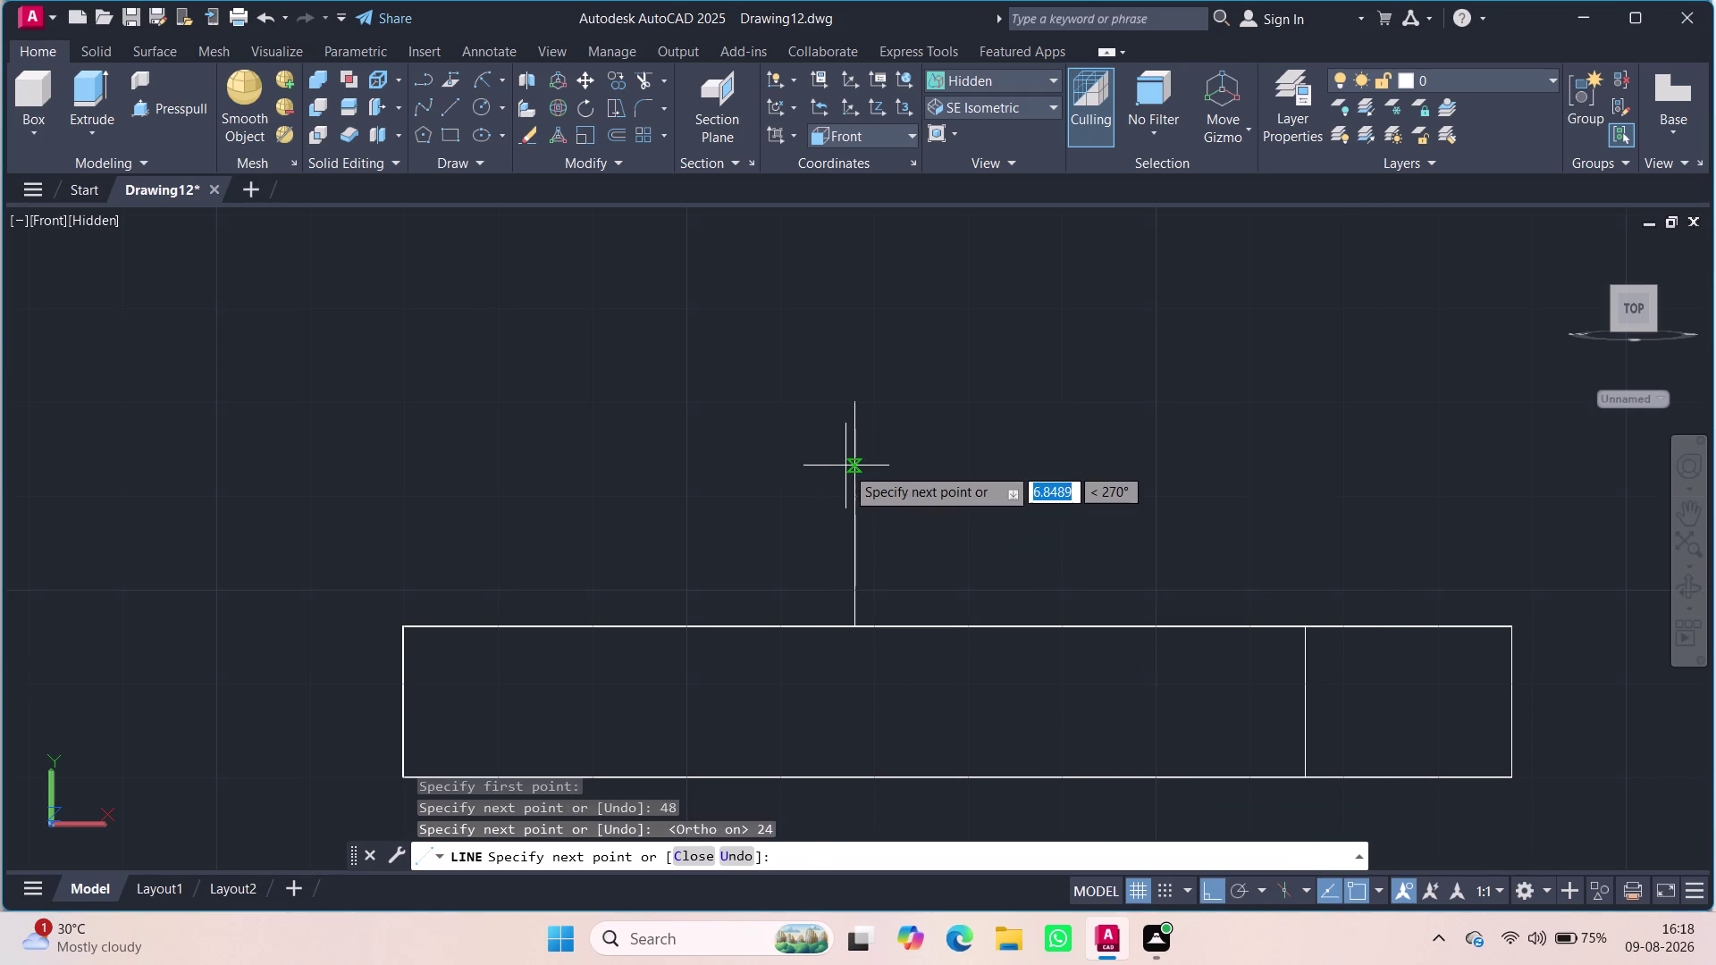
text(48)
key(Return)
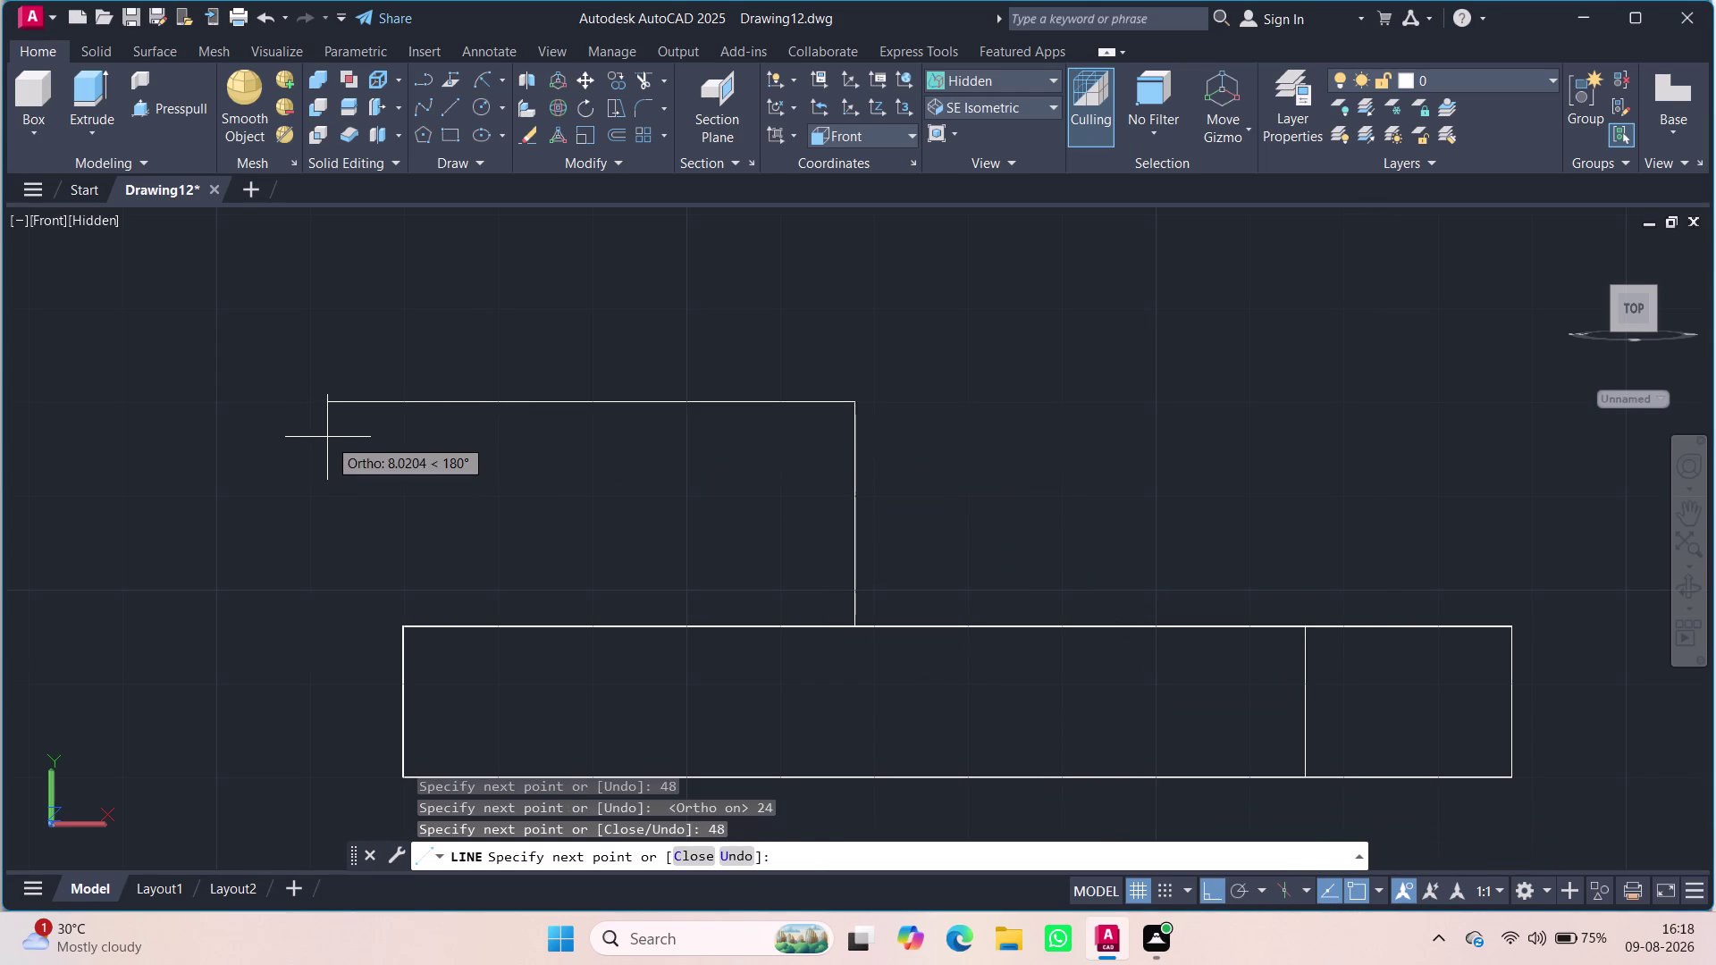
click(403, 626)
key(Escape)
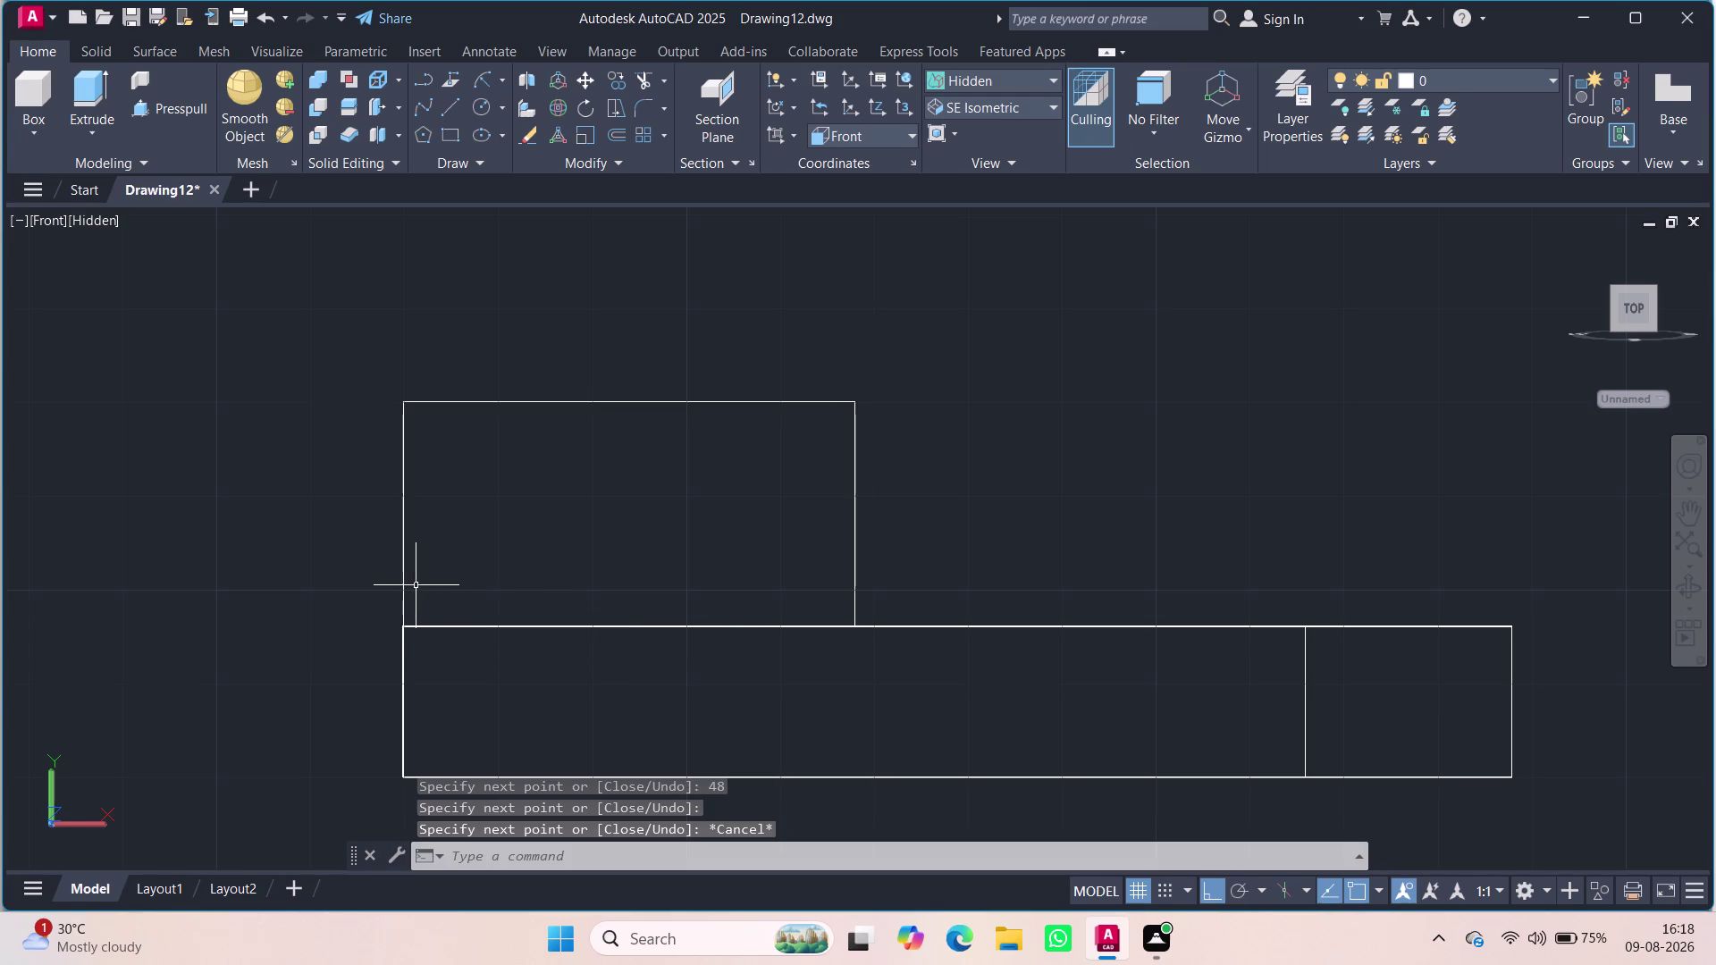
click(474, 624)
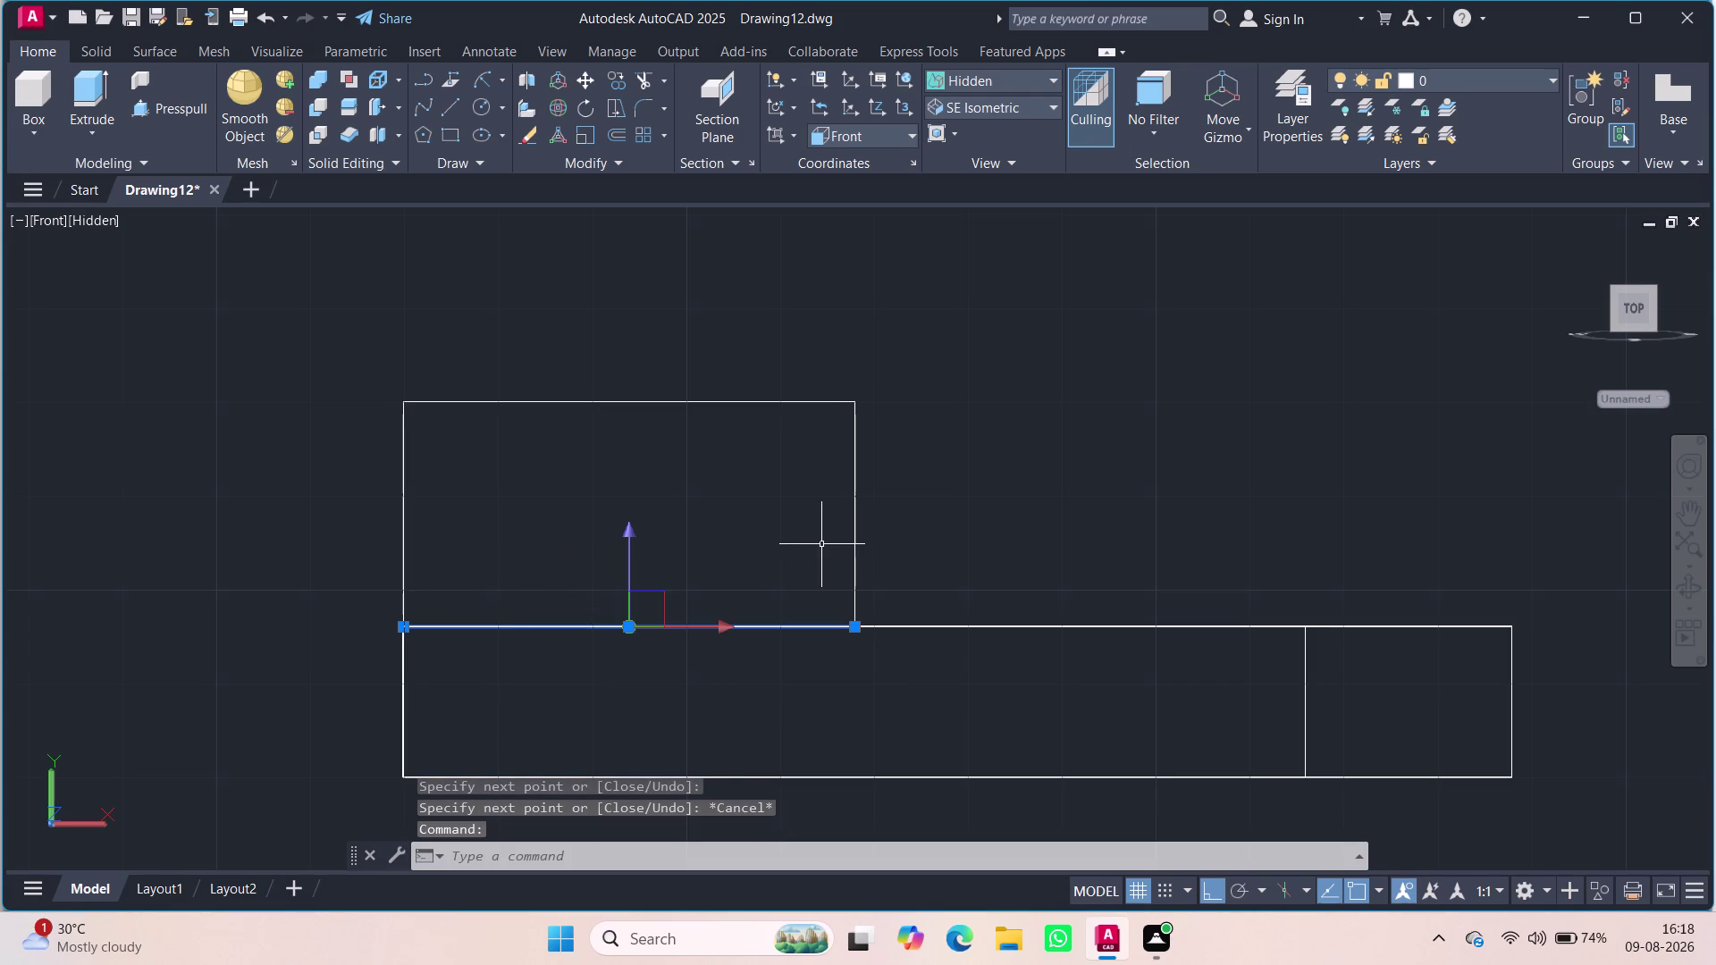
click(853, 545)
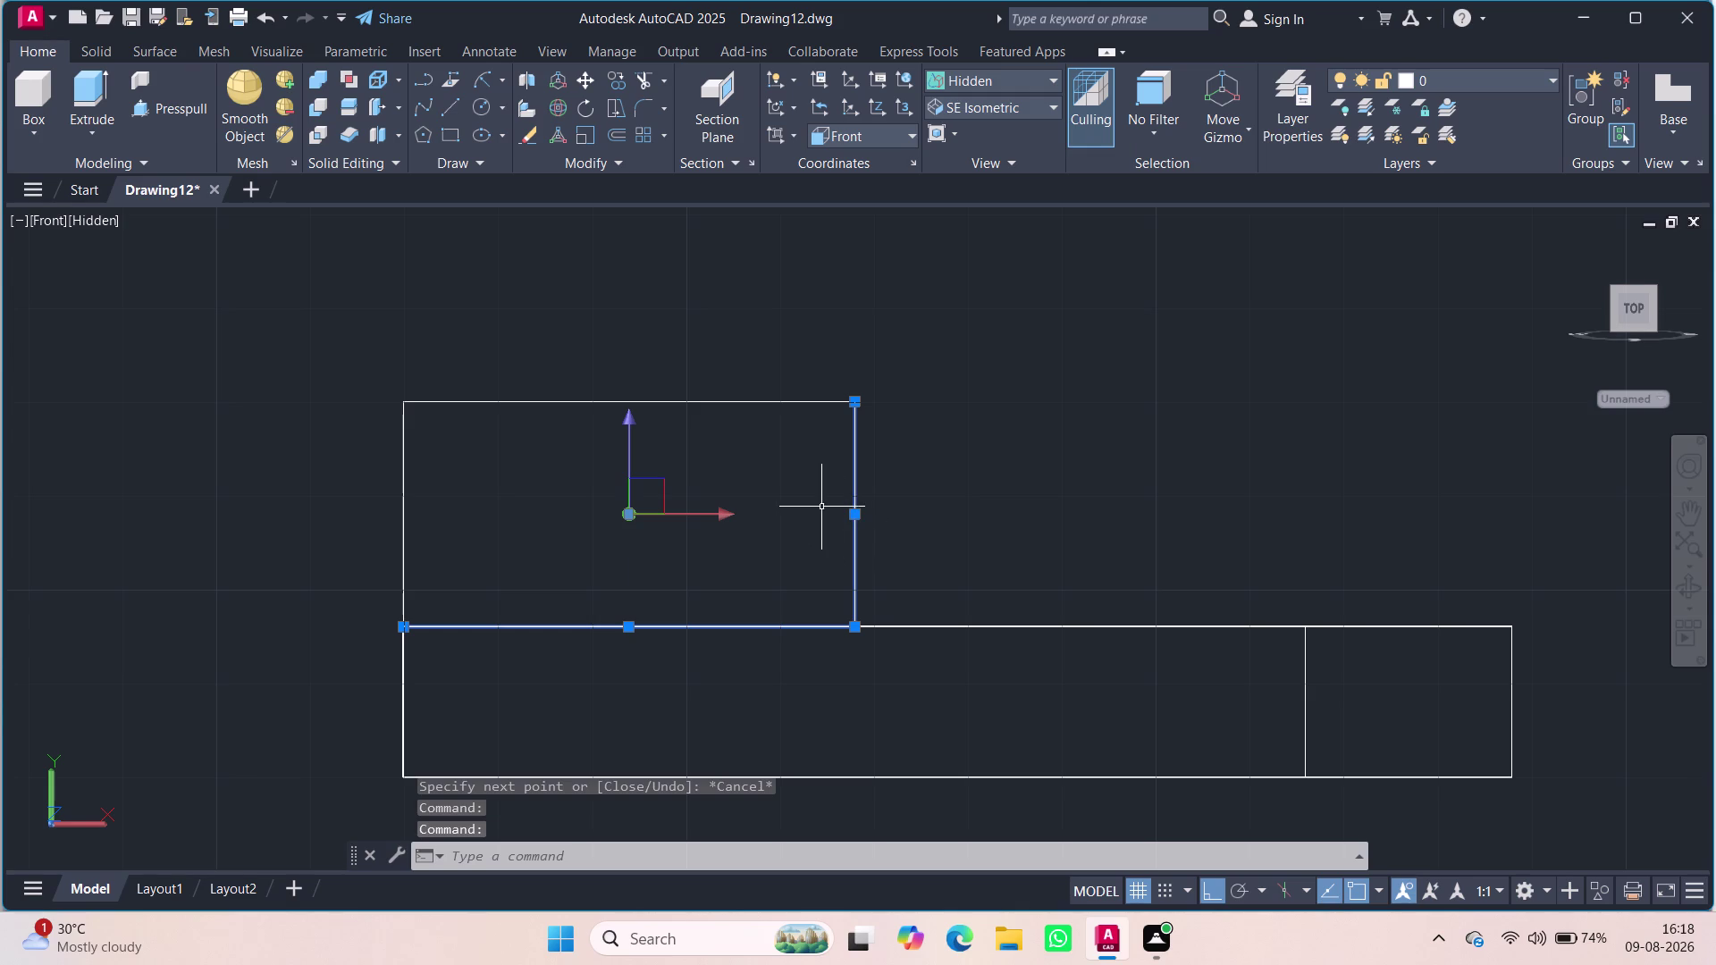
click(758, 396)
click(738, 405)
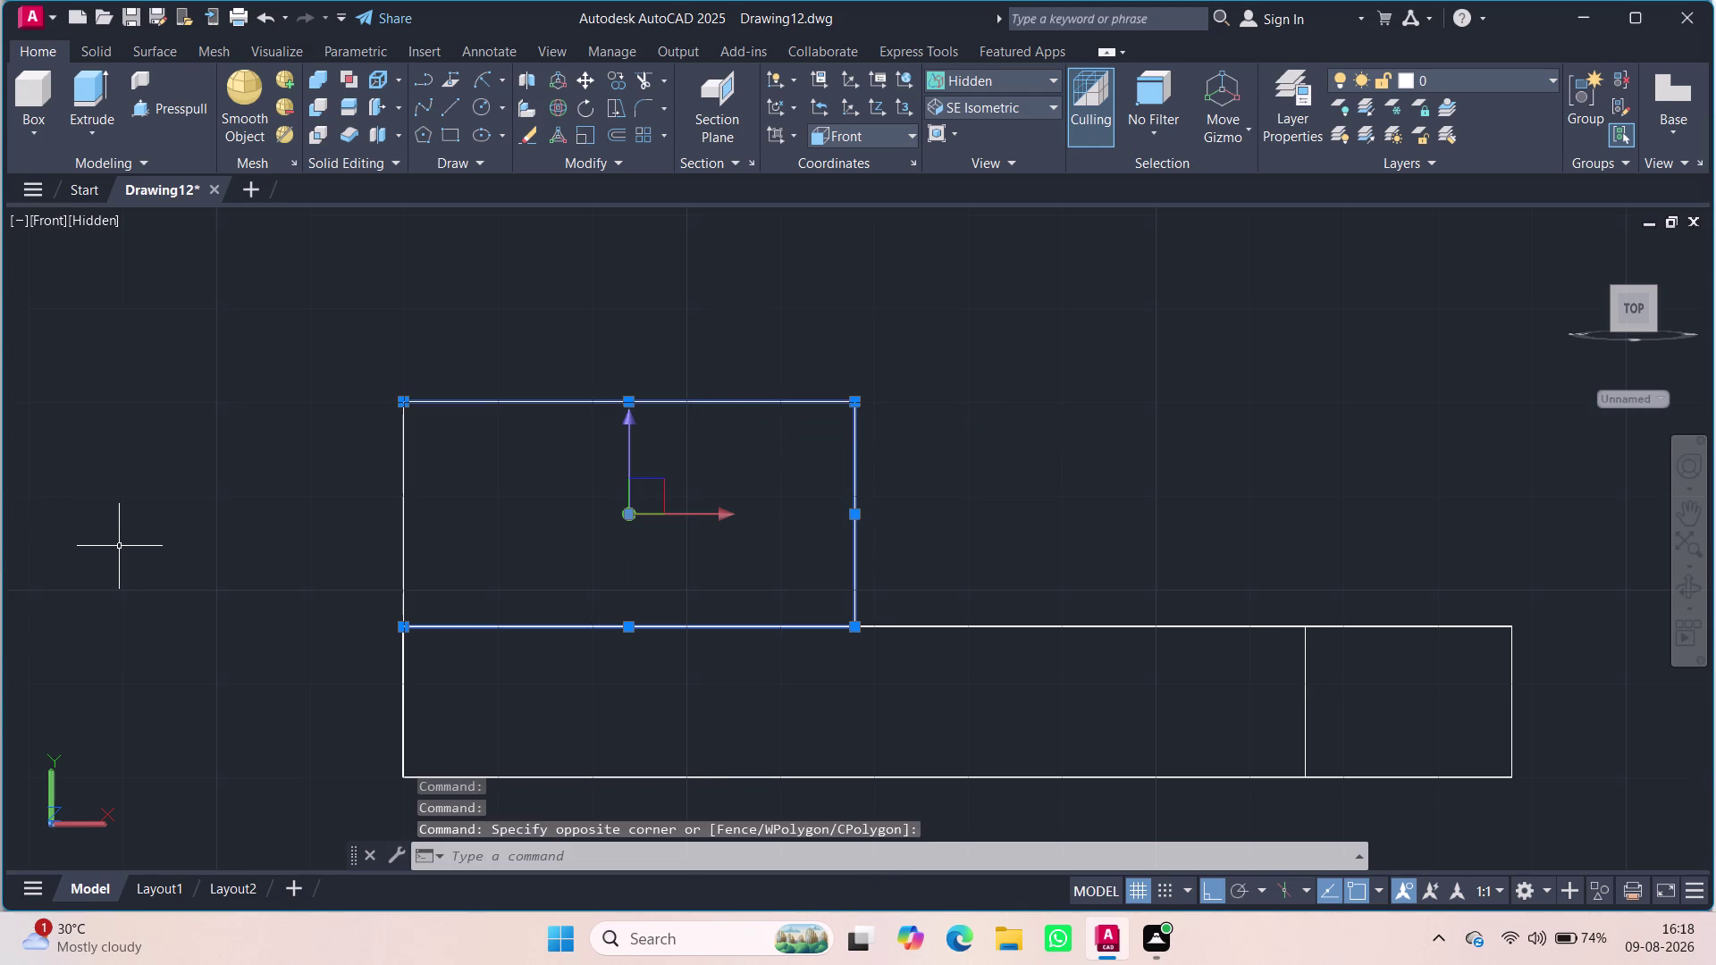
click(397, 518)
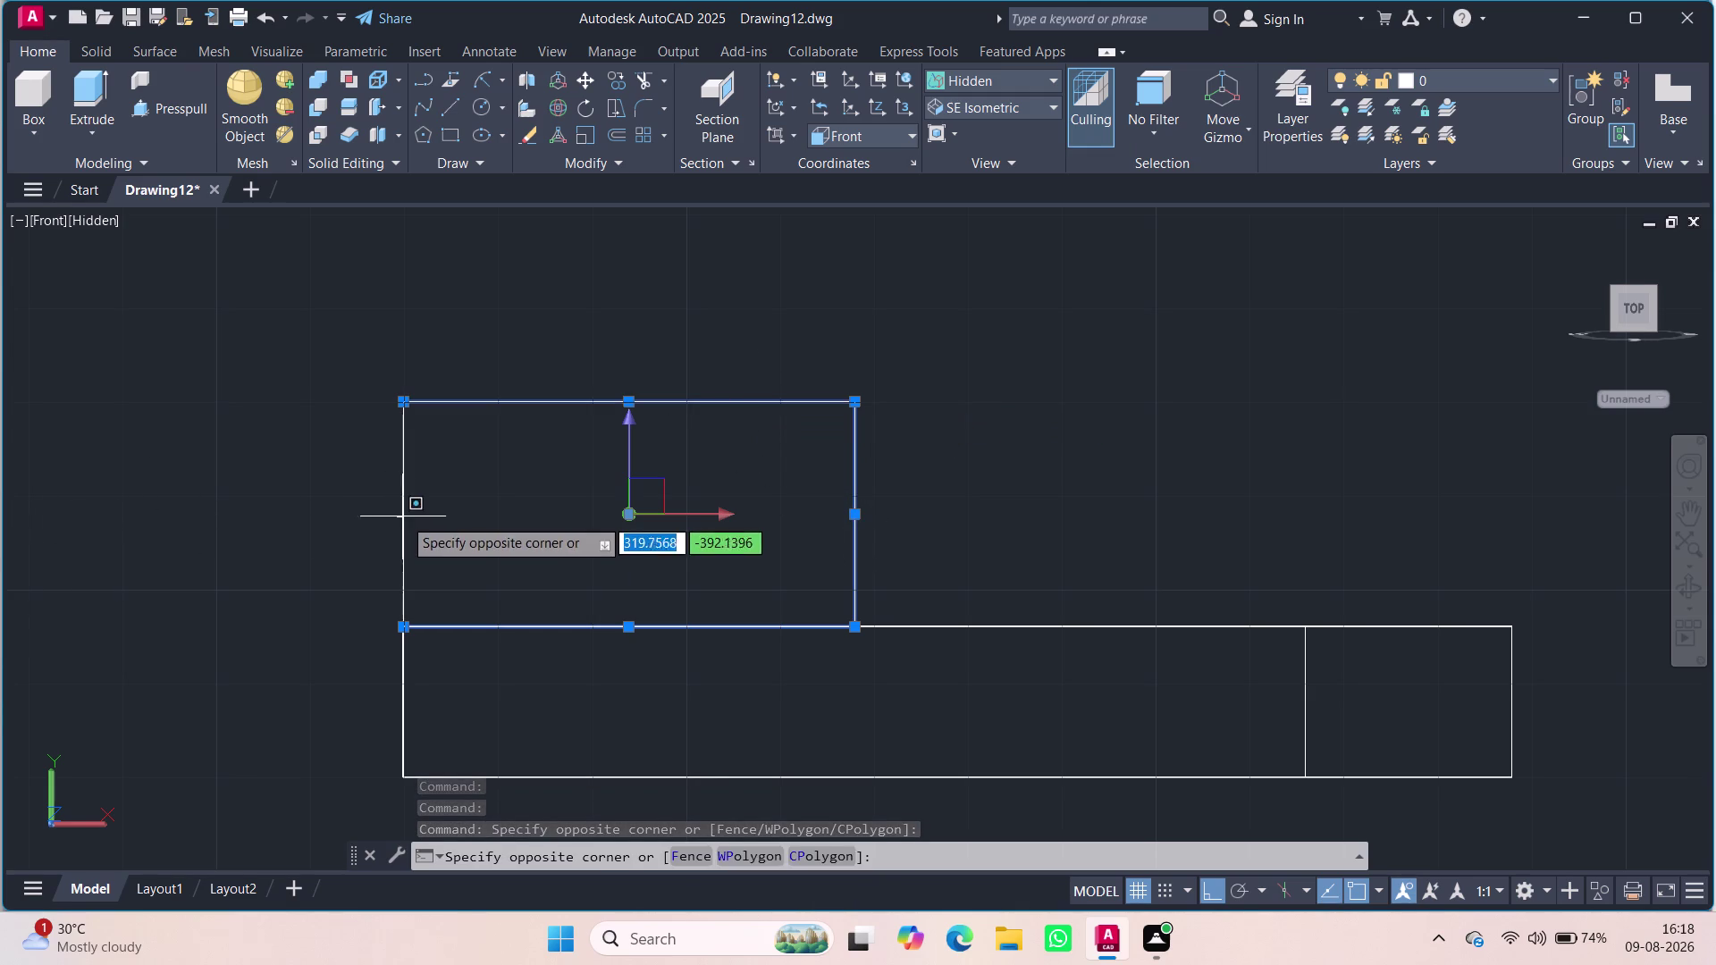
click(404, 516)
drag(435, 529, 397, 529)
click(367, 525)
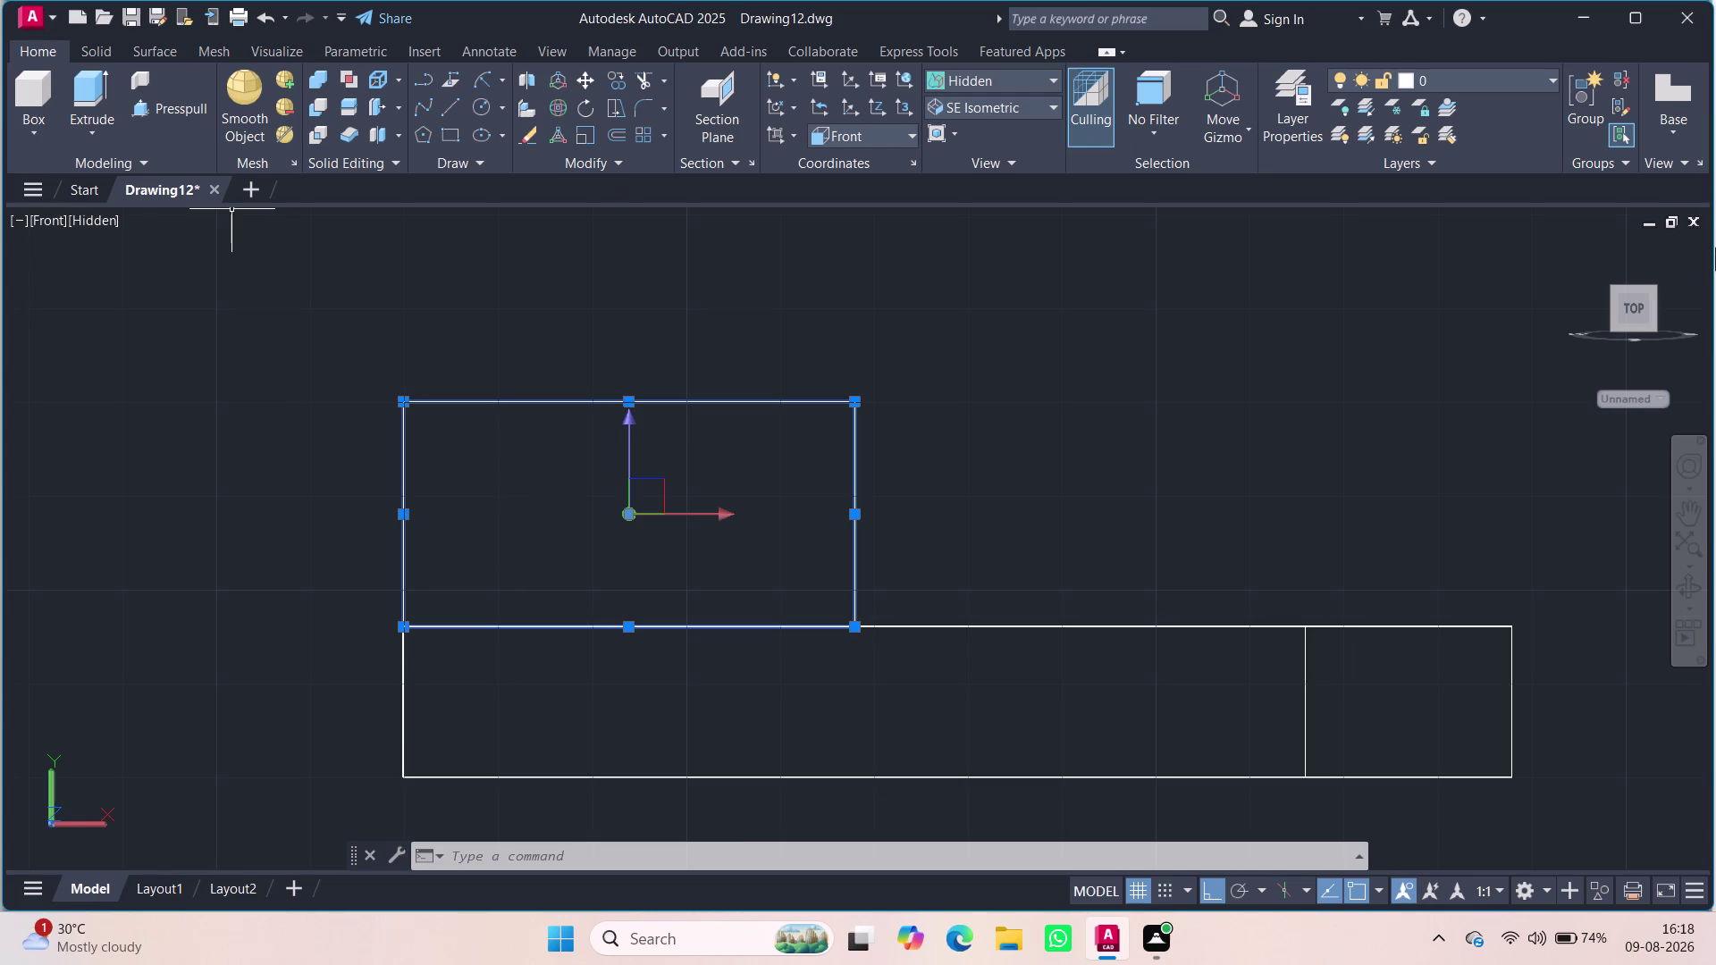
scroll(up, 3)
middle_drag(1324, 376, 1113, 511)
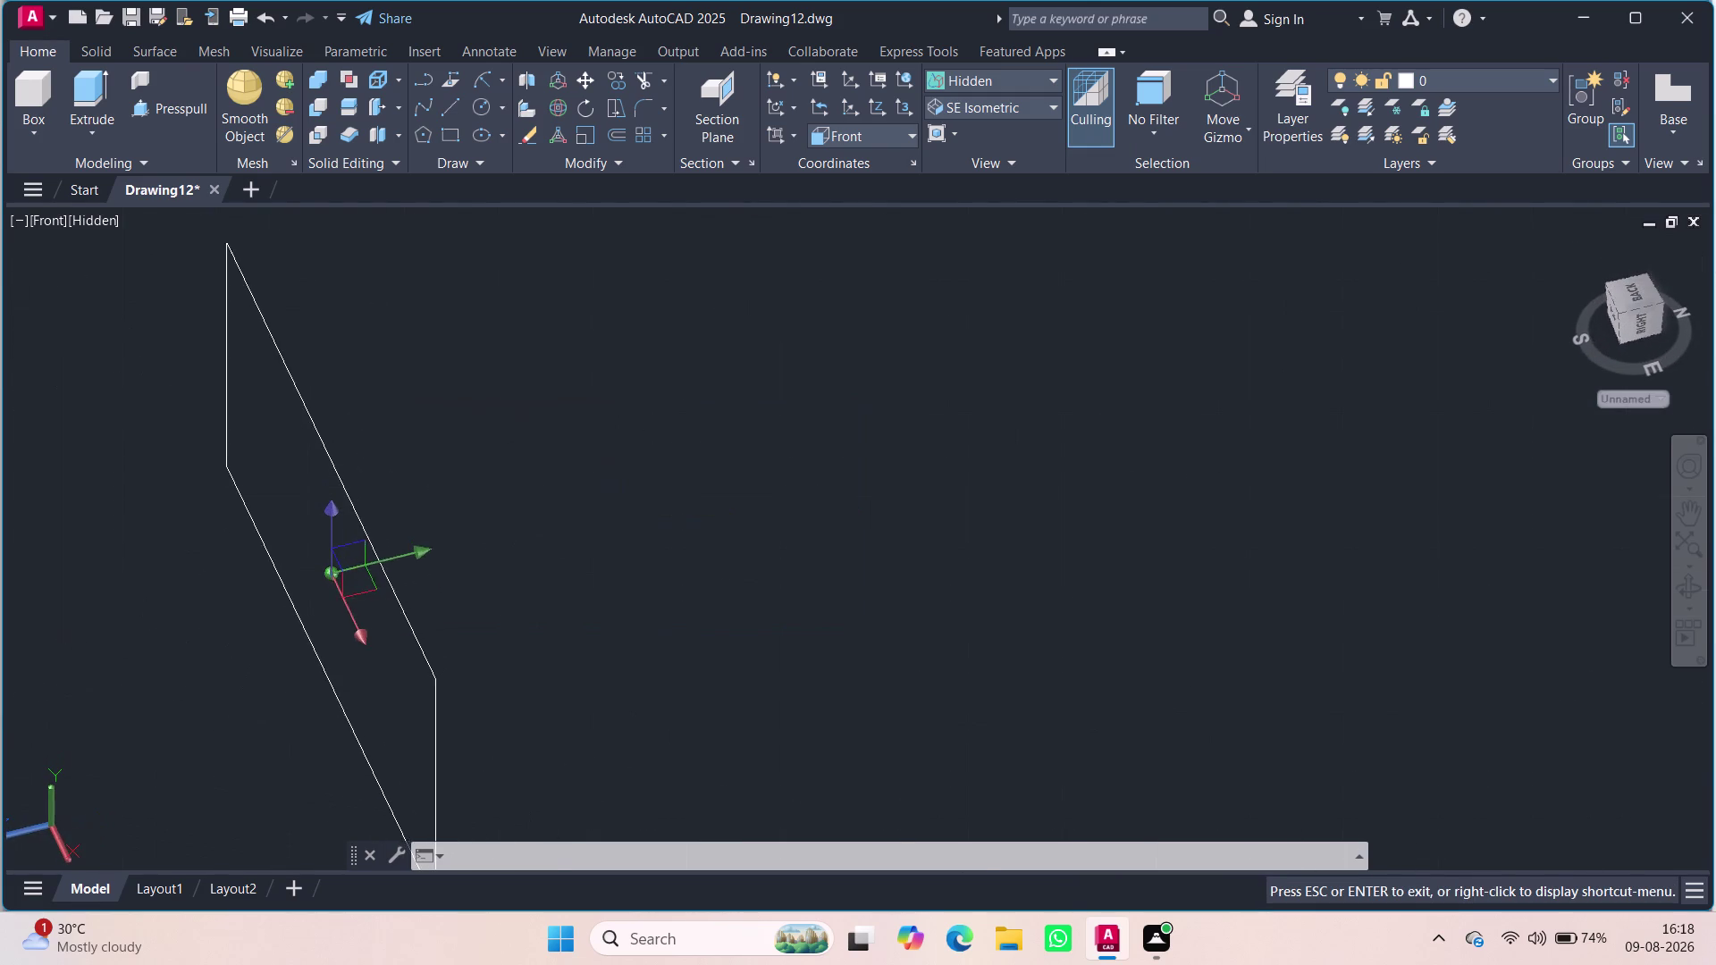
middle_drag(1114, 512, 1123, 506)
scroll(up, 3)
scroll(up, 3)
scroll(down, 3)
scroll(up, 3)
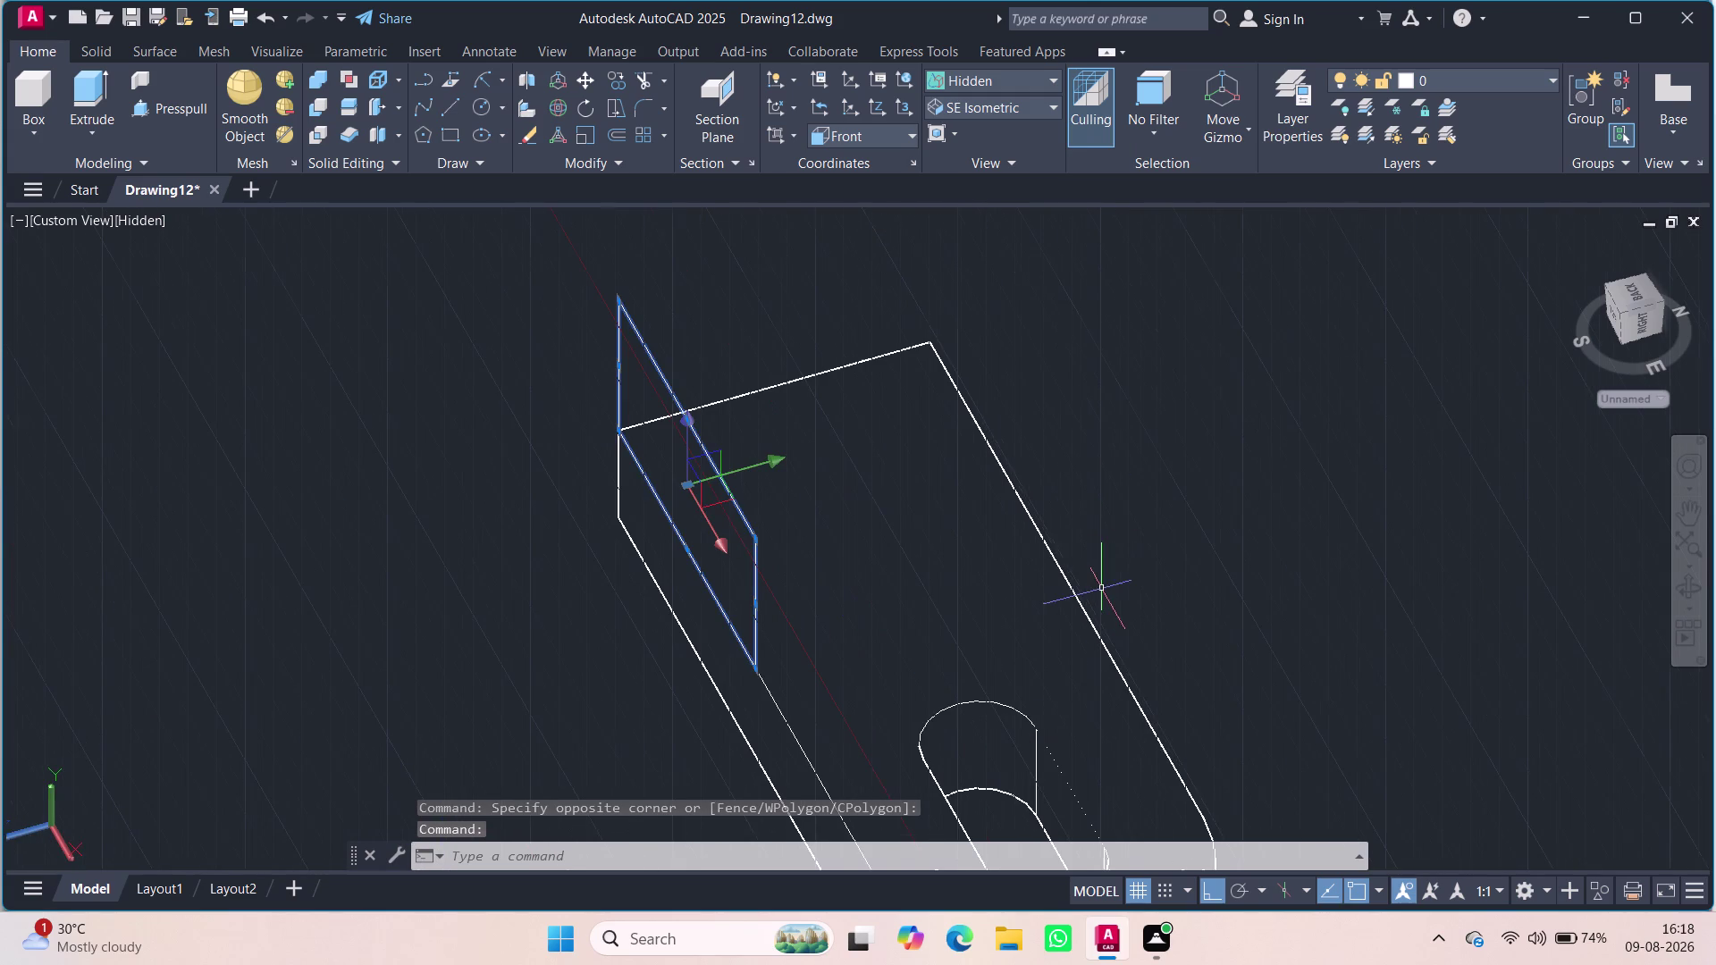
scroll(down, 3)
scroll(up, 3)
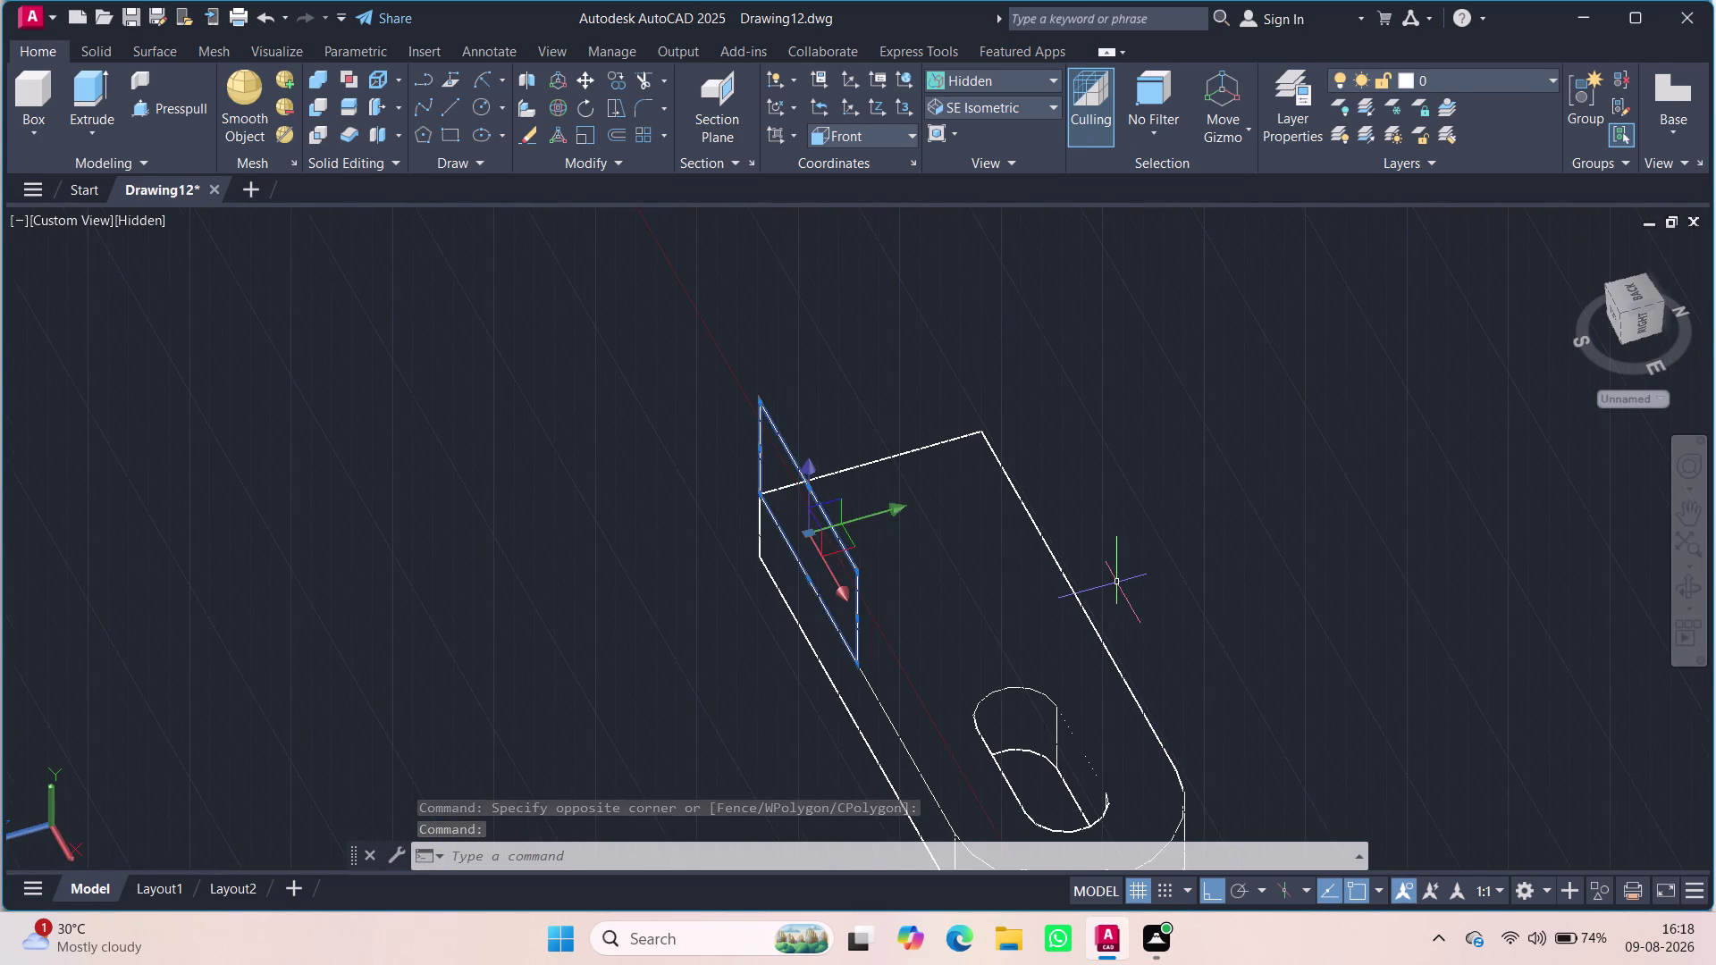
scroll(up, 3)
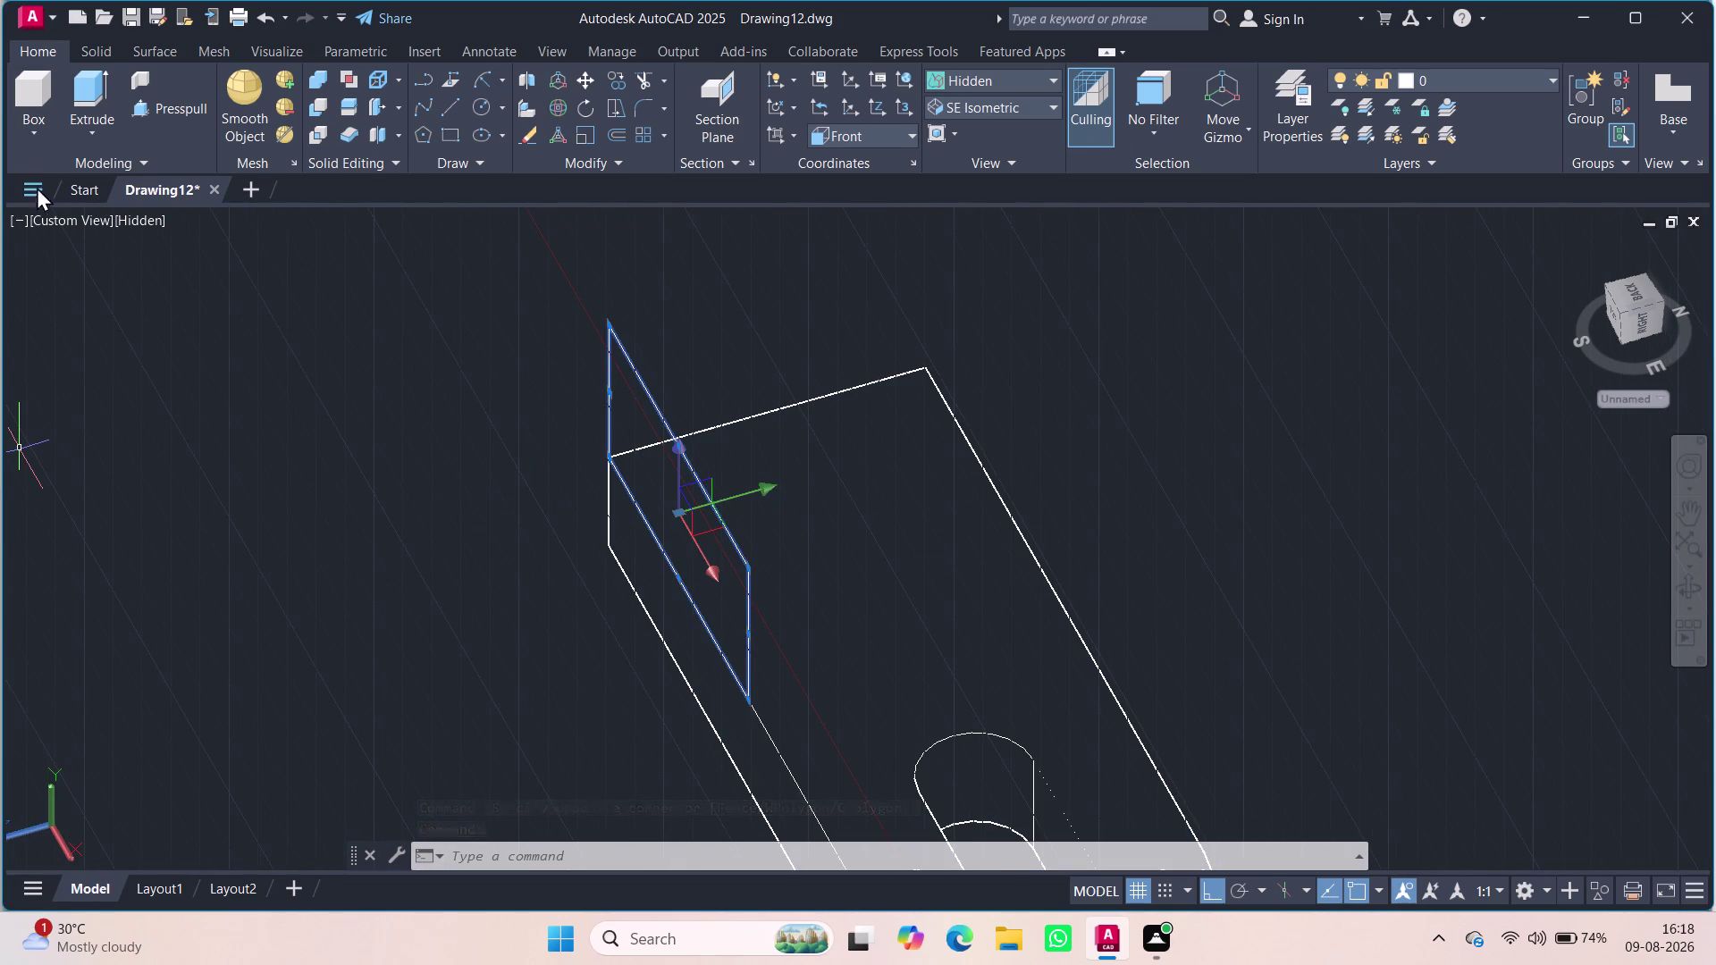
click(173, 106)
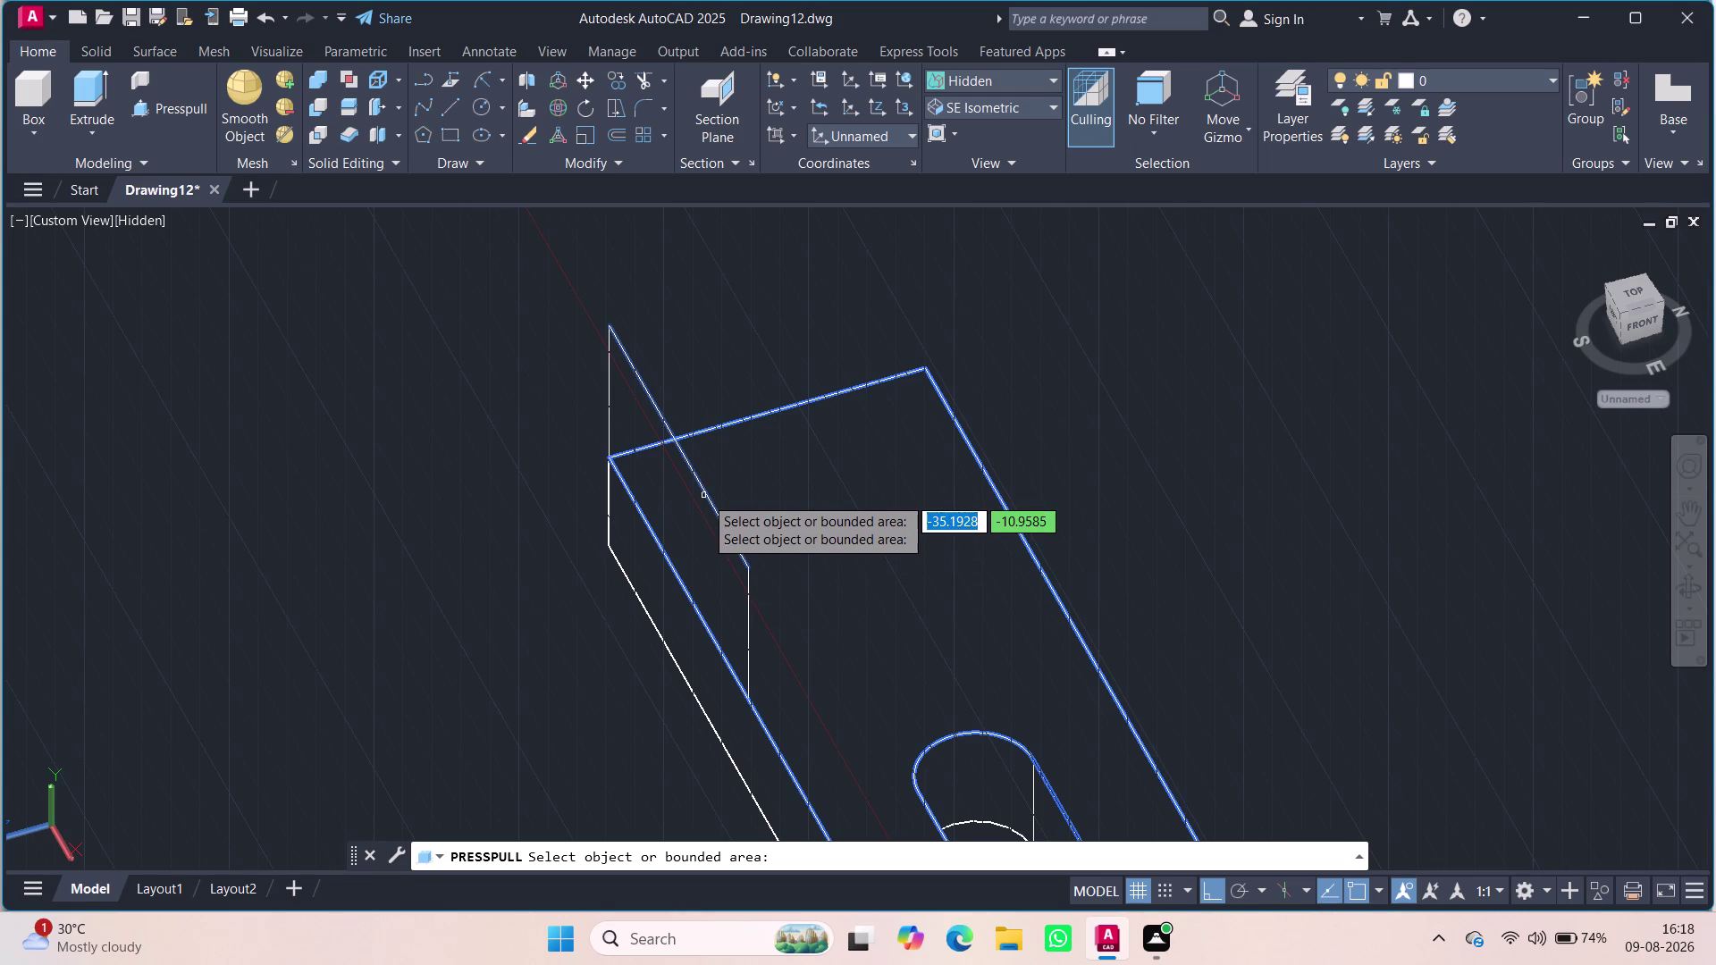
right_click(380, 436)
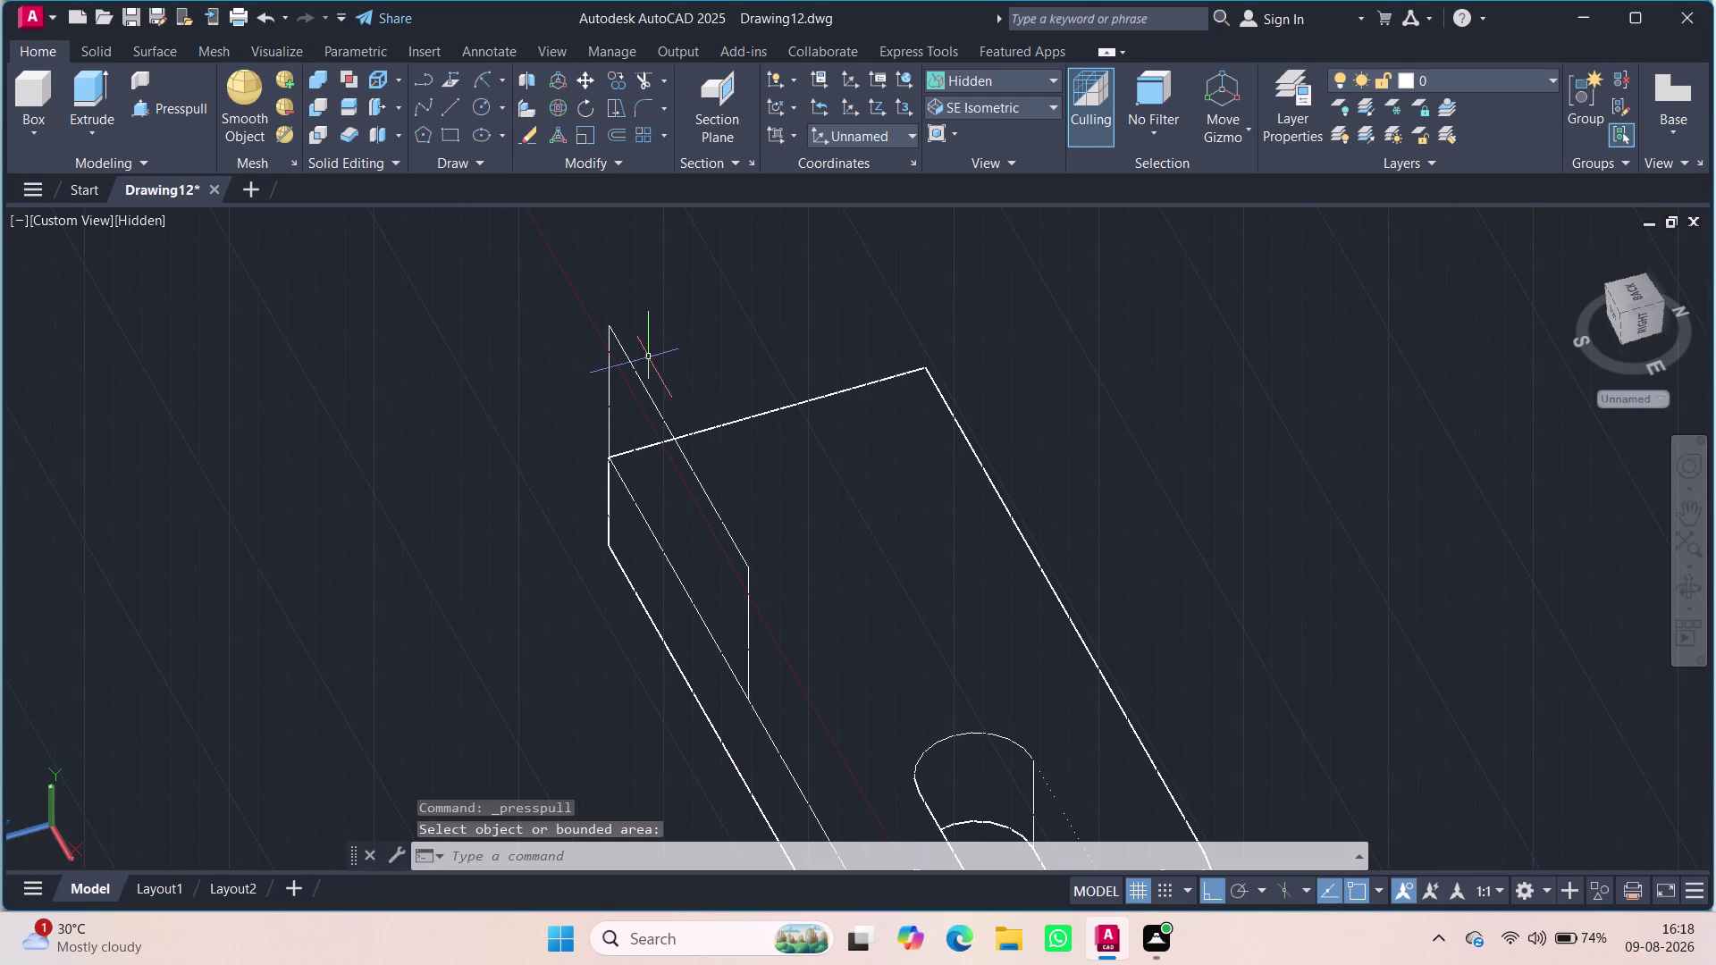
click(646, 404)
click(652, 400)
click(652, 400)
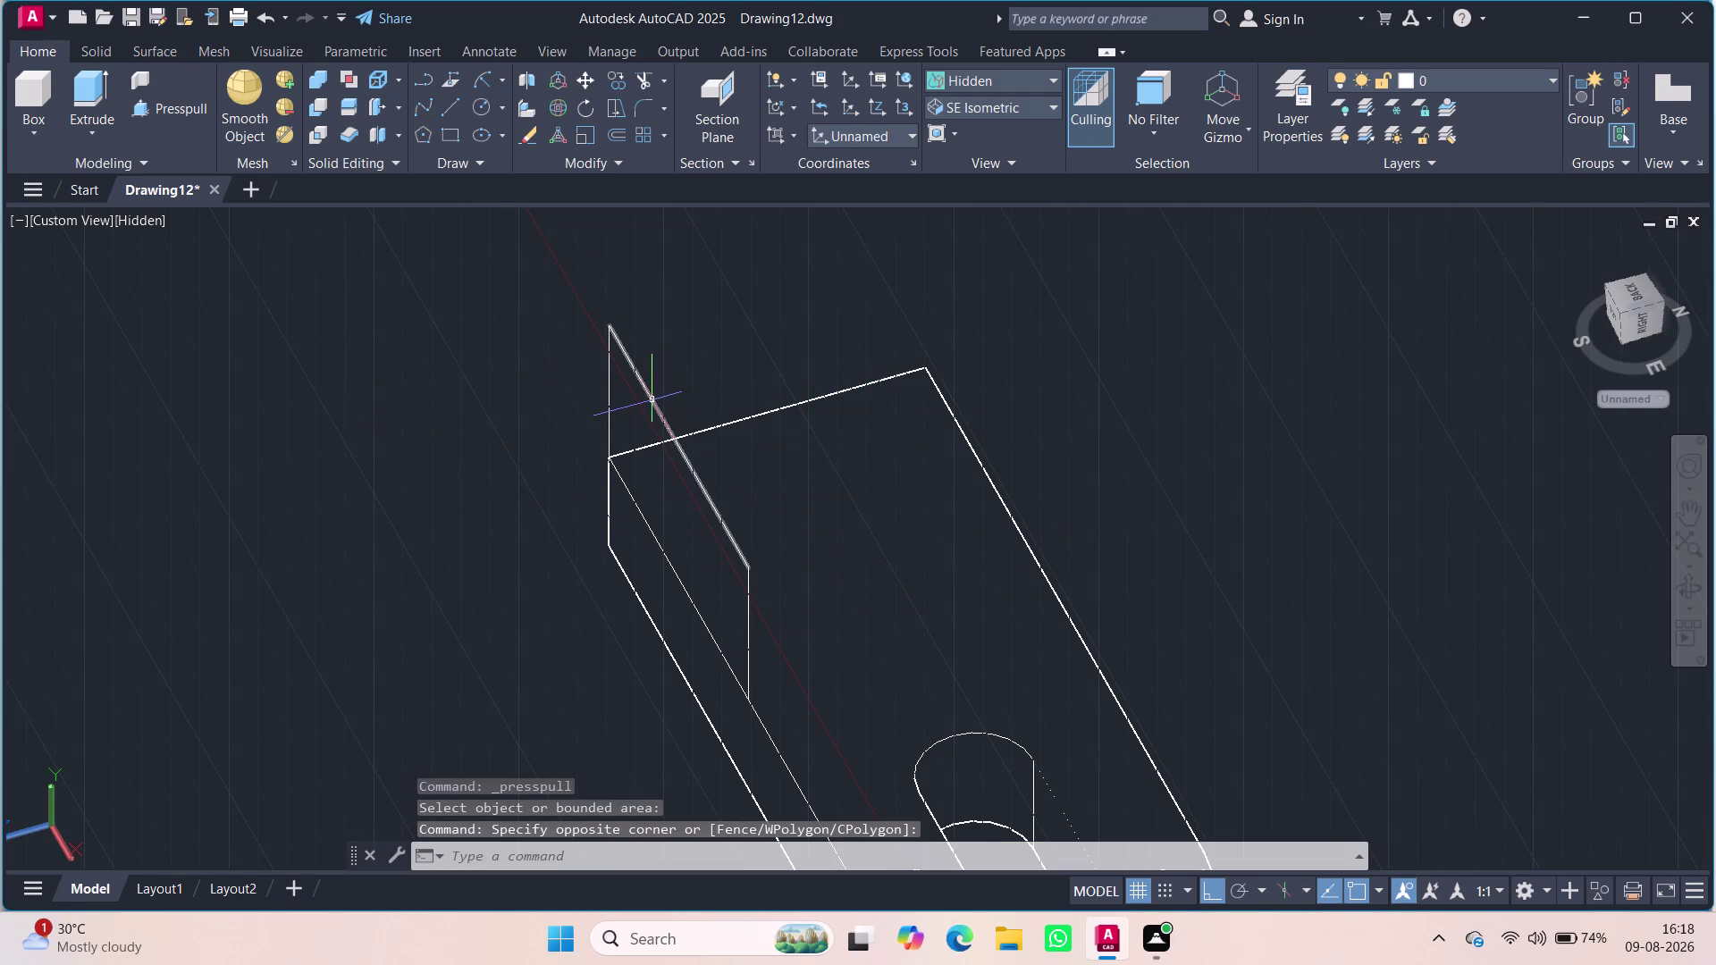
click(612, 406)
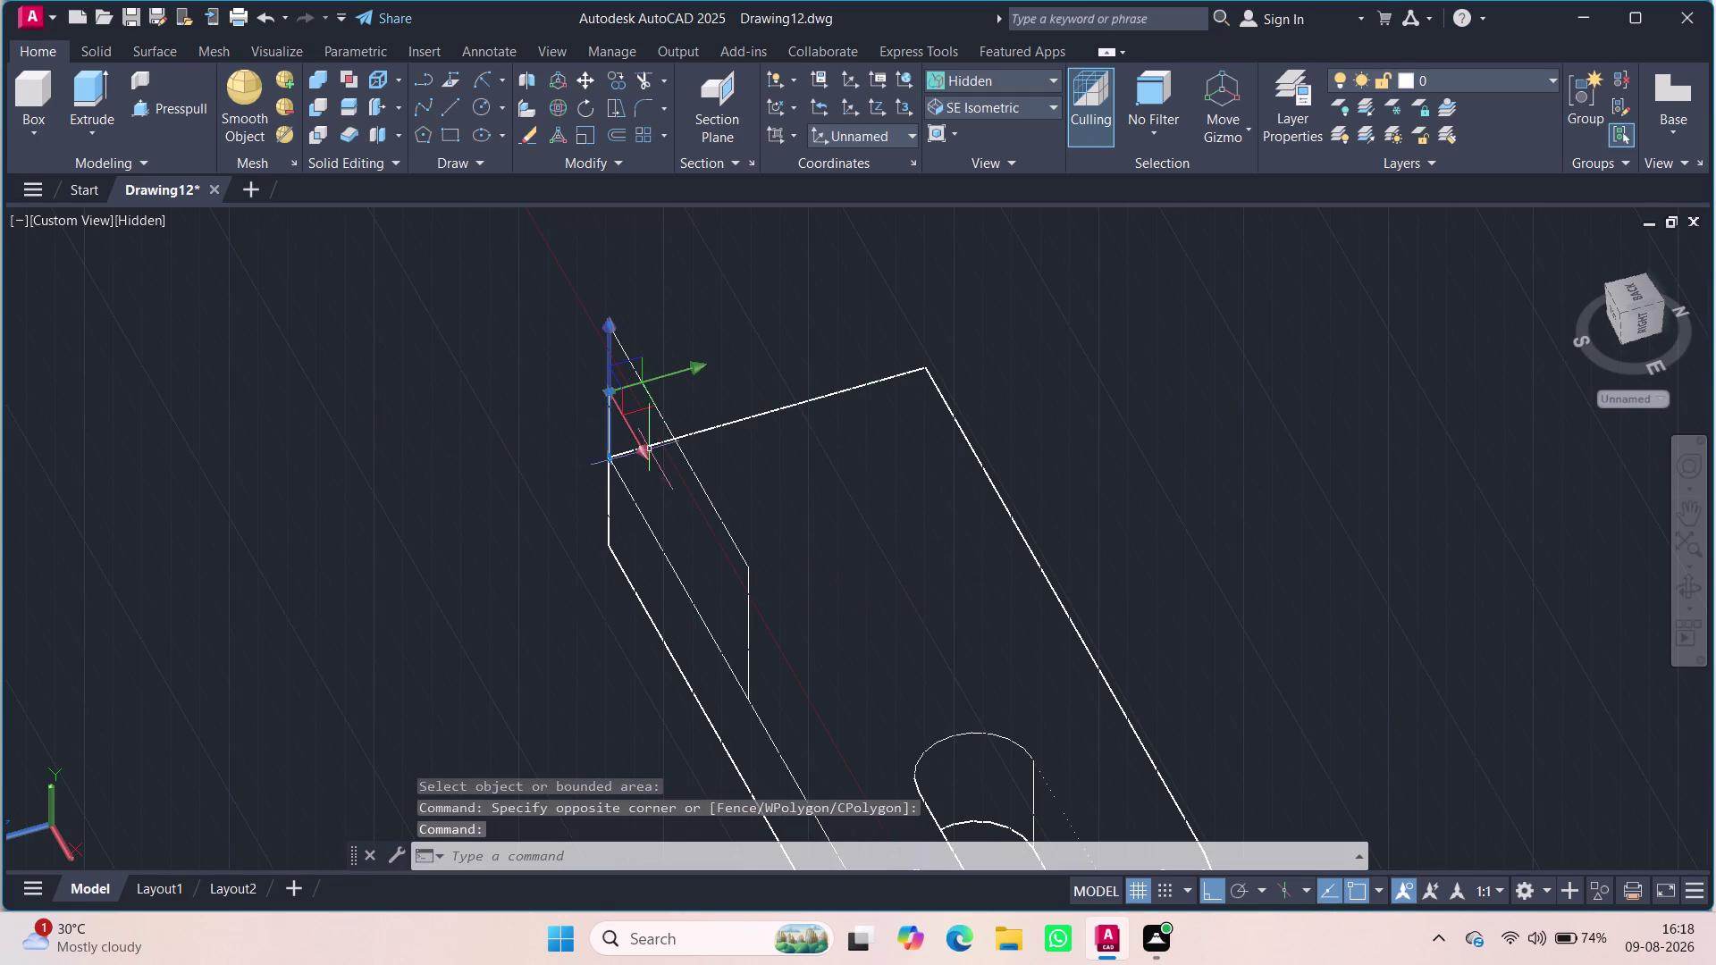
click(667, 564)
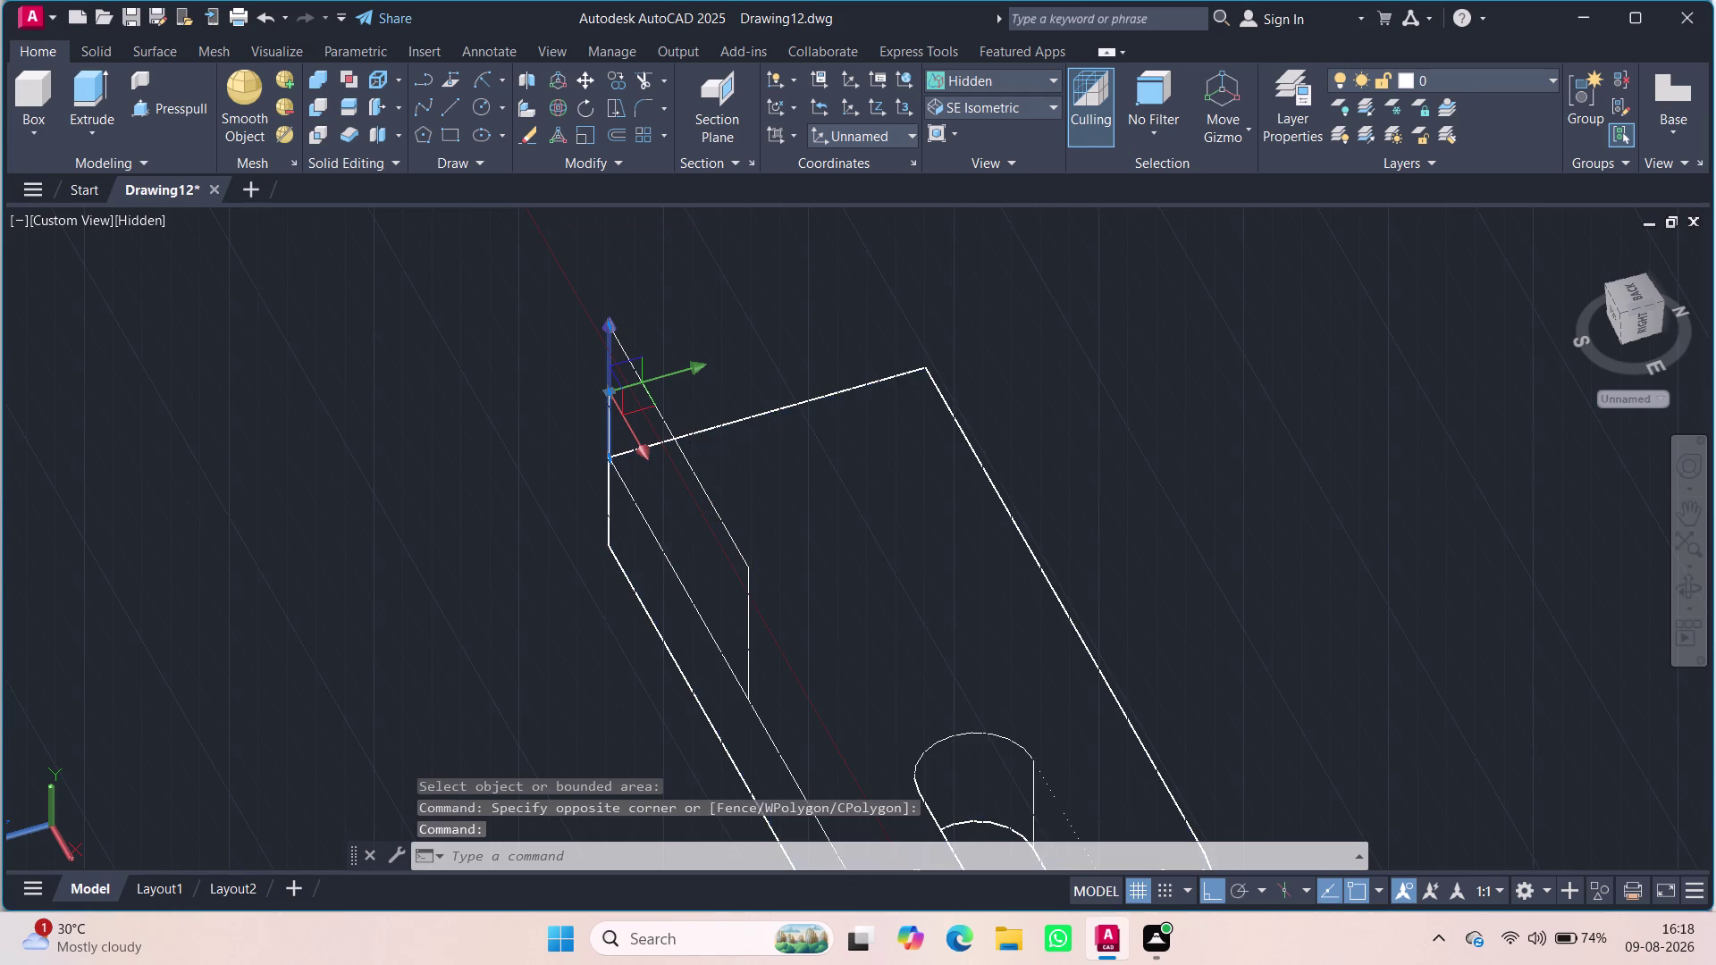
click(671, 560)
click(705, 477)
click(706, 492)
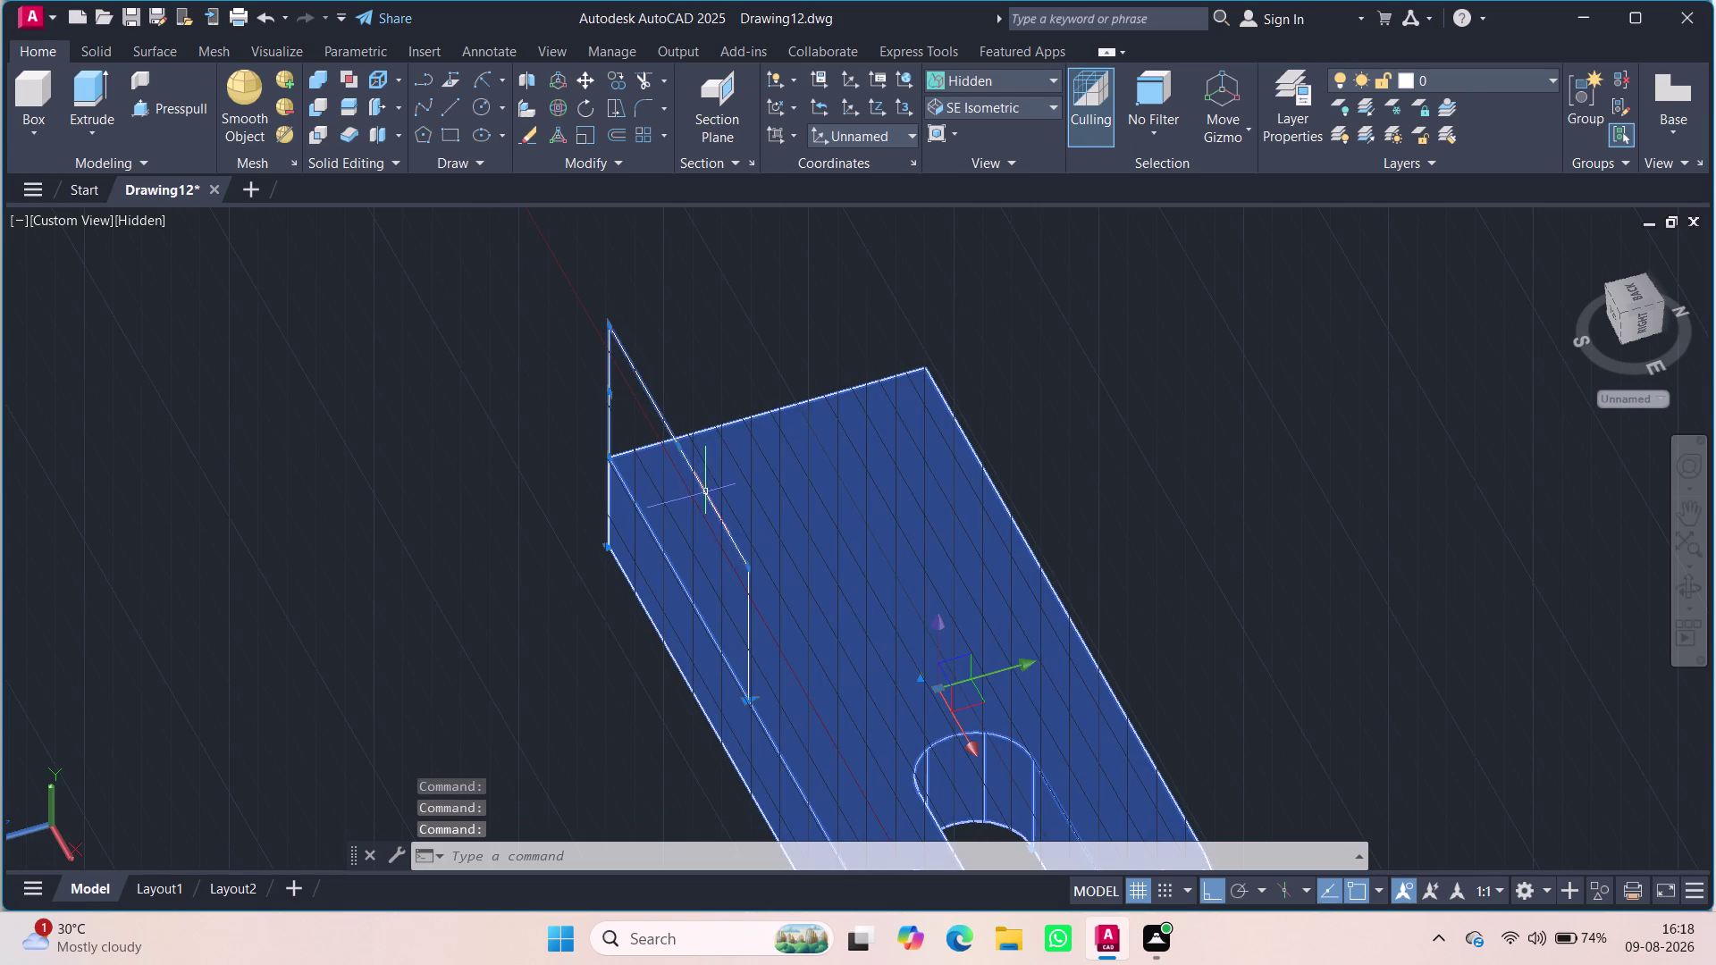
click(700, 611)
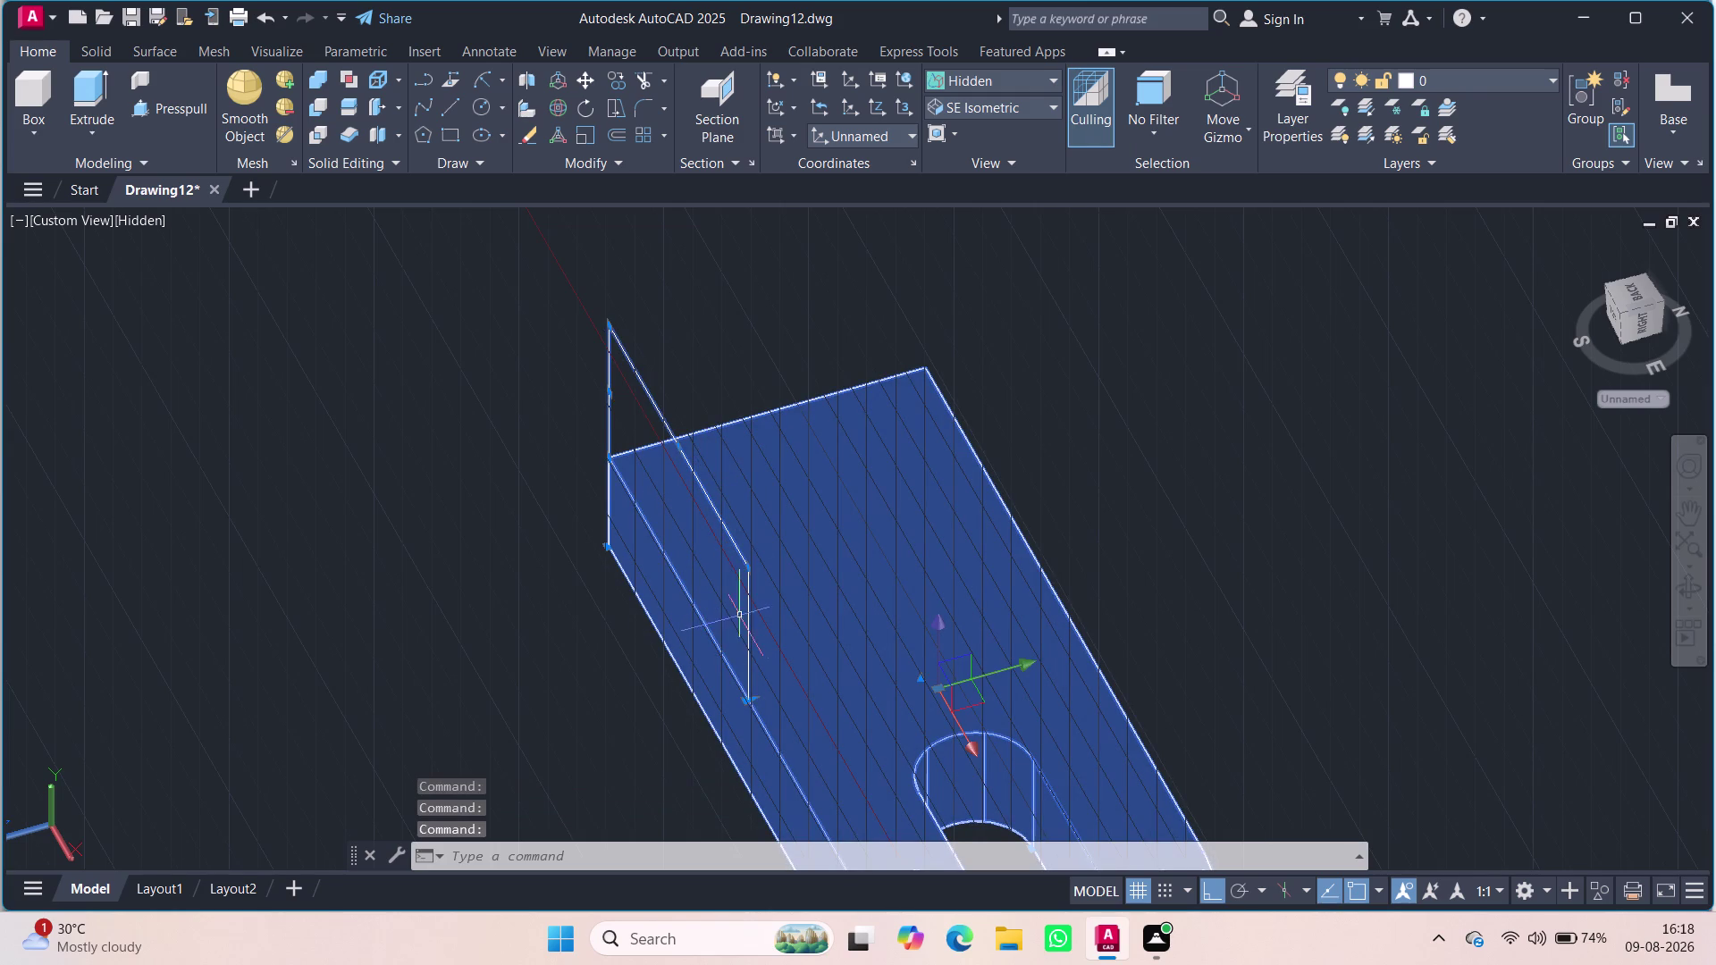
click(748, 618)
scroll(down, 3)
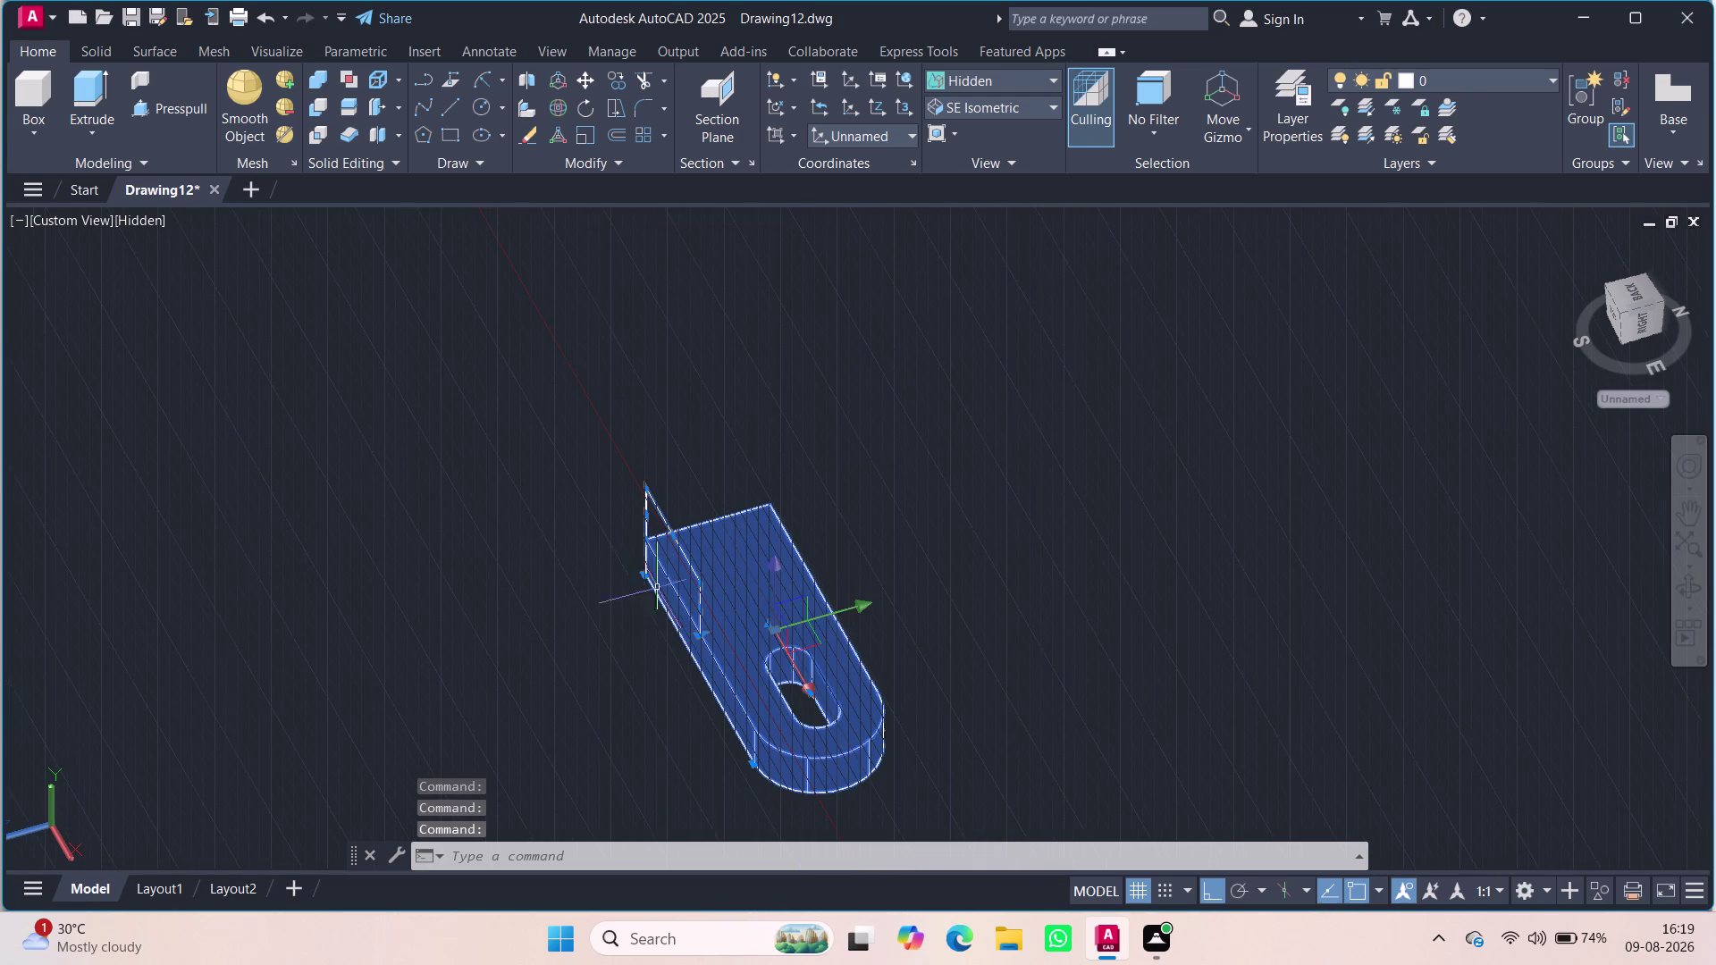
scroll(up, 3)
click(495, 574)
key(Tab)
key(grave)
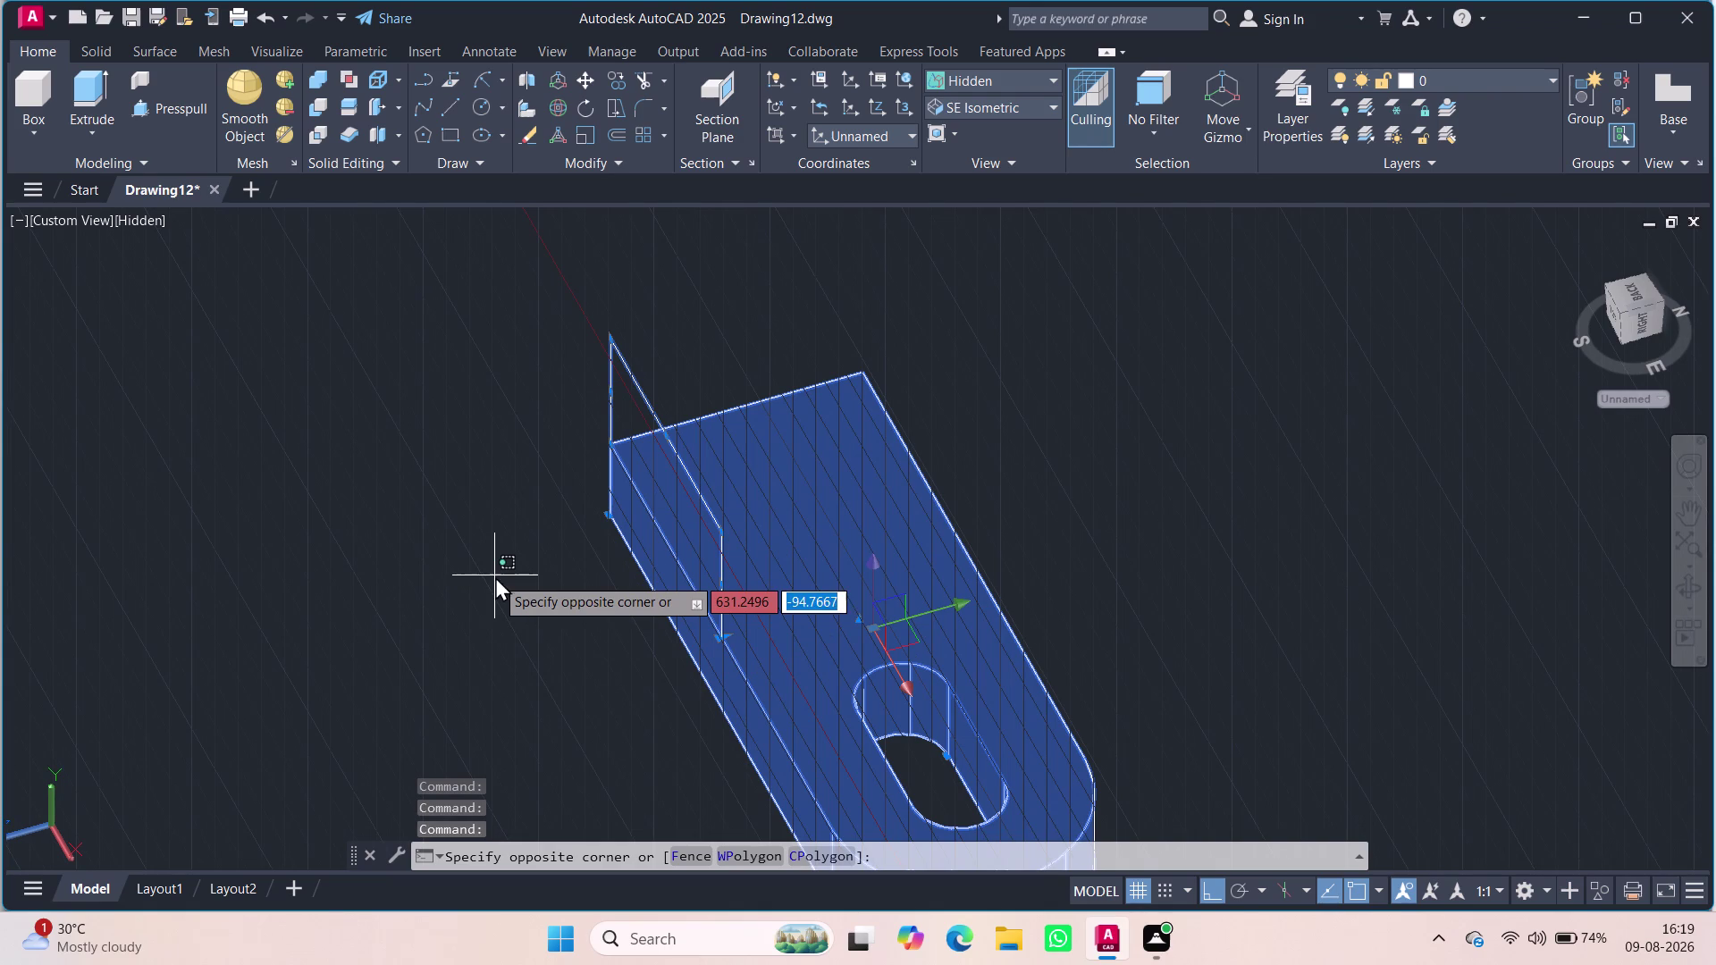
key(grave)
key(Escape)
key(Escape)
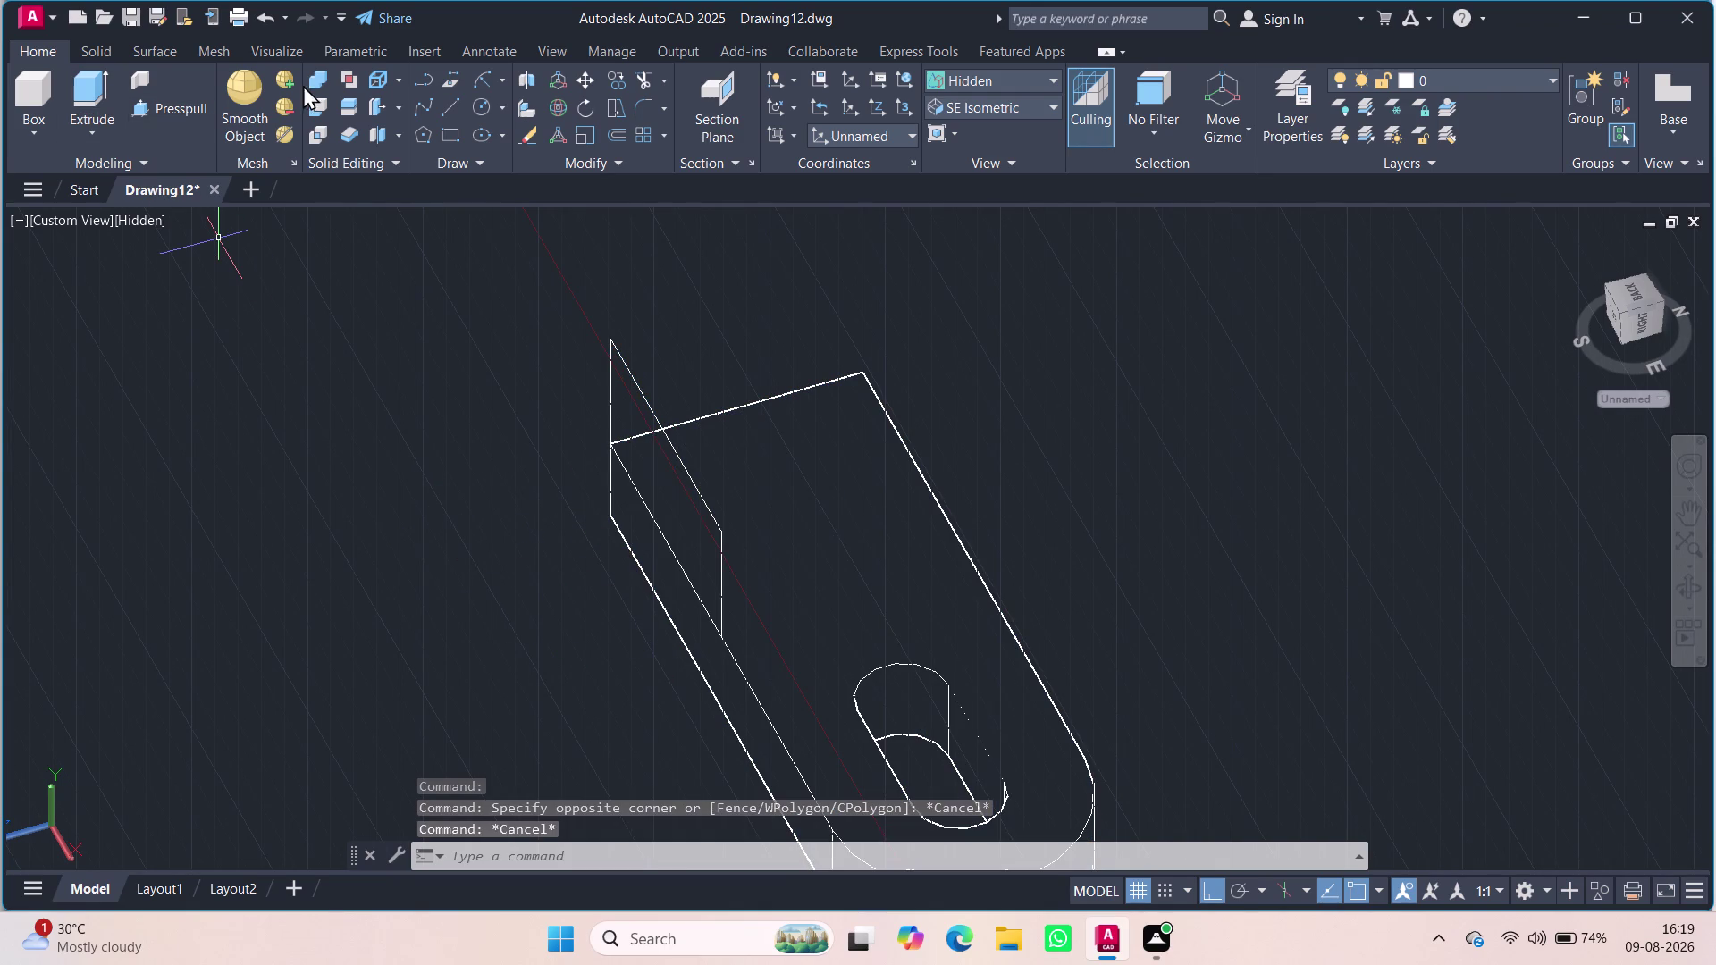
Cancel a started line and clear a selection of the base plate solid.
click(433, 113)
click(439, 111)
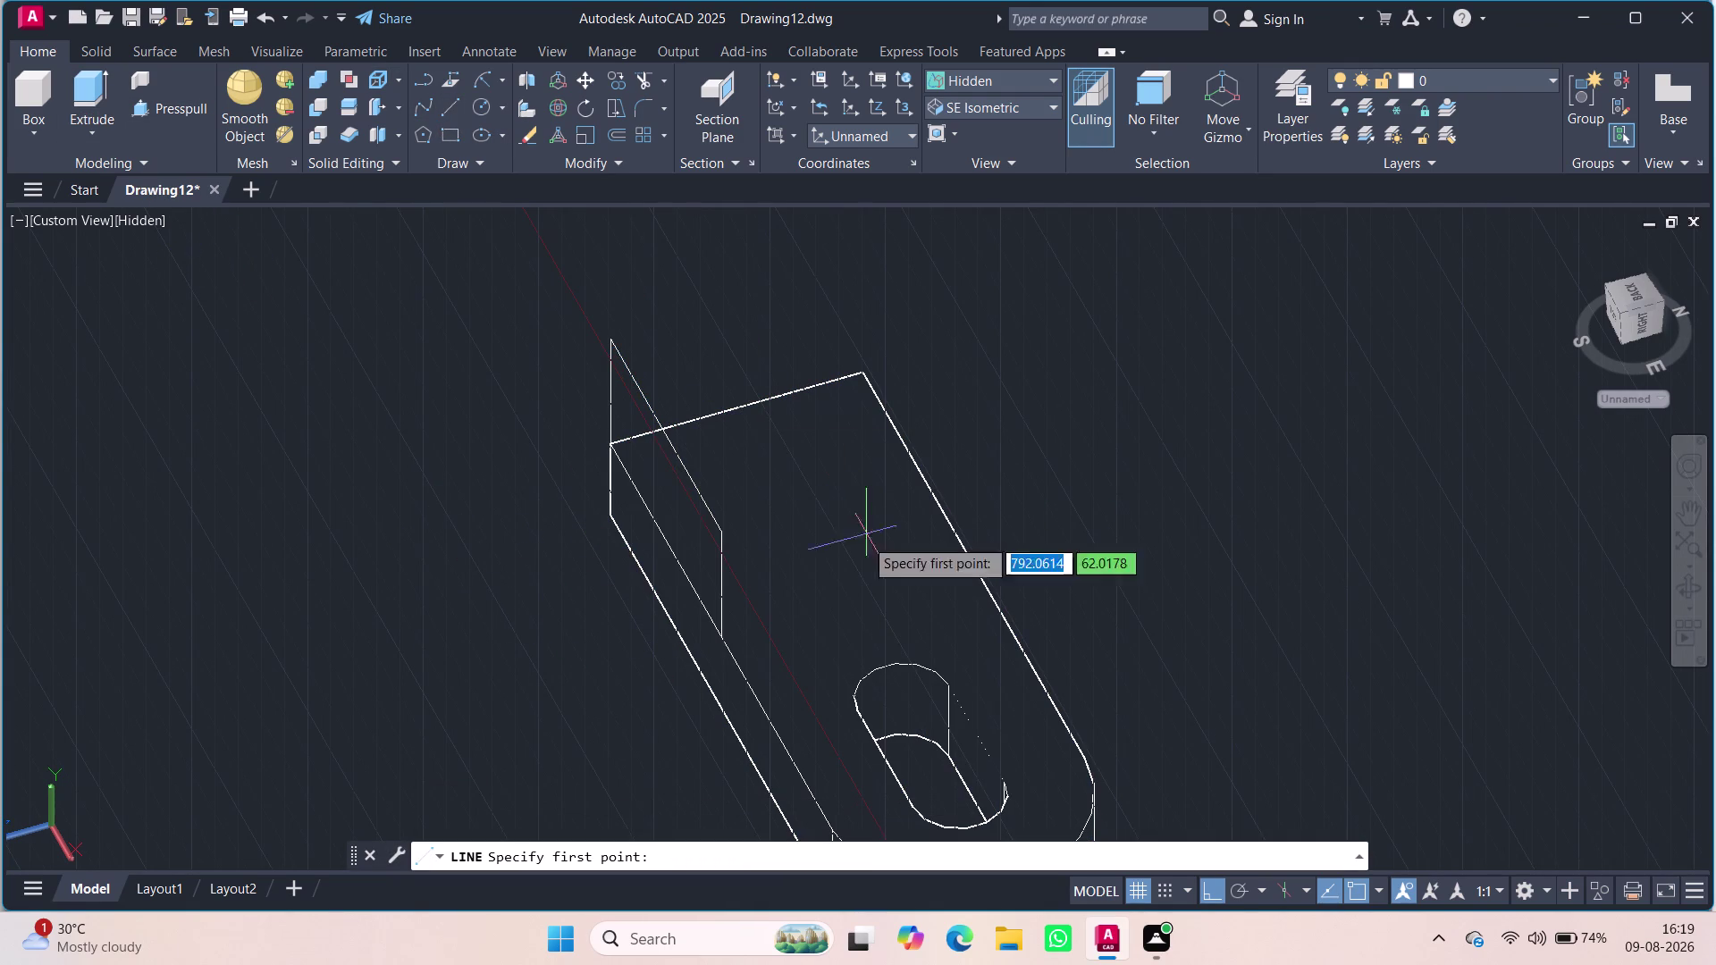
click(610, 453)
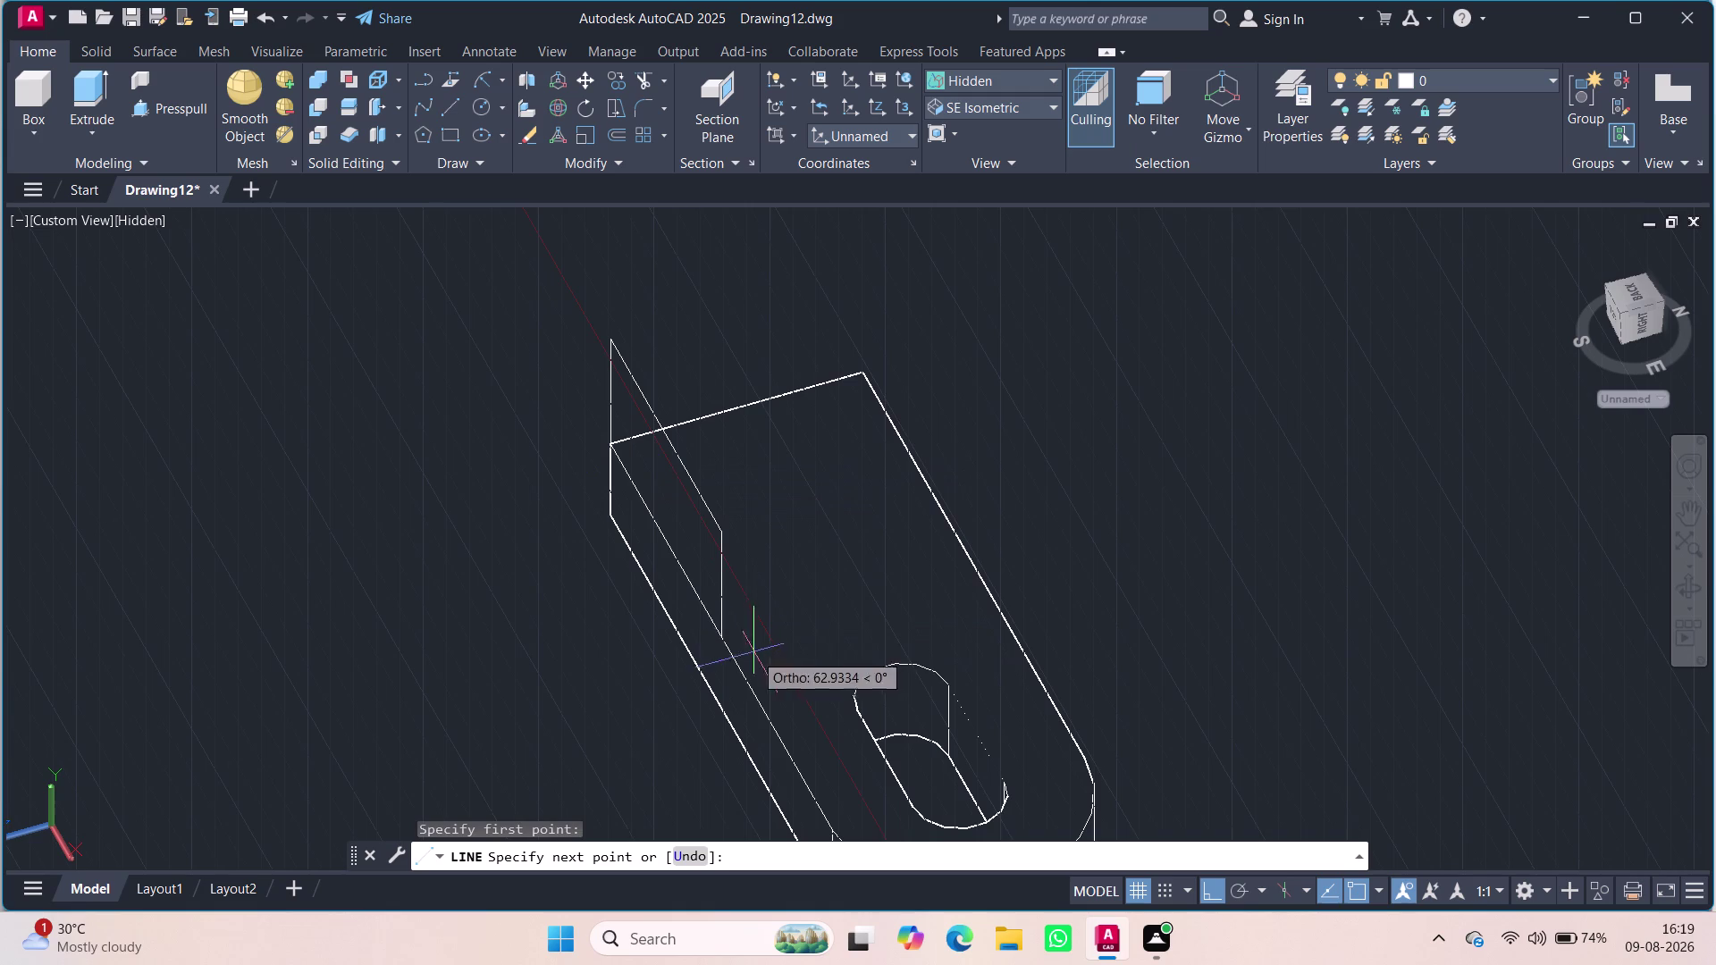
click(725, 636)
key(Escape)
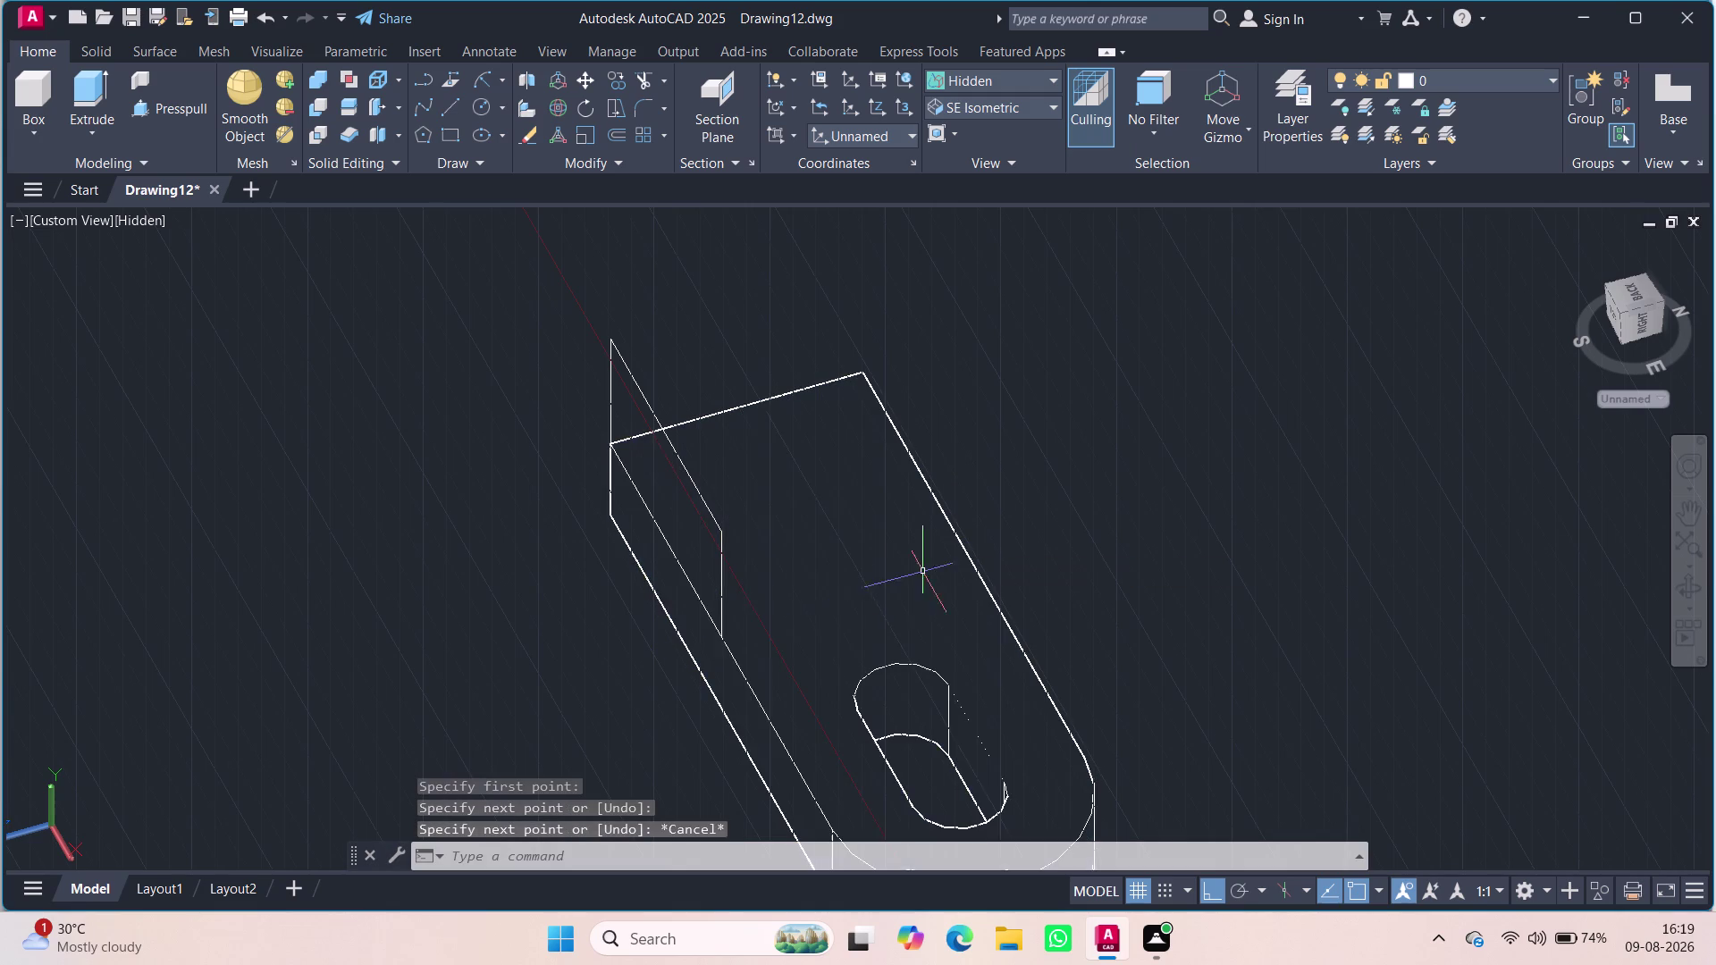
click(698, 595)
click(698, 595)
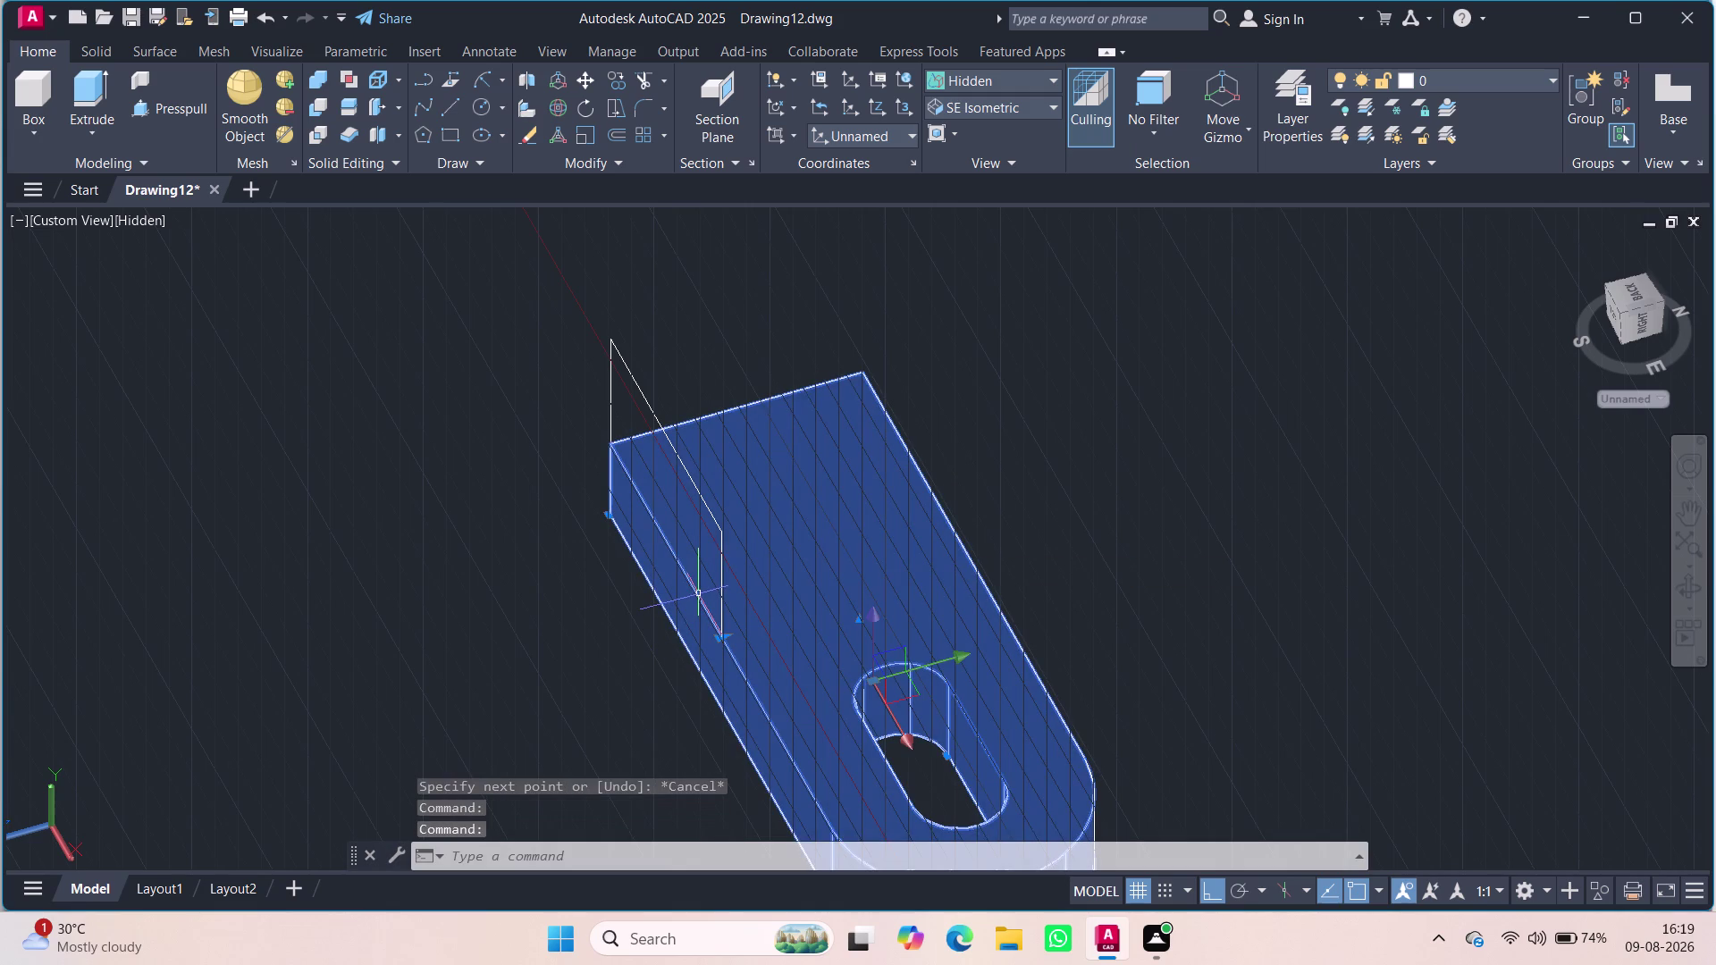
key(Escape)
Set the visual style to 2D Wireframe.
click(153, 224)
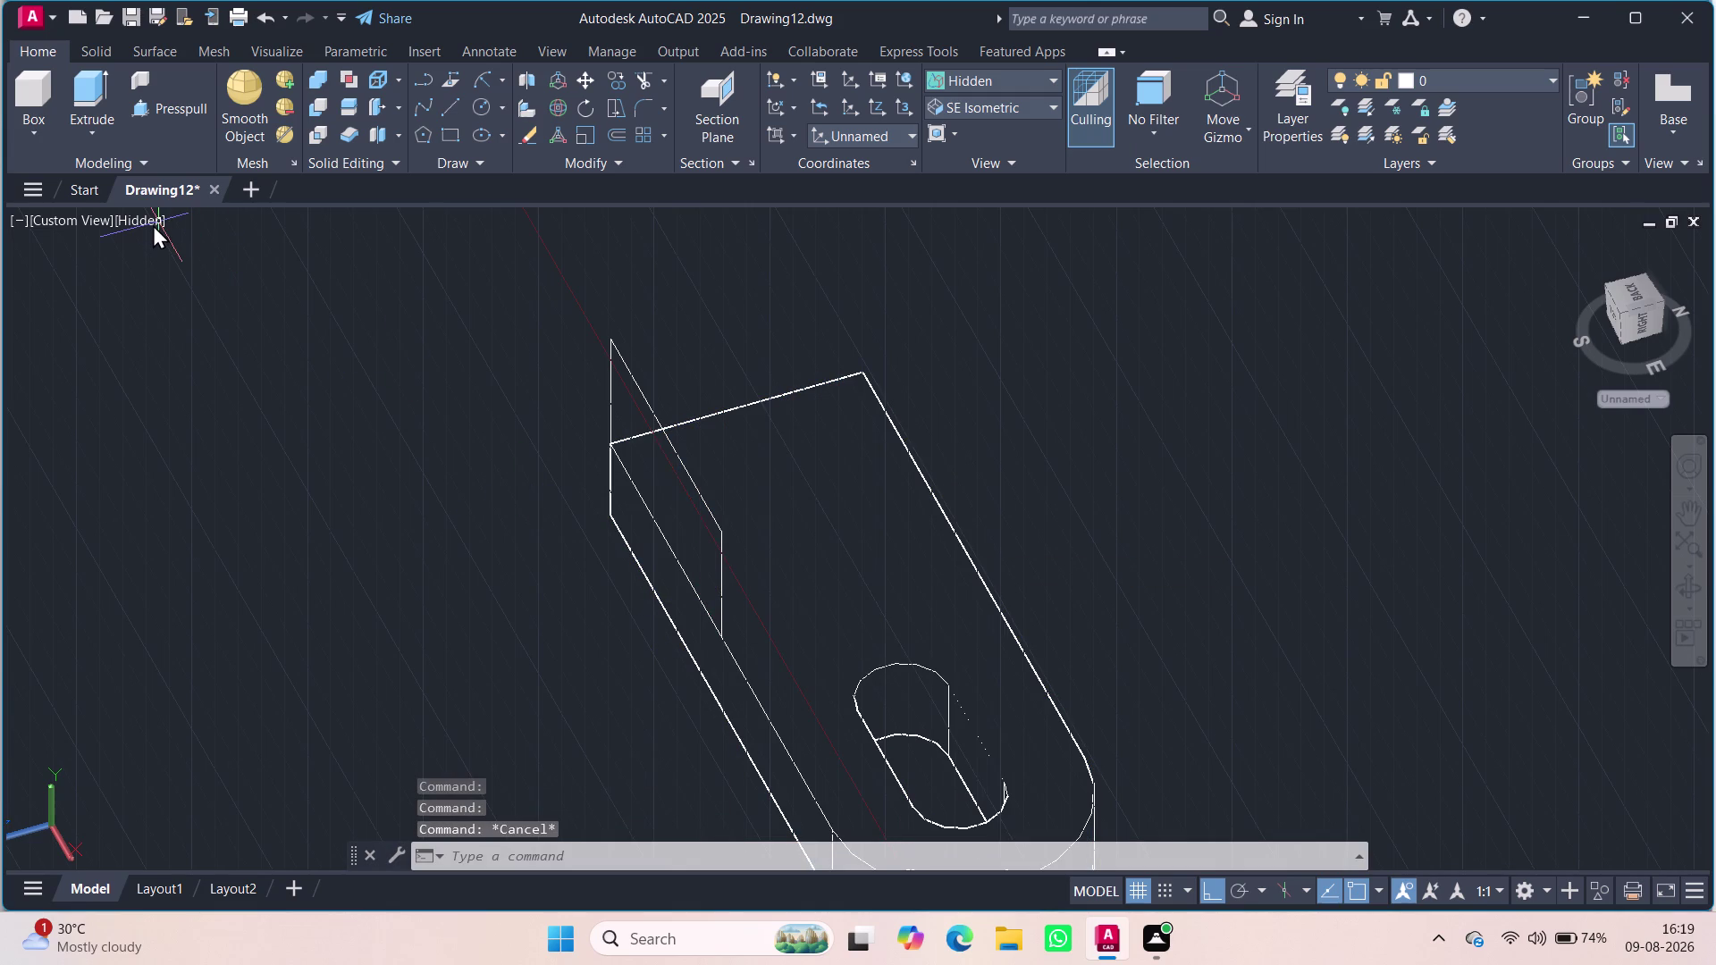
click(191, 265)
click(204, 279)
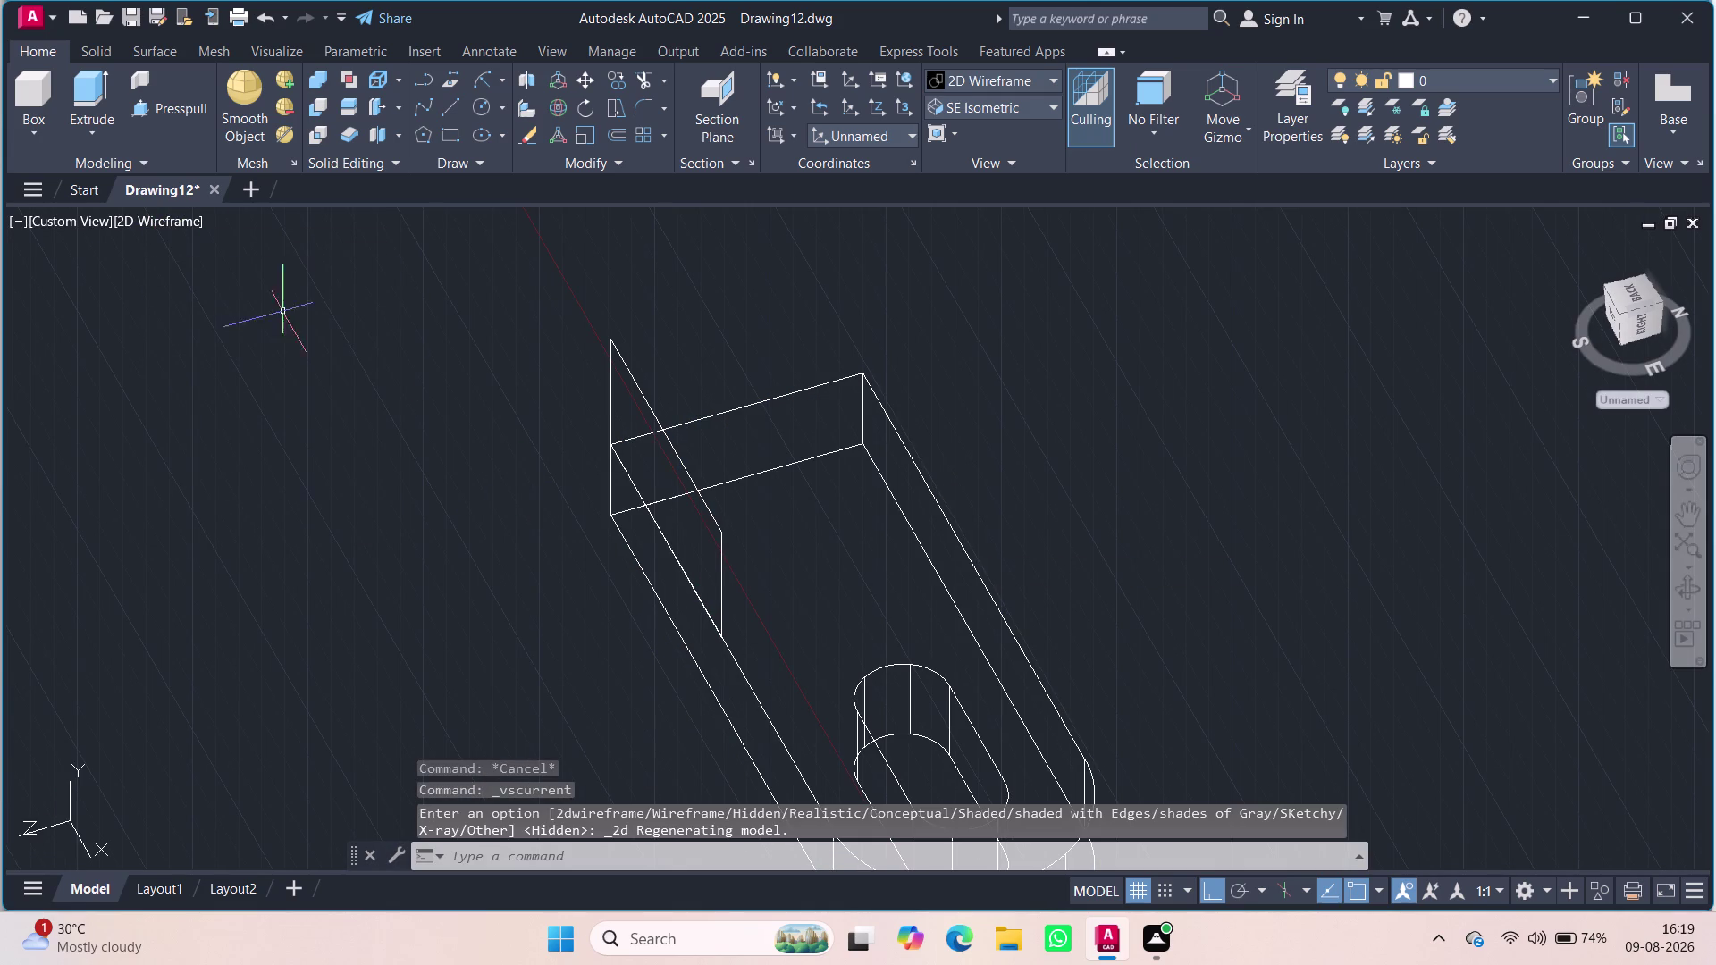
Select the four upright outline lines and join them into one polyline.
click(688, 583)
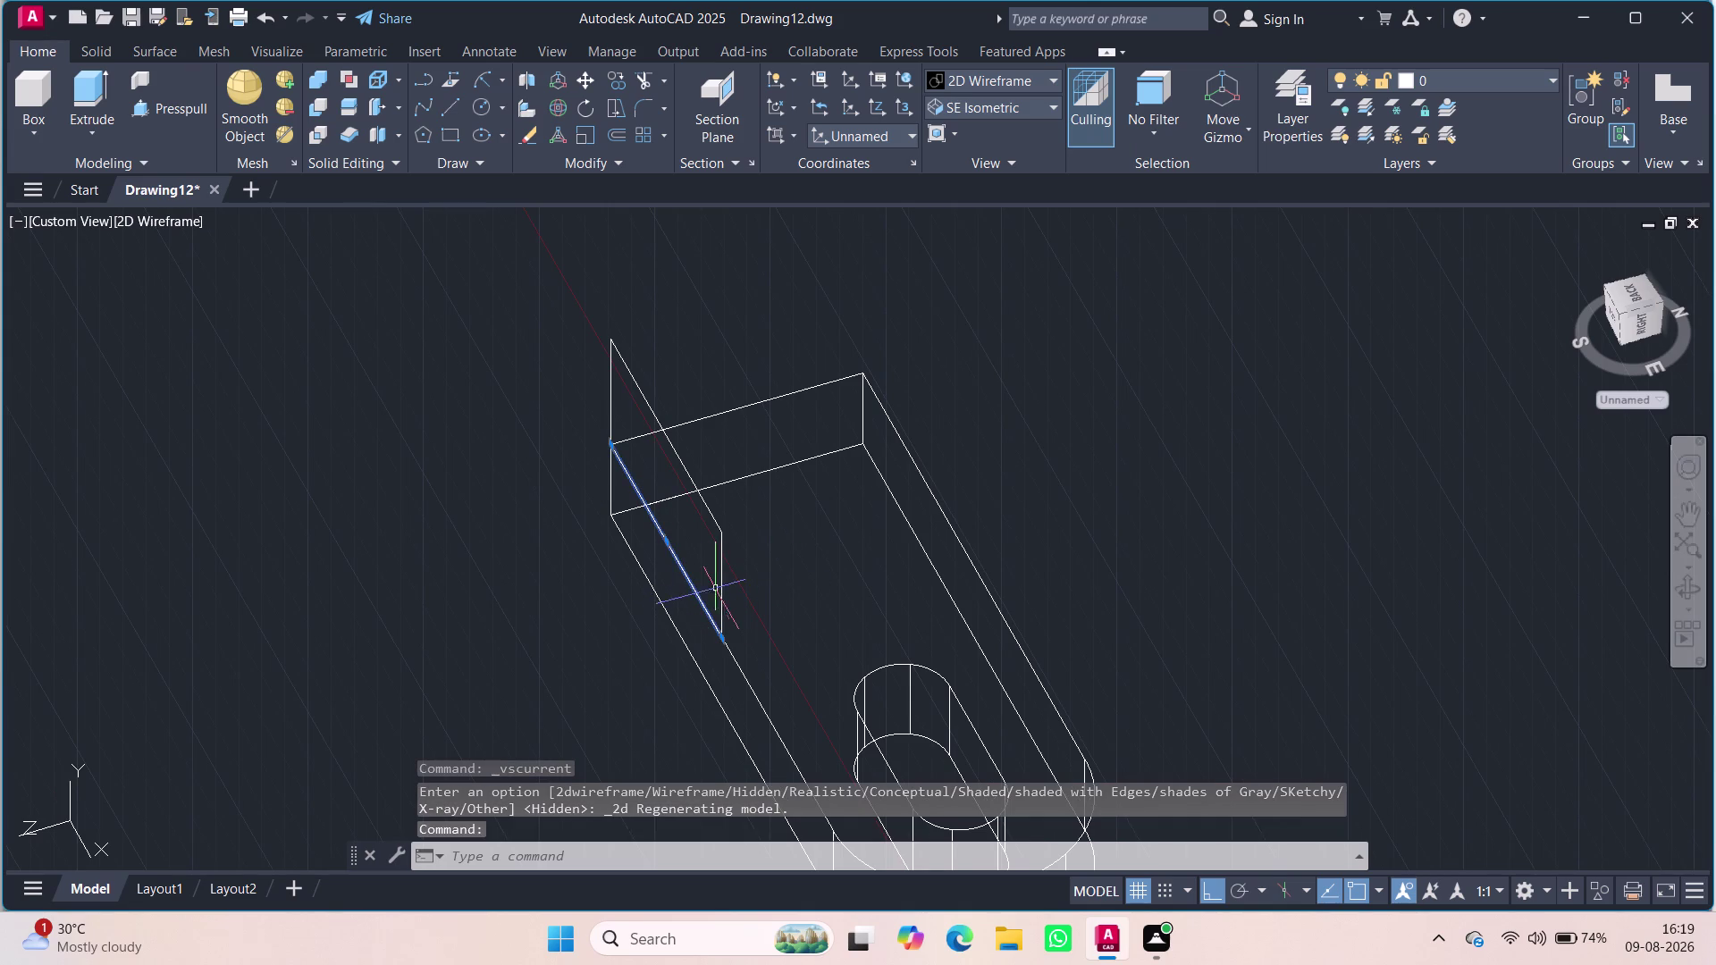
click(719, 580)
click(702, 495)
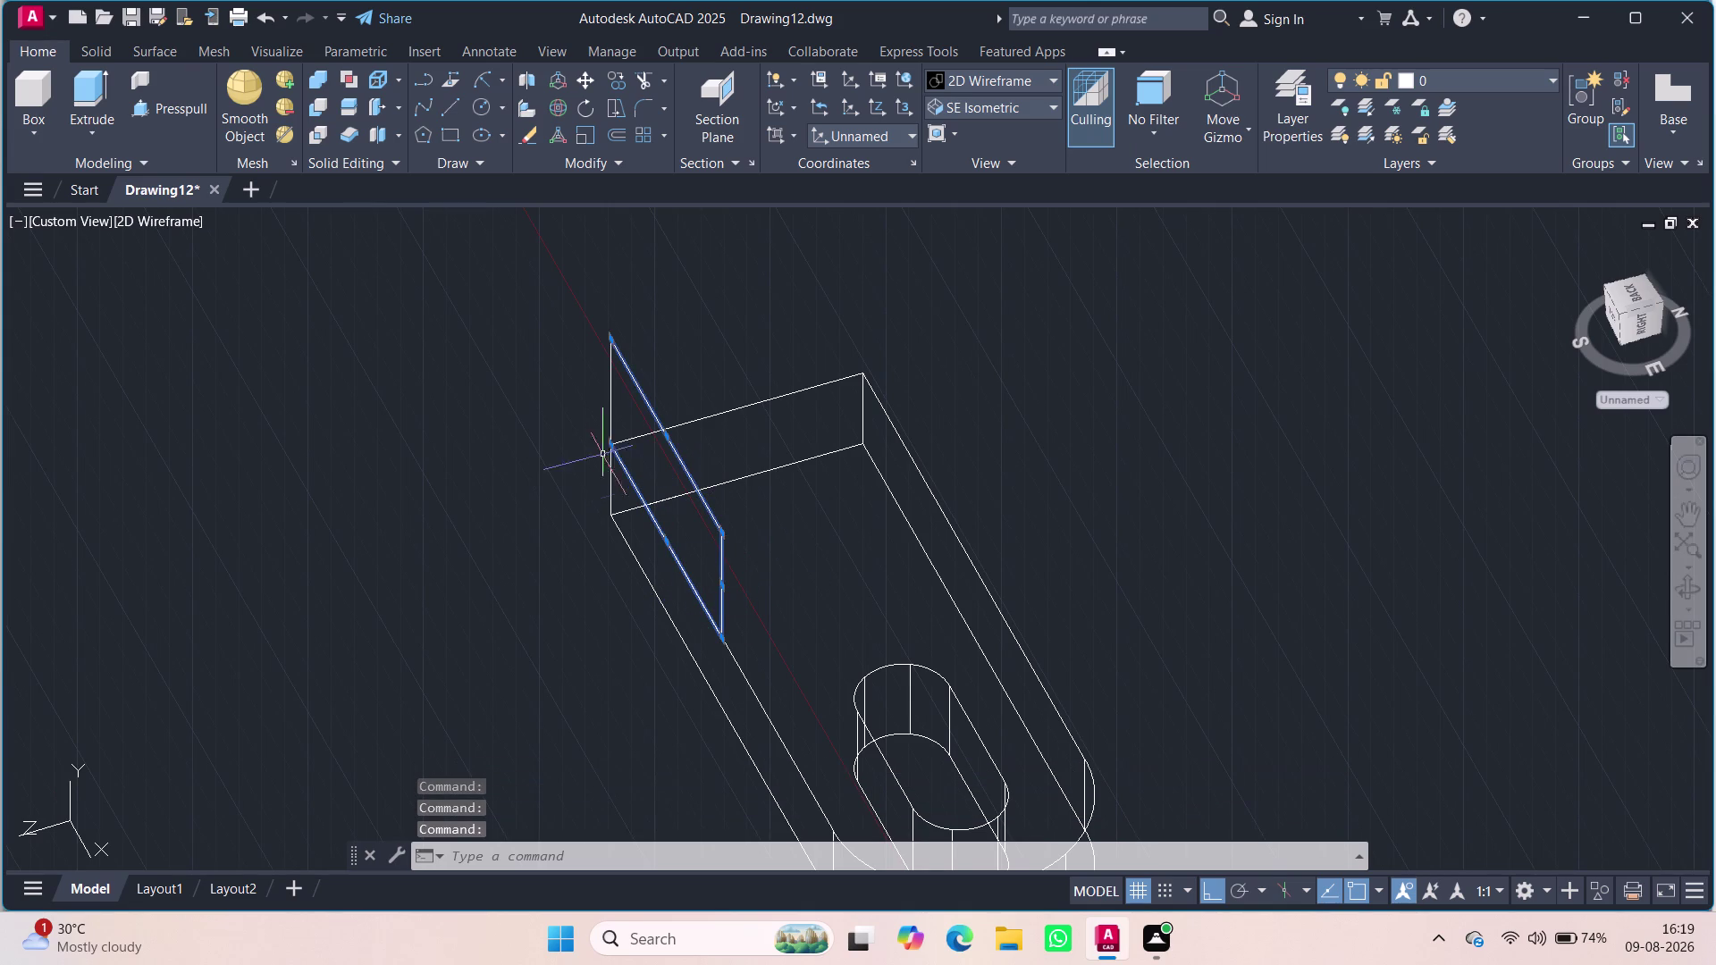
click(612, 420)
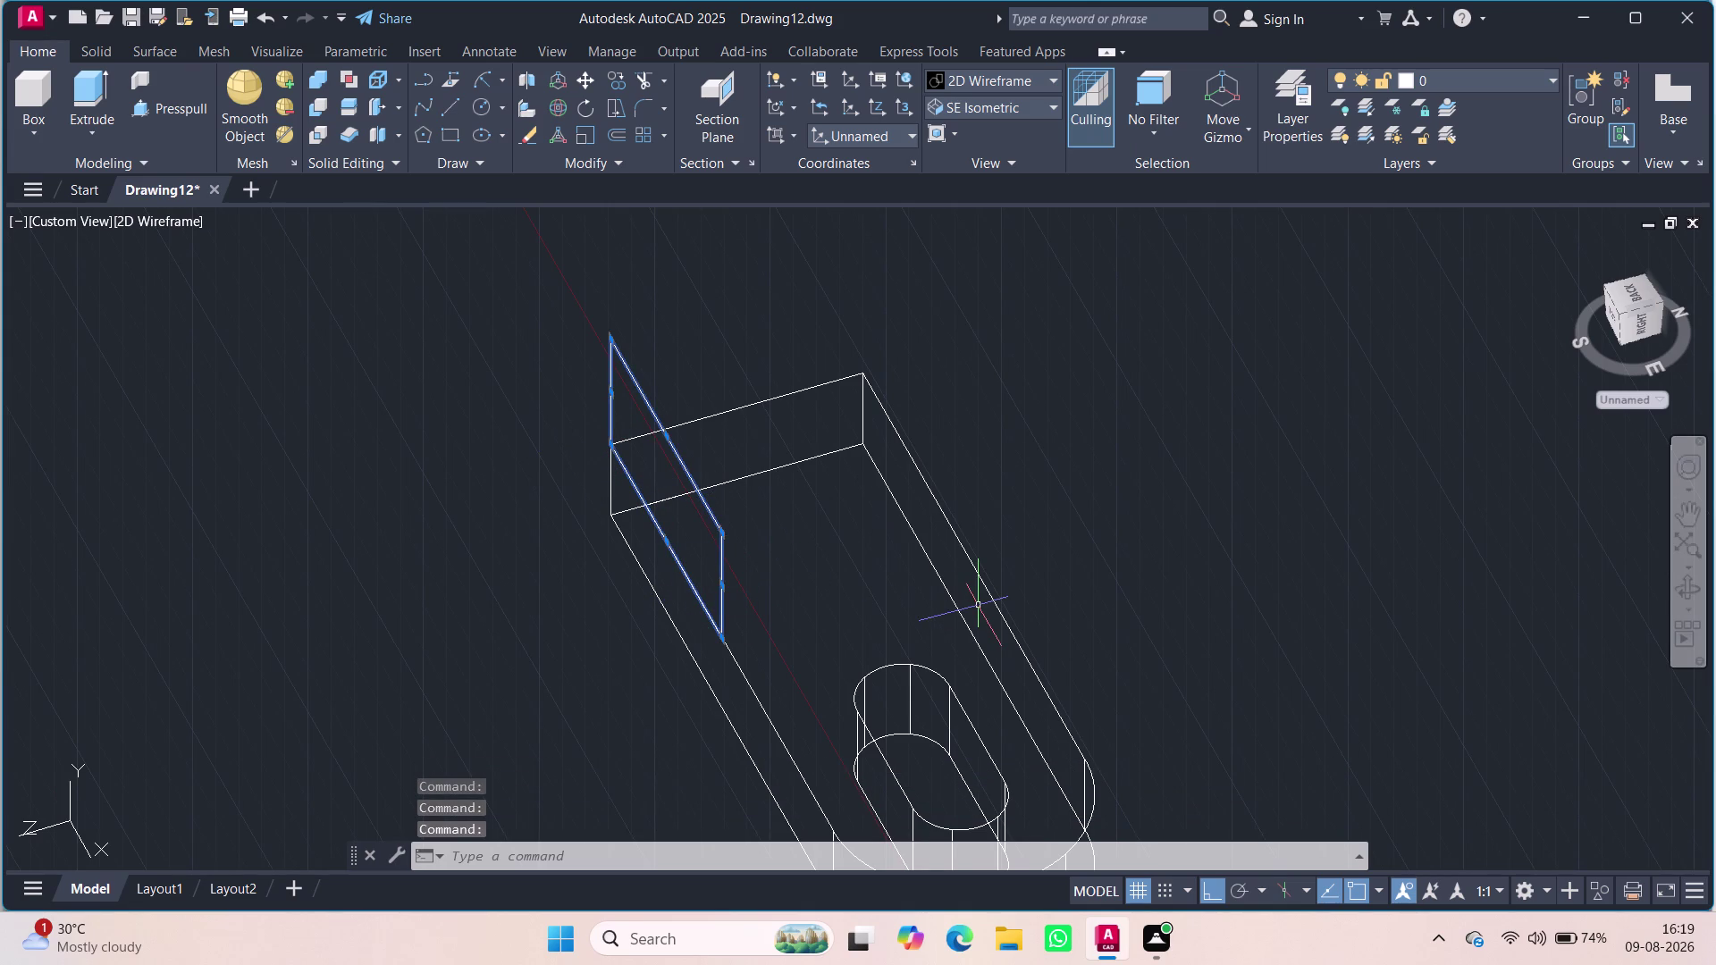
key(j)
key(Return)
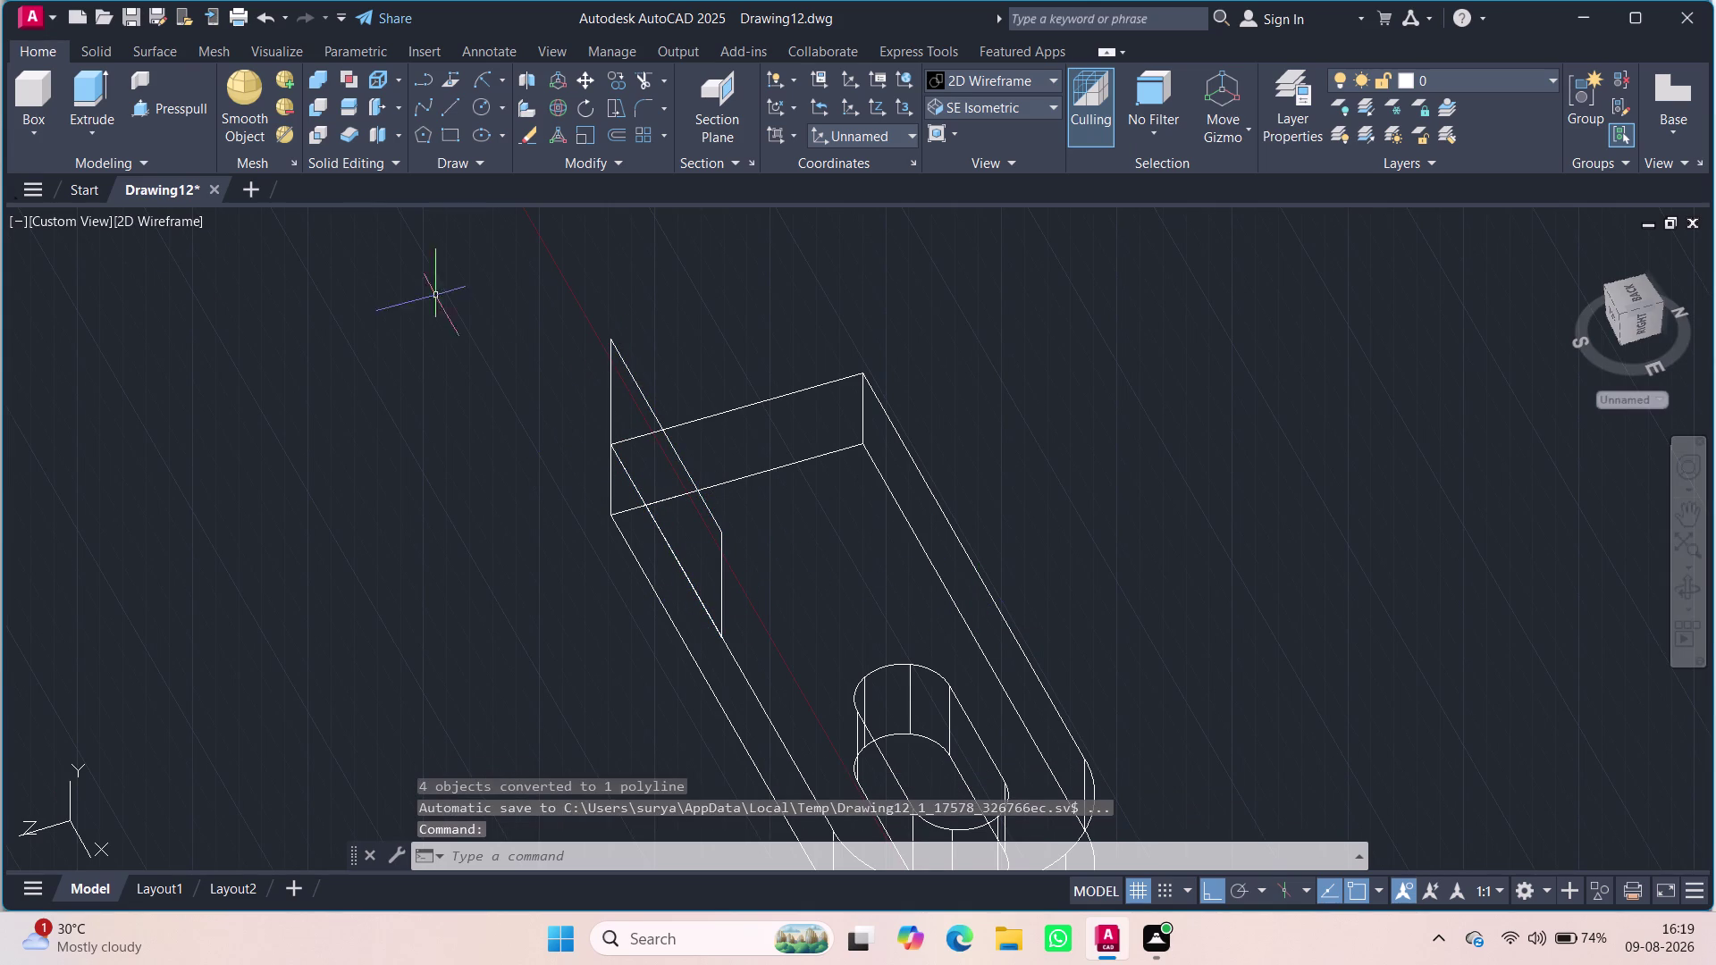
click(166, 98)
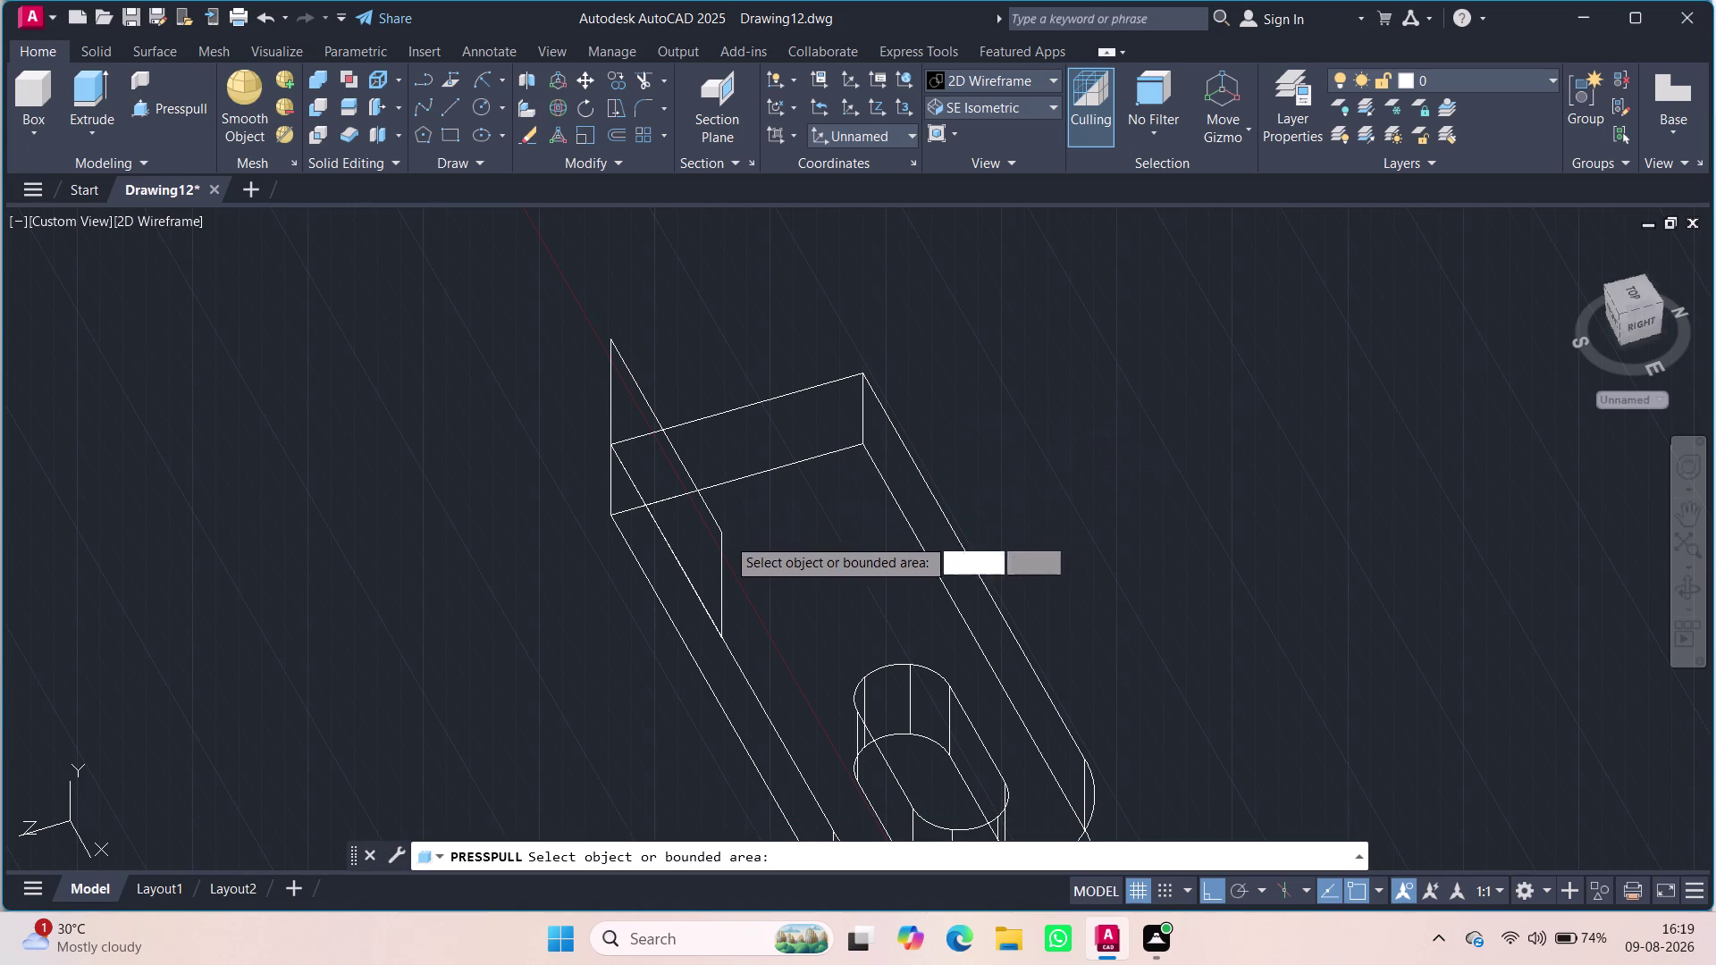
Press-pull the upright polyline 12 units into a solid block.
click(723, 543)
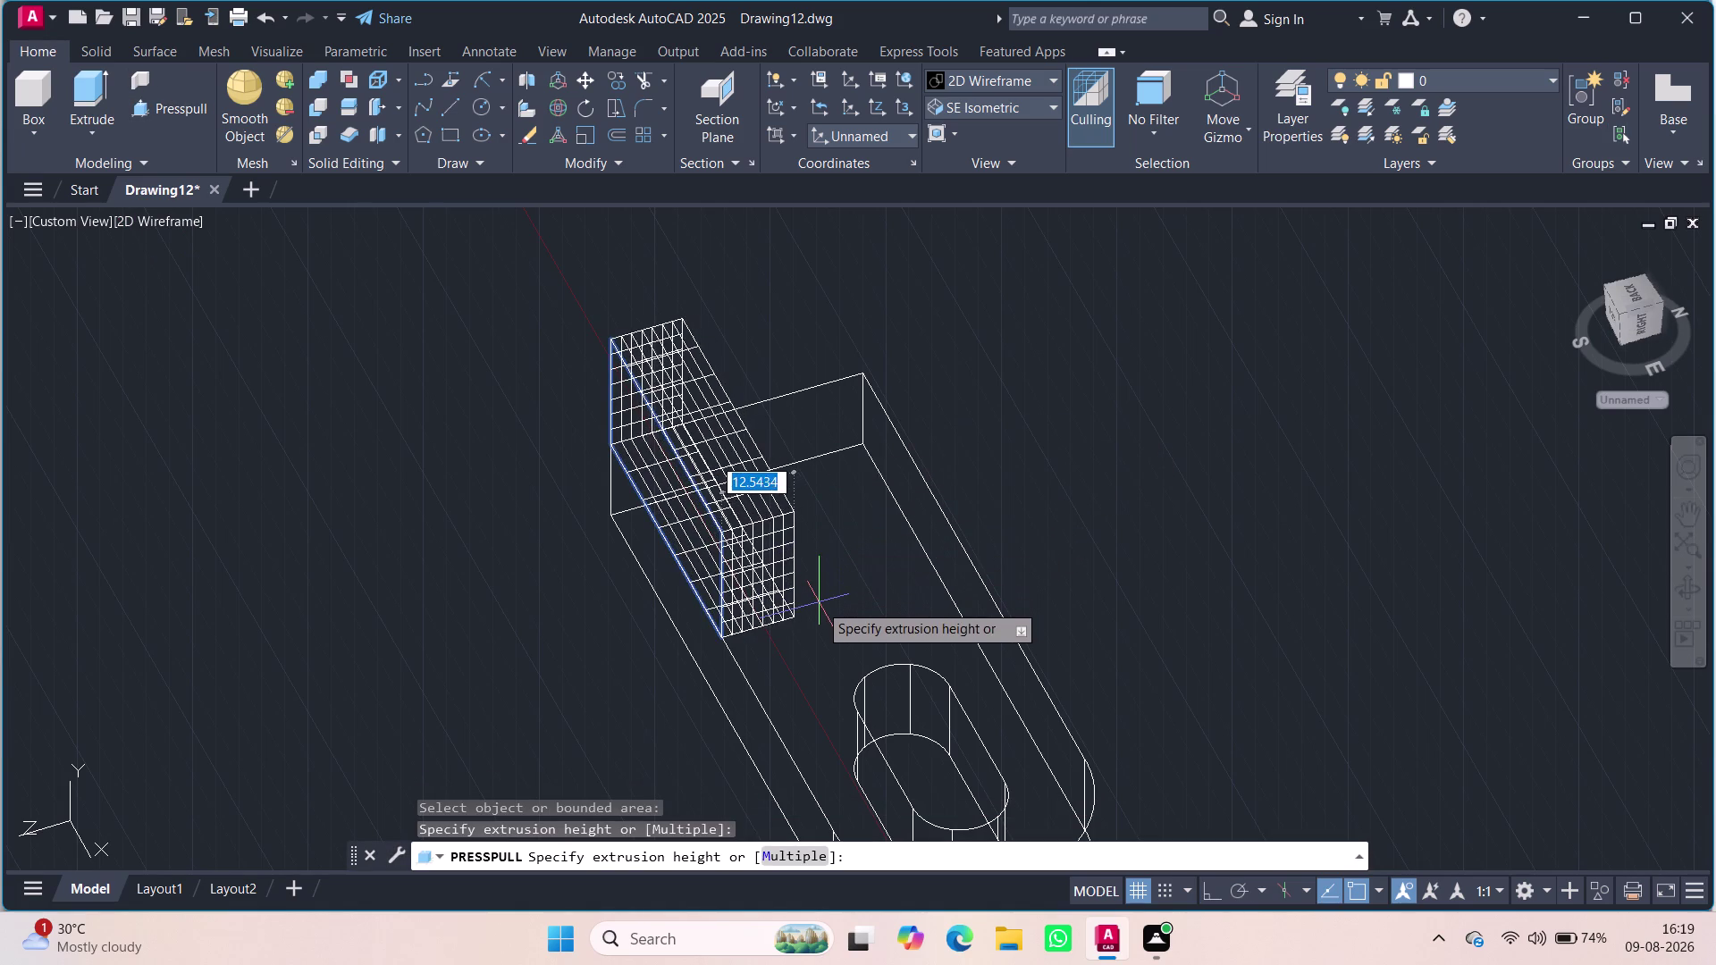
text(1)
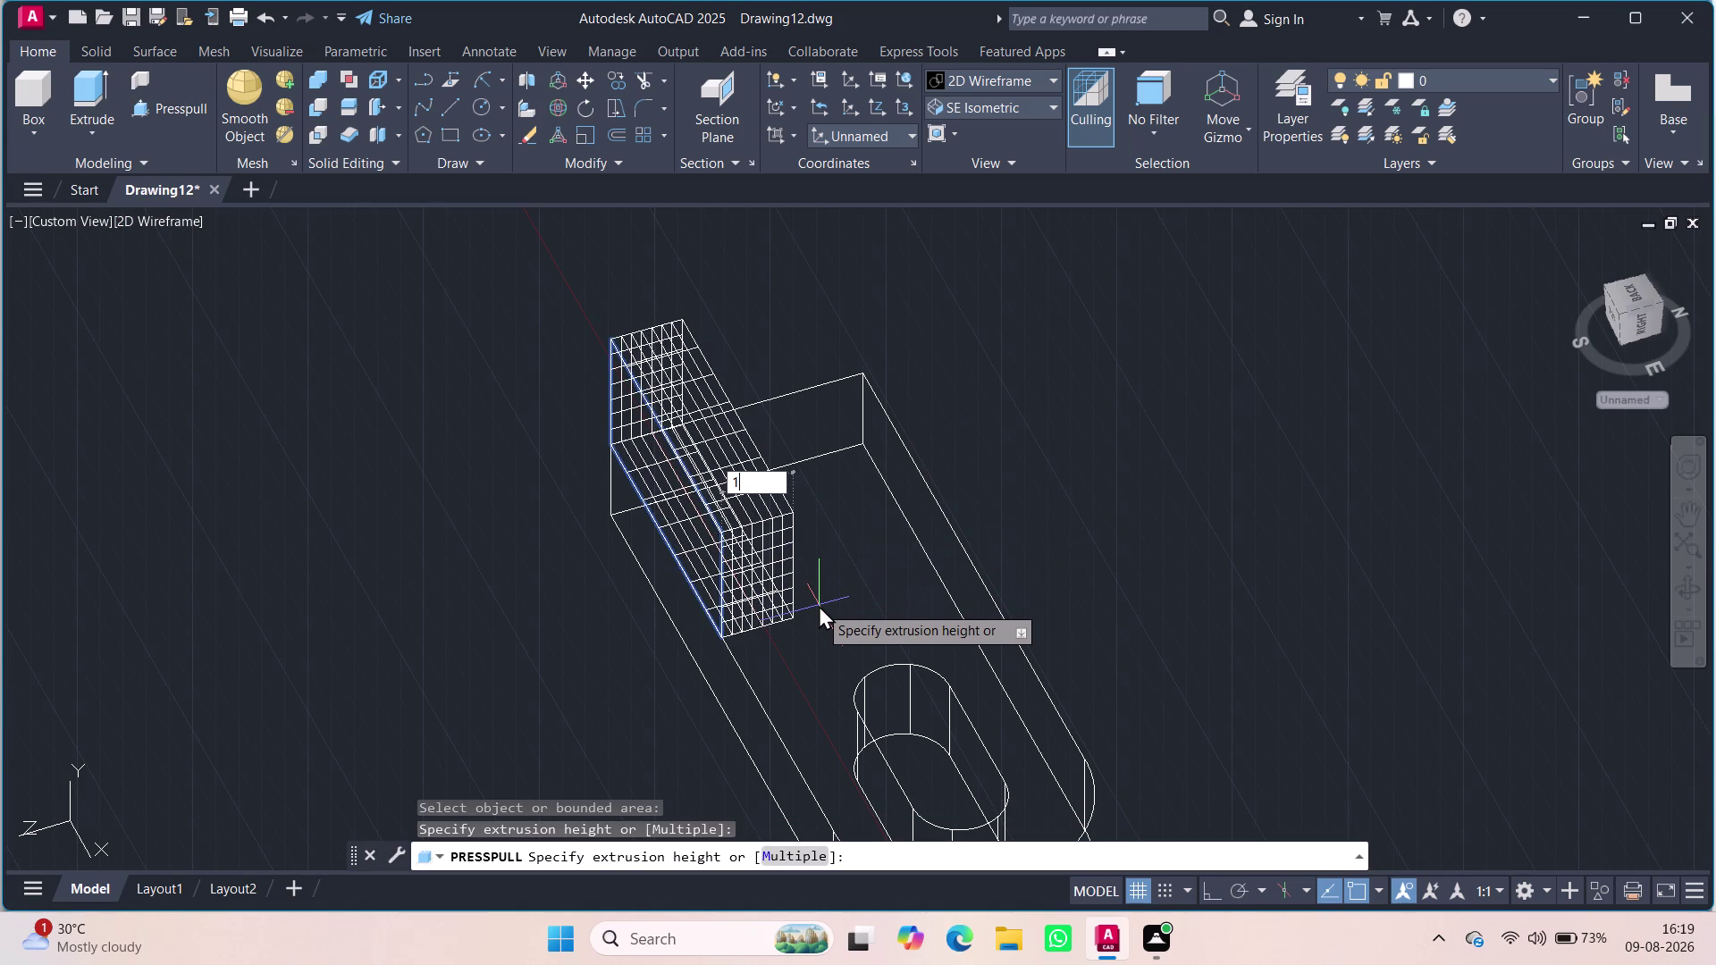
text(2)
key(Return)
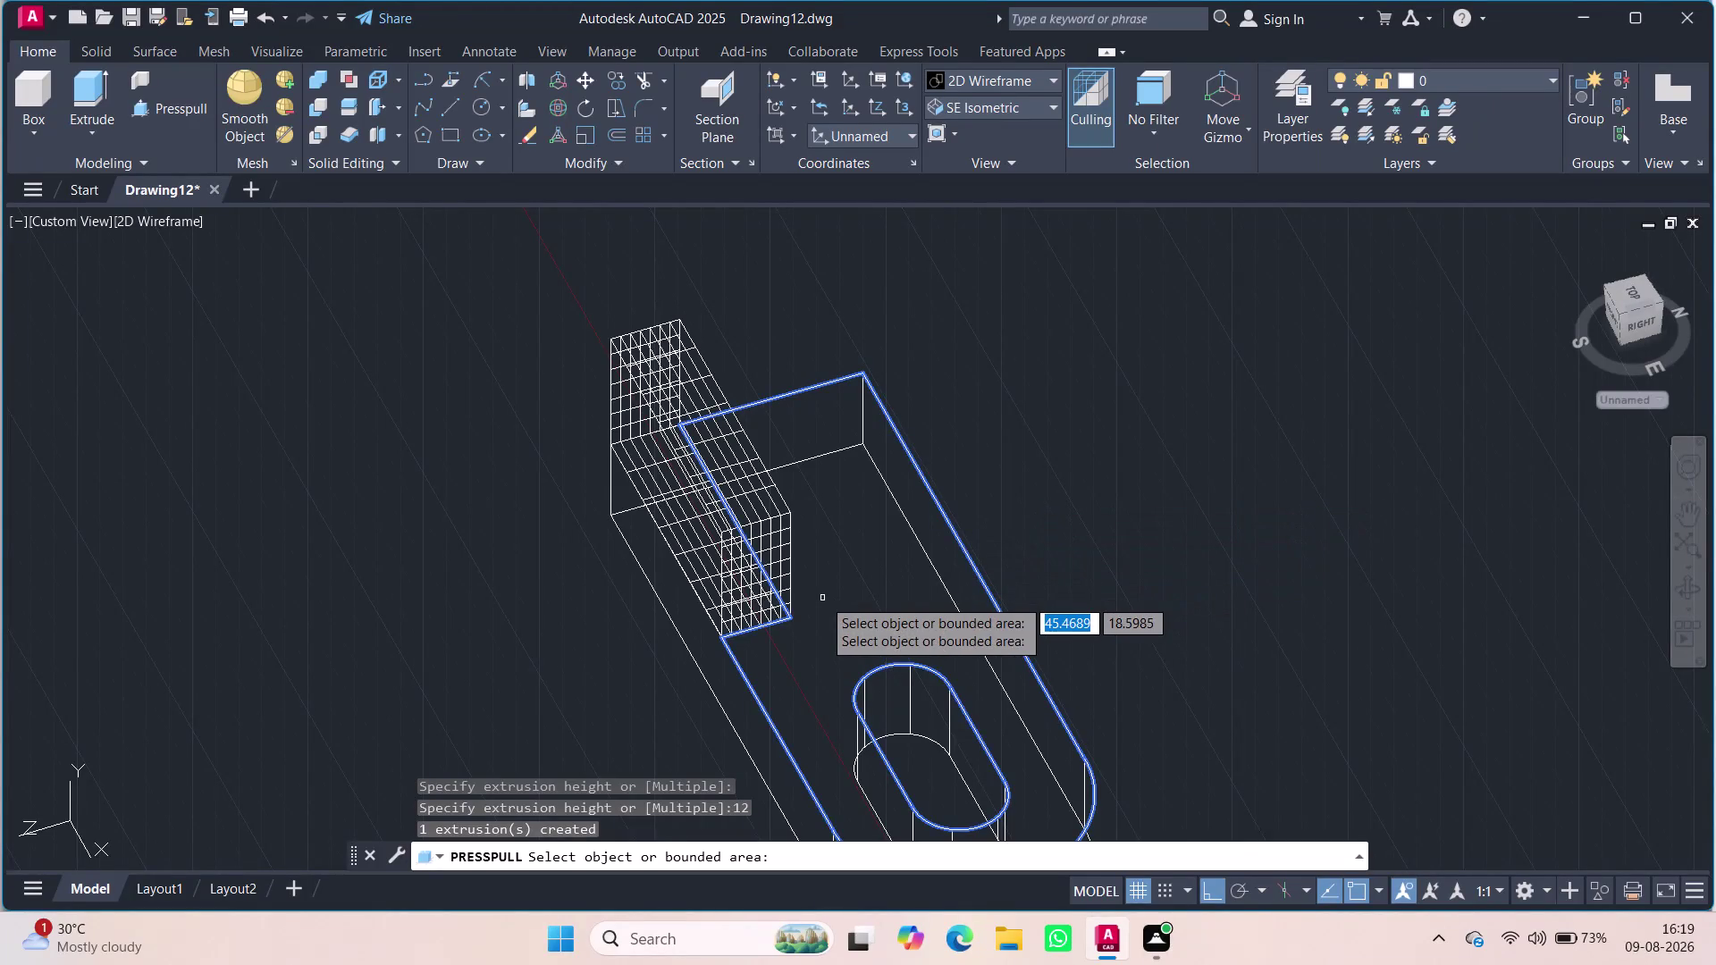
key(Escape)
key(Escape)
click(158, 217)
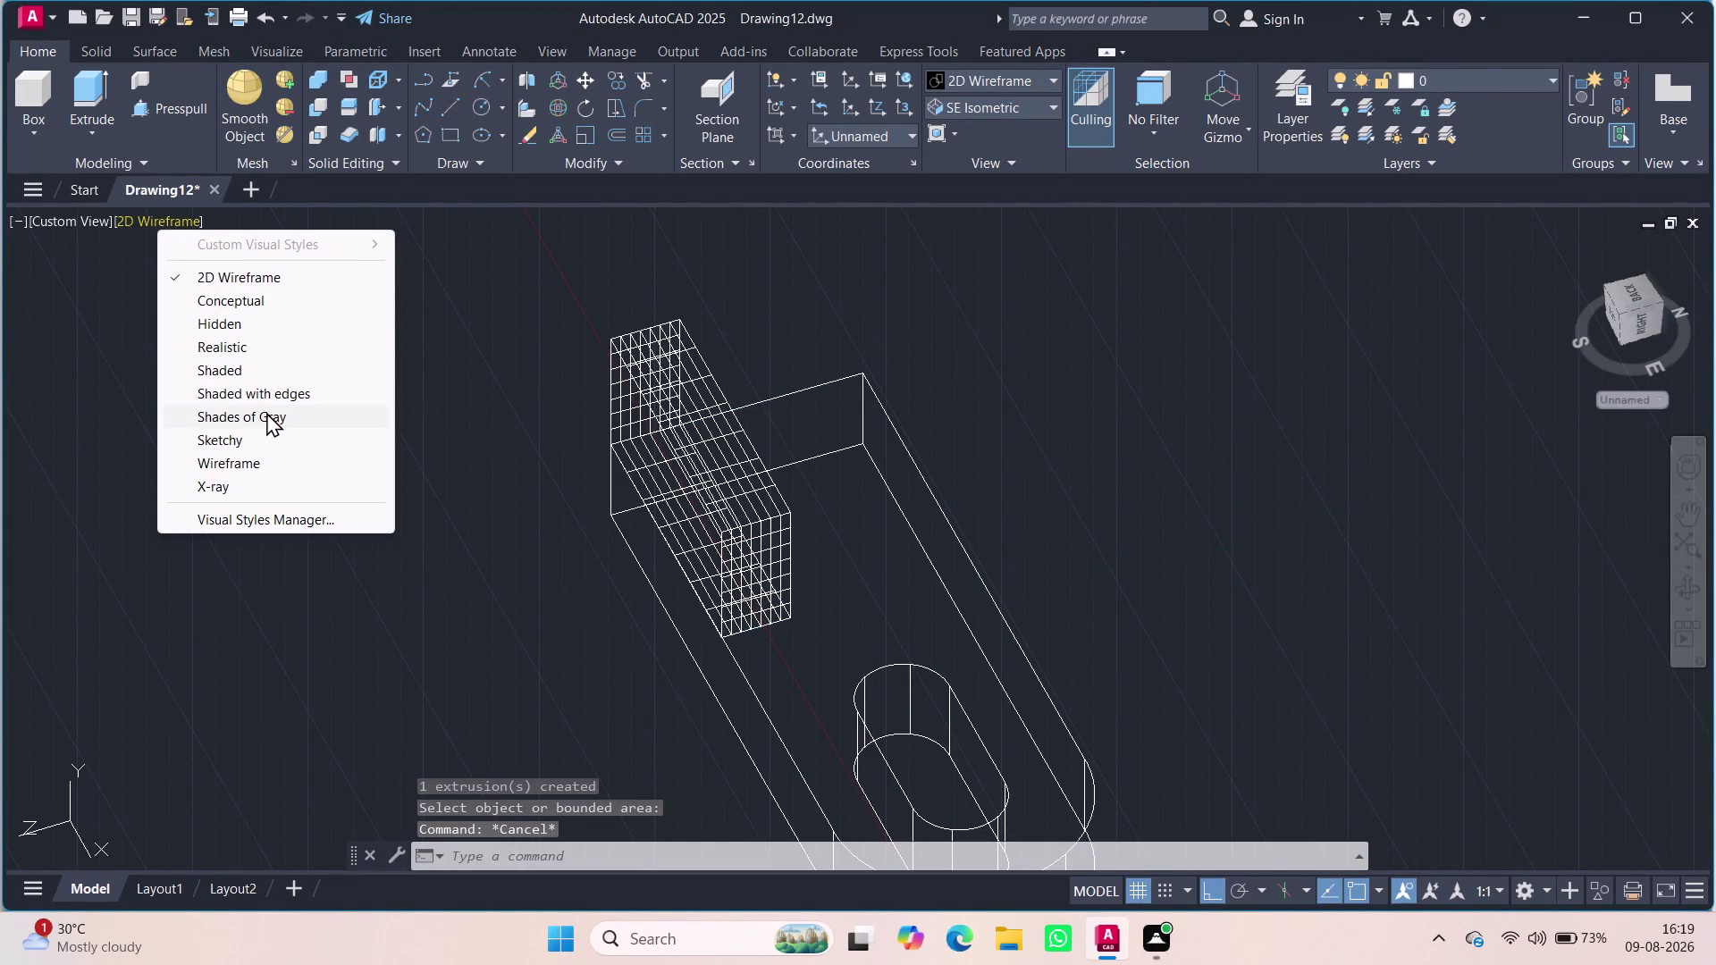
Shade the model in gray and press-pull the upright block's face.
click(266, 412)
middle_drag(495, 505, 551, 473)
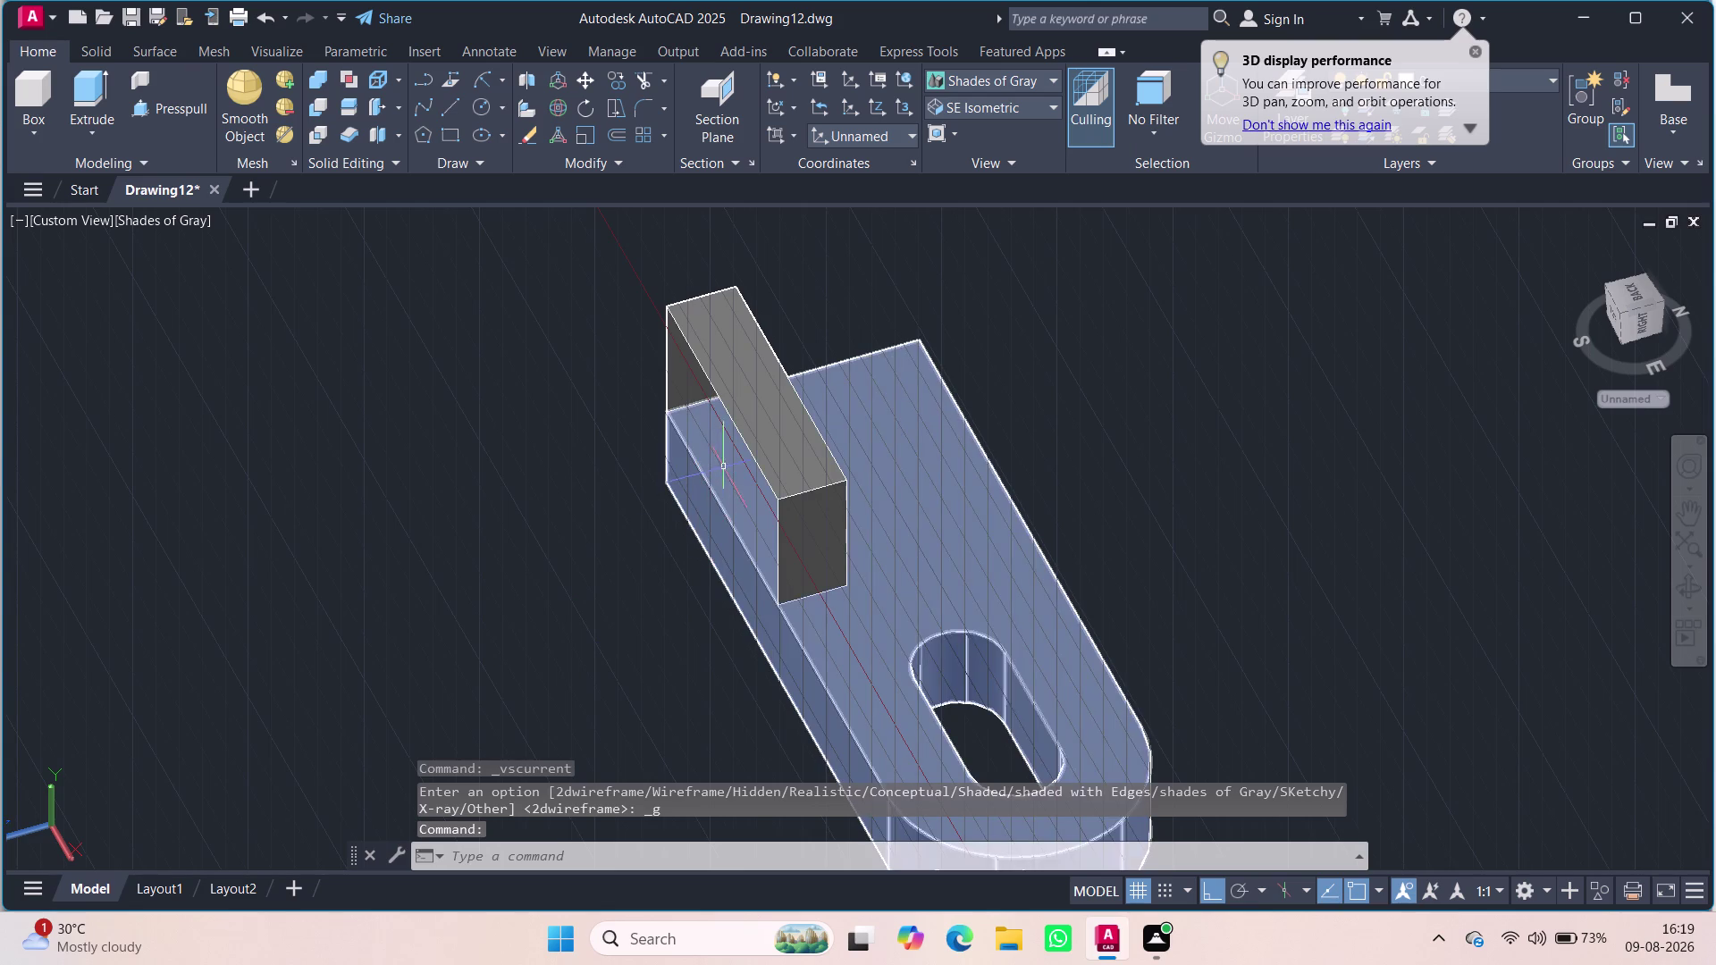
click(176, 107)
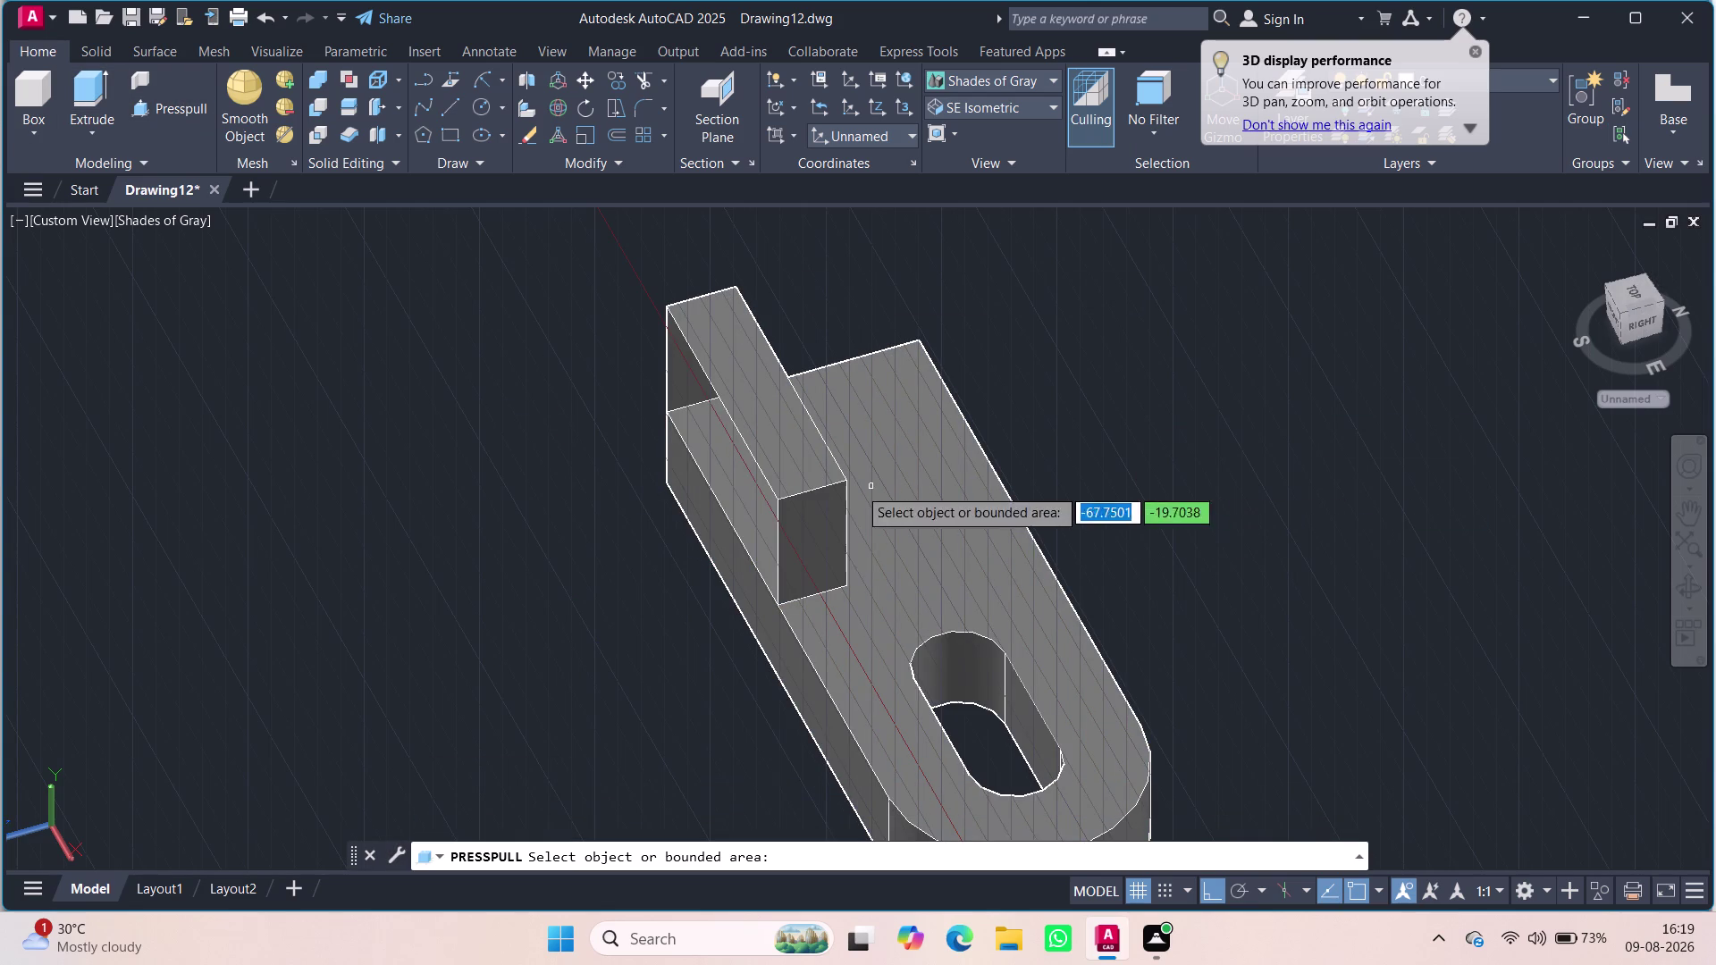
click(736, 482)
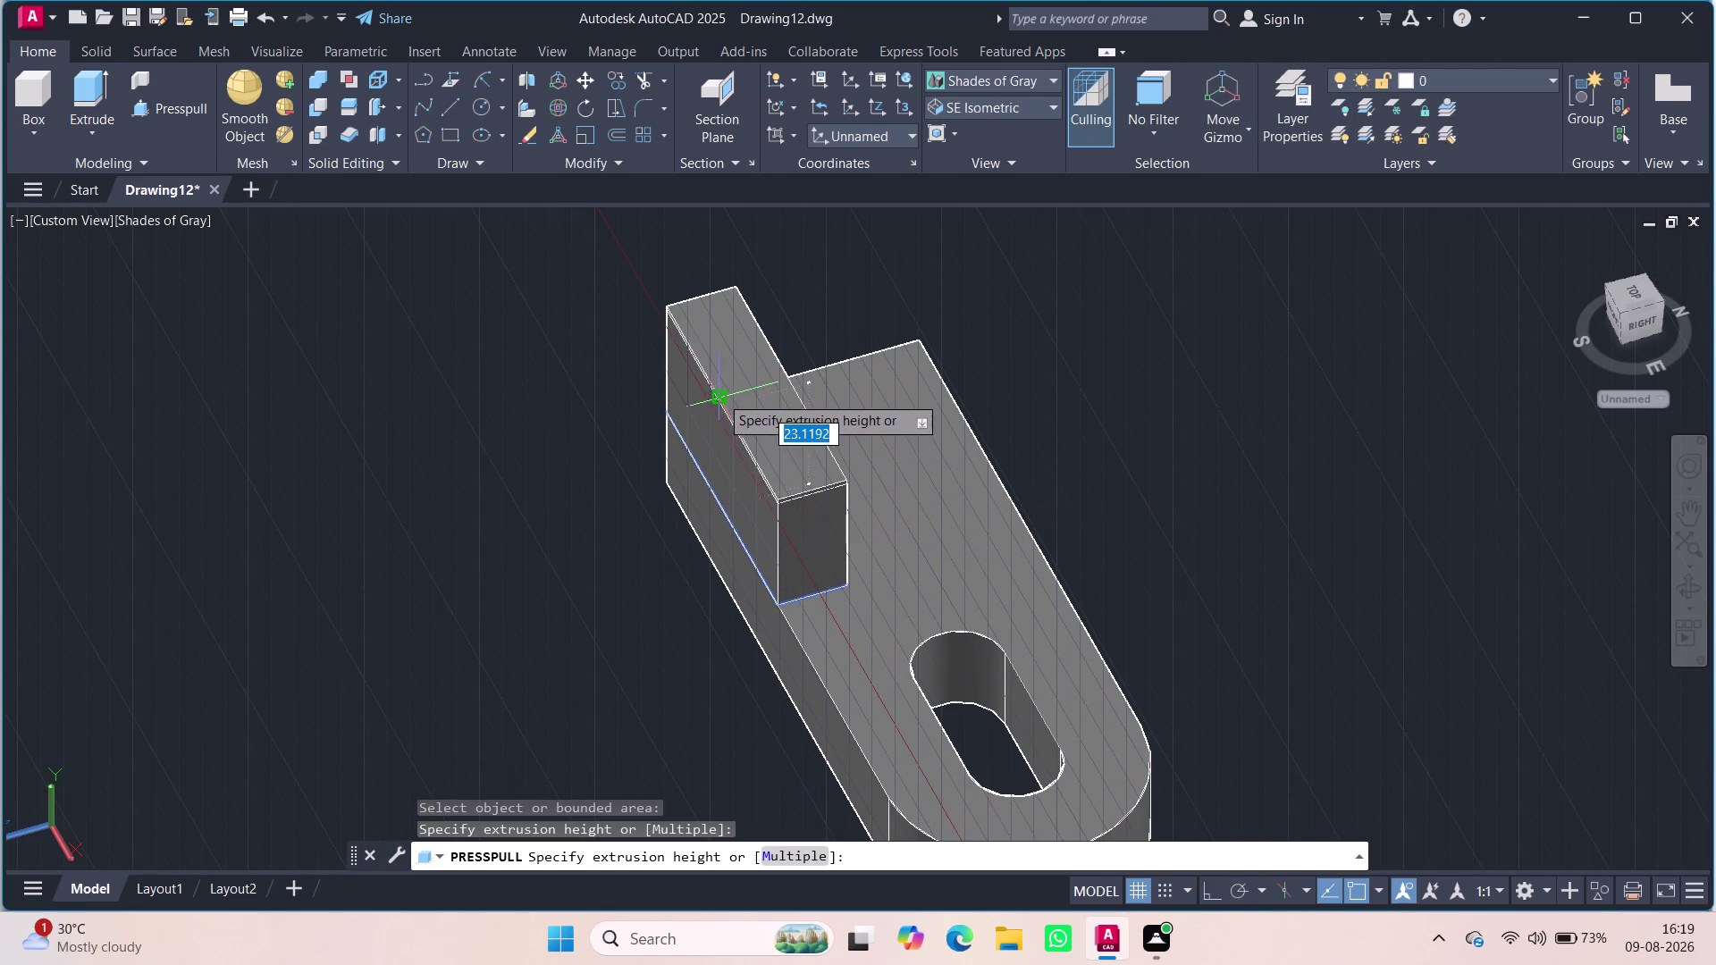
click(673, 318)
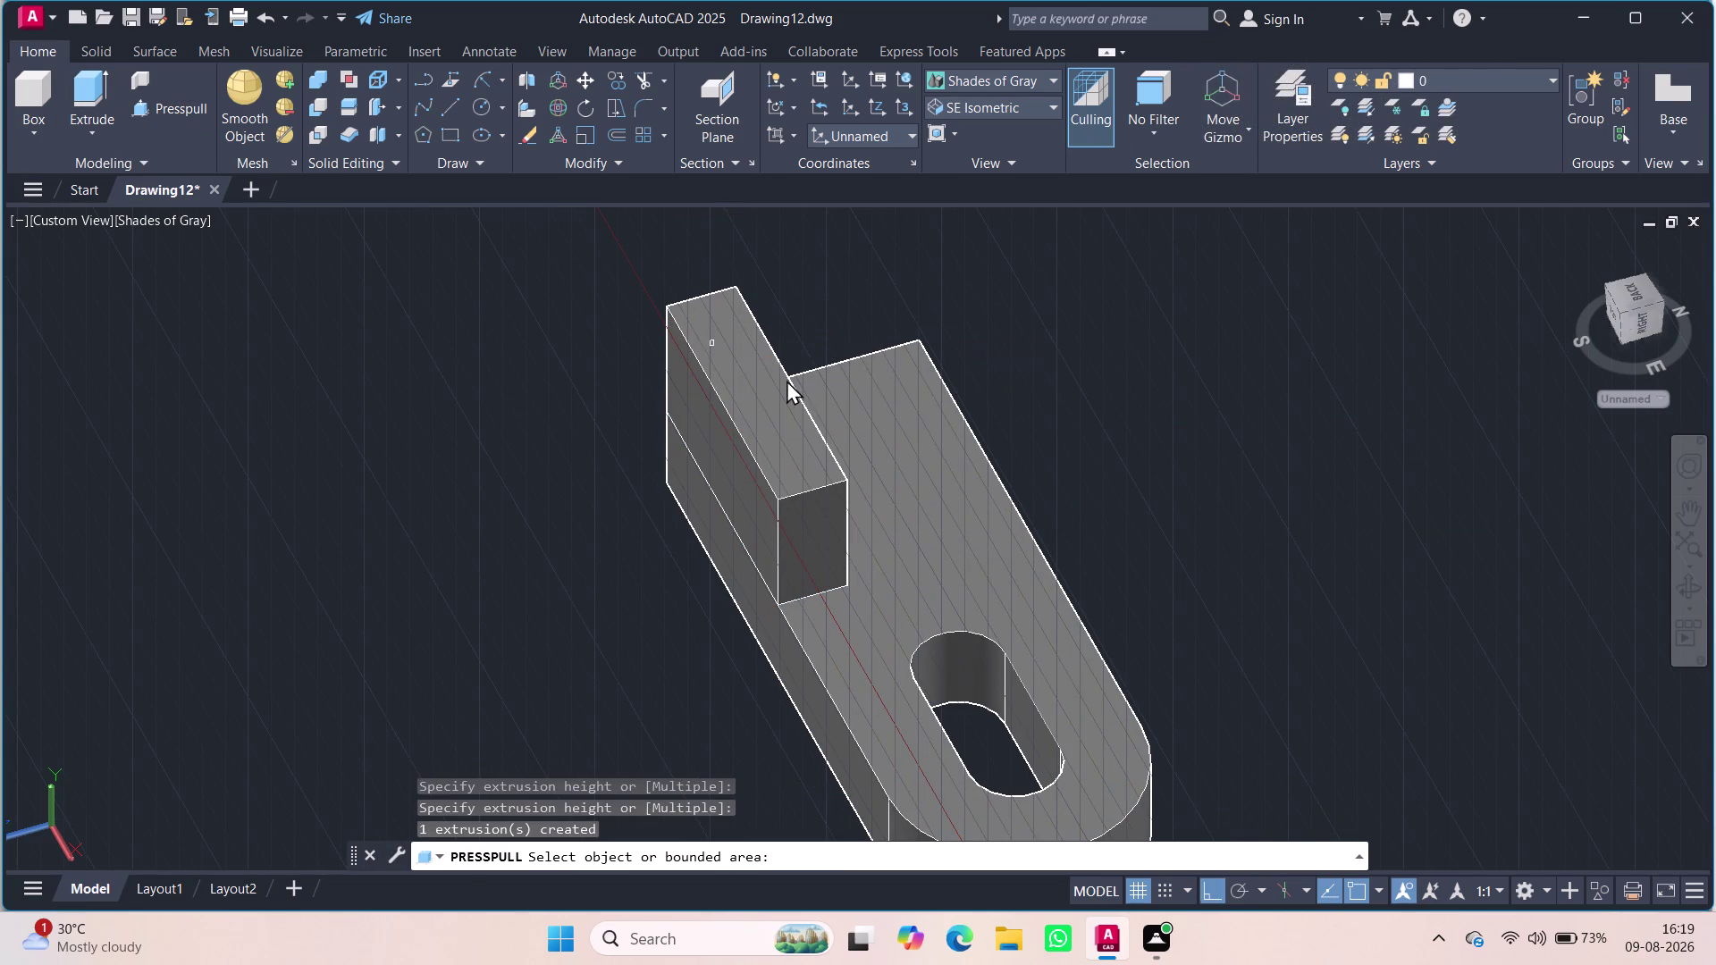
key(Escape)
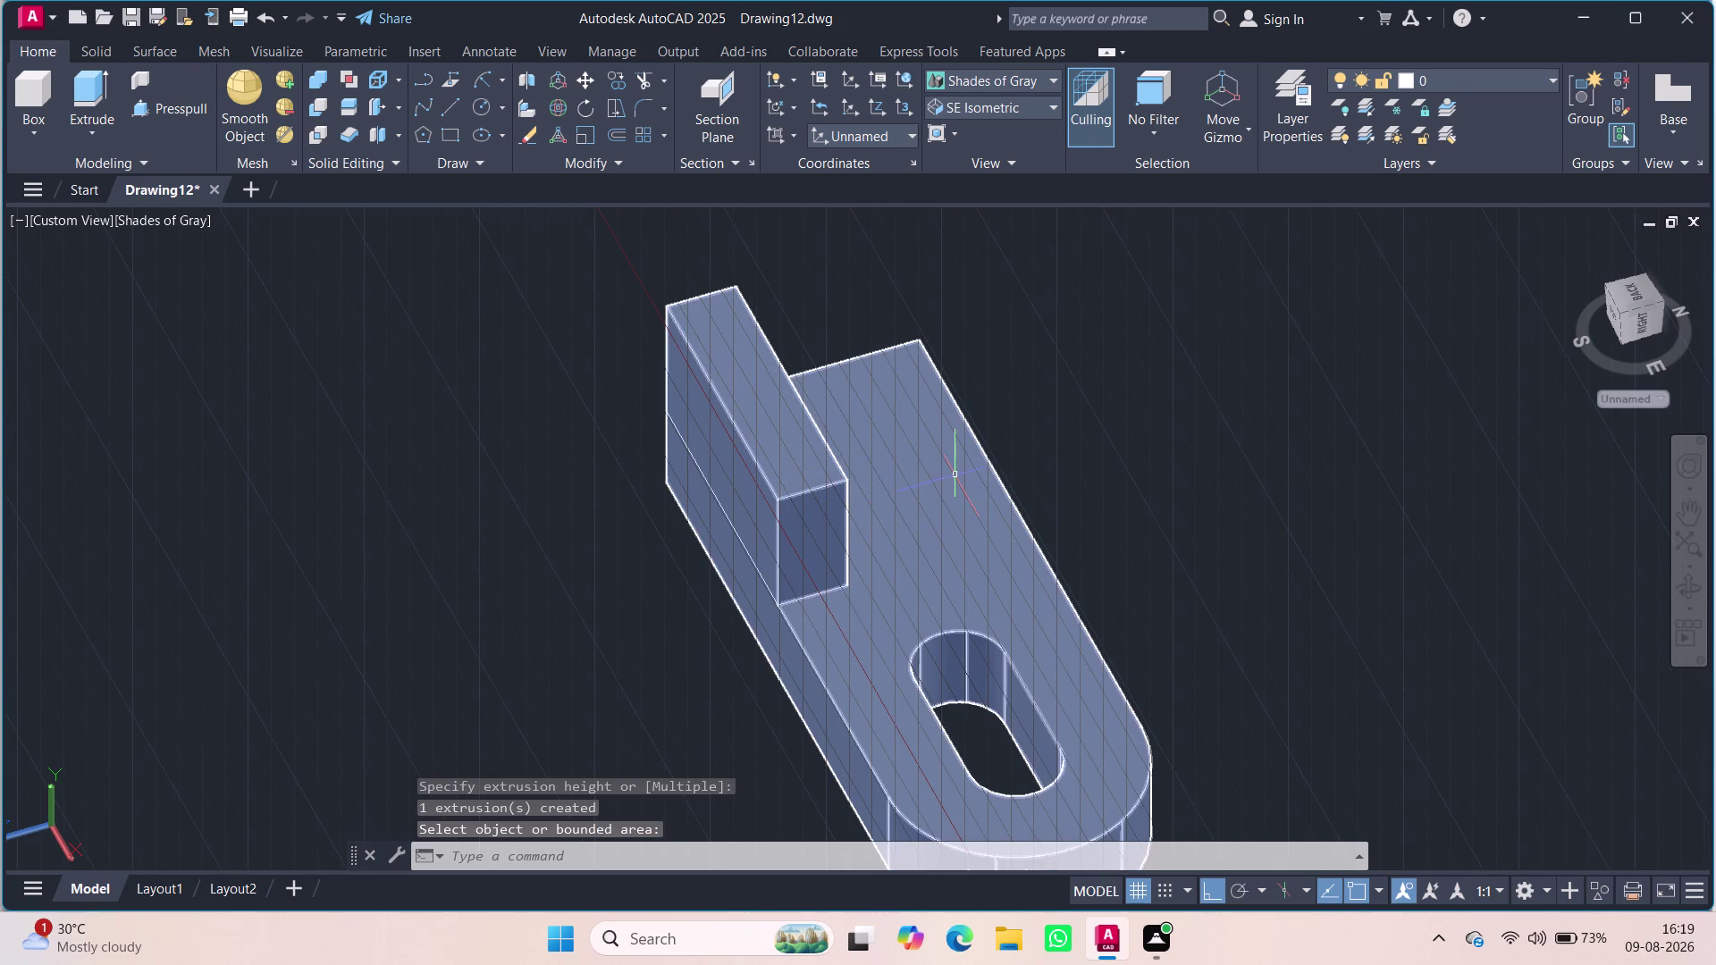
Undo four times to remove the press-pull and return to 2D Wireframe.
key(ctrl+z)
key(ctrl+z)
key(ctrl+z)
key(ctrl+z)
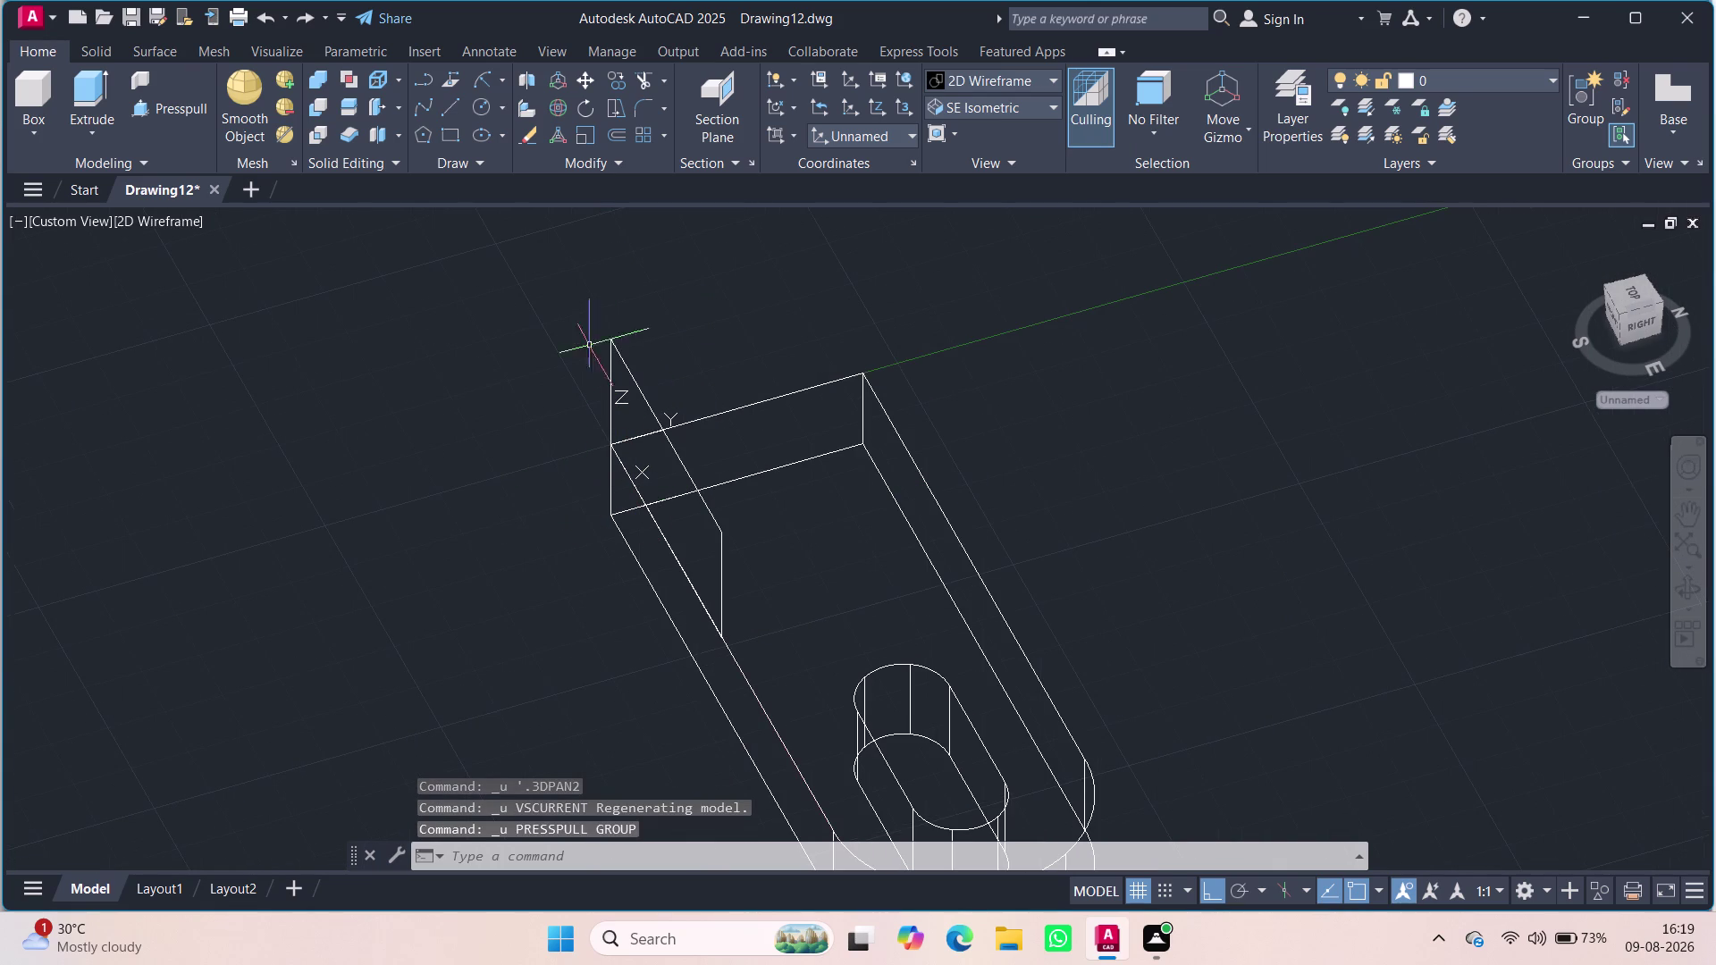
click(95, 216)
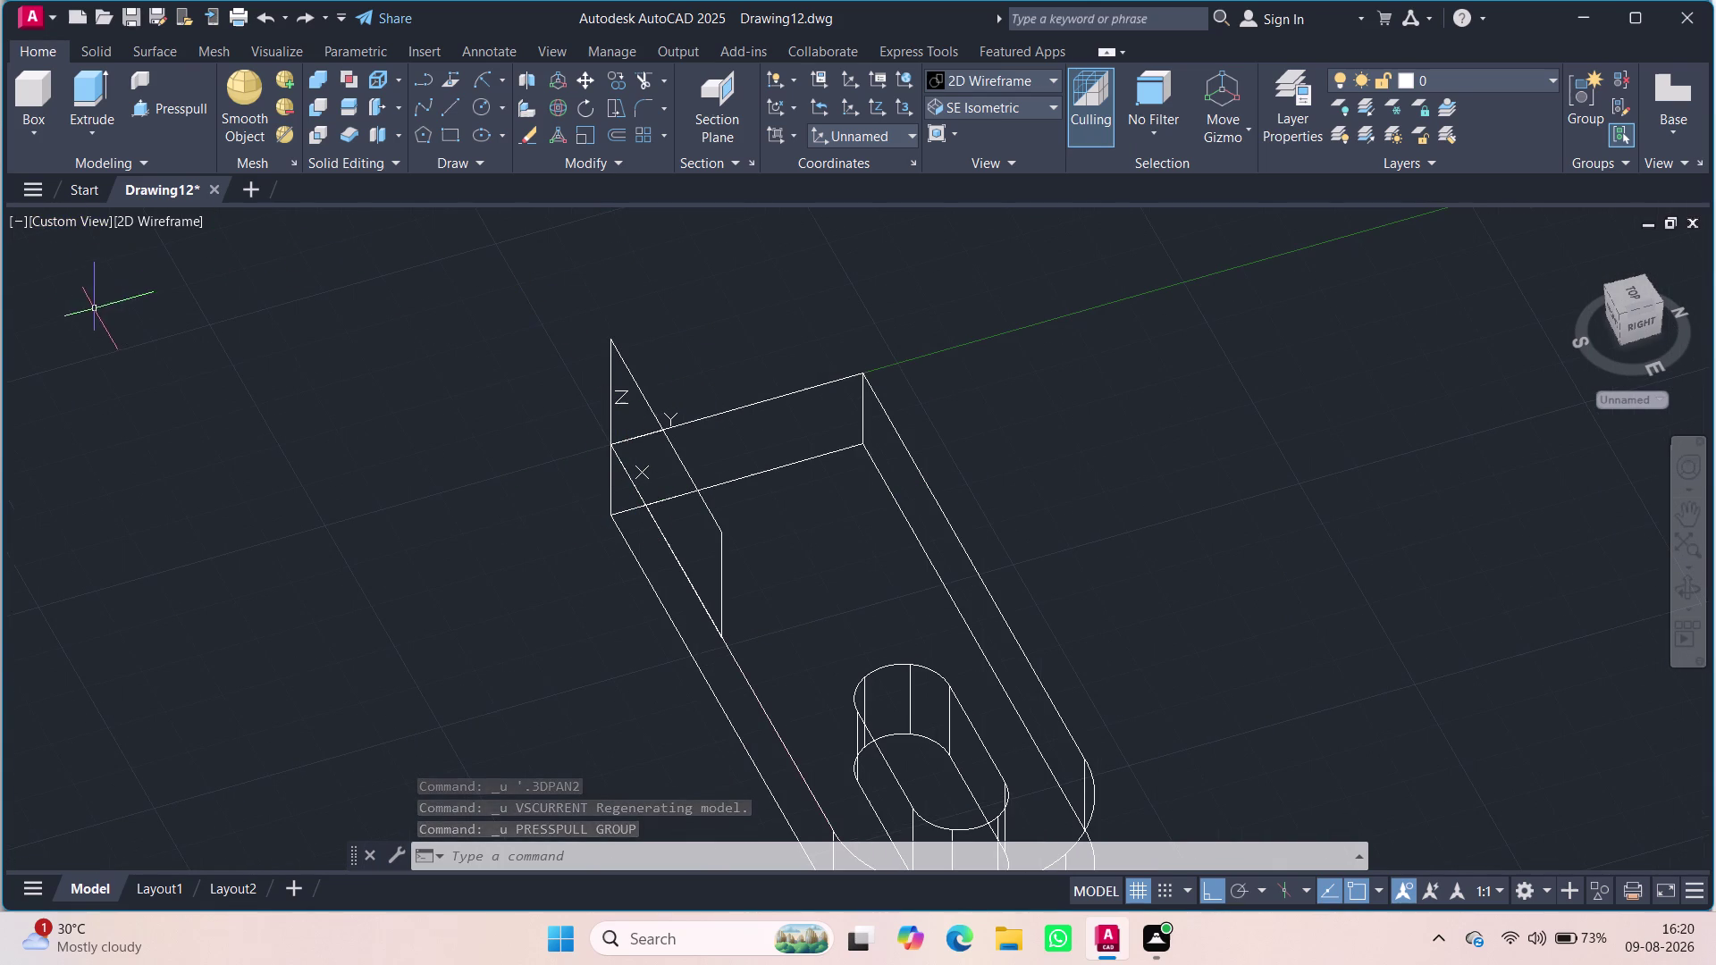
Switch the viewport to the Front preset view.
click(58, 229)
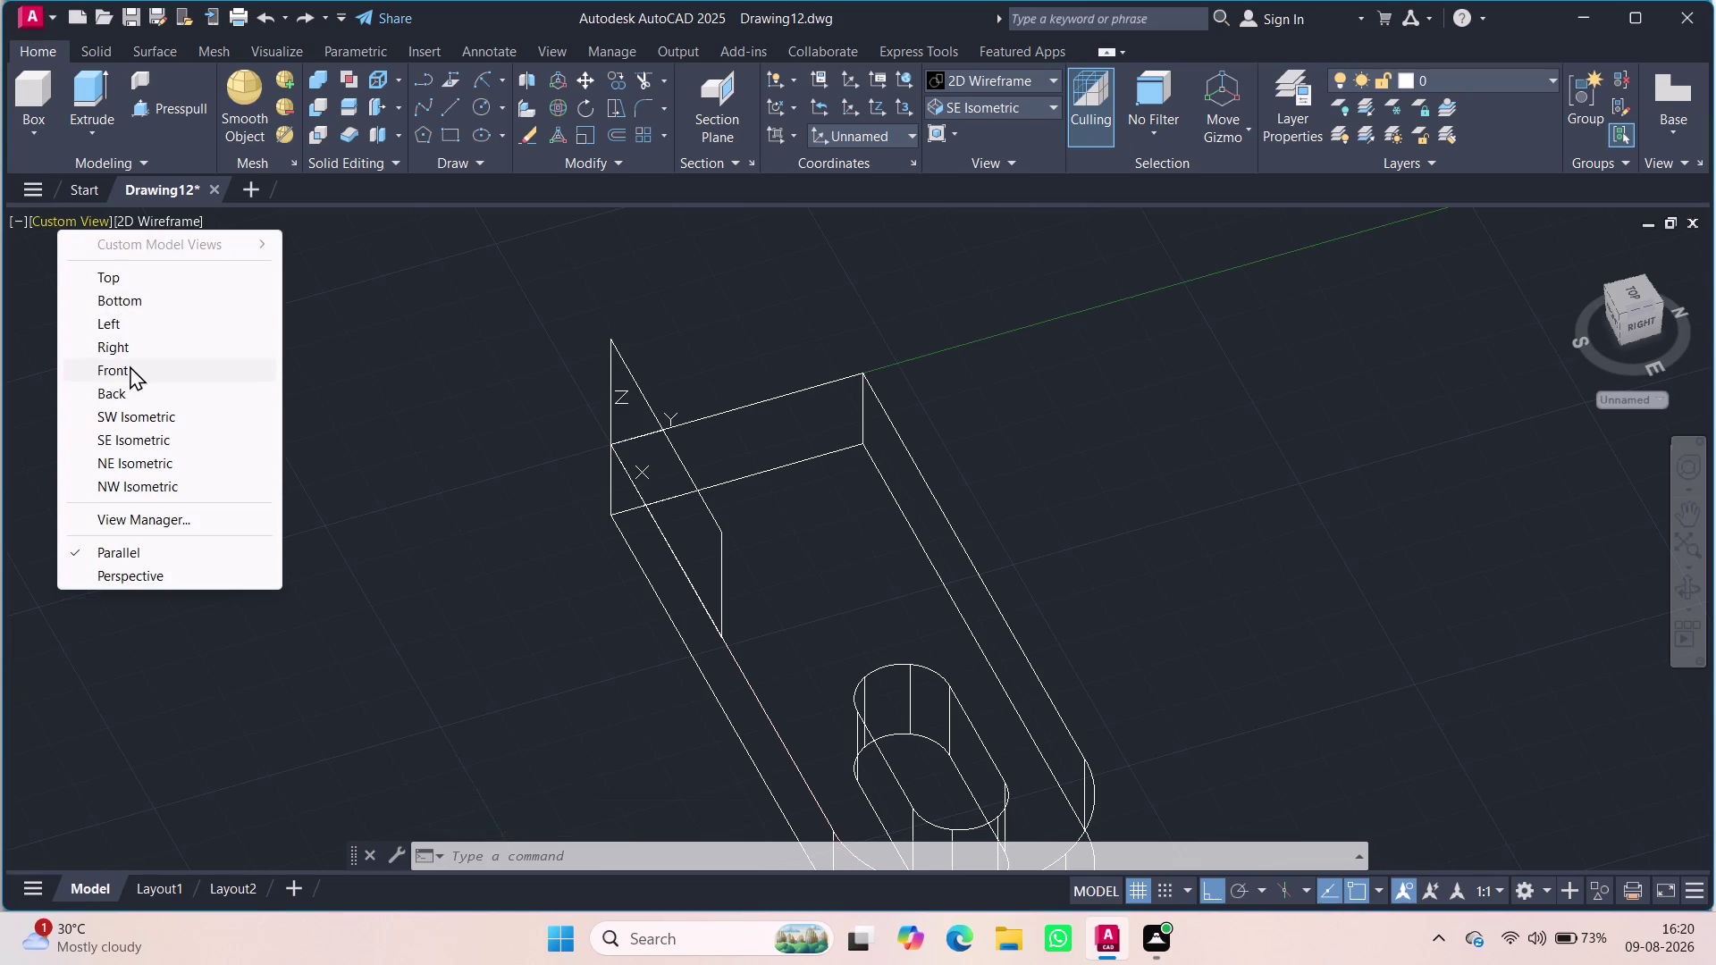
click(129, 365)
scroll(down, 3)
scroll(up, 3)
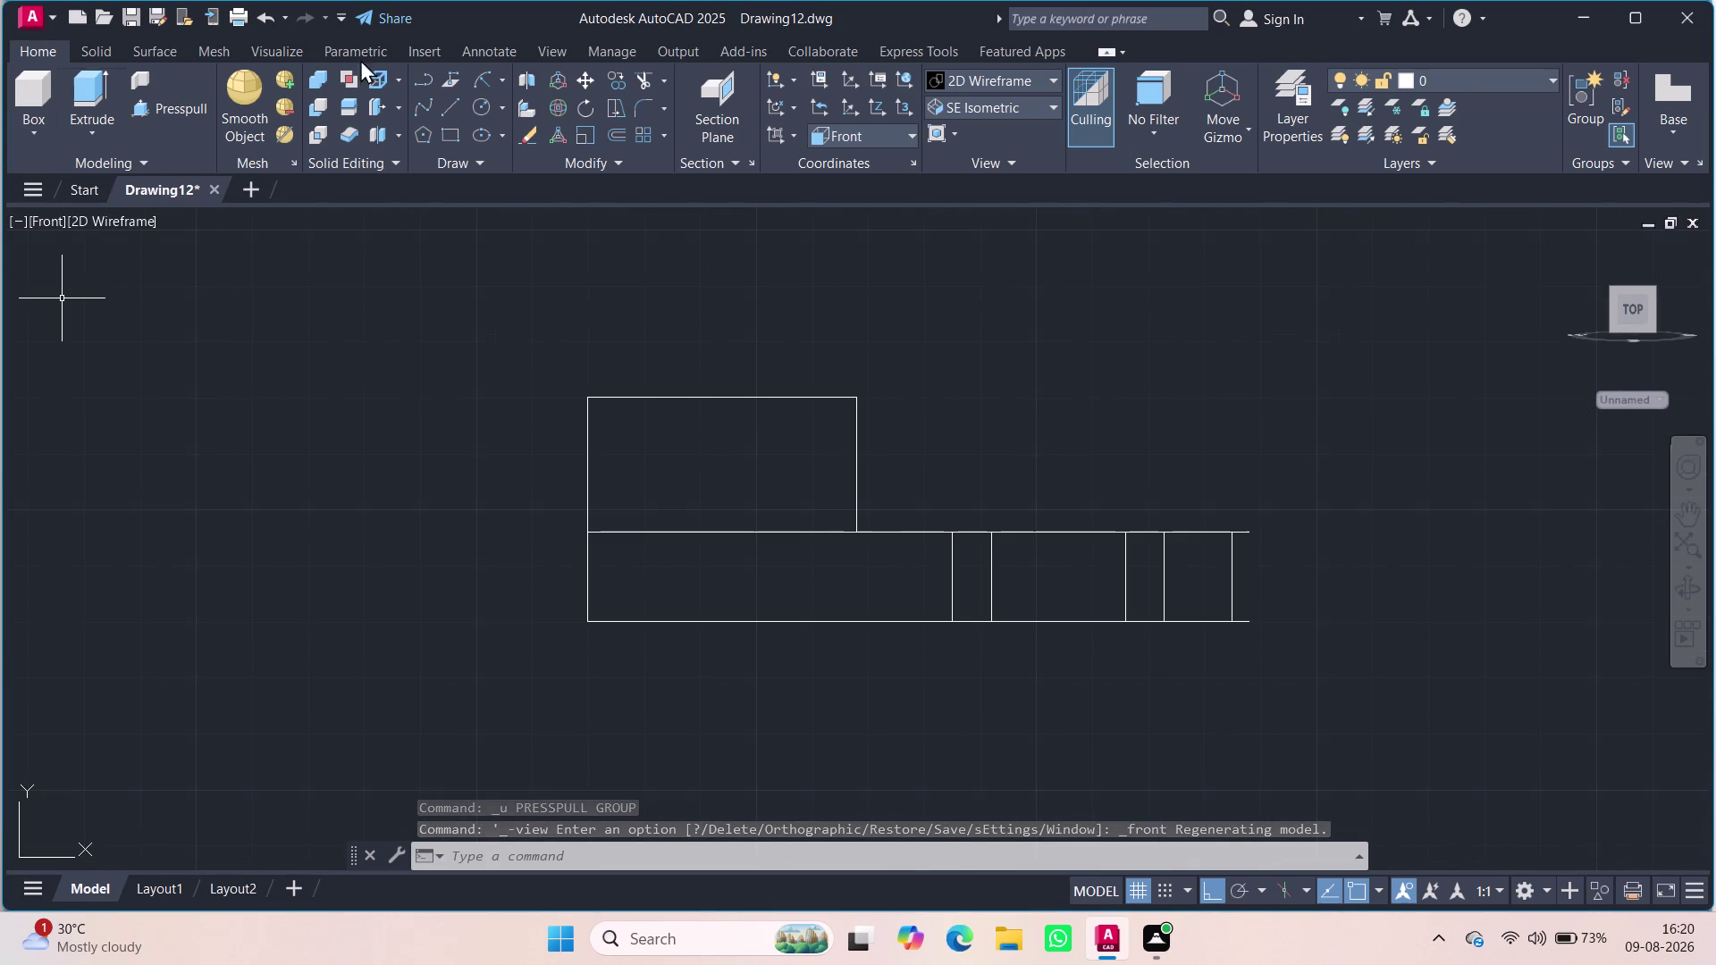
Draw a Start-End-Radius semicircular arc across the rectangle's top corners.
click(502, 69)
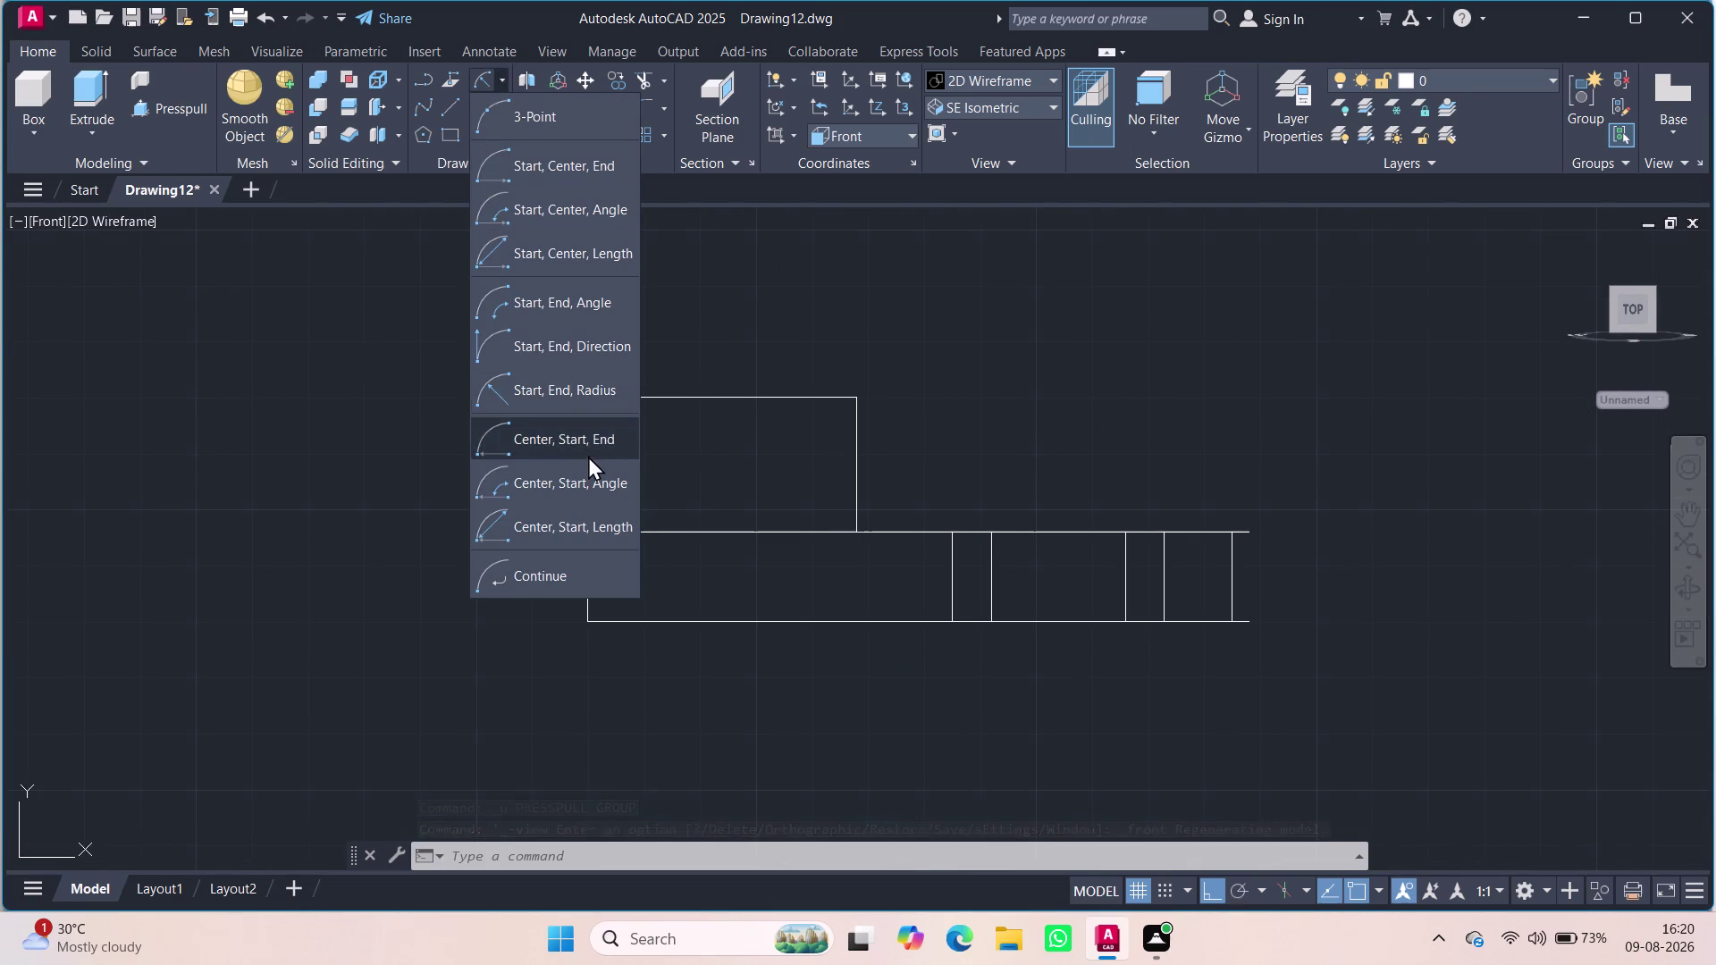
click(561, 388)
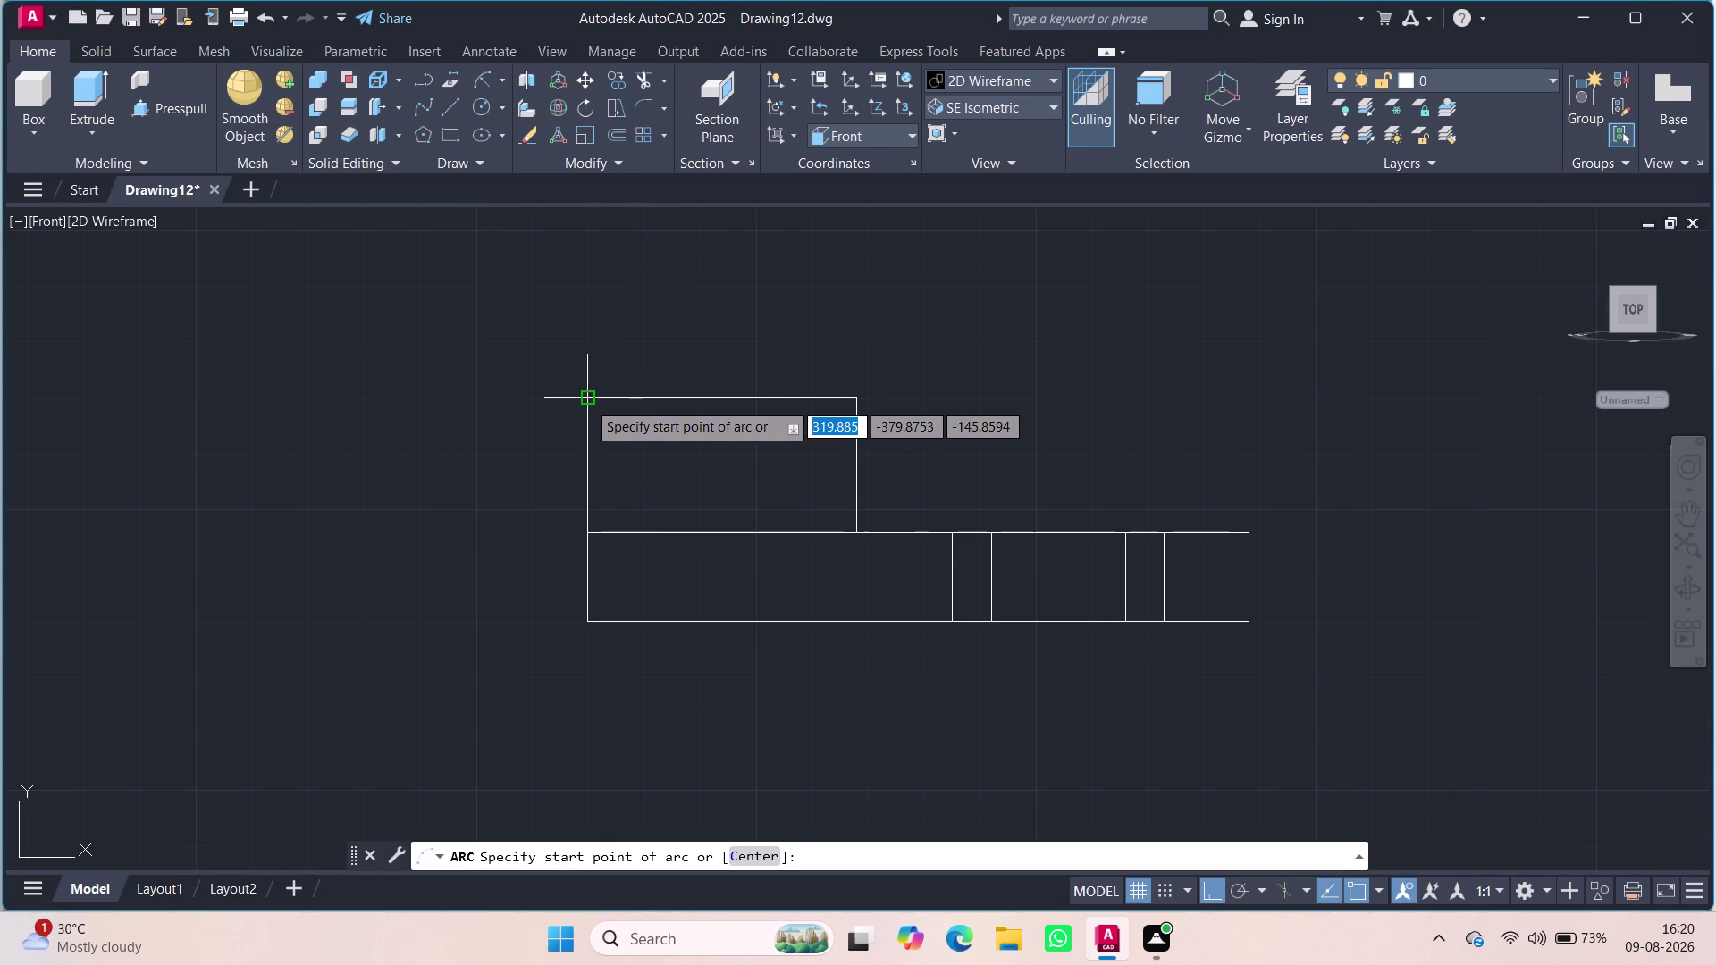
click(587, 401)
click(857, 402)
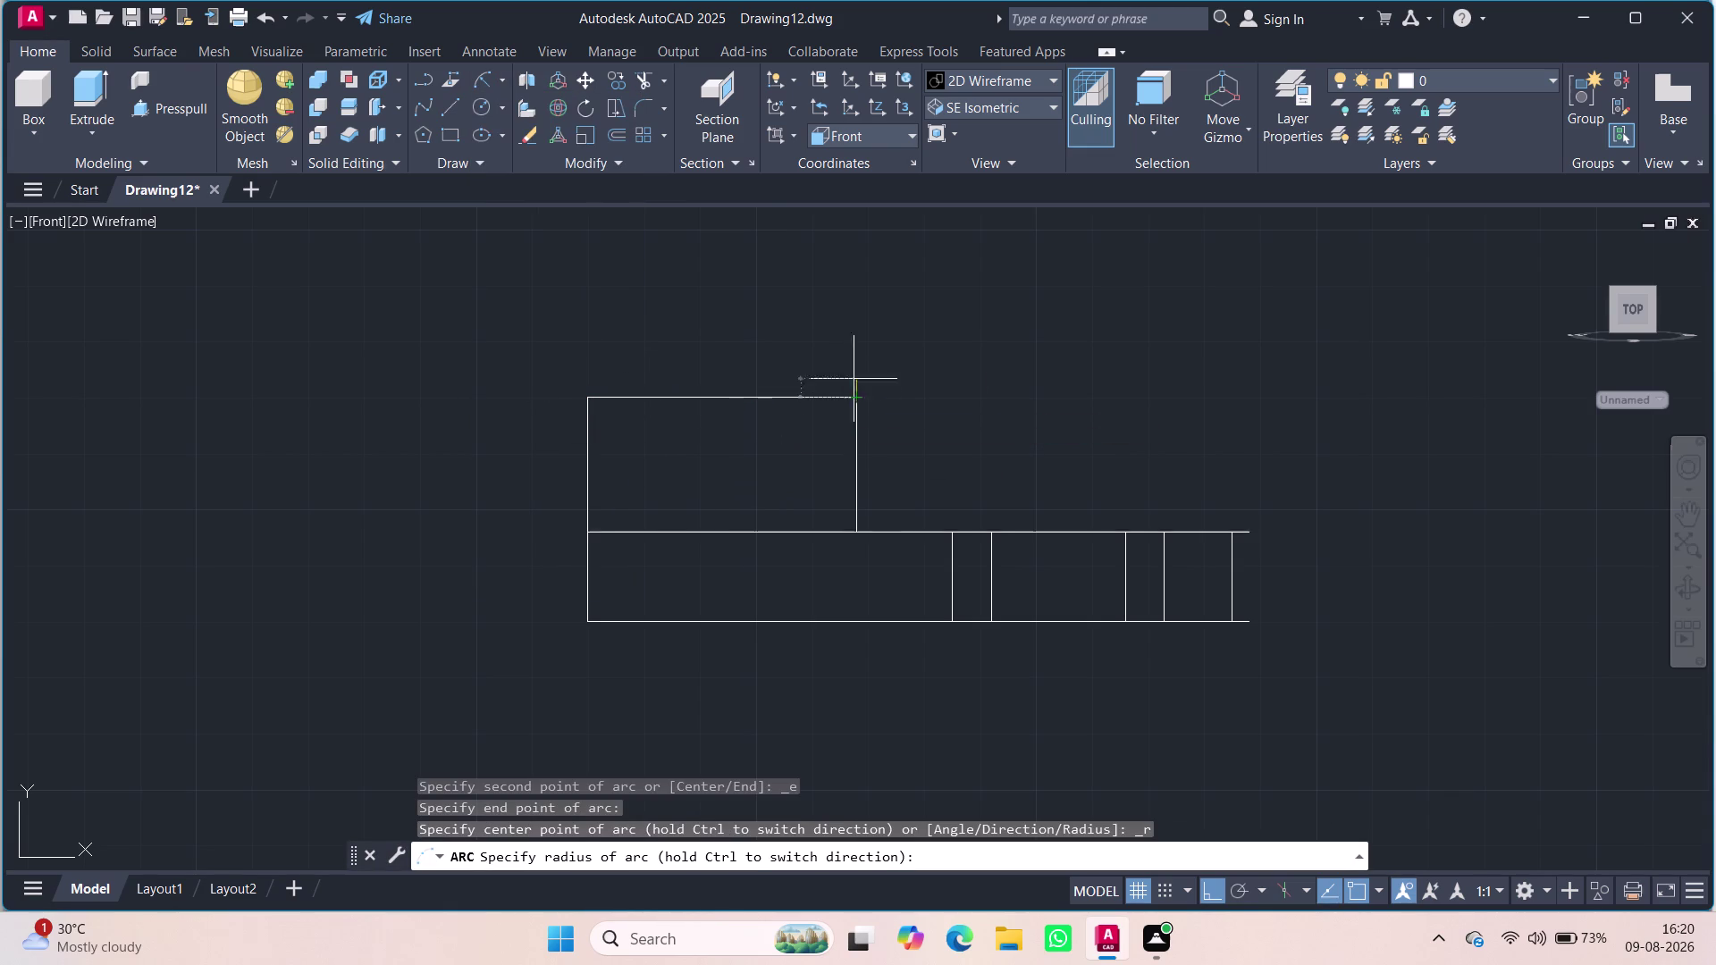
click(723, 401)
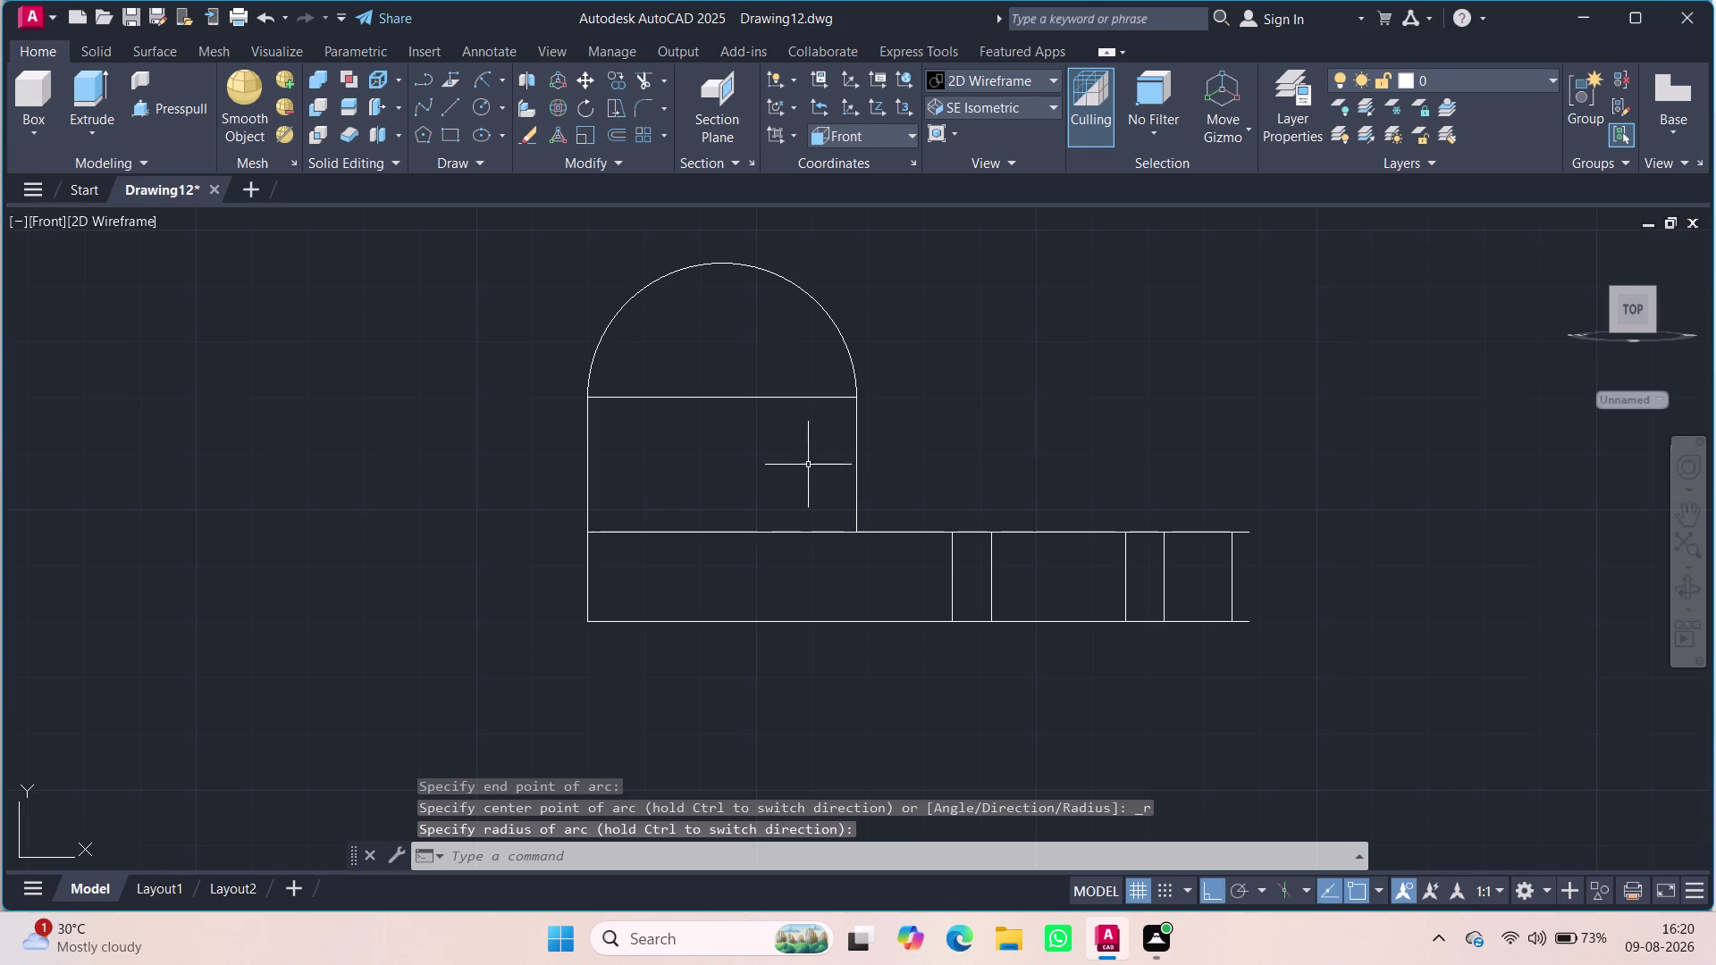
Start TRIM to cut the line beneath the arc.
text(tr)
key(Return)
key(Return)
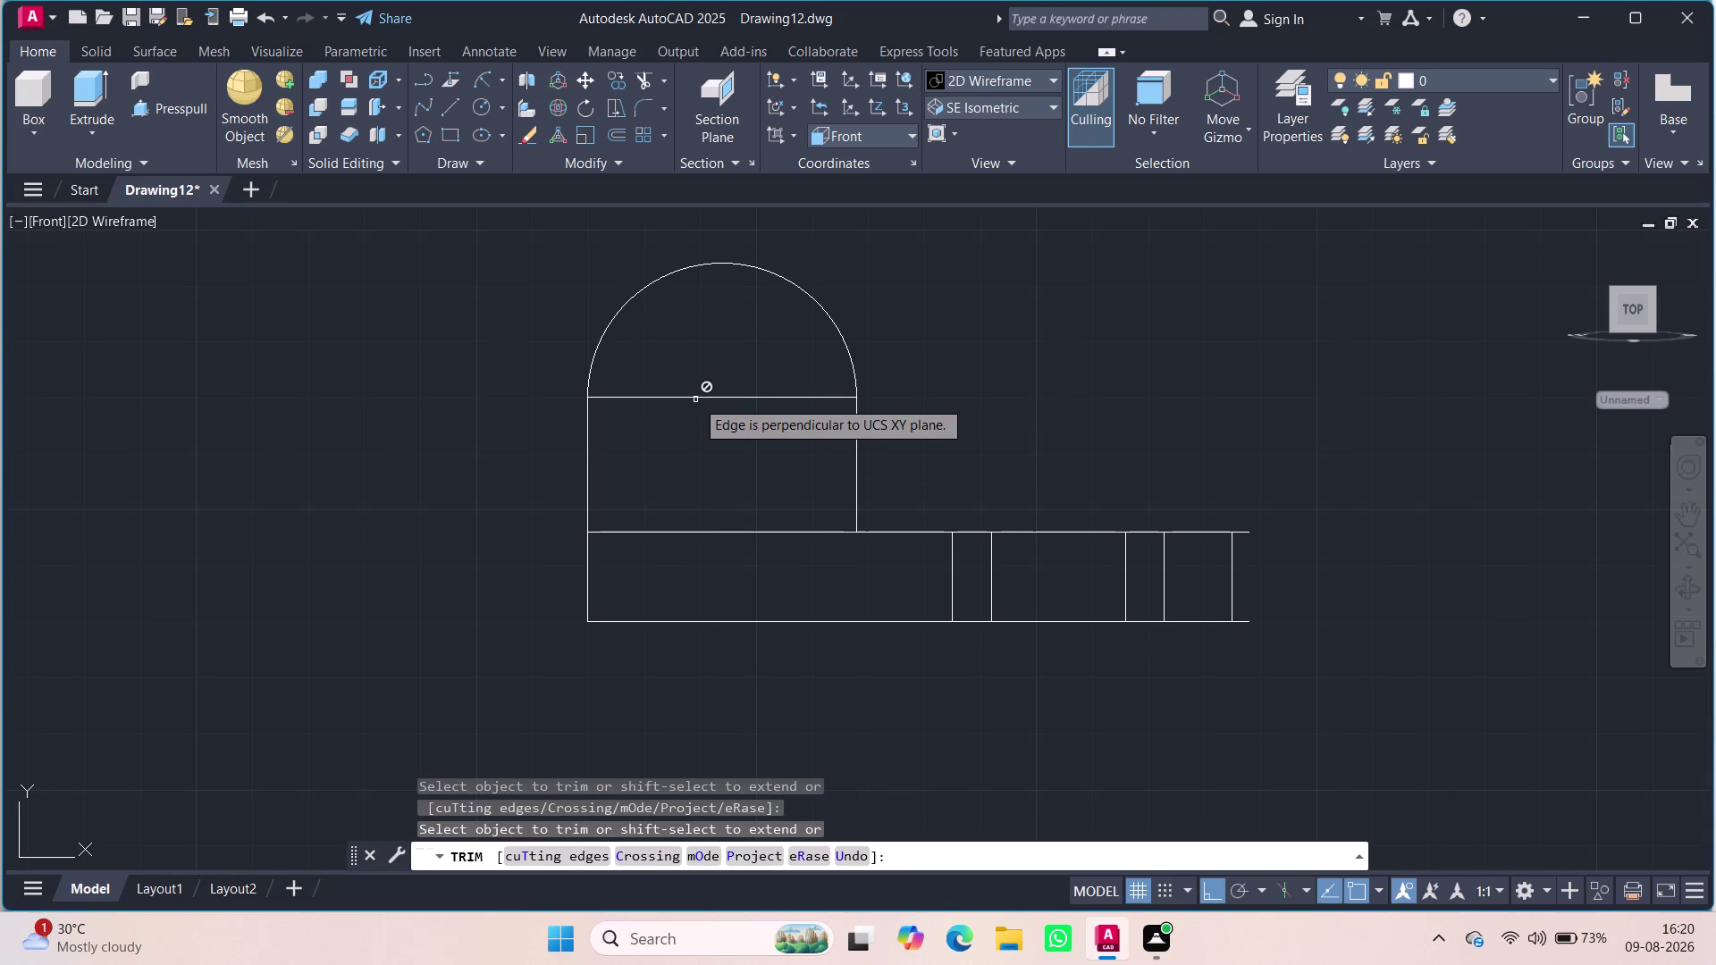
Cancel the trim and any pending action.
key(Escape)
key(Escape)
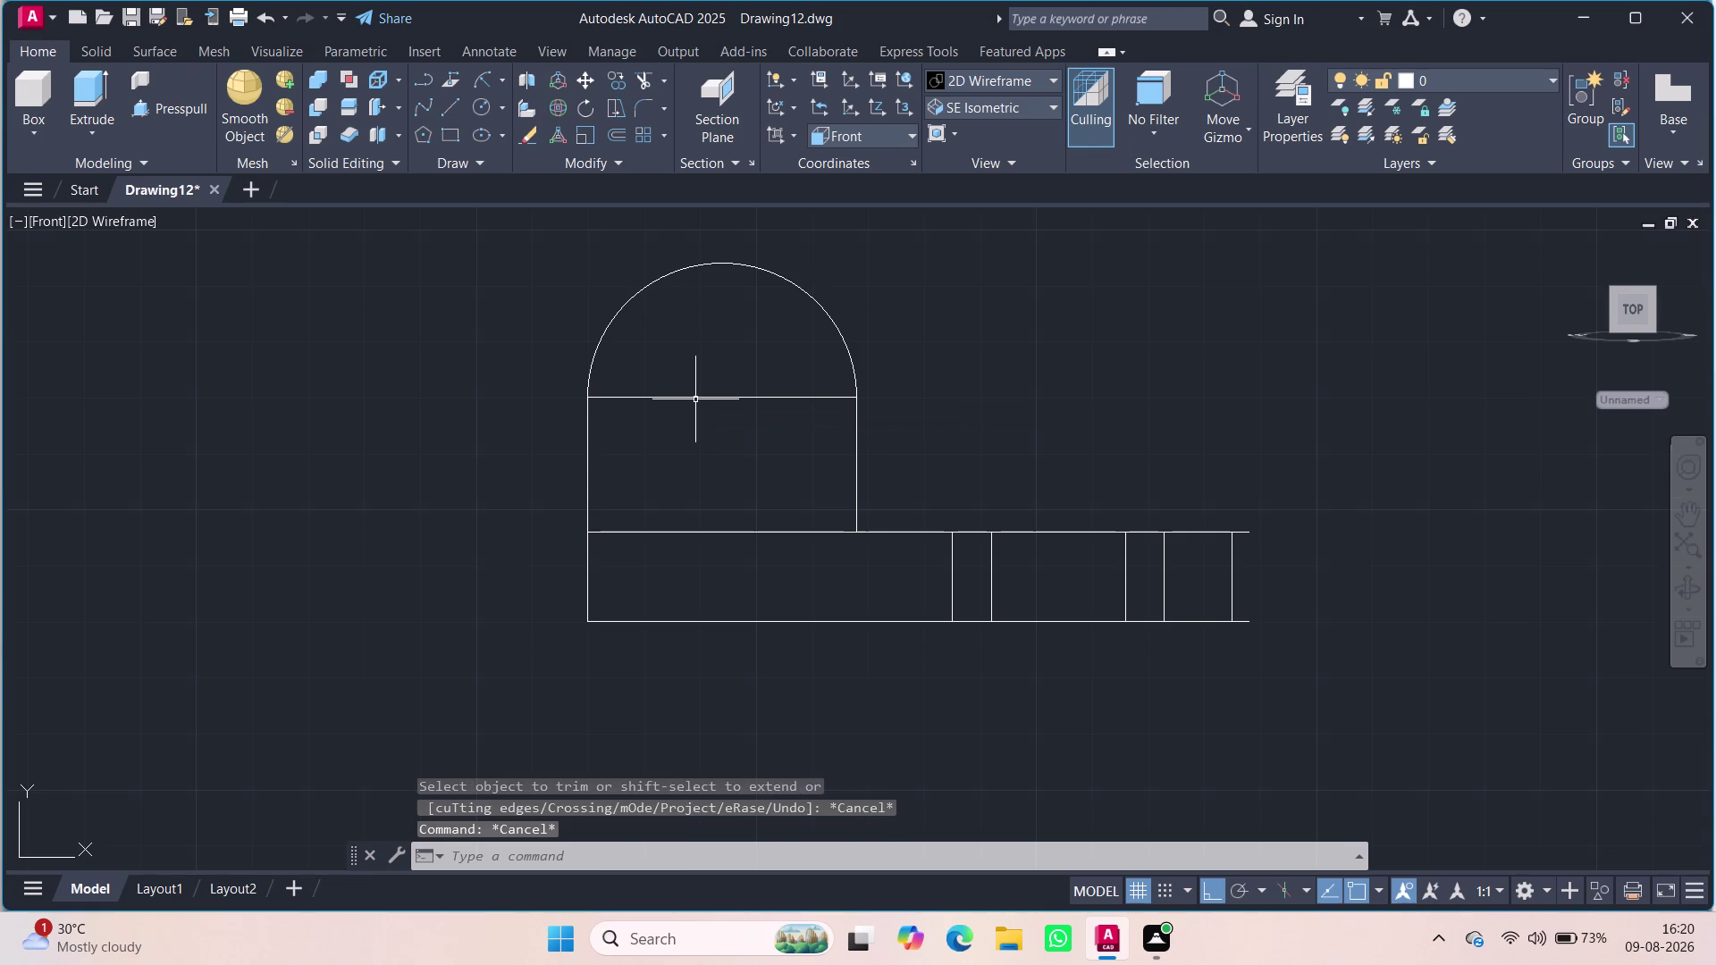
click(694, 398)
key(Escape)
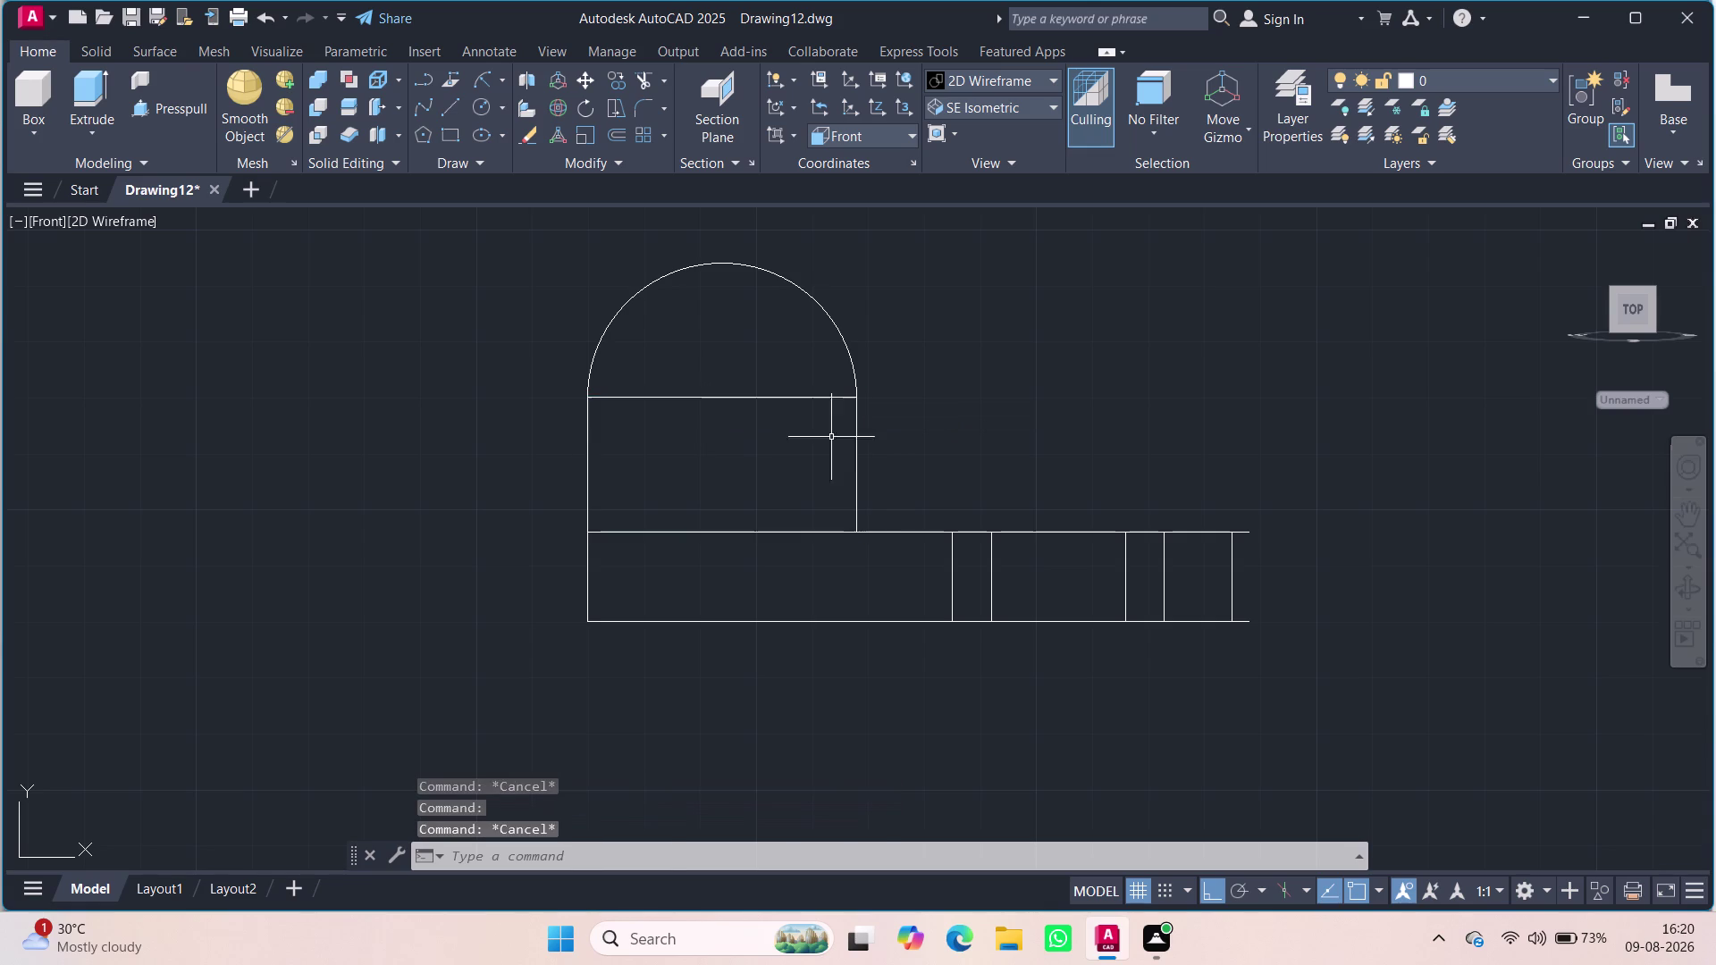
key(Escape)
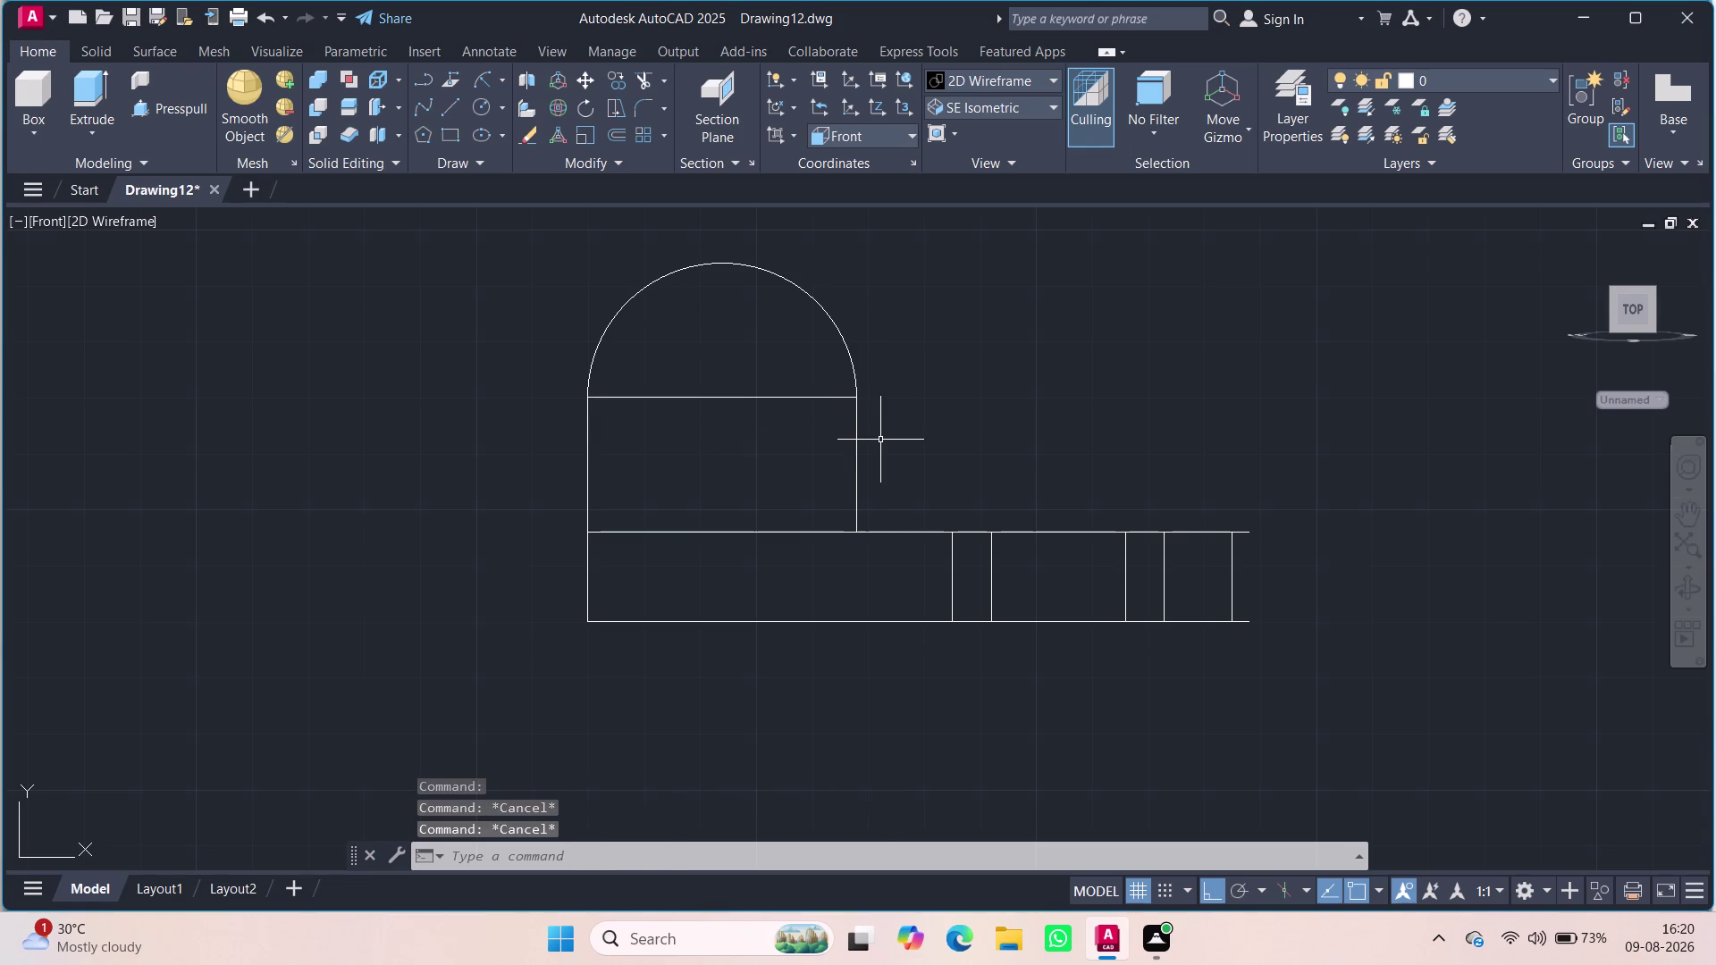
Select the upright rectangle and clear the mistyped join commands.
drag(882, 441, 537, 427)
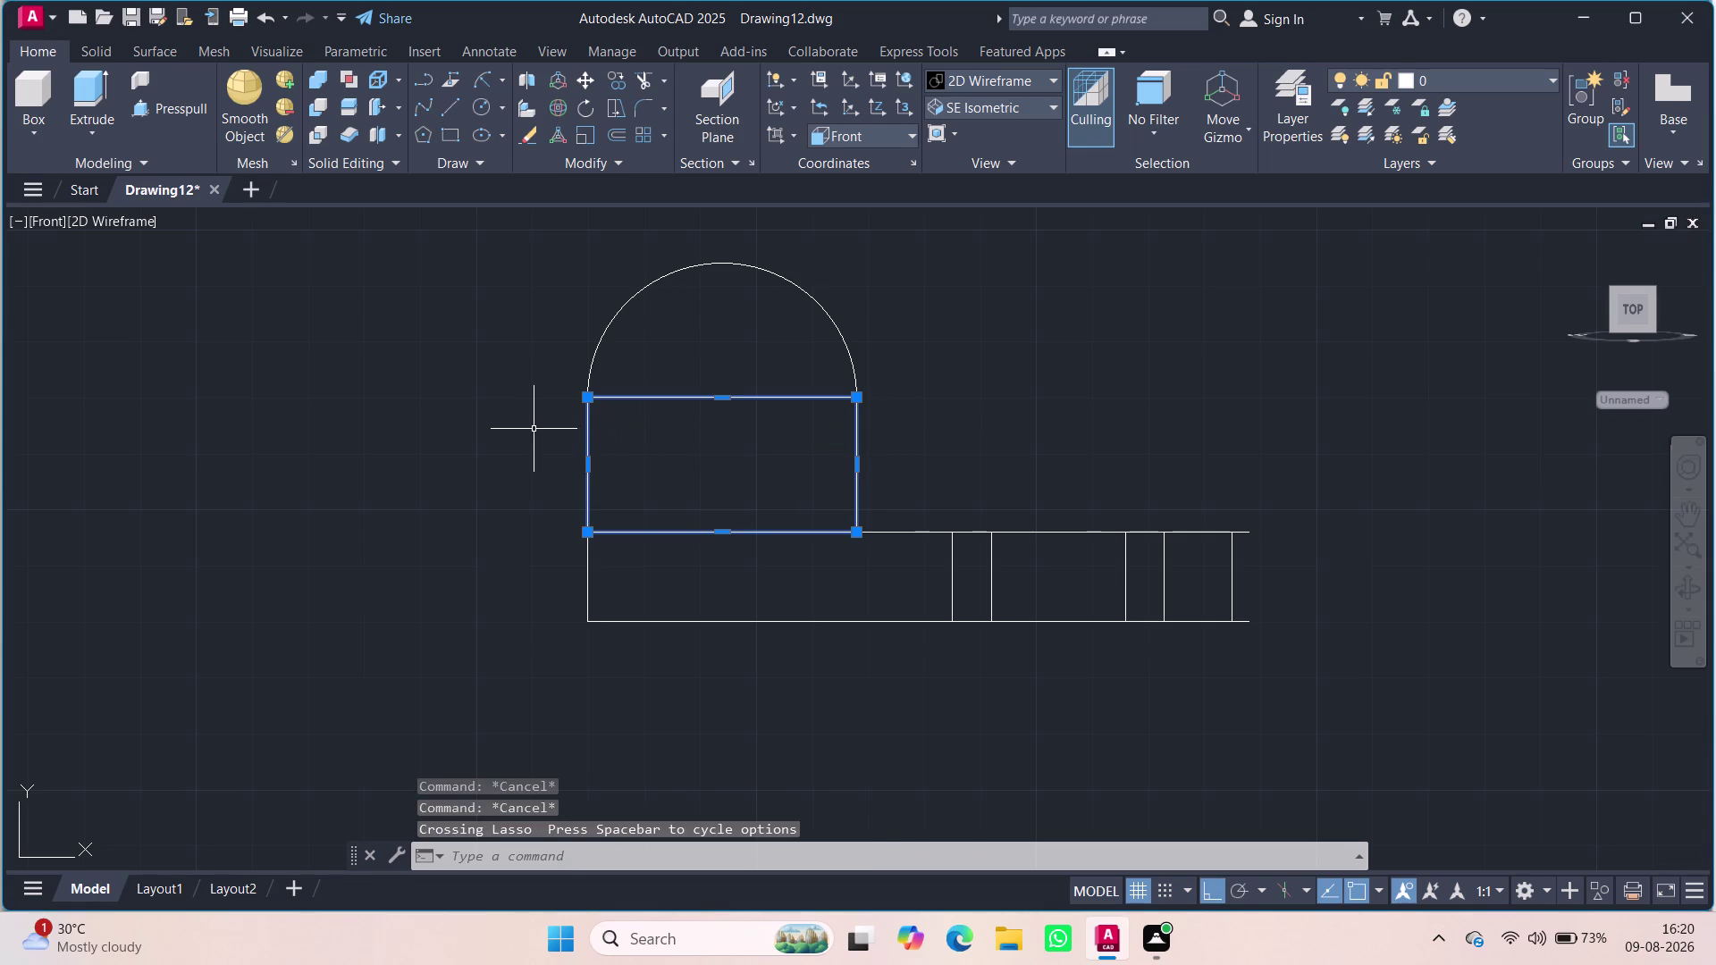
key(j)
key(o)
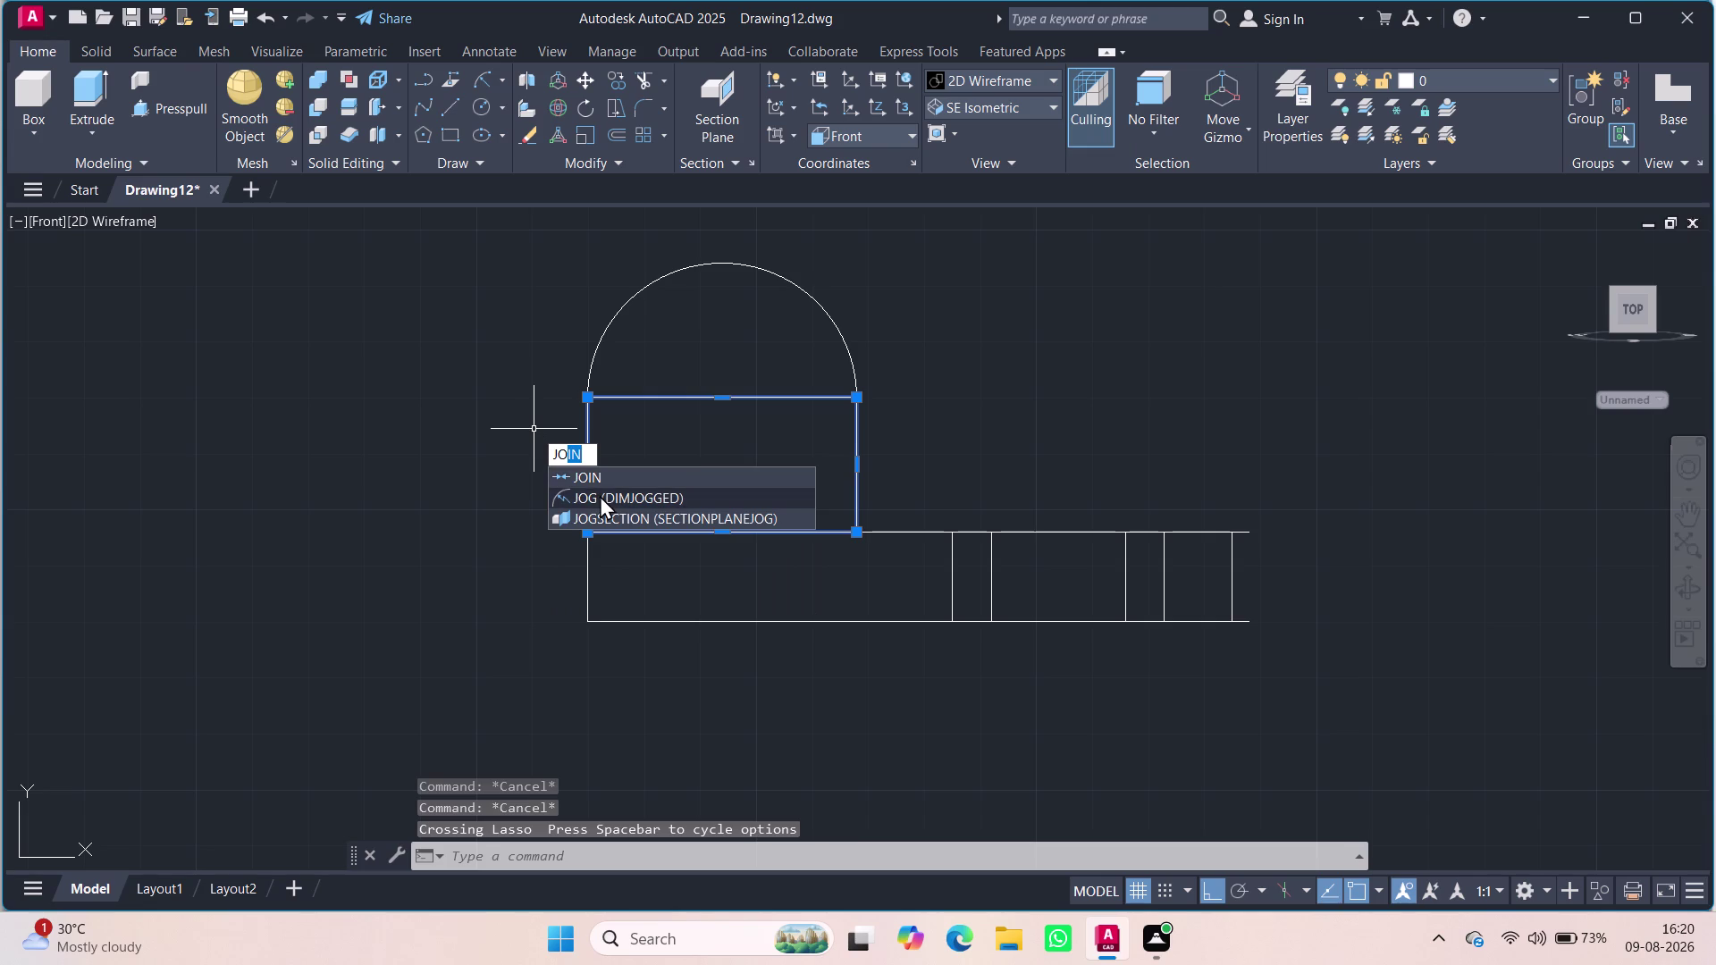
key(BackSpace)
key(BackSpace)
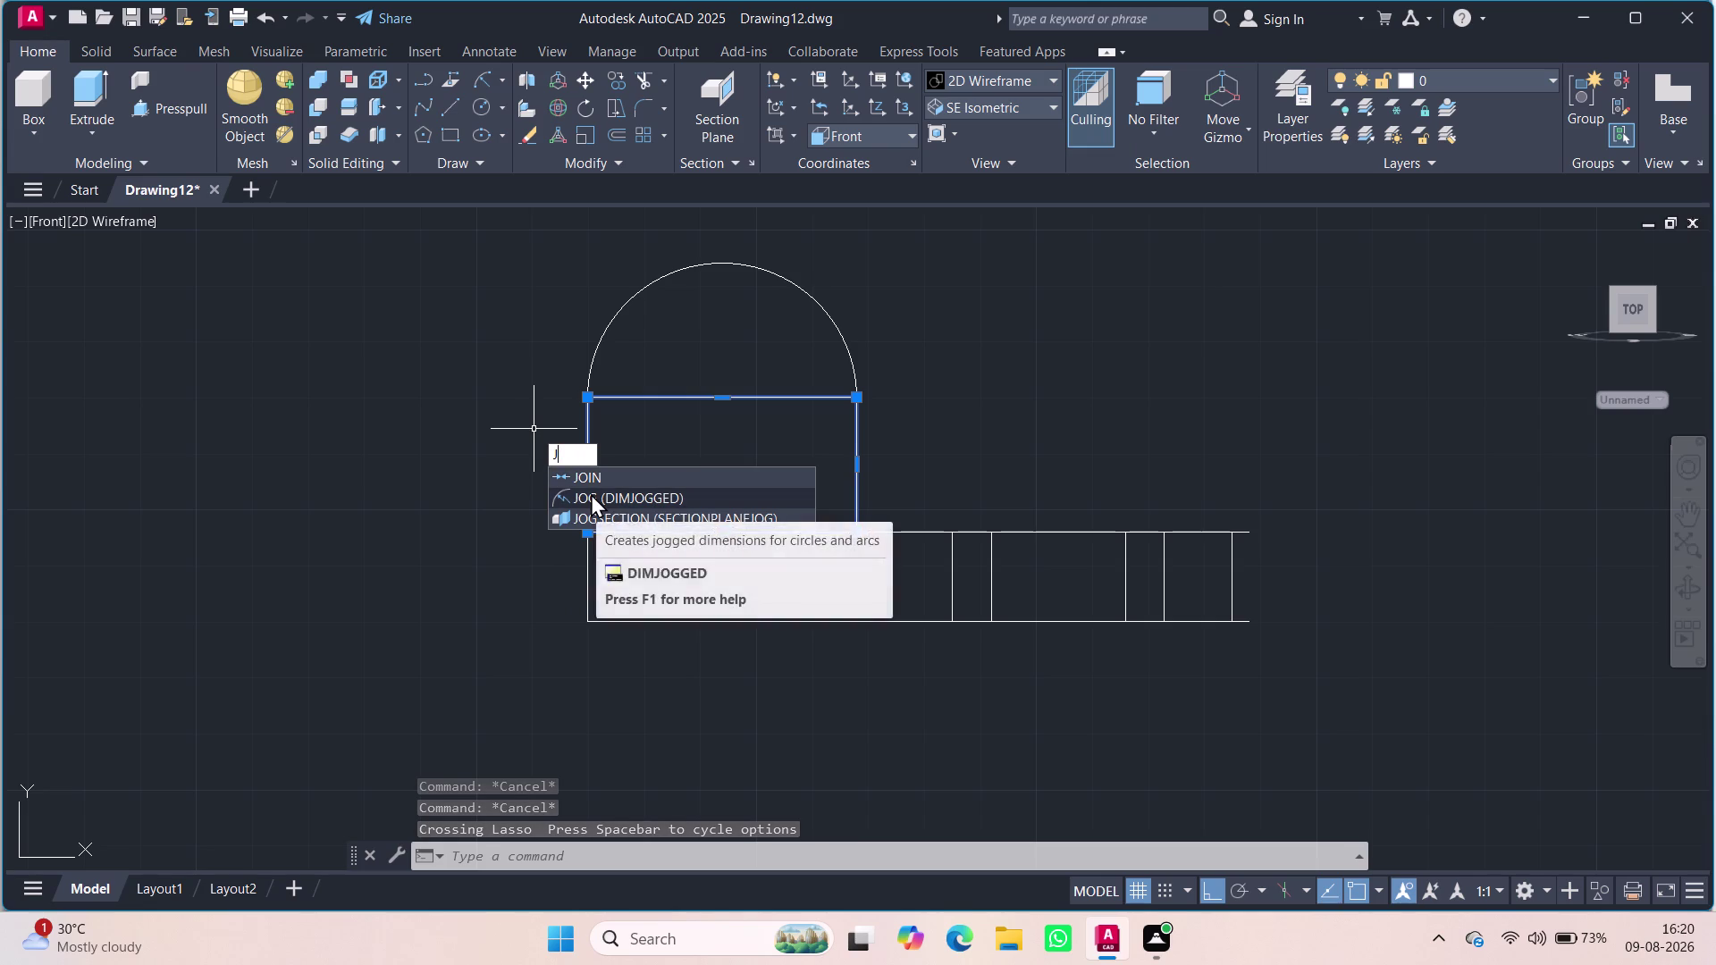
key(BackSpace)
text(unji)
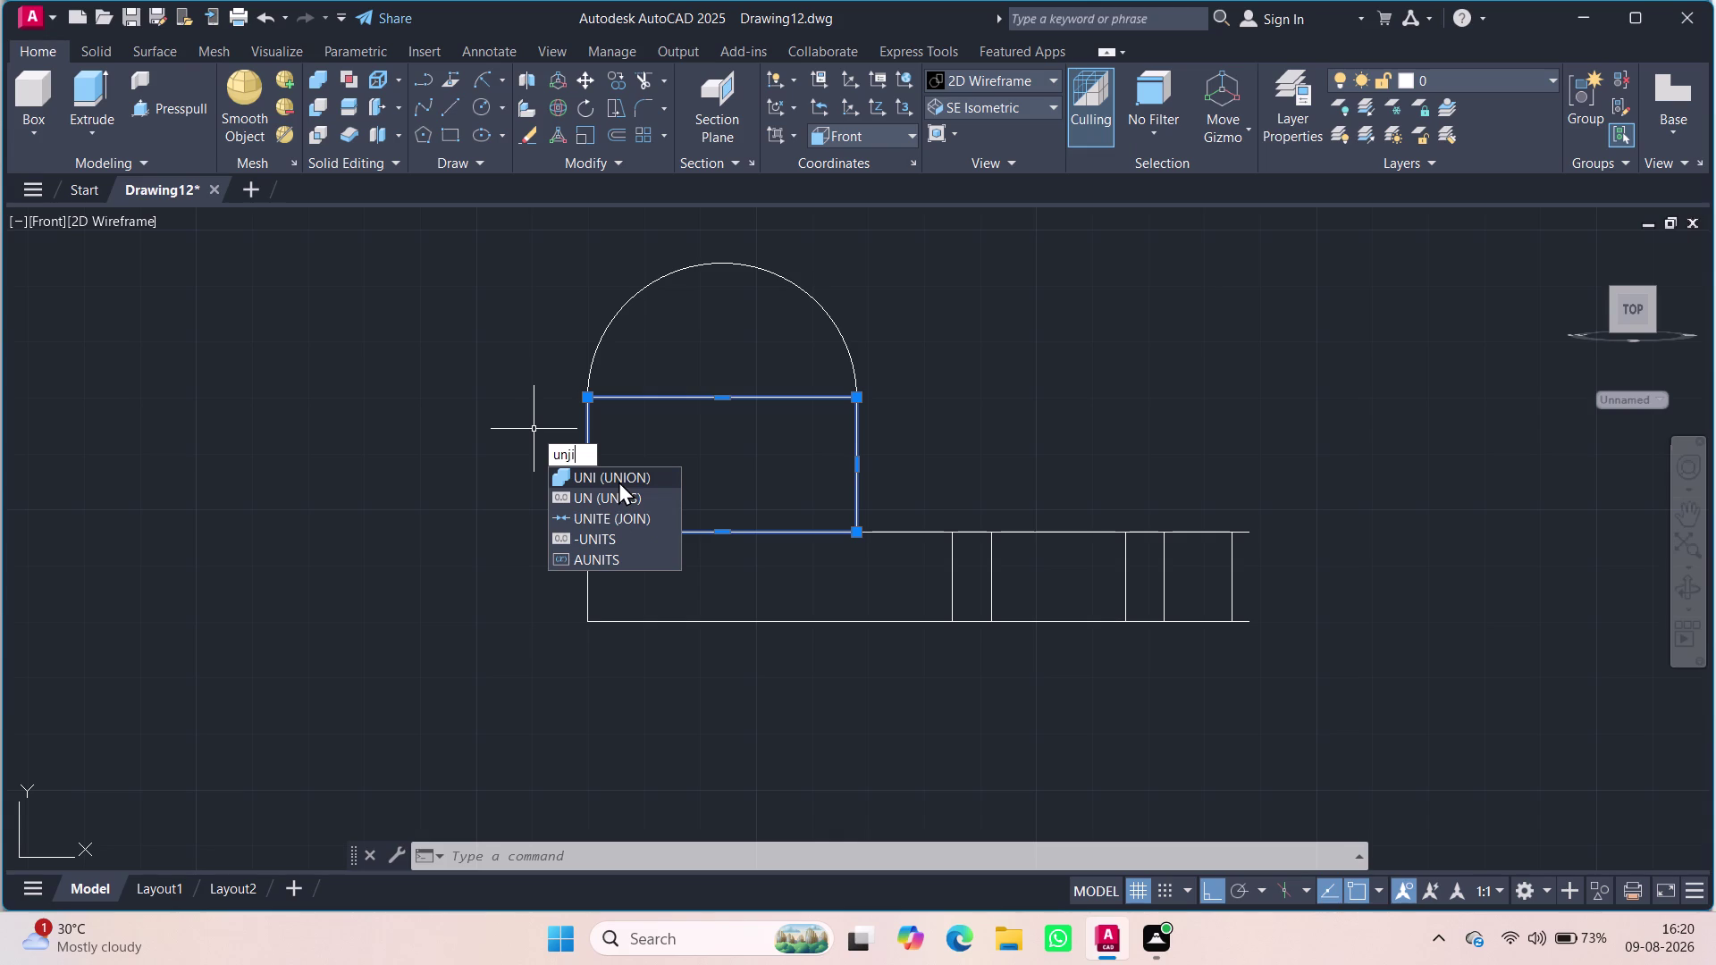
key(BackSpace)
key(BackSpace)
key(BackSpace)
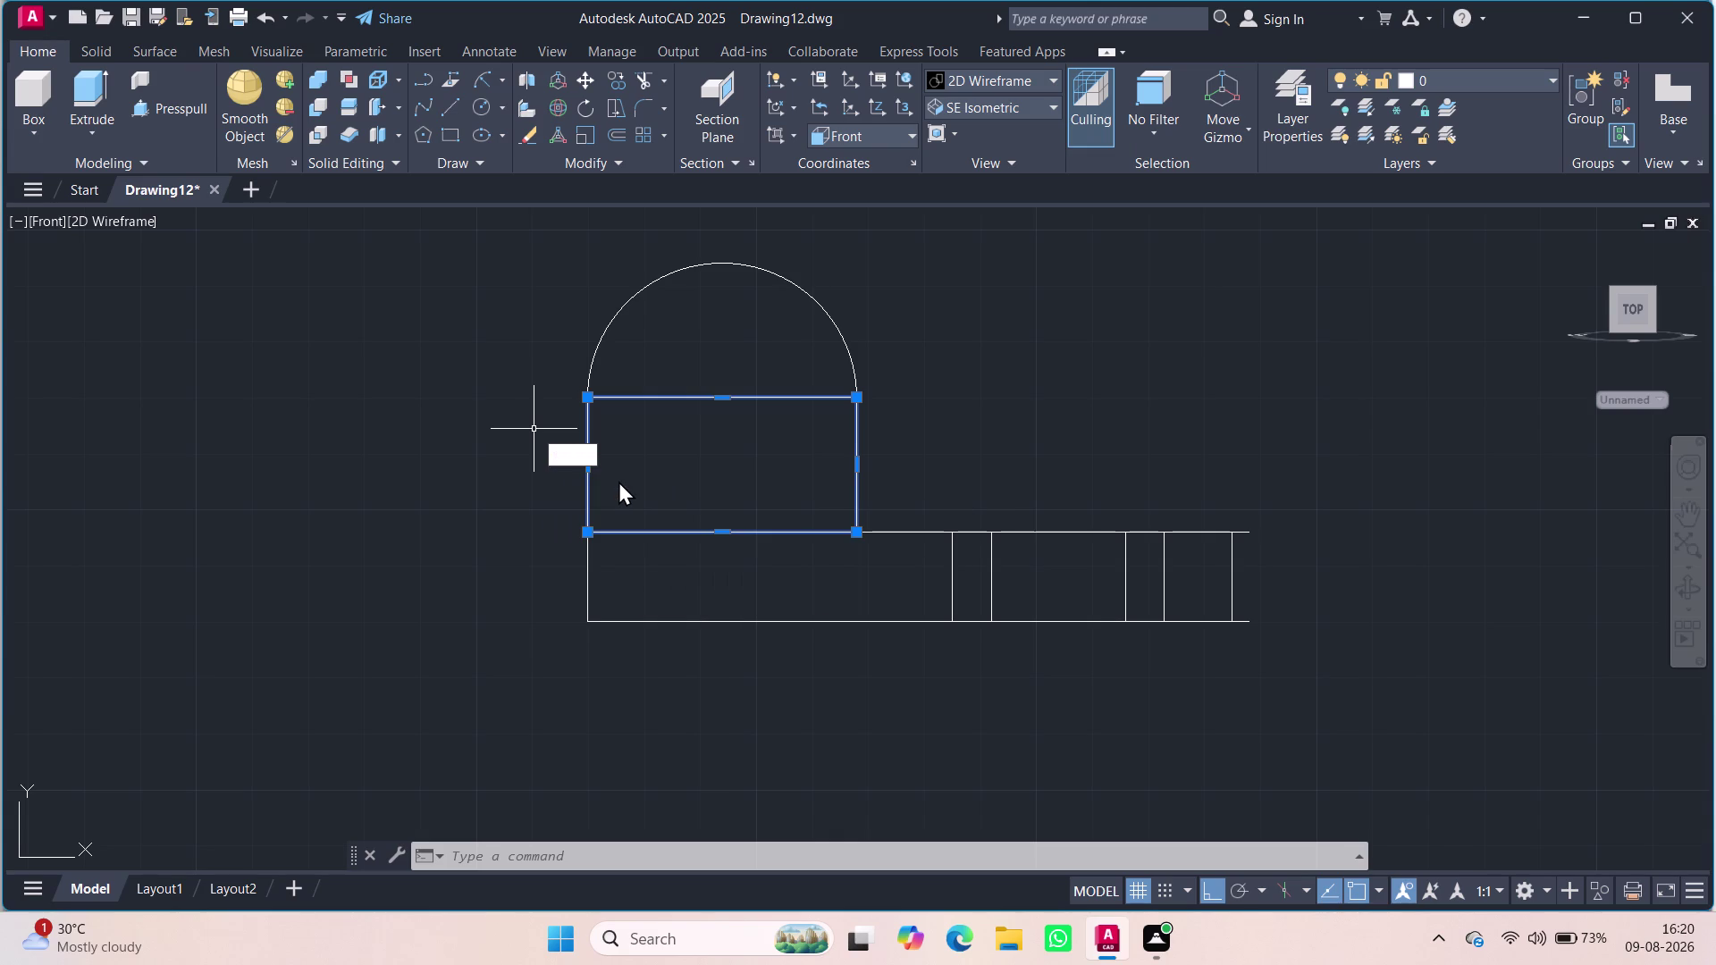
Window-select the upright rectangle and its arc and delete them.
key(Escape)
key(Escape)
key(Escape)
drag(963, 418, 712, 272)
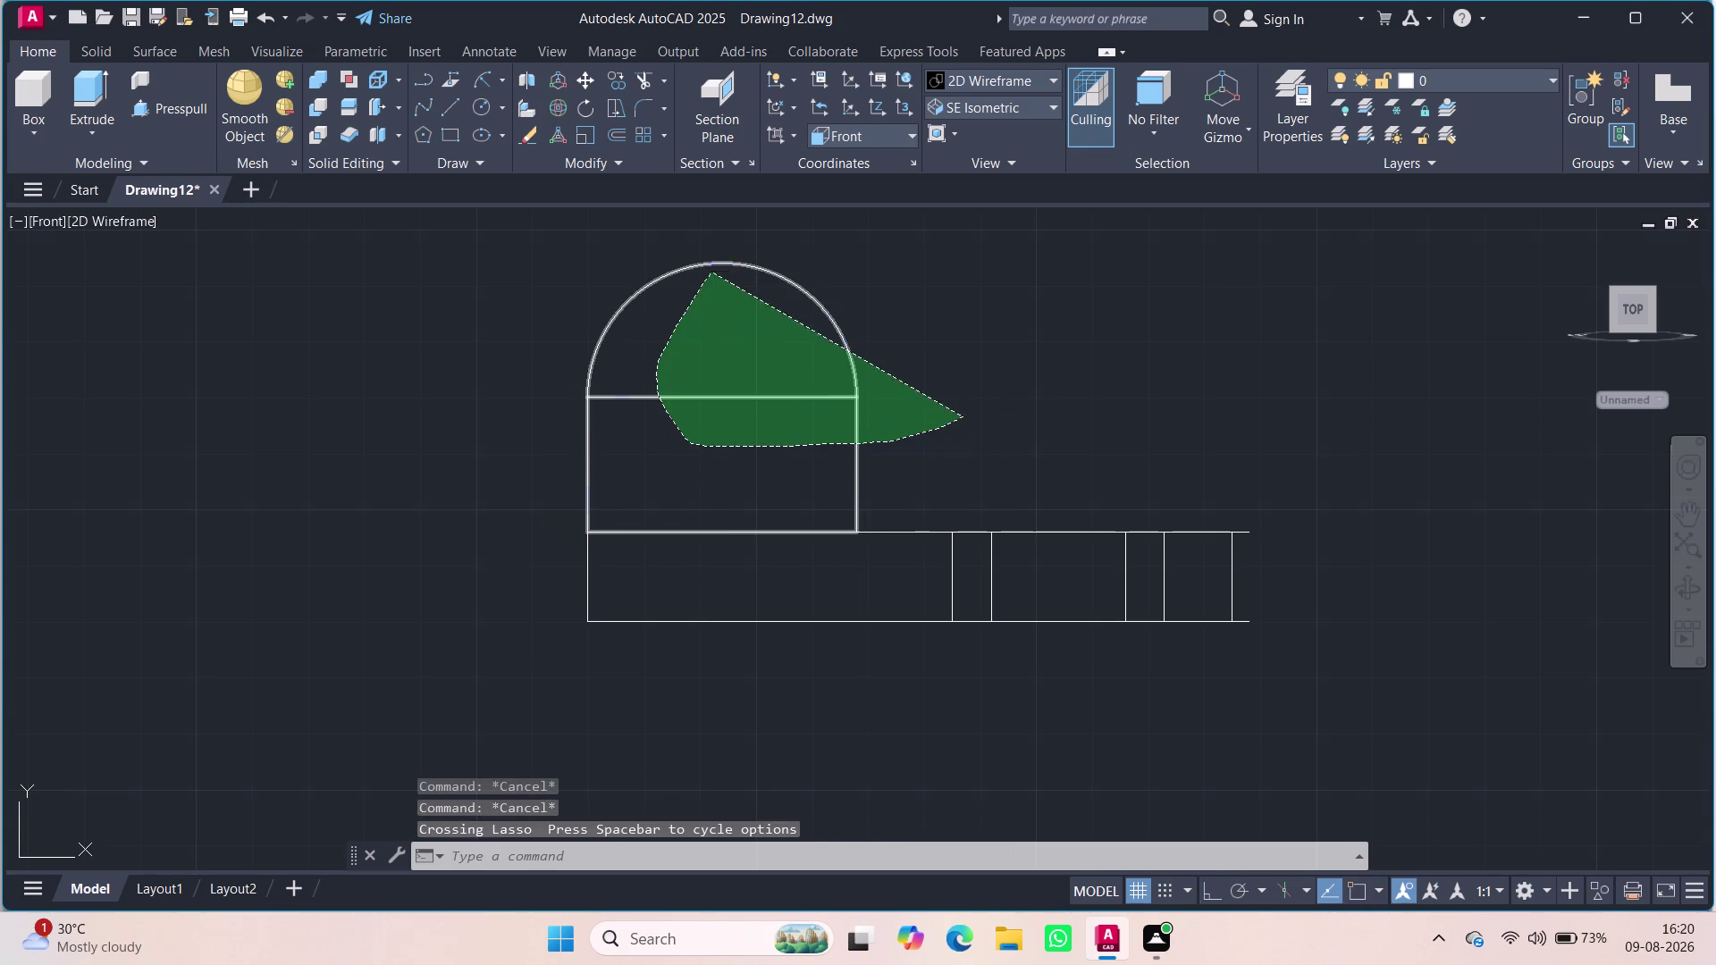
key(Delete)
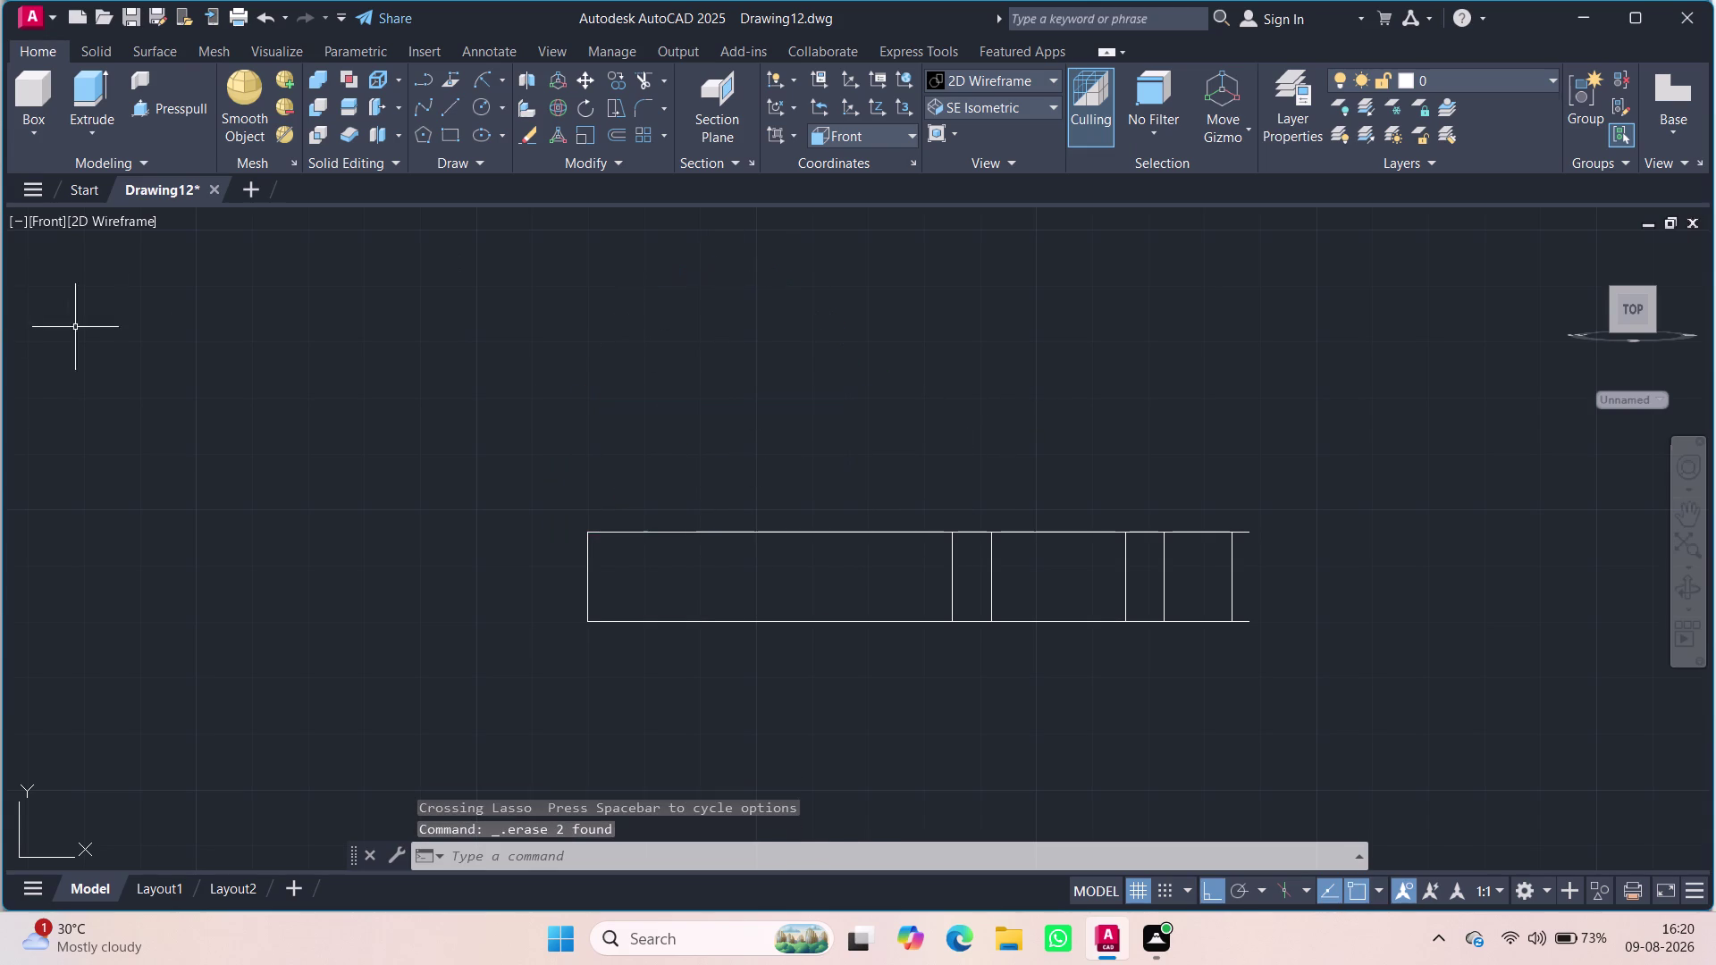
key(l)
key(Return)
Draw a 48-unit line from the base's top-left corner, then delete it.
click(582, 532)
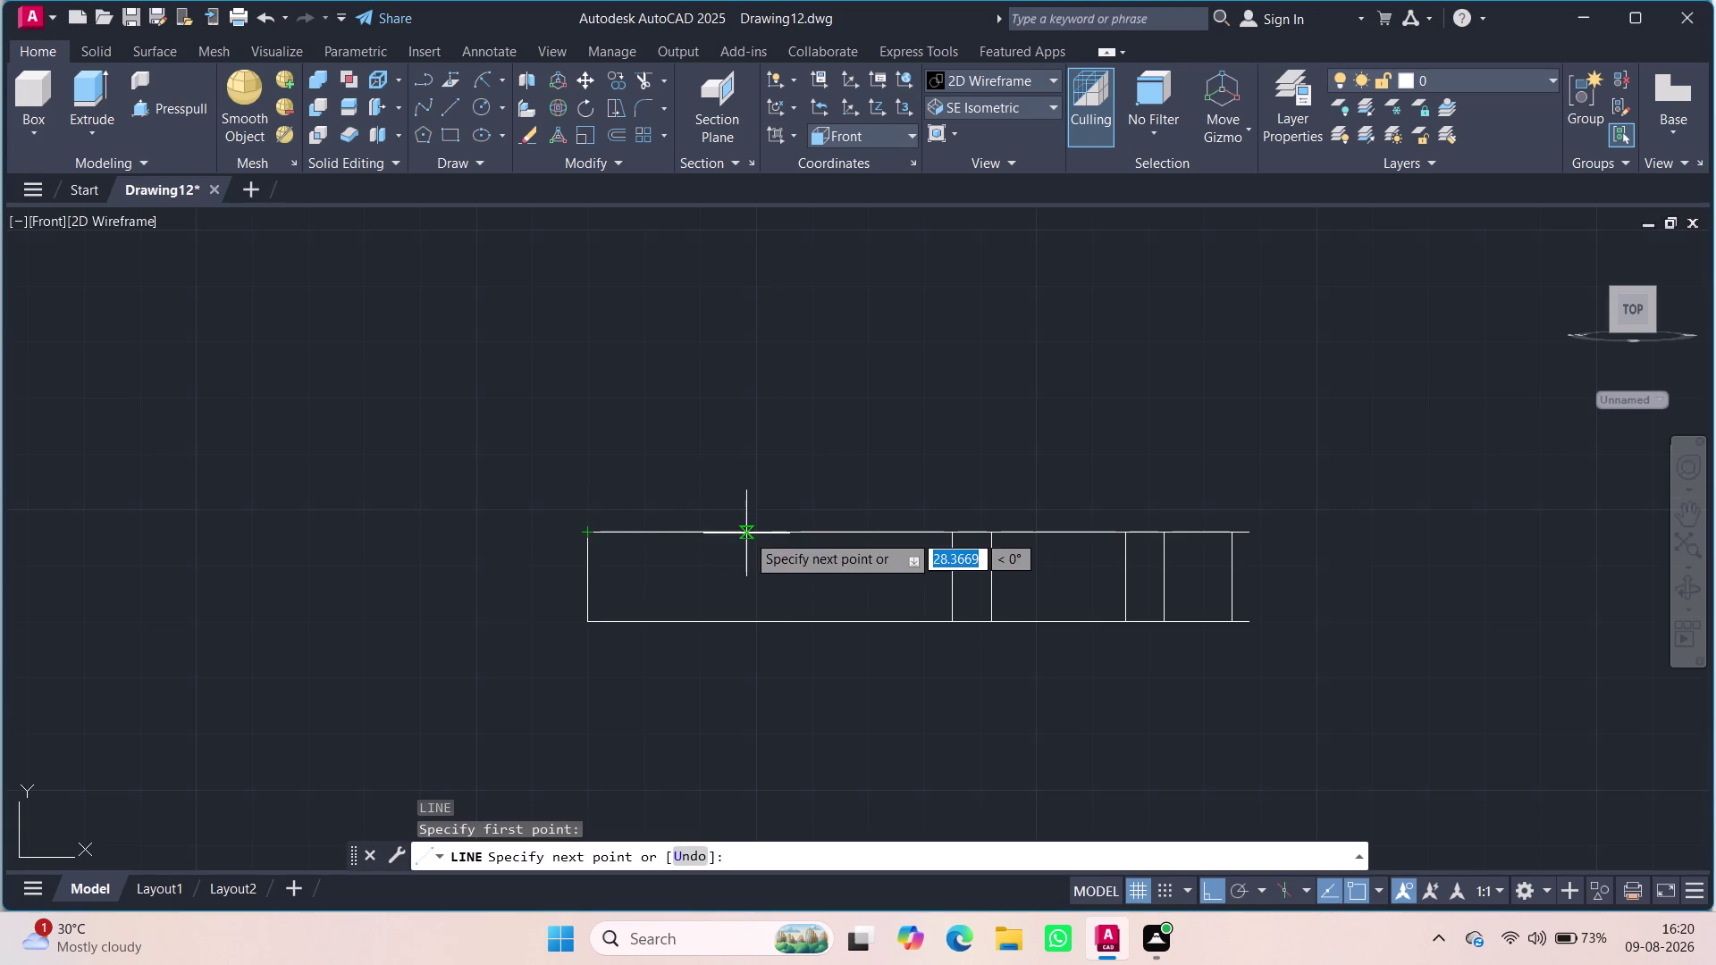
text(48)
key(Return)
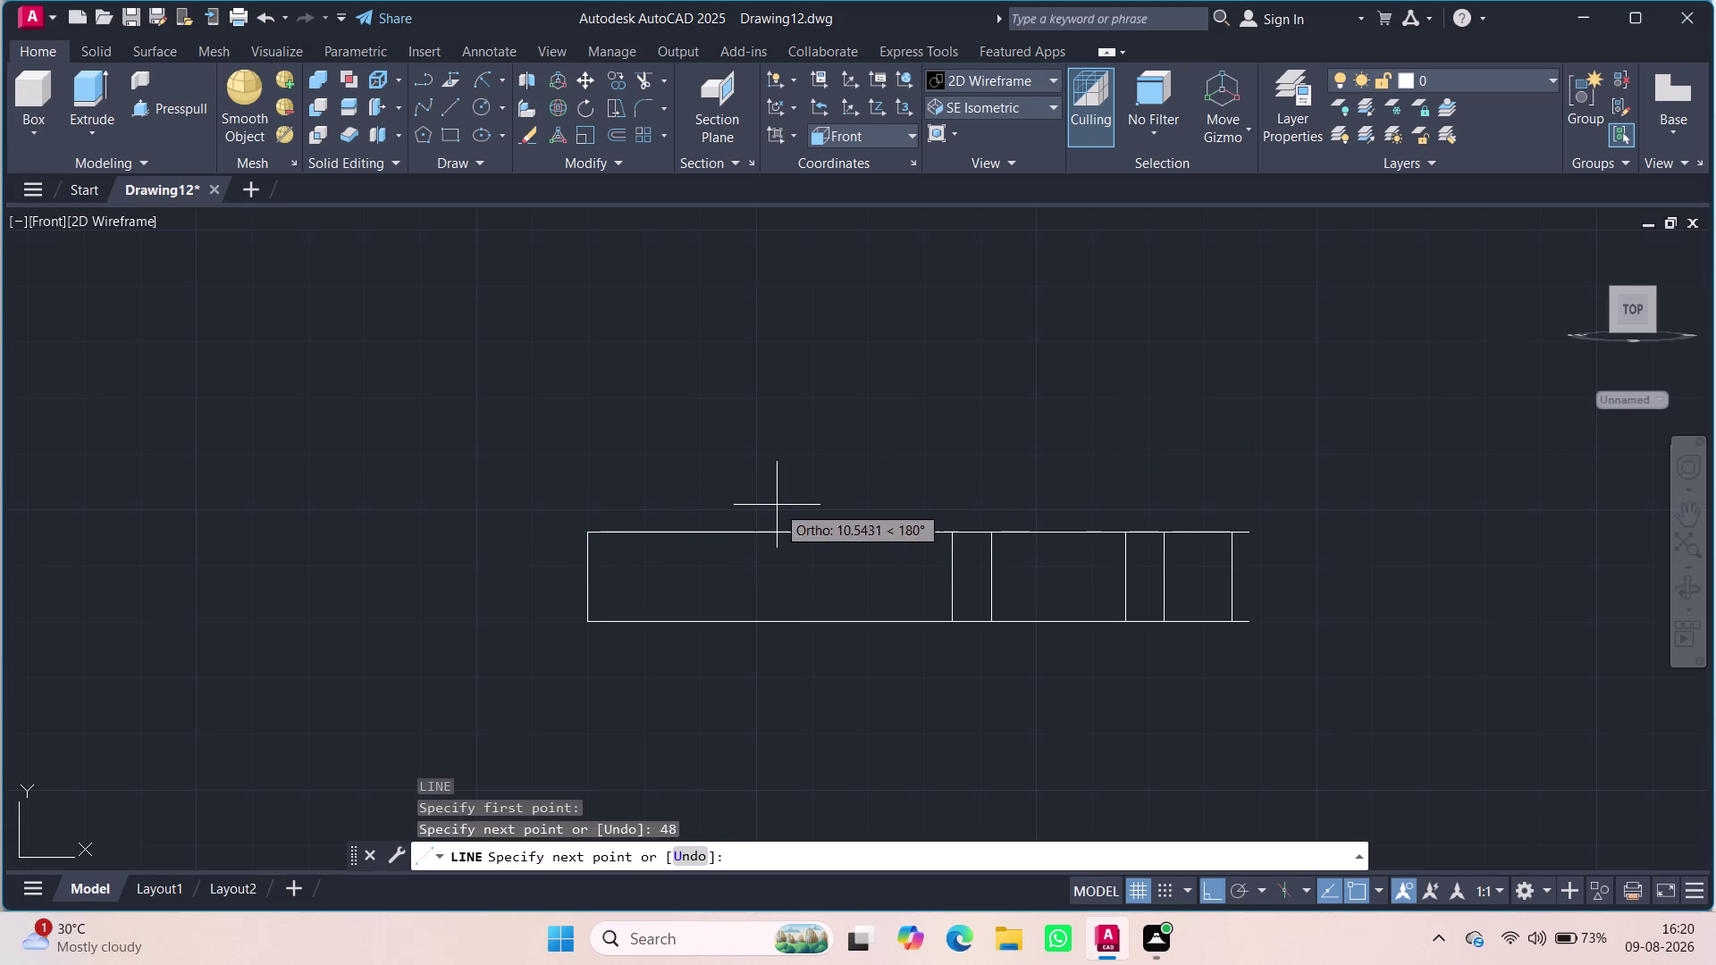
click(585, 532)
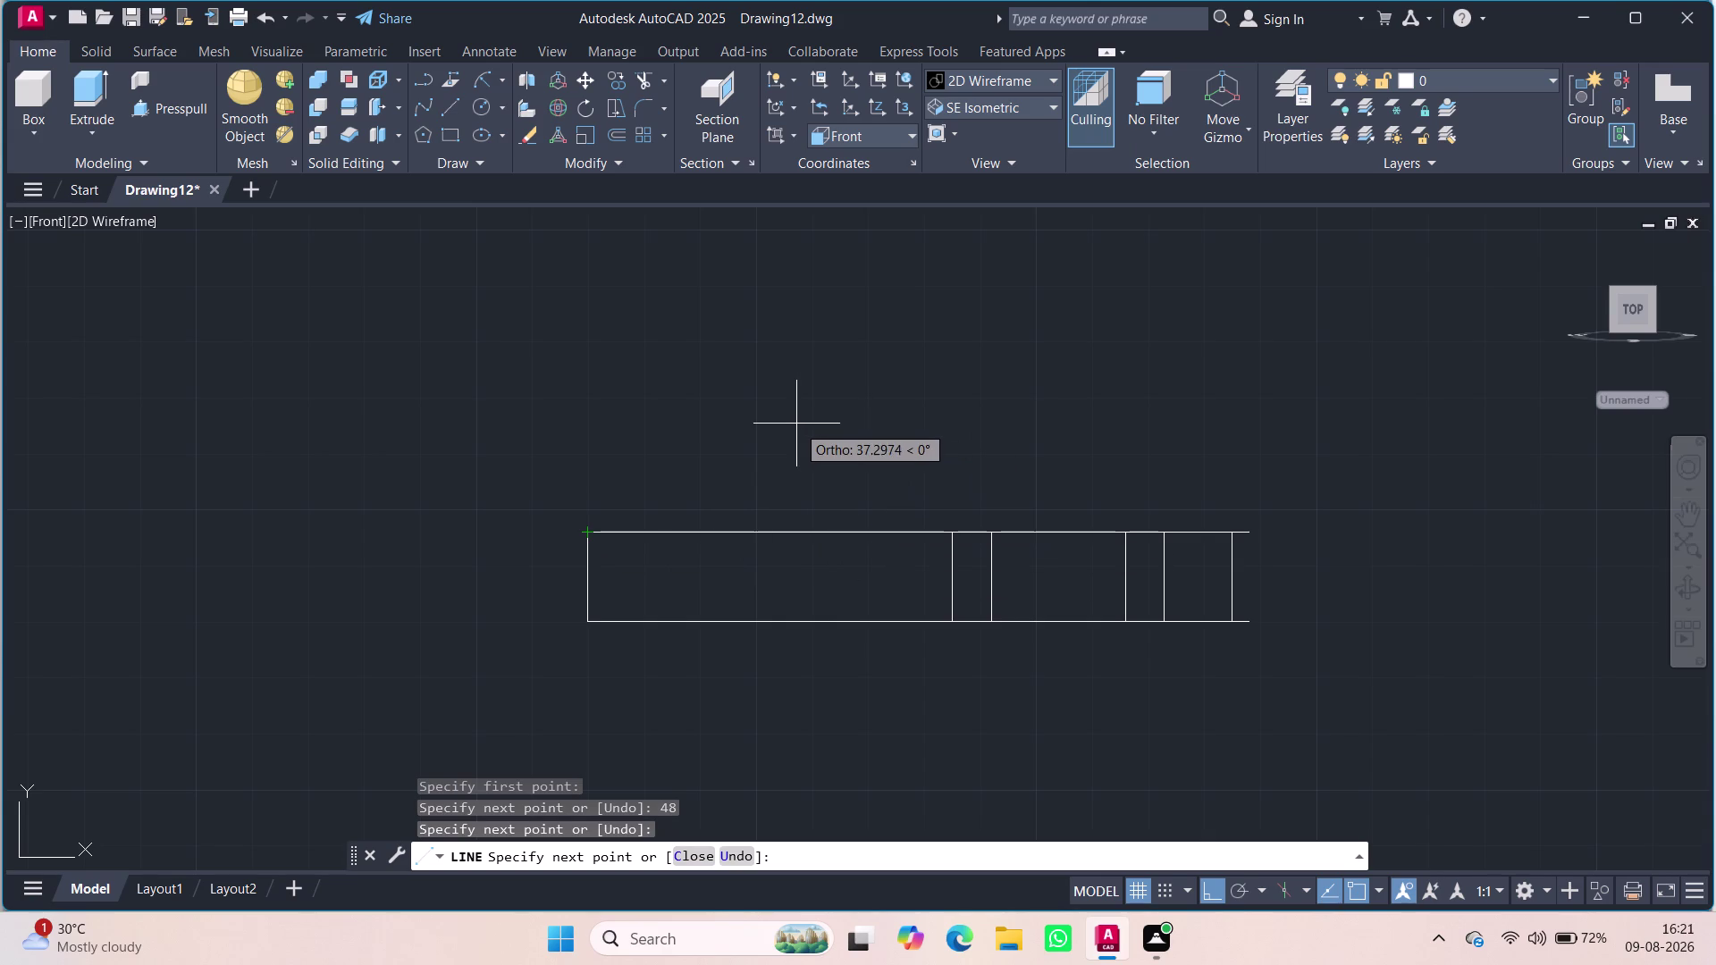
key(Escape)
key(Escape)
click(716, 532)
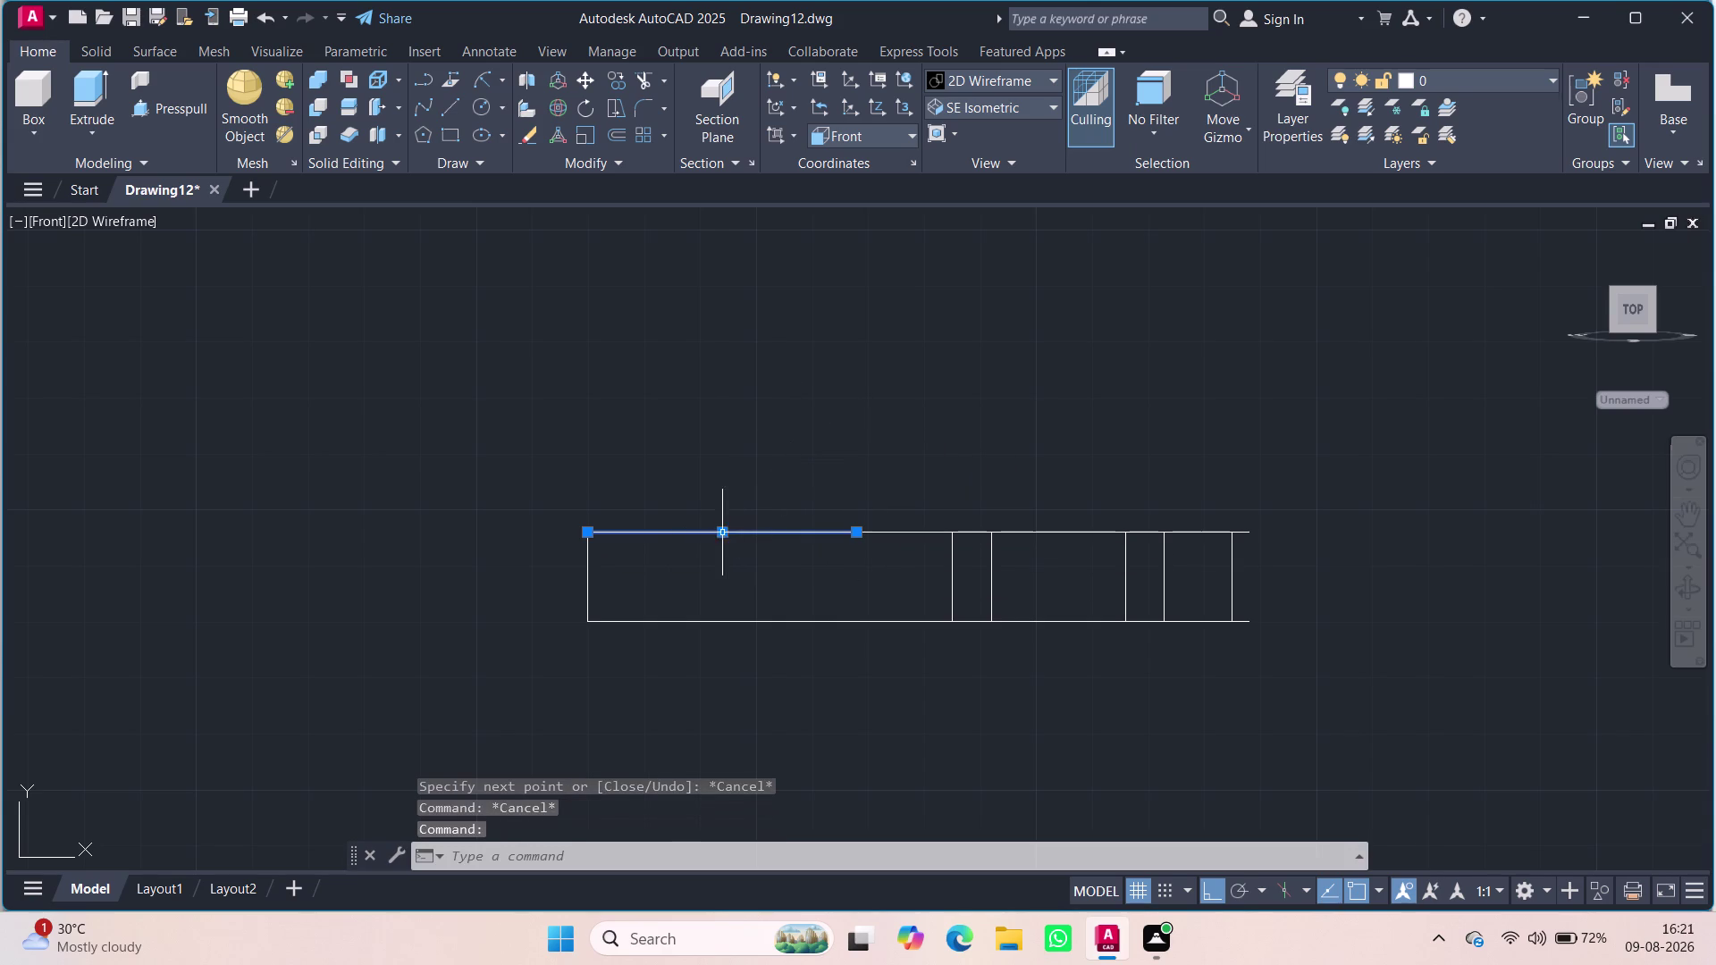
key(Delete)
Redraw a 48-unit line from the base's top-left corner.
key(l)
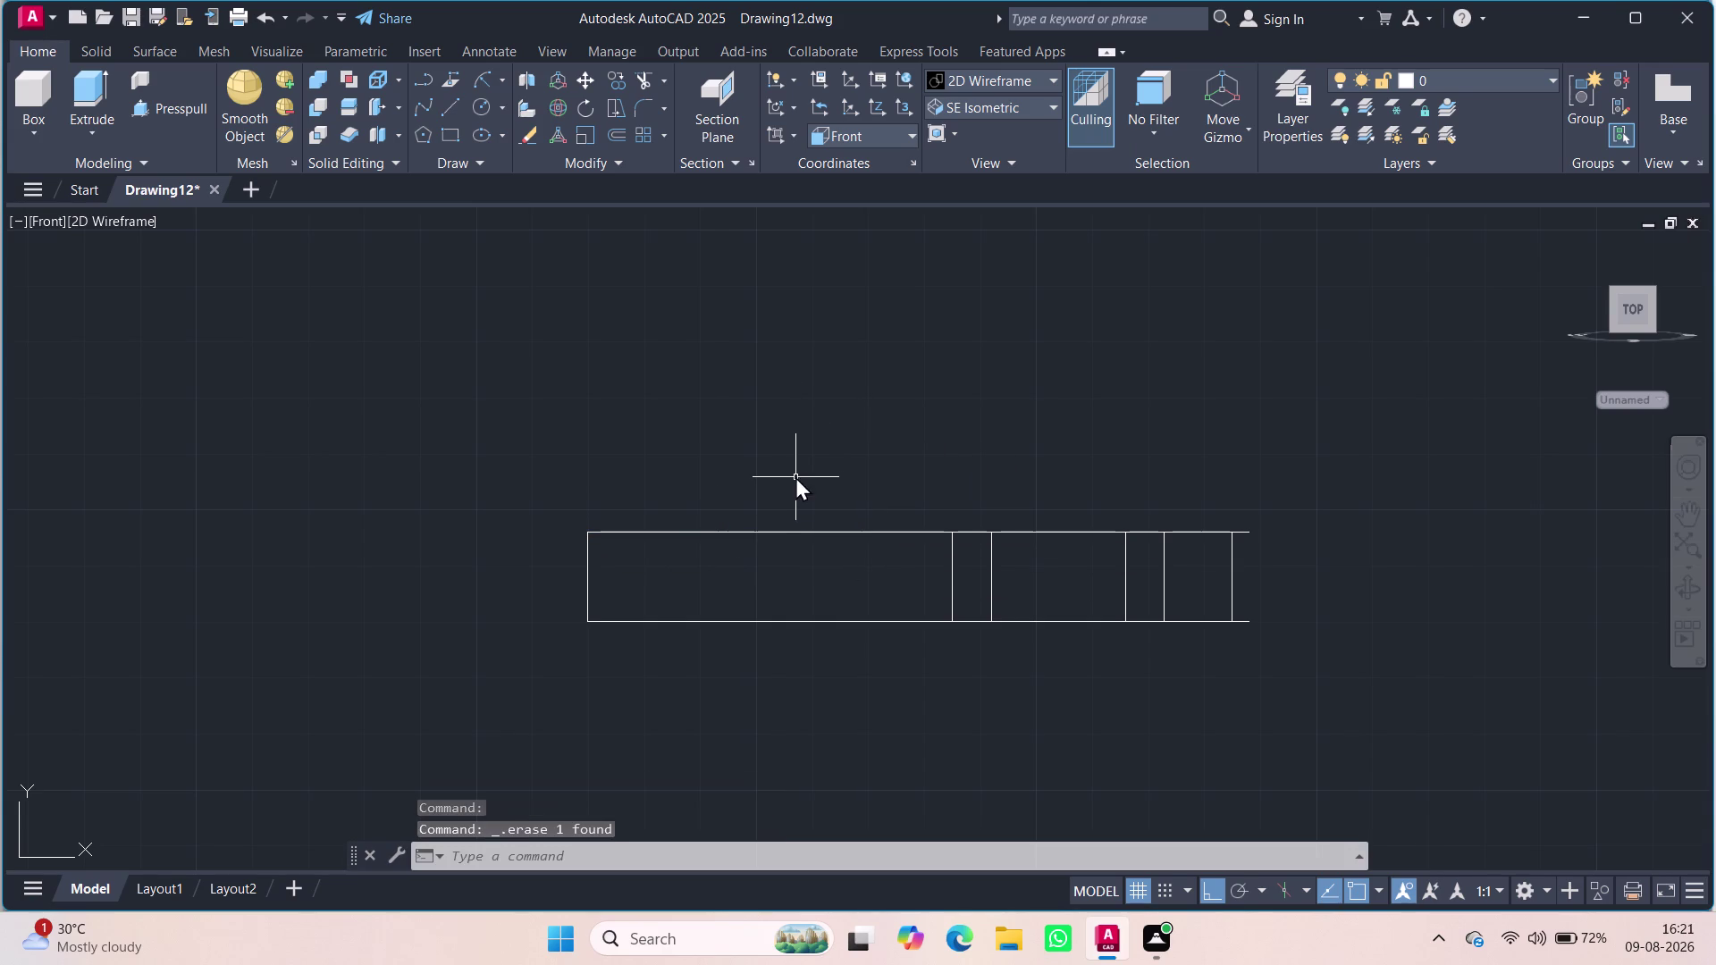
key(Return)
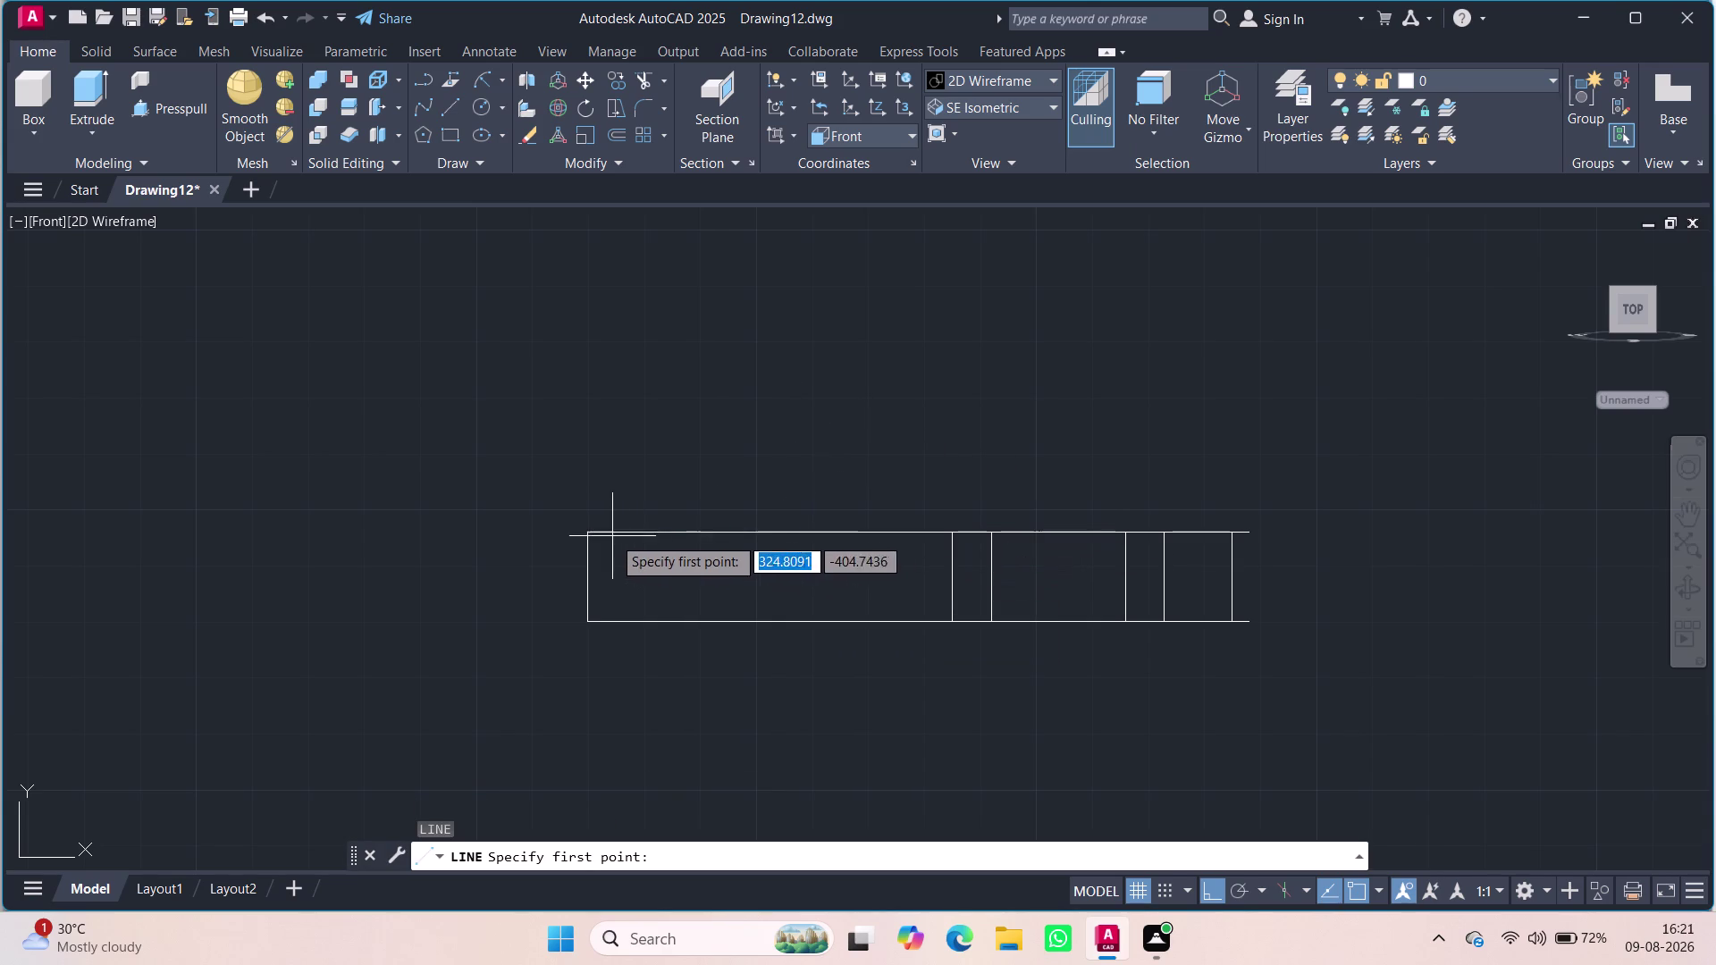
click(587, 533)
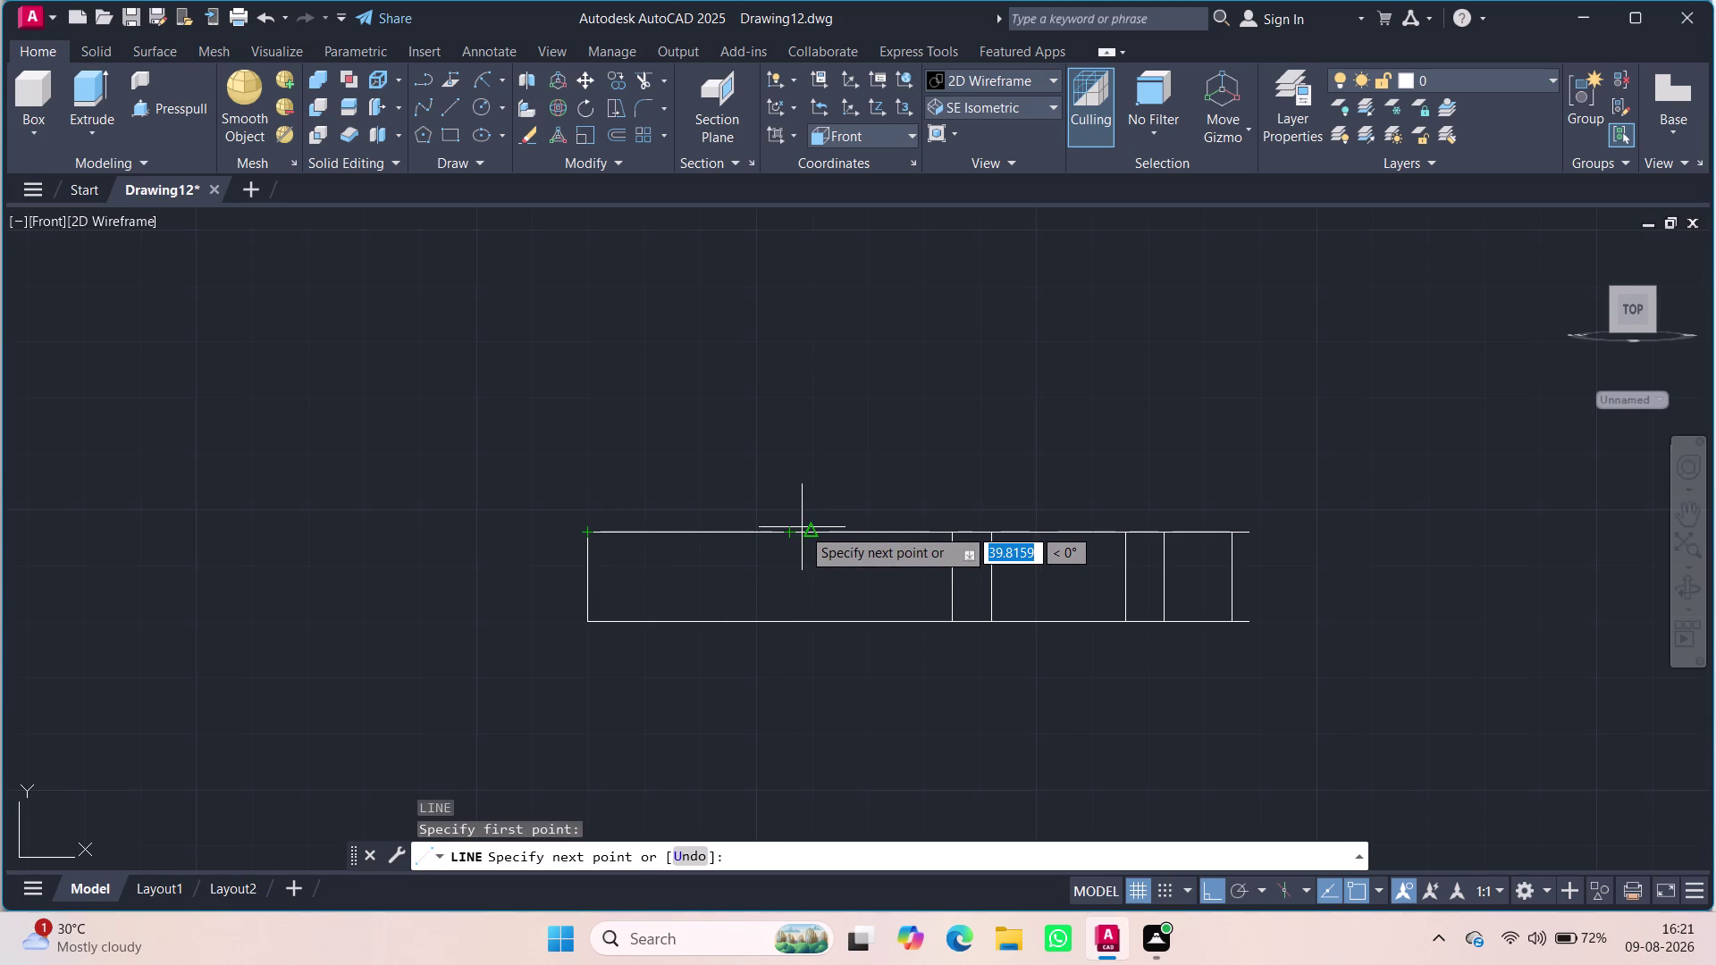
text(48)
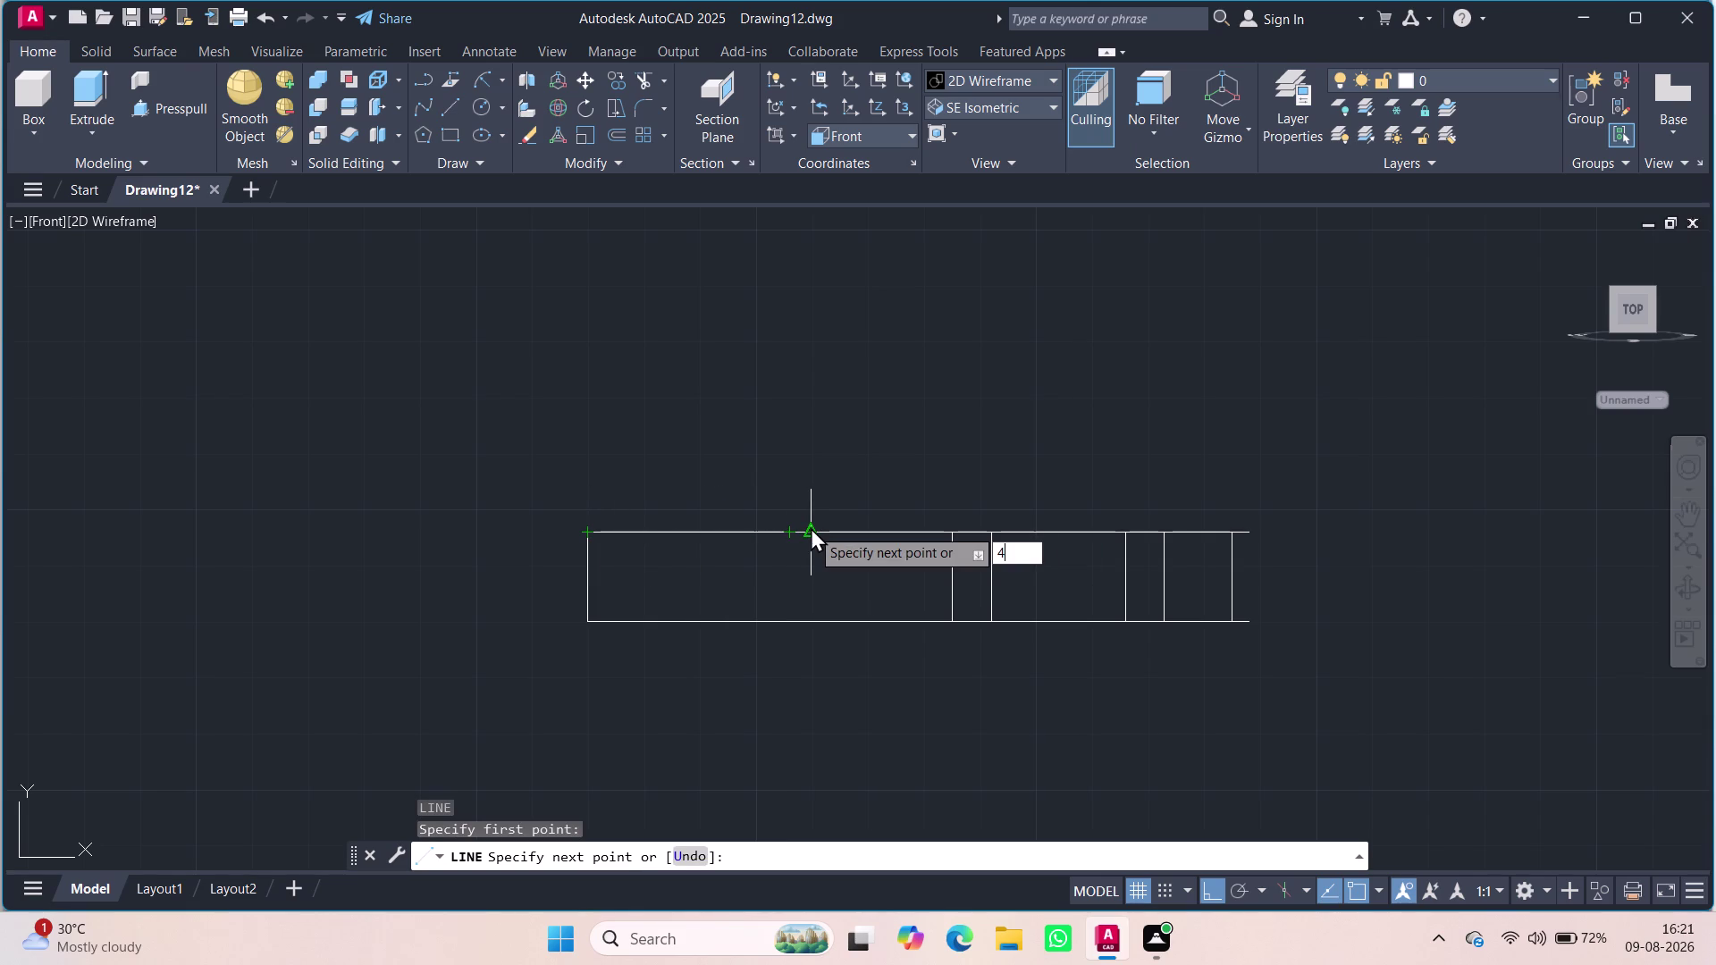
key(Return)
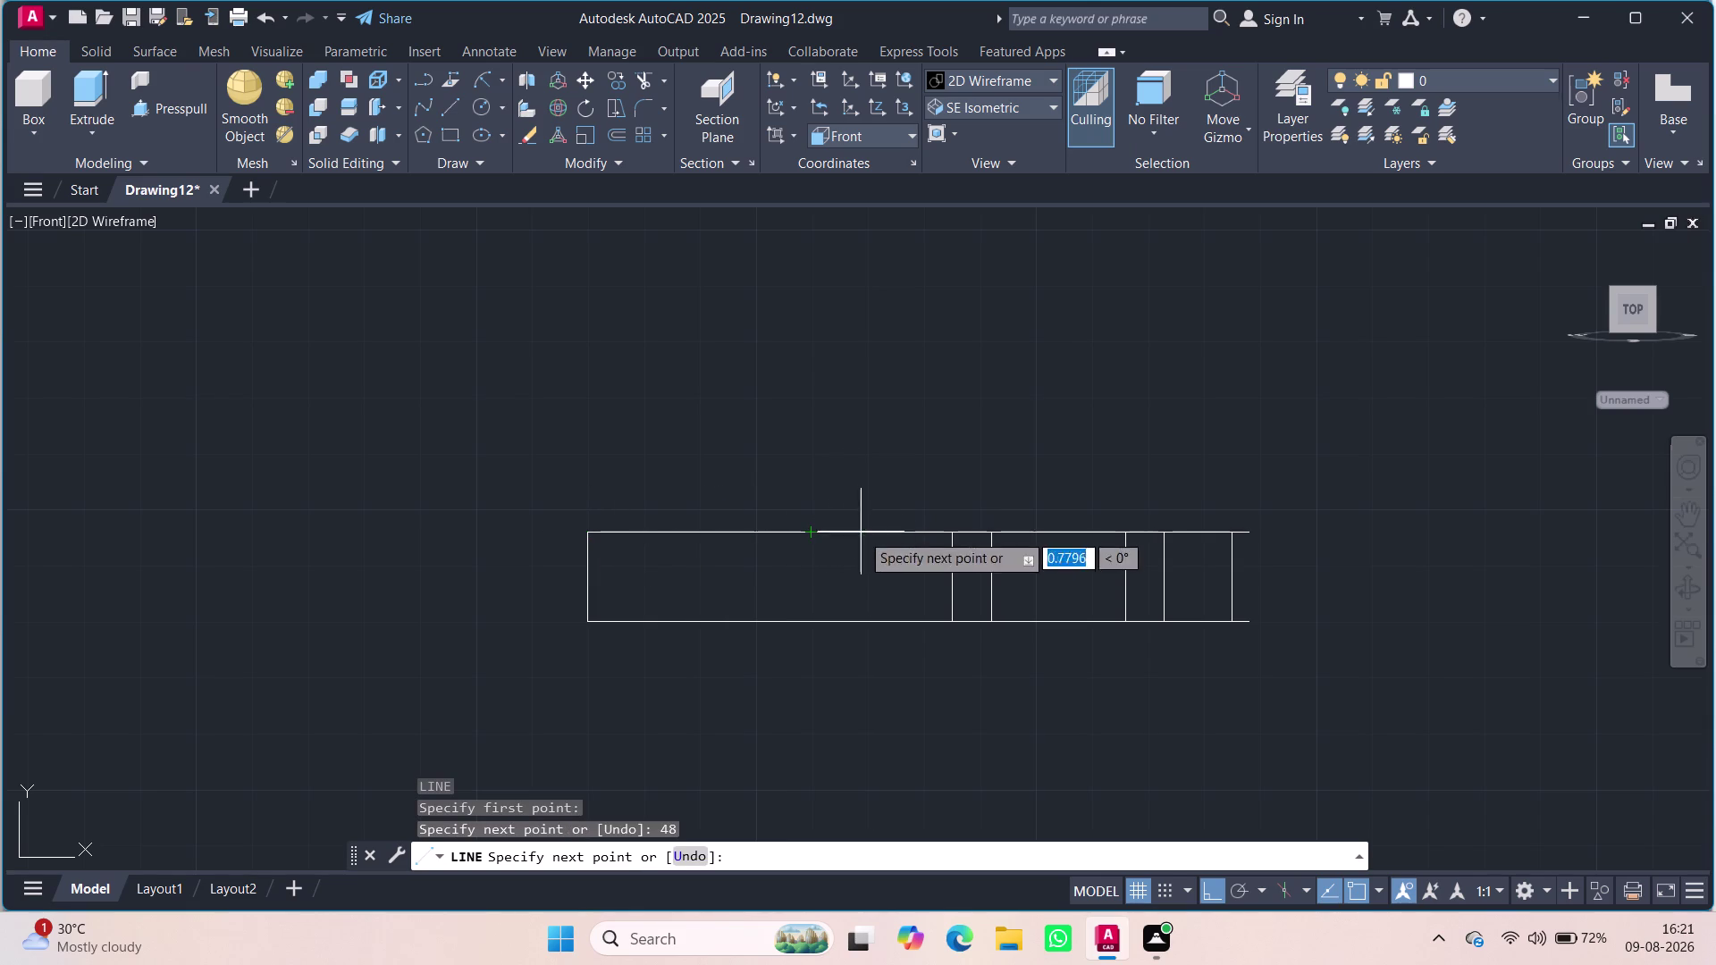
click(855, 437)
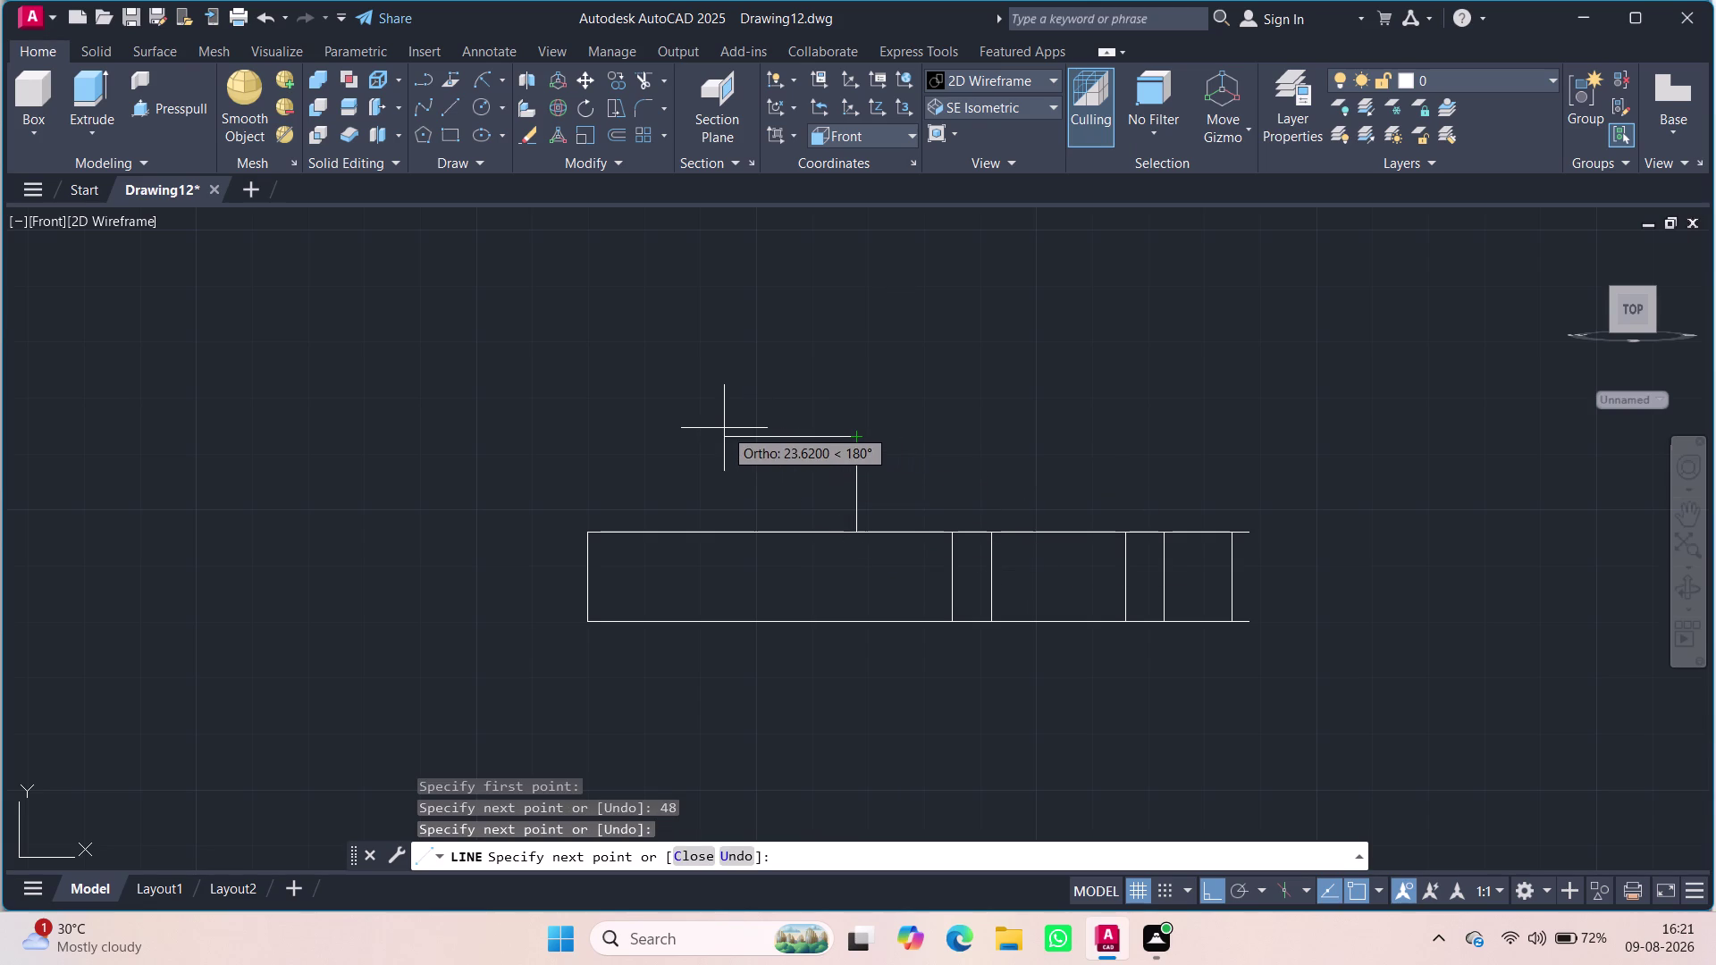
Undo the stray segment and close the outline with 24-unit sides.
key(ctrl+z)
text(2)
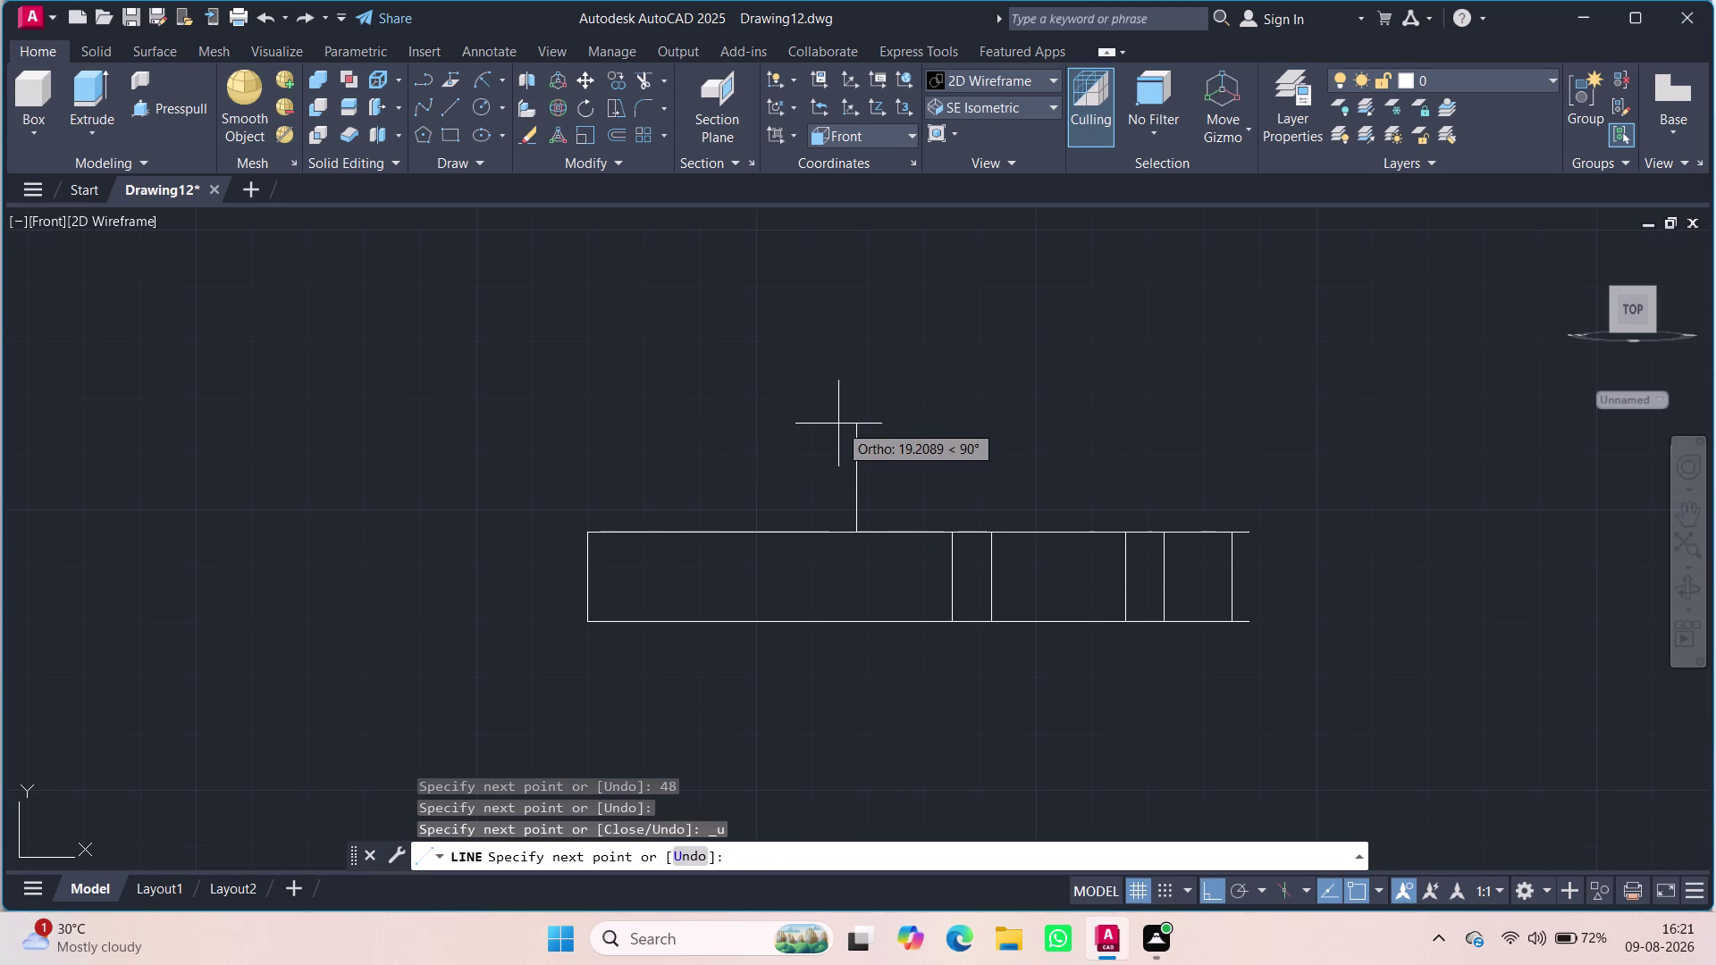
text(4)
key(Return)
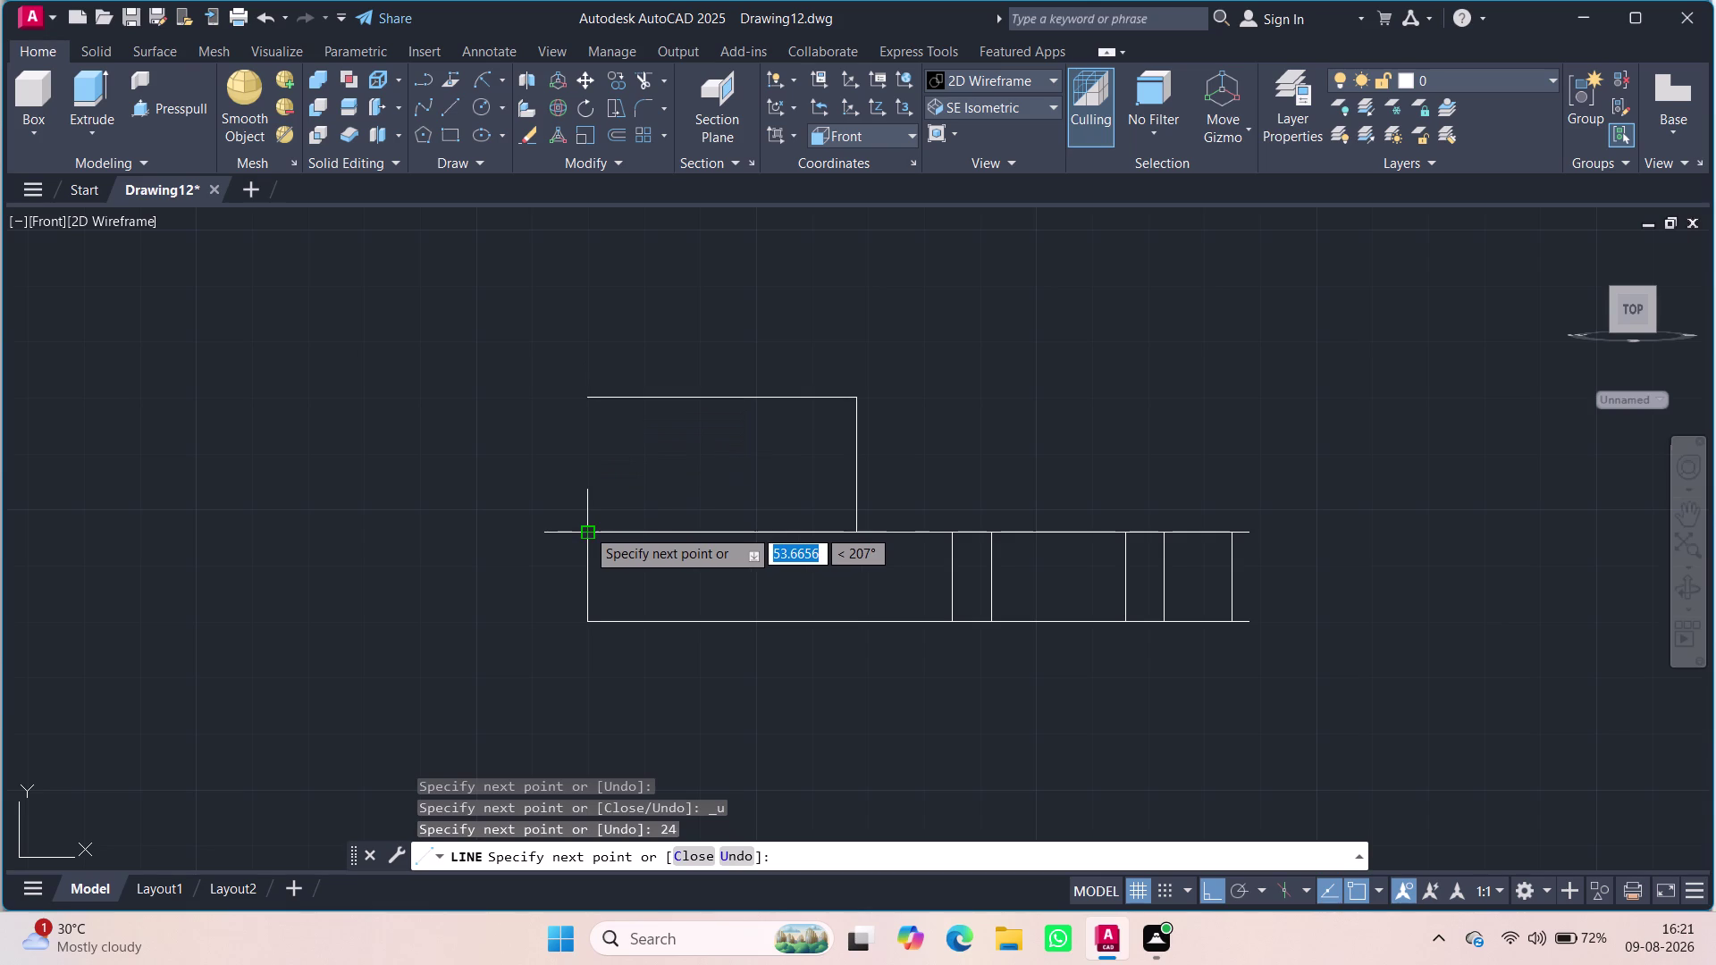
click(586, 396)
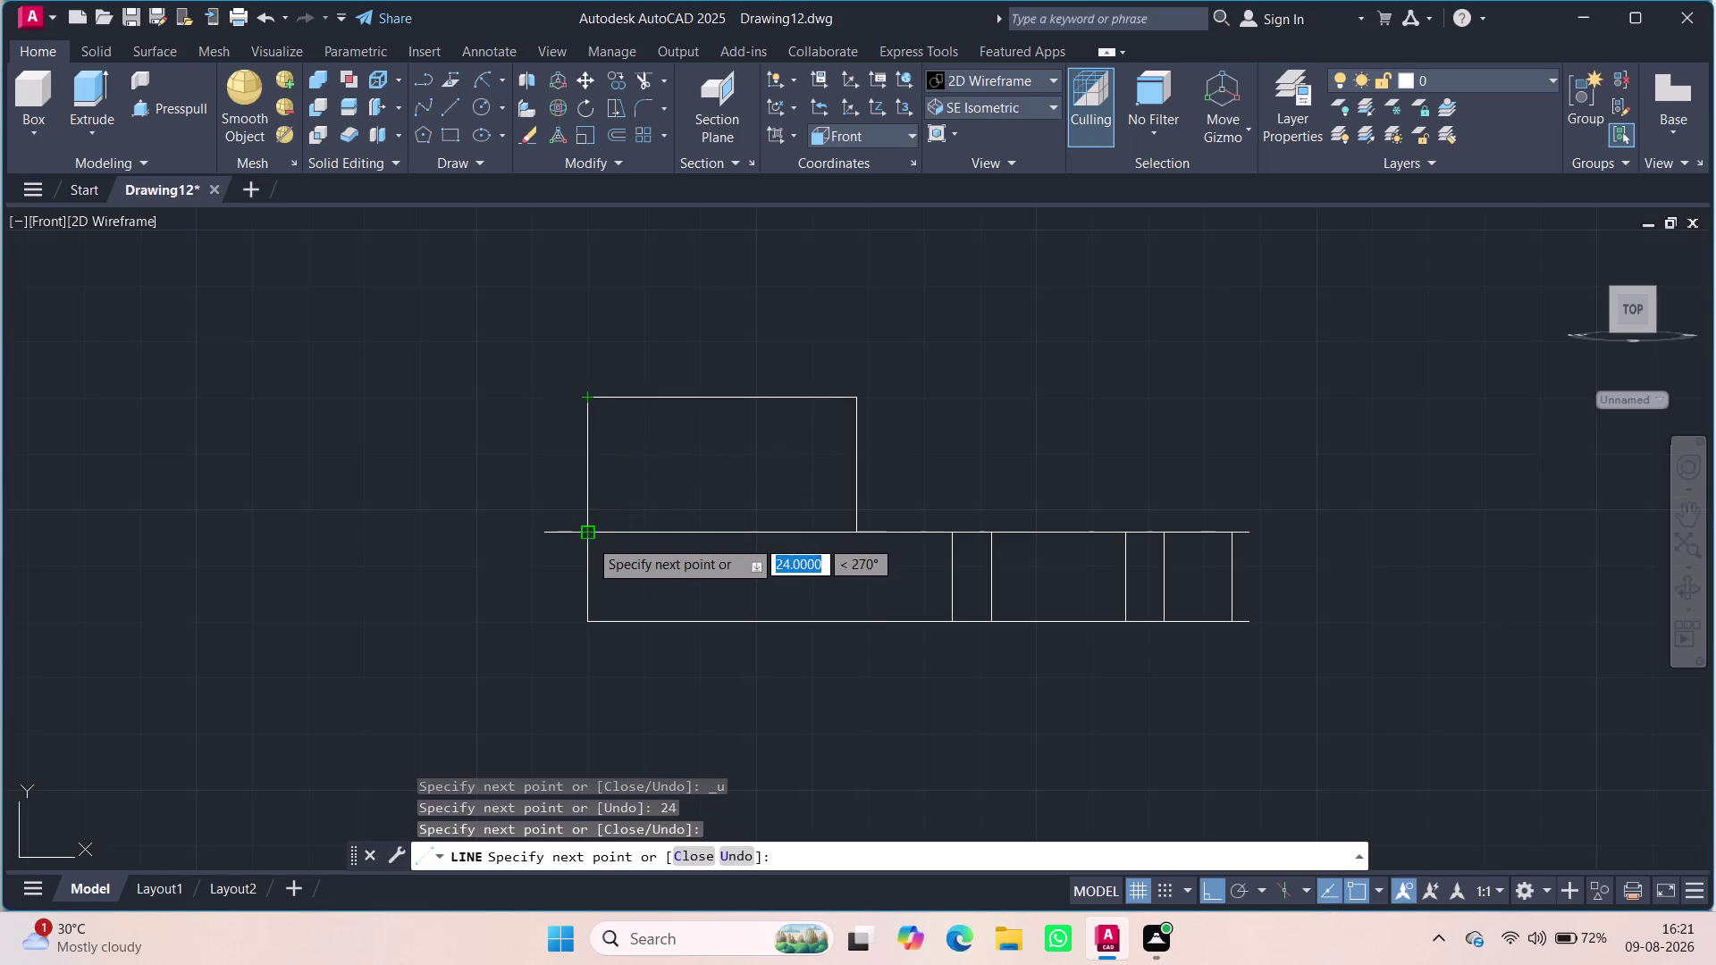
click(588, 538)
key(Escape)
Cancel DIM, check the view, and erase the upright outline's top edge.
text(d)
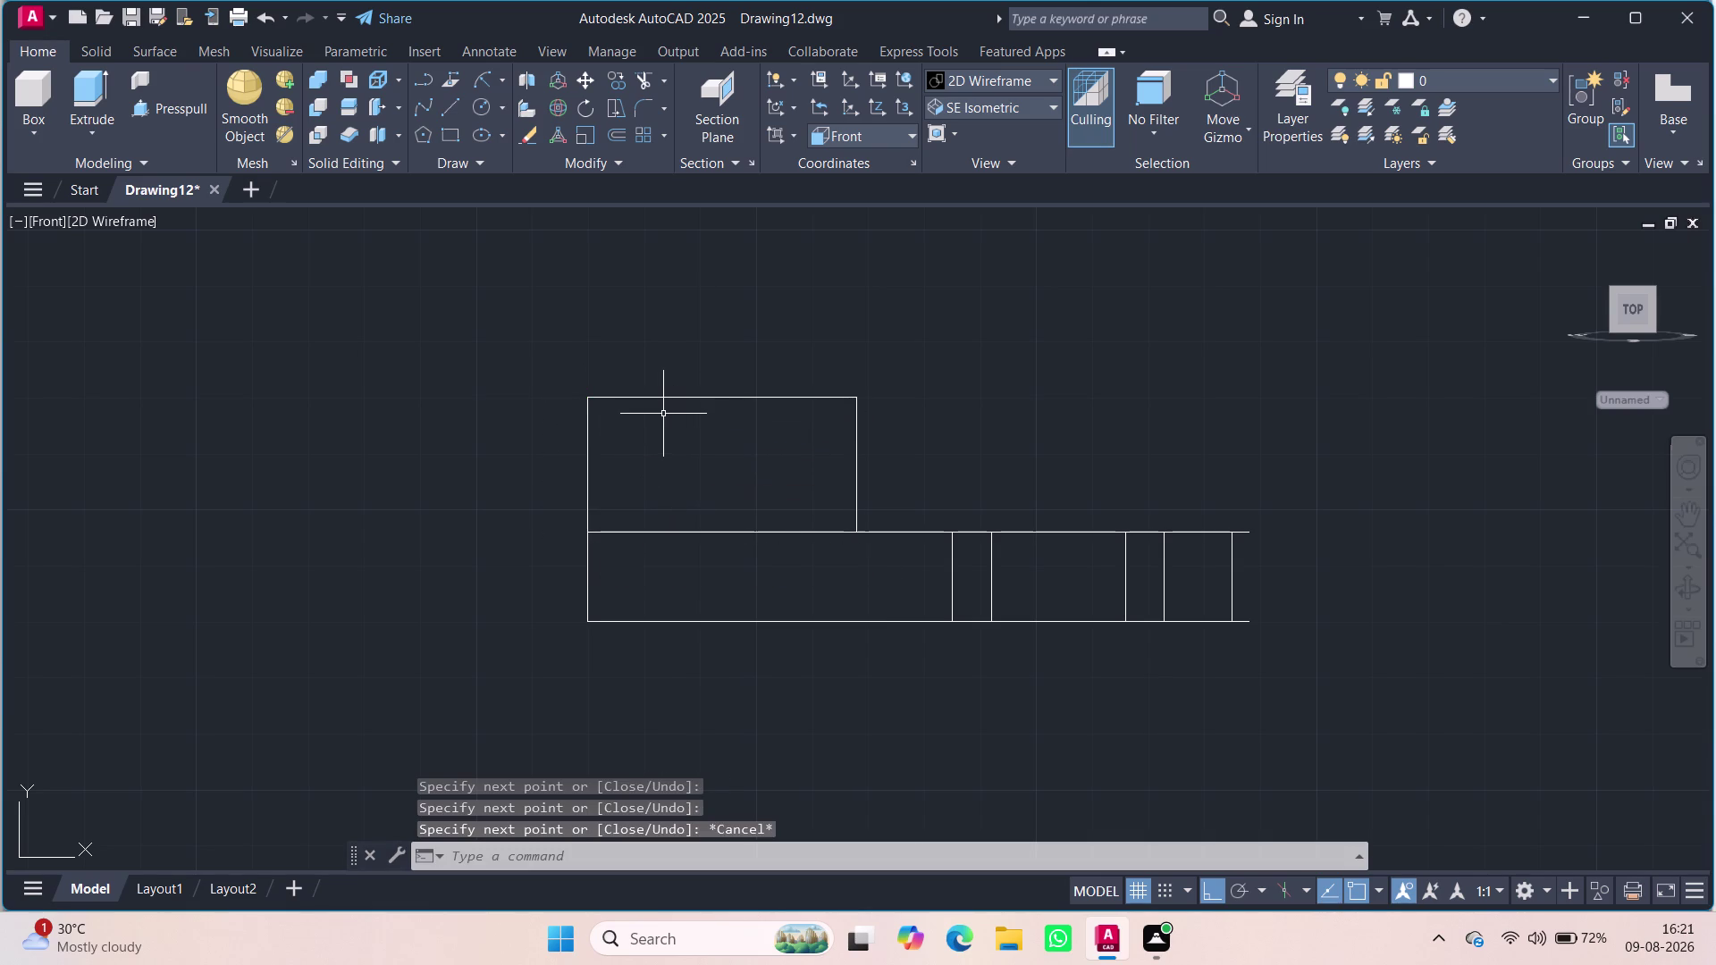
text(im)
click(717, 455)
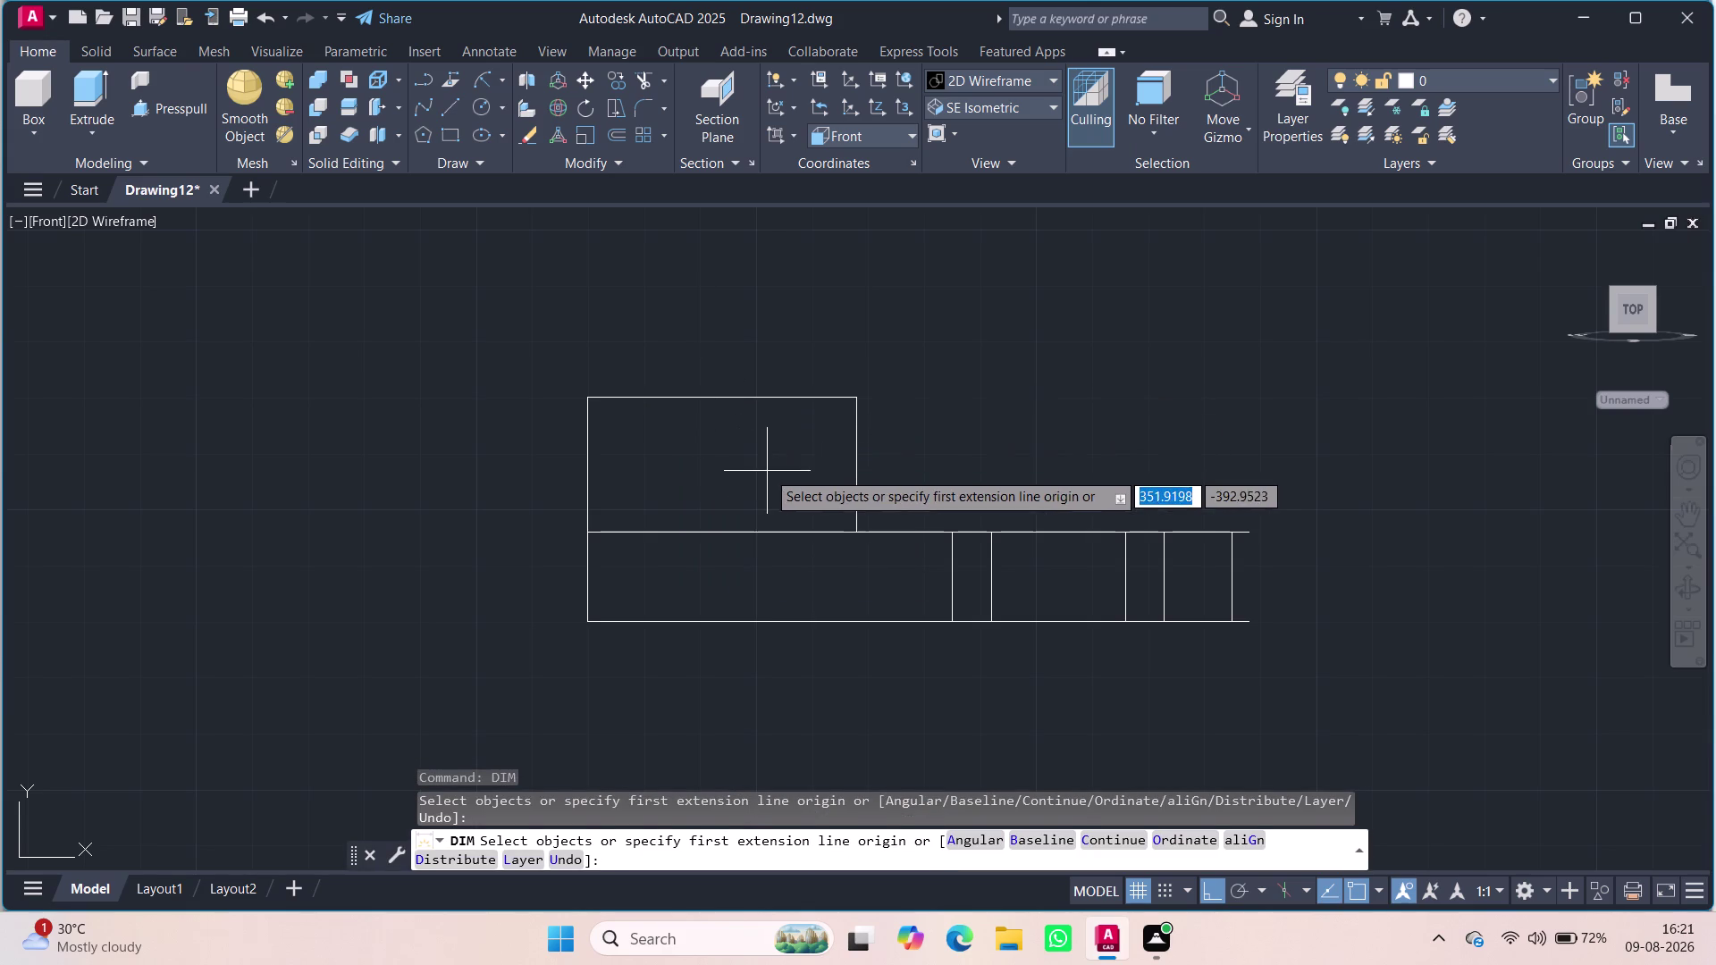
key(Escape)
scroll(up, 3)
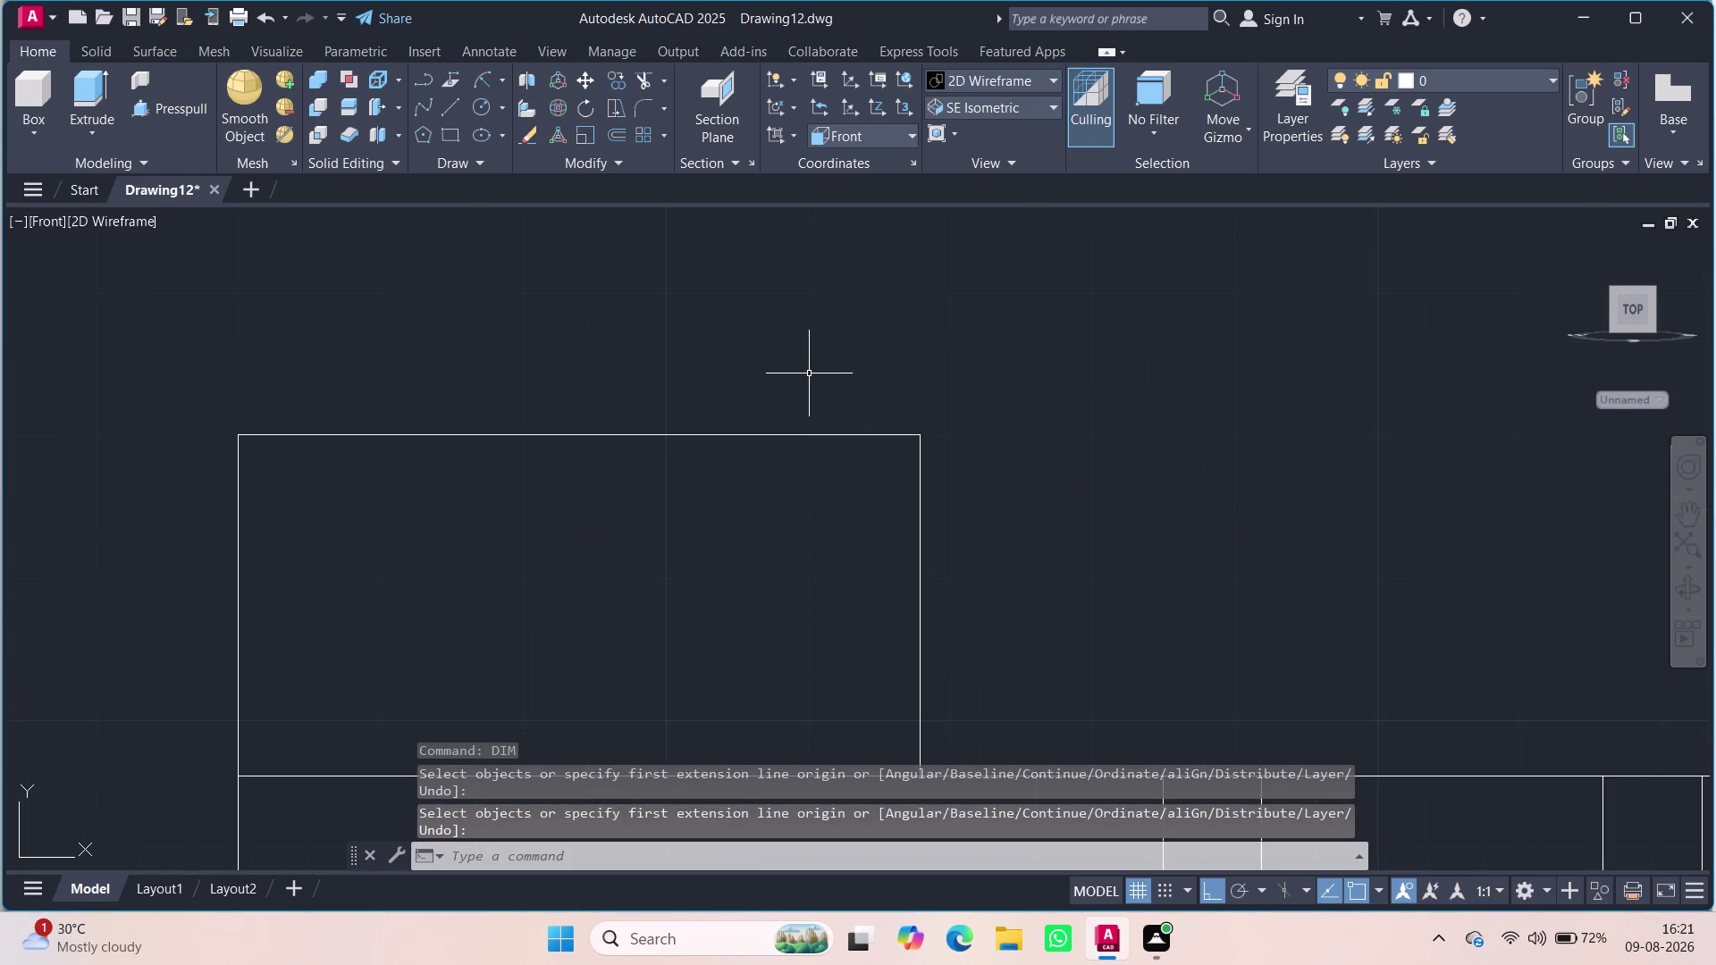
scroll(down, 3)
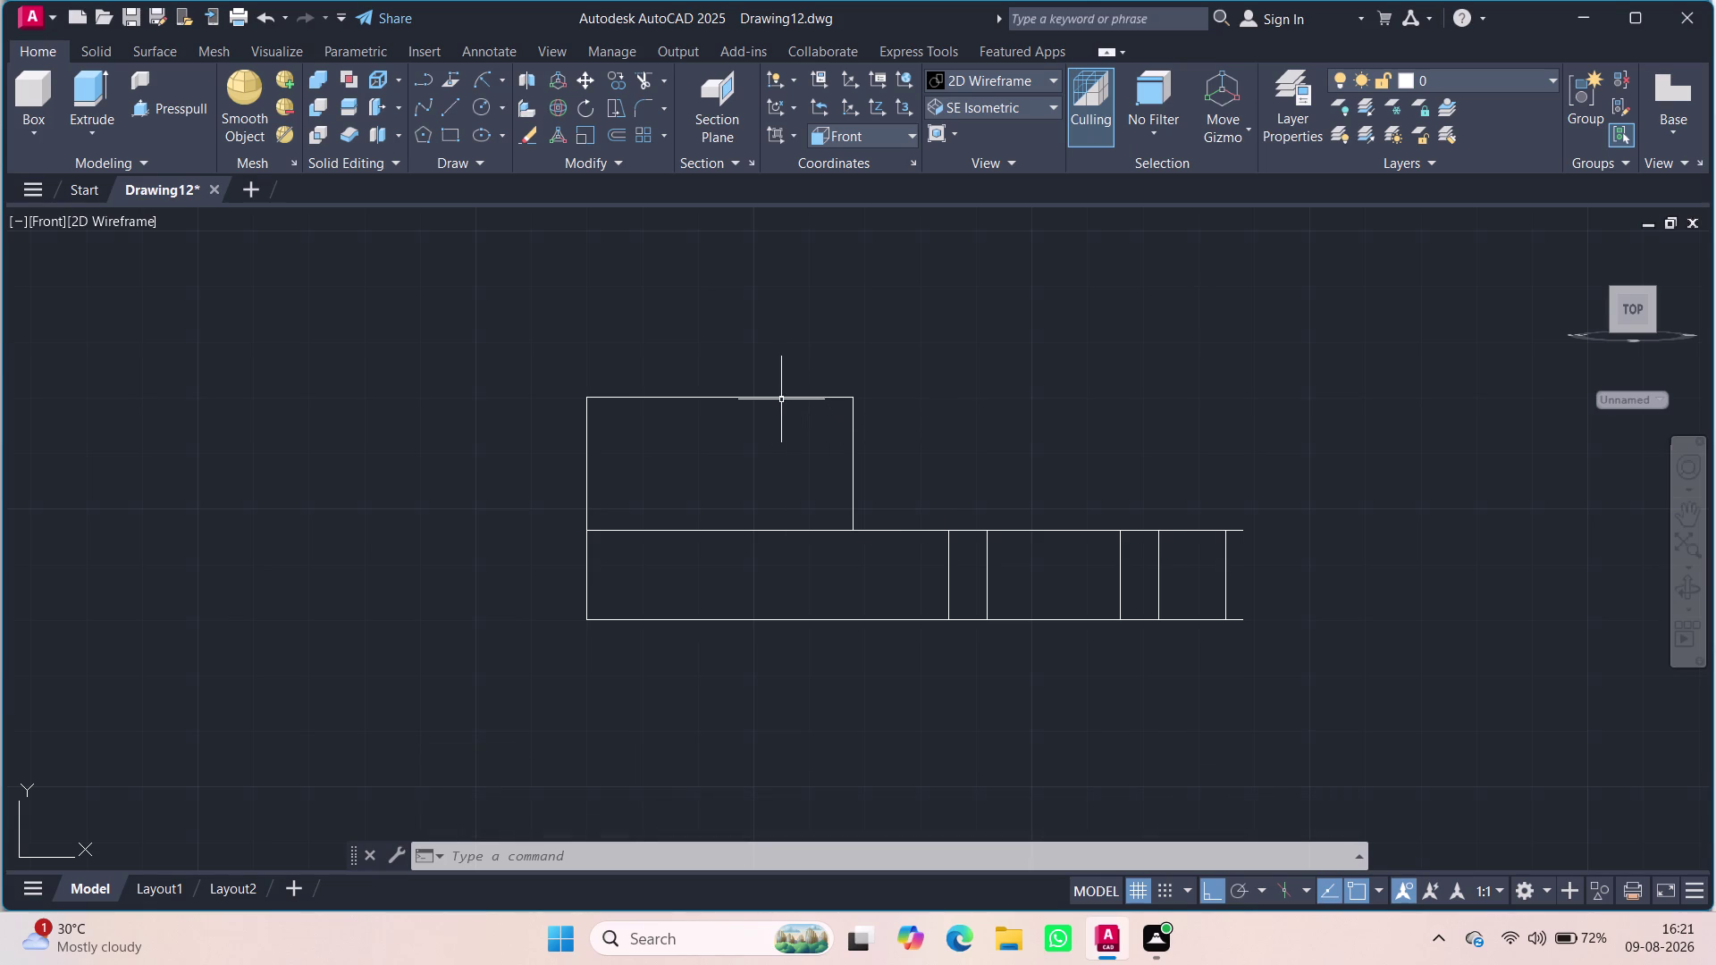
click(781, 399)
key(Delete)
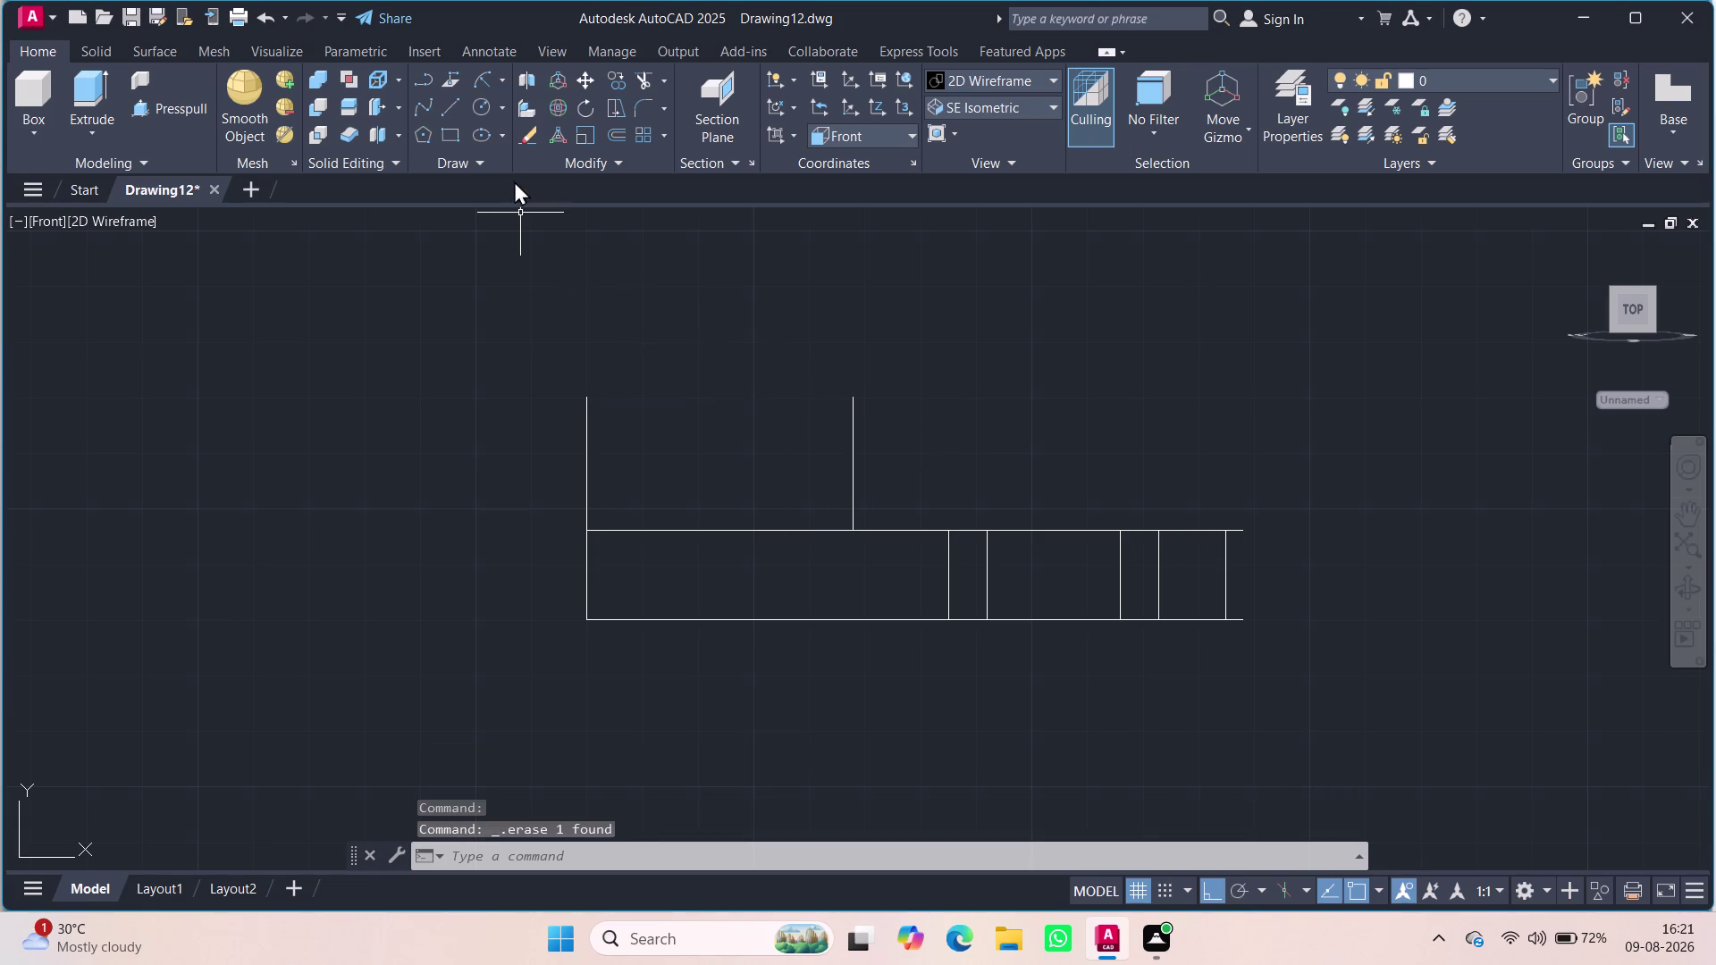
click(482, 72)
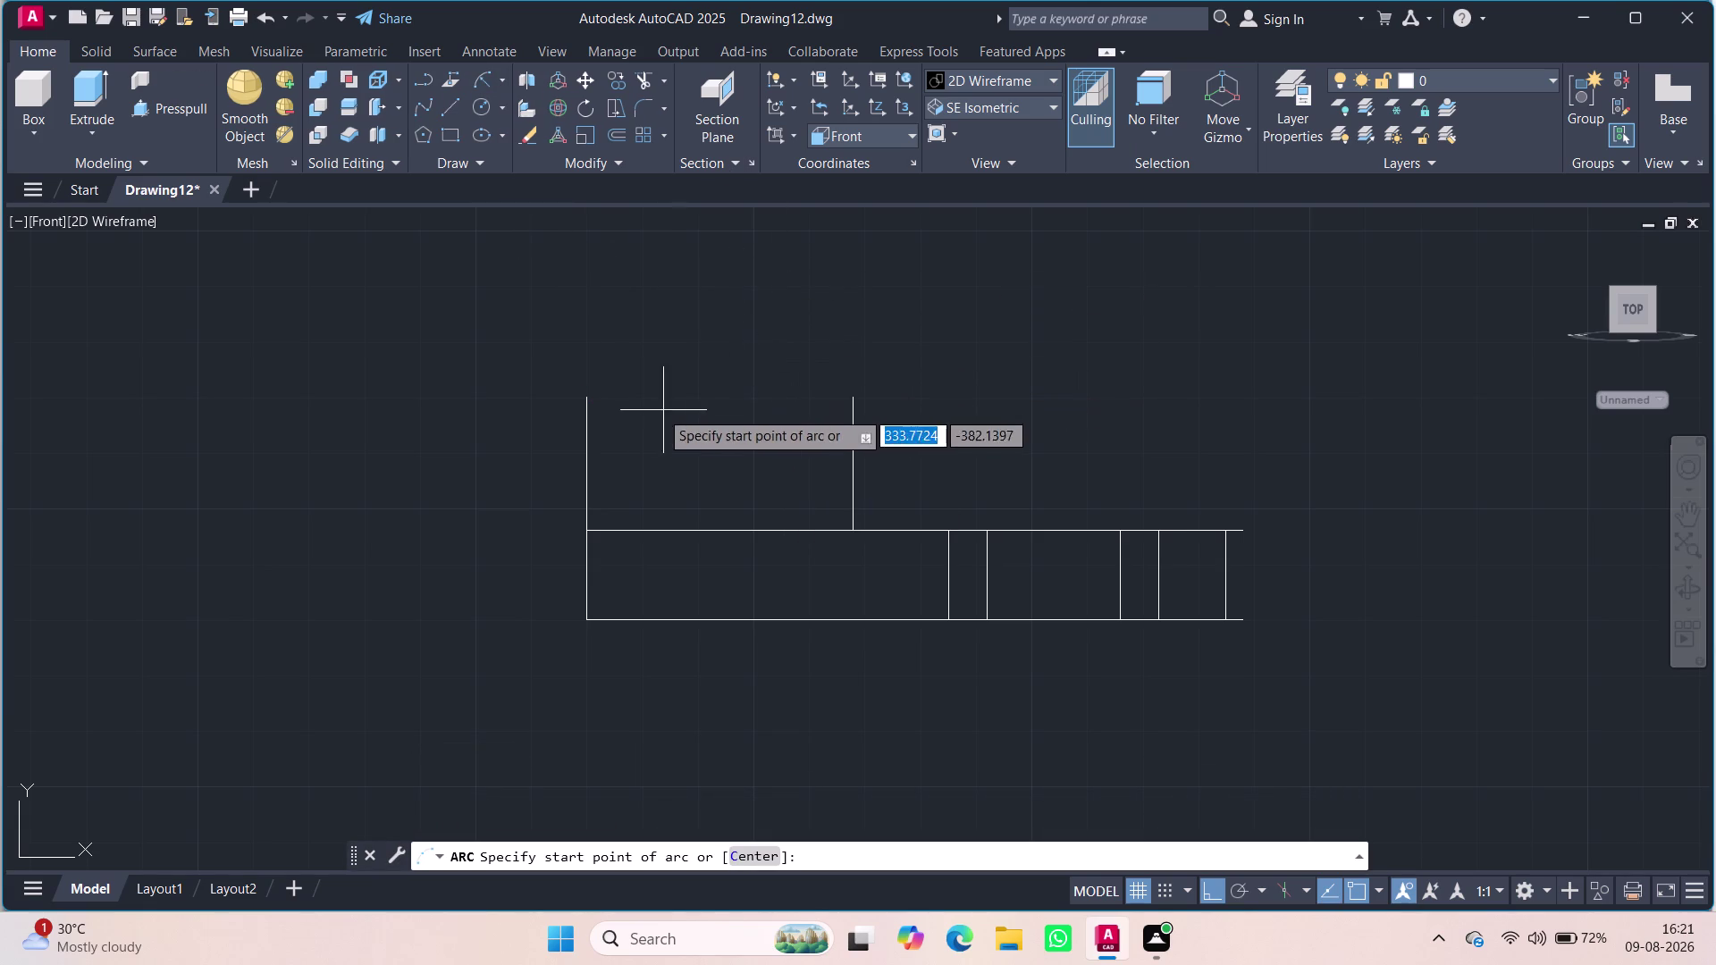
Draw a radius-24 arc between the top corners, then delete the downward-curving result.
click(588, 403)
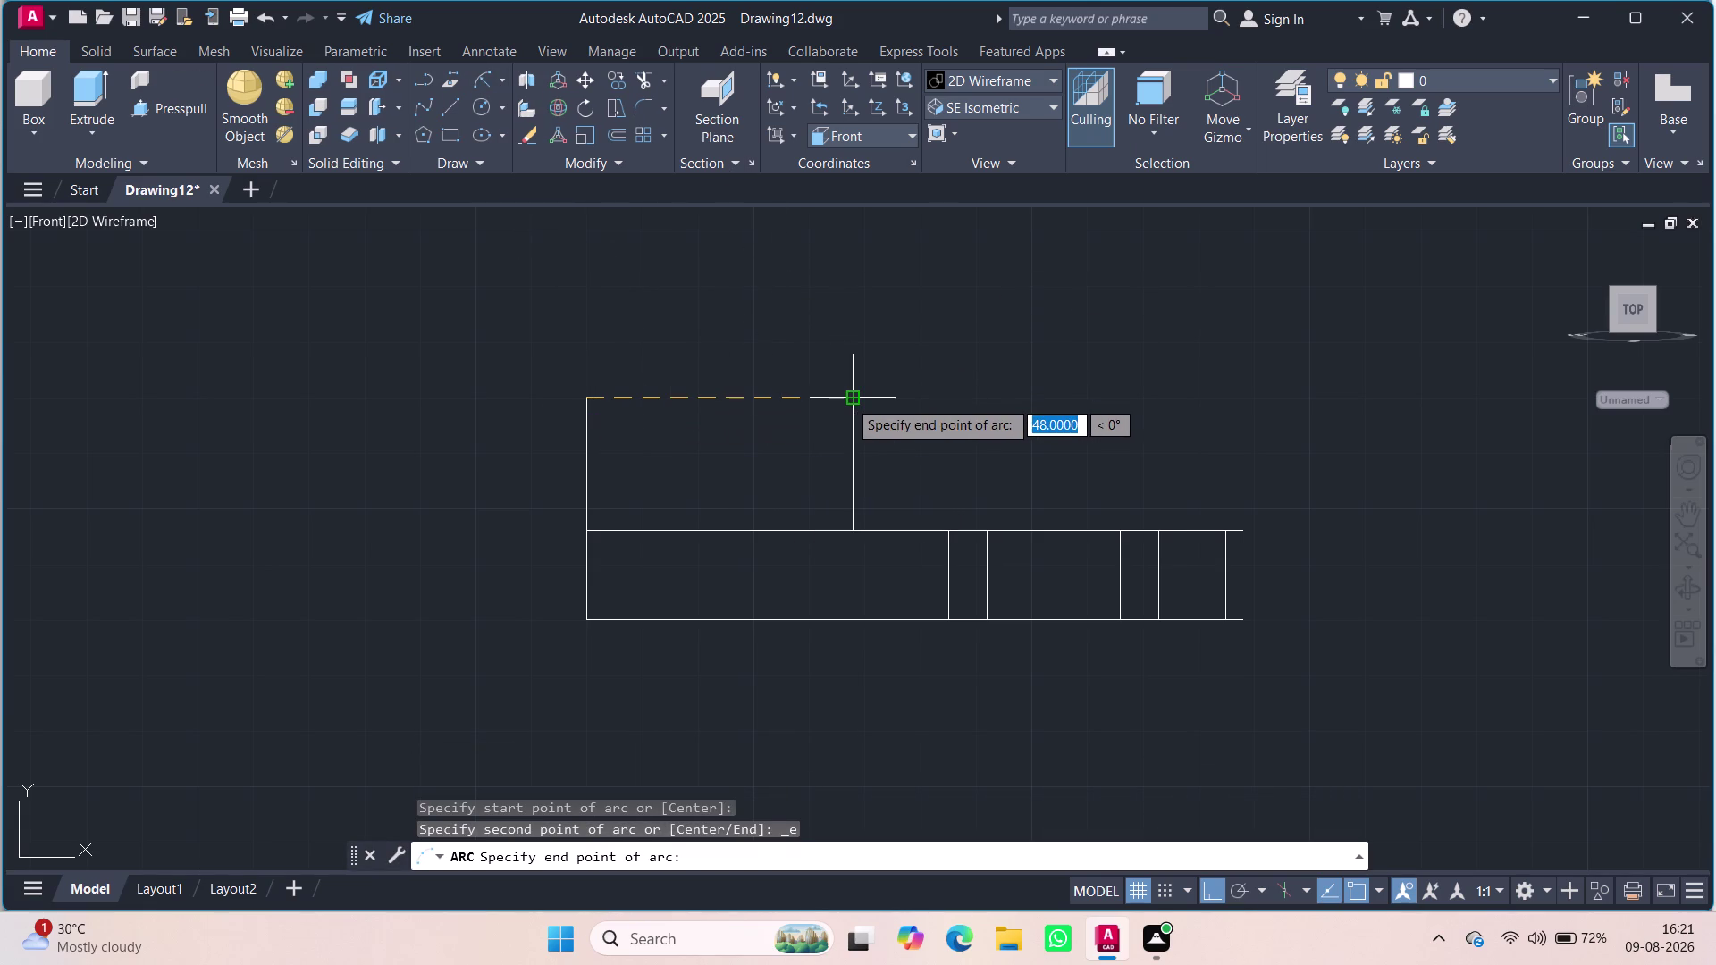
click(848, 400)
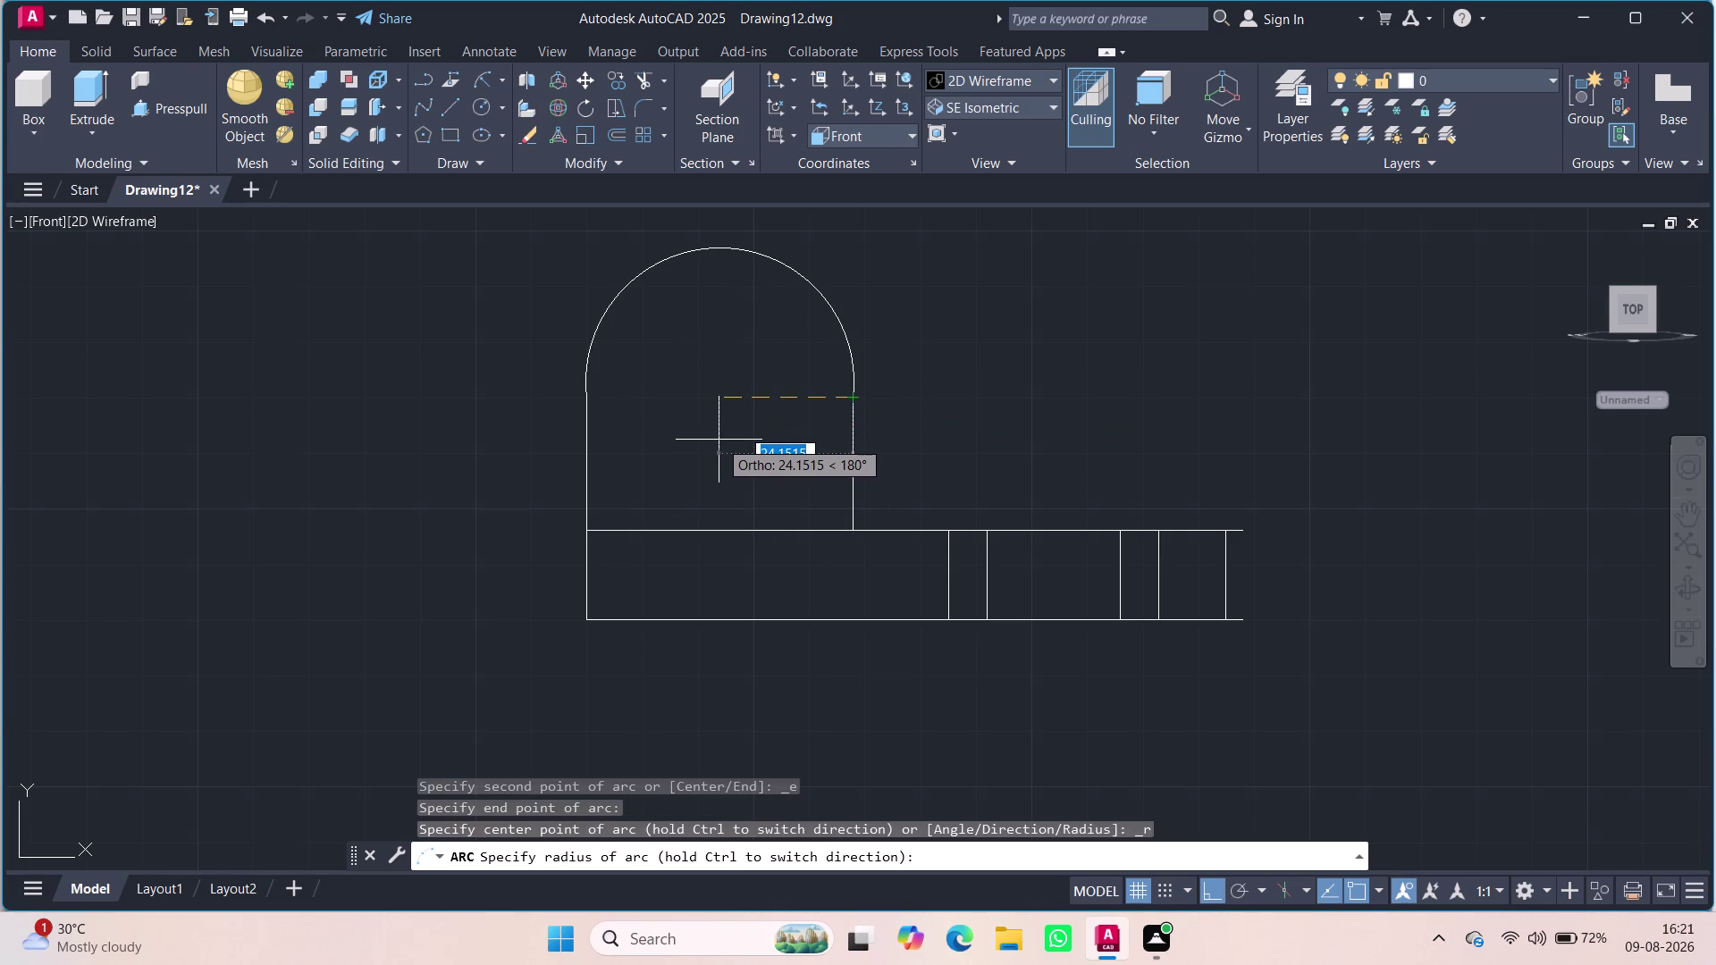
key(ctrl+2)
key(ctrl+4)
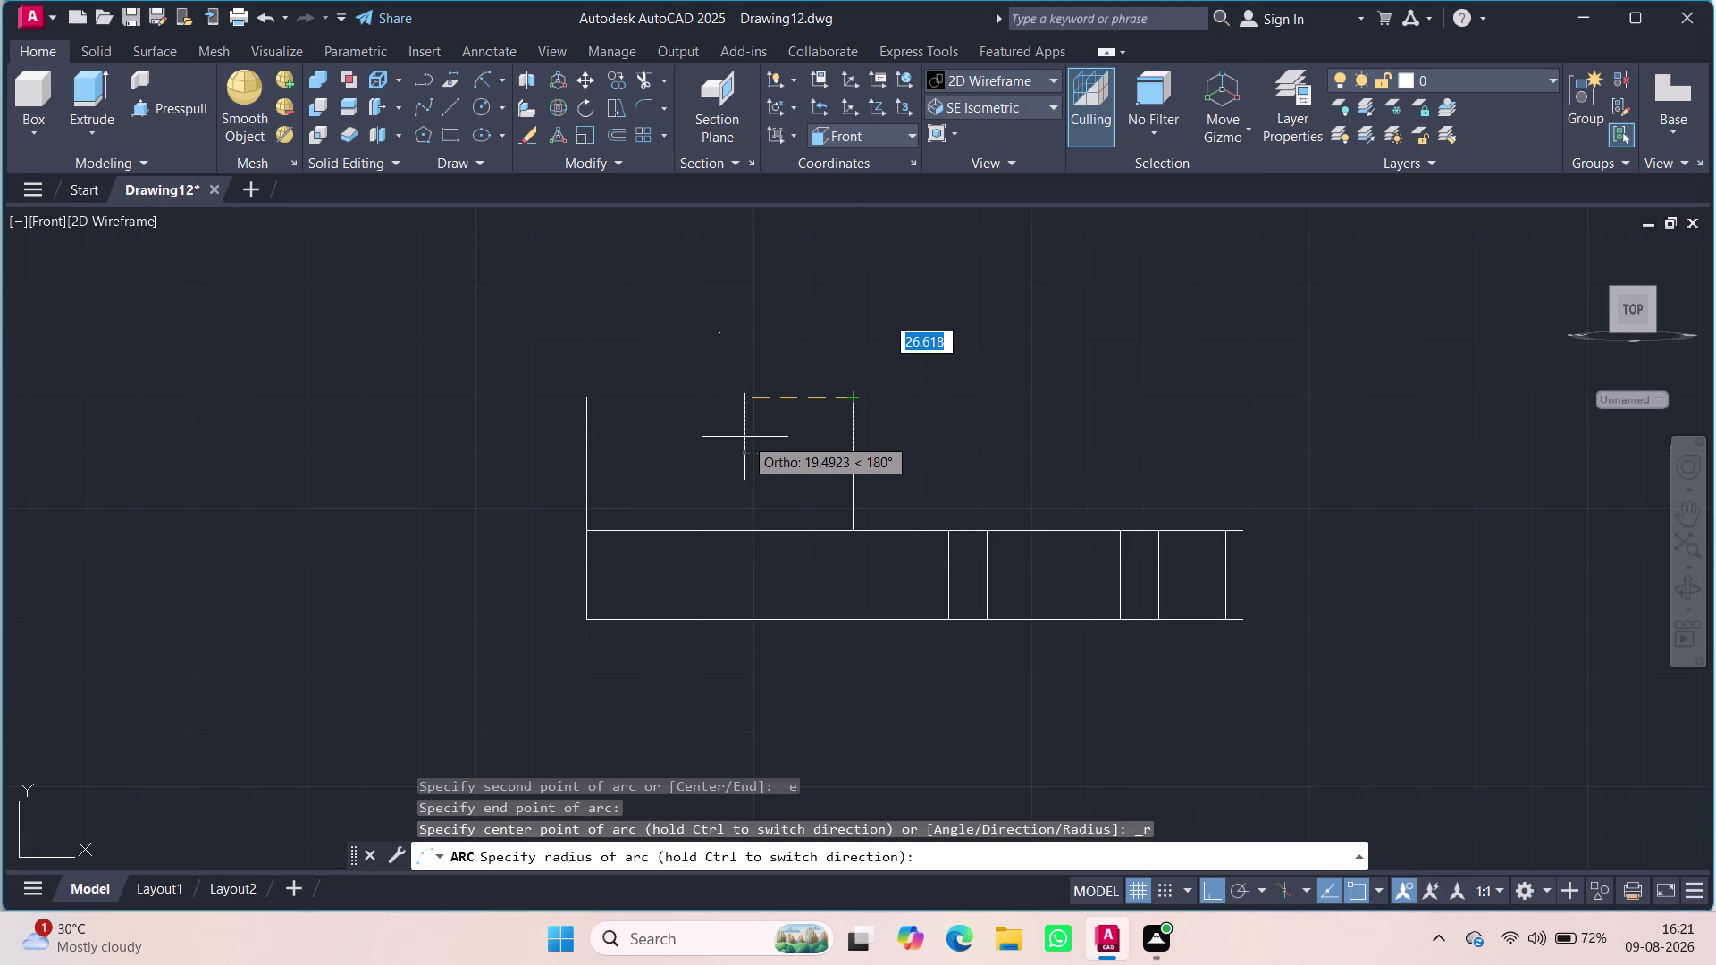
text(24)
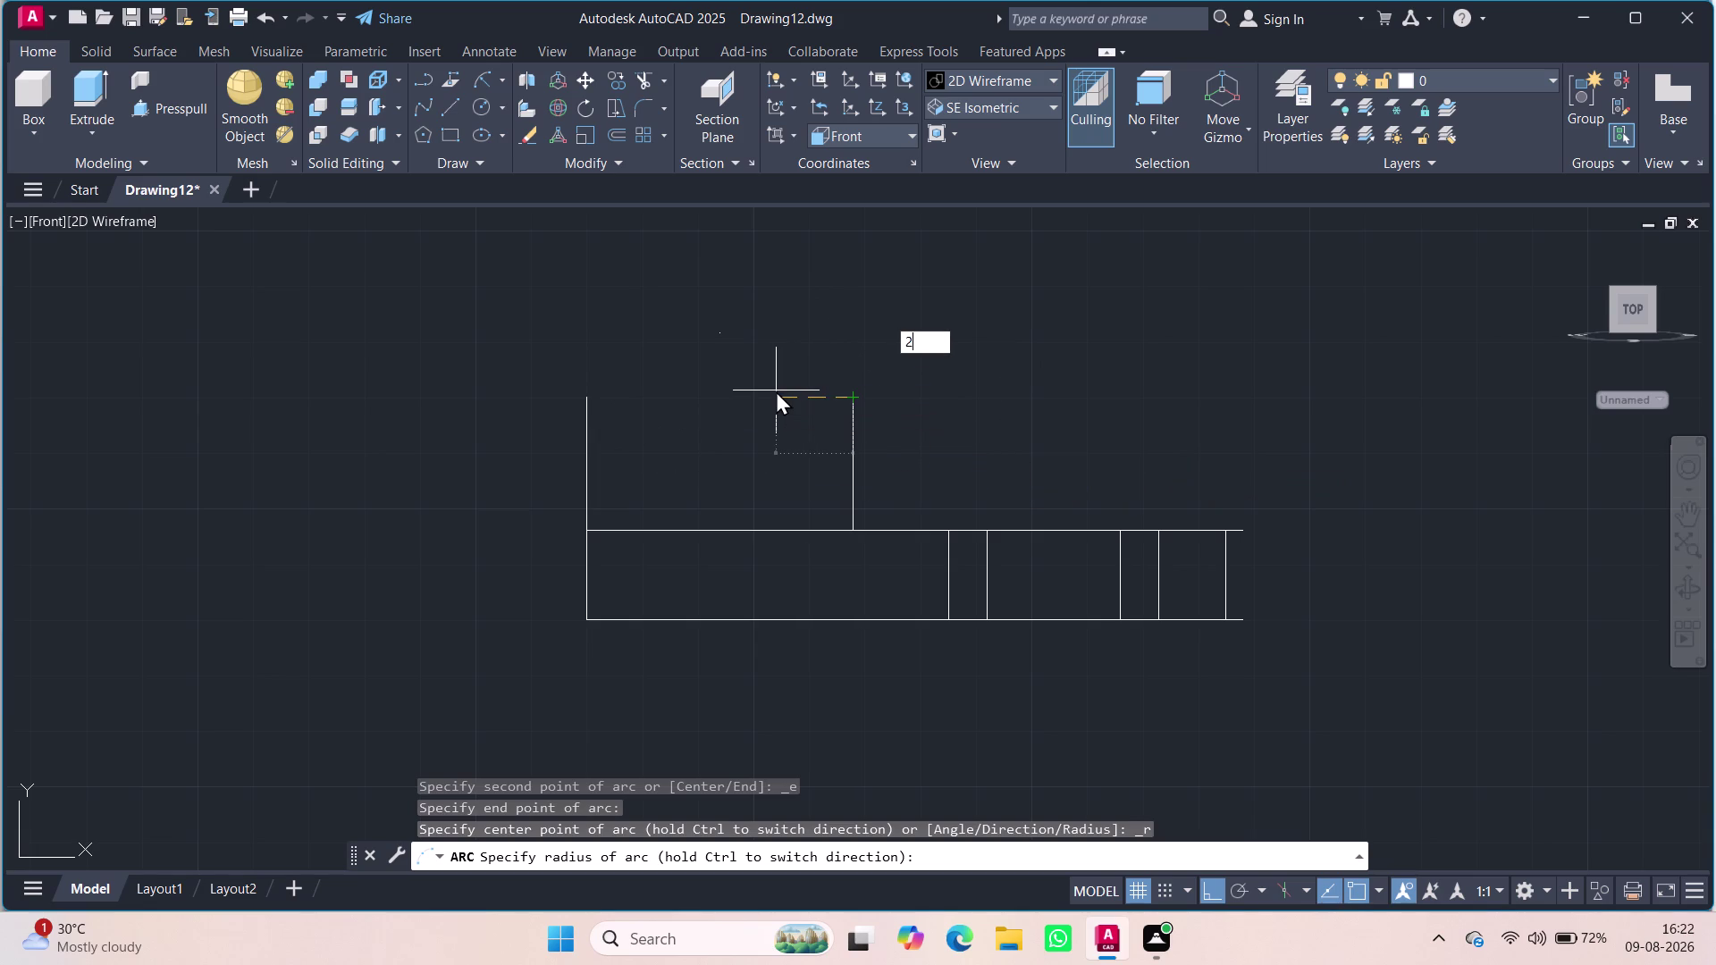
key(ctrl+Return)
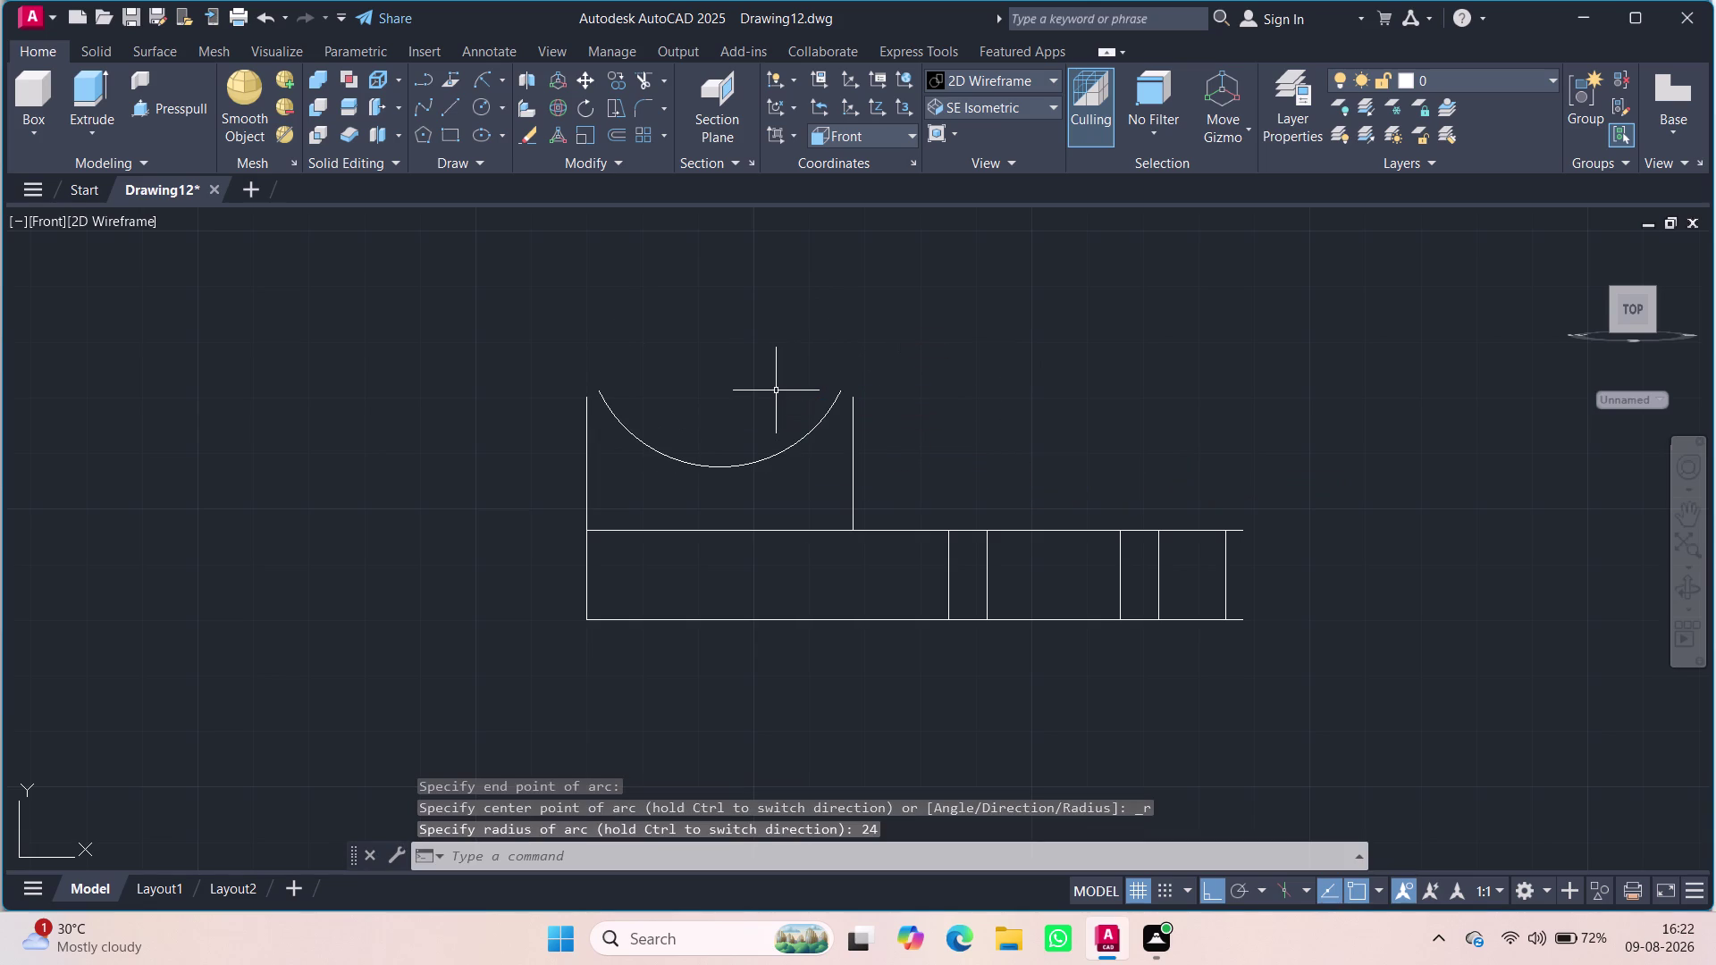
drag(800, 447, 780, 440)
click(780, 440)
key(Delete)
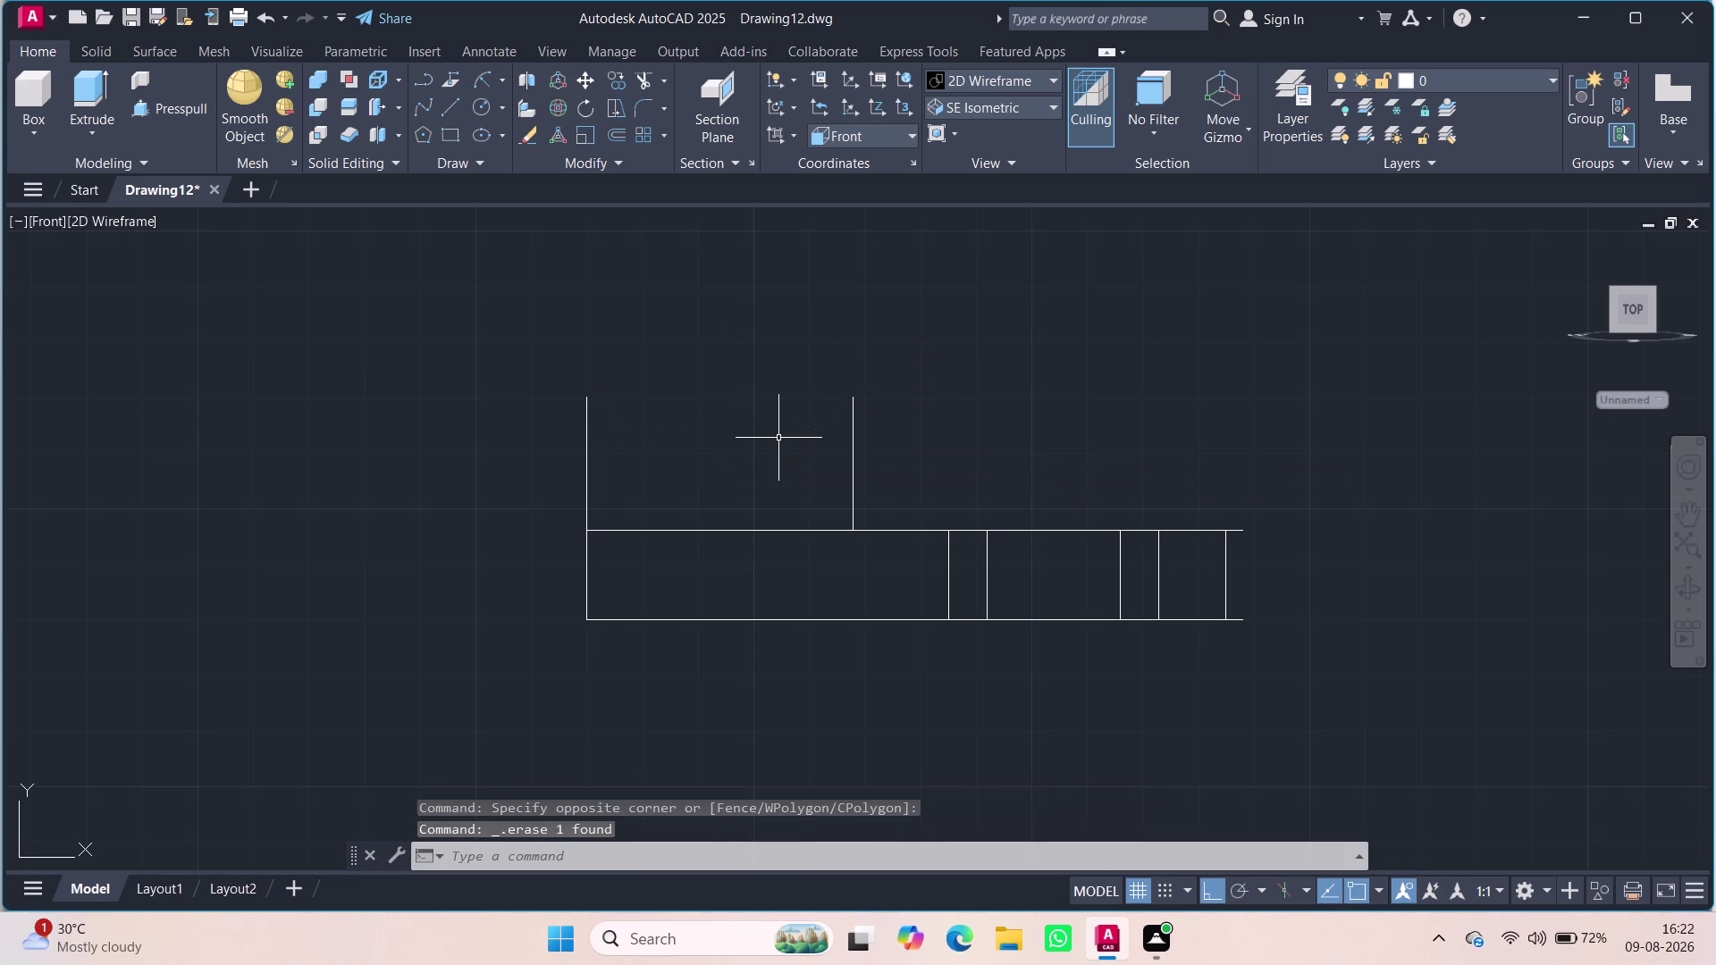
Redraw the straight top line between the upright's top corners.
key(l)
key(Return)
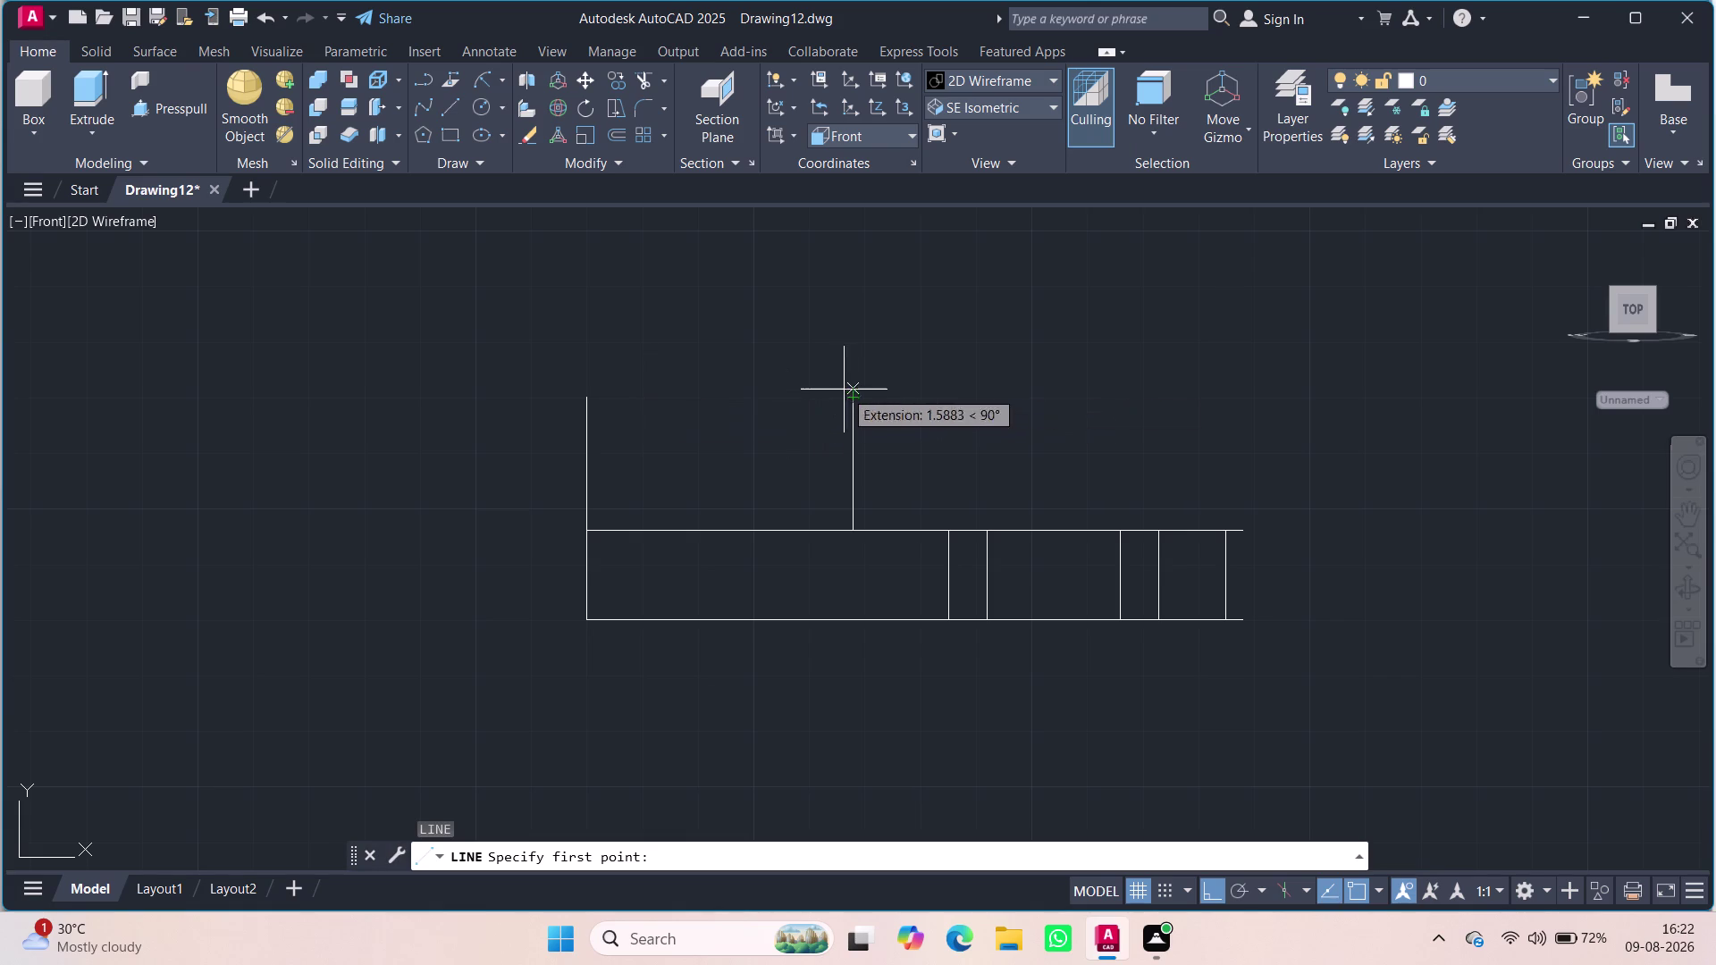
click(852, 395)
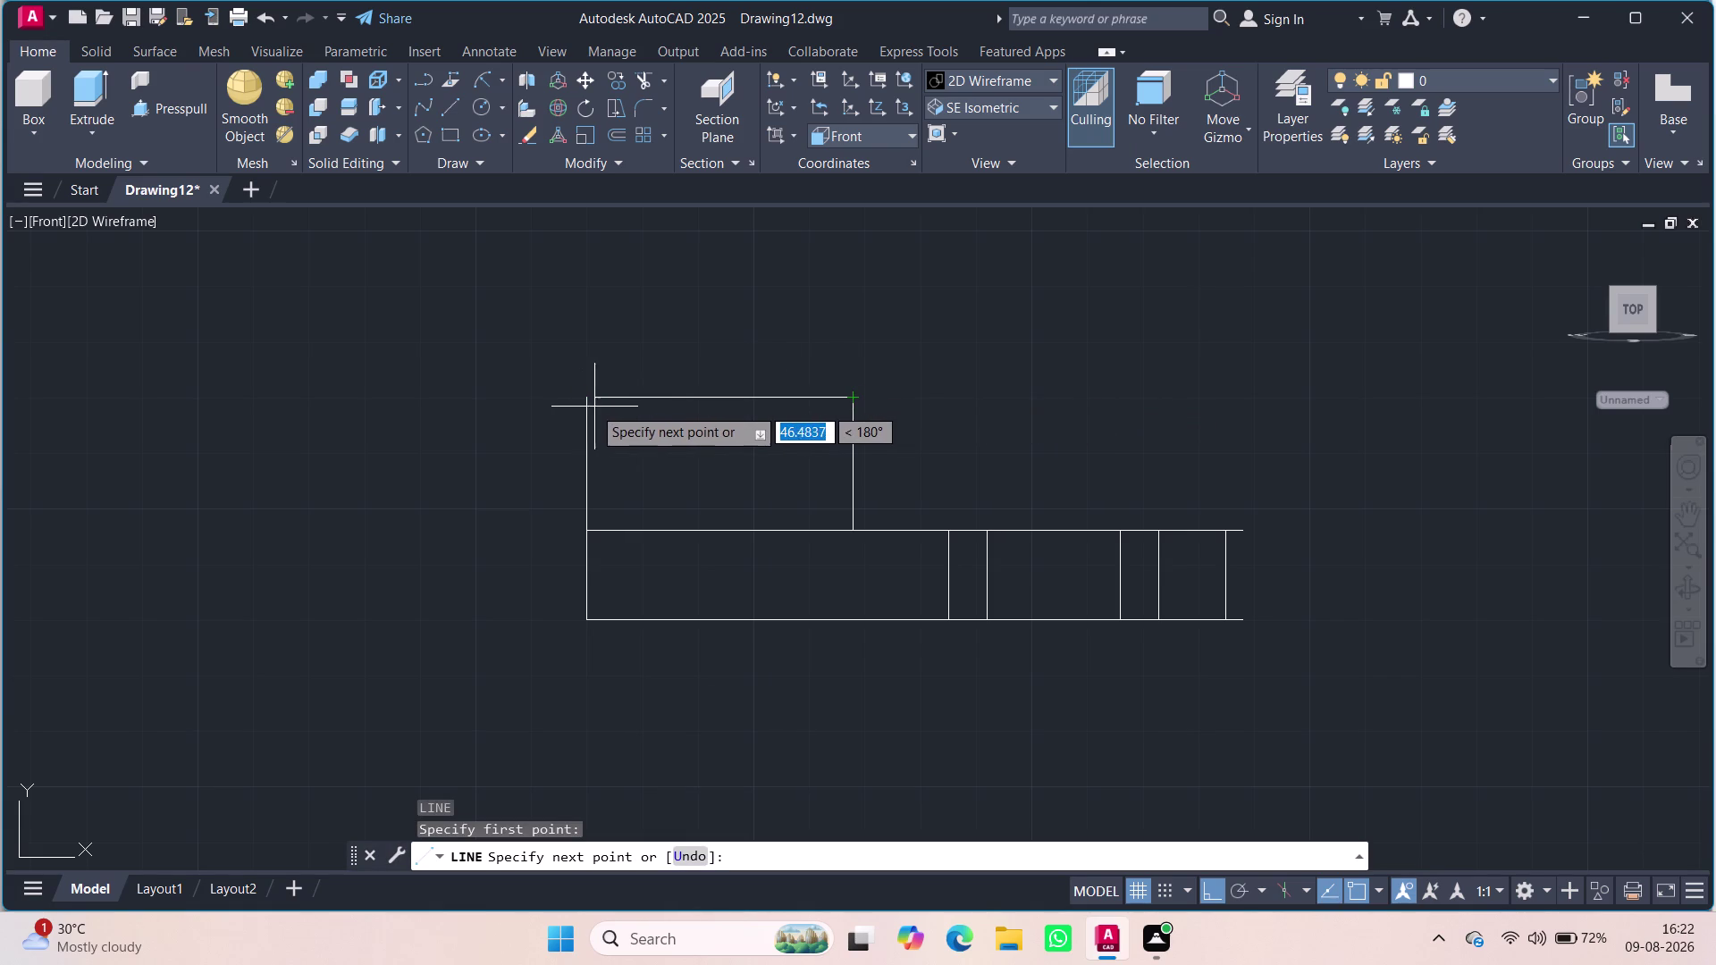
click(584, 404)
key(Escape)
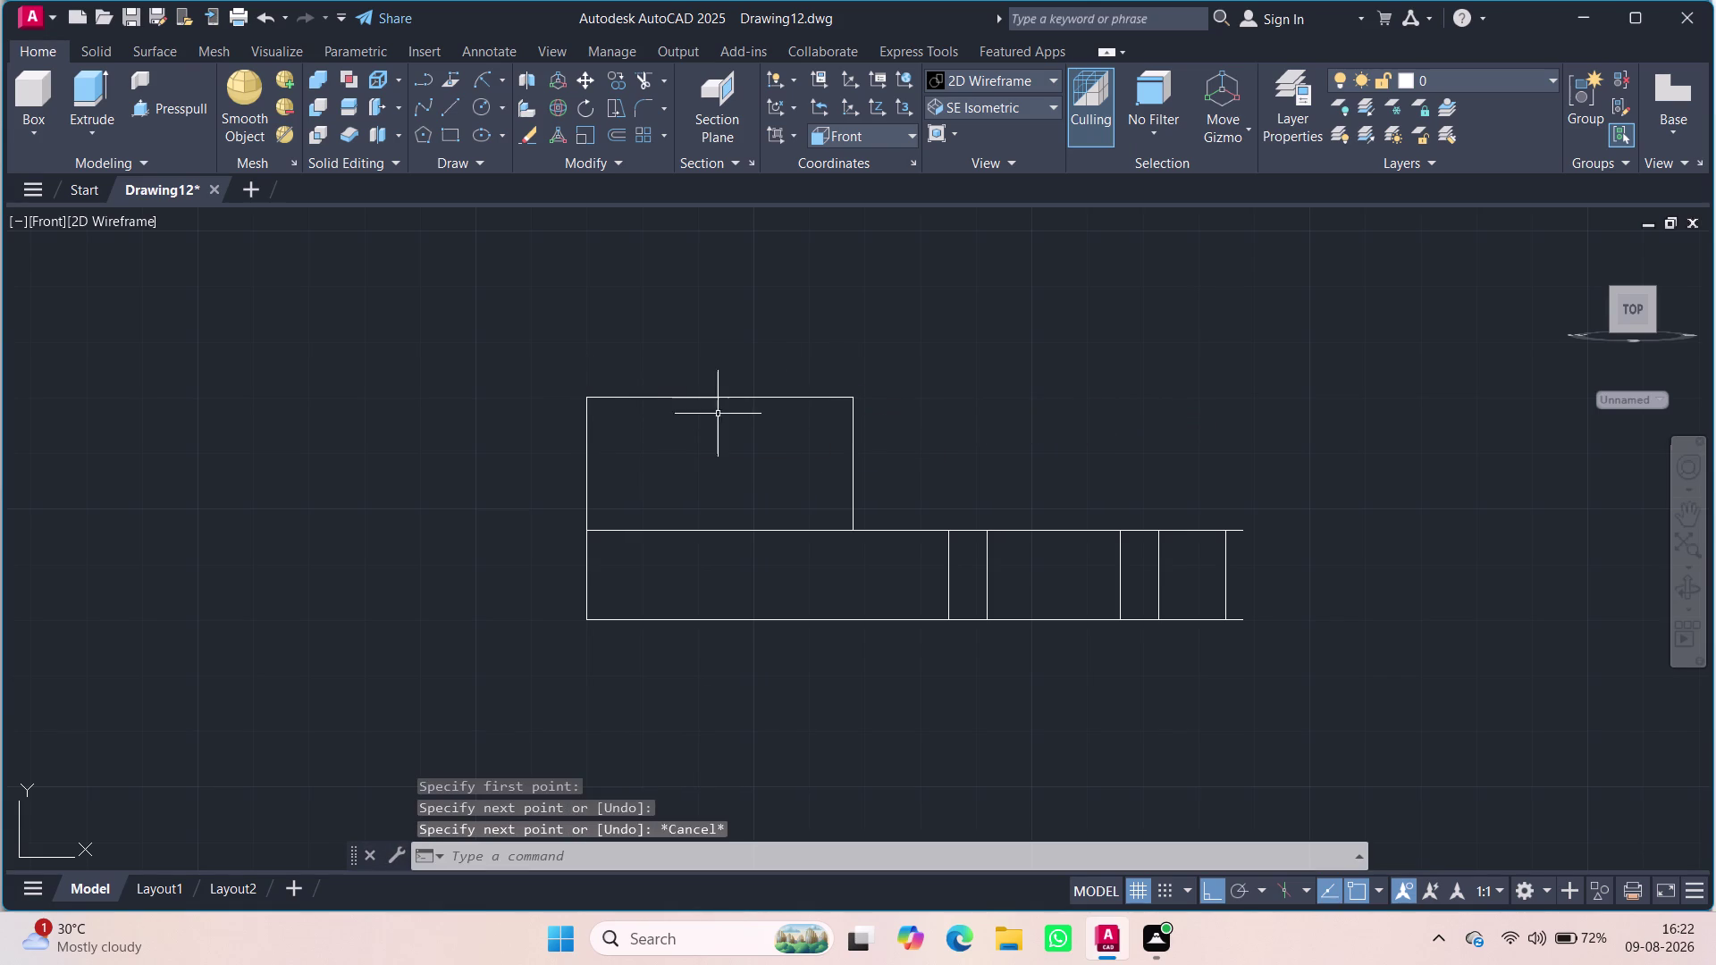
Draw the upward radius-24 arc from right to left corner and delete the top line.
click(485, 78)
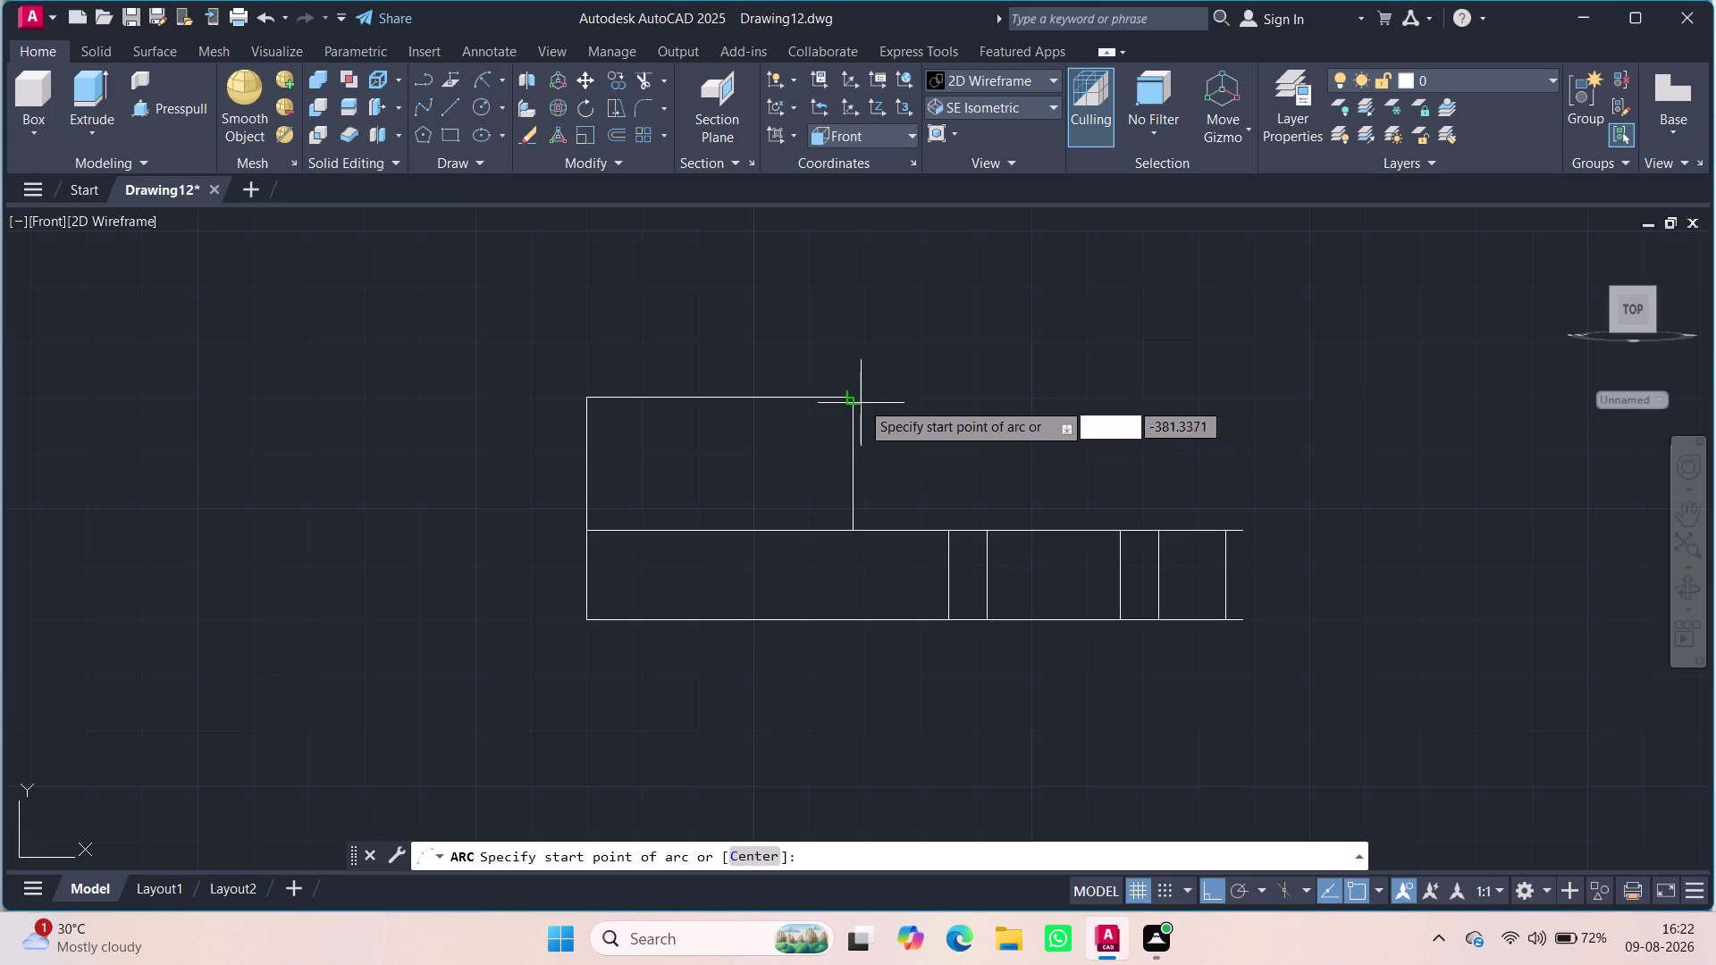
click(849, 399)
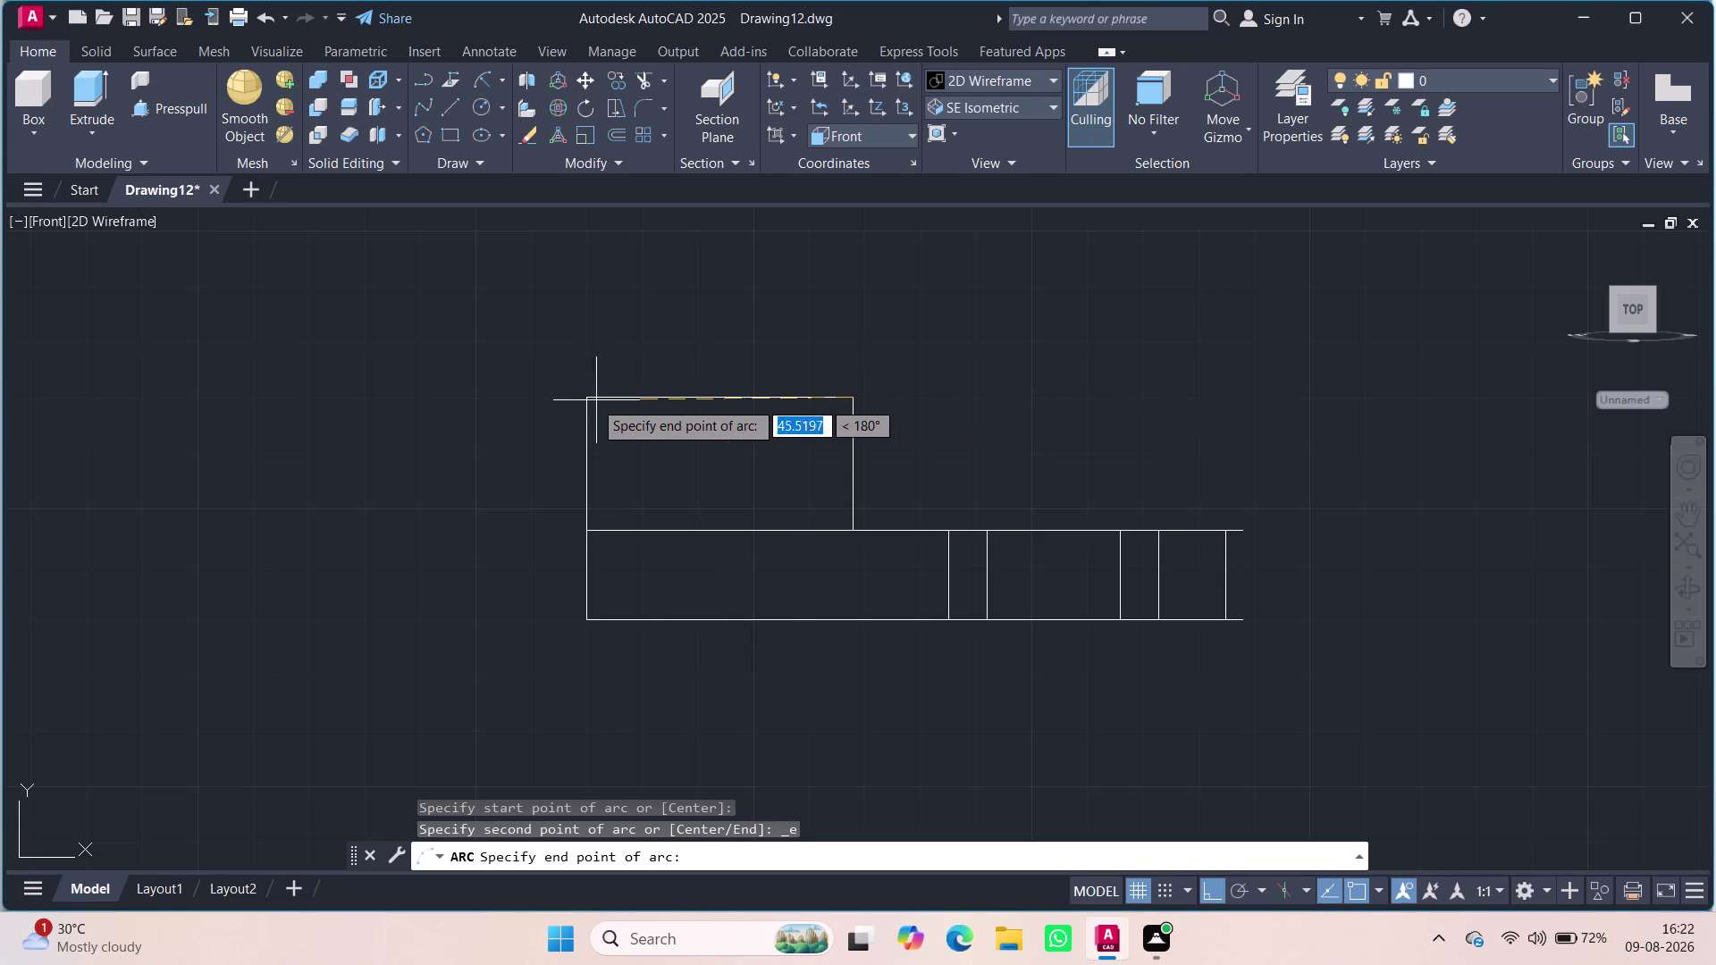
click(590, 400)
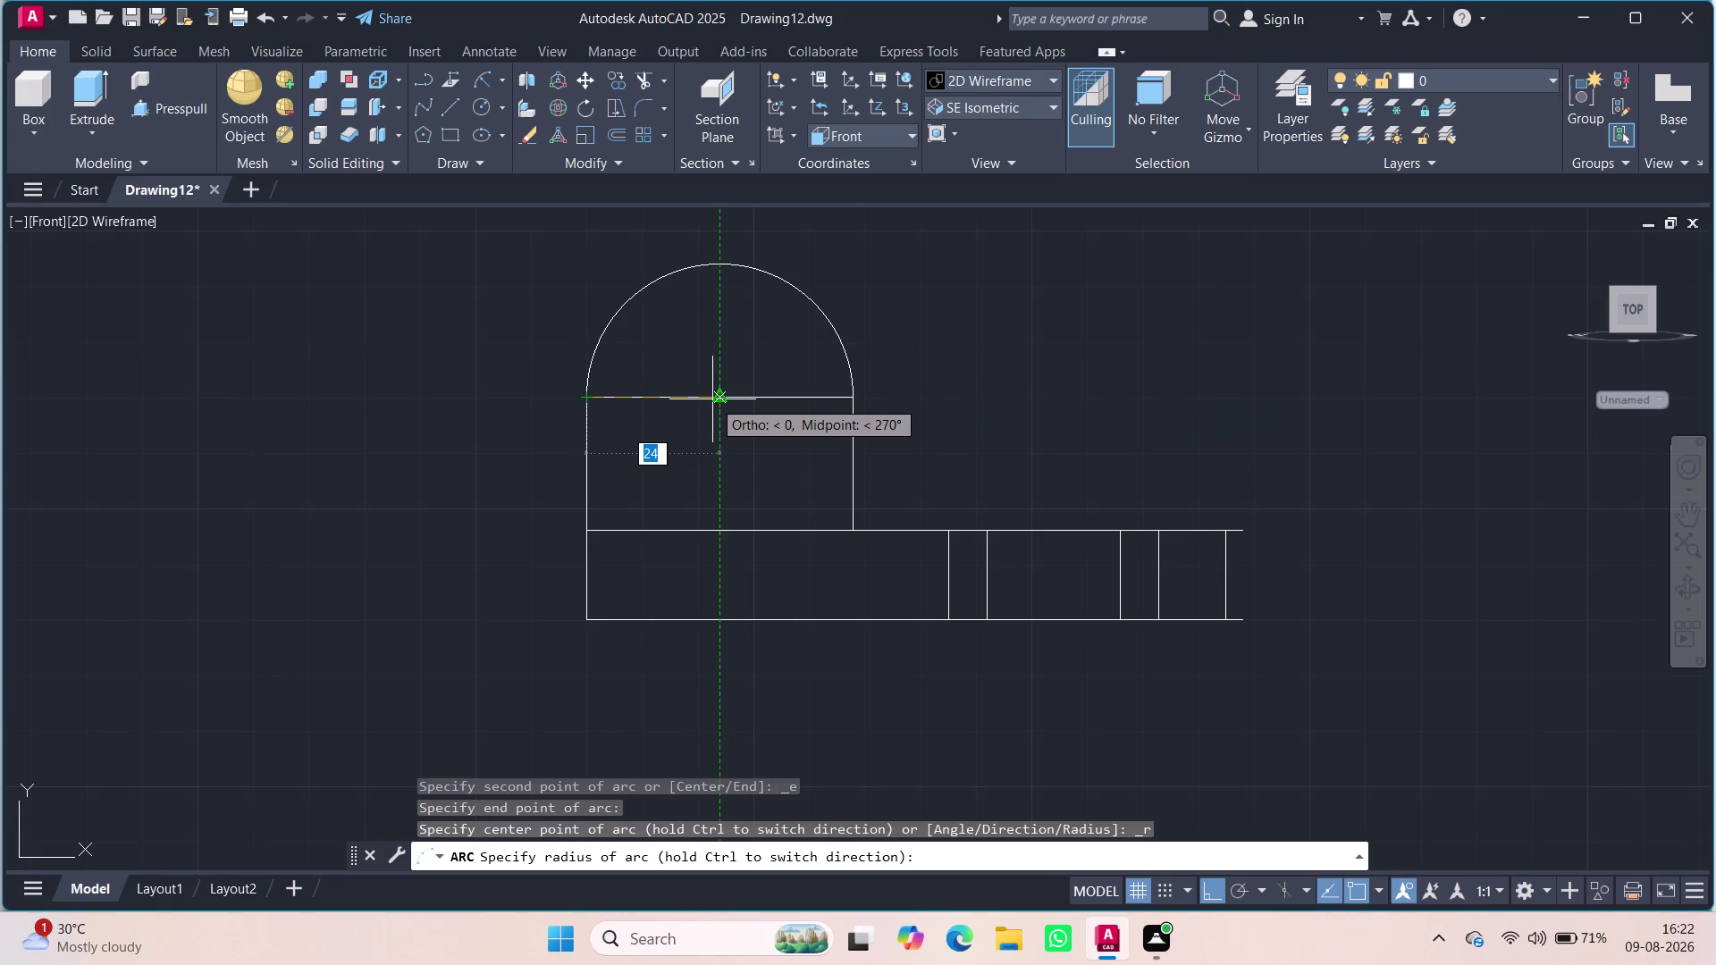
click(720, 399)
key(Escape)
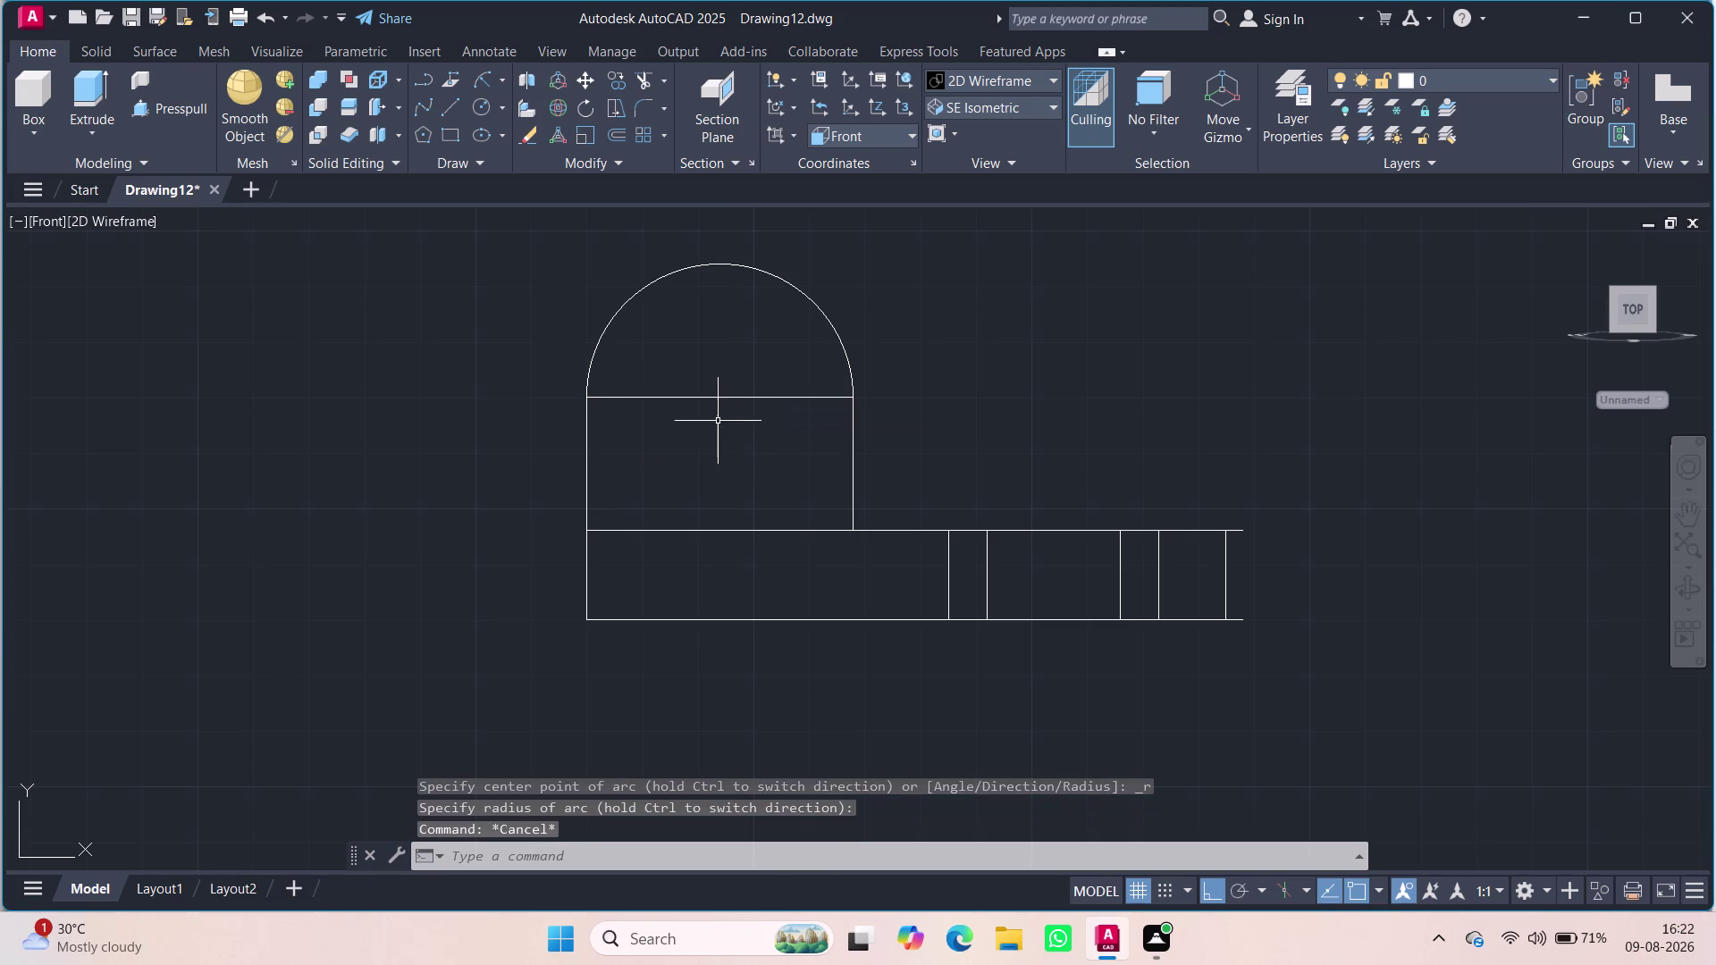
click(708, 400)
key(Delete)
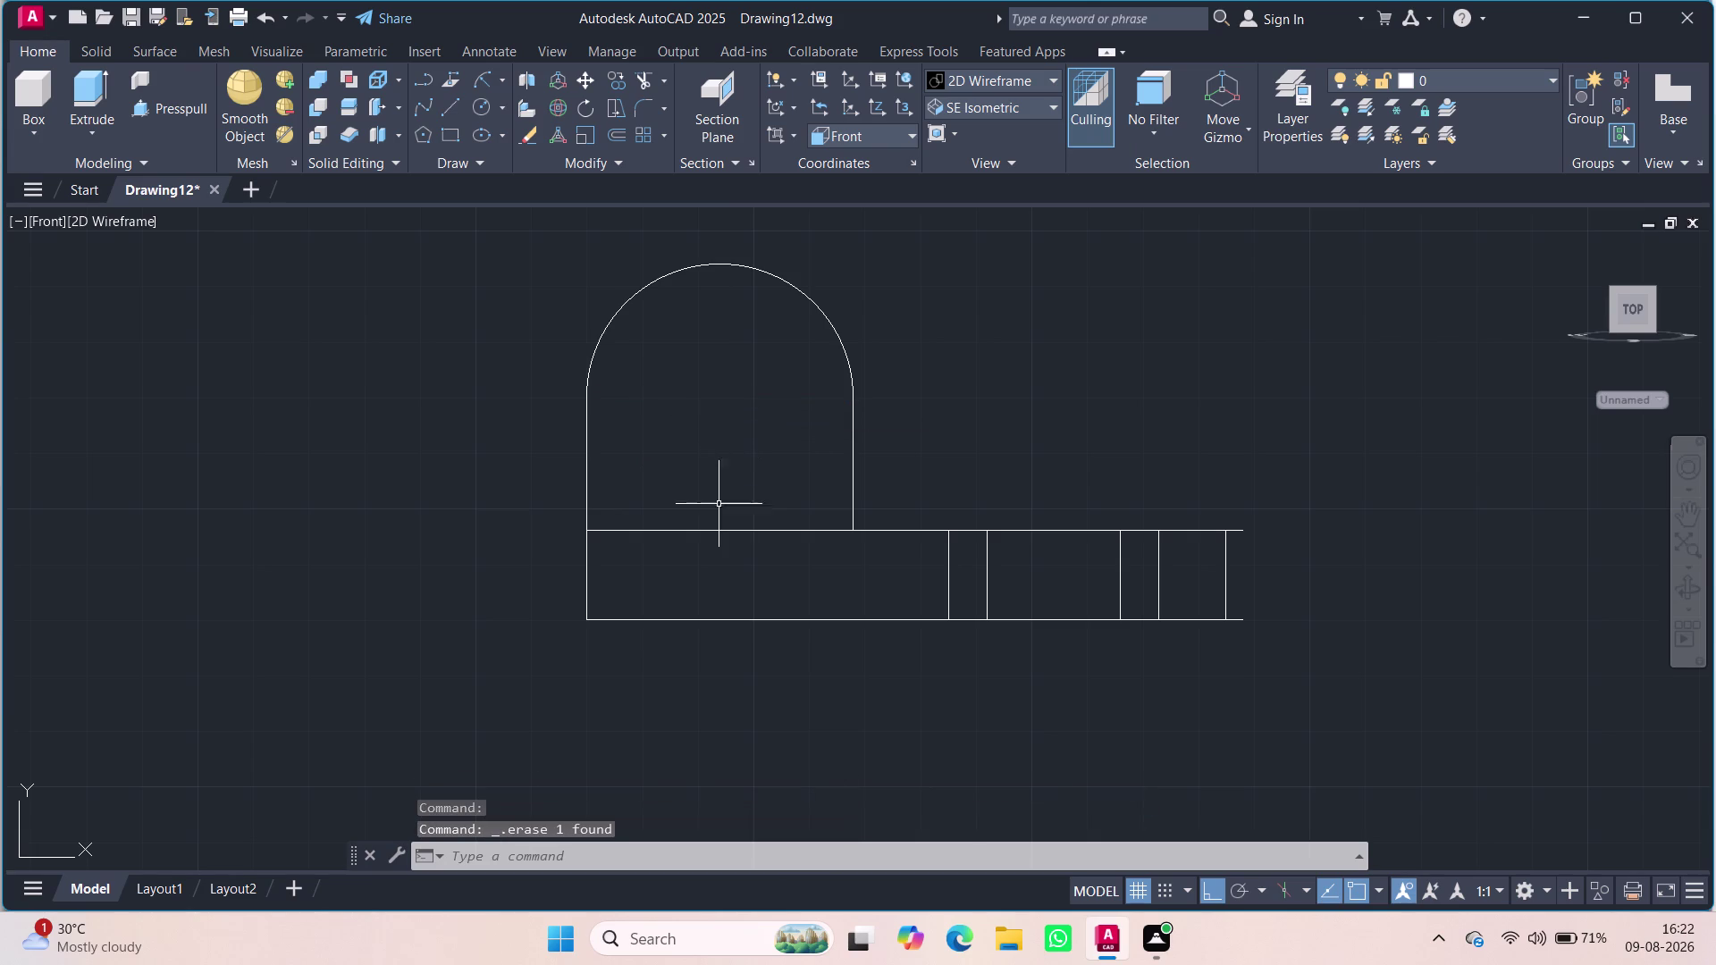
click(695, 530)
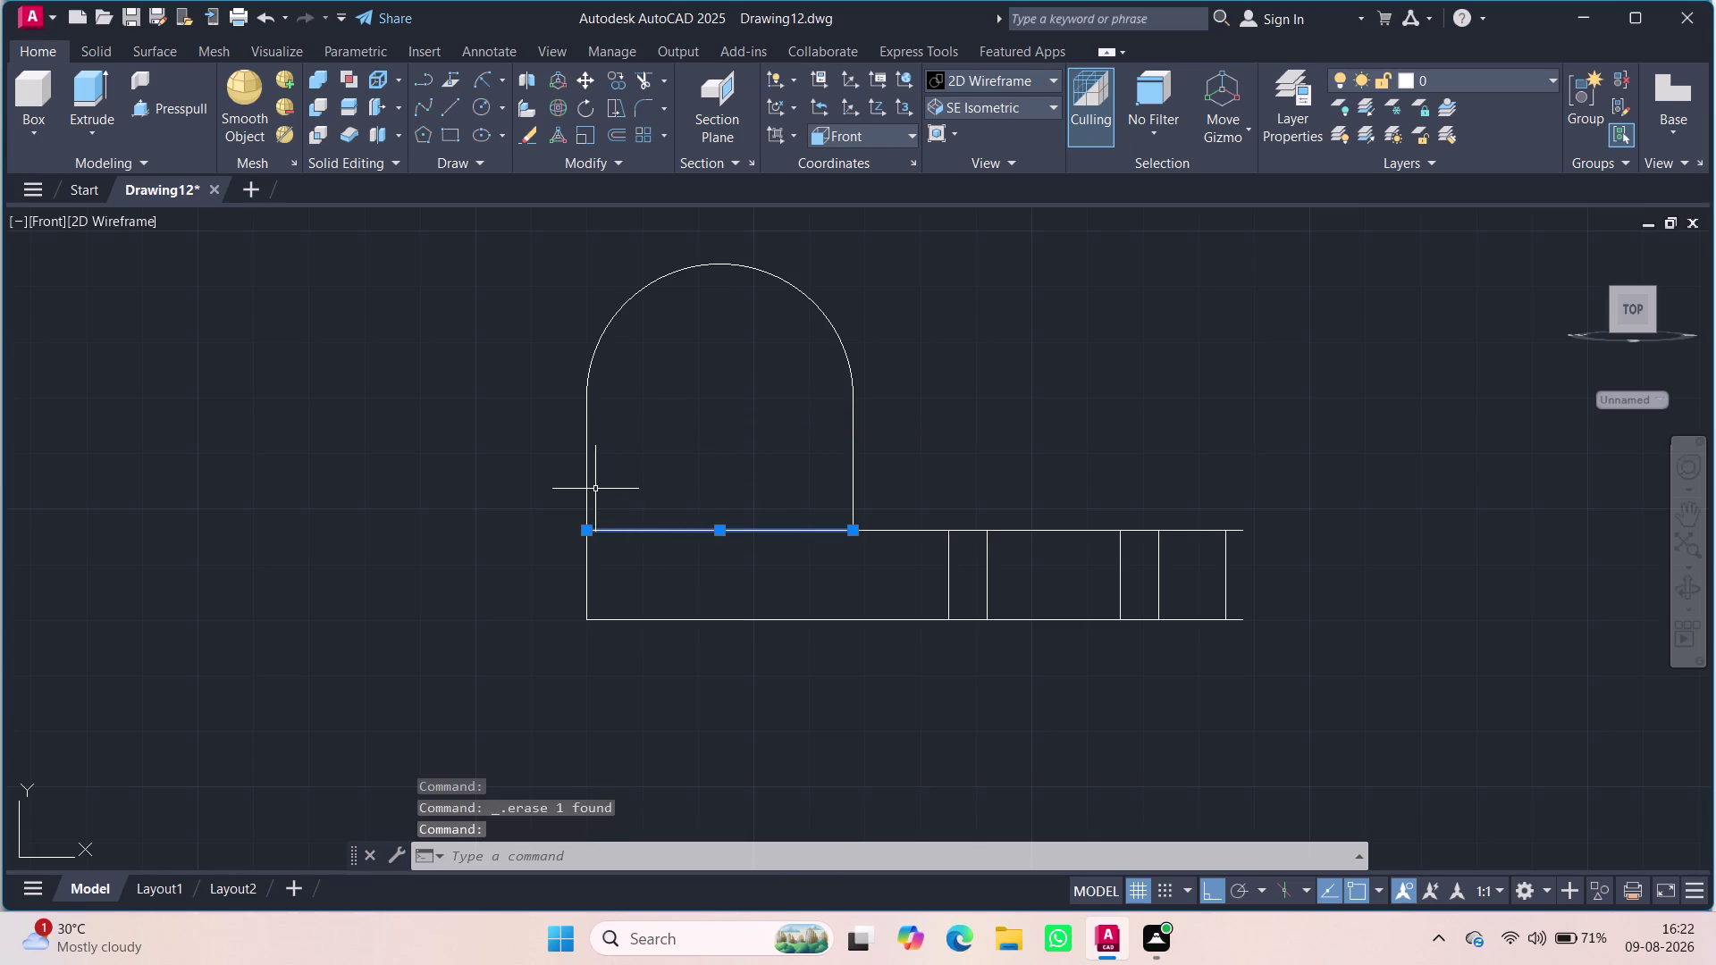
Select the arch outline's side lines and rounded top.
click(586, 487)
click(854, 462)
click(849, 364)
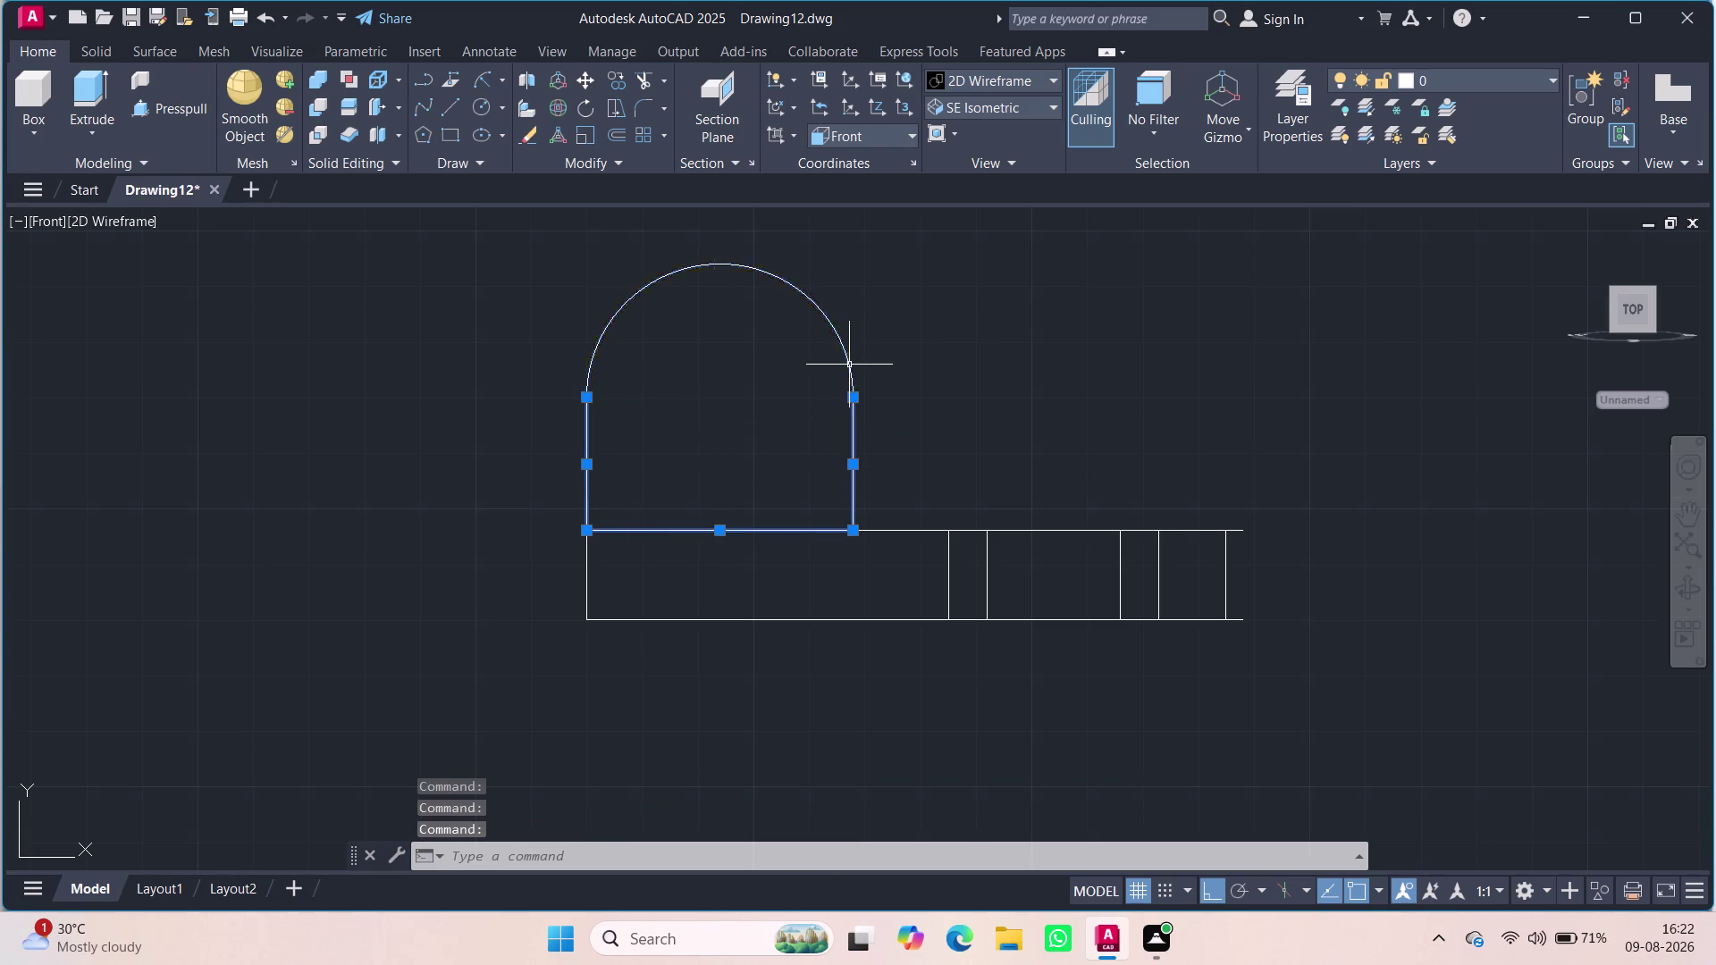
click(46, 216)
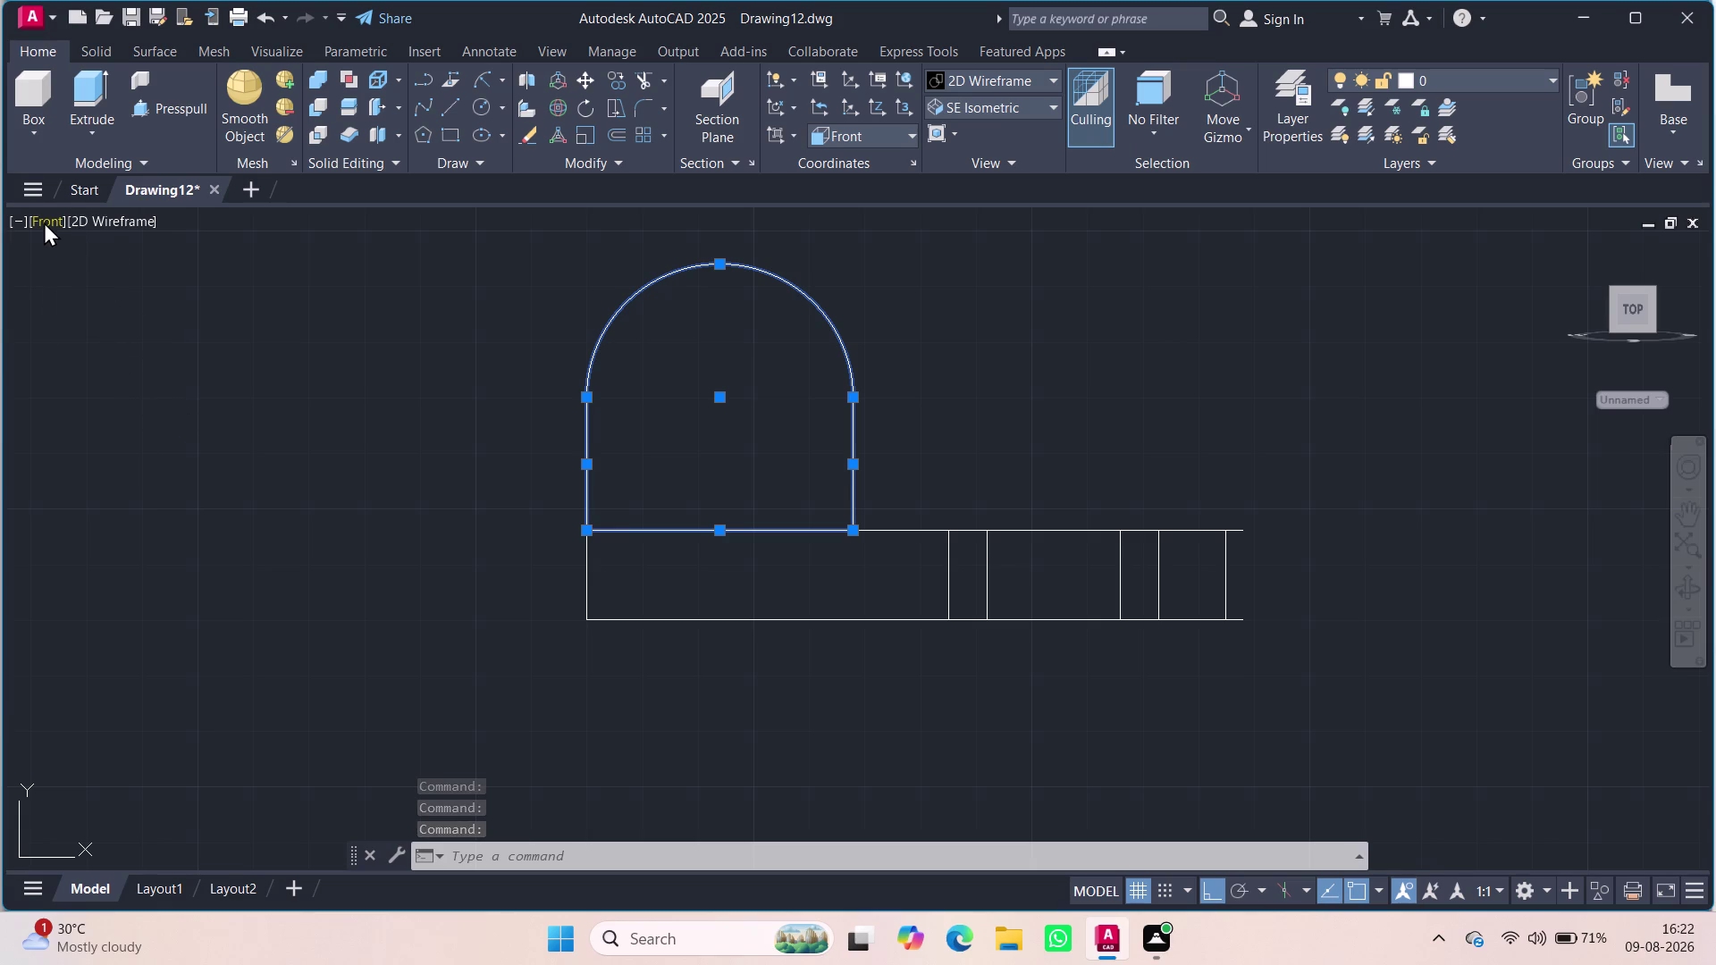
Switch to the southwest isometric view and pan the bracket into view.
click(44, 222)
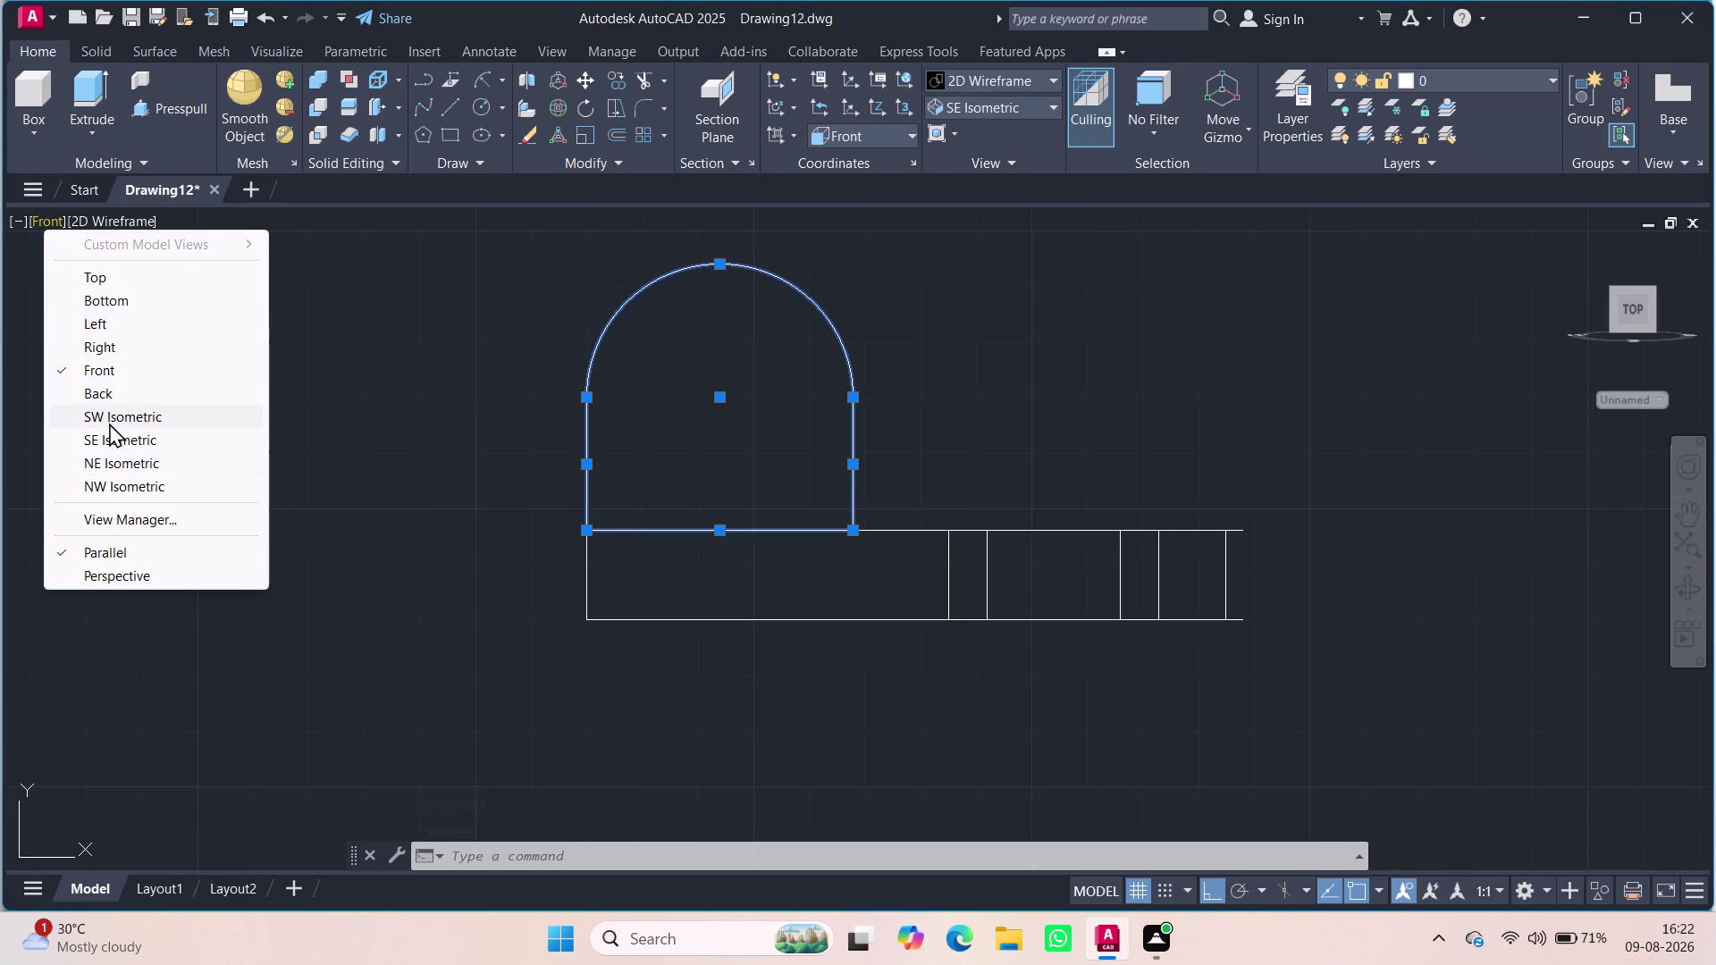
click(110, 419)
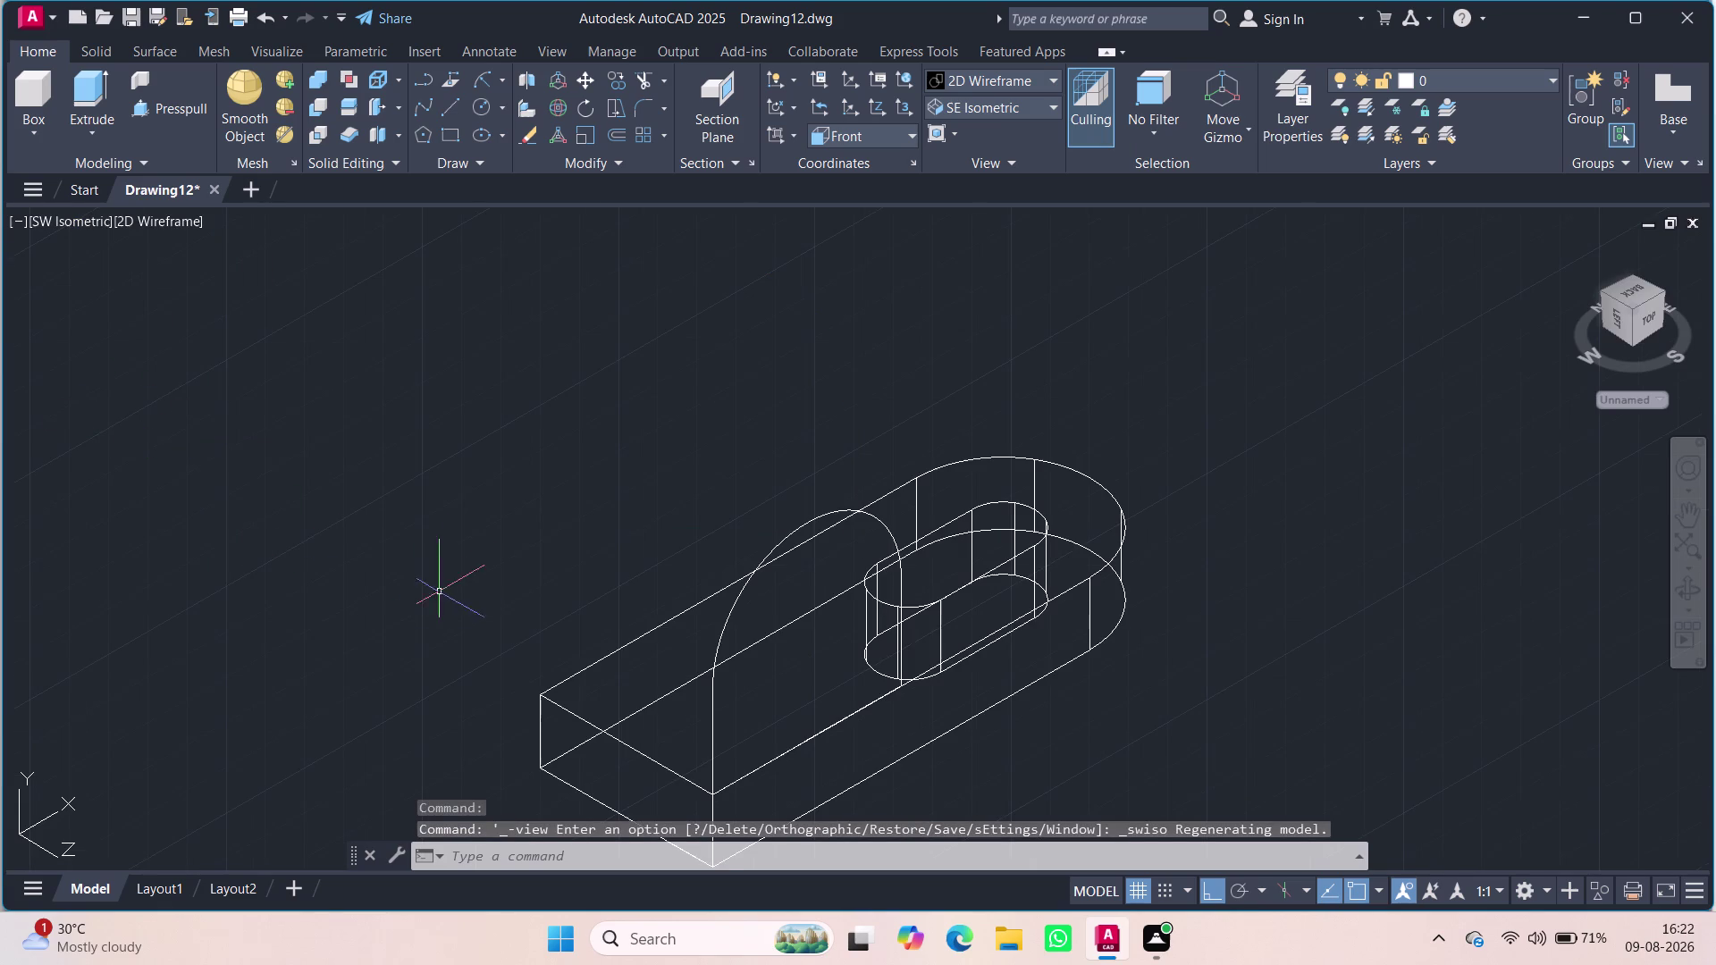
middle_drag(461, 557, 388, 495)
middle_drag(894, 763, 886, 670)
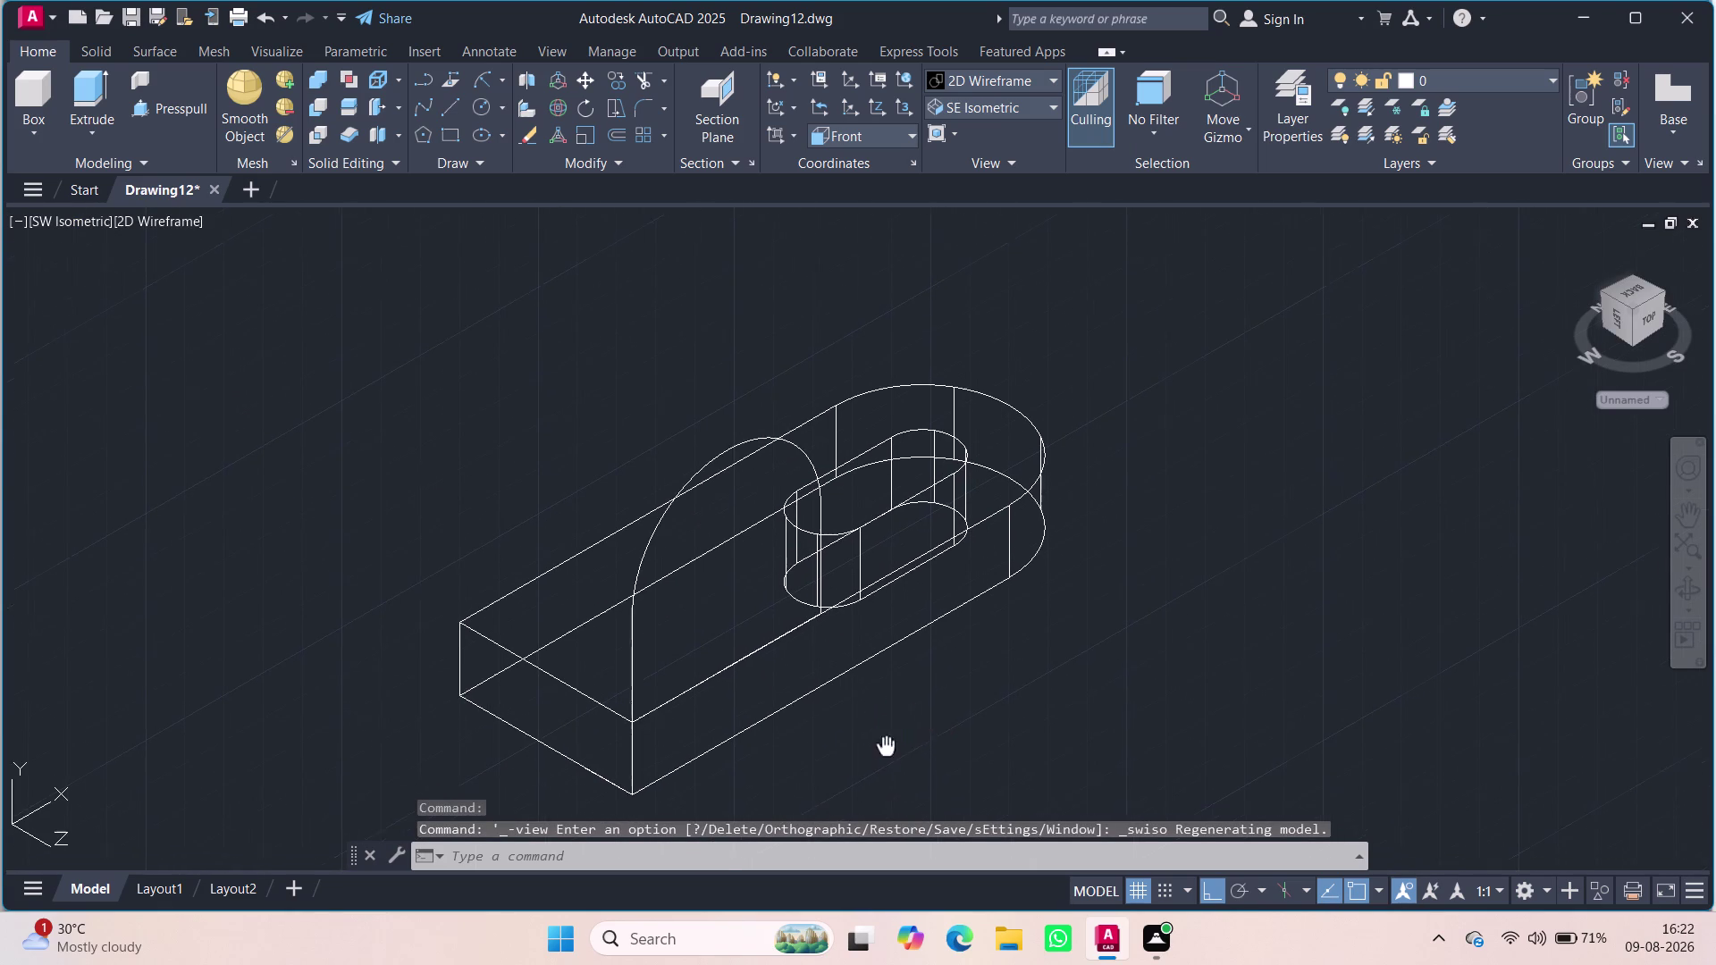
middle_drag(885, 669, 891, 635)
Set the UCS to World and reorient to an isometric view.
click(902, 143)
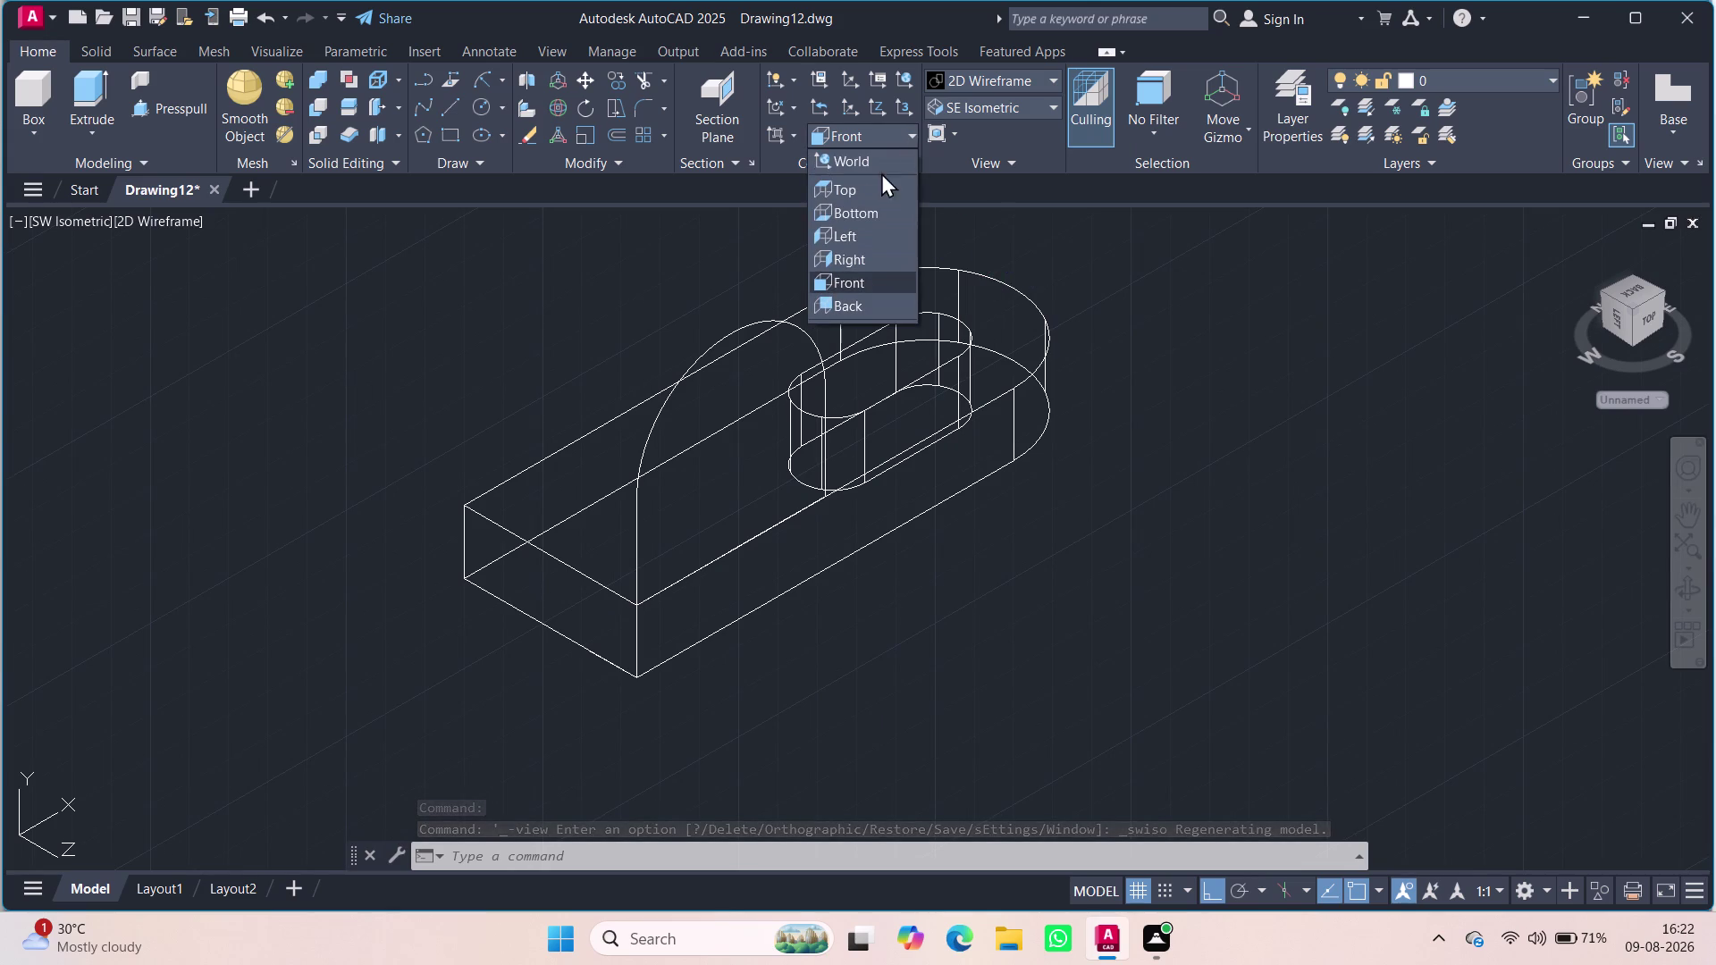
click(851, 168)
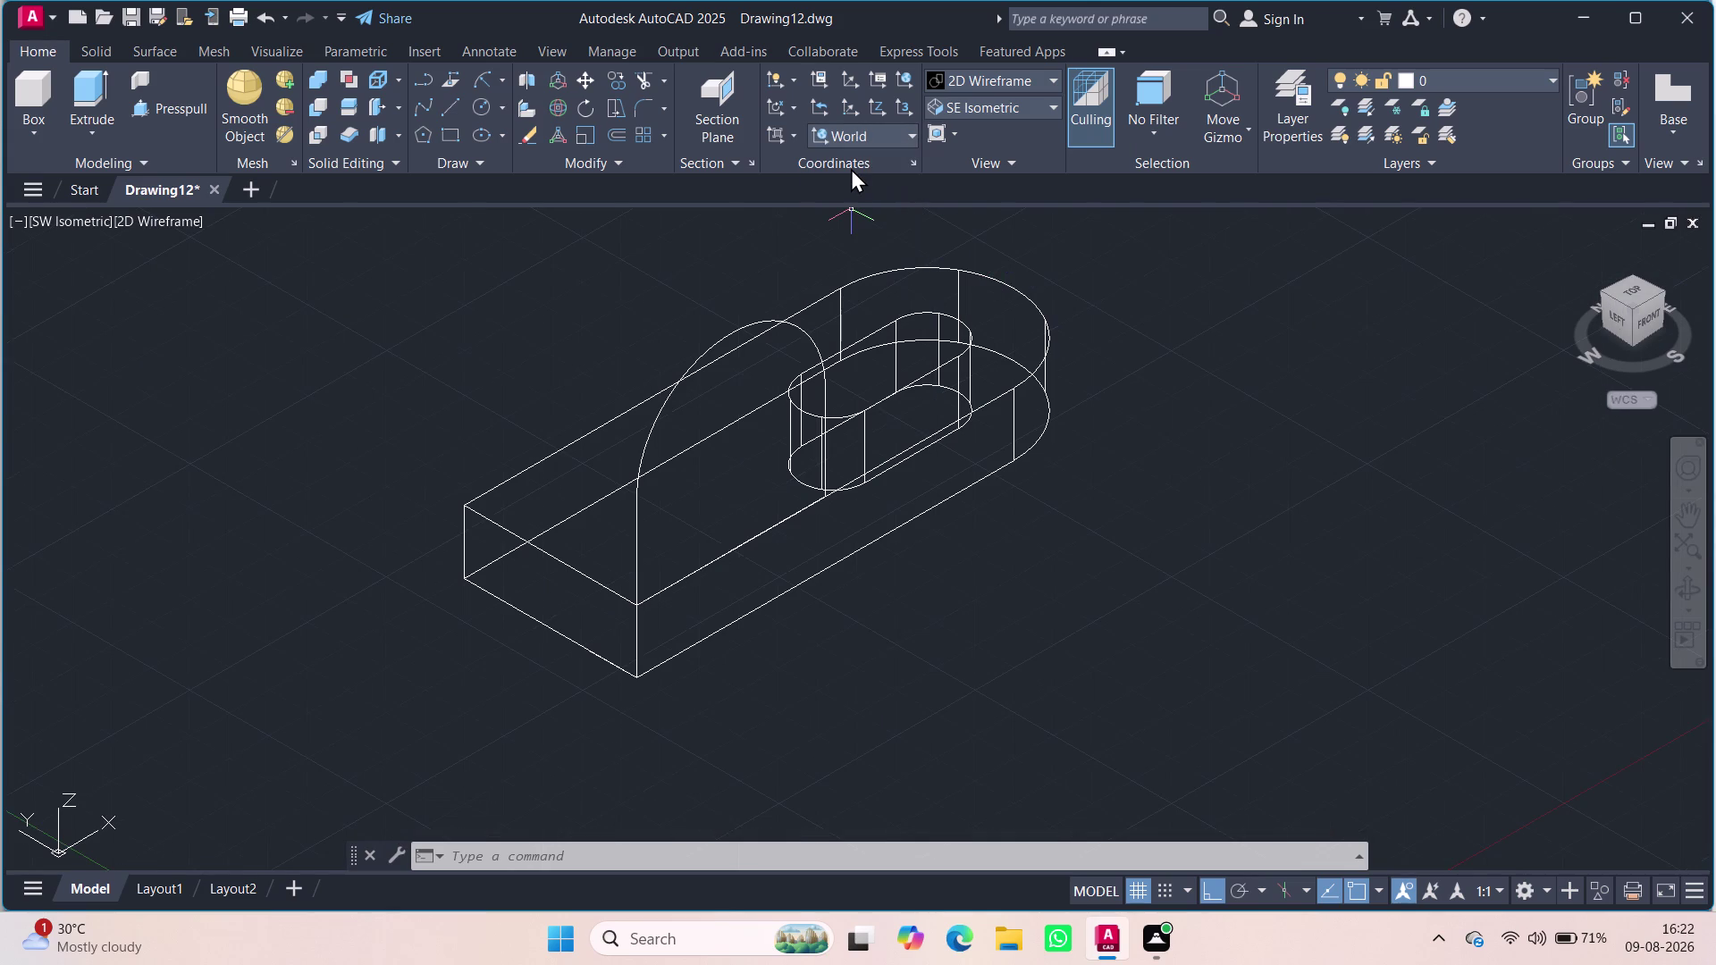
click(978, 108)
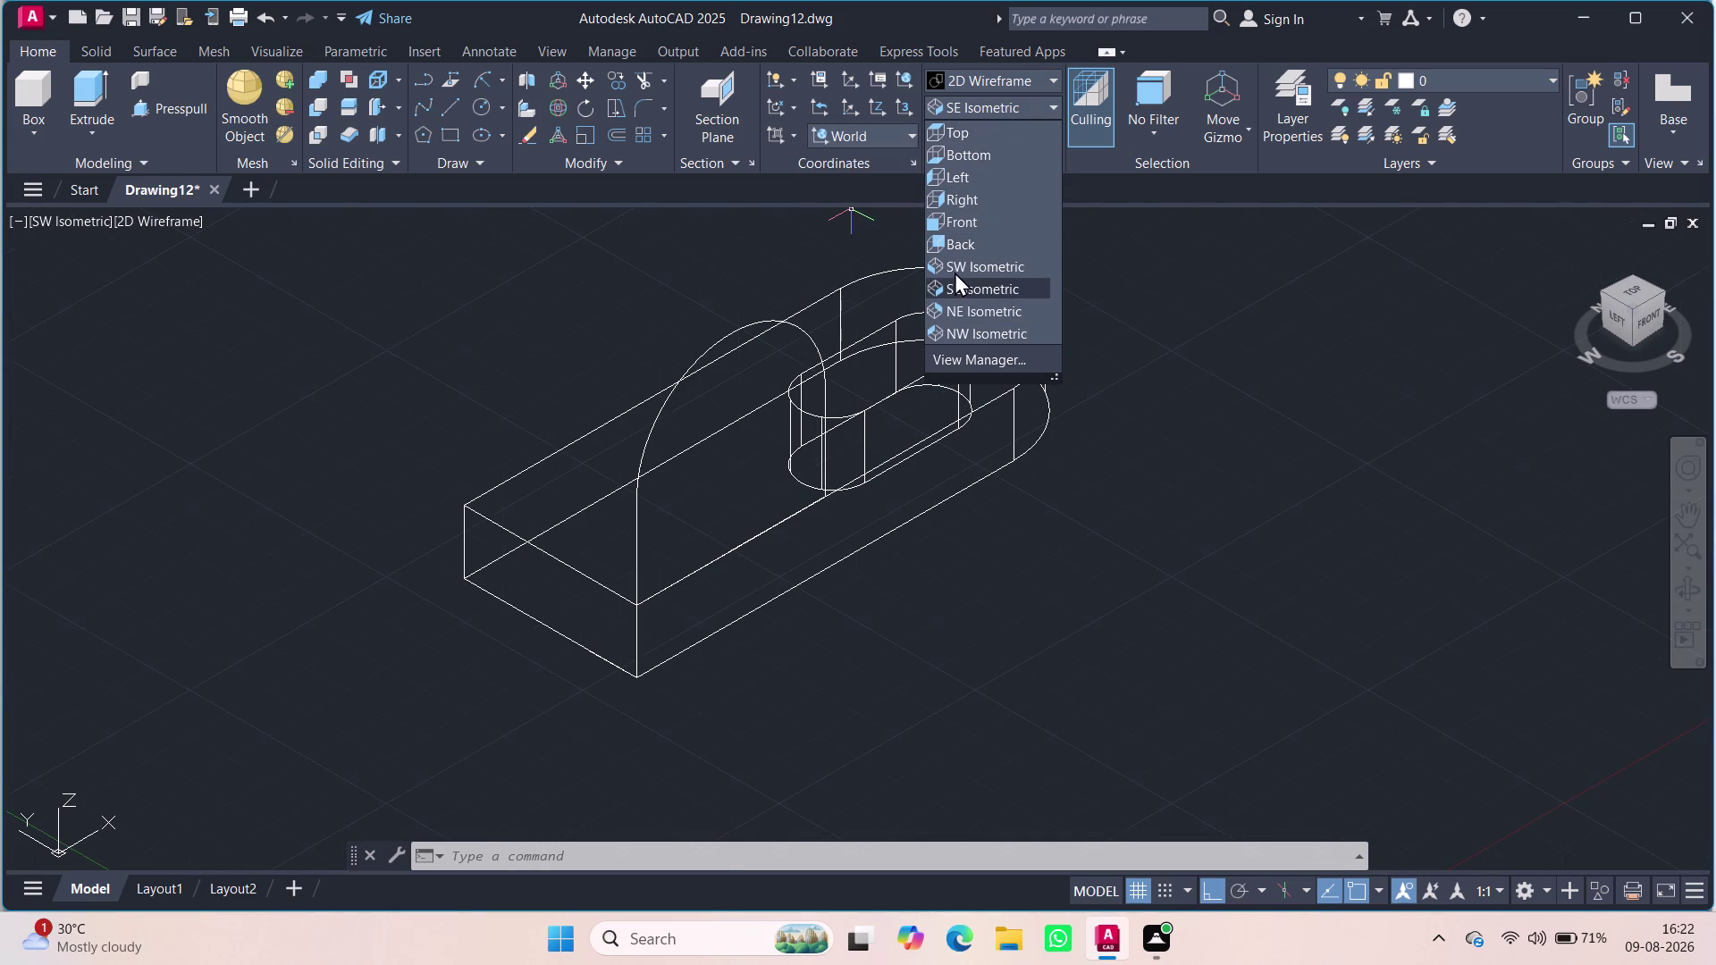
click(954, 272)
middle_drag(951, 581, 948, 477)
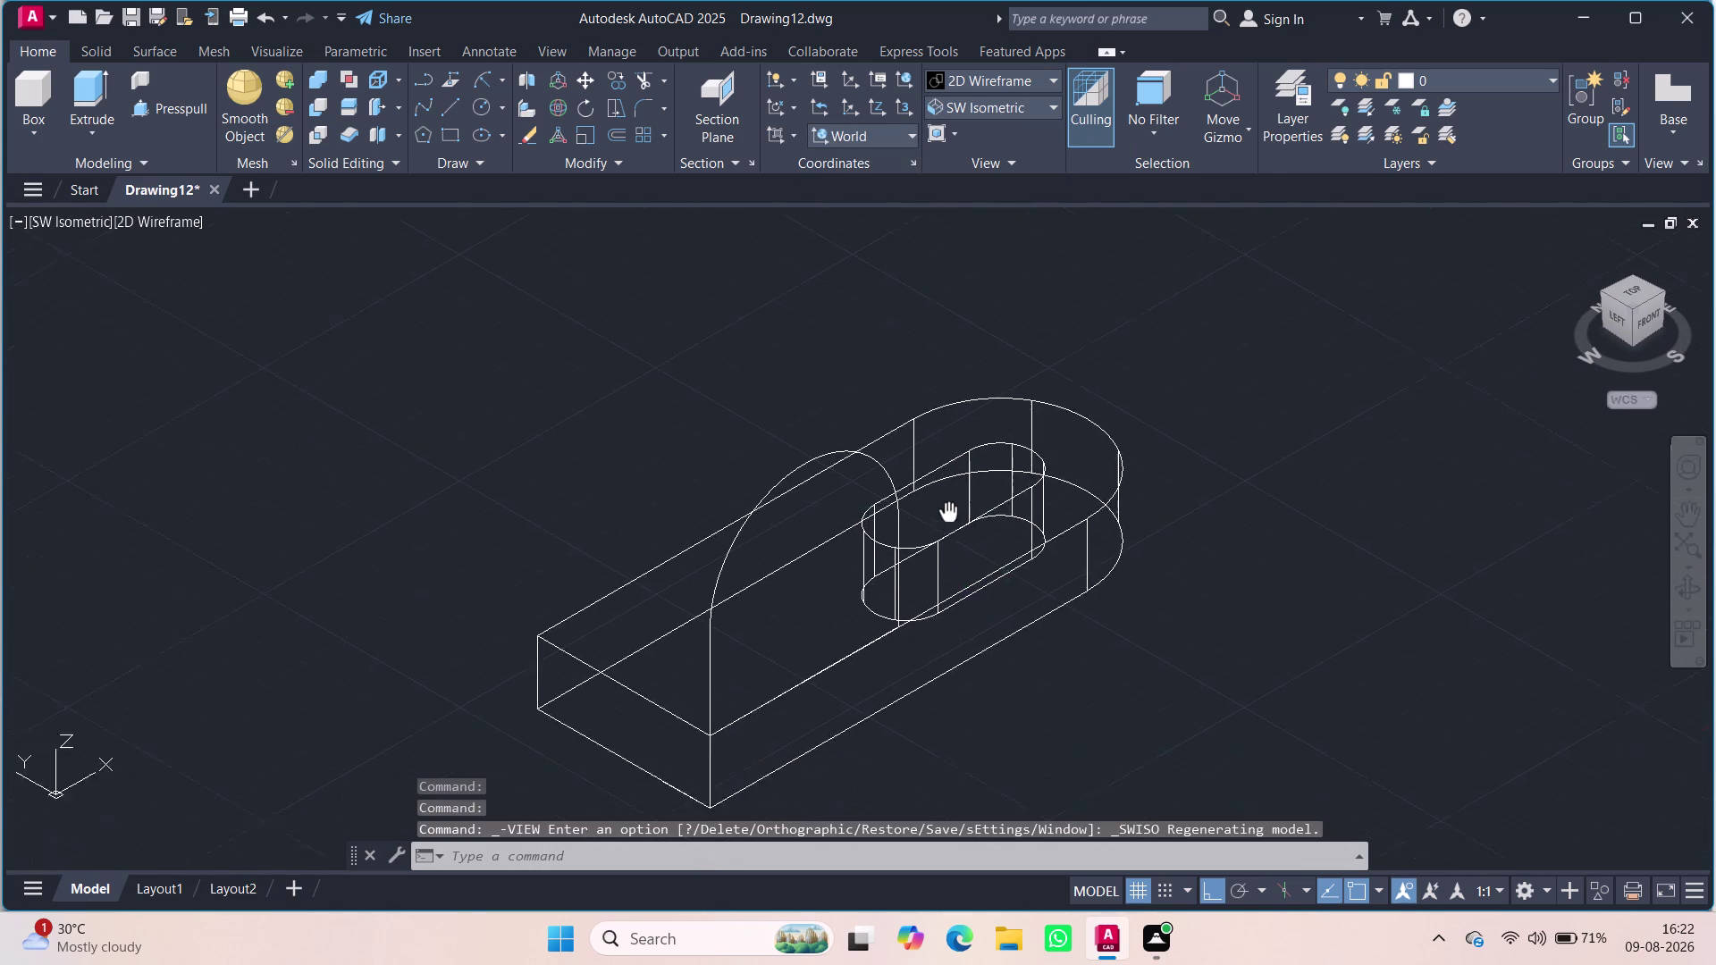
middle_drag(948, 477, 966, 317)
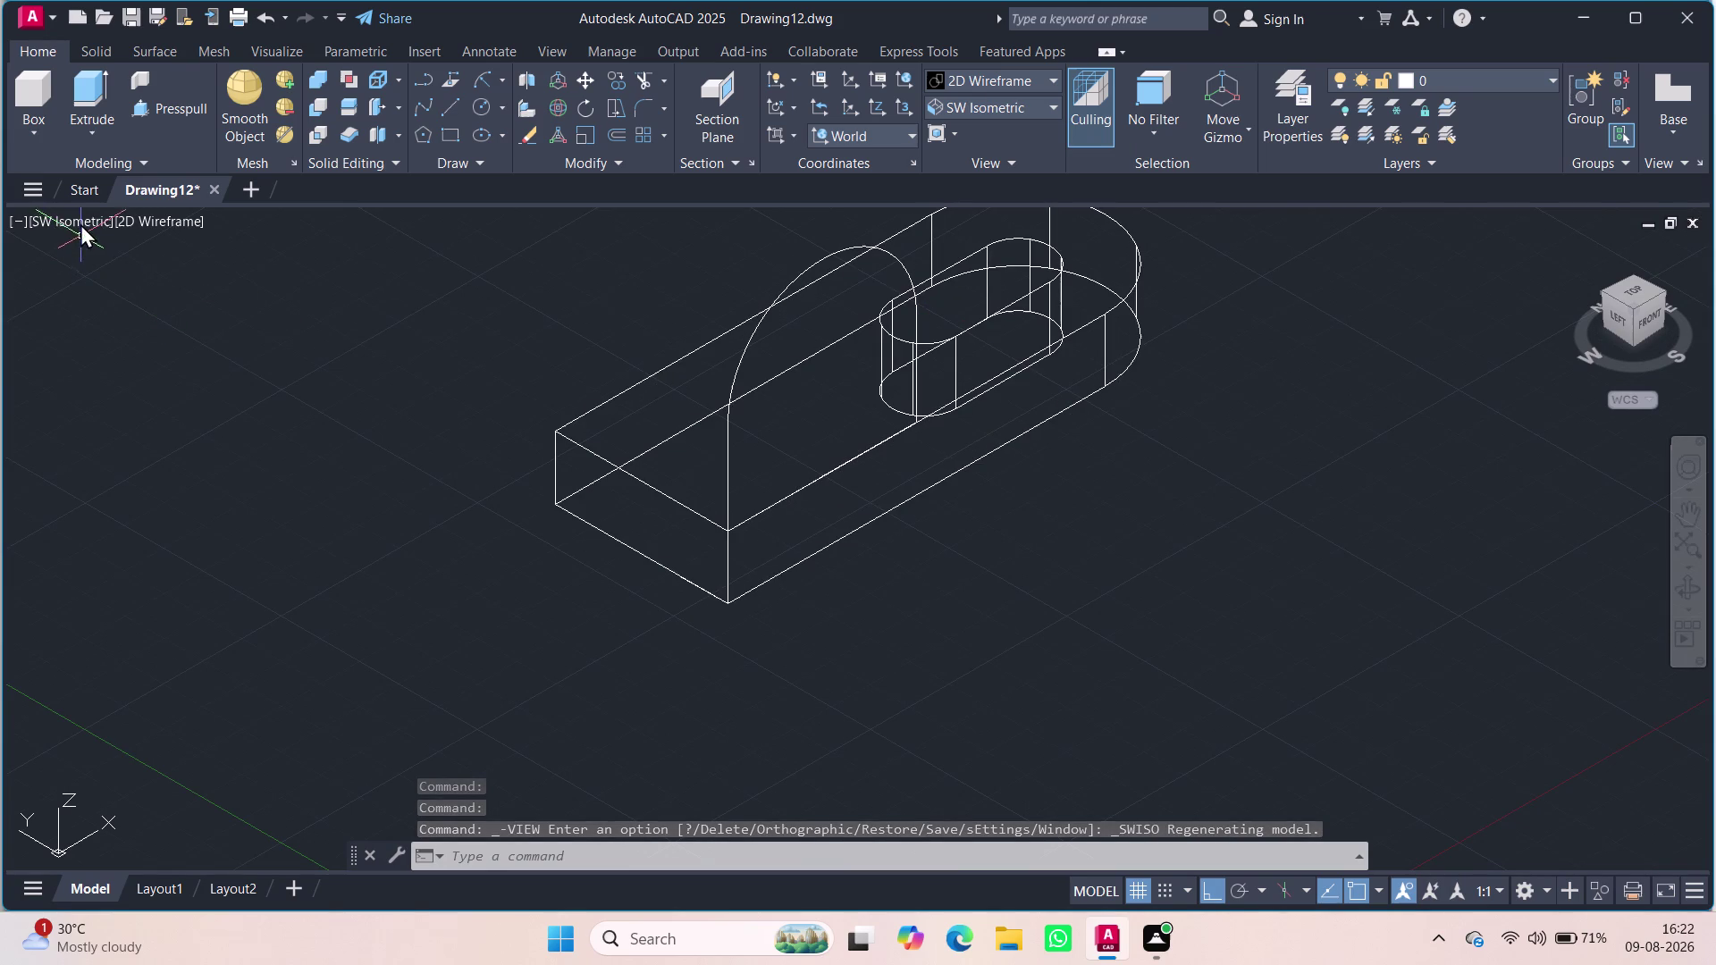
click(81, 221)
click(84, 219)
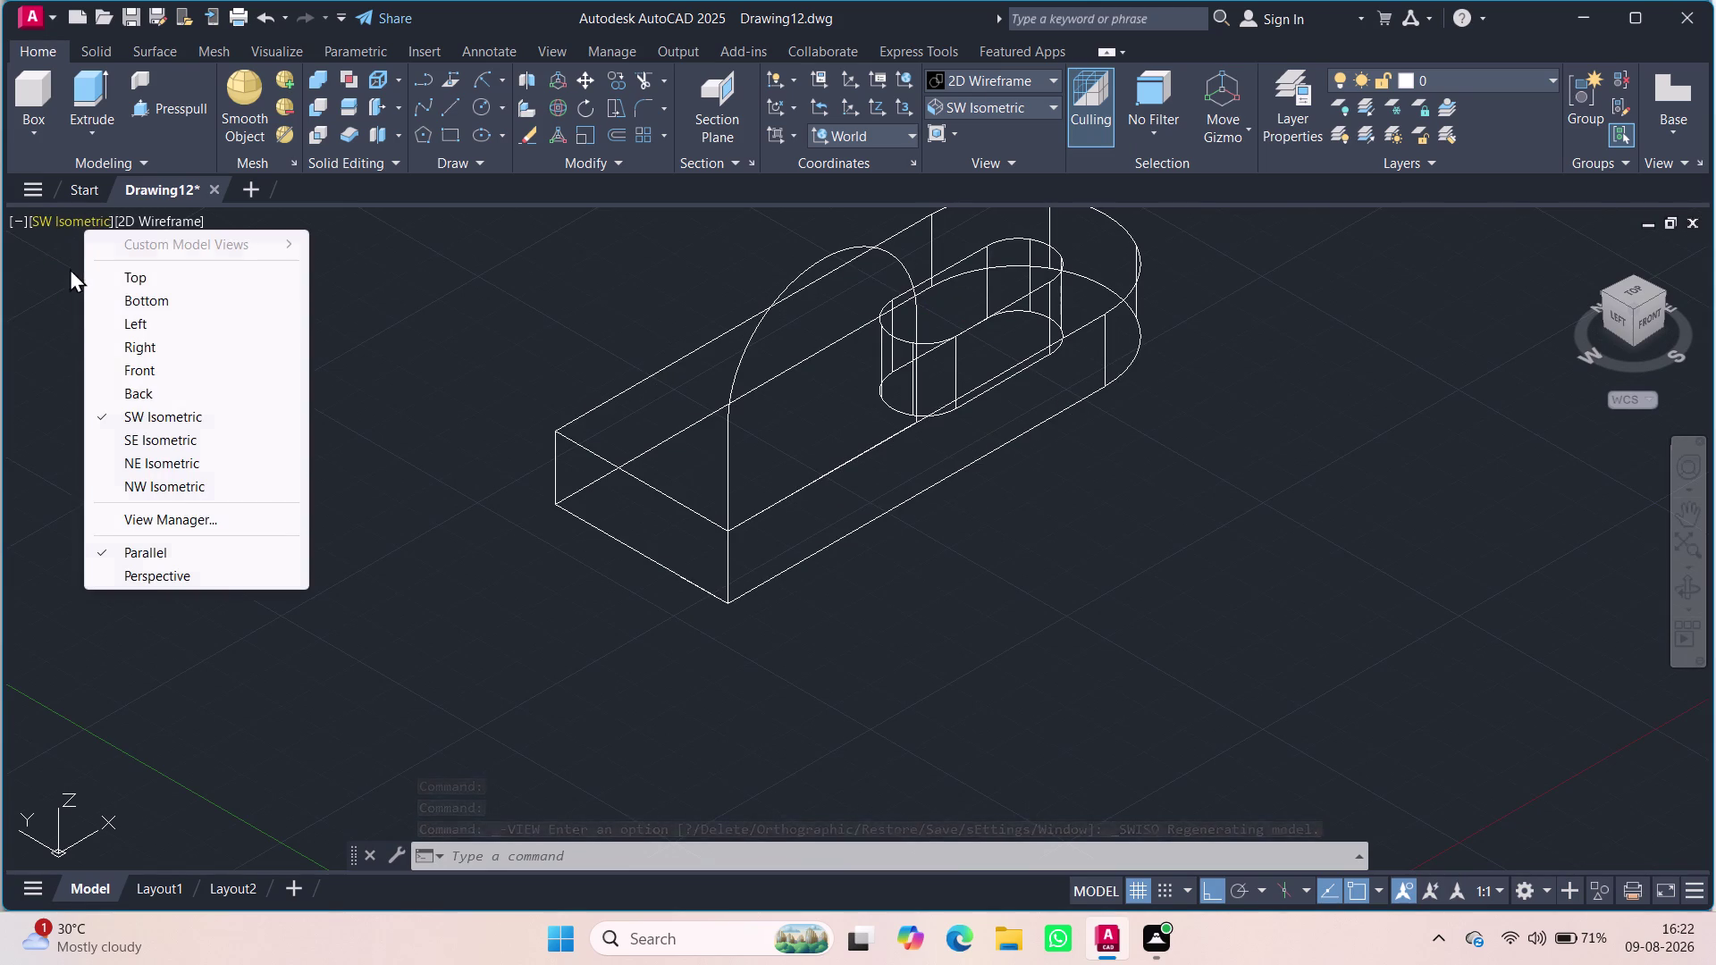
click(134, 443)
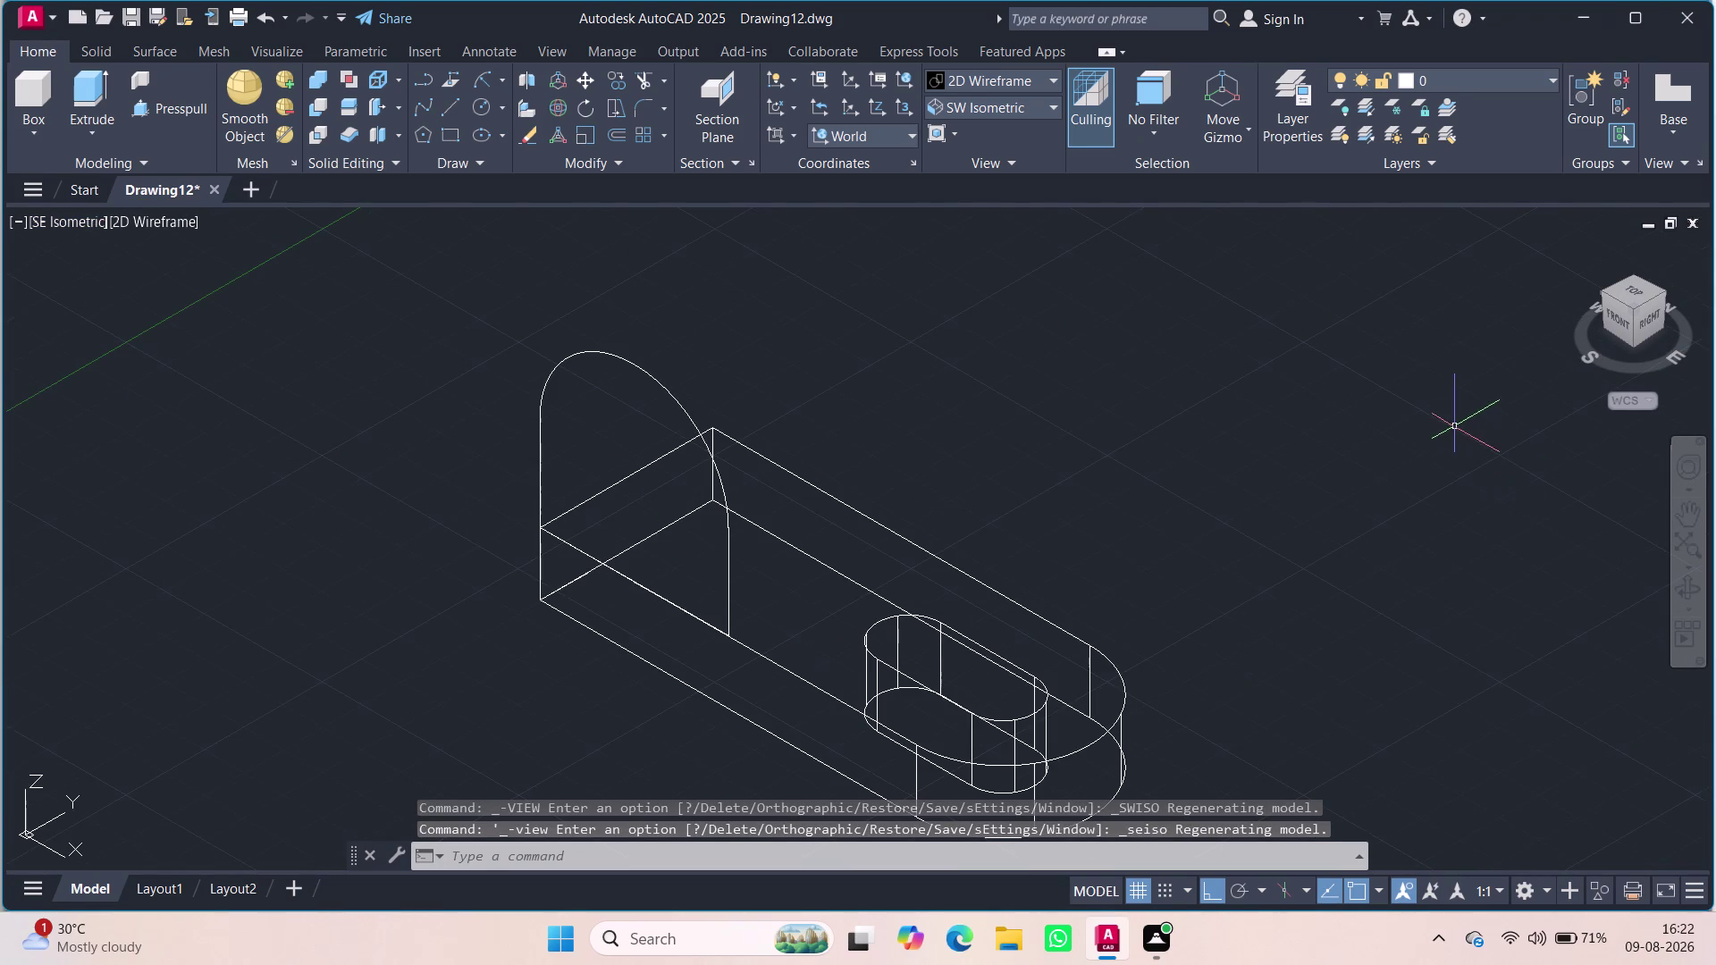
Reselect the outline's bottom edge, right side, arch curve and left side.
click(667, 604)
click(729, 581)
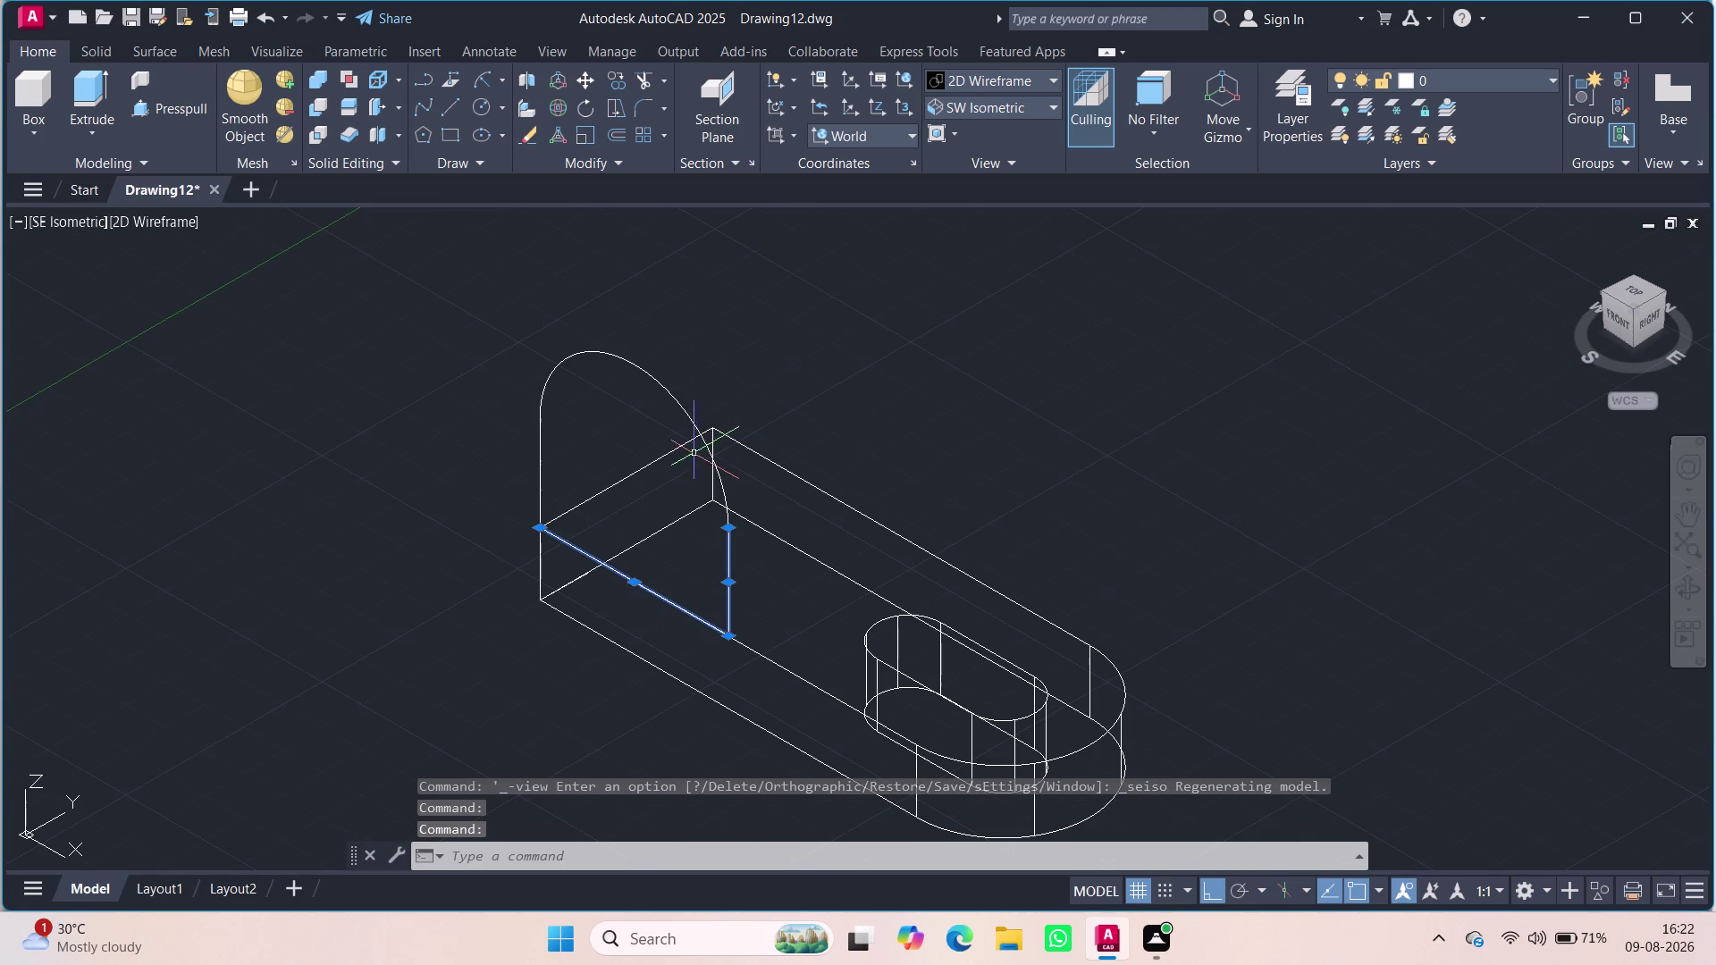
click(709, 448)
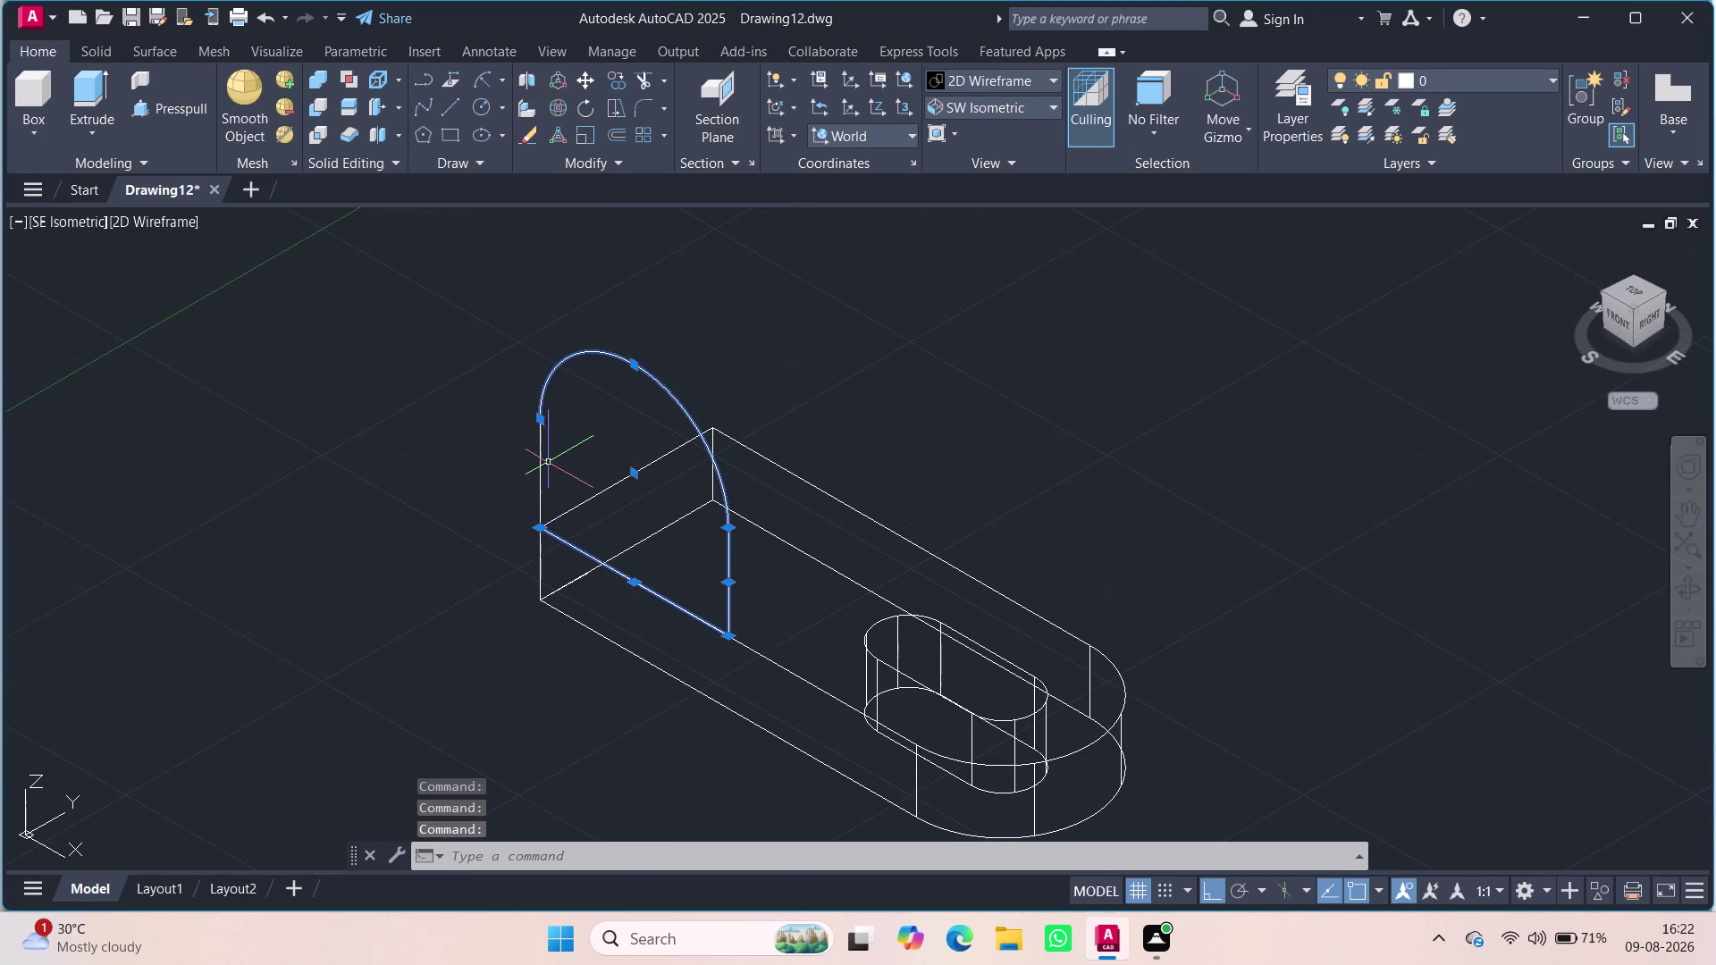
click(539, 461)
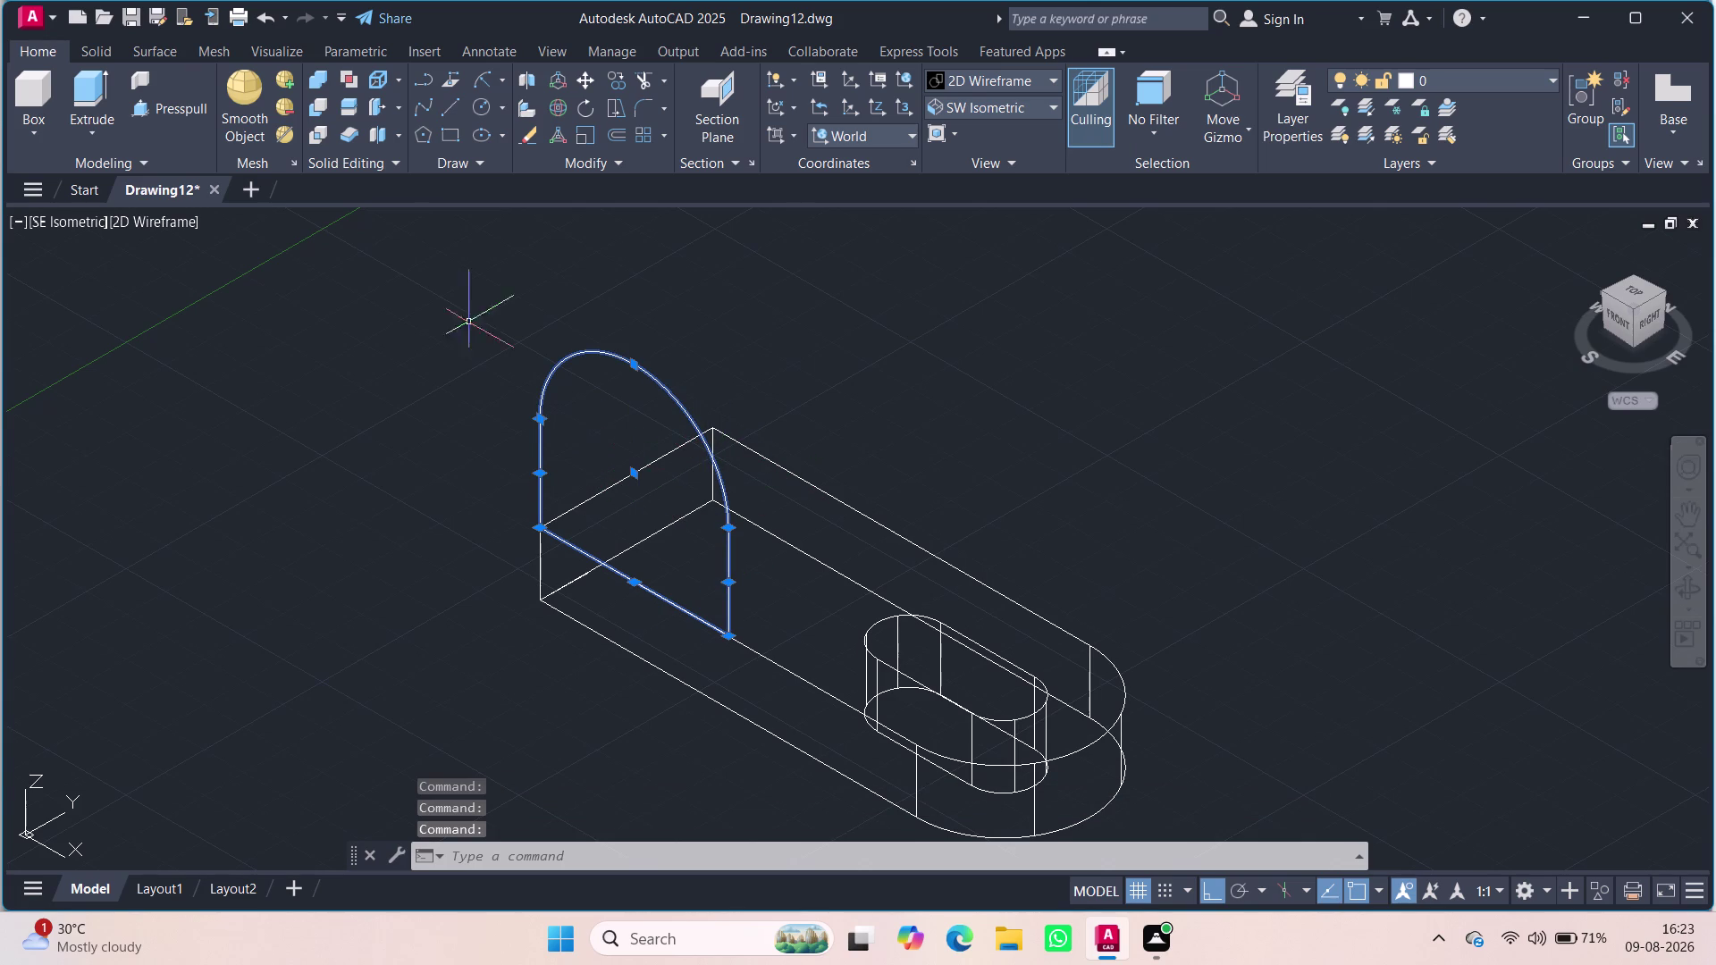
click(109, 86)
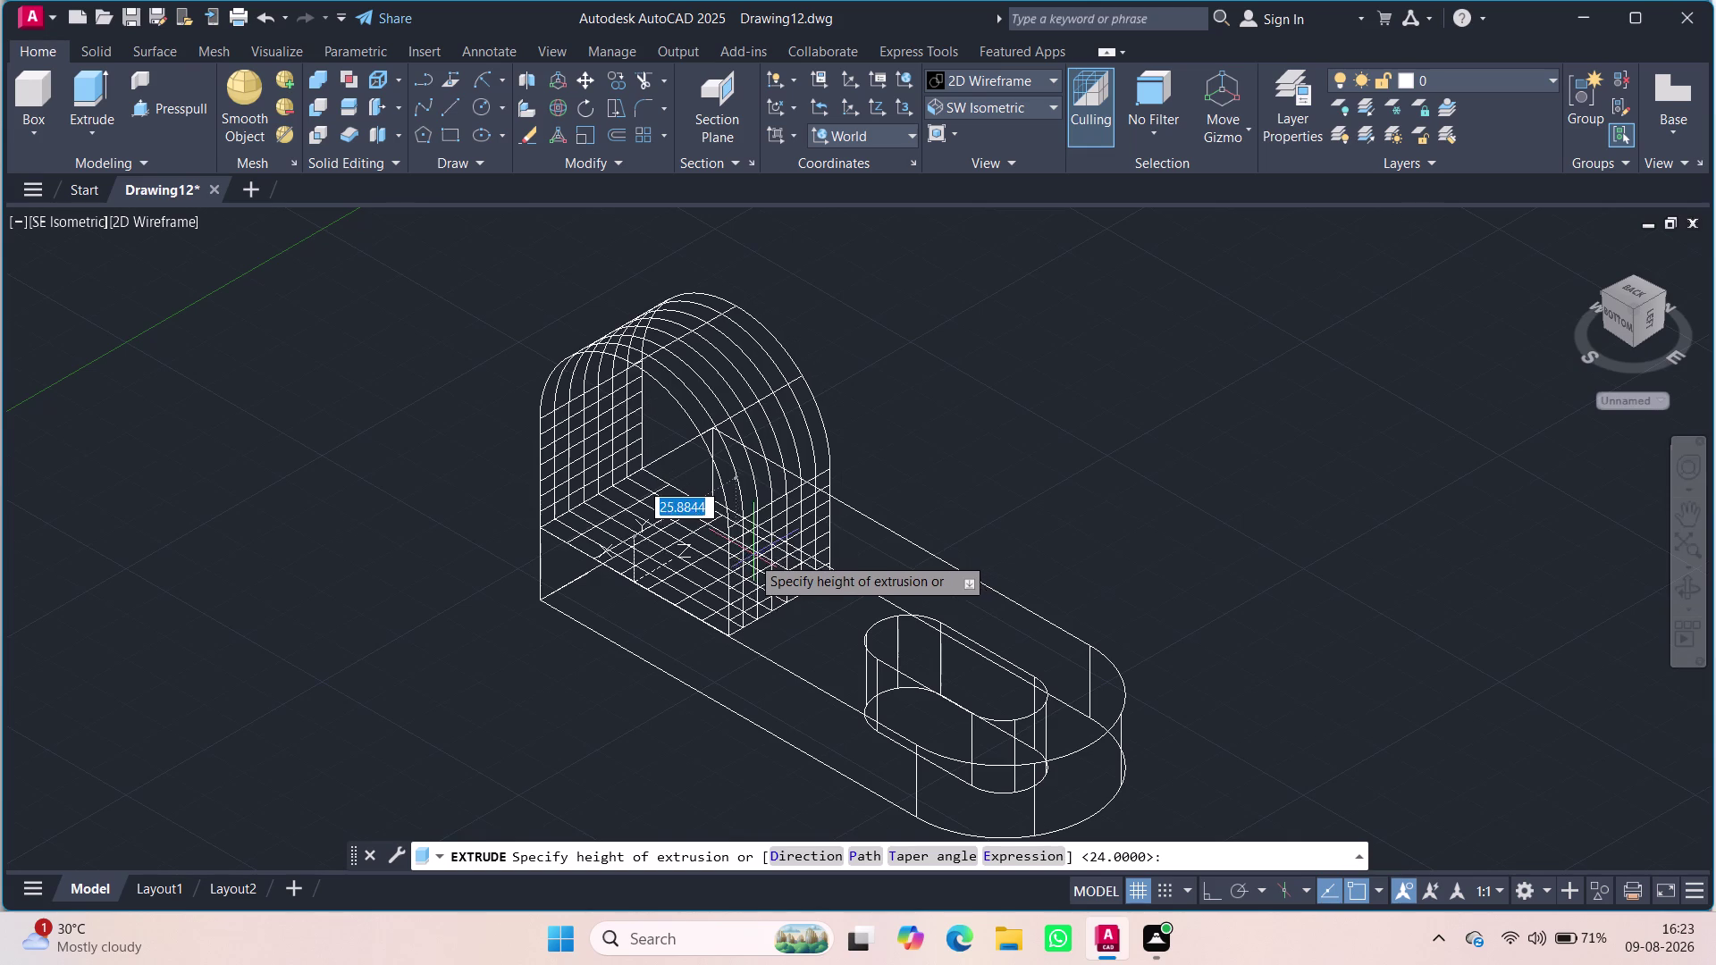
Extrude the arched outline 12 units and apply the Shades of Gray style.
text(12)
key(Return)
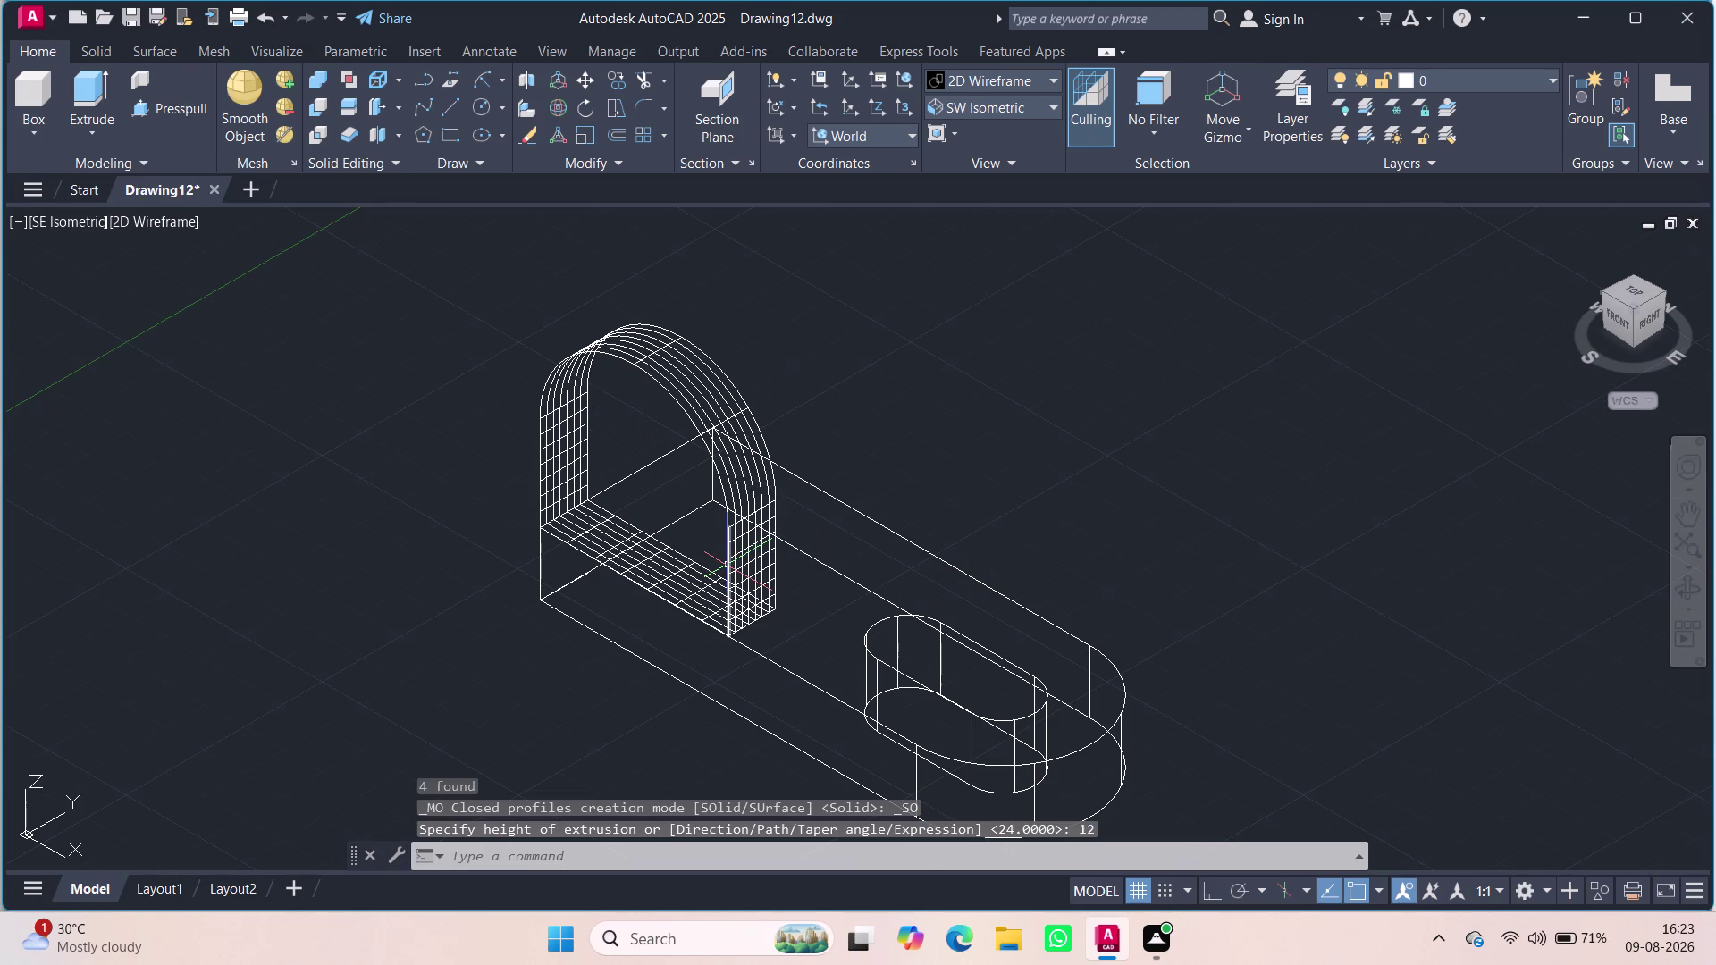
click(143, 211)
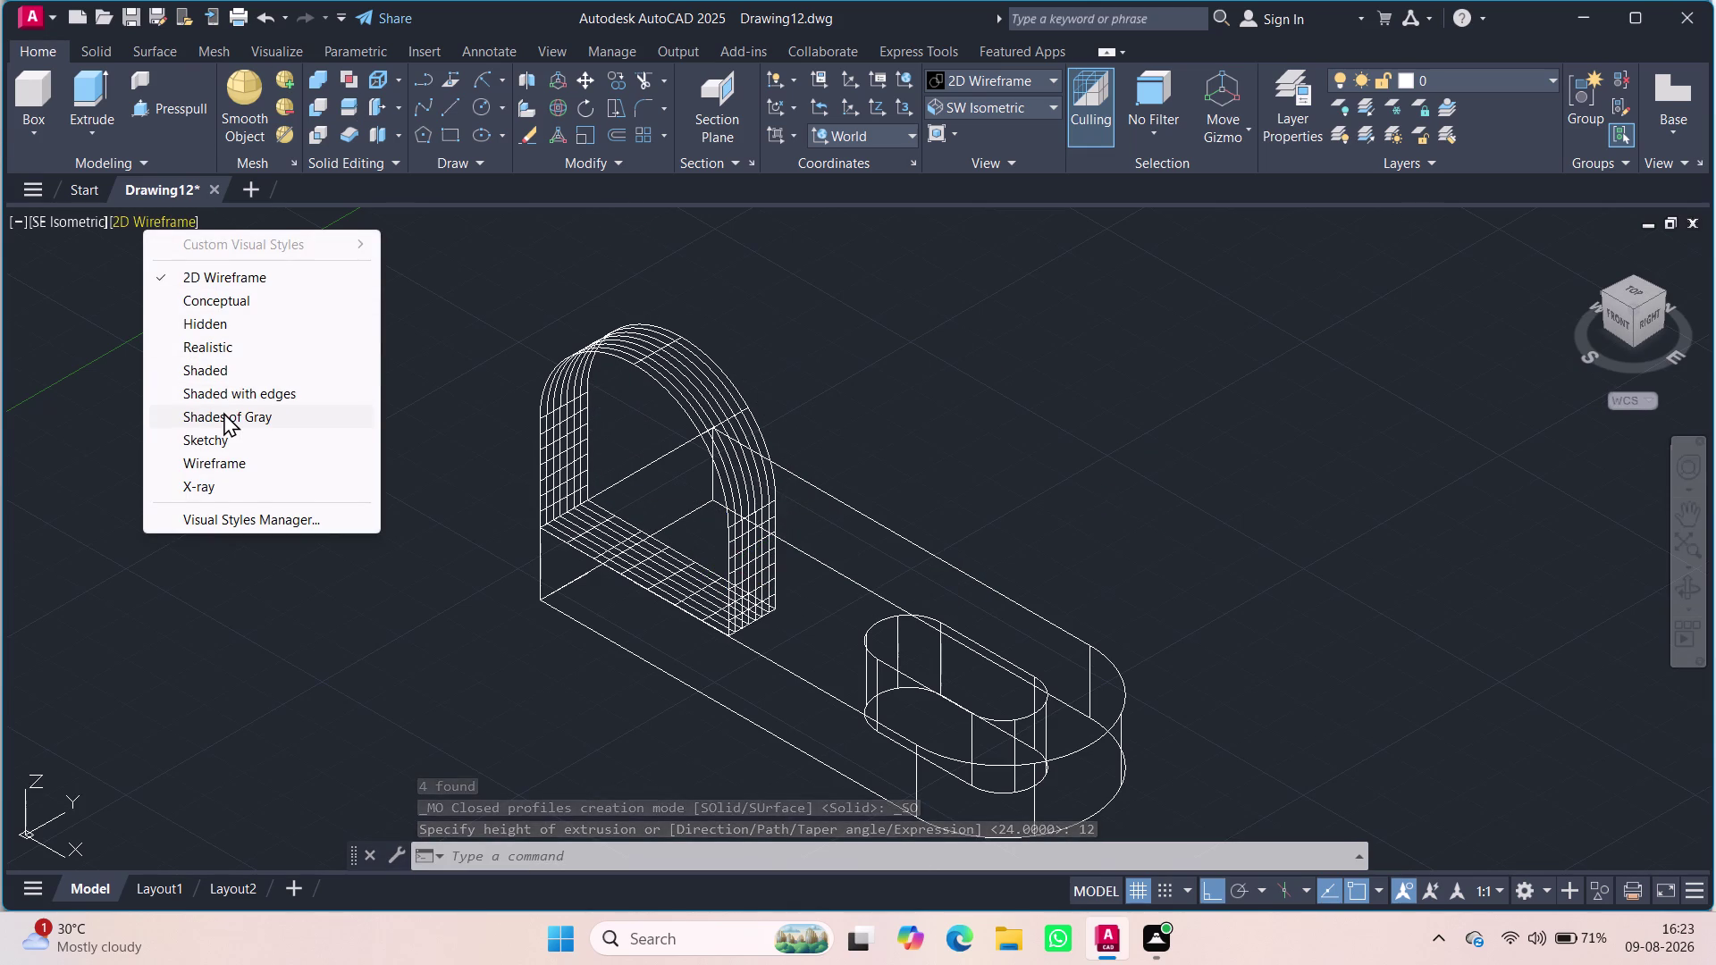
click(223, 412)
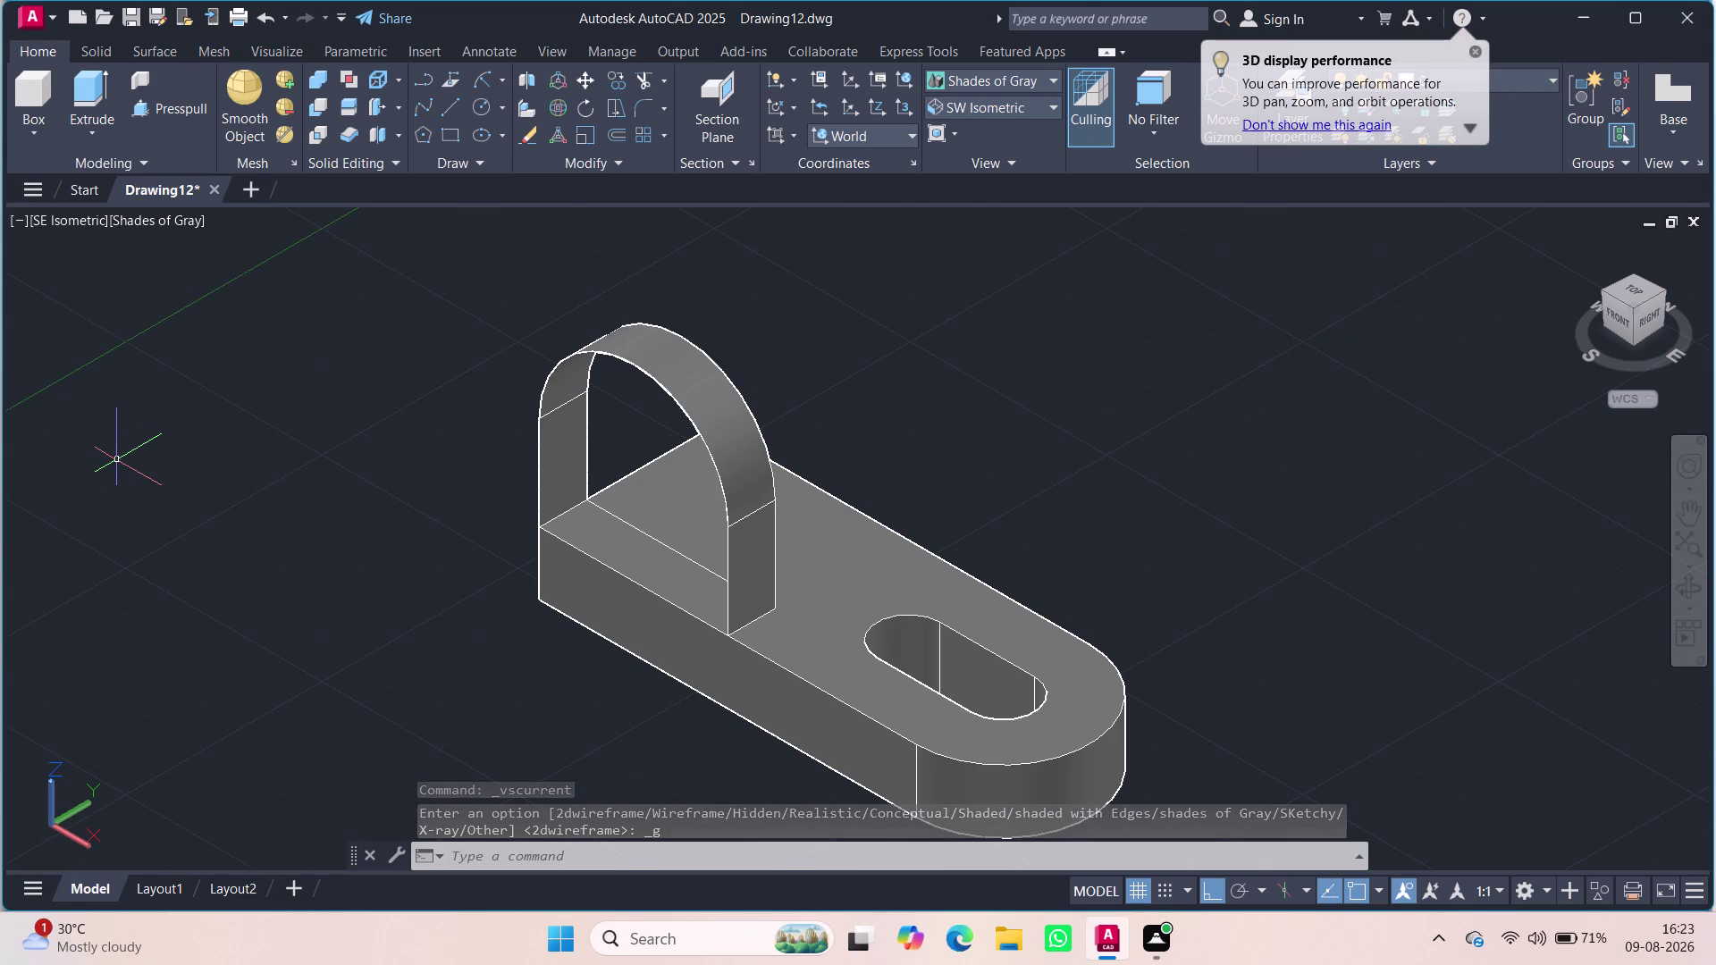
click(652, 552)
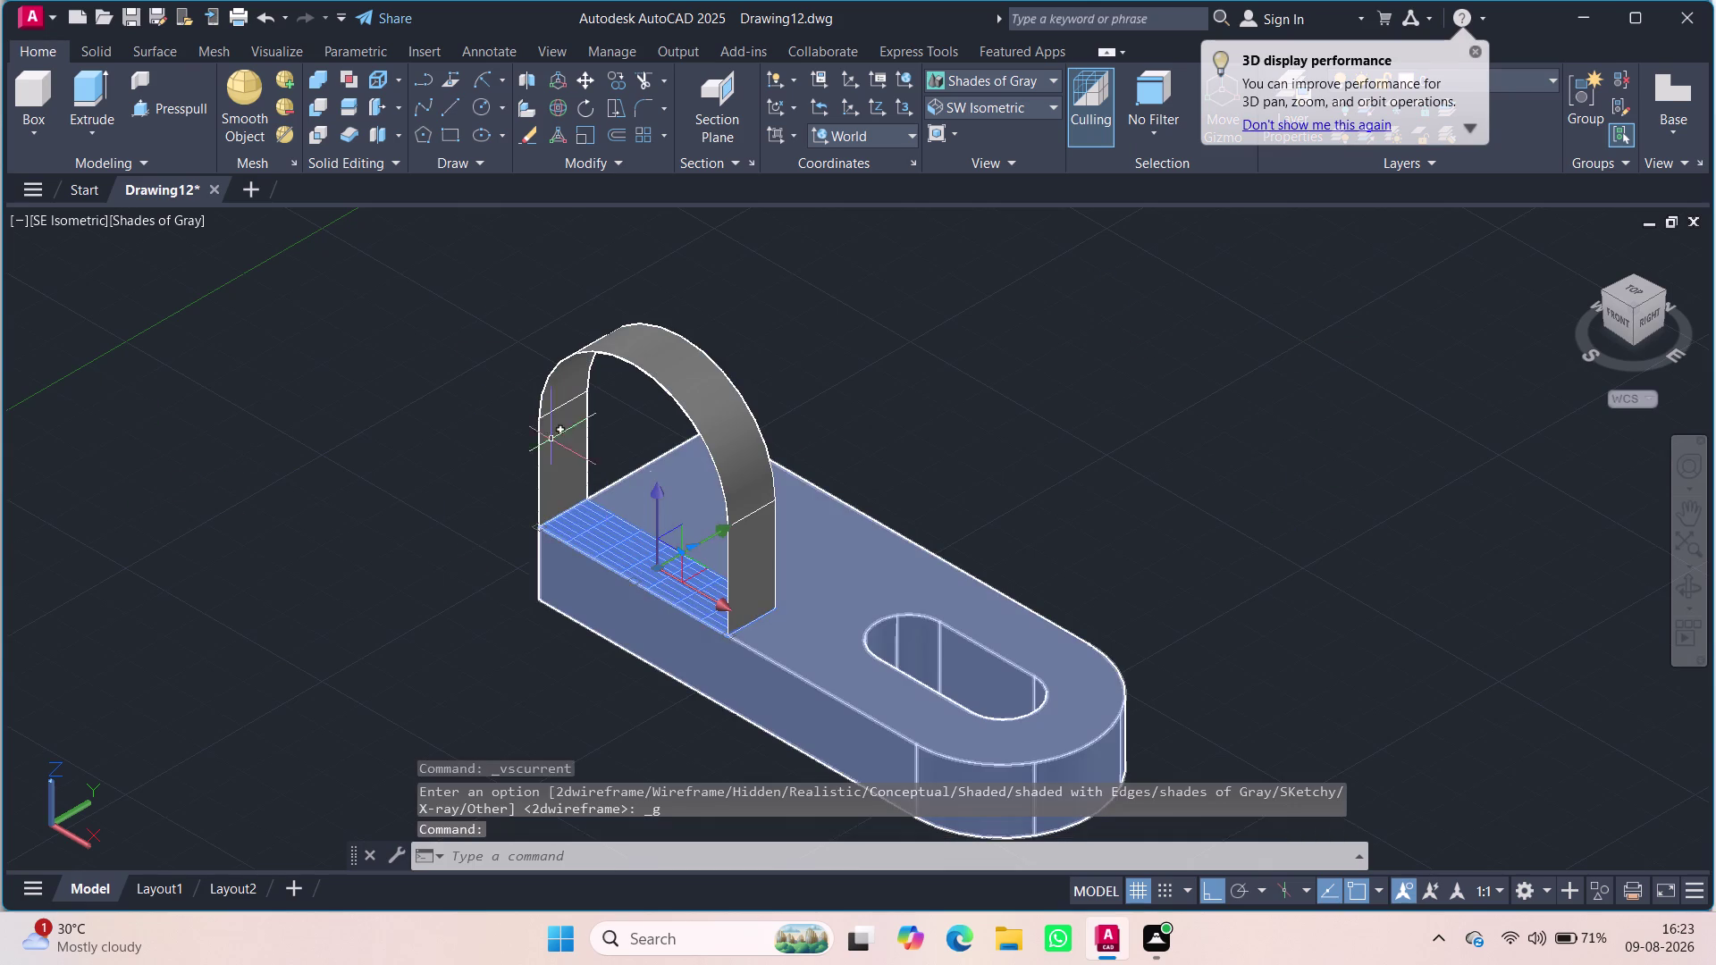
click(152, 111)
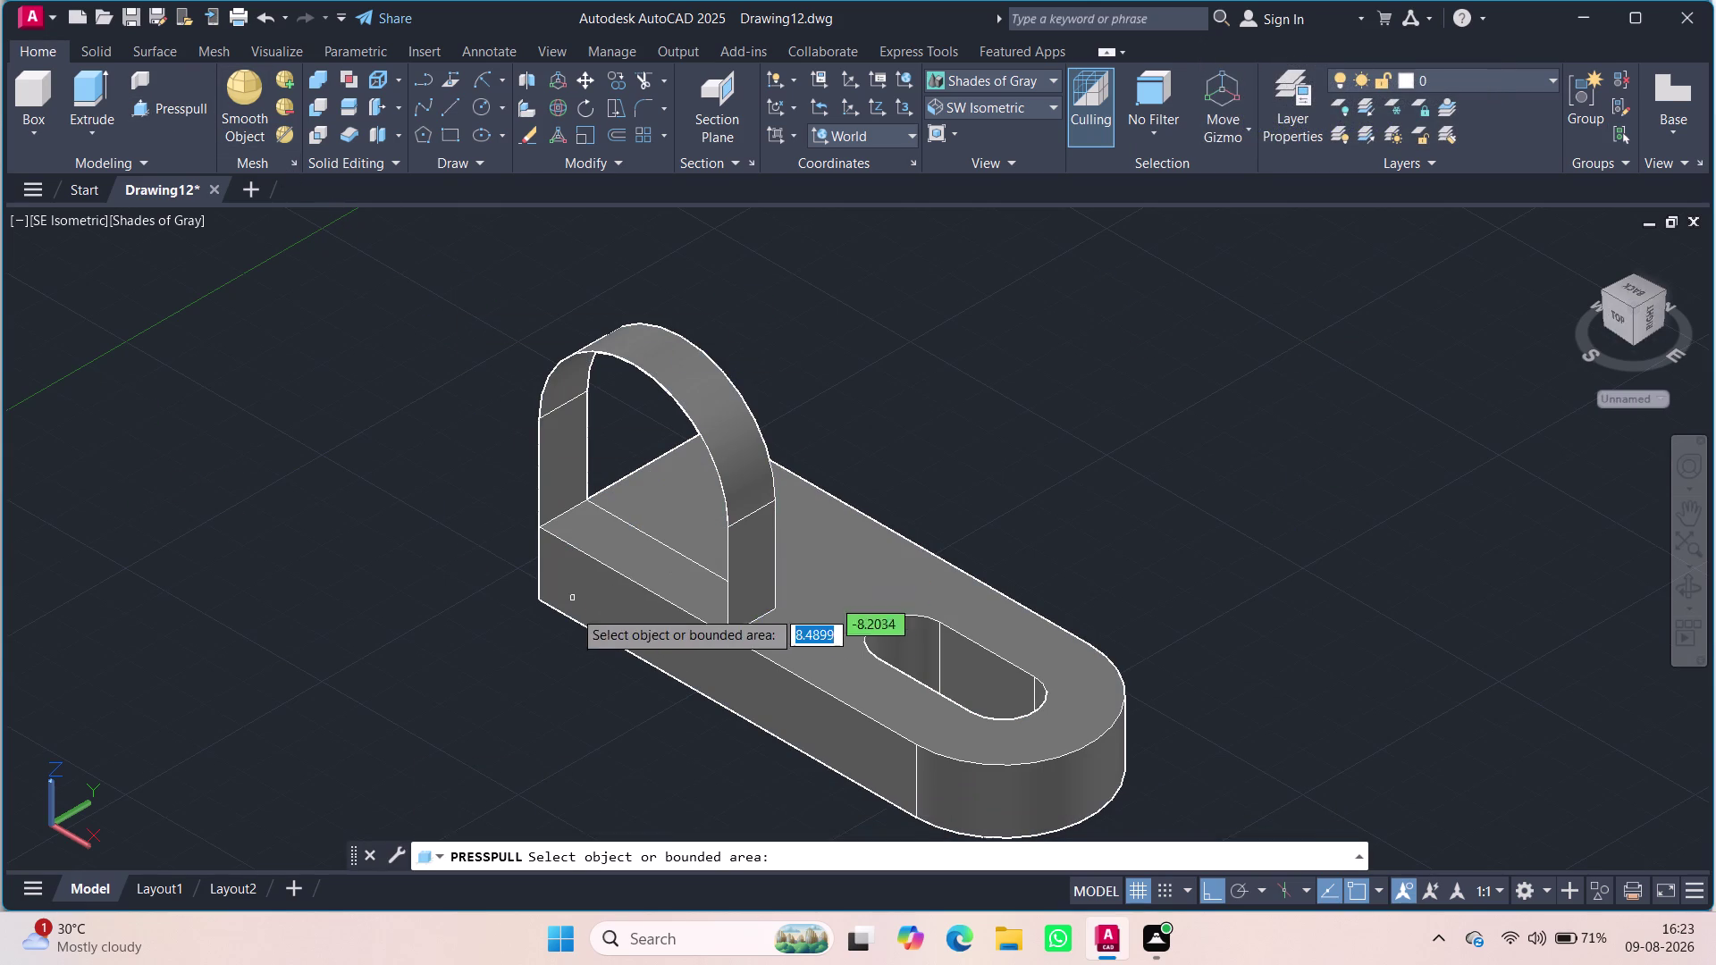
click(627, 565)
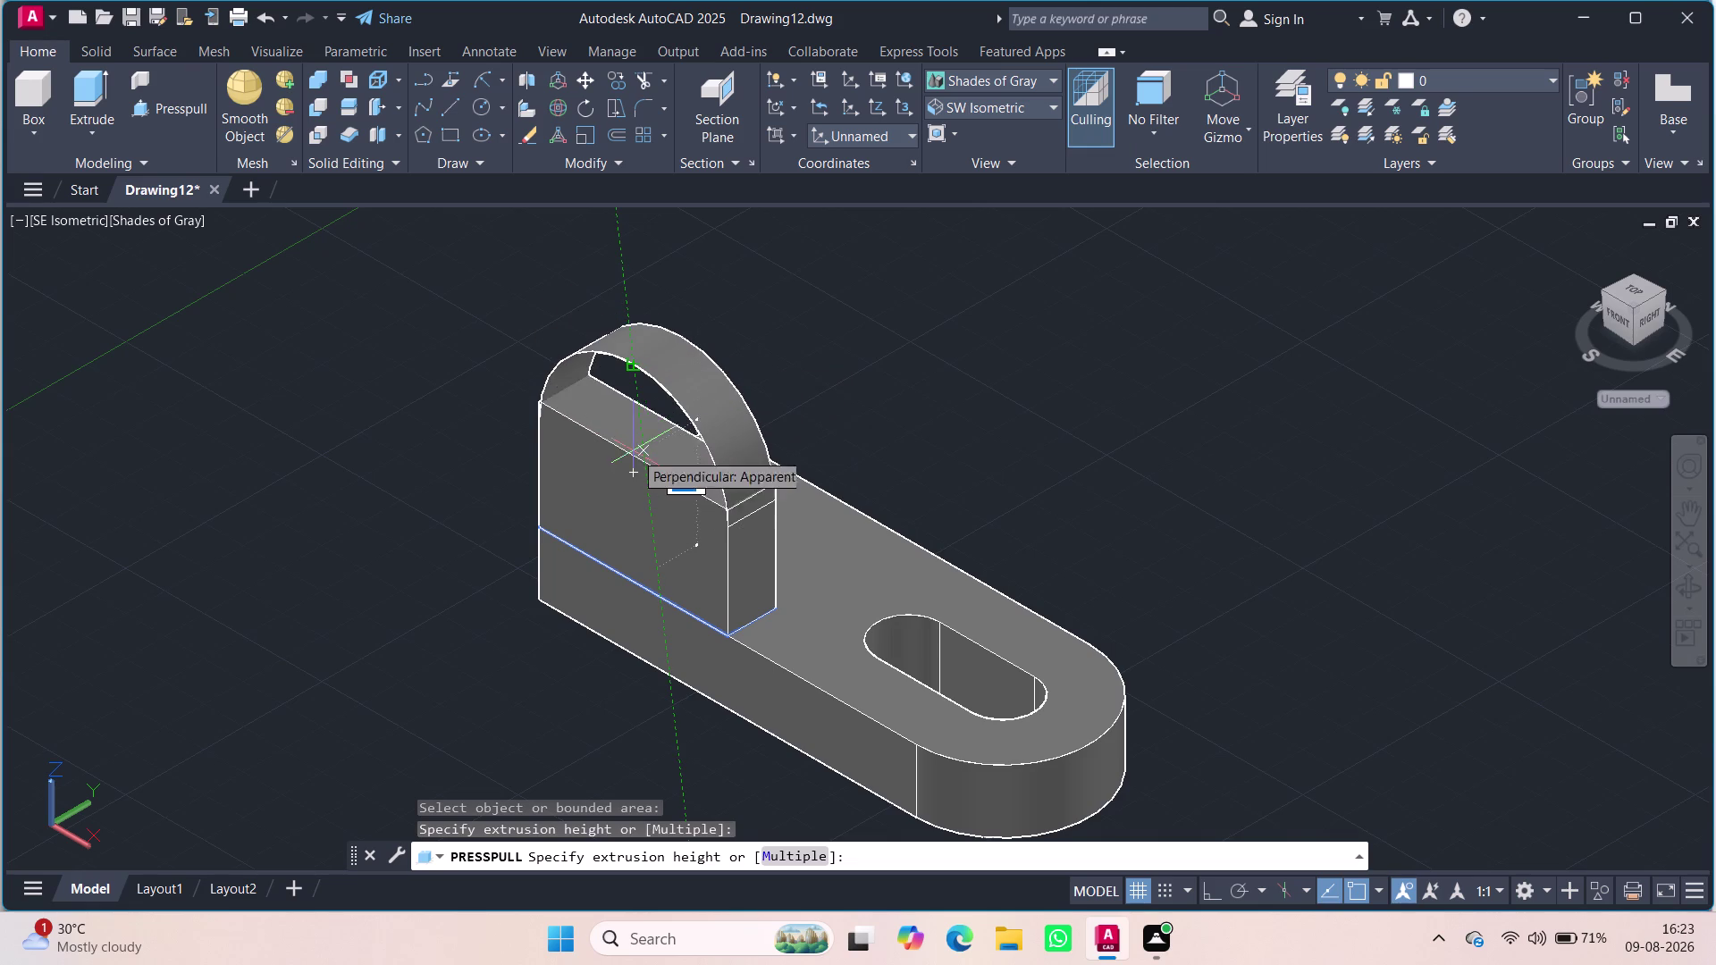
key(Escape)
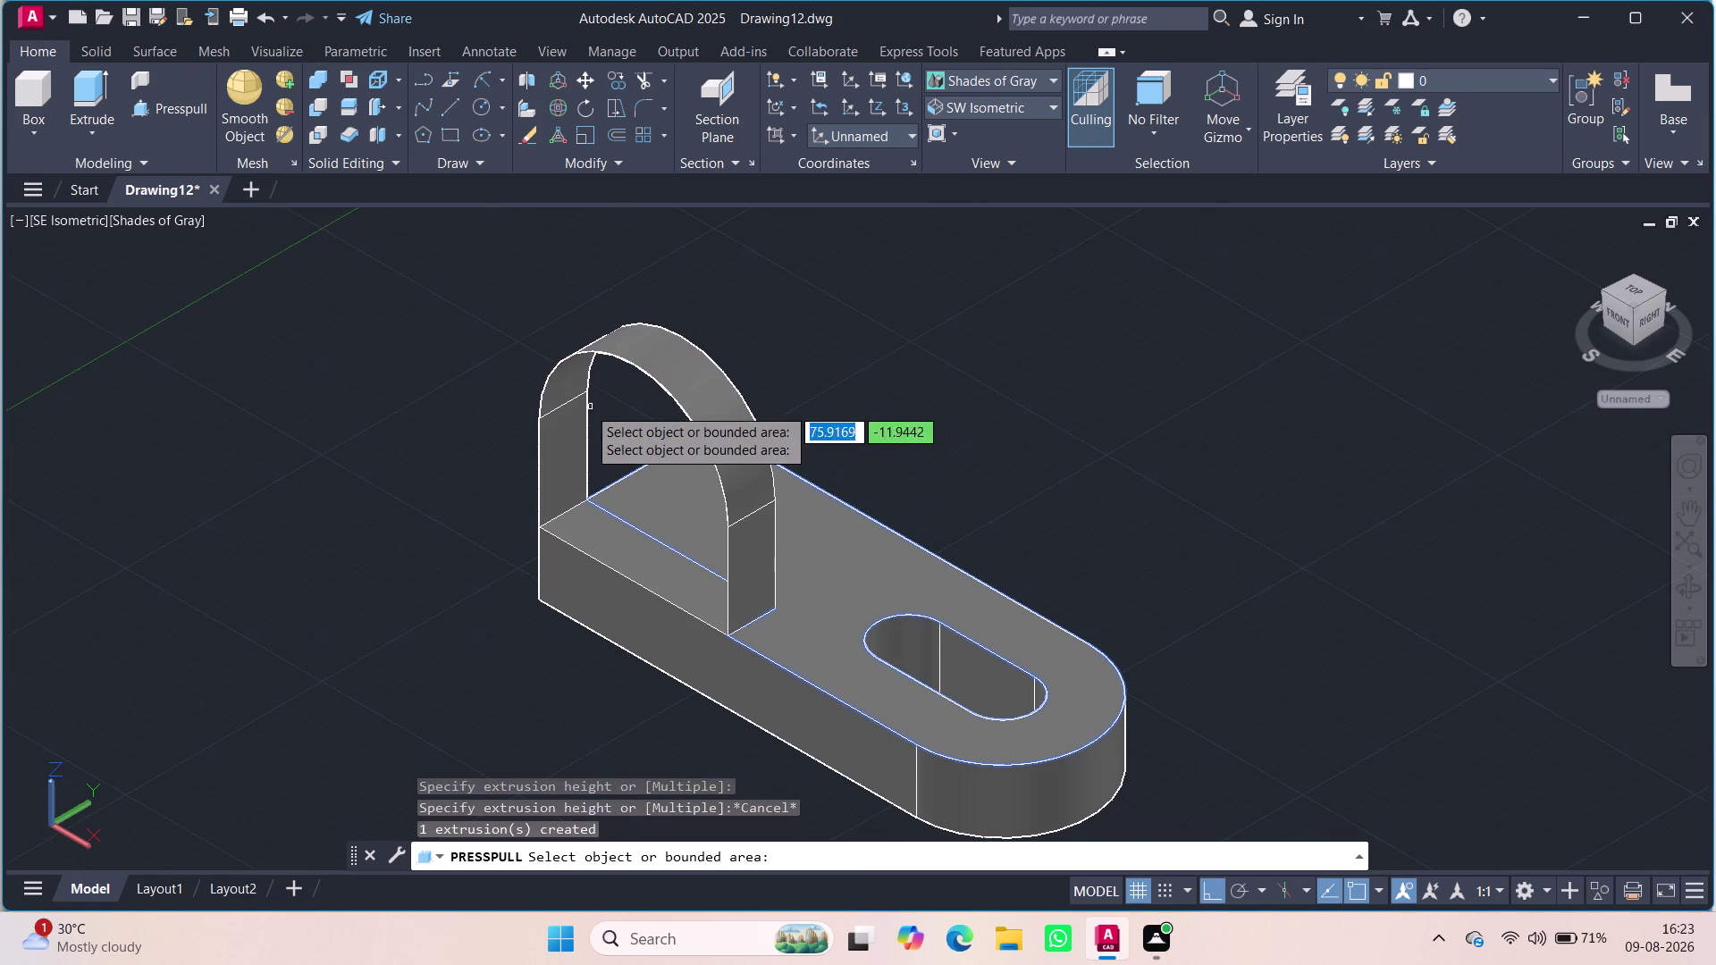
key(Escape)
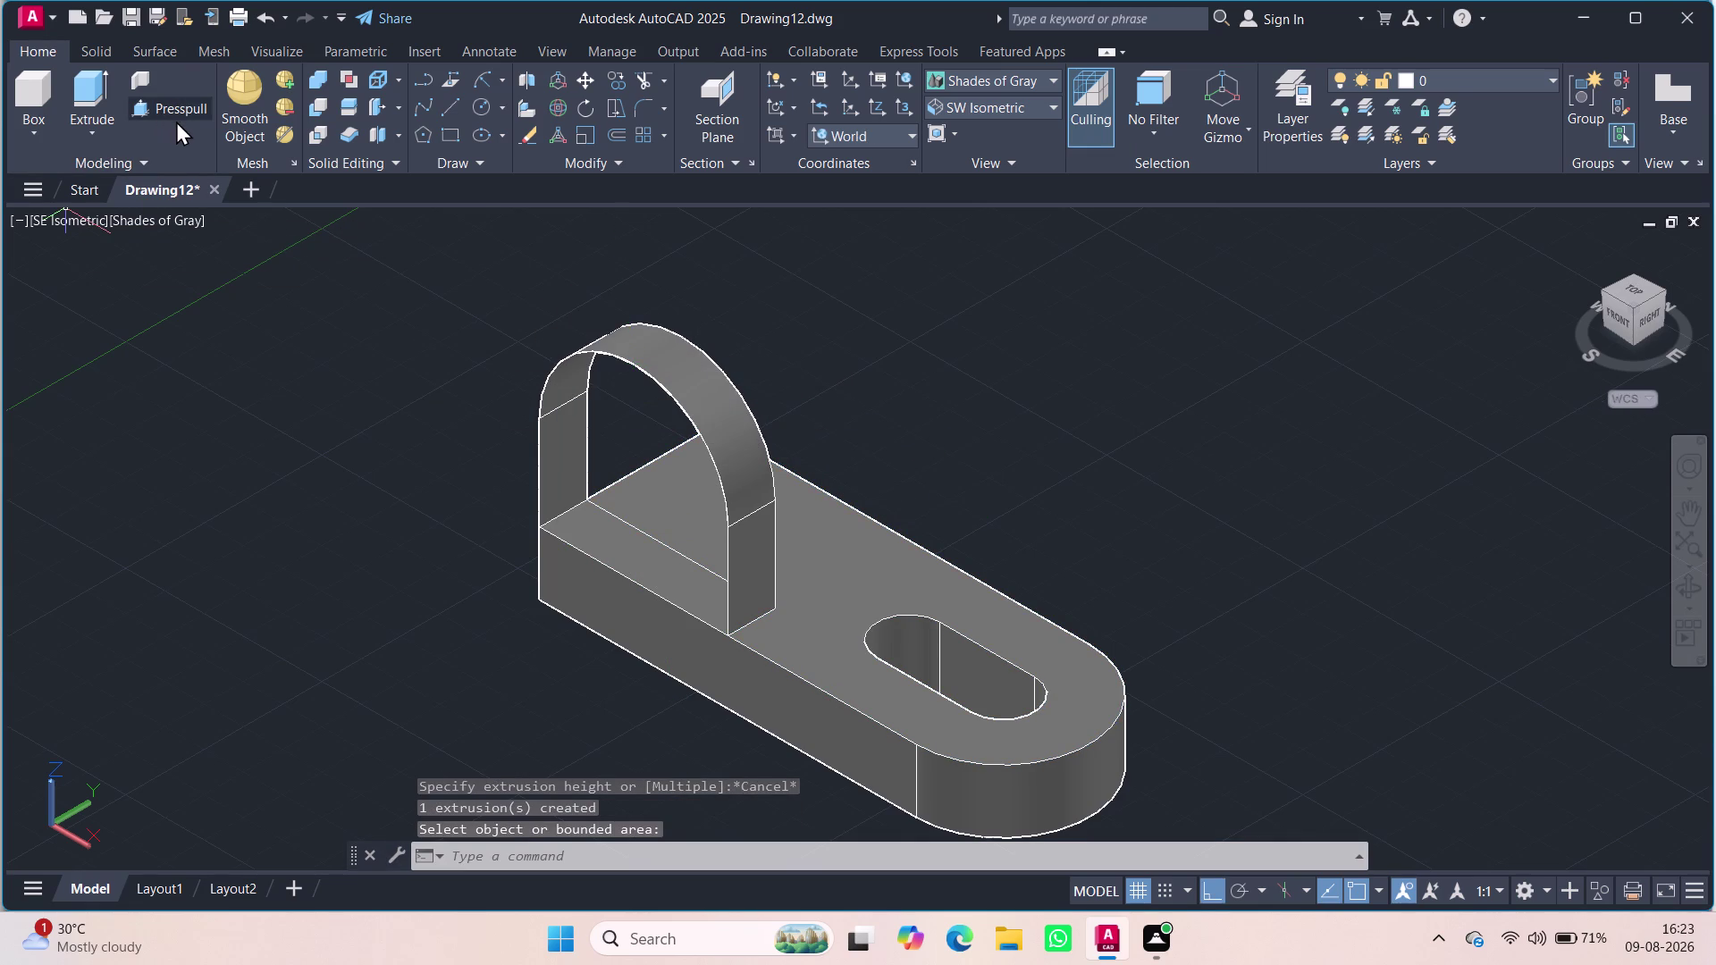
click(86, 88)
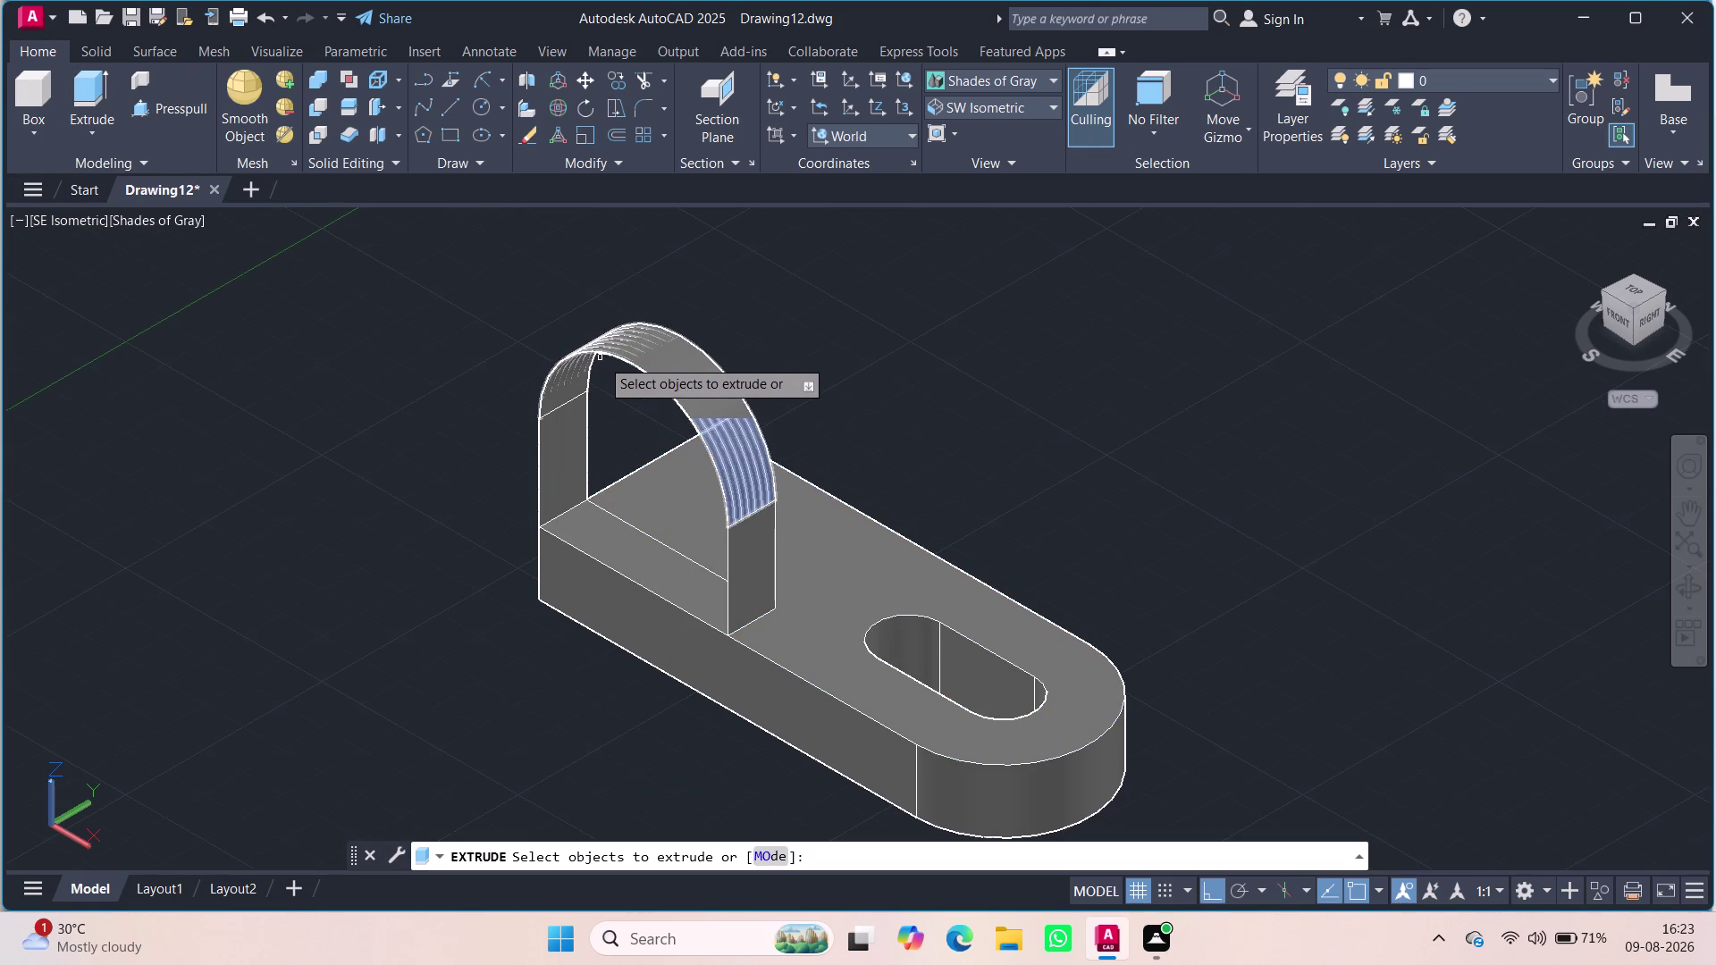
click(627, 351)
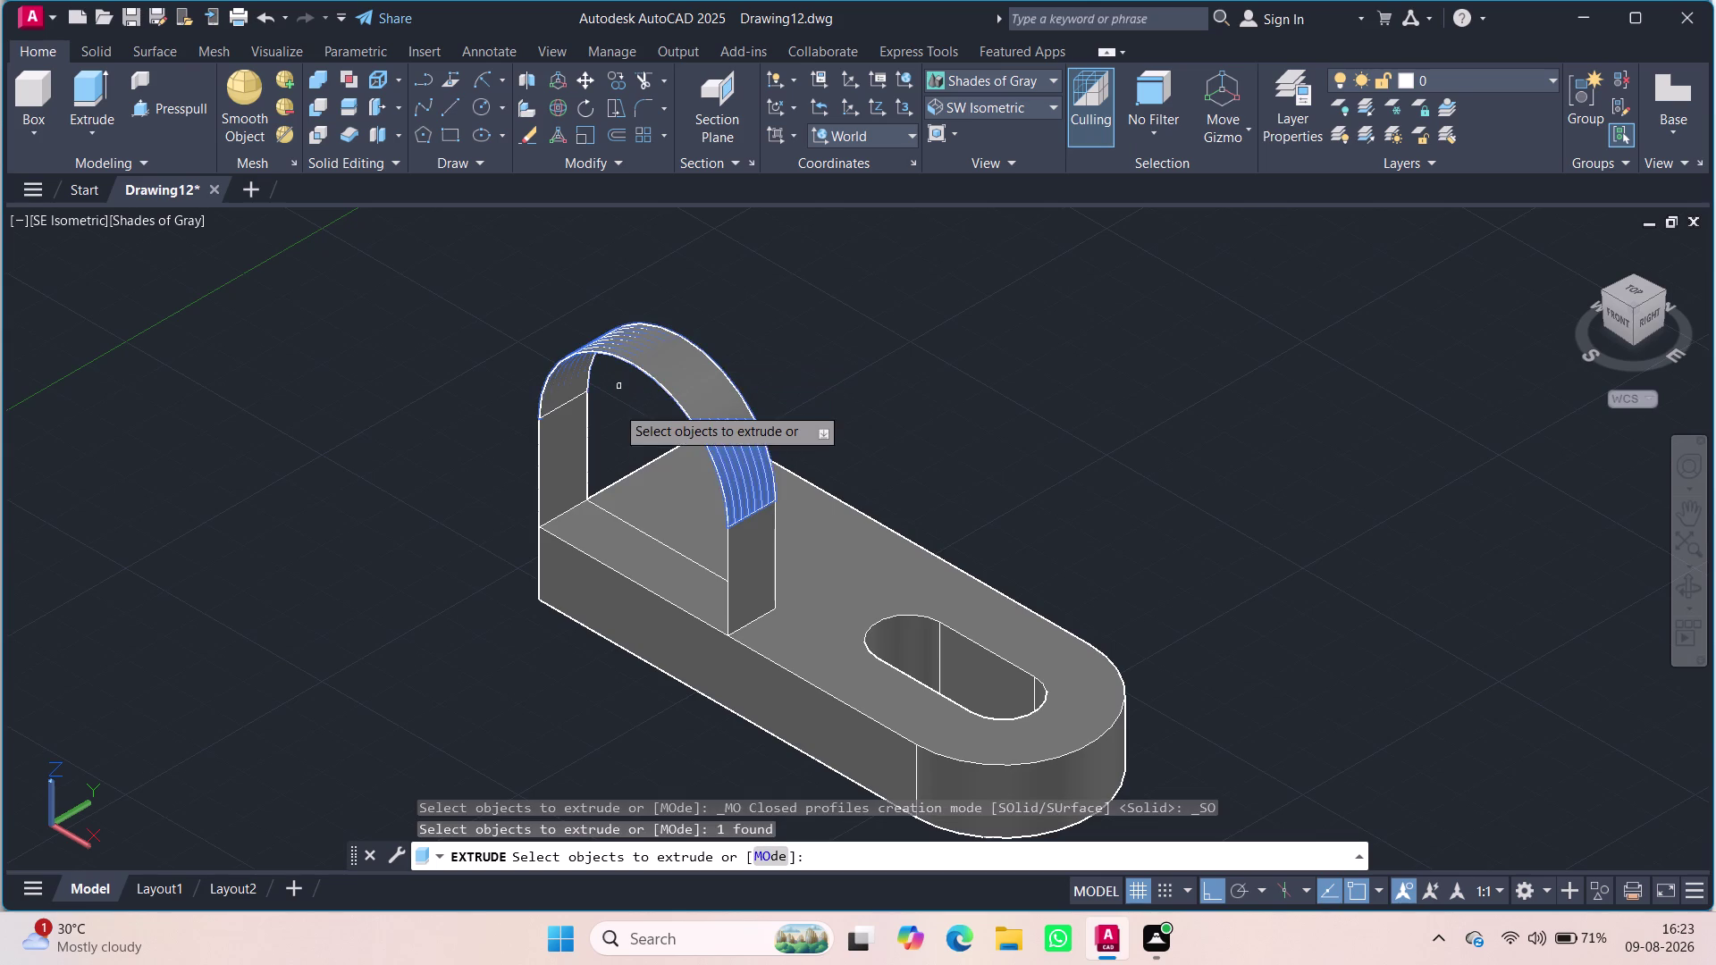
click(612, 558)
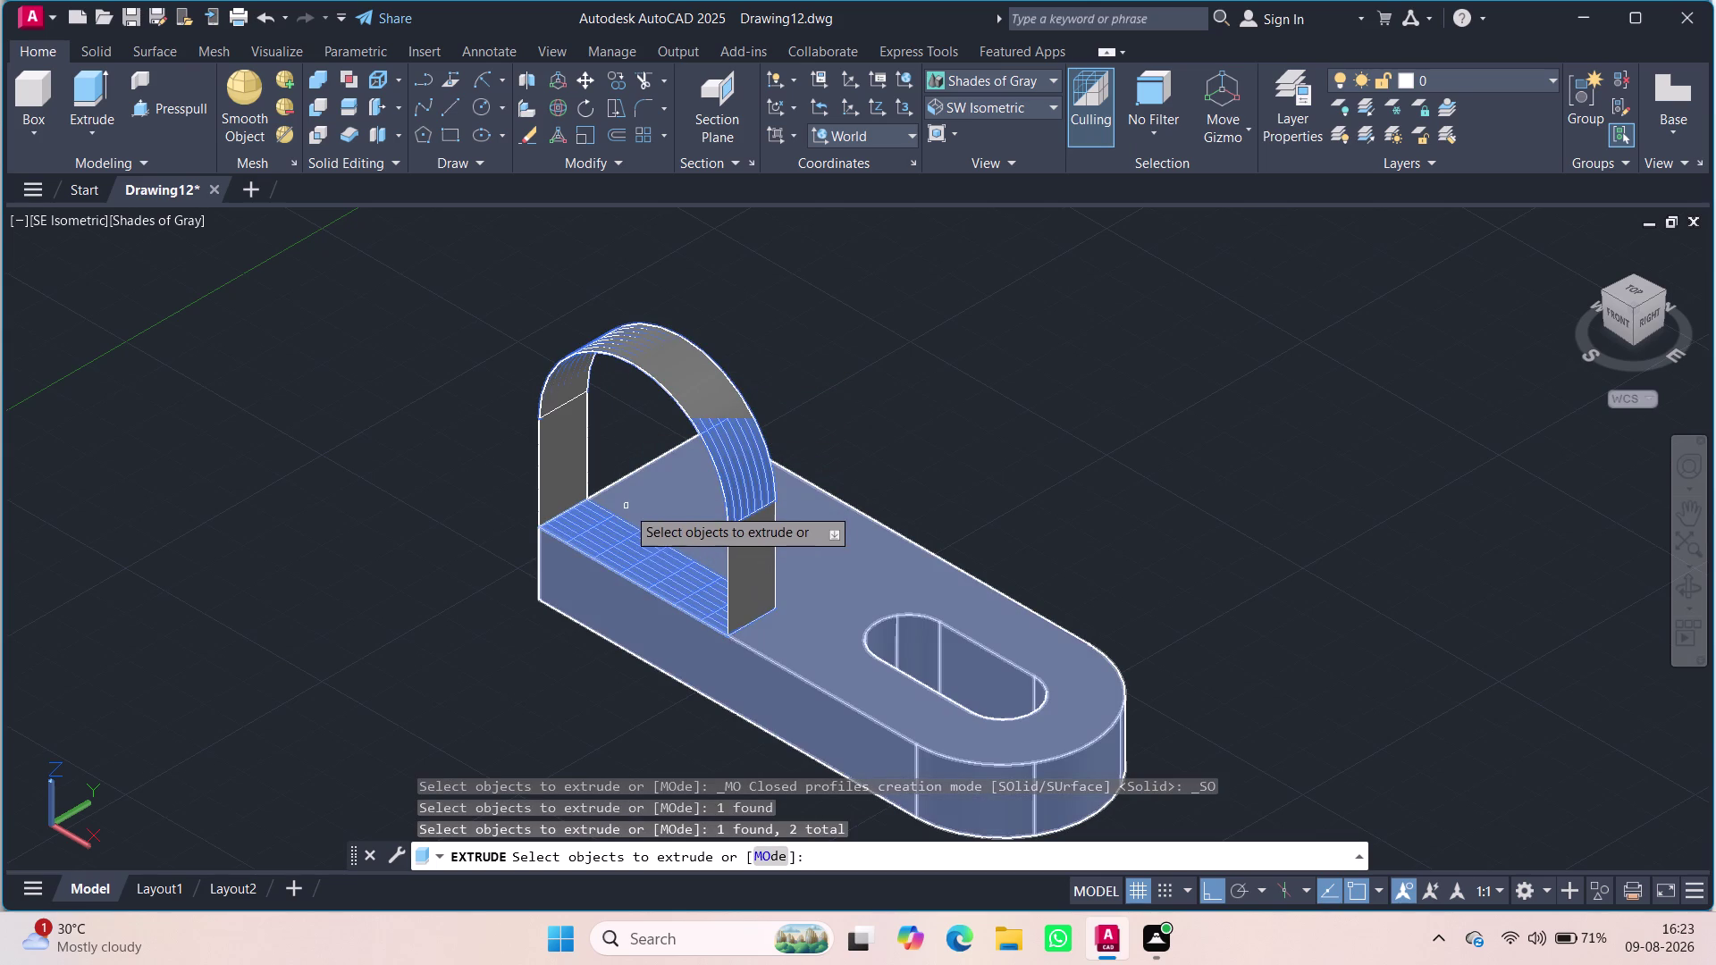
key(Return)
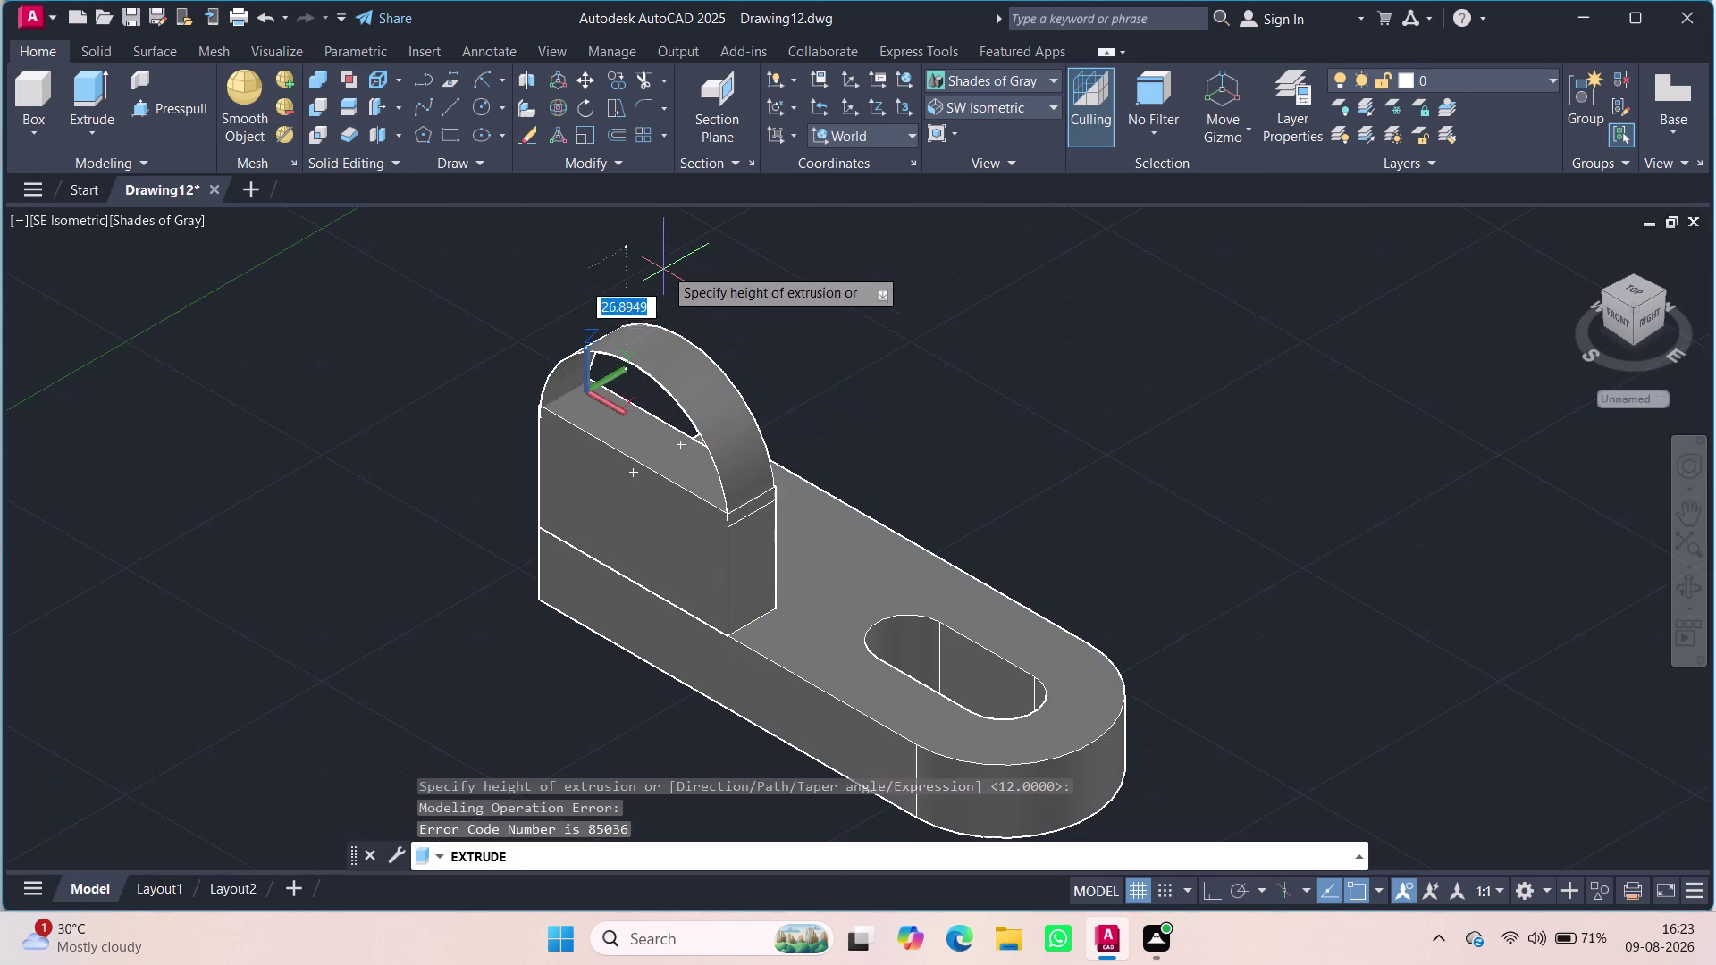
key(Escape)
key(Escape)
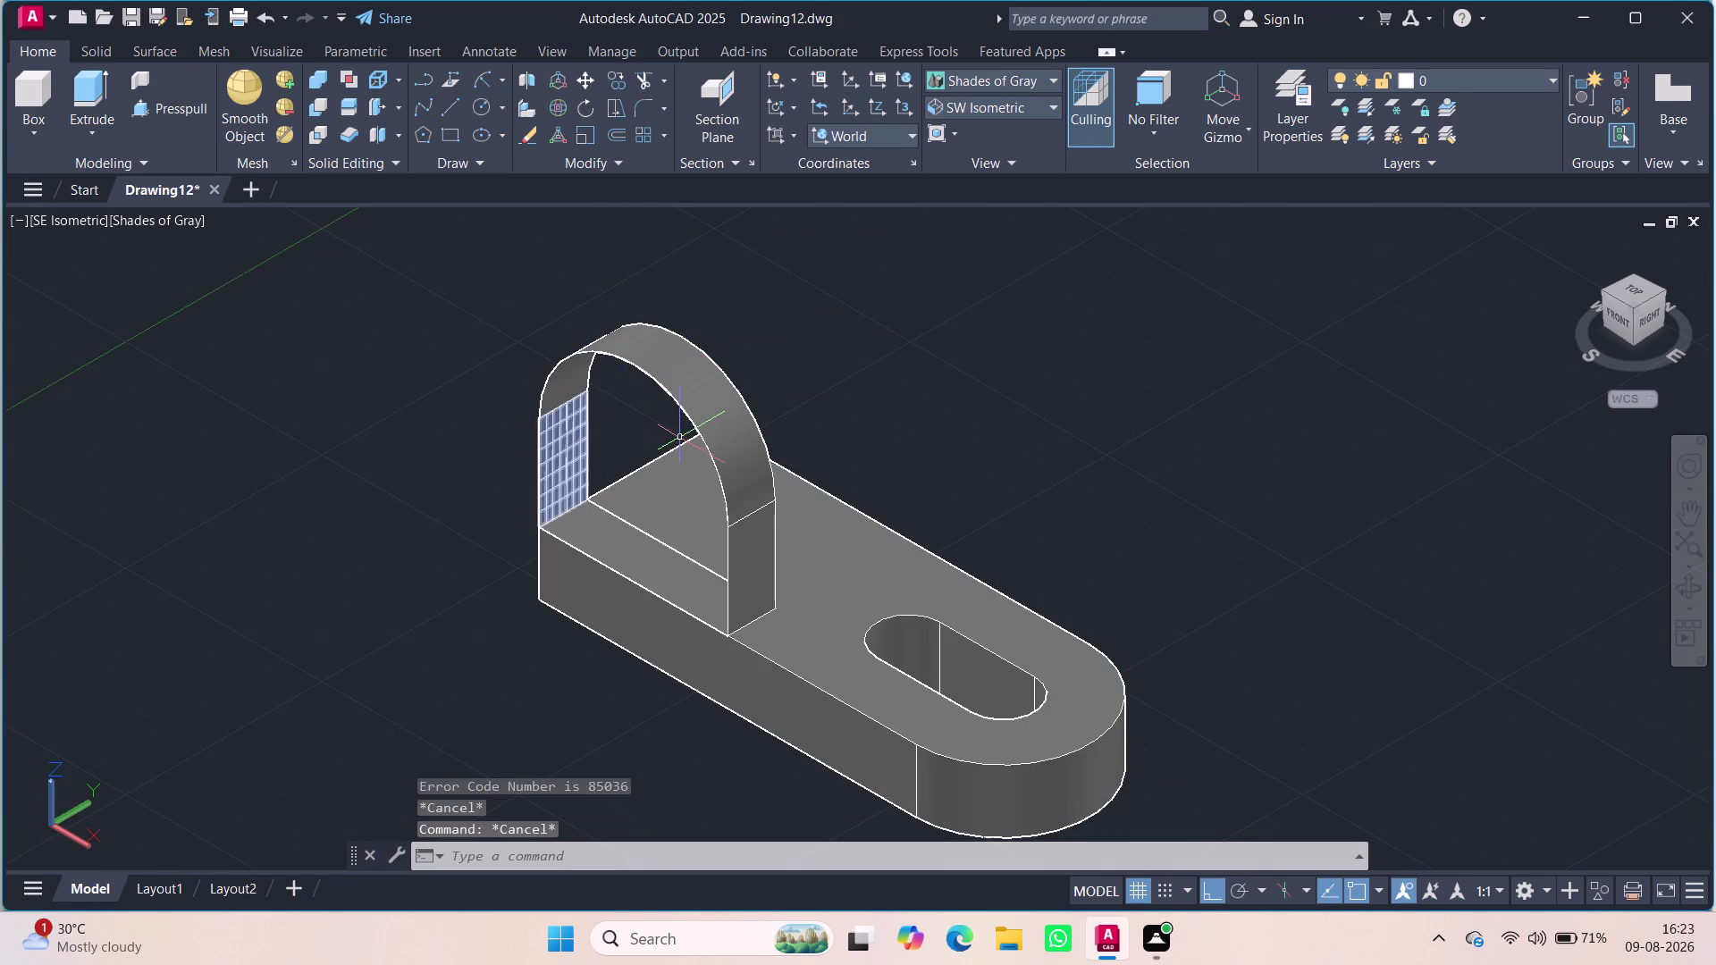
key(Escape)
key(Escape)
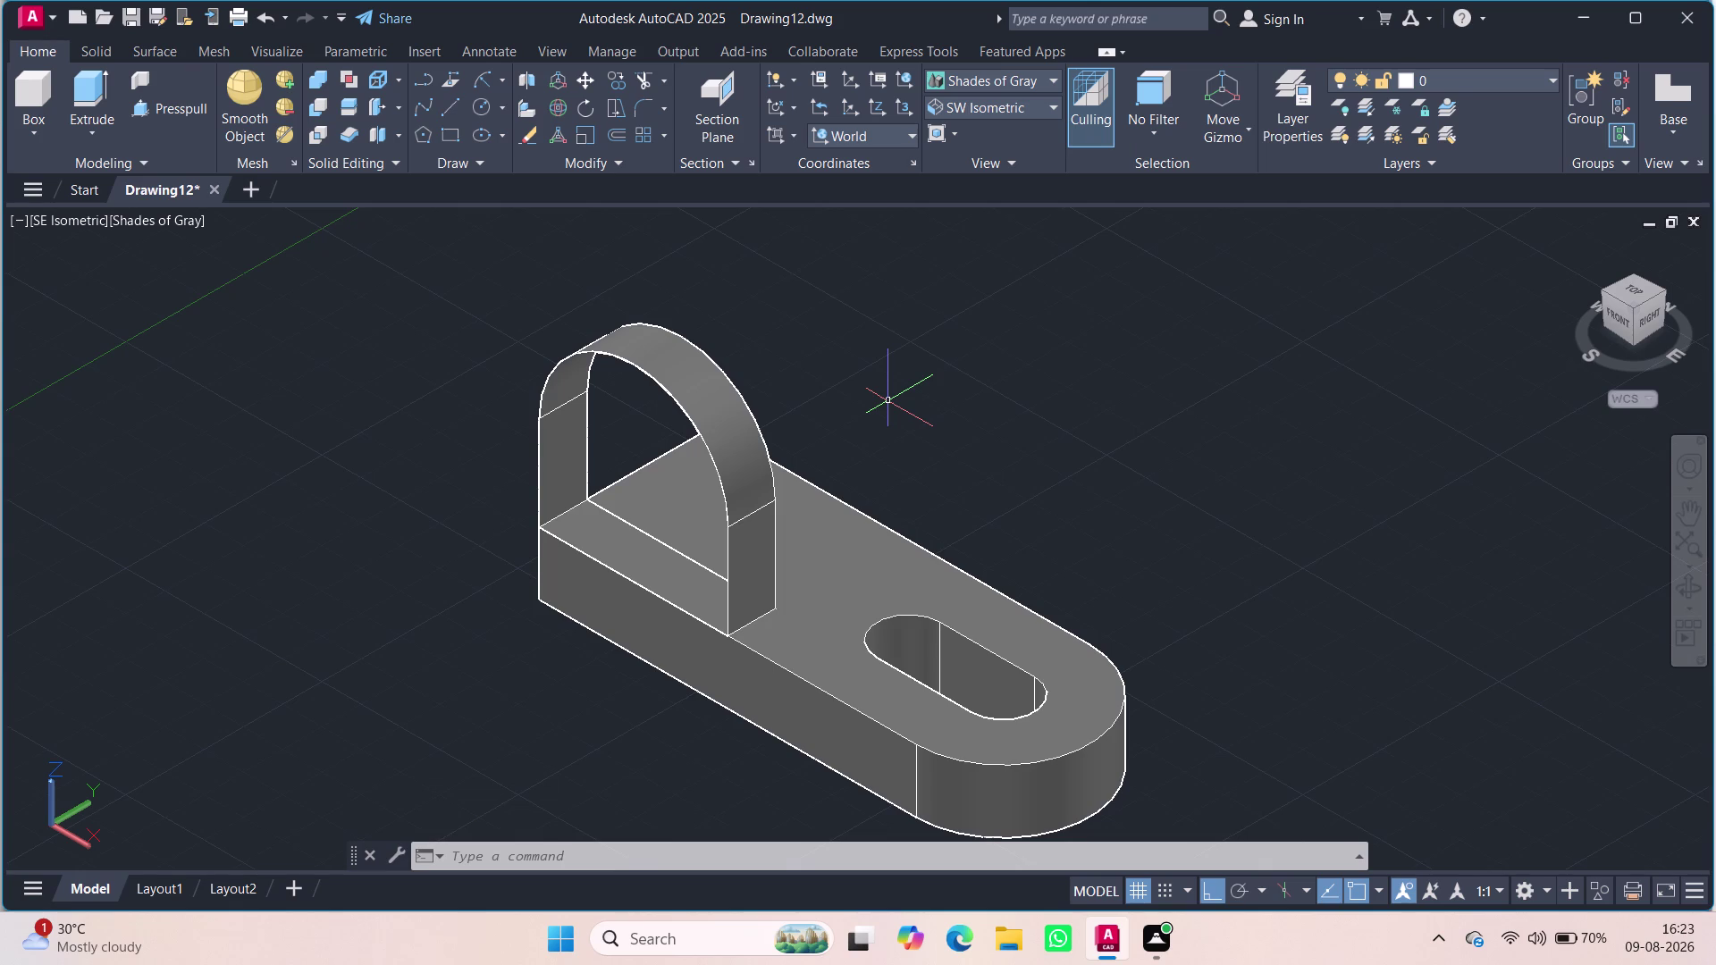
key(Escape)
key(Escape)
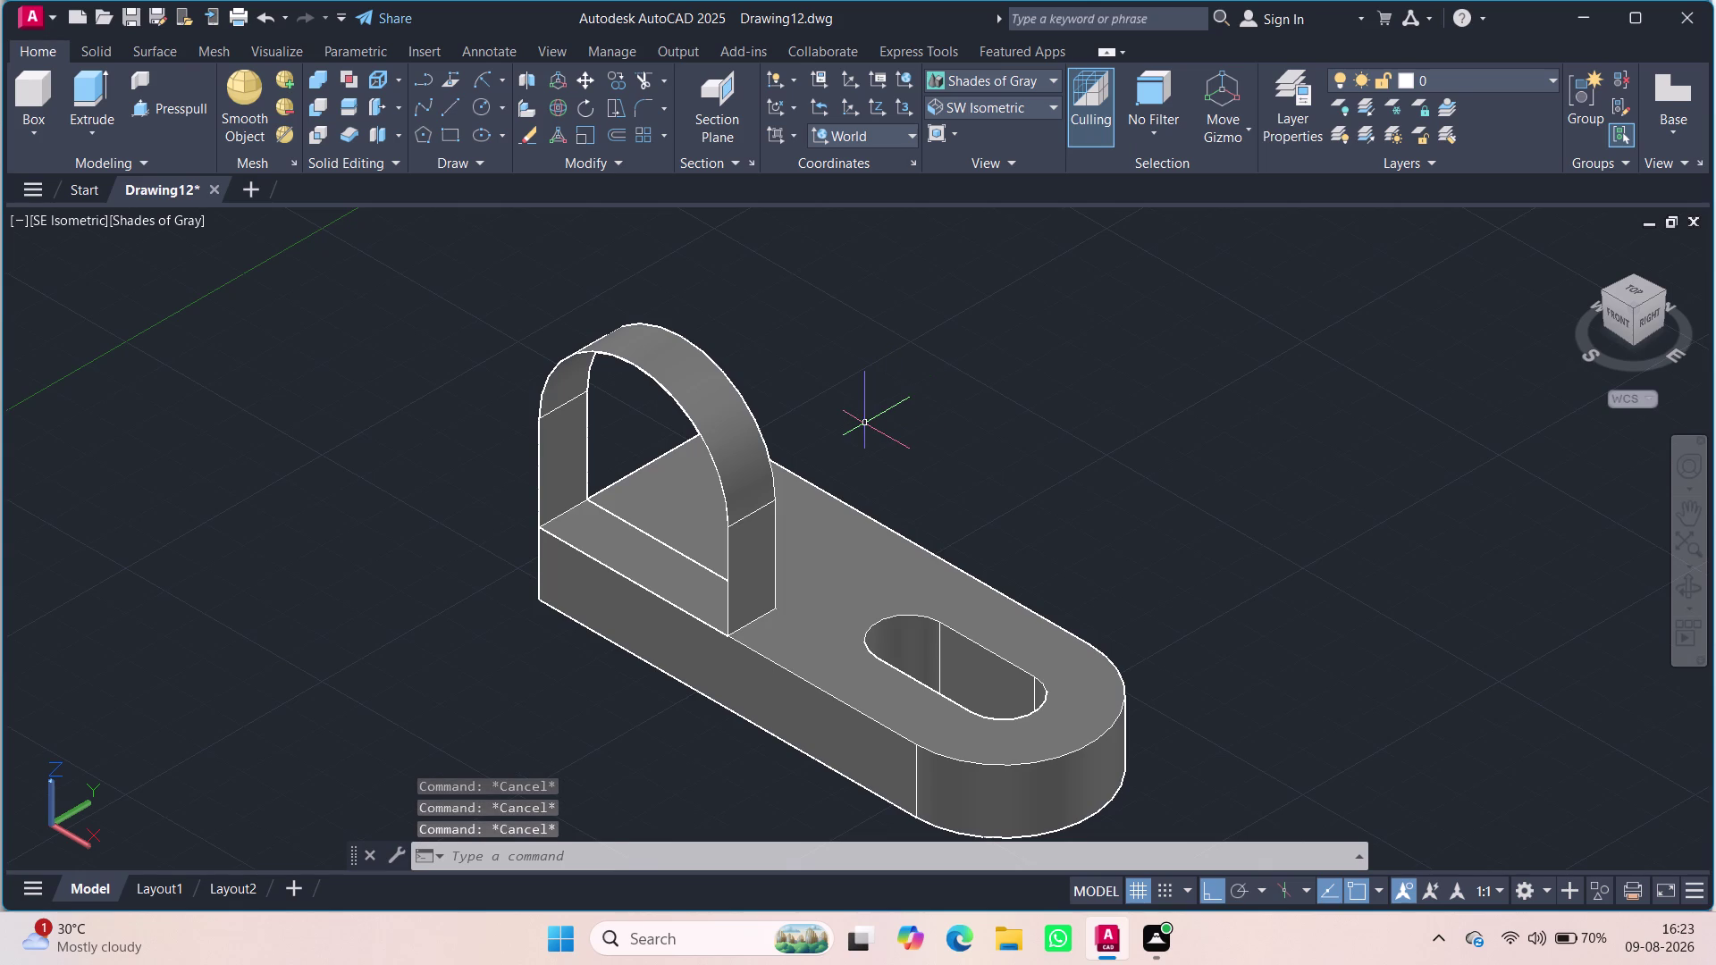
Undo the arch extrusion and gray shading, returning the bracket to wireframe.
key(ctrl+z)
key(ctrl+z)
key(ctrl+z)
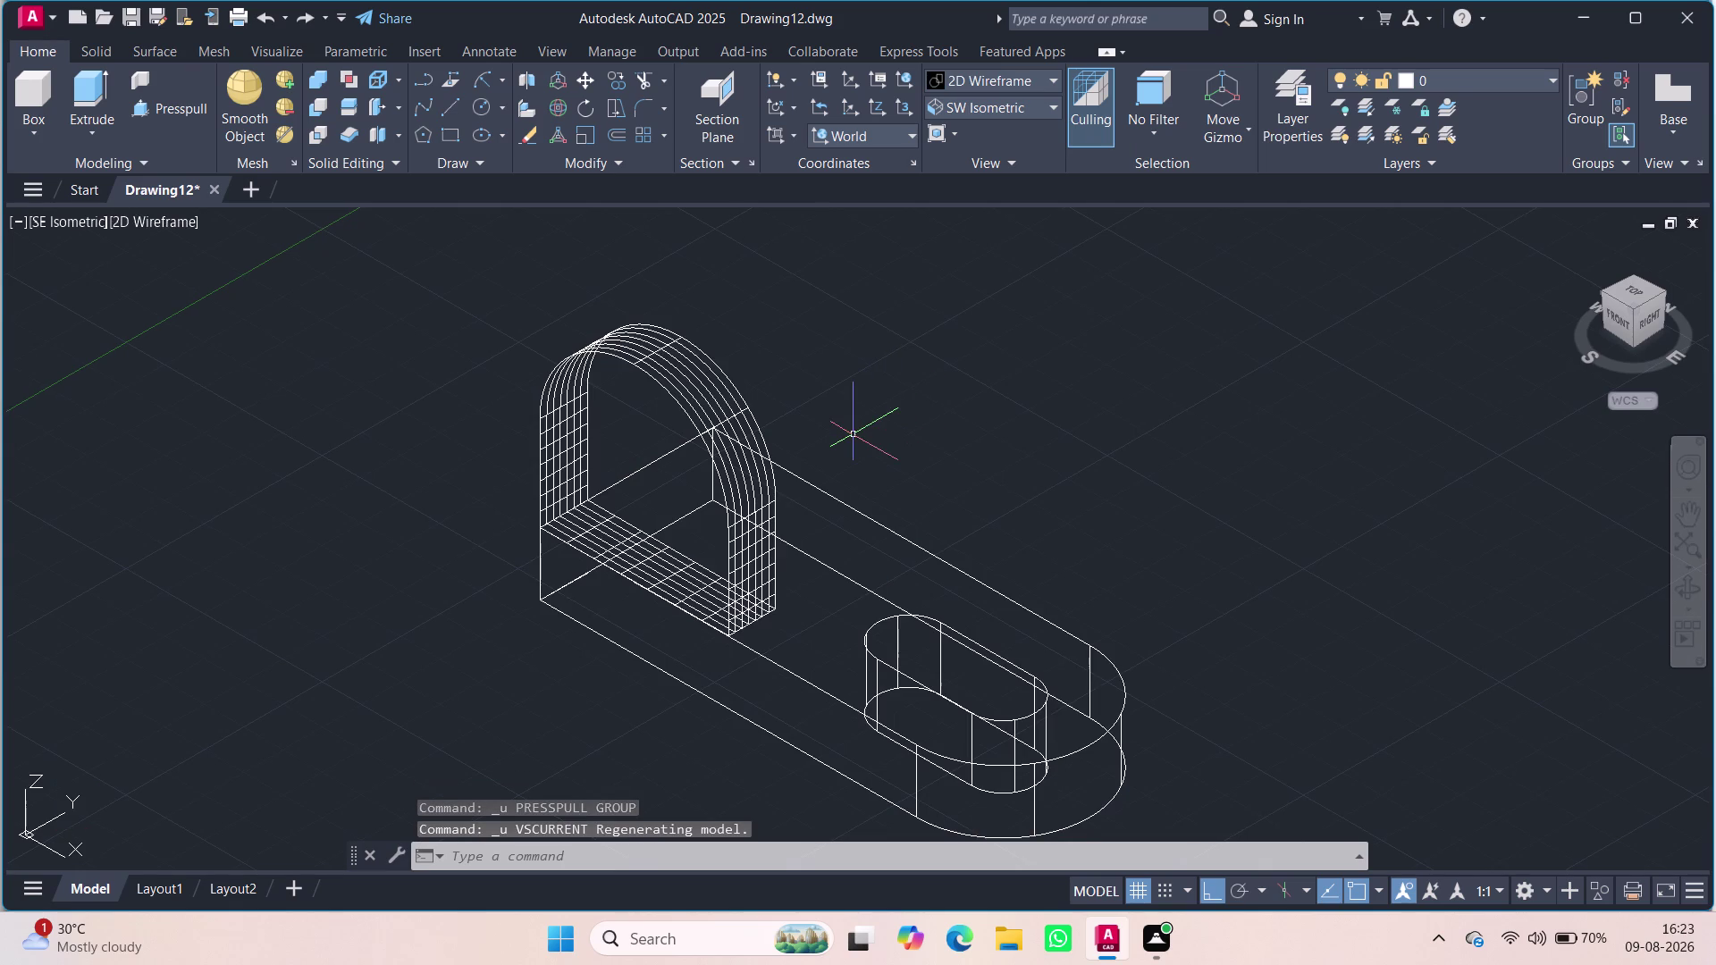
key(ctrl+z)
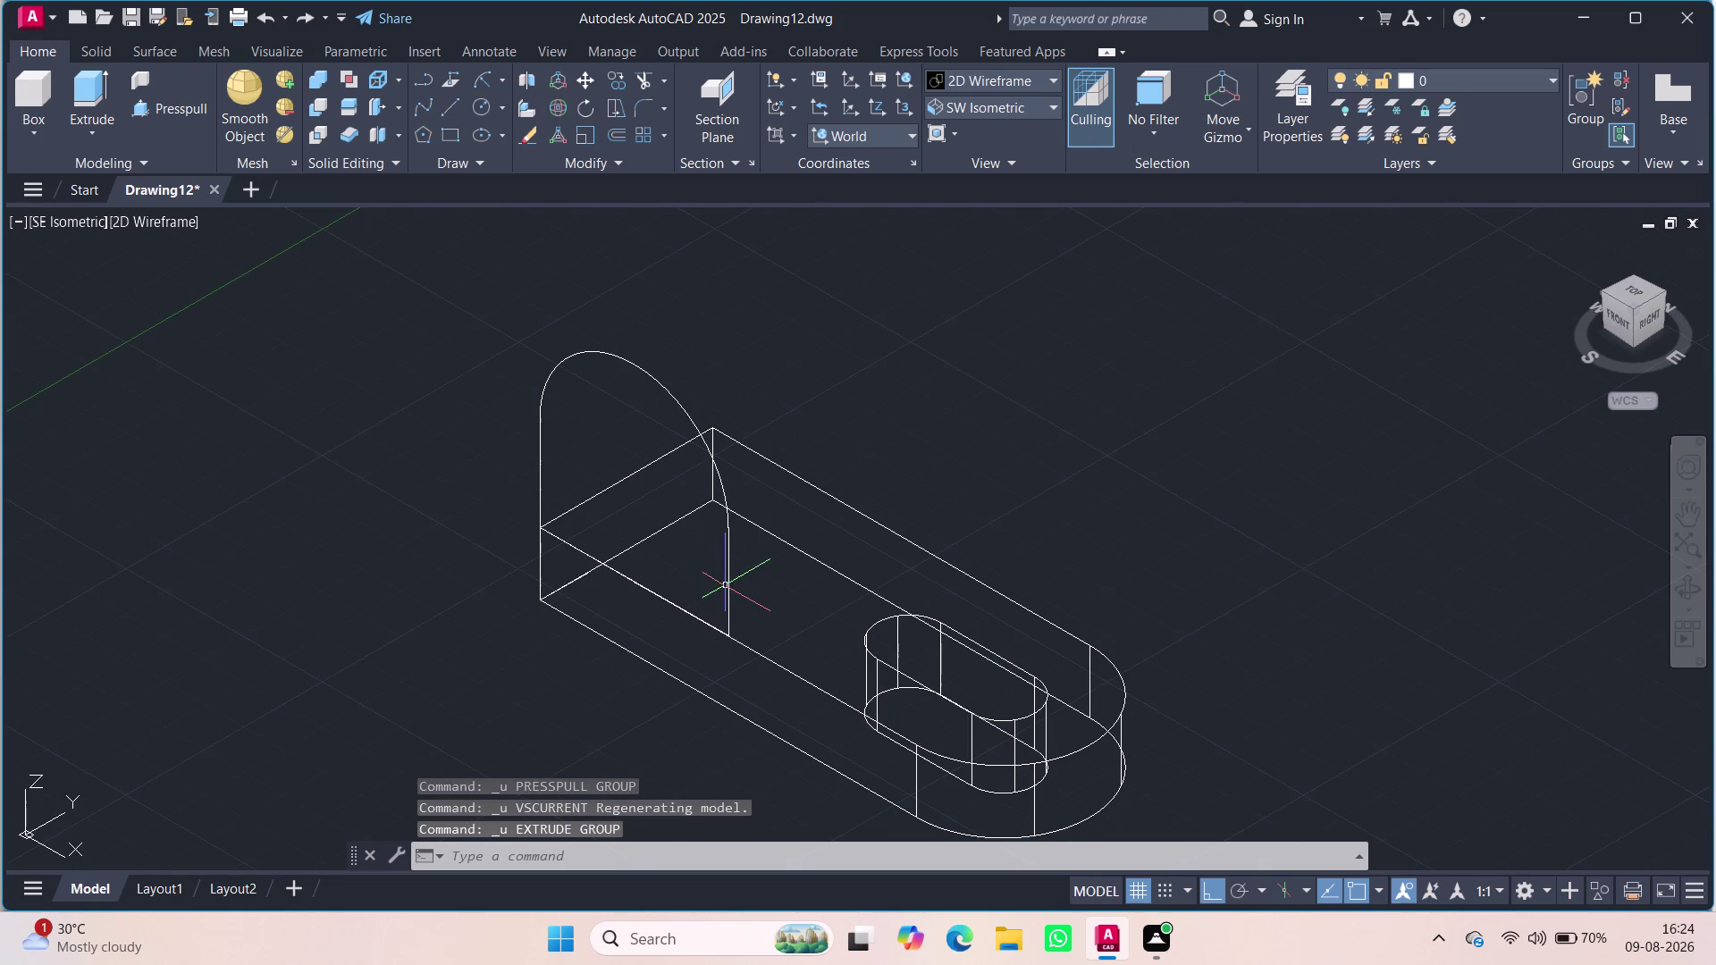
Select the arch outline's bottom edge, side lines and curve and JOIN them.
click(725, 585)
click(692, 616)
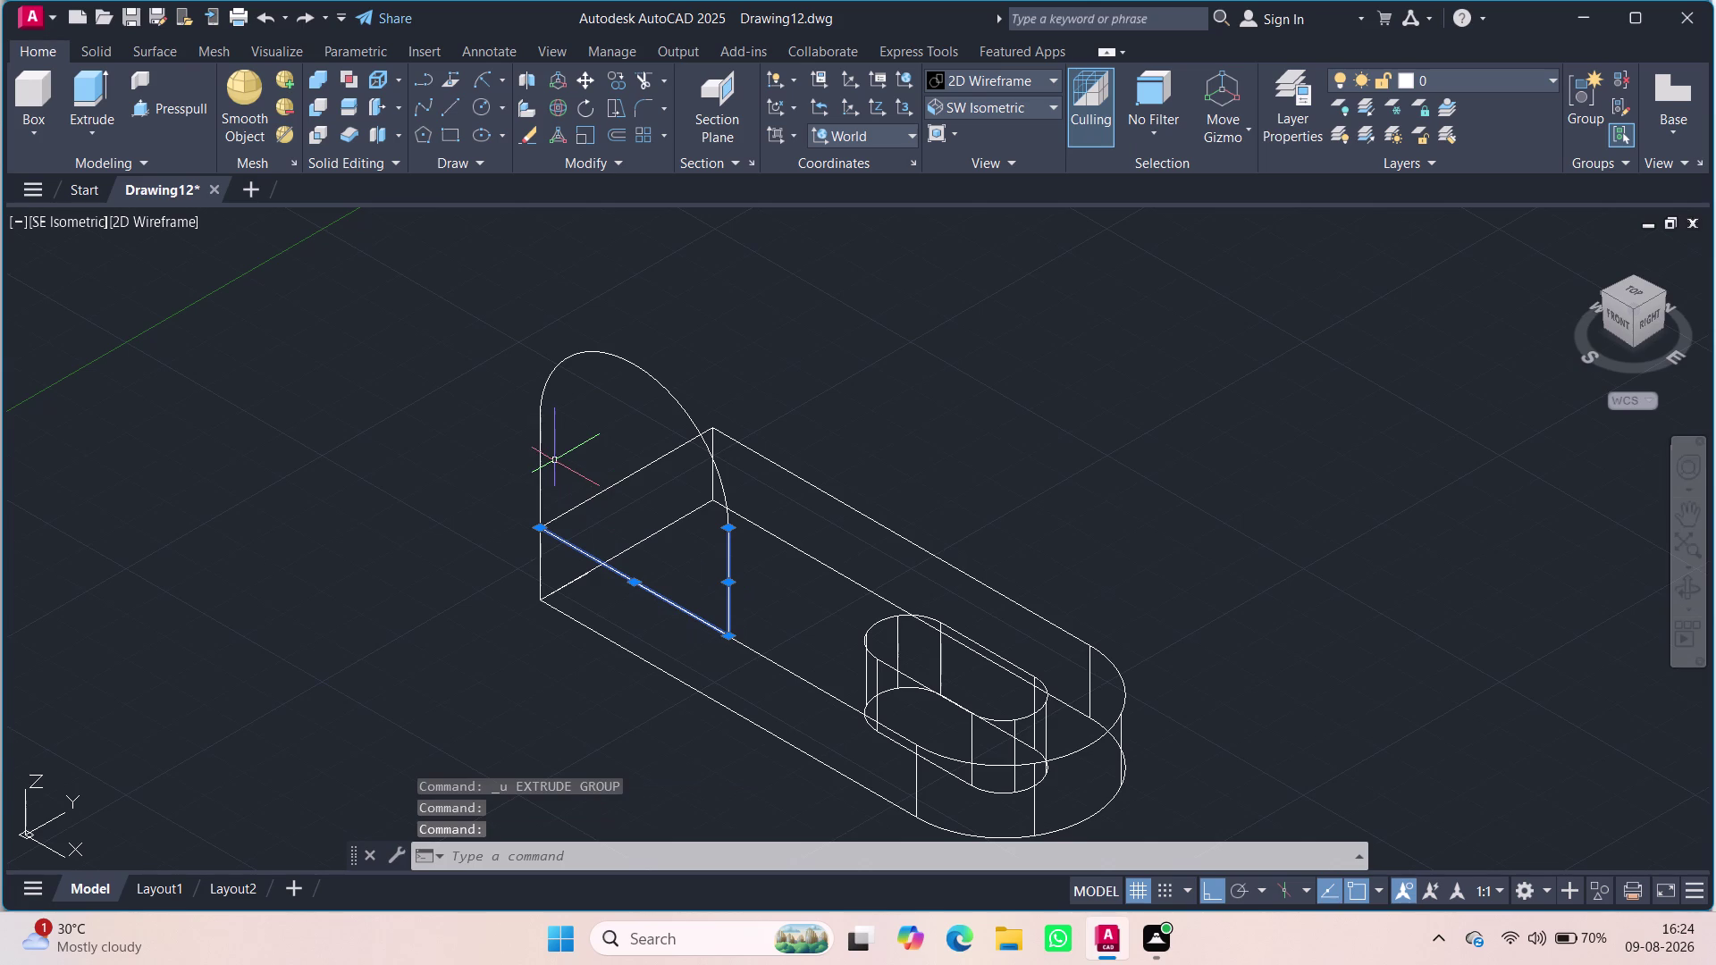
click(544, 461)
click(530, 438)
click(541, 399)
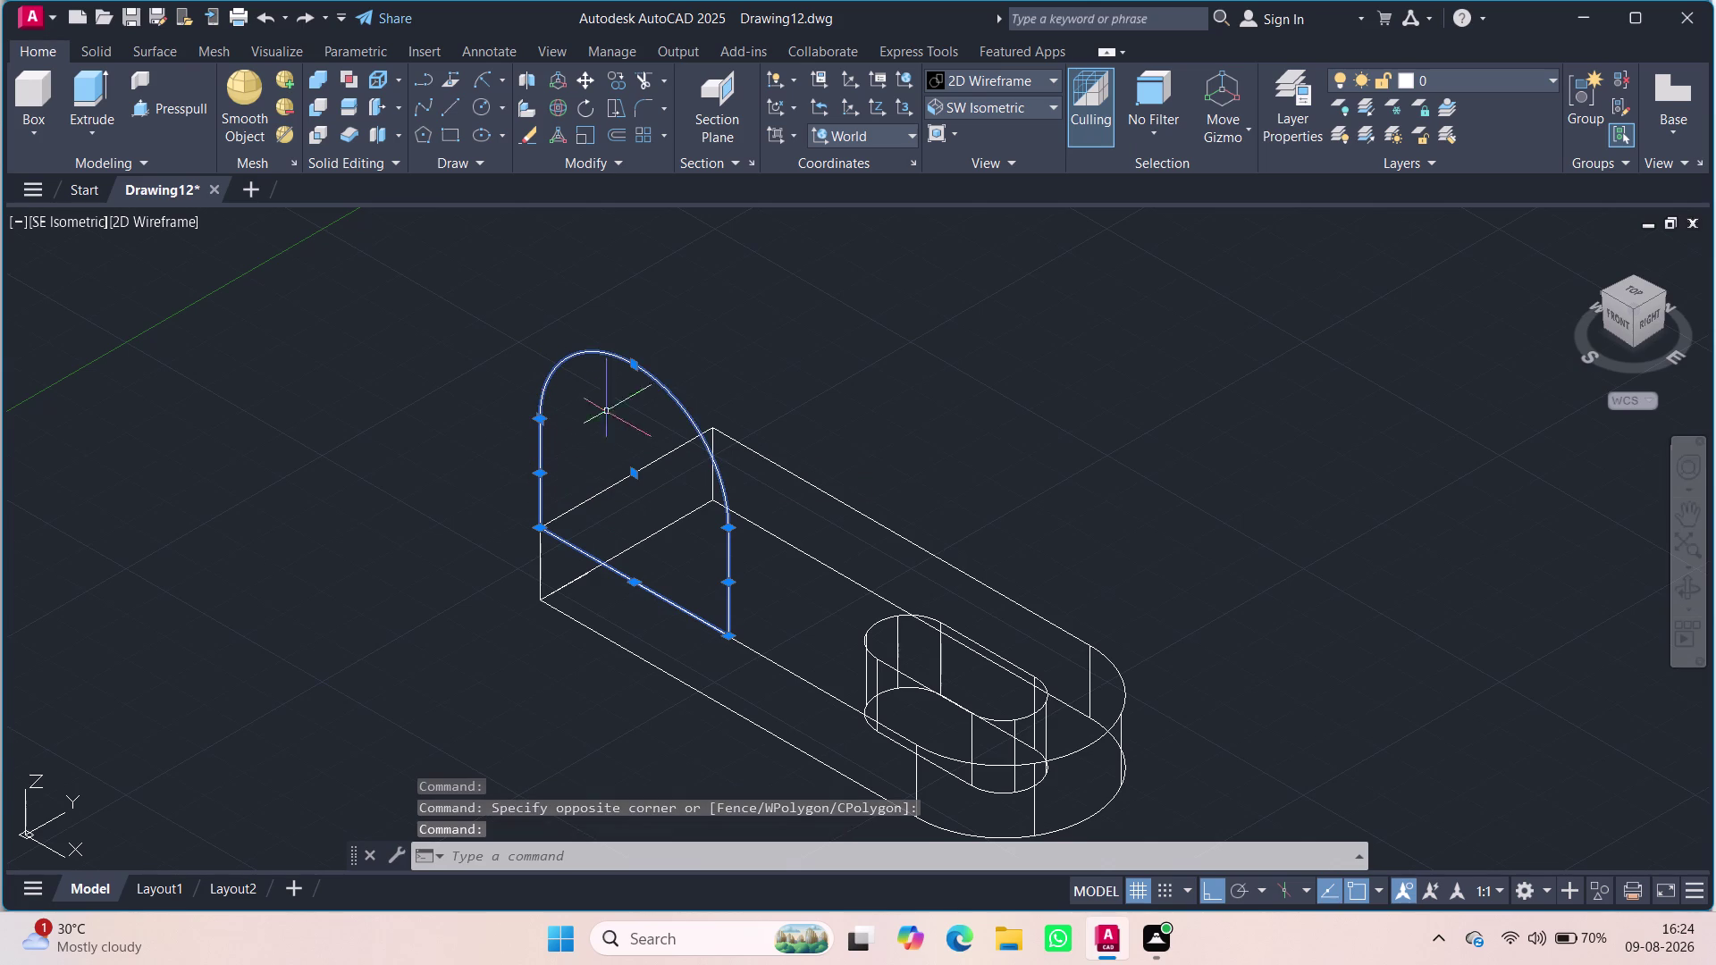
key(j)
click(476, 287)
click(537, 415)
click(538, 455)
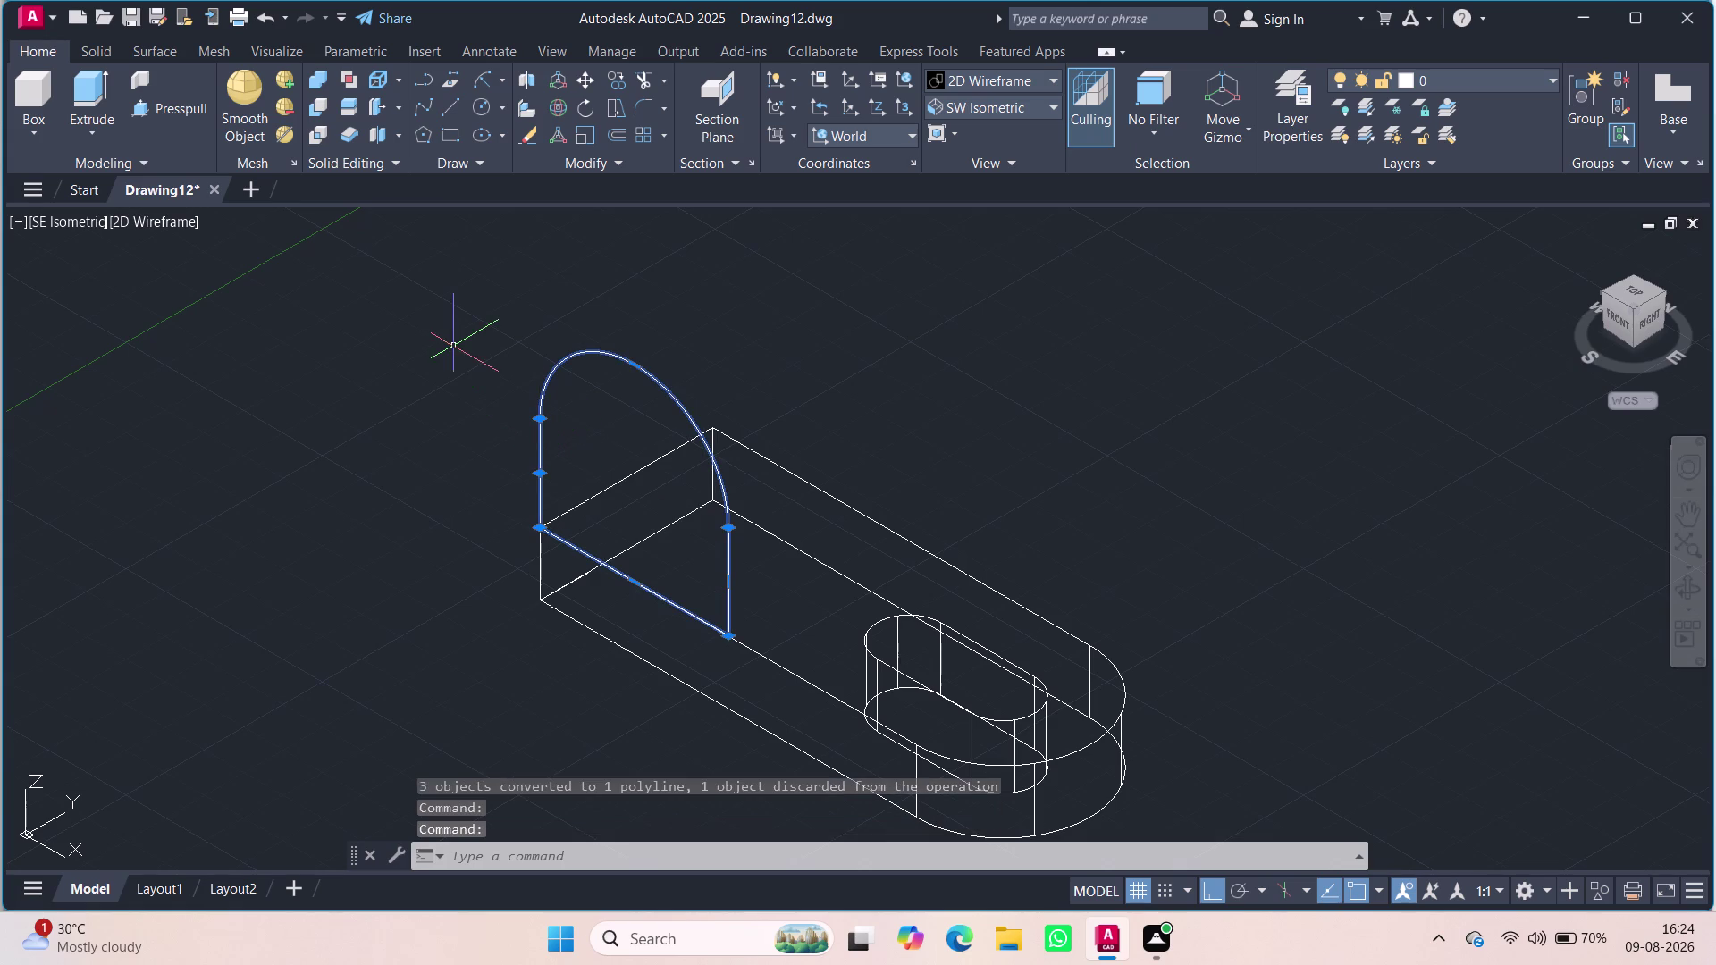
Run JOIN again and reselect the remaining arch outline pieces.
key(j)
click(571, 392)
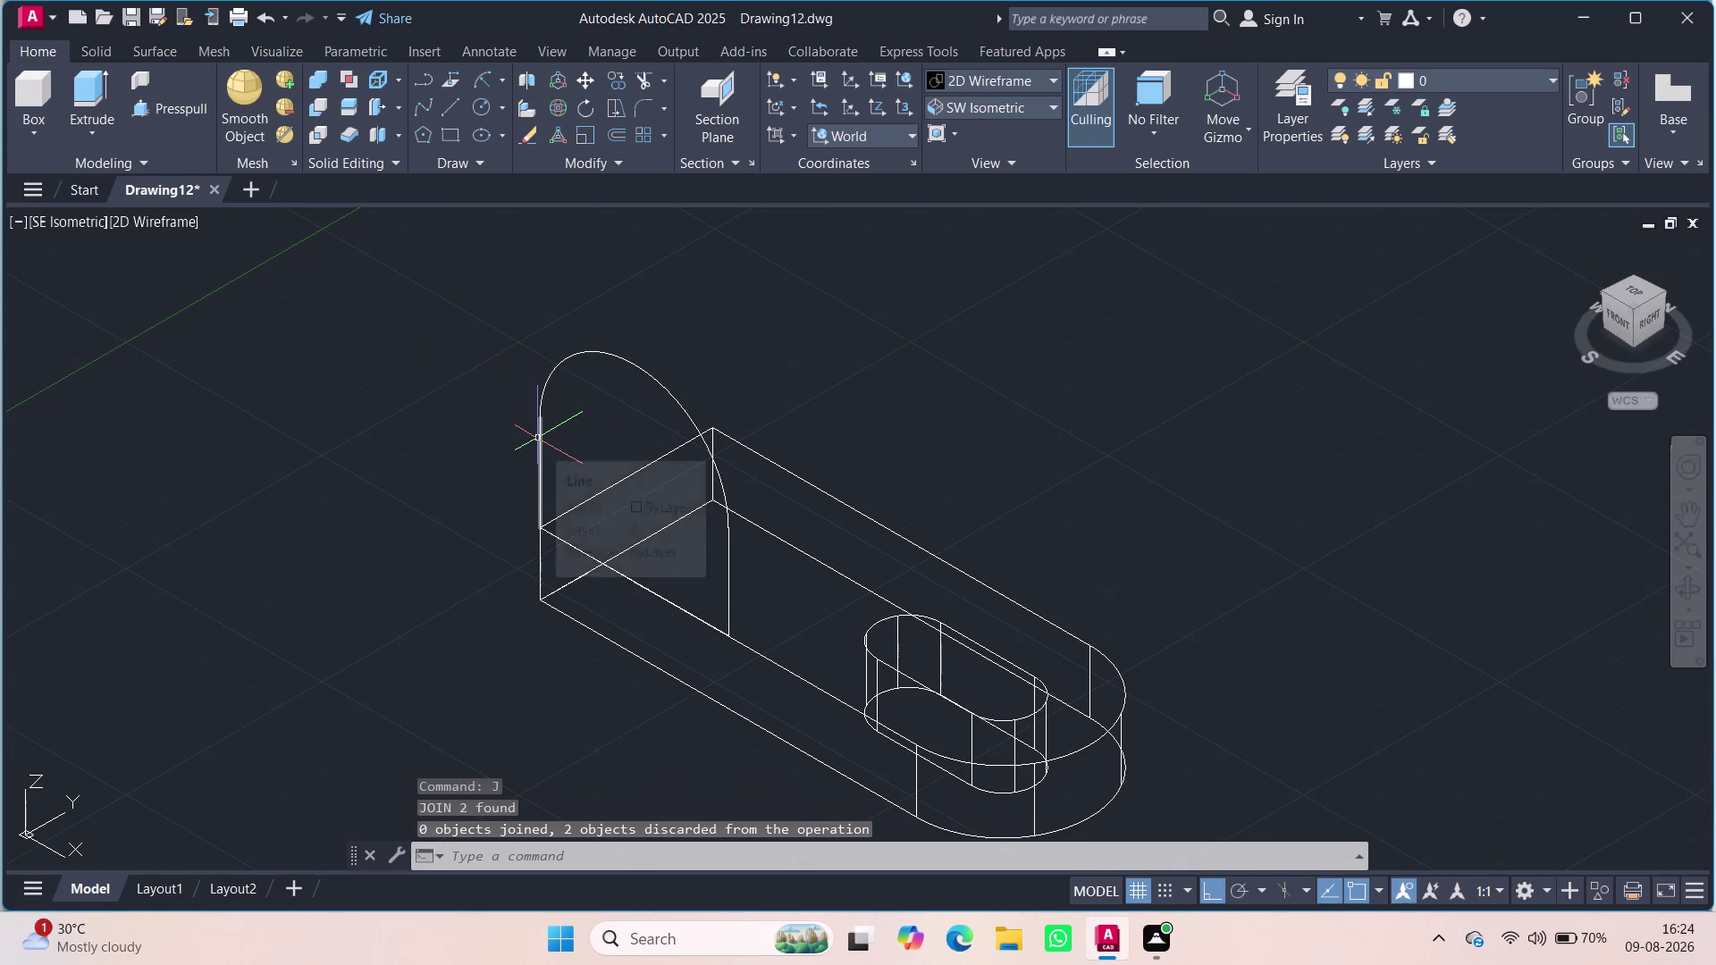
click(537, 438)
click(534, 391)
click(544, 394)
click(546, 396)
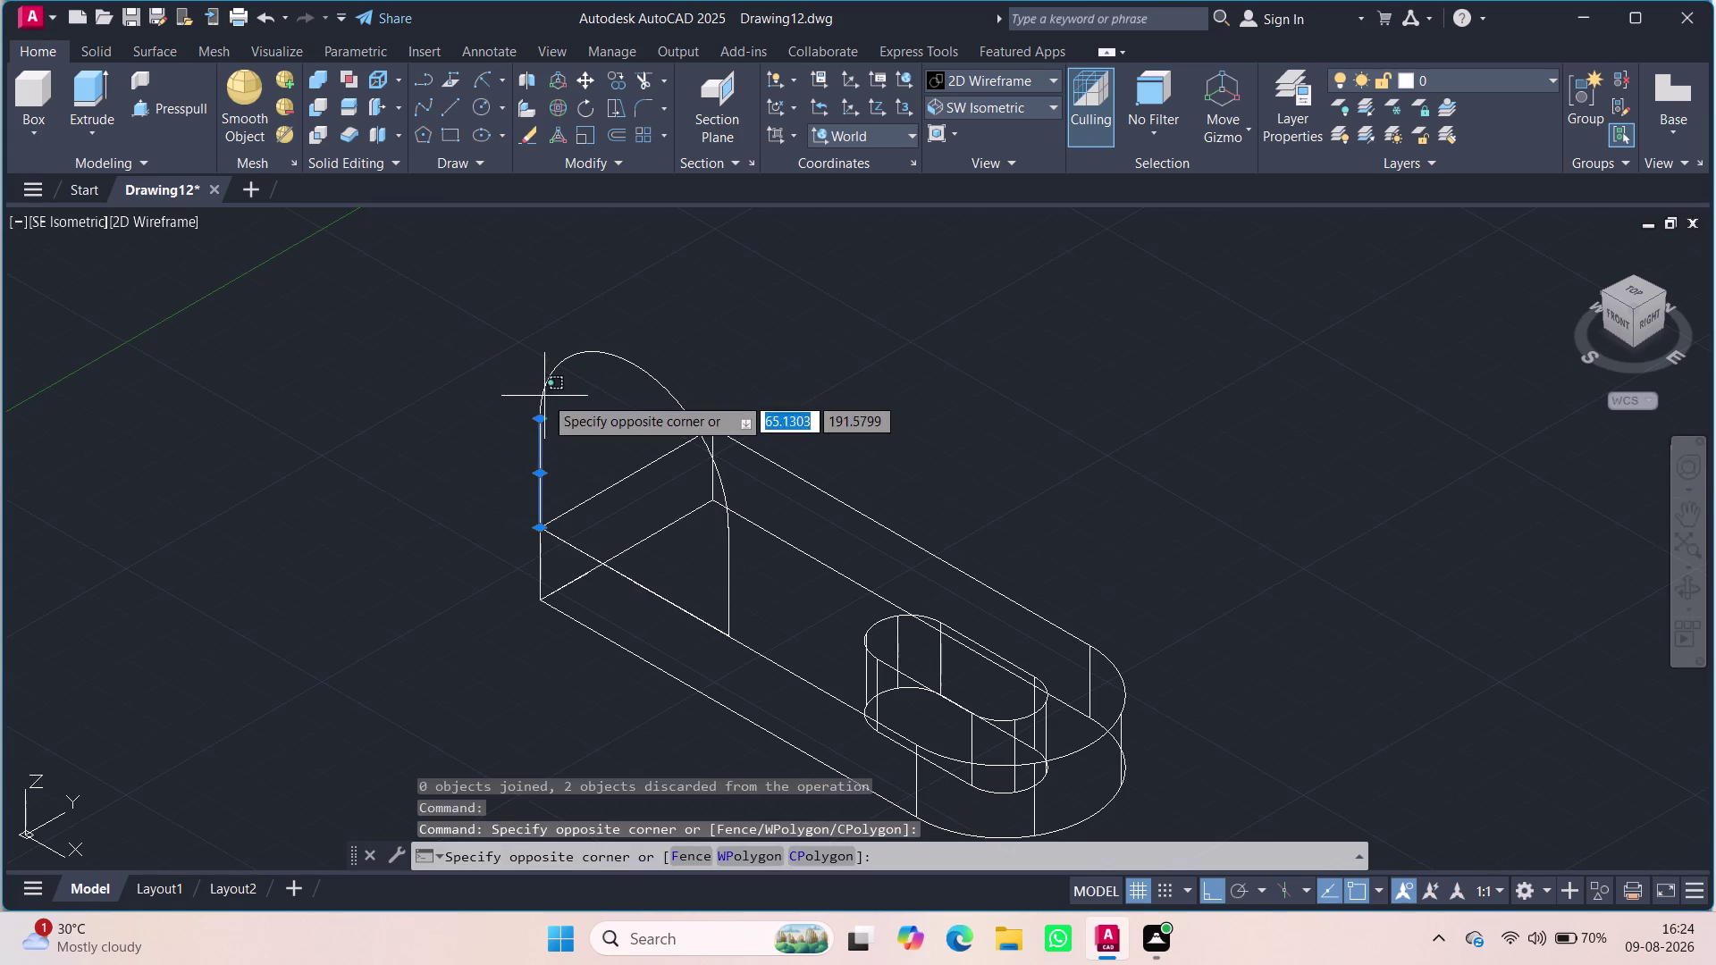
click(544, 396)
click(544, 396)
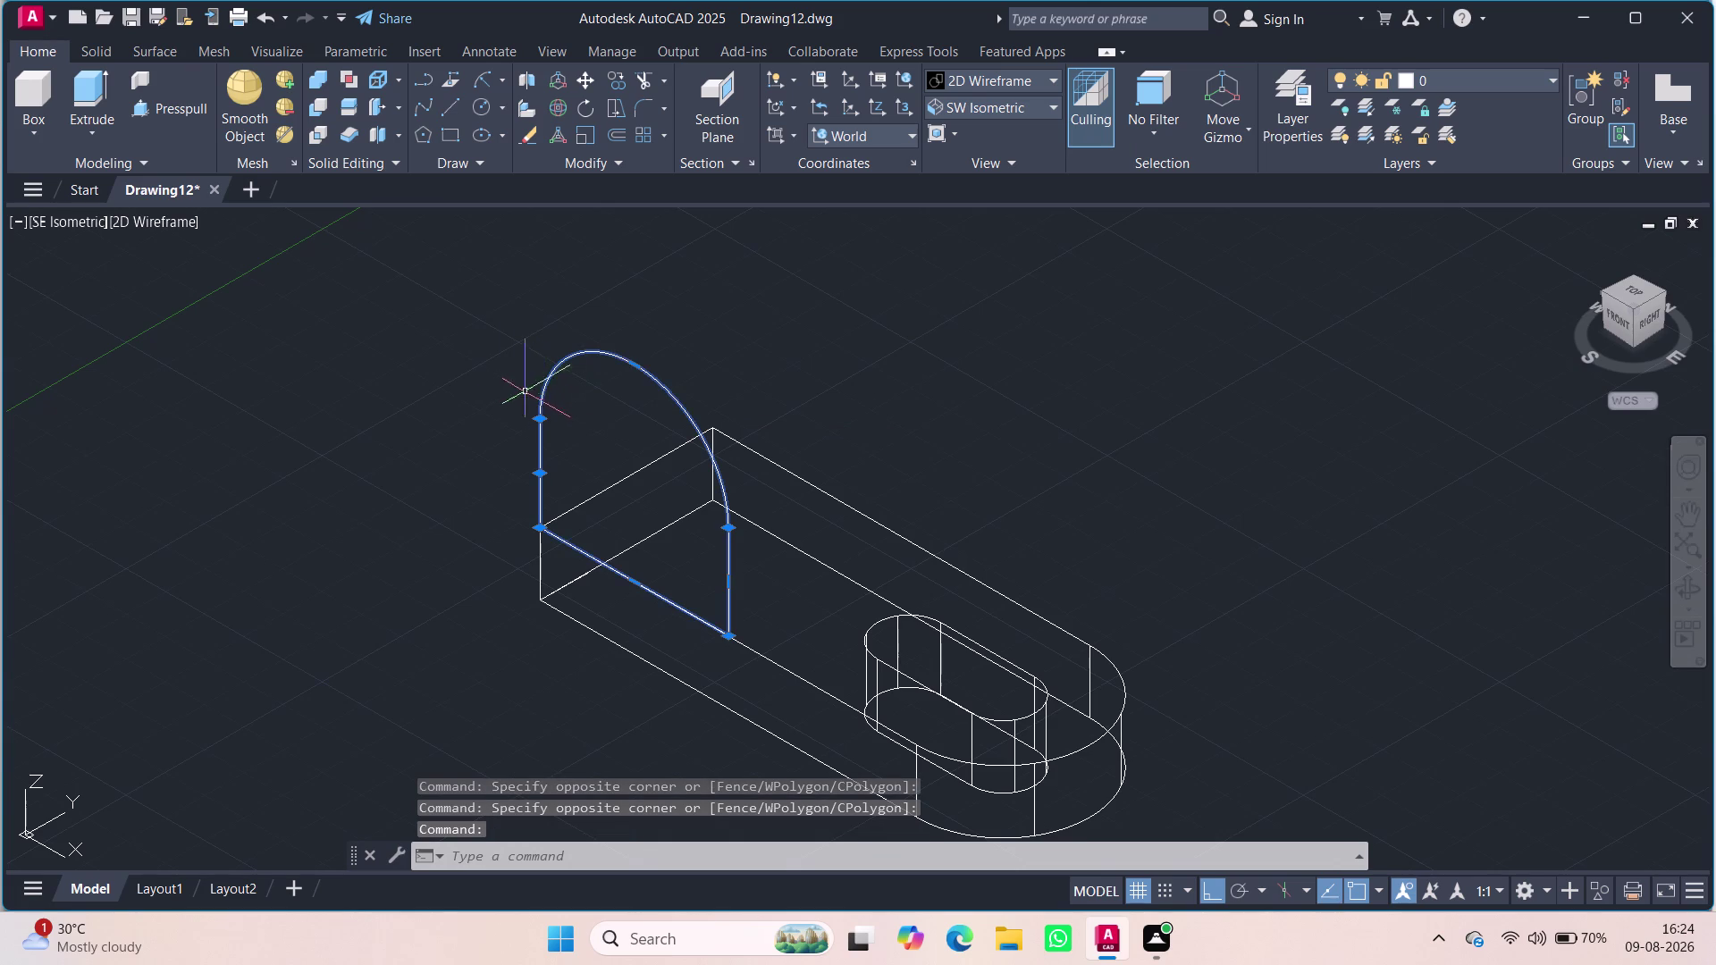
Group the selected arch outline pieces with GROUP, then deselect them.
key(g)
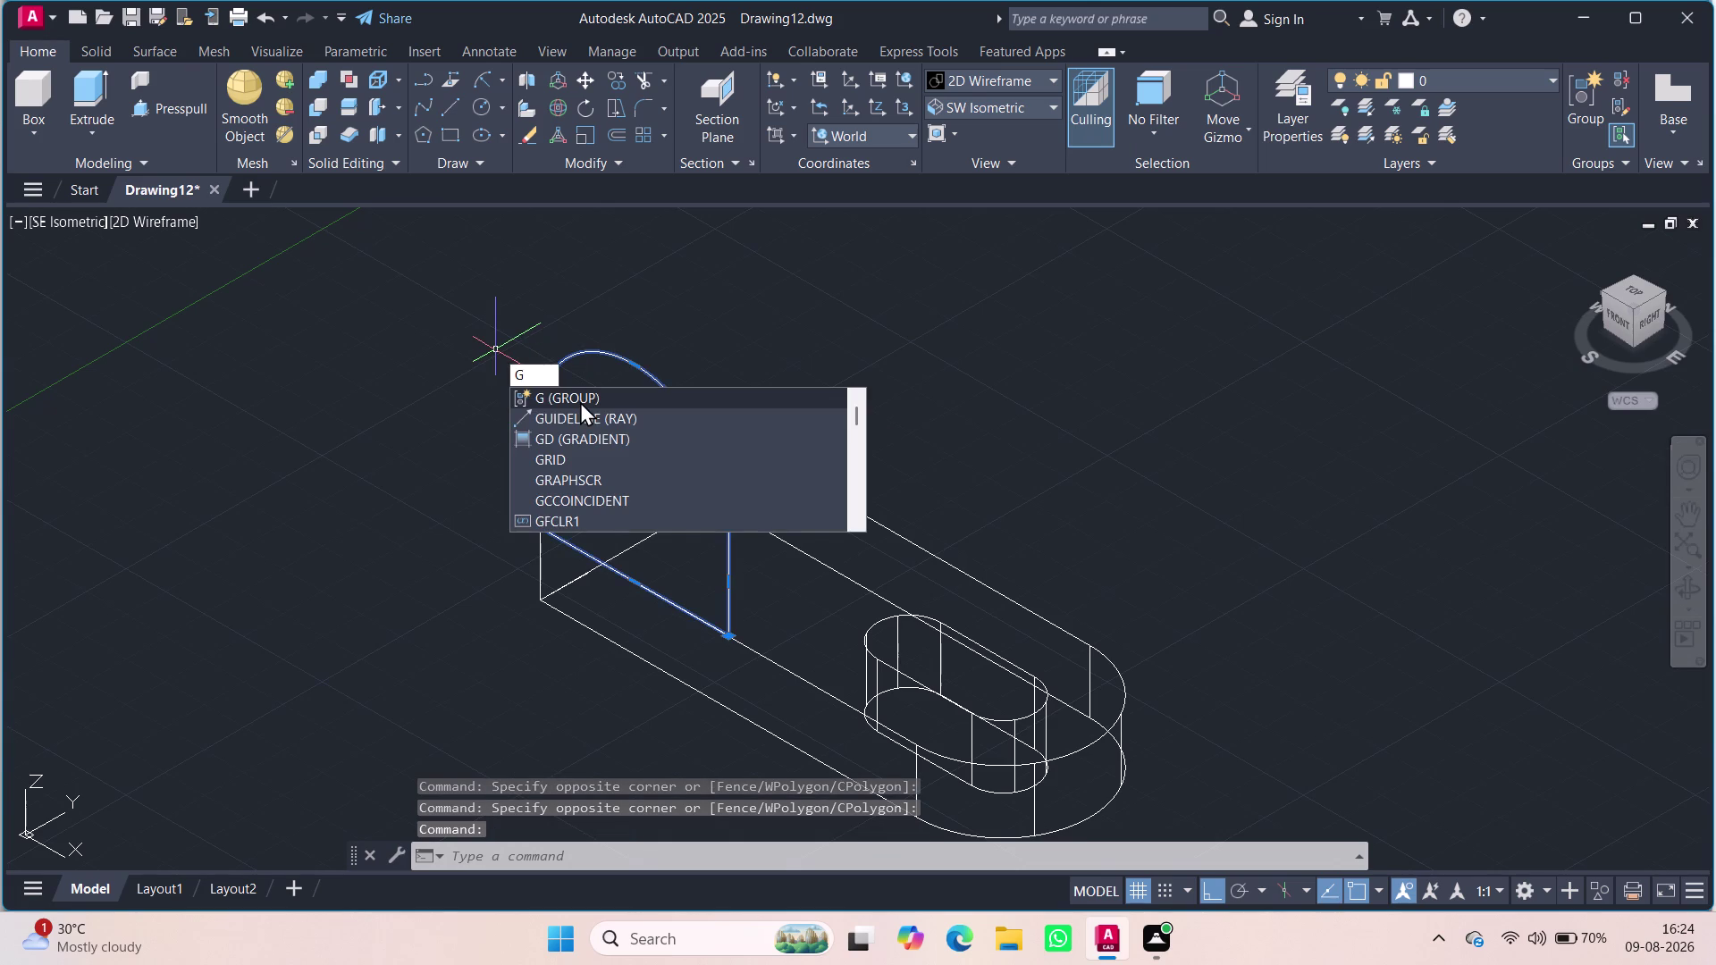
click(580, 397)
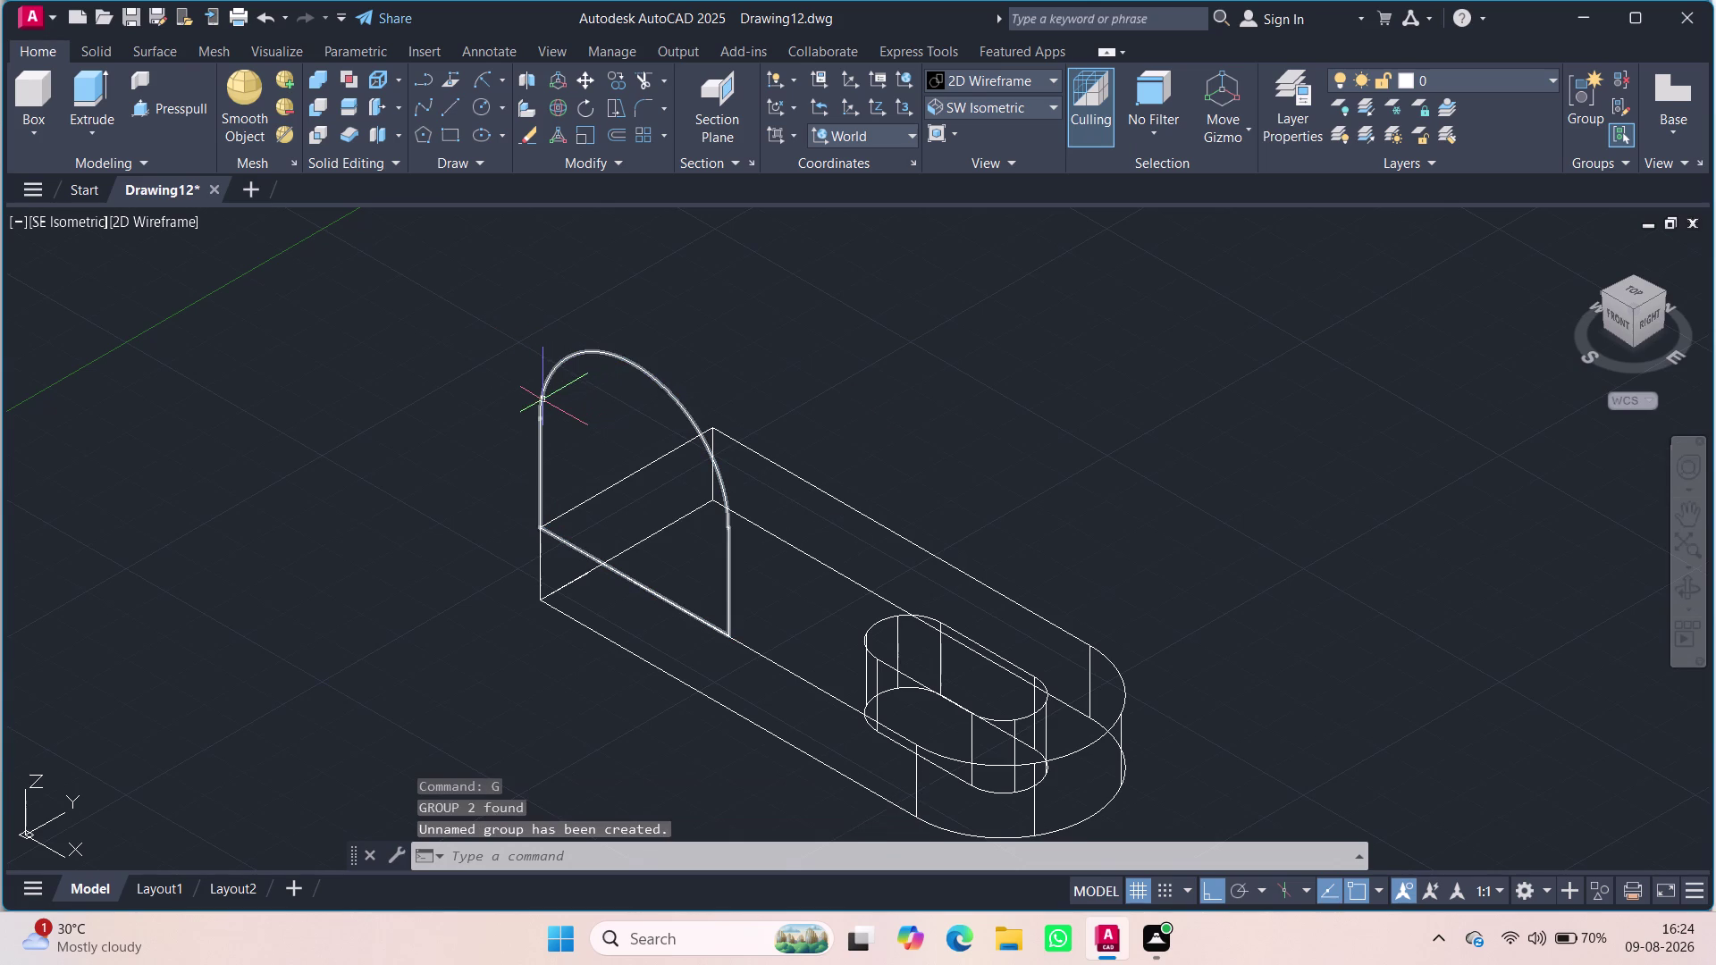
click(543, 401)
Press-pull the bounded area beside the arch.
click(176, 104)
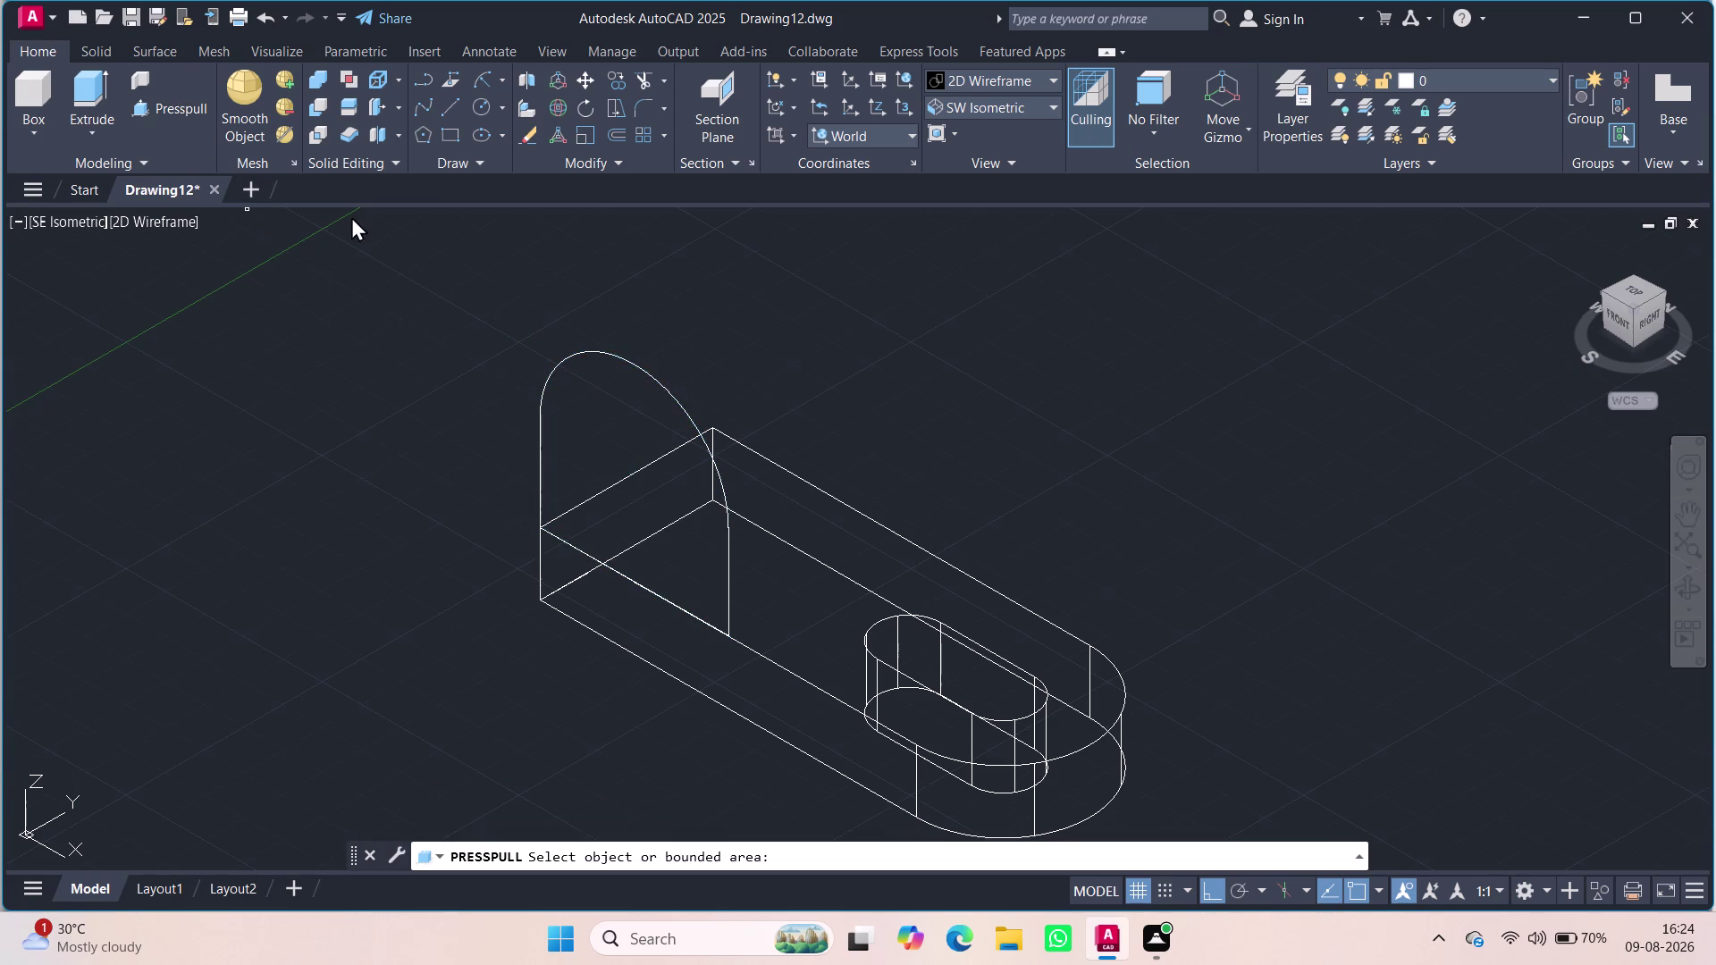
click(540, 456)
click(539, 403)
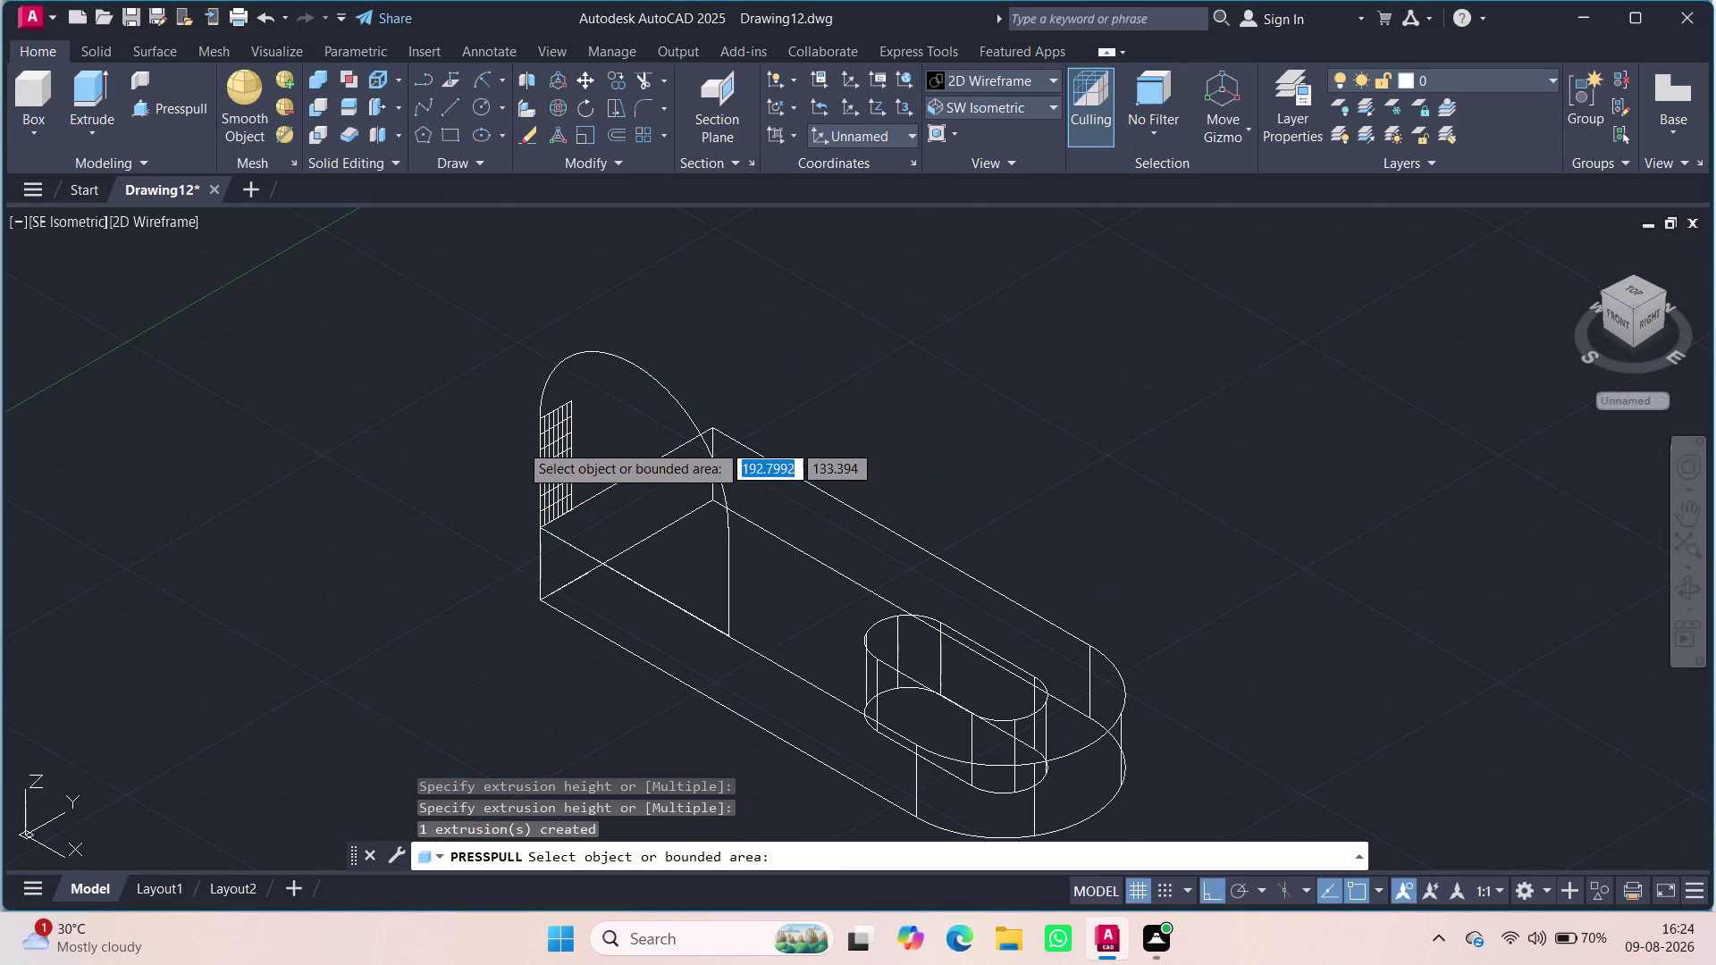
Cancel the pending extrusion and switch the visual style to Shaded with Edges.
click(147, 225)
key(Escape)
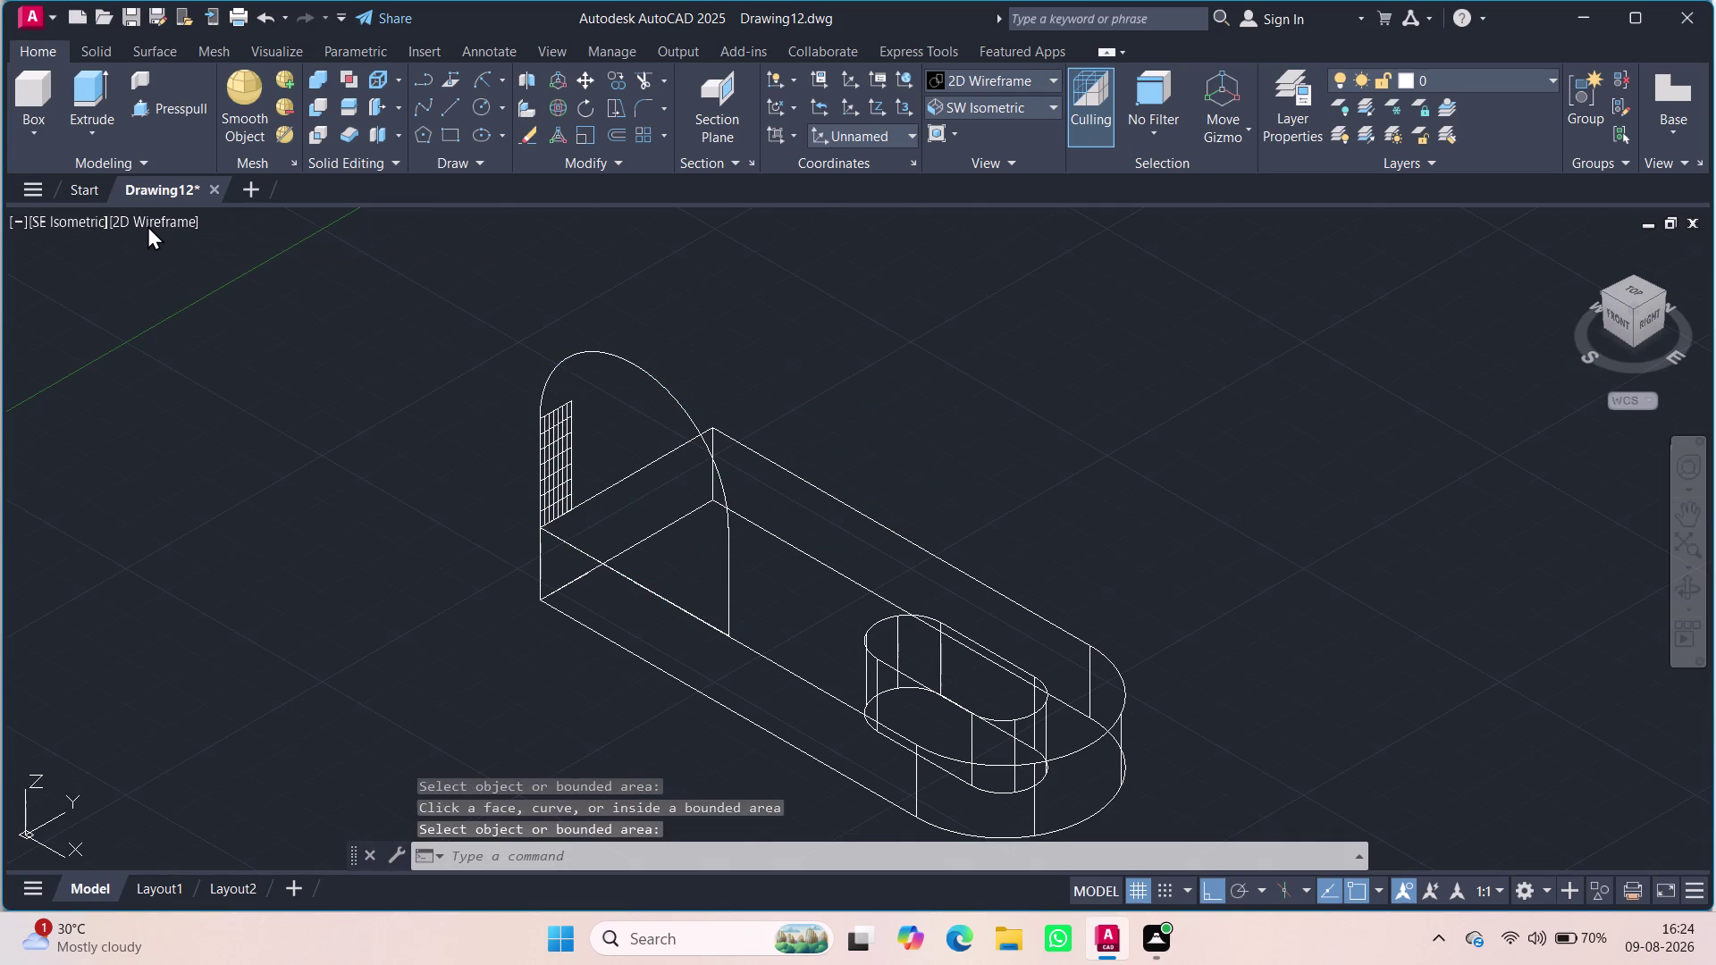
key(Escape)
click(147, 225)
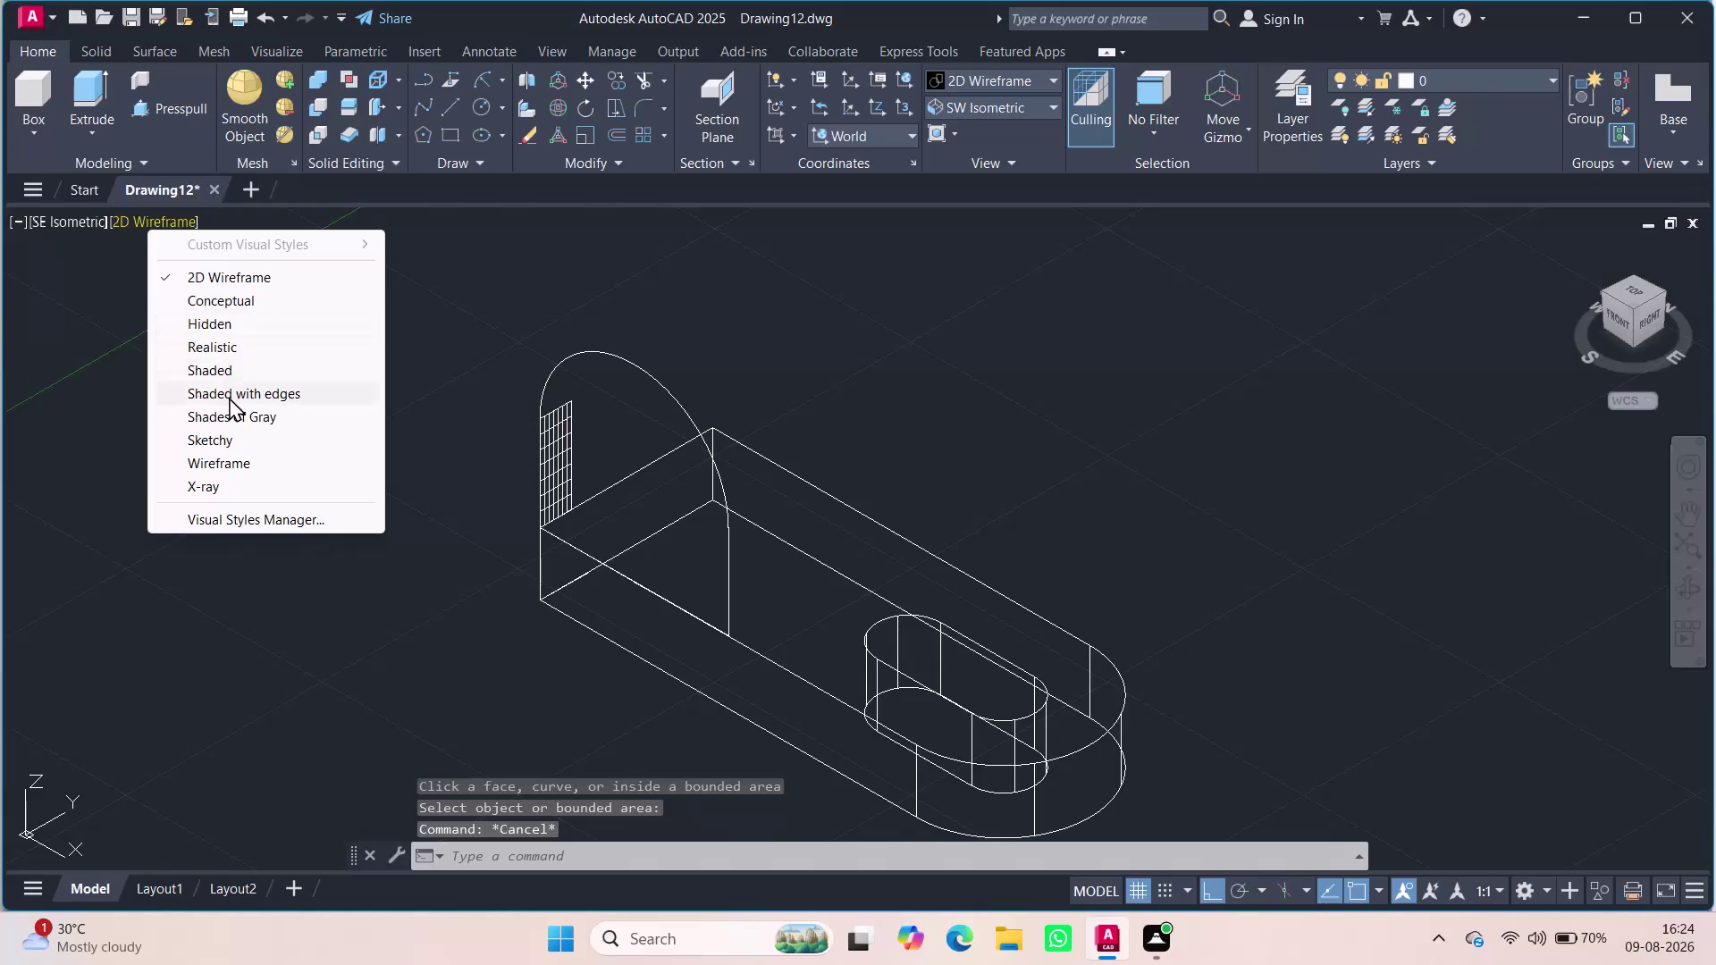
click(229, 397)
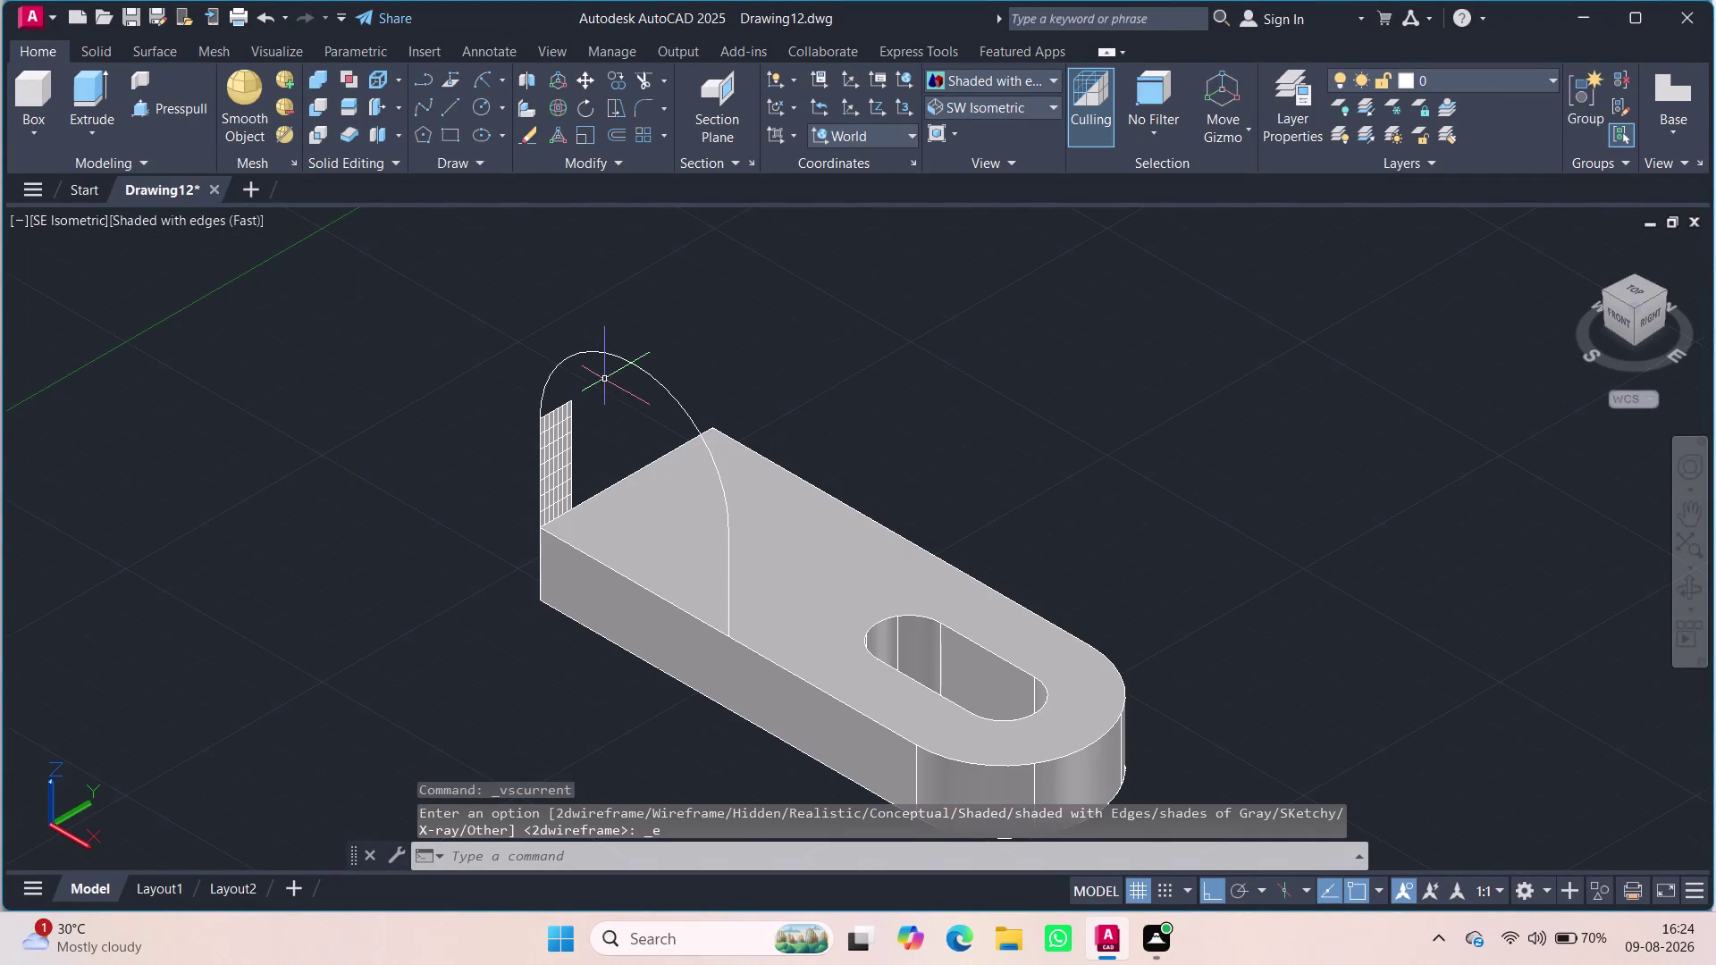
Try press-pulling the arched region, cancel, and undo the extrusions and shading.
click(171, 103)
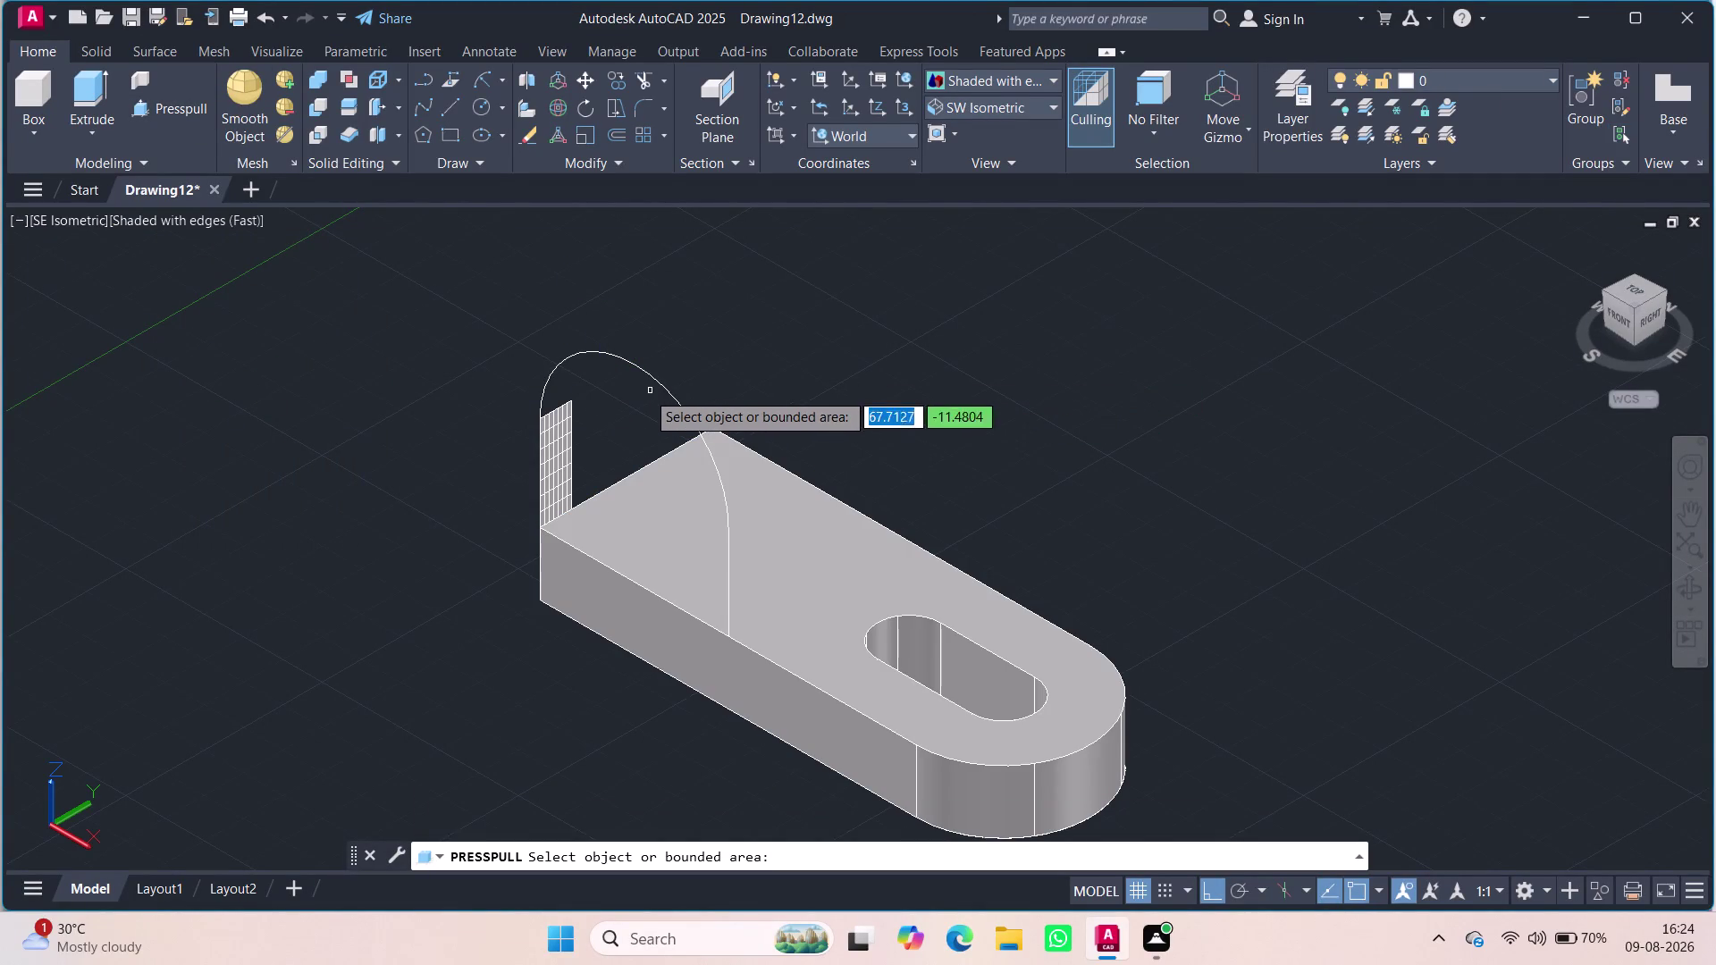
click(669, 391)
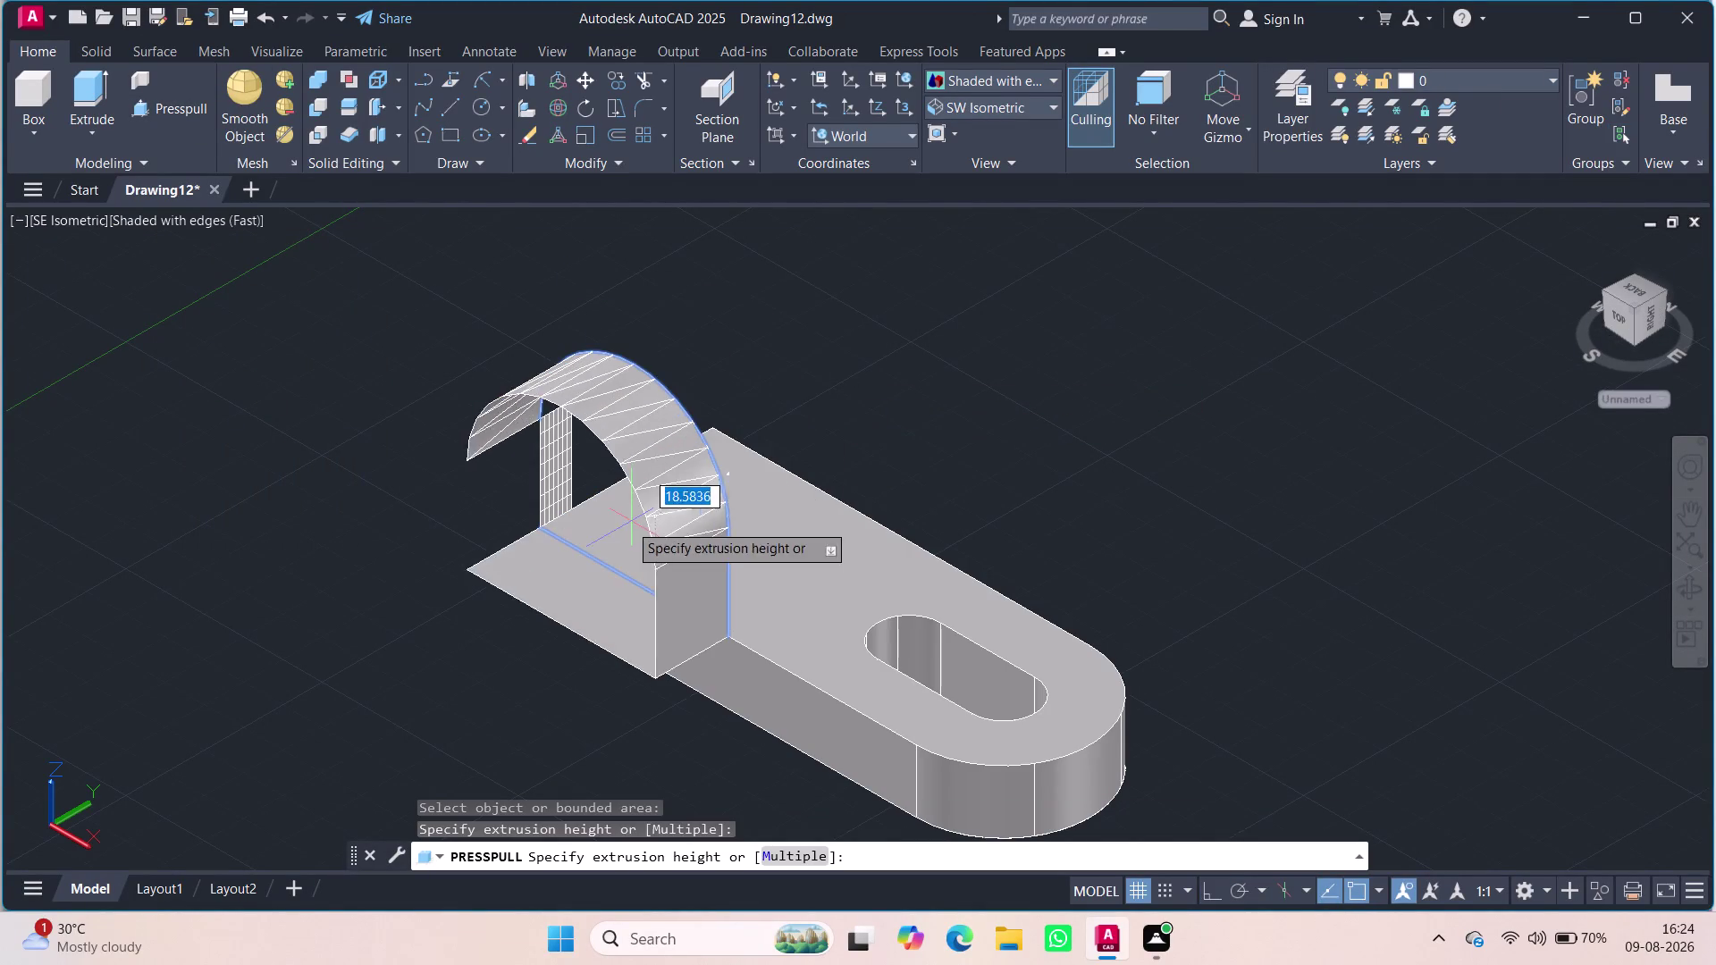
key(Escape)
key(ctrl+z)
key(ctrl+z)
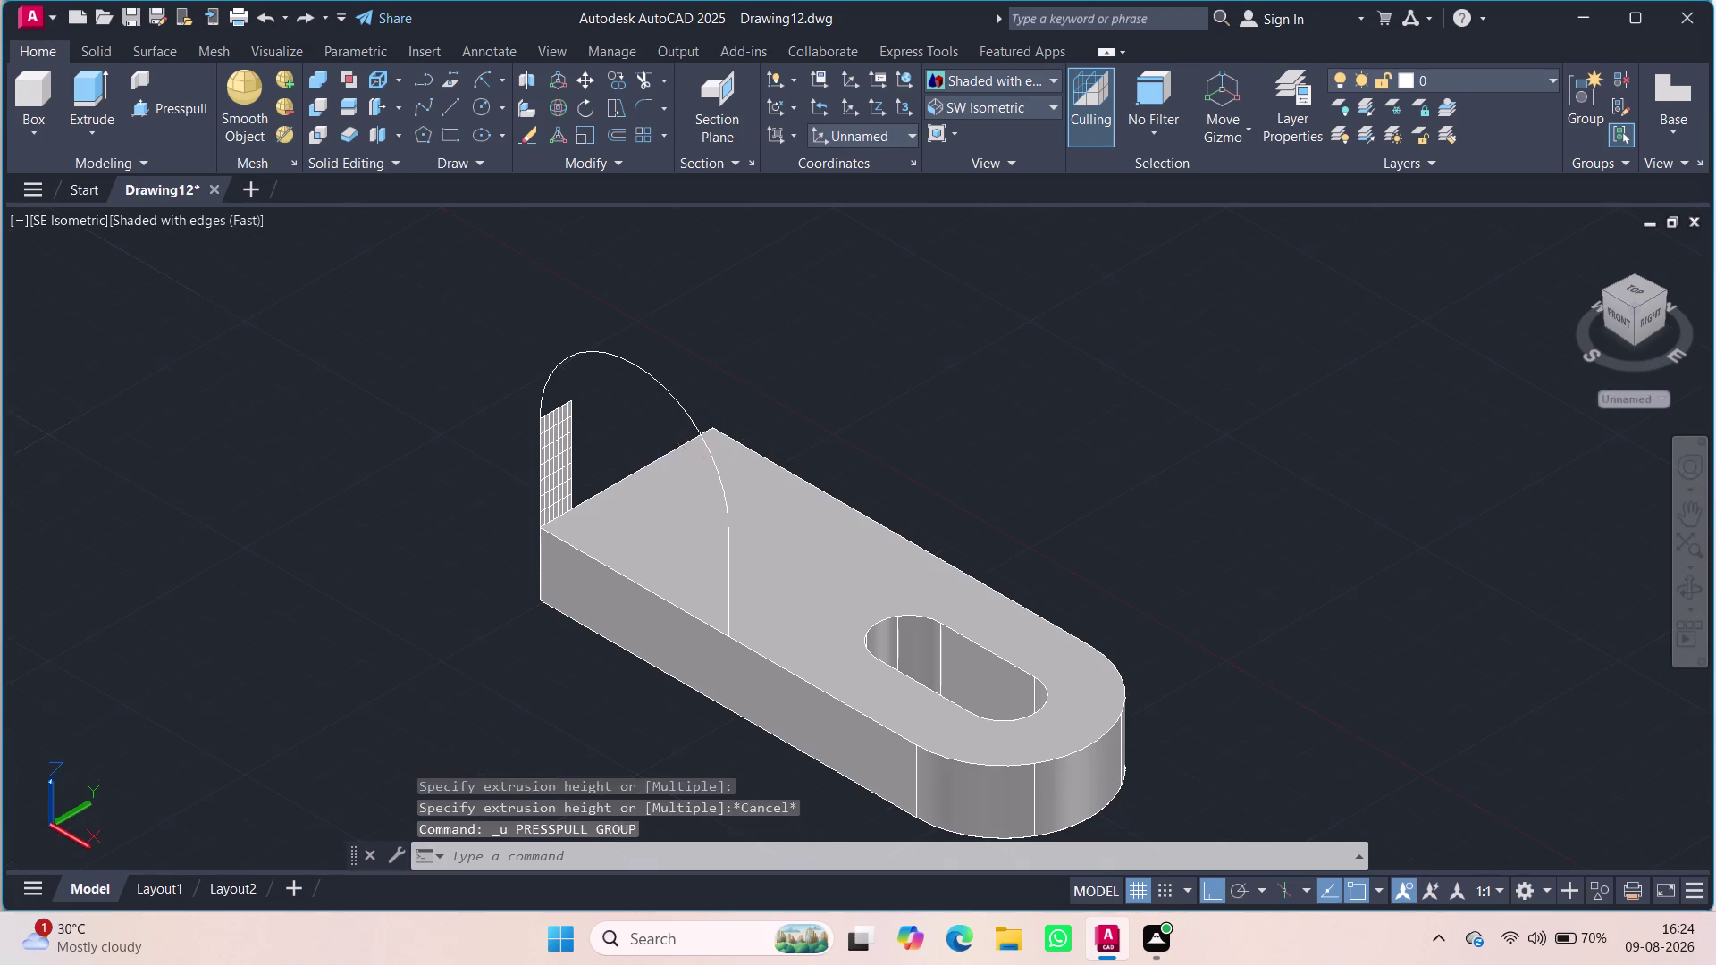
key(ctrl+z)
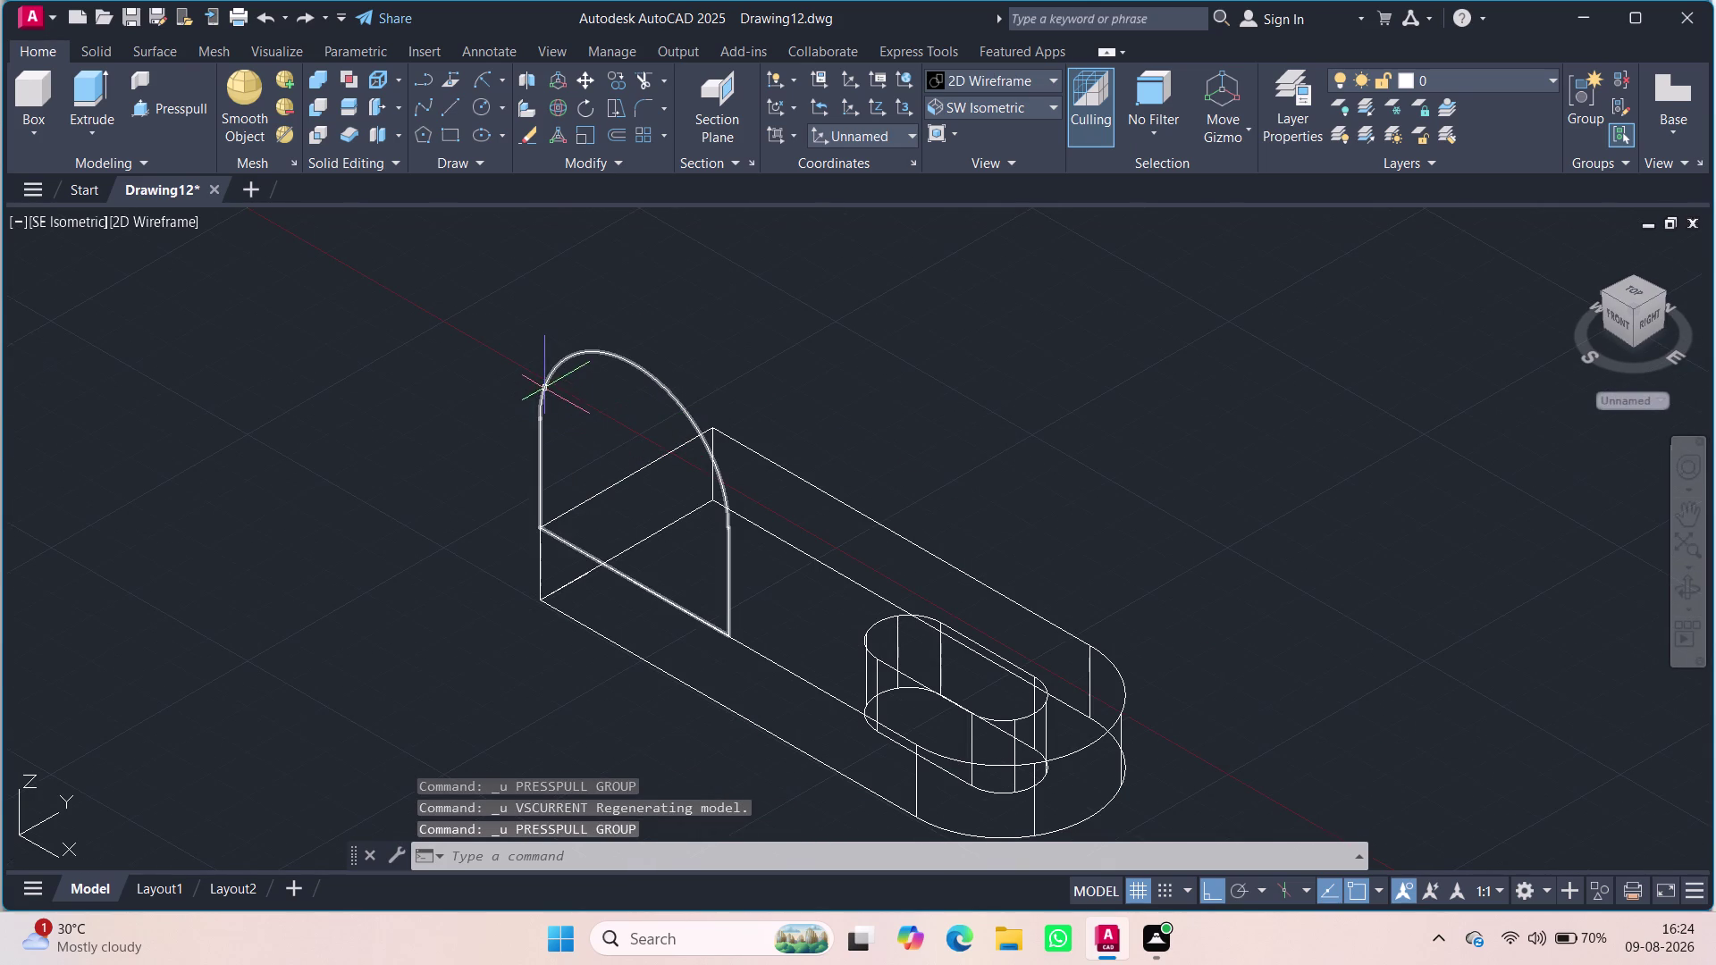
click(548, 387)
click(166, 99)
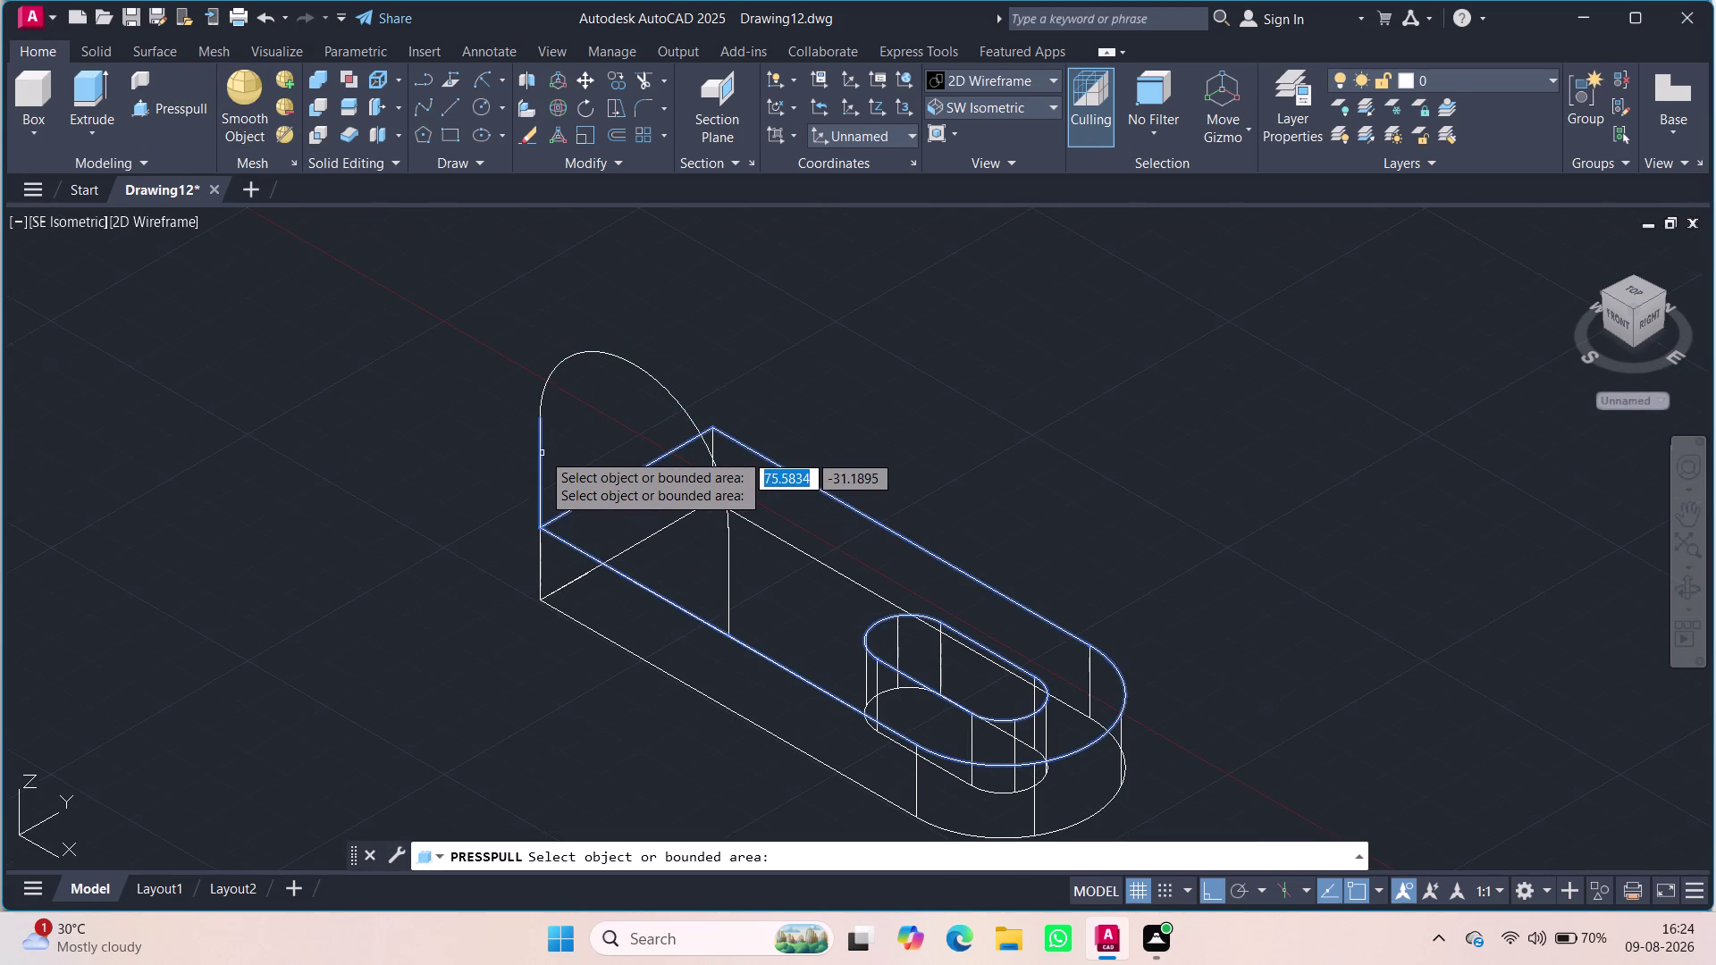
scroll(up, 3)
scroll(up, 3)
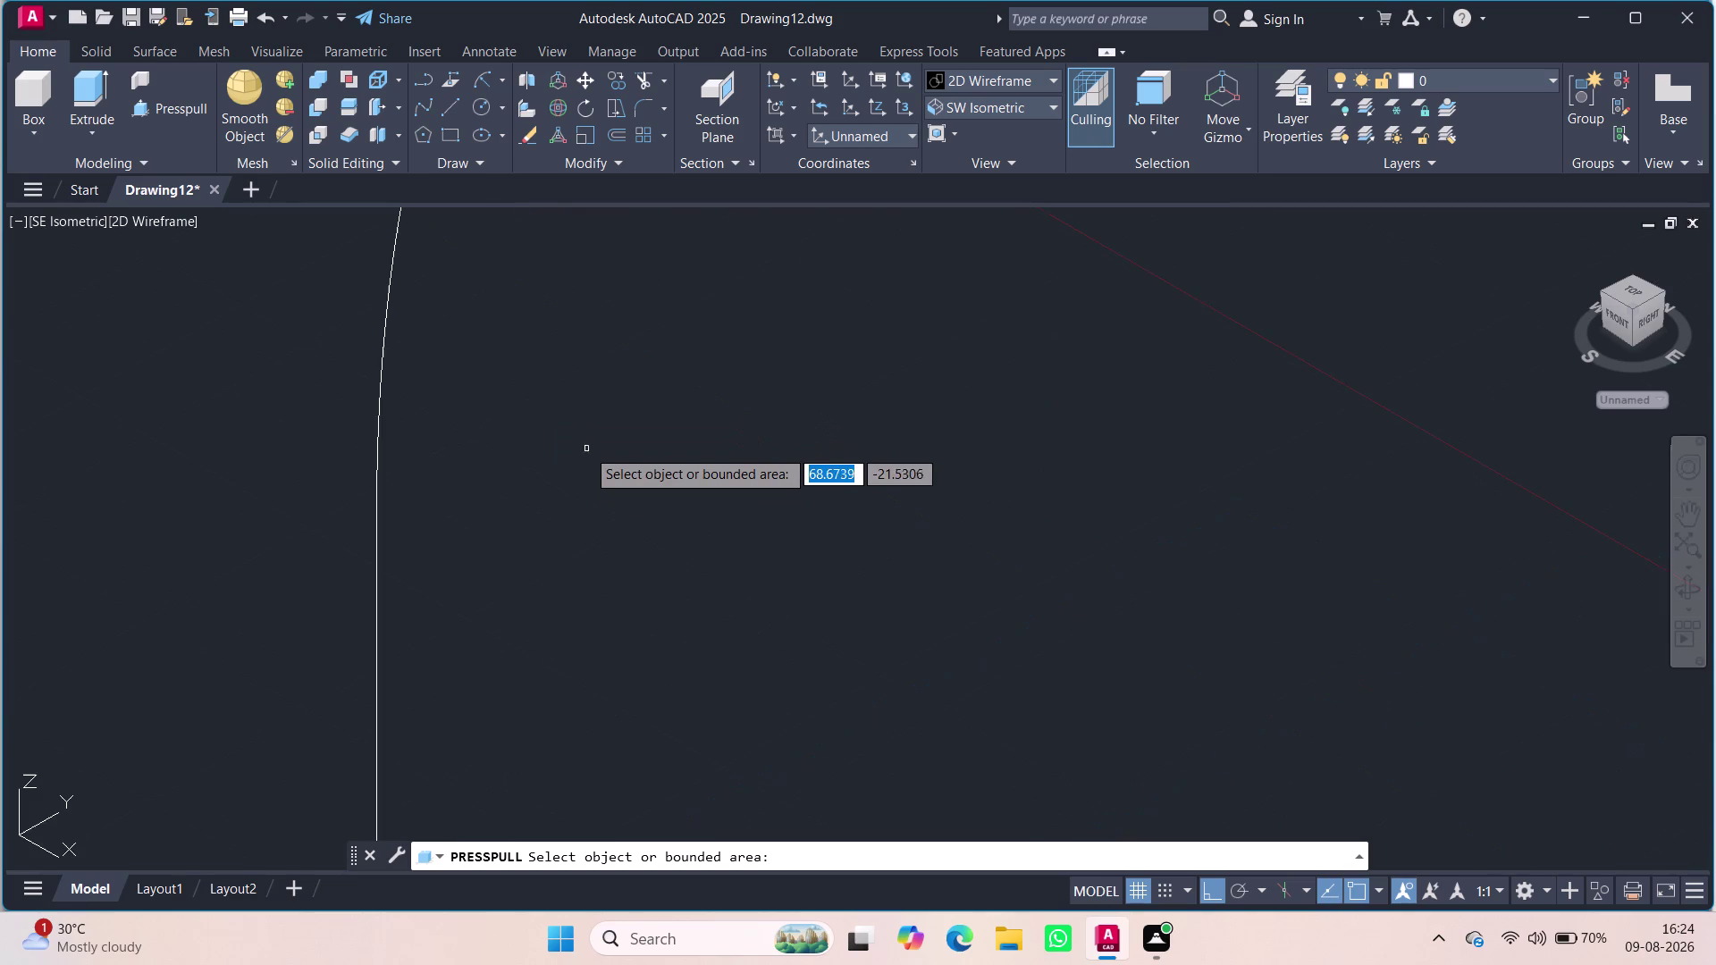
scroll(down, 3)
key(Escape)
key(Escape)
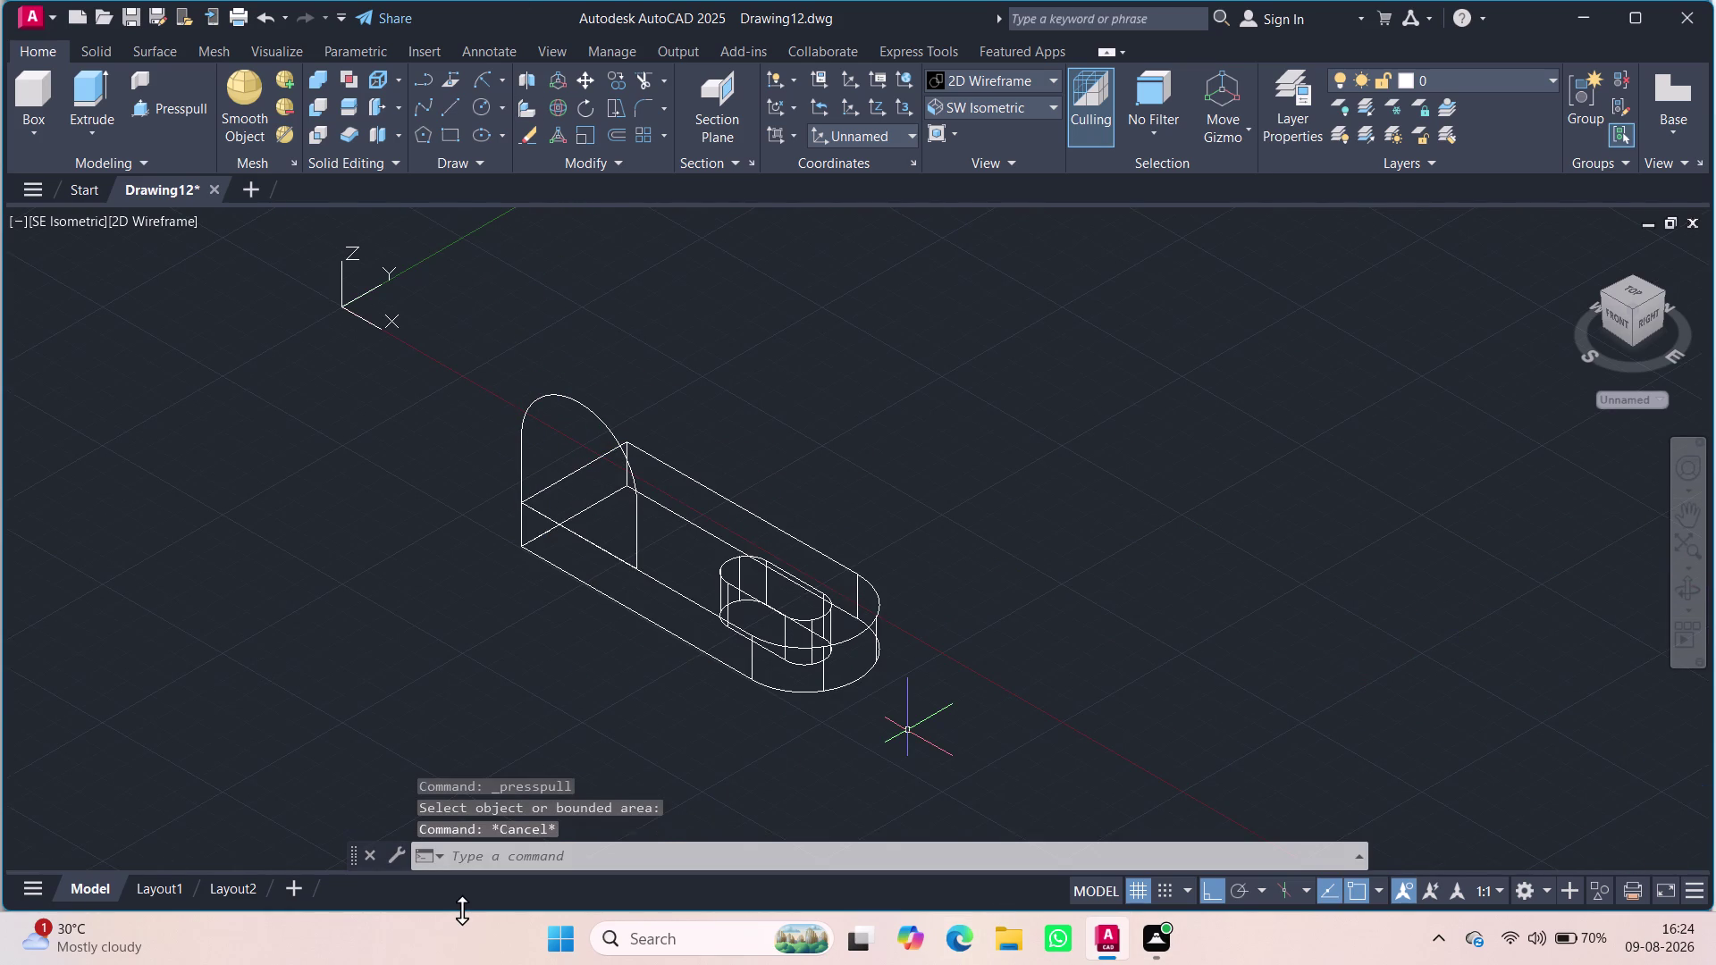
scroll(up, 3)
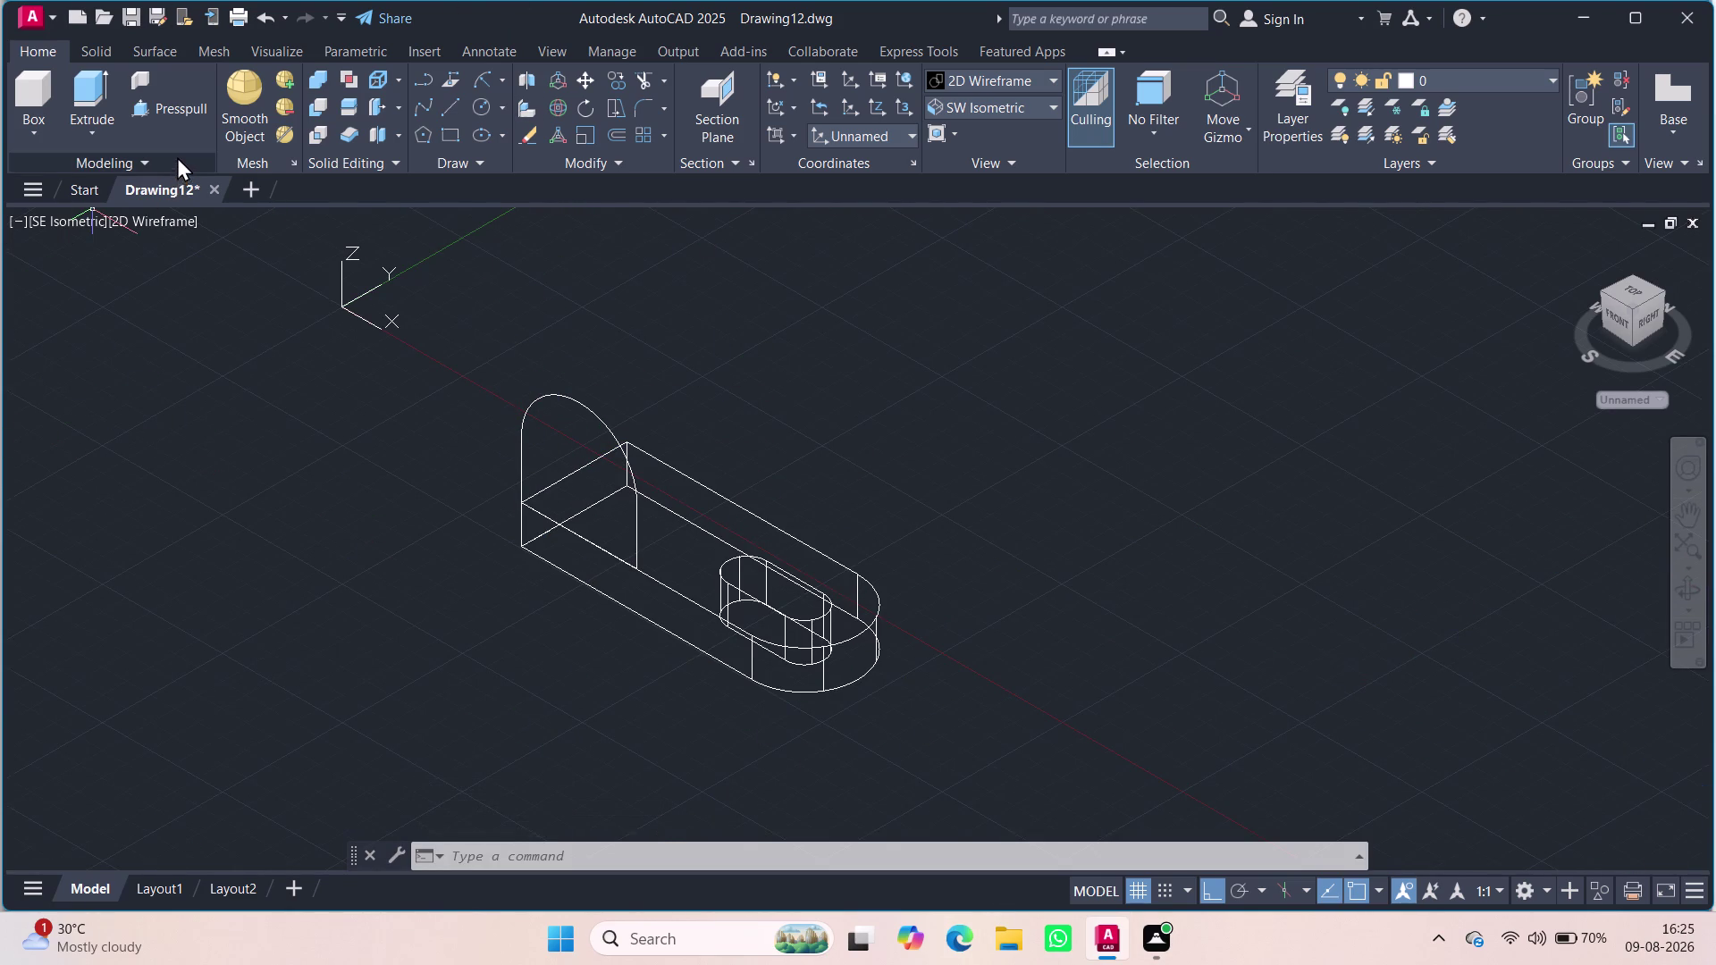
click(177, 104)
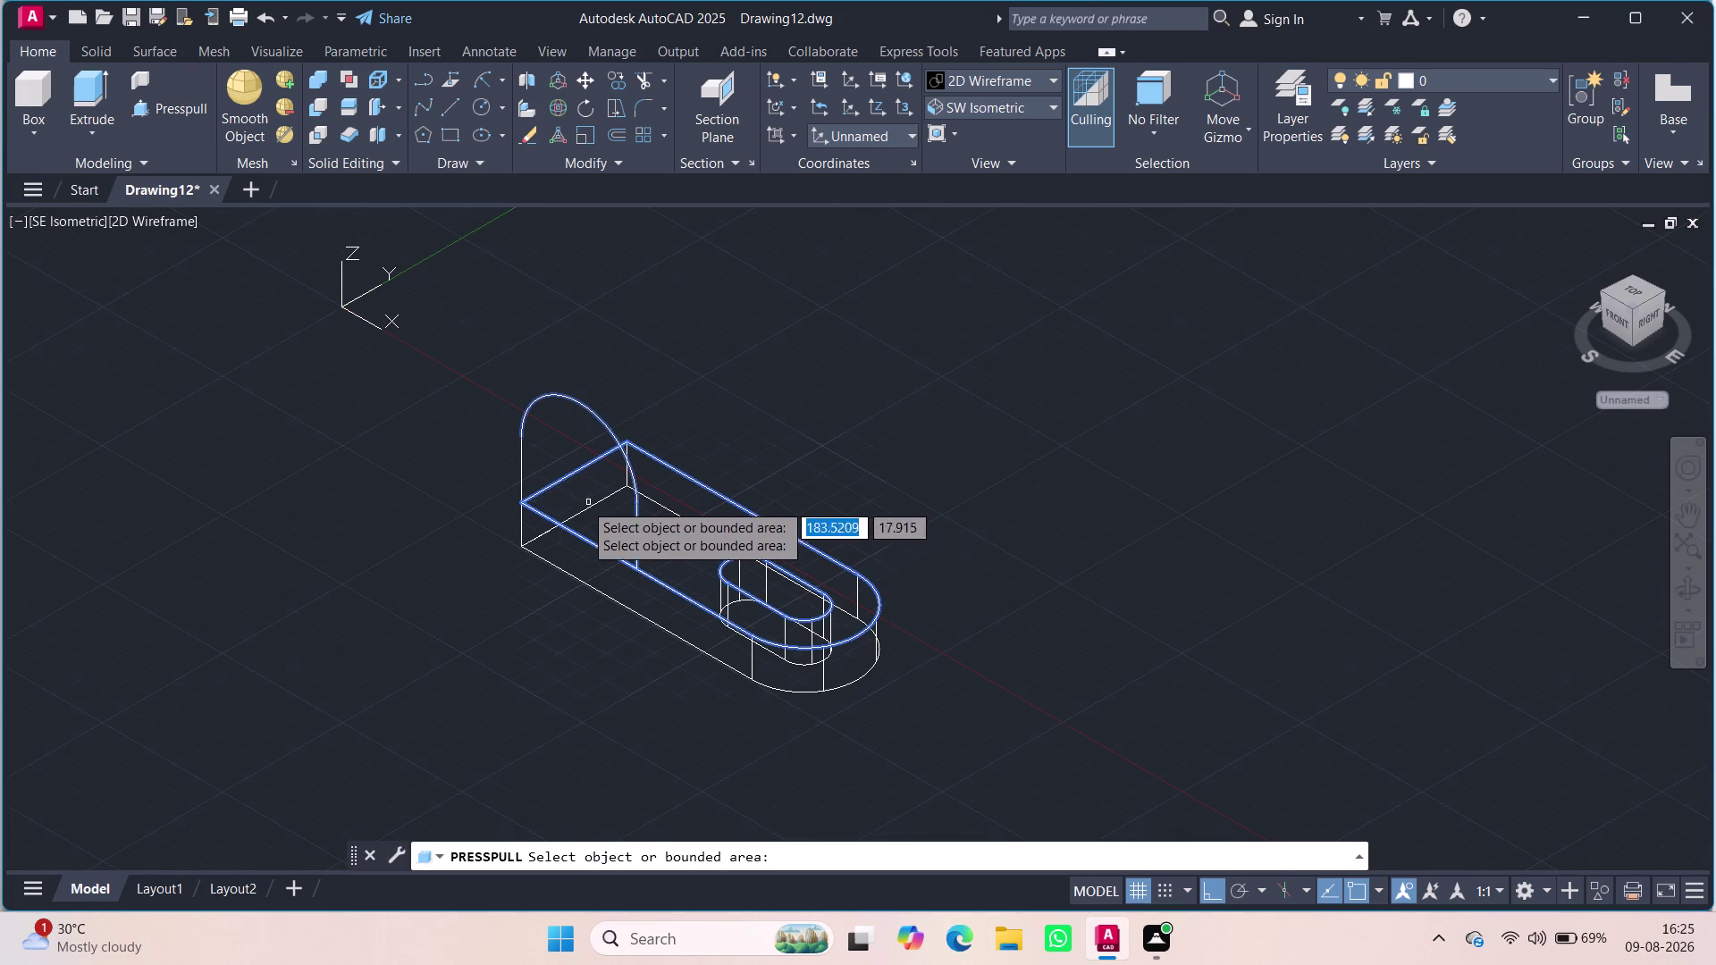
right_click(430, 502)
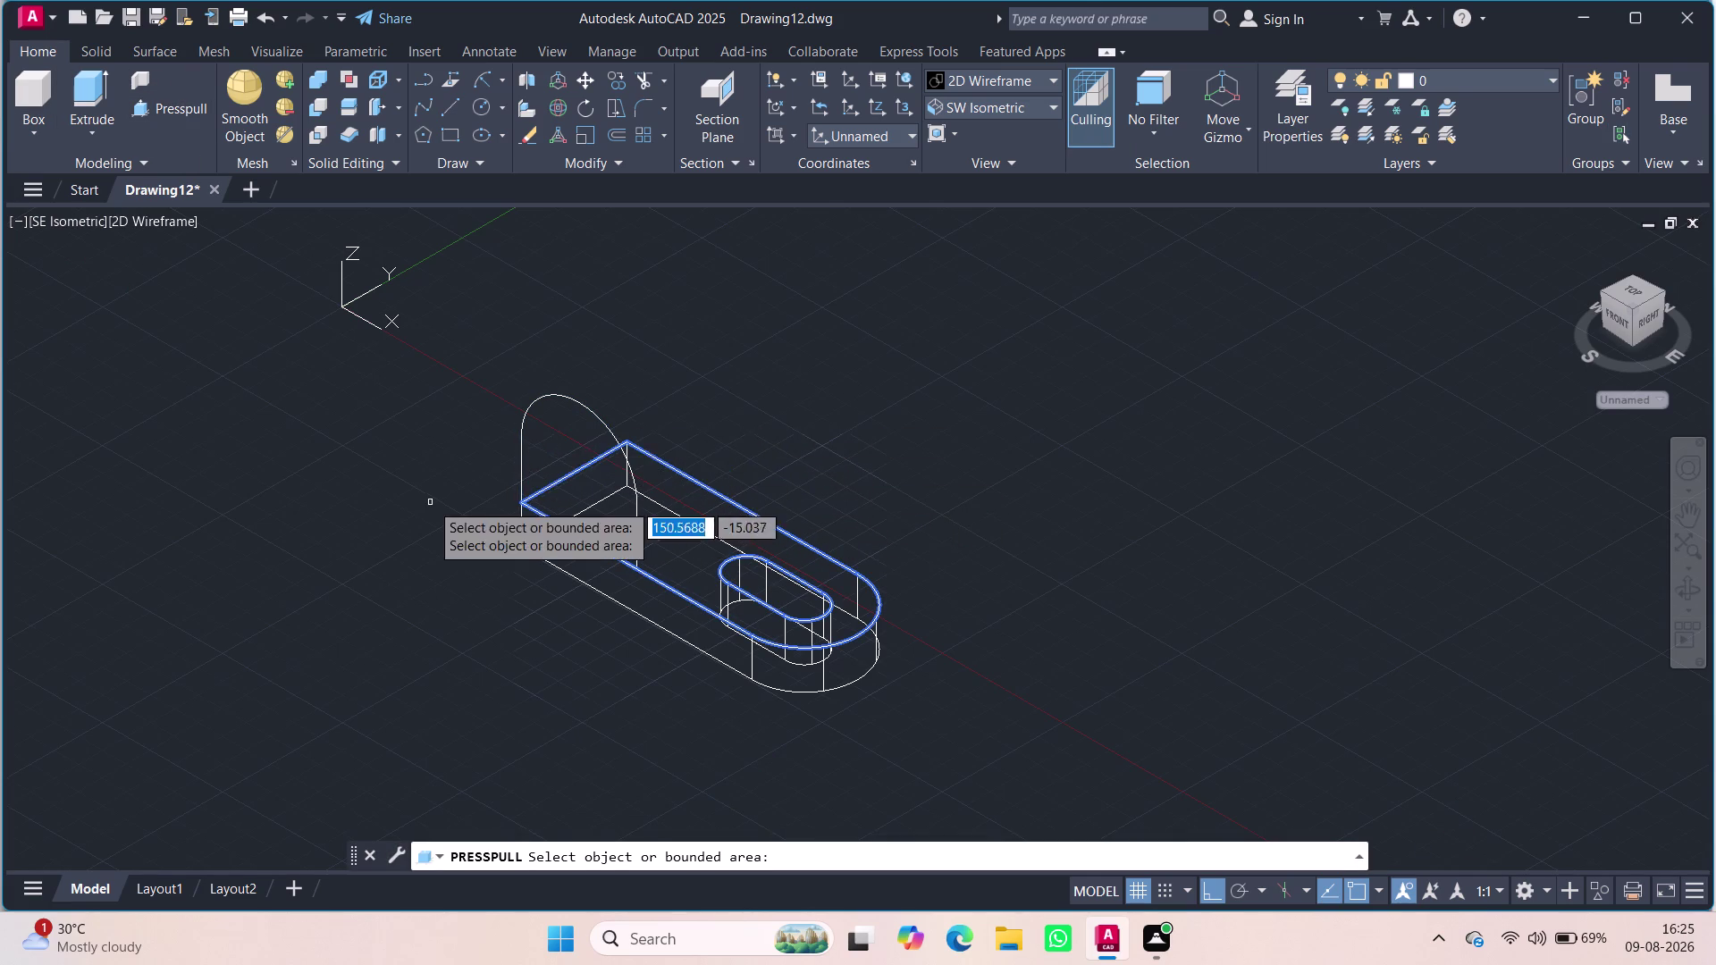
click(522, 471)
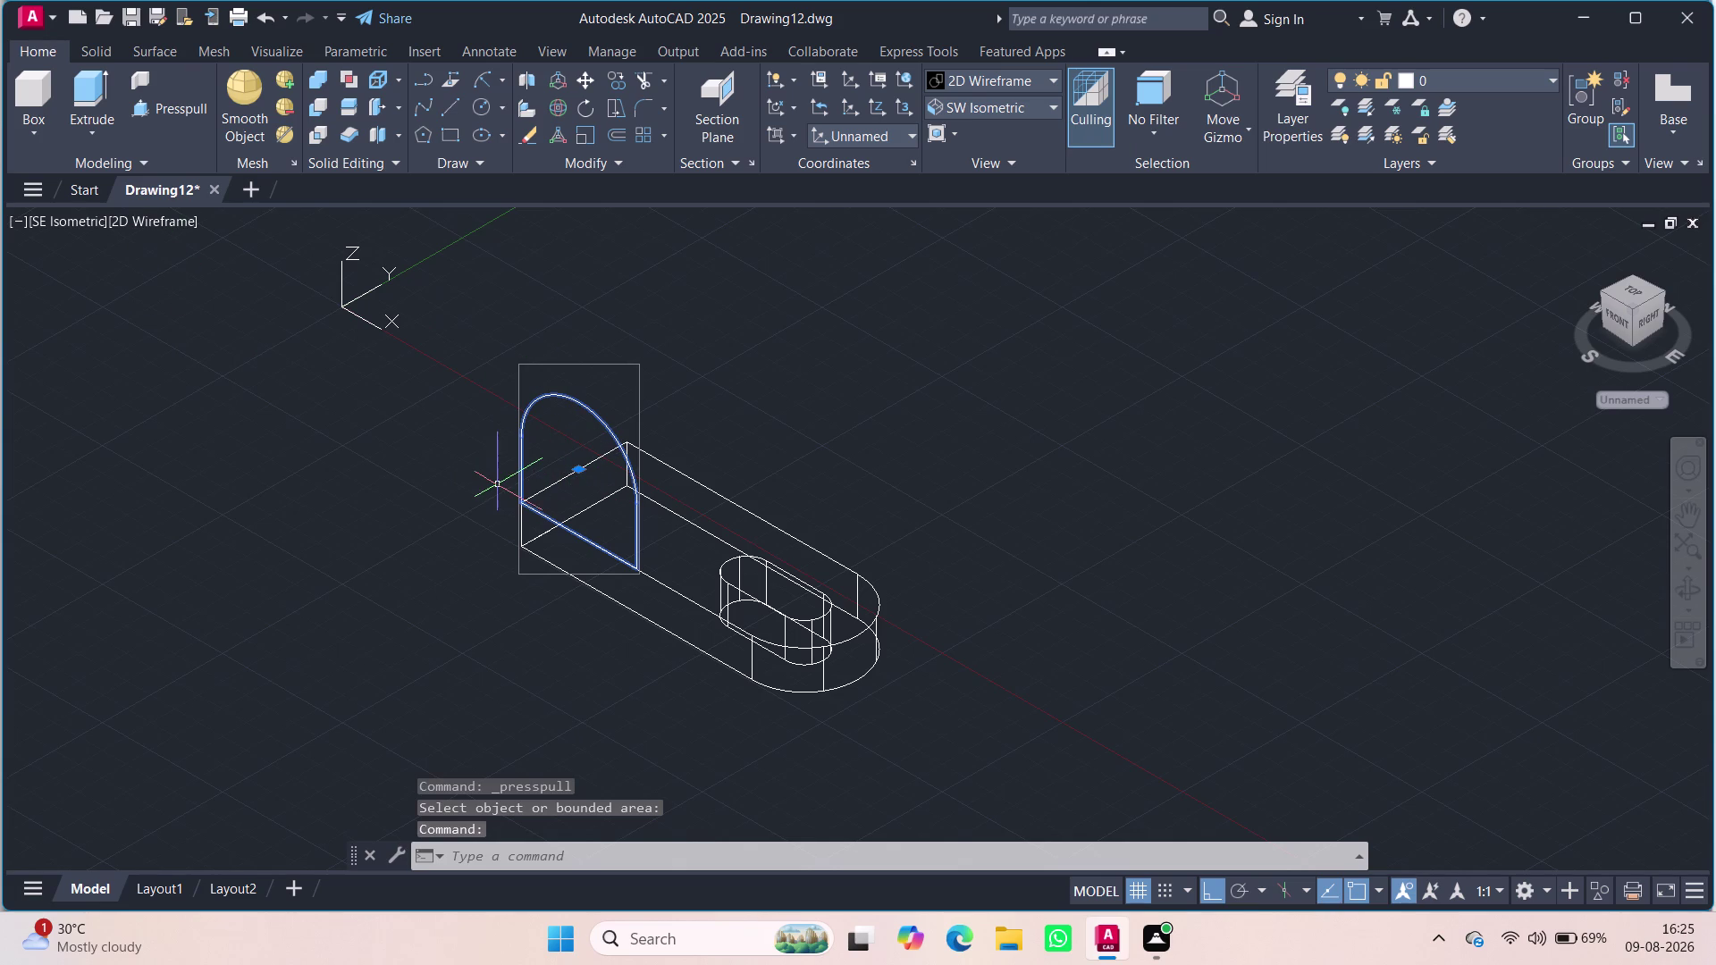
Press-pull the region under the arch 12 units into a solid upright.
key(j)
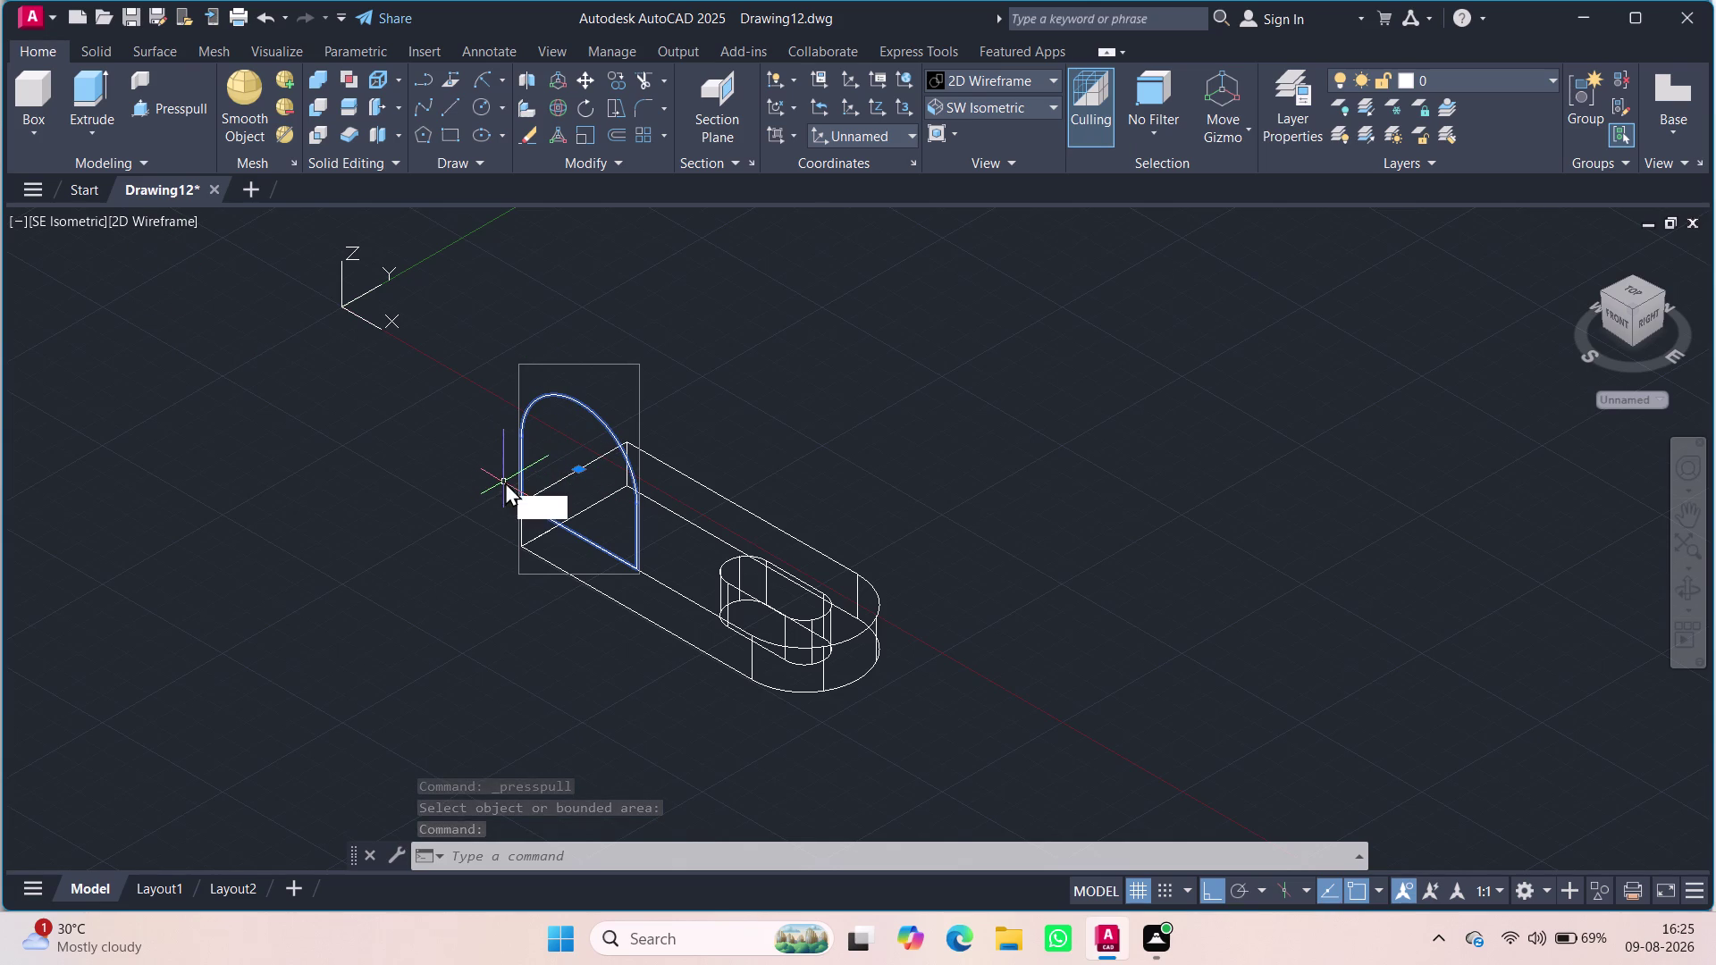
key(Return)
click(152, 97)
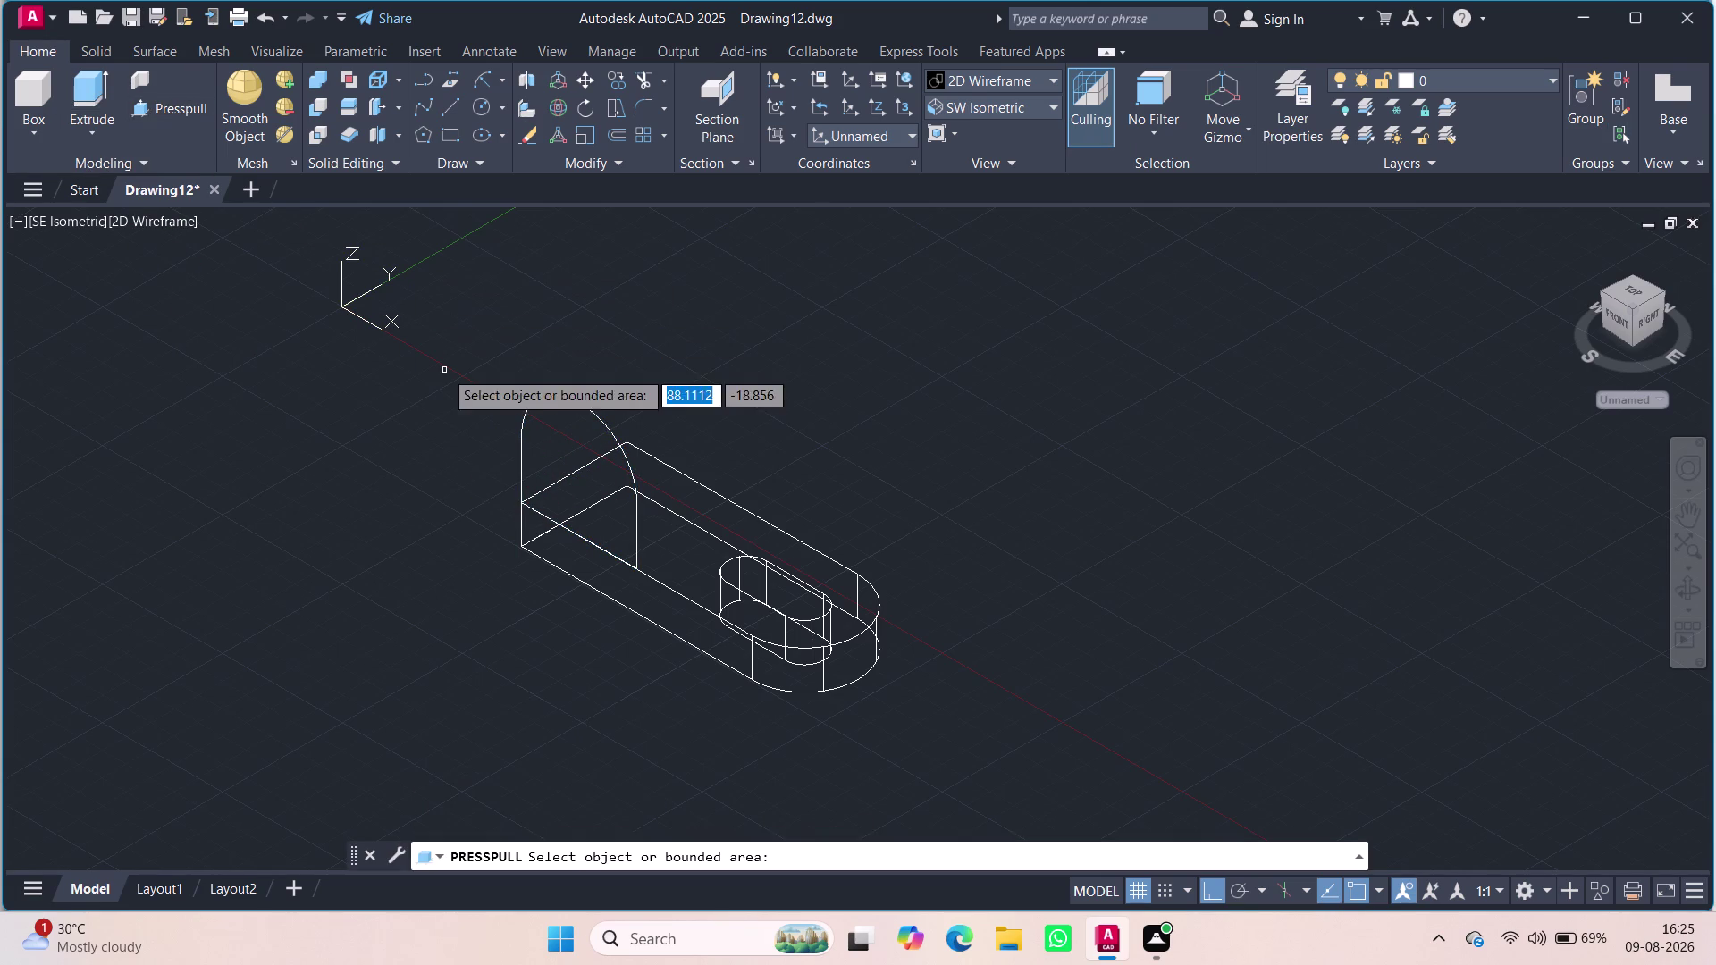
click(526, 415)
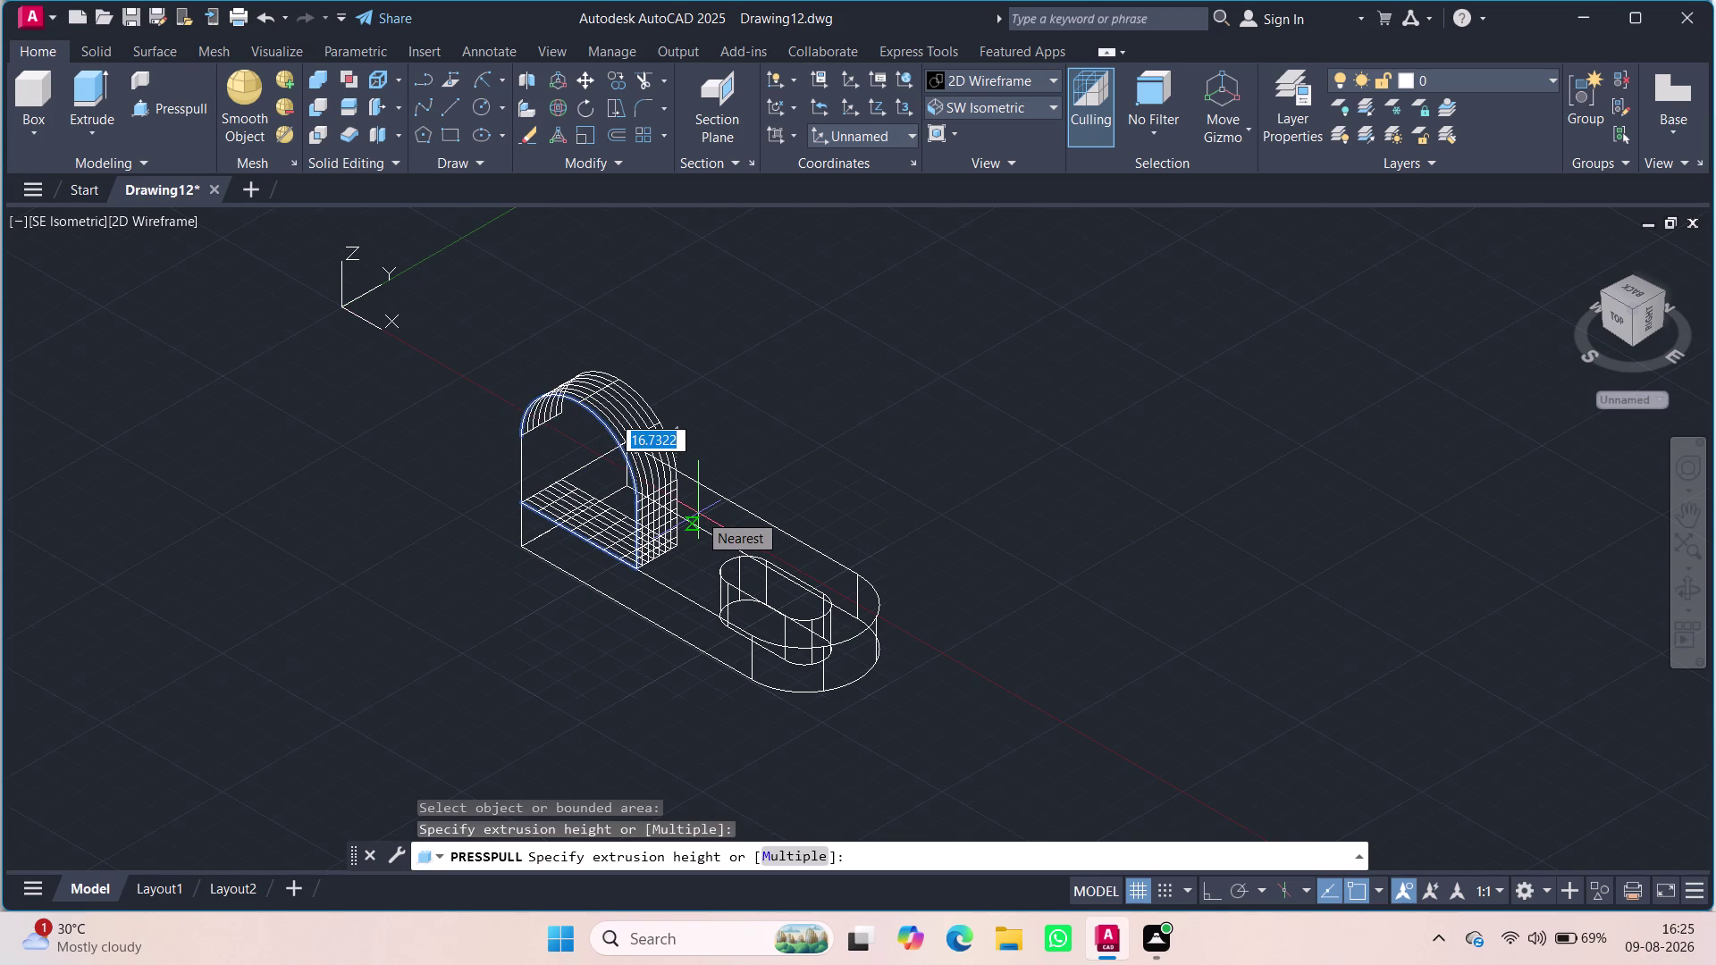
text(12)
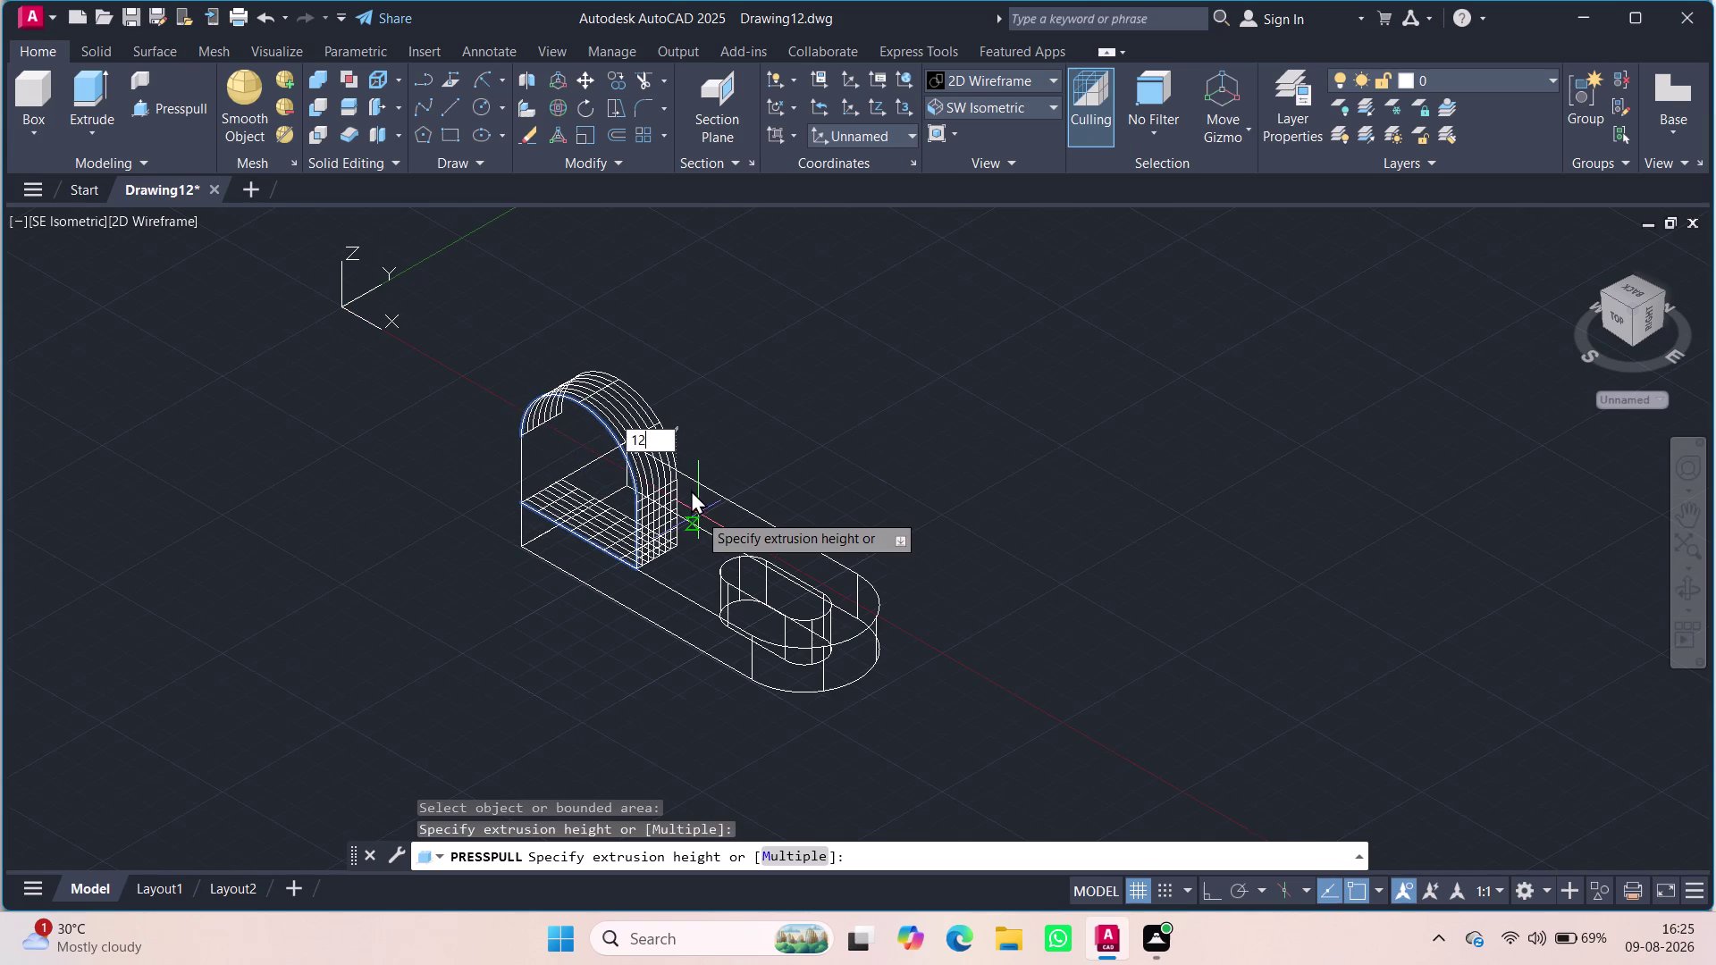
key(Return)
Press-pull the adjacent back region beside the arch 12 units as well.
click(632, 550)
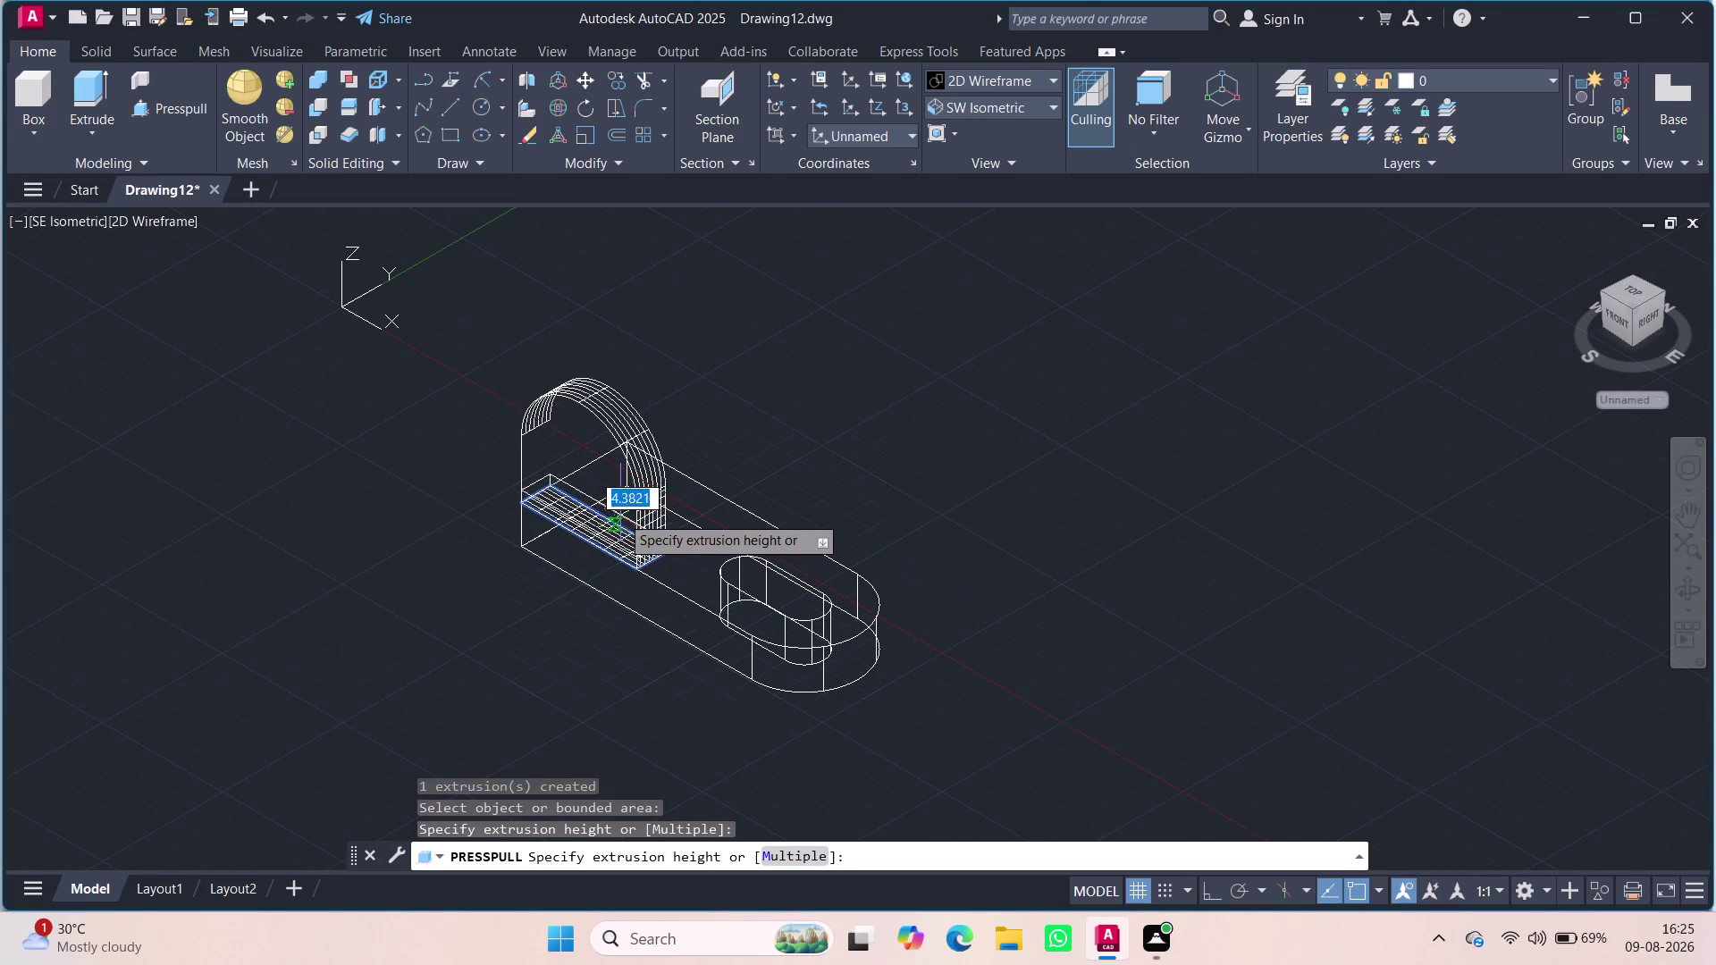
click(524, 439)
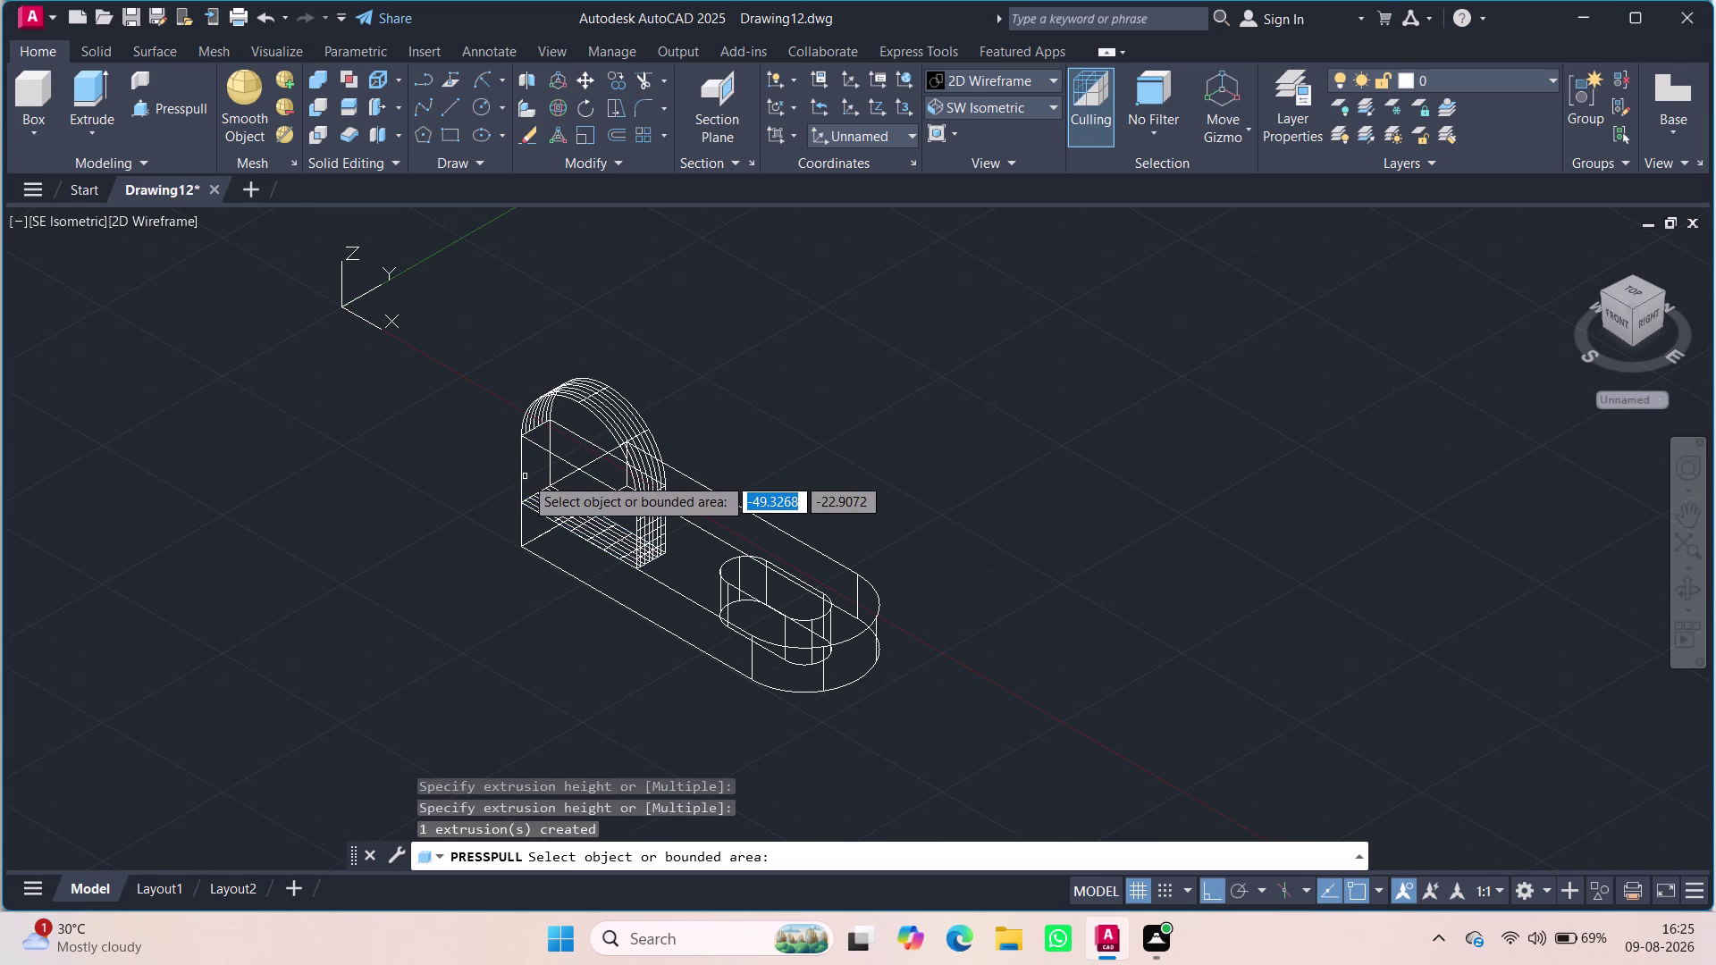
click(521, 471)
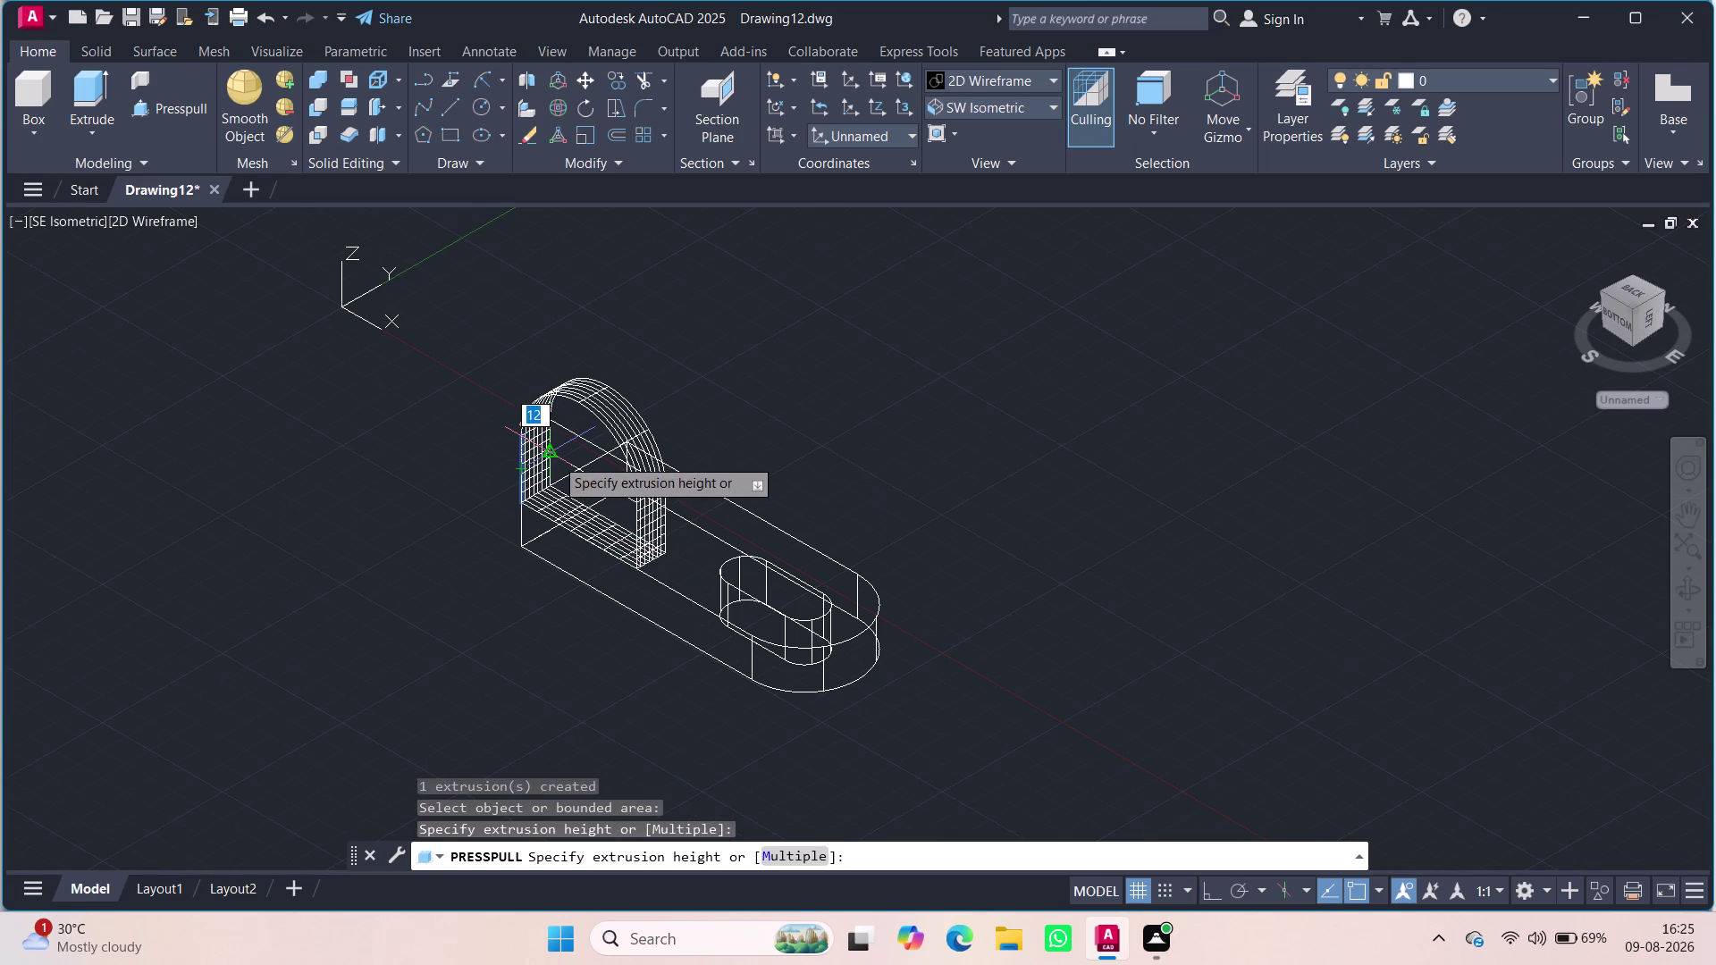
click(554, 457)
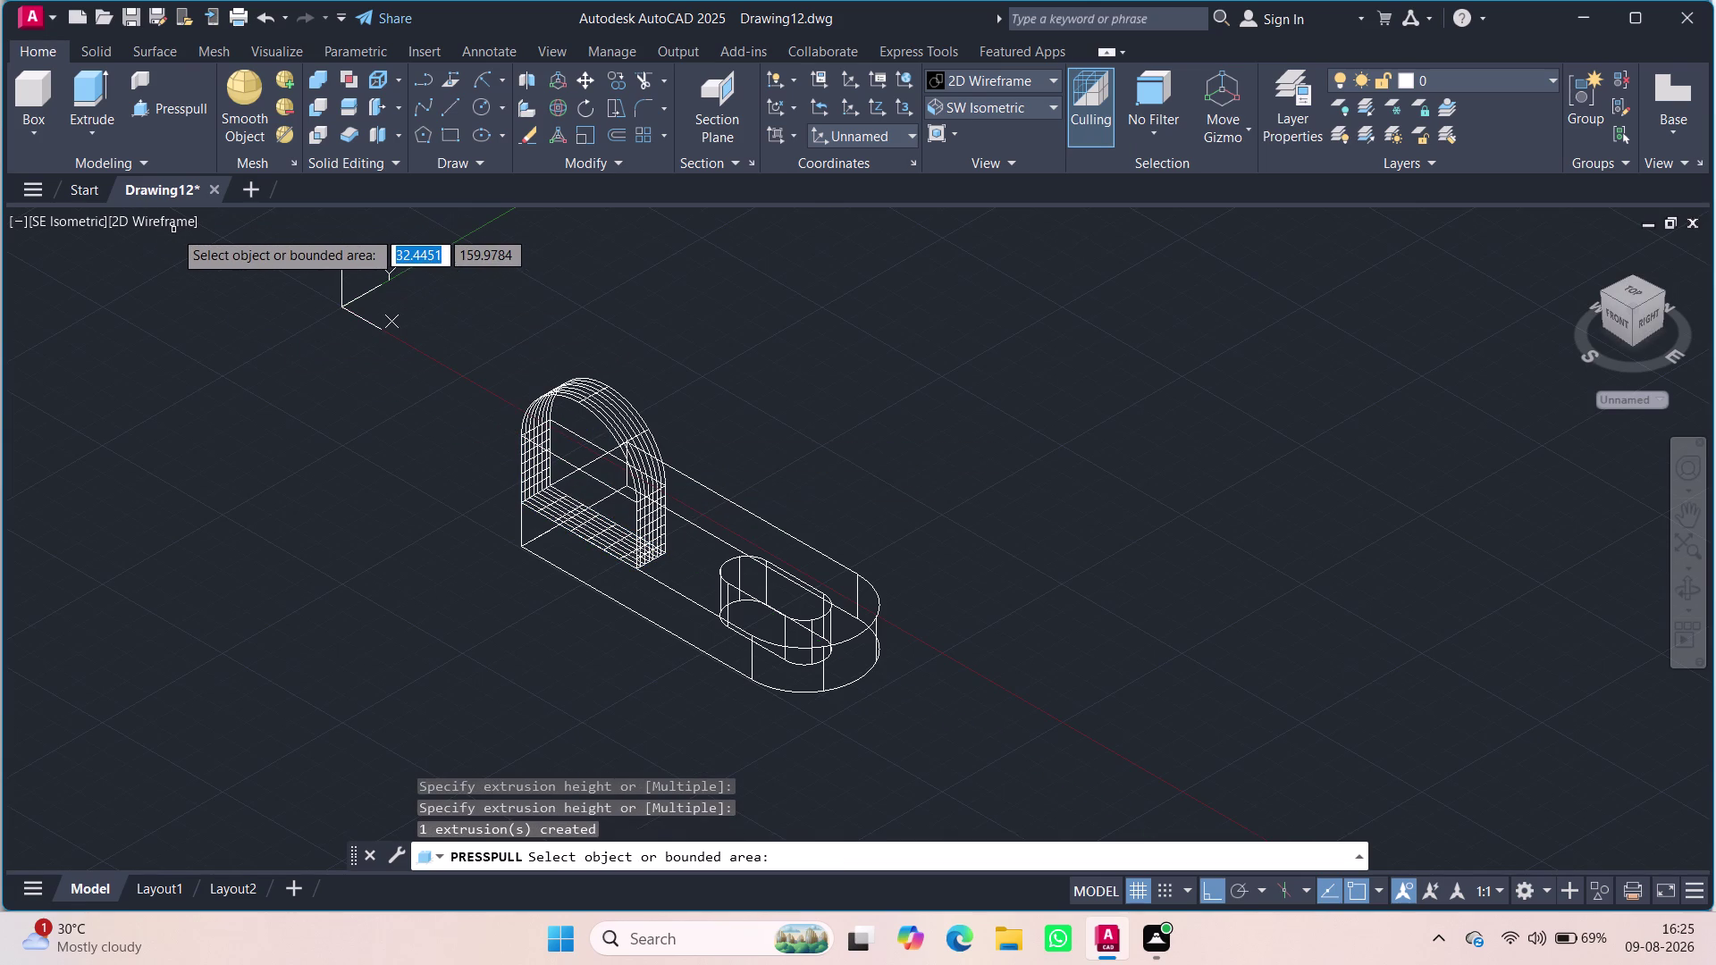
key(Escape)
click(174, 221)
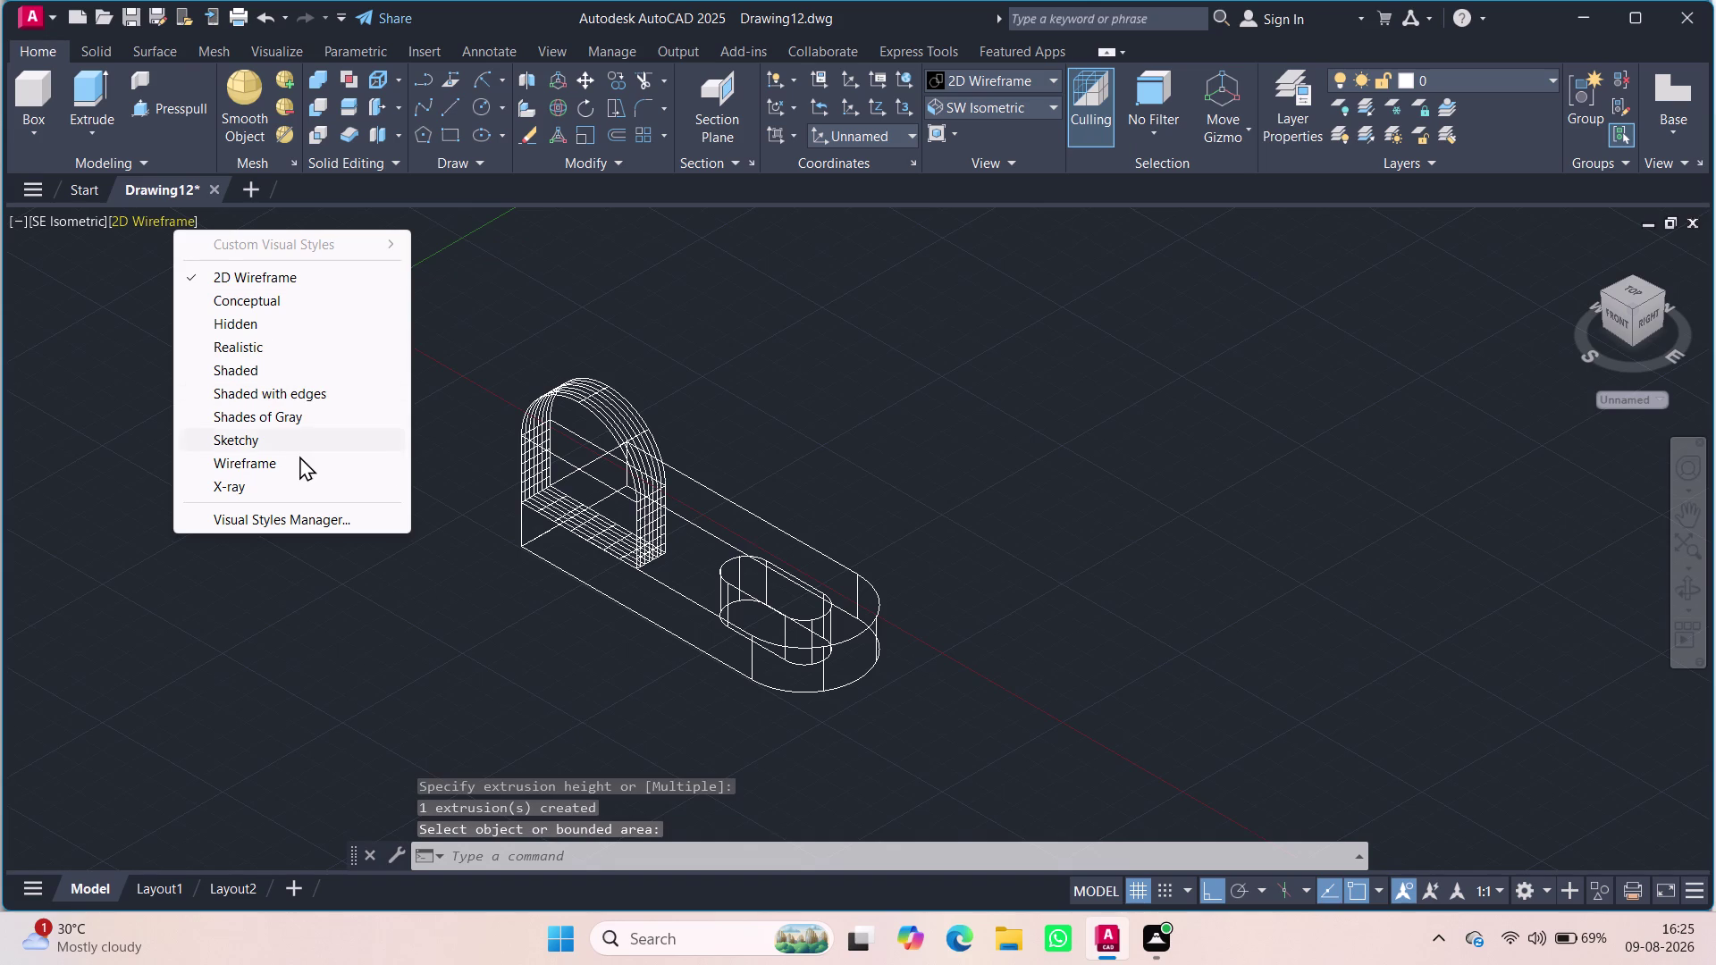
Switch to Shades of Gray and press-pull the upright's top area flat.
click(285, 412)
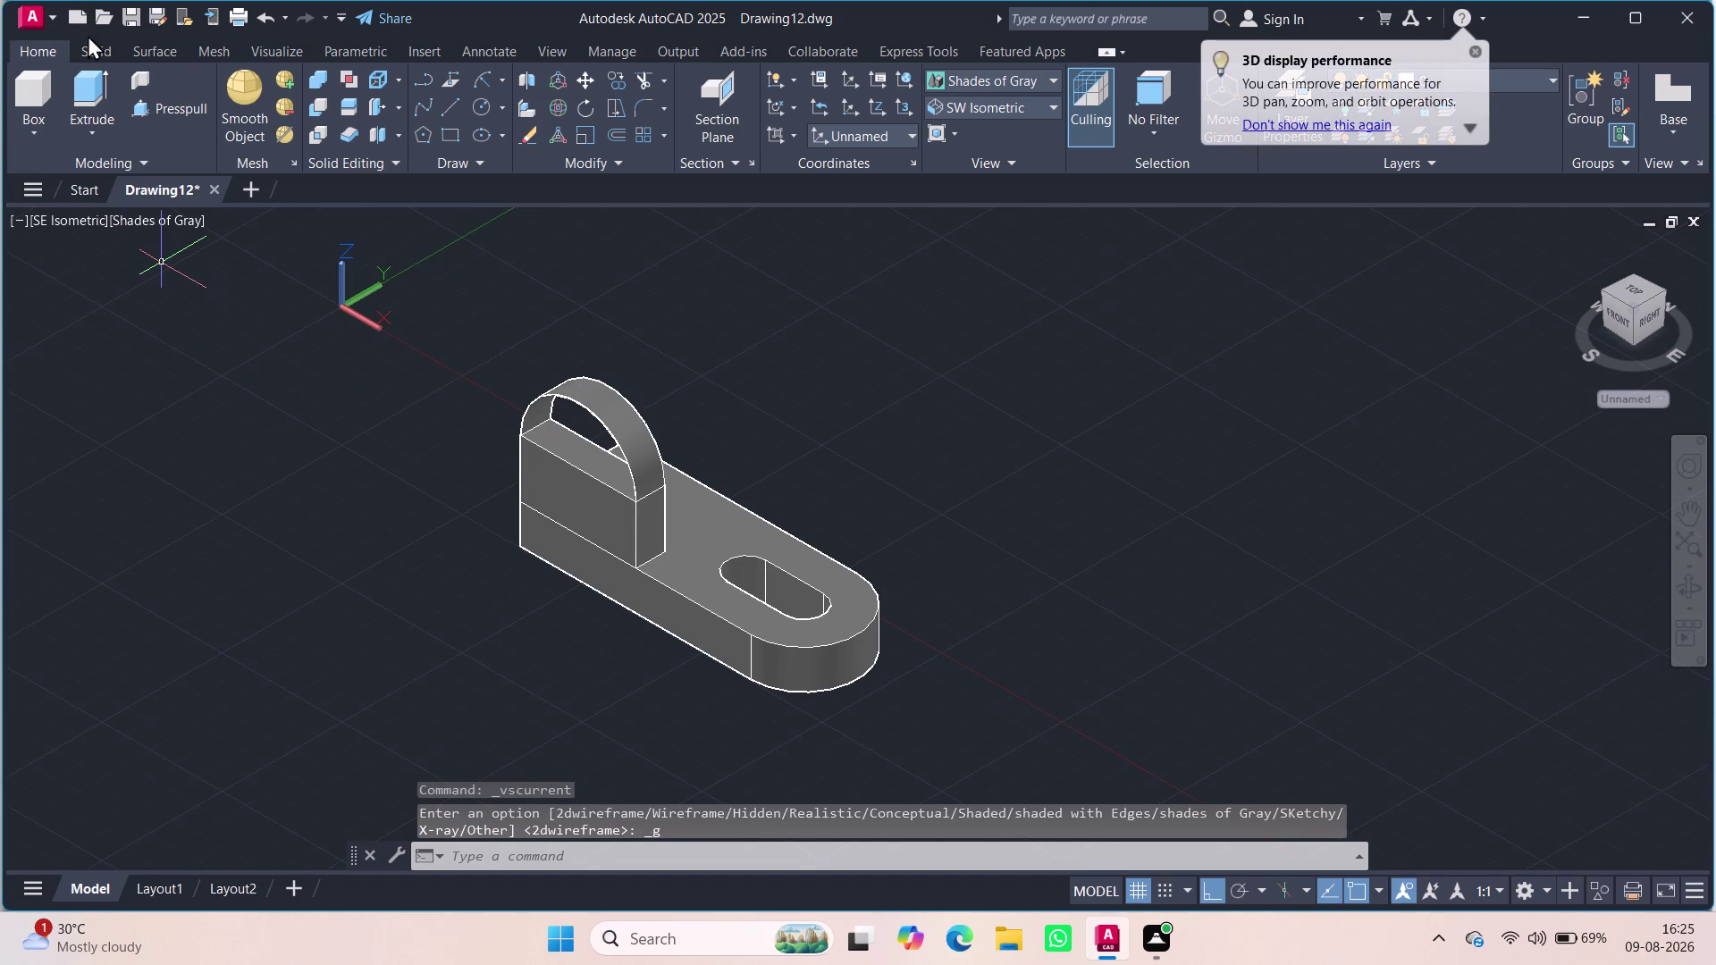
click(171, 109)
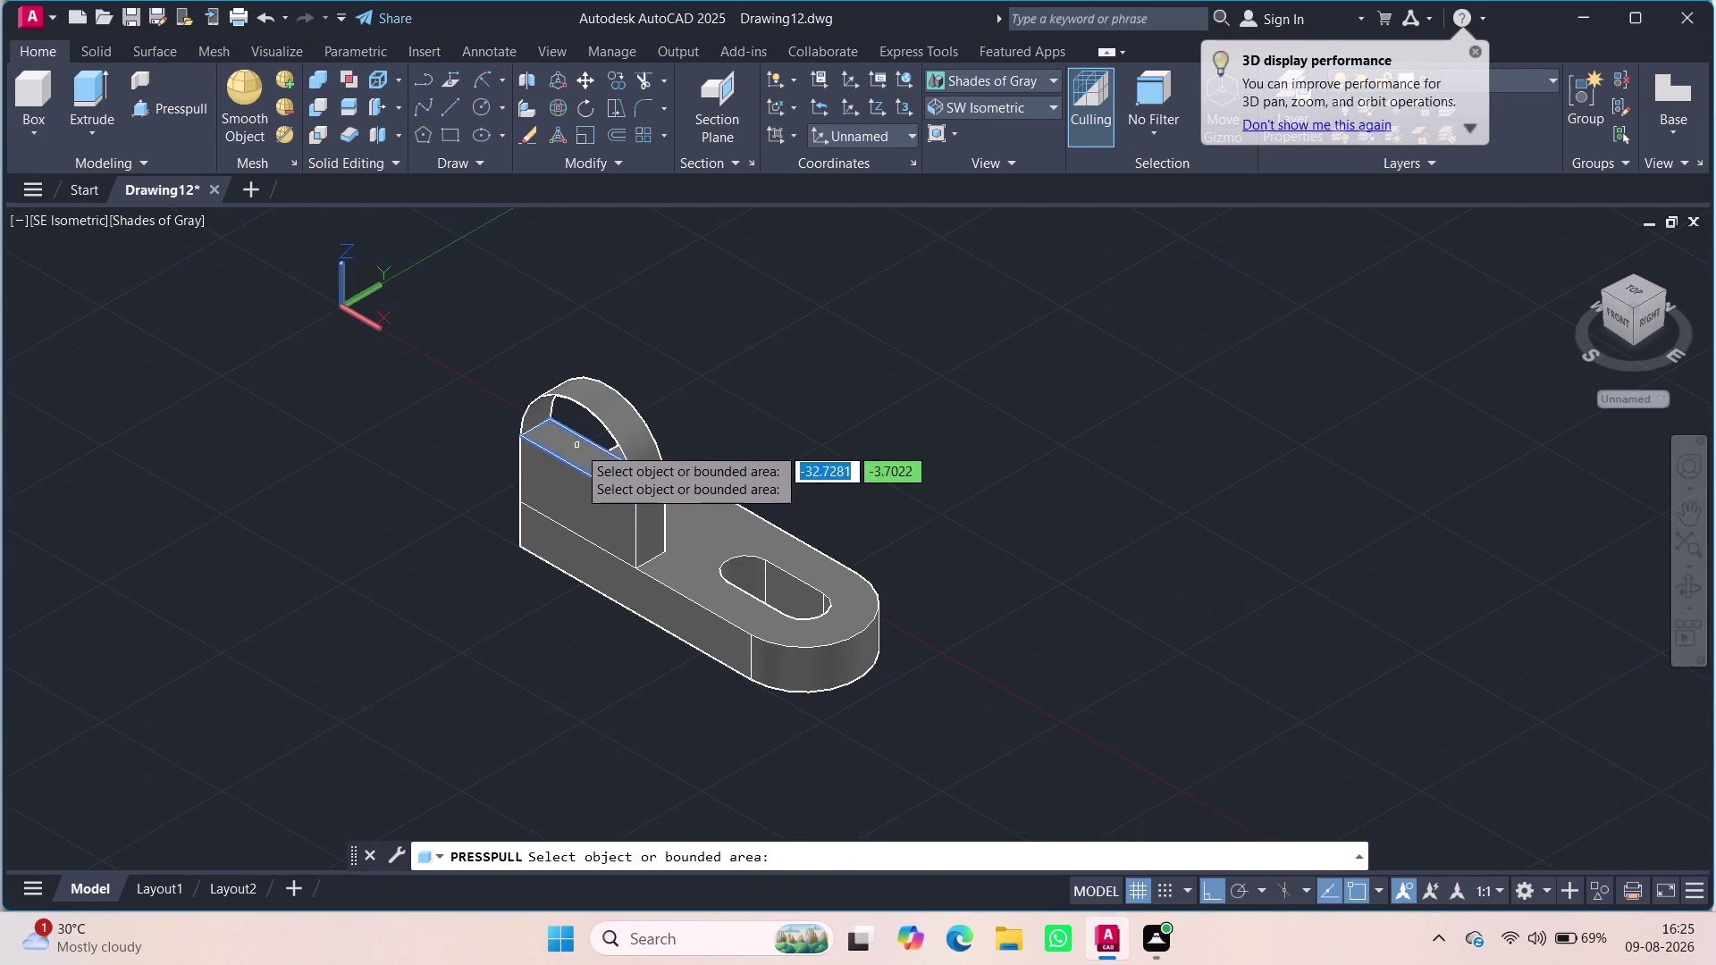
click(577, 446)
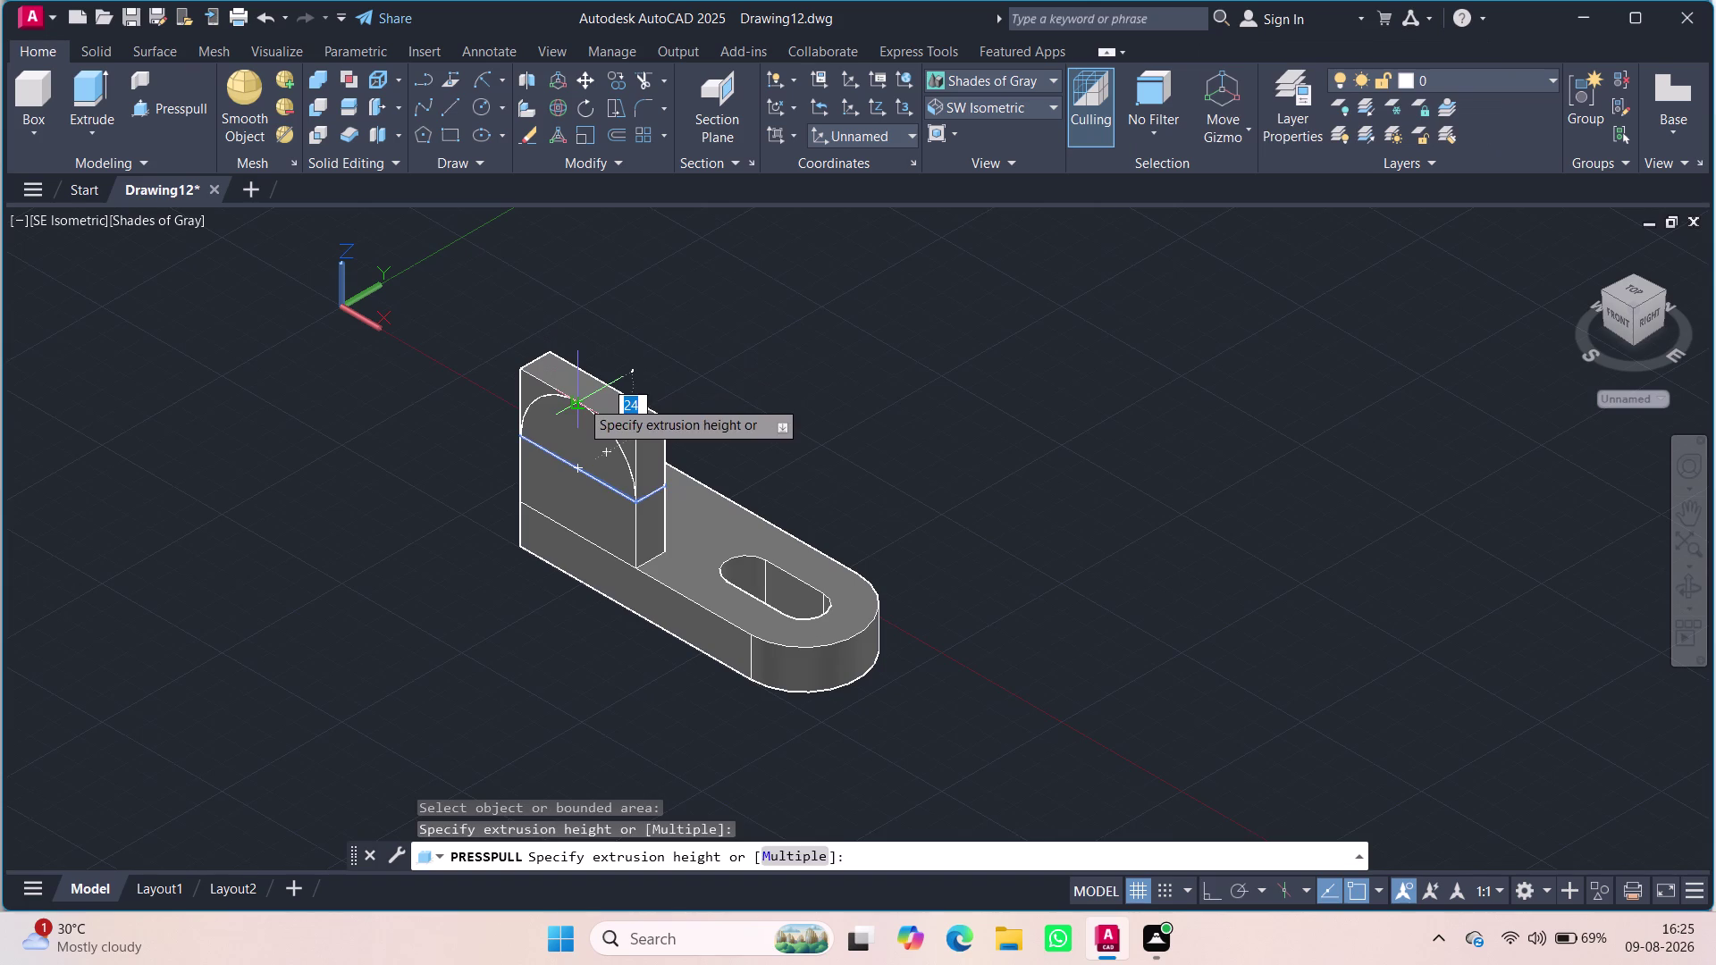
click(580, 399)
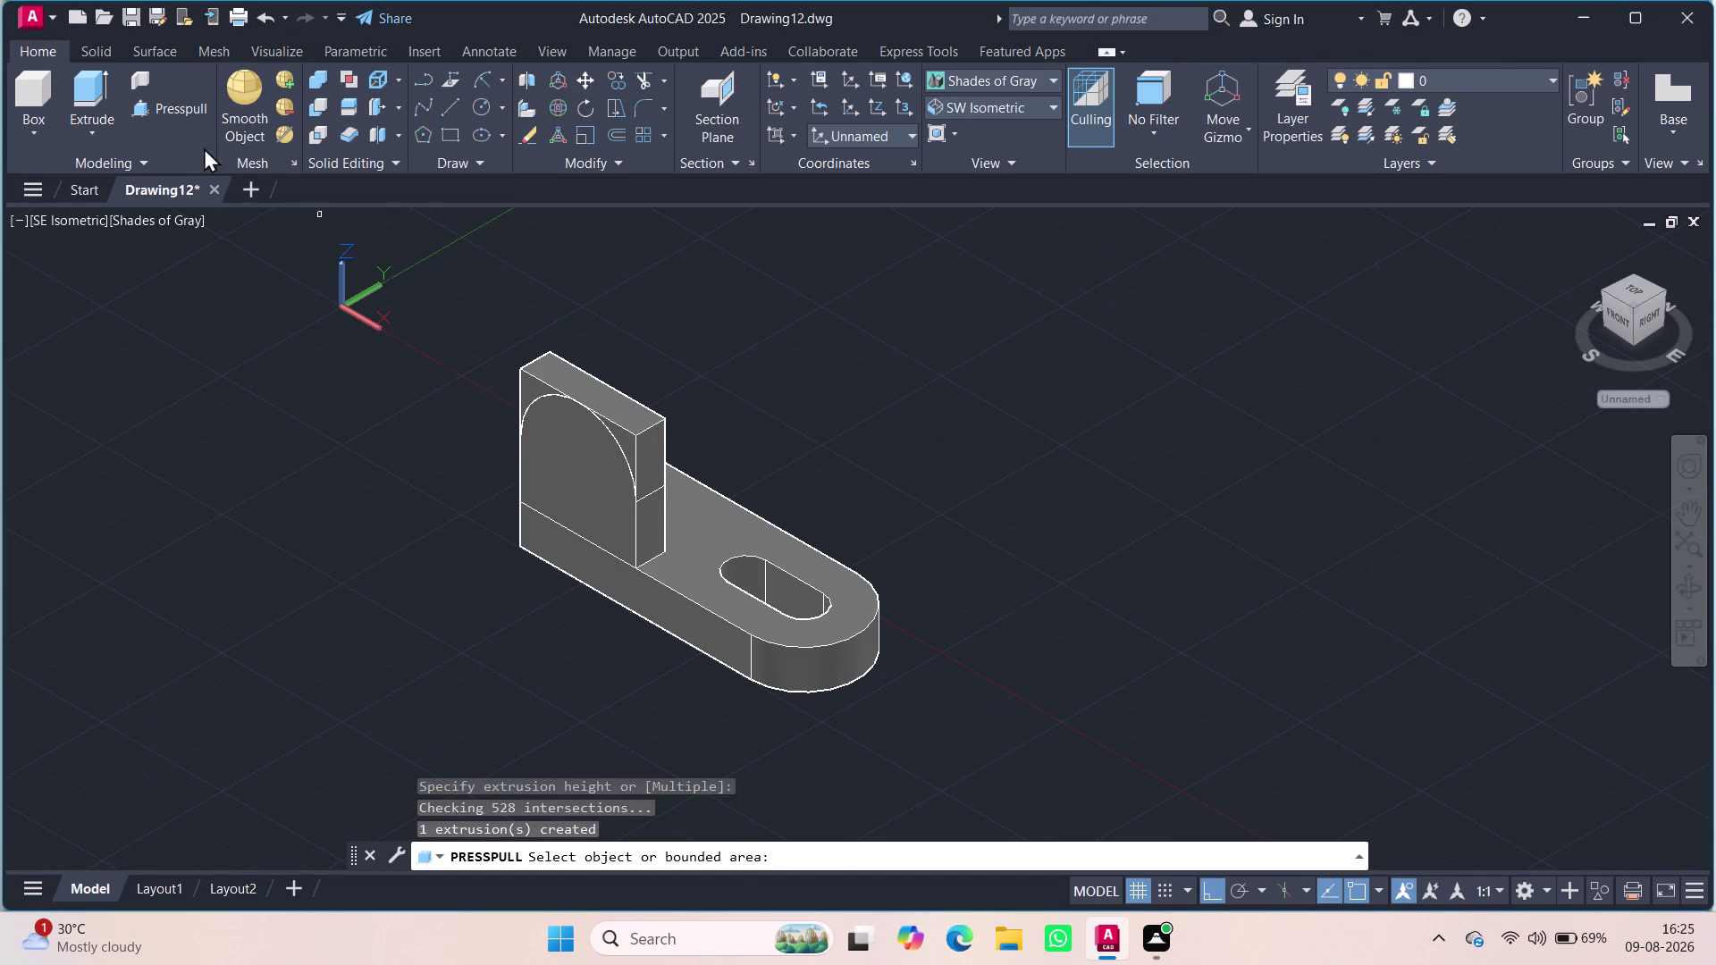
Press-pull the corner area above the arch, then undo and cancel the pending extrusion.
click(172, 106)
click(533, 386)
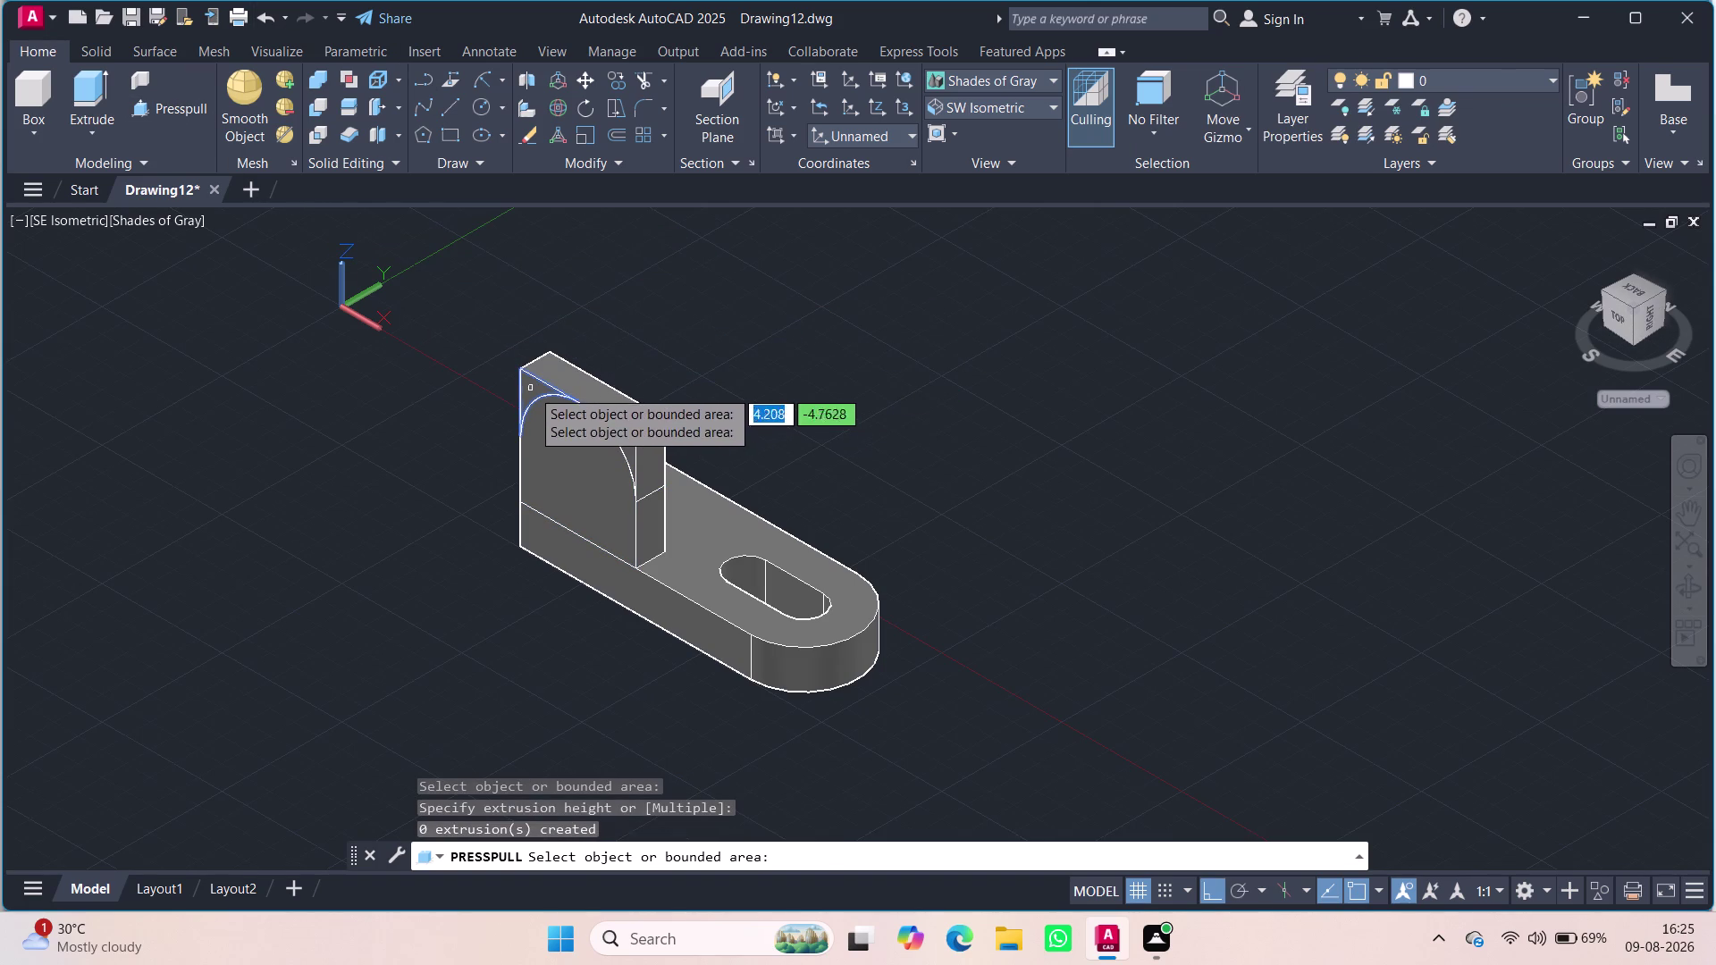
click(531, 389)
click(531, 391)
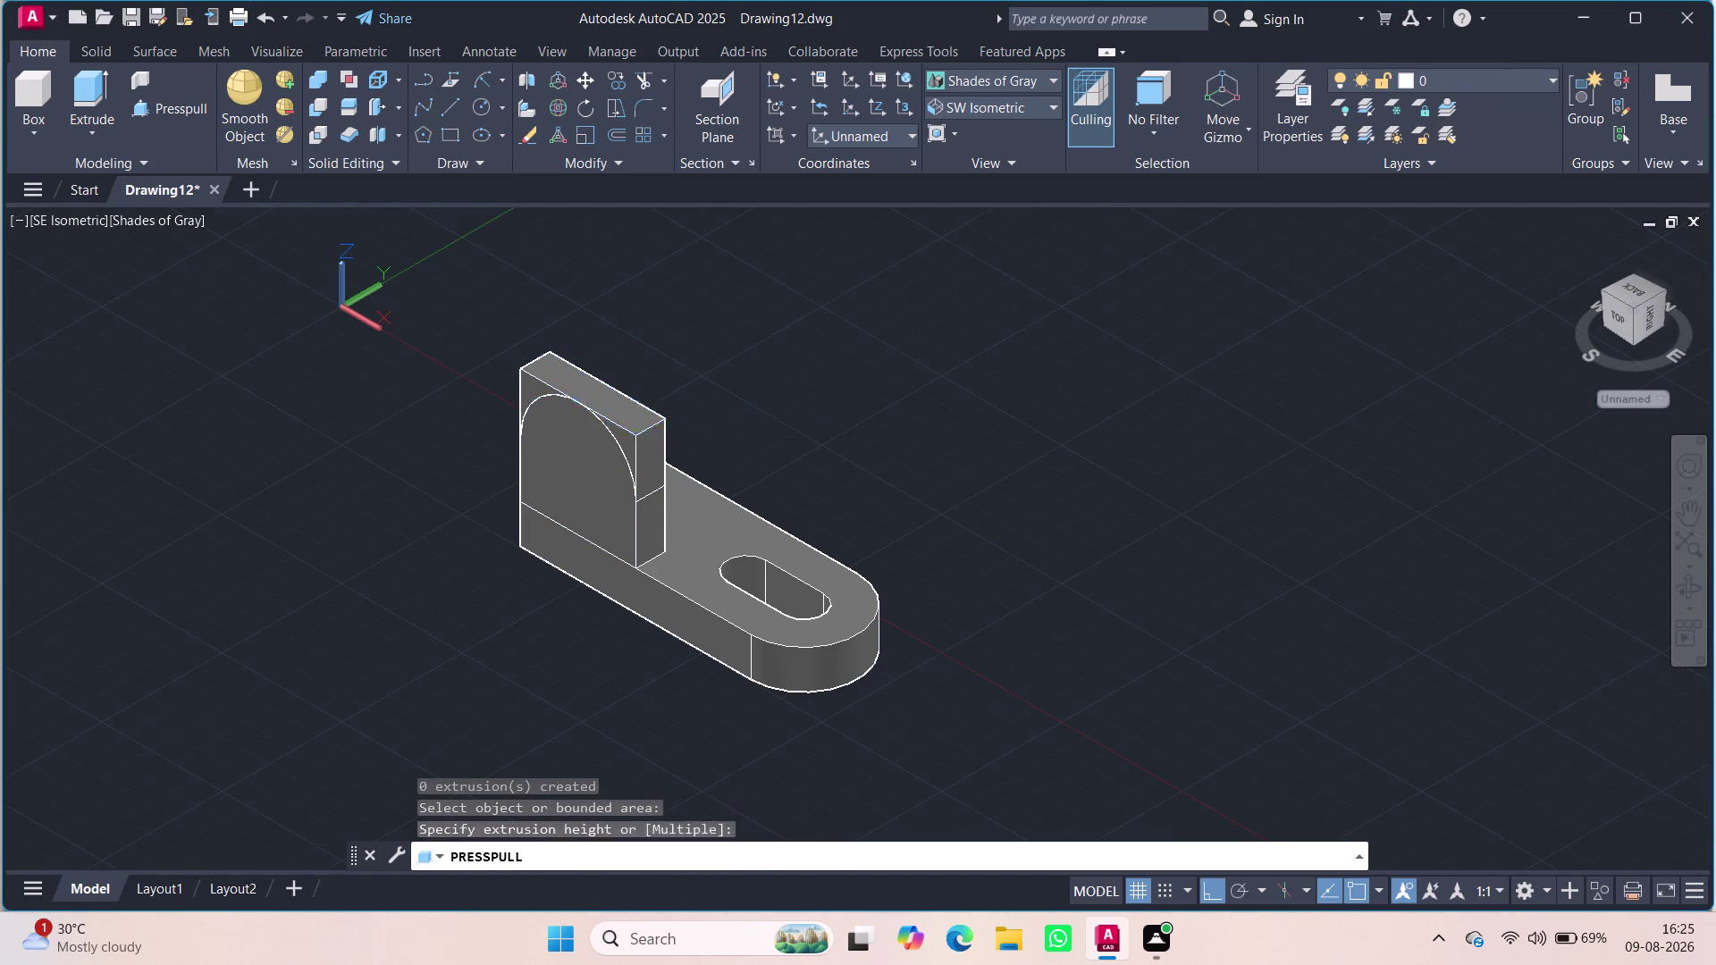
drag(550, 390, 673, 318)
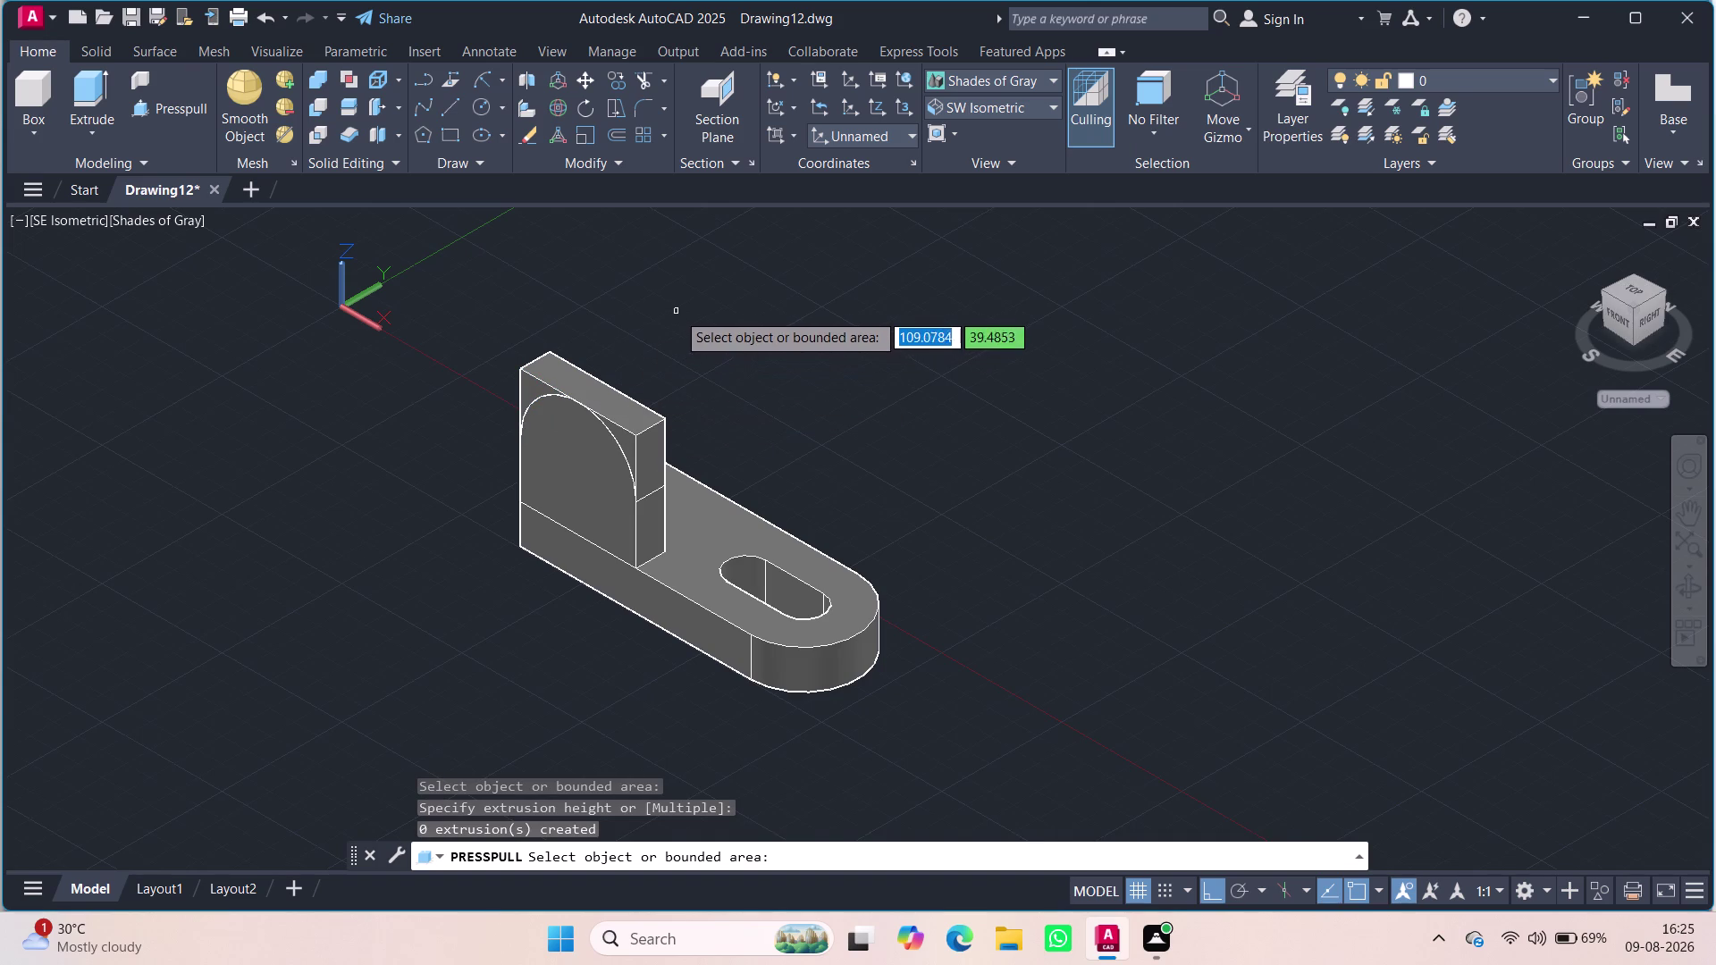
key(ctrl+z)
key(ctrl+z)
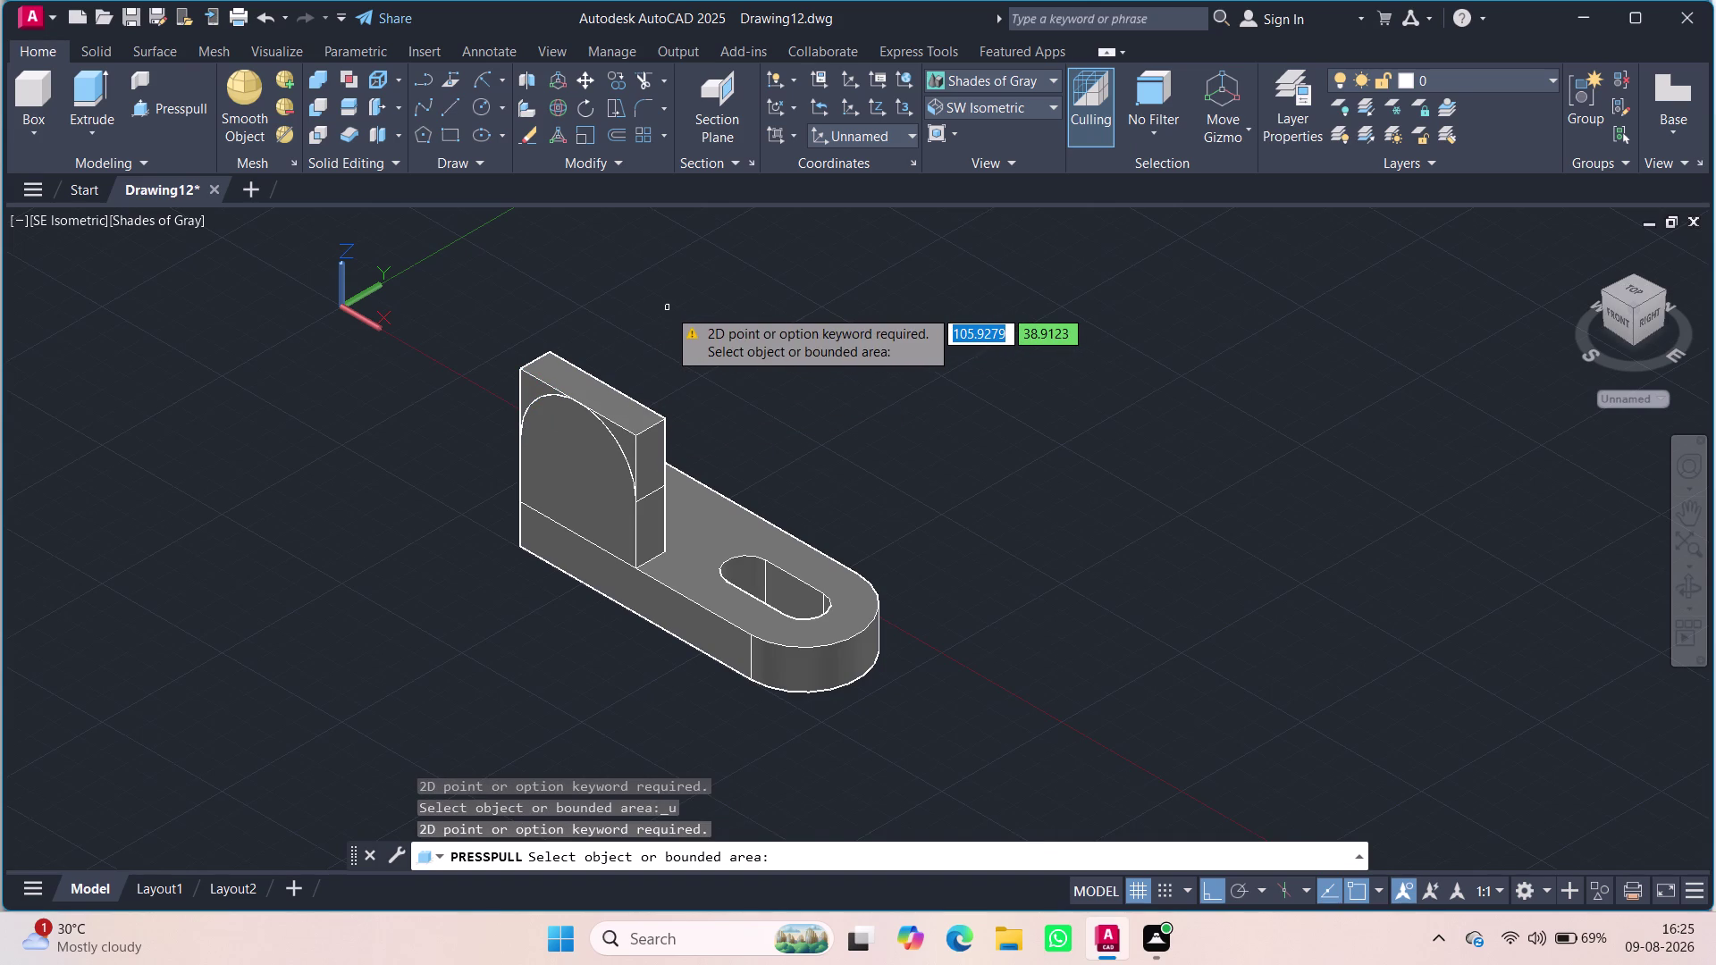
key(Escape)
key(super+F1)
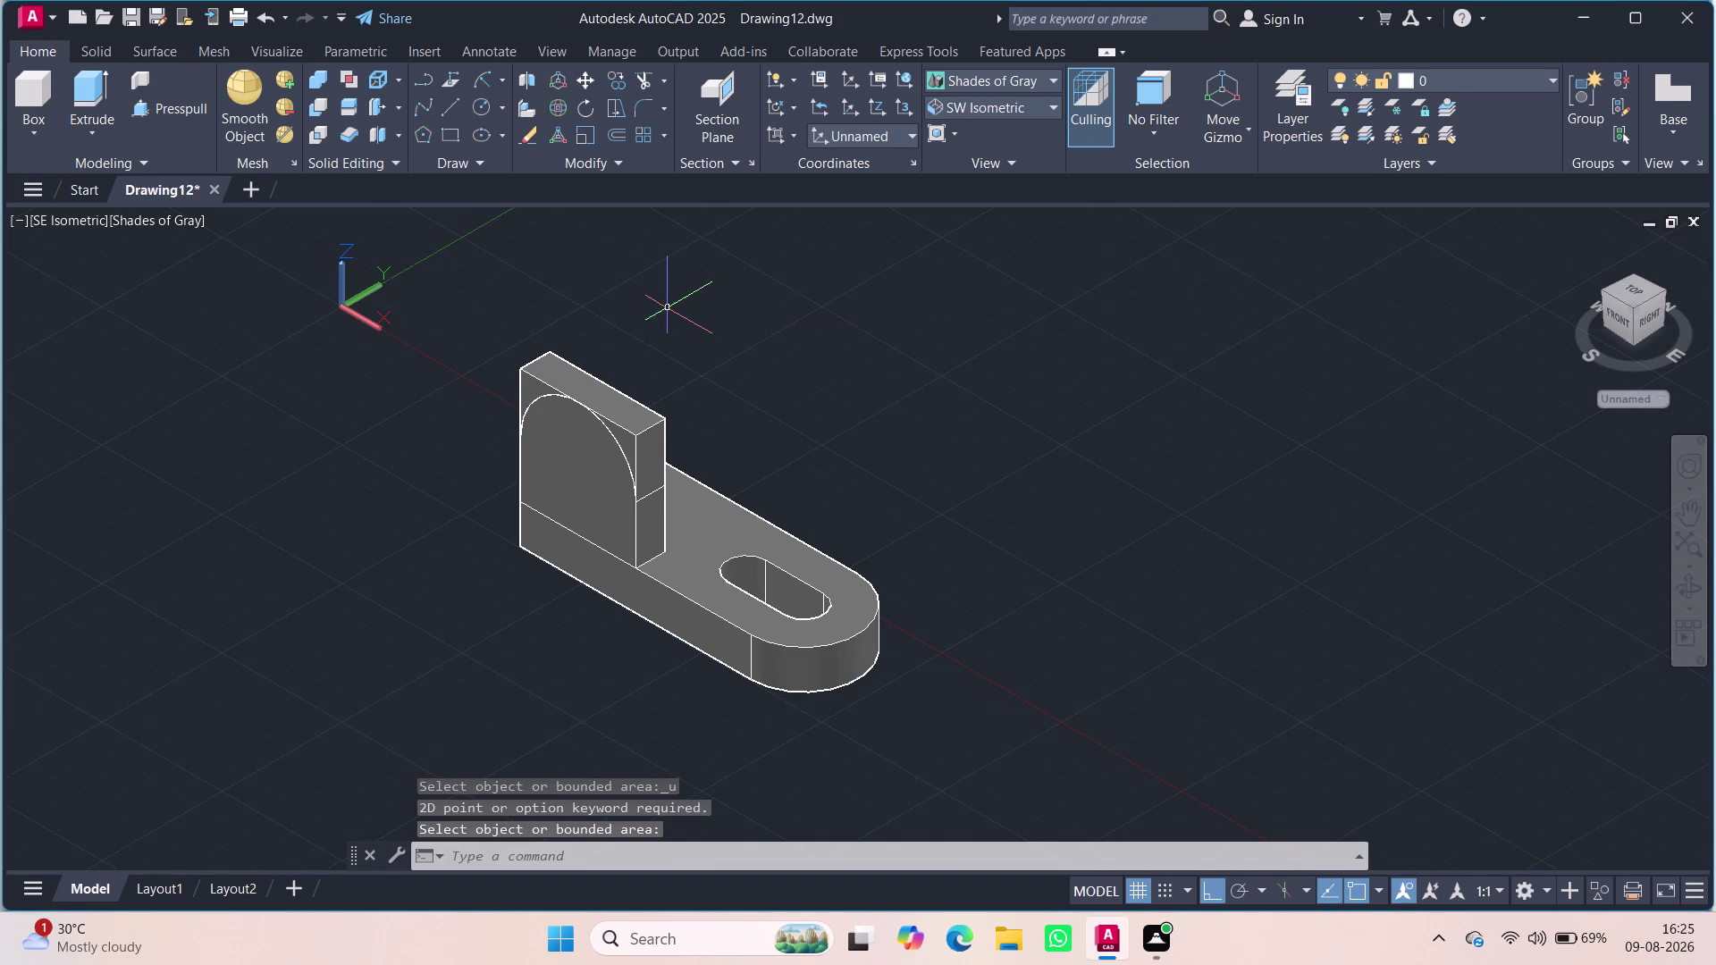